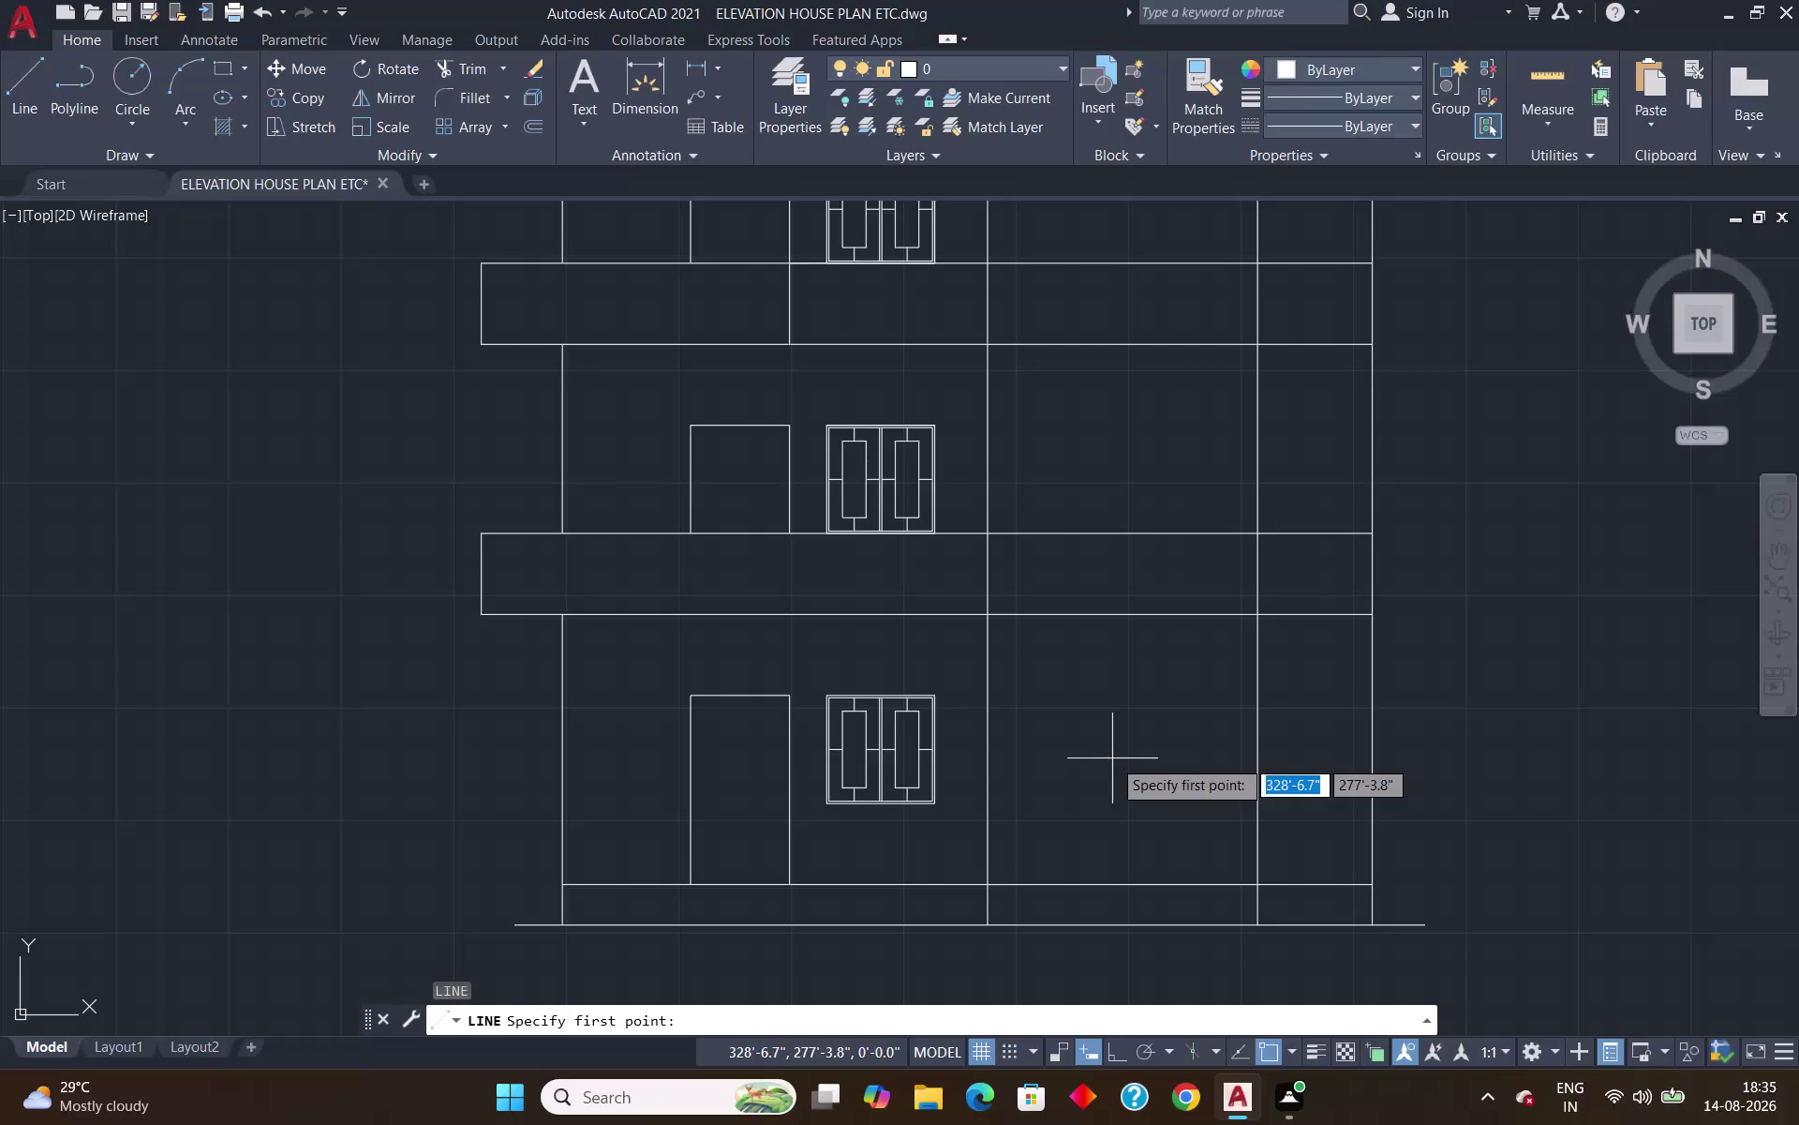
Draw a 10-foot line at 30° from the ground line between the right-hand verticals.
click(984, 887)
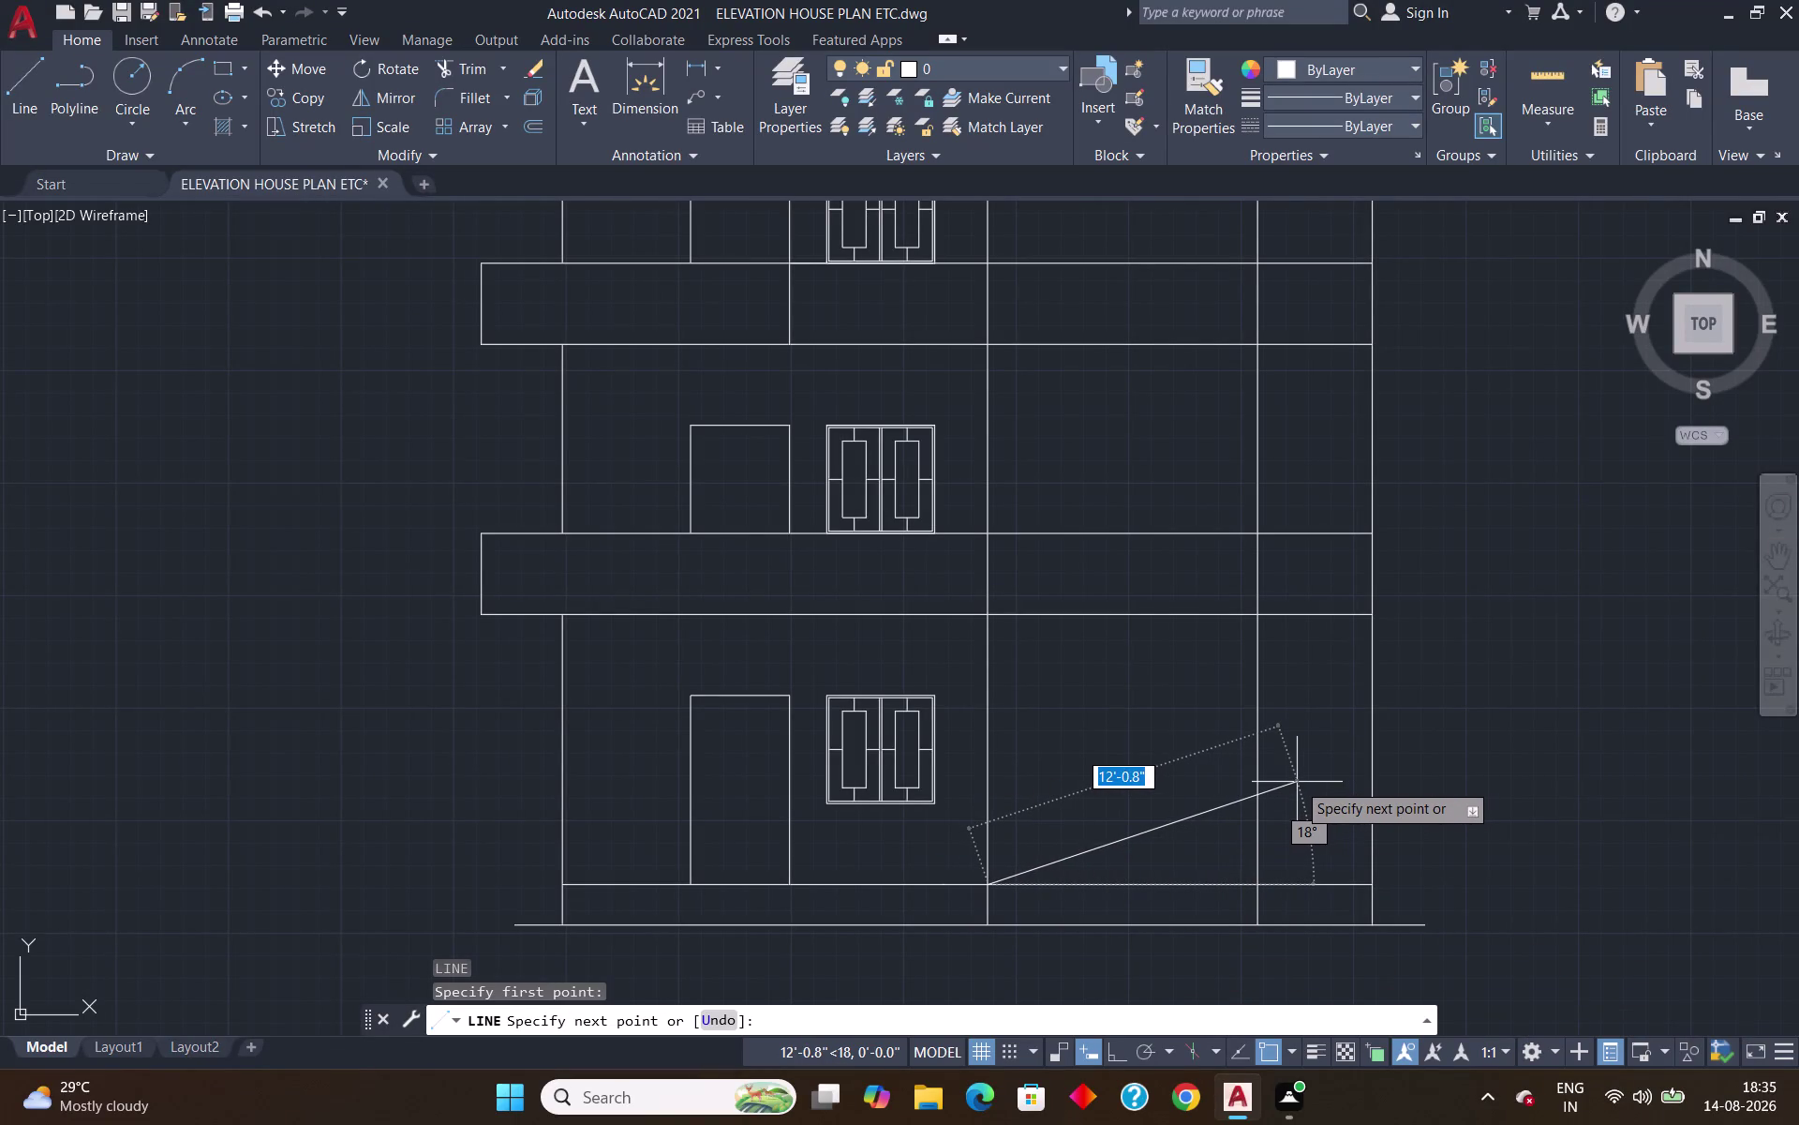
text(1)
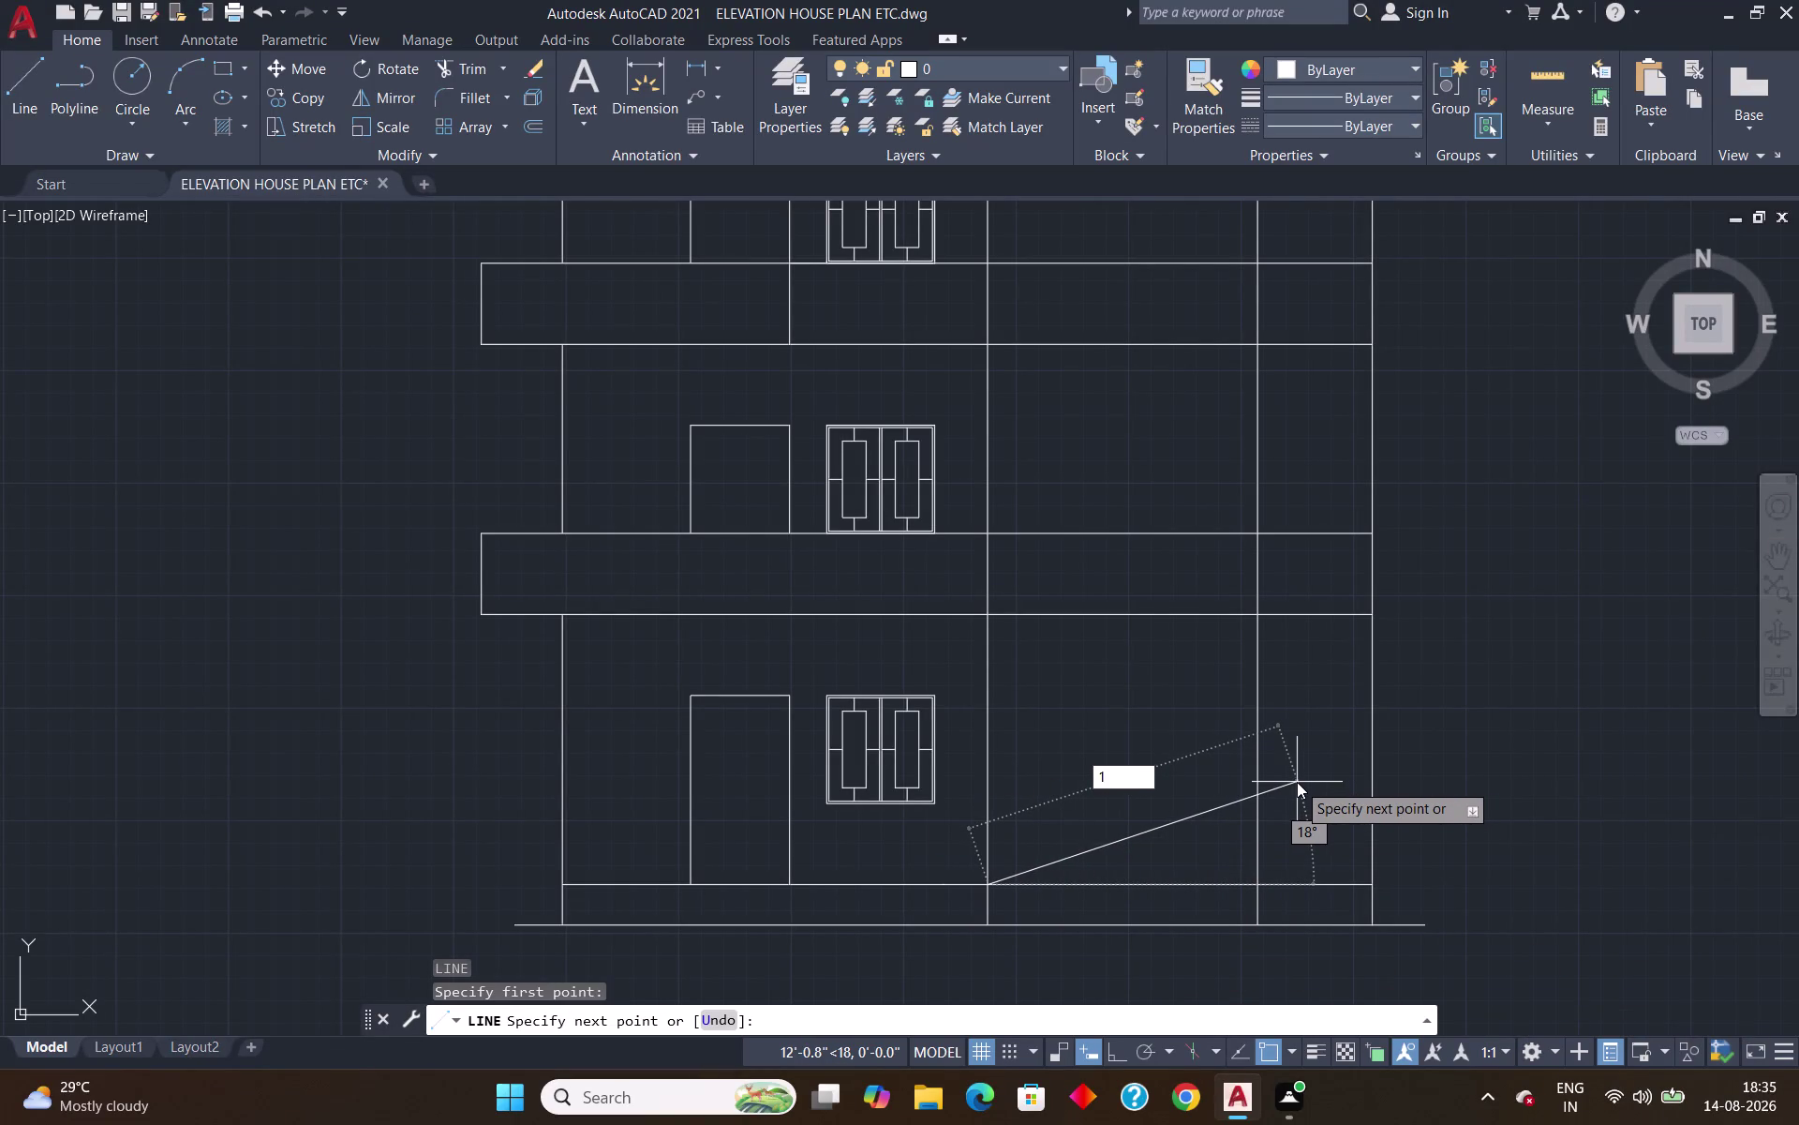
text(0)
key(apostrophe)
key(Return)
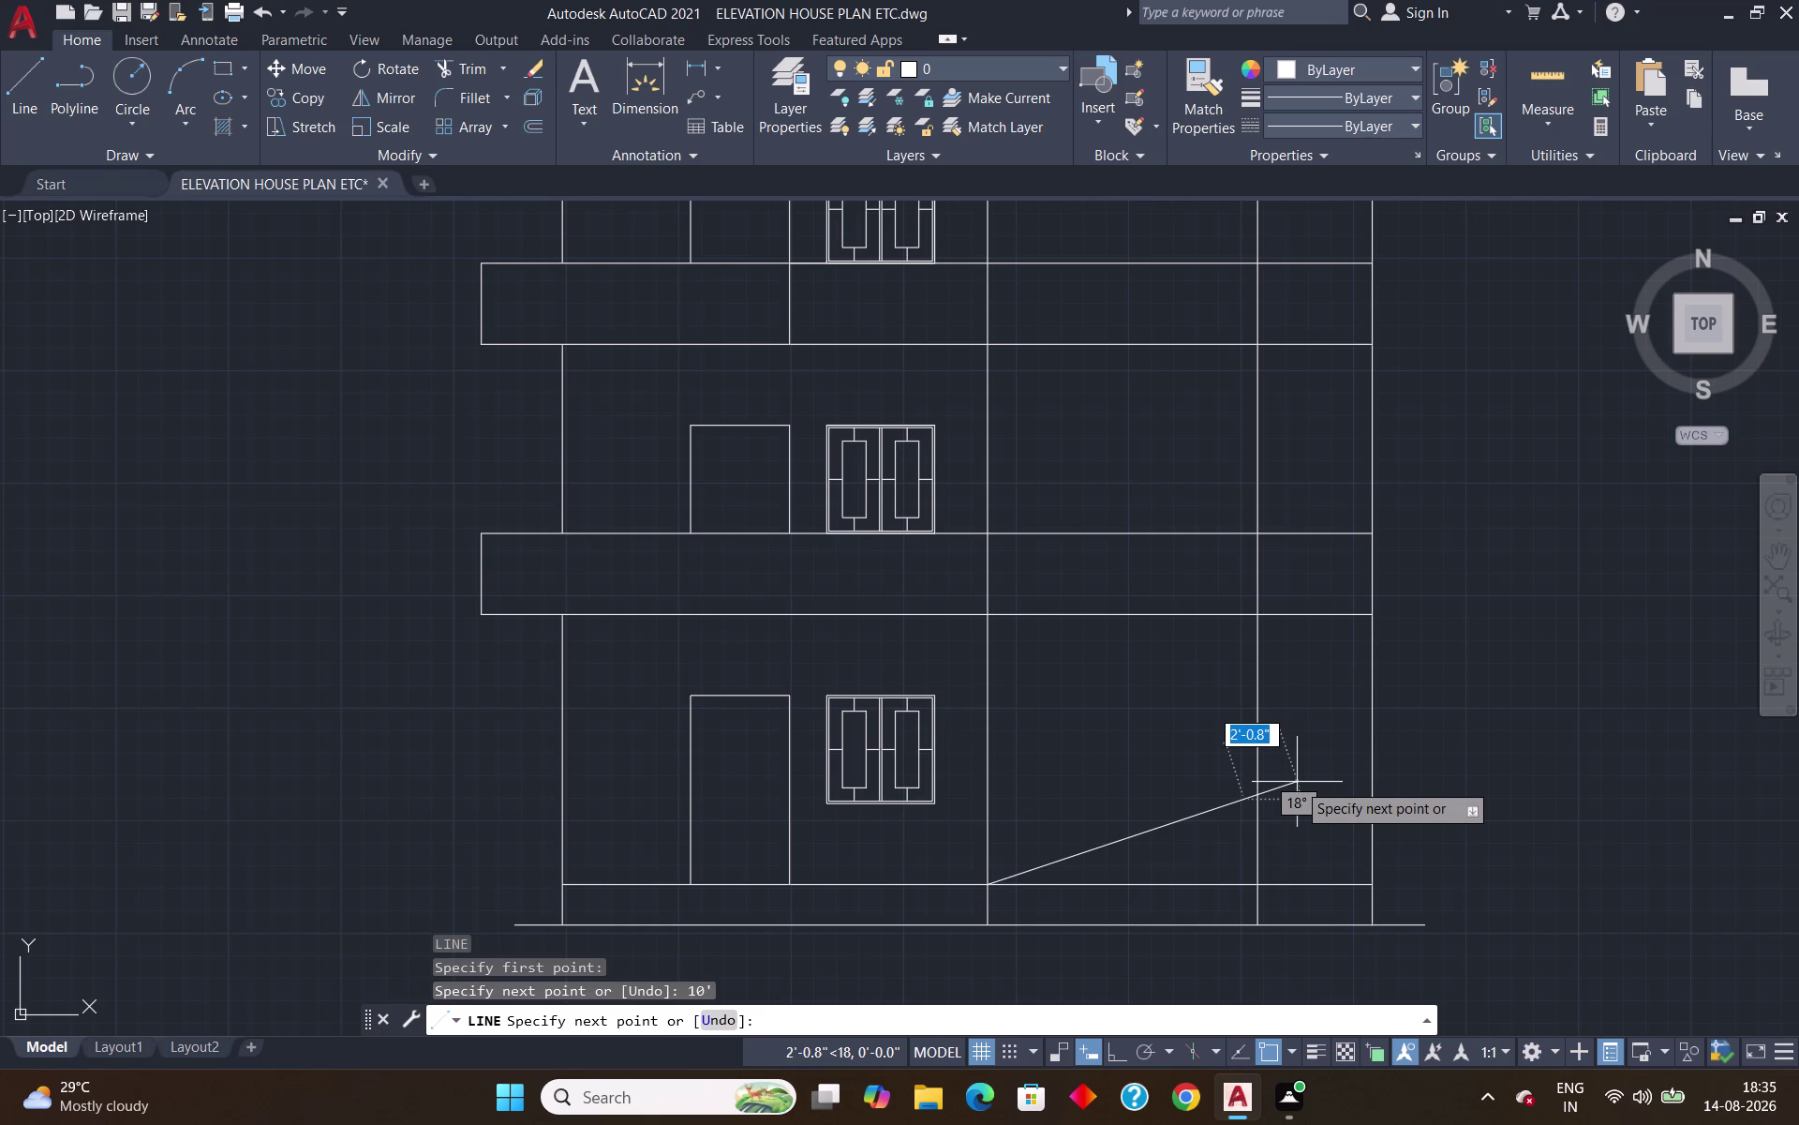
key(Tab)
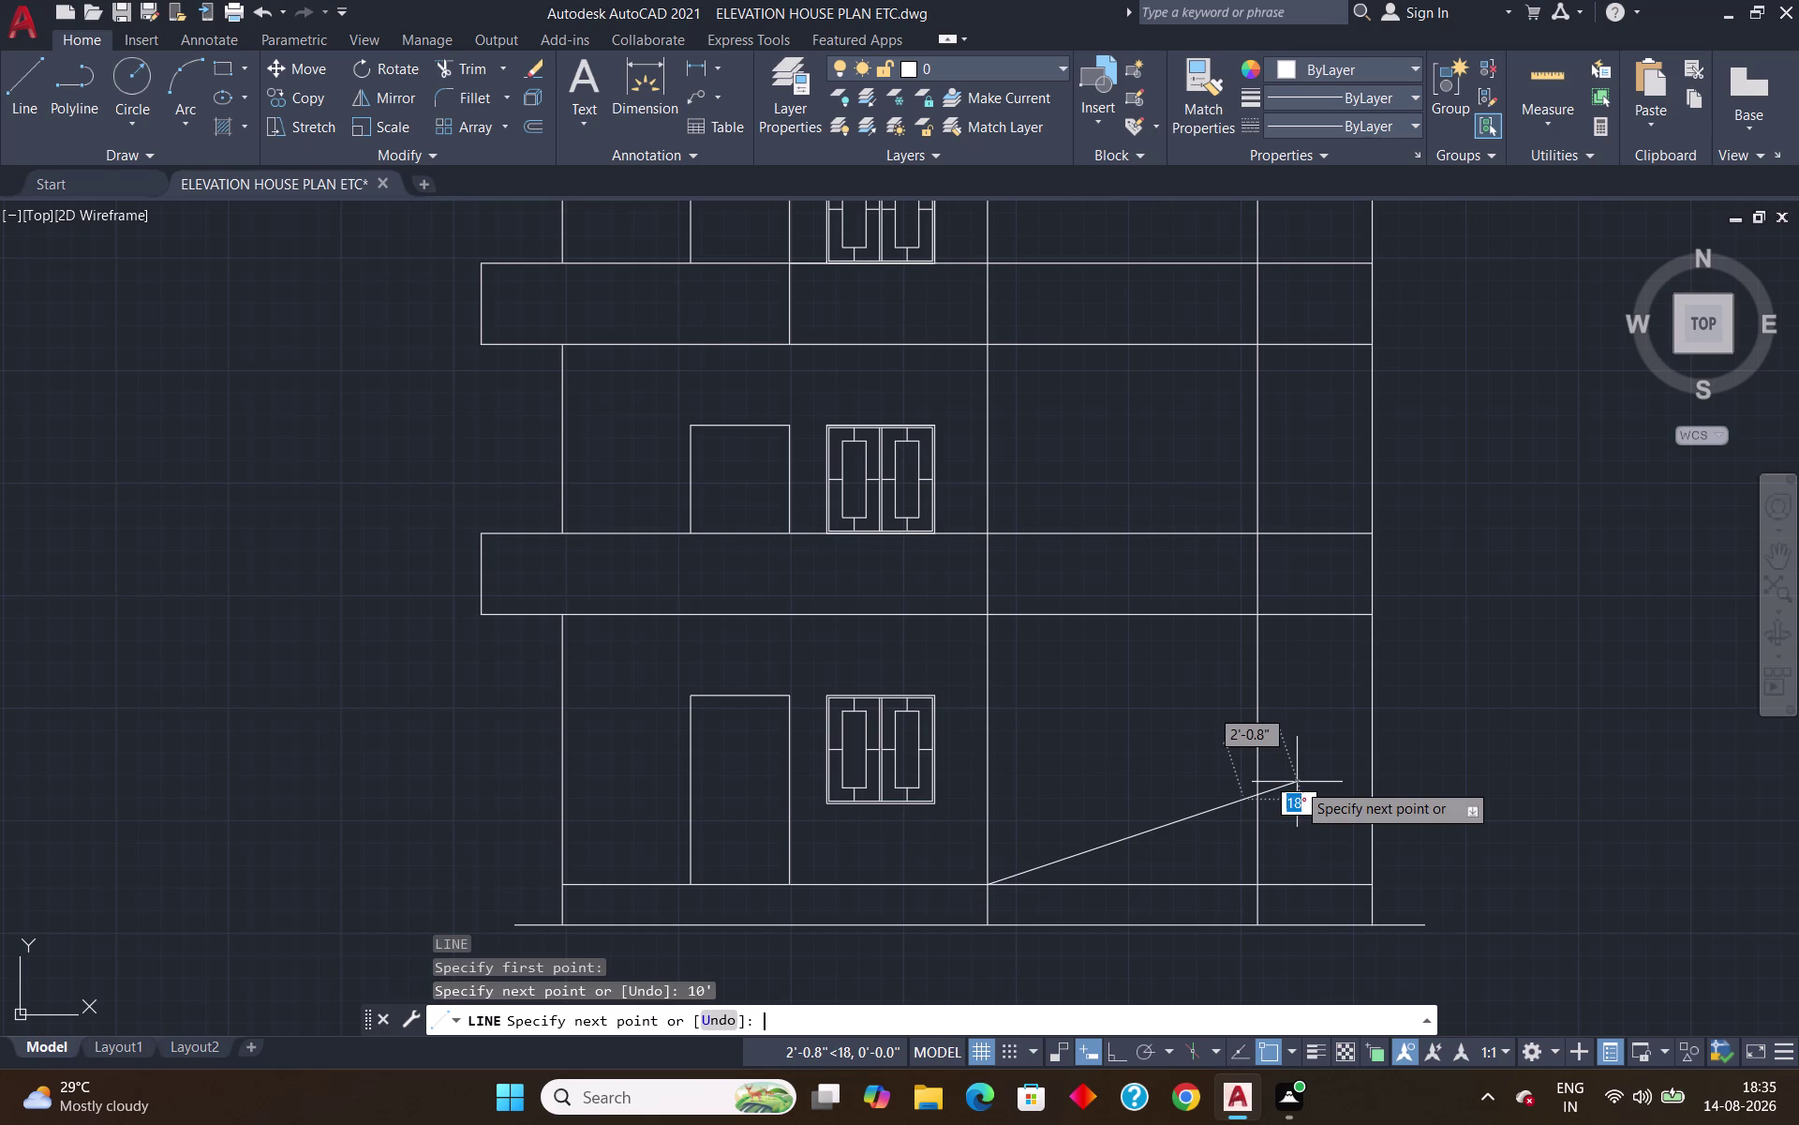
text(30)
key(Return)
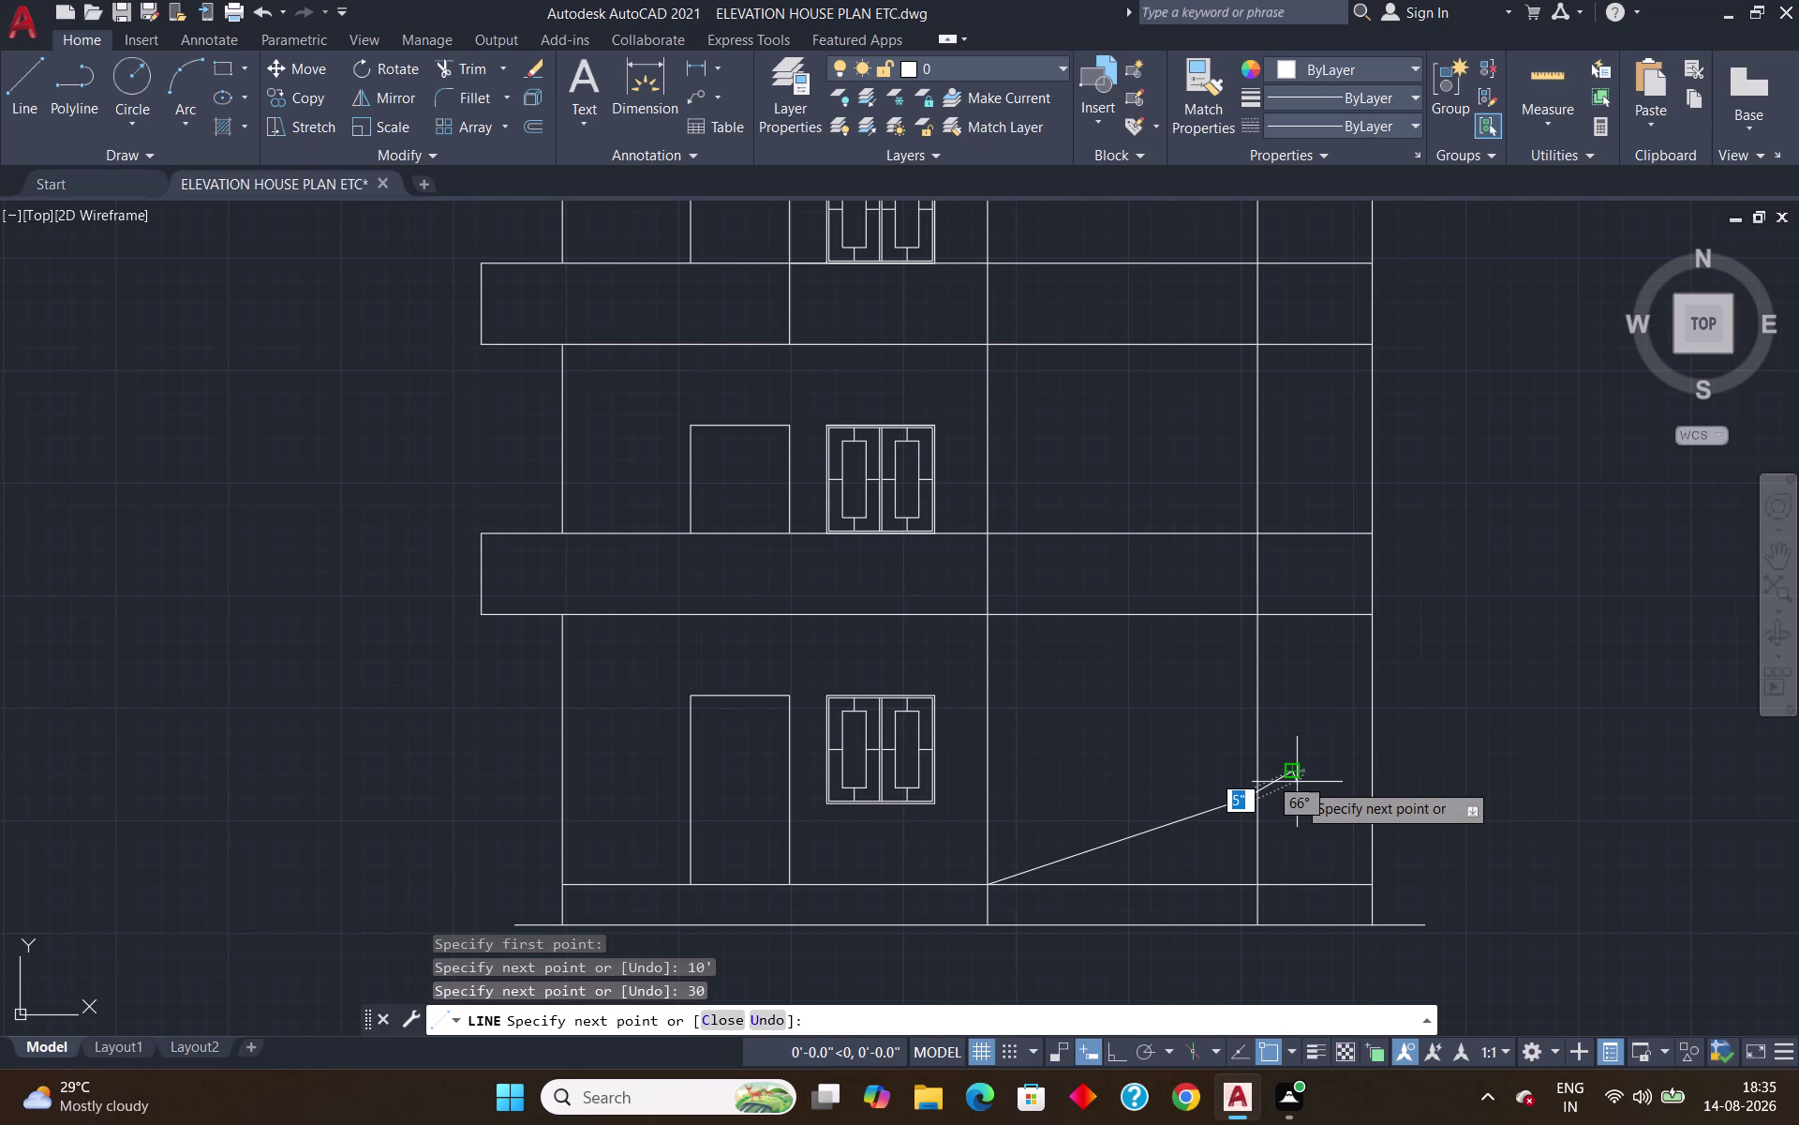
key(Return)
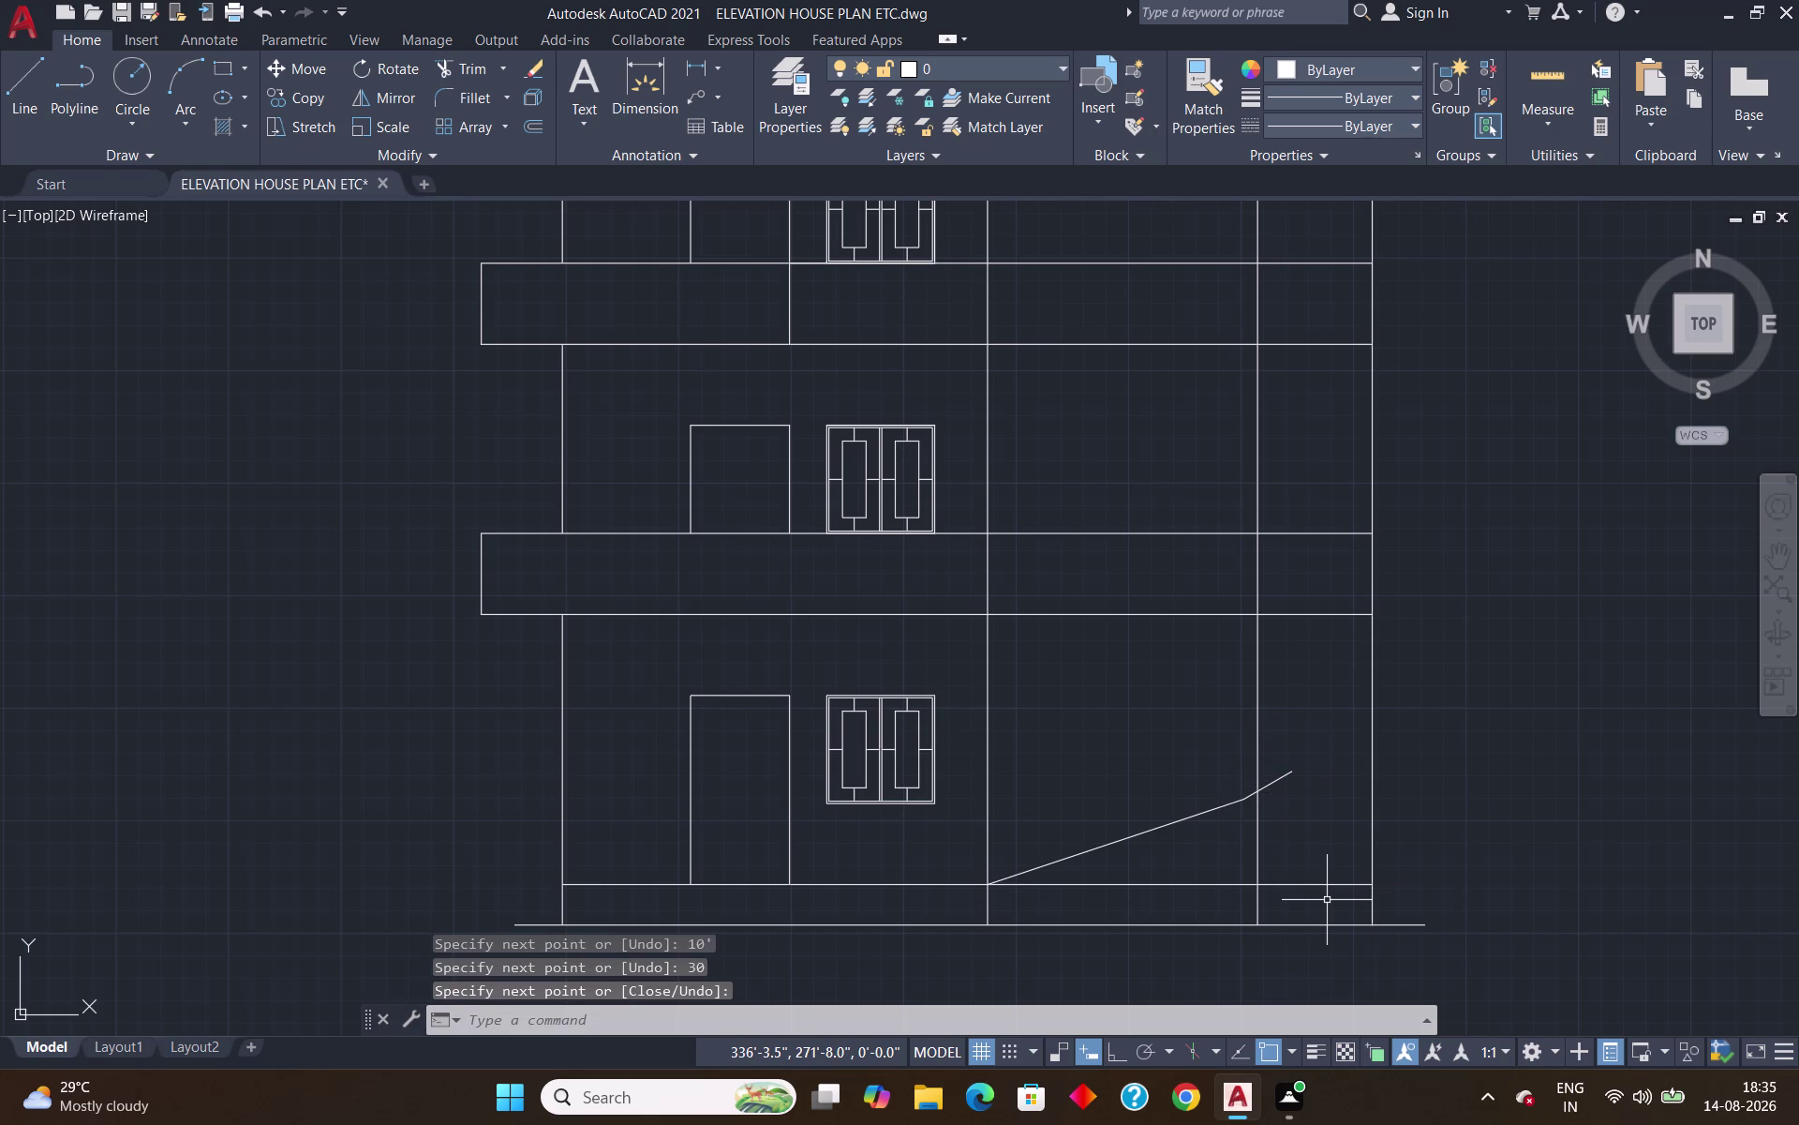
Erase the stray short segment beside the sloped line.
key(Return)
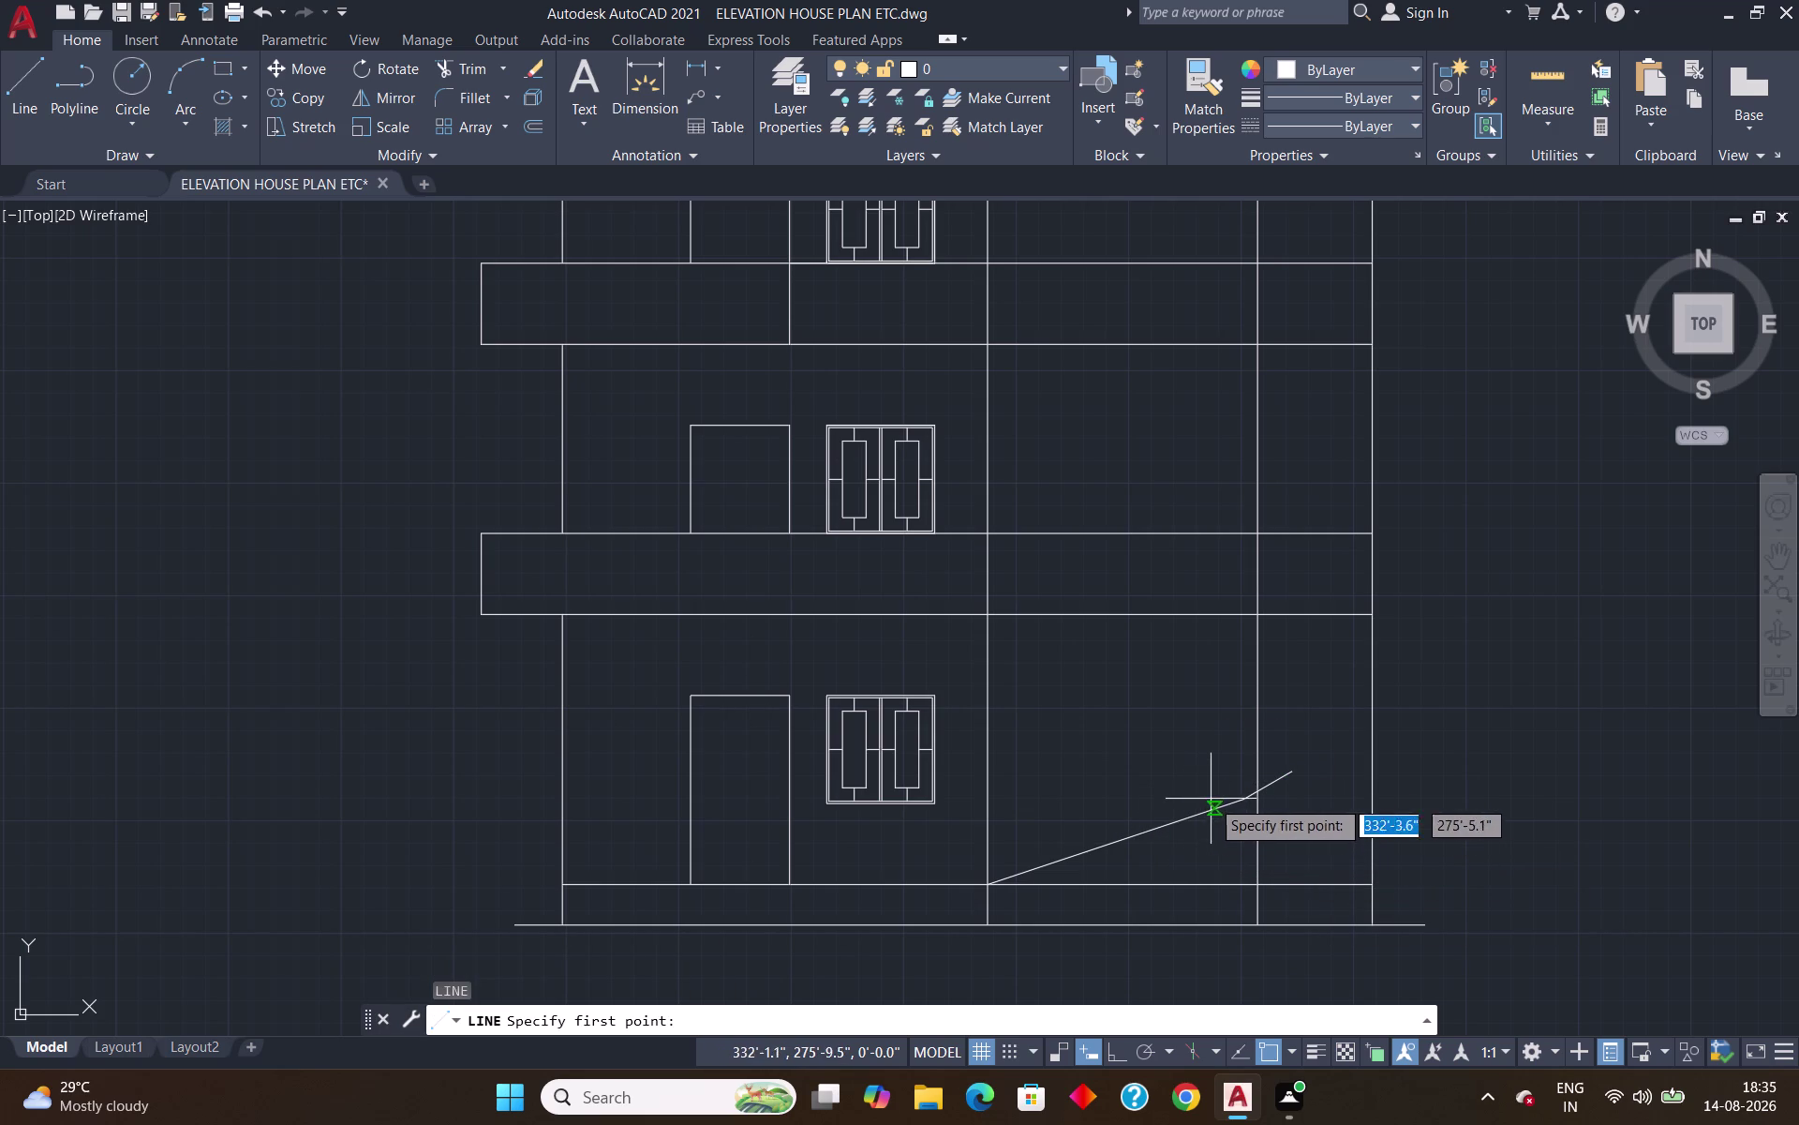
click(1207, 812)
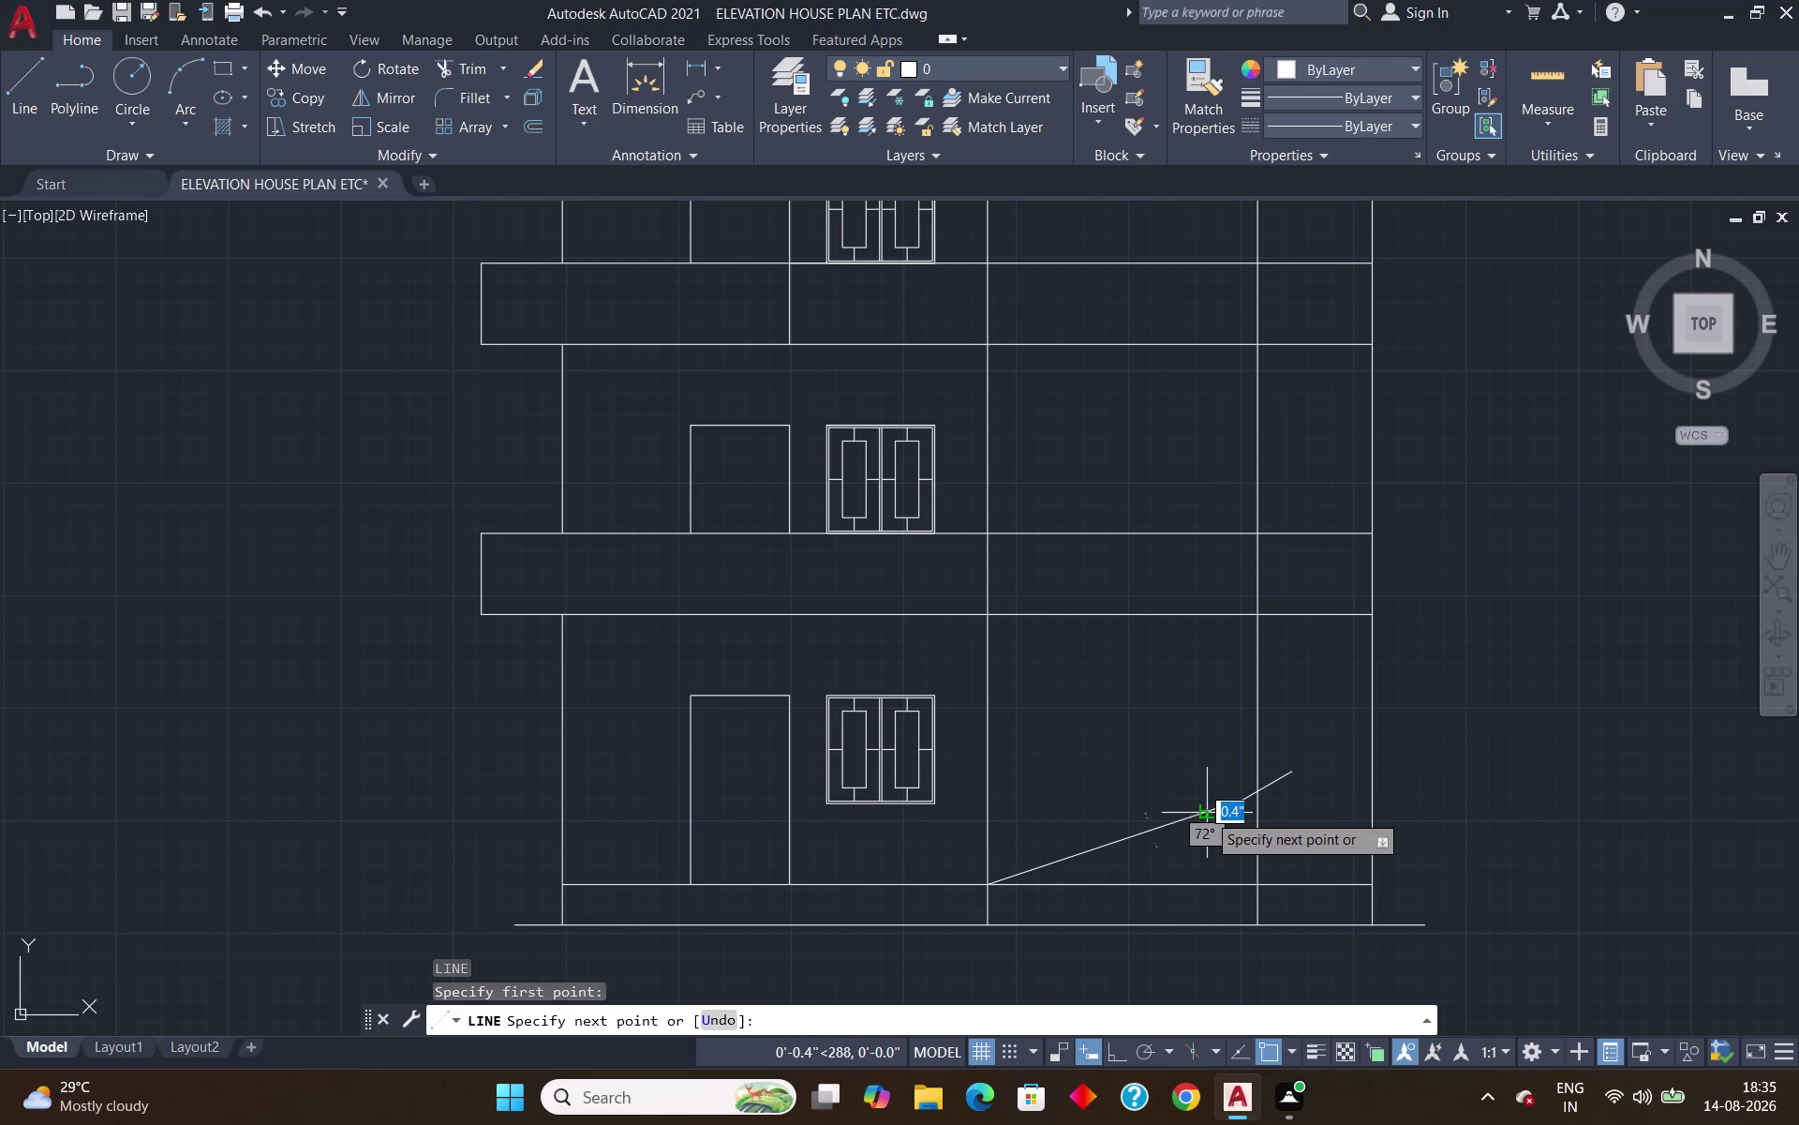
key(Escape)
click(1170, 824)
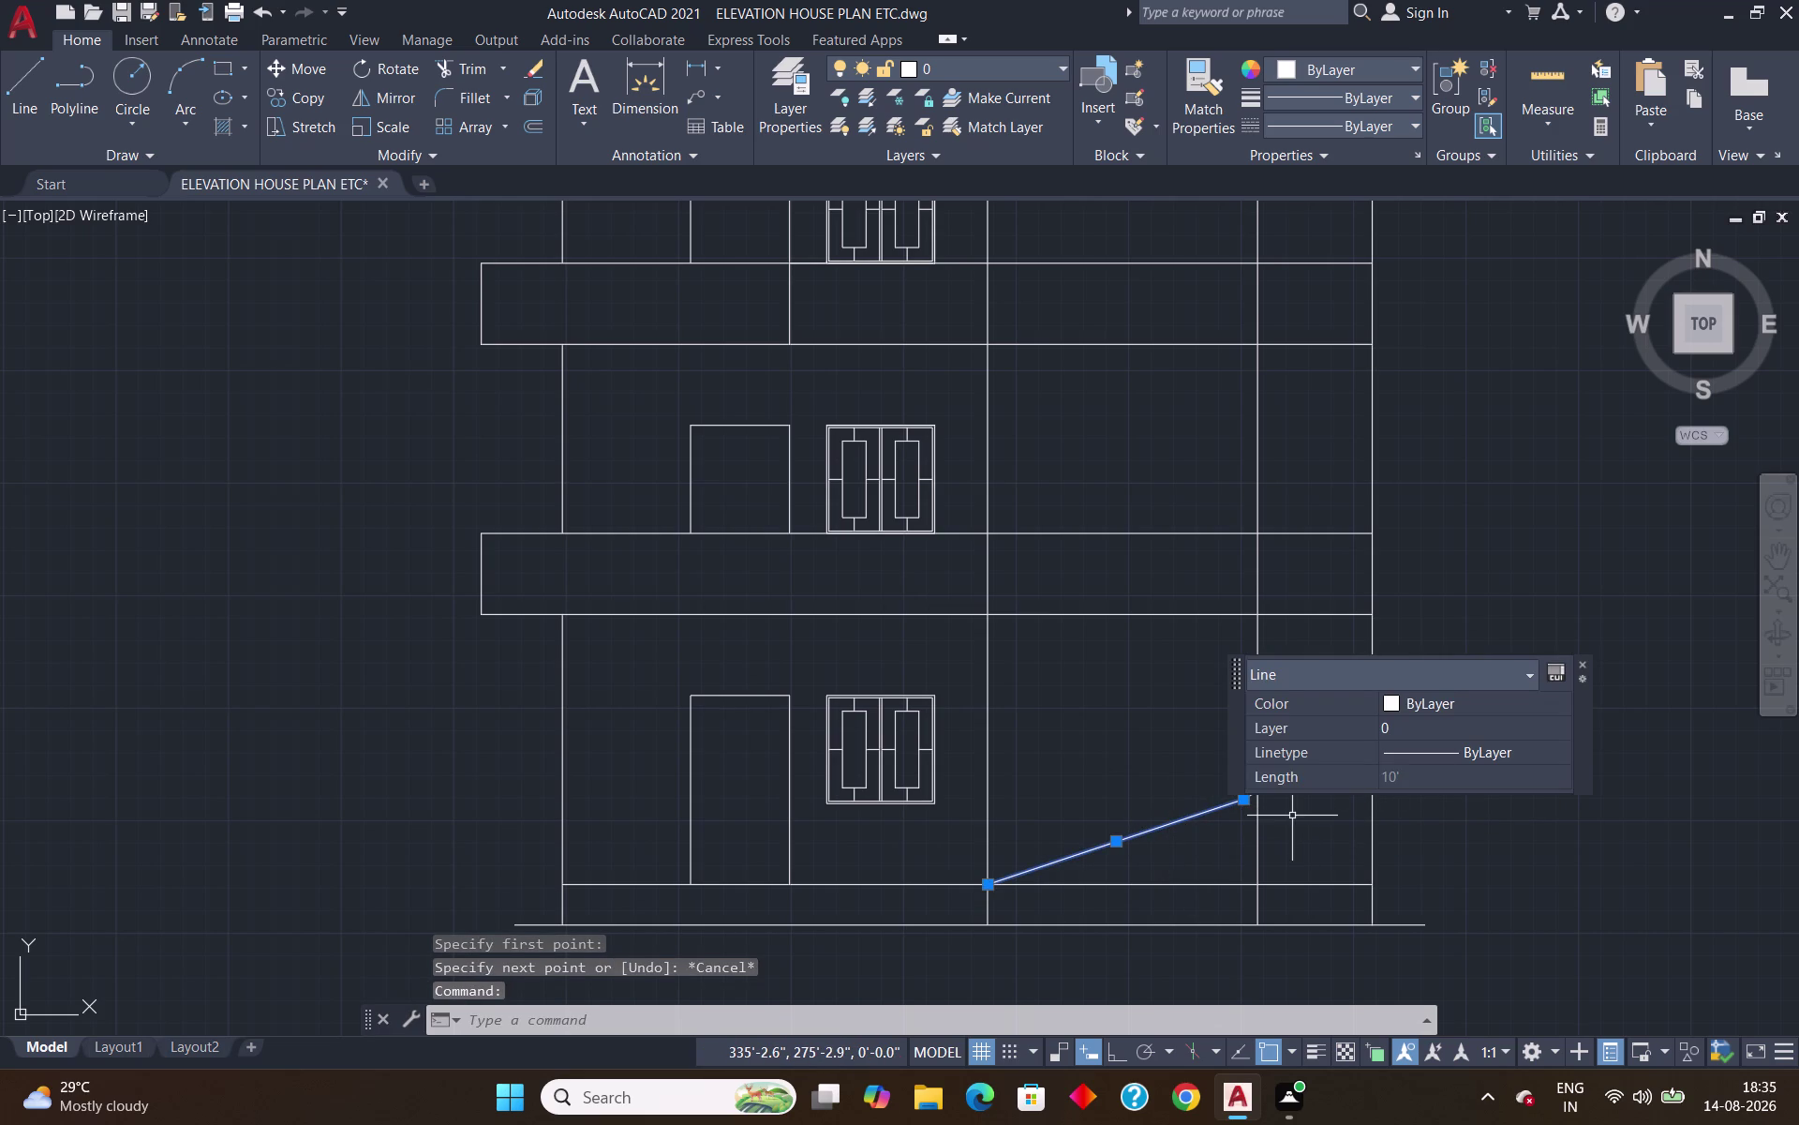
key(Escape)
click(1285, 778)
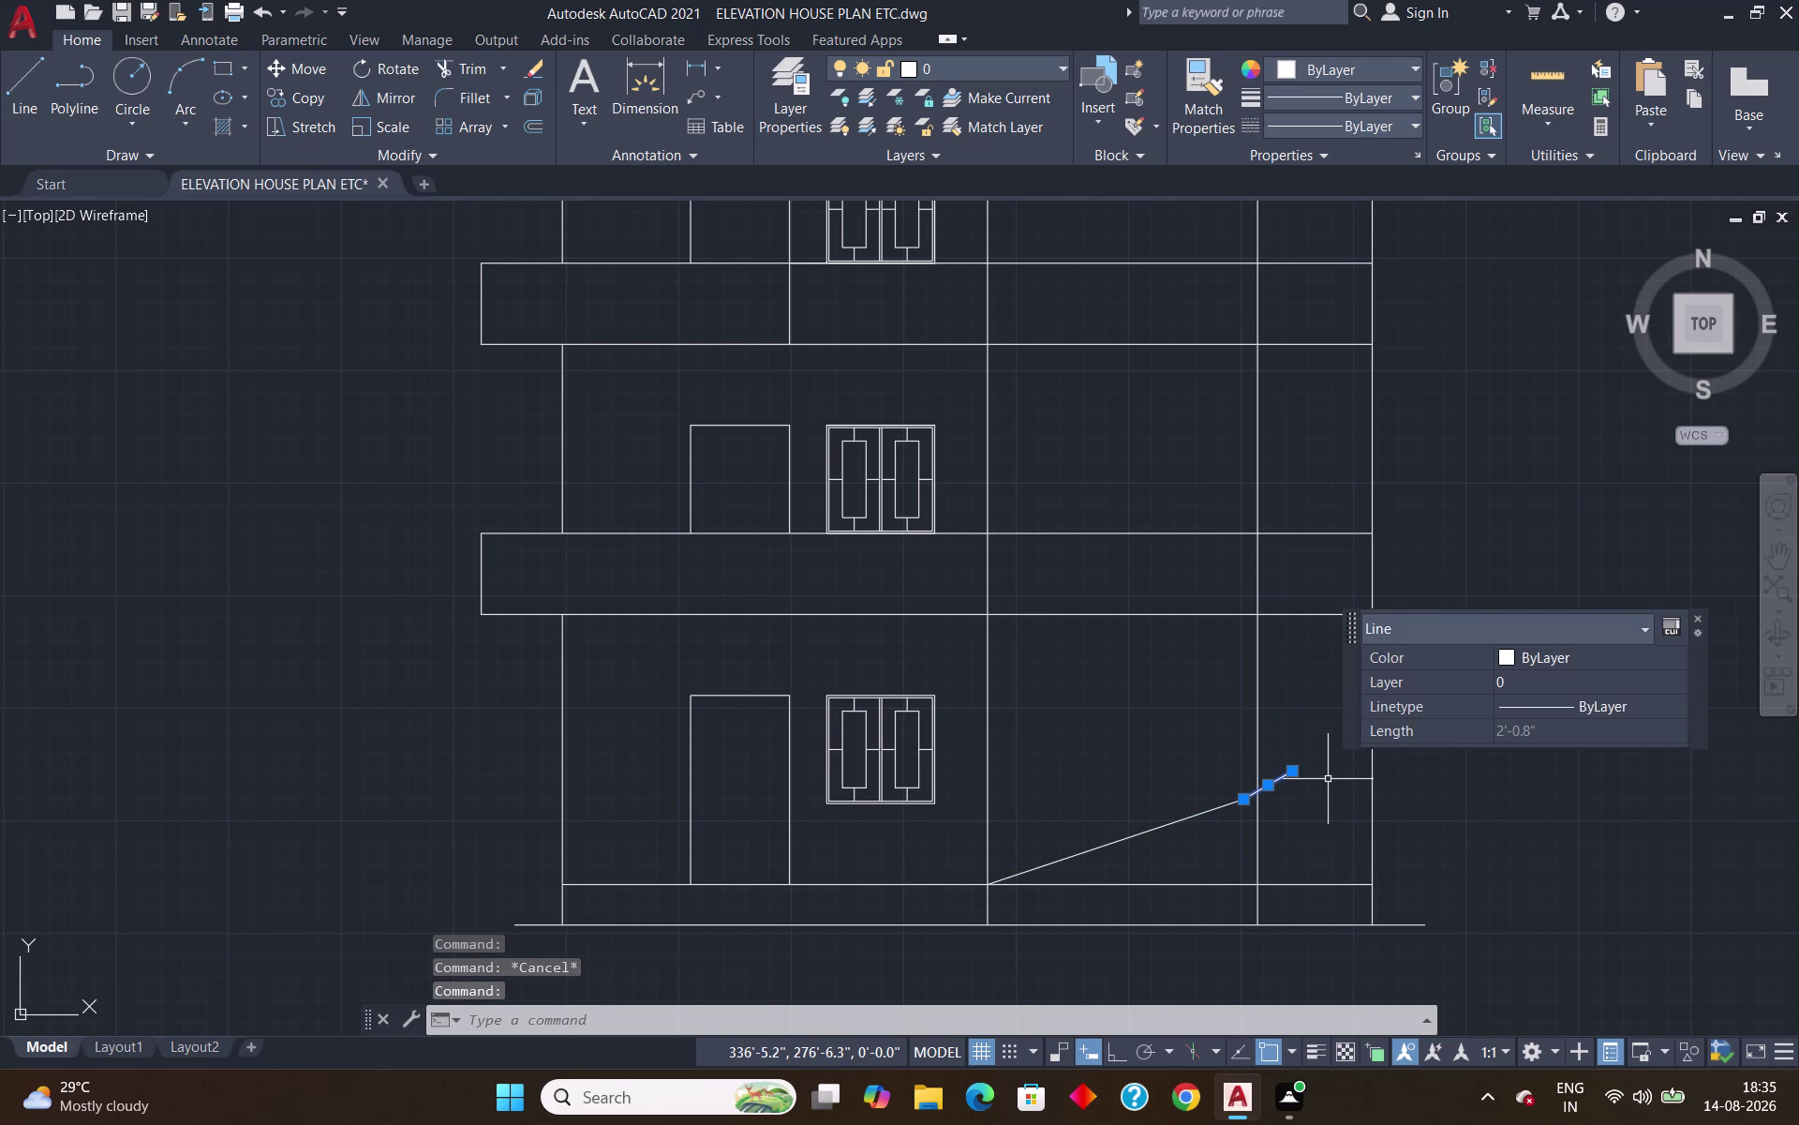
key(Delete)
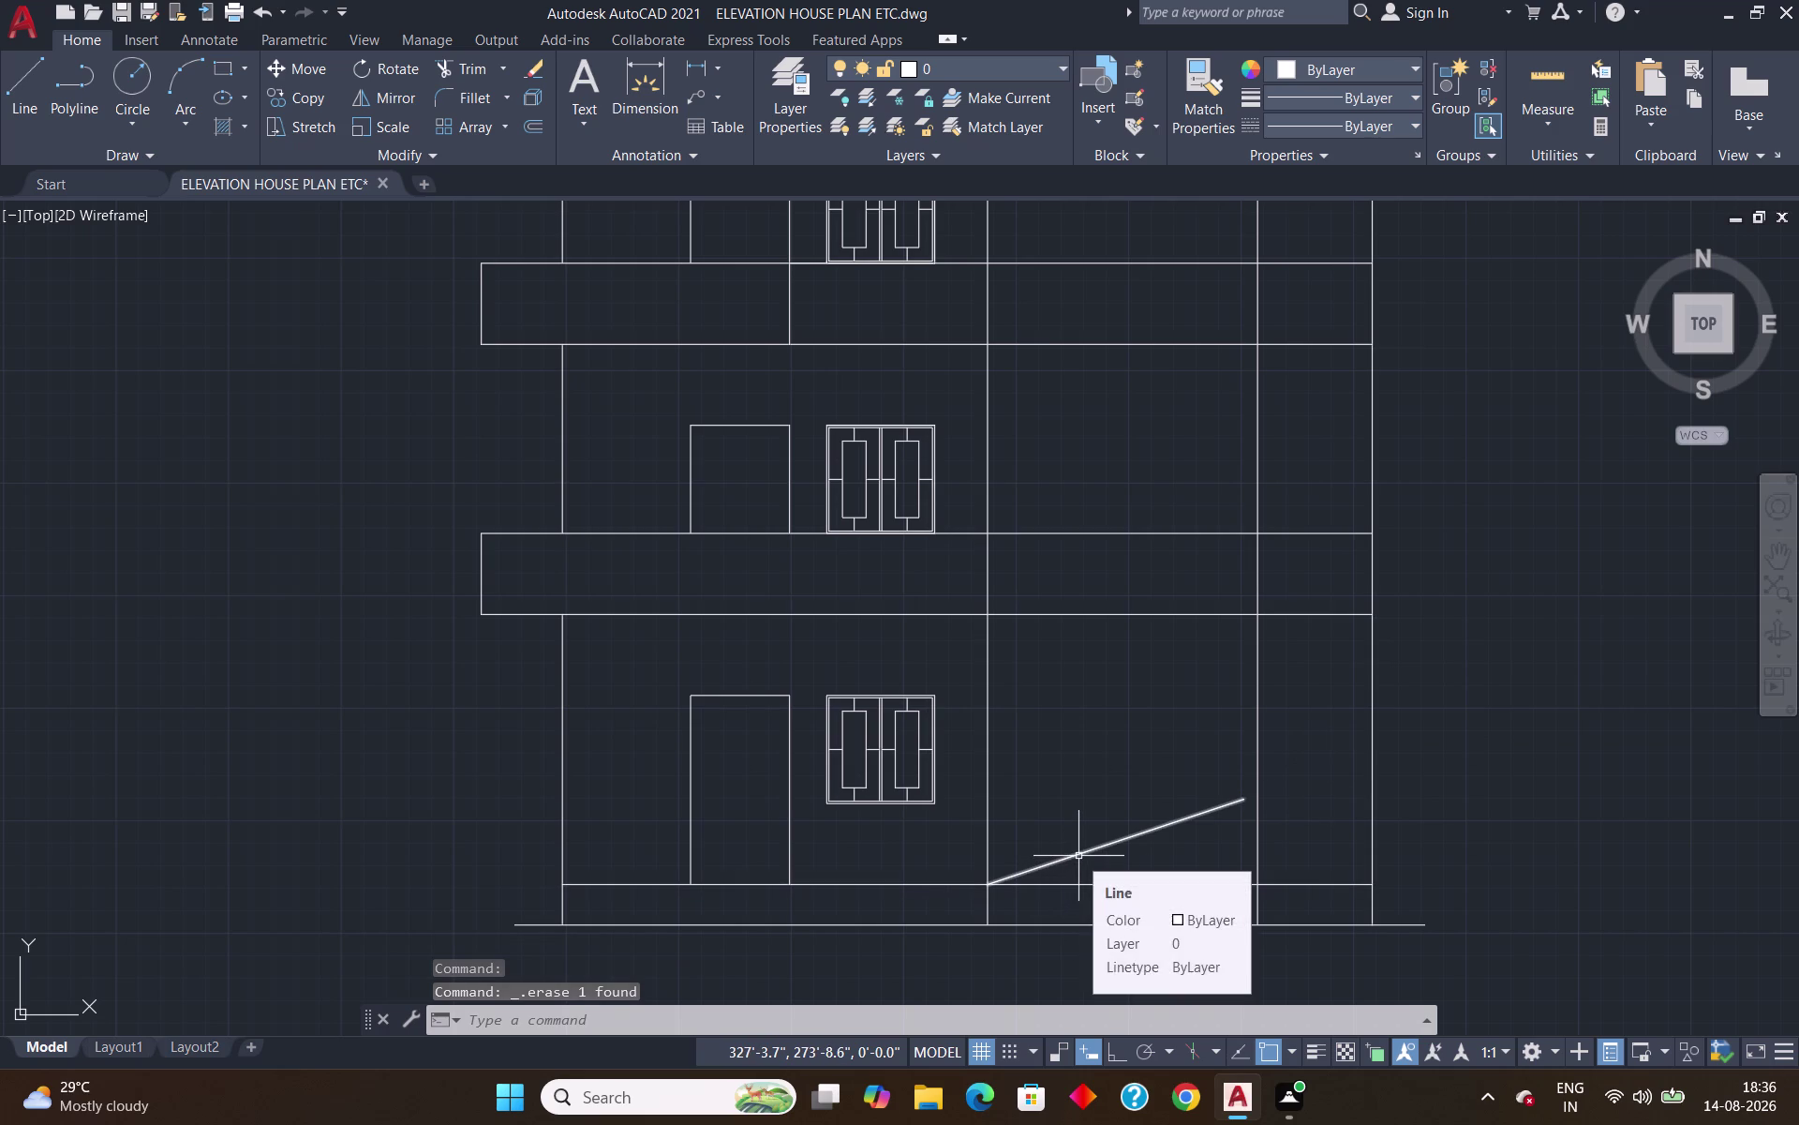
Extend the sloped line to the right vertical line.
text(ex)
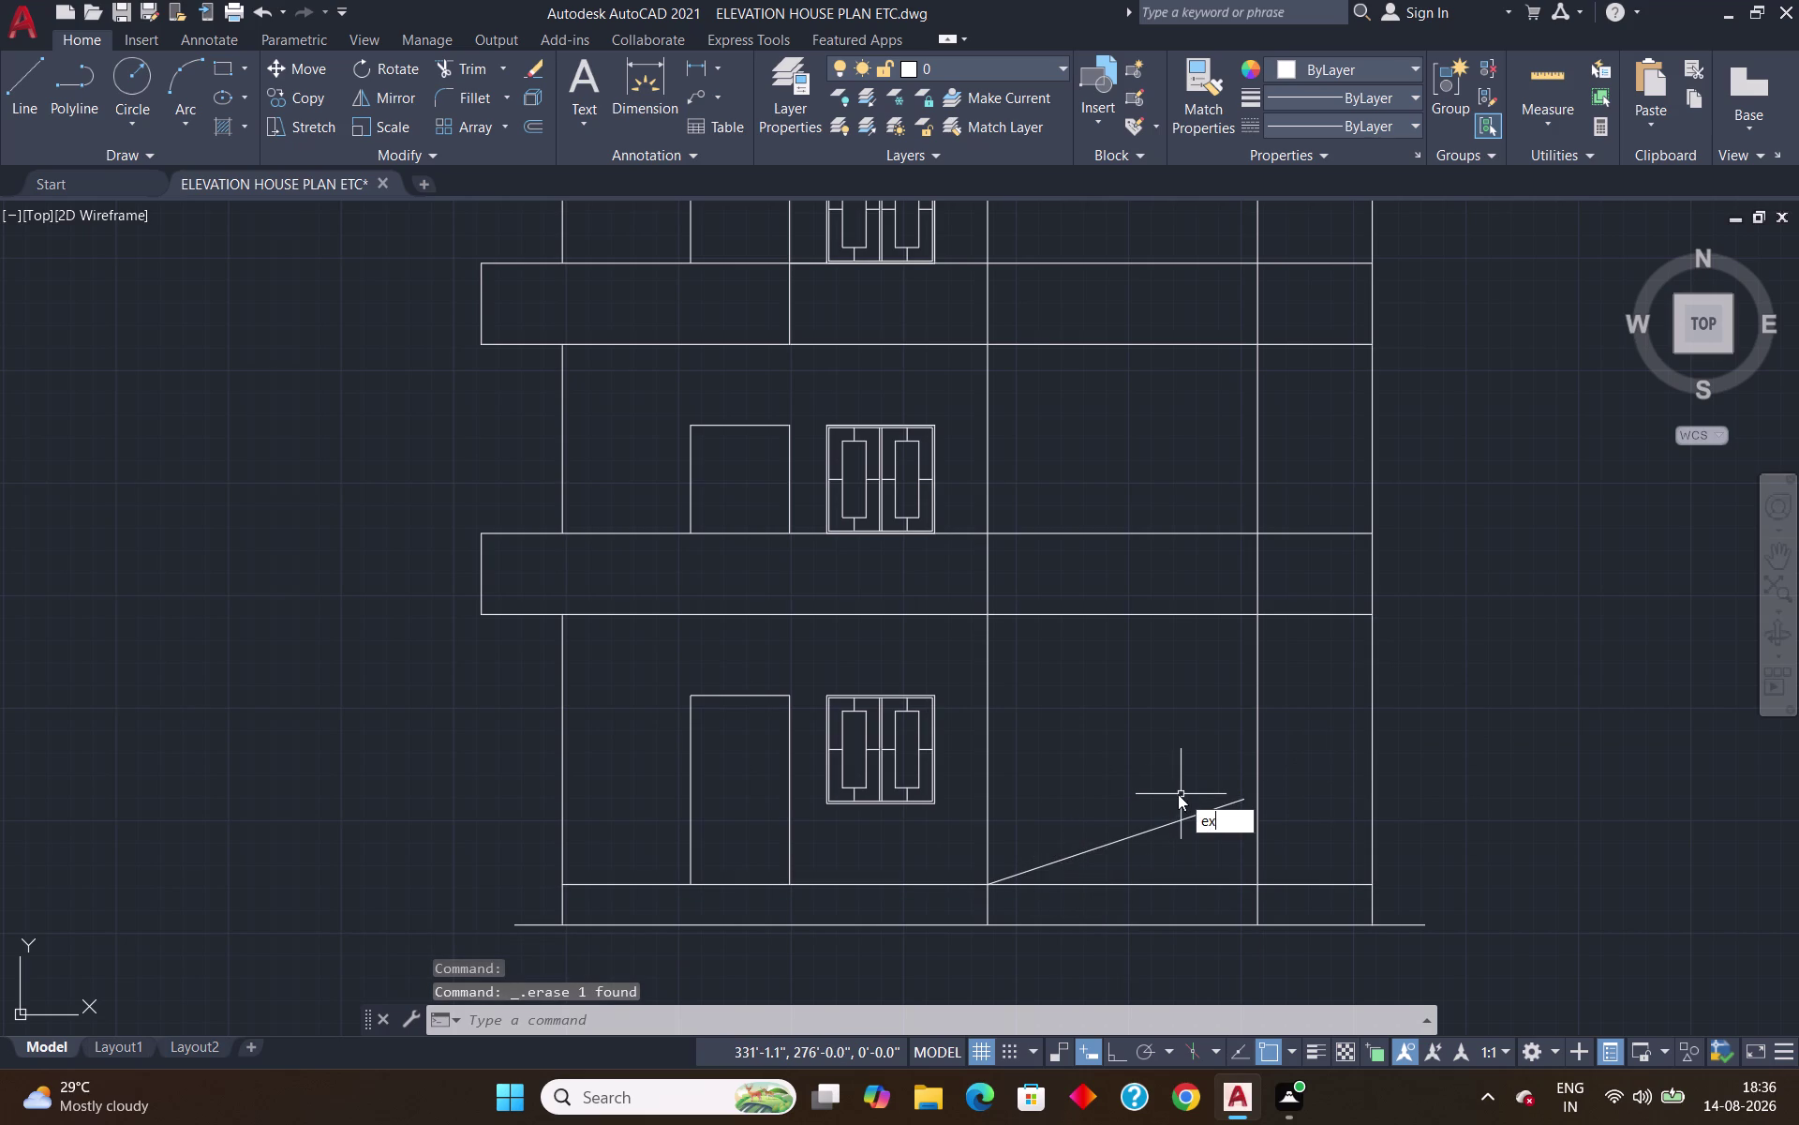
key(Return)
click(1226, 800)
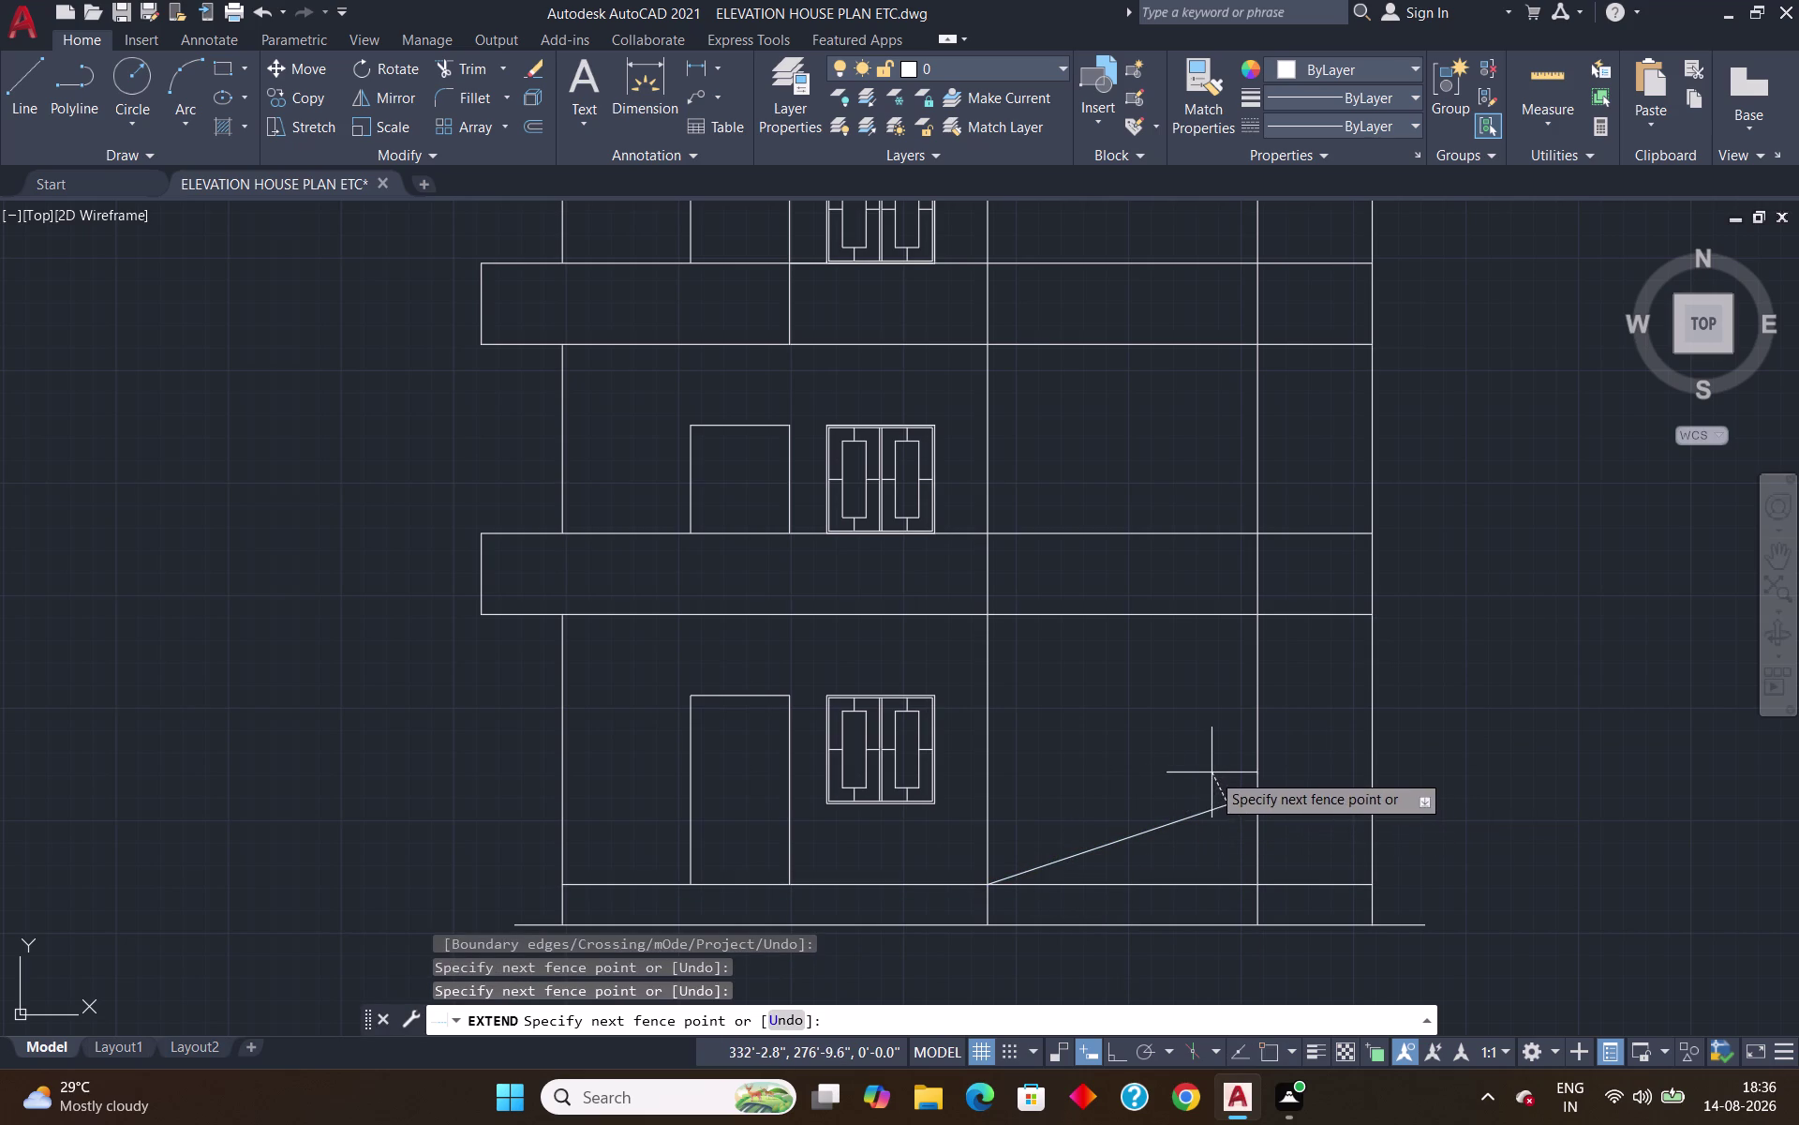
key(Escape)
text(e)
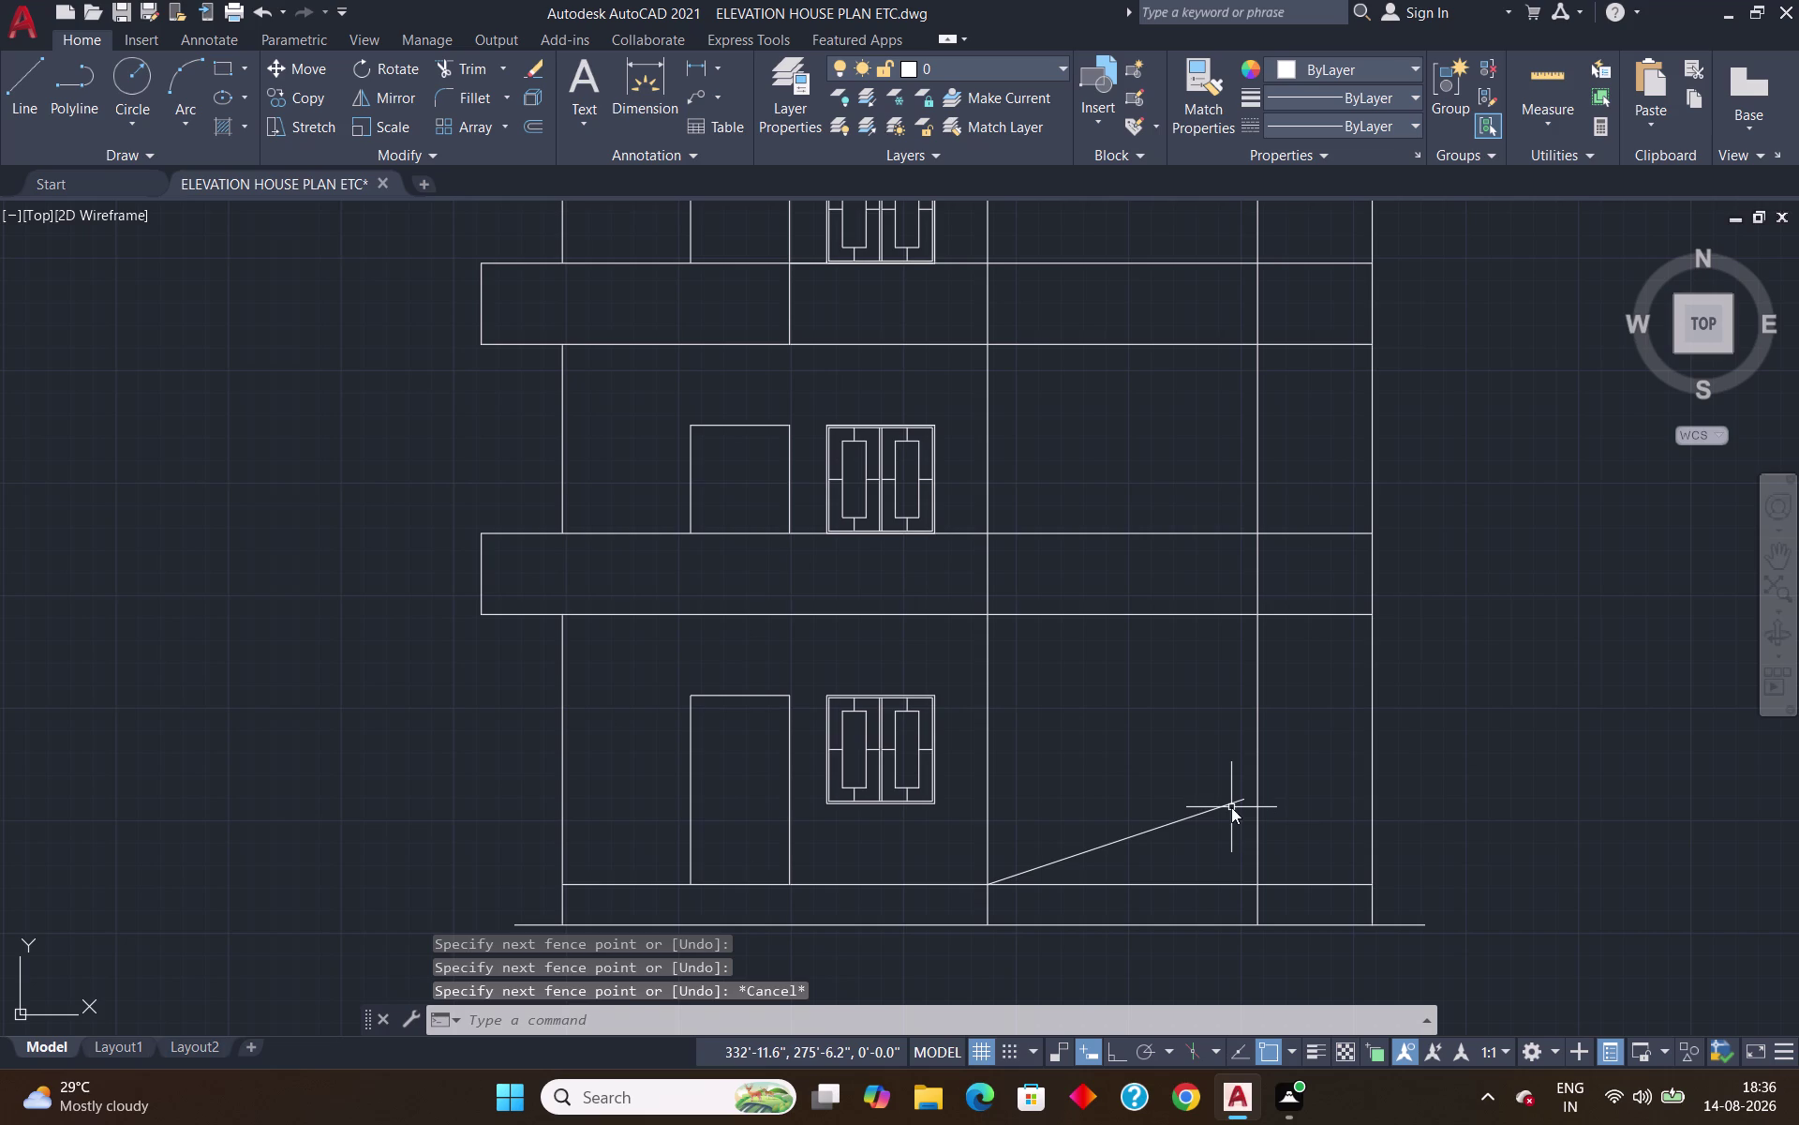
text(x)
key(Return)
click(1237, 801)
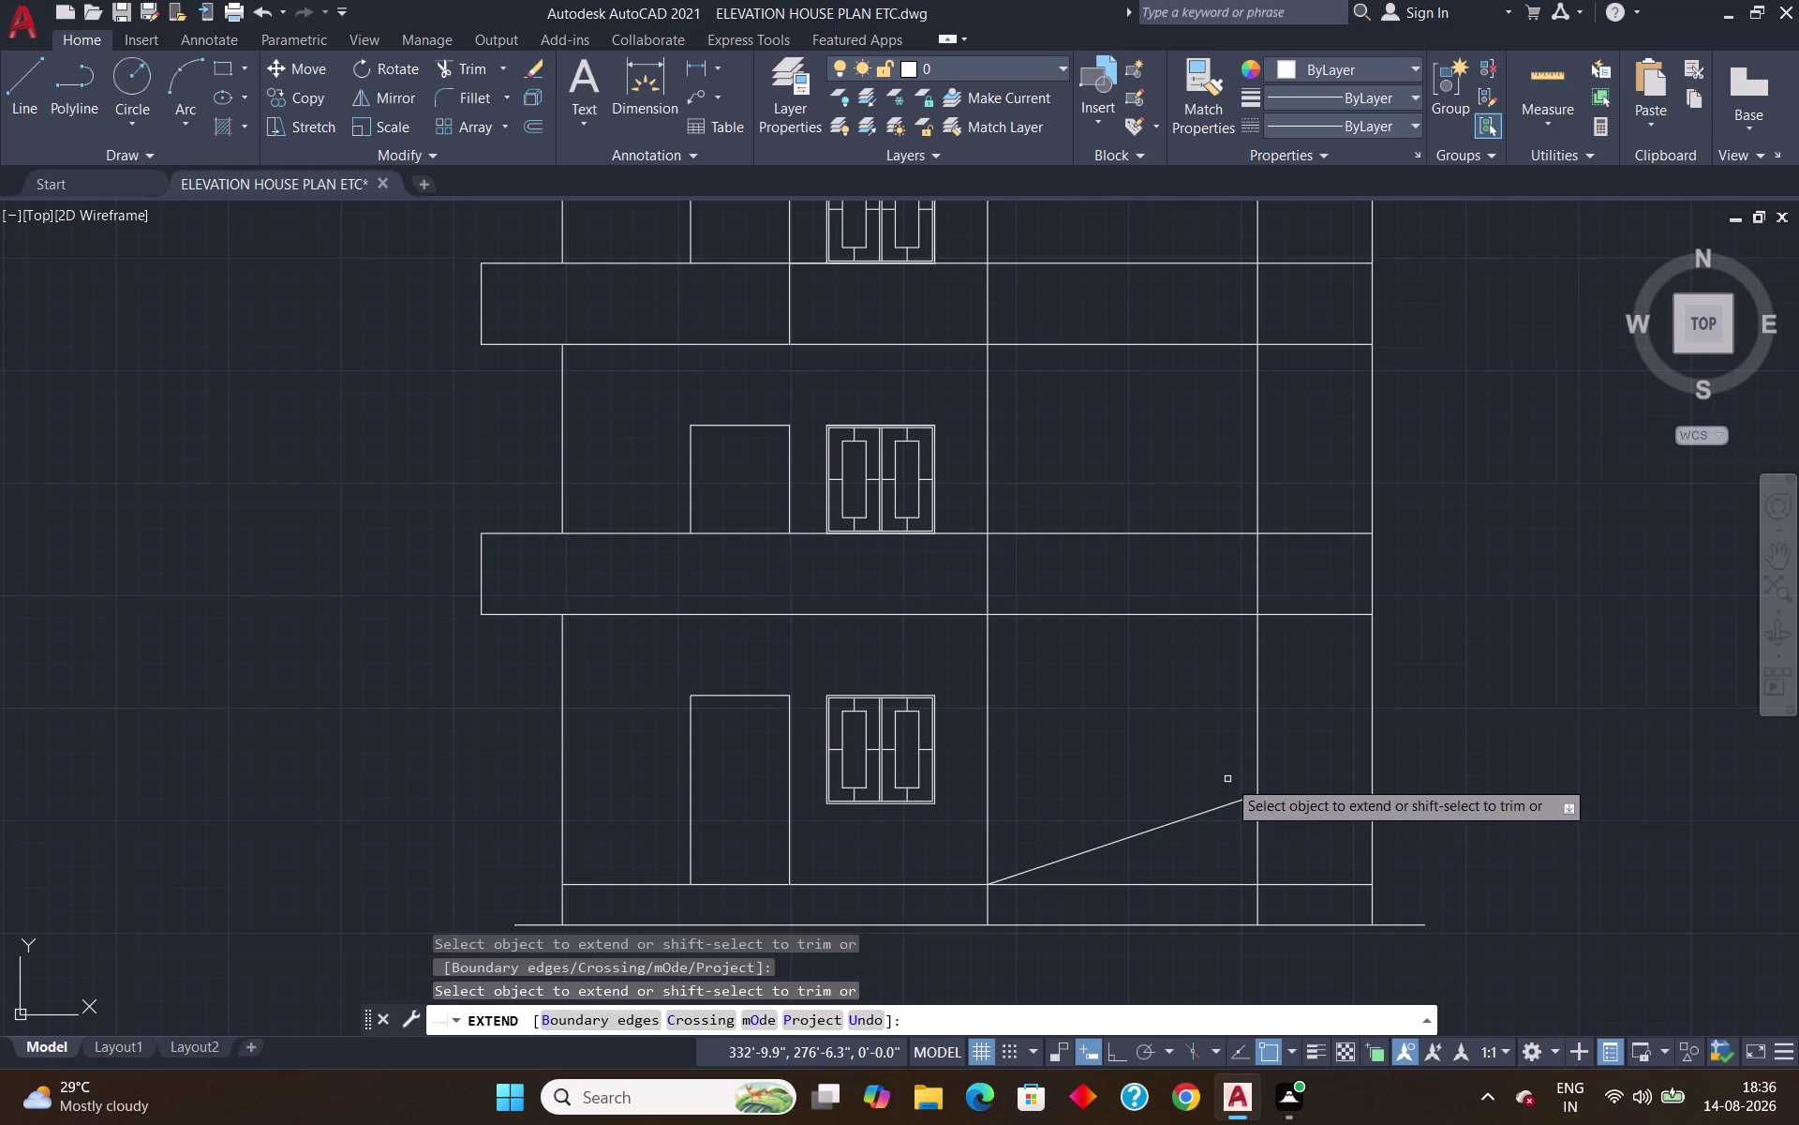
key(Return)
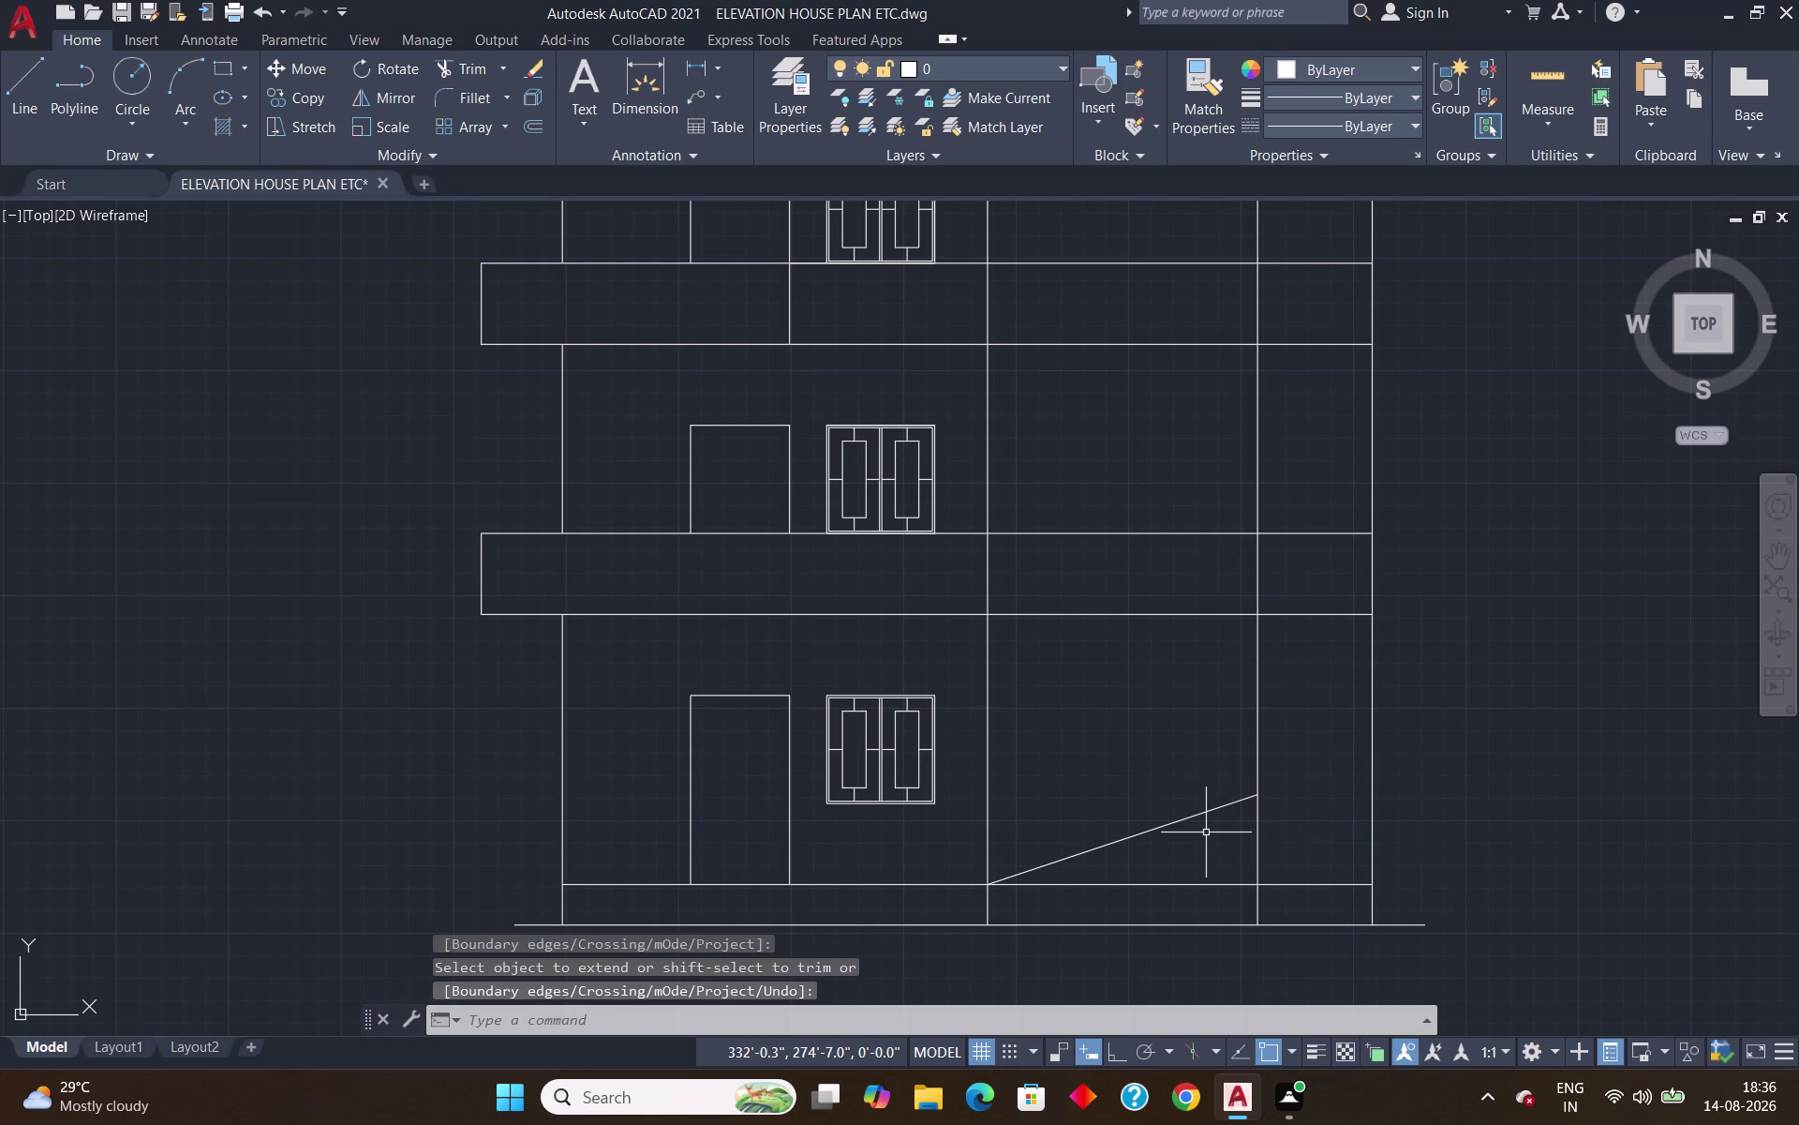
Offset the sloped line 3 feet upward.
key(o)
key(Return)
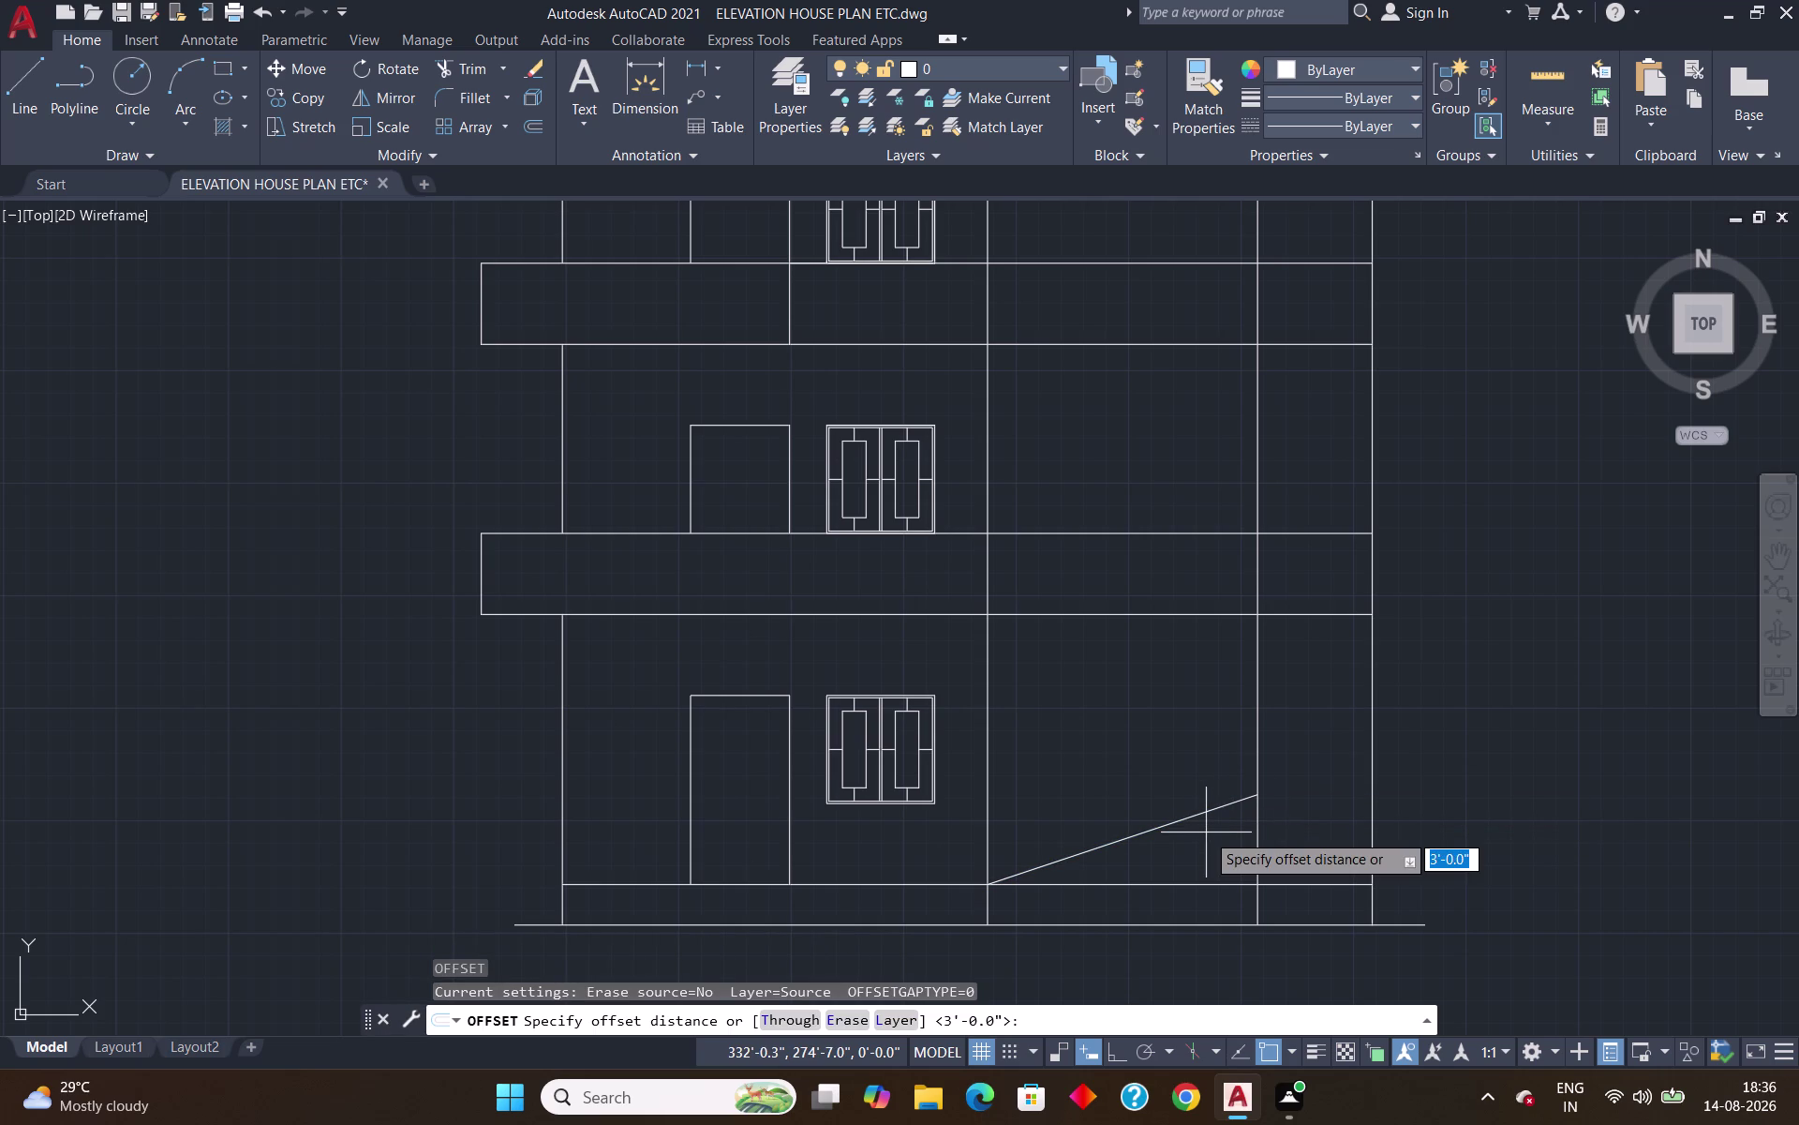
text(3')
key(Return)
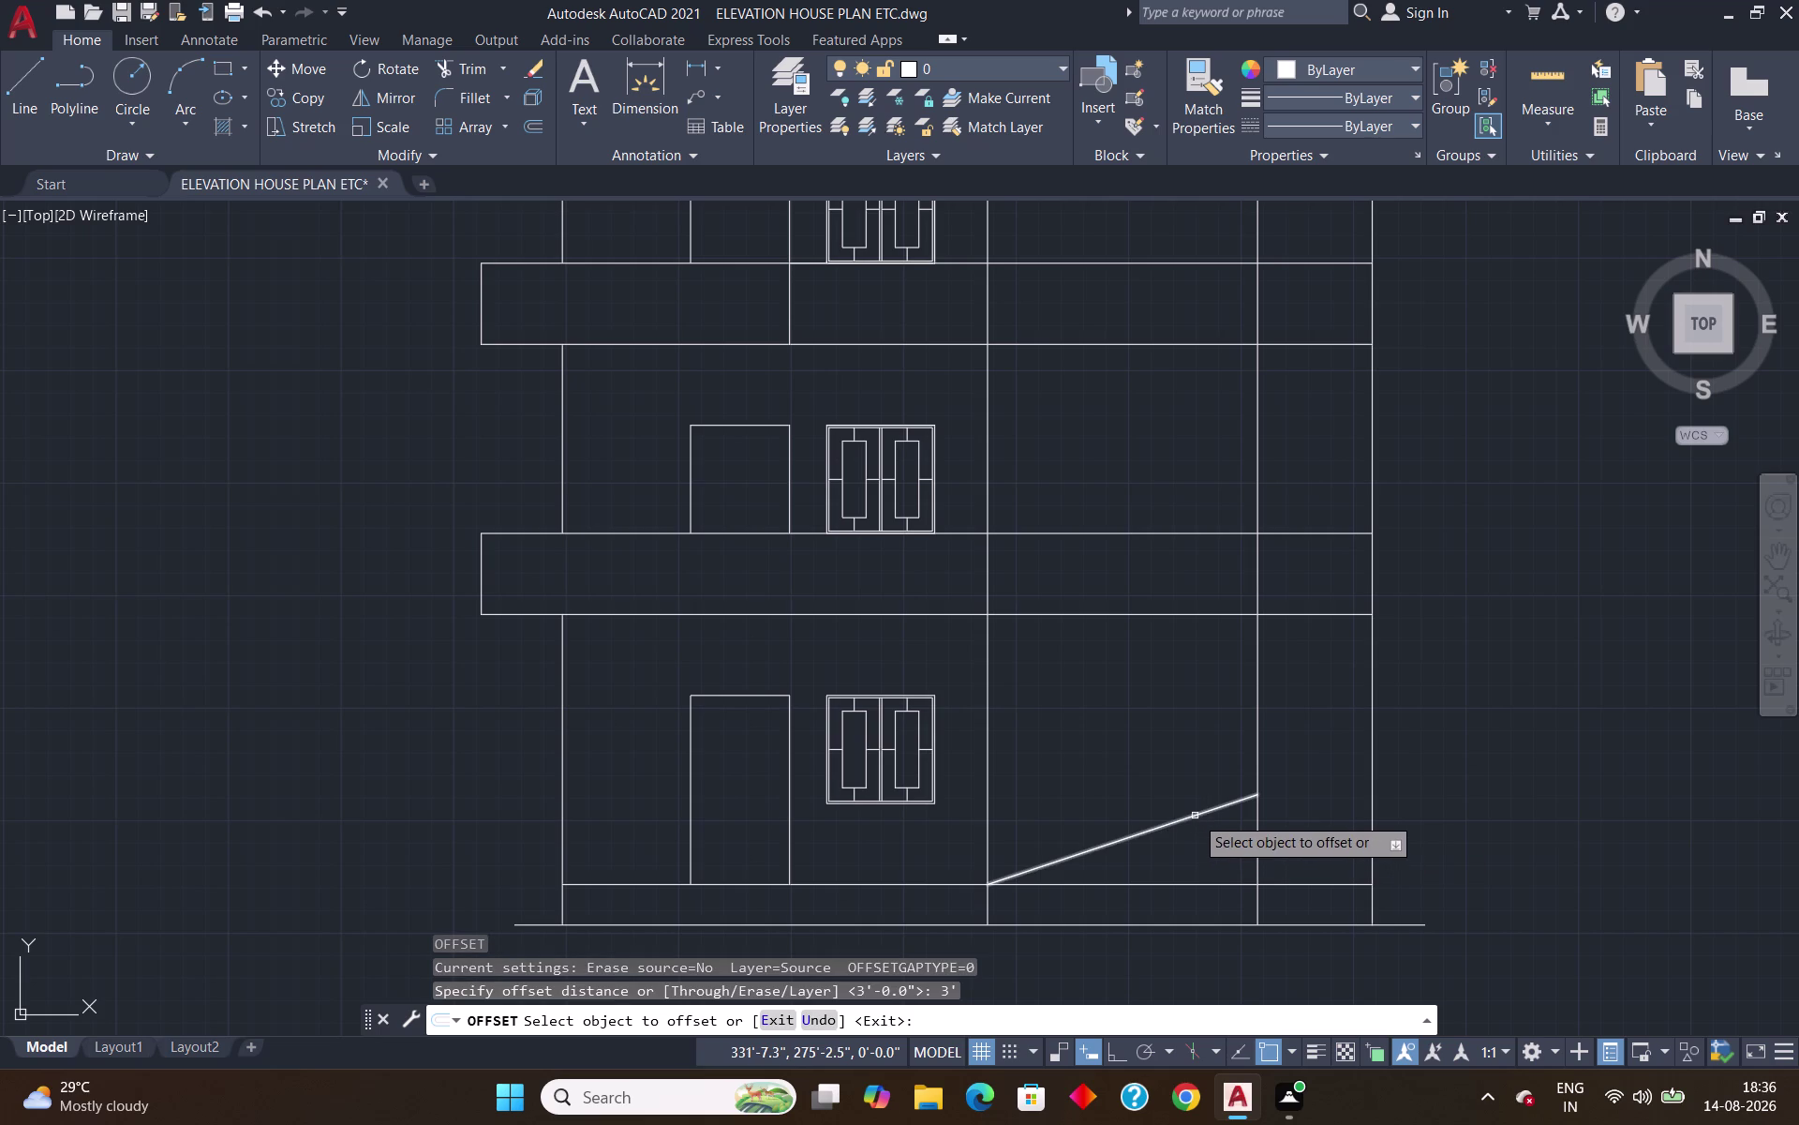
click(1195, 816)
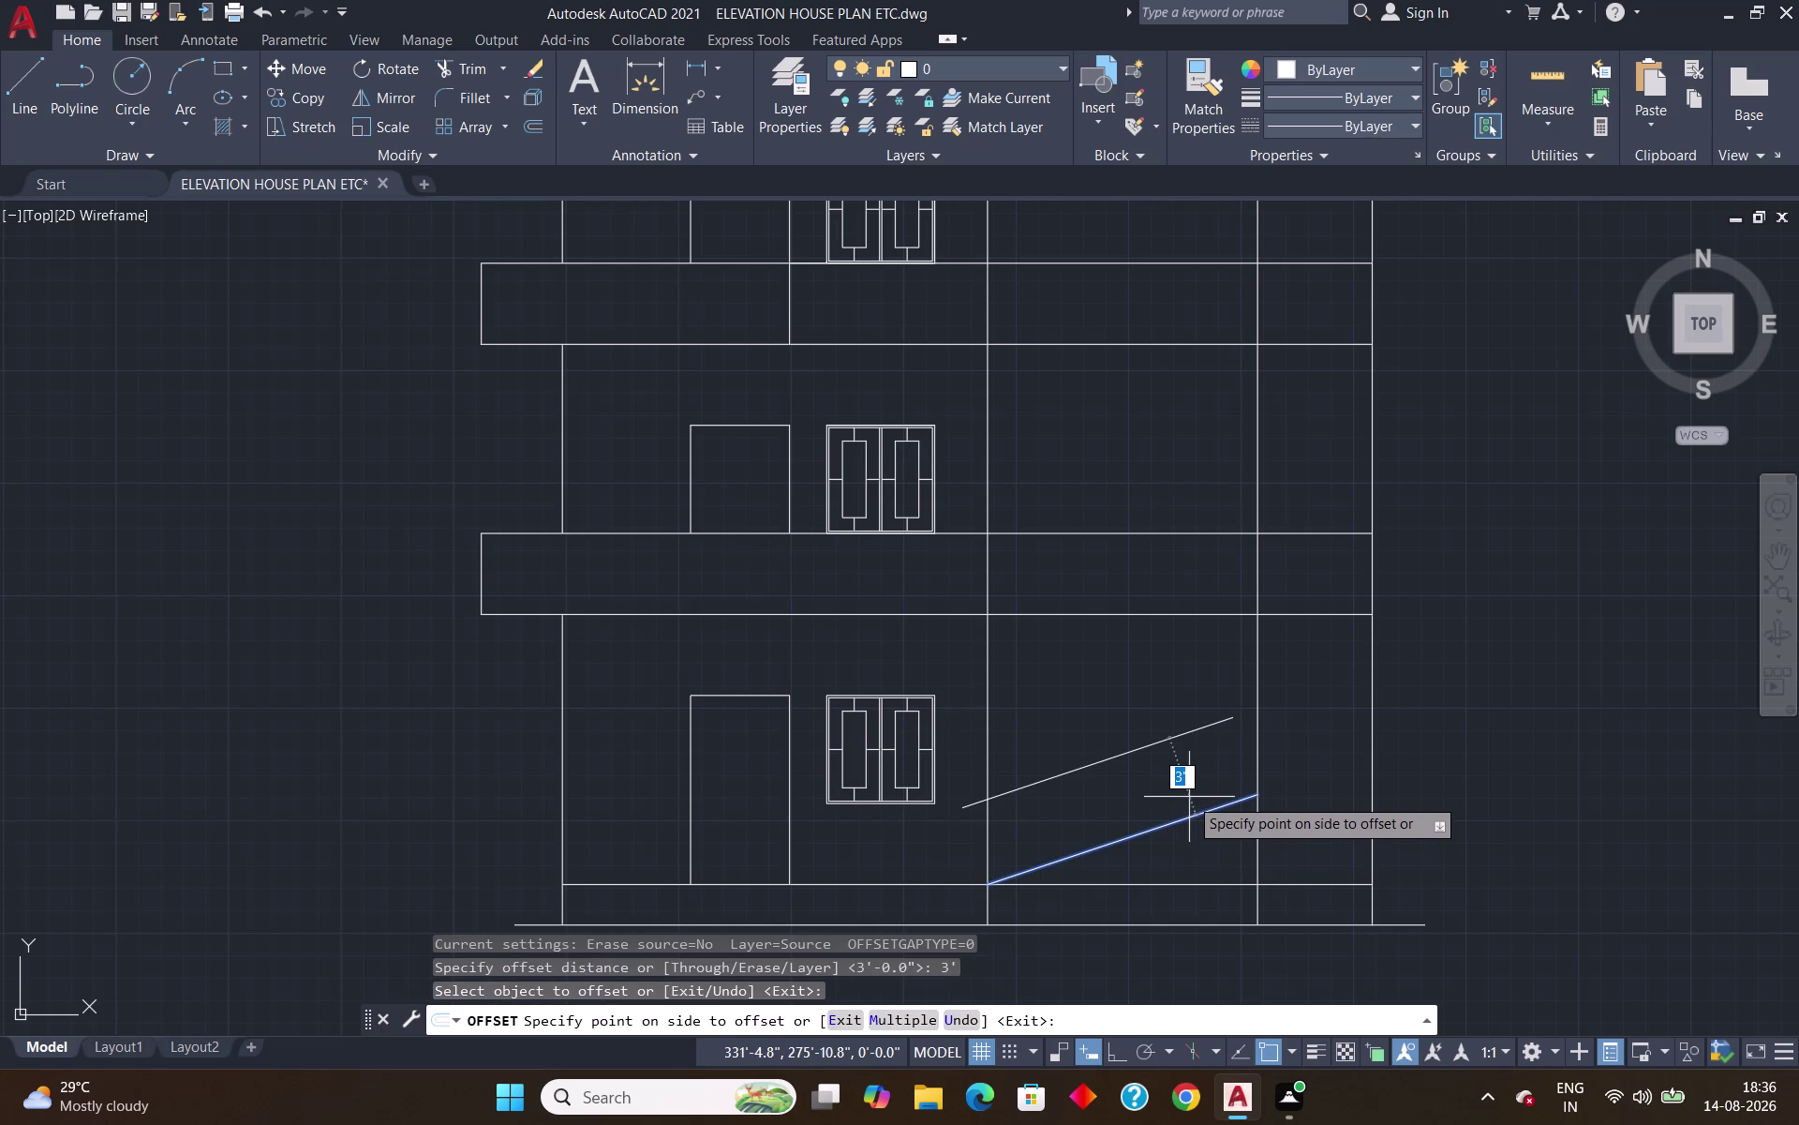
click(1190, 796)
key(Escape)
Extend the upper copy to the right vertical and trim its left overhang.
key(e)
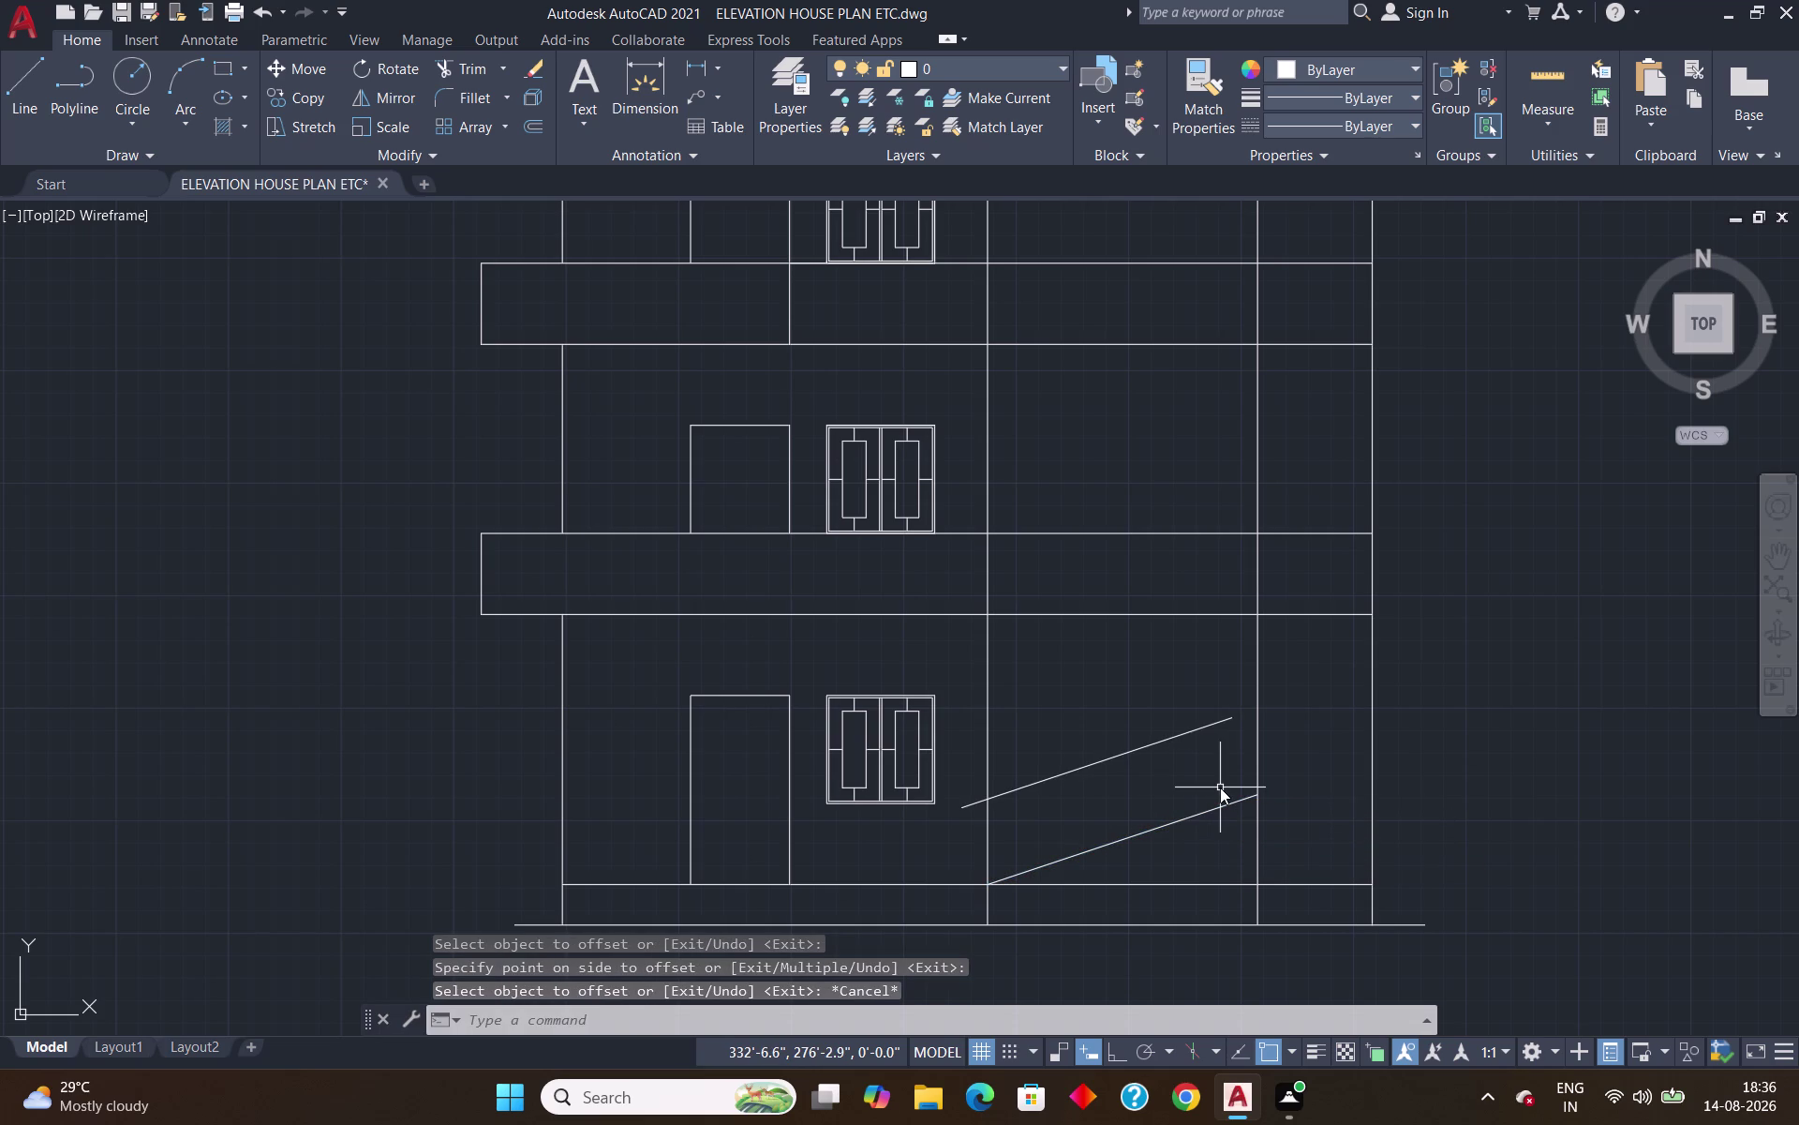
key(x)
key(Return)
click(1212, 724)
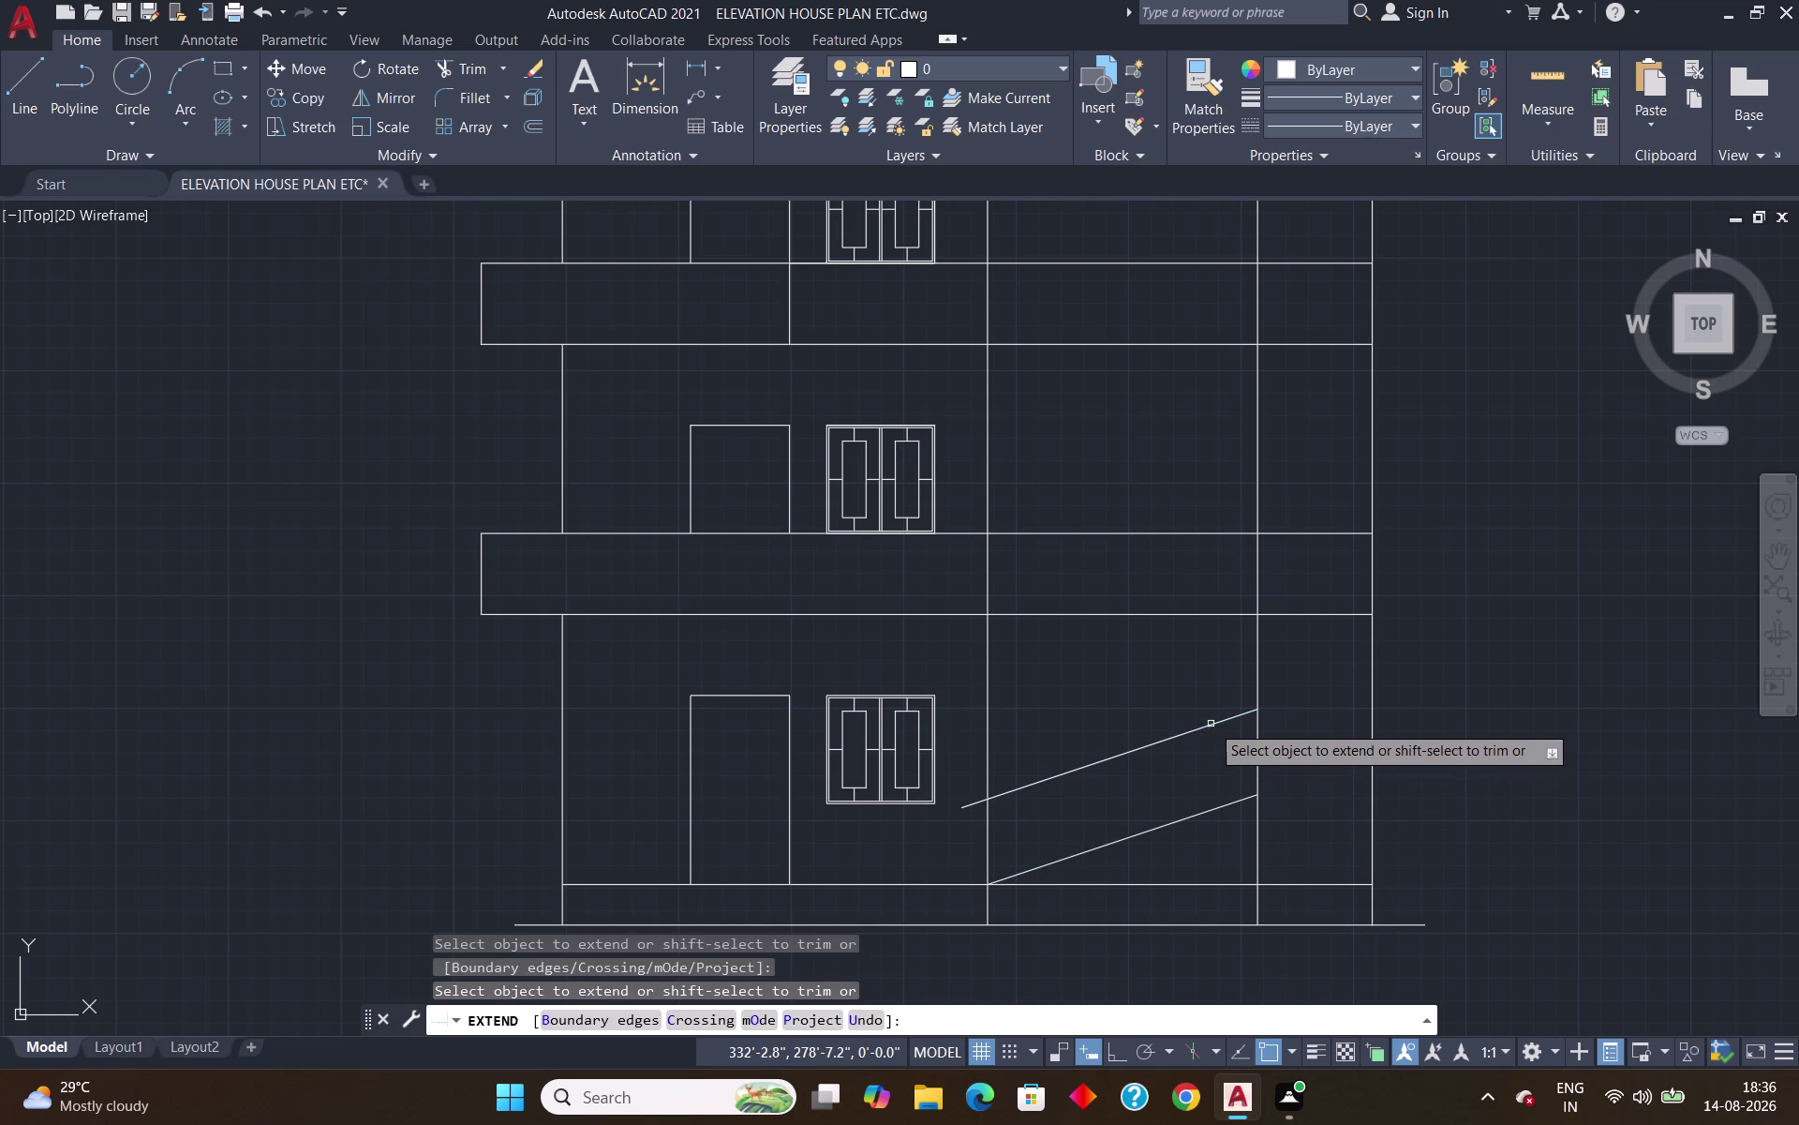
key(Return)
text(tr)
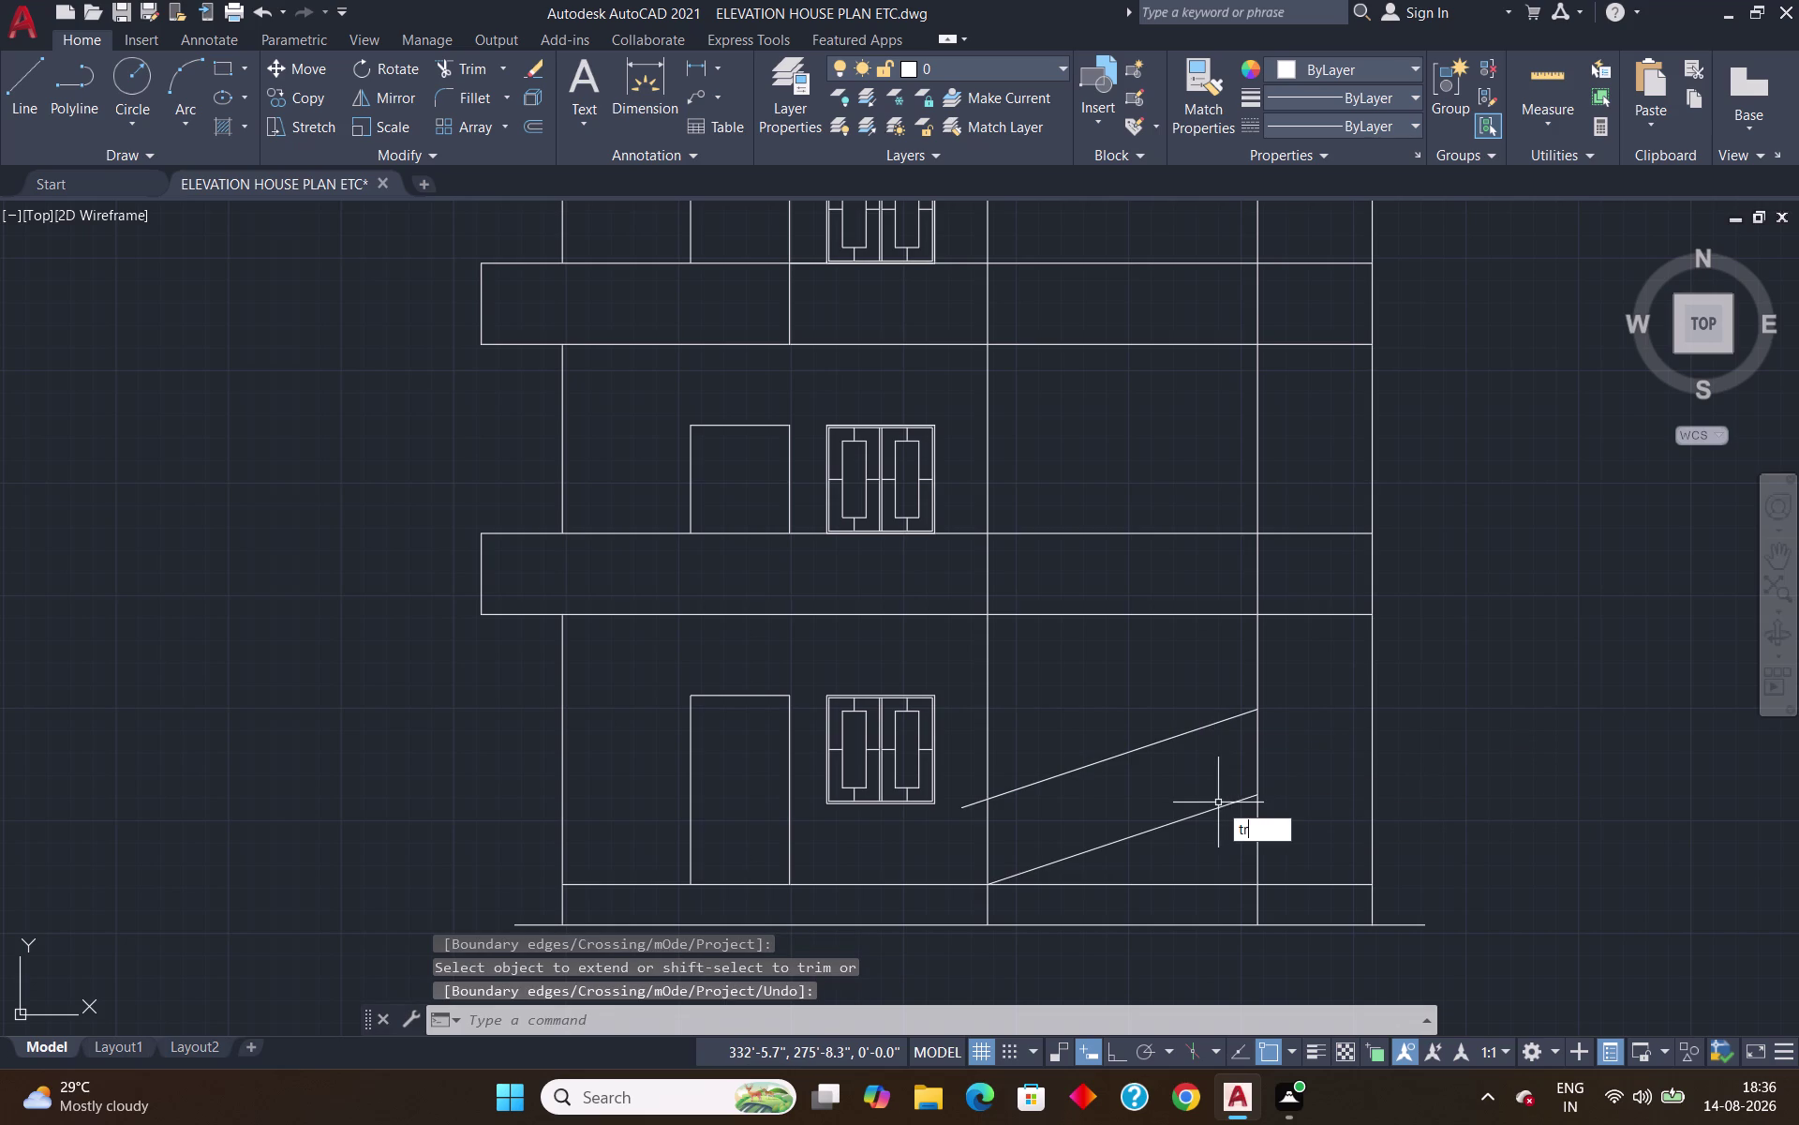
key(Return)
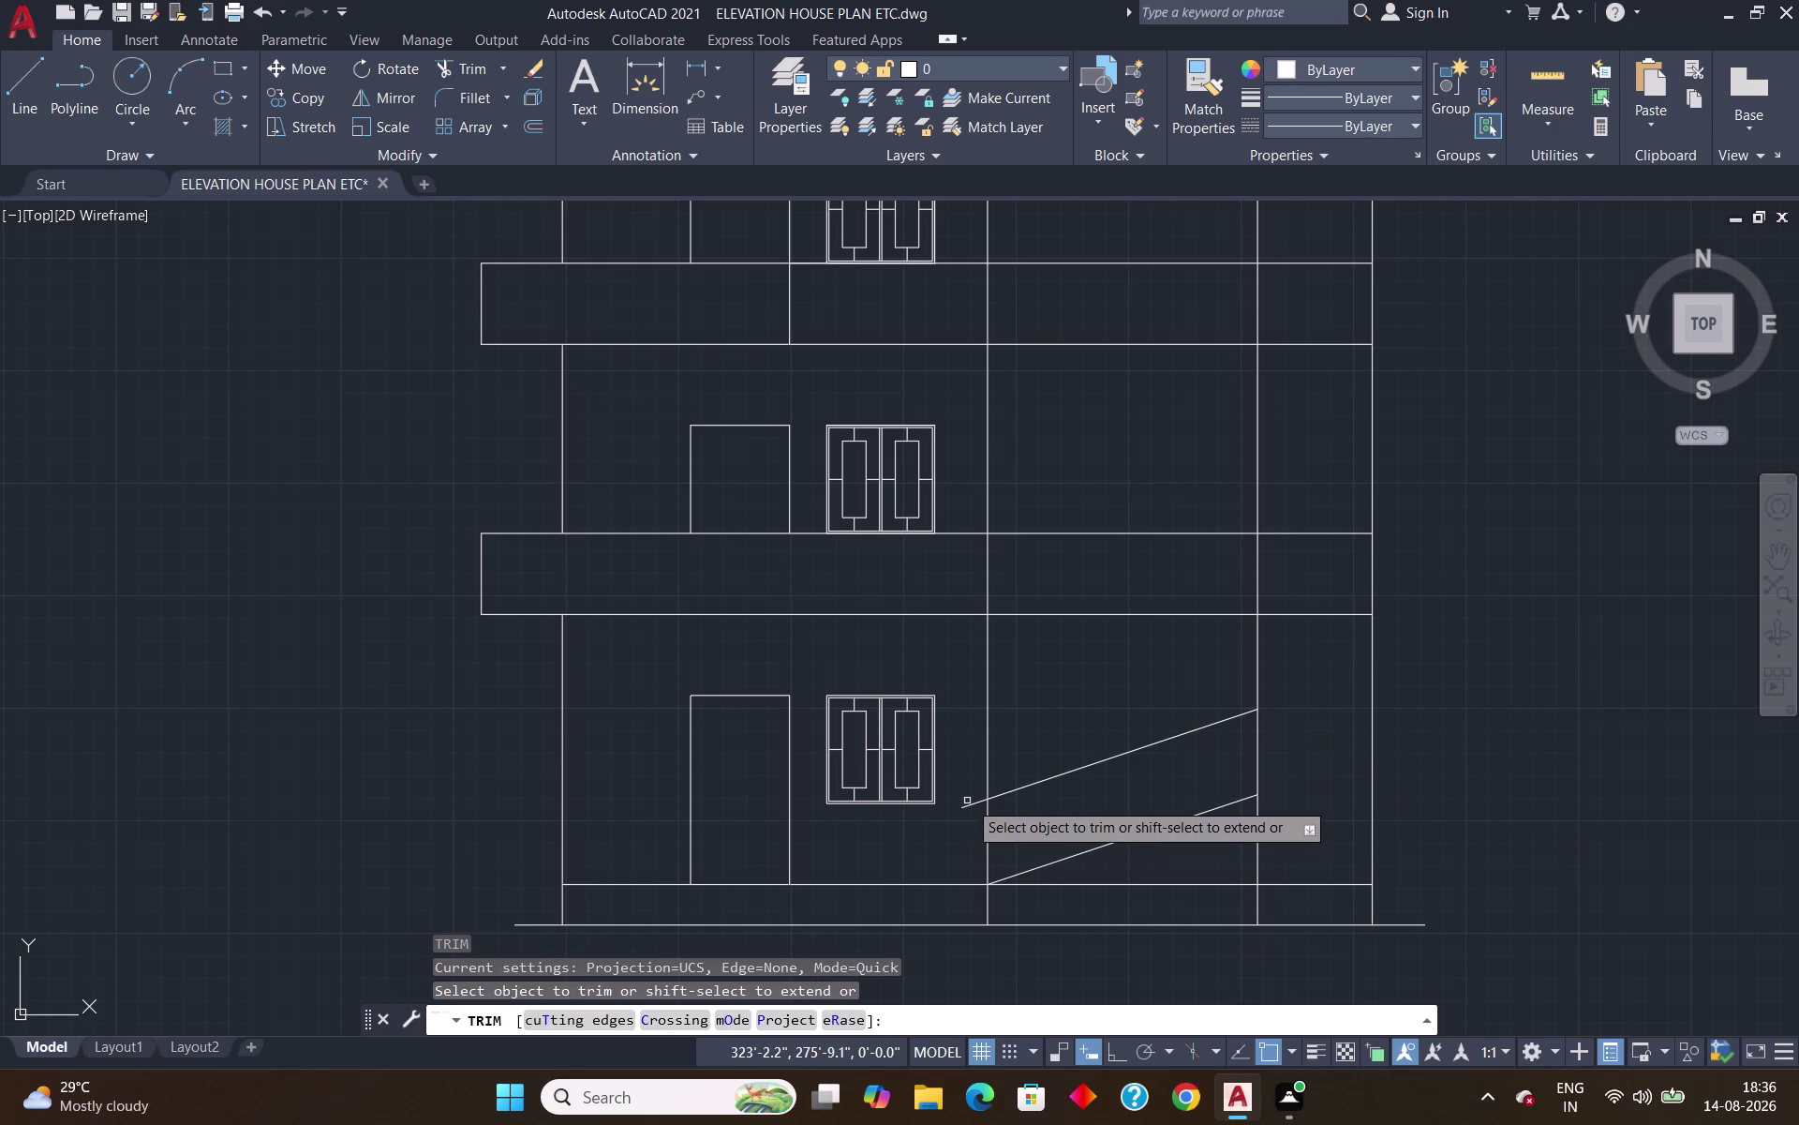
click(969, 800)
click(976, 811)
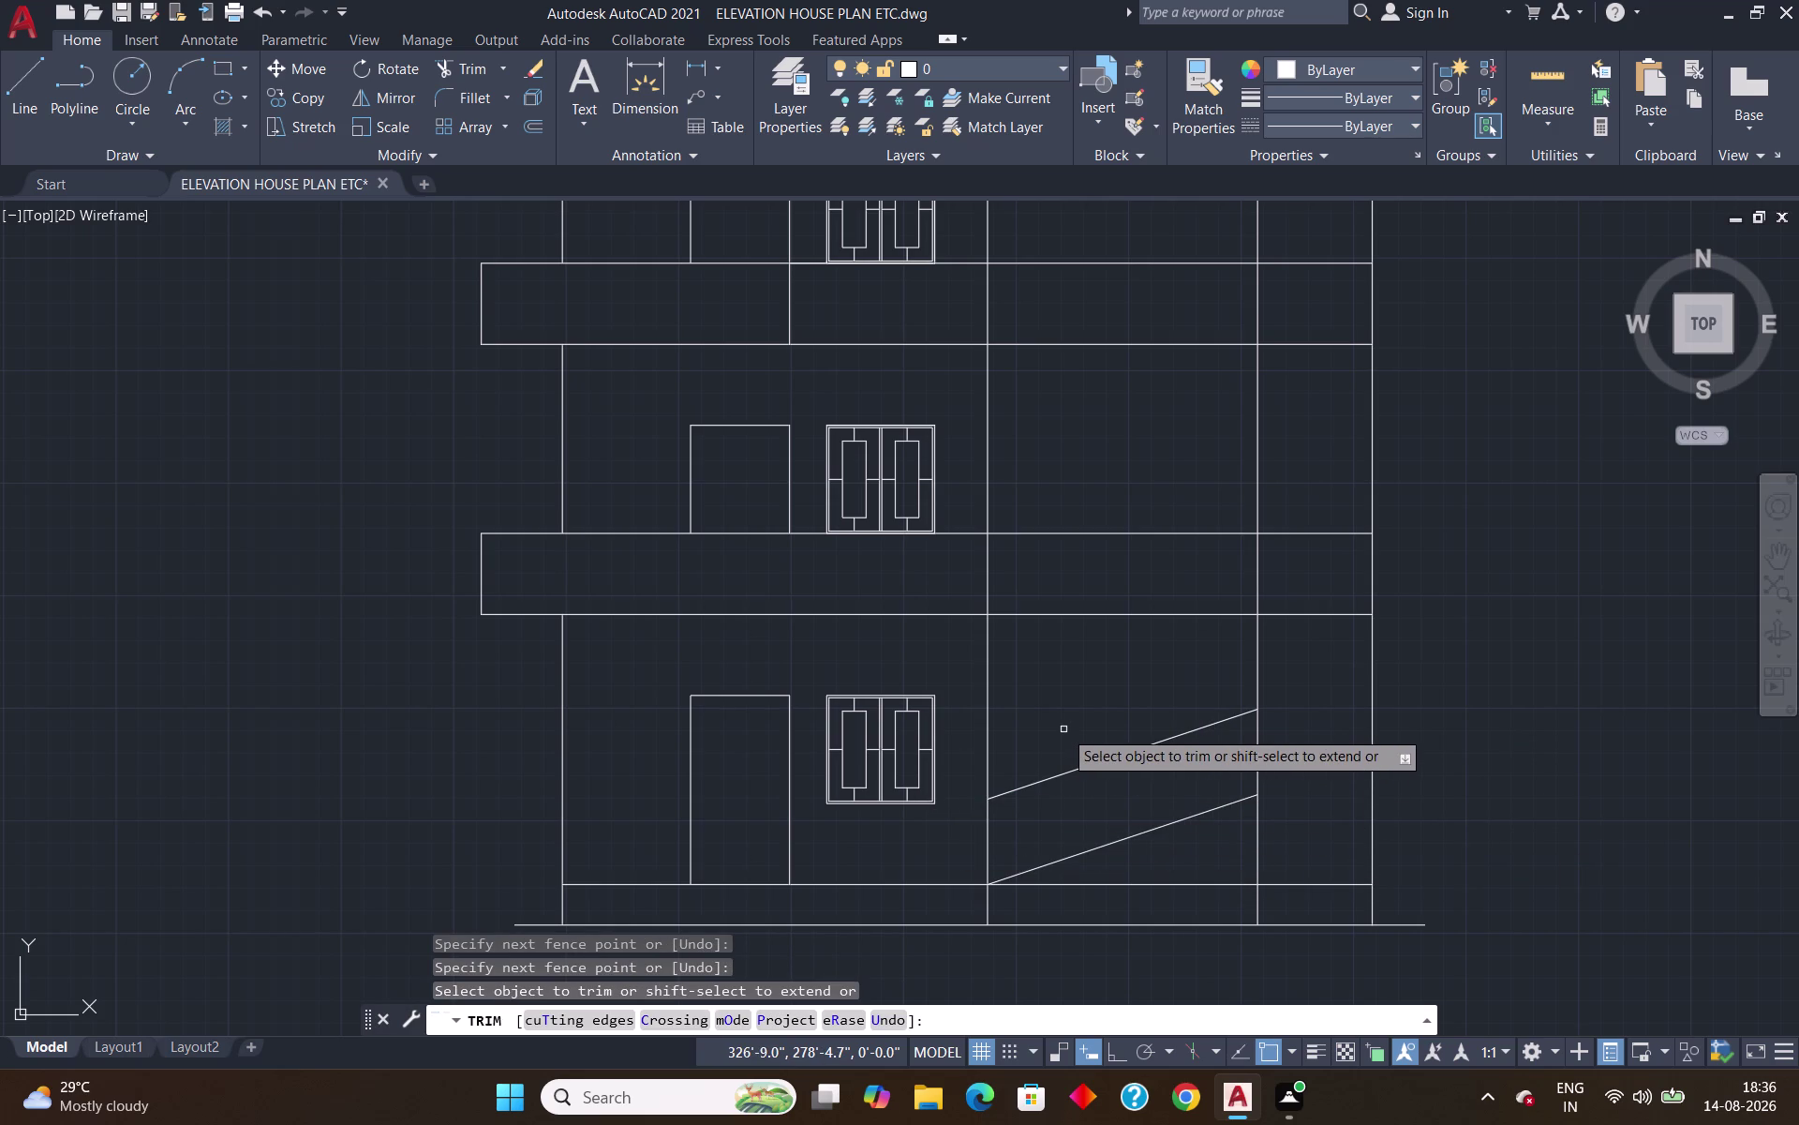
key(Escape)
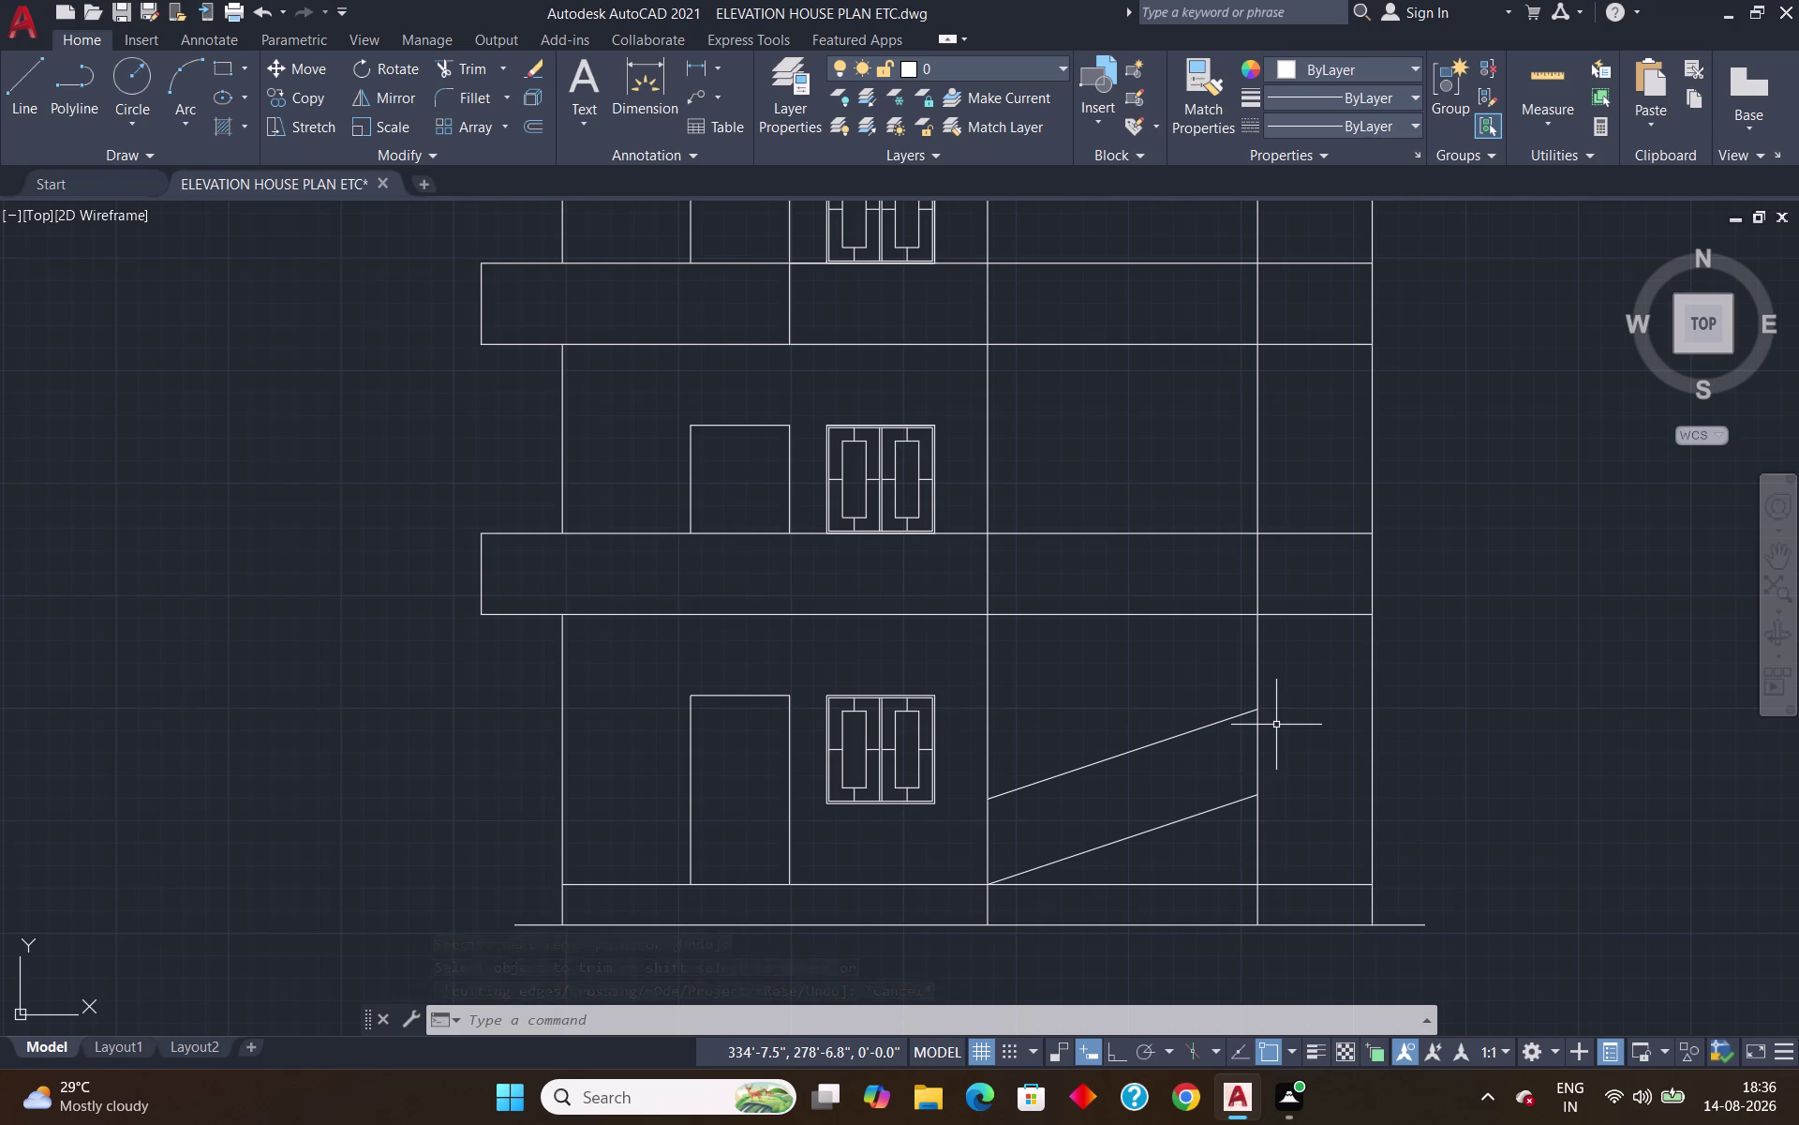
key(l)
key(Return)
Draw a trial 10-foot line at 120° from the upper sloped line's end, then erase it.
click(1258, 703)
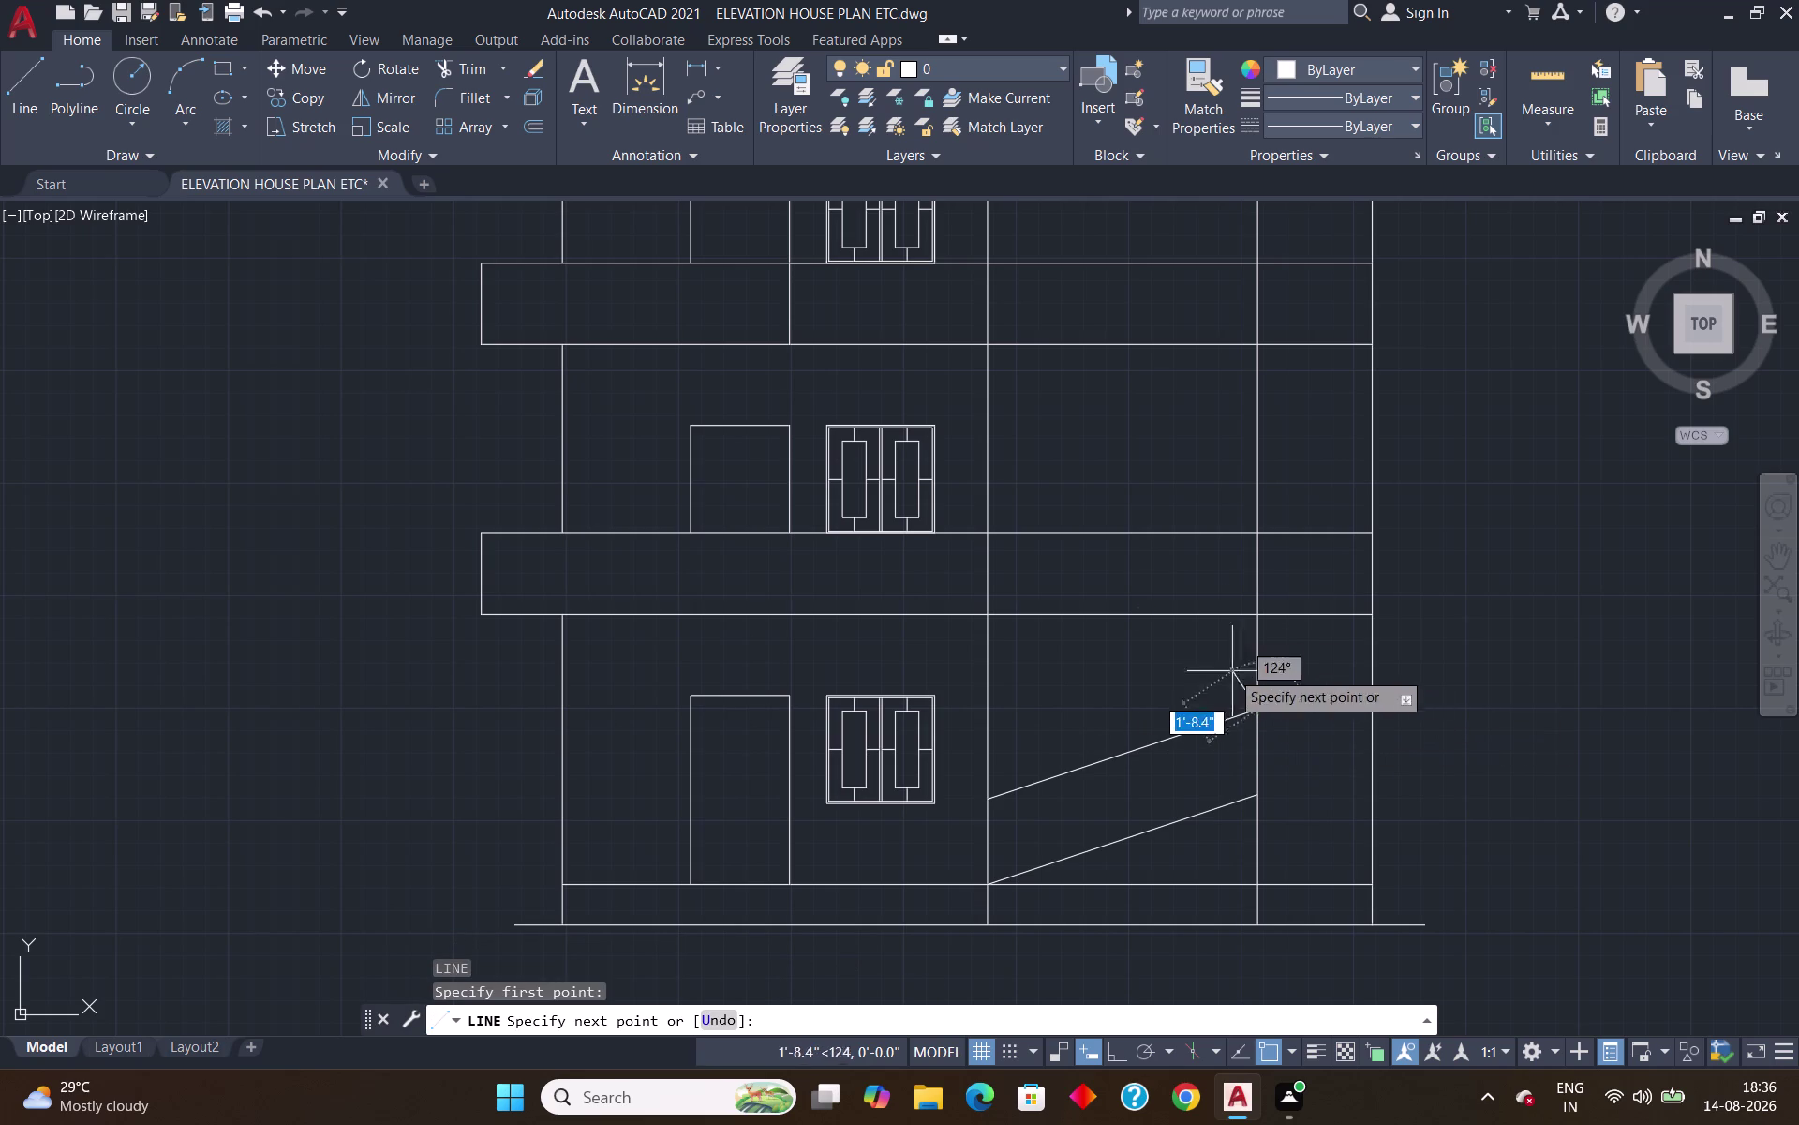
text(10)
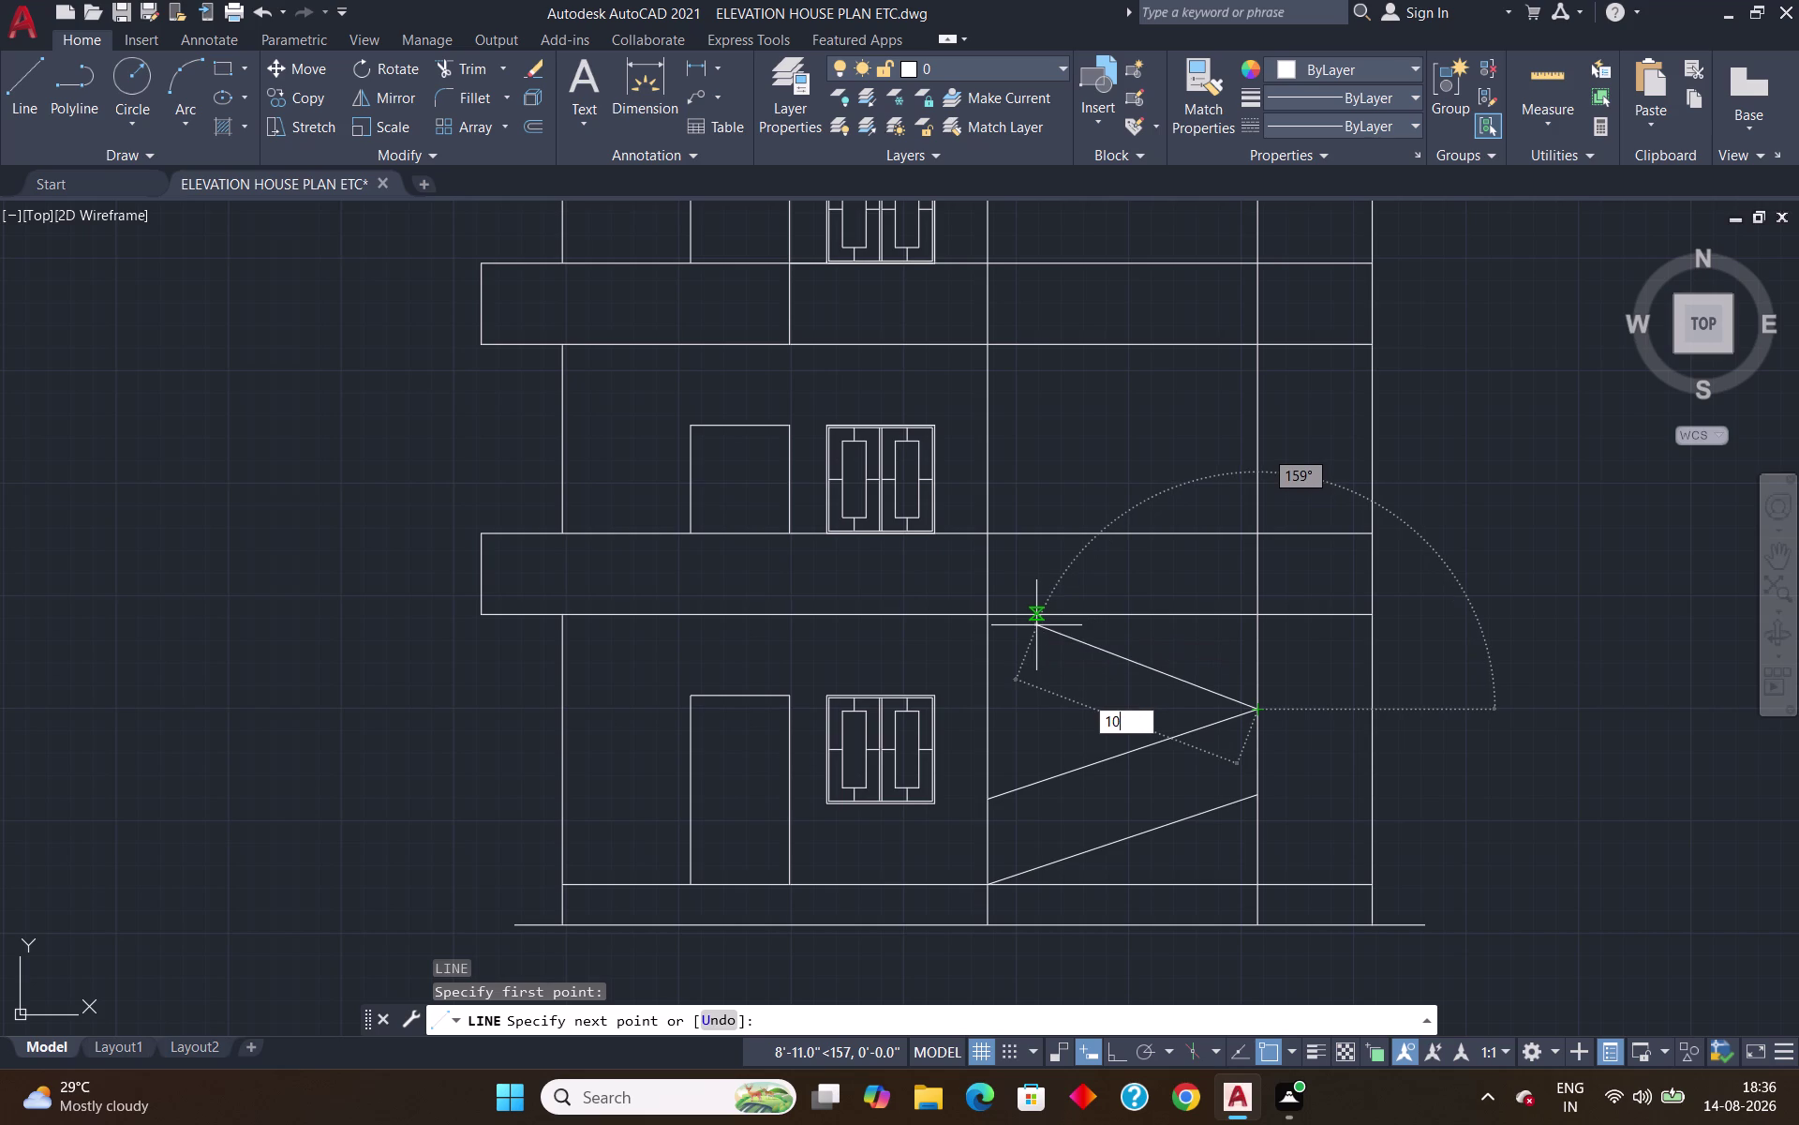
key(apostrophe)
key(Tab)
text(120)
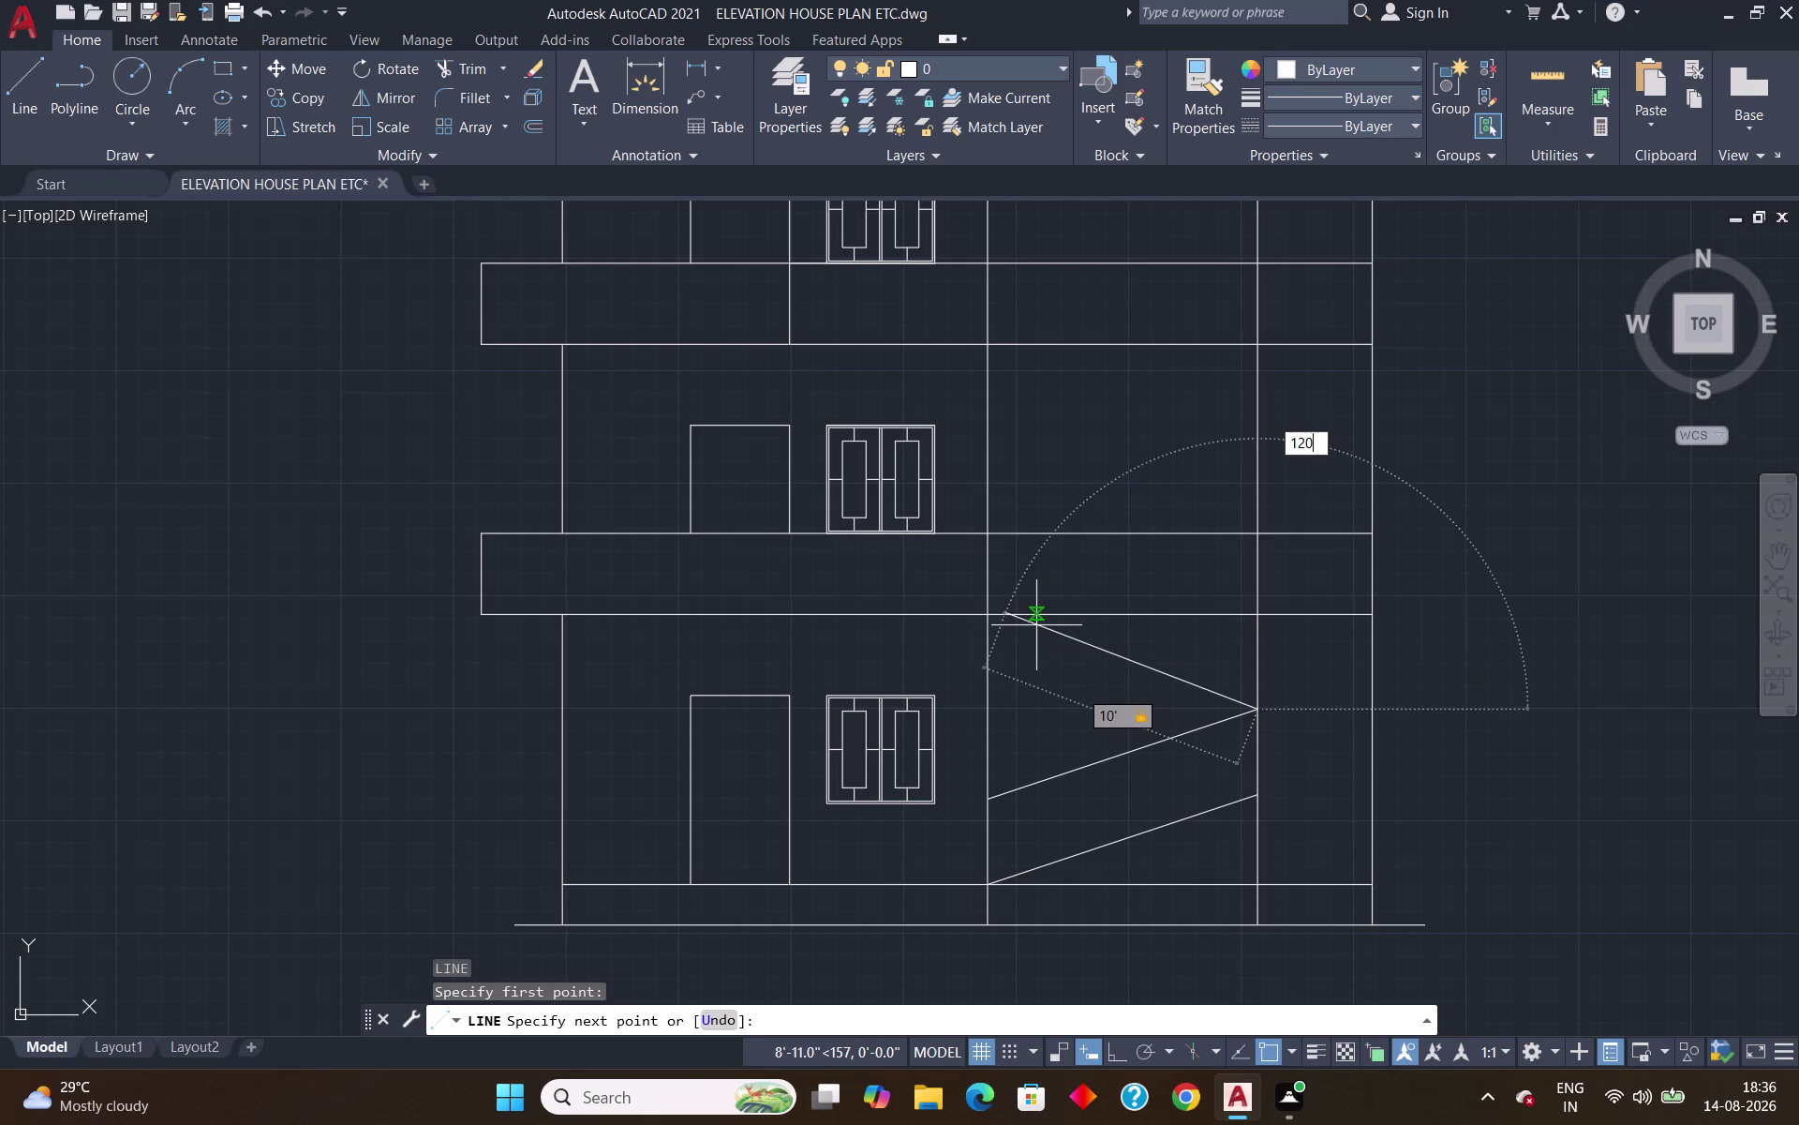
key(Return)
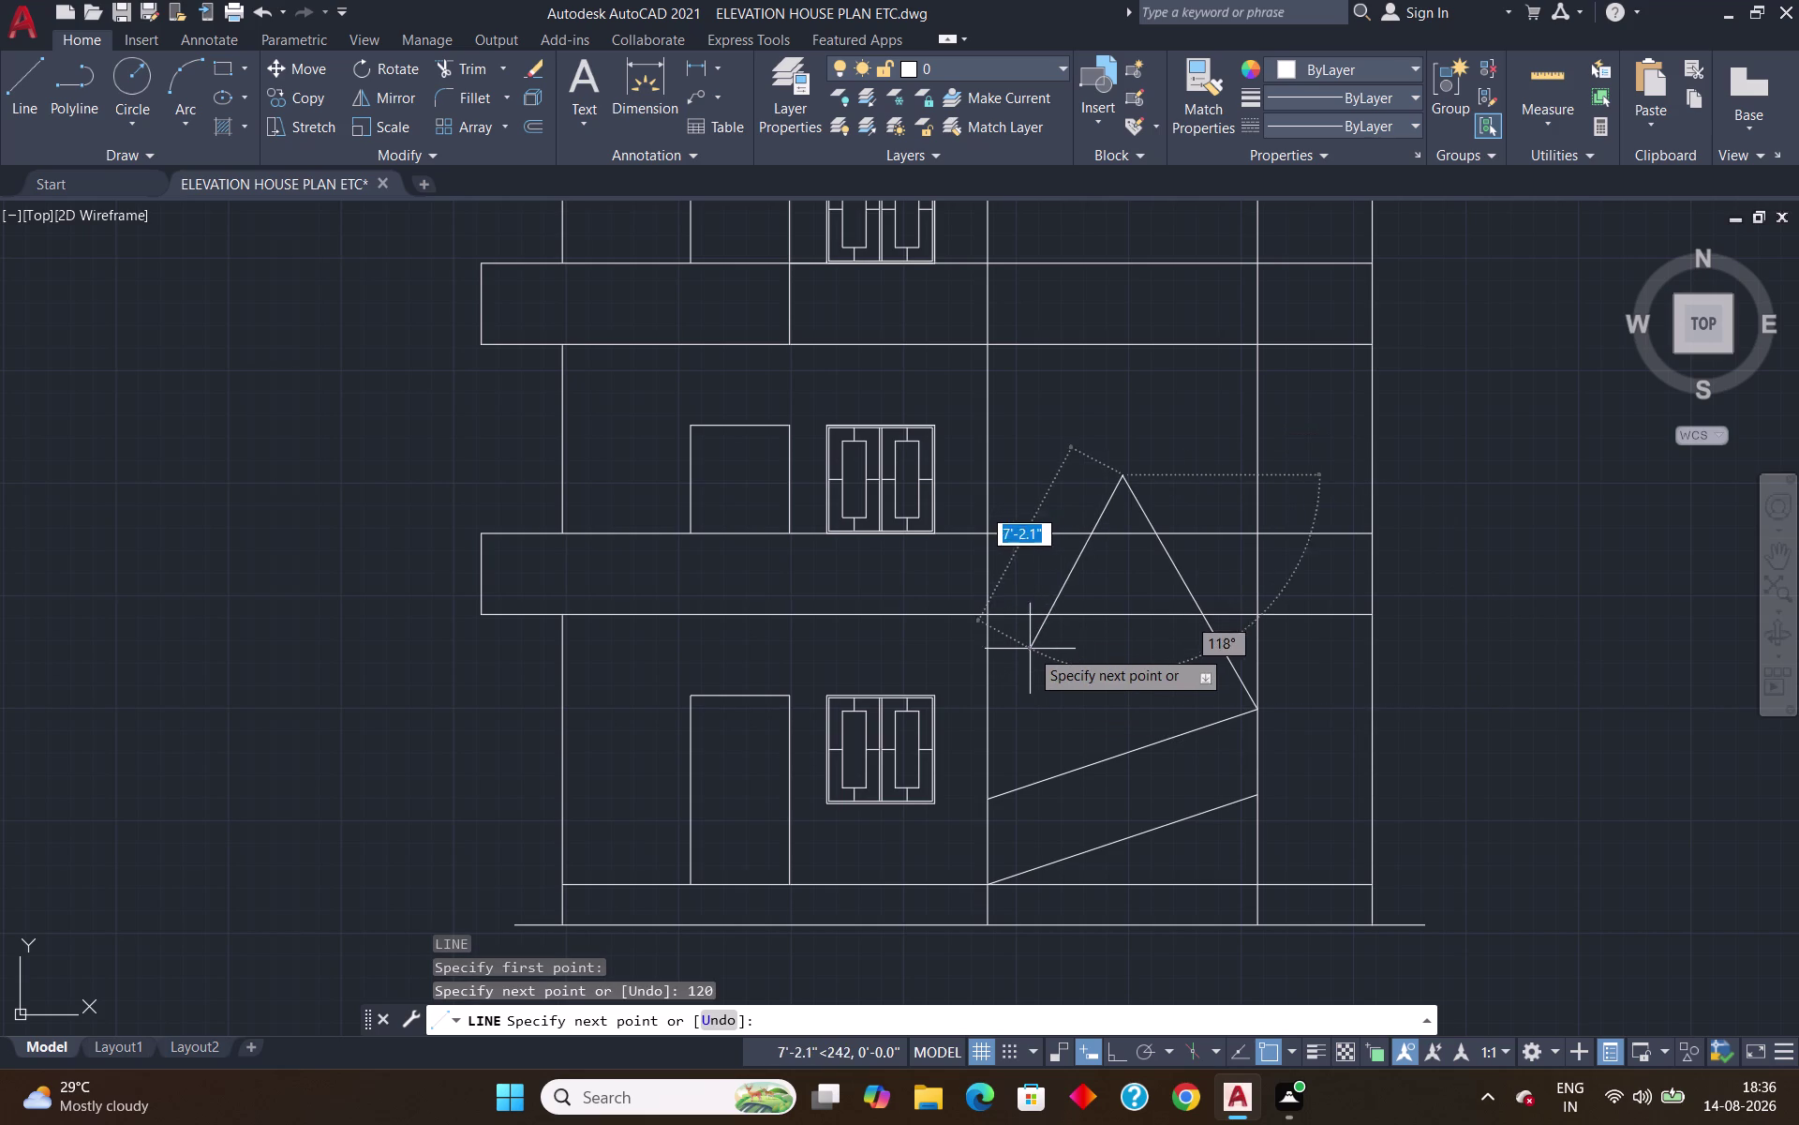
key(Escape)
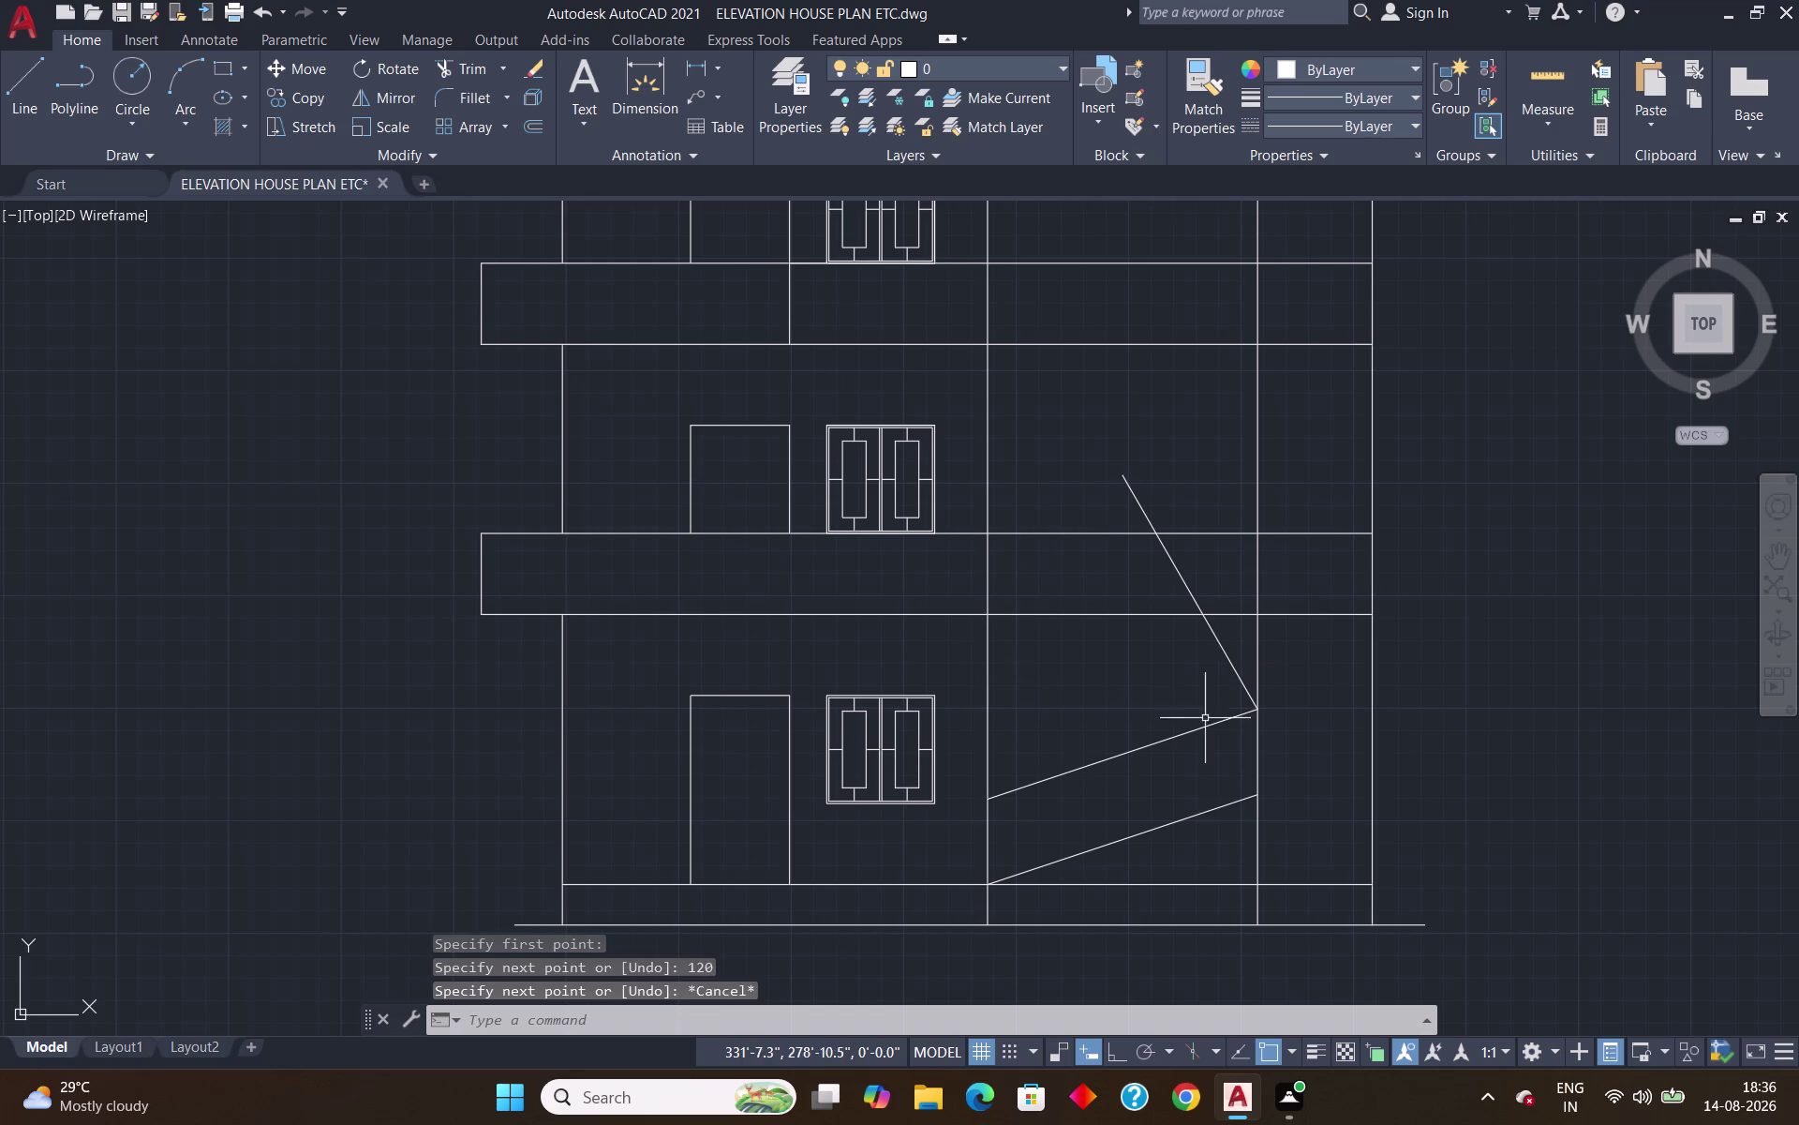
click(1248, 688)
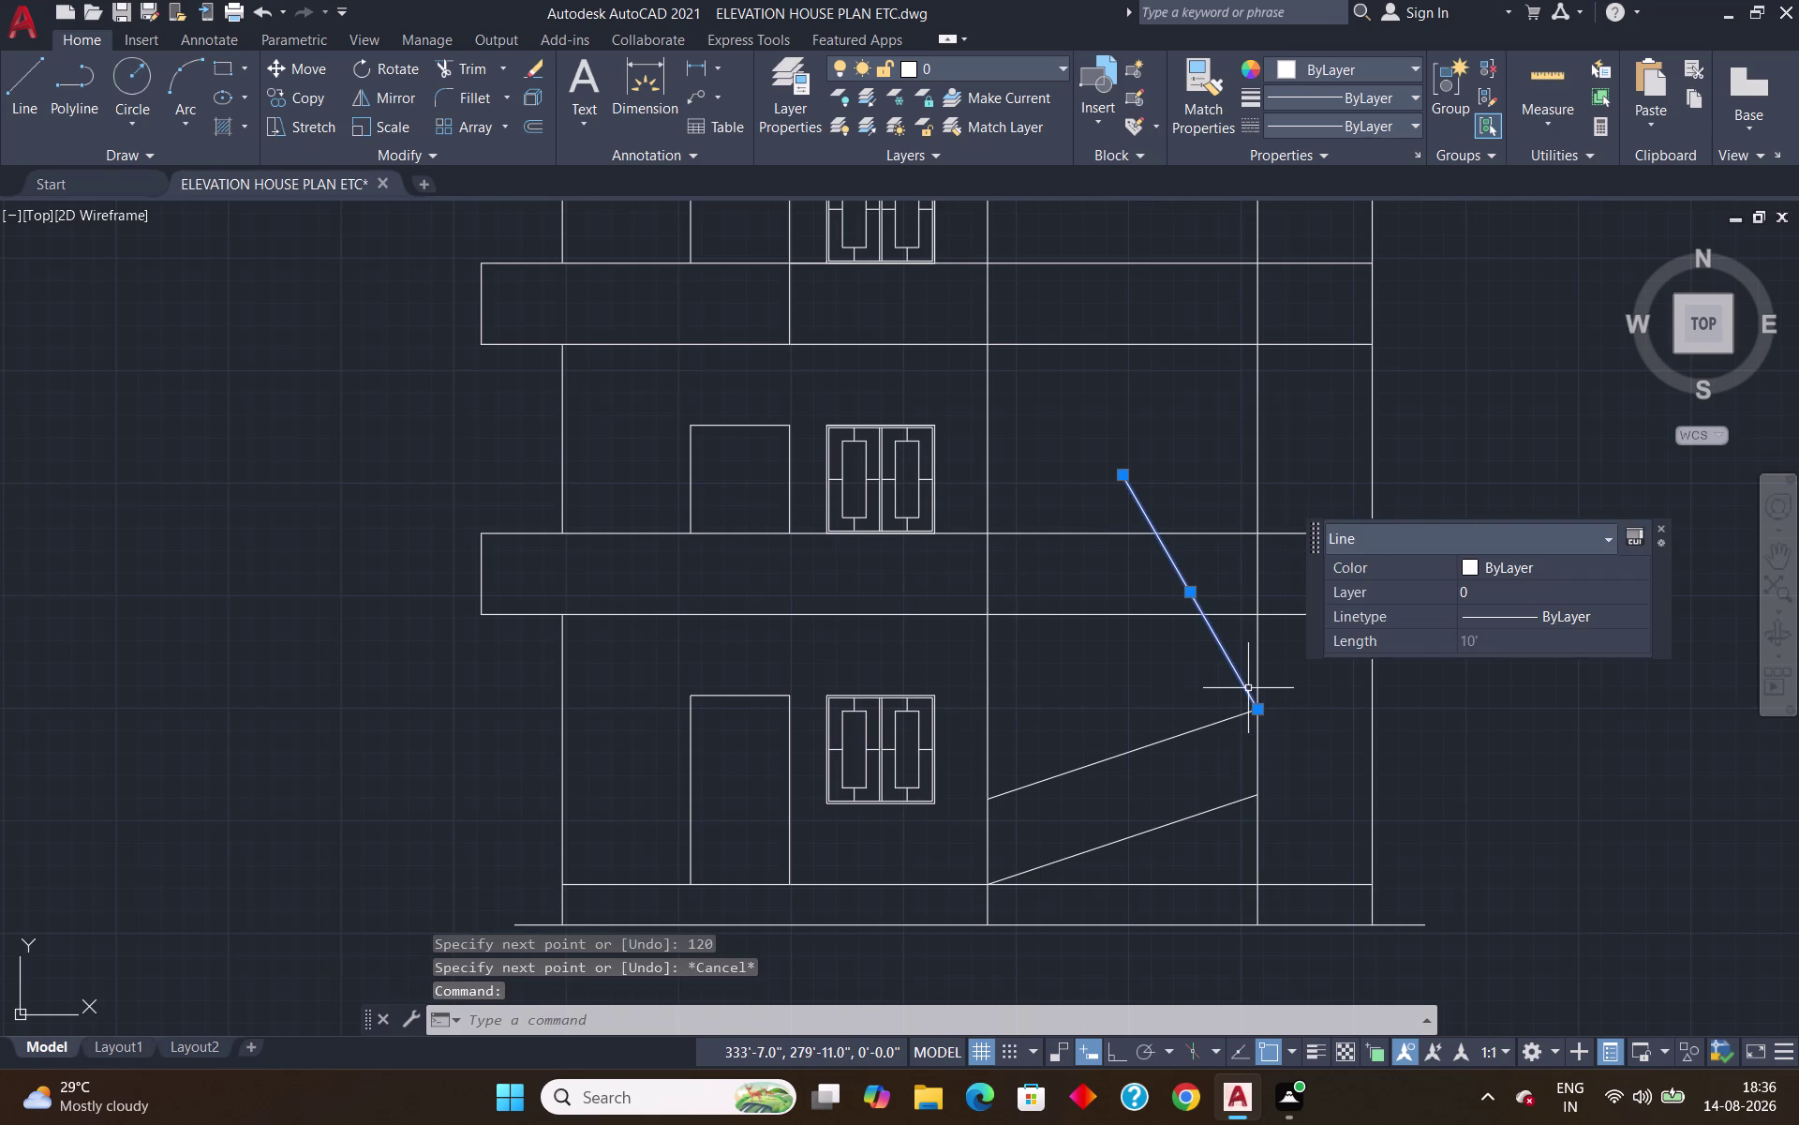
key(Delete)
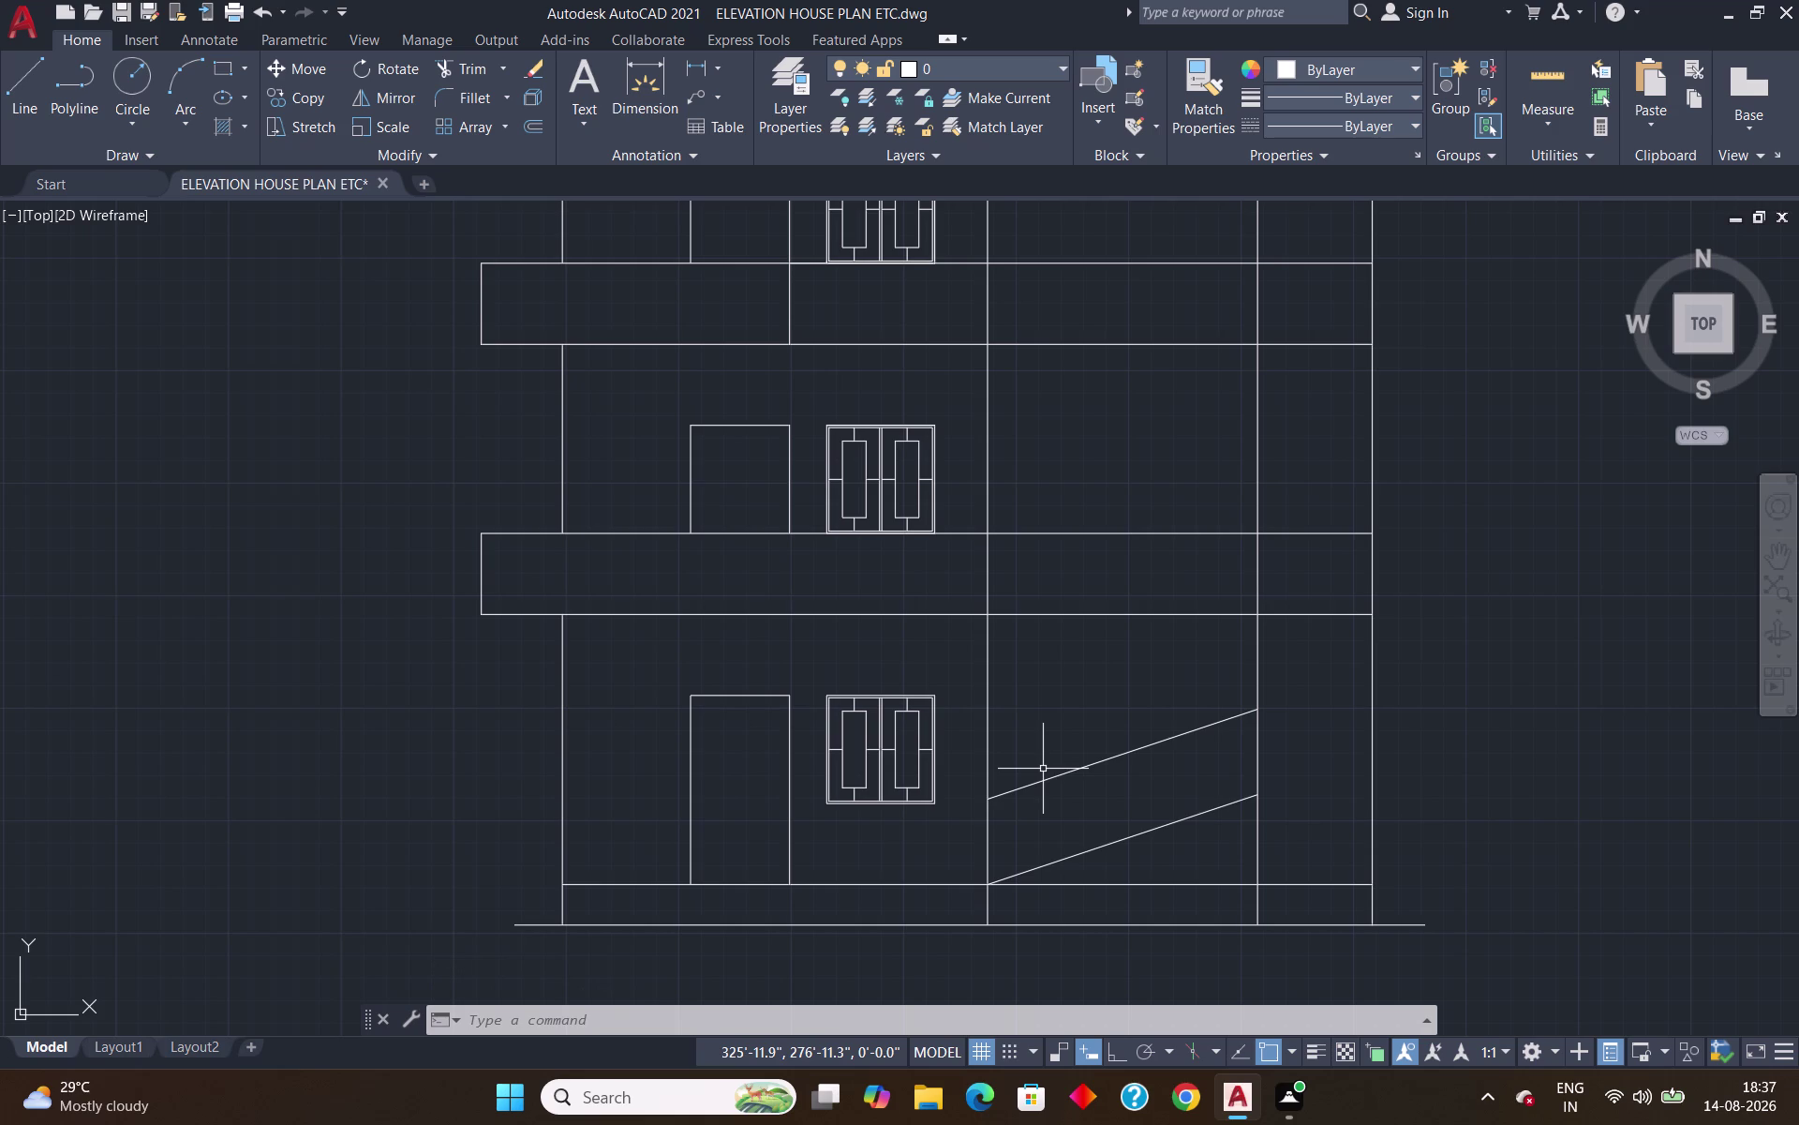
Draw a 10-foot line at 150° from the stair line's upper end.
key(l)
key(Return)
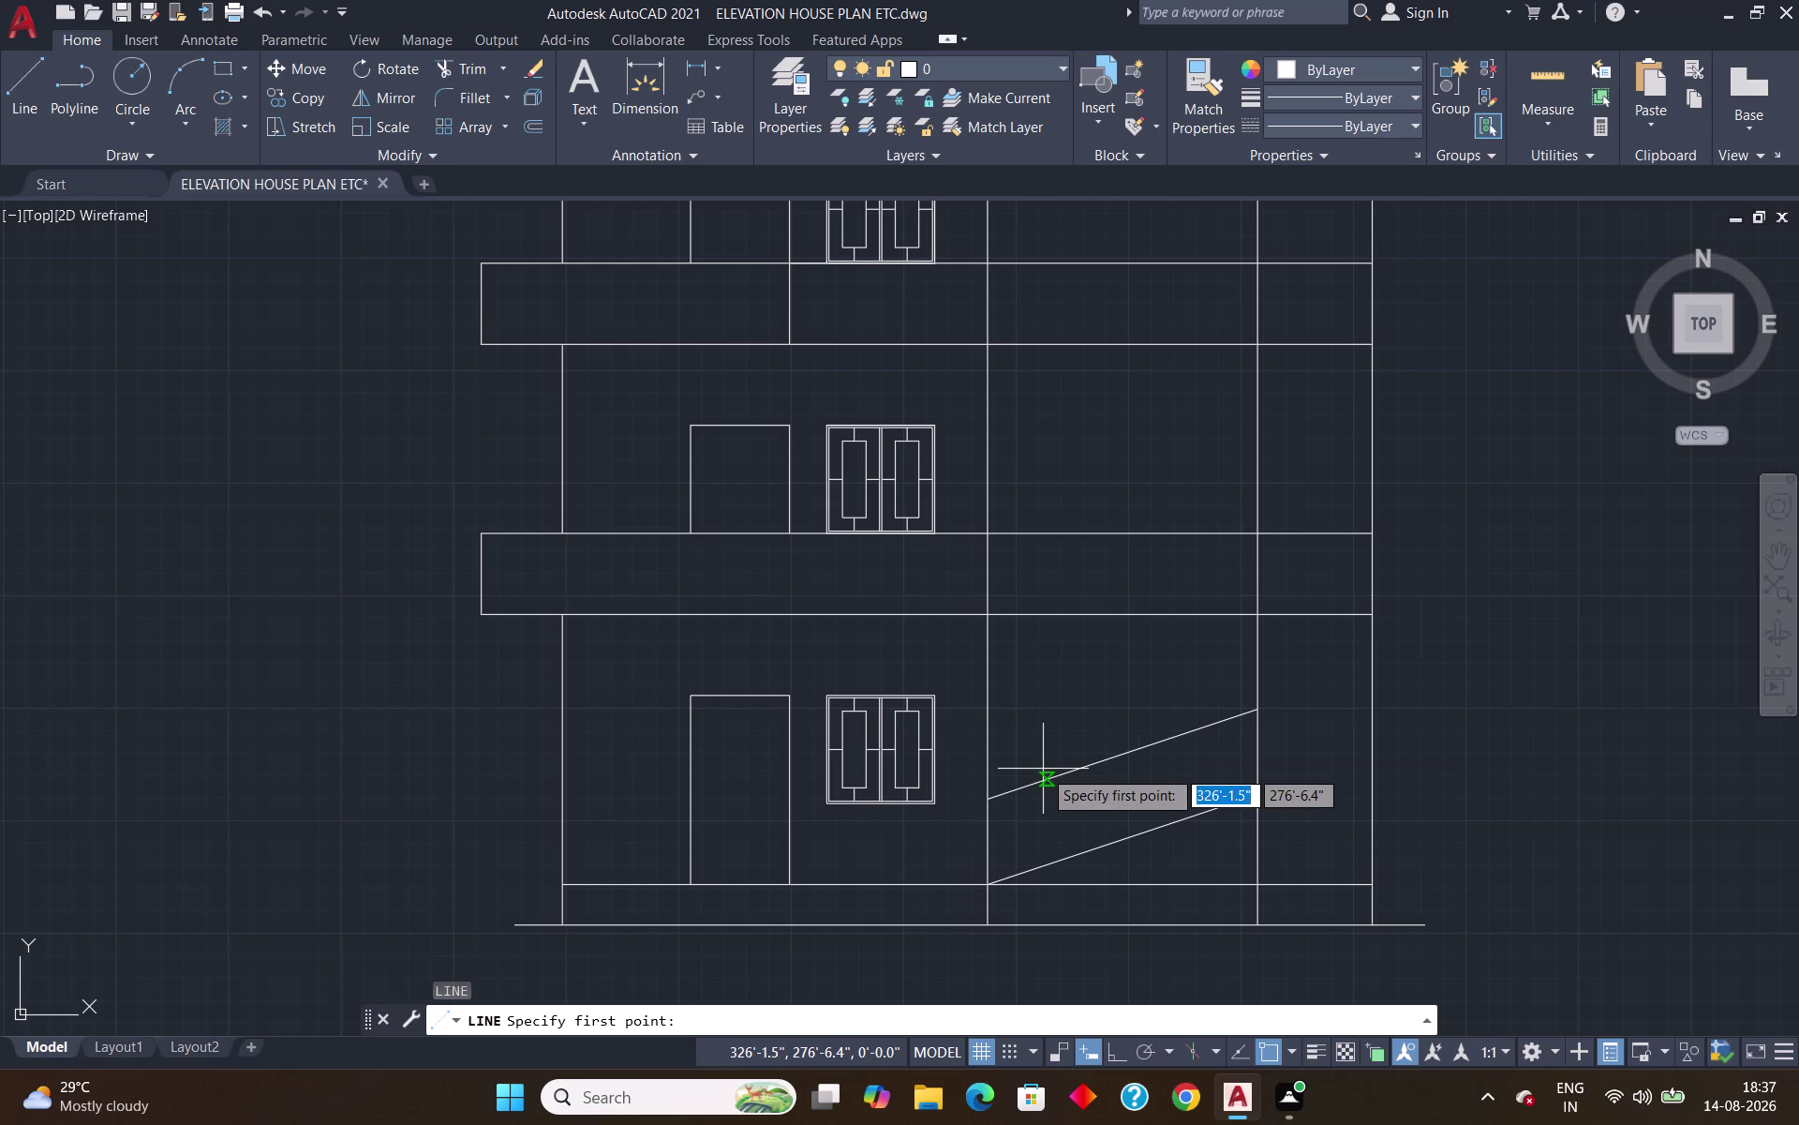
click(1262, 711)
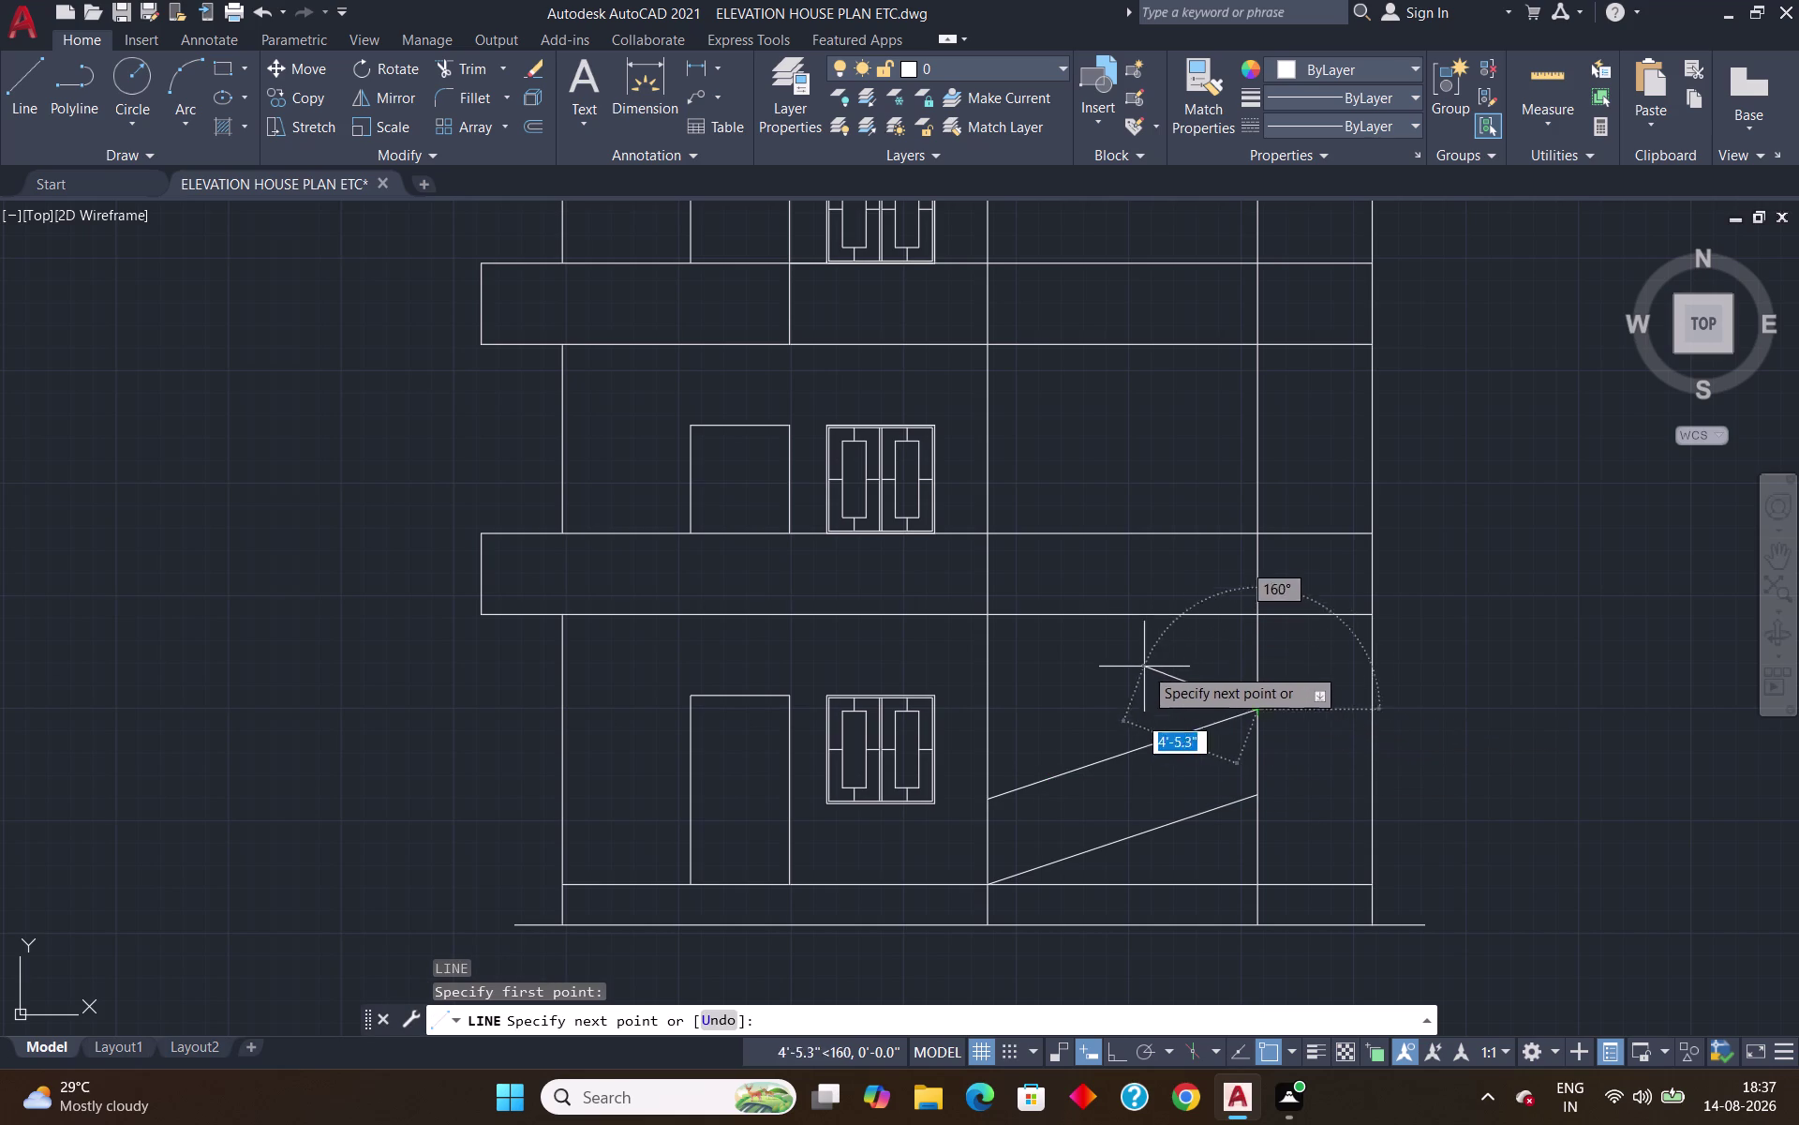
text(10)
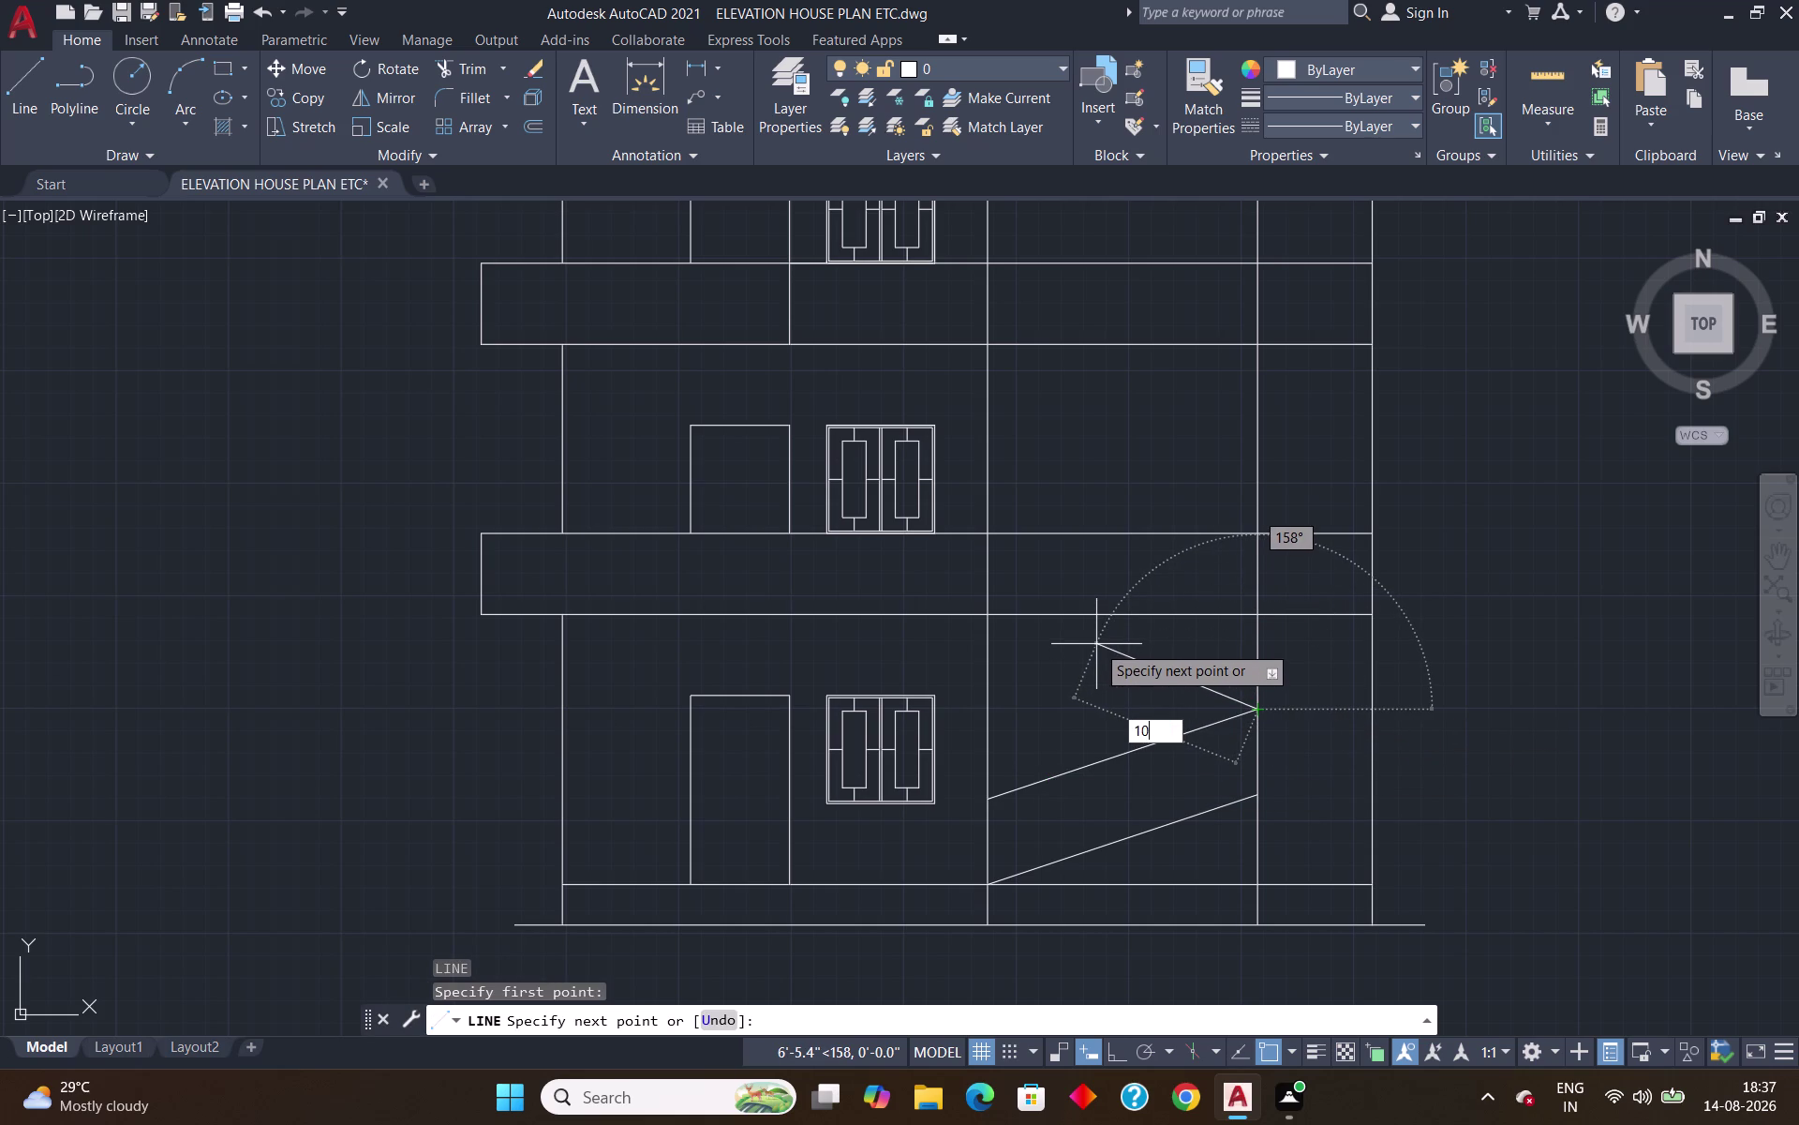
key(apostrophe)
key(Tab)
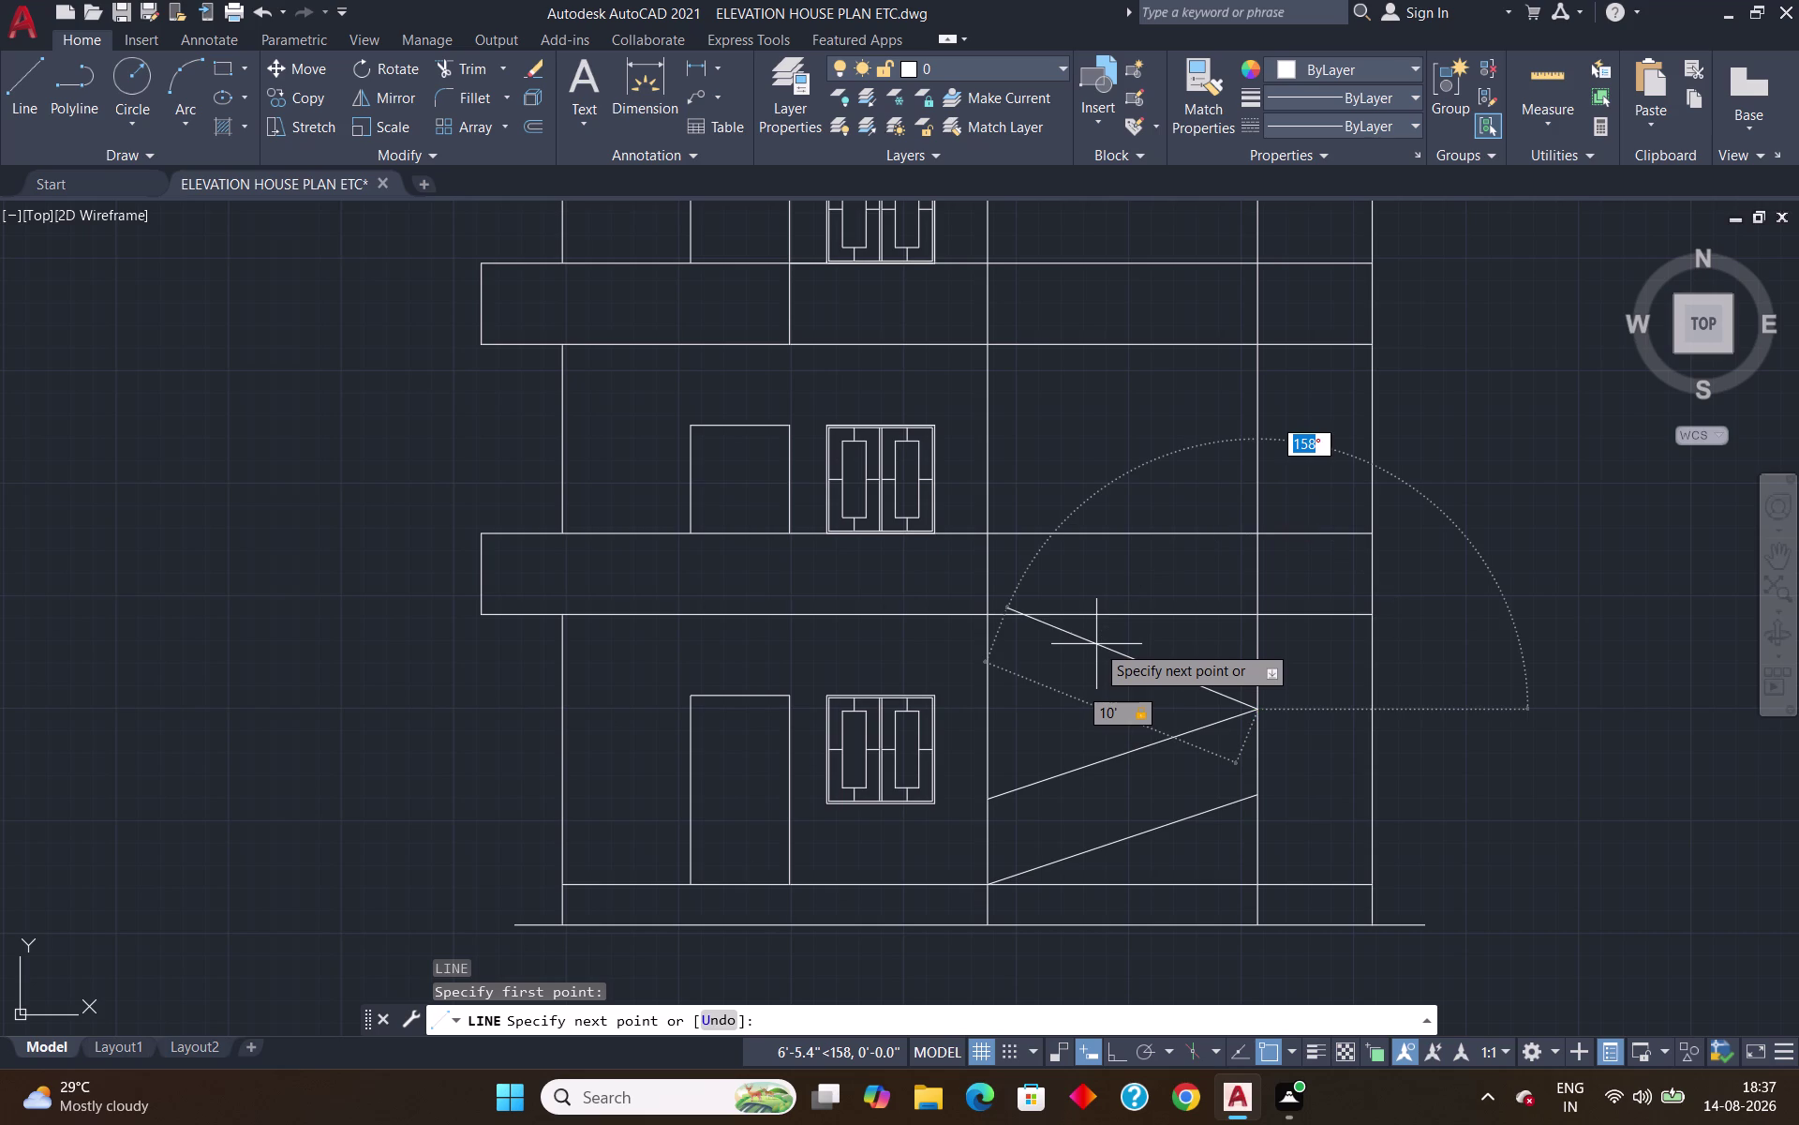
text(150)
key(Return)
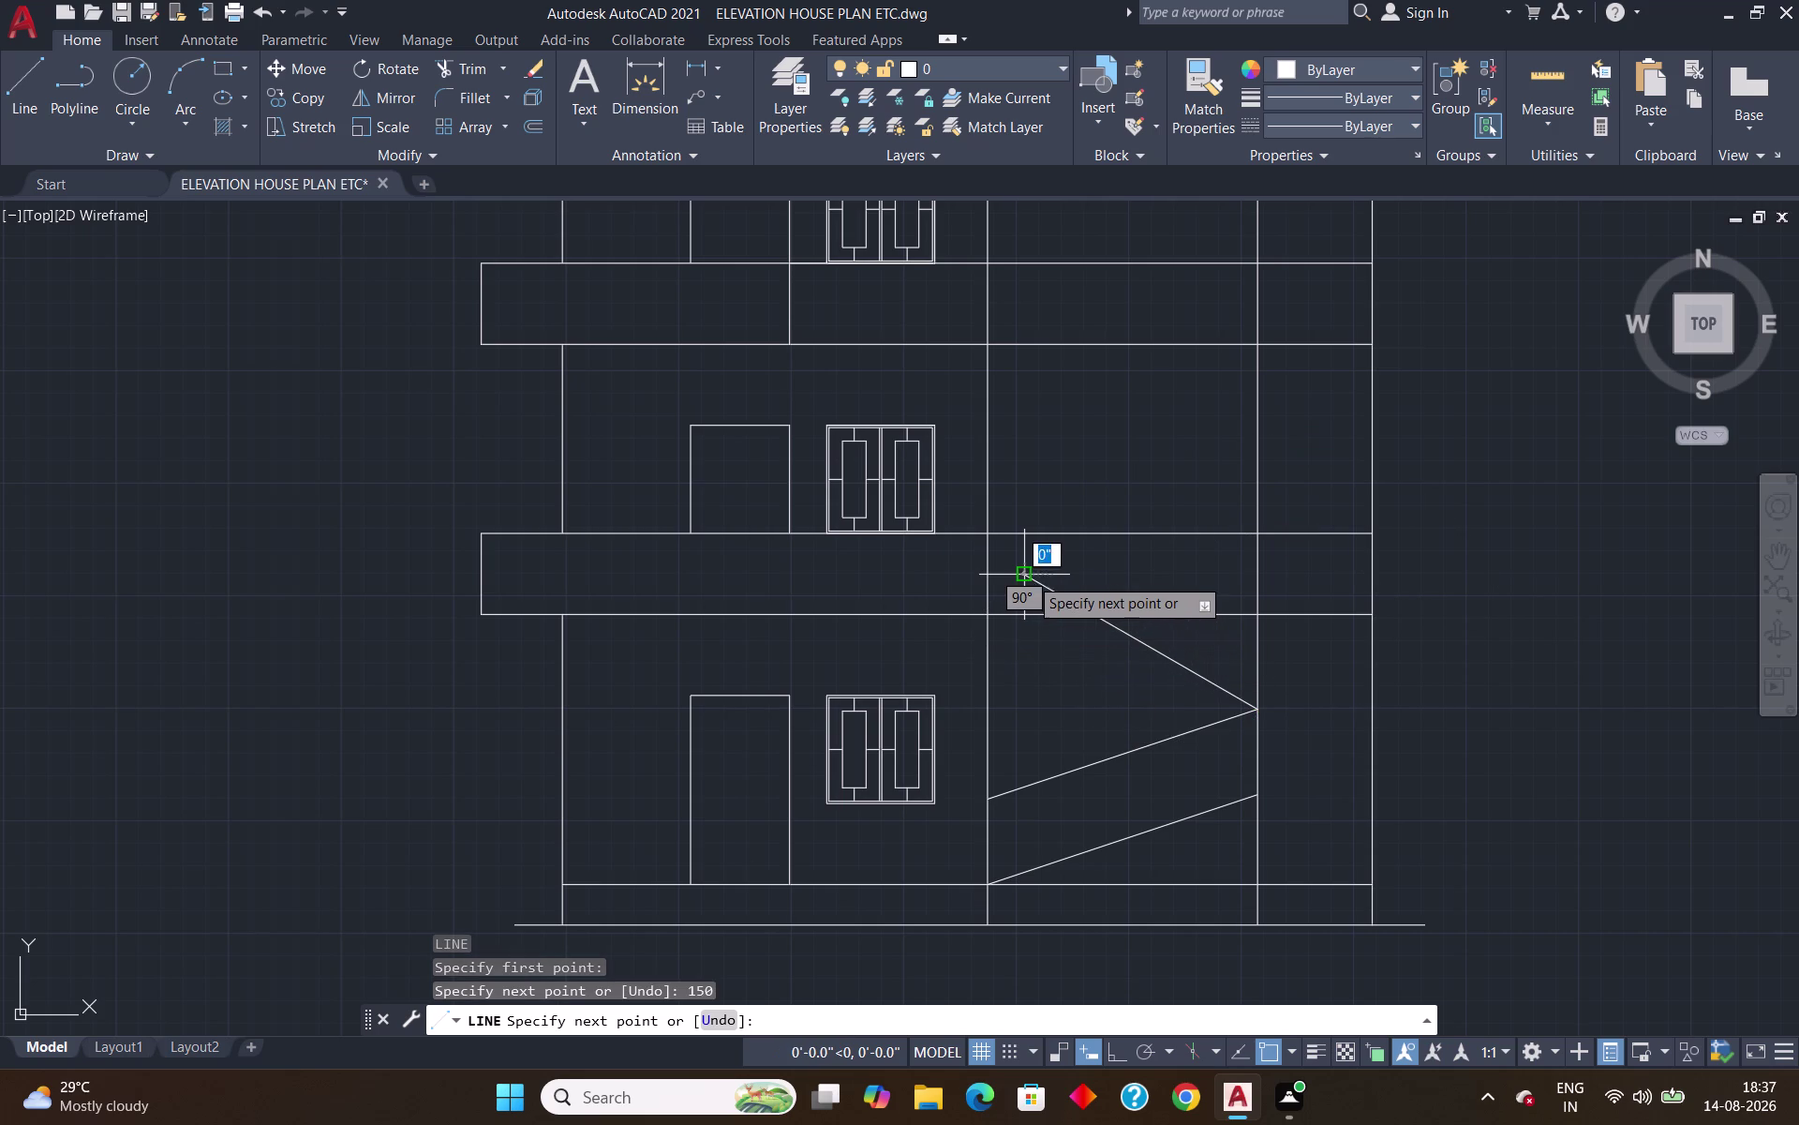
key(Return)
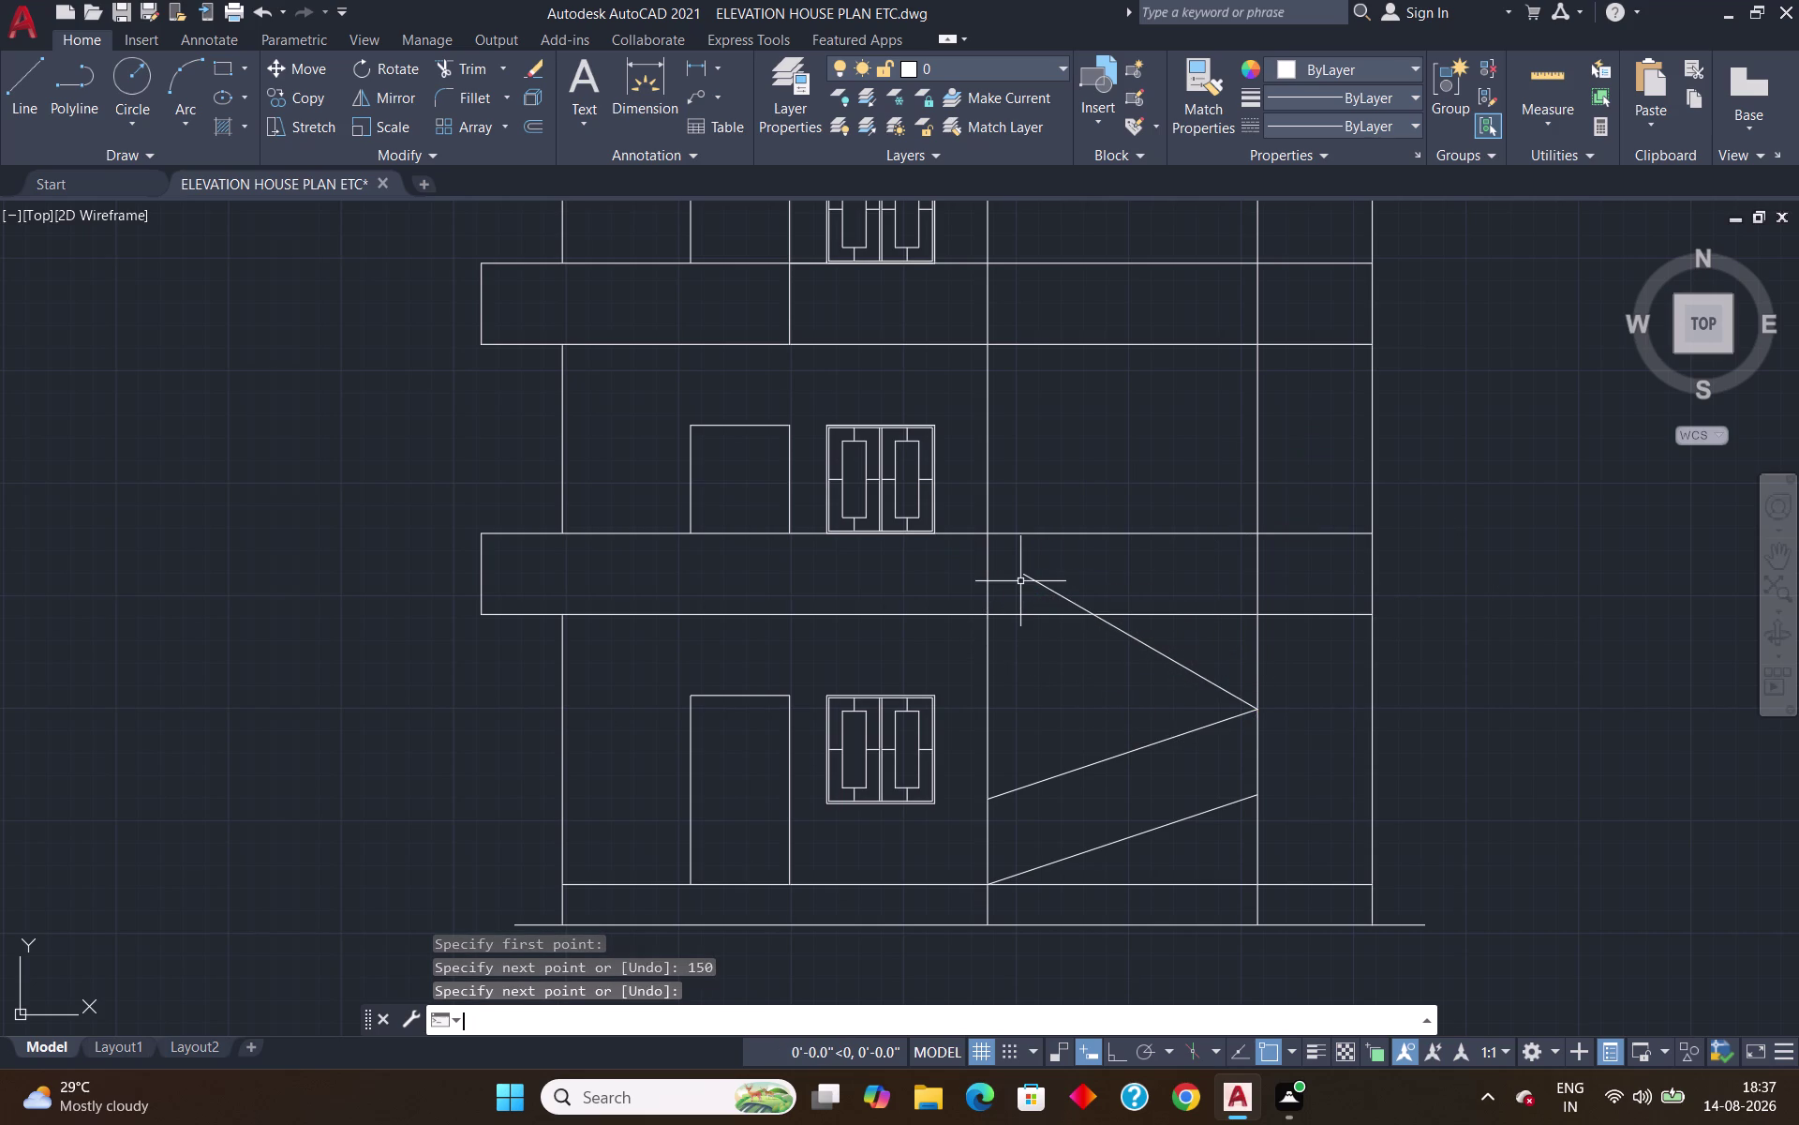
Extend the new line to the stairwell edge and offset a copy 3 feet above.
text(ex)
key(Return)
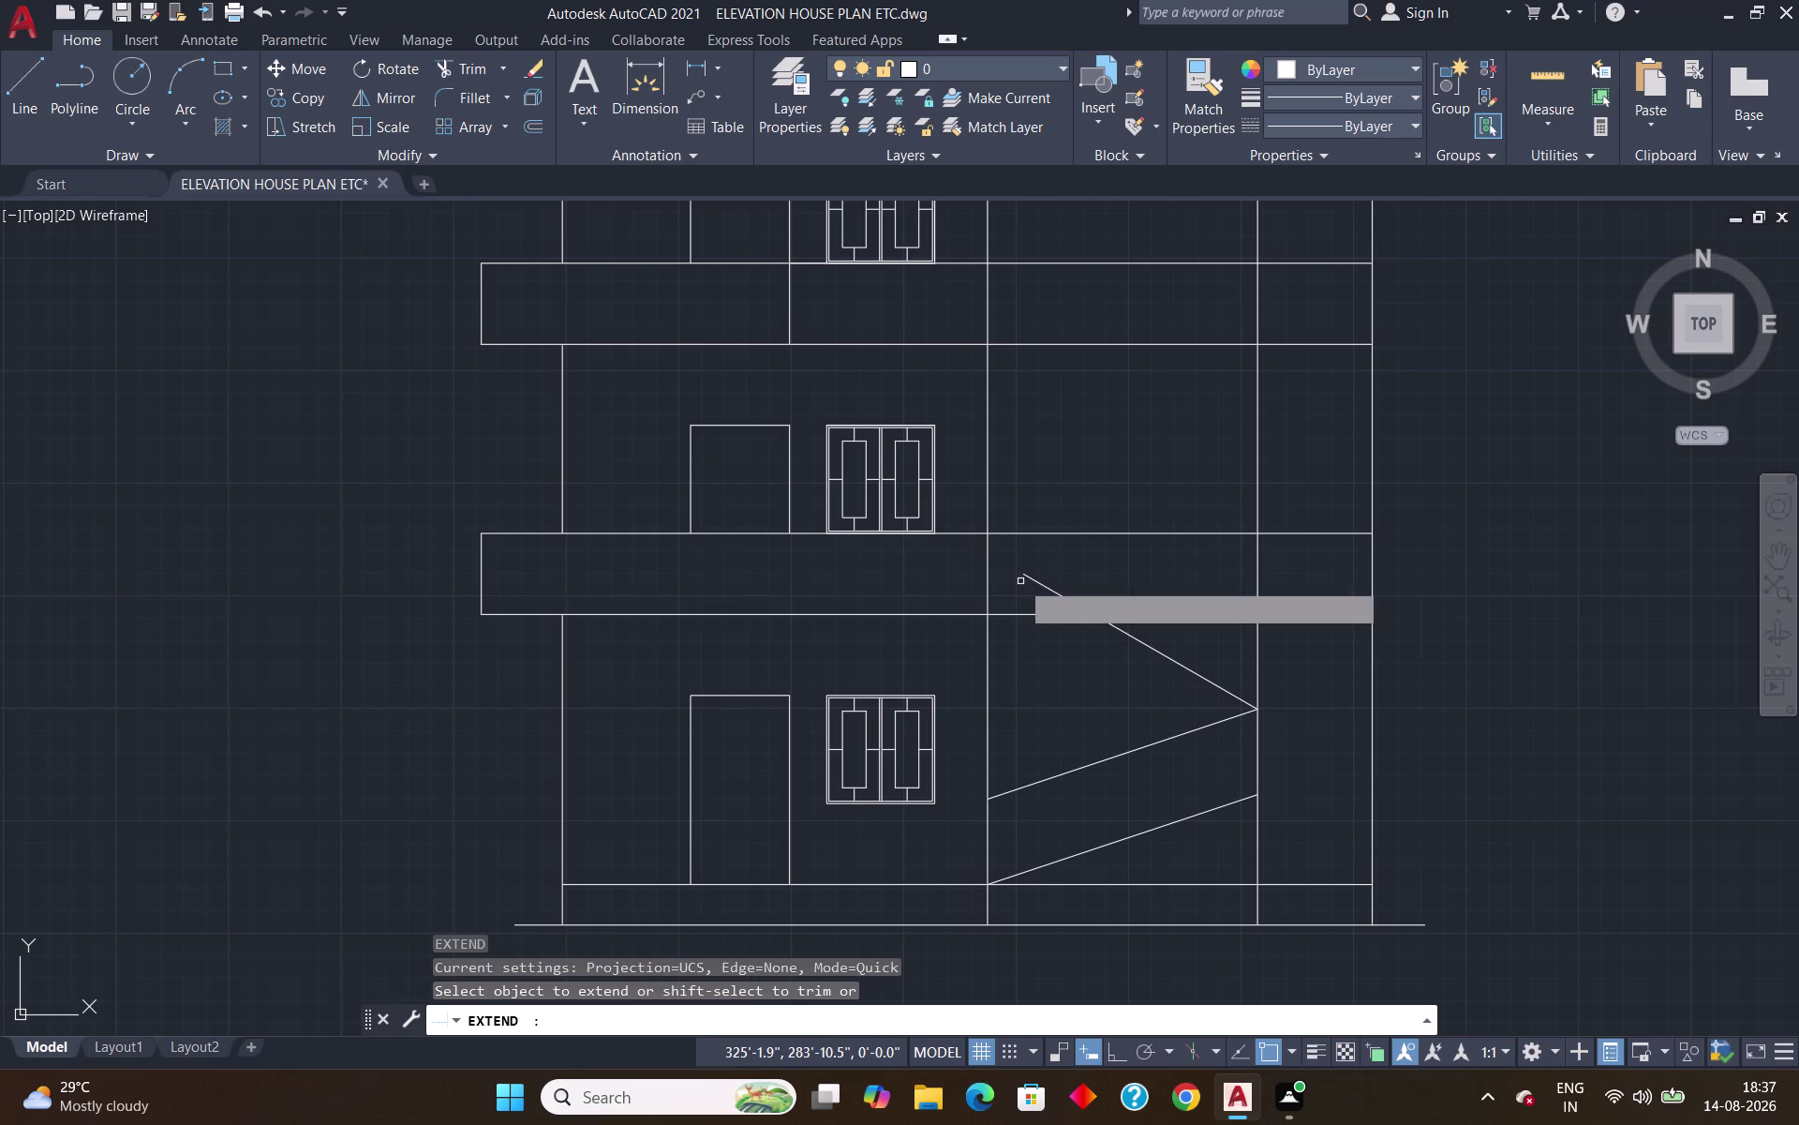
click(1043, 587)
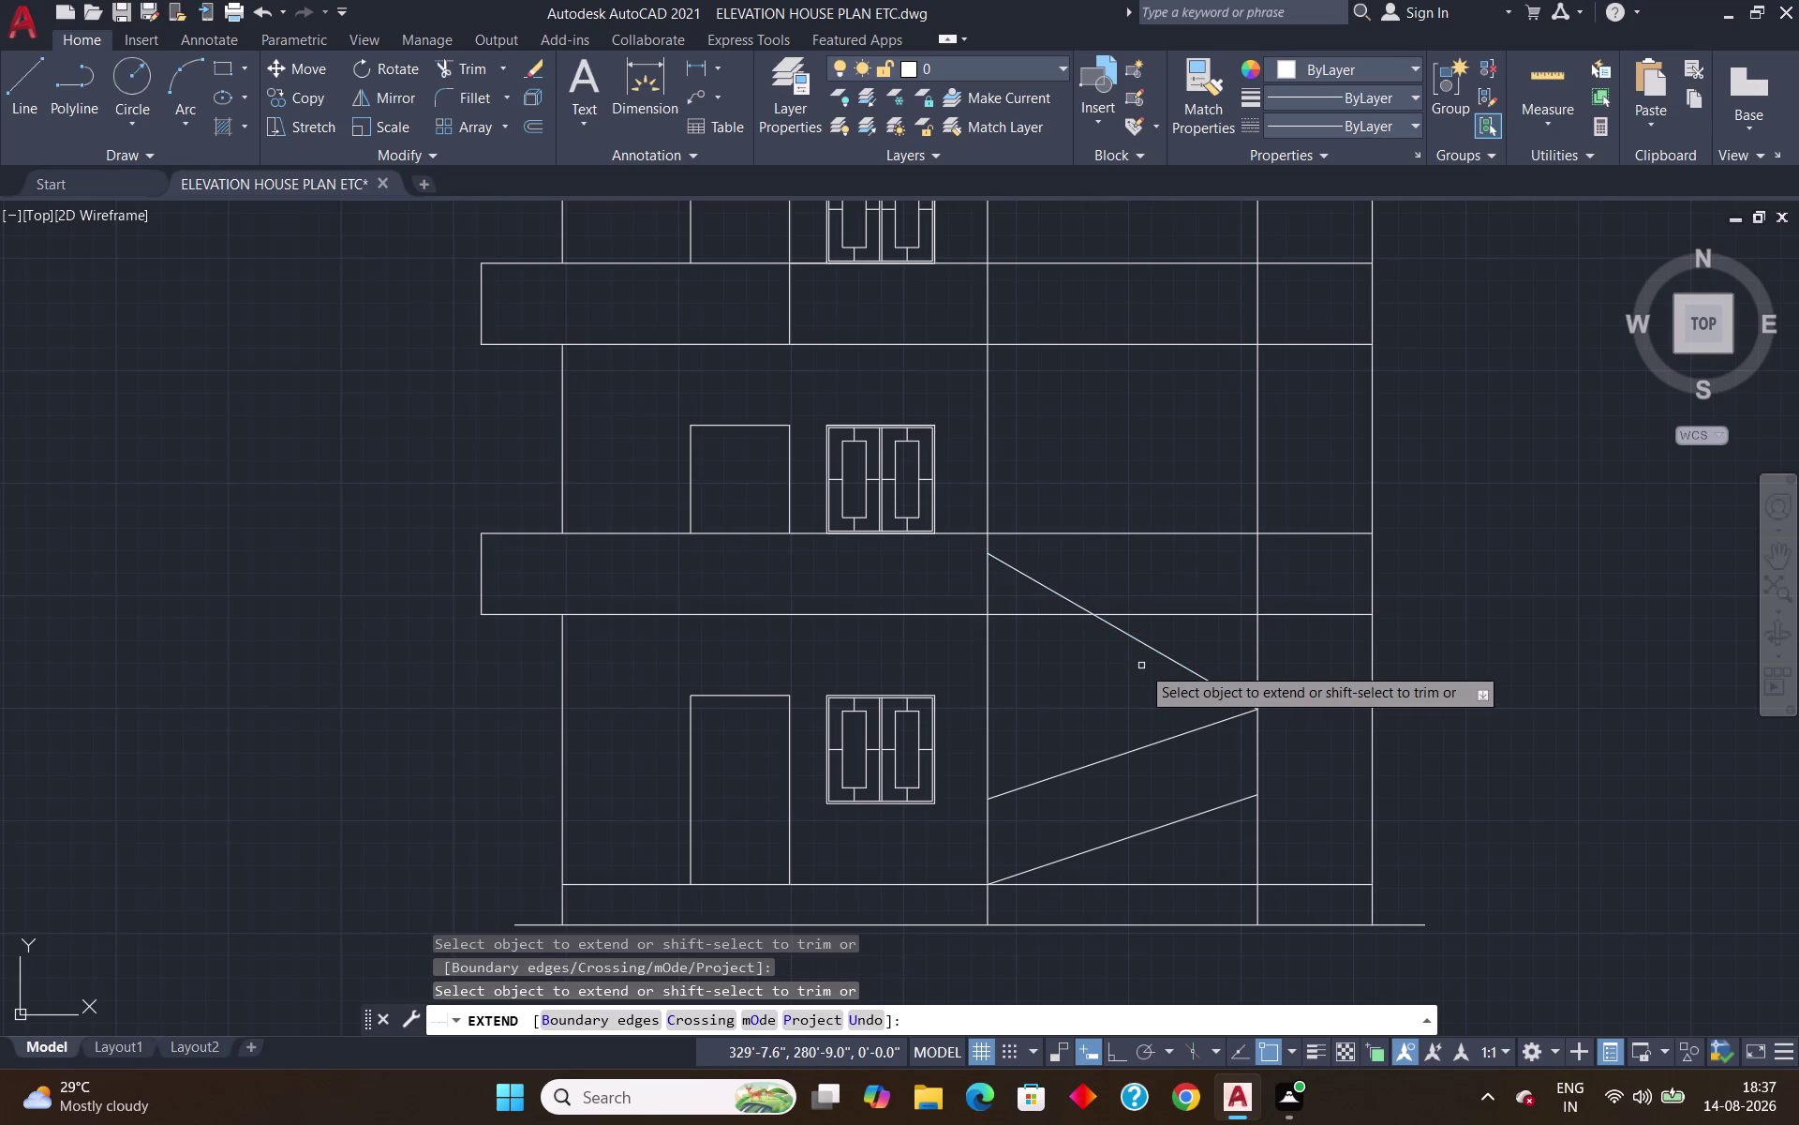
key(Escape)
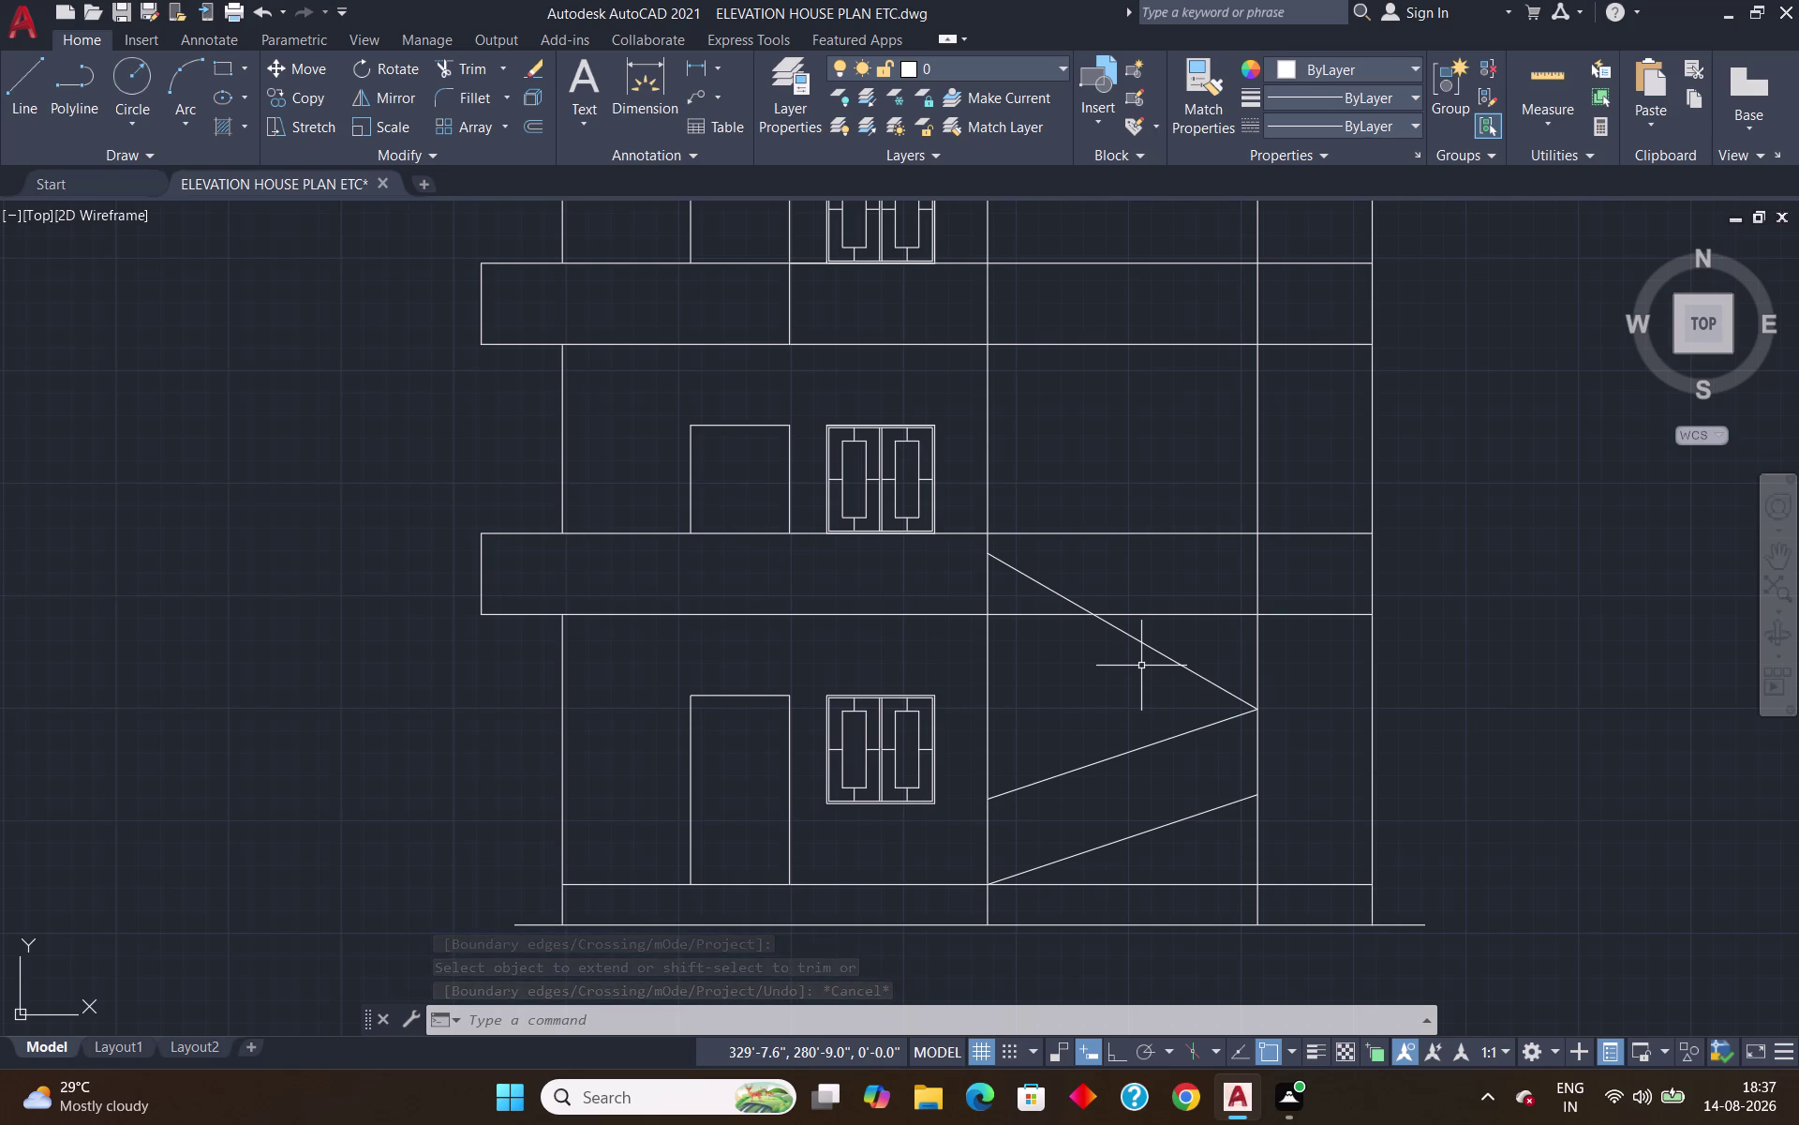
key(o)
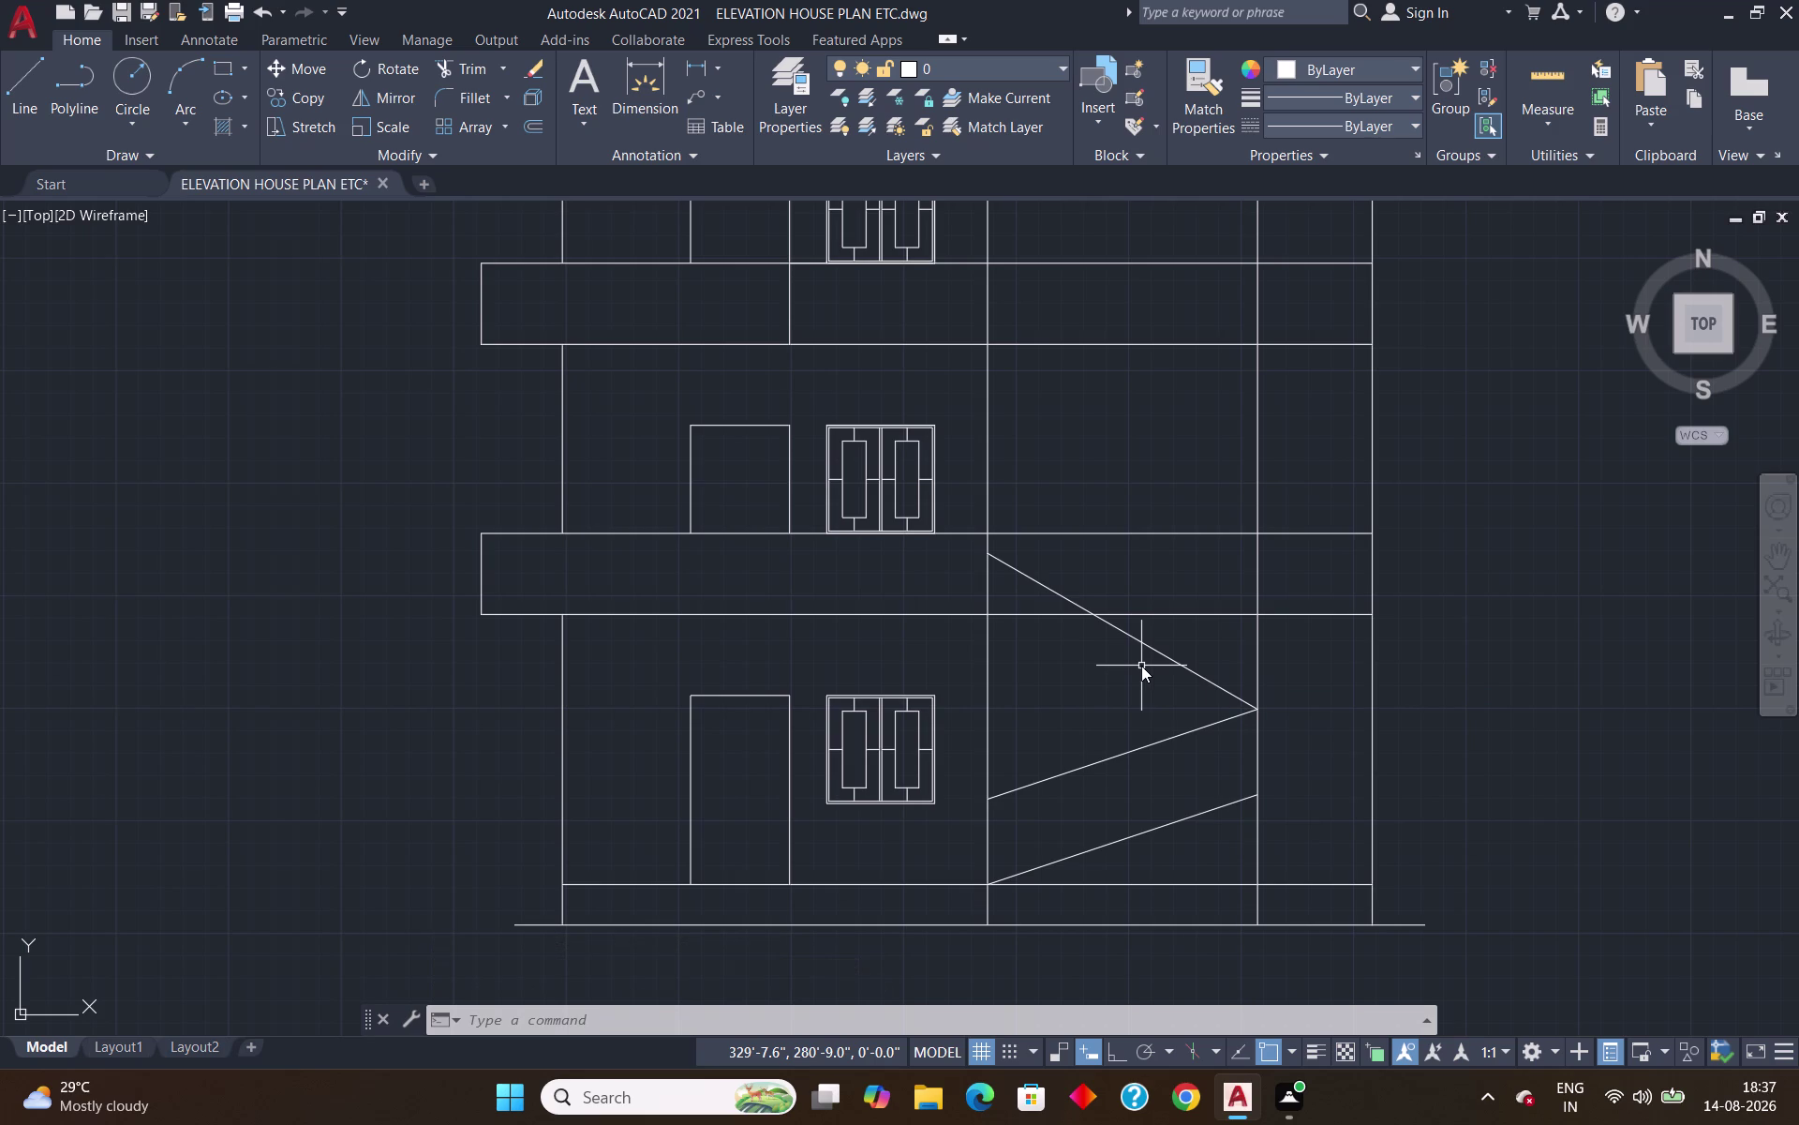
key(Return)
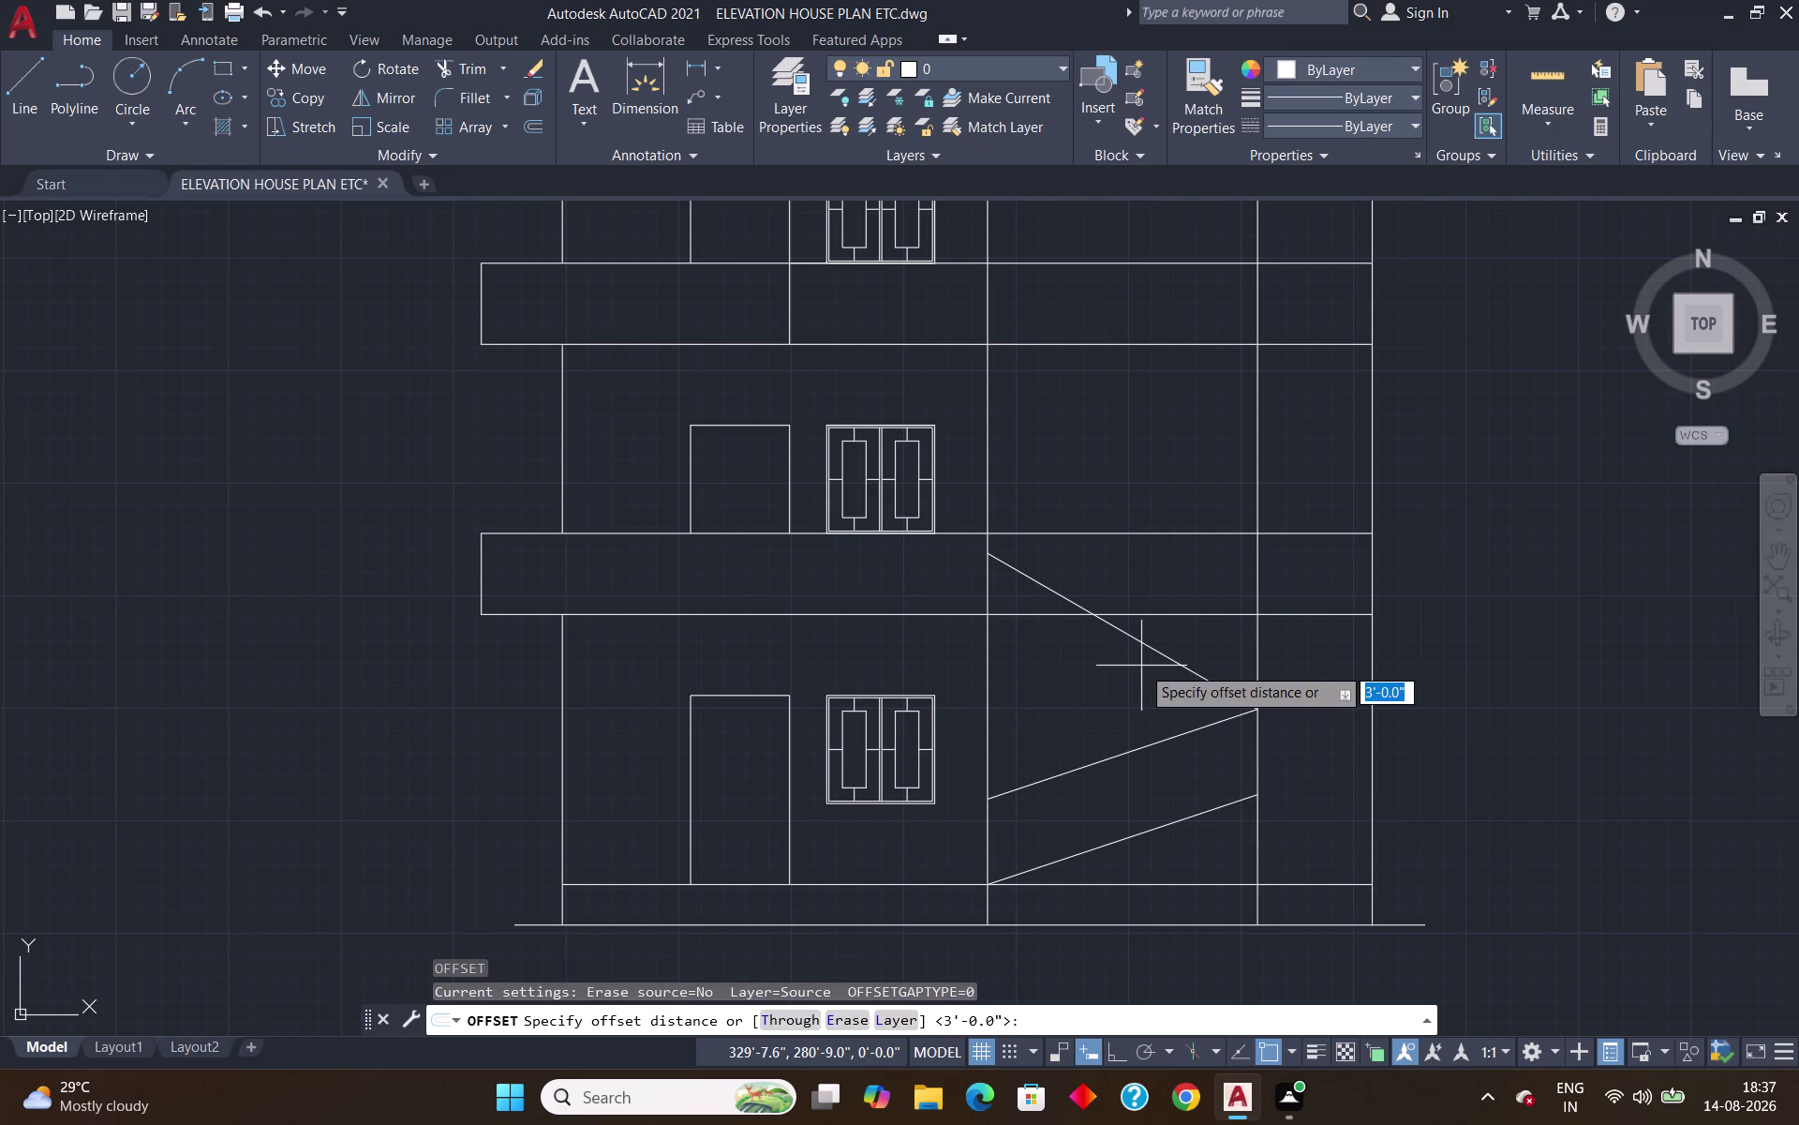
key(Return)
click(1161, 650)
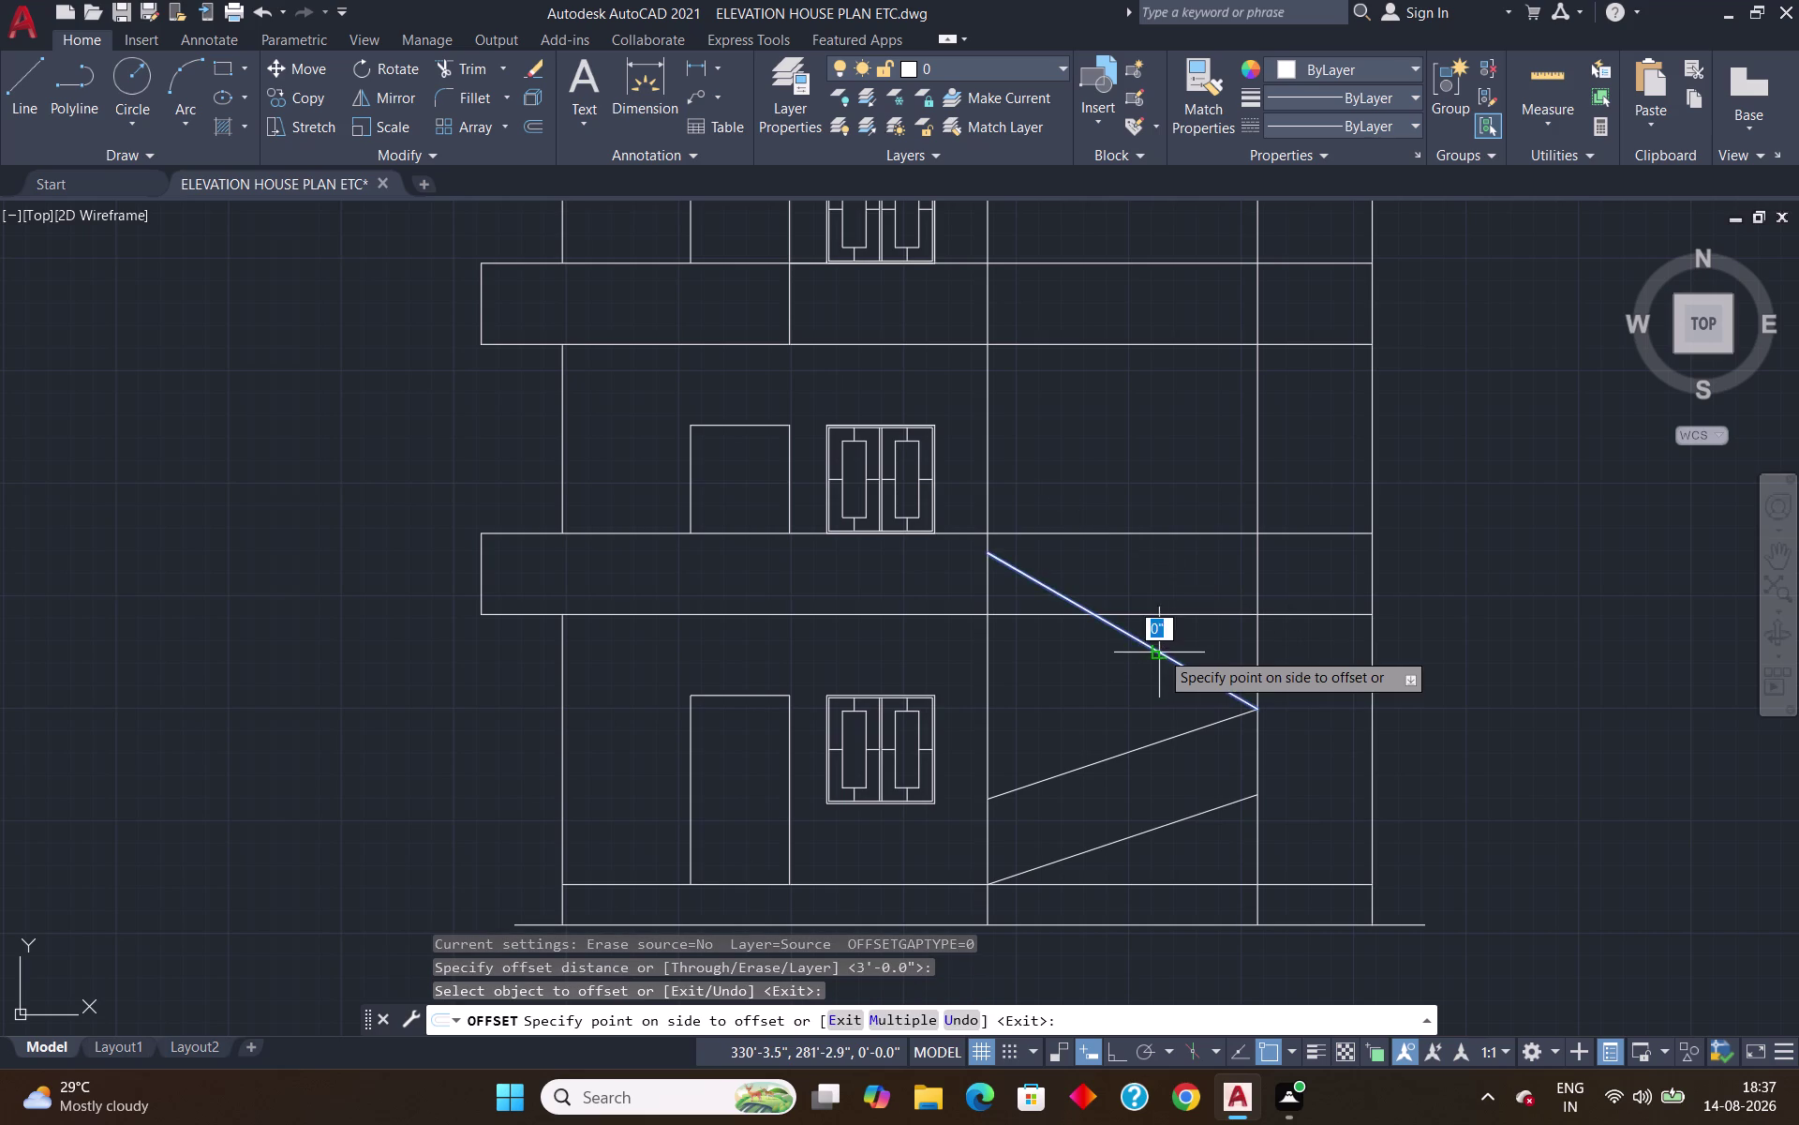
click(1170, 615)
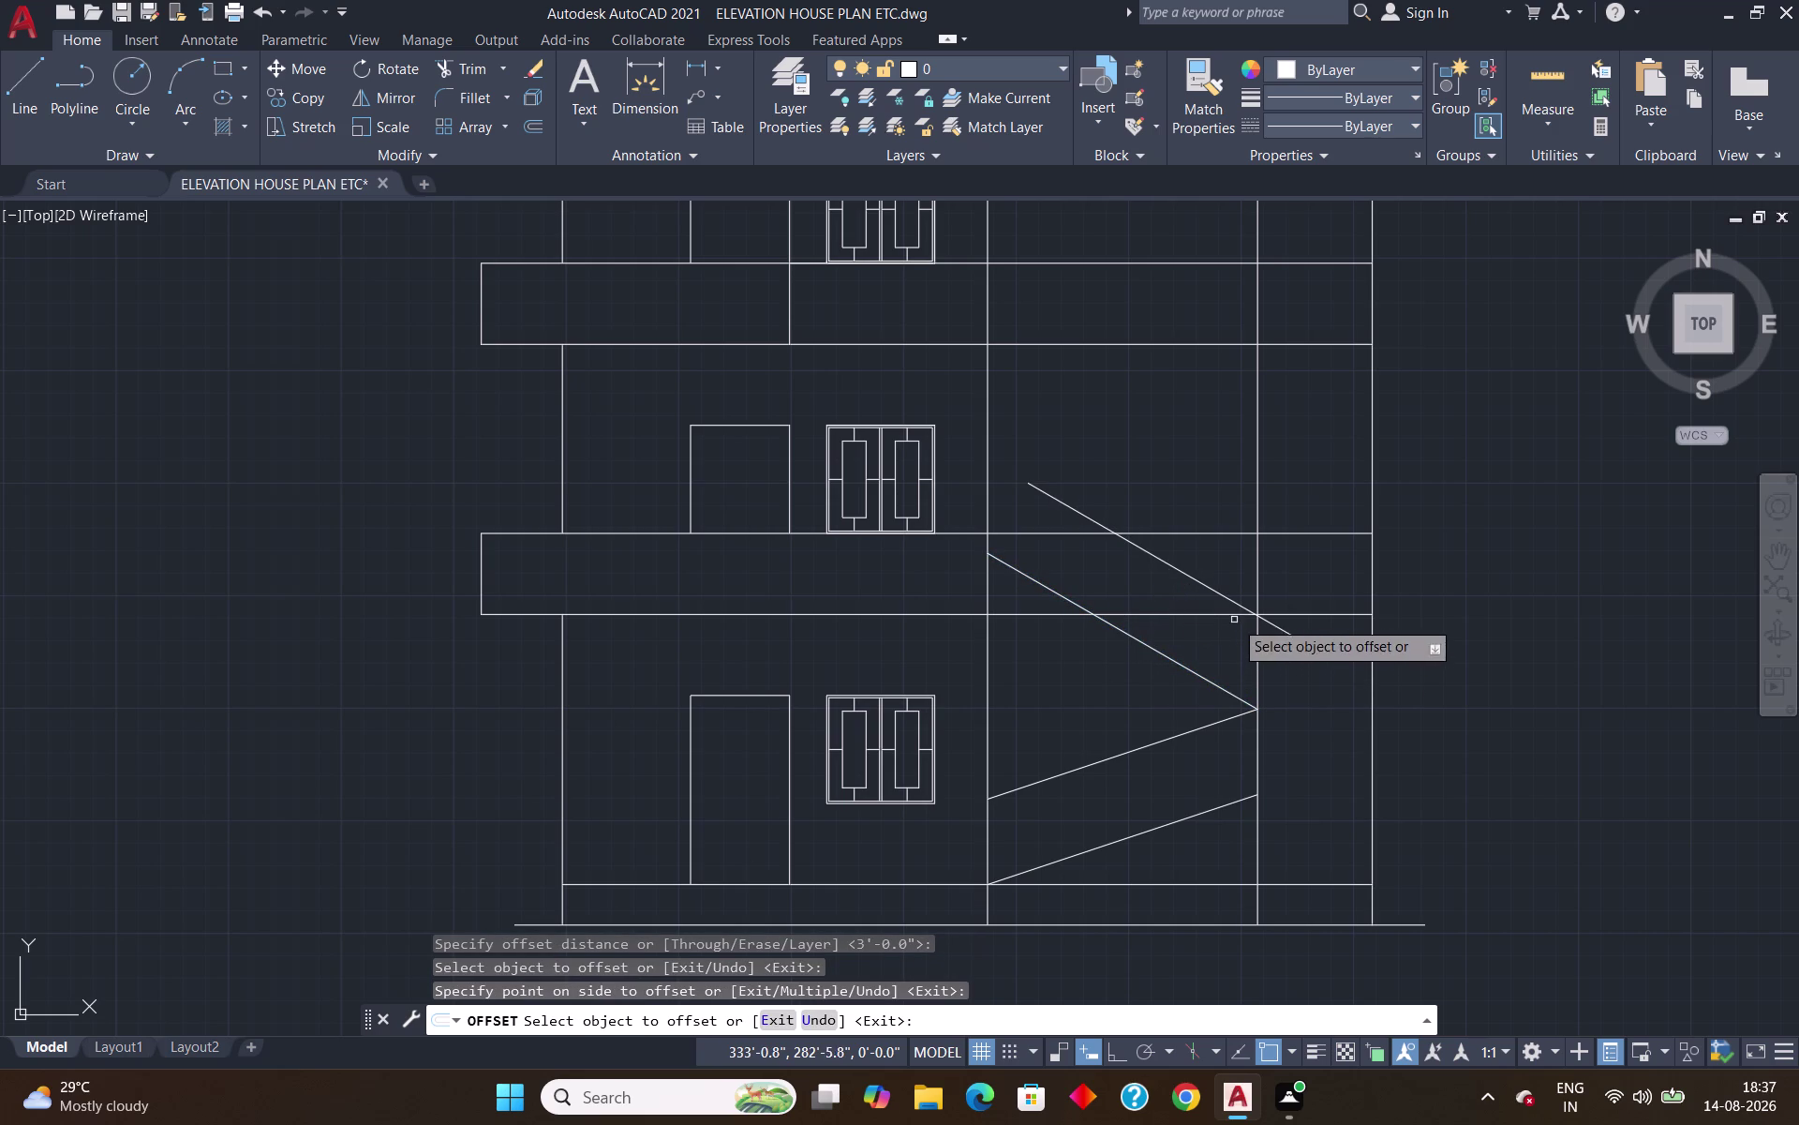
key(Escape)
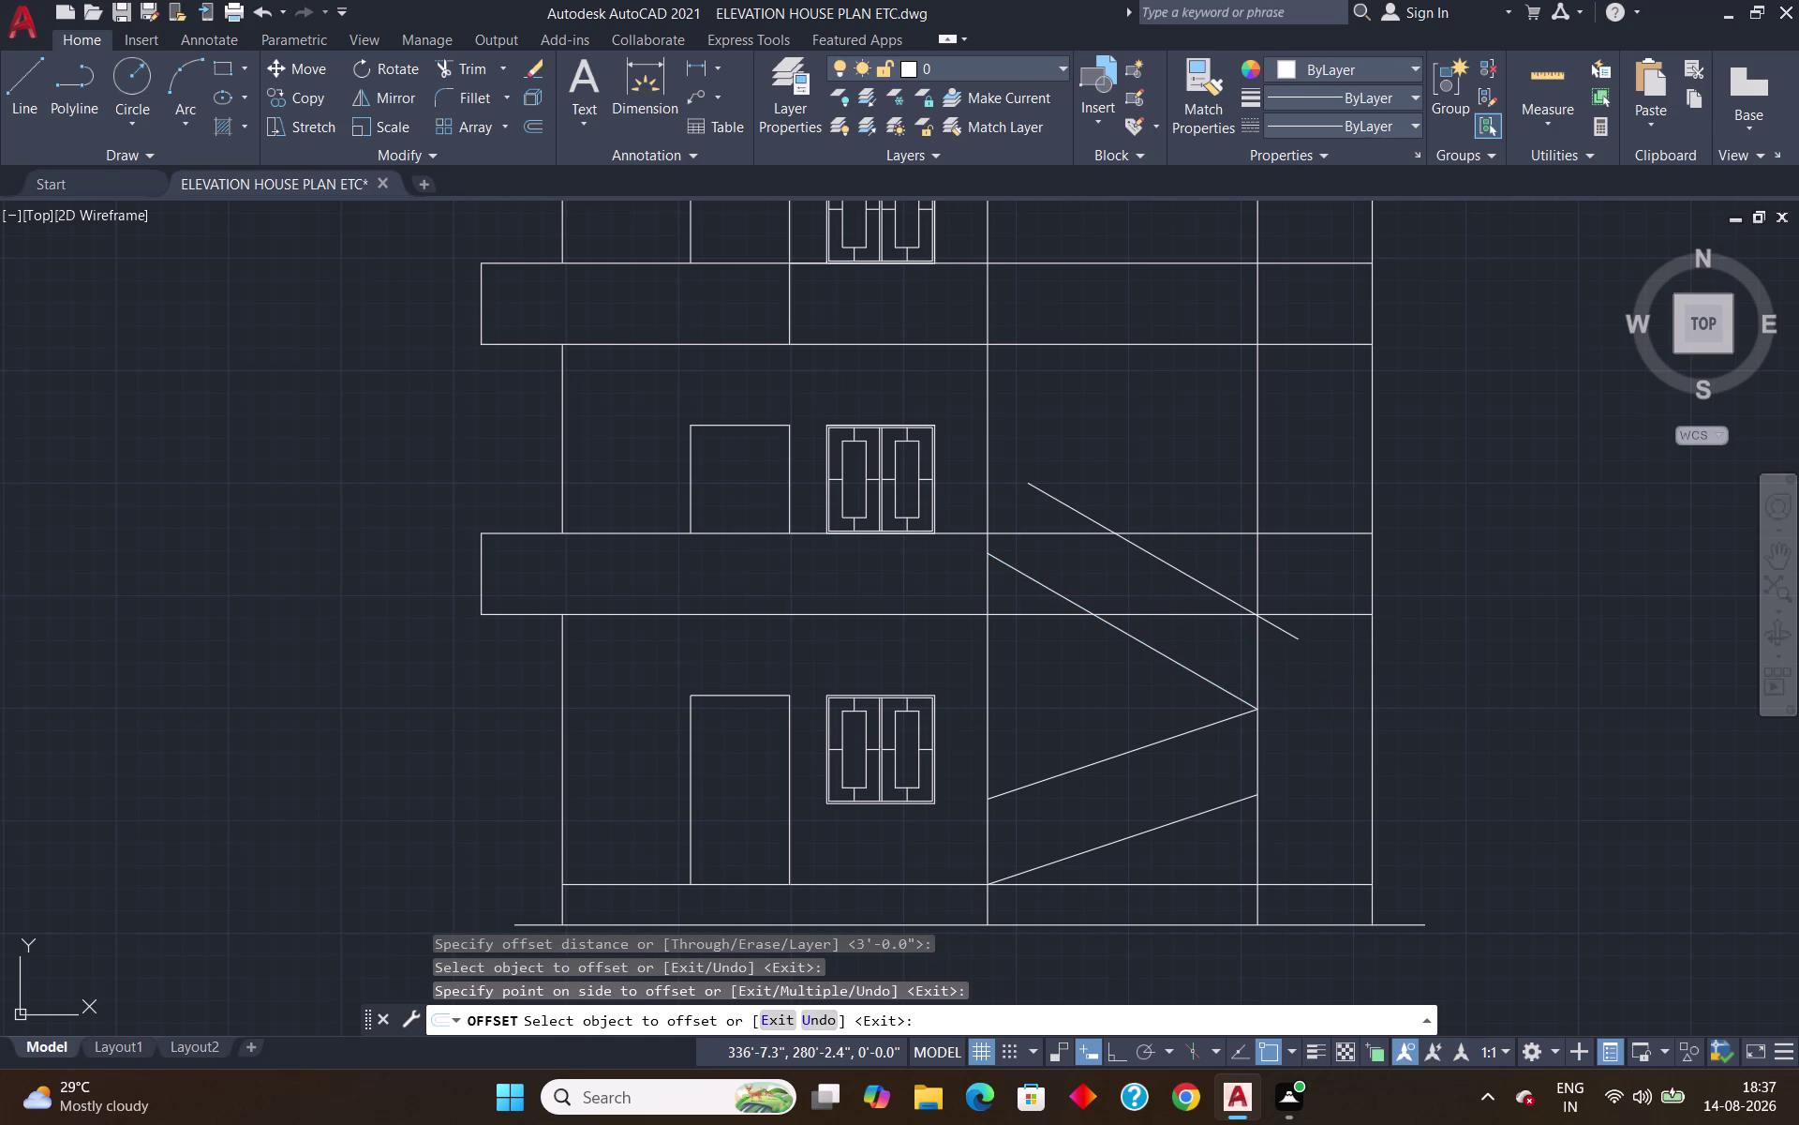
Extend the copy, then trim its end past the wall and the slab lines crossing the stairs.
text(ex)
key(Return)
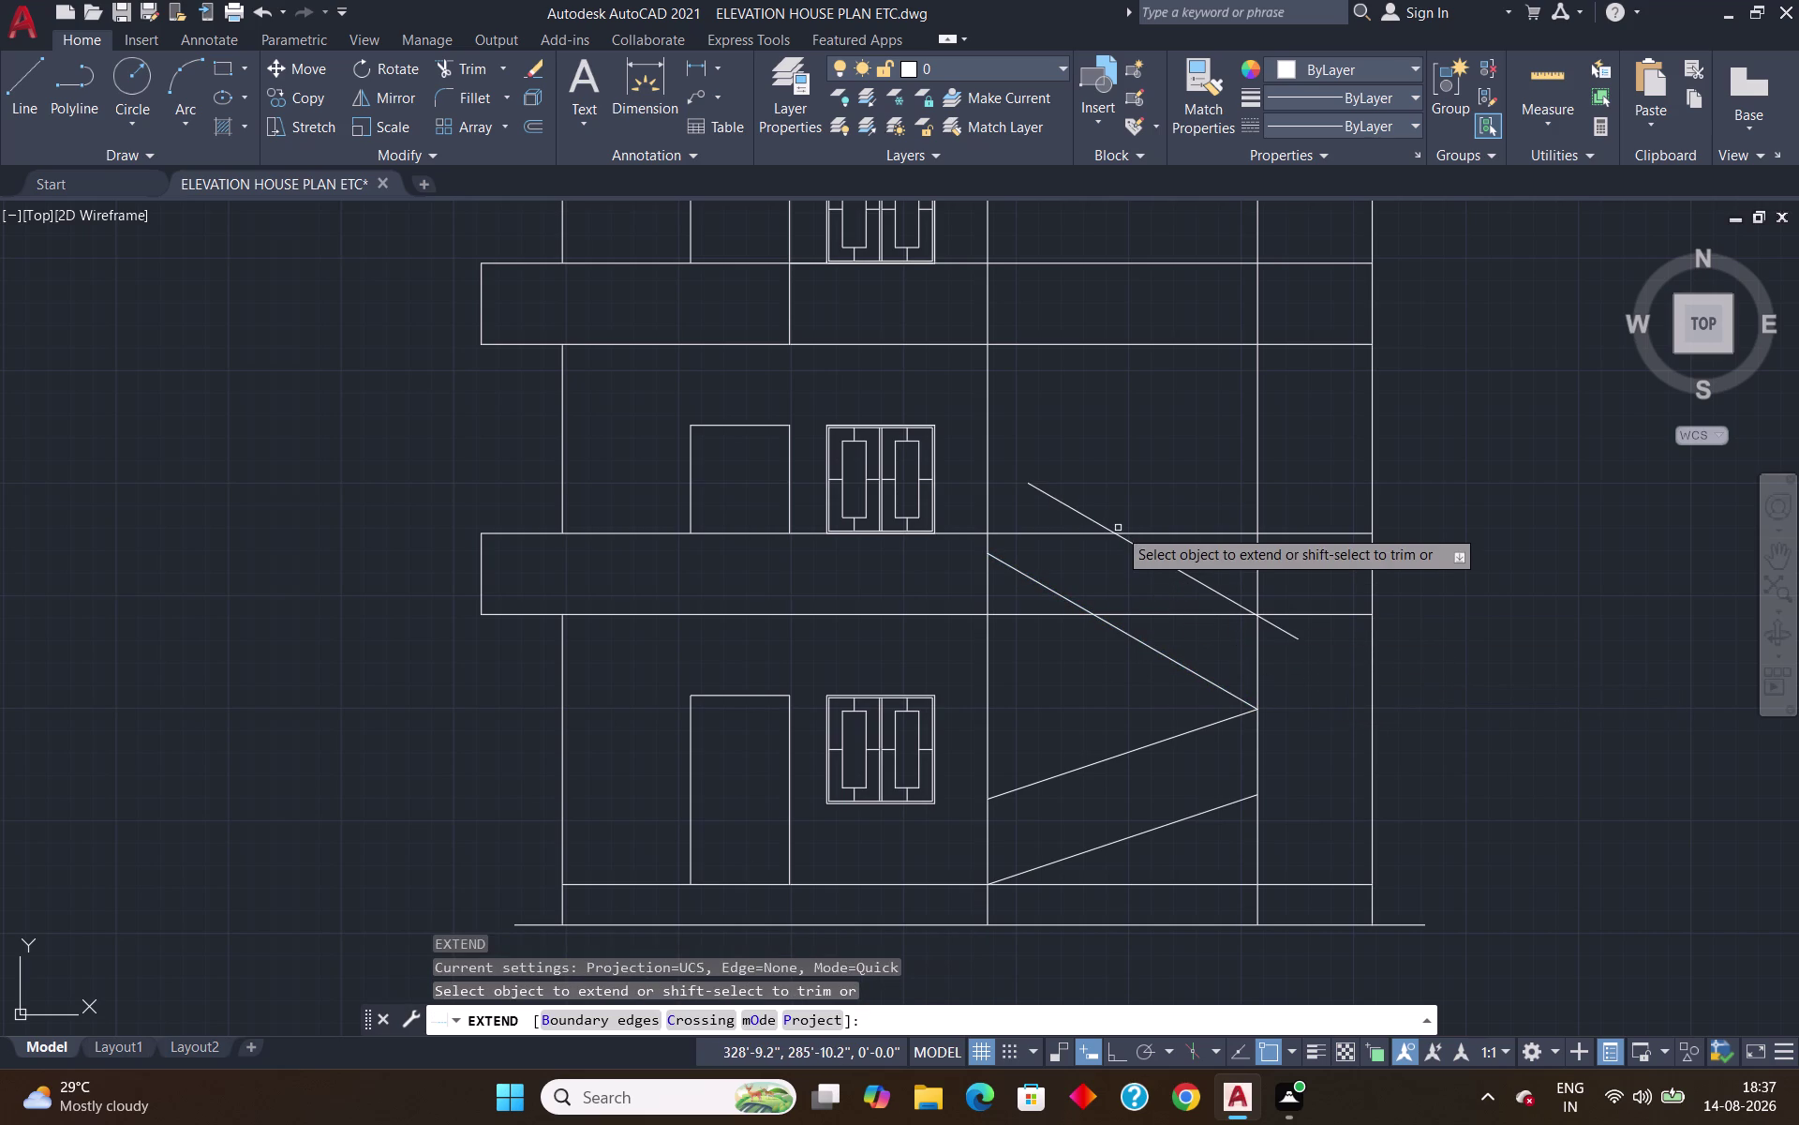
click(1089, 517)
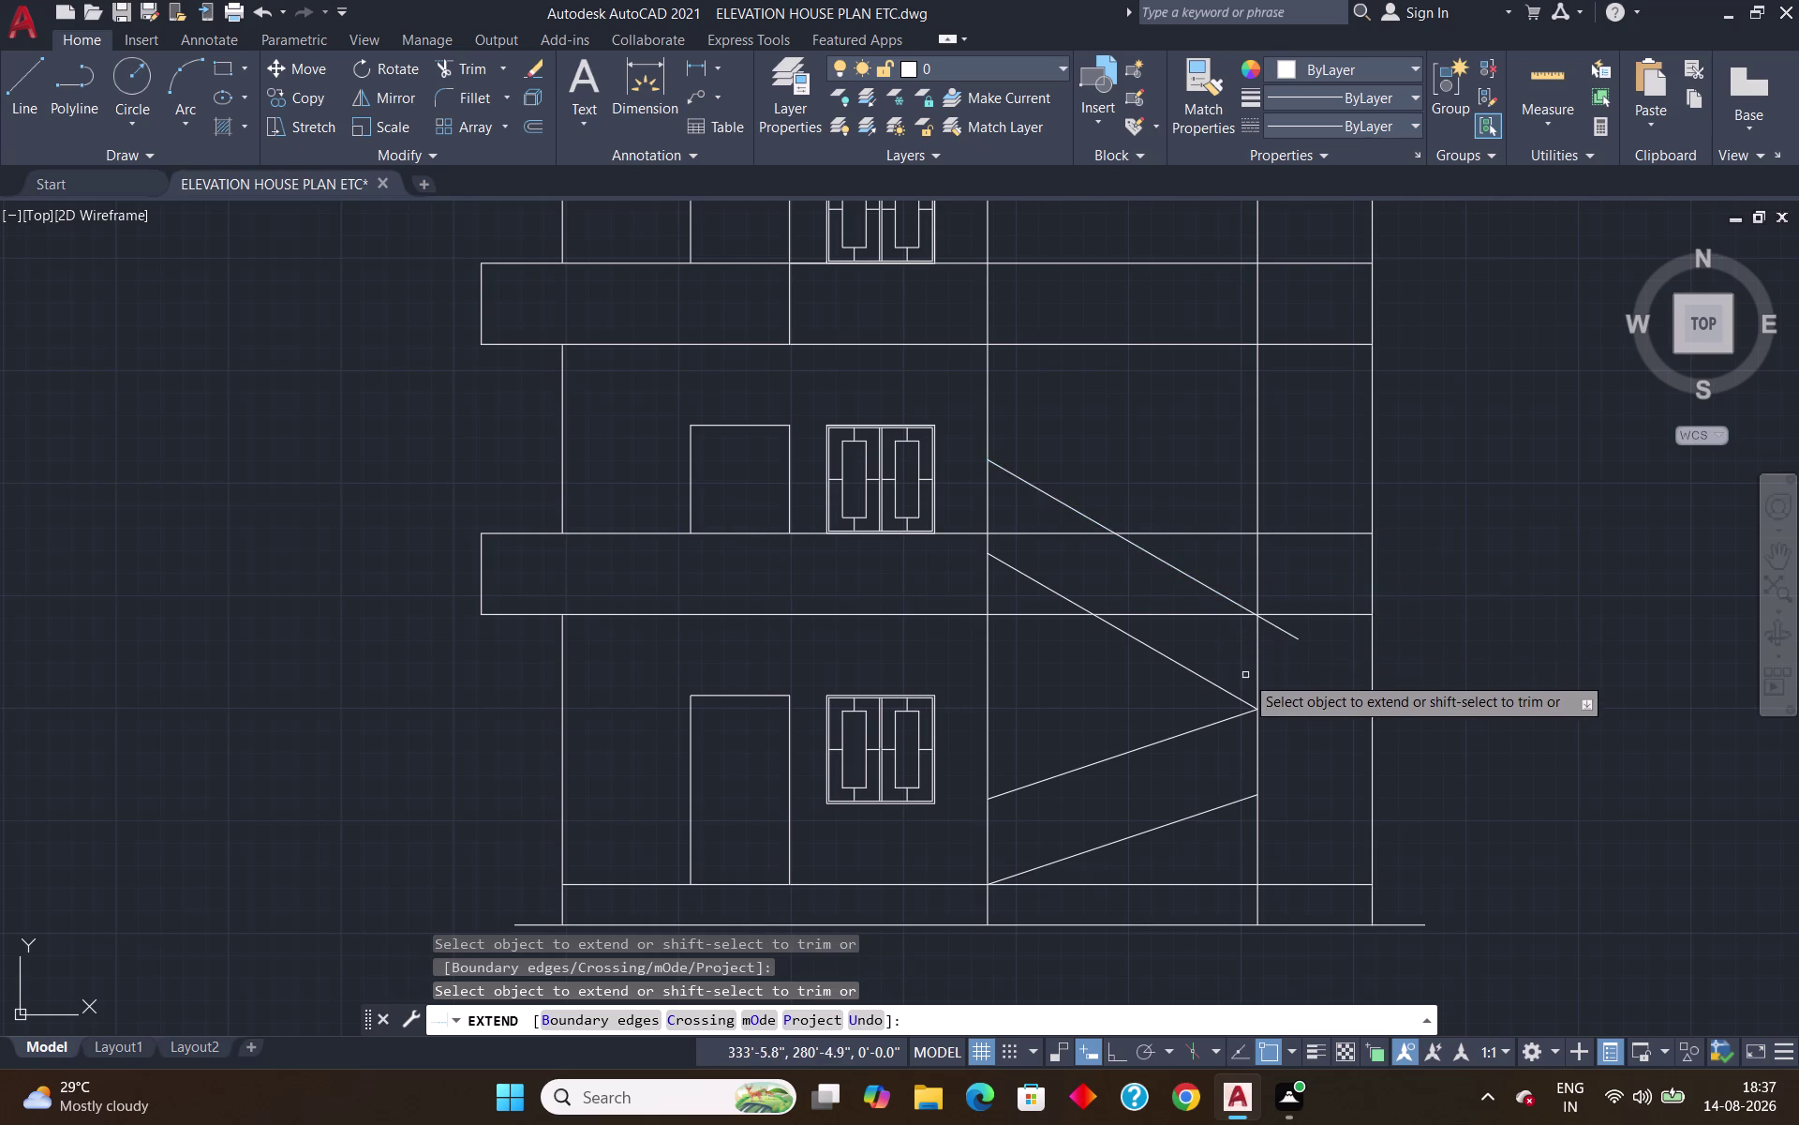
key(Return)
text(t)
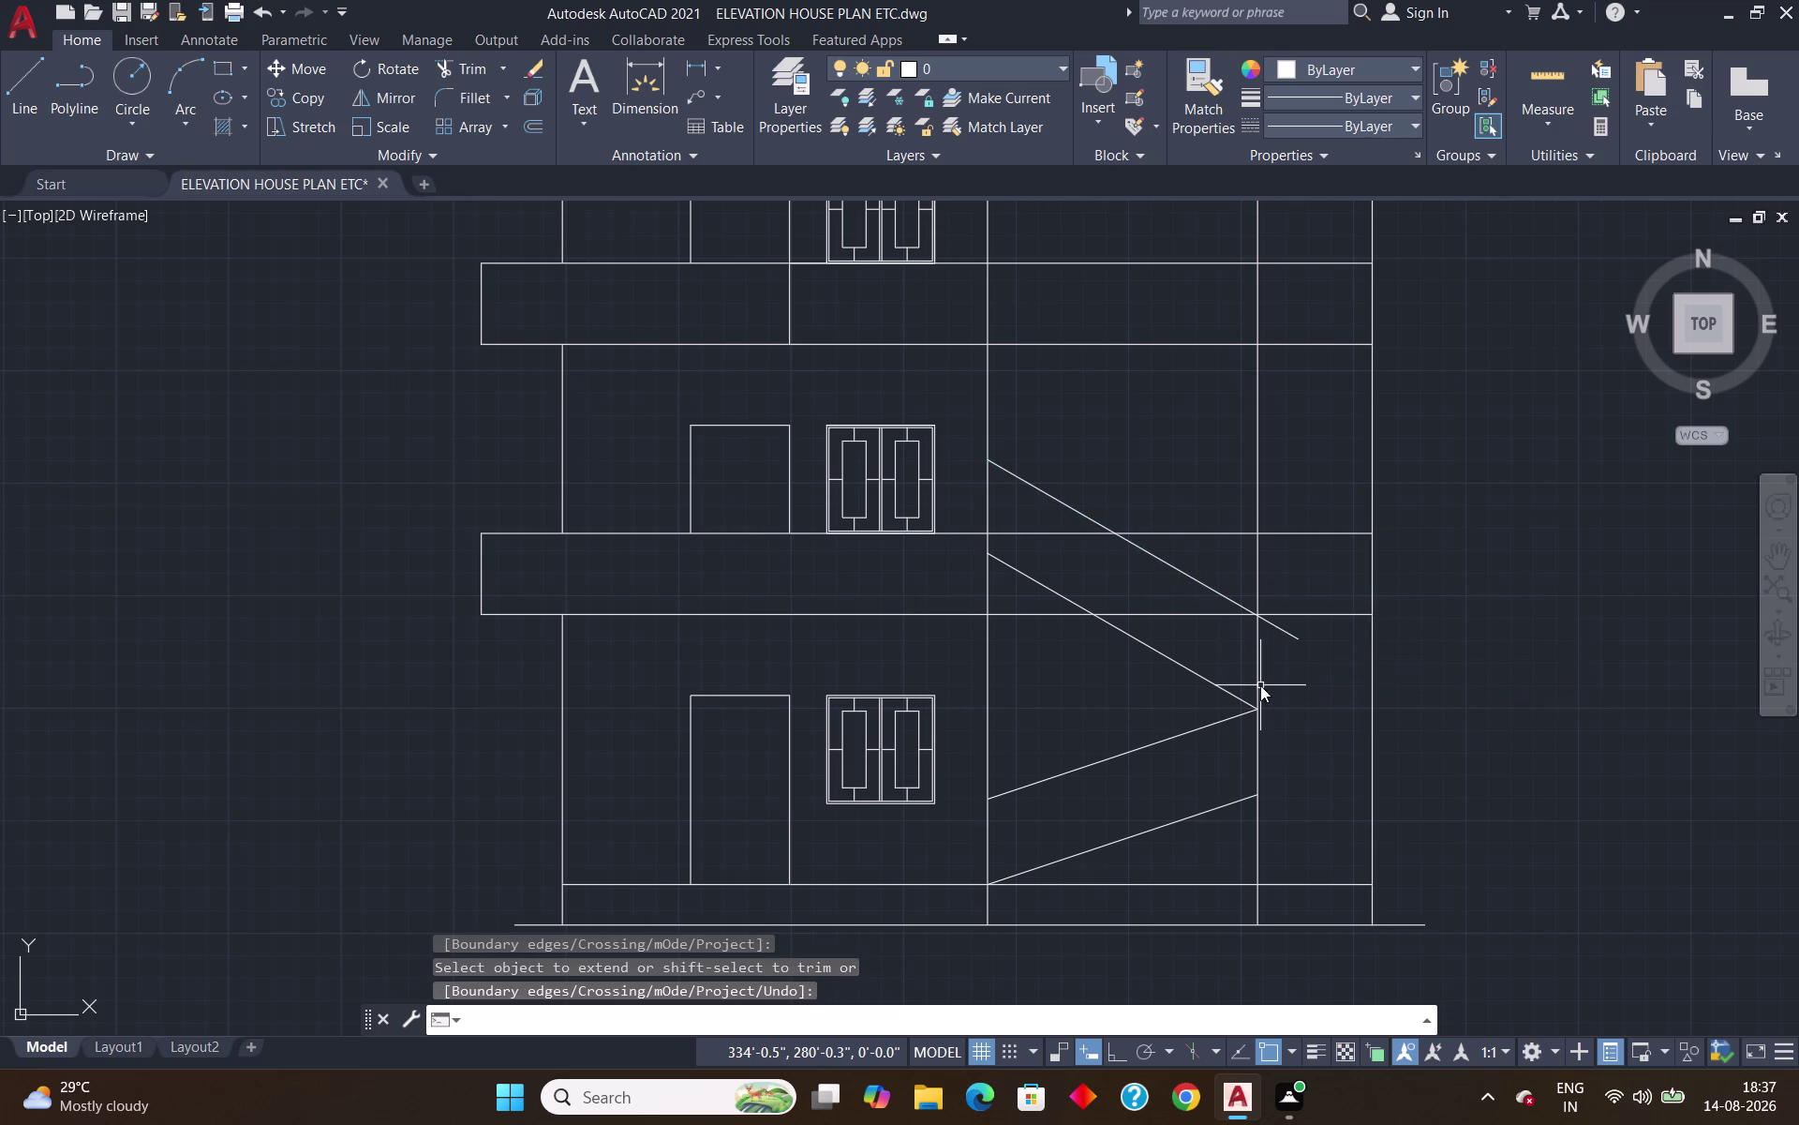
text(r)
key(Return)
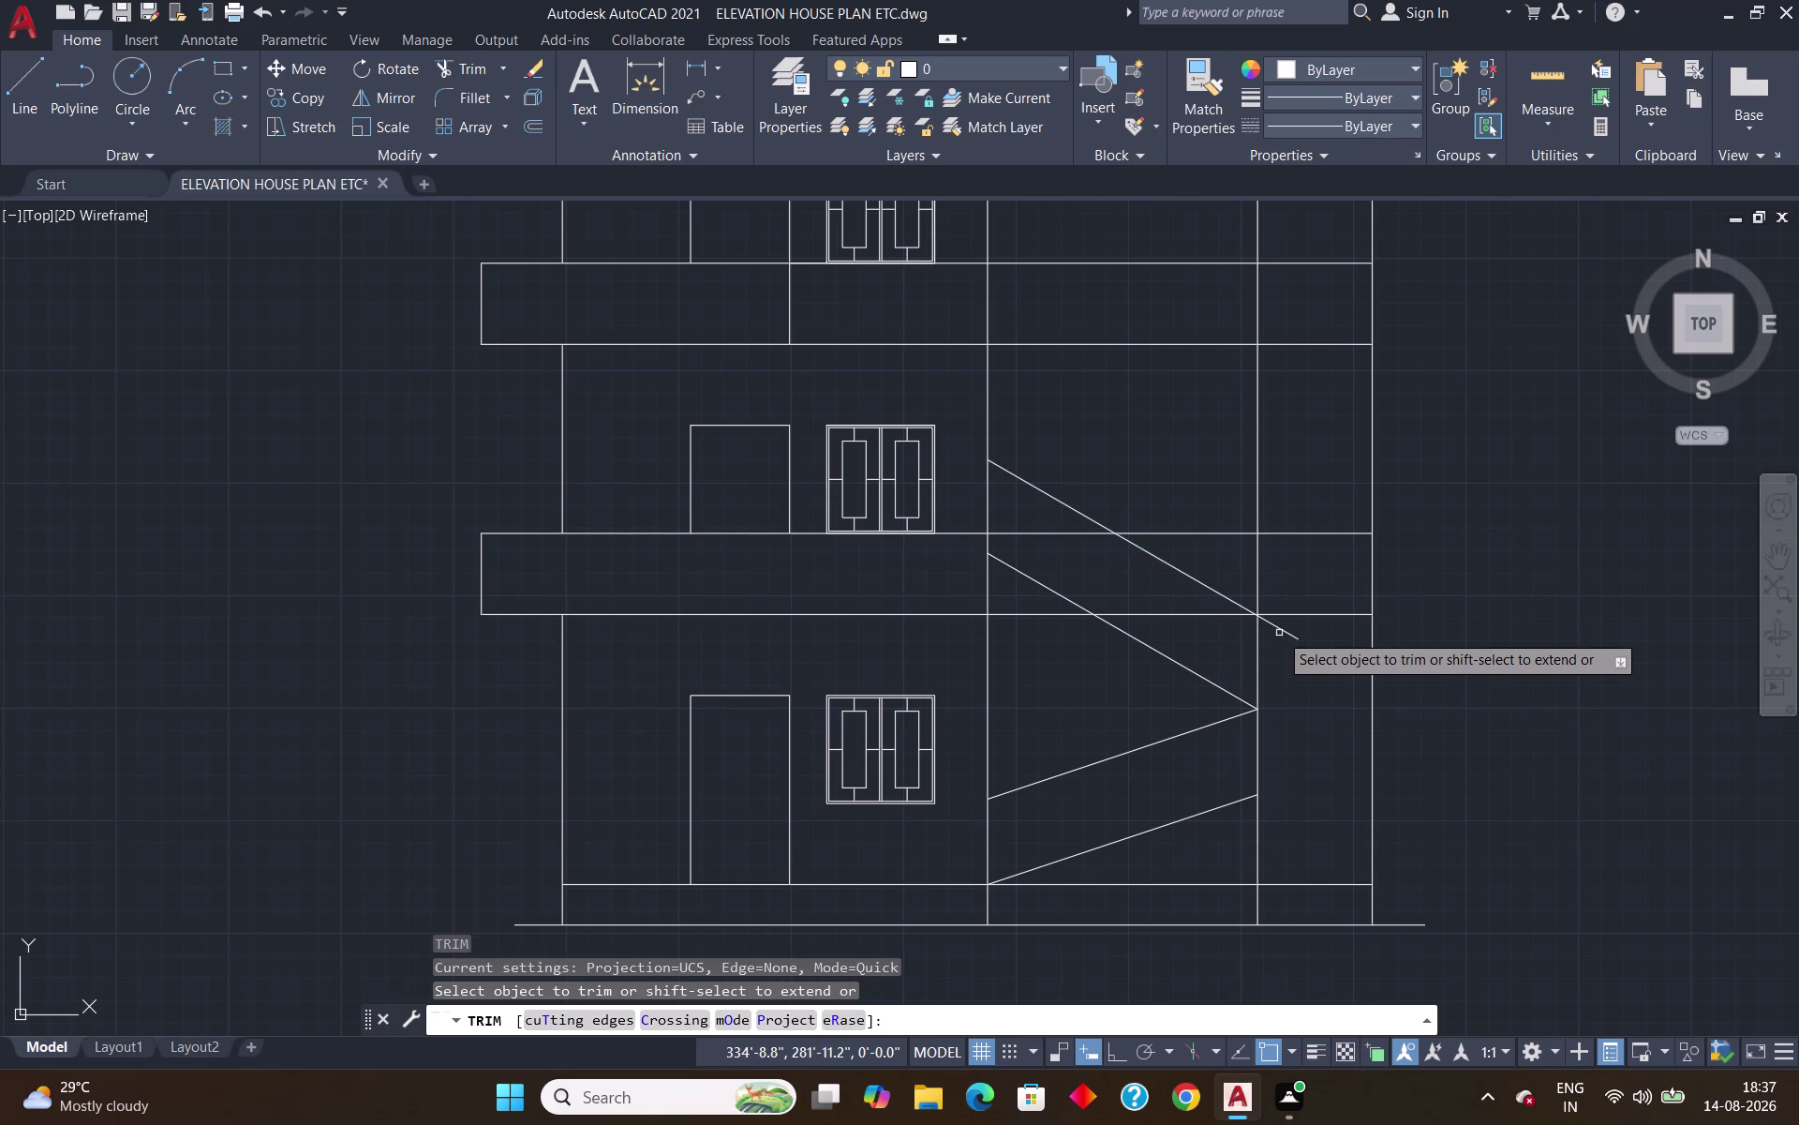
click(1281, 632)
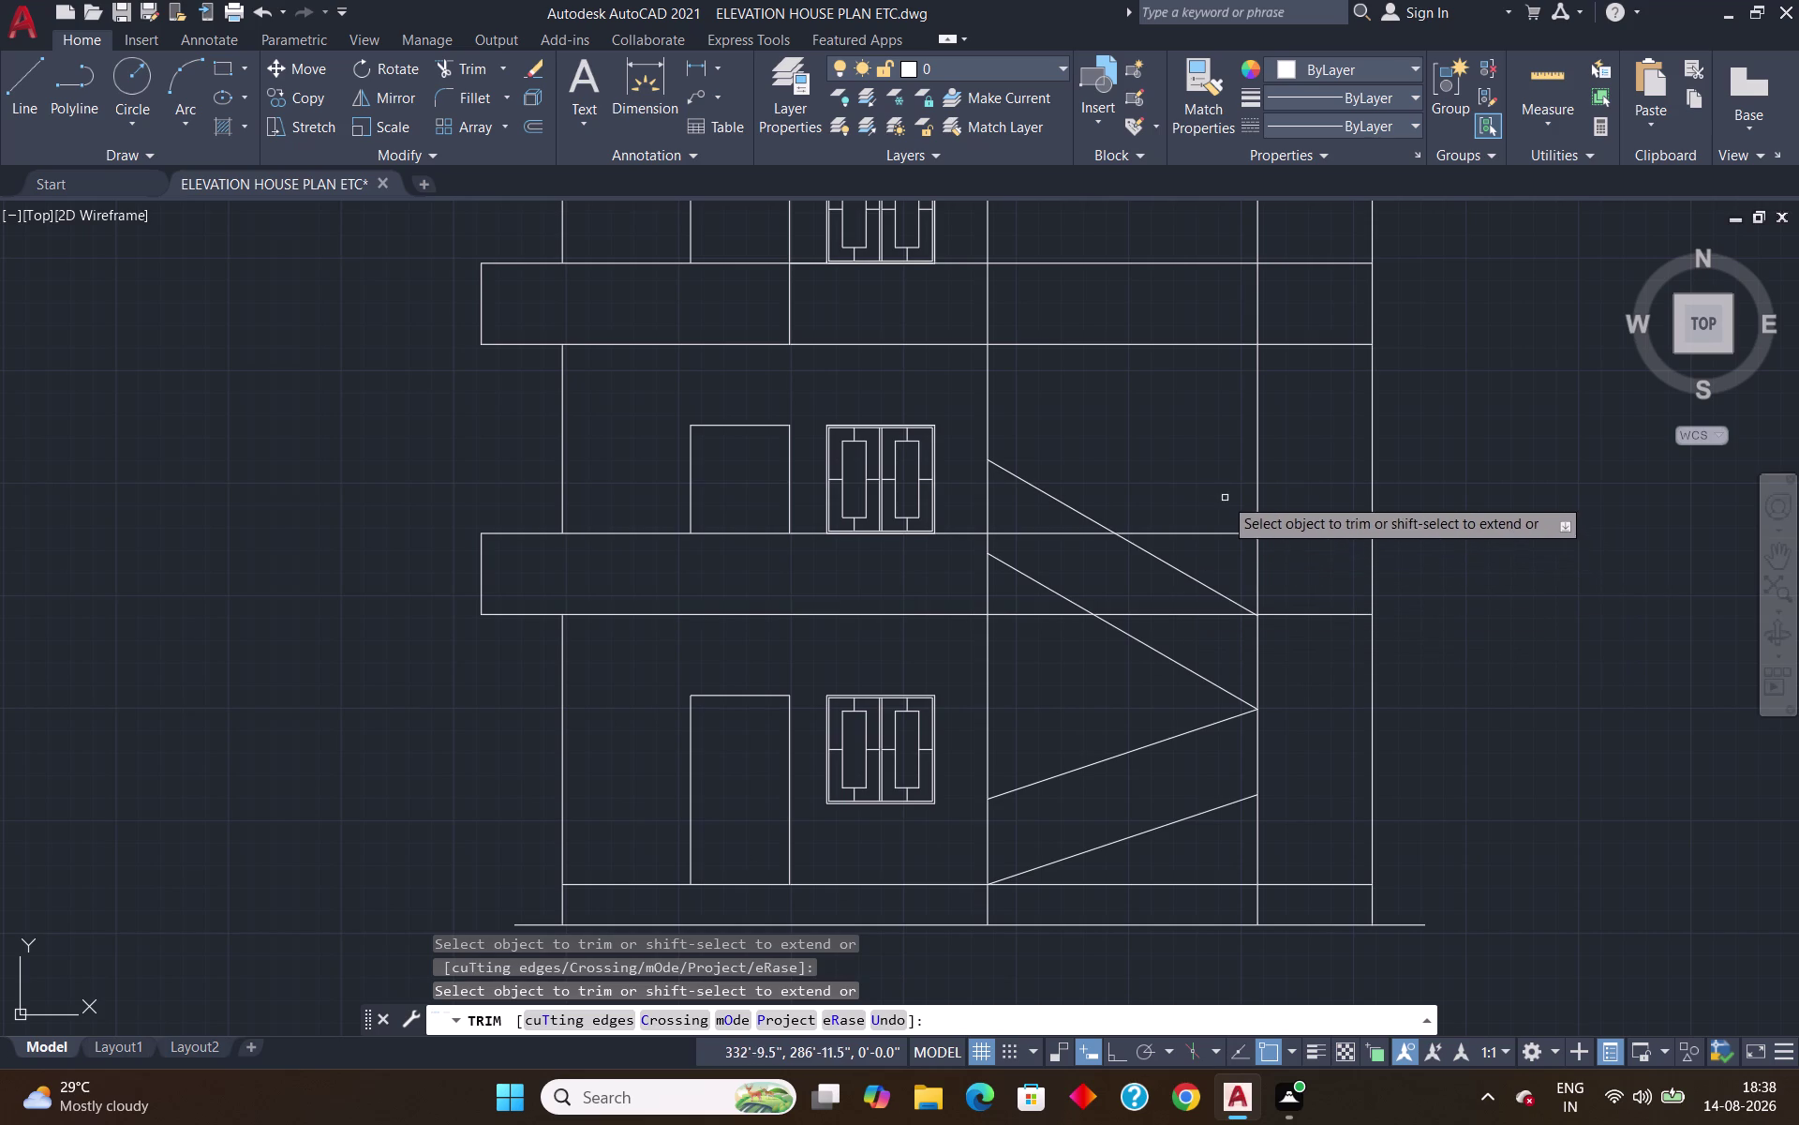
click(1035, 533)
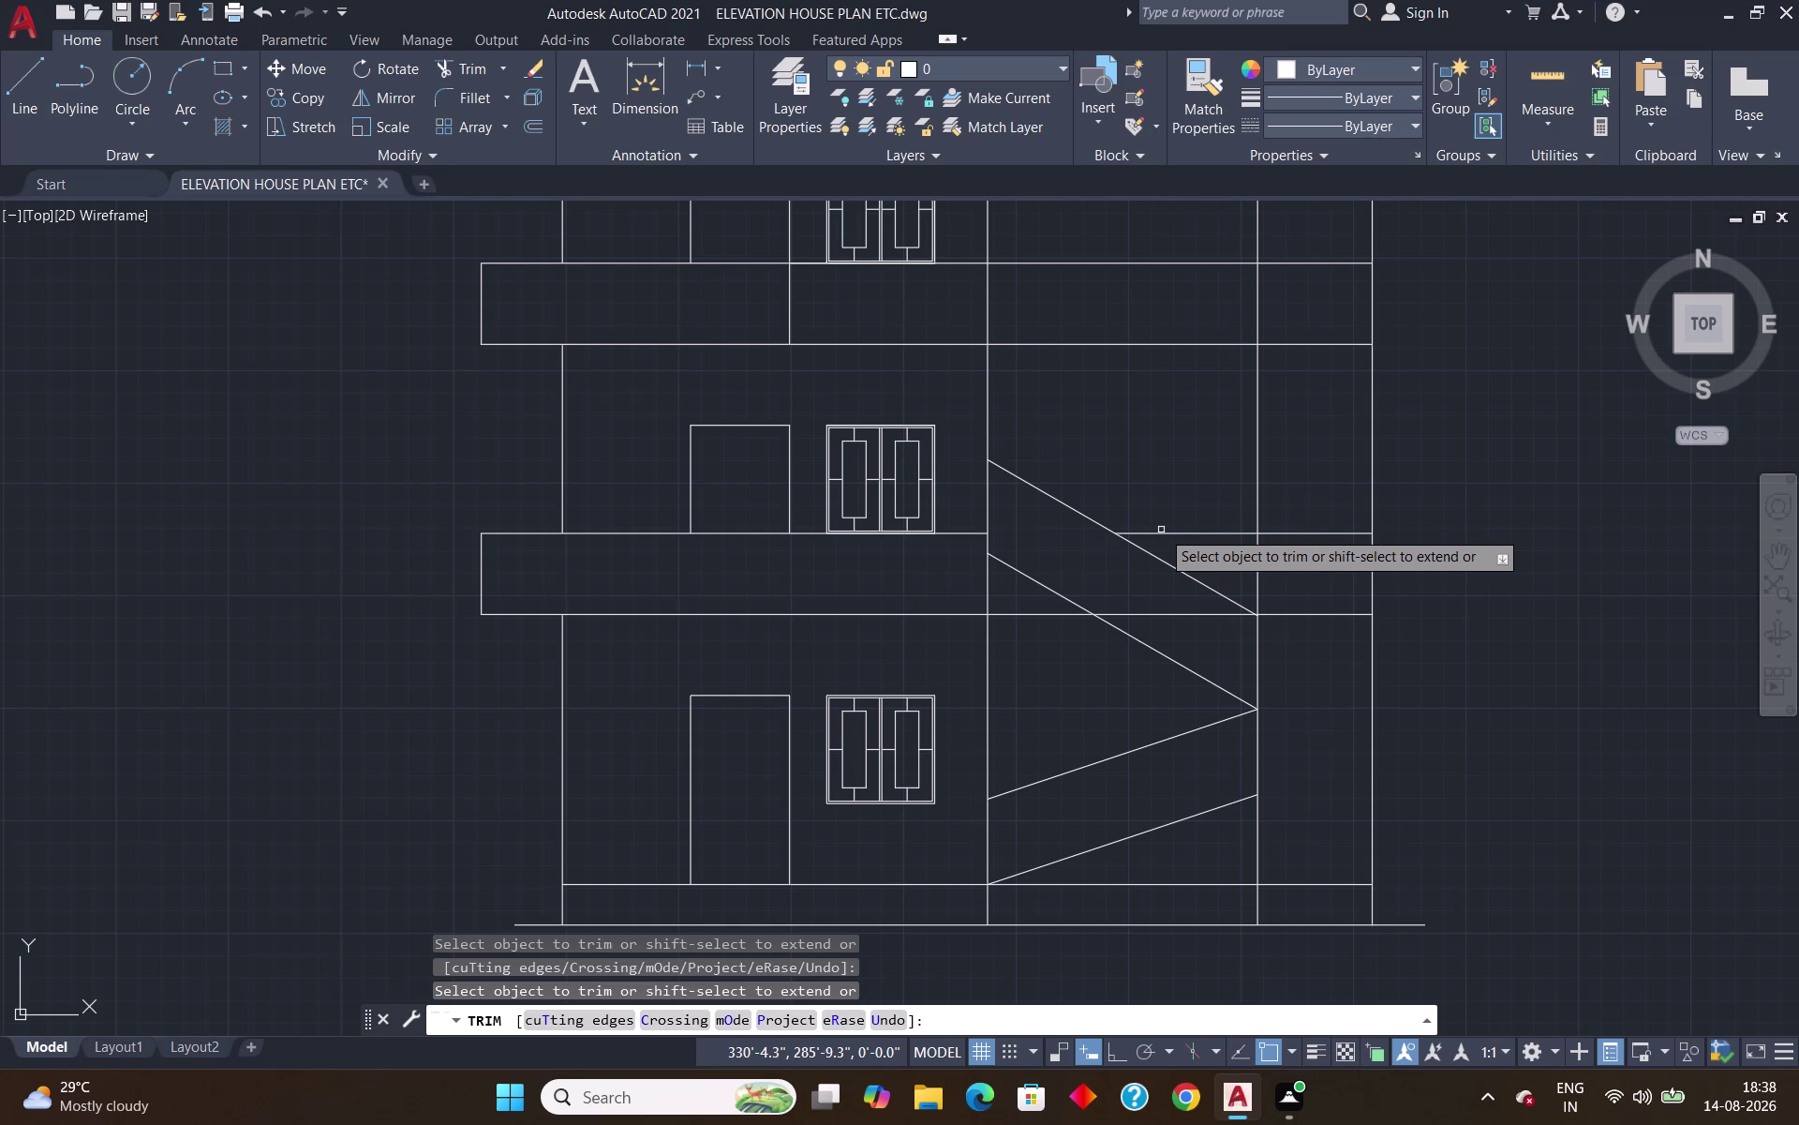
click(1161, 531)
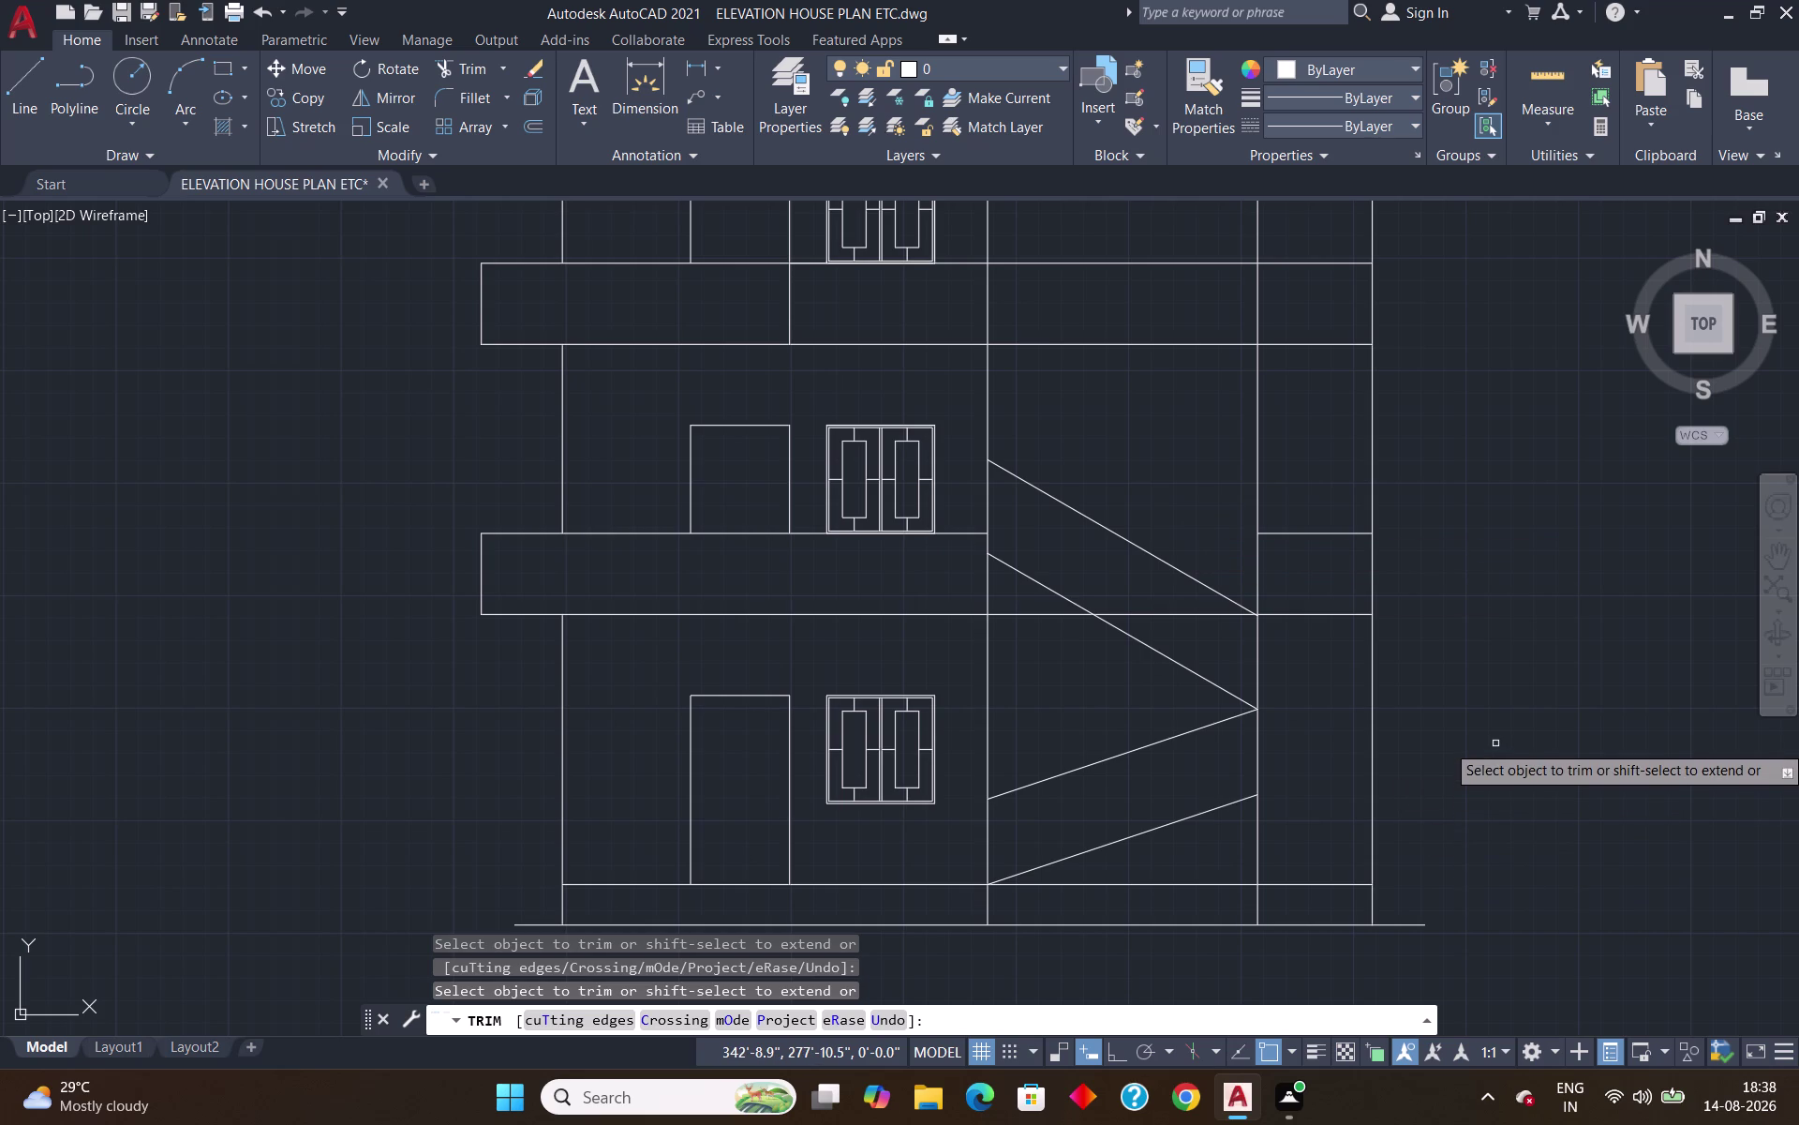
key(Return)
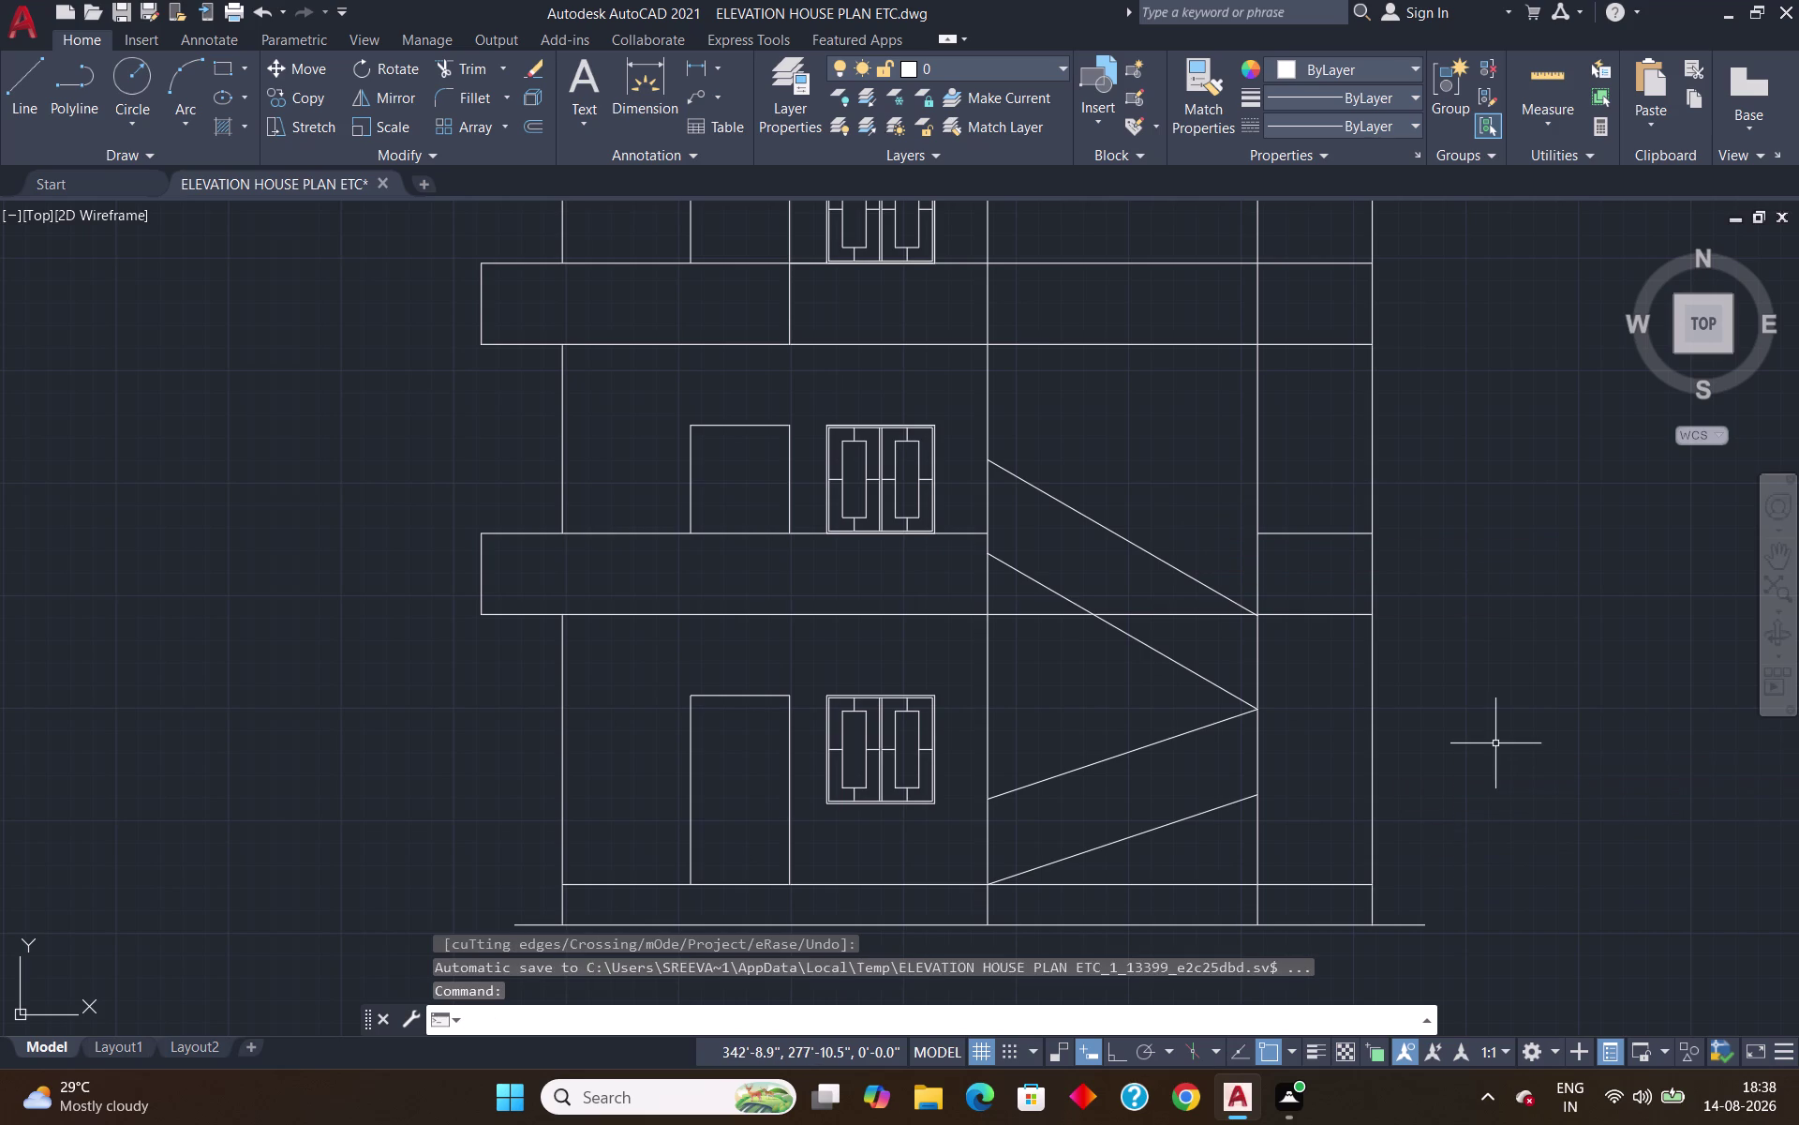
Draw two horizontal lines to the outer wall from the landing corner and the lower flight's end.
key(l)
key(Return)
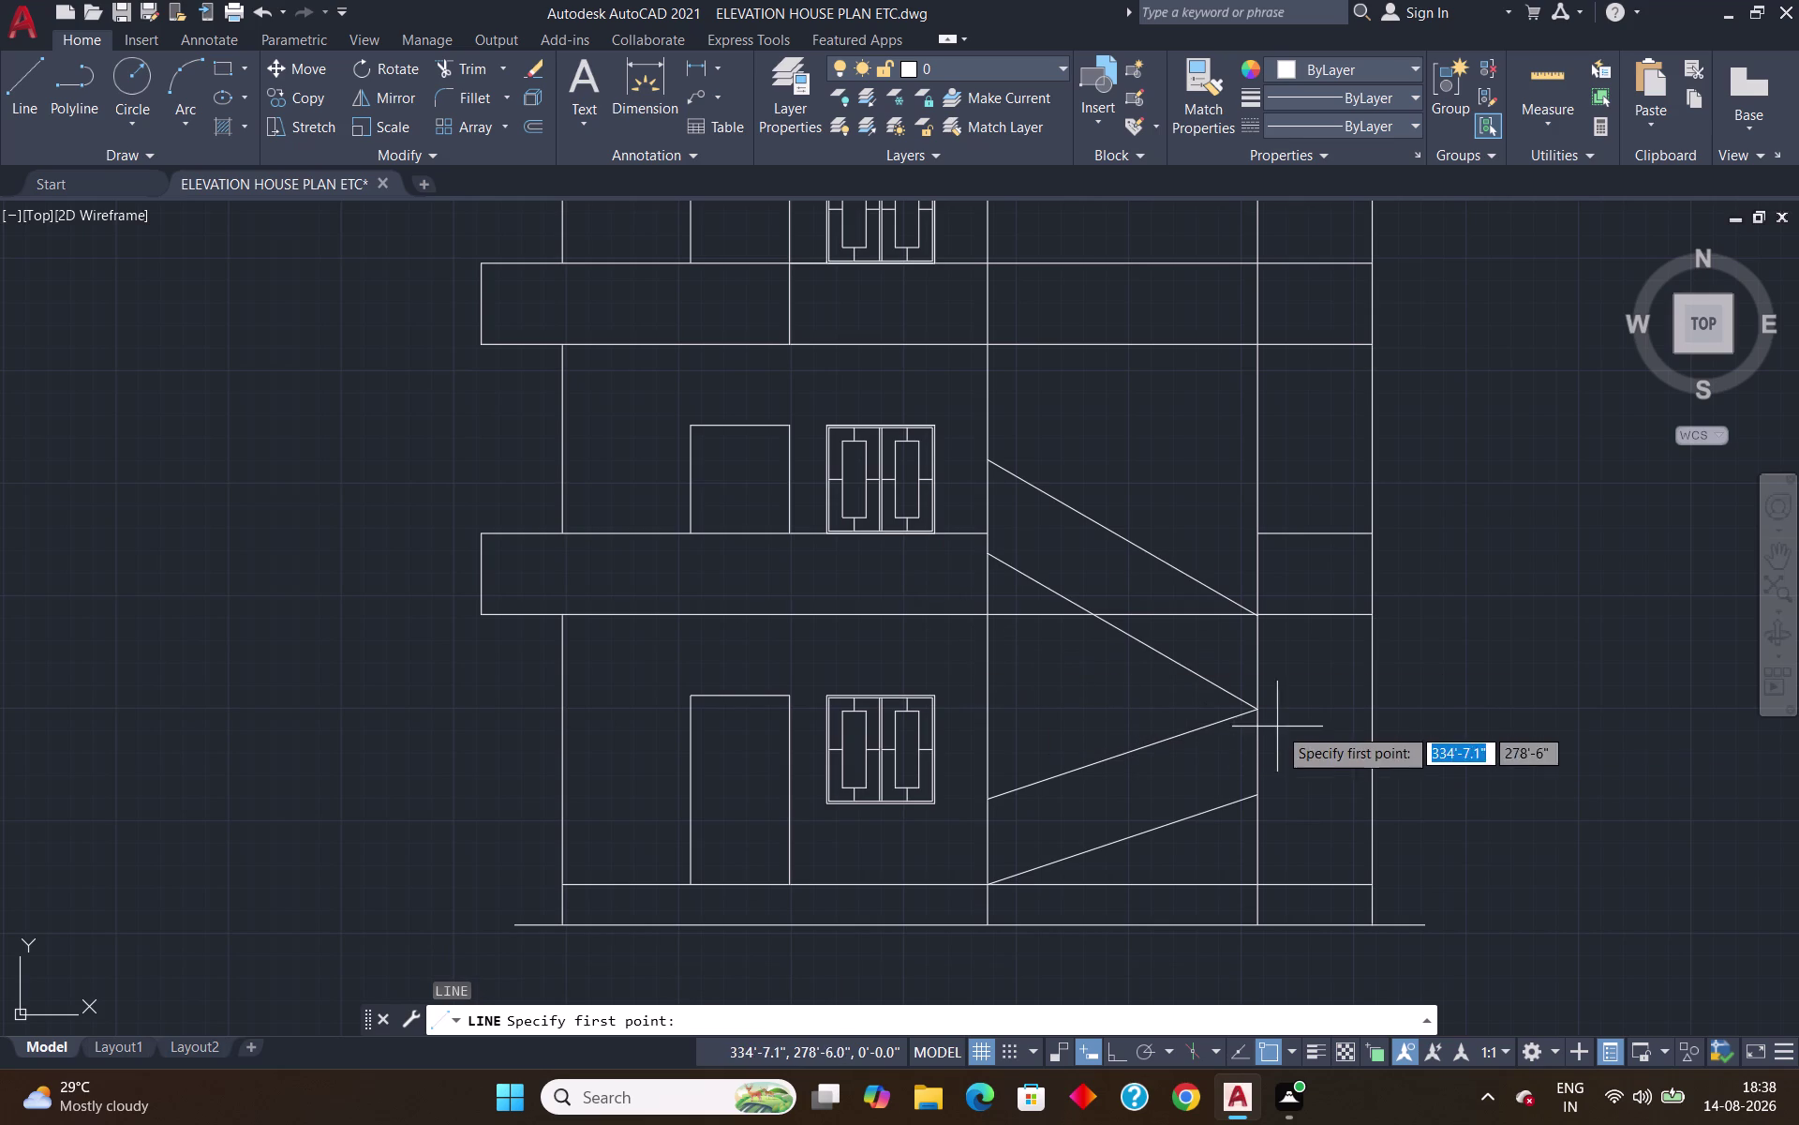
click(1261, 713)
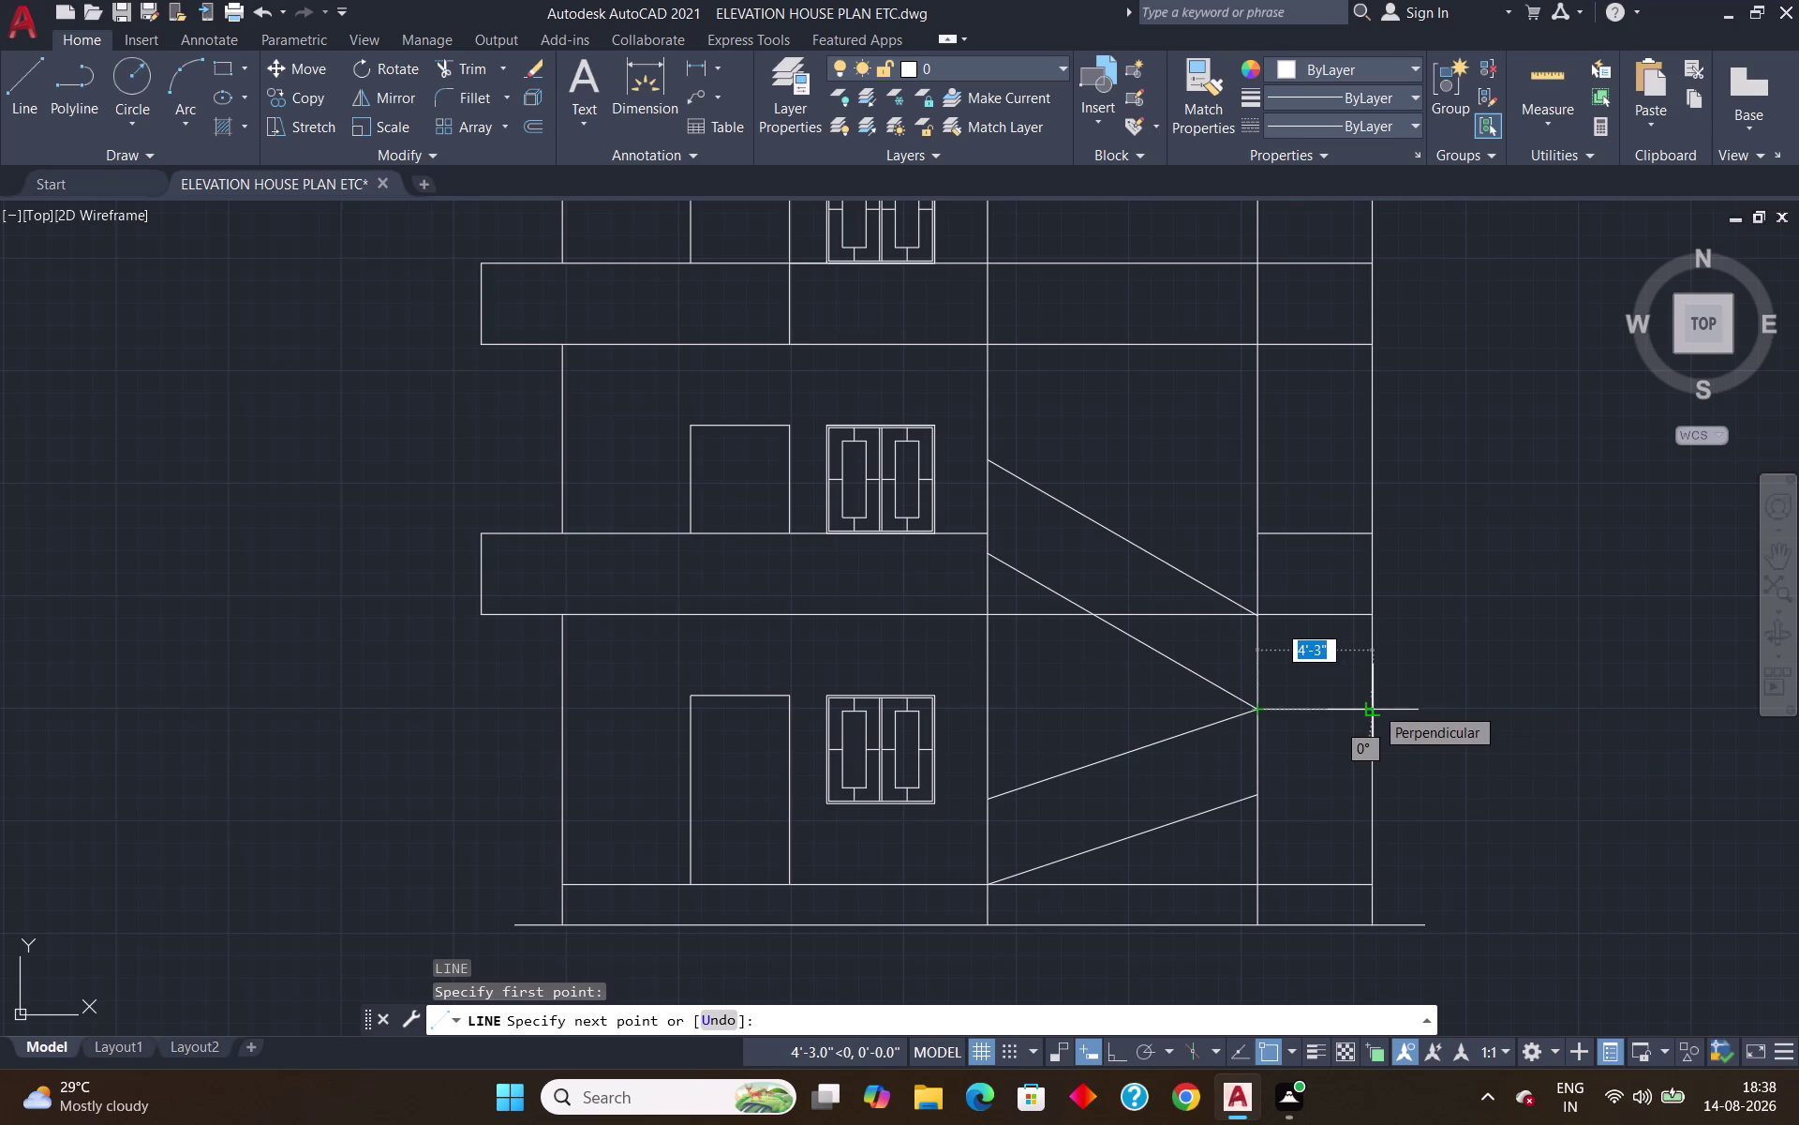
scroll(up, 3)
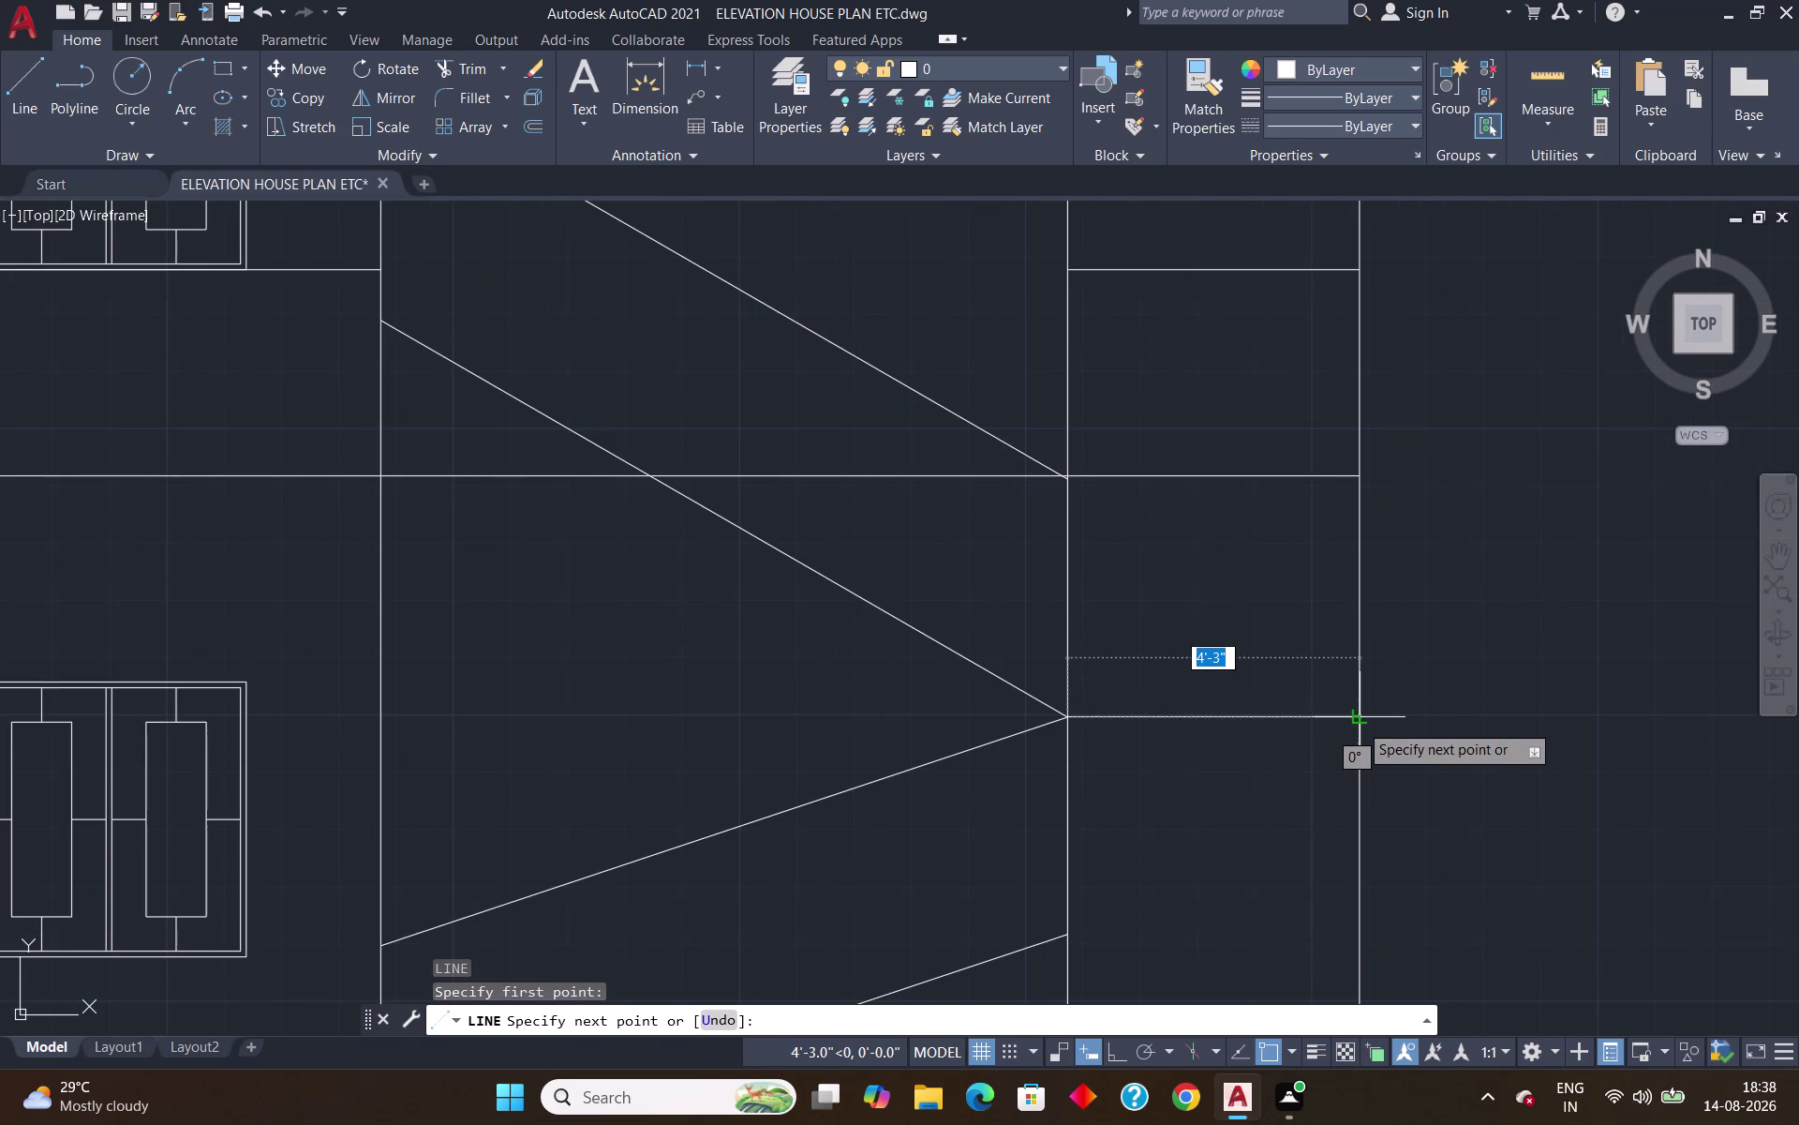
click(1359, 723)
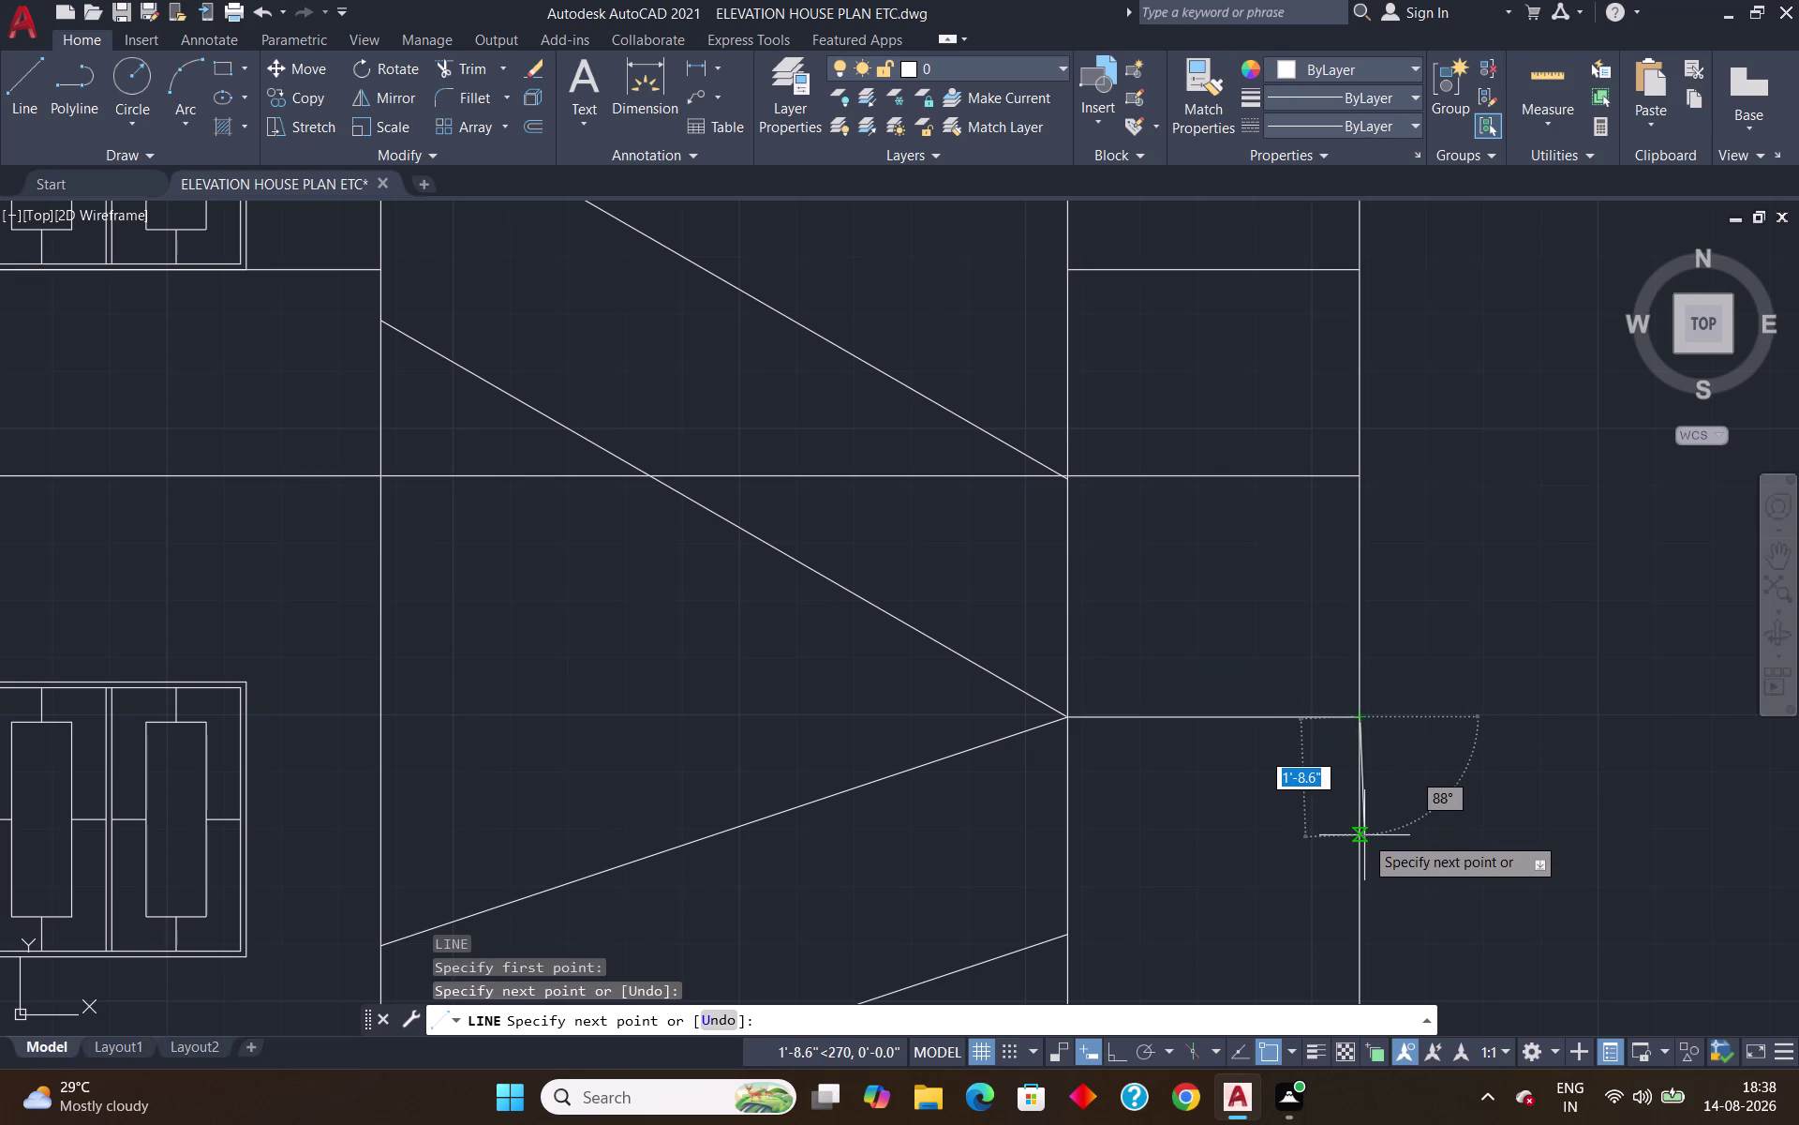
key(Return)
scroll(down, 3)
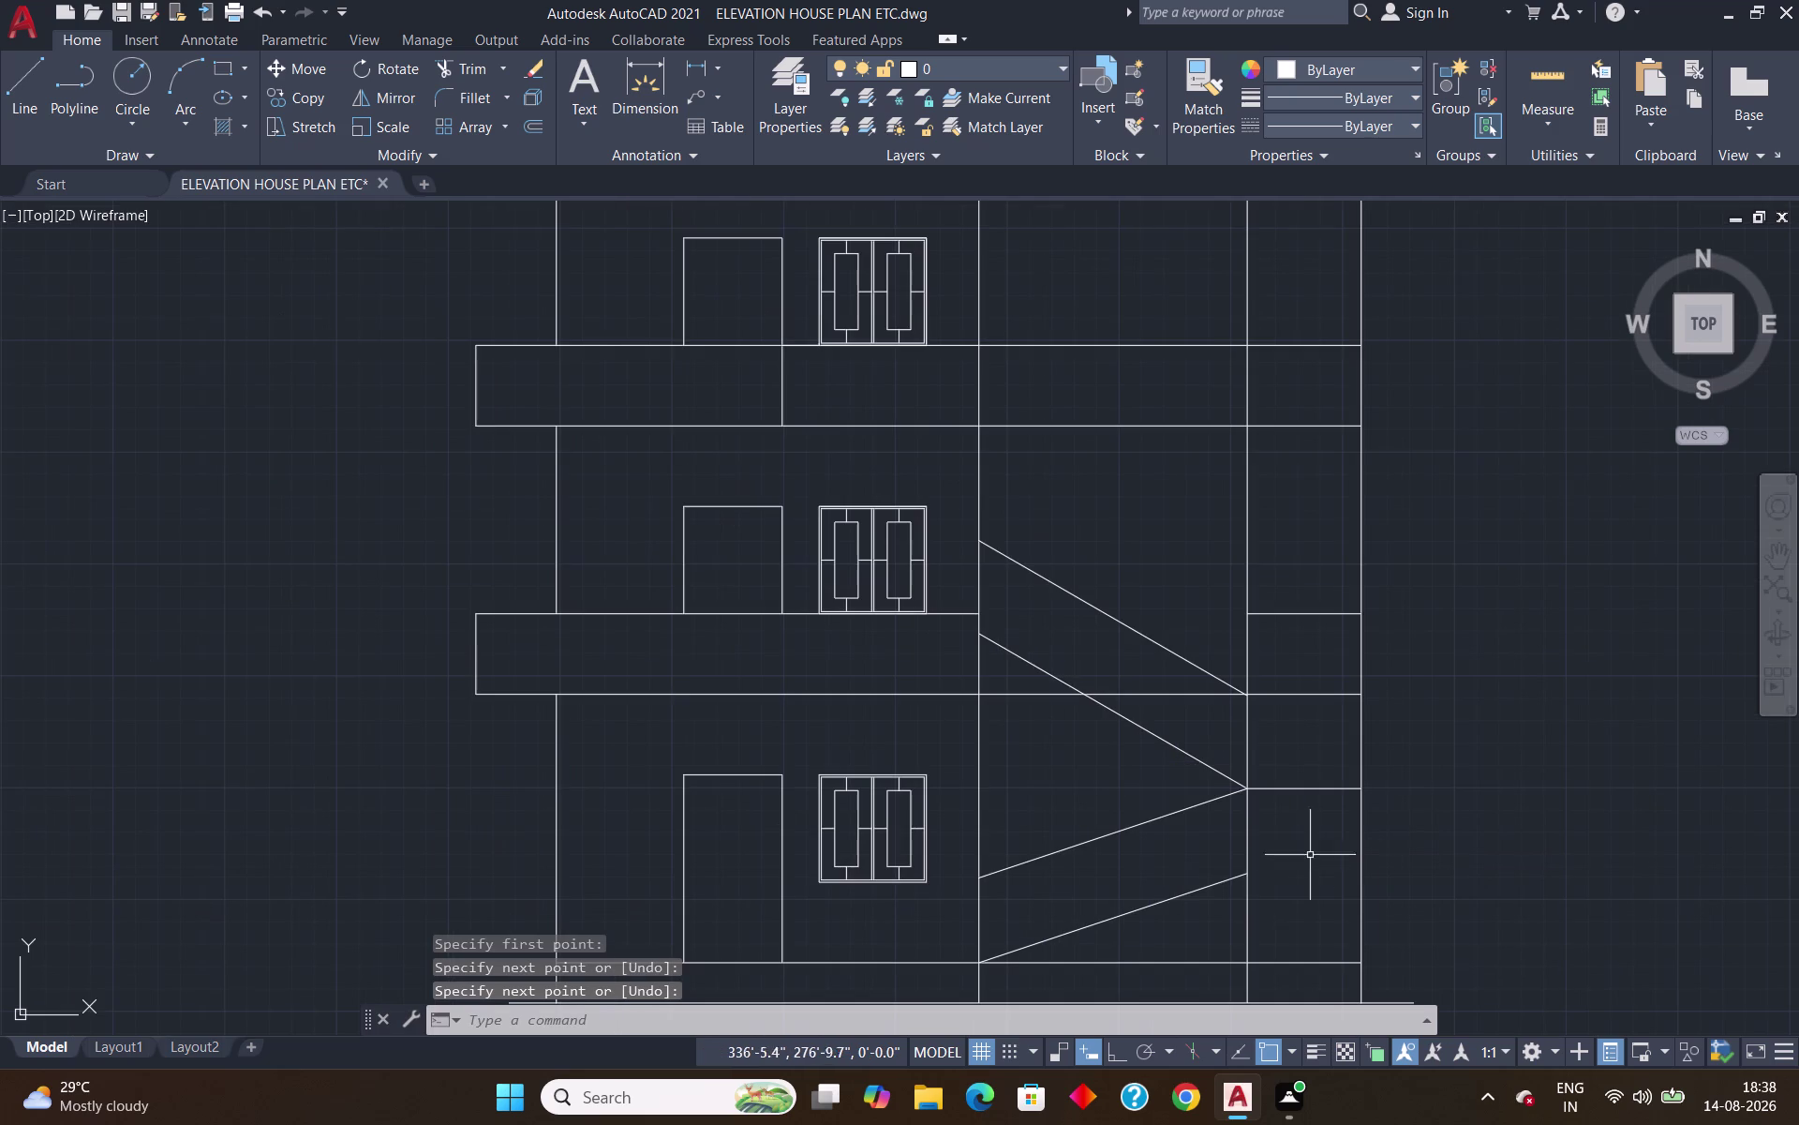
key(l)
key(Return)
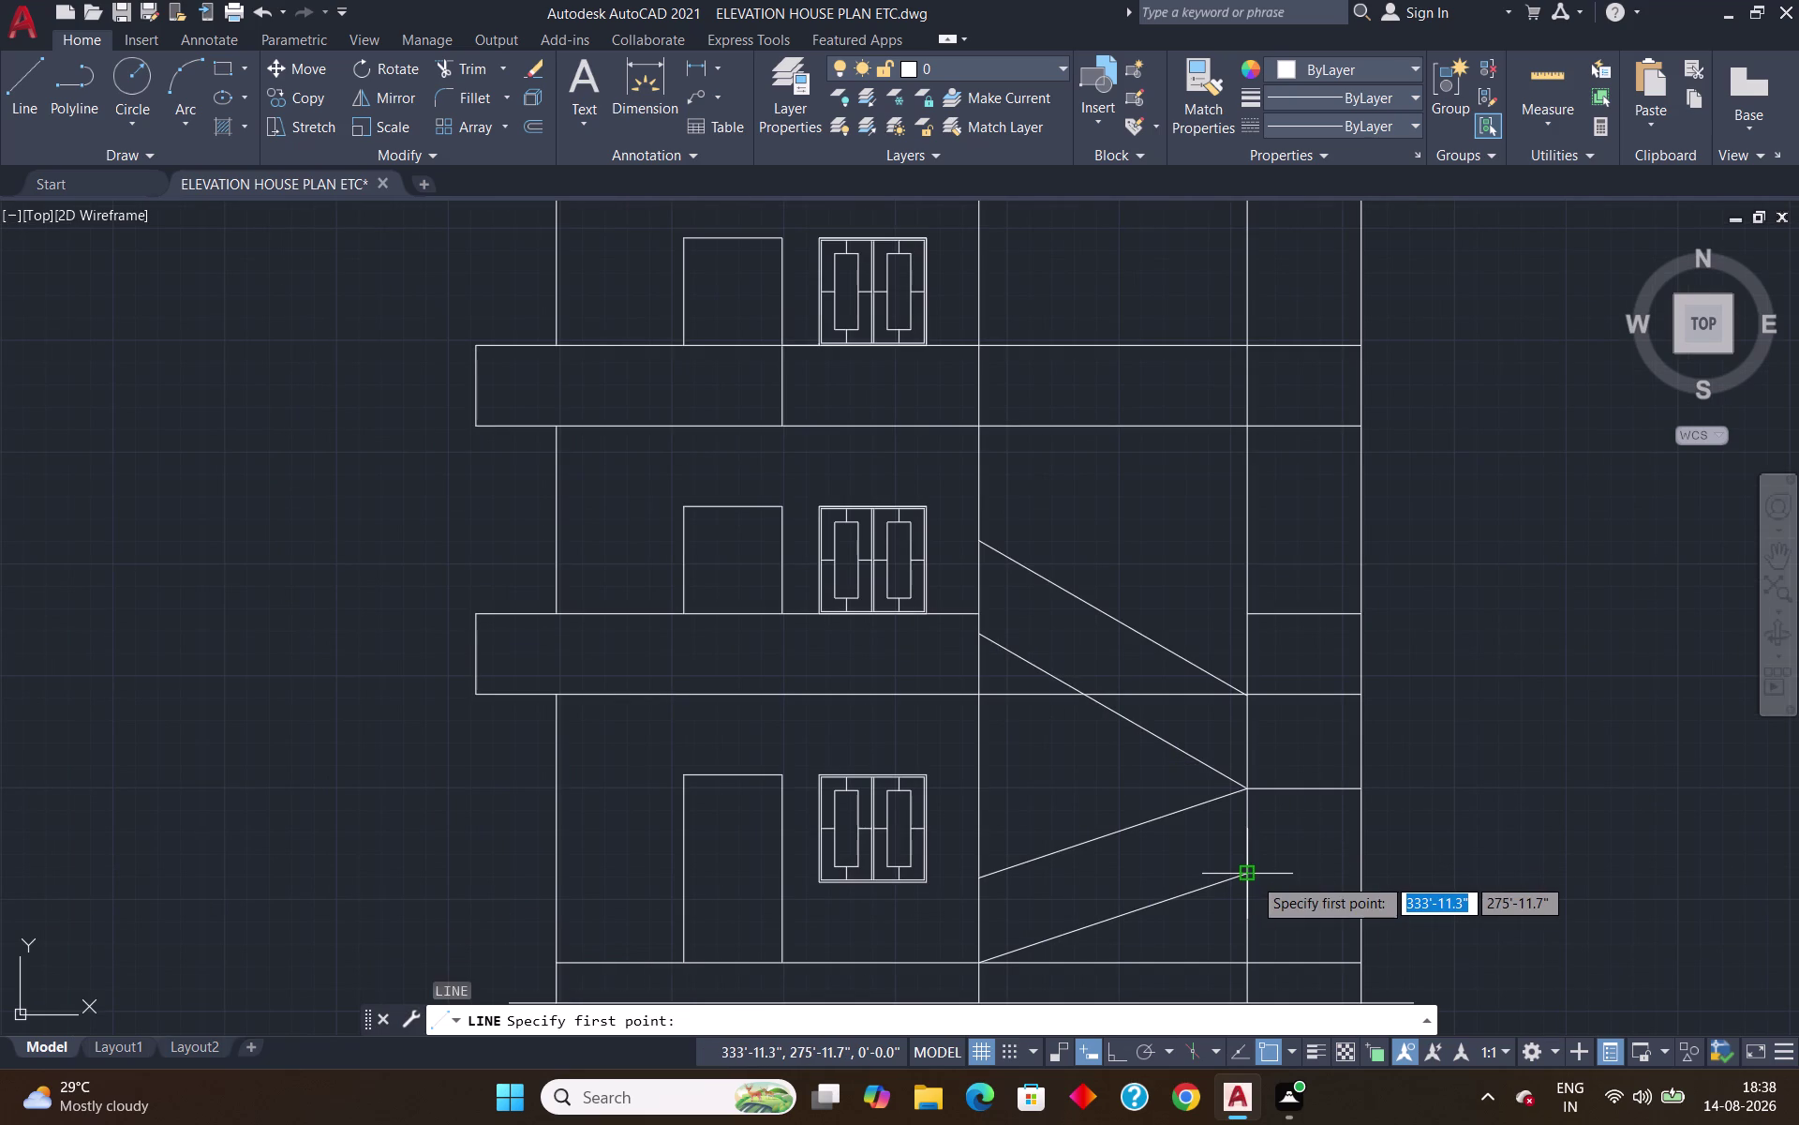
click(1253, 876)
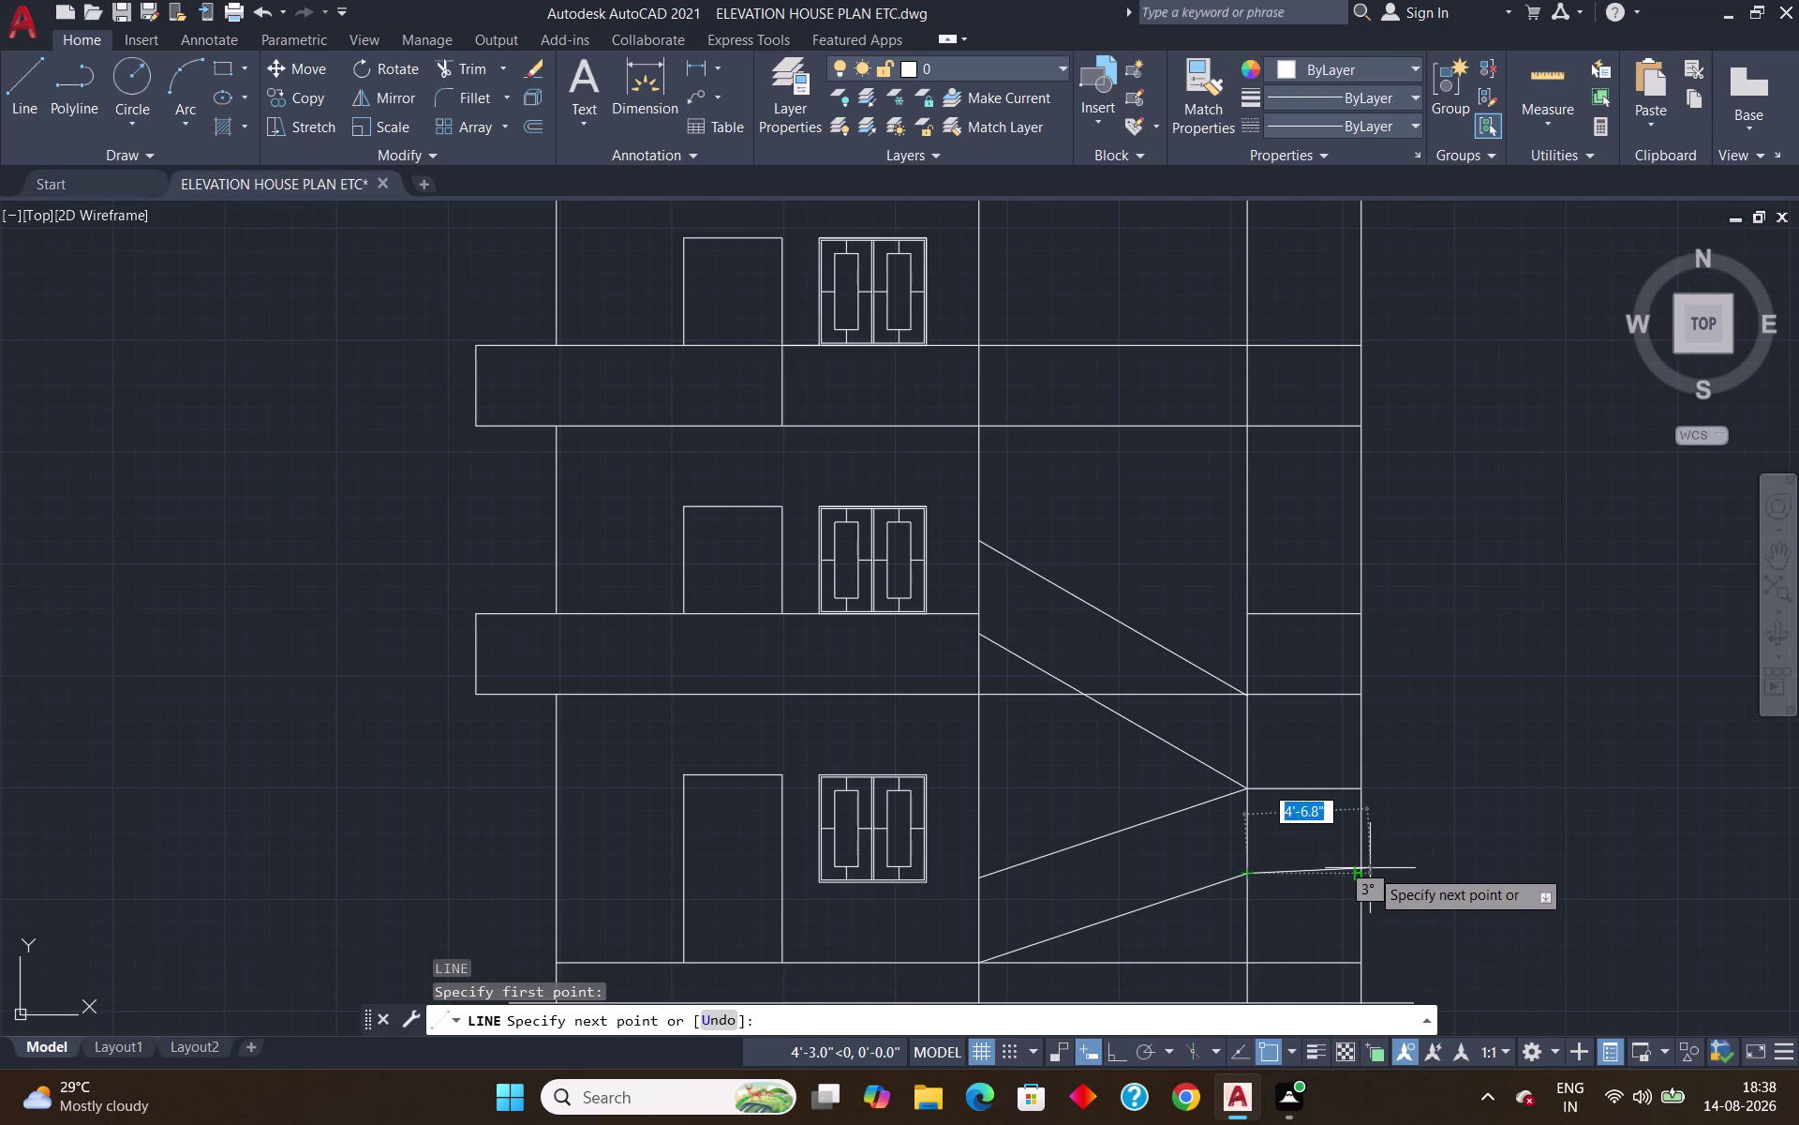
click(1360, 873)
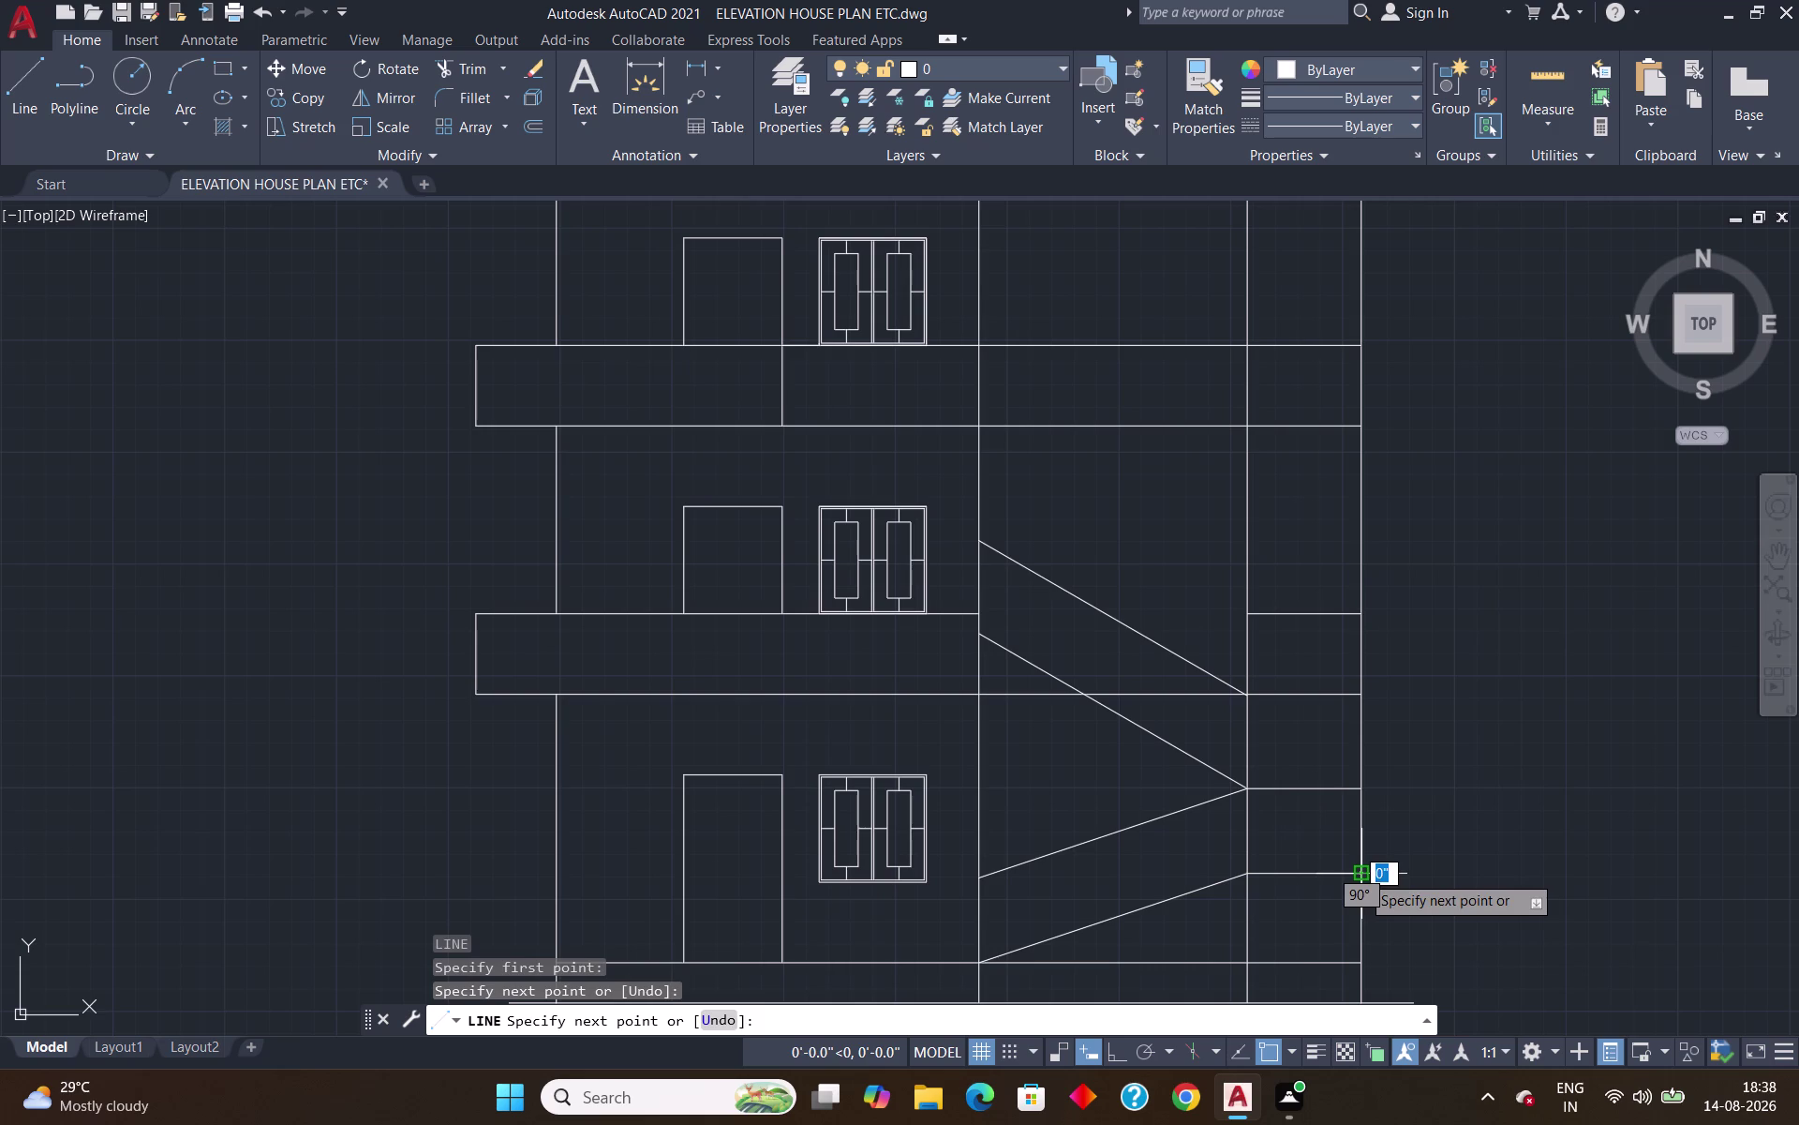
key(Return)
scroll(up, 3)
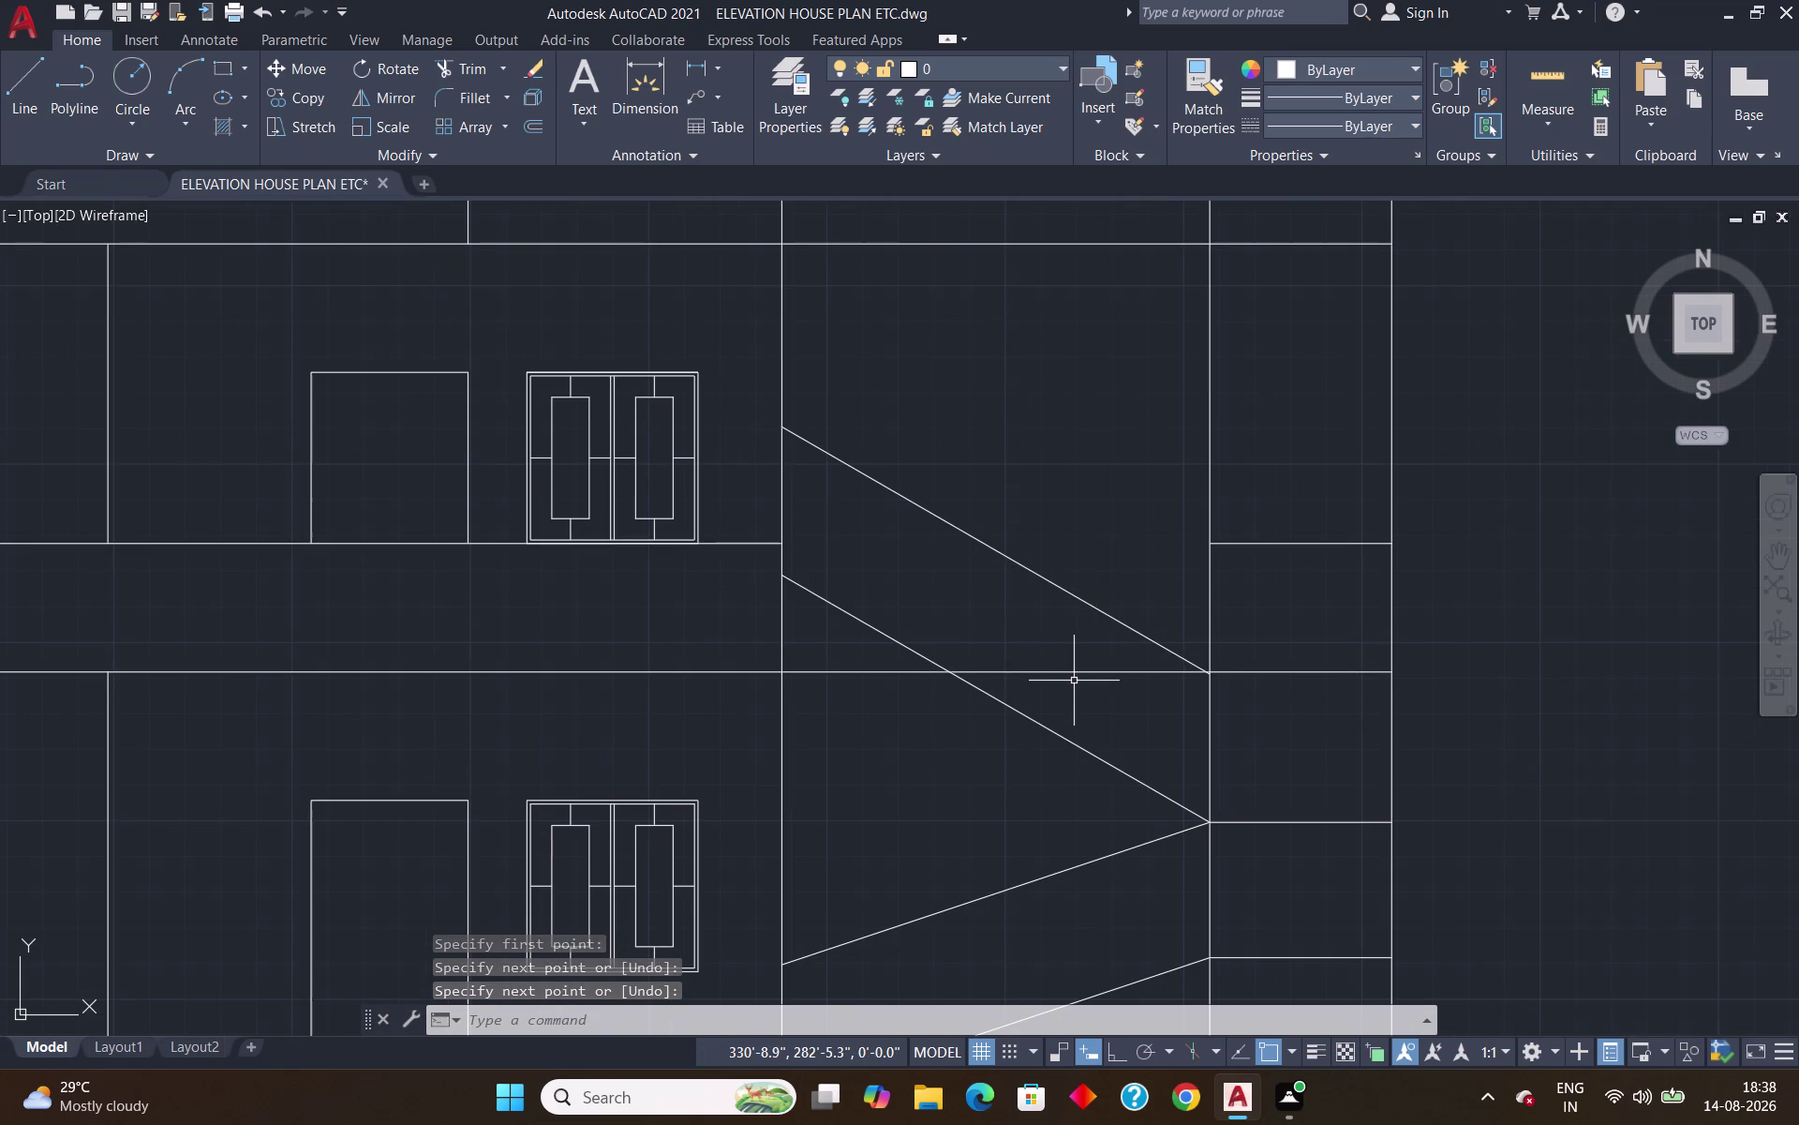
Trim the floor line pieces crossing the staircase.
text(tr)
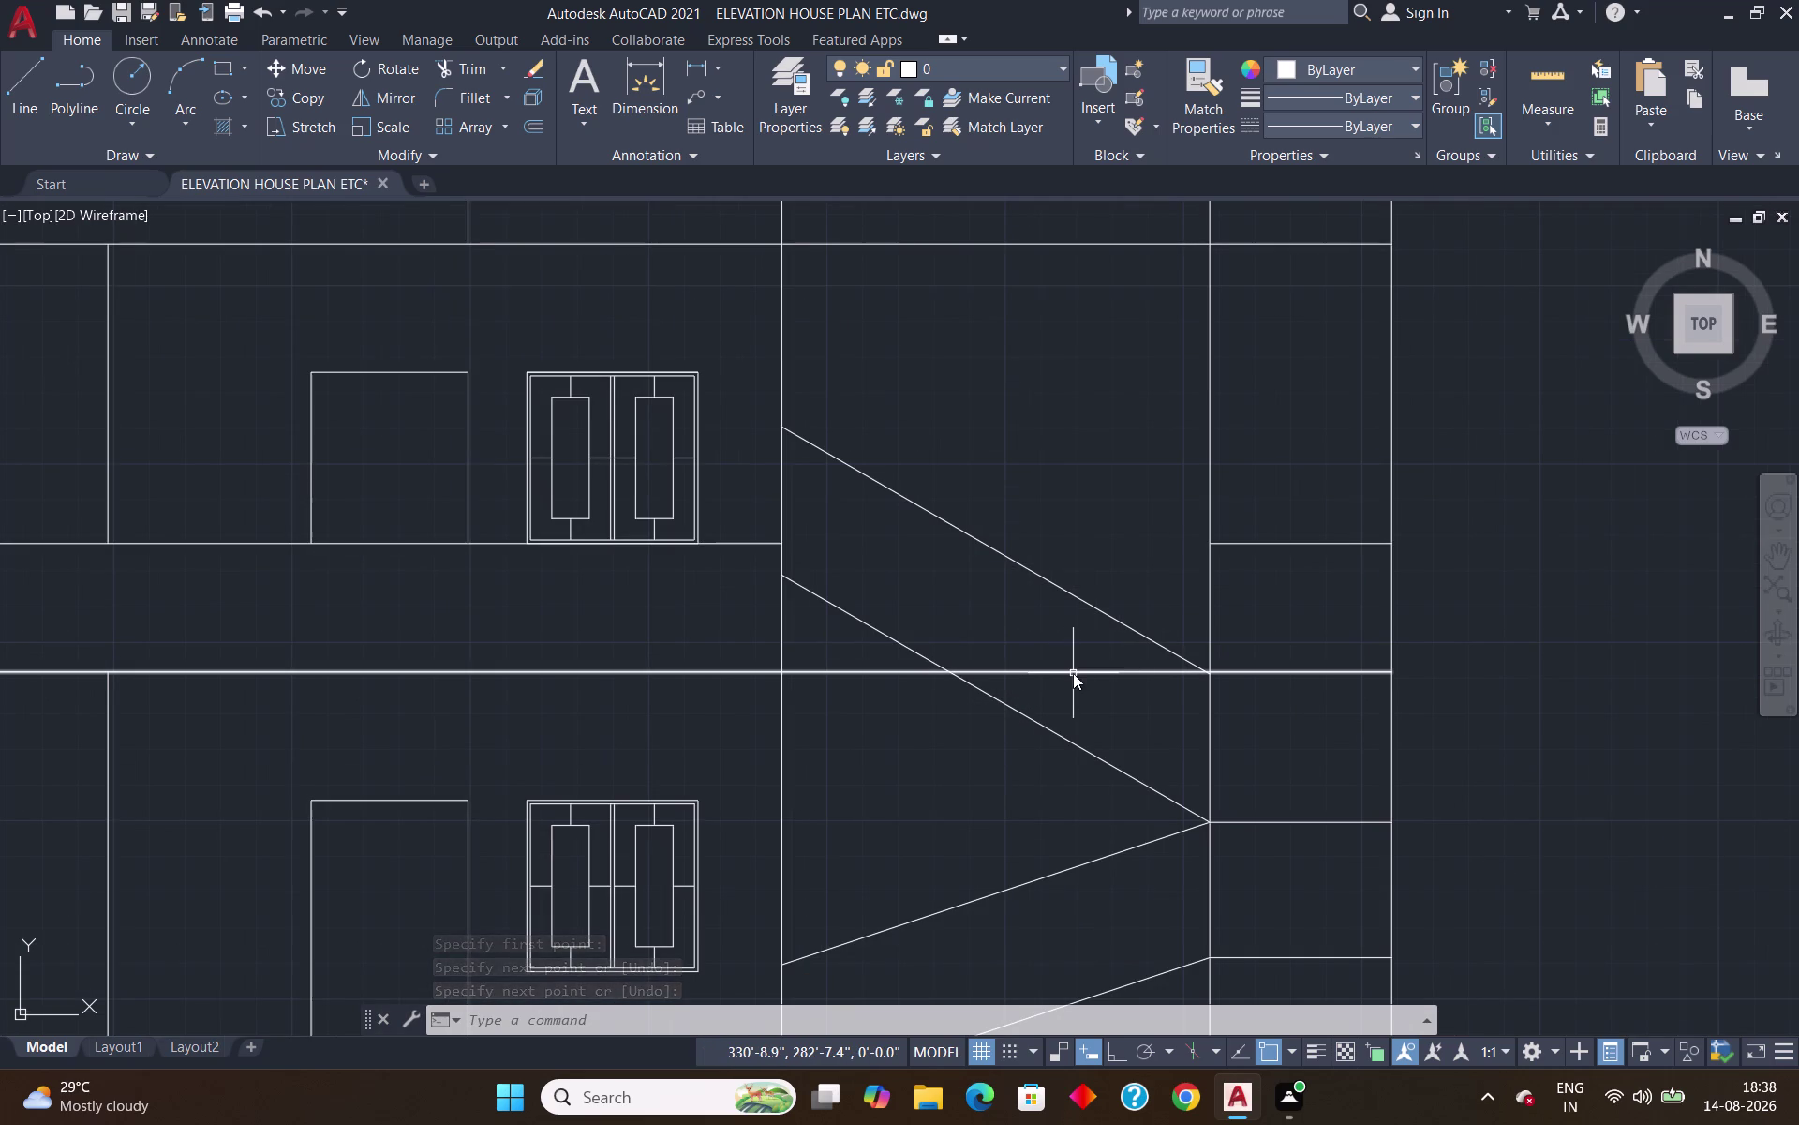
key(Return)
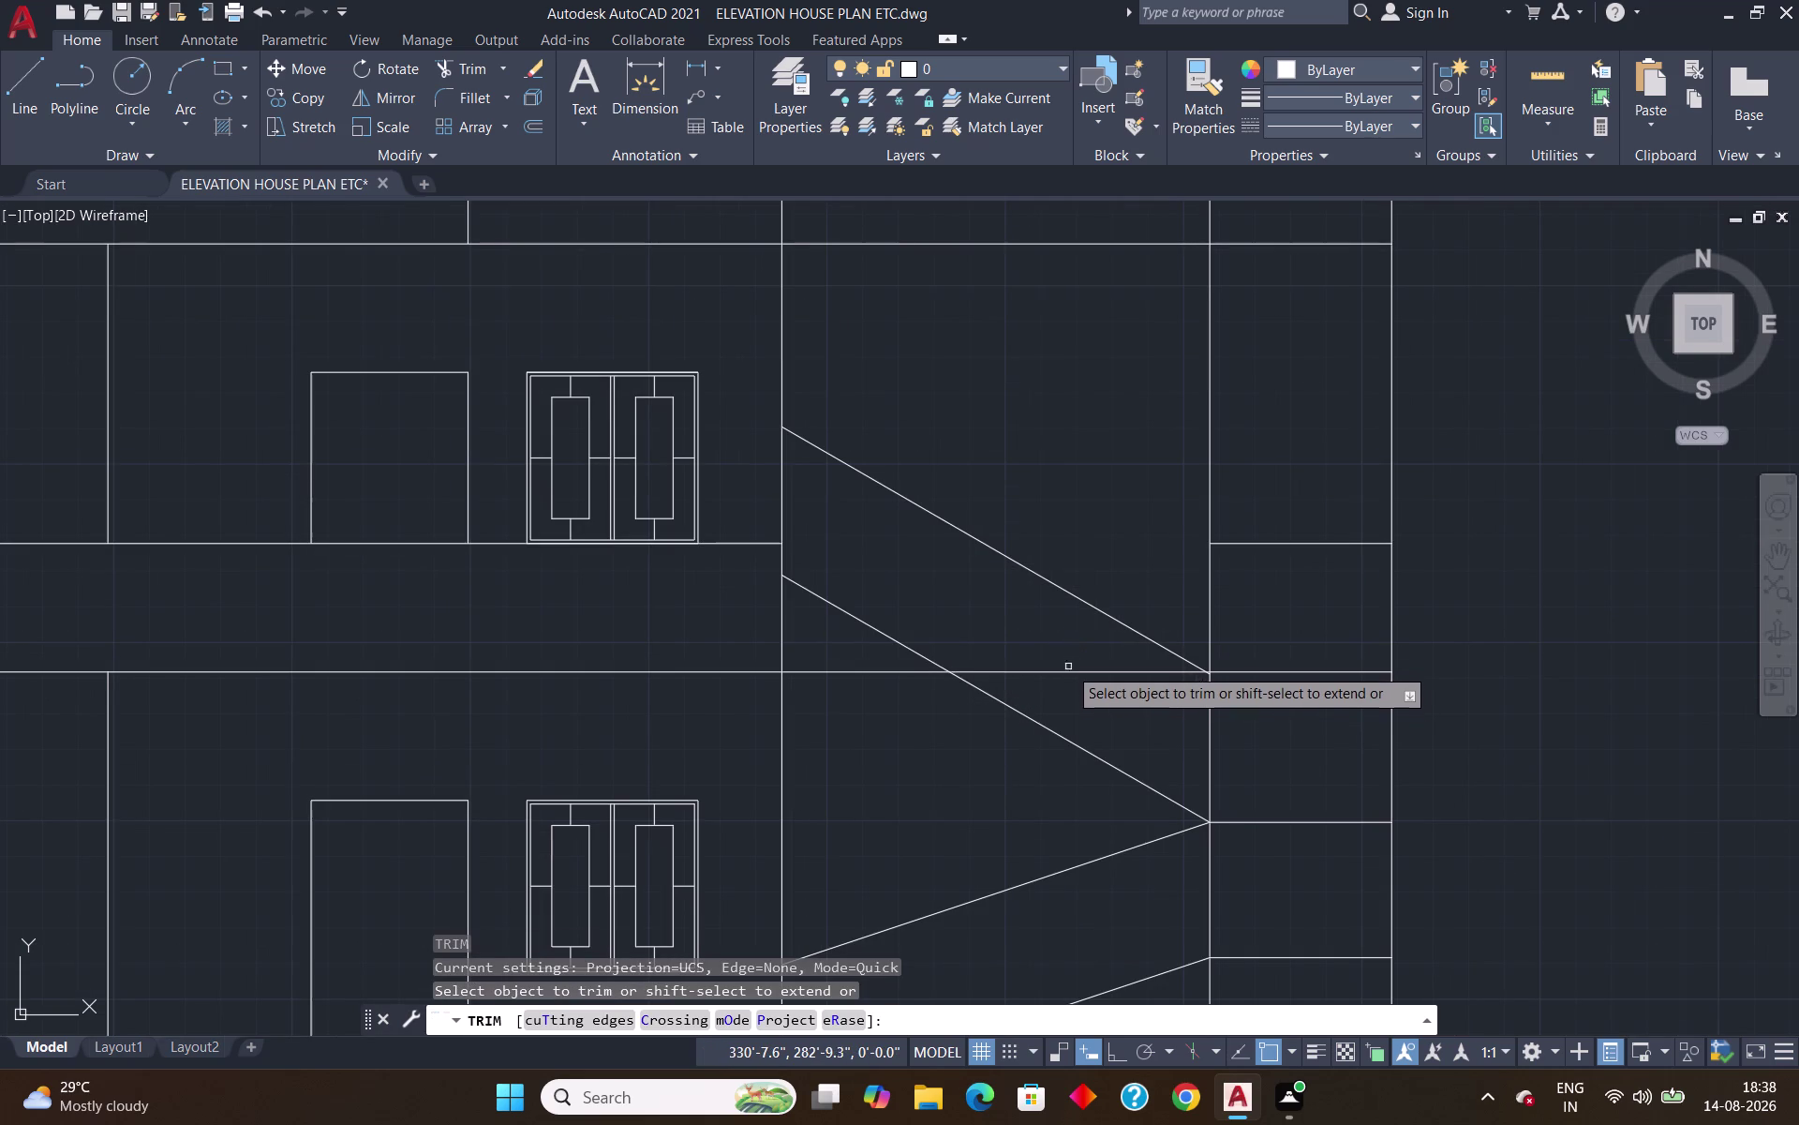
click(1069, 672)
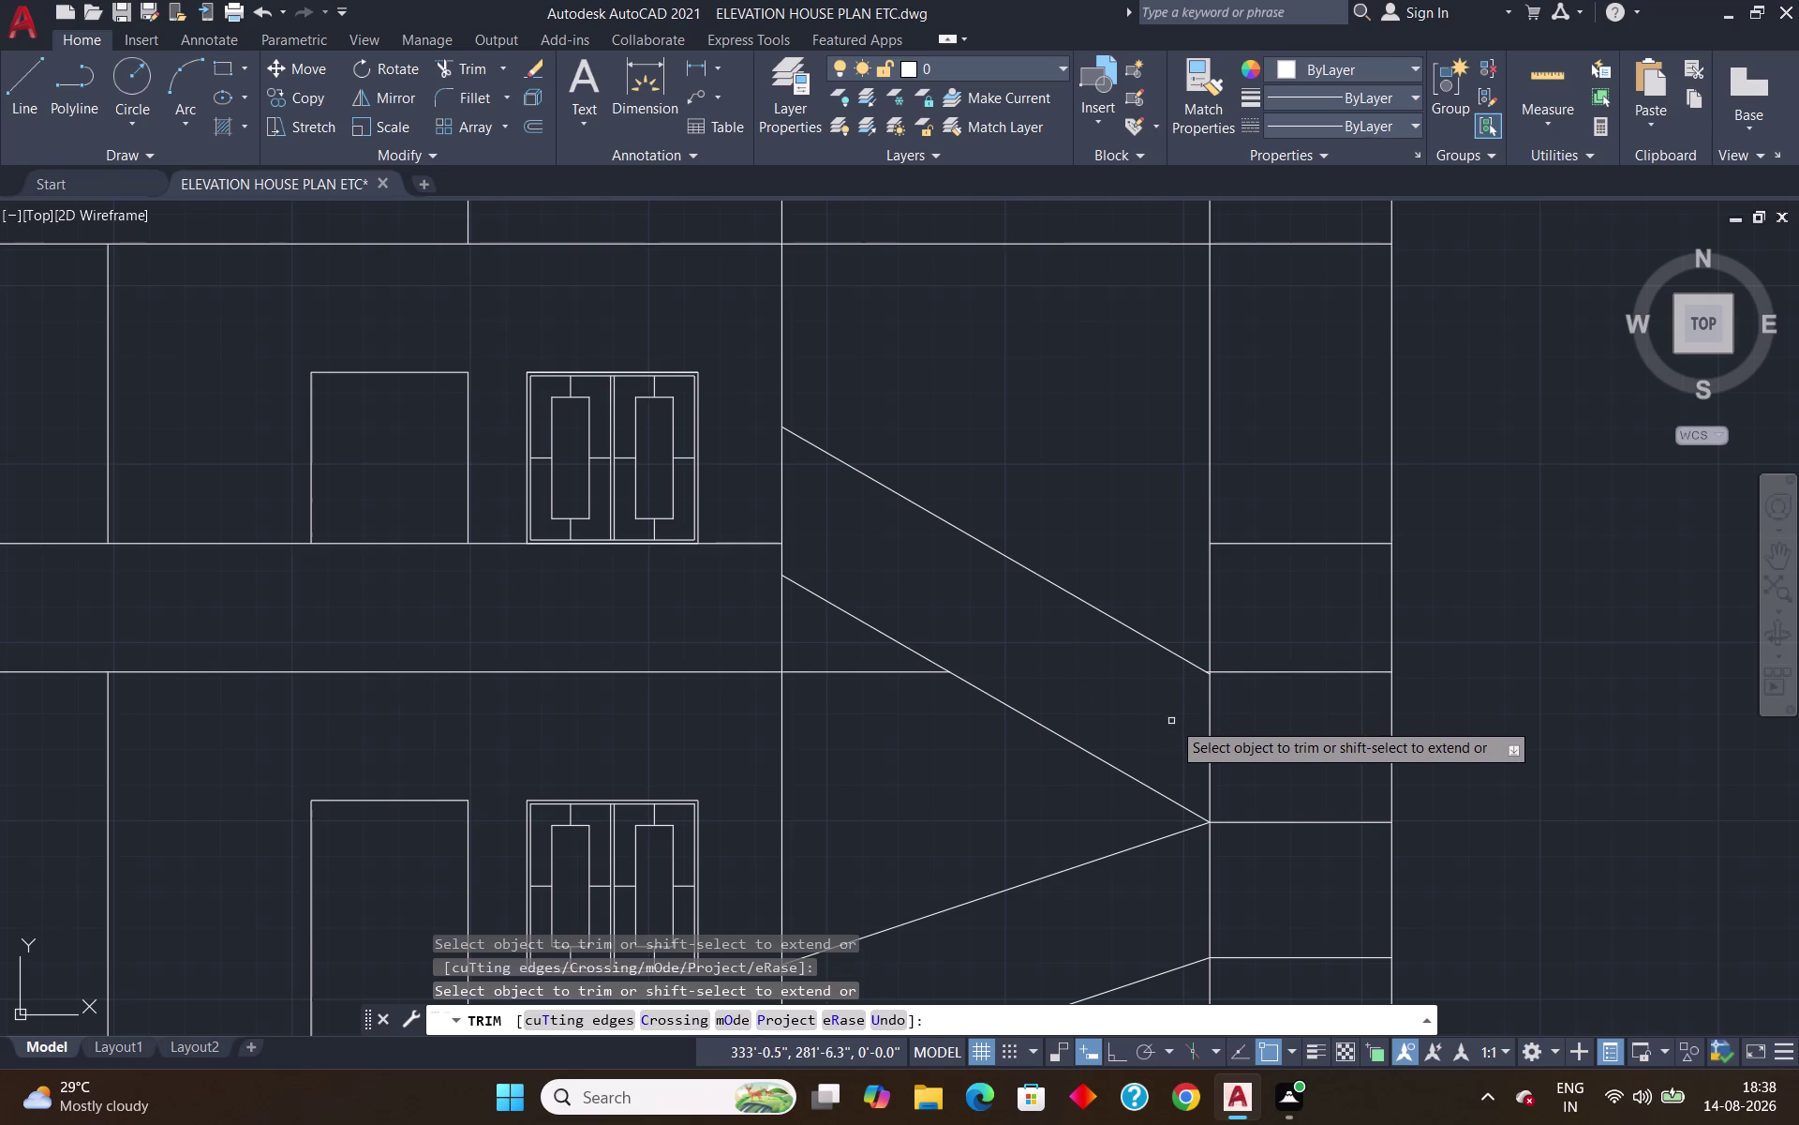
click(1211, 762)
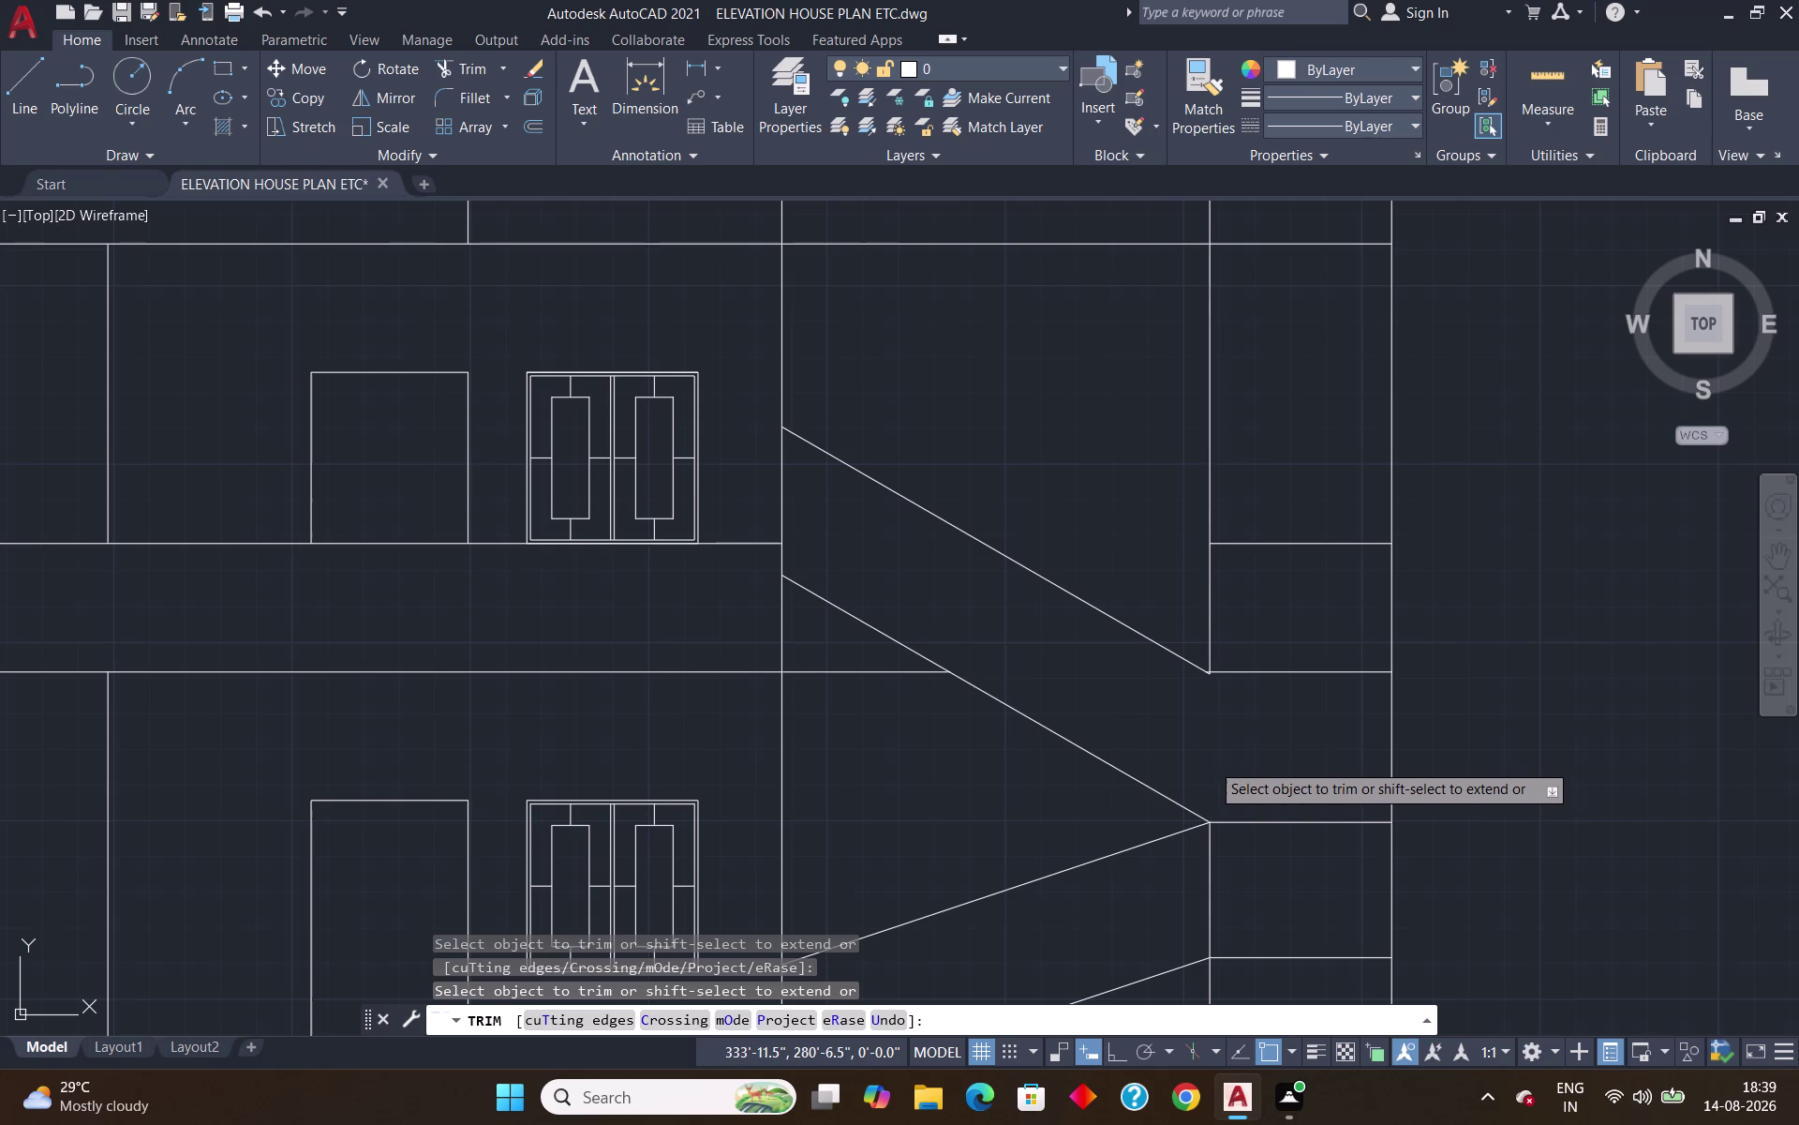
key(Return)
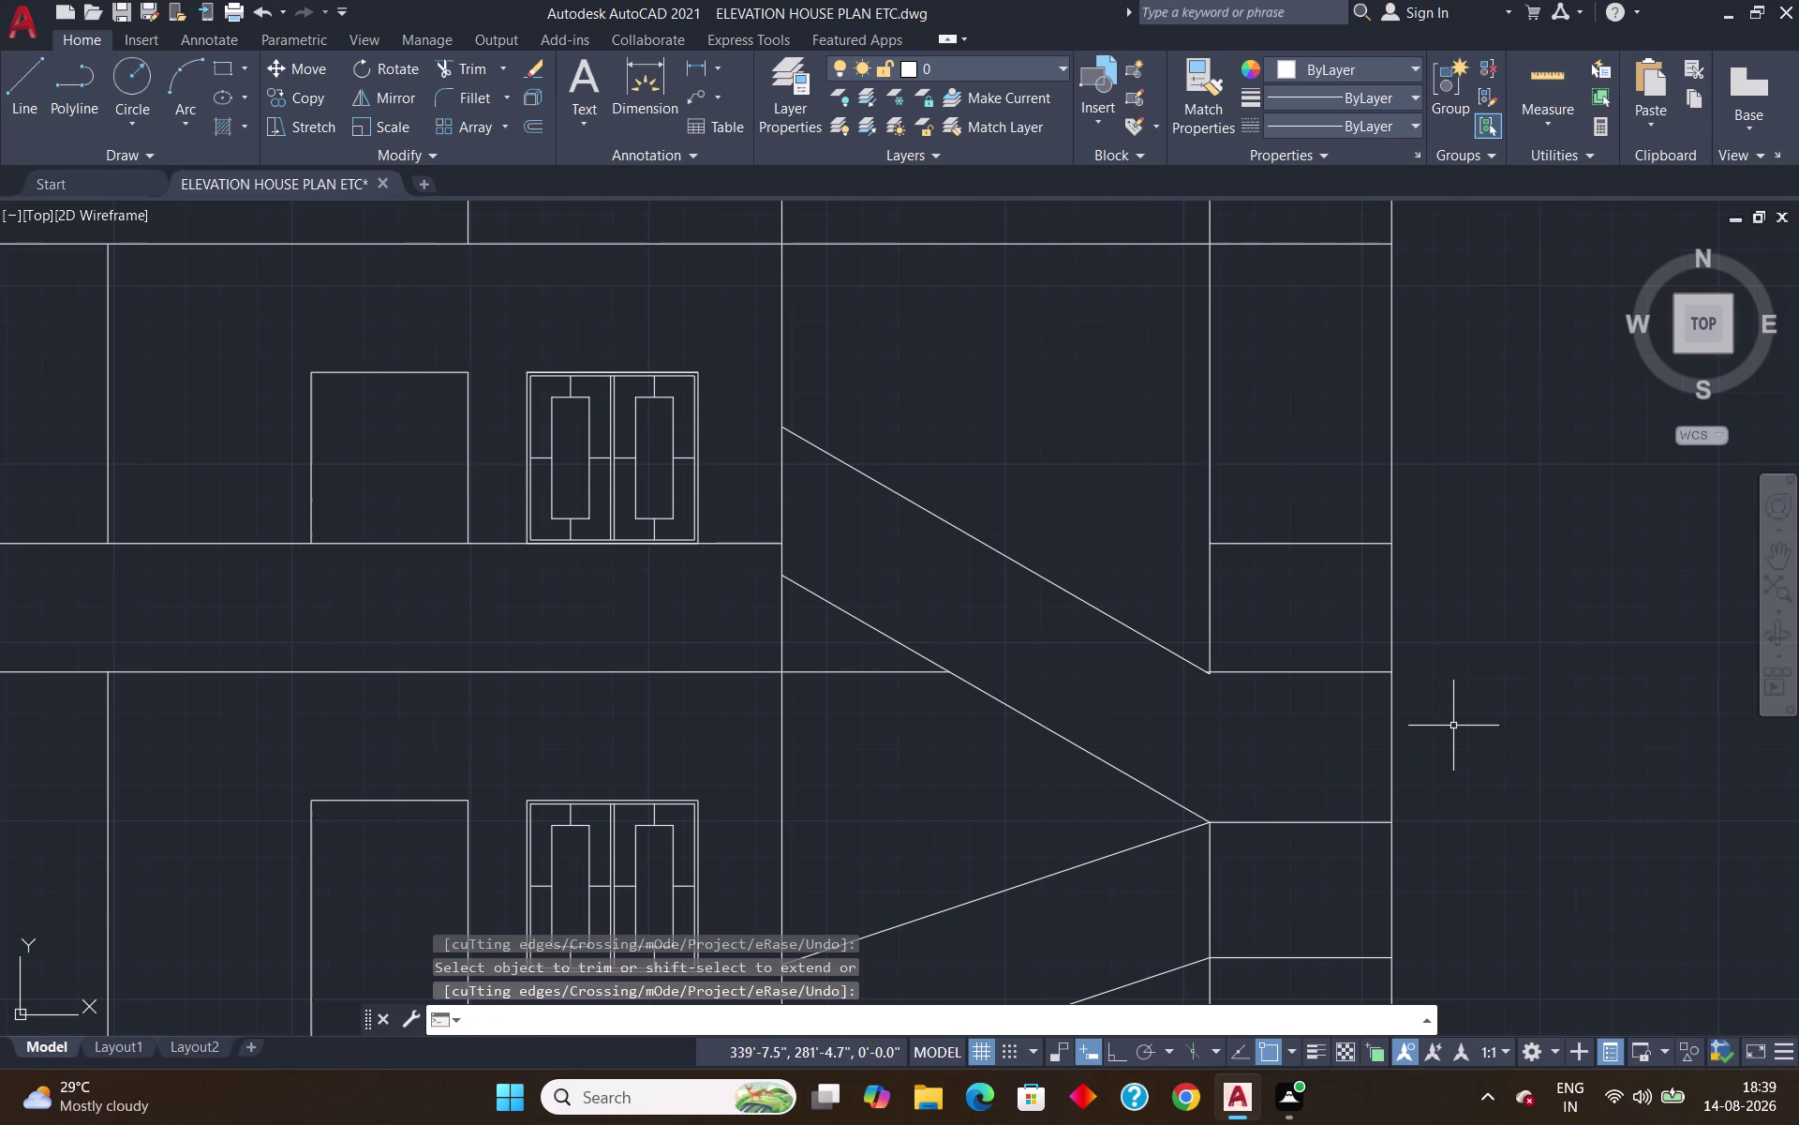
key(l)
key(Return)
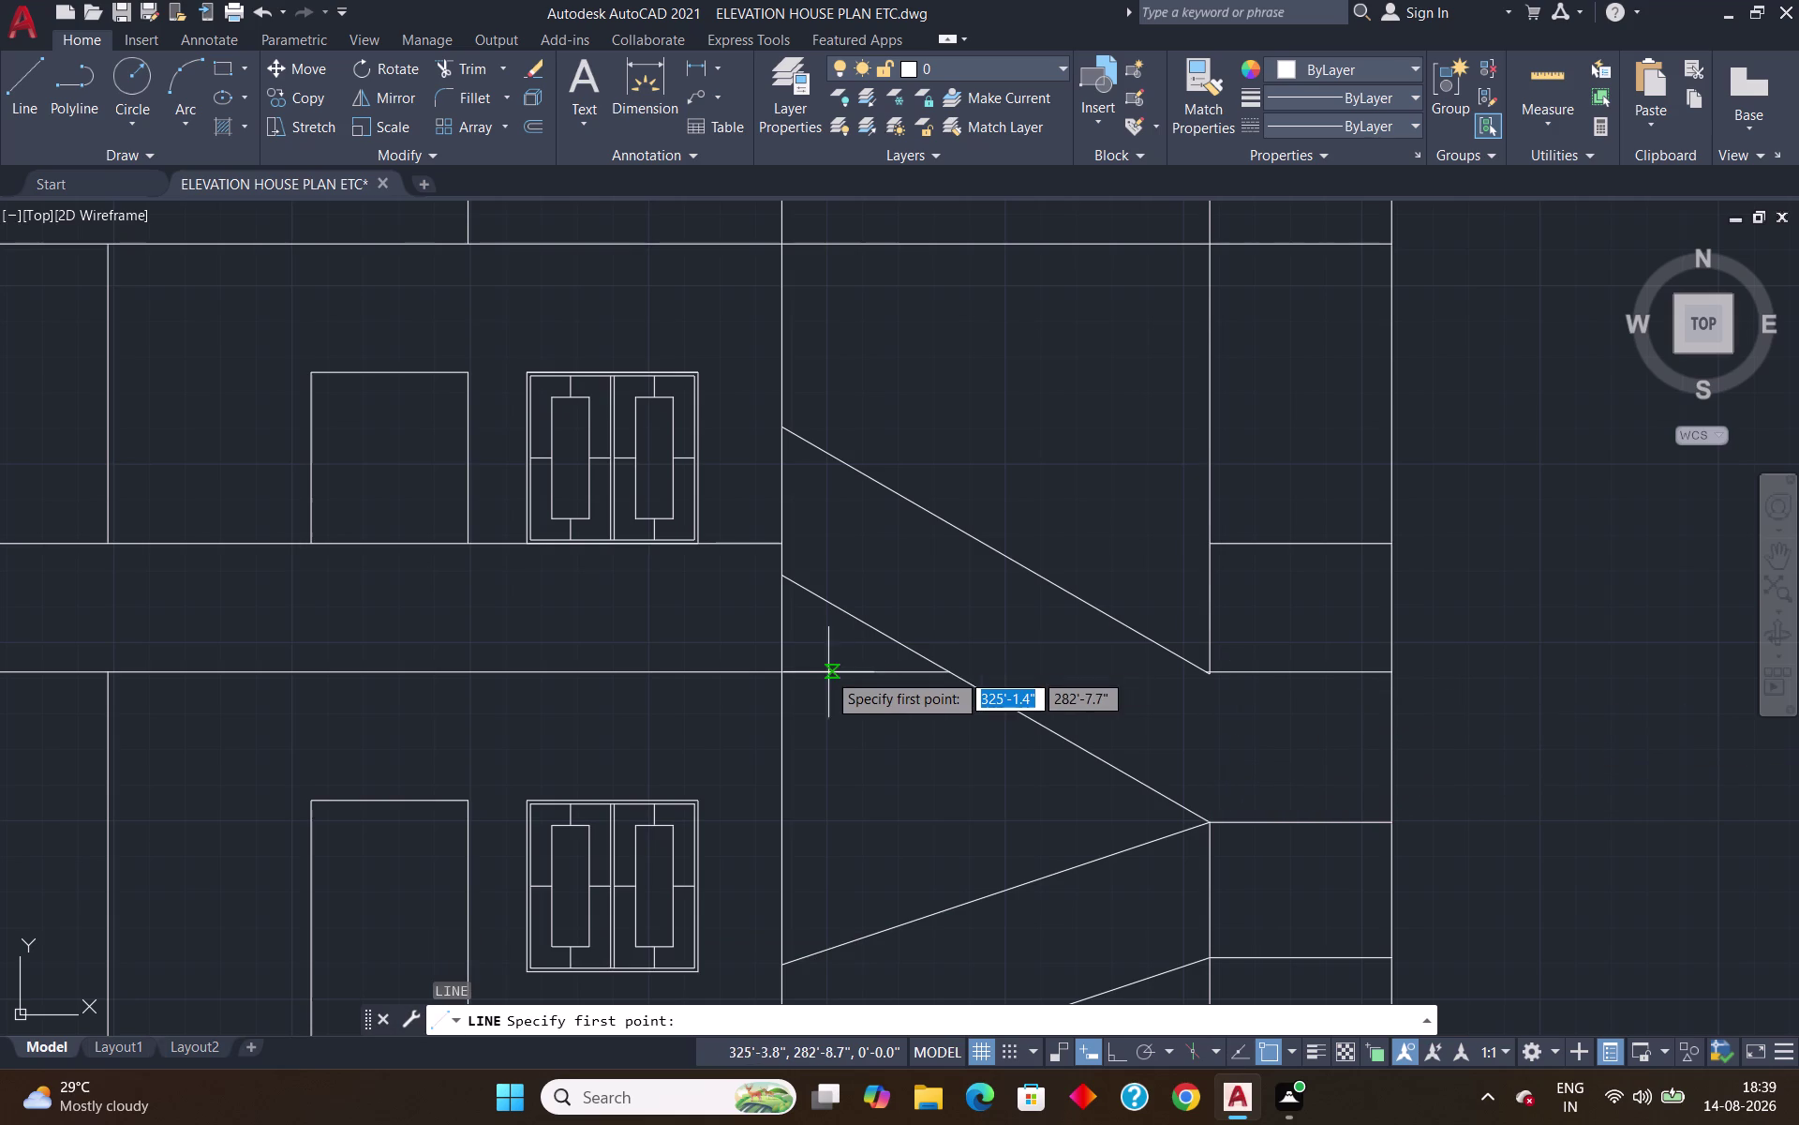
Draw a 10-foot line at 30° from the landing corner.
click(784, 668)
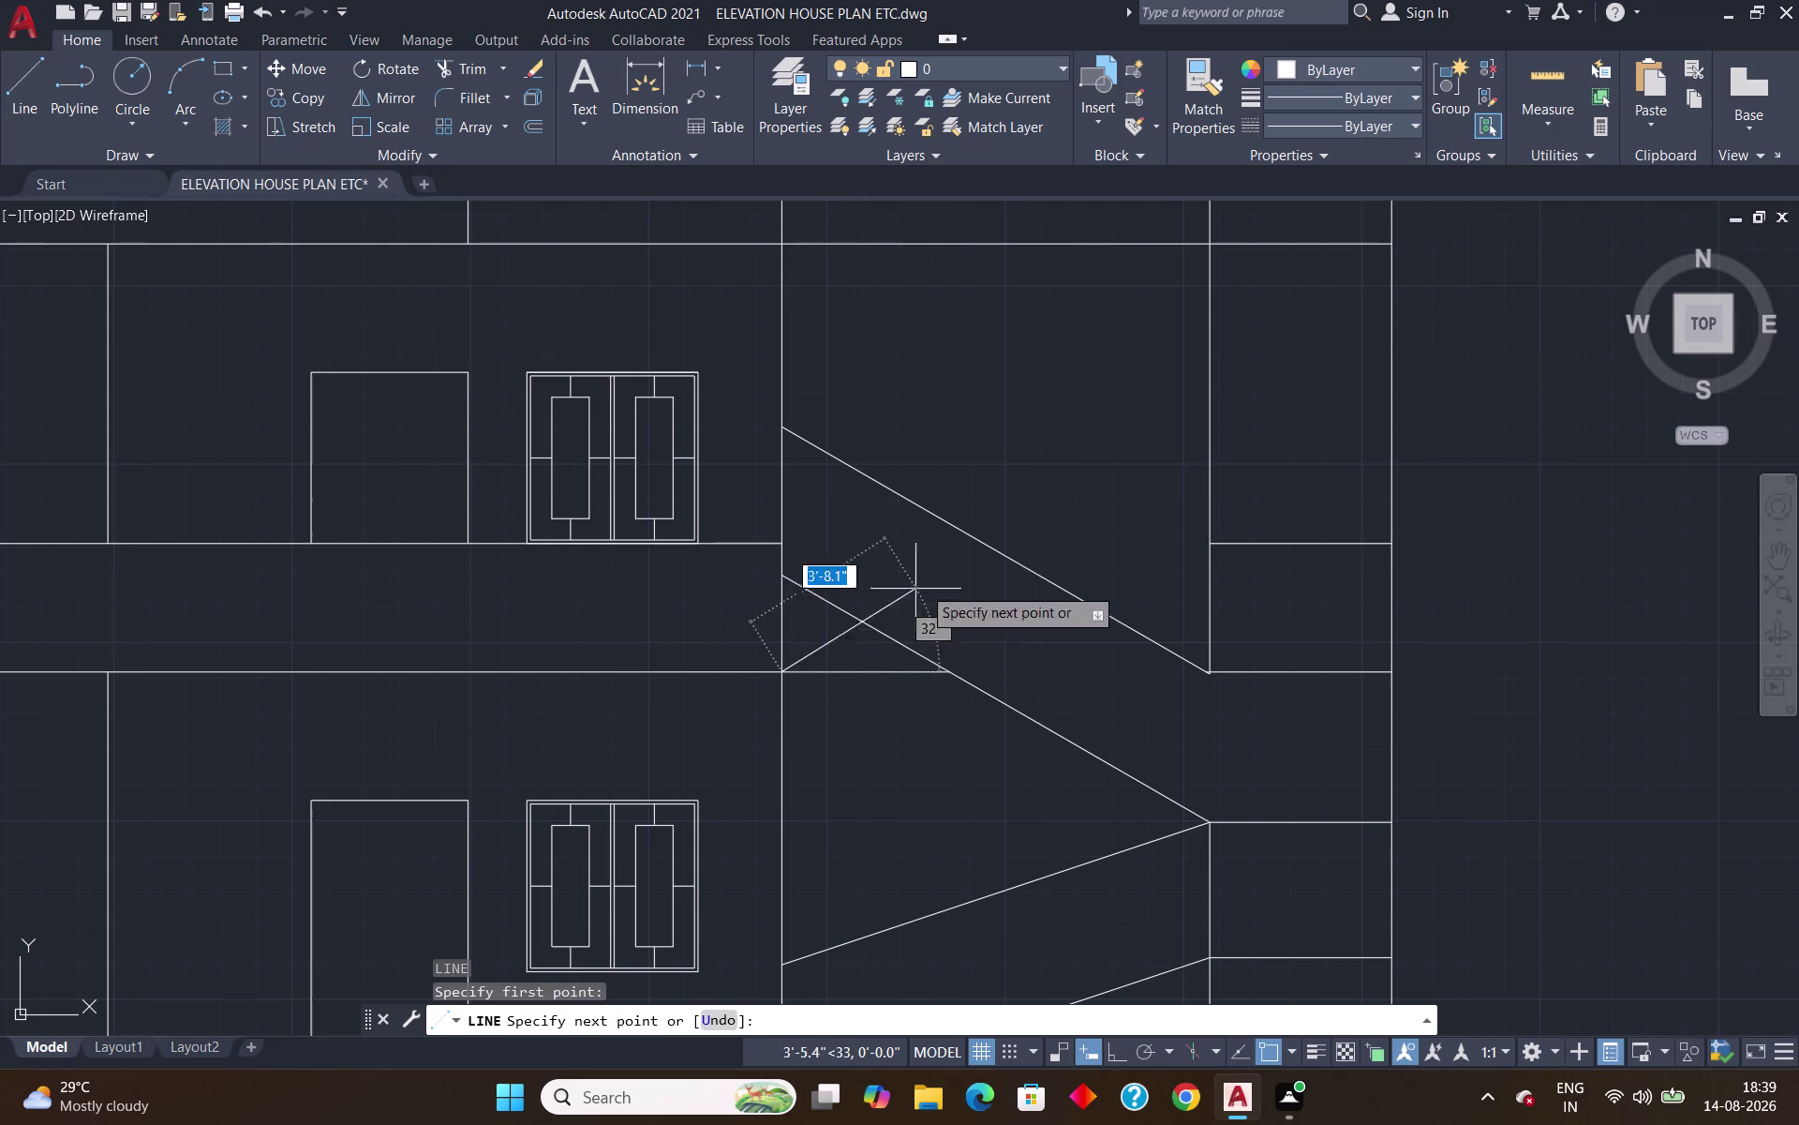
text(10)
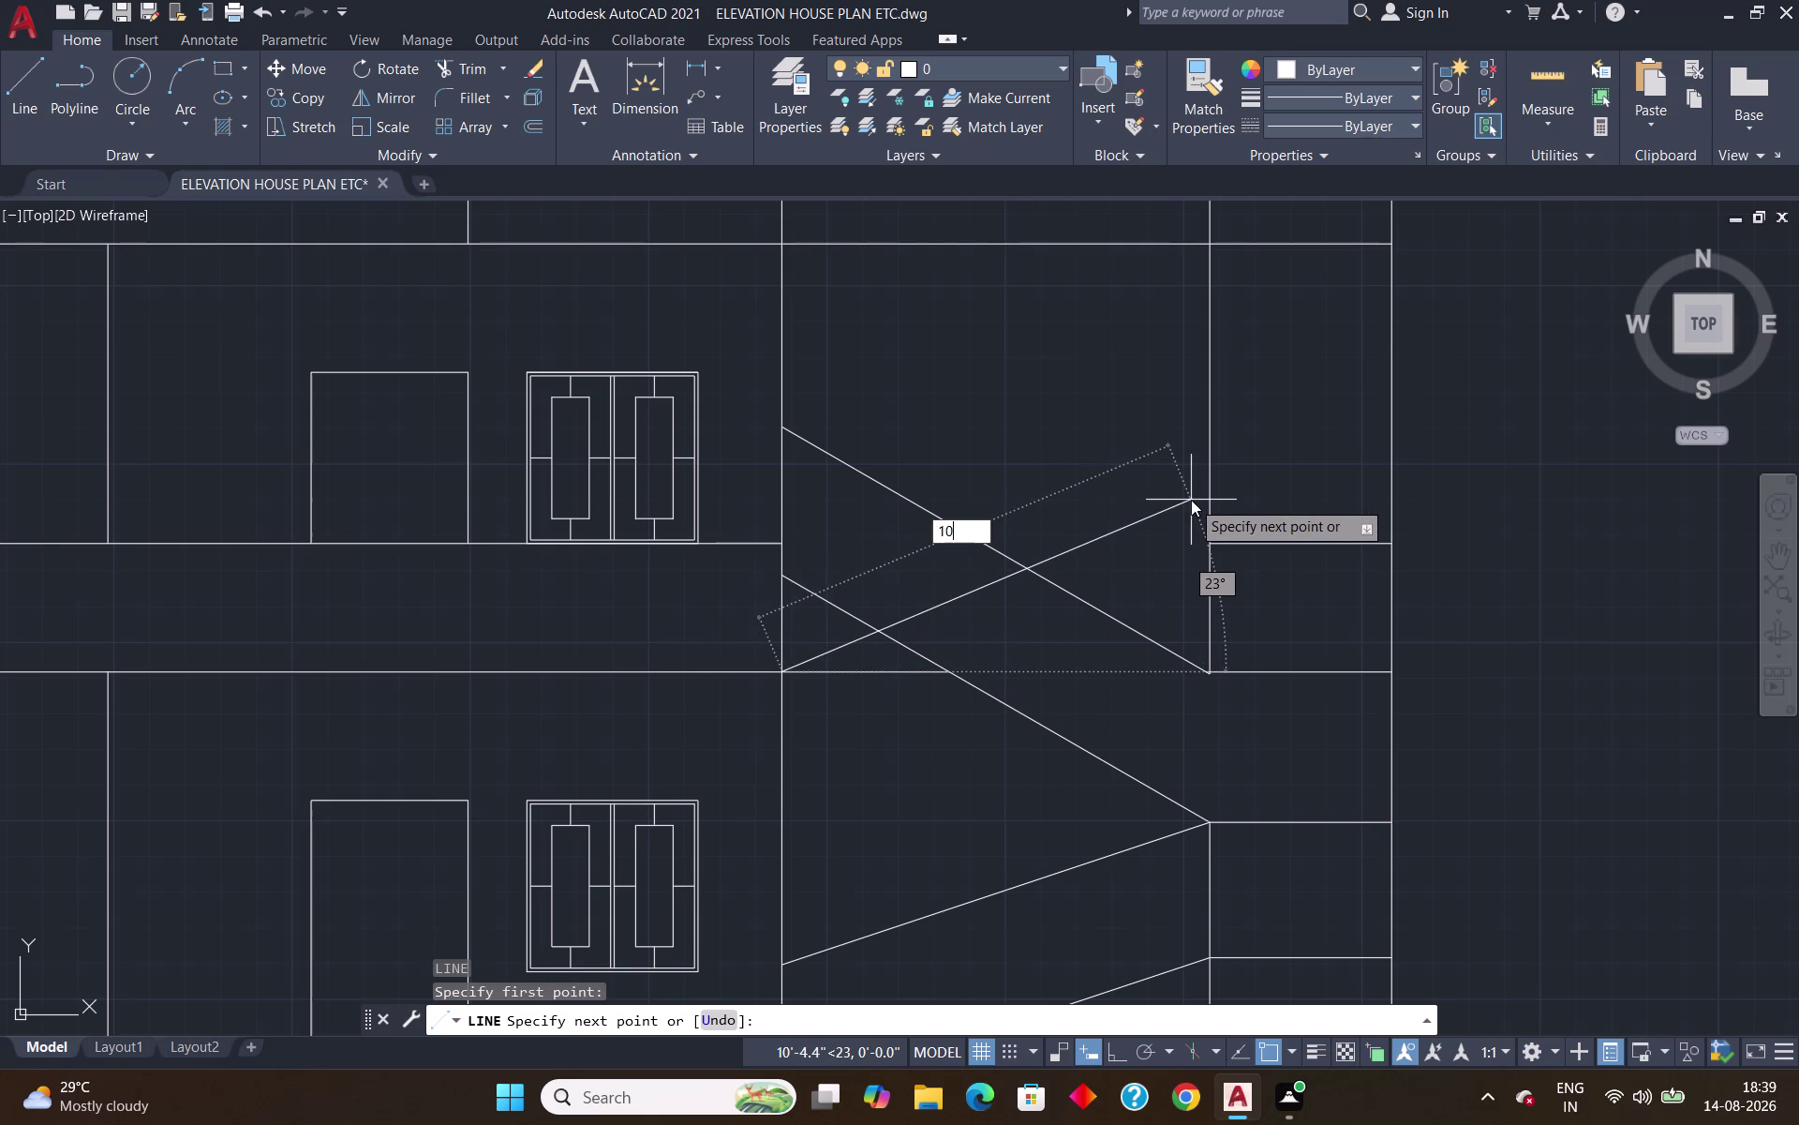
key(apostrophe)
key(Tab)
text(30)
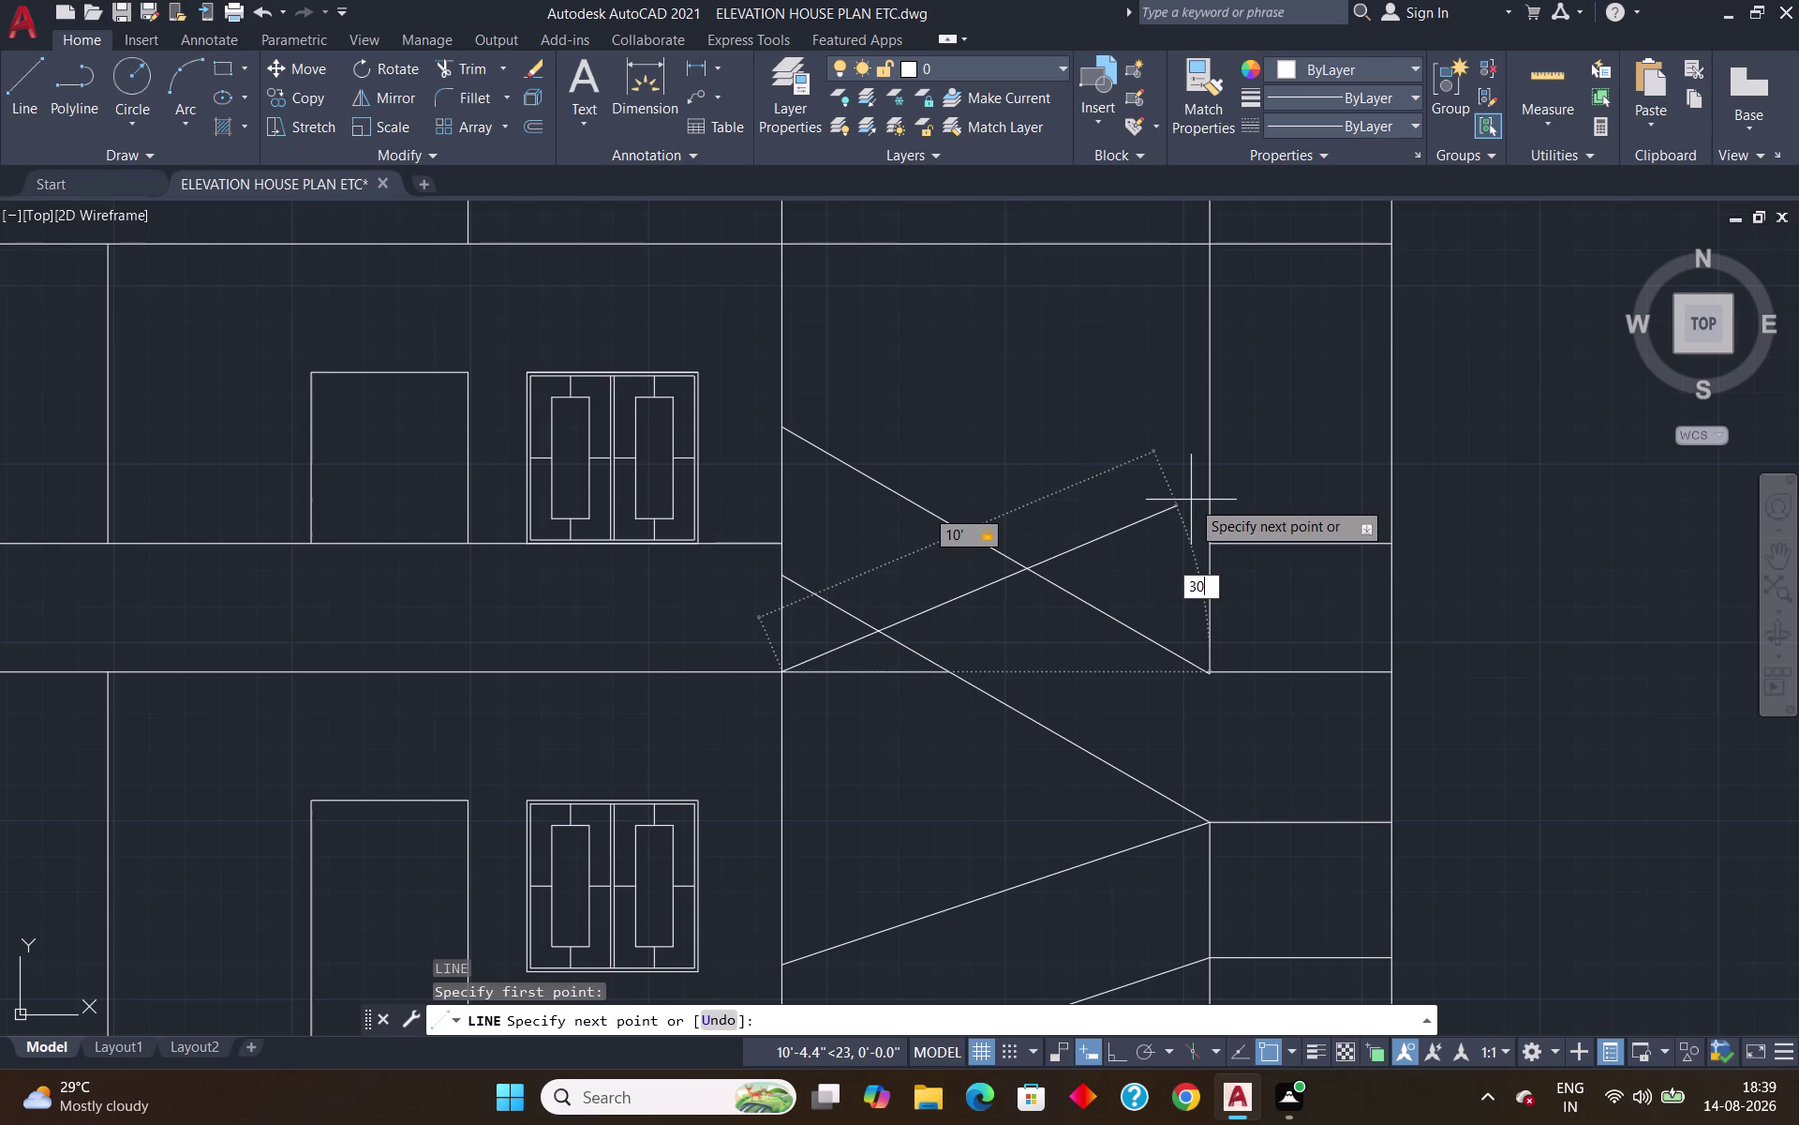
key(Return)
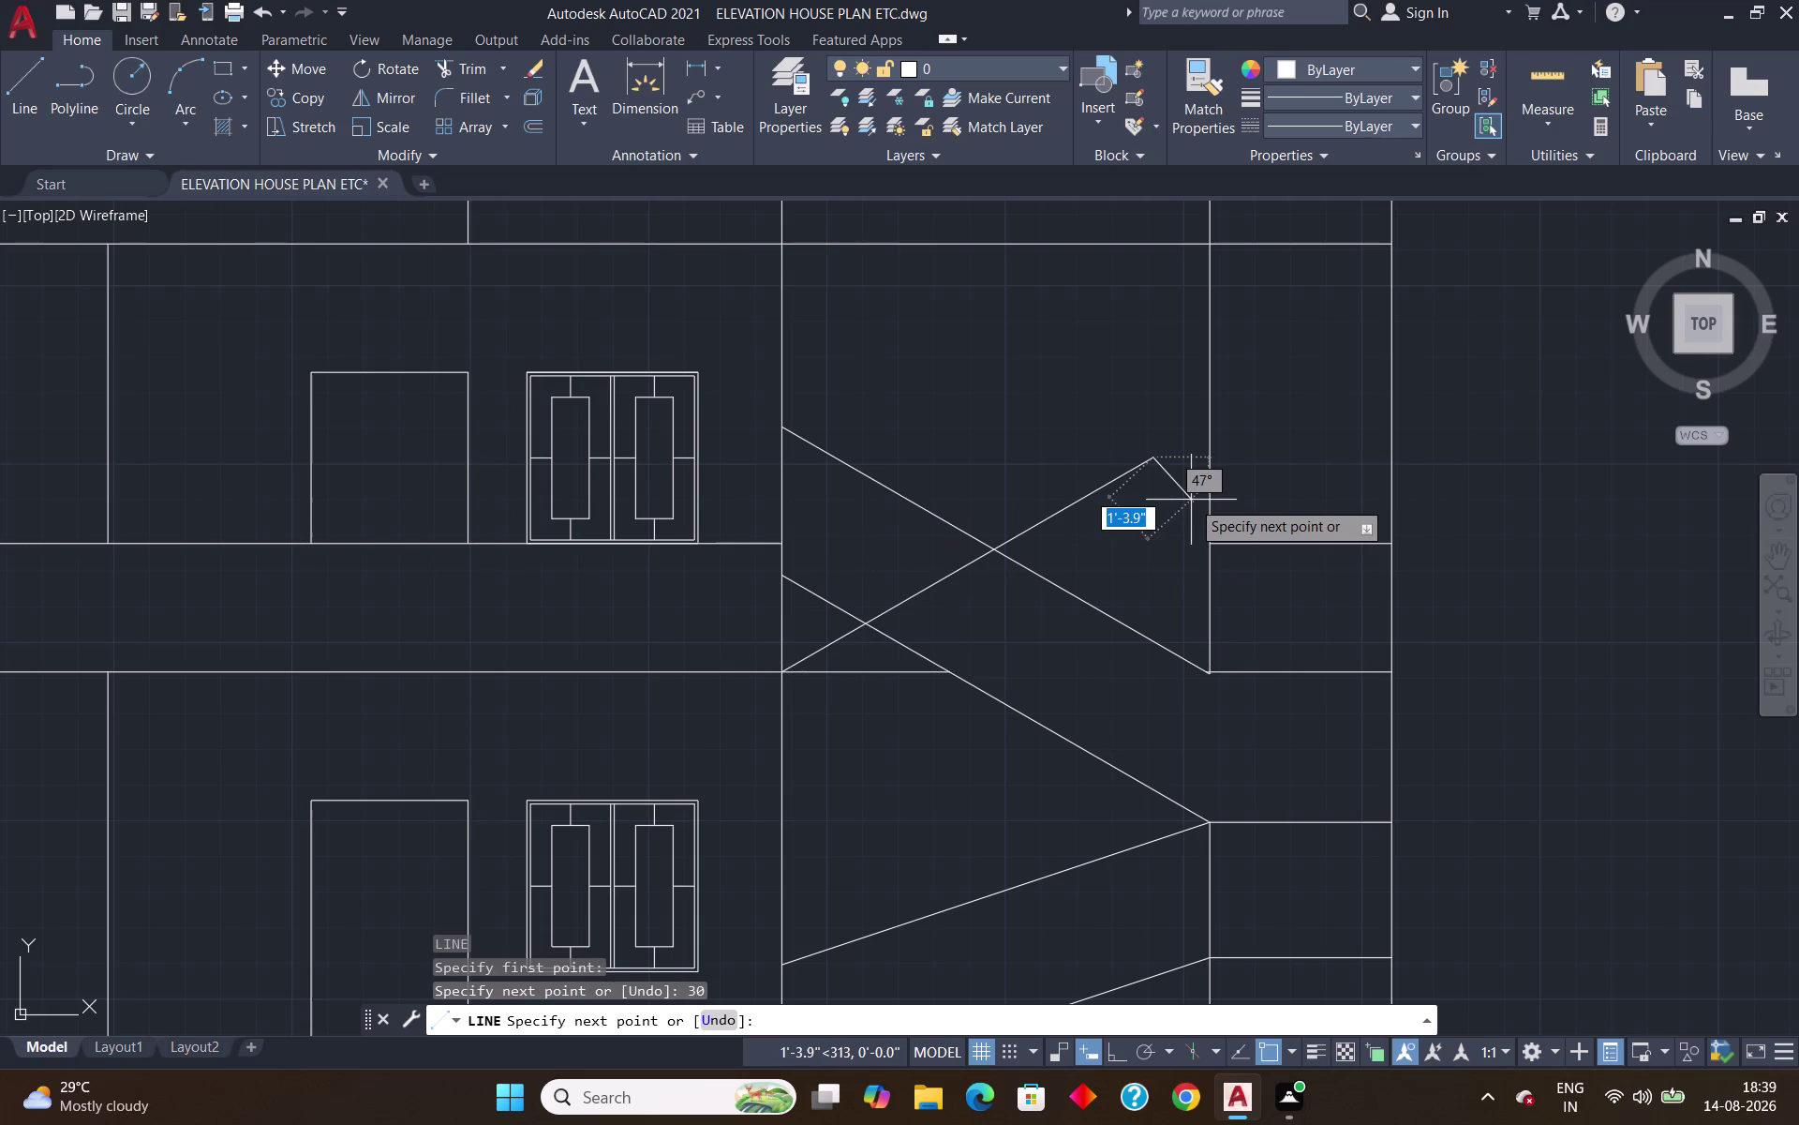
key(Return)
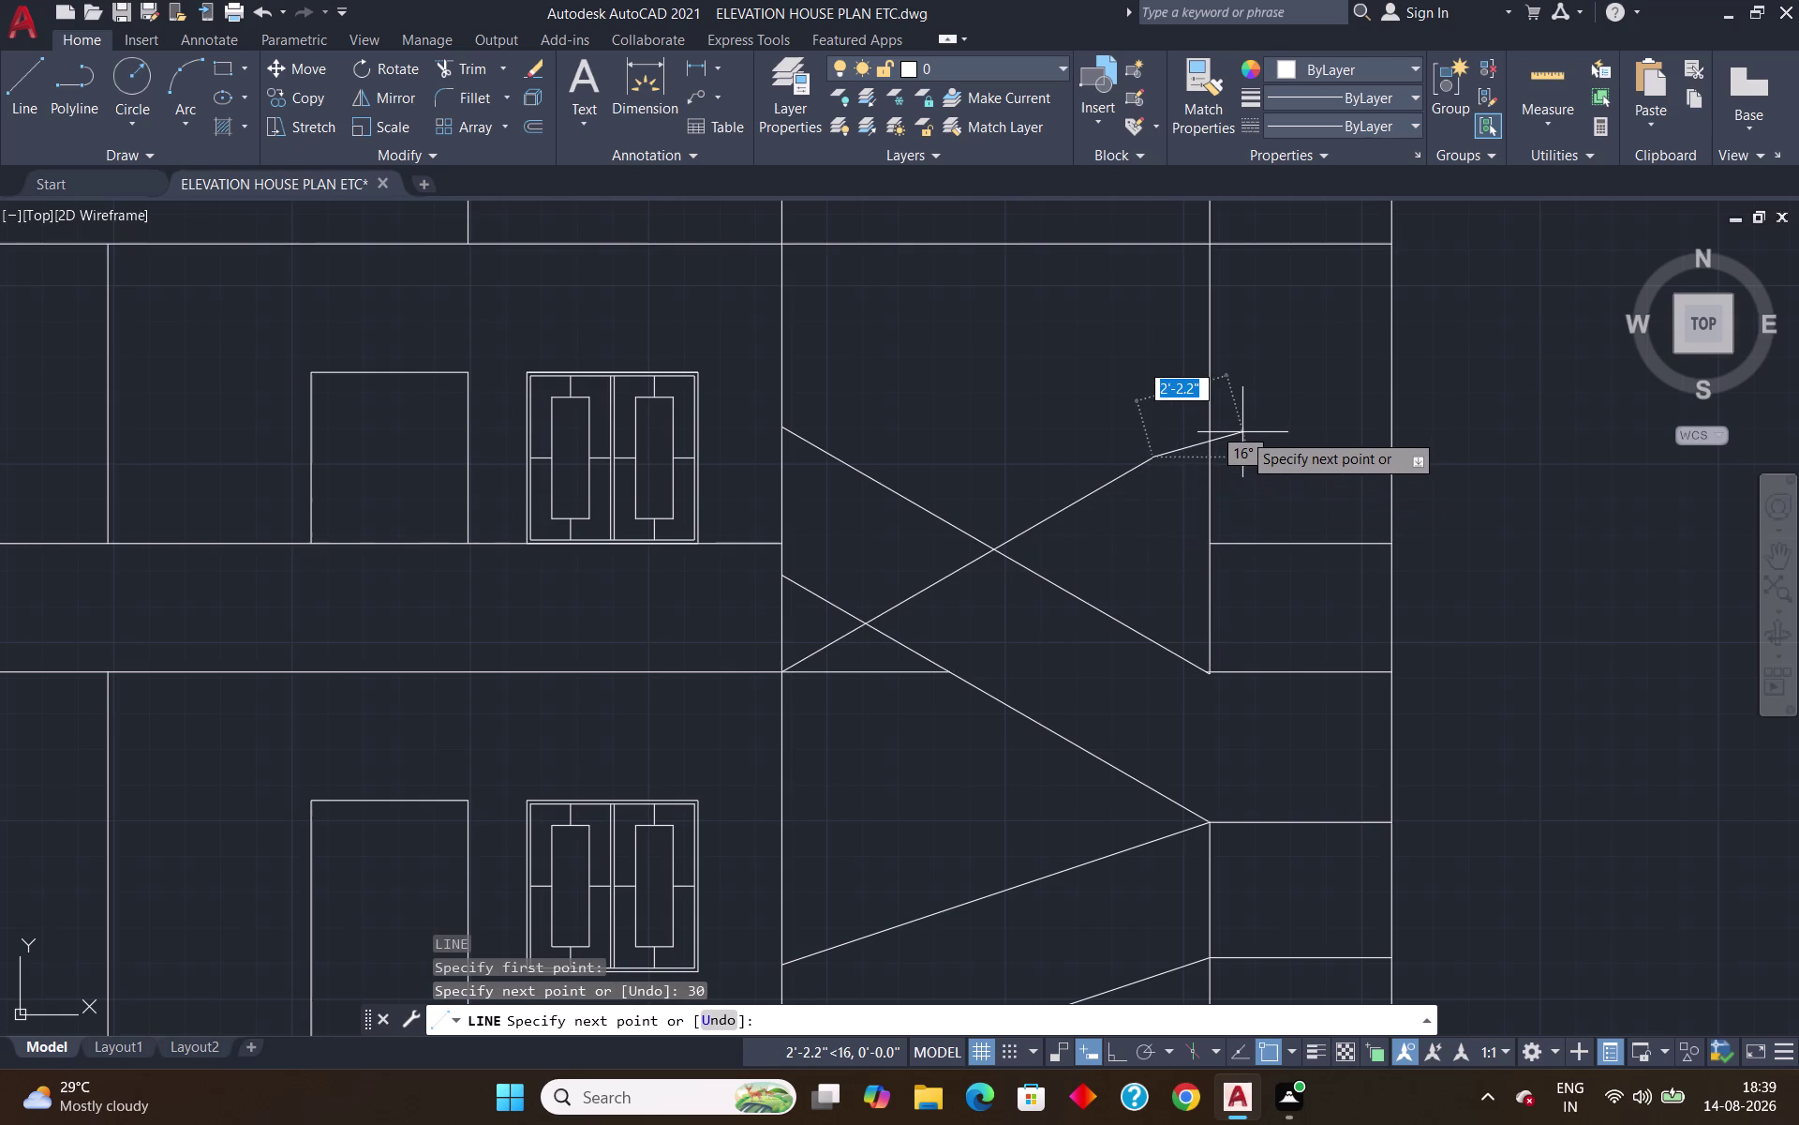
Extend the new diagonal to the stair wall and offset a copy 3 feet above.
text(ex)
key(Return)
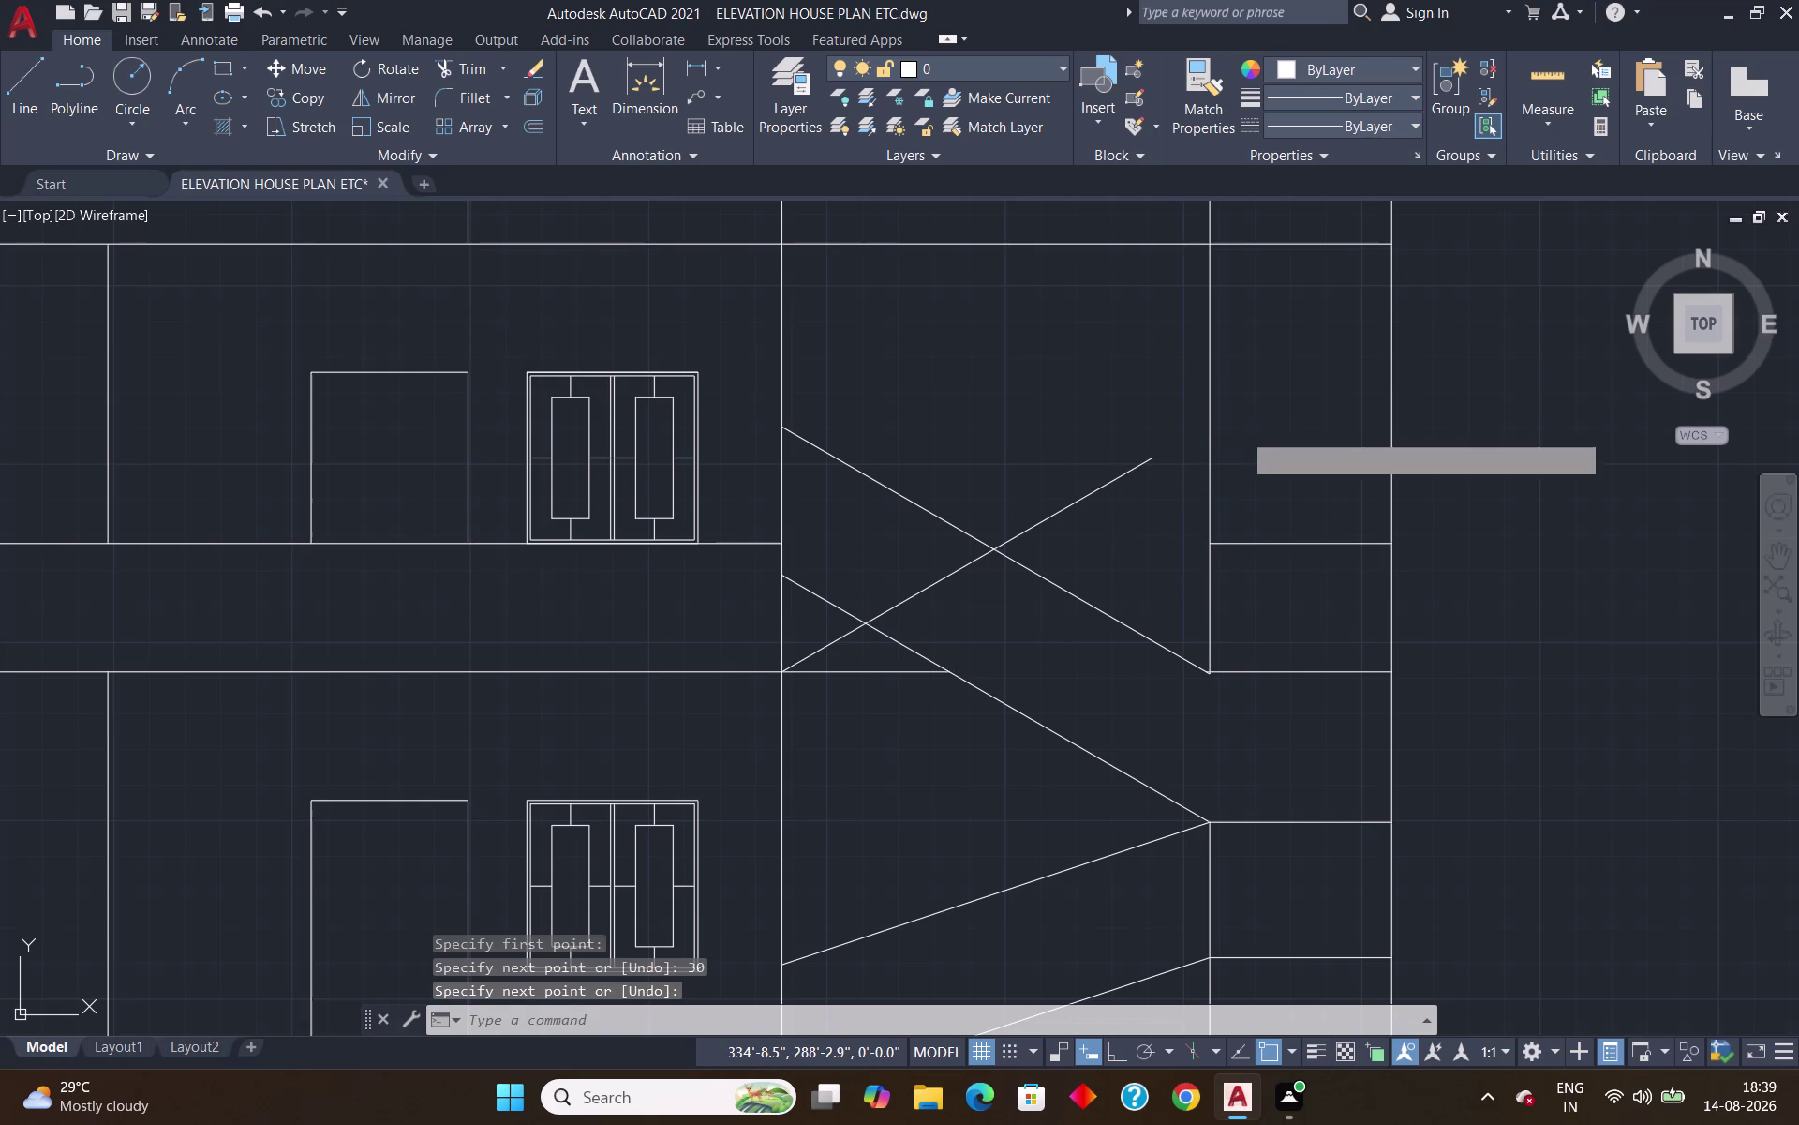
click(1136, 466)
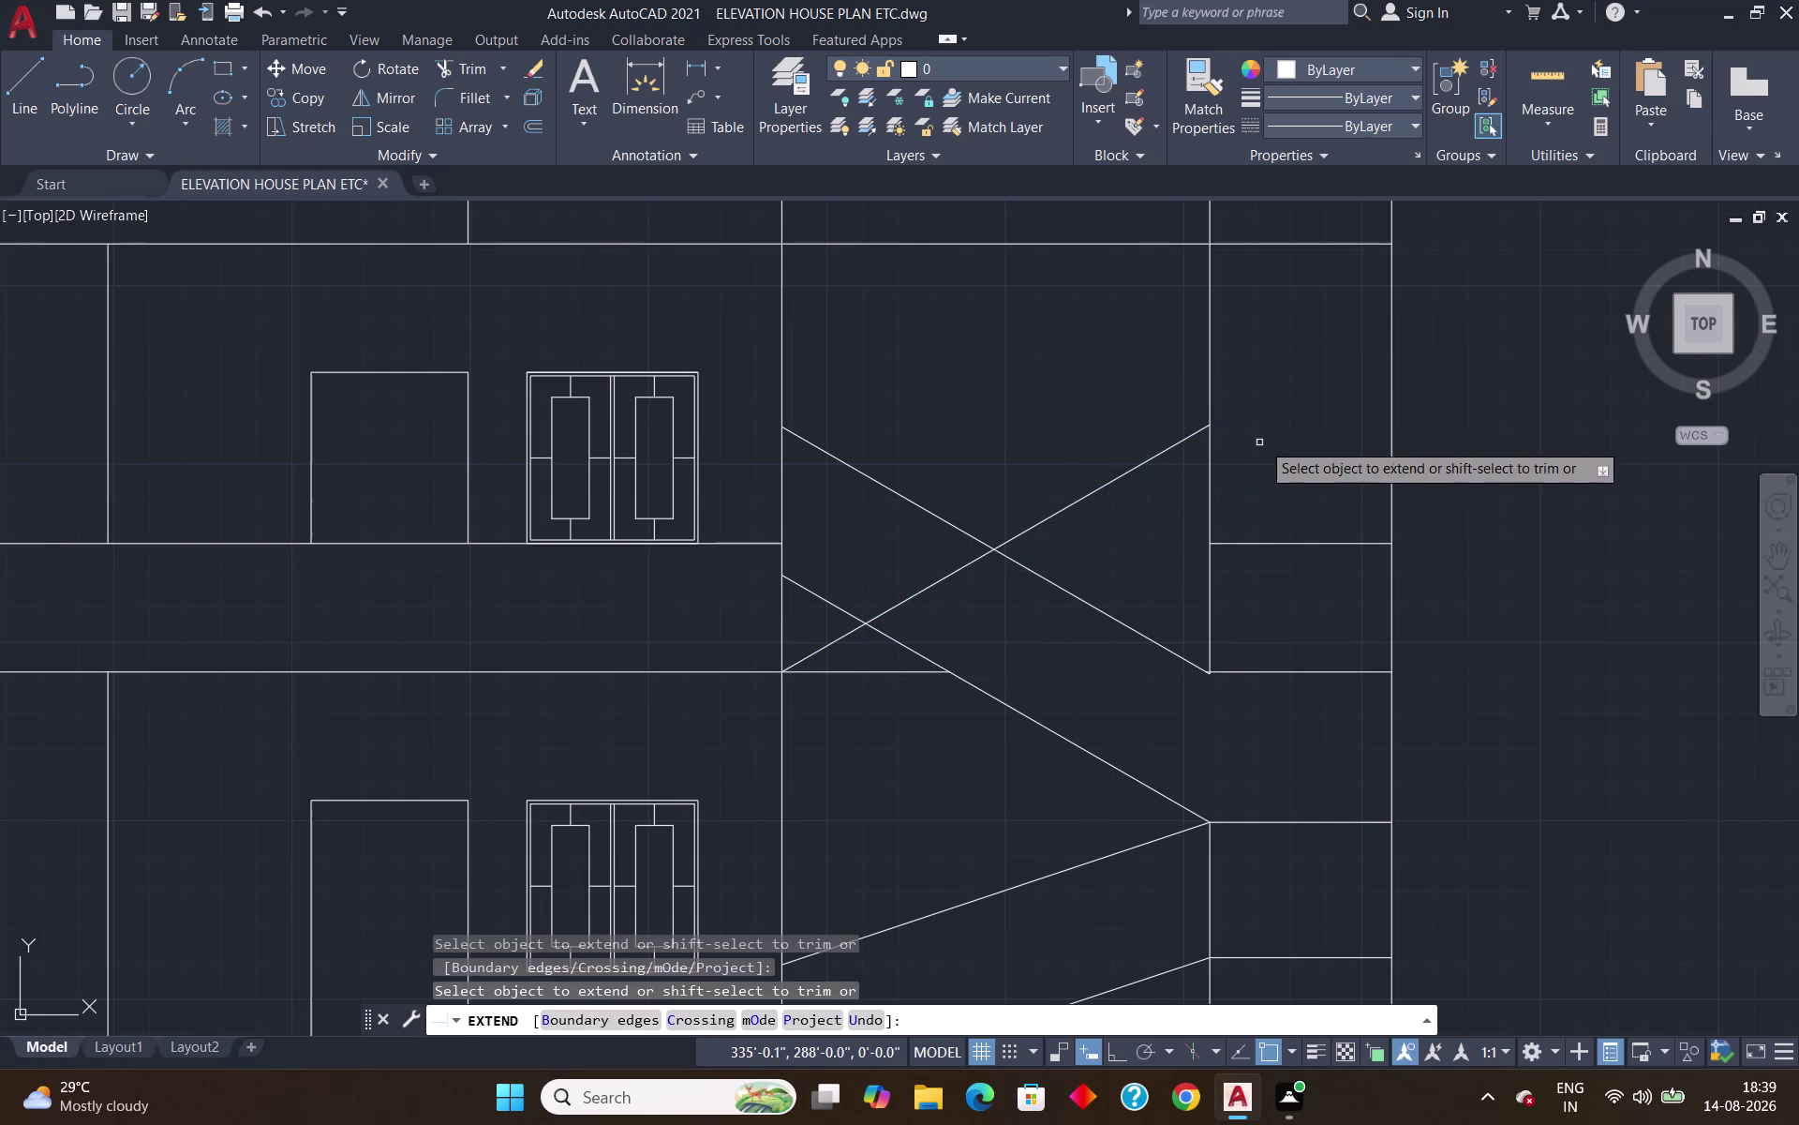
key(Return)
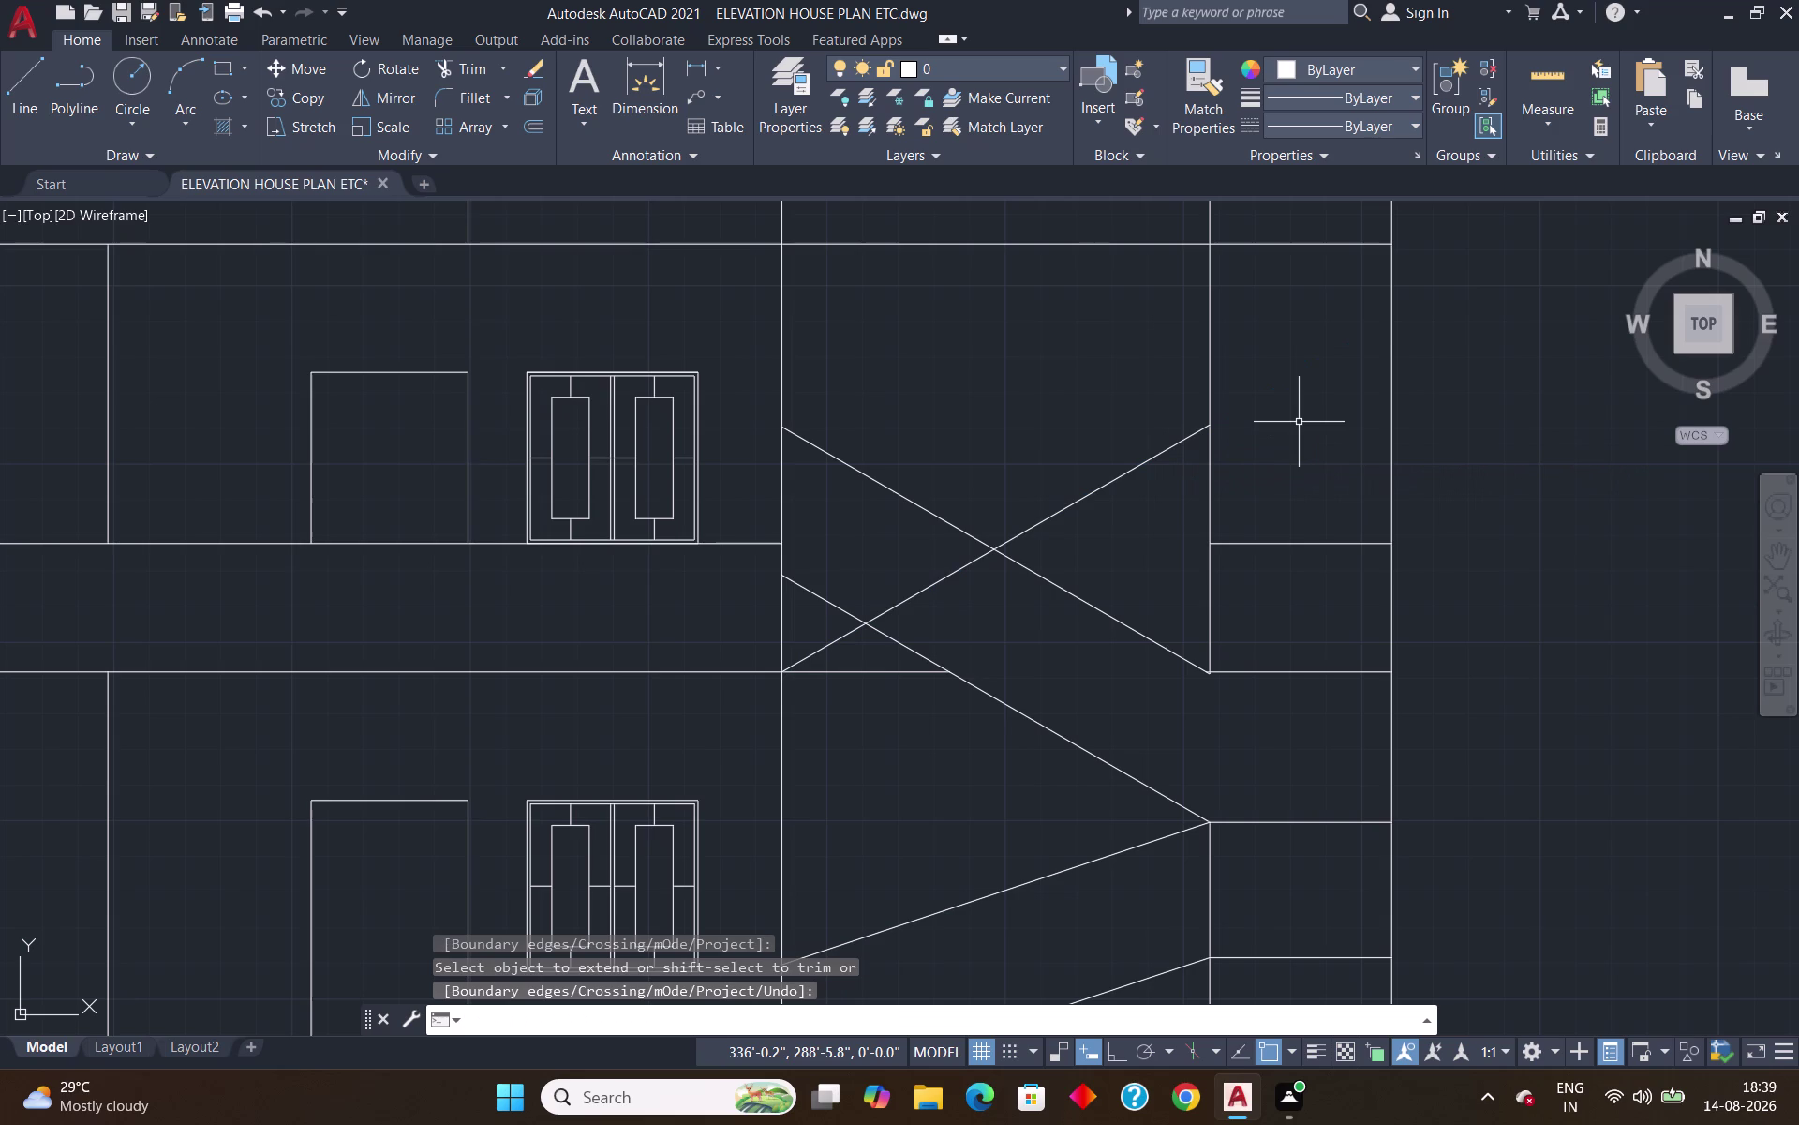
key(o)
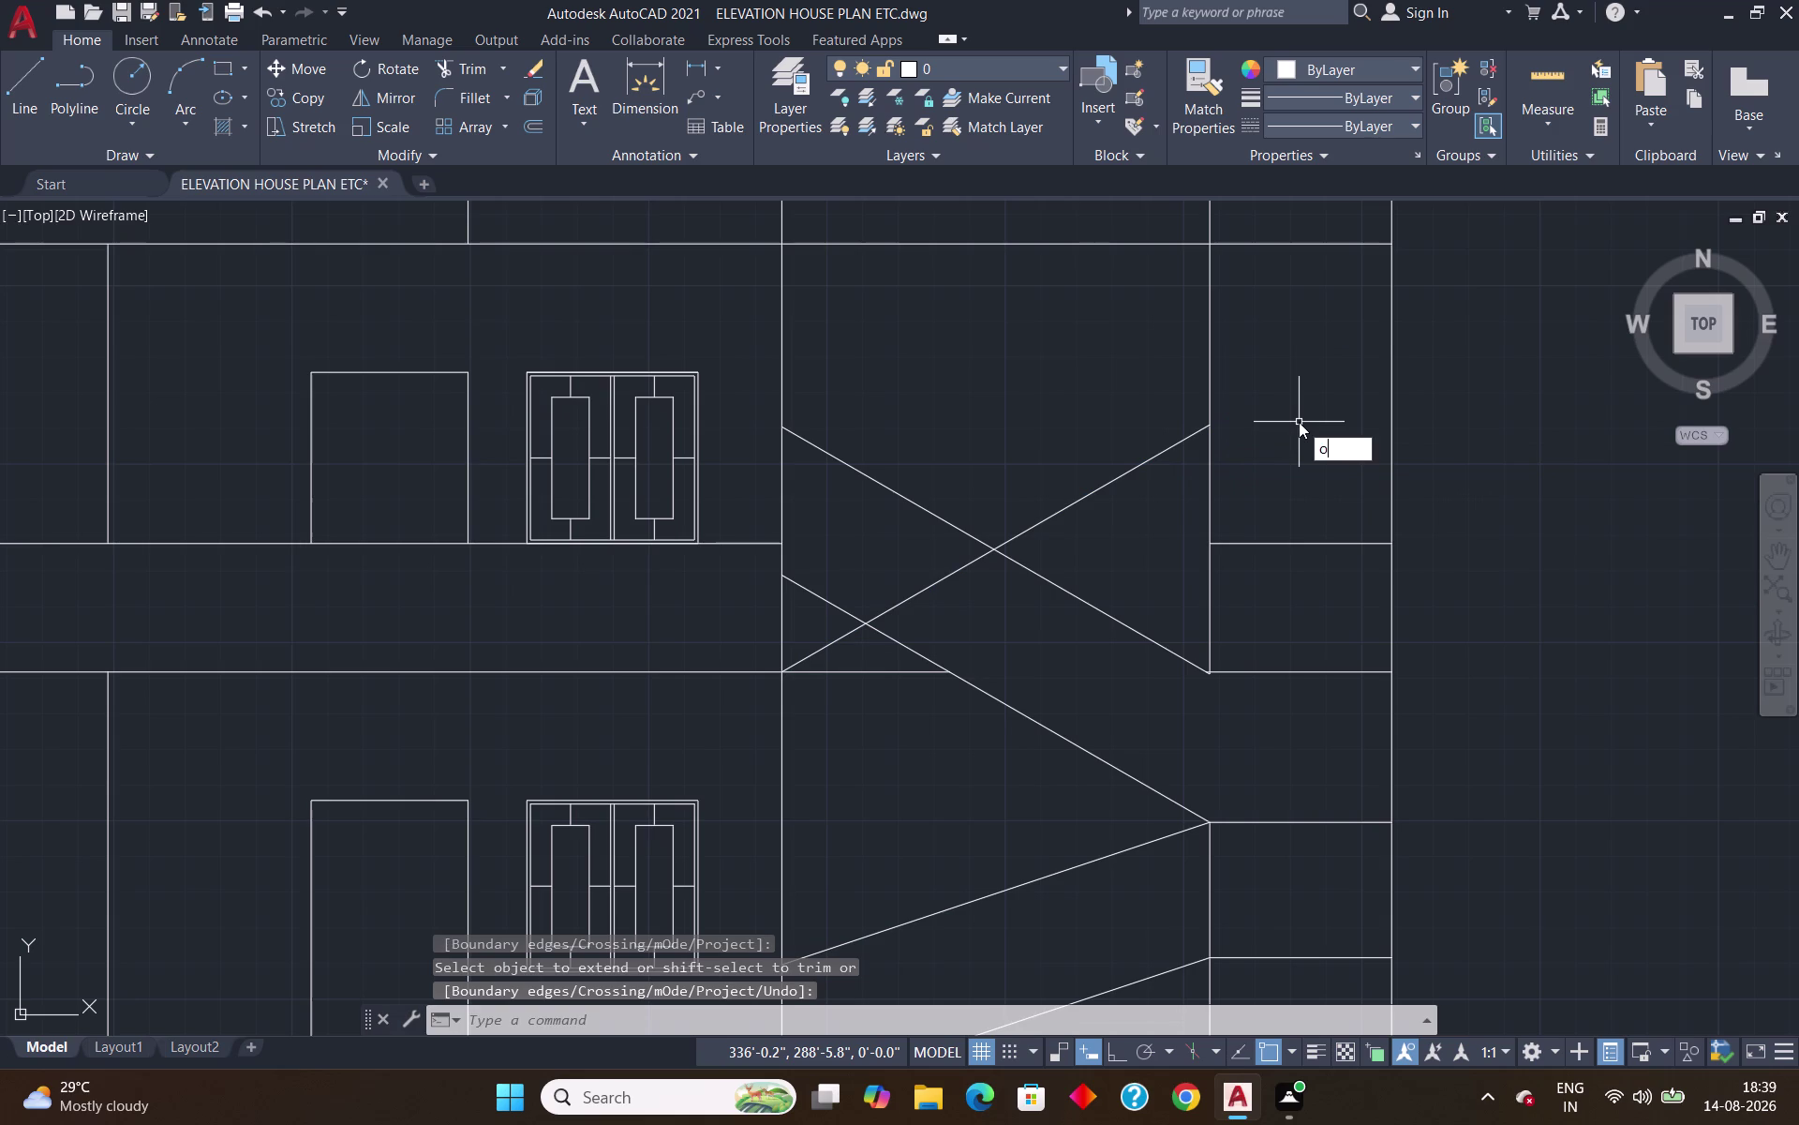
key(Return)
key(Return)
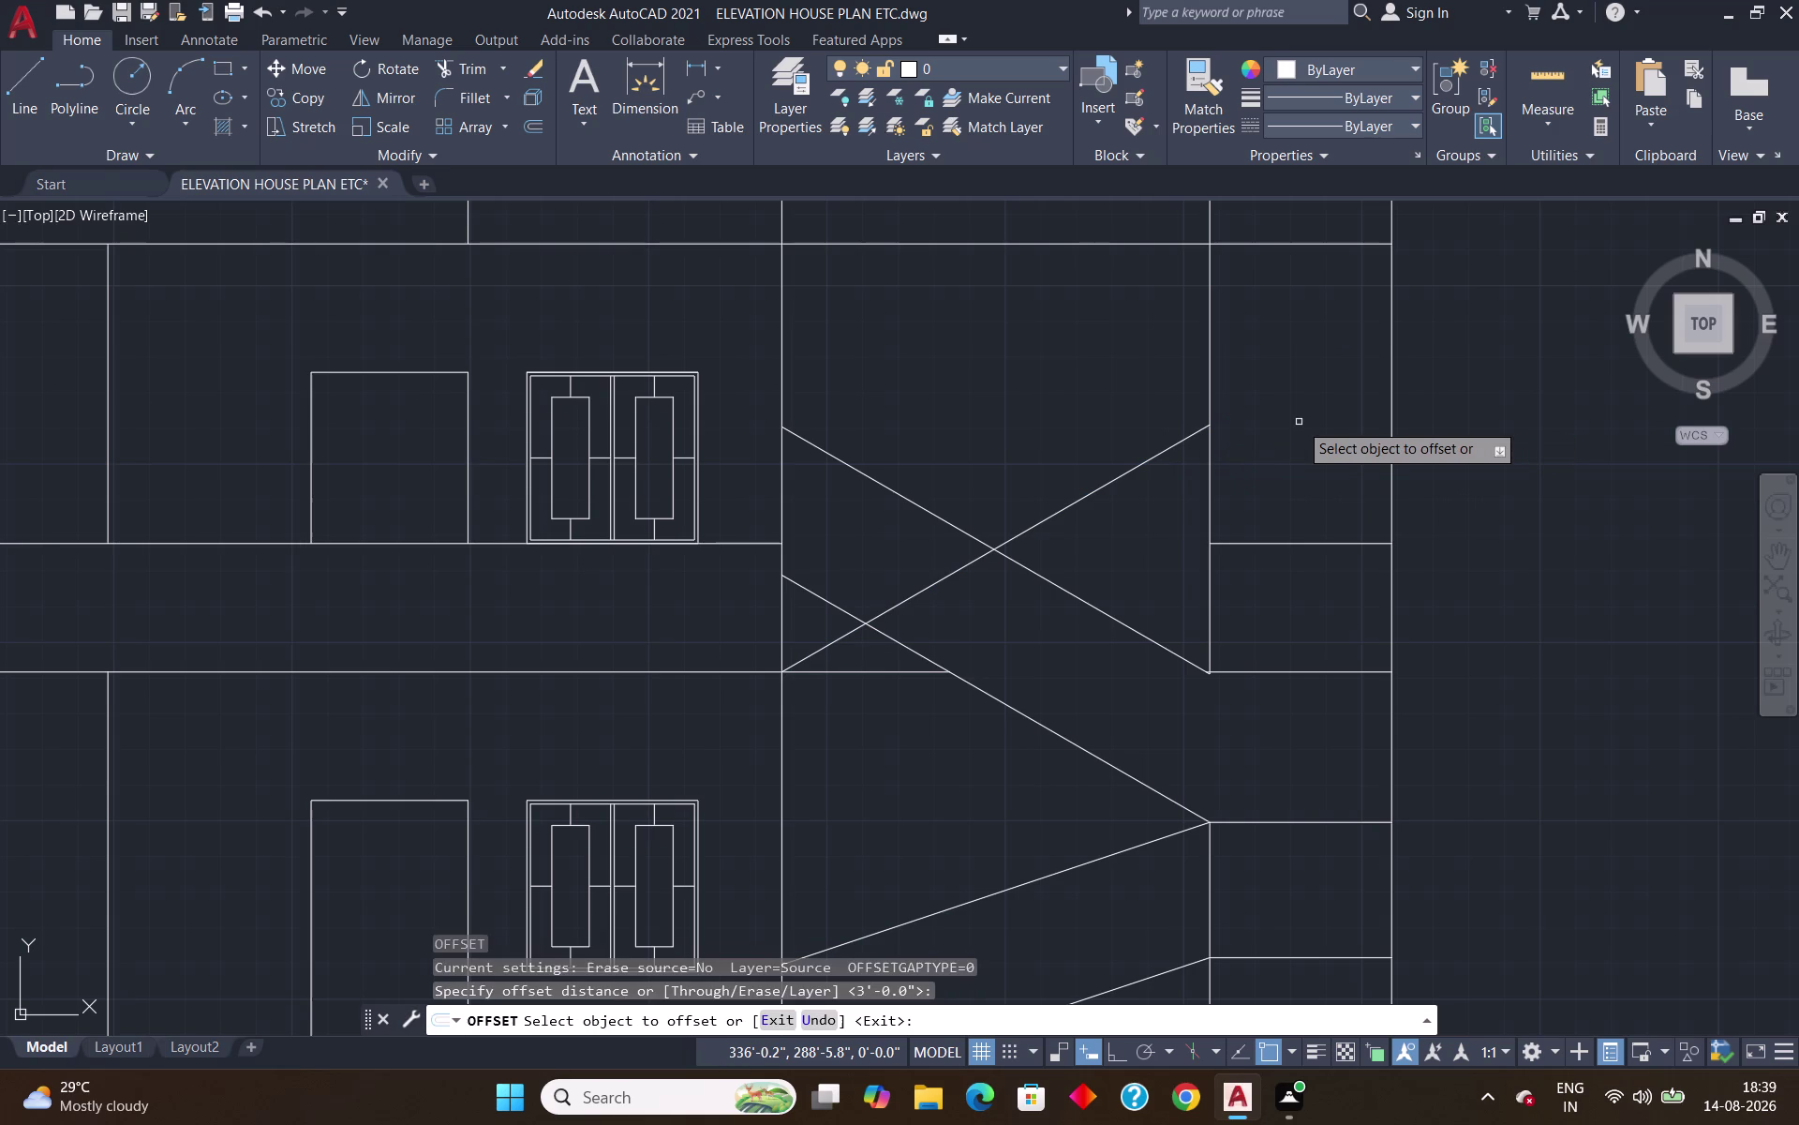
click(1166, 452)
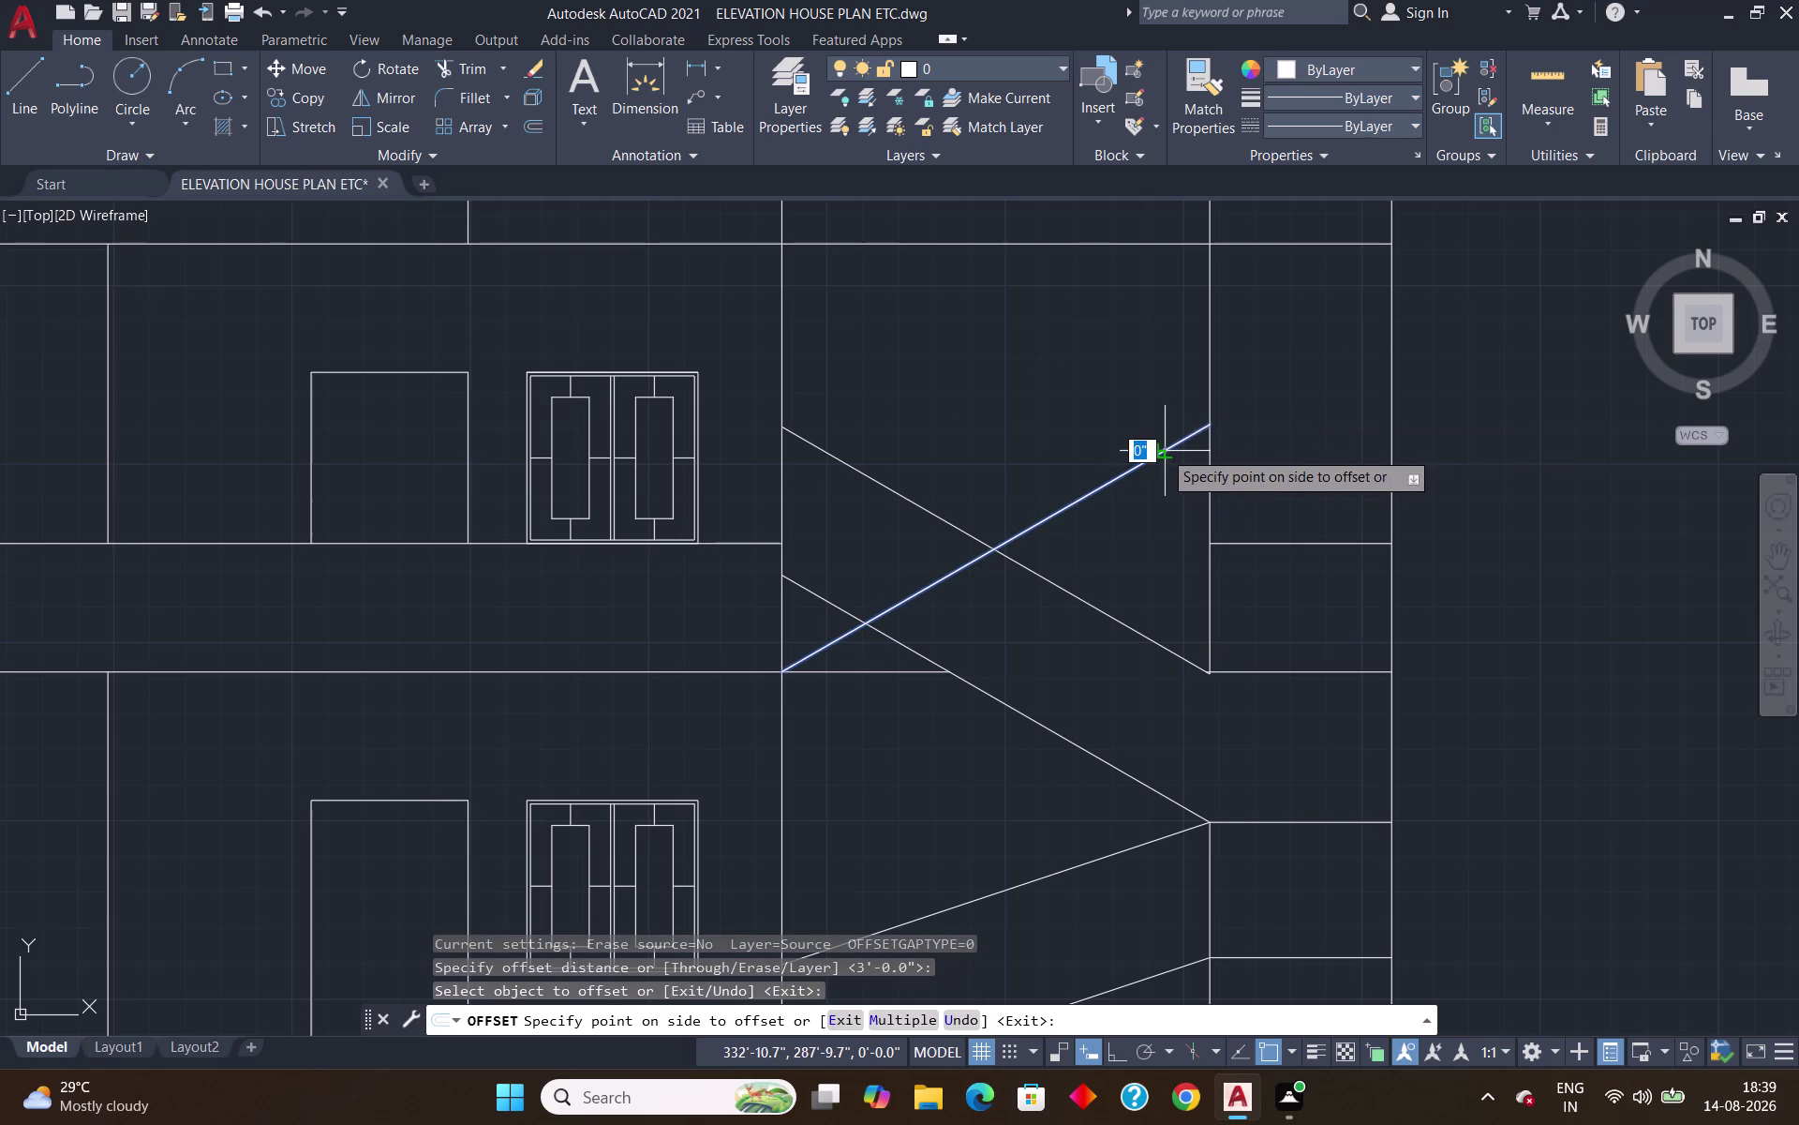
click(1121, 396)
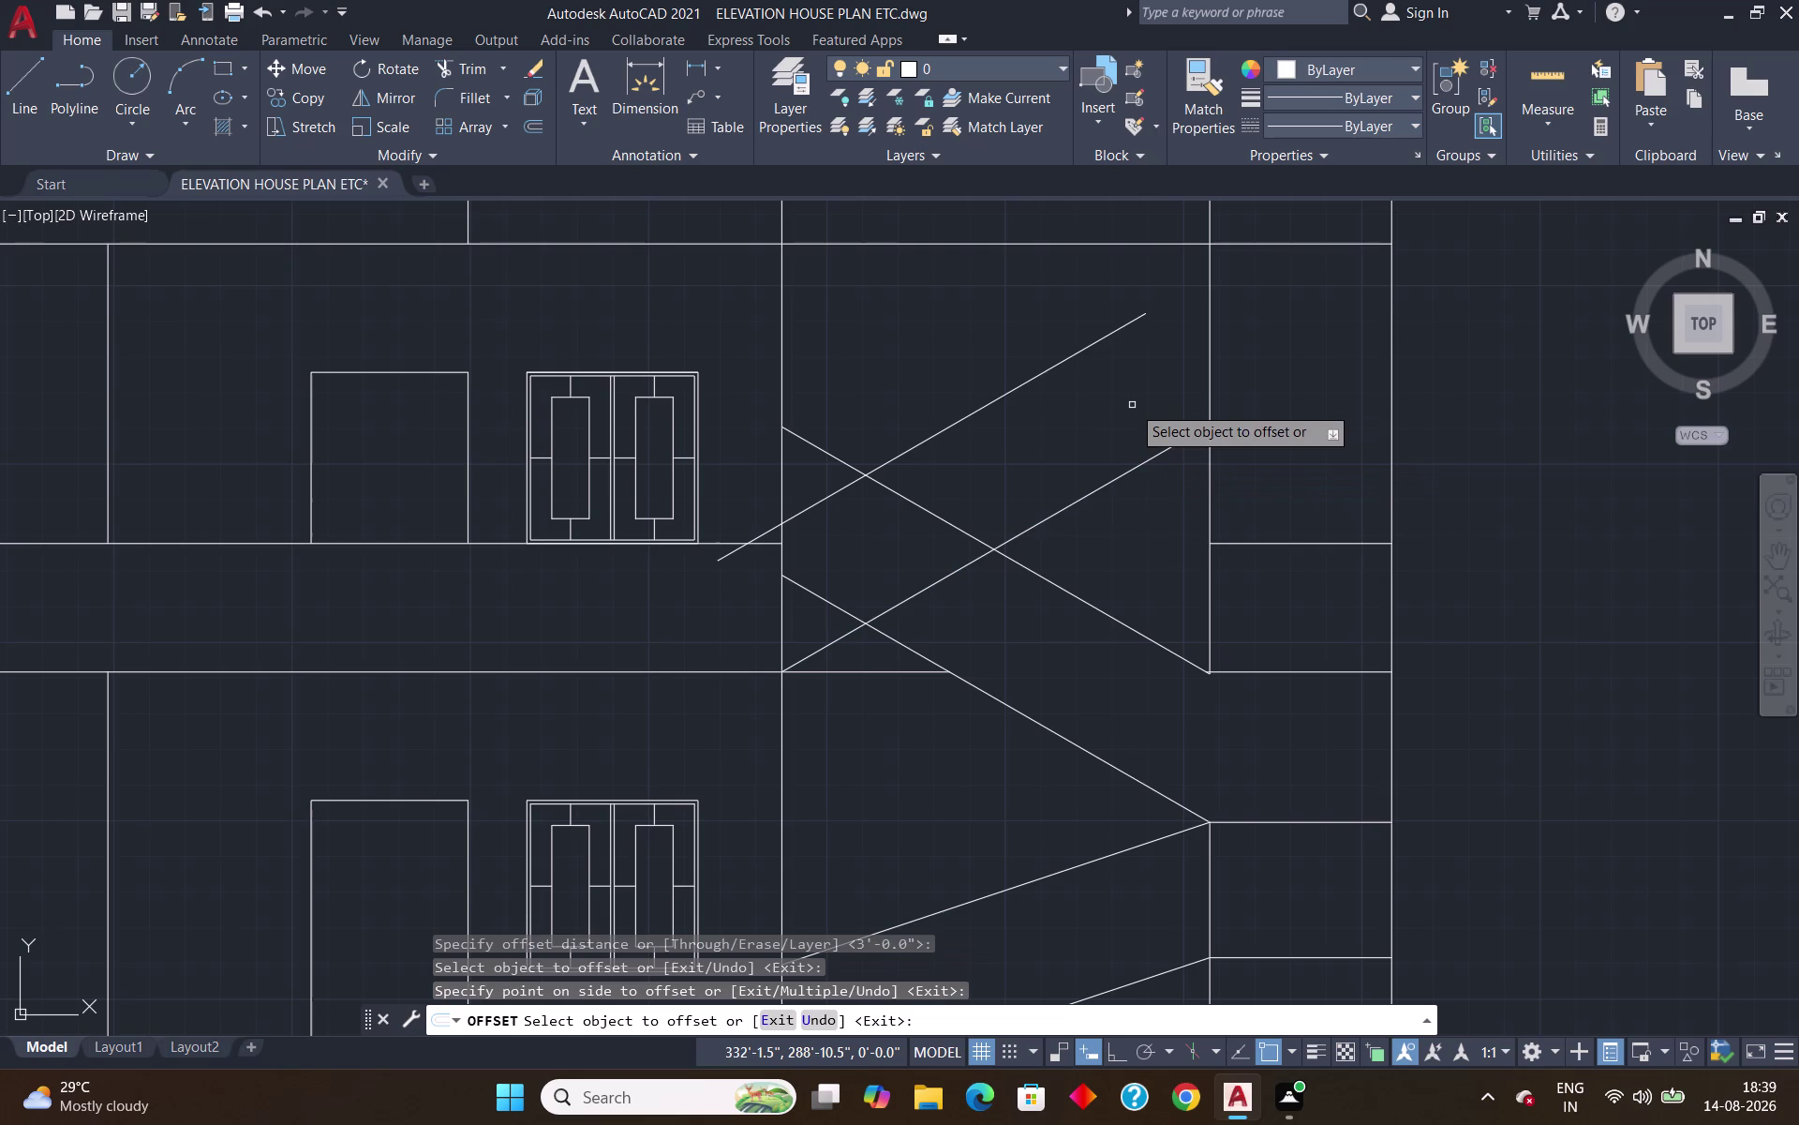
key(Escape)
Extend the copied diagonal to the stair wall and trim overlapping flight lines near the landing.
text(ex)
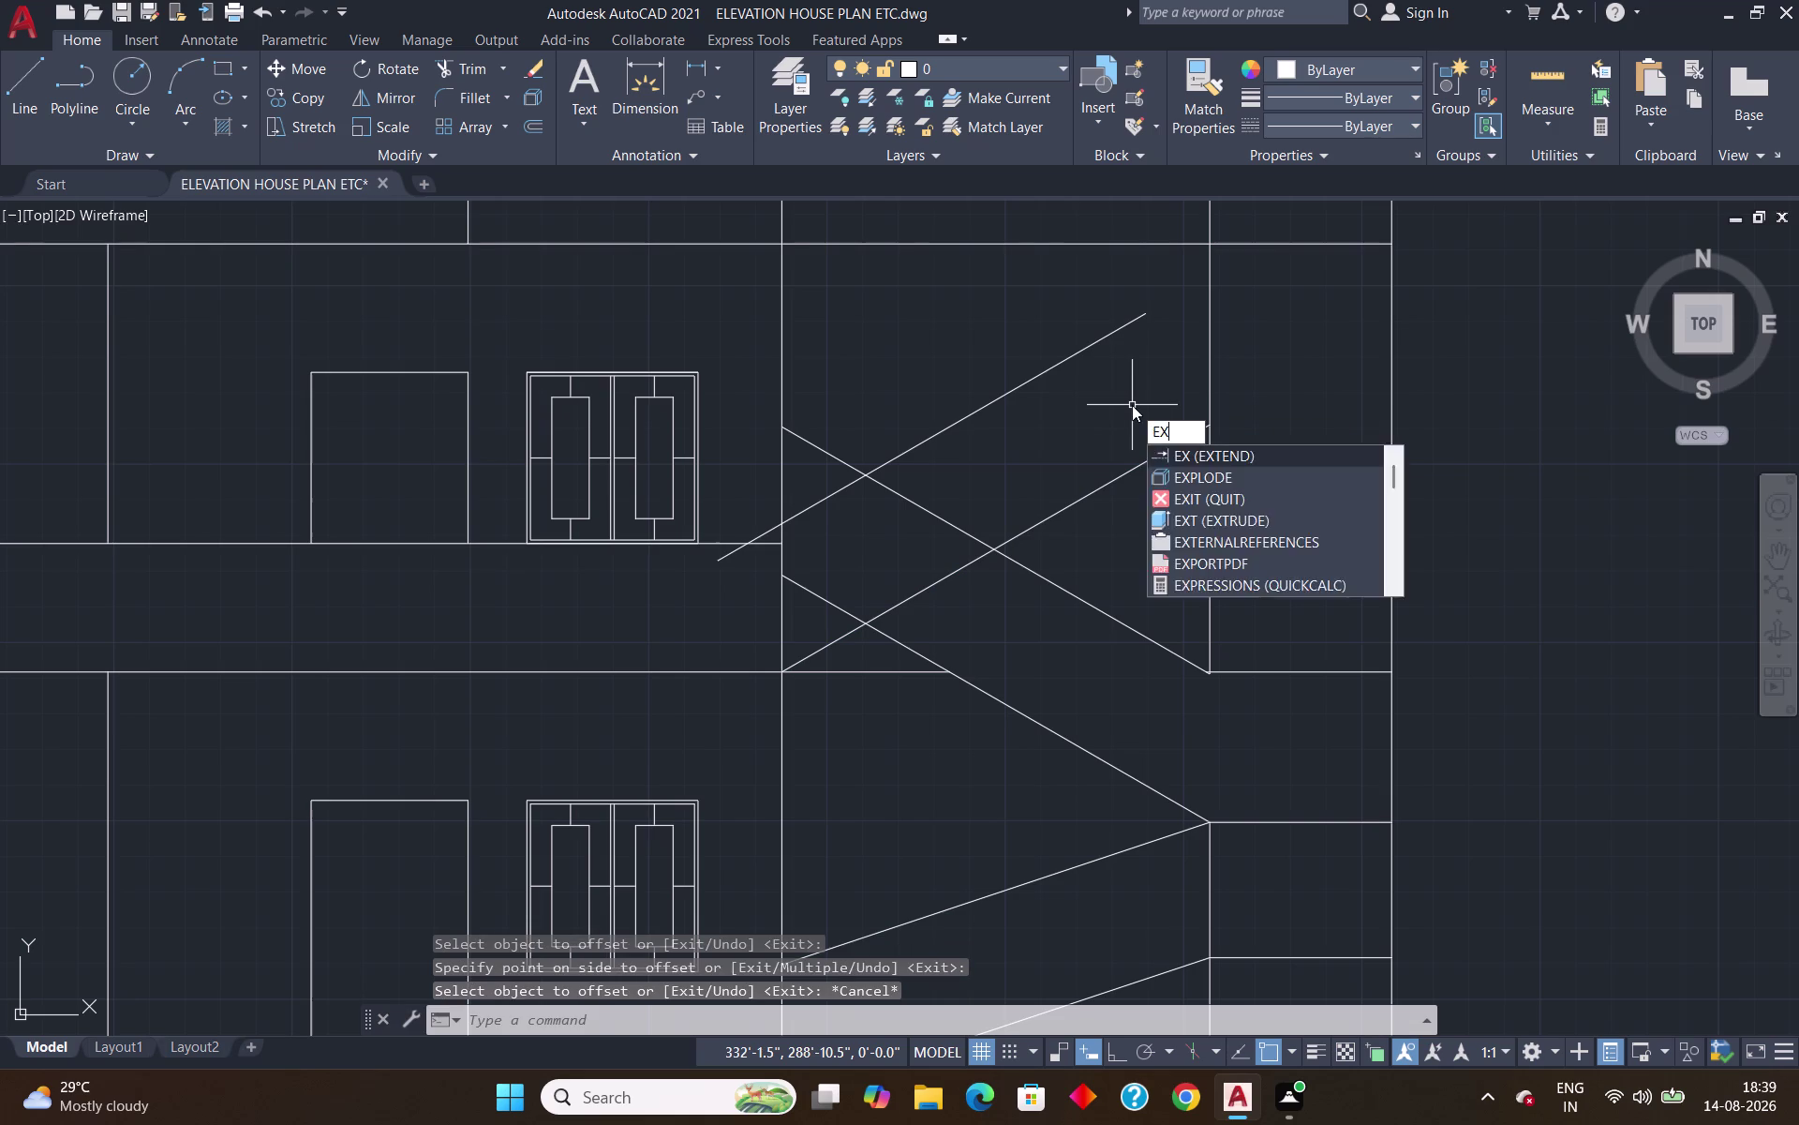
key(Return)
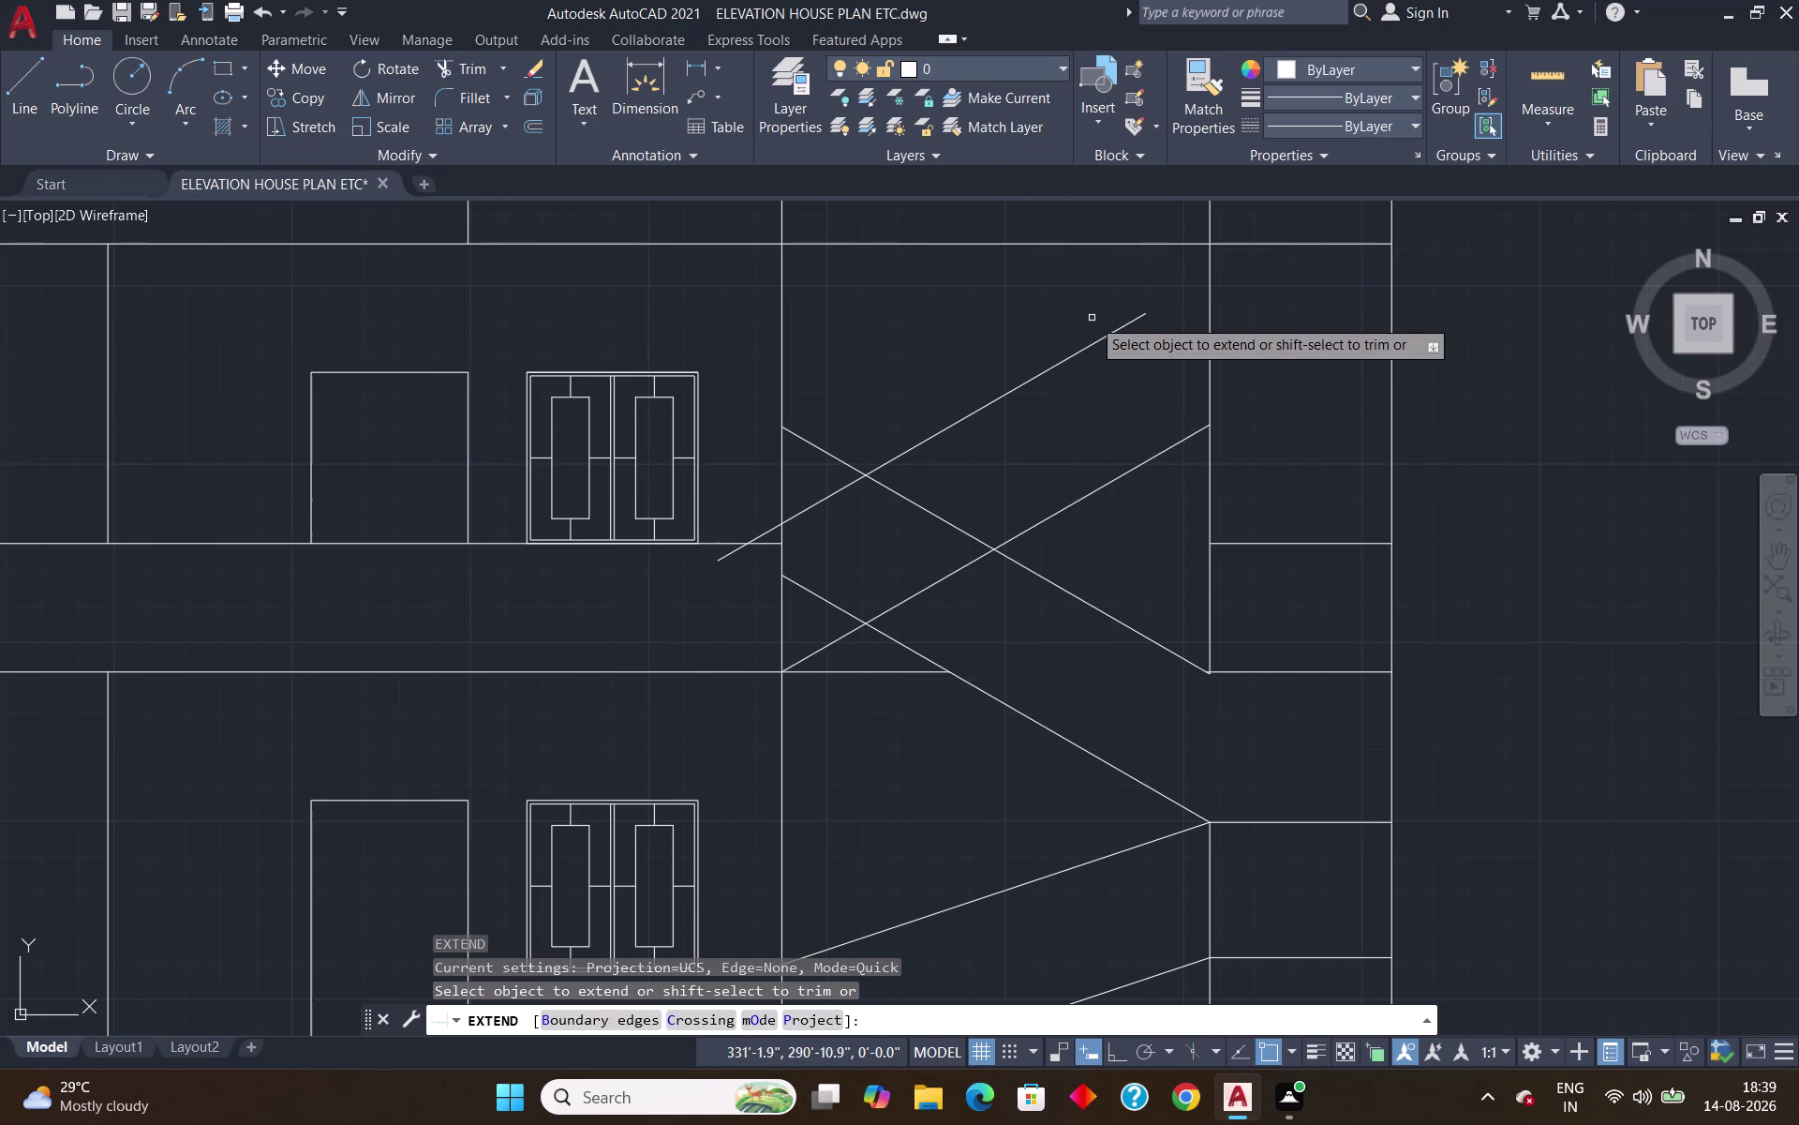
click(1094, 341)
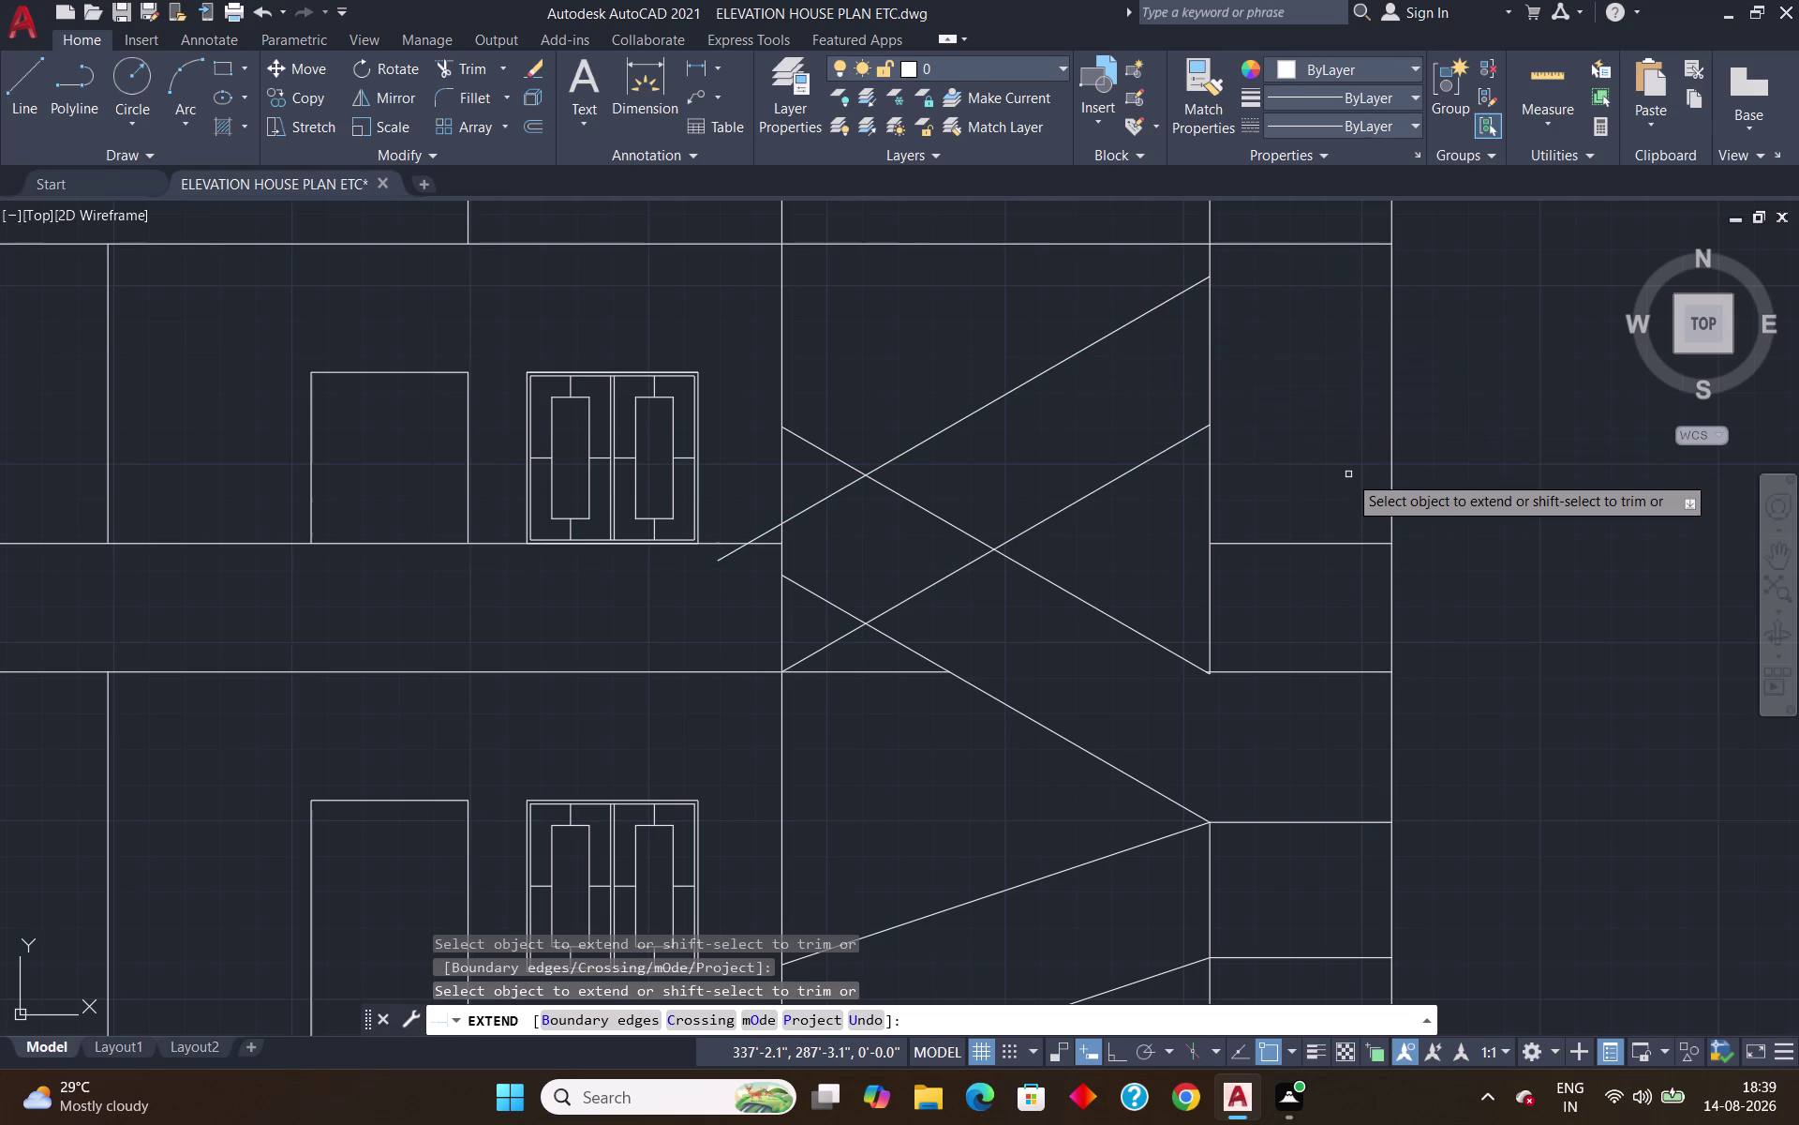
key(Return)
text(t)
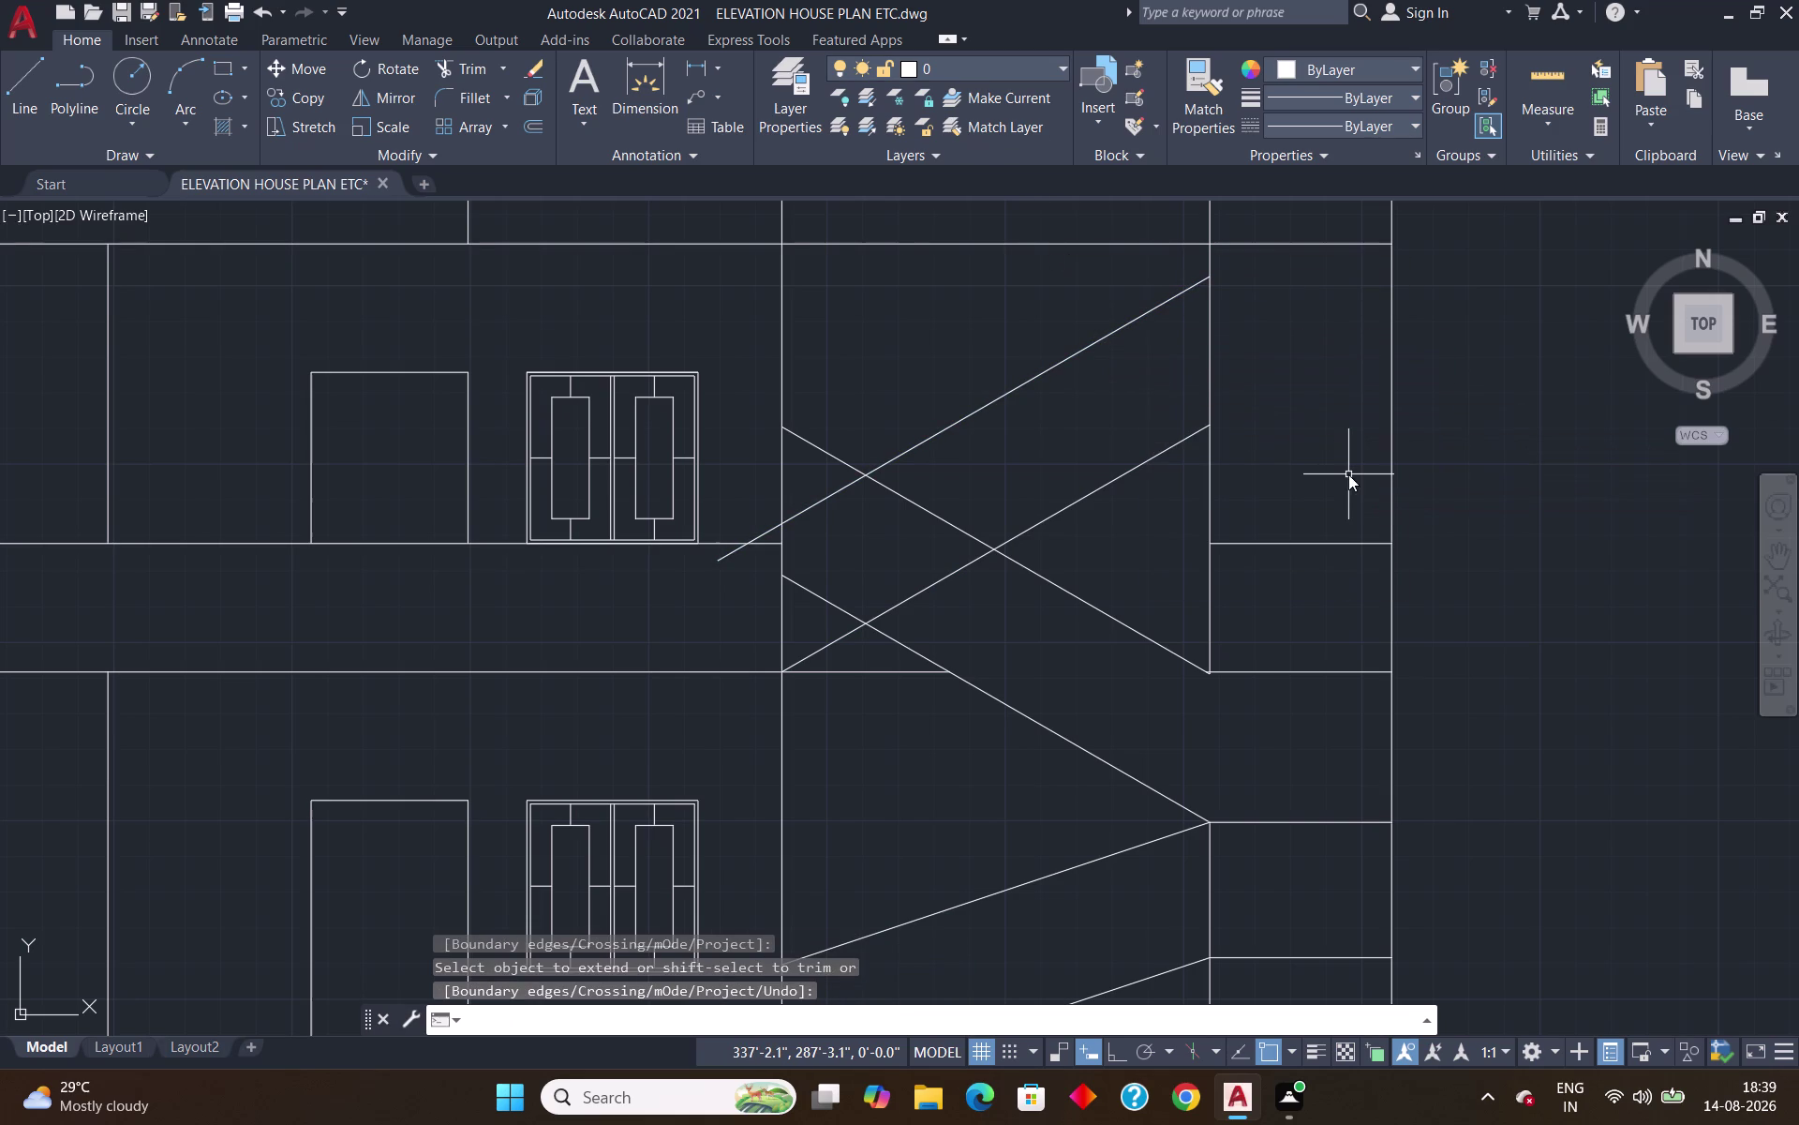
text(r)
key(Return)
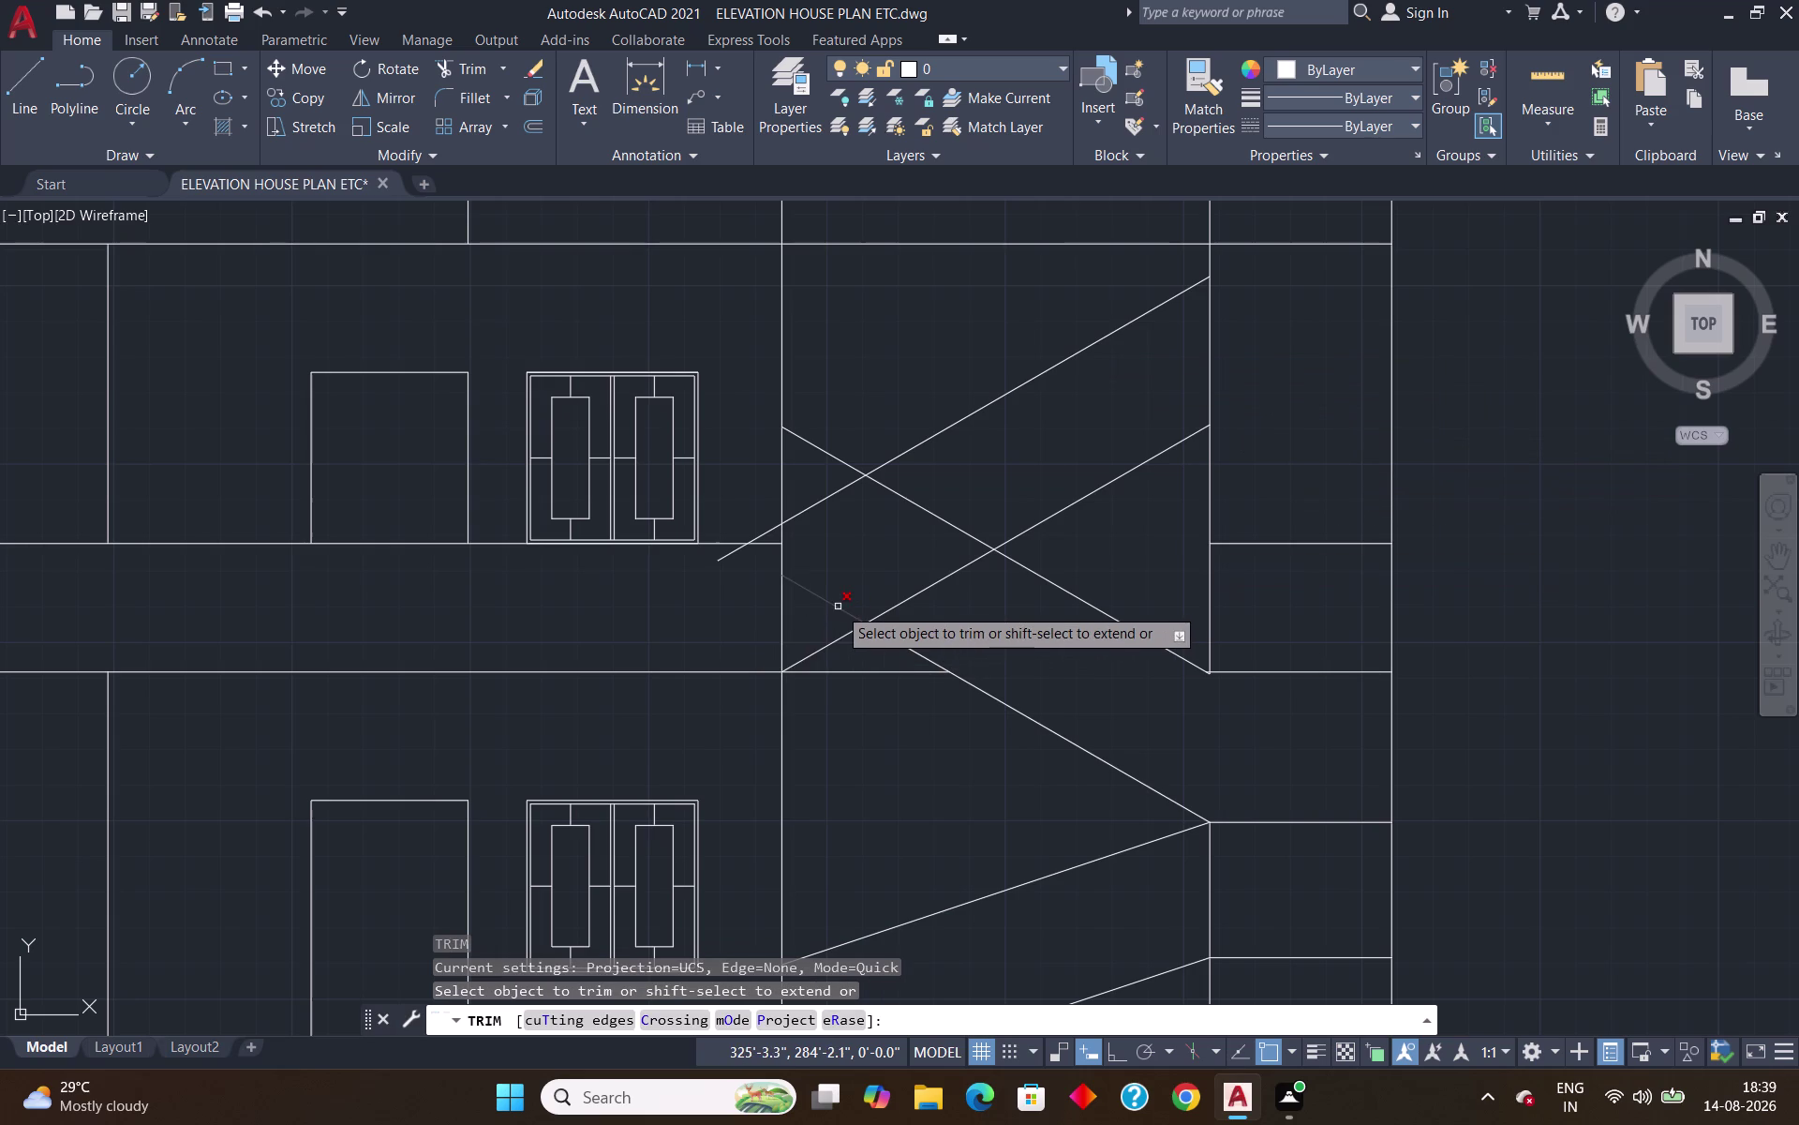
click(837, 606)
click(952, 524)
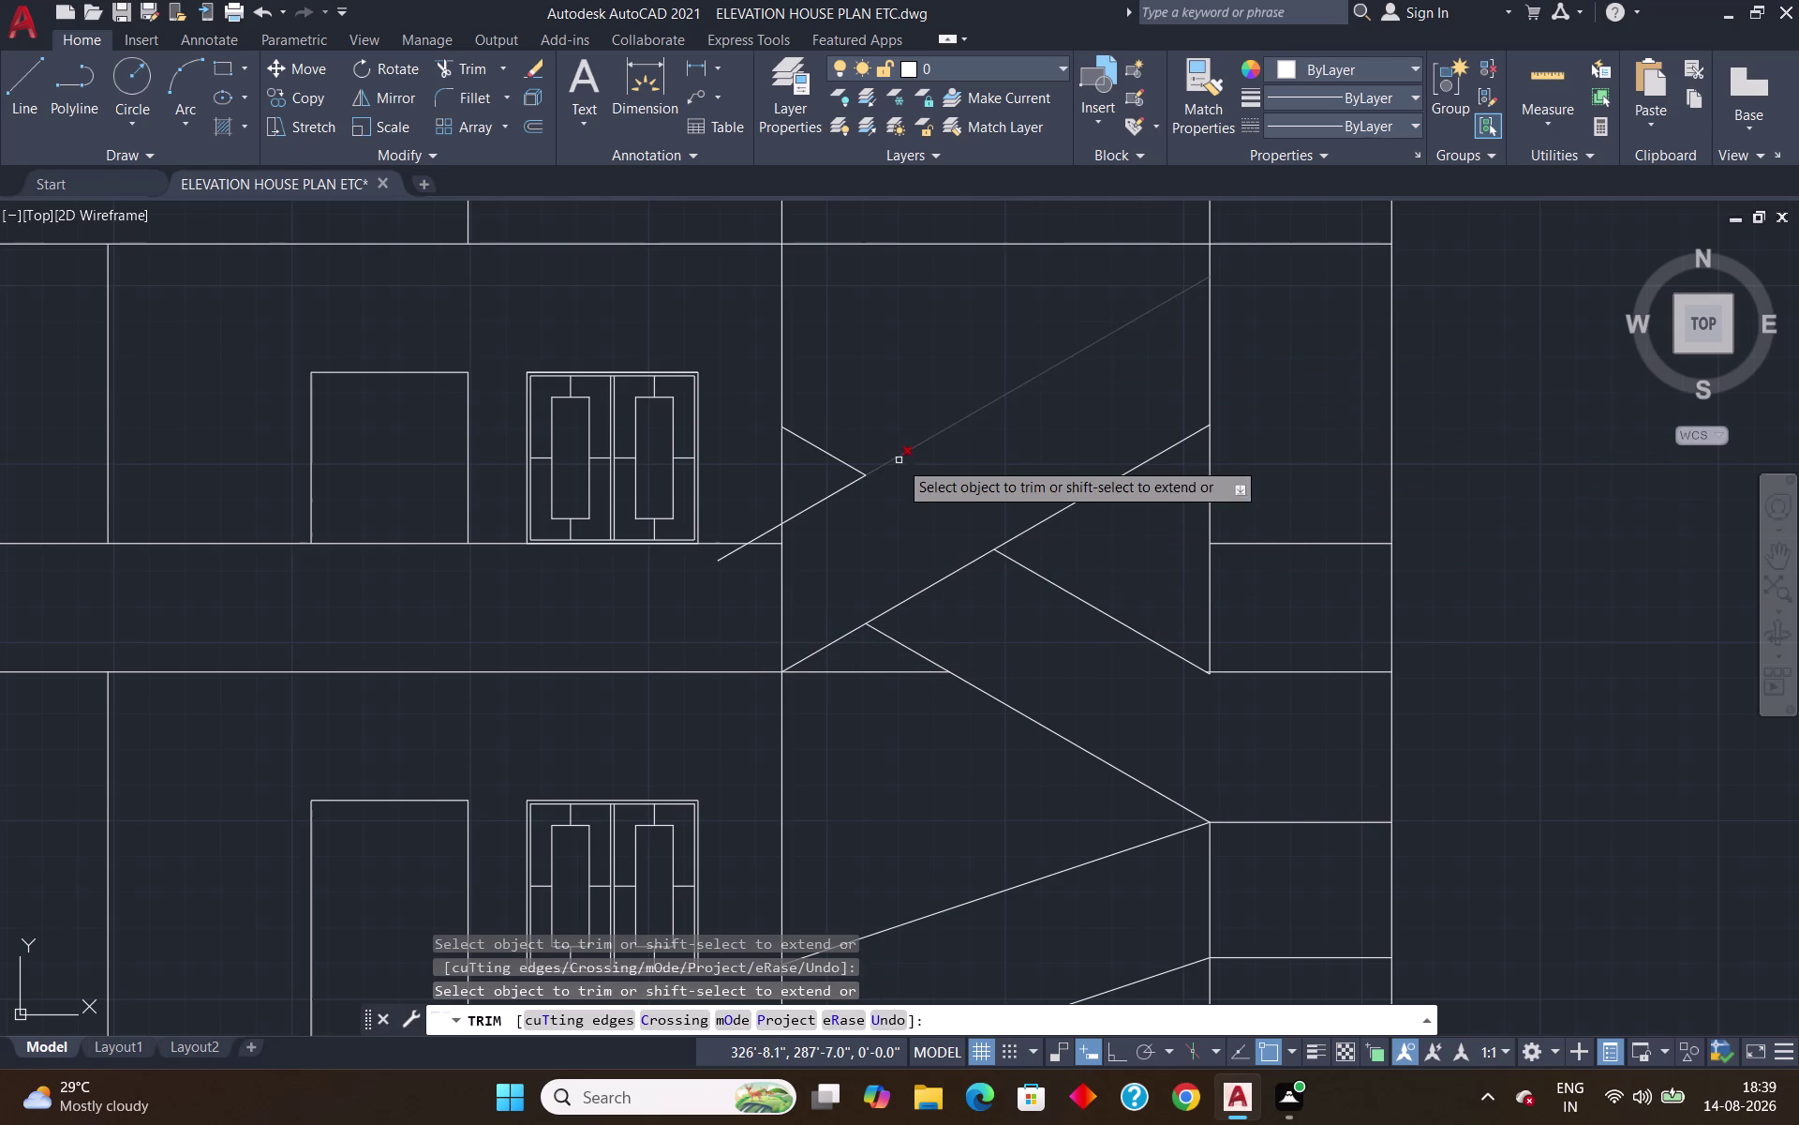
click(849, 467)
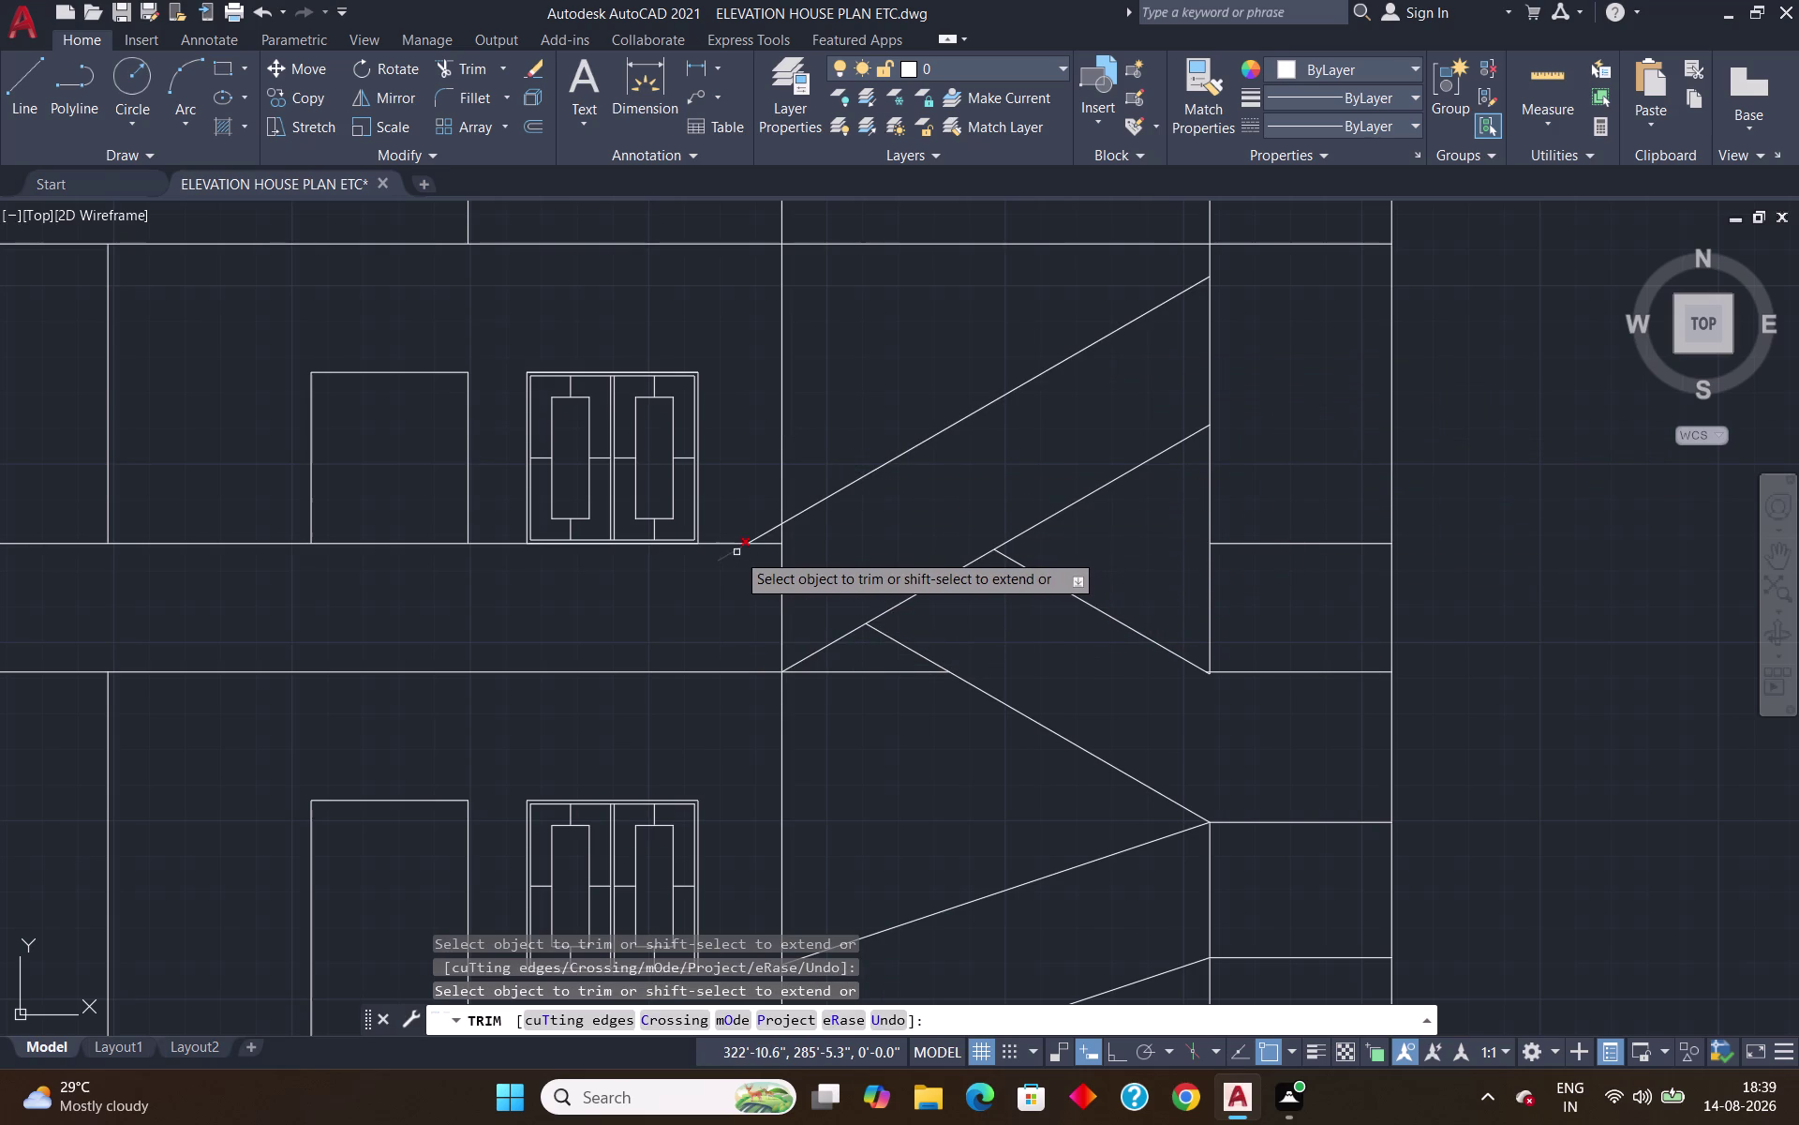
Trim overhangs beyond the wall, the wall line between flights, and stray pieces.
click(736, 552)
click(760, 535)
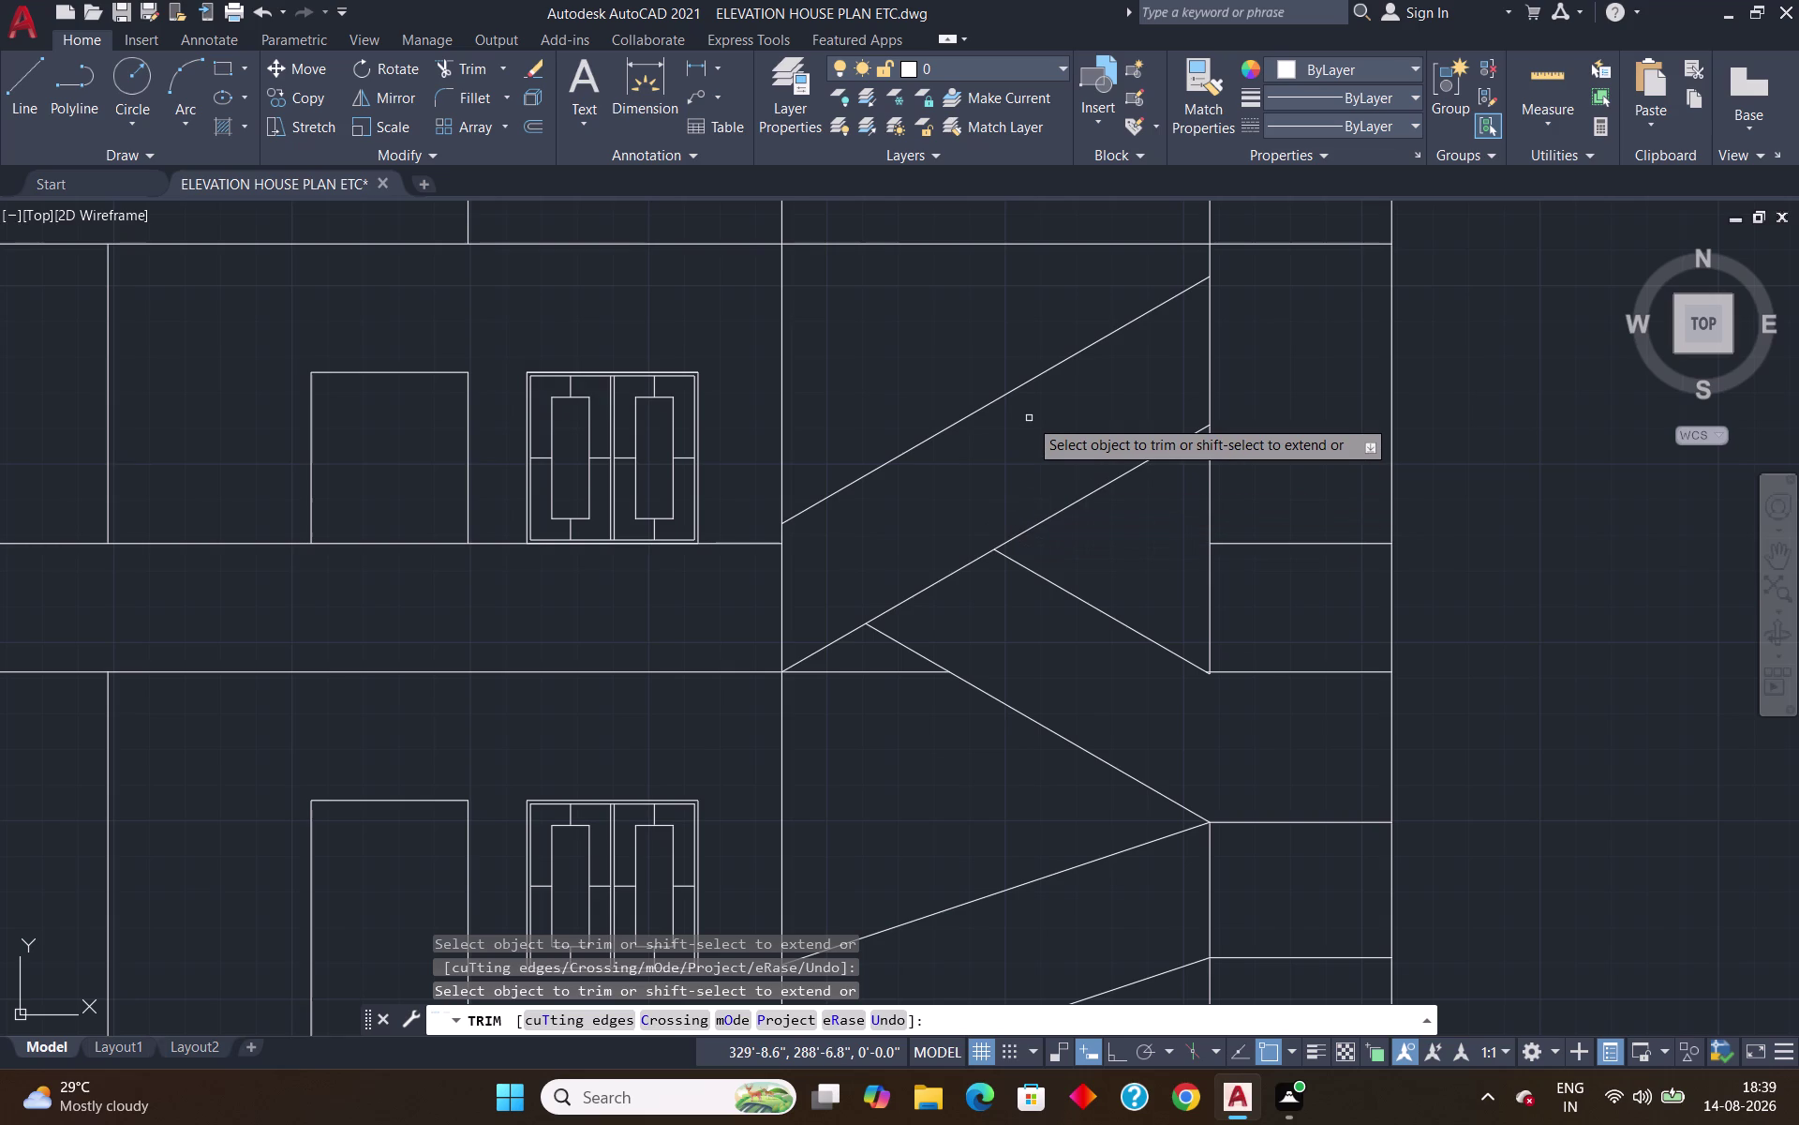
click(1211, 583)
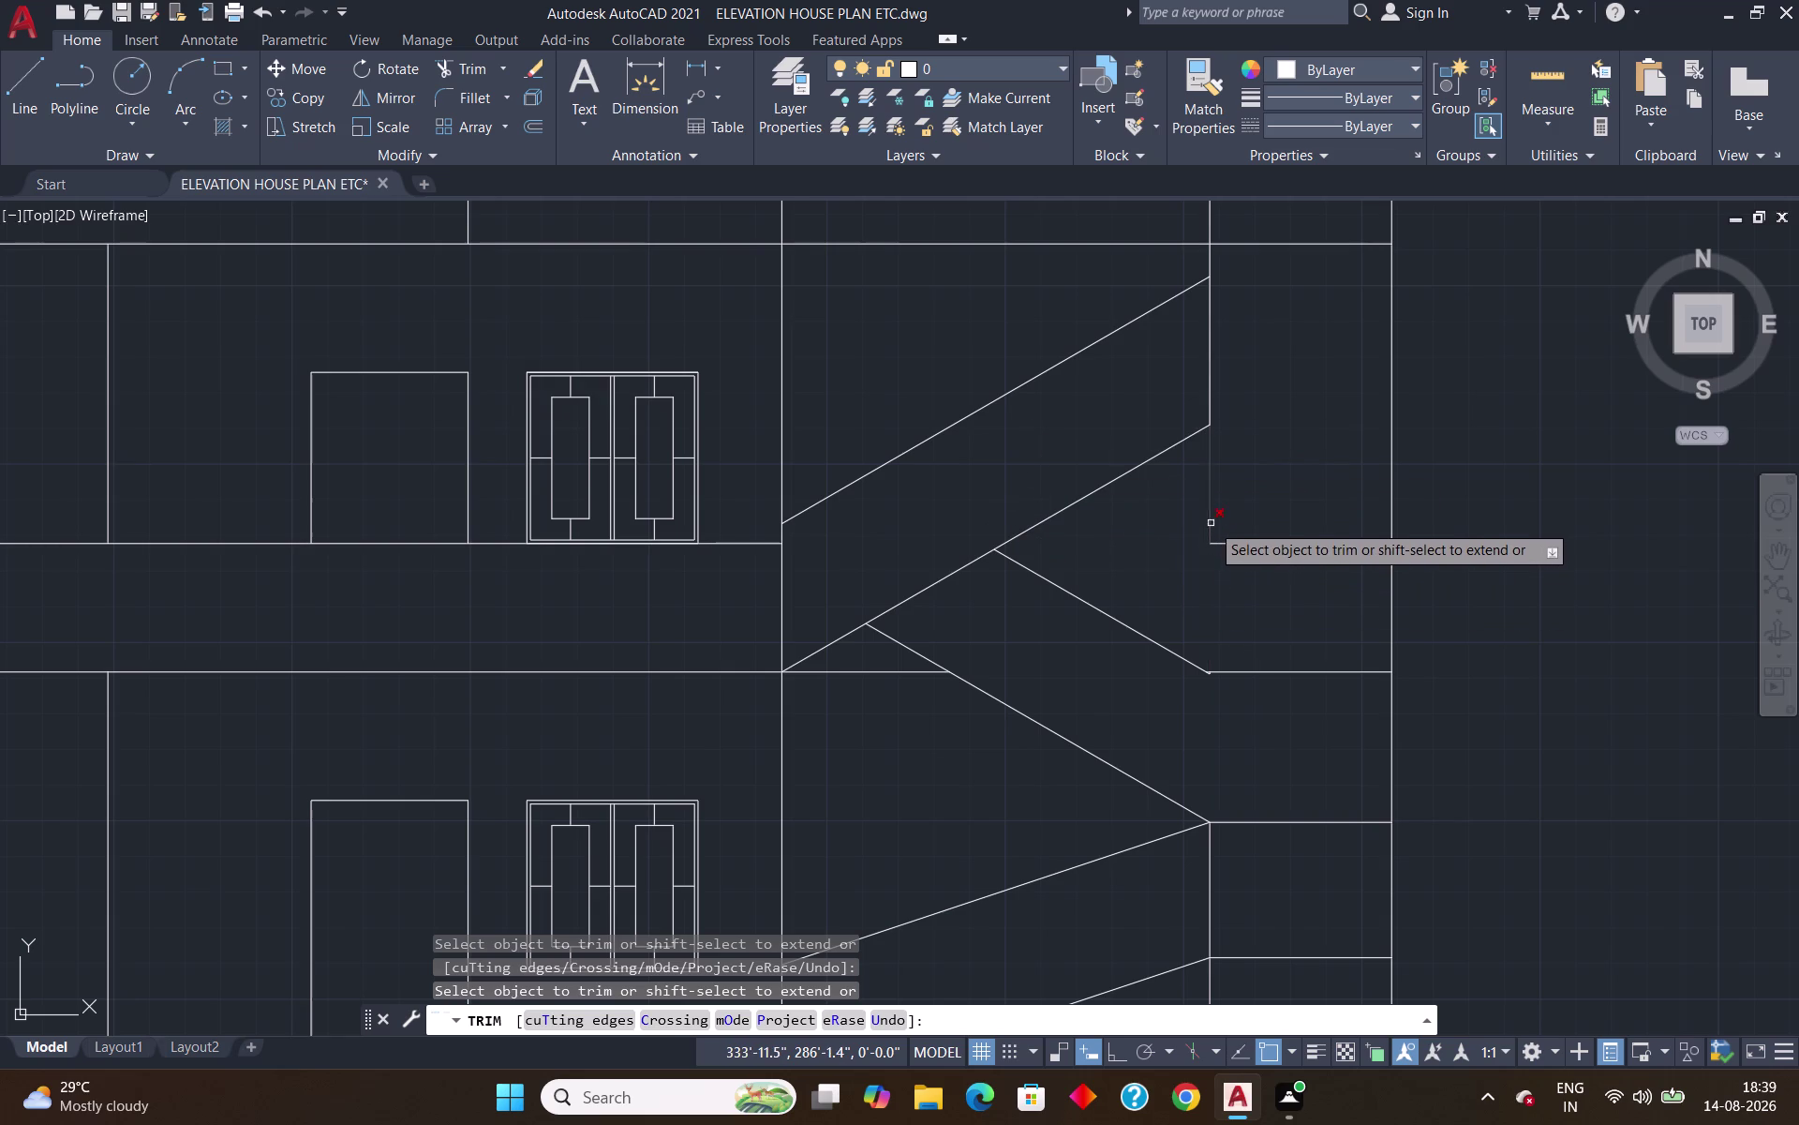
click(1211, 523)
click(1247, 541)
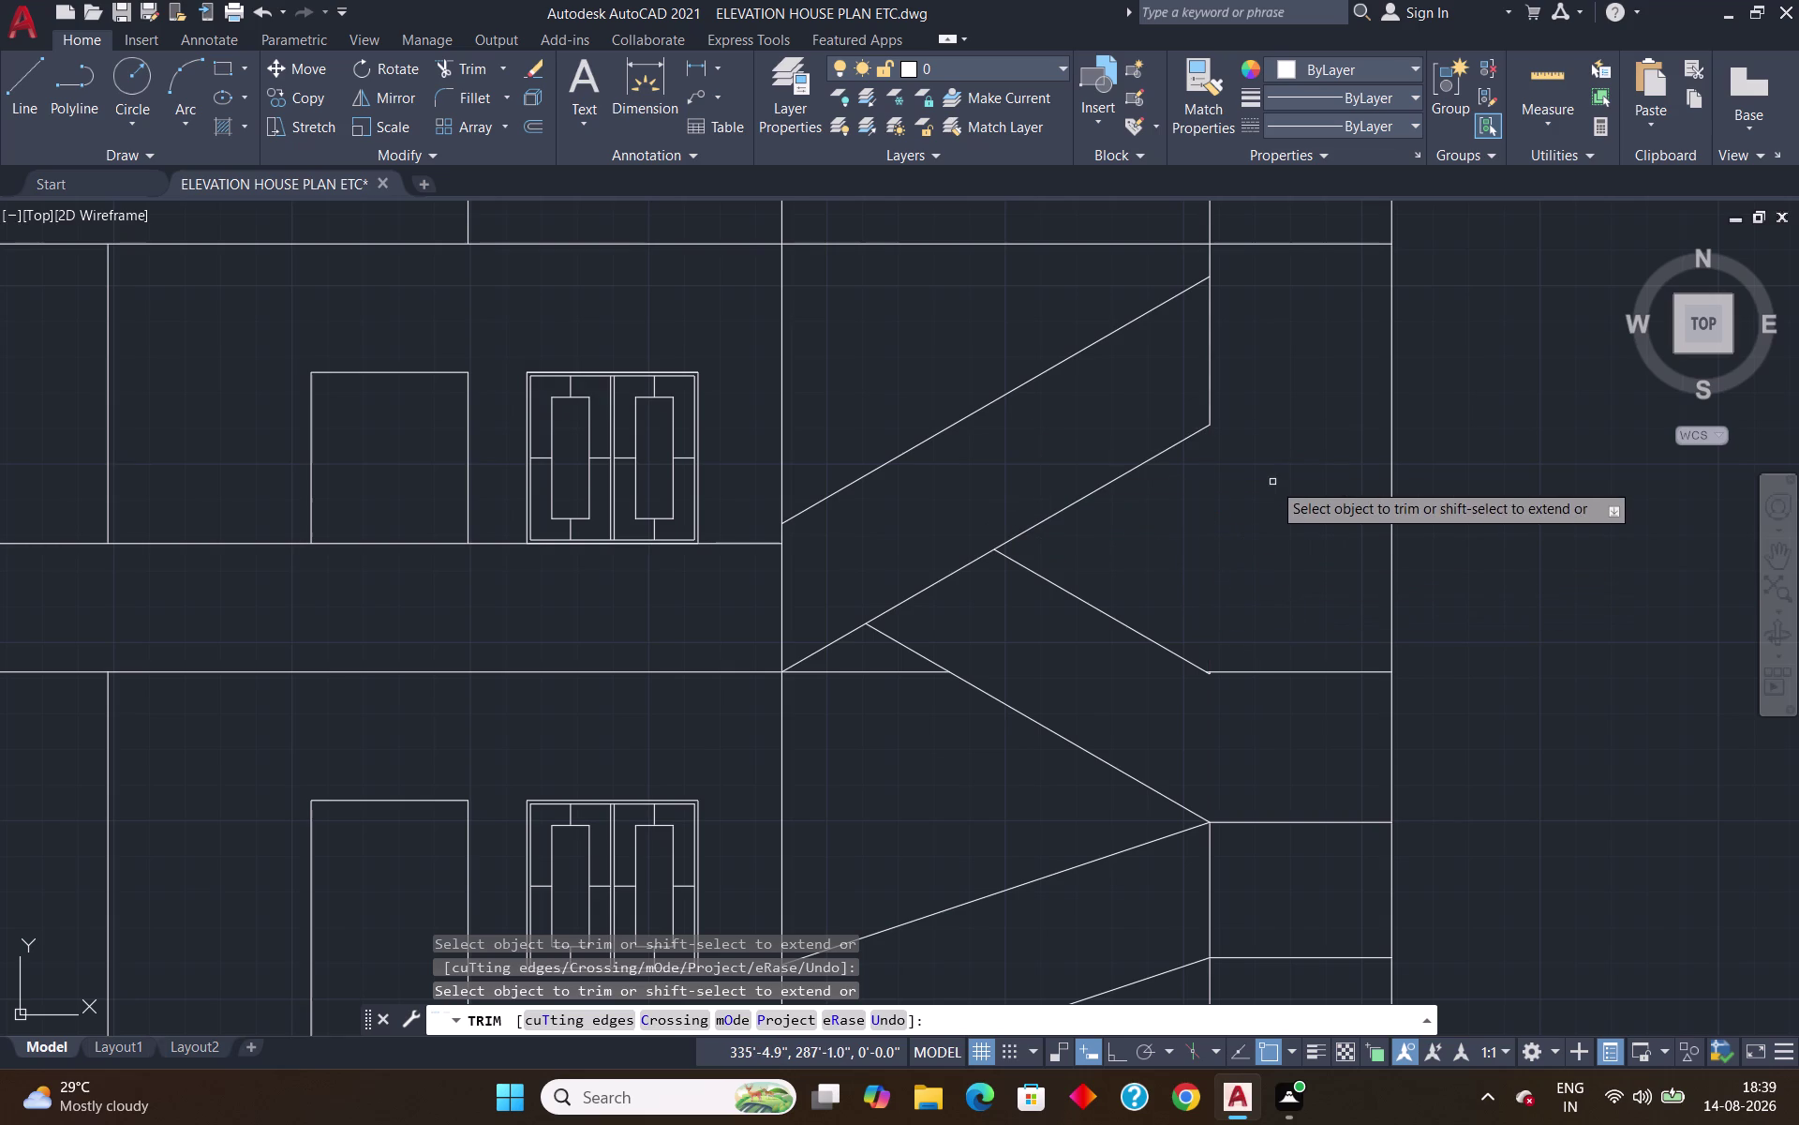
scroll(down, 3)
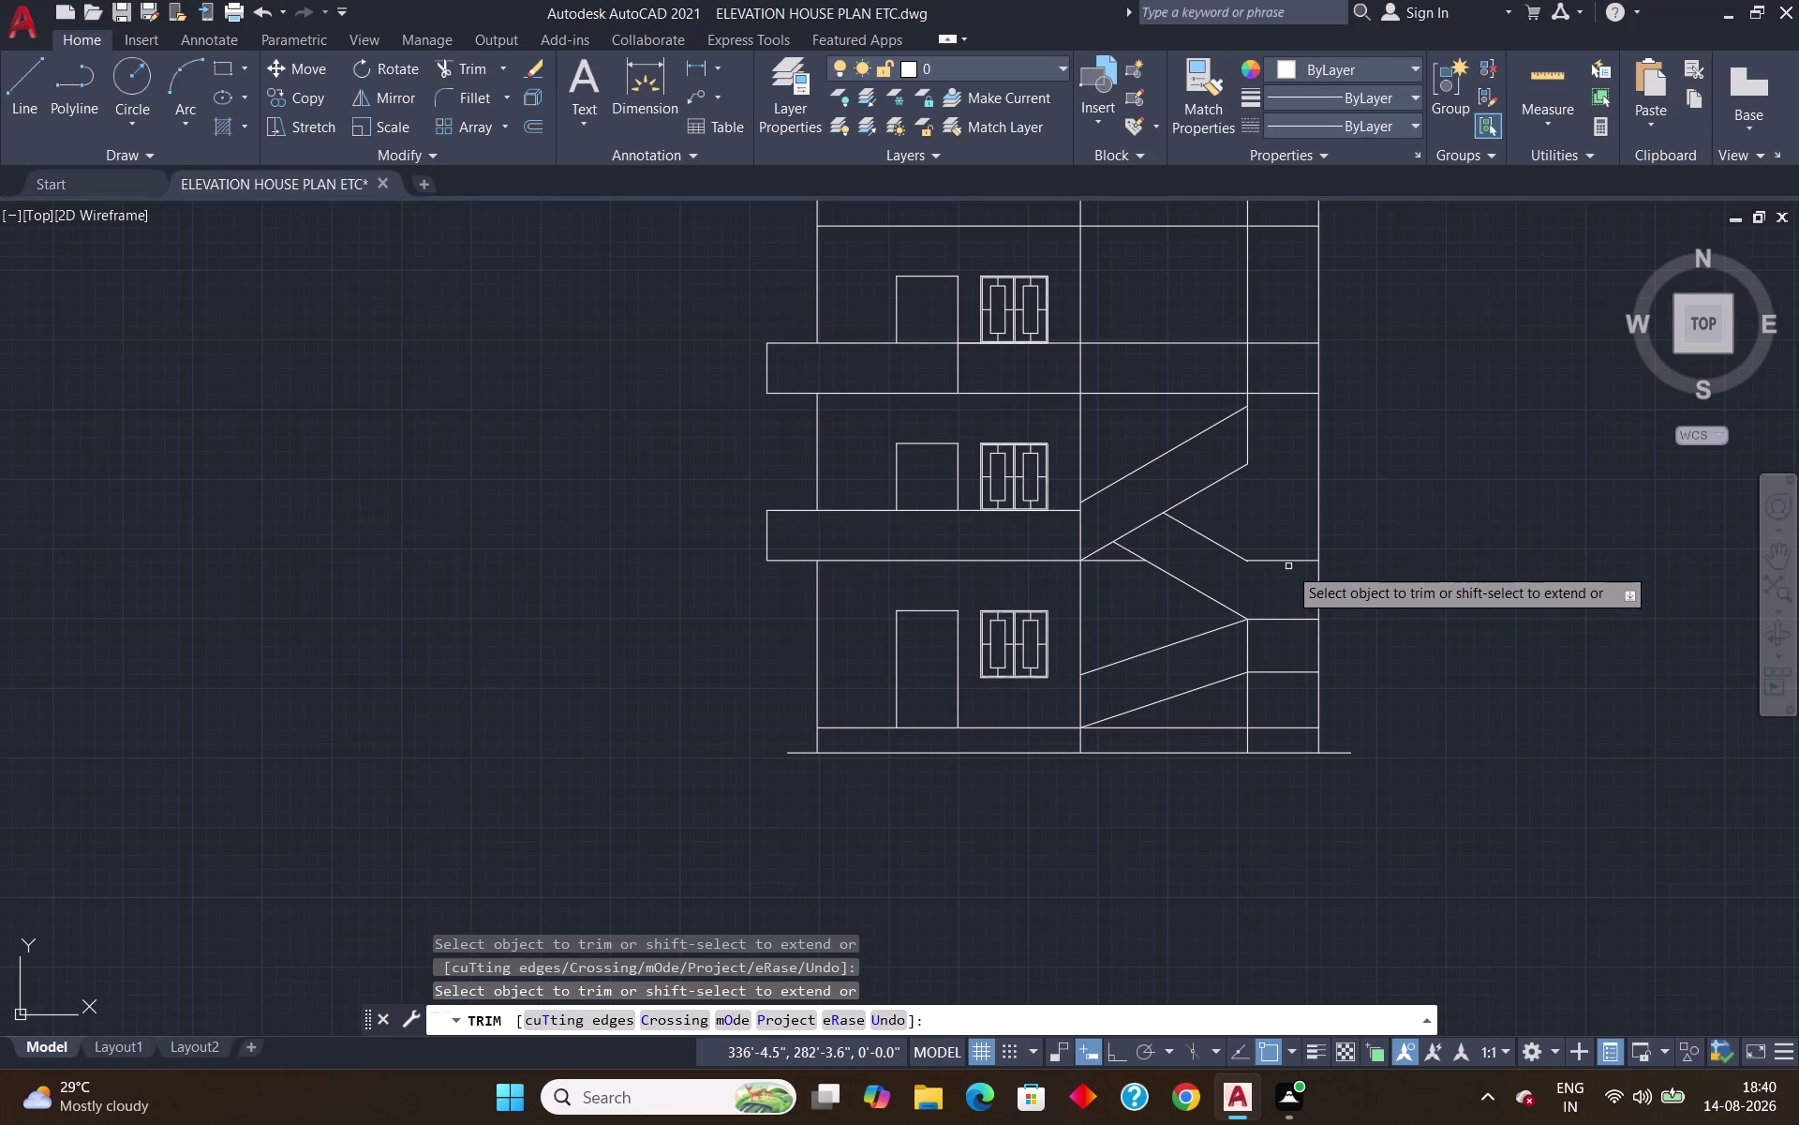
click(1293, 562)
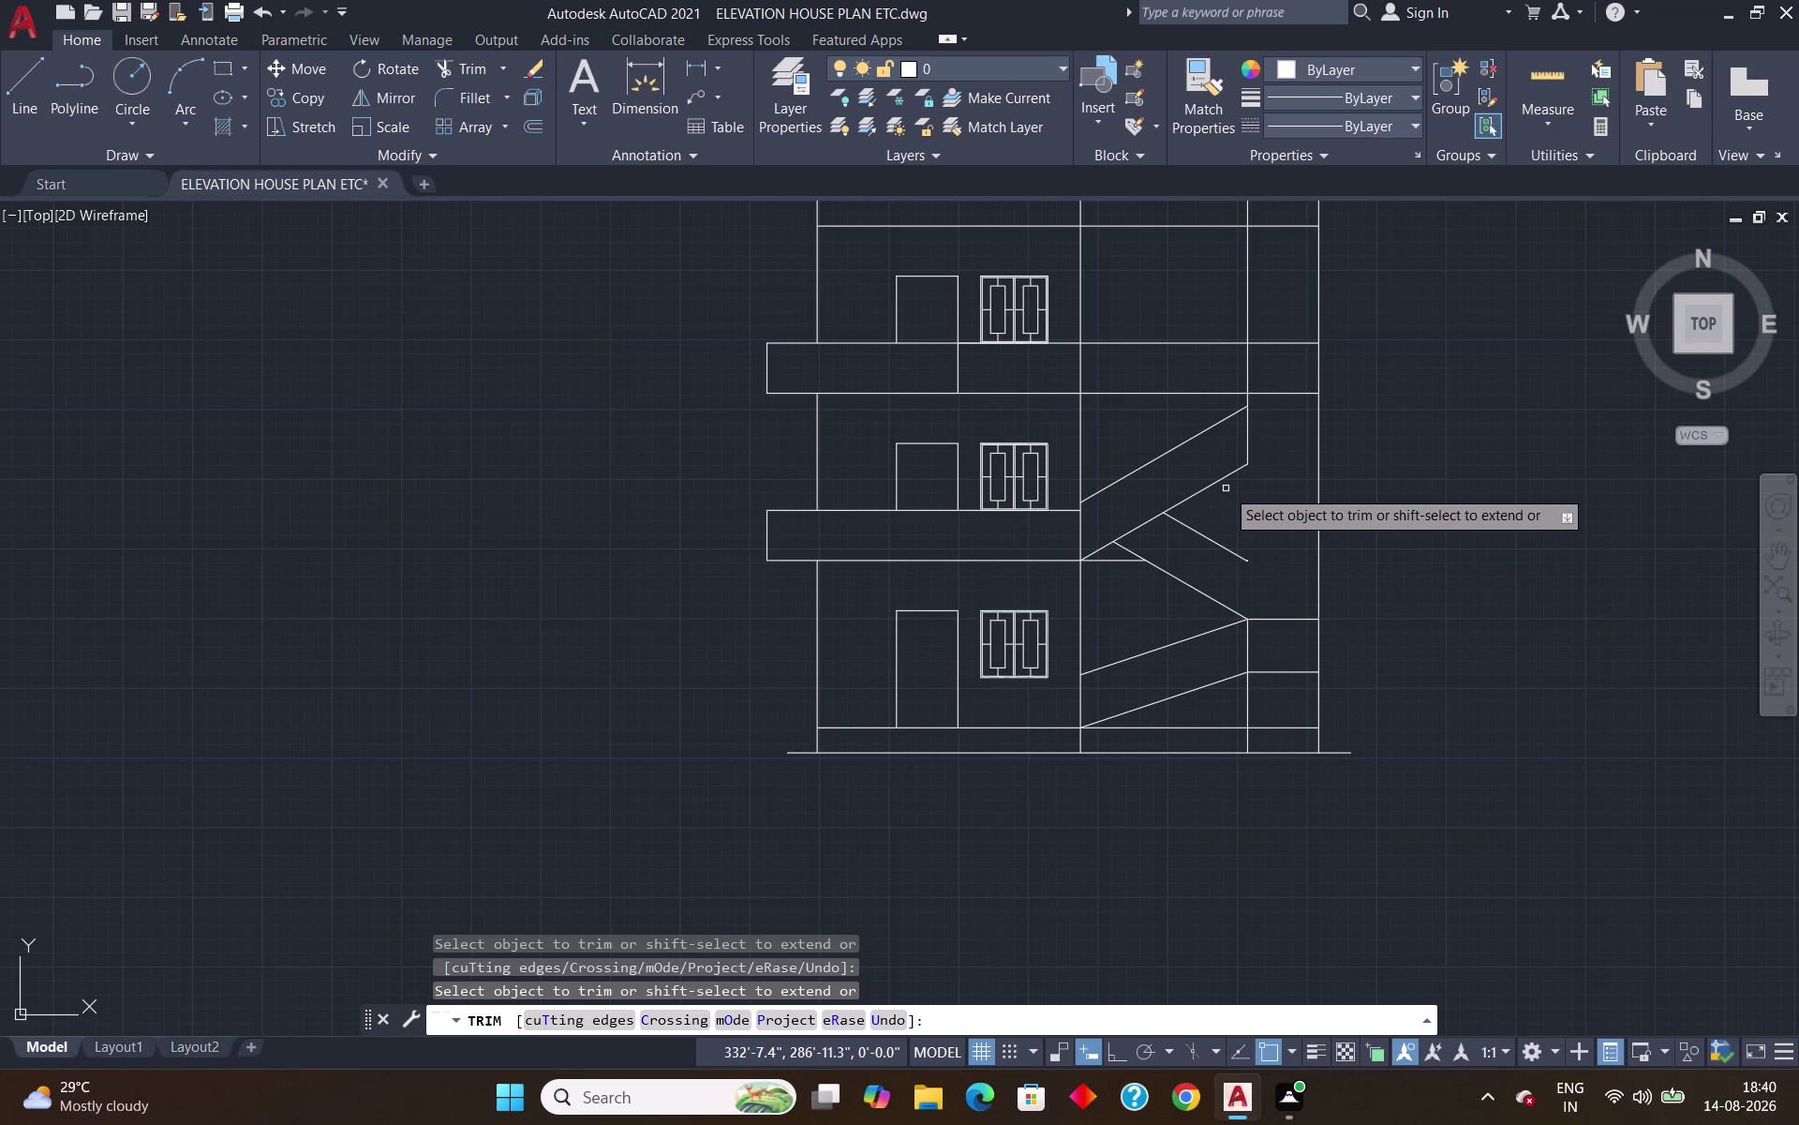
key(Escape)
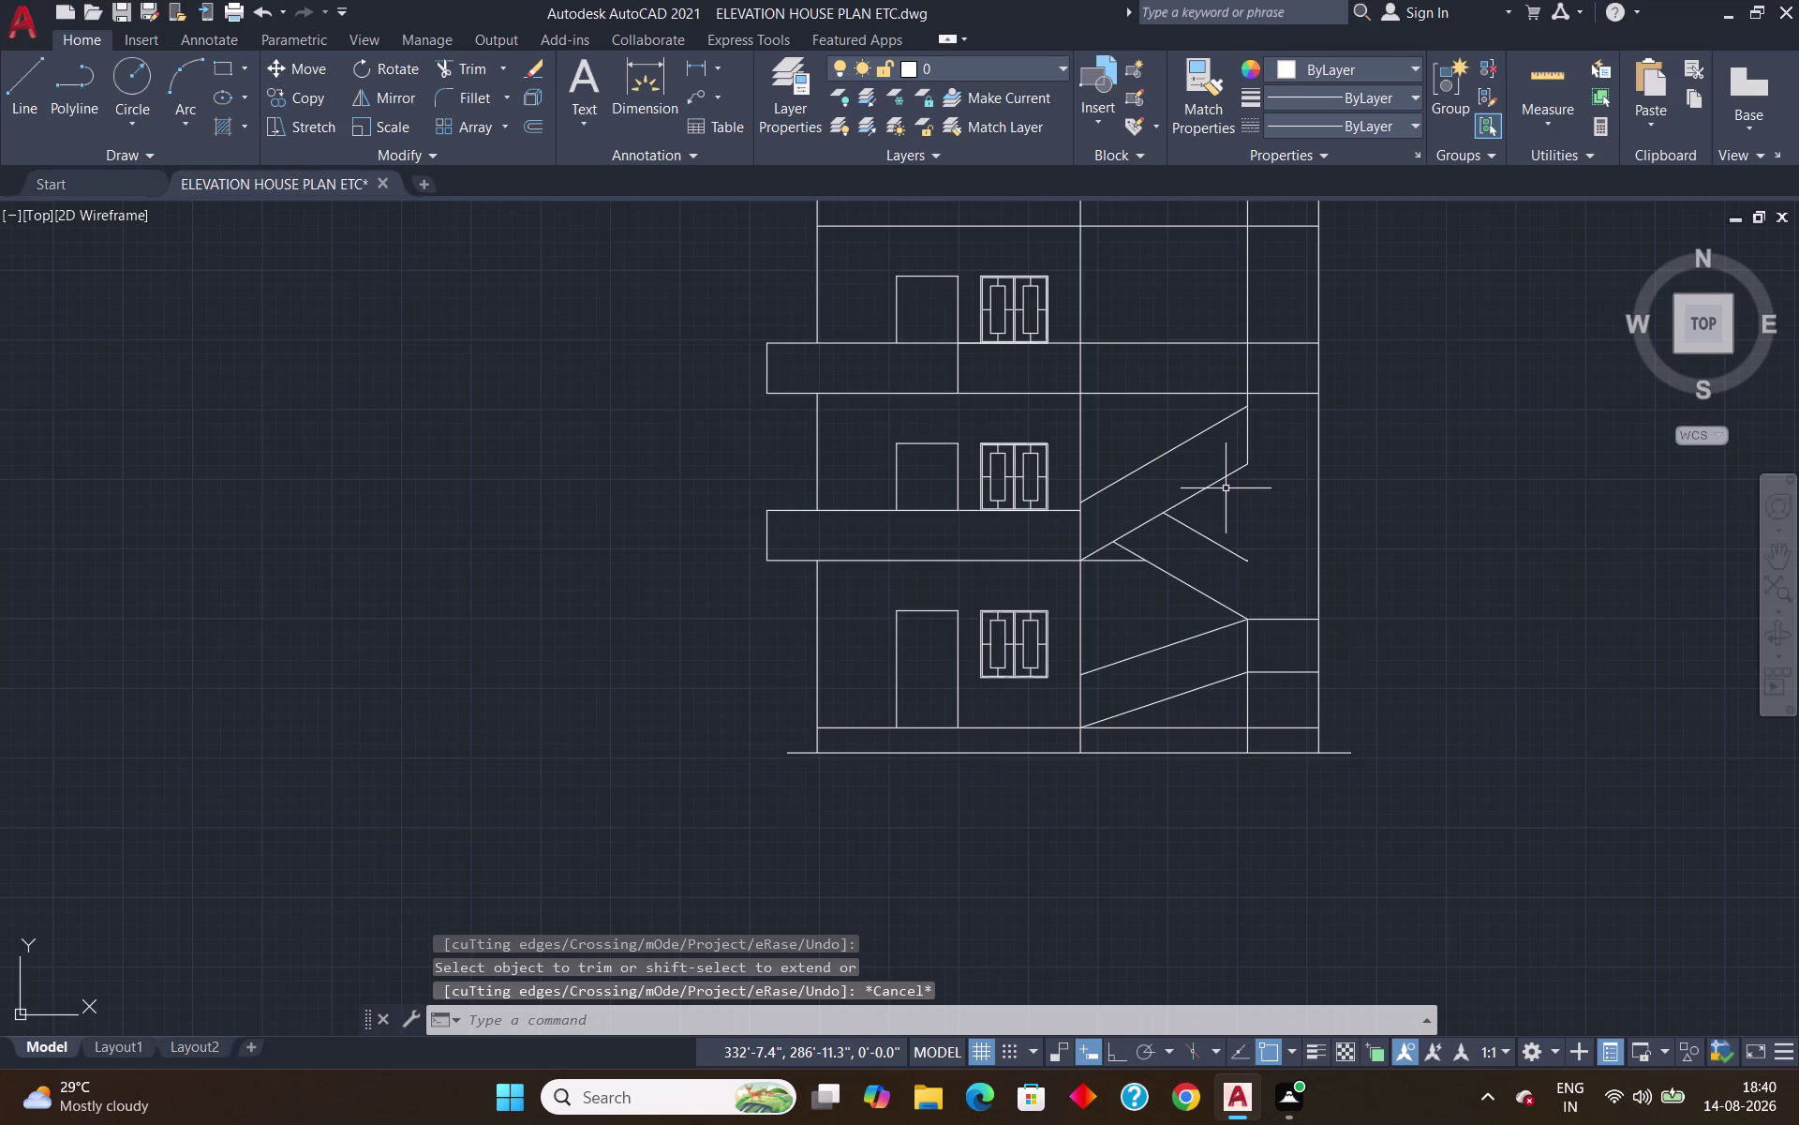
Start offsetting the lower sloping stair line, then cancel the copy.
key(o)
key(Return)
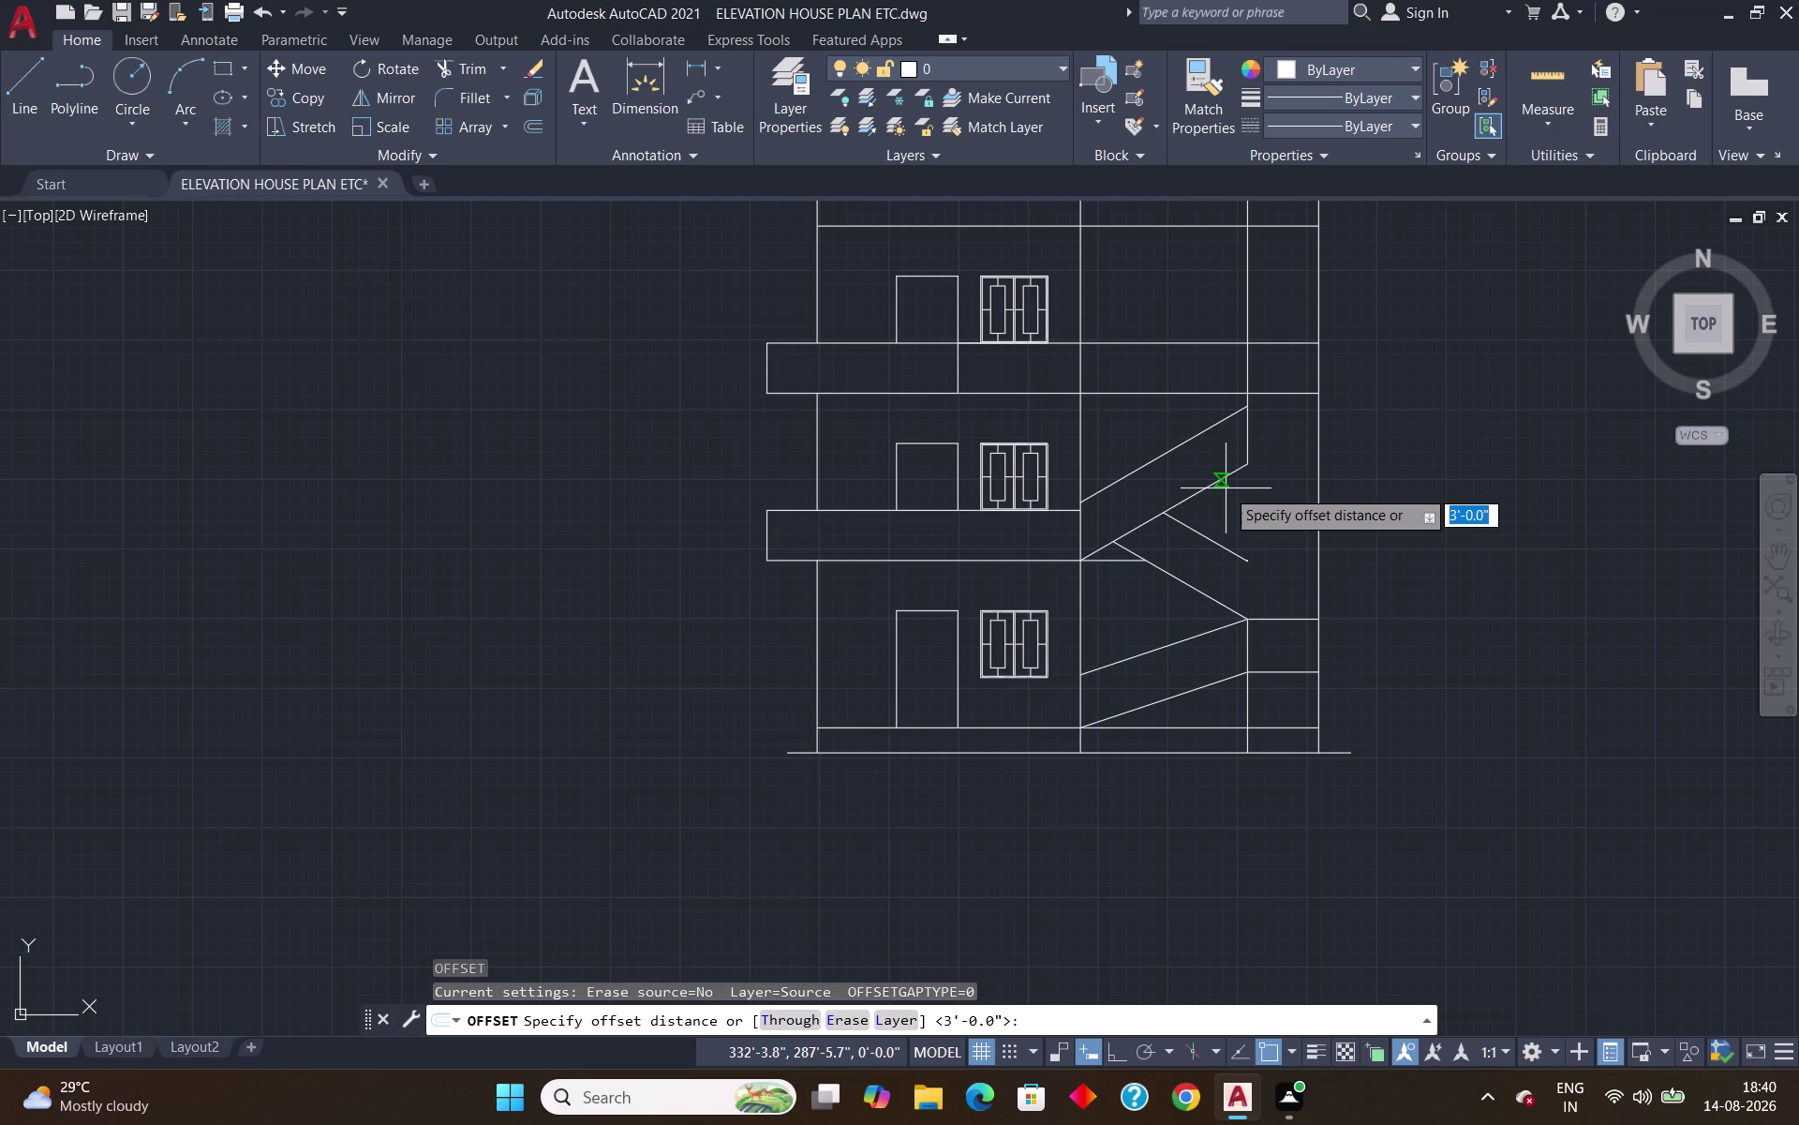
key(Return)
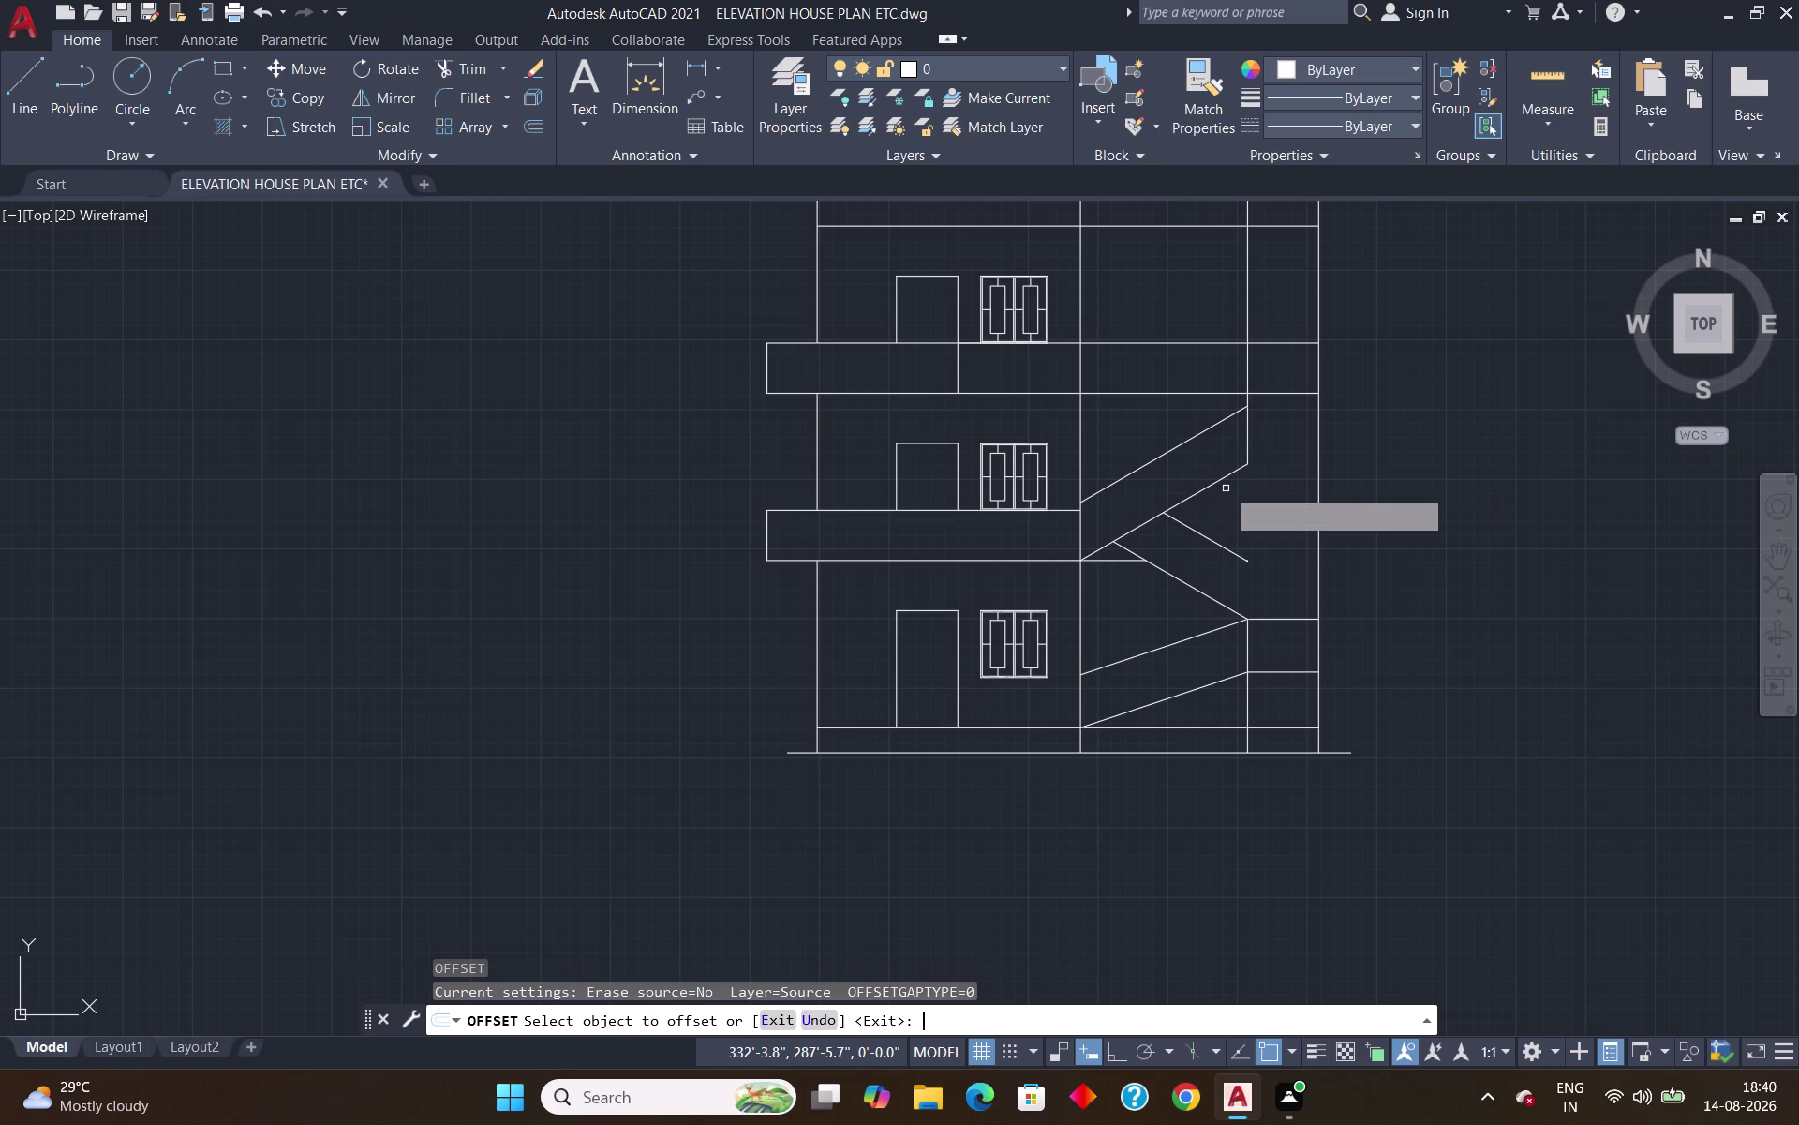
click(1190, 590)
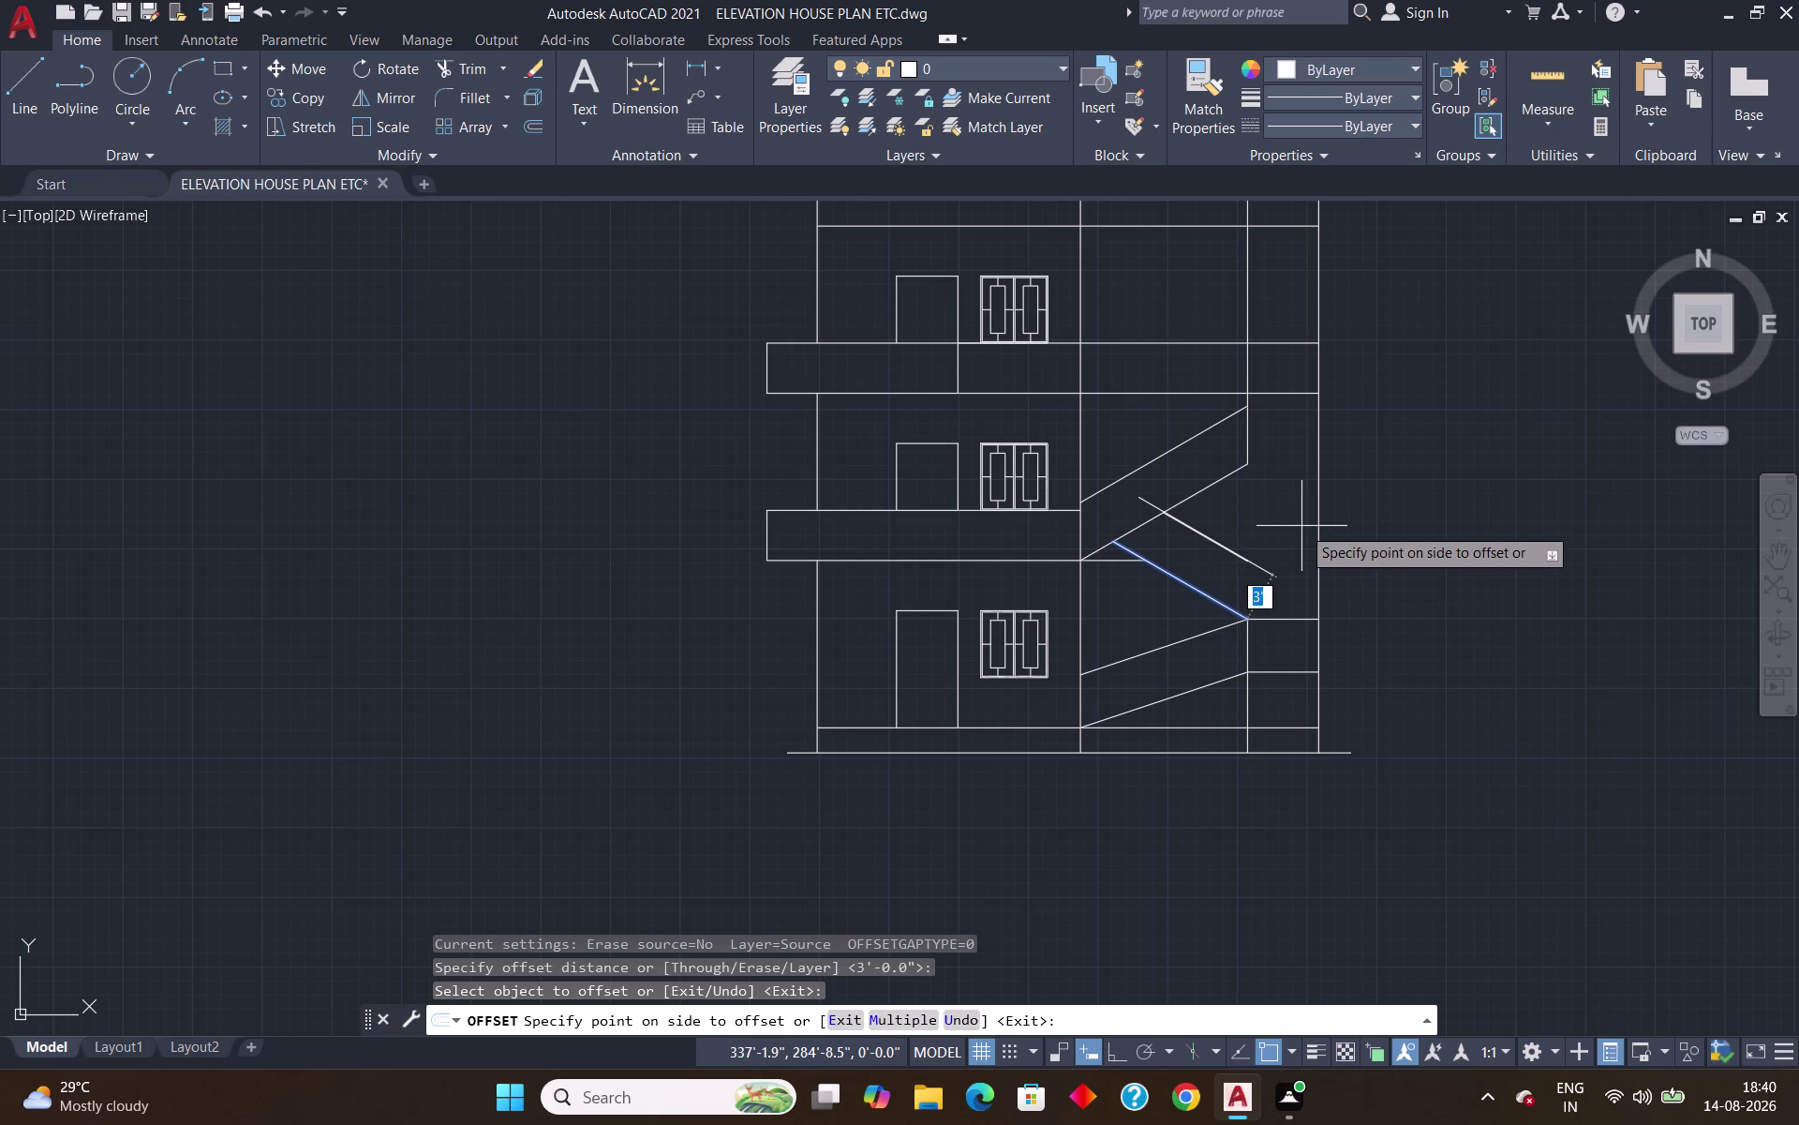
key(Escape)
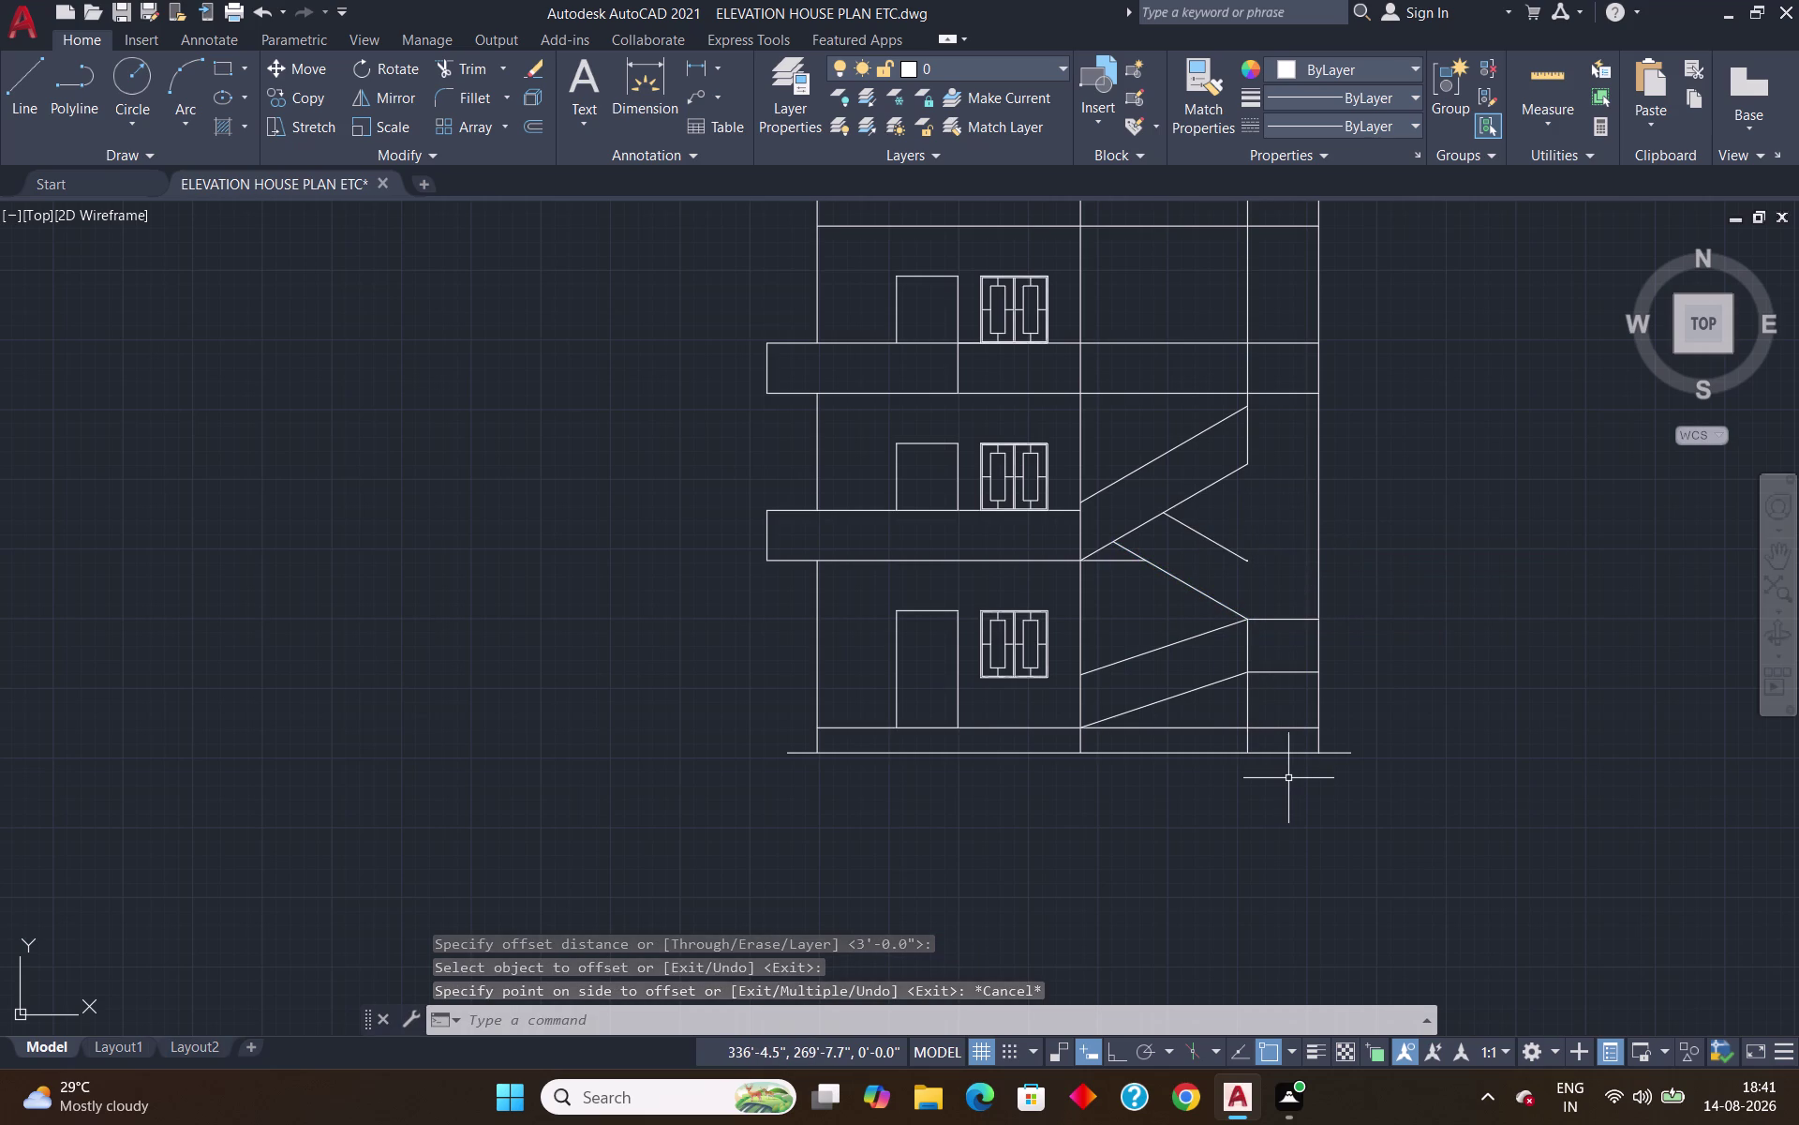
Trim away the short stray wall pieces near the building base.
text(tr)
key(Return)
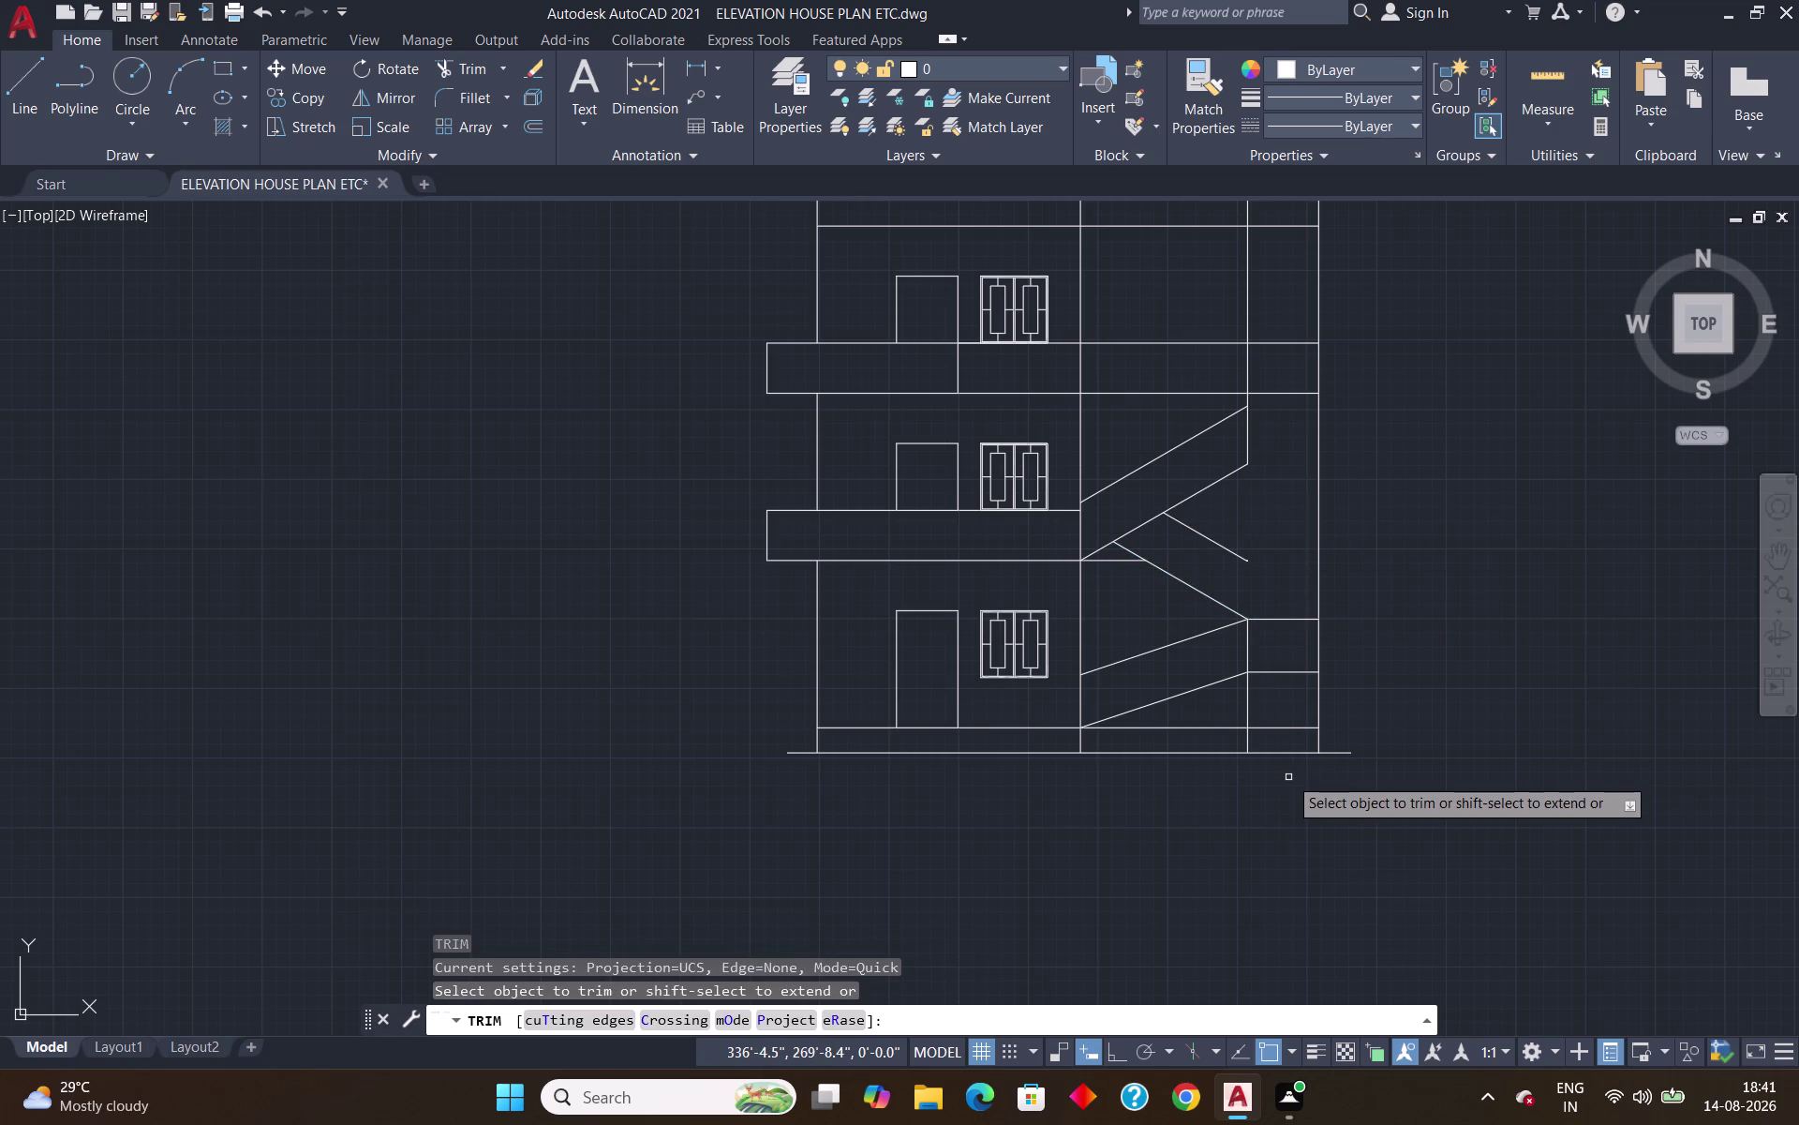
click(1247, 700)
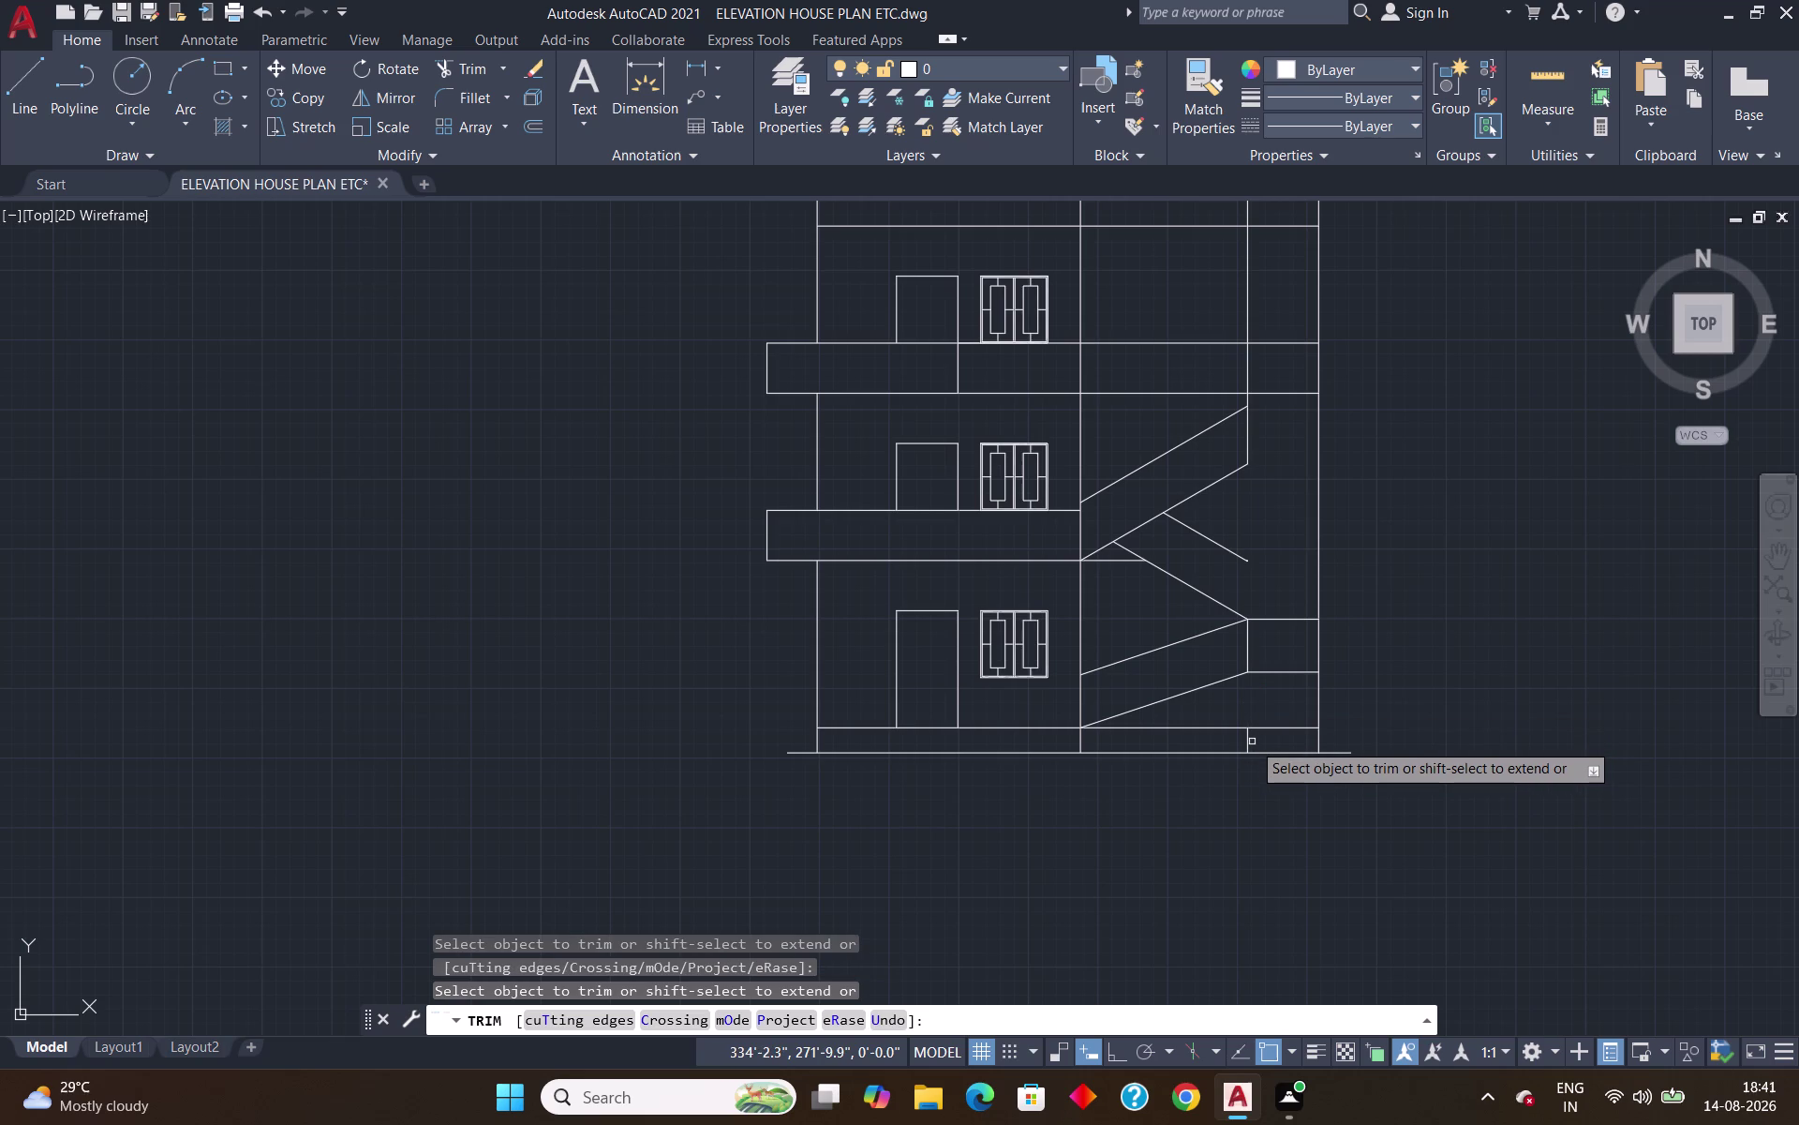
click(1248, 742)
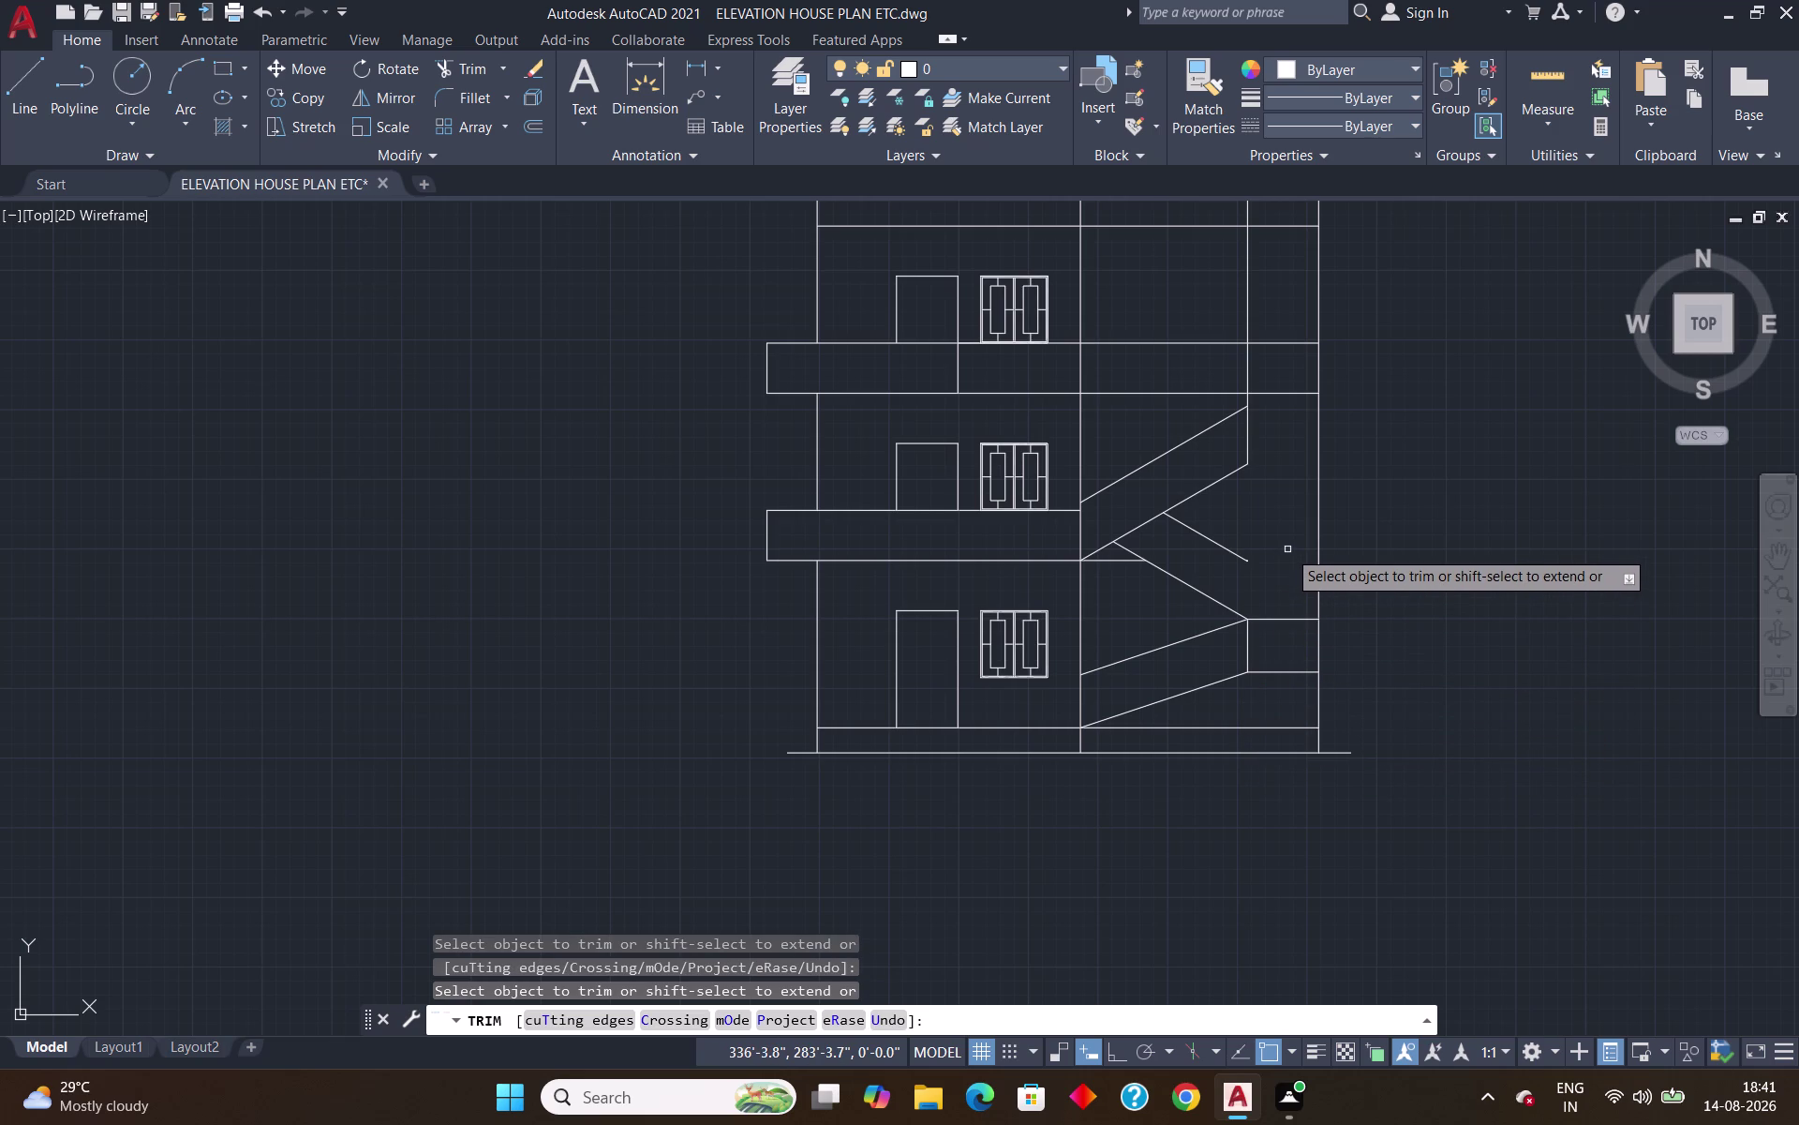
key(Return)
Extend the middle sloping stair line to the outer wall.
text(ex)
key(Return)
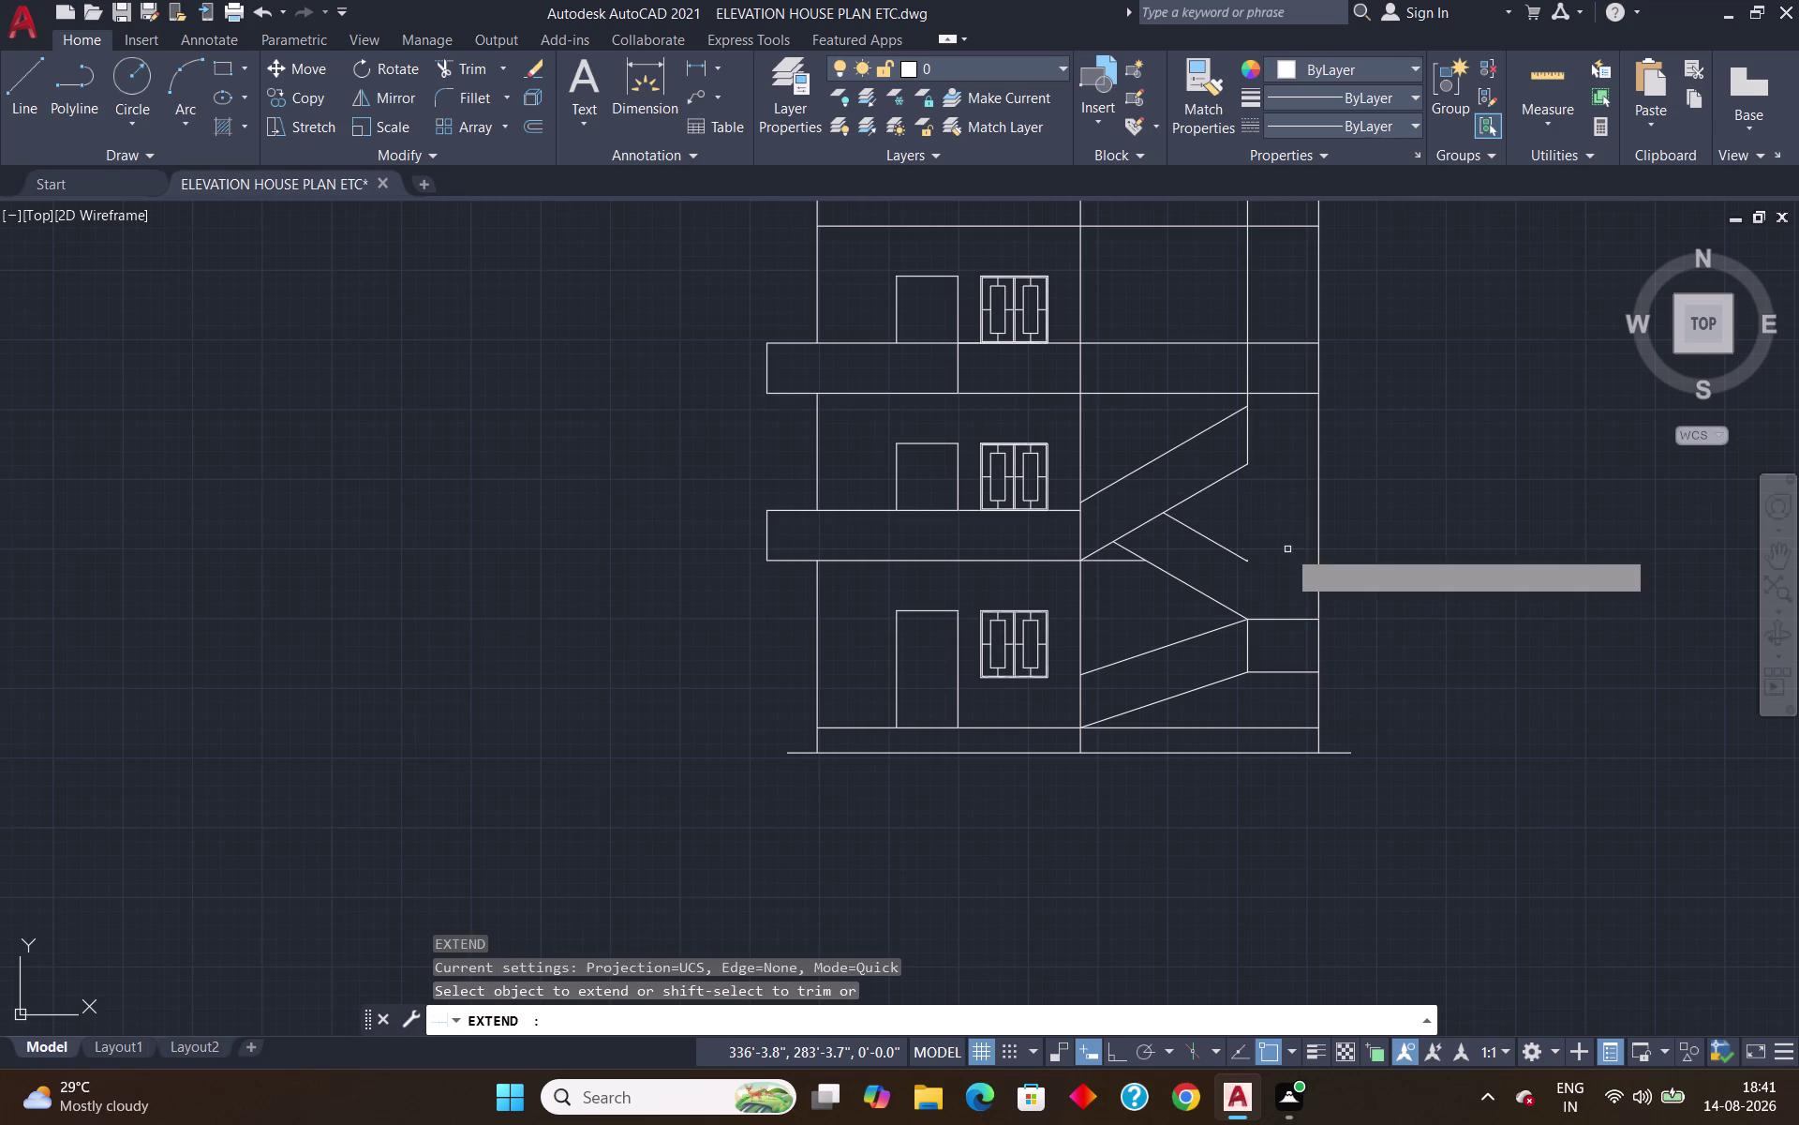
click(1236, 554)
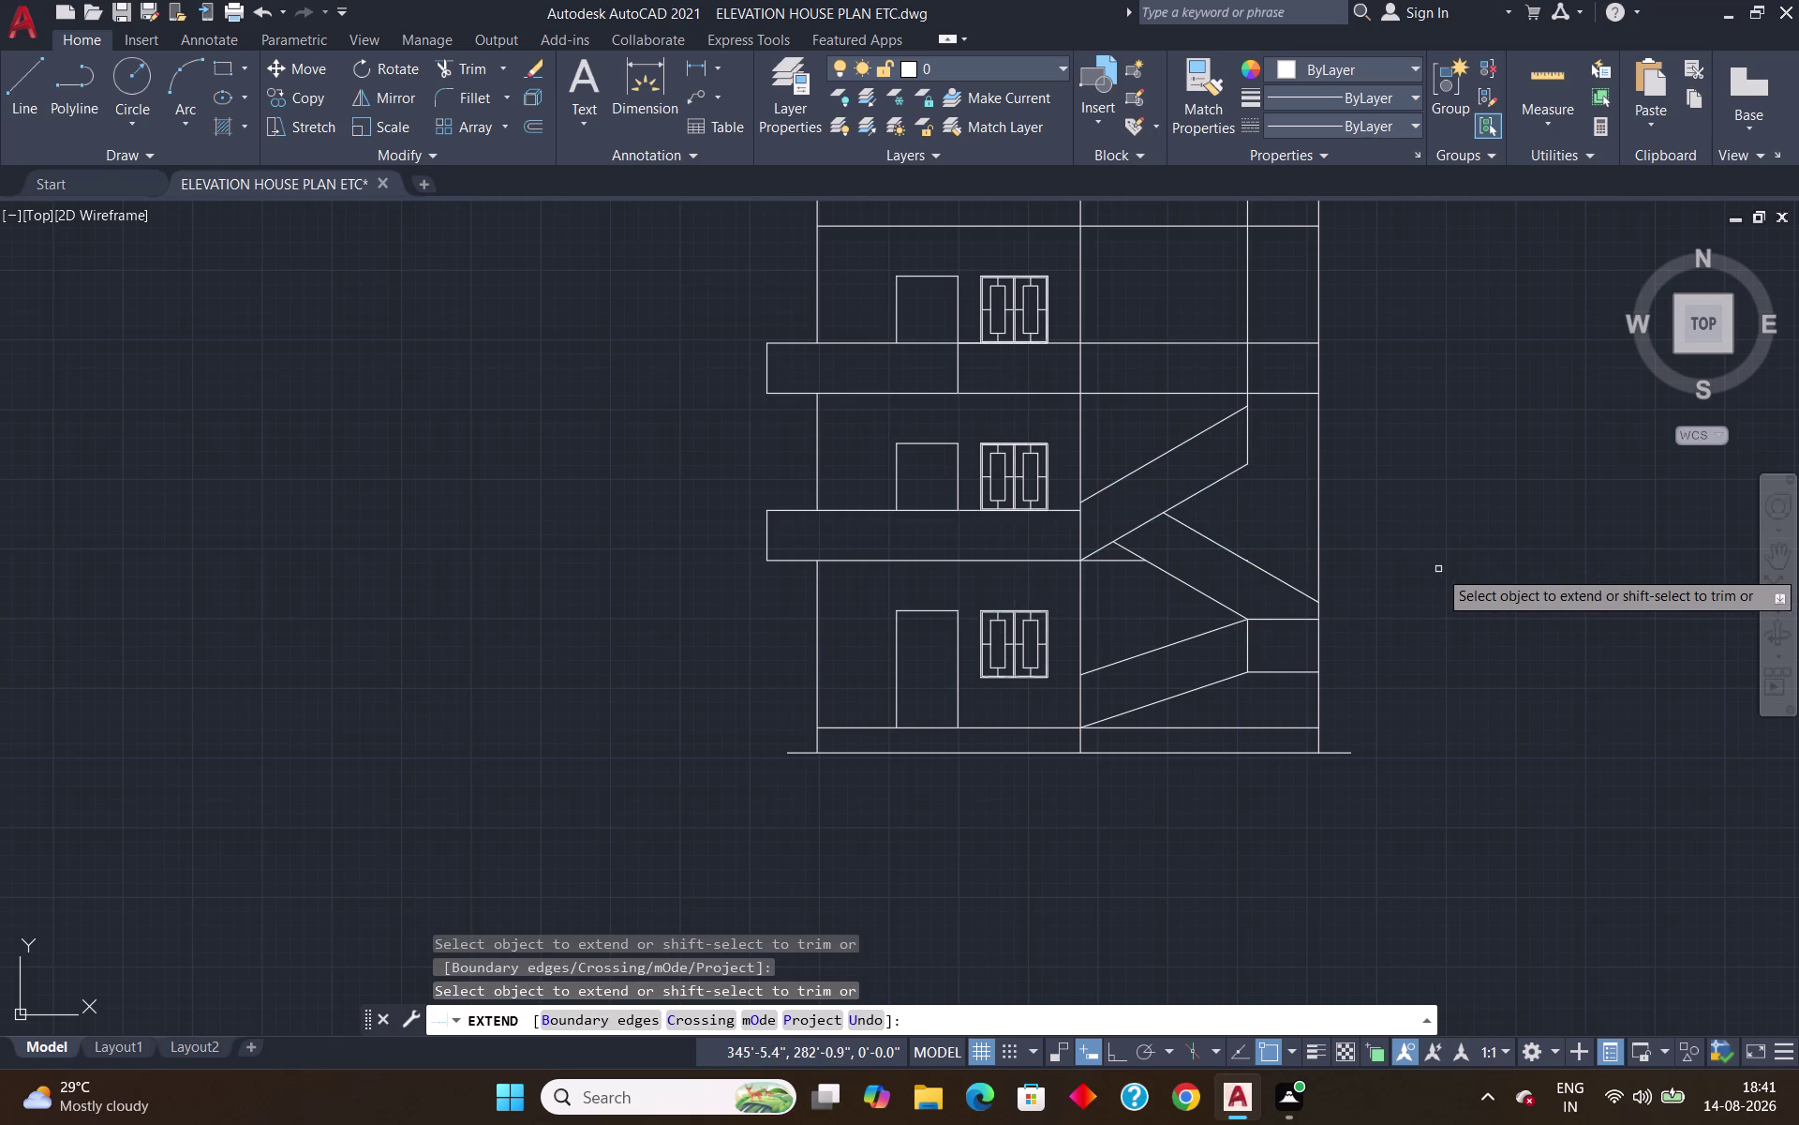
key(Return)
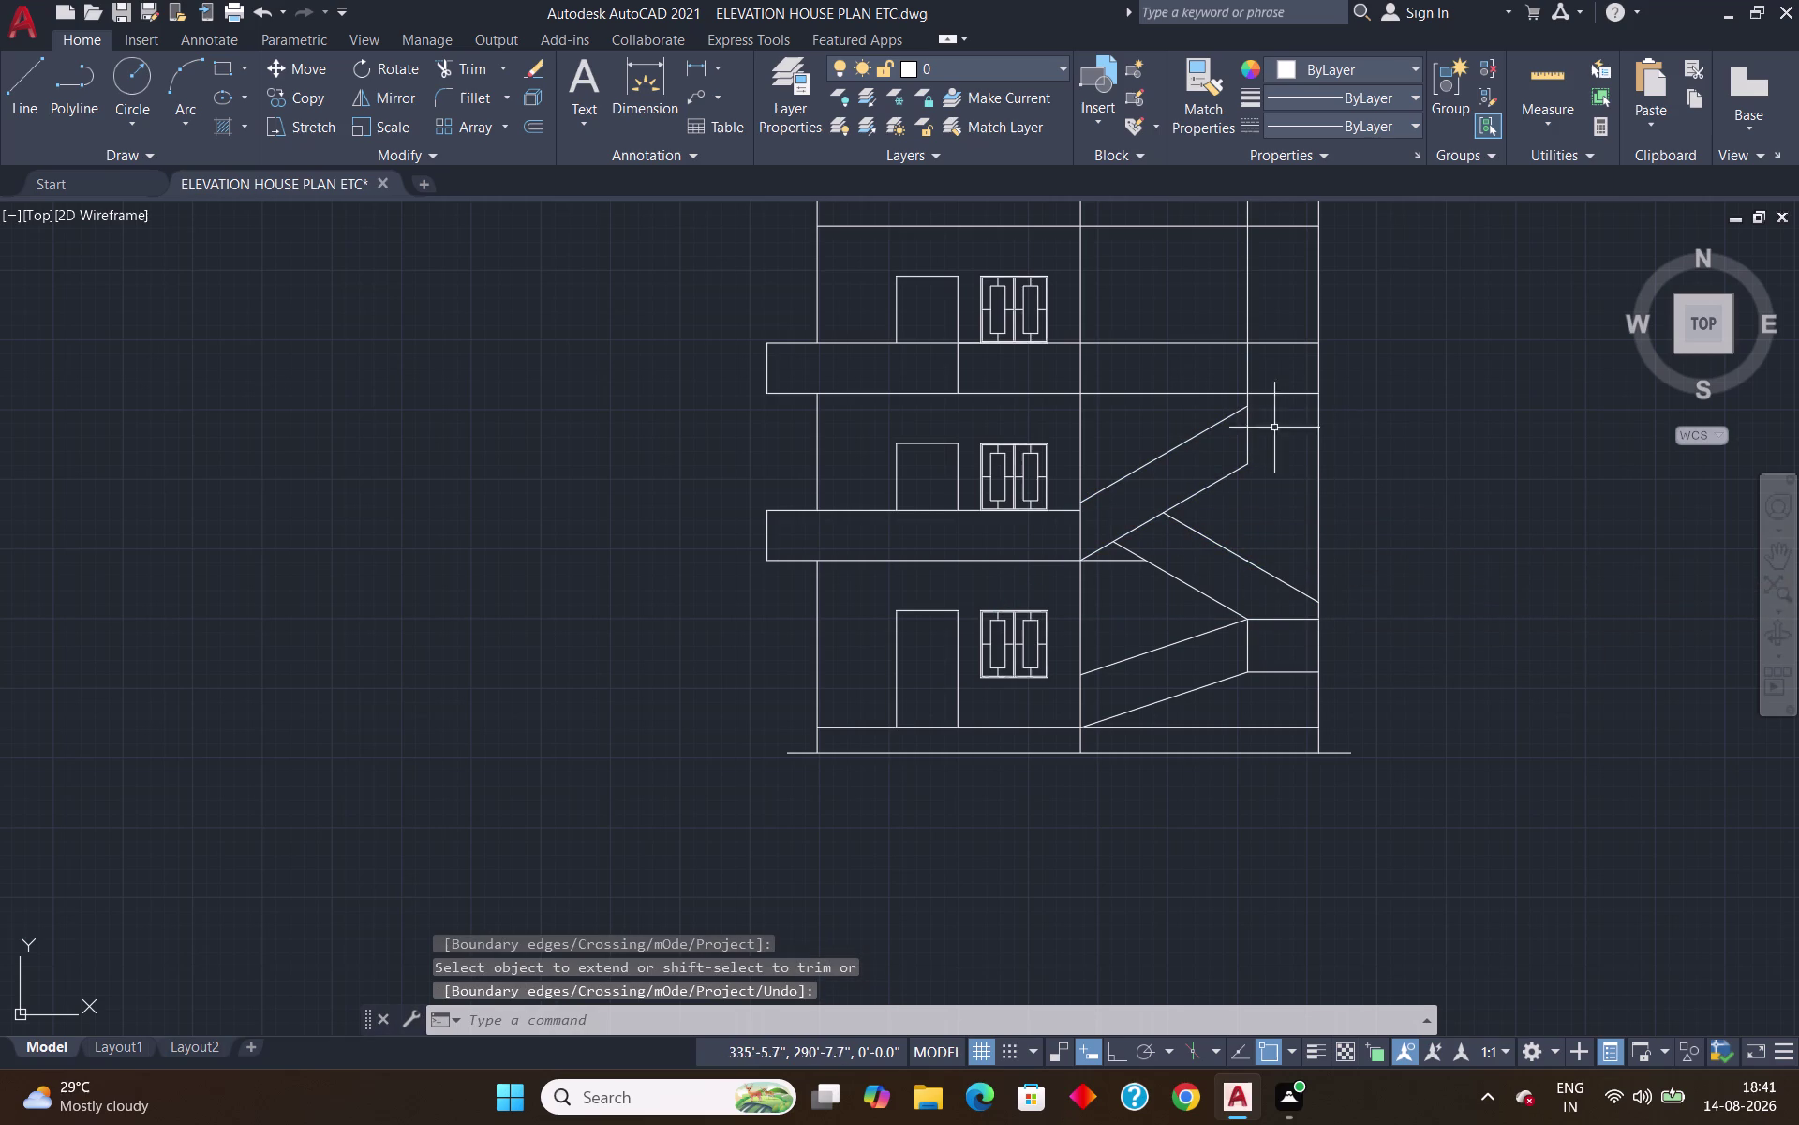
key(l)
key(Return)
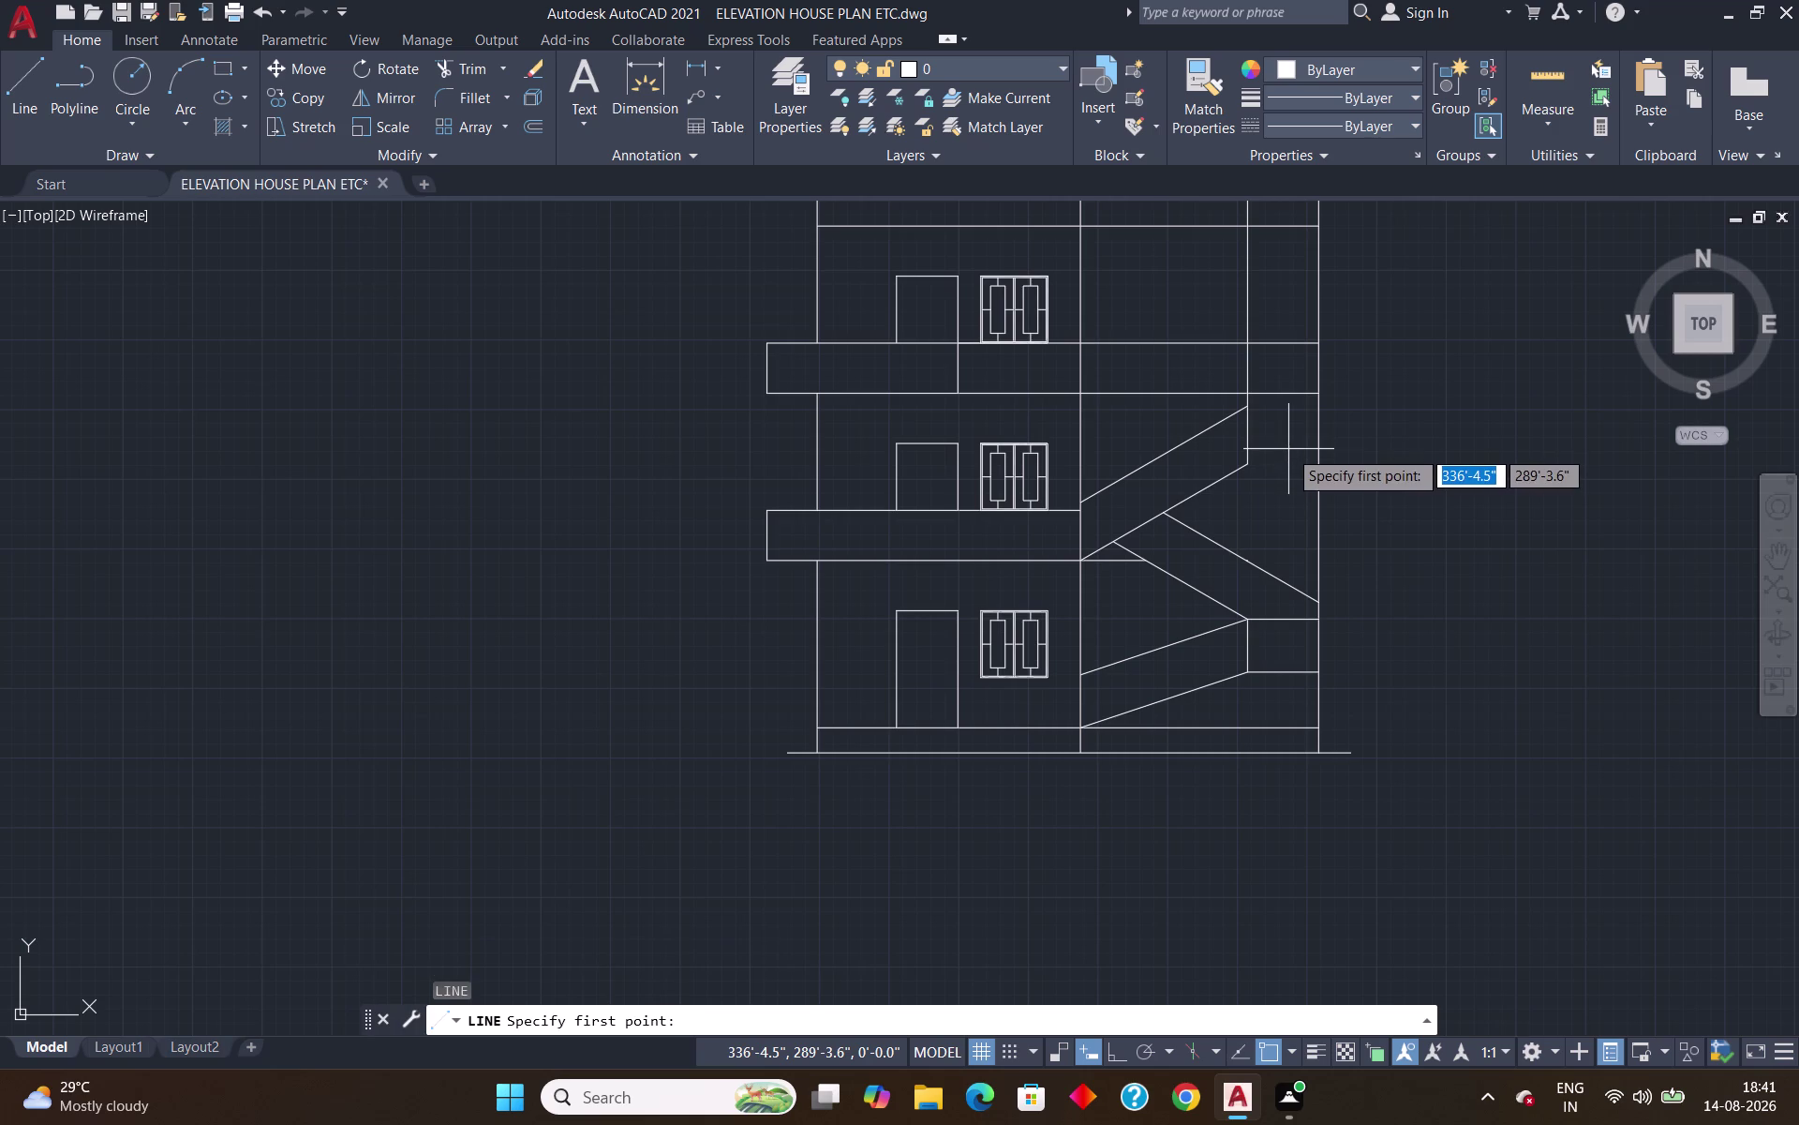
Draw two short horizontal lines from the upper stair flight's ends to the right wall.
click(1251, 409)
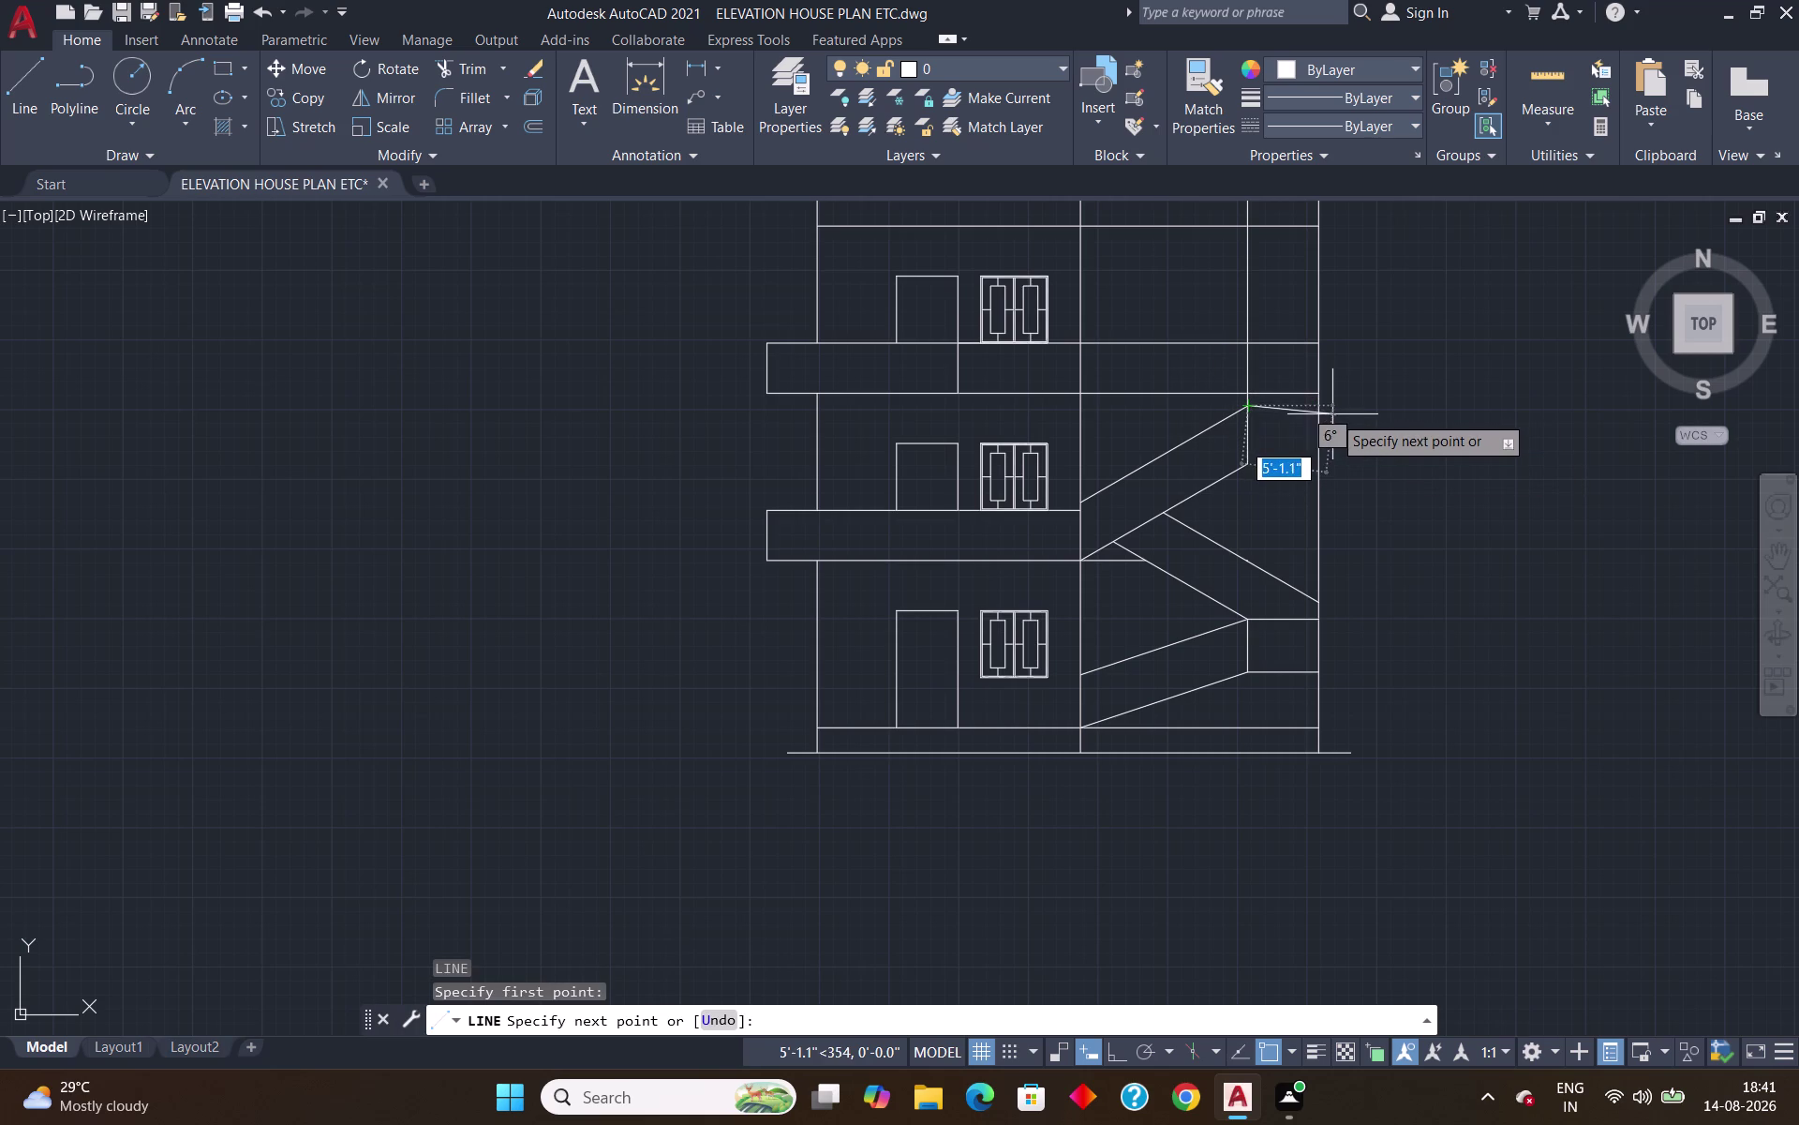
click(1322, 410)
key(Return)
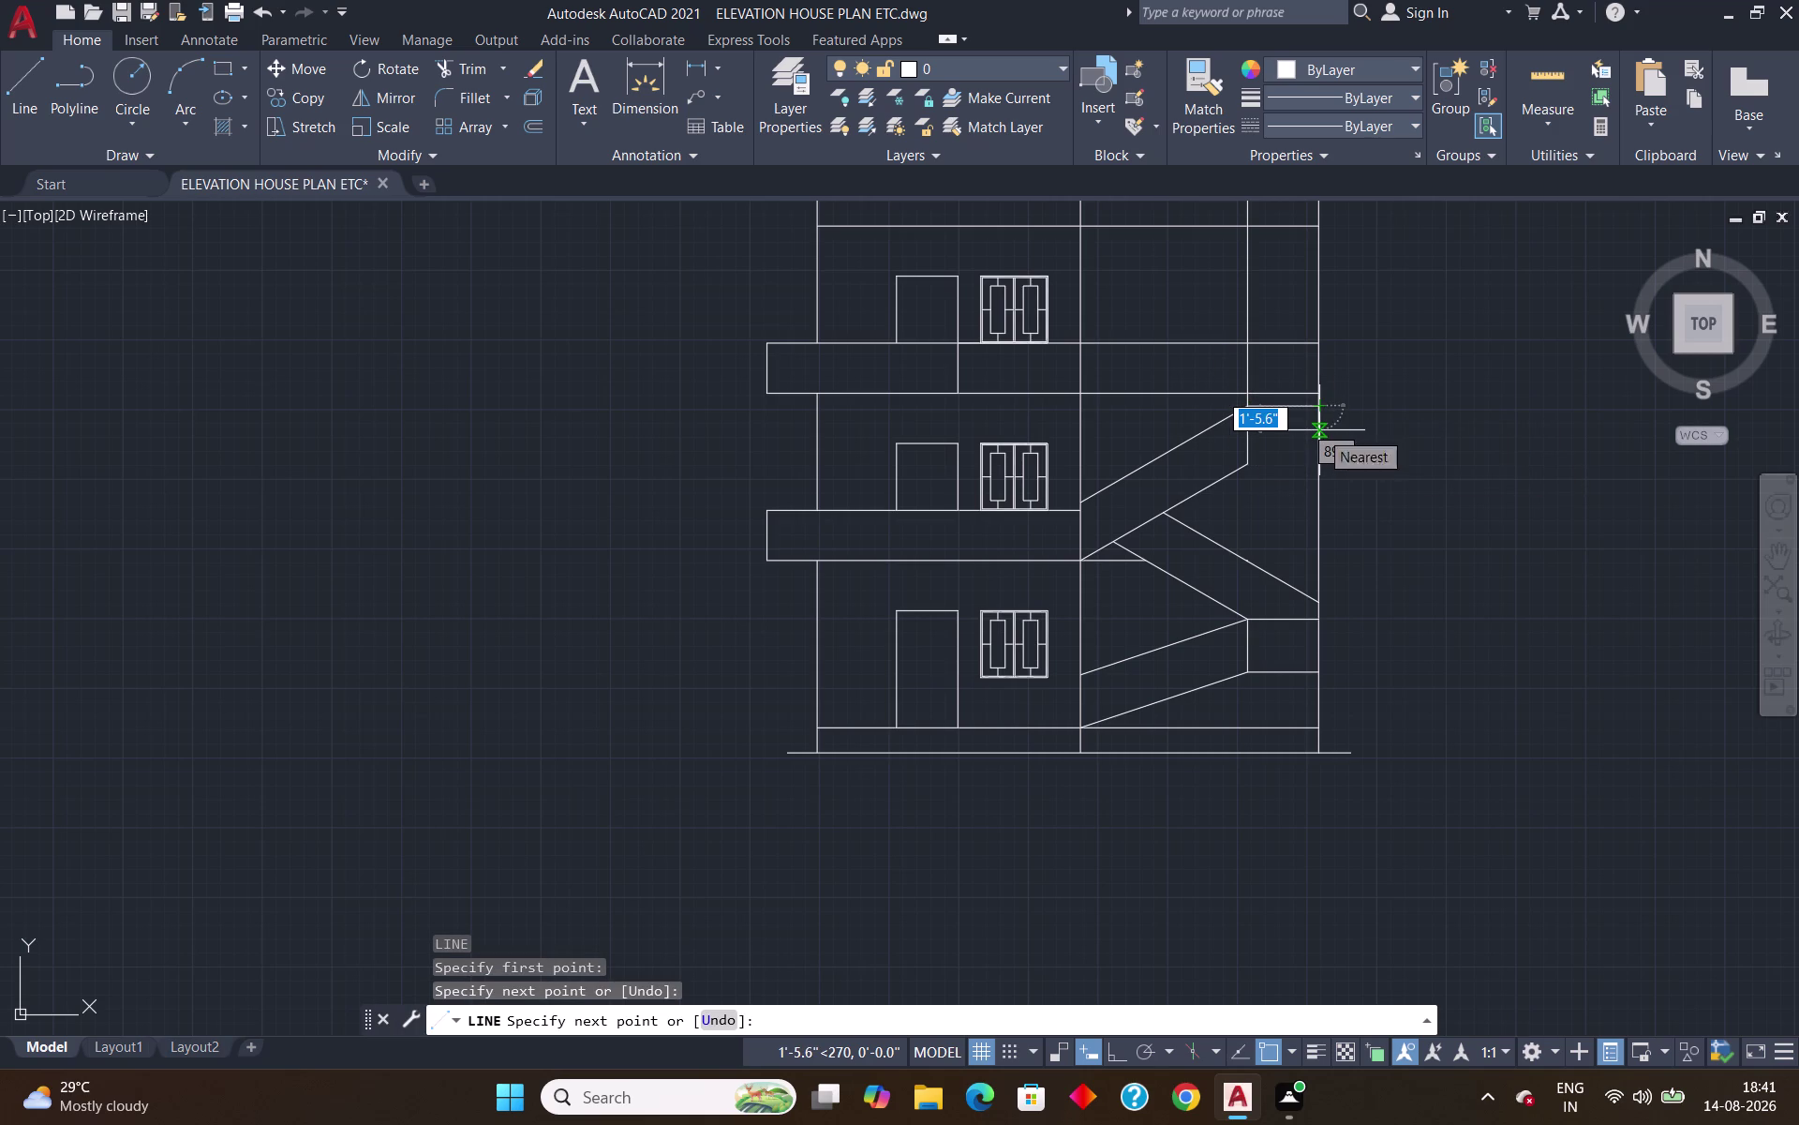
key(space)
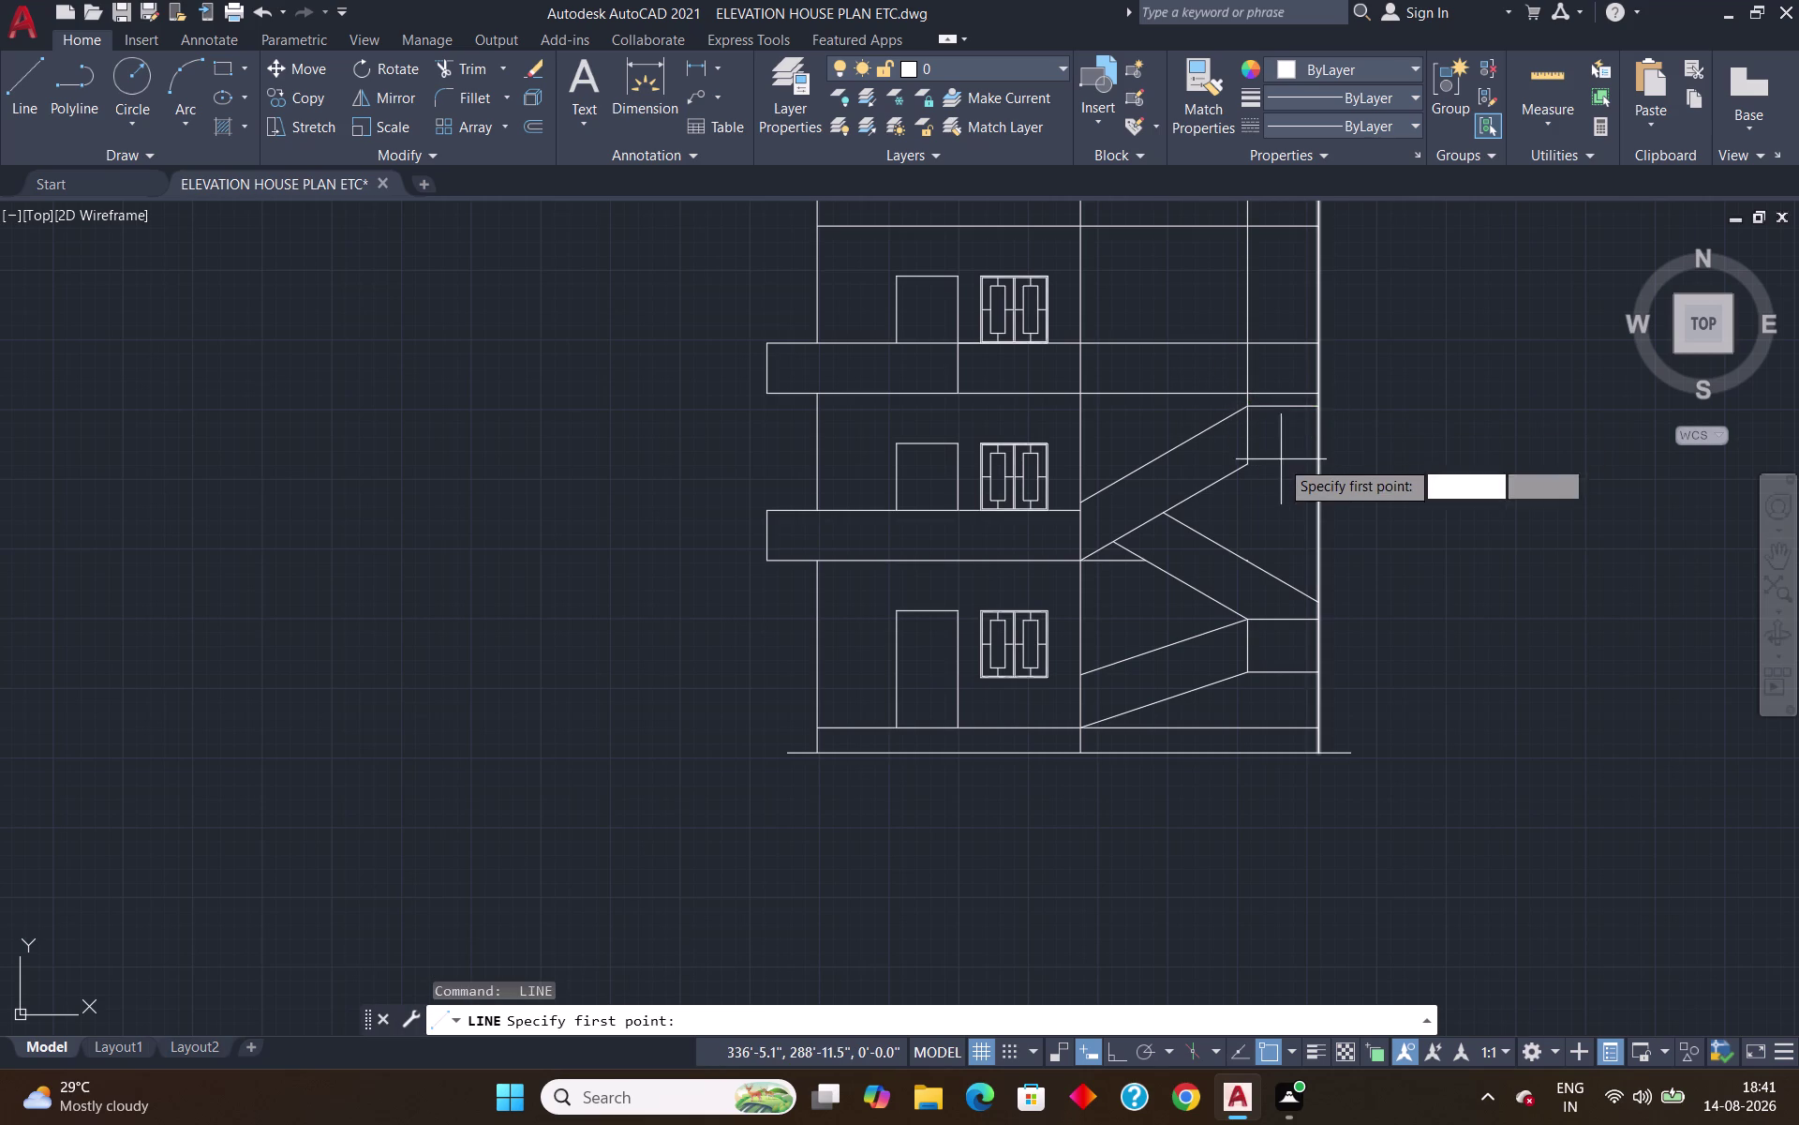
click(1253, 464)
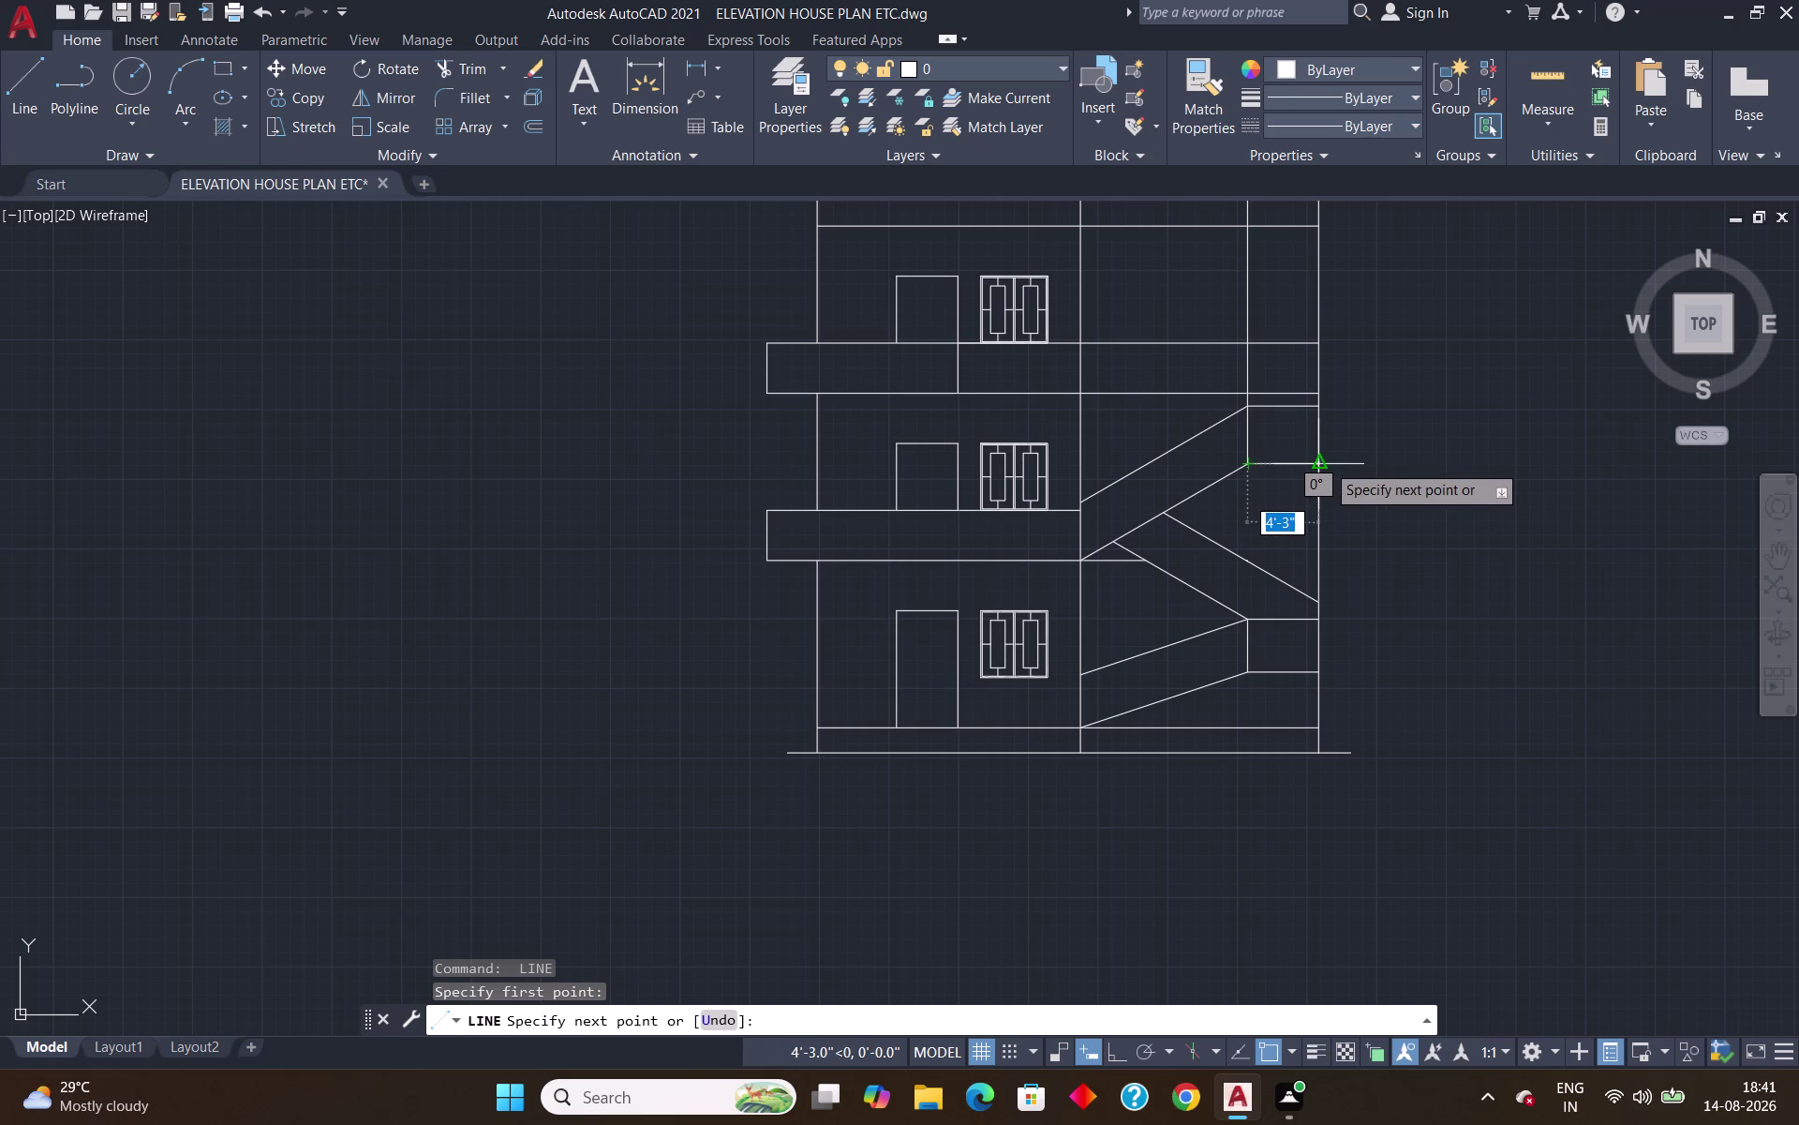
click(1326, 463)
key(Return)
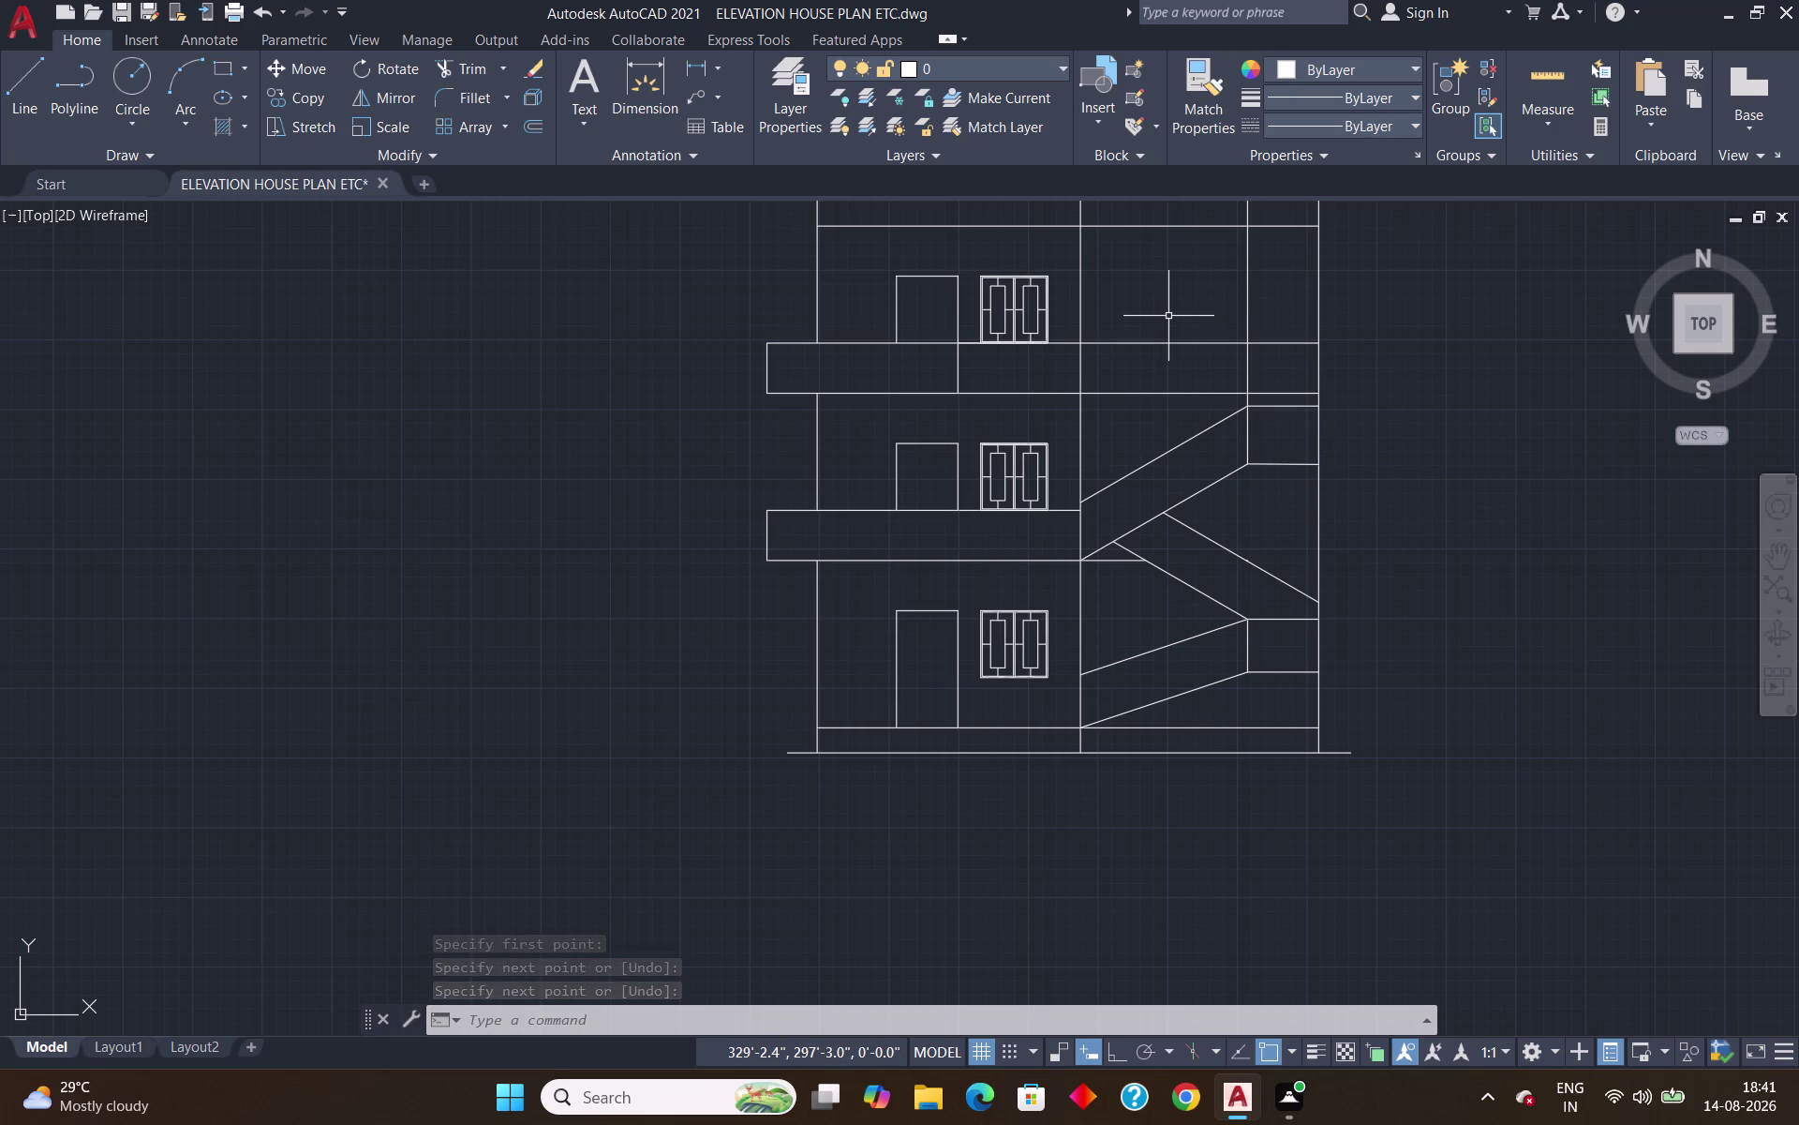
middle_drag(1168, 316, 1155, 550)
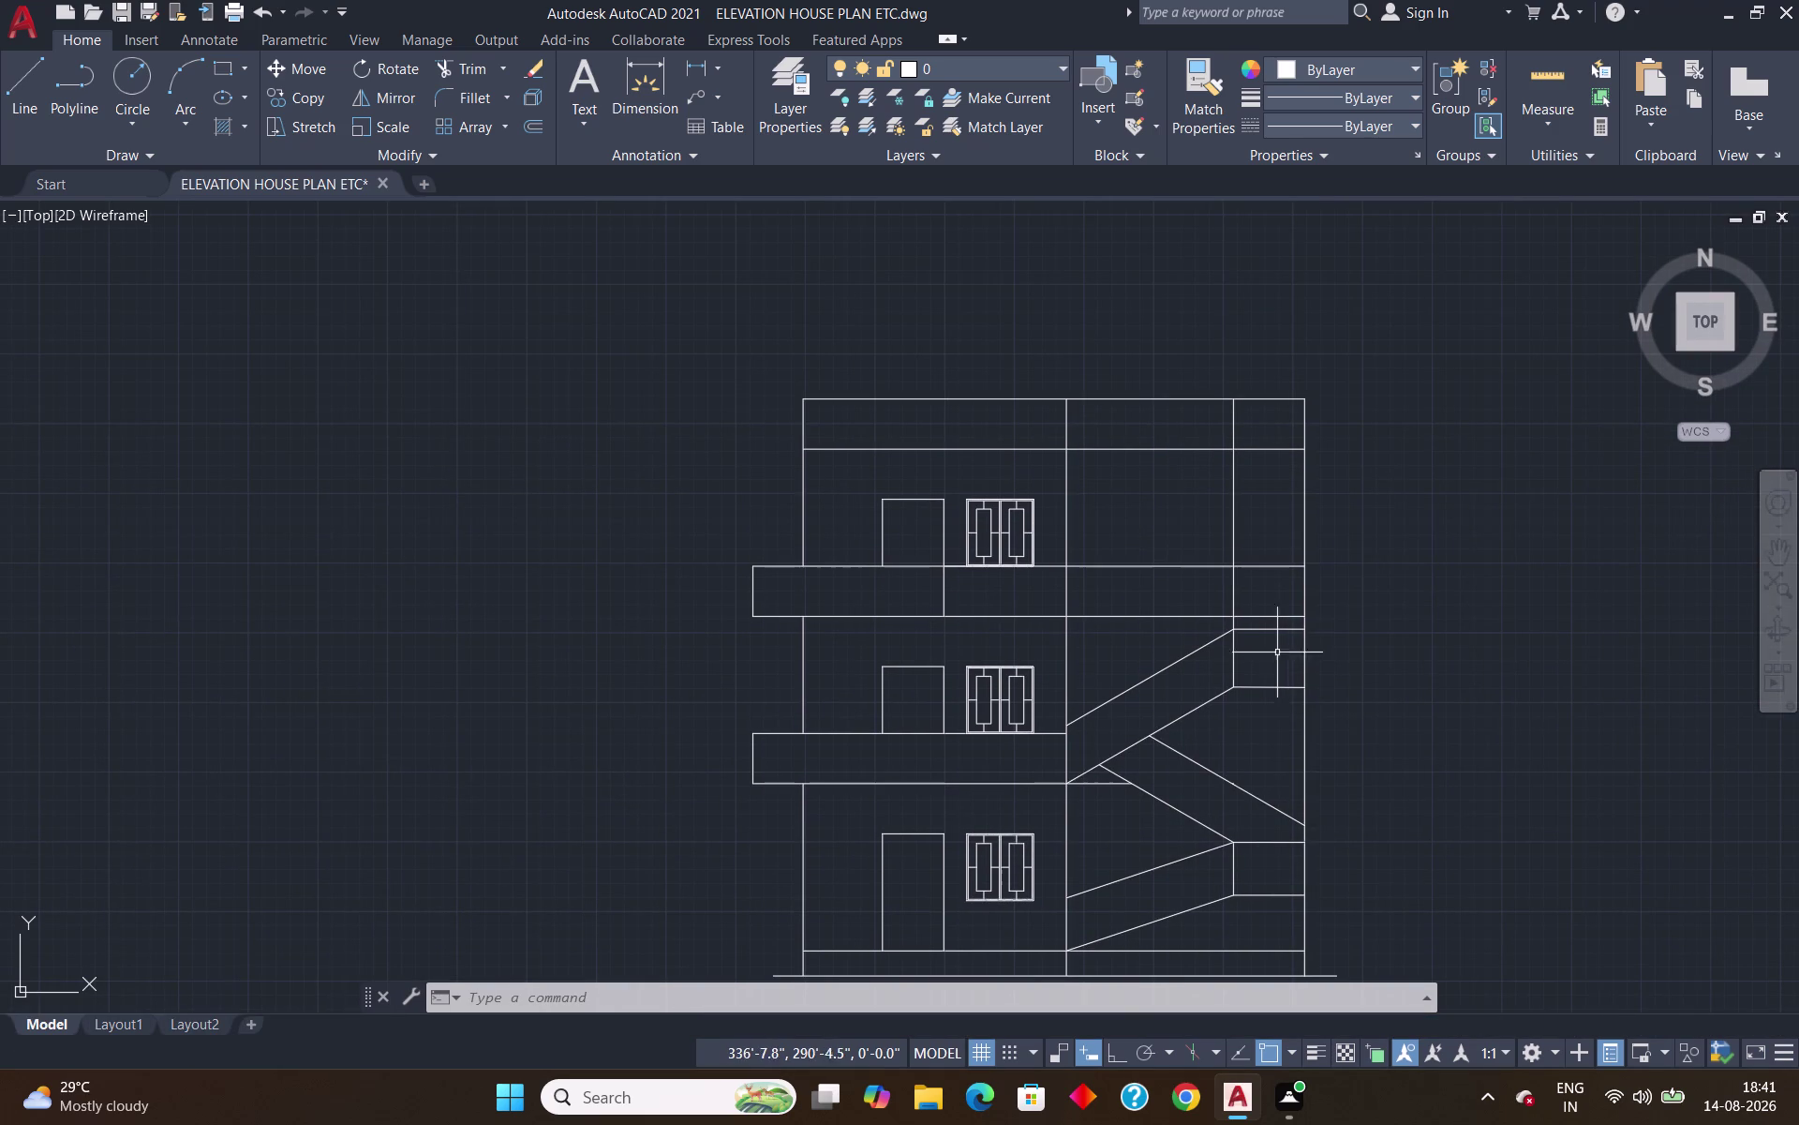
scroll(up, 3)
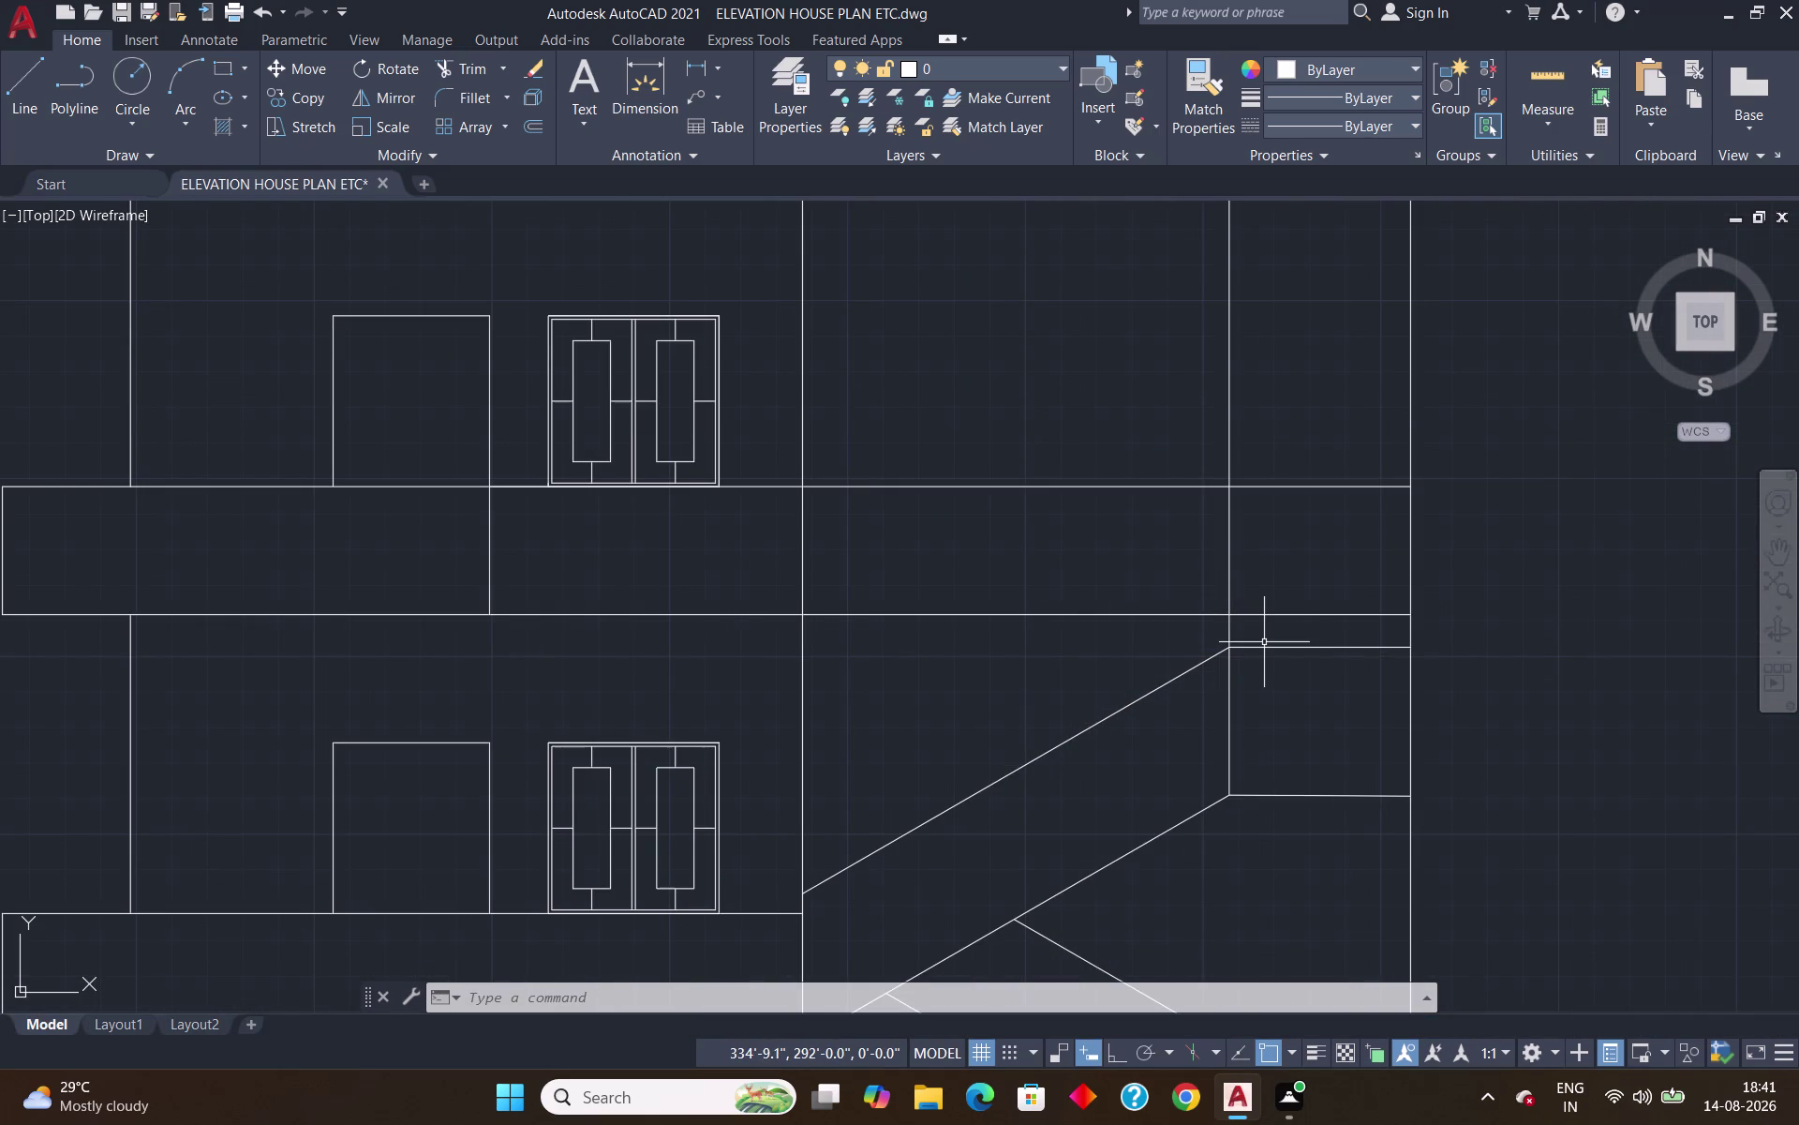
Draw a 10' stair line at 150° from the landing corner and extend it to the stairwell wall.
key(l)
key(Return)
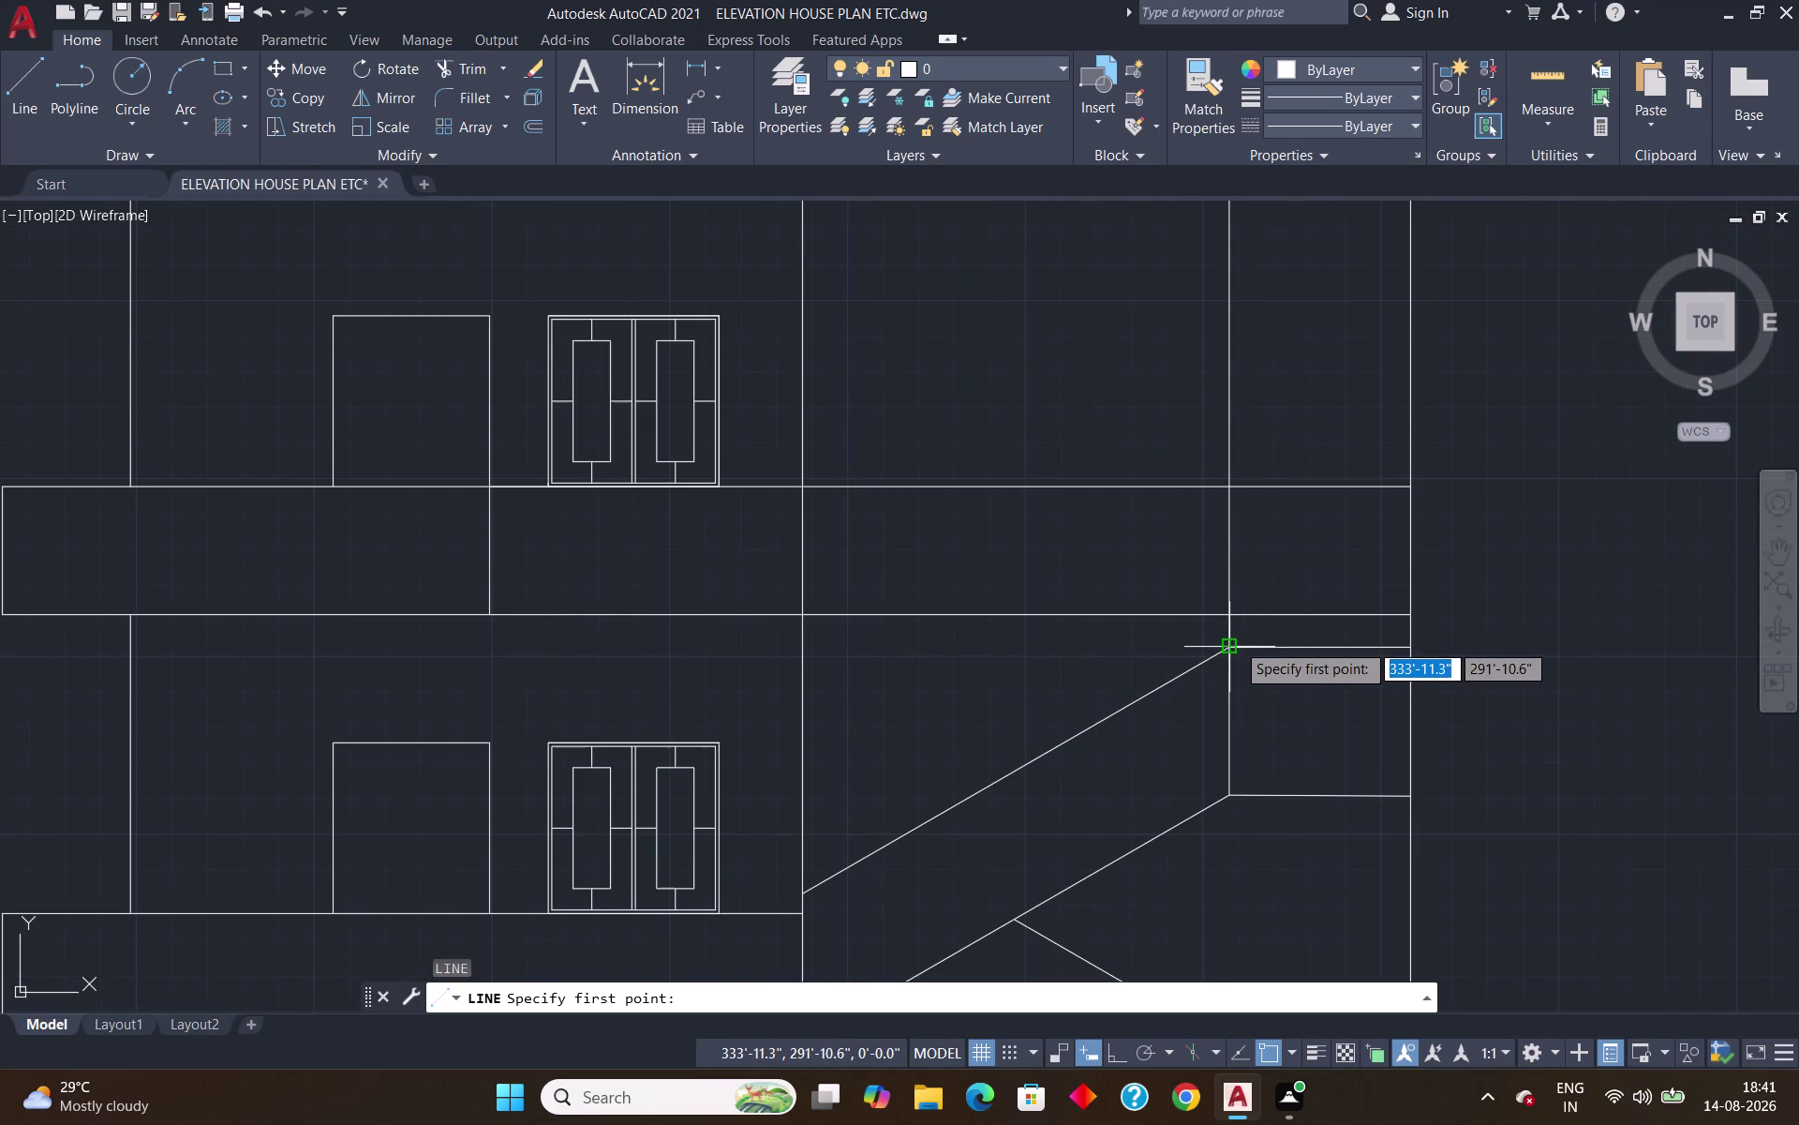
click(1236, 642)
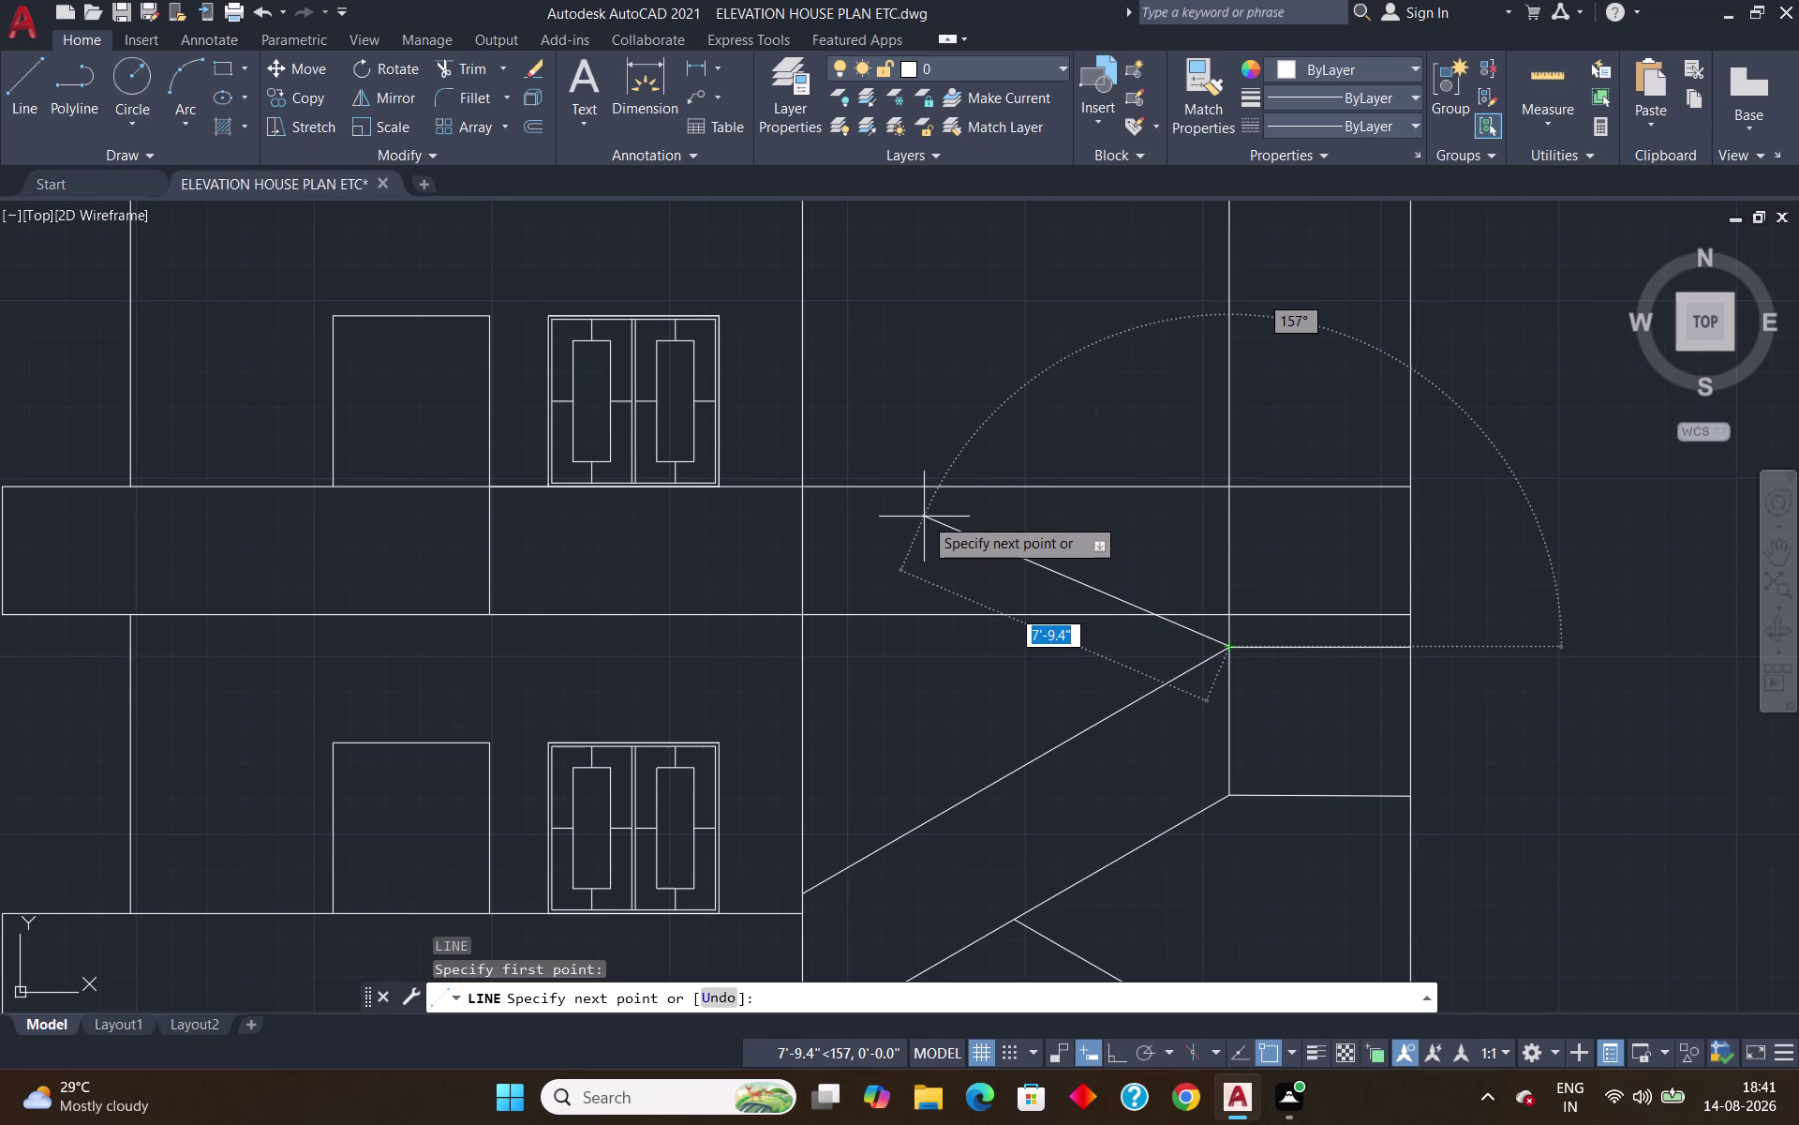
text(10')
key(Tab)
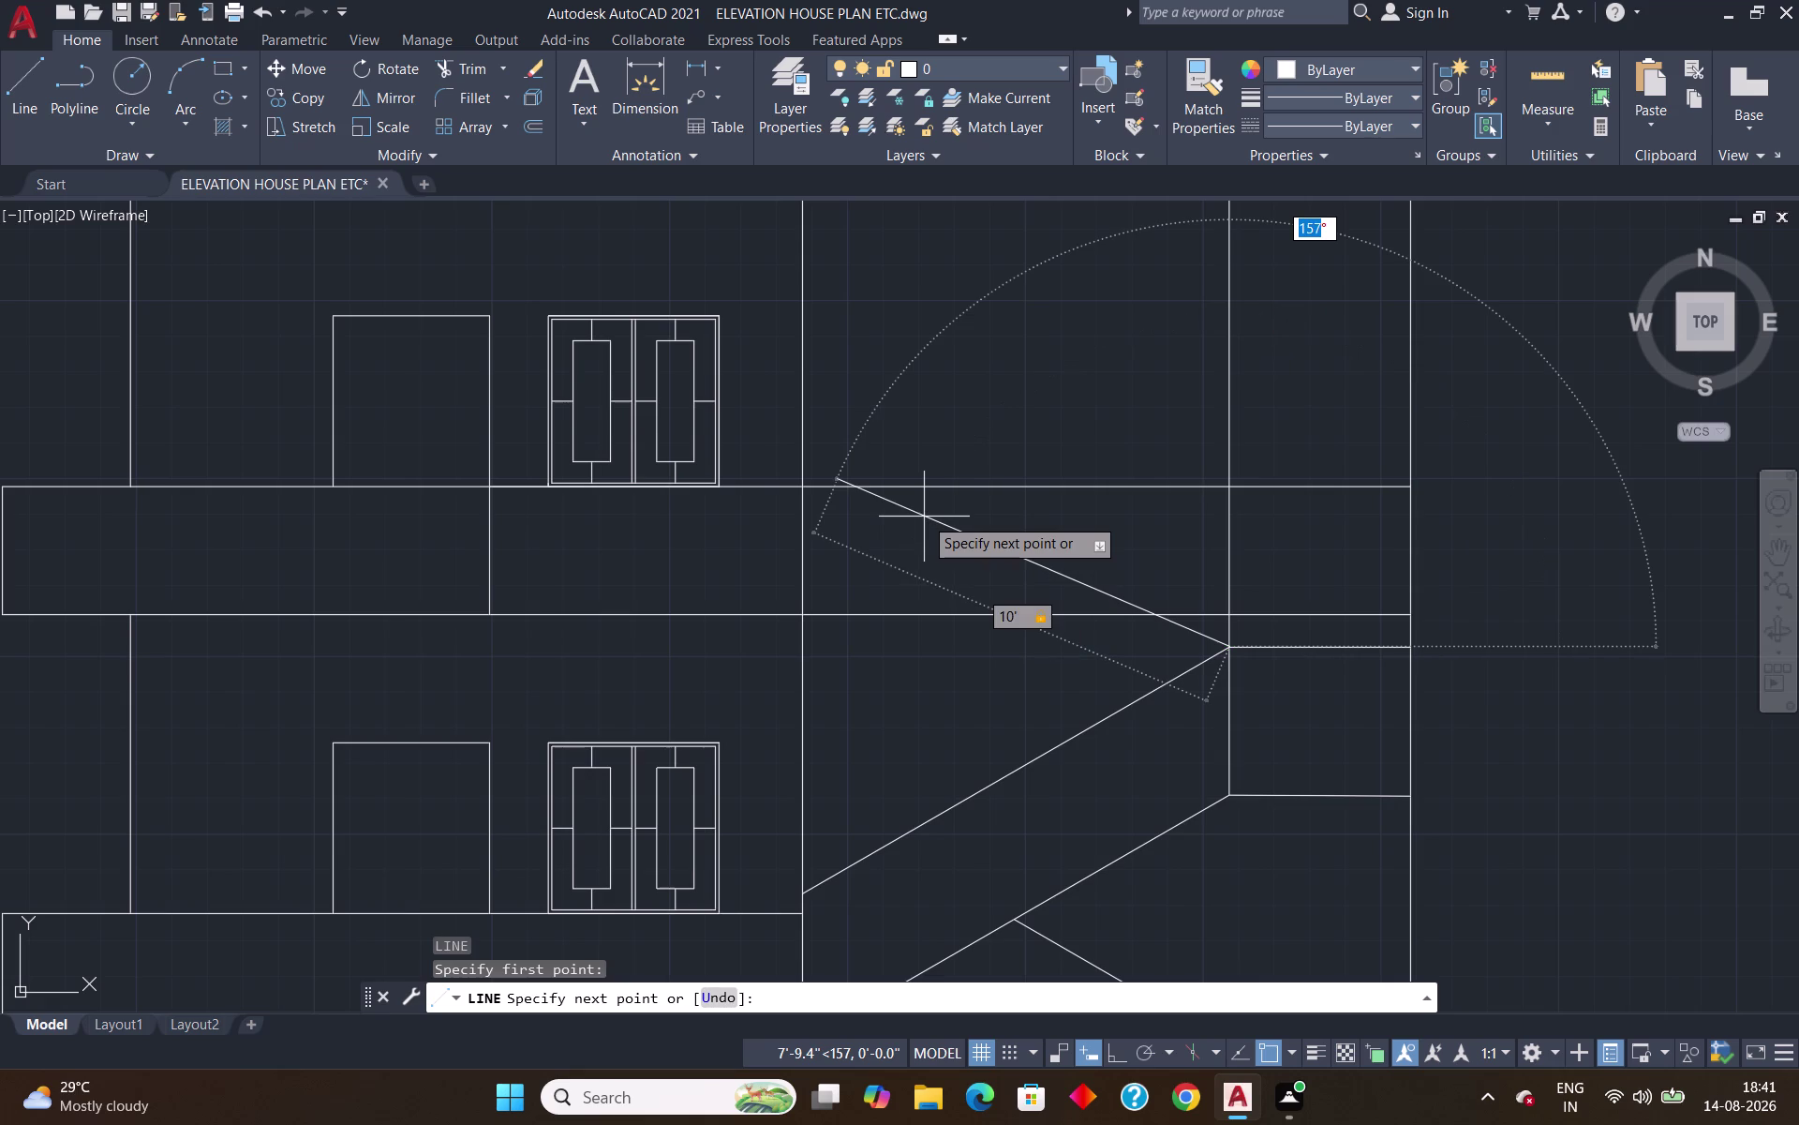
text(150)
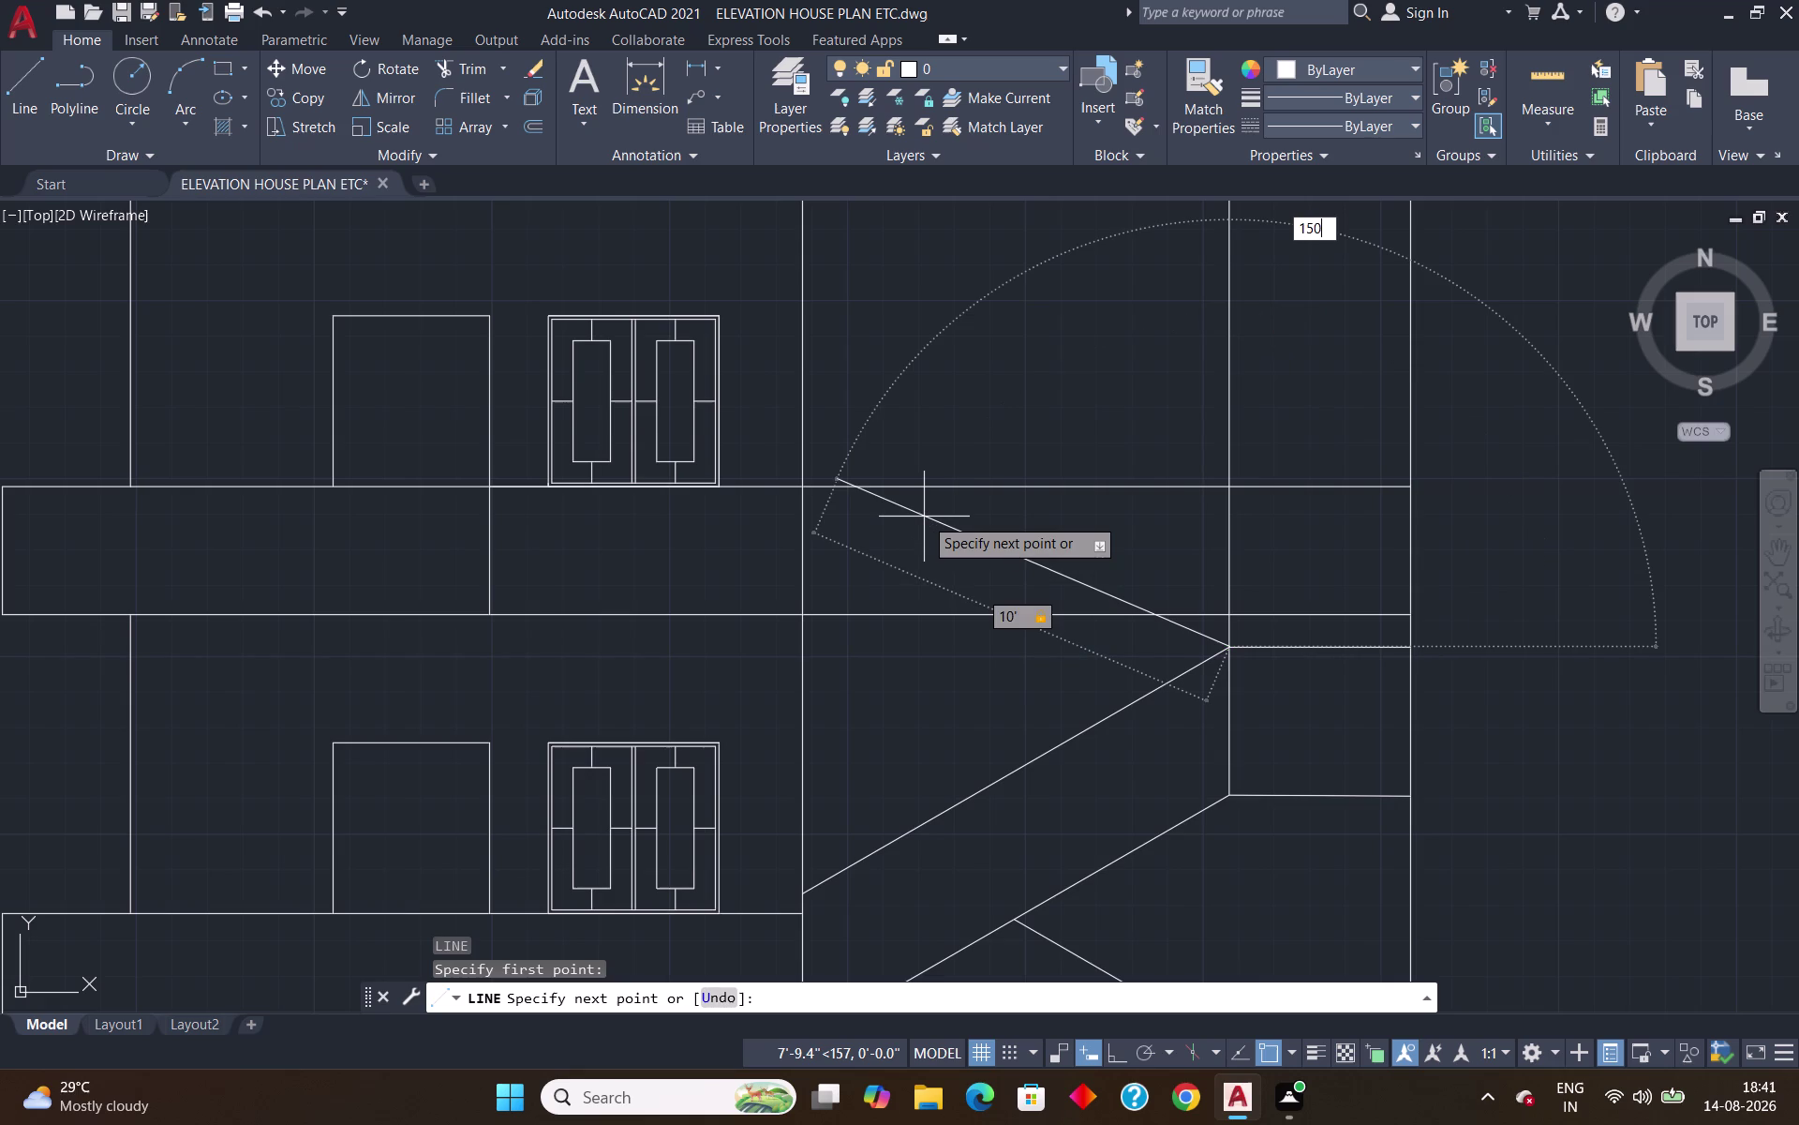
key(Return)
key(Return)
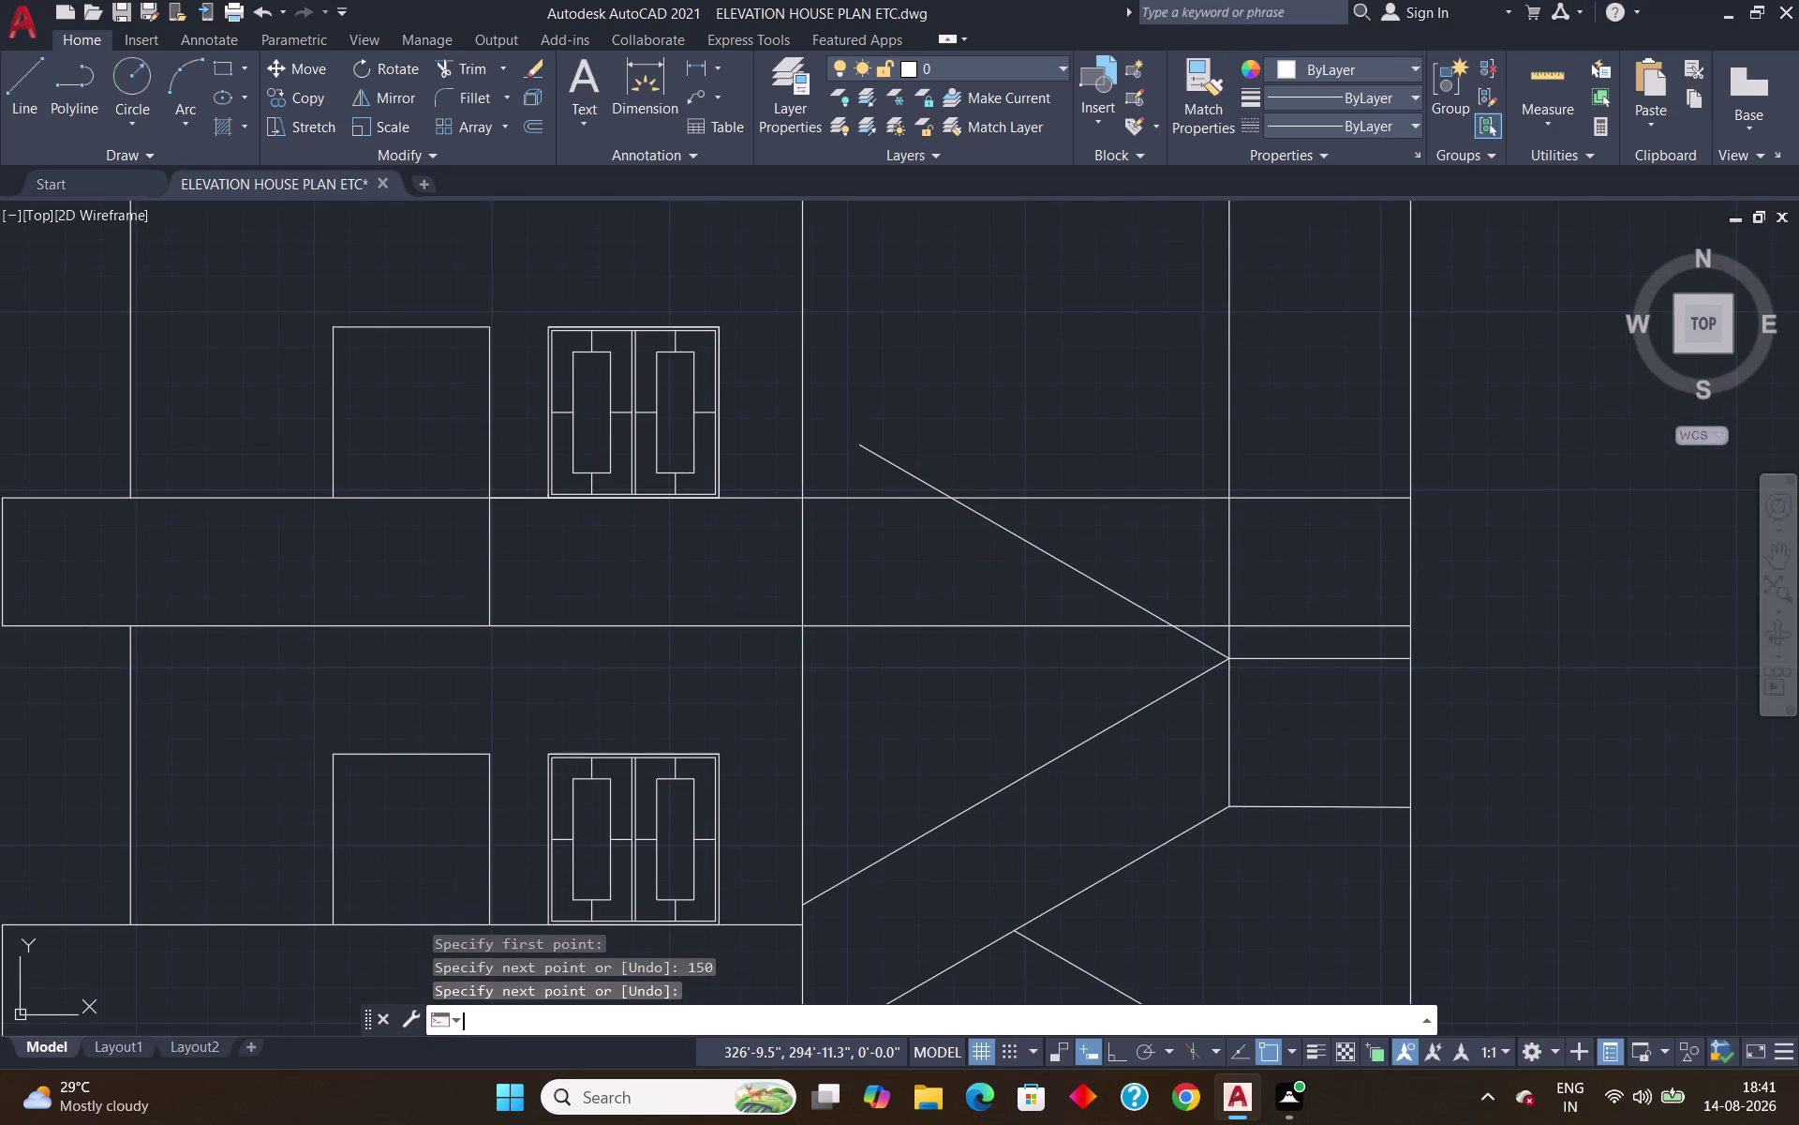
text(ex)
key(Return)
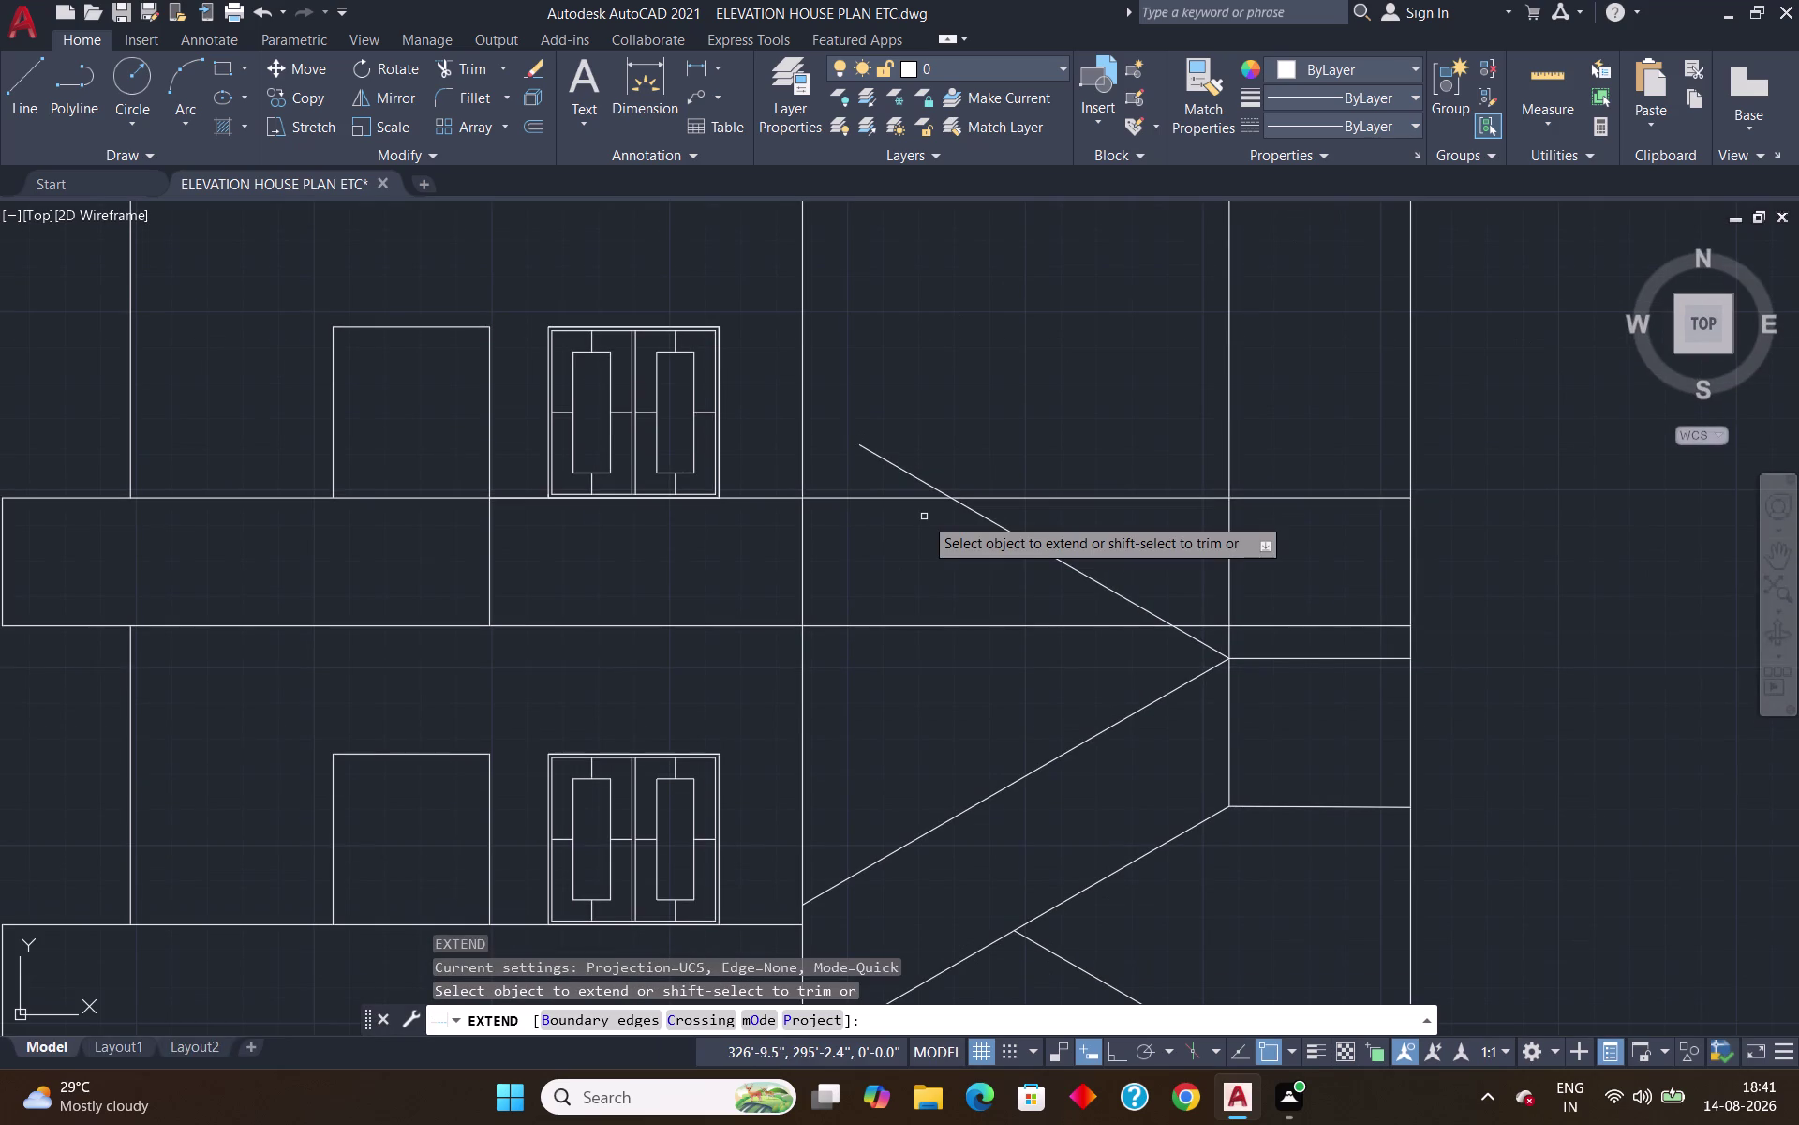
click(907, 475)
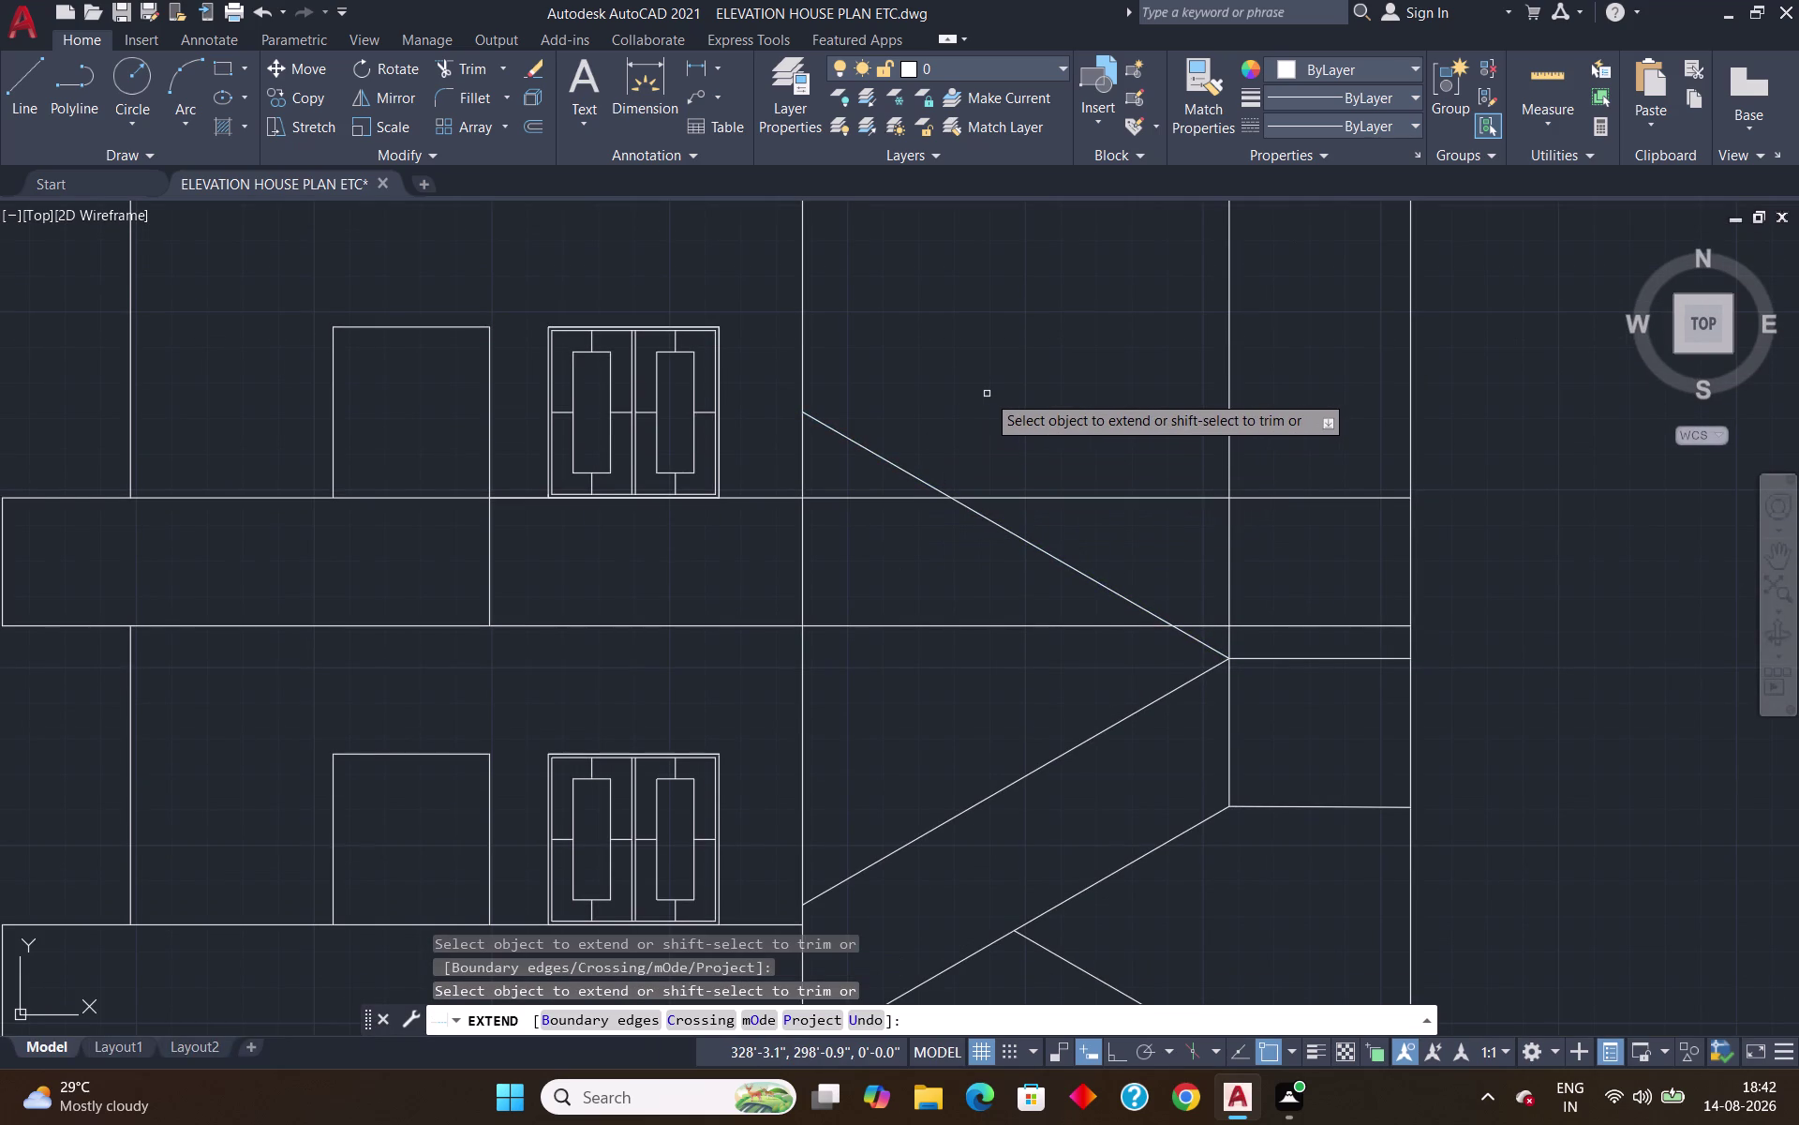
key(Return)
Offset the stair line 3'-0" upward and extend the copy to the stairwell wall.
key(o)
key(Return)
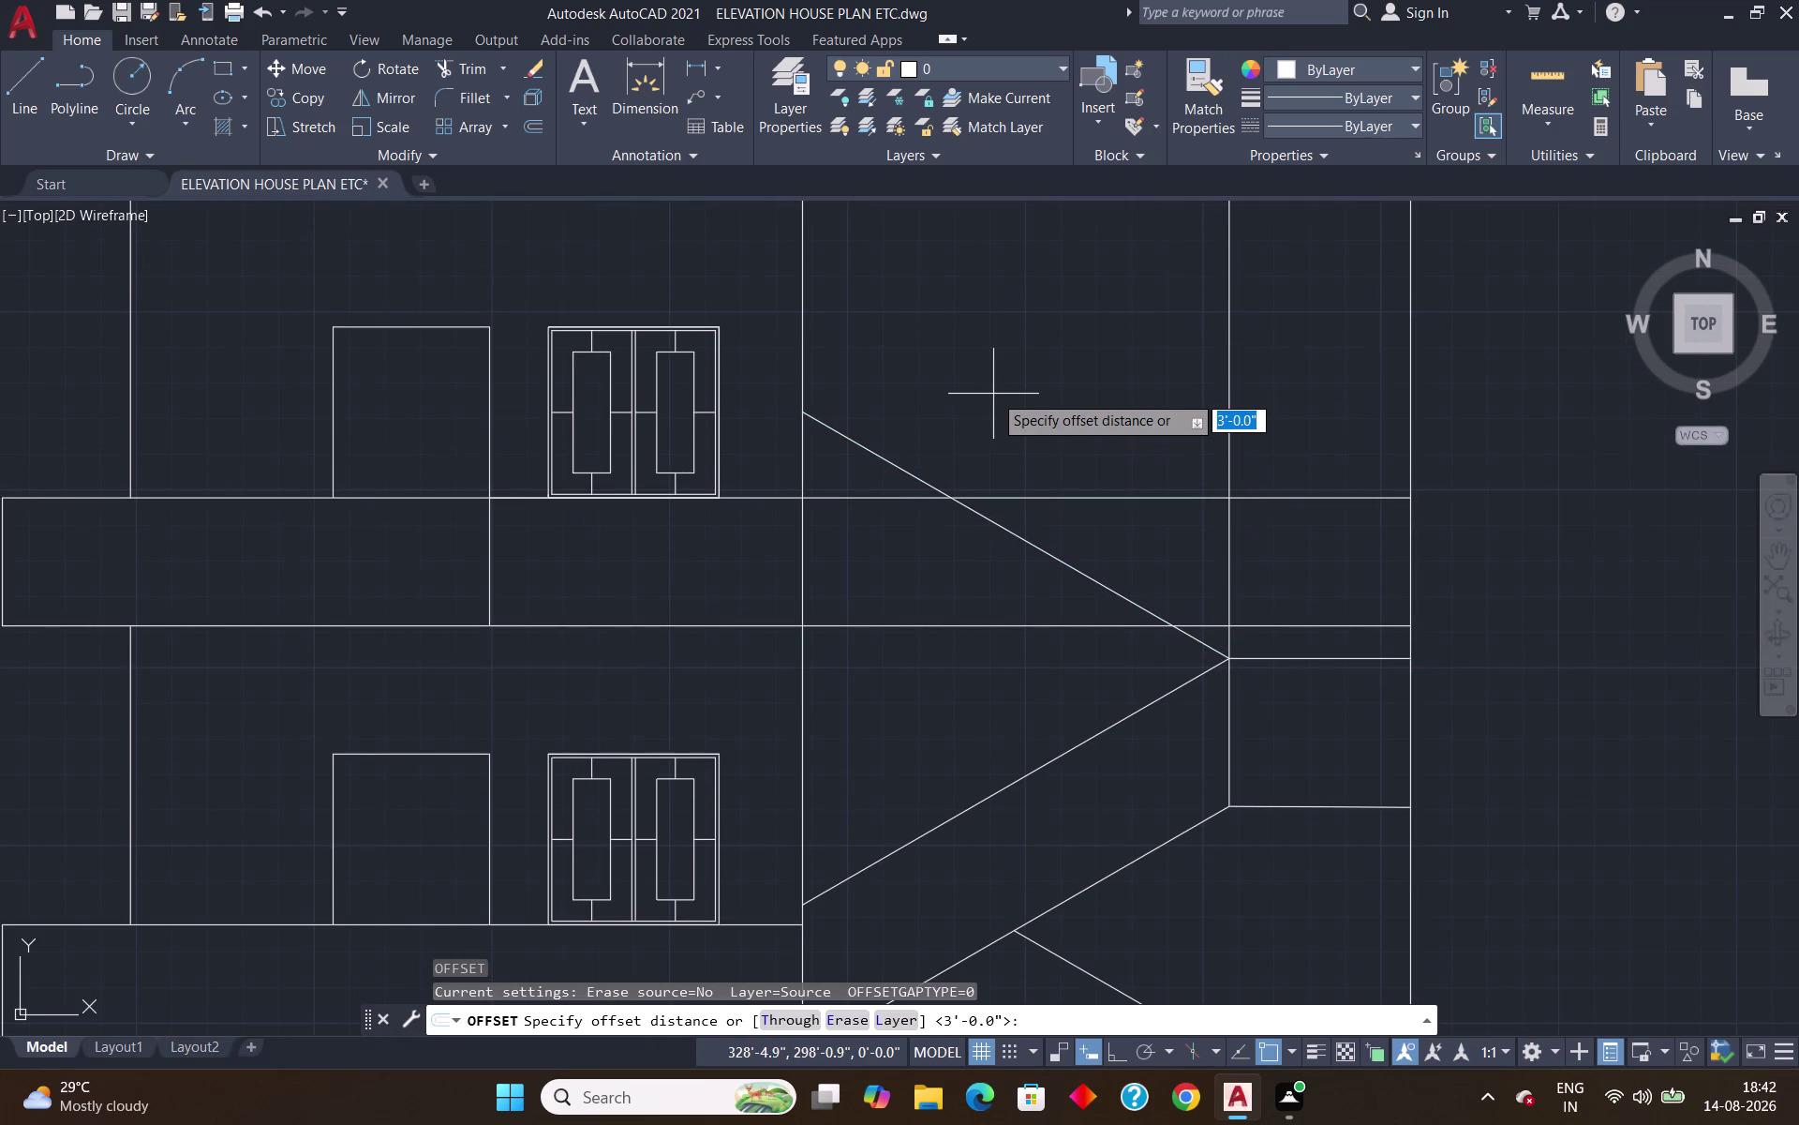
key(Return)
click(961, 506)
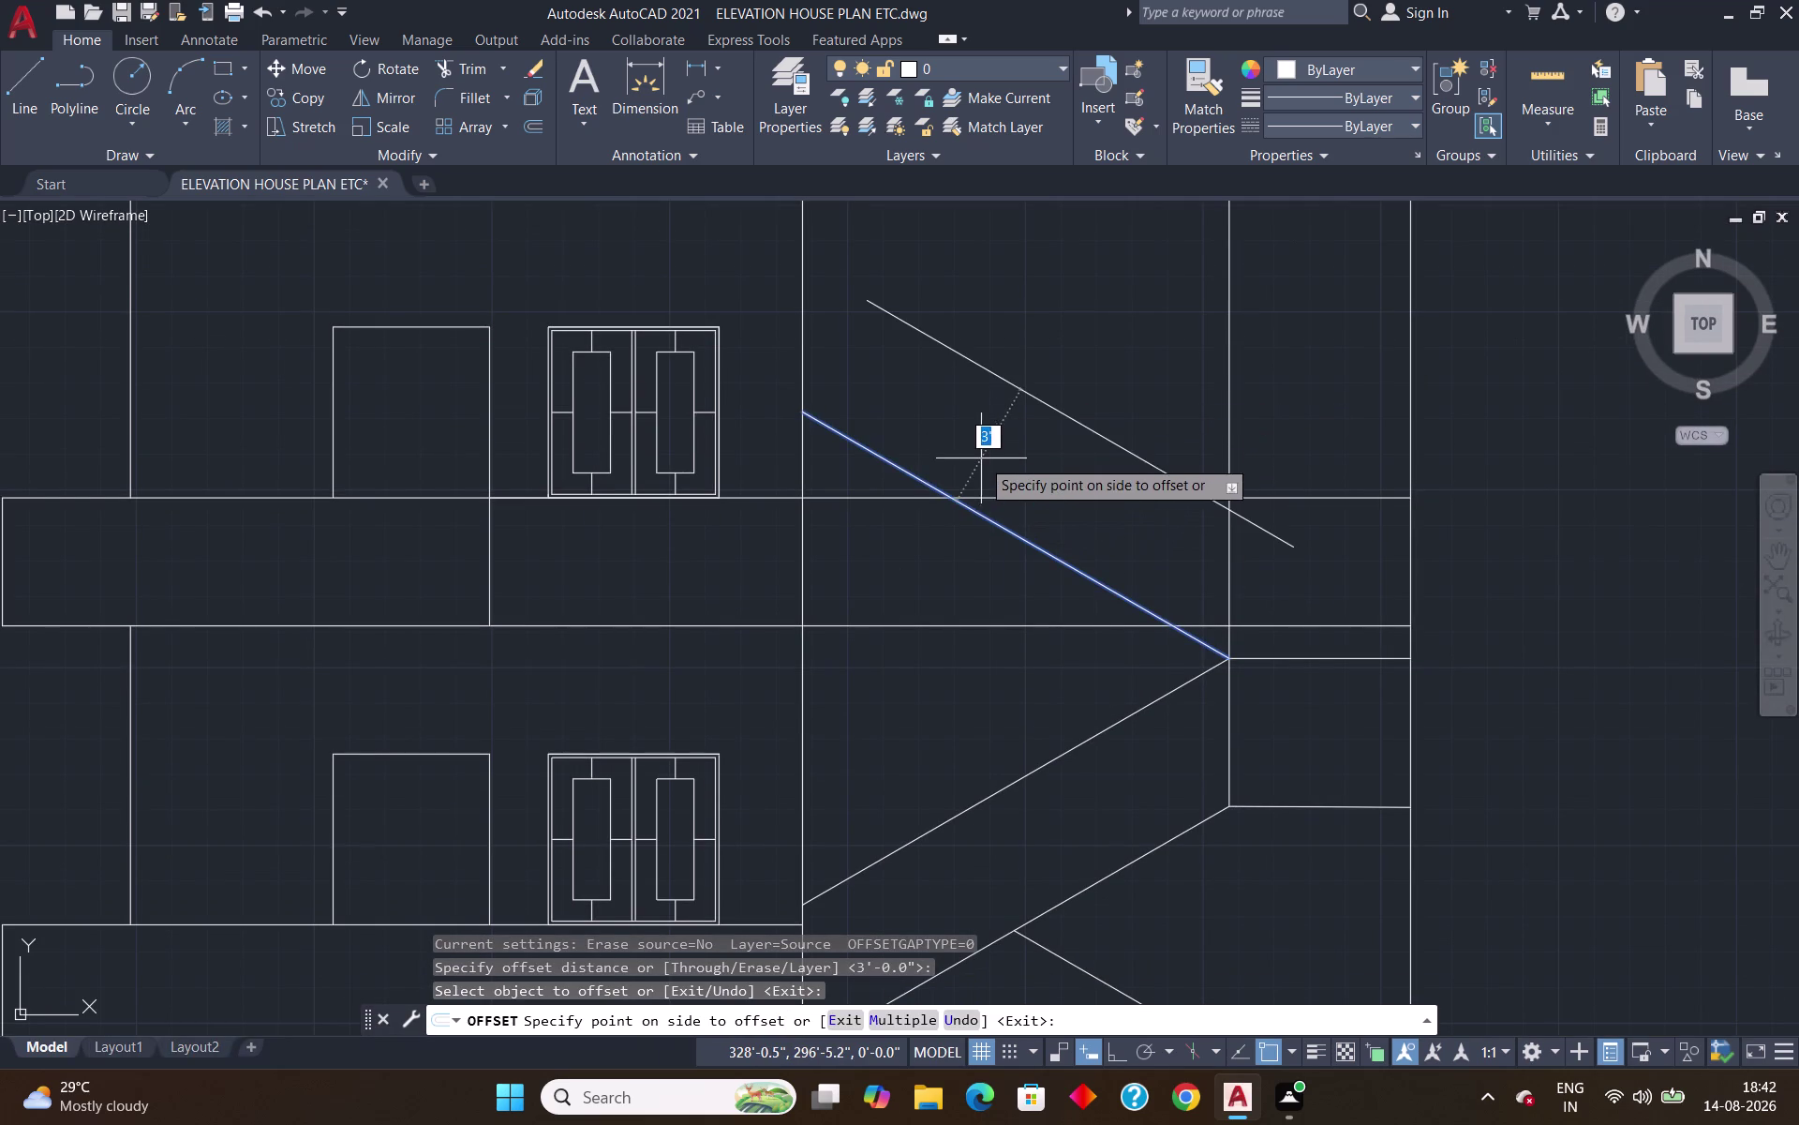
click(984, 449)
key(Escape)
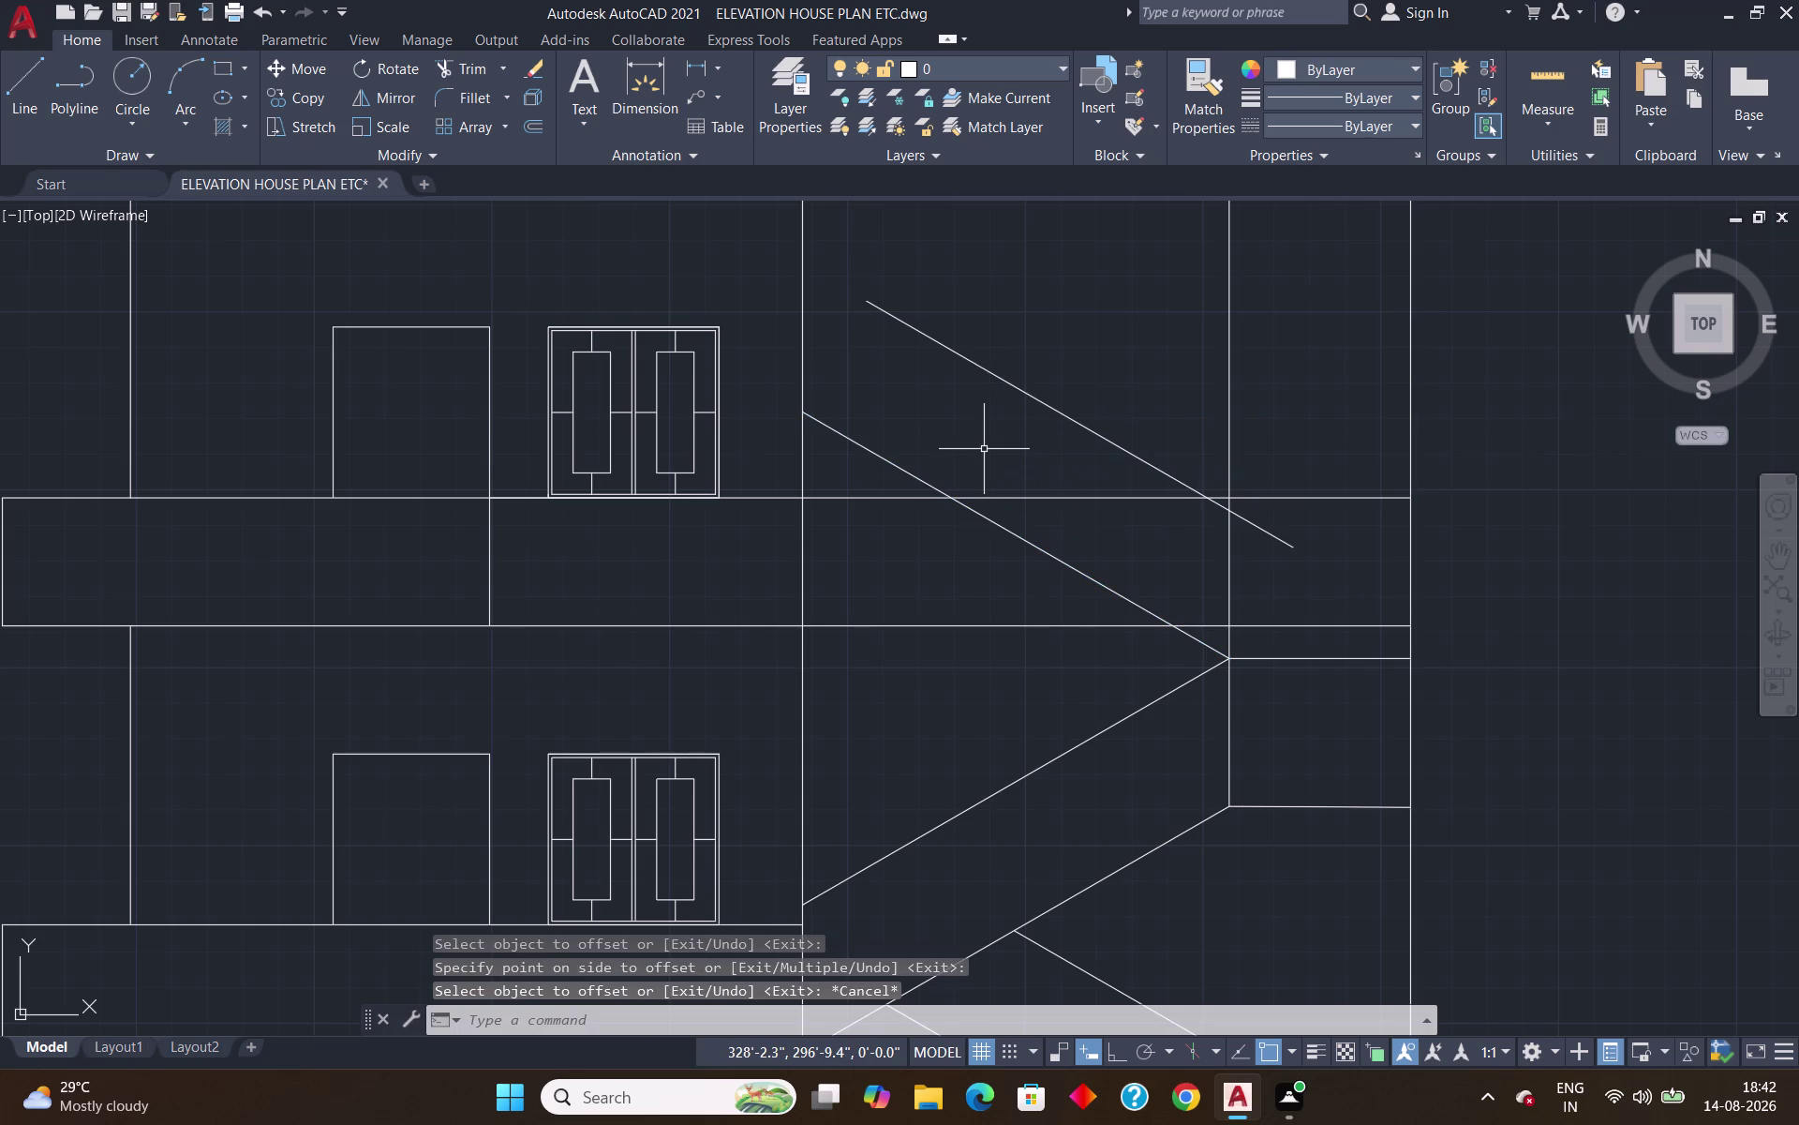
text(ex)
key(Return)
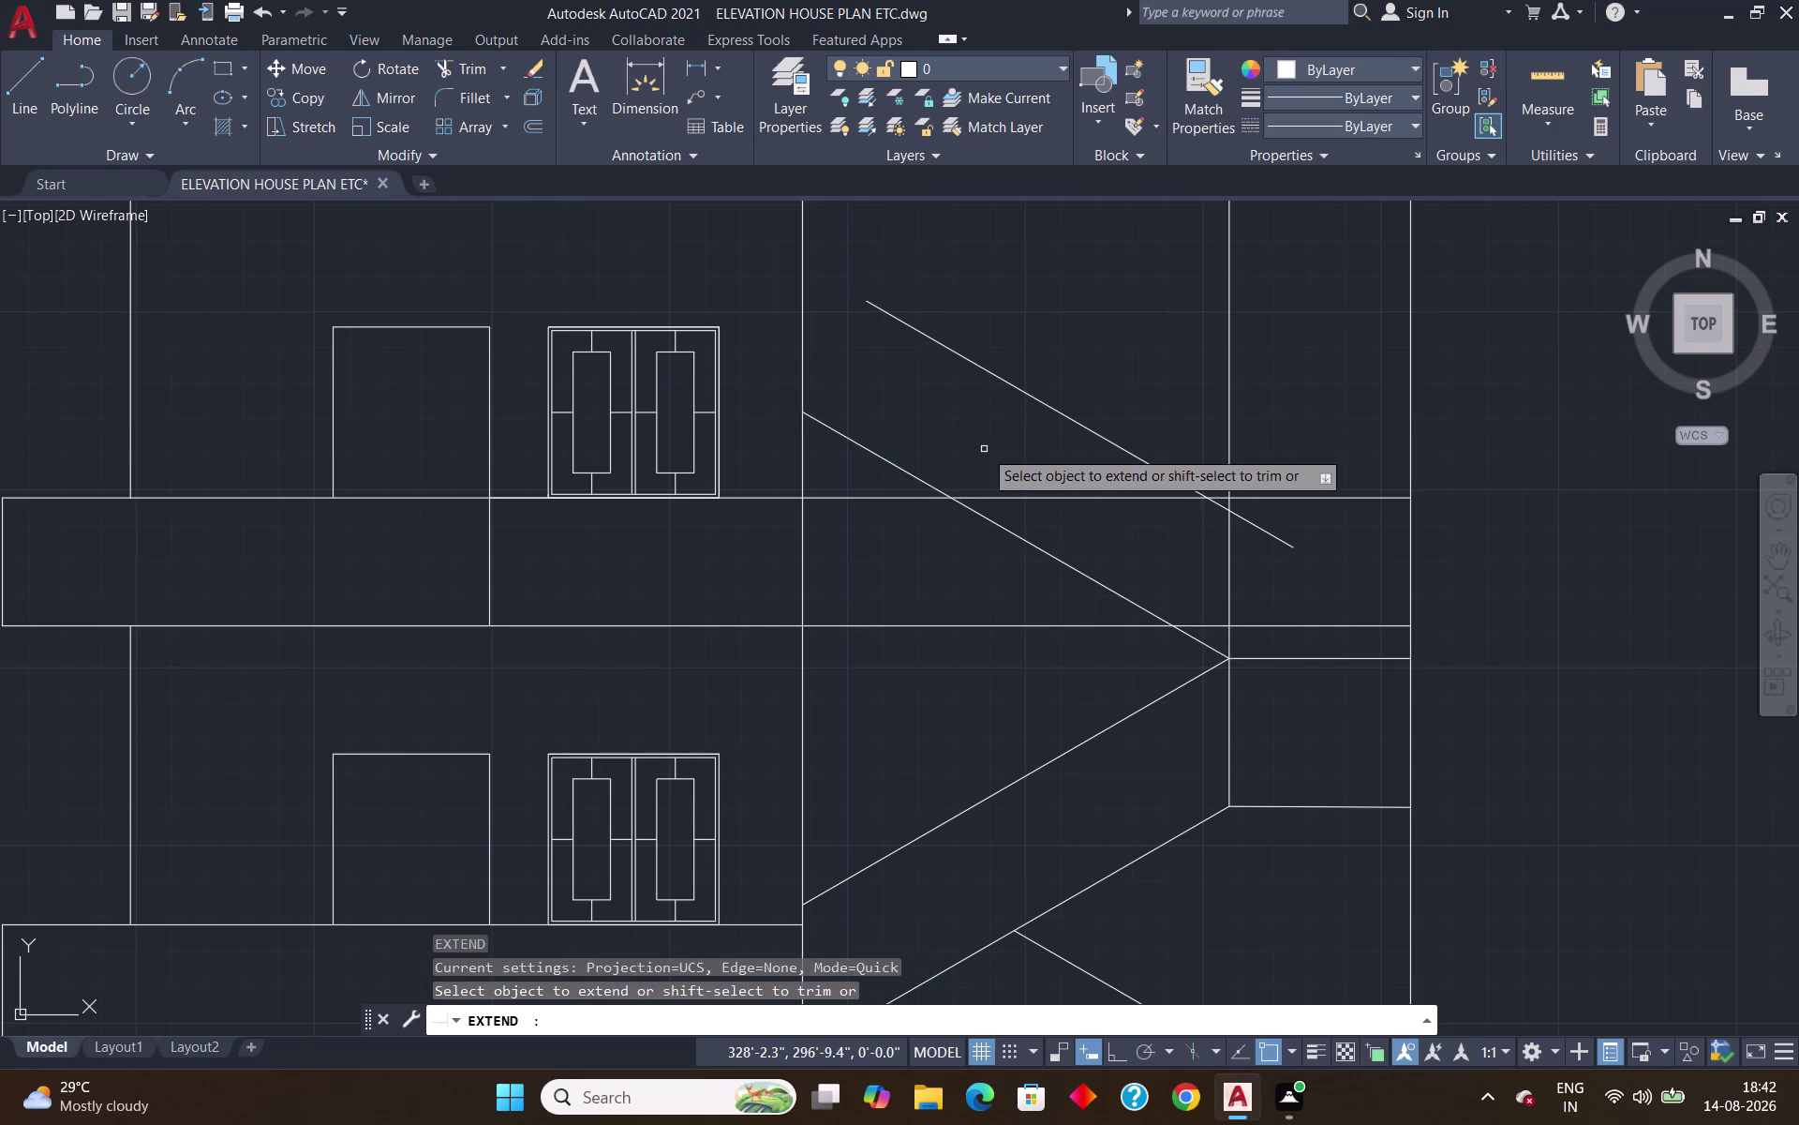
click(1037, 398)
key(Return)
text(t)
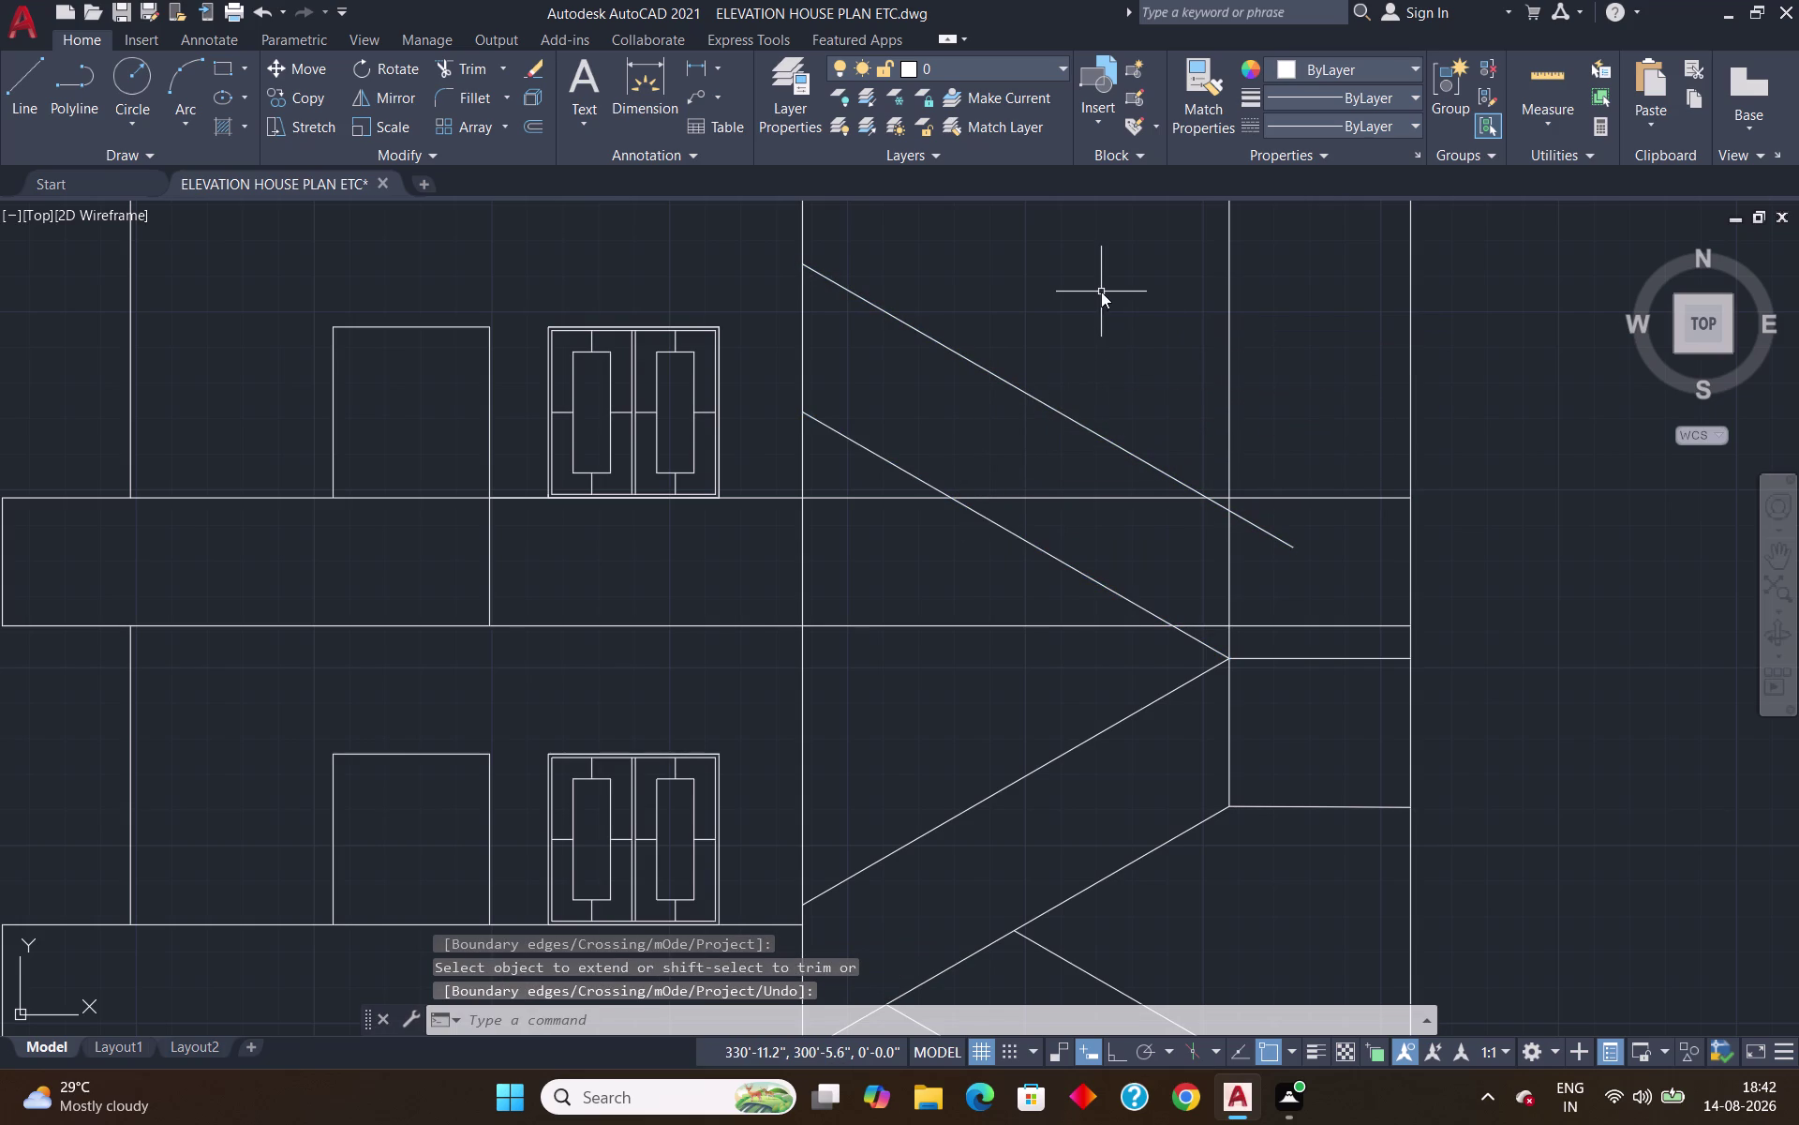
text(r)
key(Return)
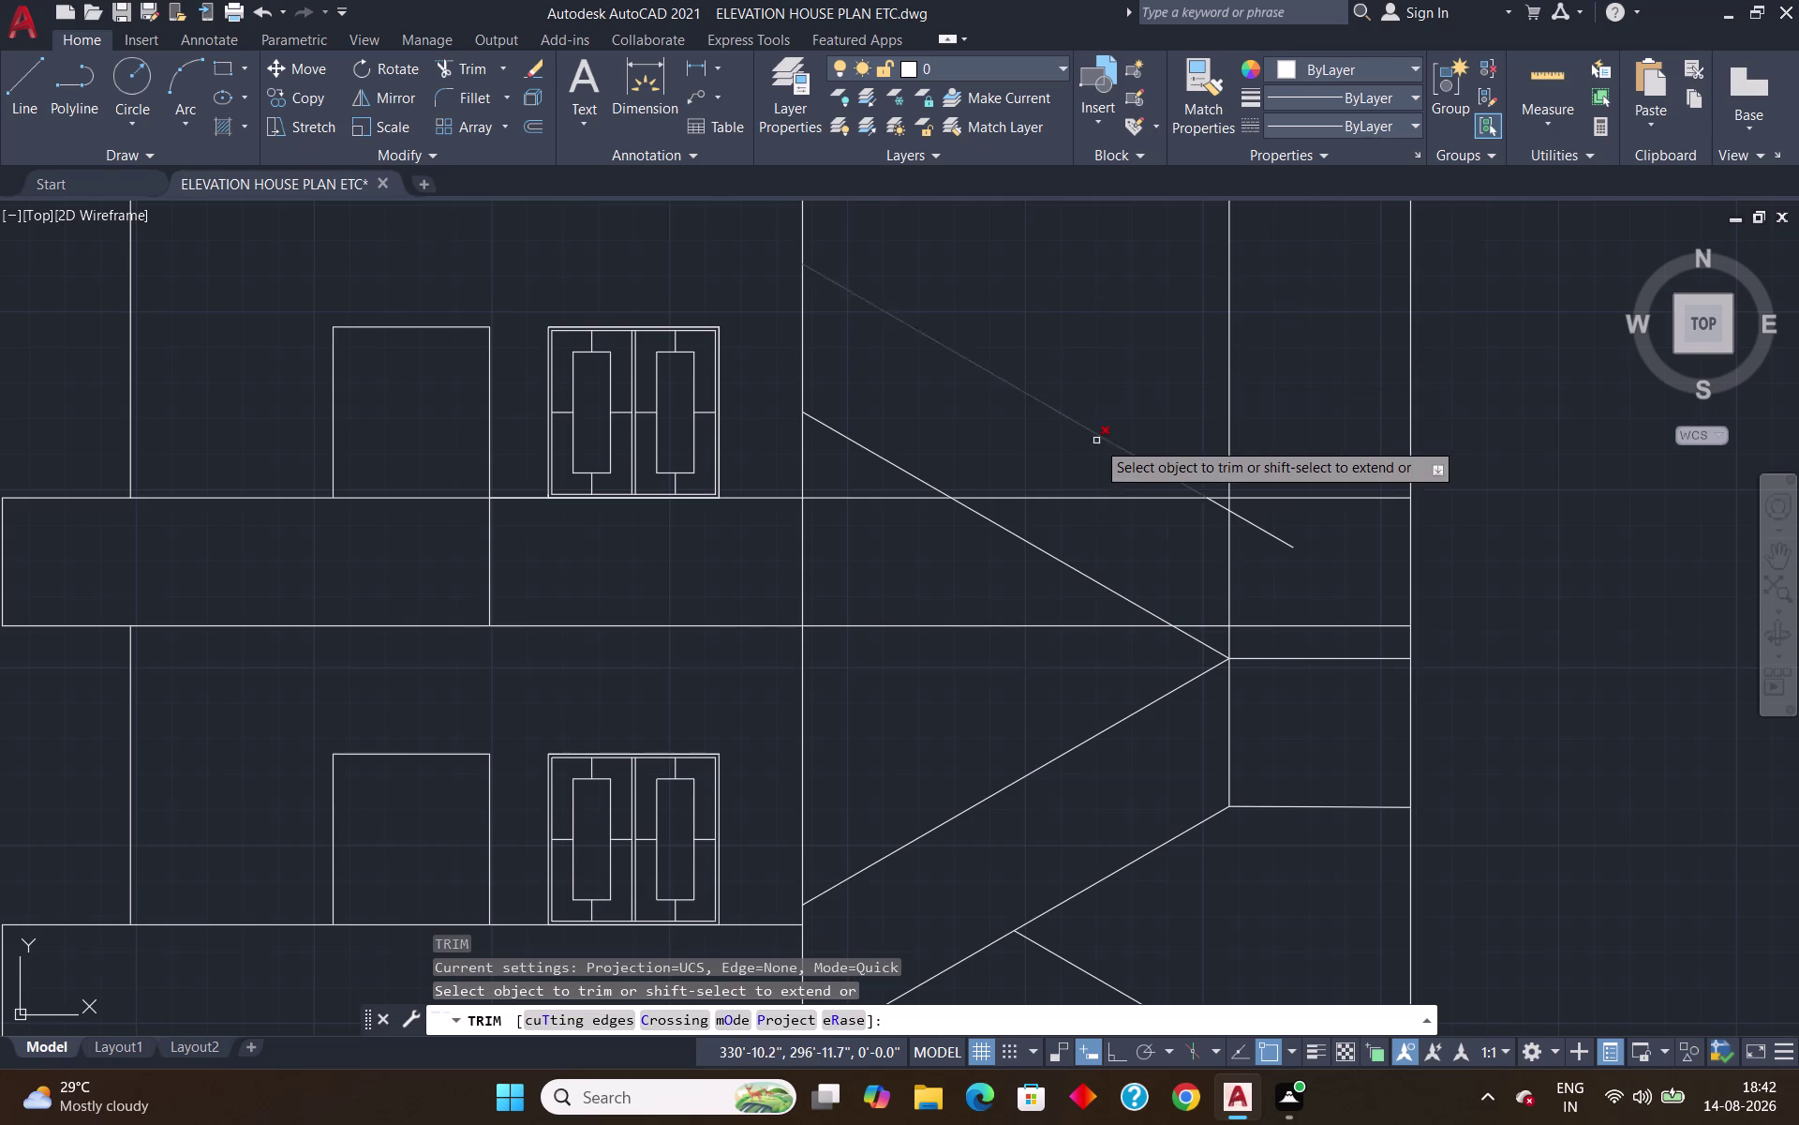
Trim the excess floor and wall pieces crossing the third stair flight.
click(1089, 496)
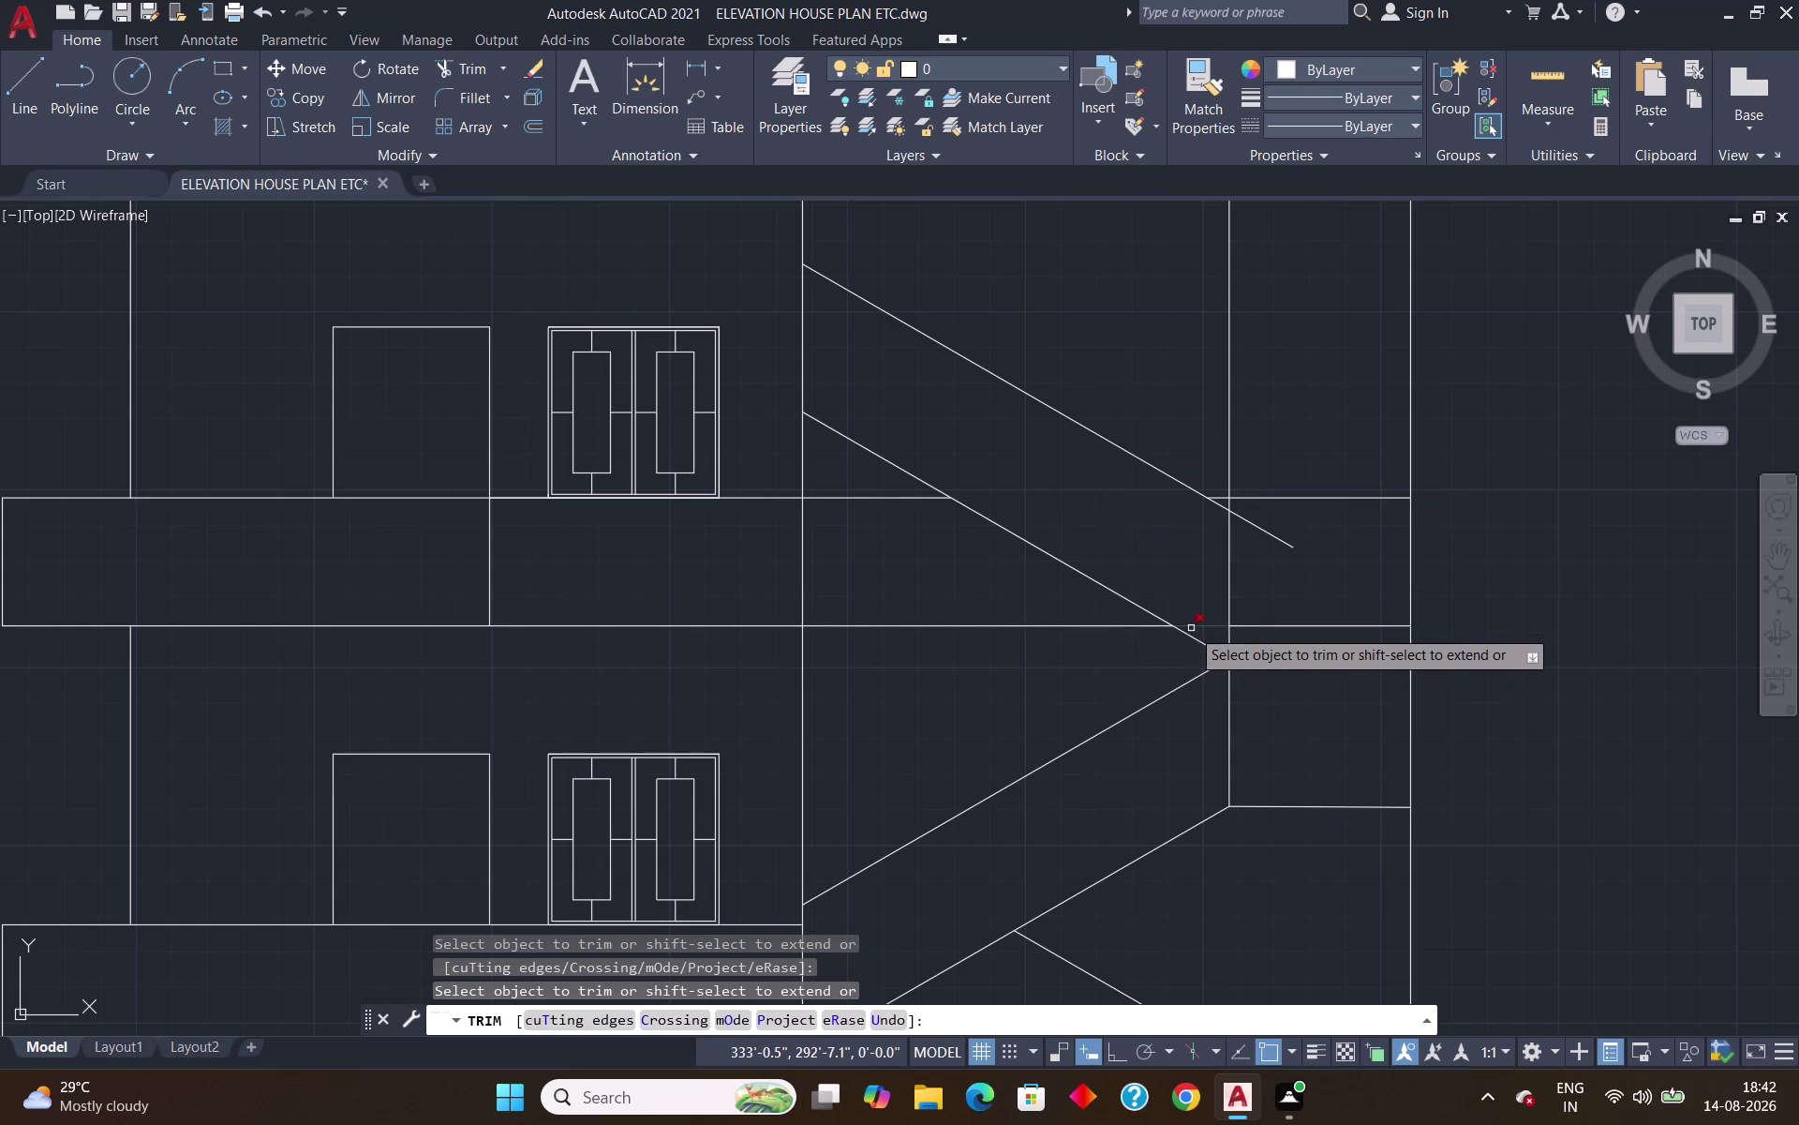
click(1198, 623)
click(1154, 627)
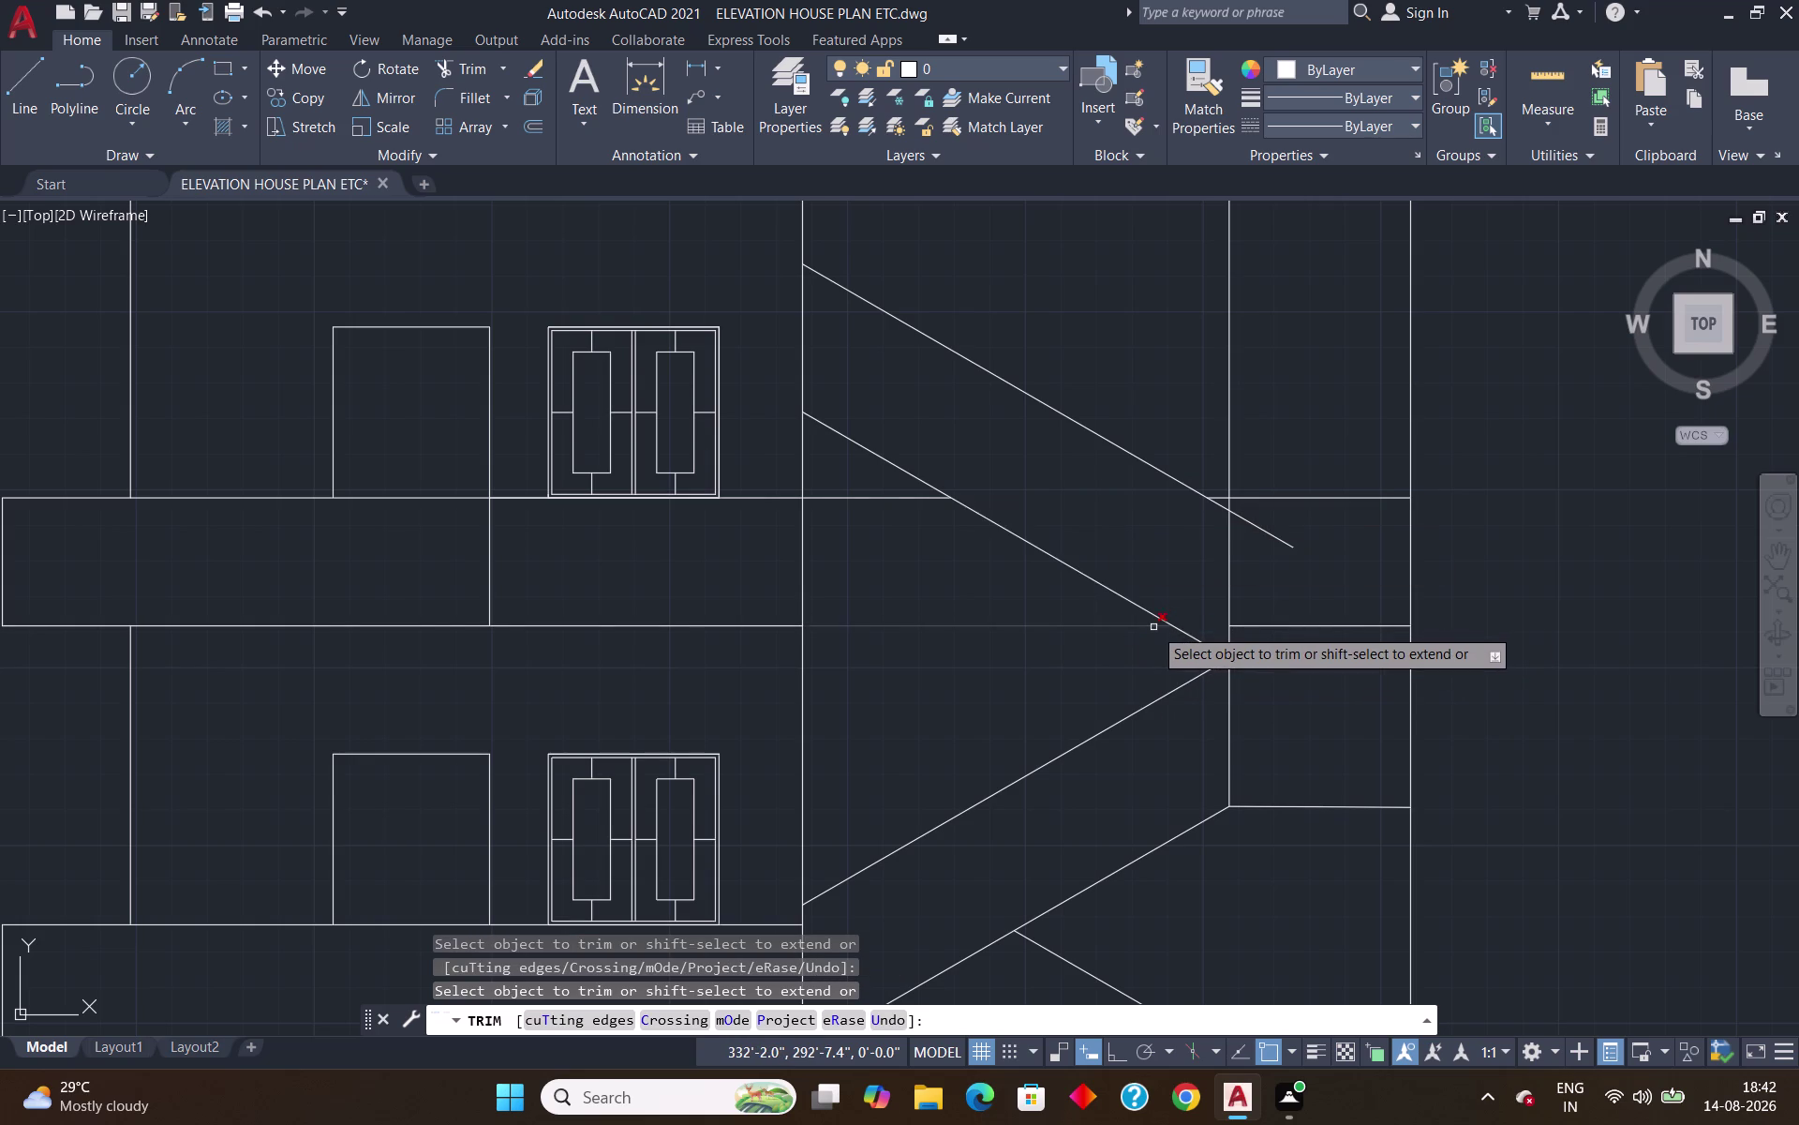
click(1286, 622)
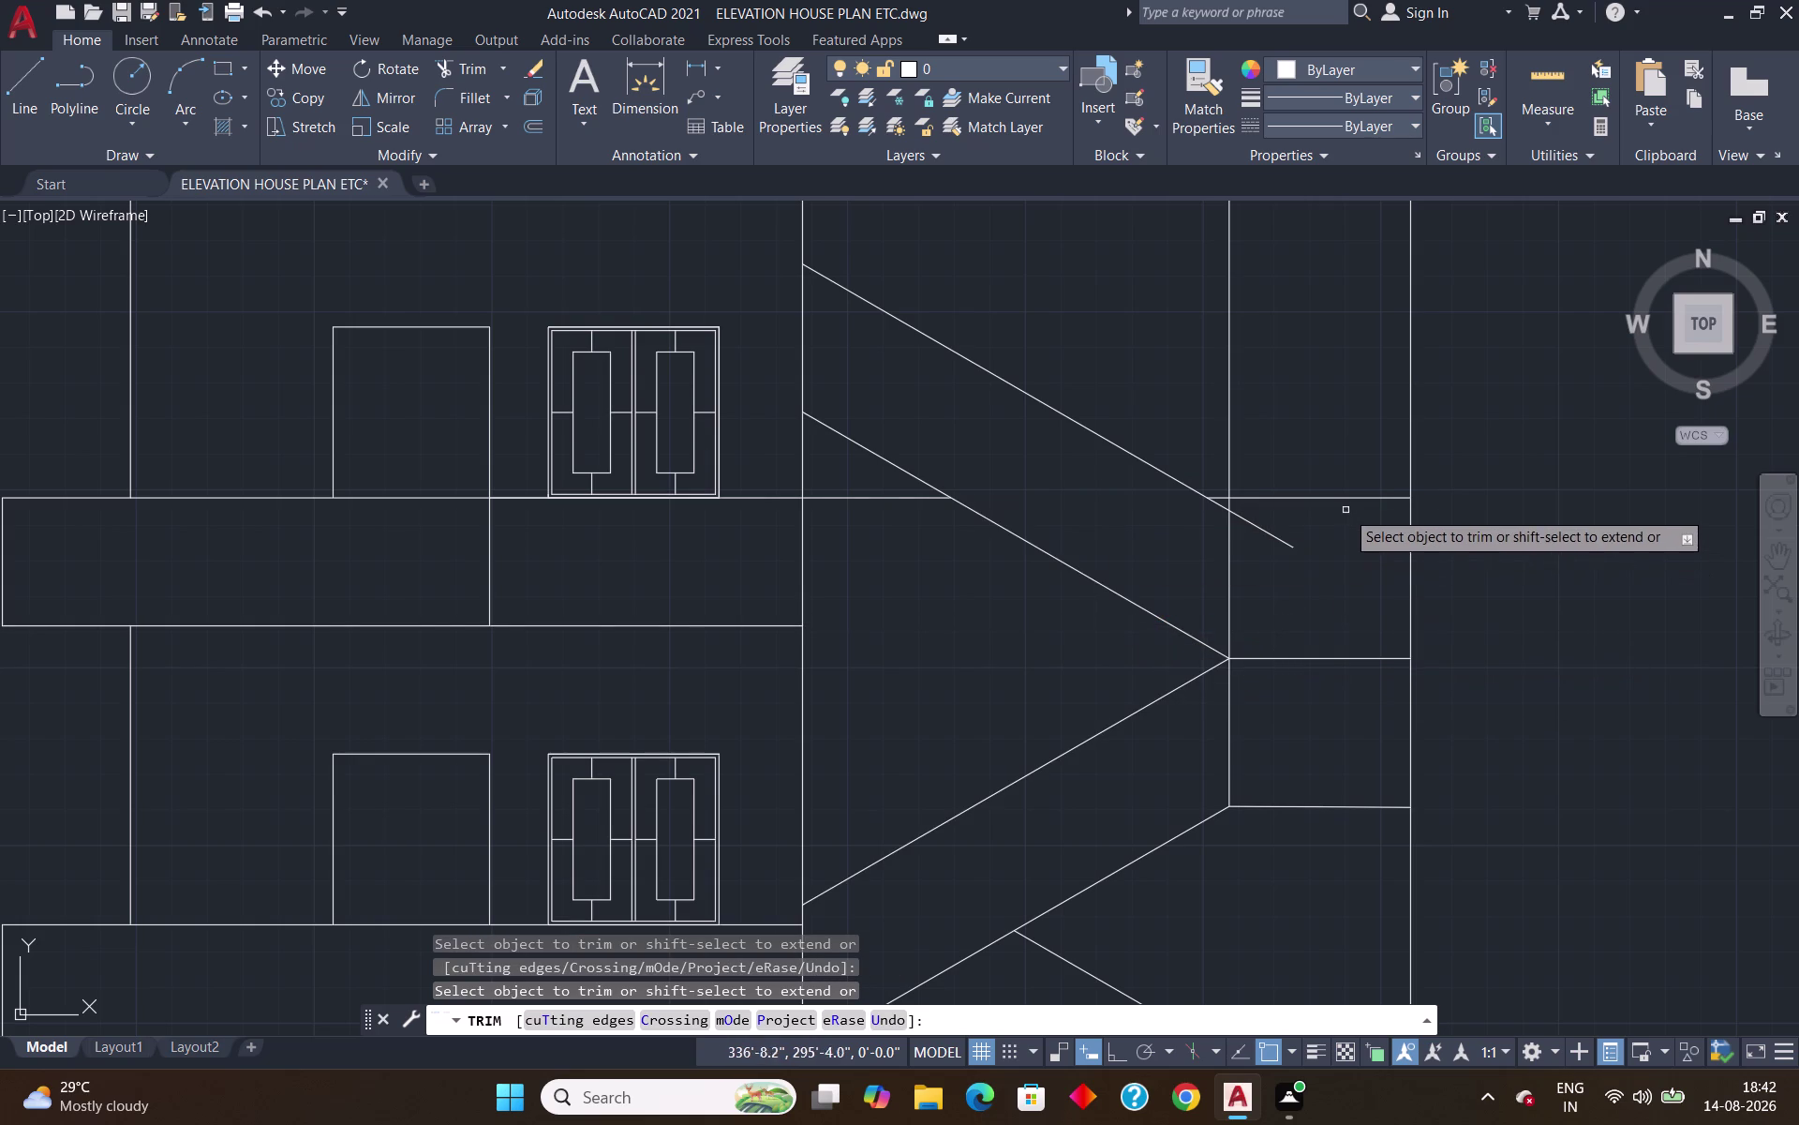
click(1339, 498)
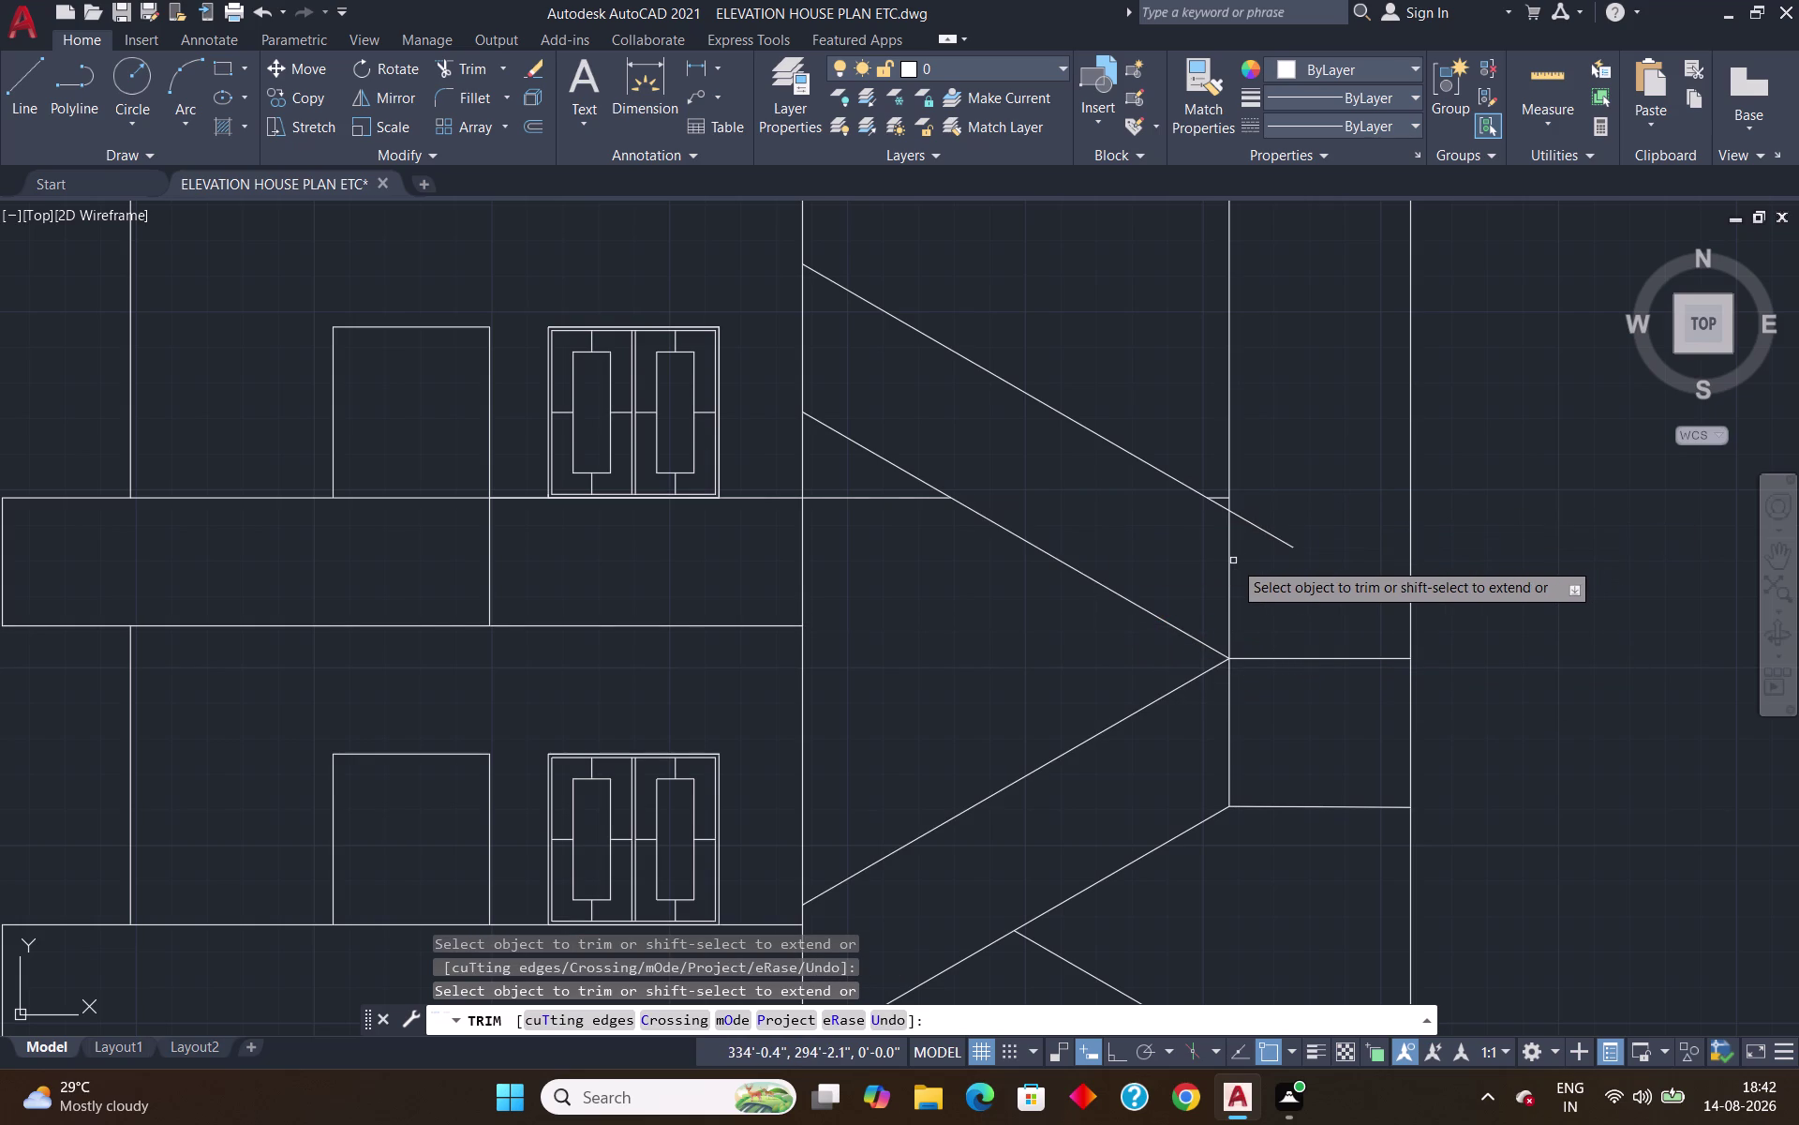
click(1227, 558)
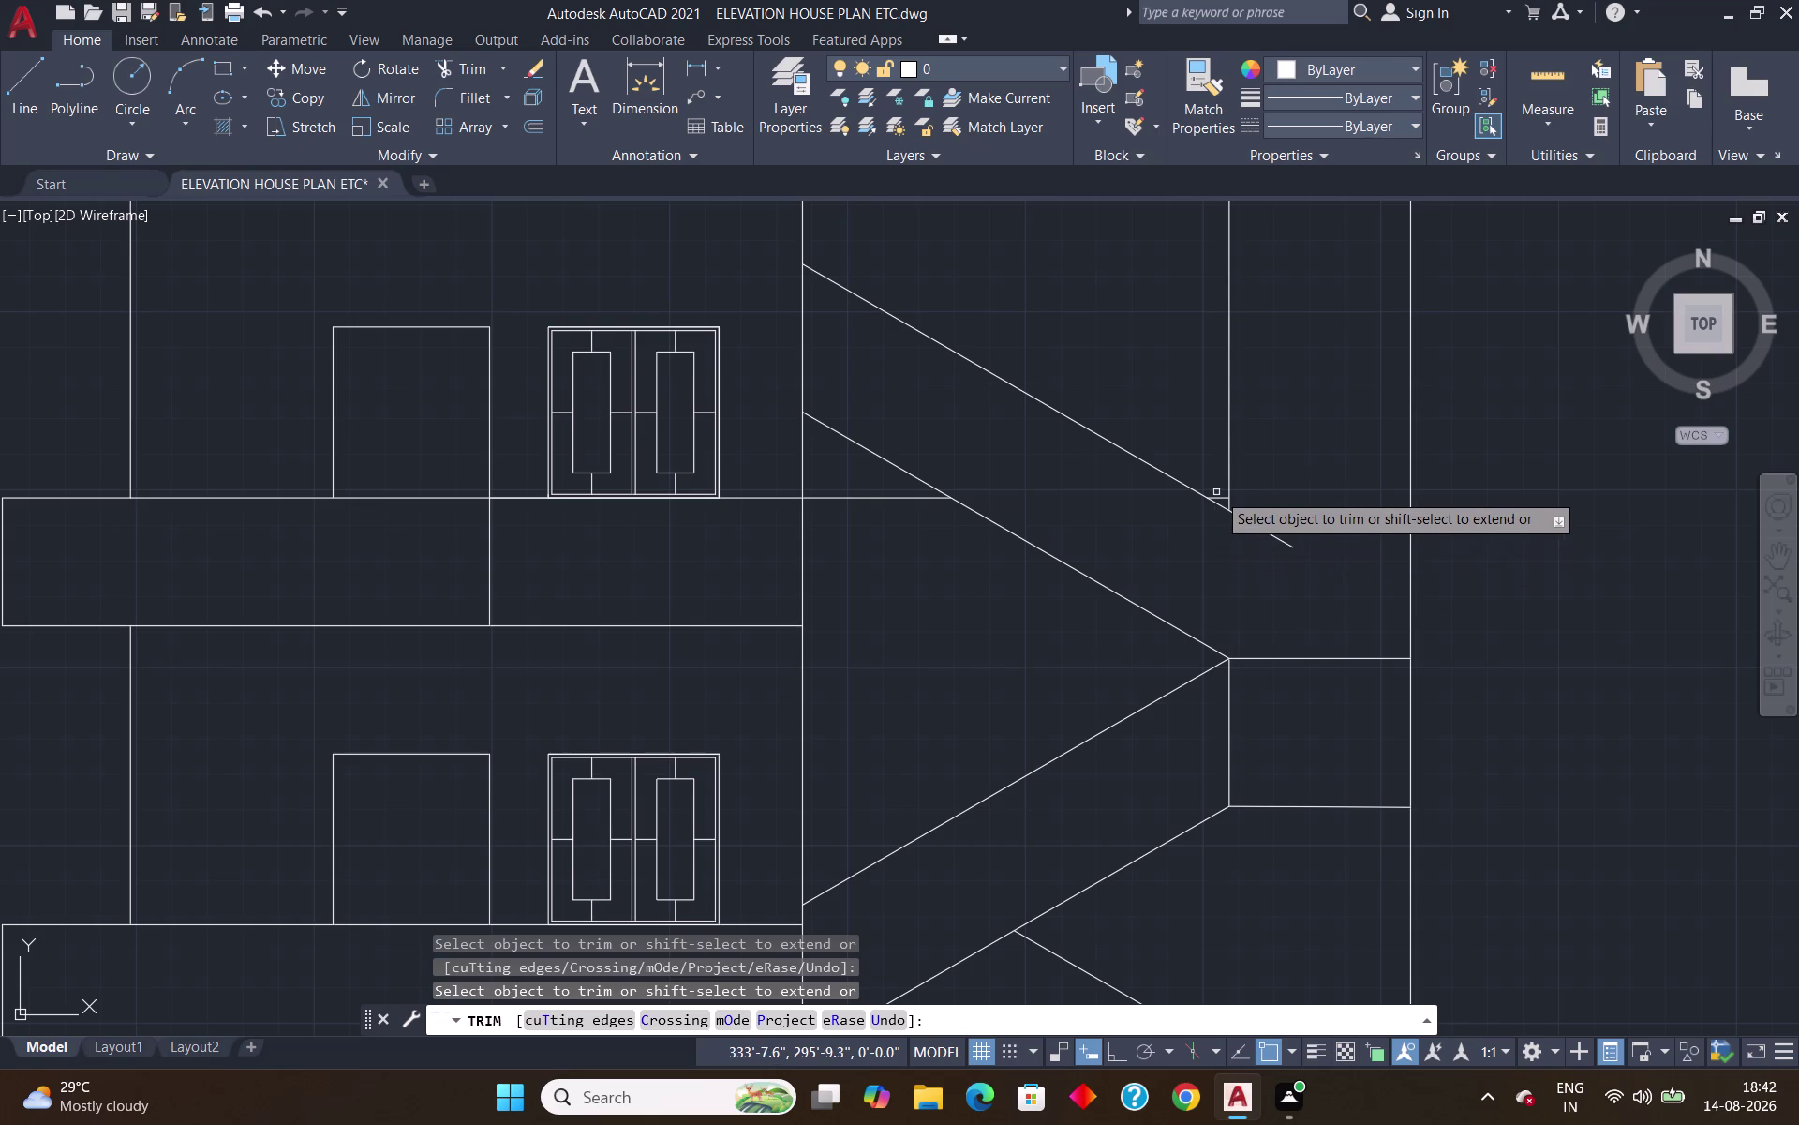
click(1224, 498)
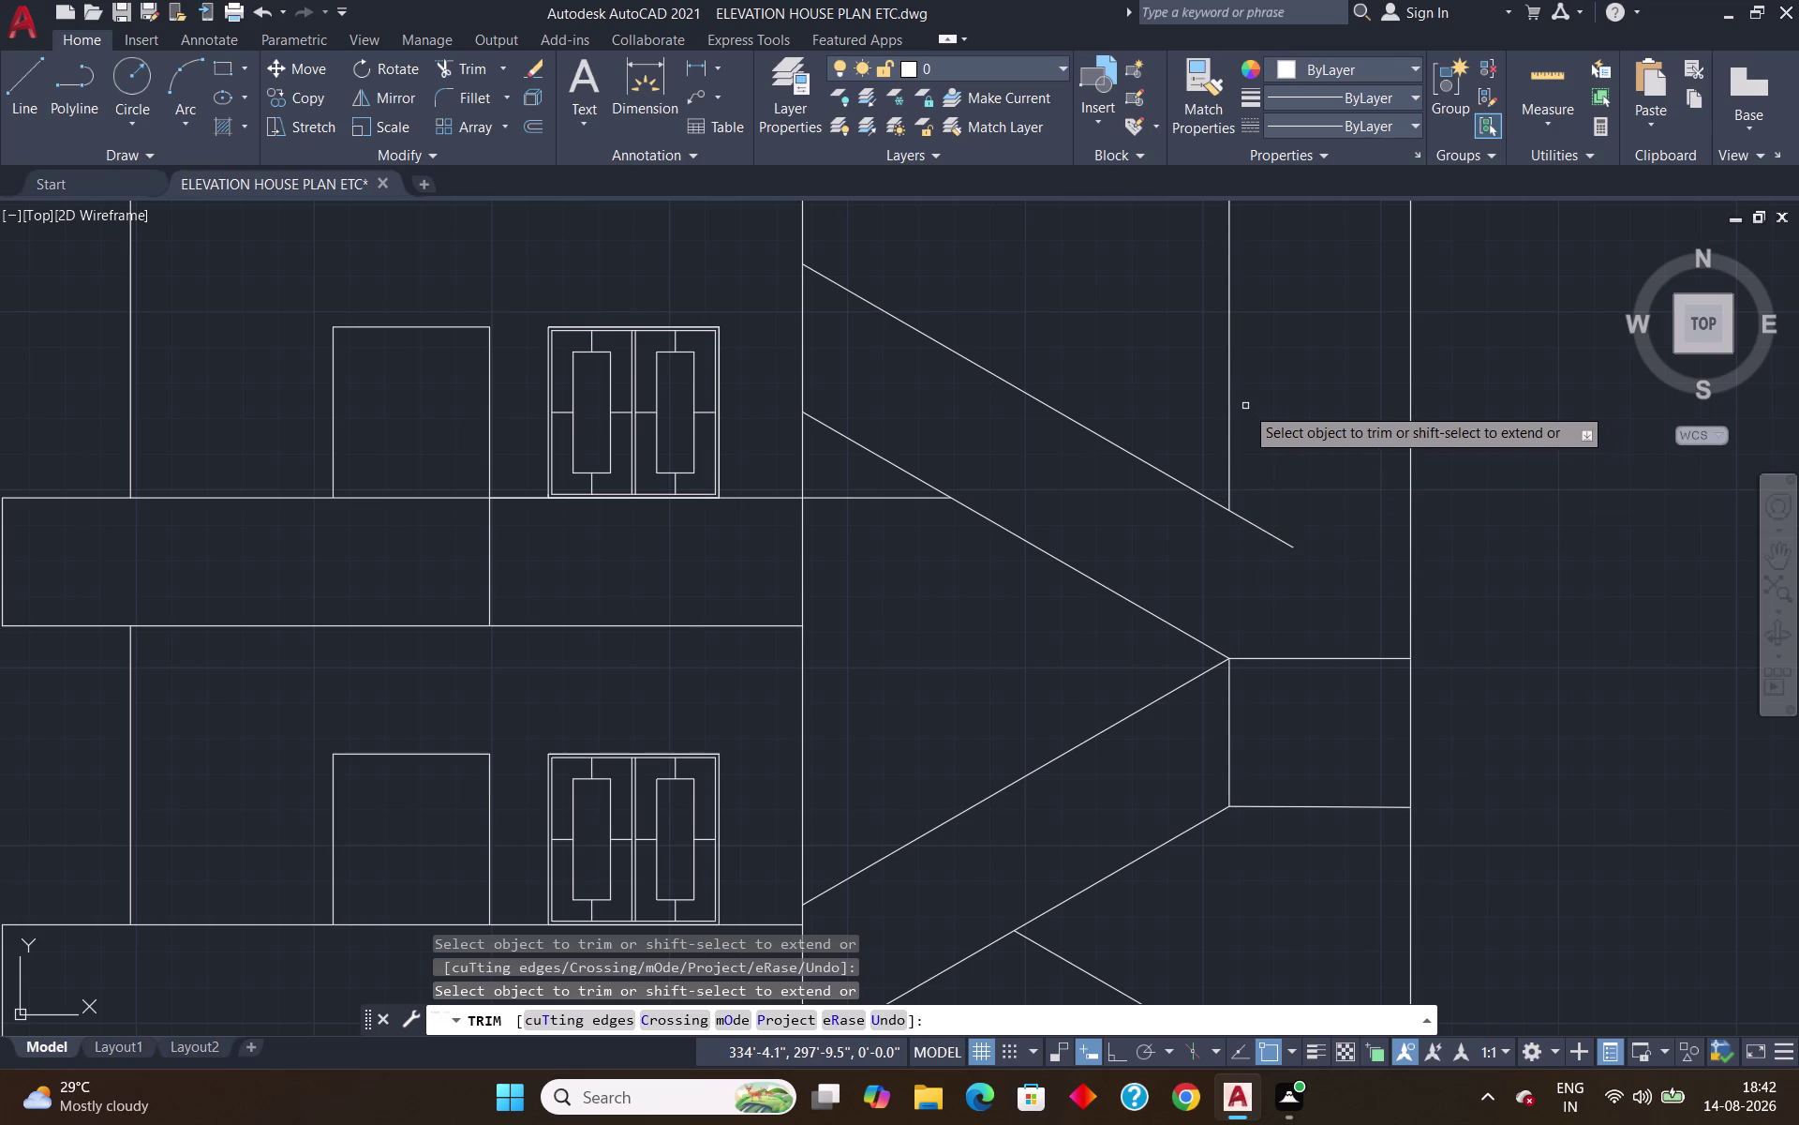
scroll(down, 3)
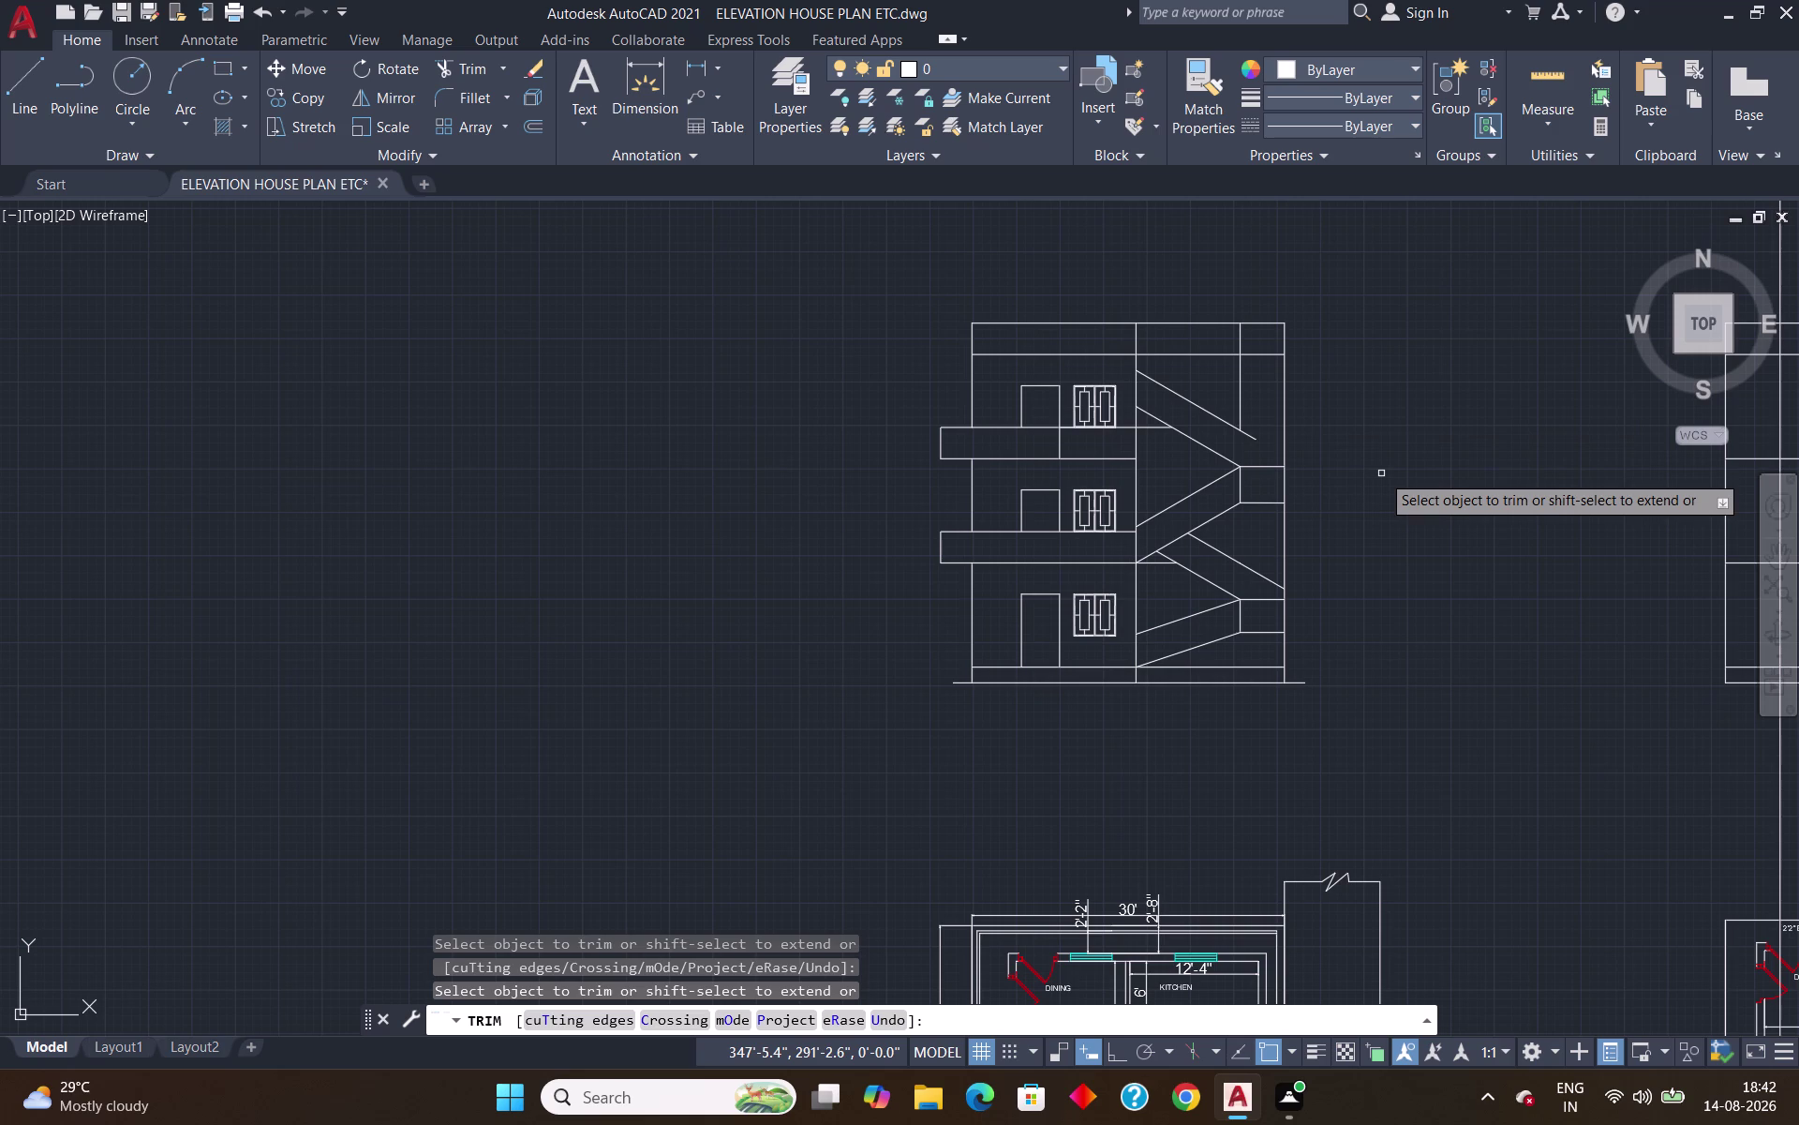
key(Return)
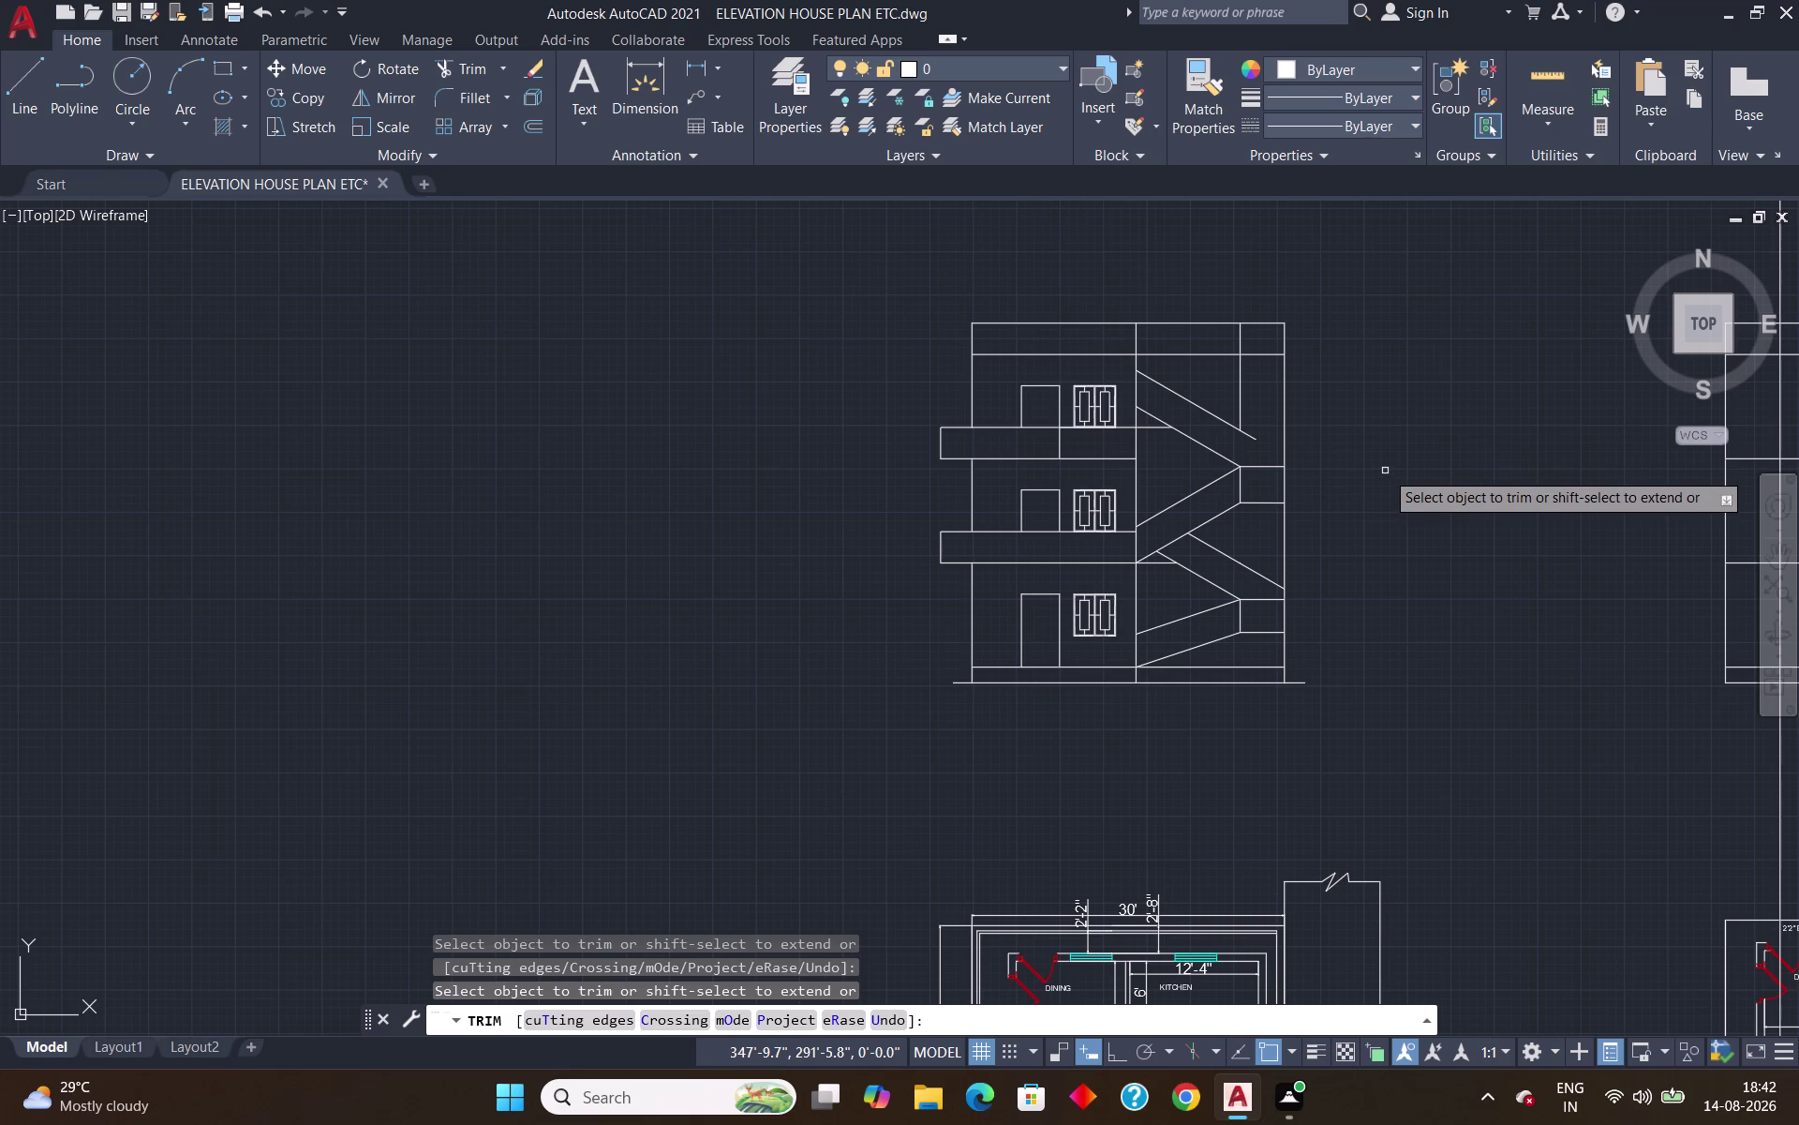
scroll(up, 3)
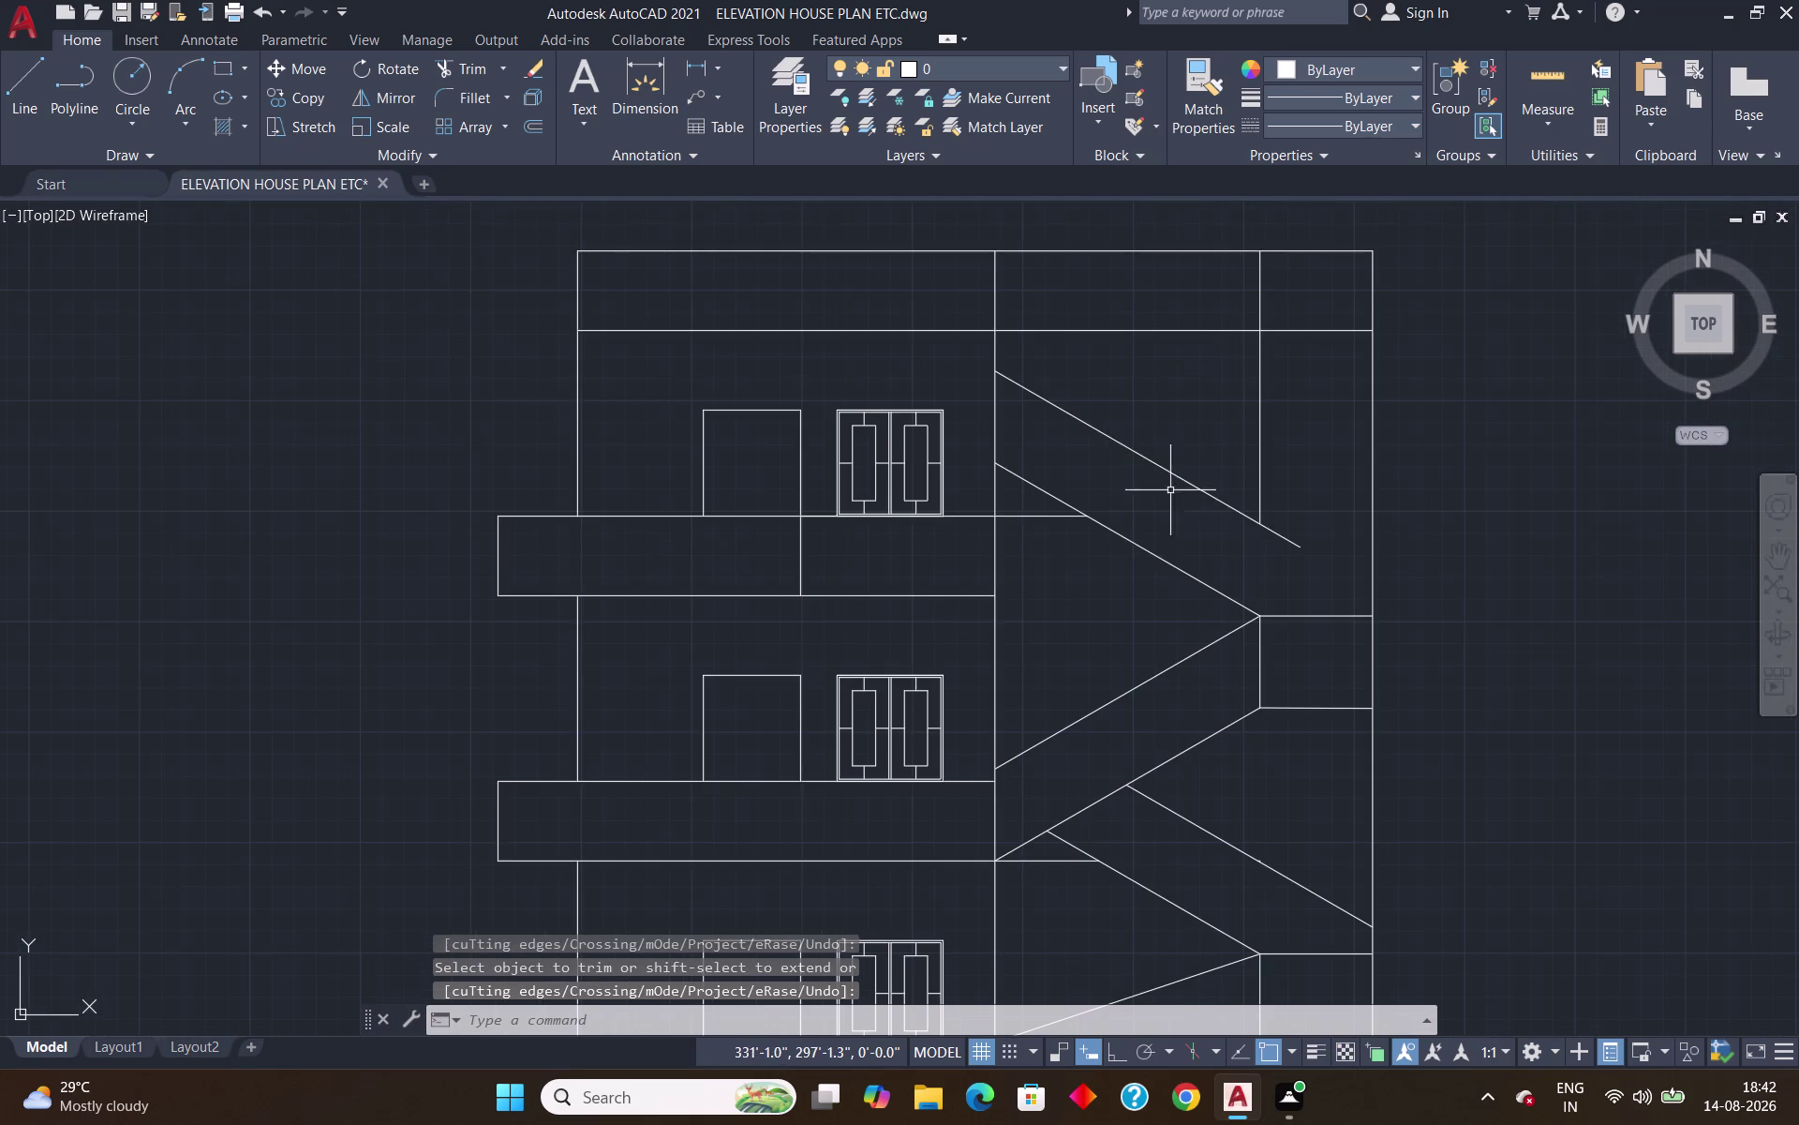
Draw a 10' stair line at 30° from the landing corner.
key(l)
key(Return)
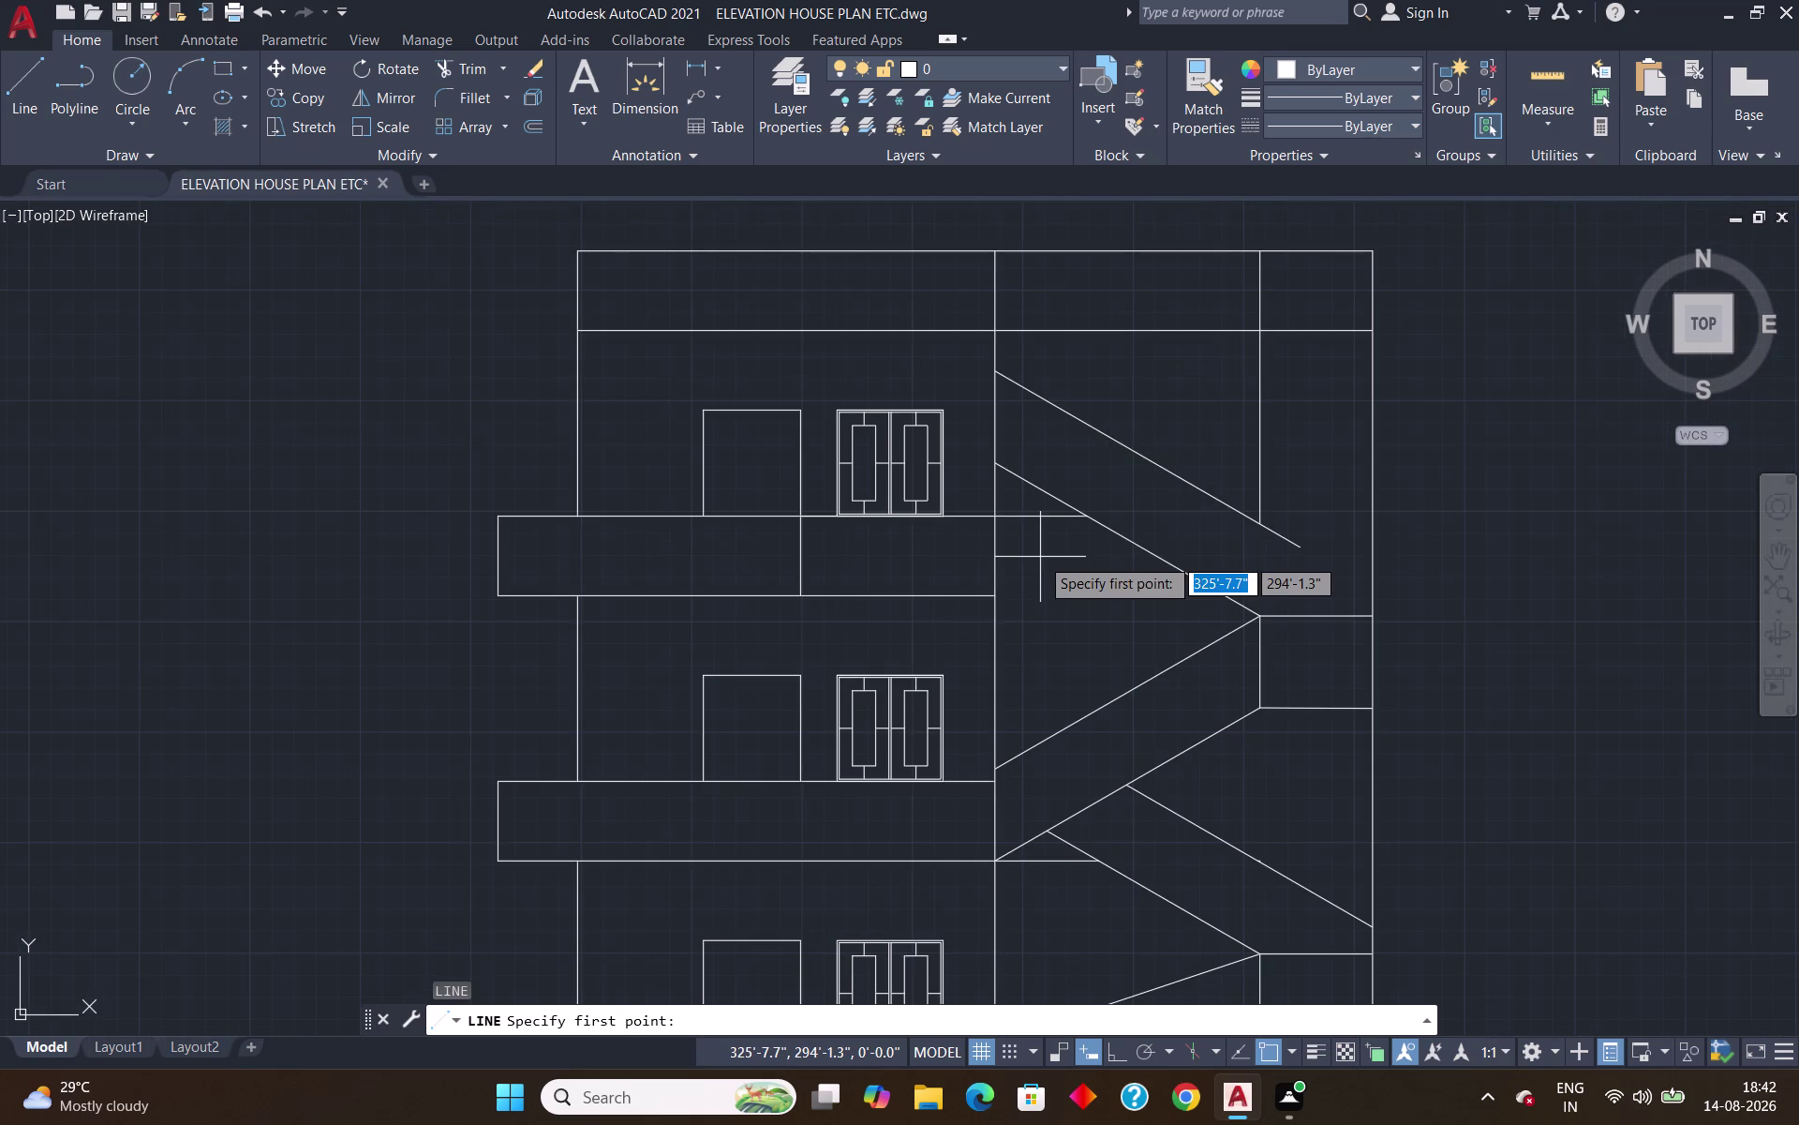
click(998, 510)
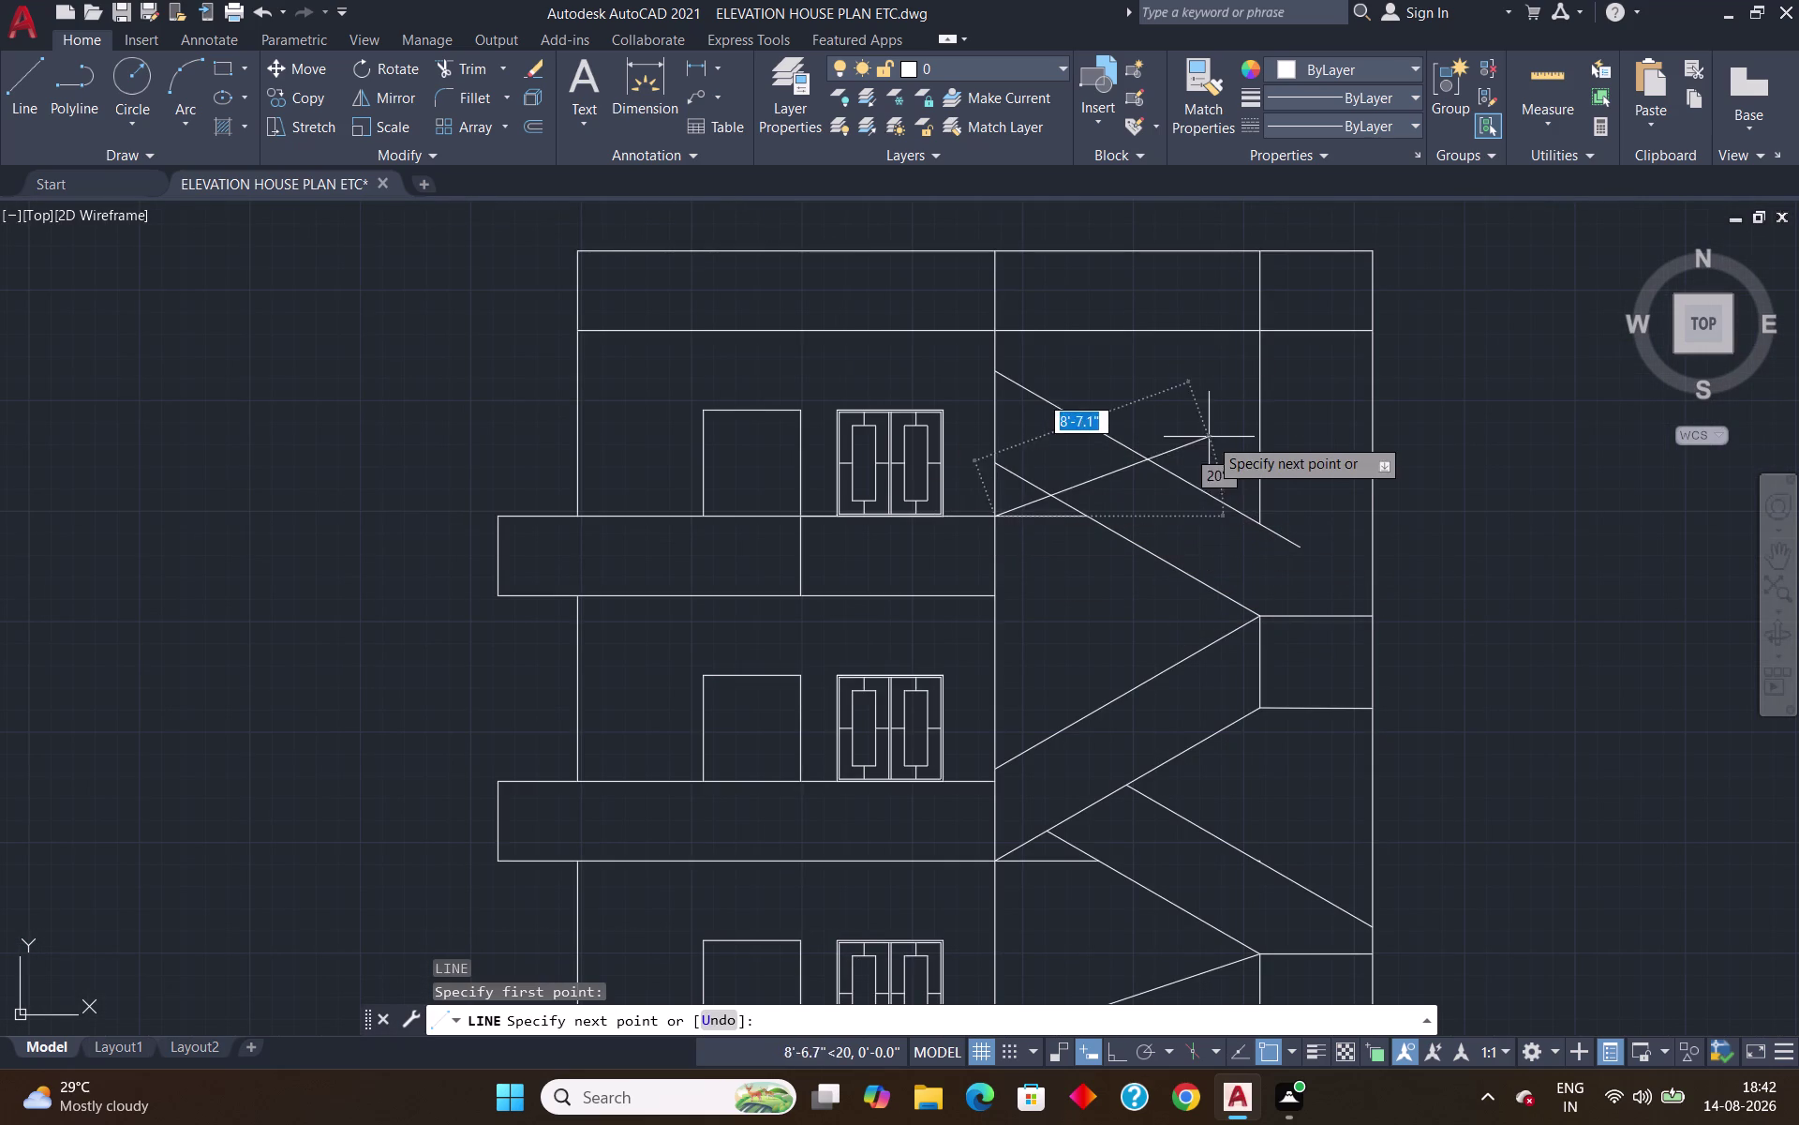
text(10)
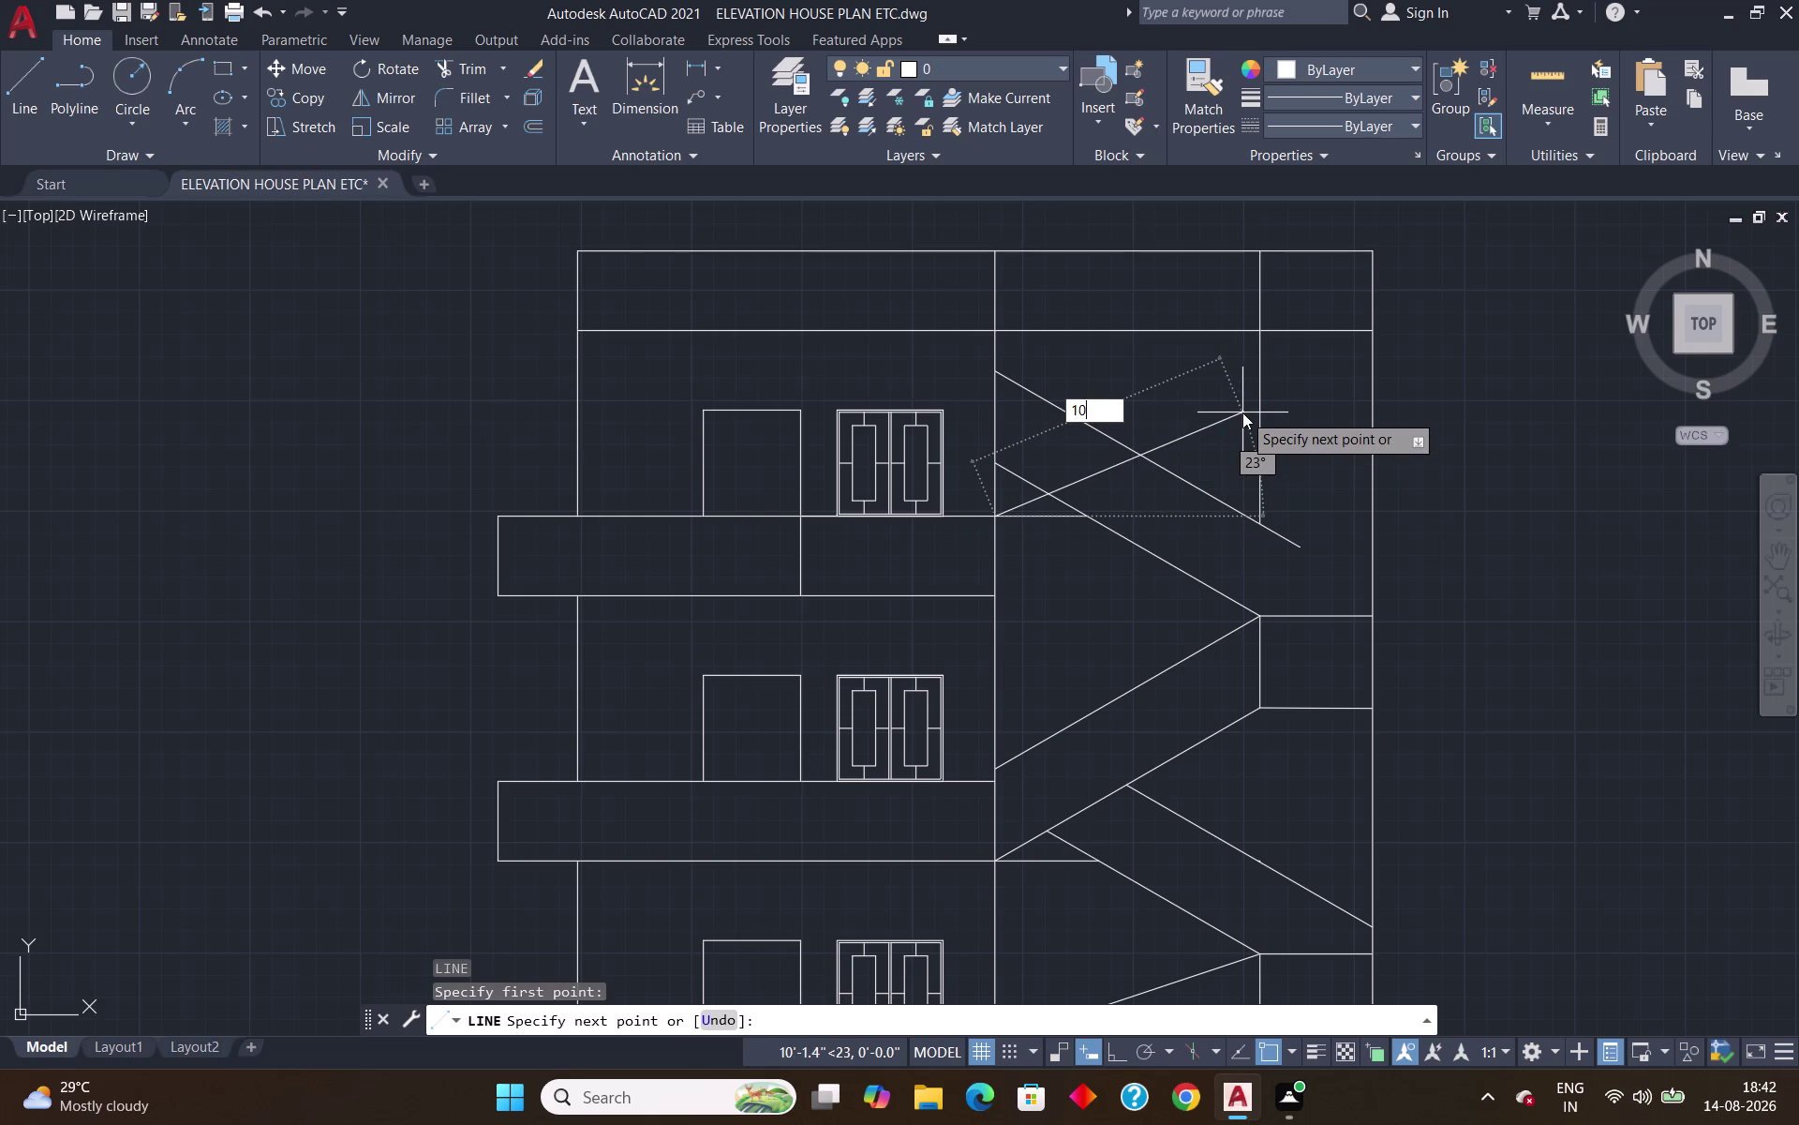
key(apostrophe)
key(Tab)
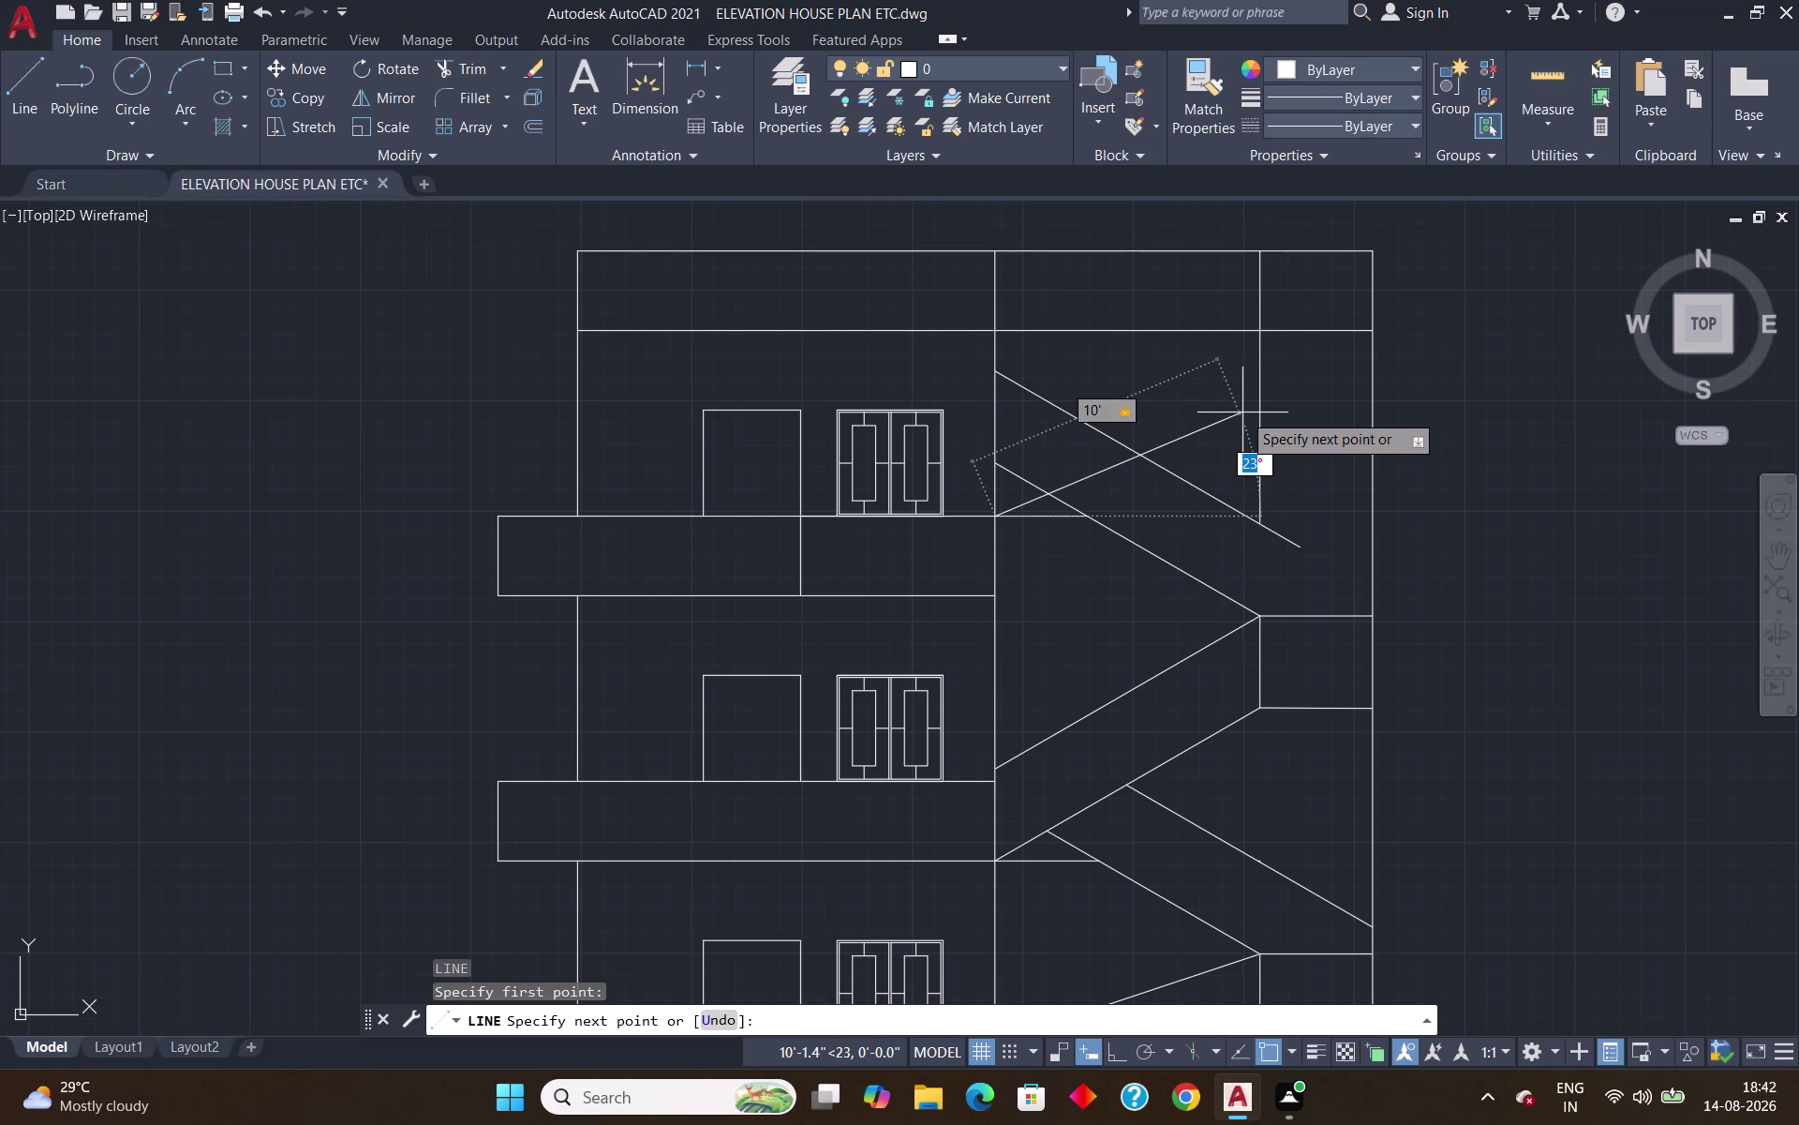
text(30)
key(Return)
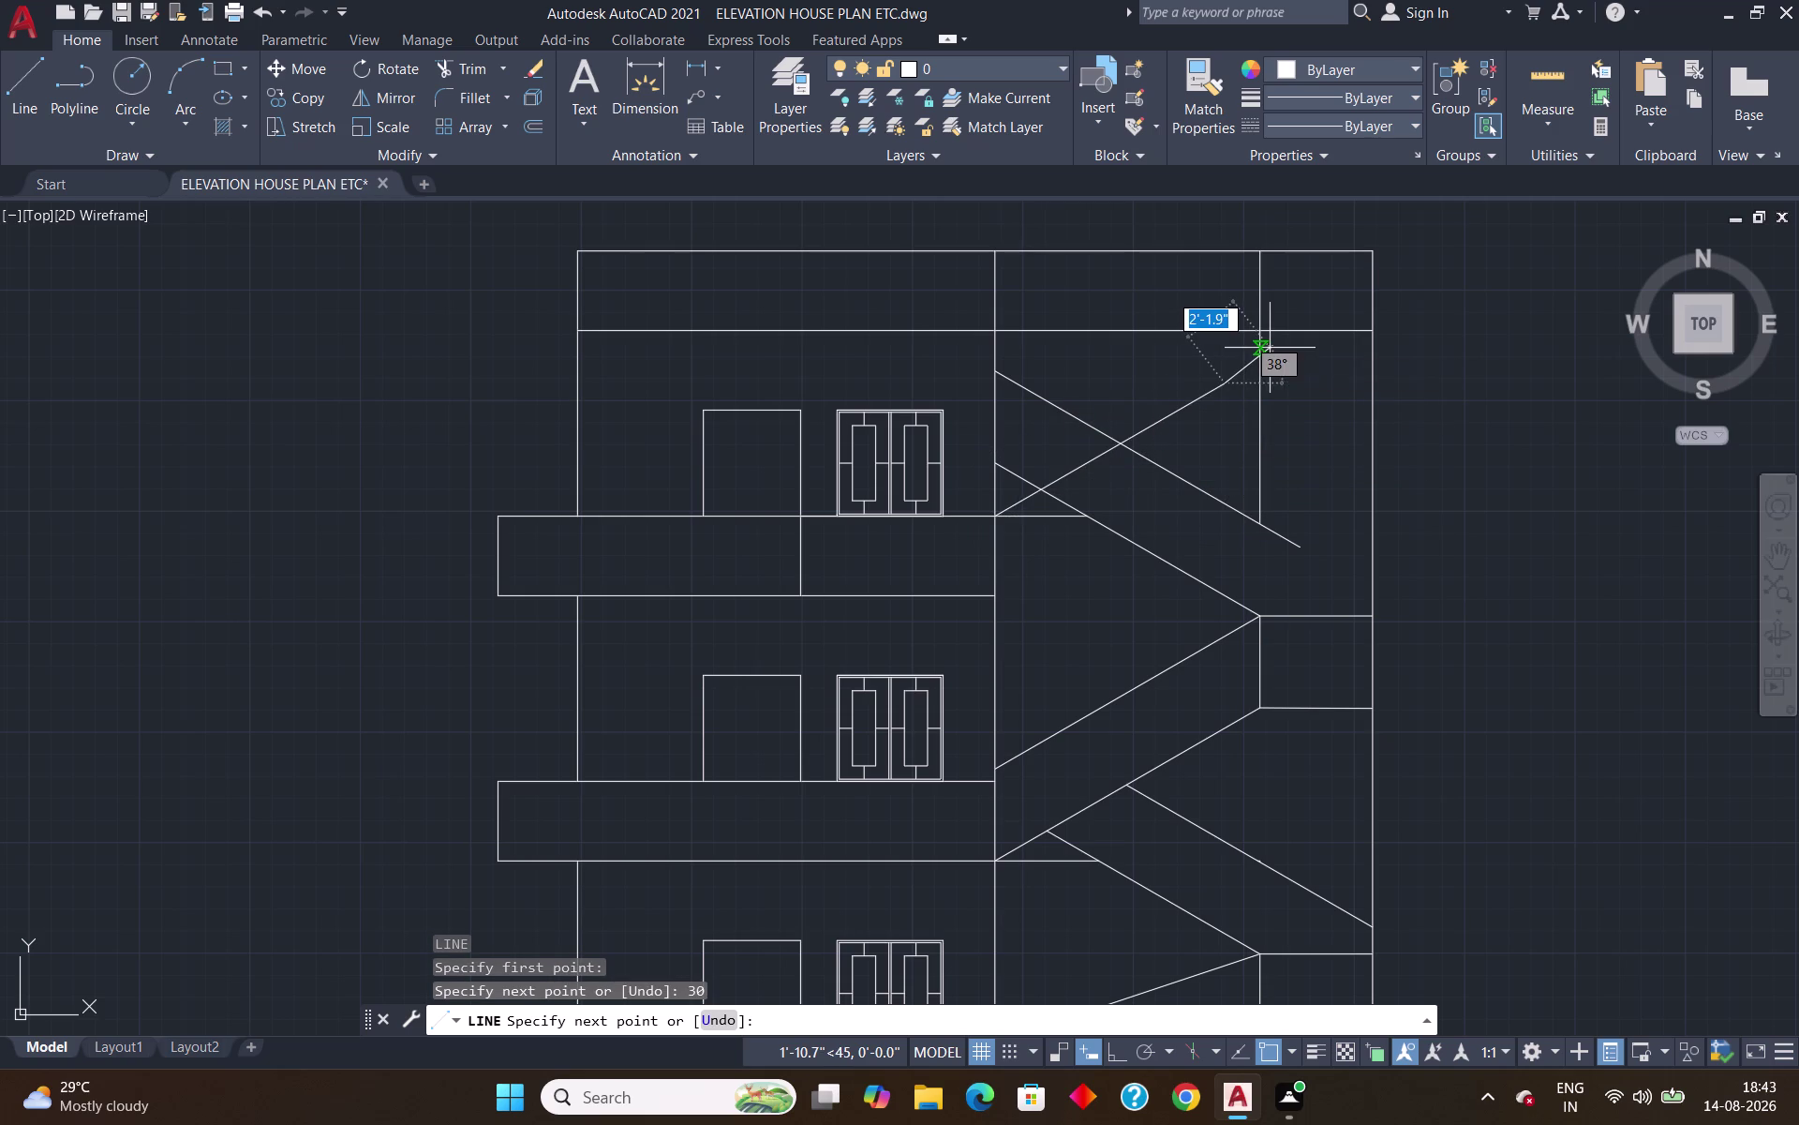
key(Return)
Extend the new stair line to the right wall line.
text(ex)
key(Return)
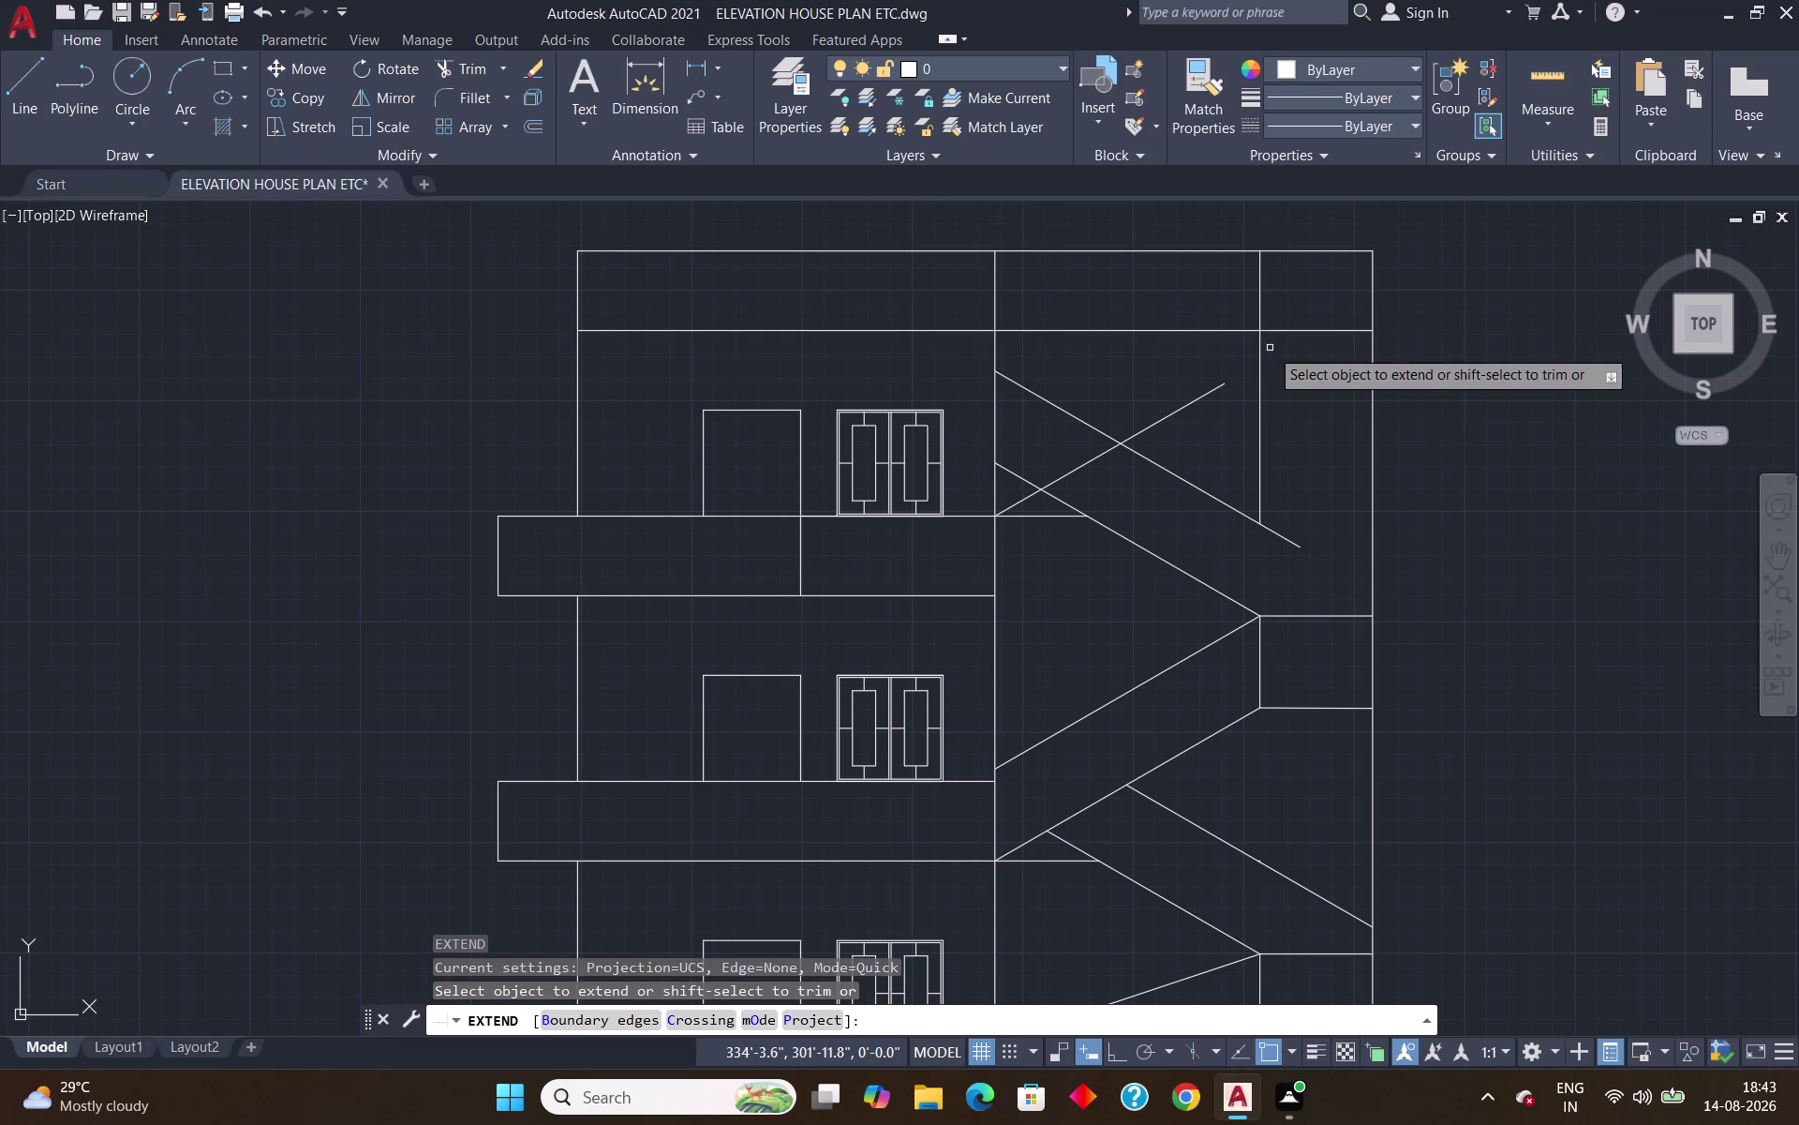
click(1205, 395)
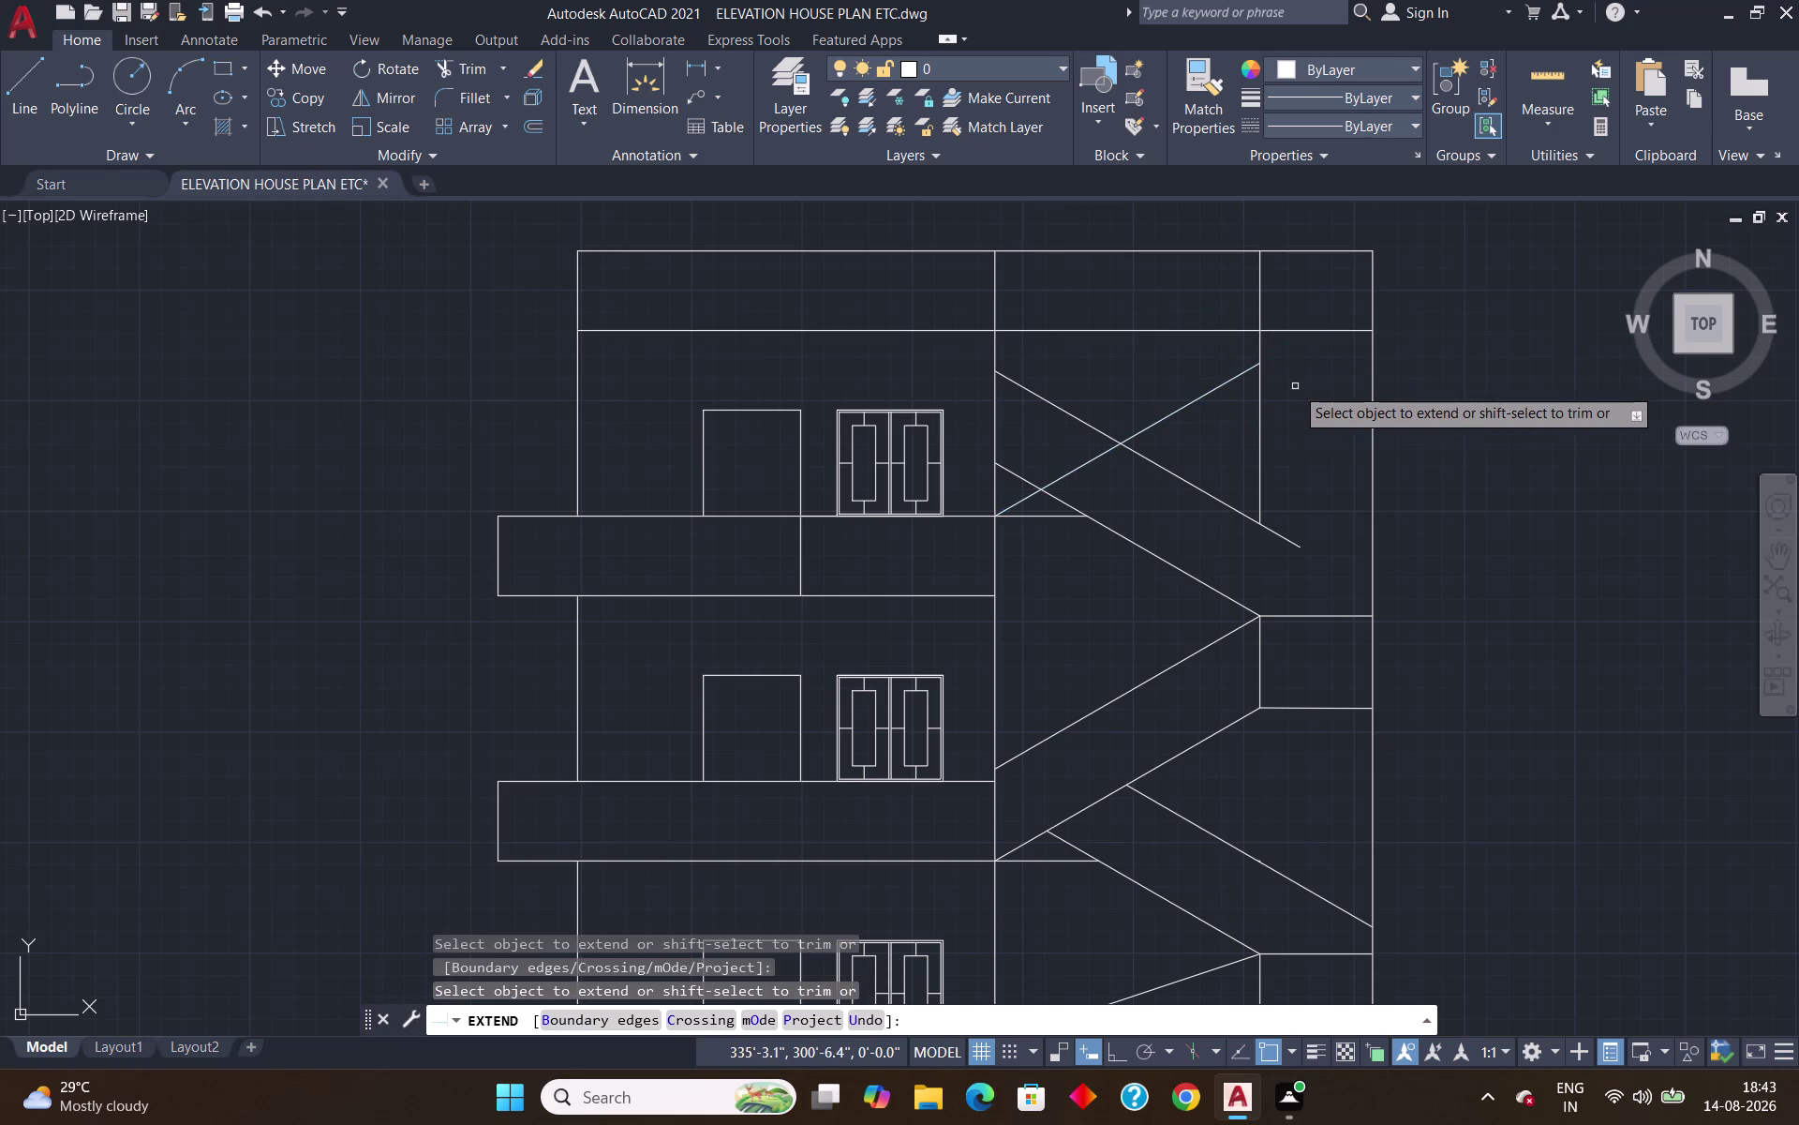
key(Return)
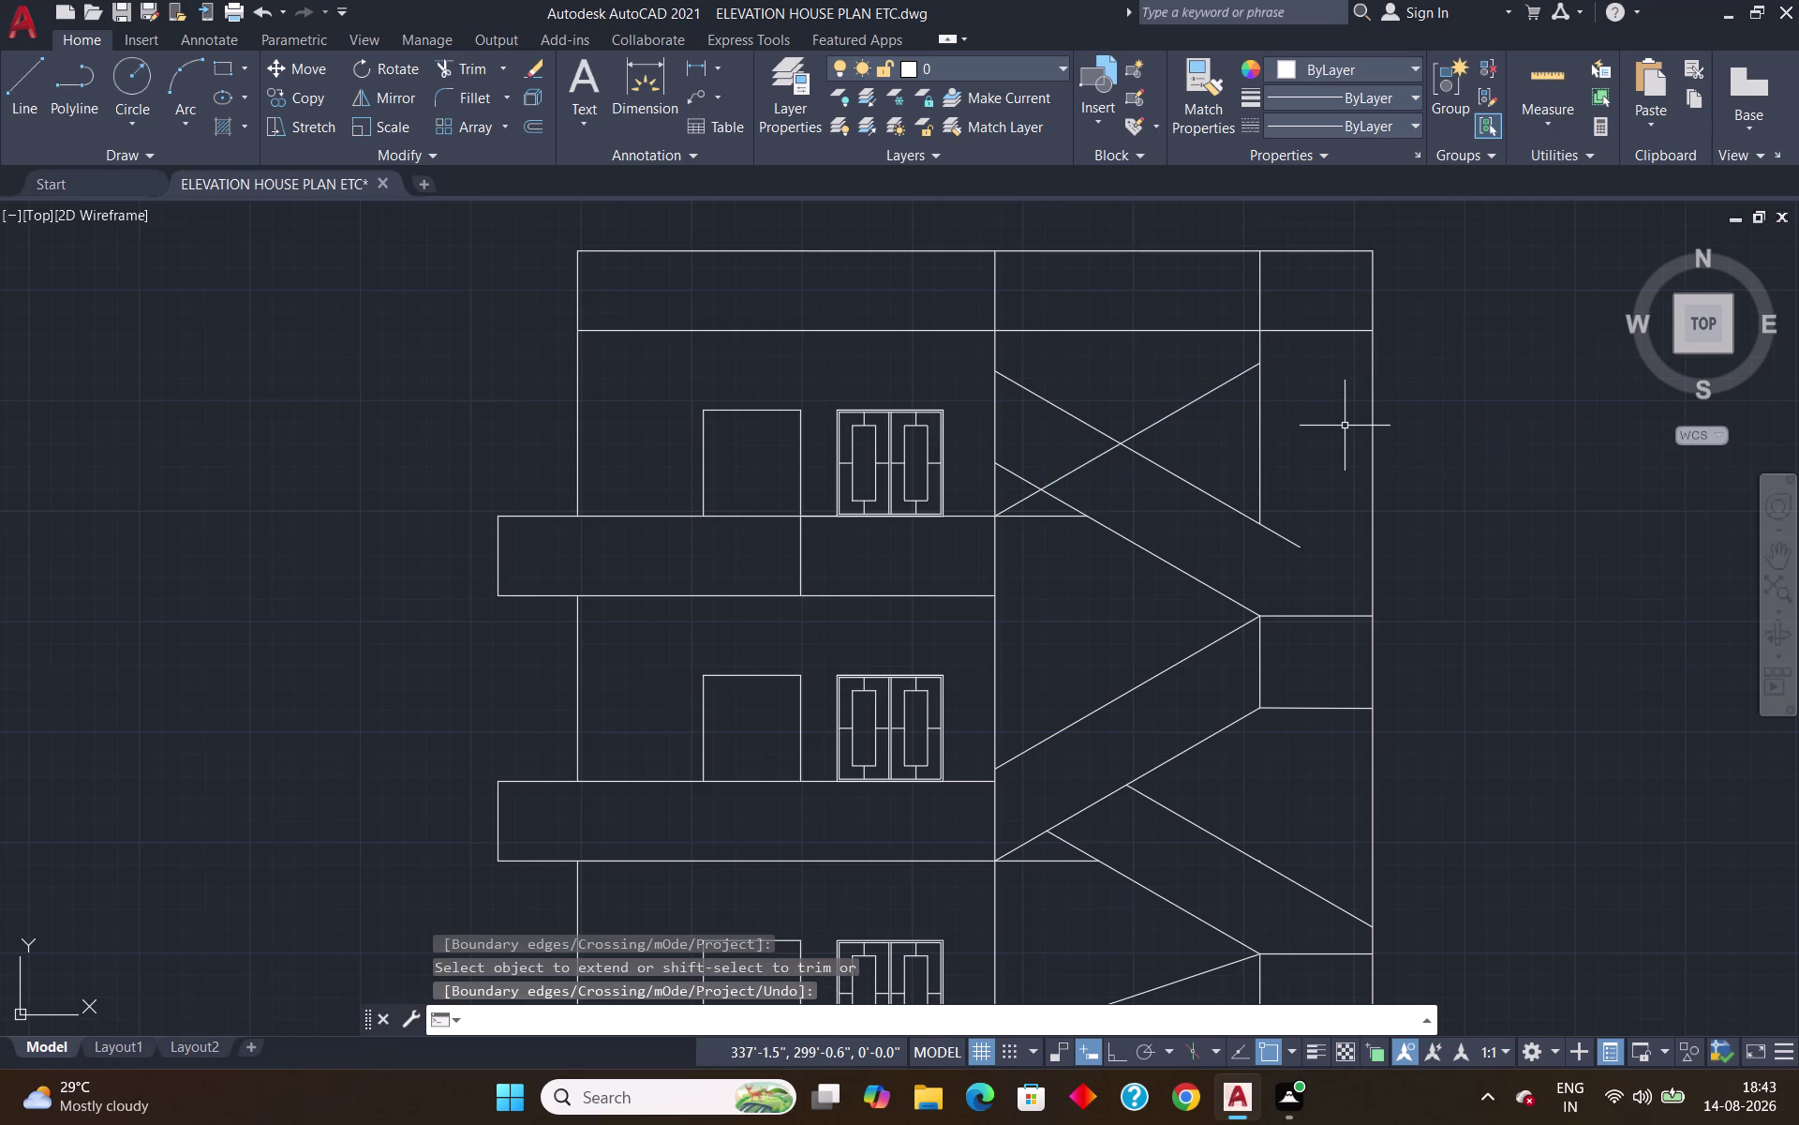
key(o)
key(Return)
Offset the fourth flight's stair line 3' upward to form its parallel edge.
key(Return)
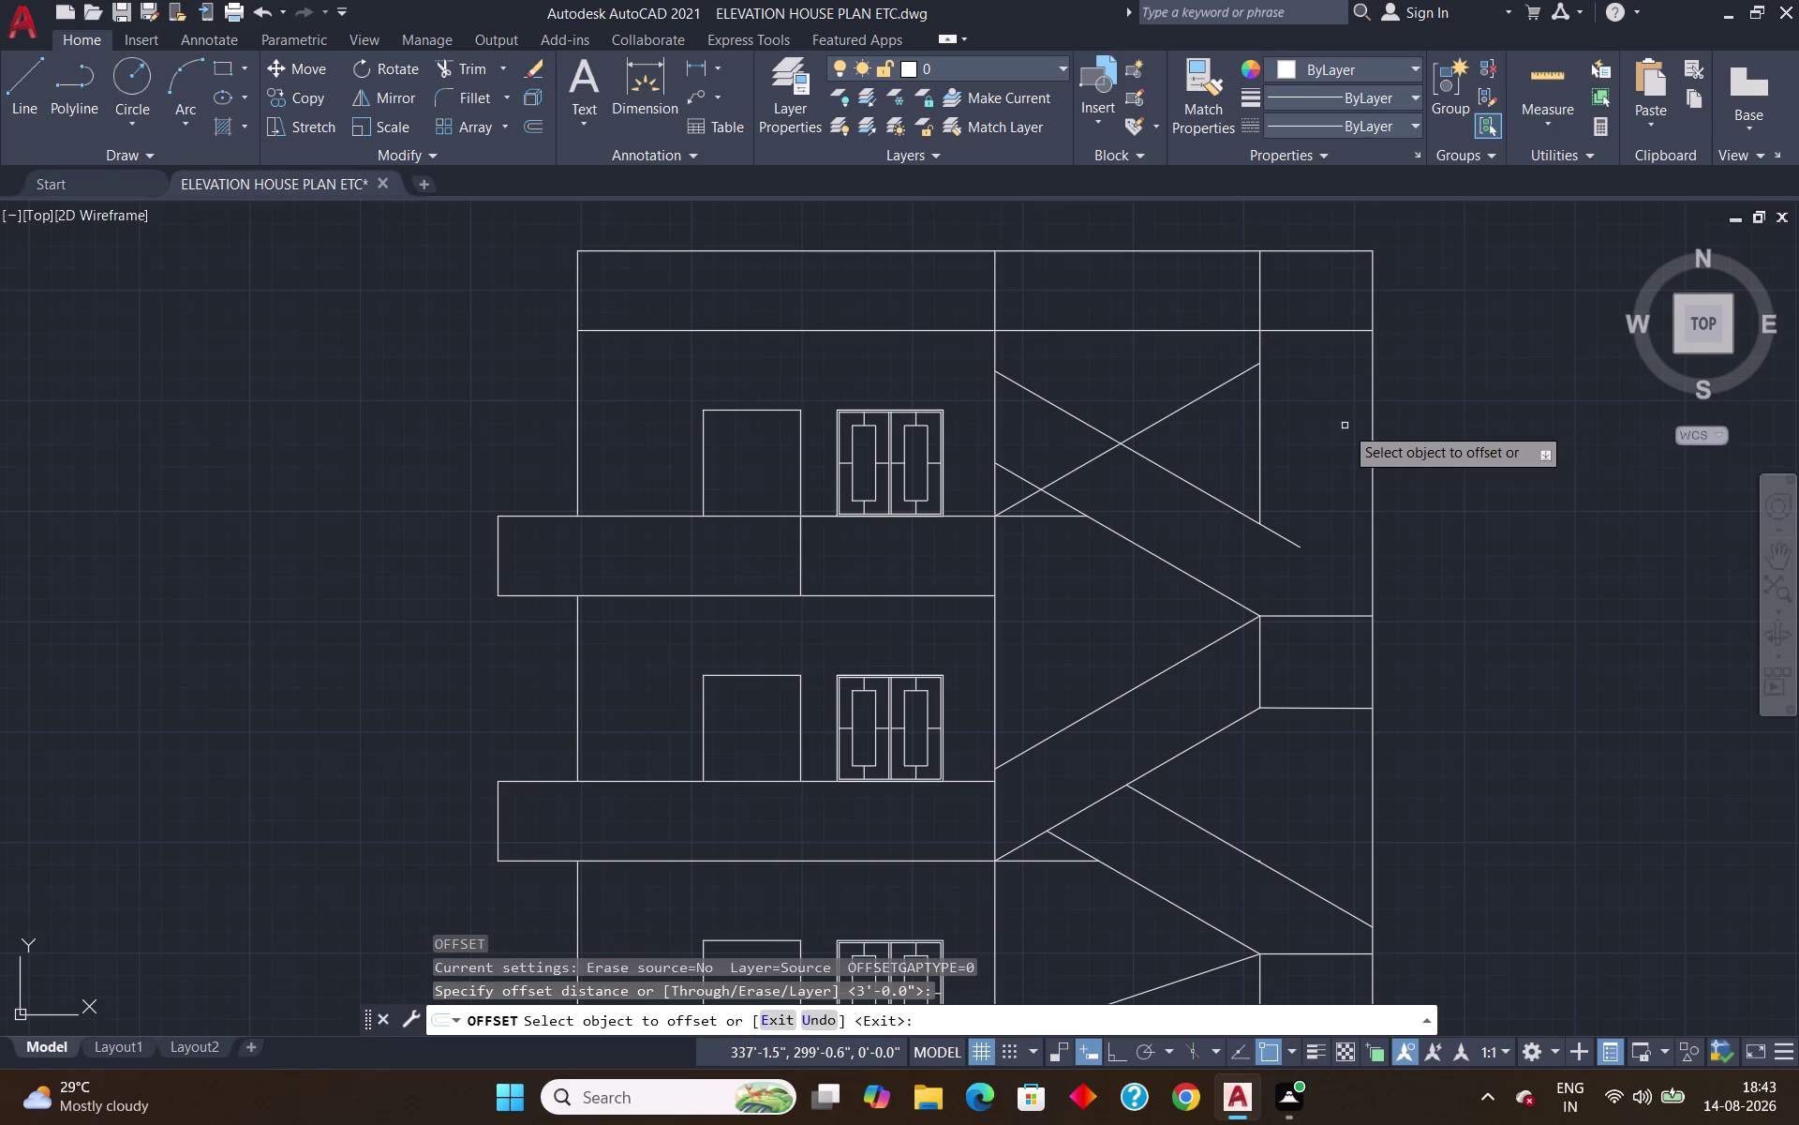
click(1218, 388)
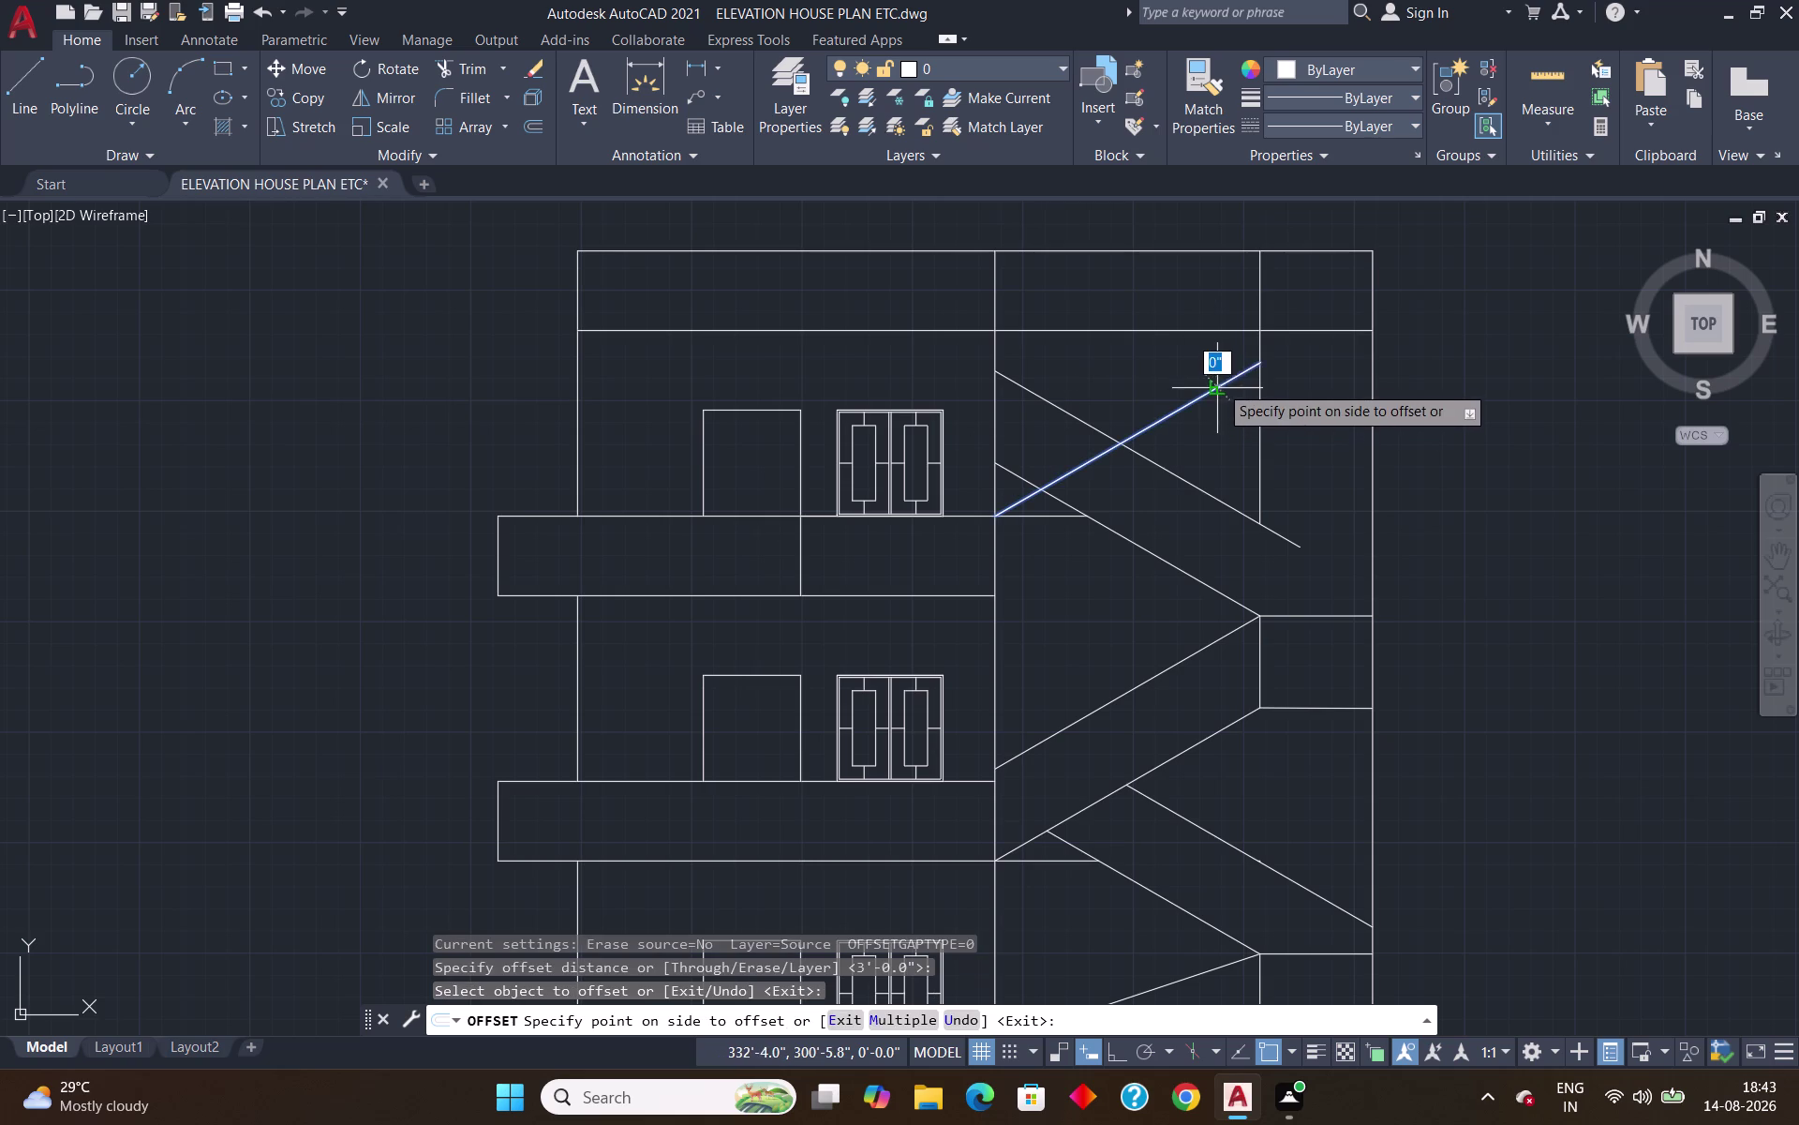
click(1206, 355)
key(Return)
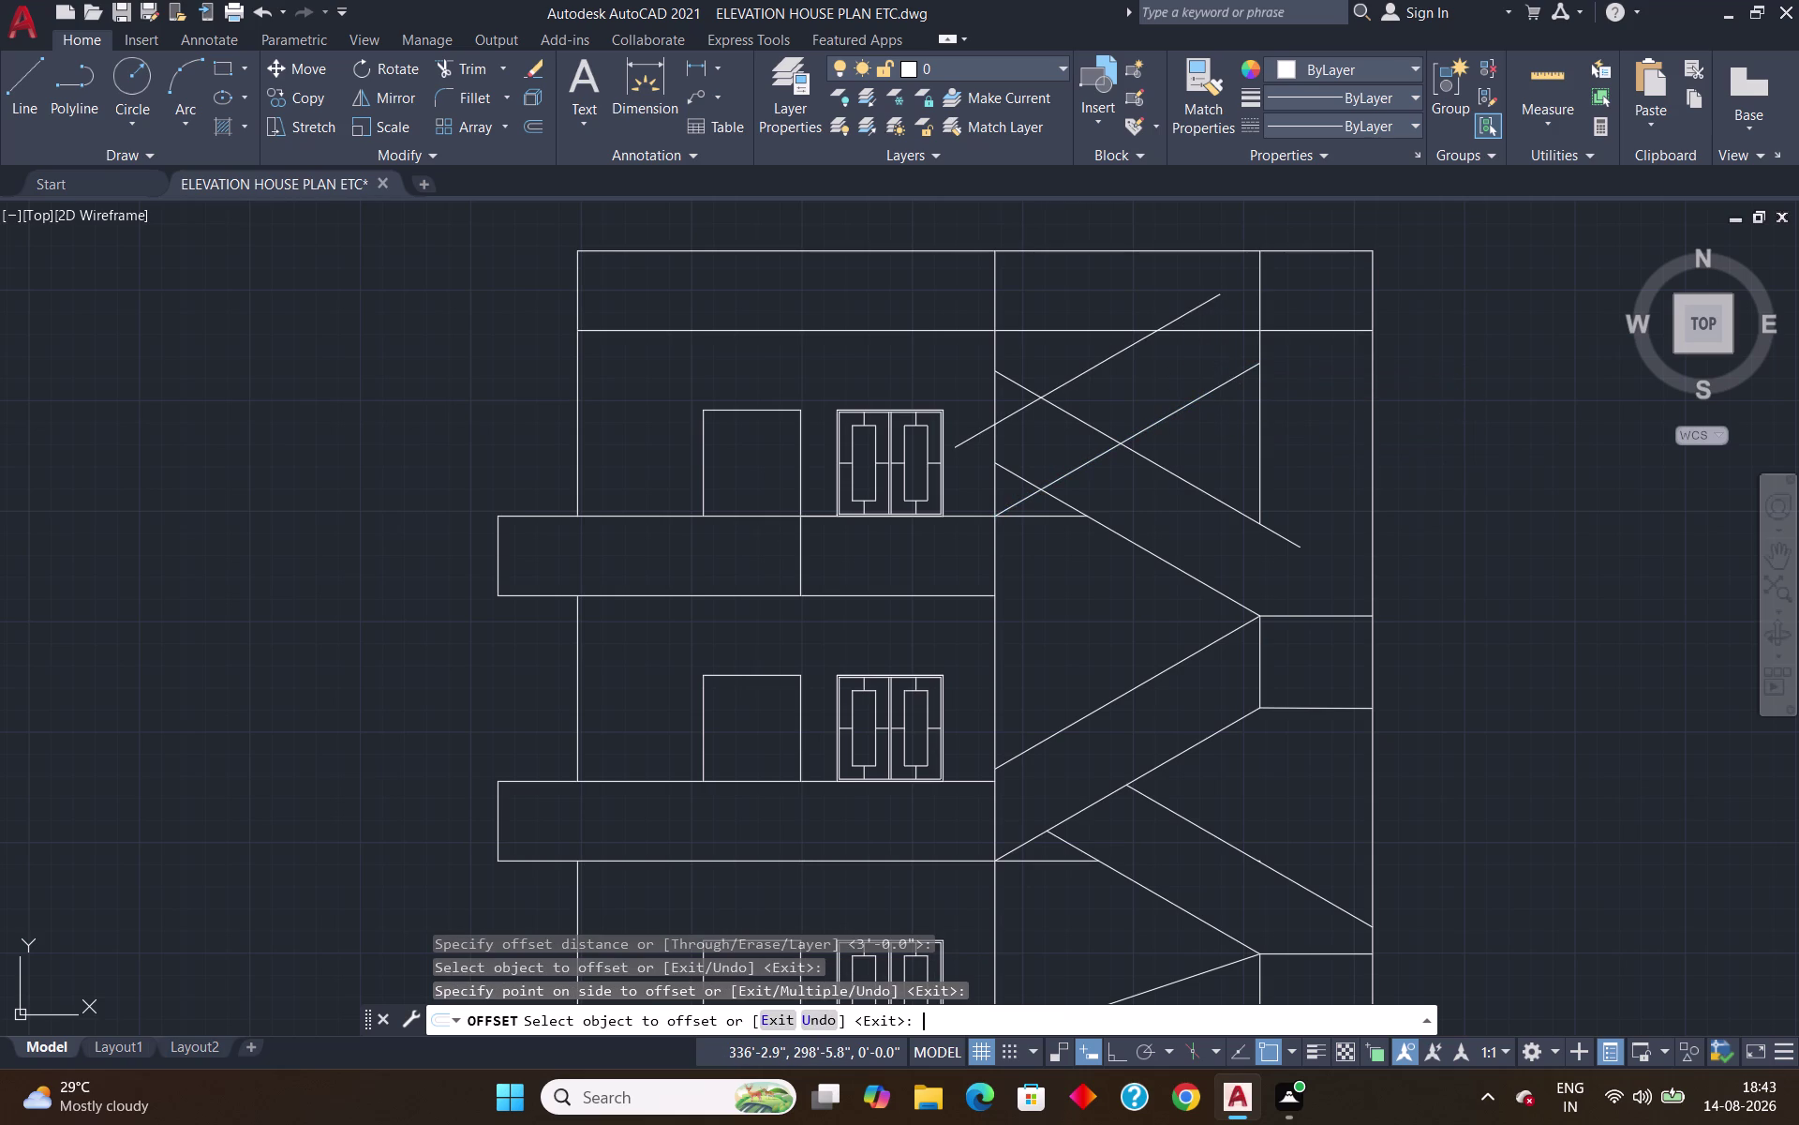
text(ex)
key(Return)
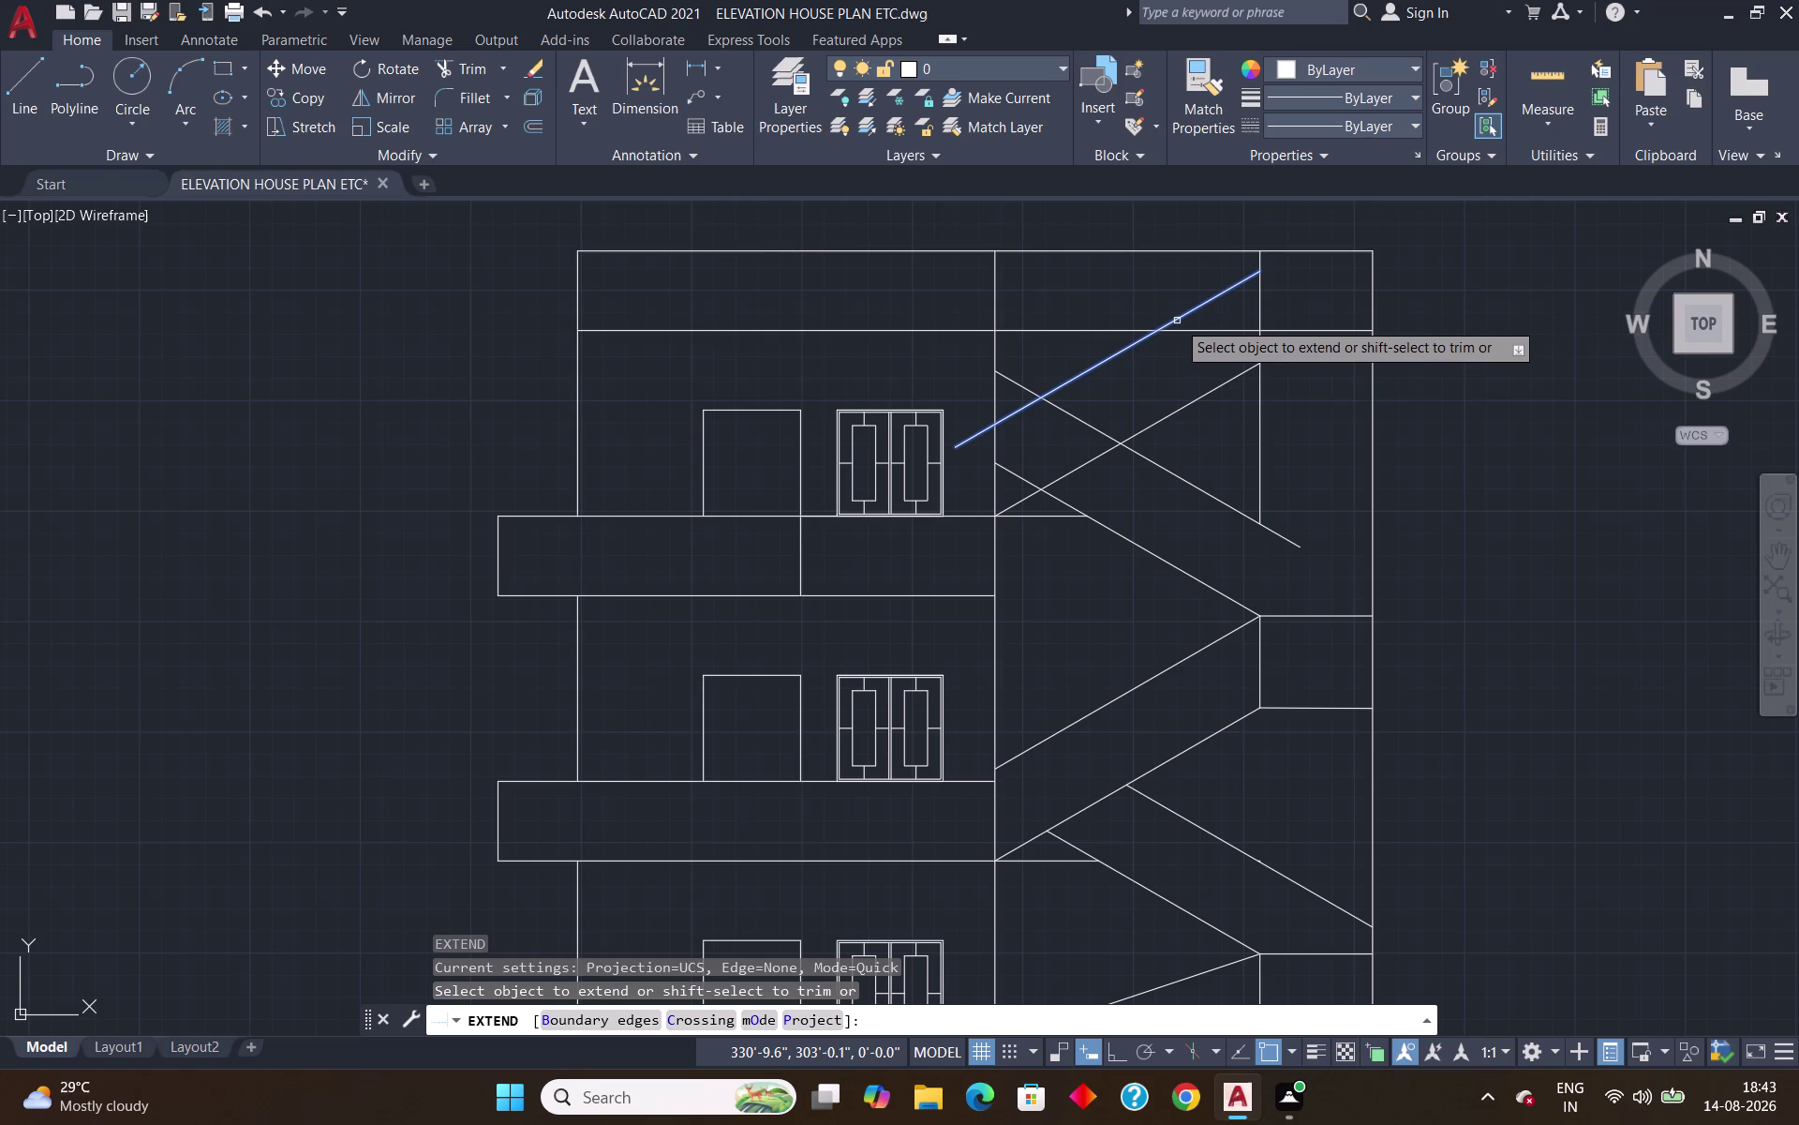
scroll(down, 3)
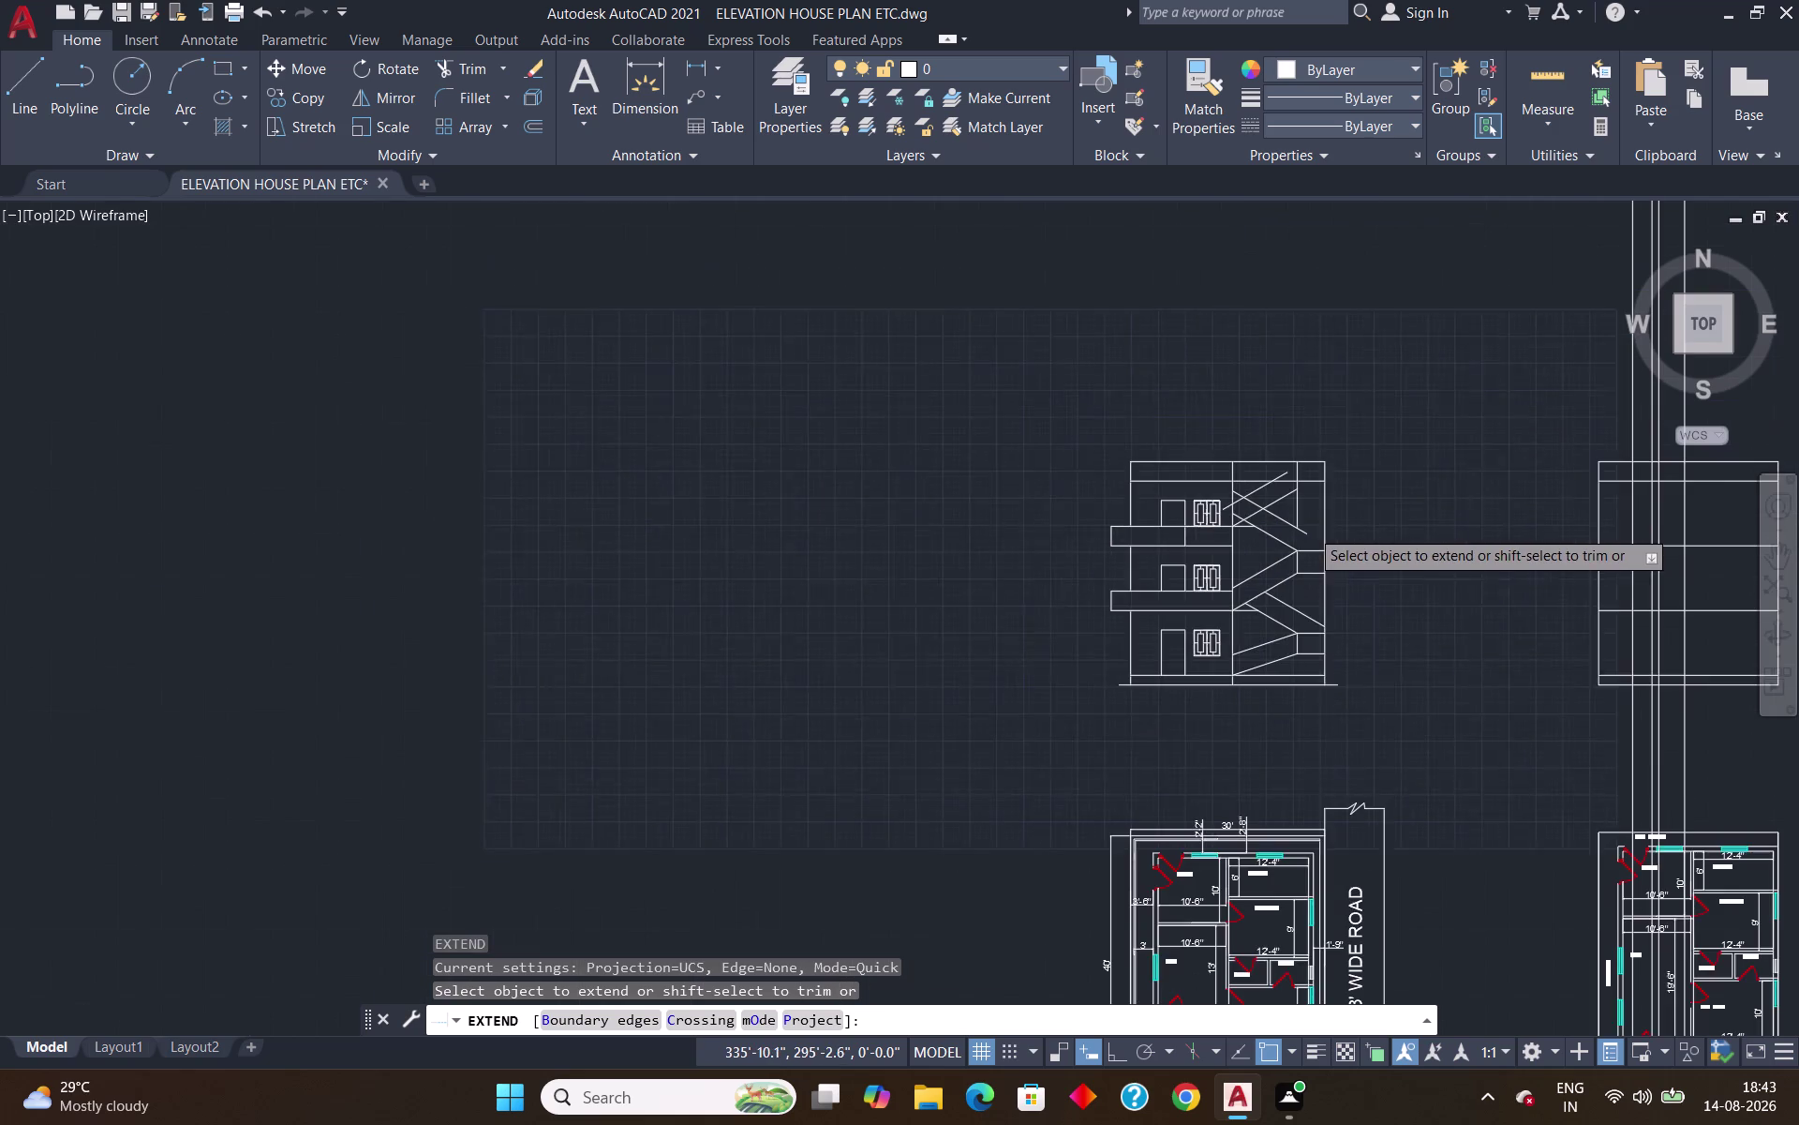
Cancel the pending extend and offset the lower stair line by 2'.
scroll(up, 3)
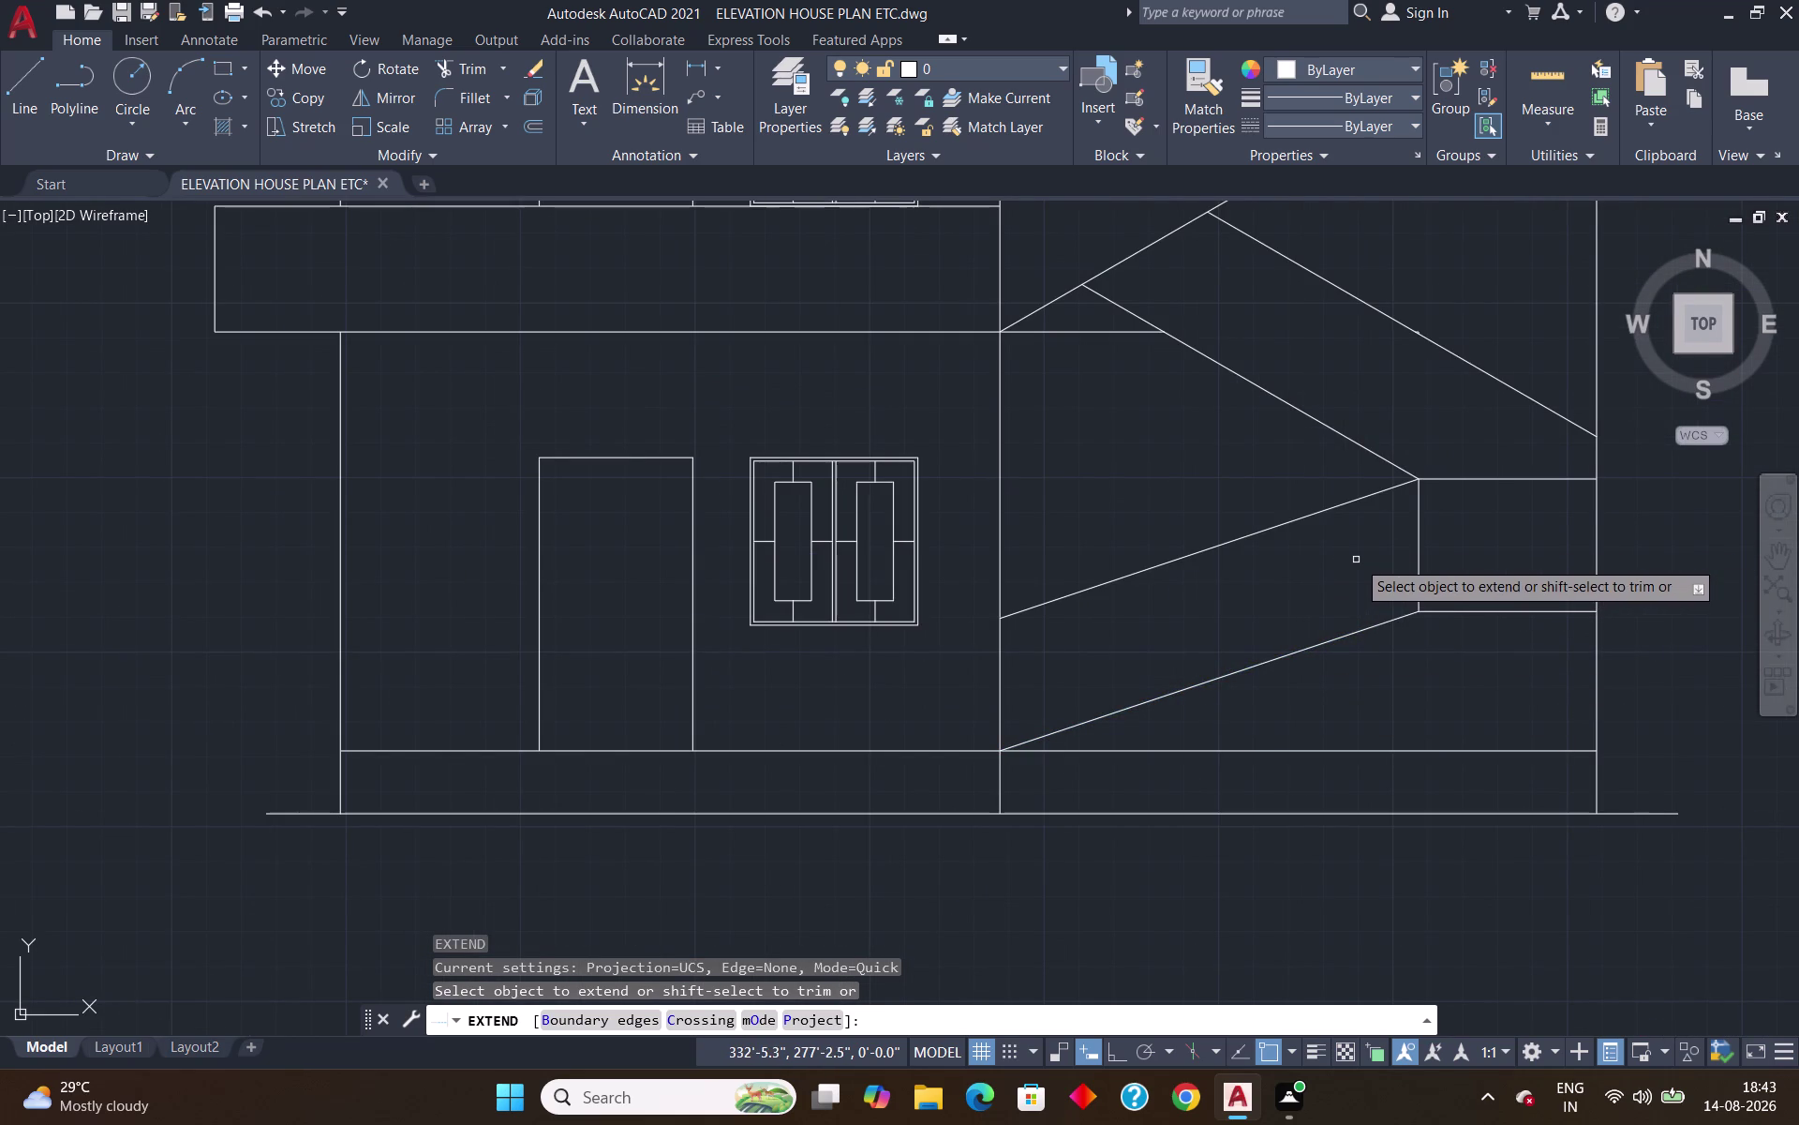
key(Escape)
scroll(down, 3)
scroll(up, 3)
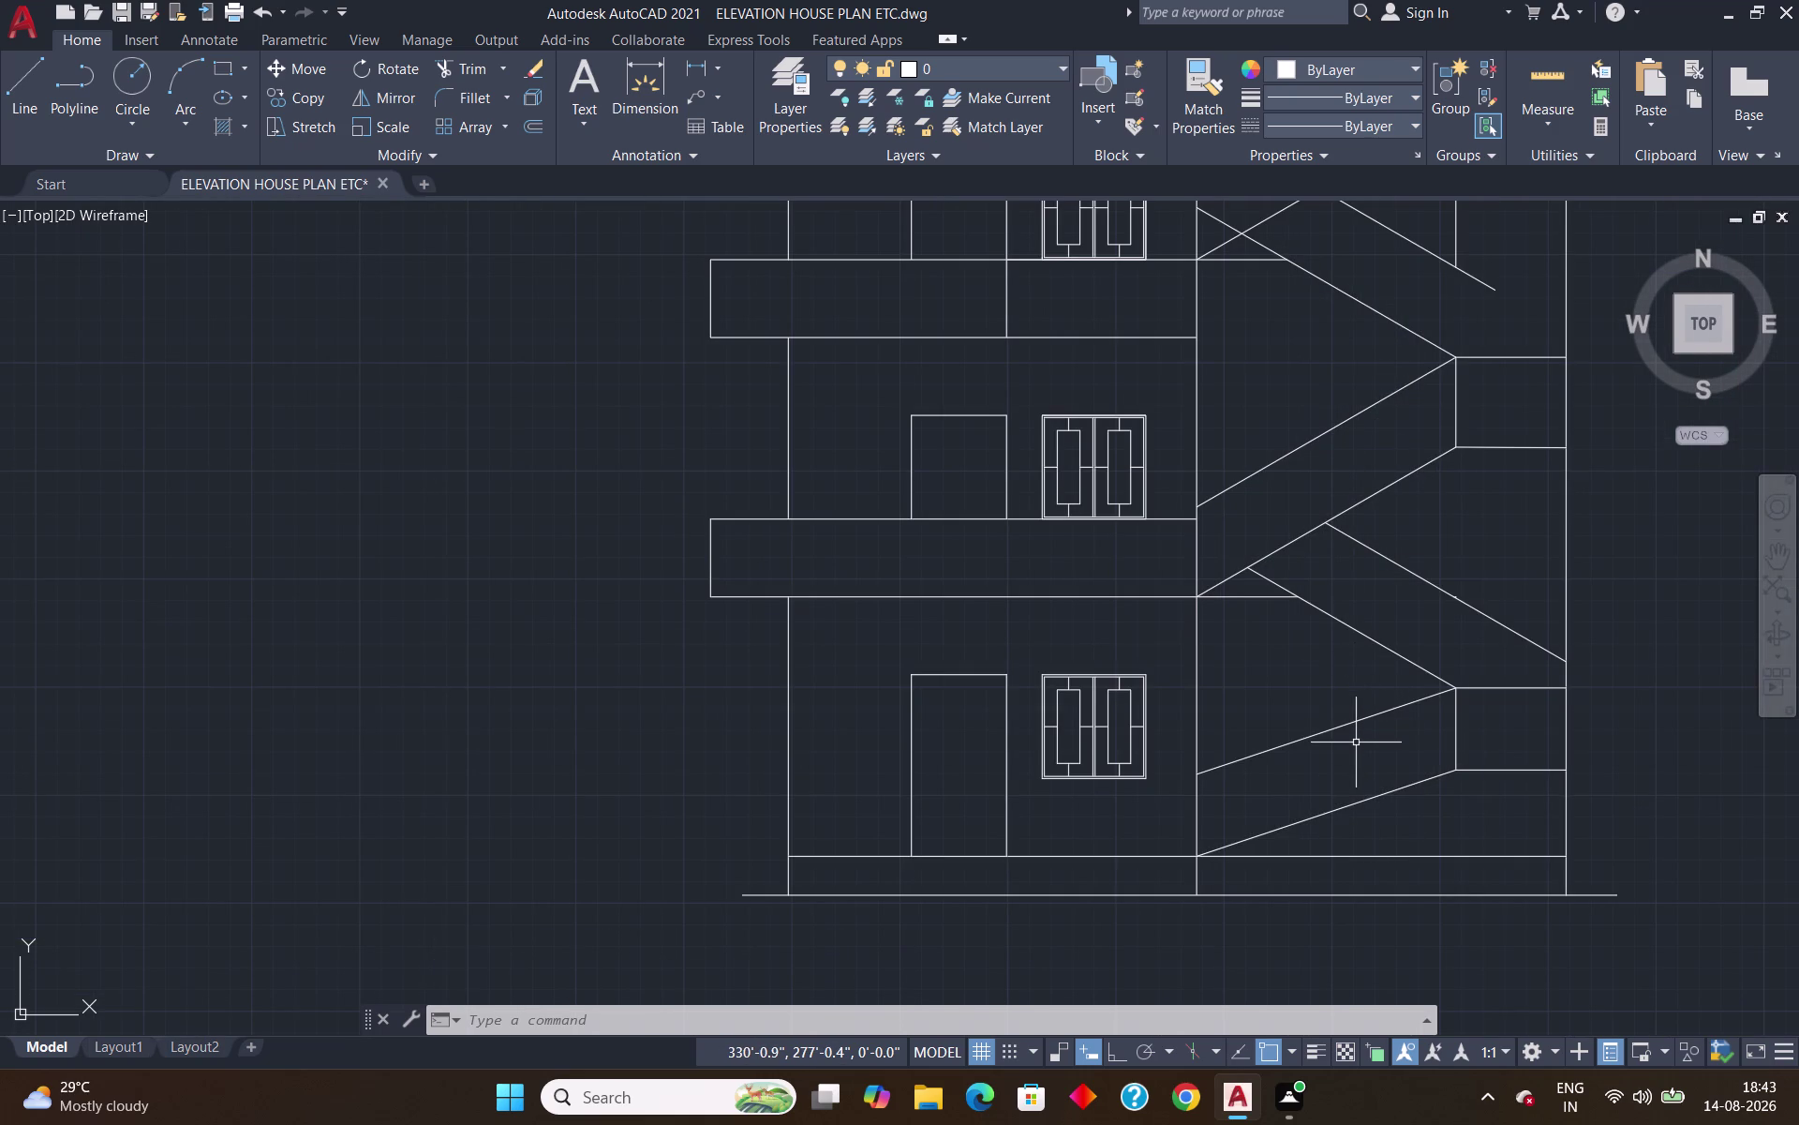
key(o)
key(Return)
text(2)
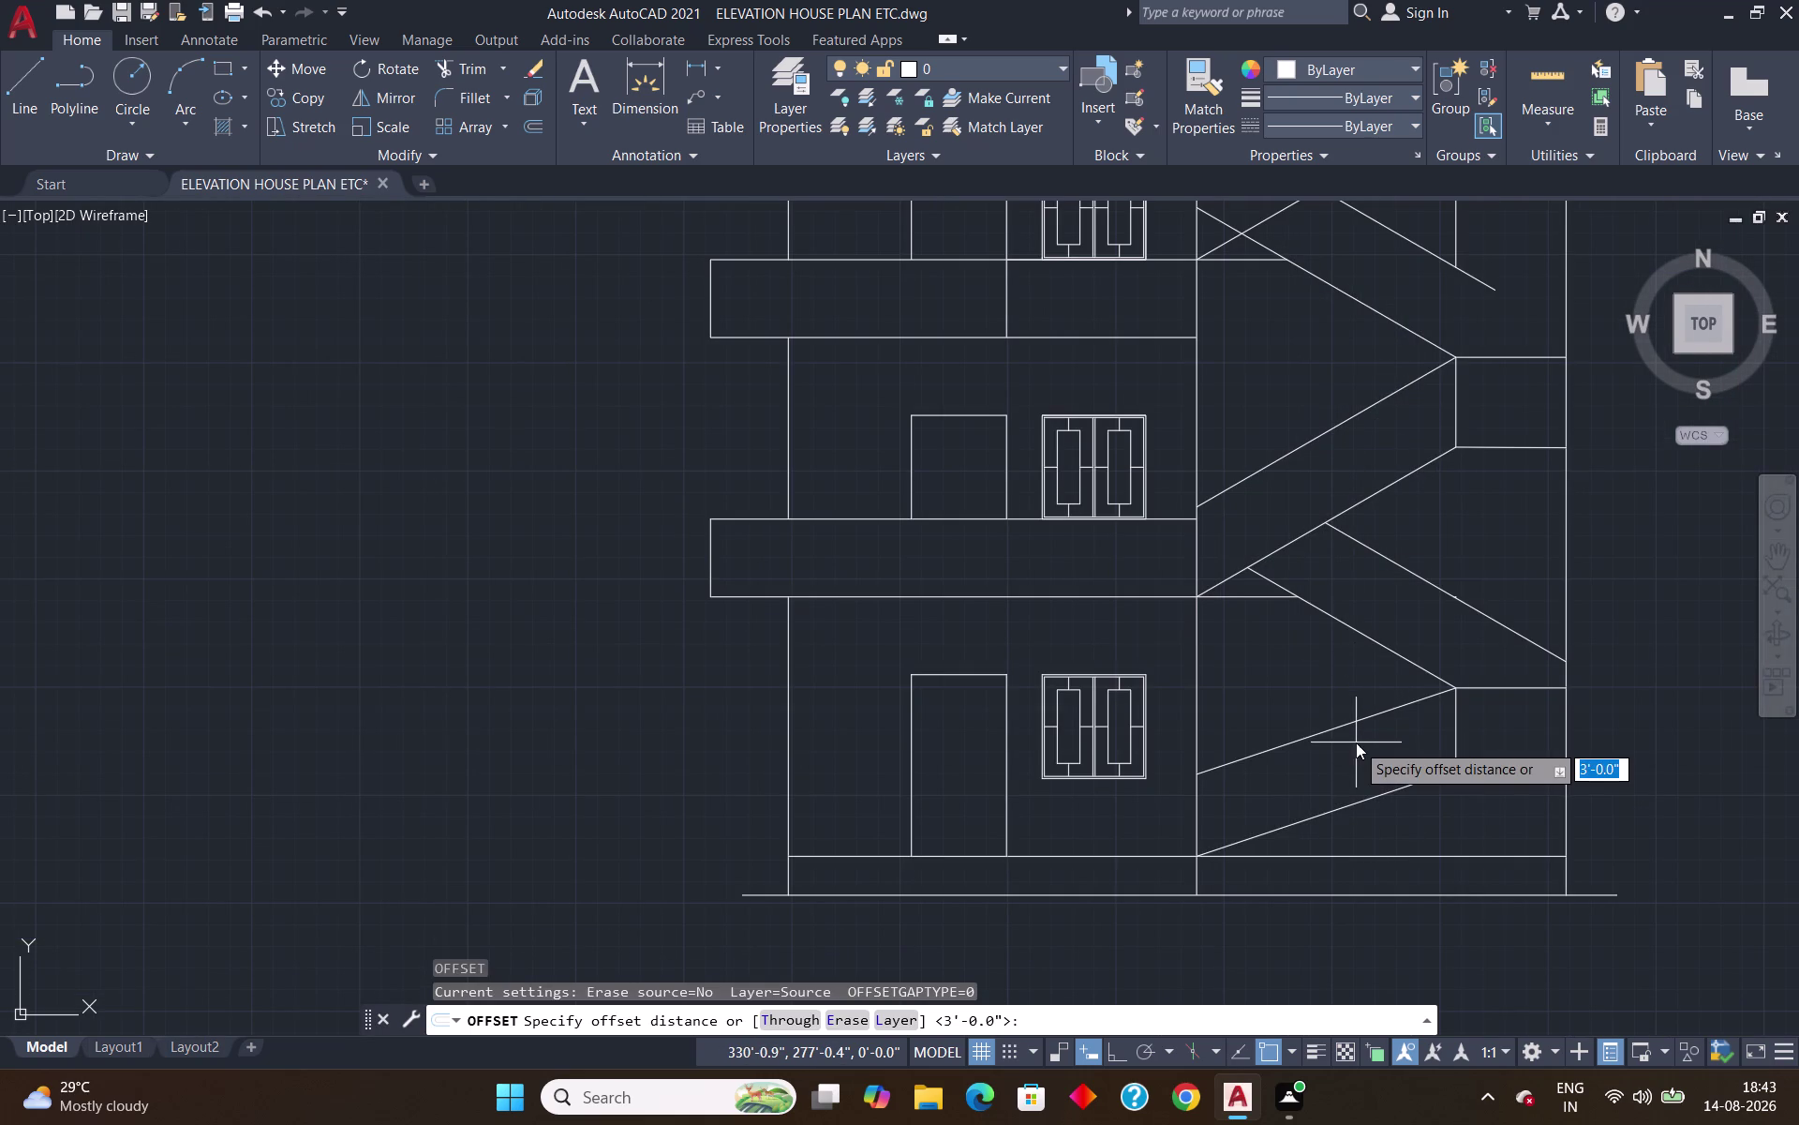
text(')
key(Return)
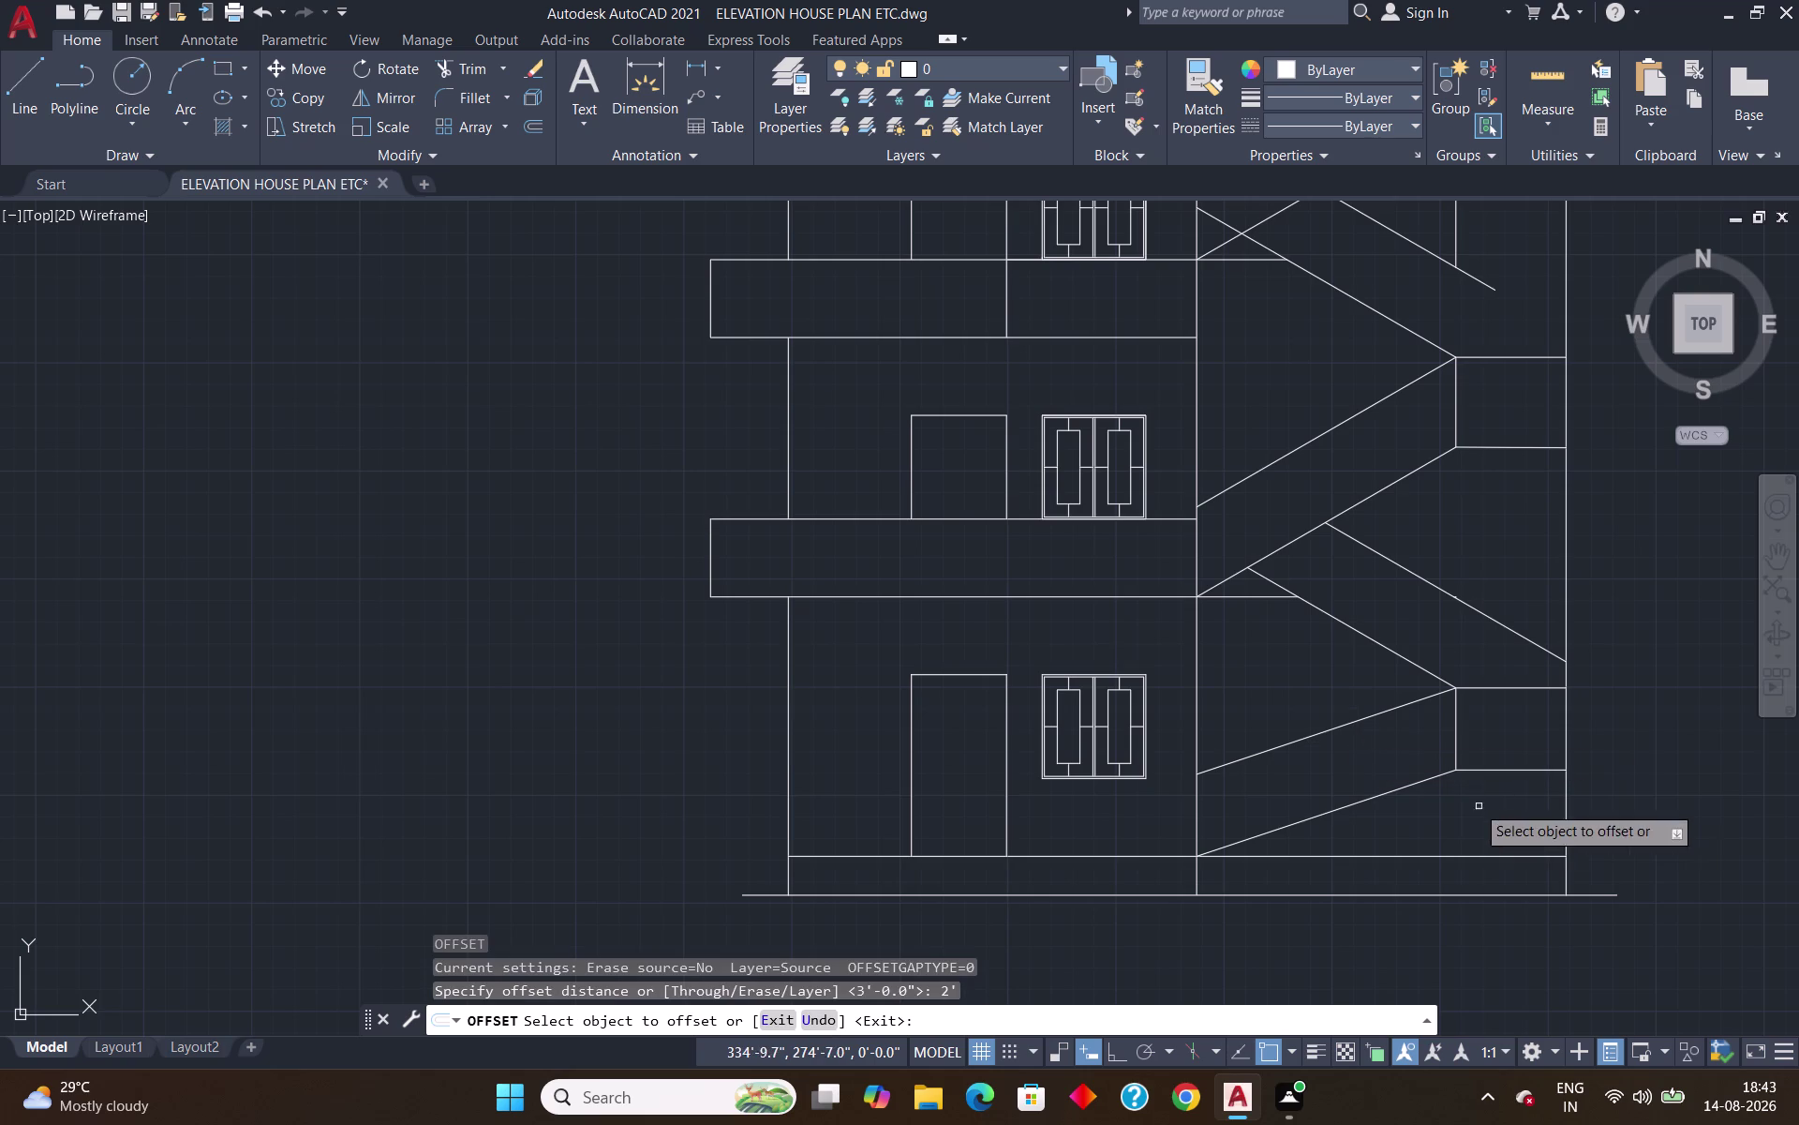
click(1403, 789)
click(1397, 765)
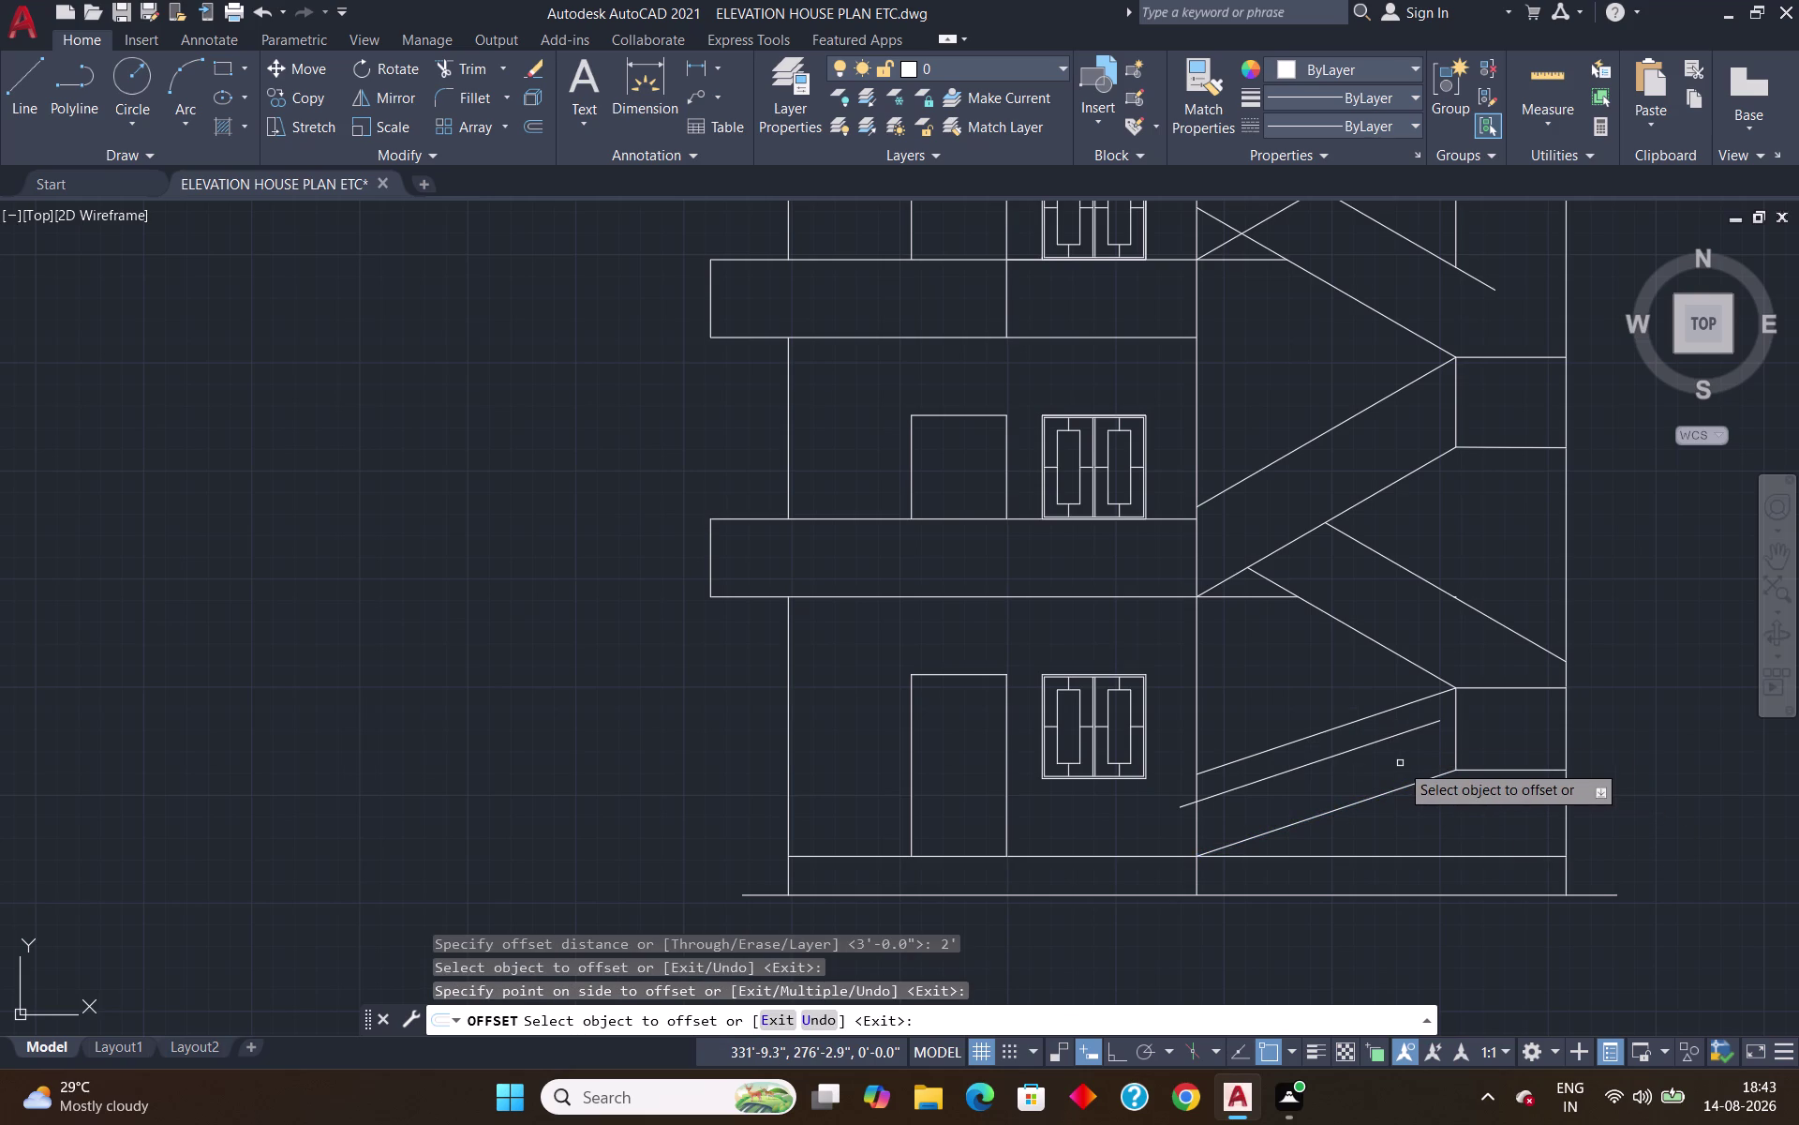
key(Return)
Extend the 2' copy to the landing line, trim the bottom excess, and erase the stray sloped line.
text(ex)
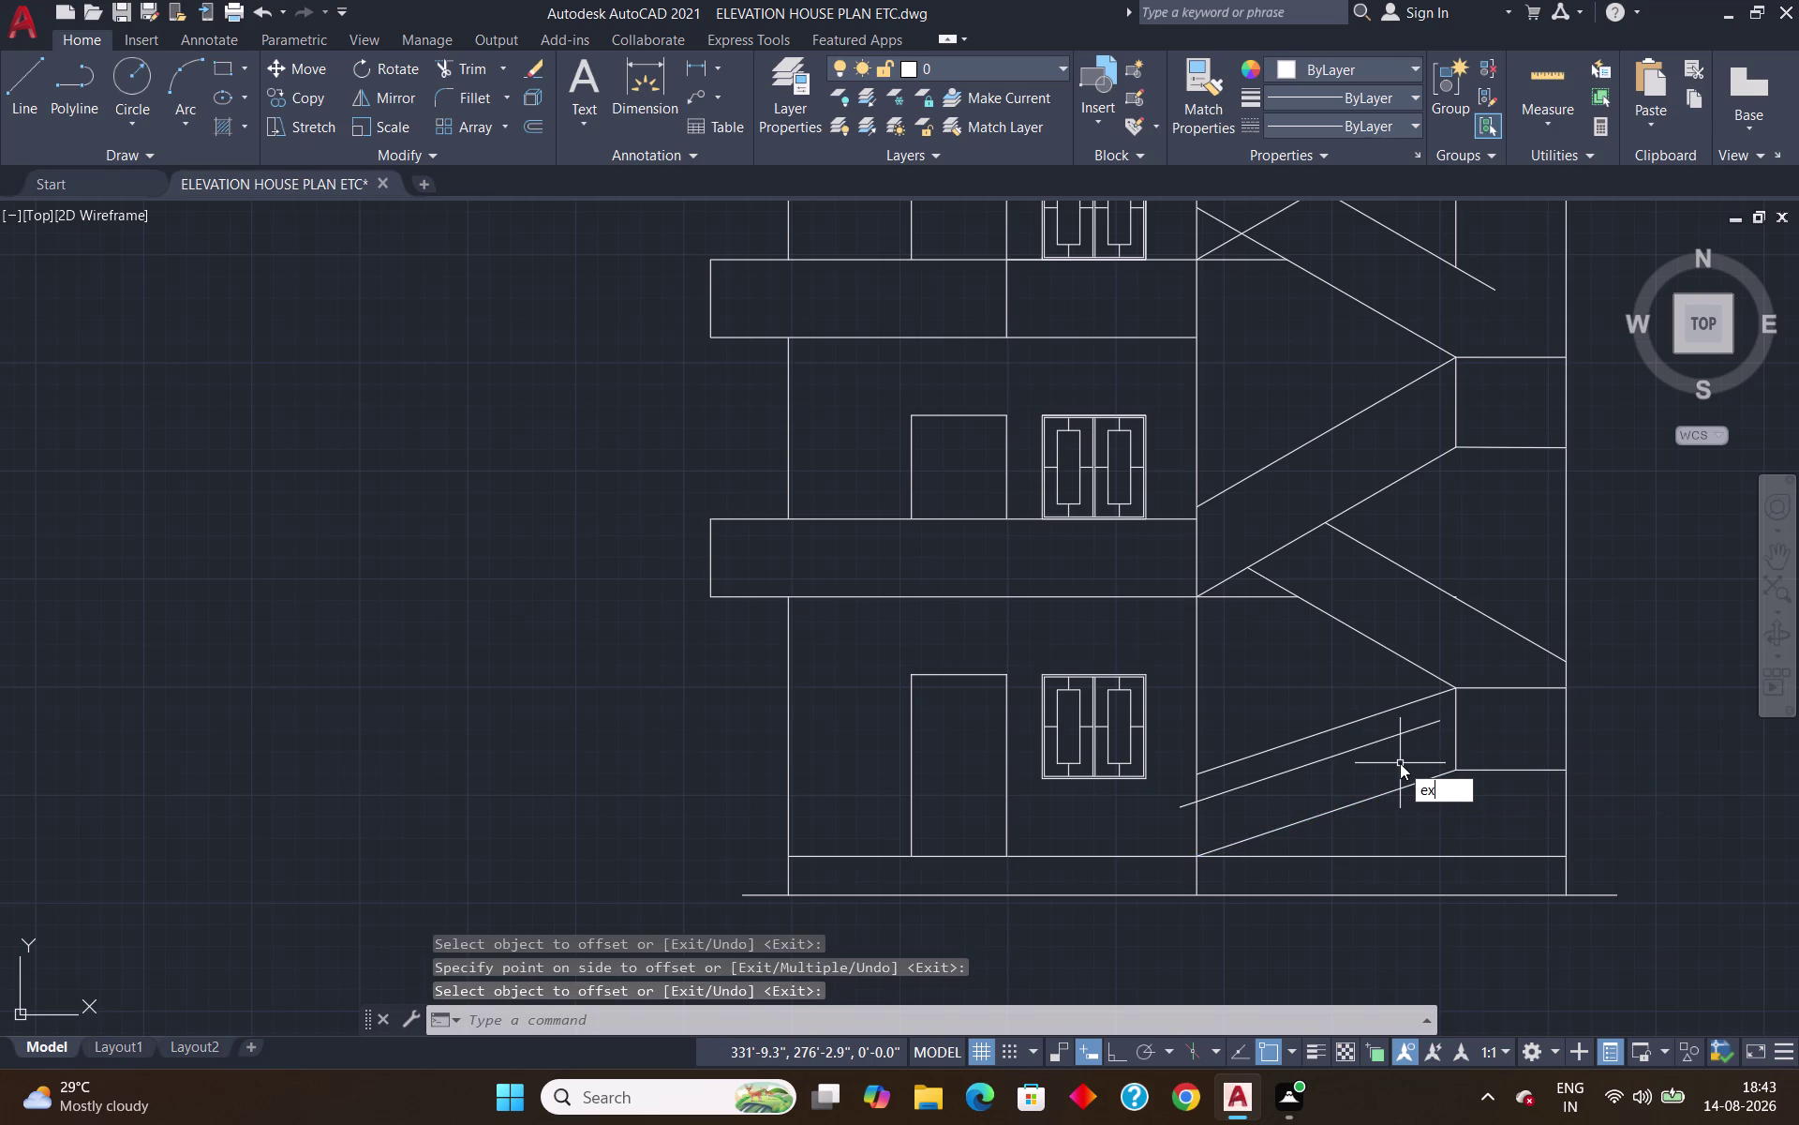
key(Return)
click(1401, 733)
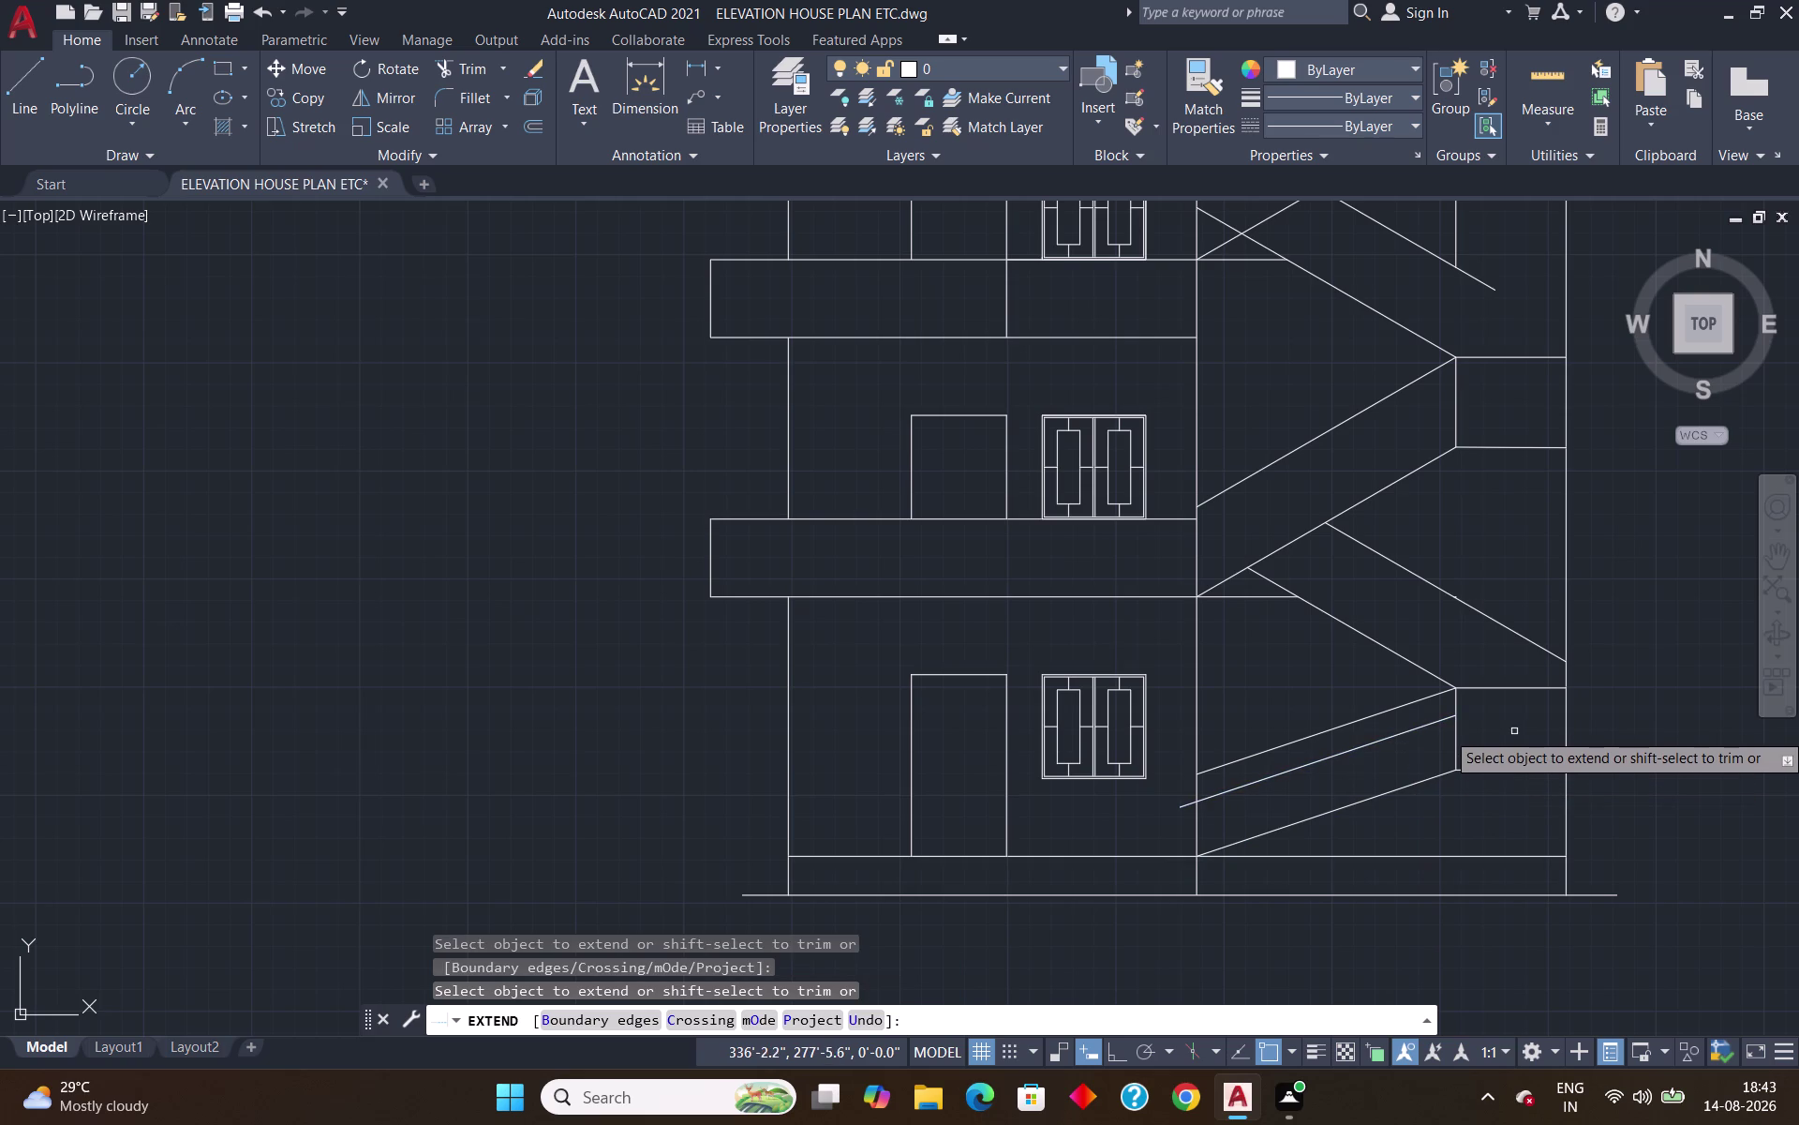
key(Escape)
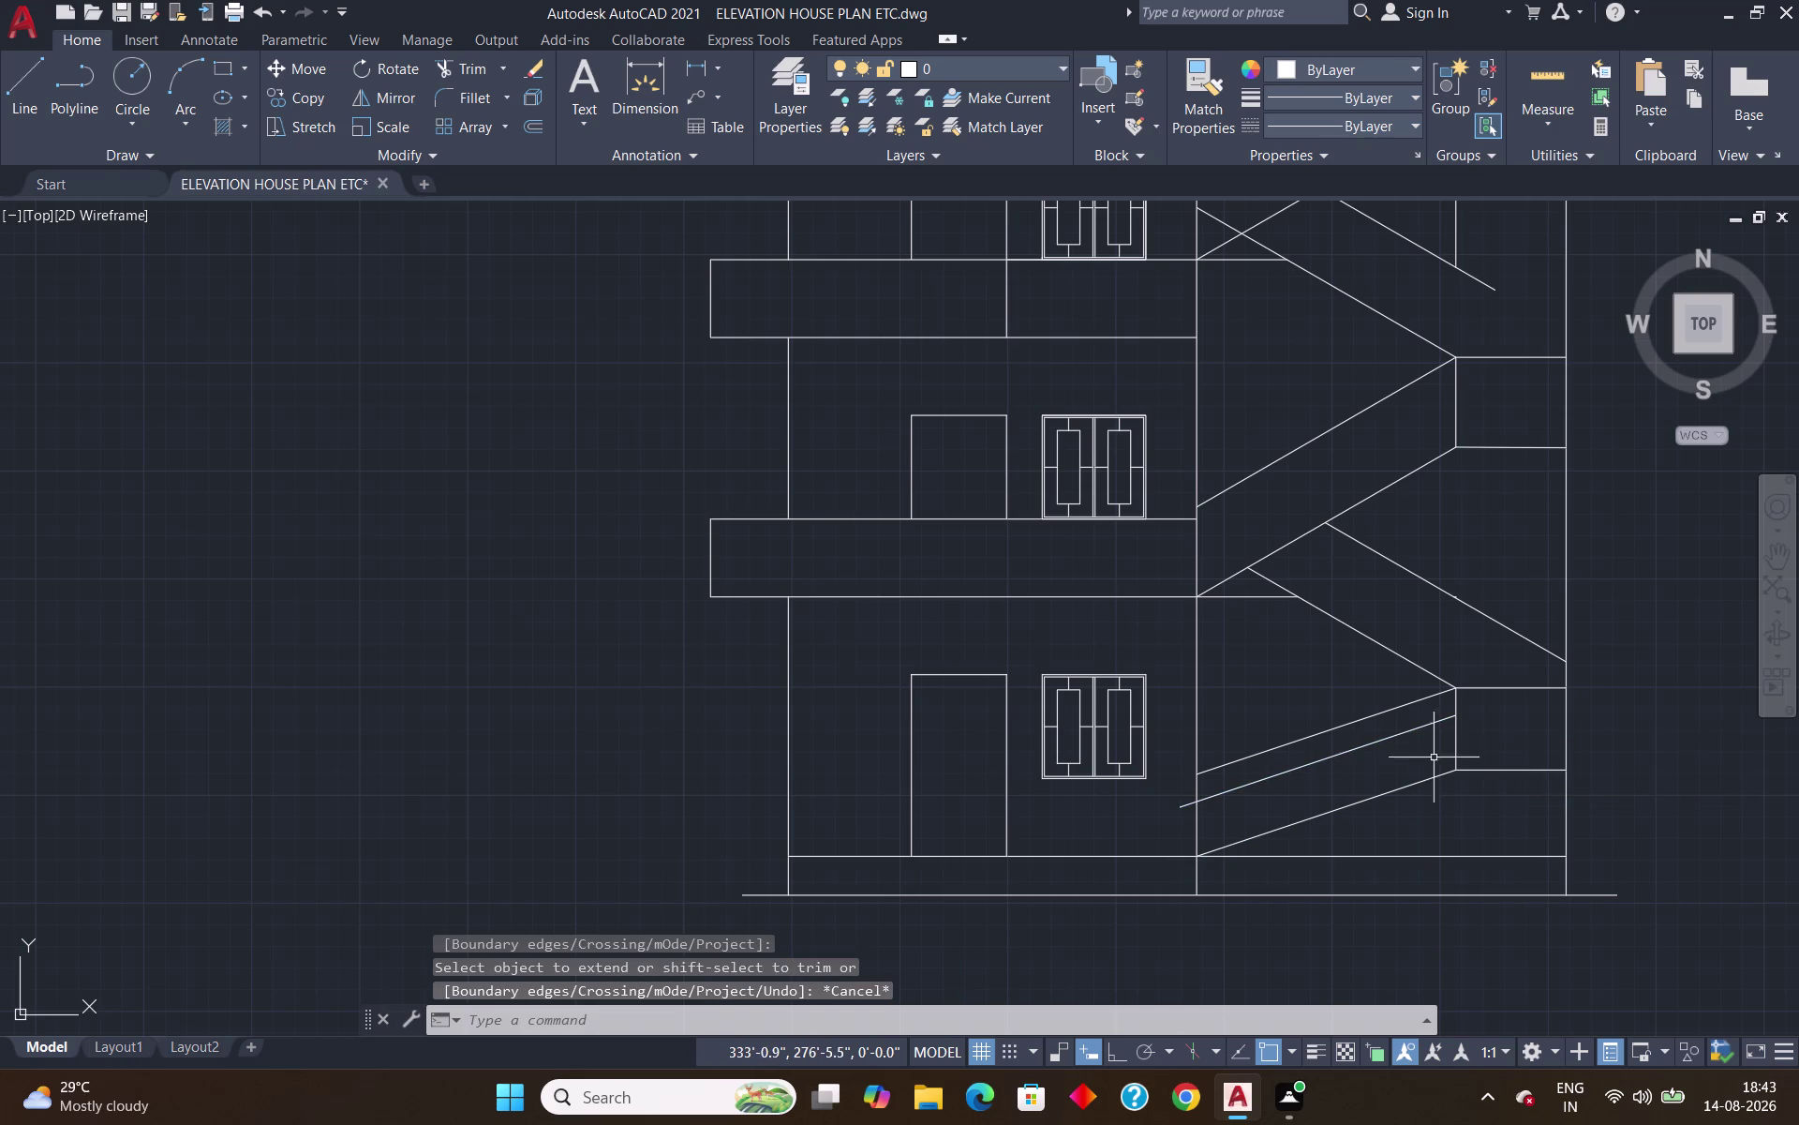
text(tr)
key(Return)
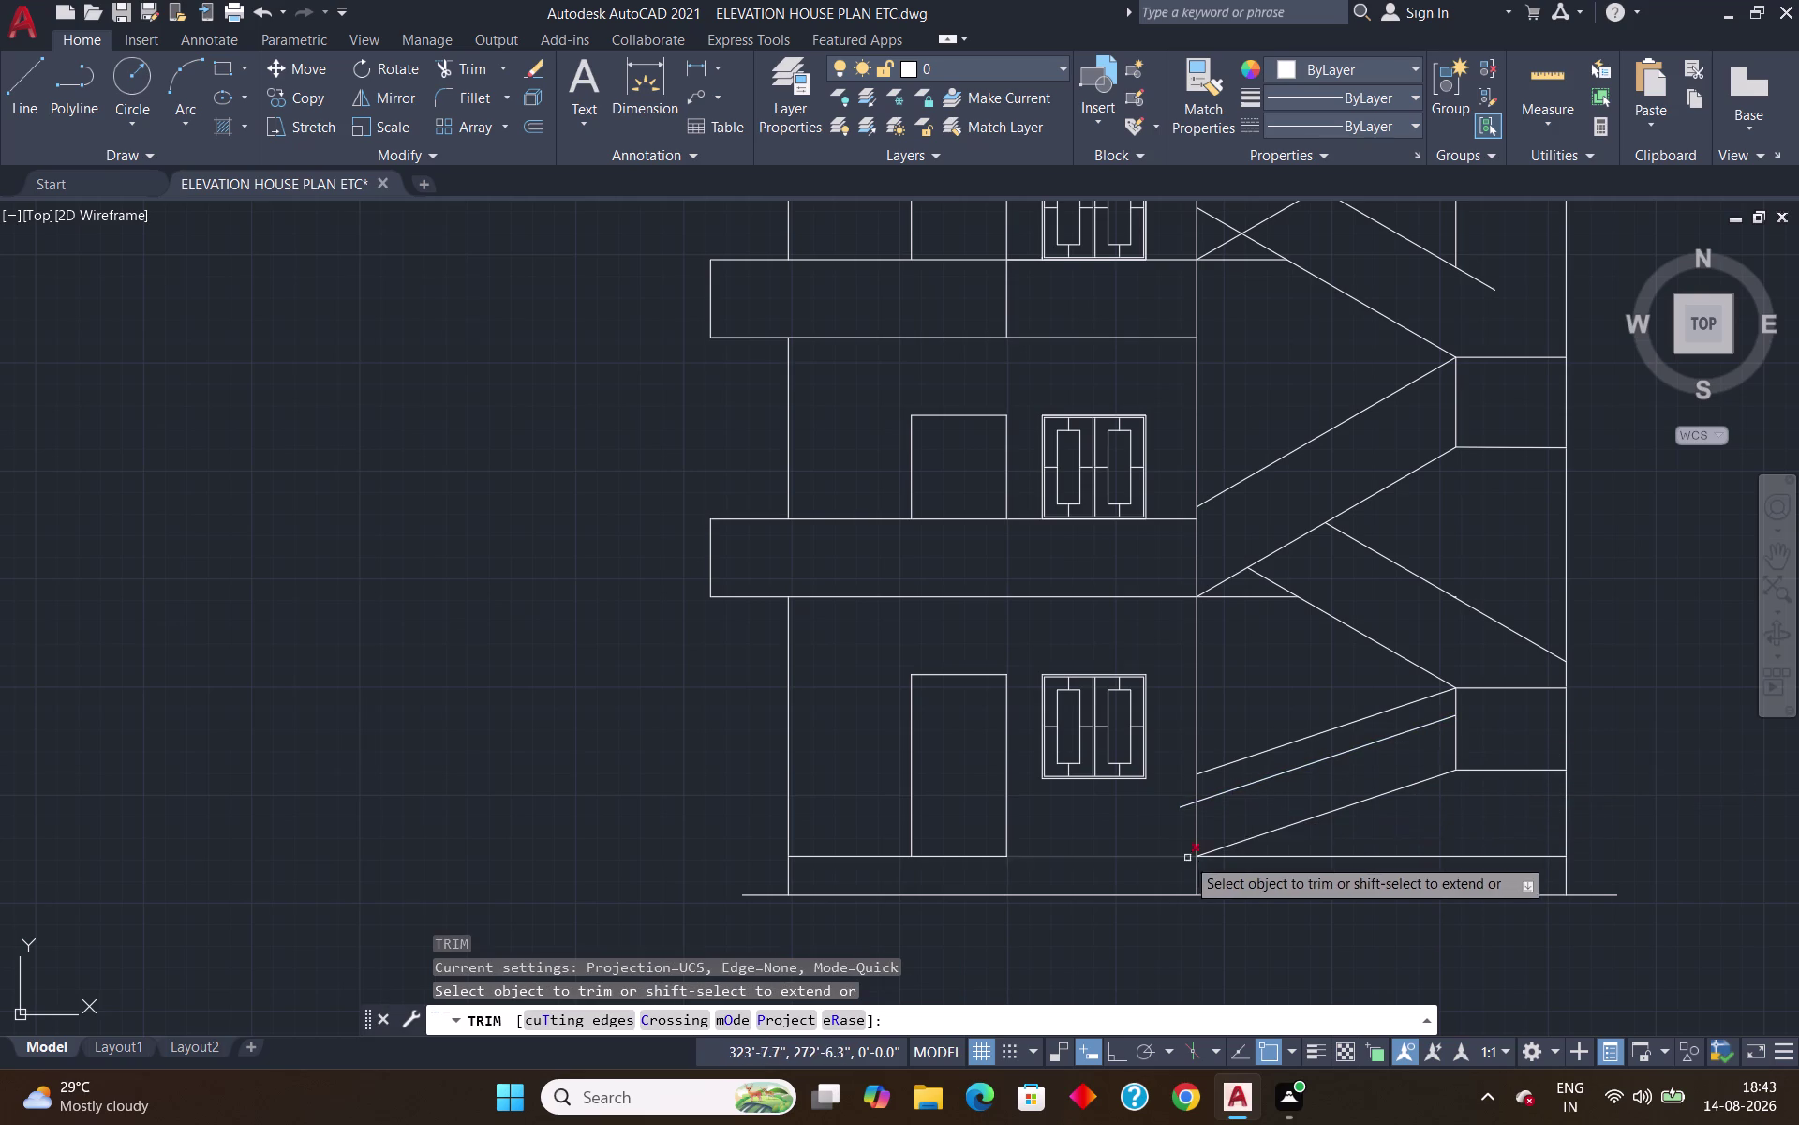
click(1189, 805)
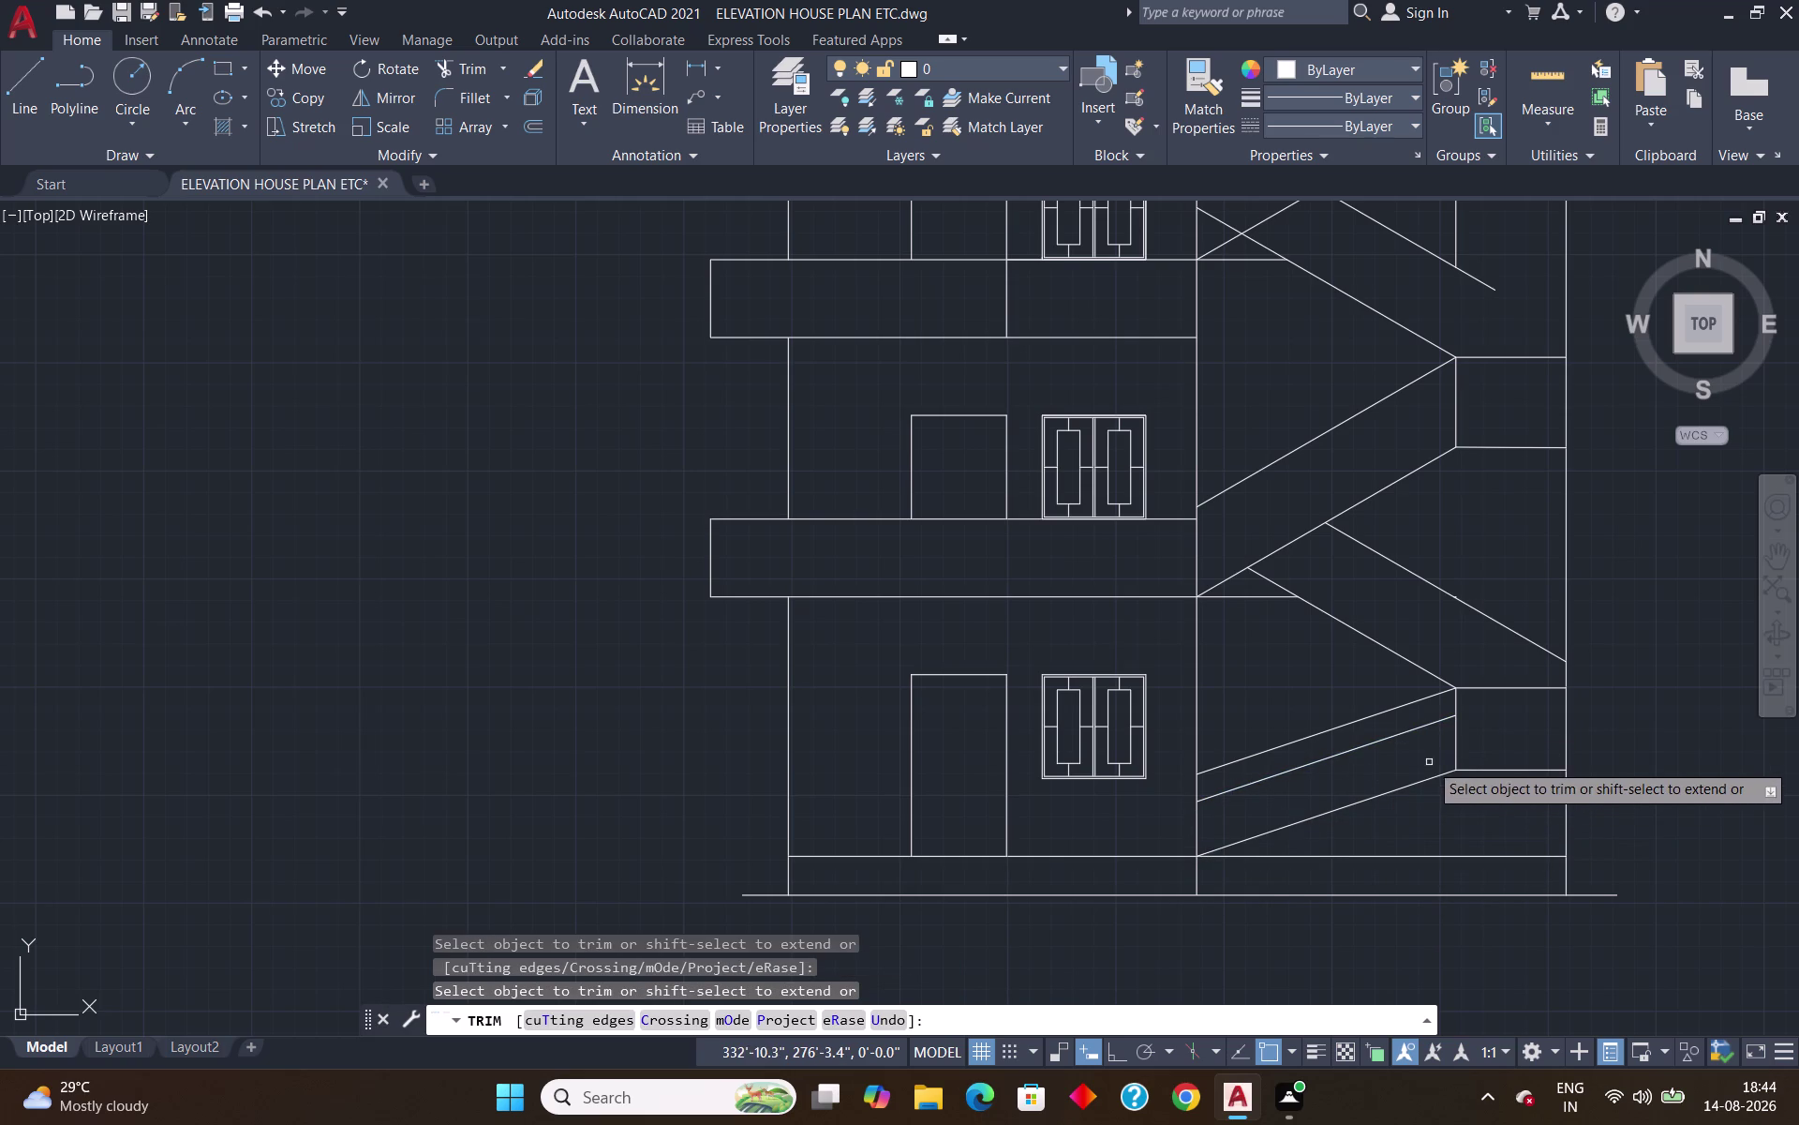
key(Escape)
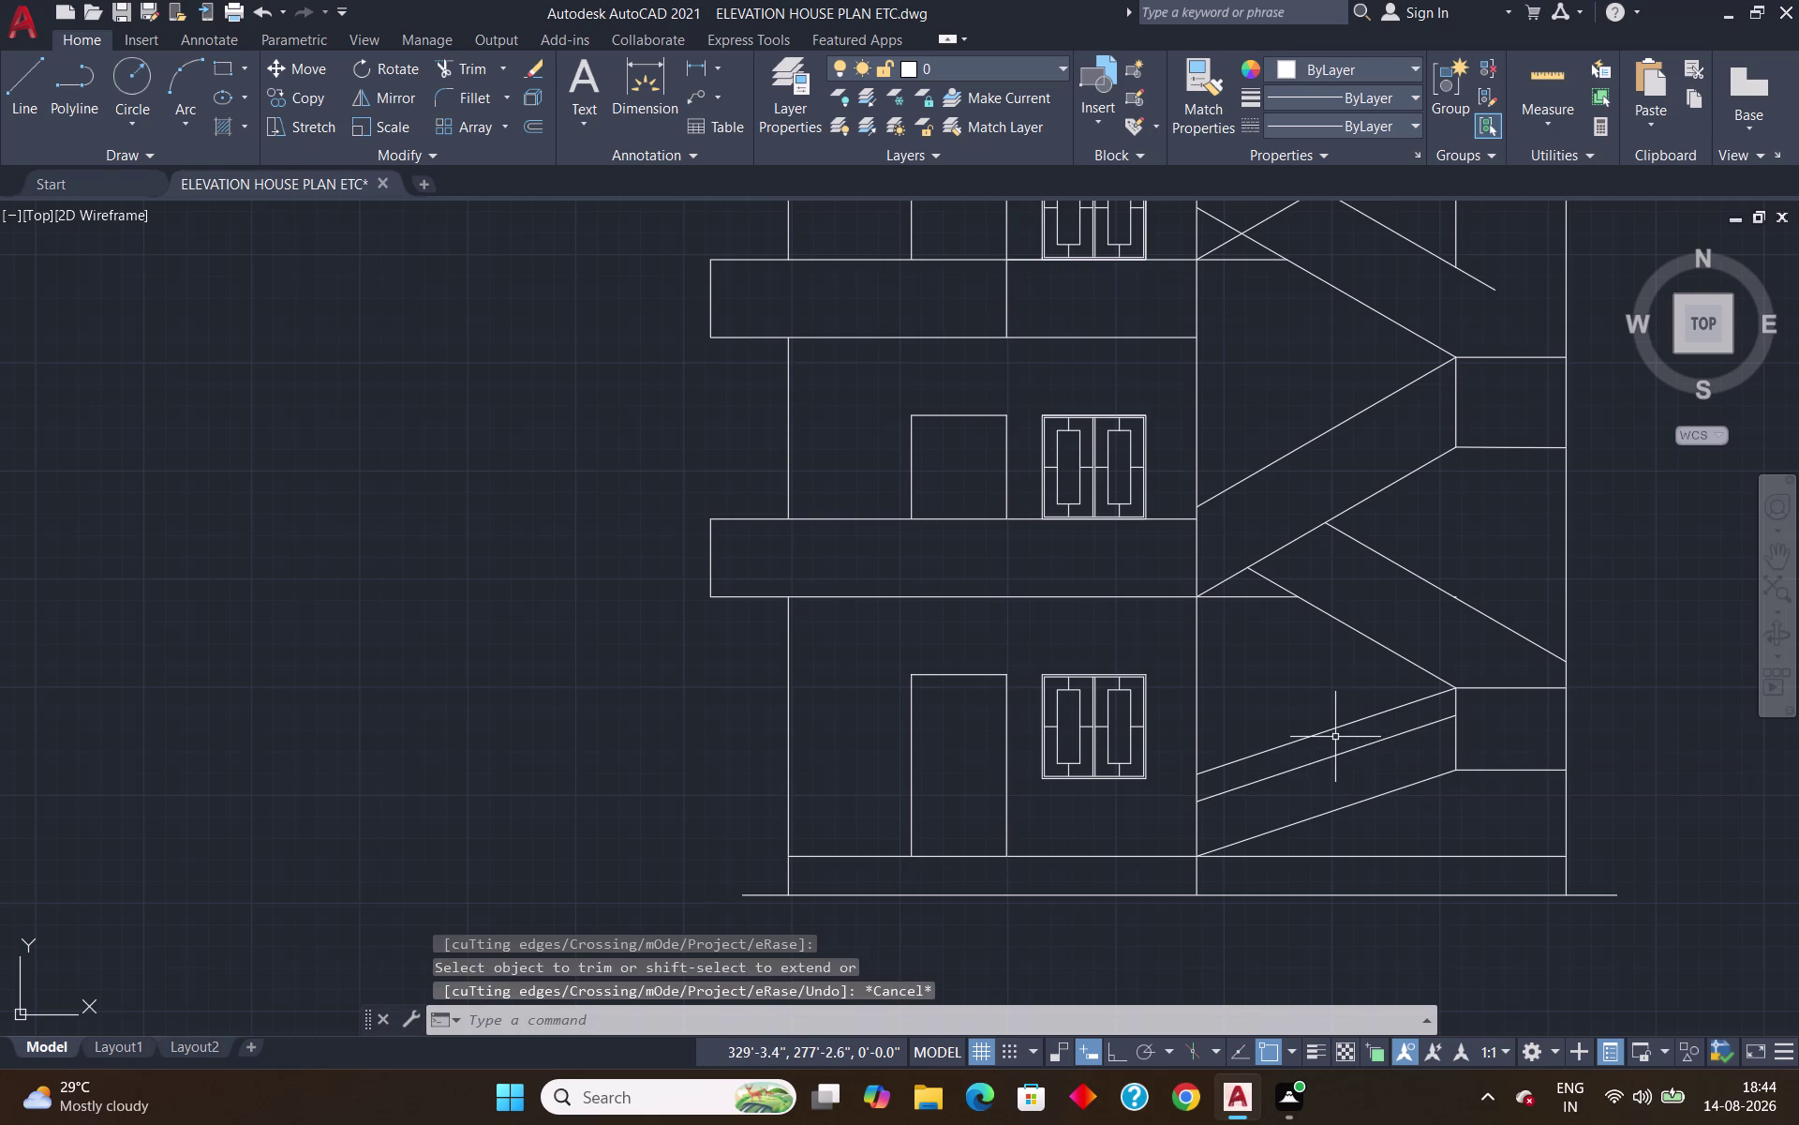
click(1332, 731)
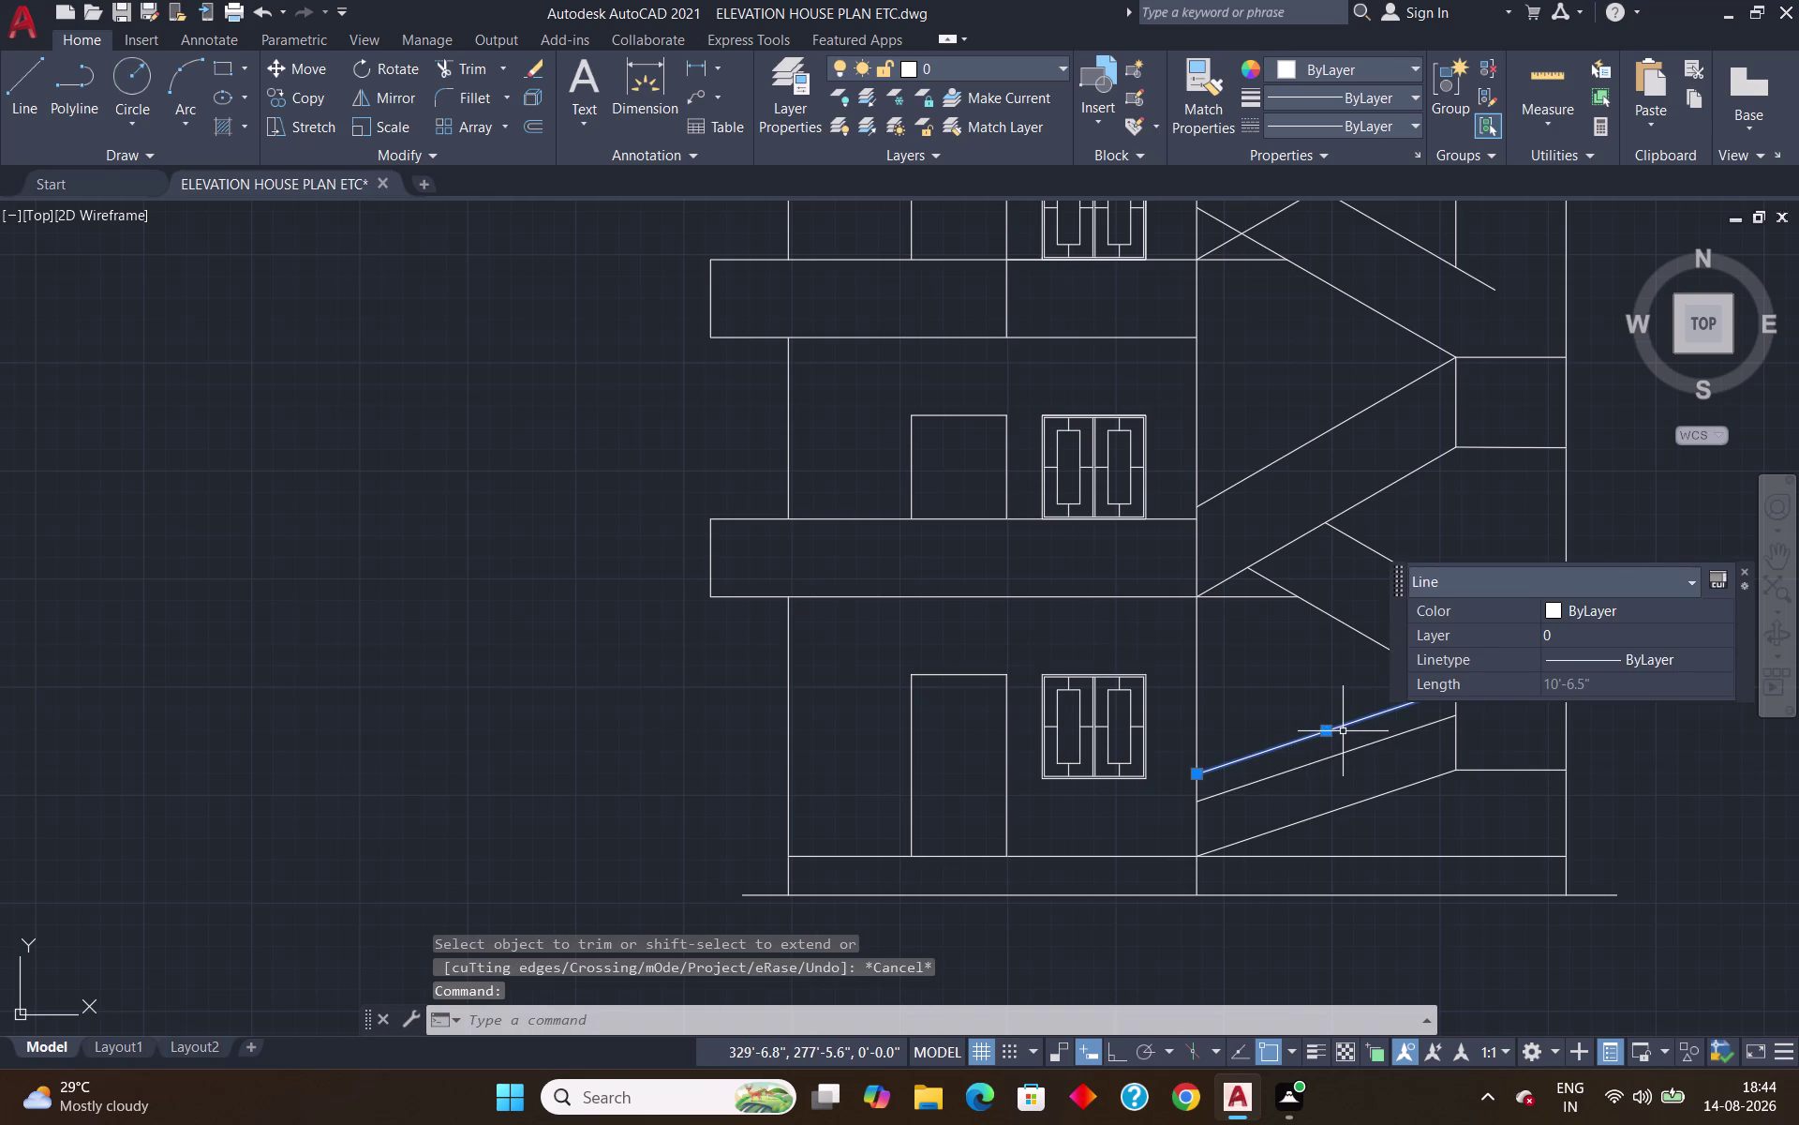
key(Delete)
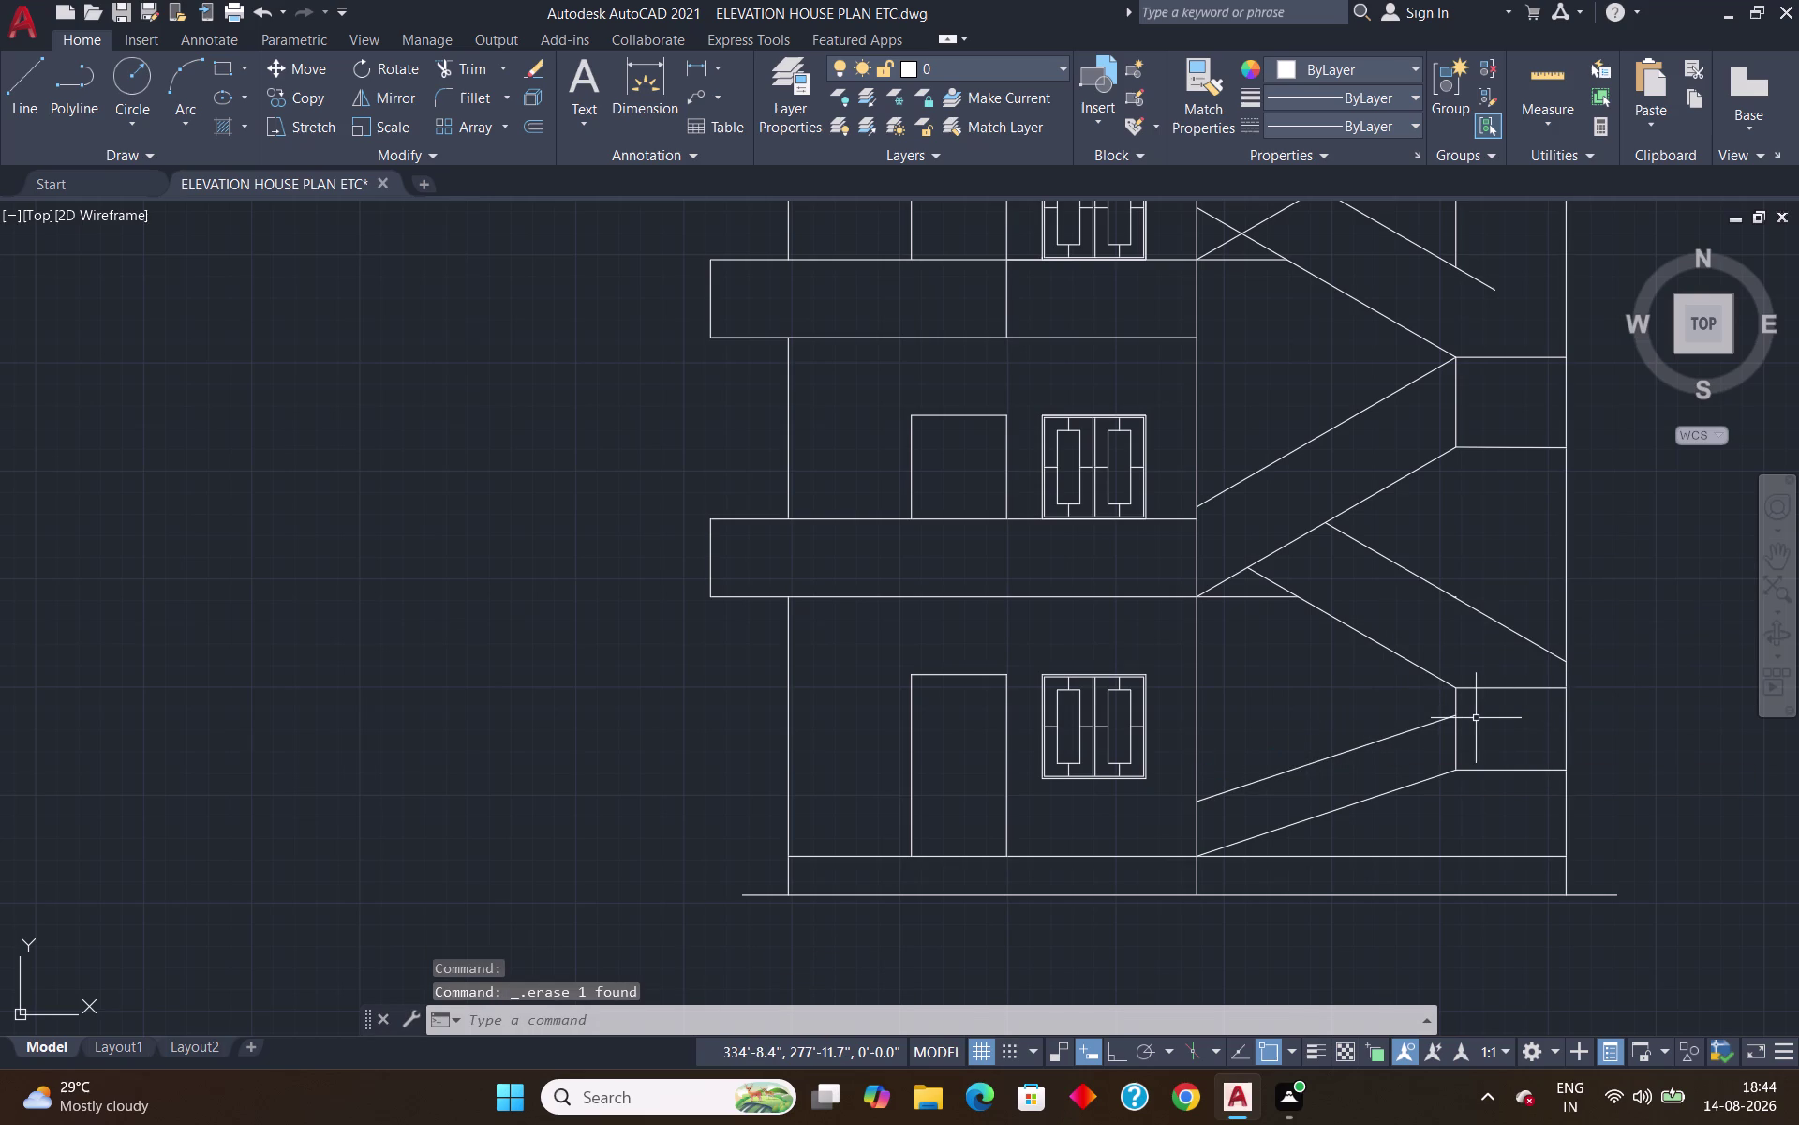
Draw a short landing line from the landing corner to the outer wall.
key(l)
key(Return)
click(1452, 712)
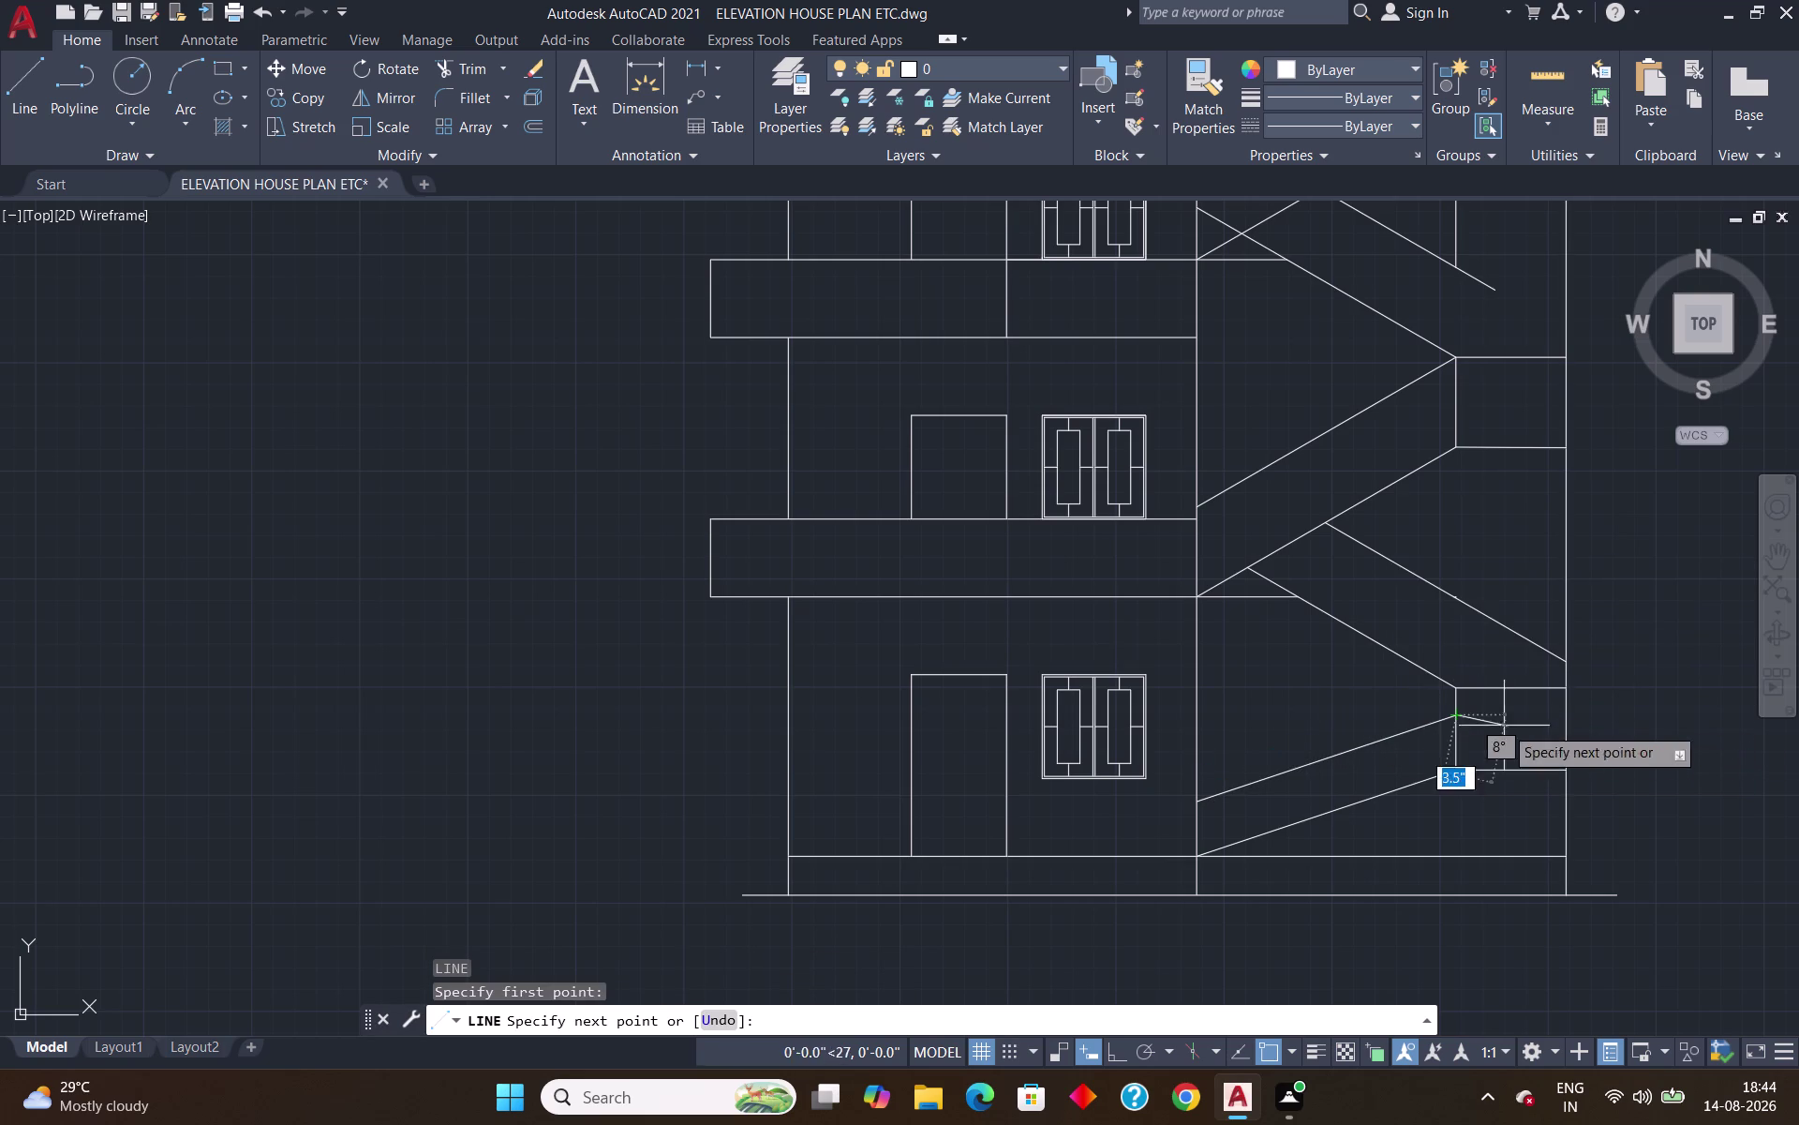
click(1567, 717)
key(Return)
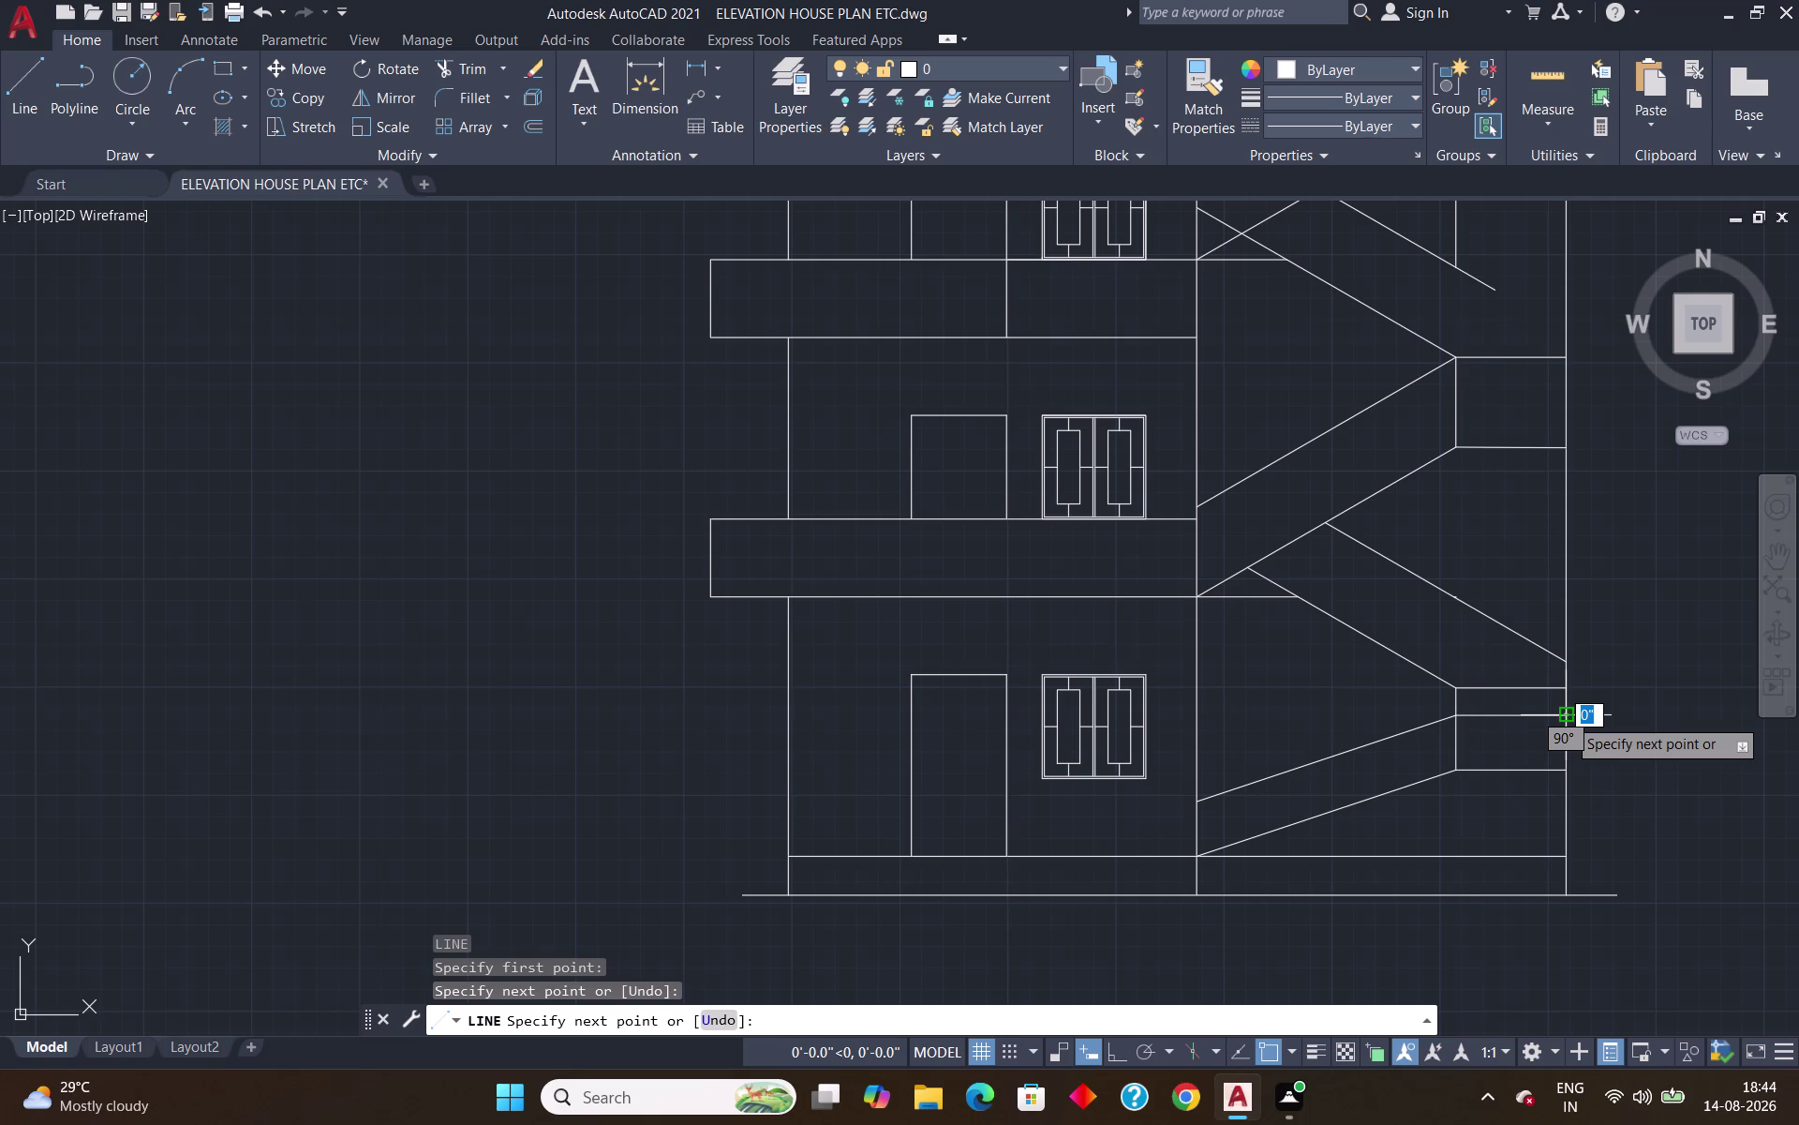
Trim the excess stair segments and diagonals across the lower and middle floors.
text(tr)
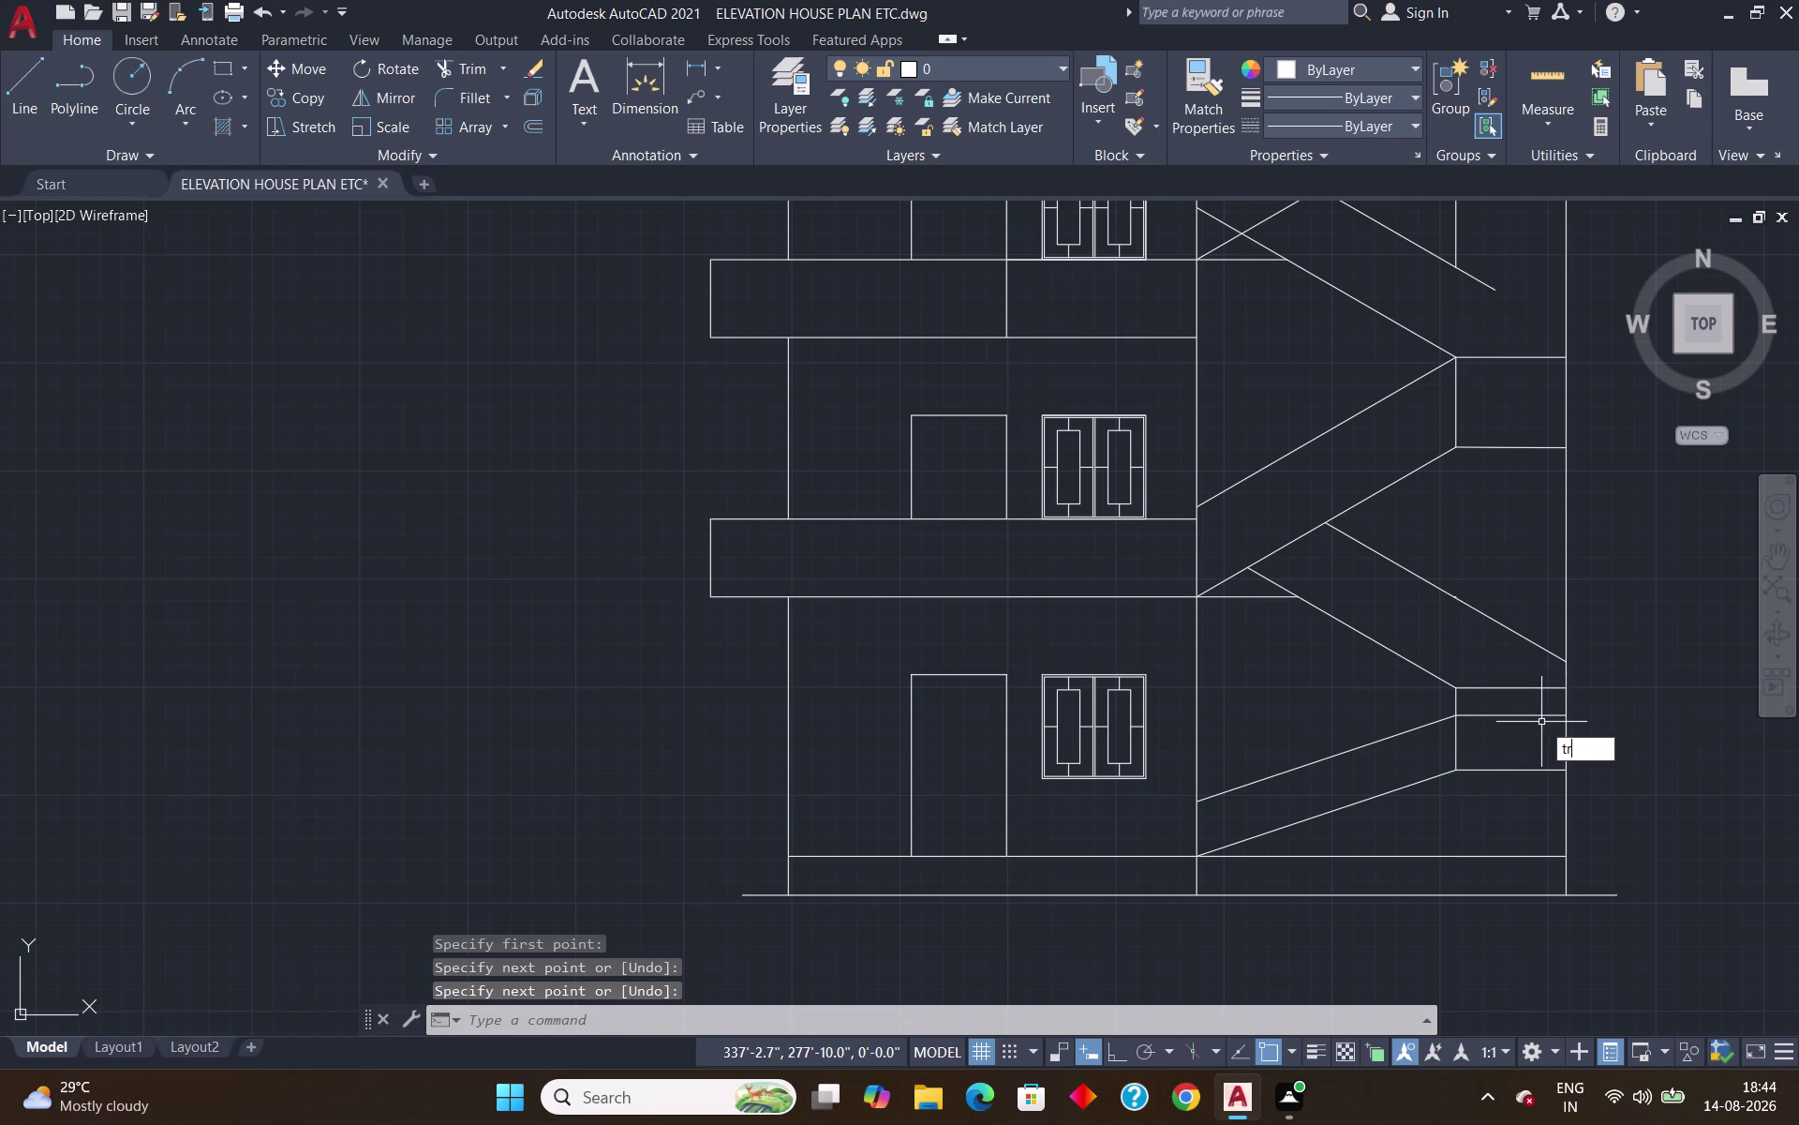
key(Return)
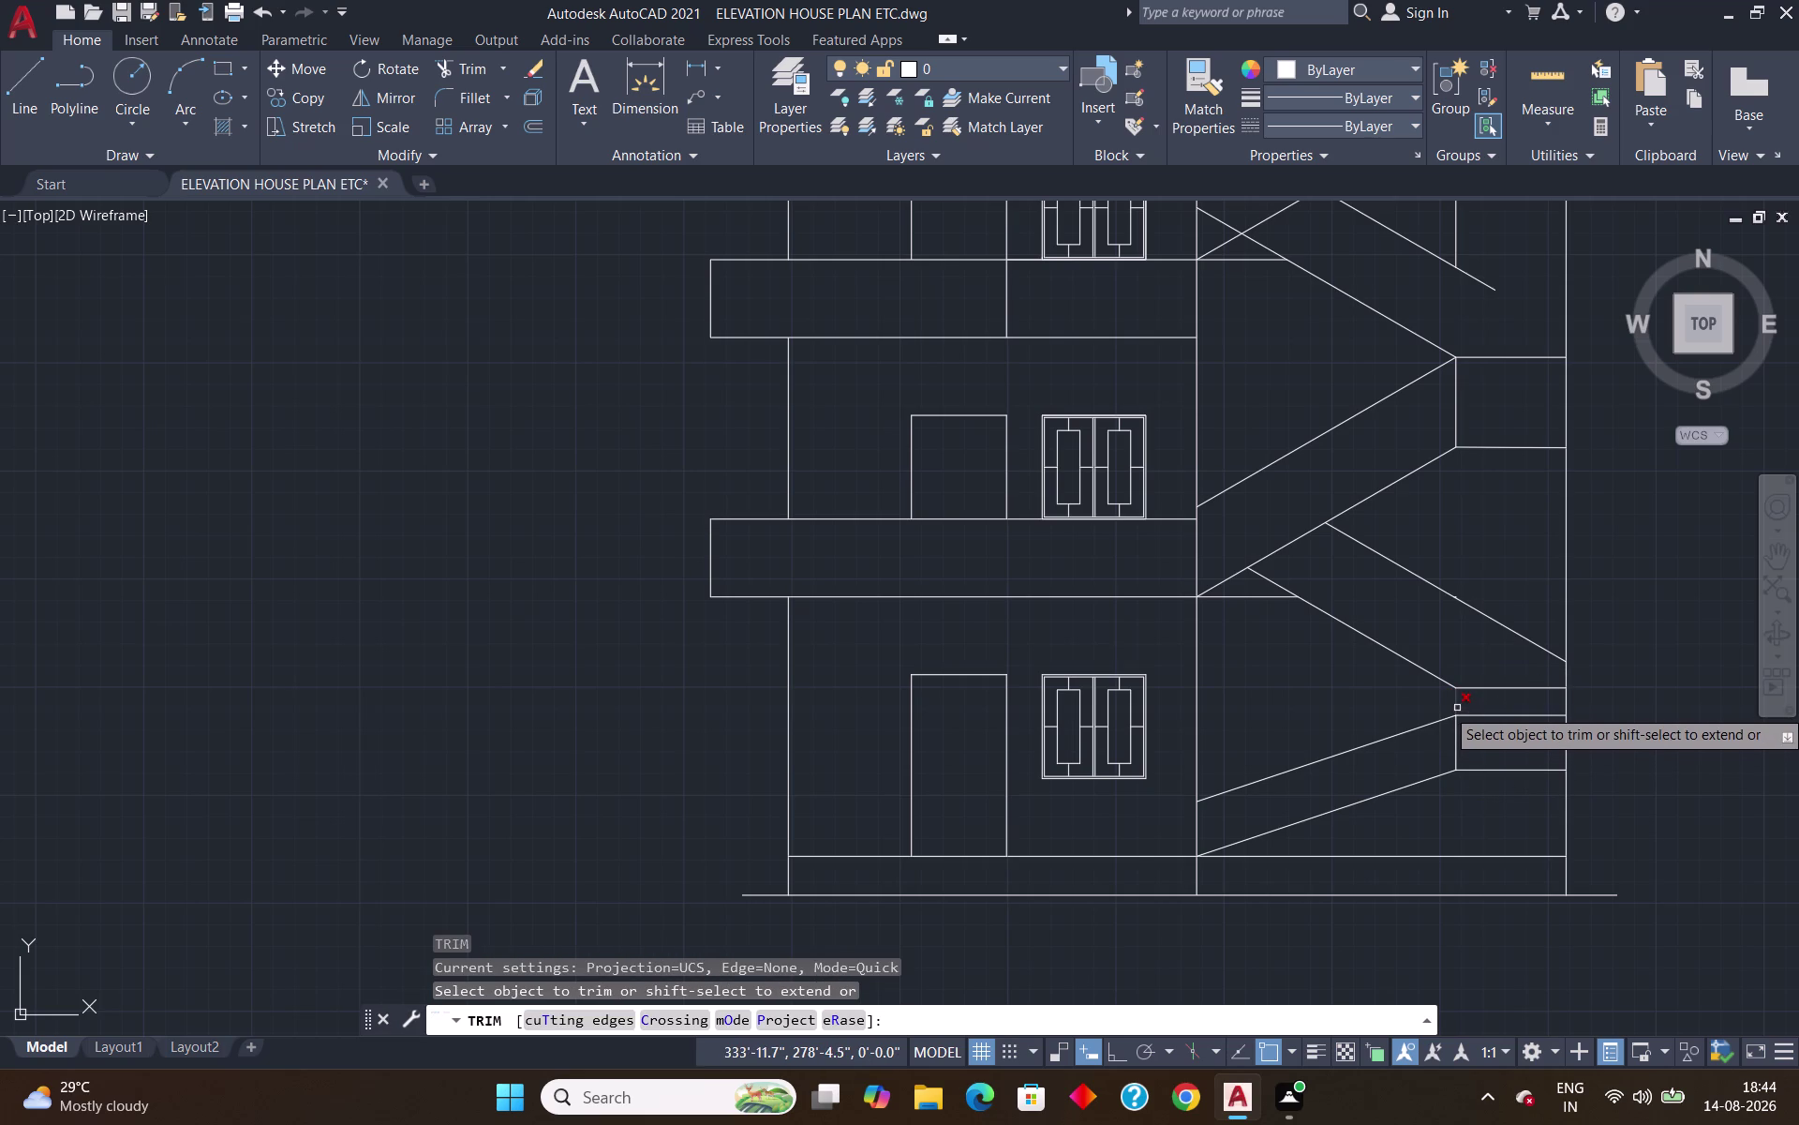
click(1457, 708)
click(1466, 689)
click(1452, 683)
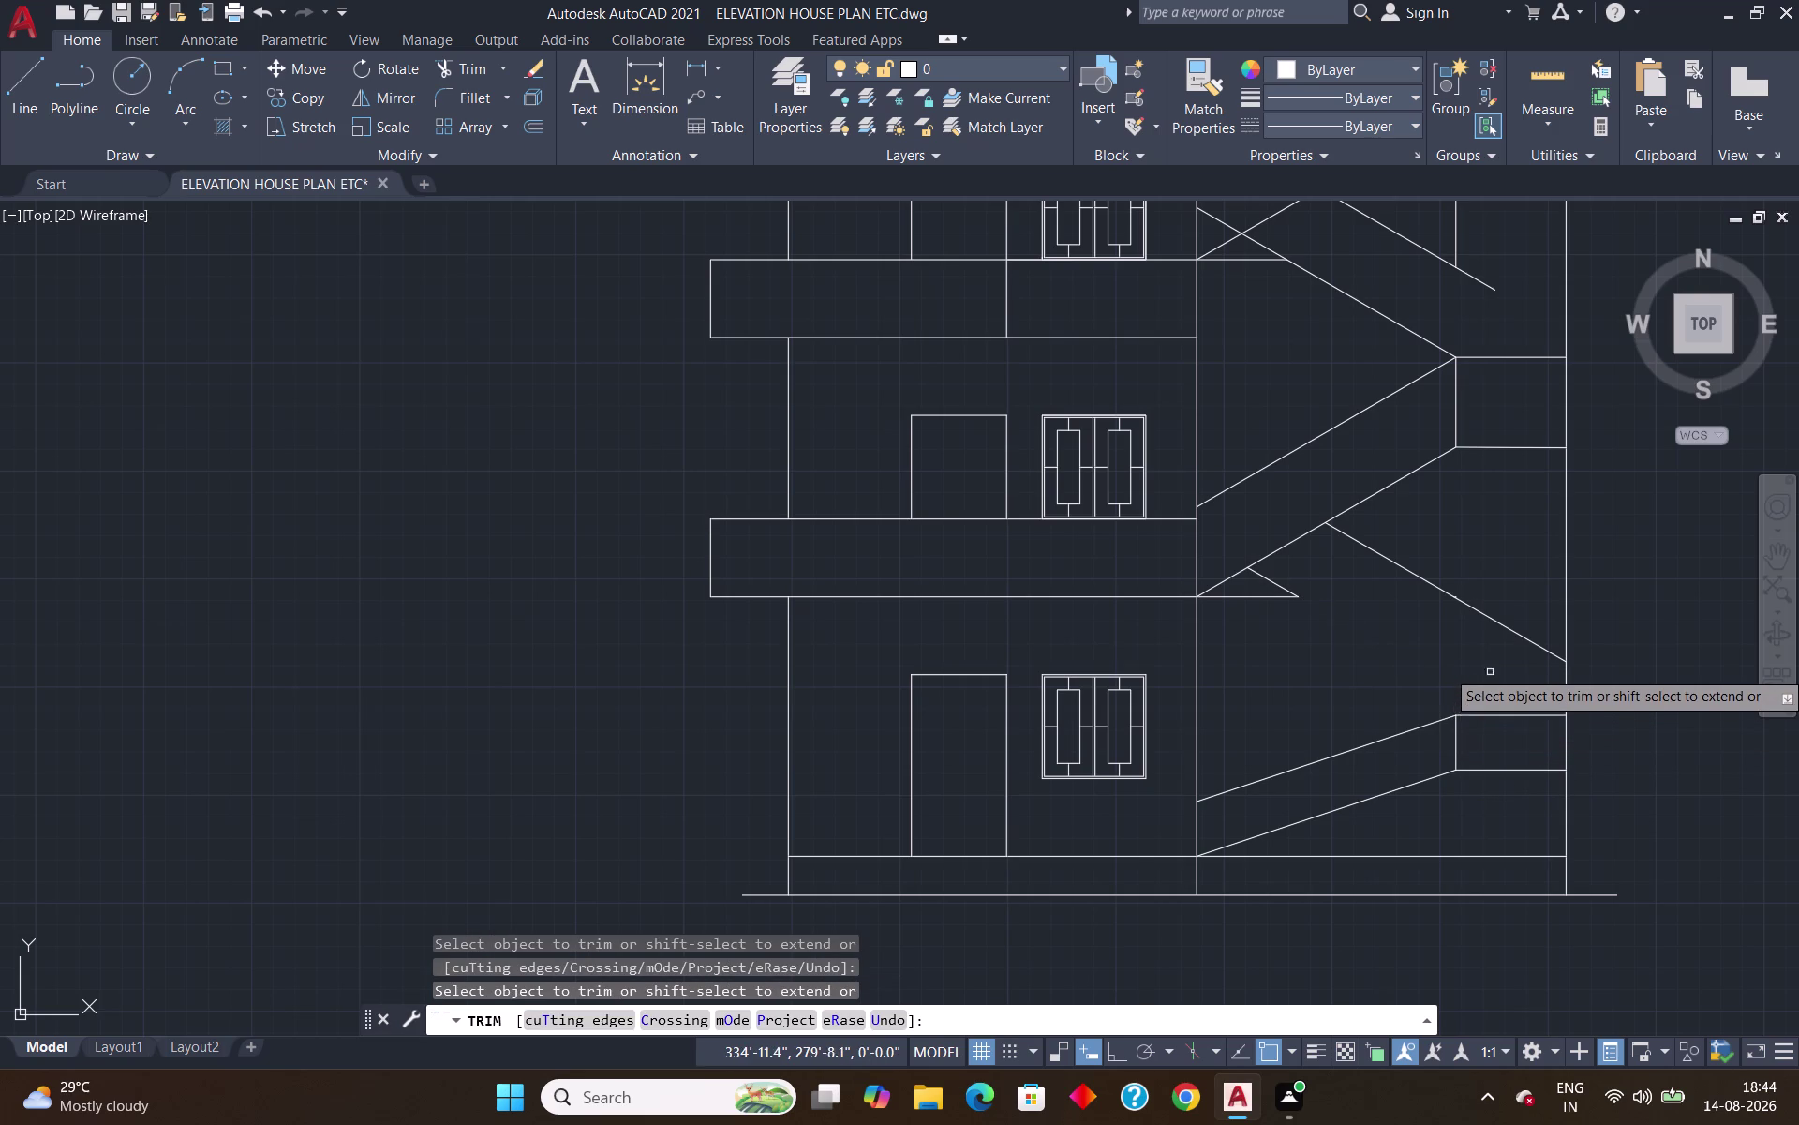
click(1534, 637)
click(1409, 571)
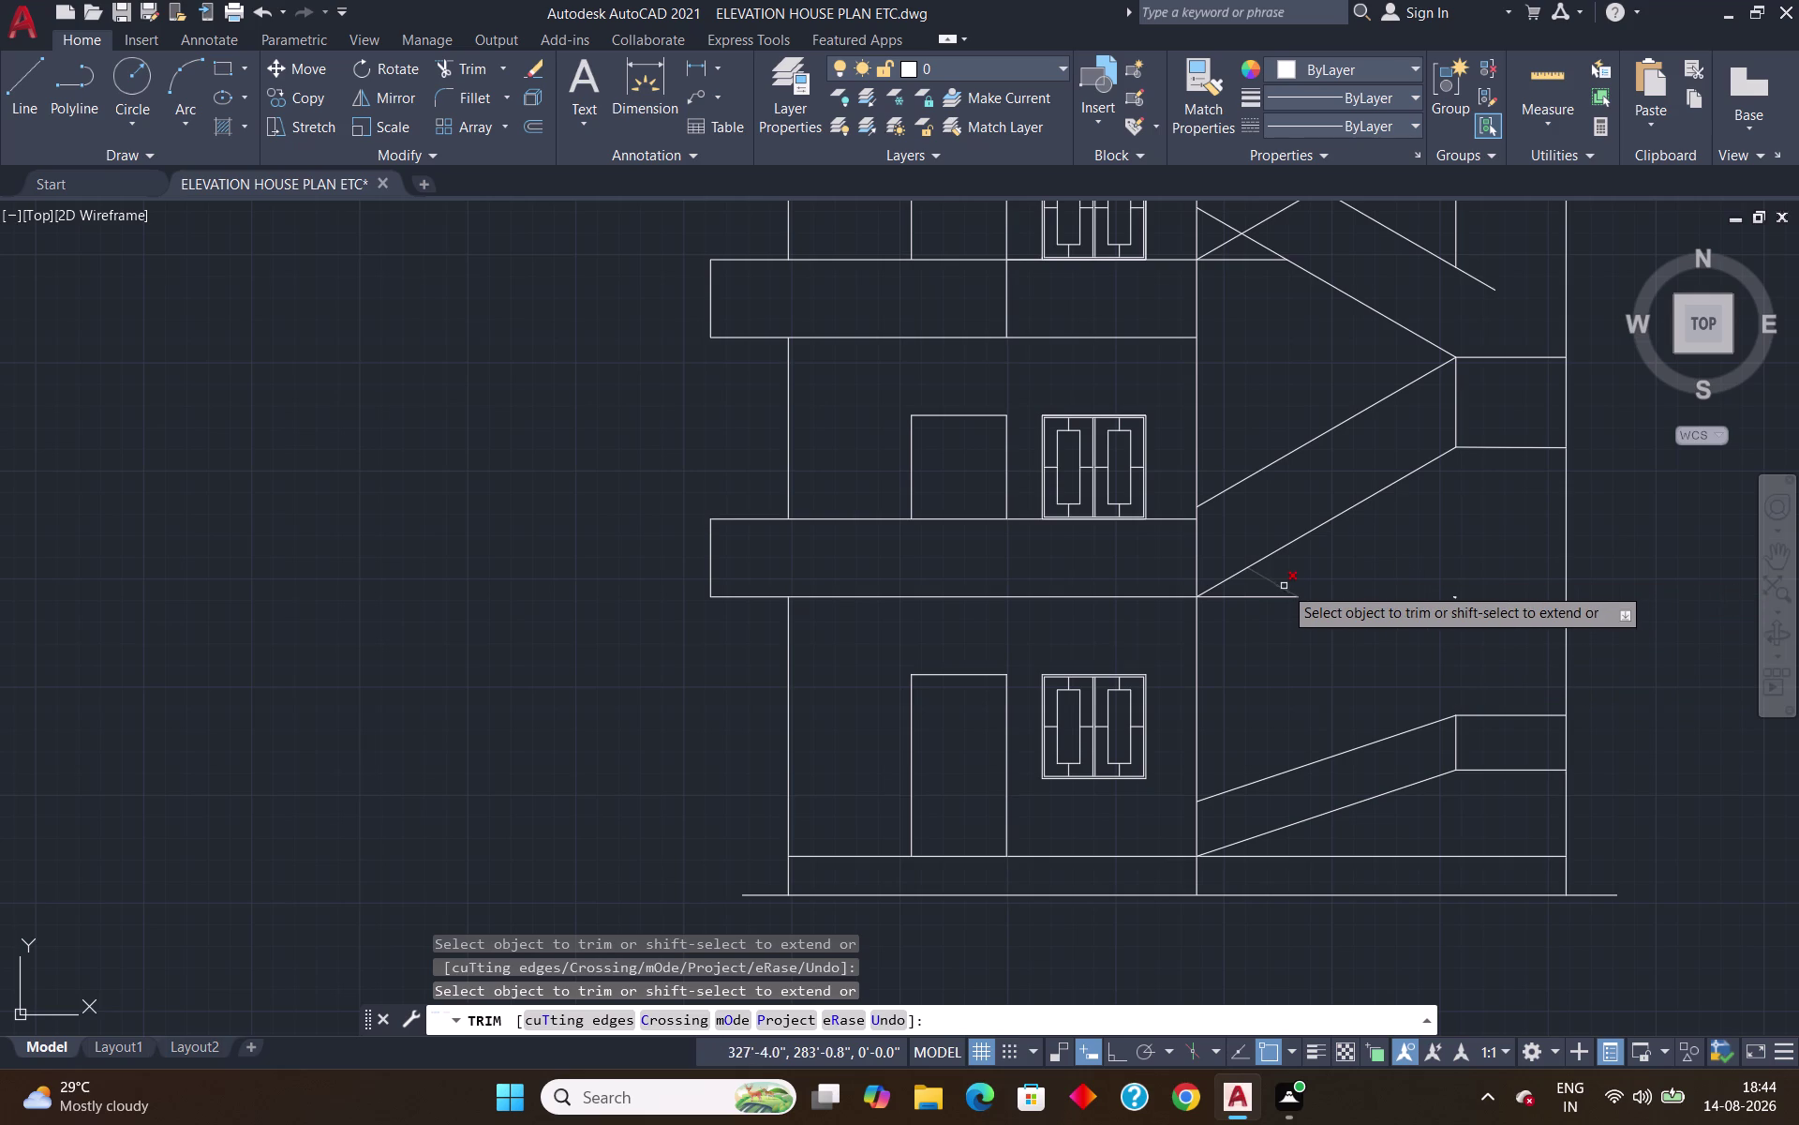
click(1276, 587)
click(1267, 595)
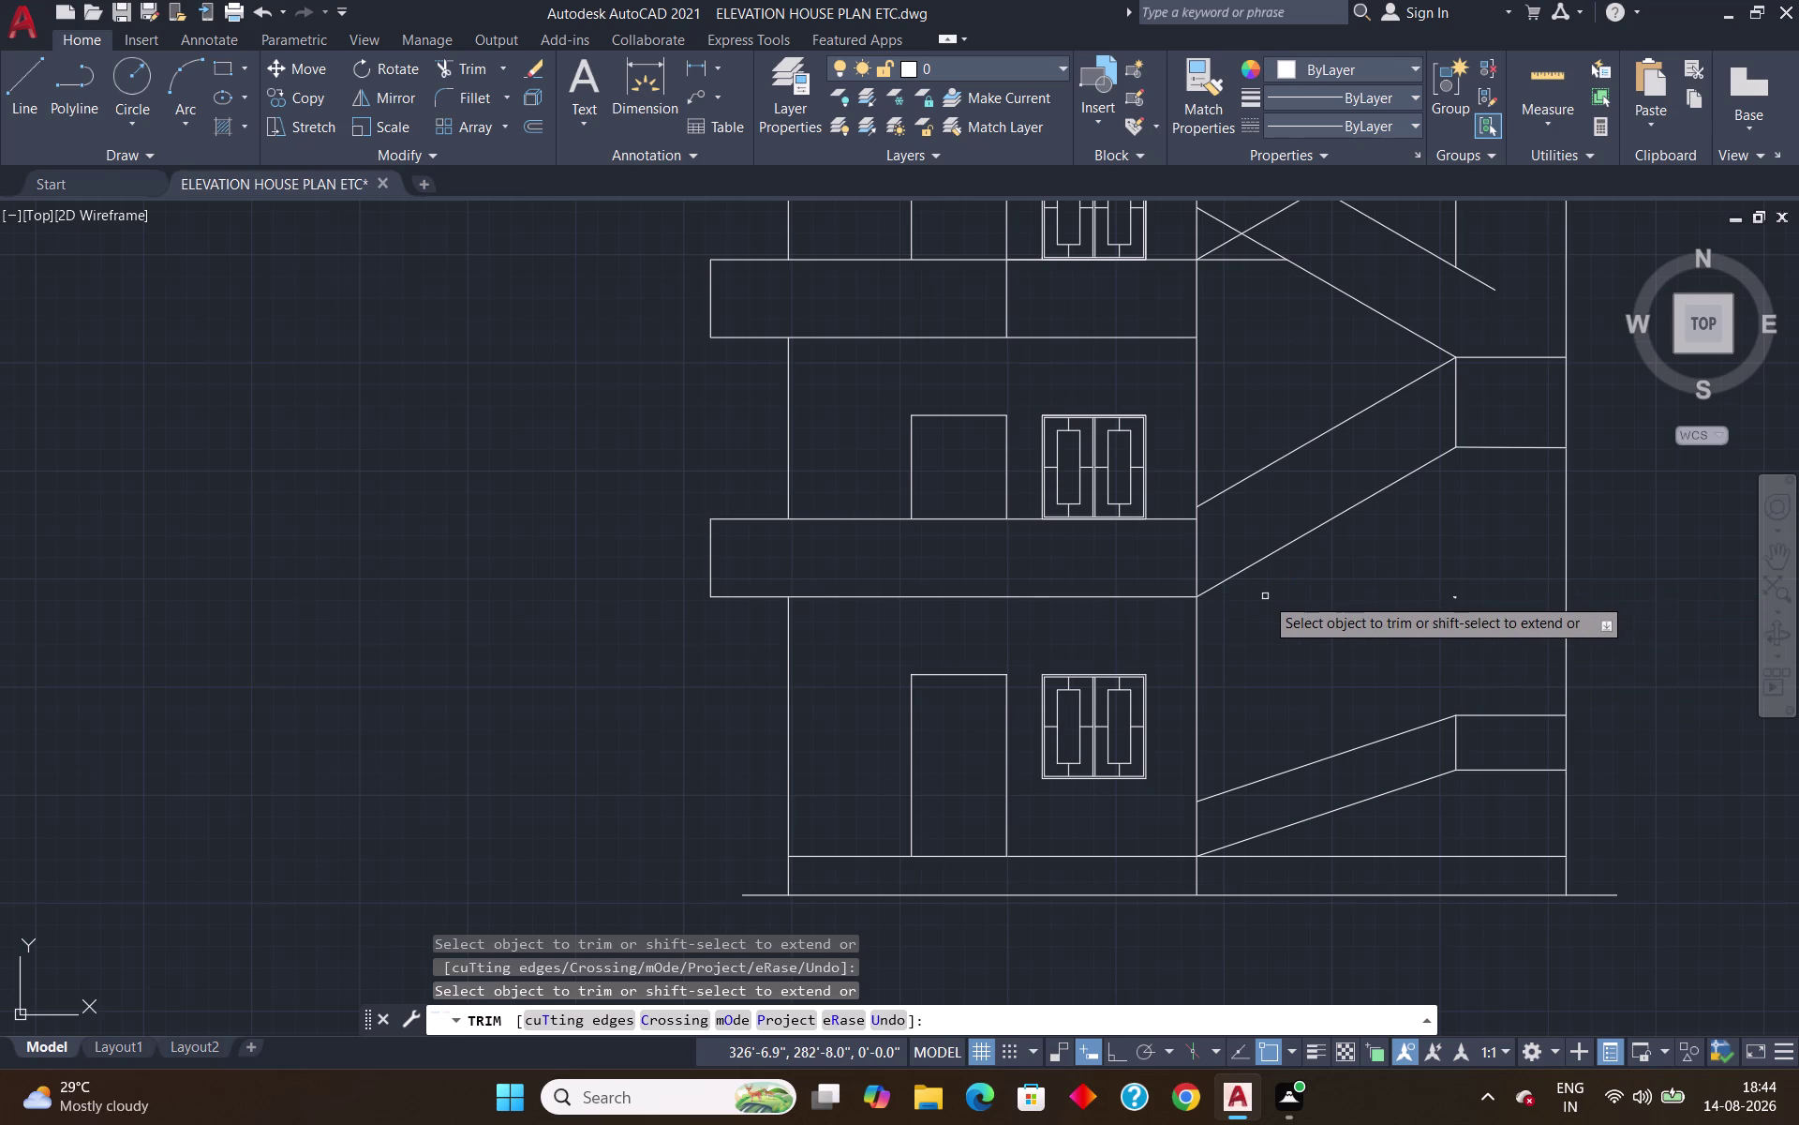
click(1241, 568)
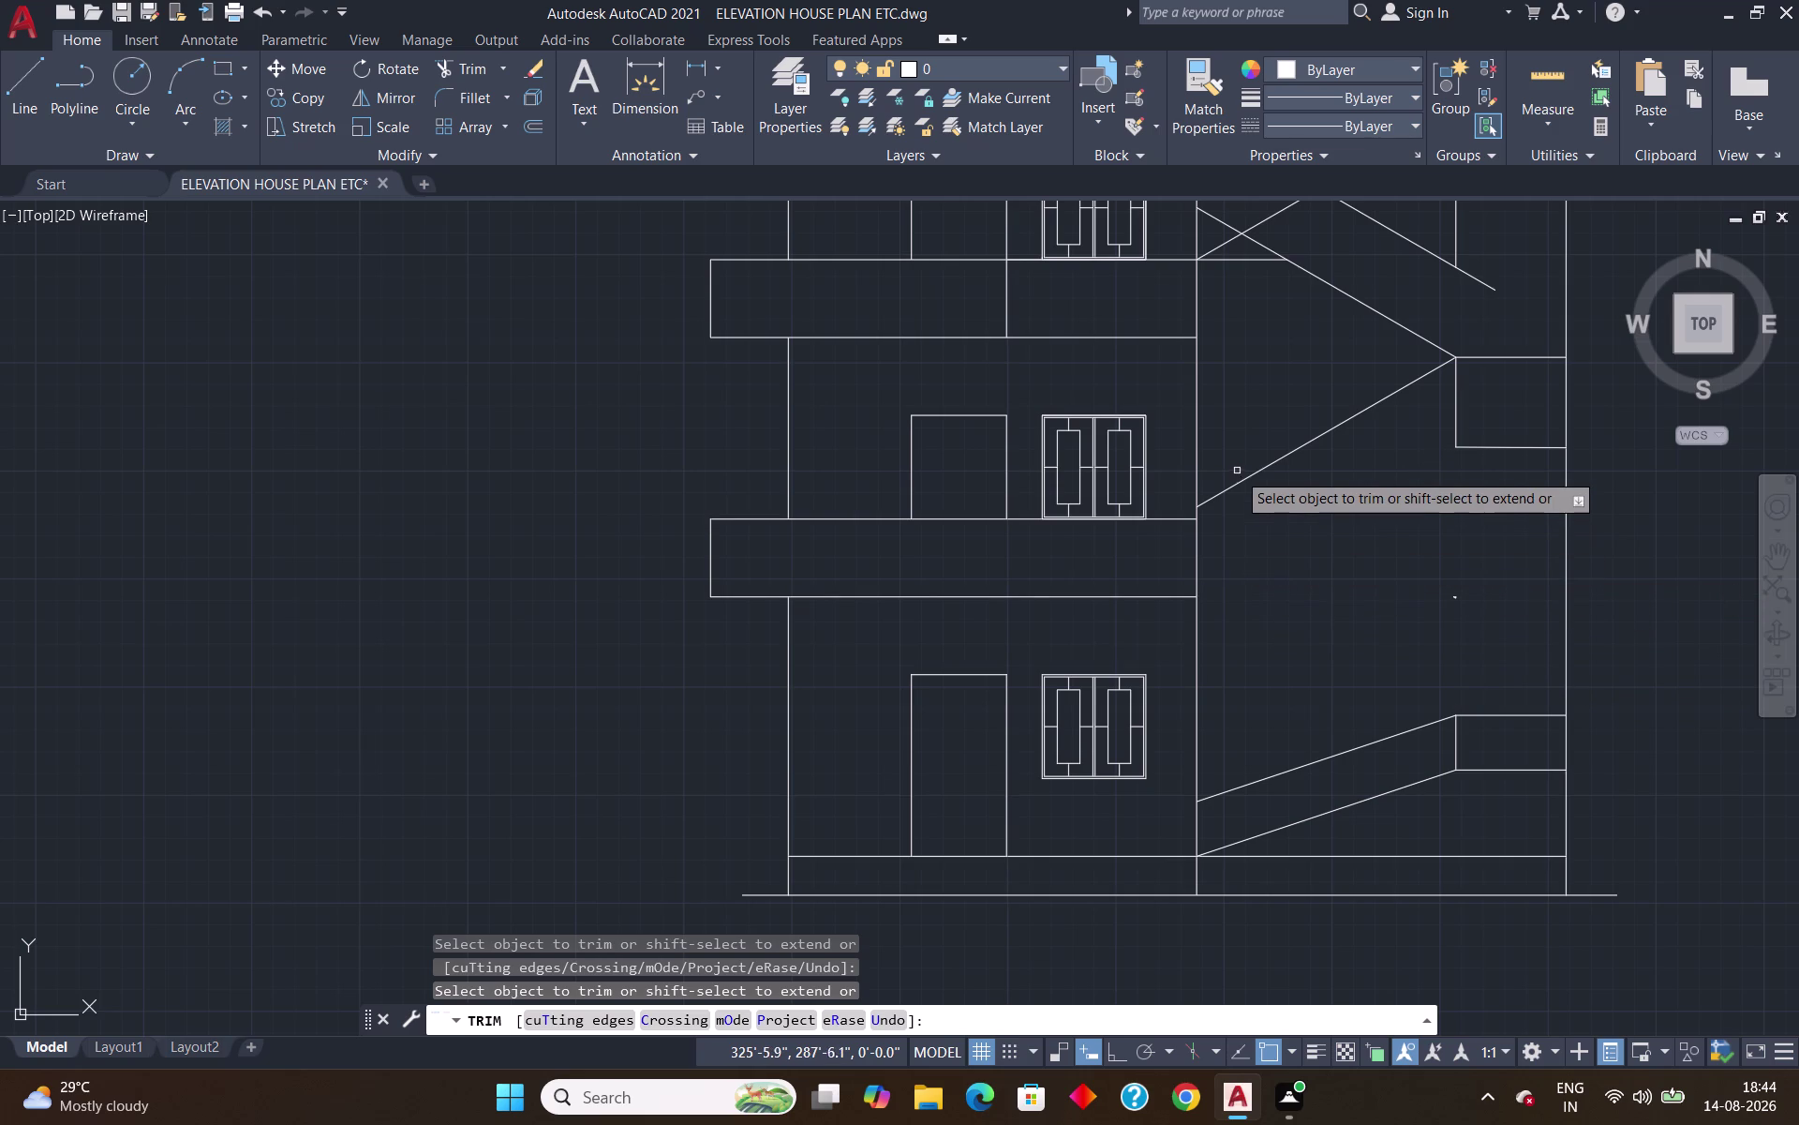
click(1243, 482)
click(1547, 446)
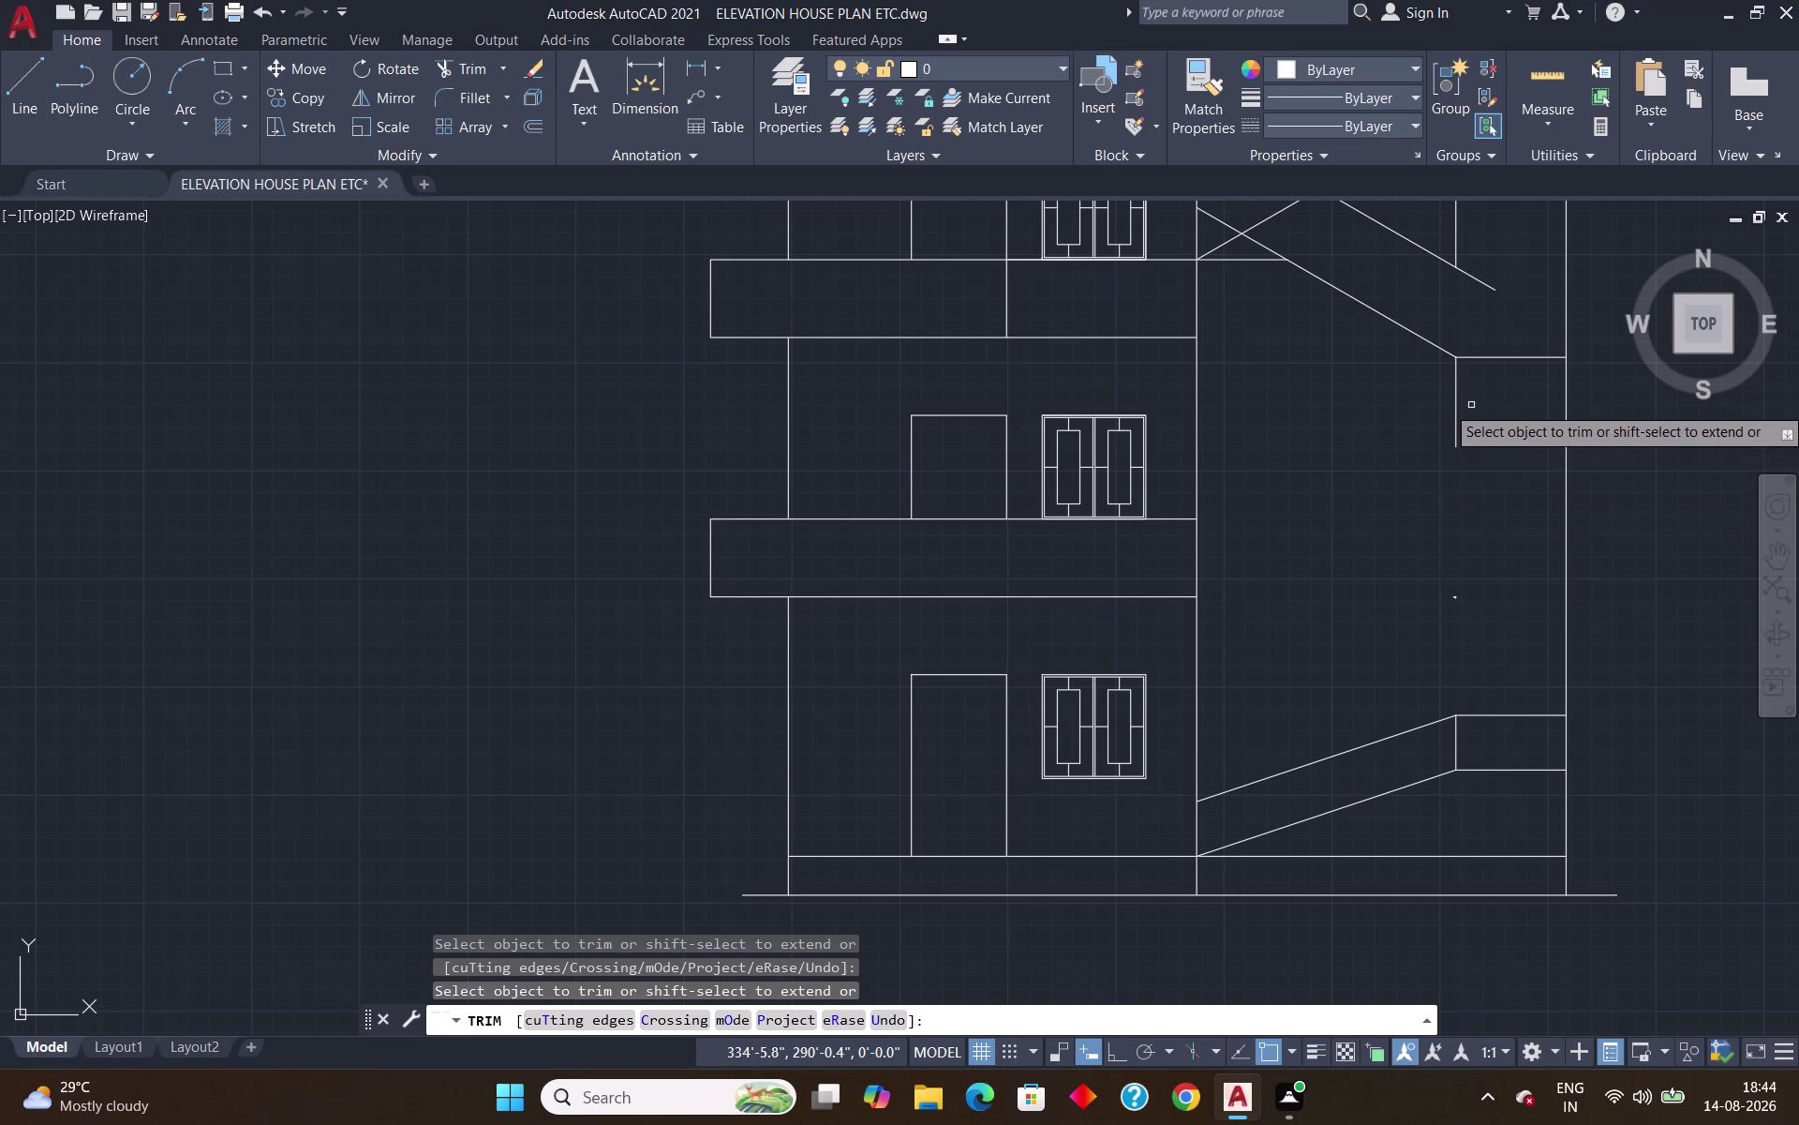
Trim the remaining upper-stair diagonals and the short wall piece below the top flight.
scroll(down, 3)
scroll(up, 3)
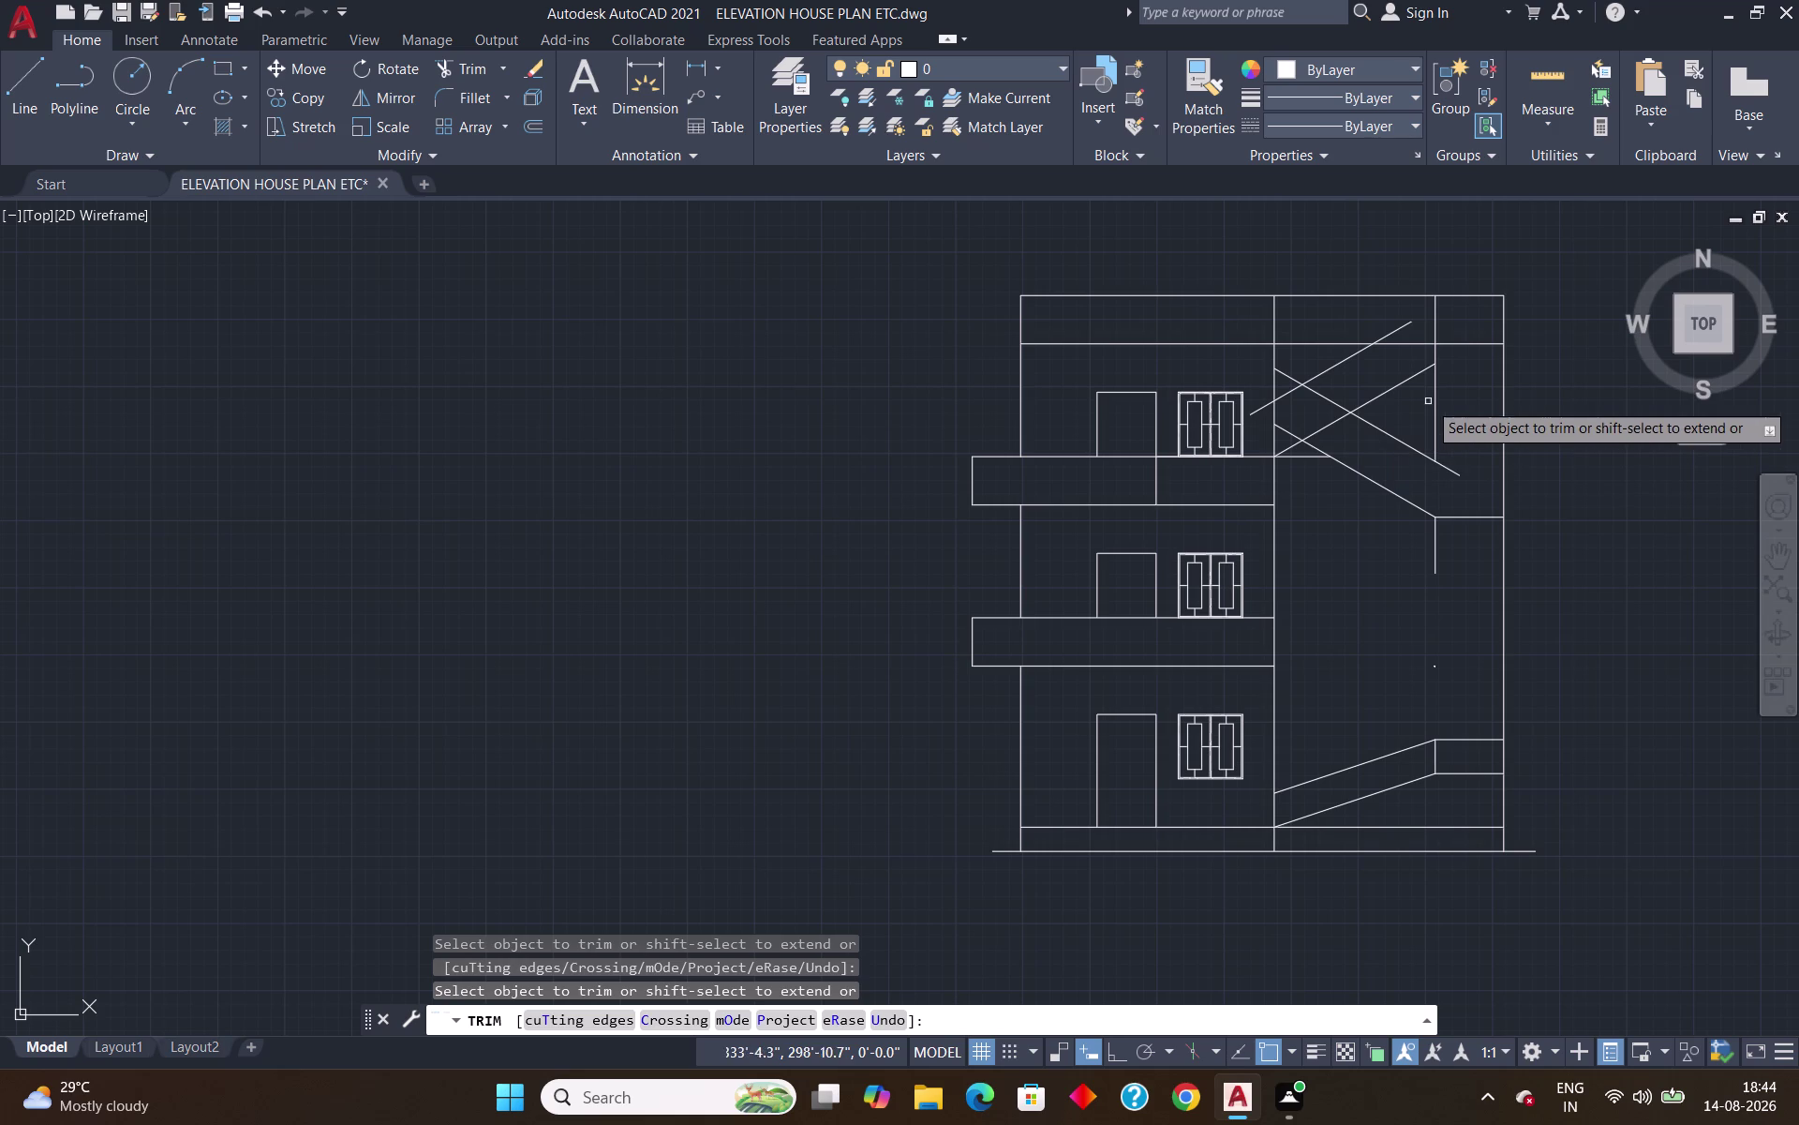
click(1468, 376)
click(1347, 464)
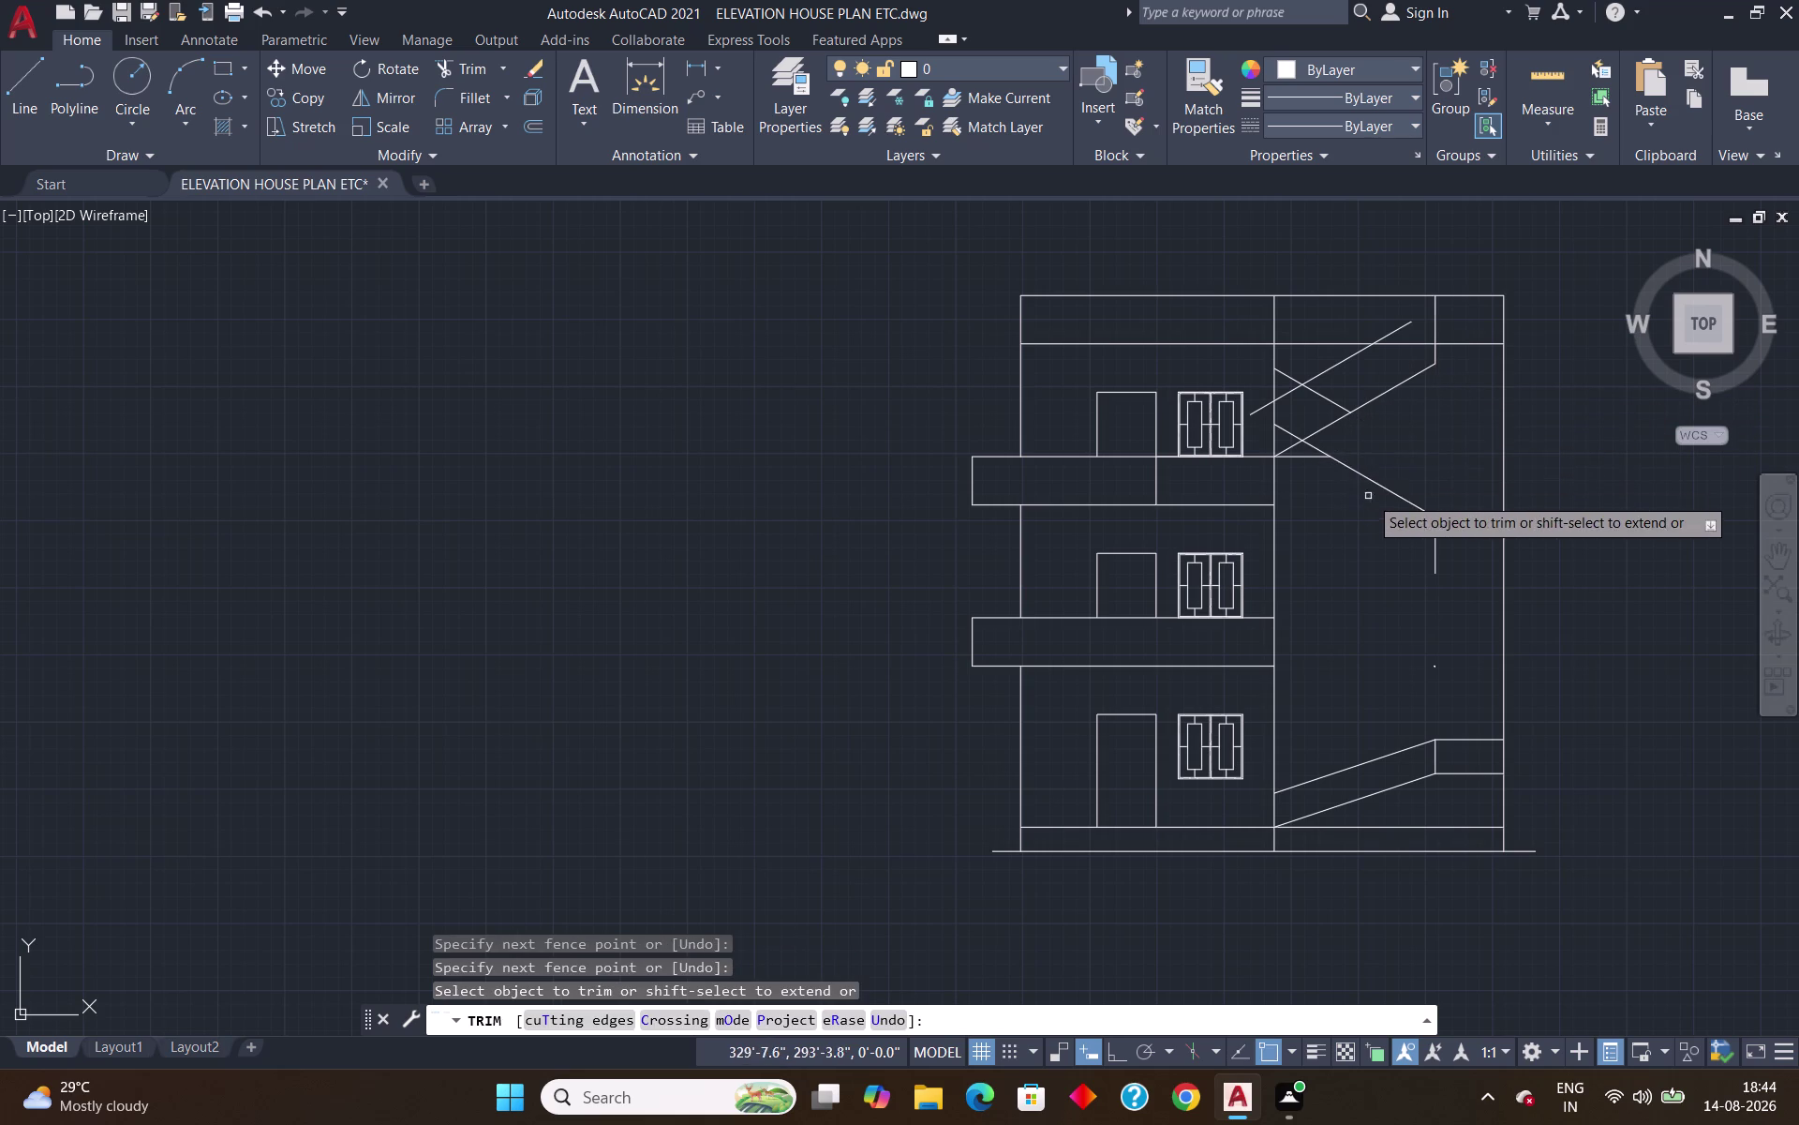
click(1417, 463)
click(1376, 503)
drag(1479, 476, 1479, 475)
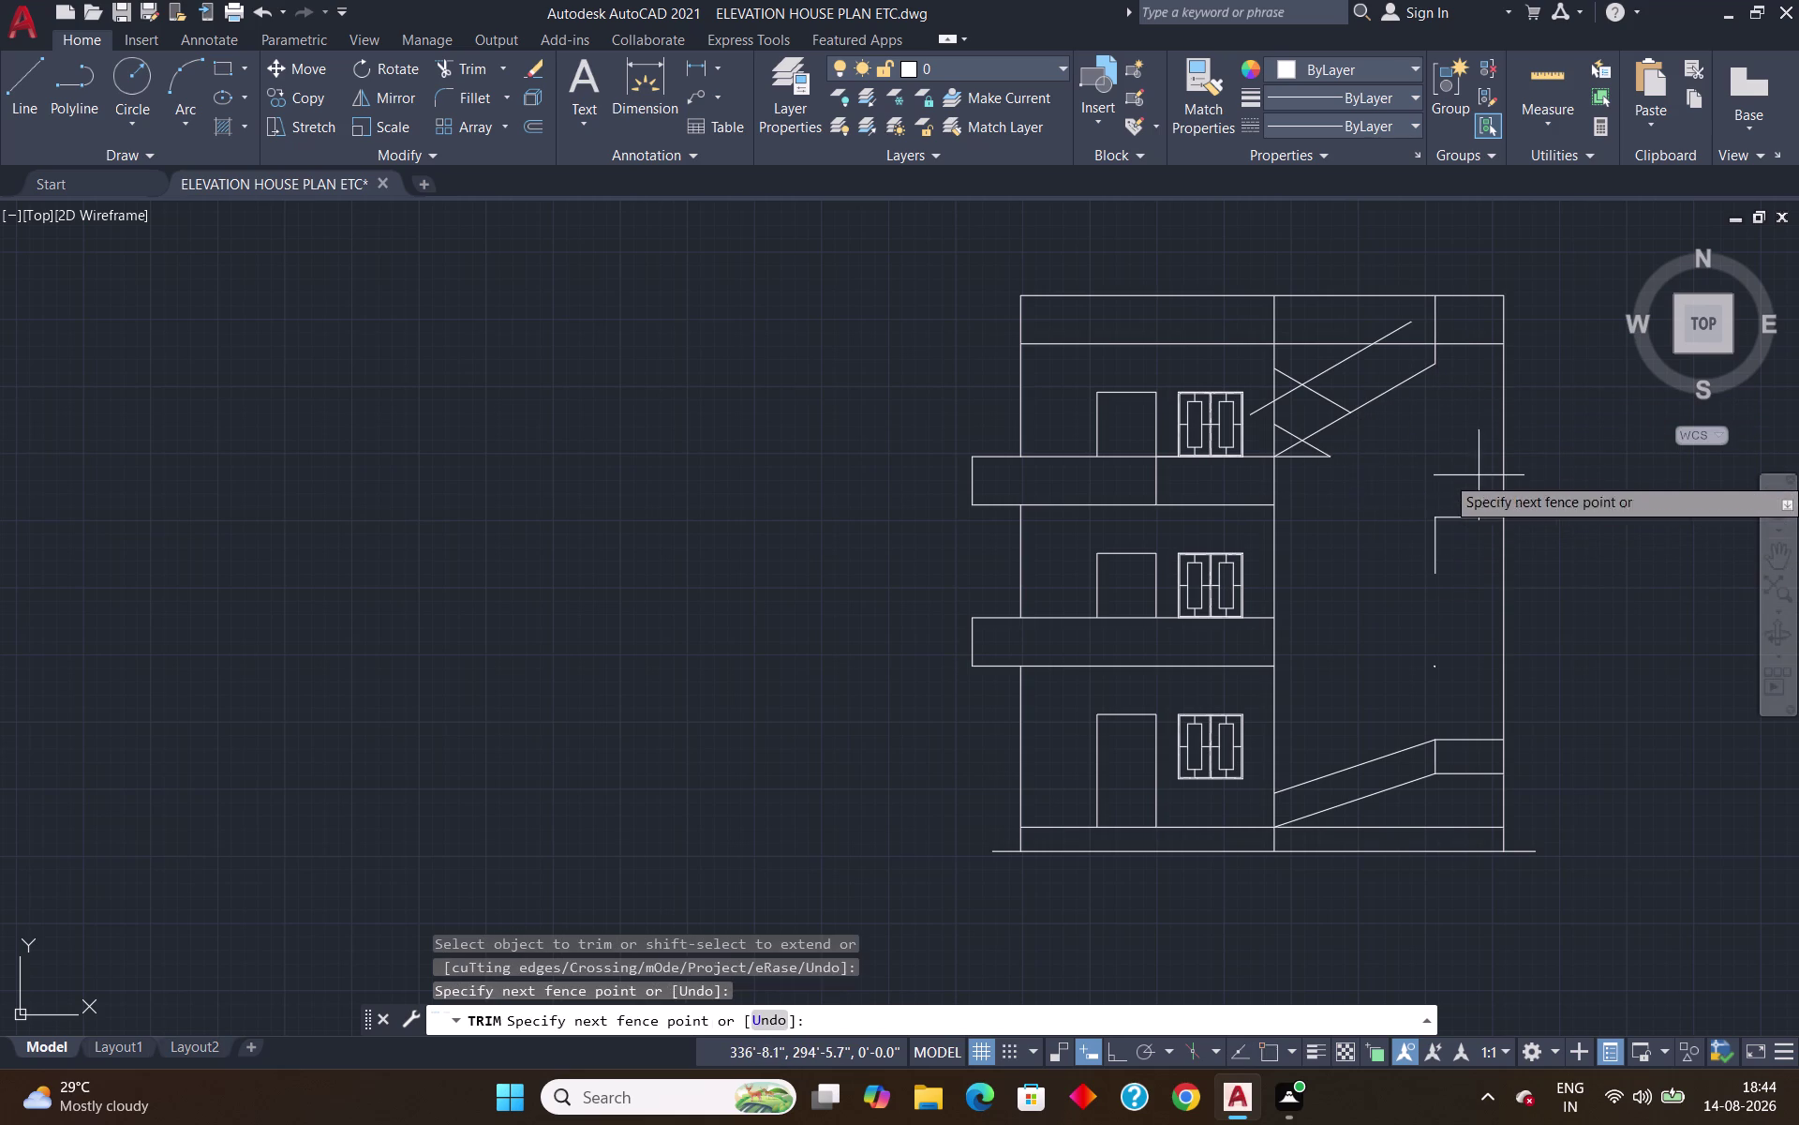
drag(1479, 475, 1439, 564)
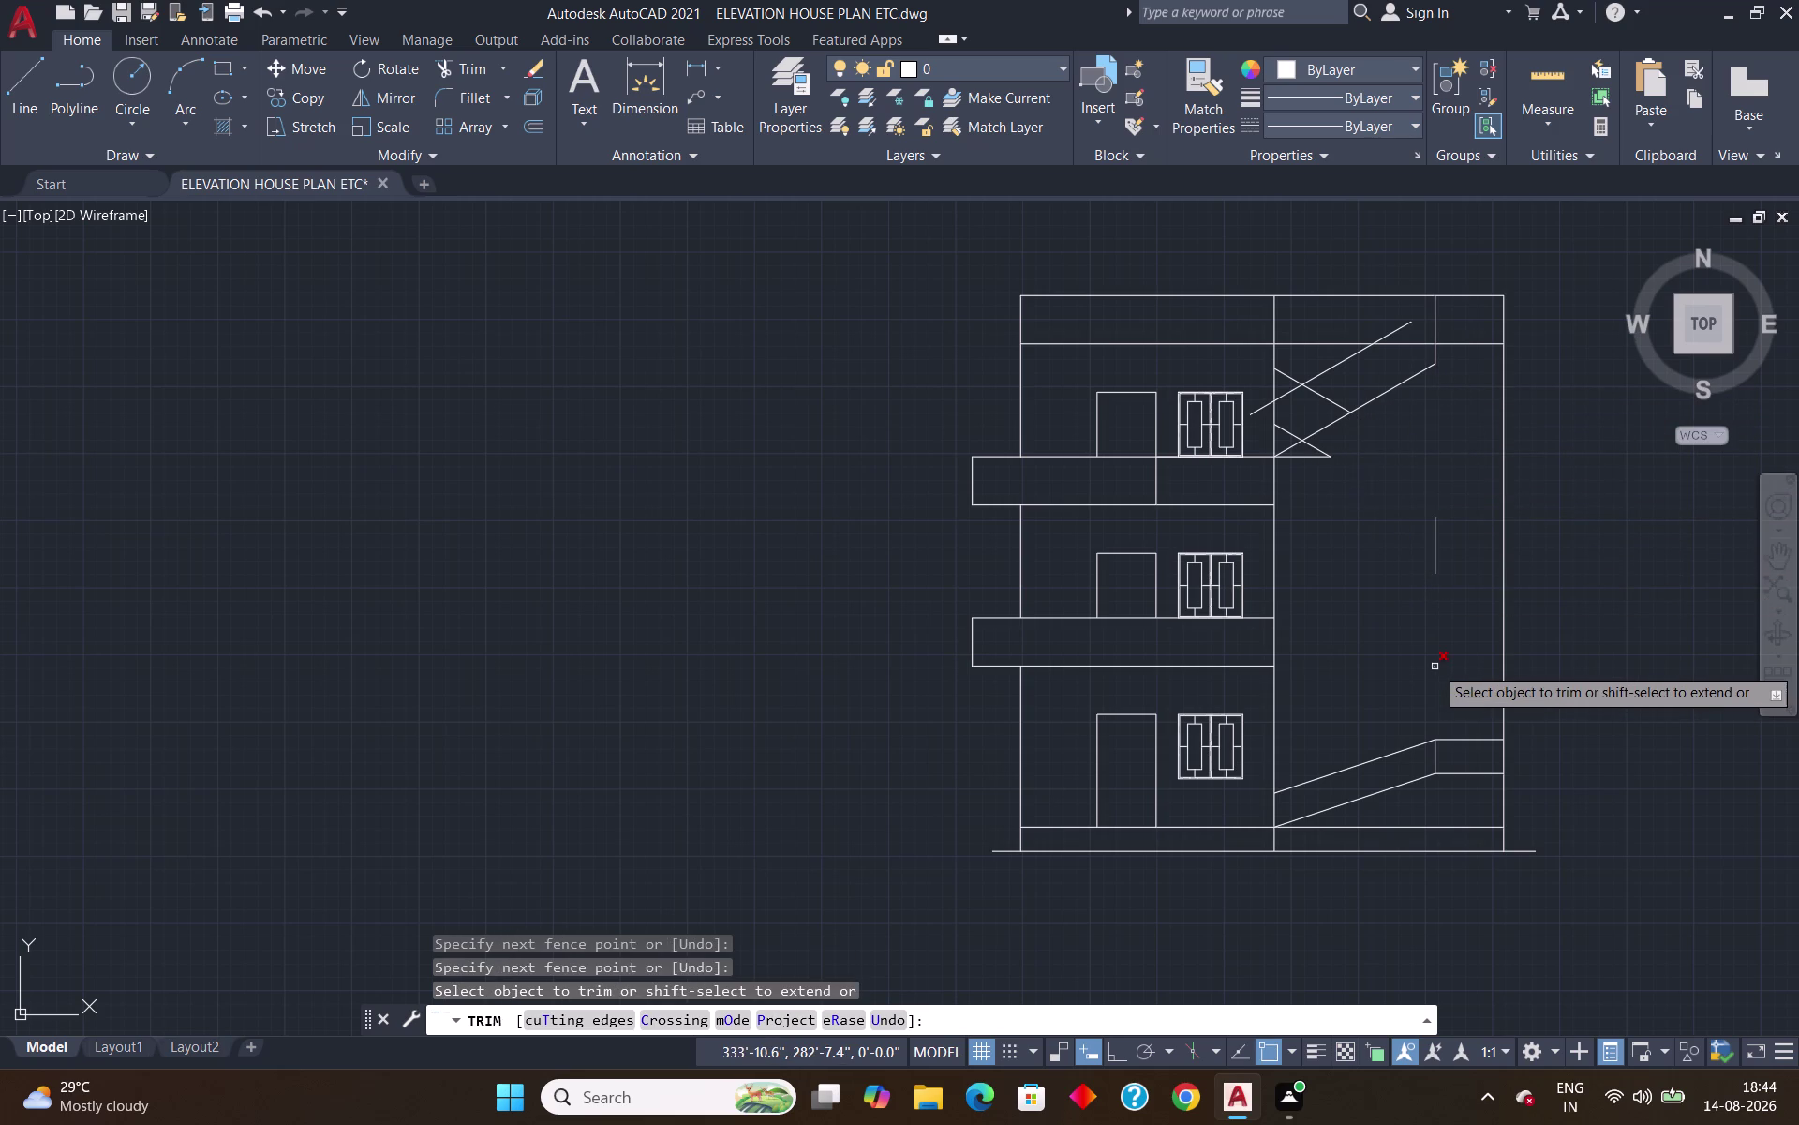
click(1435, 665)
drag(1455, 522, 1417, 588)
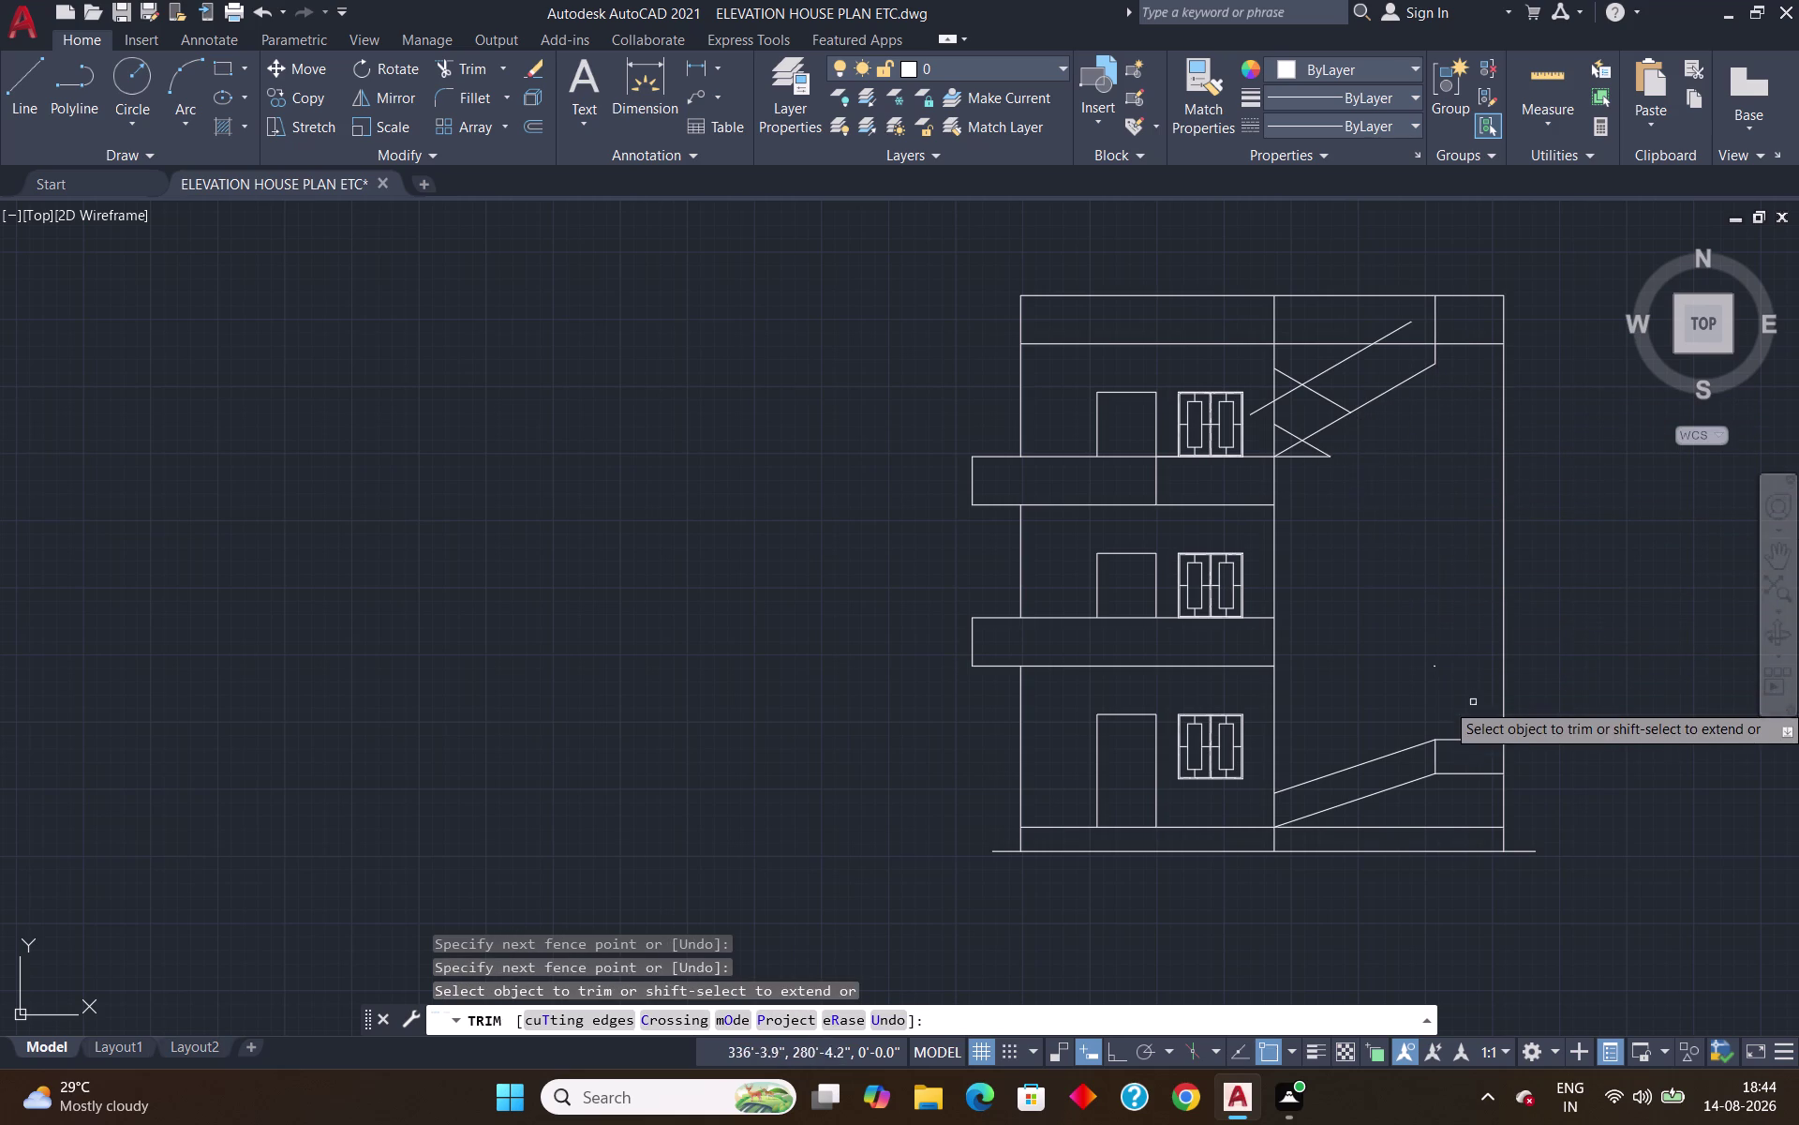
drag(1453, 650, 1436, 669)
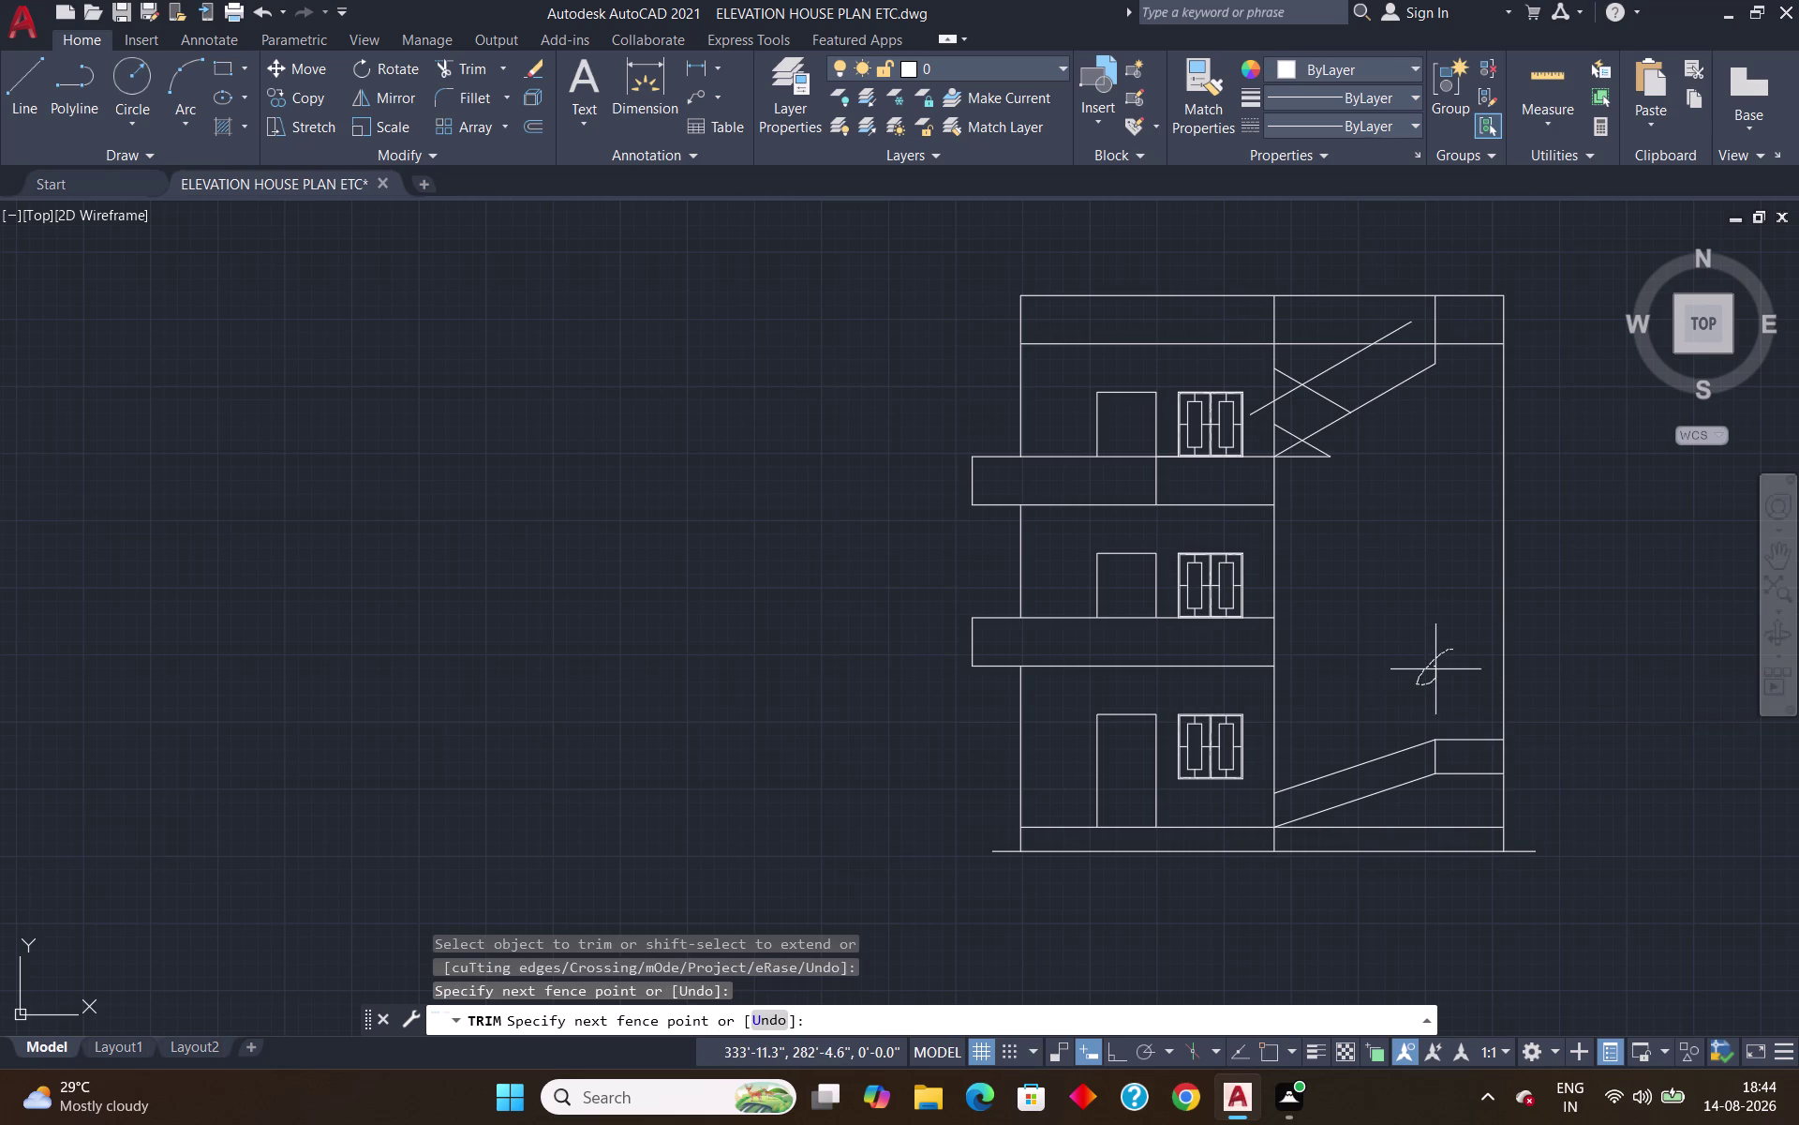
drag(1436, 668, 1436, 667)
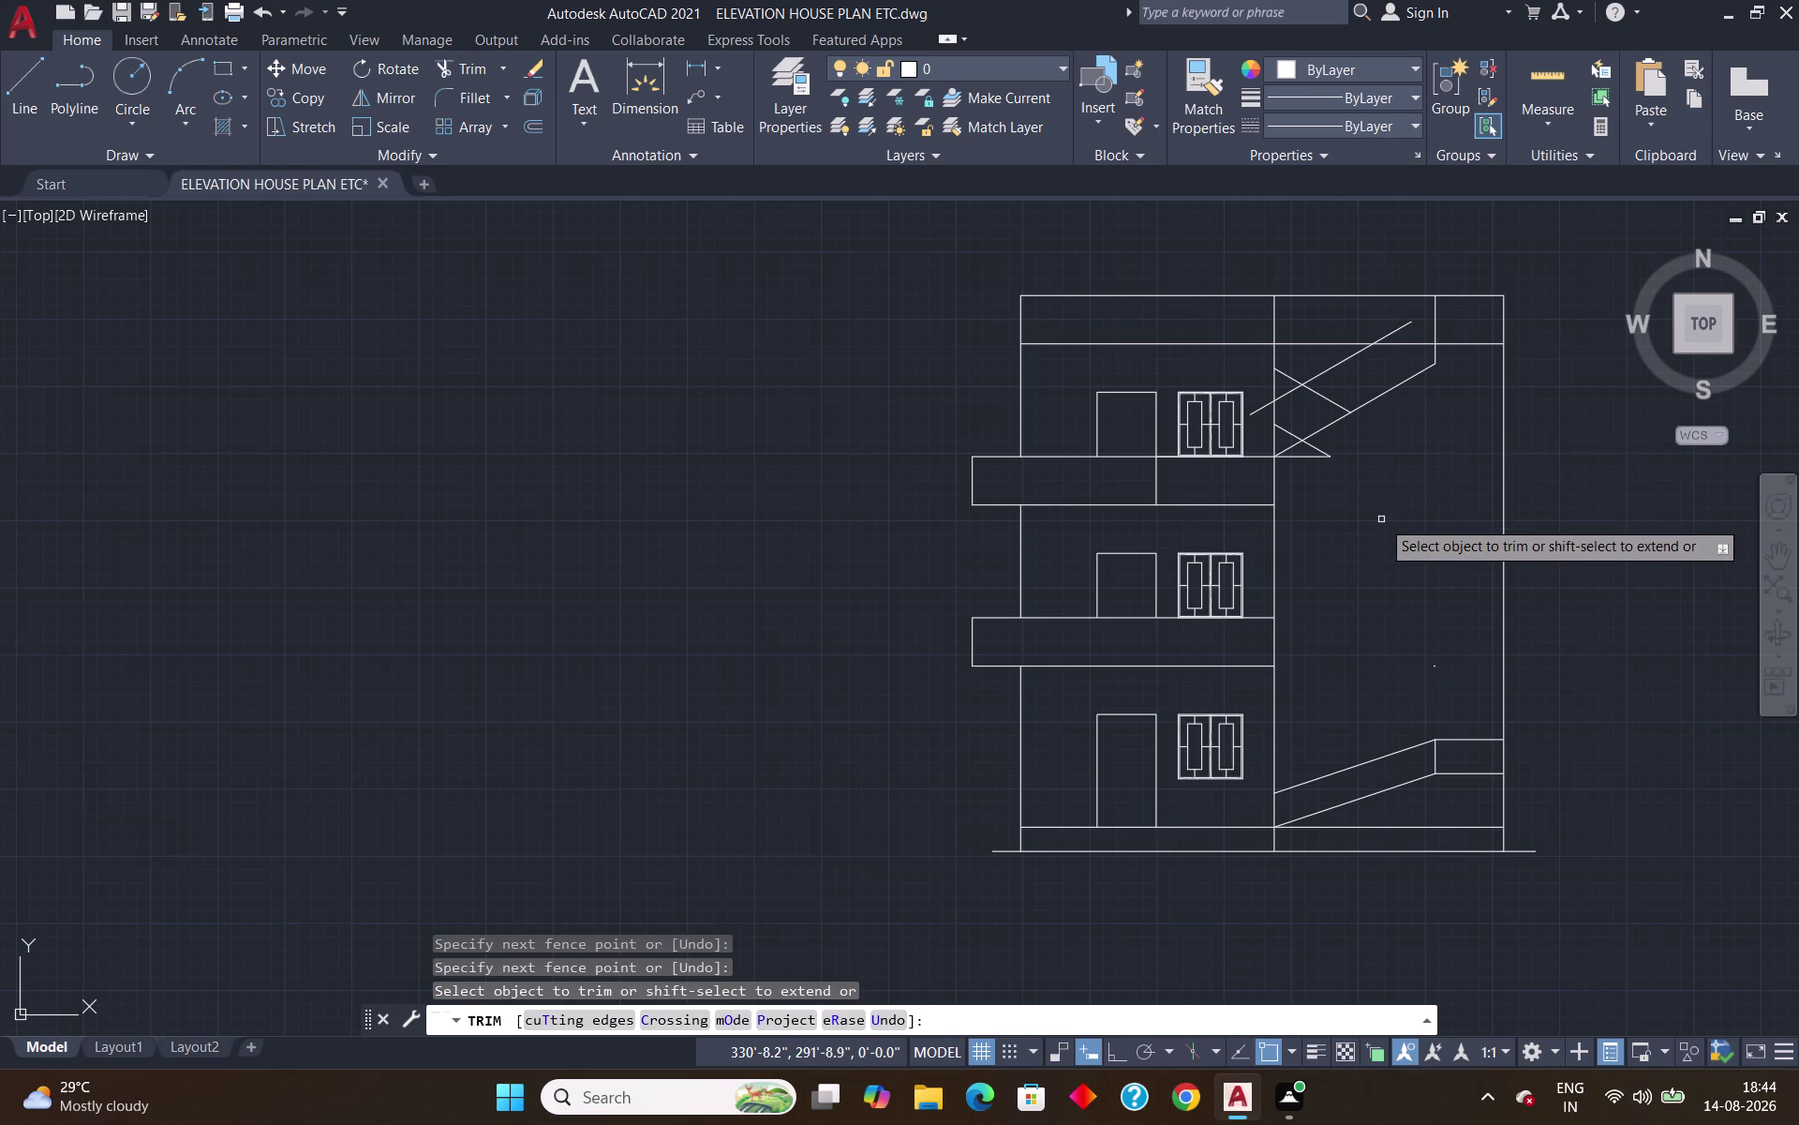
key(Escape)
Erase the two tiny leftover line fragments near the stairwell.
scroll(up, 3)
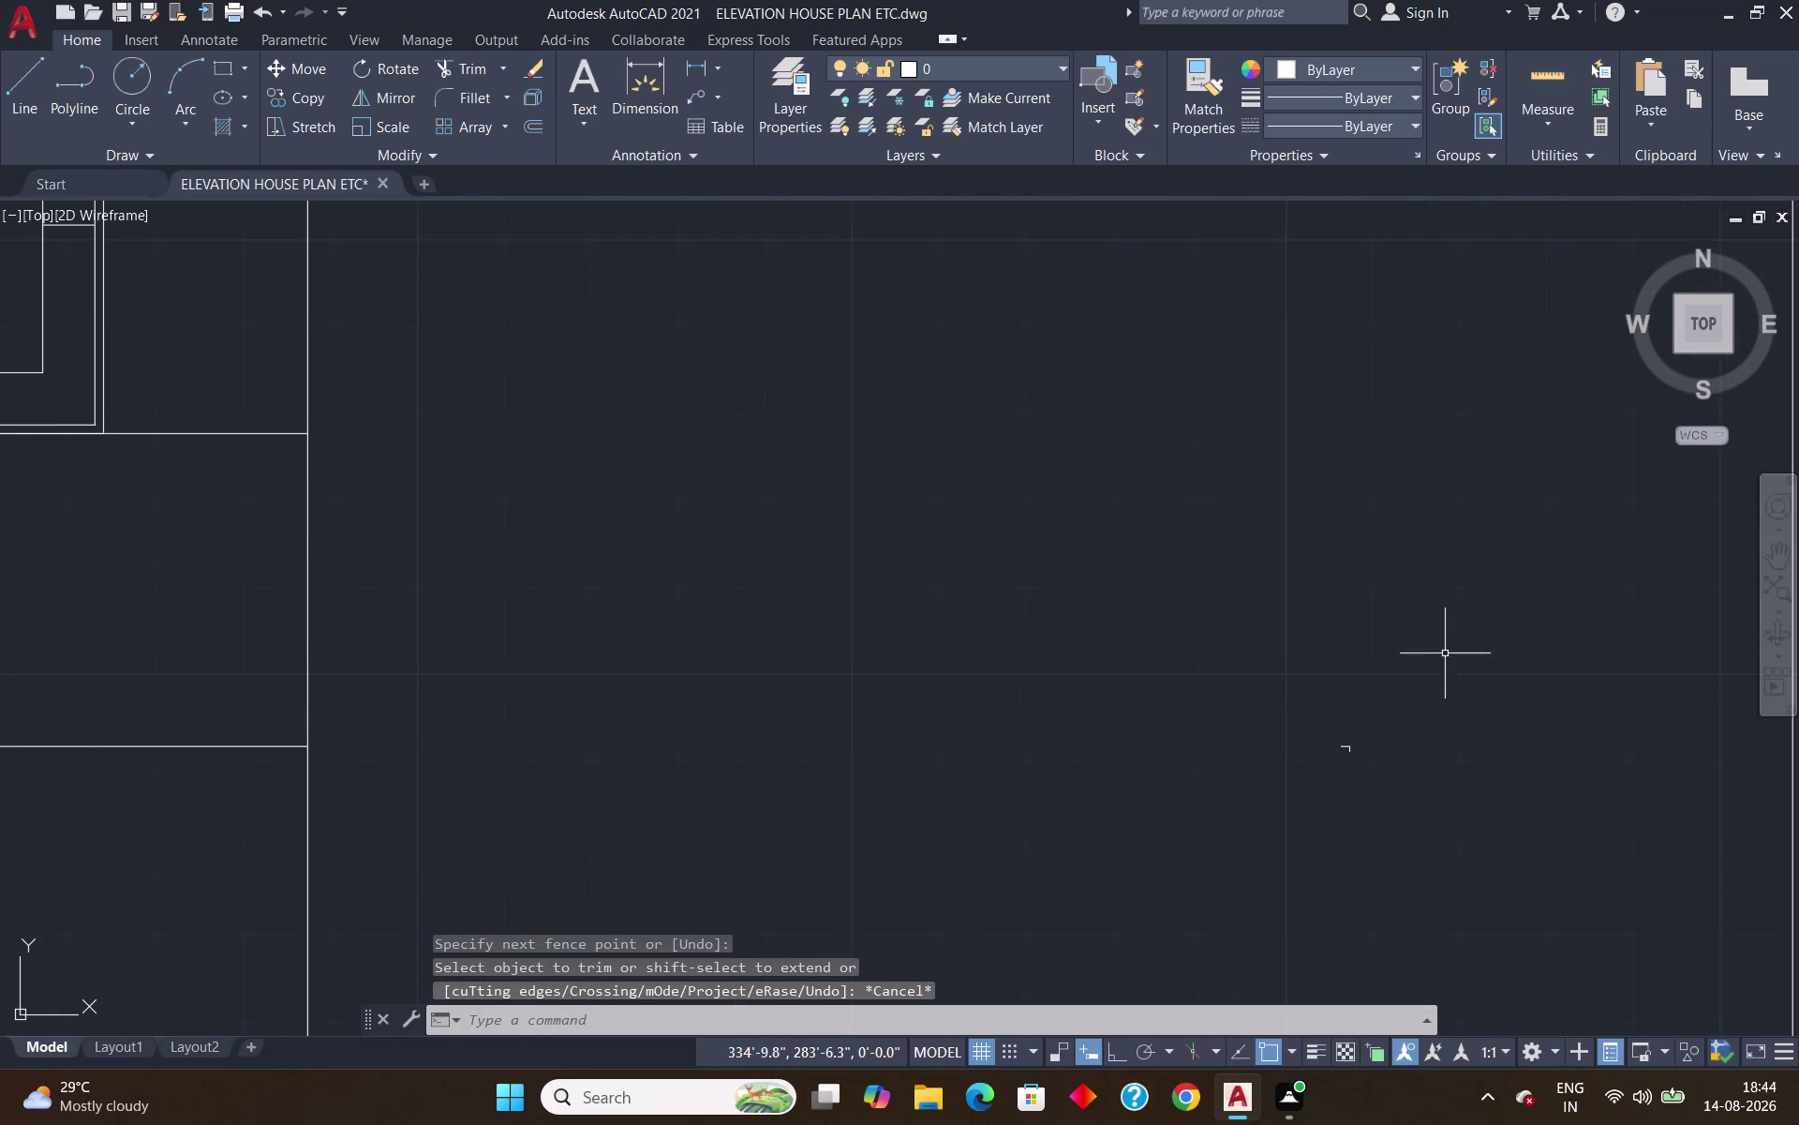
click(1349, 749)
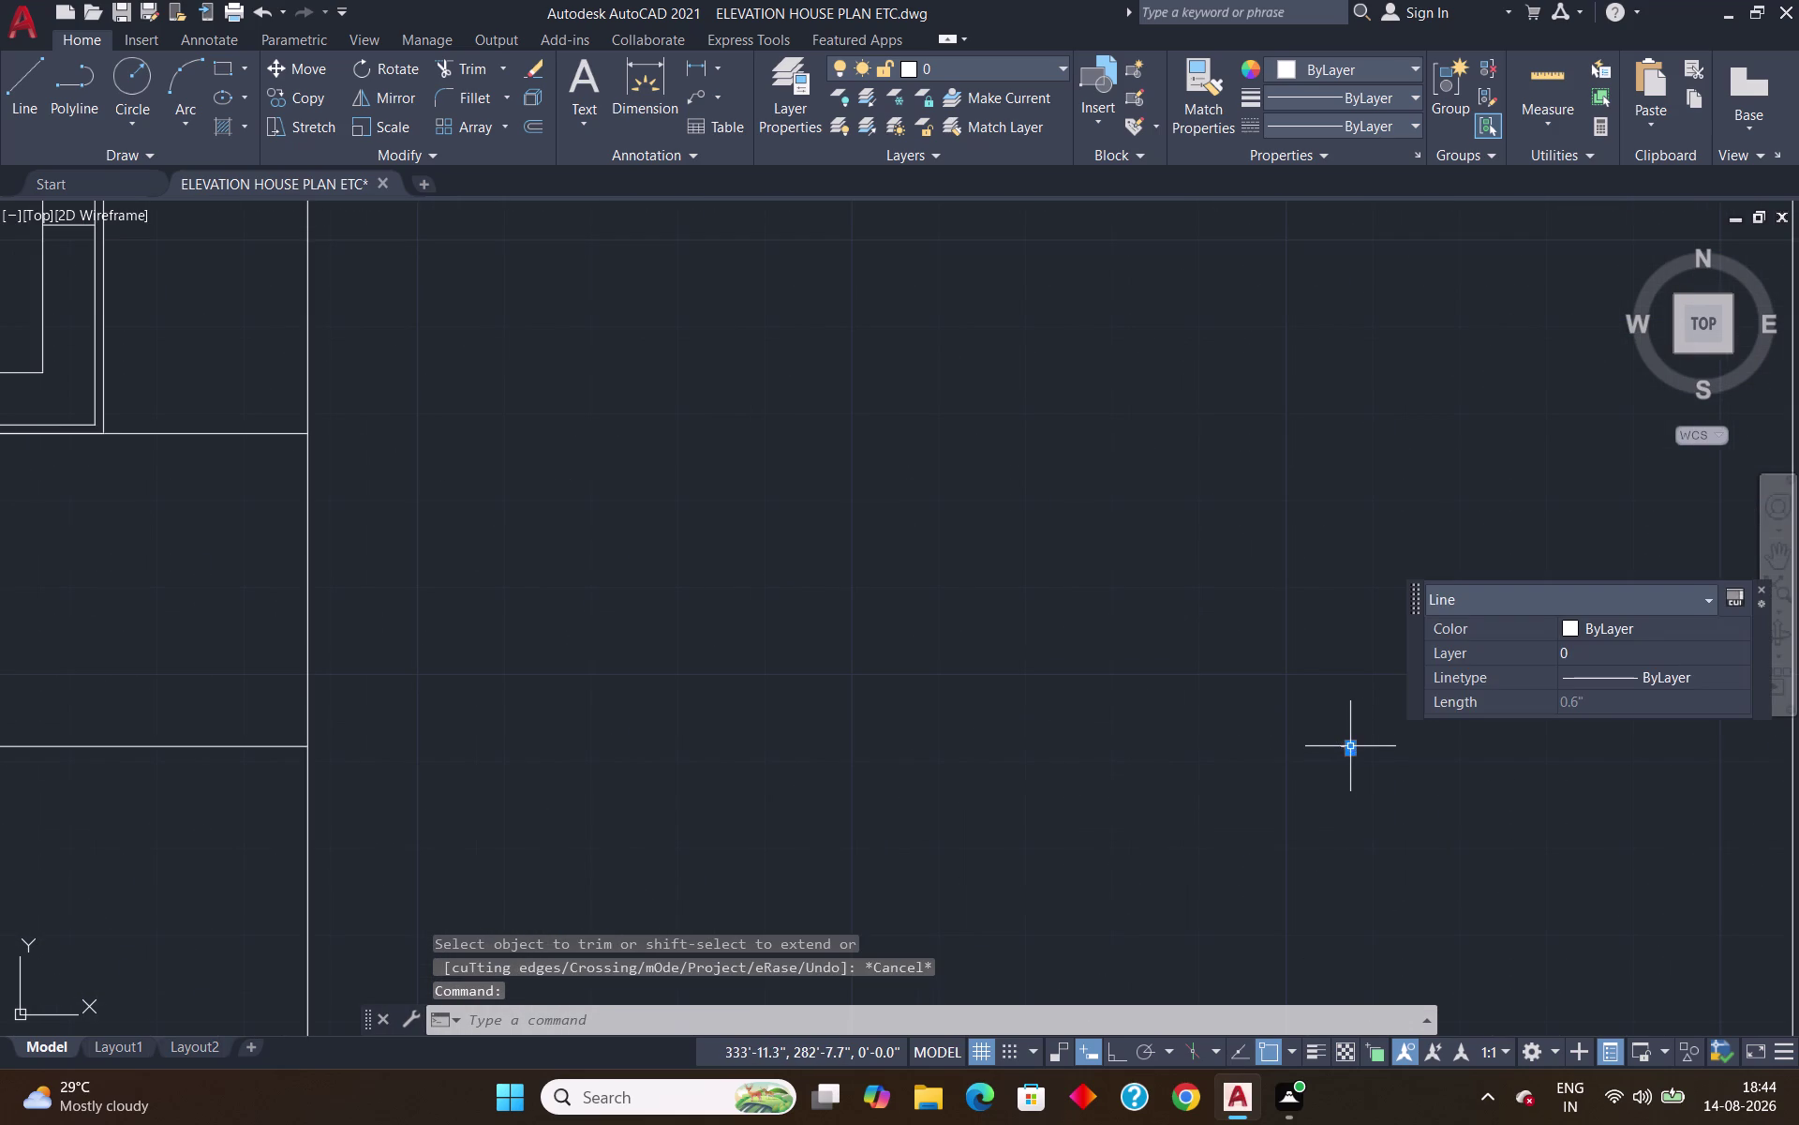
click(1343, 743)
key(Delete)
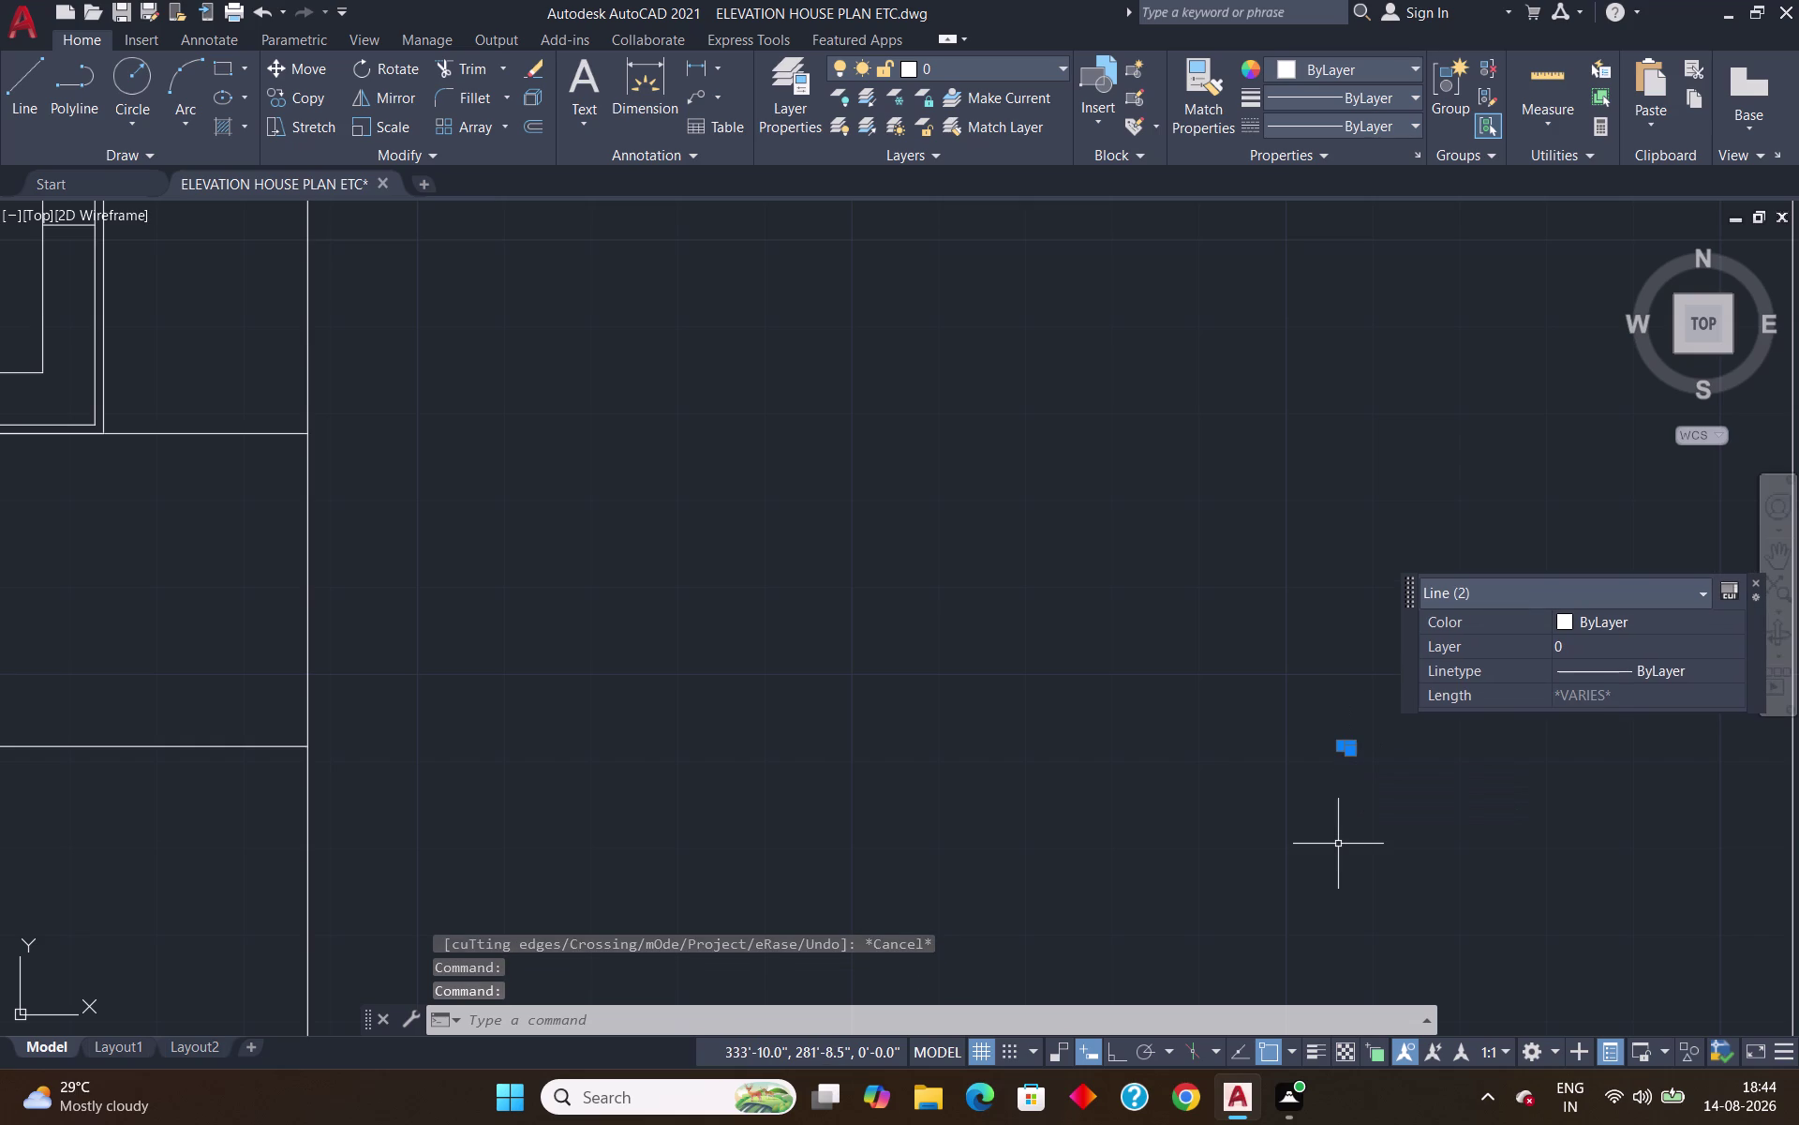
key(Delete)
Draw a 10' sloping stair line at 150° from the lower landing corner.
scroll(down, 3)
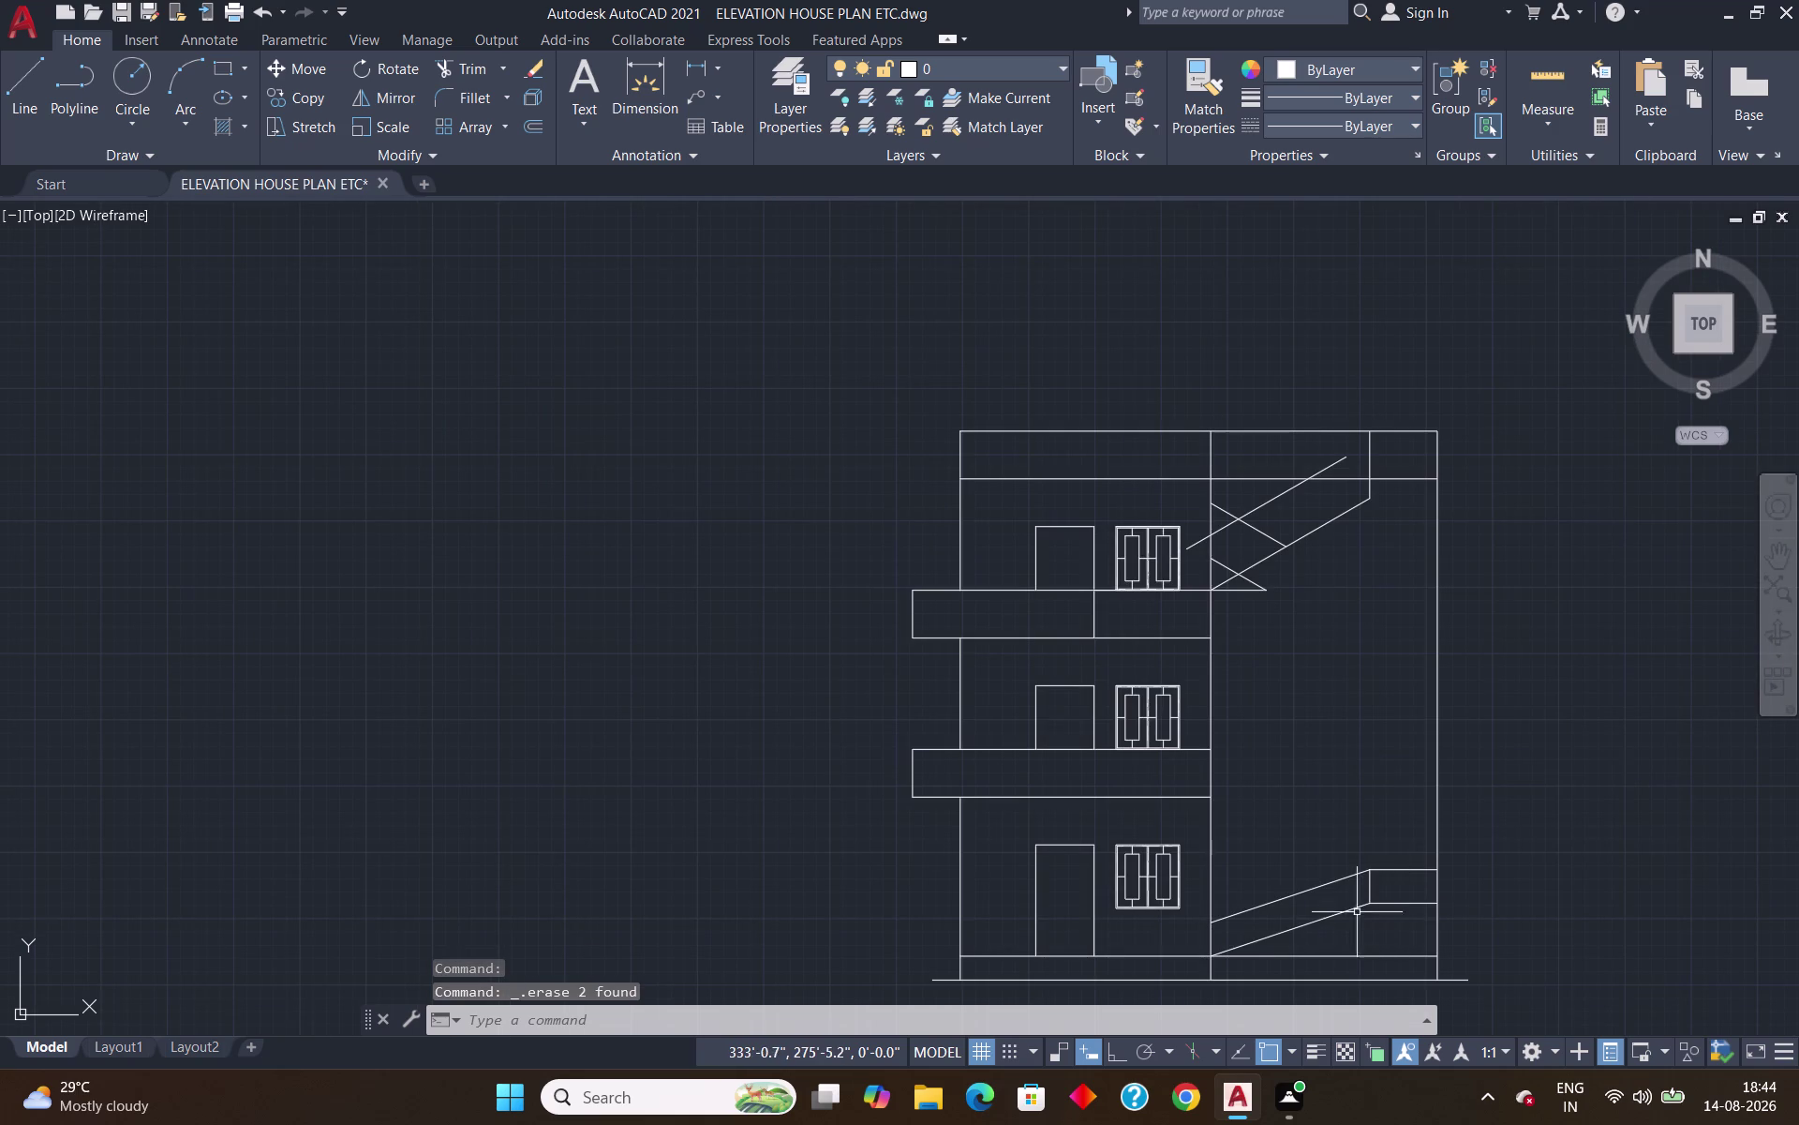
scroll(up, 3)
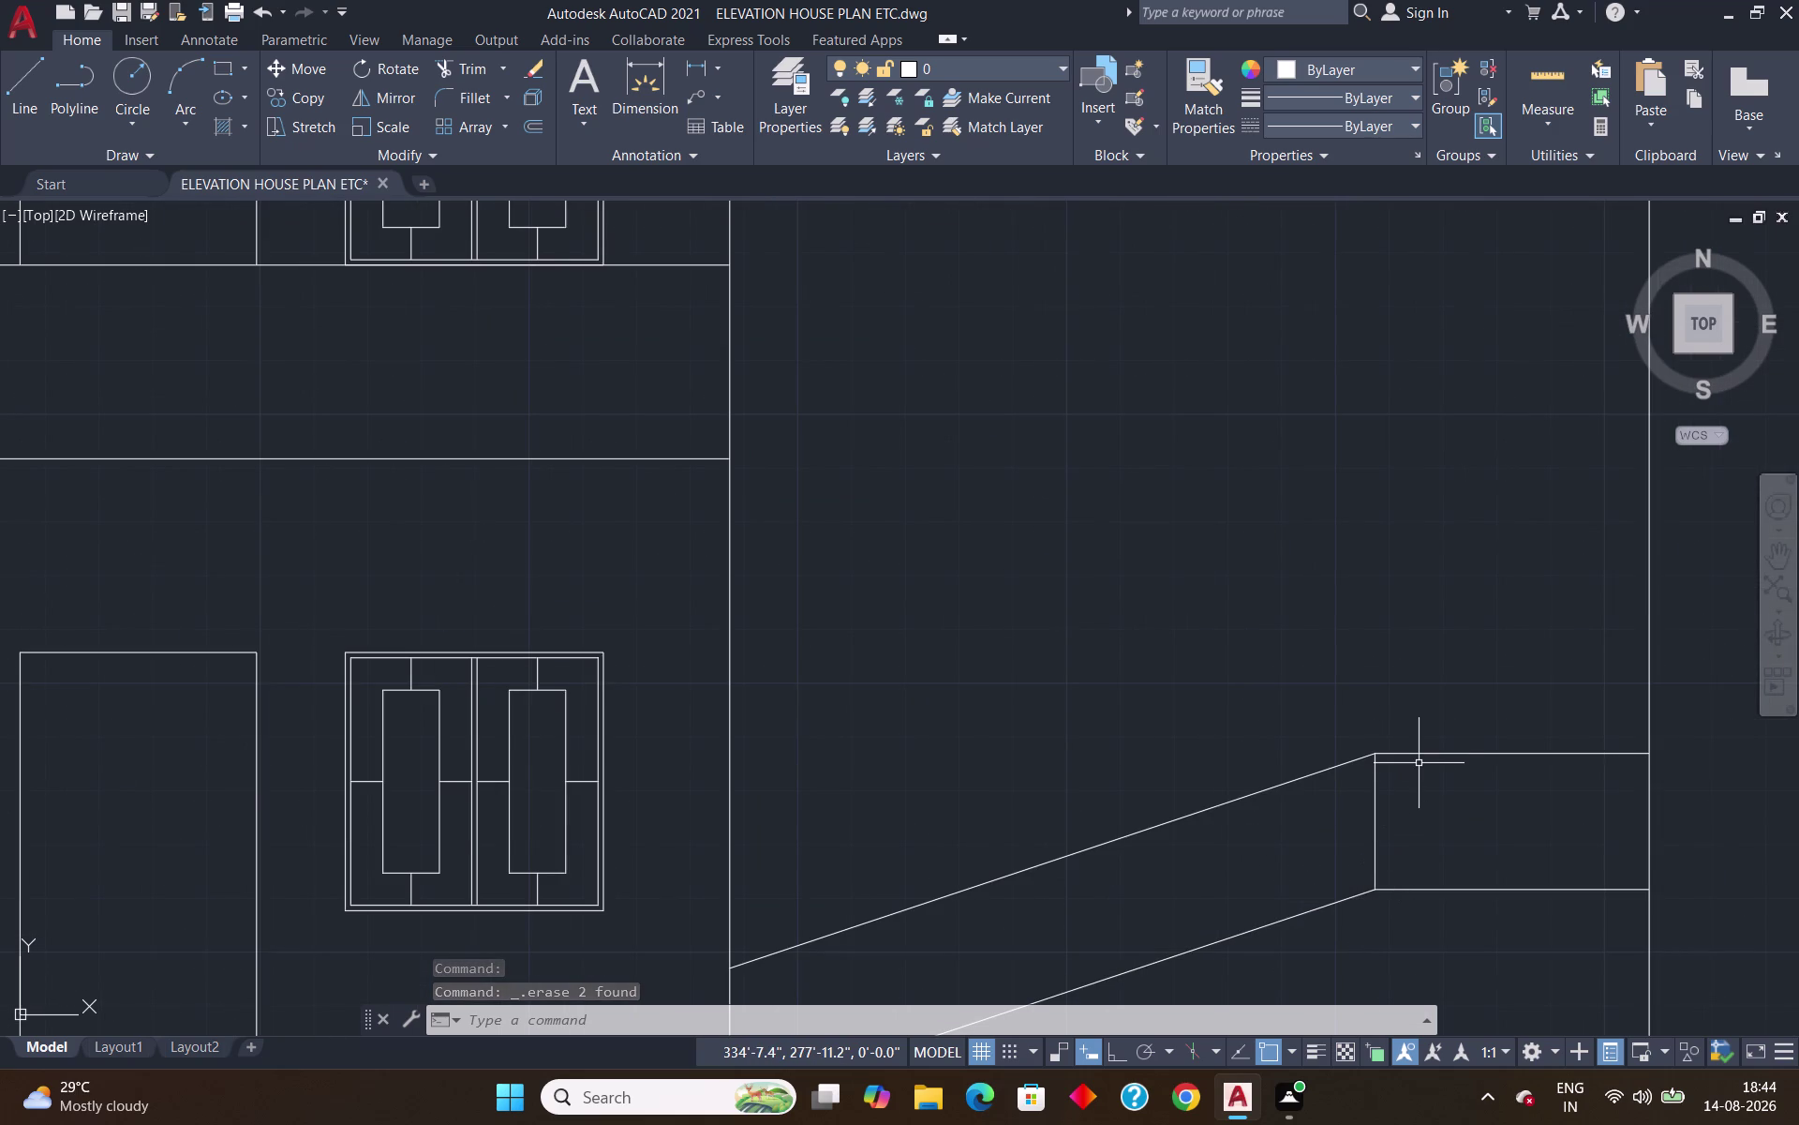
key(l)
key(Return)
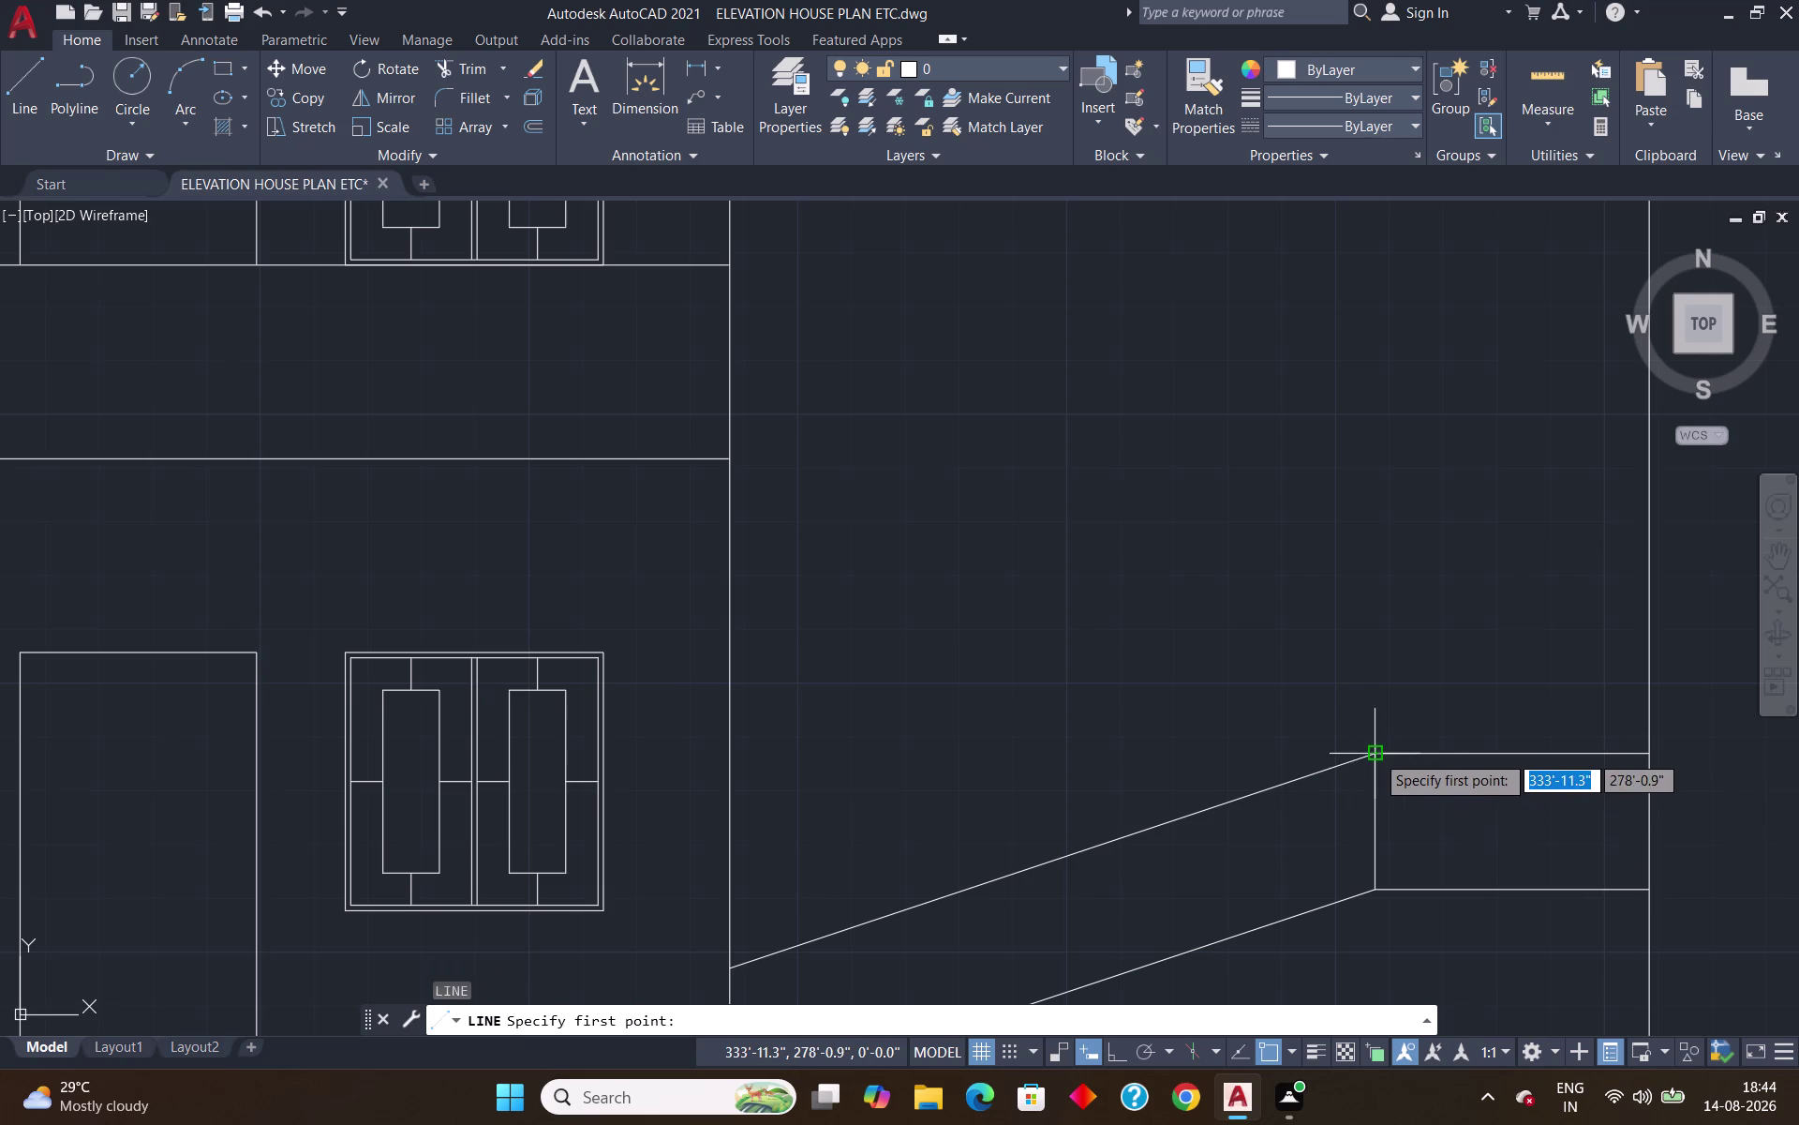
click(1376, 754)
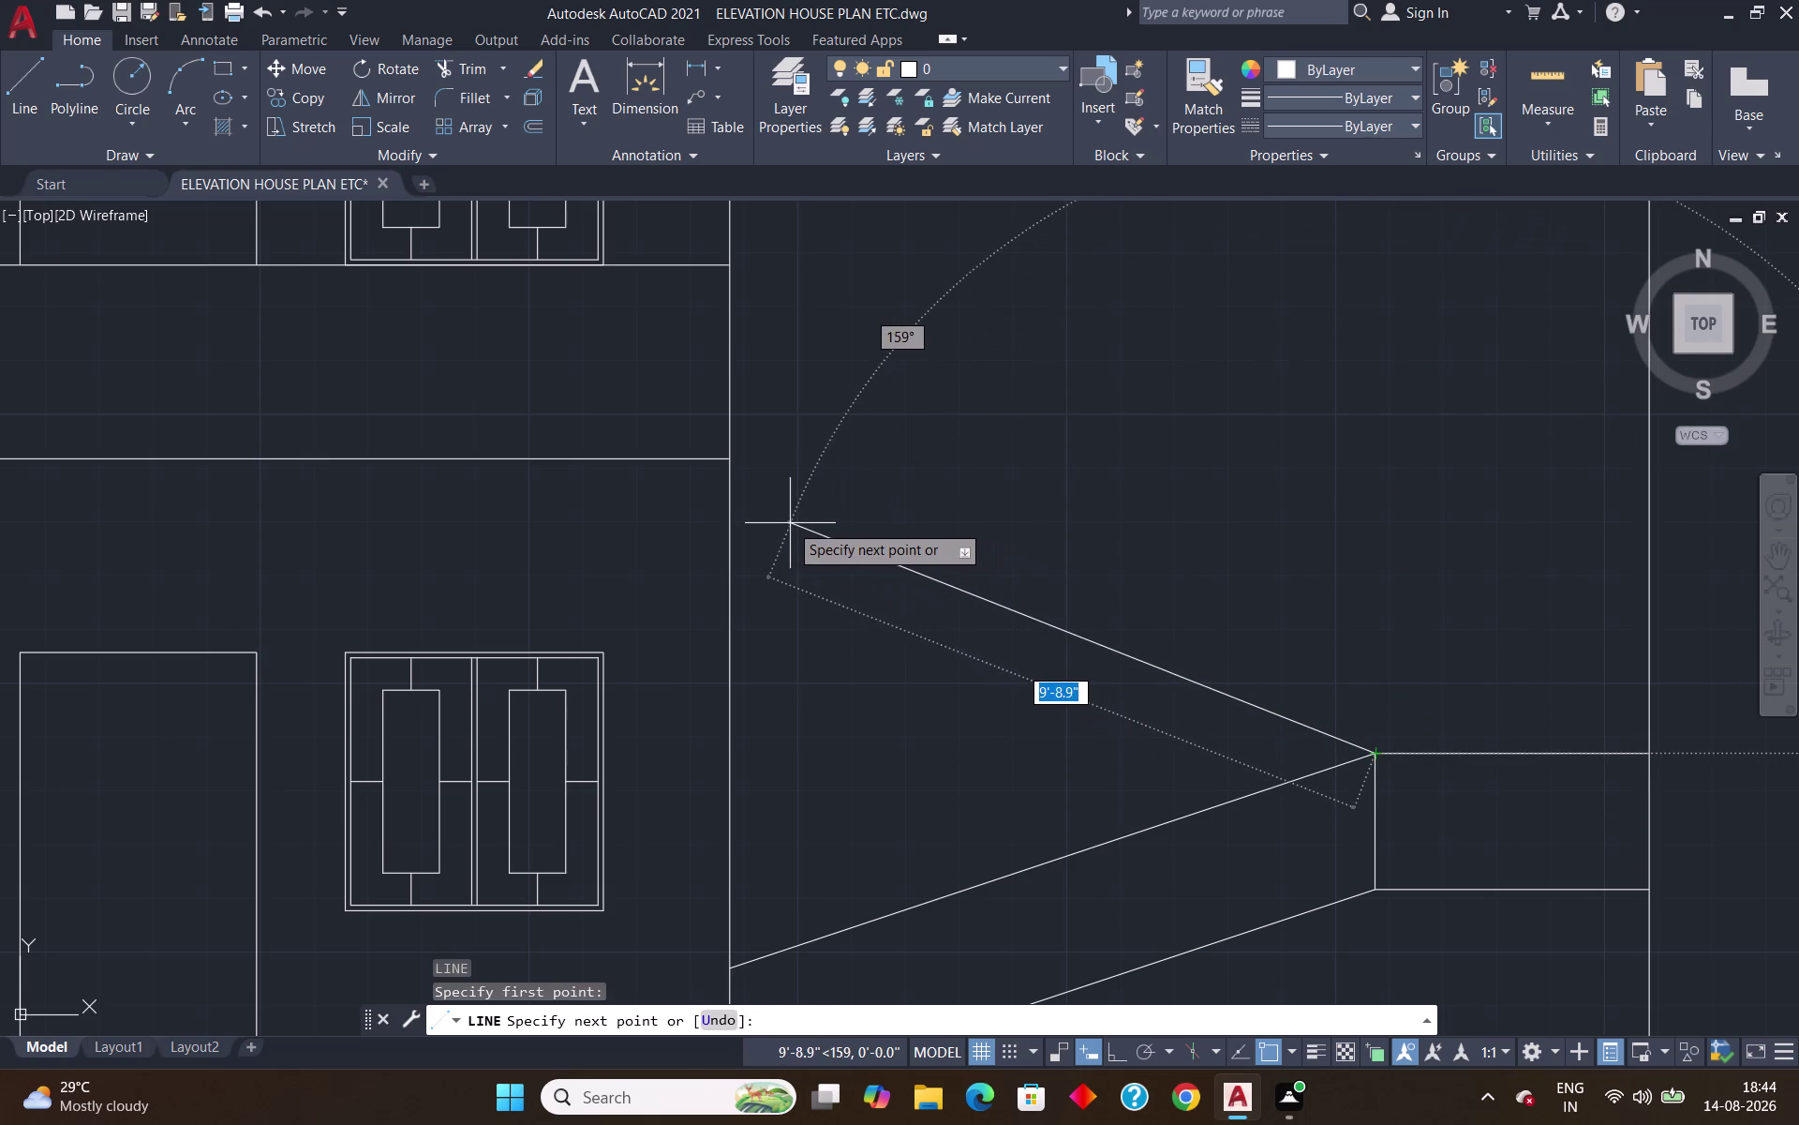
text(10)
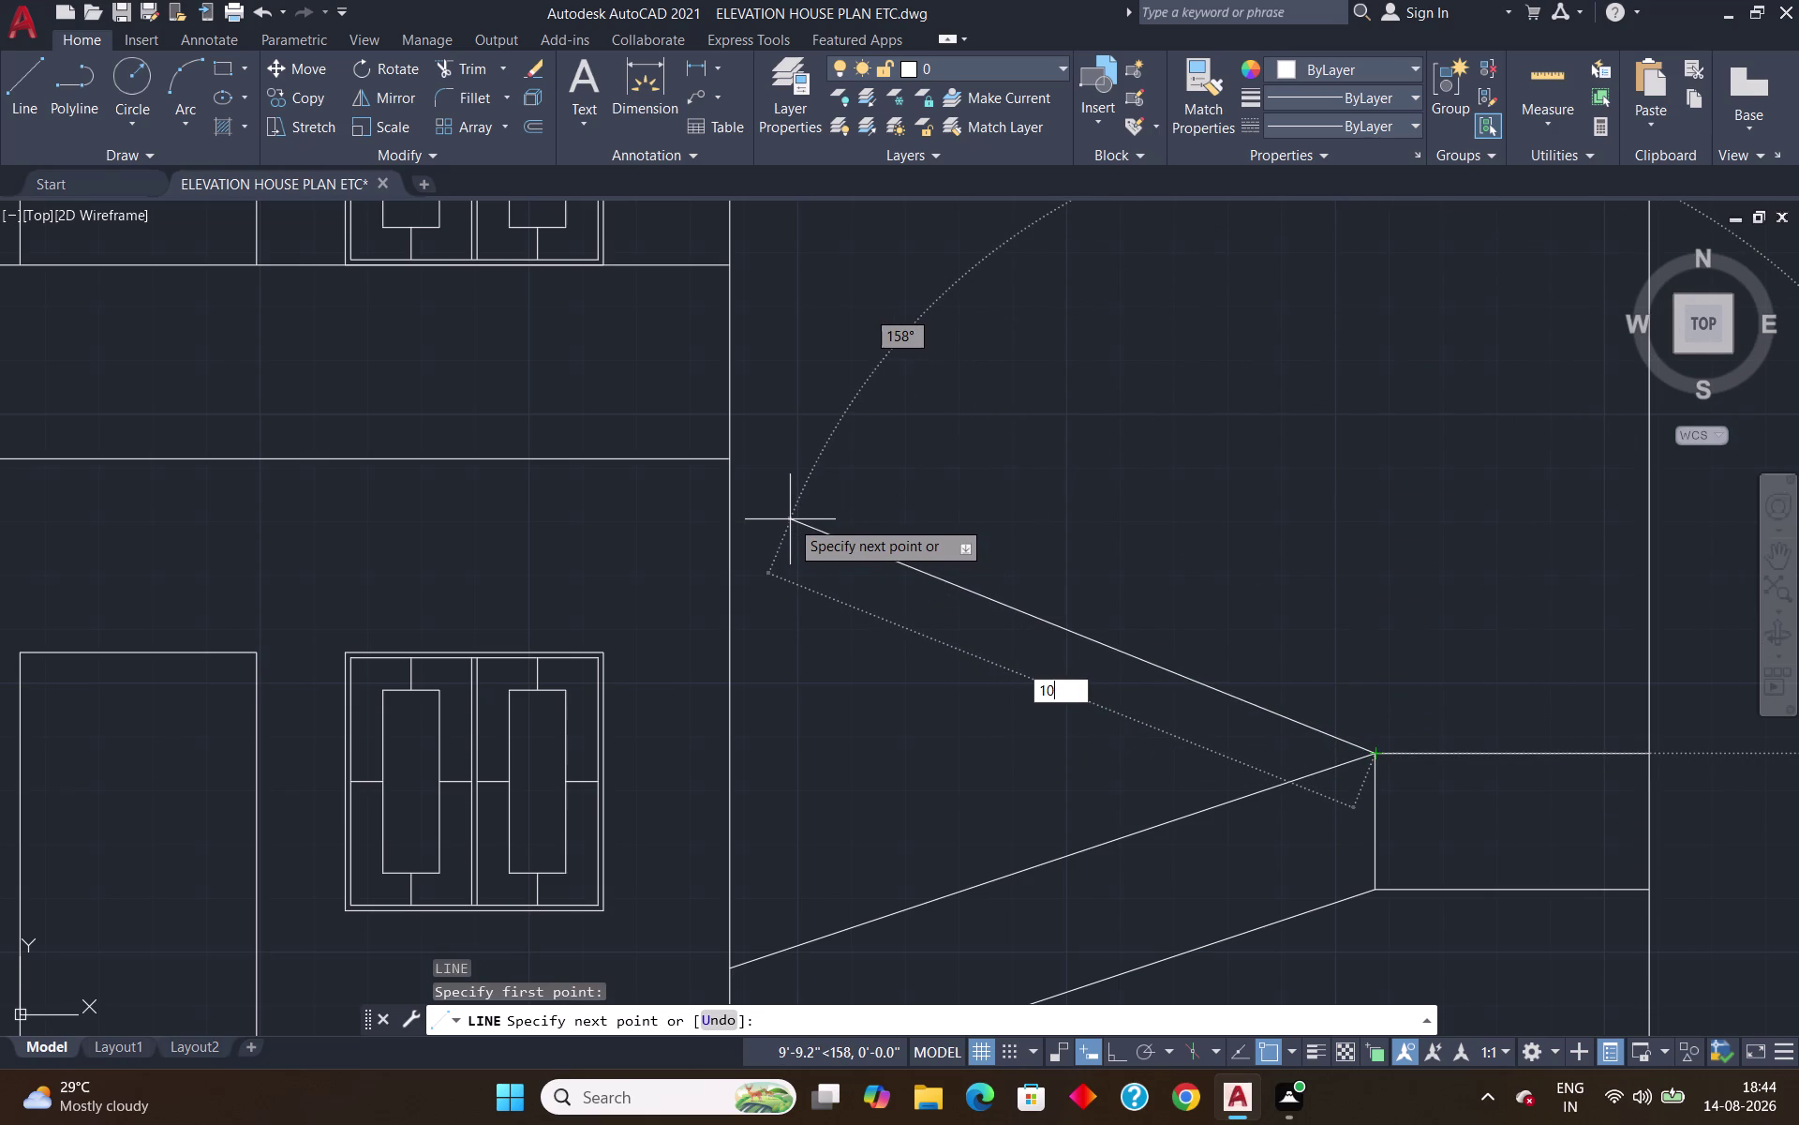
text(')
key(Tab)
text(150)
key(Return)
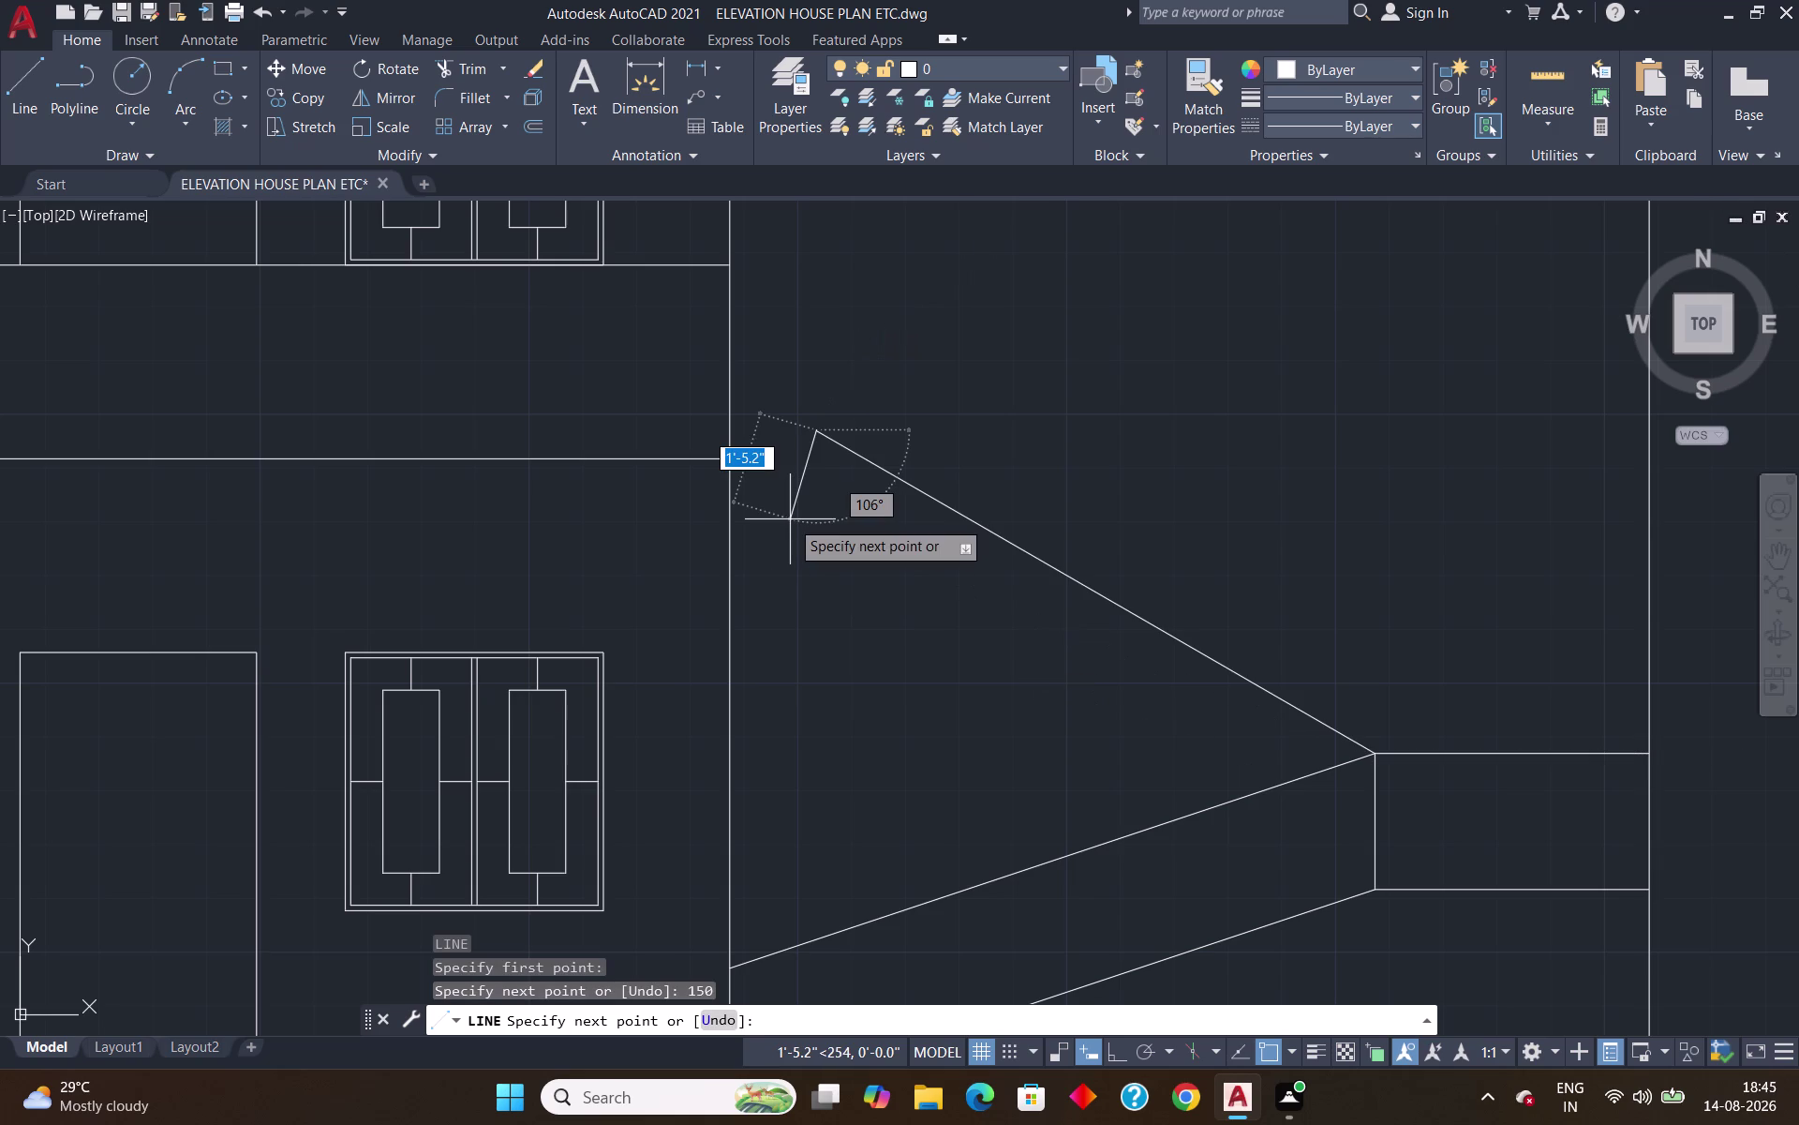
key(Return)
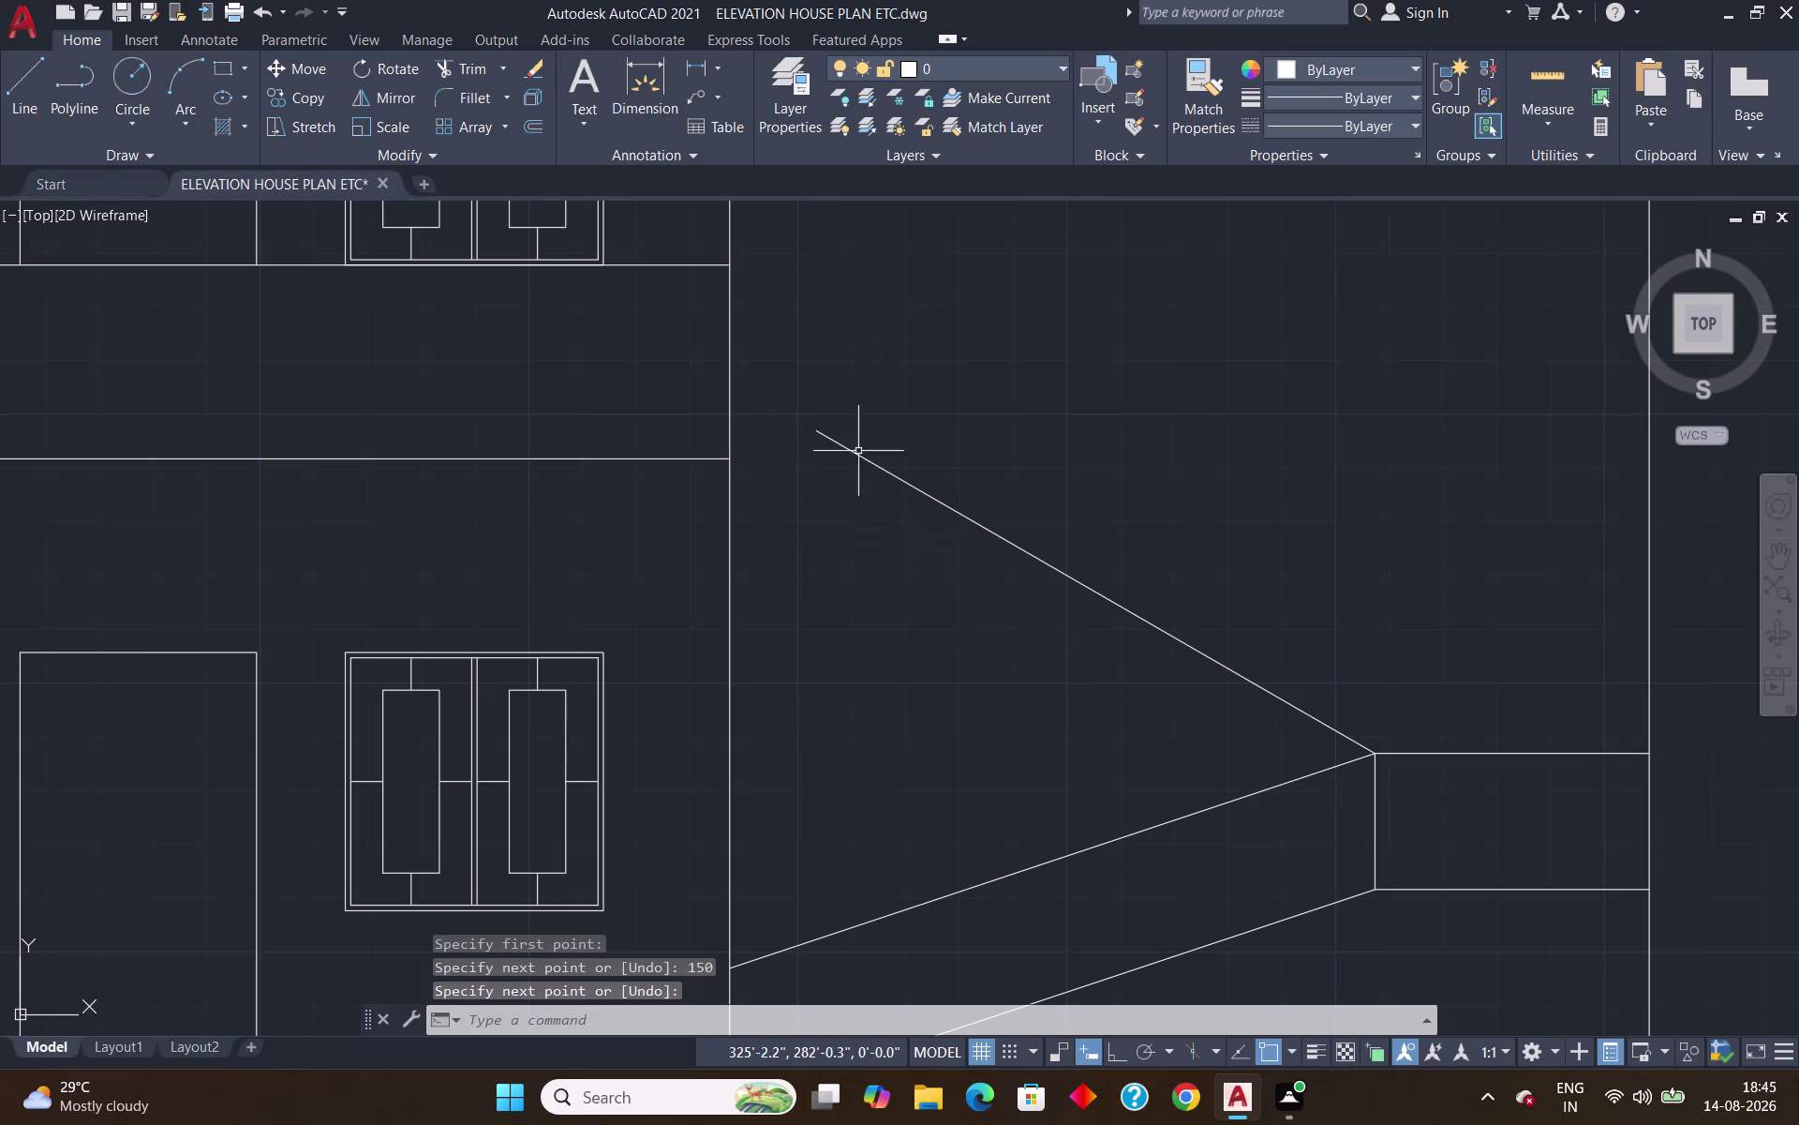
Extend the sloping stair line until it reaches the stairwell wall.
key(e)
key(x)
key(Return)
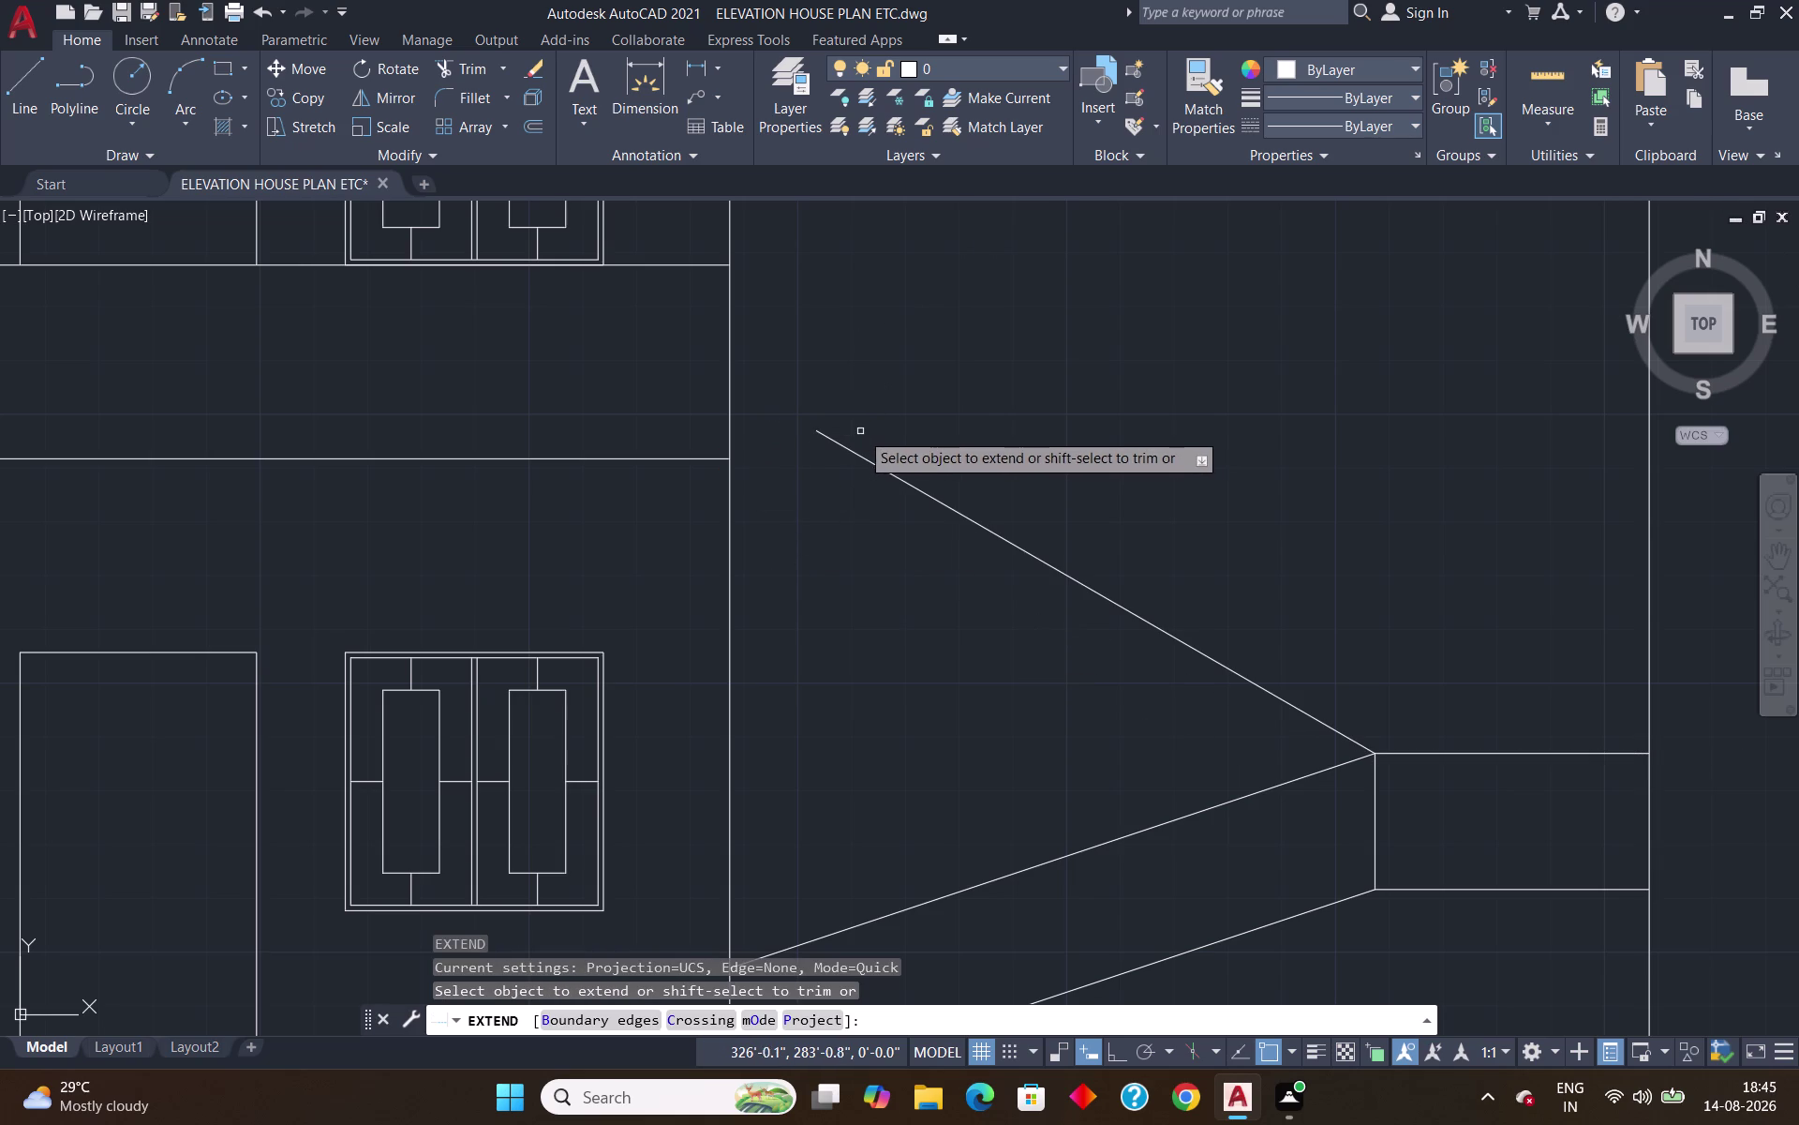
click(858, 451)
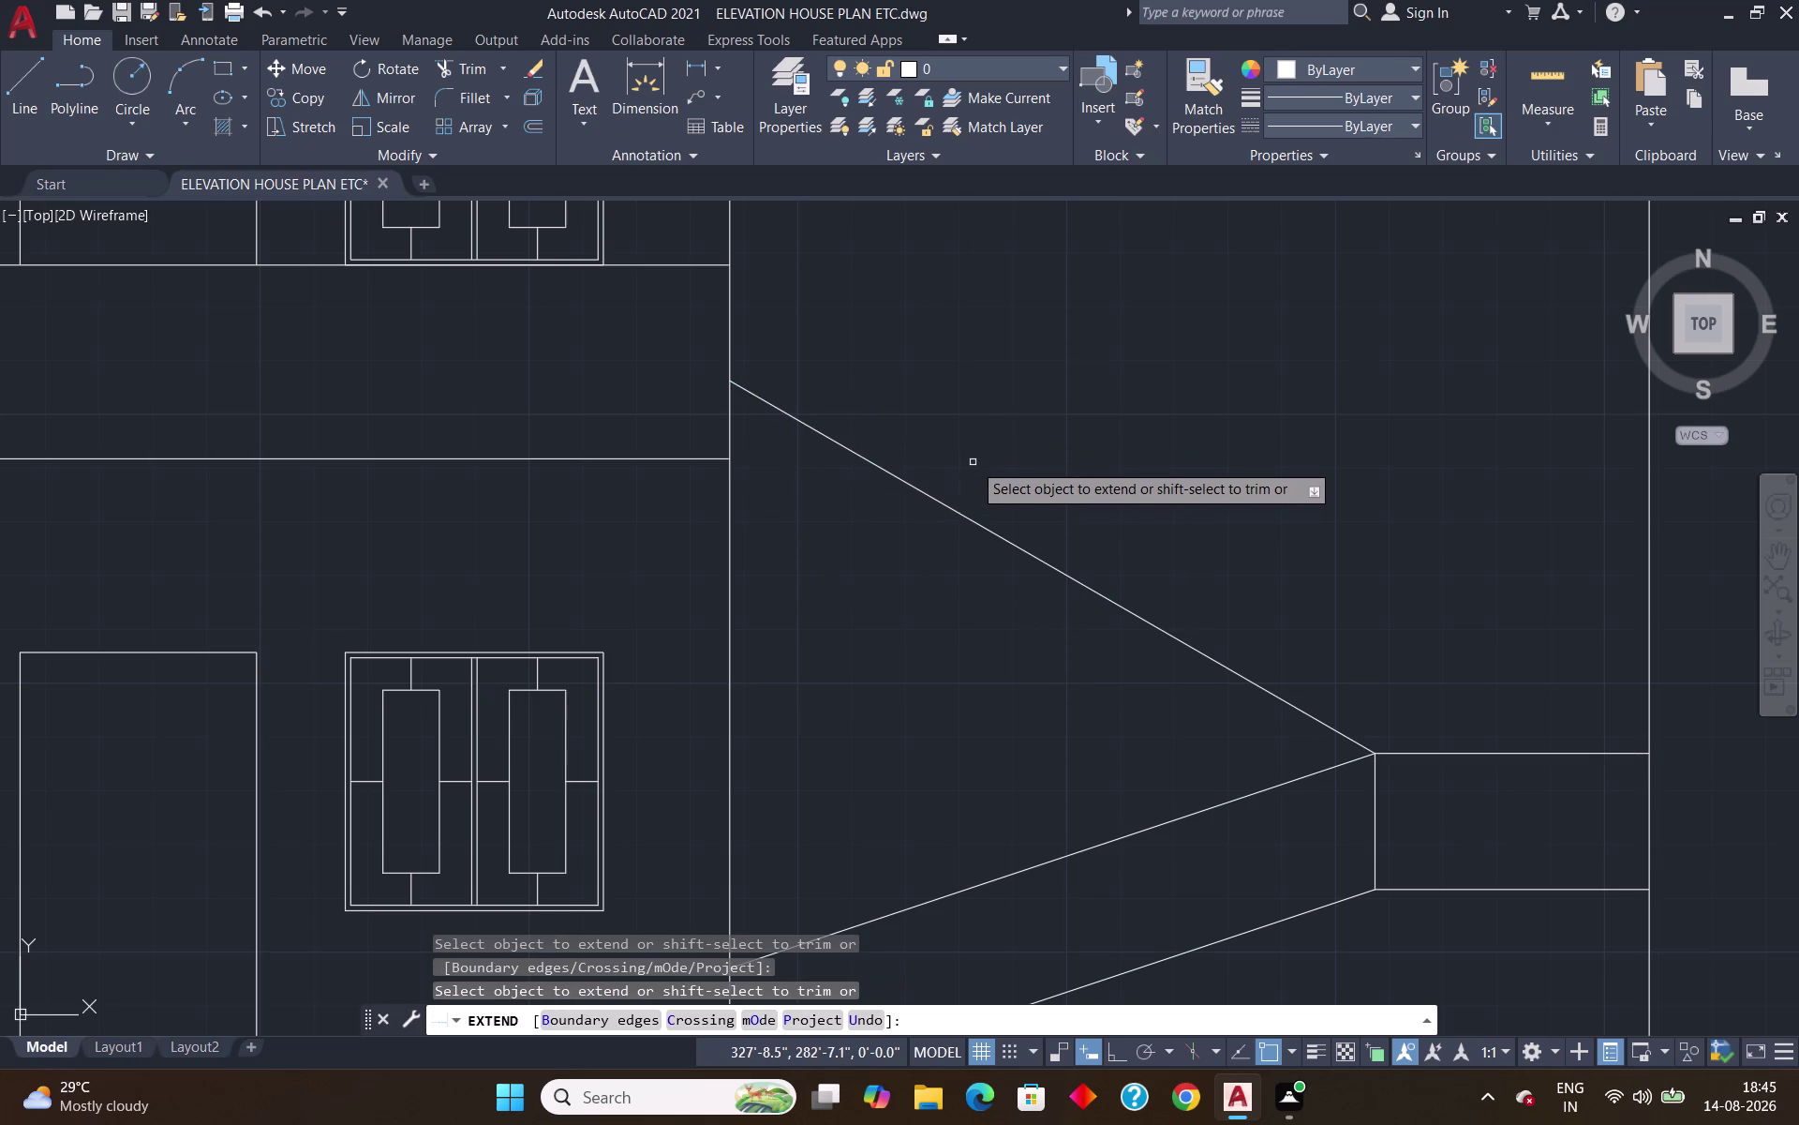
key(Escape)
Offset a parallel copy of the sloping stair line 2'-0" above it.
key(o)
key(Return)
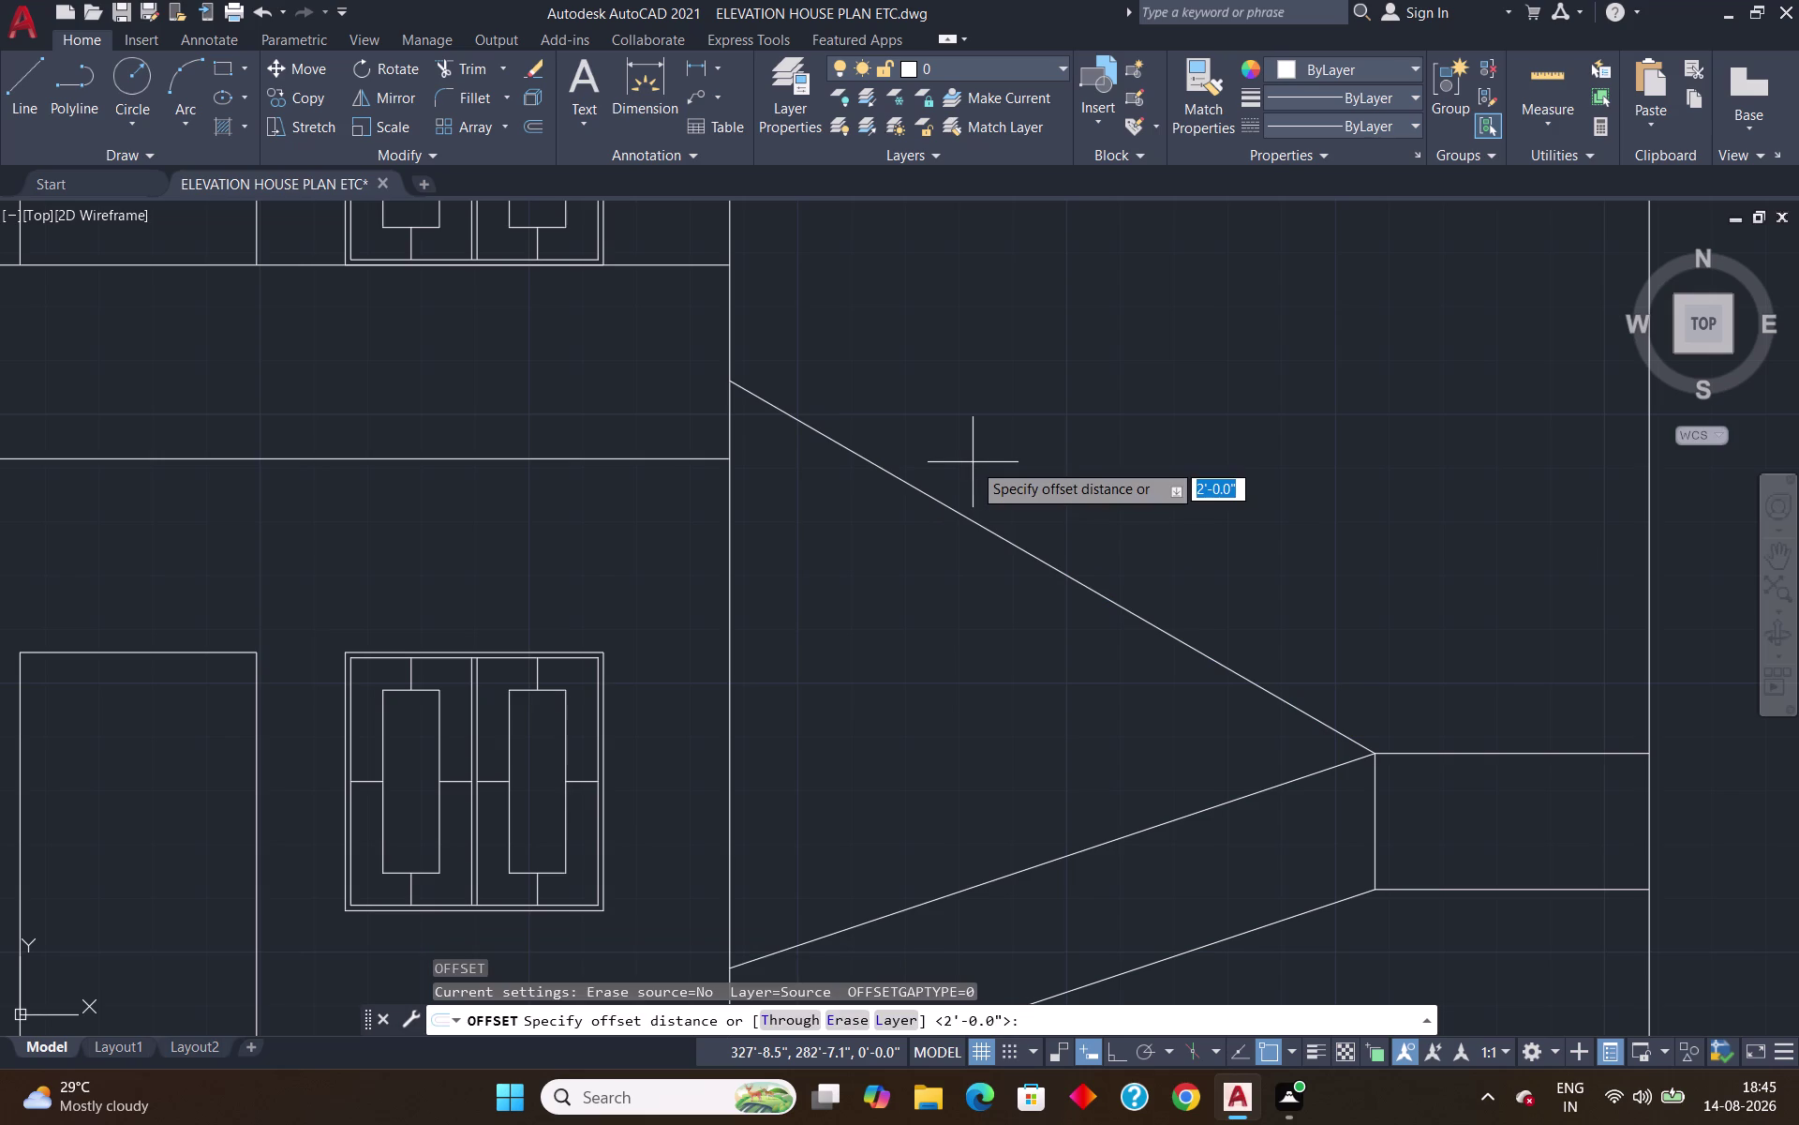
key(Return)
click(968, 517)
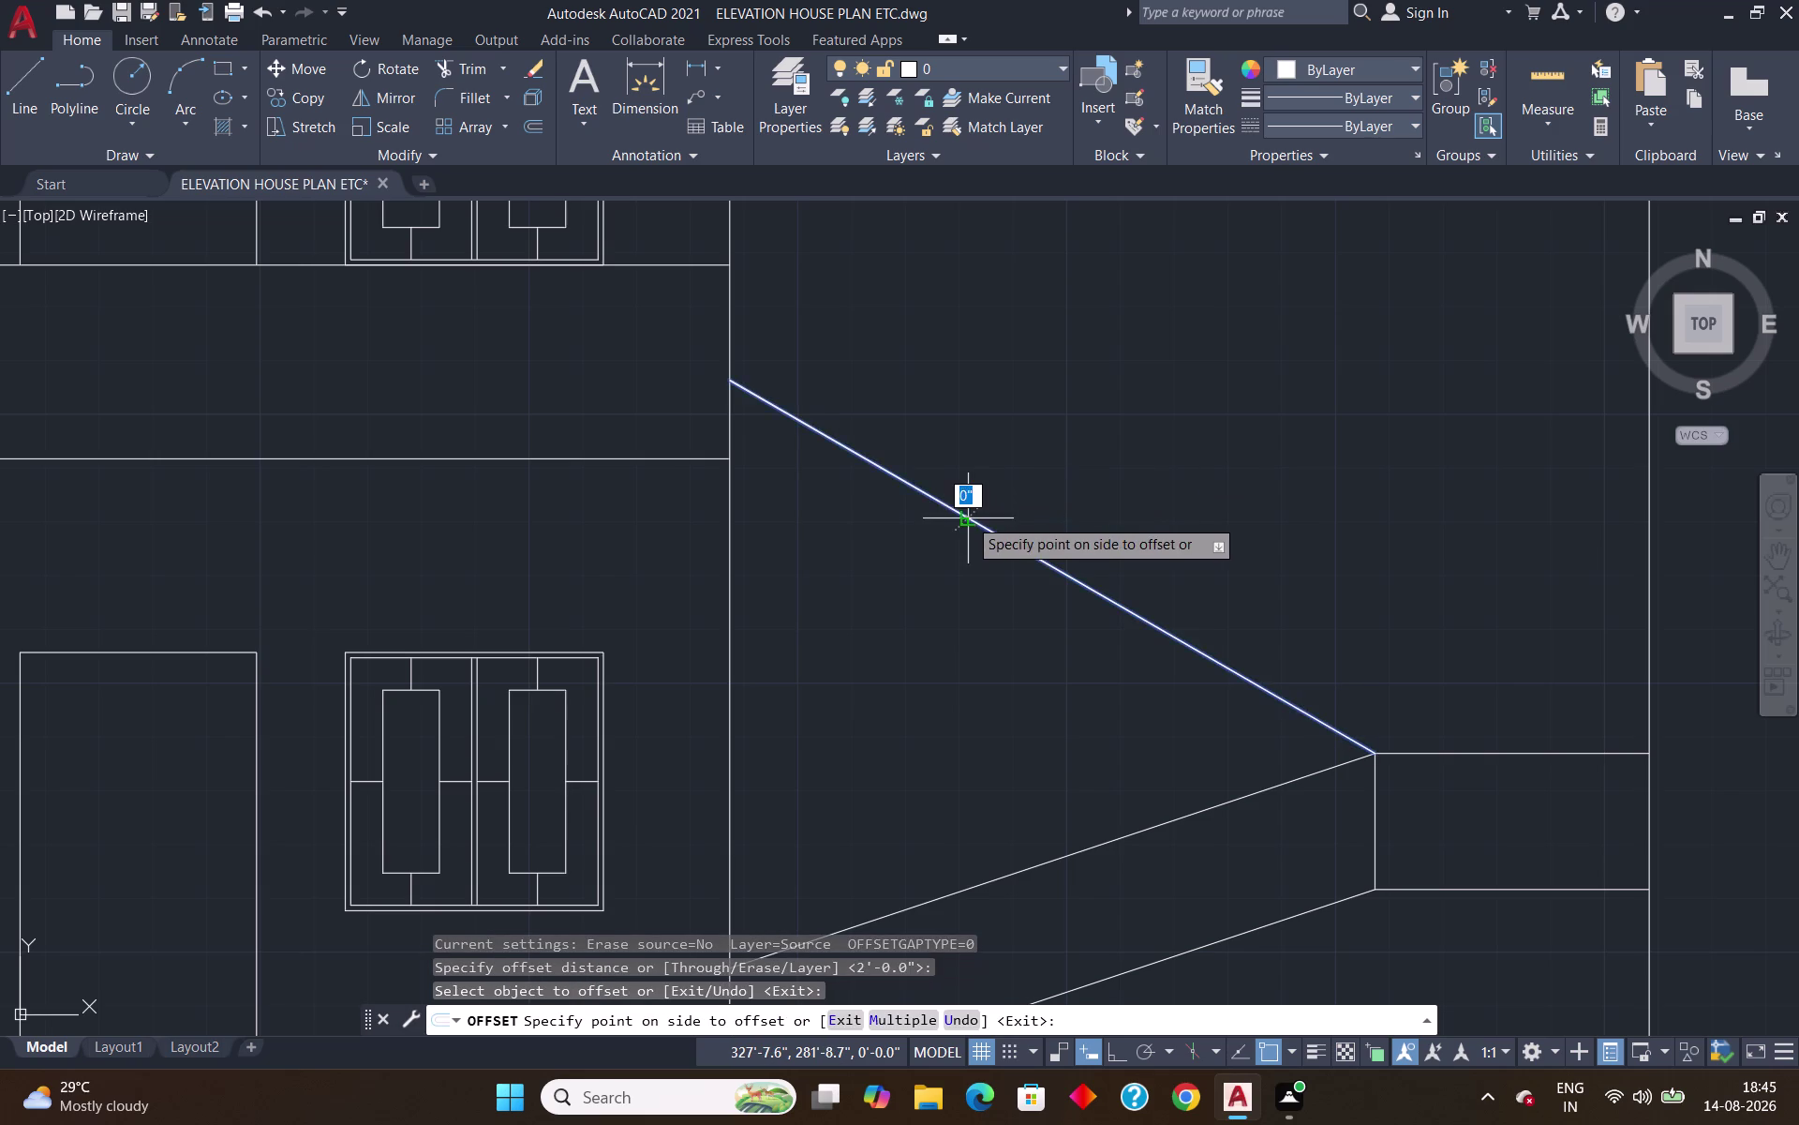
click(992, 487)
text(e)
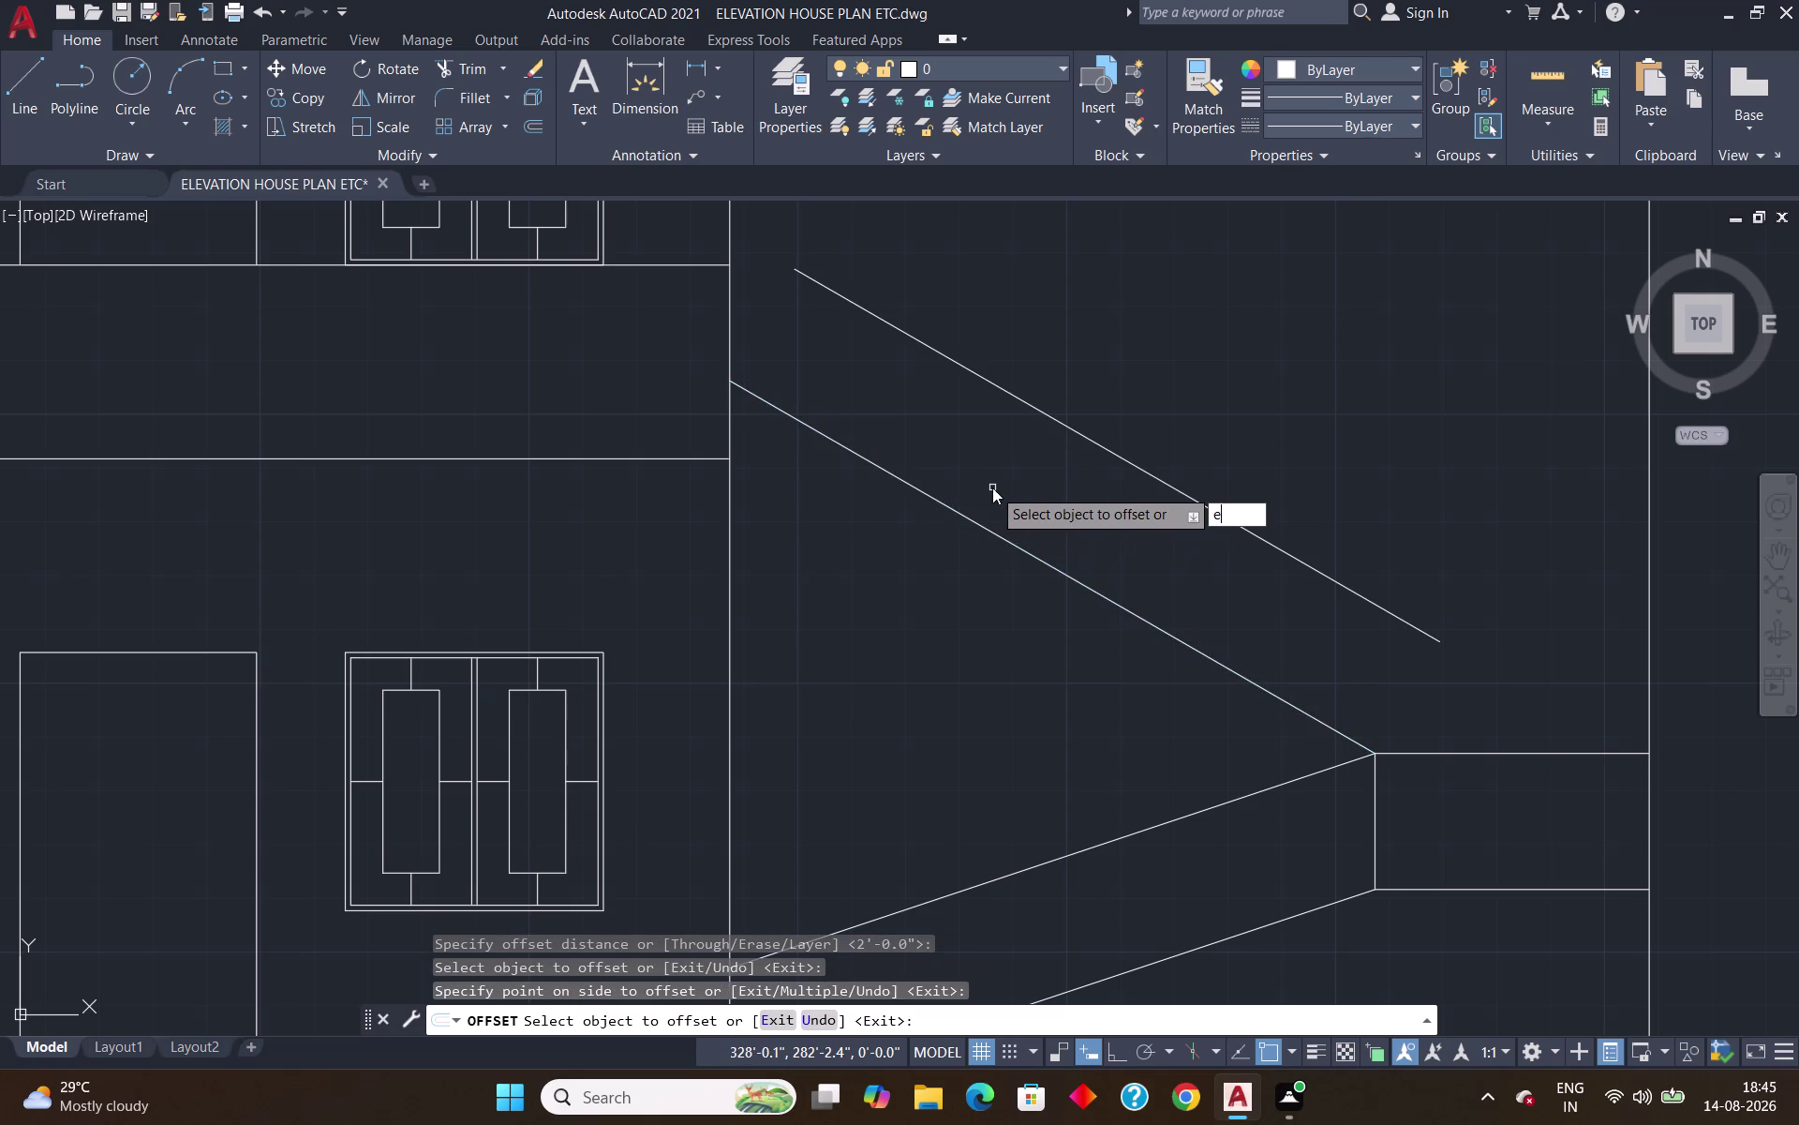
text(x)
key(Return)
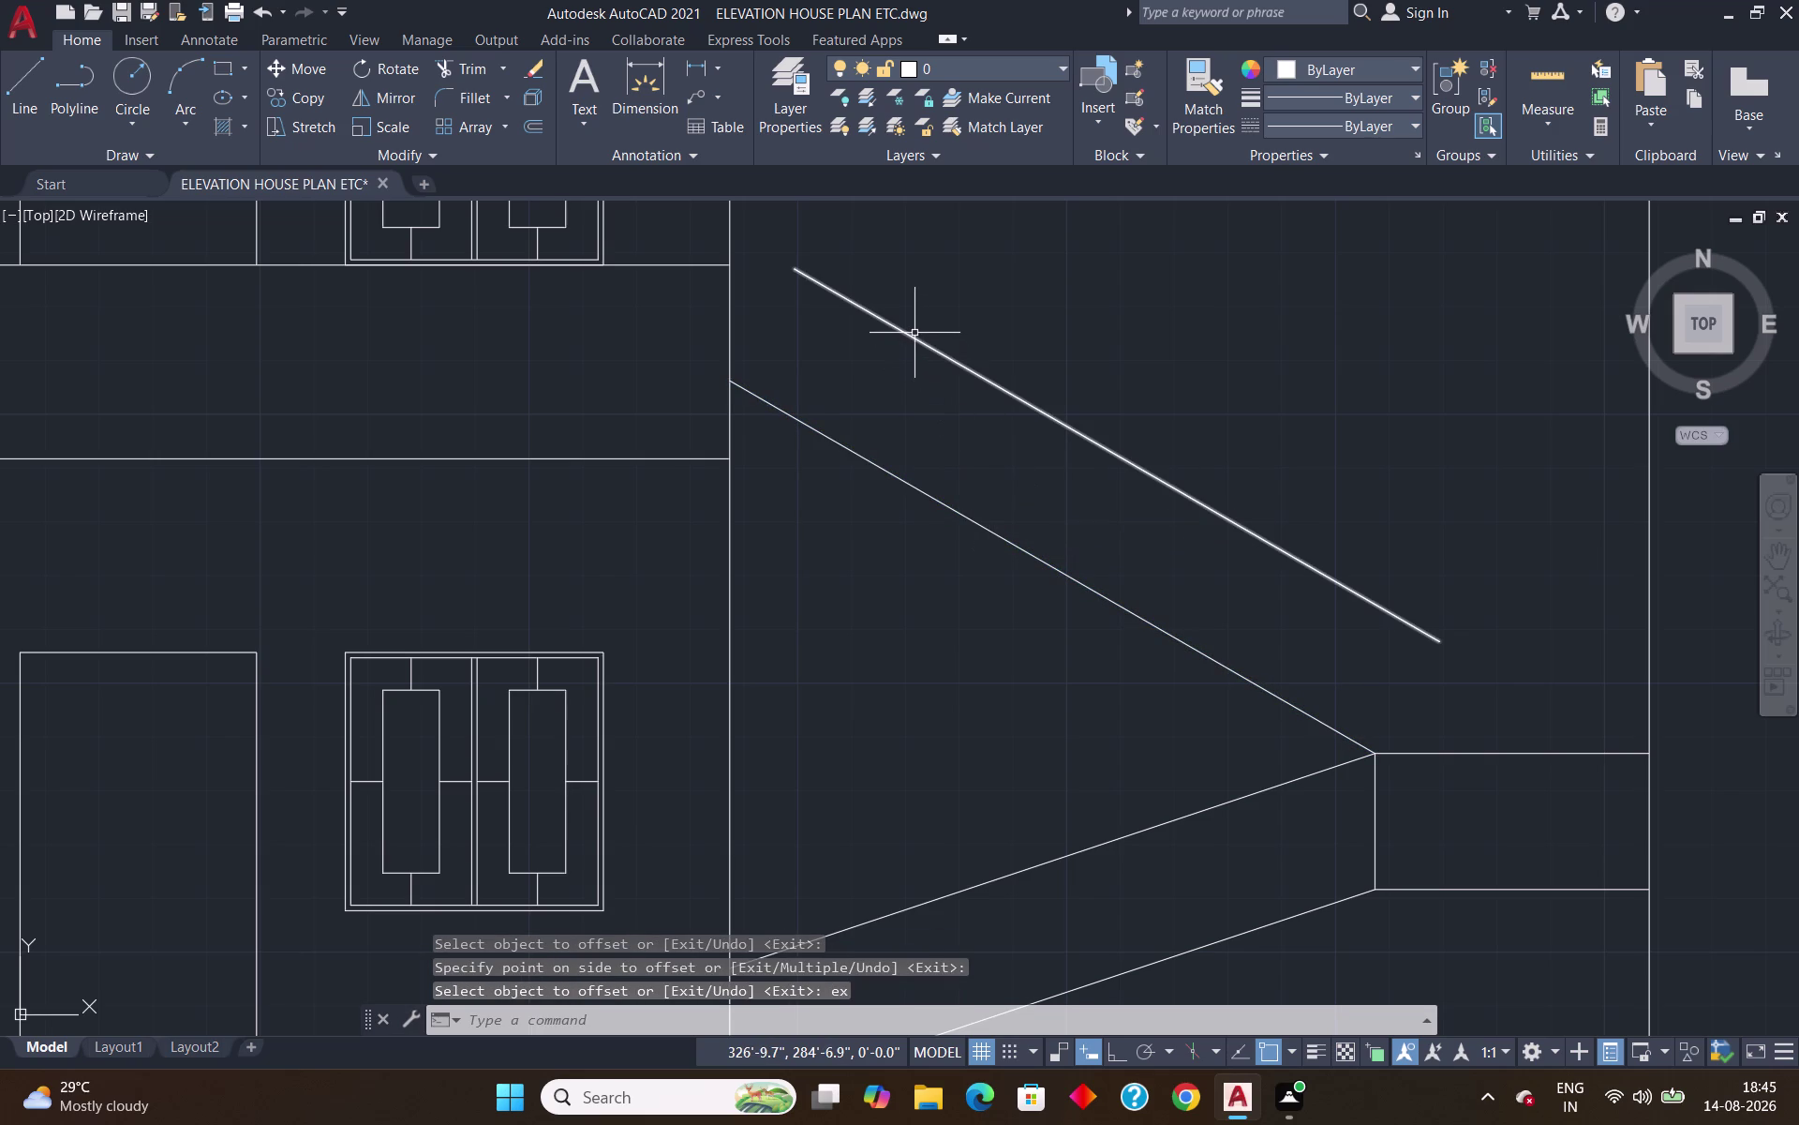
Extend the horizontal floor line to the lower stair slope.
key(e)
key(x)
key(Return)
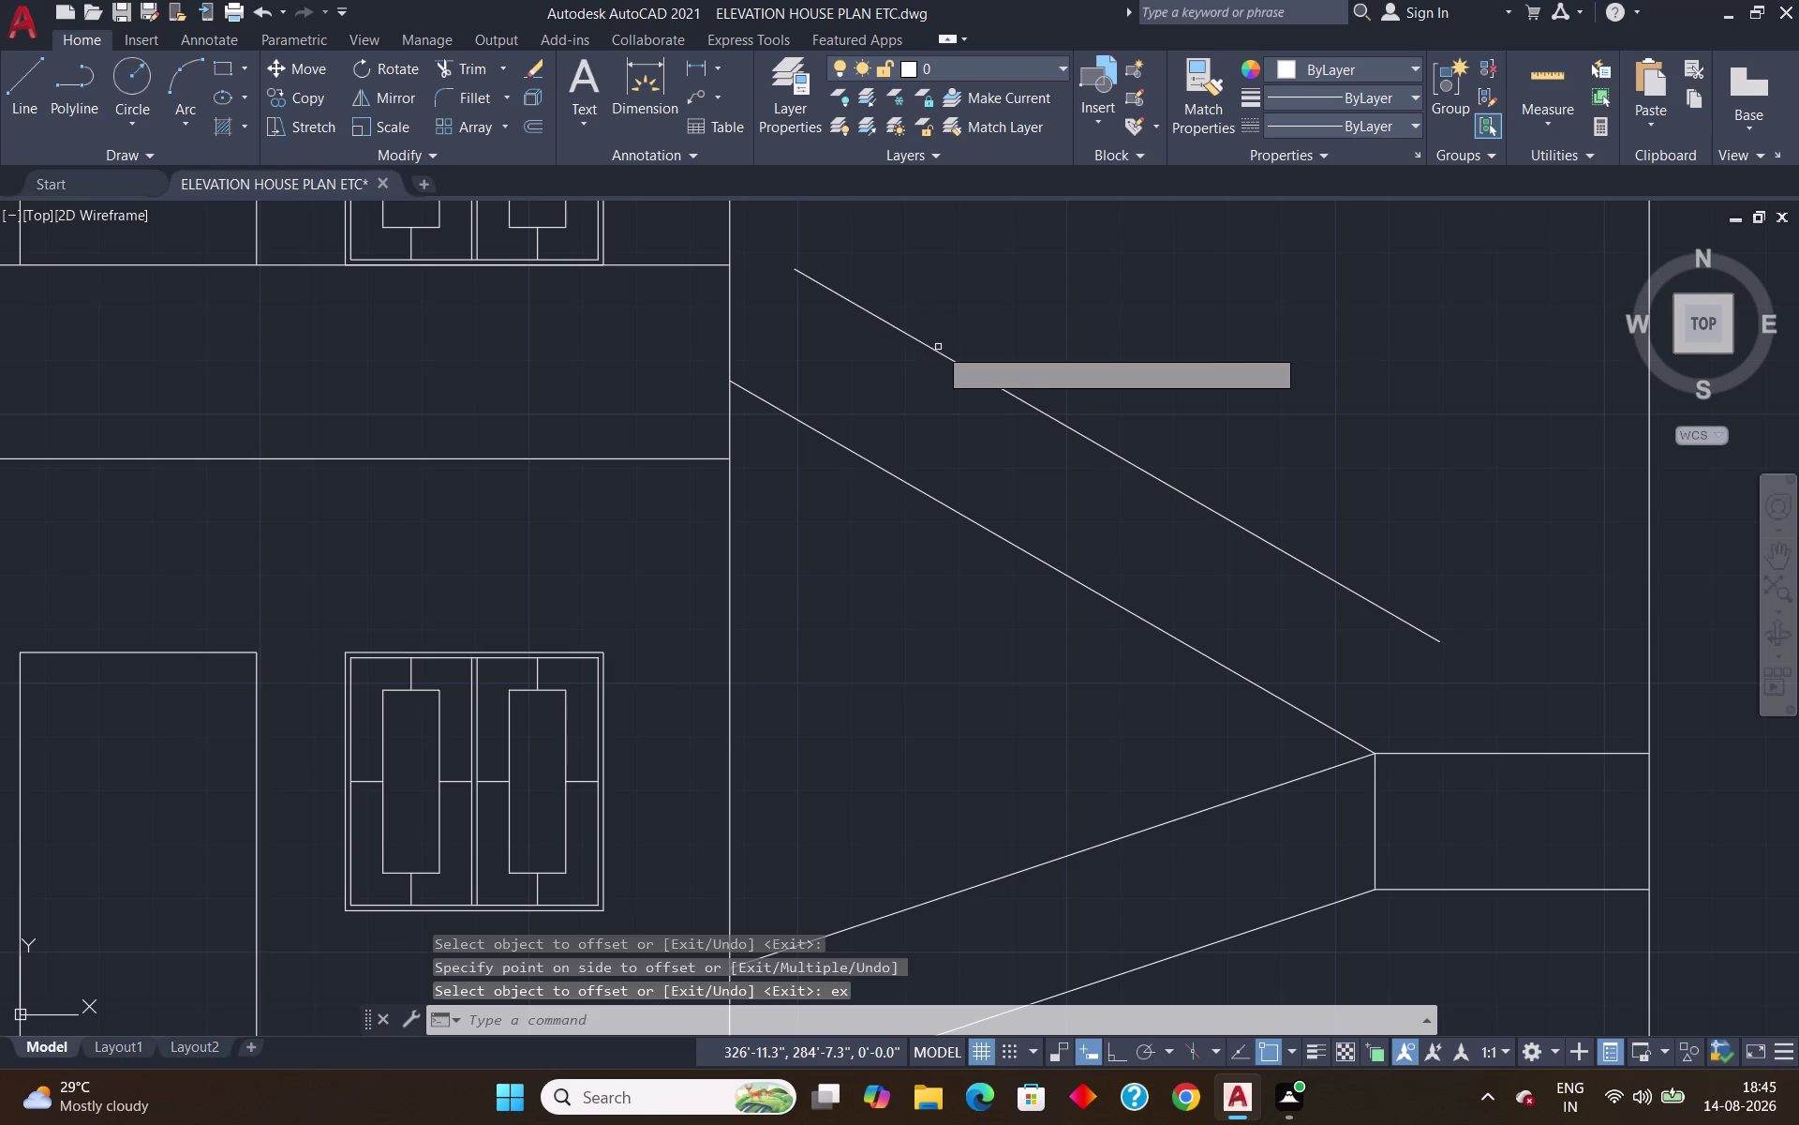
click(927, 344)
key(Escape)
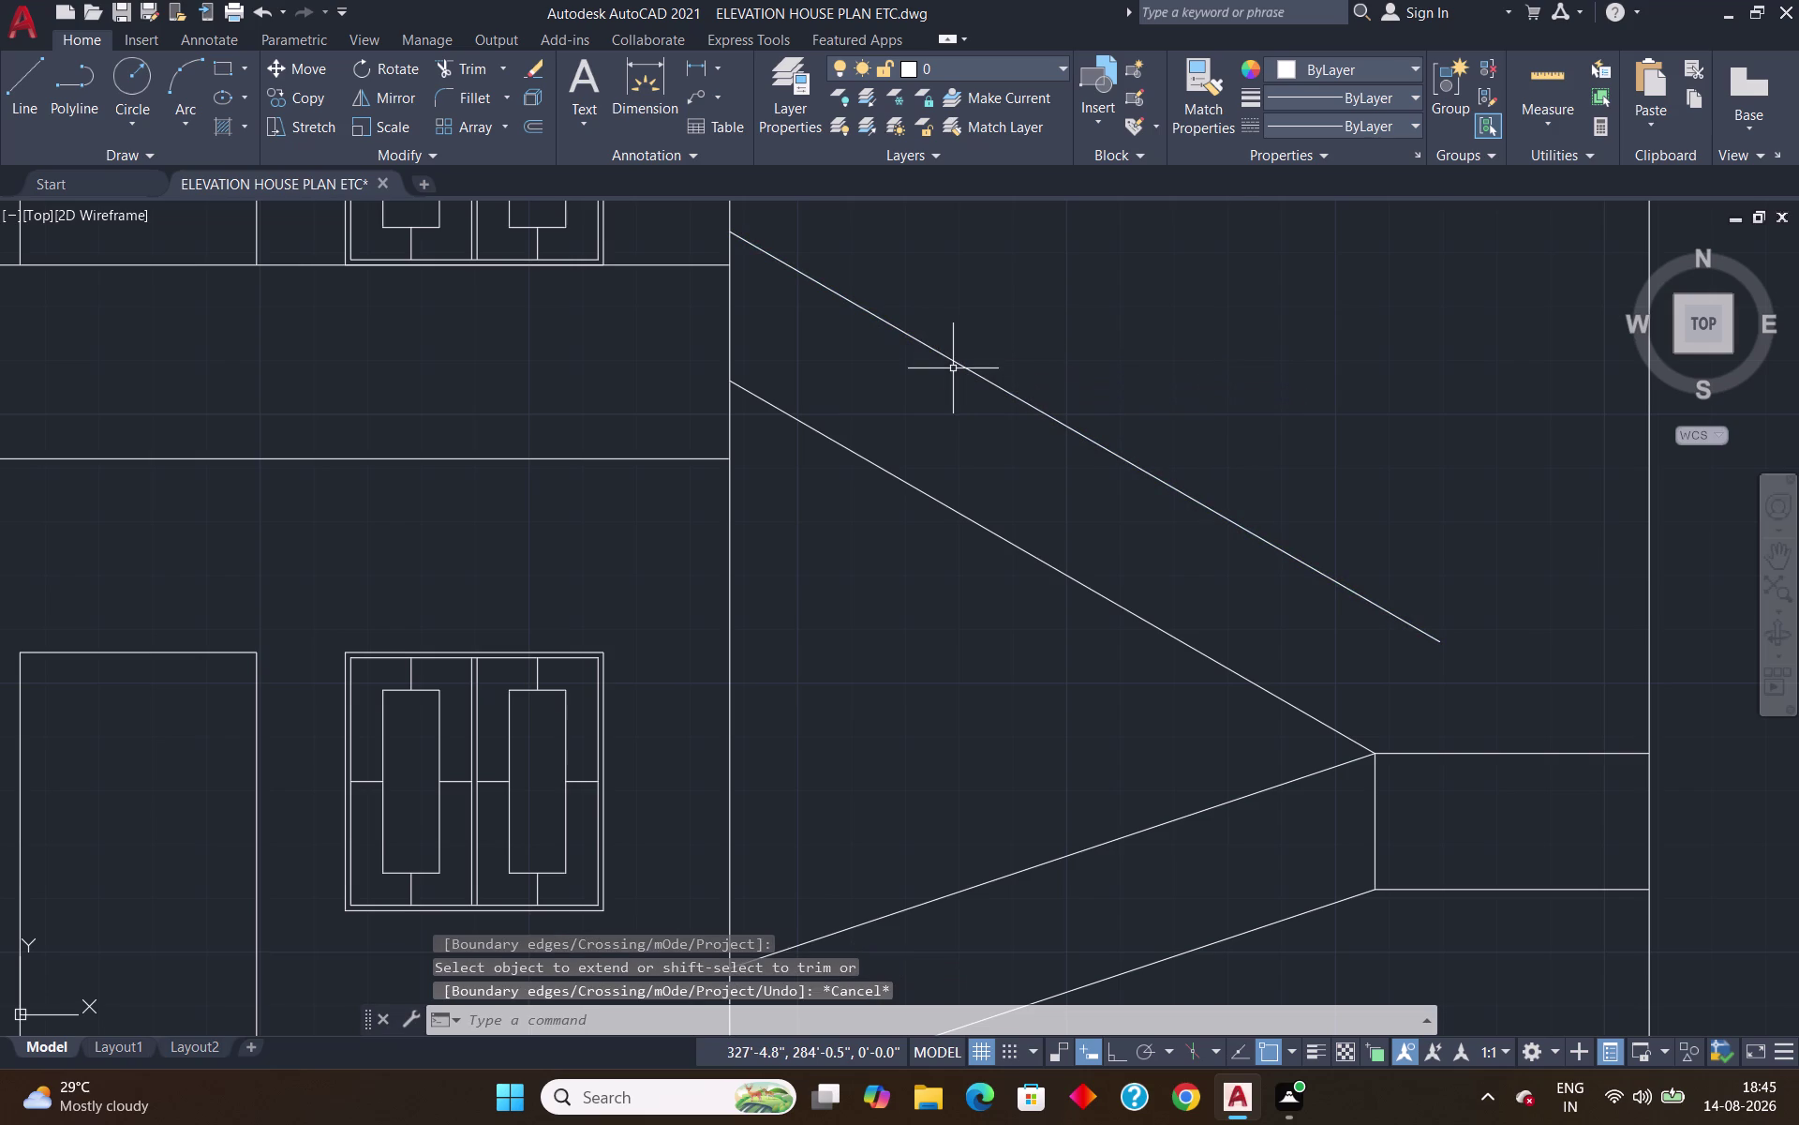
text(e)
text(x)
key(Return)
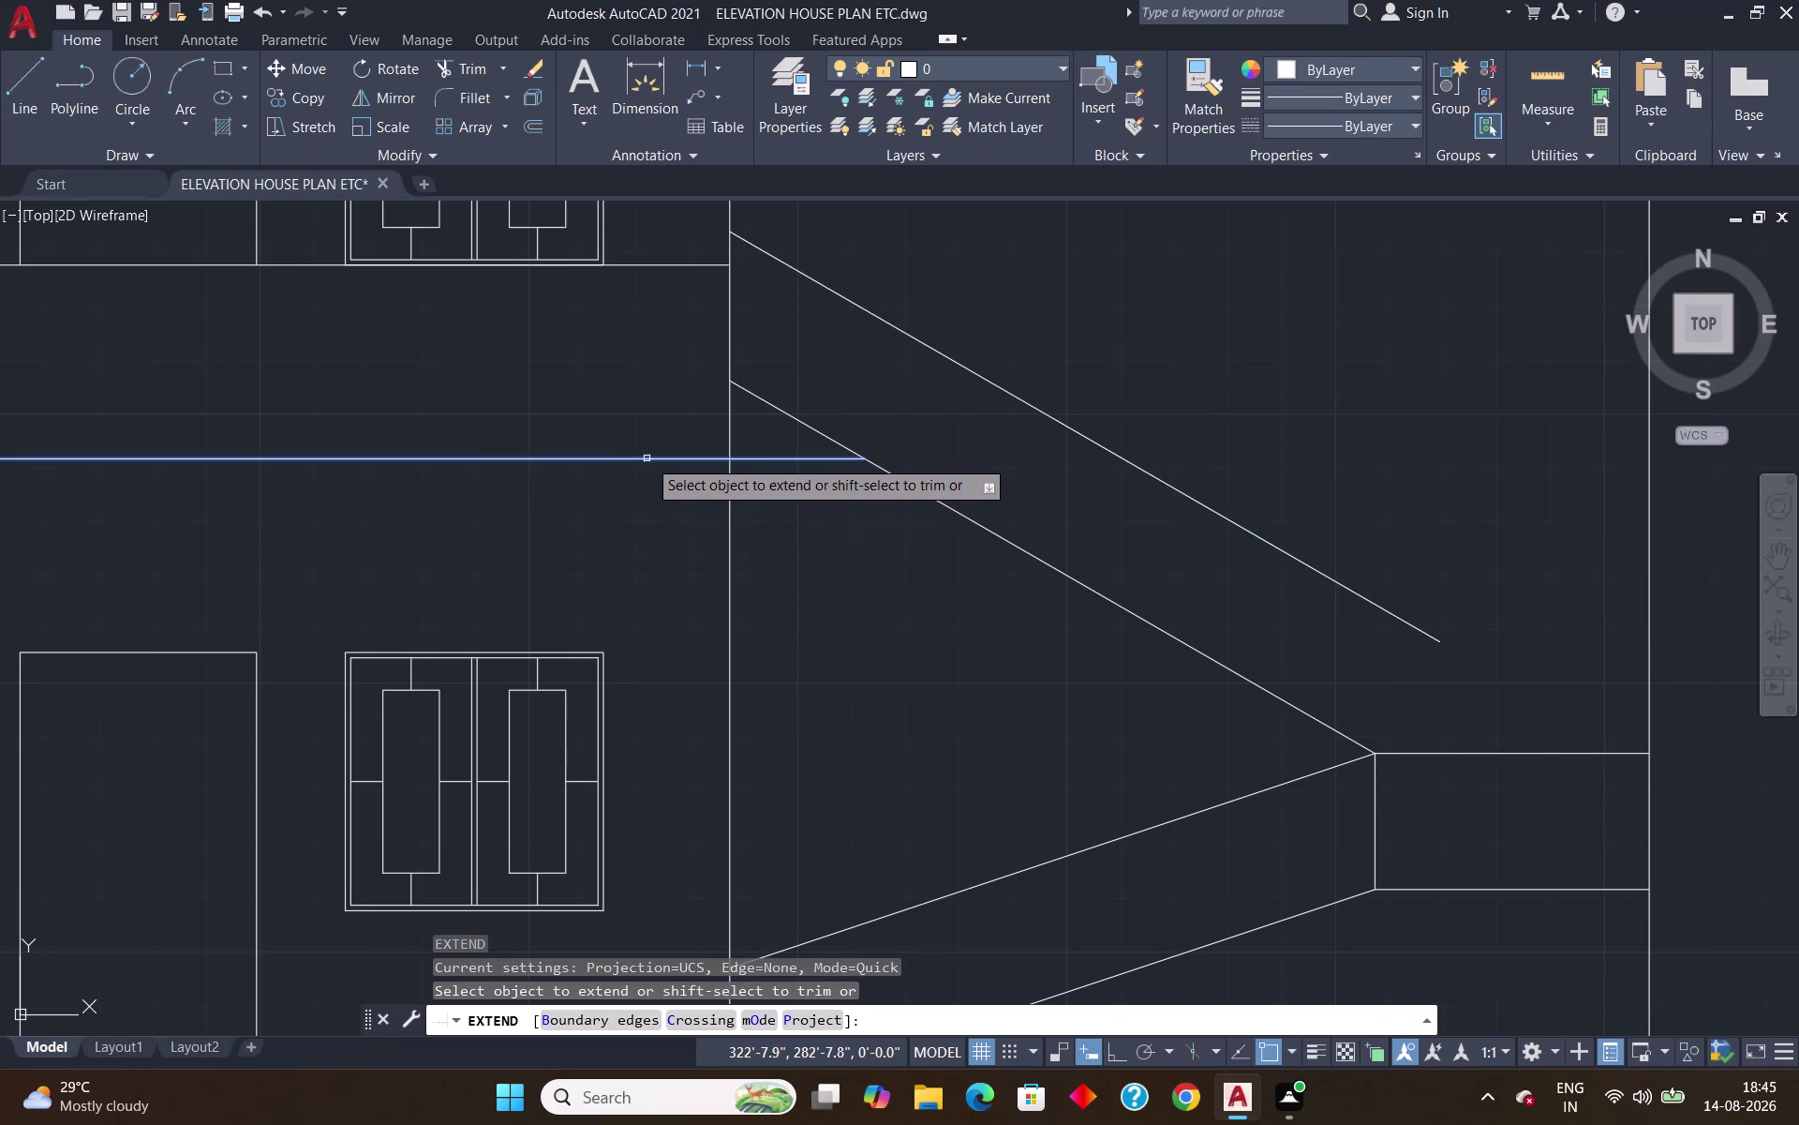
click(655, 455)
key(Return)
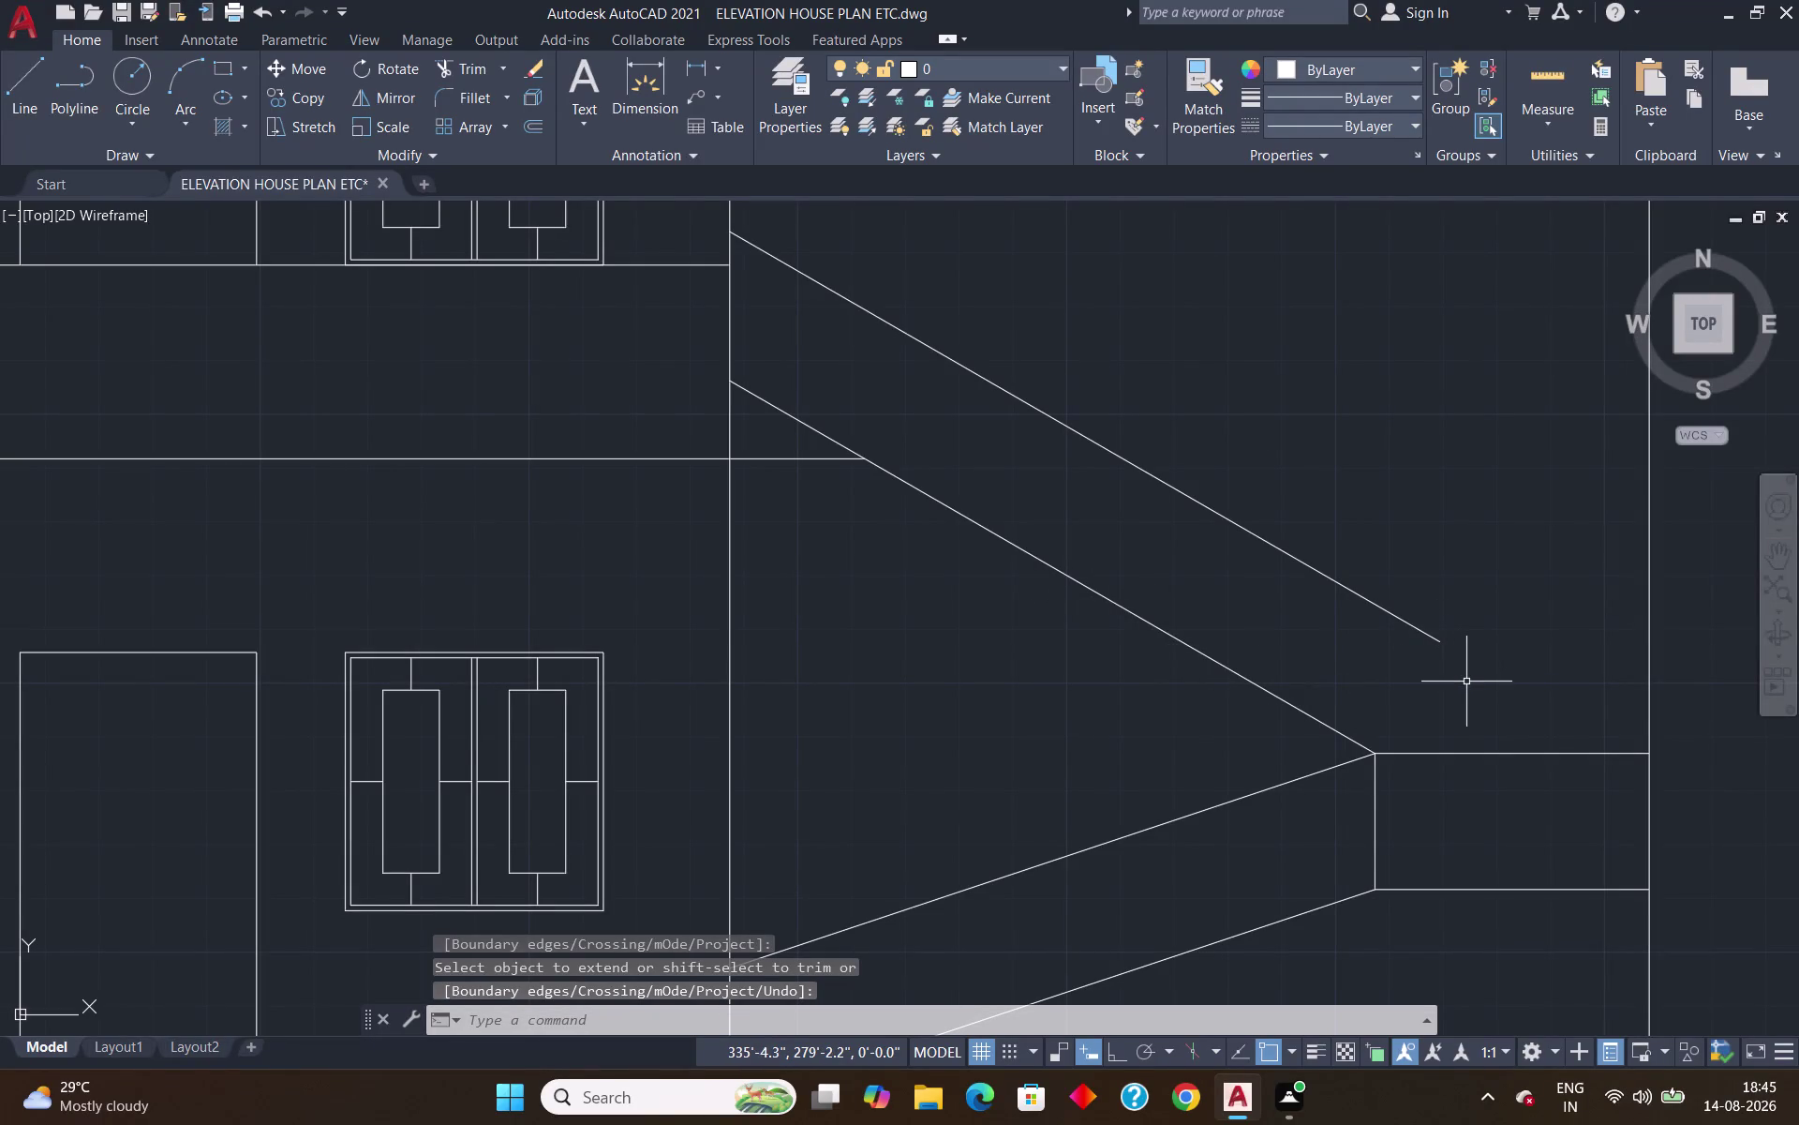
Extend the upper slope line to the elevation's right wall.
key(e)
key(x)
key(Return)
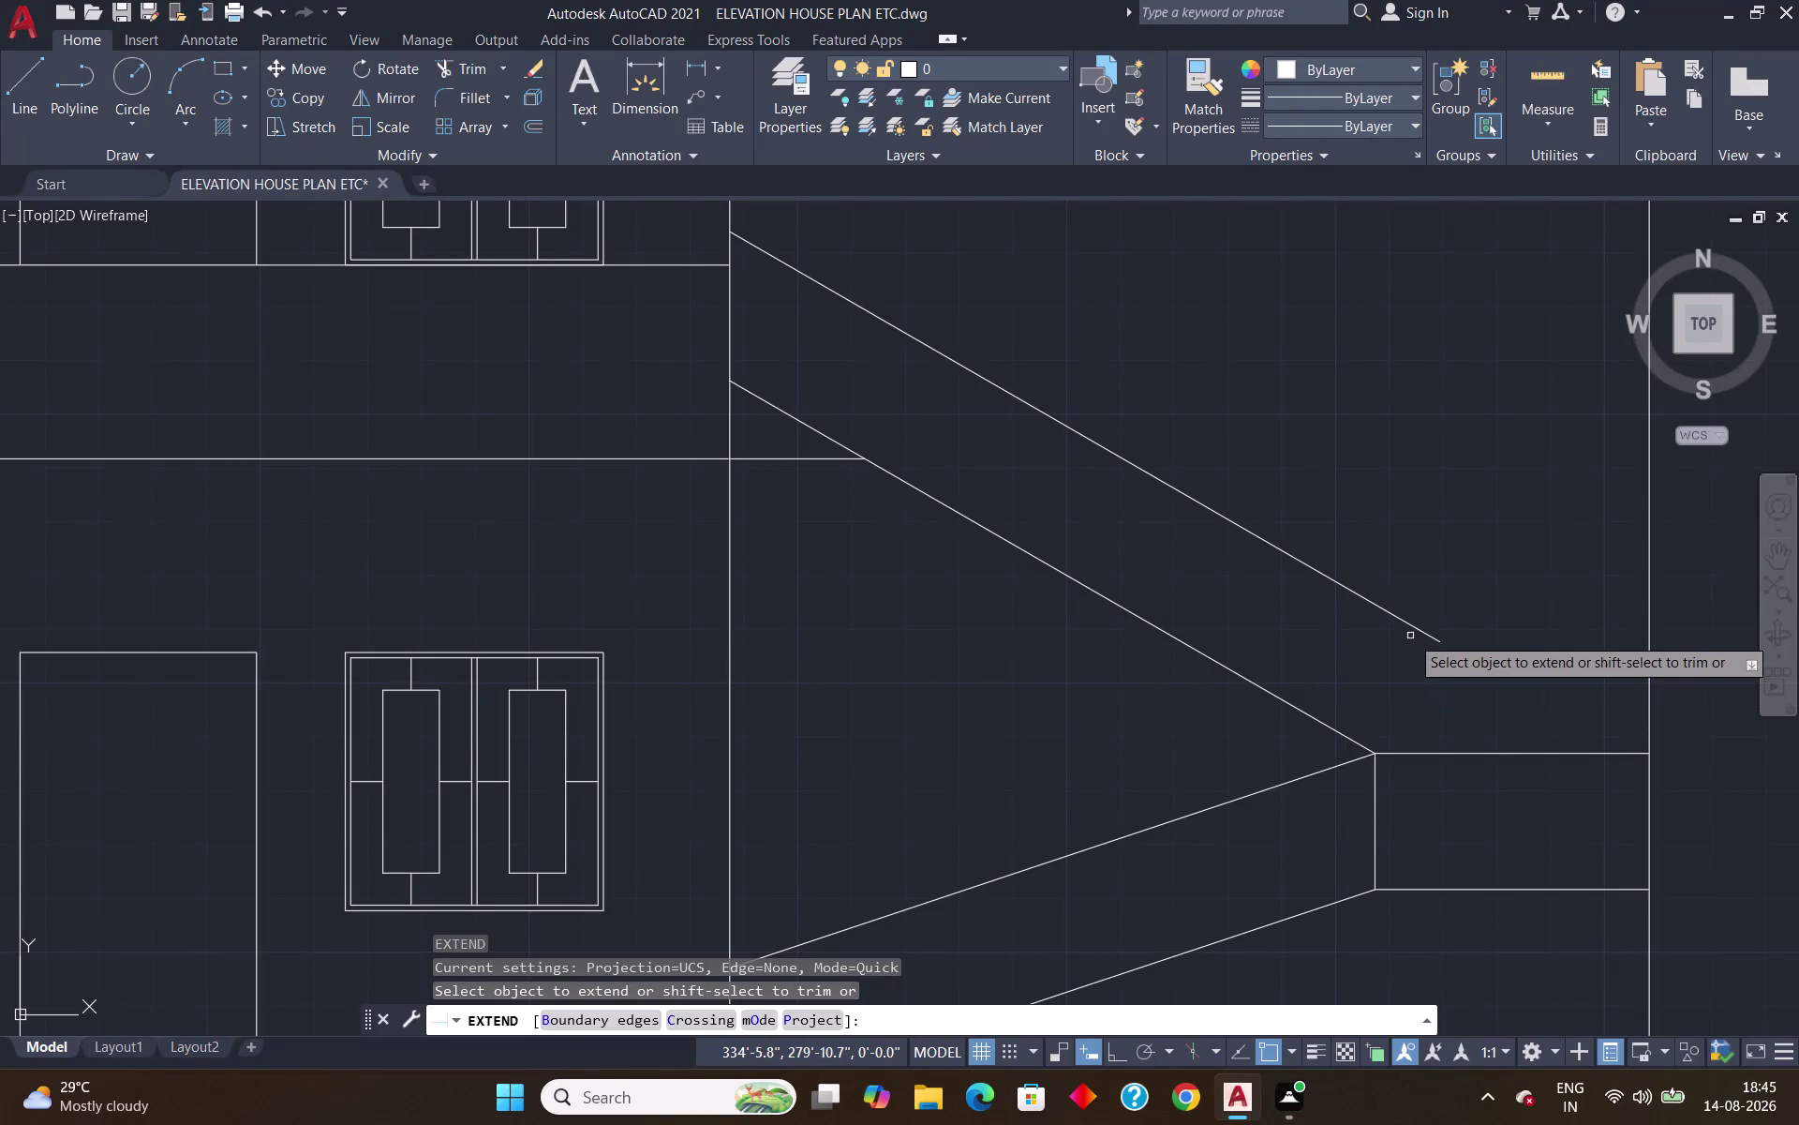
click(1411, 626)
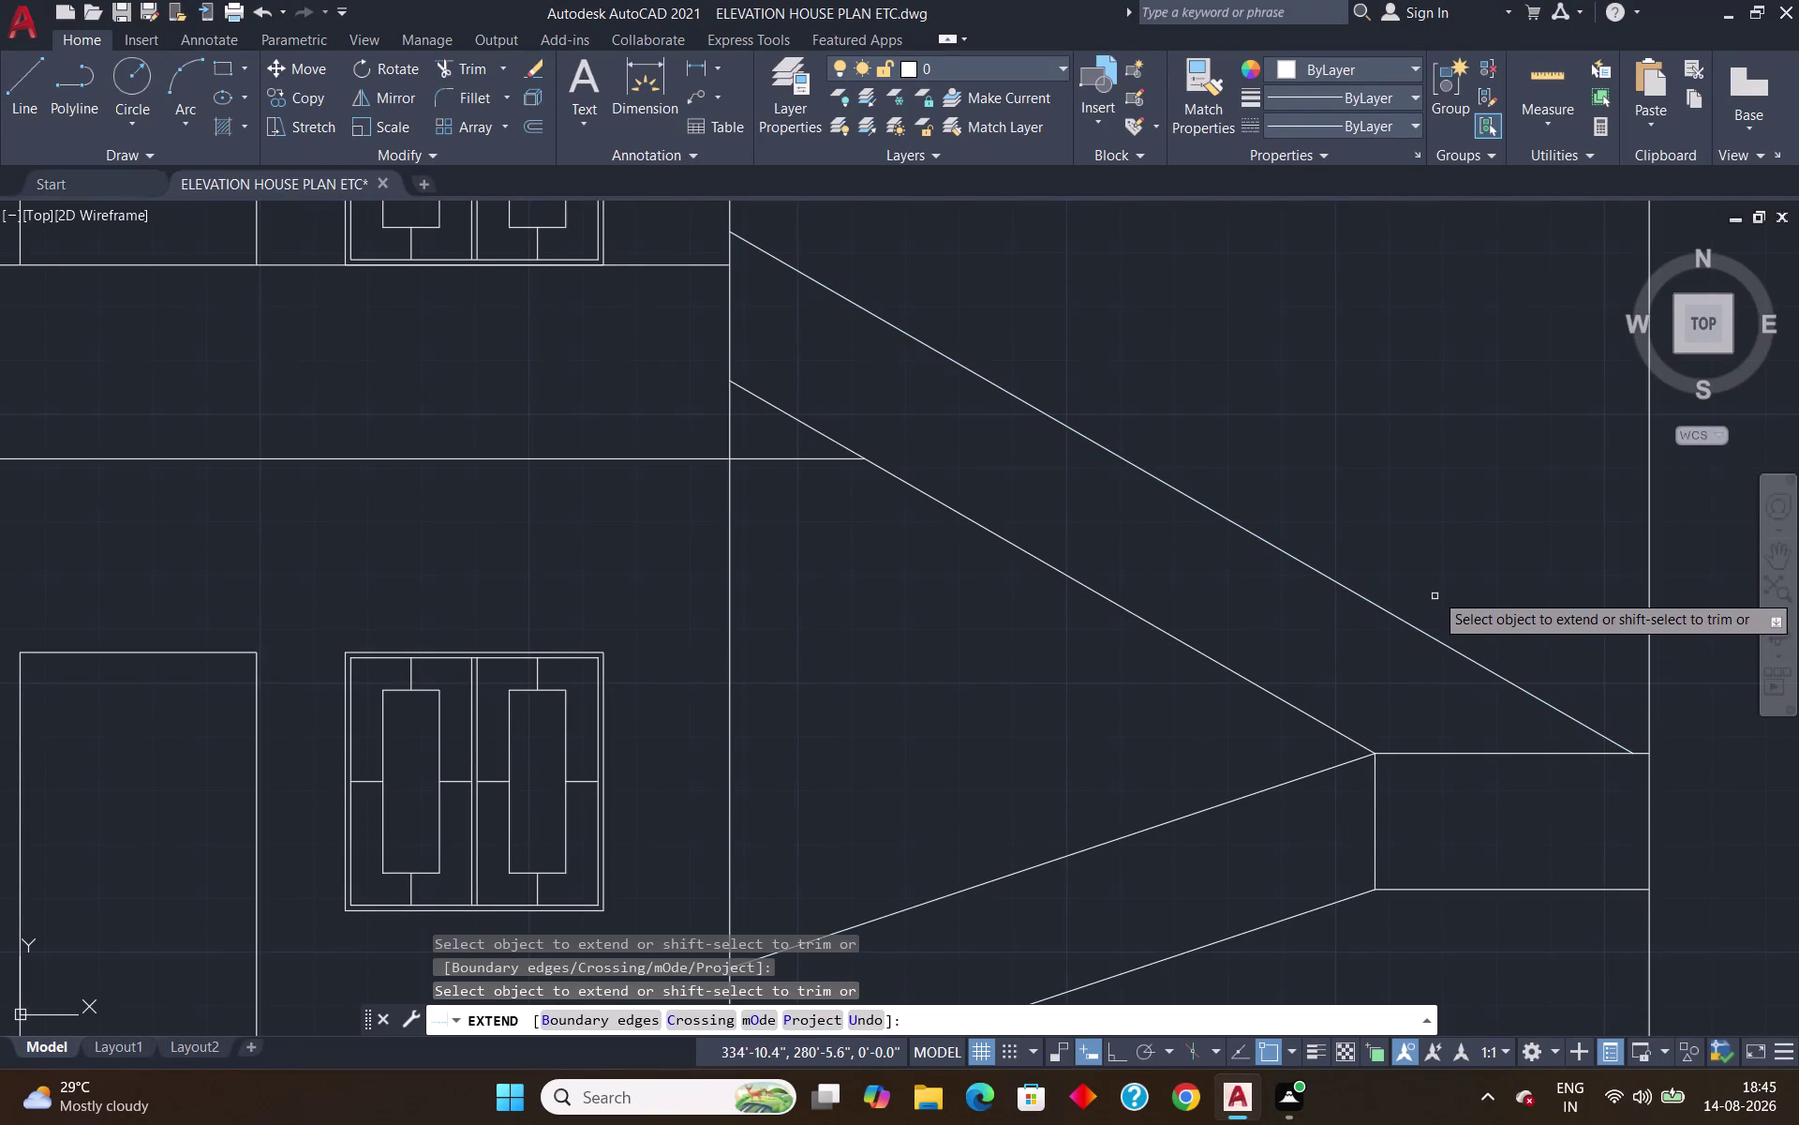
key(Return)
Begin a trial stair line at the slope corner, then cancel it.
scroll(down, 3)
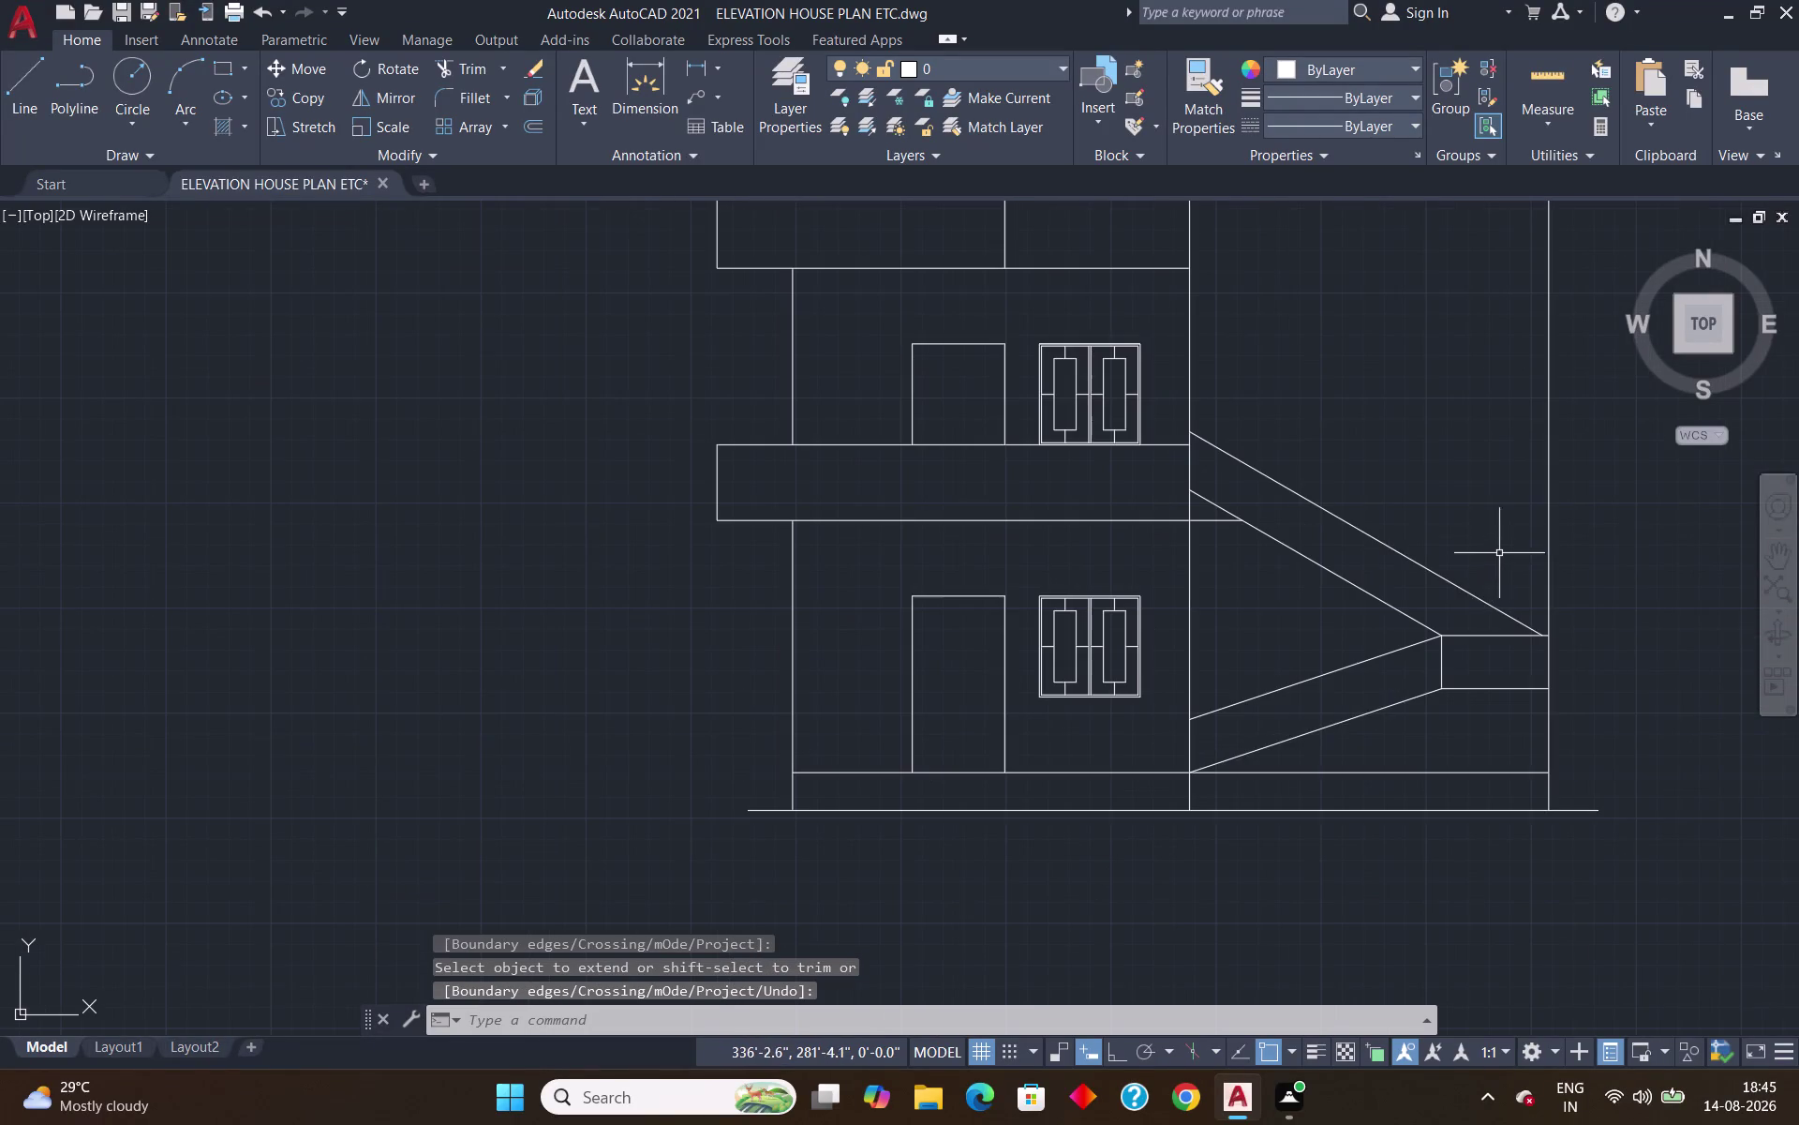
scroll(up, 3)
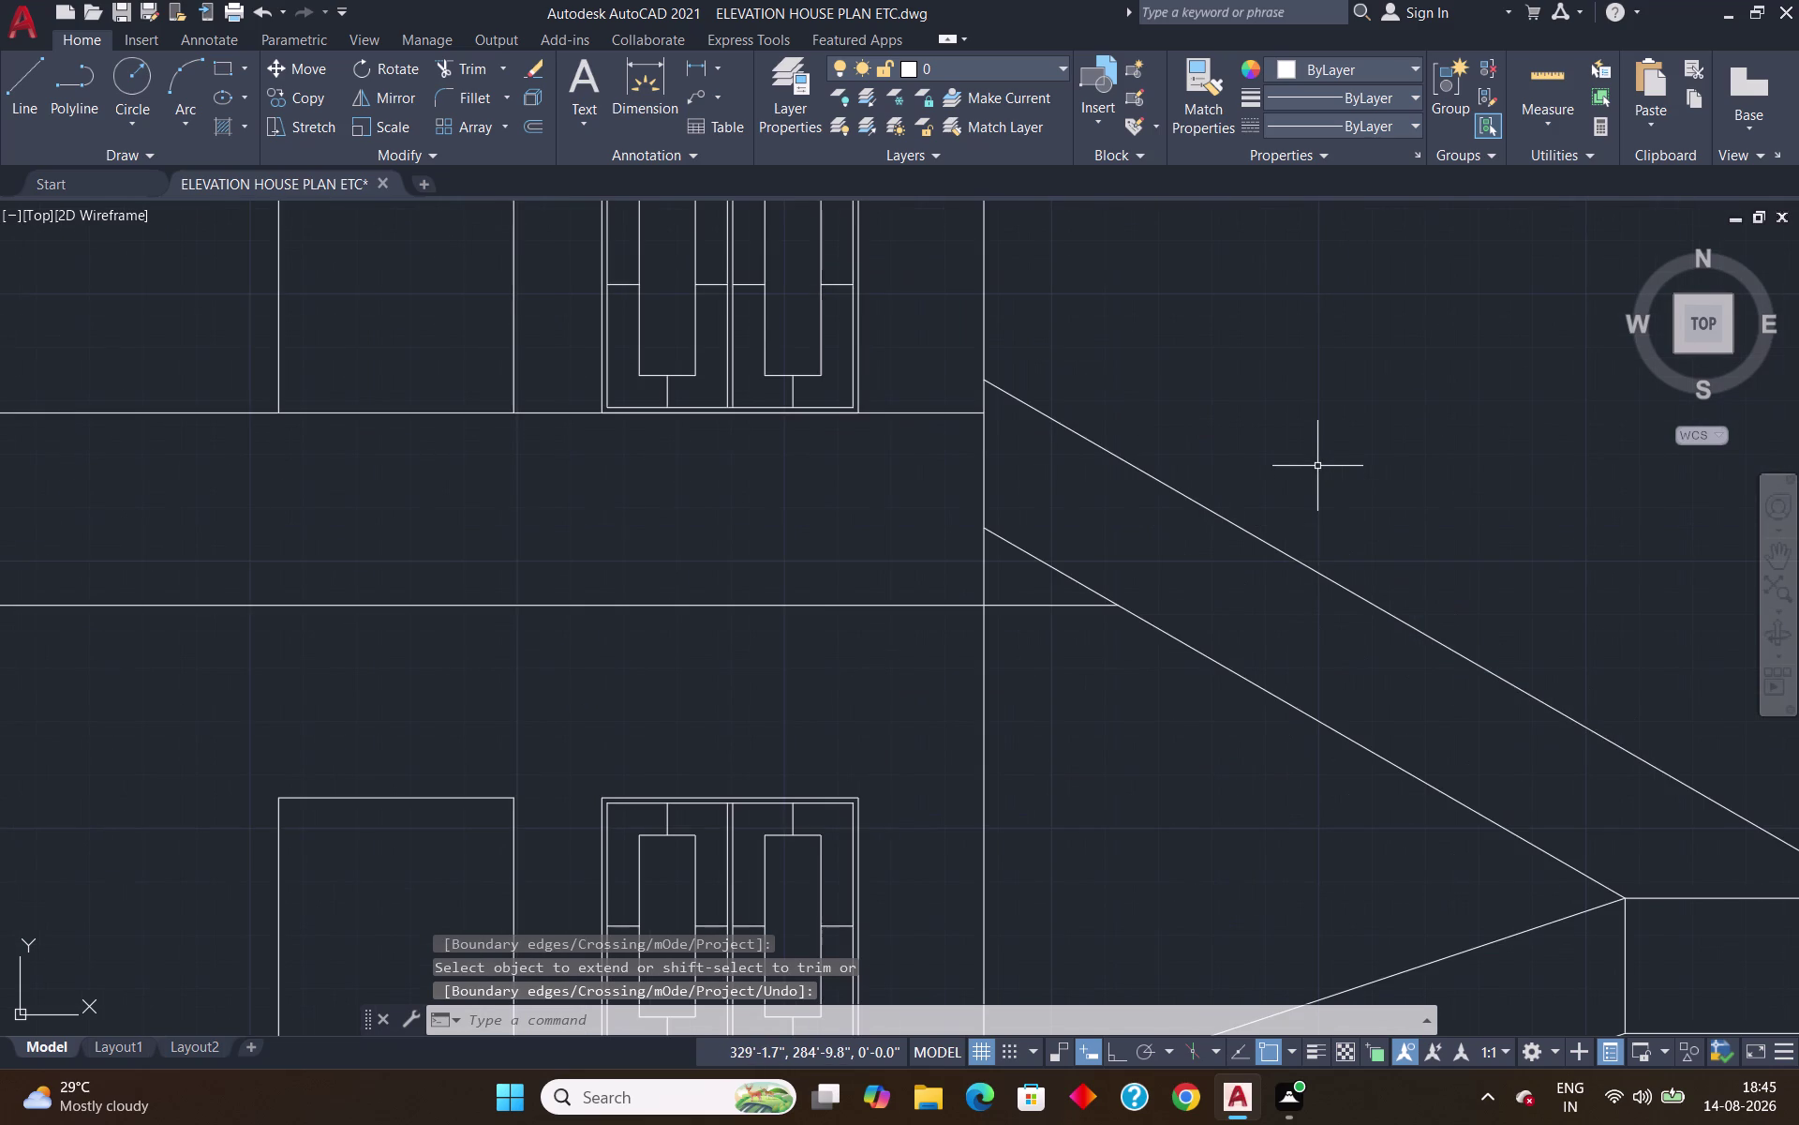
key(l)
key(Return)
click(985, 599)
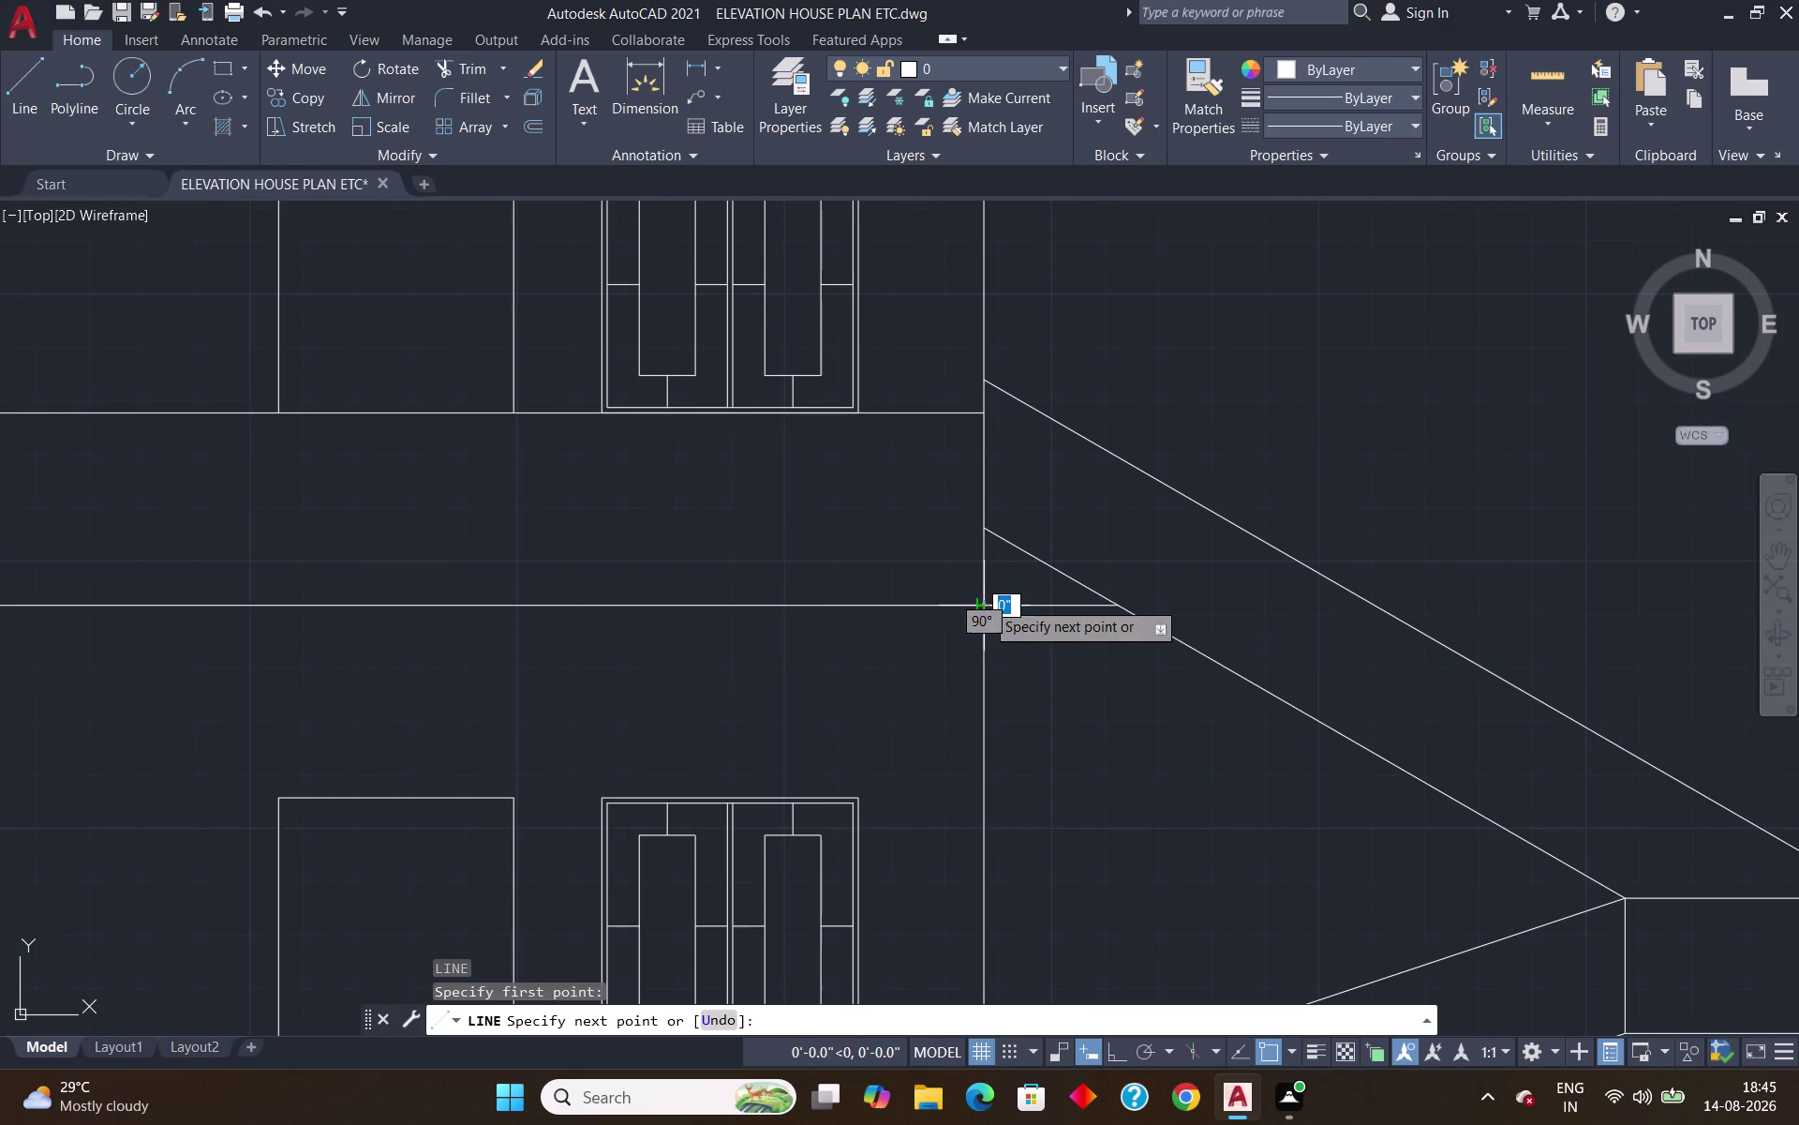
scroll(down, 3)
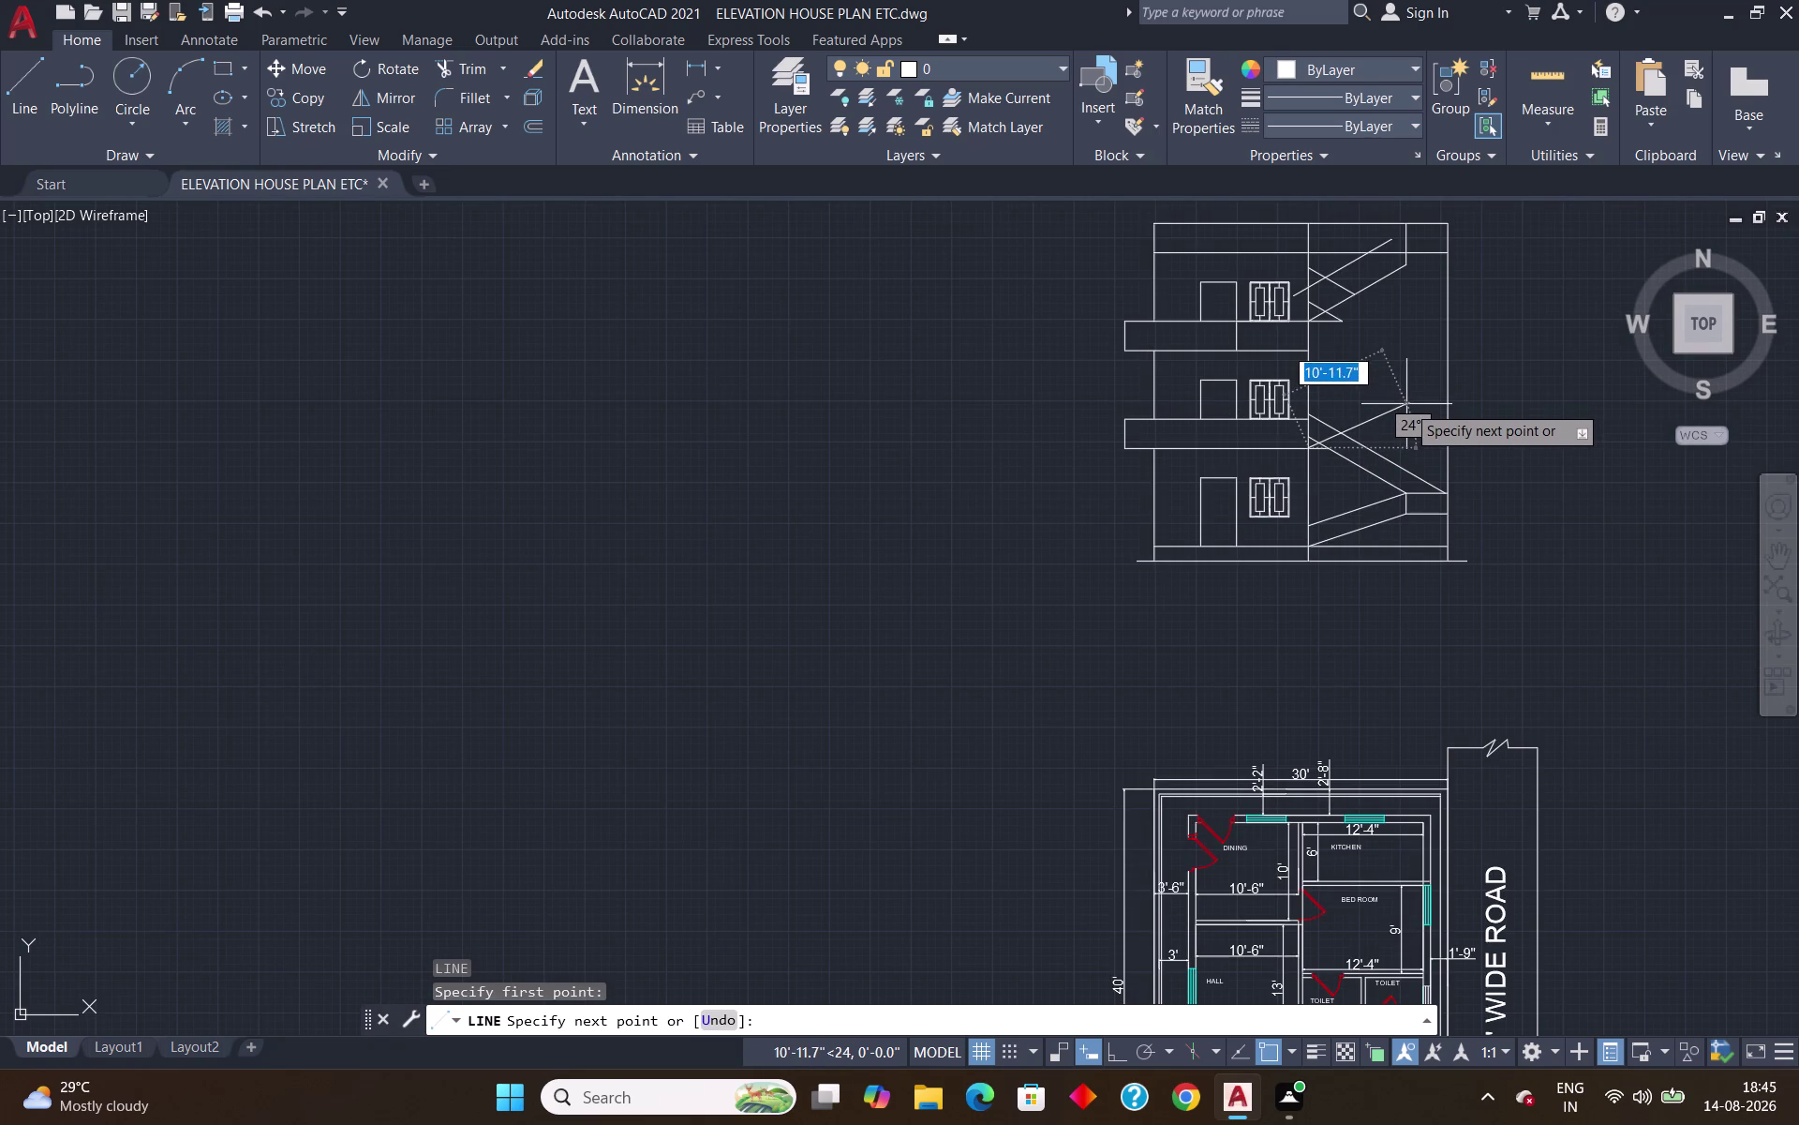
scroll(up, 3)
scroll(up, 3)
scroll(up, 3)
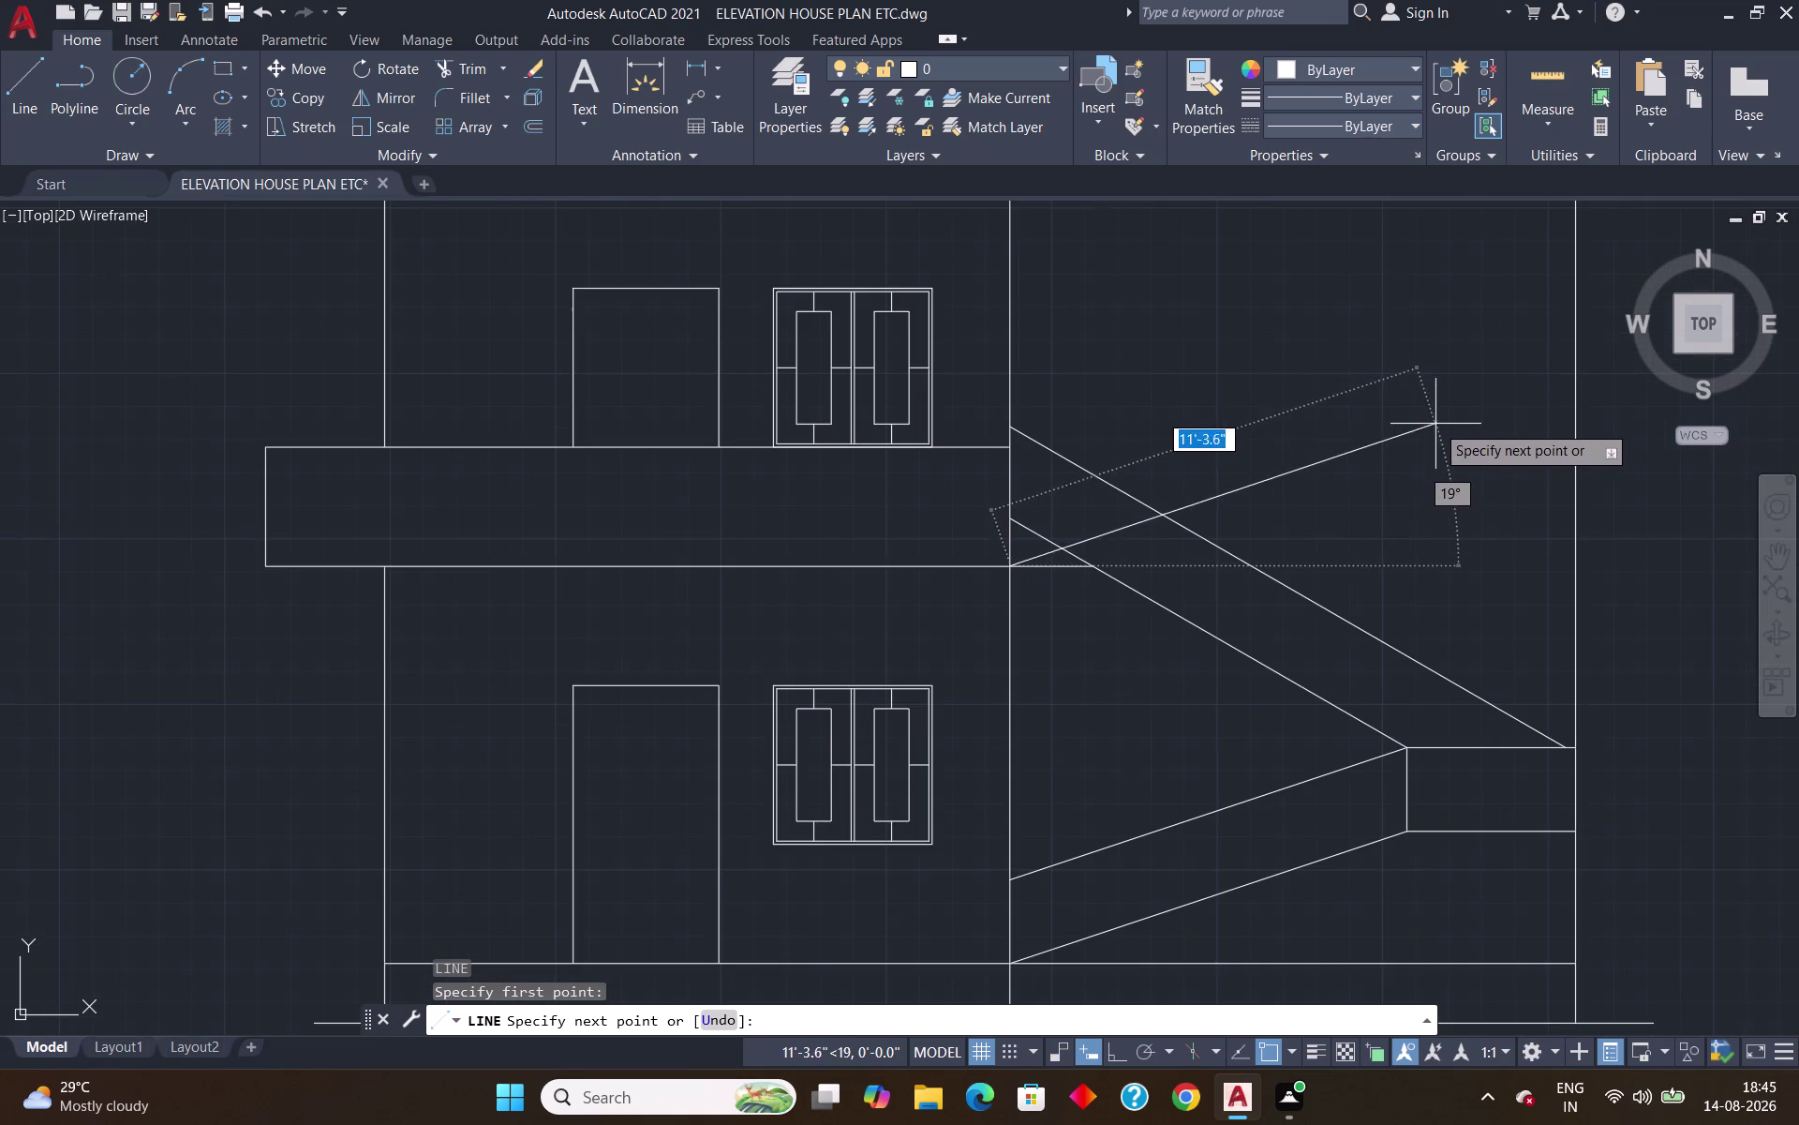
scroll(down, 3)
key(Escape)
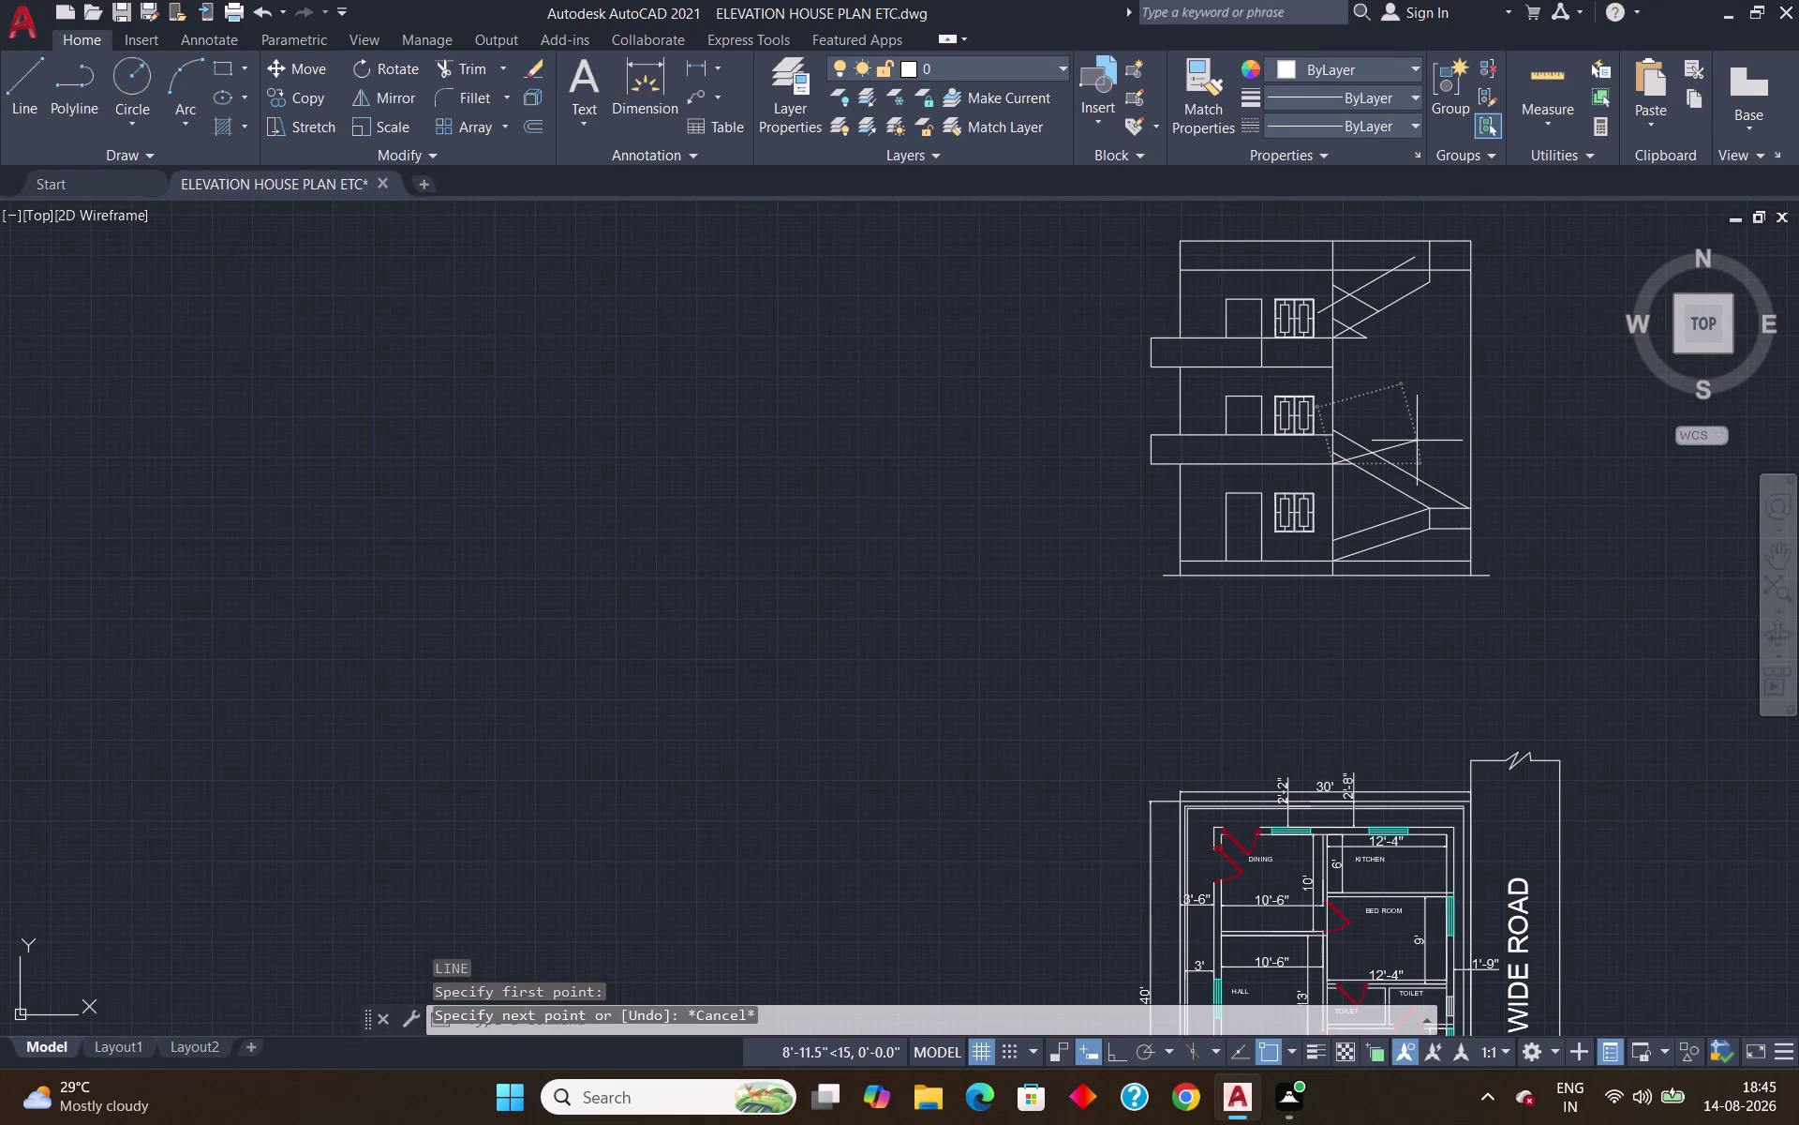
scroll(up, 3)
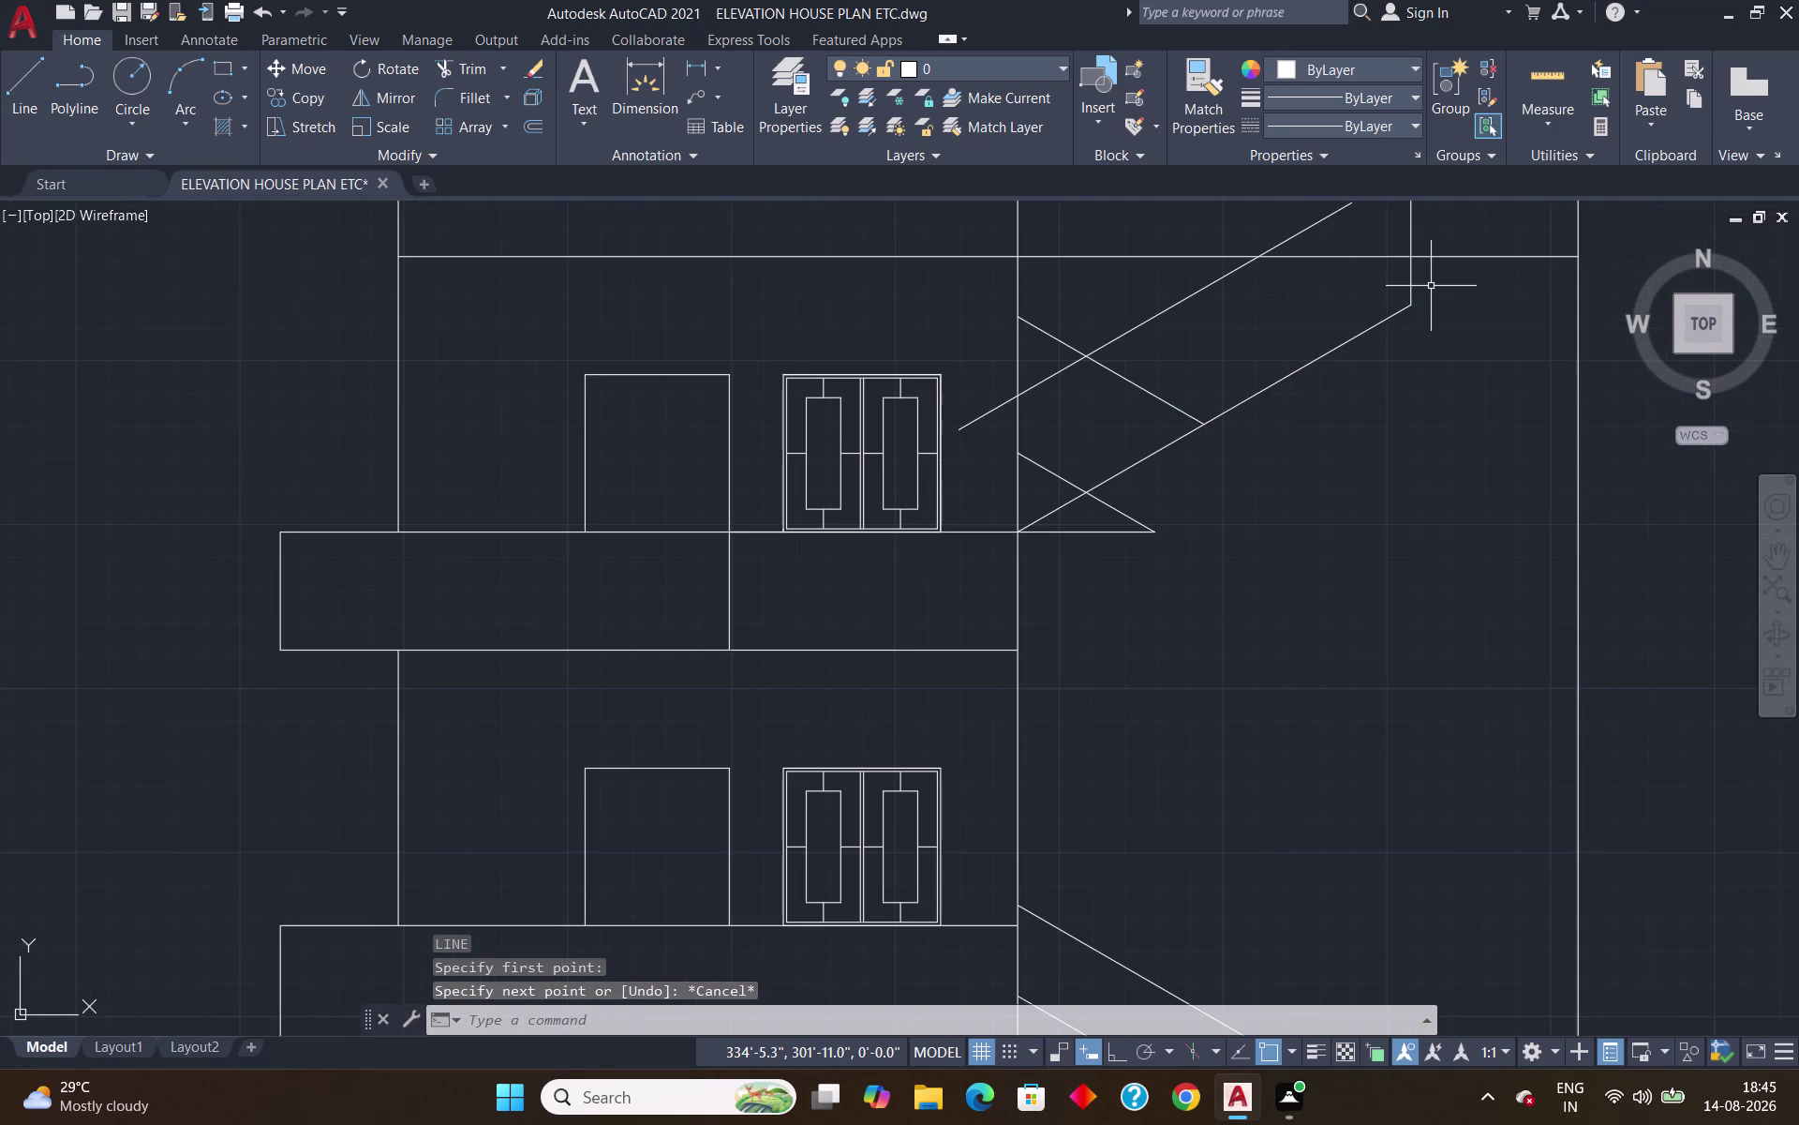
Extend the short vertical stair line down to meet the slope.
text(ex)
key(Return)
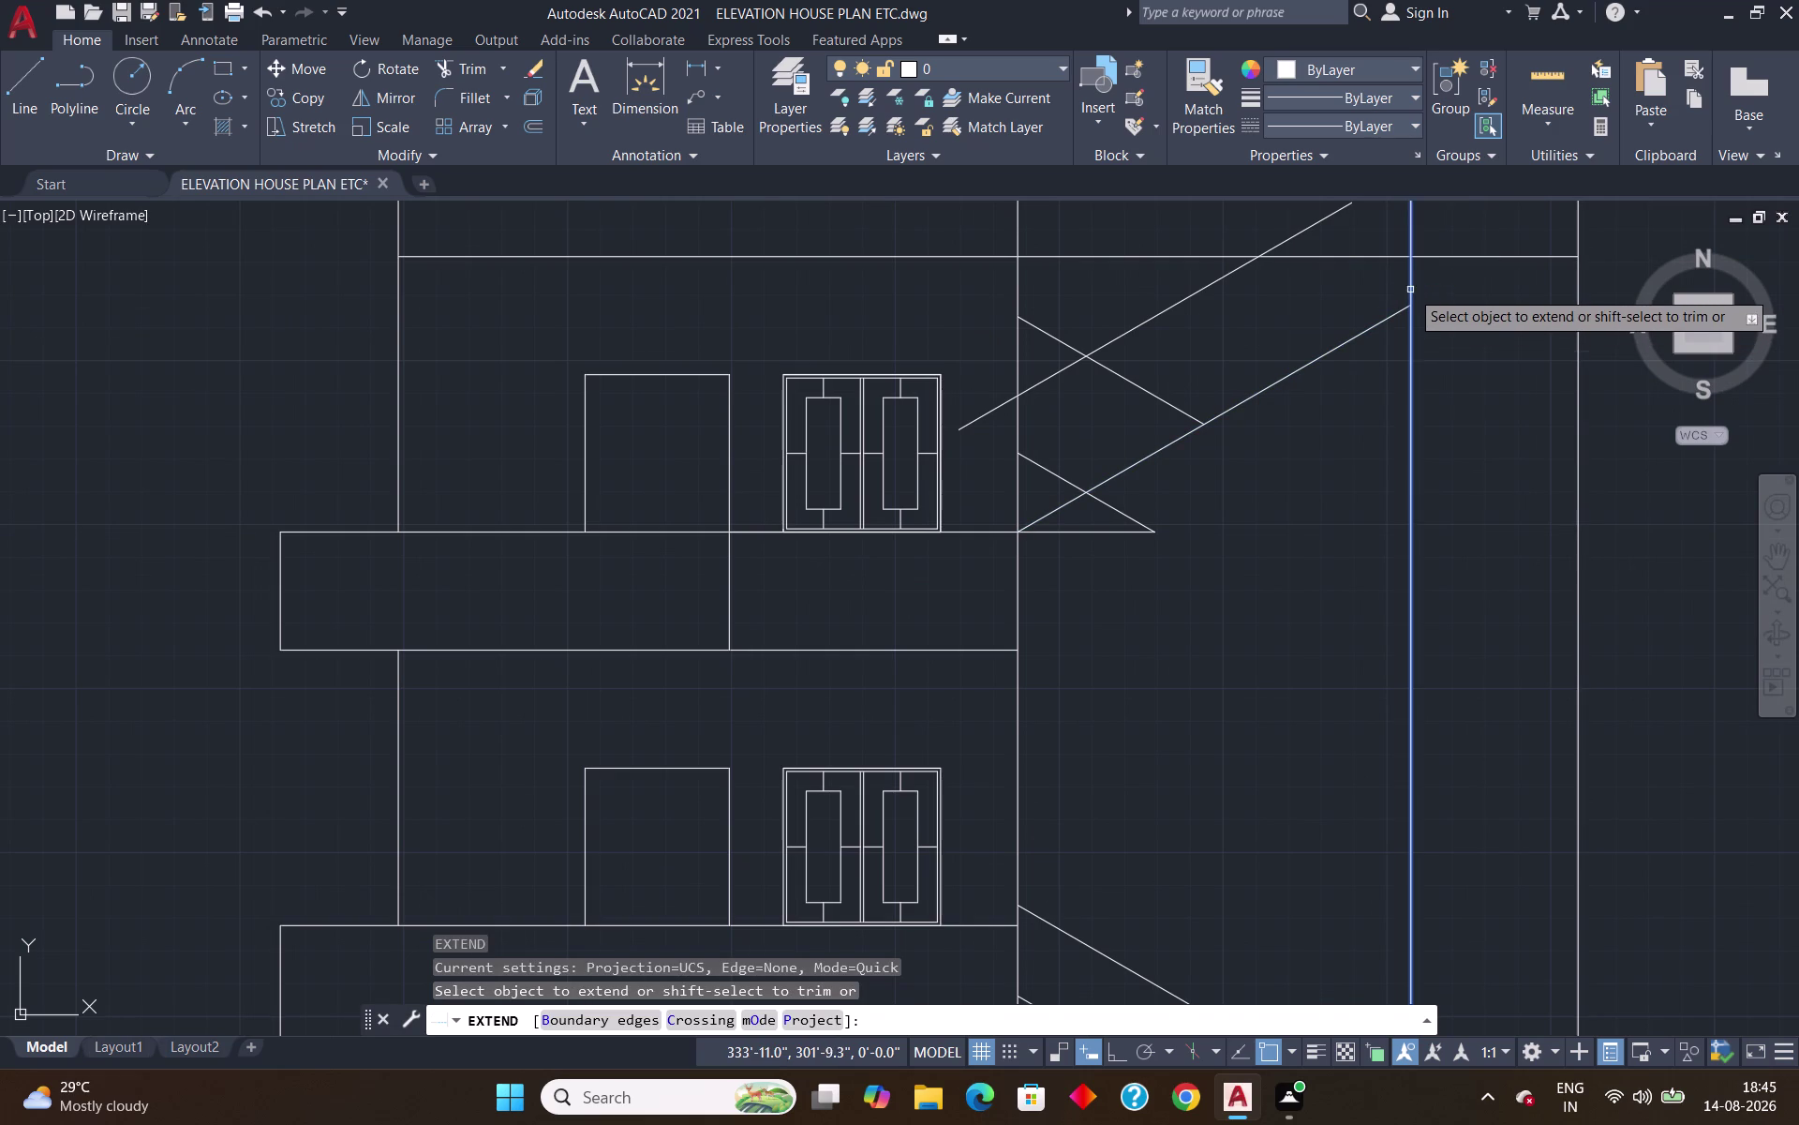
click(1411, 272)
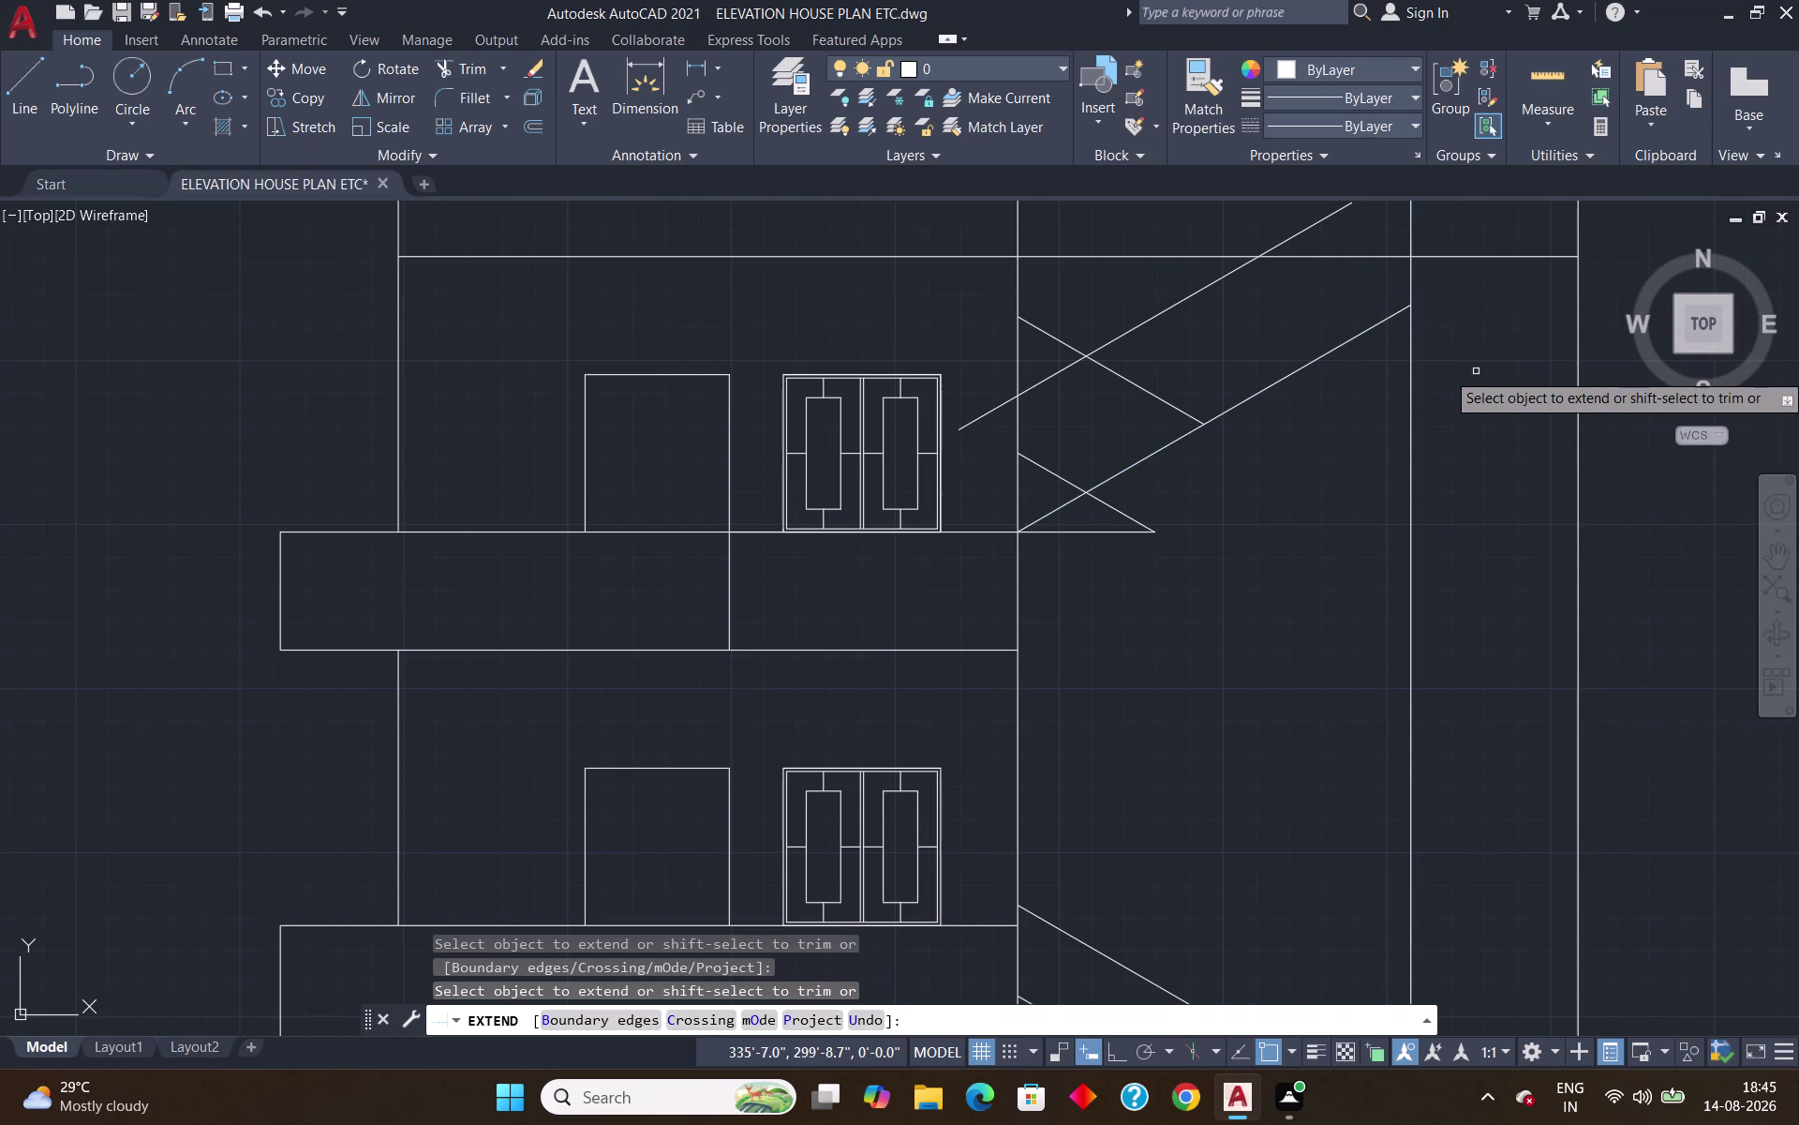
key(Return)
scroll(down, 3)
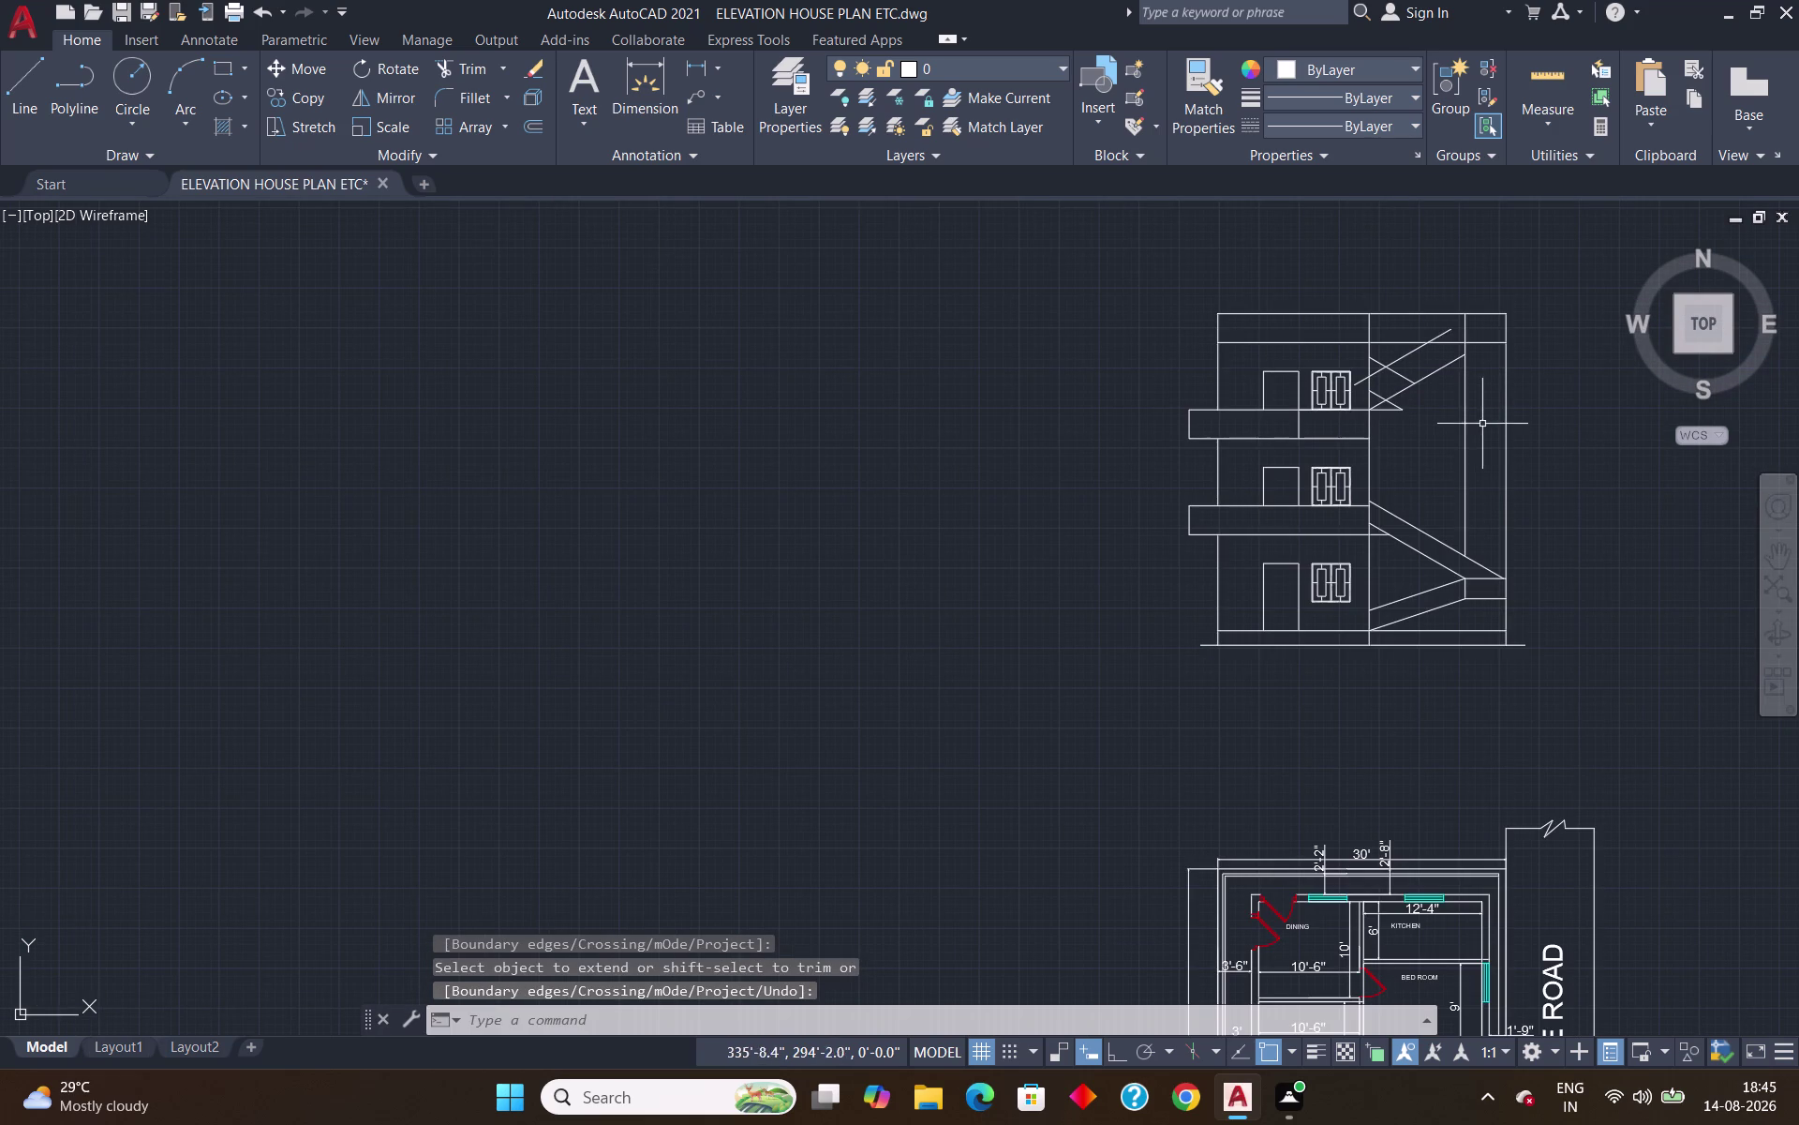
scroll(up, 3)
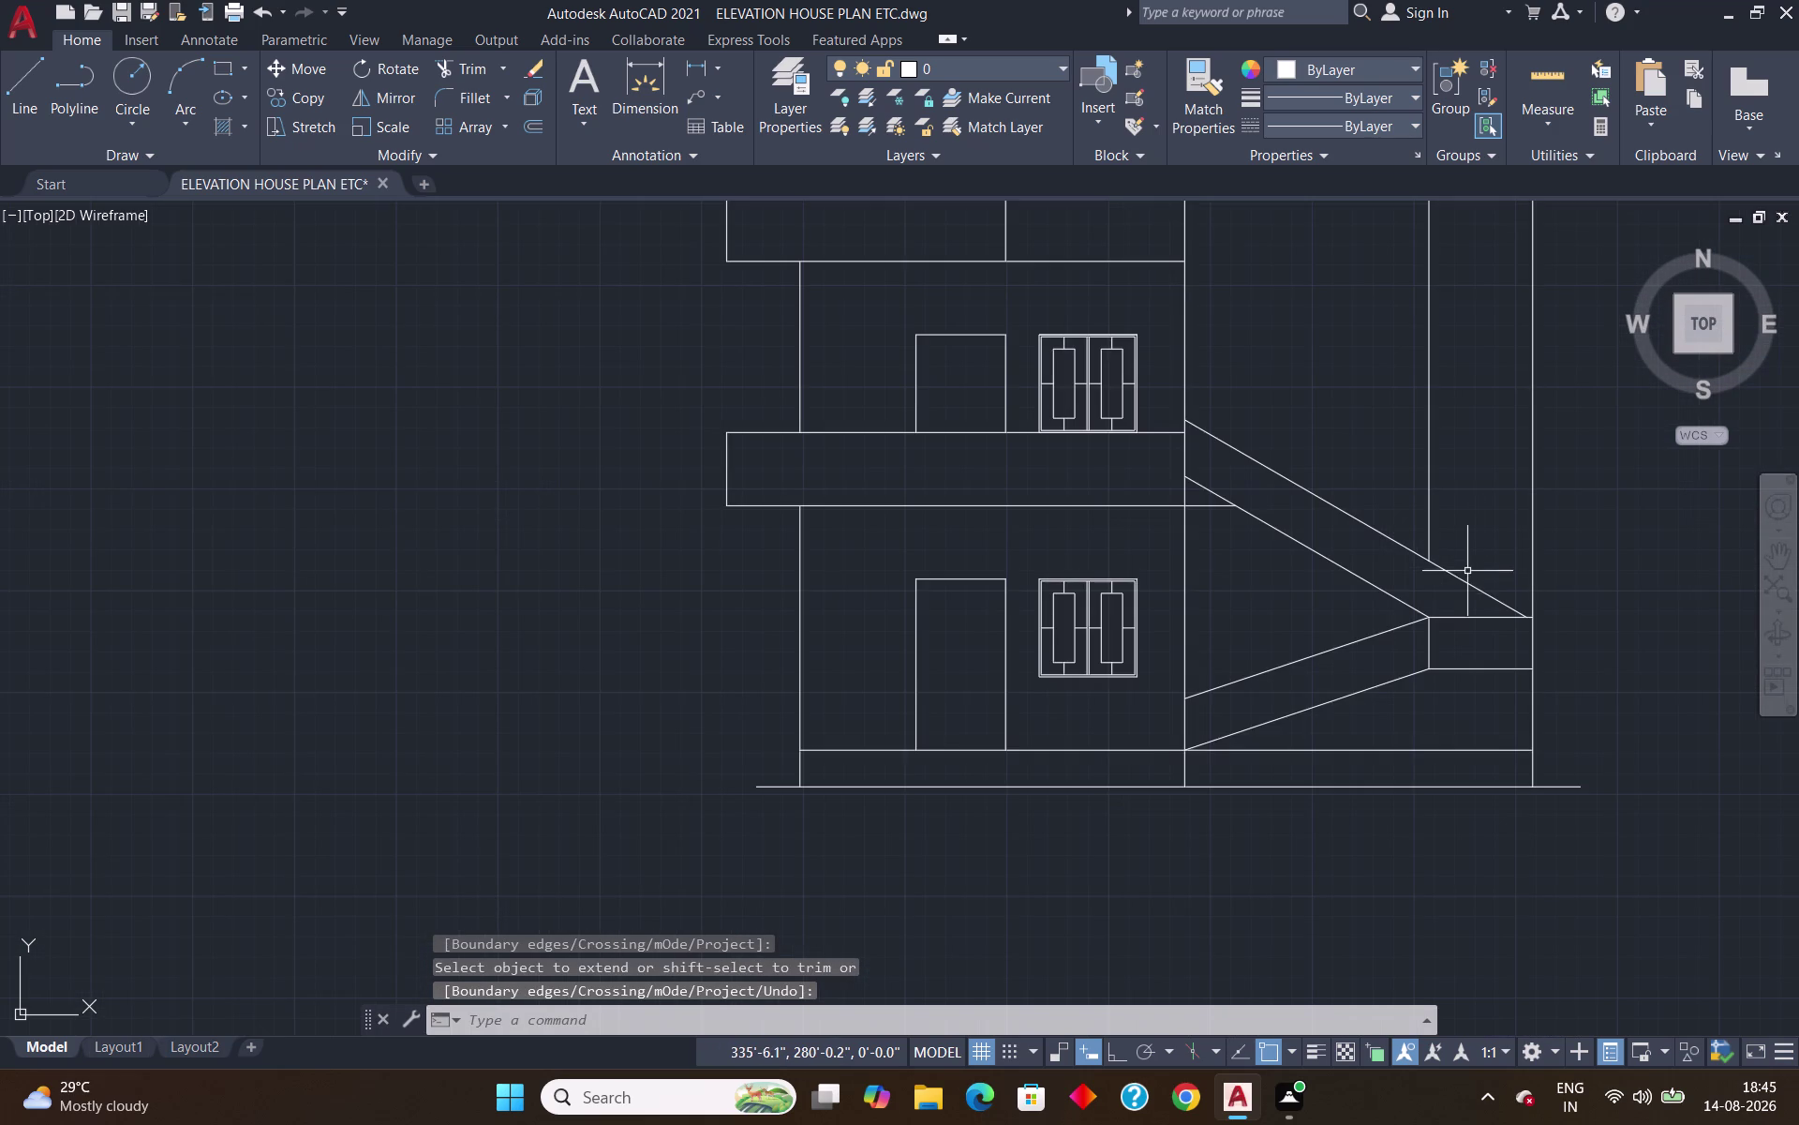
scroll(up, 3)
scroll(up, 3)
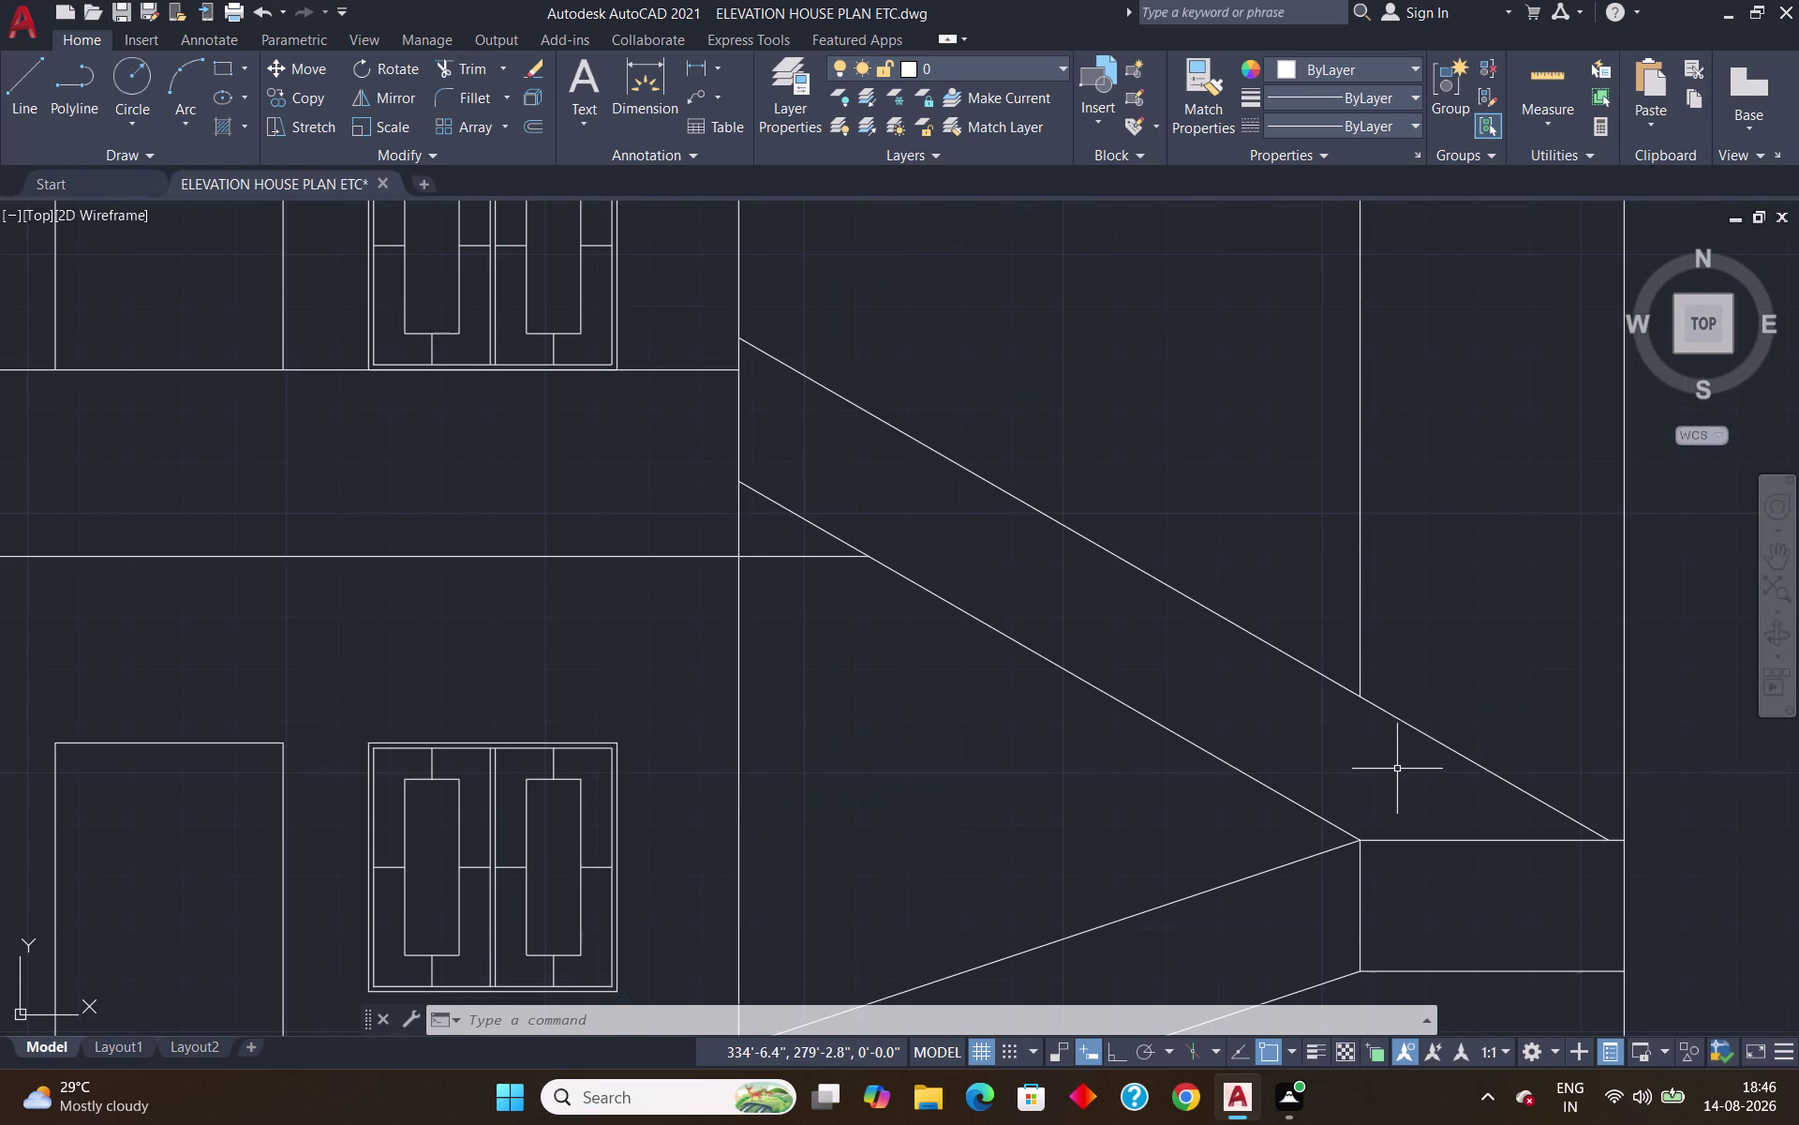
Draw a 10' stair slope line at 30° from the floor and wall intersection.
key(l)
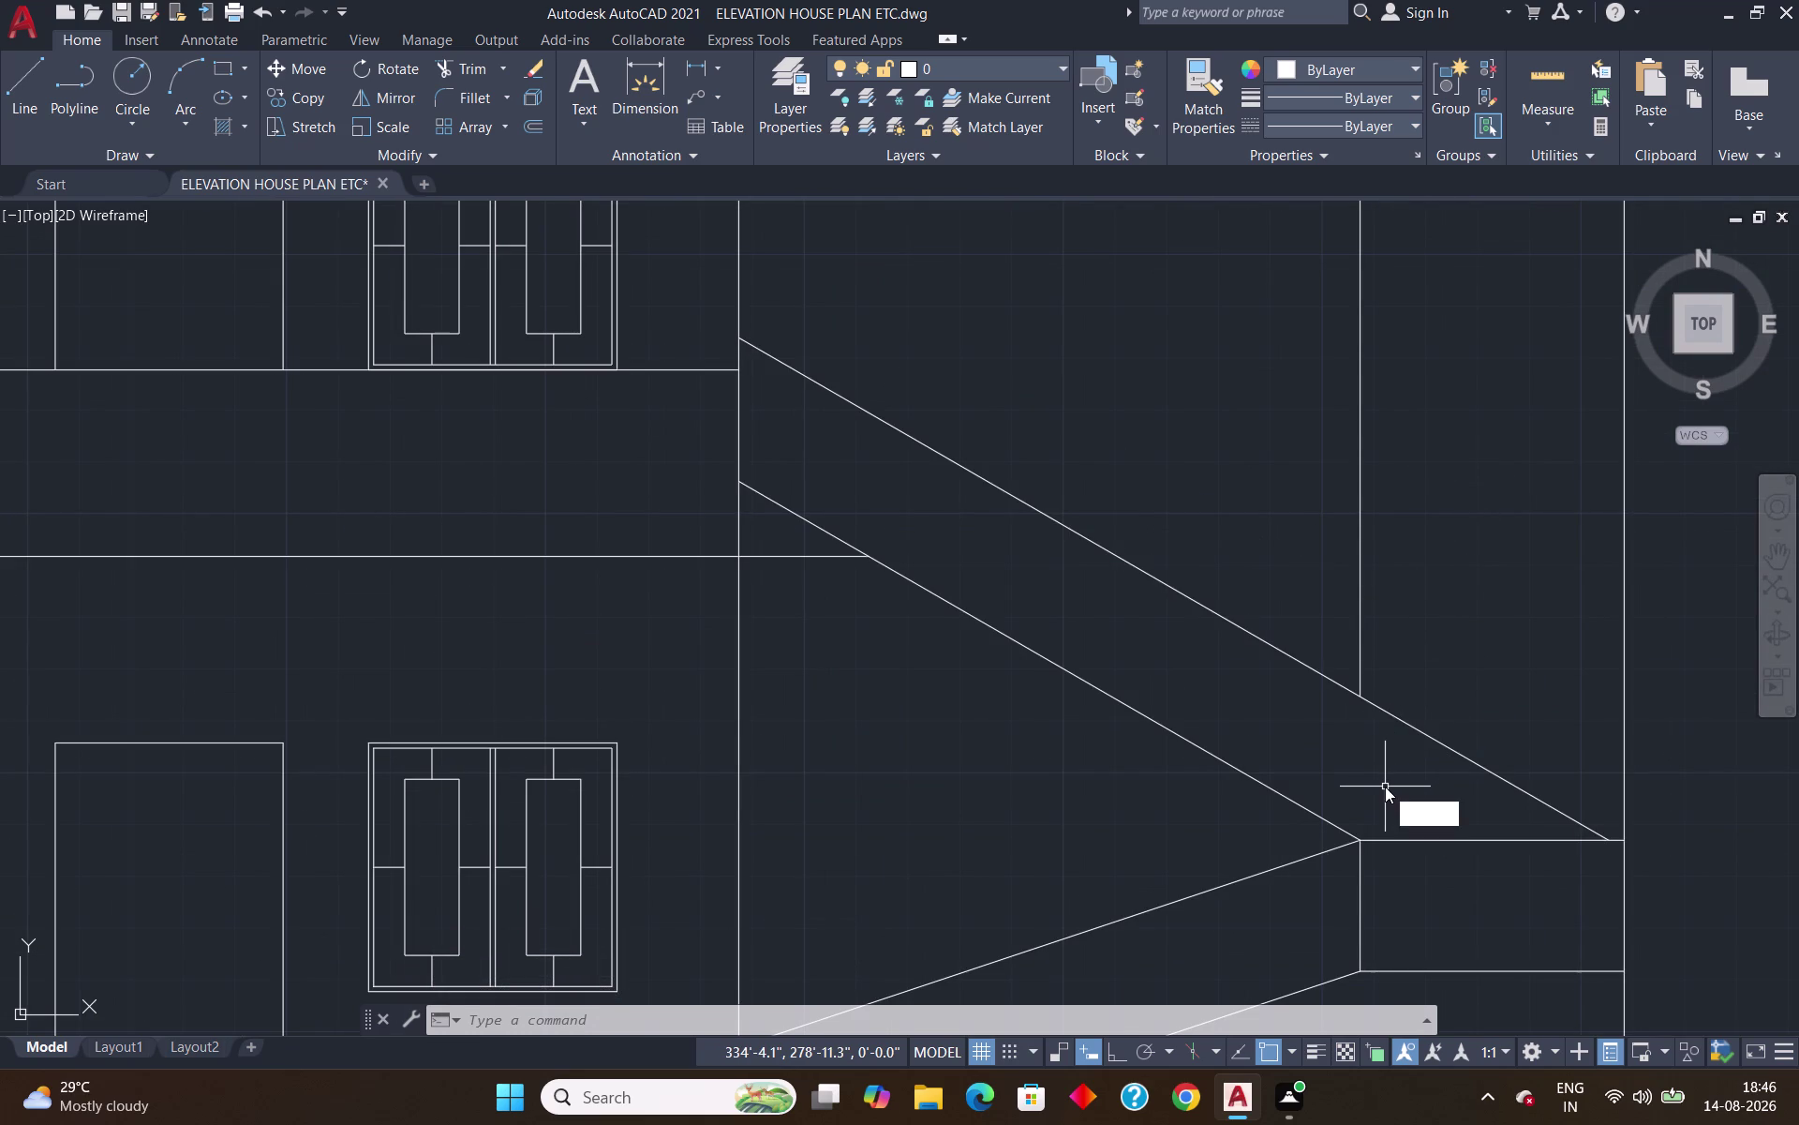
key(Return)
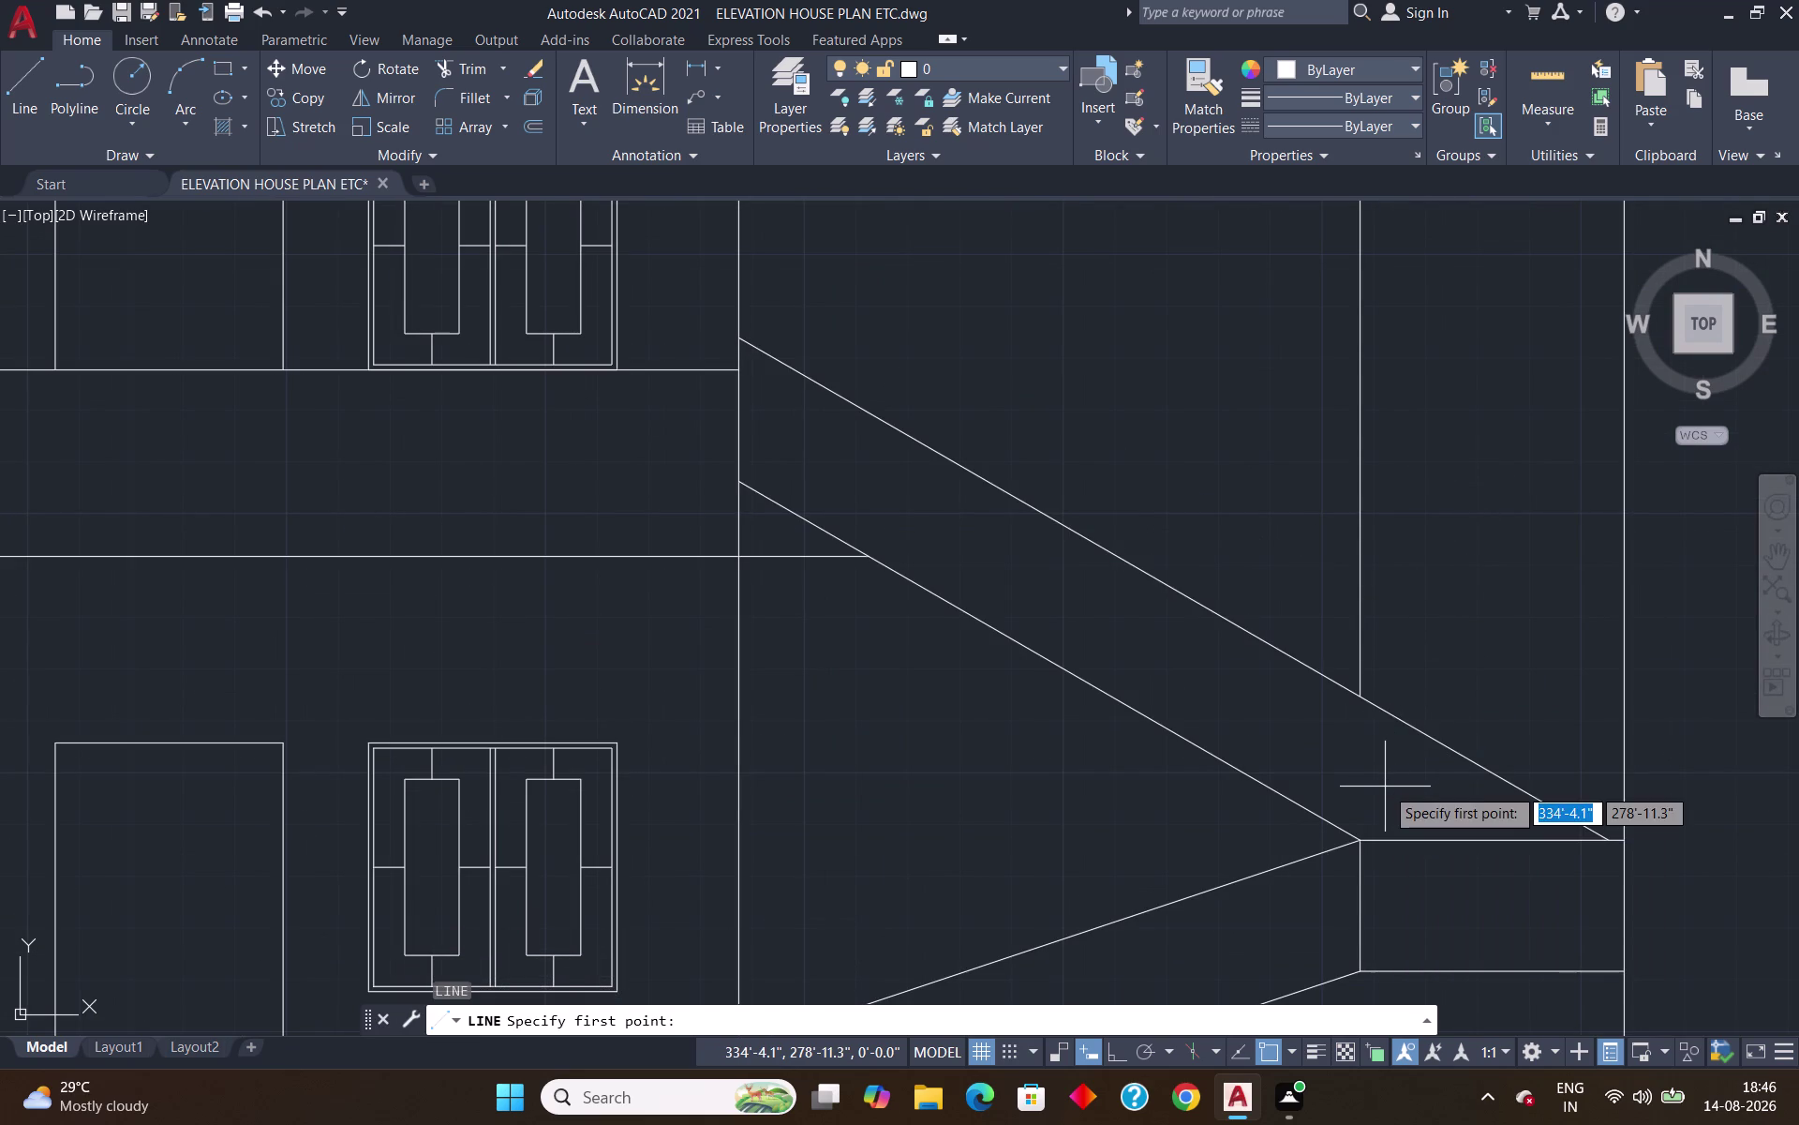
click(732, 554)
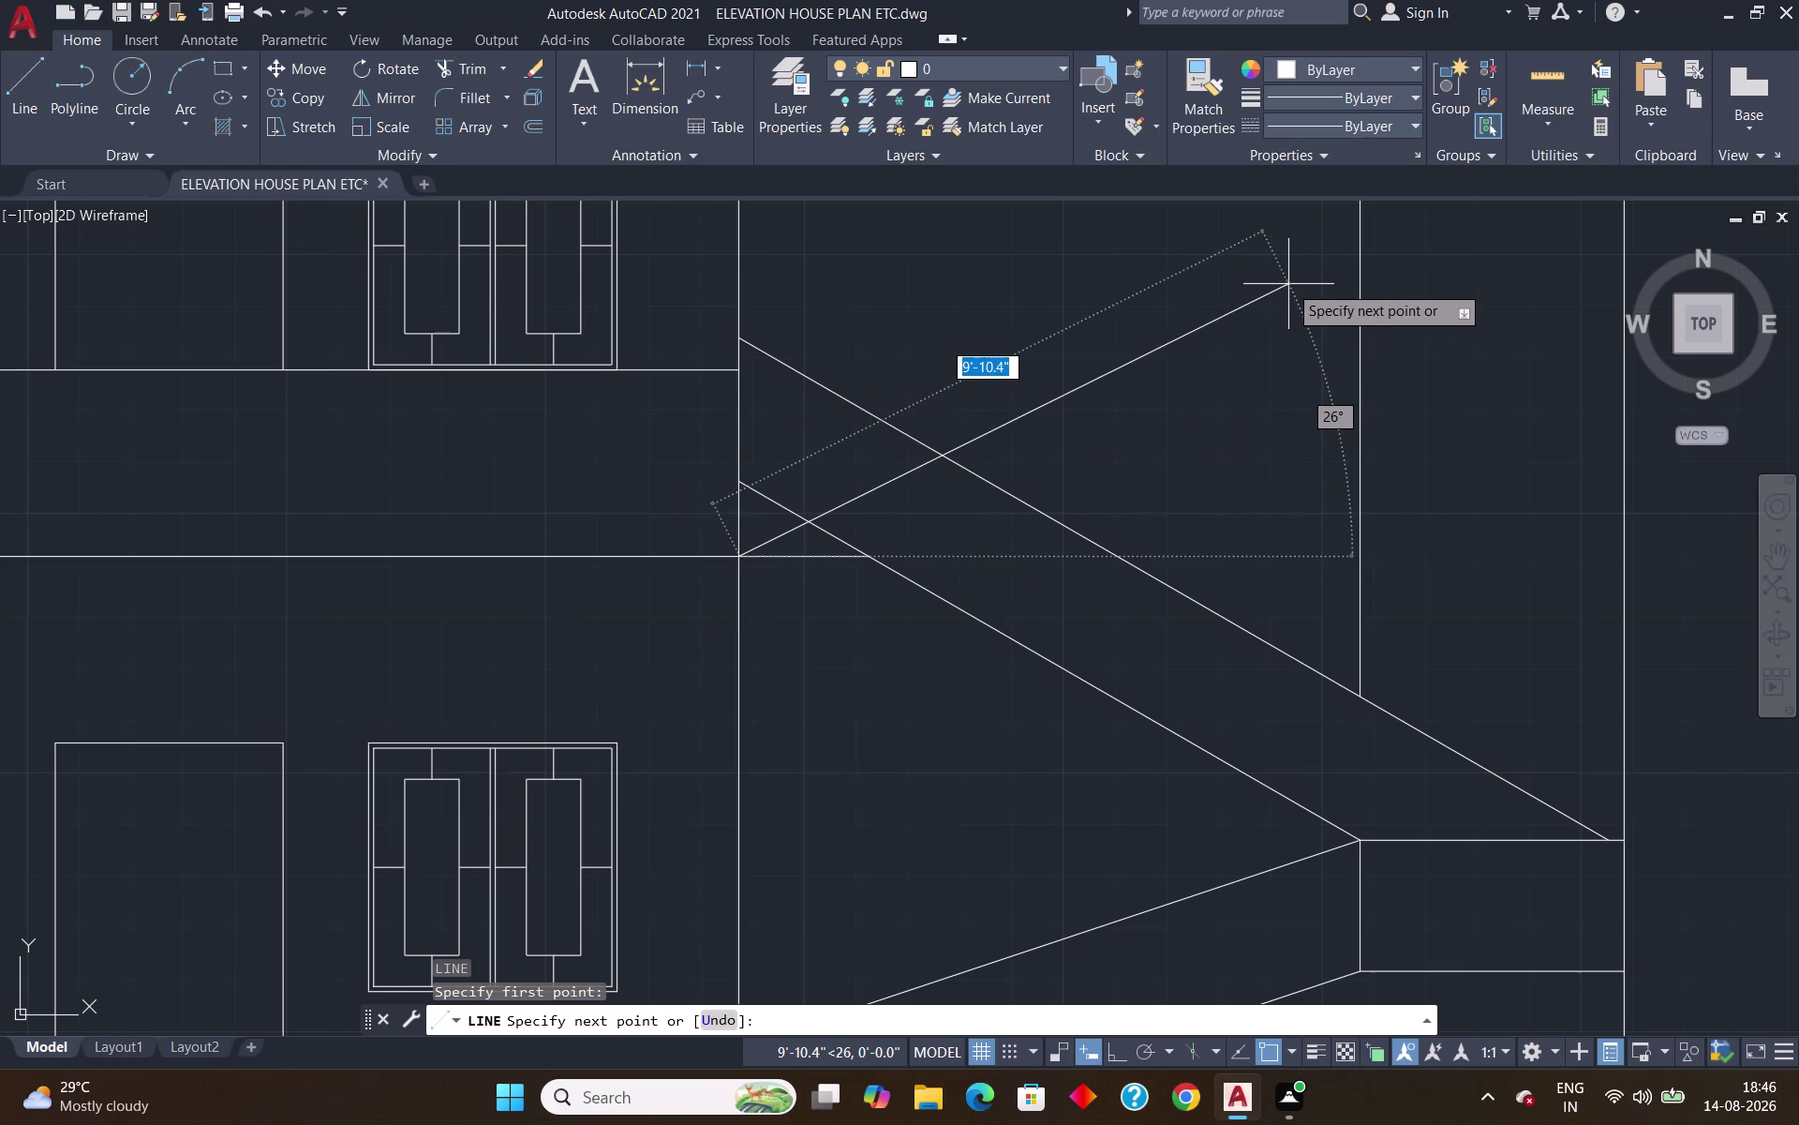
text(10)
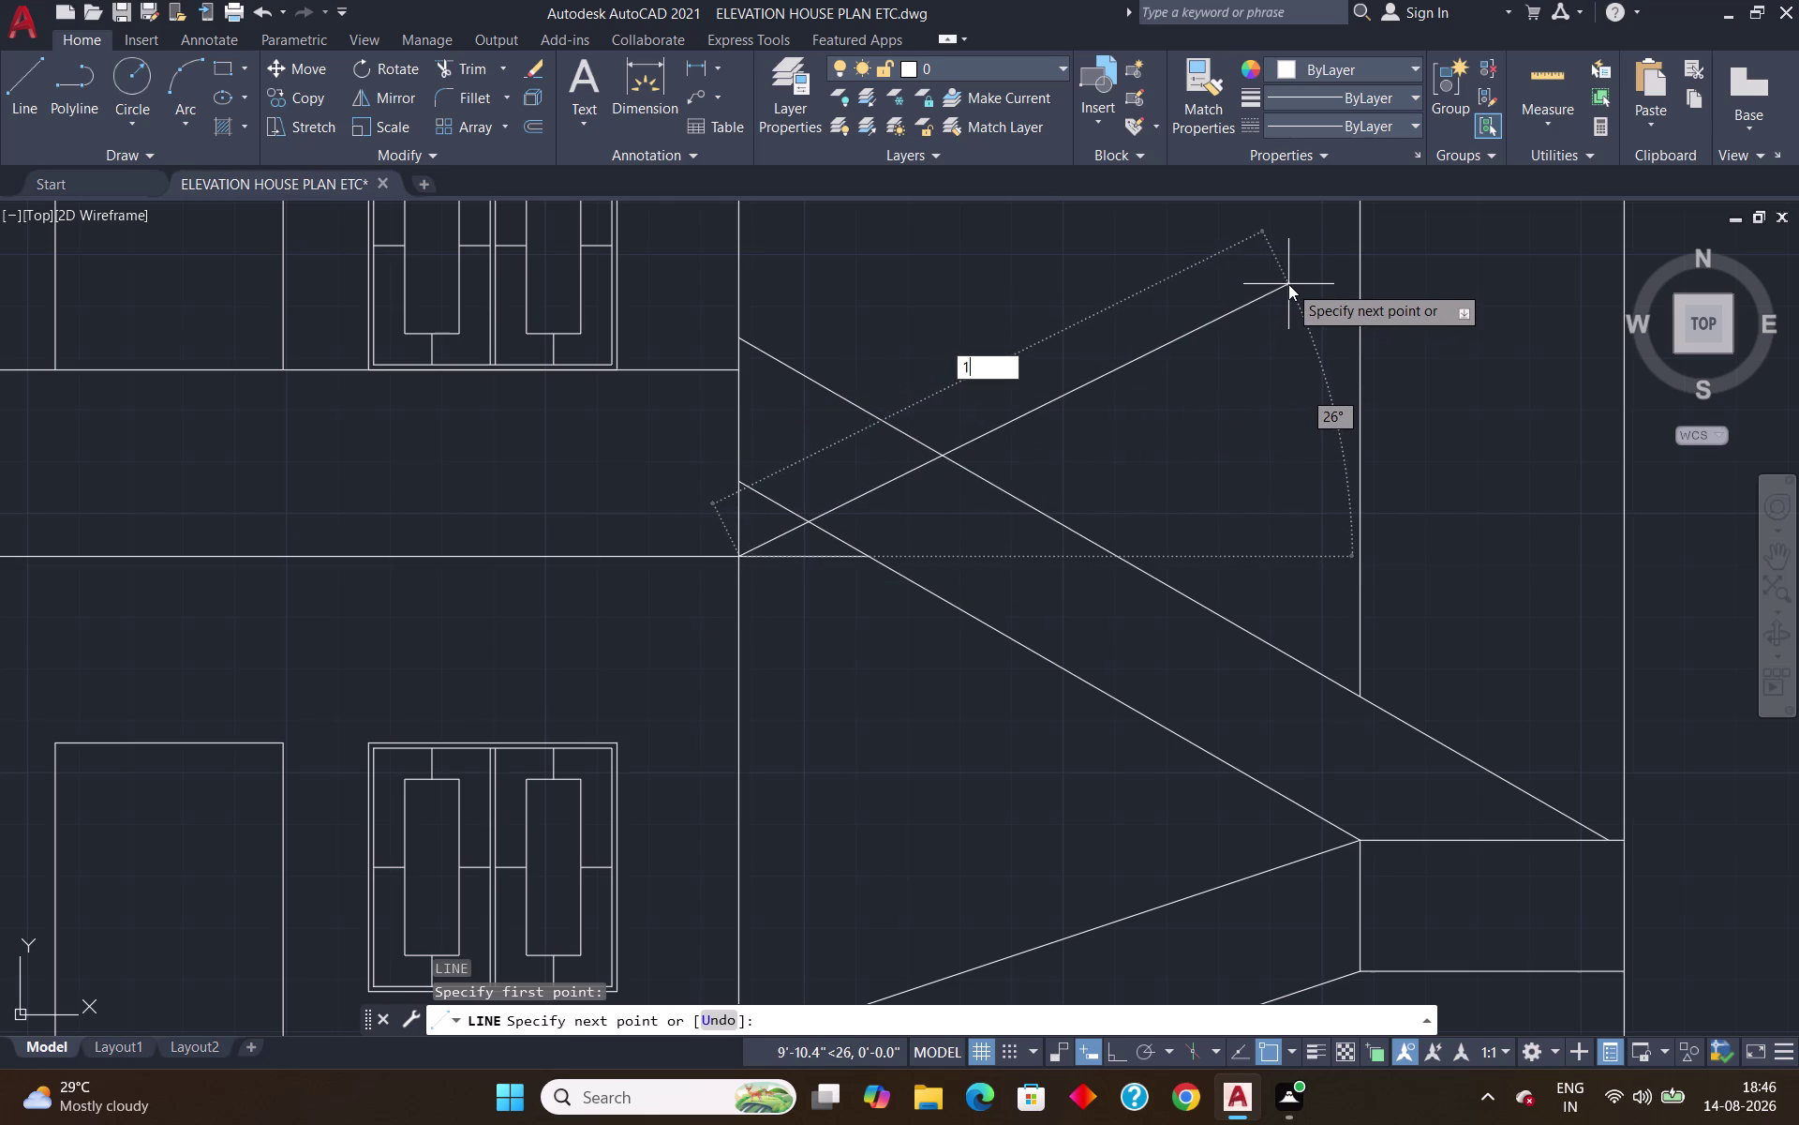
text(')
key(Tab)
text(15)
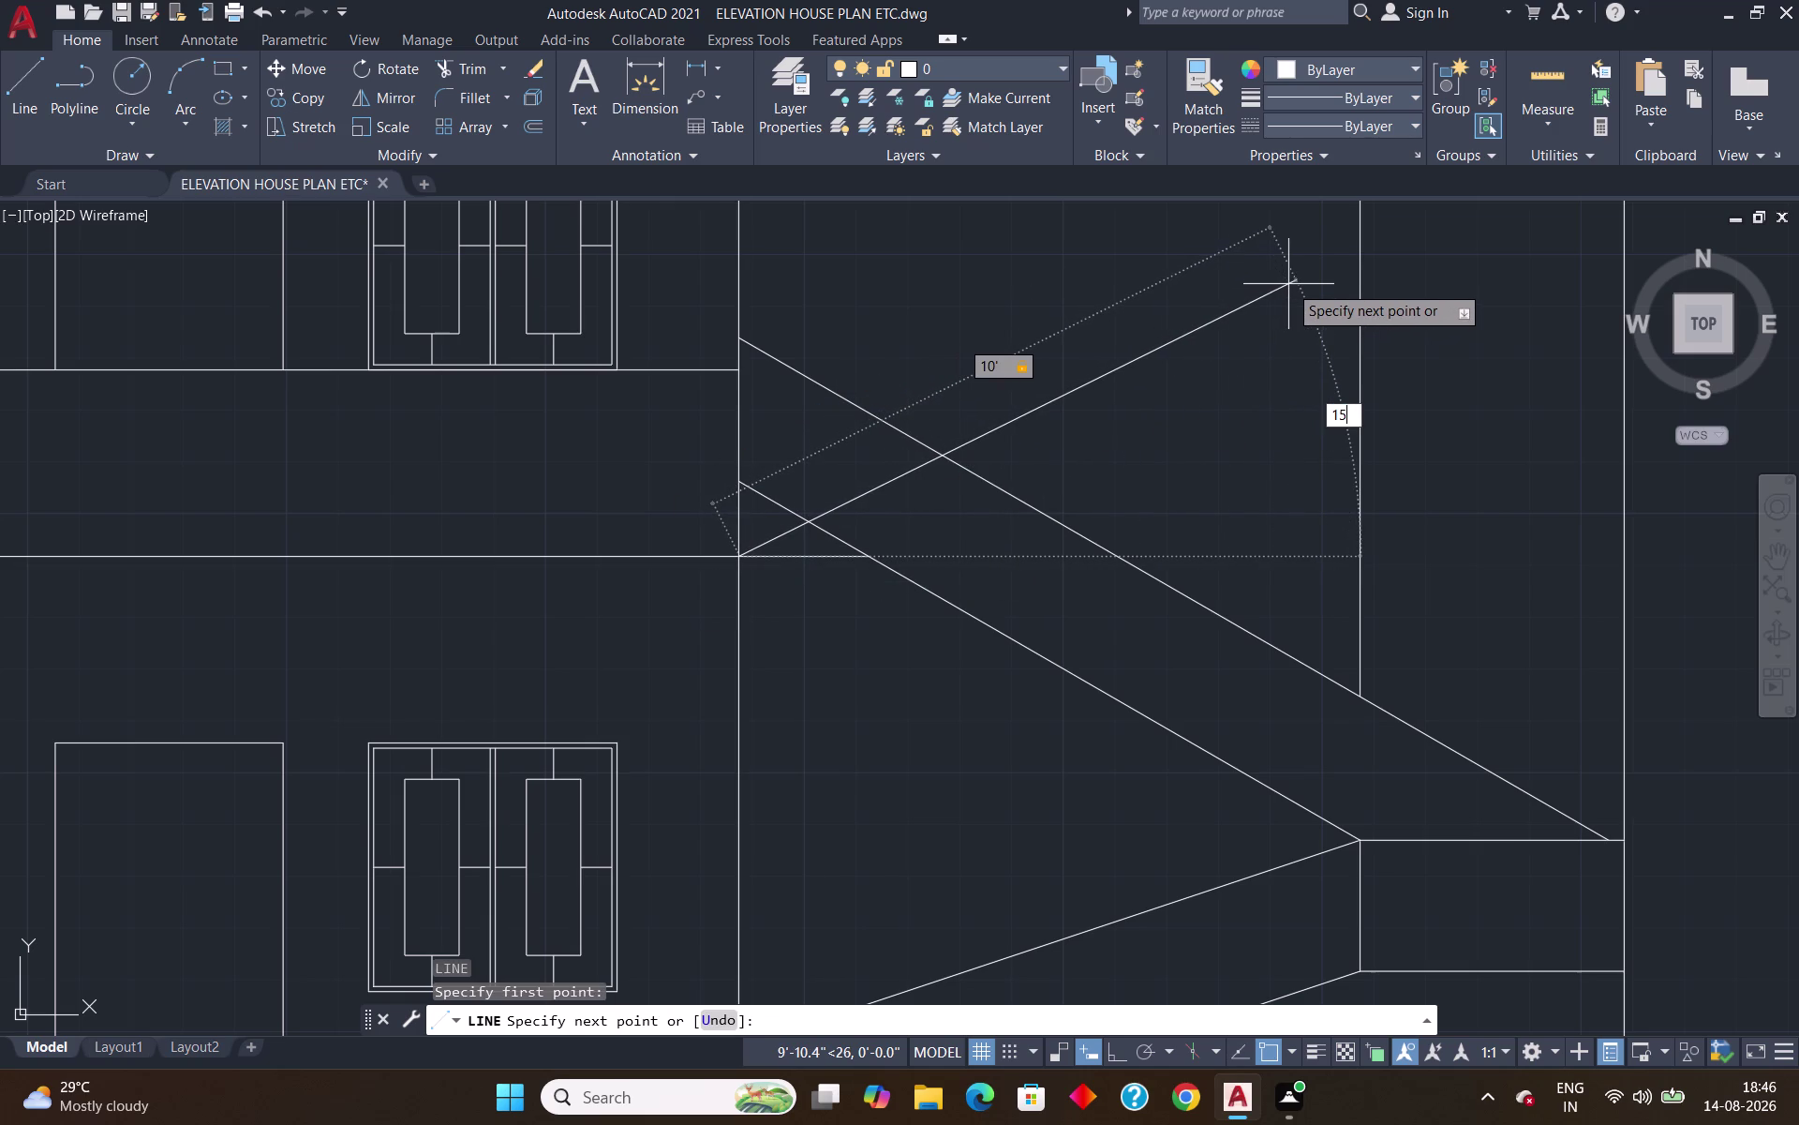
key(BackSpace)
key(BackSpace)
text(30)
key(Return)
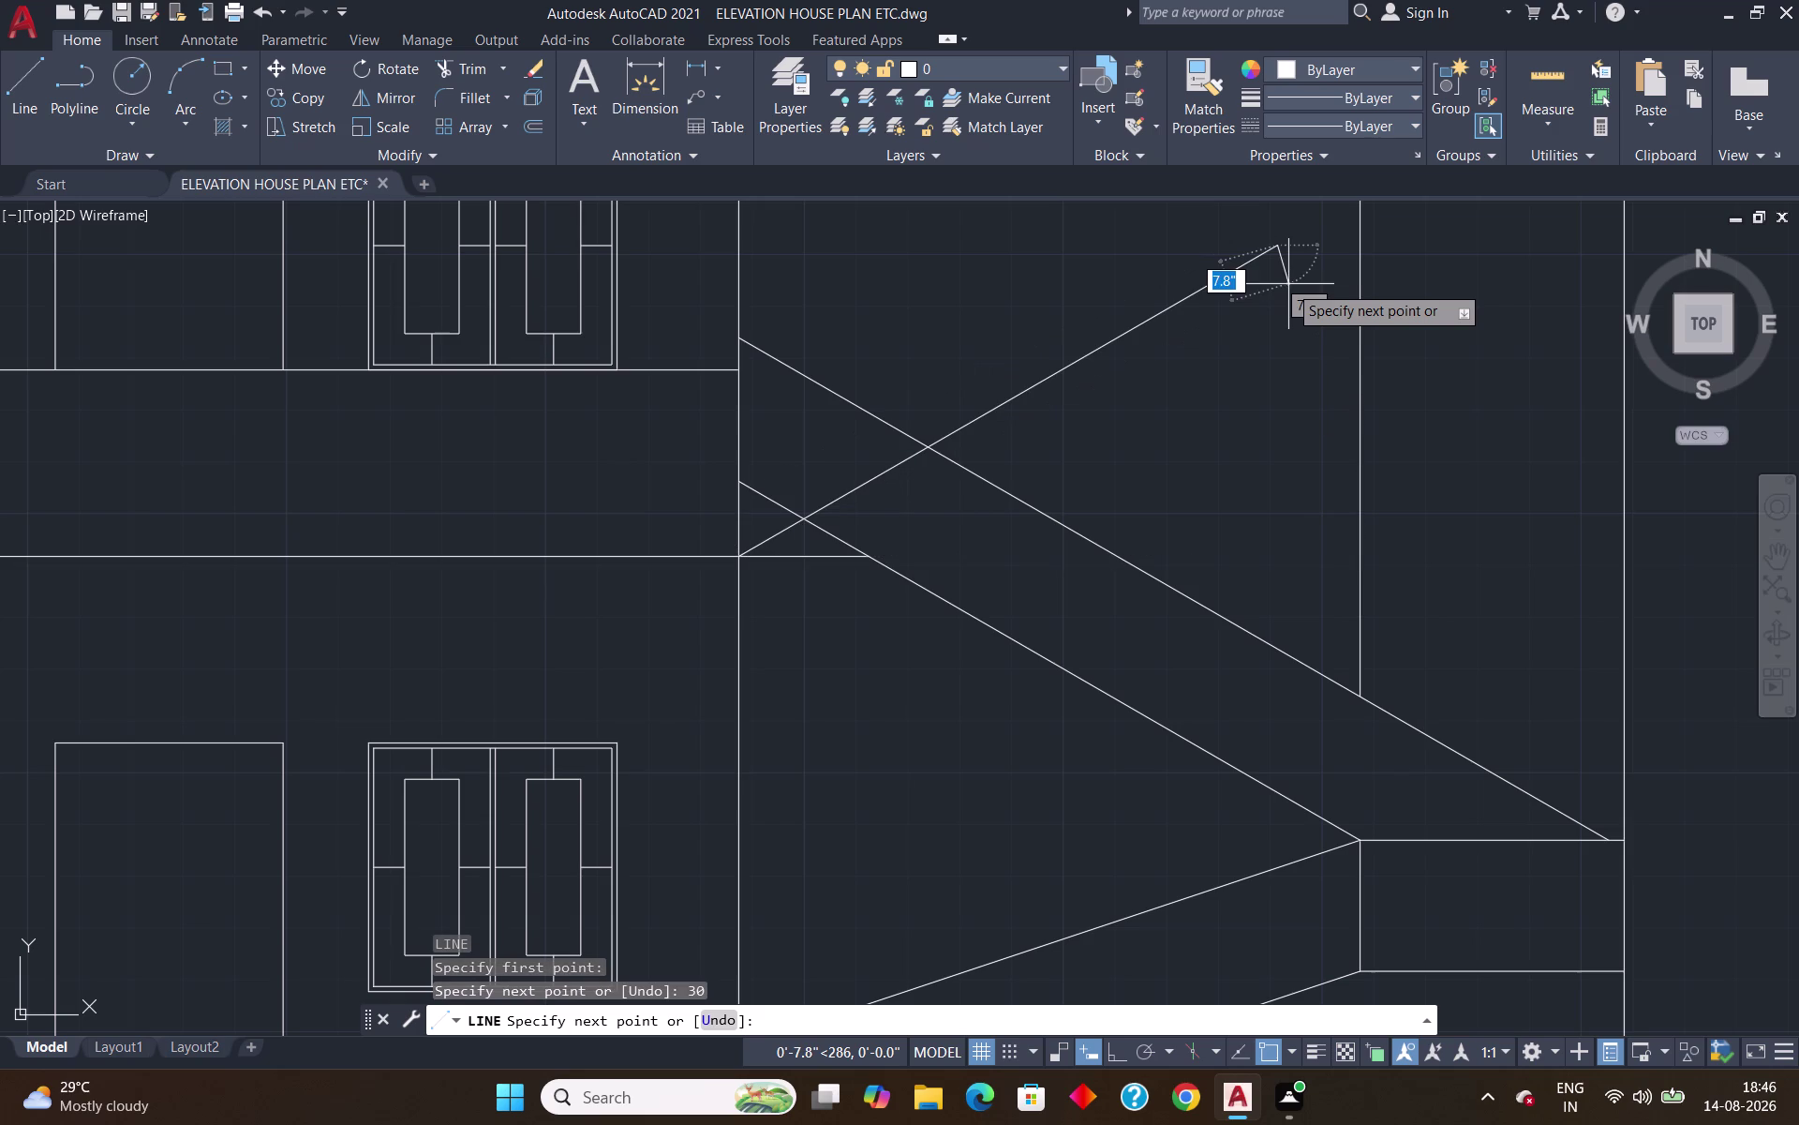
key(Return)
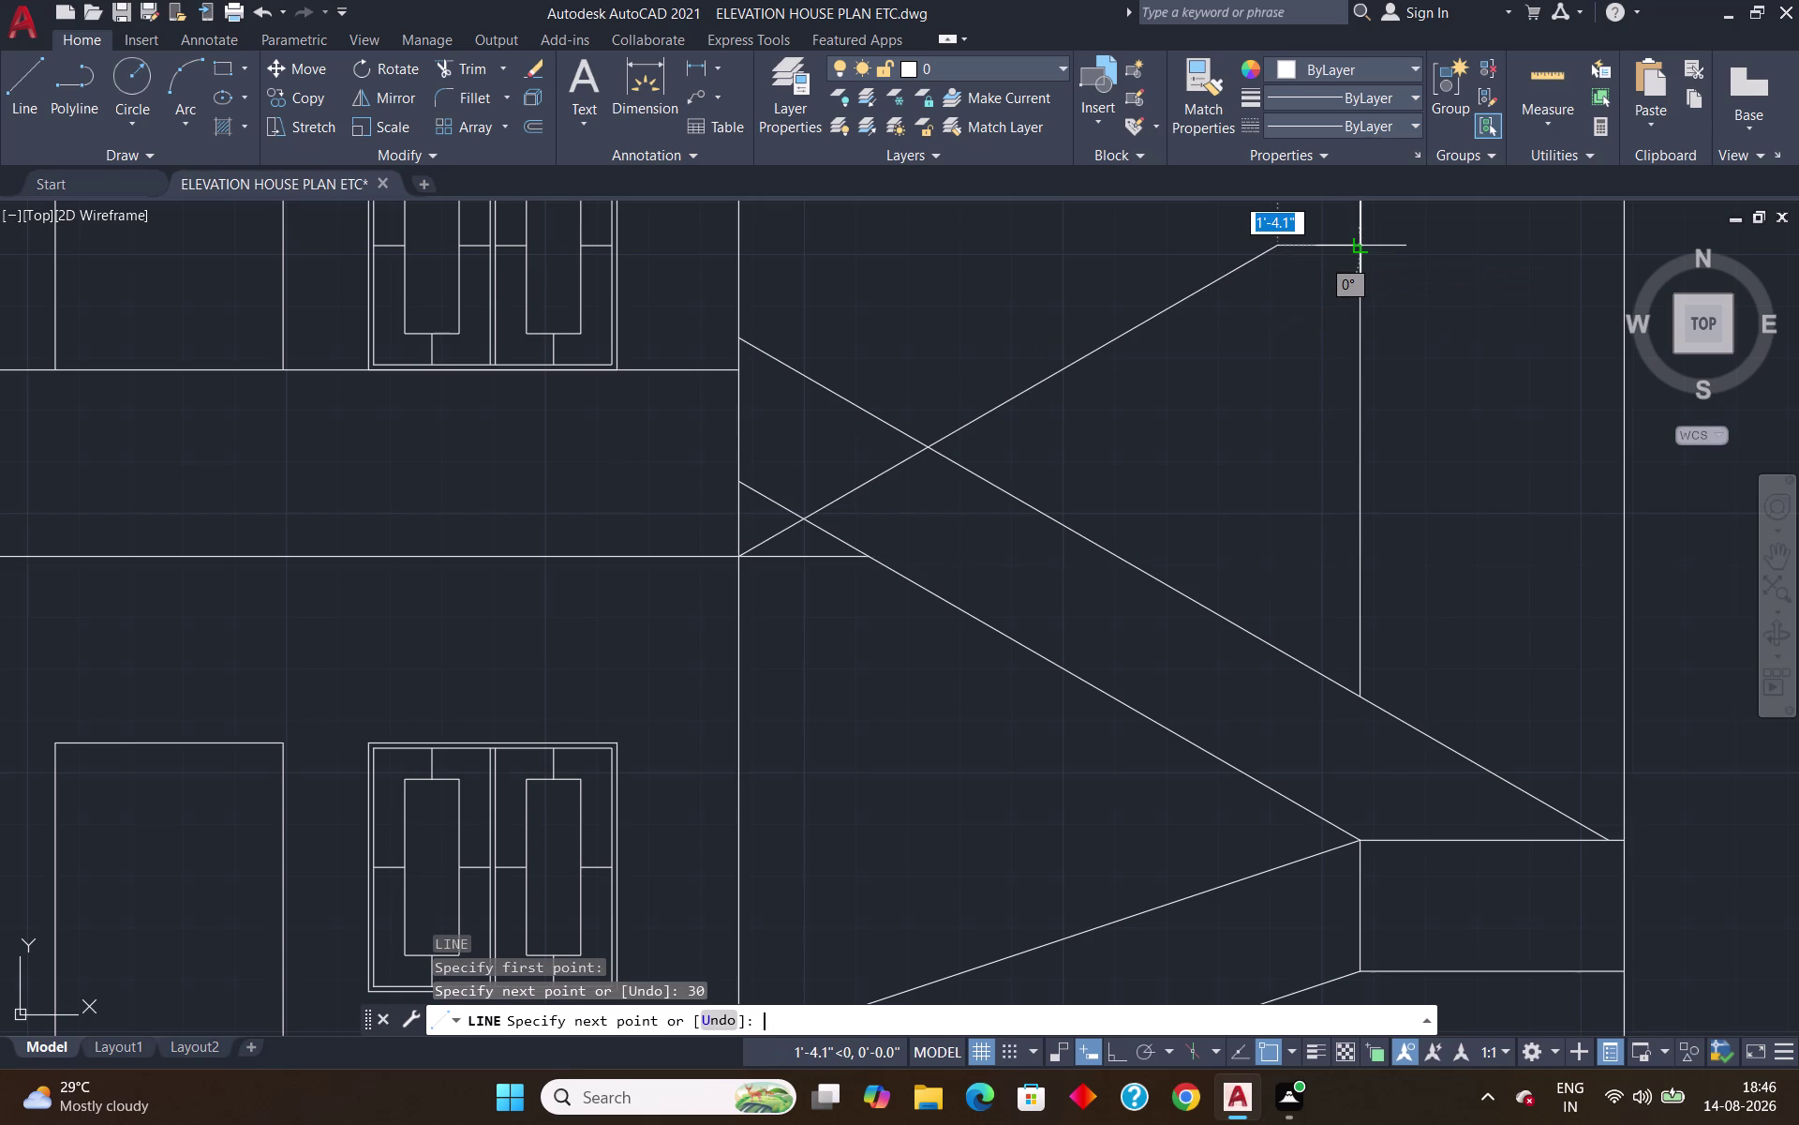
Extend the new 30° slope line to the vertical stair line.
text(ex)
key(Return)
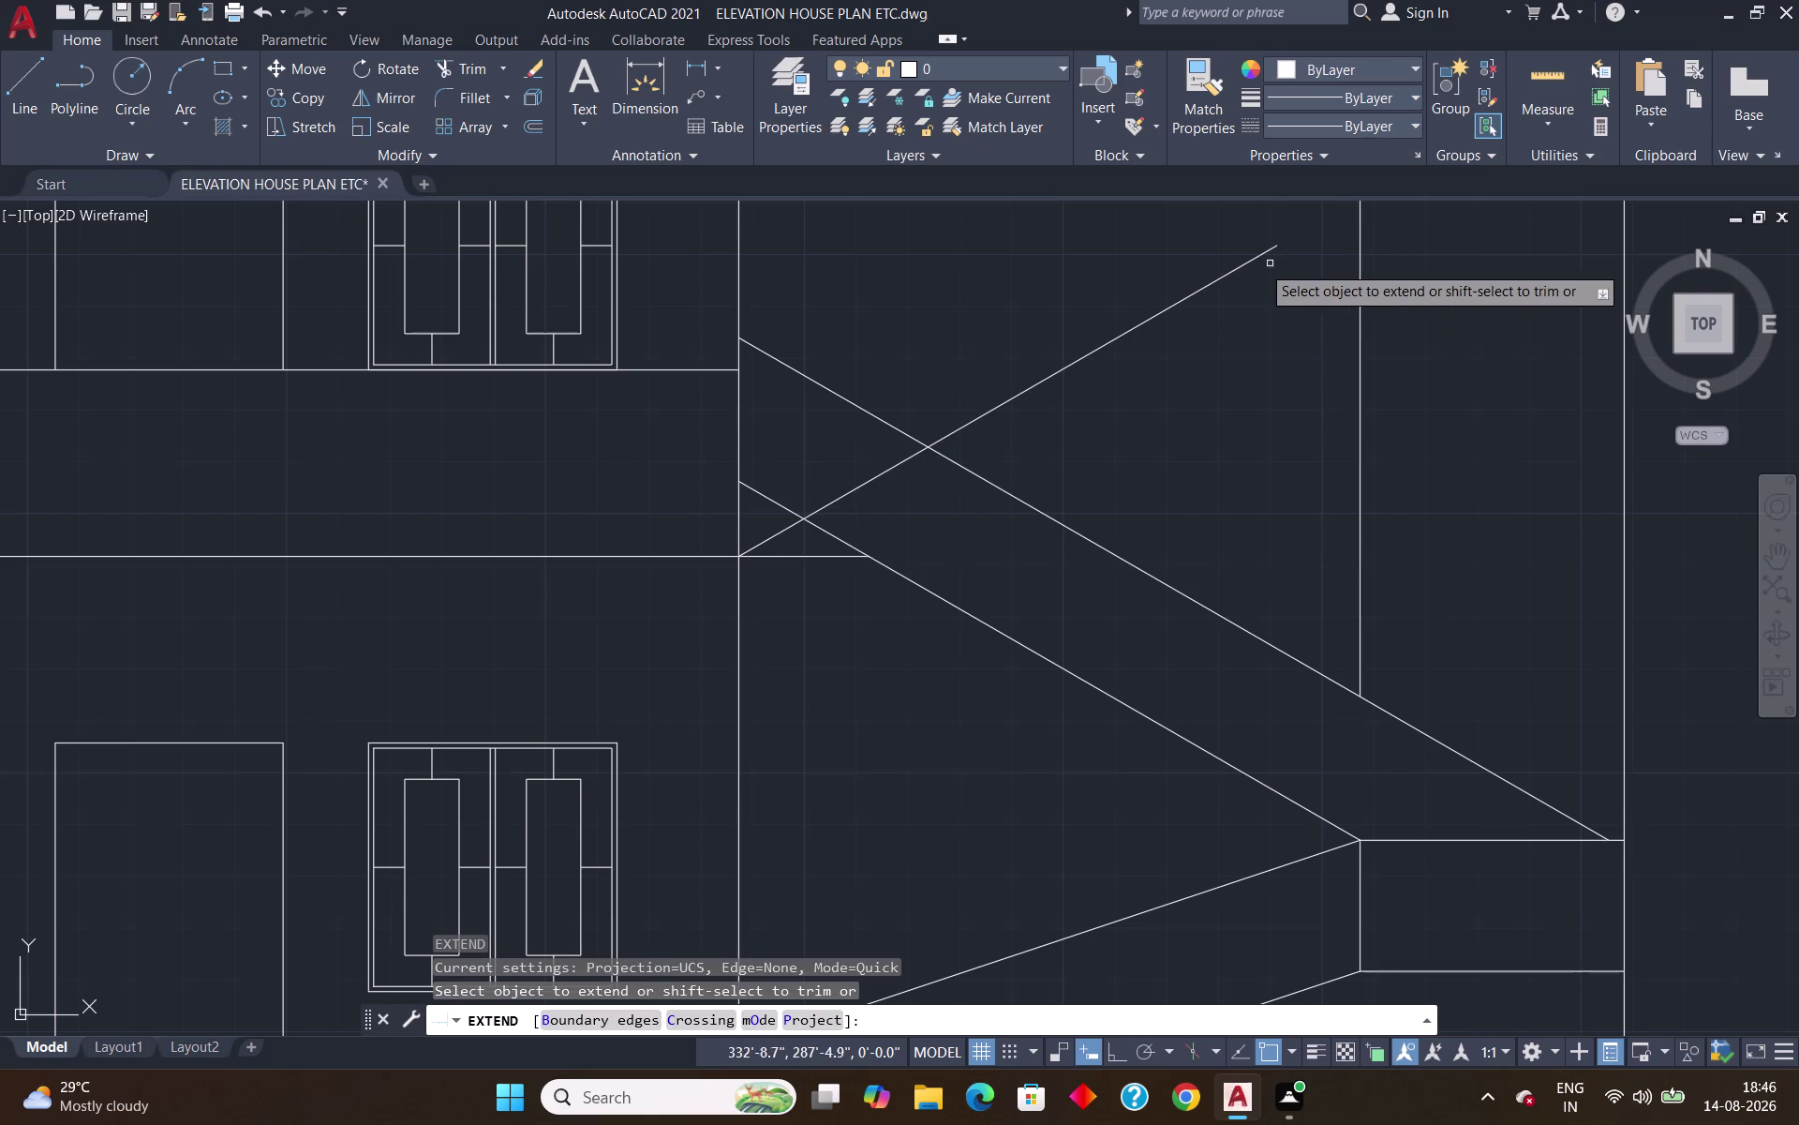
click(1235, 272)
key(Return)
key(o)
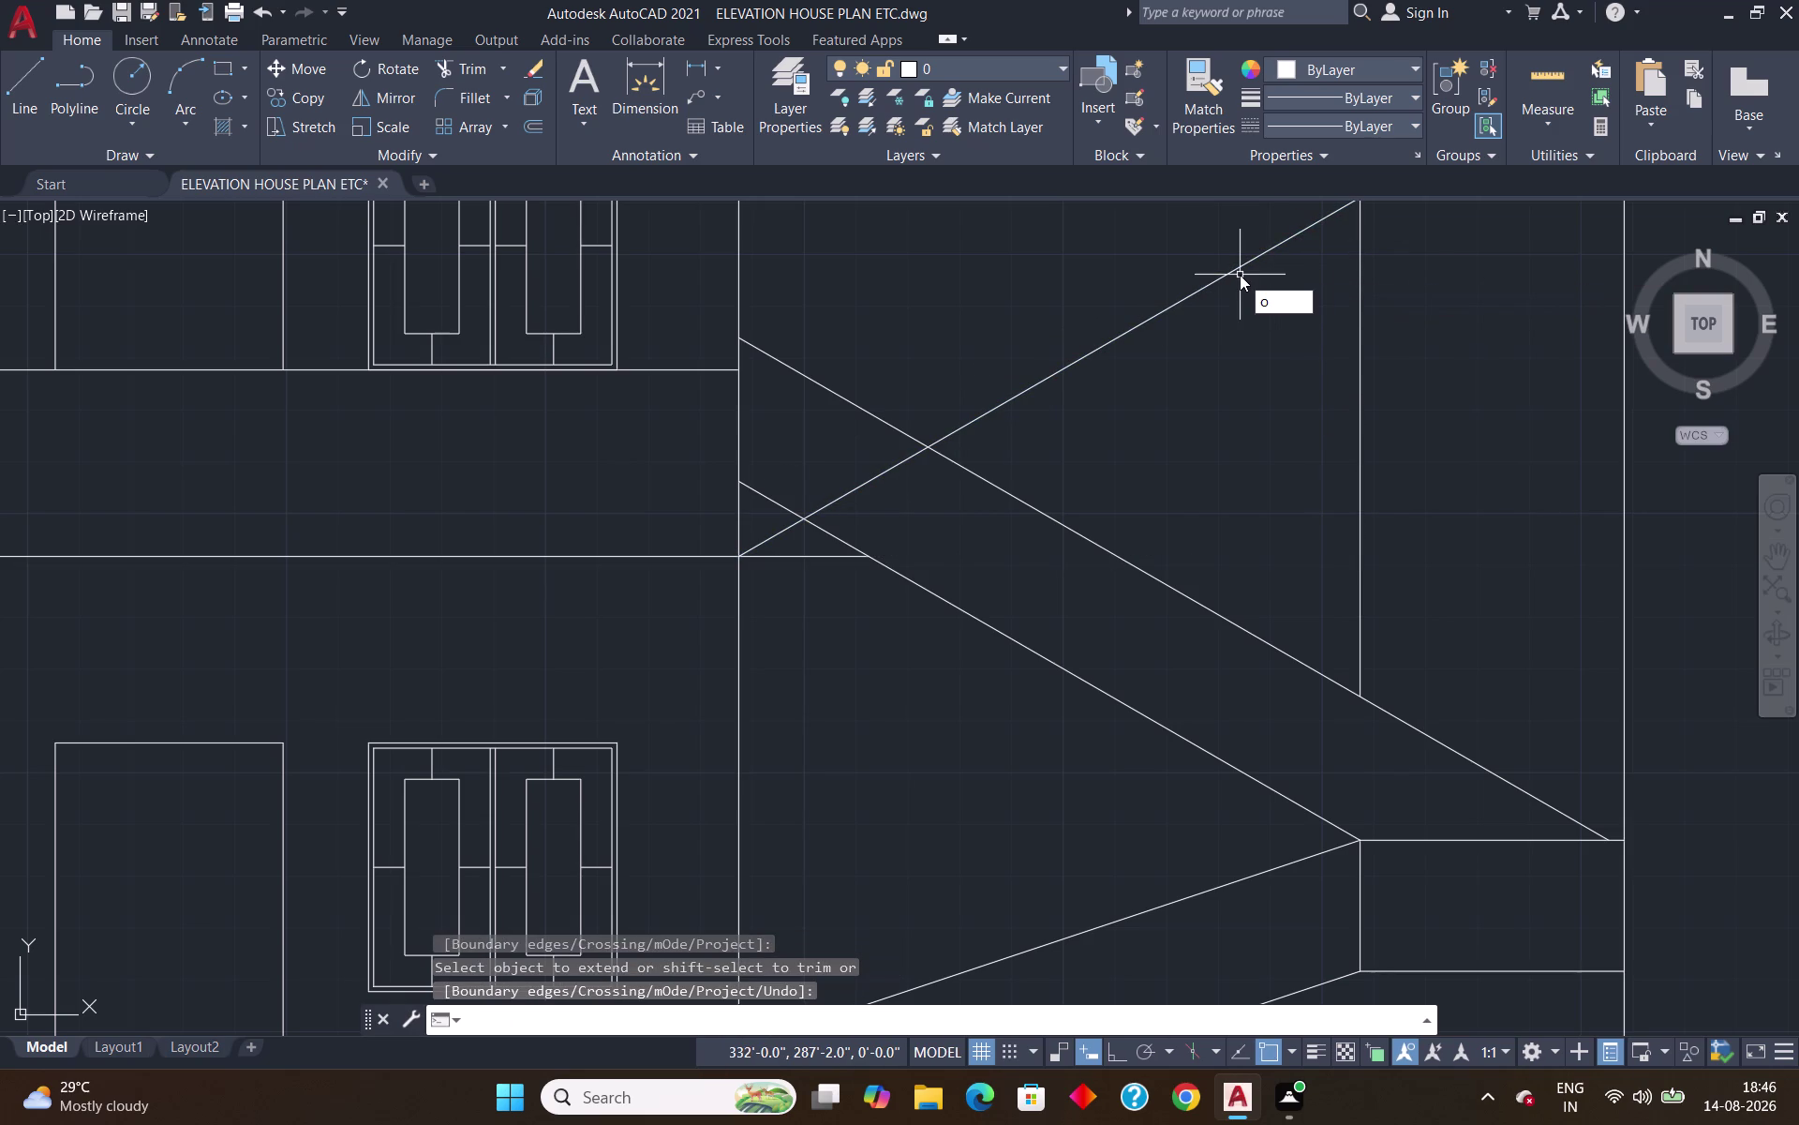
key(Return)
key(Return)
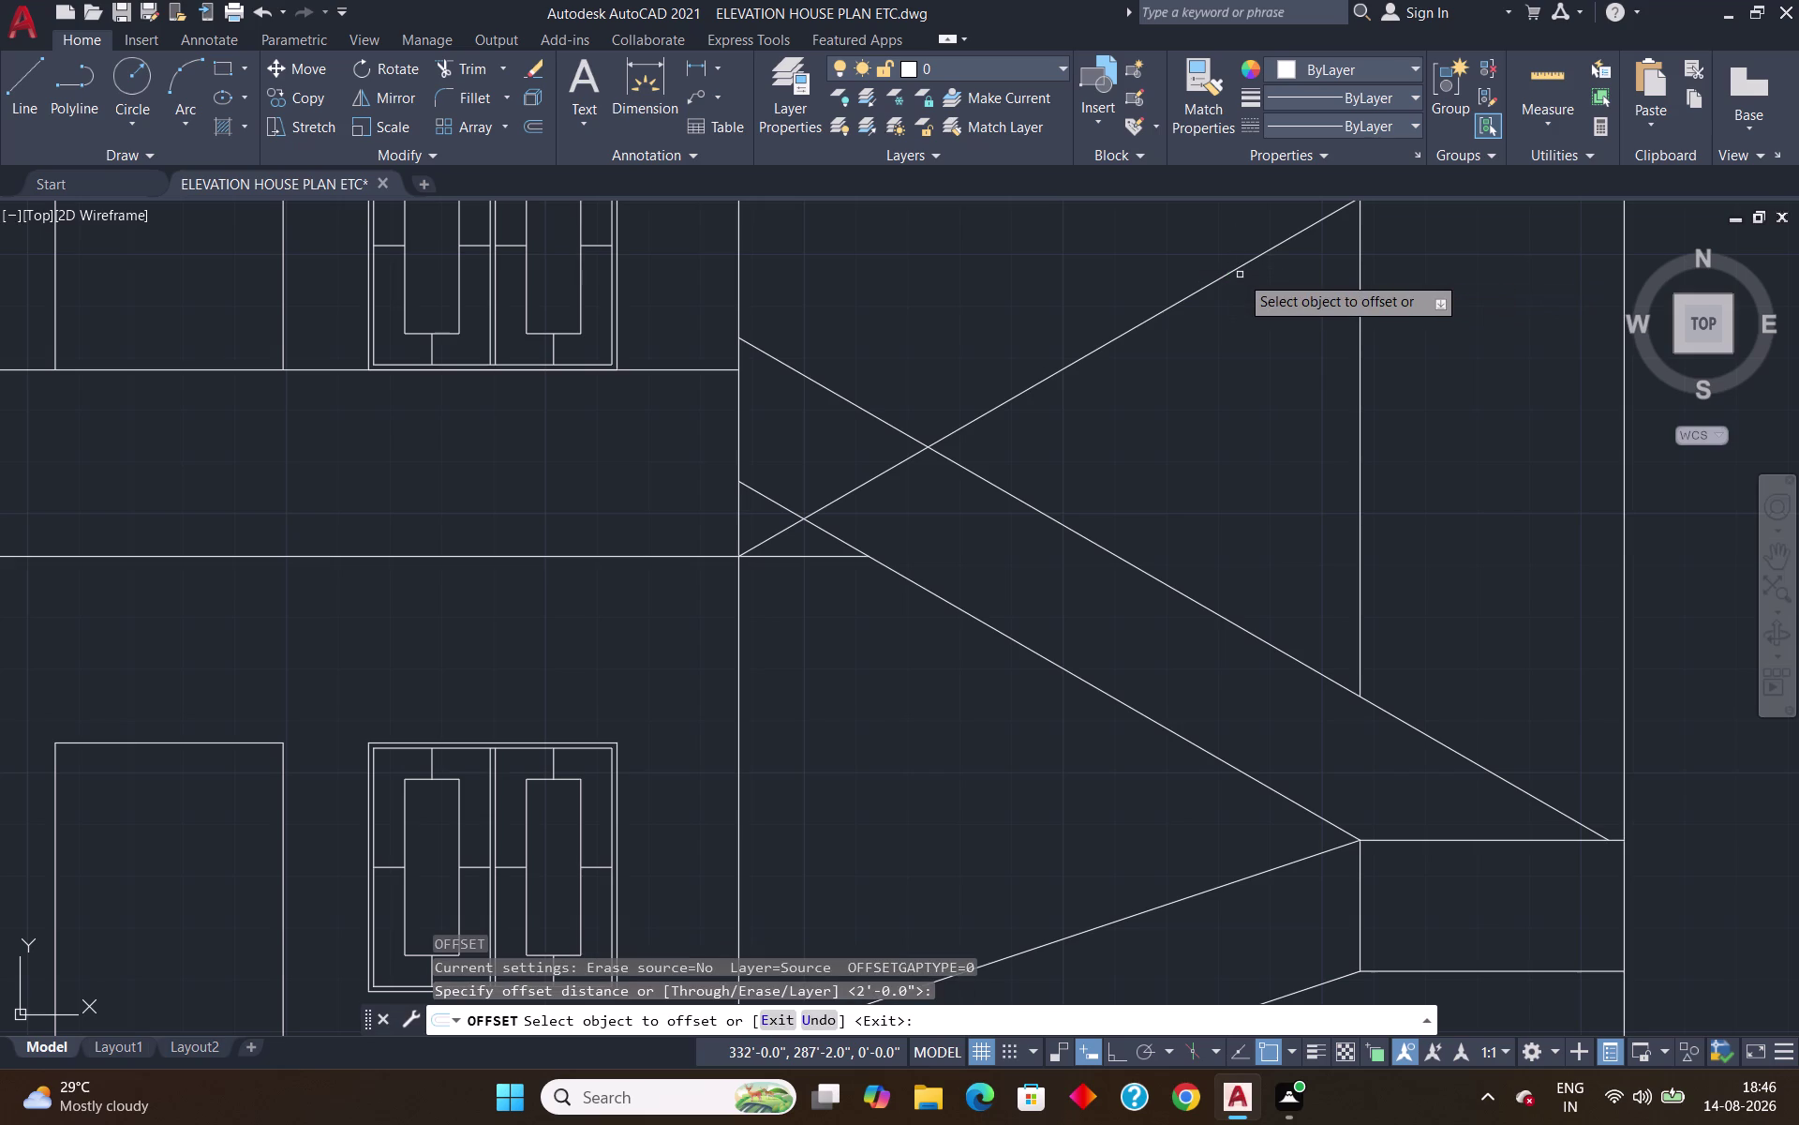
Place a parallel copy beside the new slope line.
scroll(down, 3)
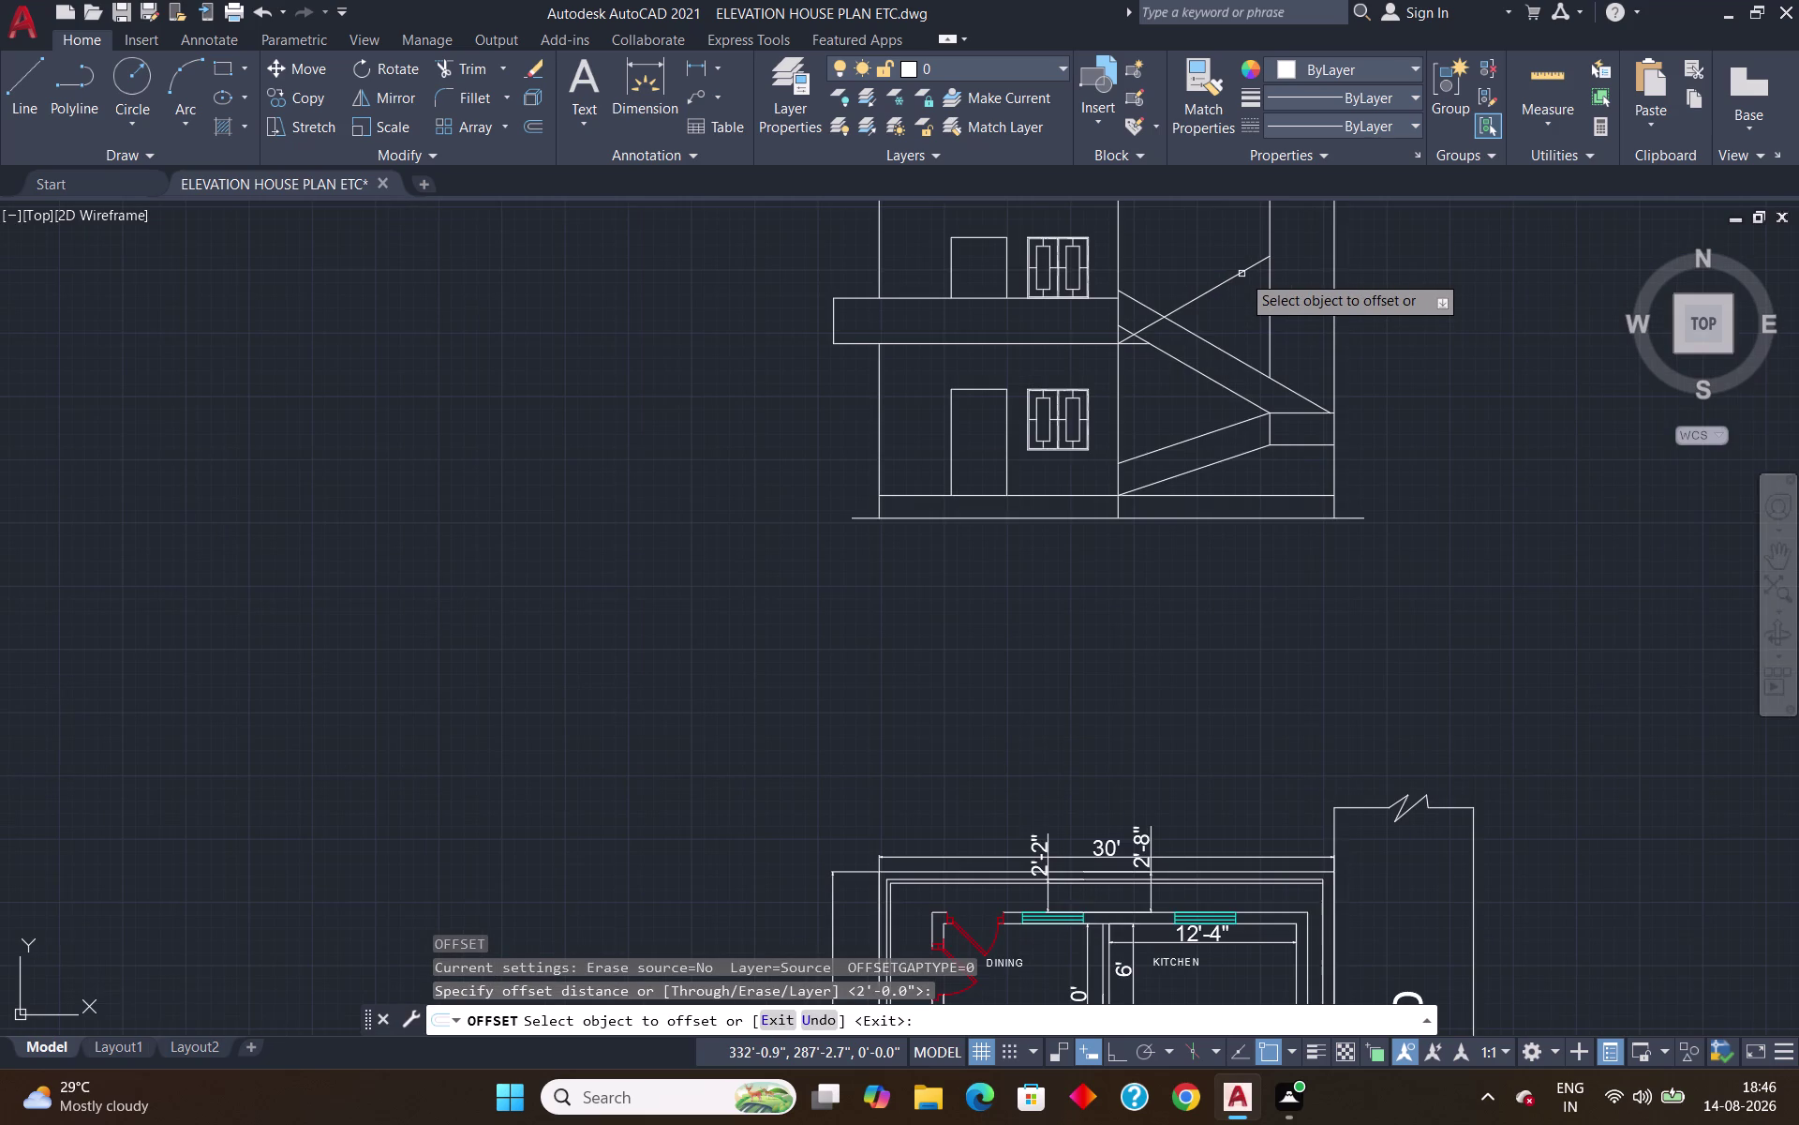
click(1233, 278)
click(1226, 263)
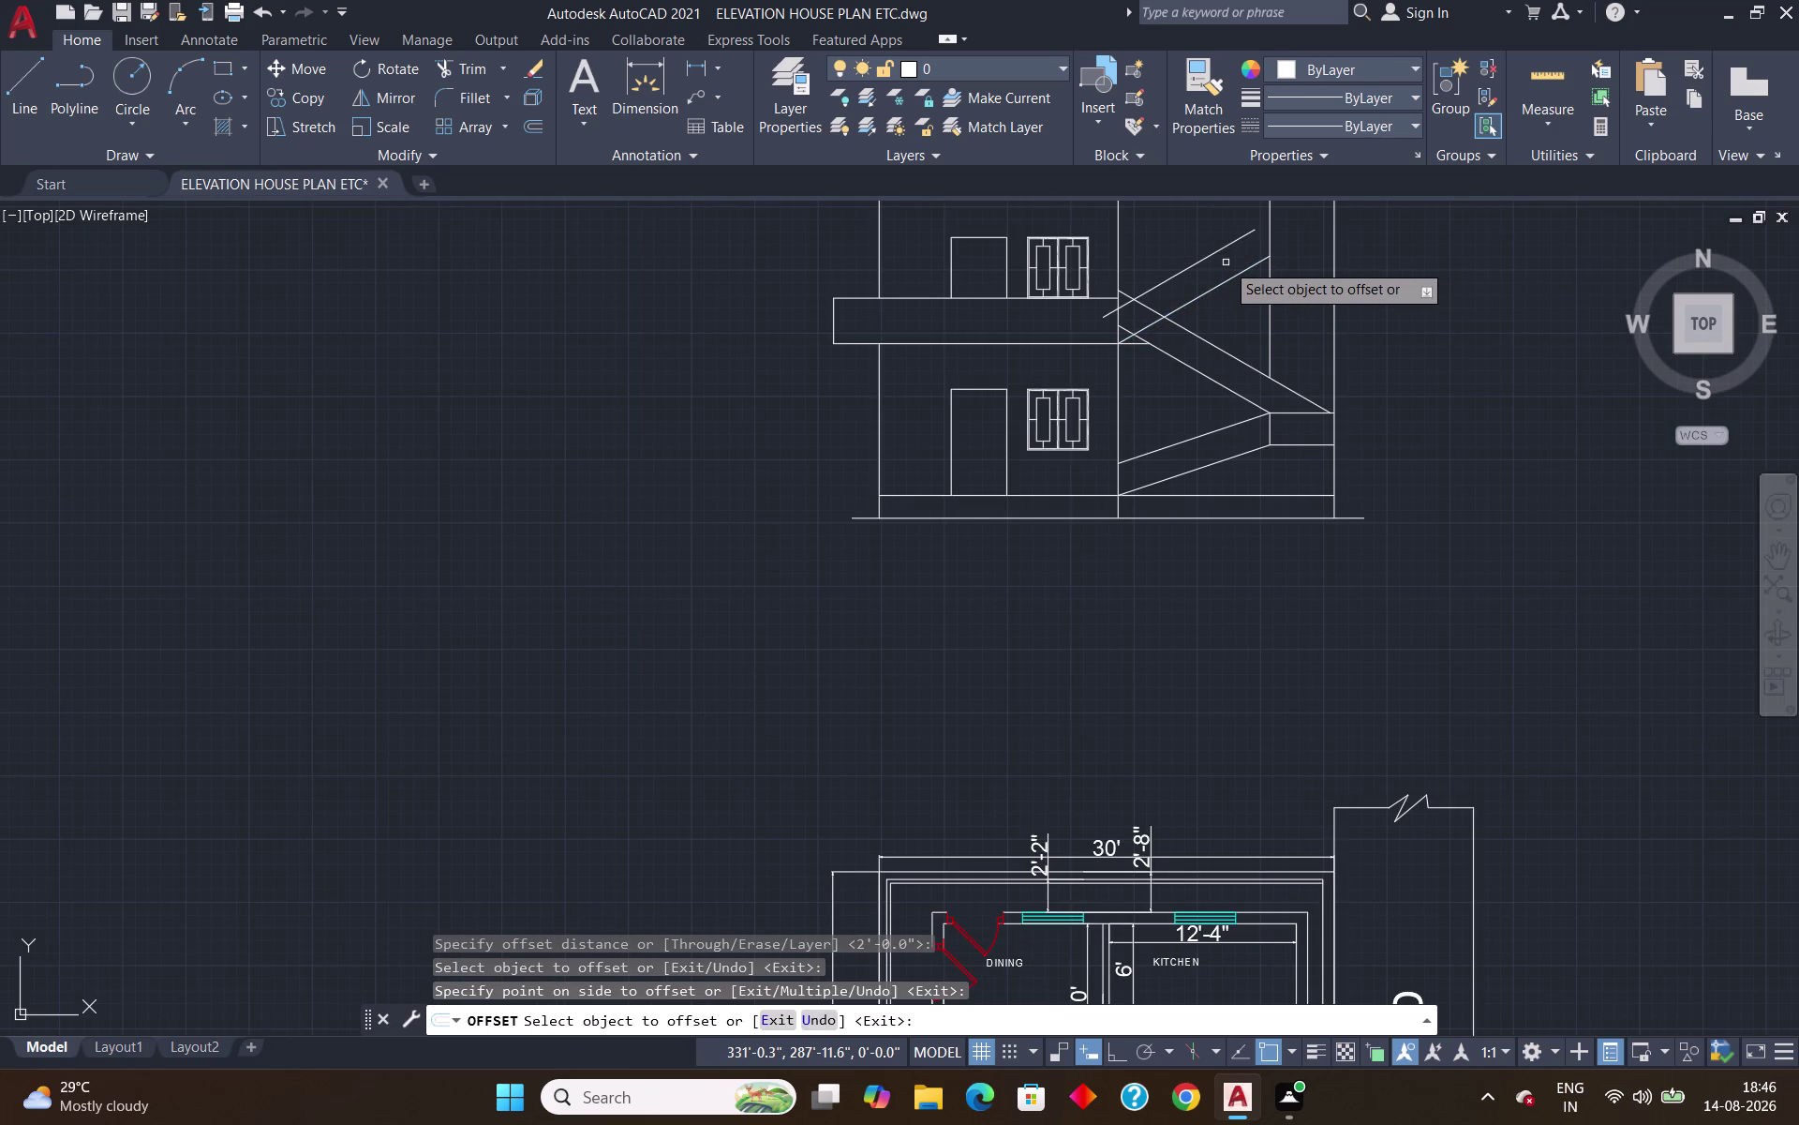
key(Return)
Trim the four stray line stubs around the stair.
text(t)
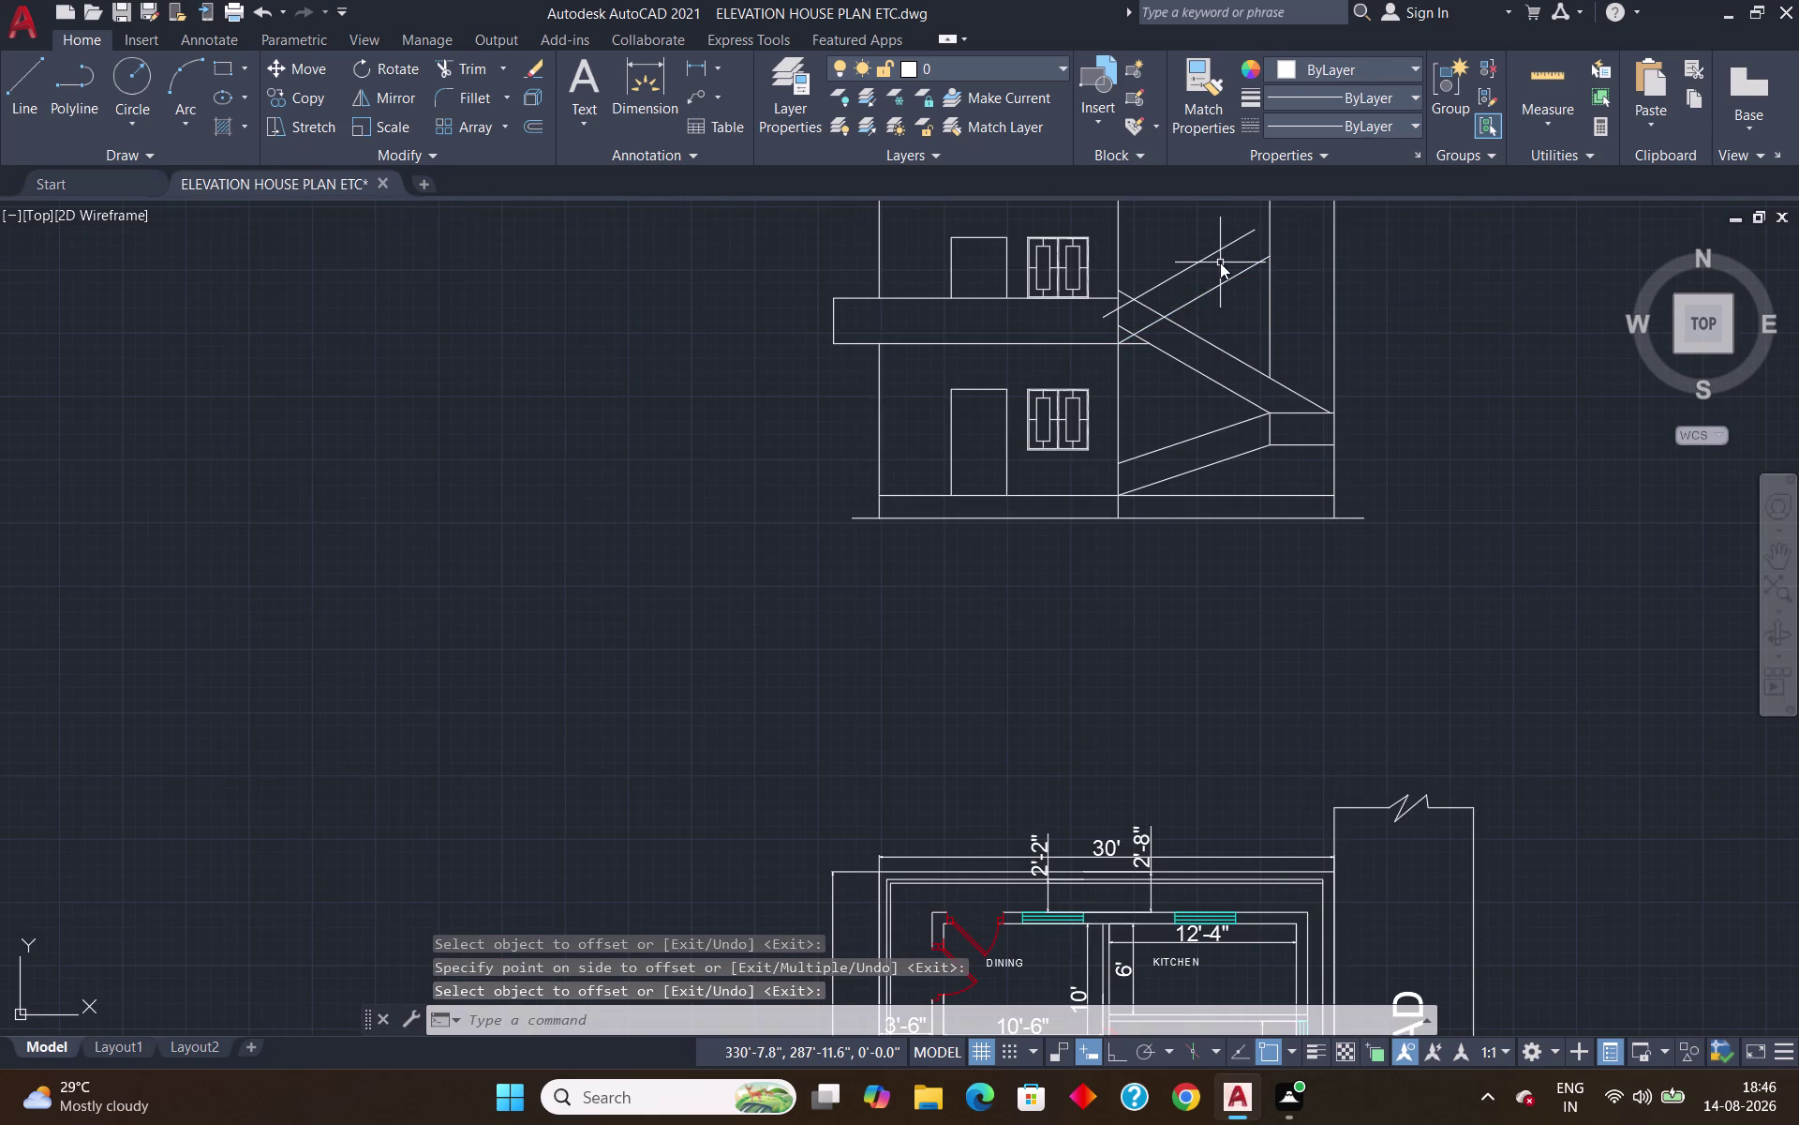
text(r)
key(Return)
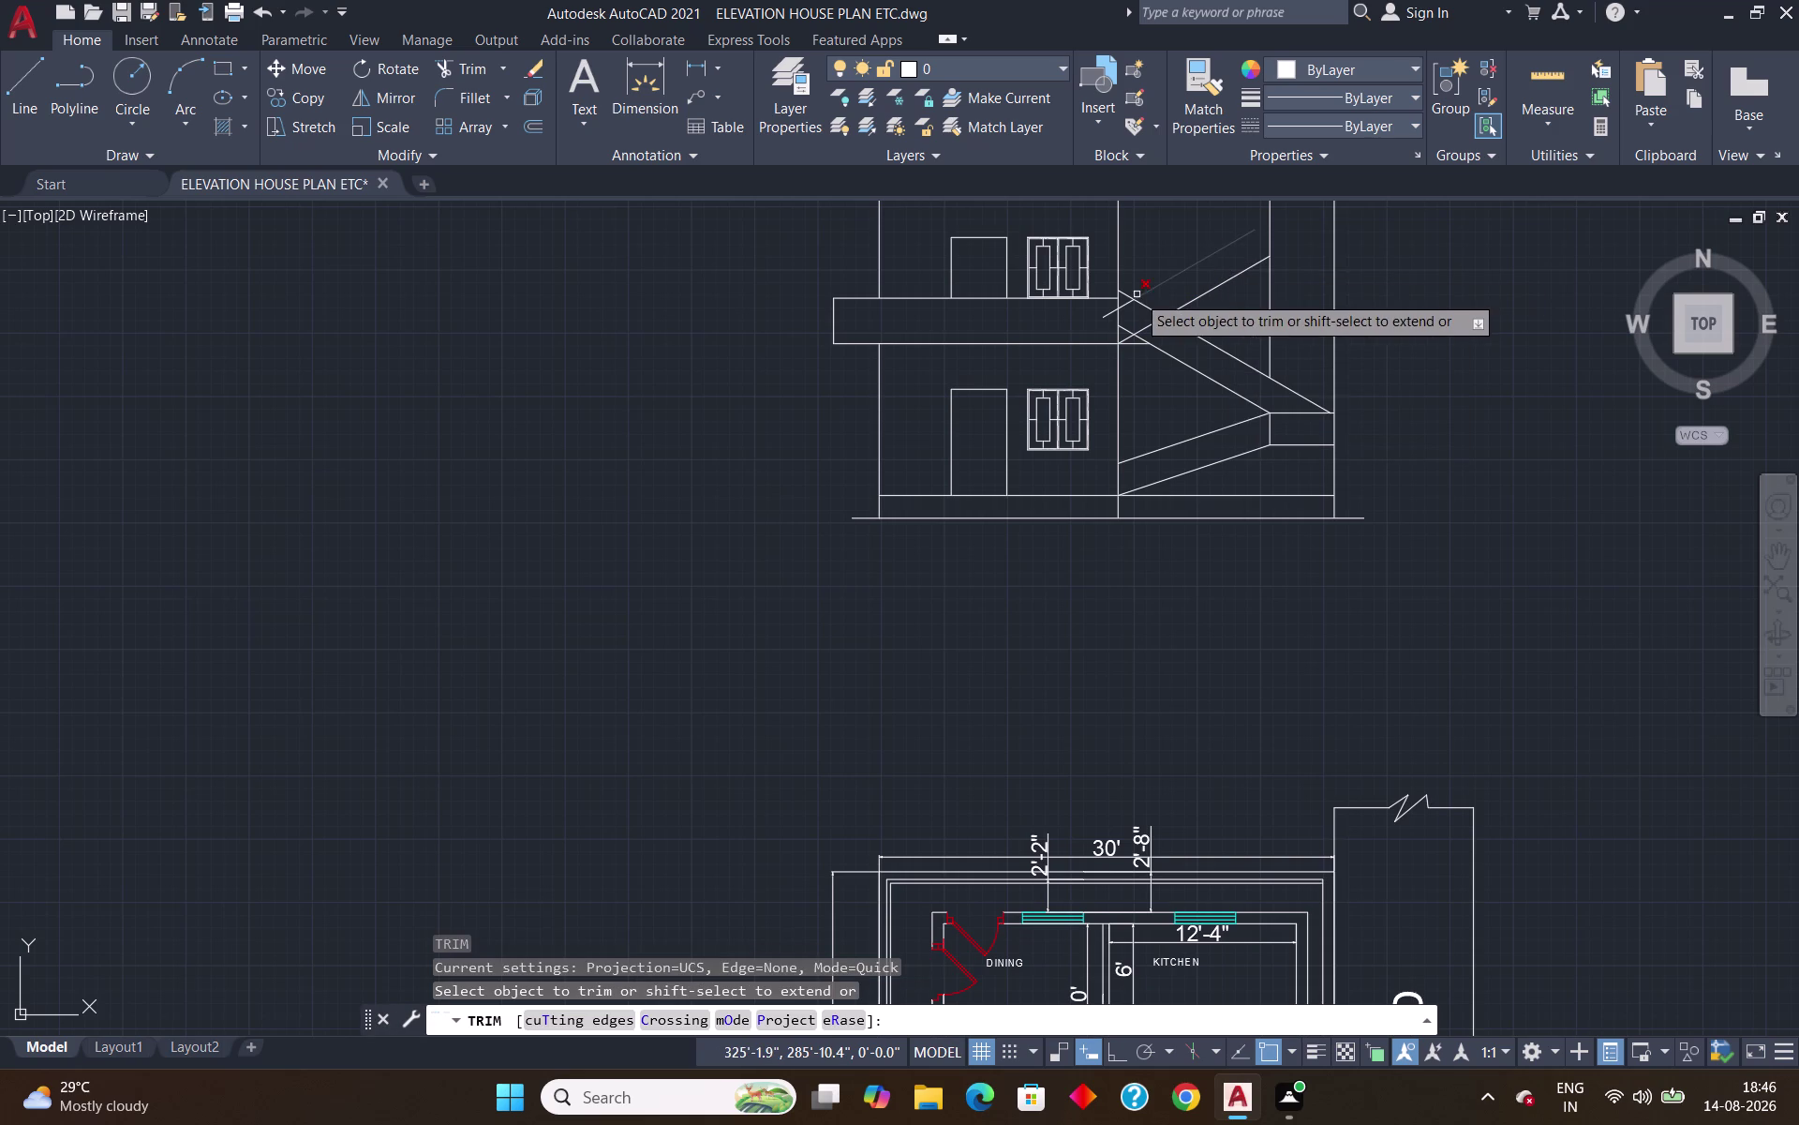
scroll(up, 3)
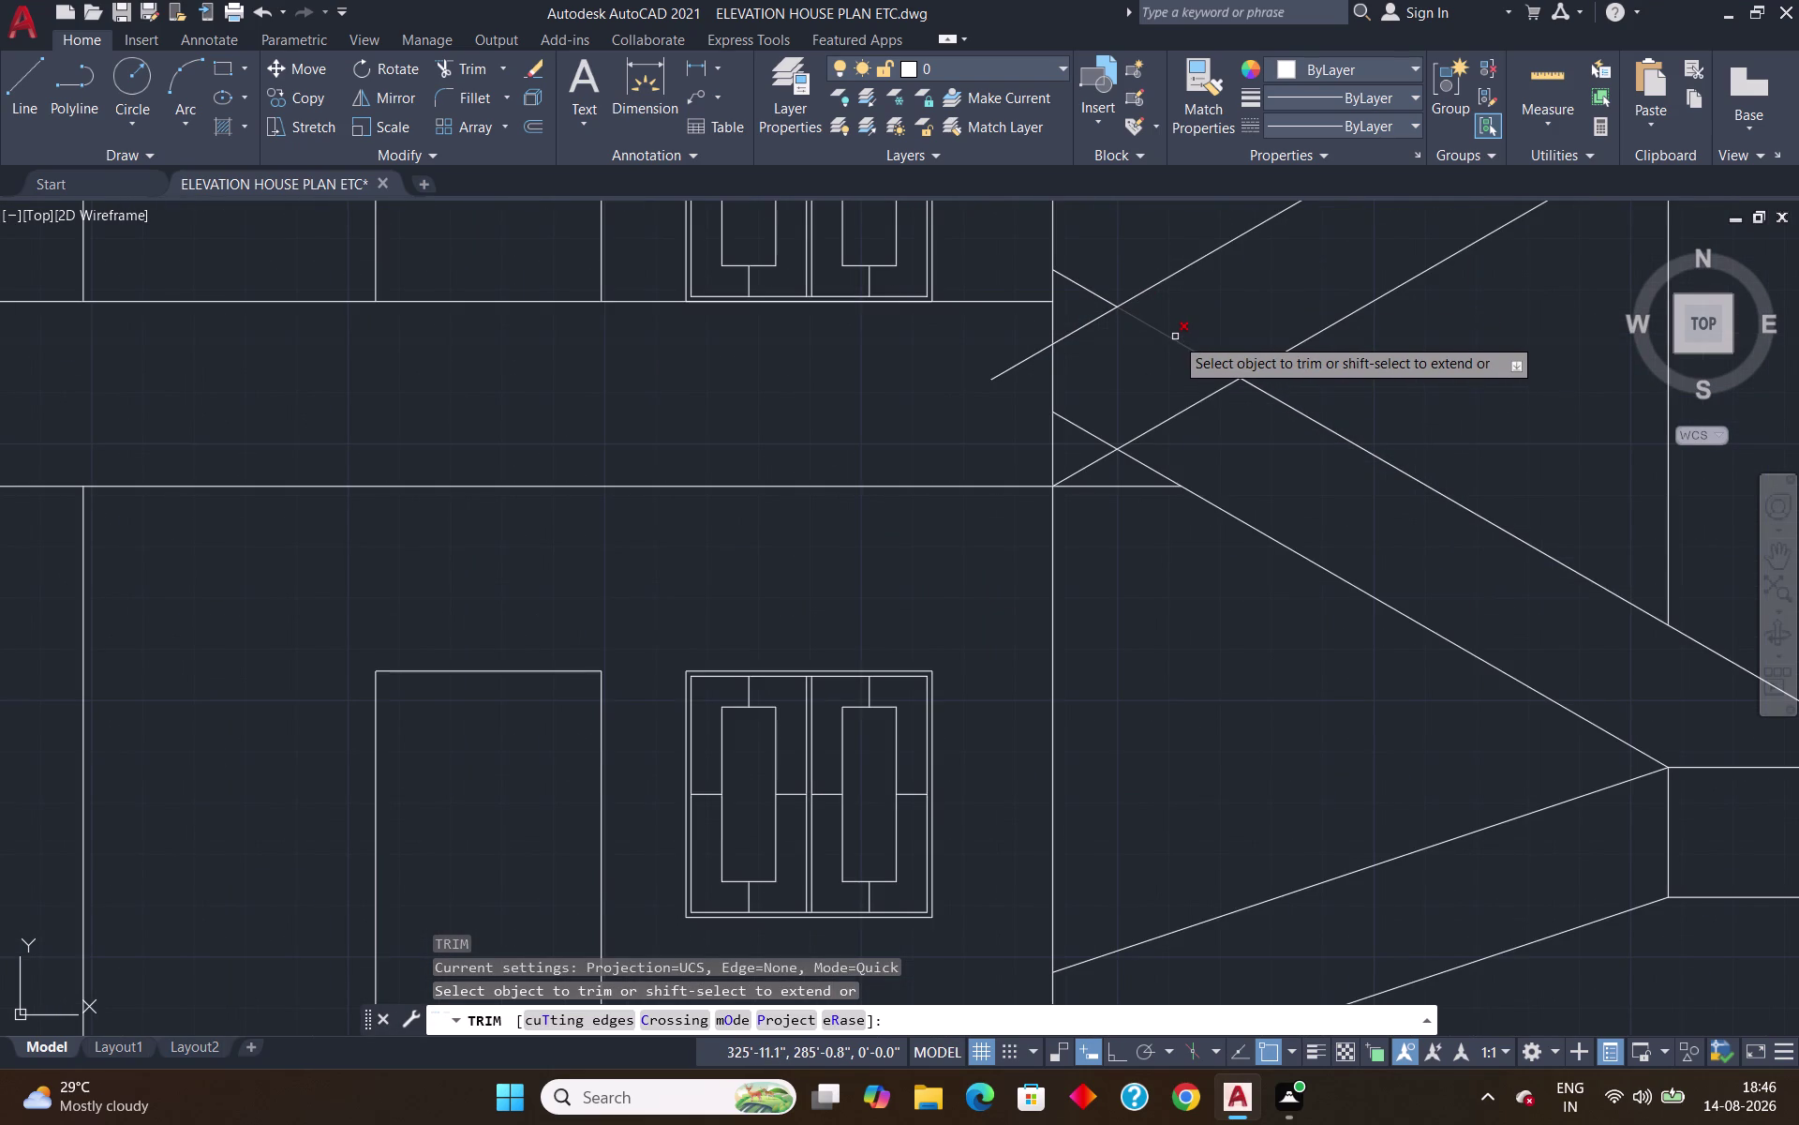
click(1175, 336)
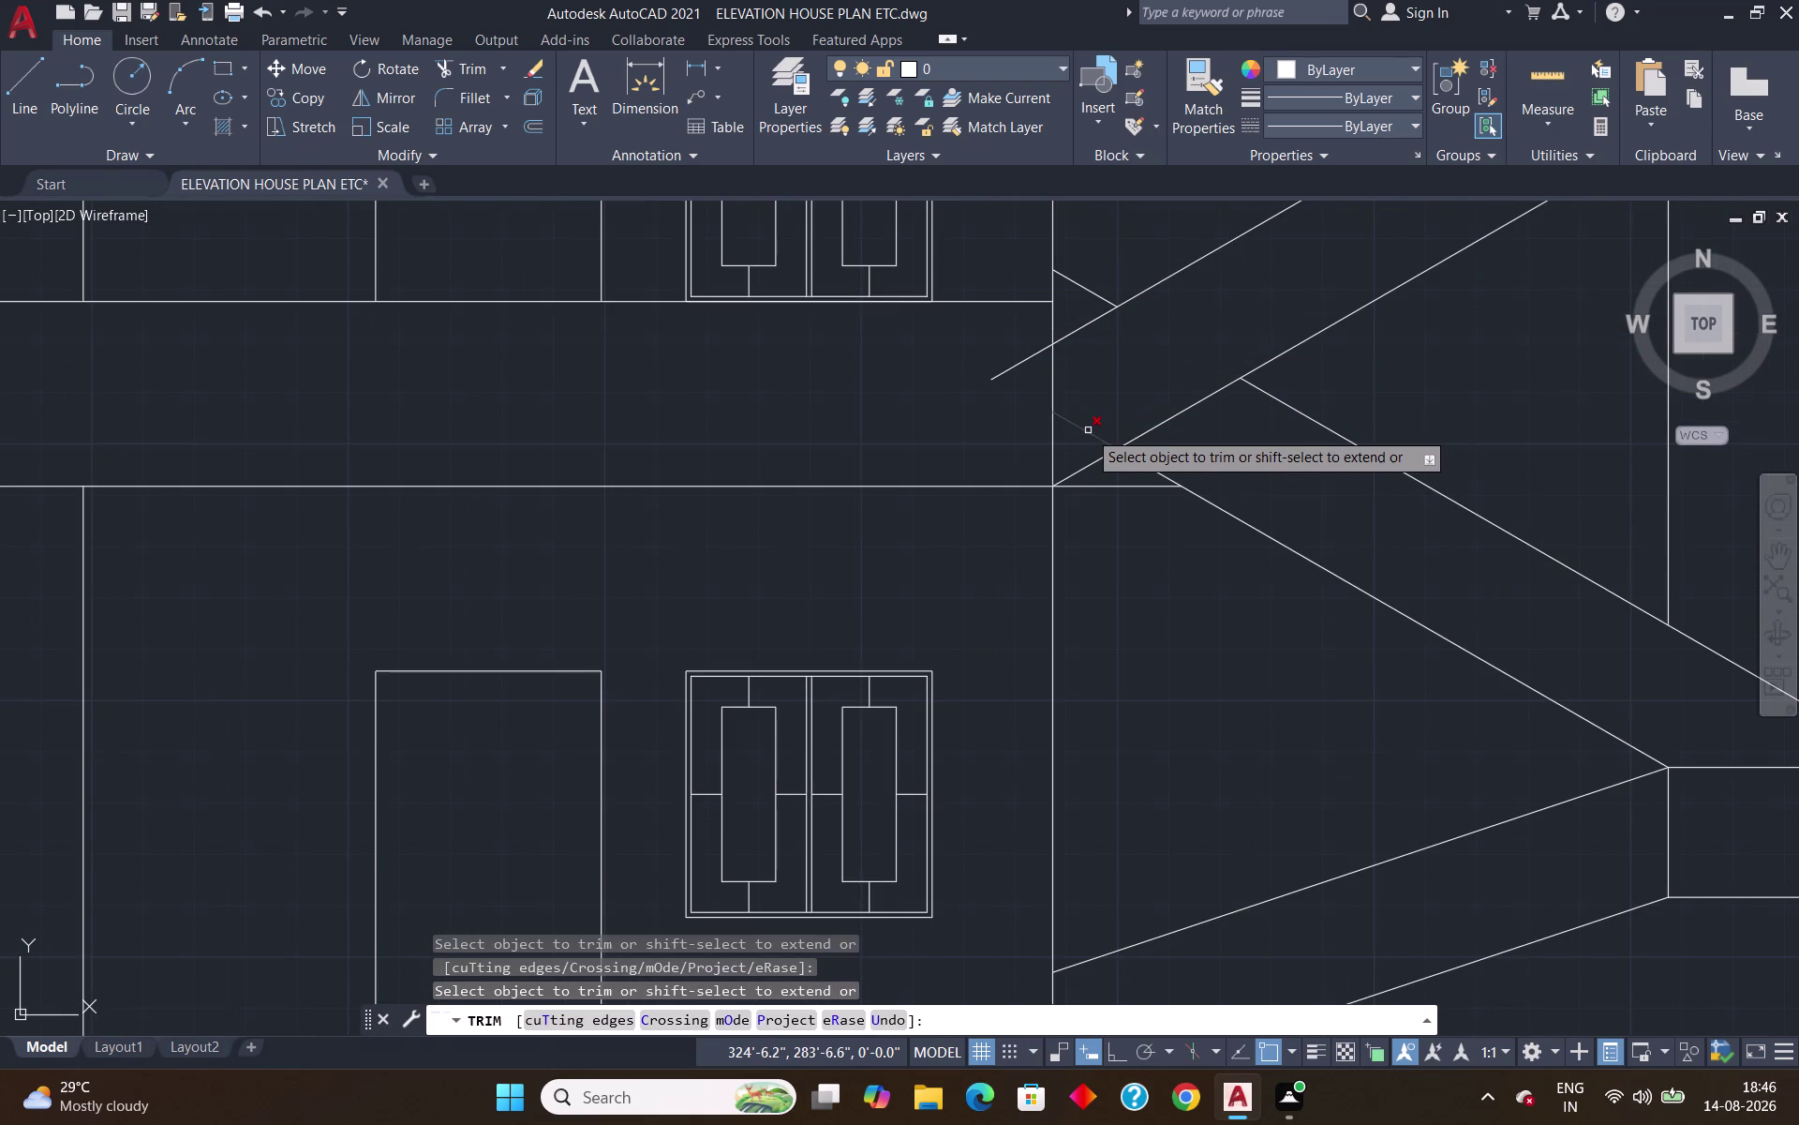
click(1088, 431)
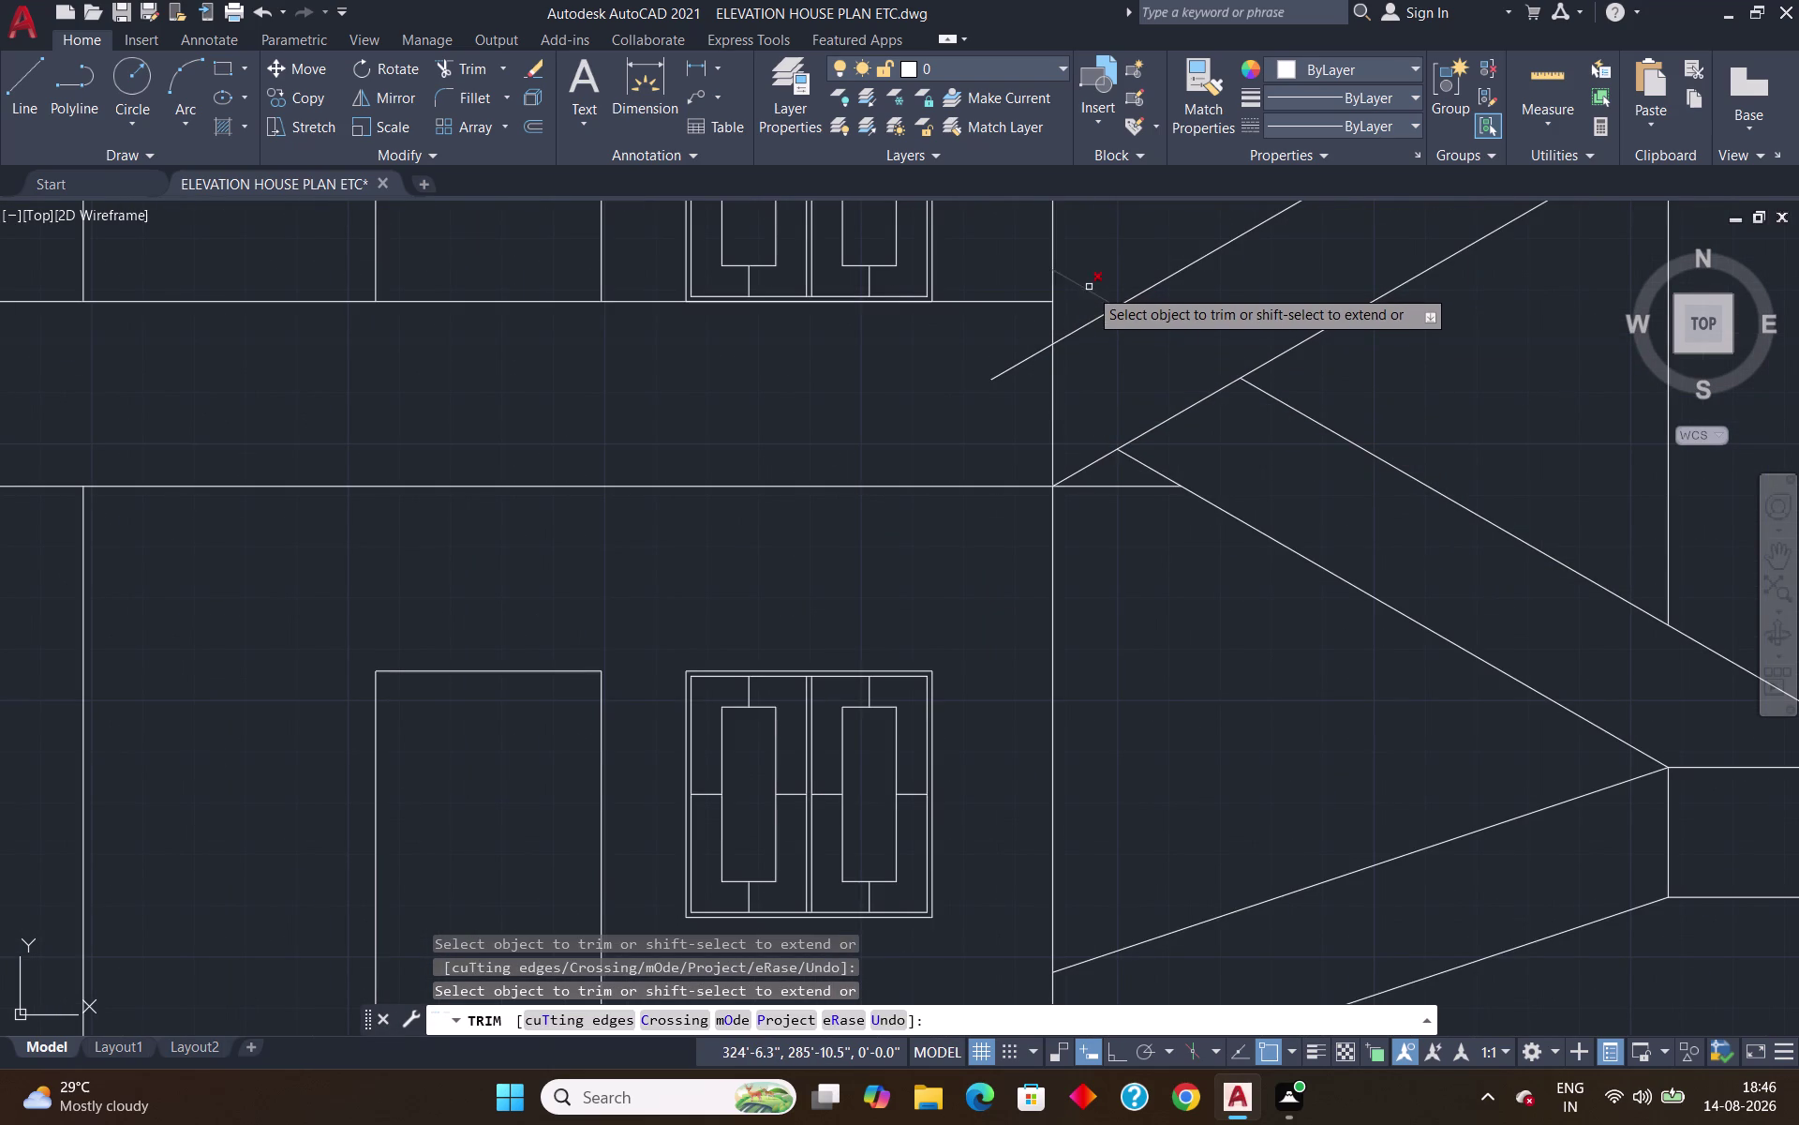
click(1089, 289)
click(1033, 358)
scroll(down, 3)
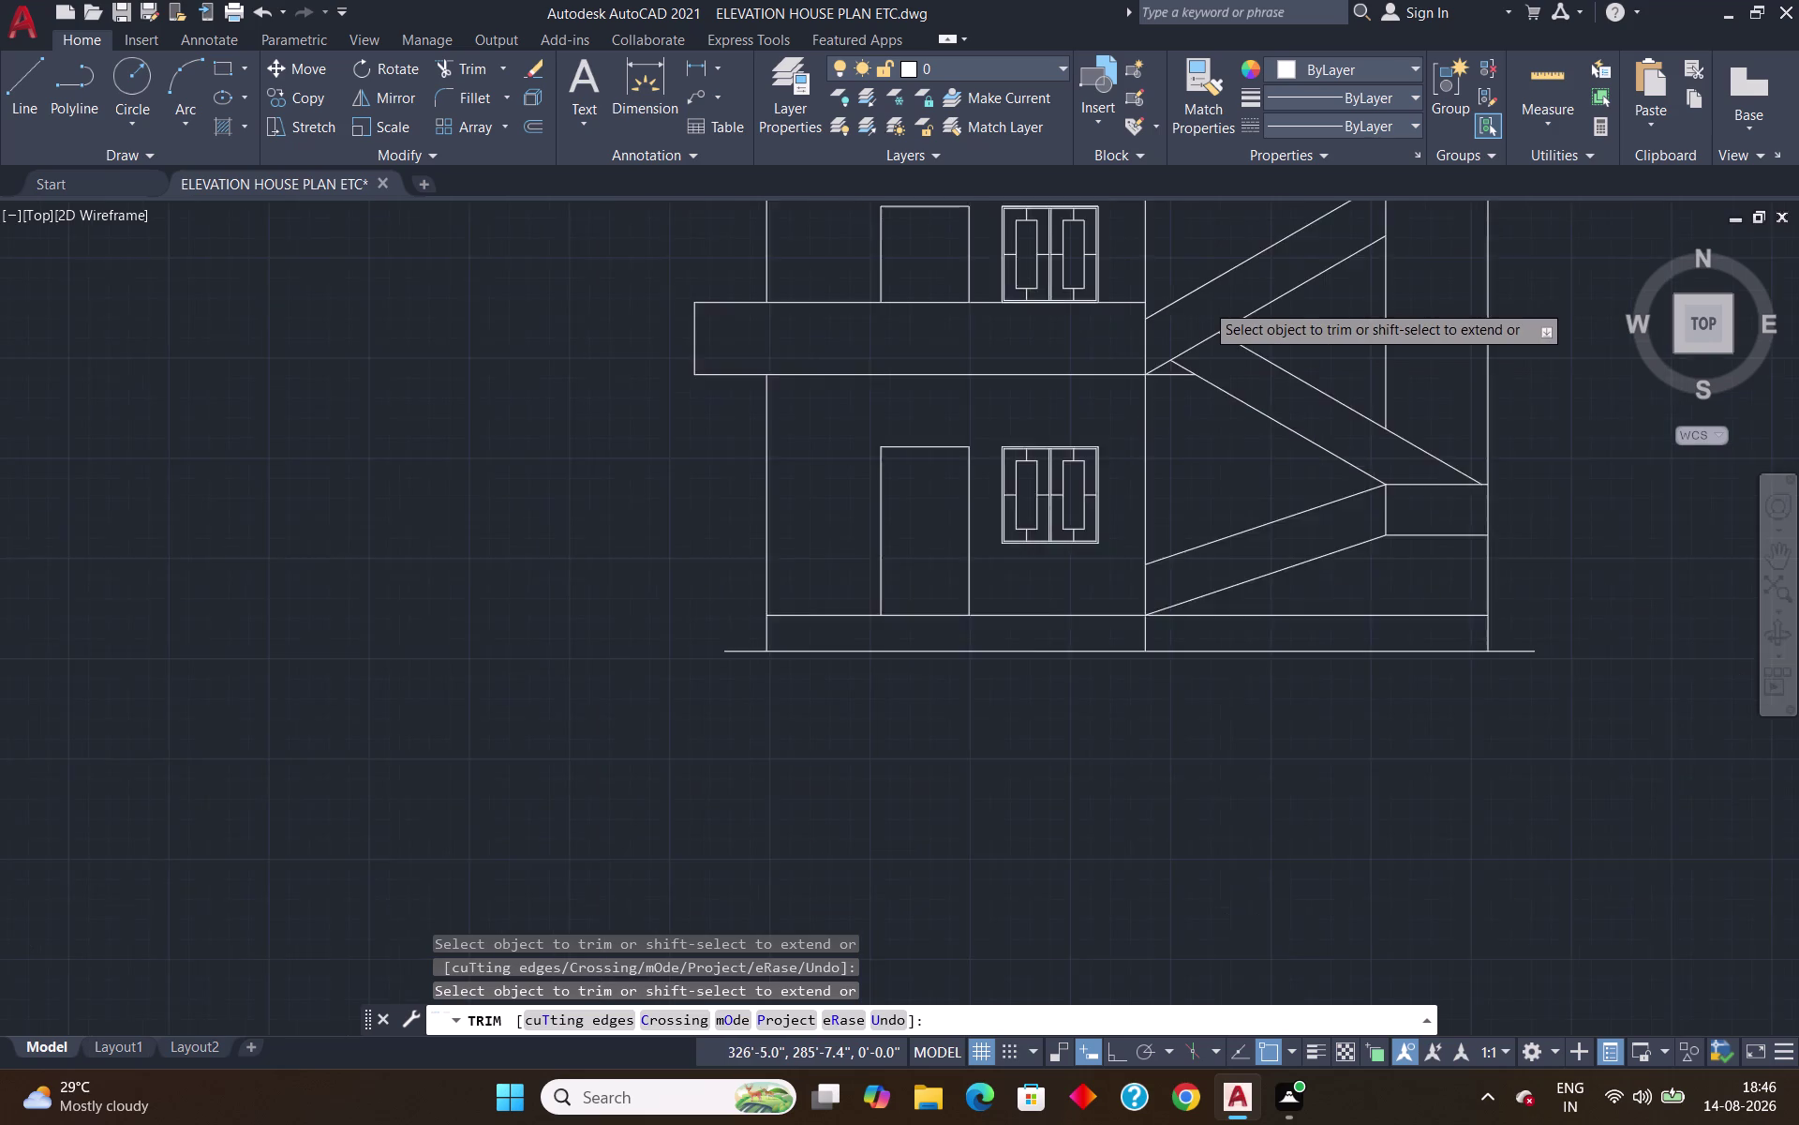
scroll(up, 3)
key(Escape)
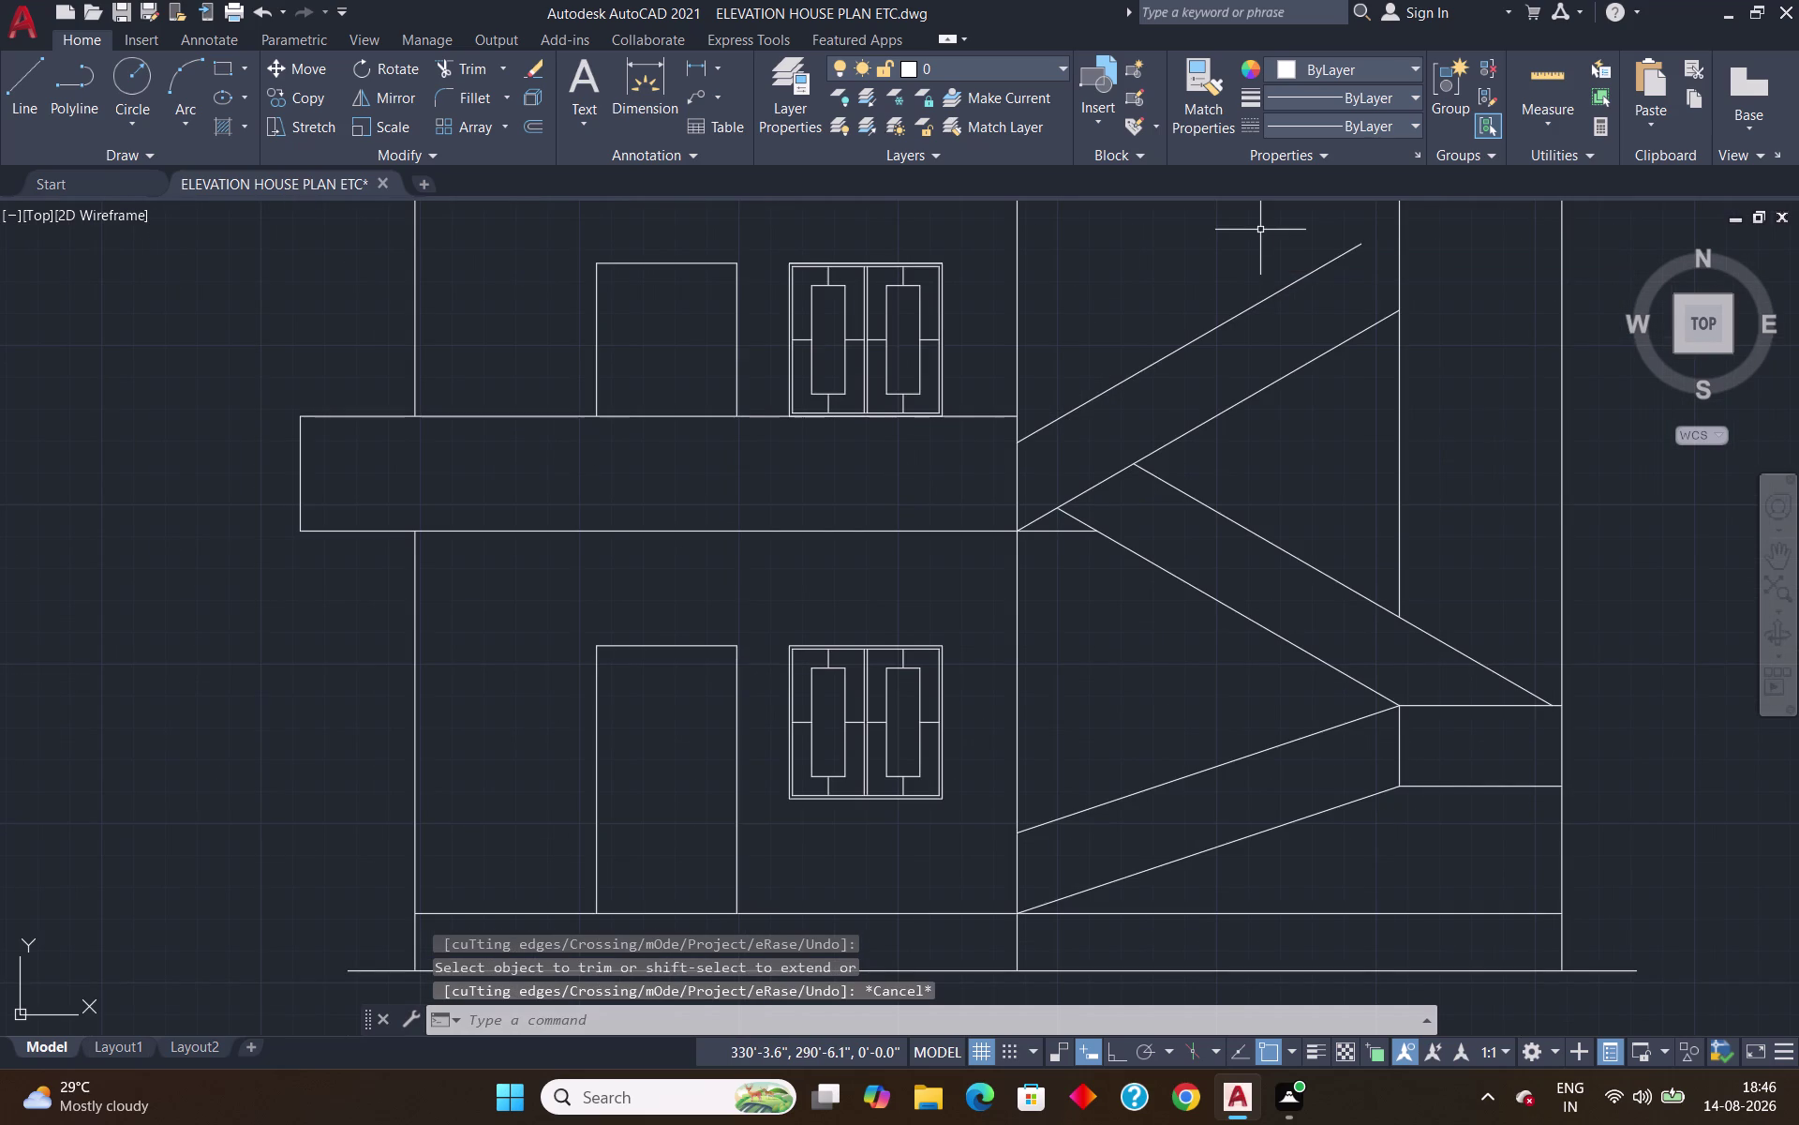
Extend the upper stair diagonal to the vertical wall line.
key(e)
key(x)
key(Return)
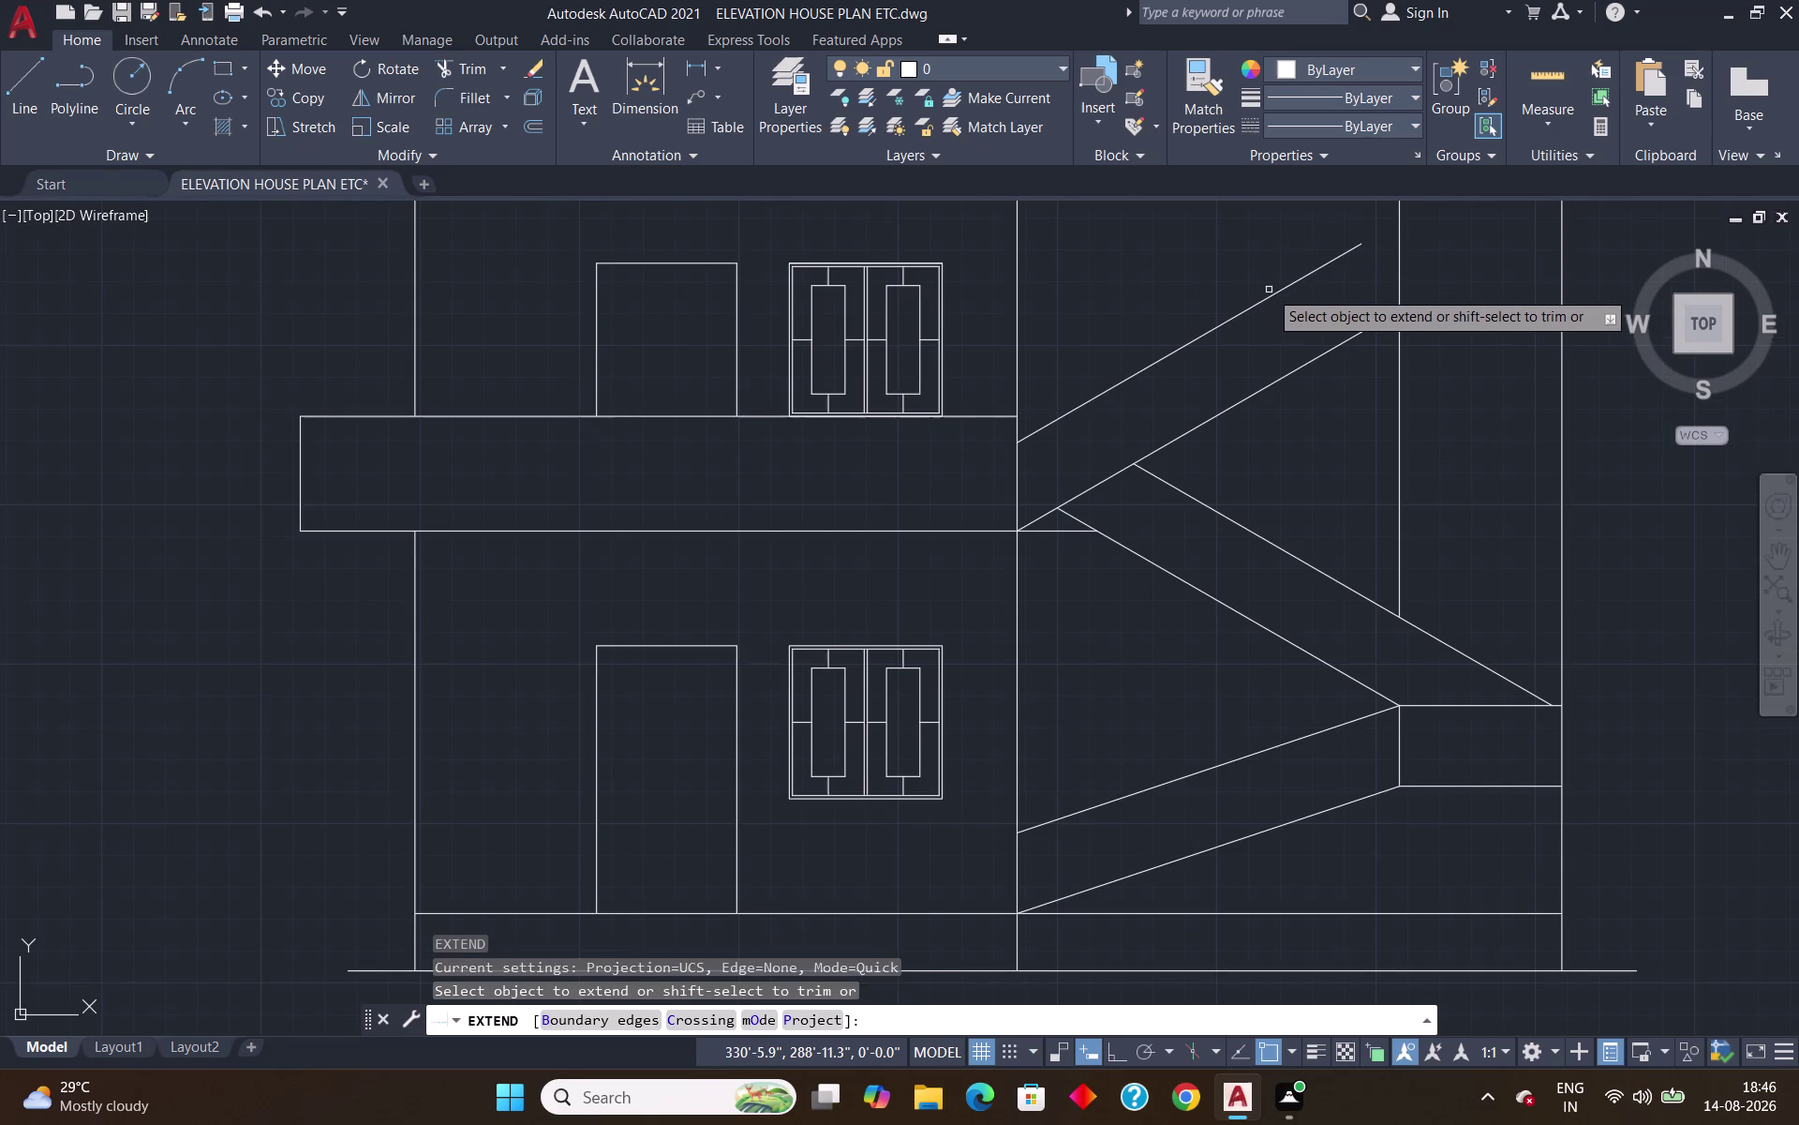
click(1278, 290)
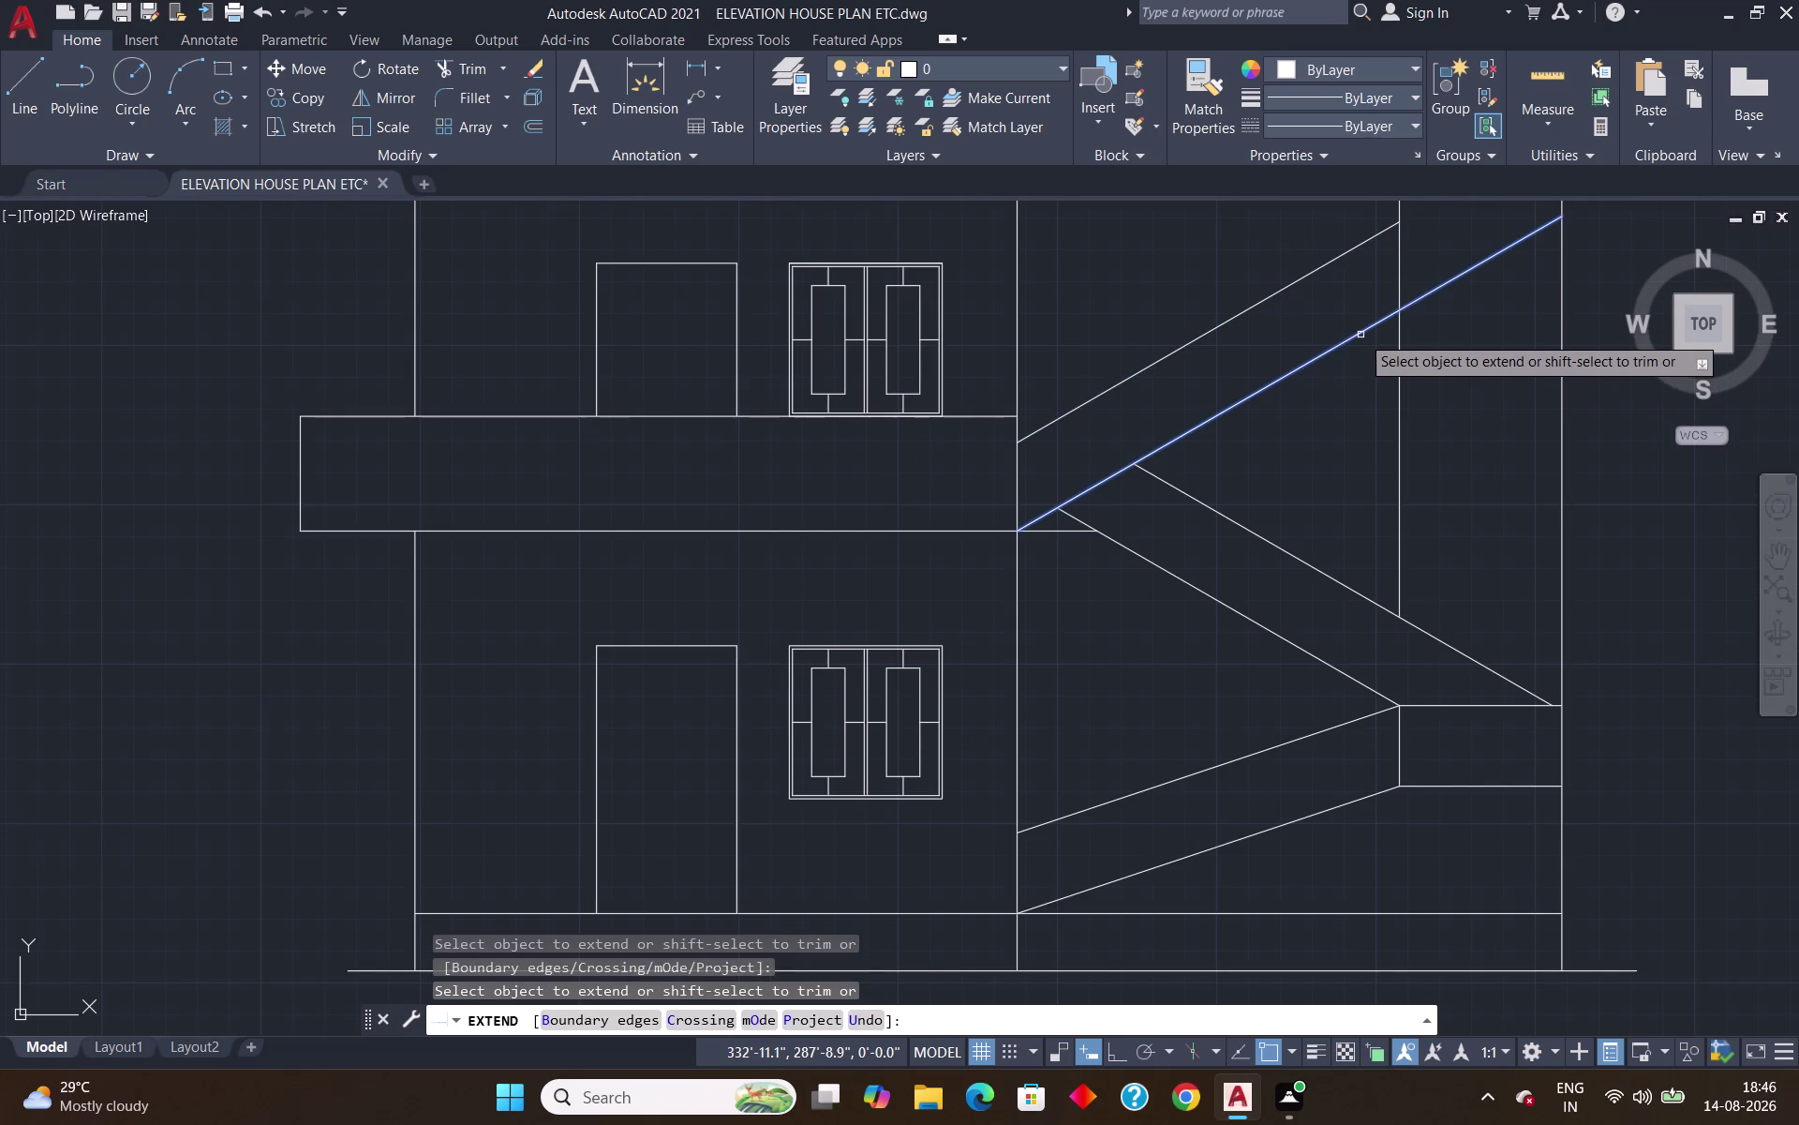
key(Escape)
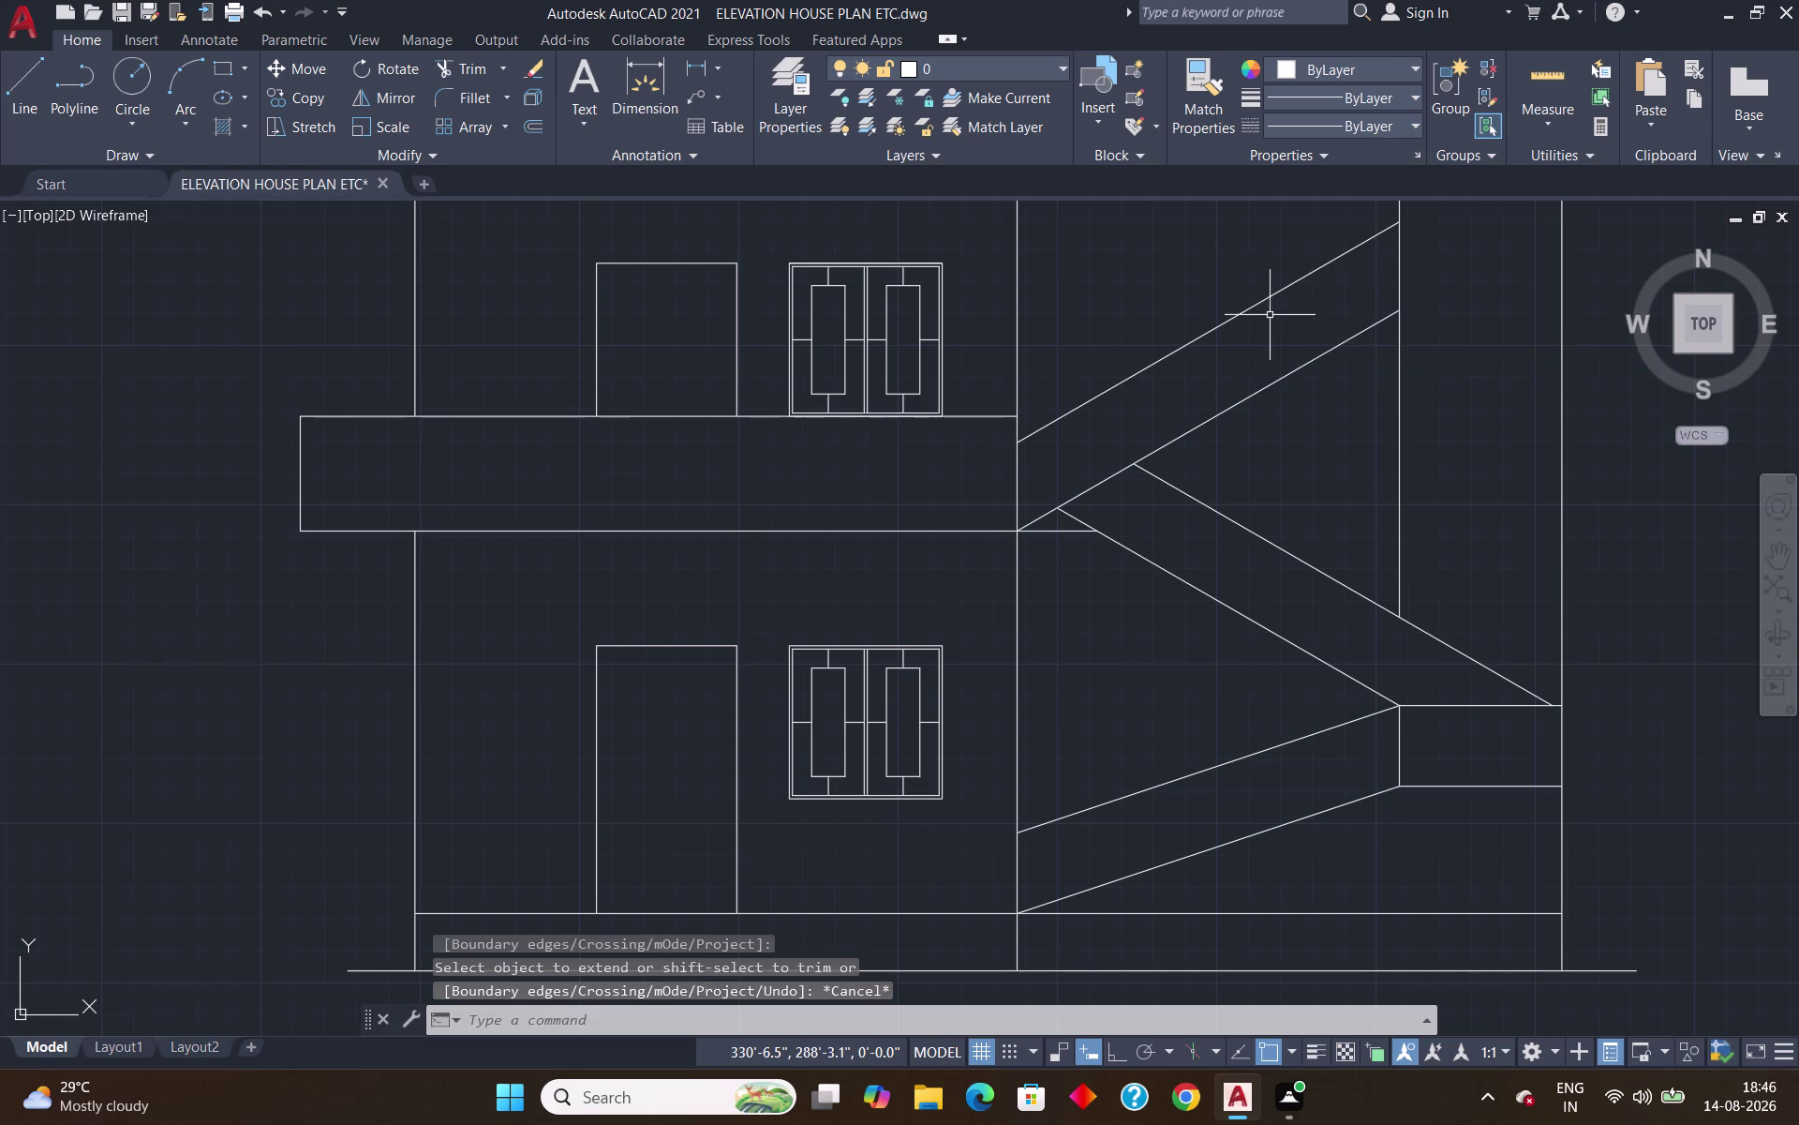
scroll(down, 3)
middle_drag(1265, 271, 1205, 575)
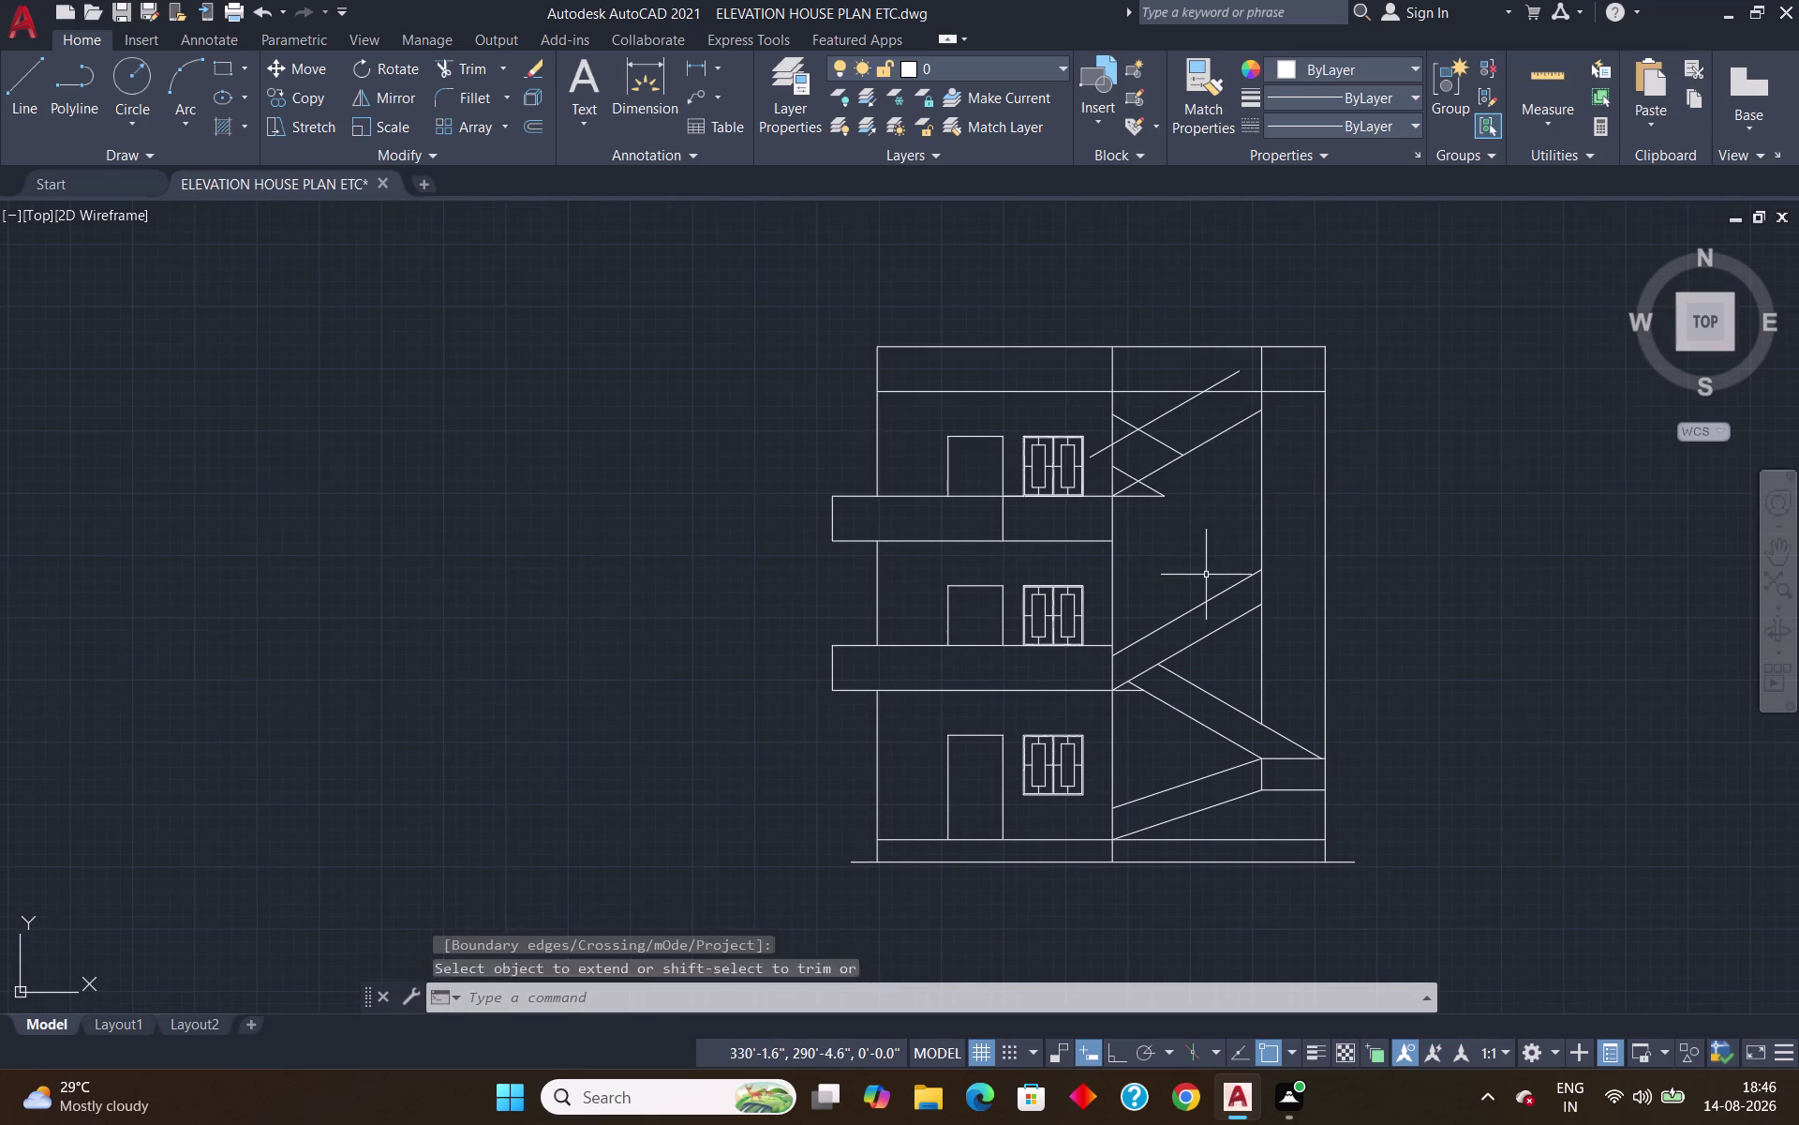
Select the top flight's crossed diagonal lines and delete them.
click(1165, 407)
drag(1169, 420, 1206, 445)
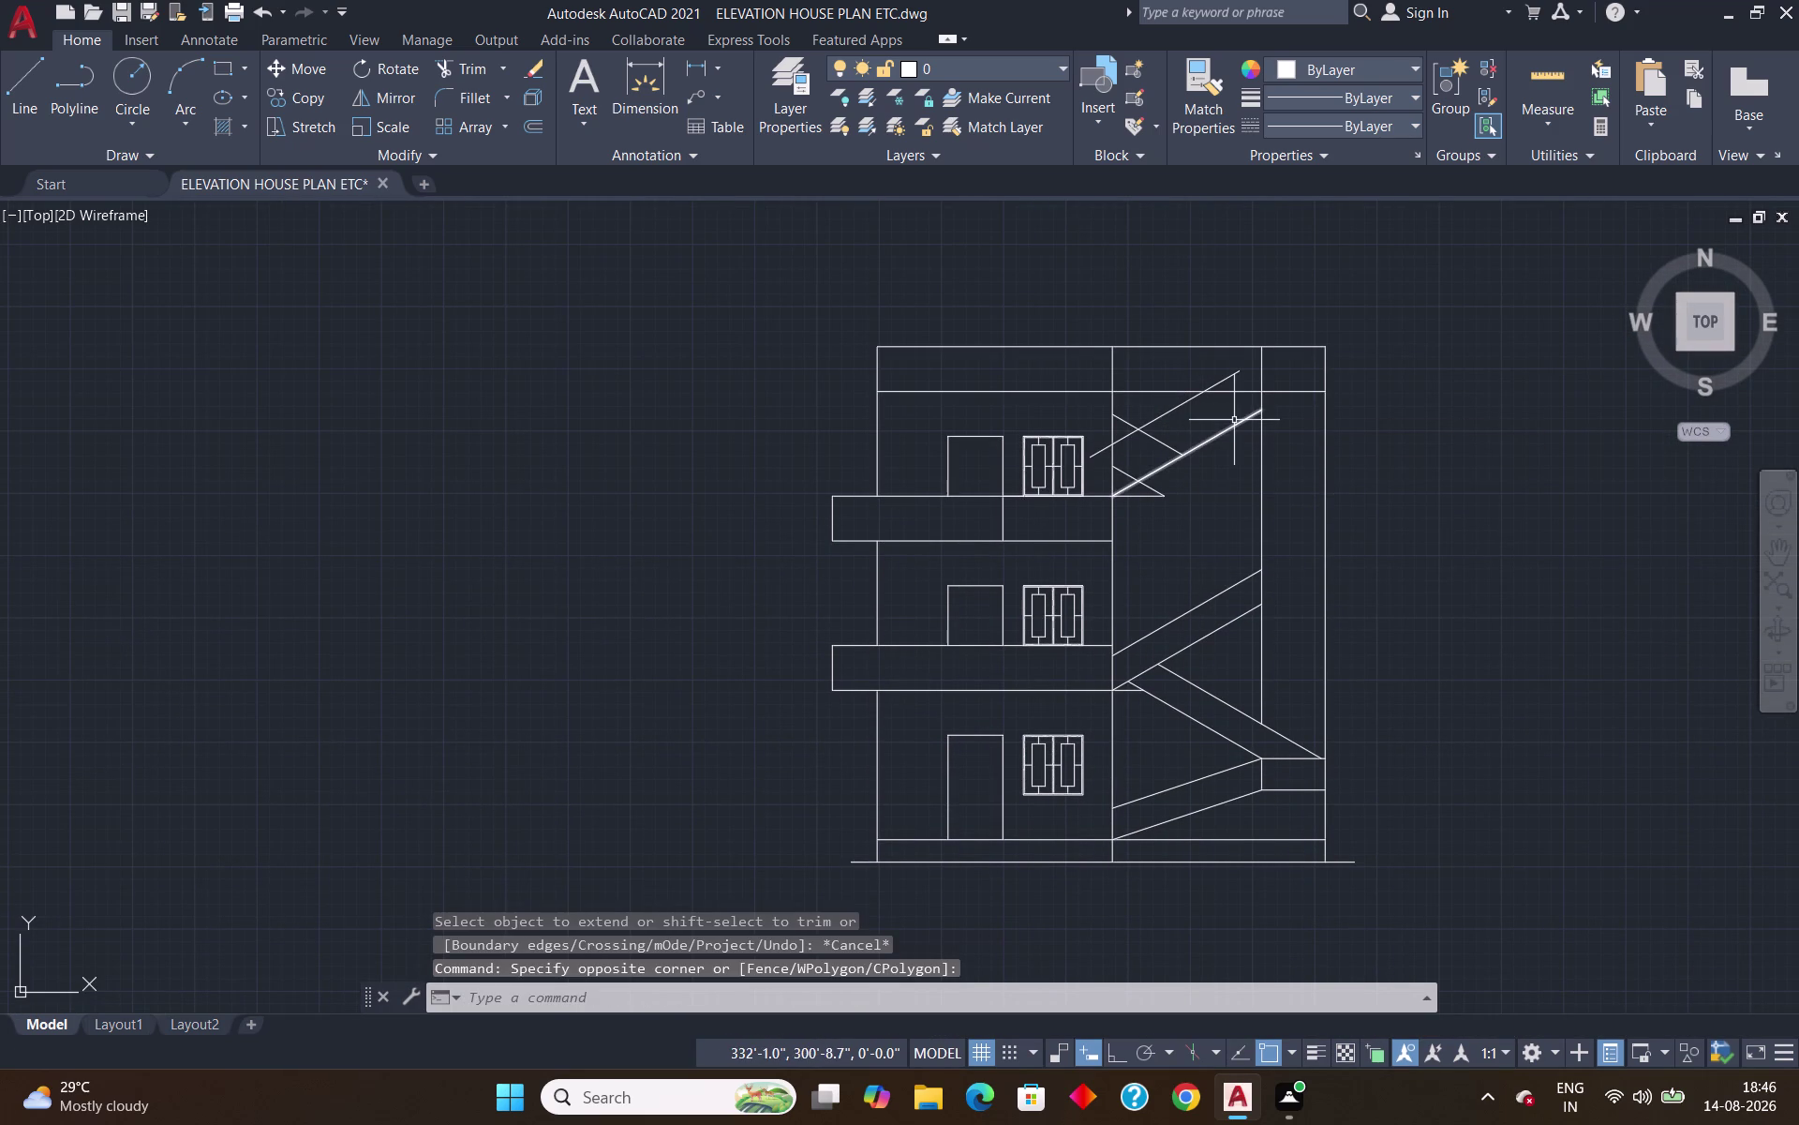
click(1232, 430)
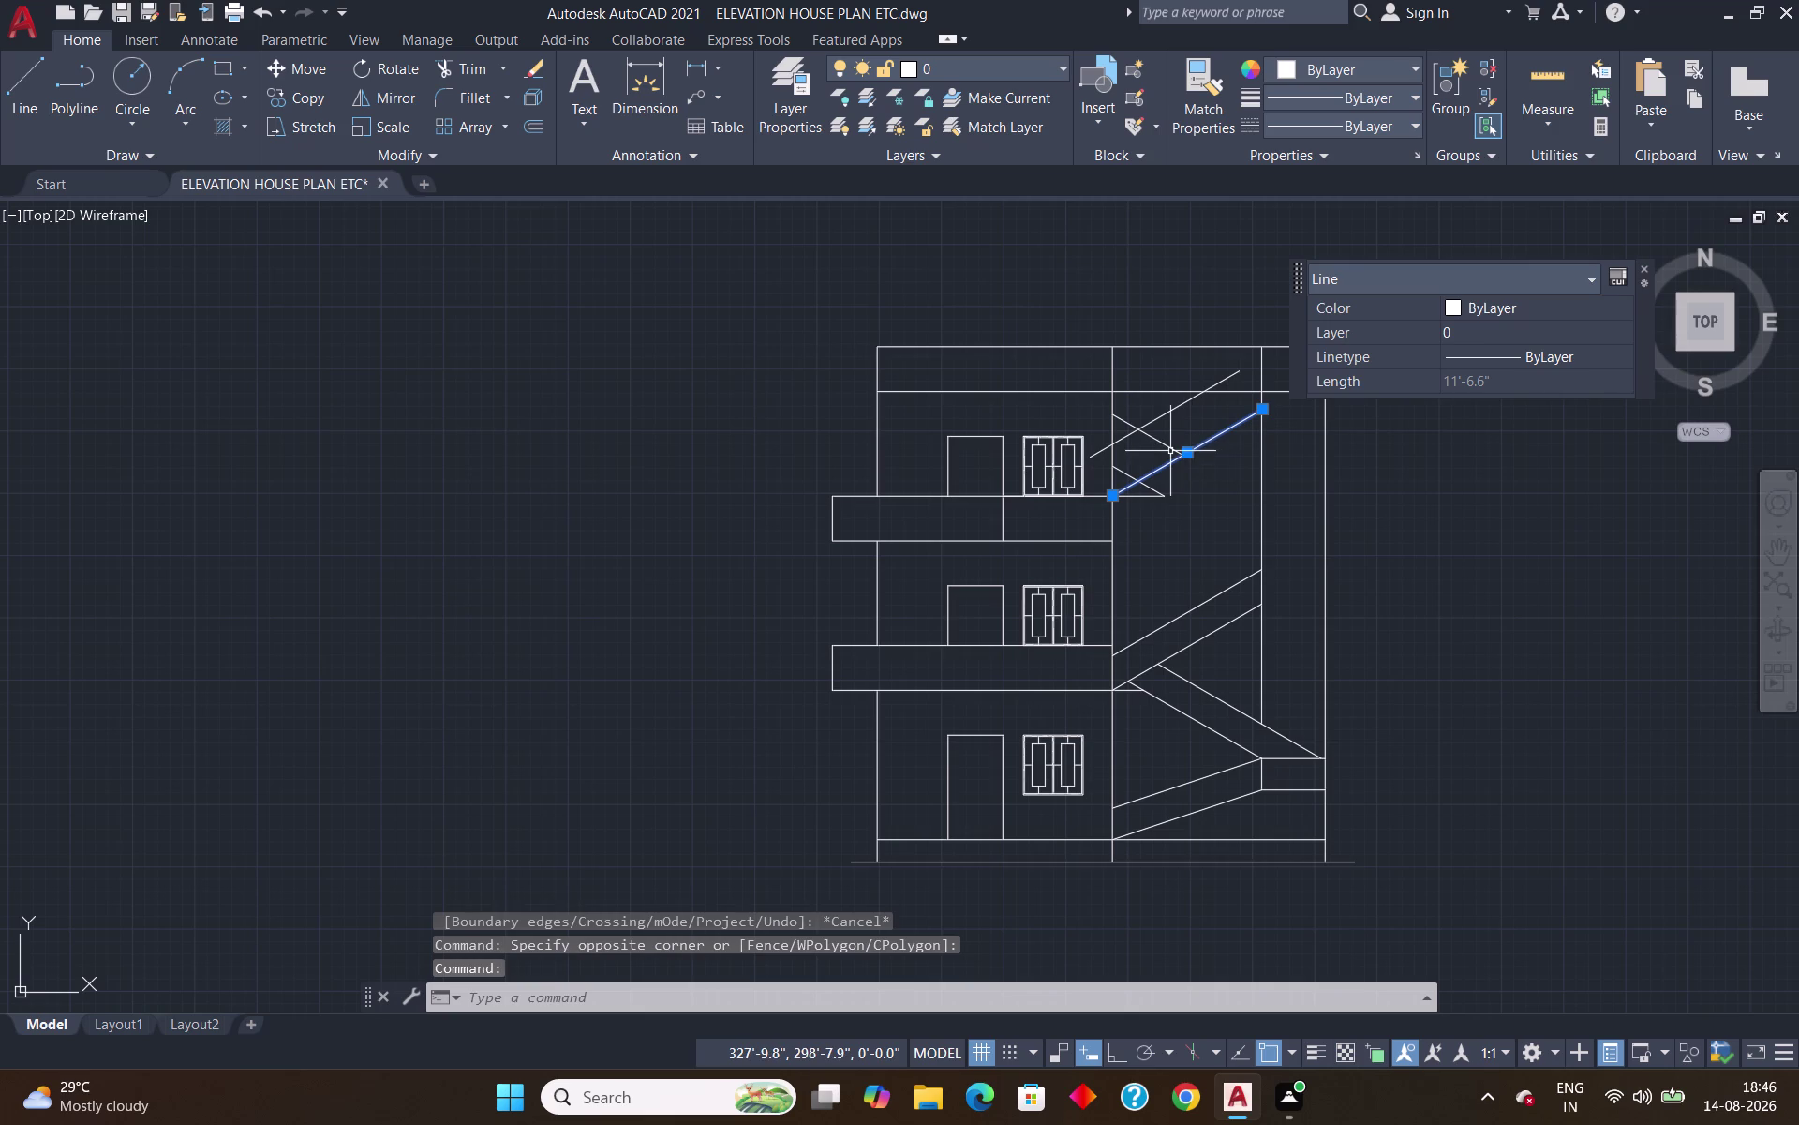
click(1171, 451)
click(1134, 477)
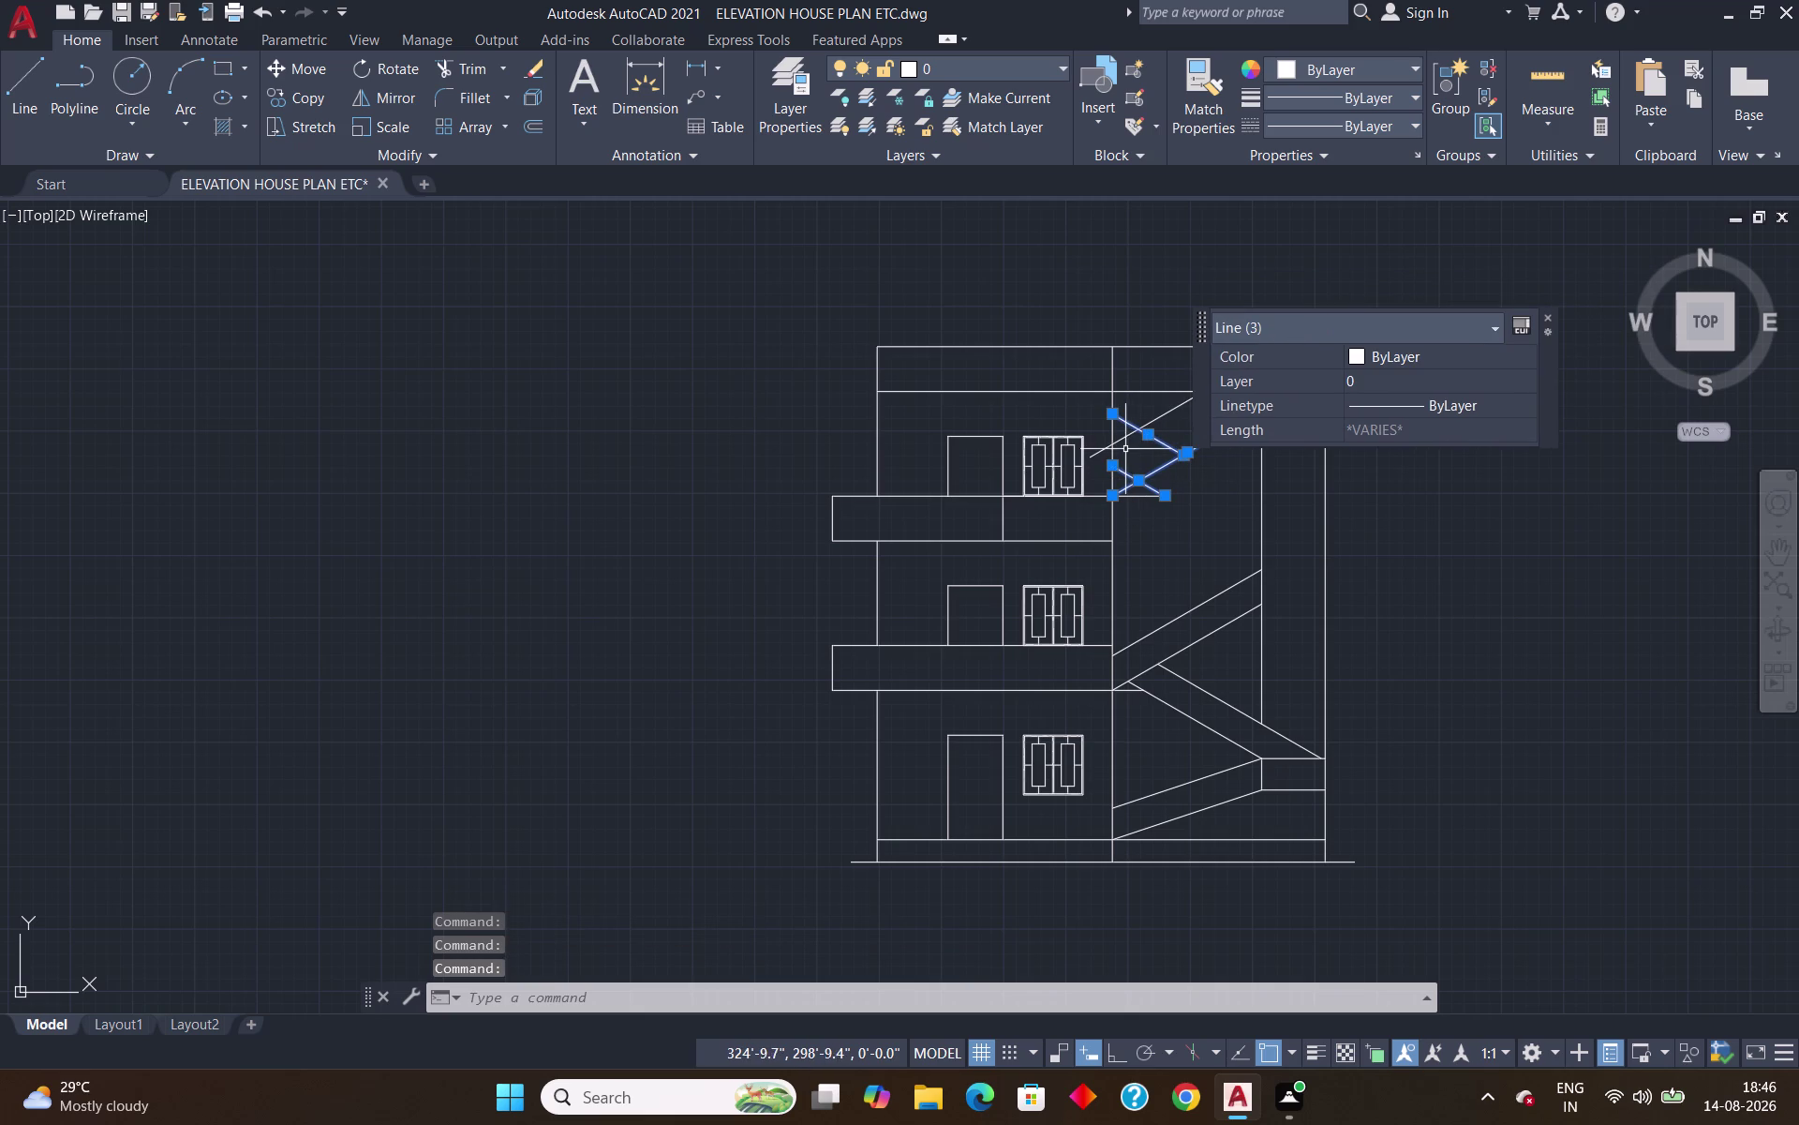
click(1122, 442)
key(Delete)
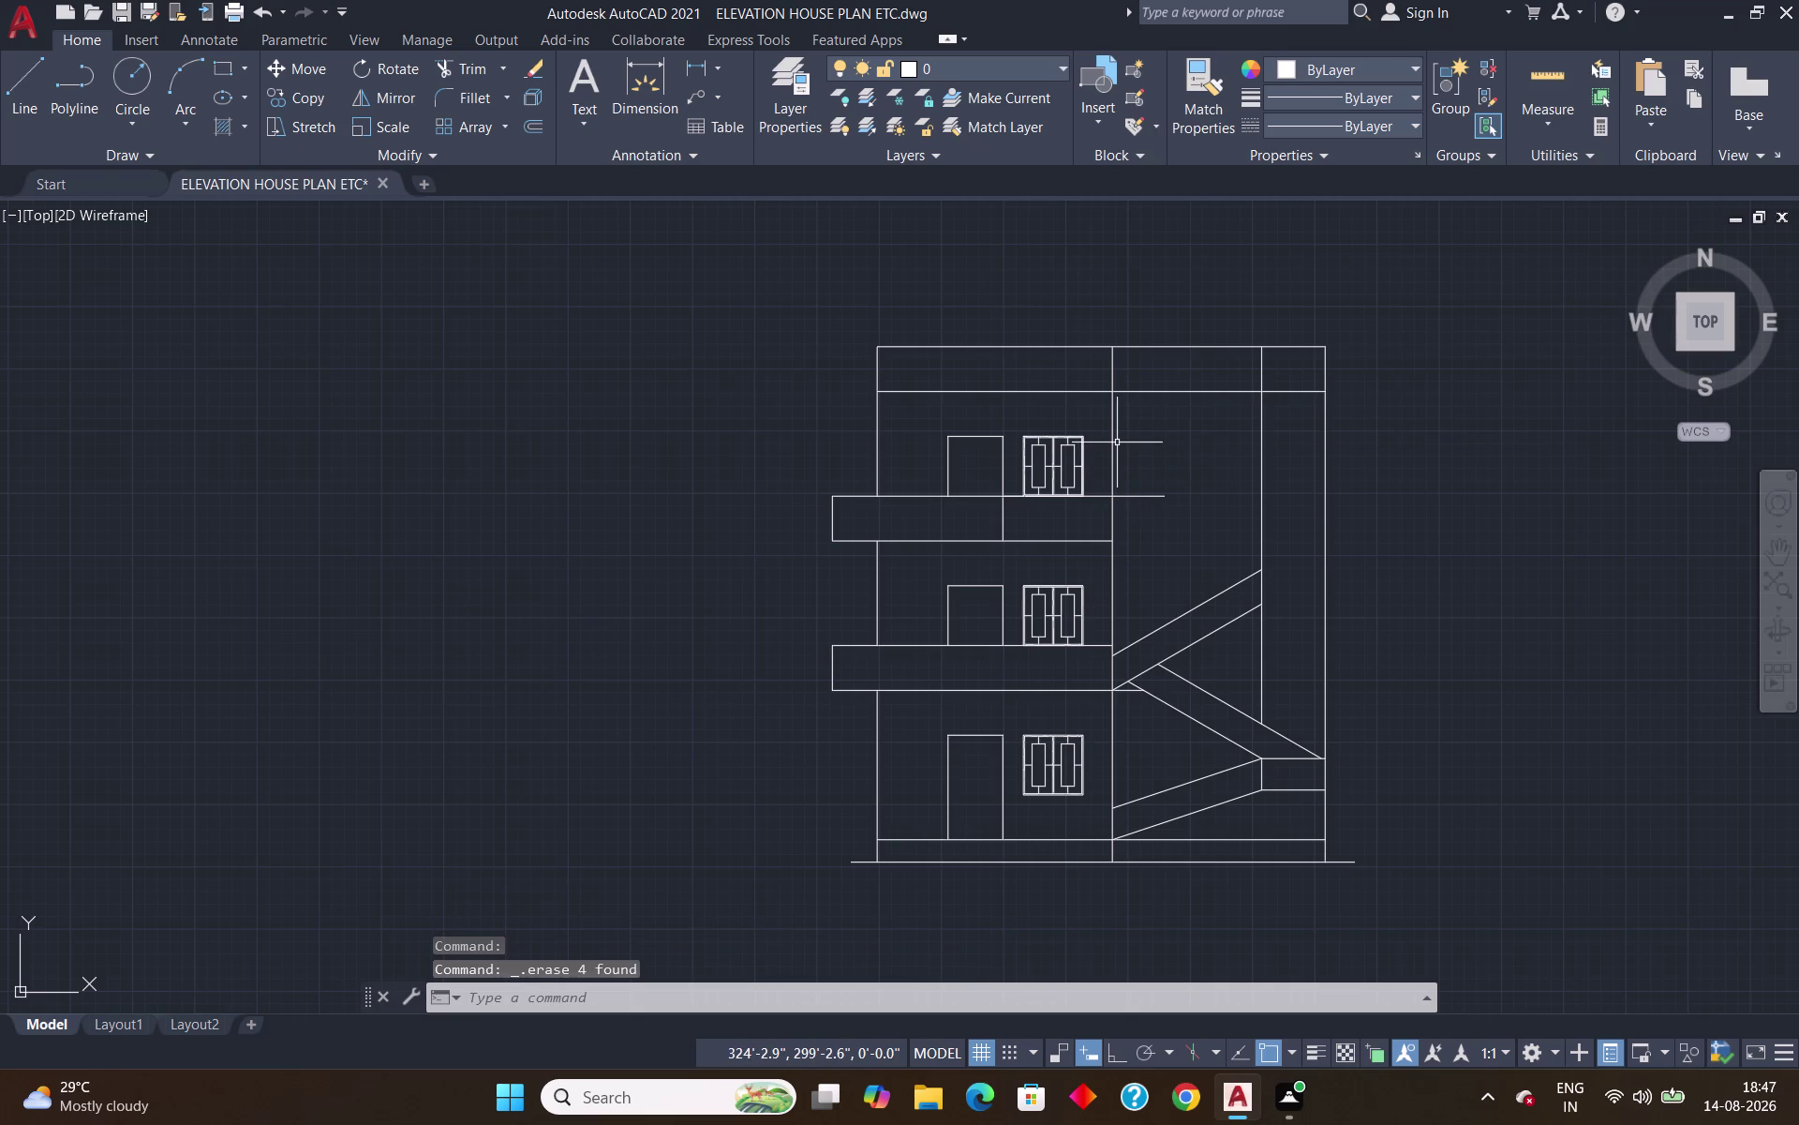
scroll(up, 3)
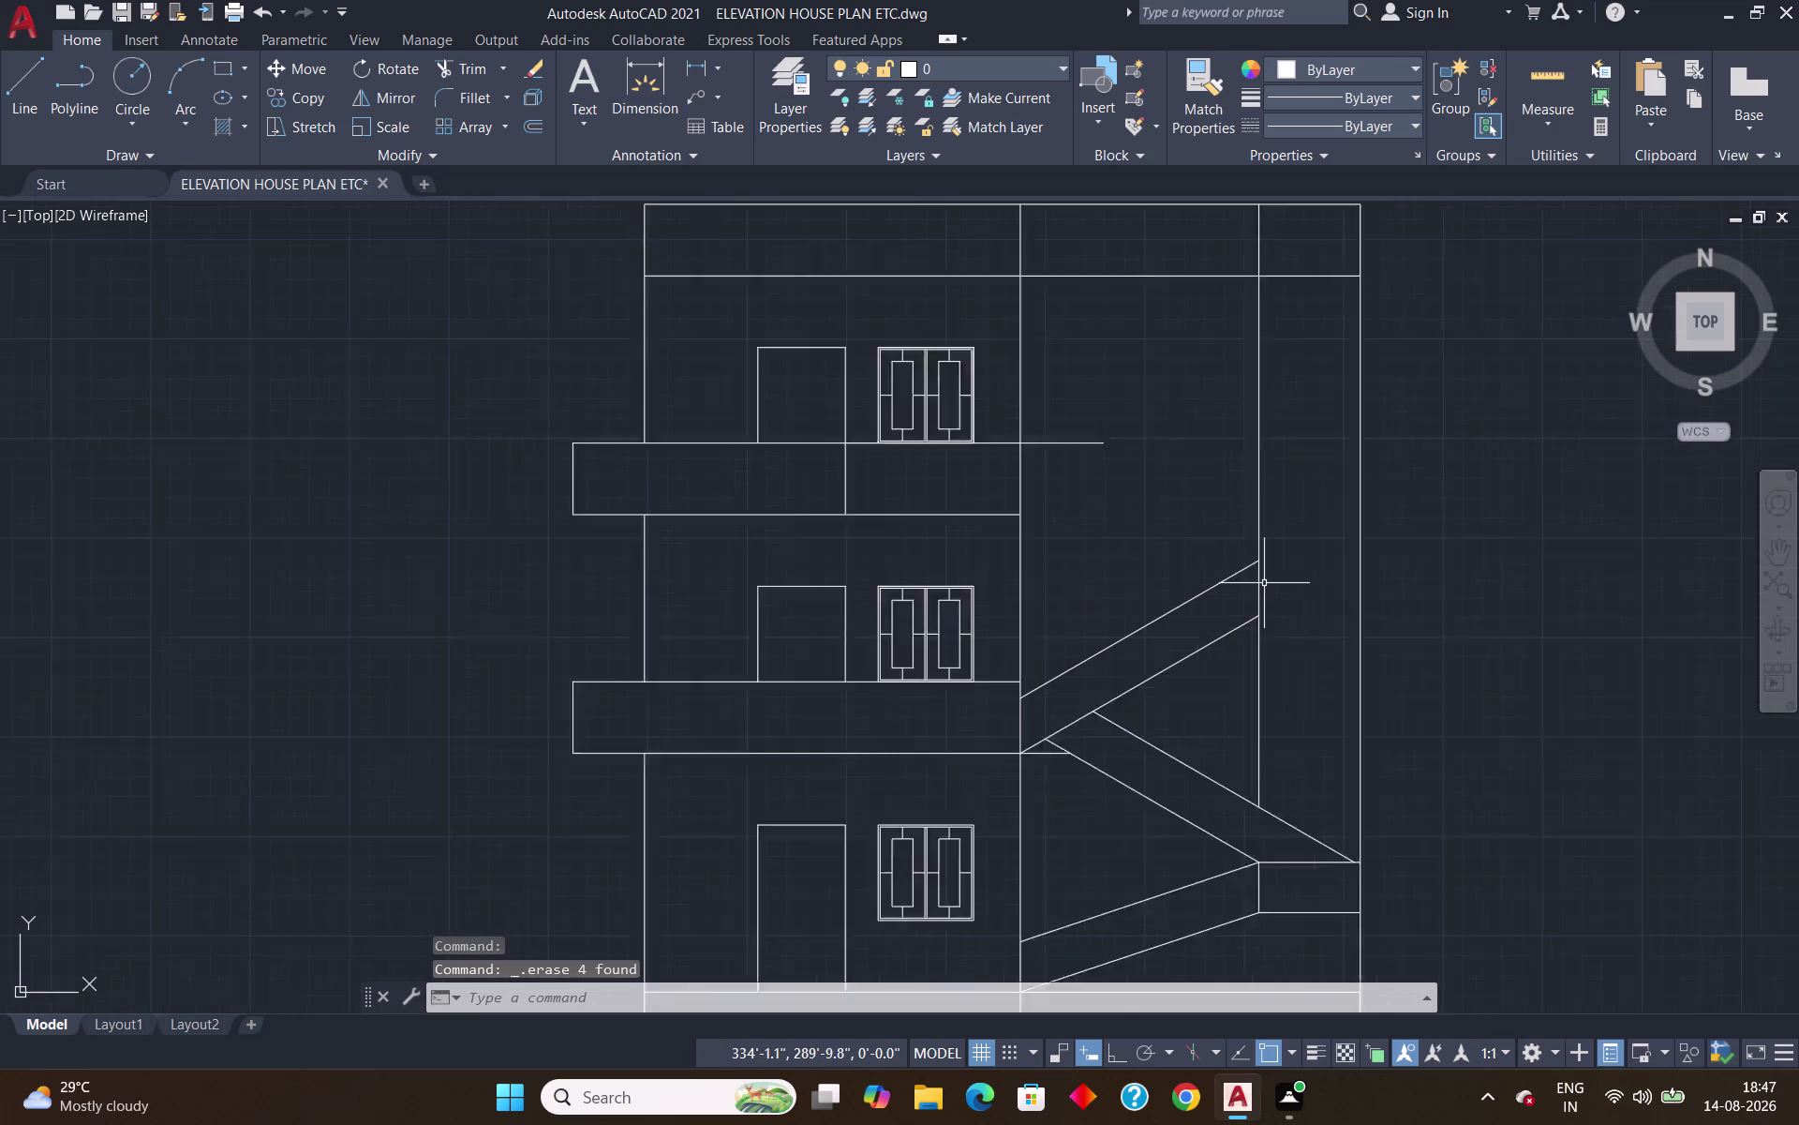
Draw a 10' stair diagonal at 150° starting on the landing wall.
scroll(up, 3)
key(l)
key(Return)
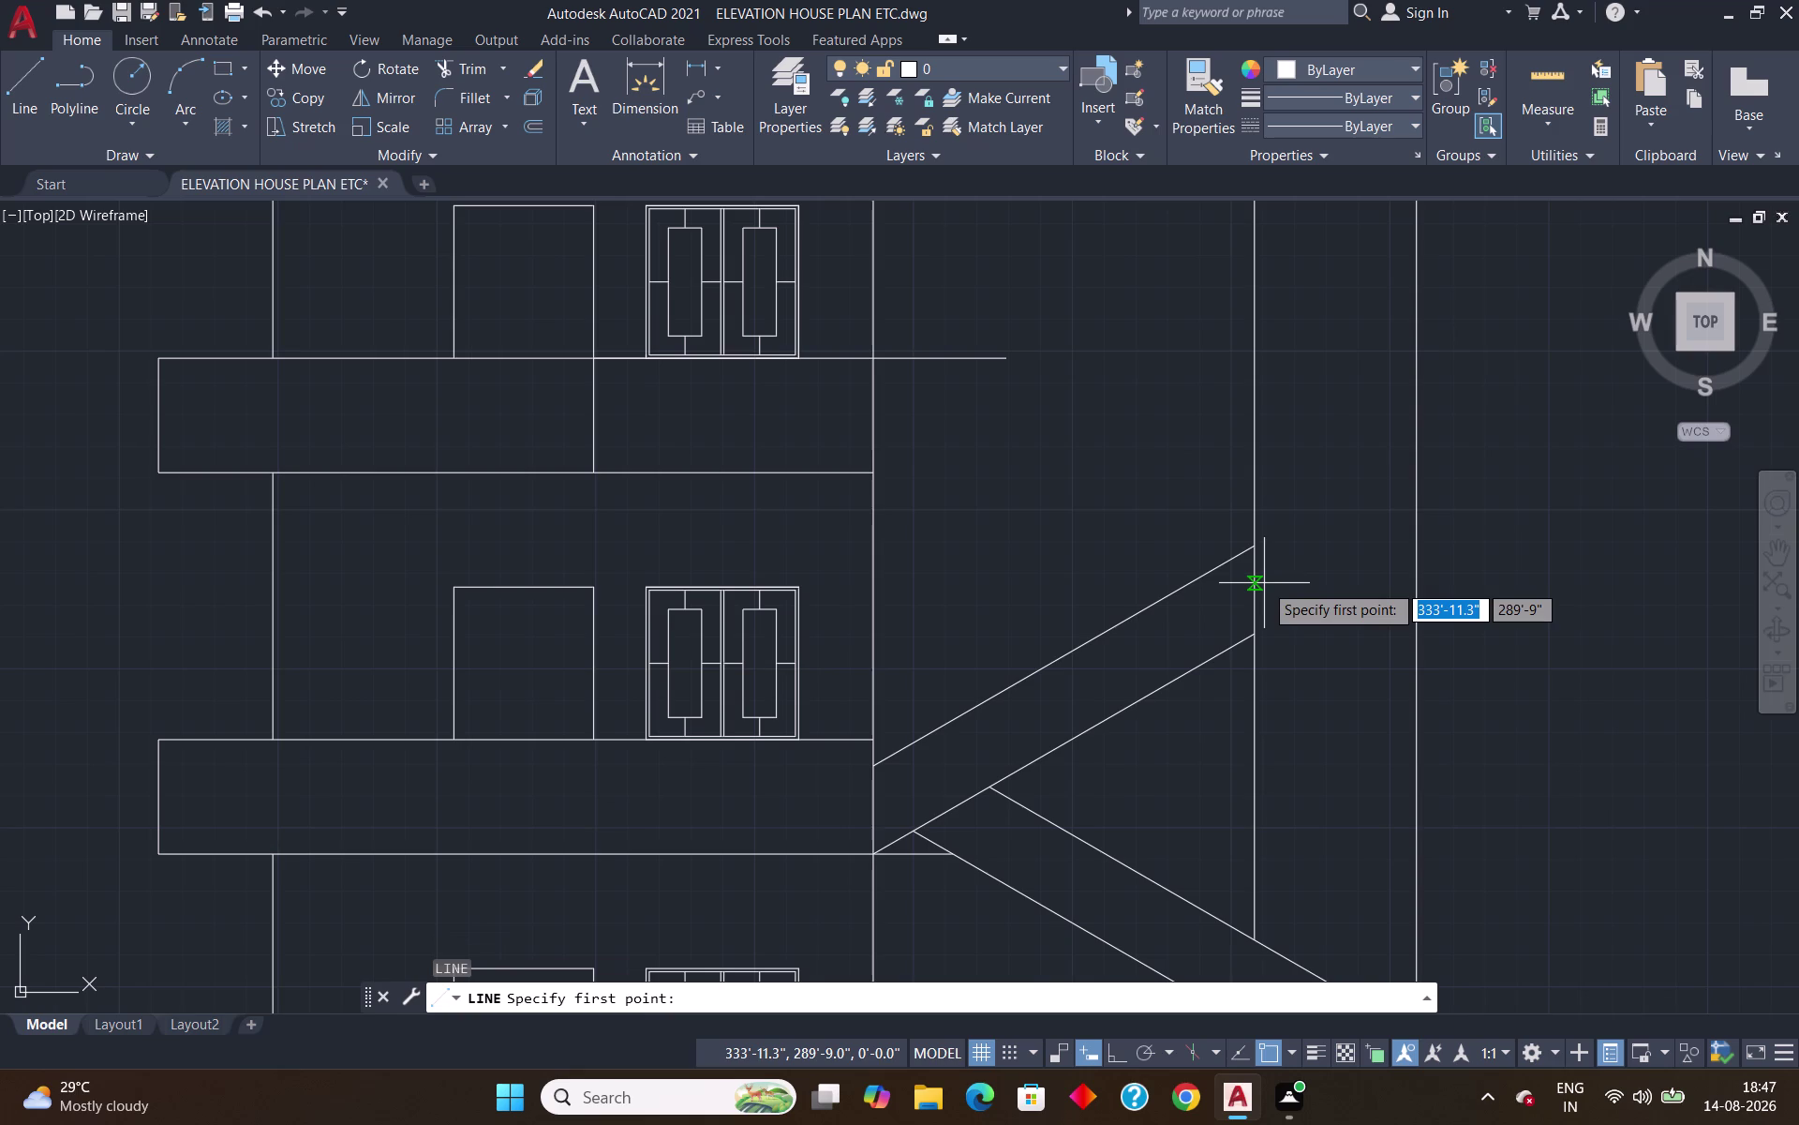
click(1253, 551)
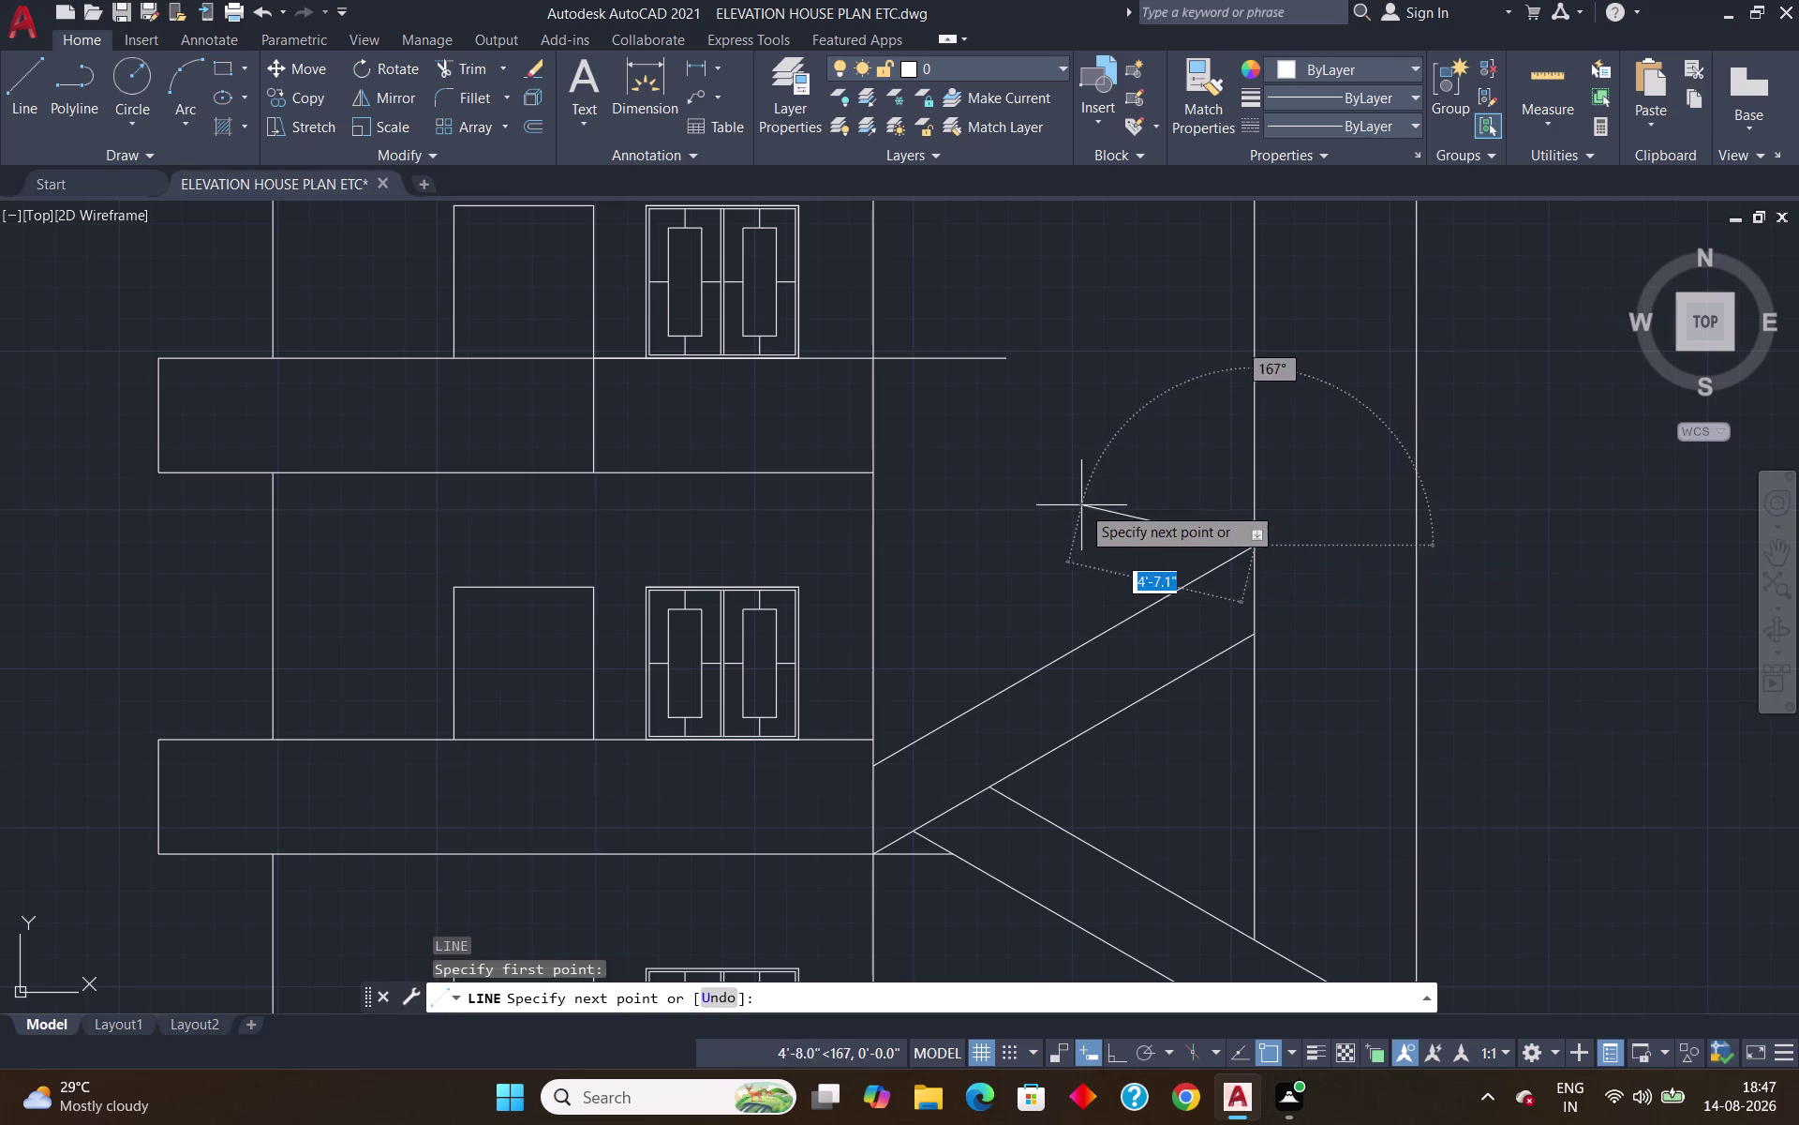
text(10)
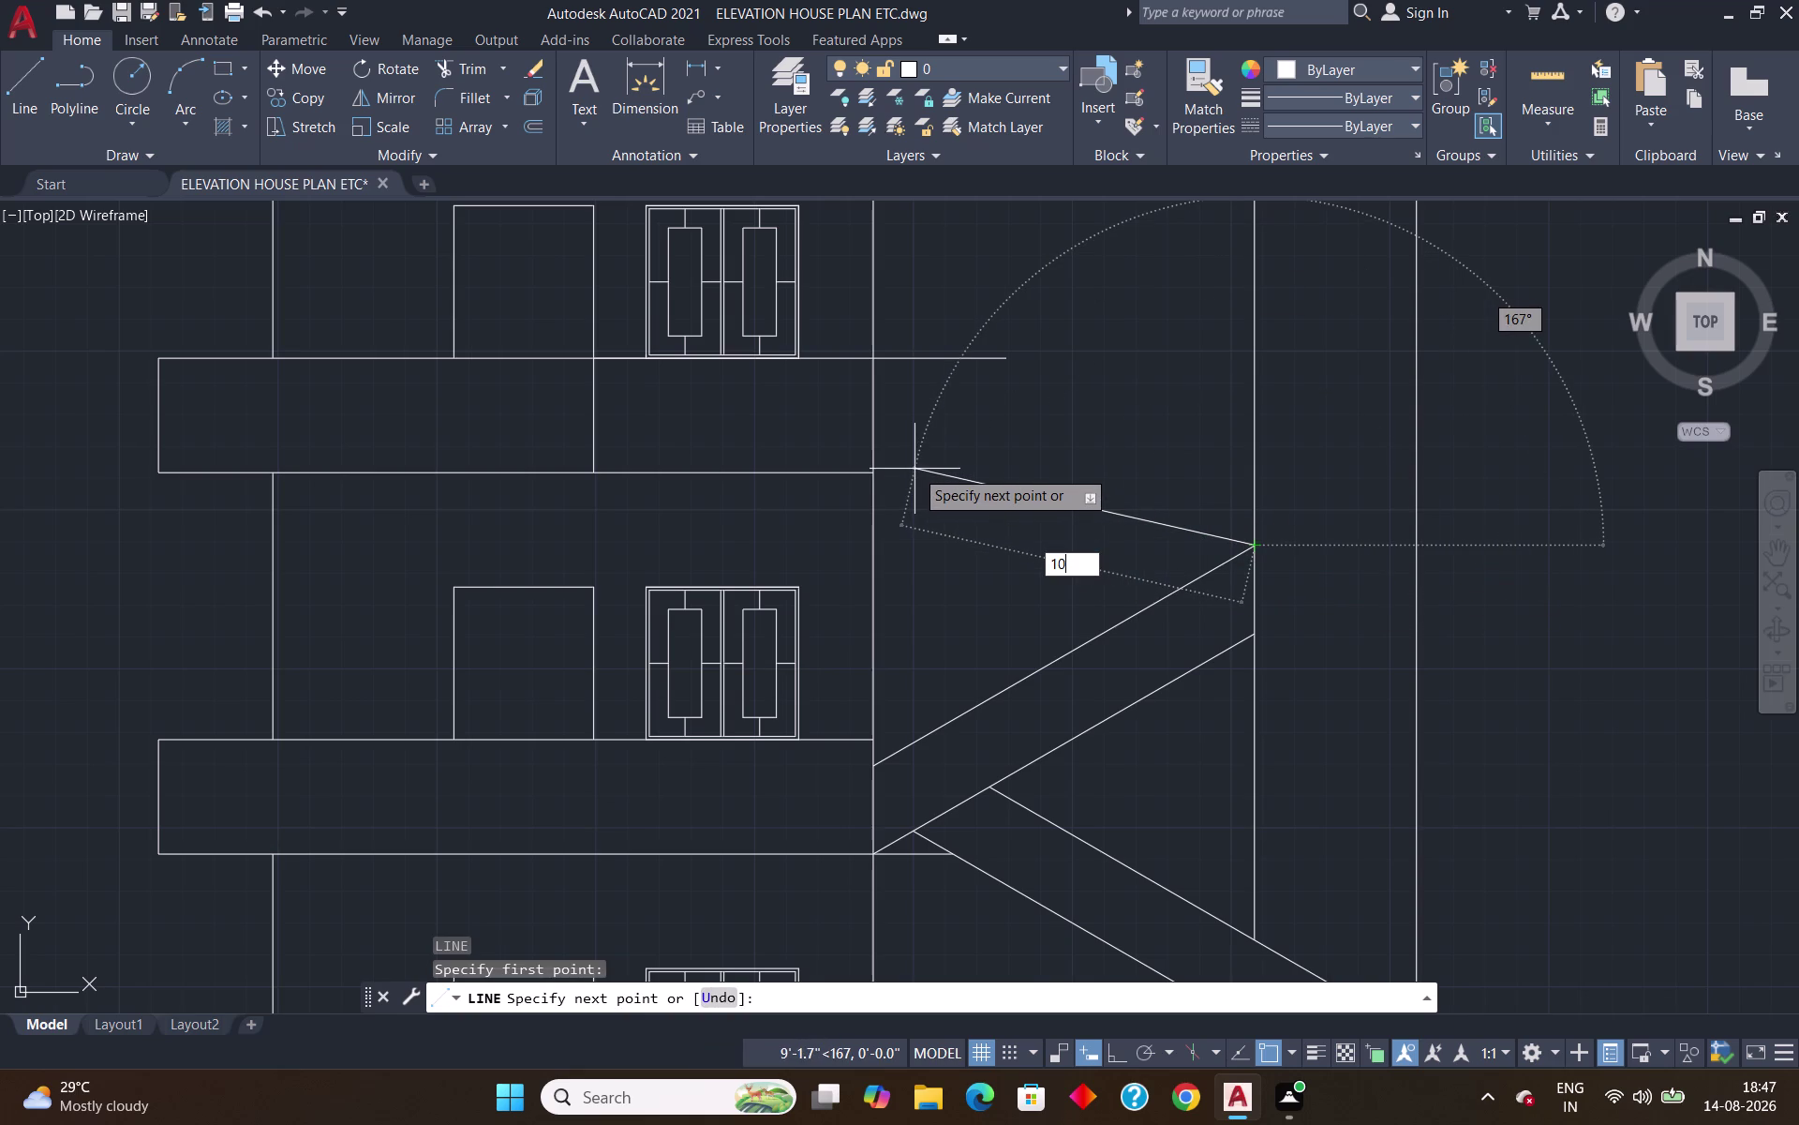
text(')
key(Tab)
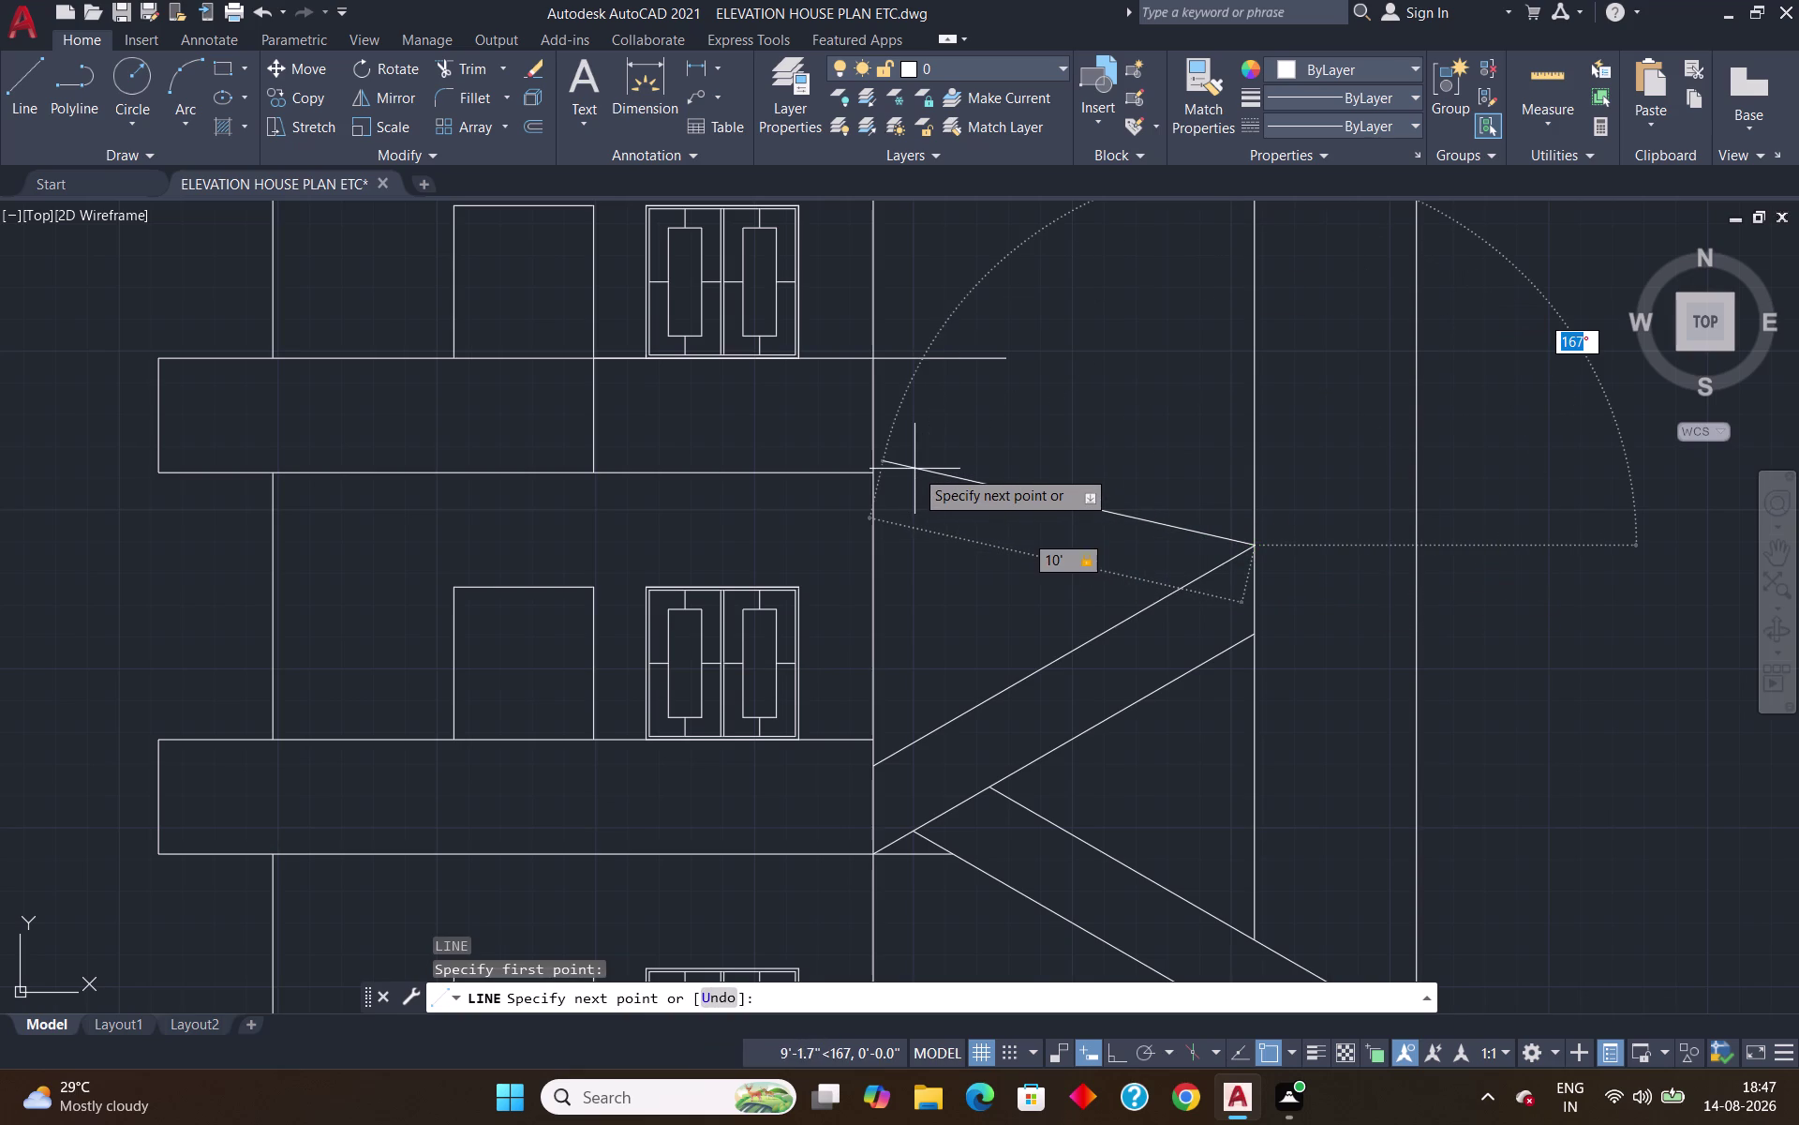
text(150)
key(Return)
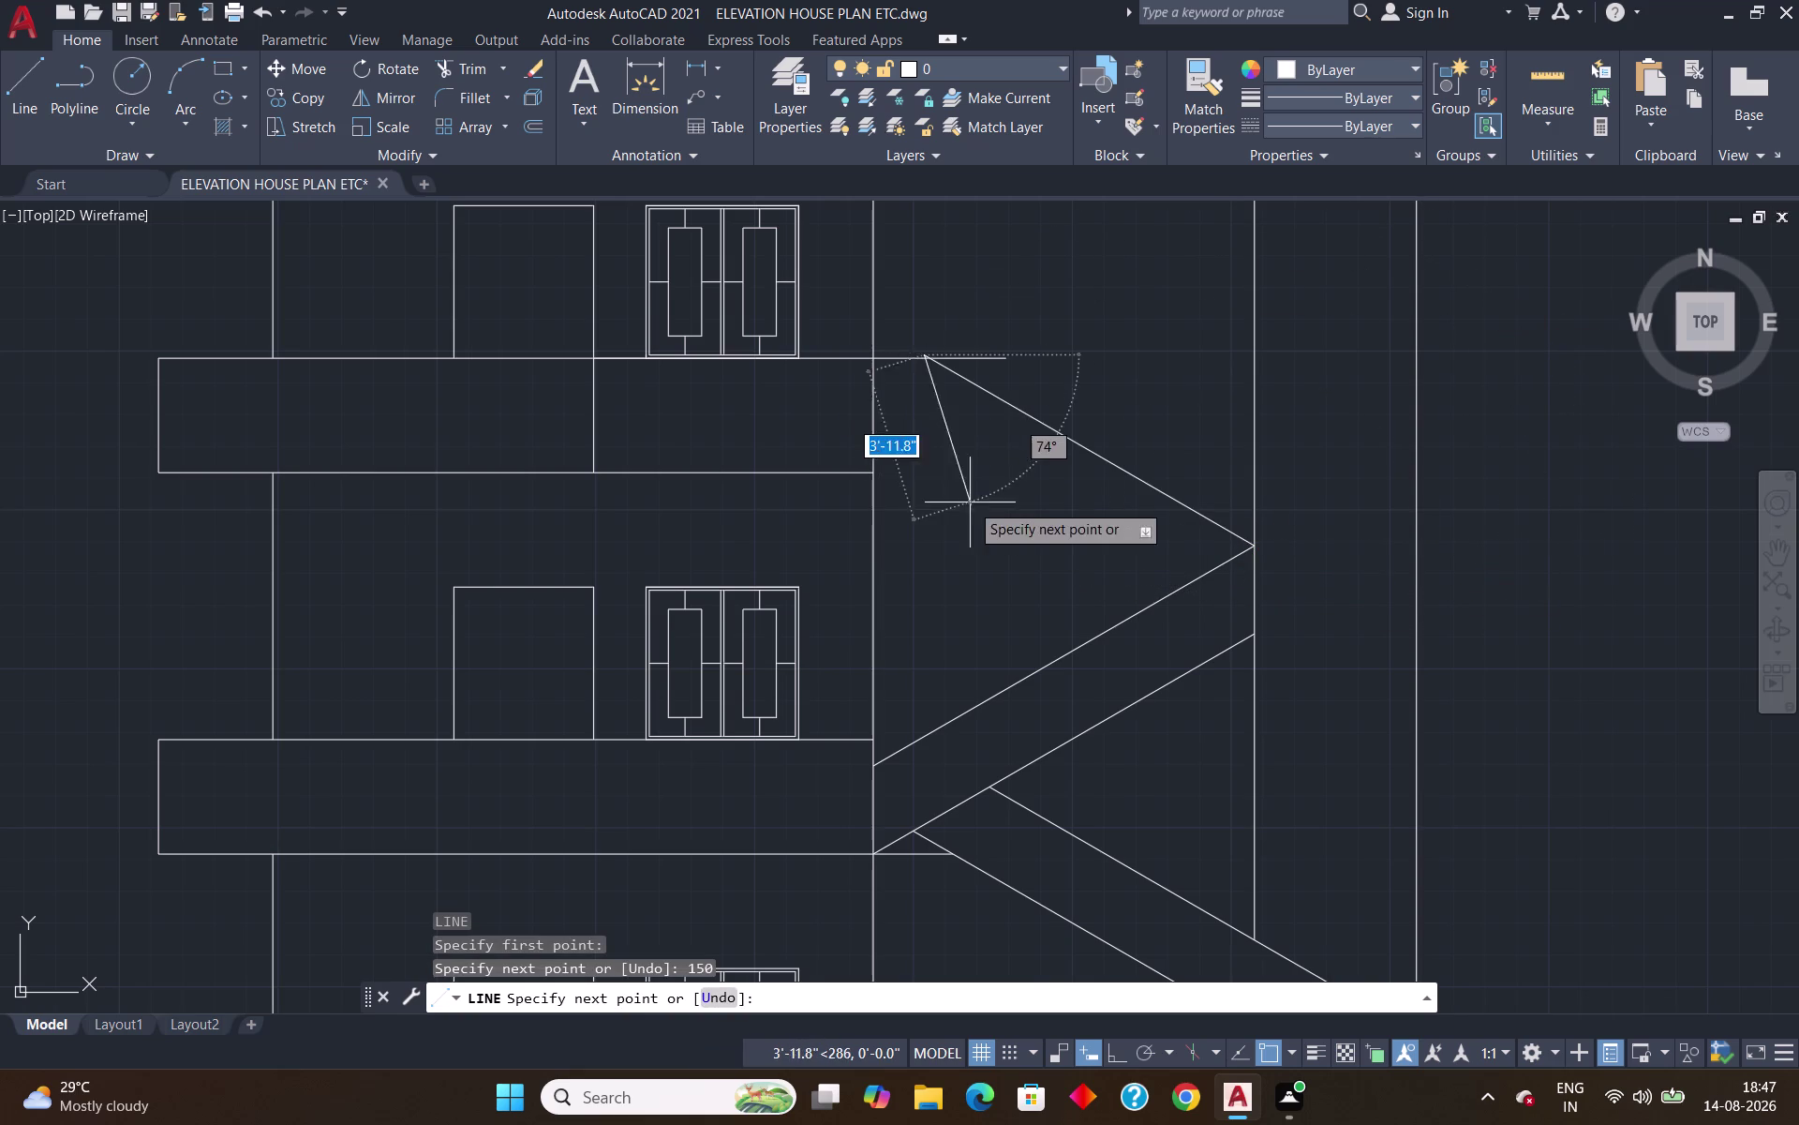
key(Return)
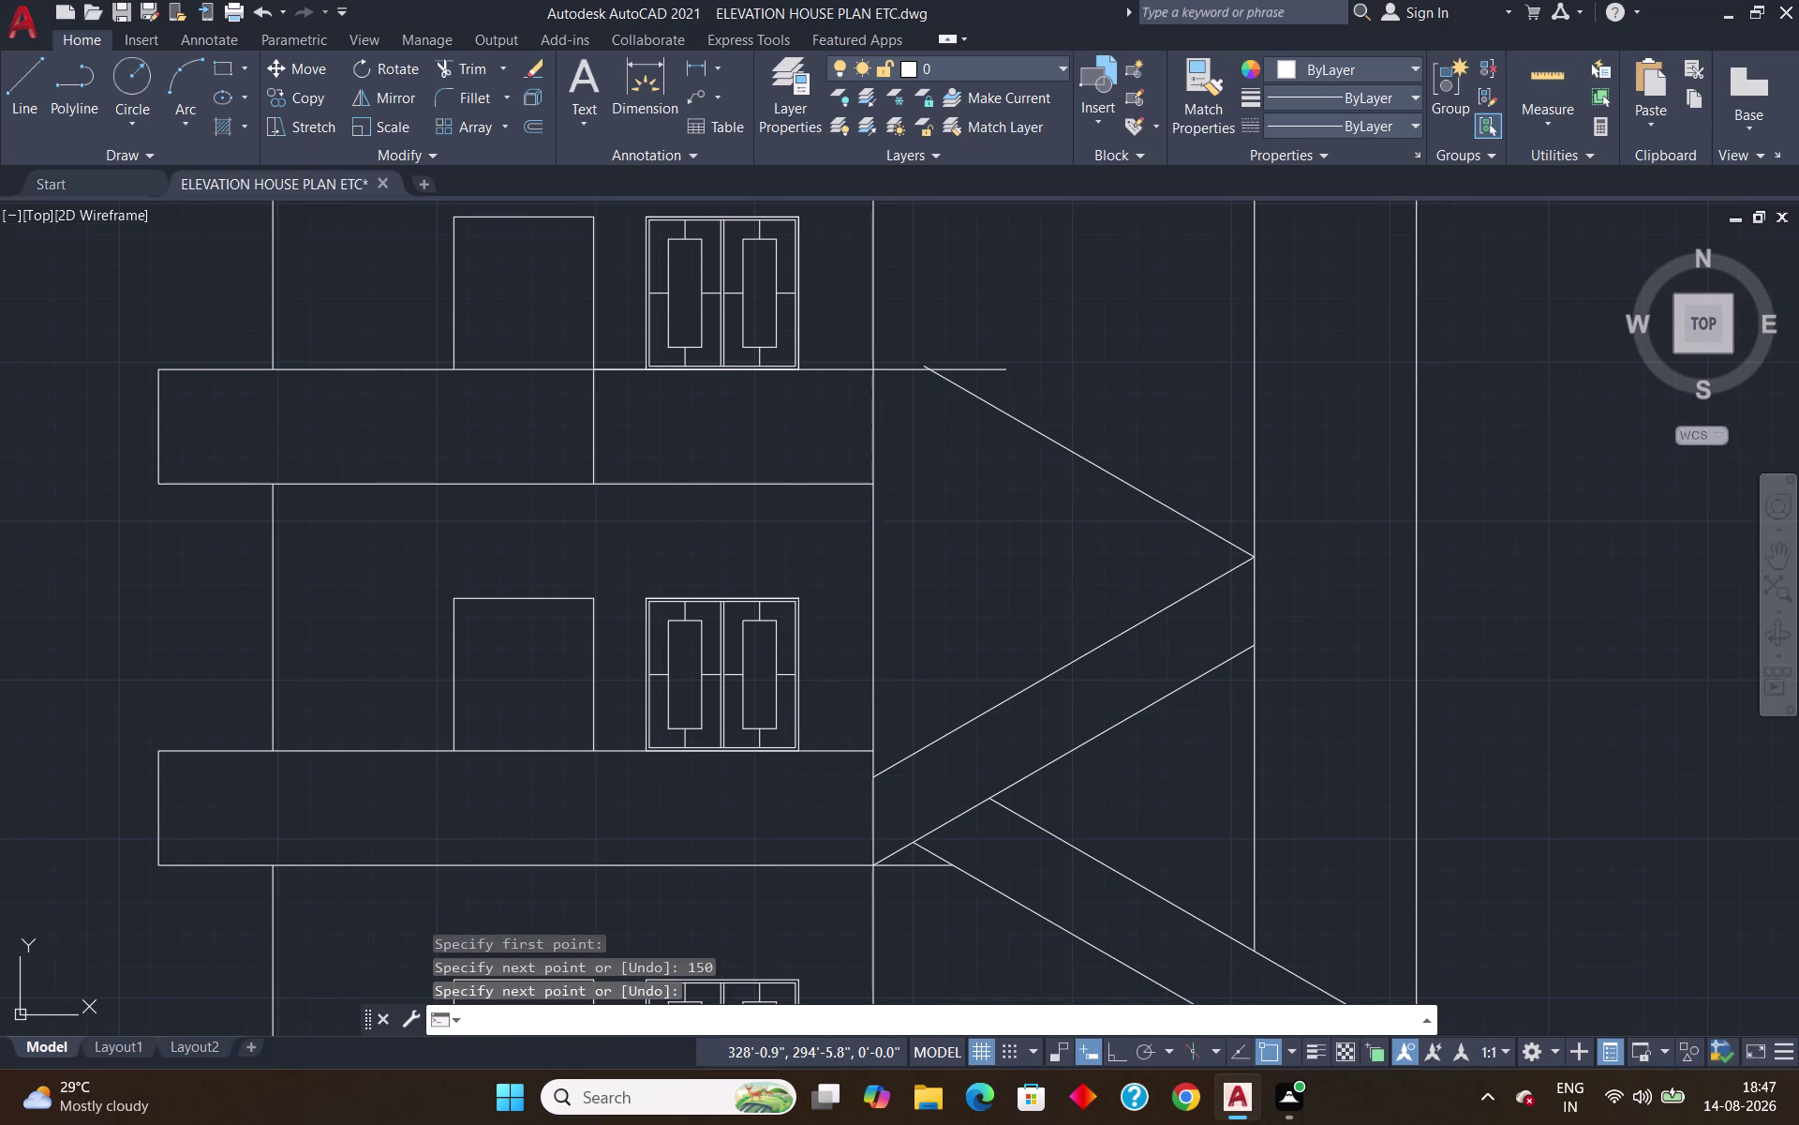
Extend the new stair diagonal to the left wall line.
key(o)
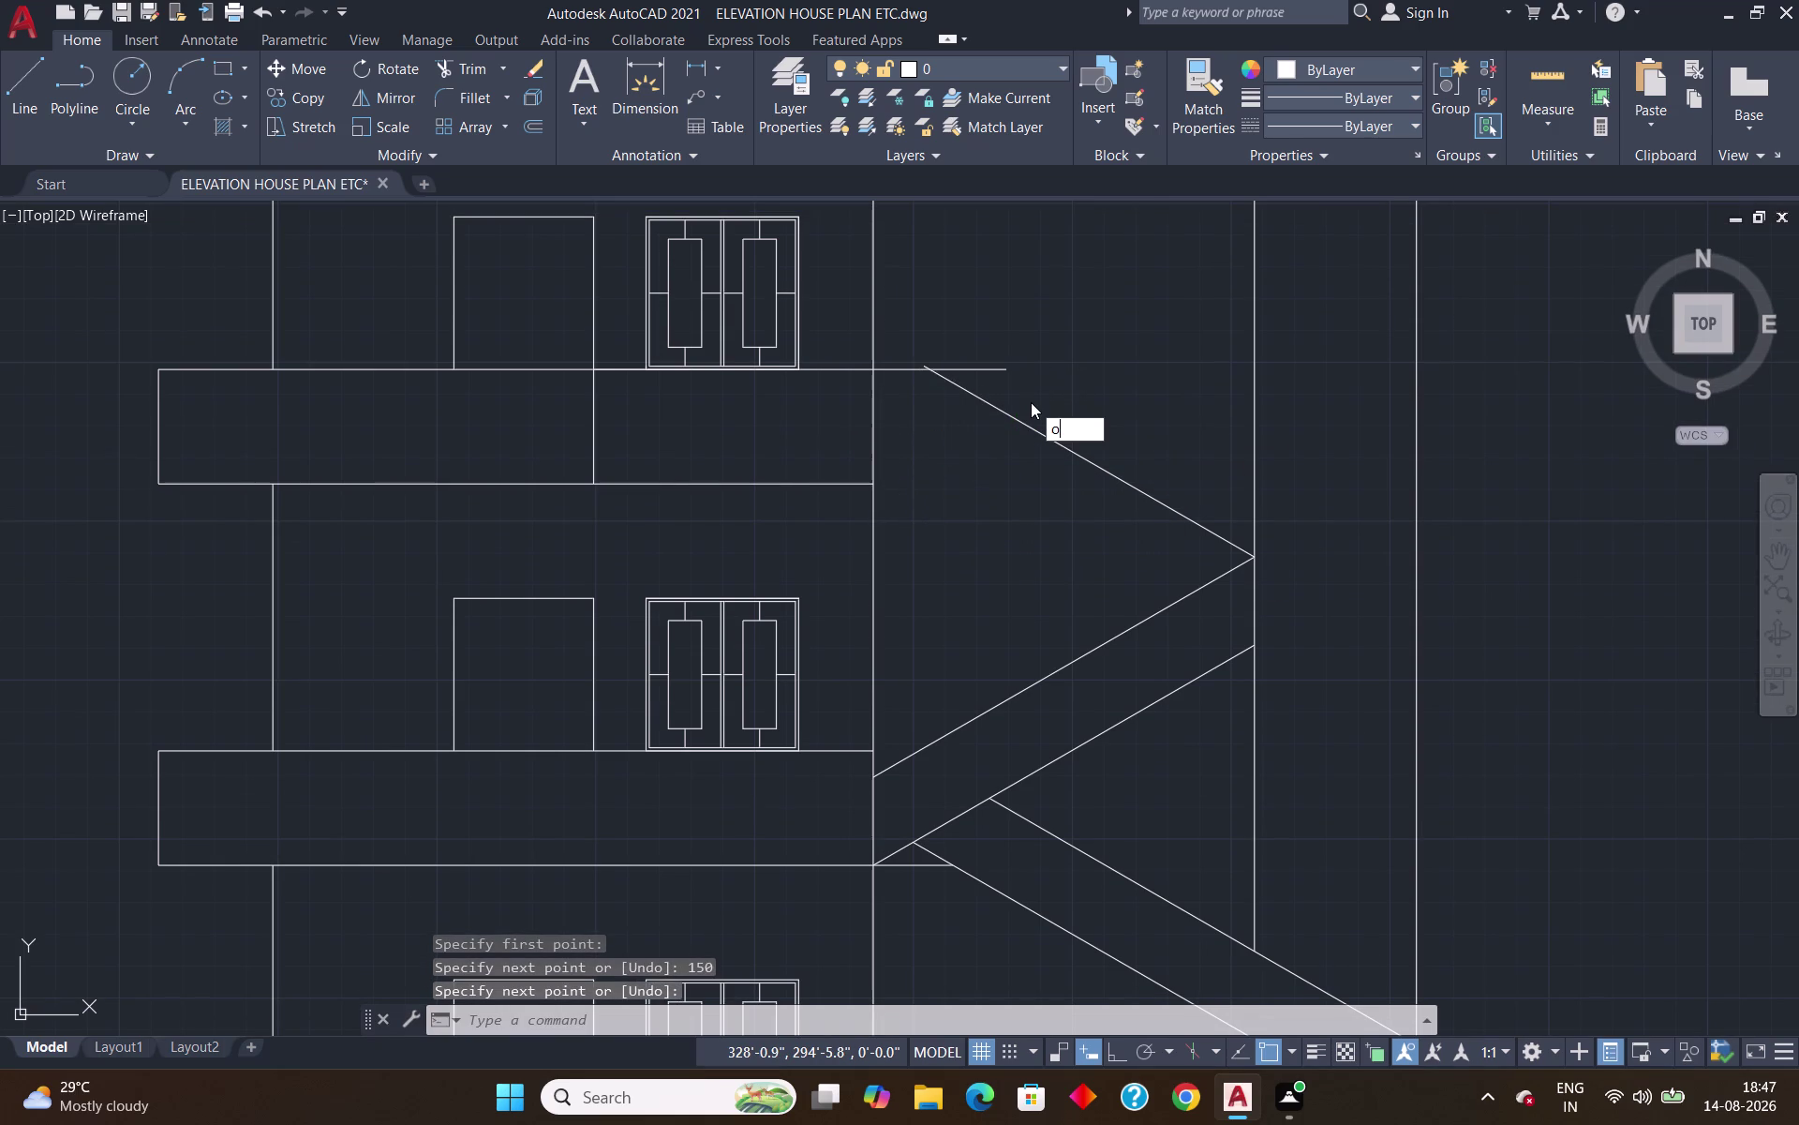
key(Return)
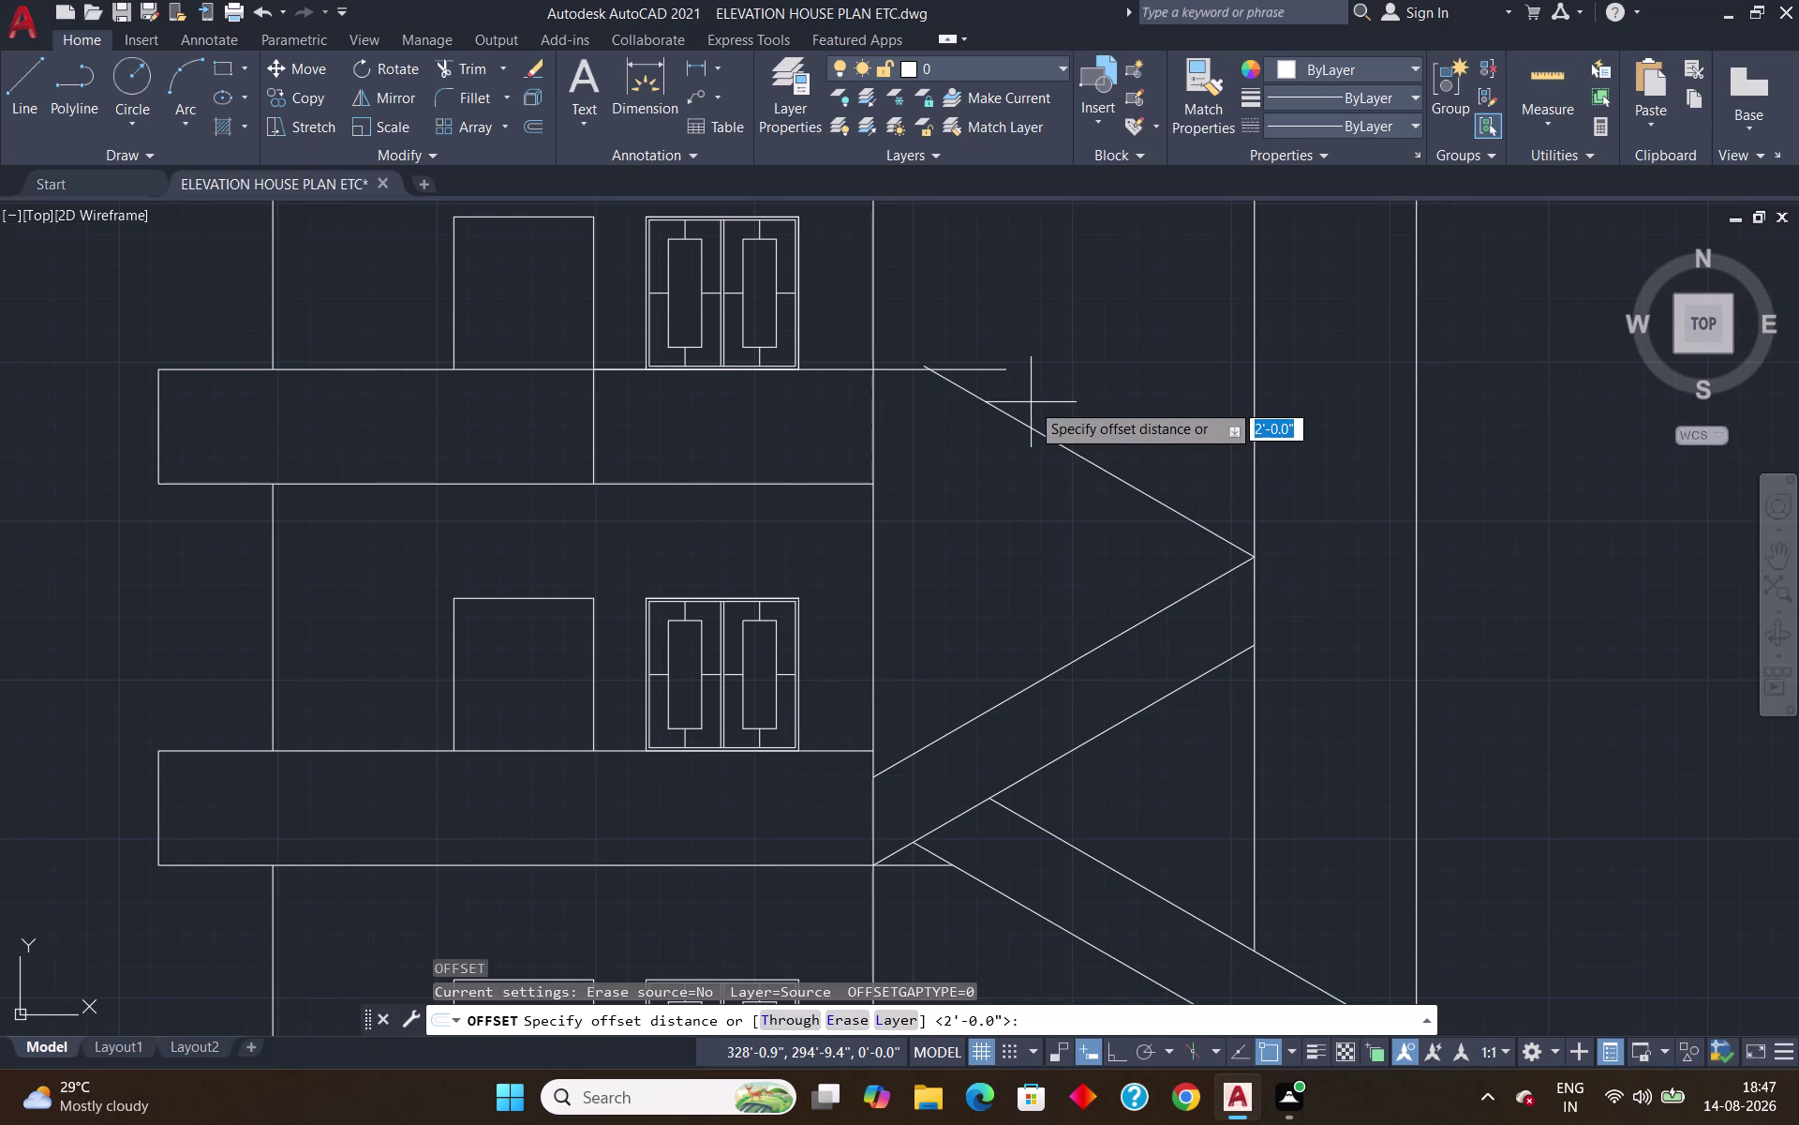
key(Return)
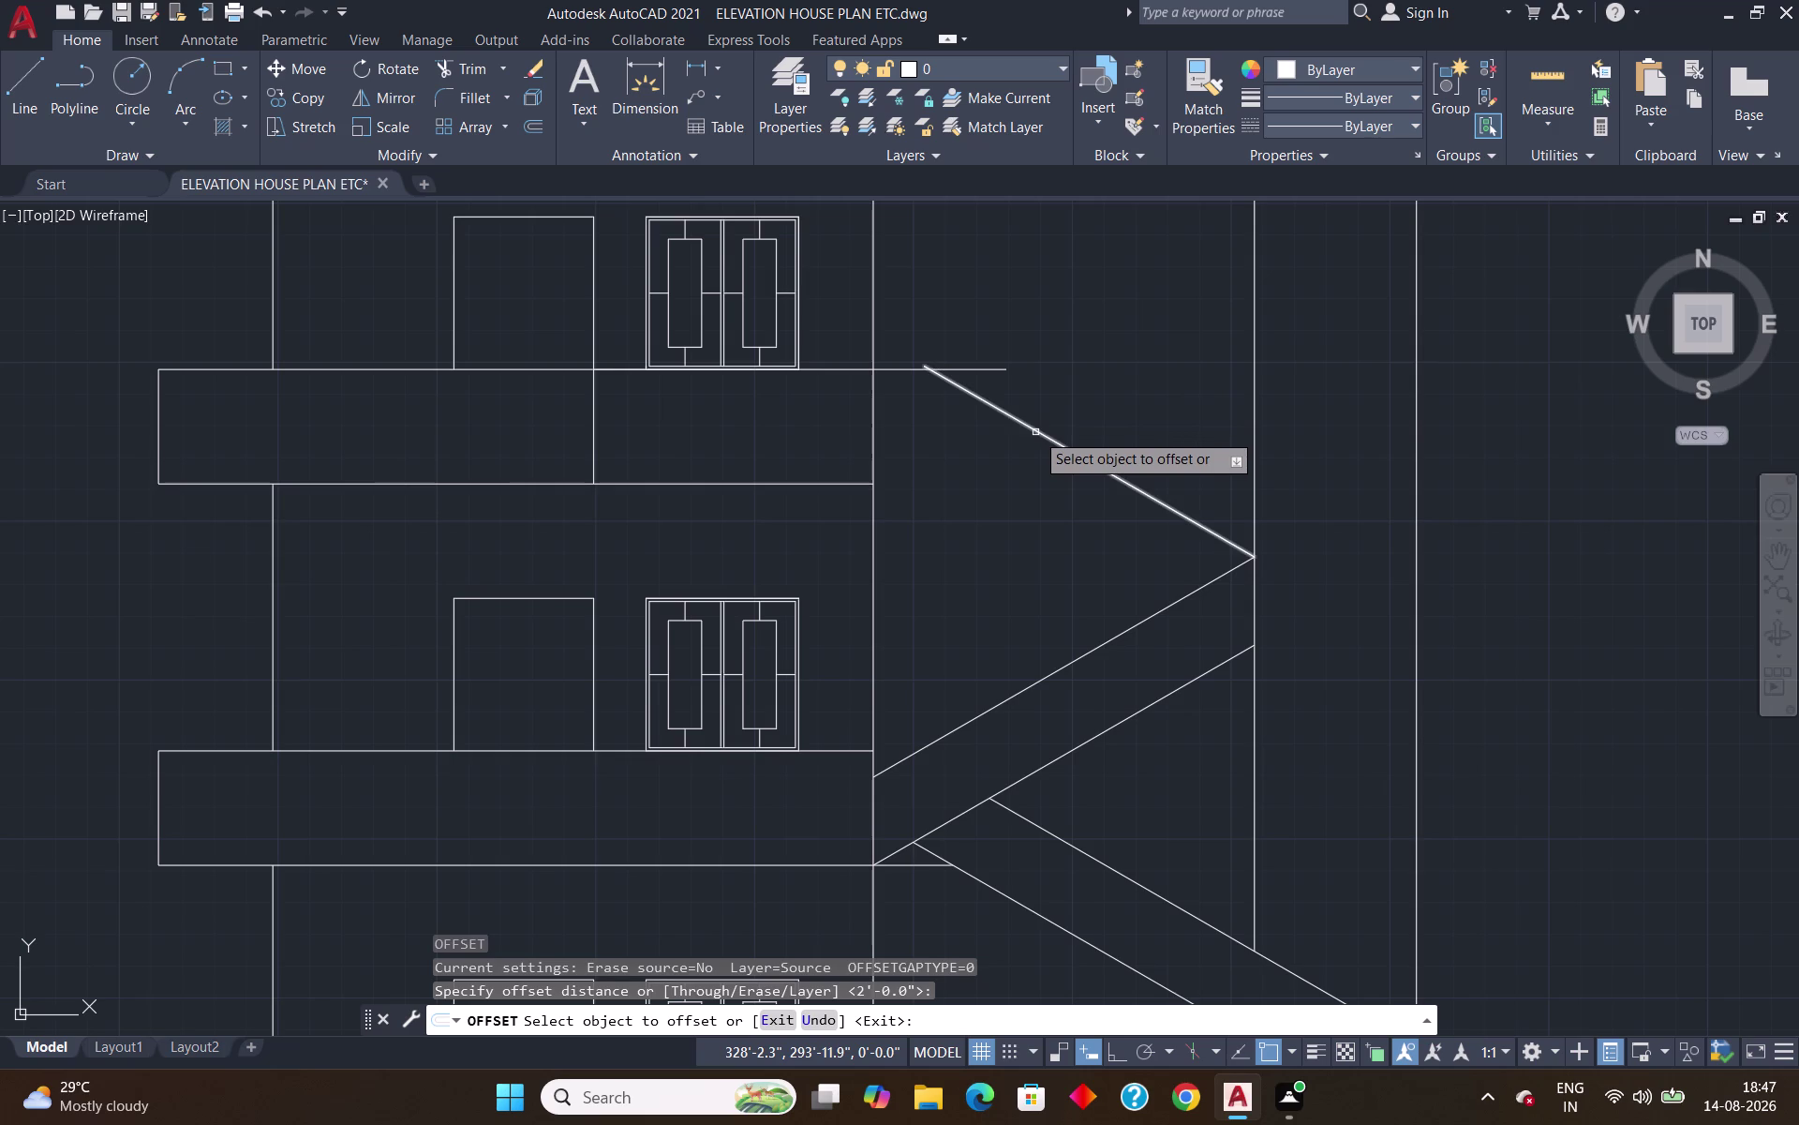
key(Escape)
text(ex)
key(Return)
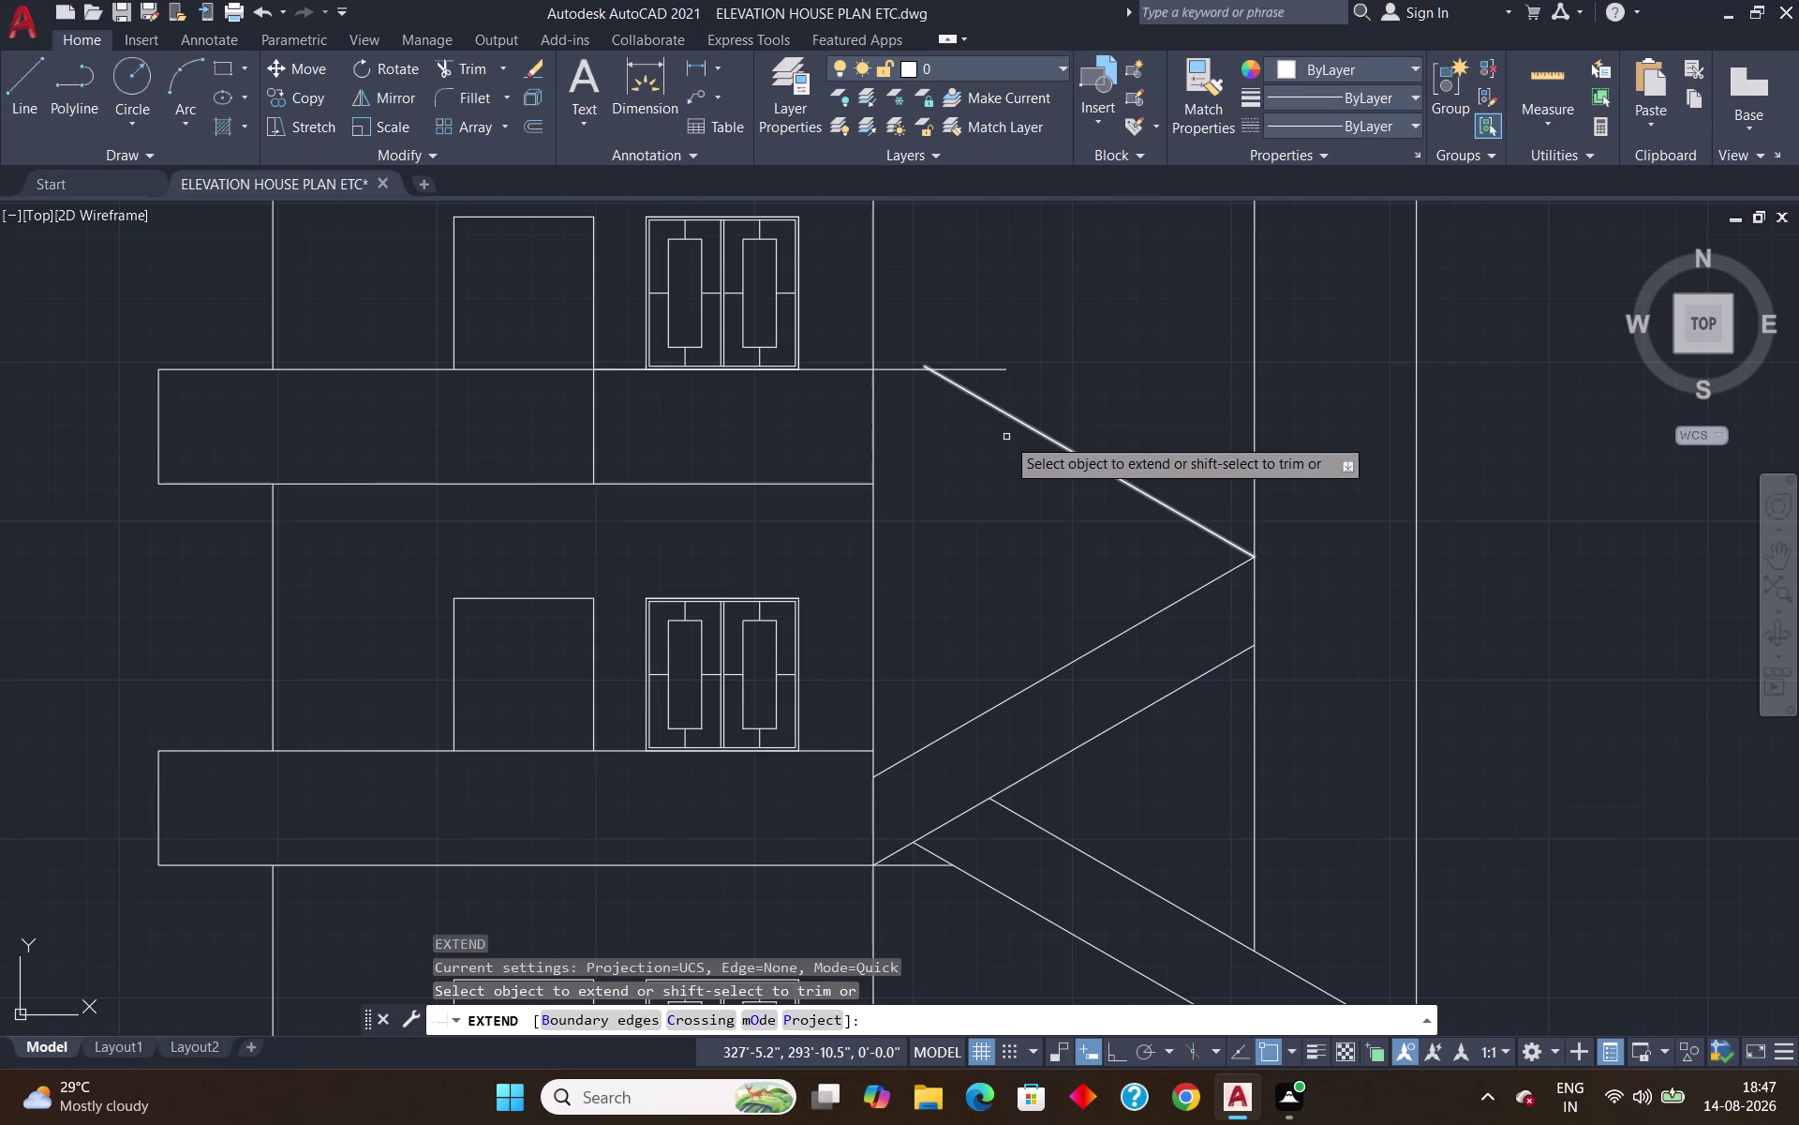
click(1001, 412)
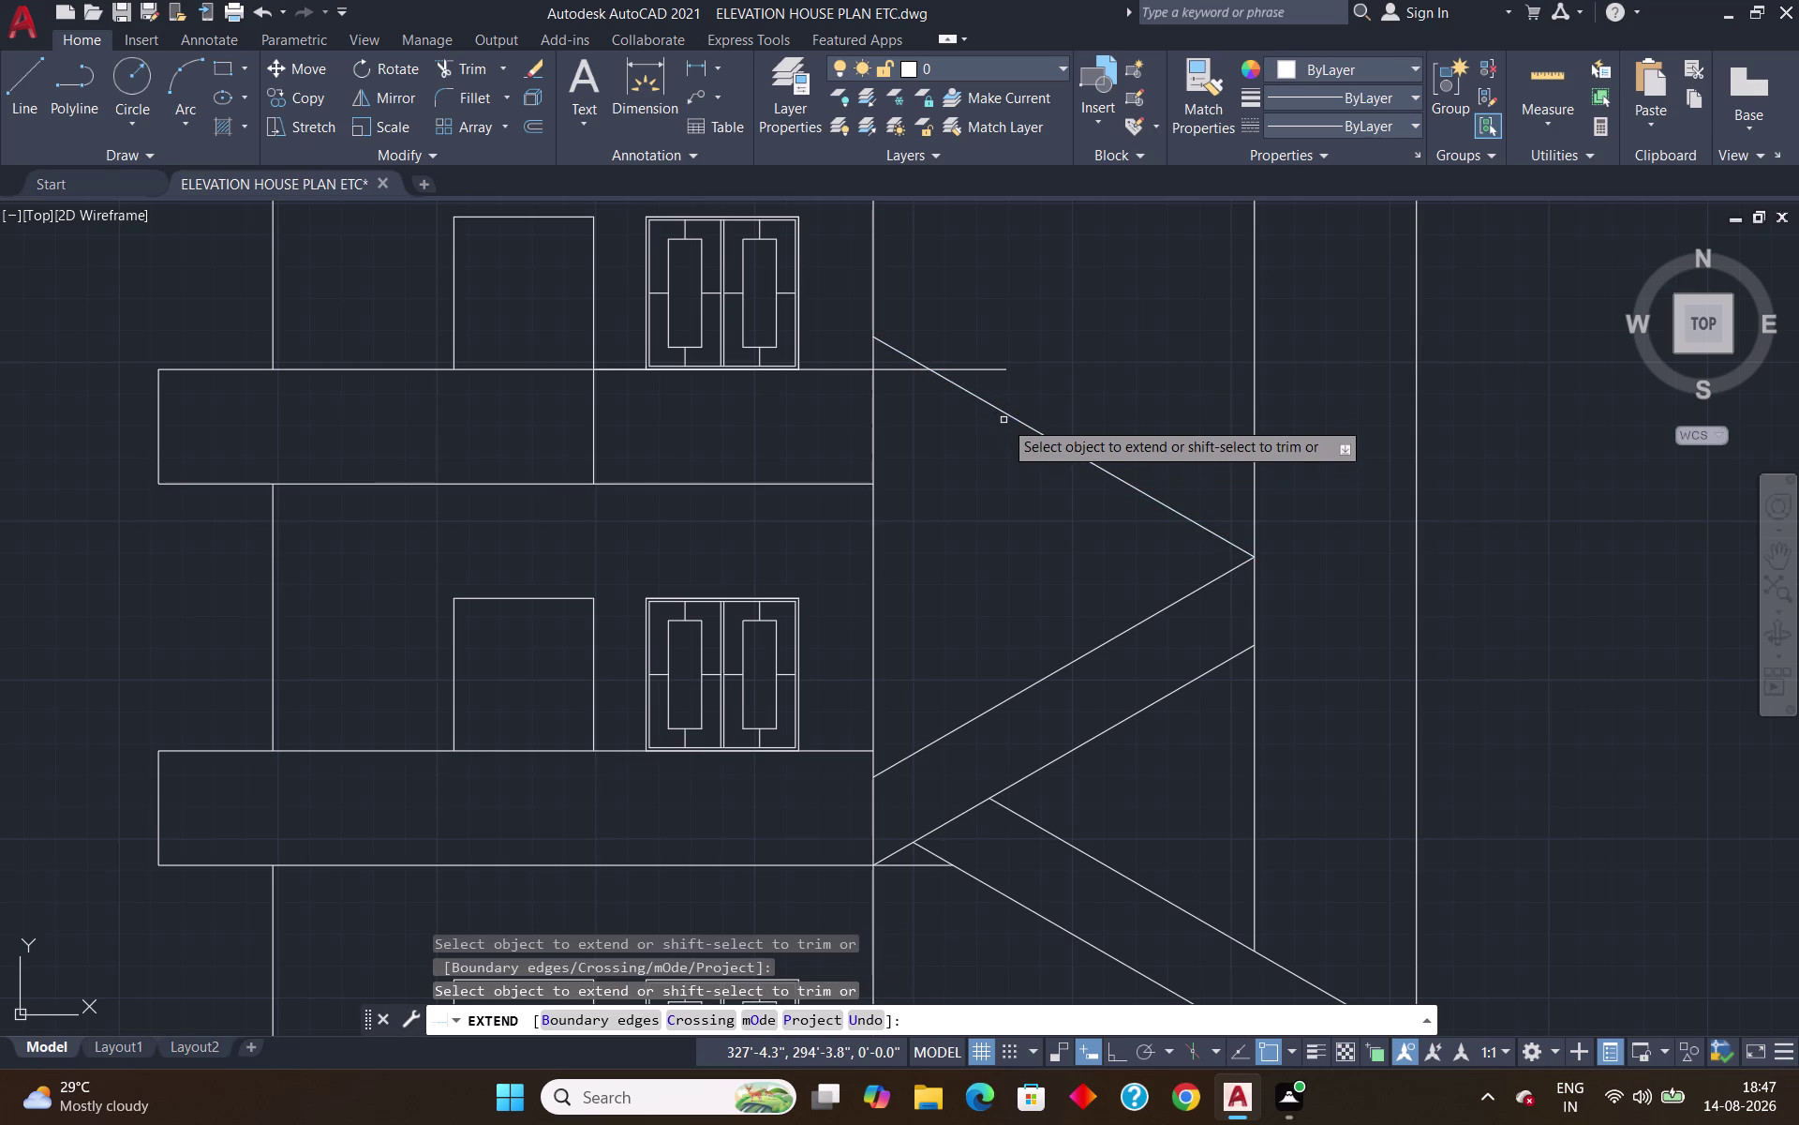
key(Return)
Offset the diagonal 2' upward and extend the copy to the wall line.
key(o)
key(Return)
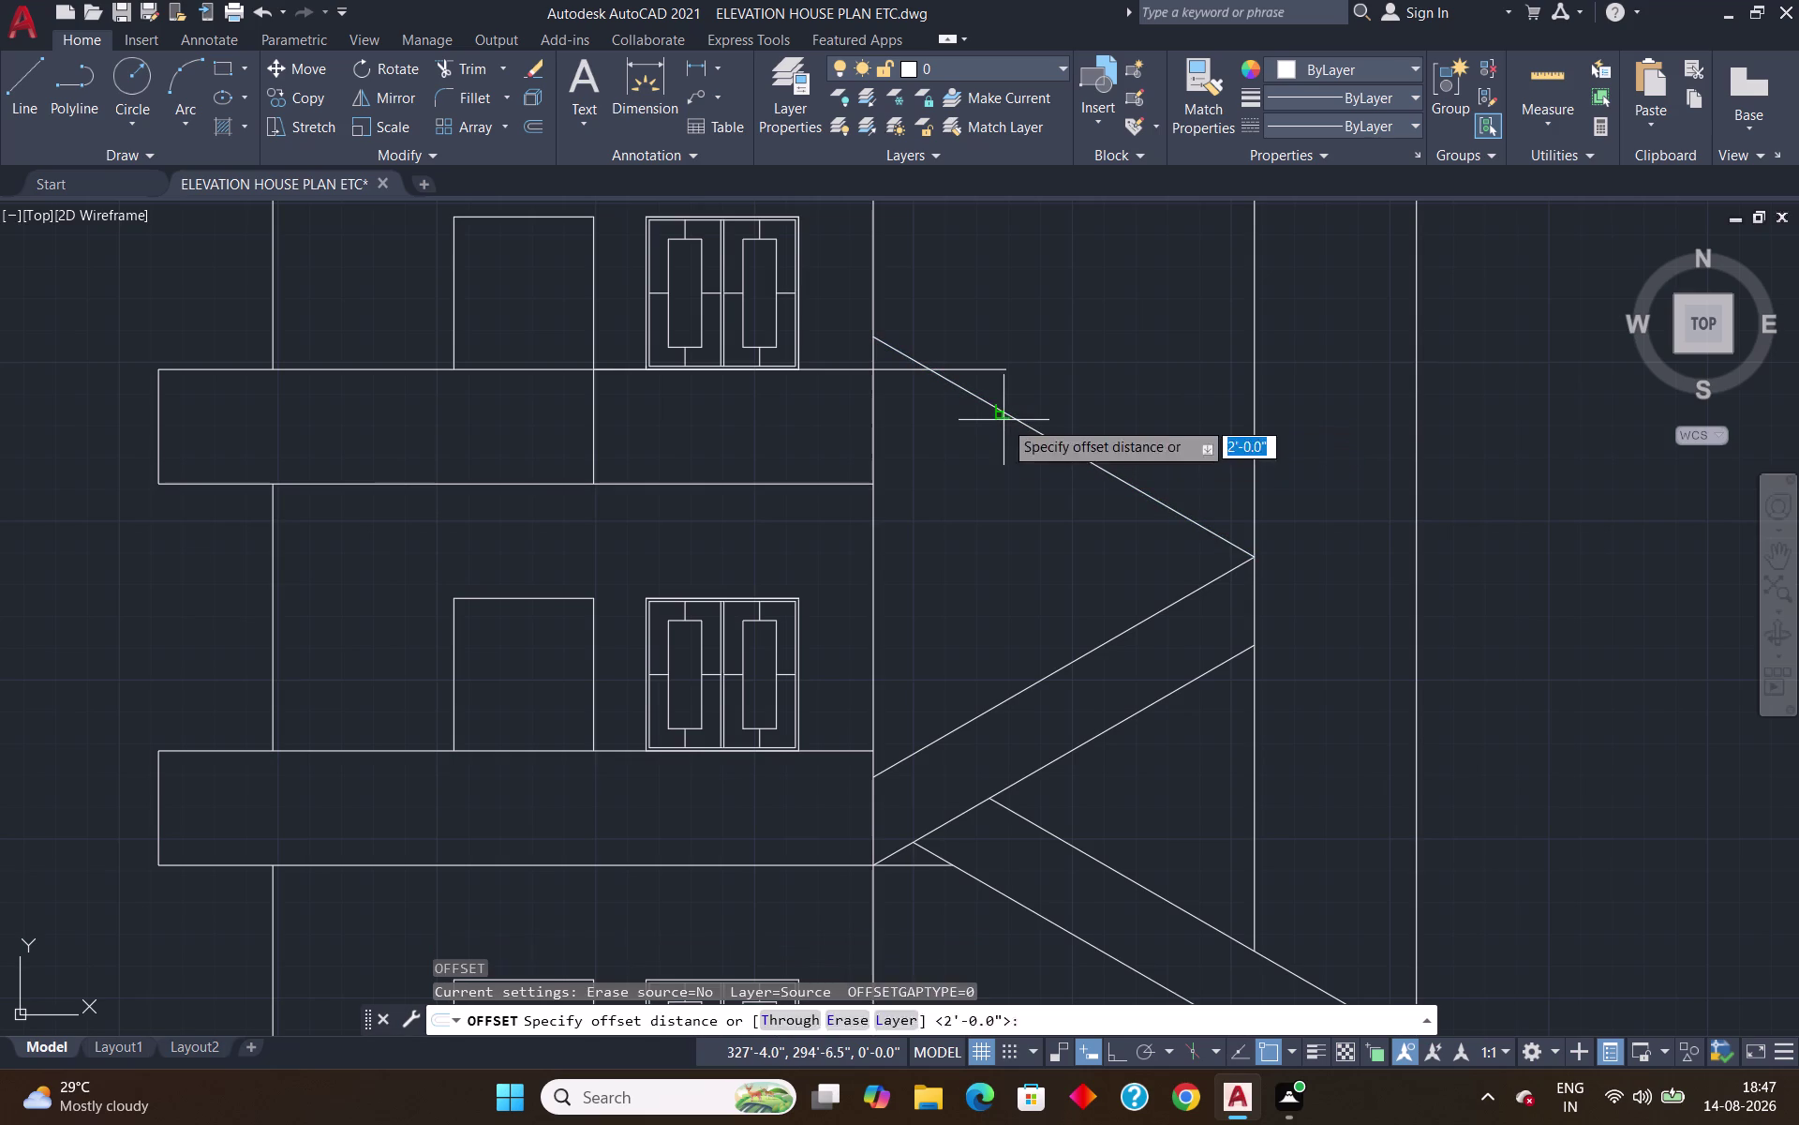
key(Return)
click(1006, 411)
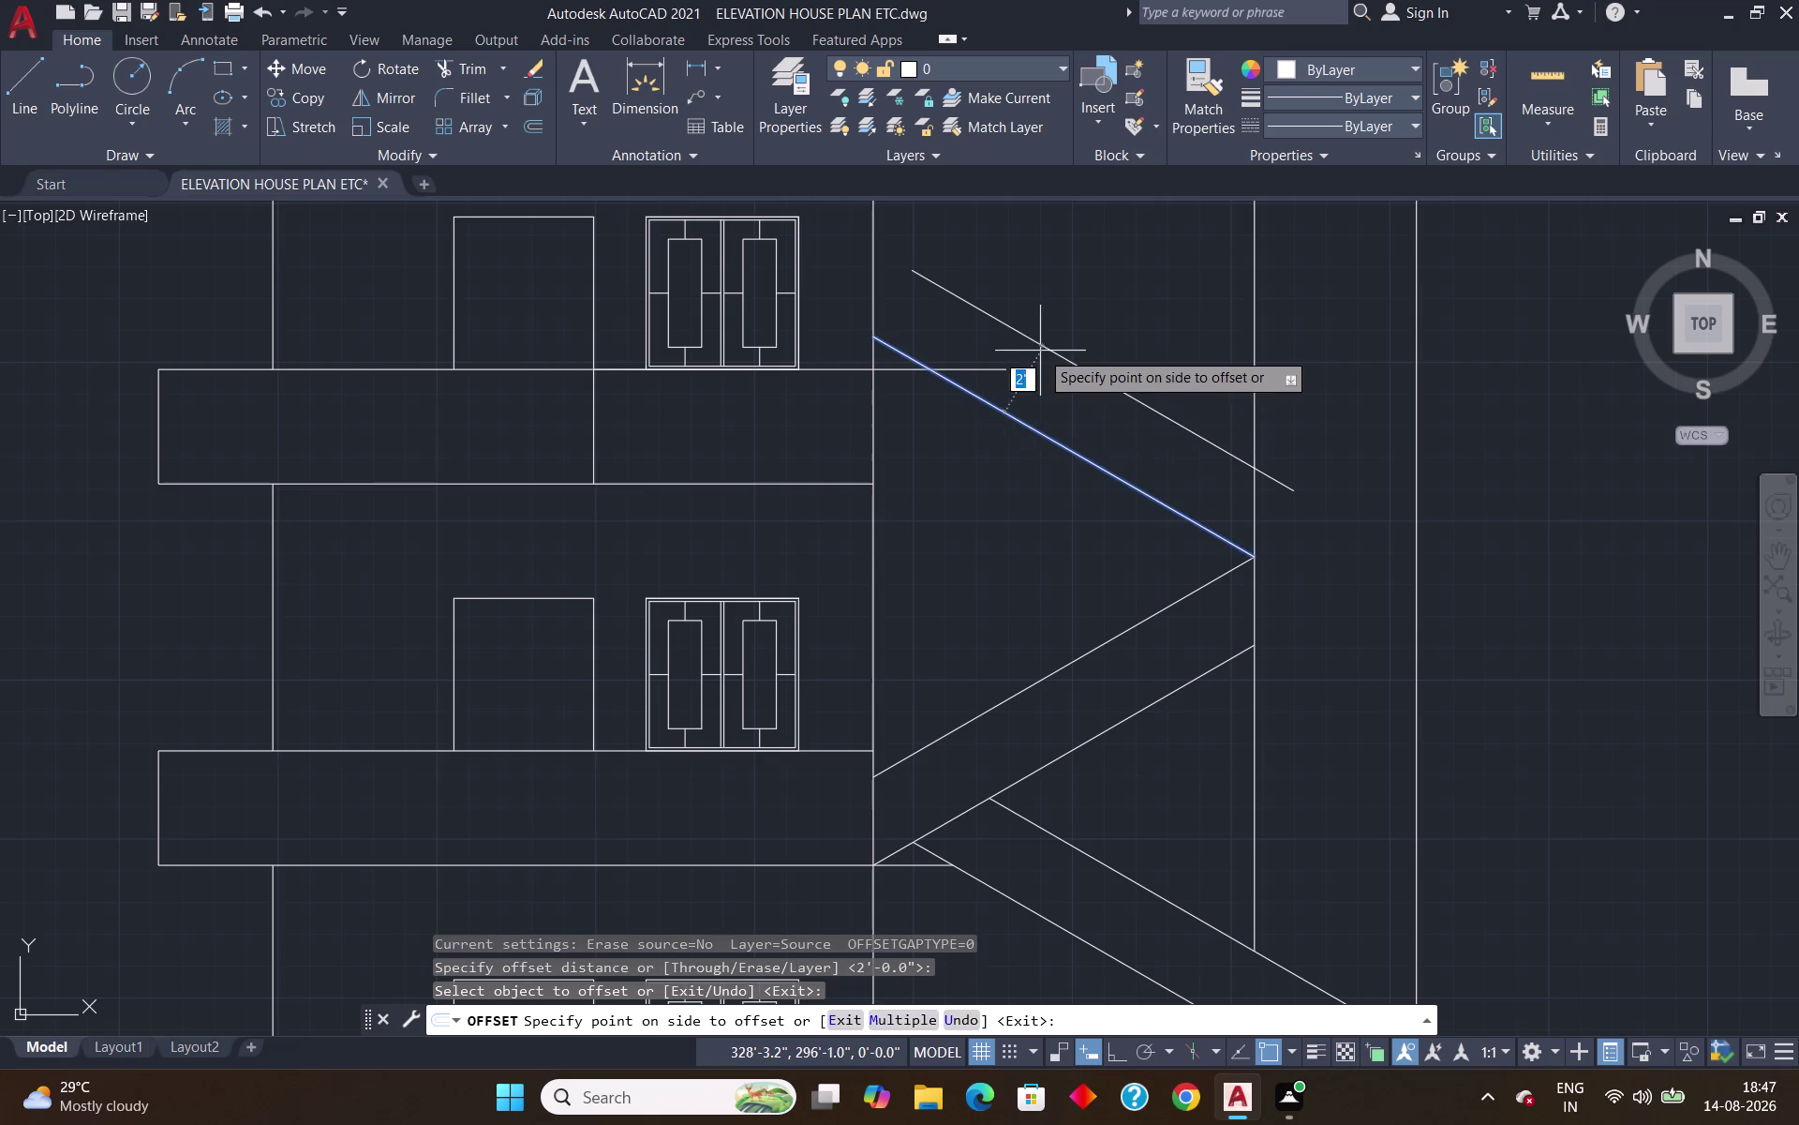
click(1049, 340)
key(Return)
text(ex)
key(Return)
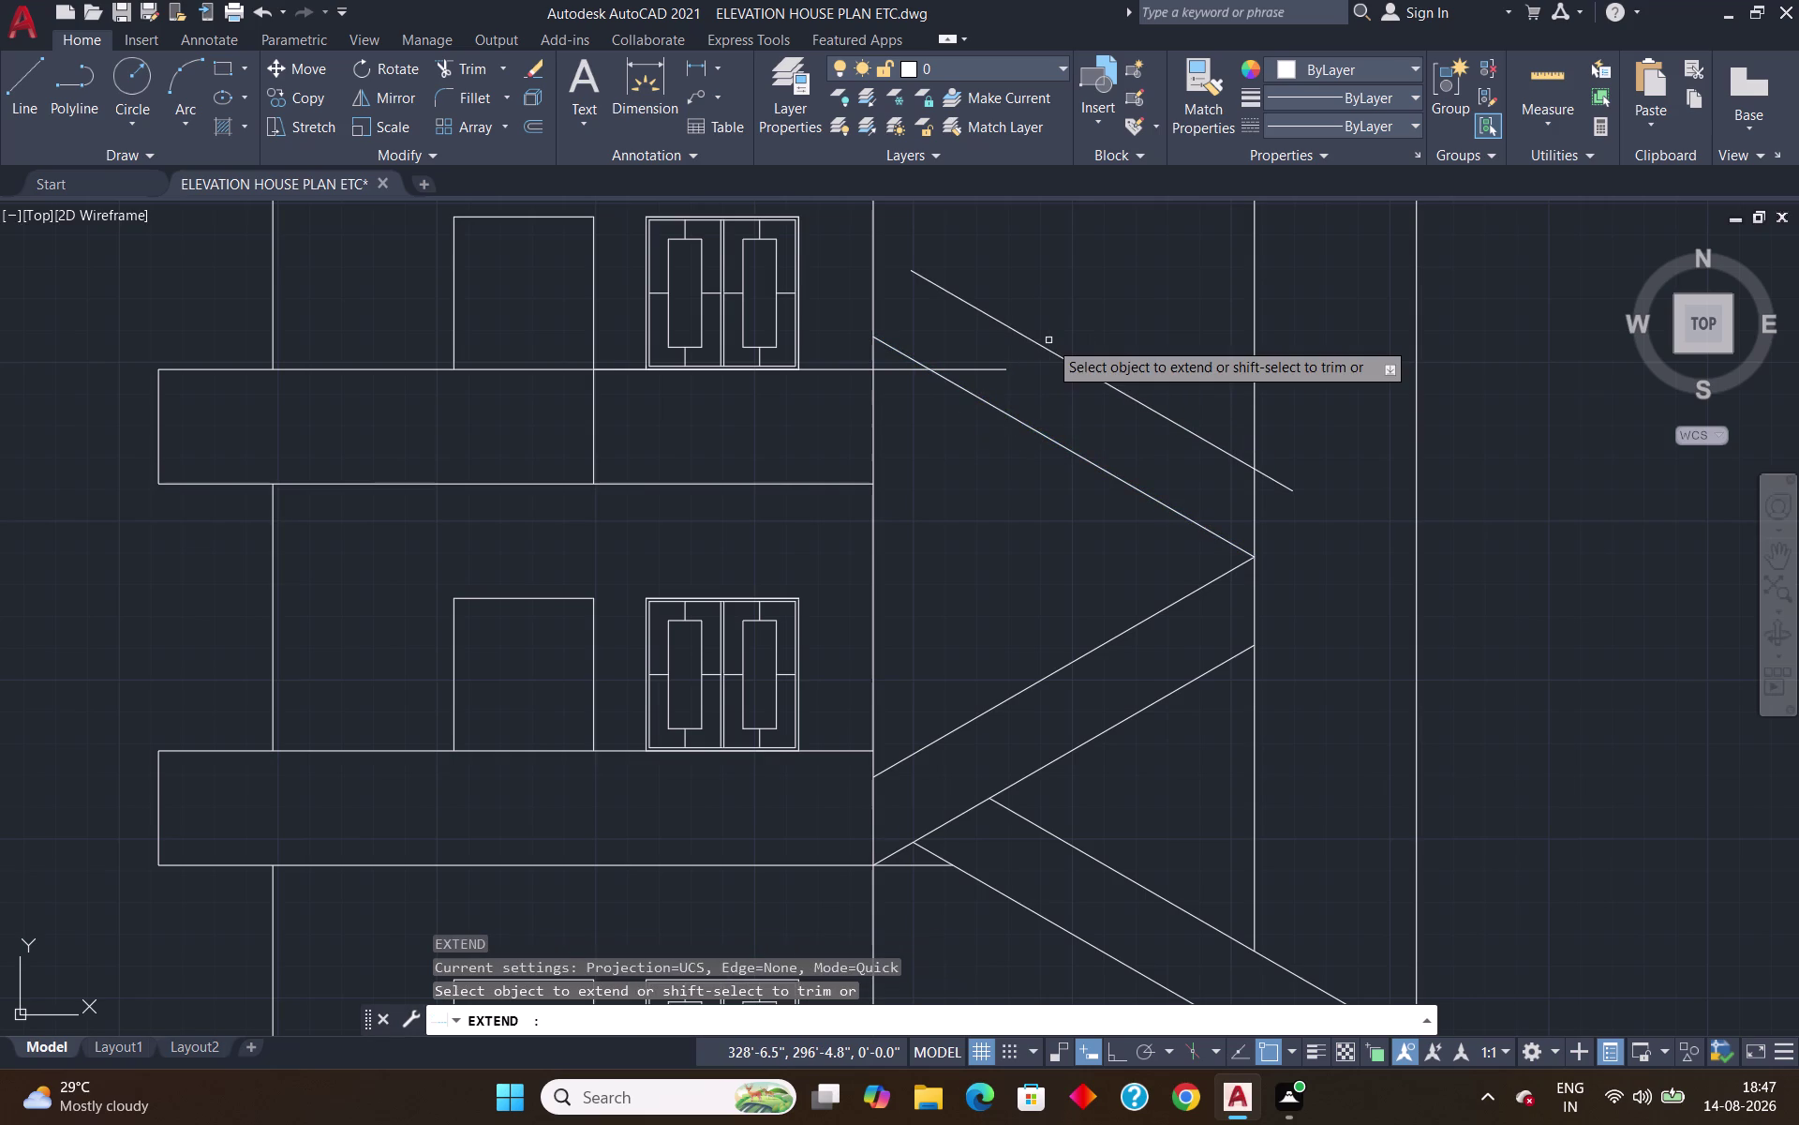
click(996, 314)
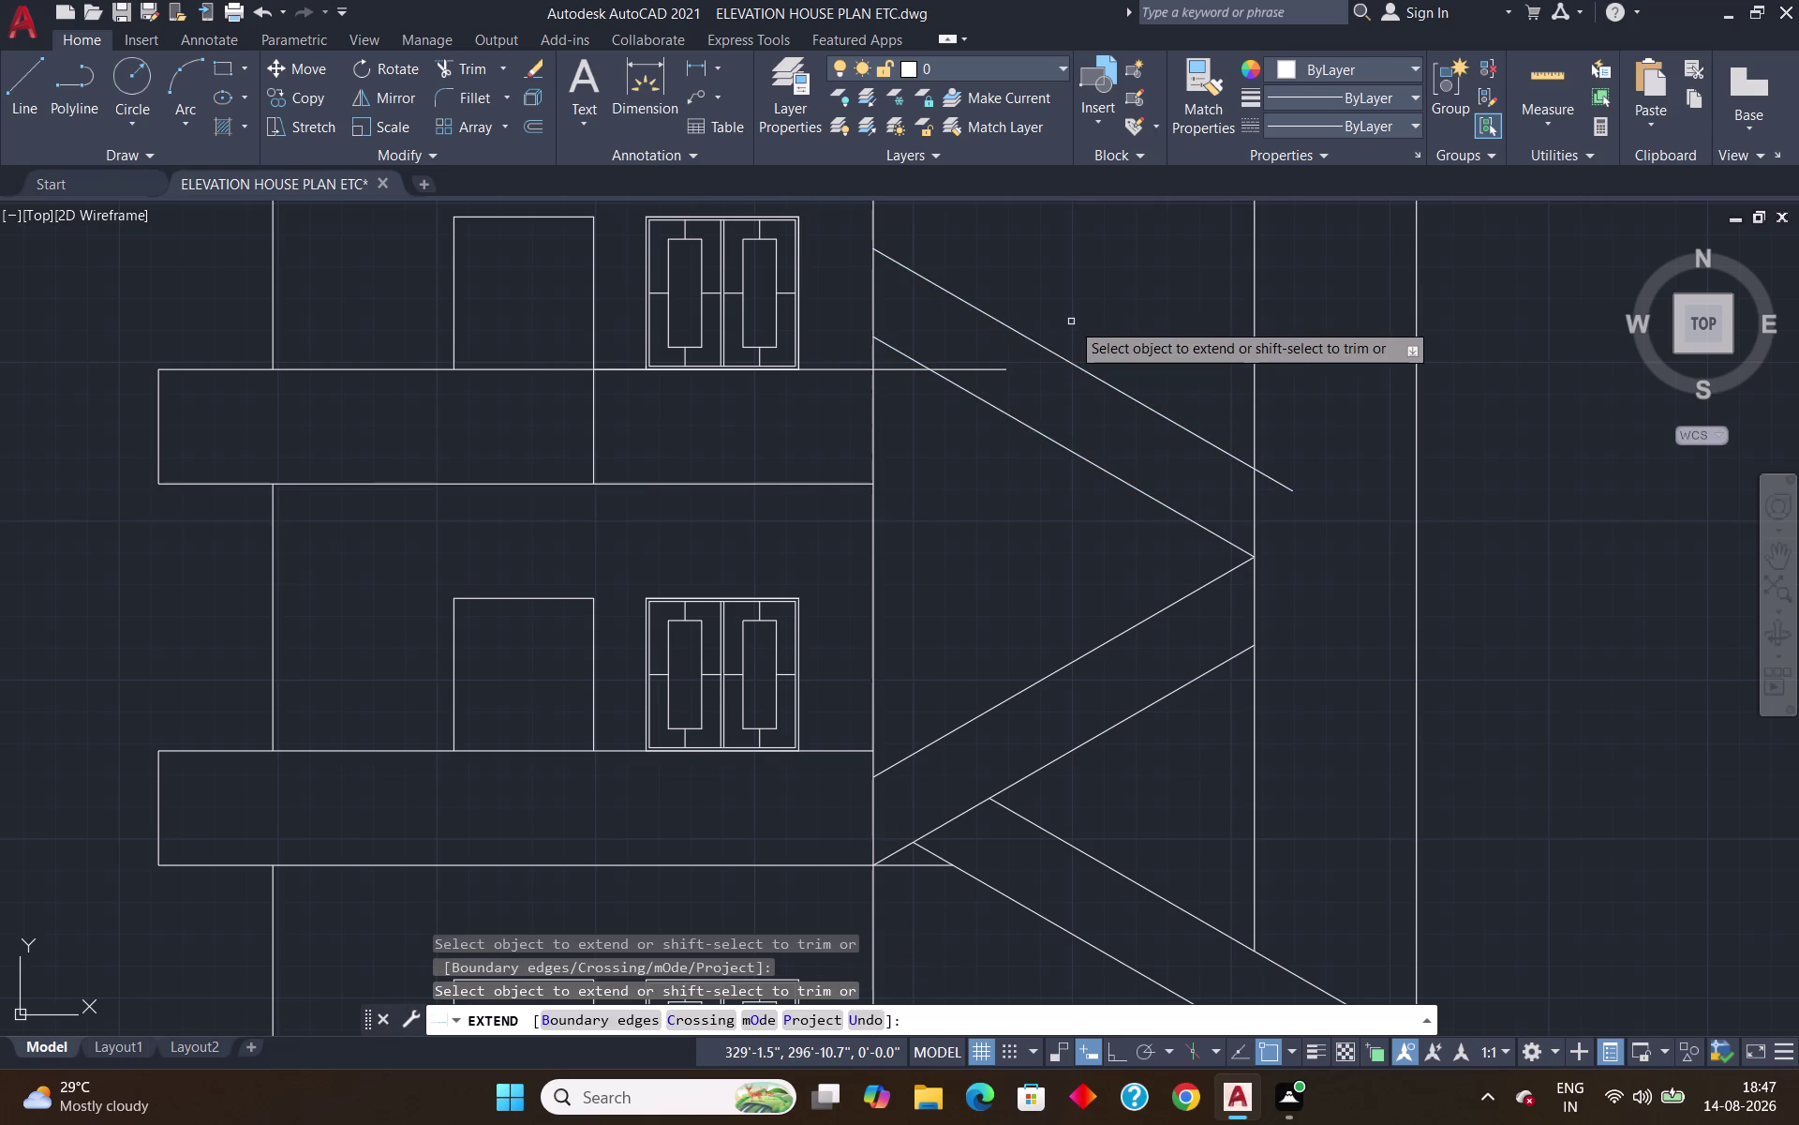
key(Return)
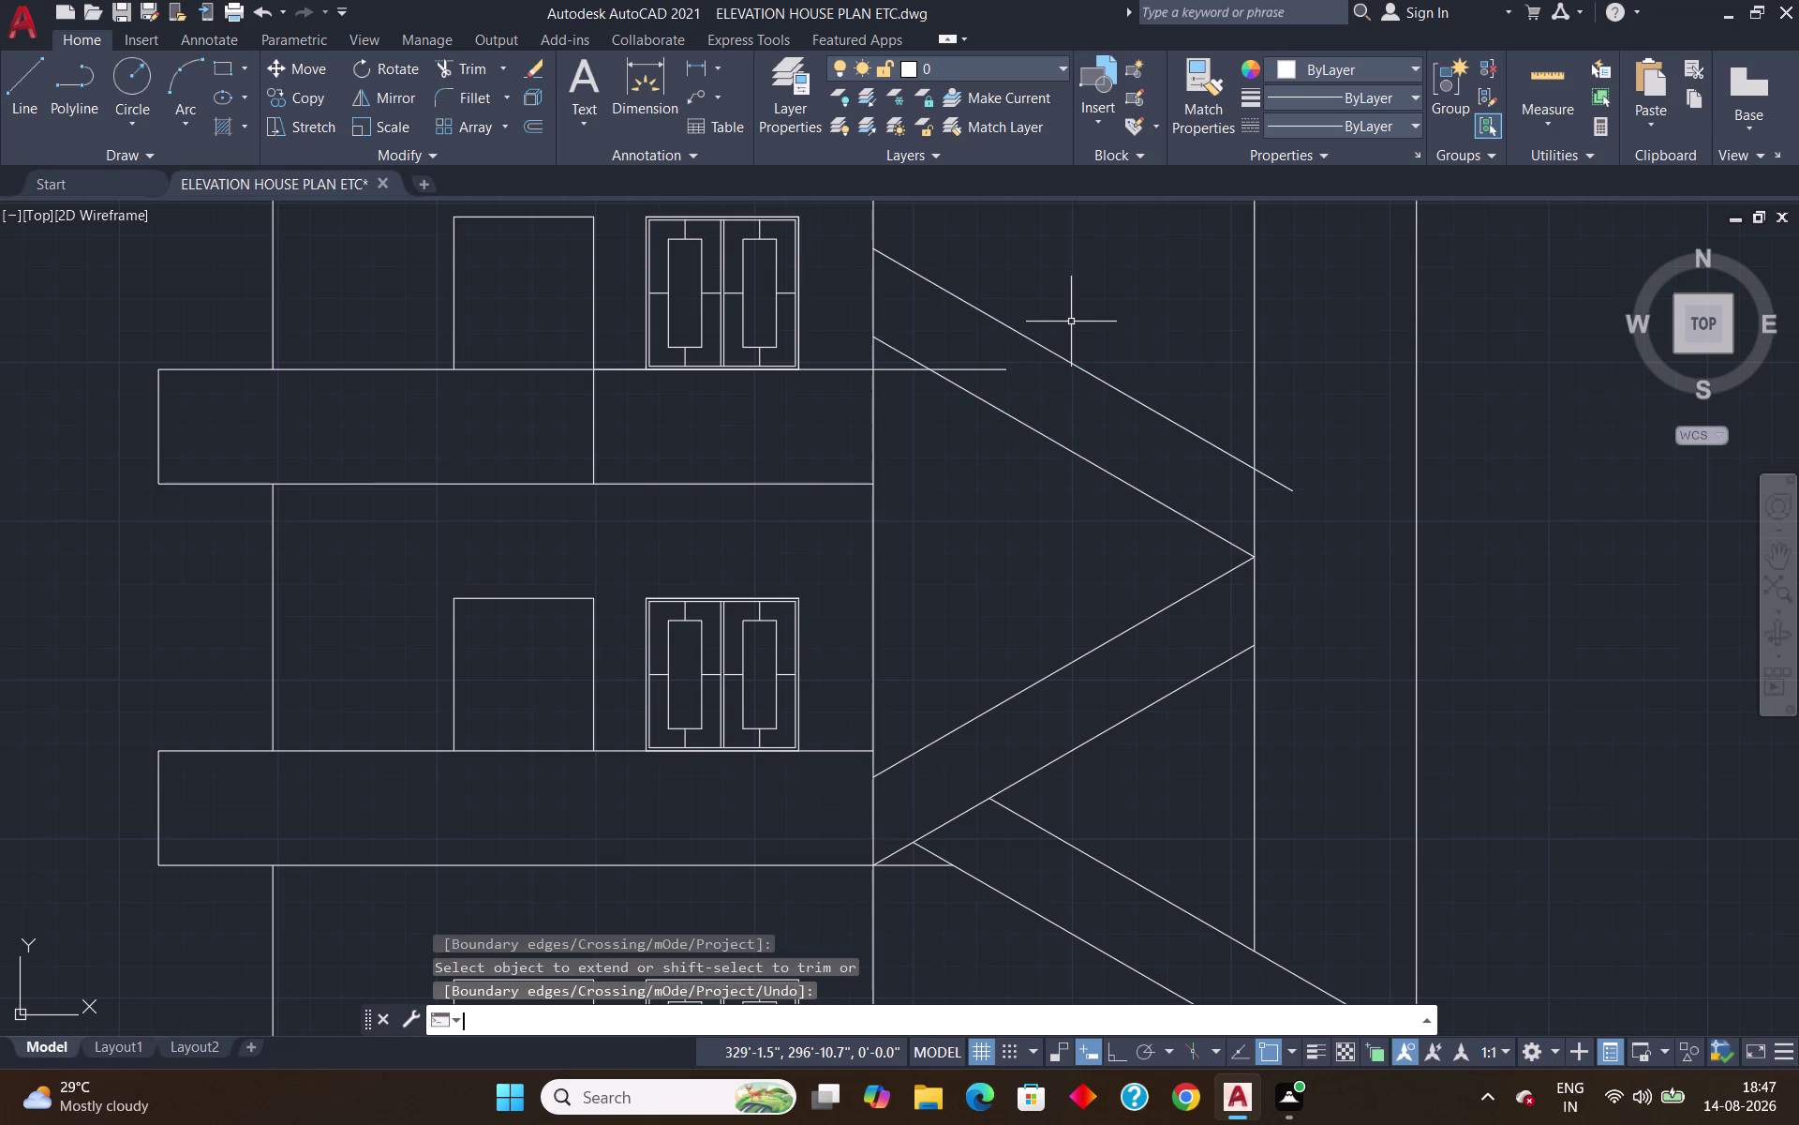
scroll(down, 3)
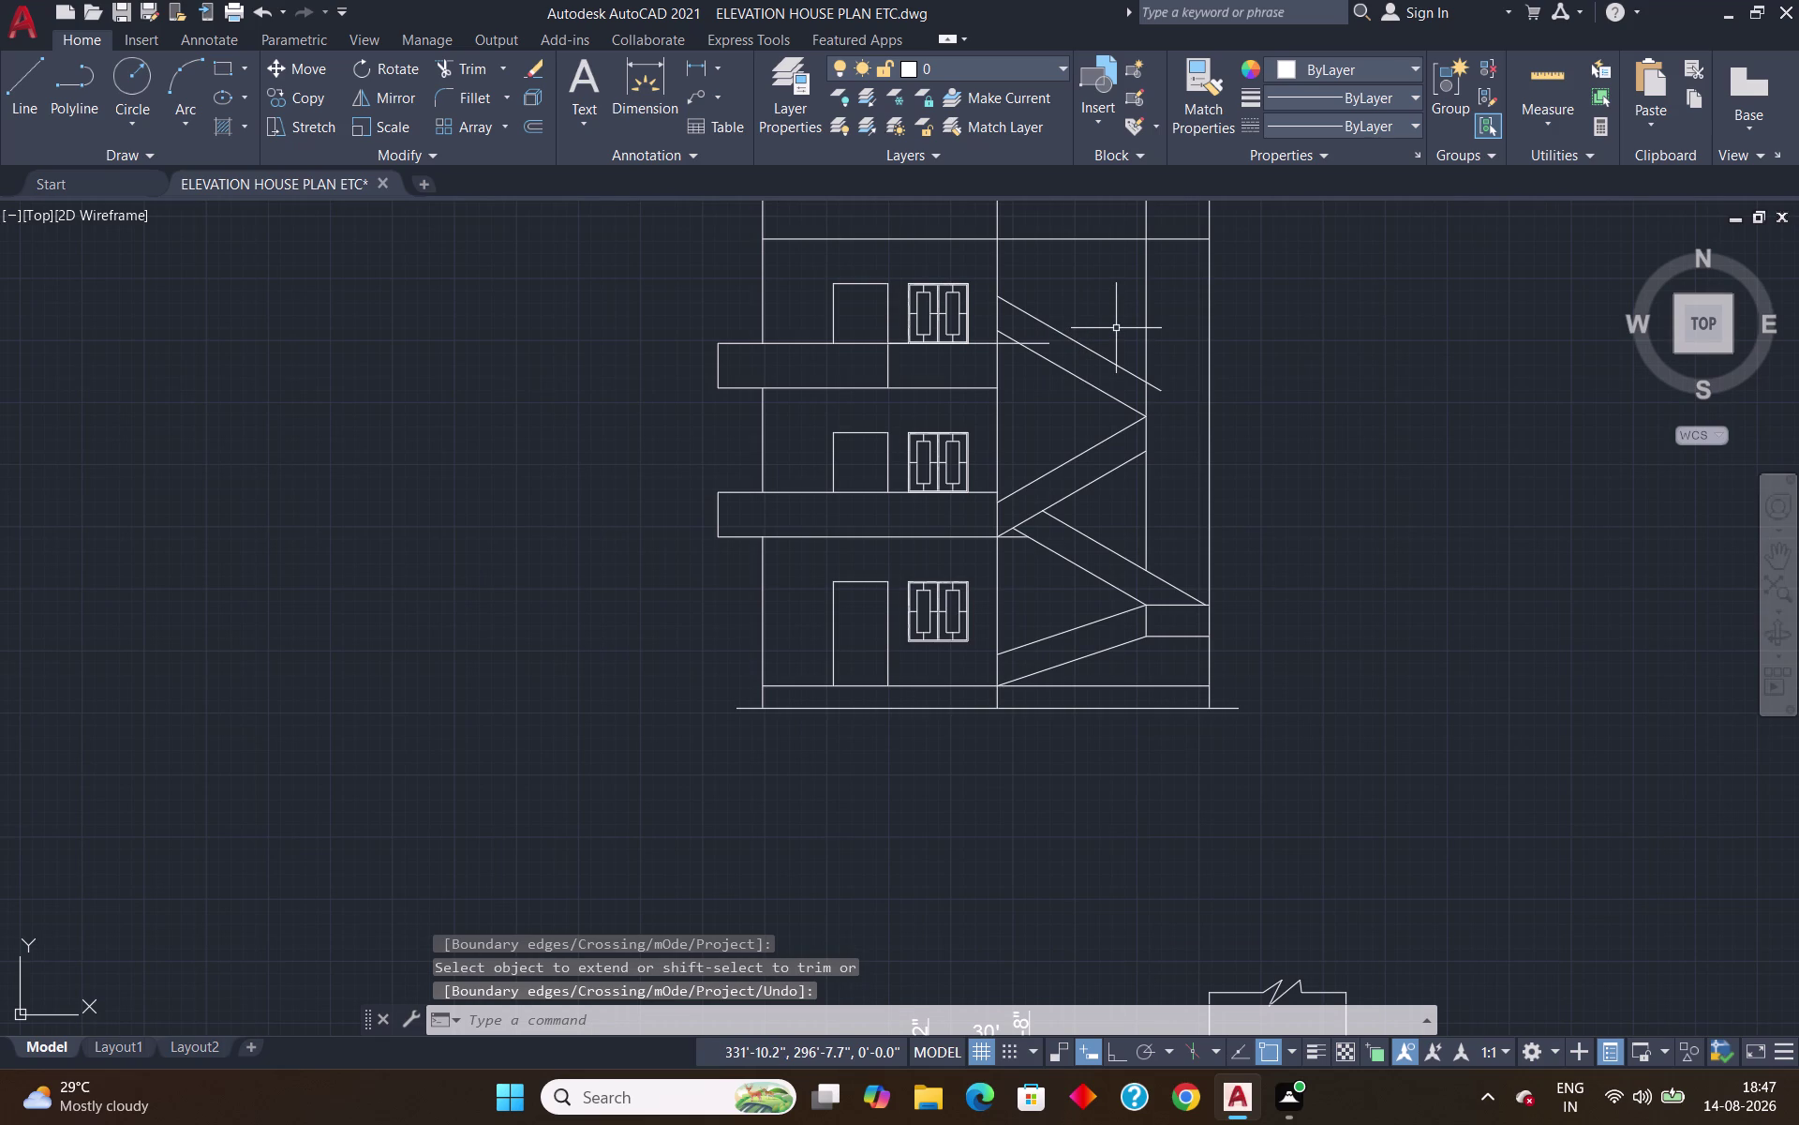
Trim the stair diagonal where it overruns past the column.
middle_drag(1113, 322, 1081, 623)
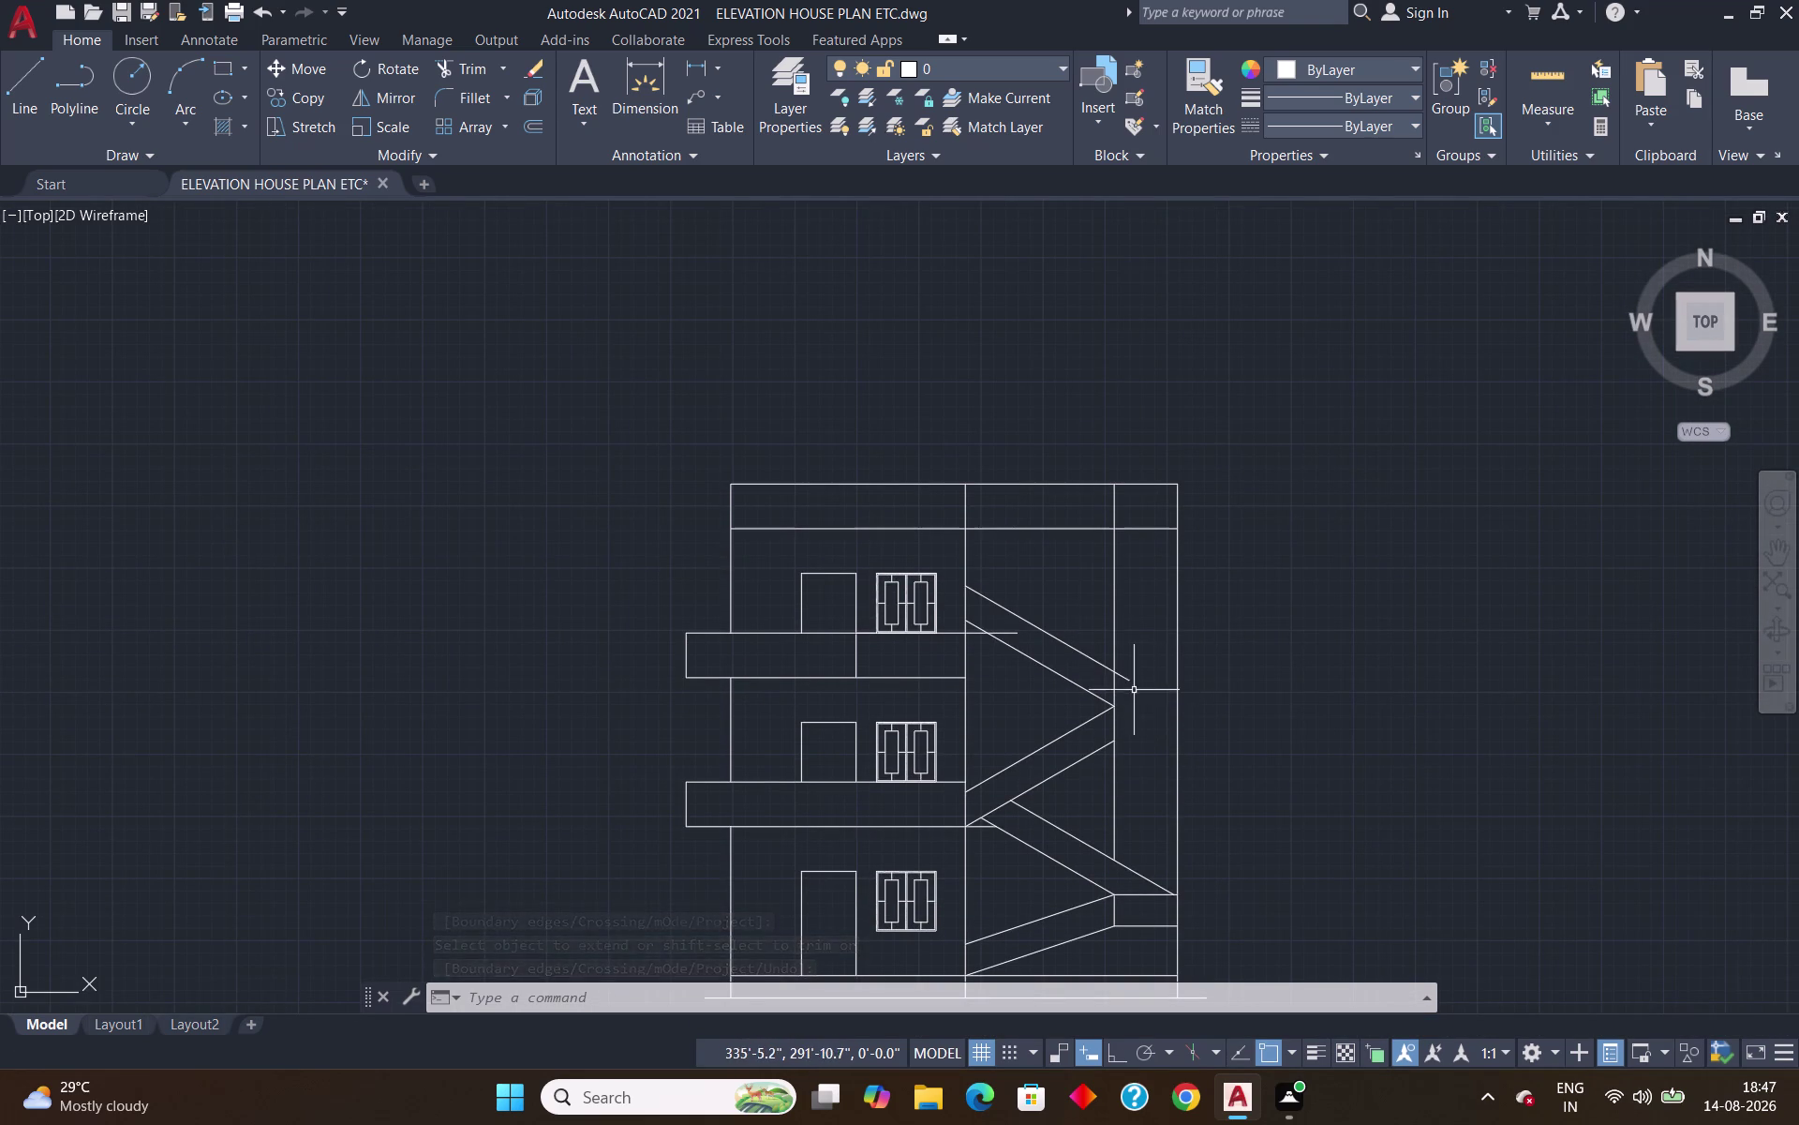
scroll(down, 3)
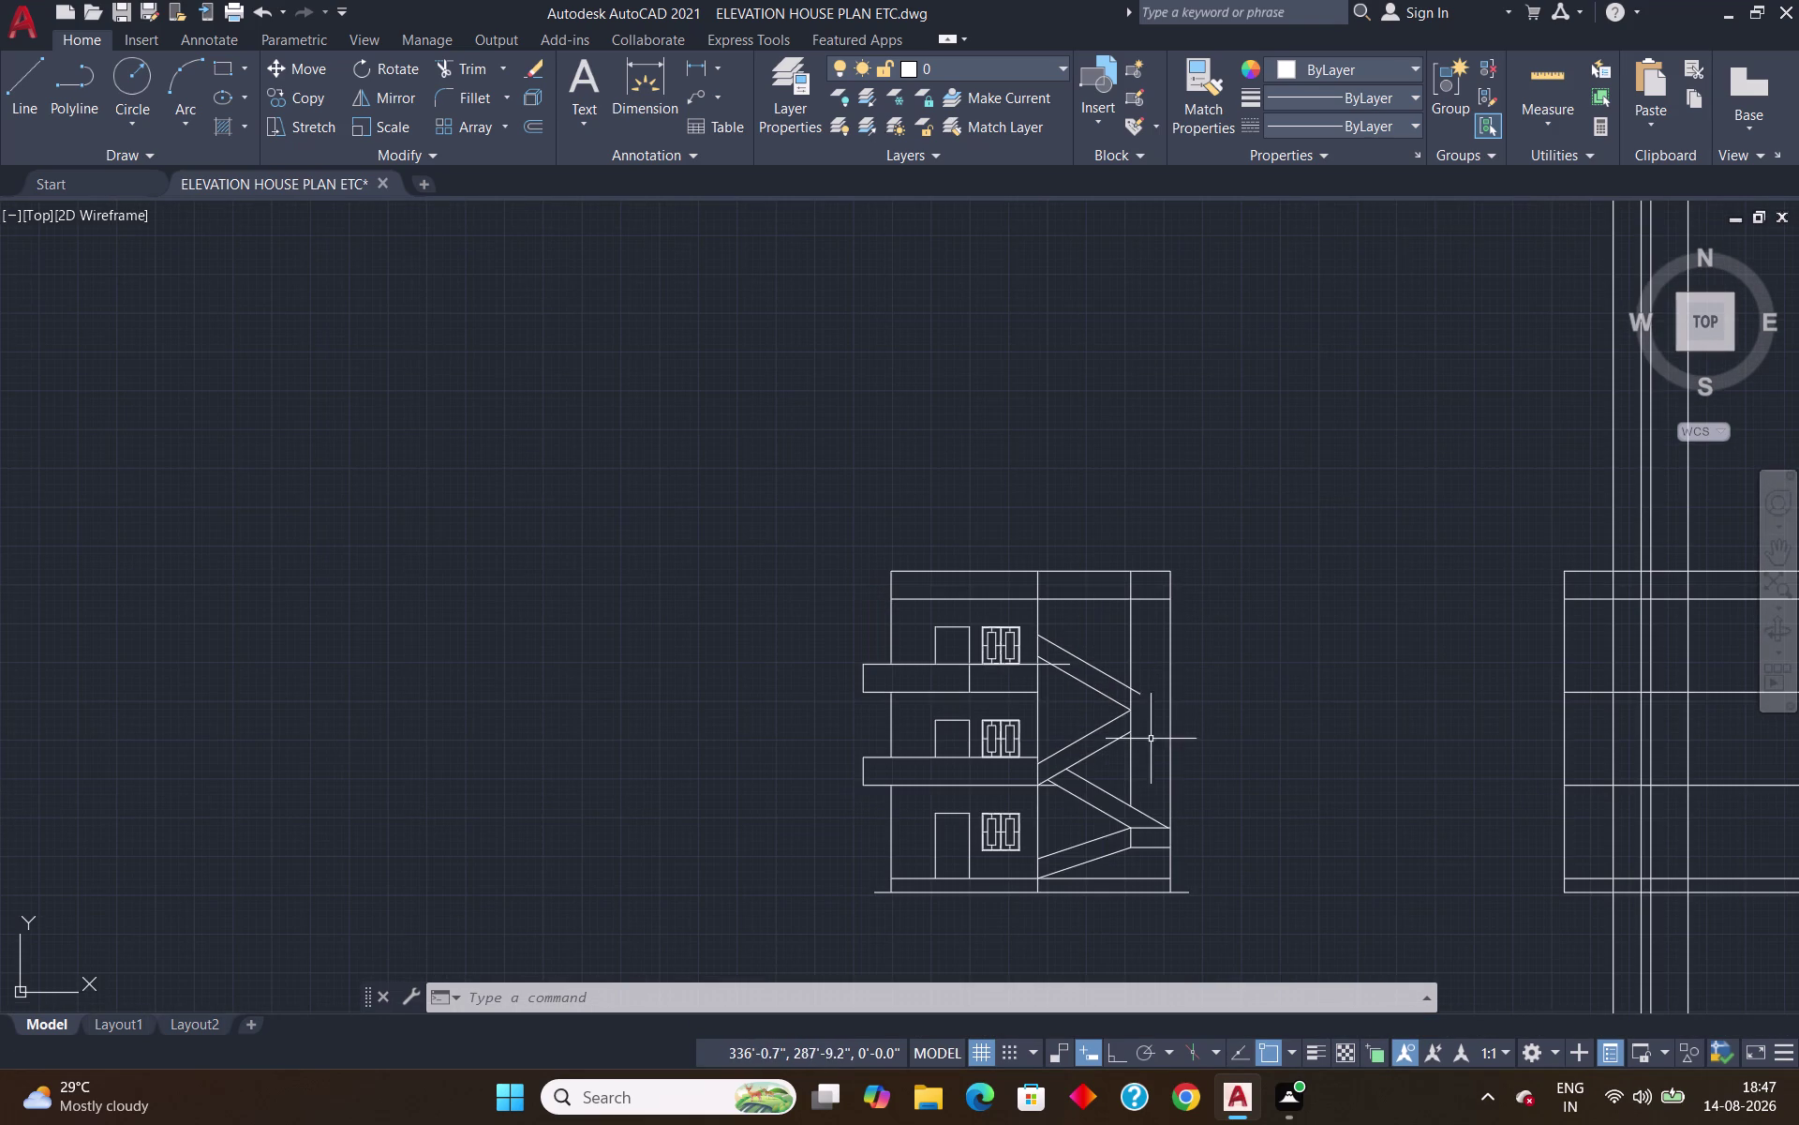
scroll(up, 3)
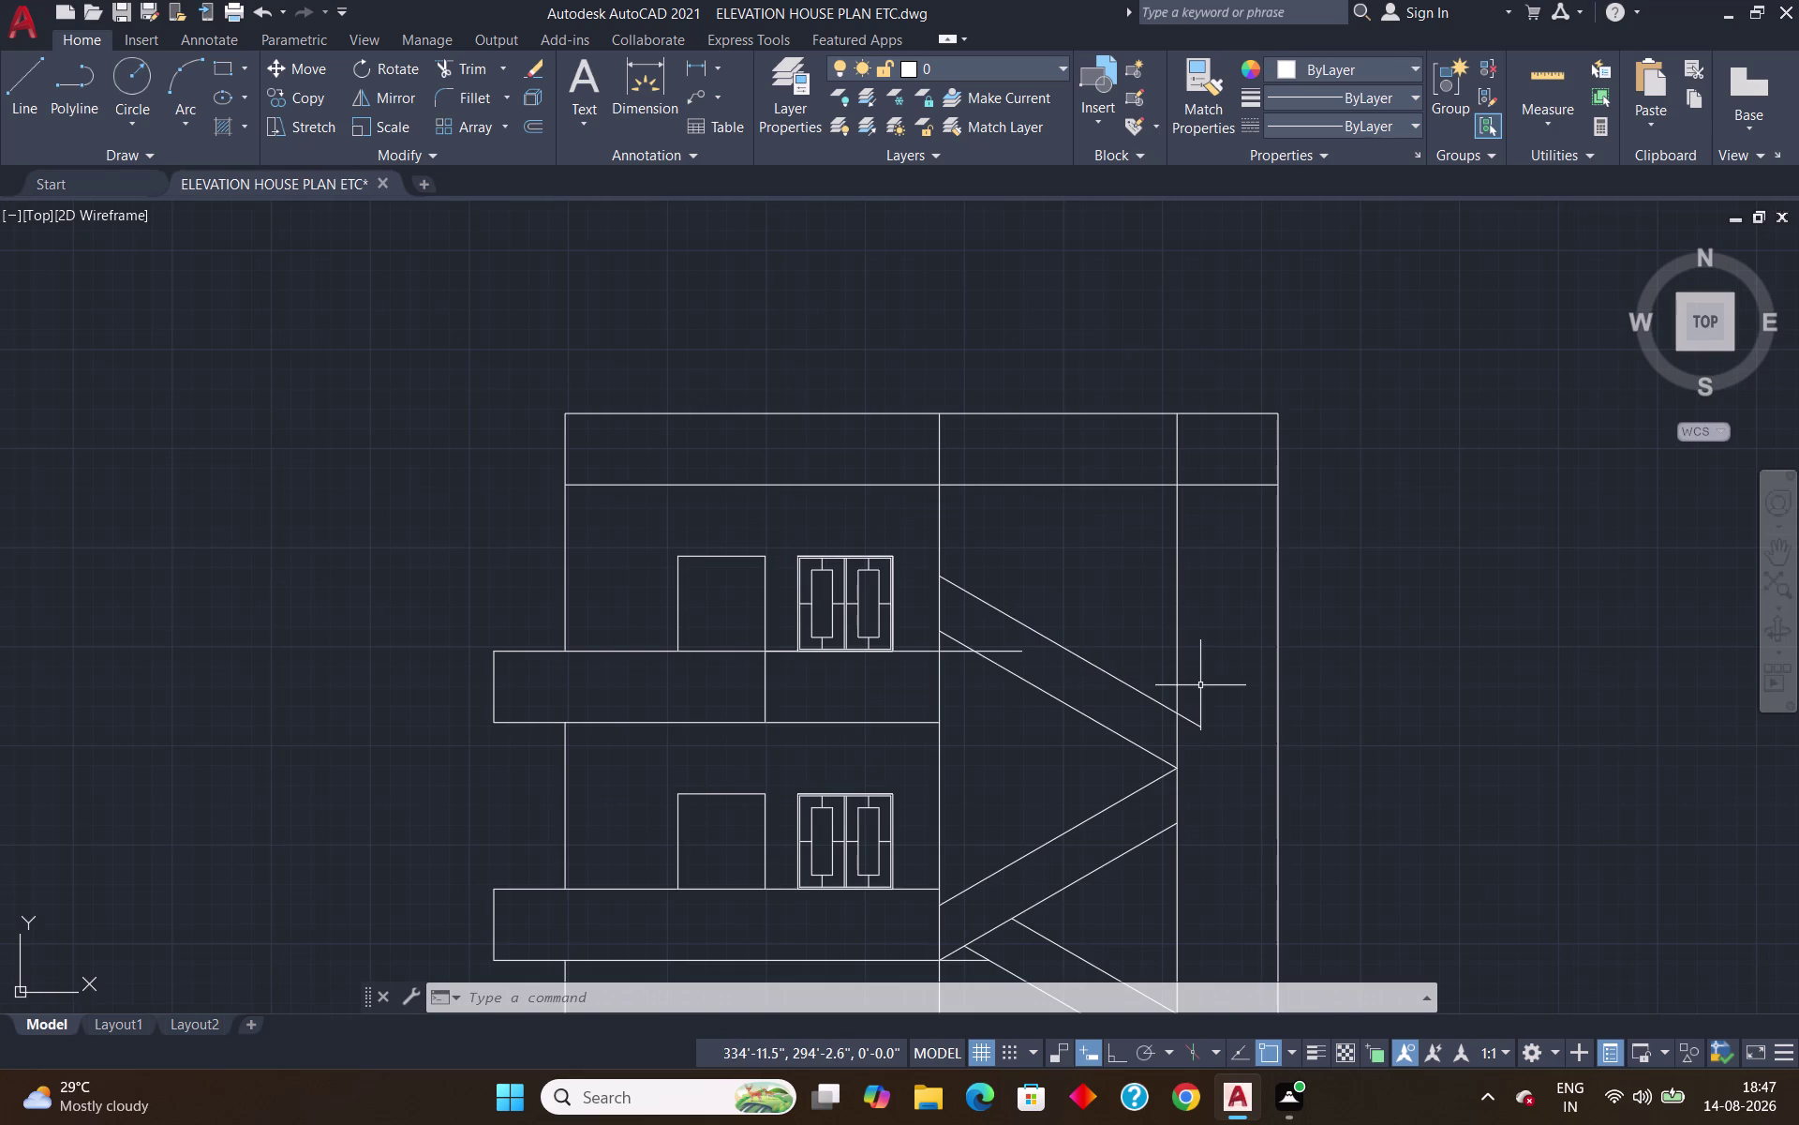
key(t)
key(r)
key(Return)
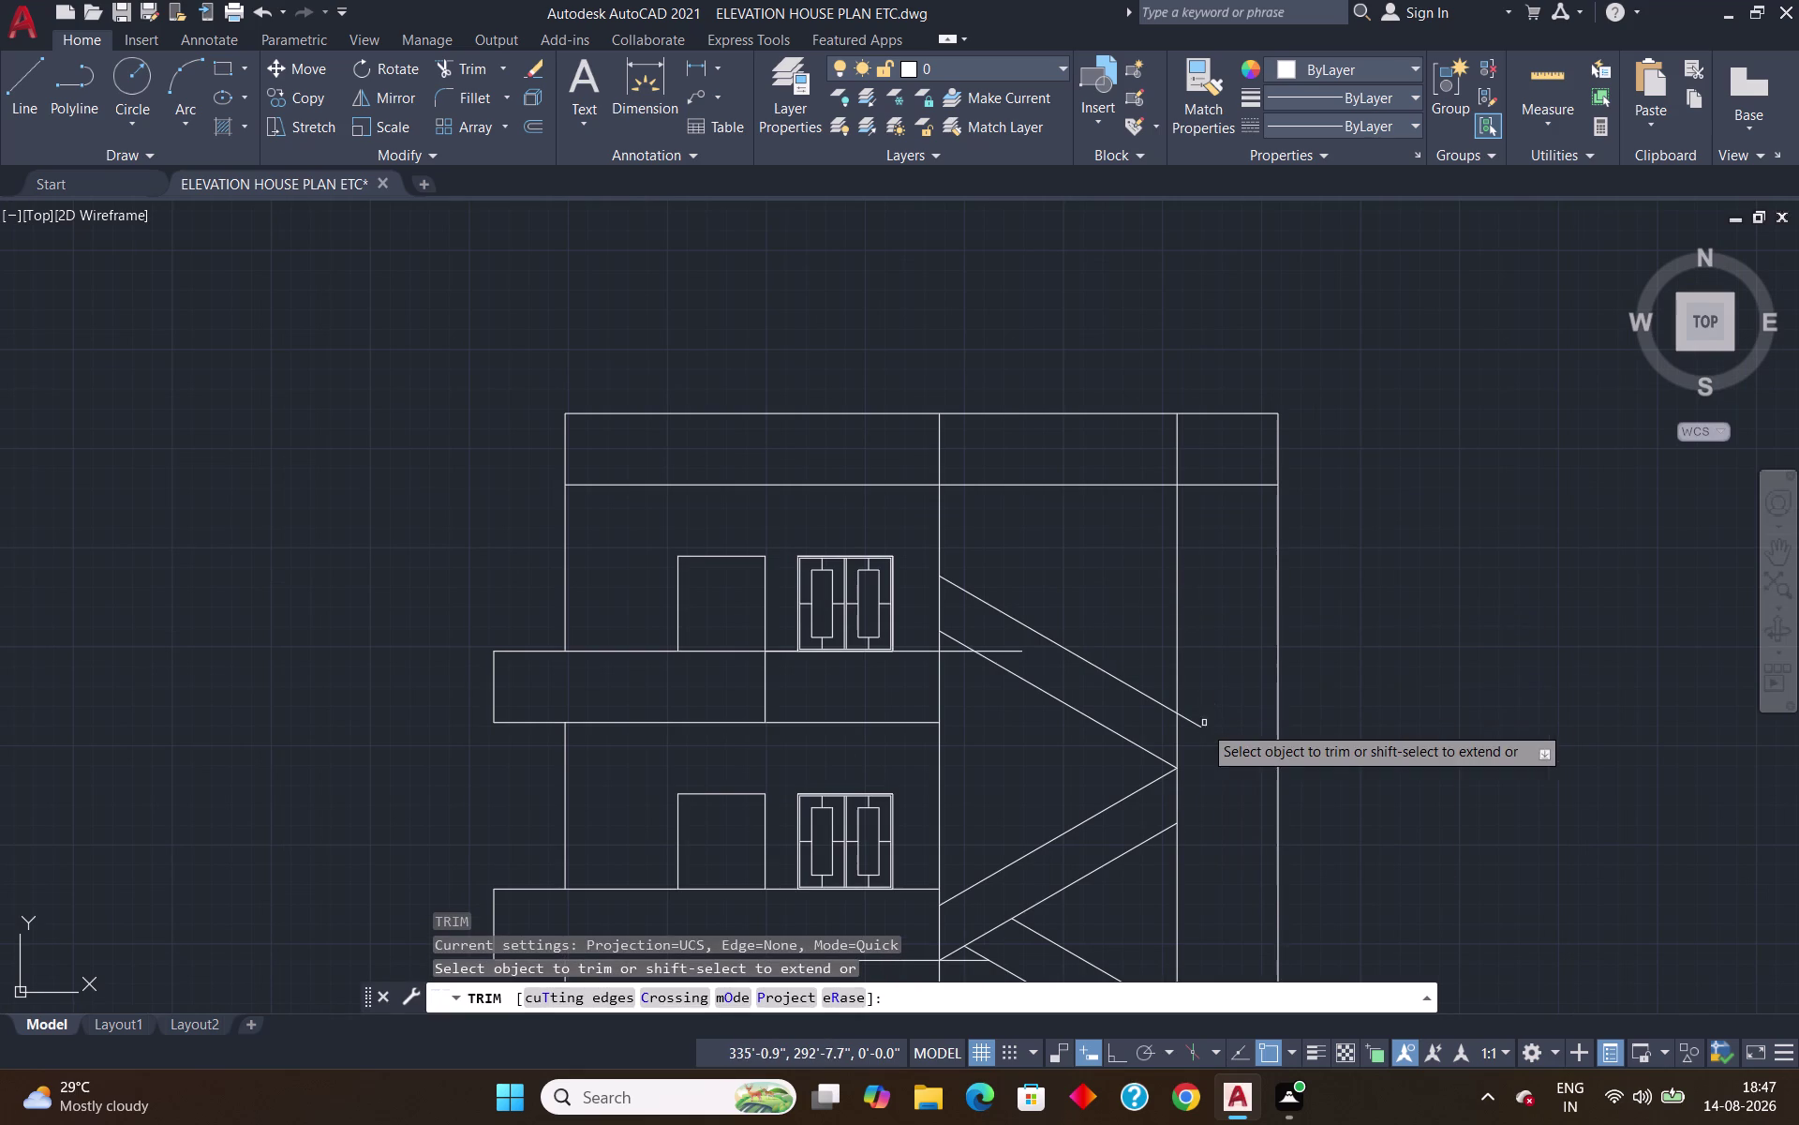
click(1193, 721)
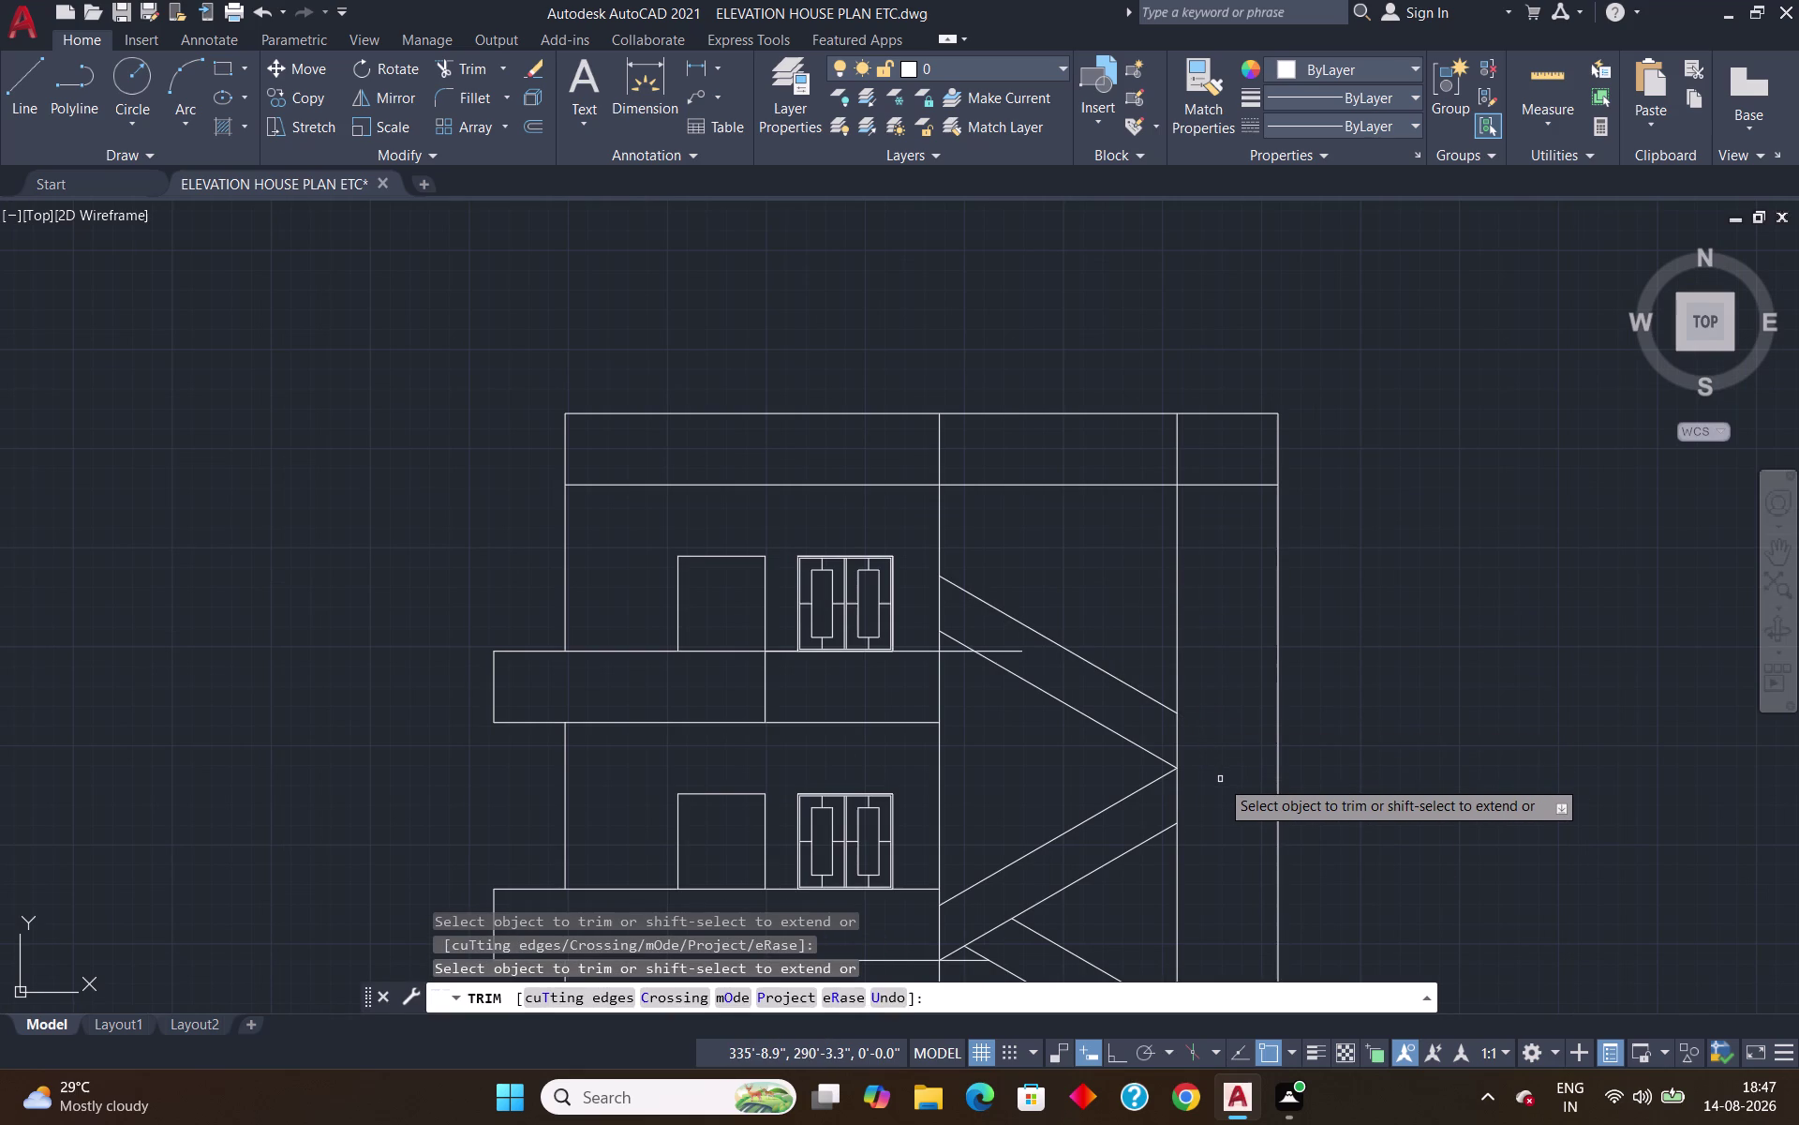
key(l)
key(Return)
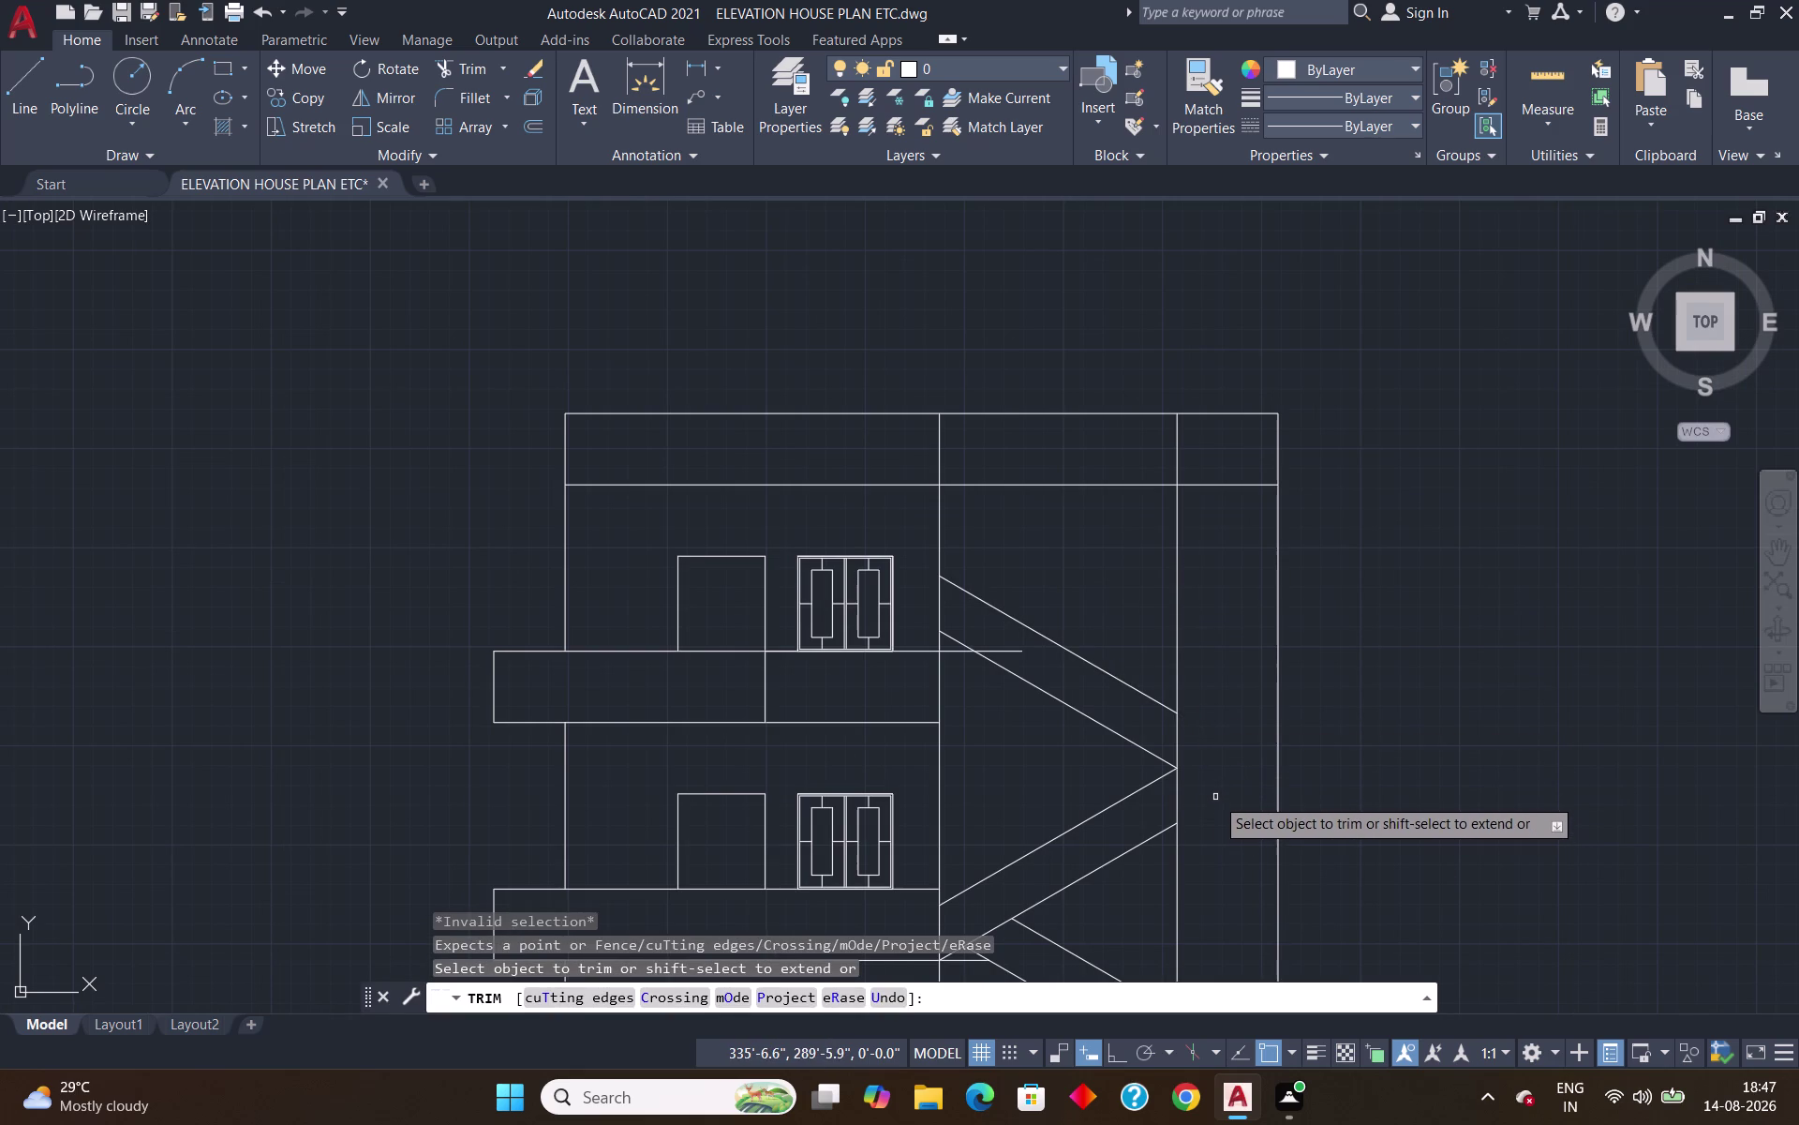
Draw two short horizontal landing lines from the stair corners to the outer wall.
key(Escape)
key(l)
key(Return)
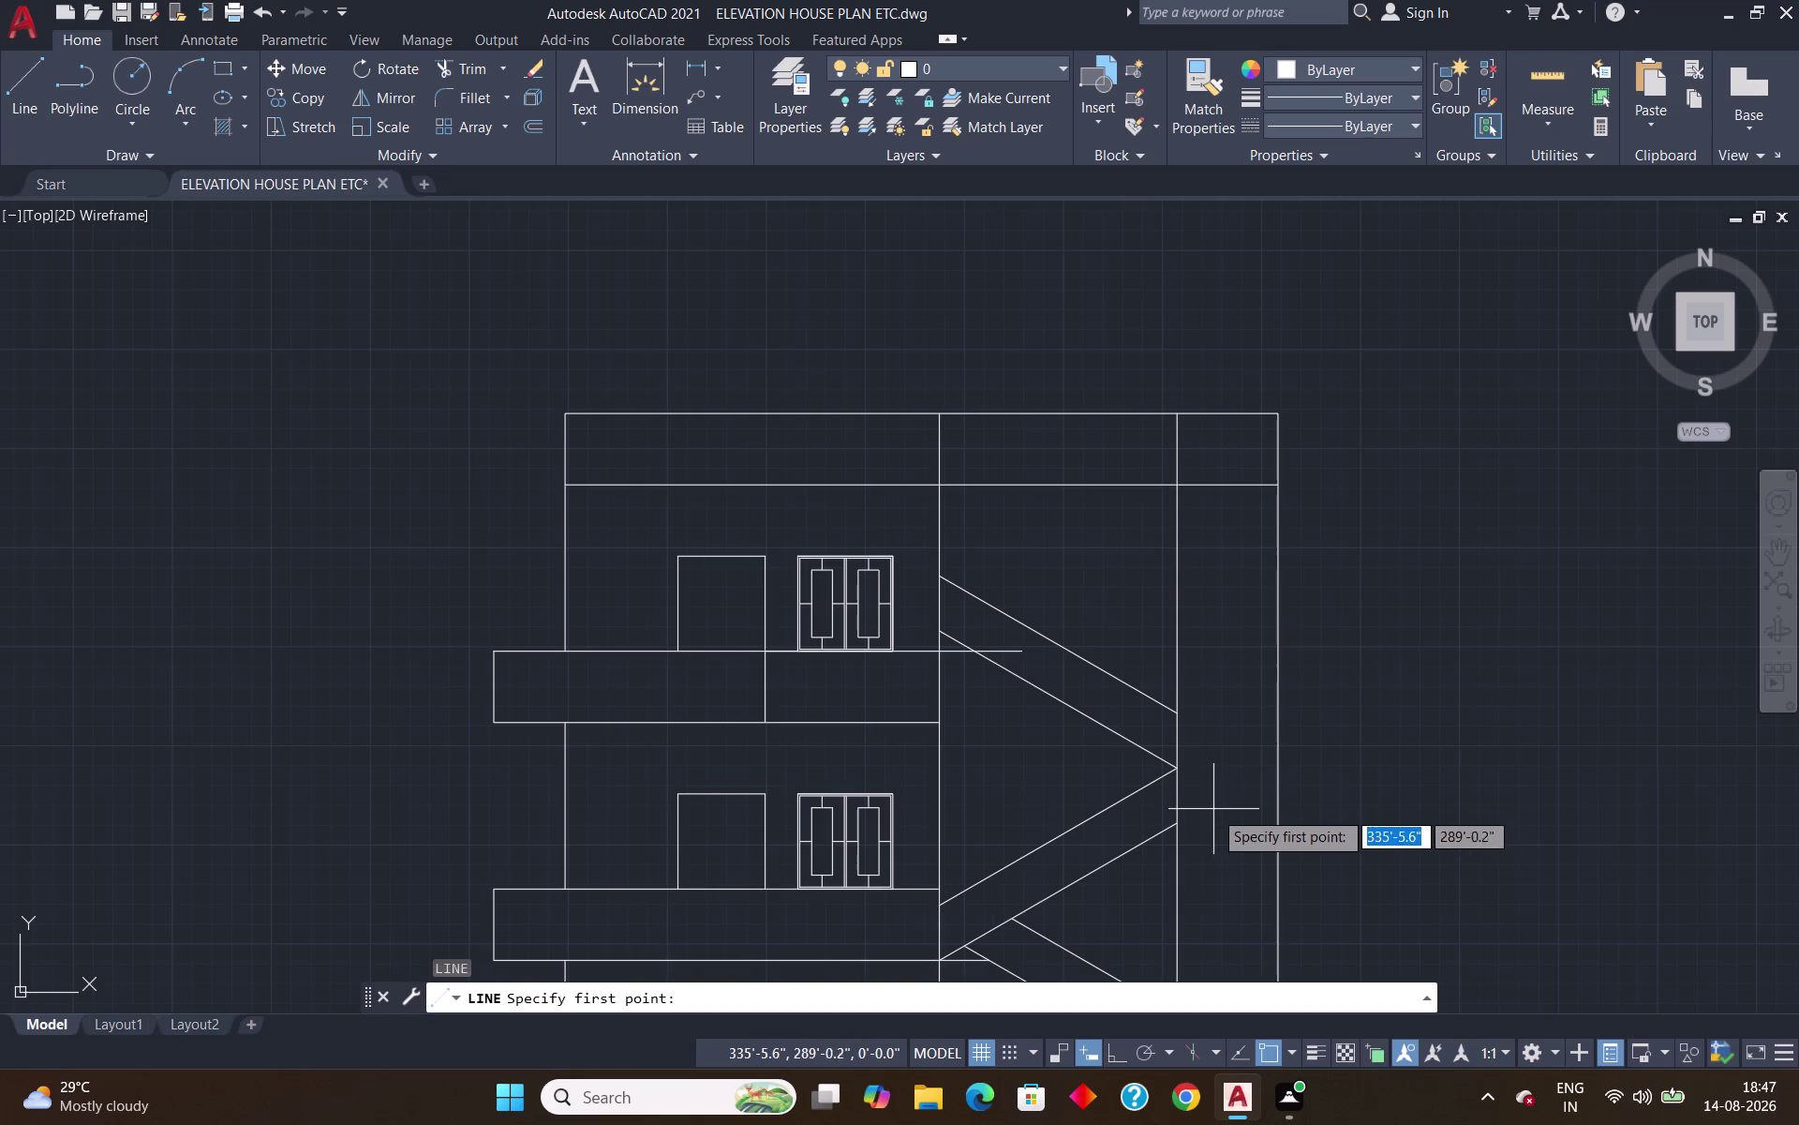
click(1181, 763)
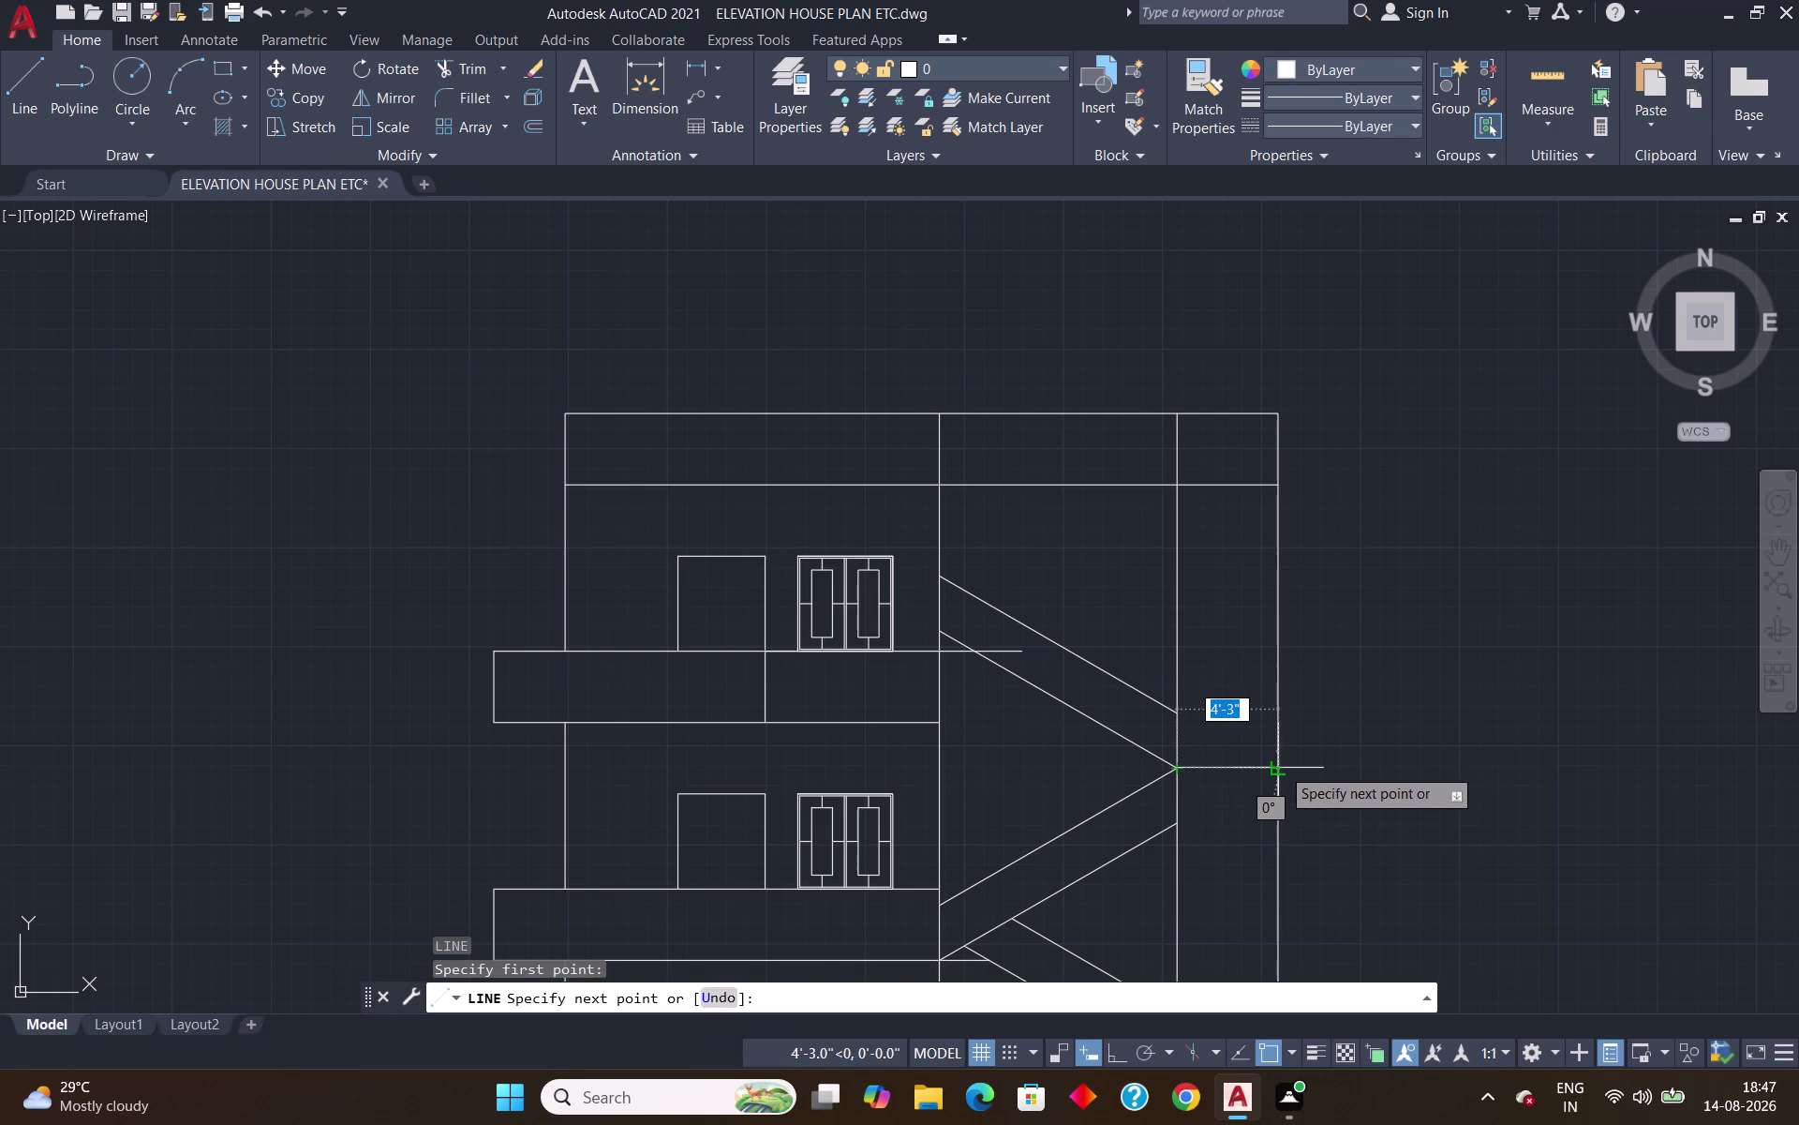
click(1281, 767)
key(Return)
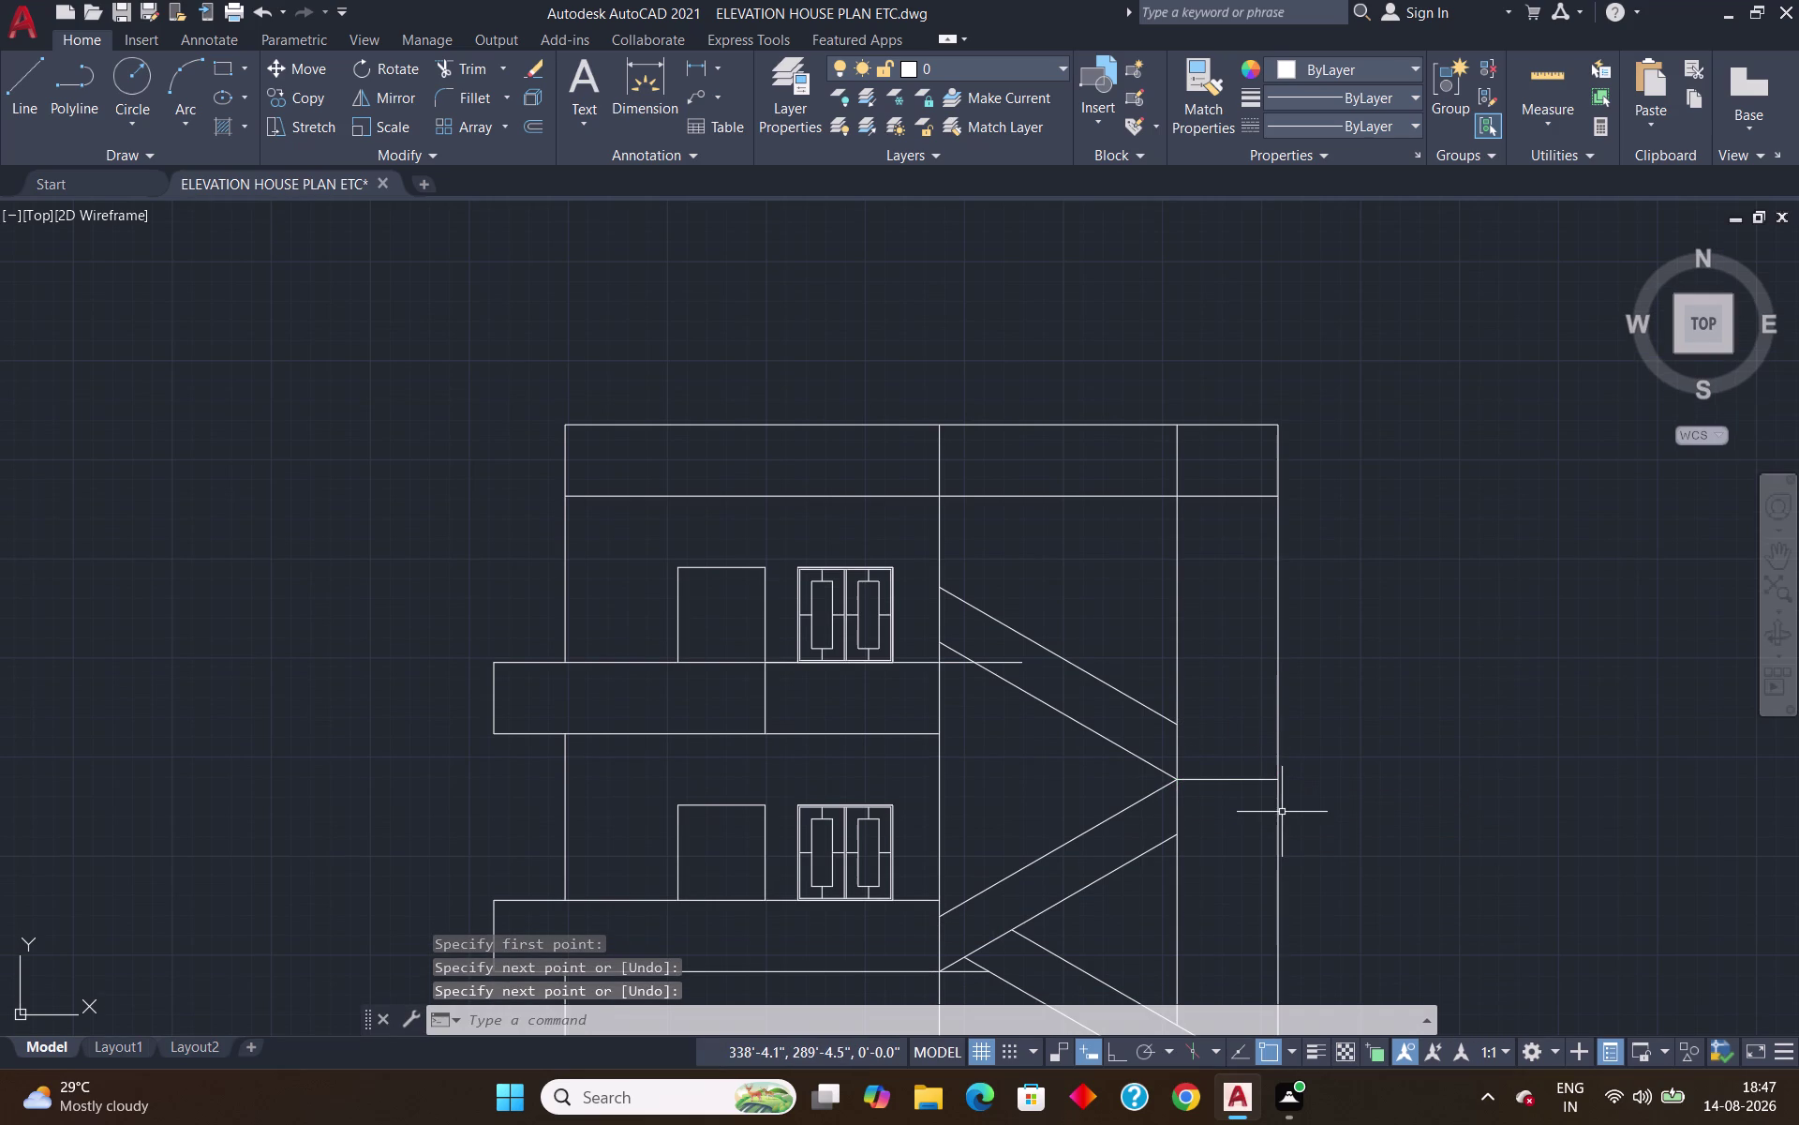
key(l)
key(Return)
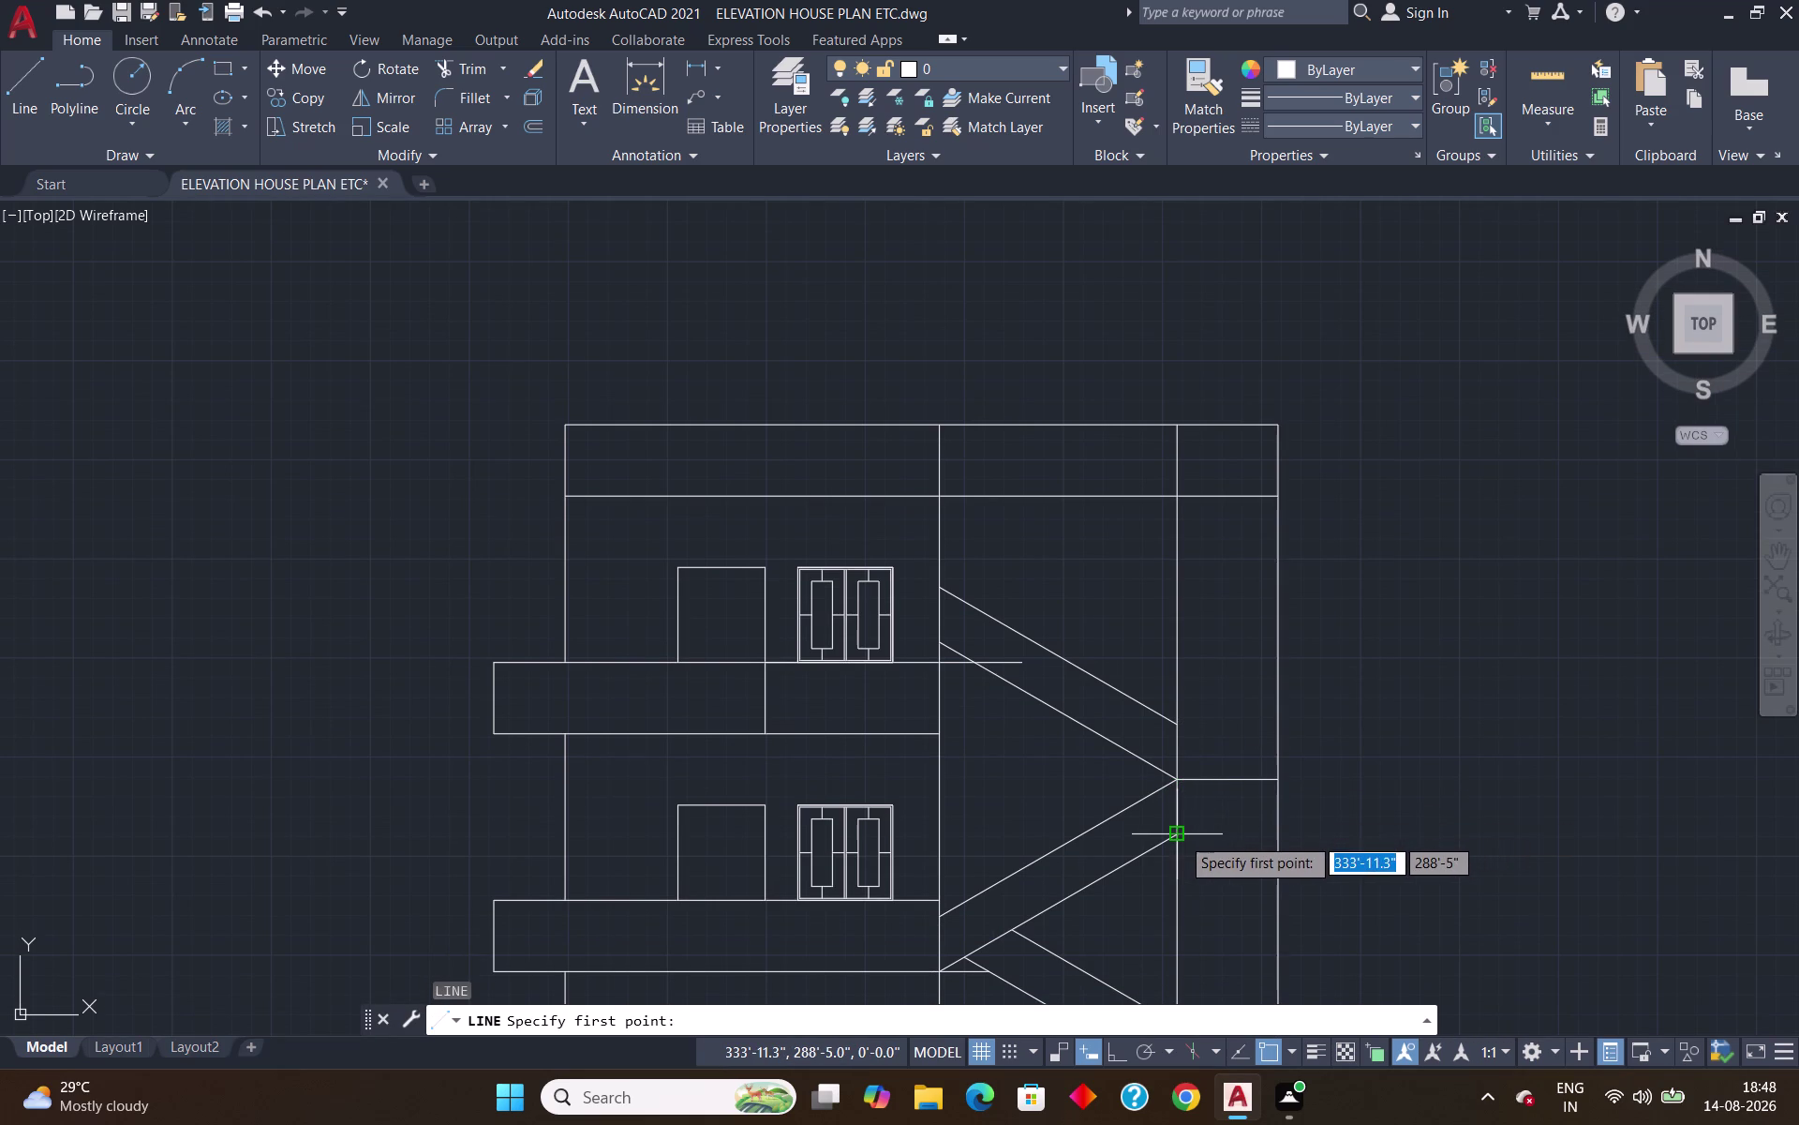
click(1181, 837)
click(1283, 832)
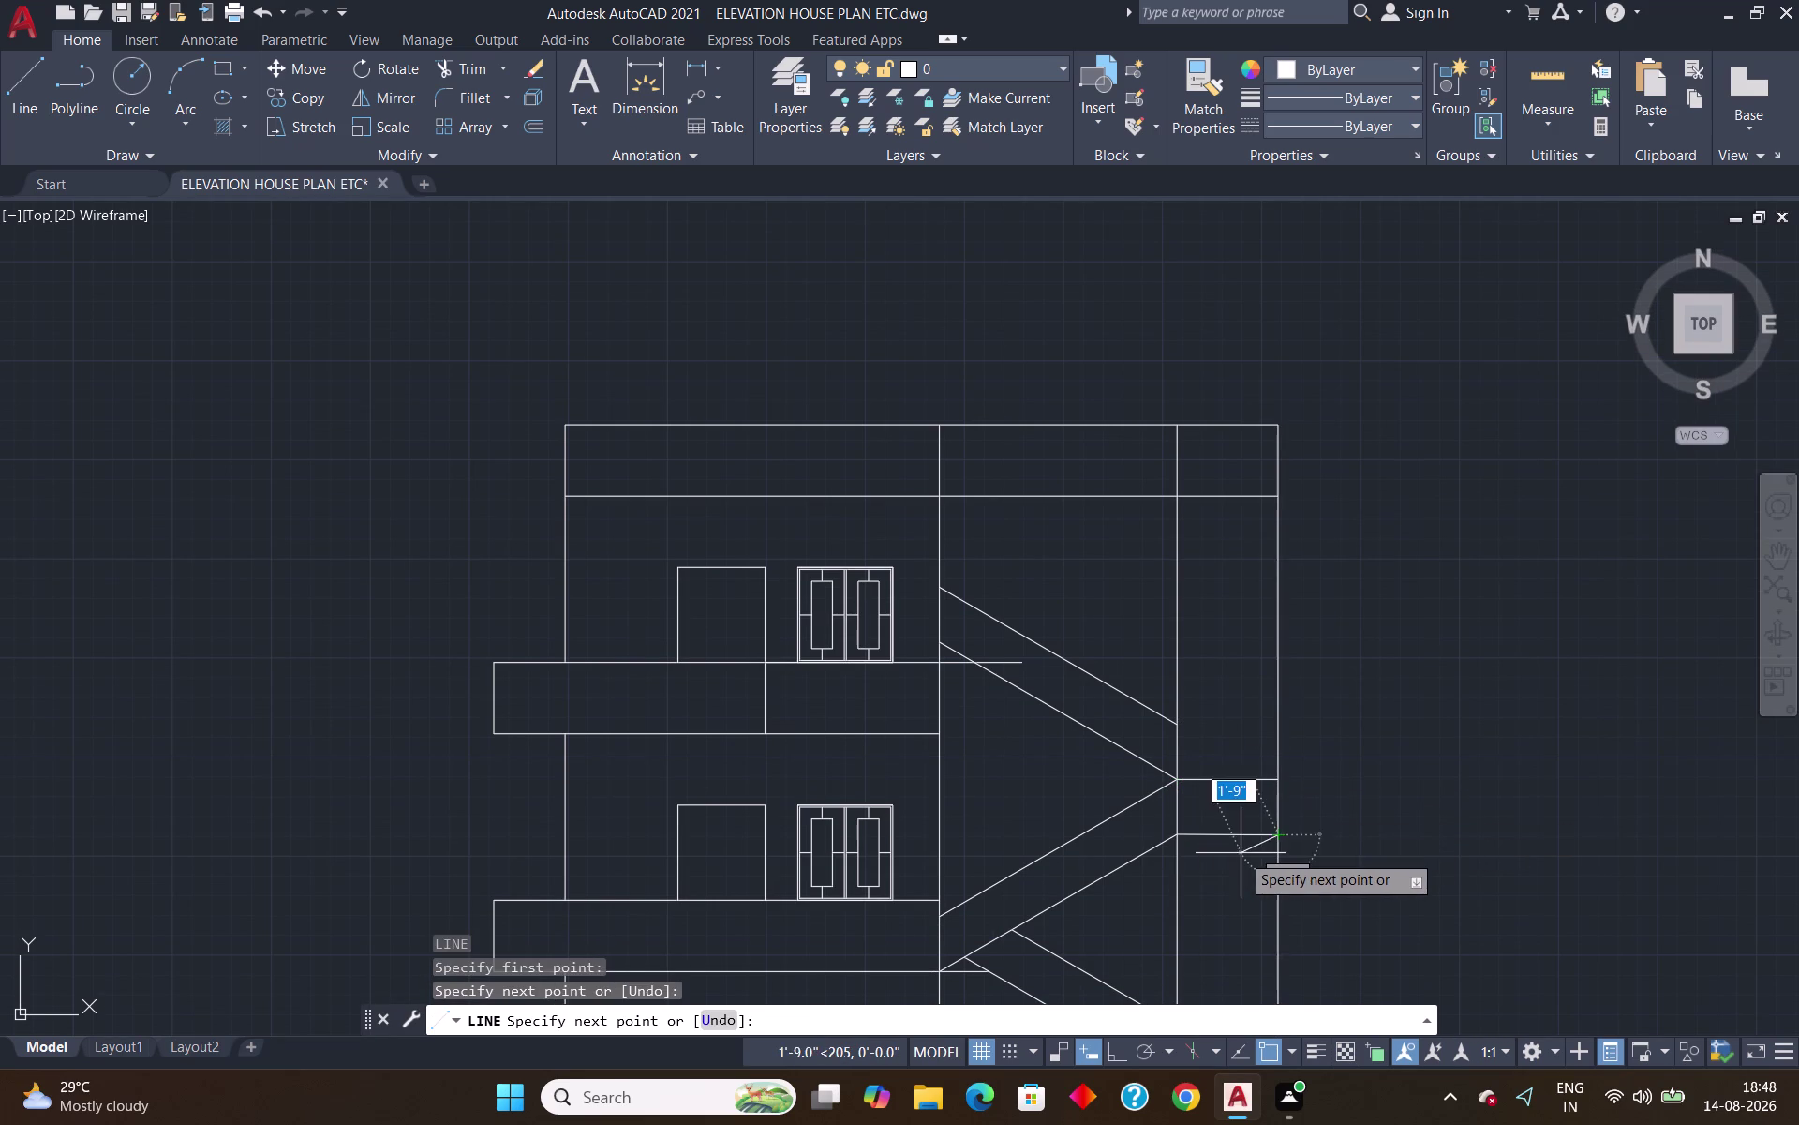
key(Return)
Trim back the floor line overrunning the stair.
text(t)
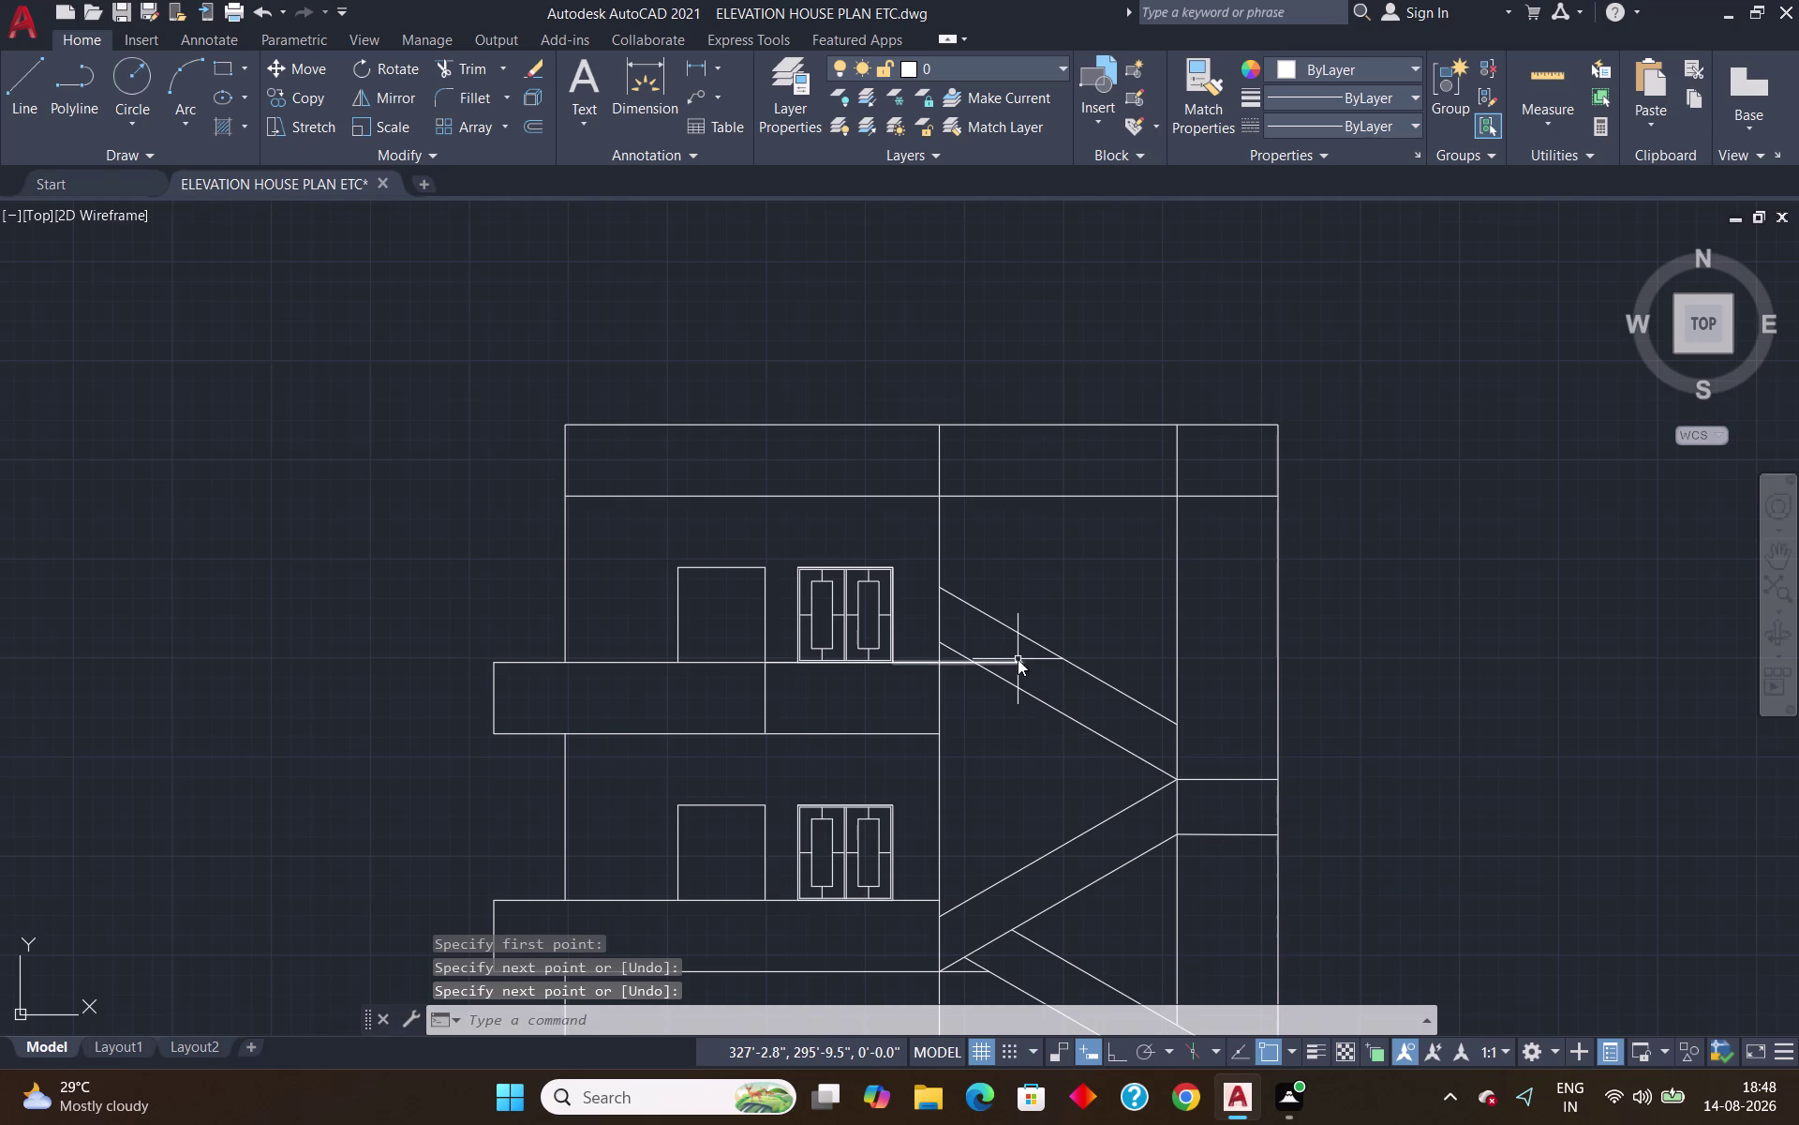
text(r)
key(Return)
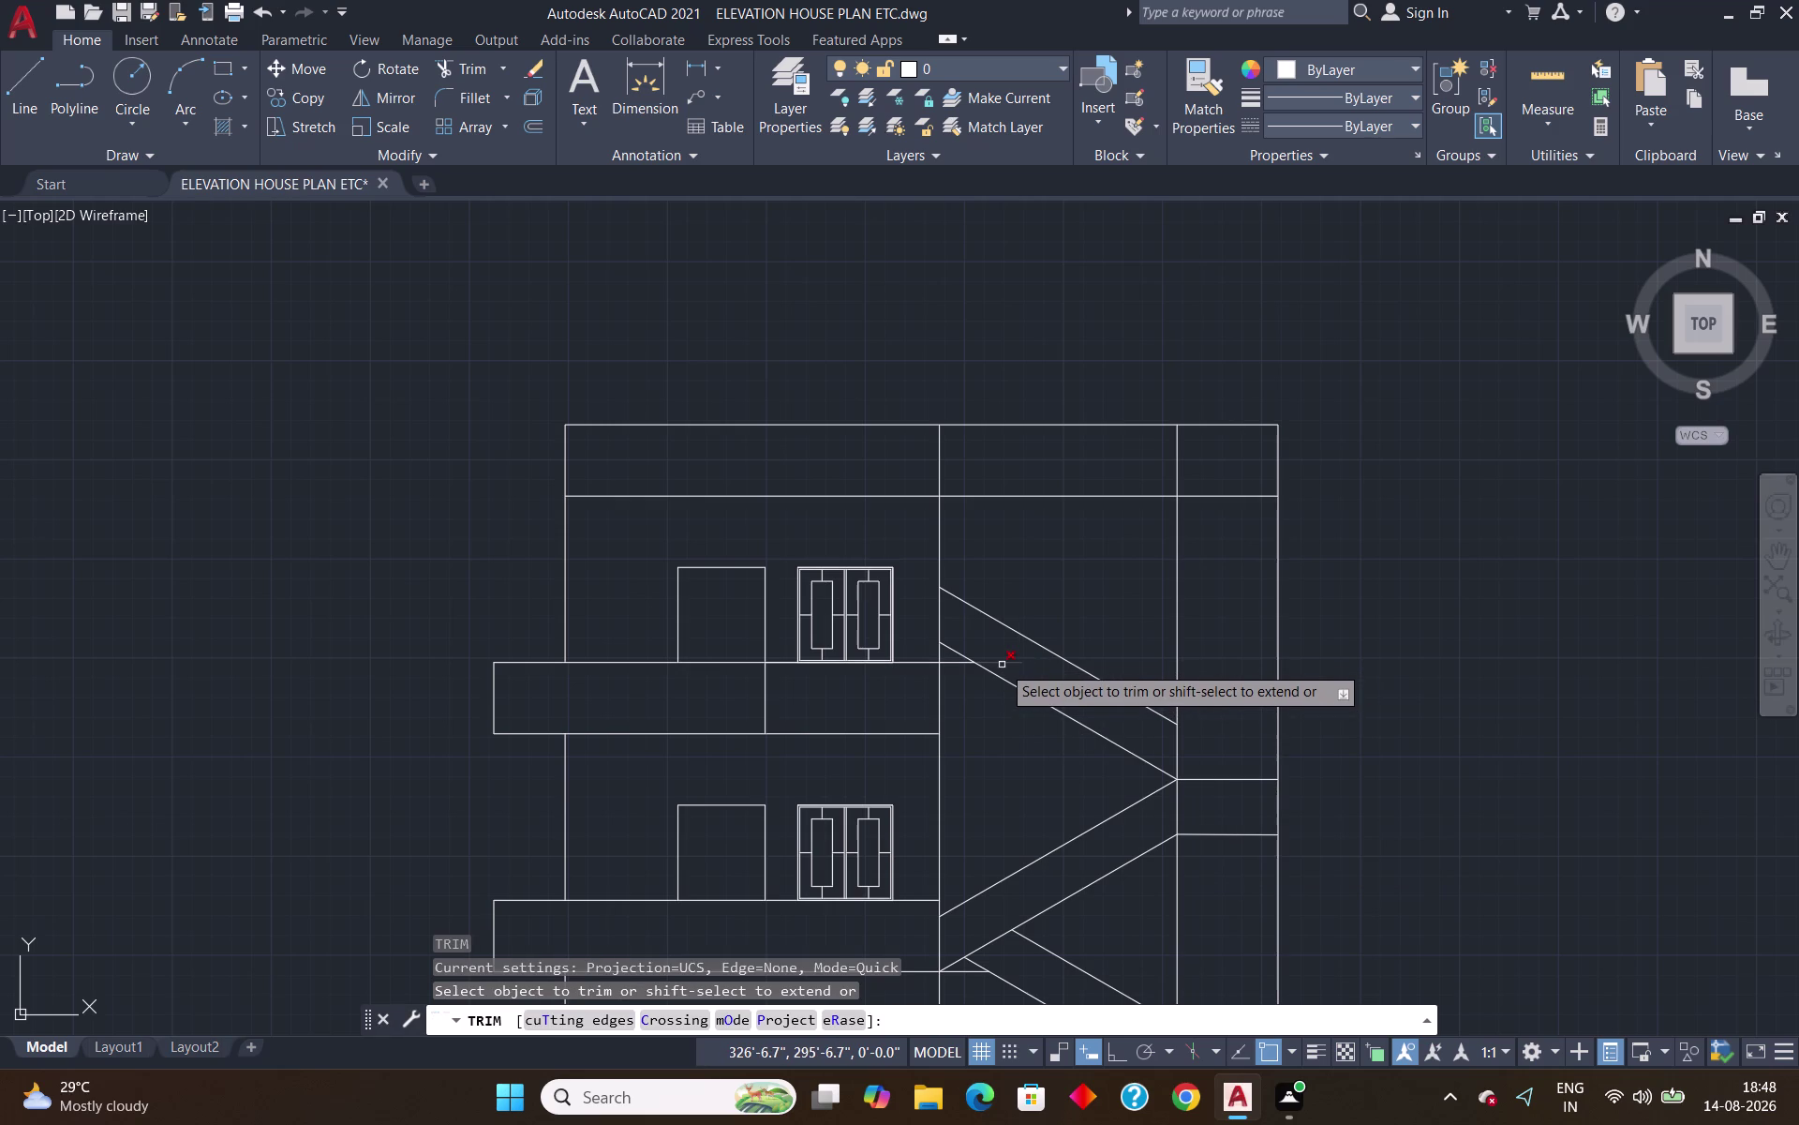
click(1002, 664)
key(Return)
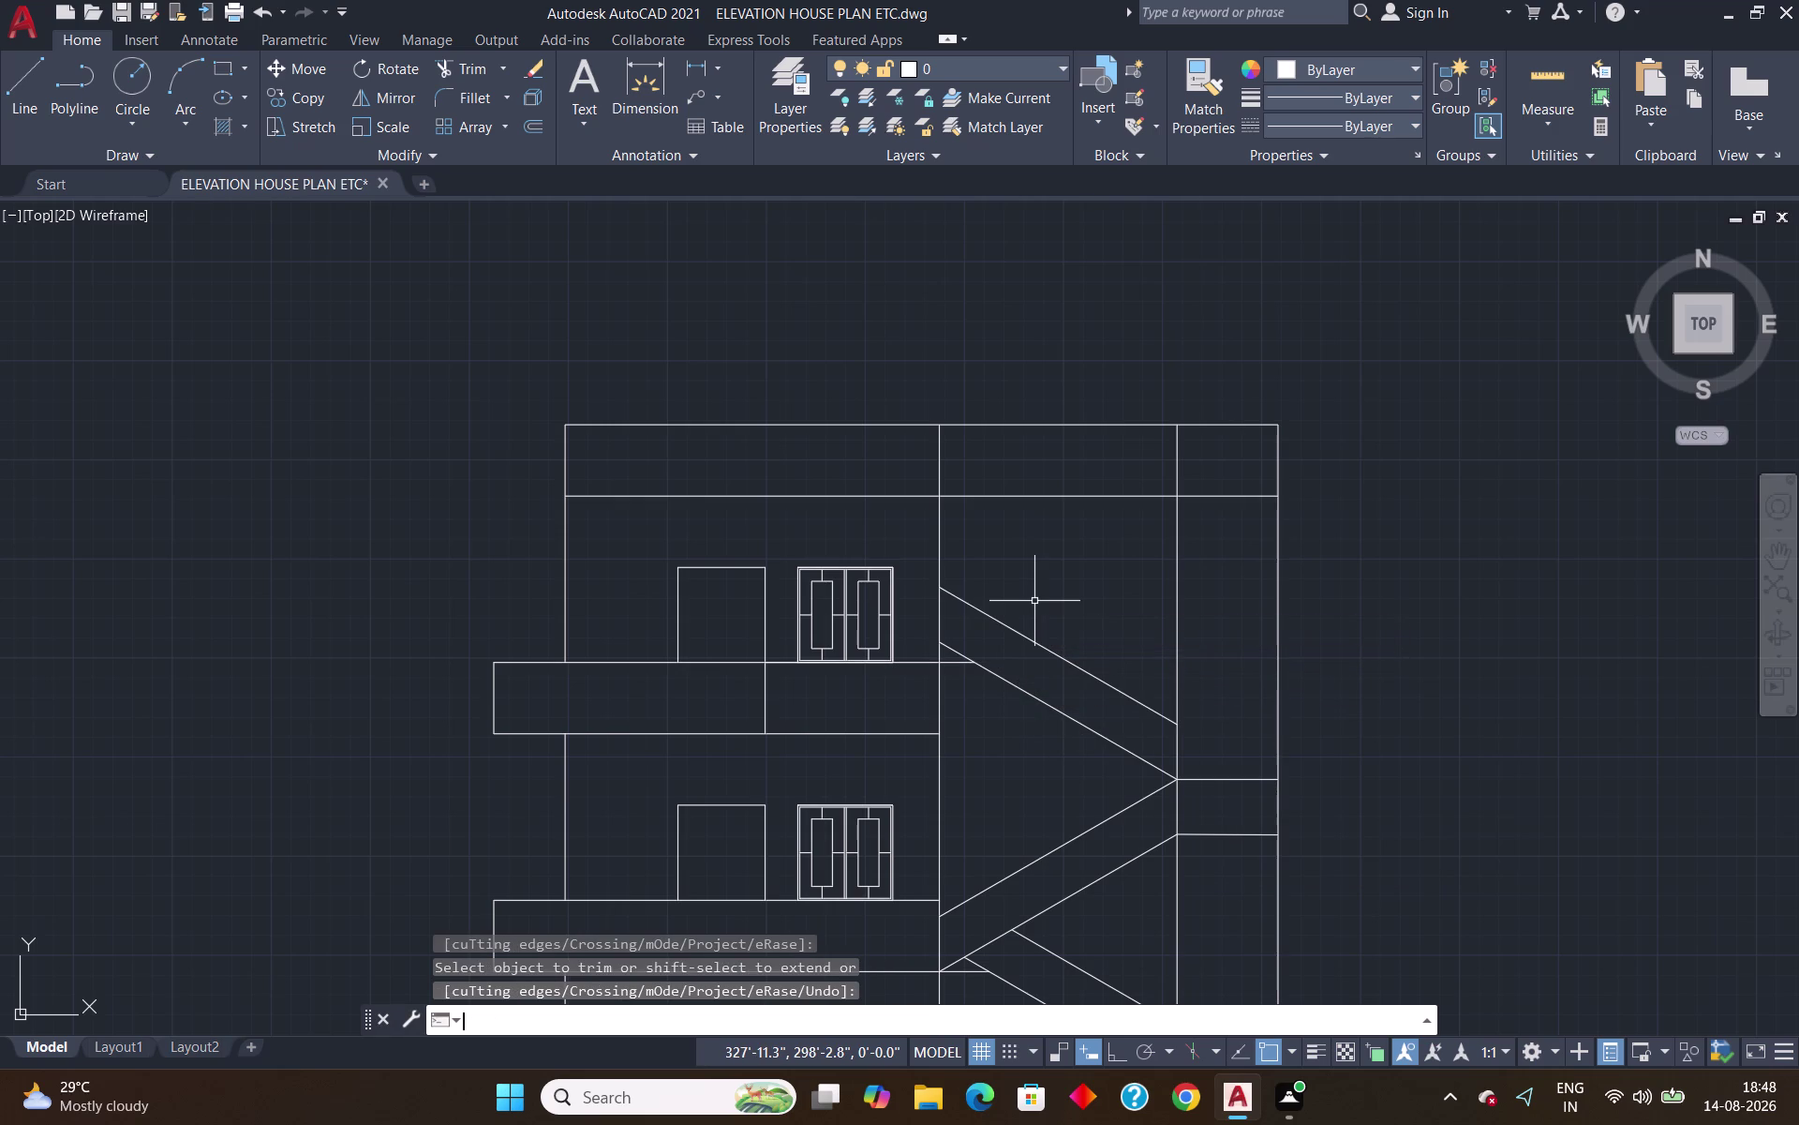
key(l)
key(Return)
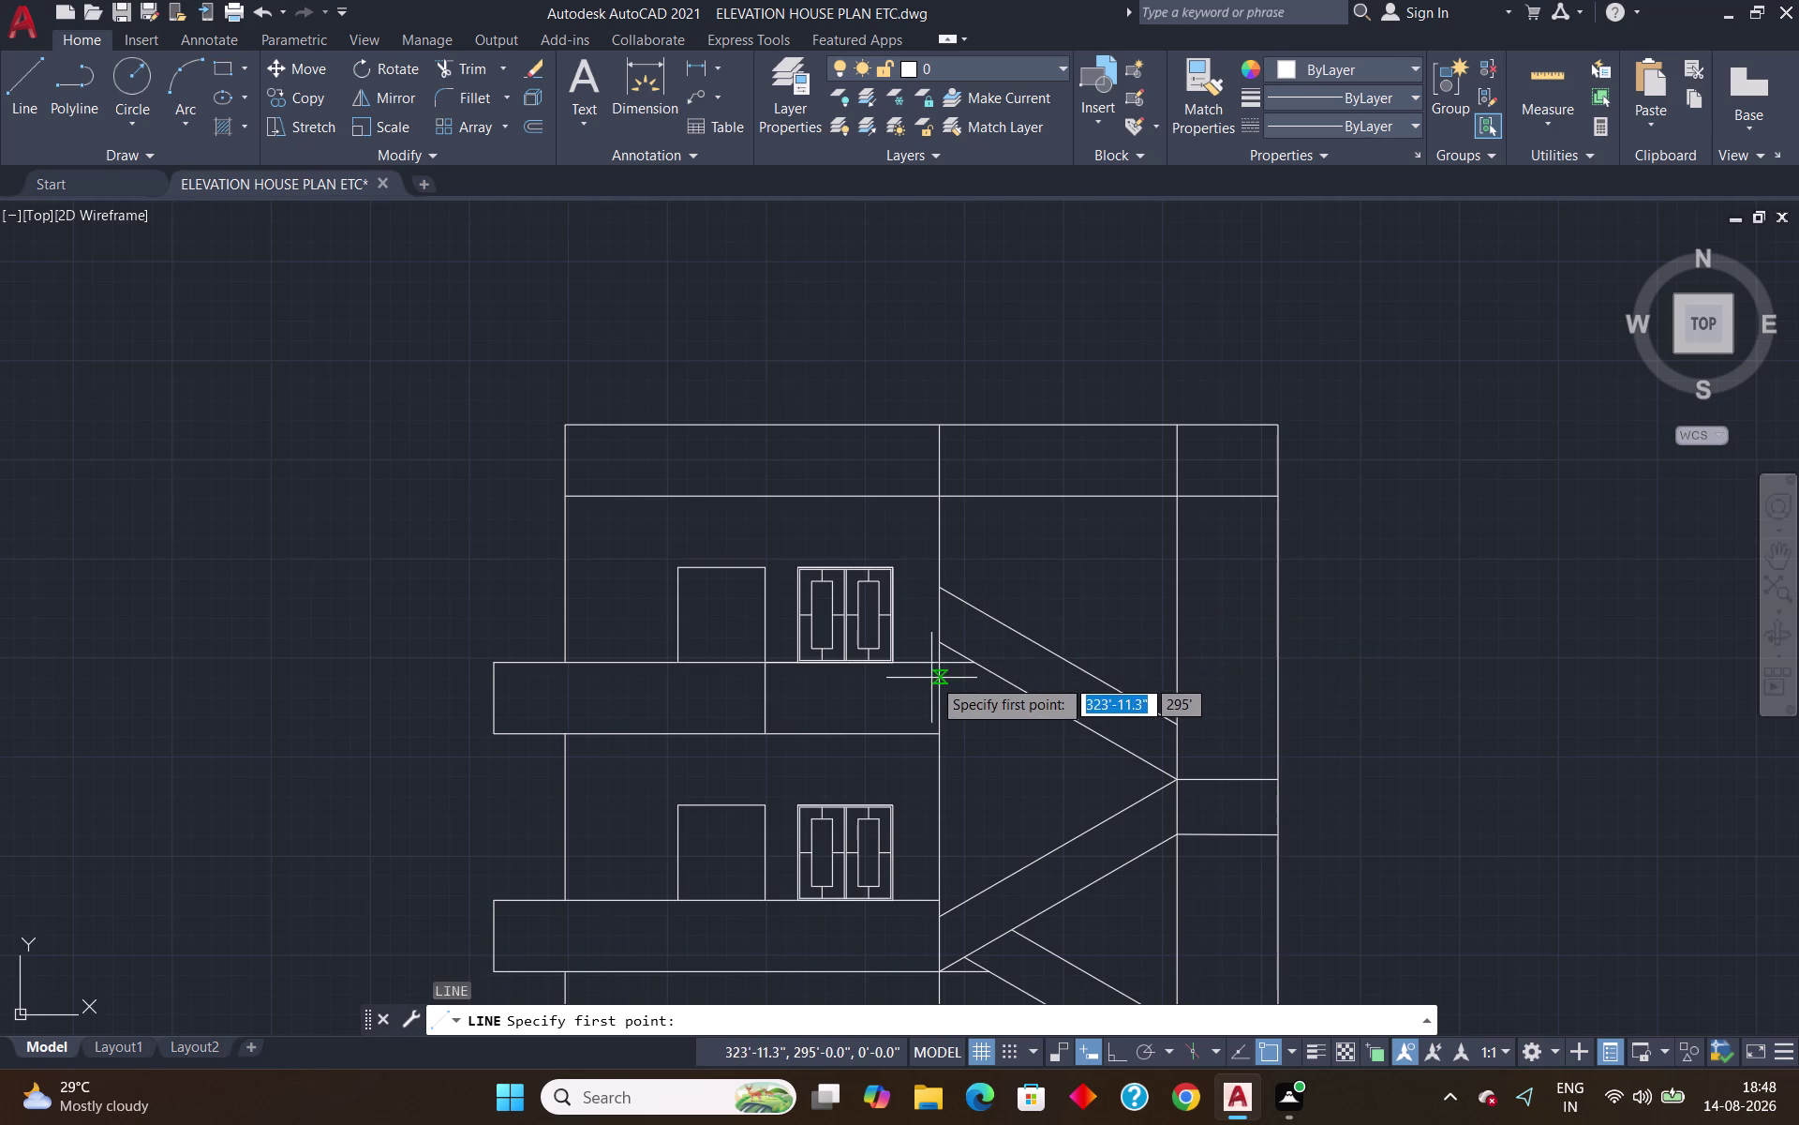
click(944, 662)
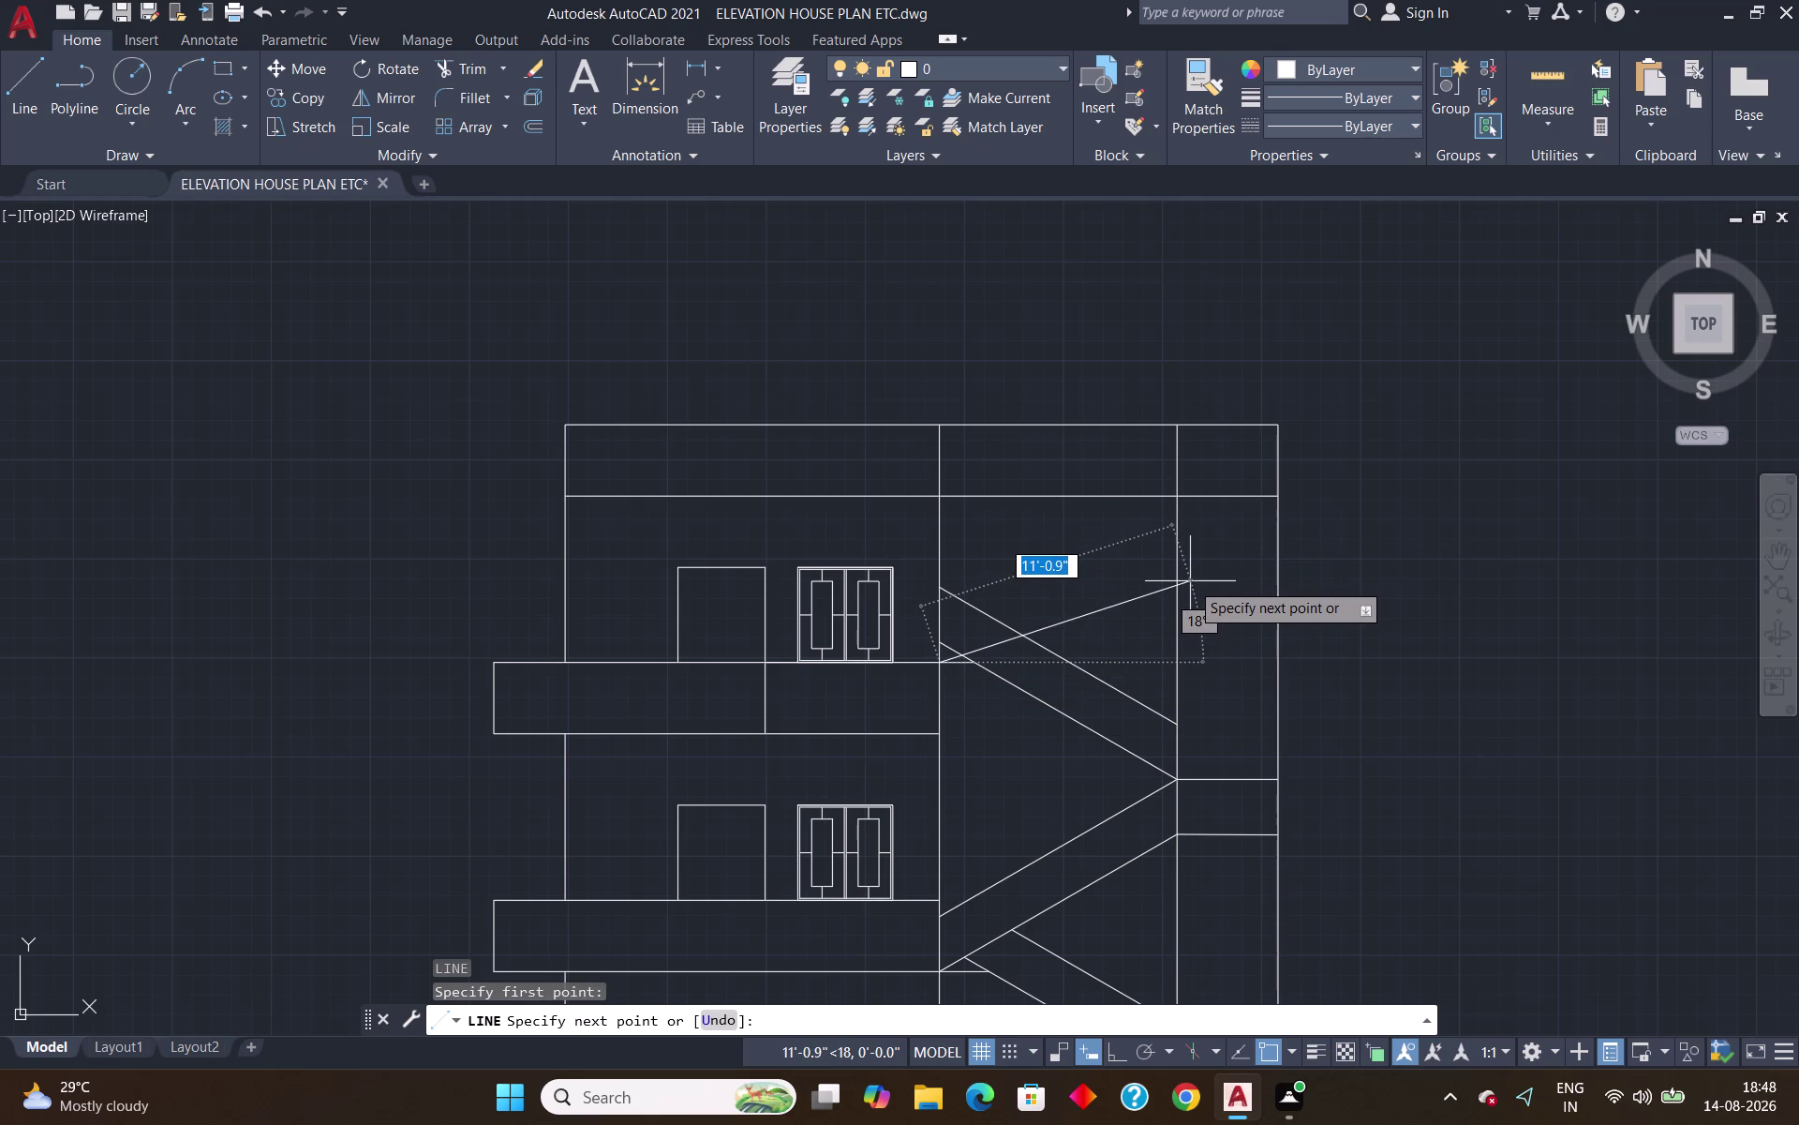
text(10')
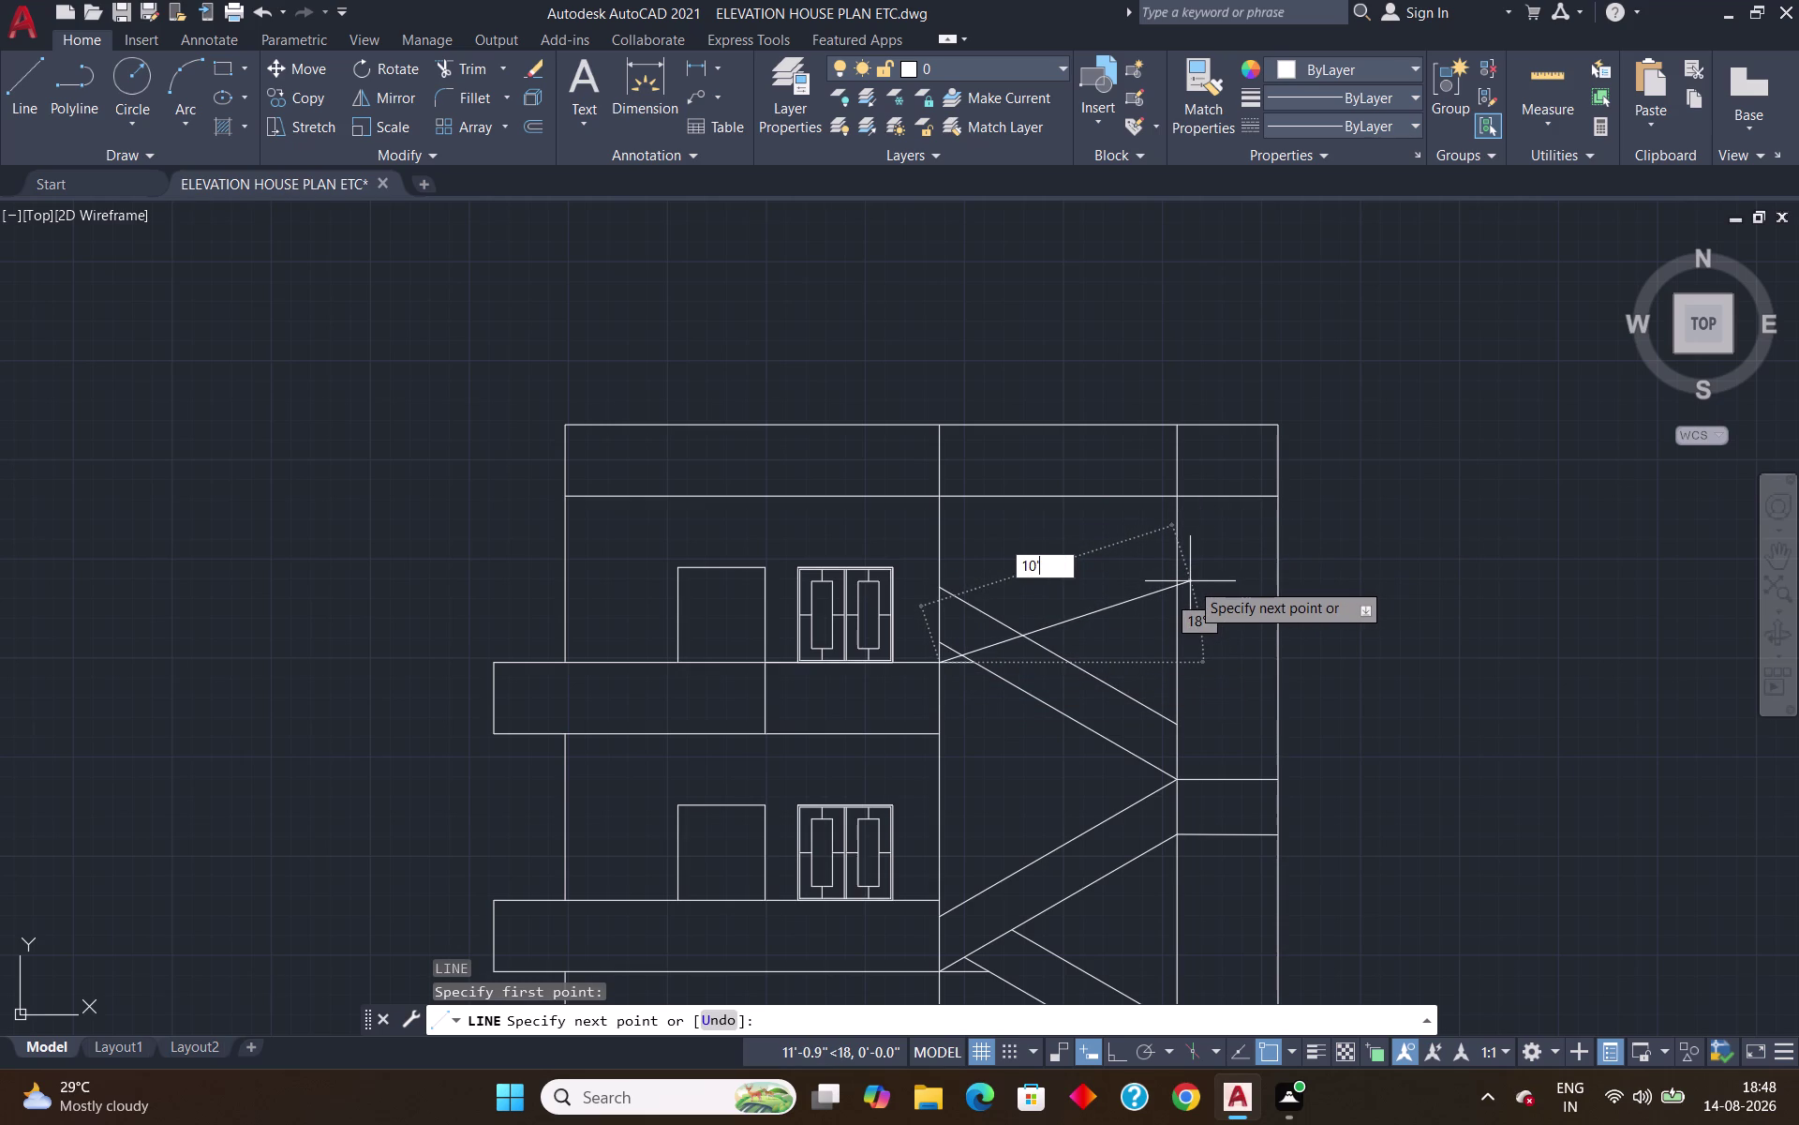
key(Tab)
text(30)
key(Return)
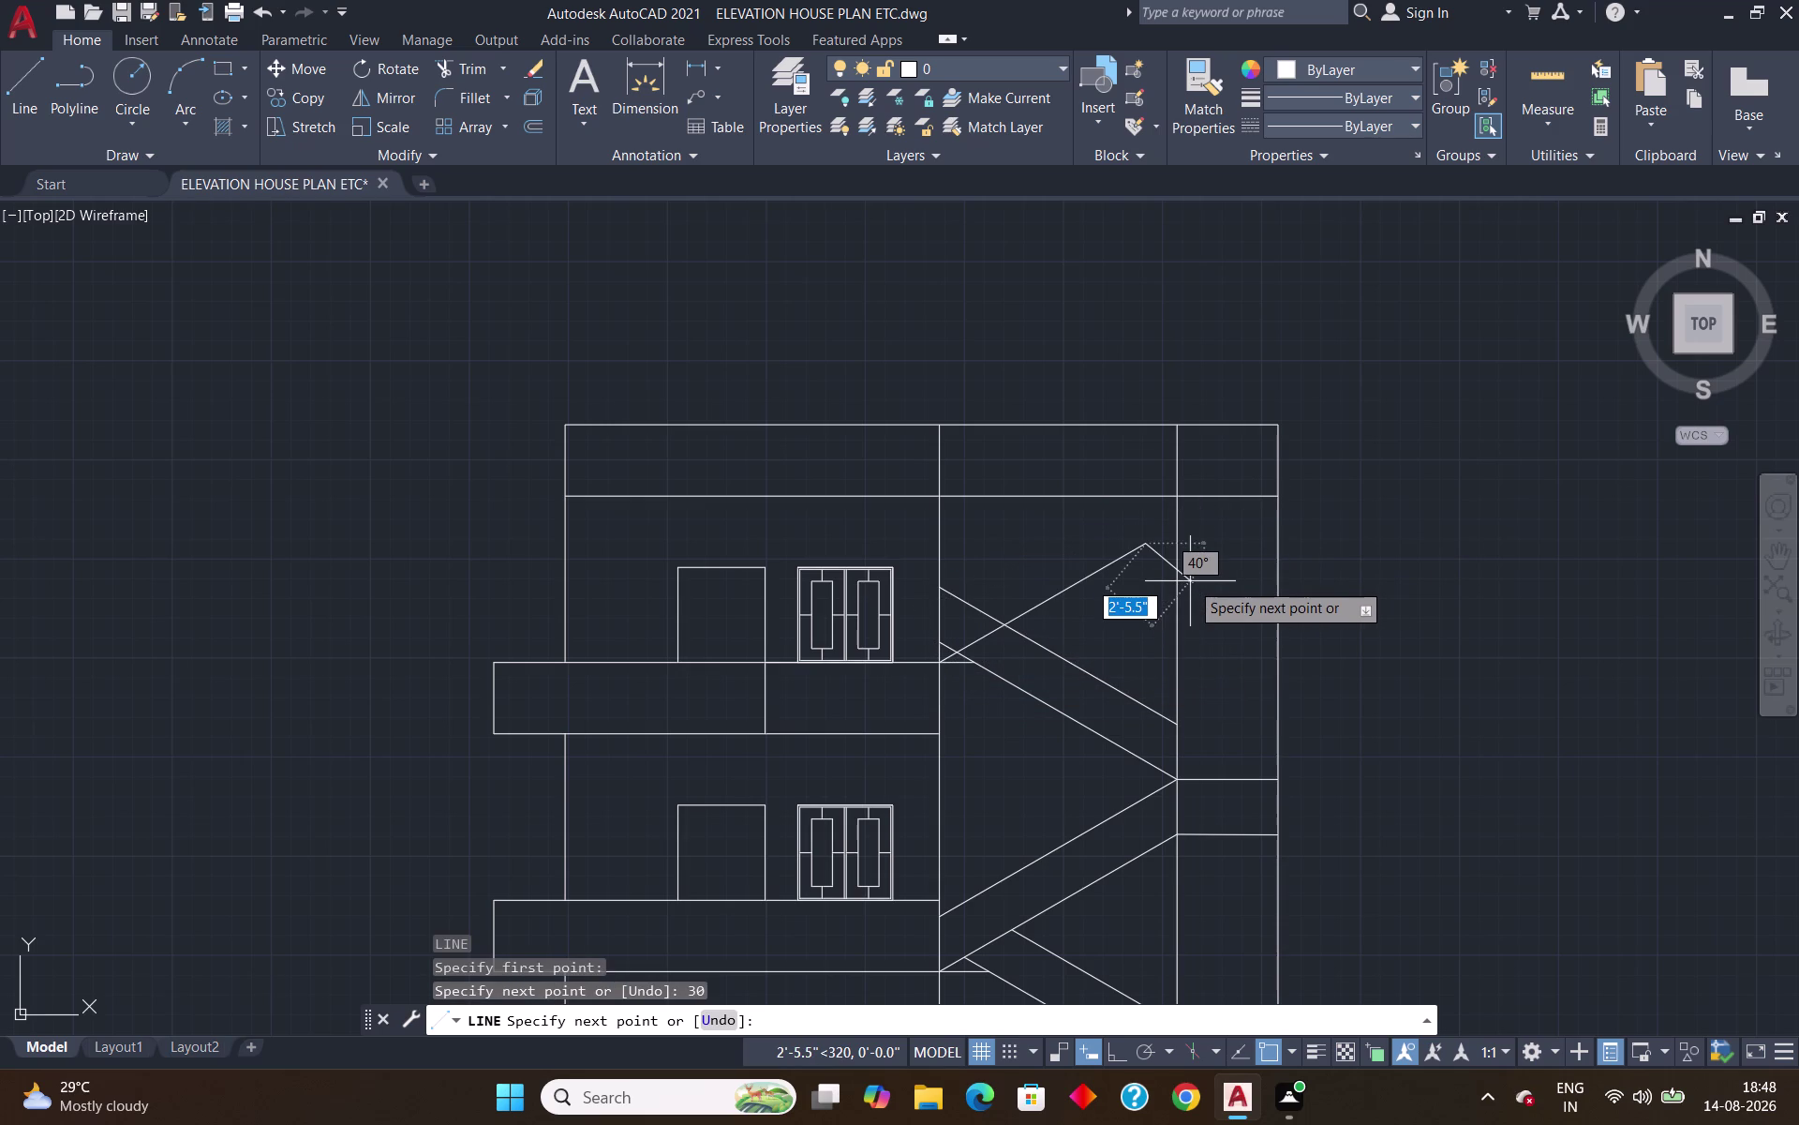
key(Return)
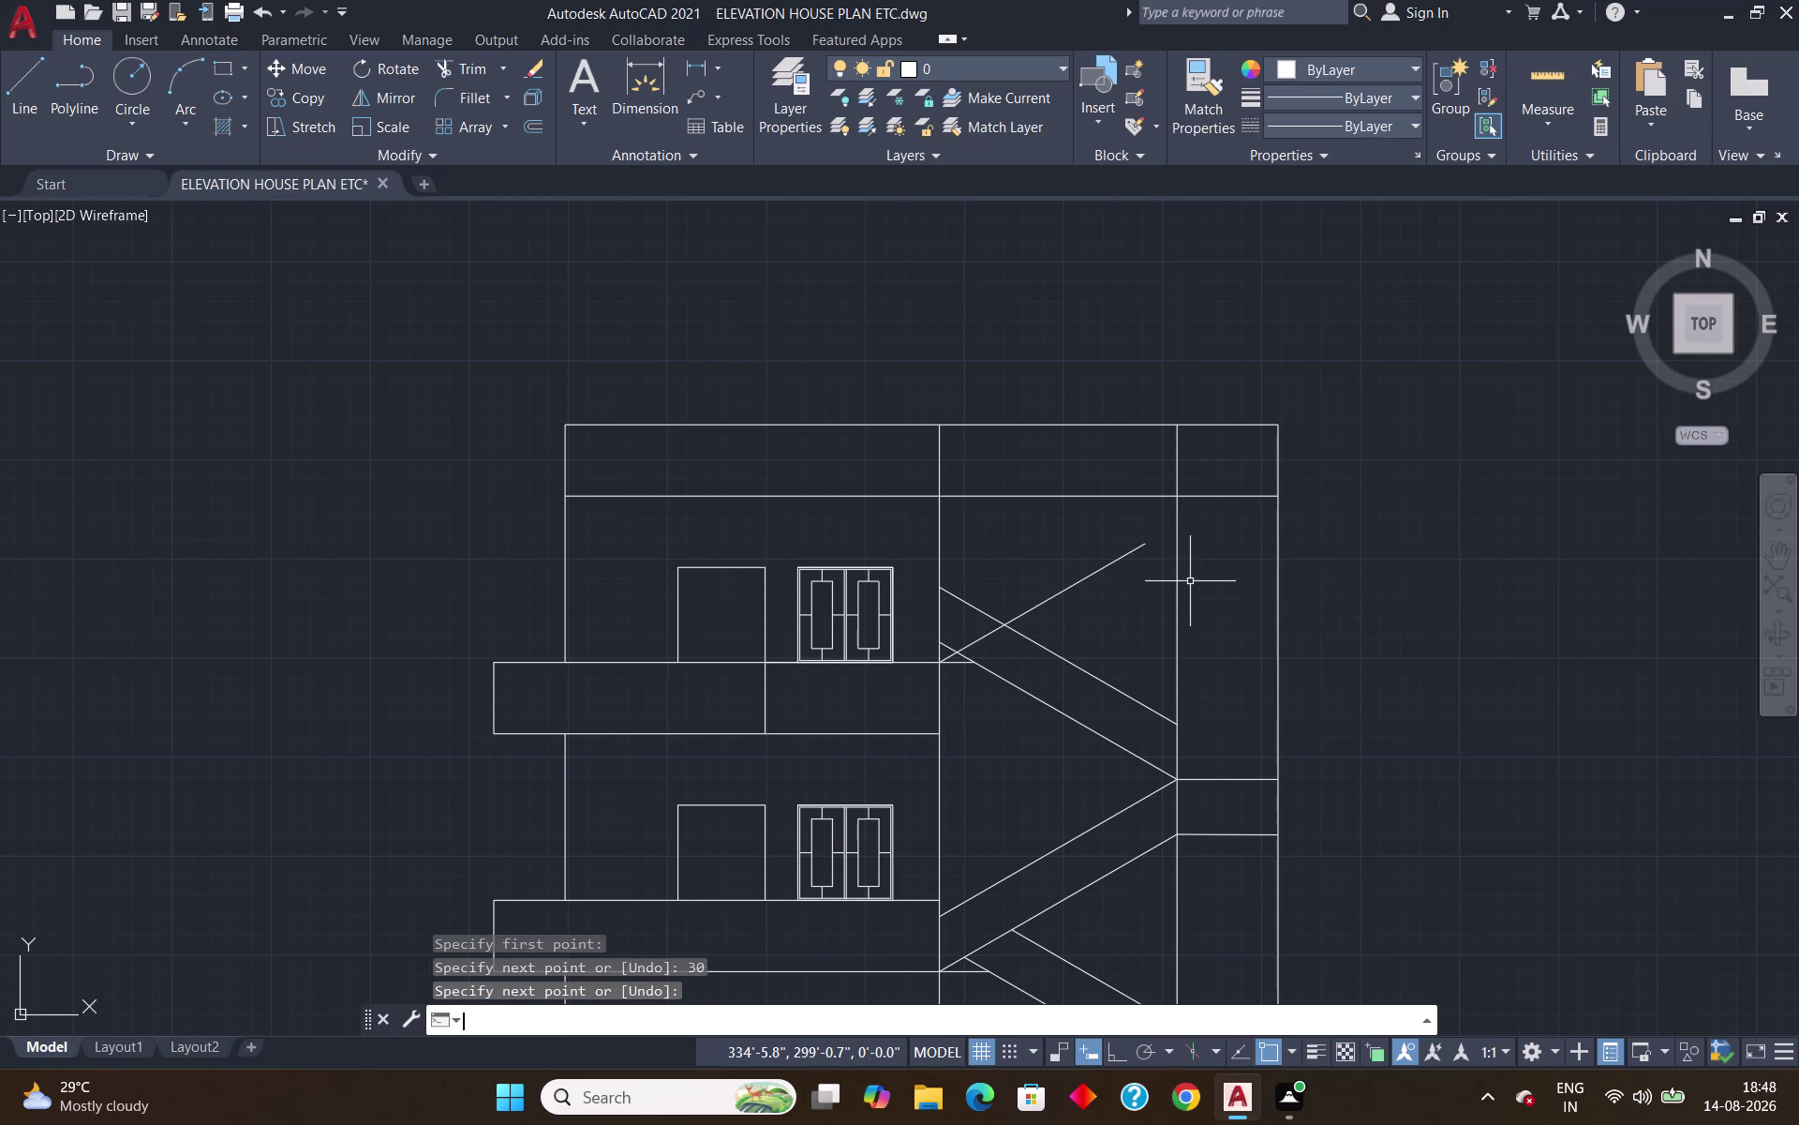
text(ex)
key(Return)
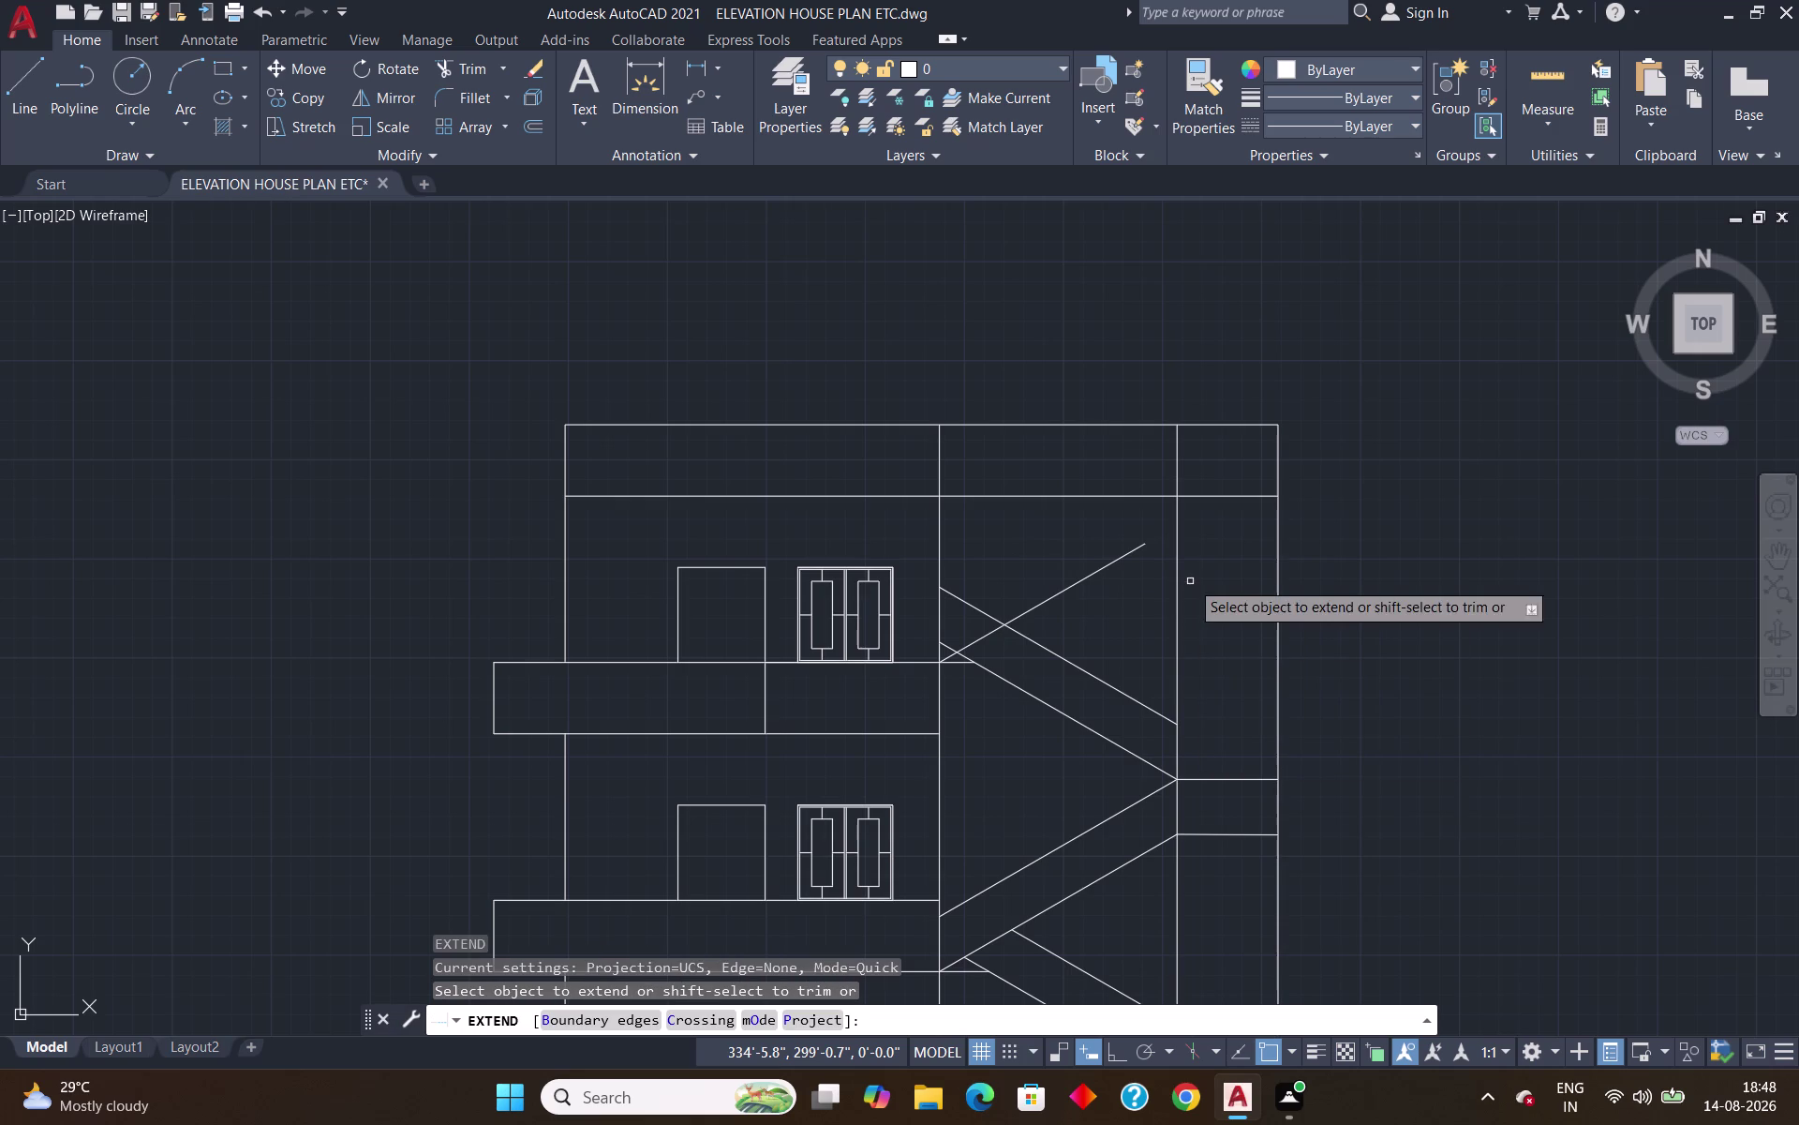
click(1127, 553)
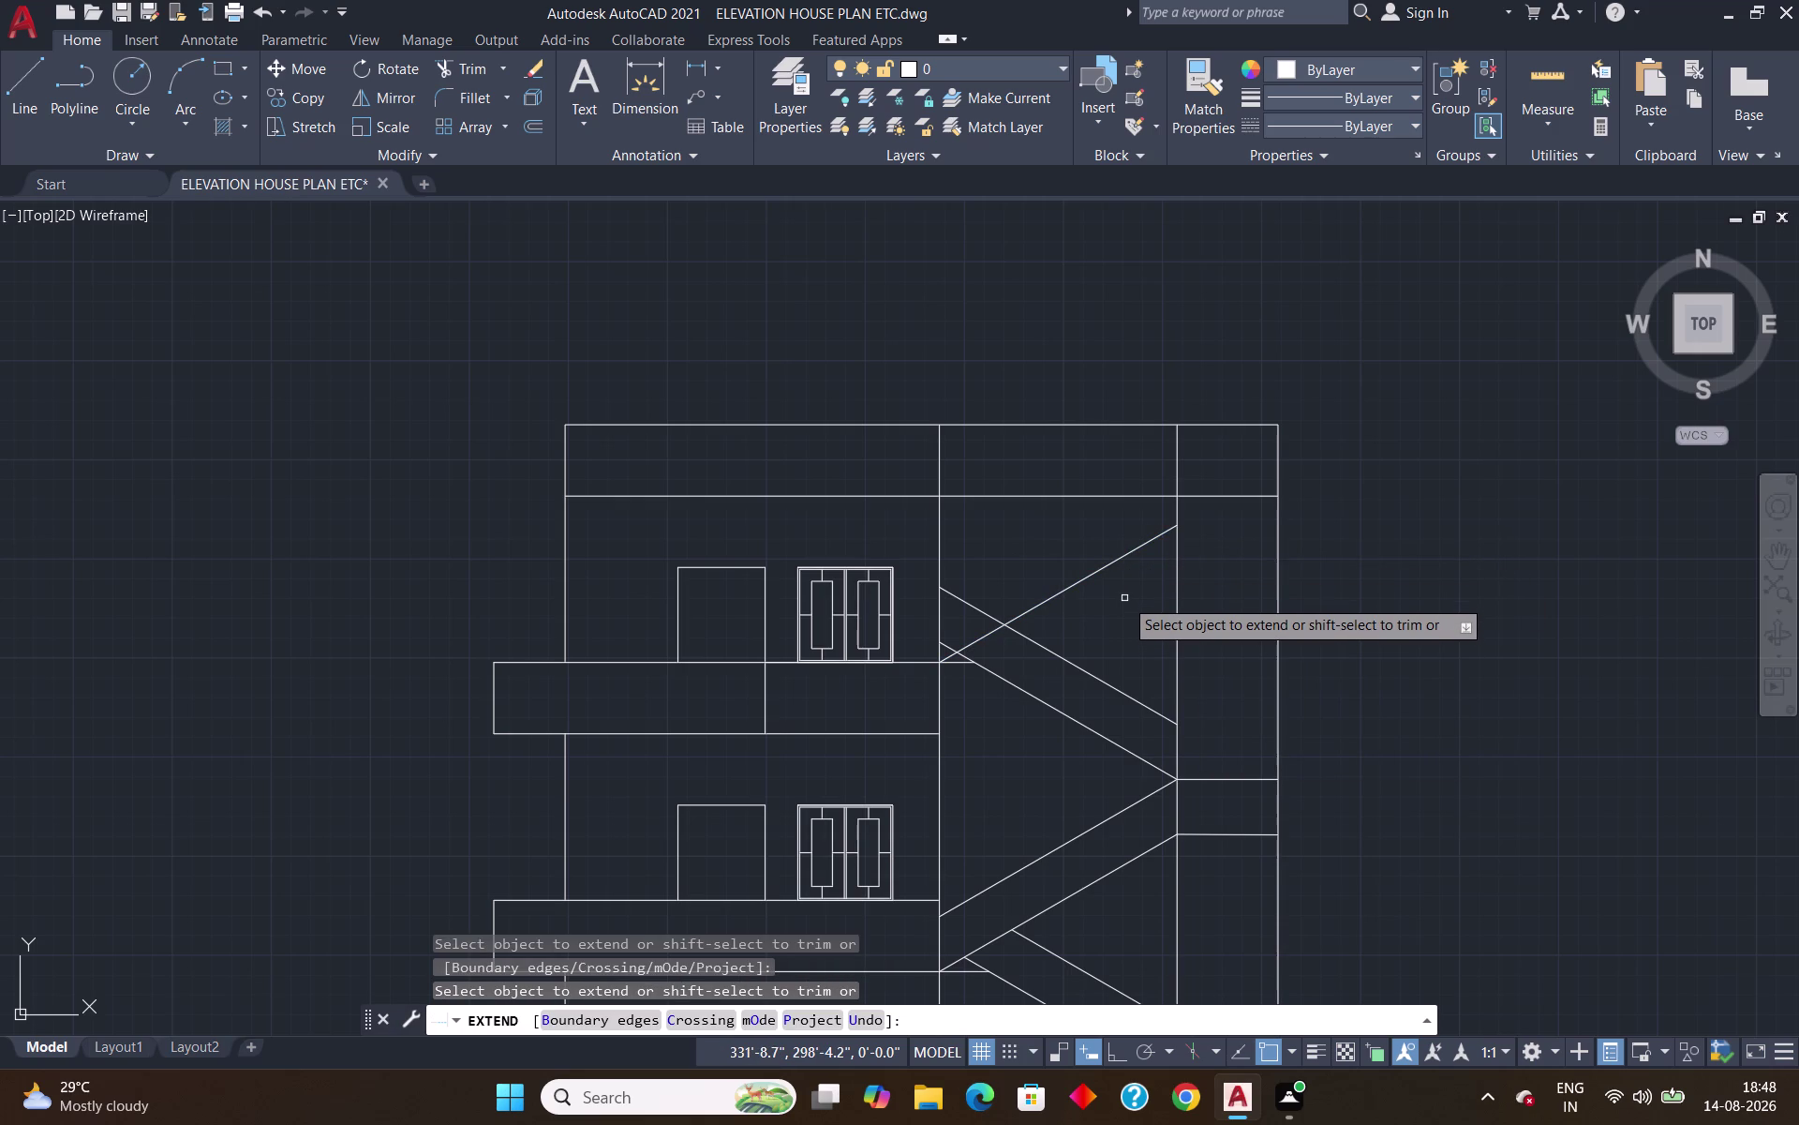
key(o)
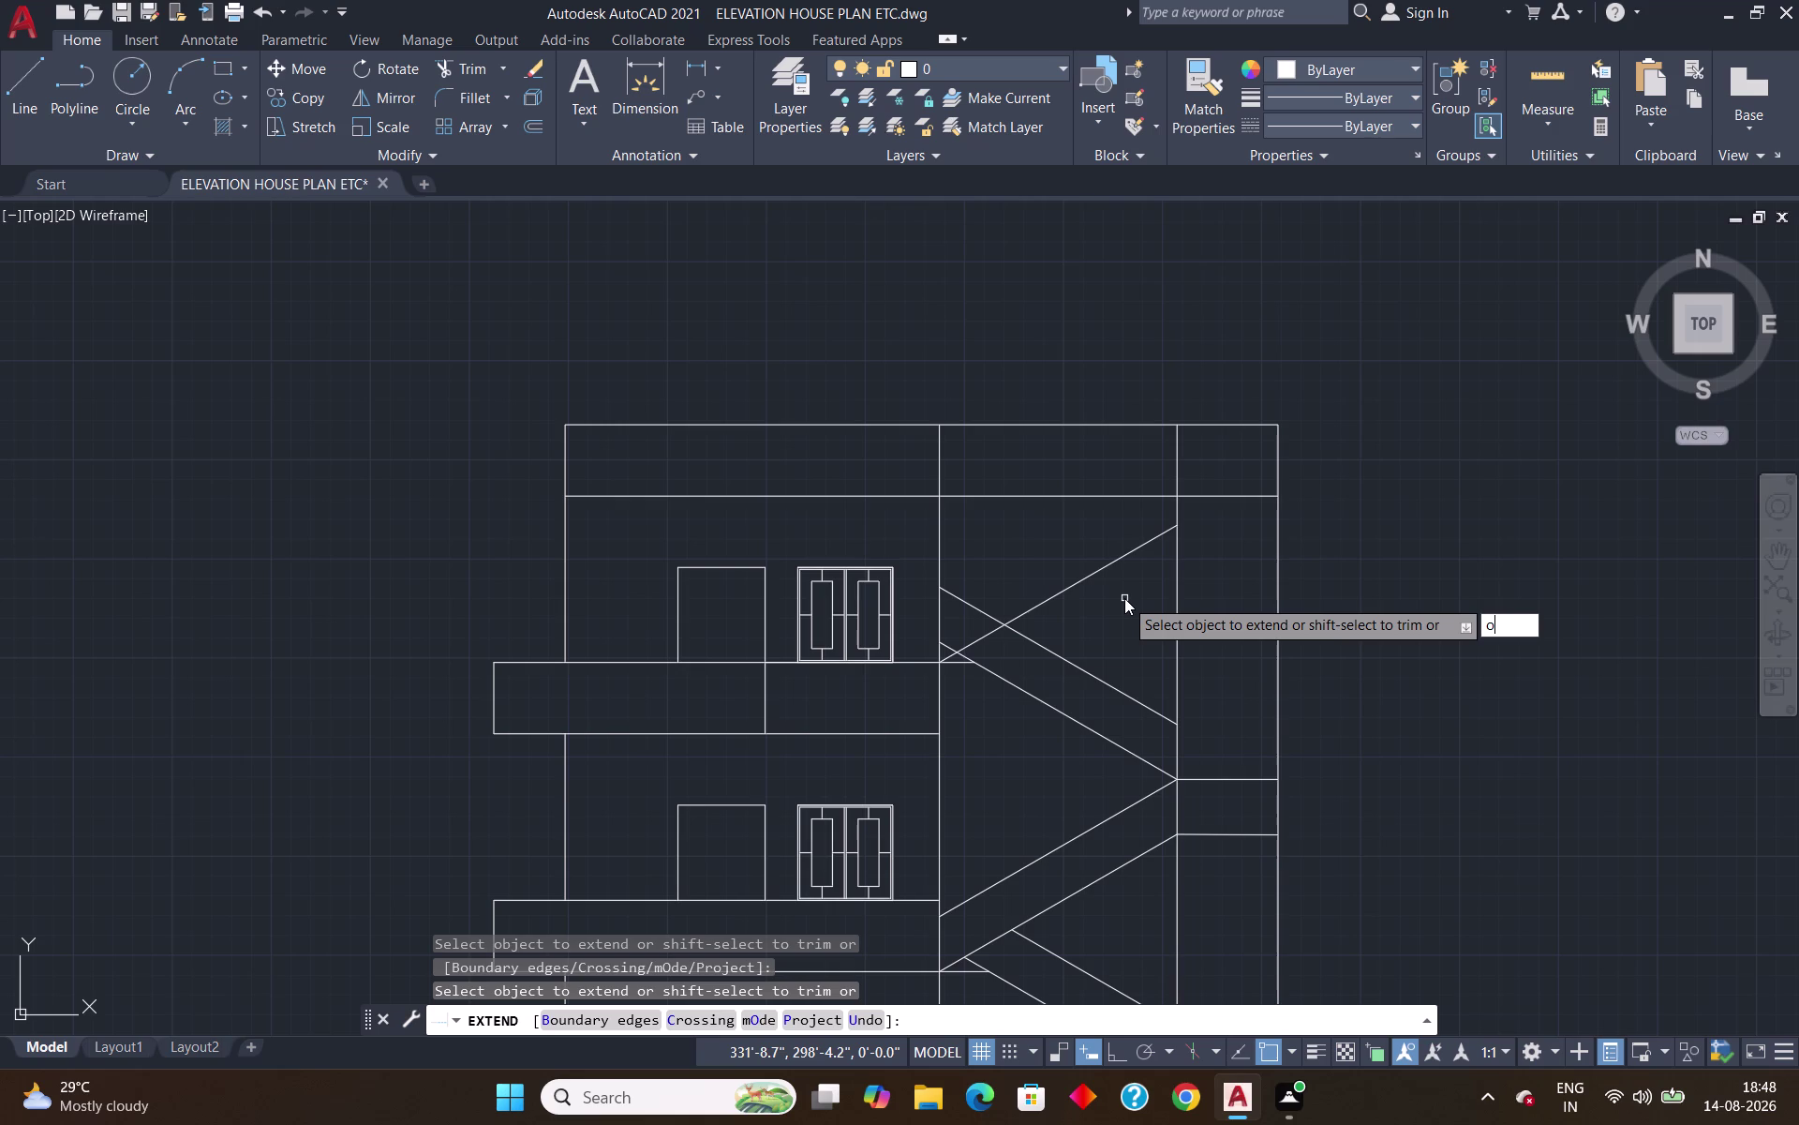
key(Escape)
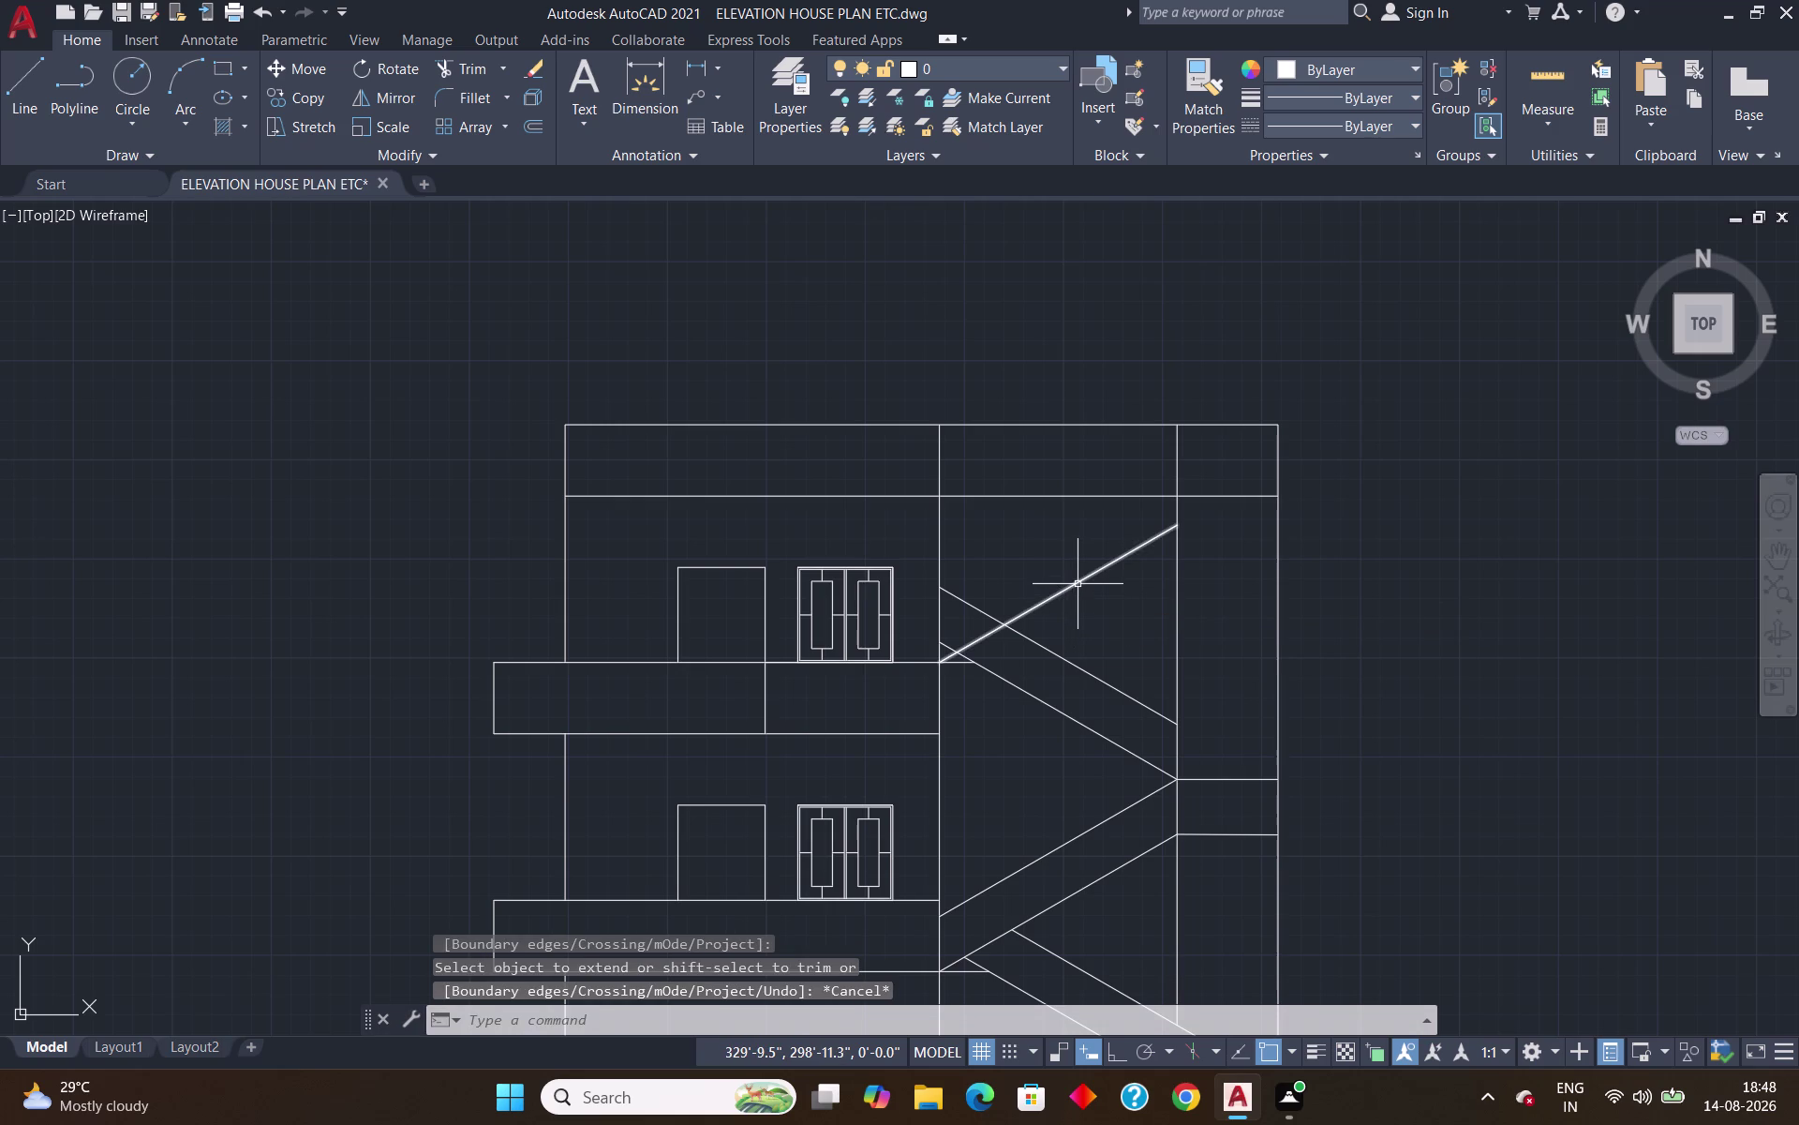
click(1078, 584)
key(Delete)
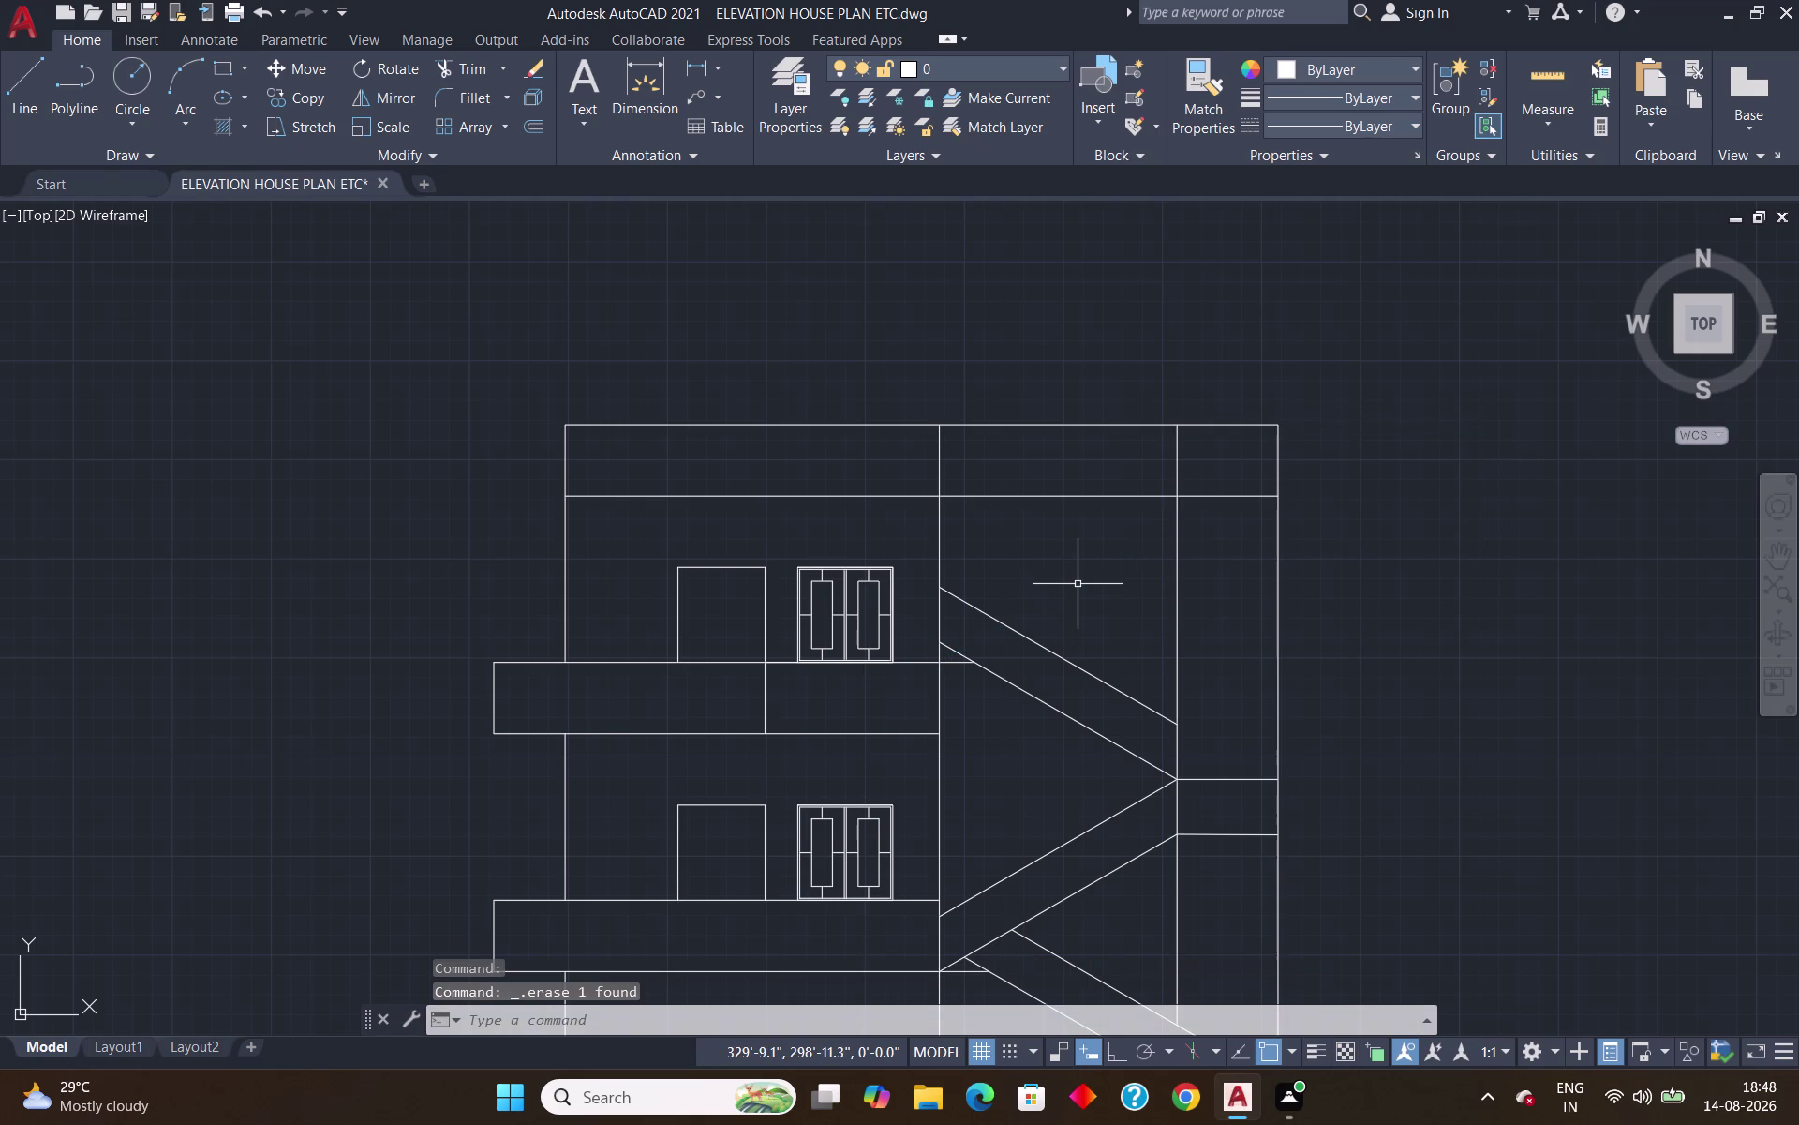
key(l)
Draw a 10' line at 20 degrees from the upper floor stair corner.
key(Return)
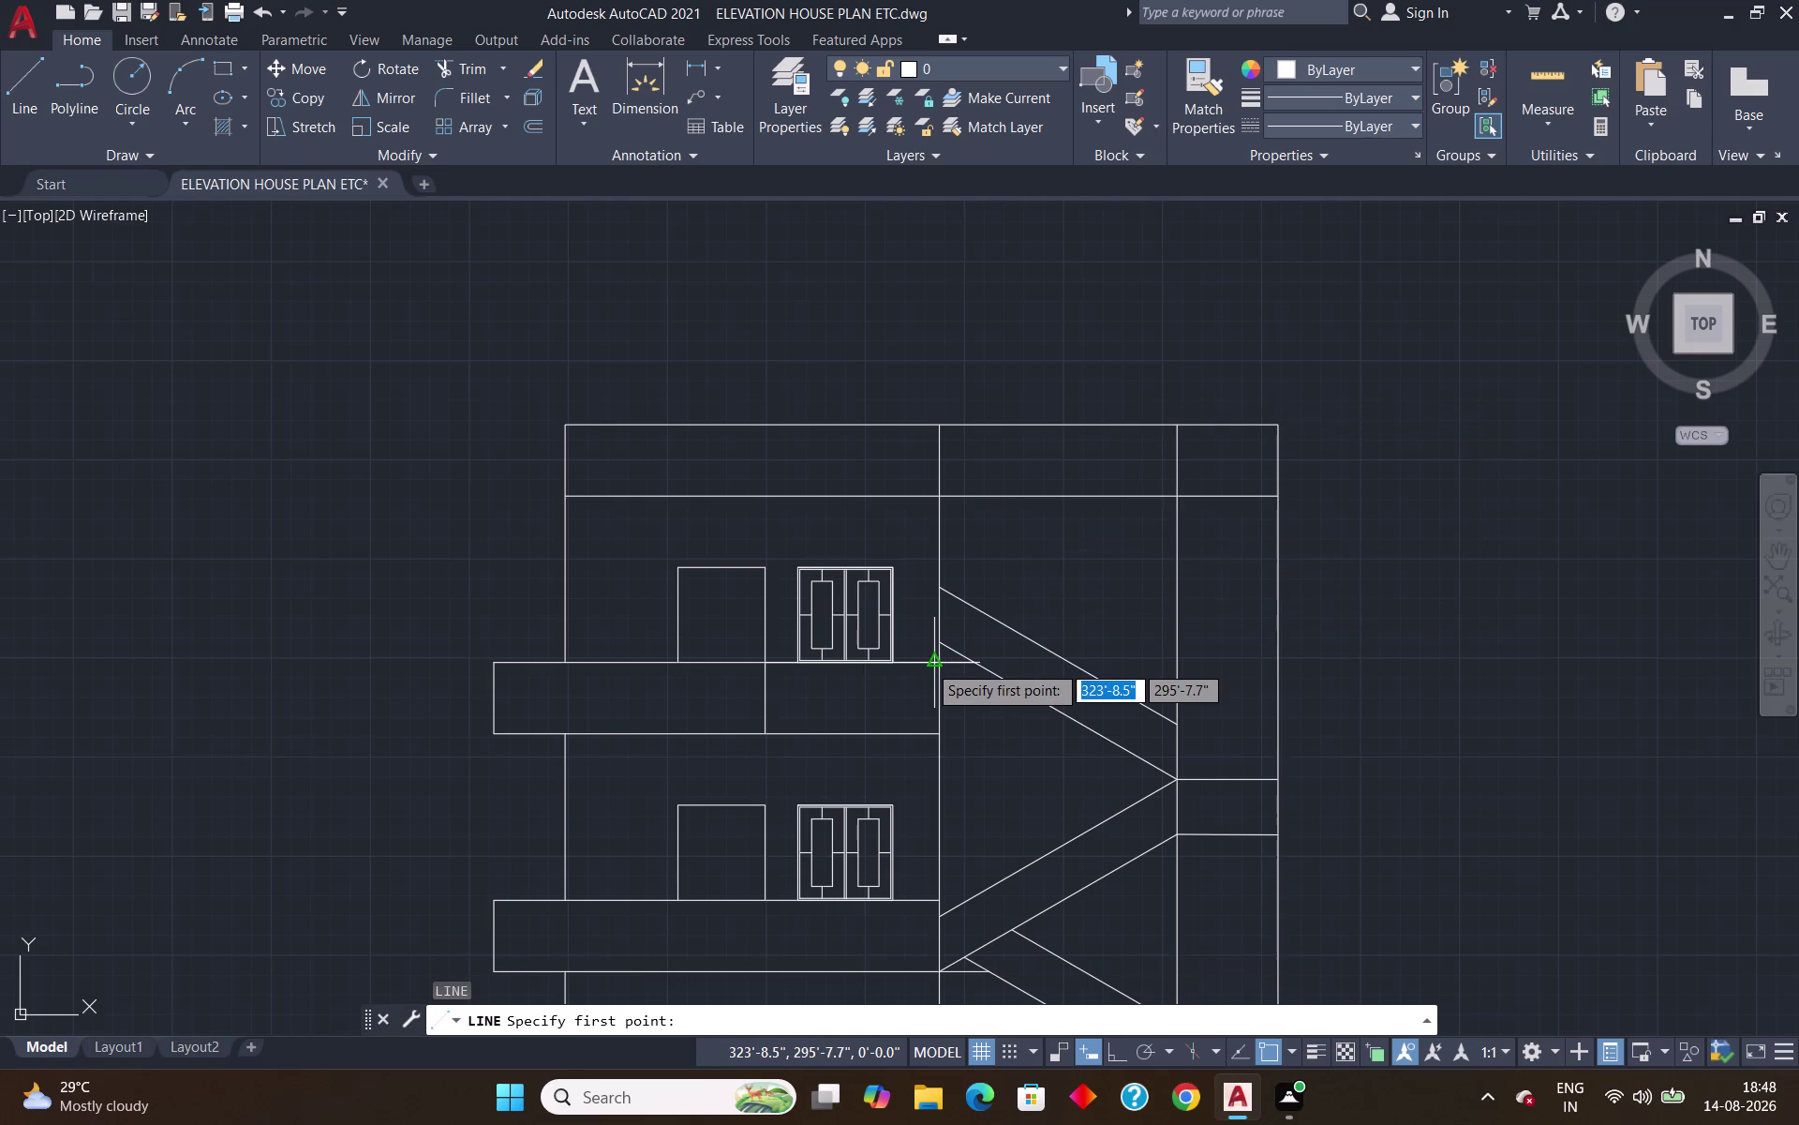
scroll(up, 3)
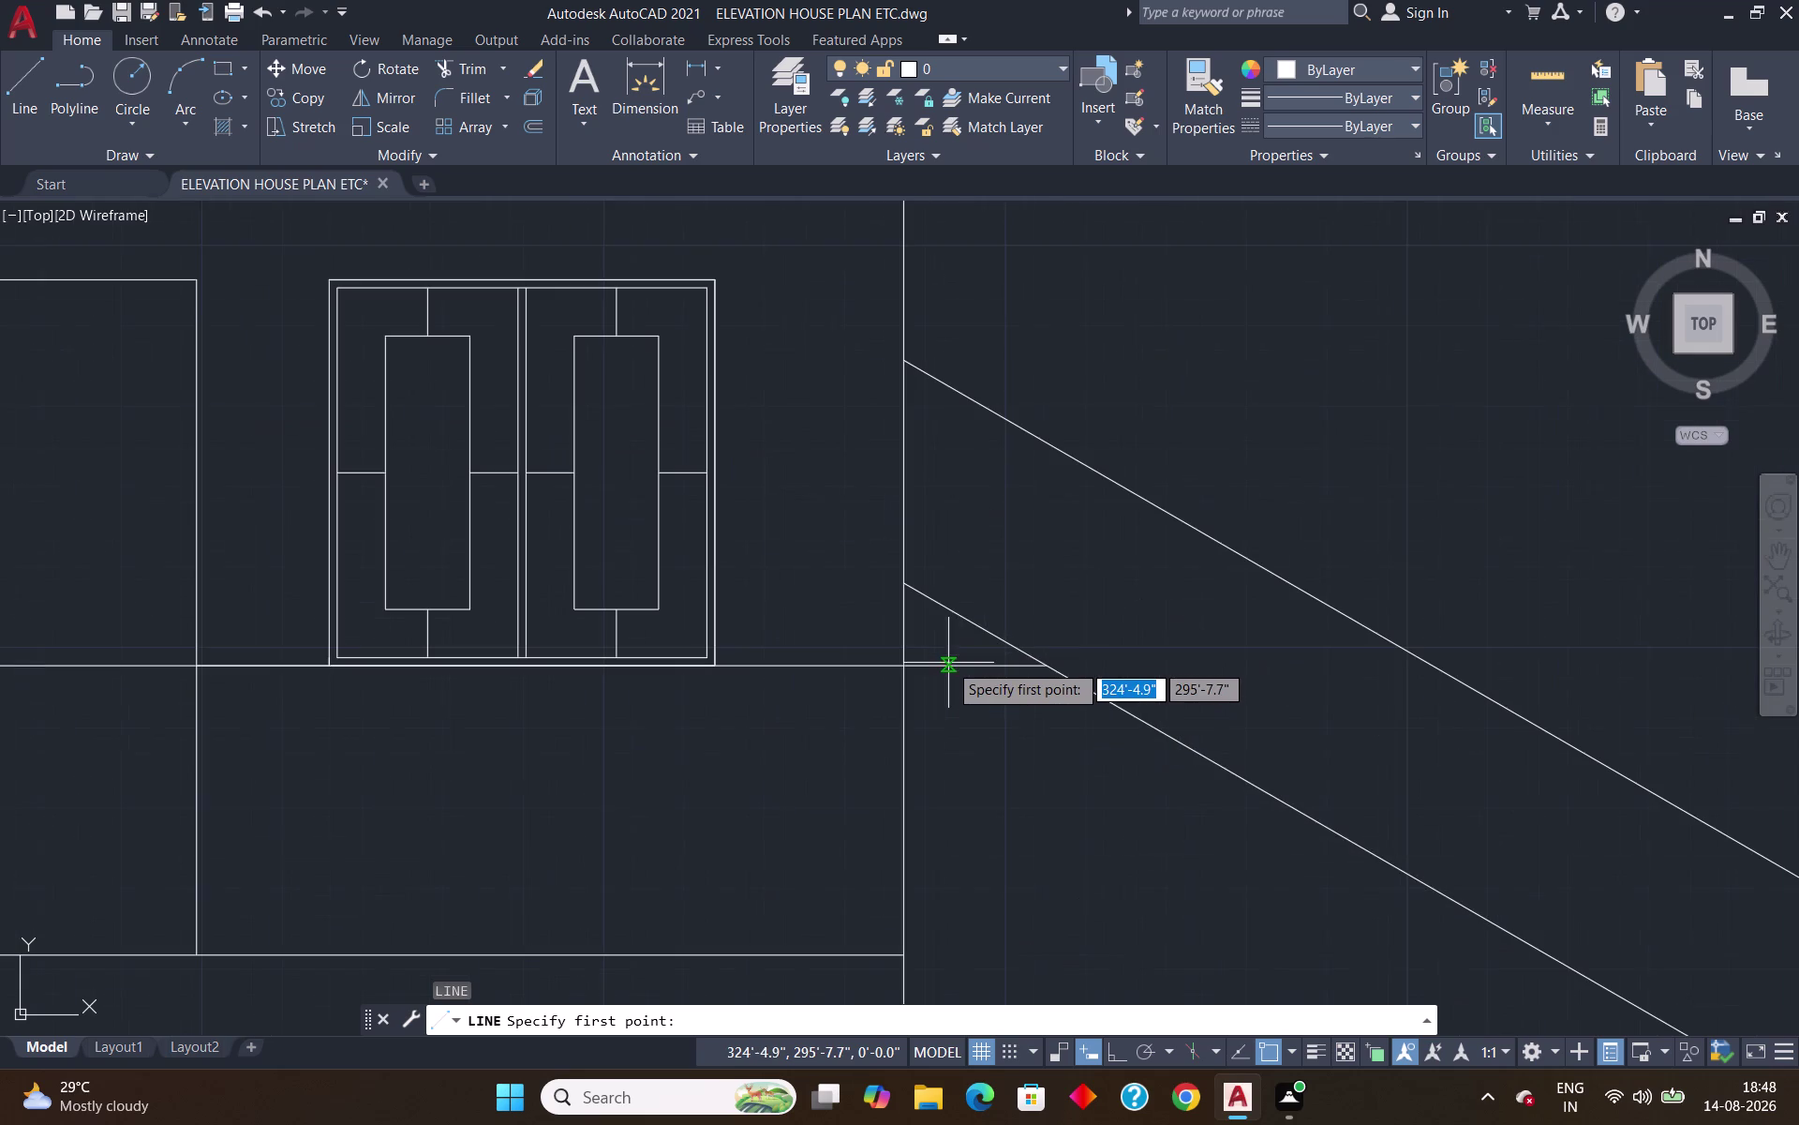
click(910, 663)
scroll(down, 3)
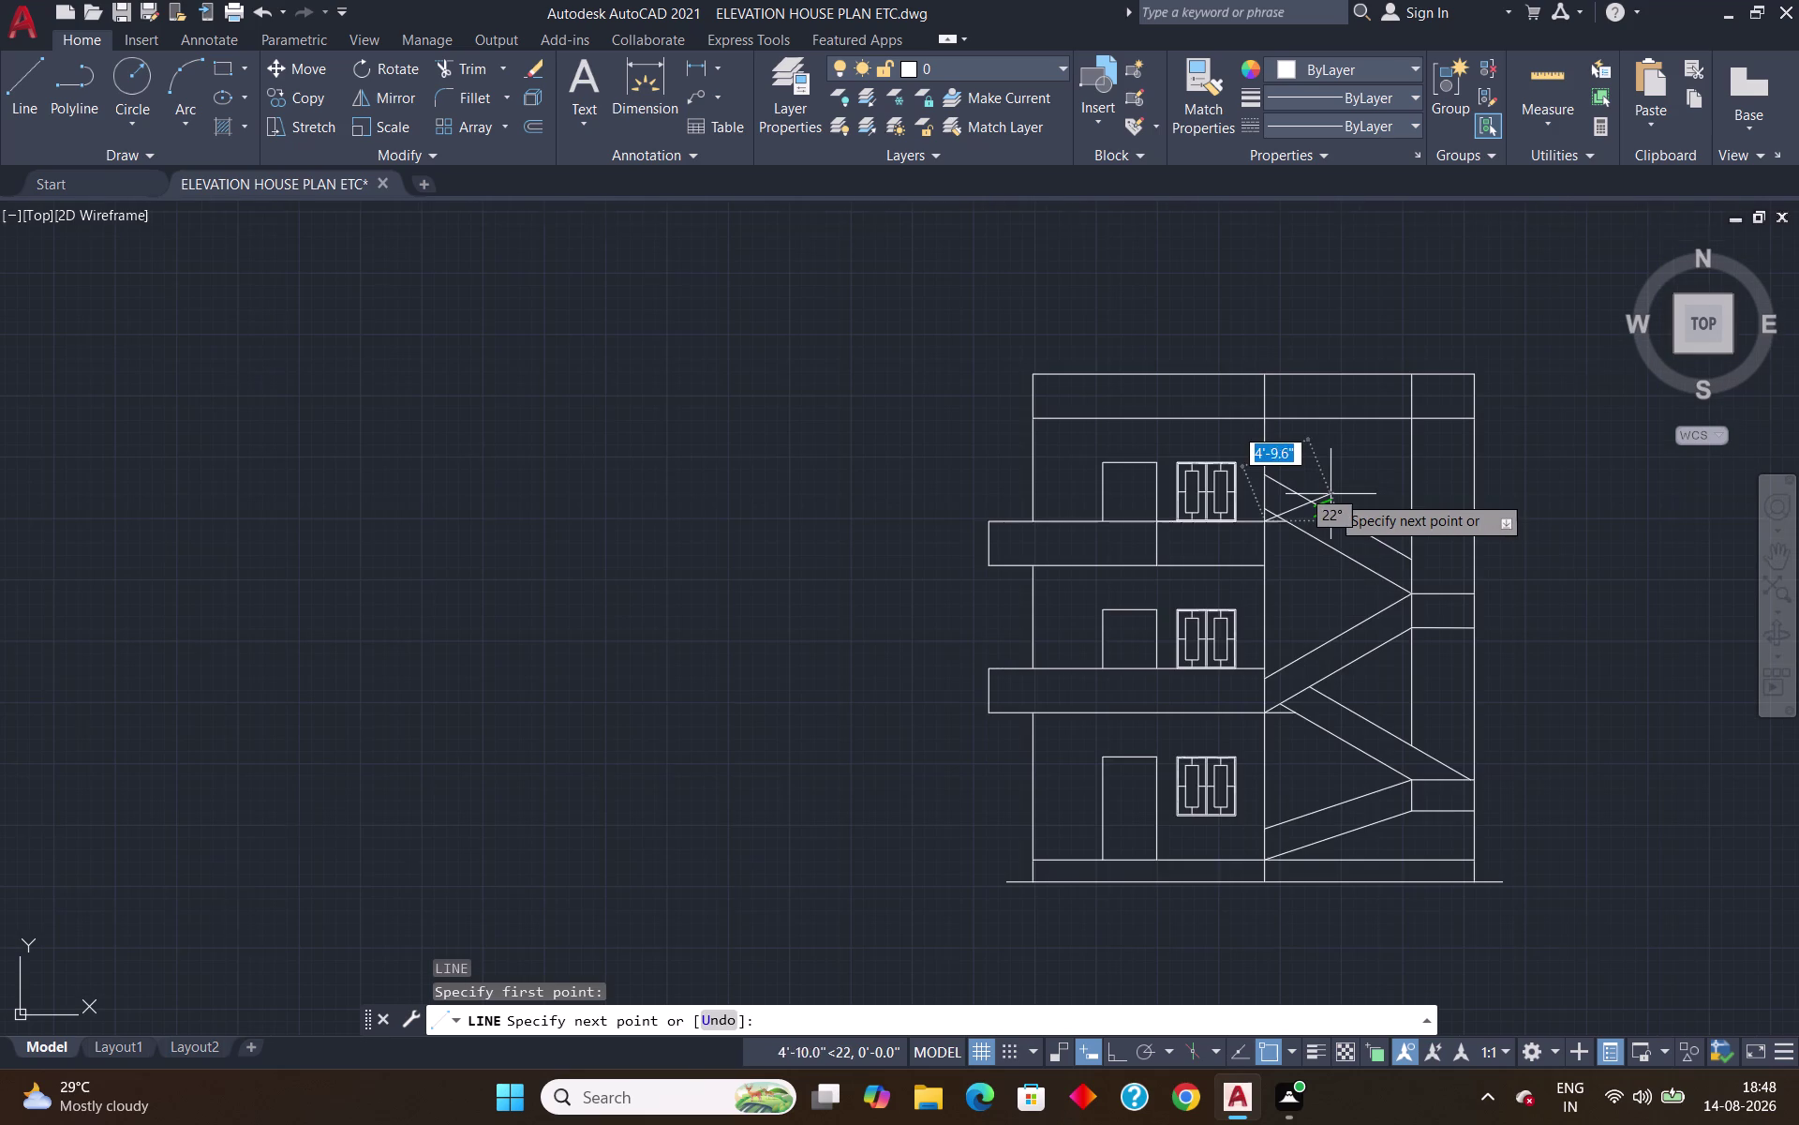
key(1)
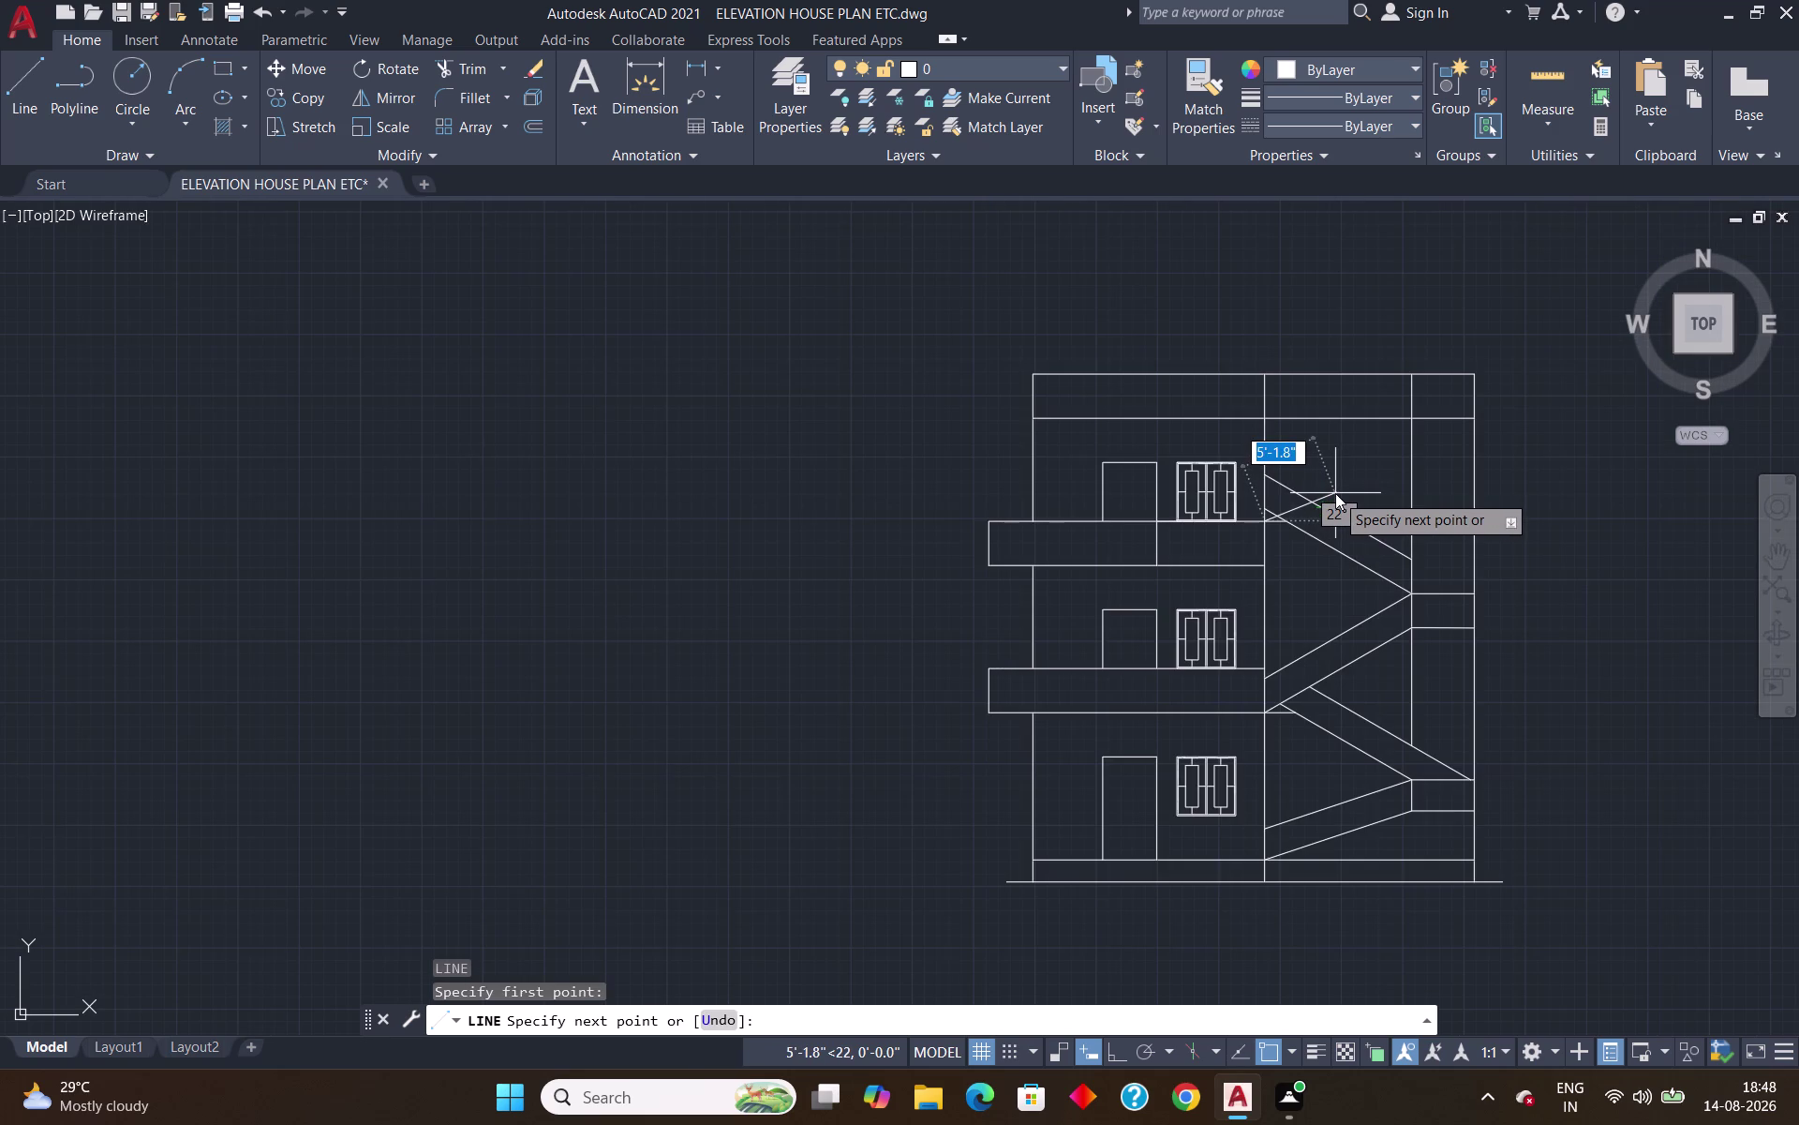
key(0)
key(apostrophe)
key(Tab)
text(20)
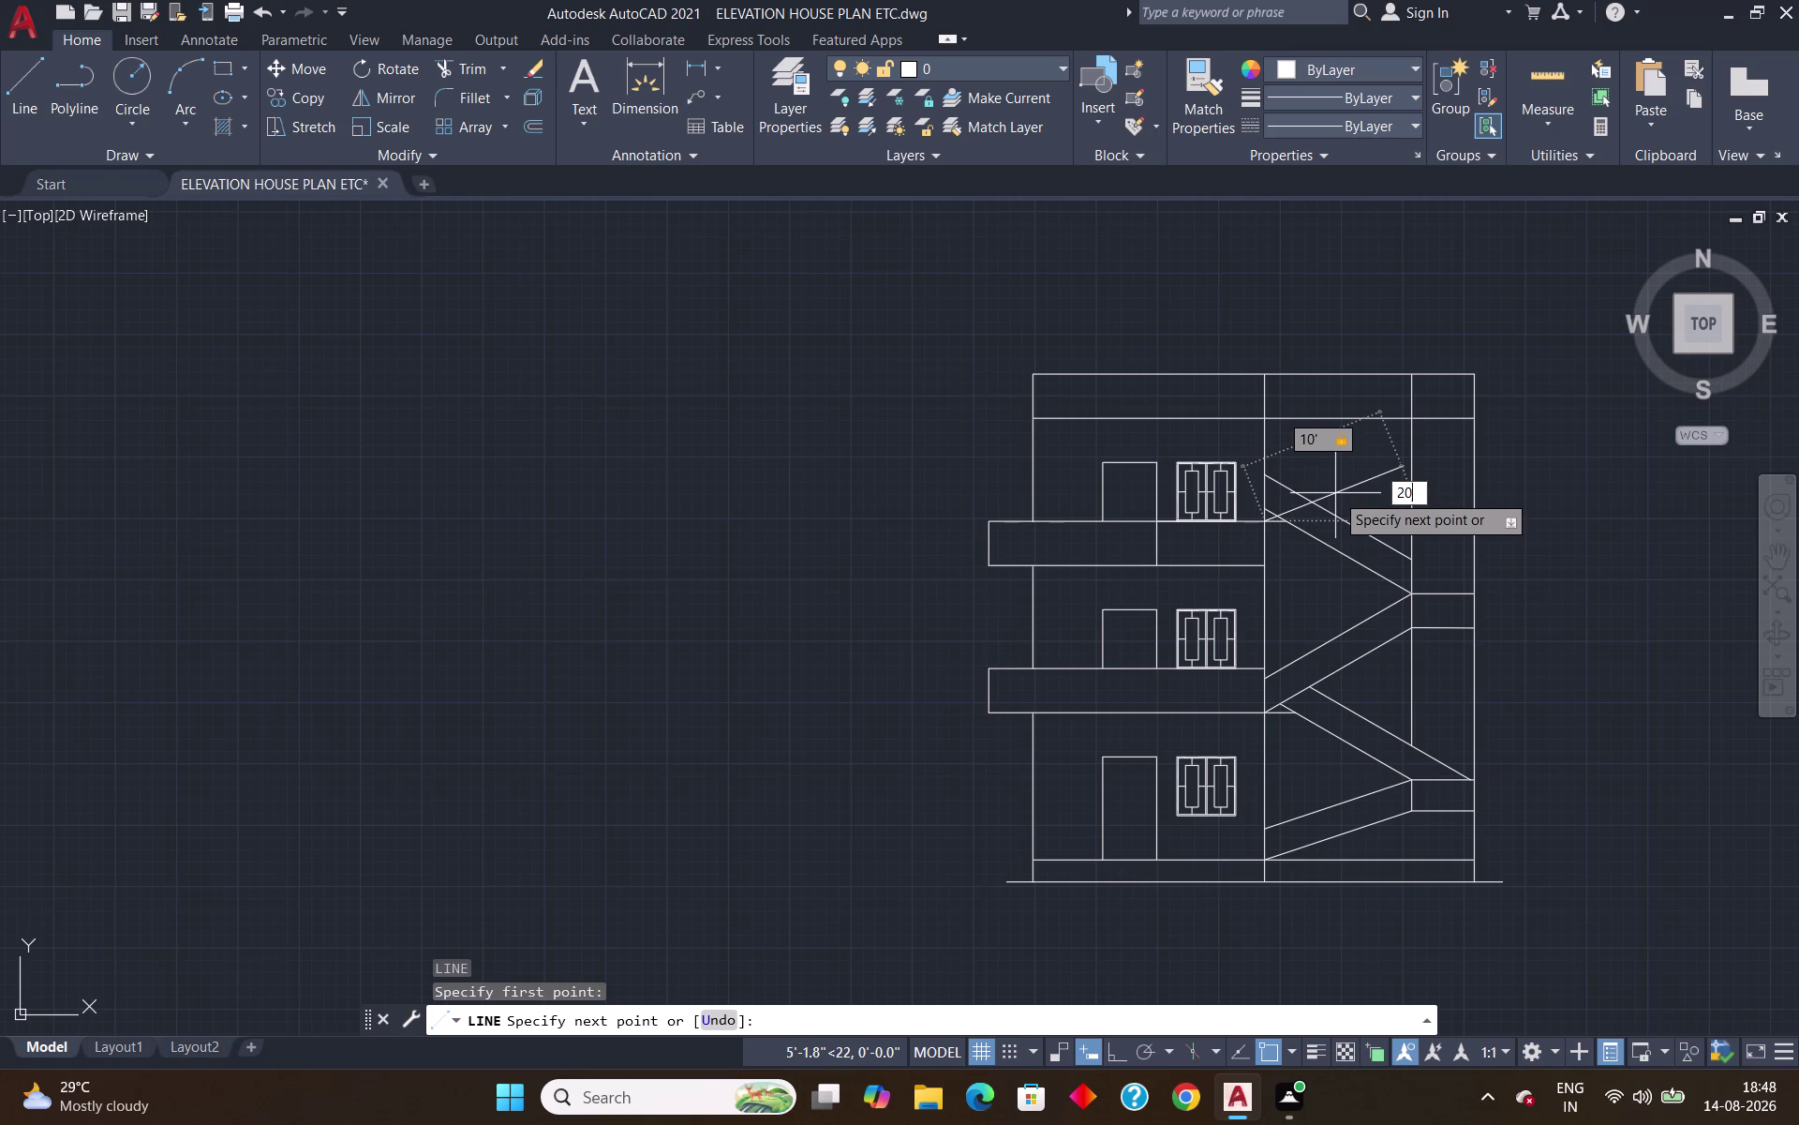
key(Return)
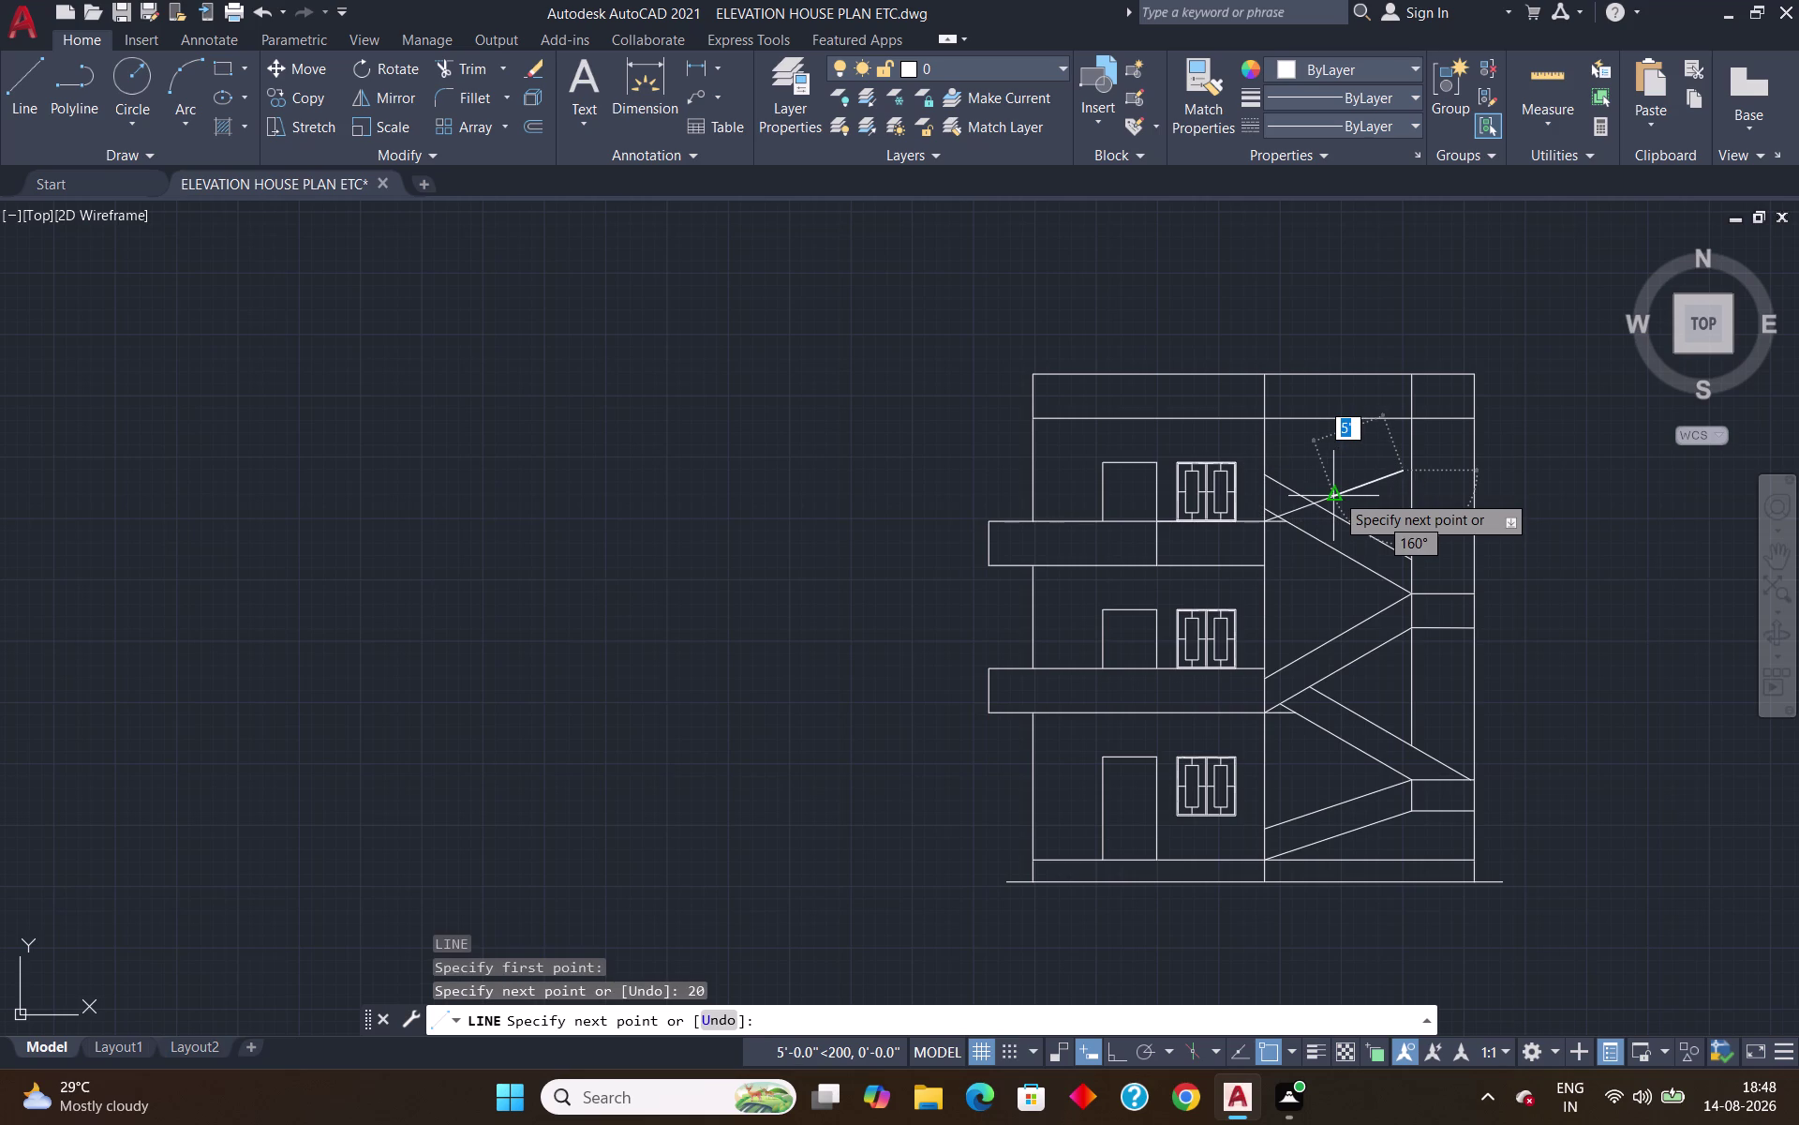
key(Return)
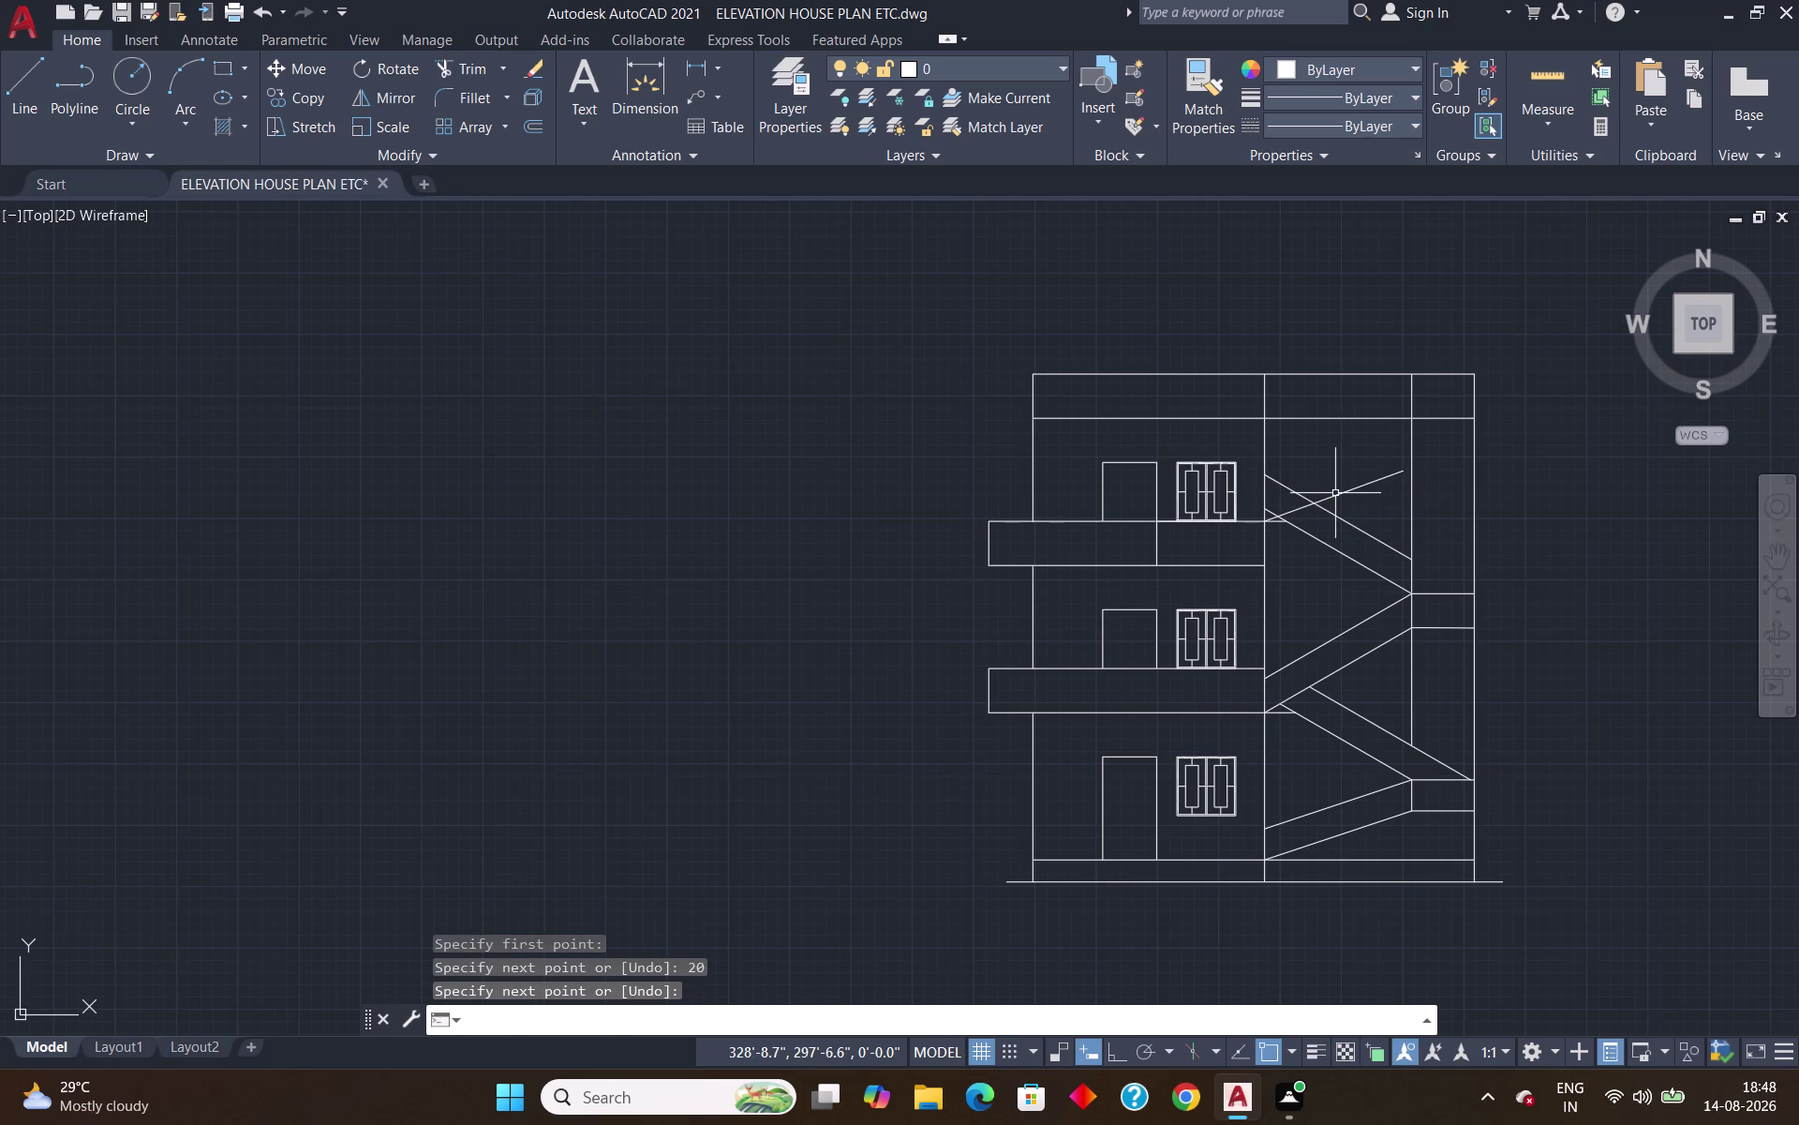
Extend the upper sloping stair line to the right wall.
text(ex)
key(Return)
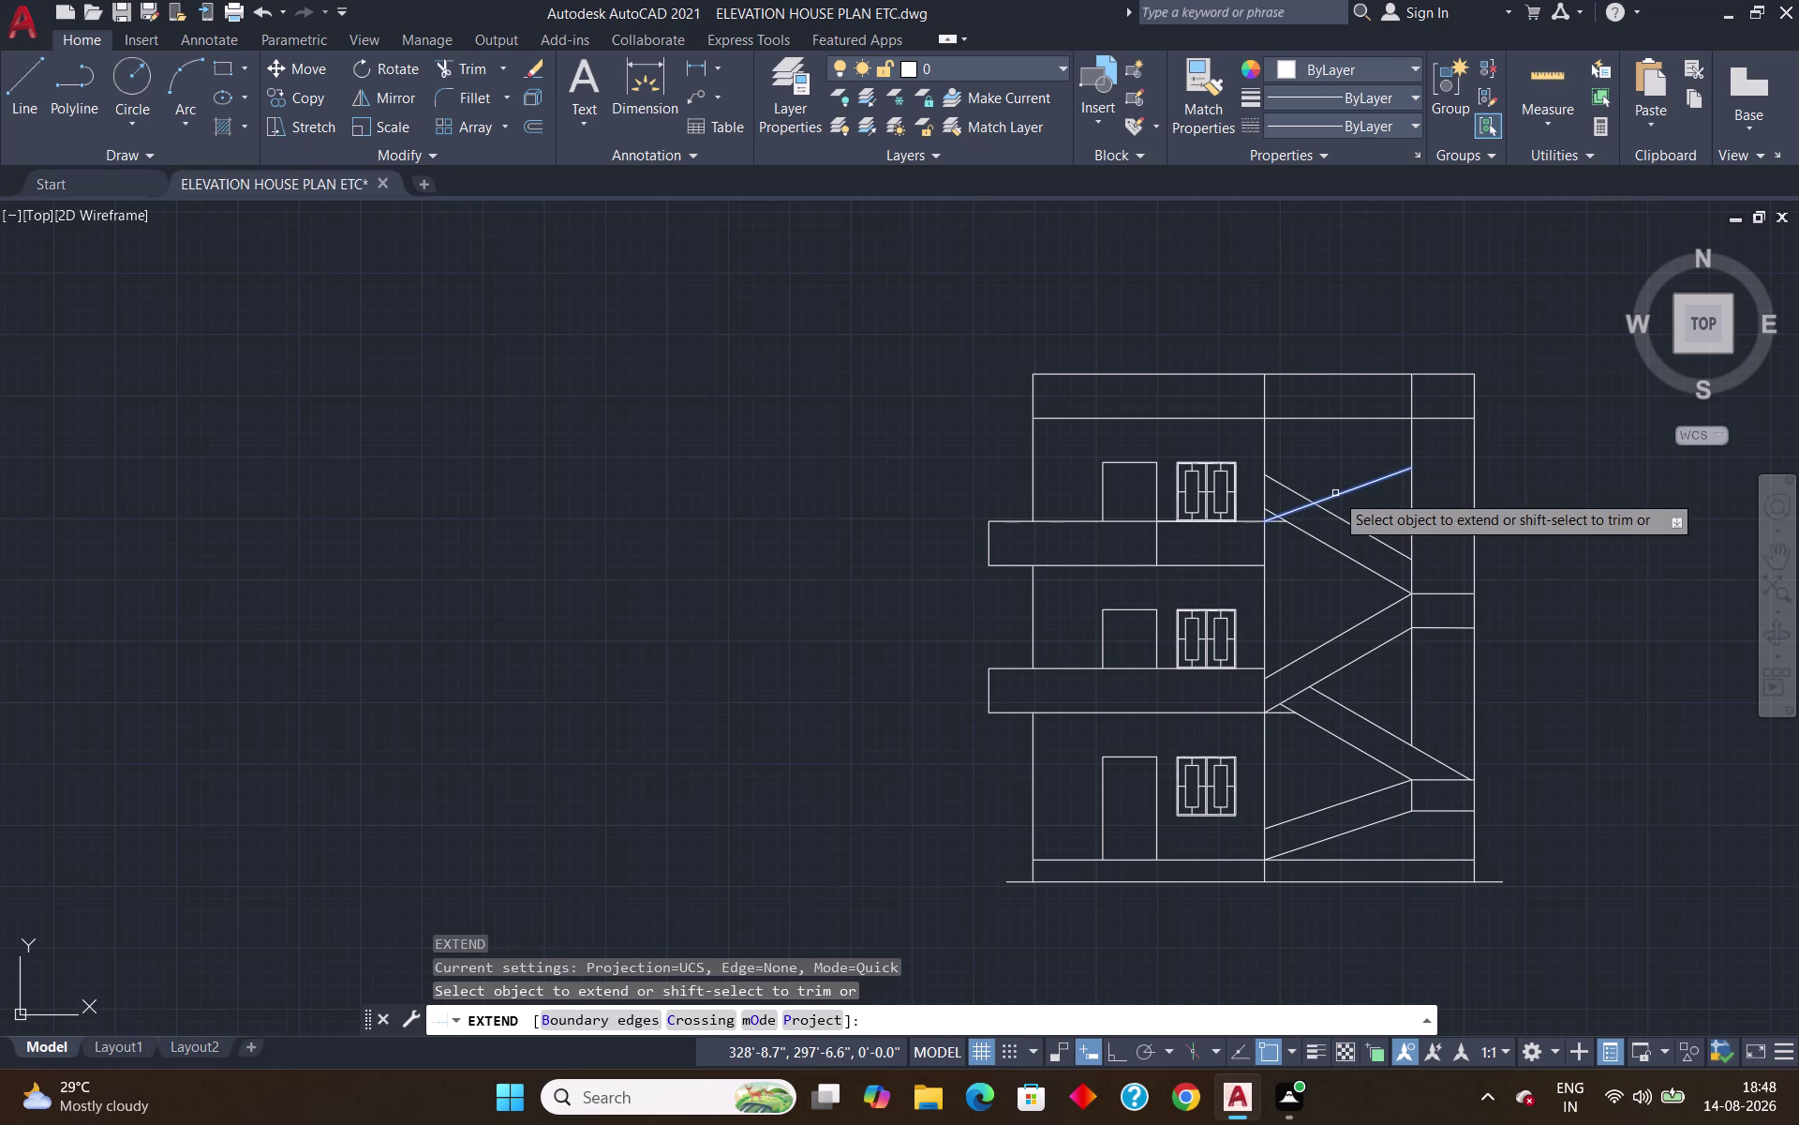
click(1348, 491)
key(Return)
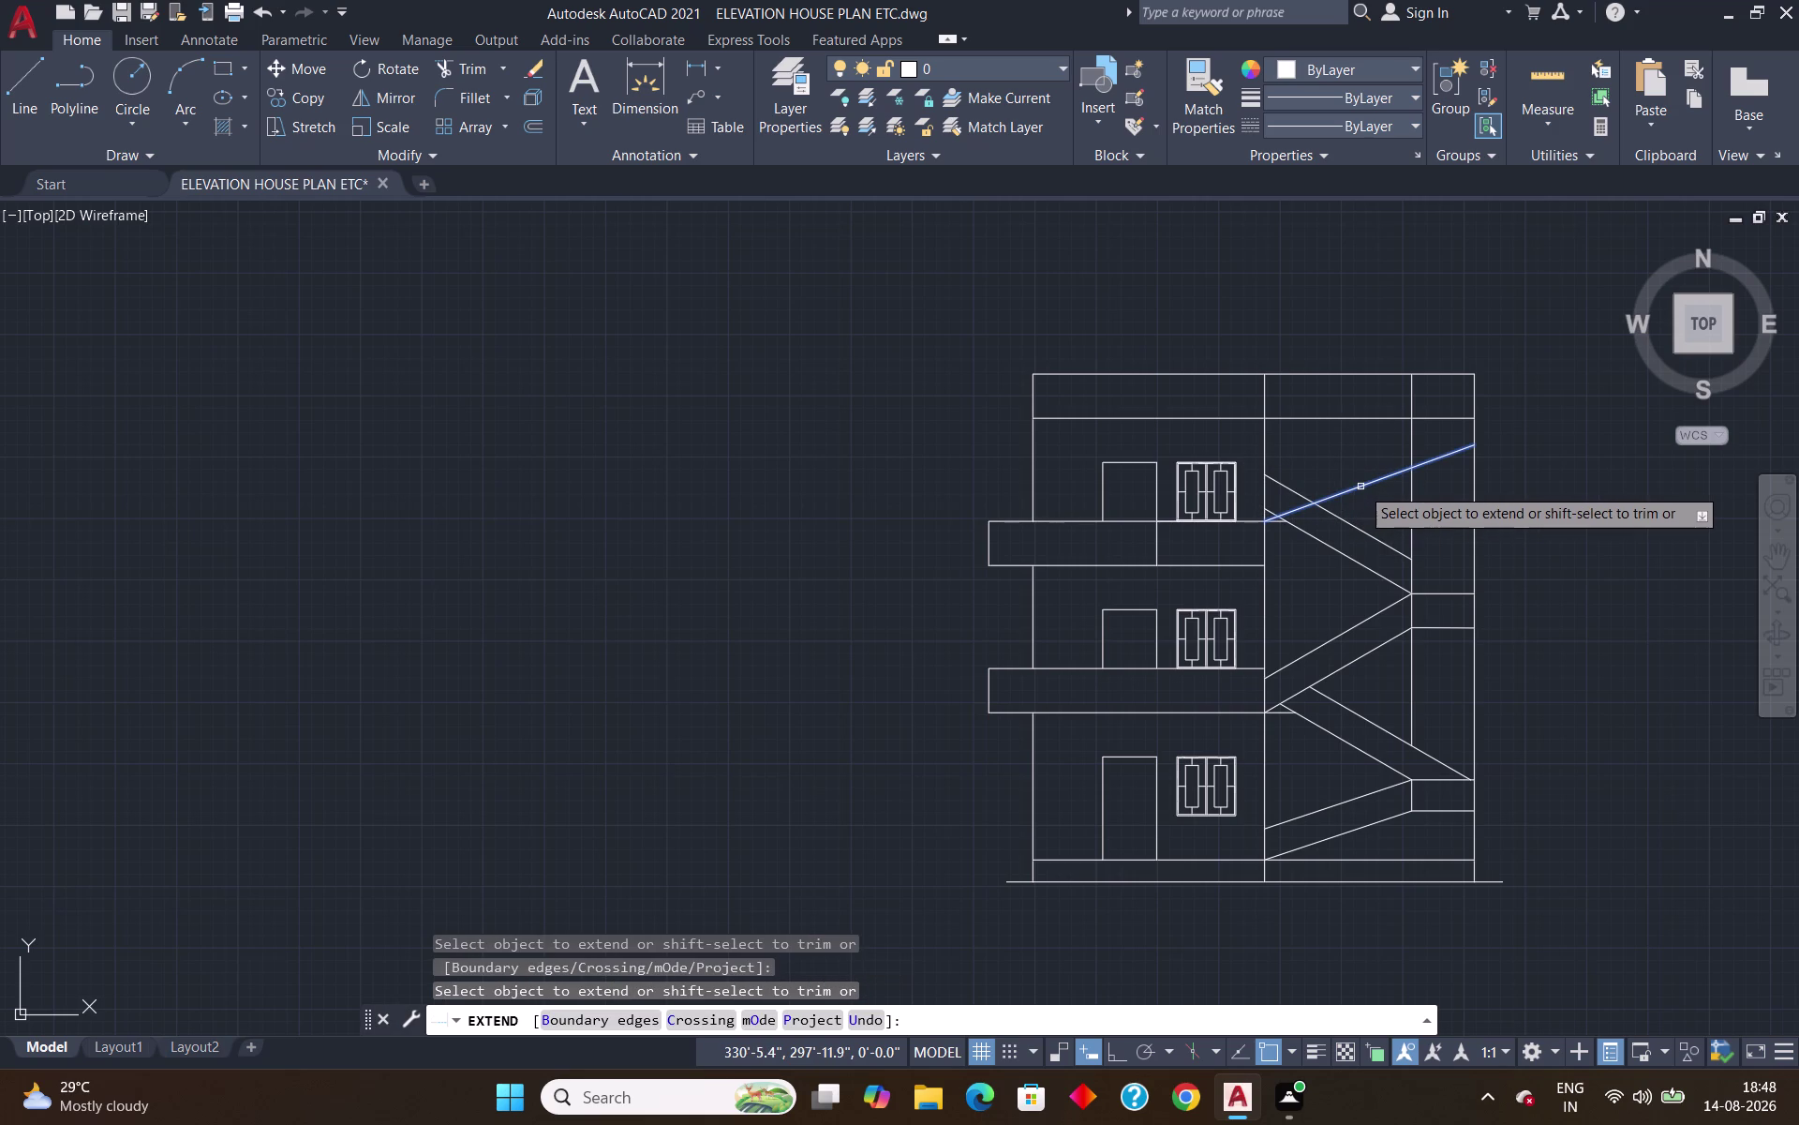
scroll(up, 3)
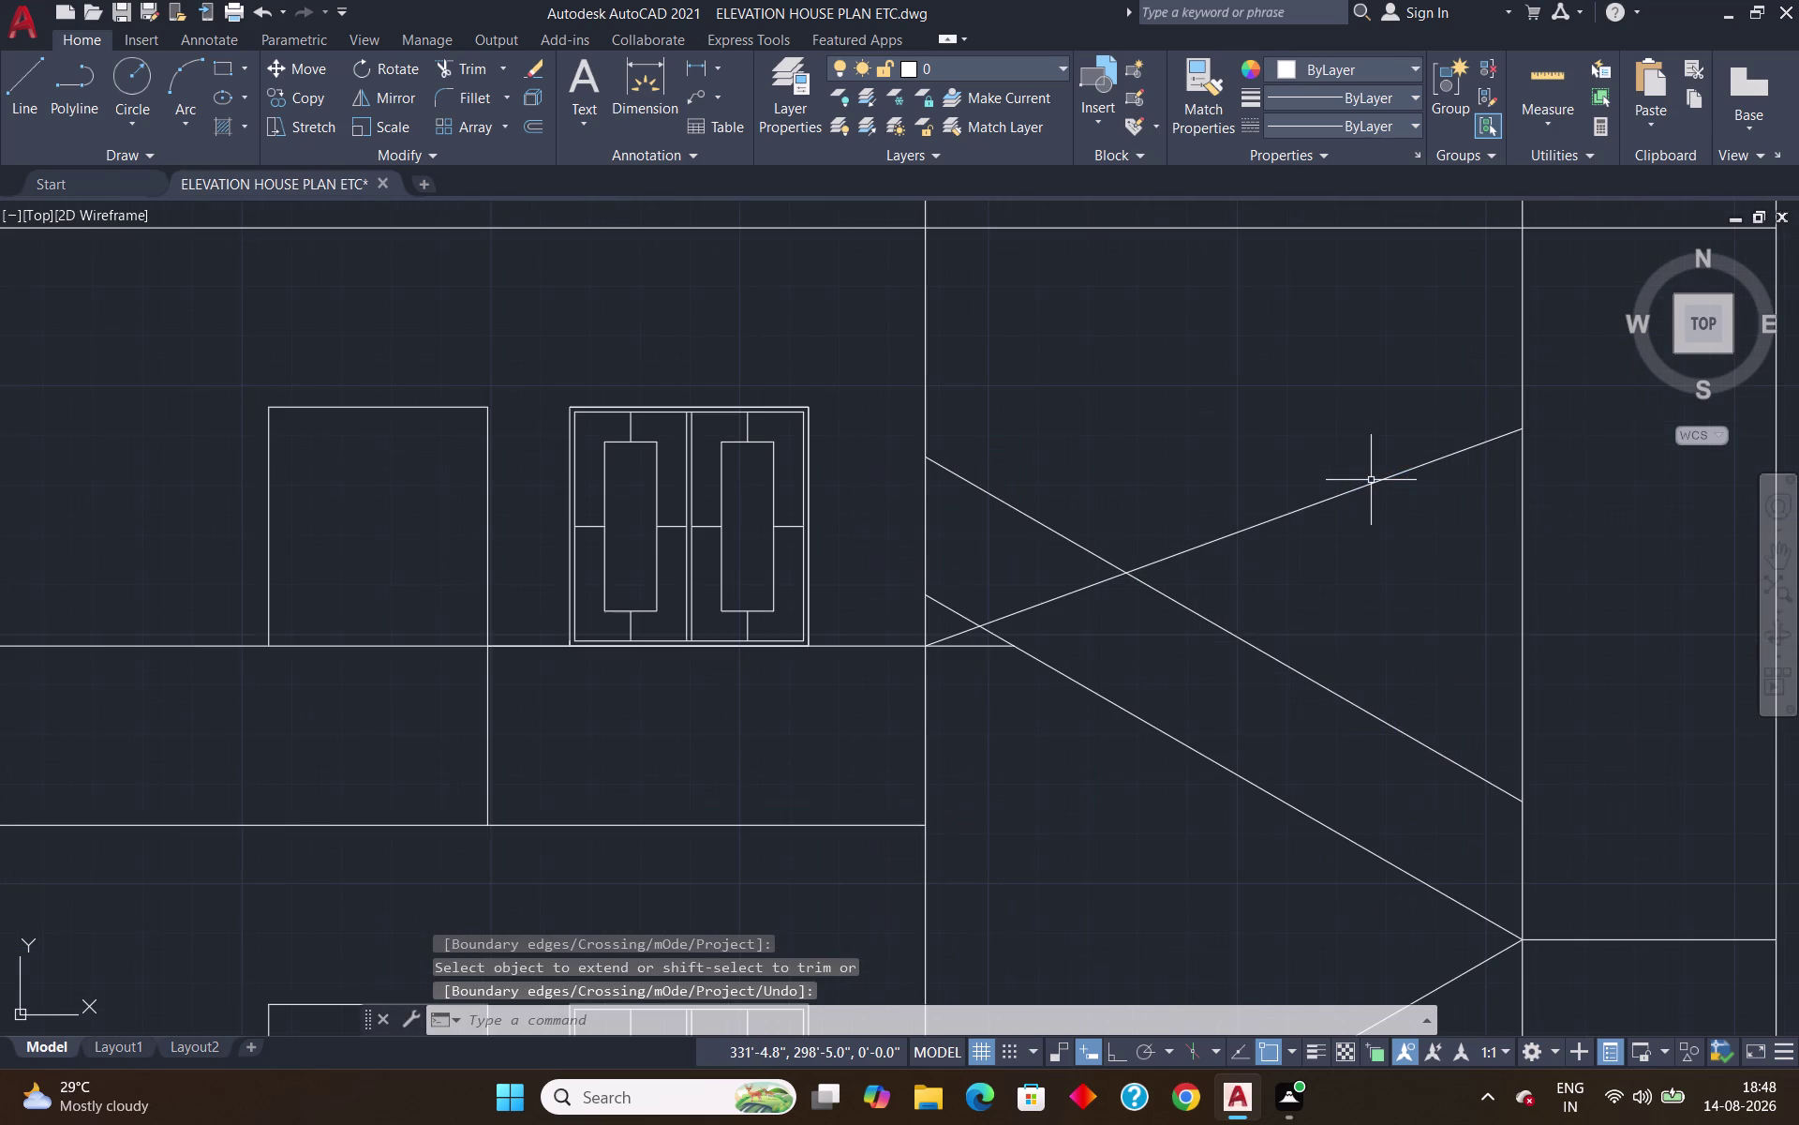
key(o)
key(Return)
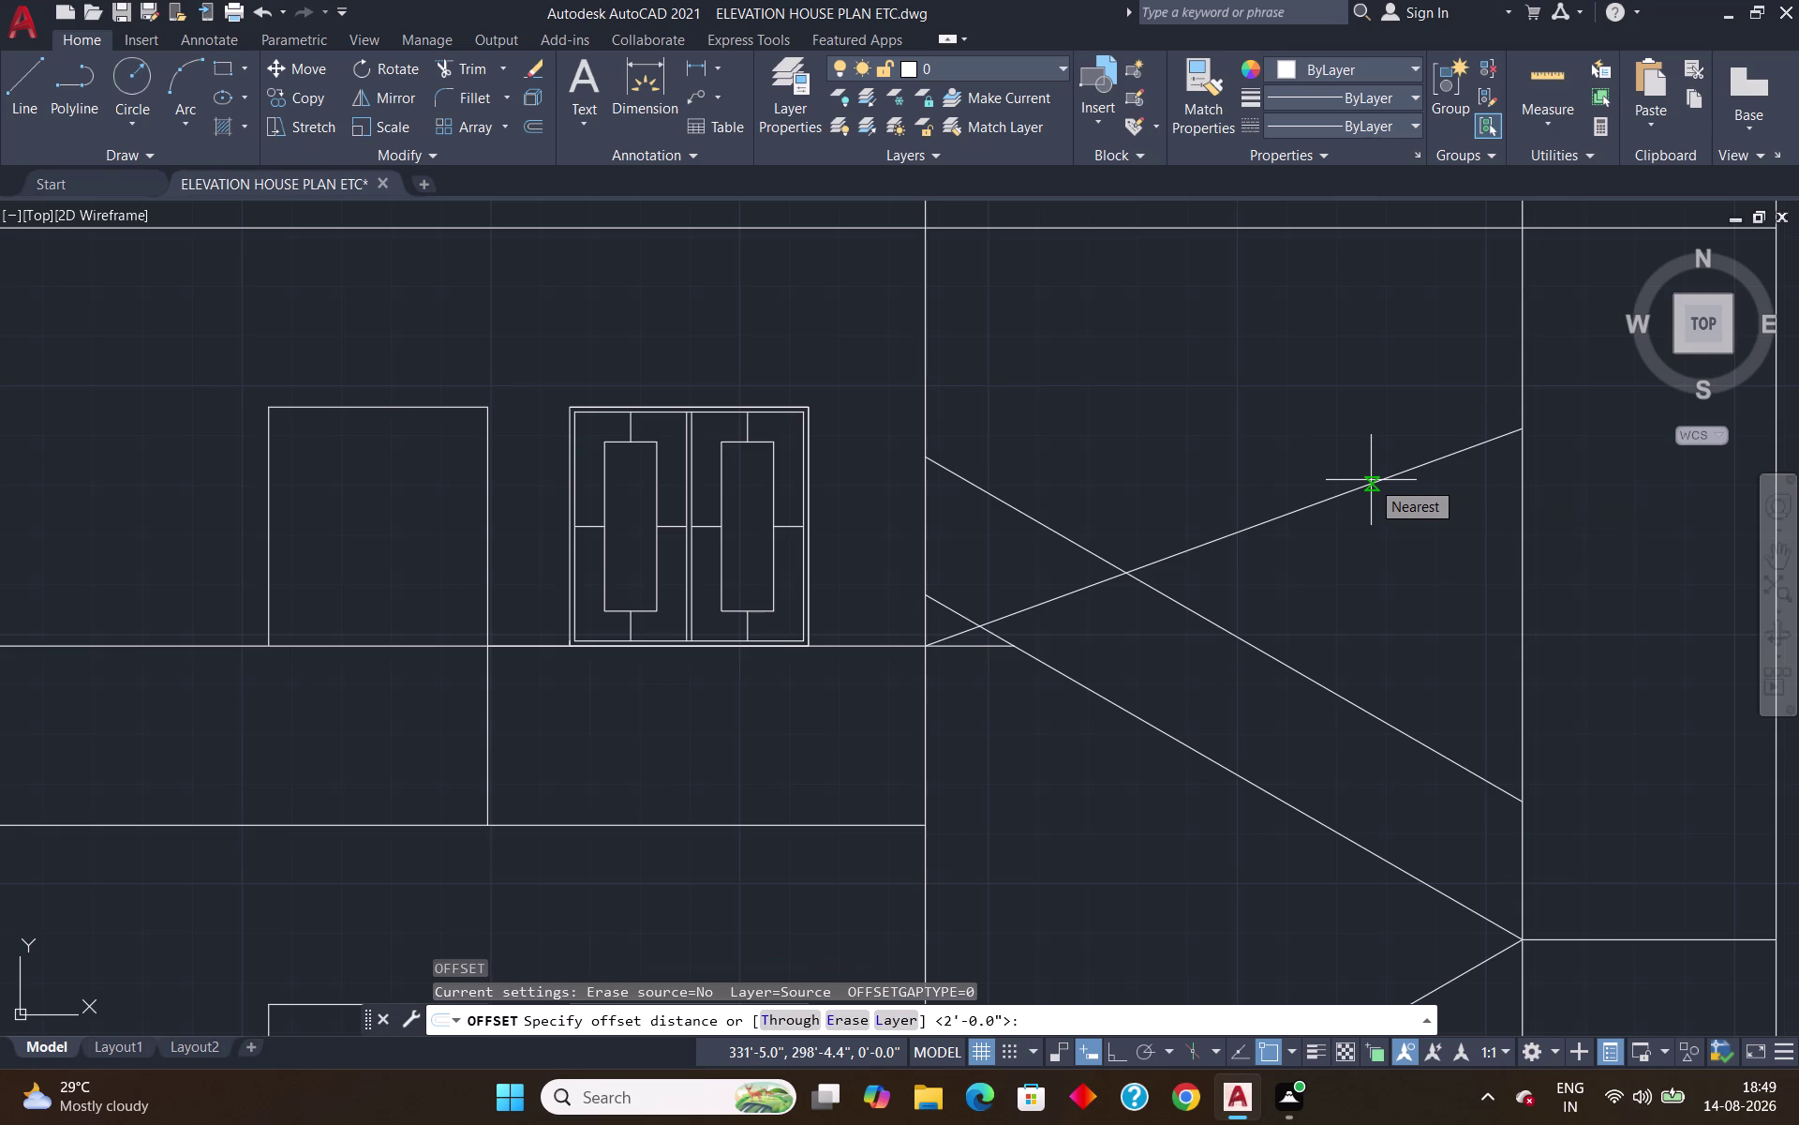
Offset the rising stair line 2'-0" upward and extend the copy to the right wall.
key(Return)
key(Return)
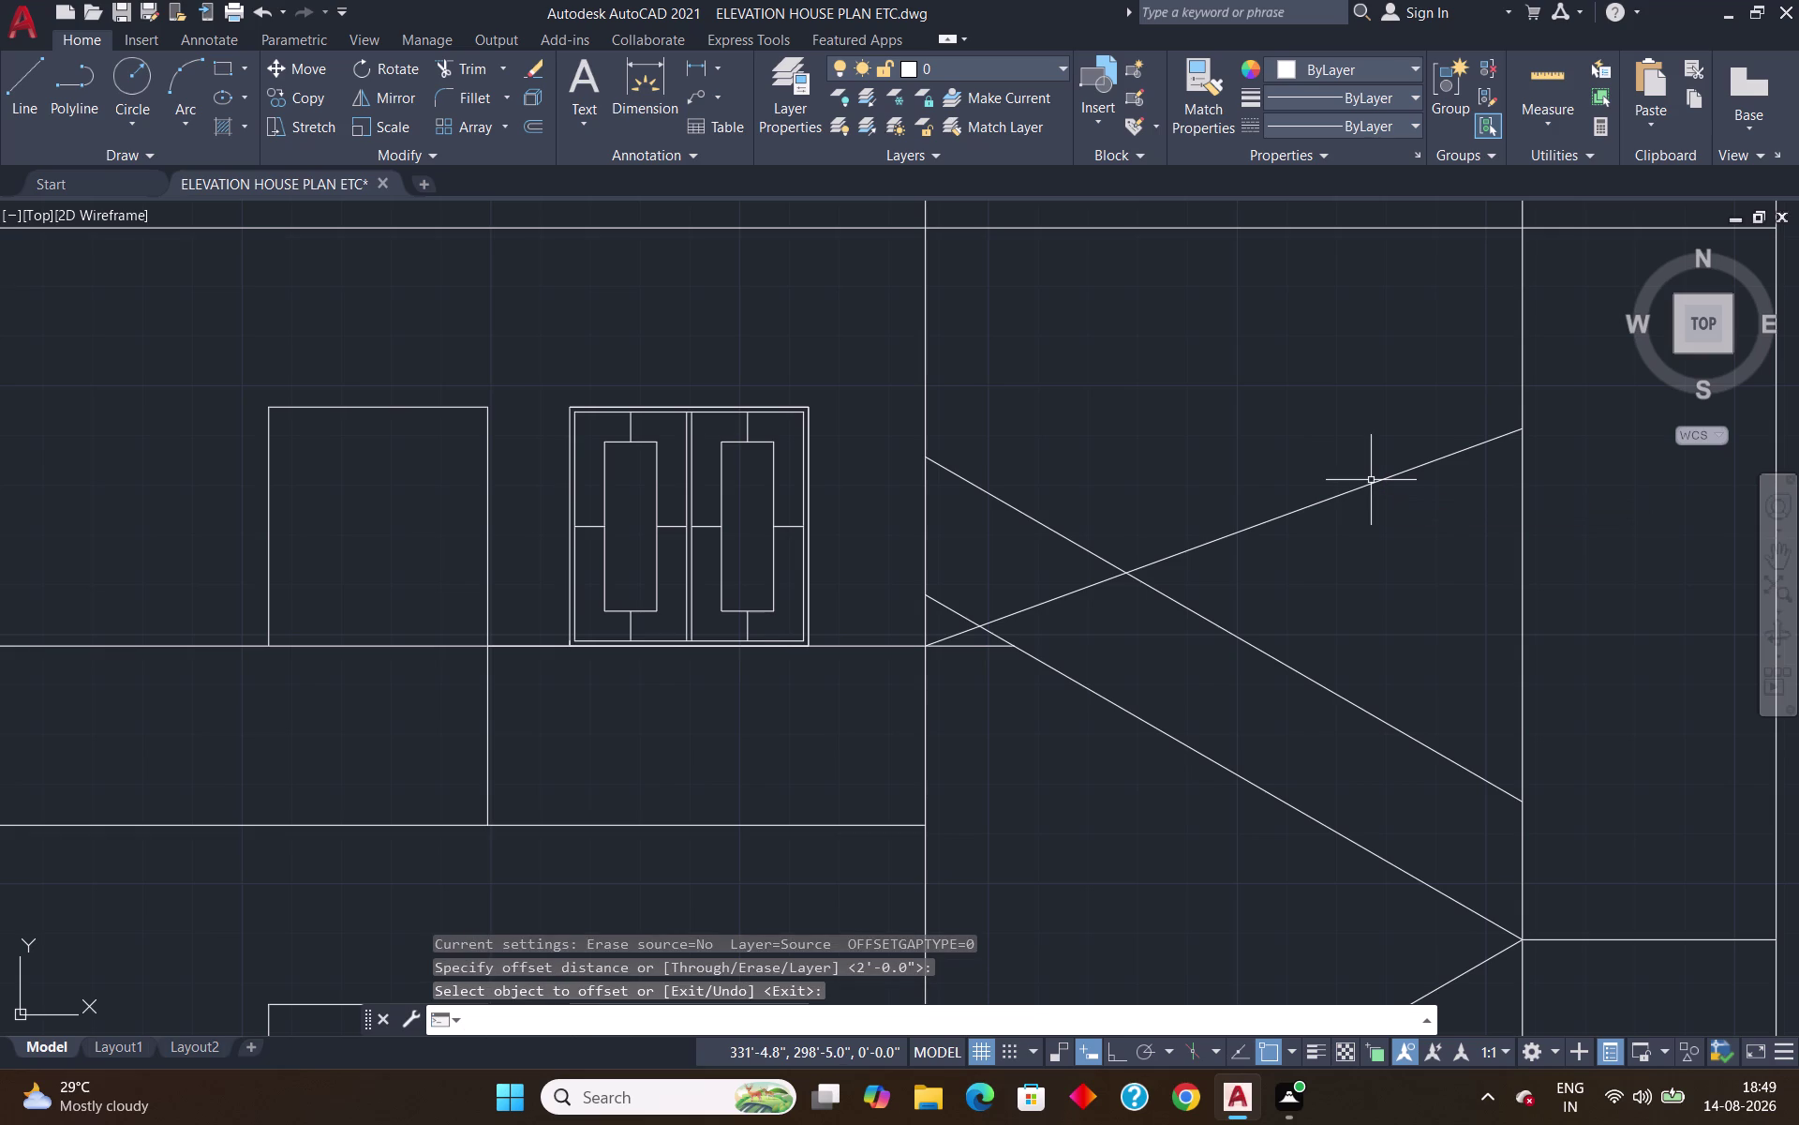
key(space)
key(Return)
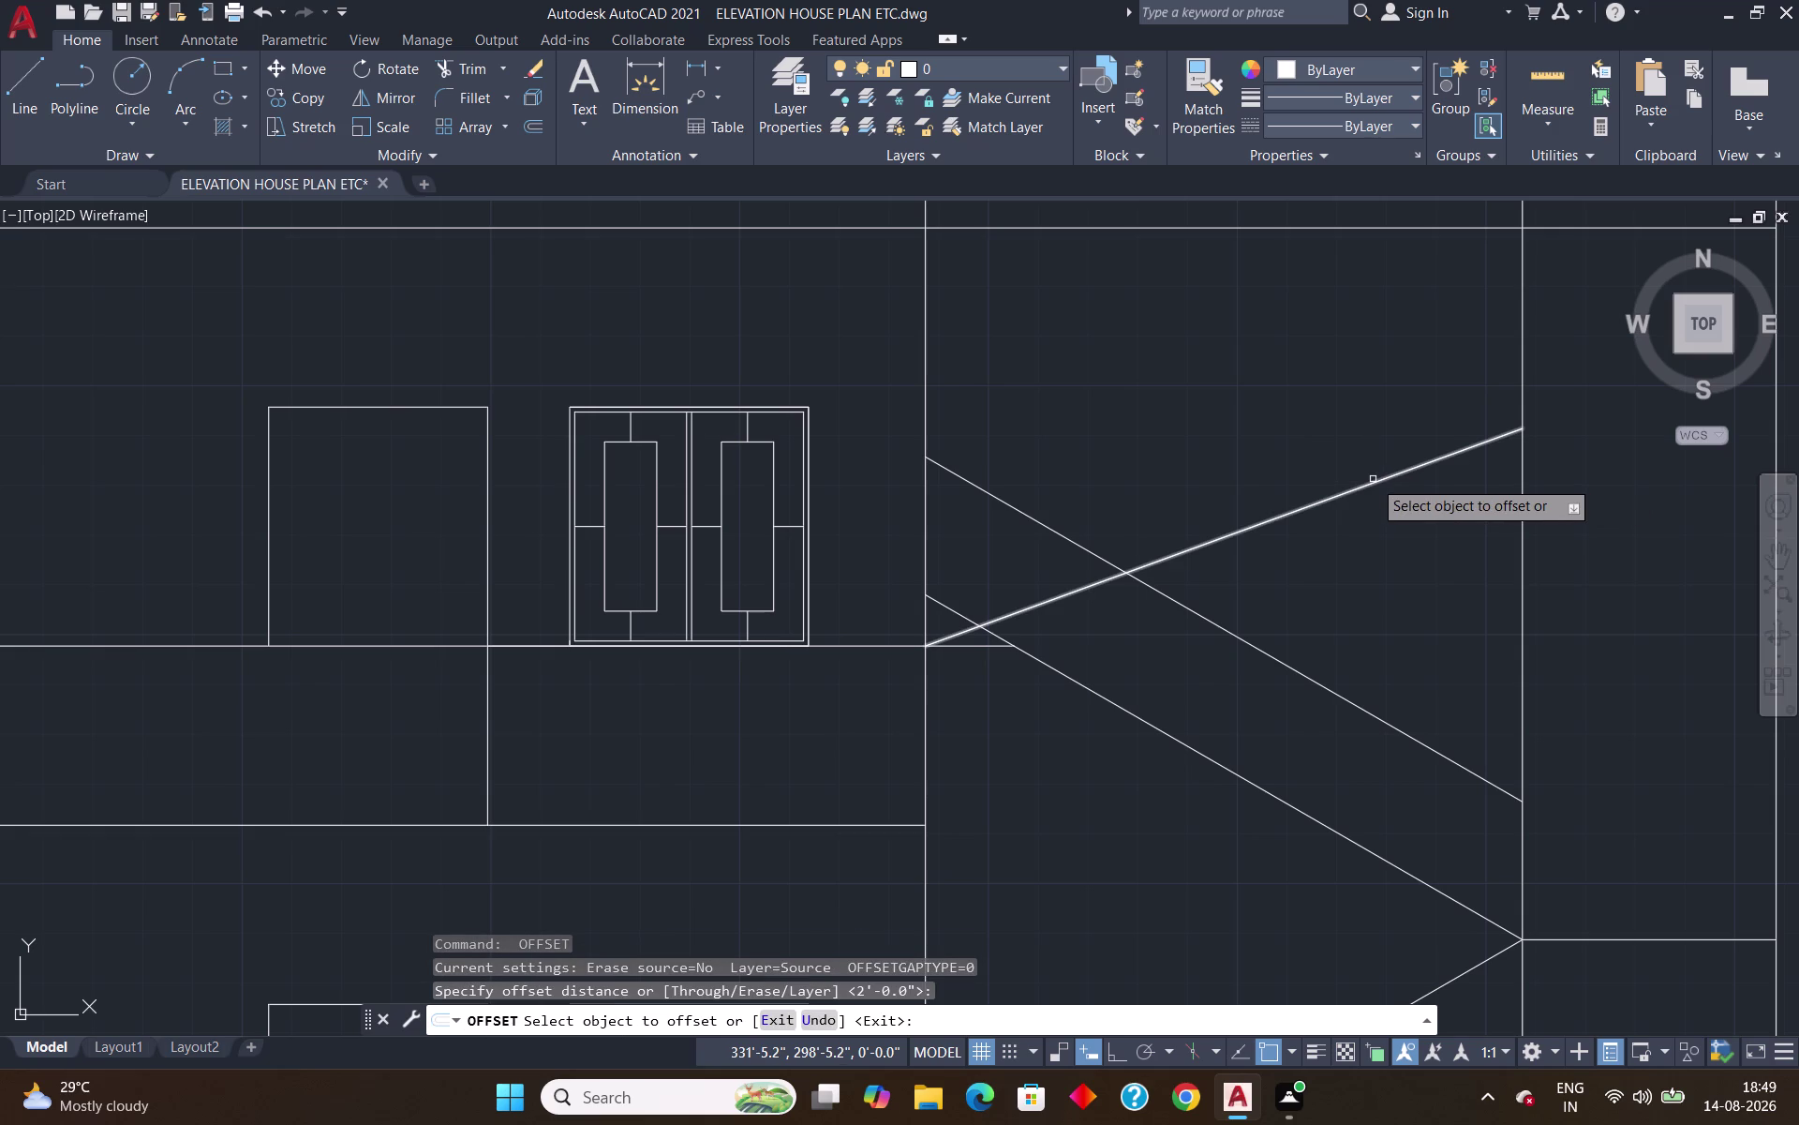
click(1373, 479)
click(1320, 400)
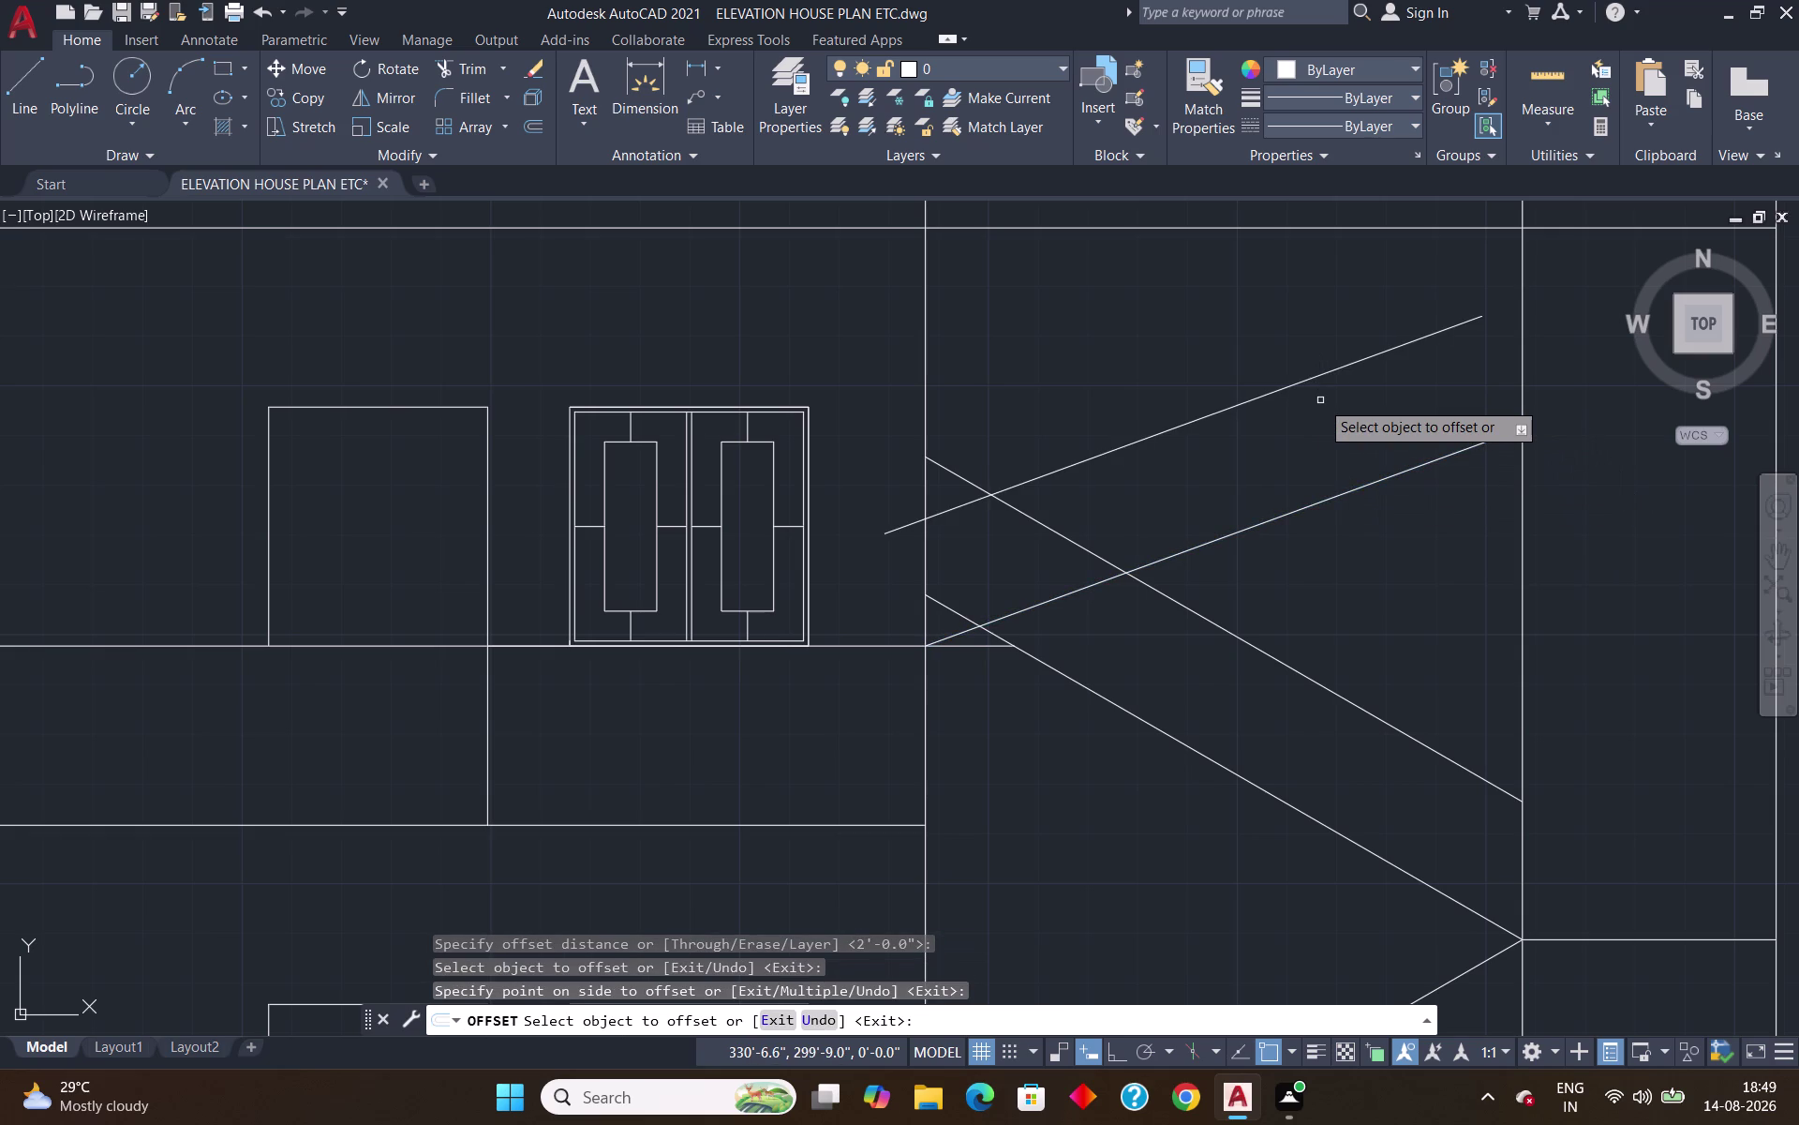
key(Return)
text(ex)
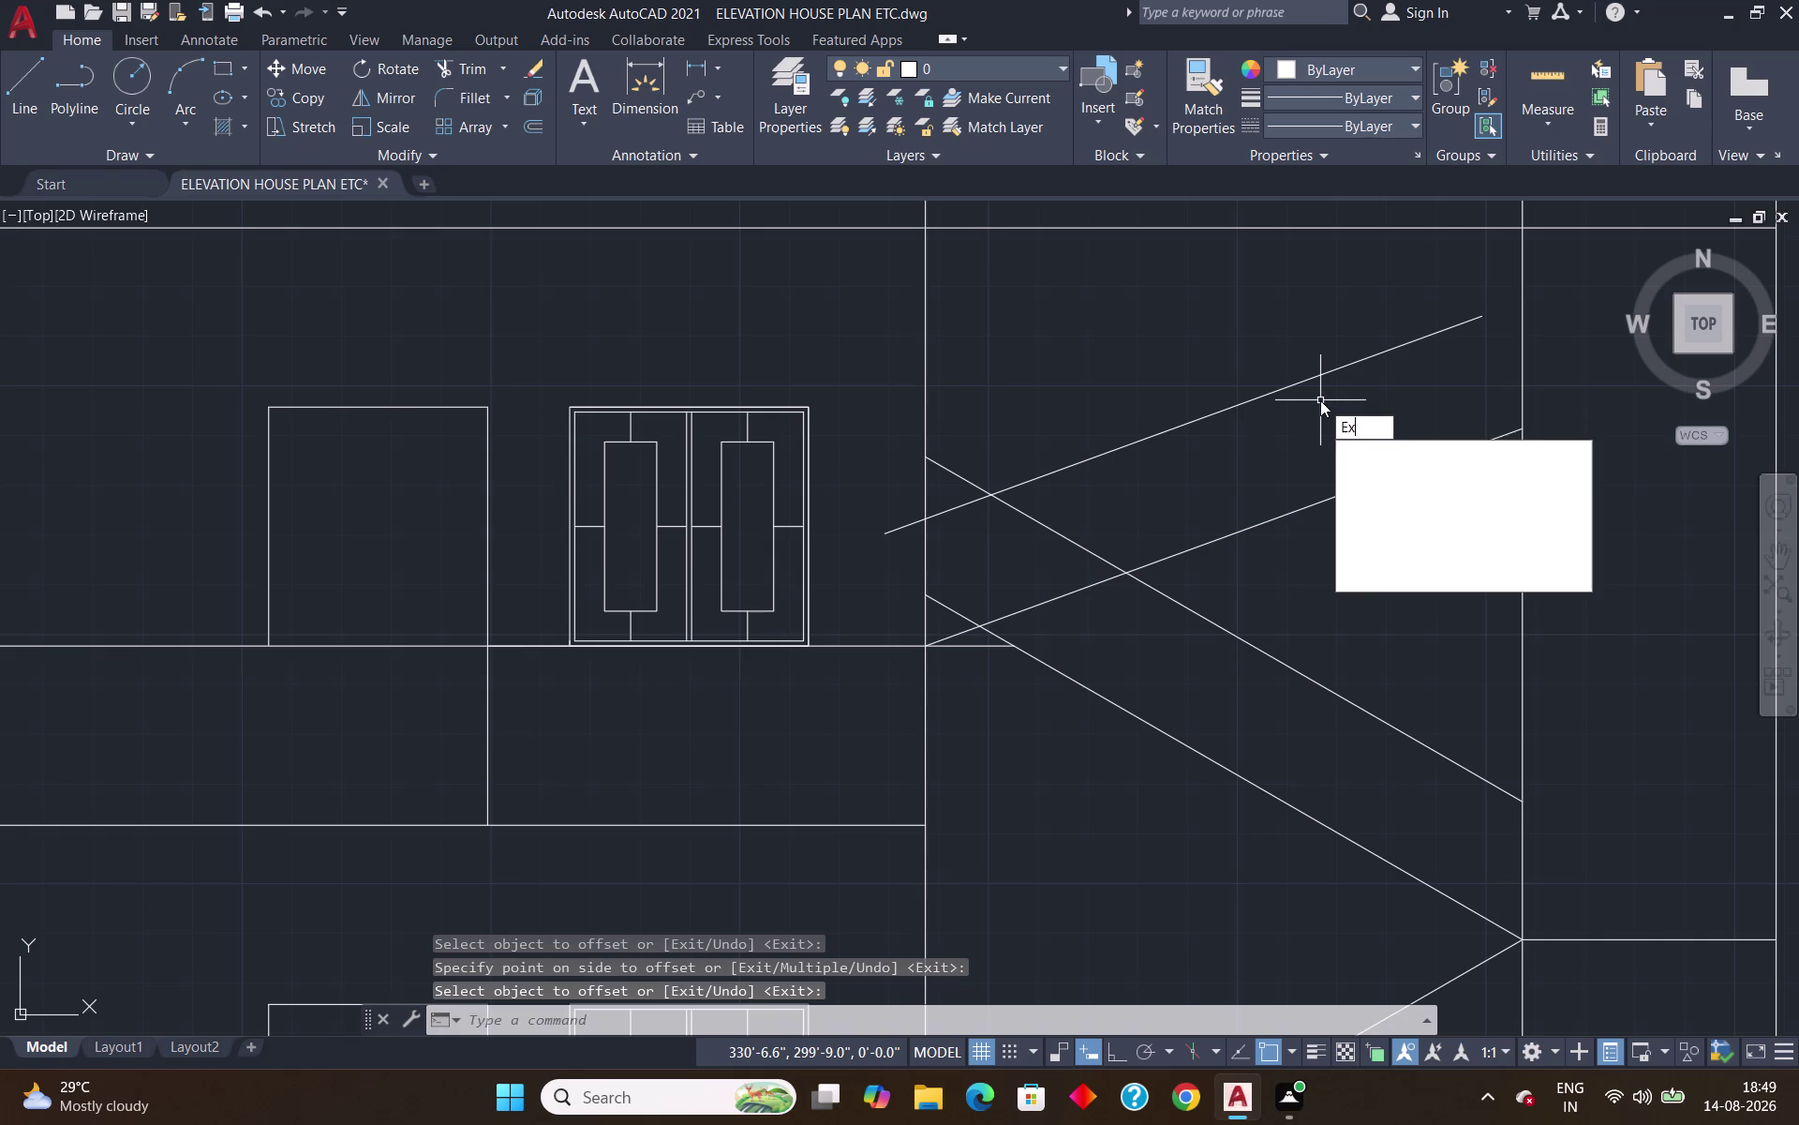
key(Return)
click(1319, 374)
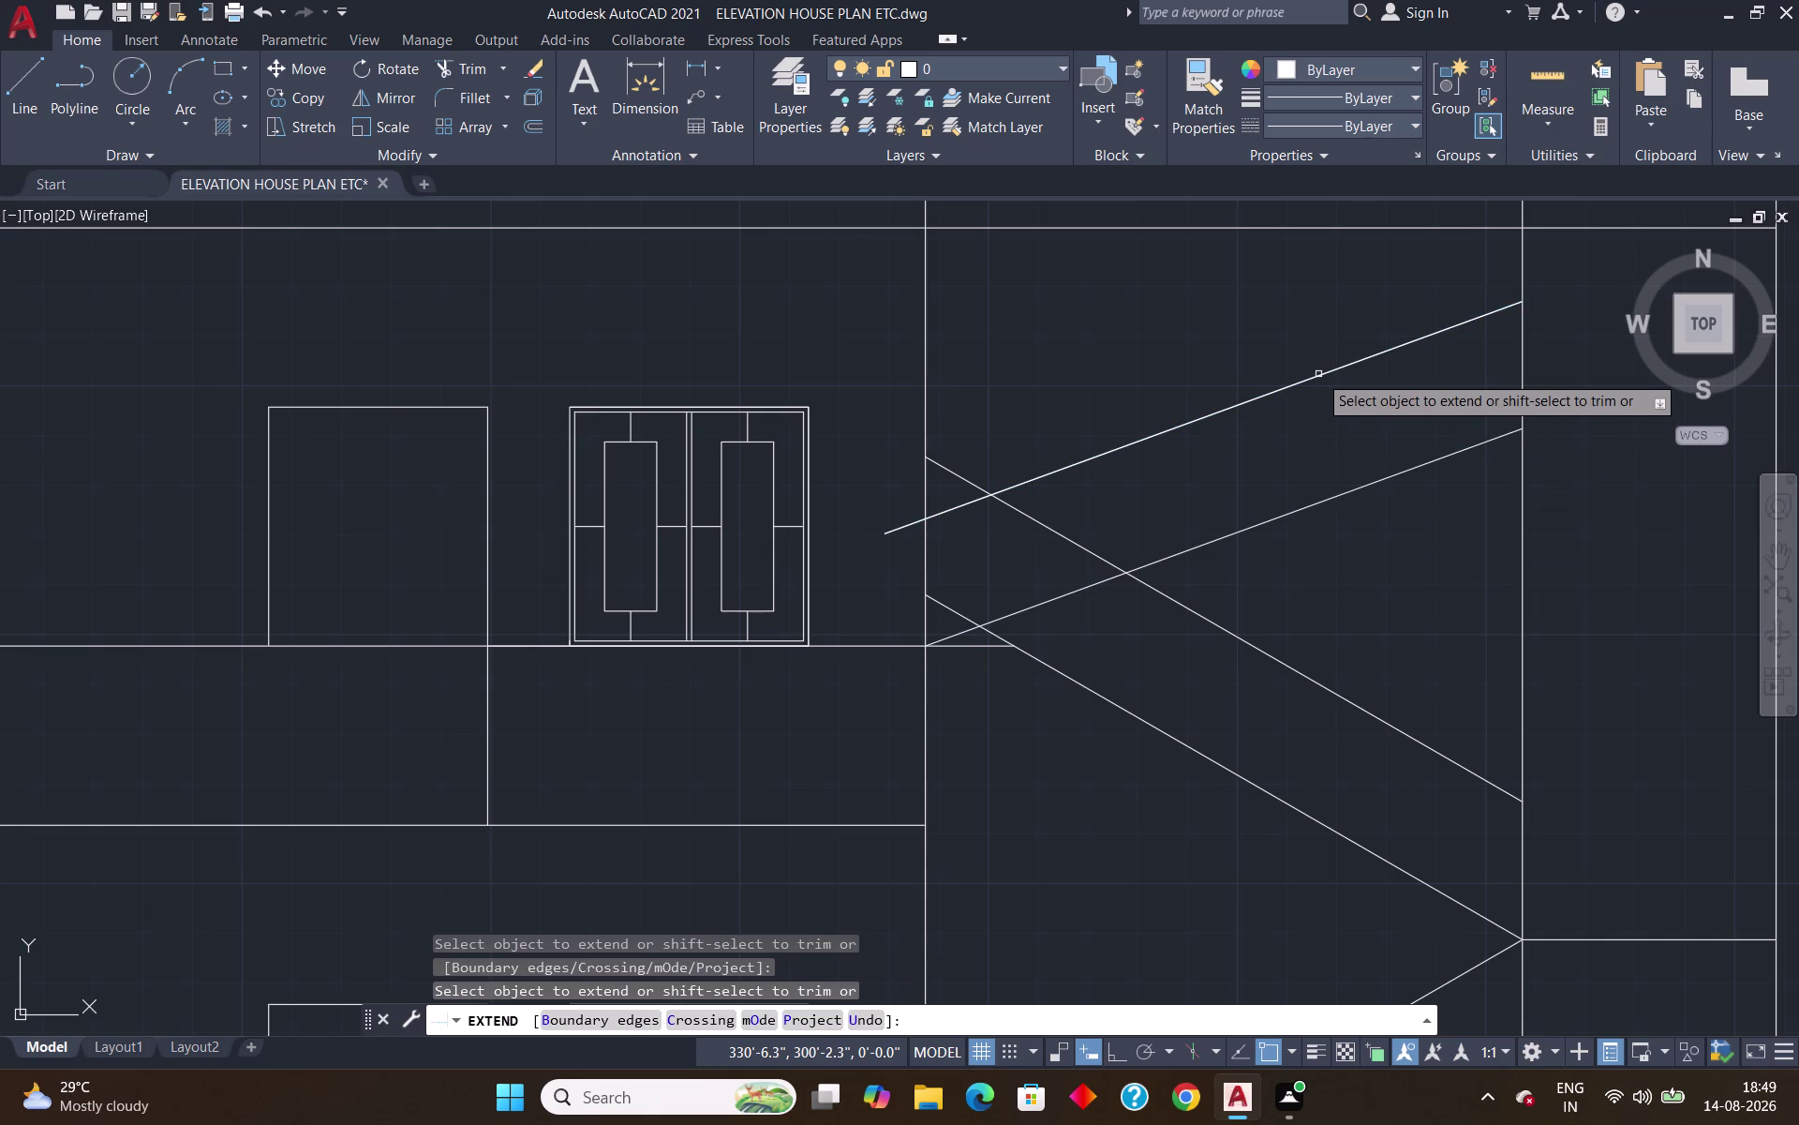
text(tr)
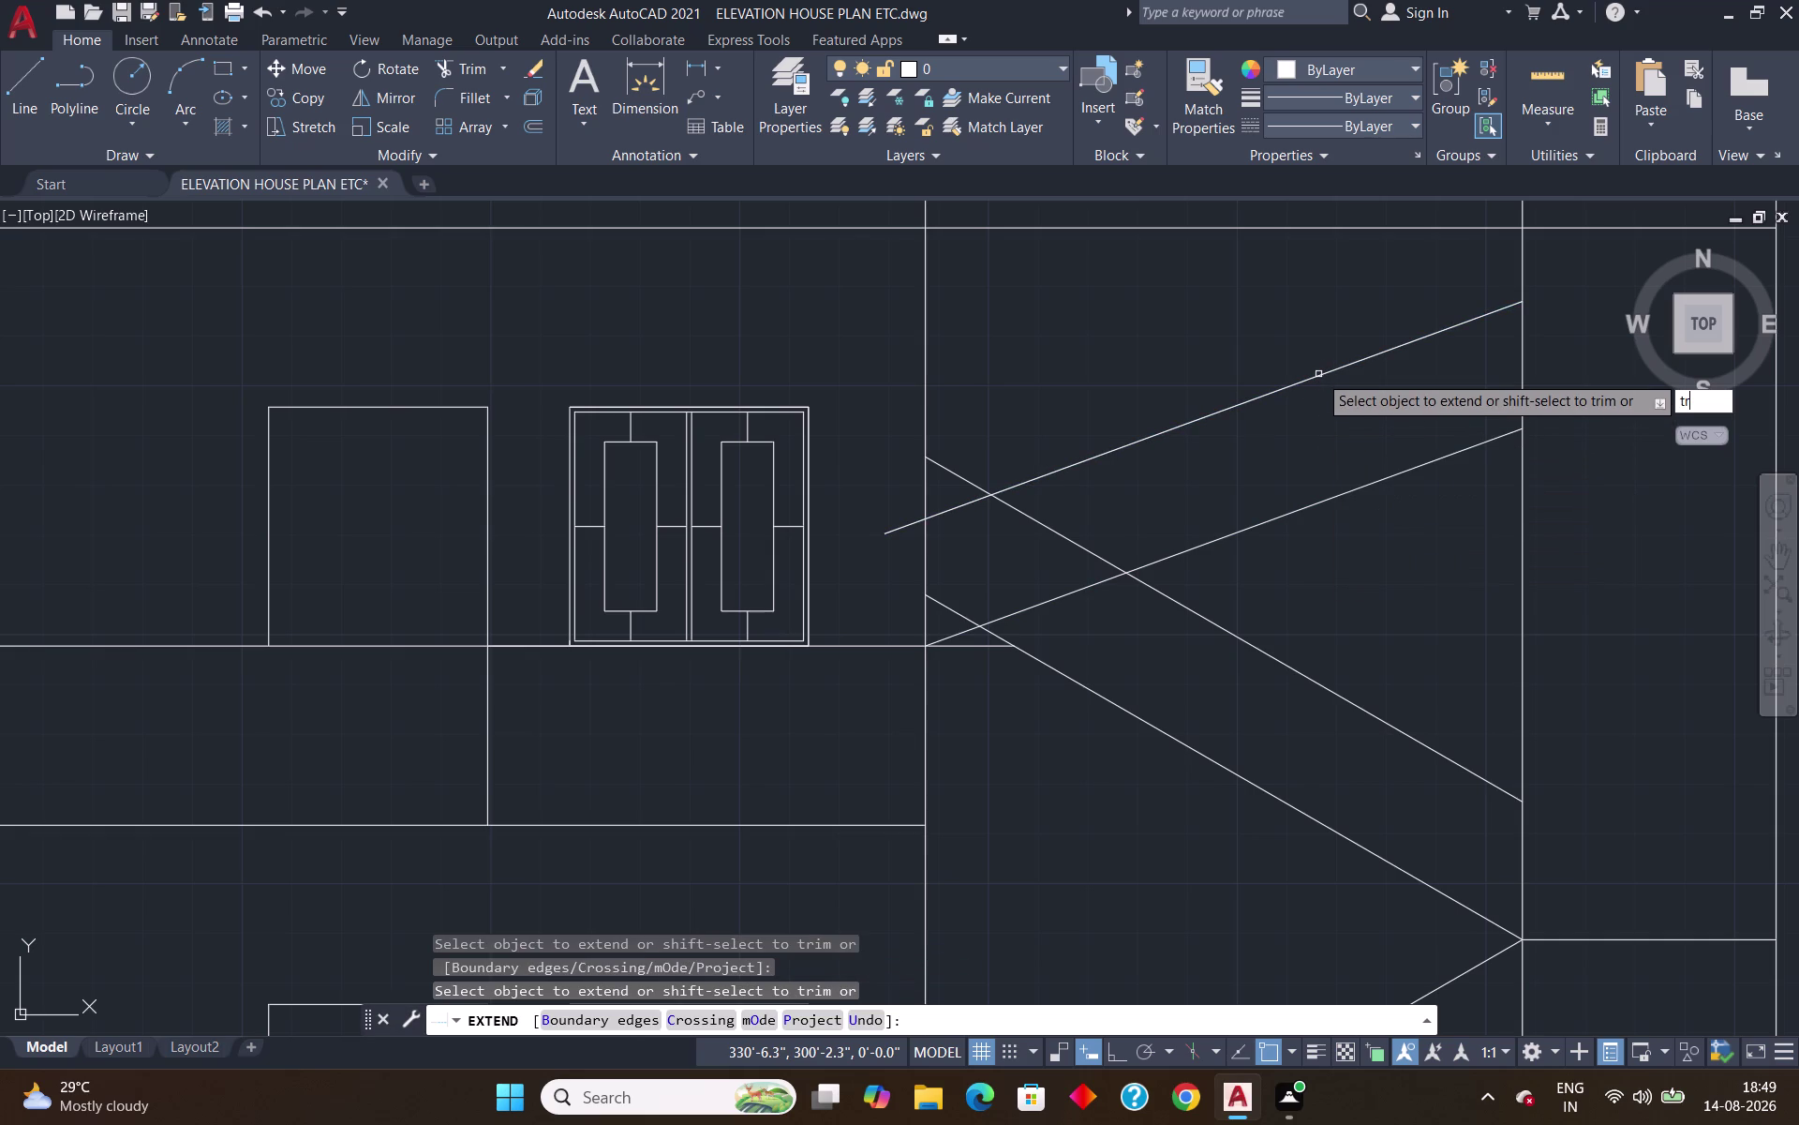
key(Escape)
Trim the new line's left overhang and the lower flight line back to the crossings.
text(tr)
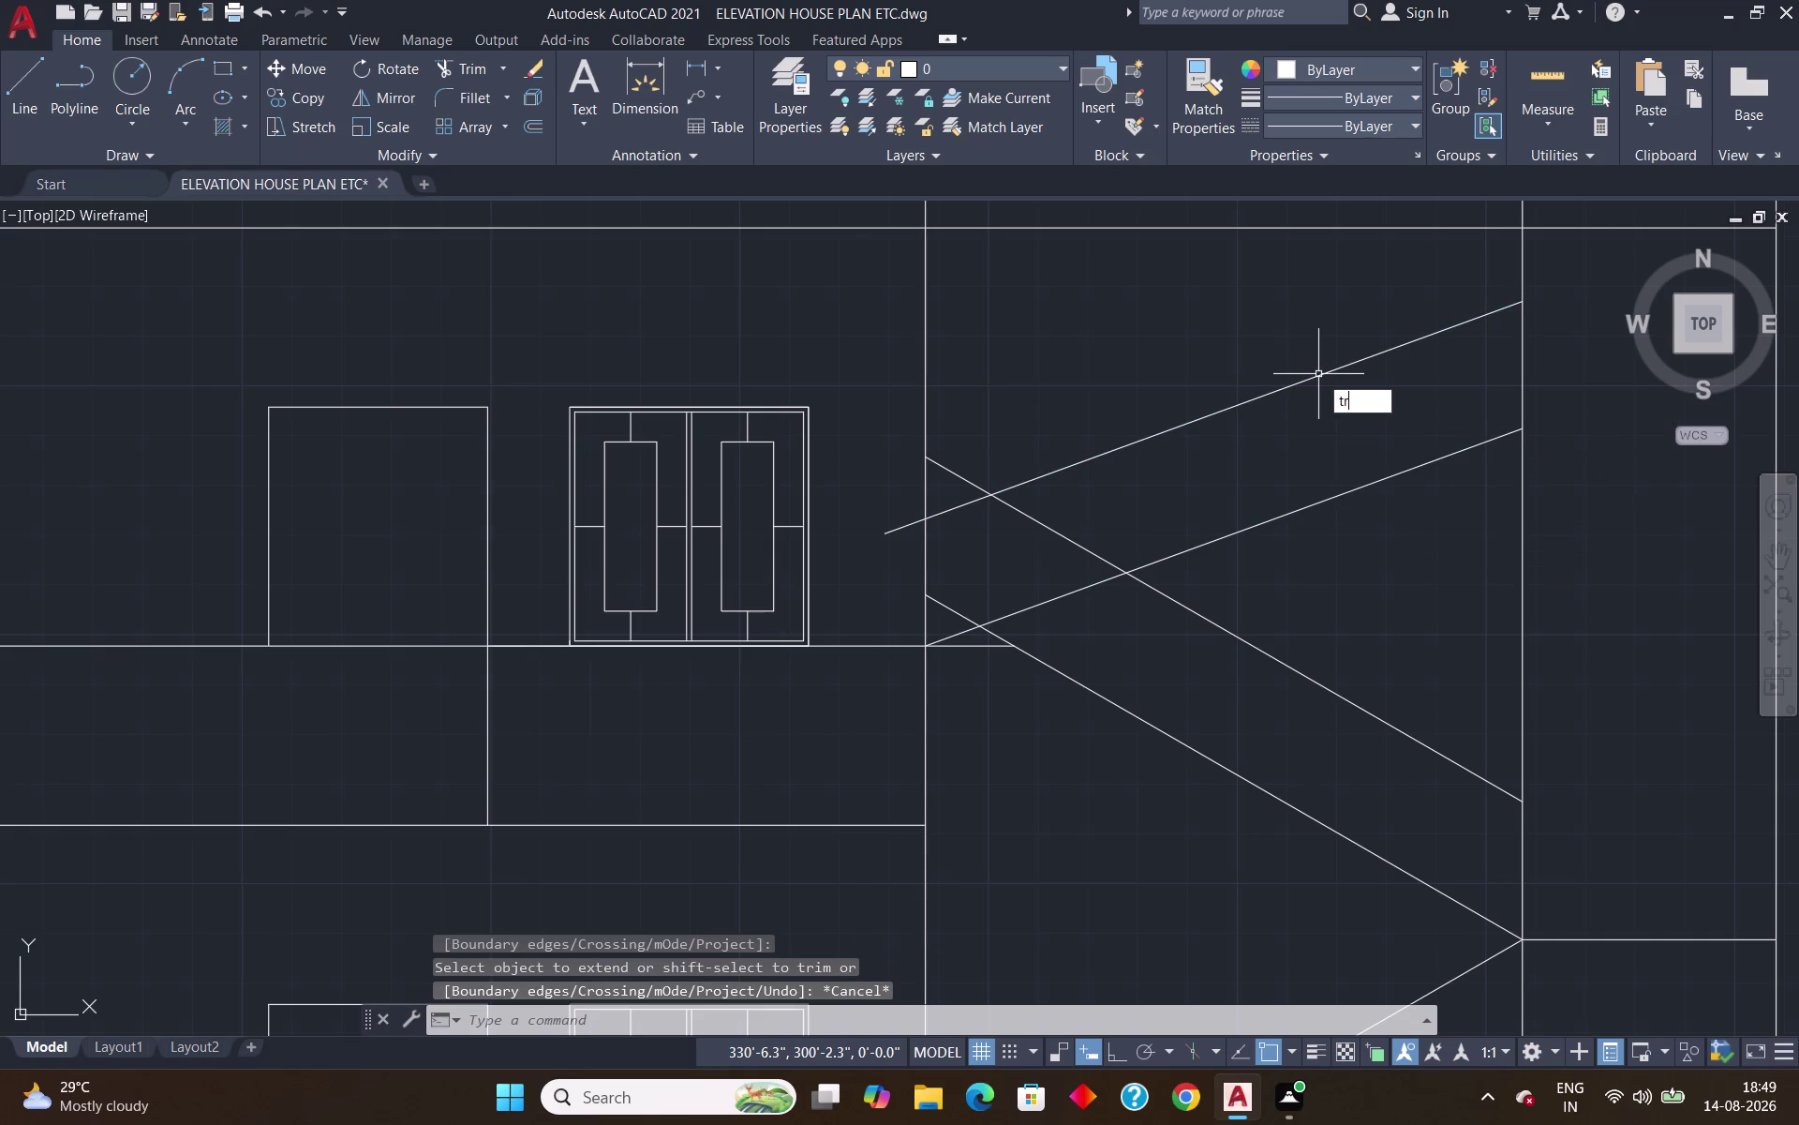
key(Return)
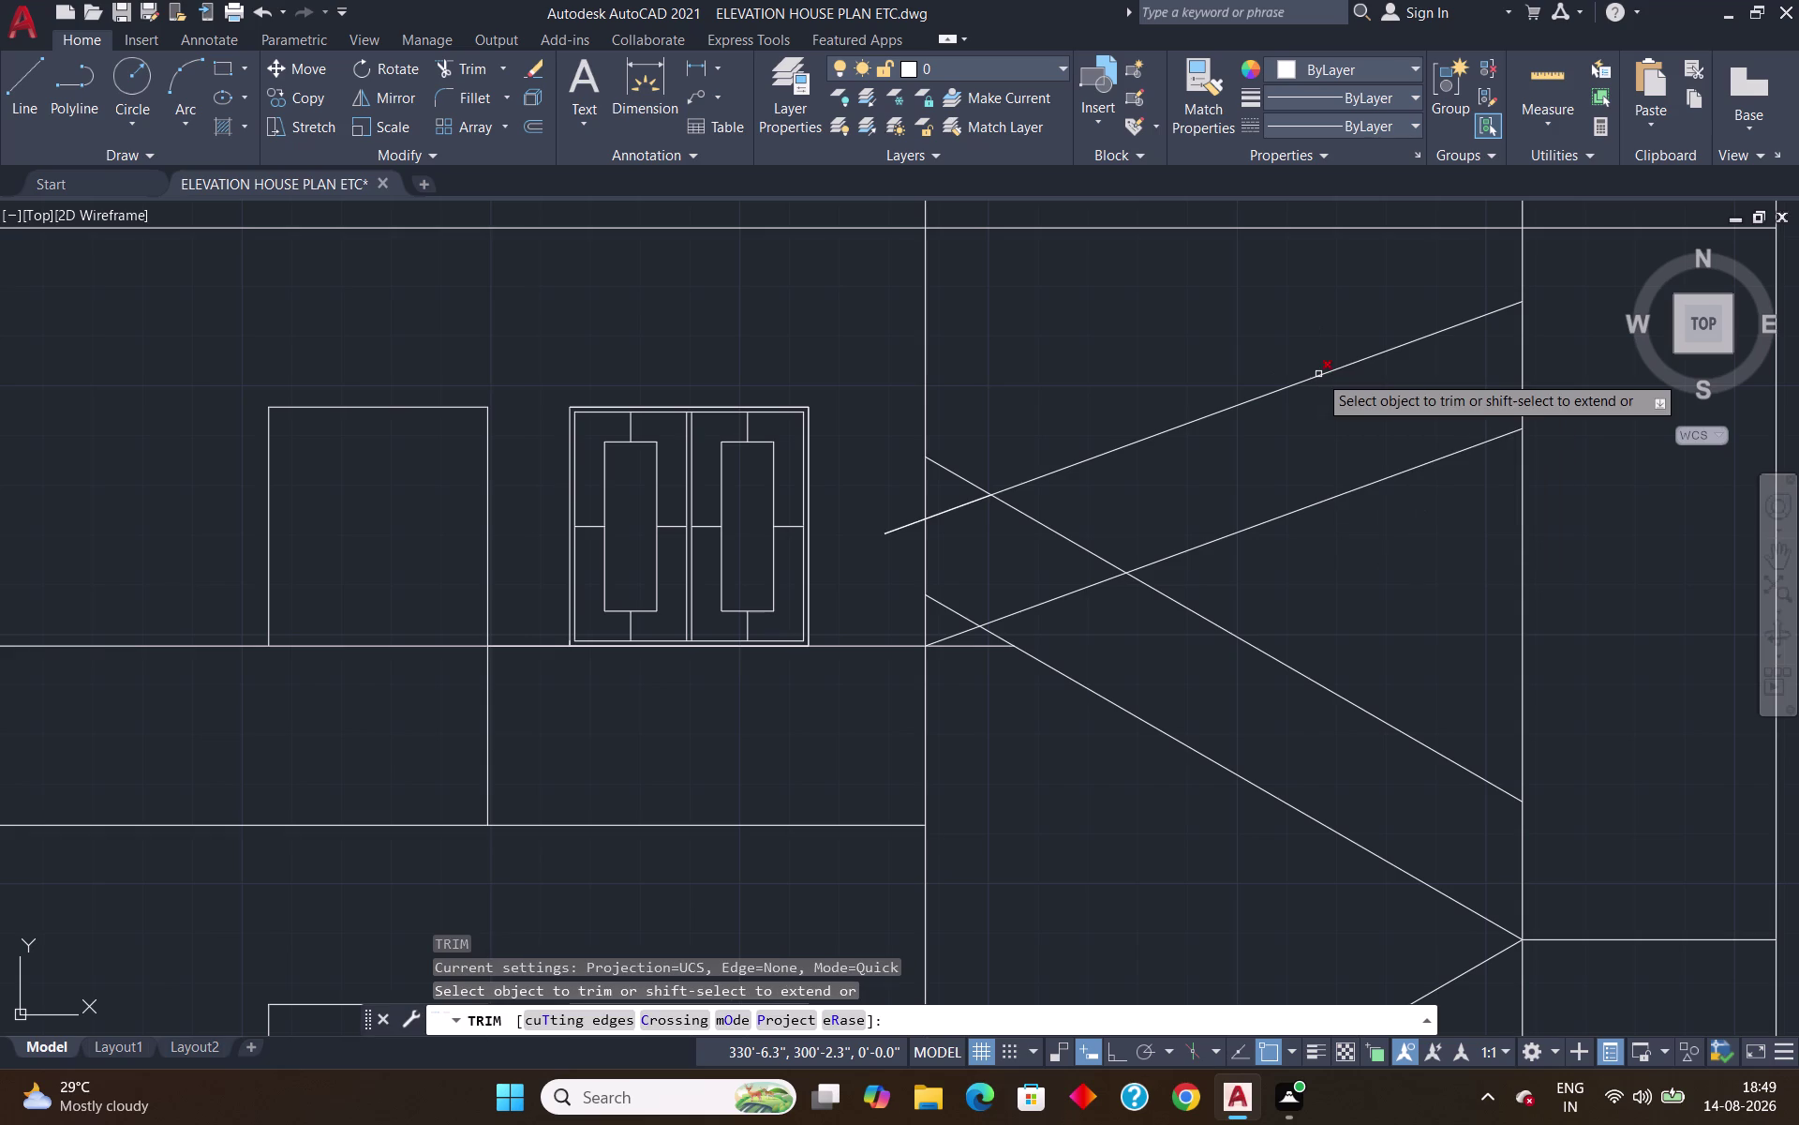
click(966, 504)
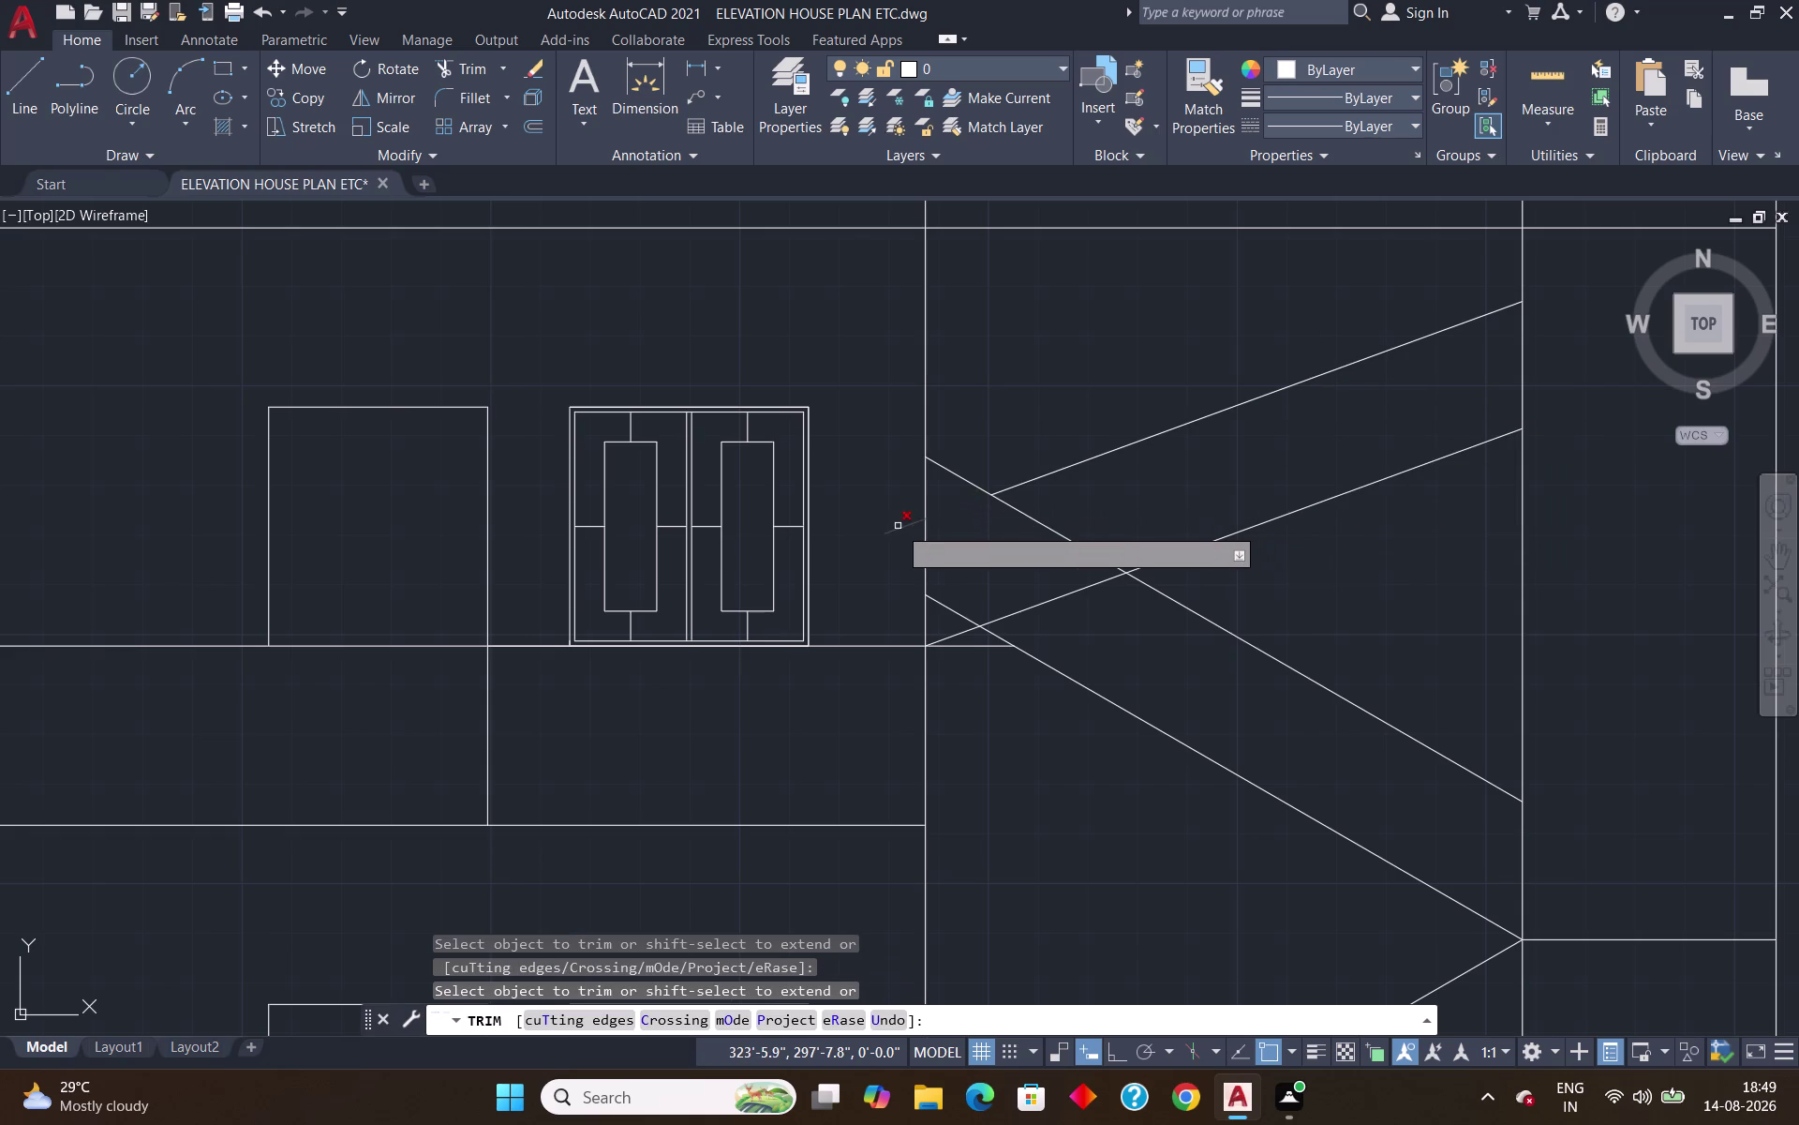
click(898, 525)
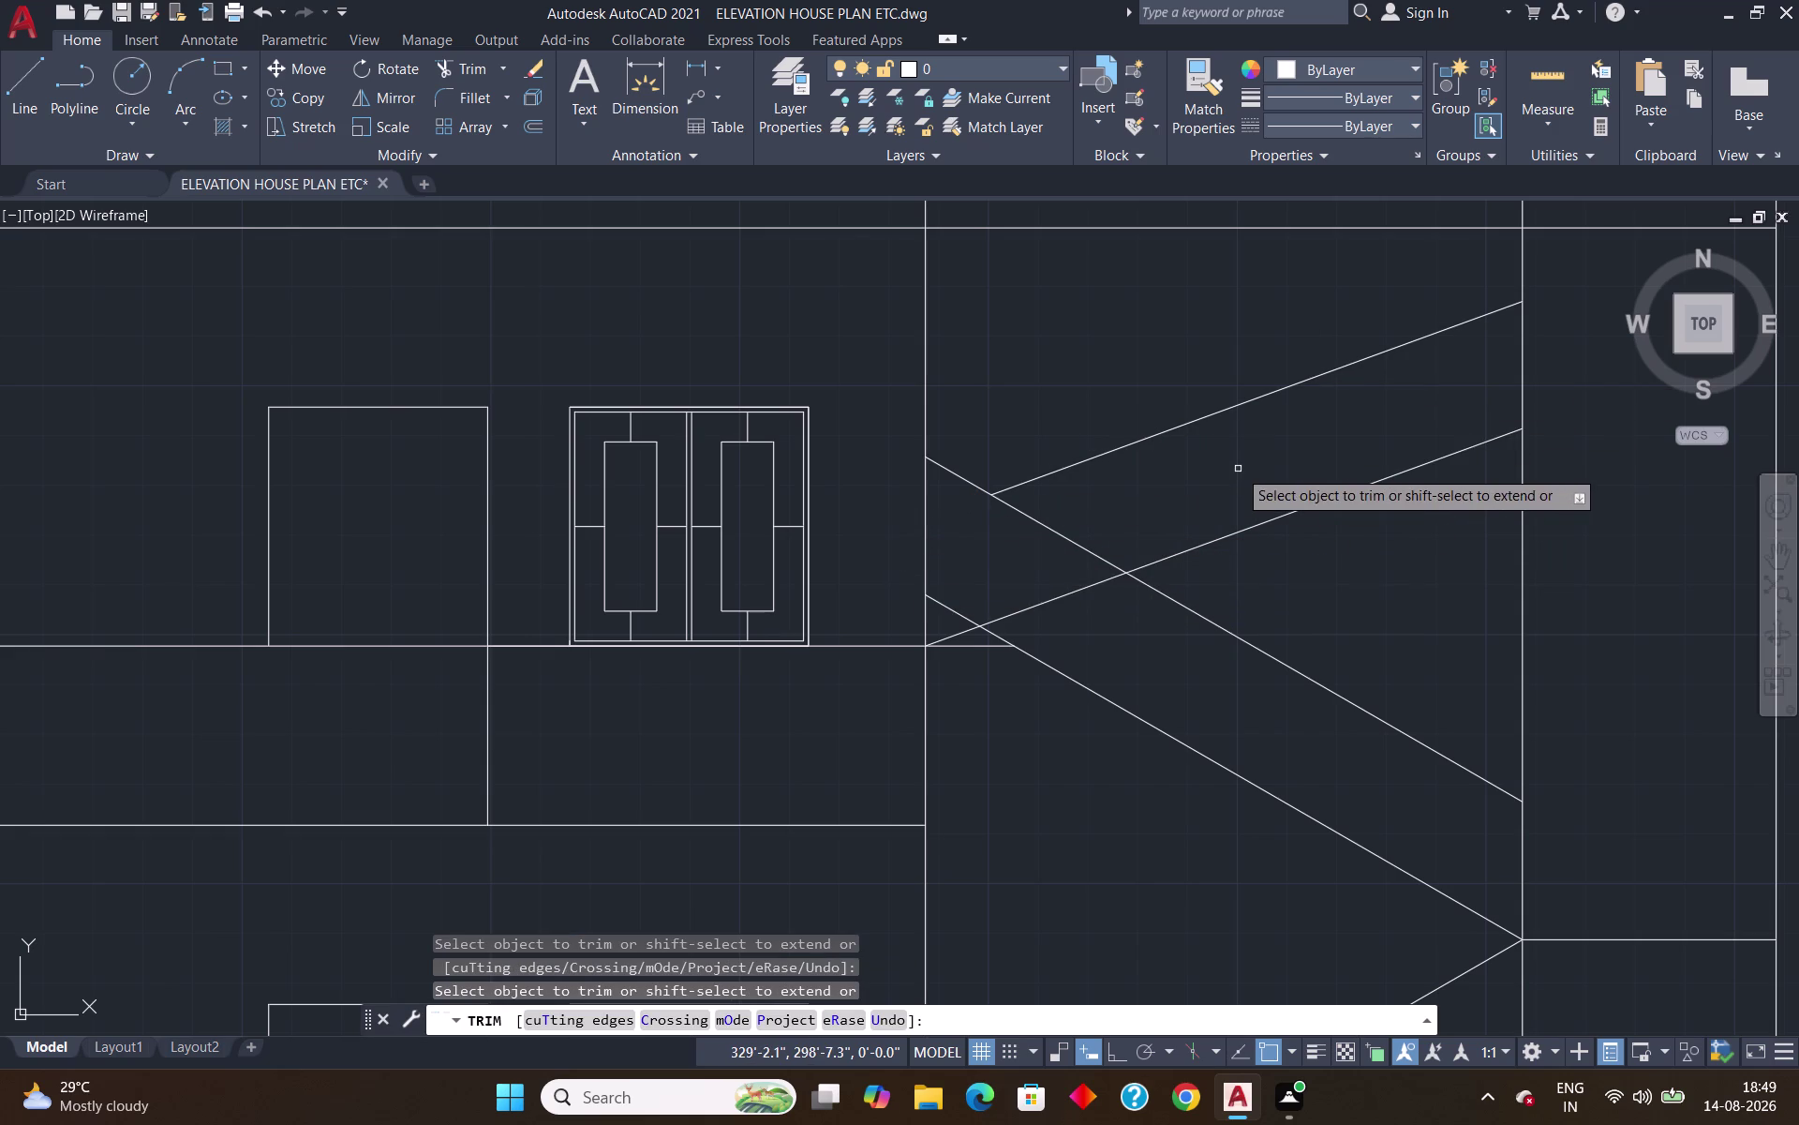
click(1040, 601)
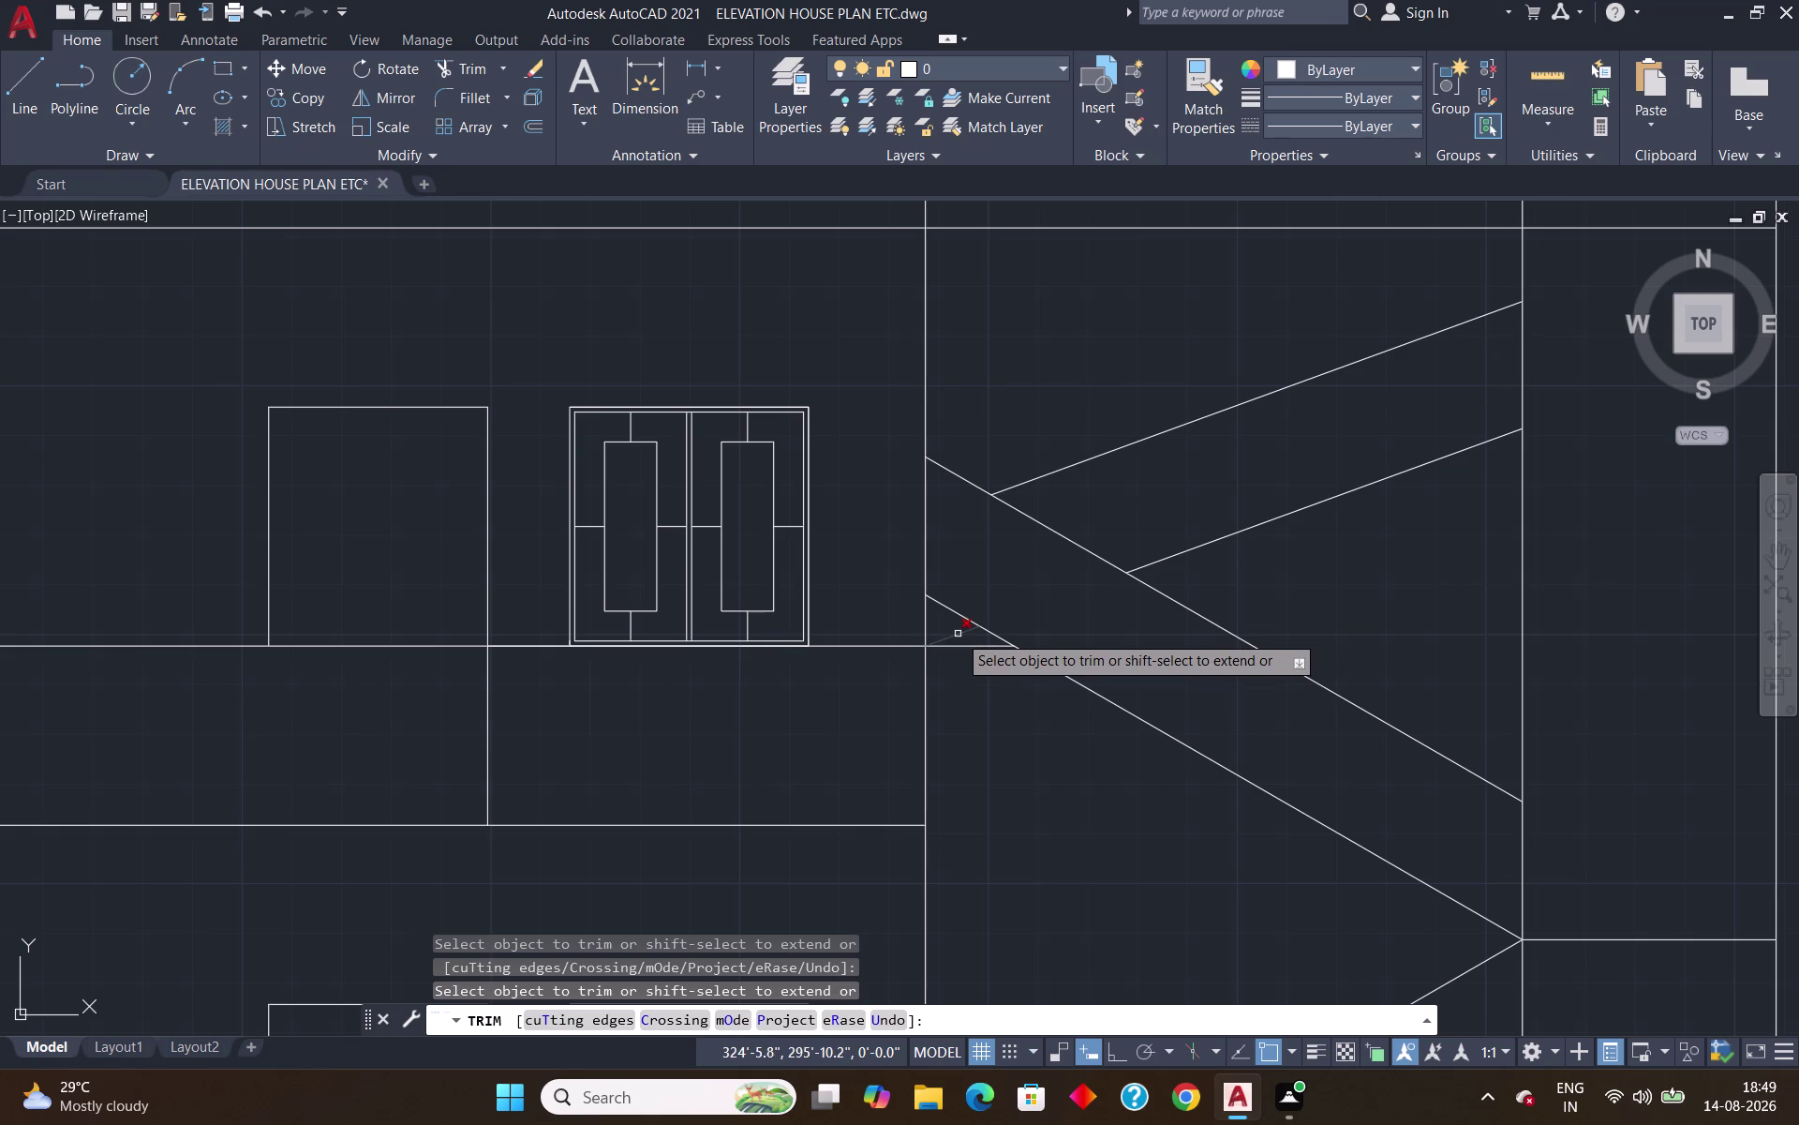
click(960, 634)
key(Return)
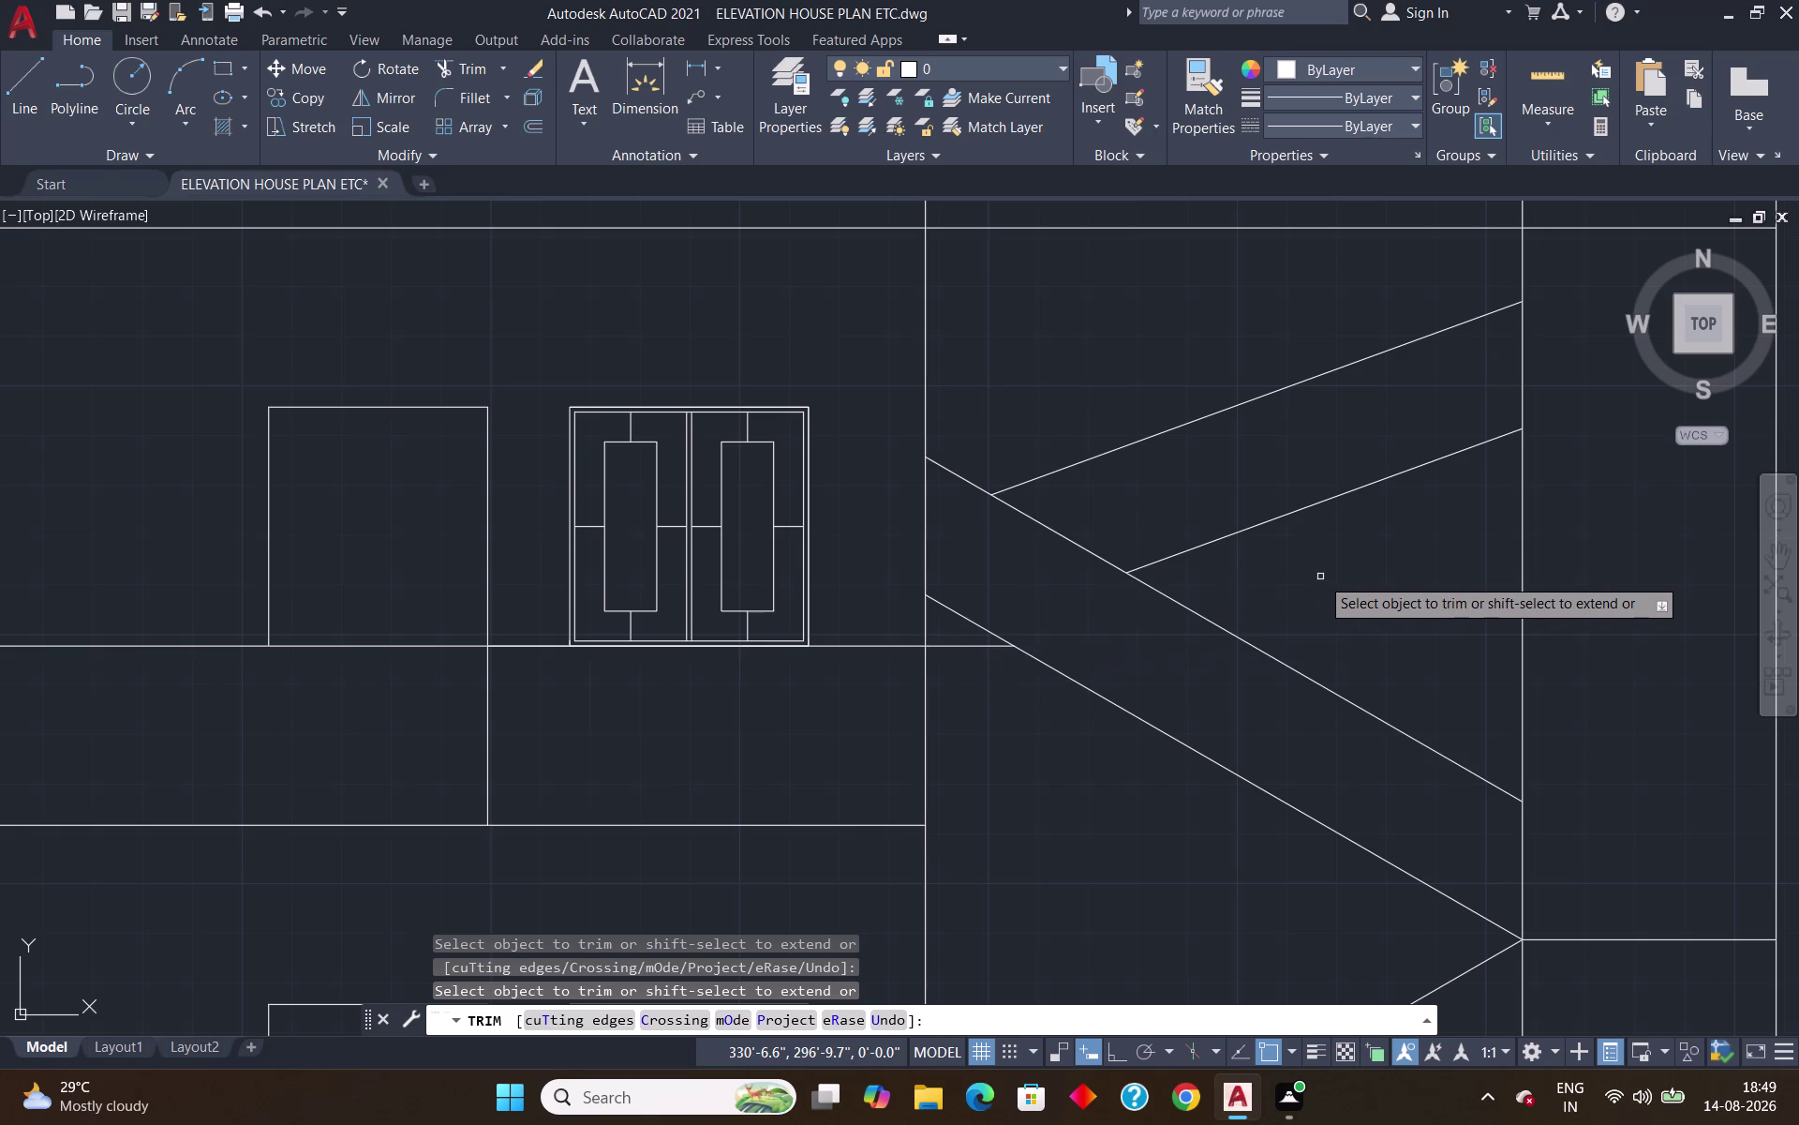
scroll(down, 3)
scroll(up, 3)
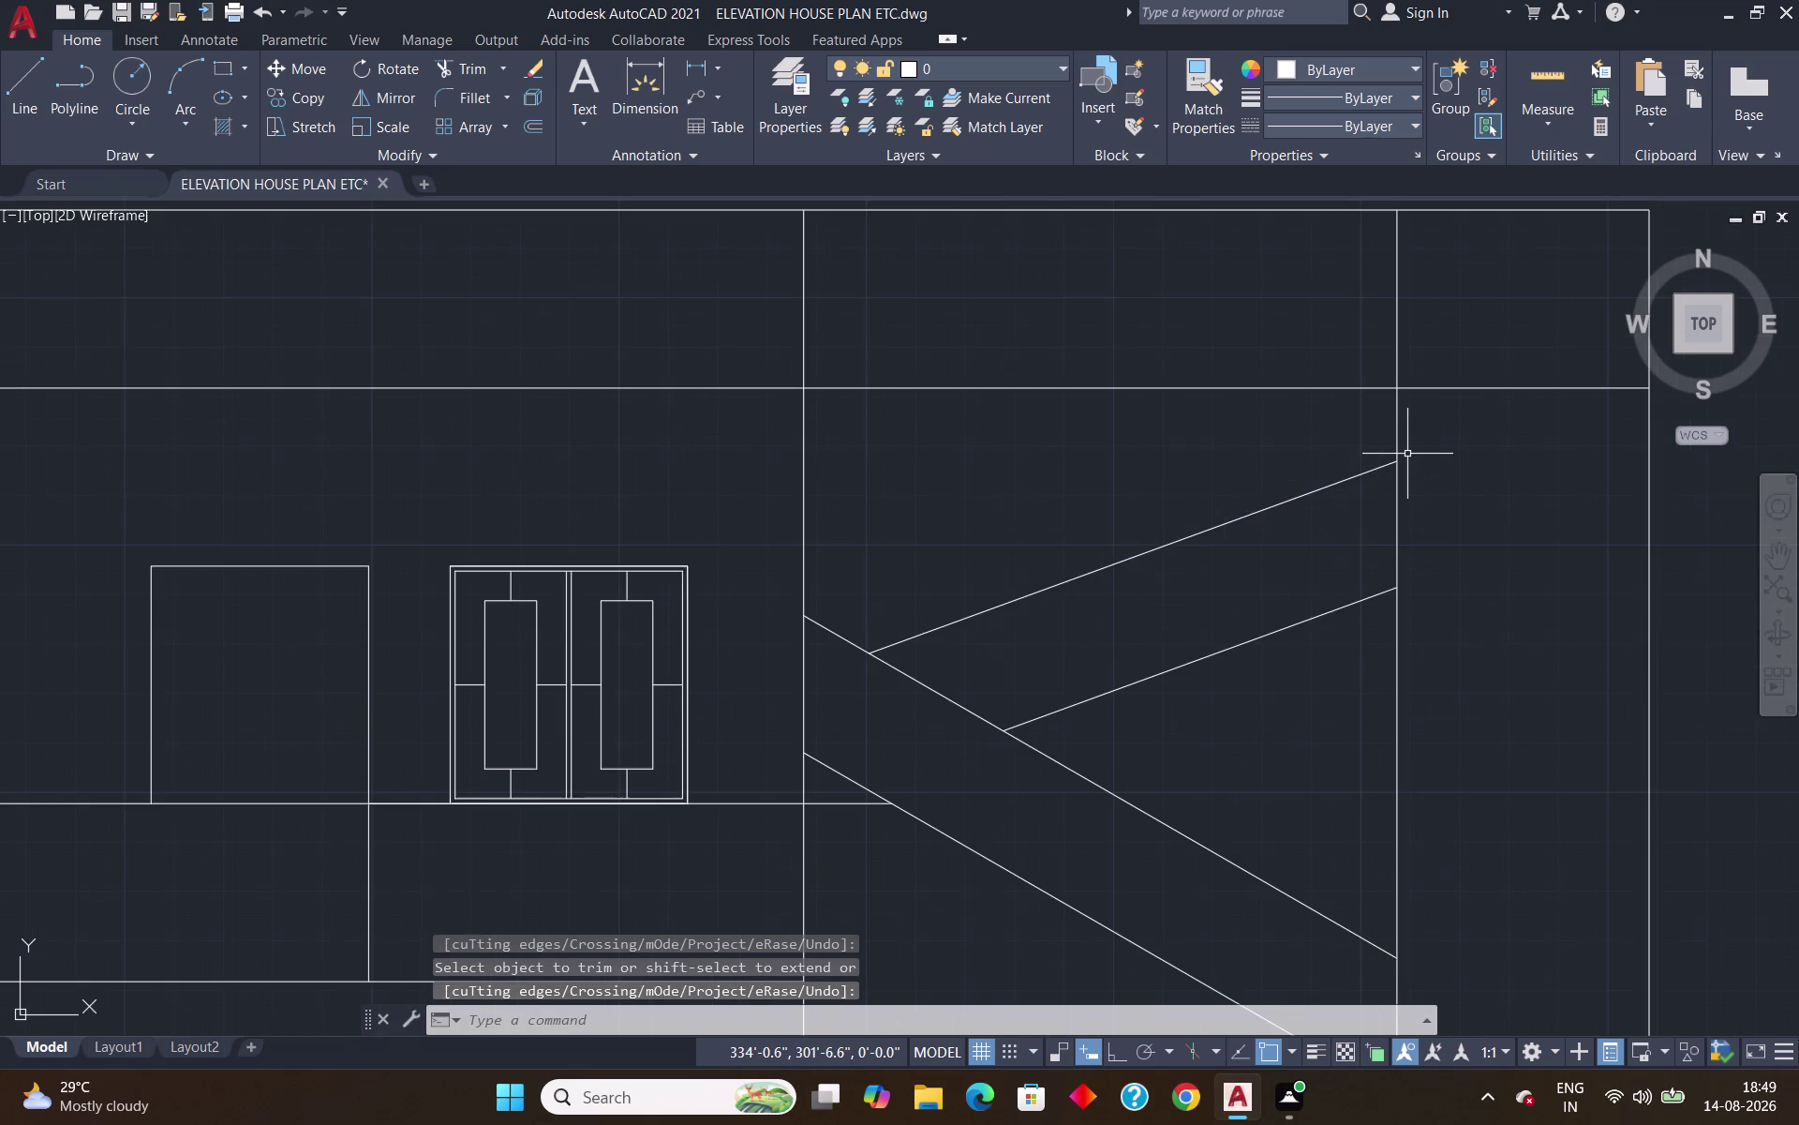
Draw a sloping line from the upper flight's right end to the staircase's top-left corner.
key(l)
key(Return)
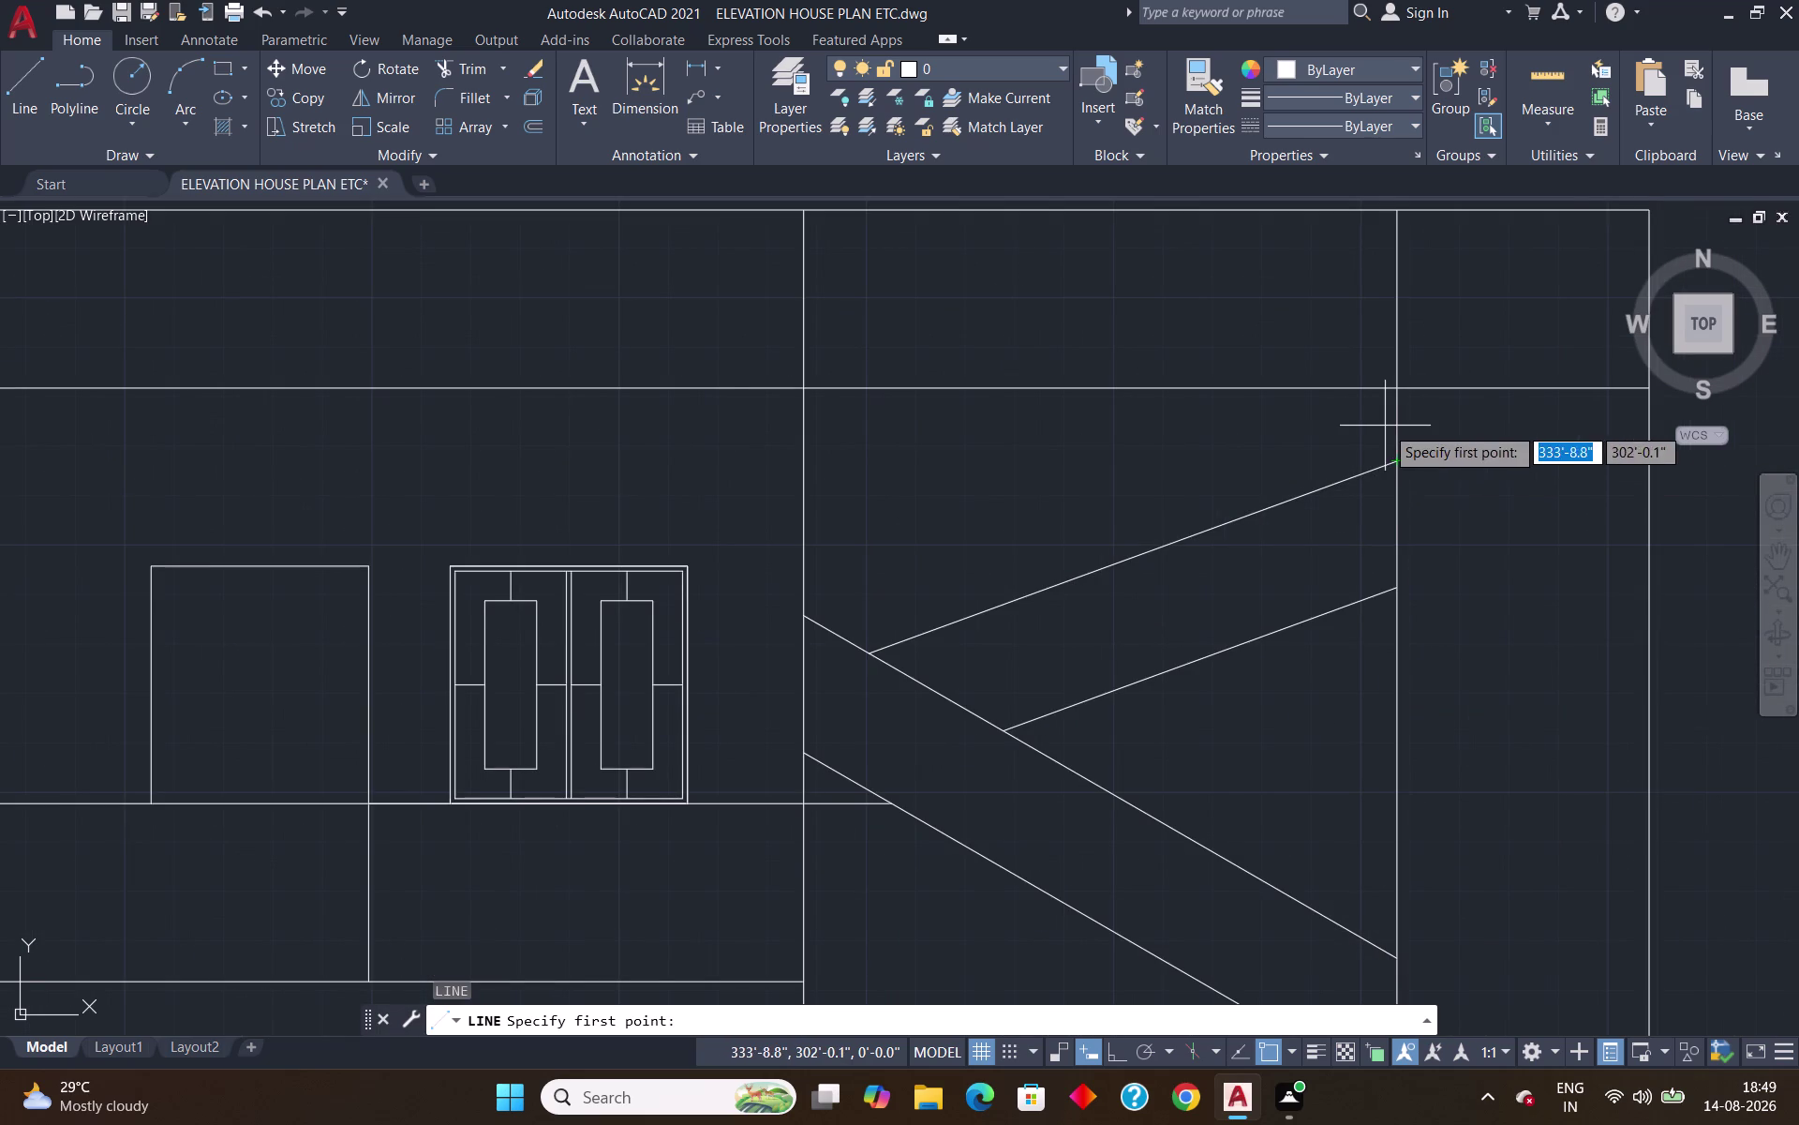
click(1389, 462)
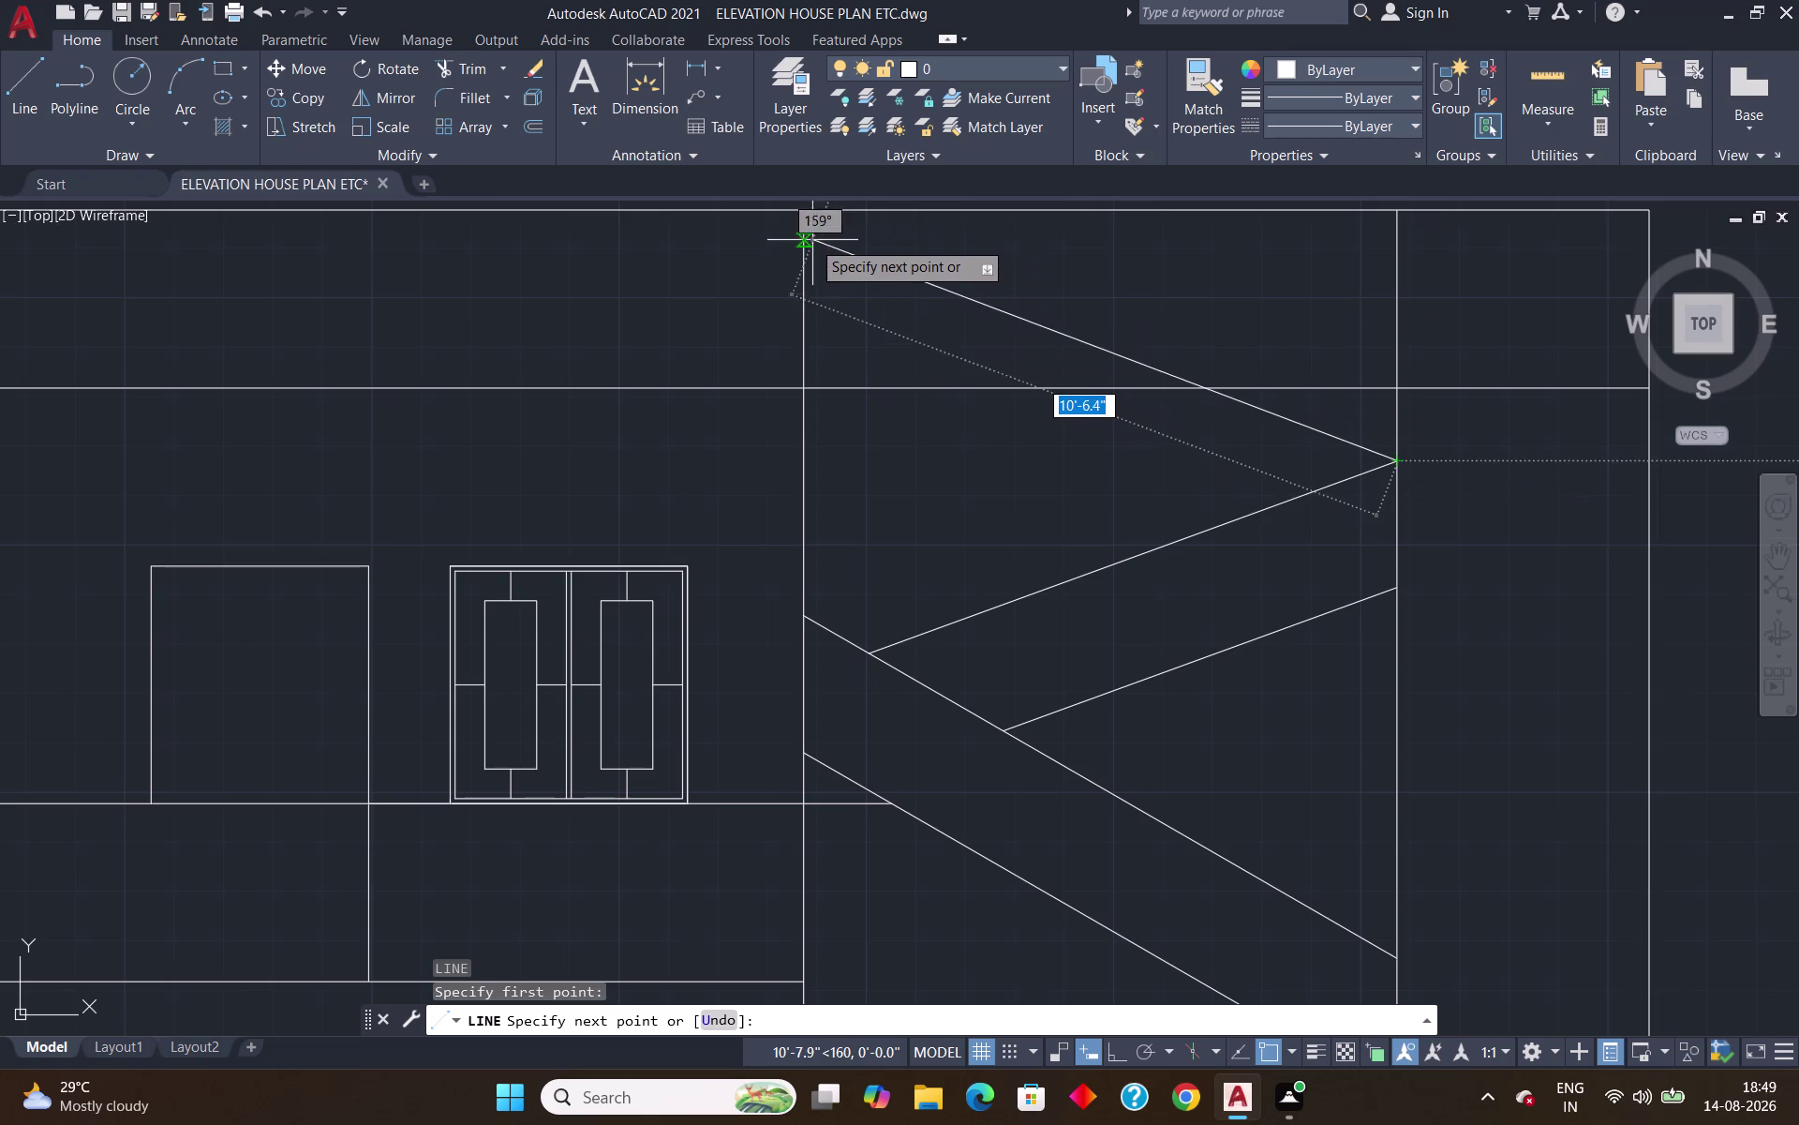
scroll(up, 3)
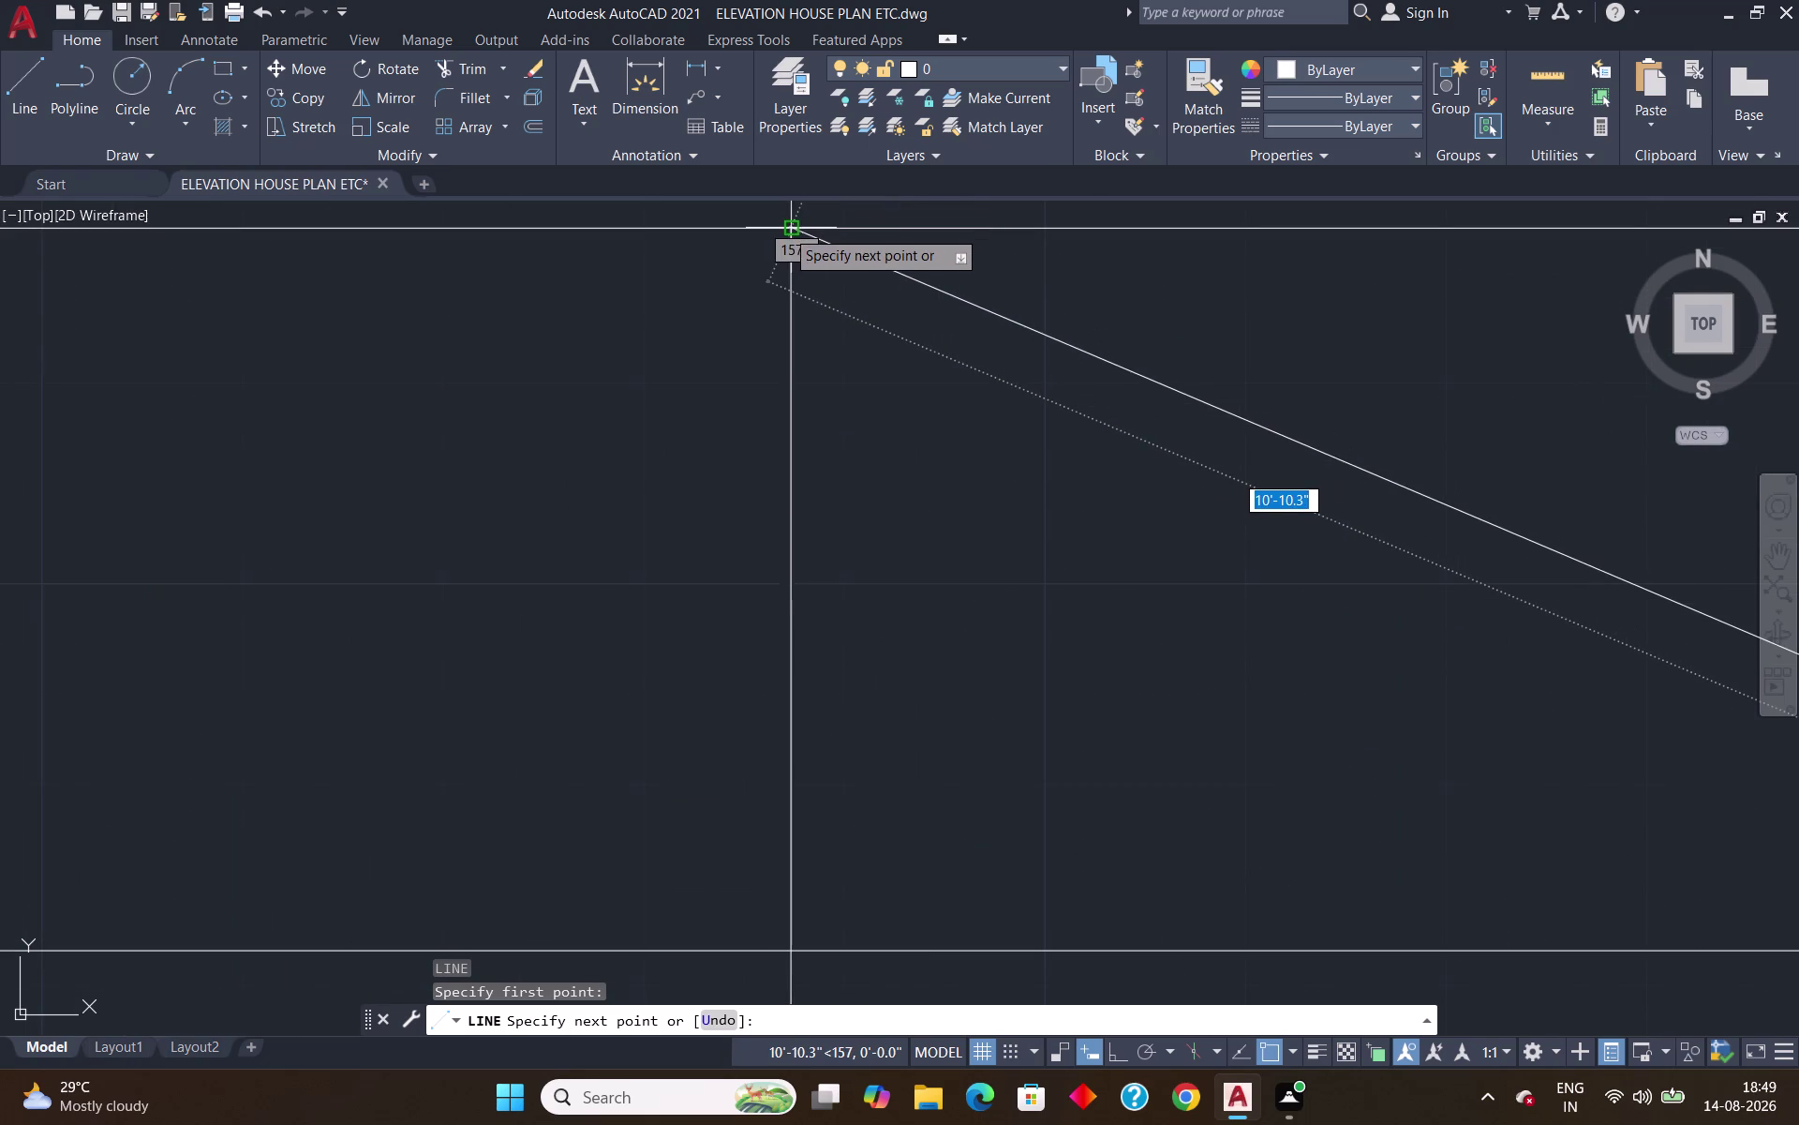
click(787, 232)
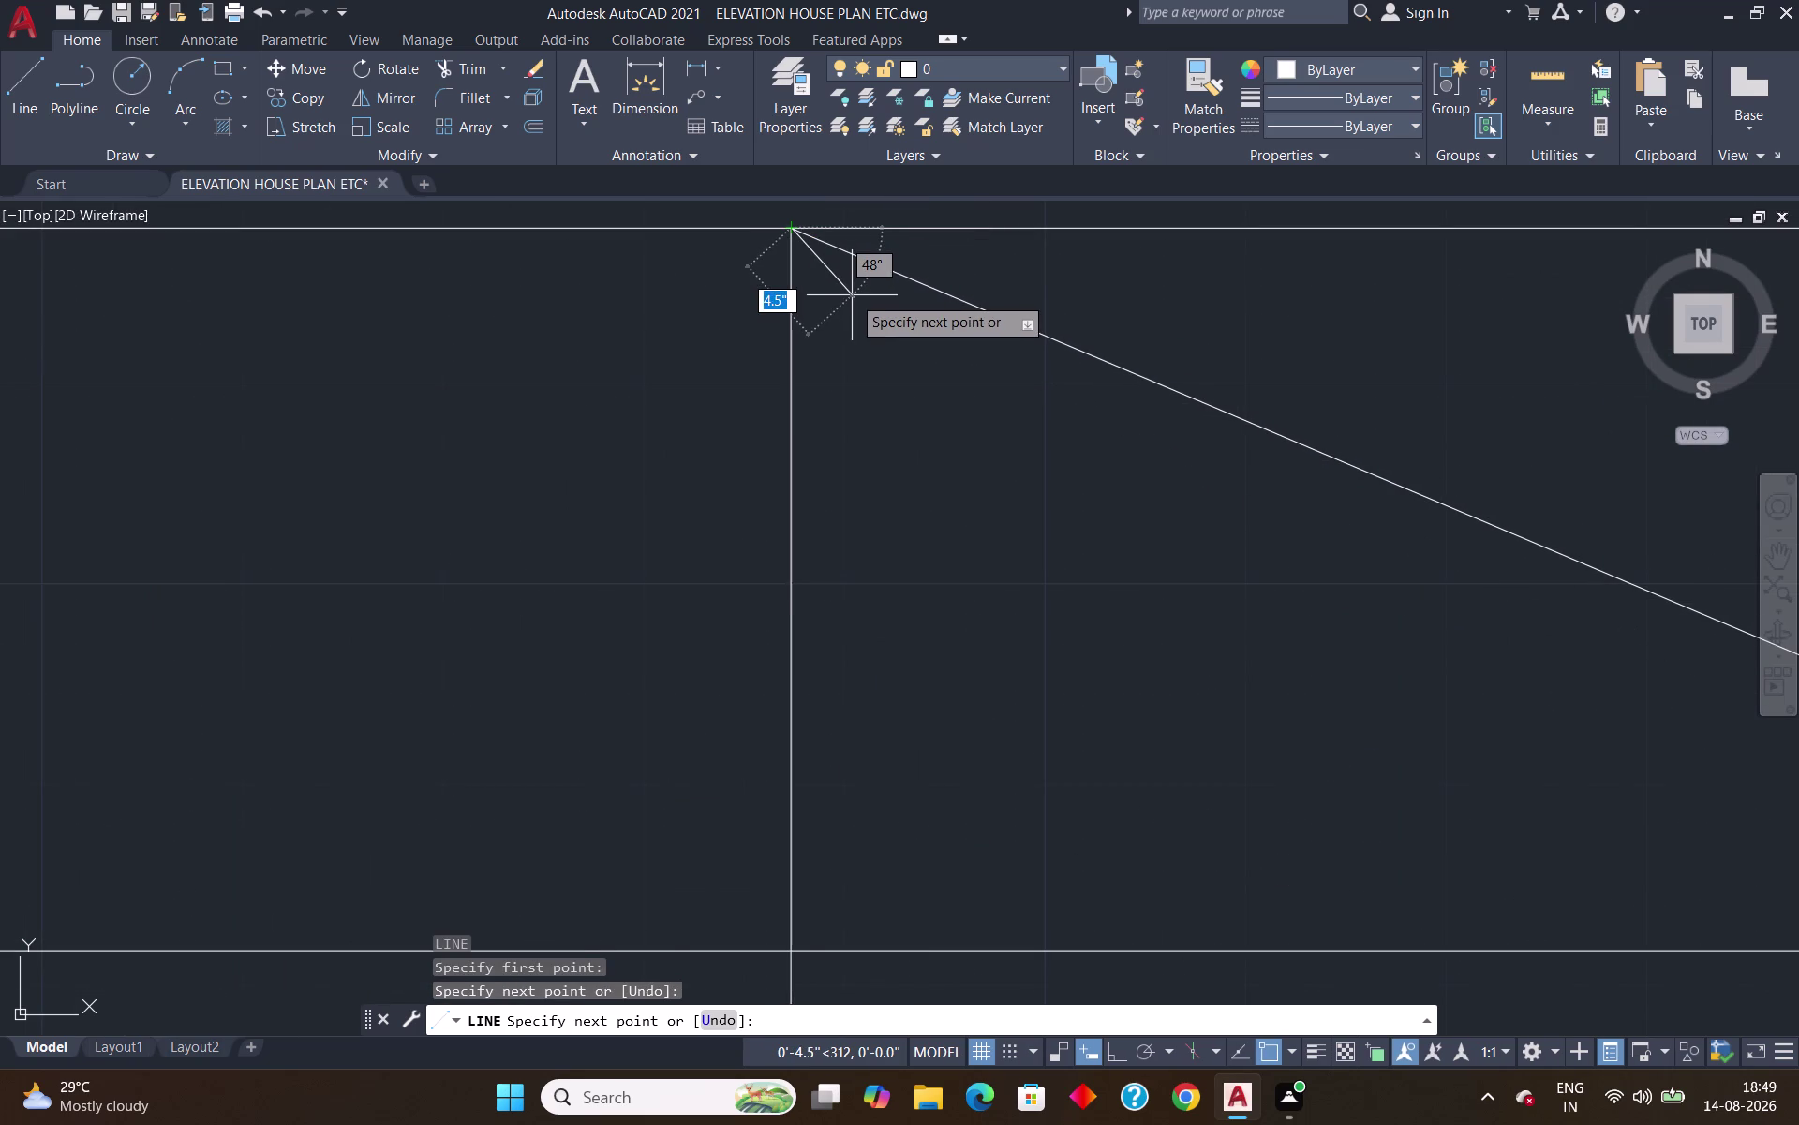
key(Return)
Start a 2'-0" offset of the new sloping line, then cancel it.
key(o)
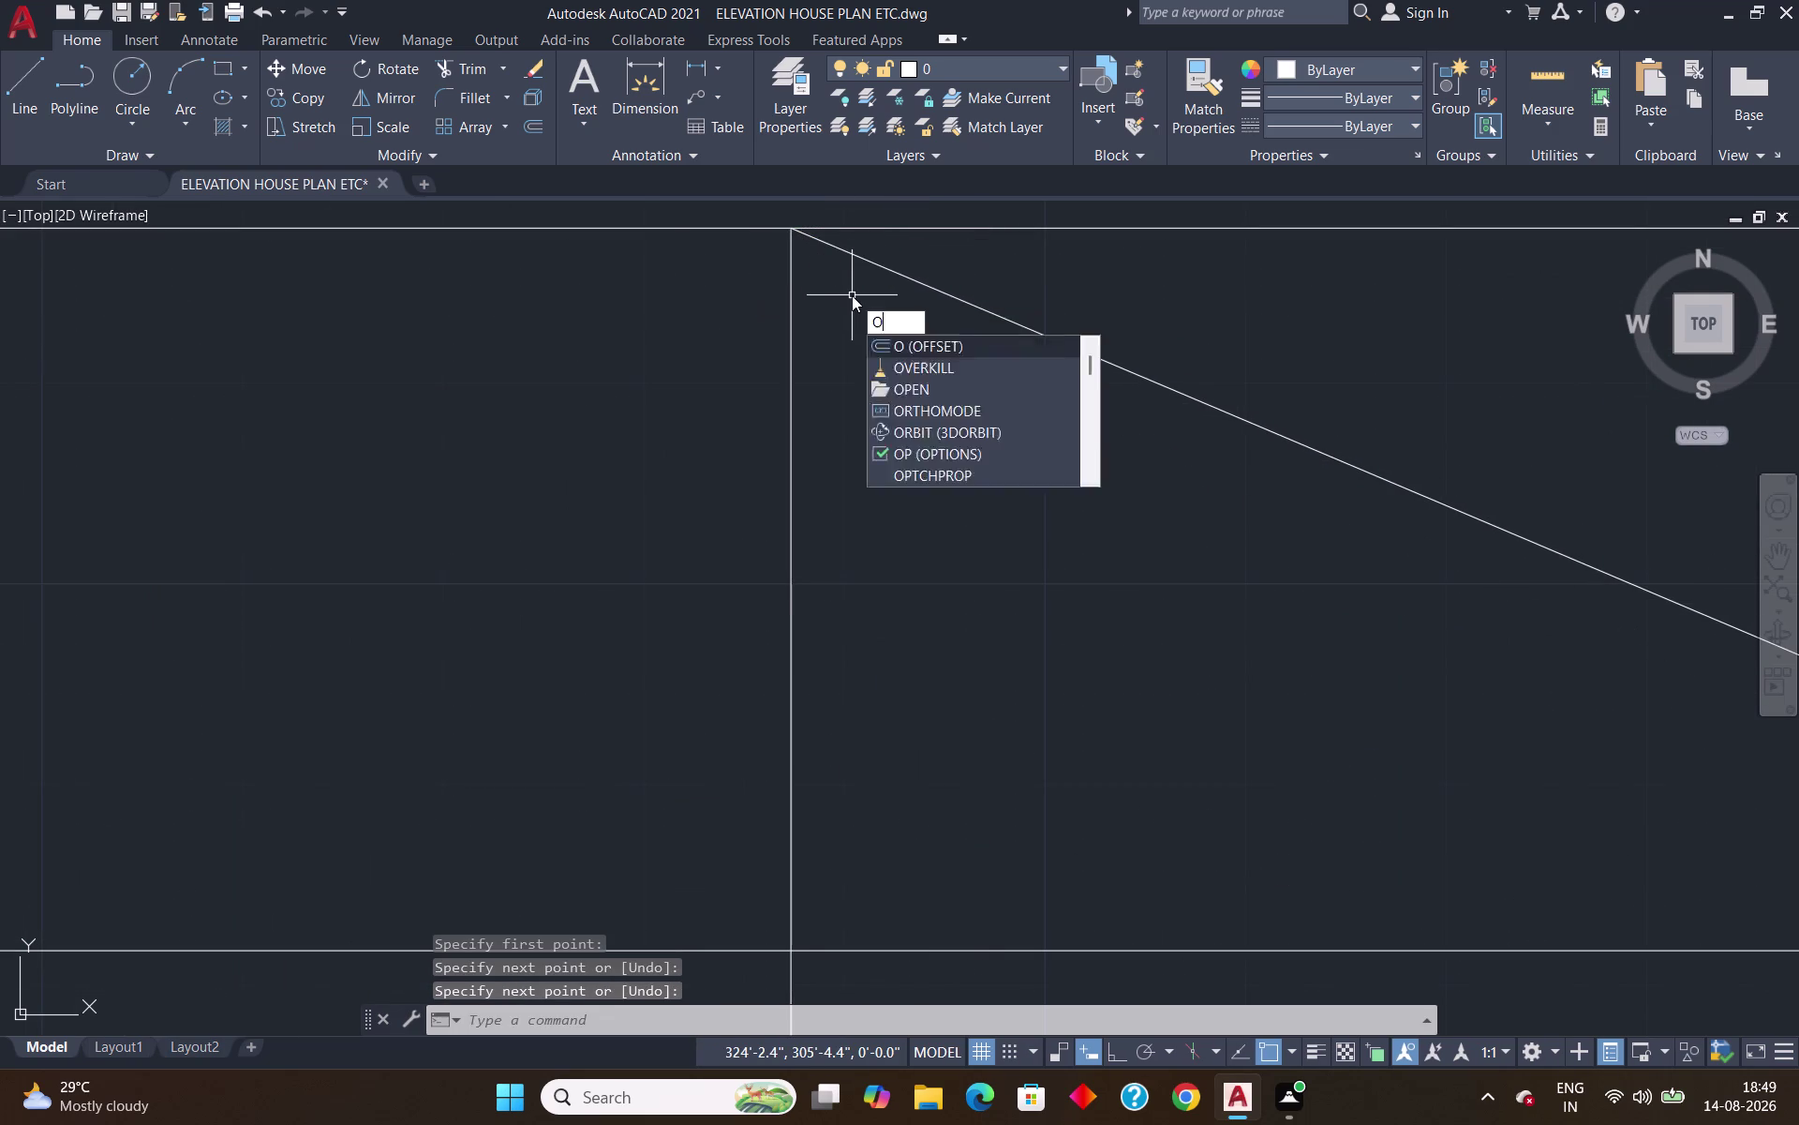
key(Return)
key(Return)
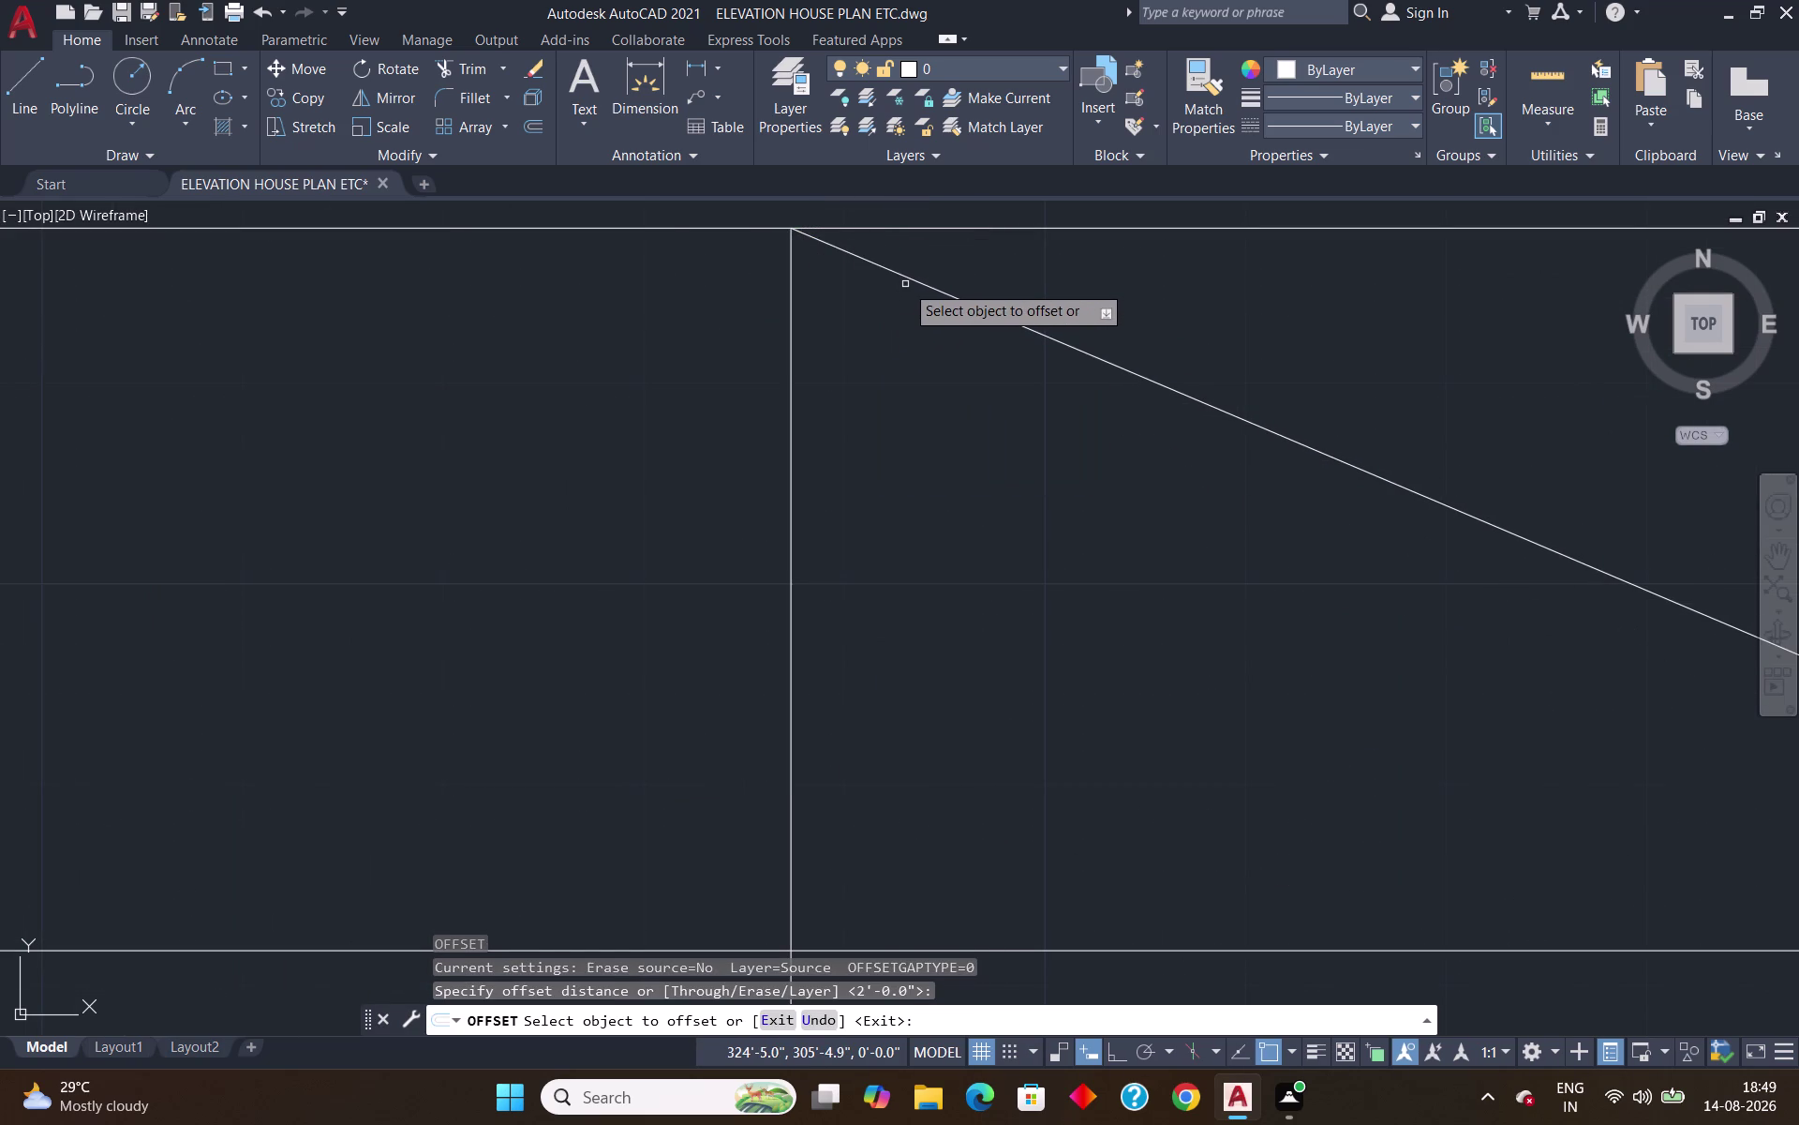
click(909, 275)
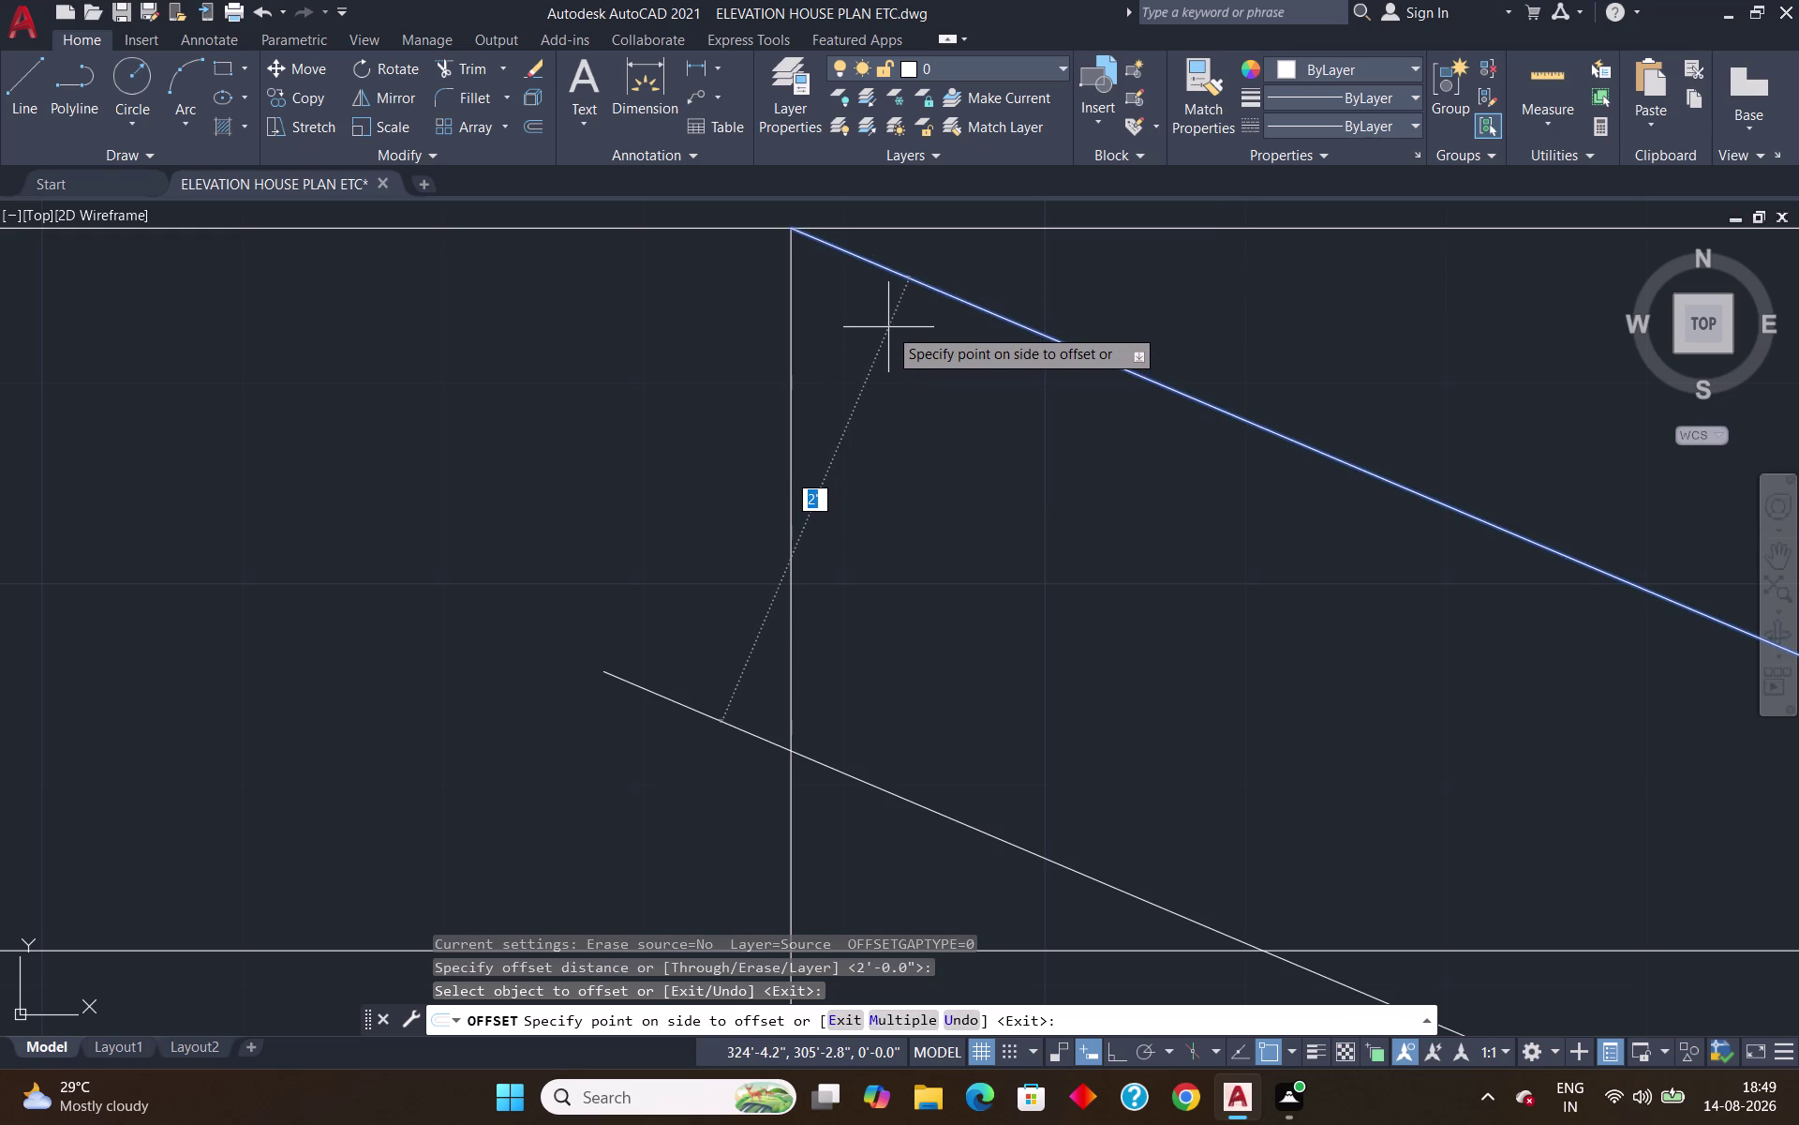
scroll(down, 3)
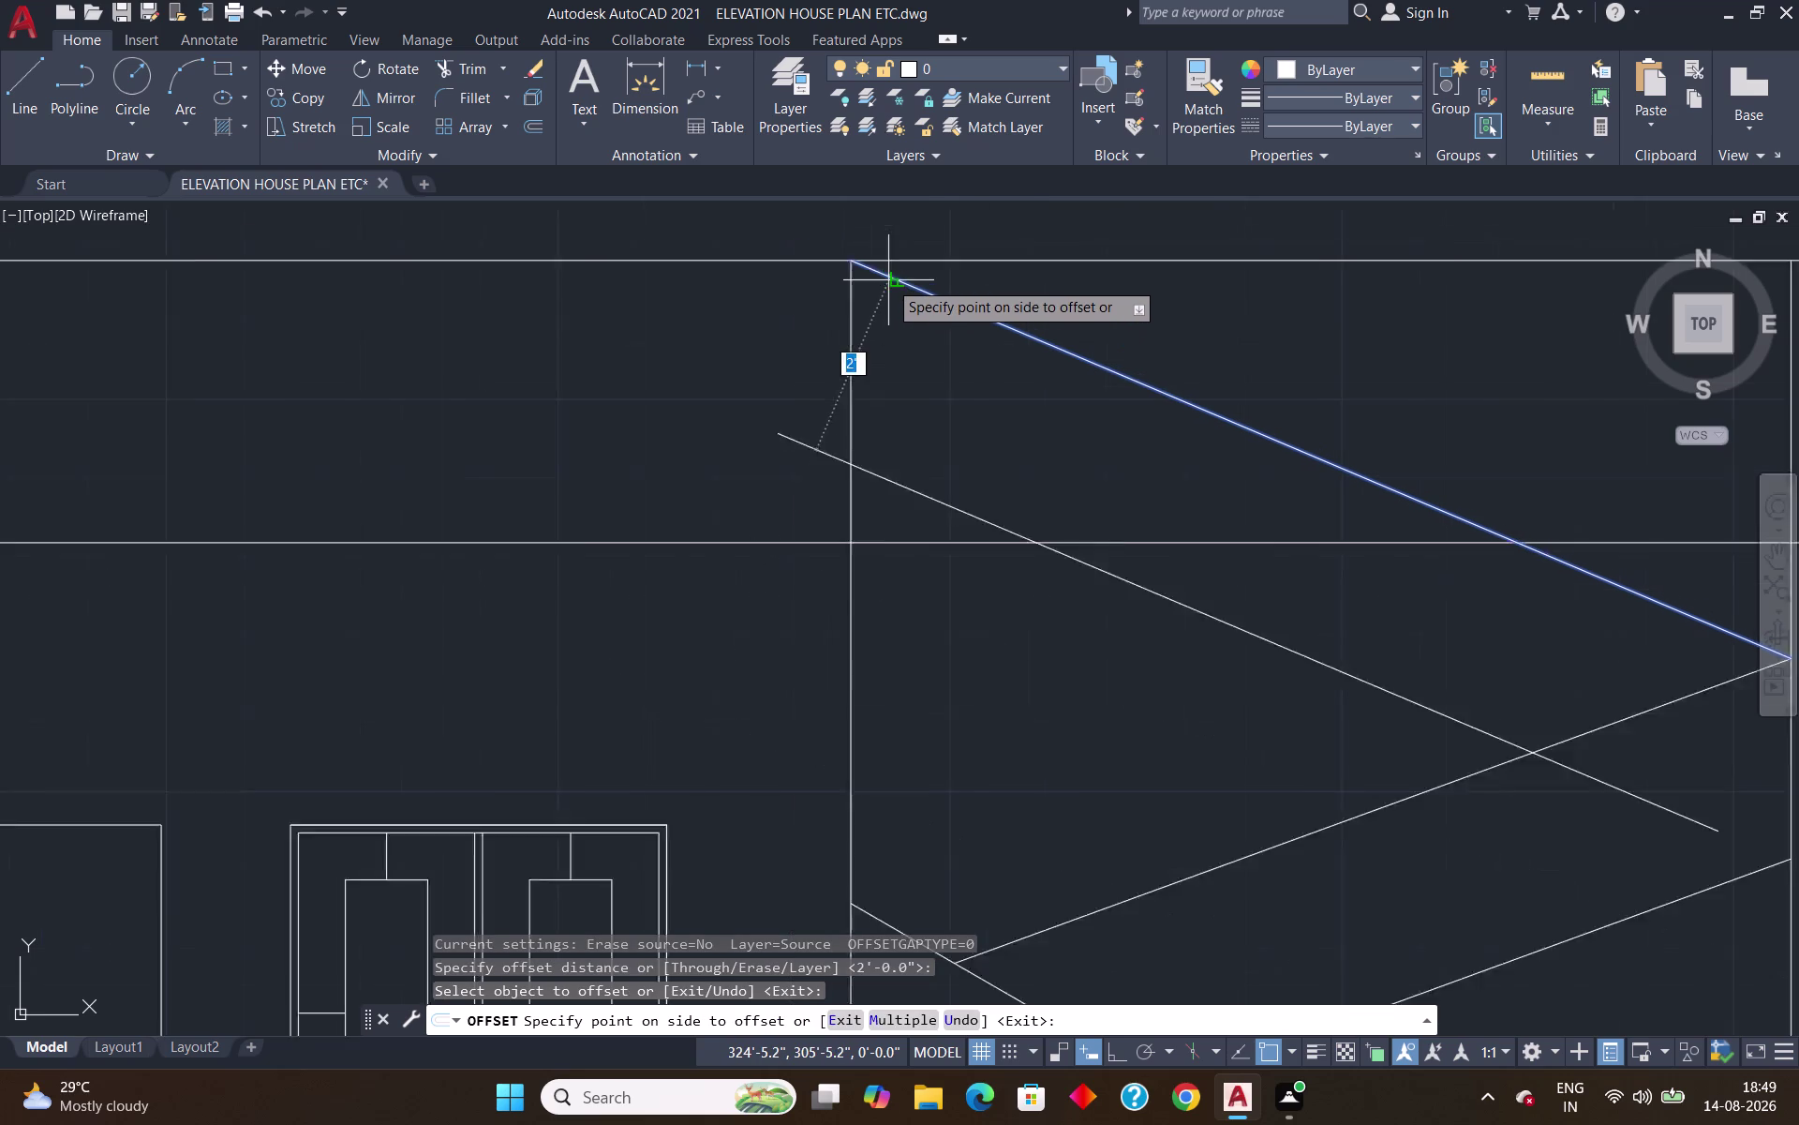
scroll(down, 3)
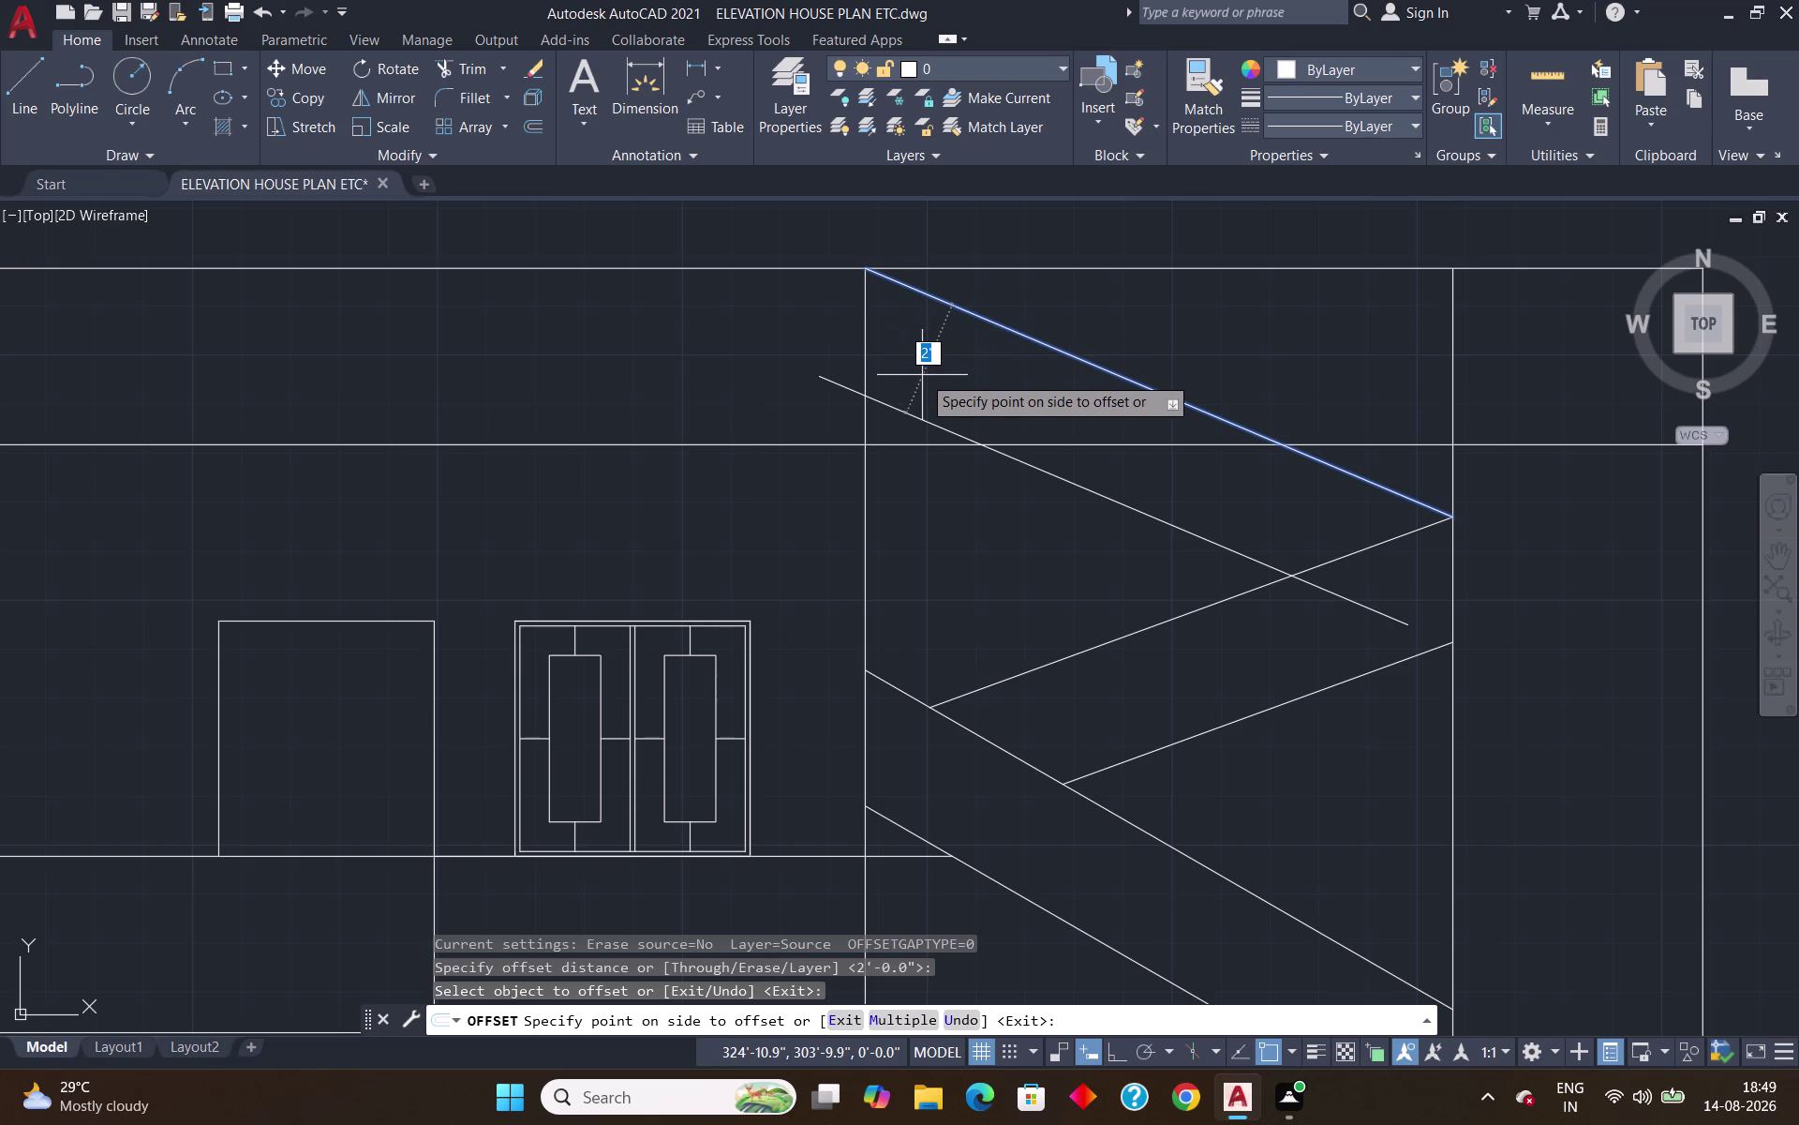
key(Escape)
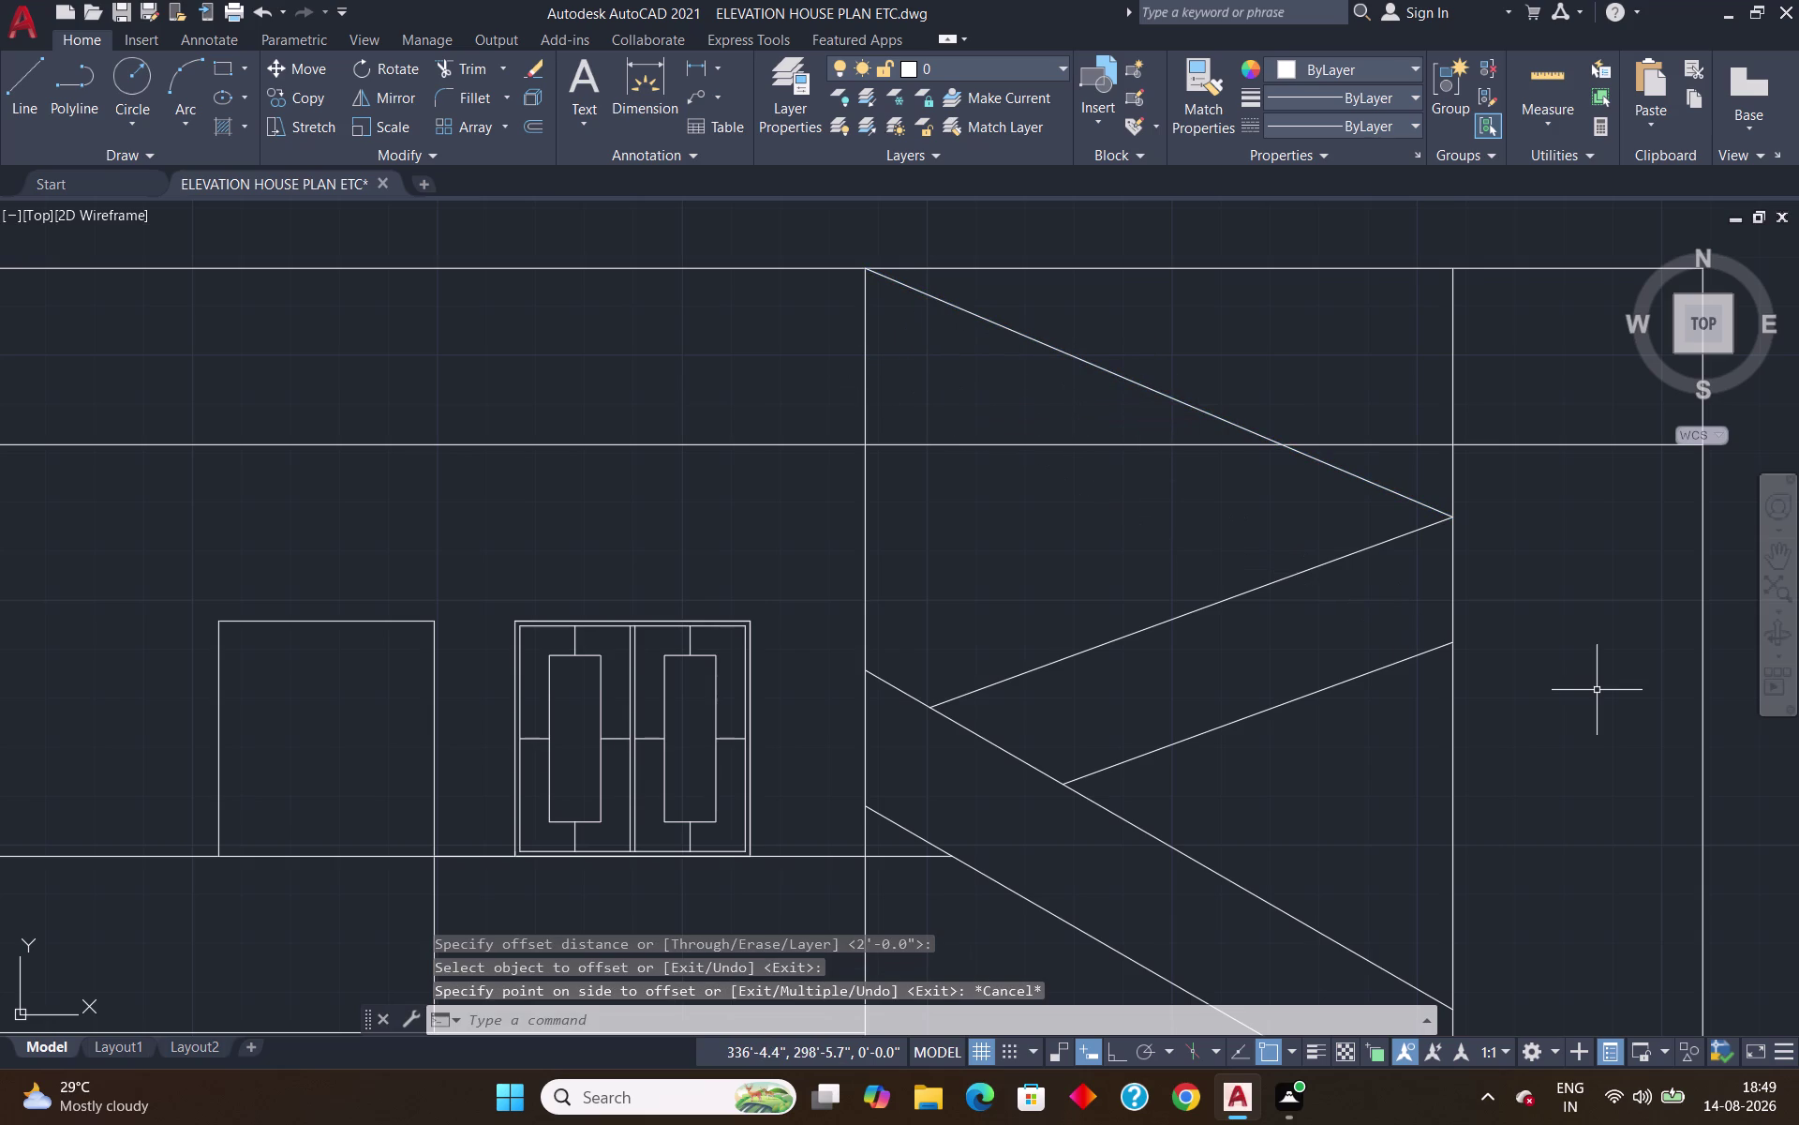
Draw a sloping line from the lower flight's right end to the left wall's floor intersection.
key(l)
key(Return)
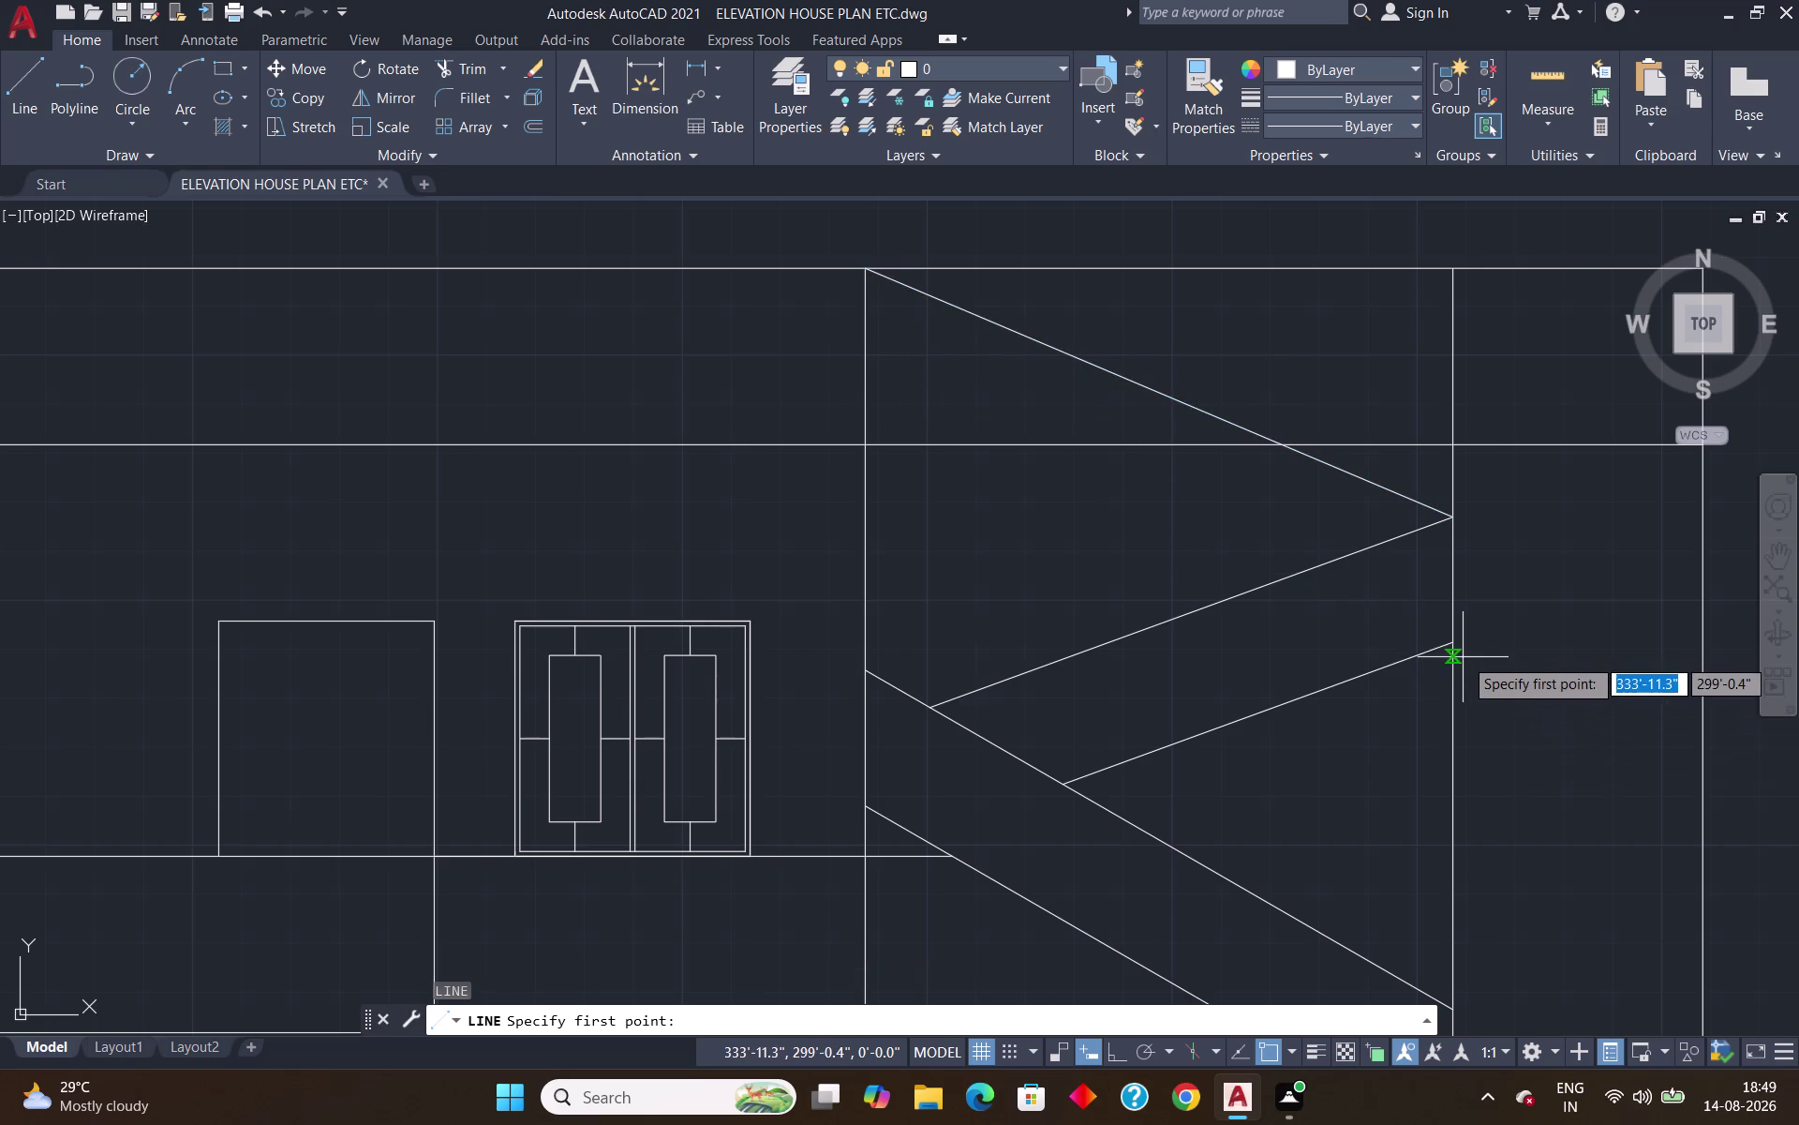
click(1452, 640)
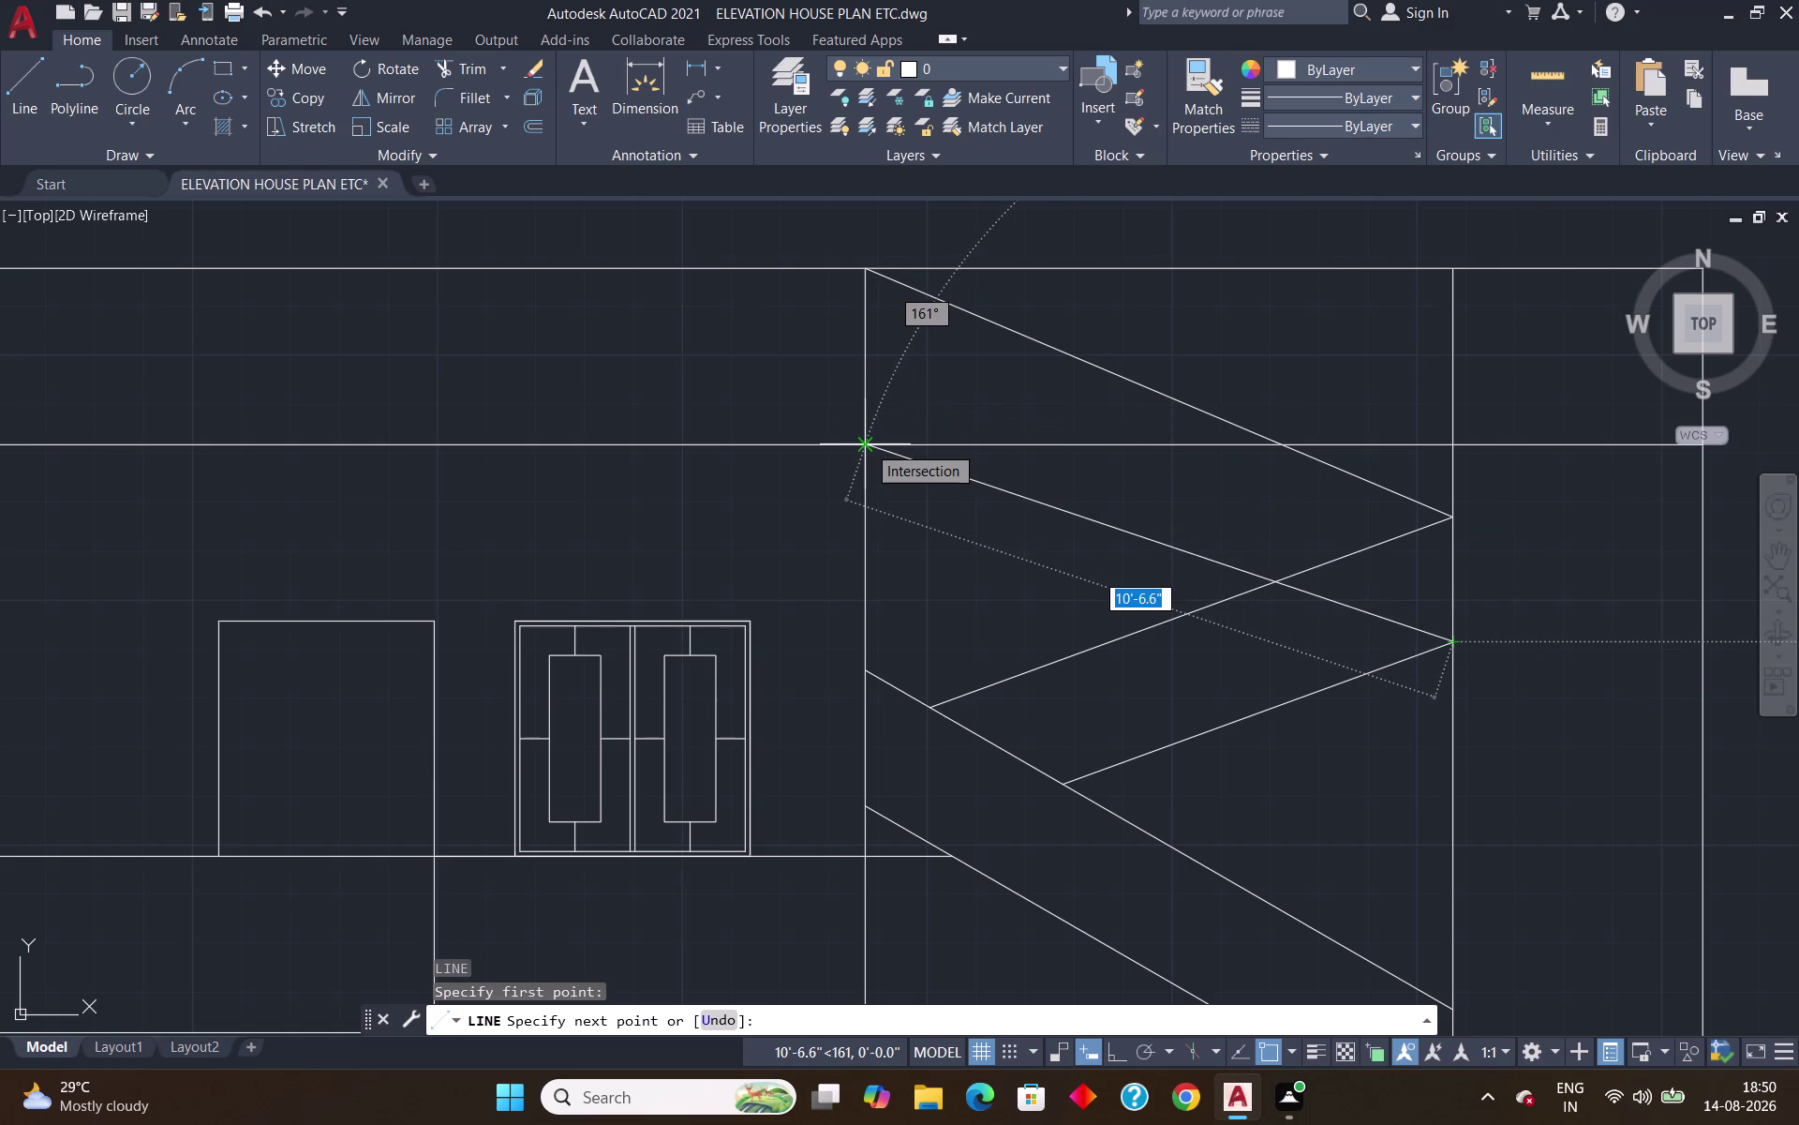
click(867, 444)
key(Return)
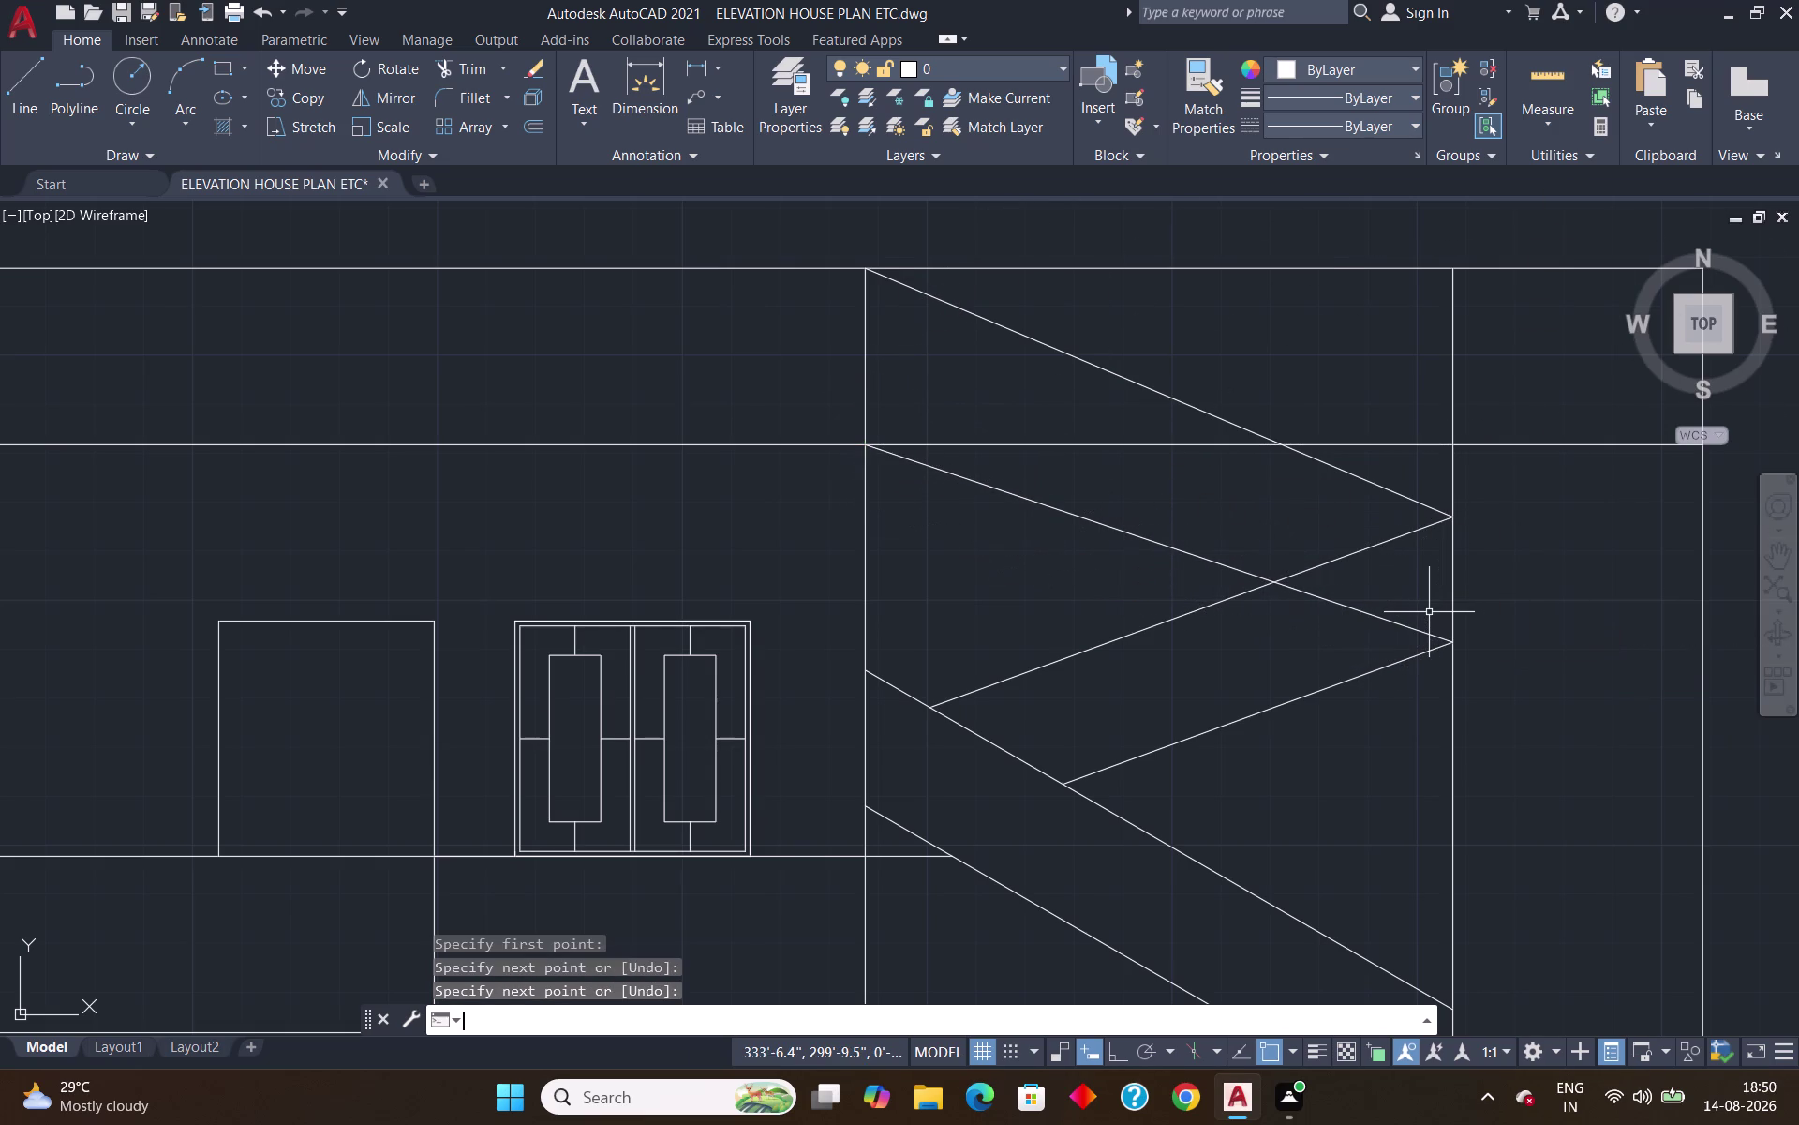
Undo an attempted trim and erase the stray diagonal line.
text(tr)
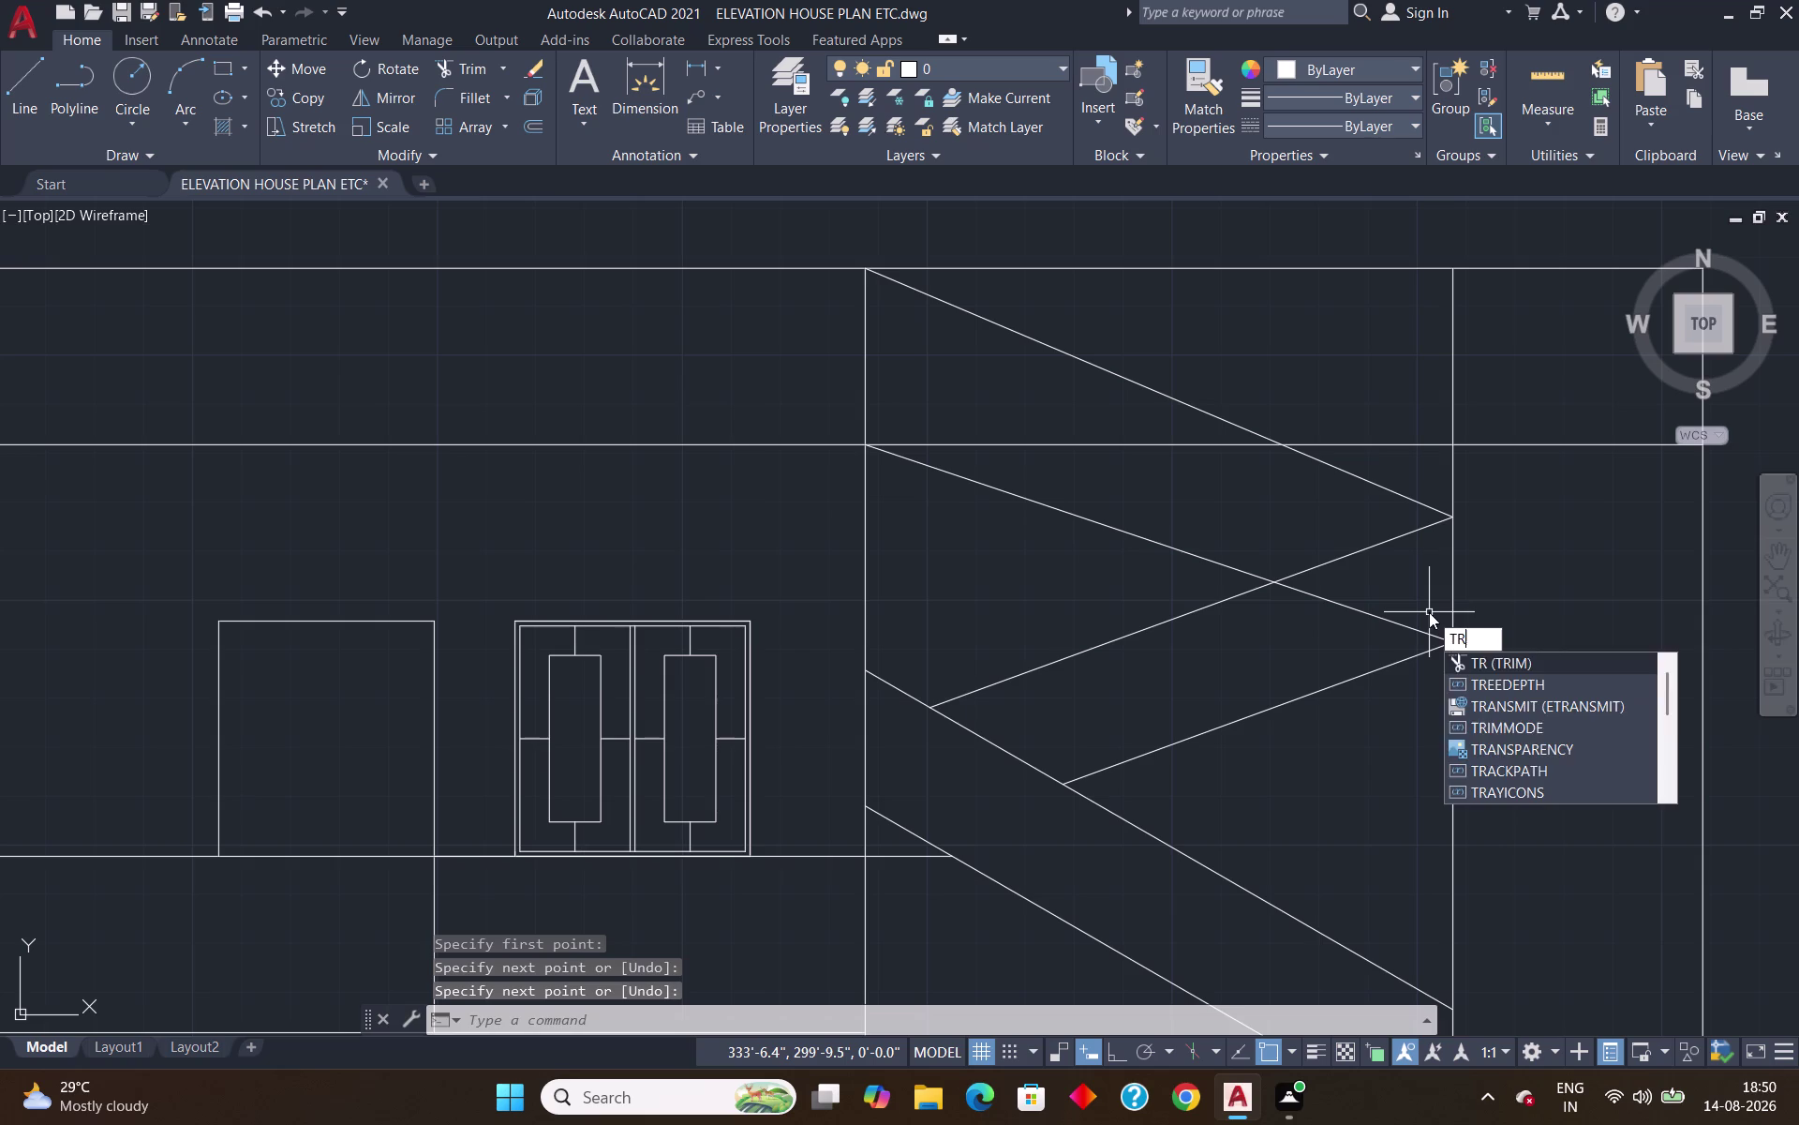
key(Return)
click(1053, 447)
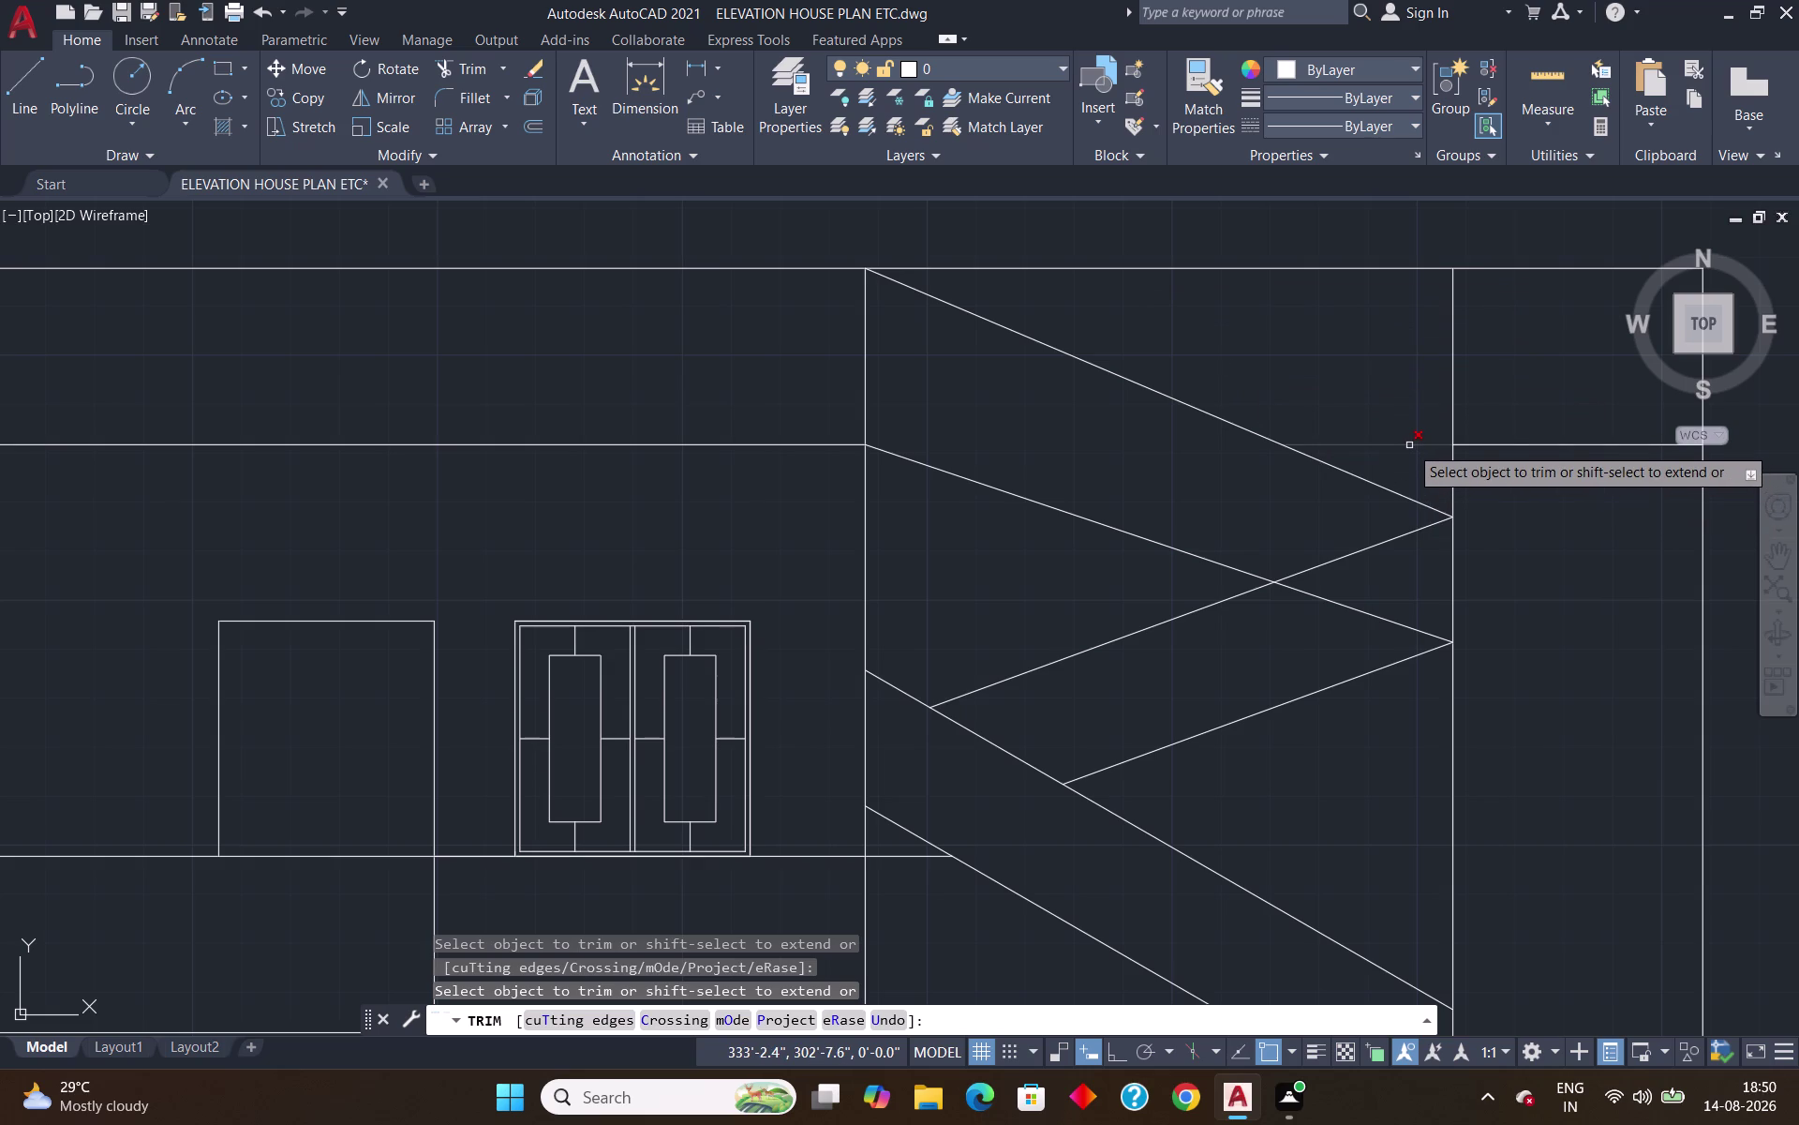
key(Escape)
key(ctrl+z)
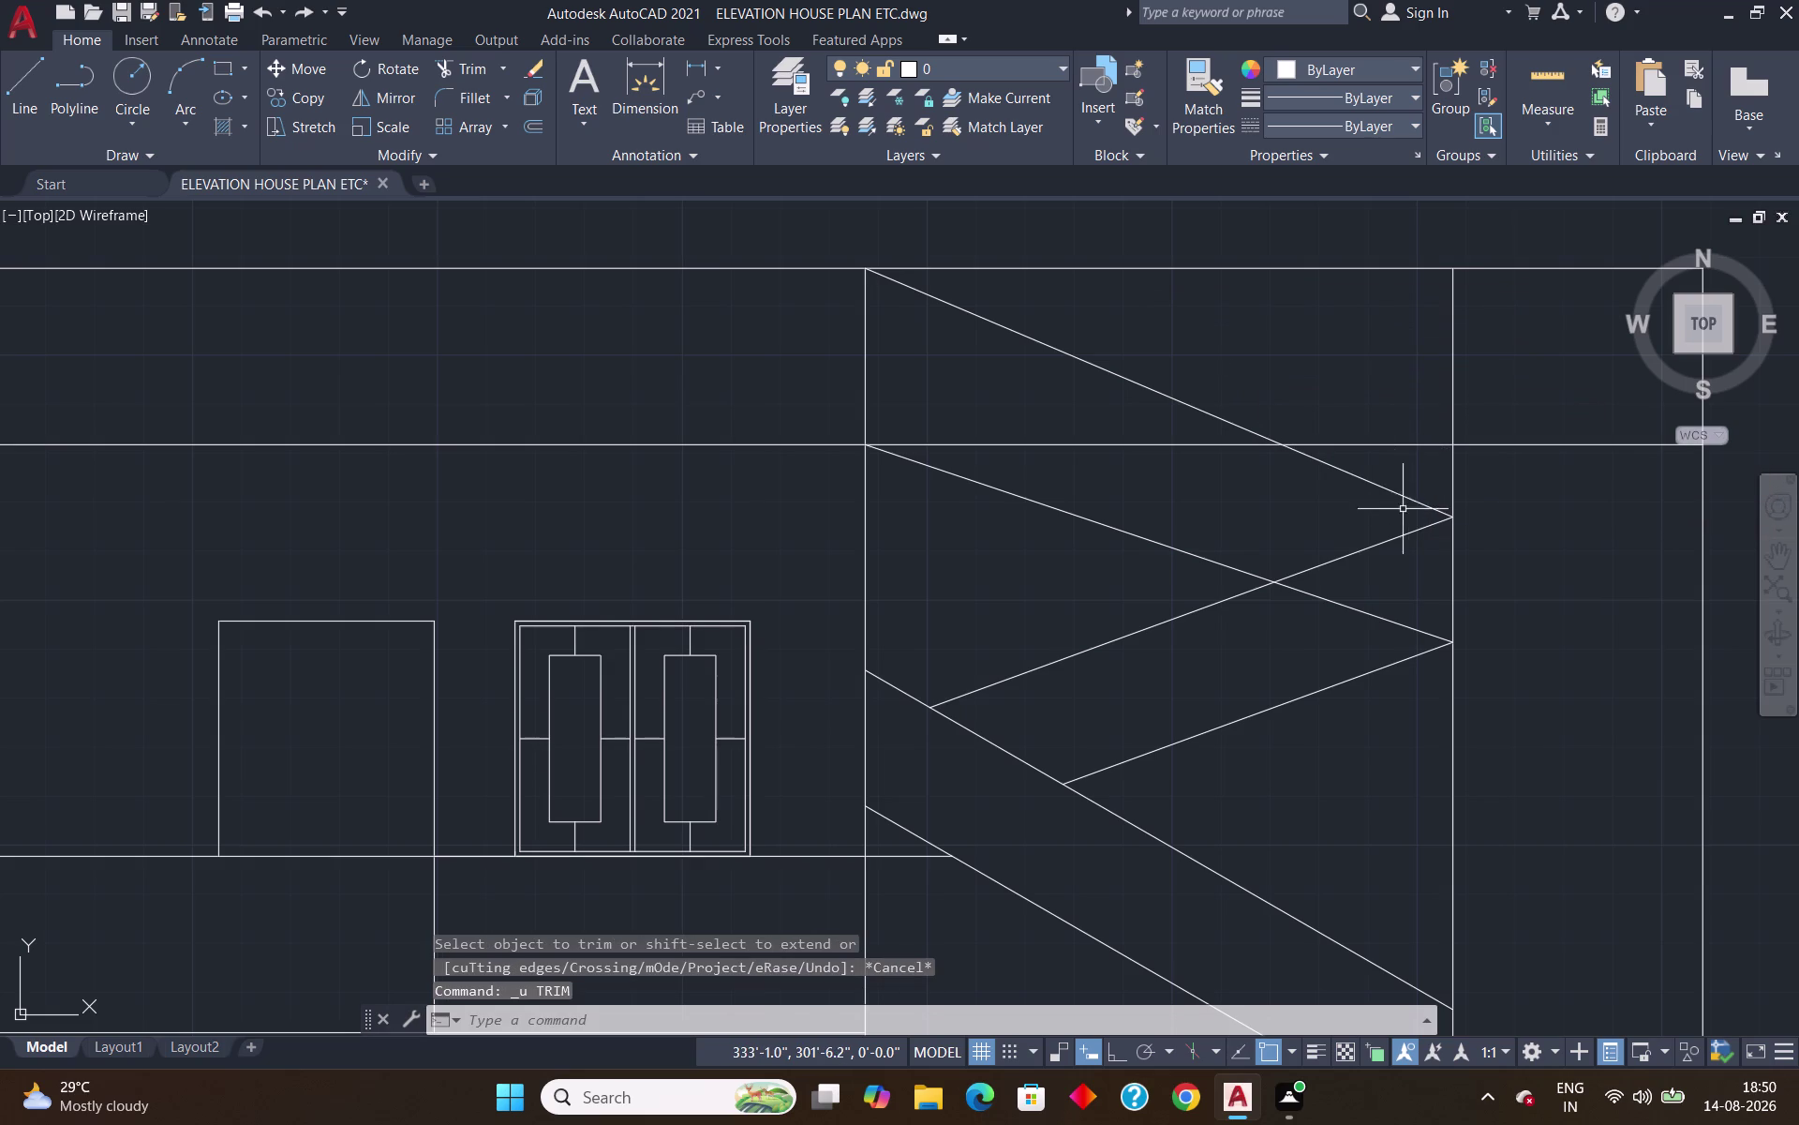
click(1173, 550)
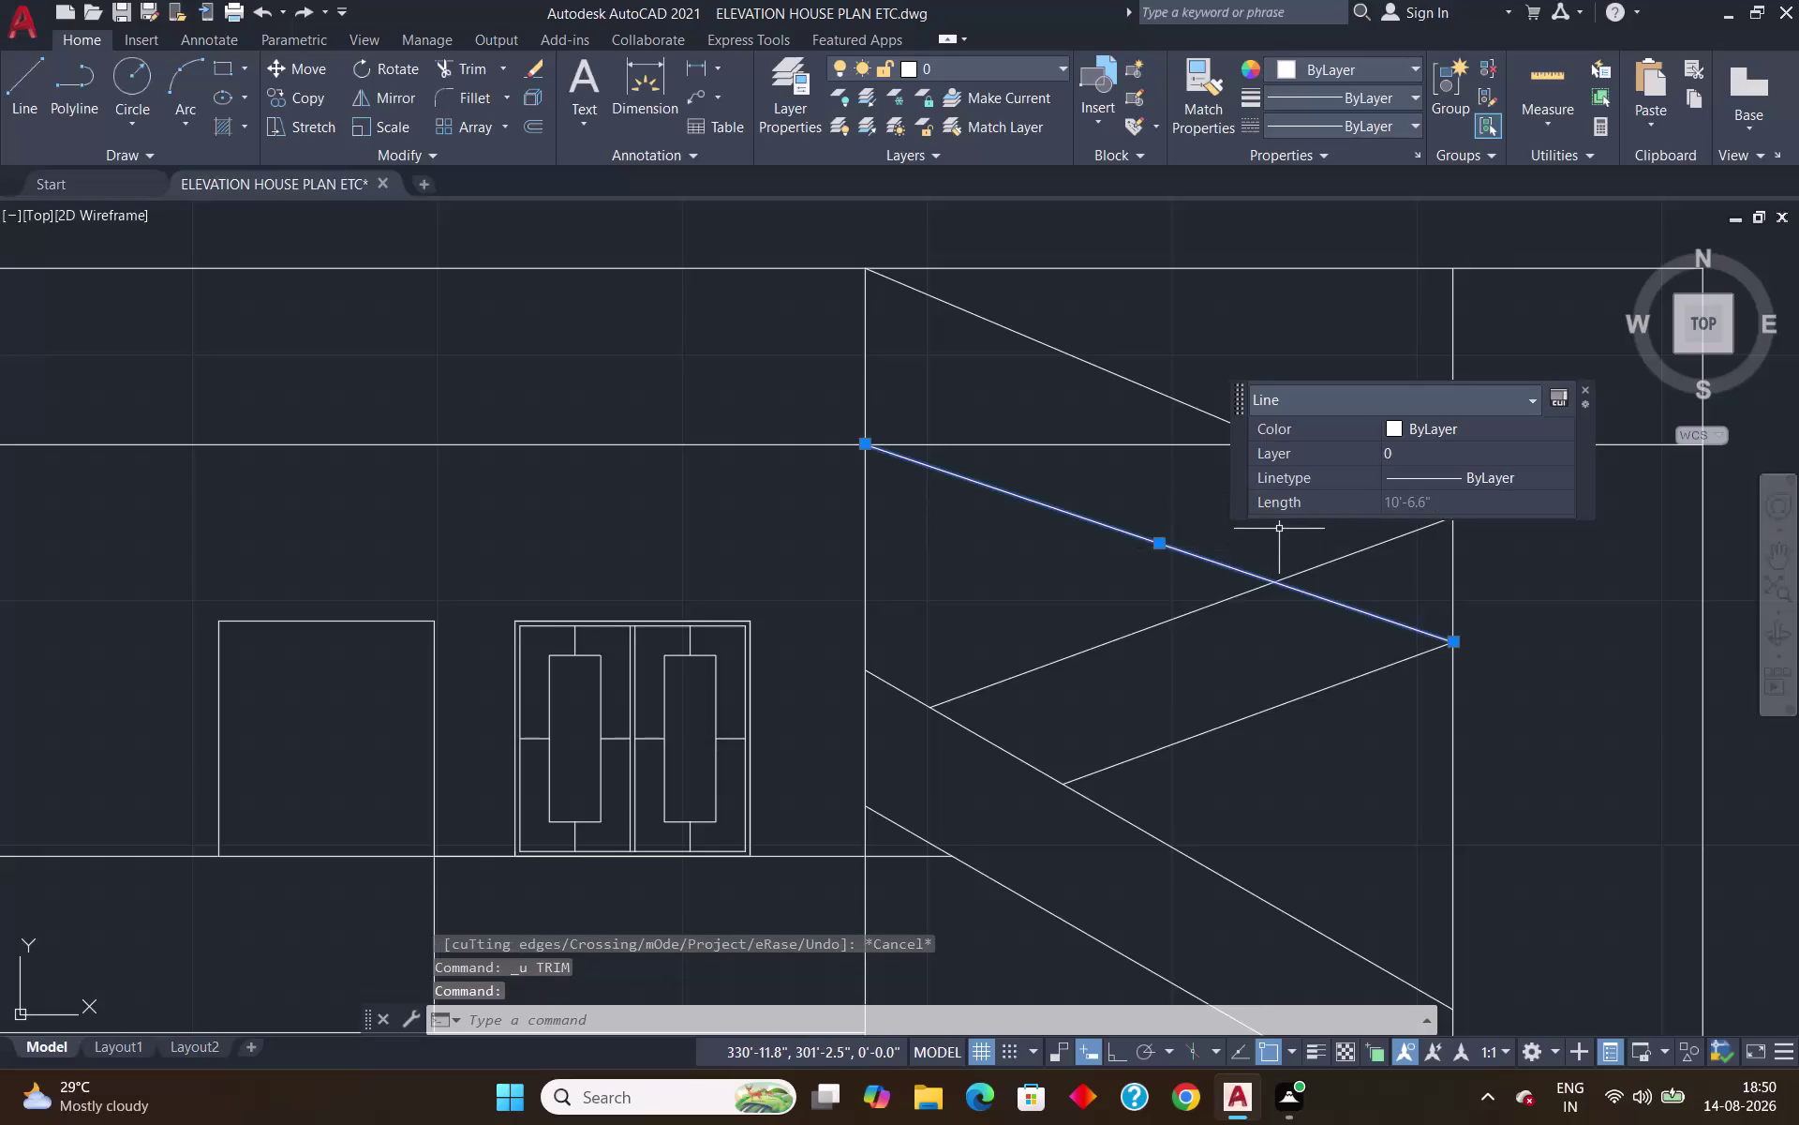
key(Delete)
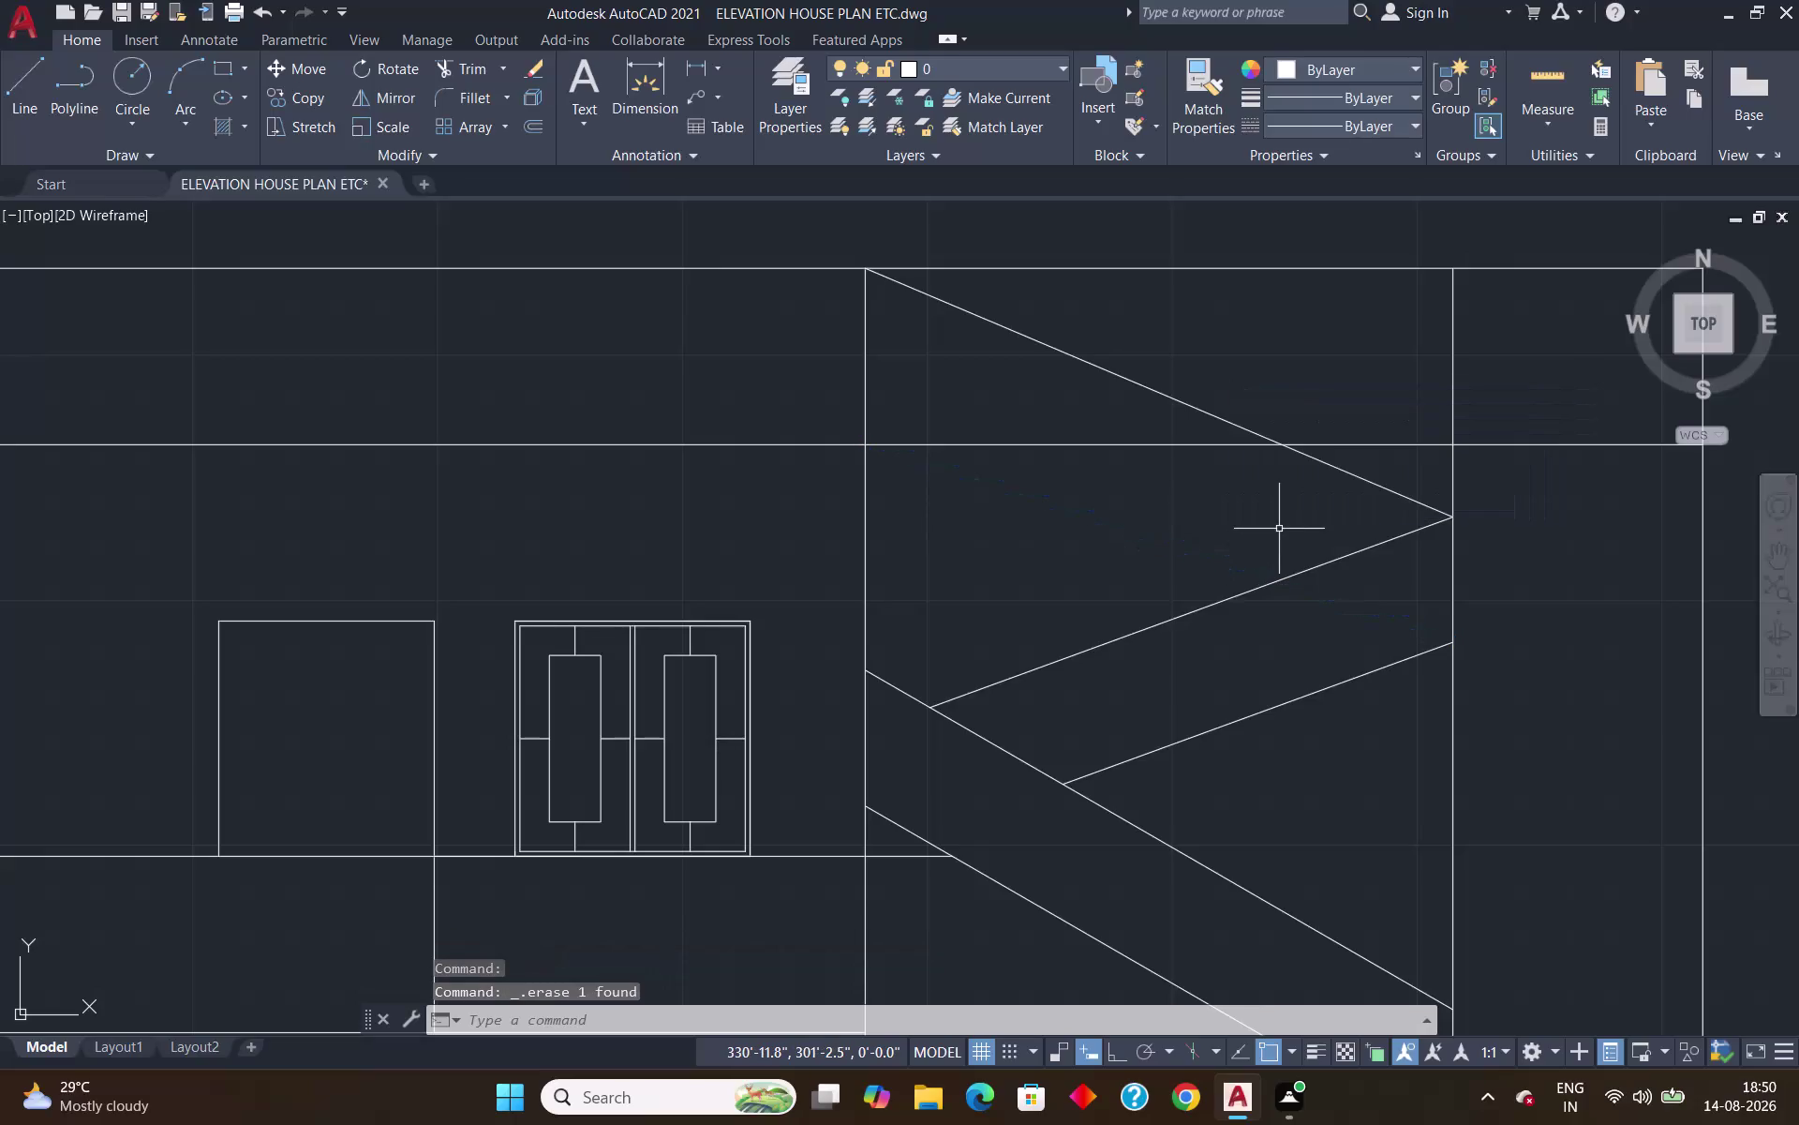
Offset the upper diagonal stair line 2'-0" downward.
key(o)
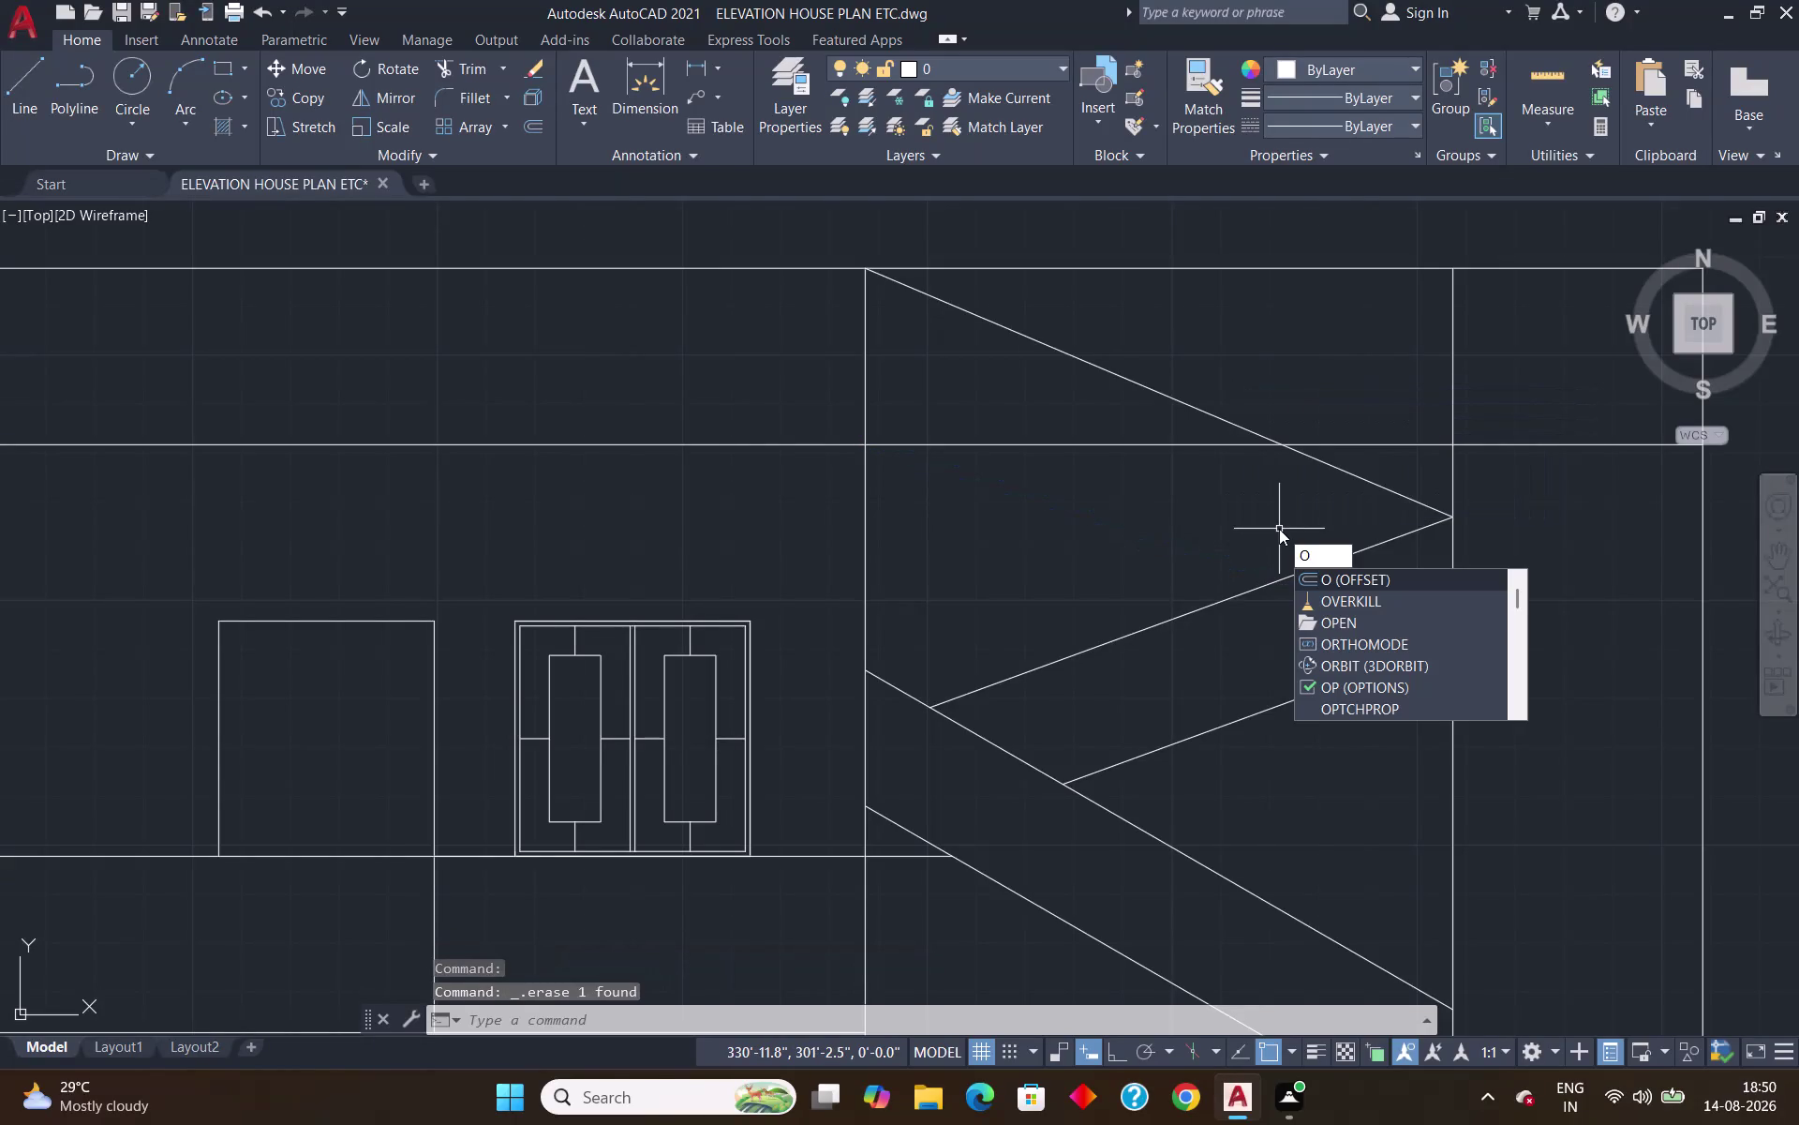
key(Return)
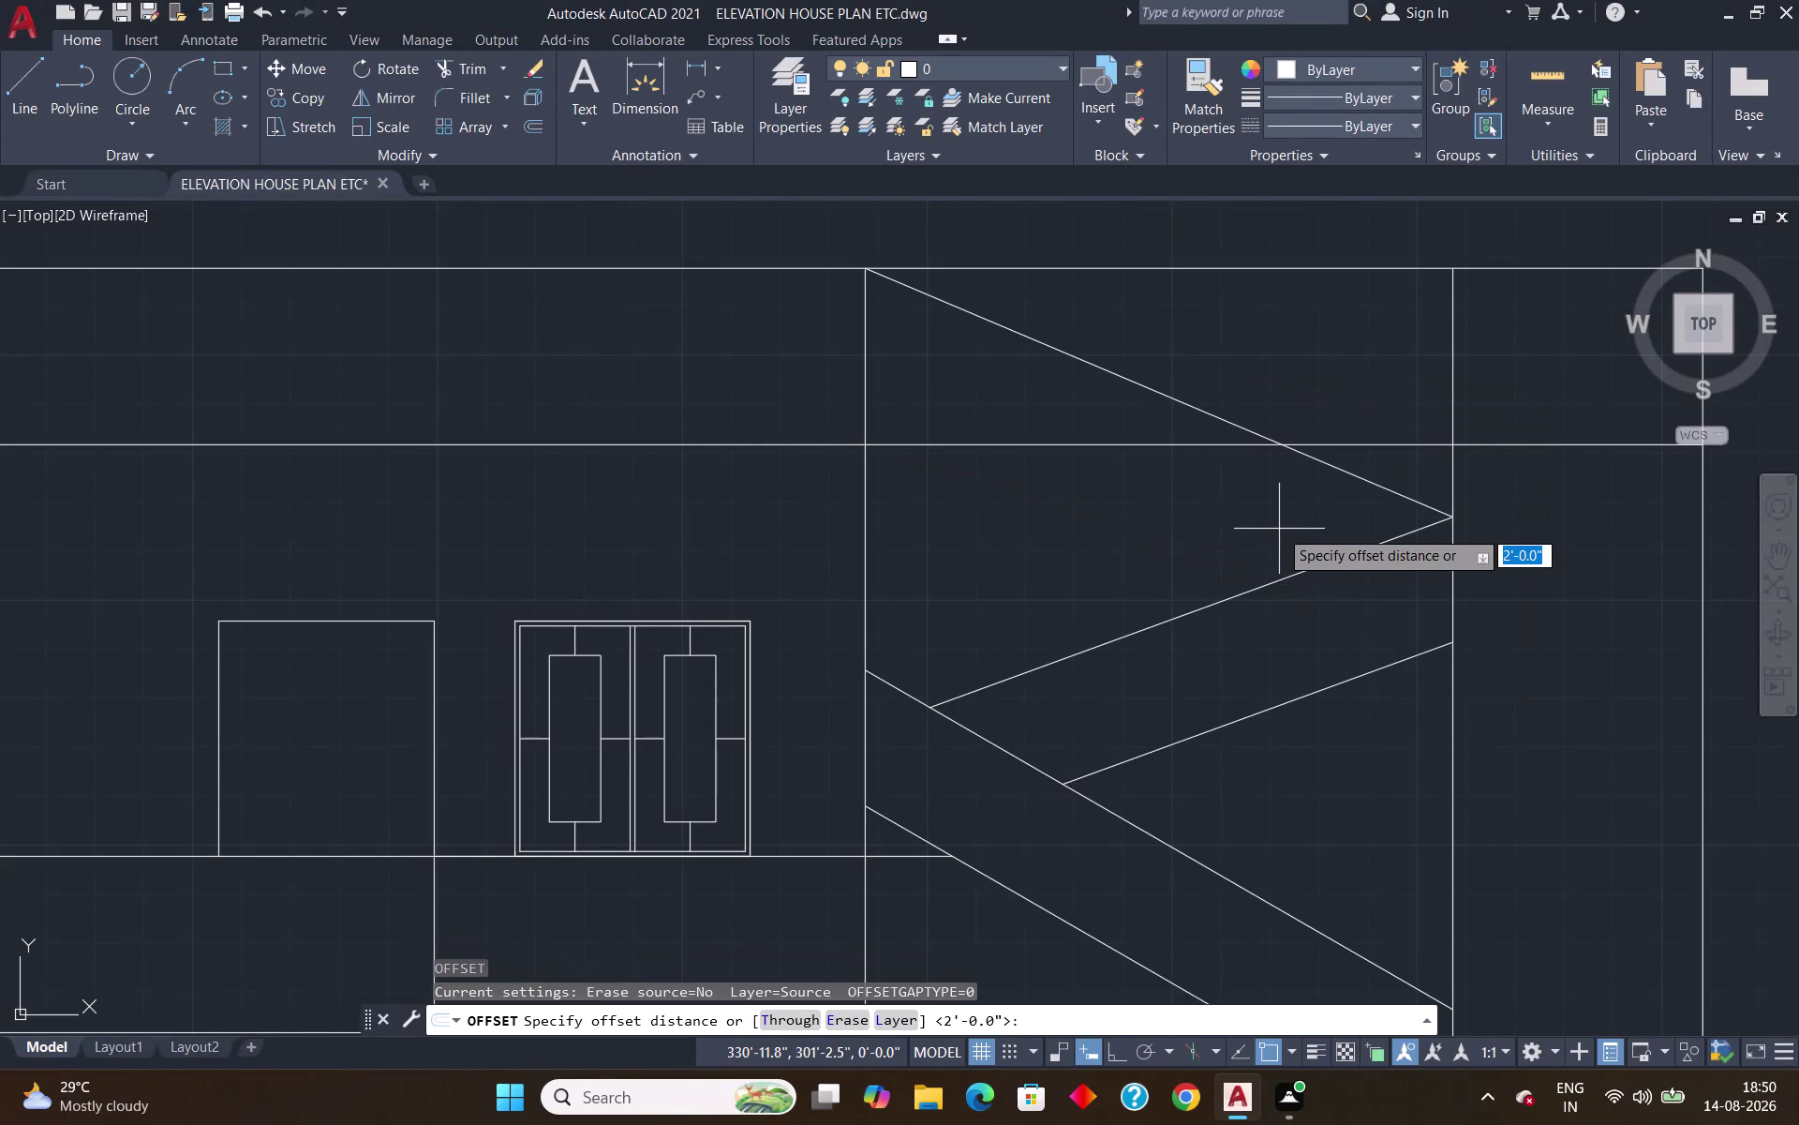
key(Return)
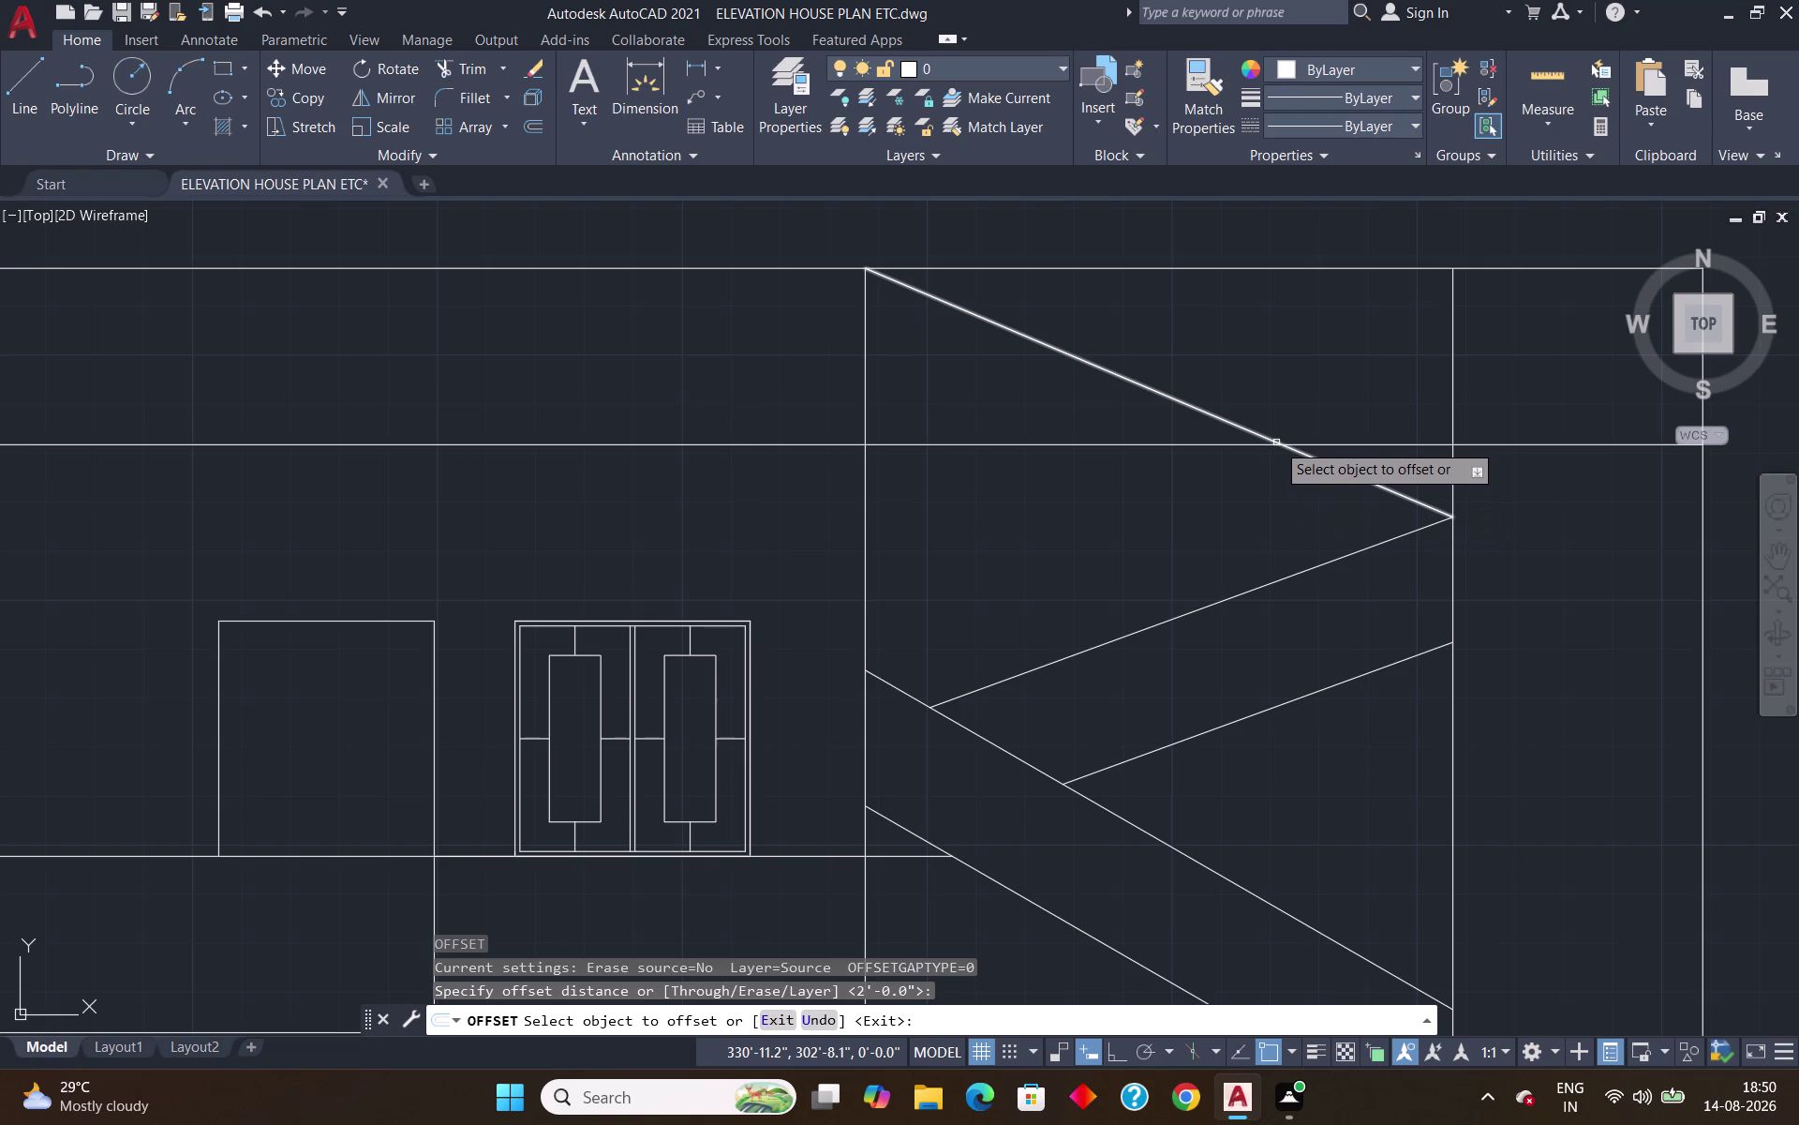
click(1276, 442)
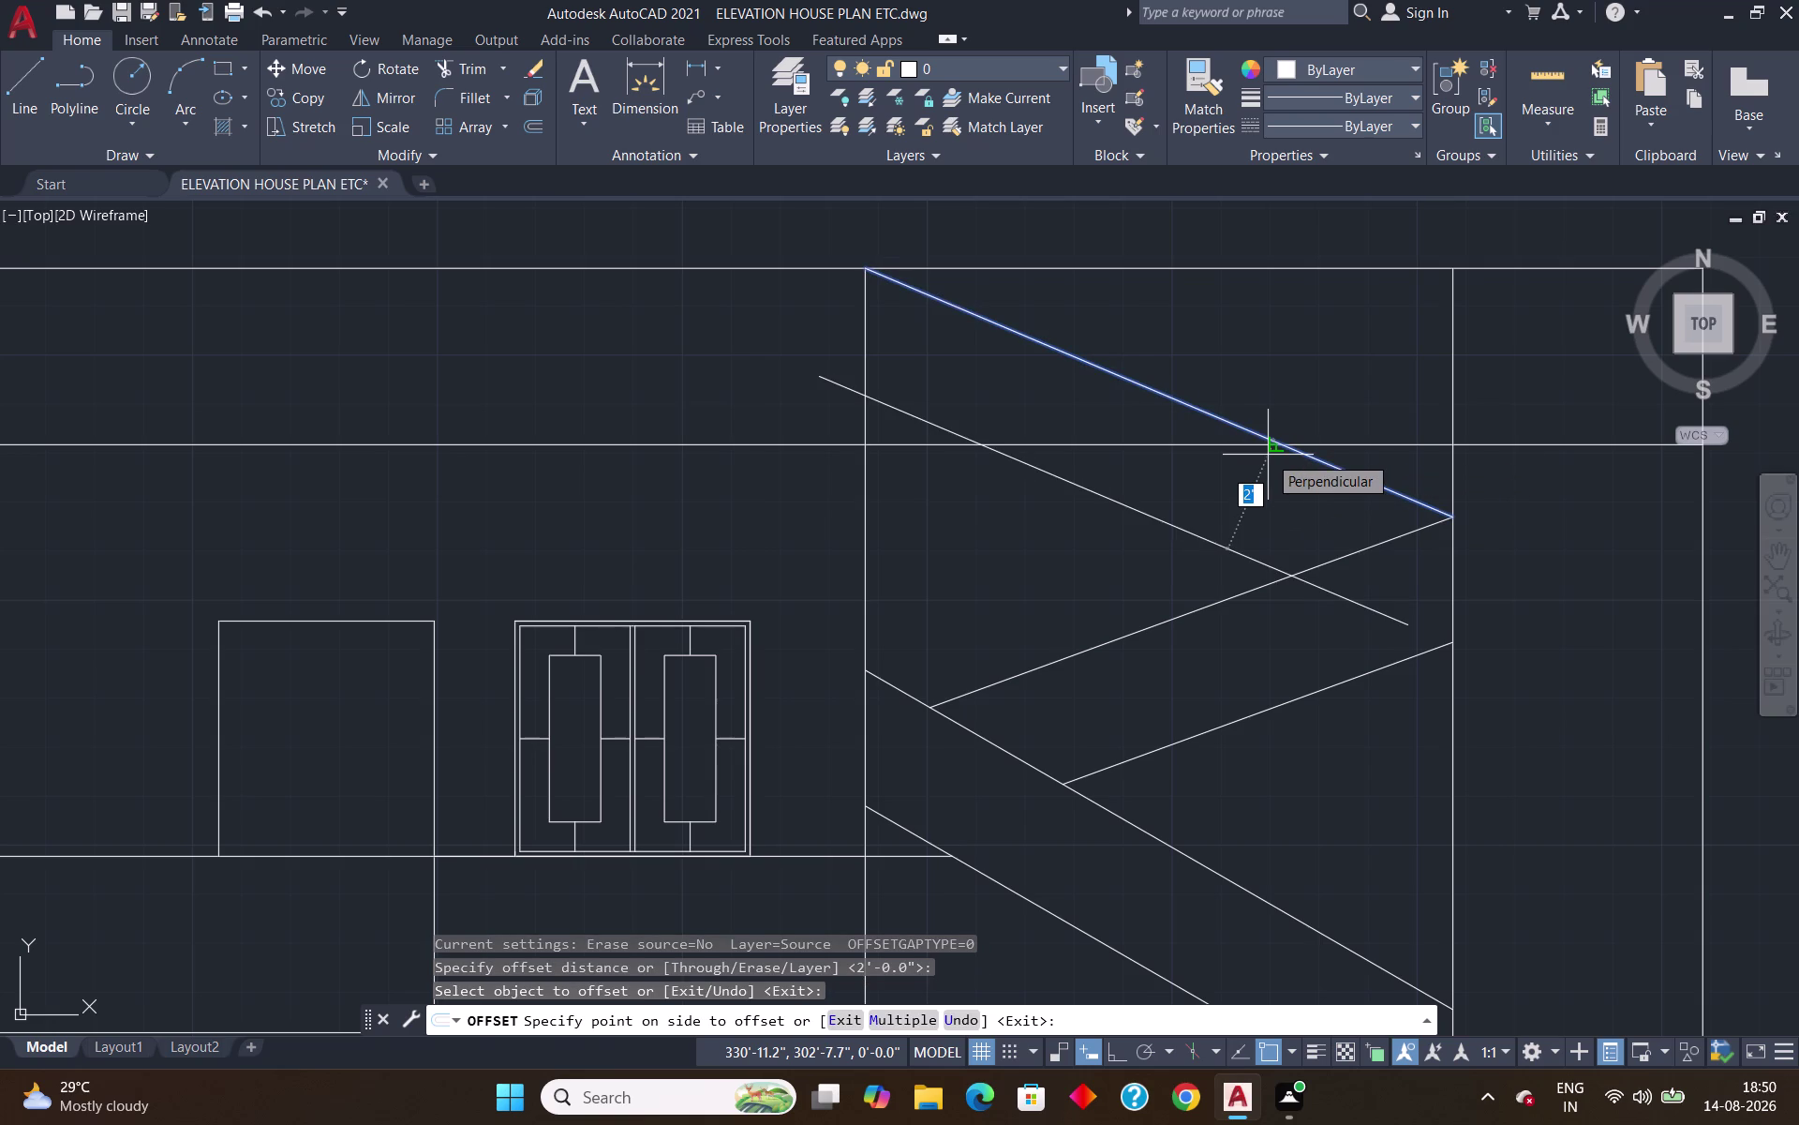
click(1268, 455)
key(Return)
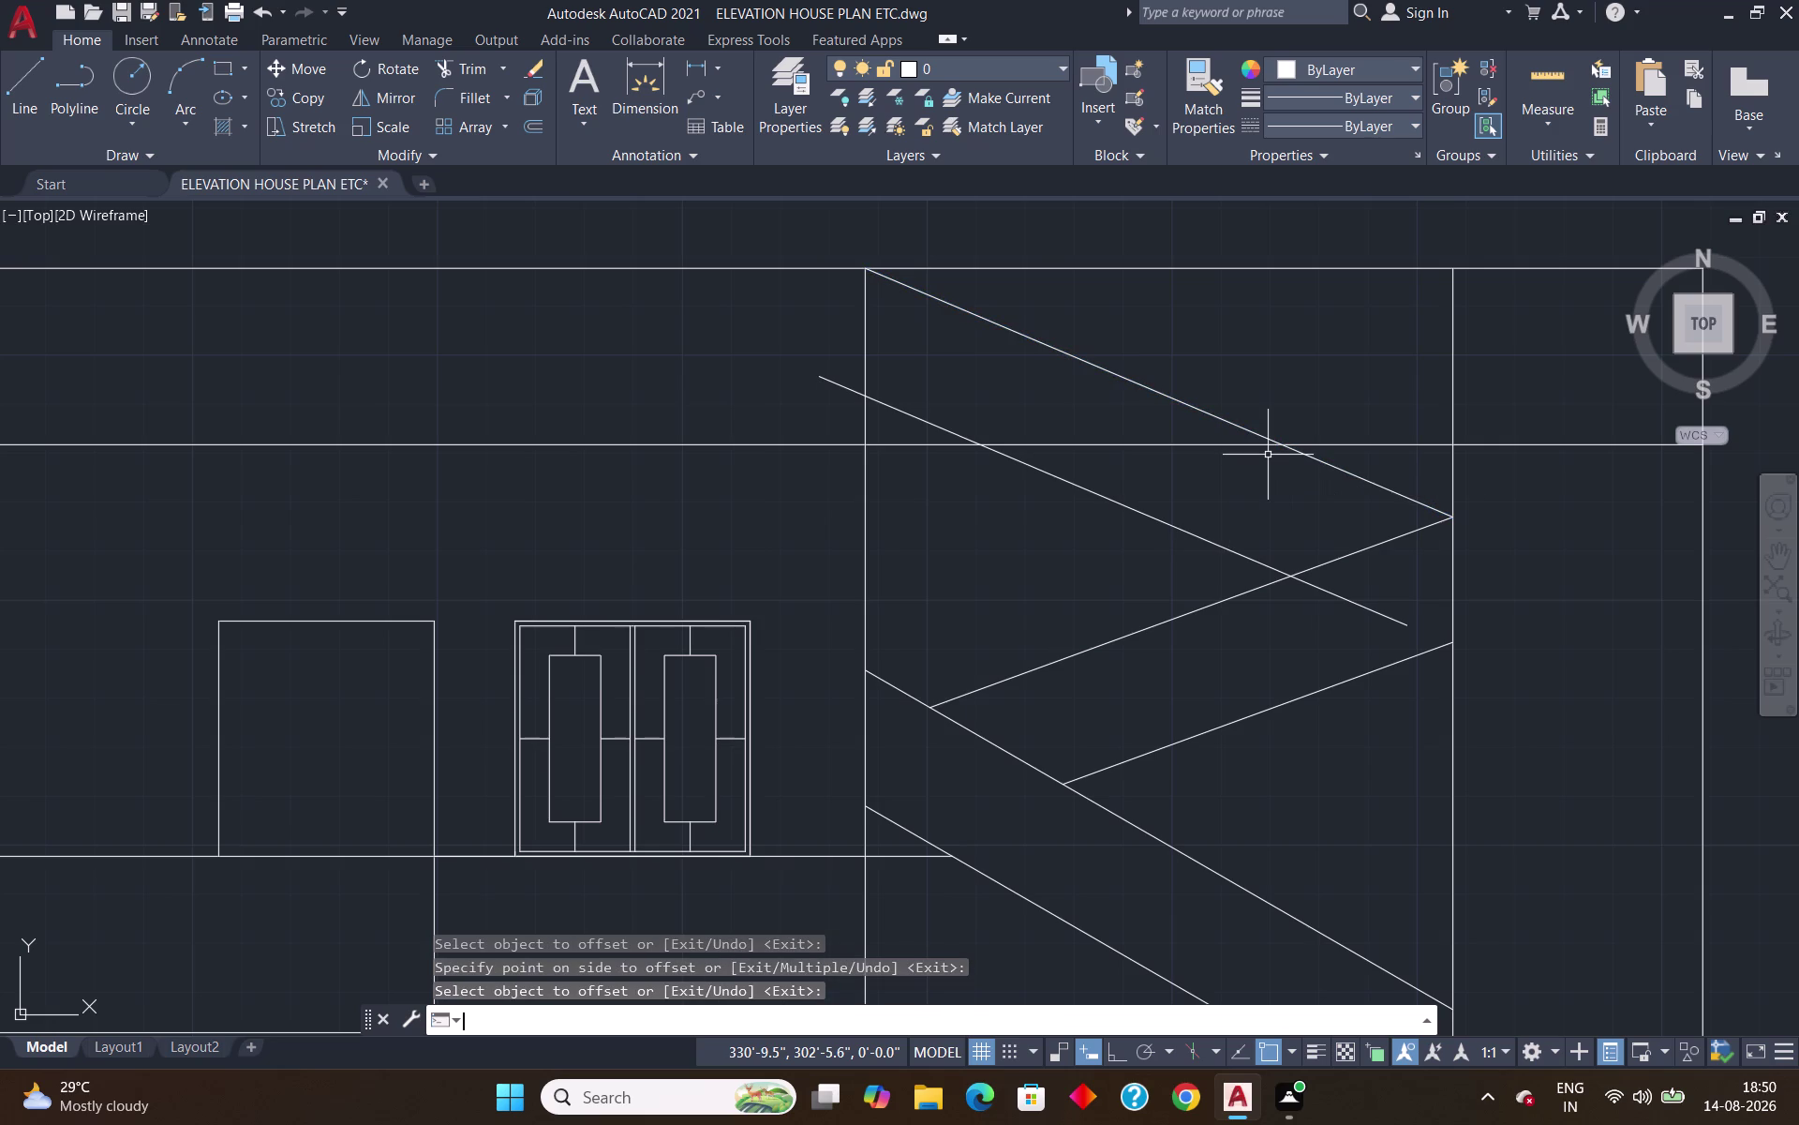
text(t)
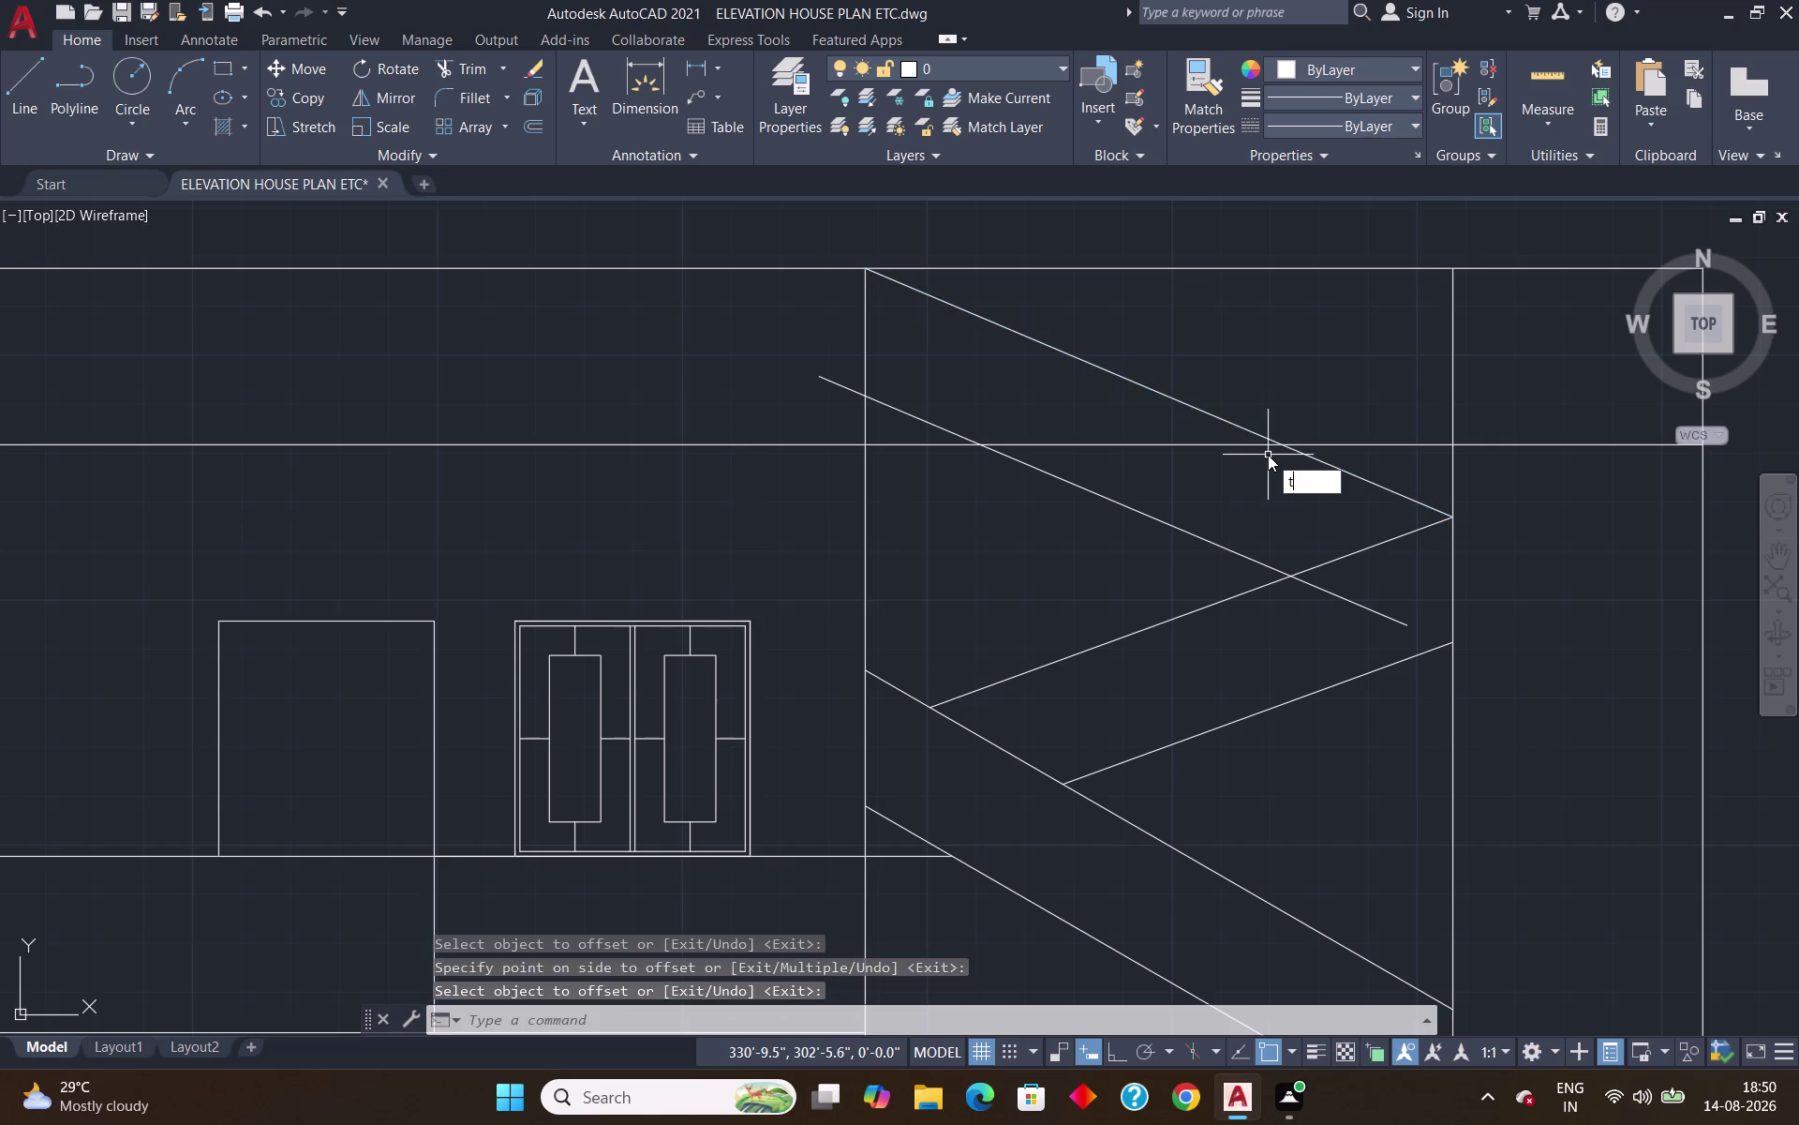
text(r)
key(Return)
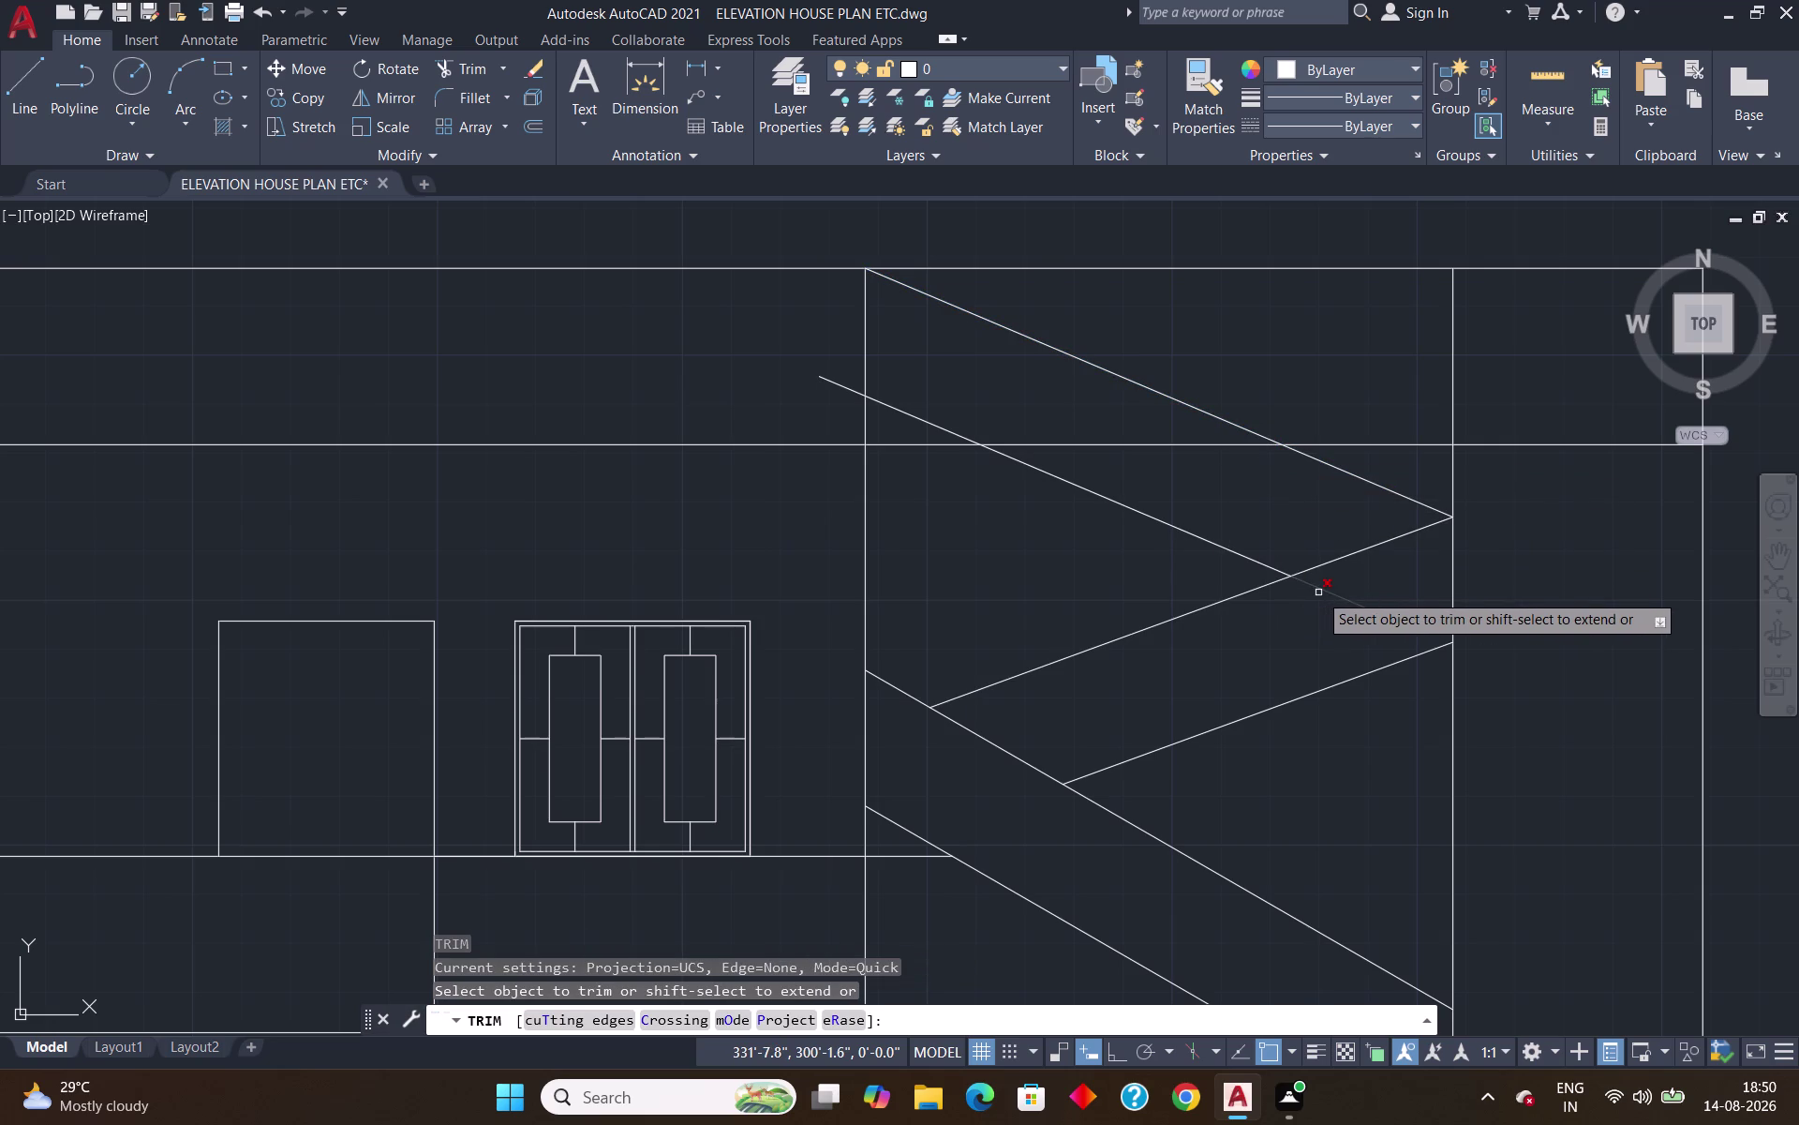
Trim the copy's overhangs, the floor line across the stairwell, and the upper wall piece.
click(1319, 593)
click(842, 387)
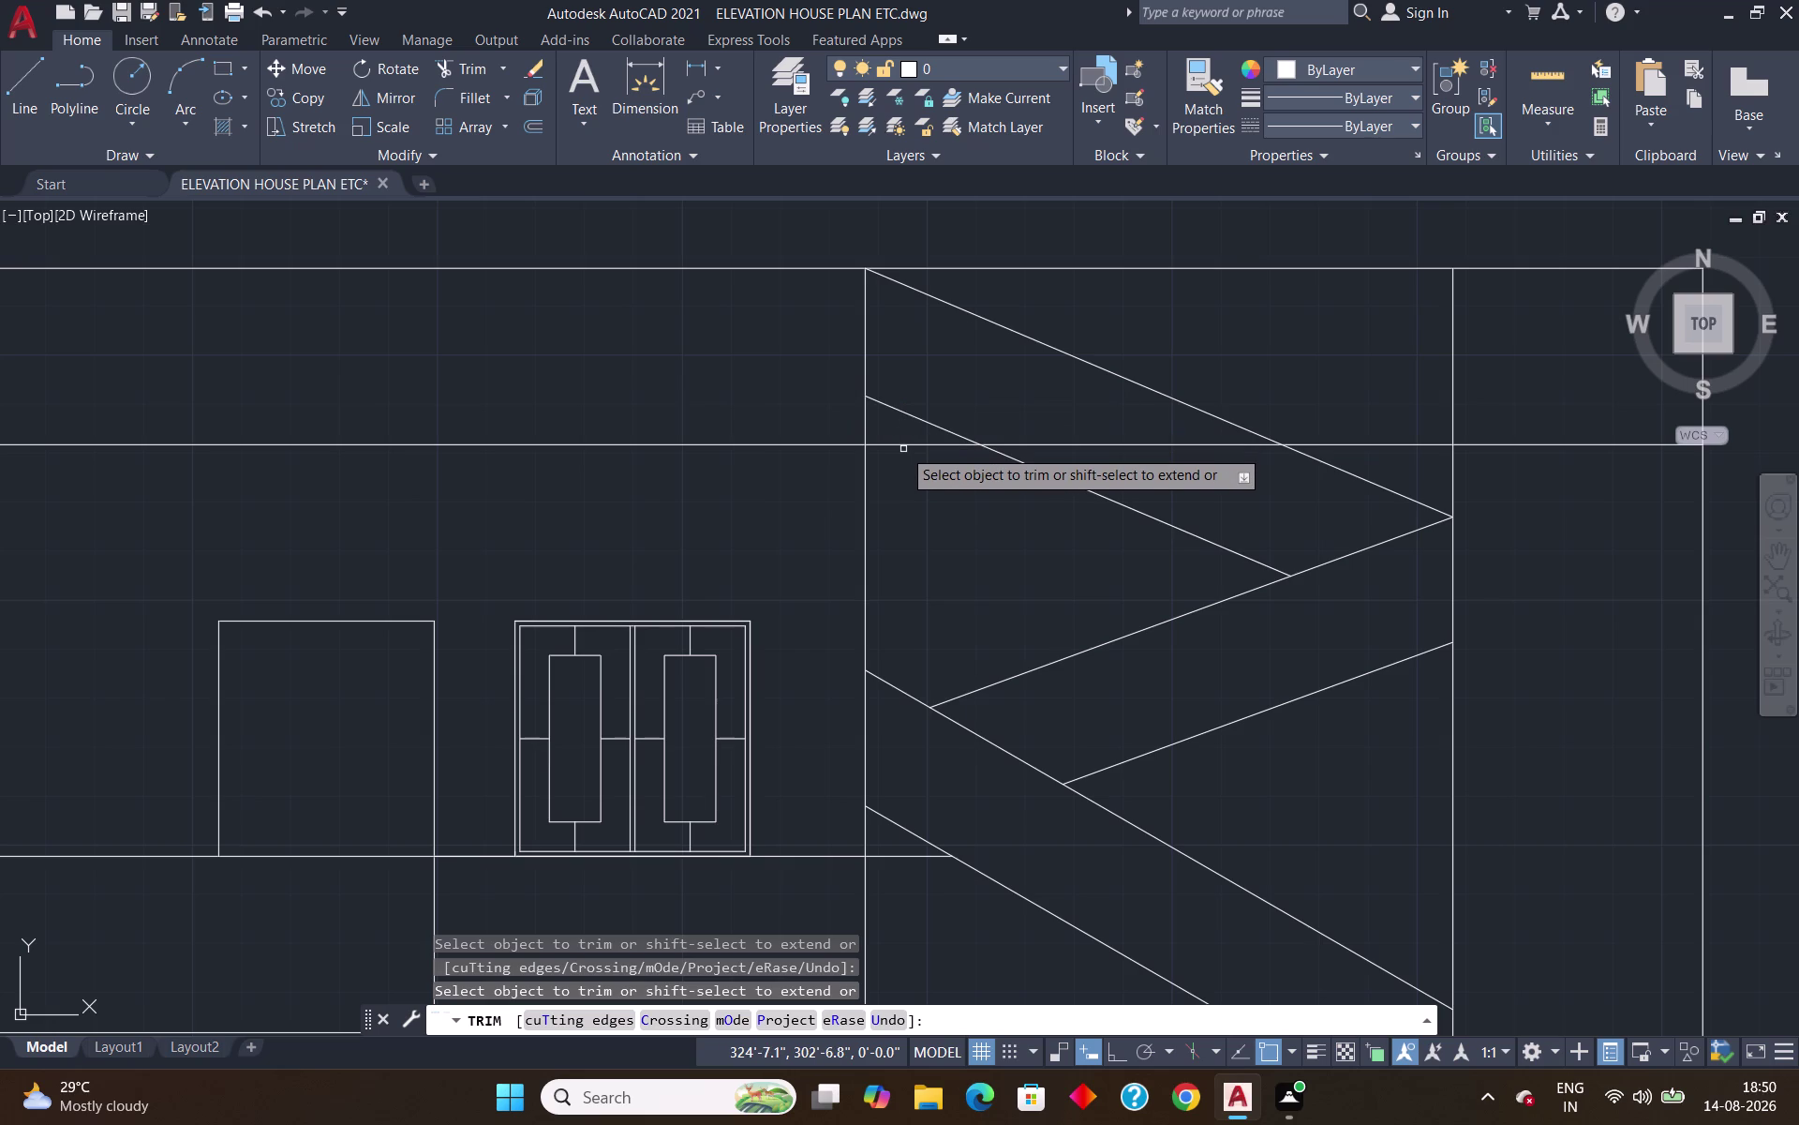
drag(902, 439, 906, 467)
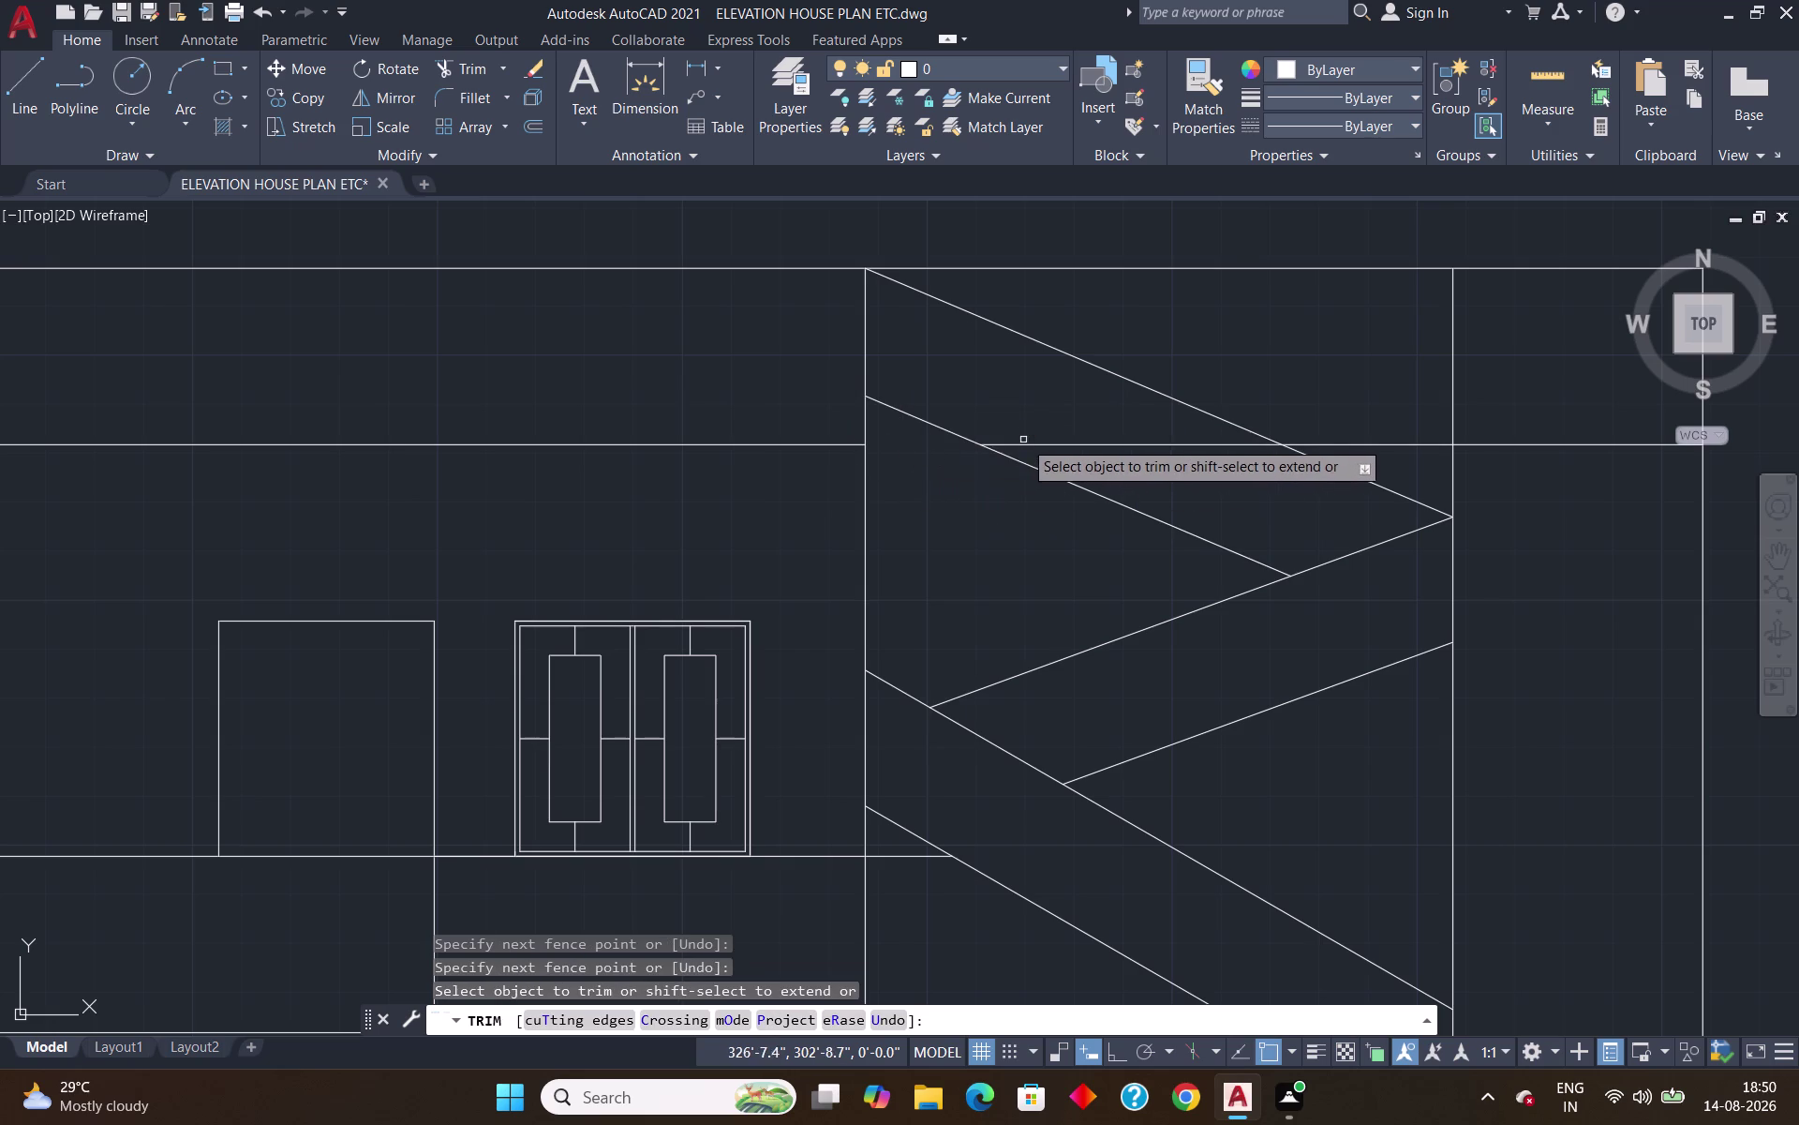
click(1030, 447)
click(1381, 445)
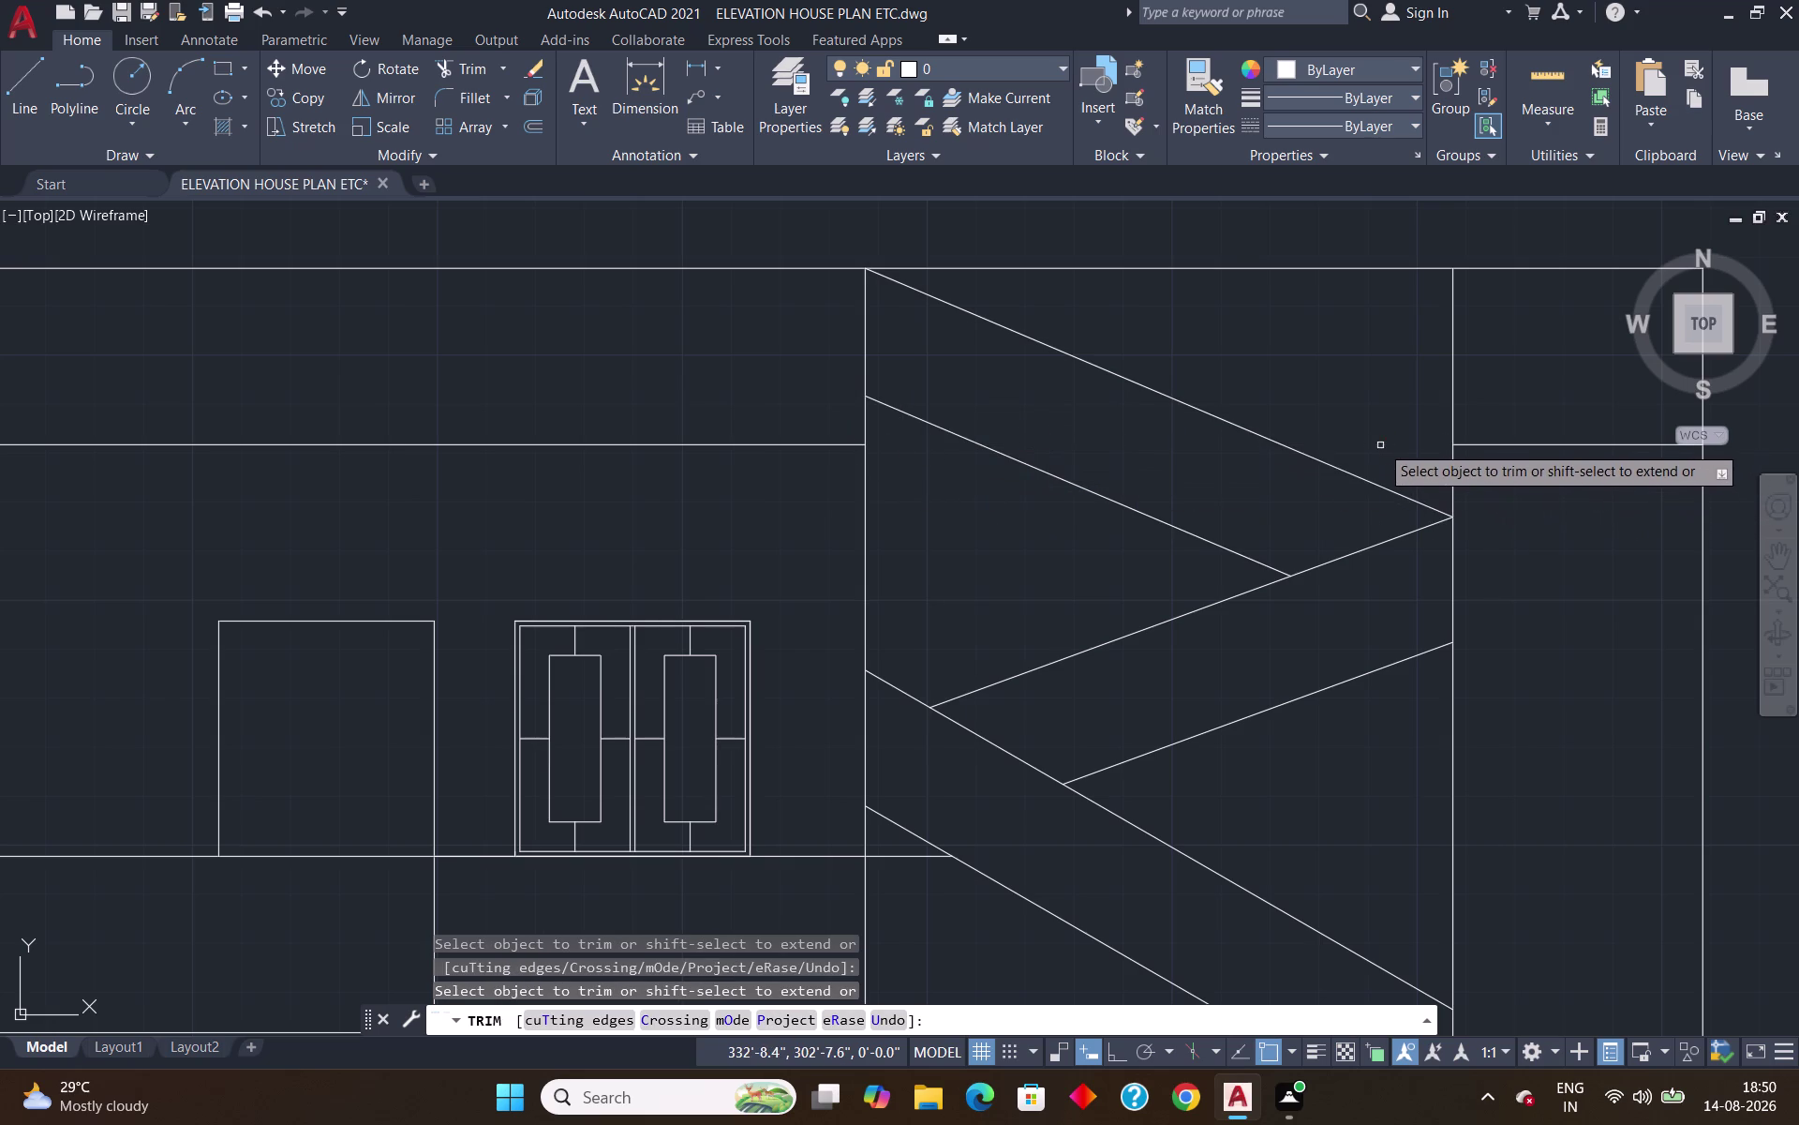
click(1449, 430)
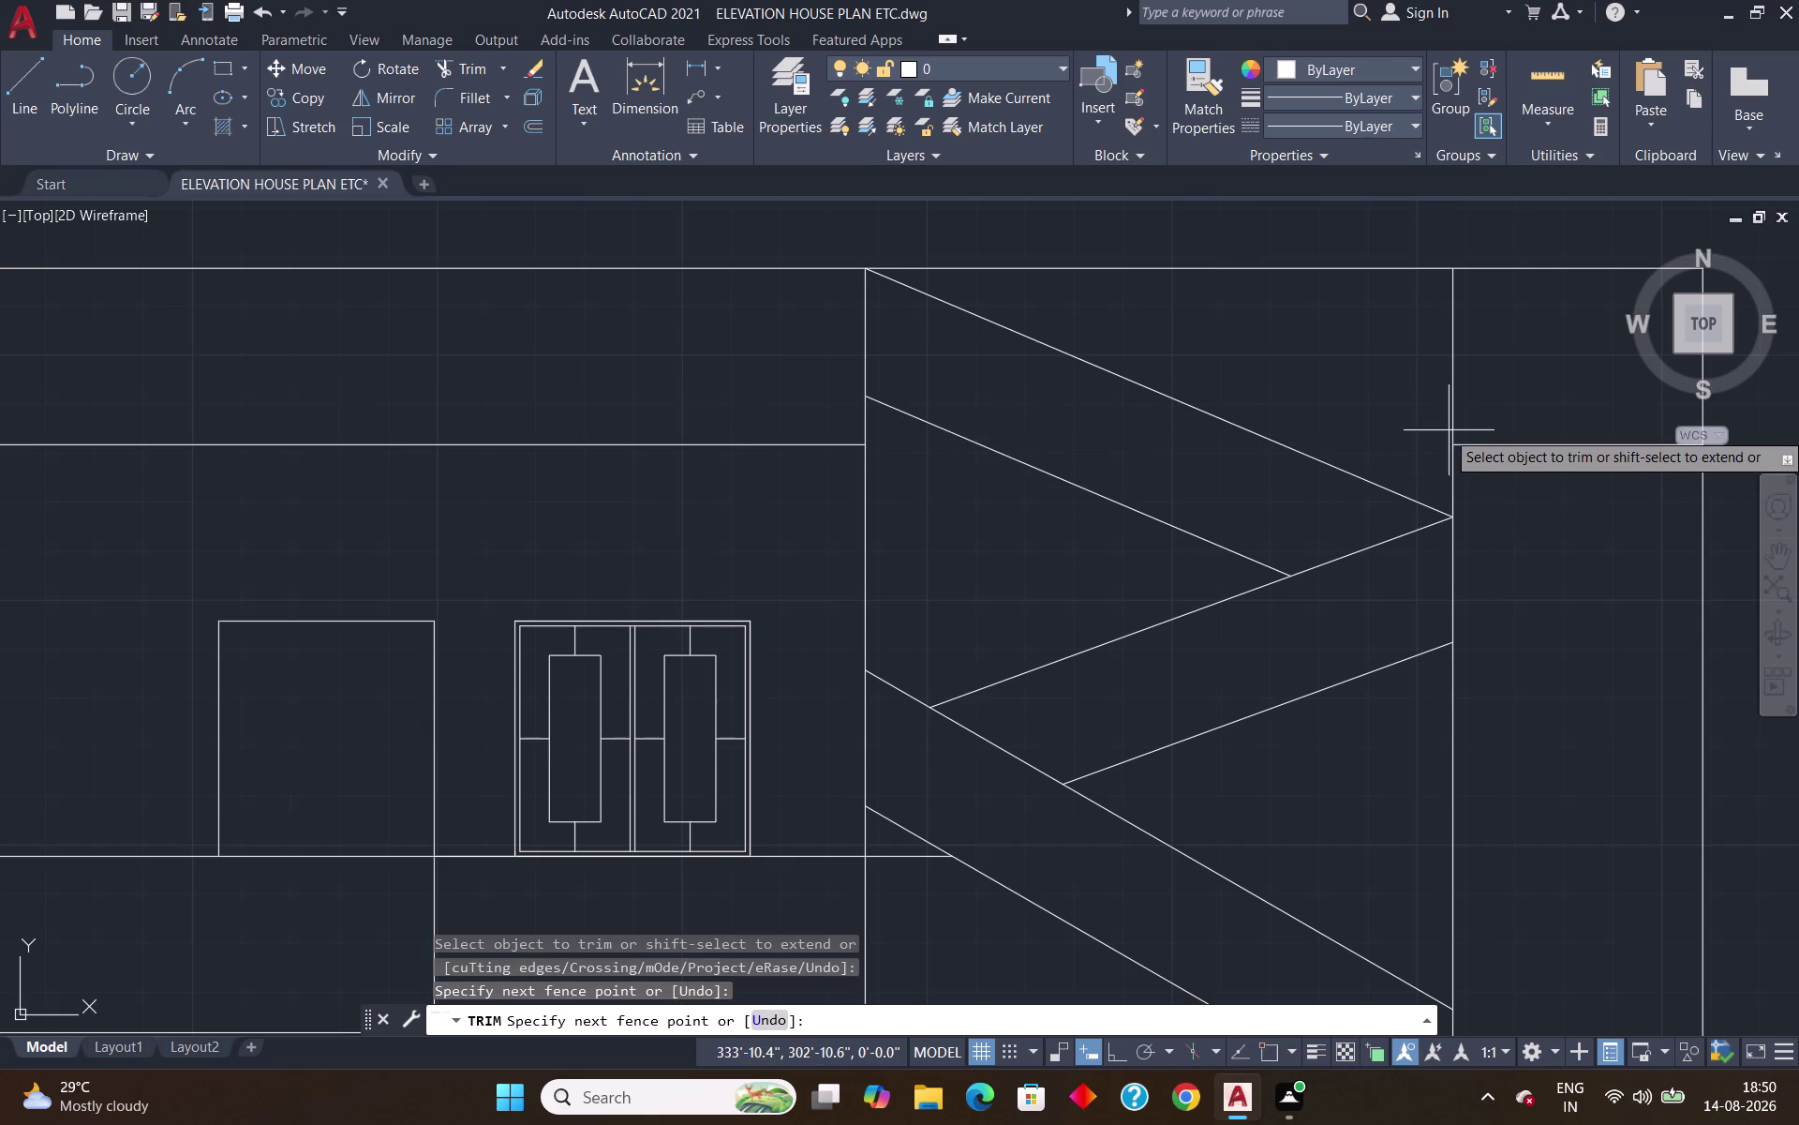
click(1563, 459)
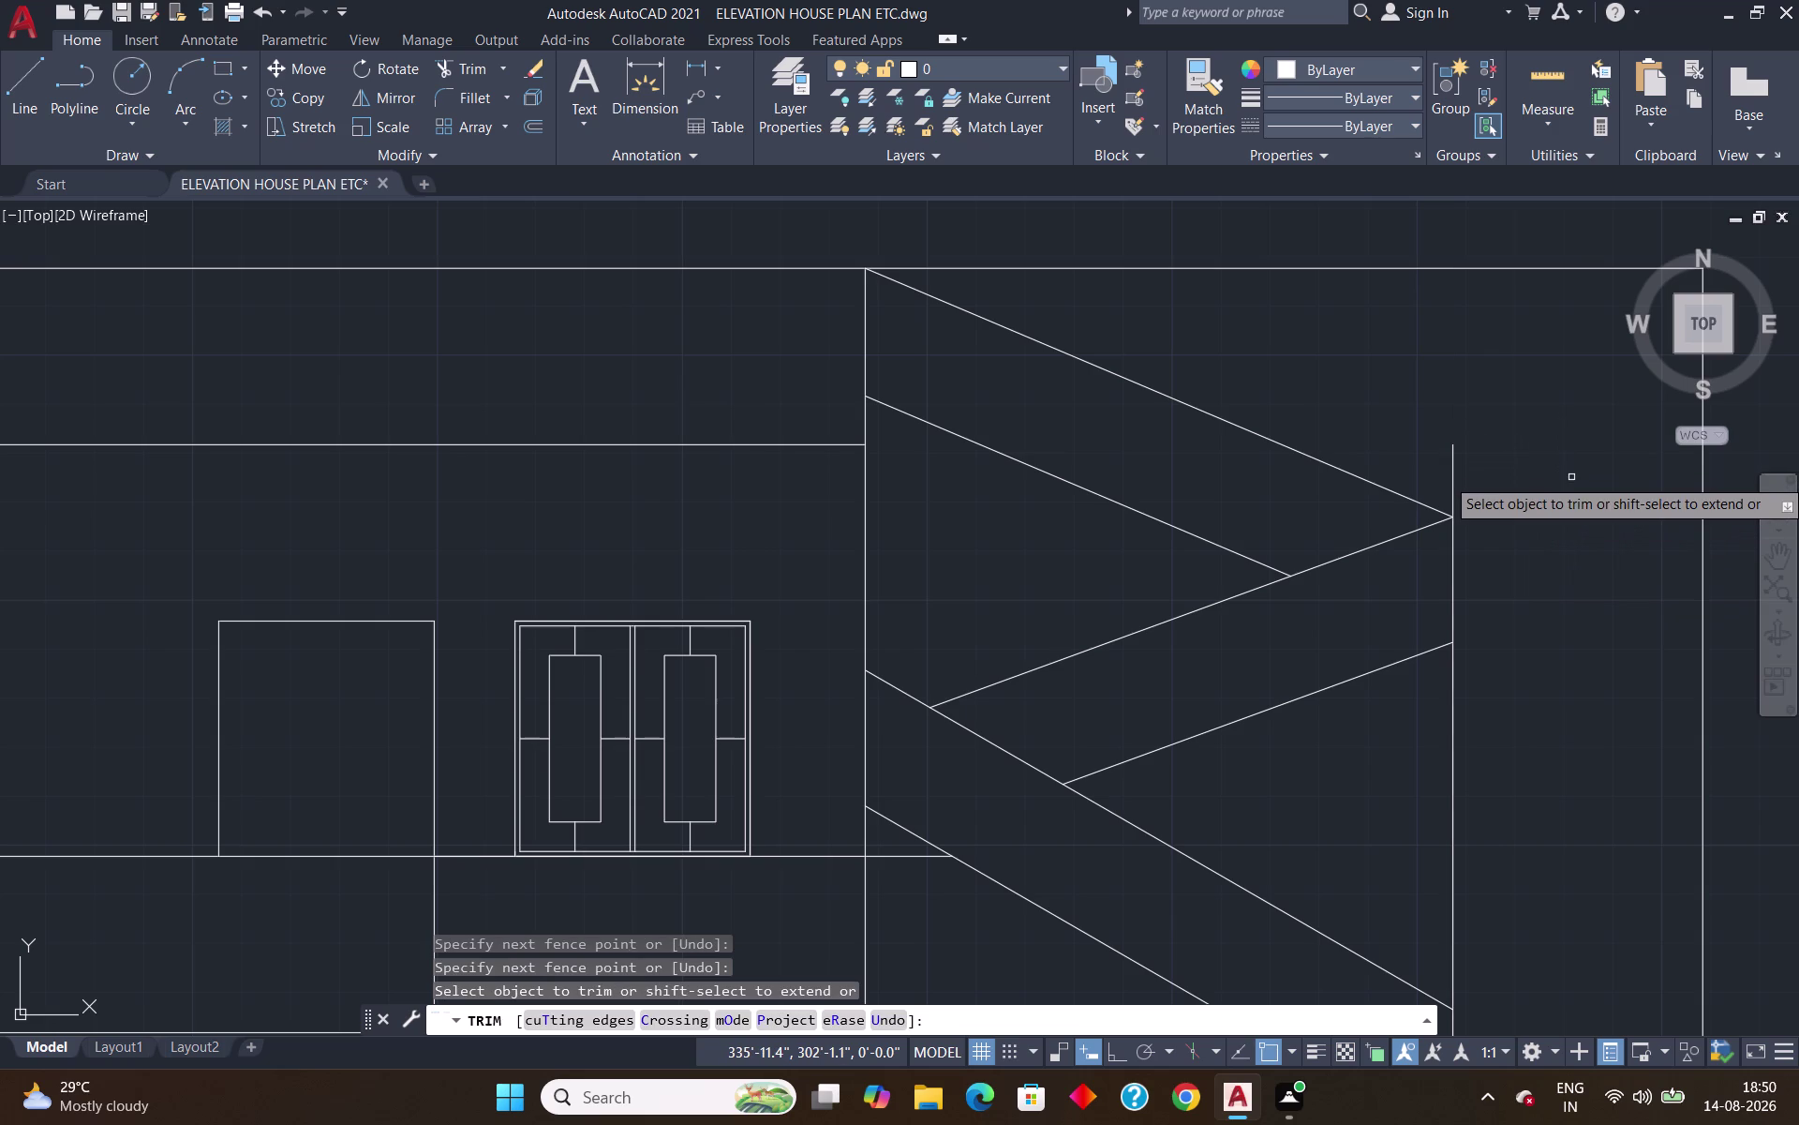
key(l)
key(Return)
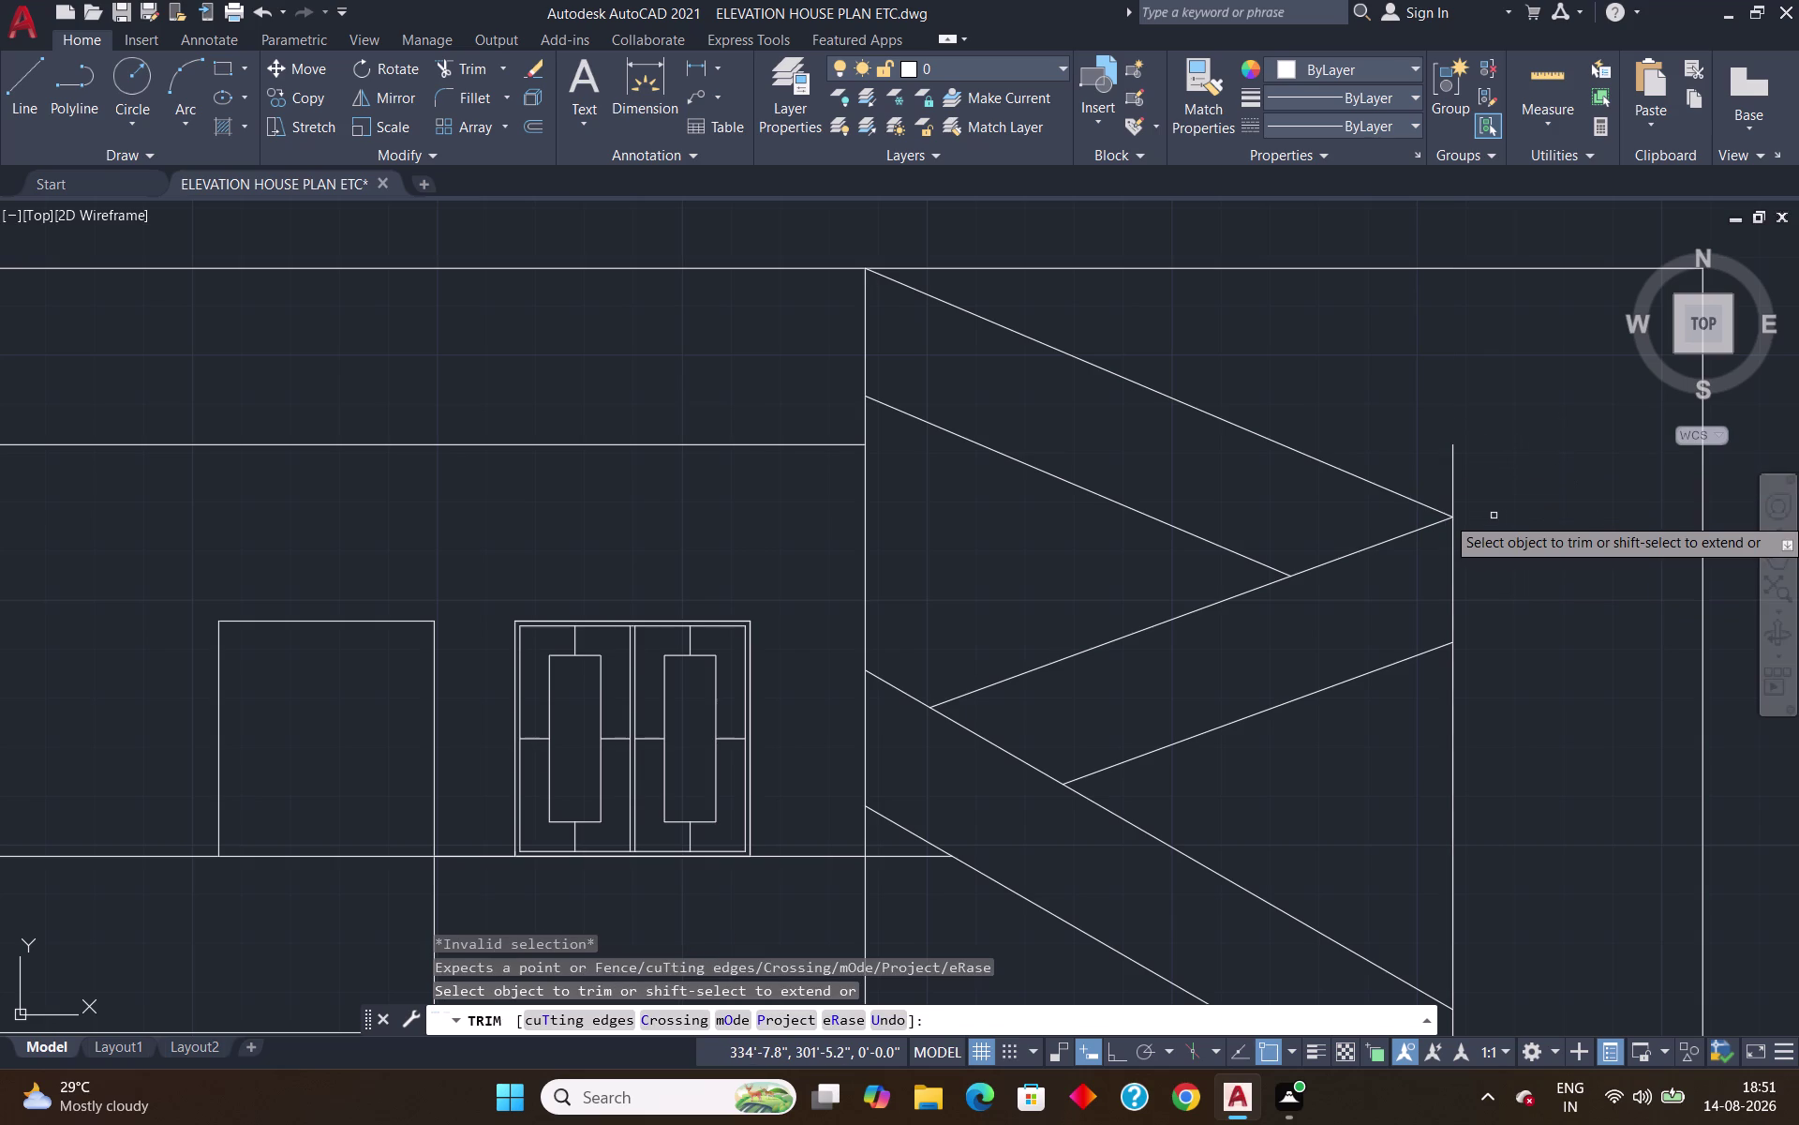
key(Escape)
key(Escape)
key(l)
key(Return)
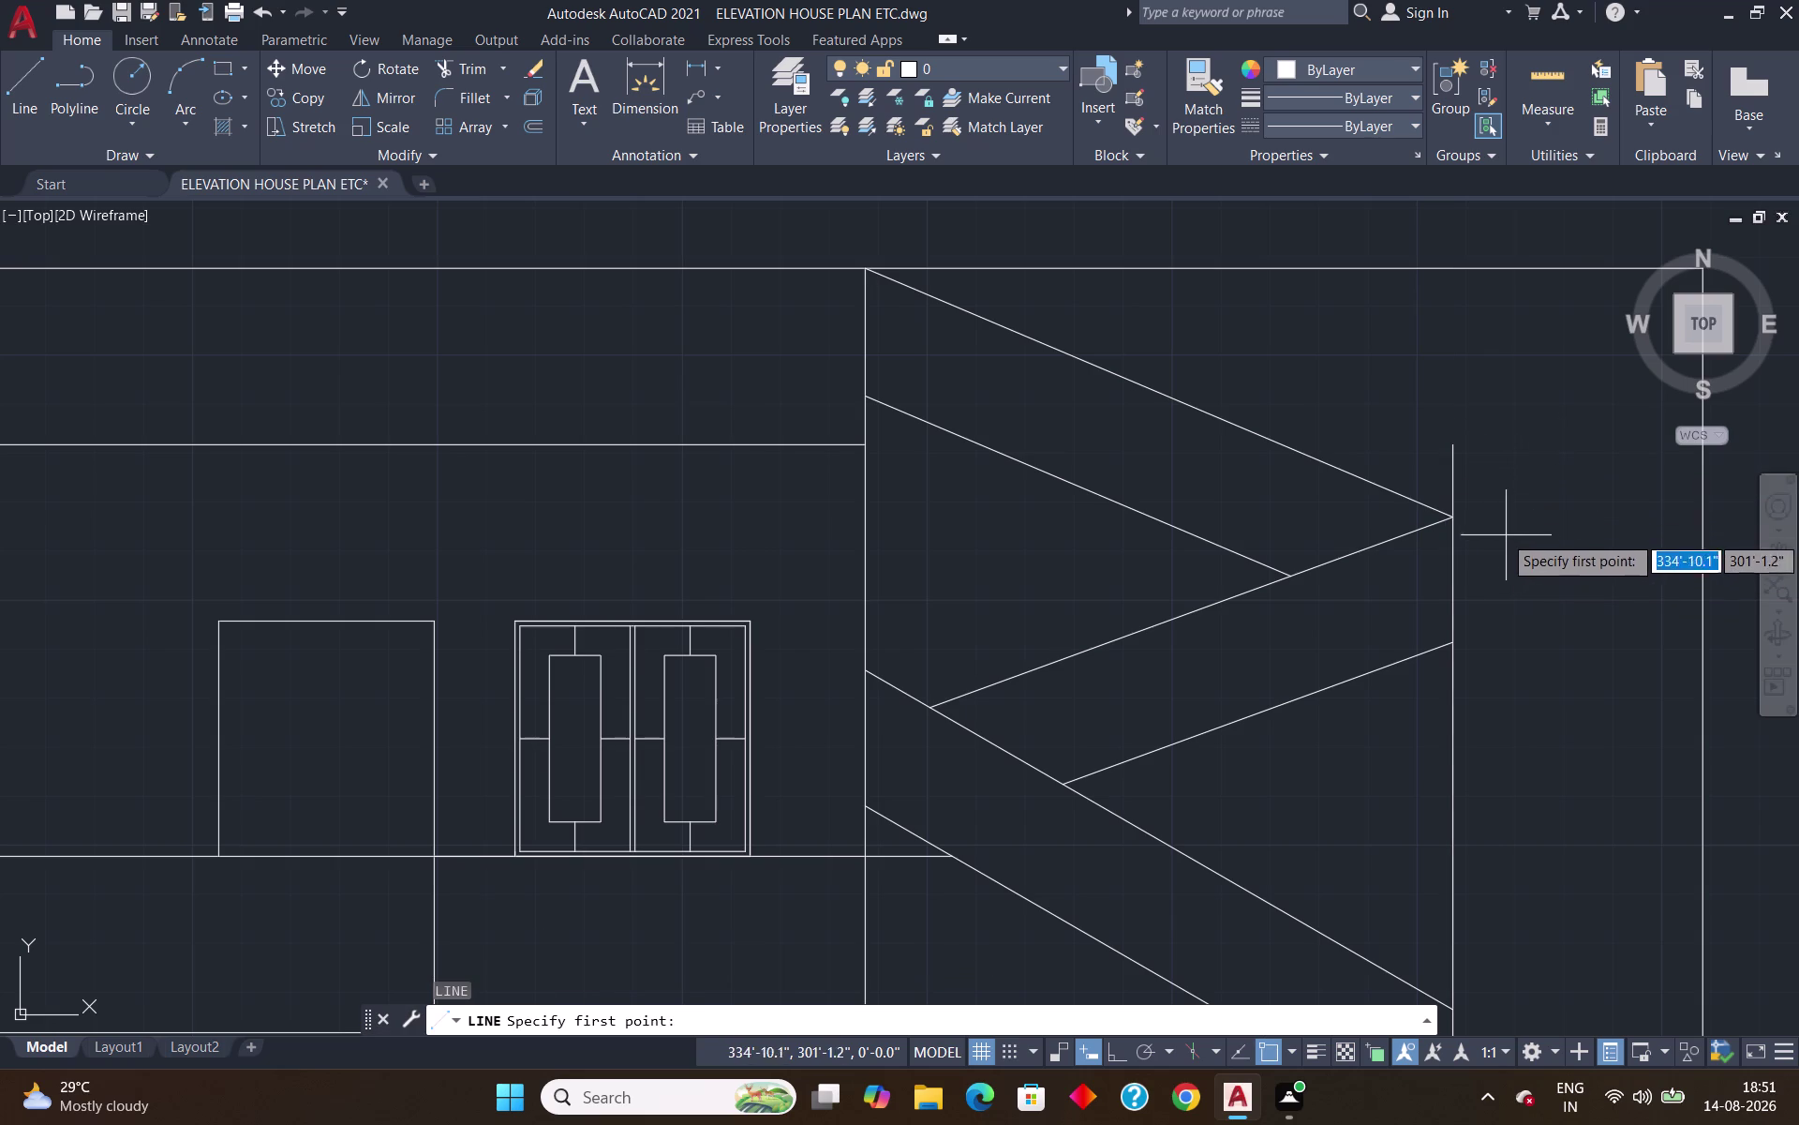
Draw two horizontal lines from the diagonal ends out to the outer vertical.
click(1457, 522)
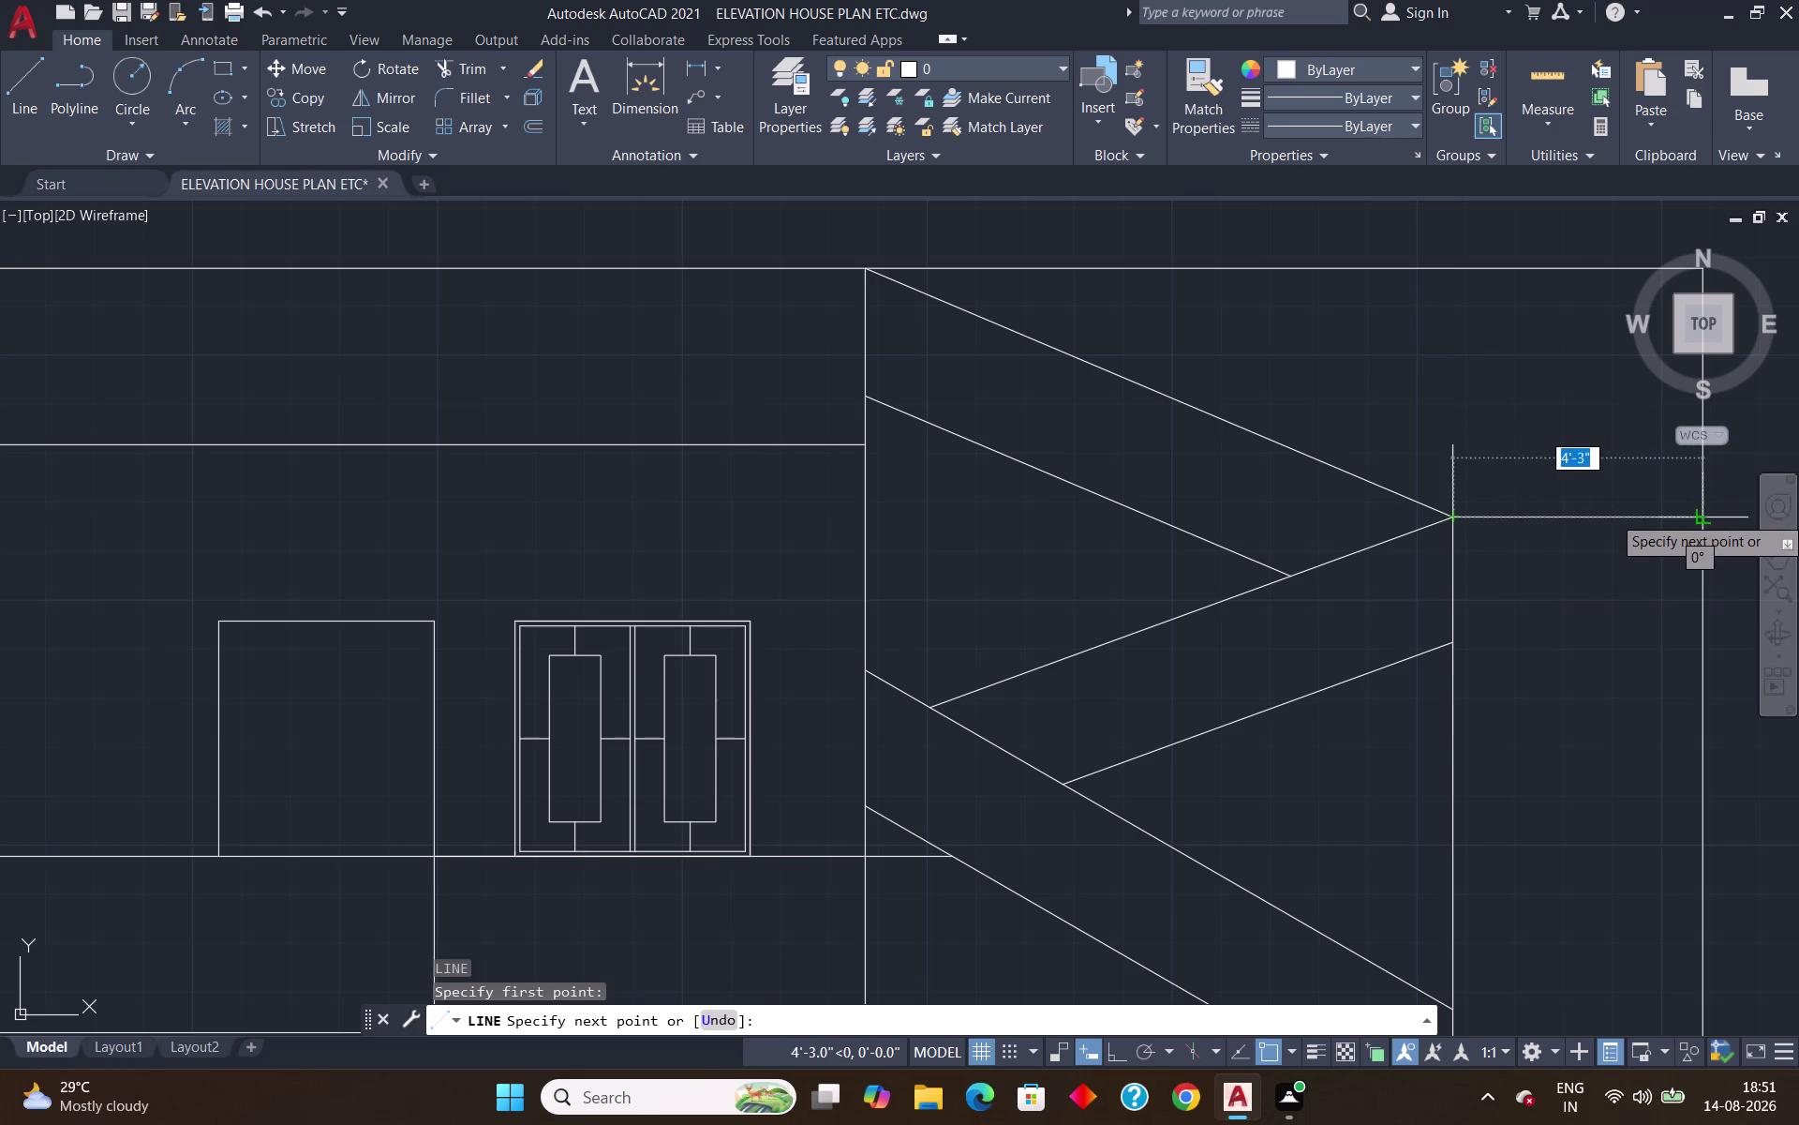
click(1707, 517)
key(Return)
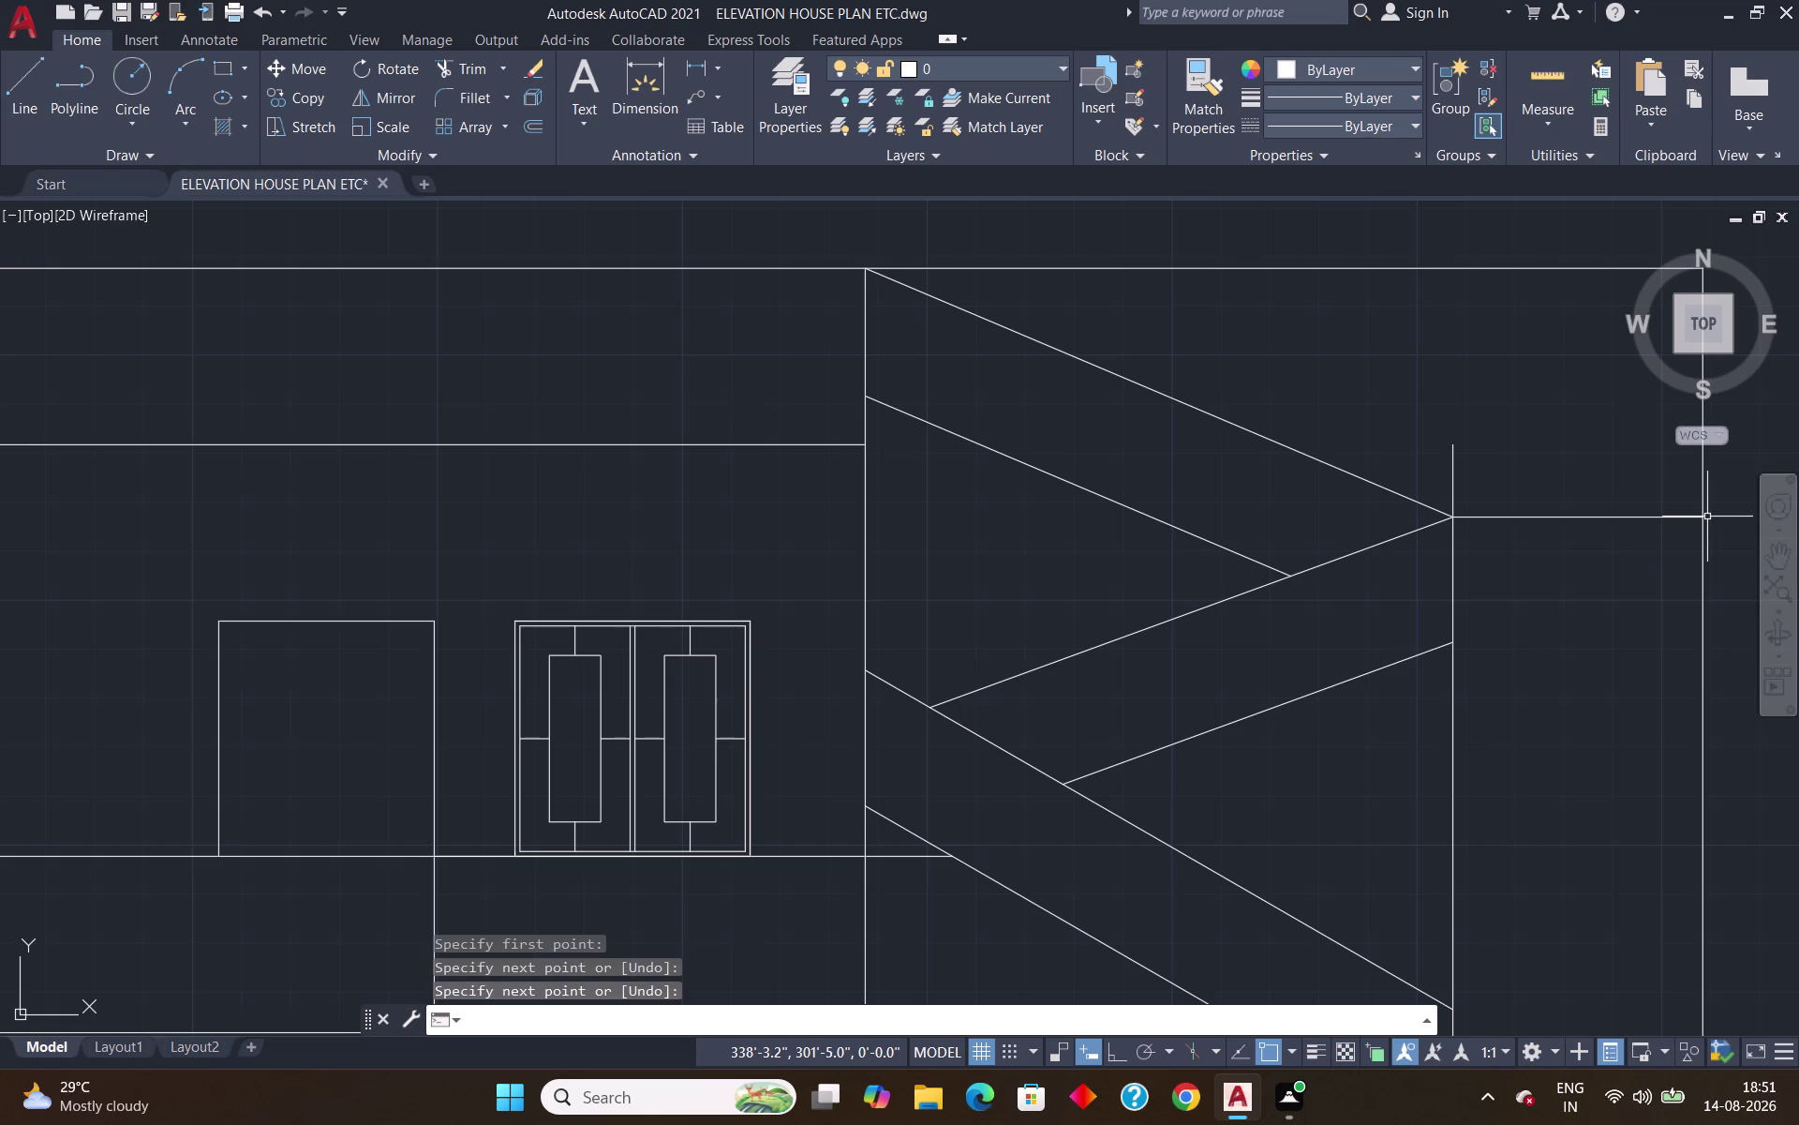
key(l)
key(Return)
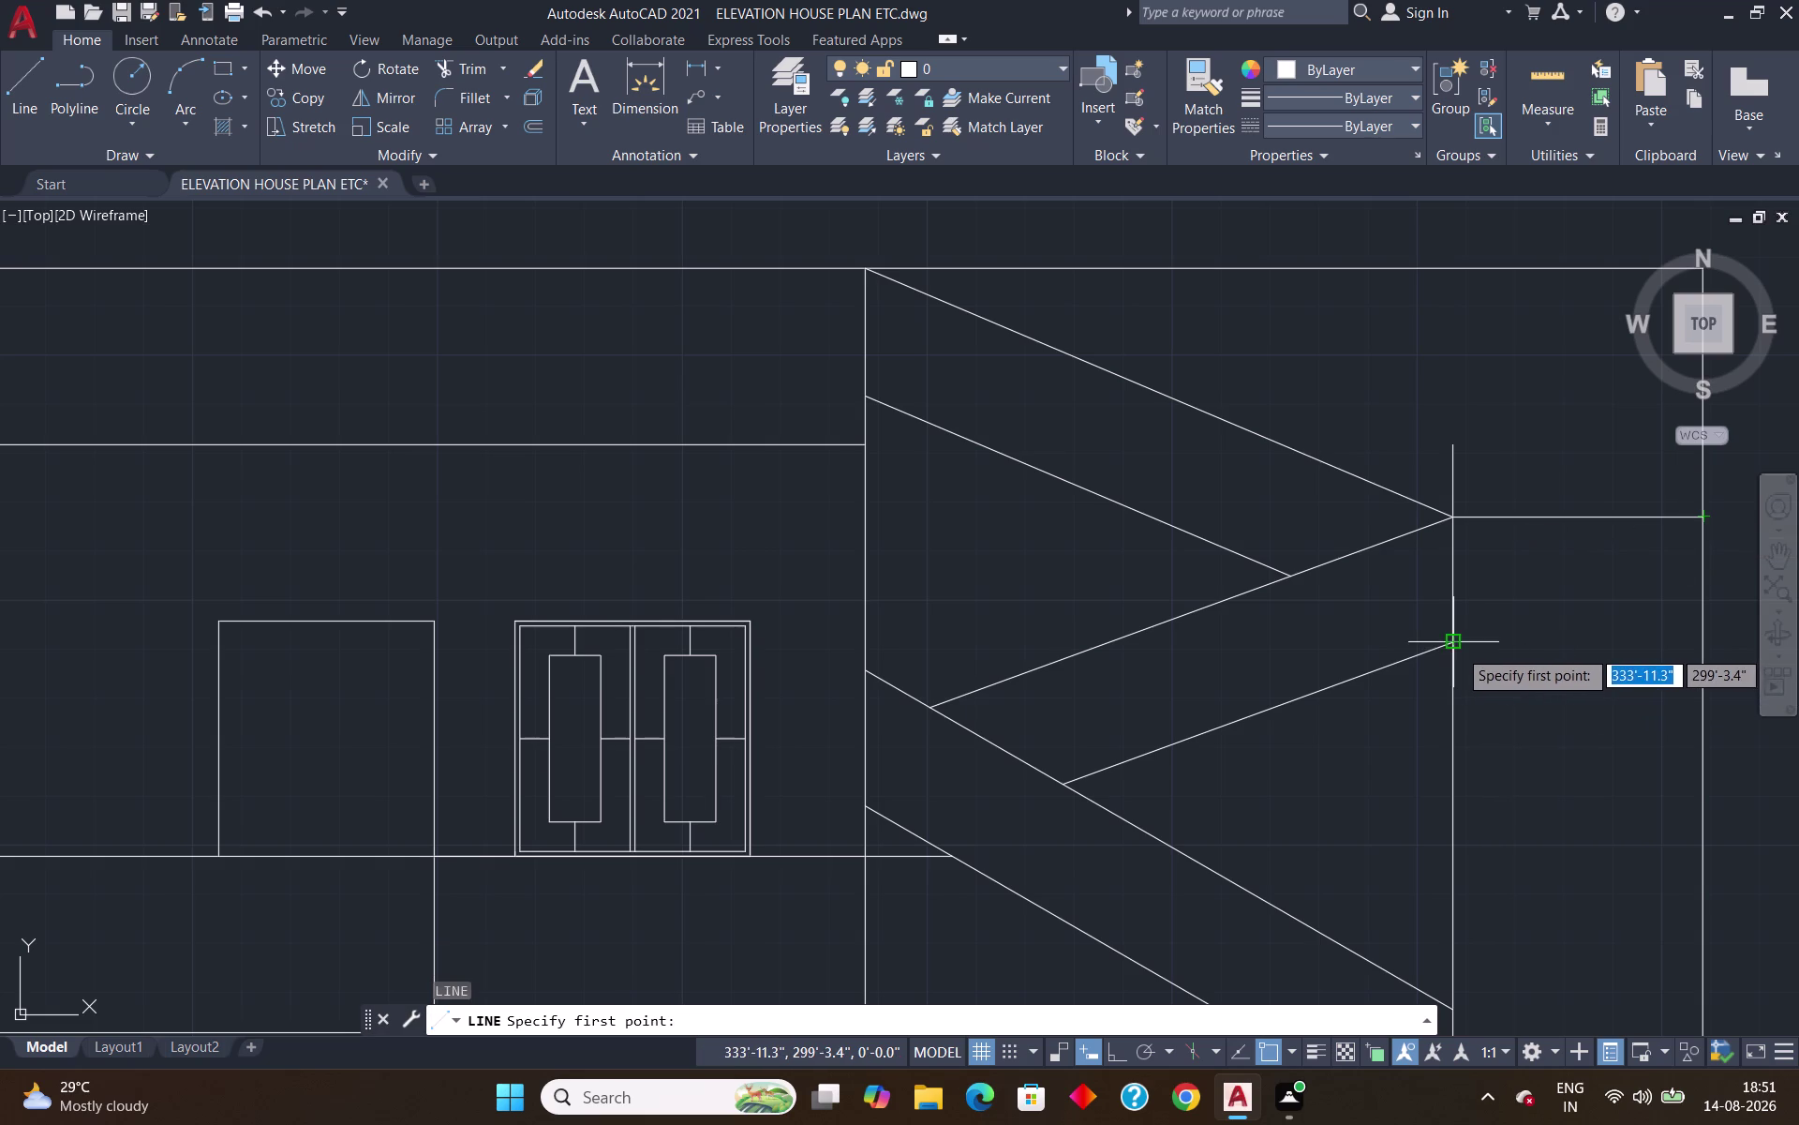
click(1457, 649)
click(1703, 643)
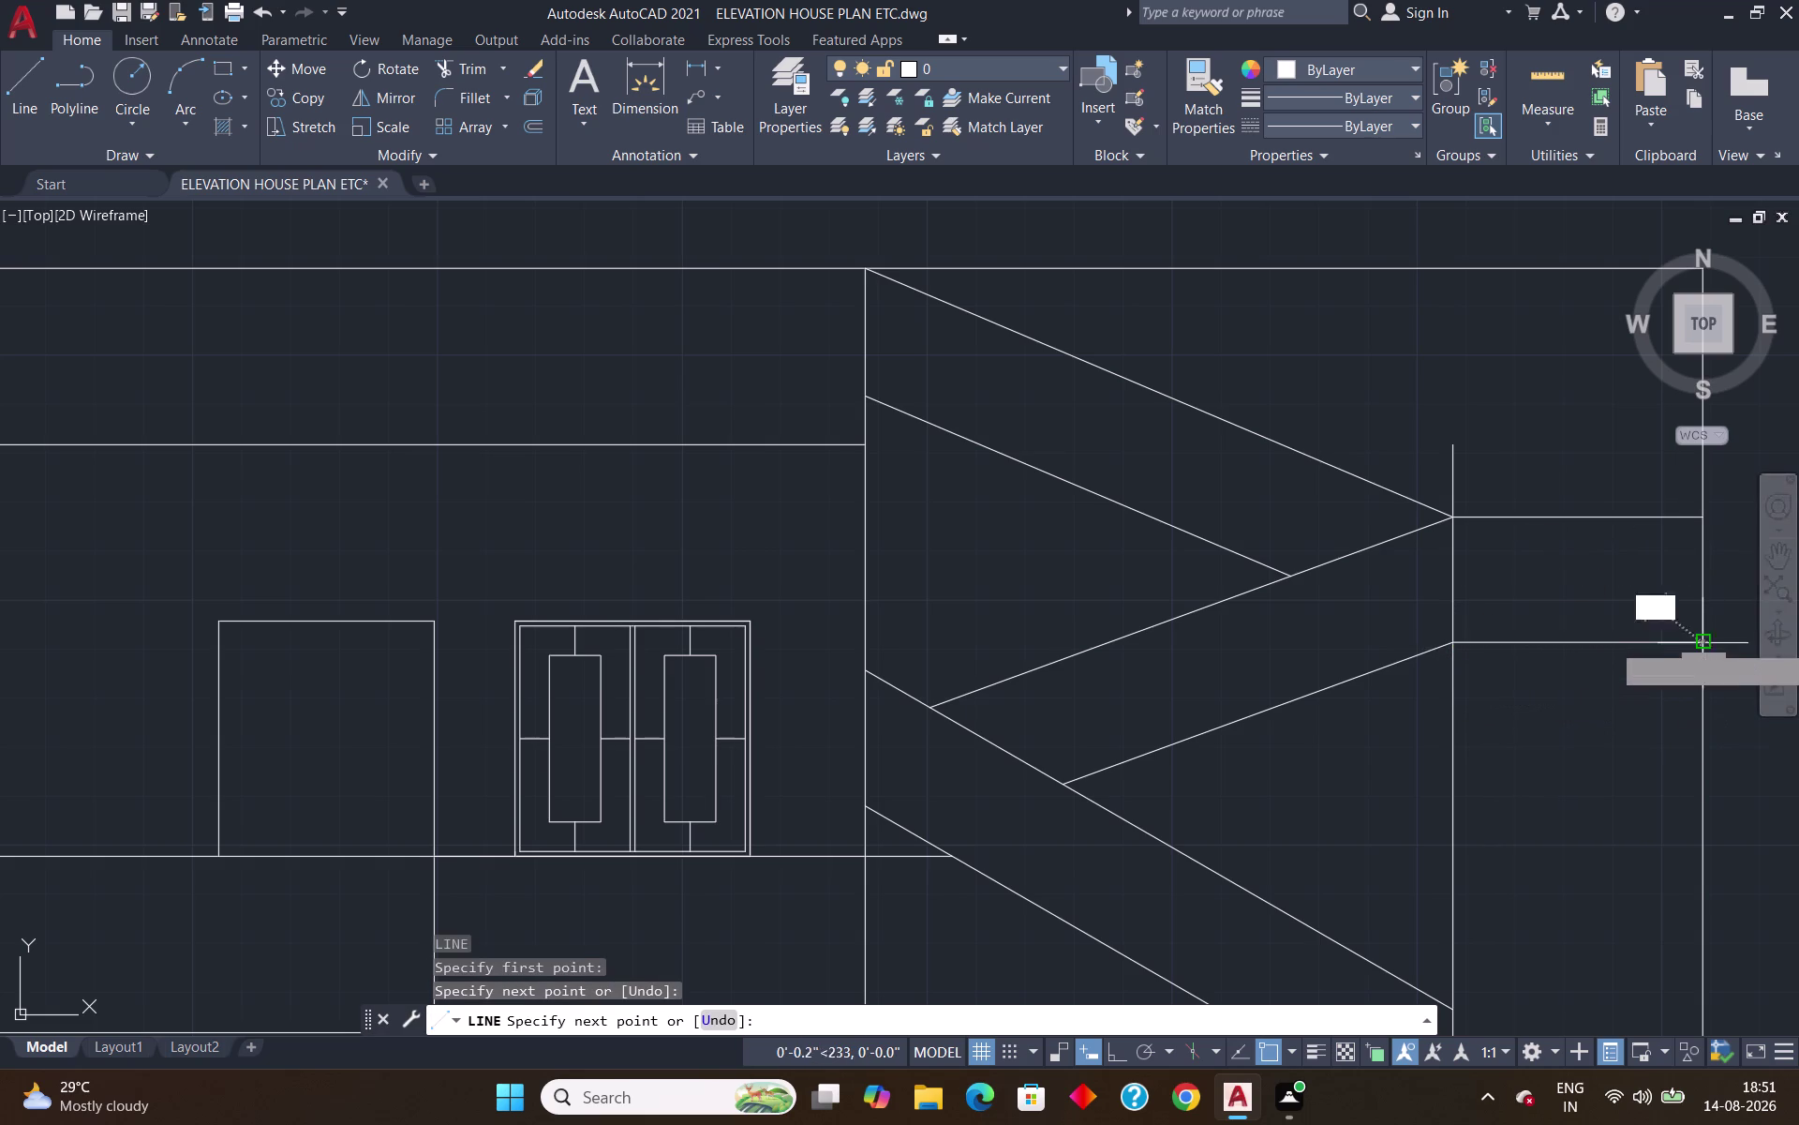
key(Return)
Trim the vertical stub above the bay apex and the piece between the new lines.
text(t)
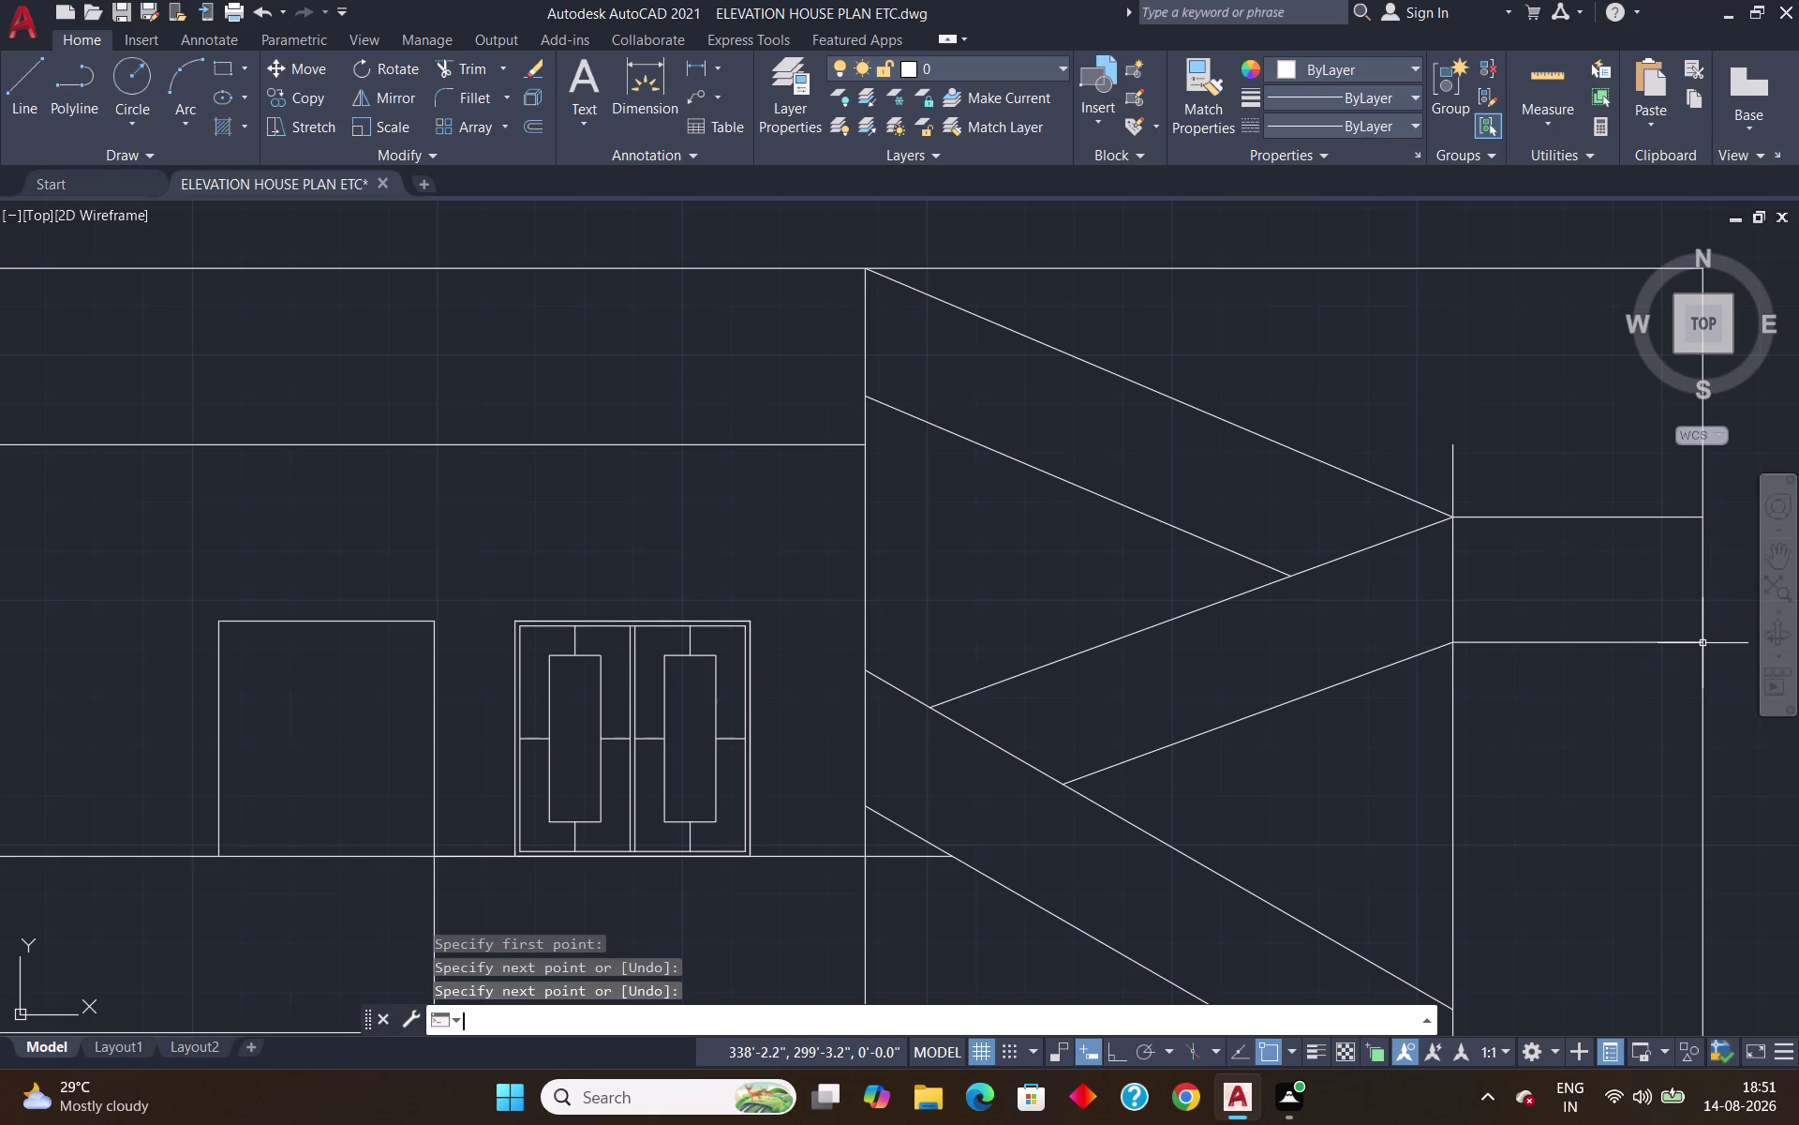
text(r)
key(Return)
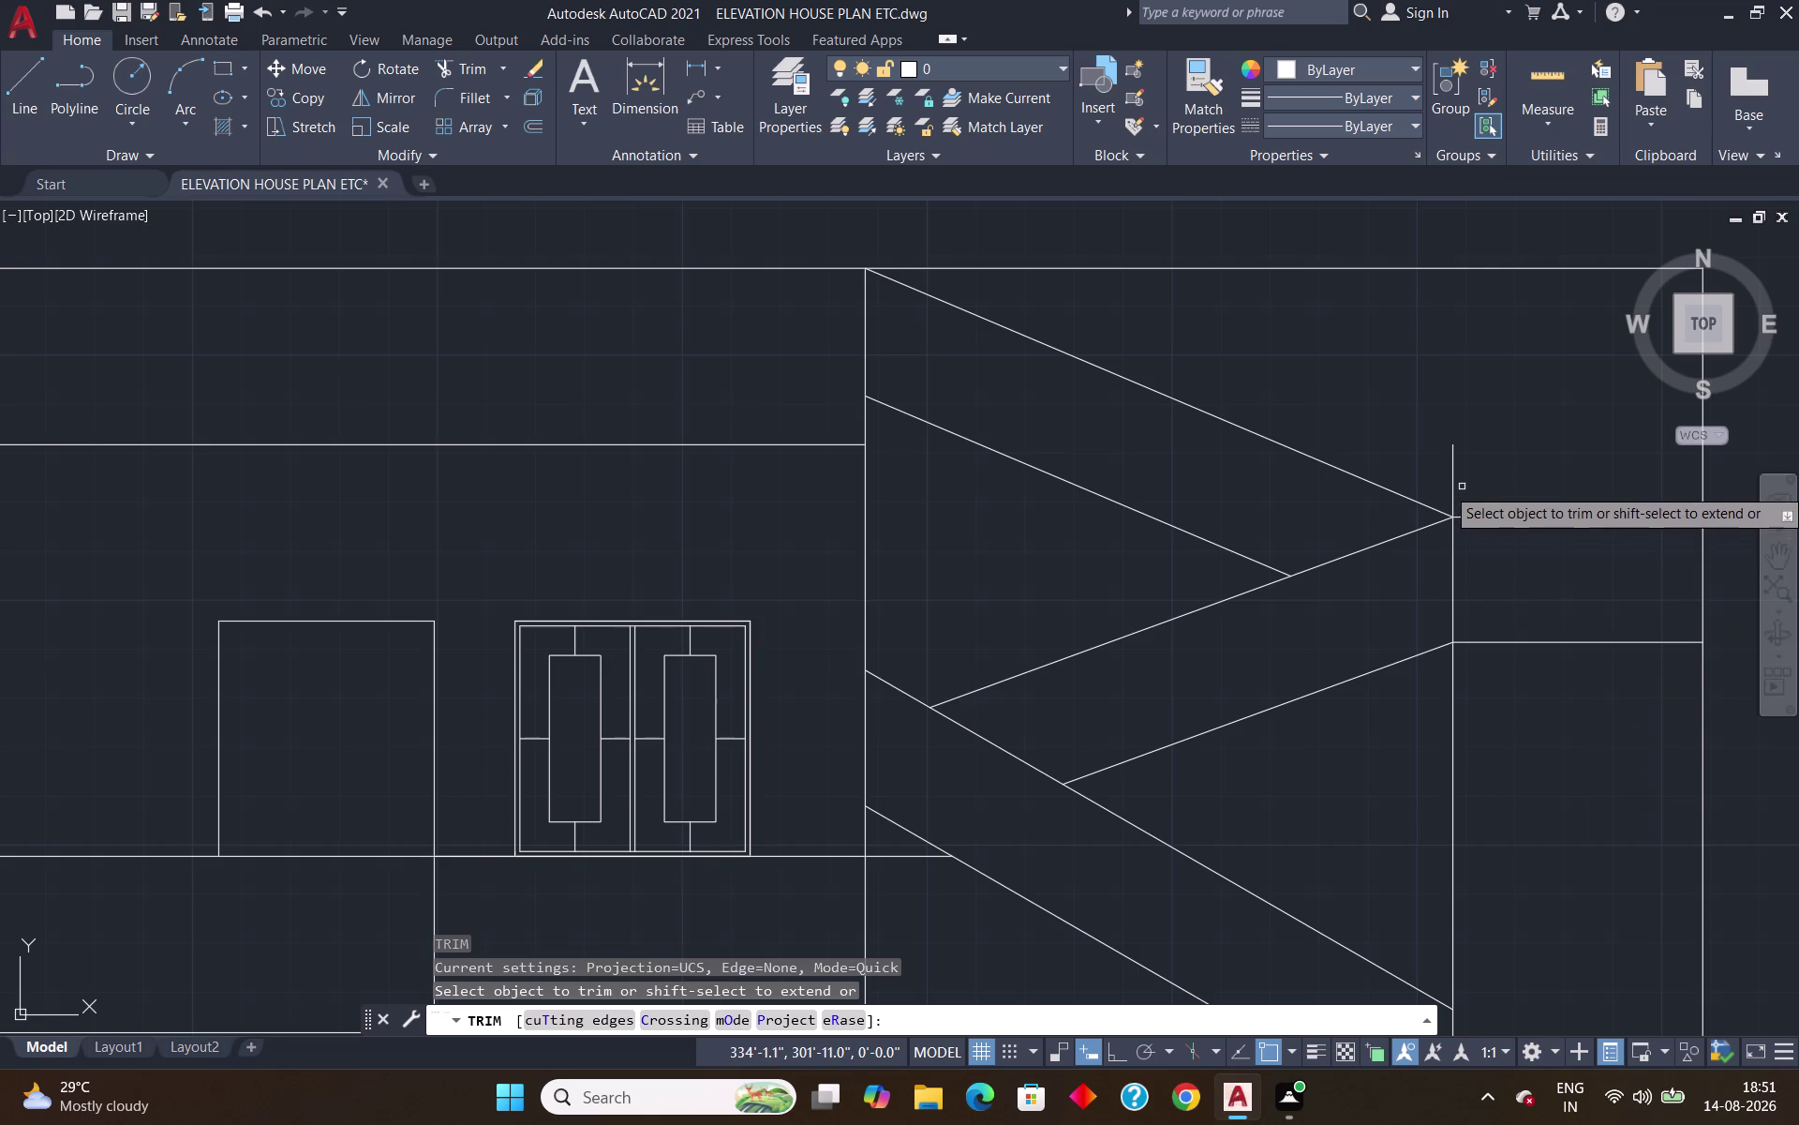
click(1454, 478)
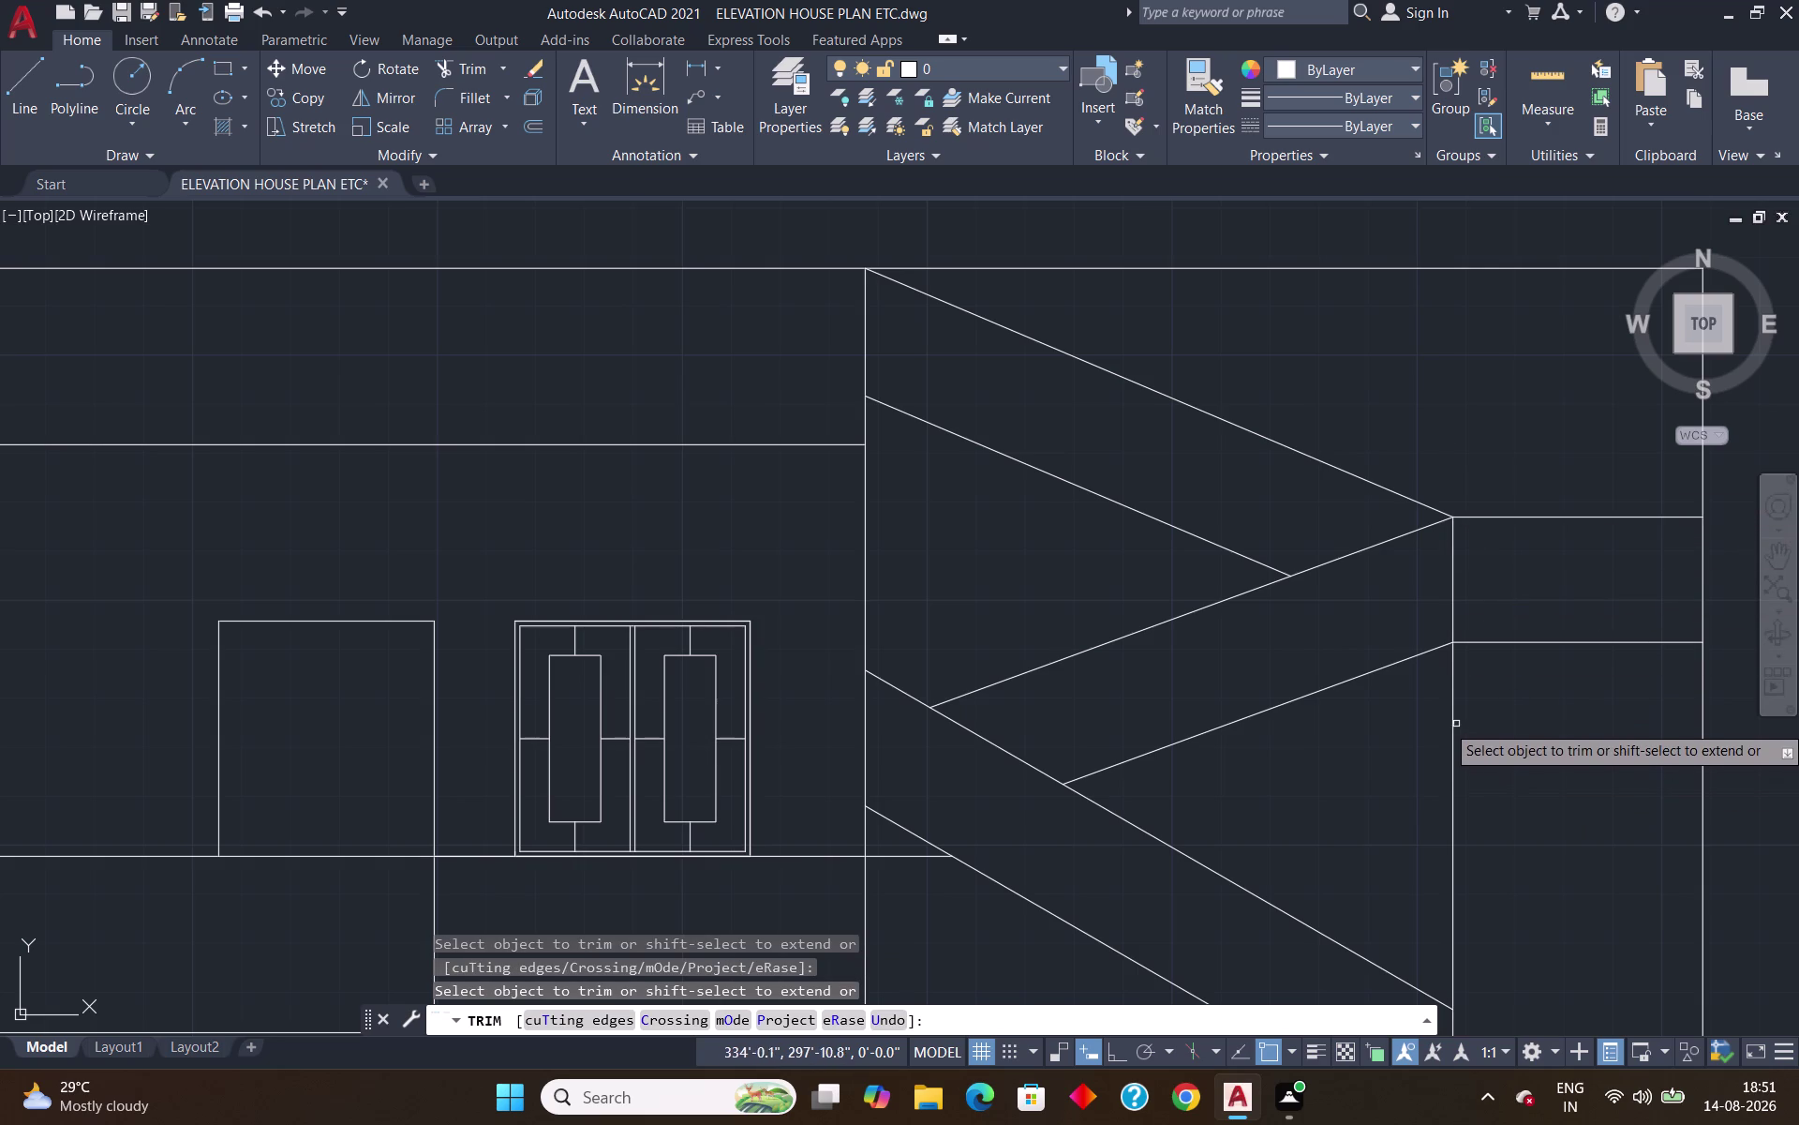
click(1453, 720)
scroll(down, 3)
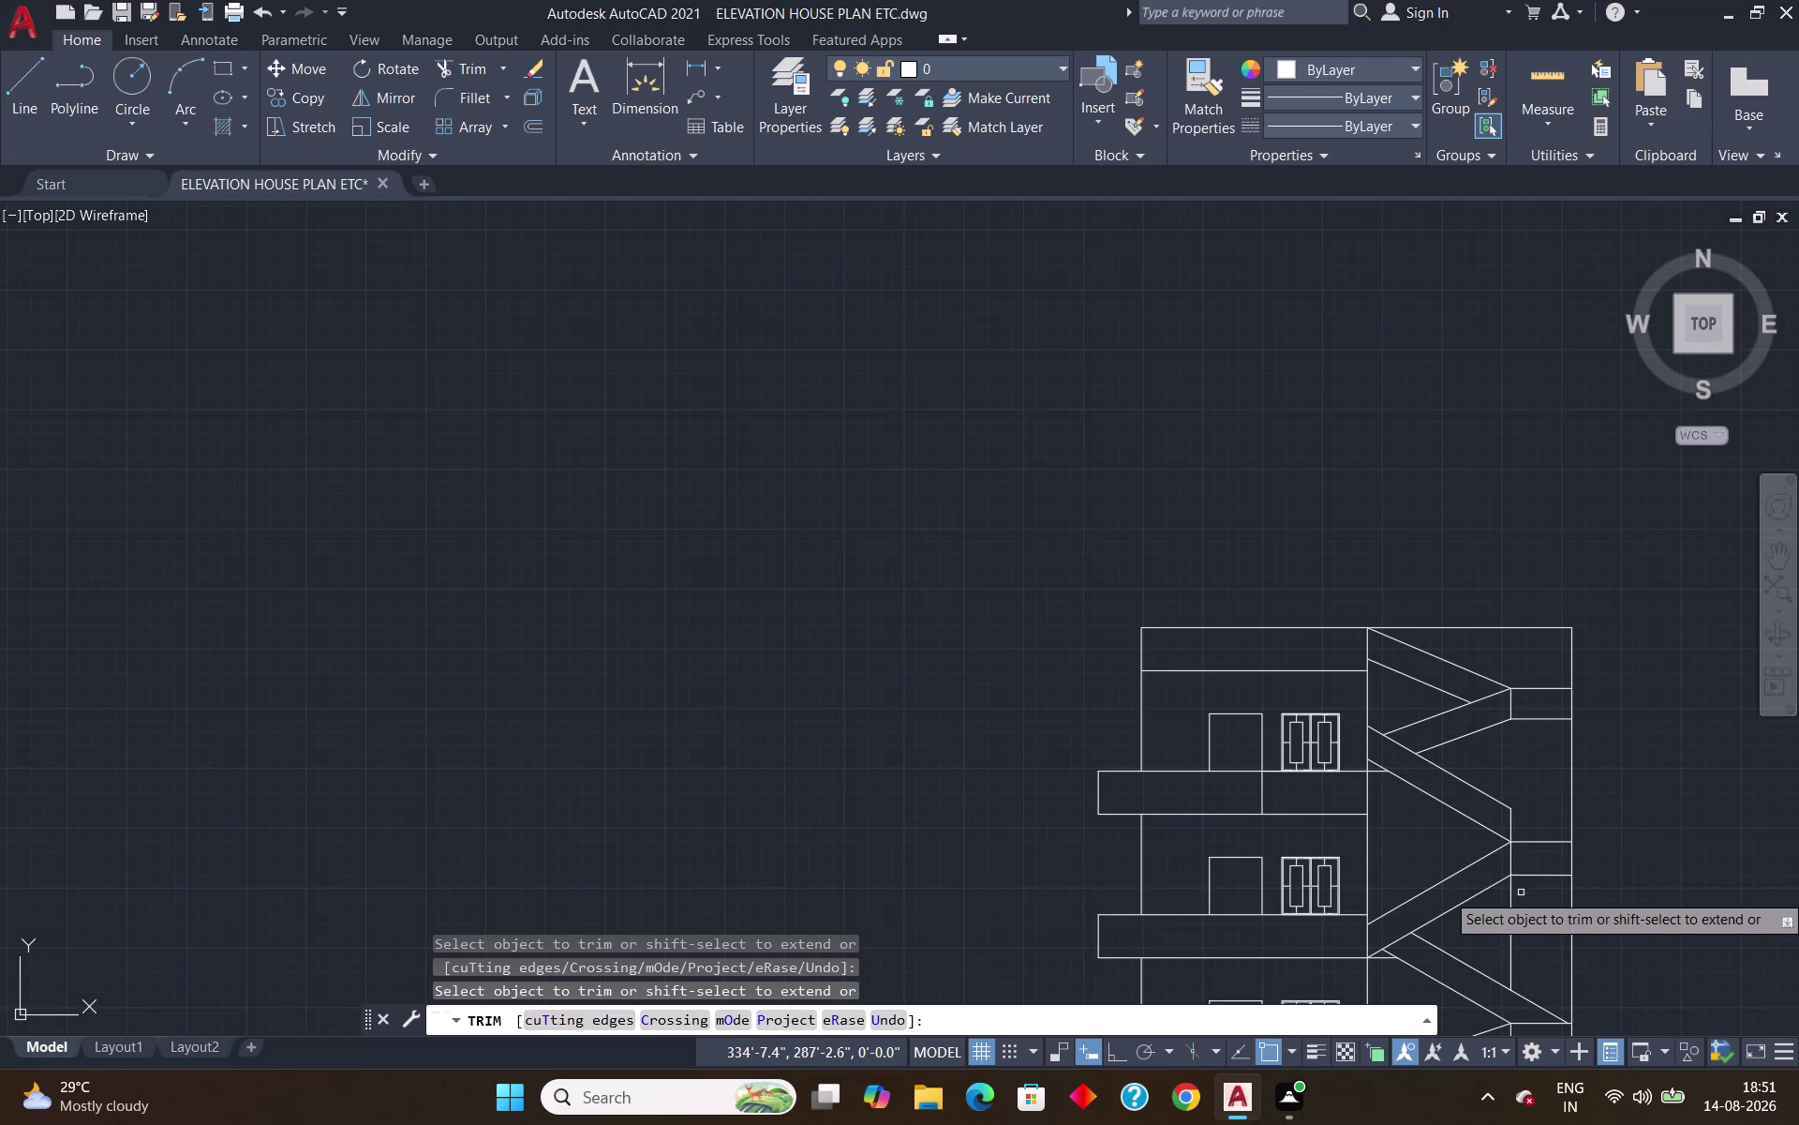
scroll(up, 3)
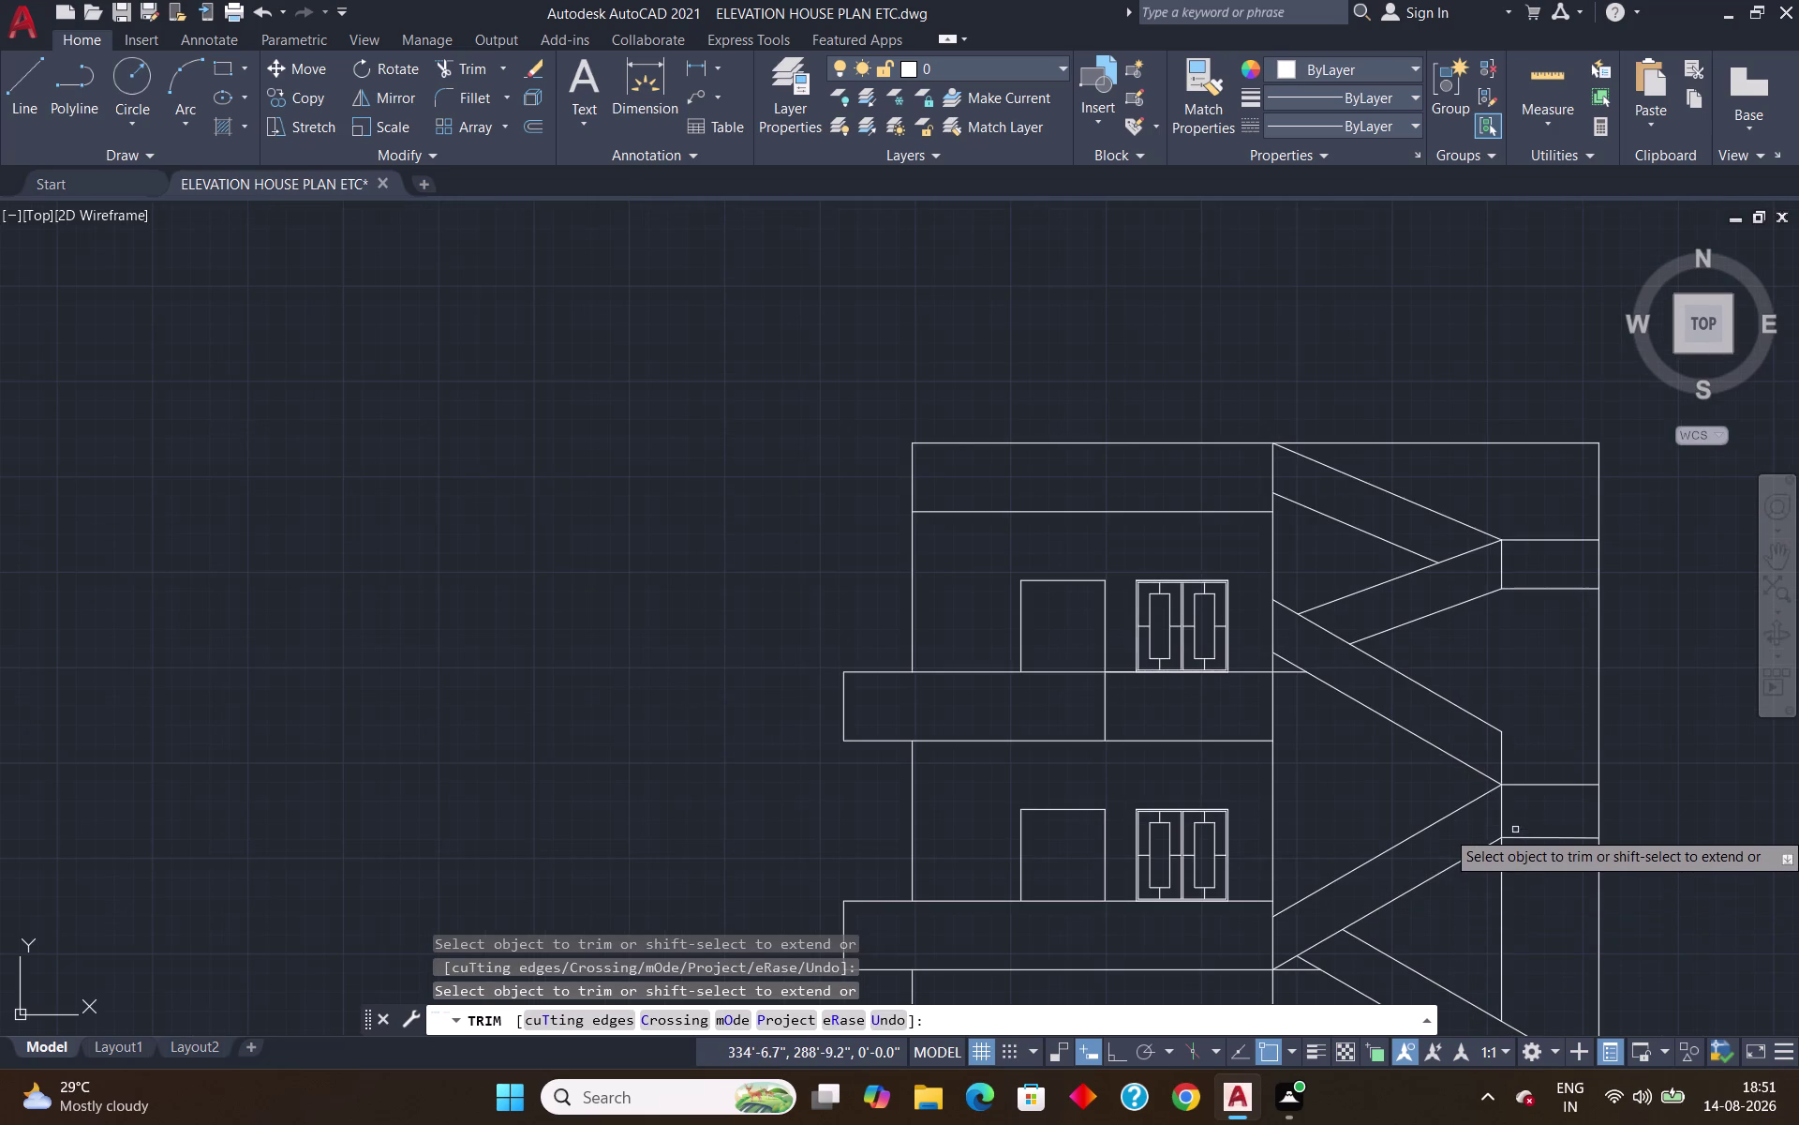
scroll(up, 3)
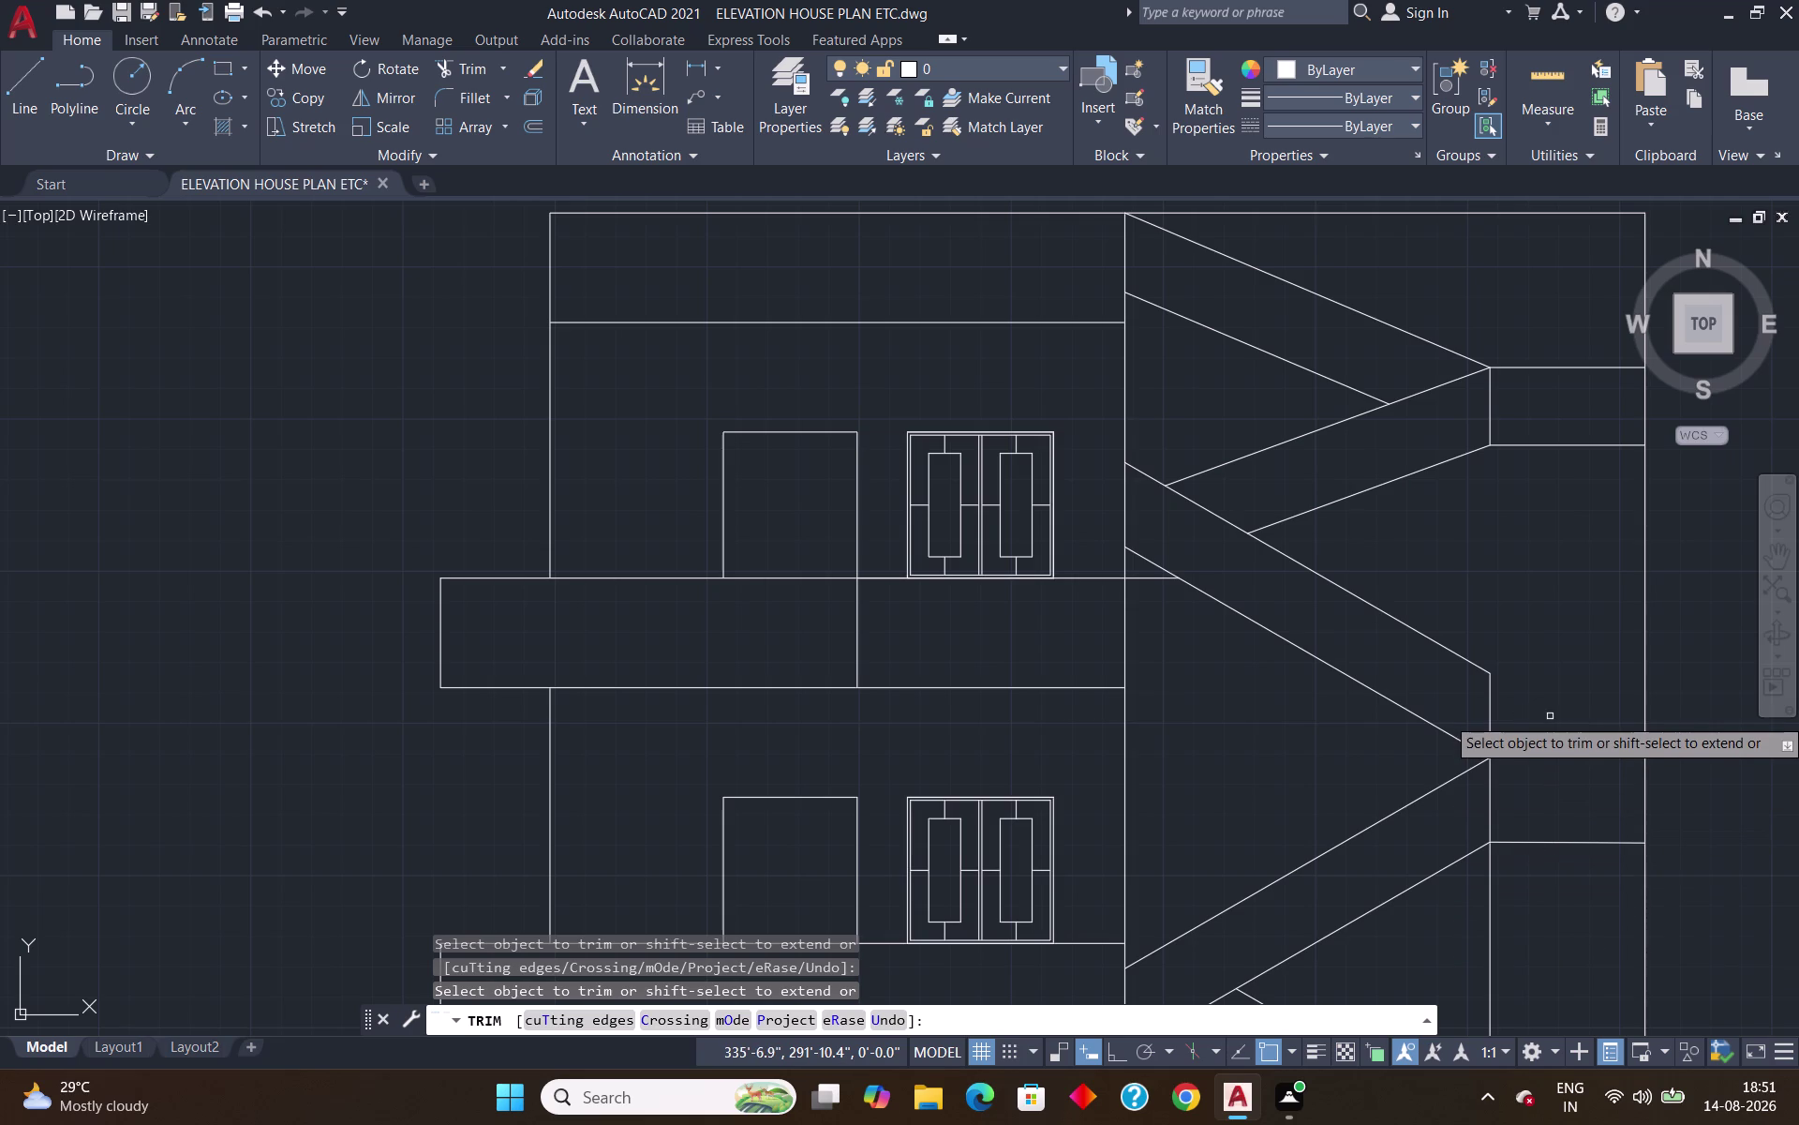
key(l)
key(Return)
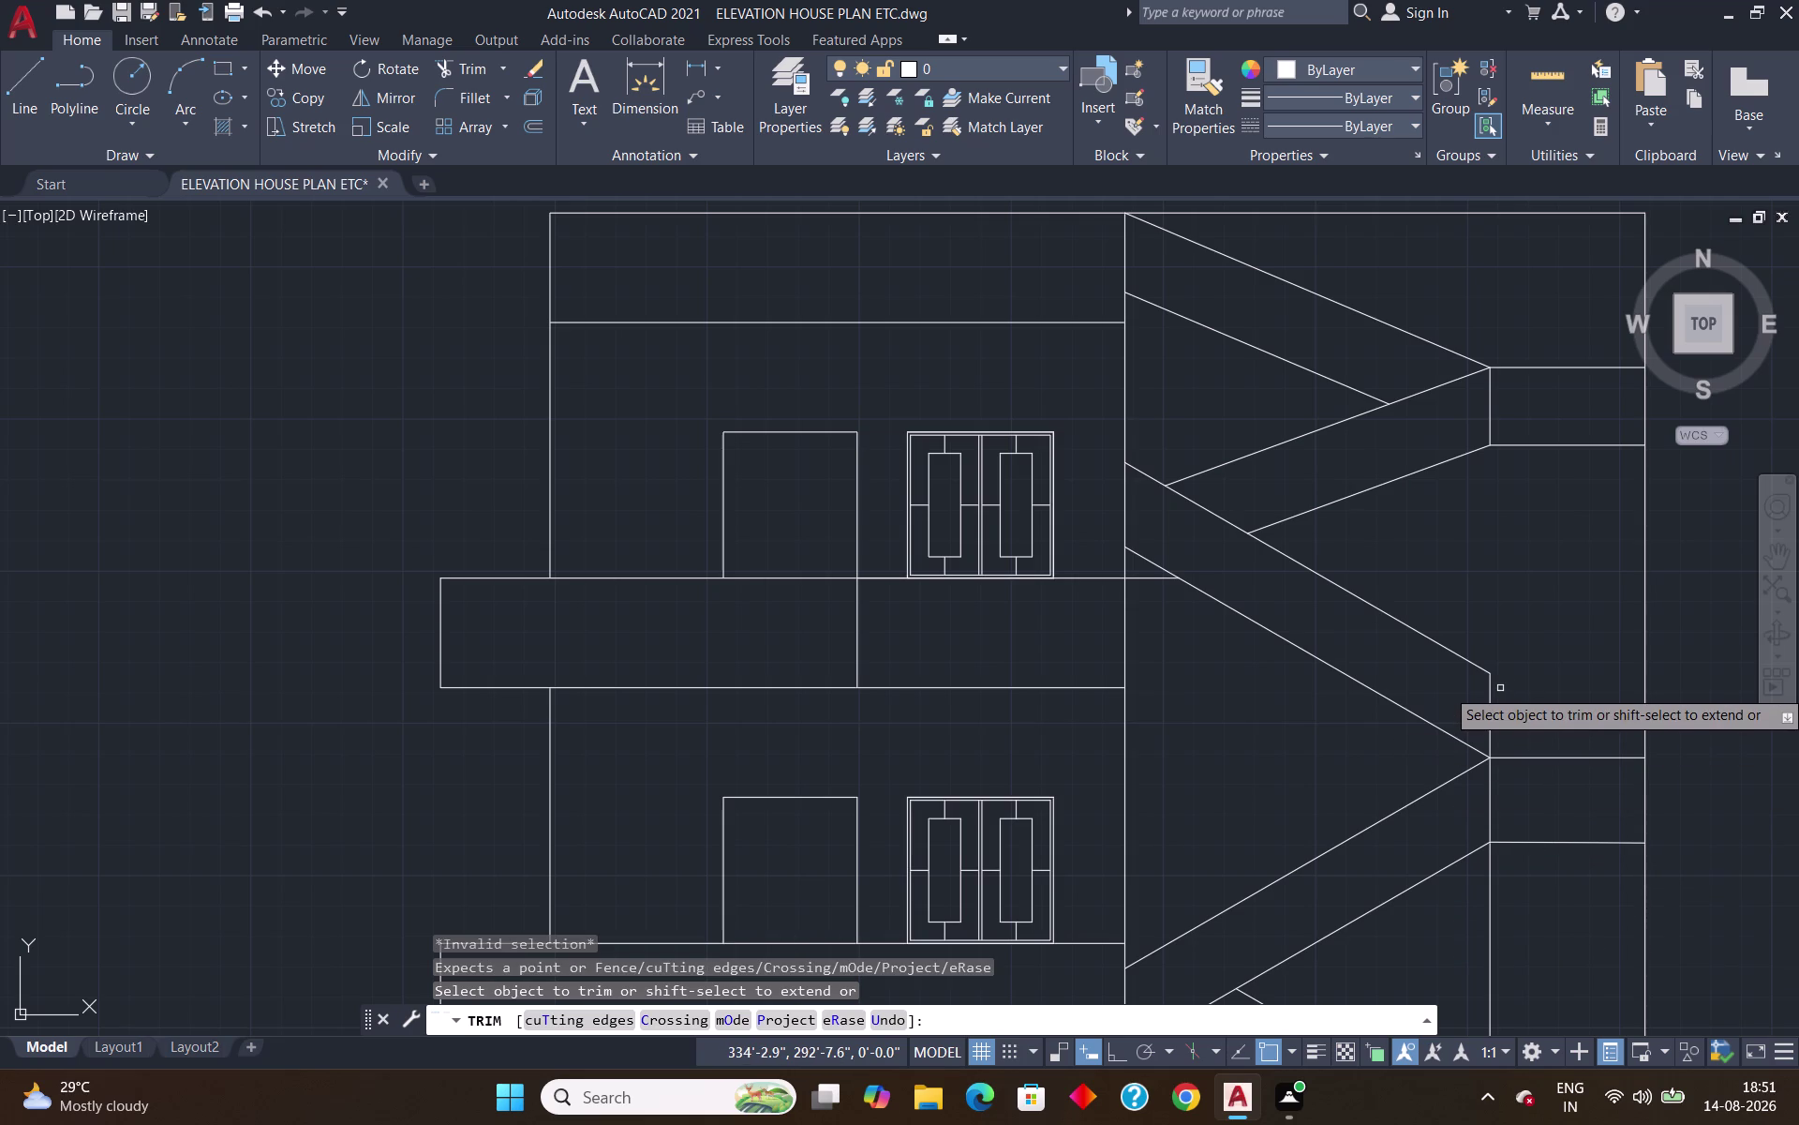
key(Escape)
key(Escape)
key(l)
key(Return)
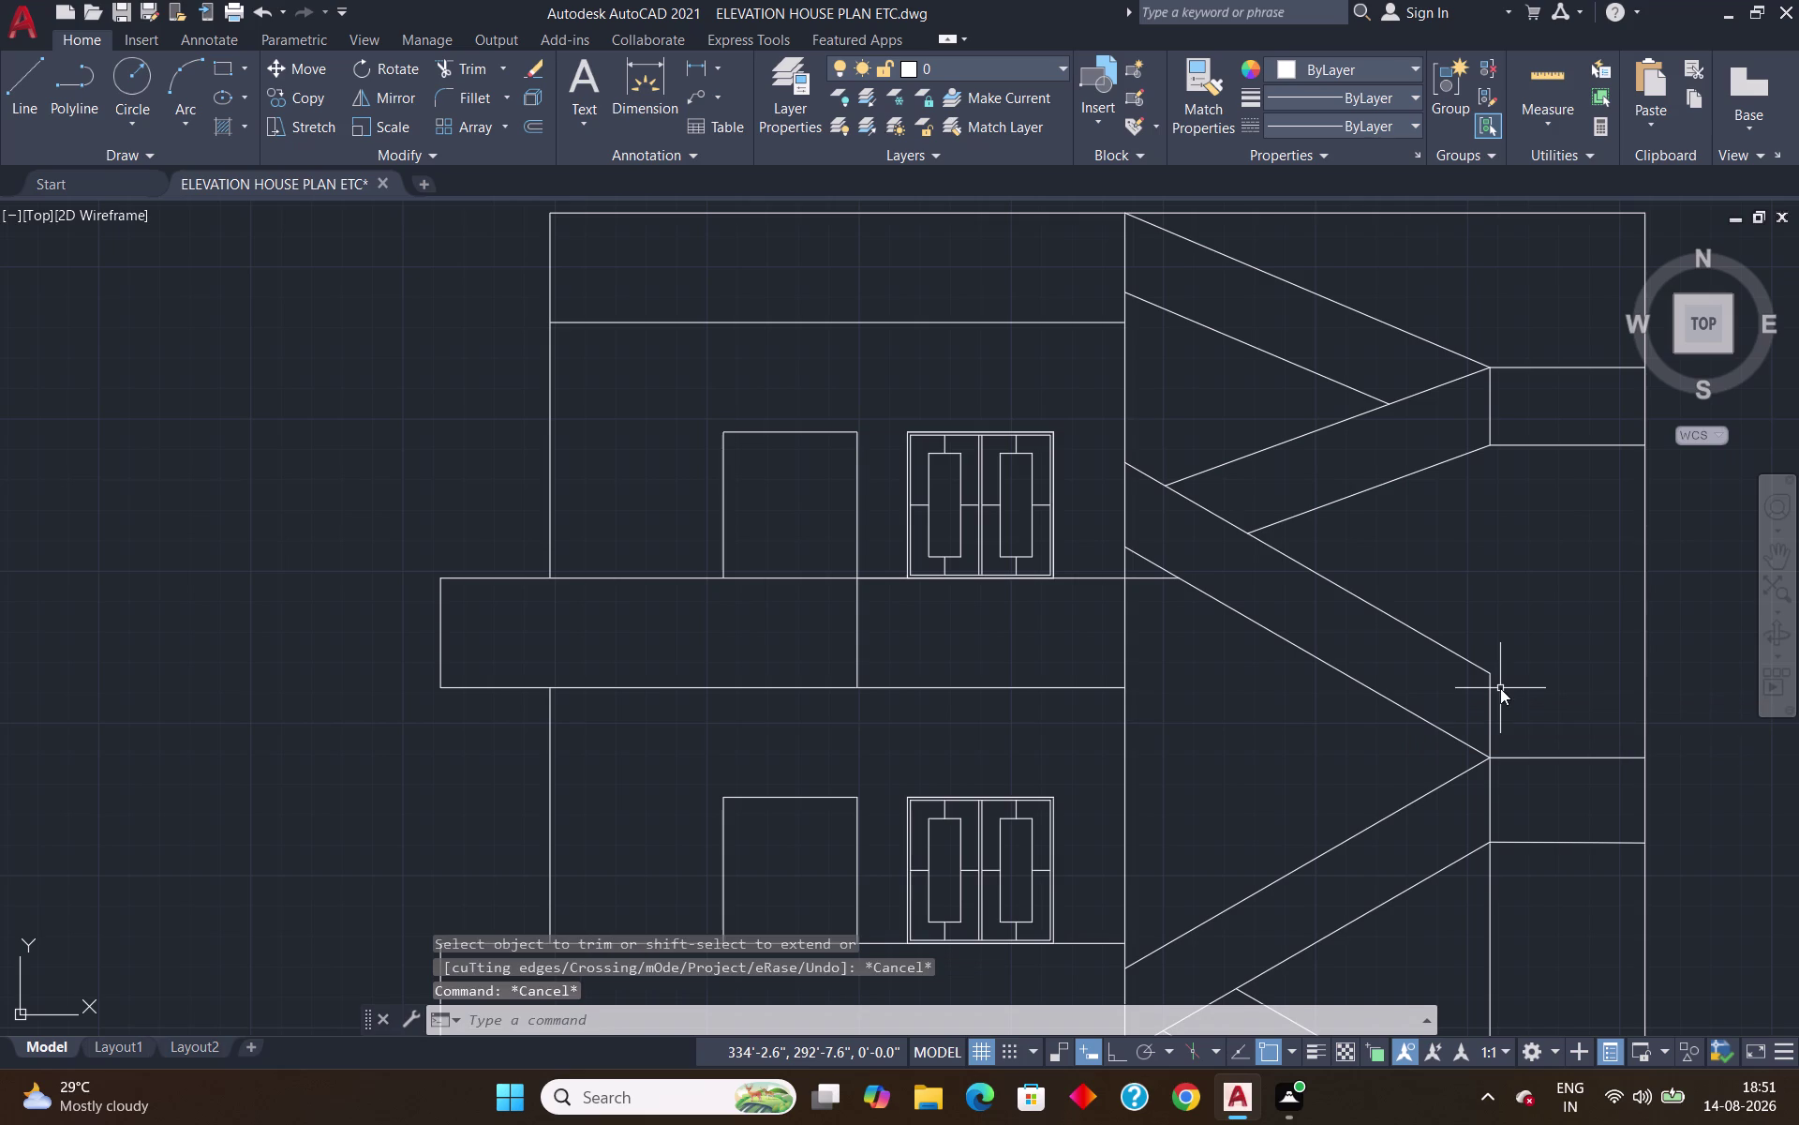
click(1490, 679)
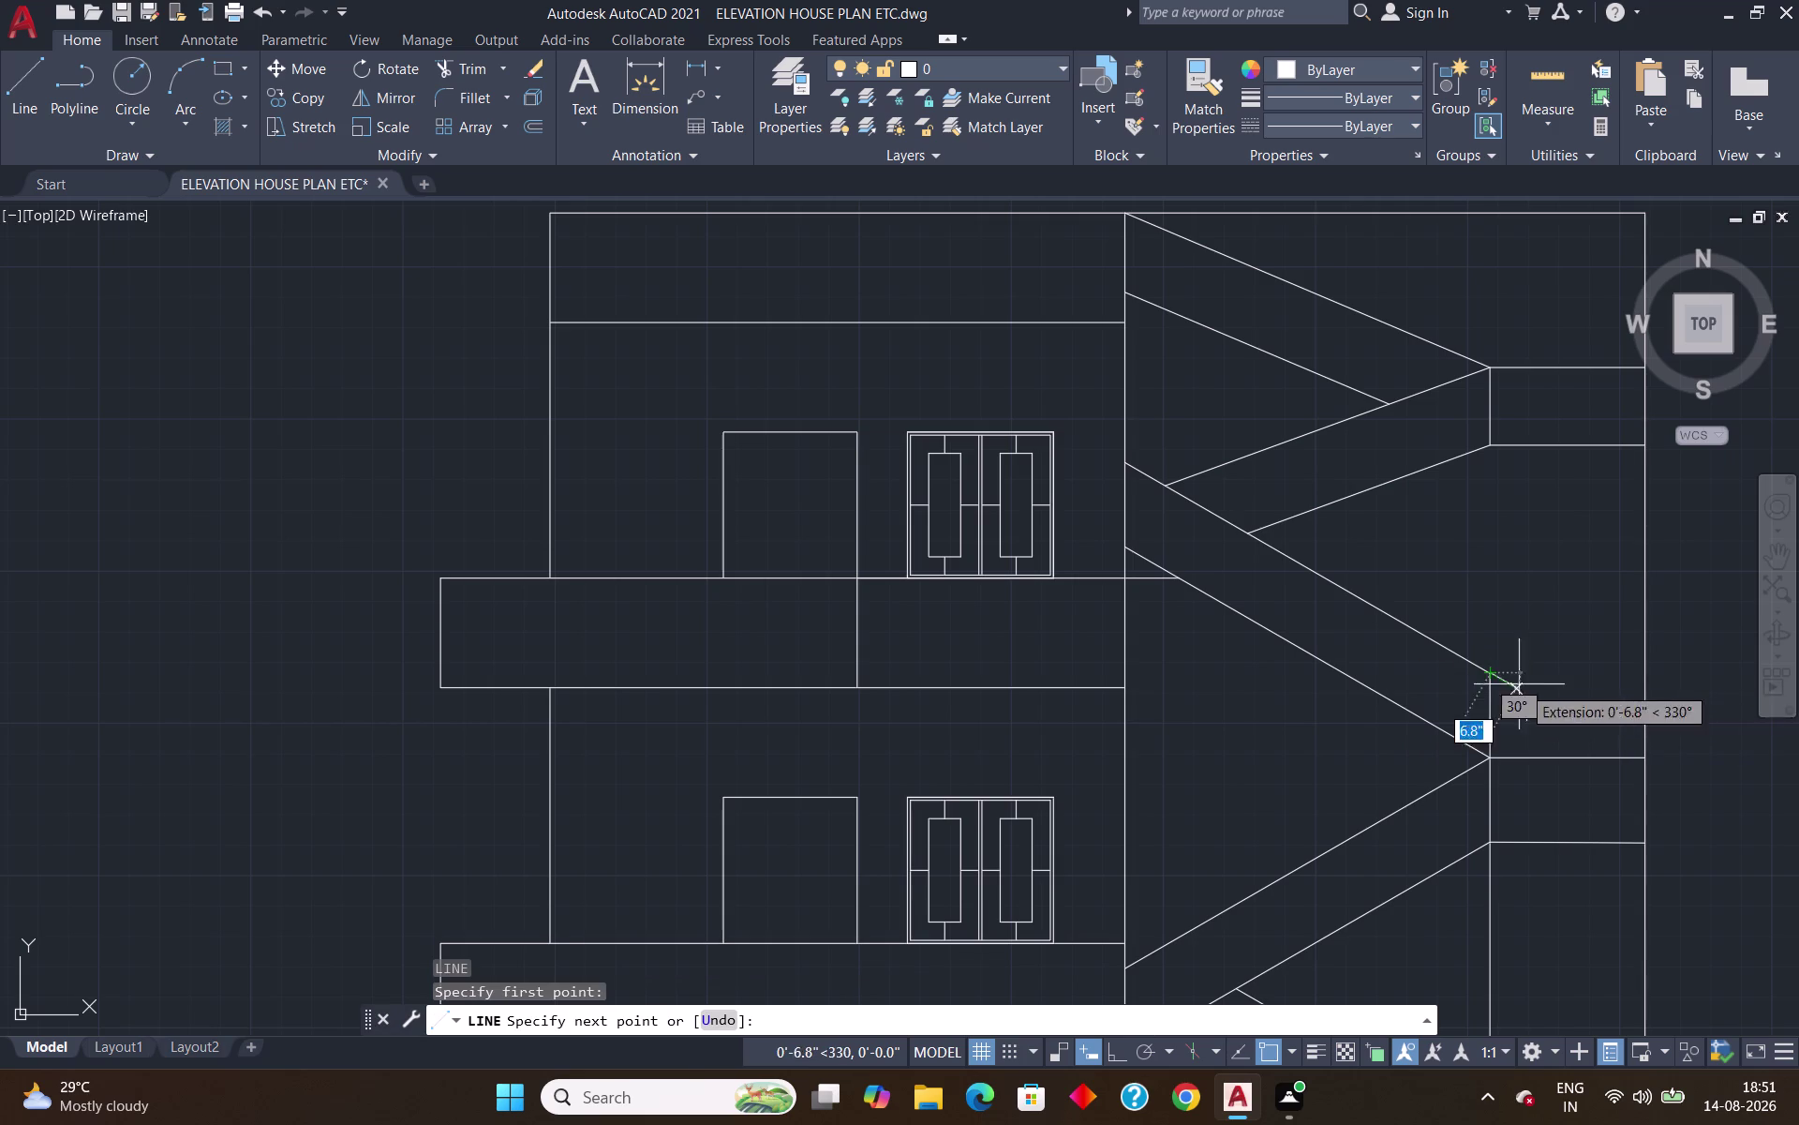
Finish the horizontal line at the outer edge, then delete the lower horizontal line in the bay.
click(1648, 673)
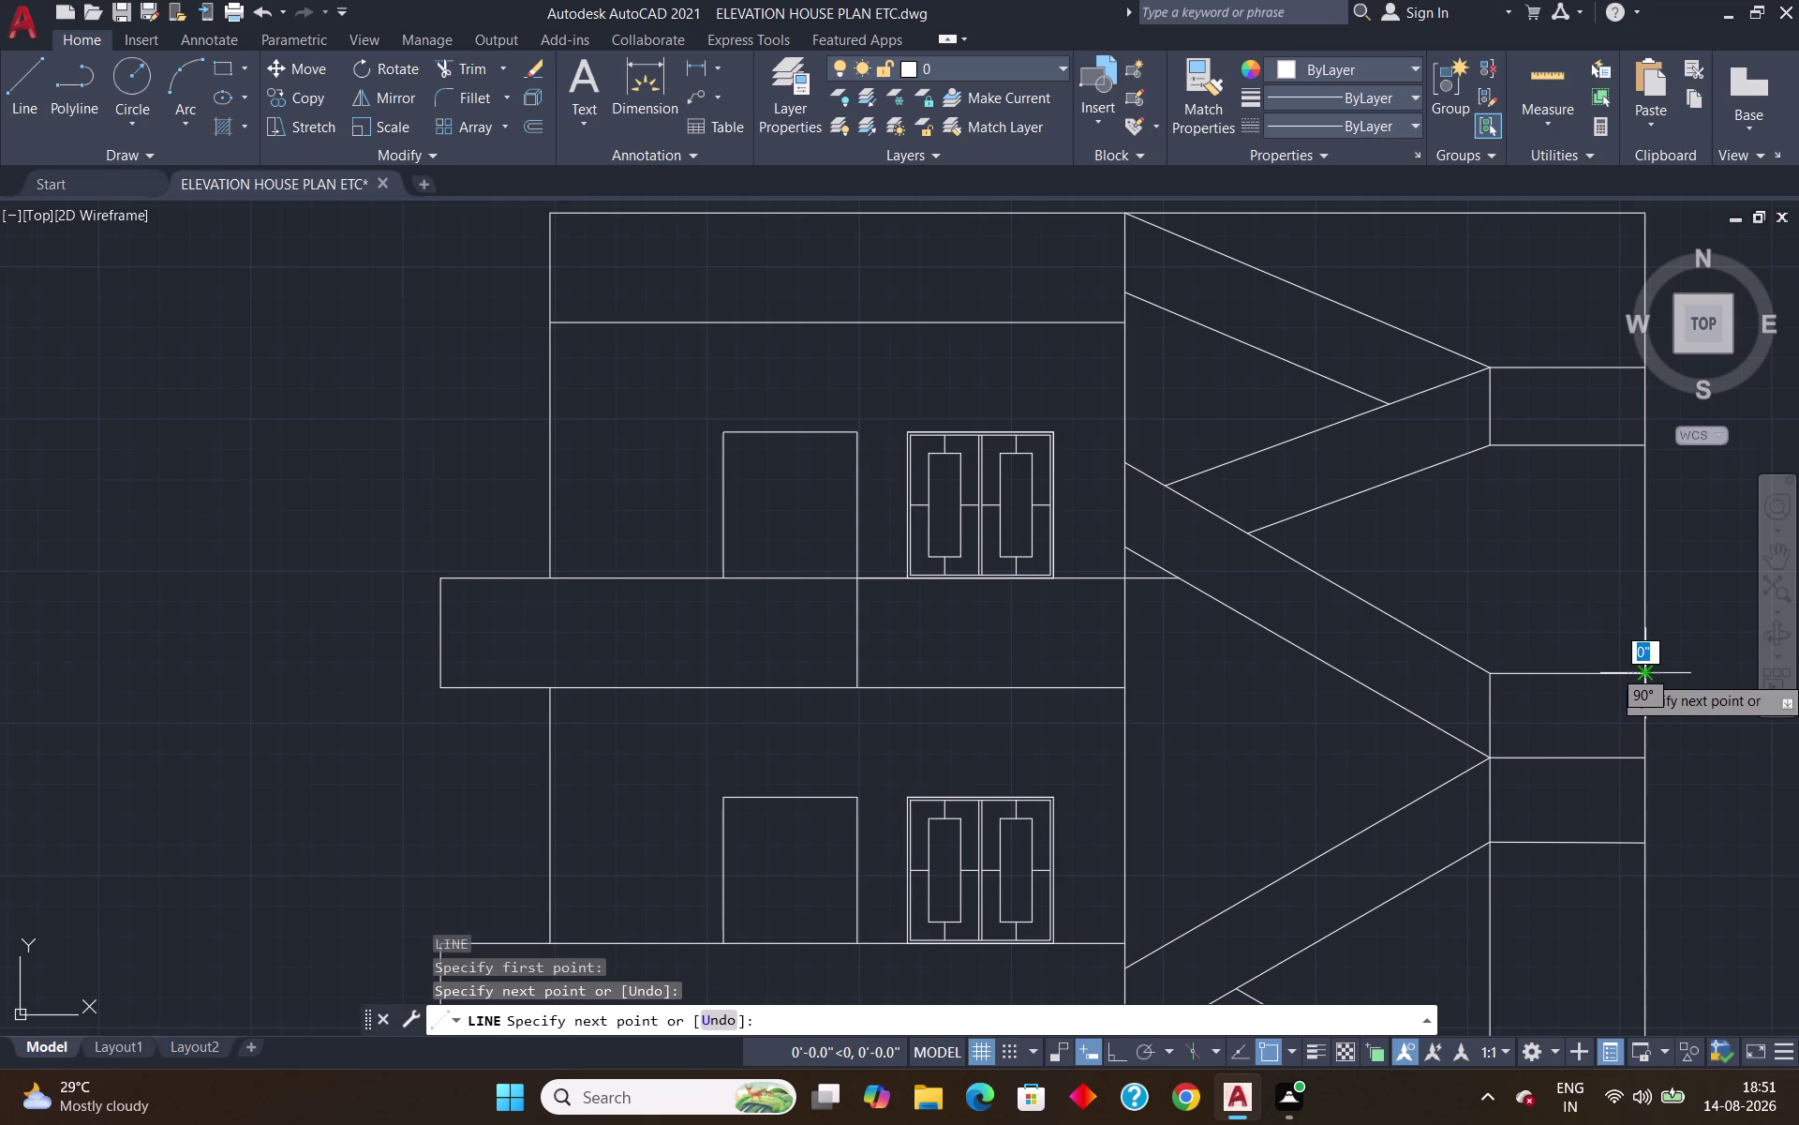
key(Return)
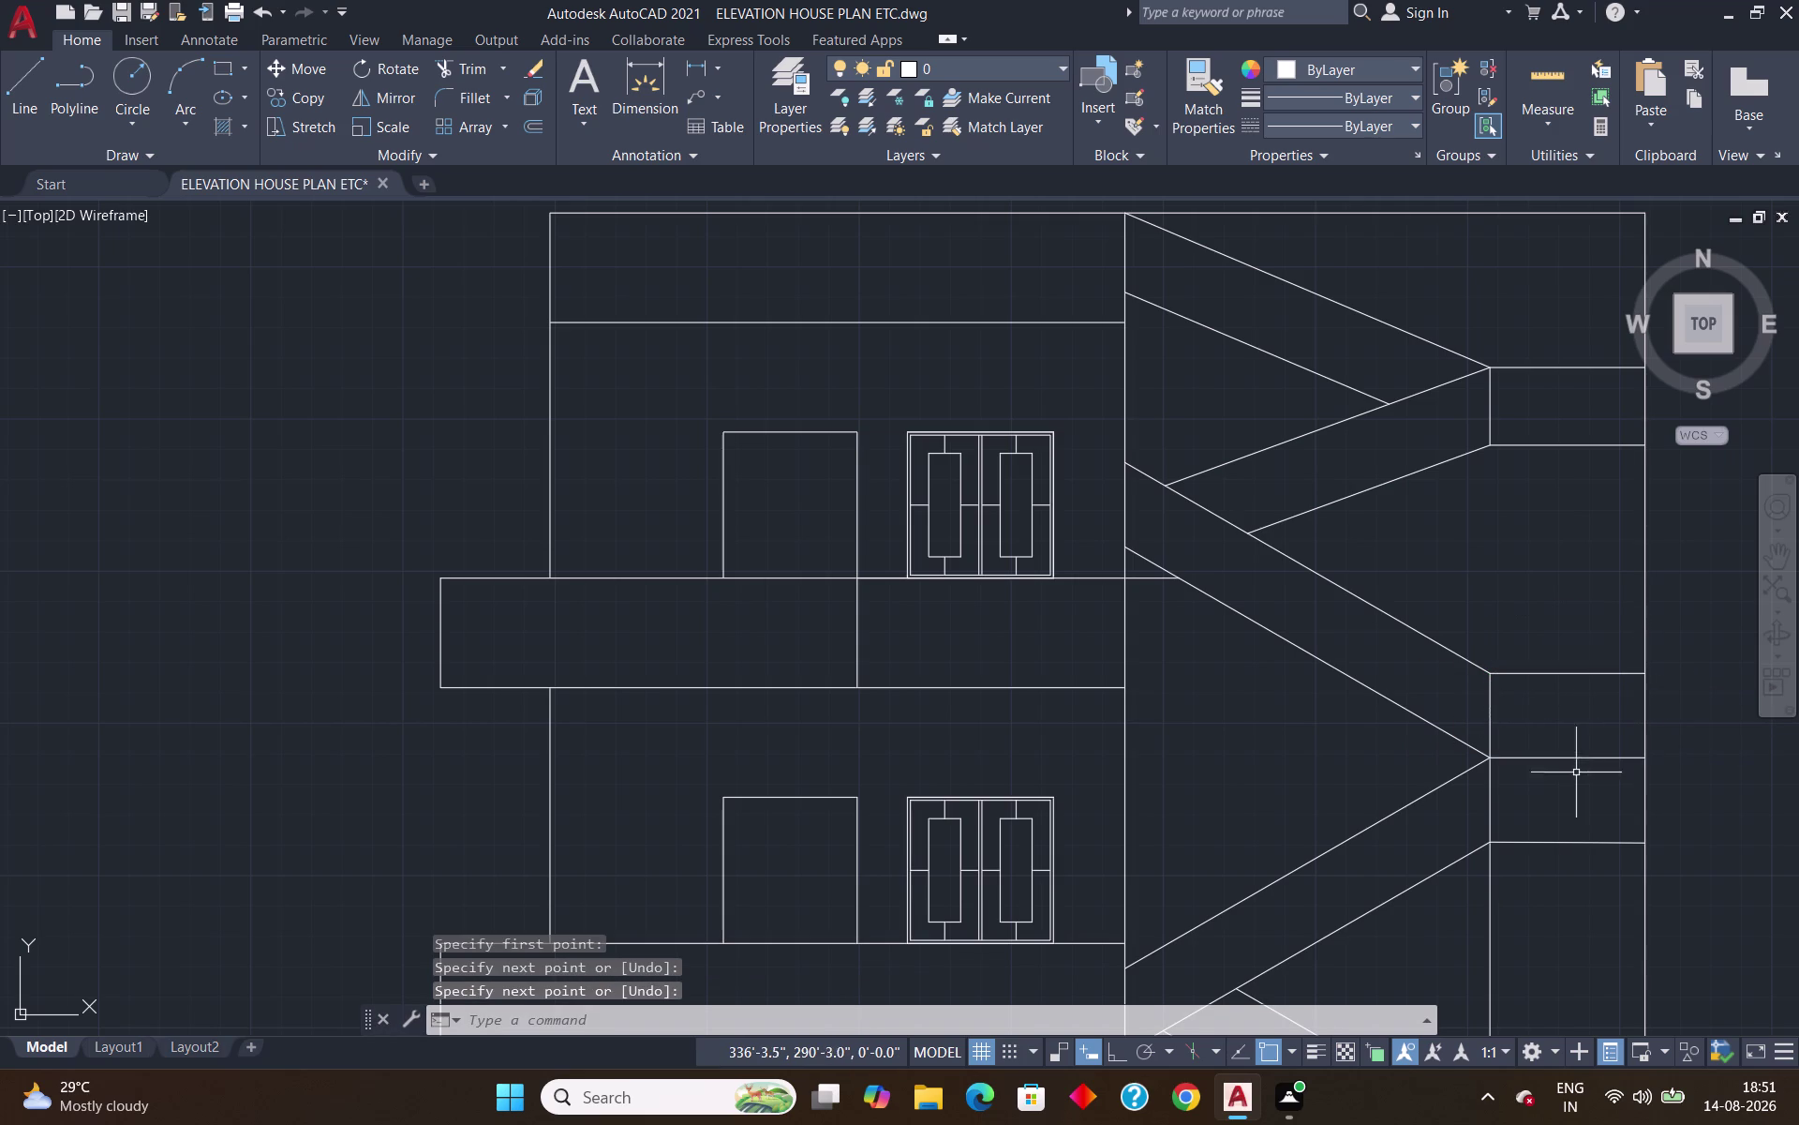
drag(1571, 753, 1568, 787)
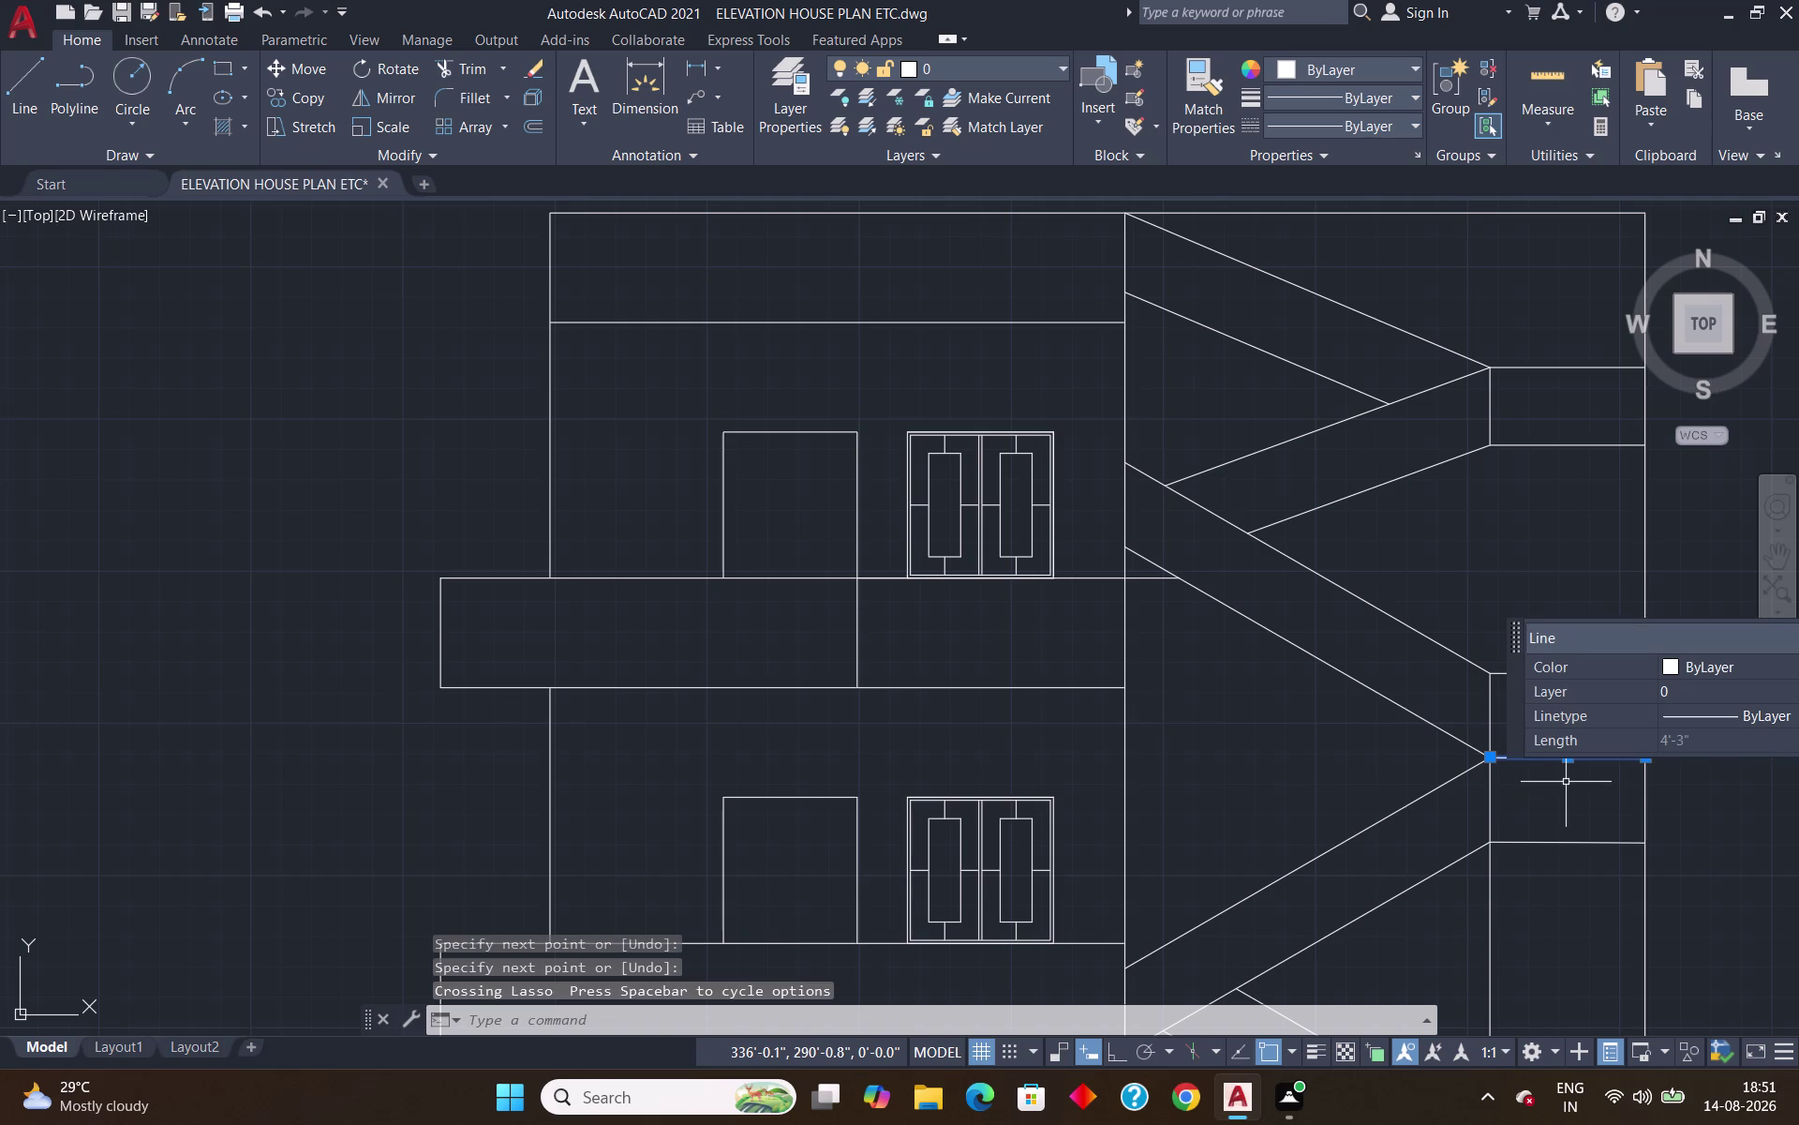
key(Delete)
scroll(down, 3)
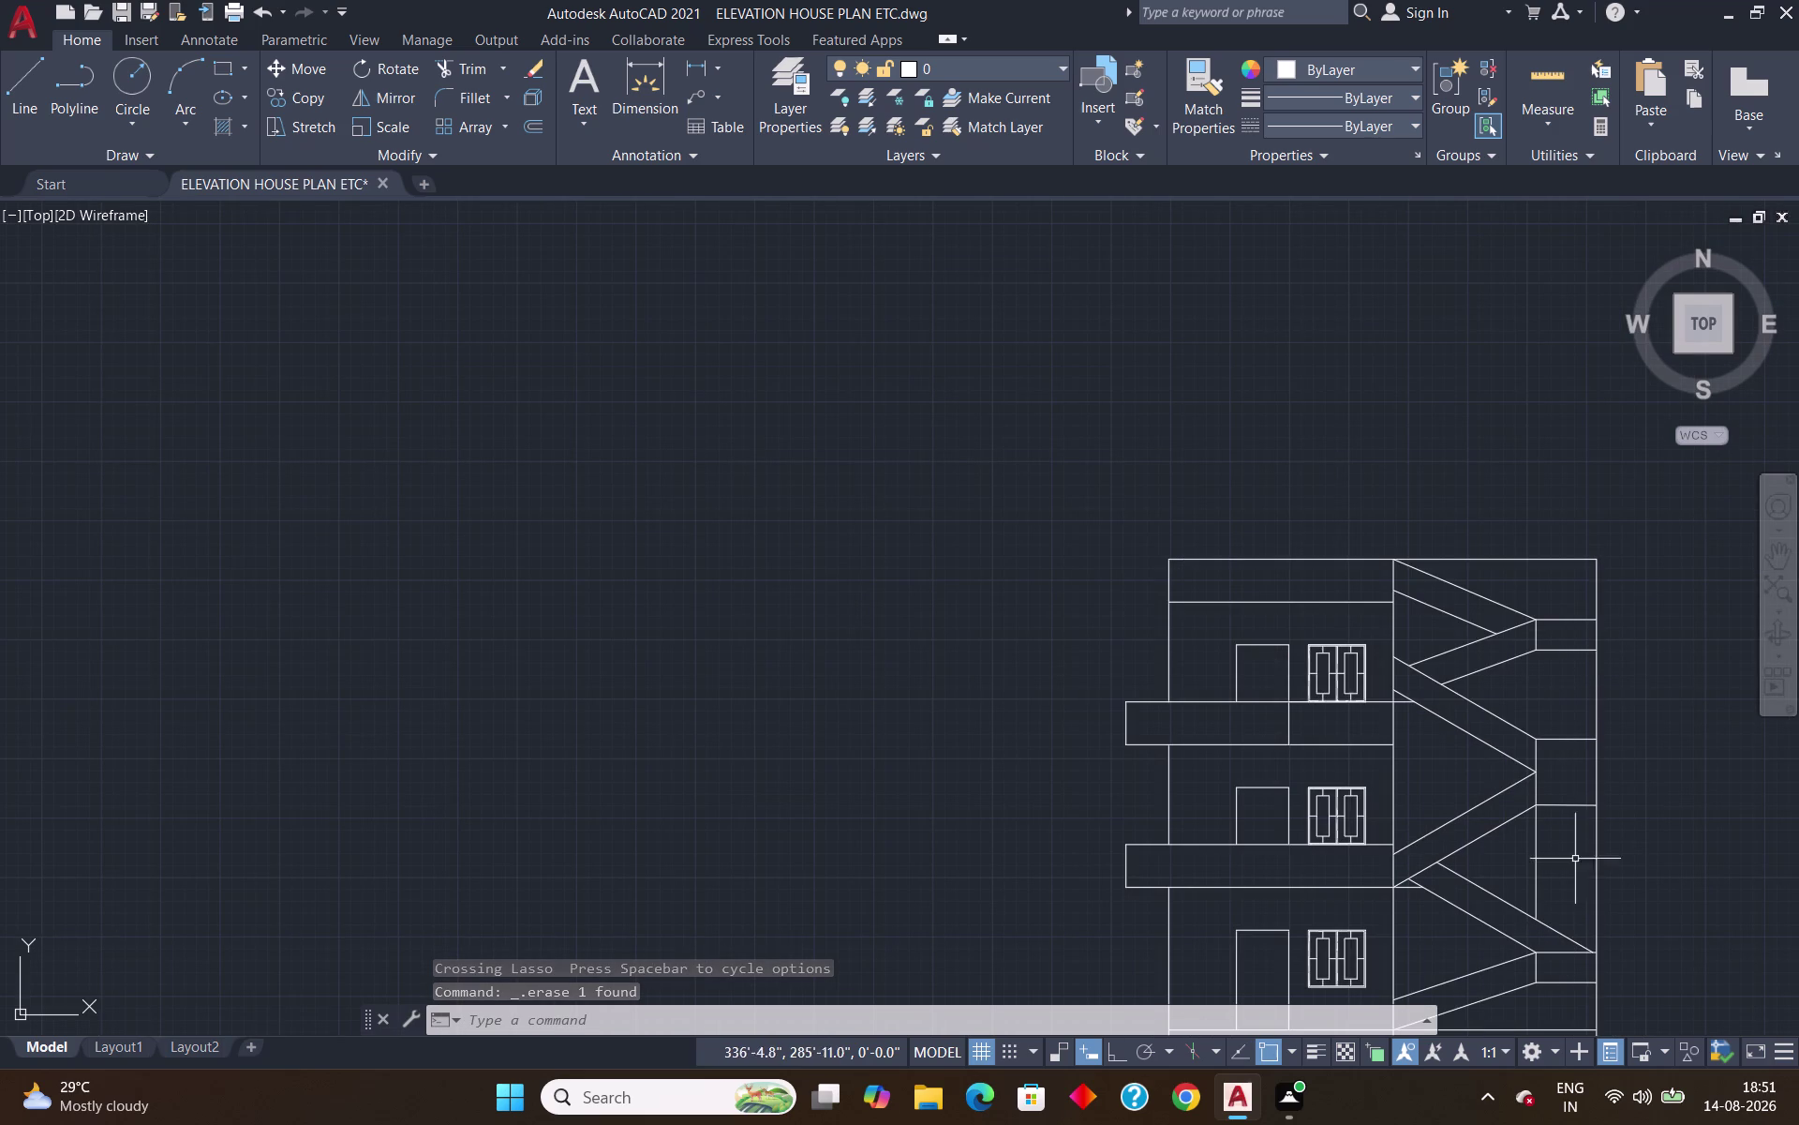
scroll(up, 3)
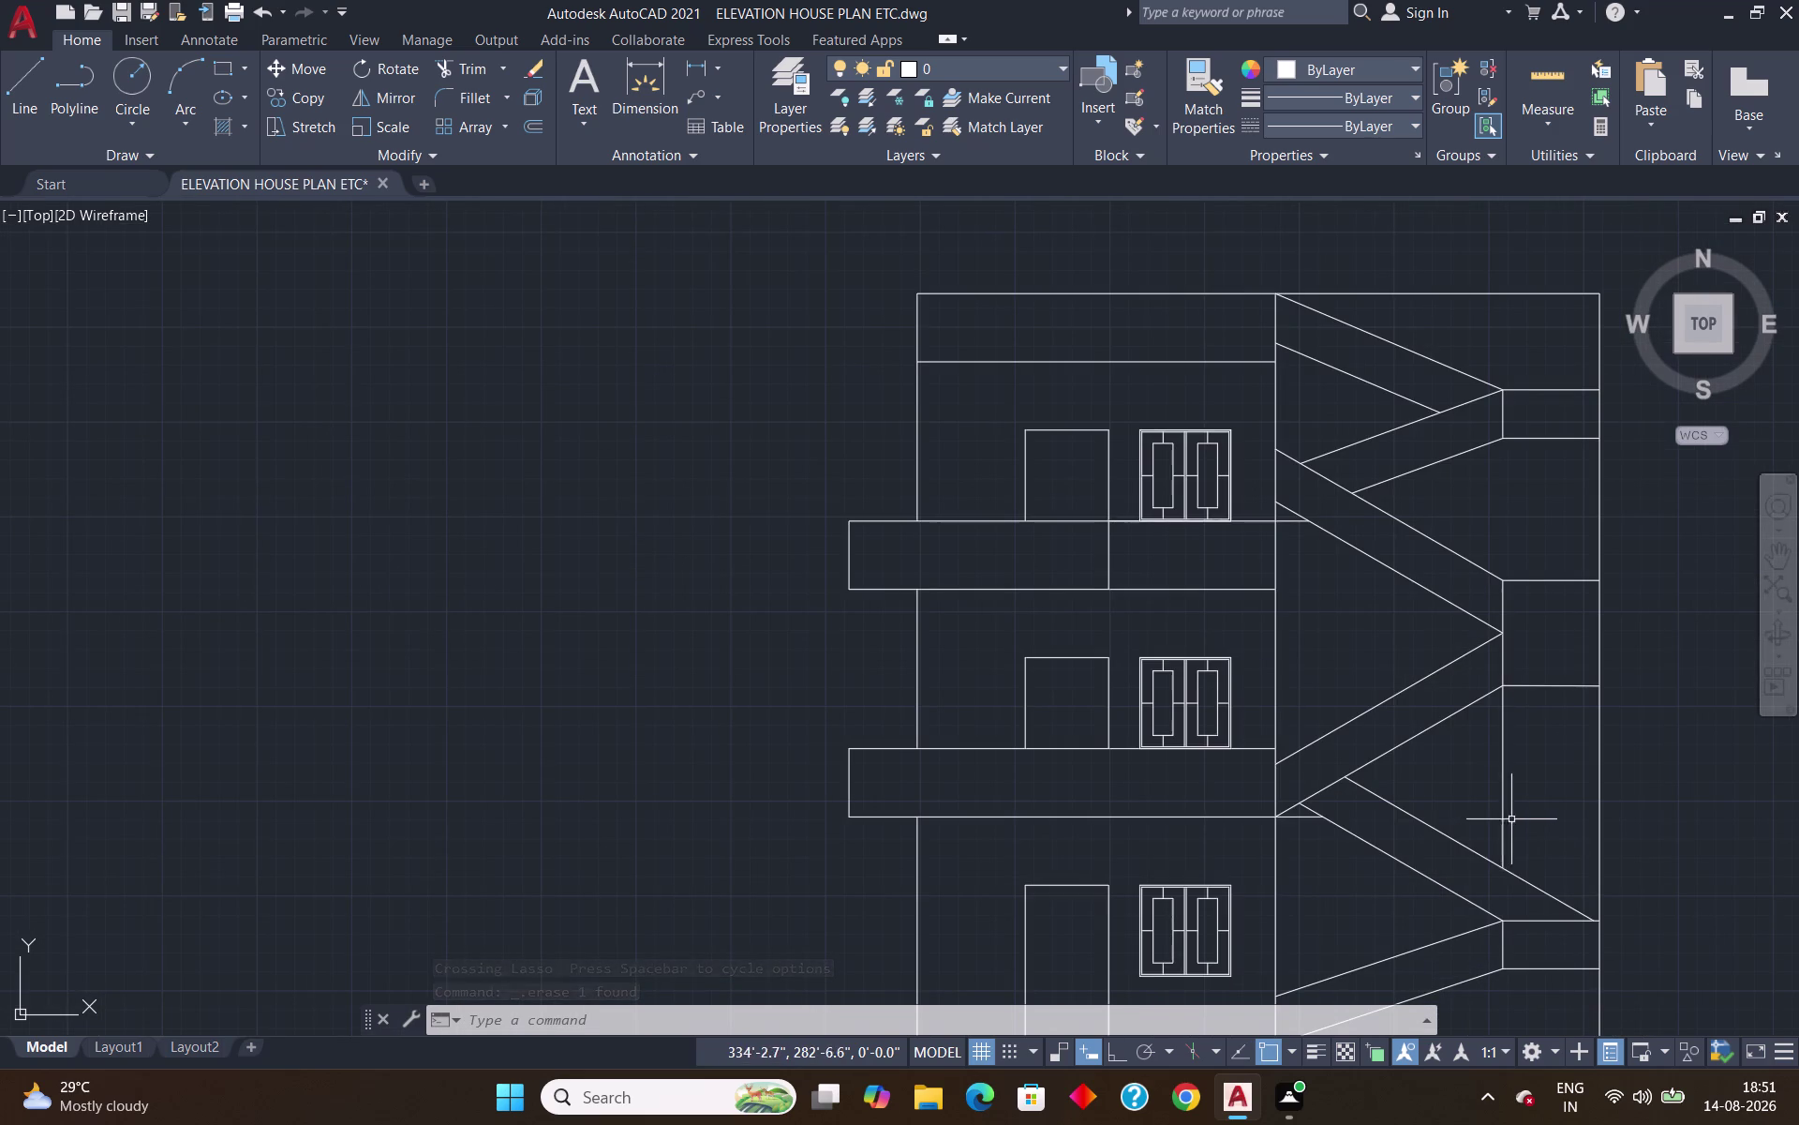
Trim the extra line at the lower stair landing with TR.
text(tr)
key(Return)
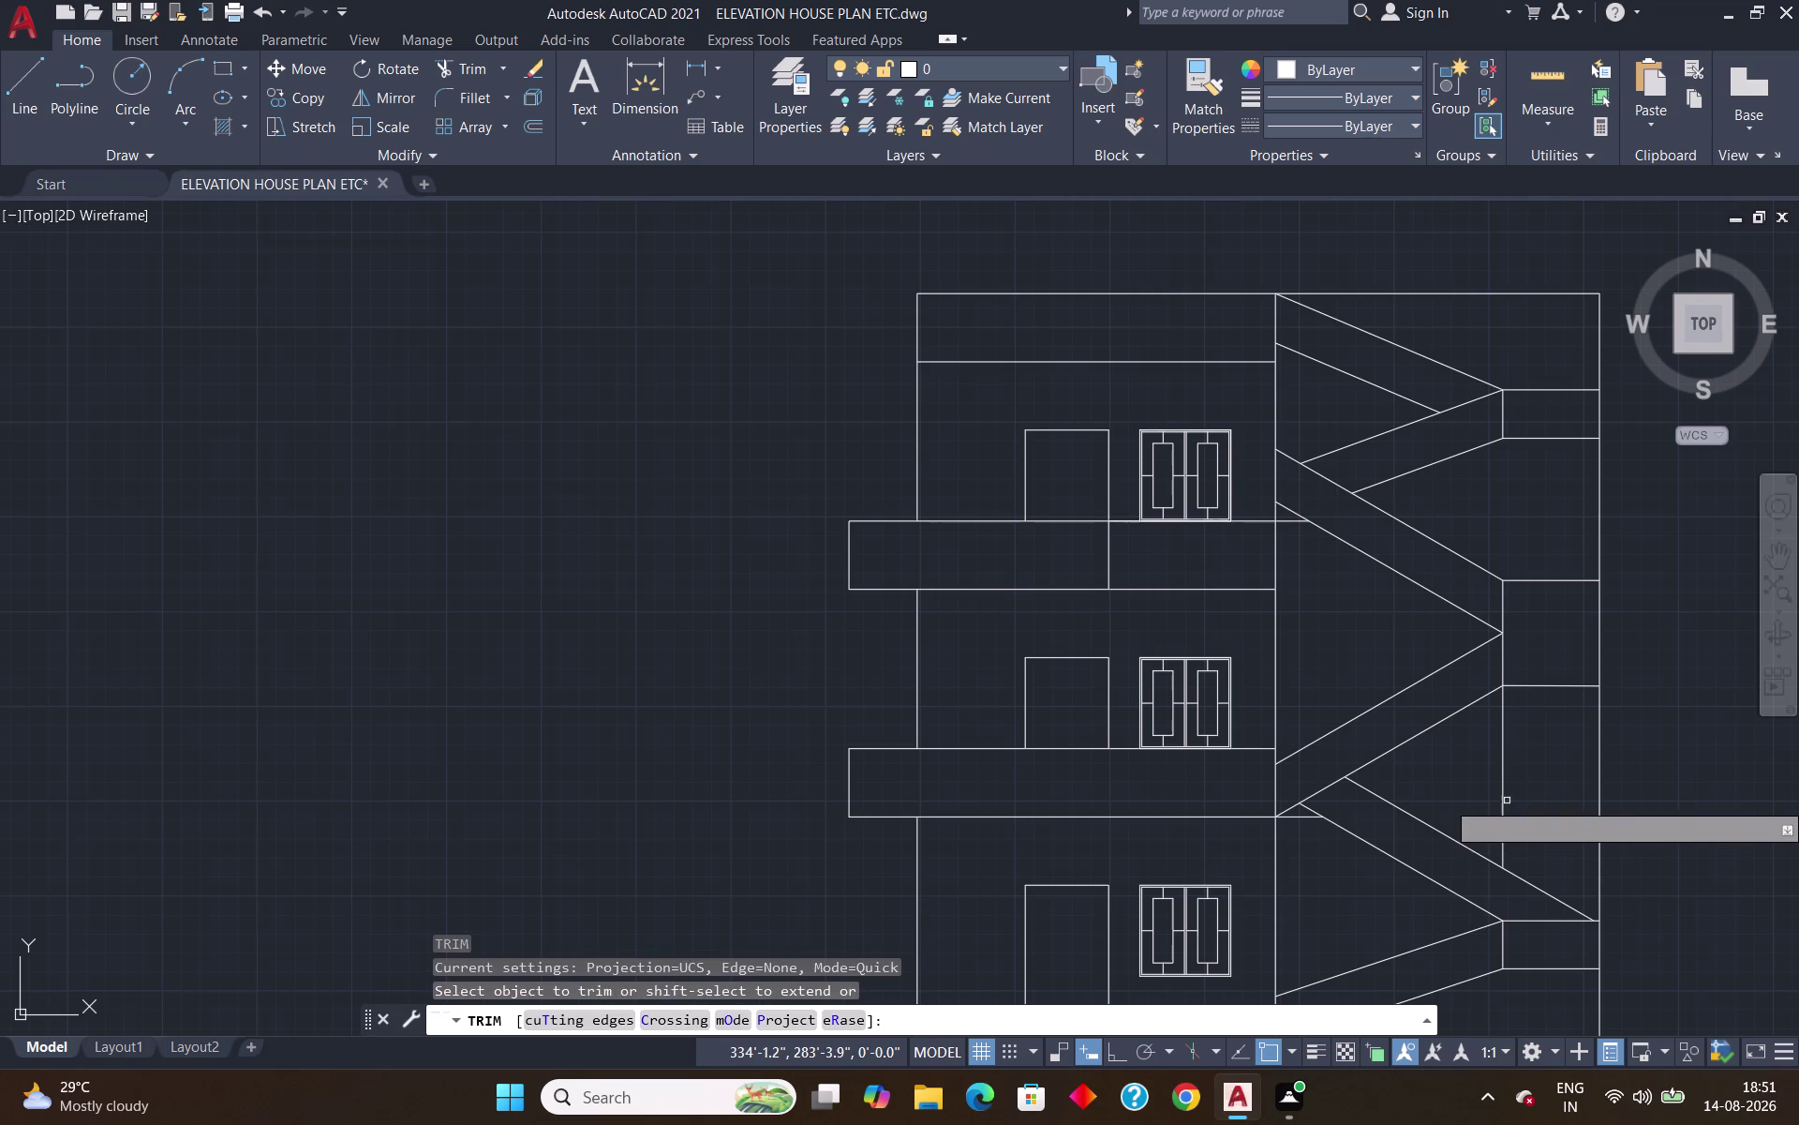
click(1504, 789)
scroll(down, 3)
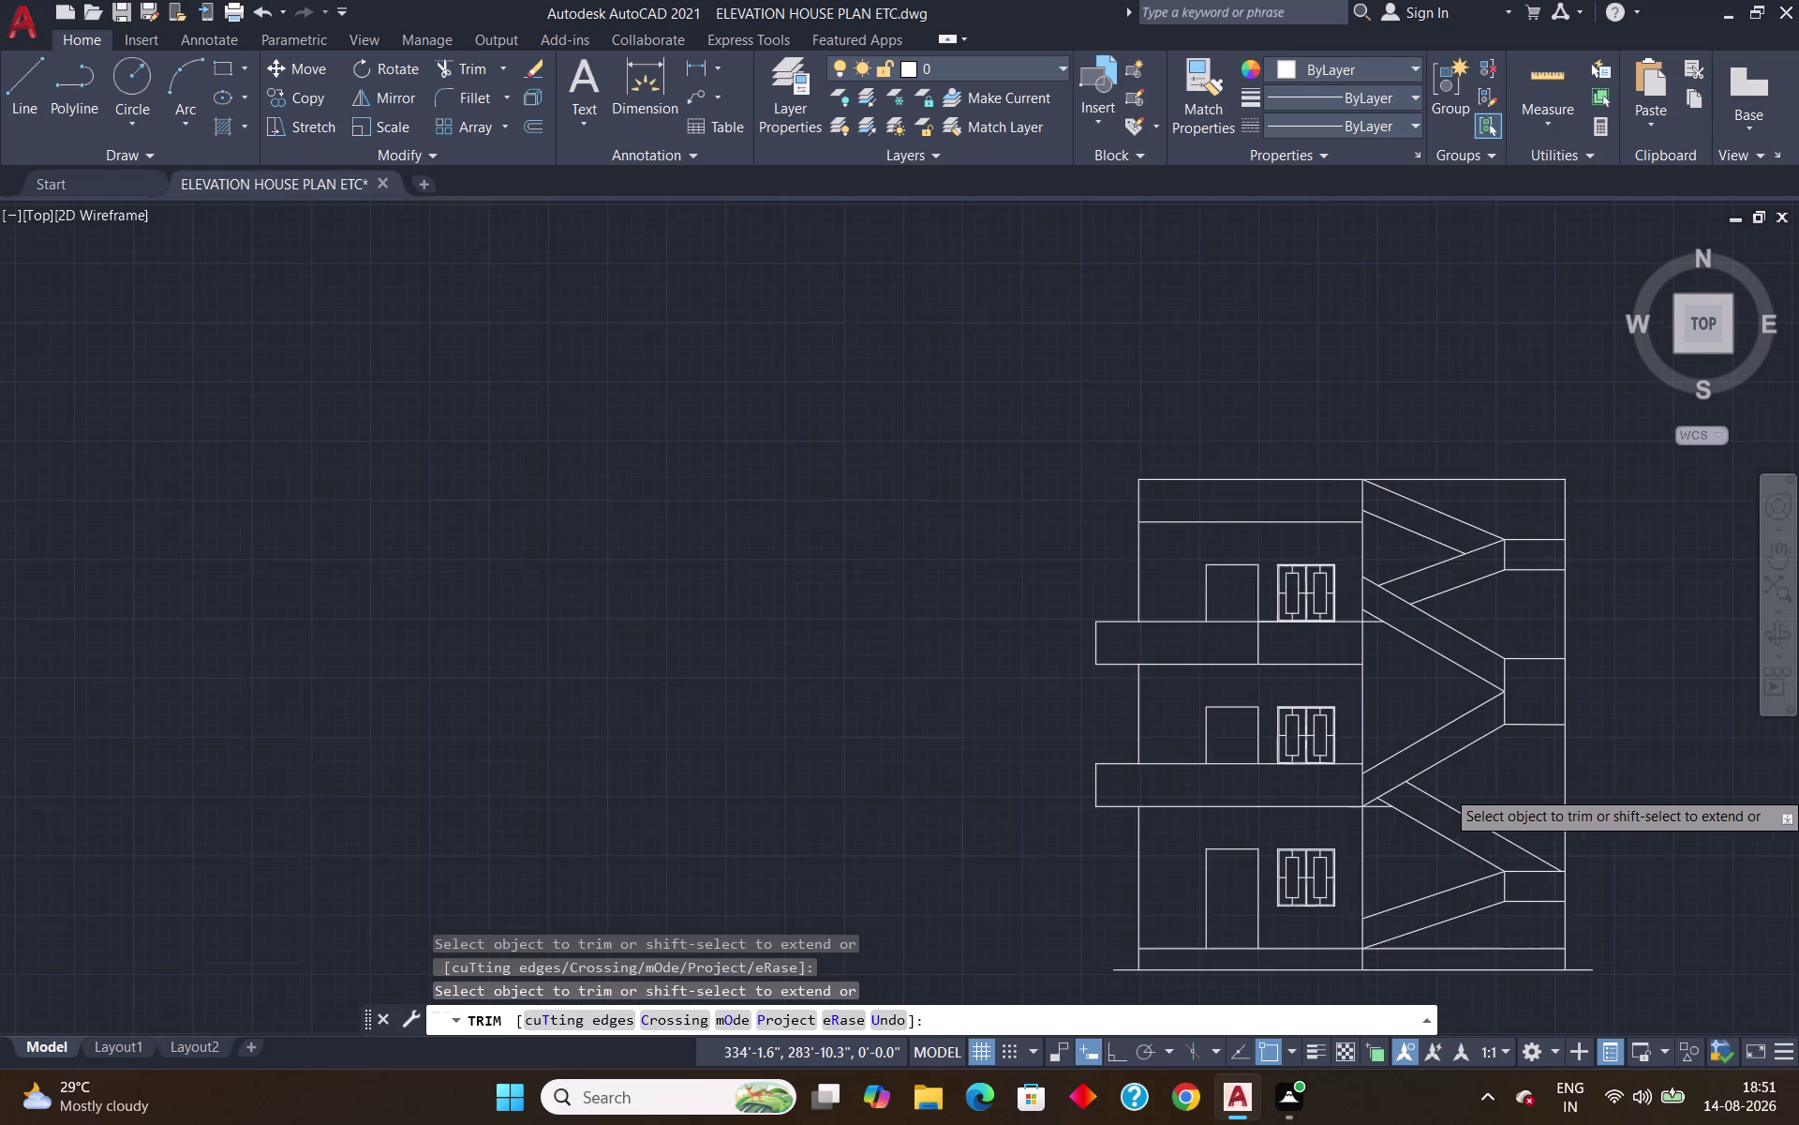
key(Return)
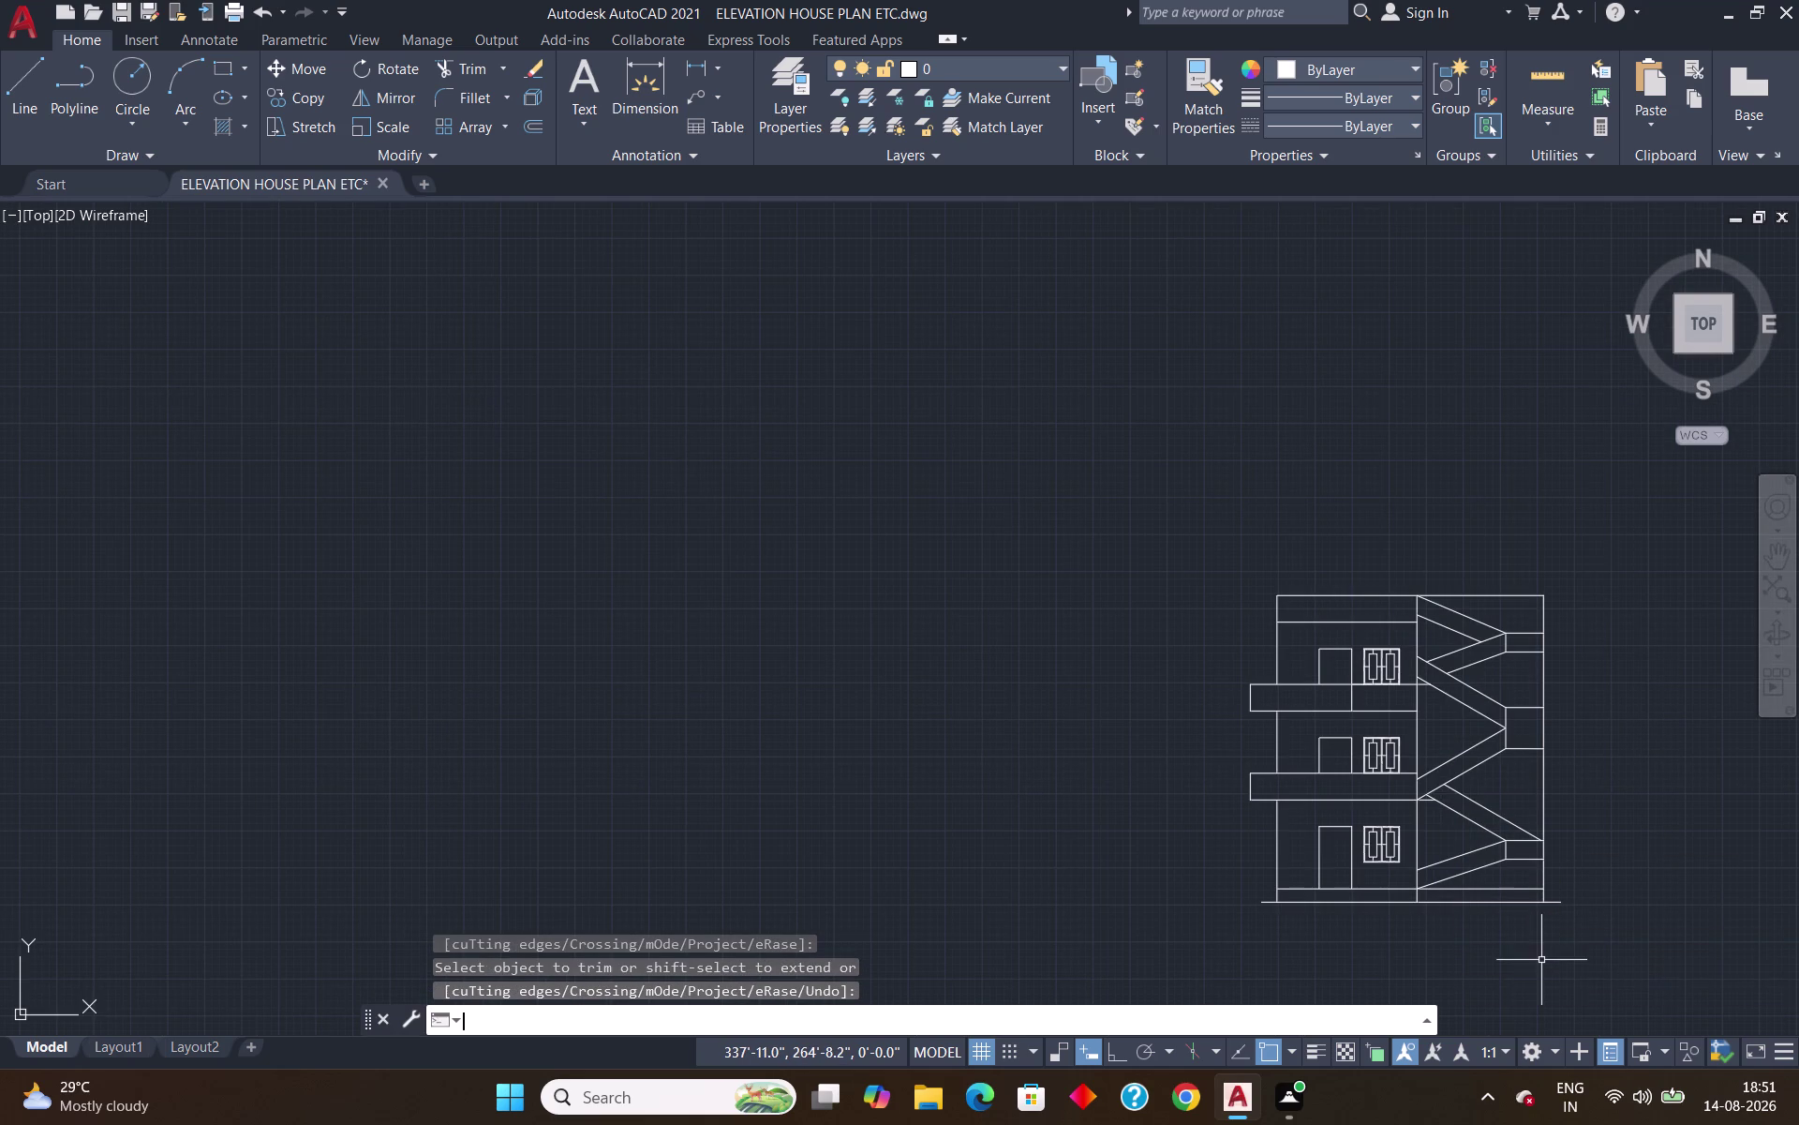
scroll(down, 3)
middle_drag(1576, 984, 1278, 731)
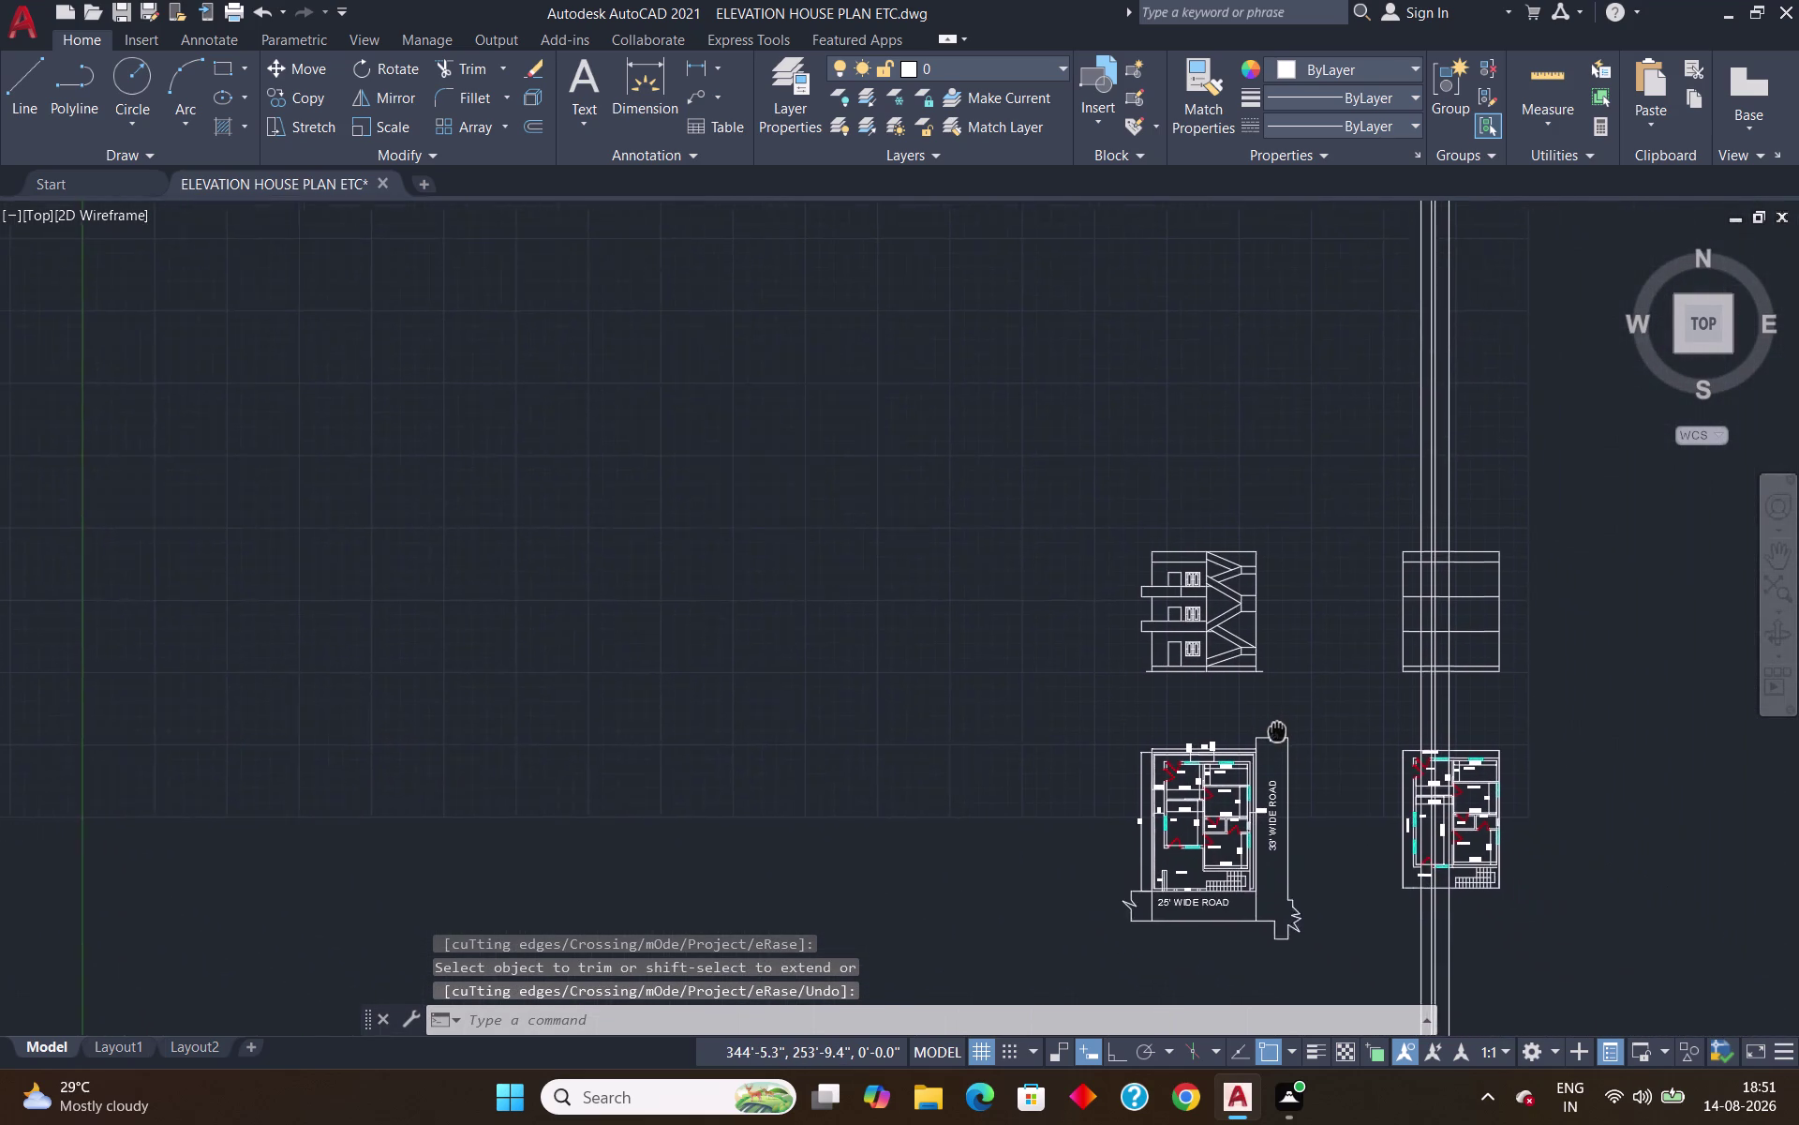
middle_drag(1278, 731, 1252, 714)
scroll(up, 3)
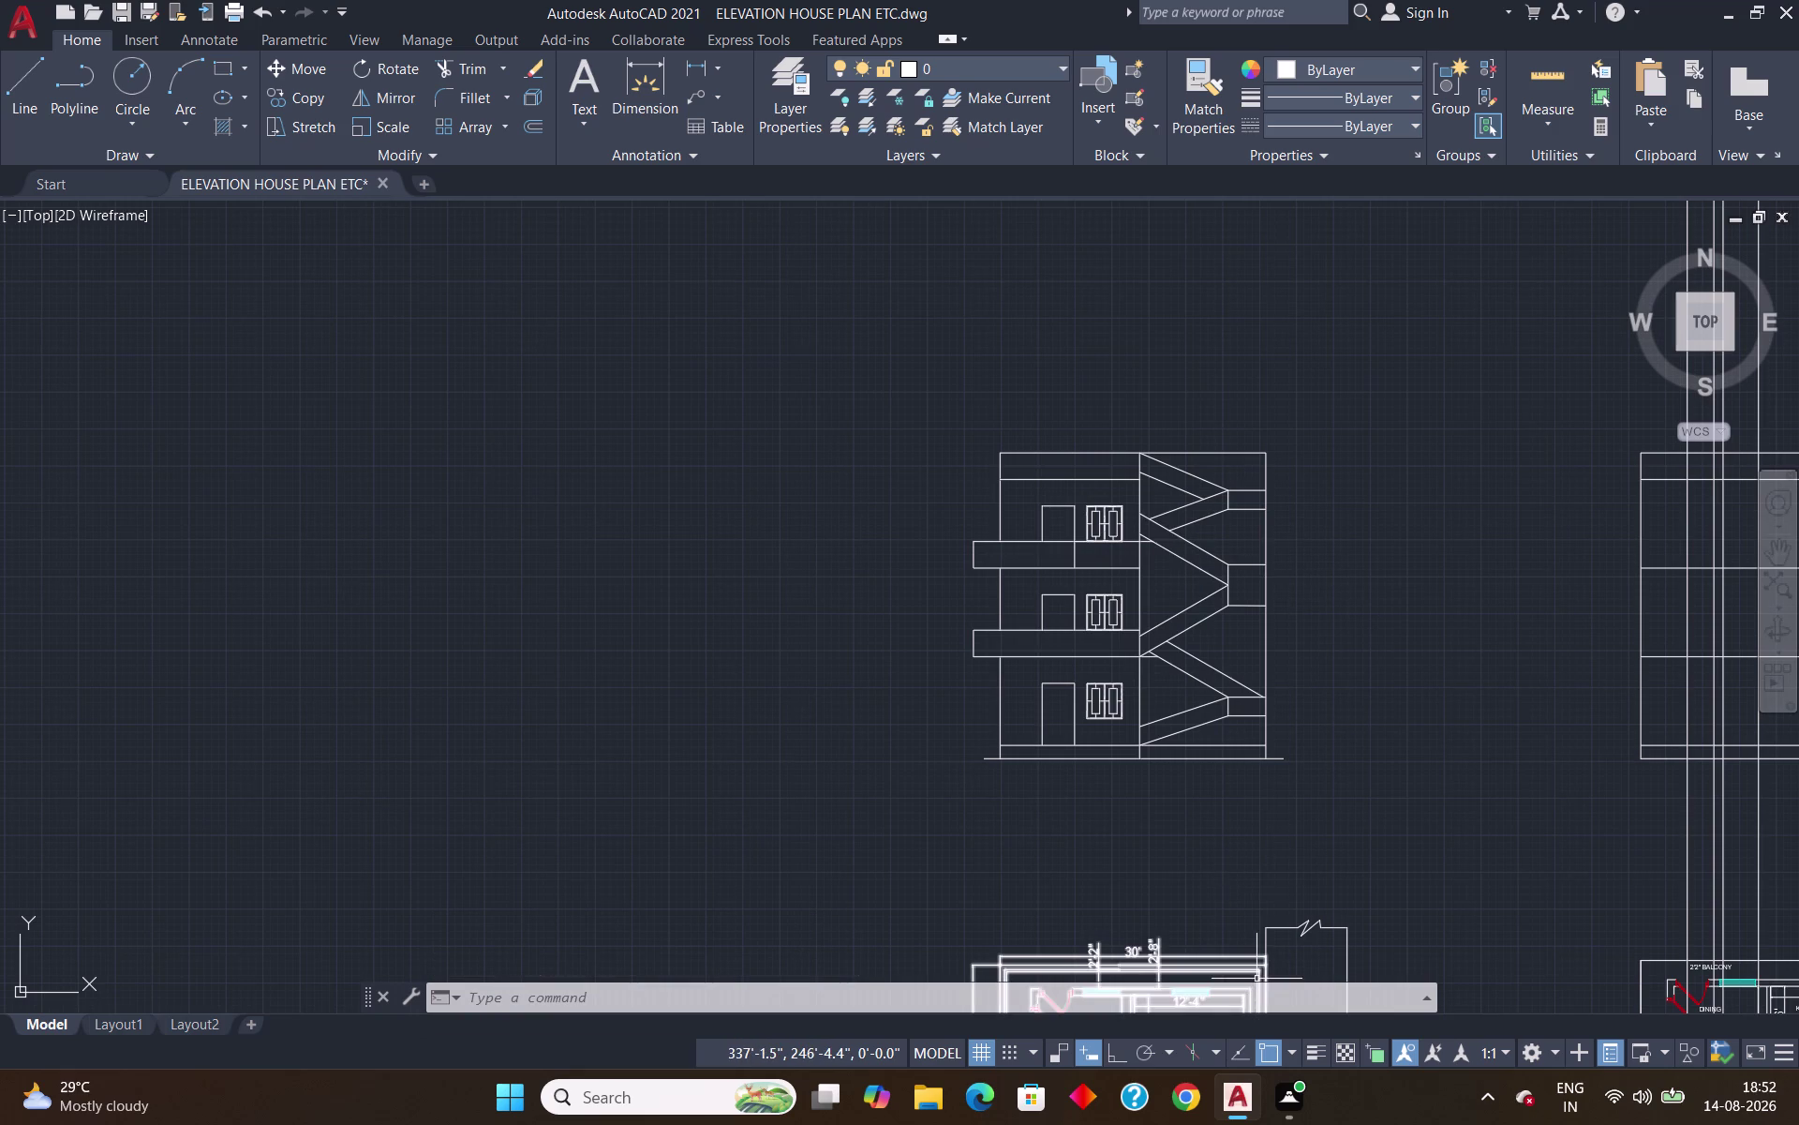
scroll(up, 3)
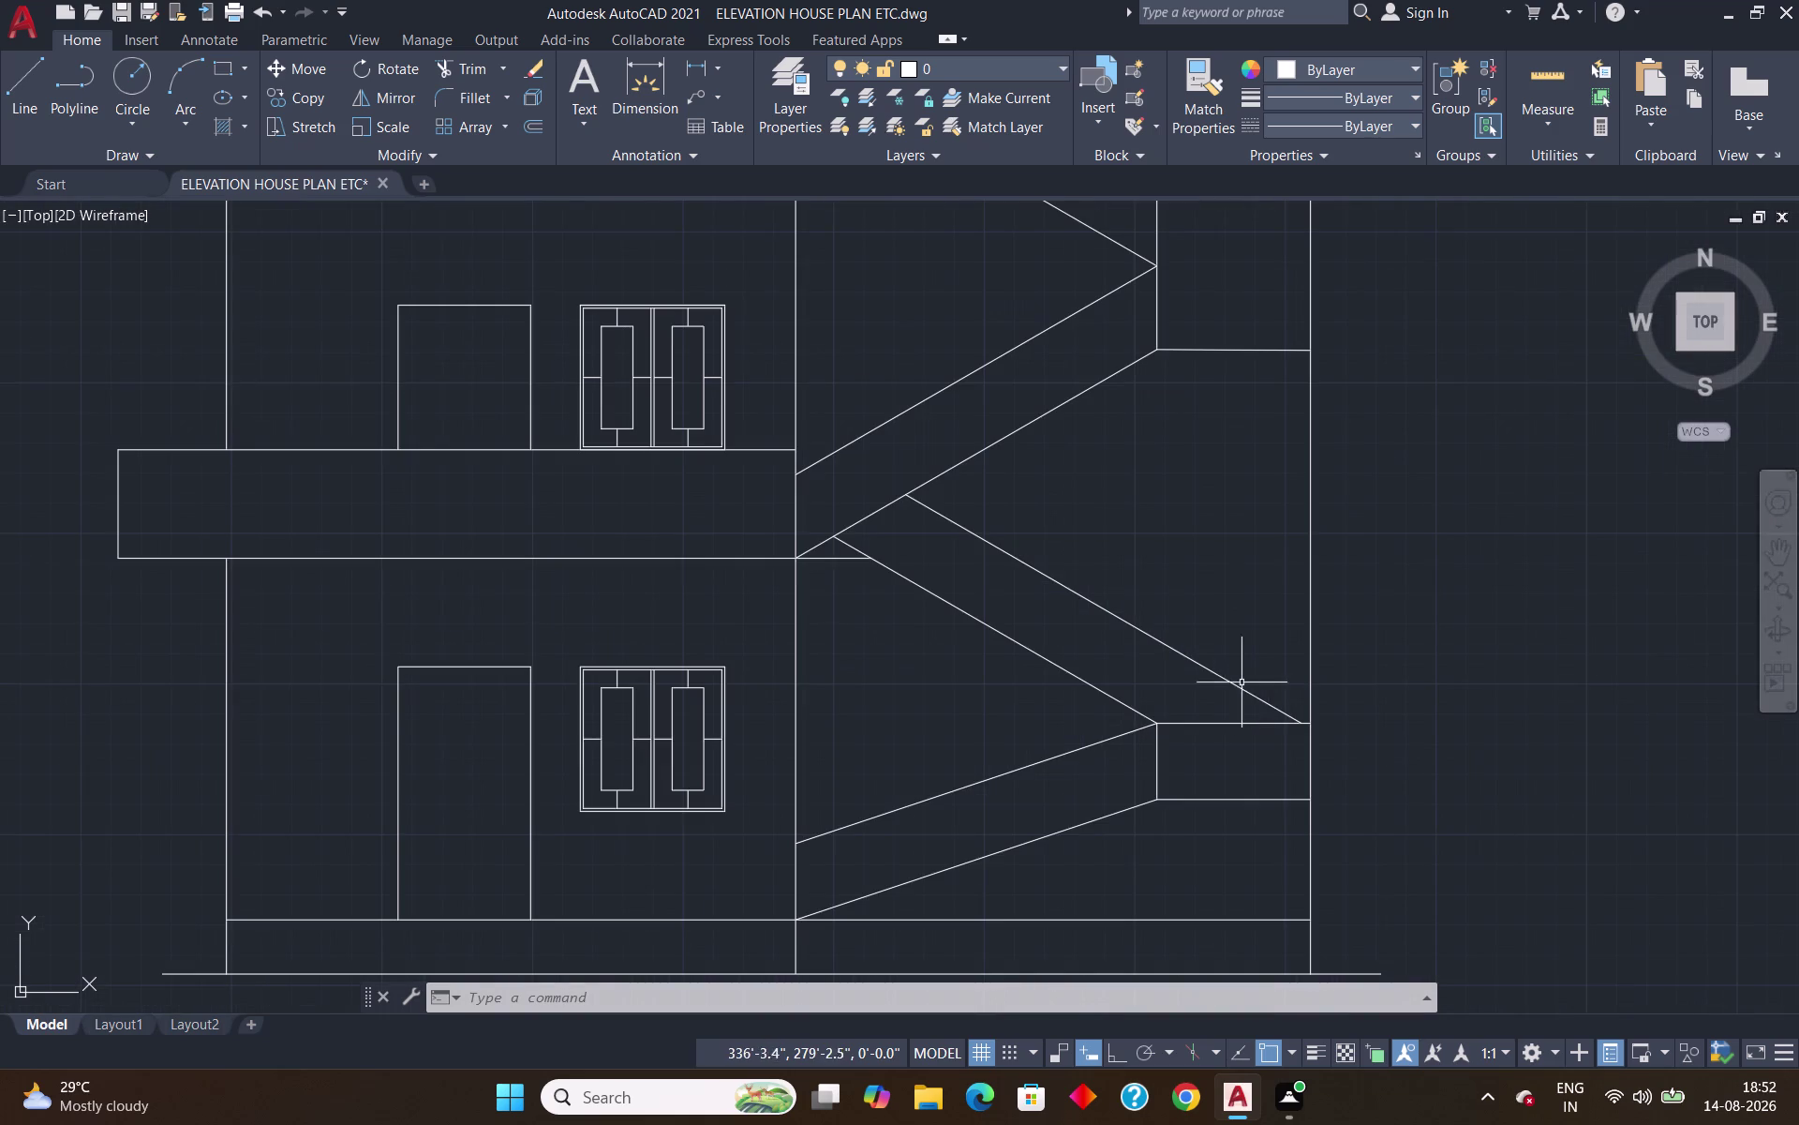
text(ex)
Extend the landing's left edge up to the stair and trim the overrunning stair line.
key(Return)
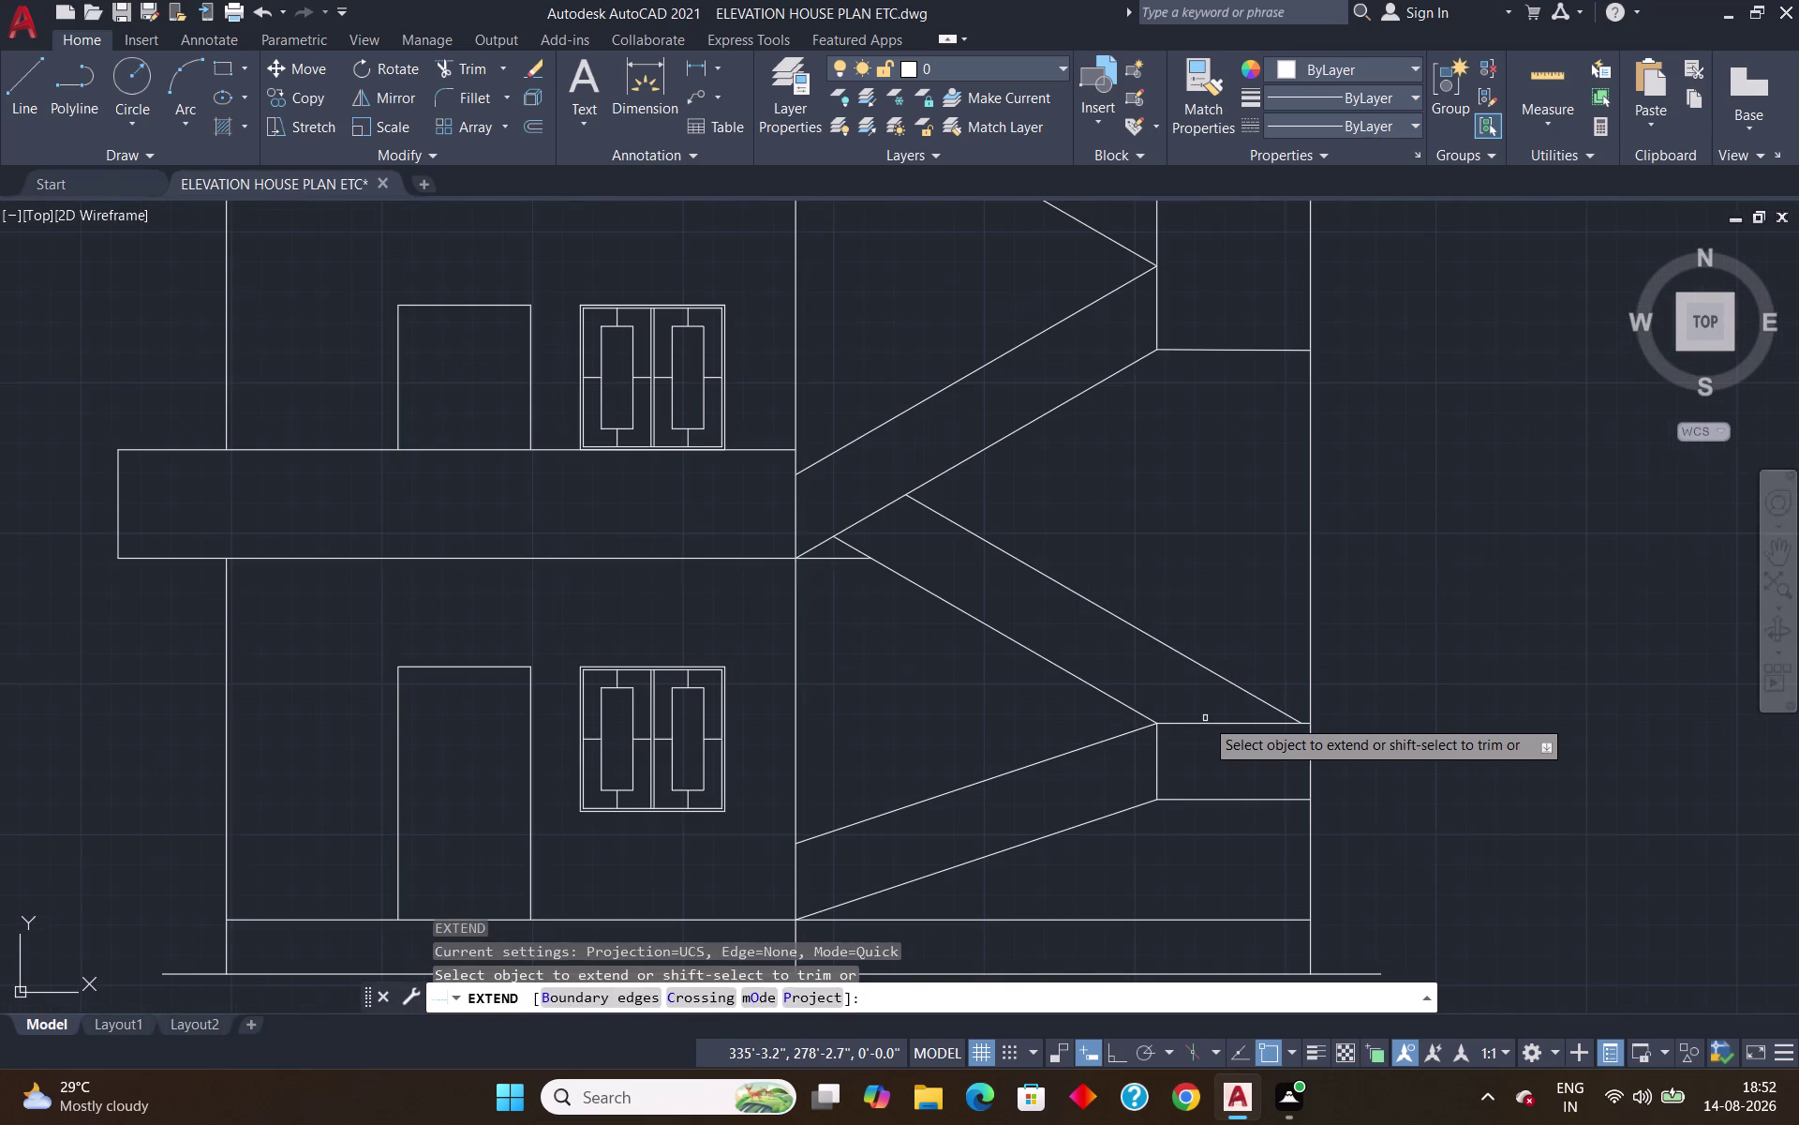
click(1158, 752)
key(Return)
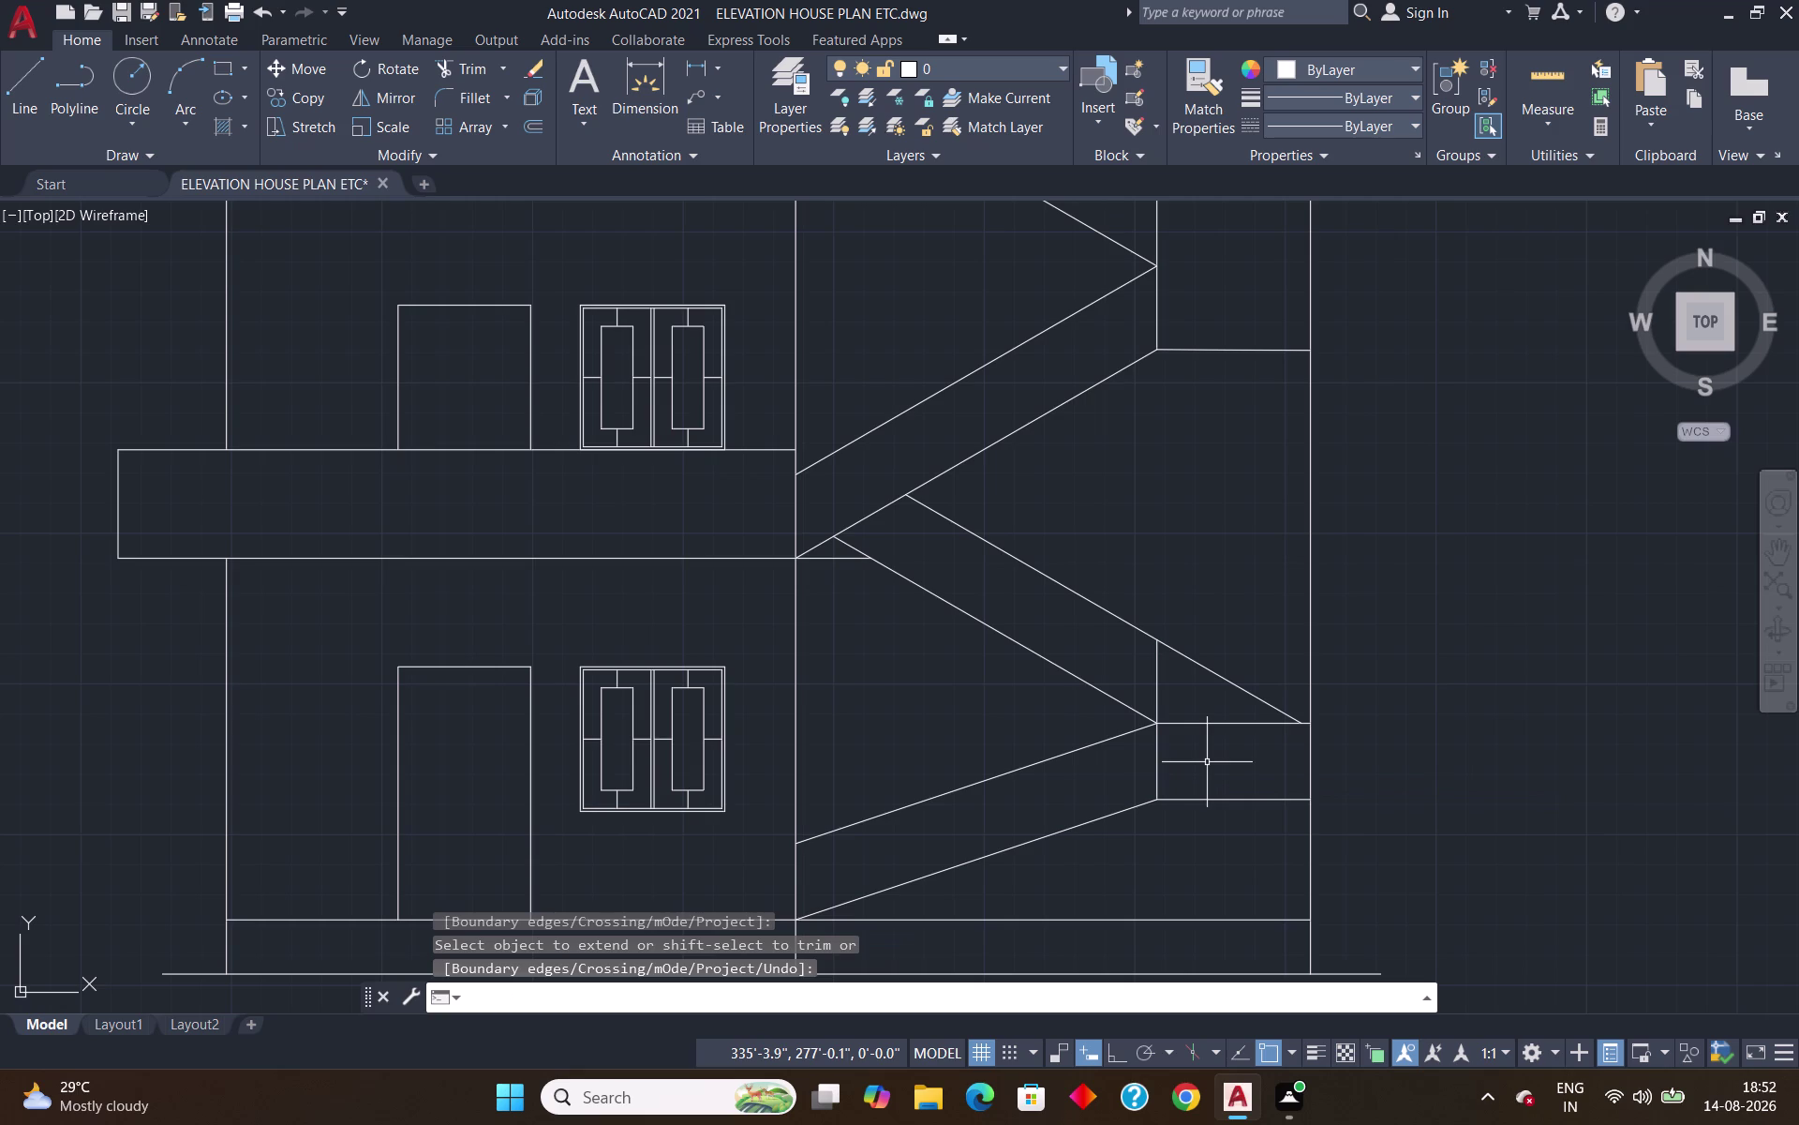
text(tr)
key(Return)
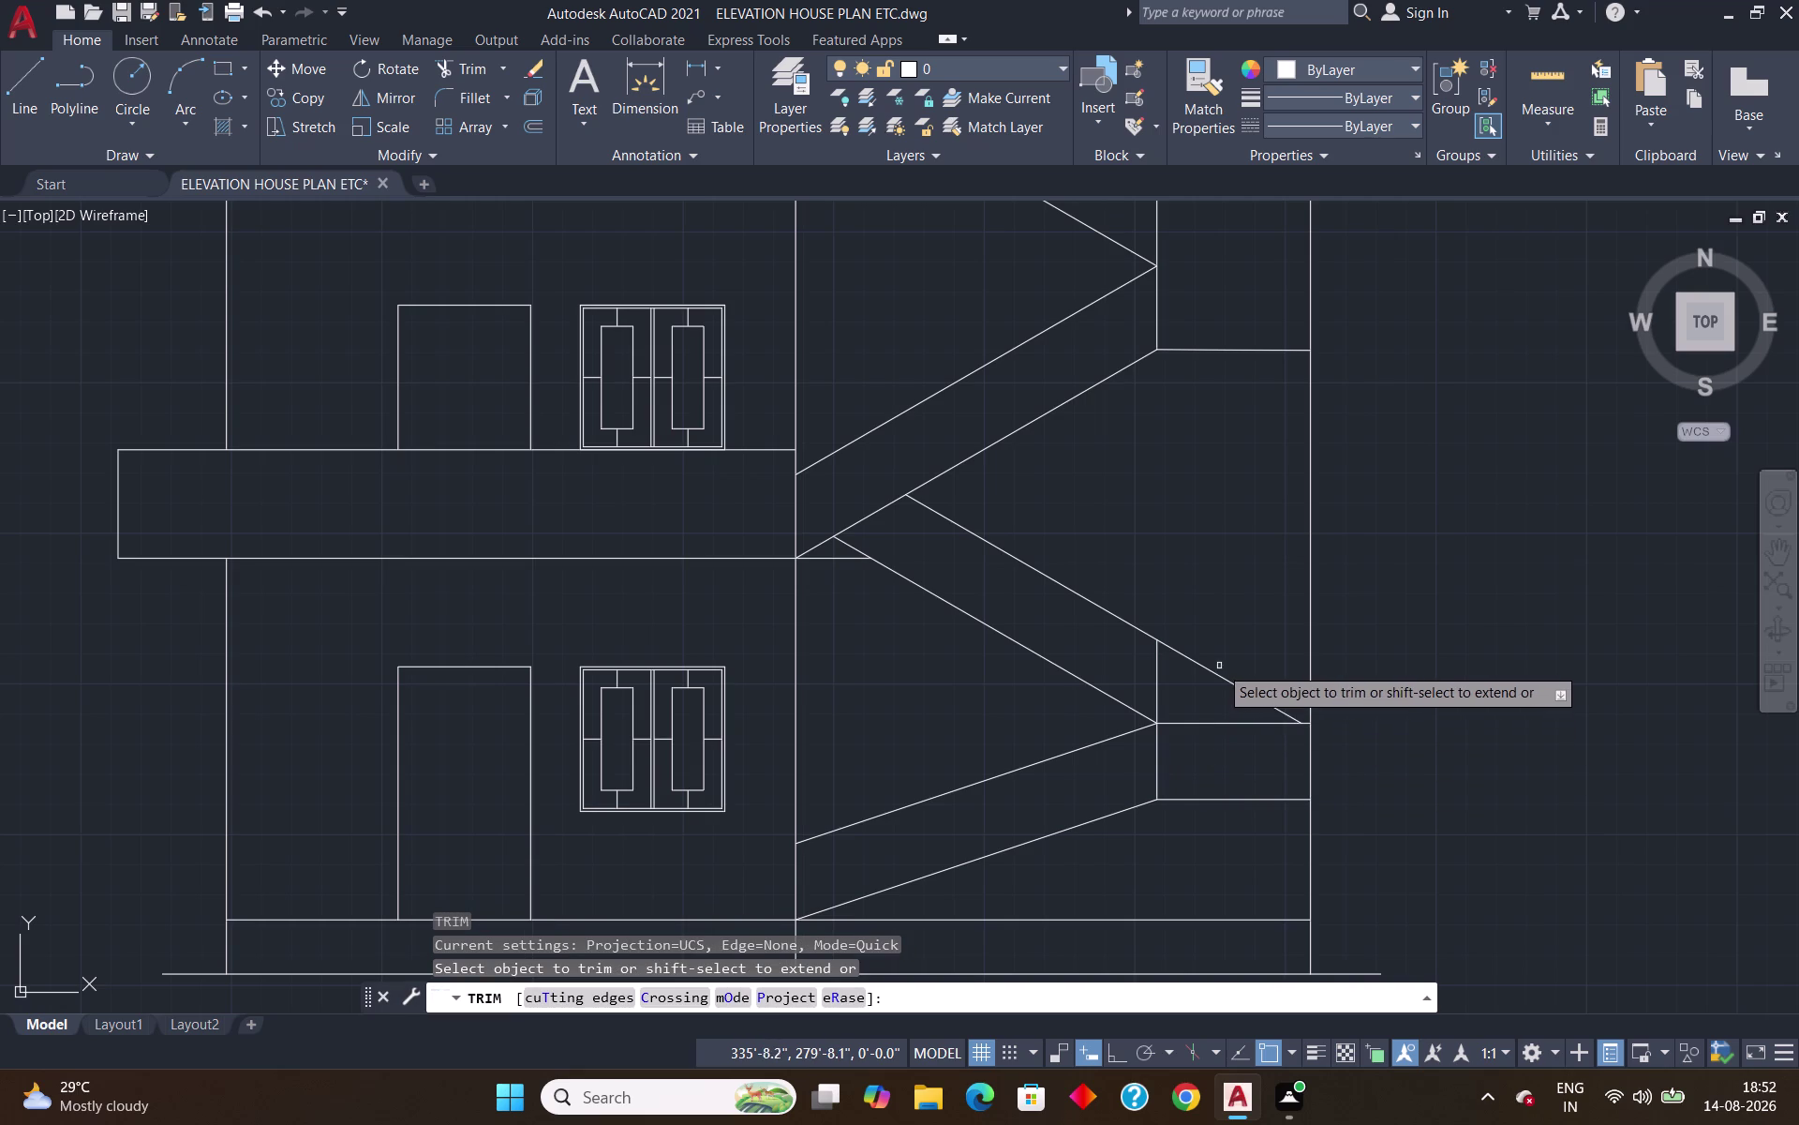
click(1210, 665)
key(Return)
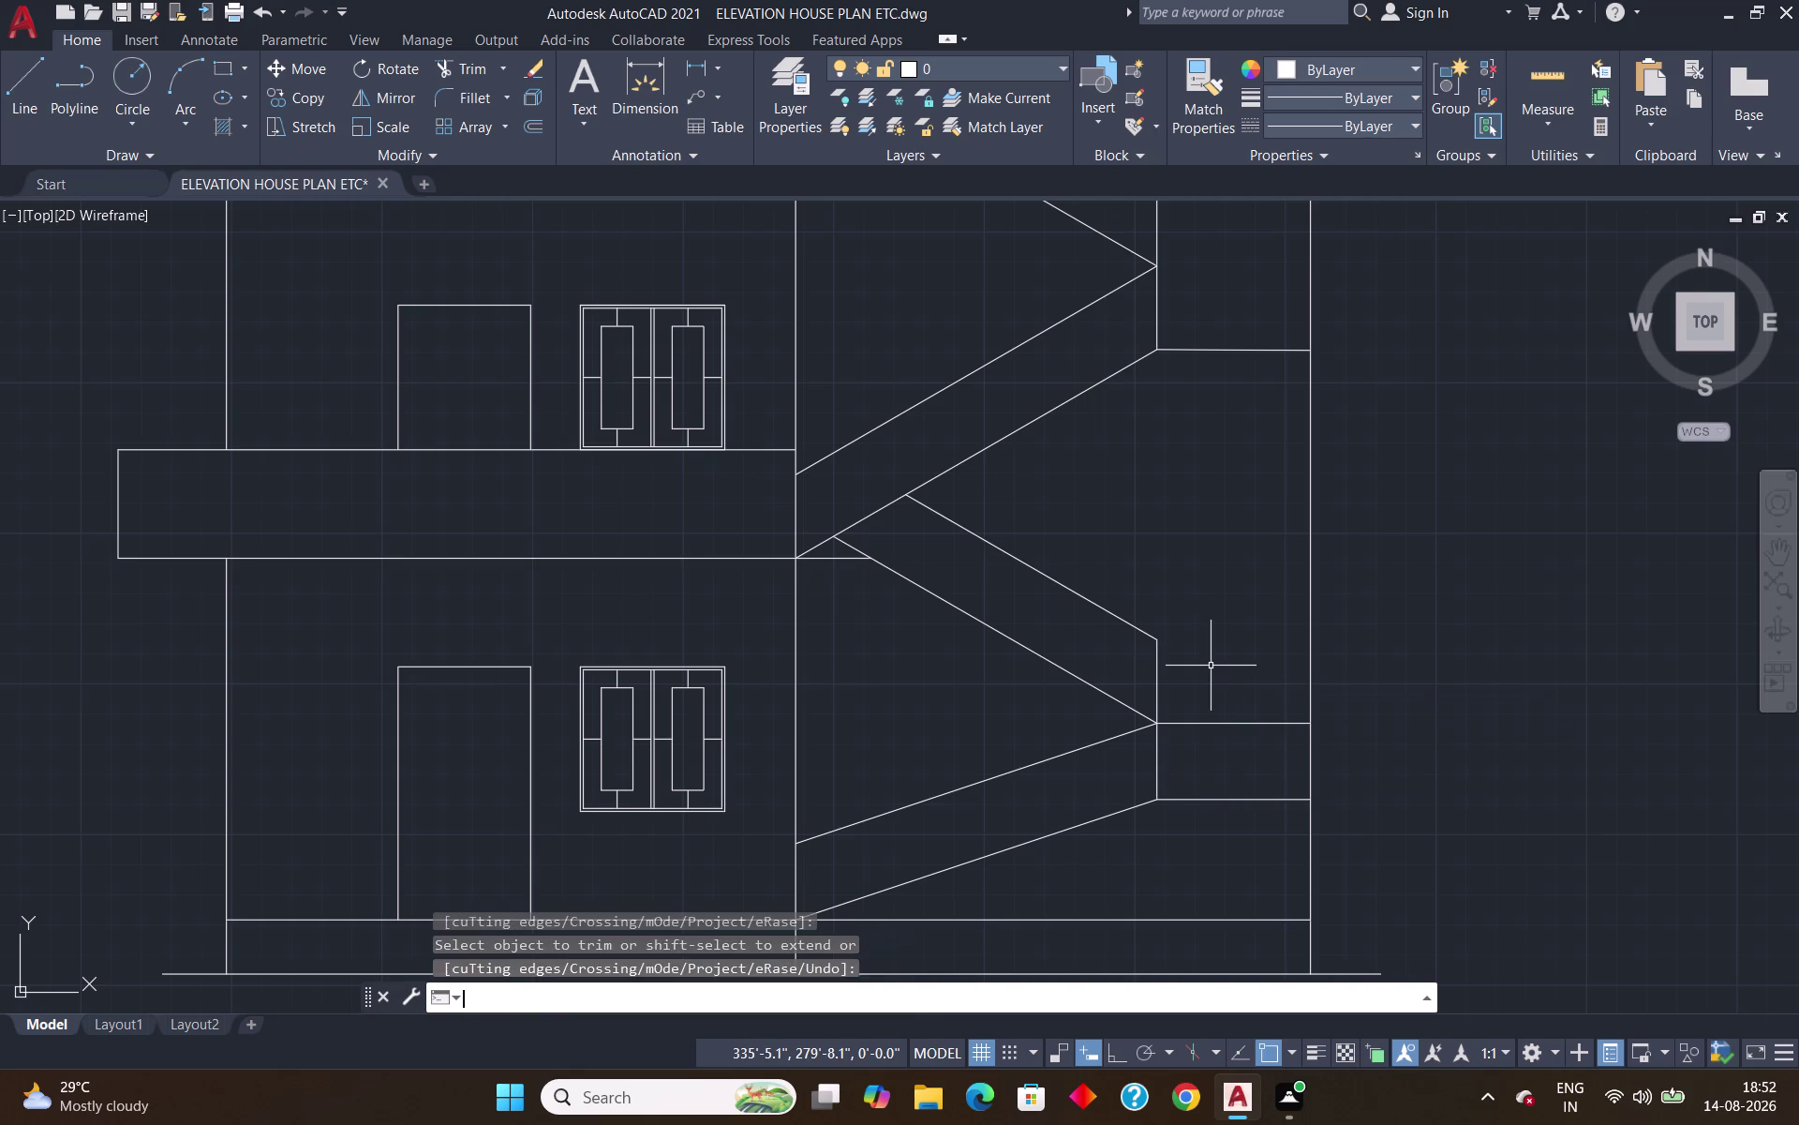
Draw a horizontal line across the landing top from its left to right edge.
key(l)
key(Return)
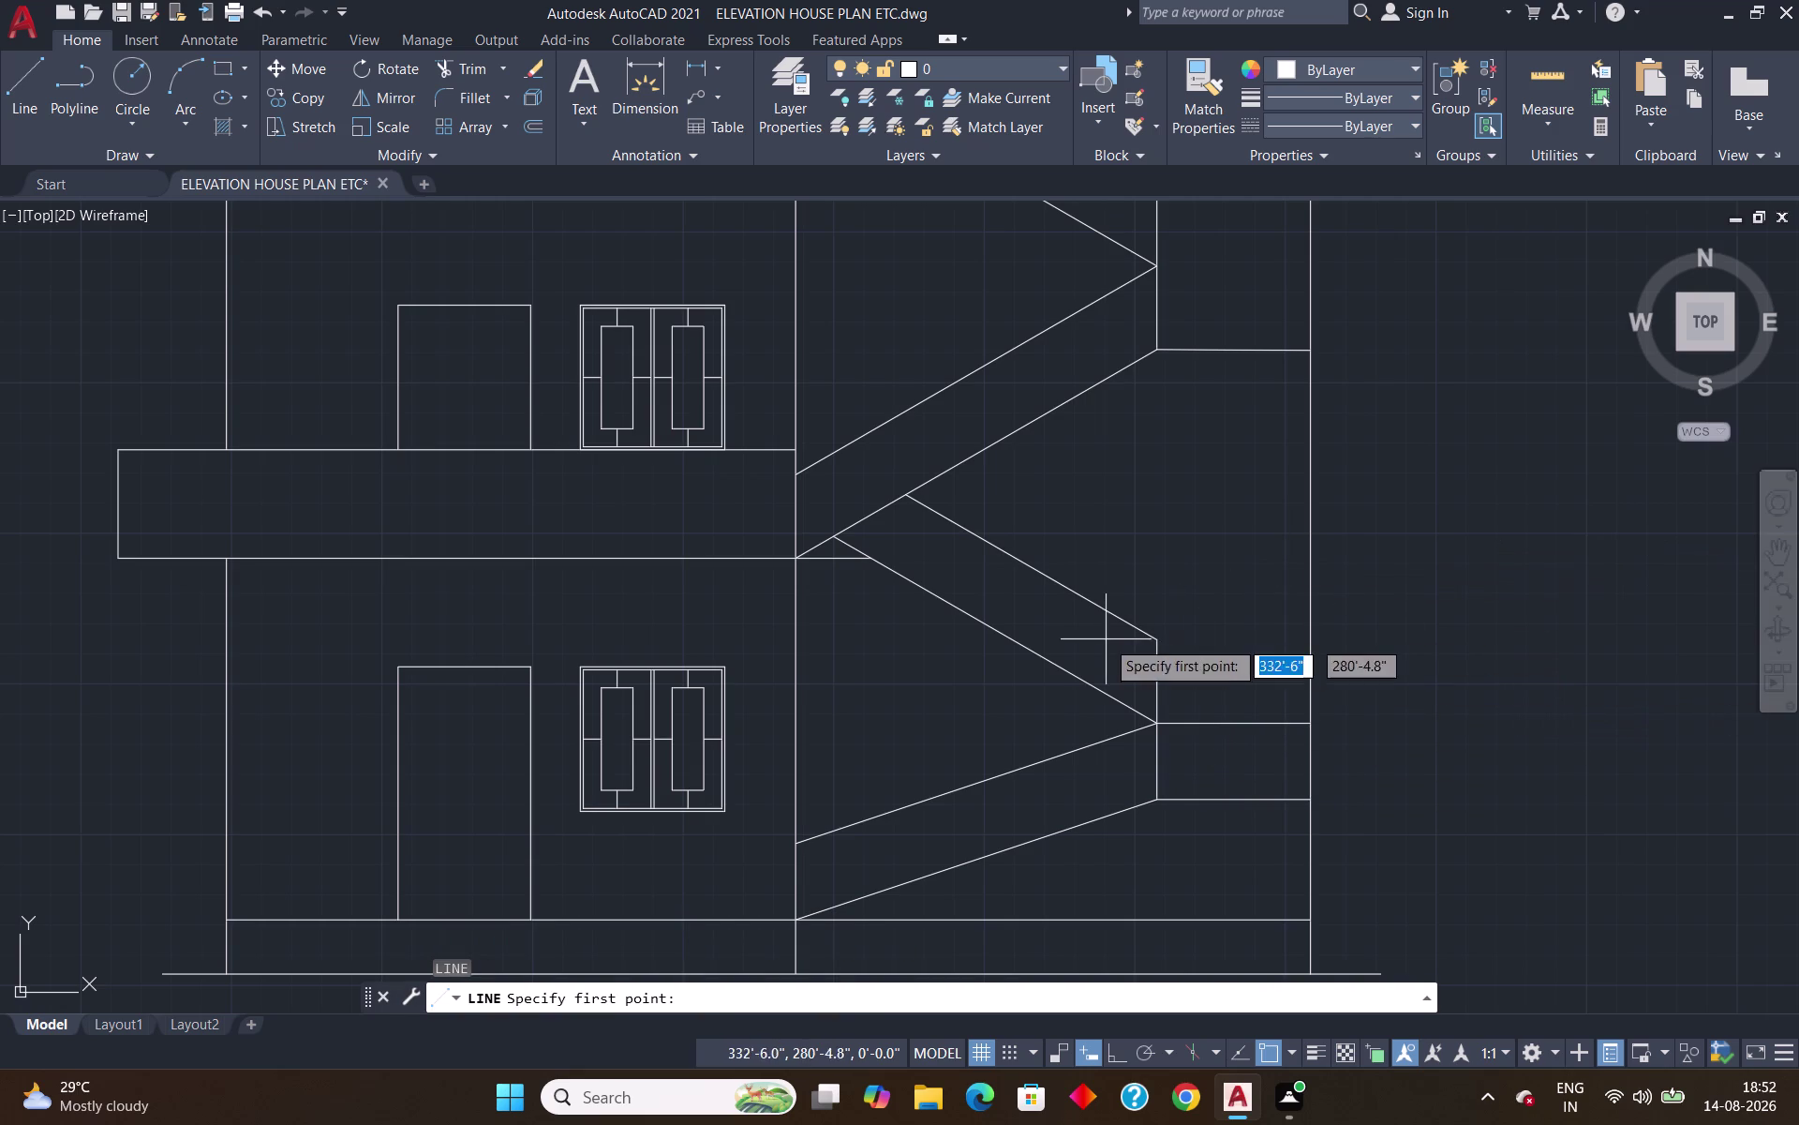
click(1160, 641)
click(1316, 640)
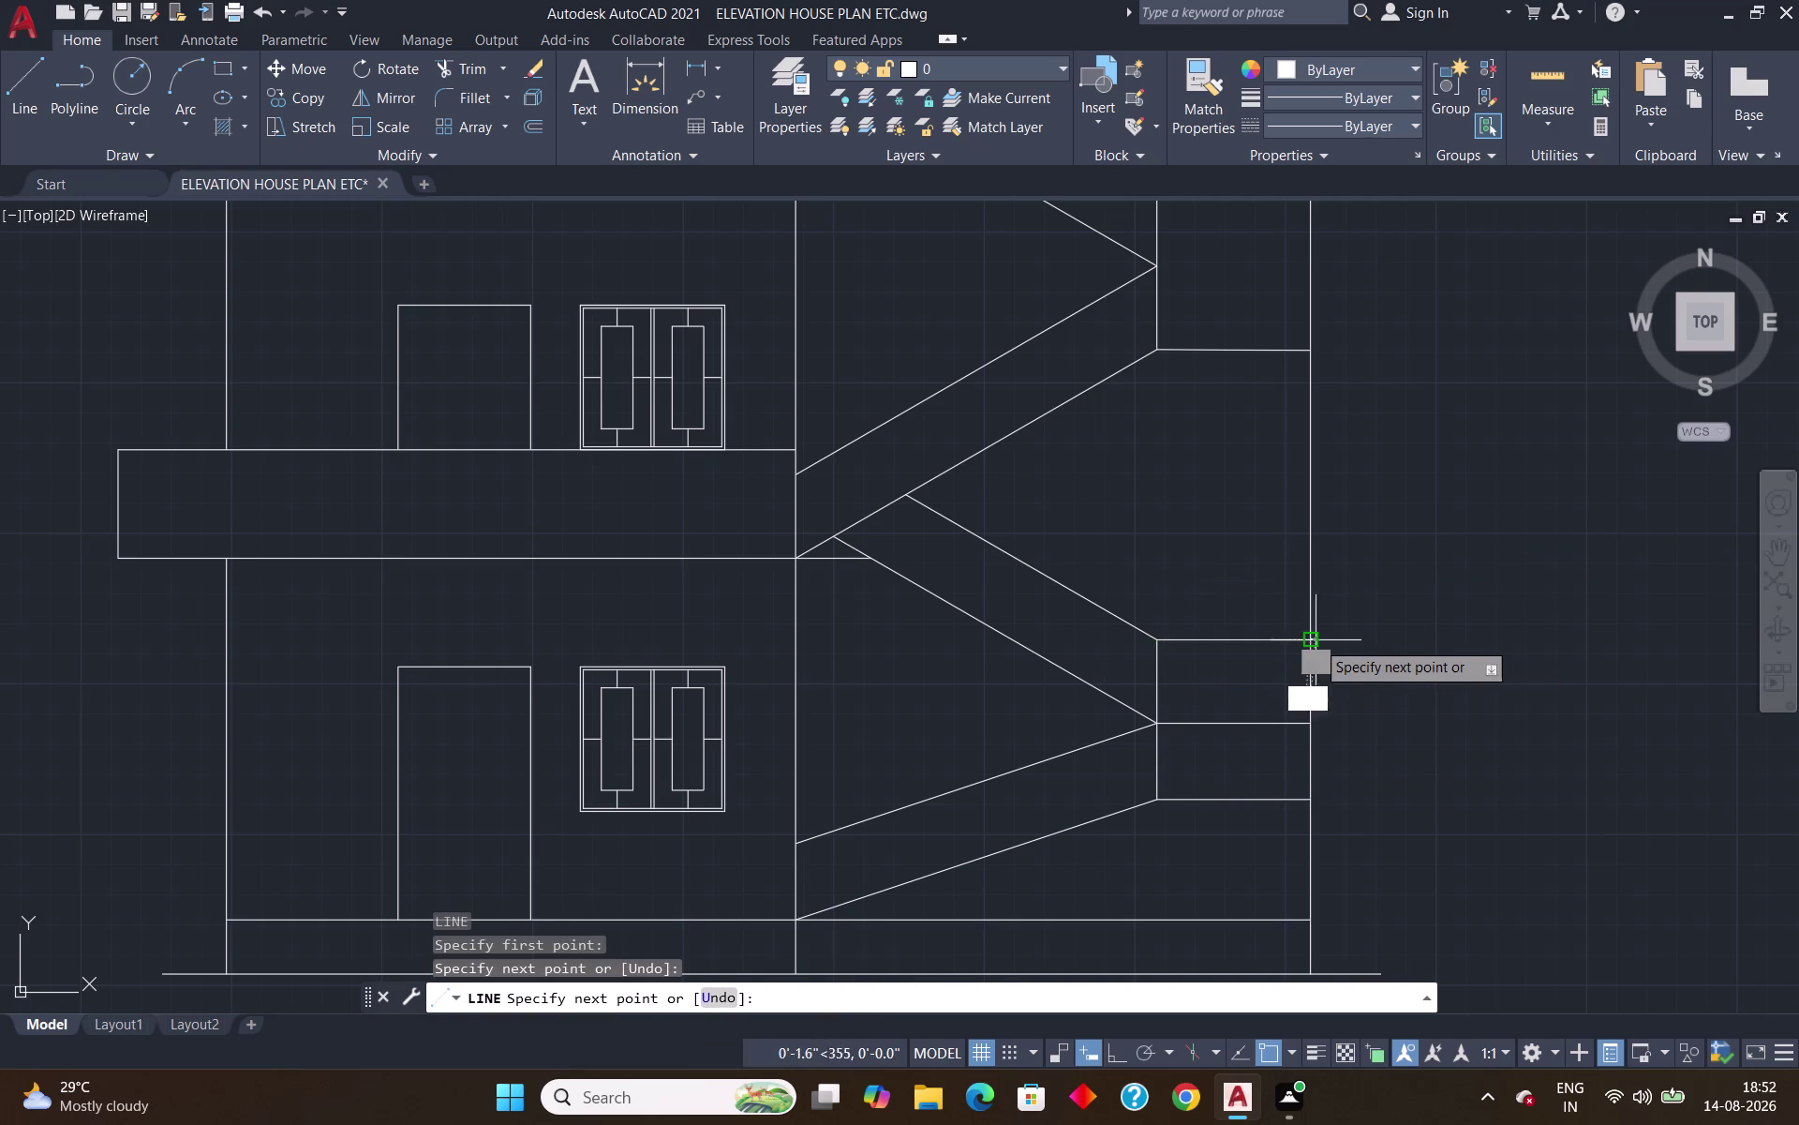
key(Return)
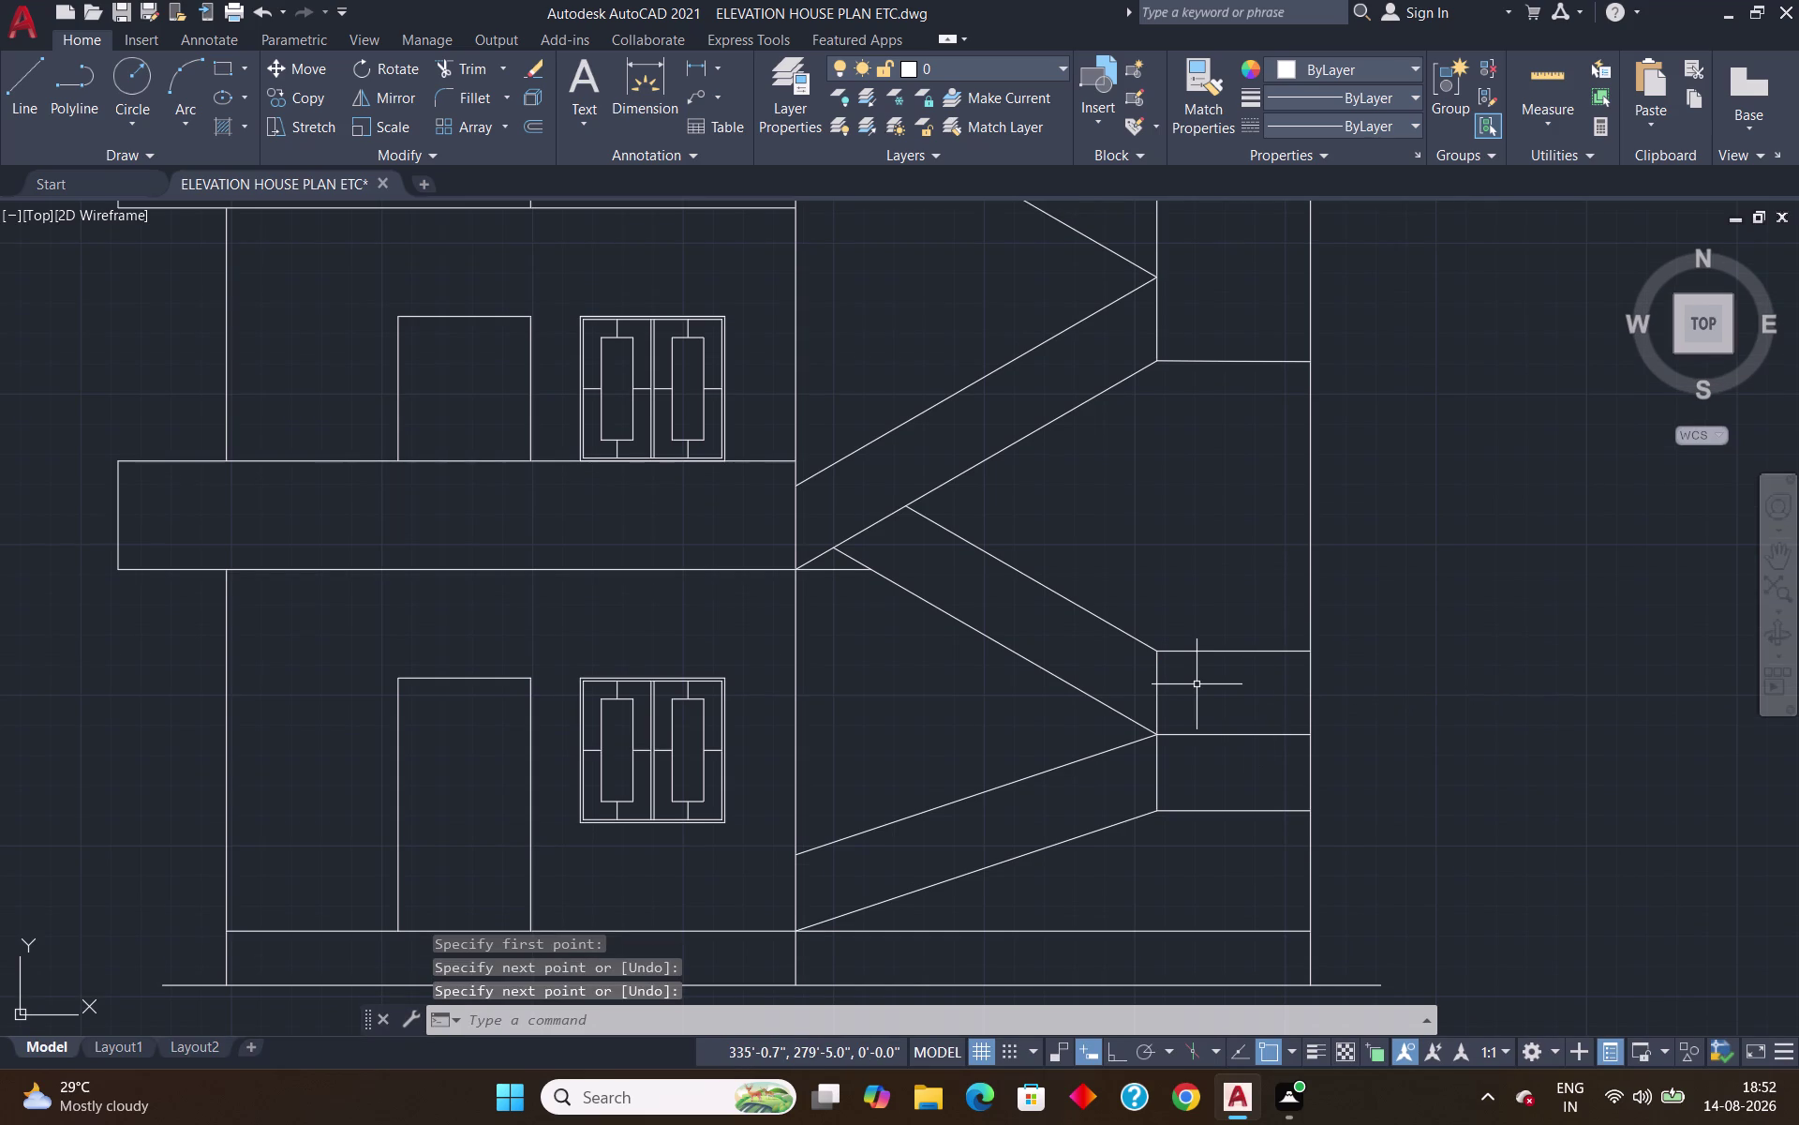
Trim away the landing's old middle edge.
text(tr)
key(Return)
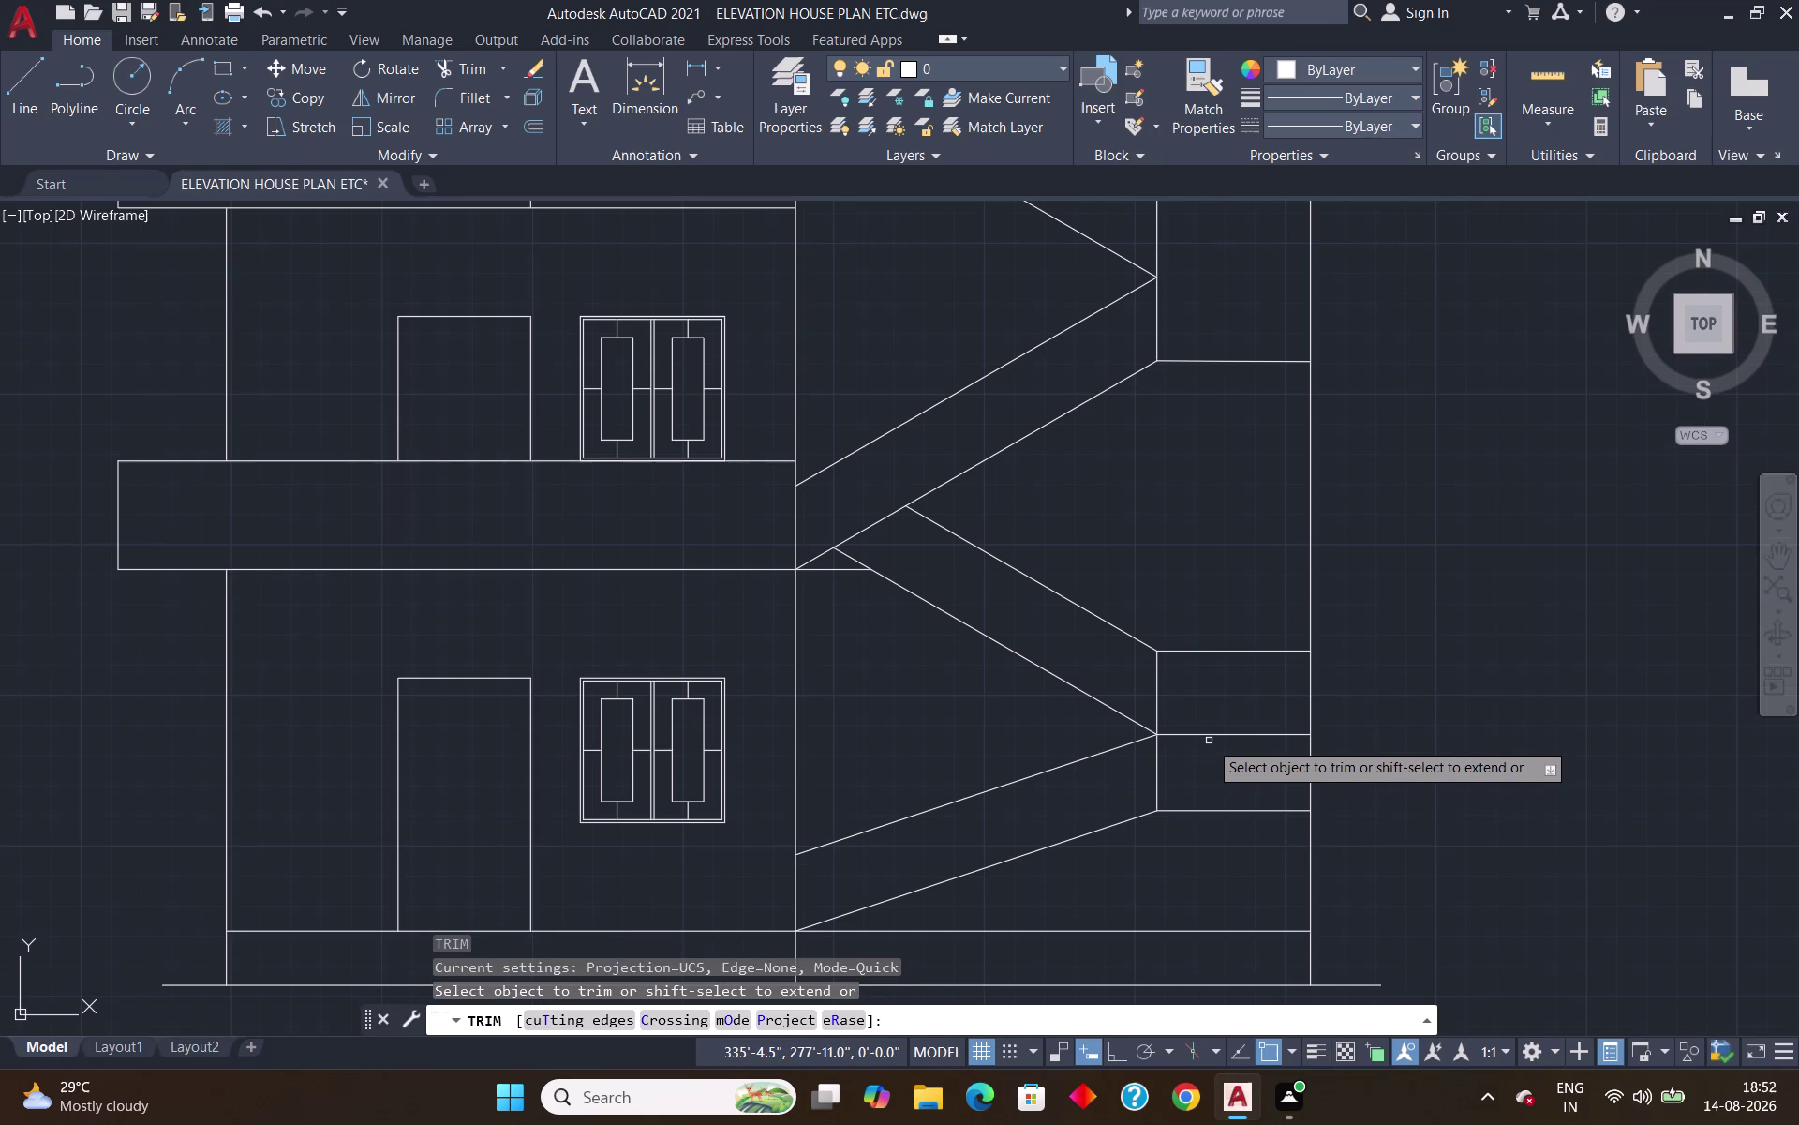
click(1208, 736)
key(Return)
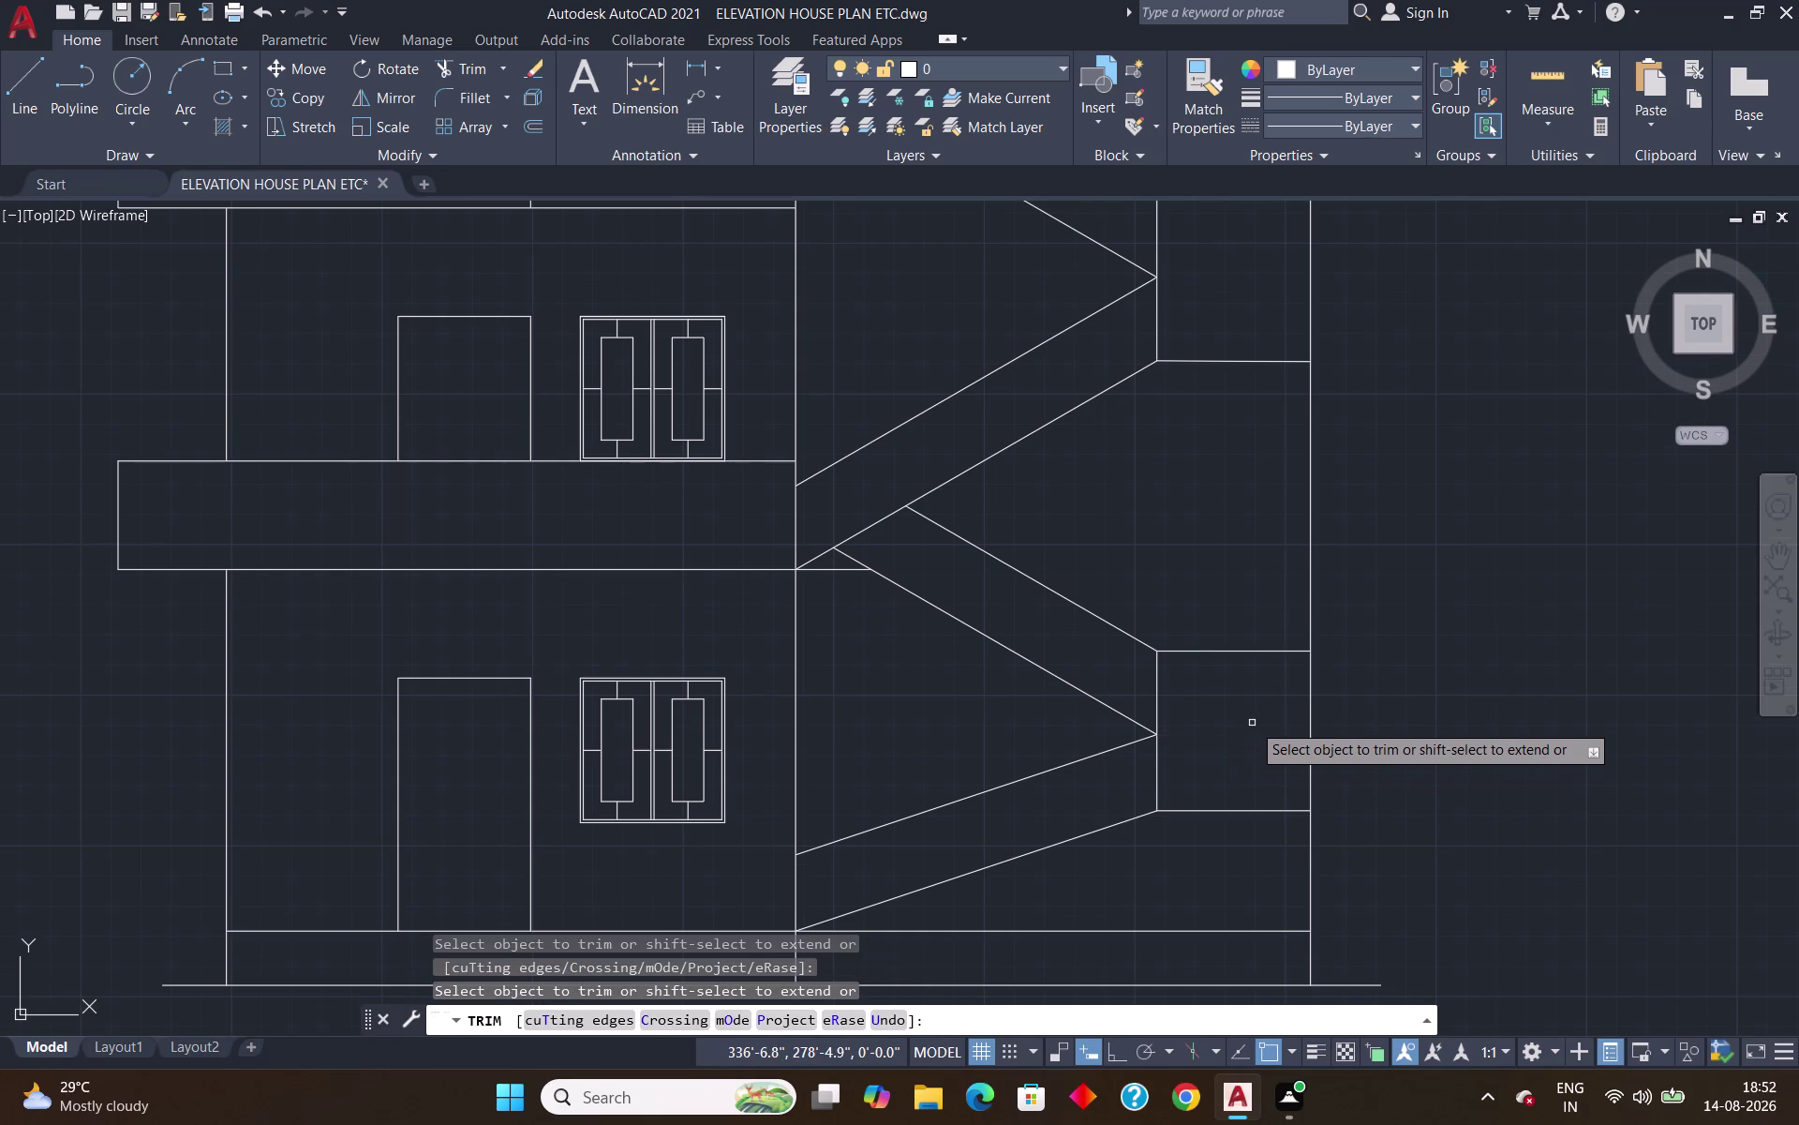
scroll(down, 3)
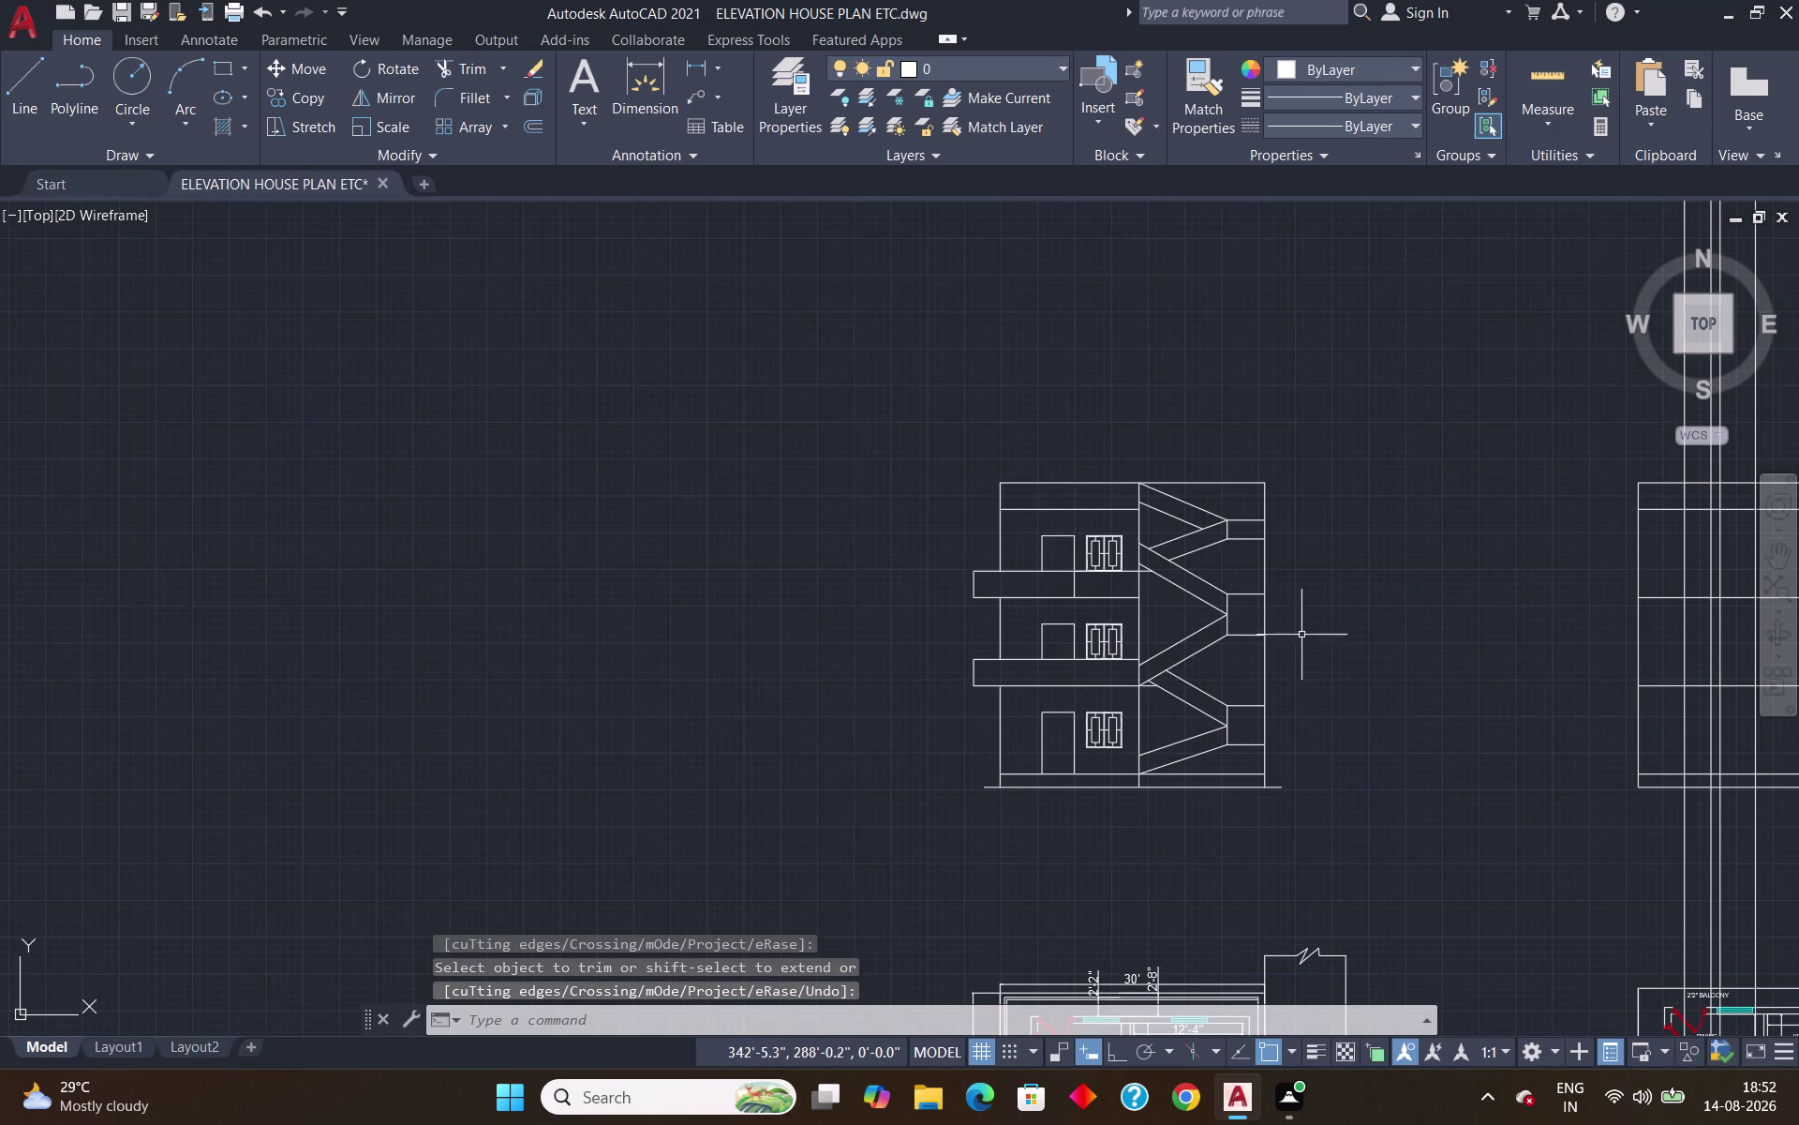
Zoom and pan over the staircase elevation, then launch HATCH with H.
scroll(up, 3)
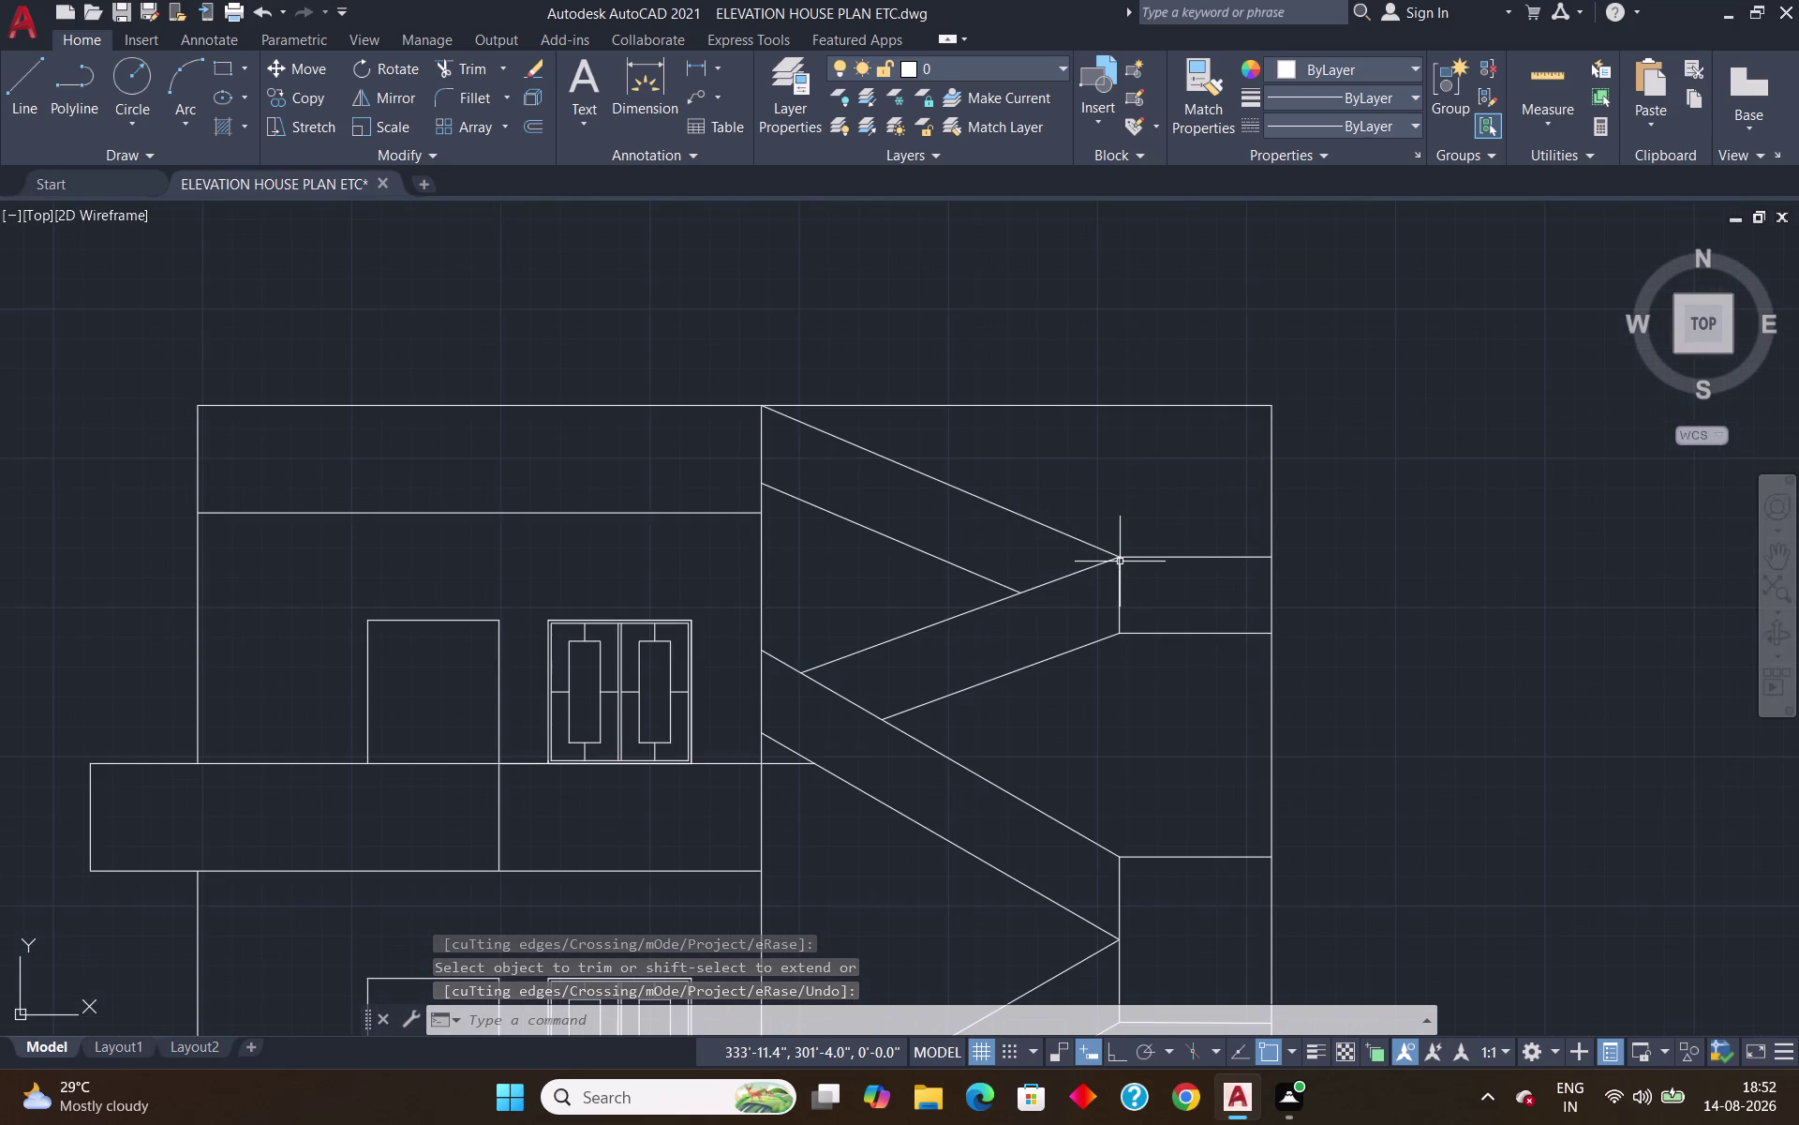
scroll(up, 3)
scroll(down, 3)
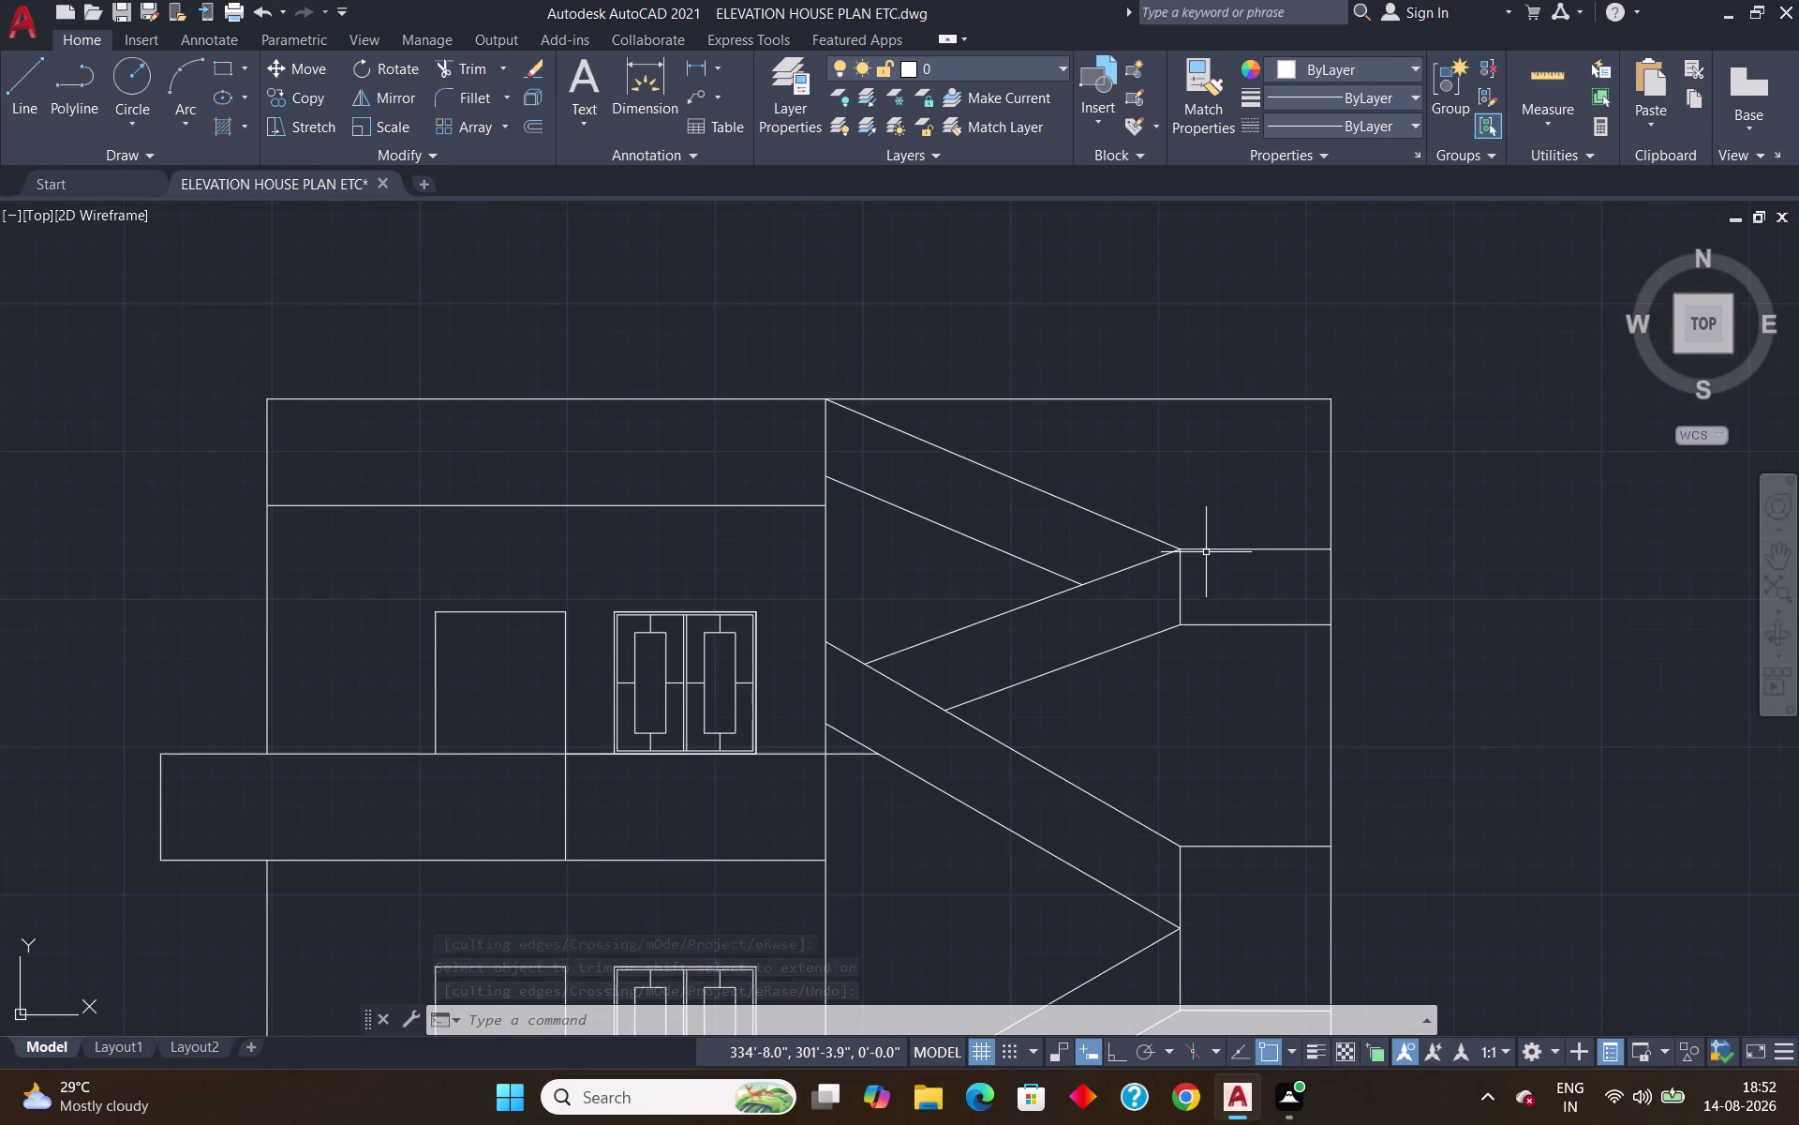
scroll(down, 3)
scroll(down, 3)
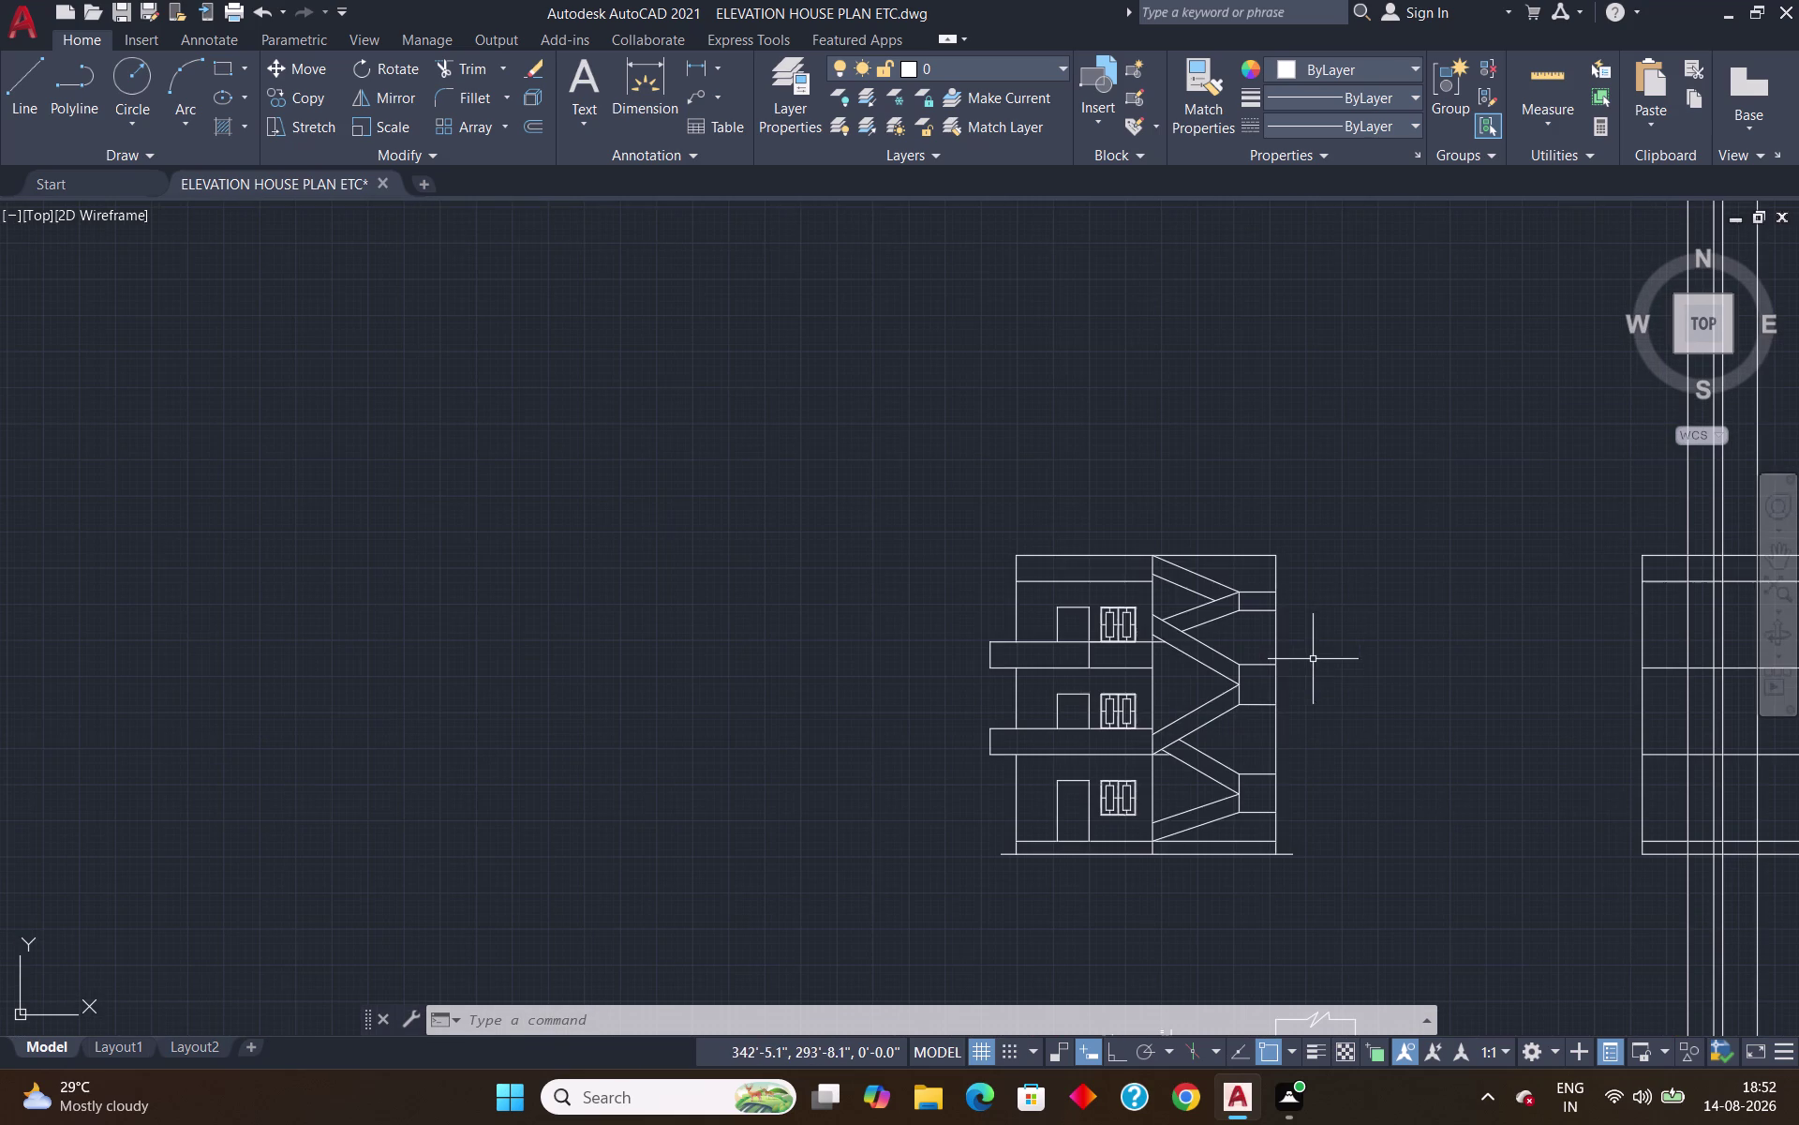
scroll(down, 3)
middle_drag(1354, 862, 1177, 616)
scroll(up, 3)
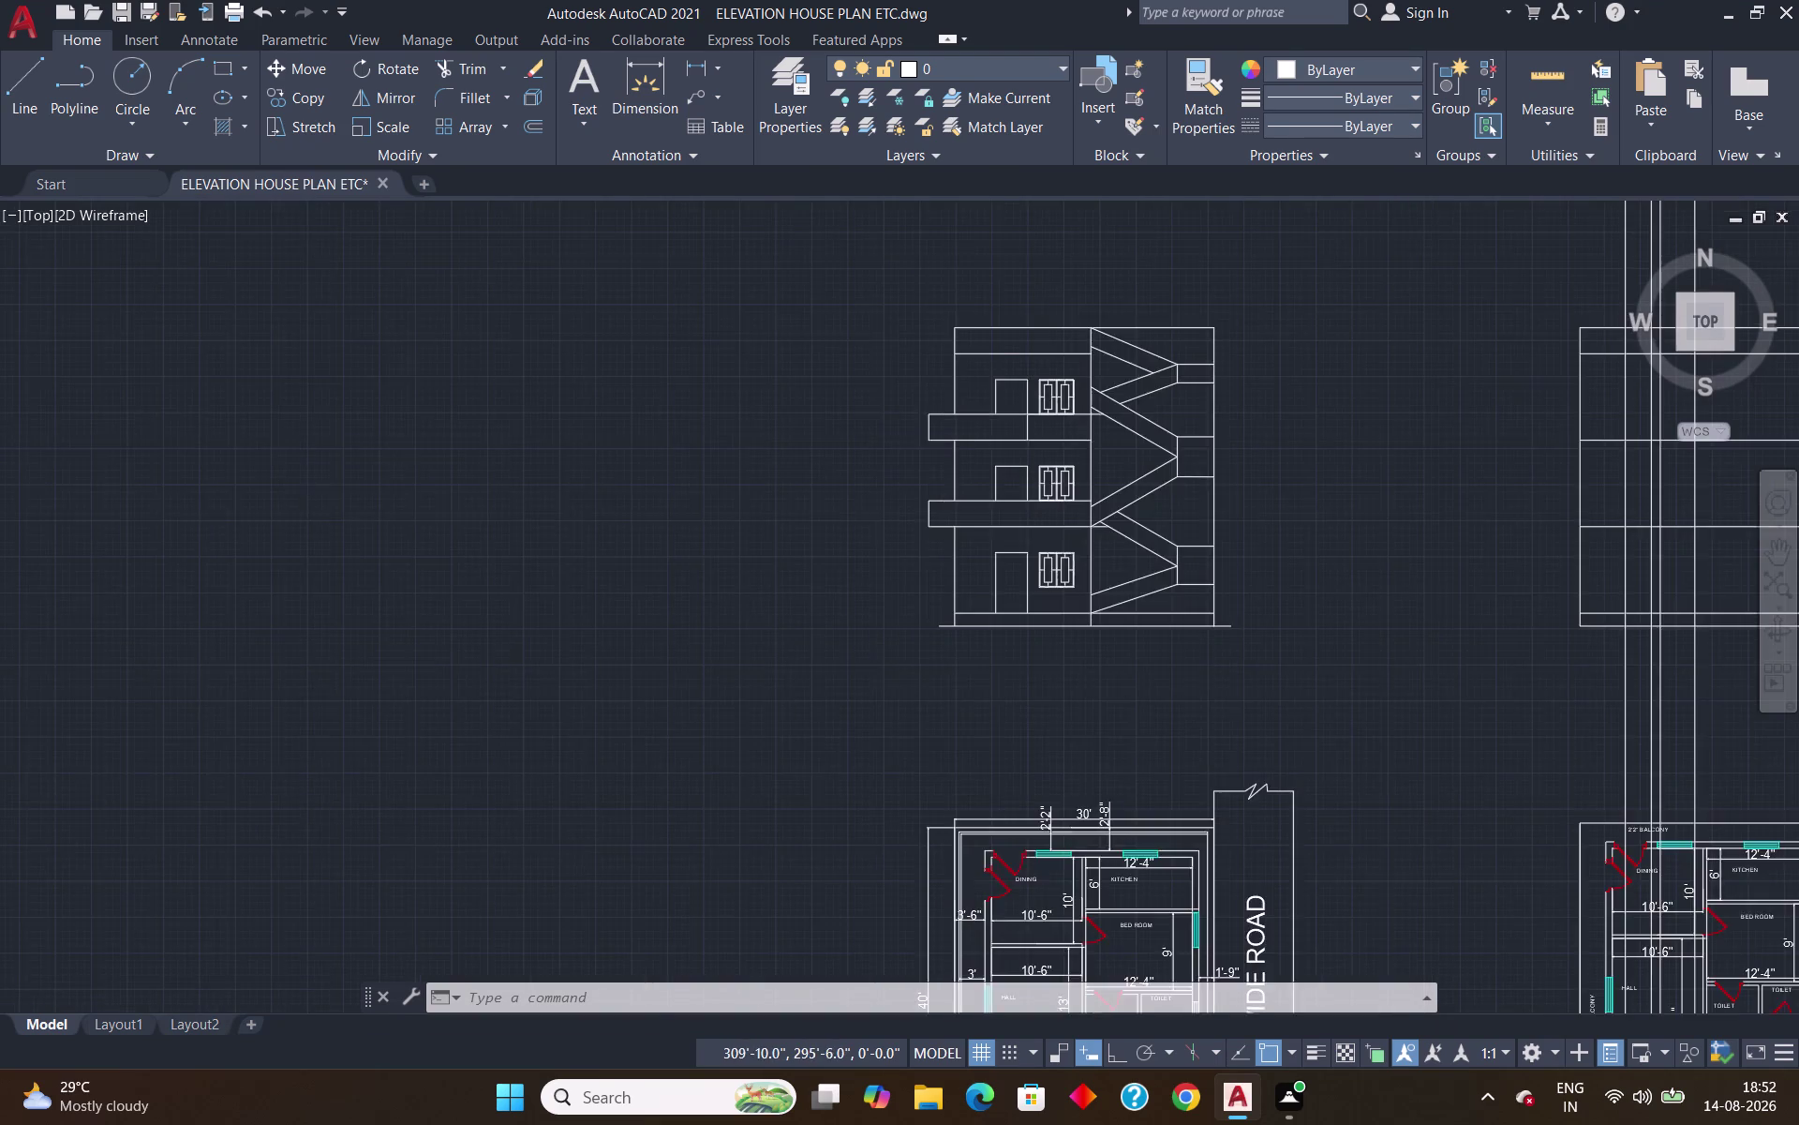
key(h)
key(Return)
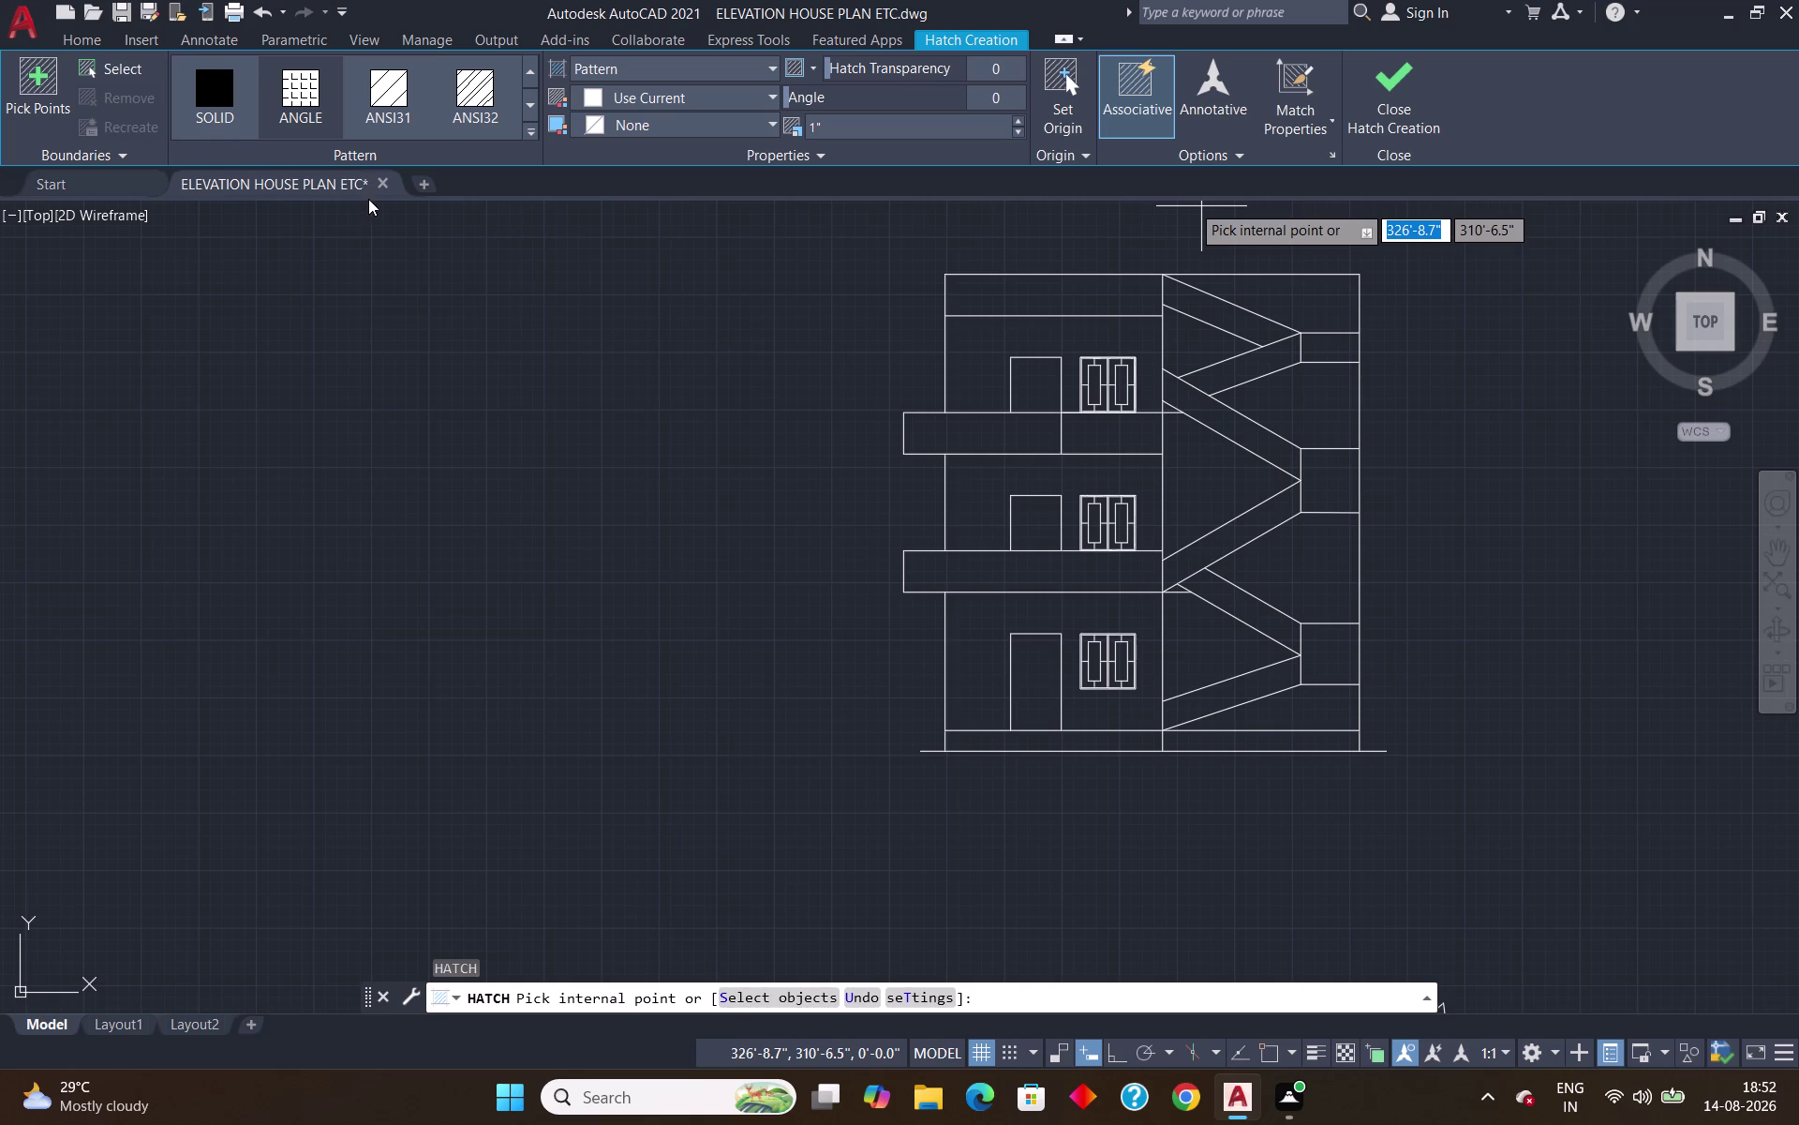
Expand the full hatch pattern gallery, browse it, and select AR-B816C.
click(530, 116)
click(526, 133)
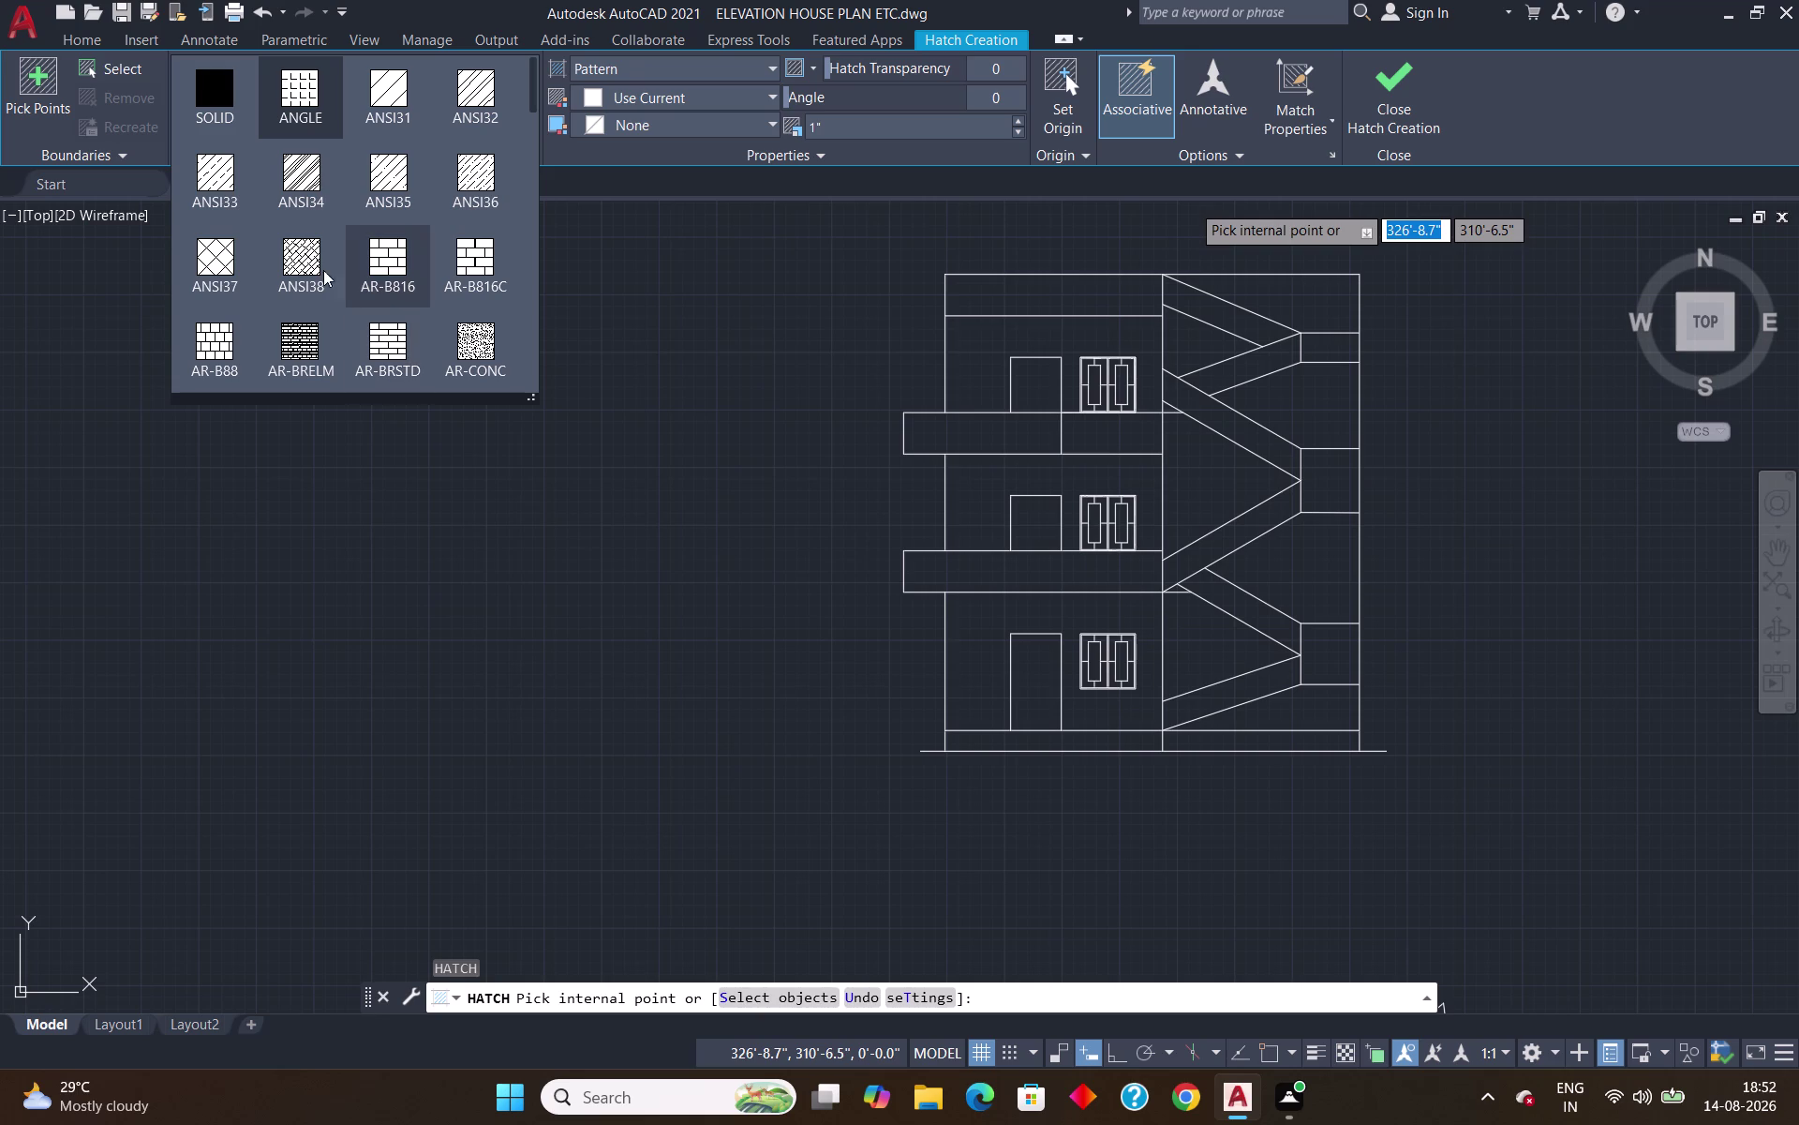
scroll(down, 3)
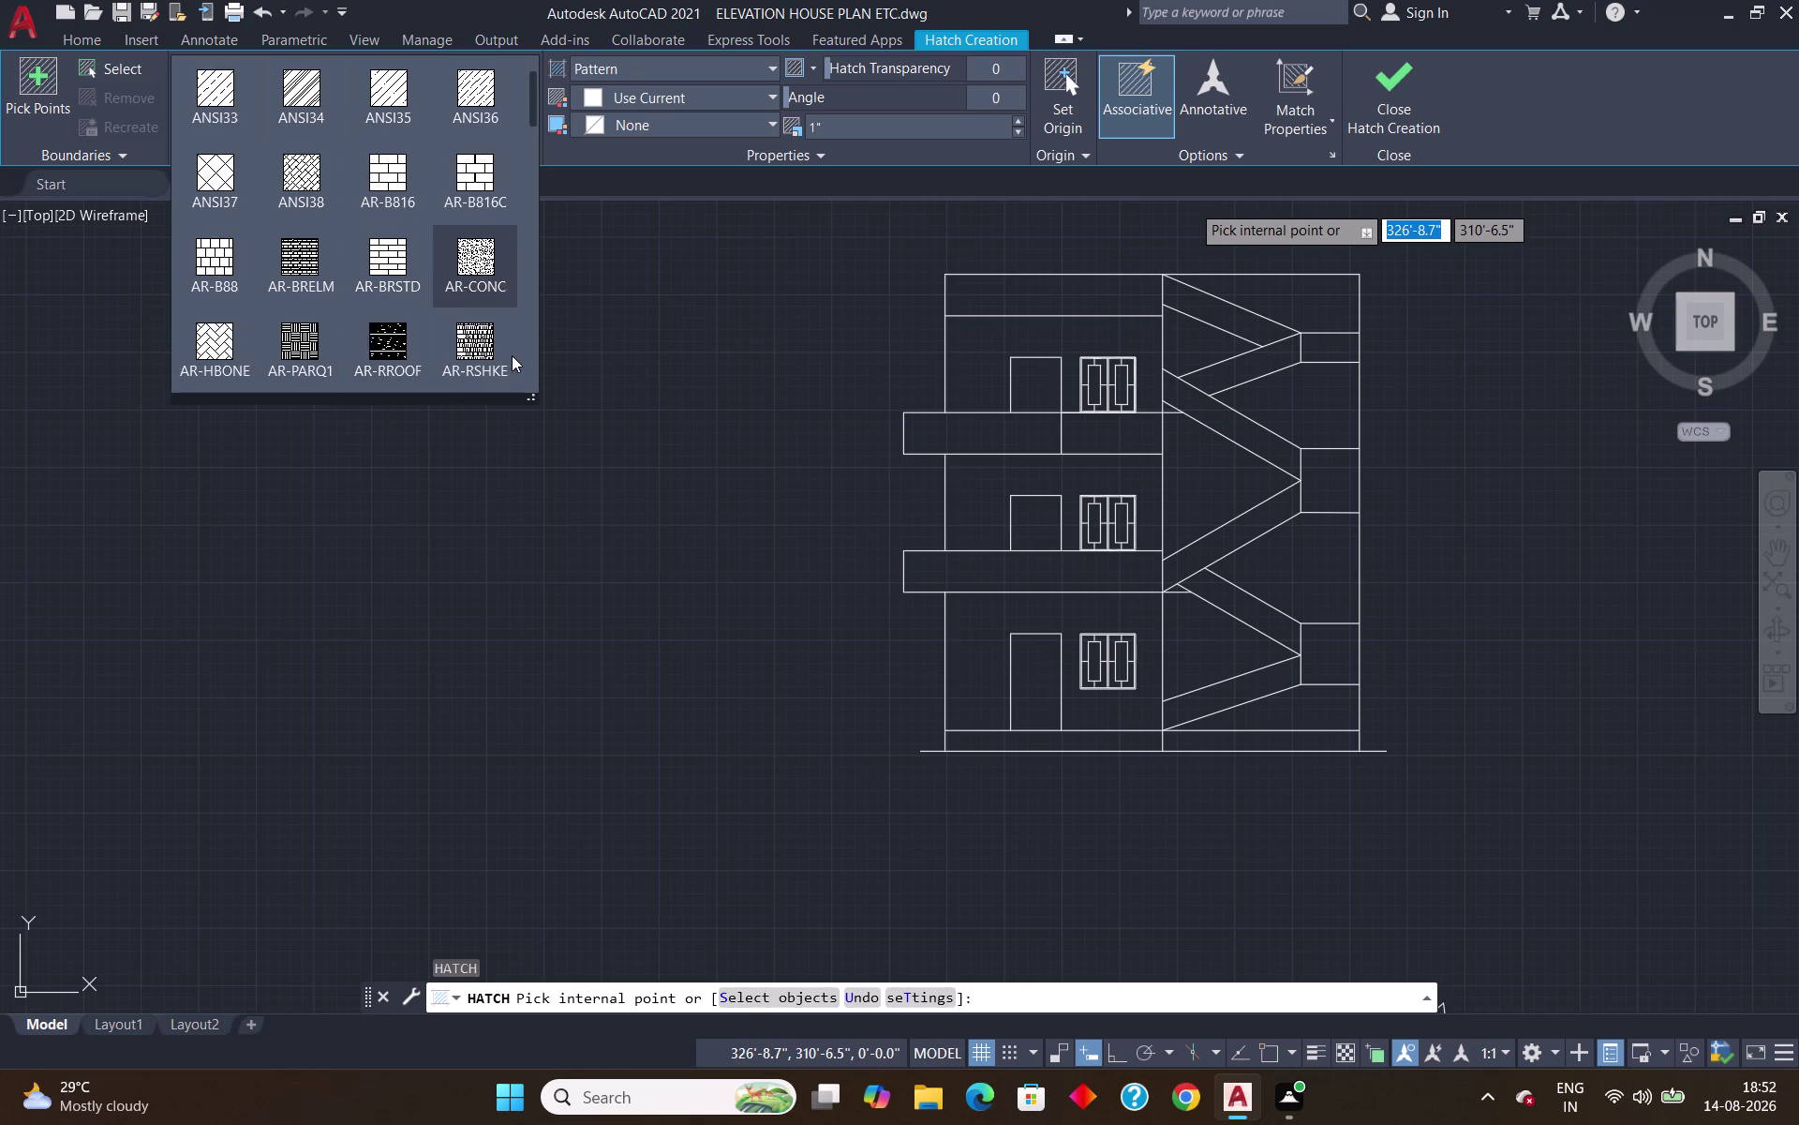
scroll(down, 3)
scroll(down, 3)
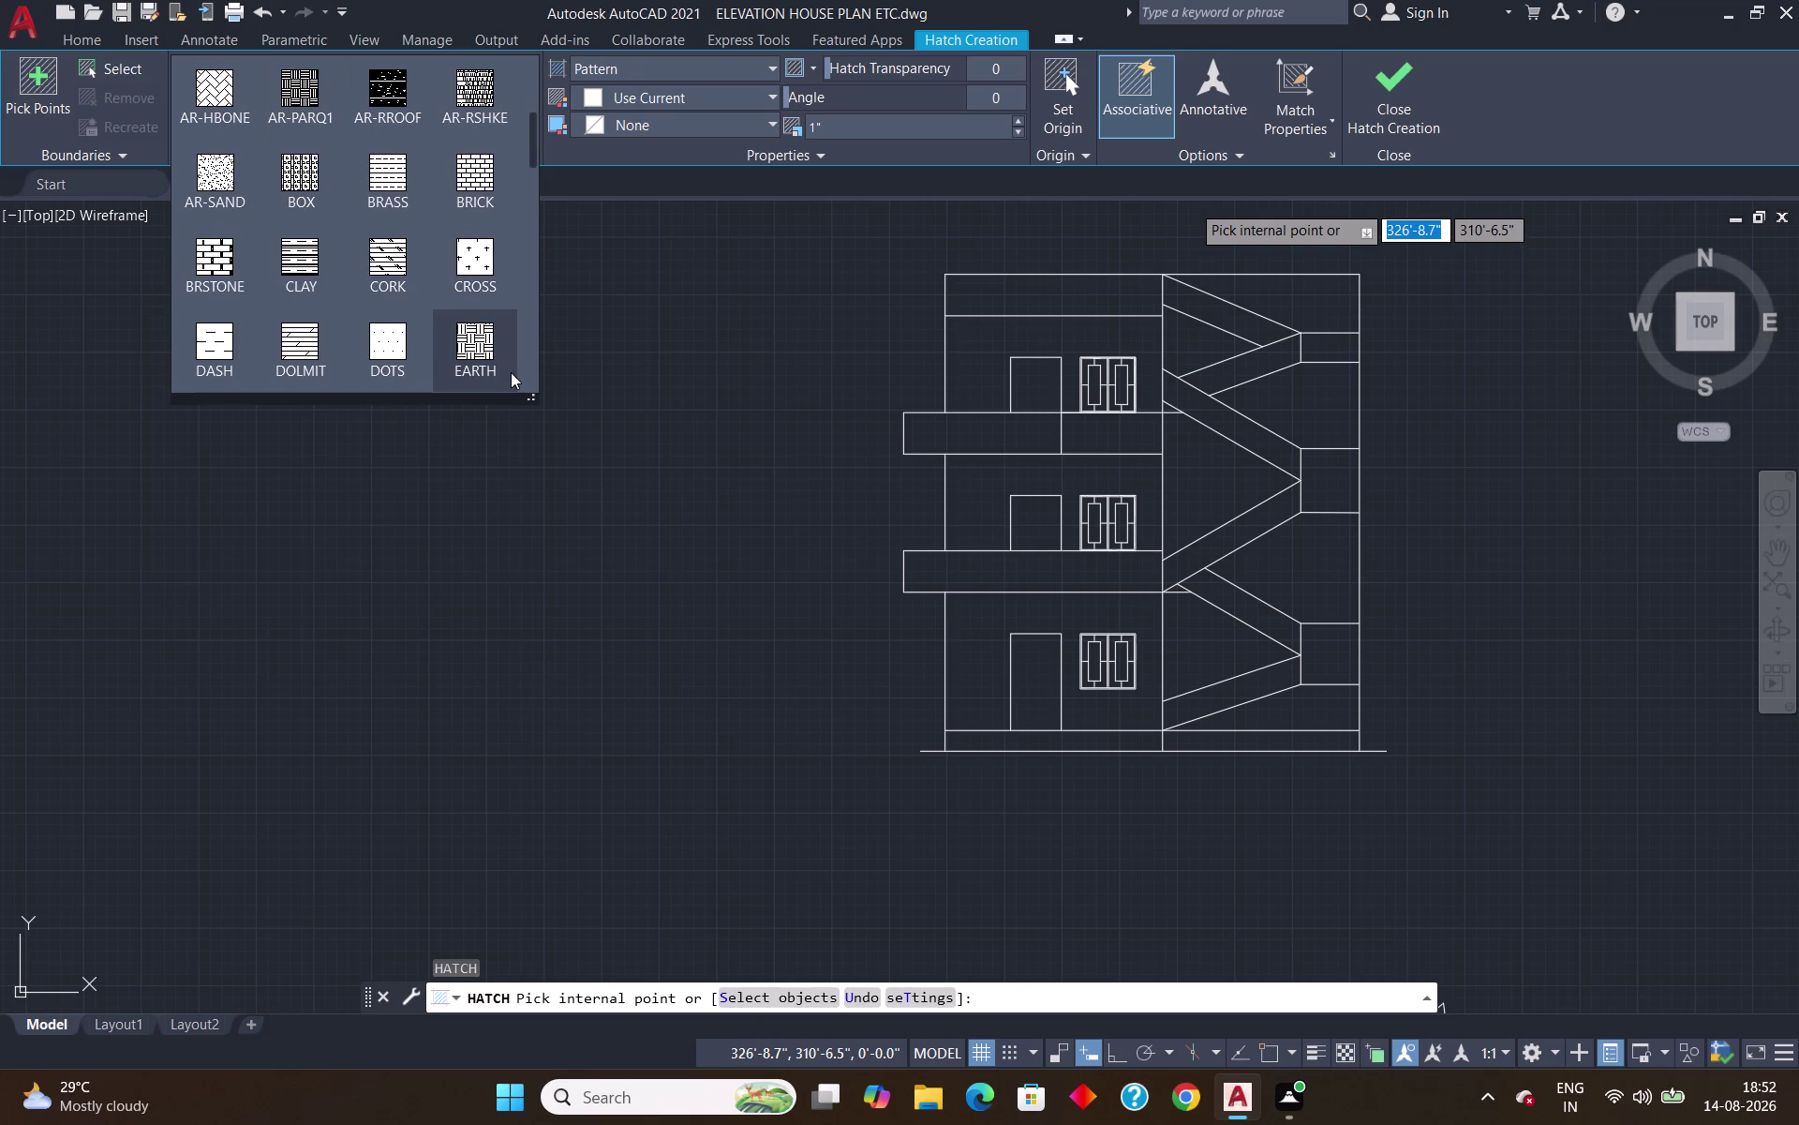
scroll(down, 3)
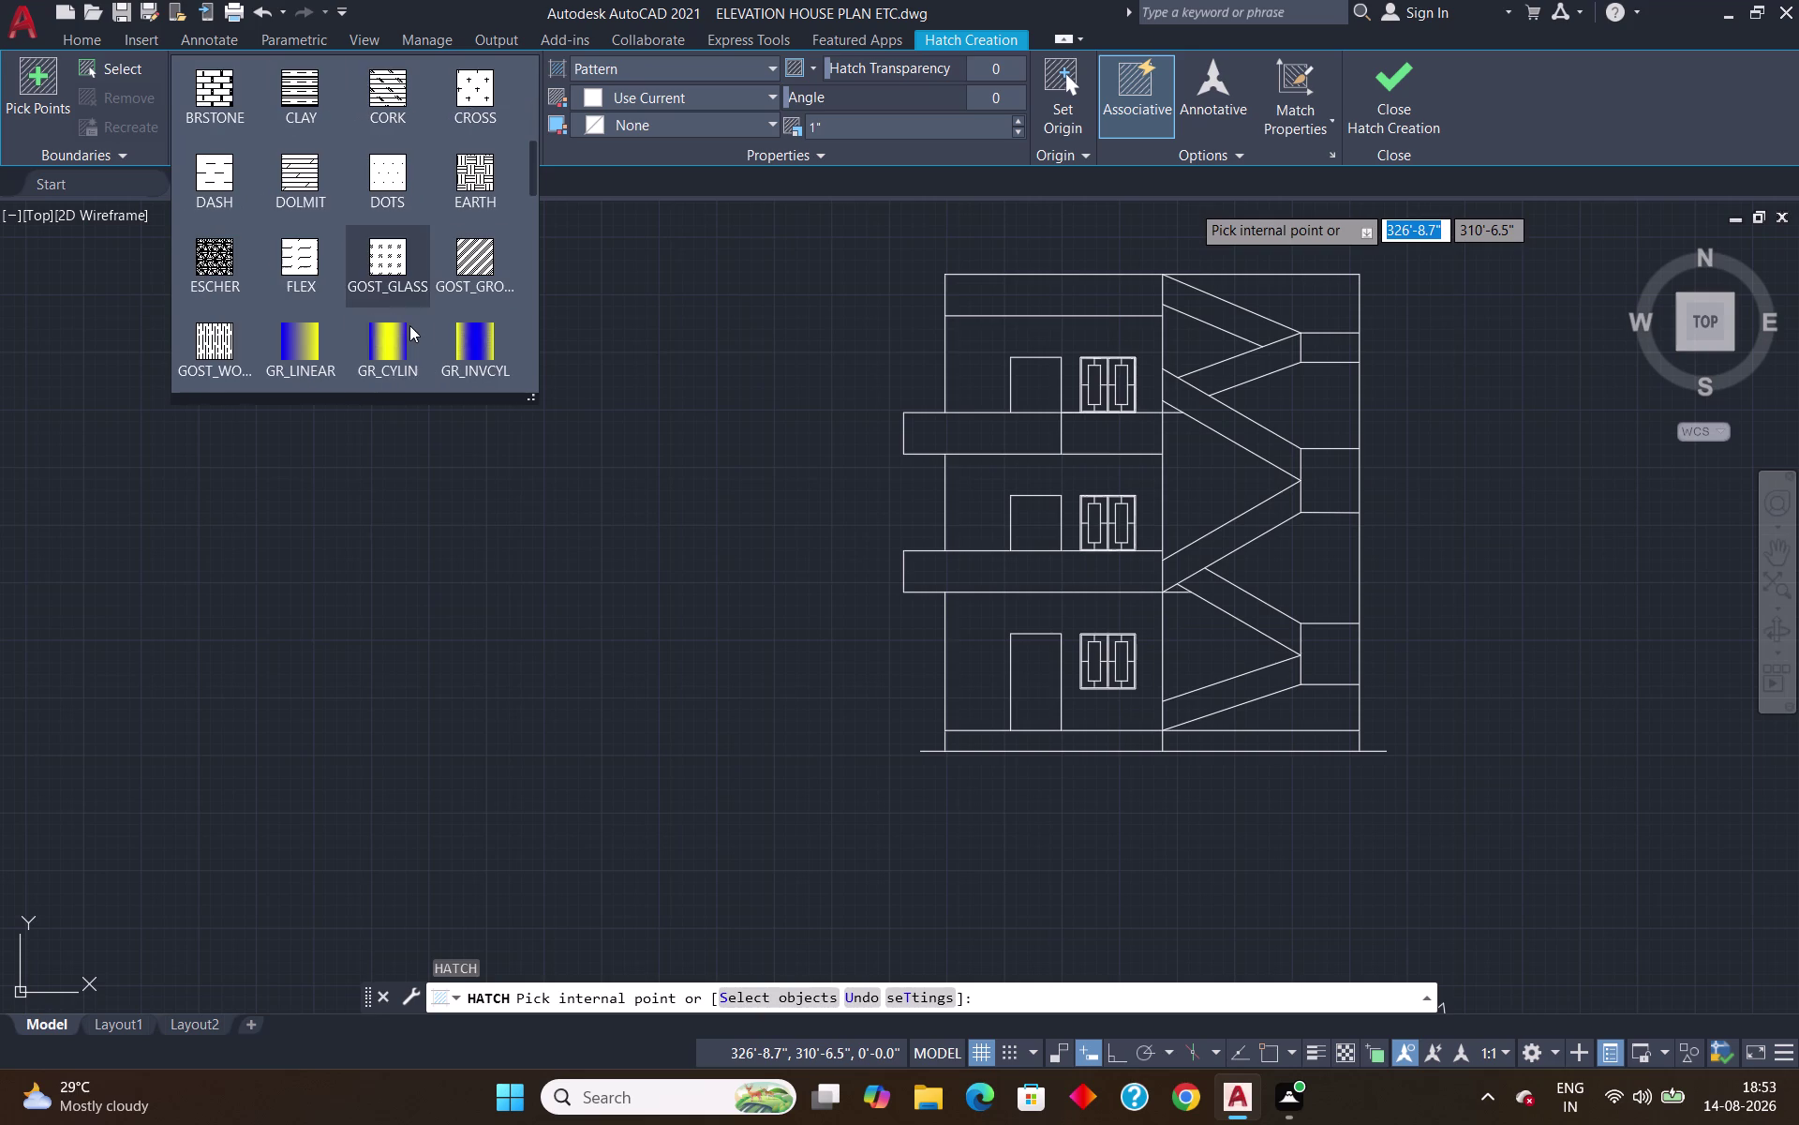
scroll(down, 3)
scroll(up, 3)
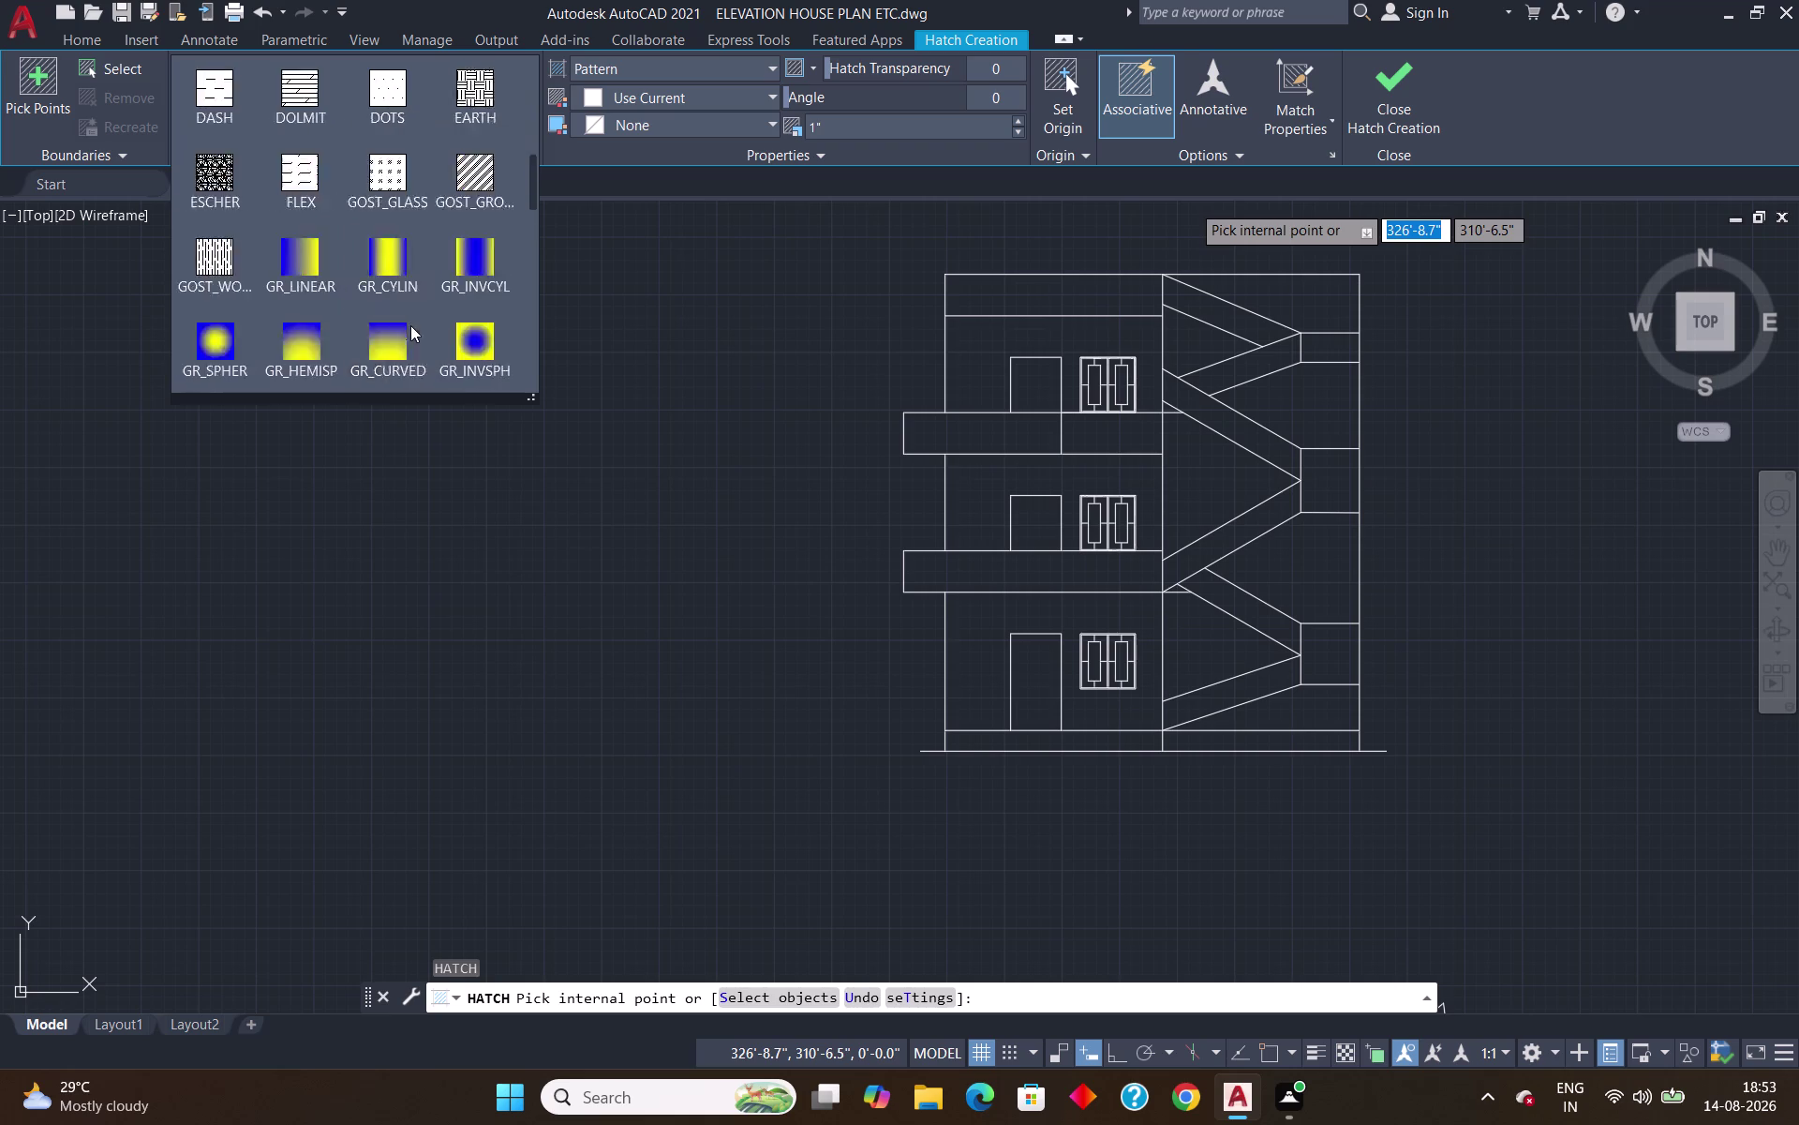
scroll(up, 3)
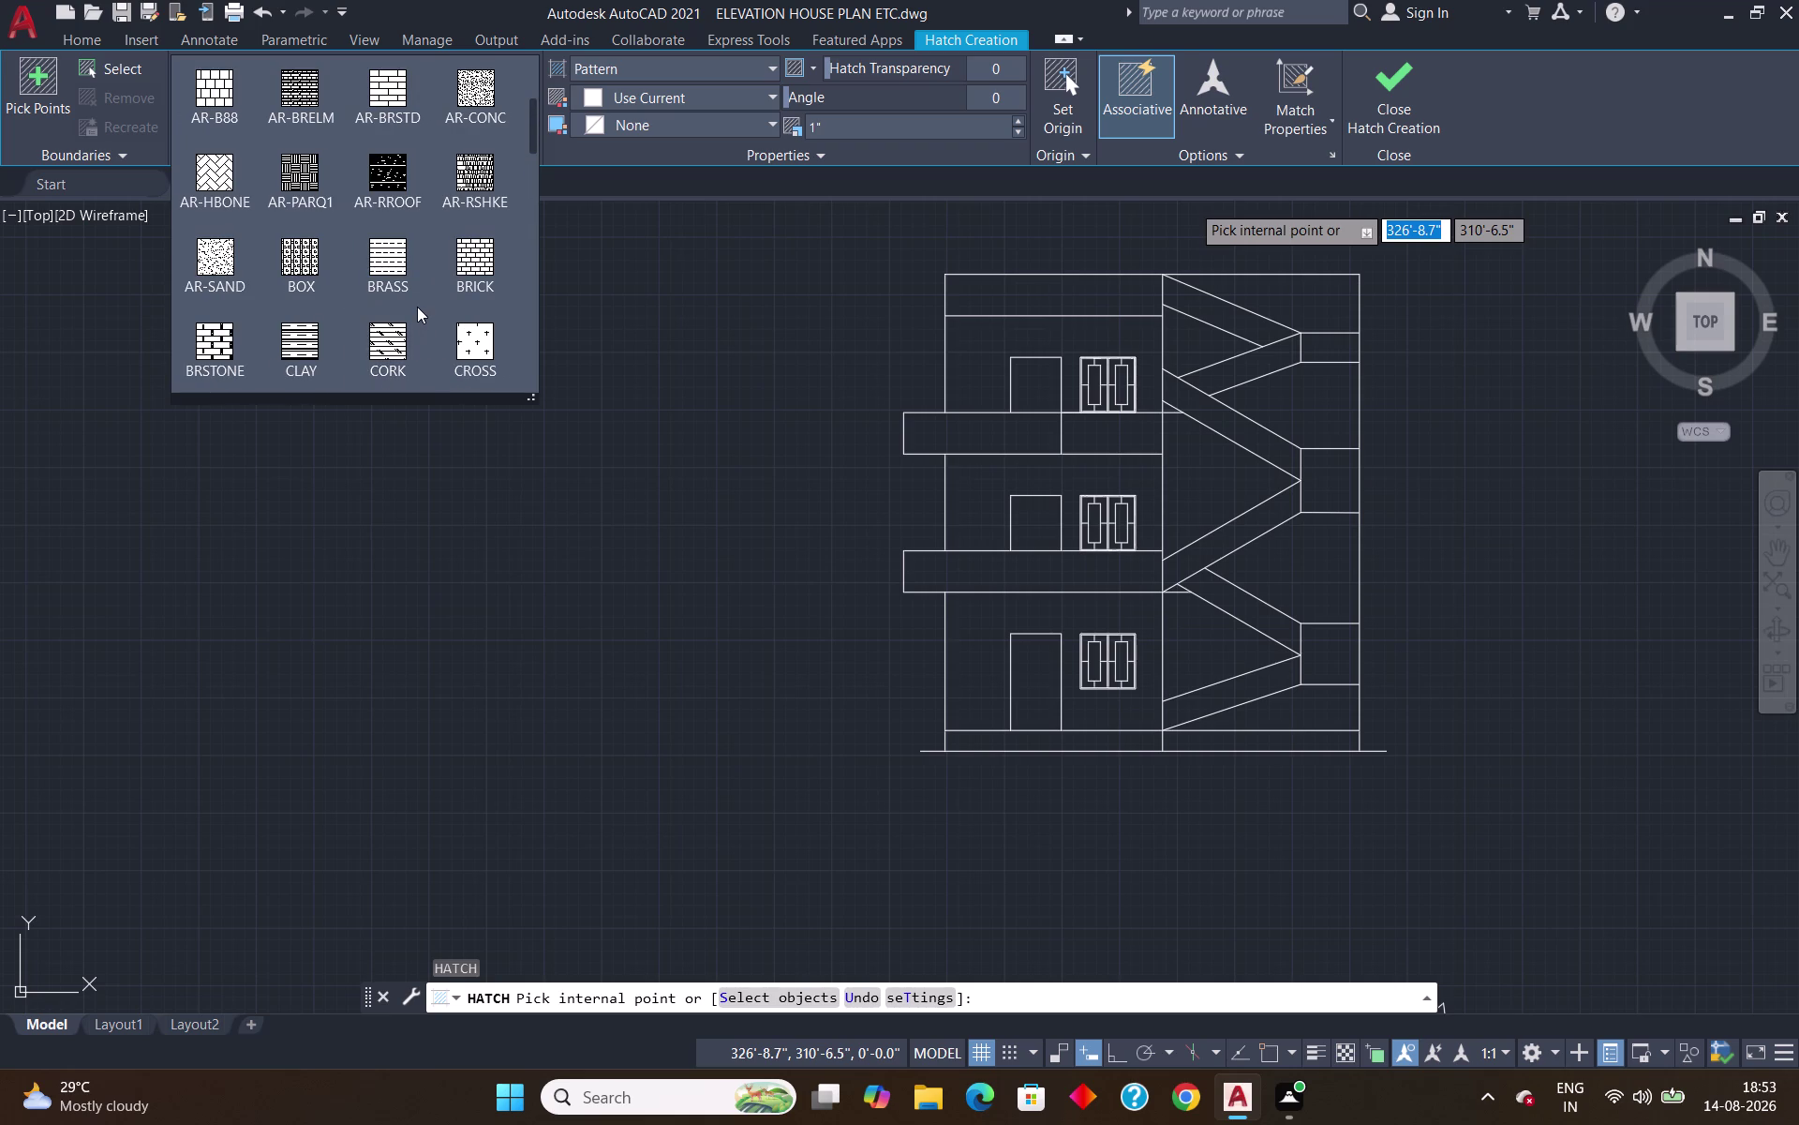
scroll(up, 3)
scroll(up, 3)
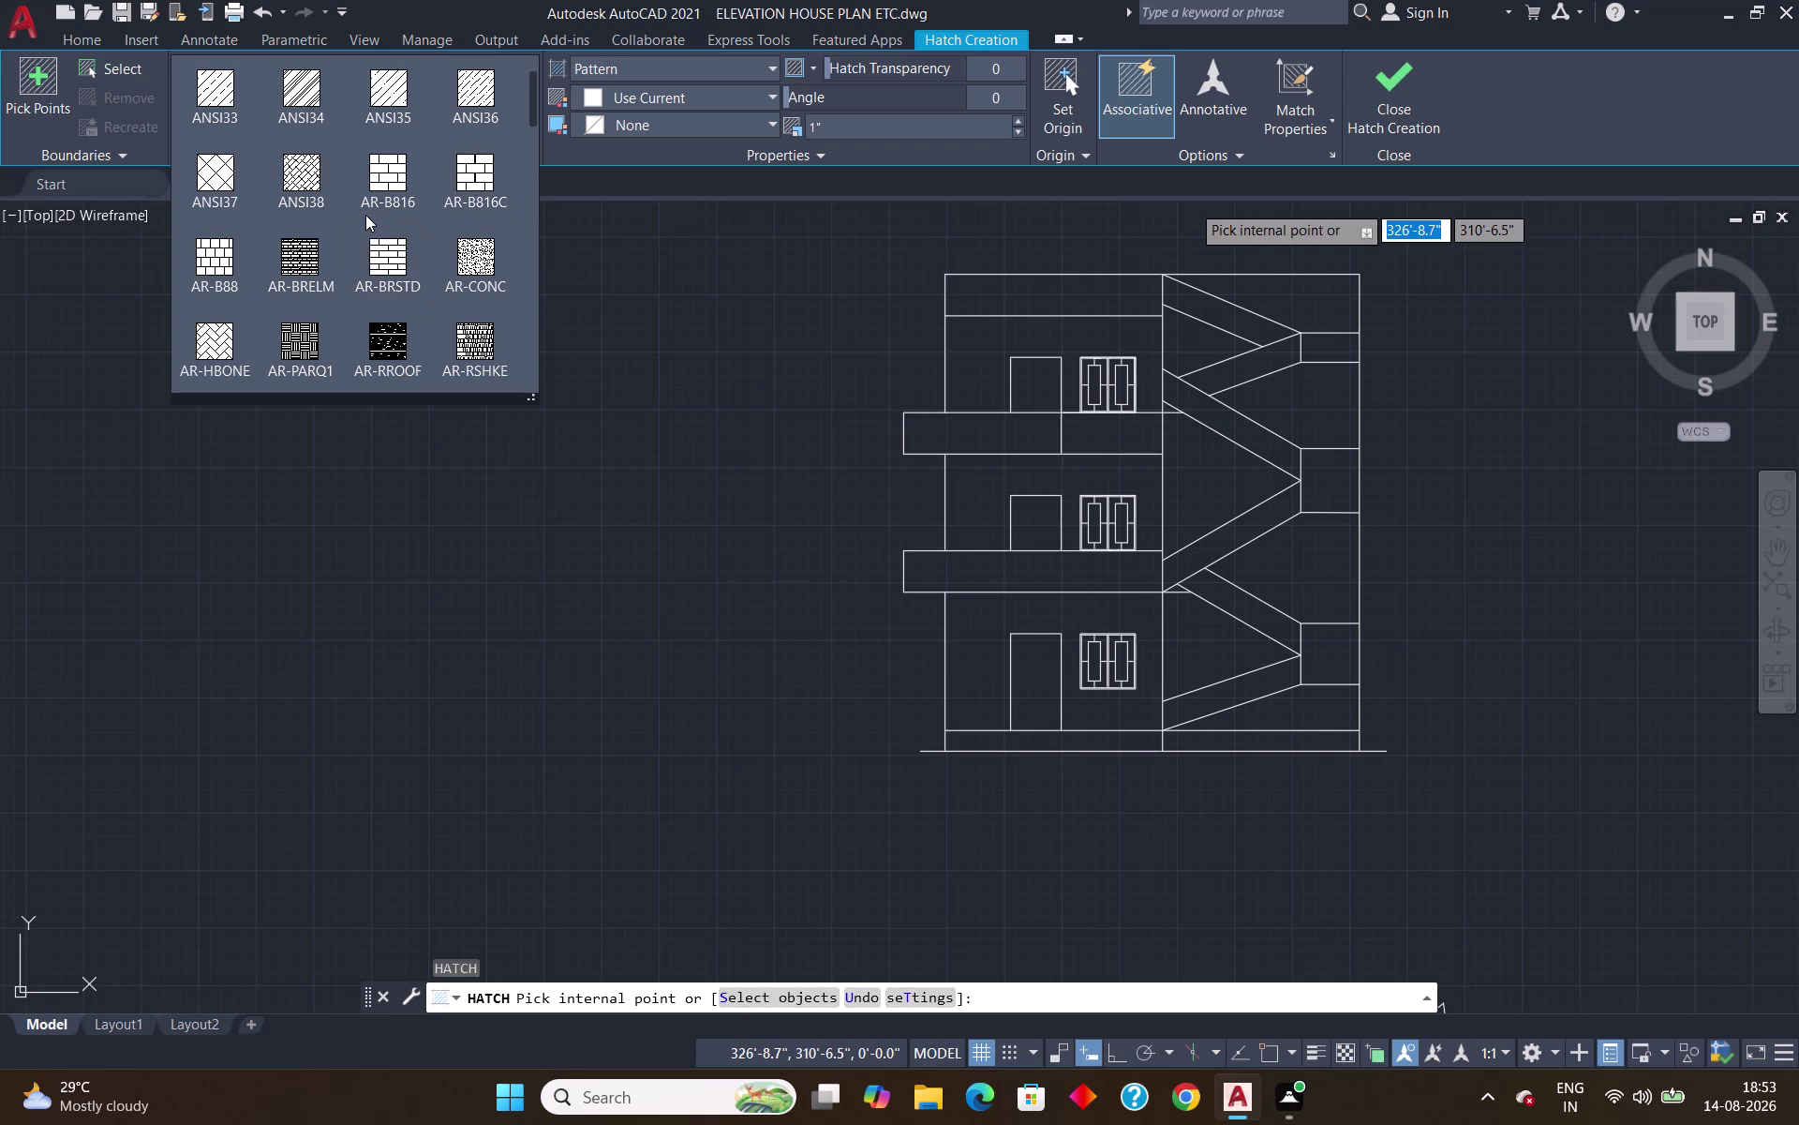
scroll(up, 3)
scroll(up, 3)
scroll(up, 3)
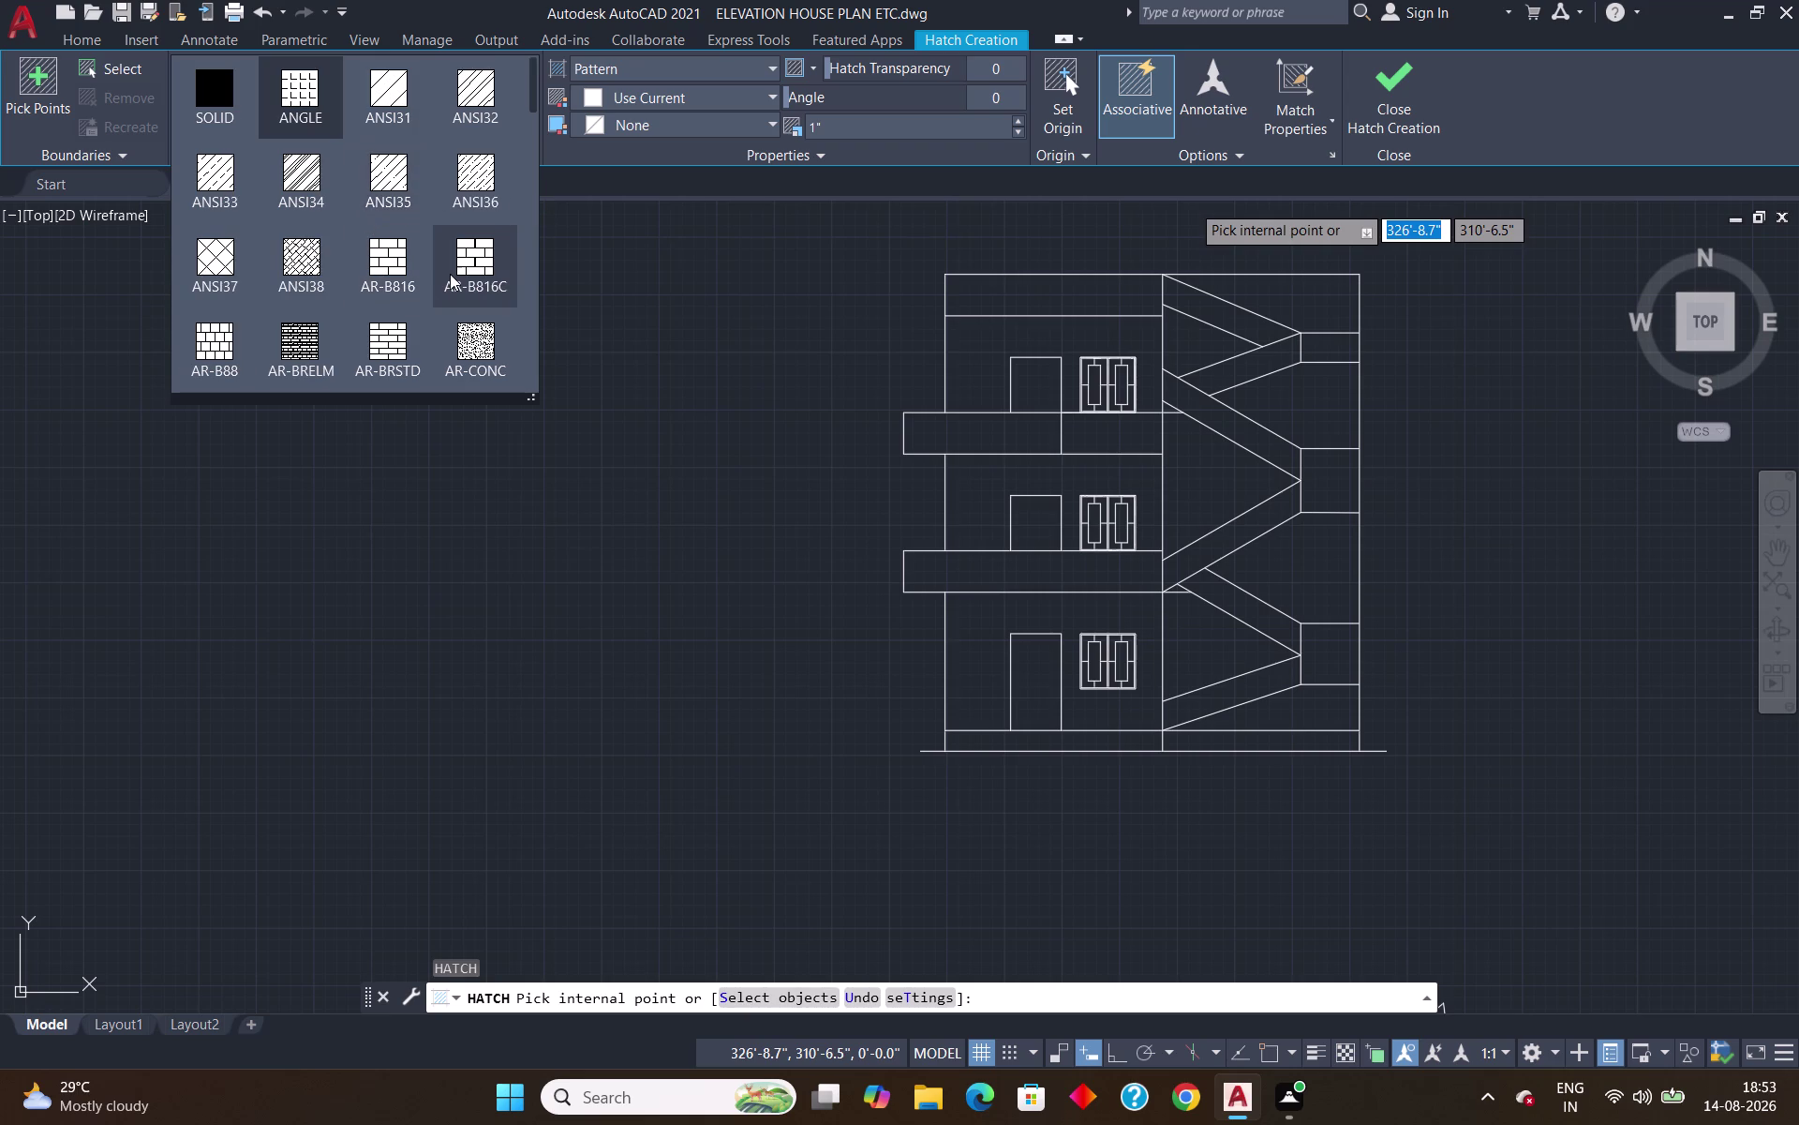
click(450, 273)
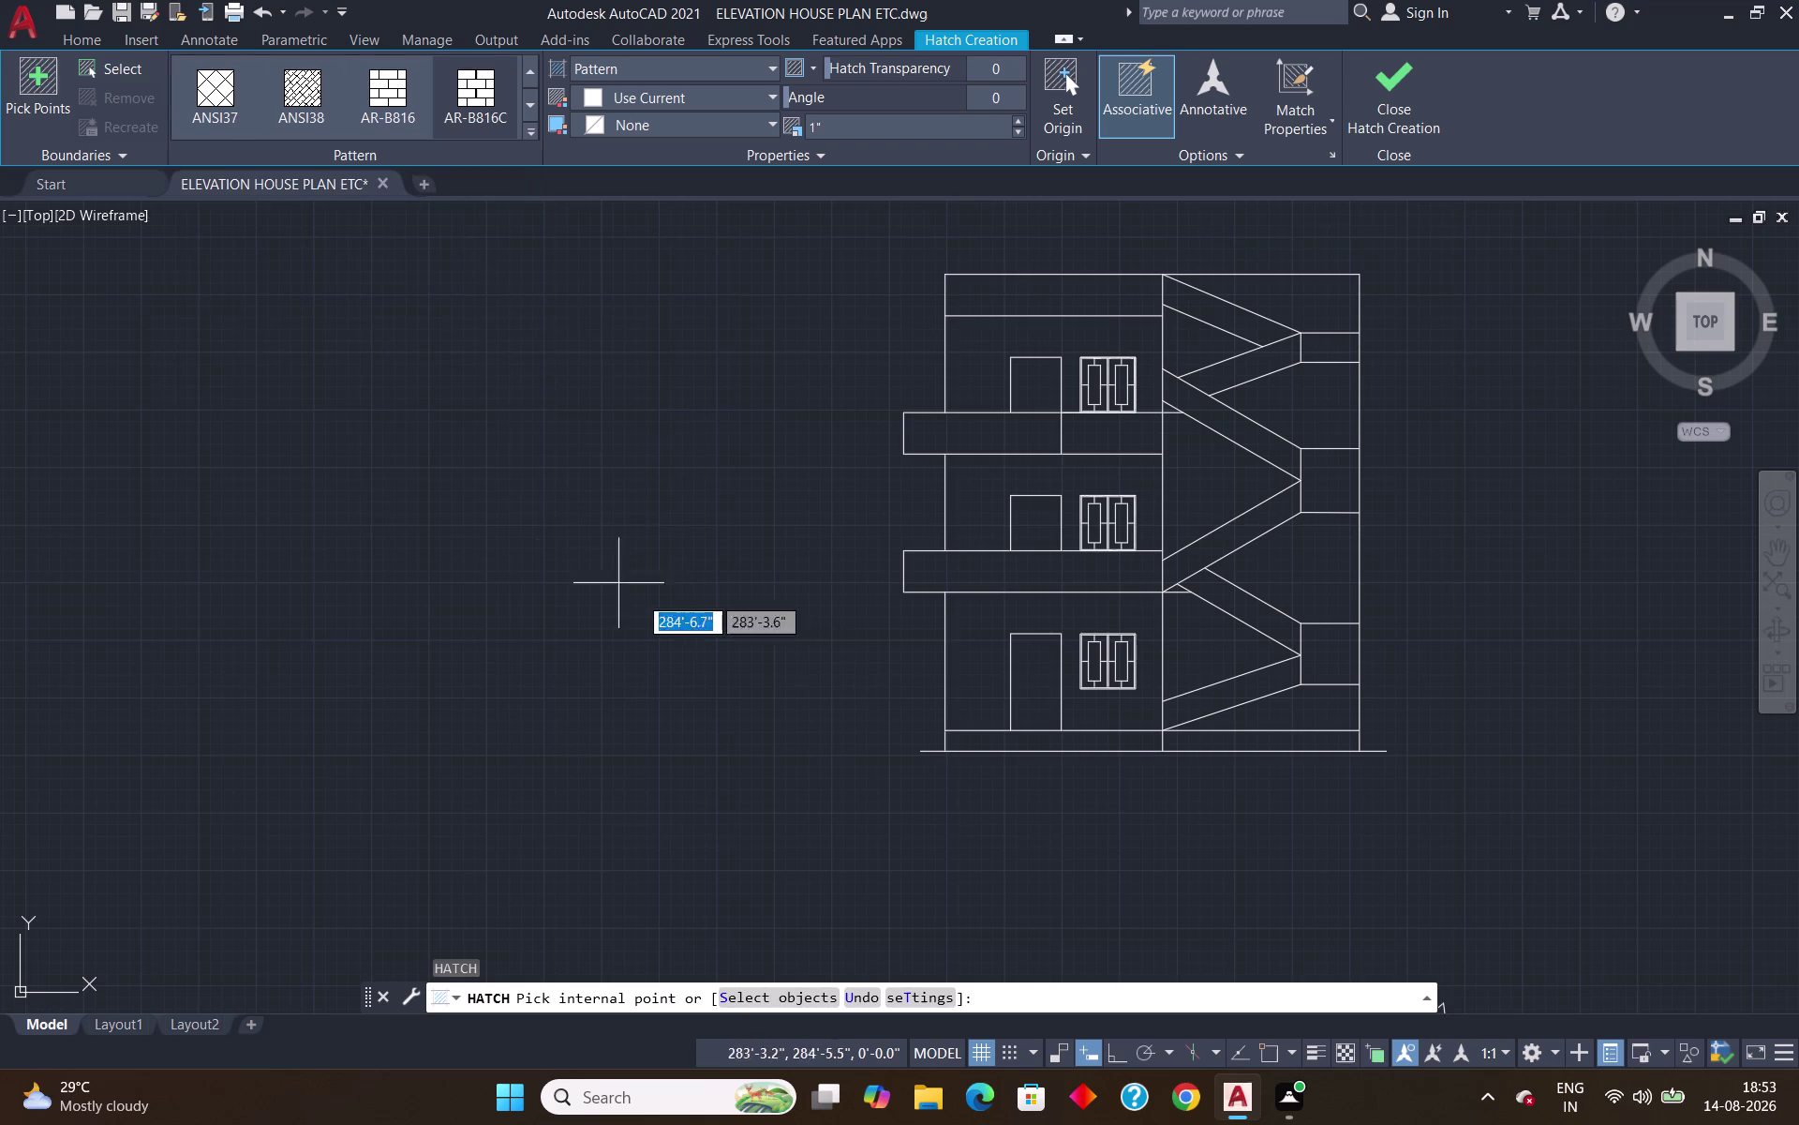
Pick the plinth strip, set the AR-B816 hatch scale to 0.9, and close hatch creation.
click(1102, 747)
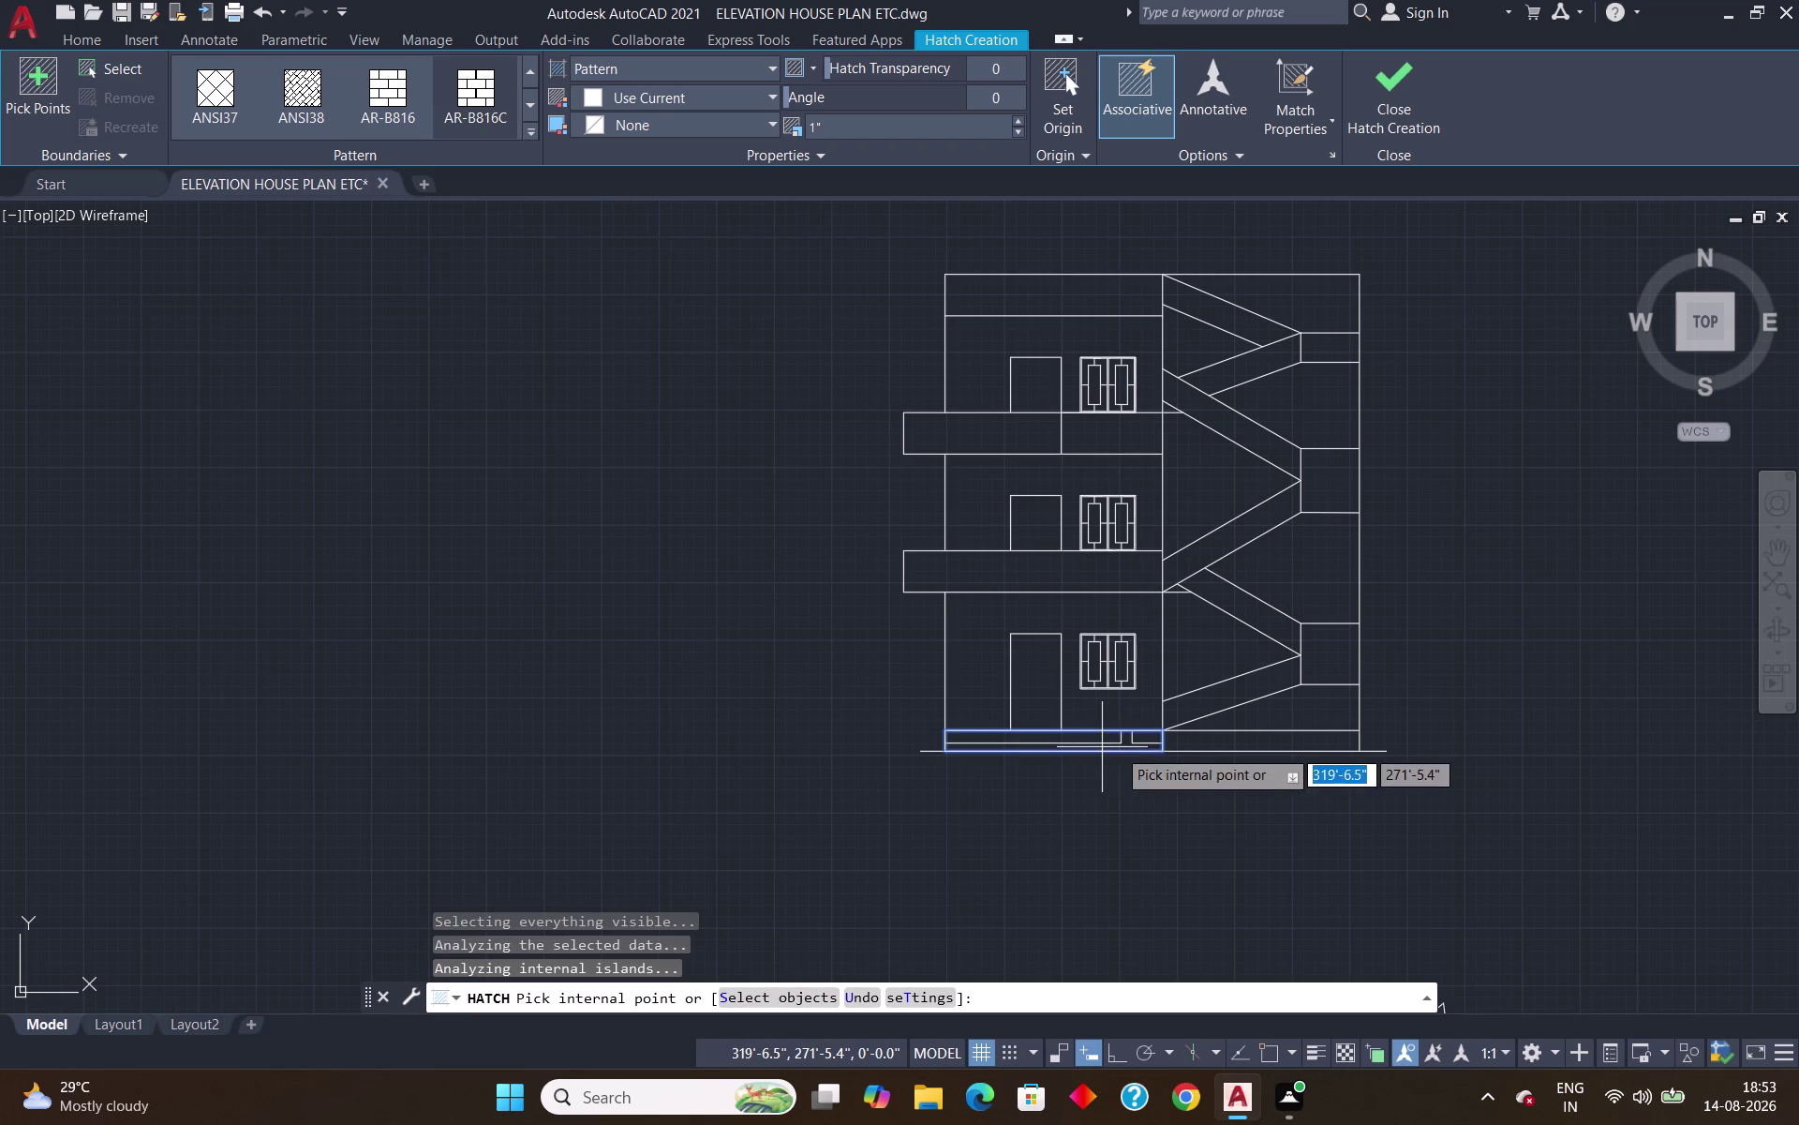
click(1222, 744)
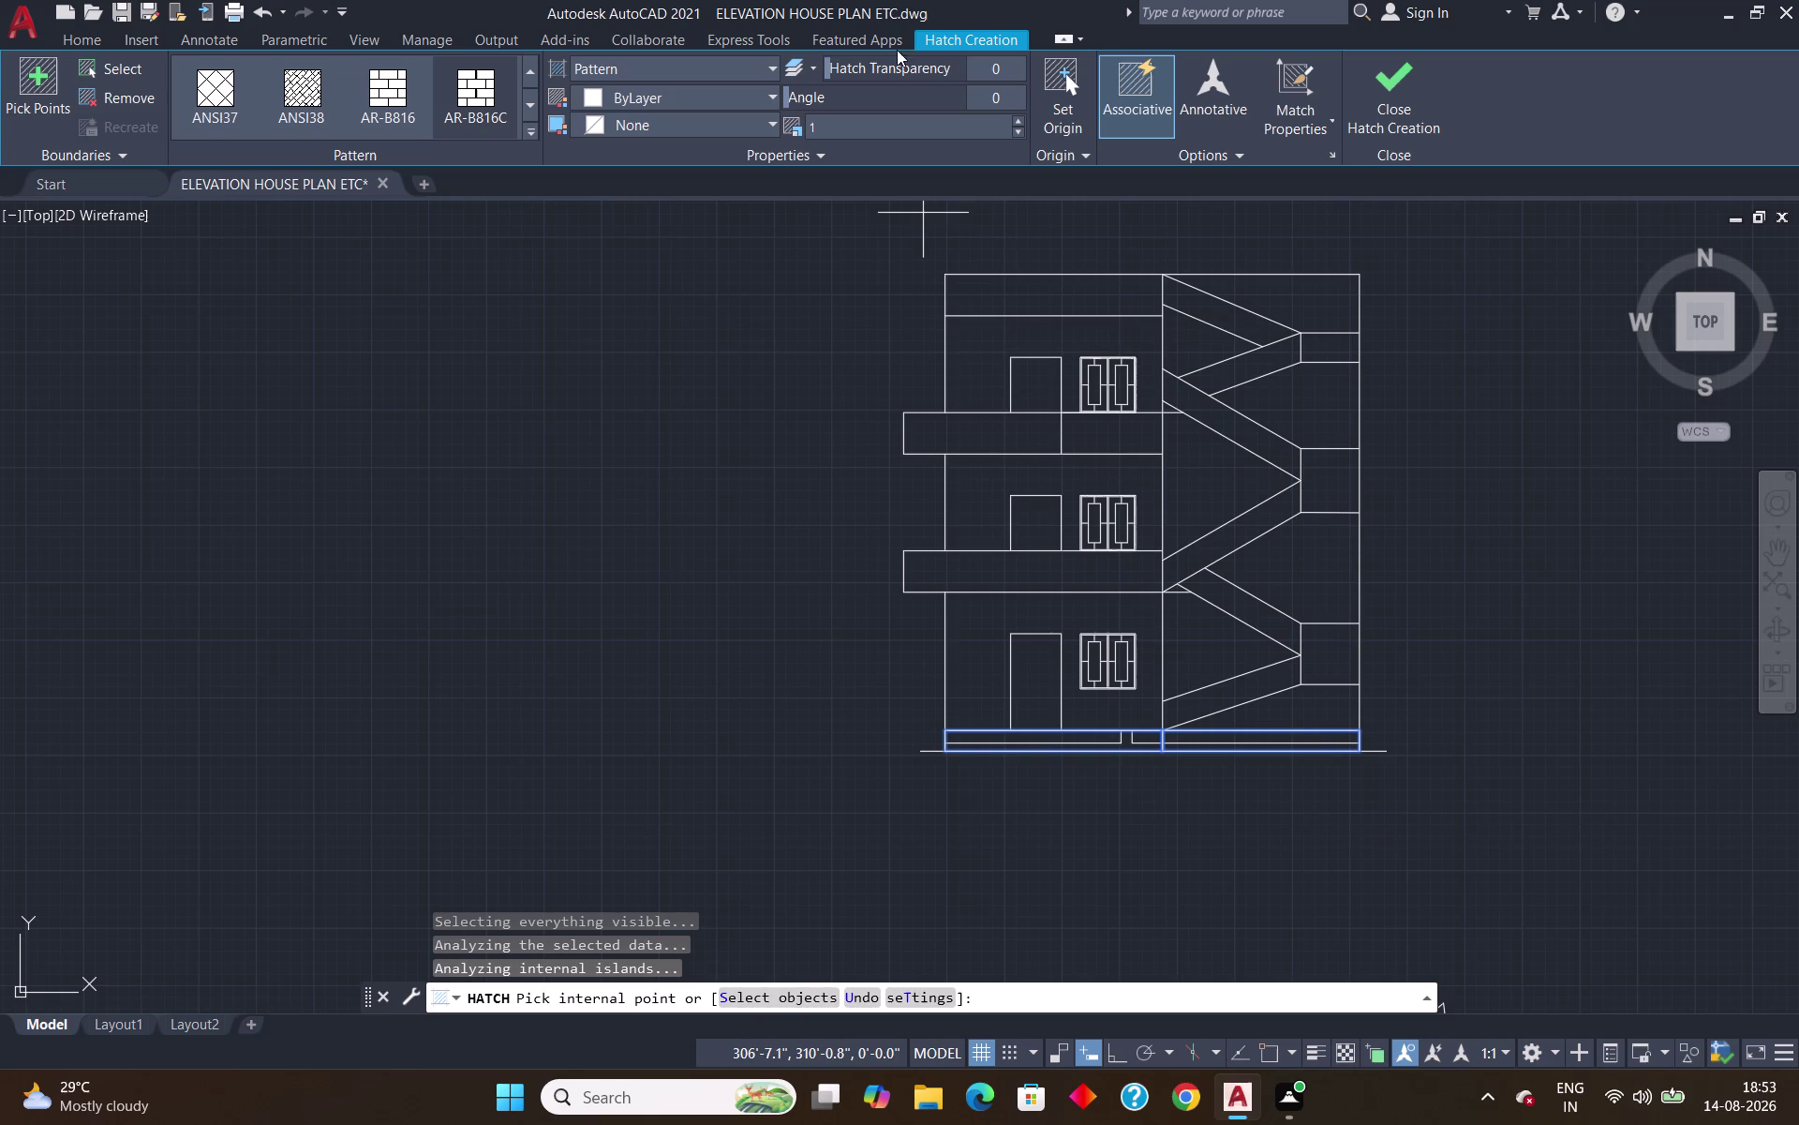
click(1019, 133)
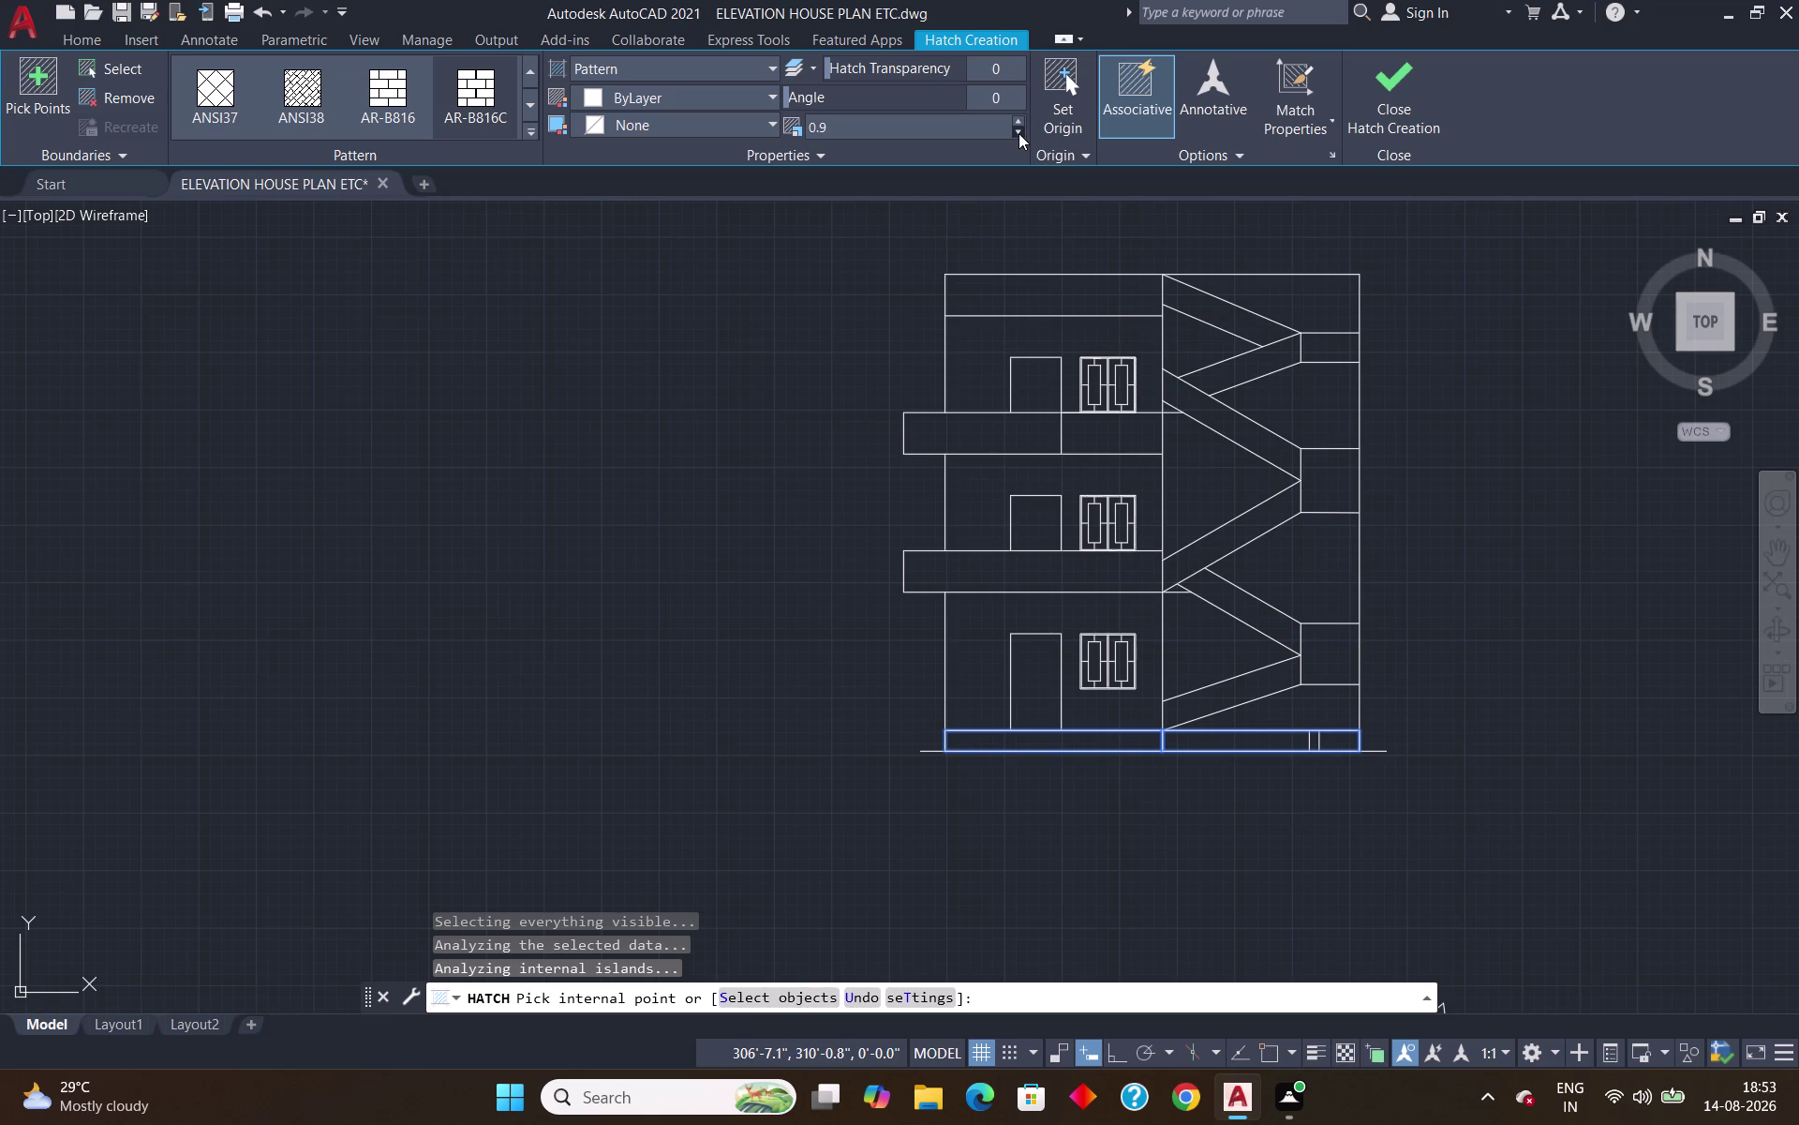
click(1019, 133)
click(1019, 133)
double_click(1018, 133)
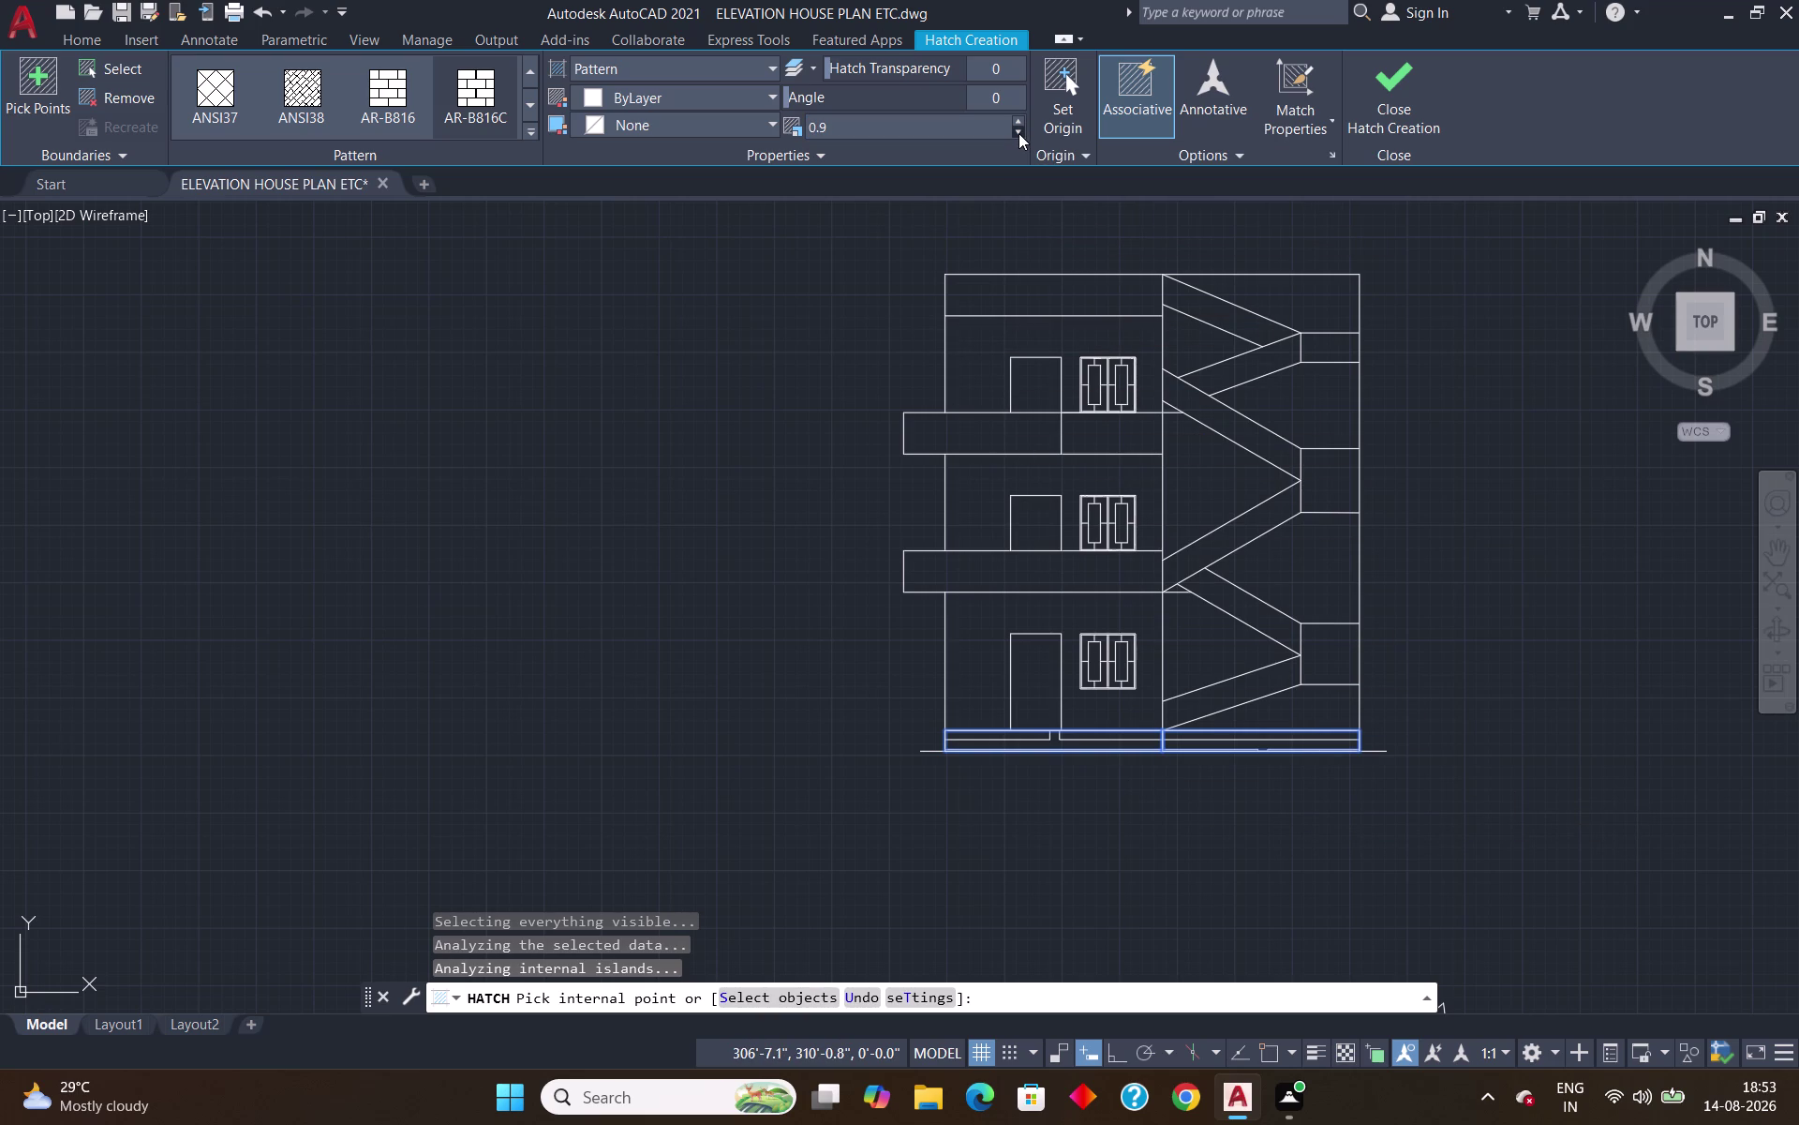
triple_click(1019, 133)
click(1019, 134)
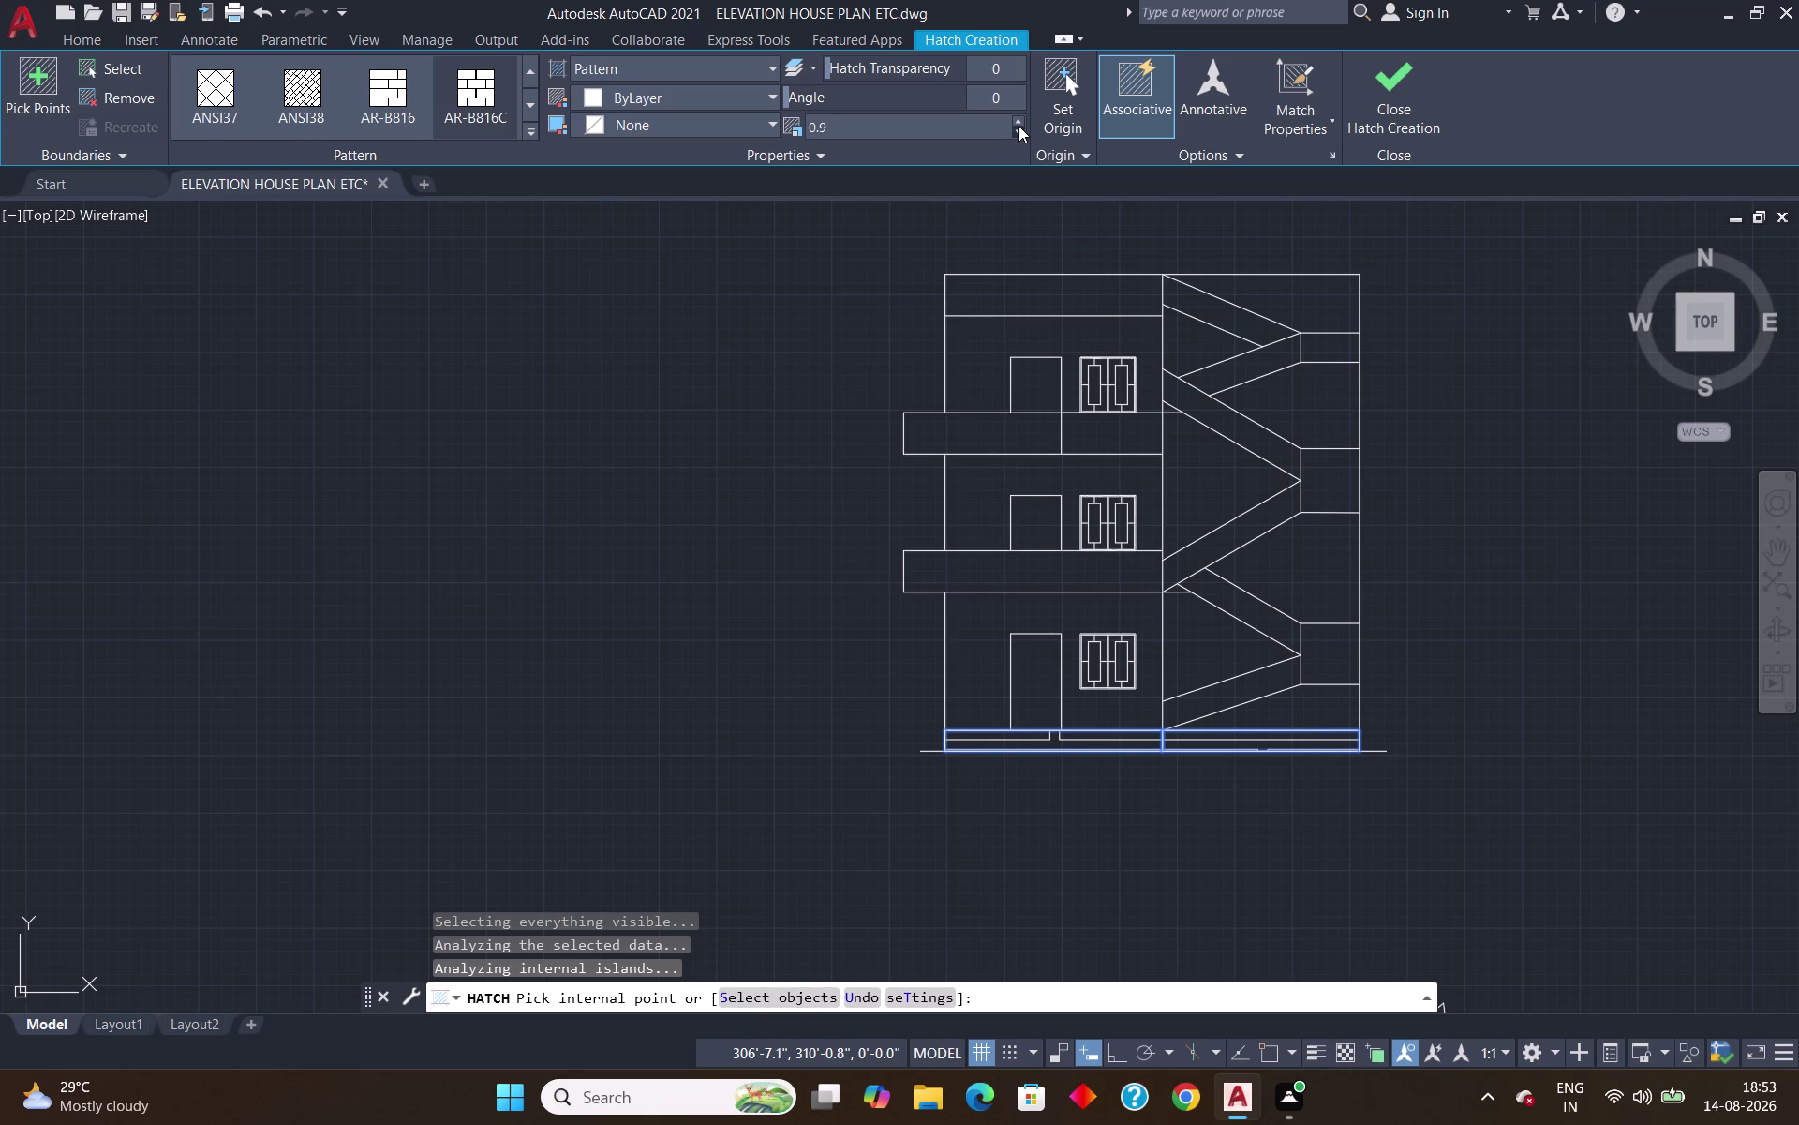
triple_click(1017, 121)
double_click(1016, 121)
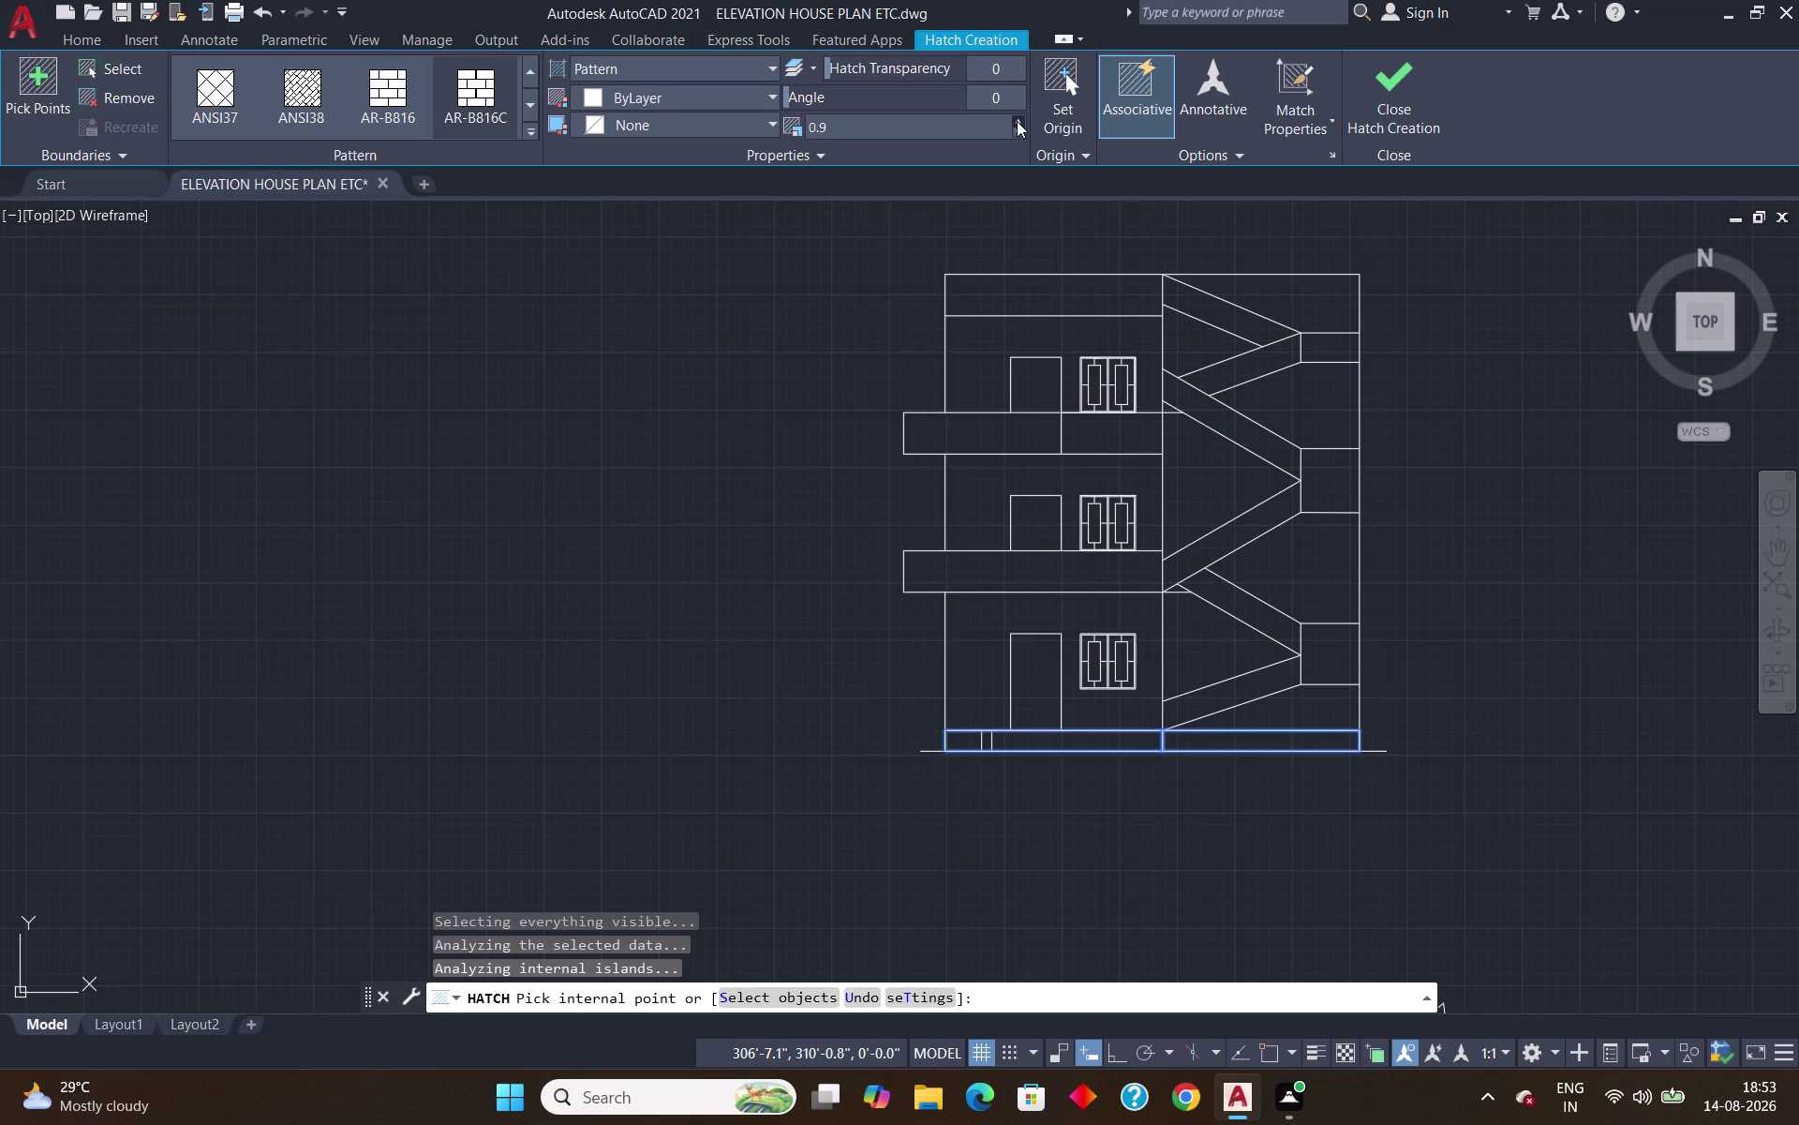
triple_click(1017, 133)
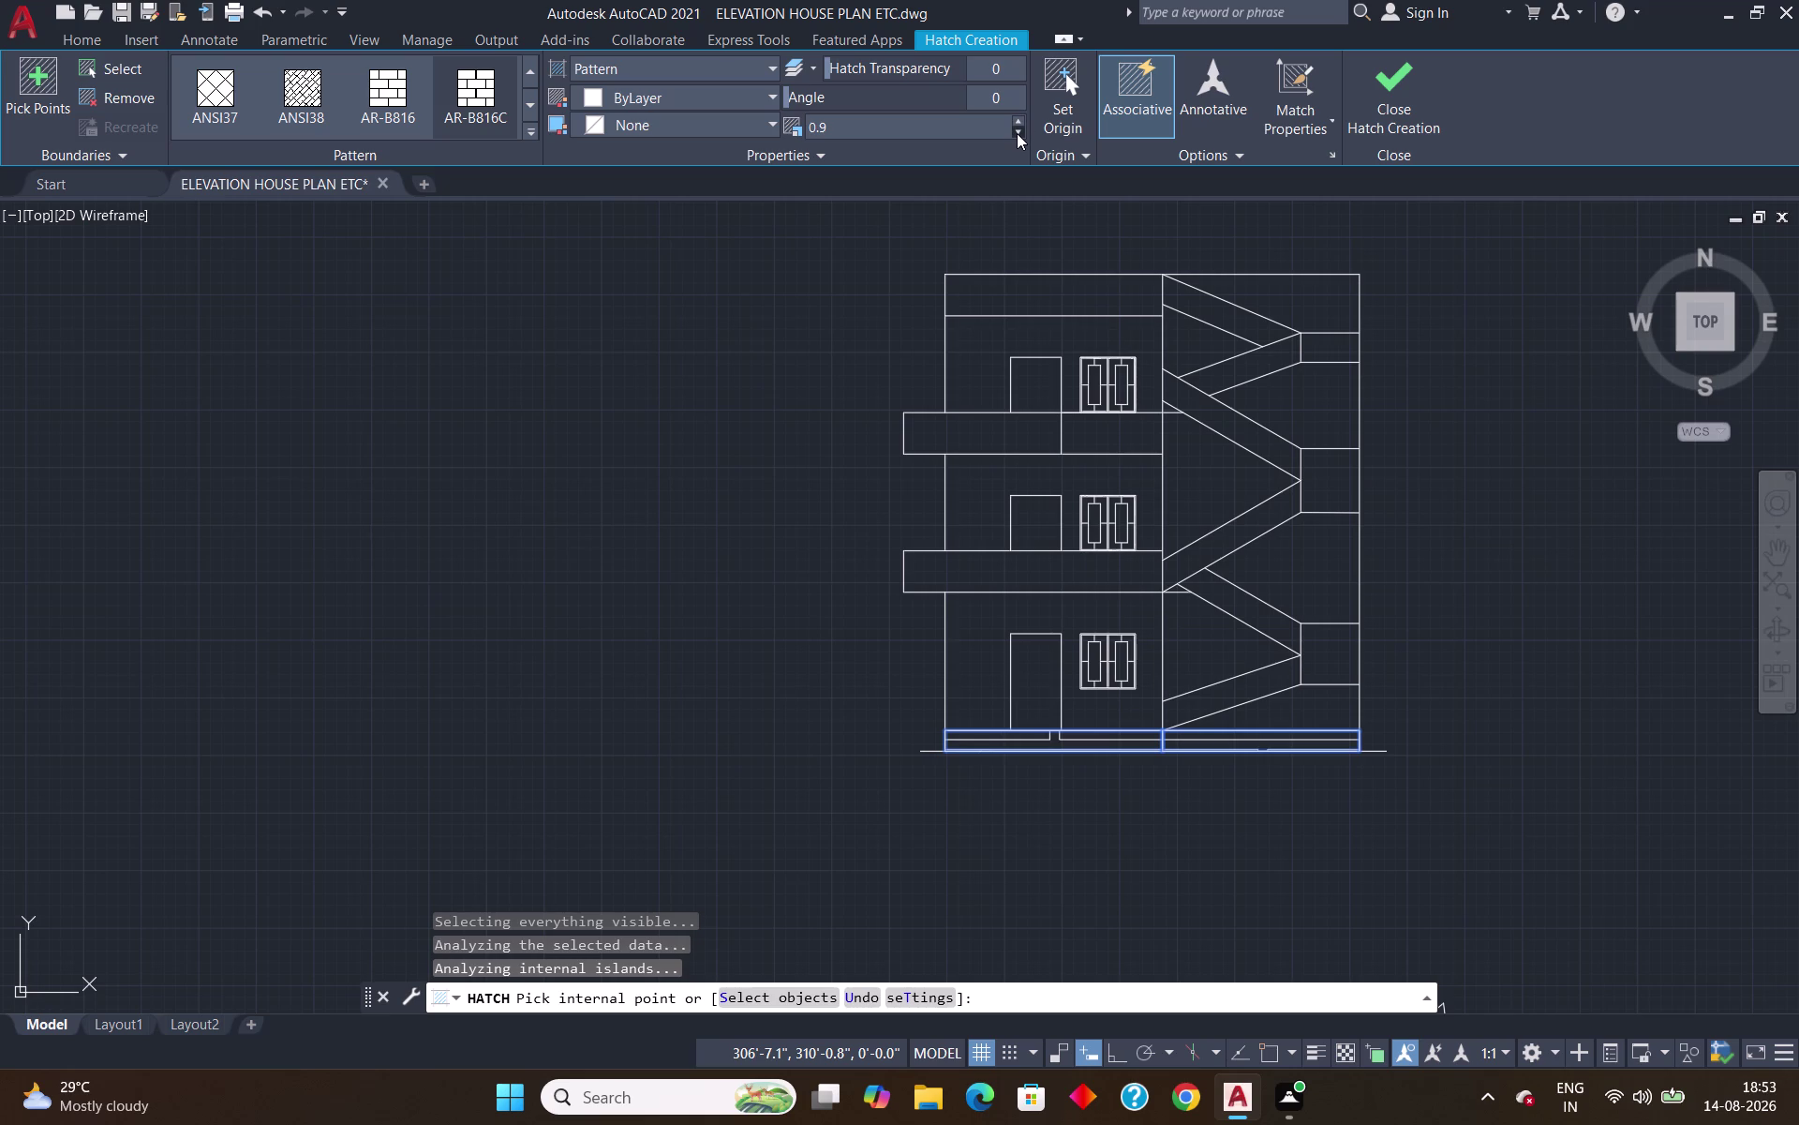
double_click(1017, 133)
double_click(1017, 133)
click(402, 114)
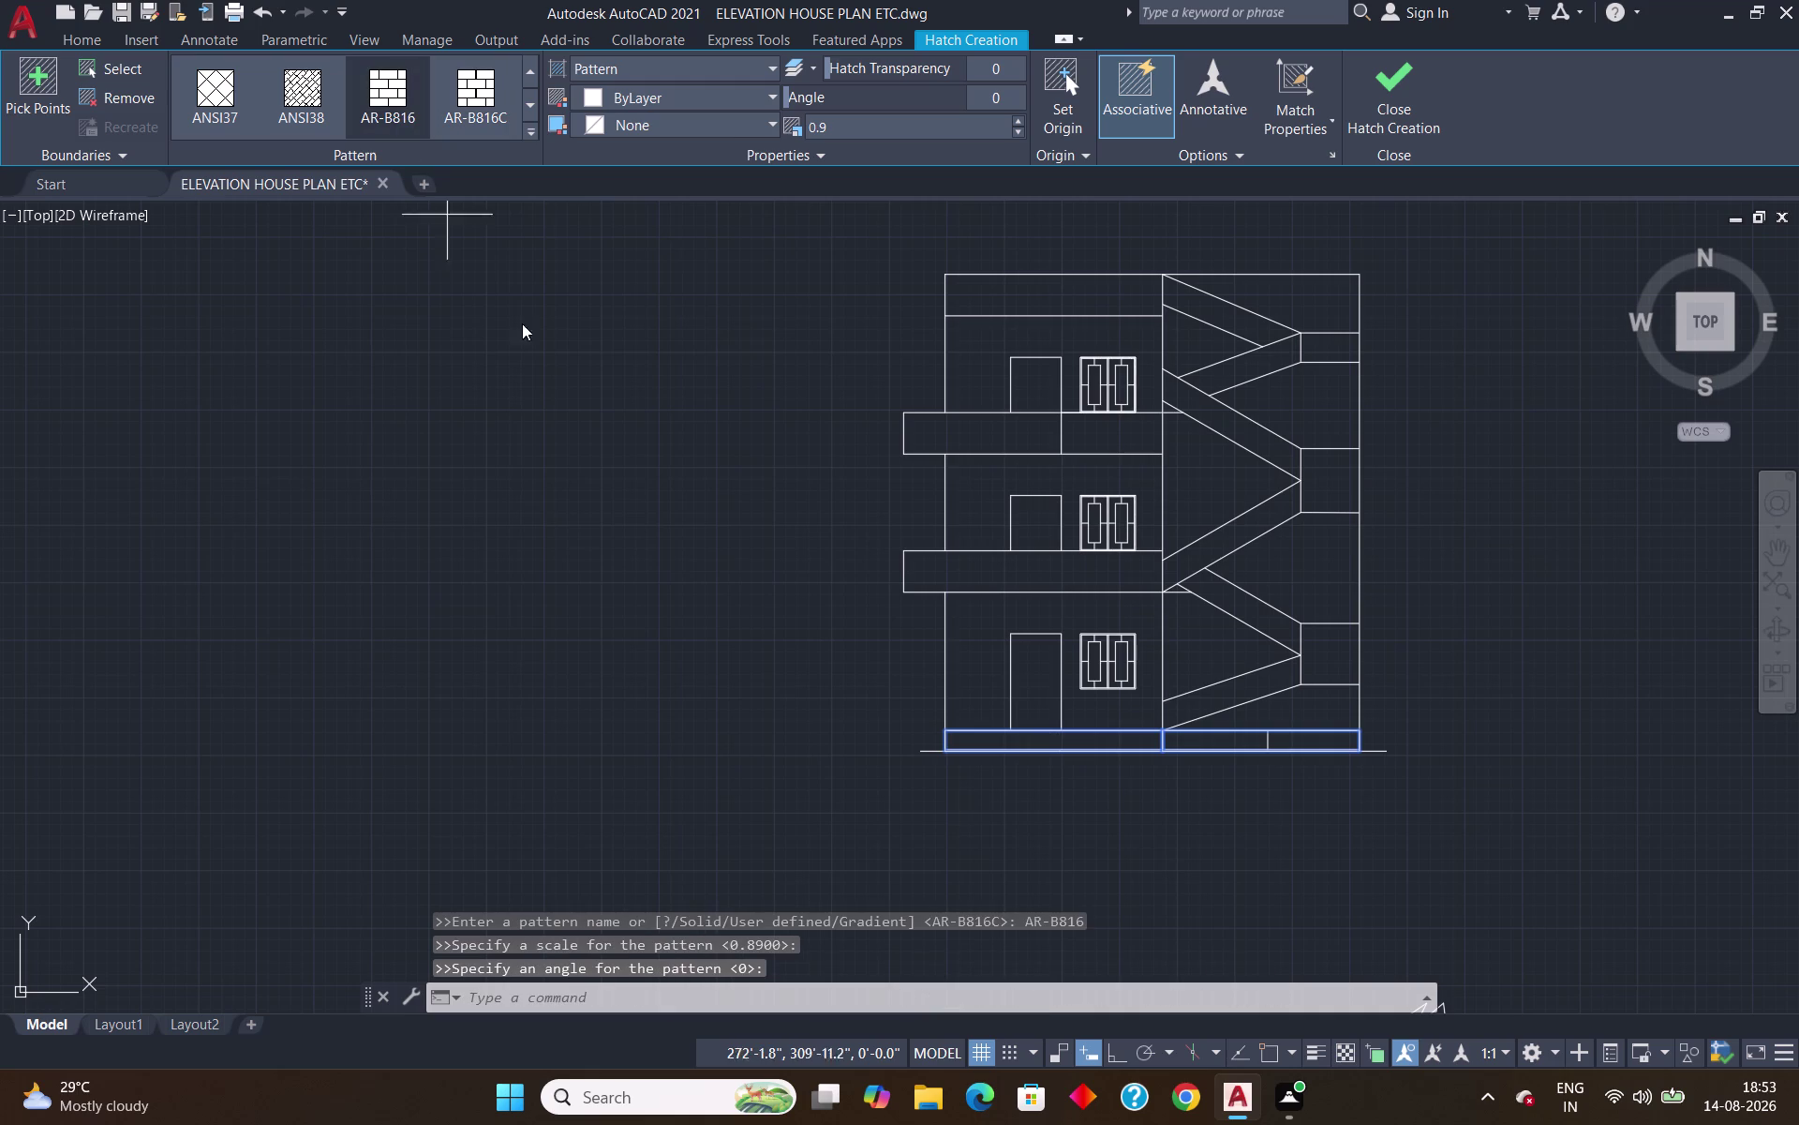
click(1011, 738)
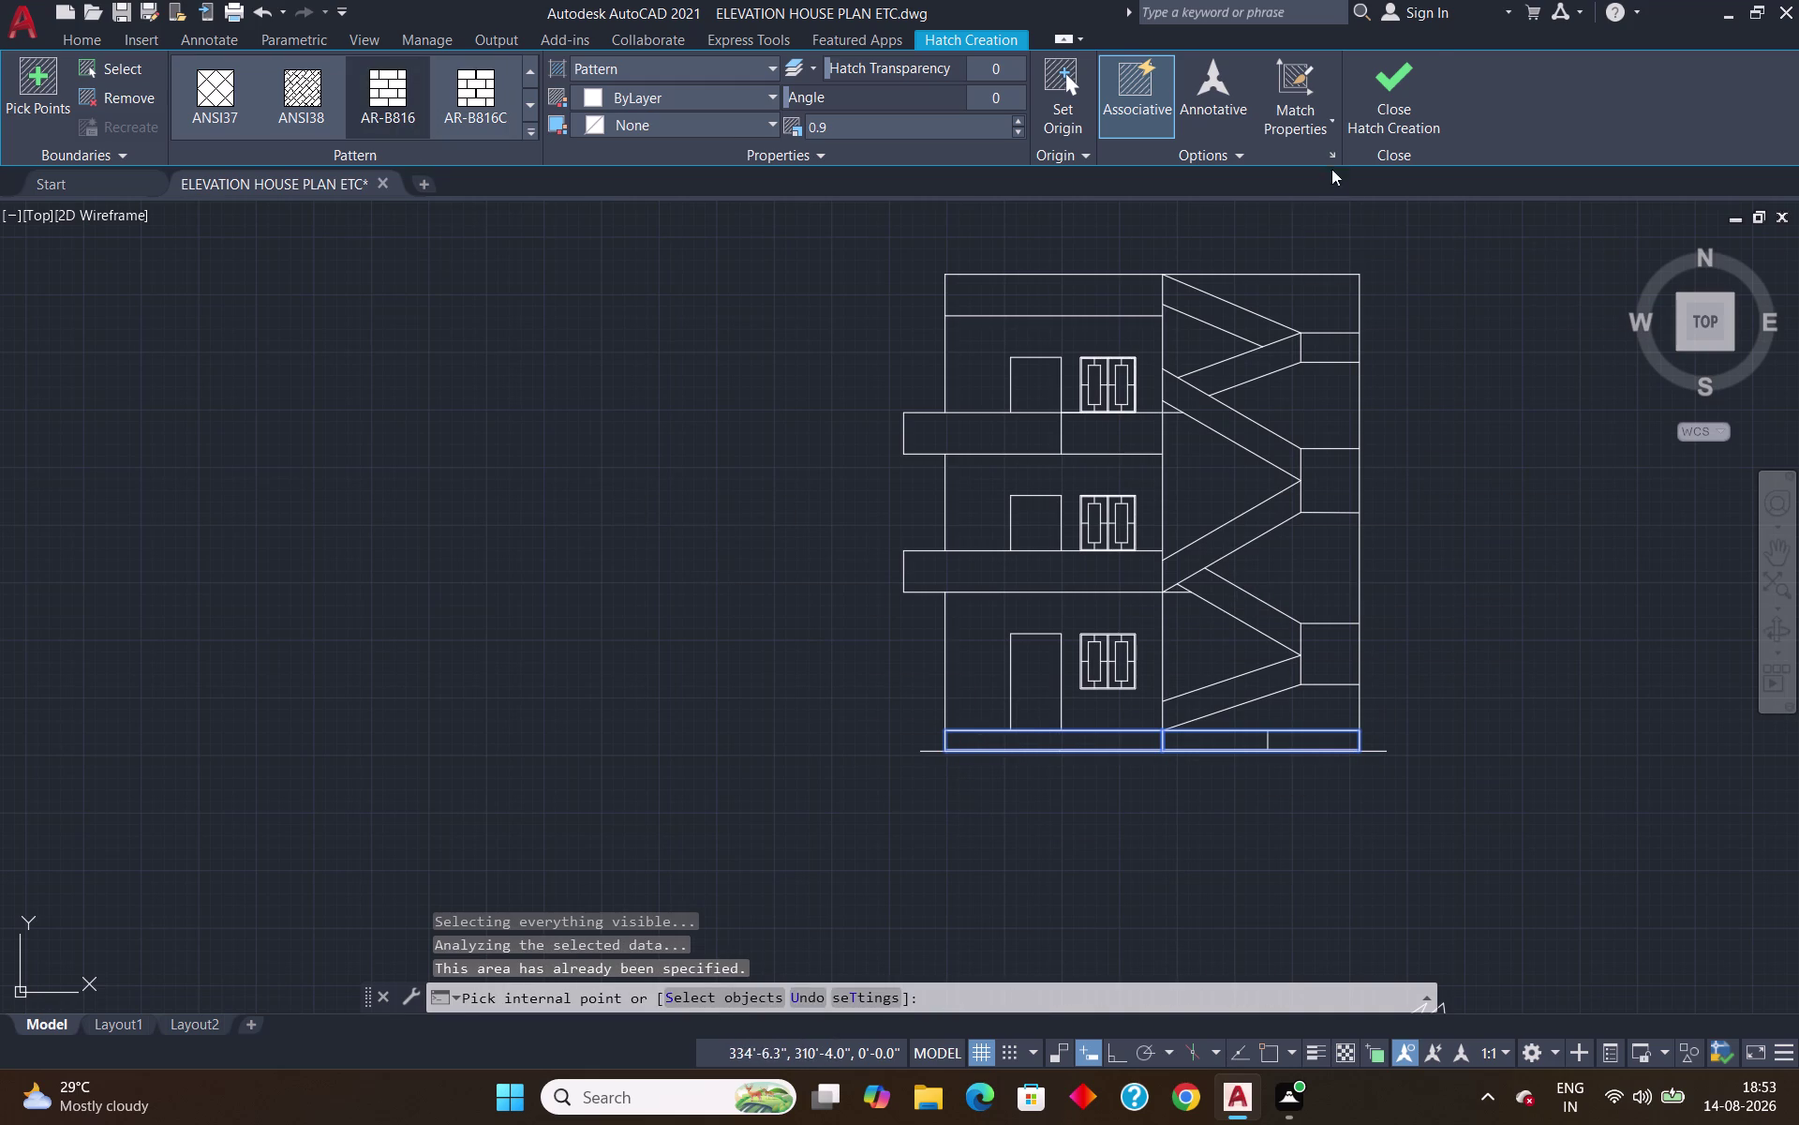
click(1377, 102)
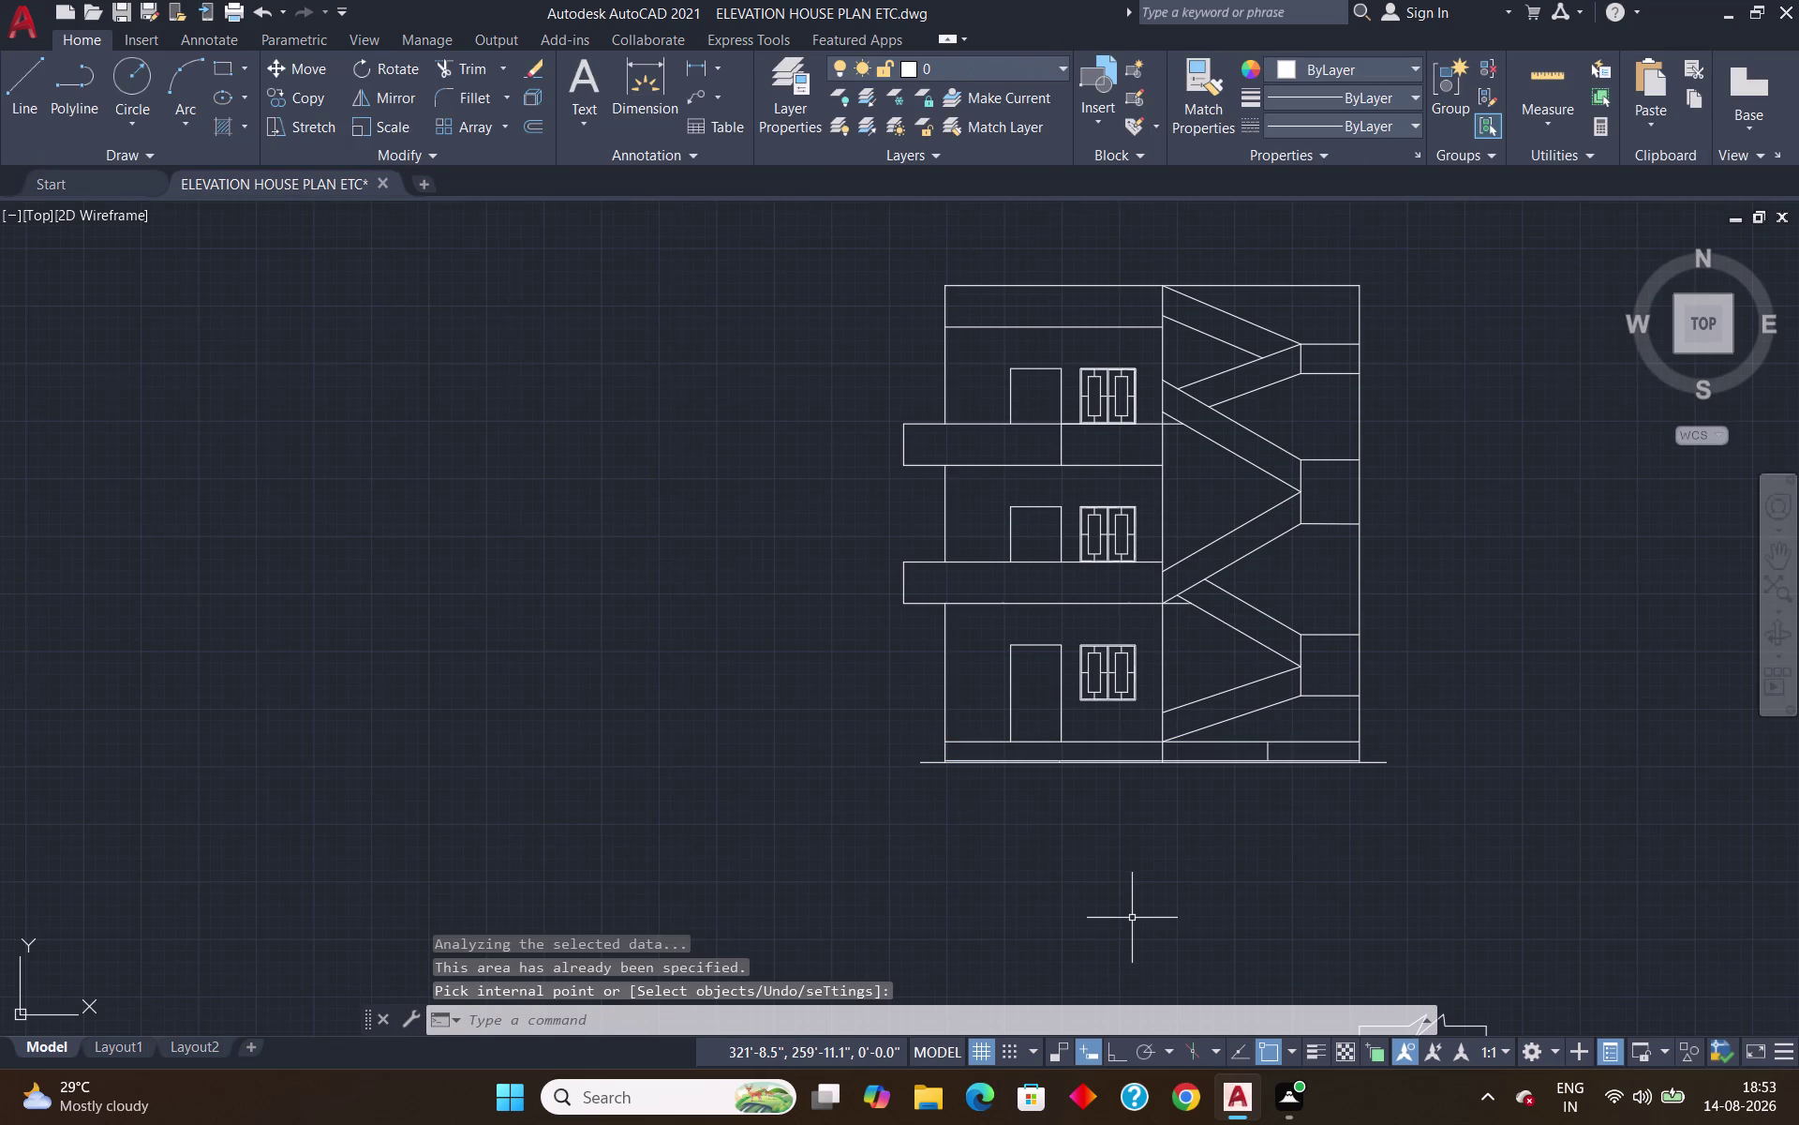
Start another hatch, pick the plinth strip under the door, then select the new hatch.
key(h)
key(Return)
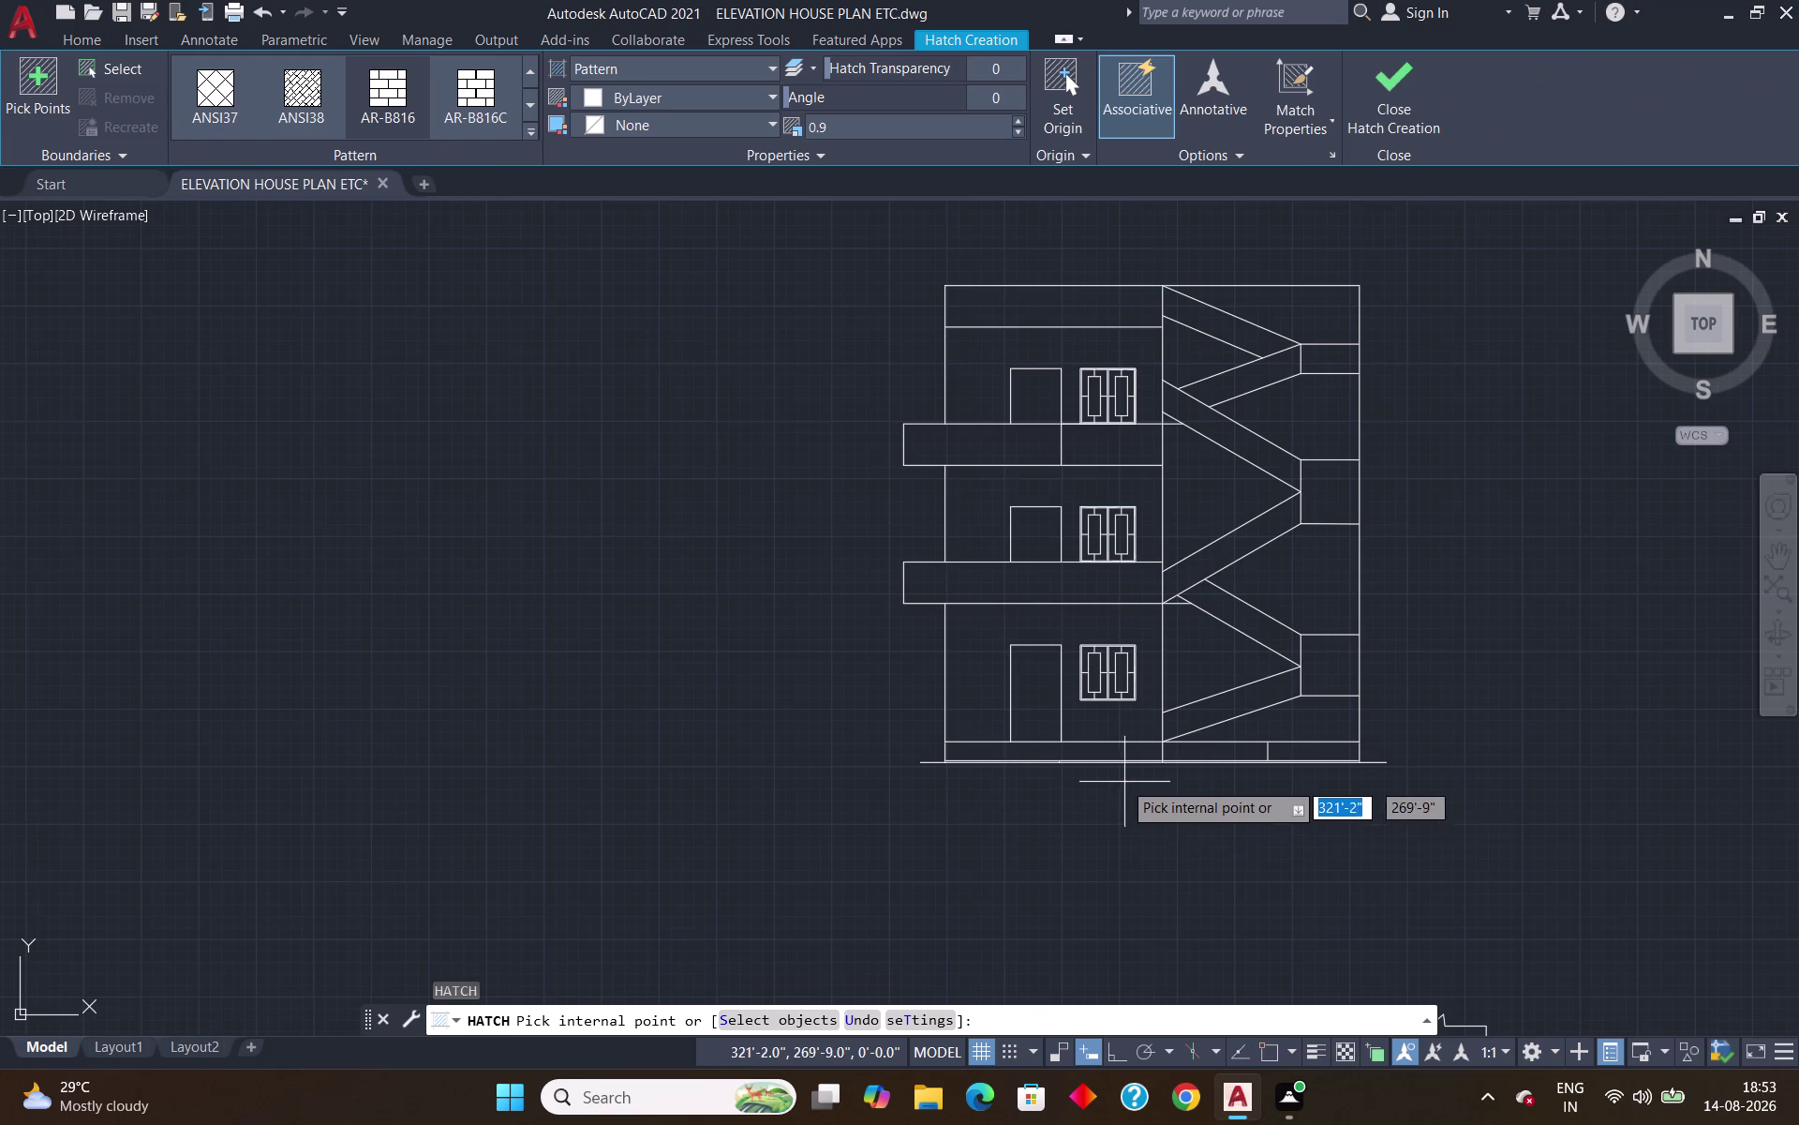
scroll(up, 3)
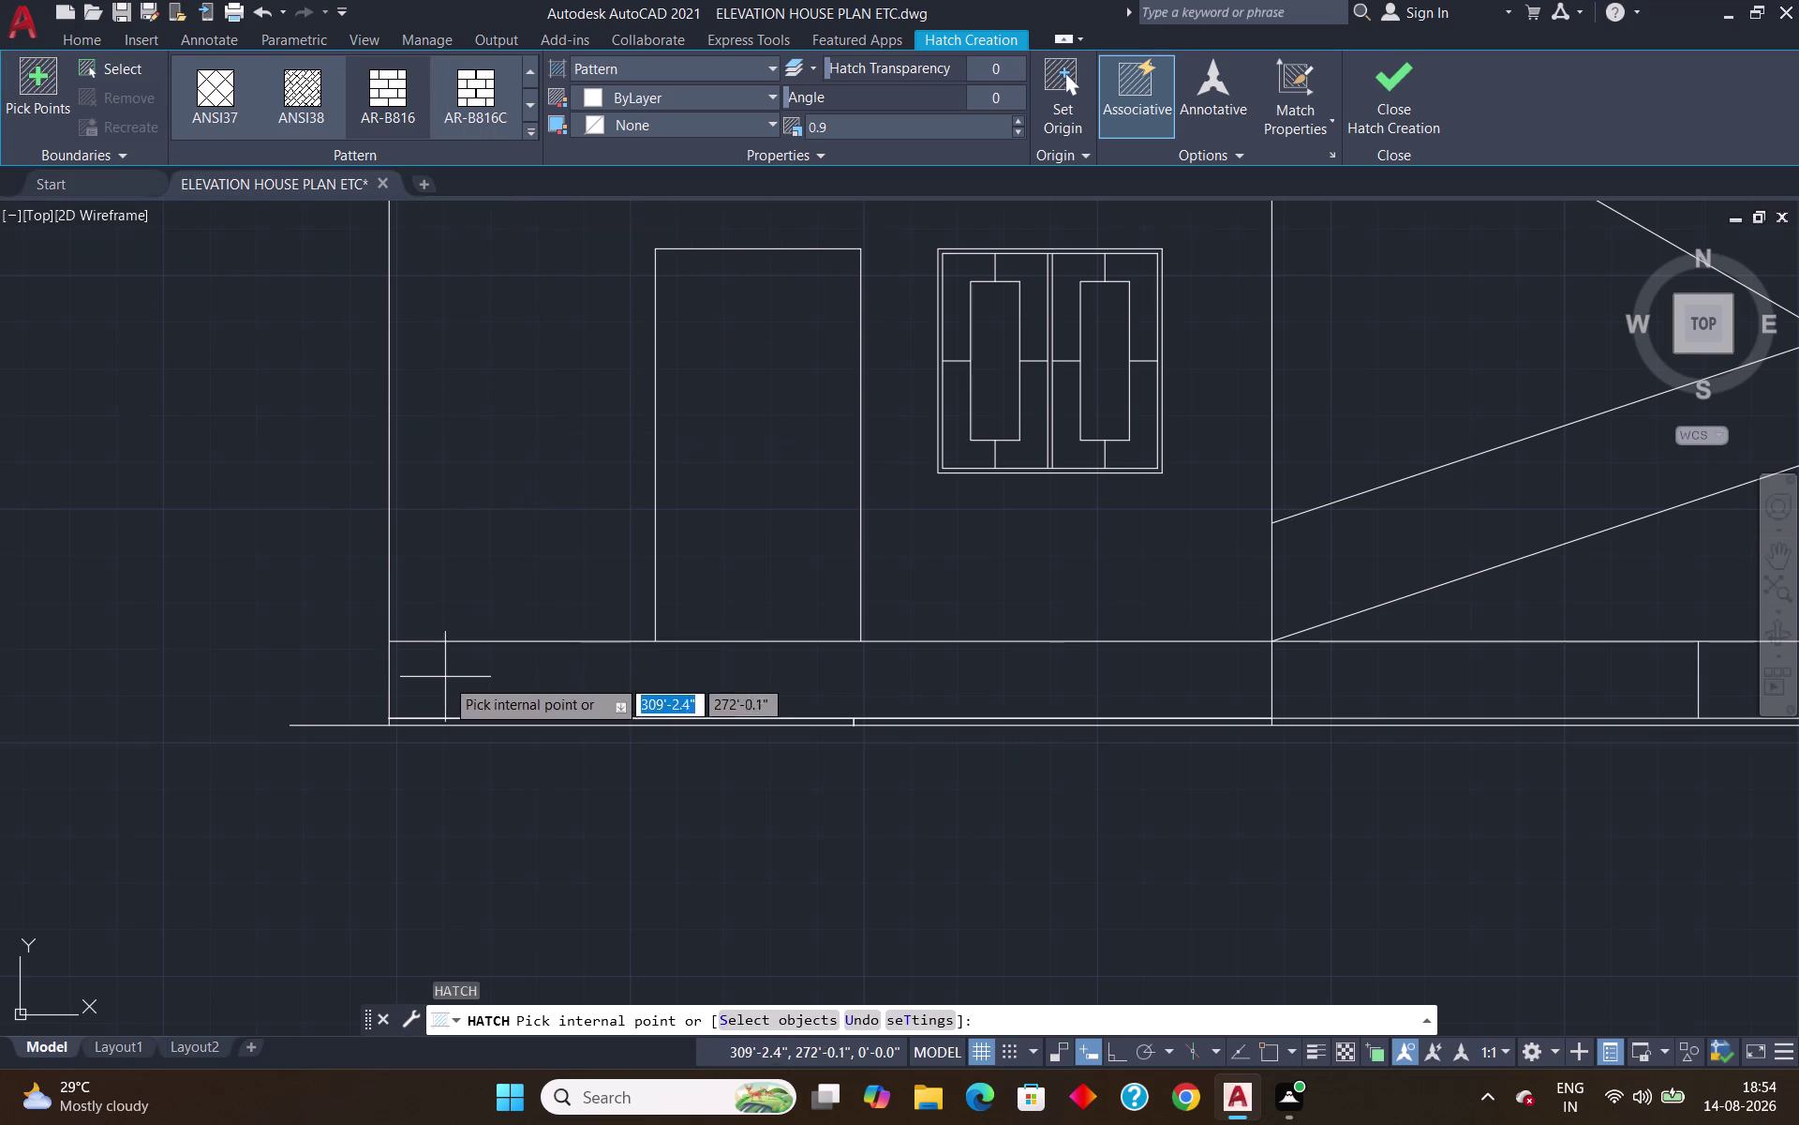
click(447, 716)
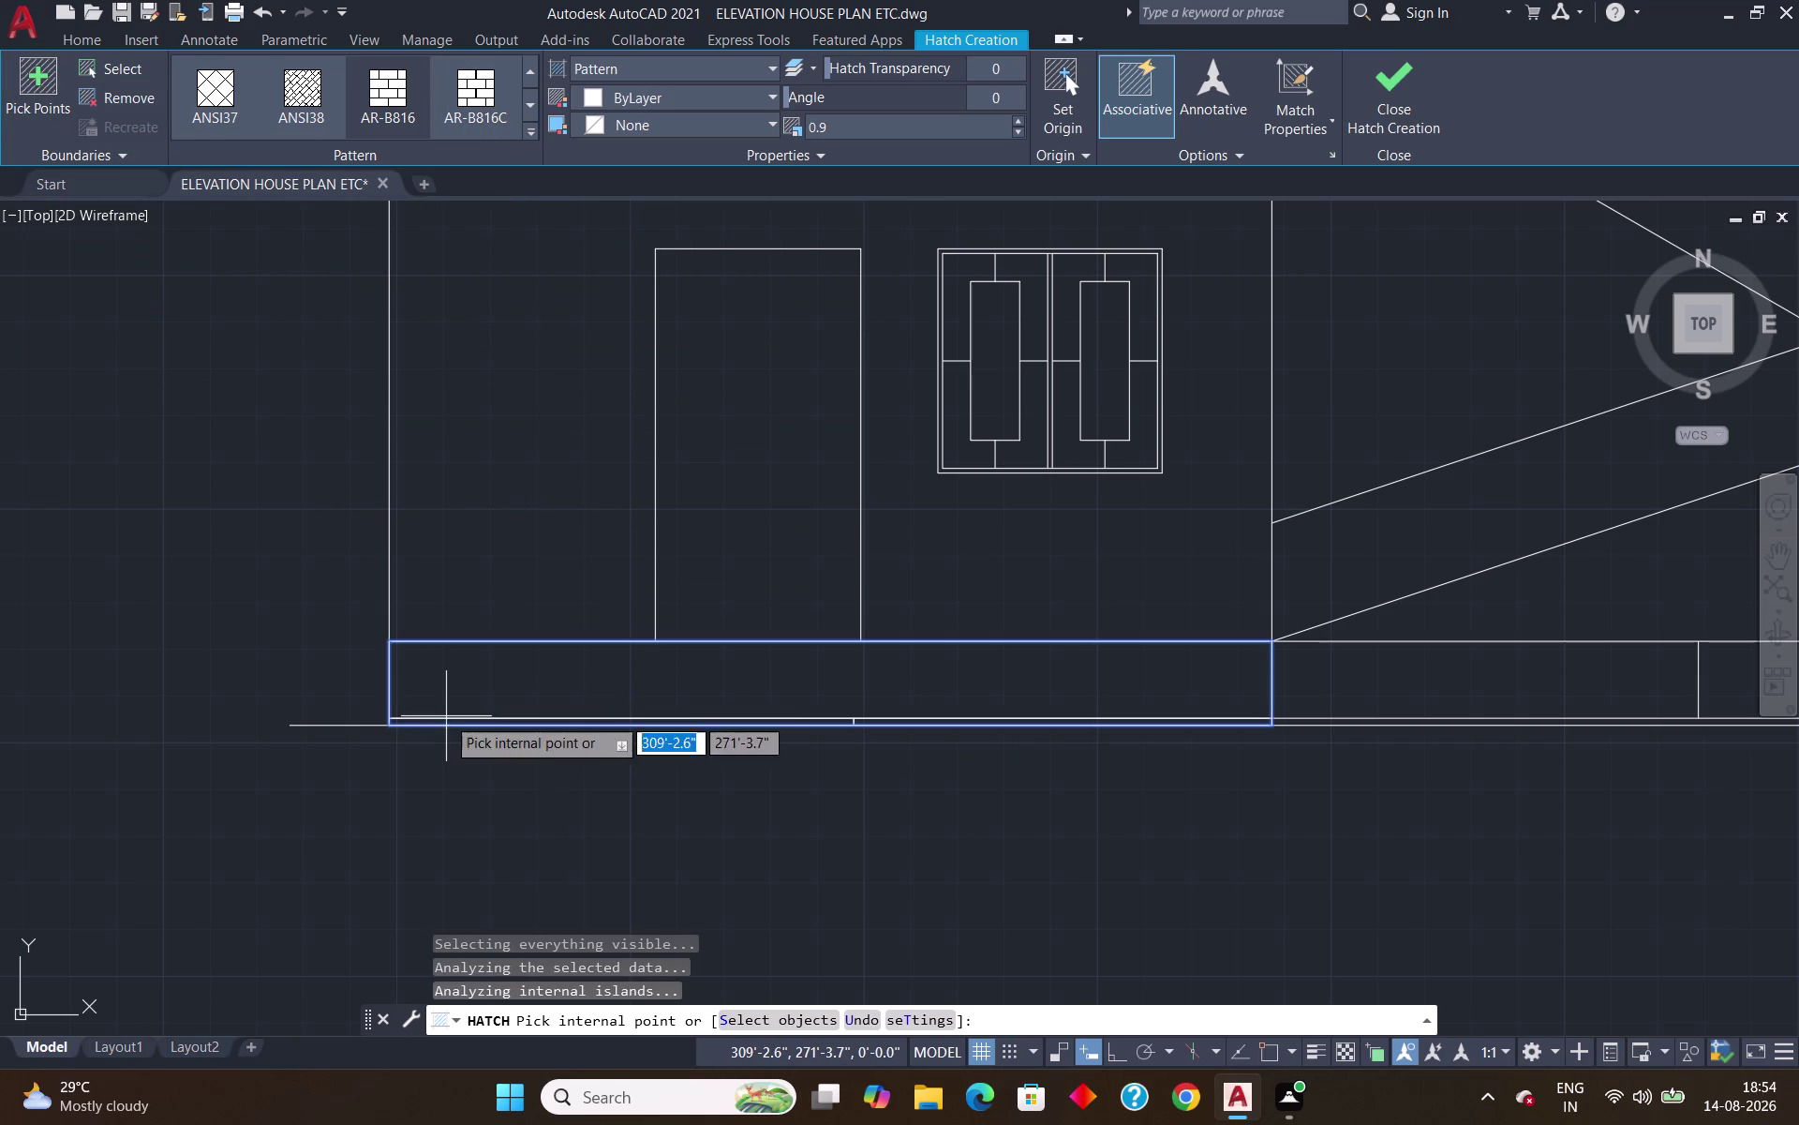
click(1203, 713)
click(1181, 716)
click(1175, 716)
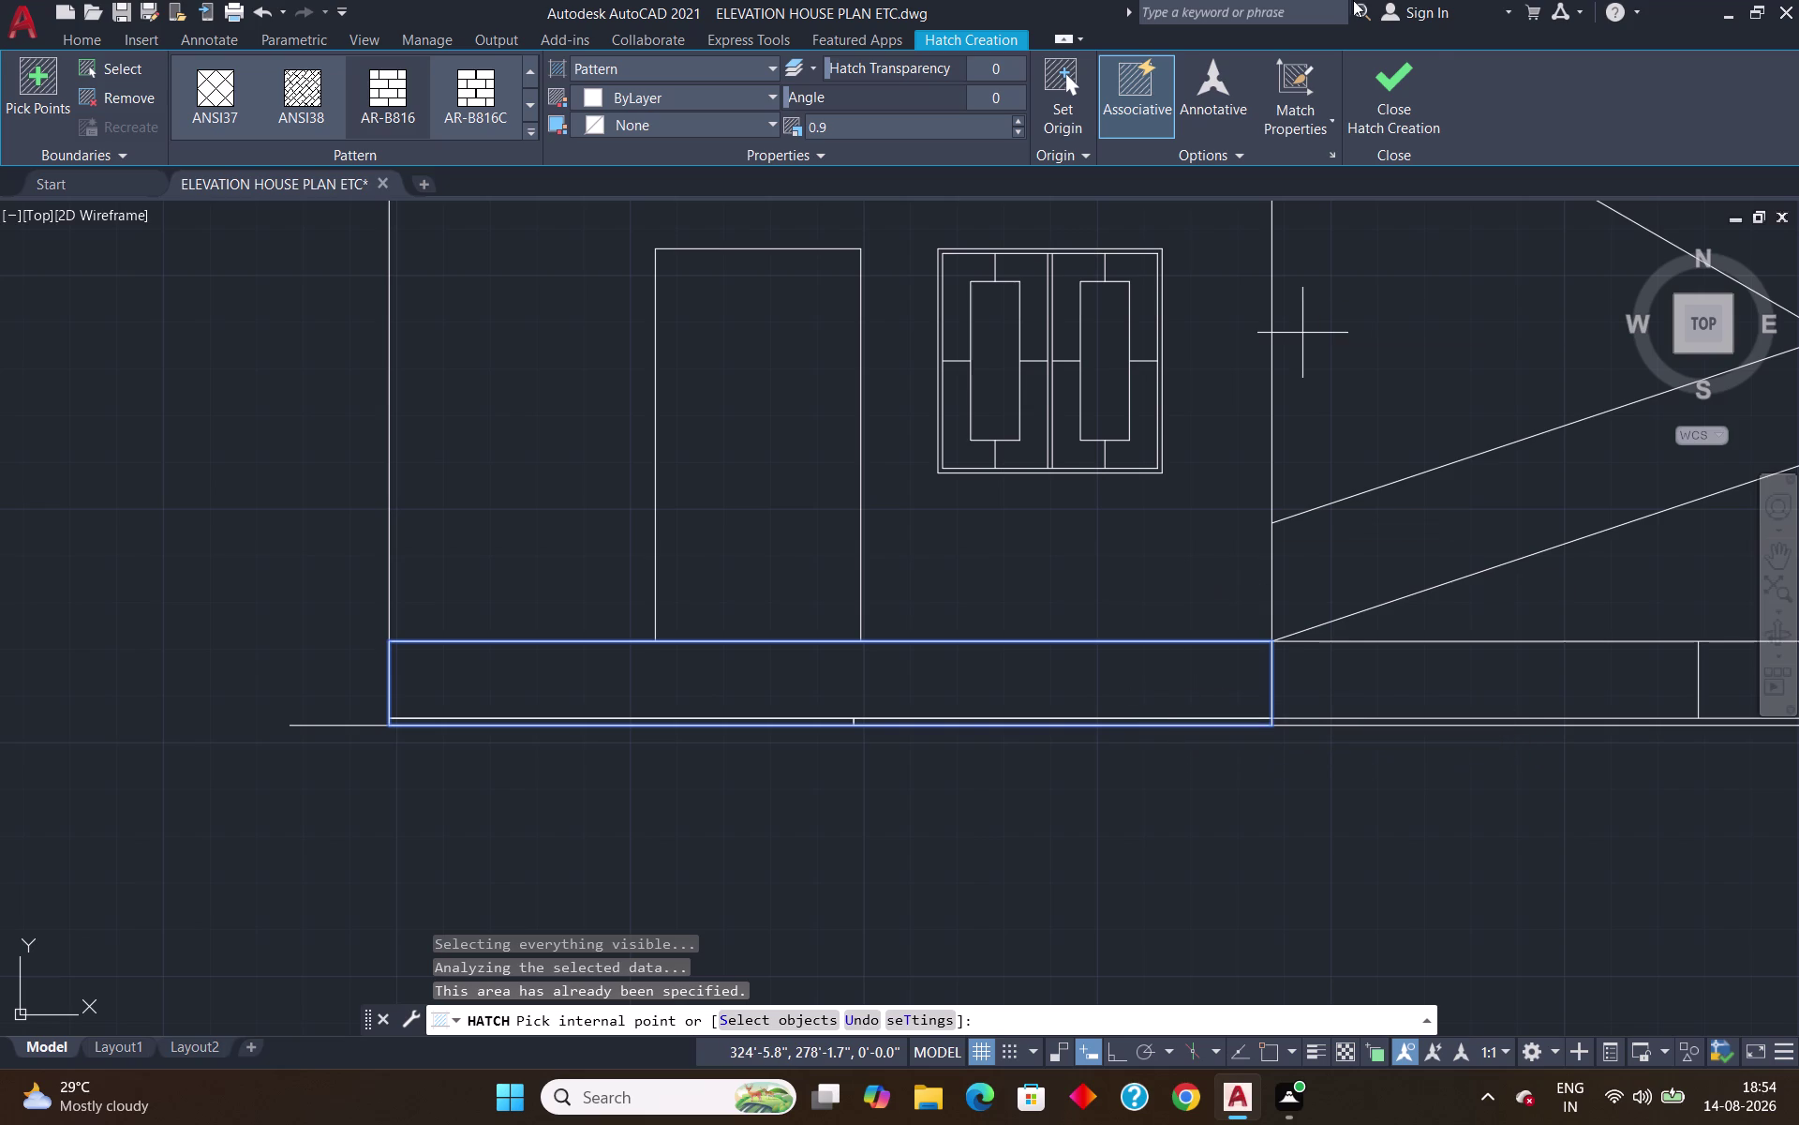
click(1395, 114)
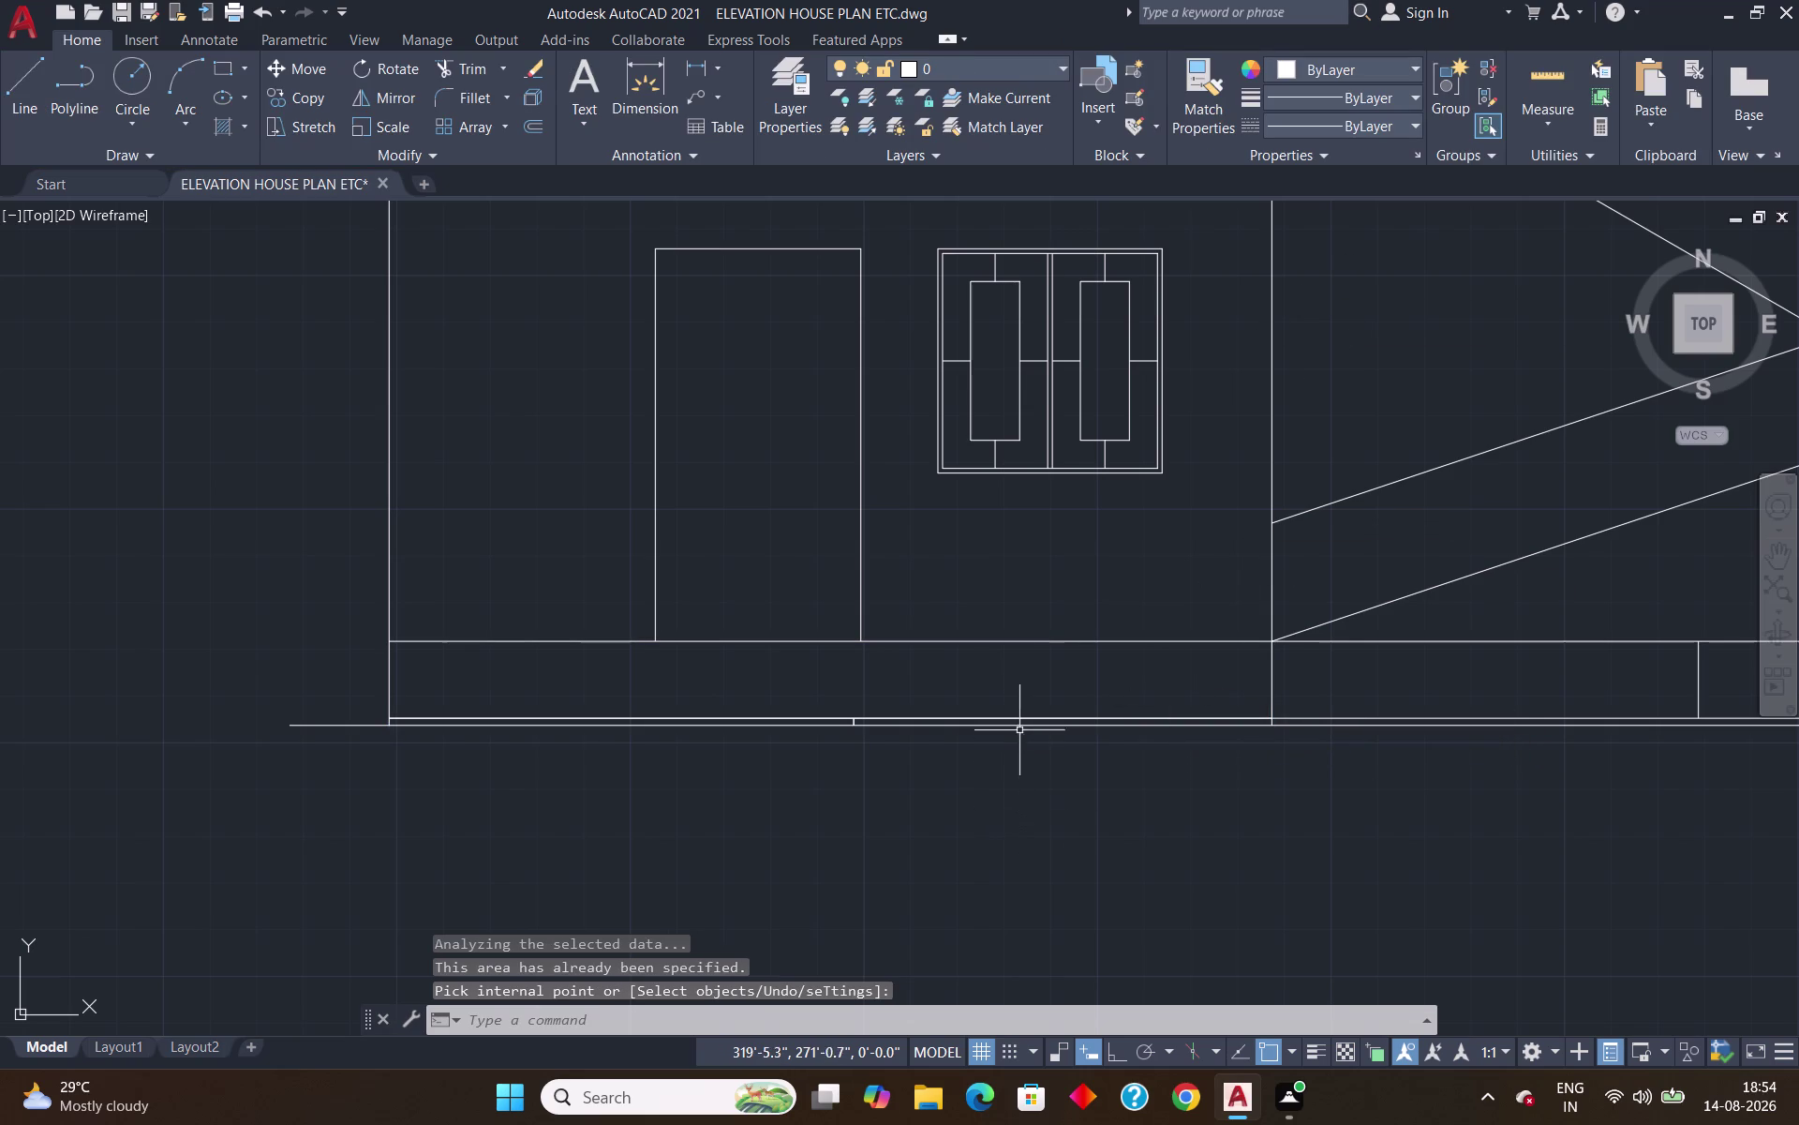
click(928, 717)
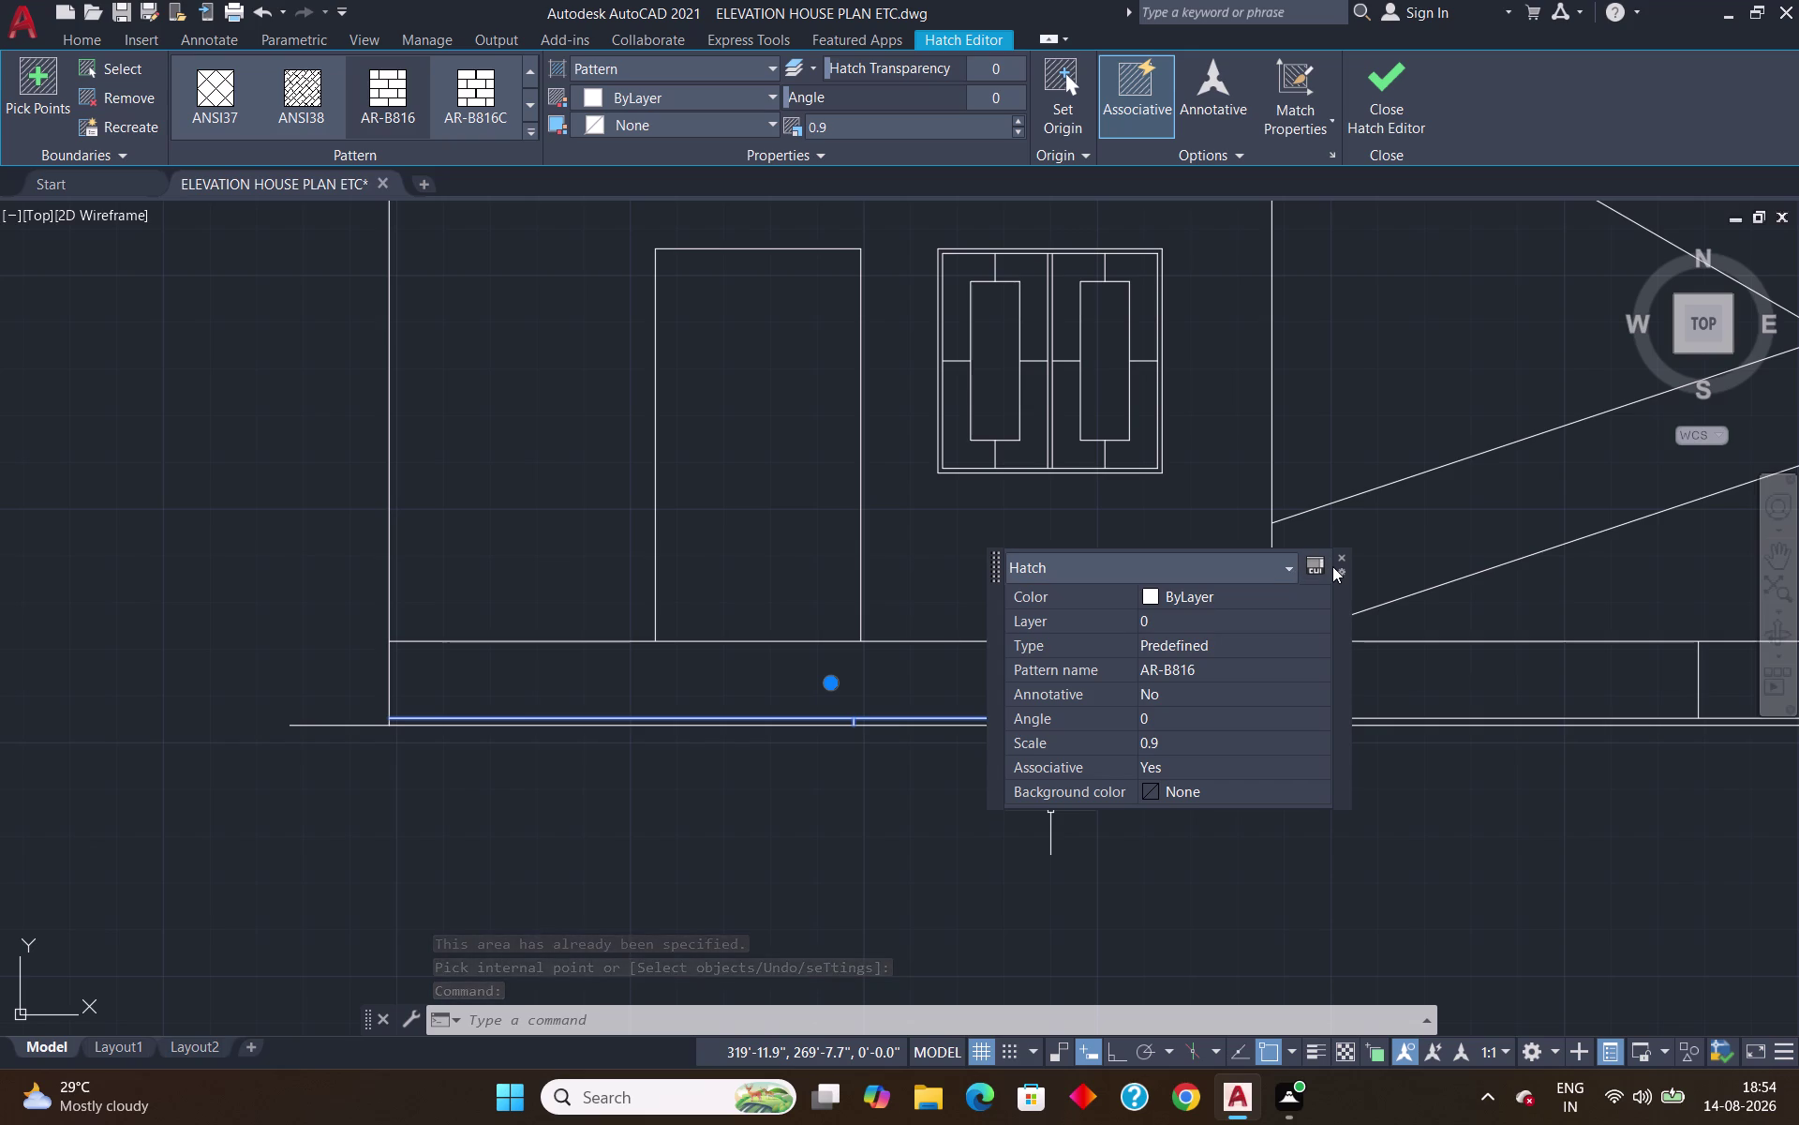
Delete the selected plinth hatch.
click(1208, 785)
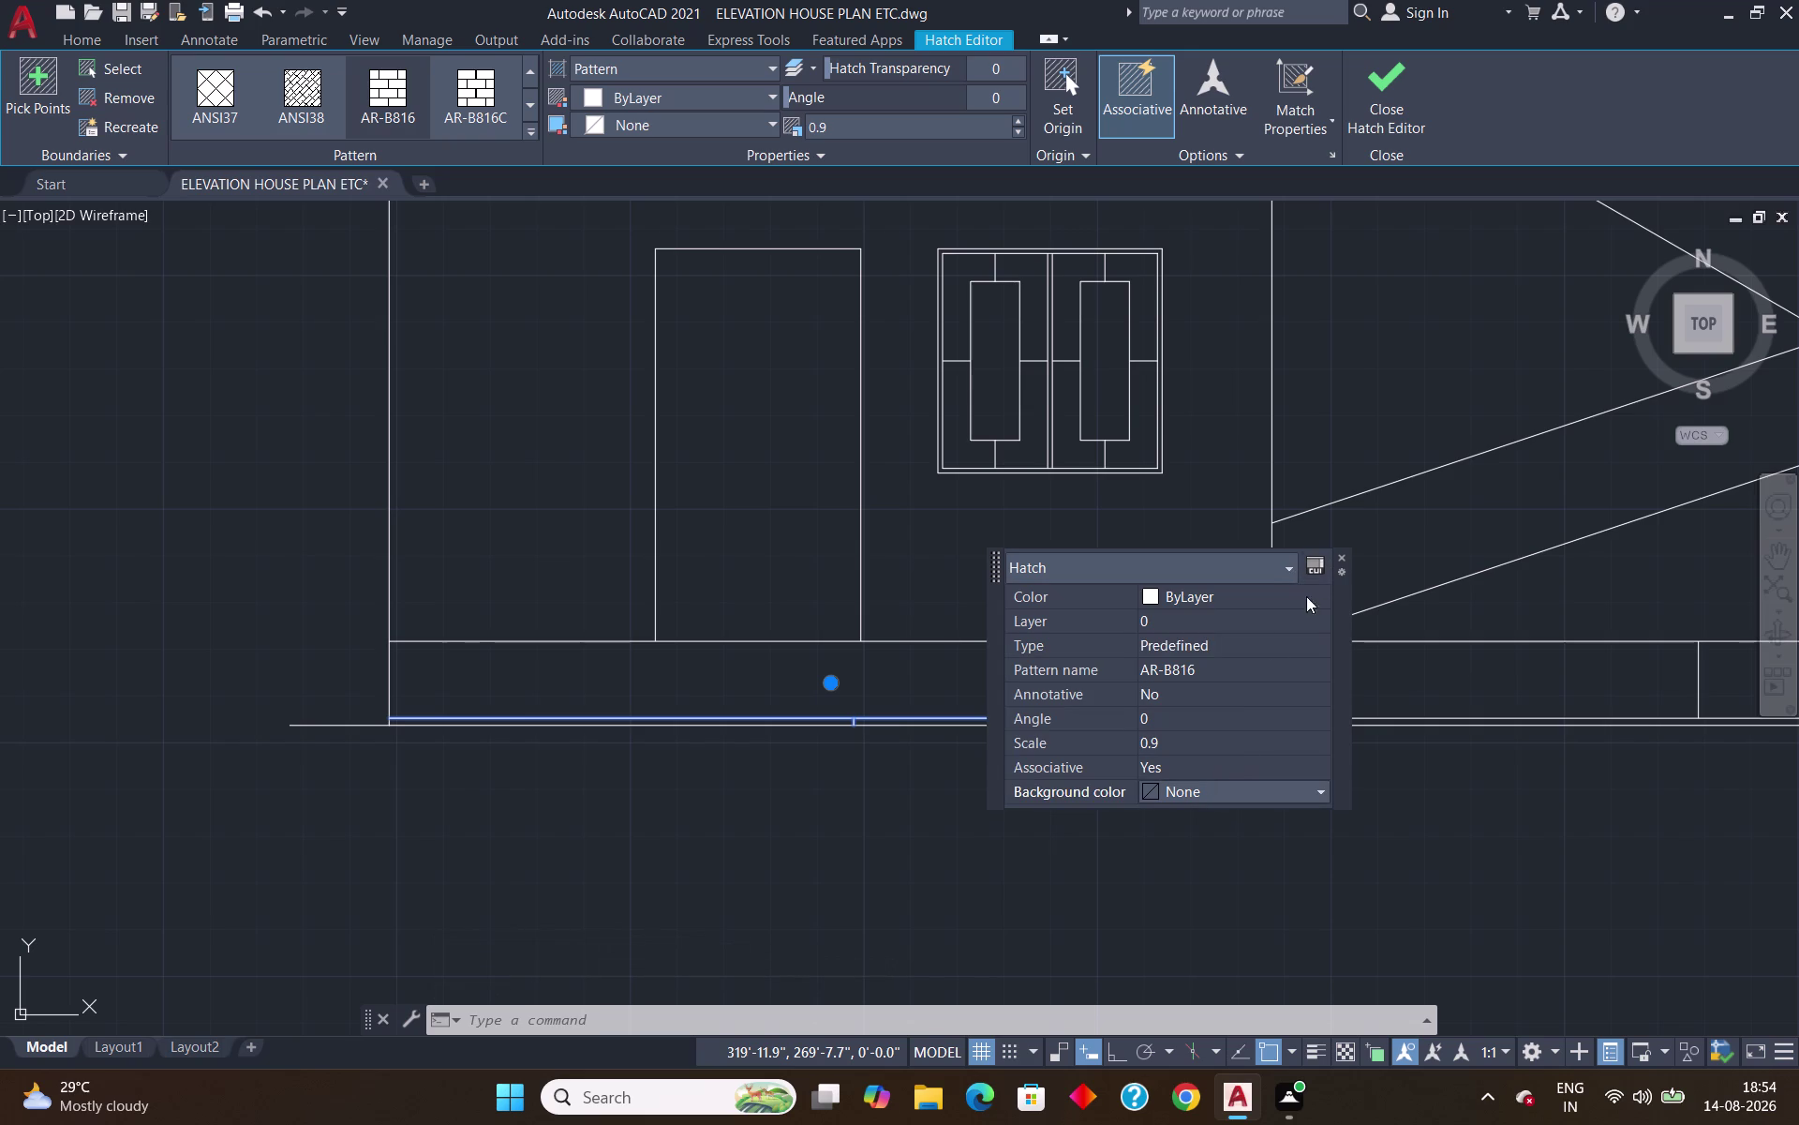
click(1340, 554)
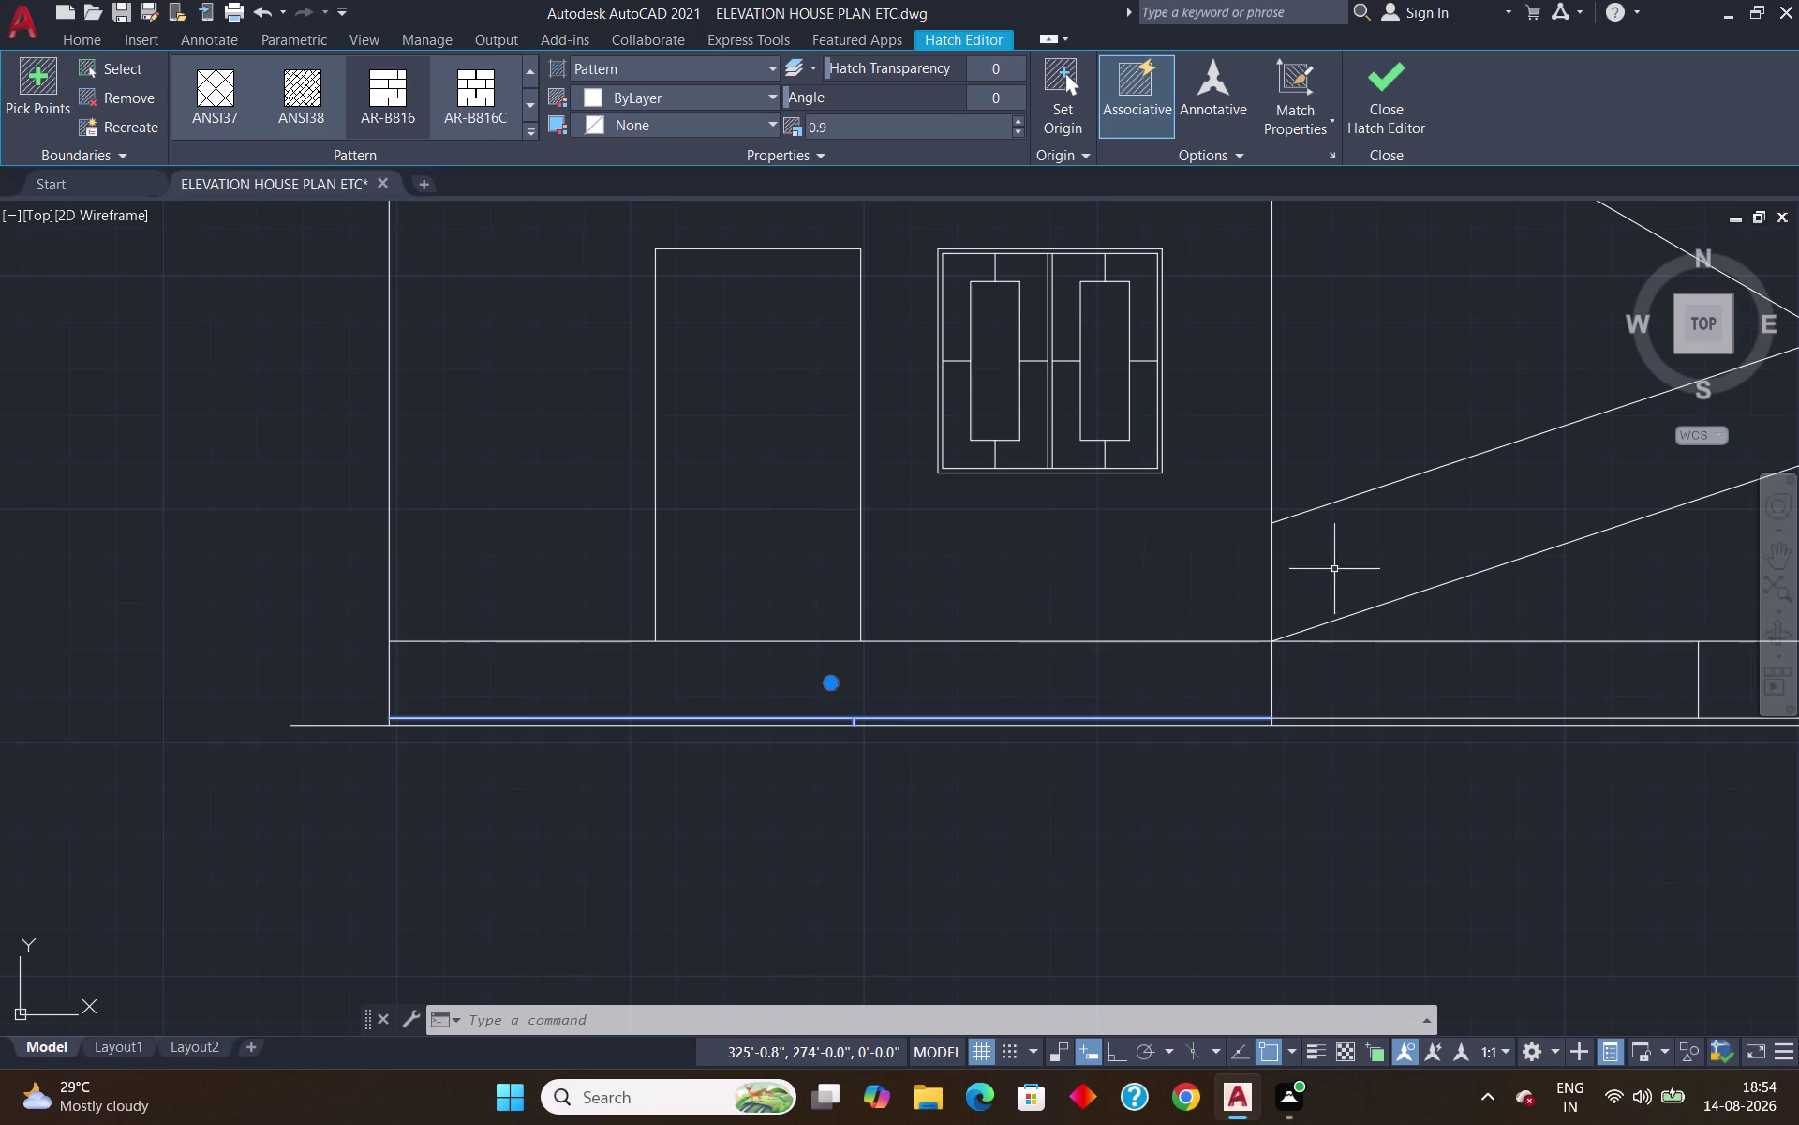
key(Delete)
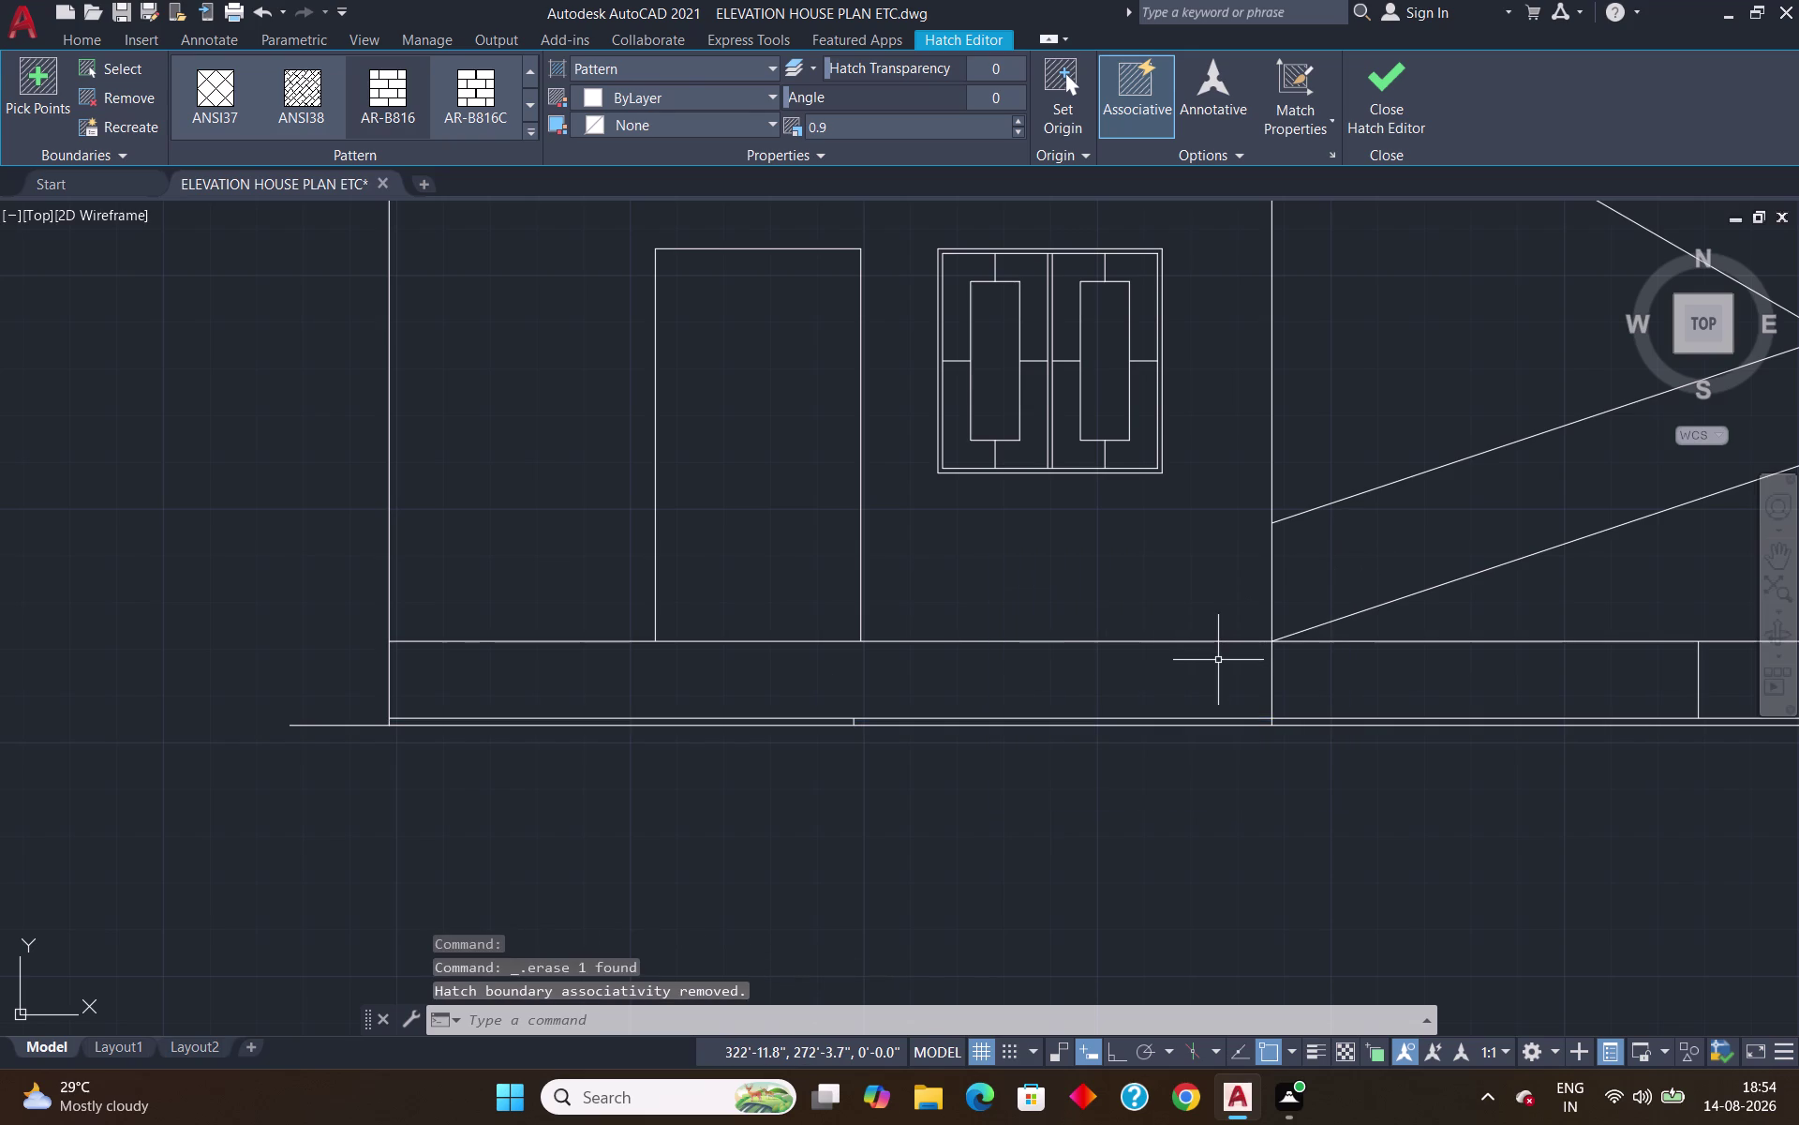
scroll(down, 3)
scroll(up, 3)
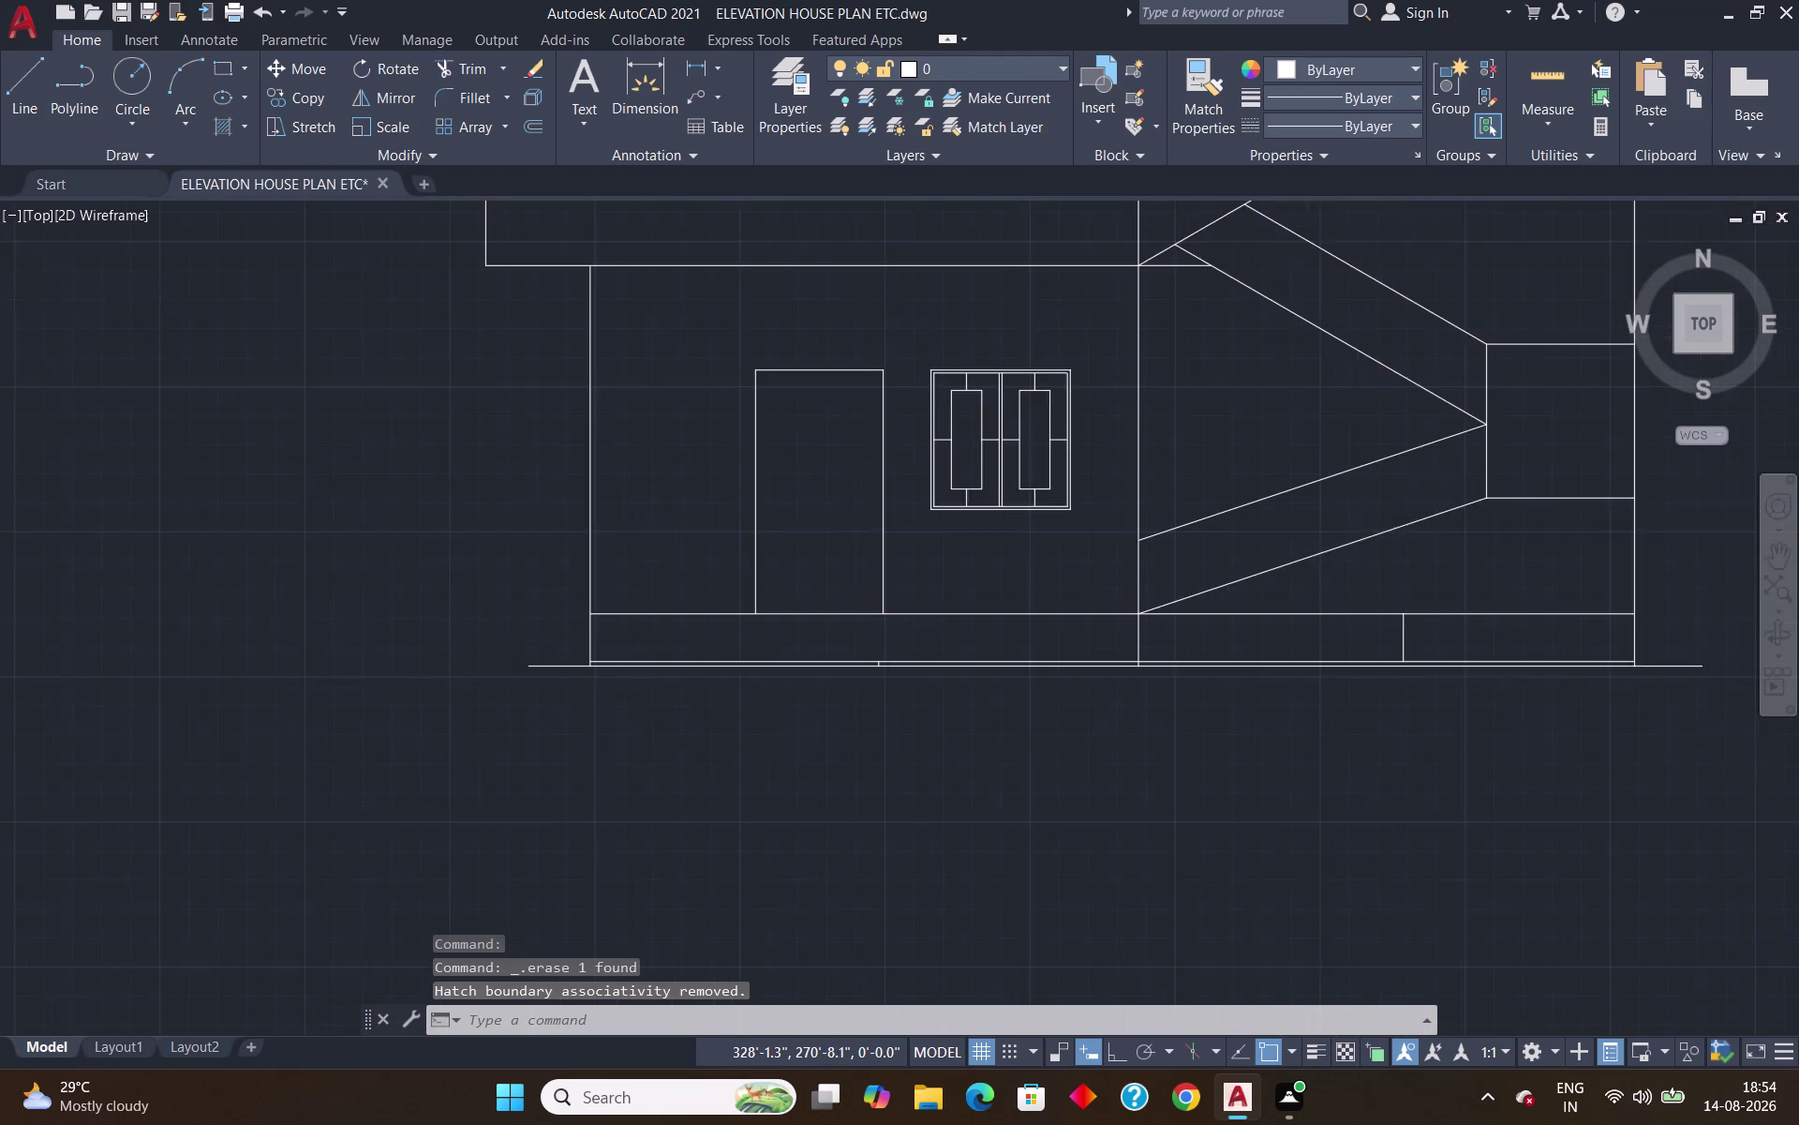
Try removing boundaries from the remaining plinth hatch twice, closing the hatch editor each time.
click(1212, 650)
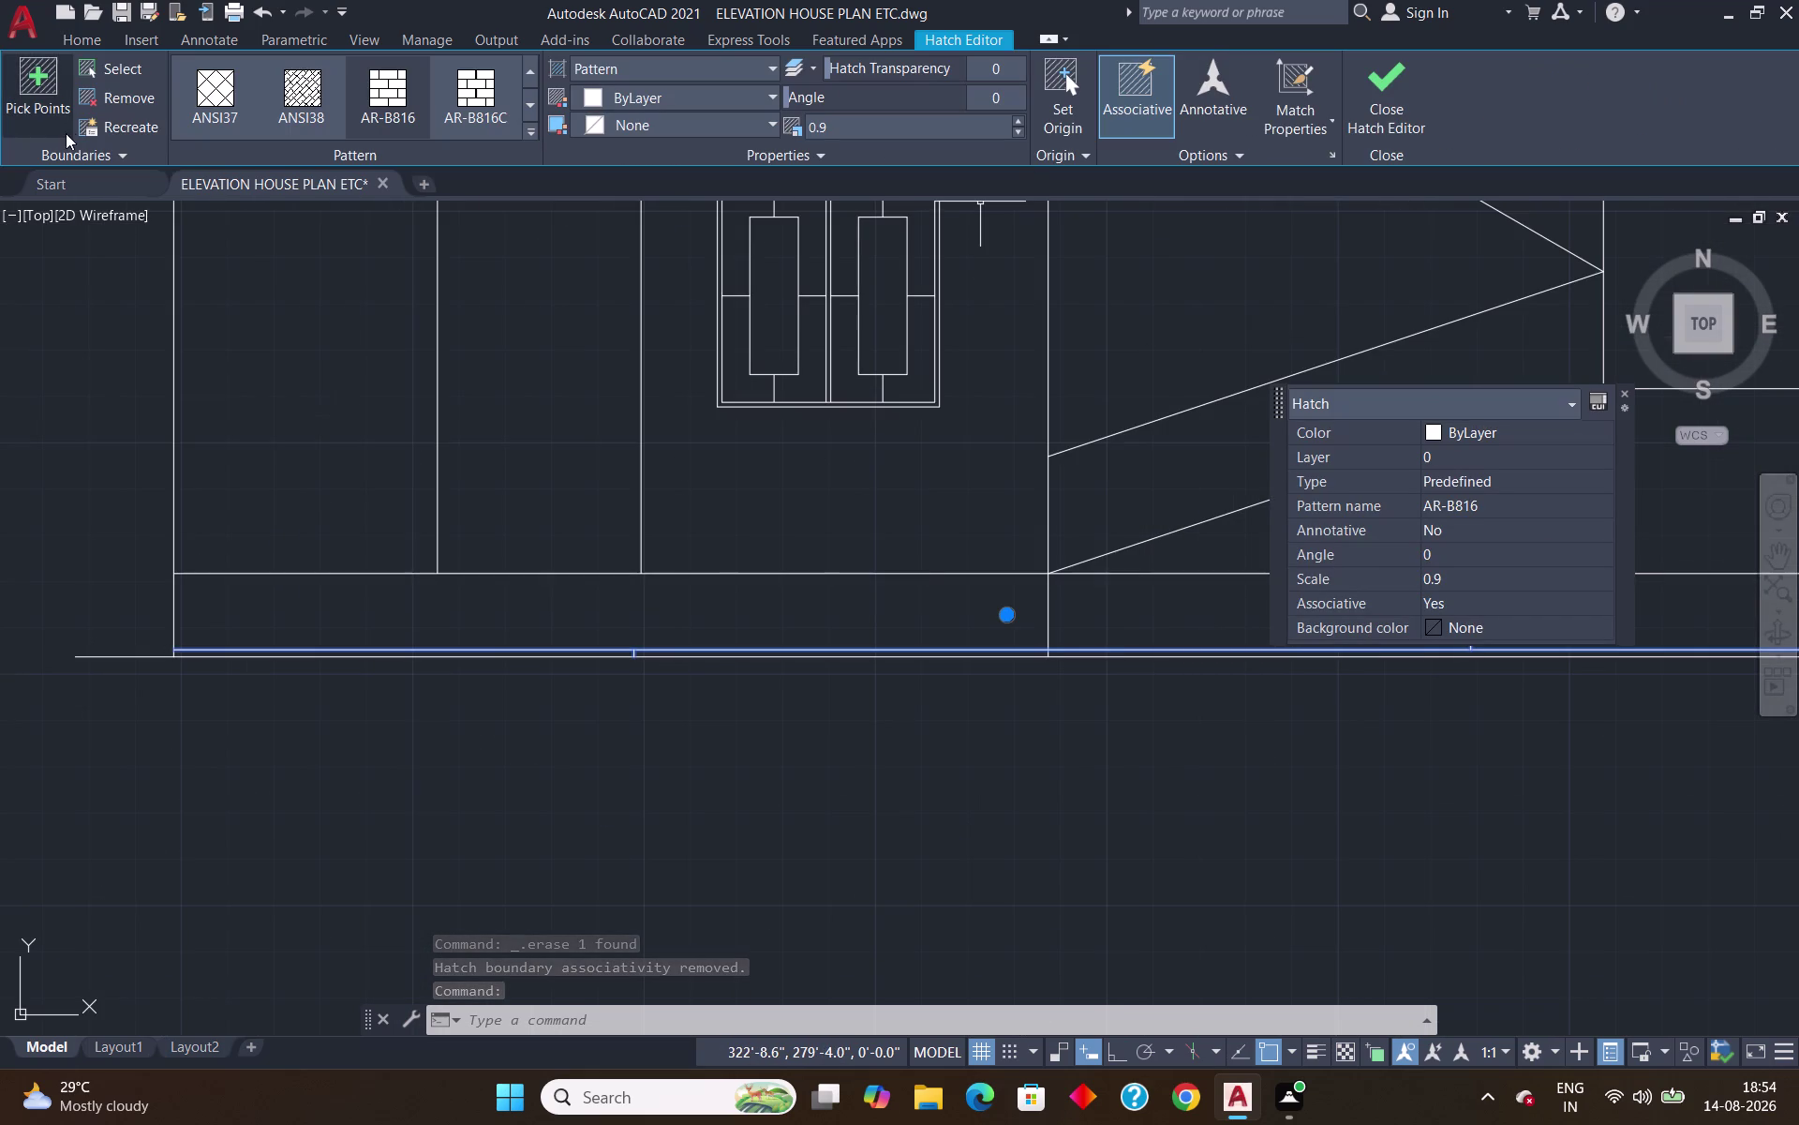
click(107, 92)
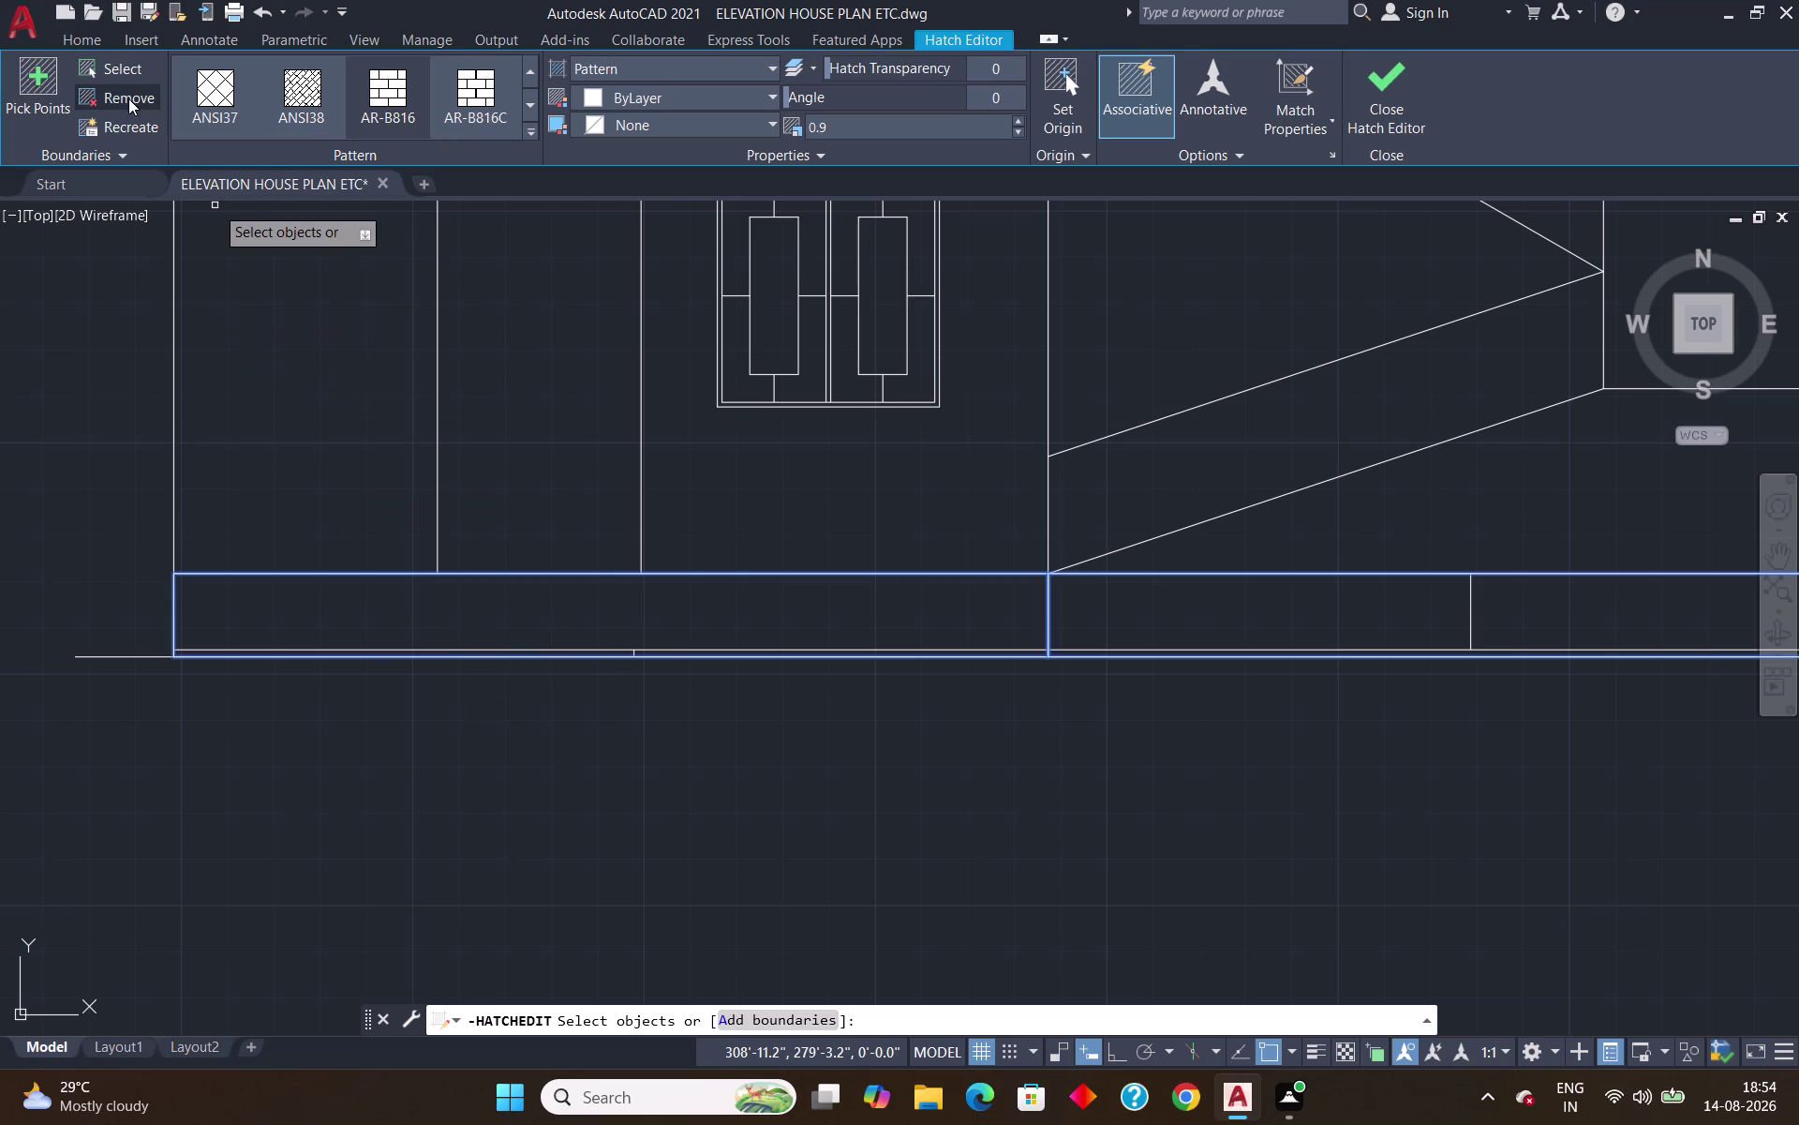
click(85, 98)
click(85, 98)
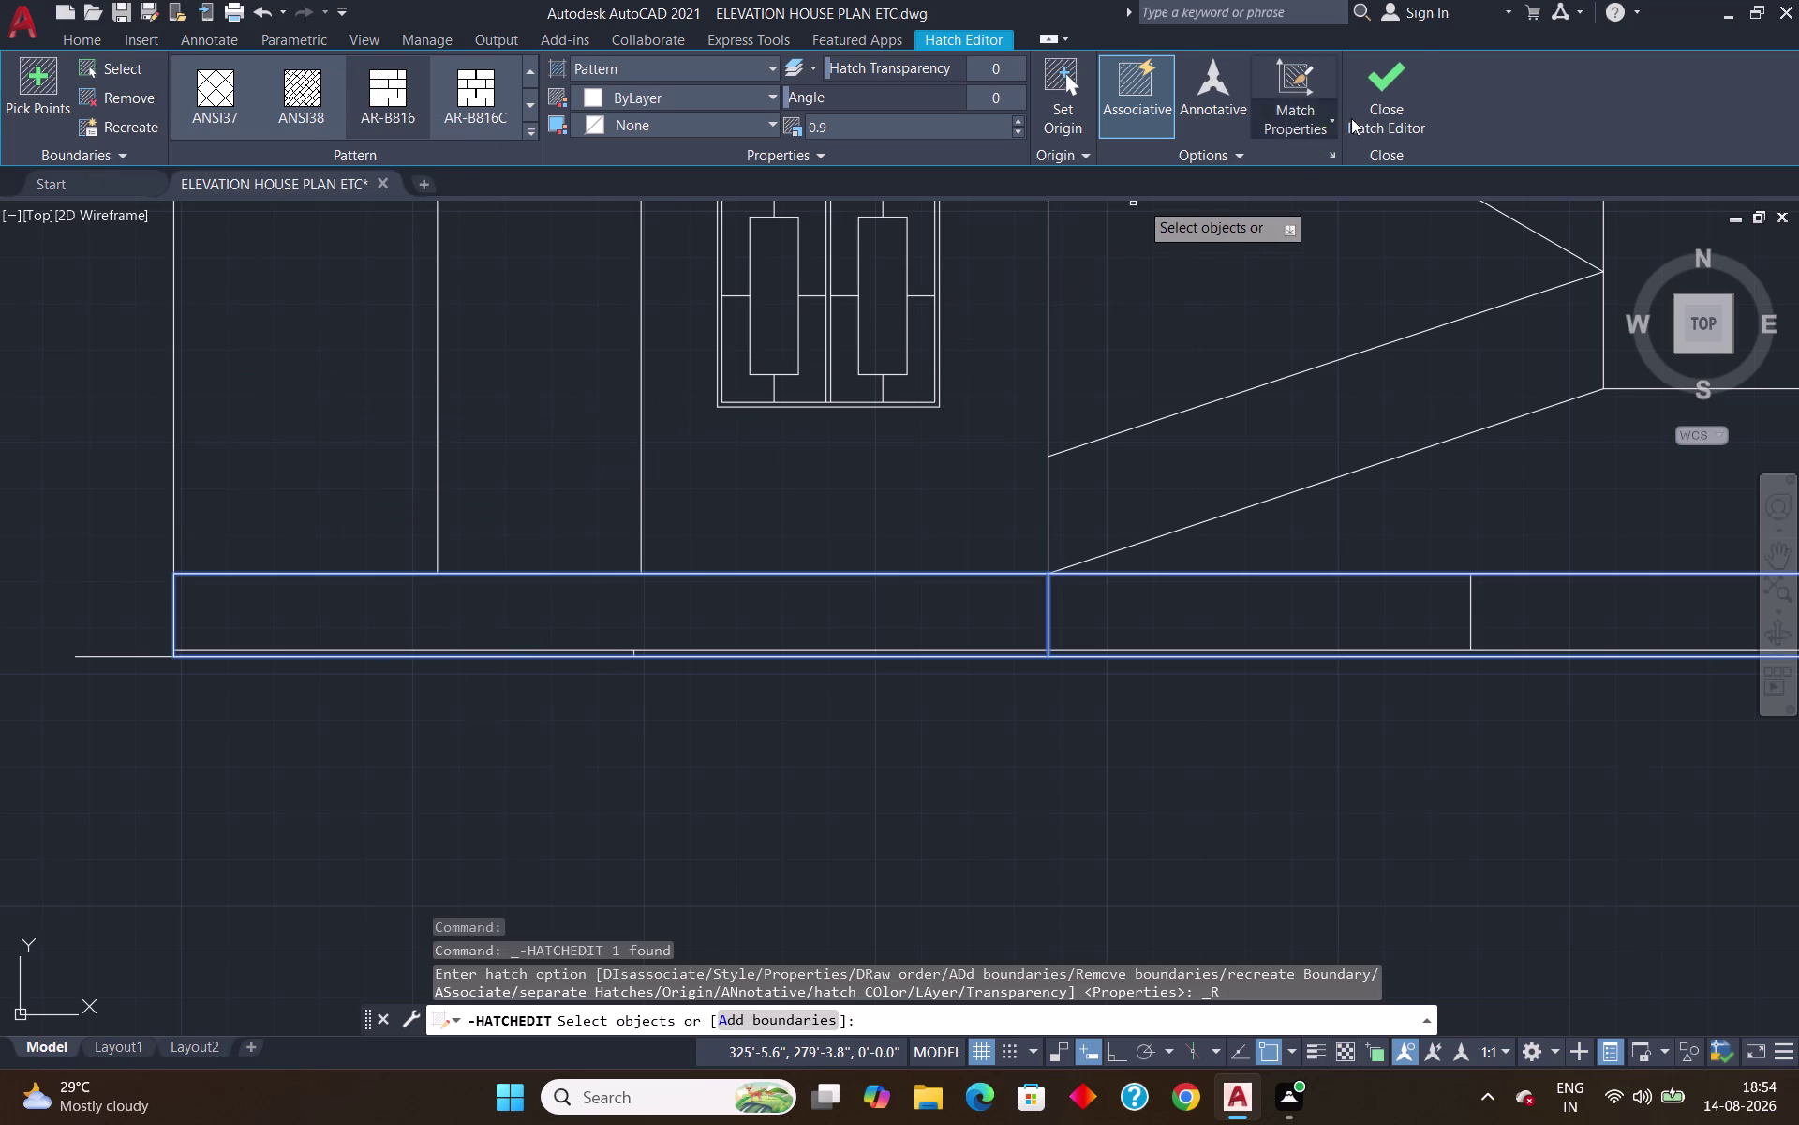
click(1403, 91)
scroll(down, 3)
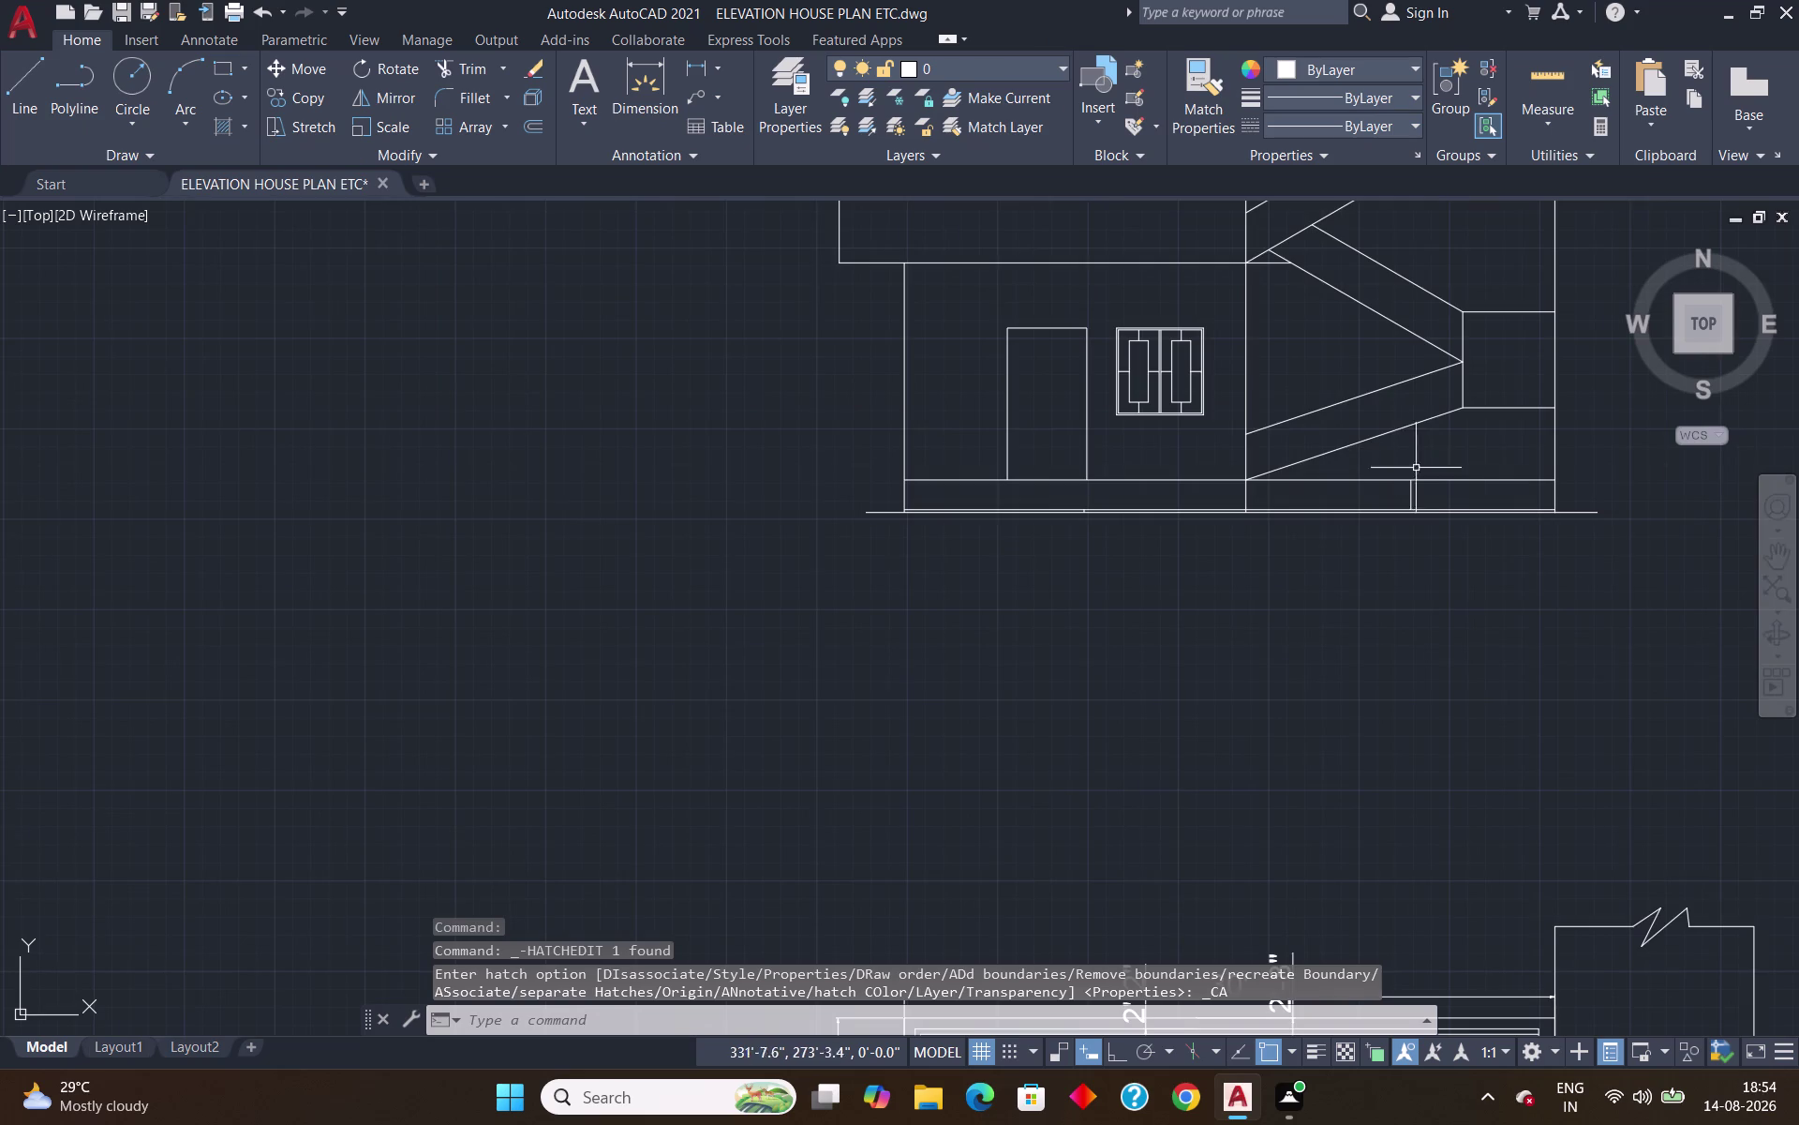
scroll(up, 3)
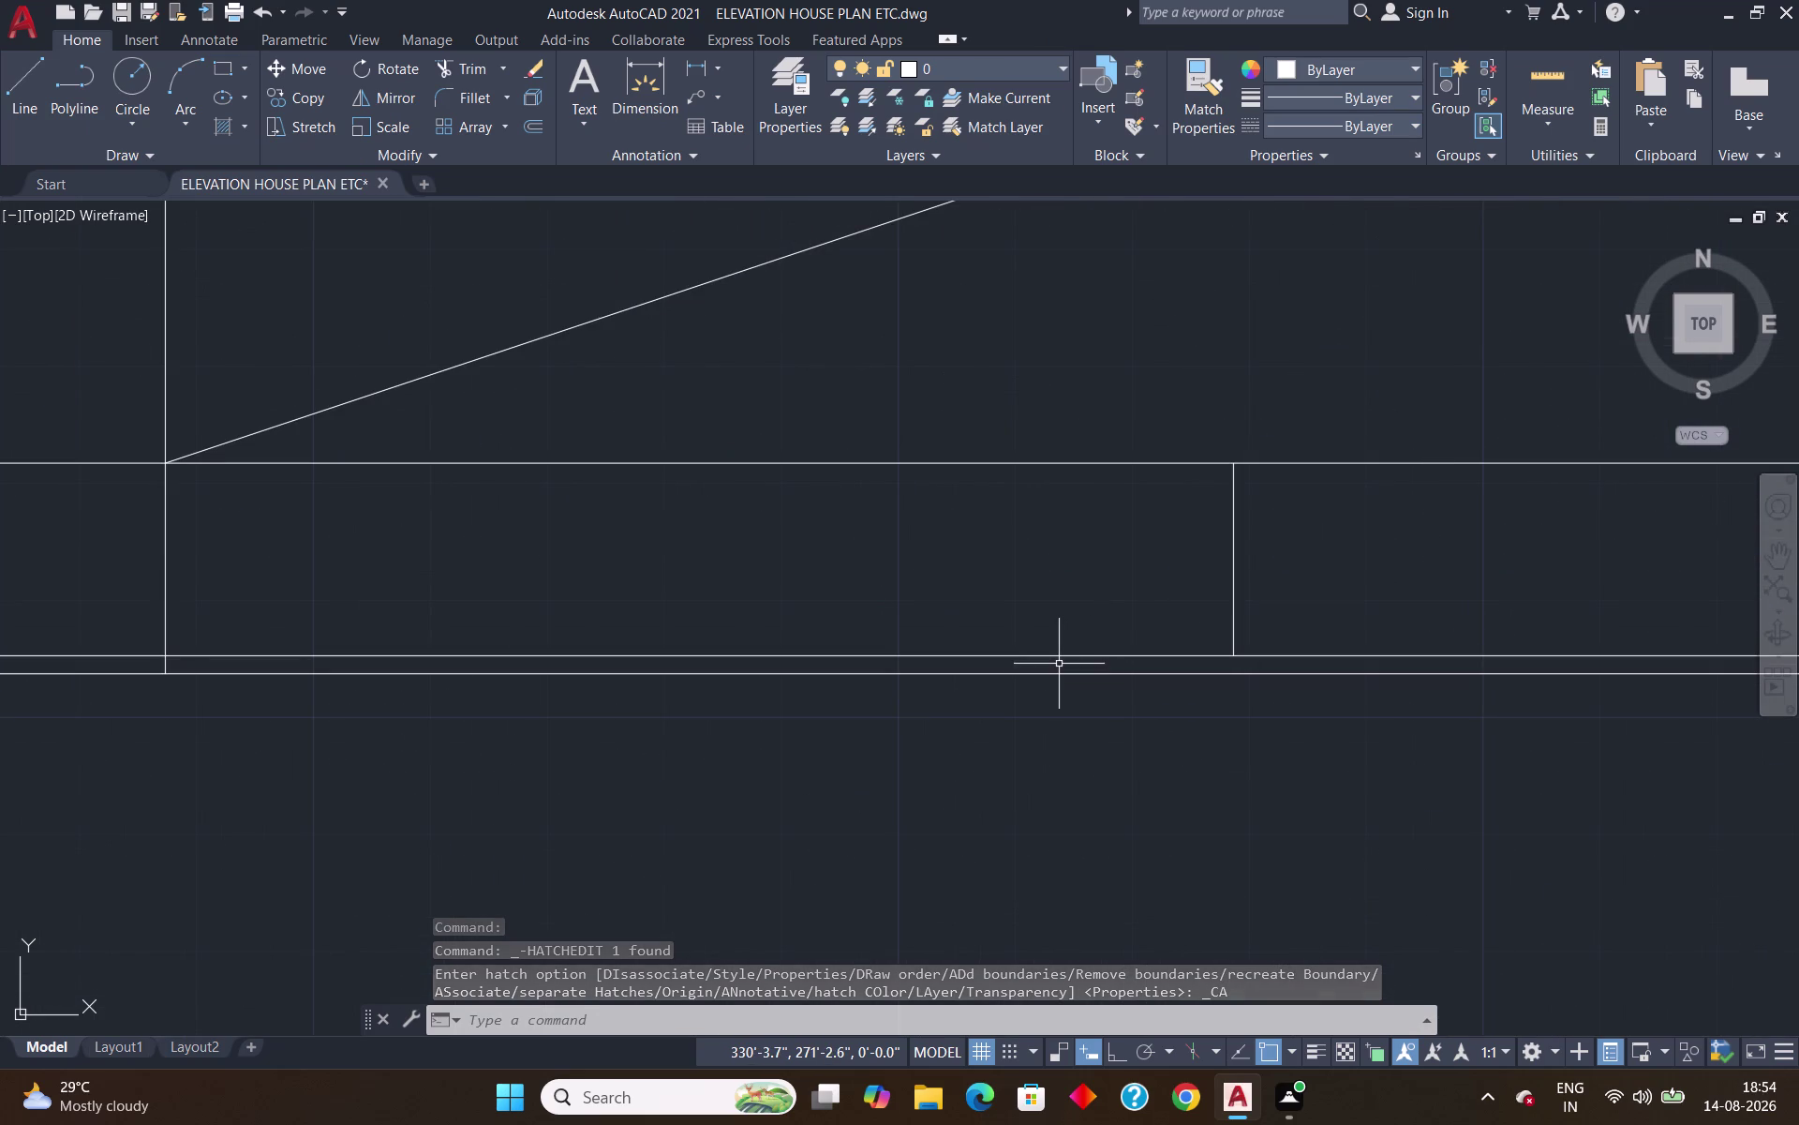
click(1059, 657)
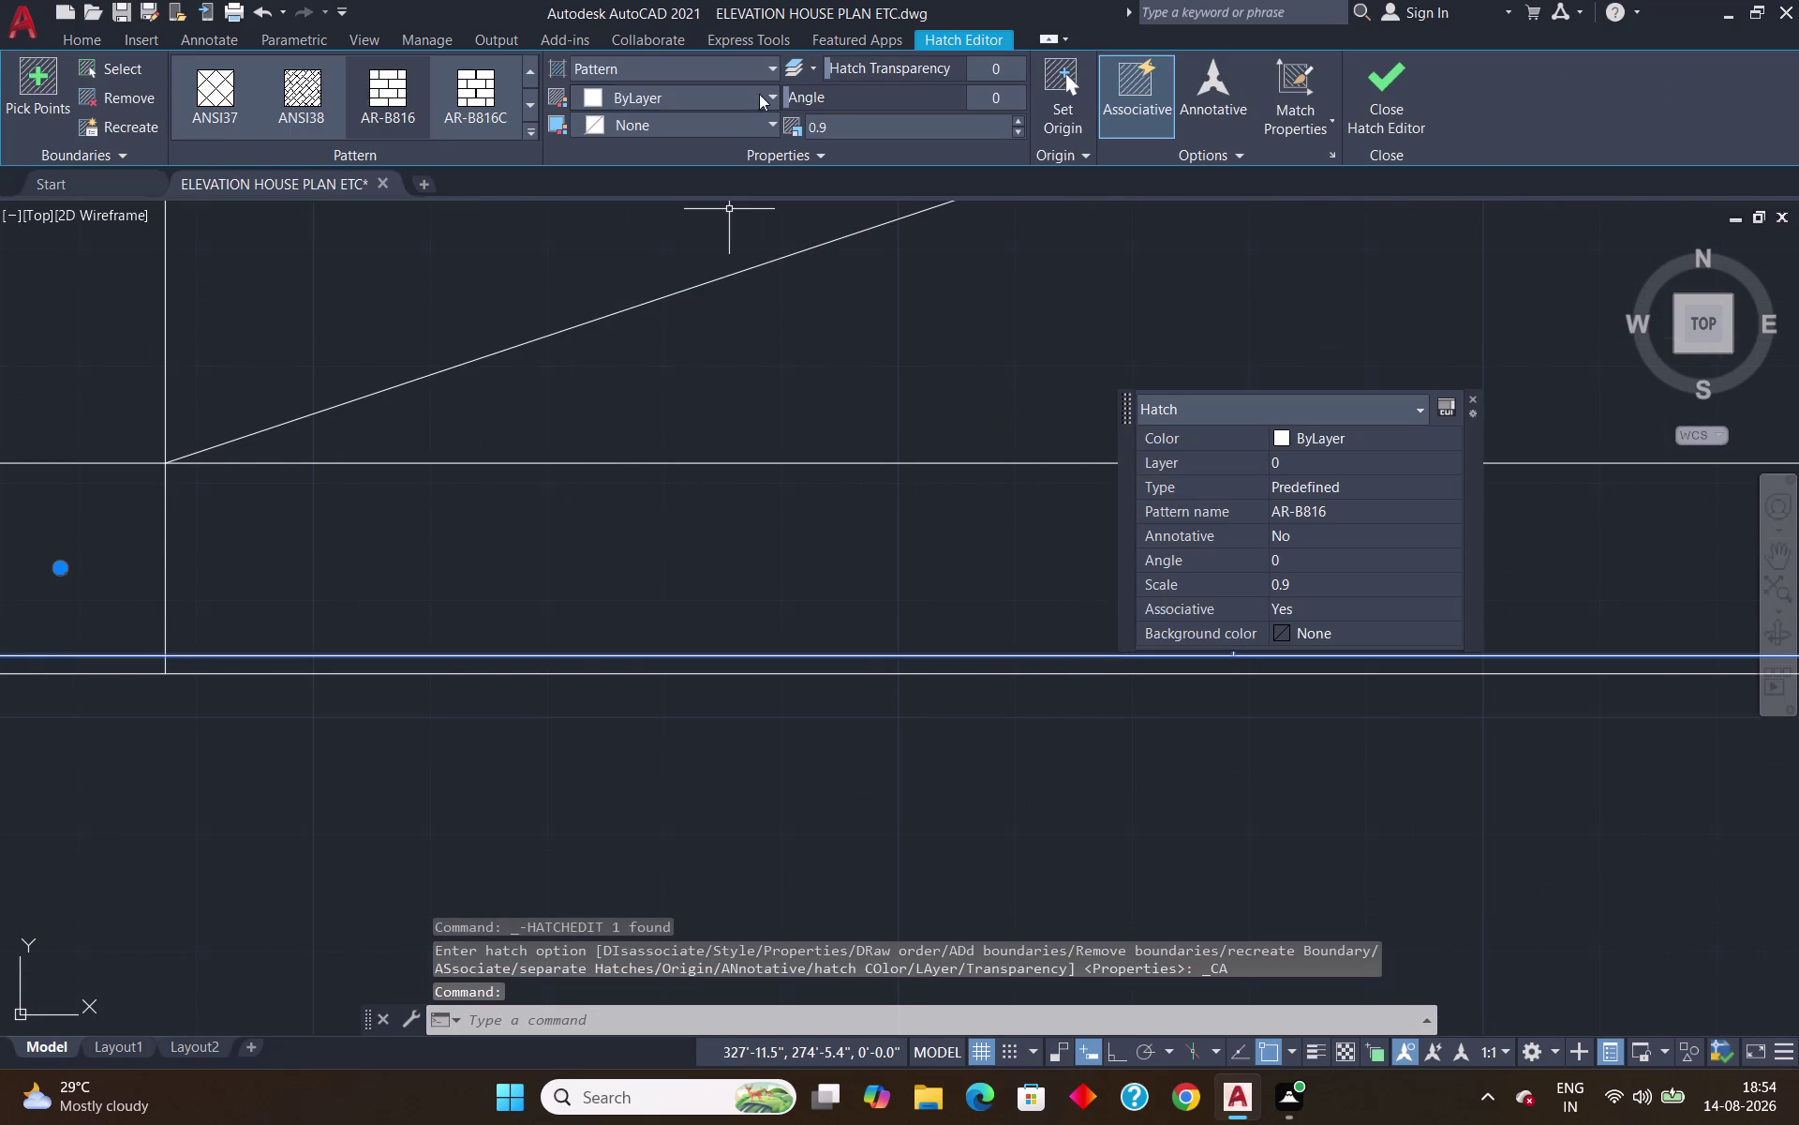
click(109, 92)
click(90, 100)
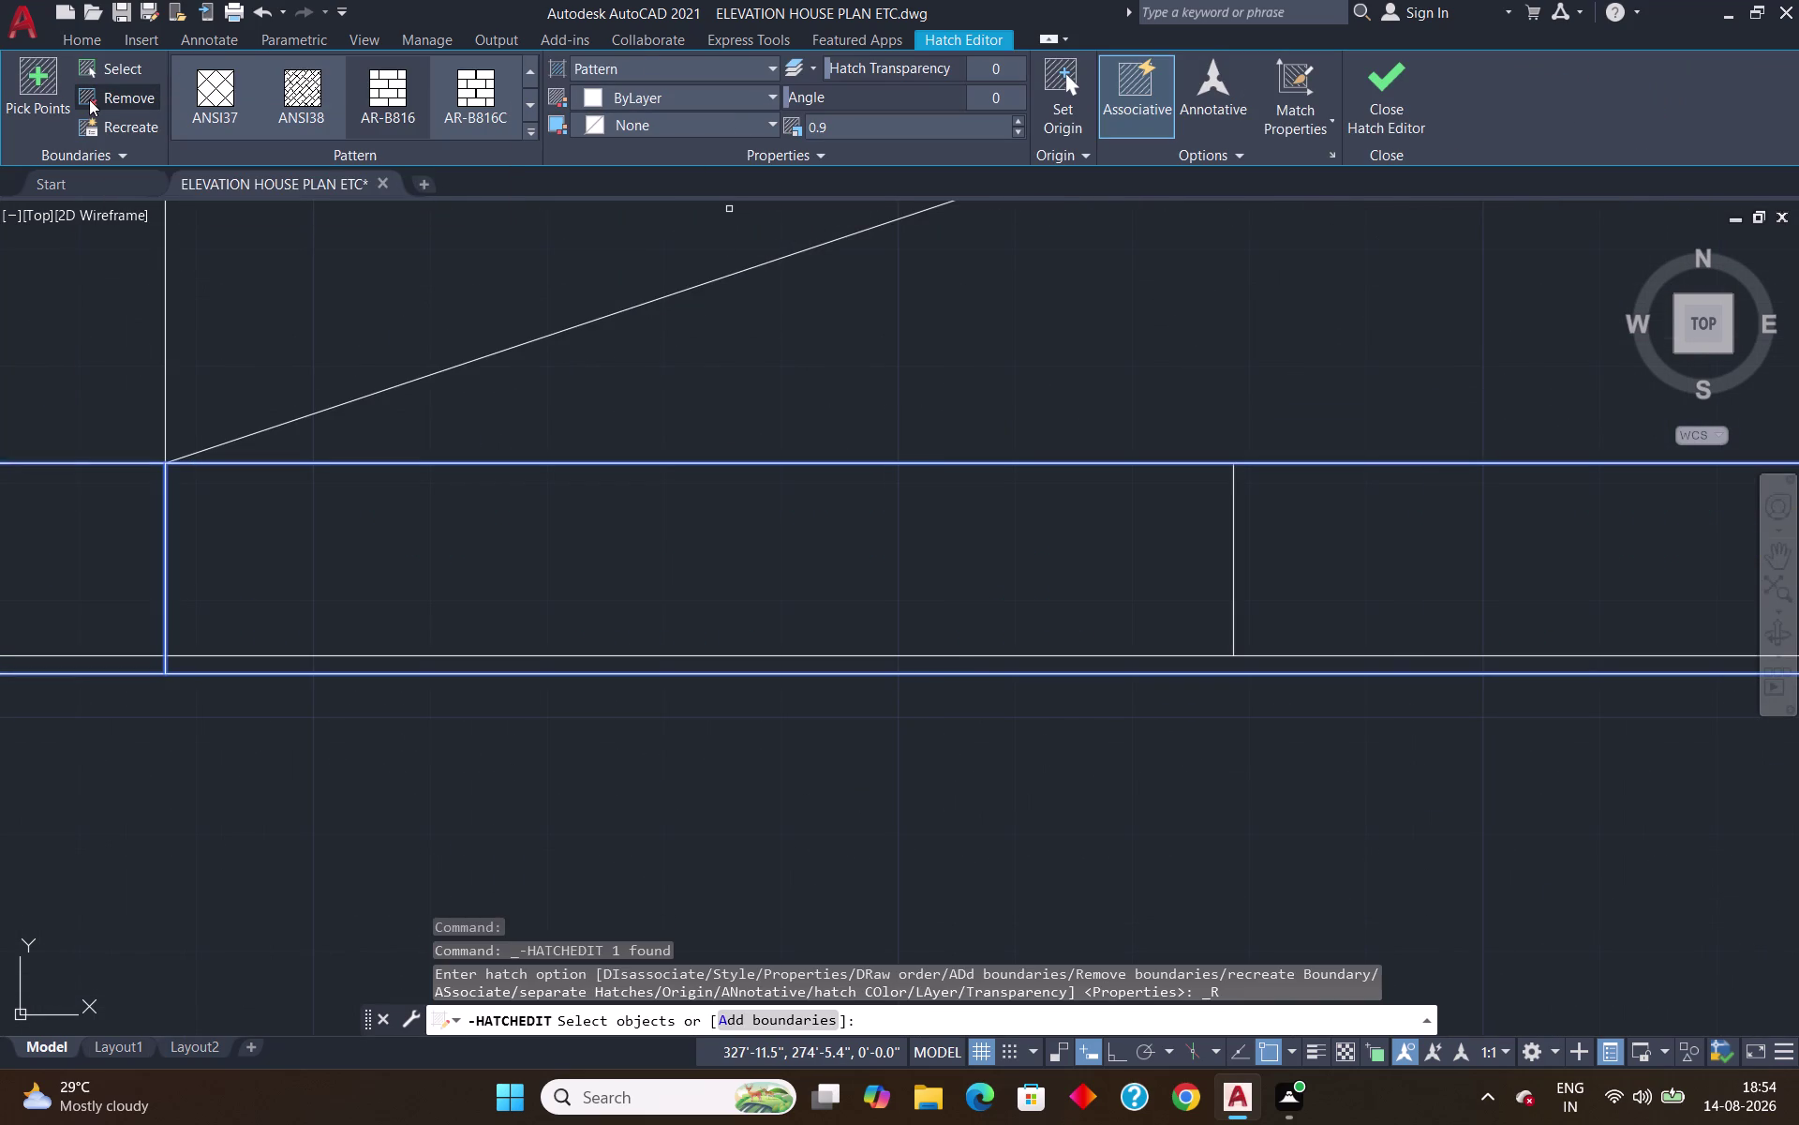
click(89, 100)
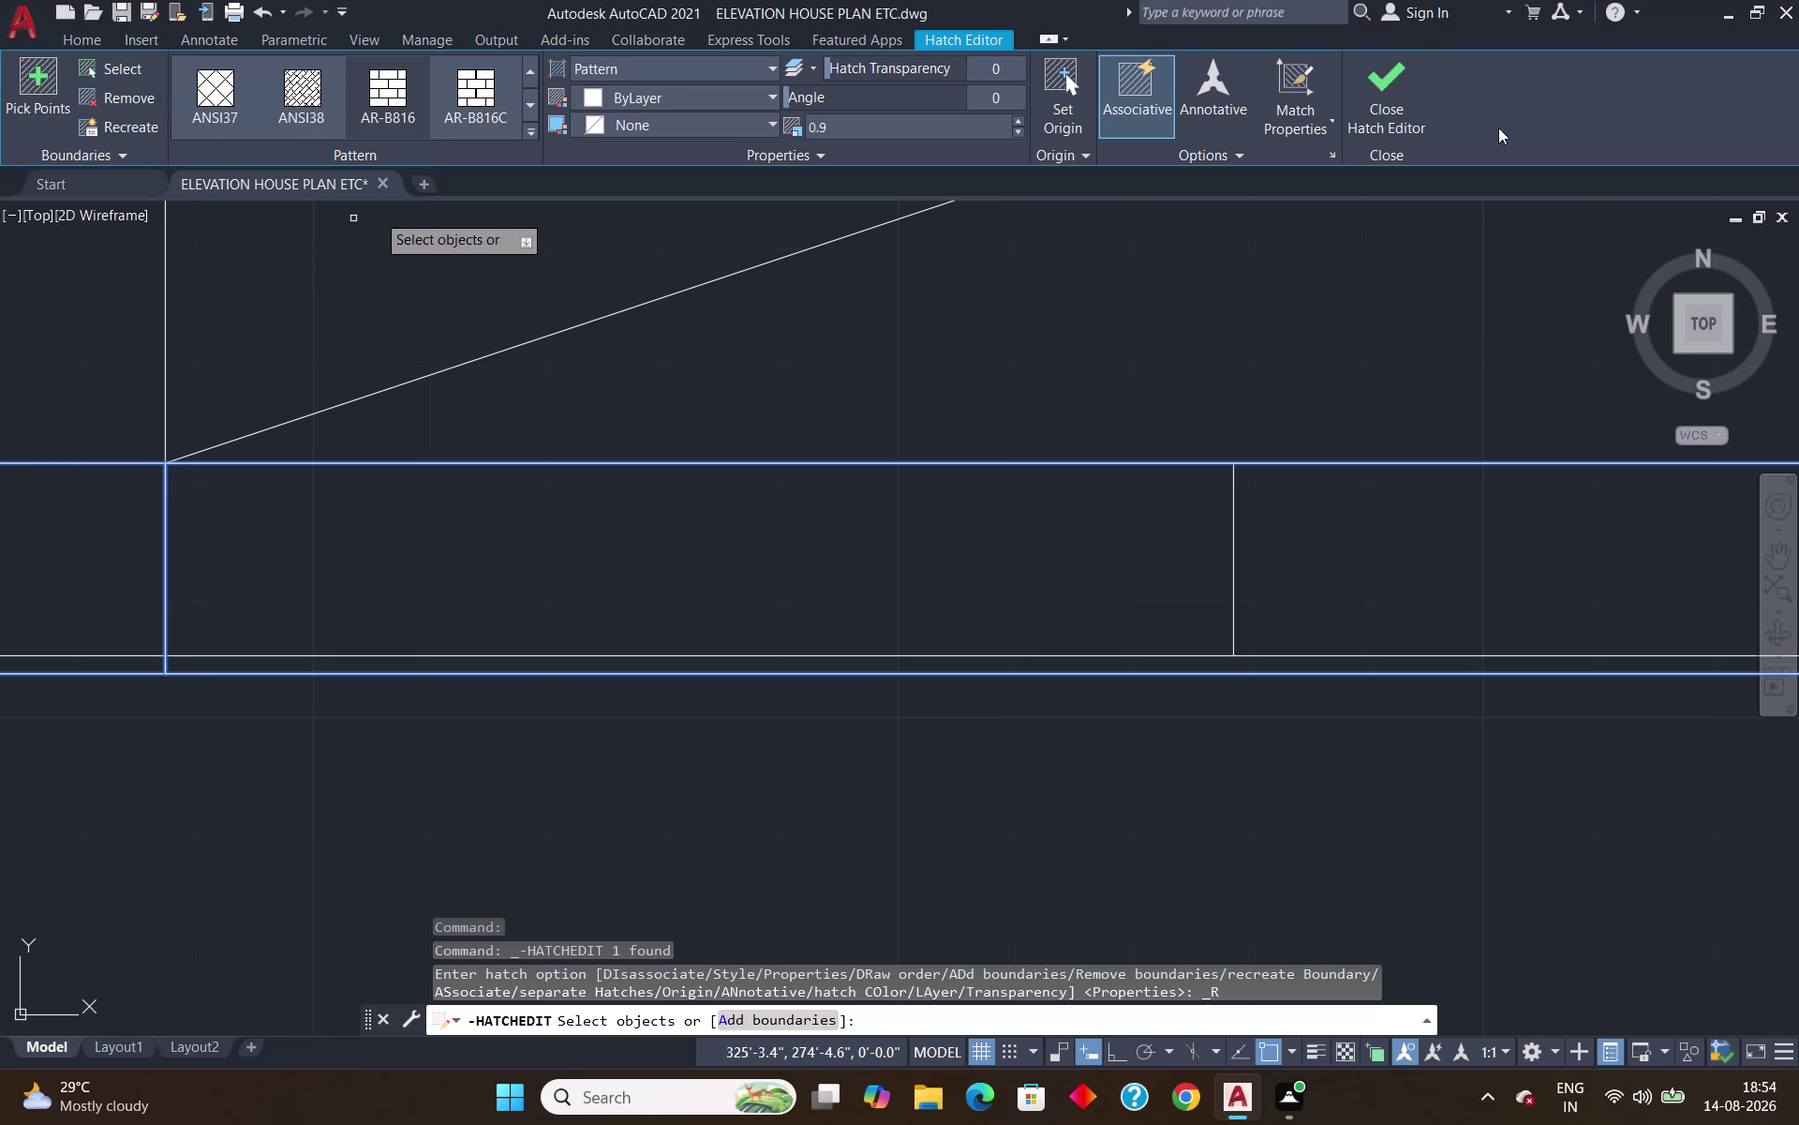
click(1387, 104)
Zoom in and out over the left elevation's lower floors and plinth.
scroll(down, 3)
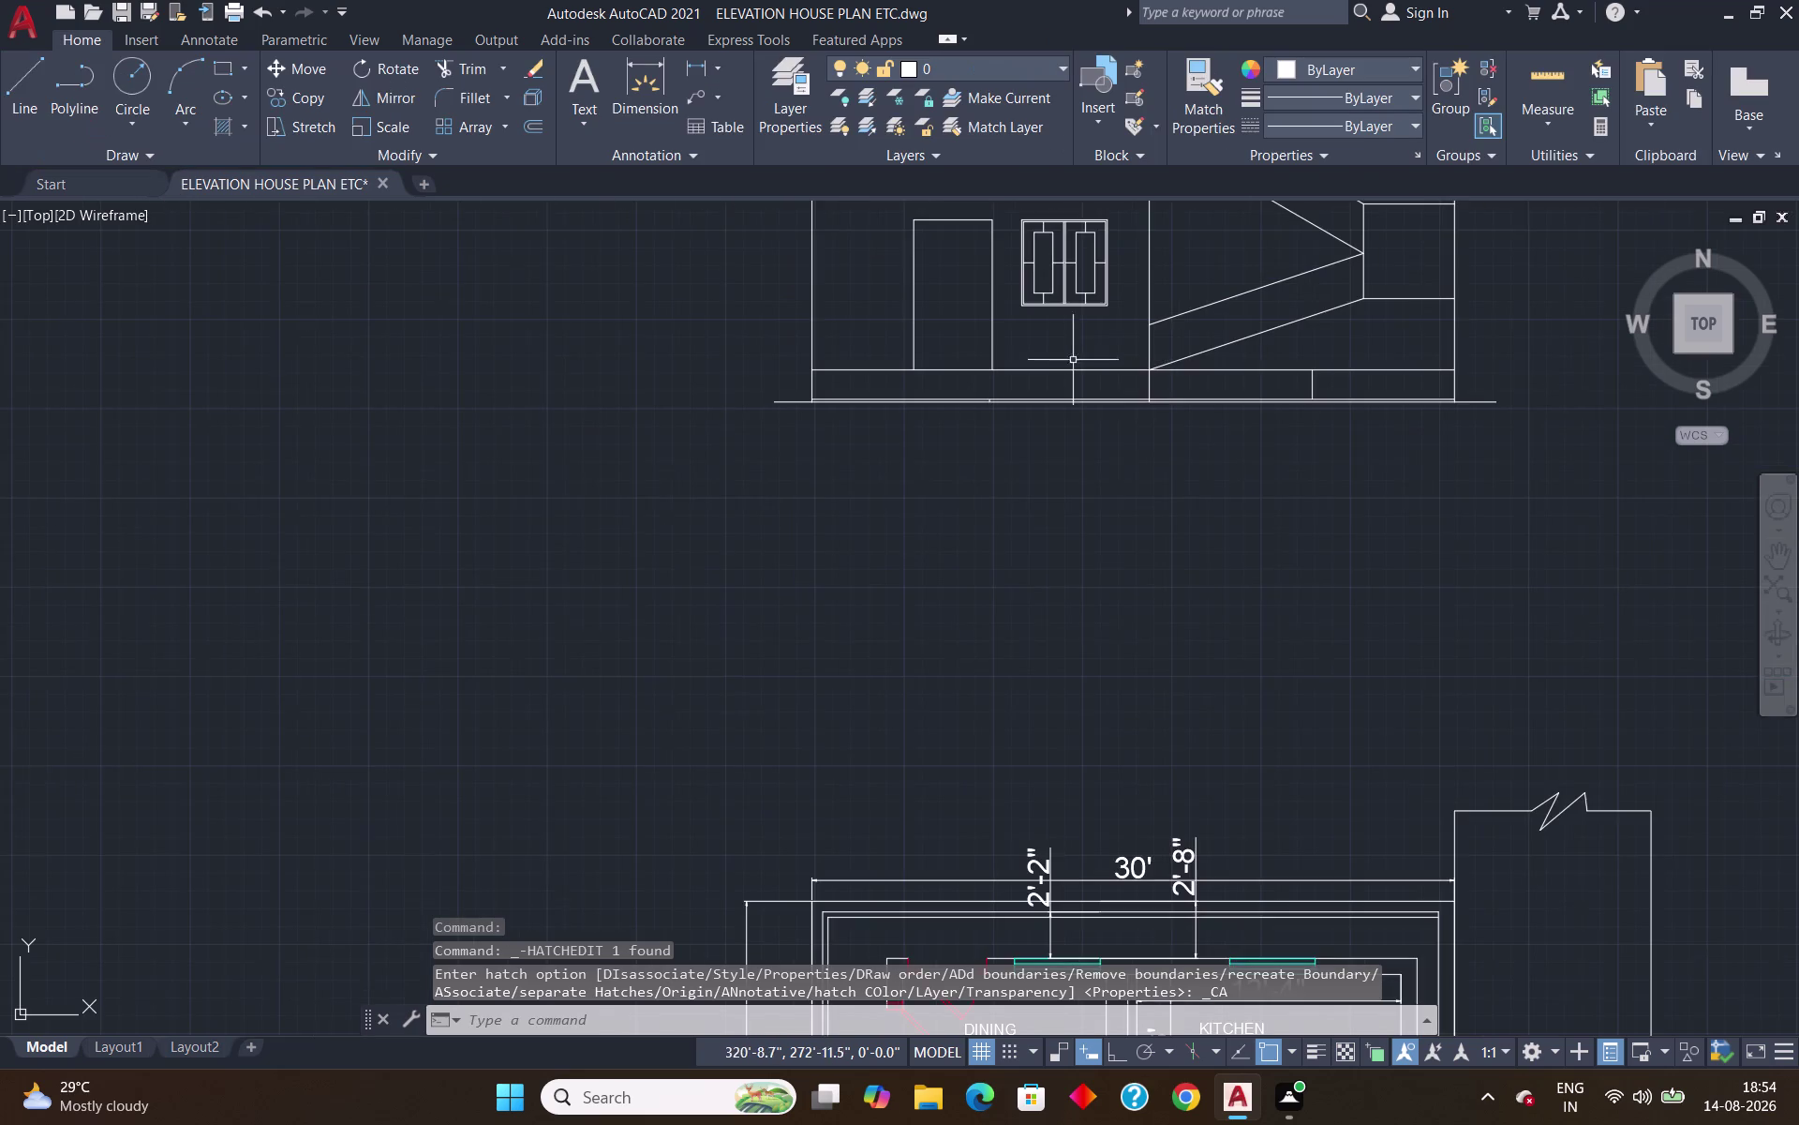
scroll(up, 3)
scroll(up, 3)
scroll(down, 3)
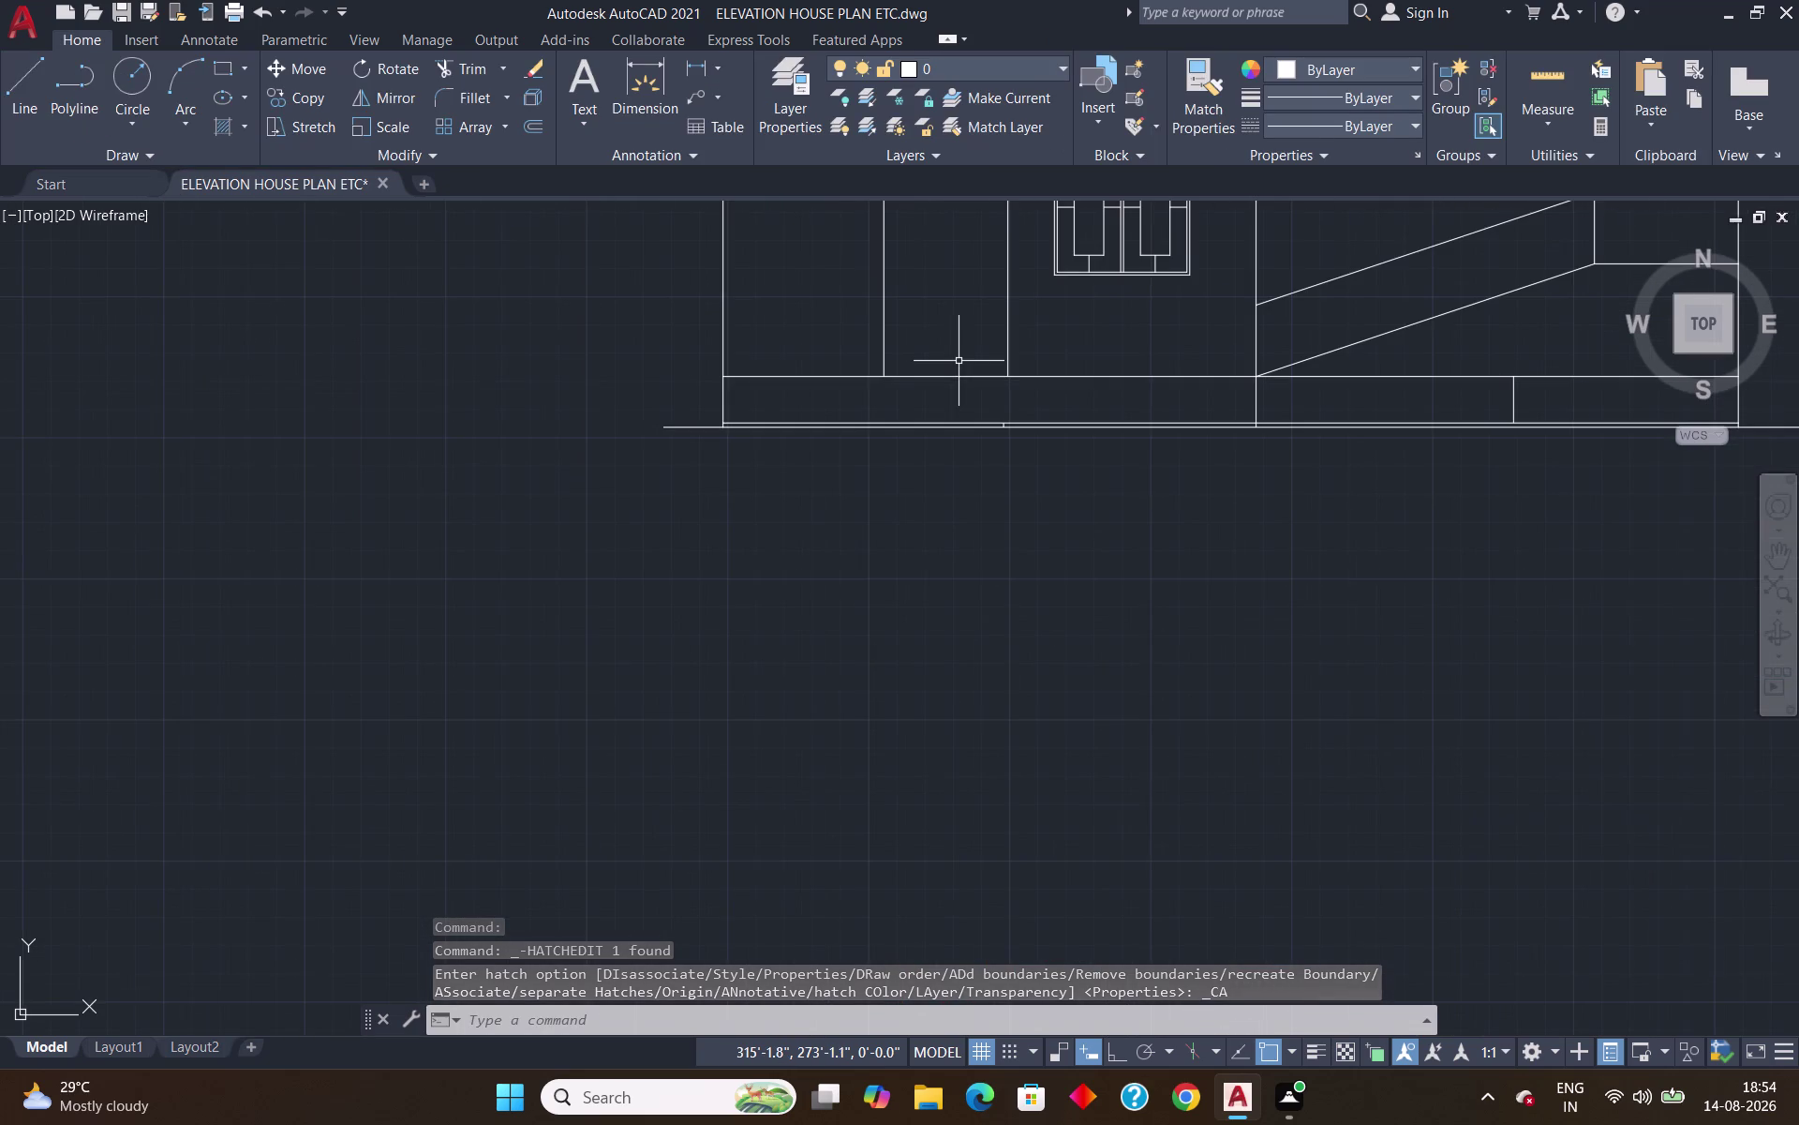
scroll(up, 3)
scroll(down, 3)
scroll(up, 3)
scroll(down, 3)
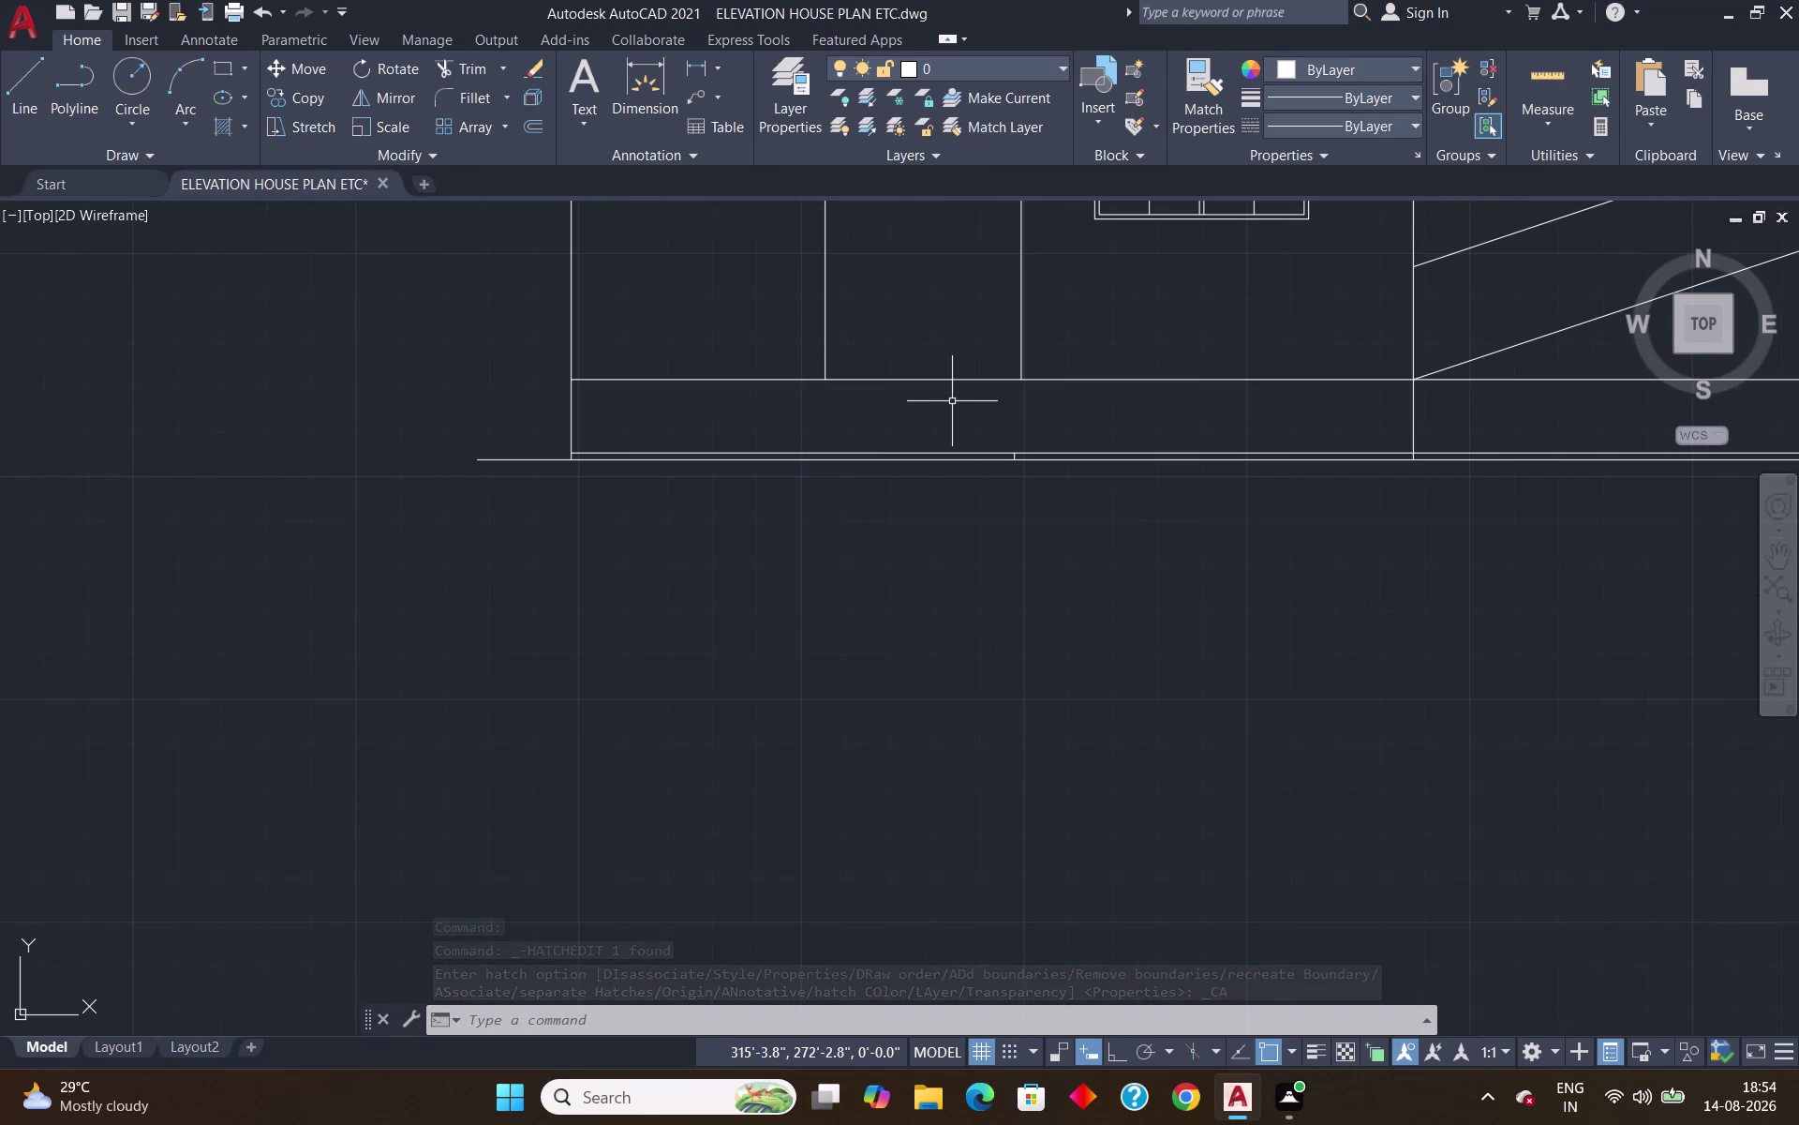
scroll(up, 3)
scroll(down, 3)
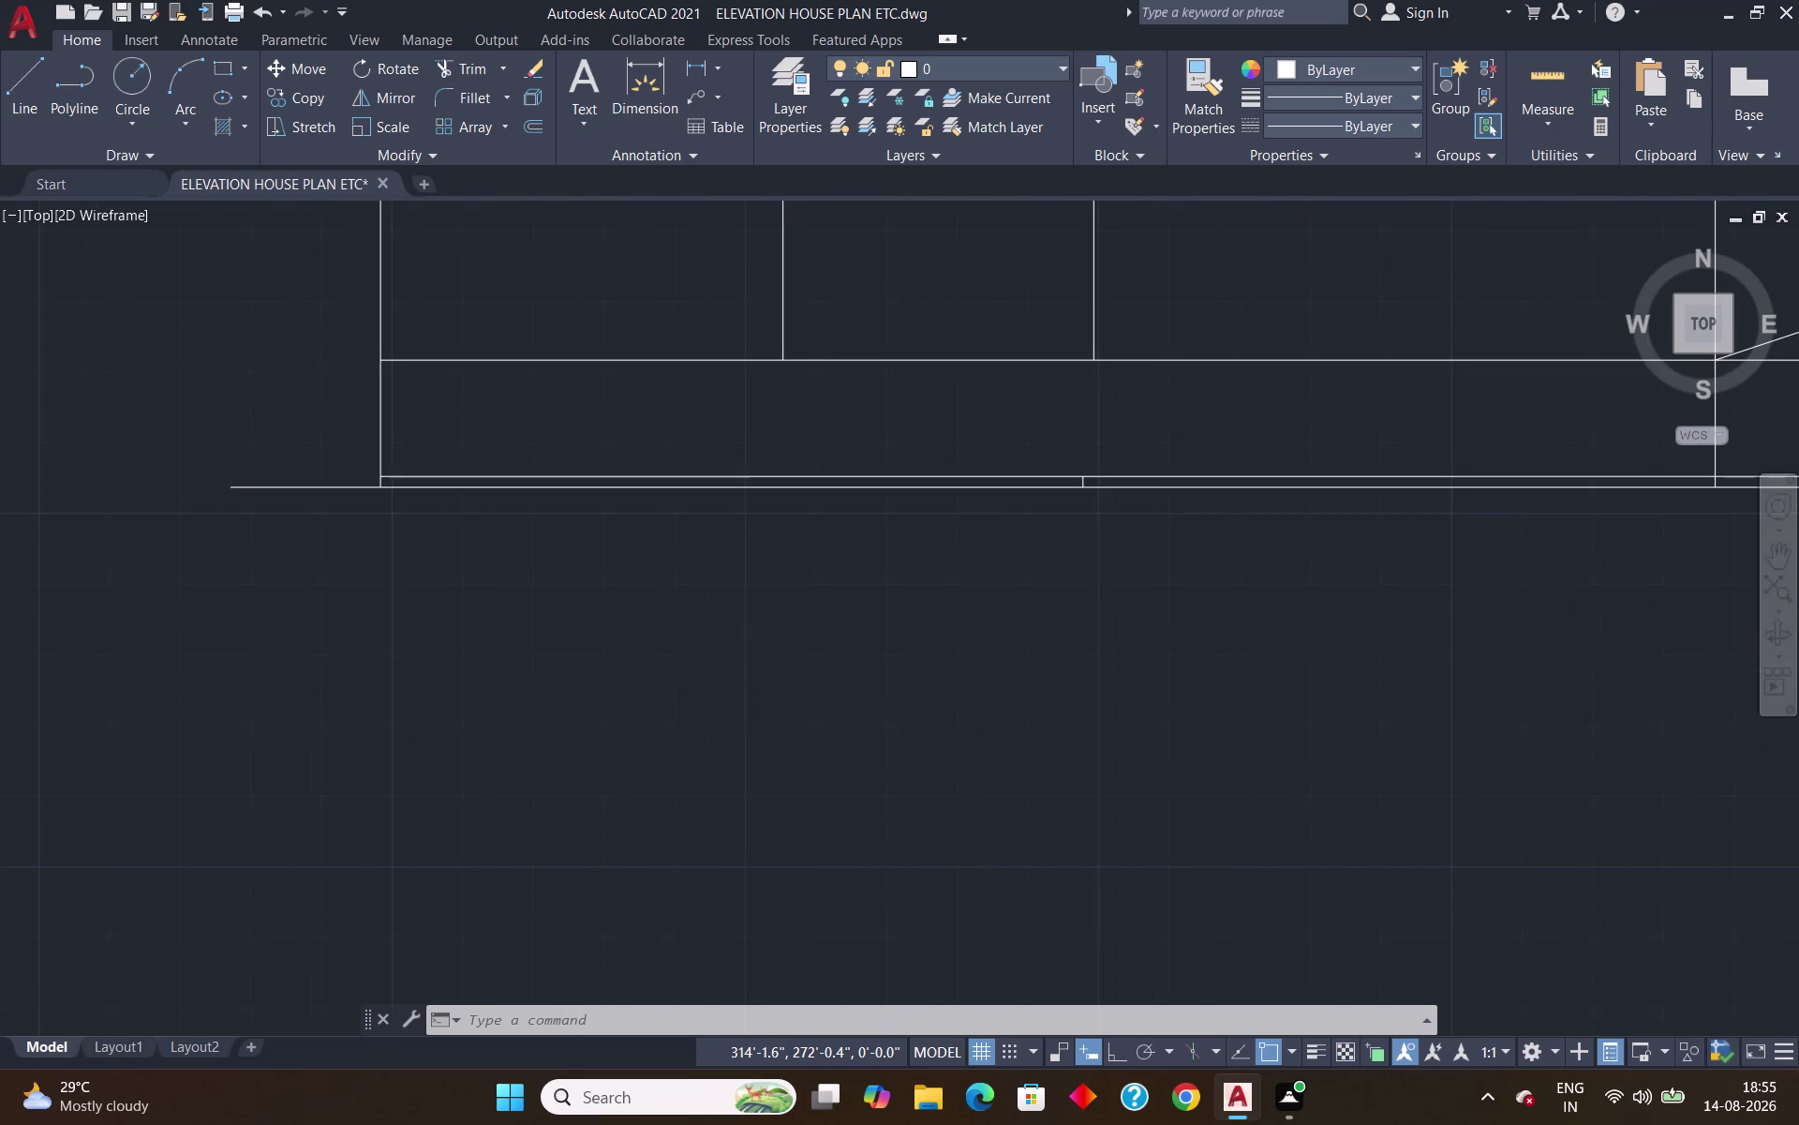
scroll(down, 3)
scroll(down, 3)
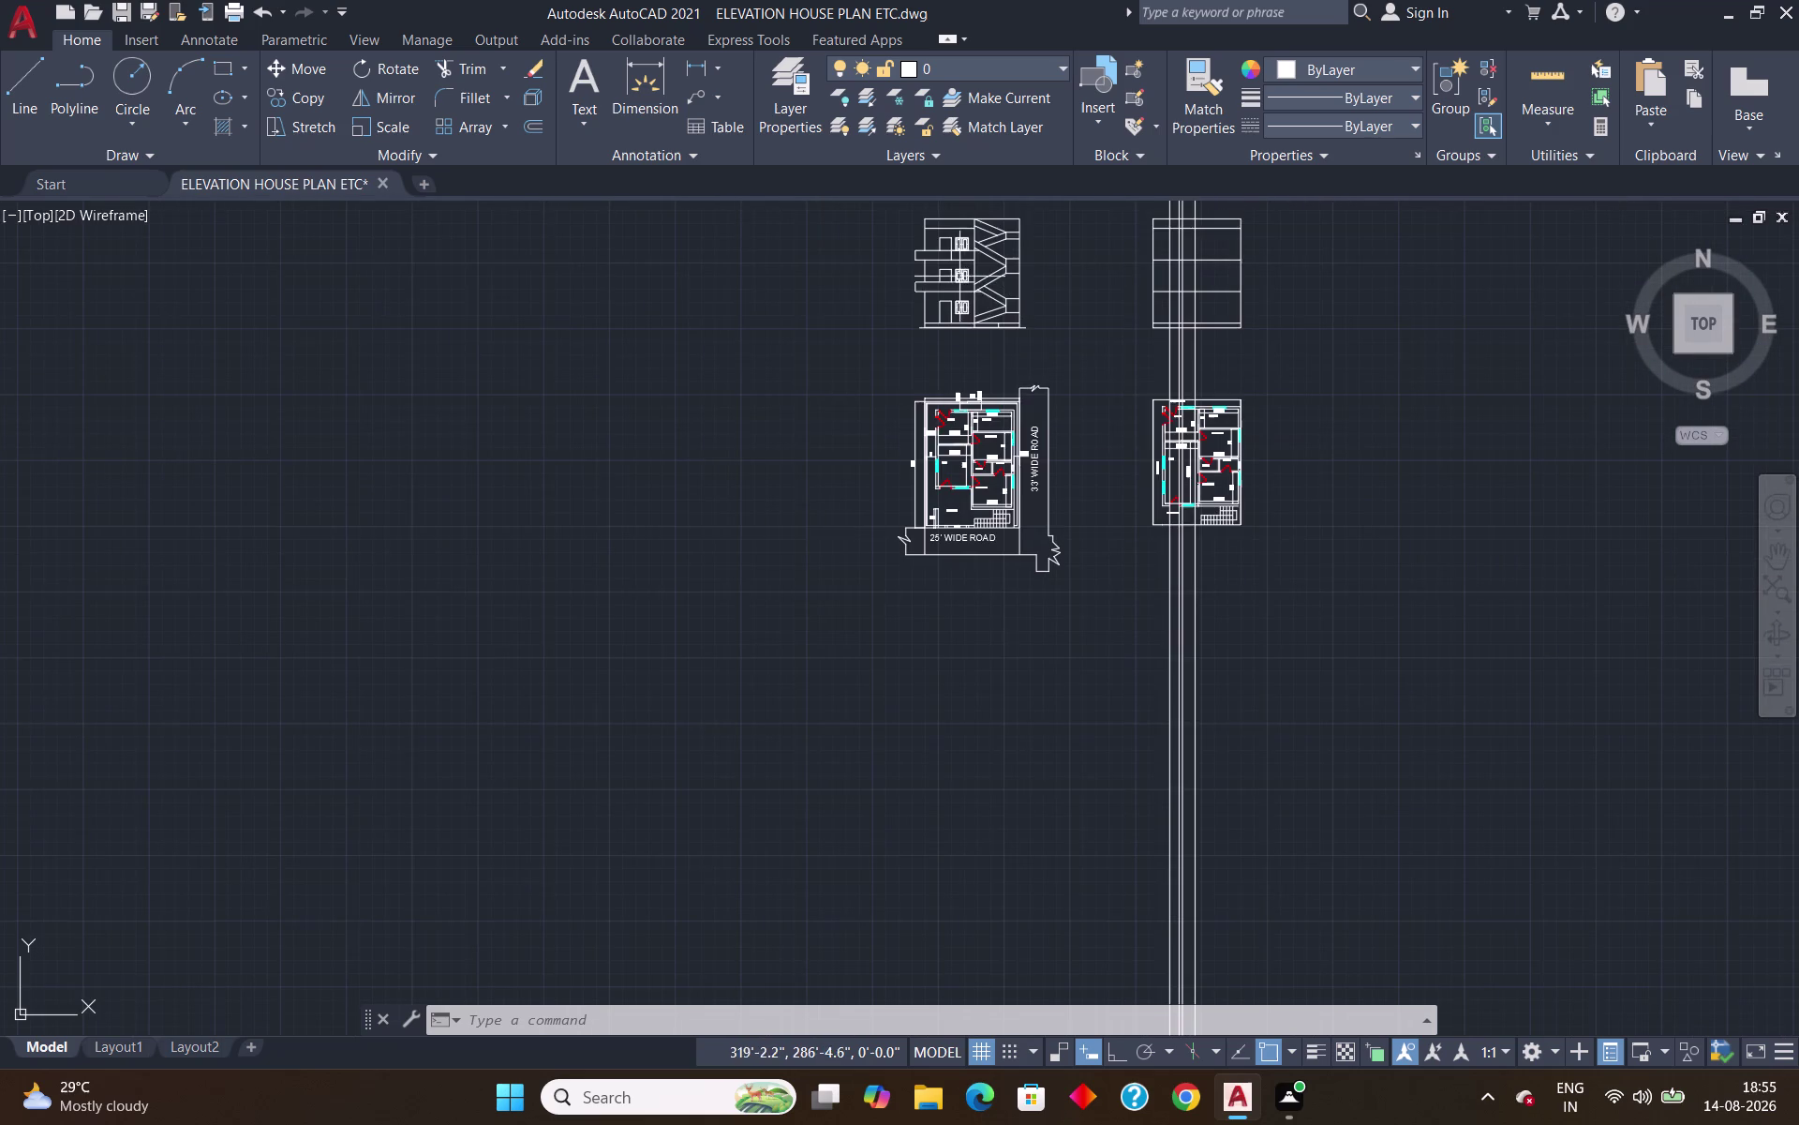
scroll(up, 3)
scroll(up, 3)
scroll(up, 3)
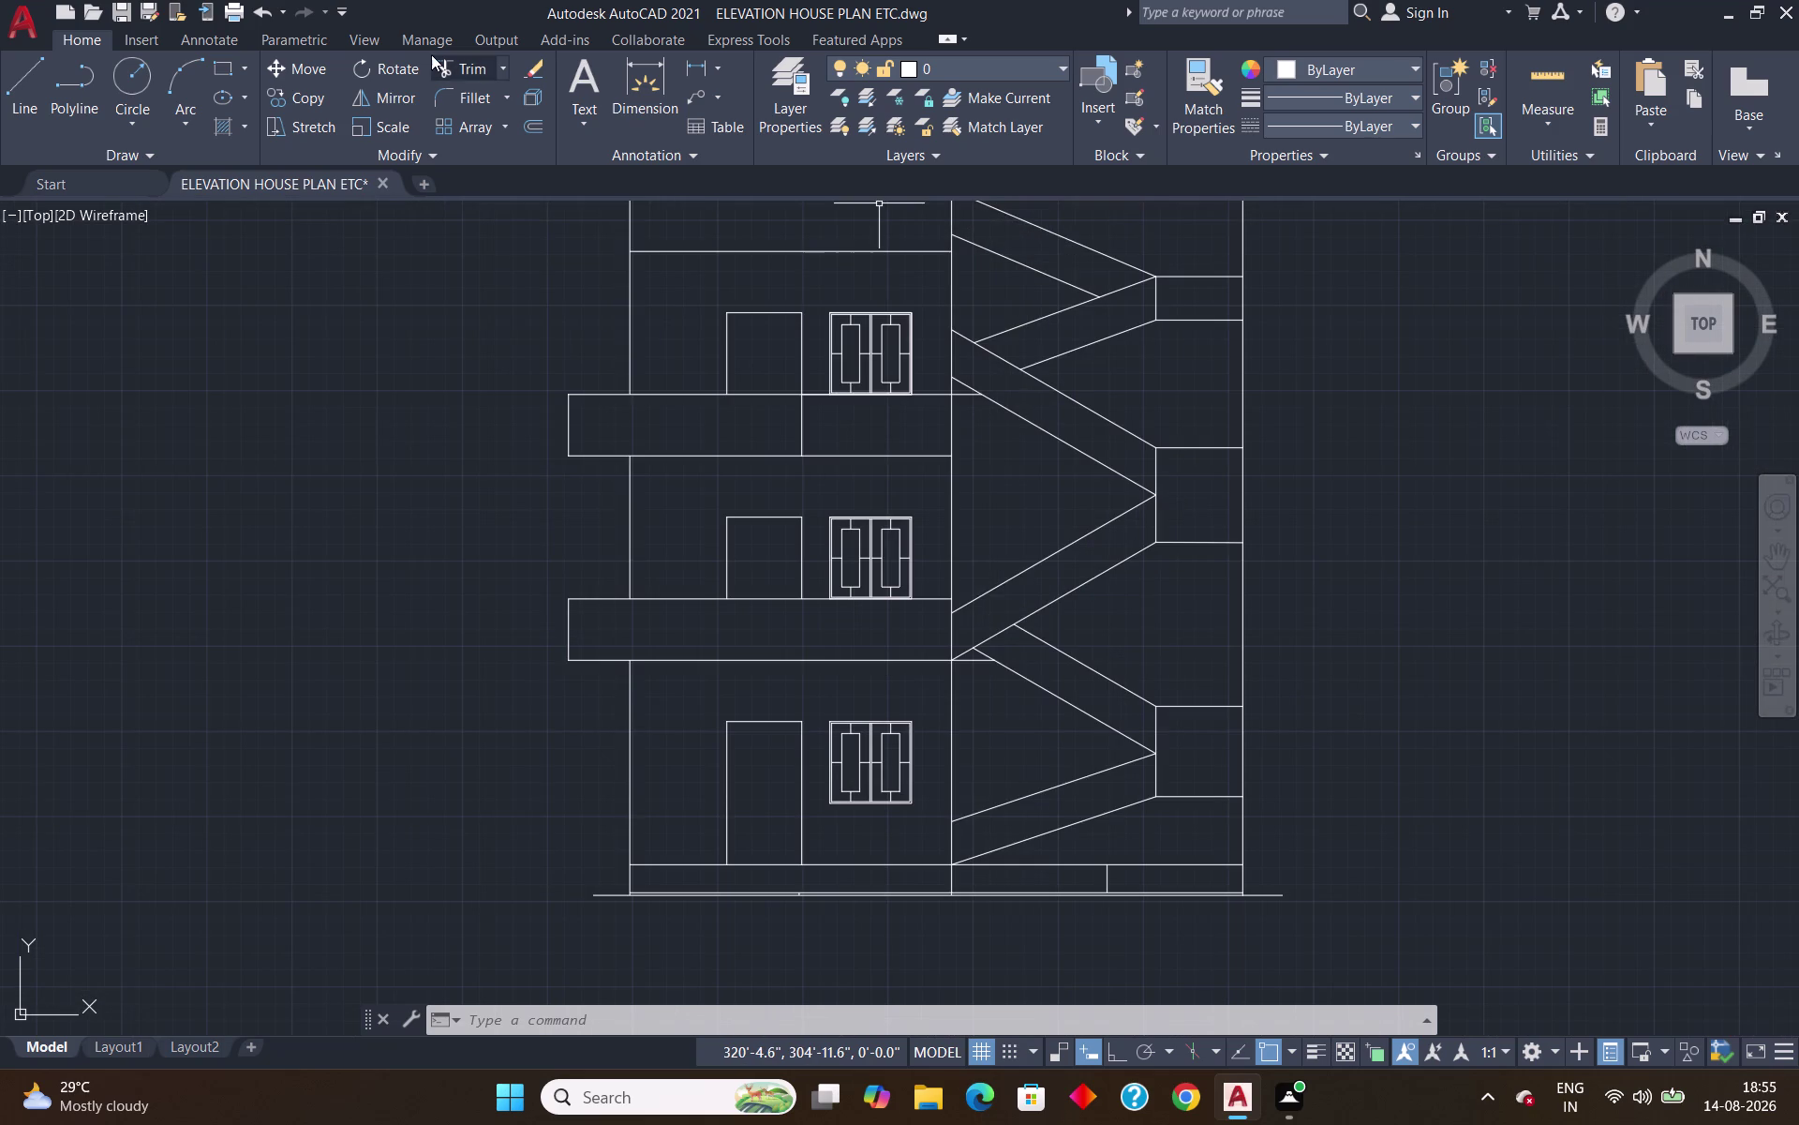
Start HATCH, choose the BRICK pattern, and pick the left and right plinth areas.
key(h)
key(Return)
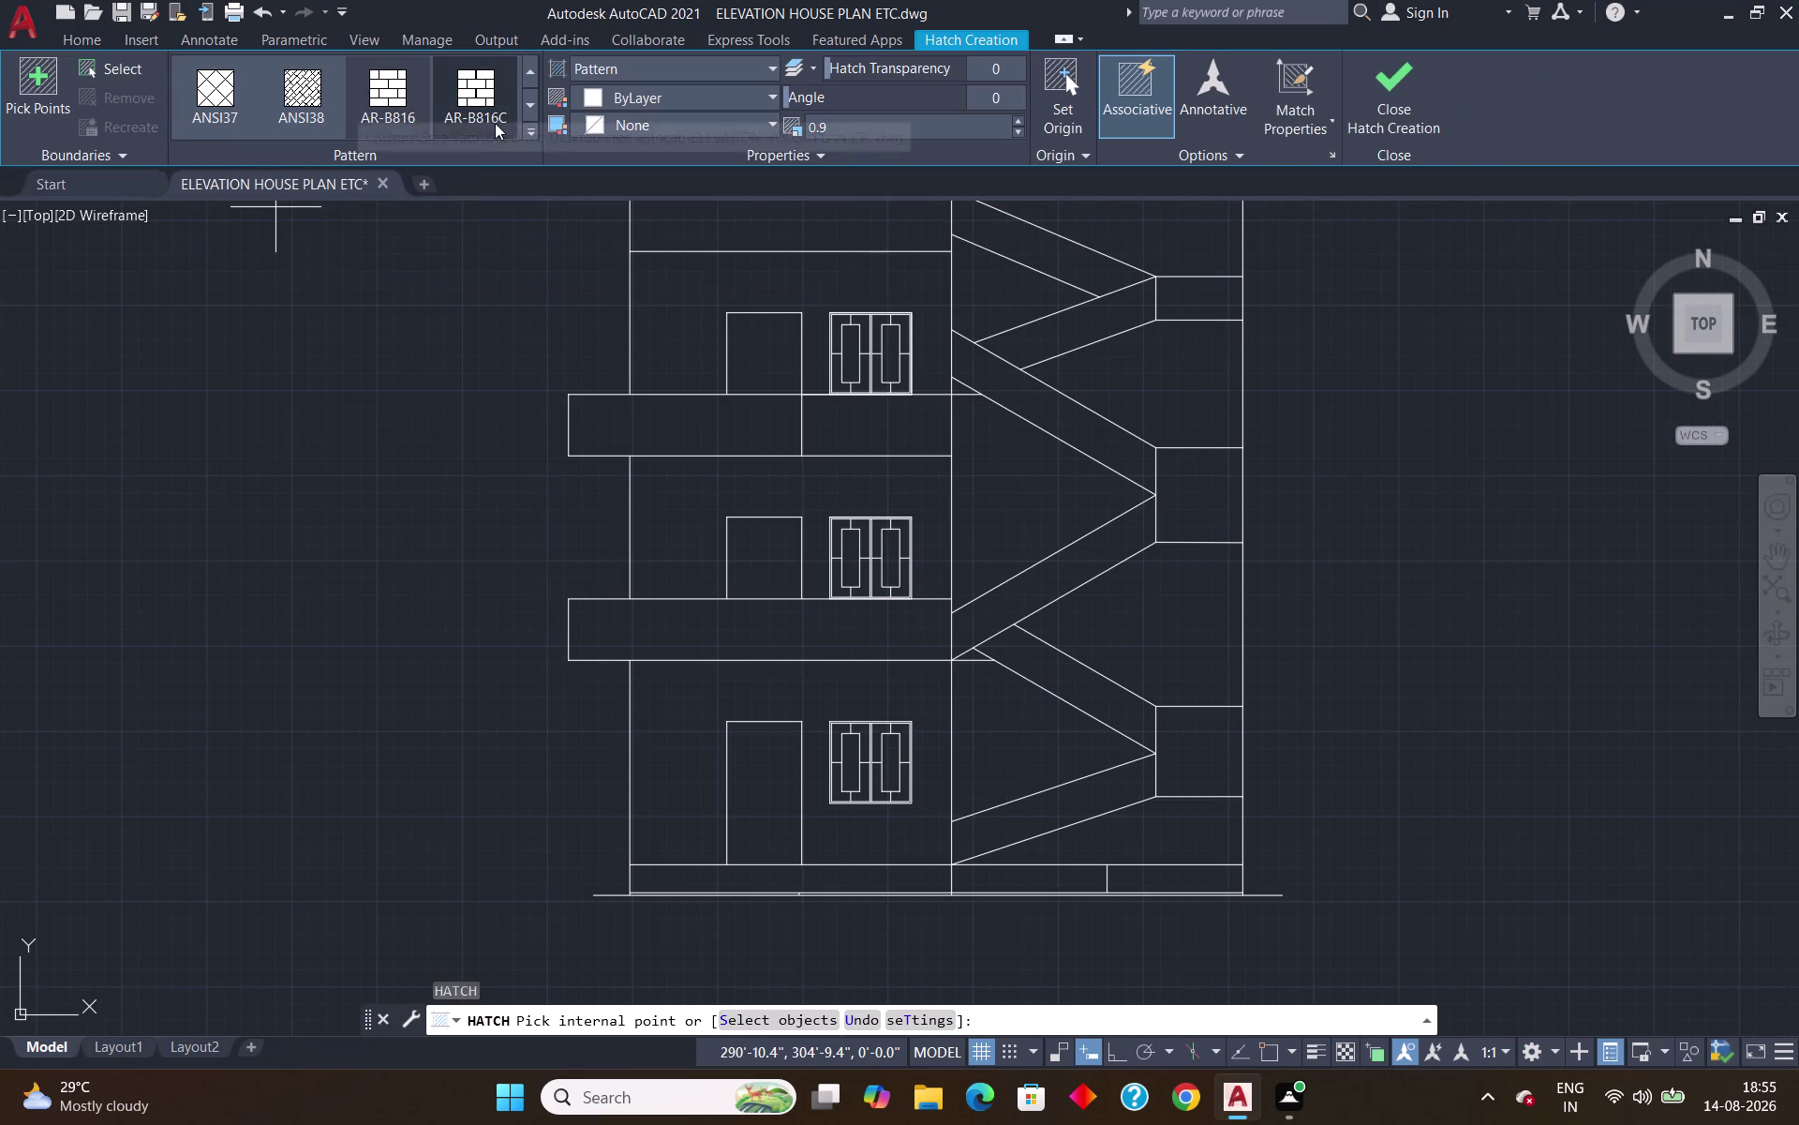
click(529, 124)
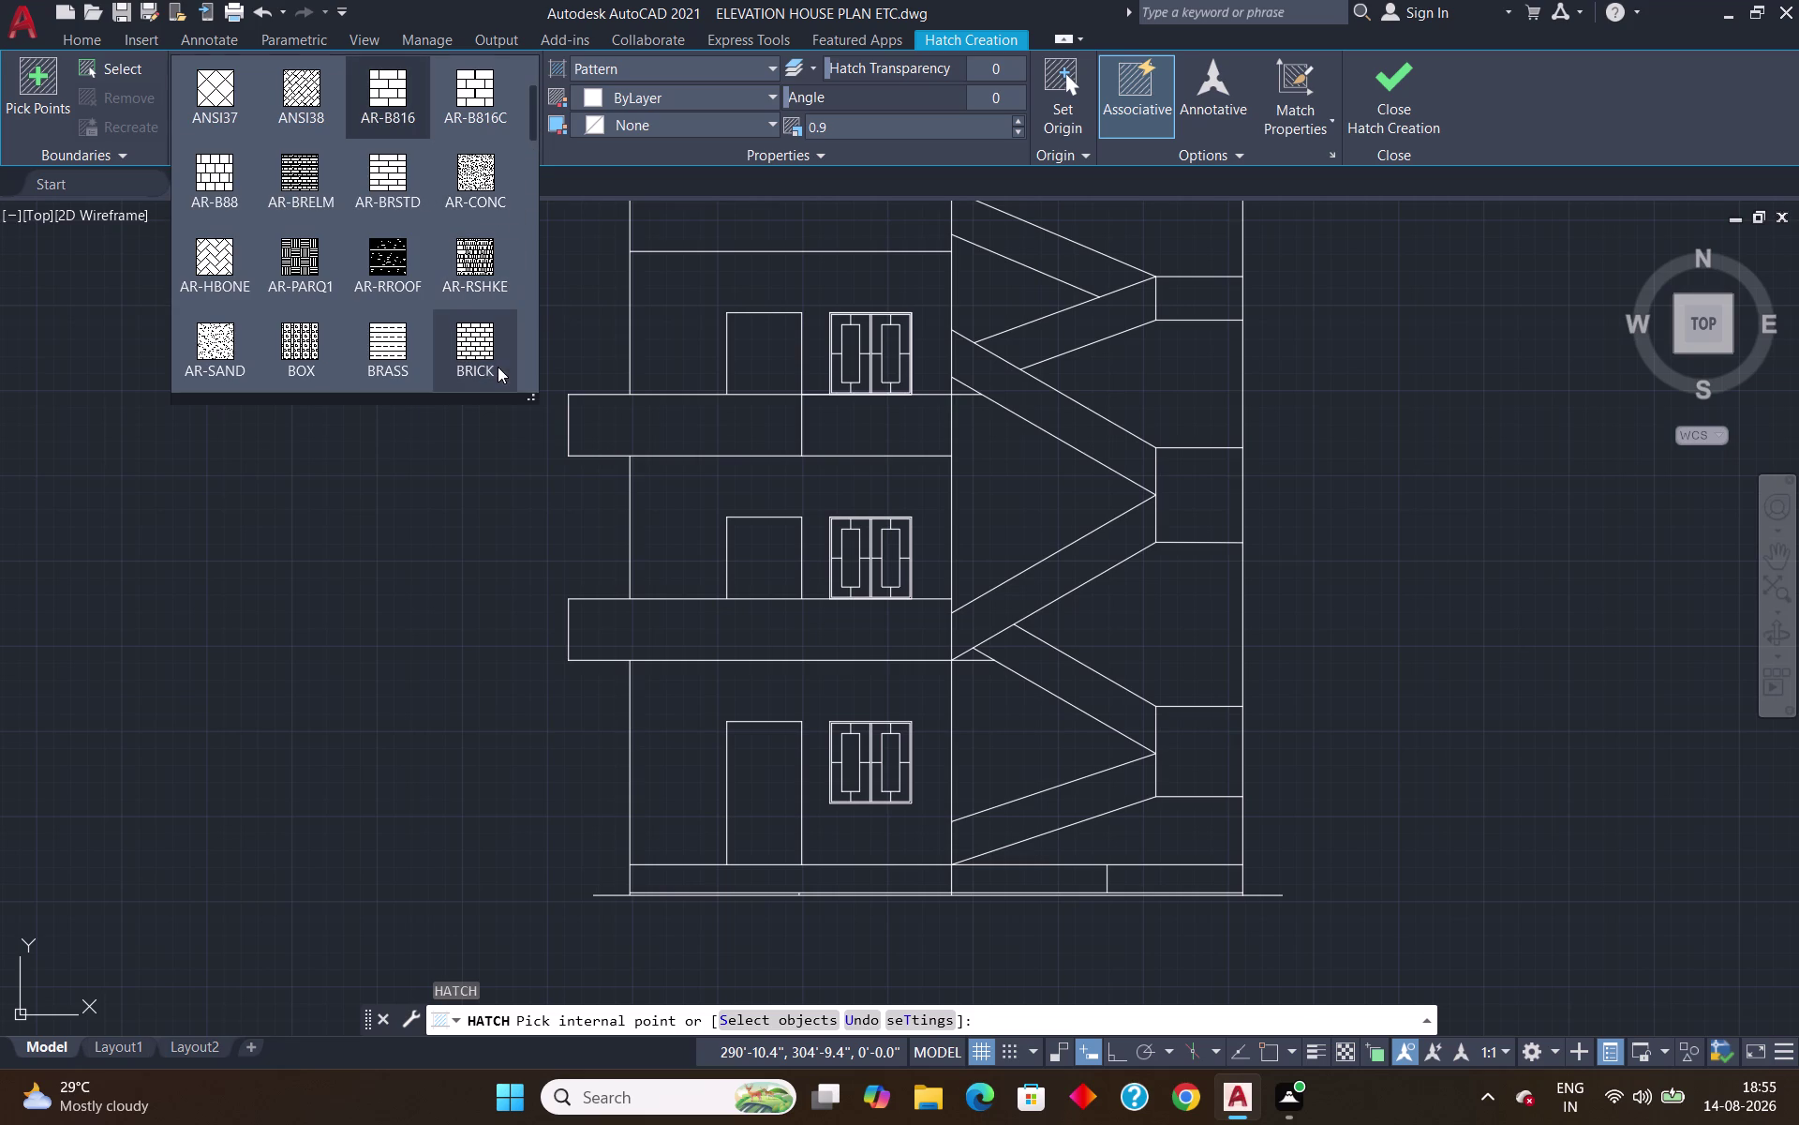
click(480, 349)
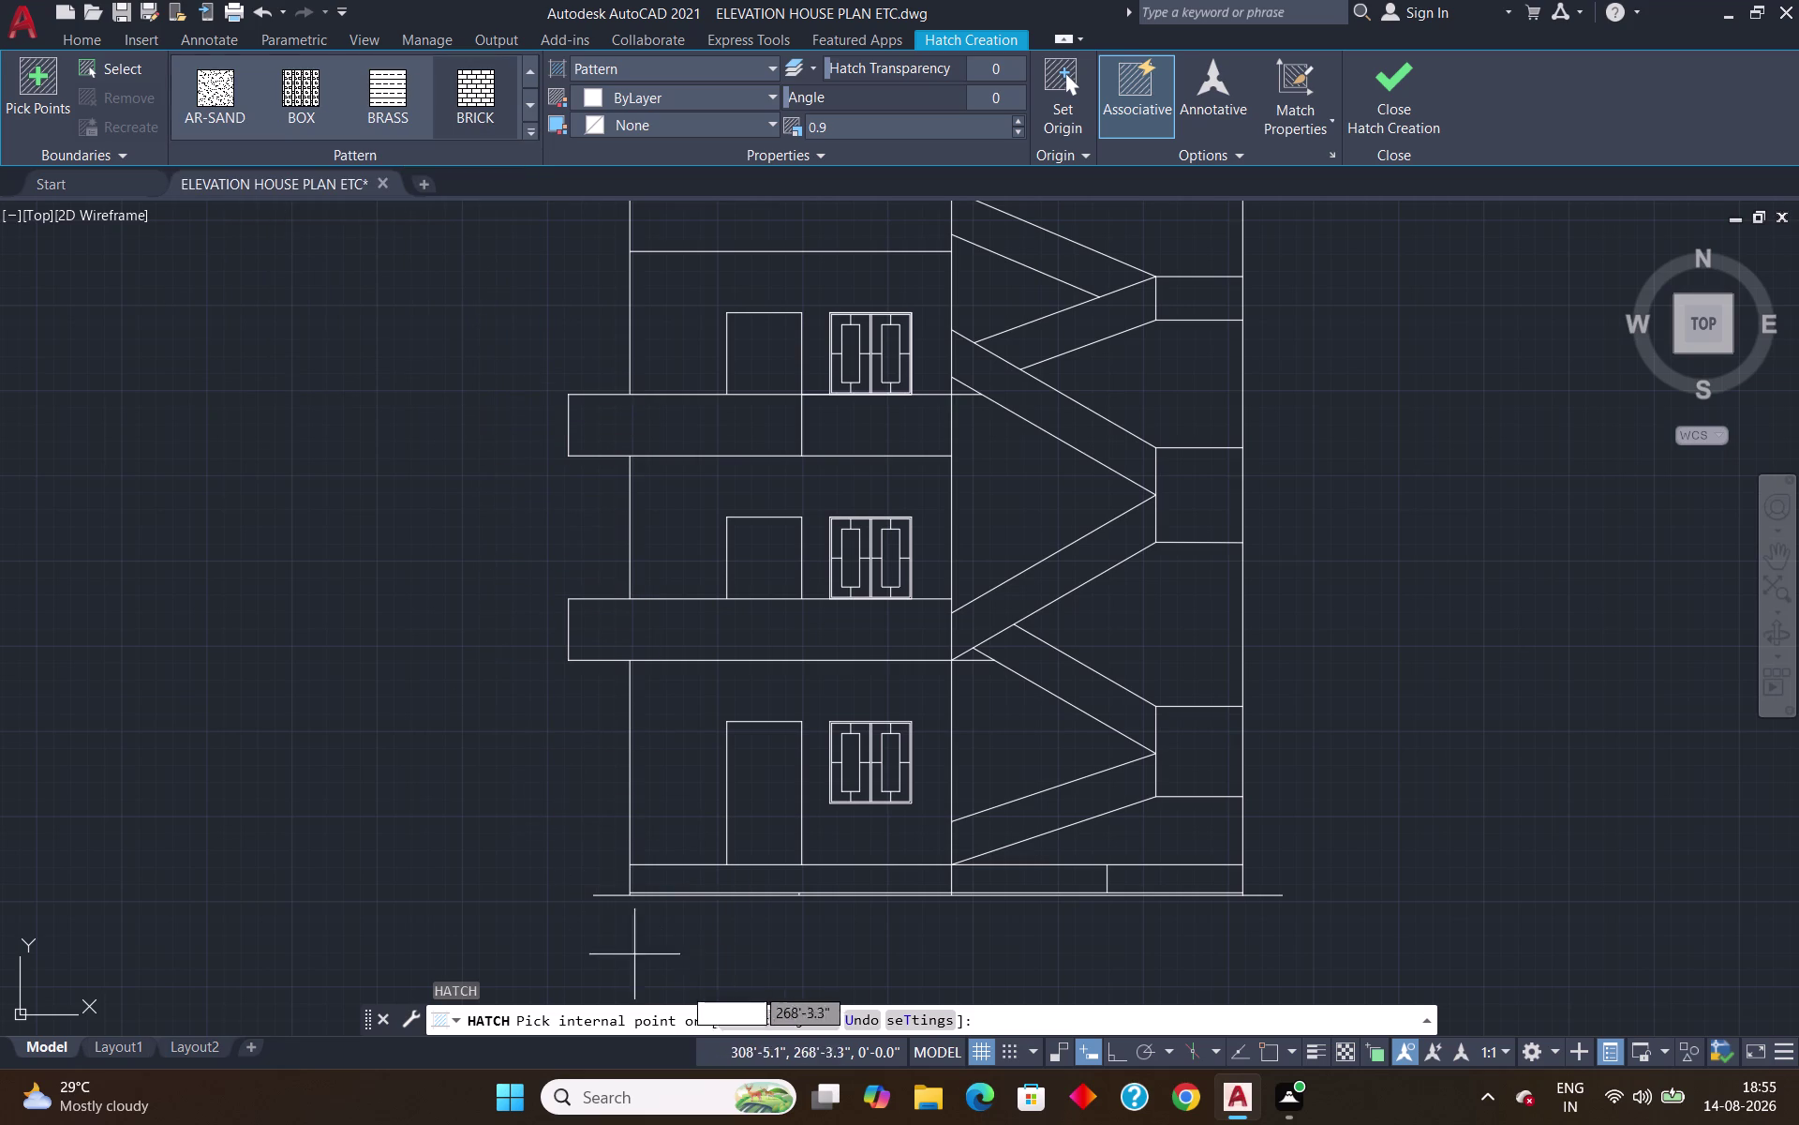
click(719, 884)
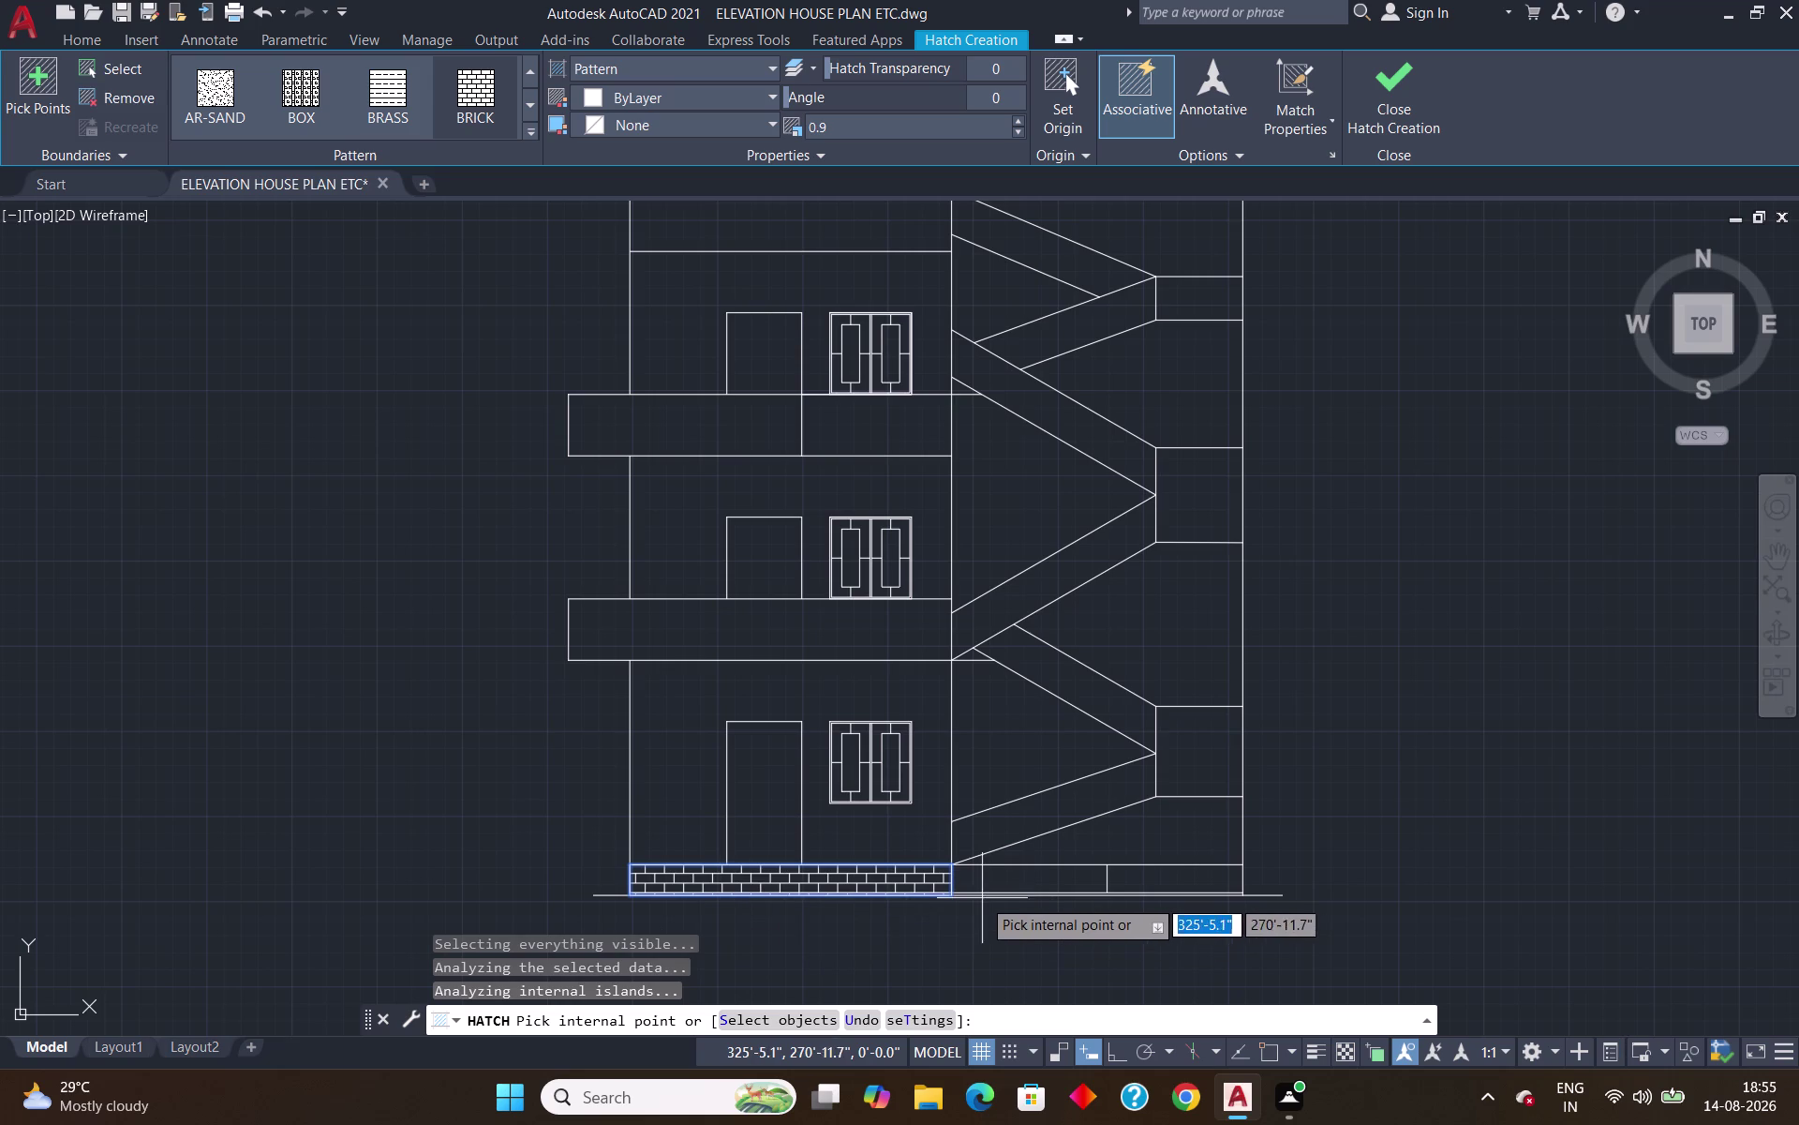
click(990, 887)
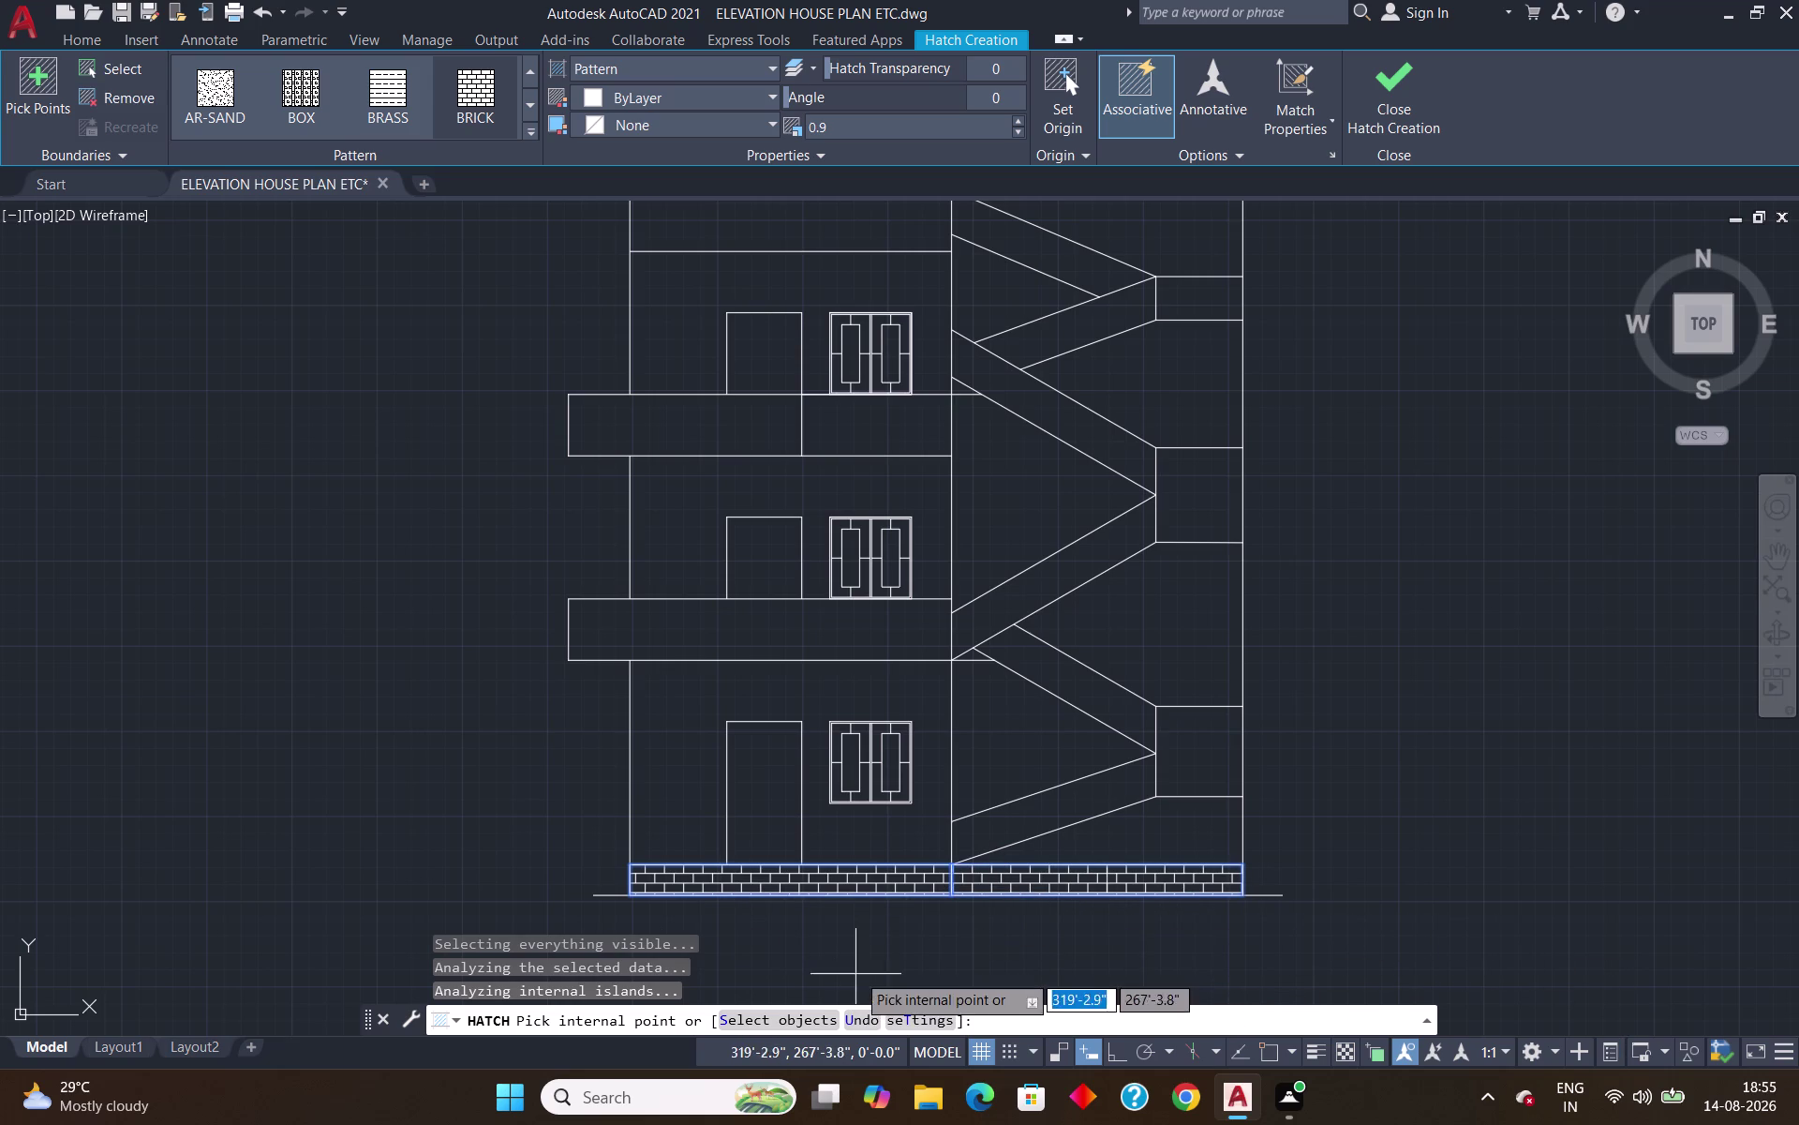
Re-pick inside the filled plinth area and finish placing the brick hatch.
scroll(up, 3)
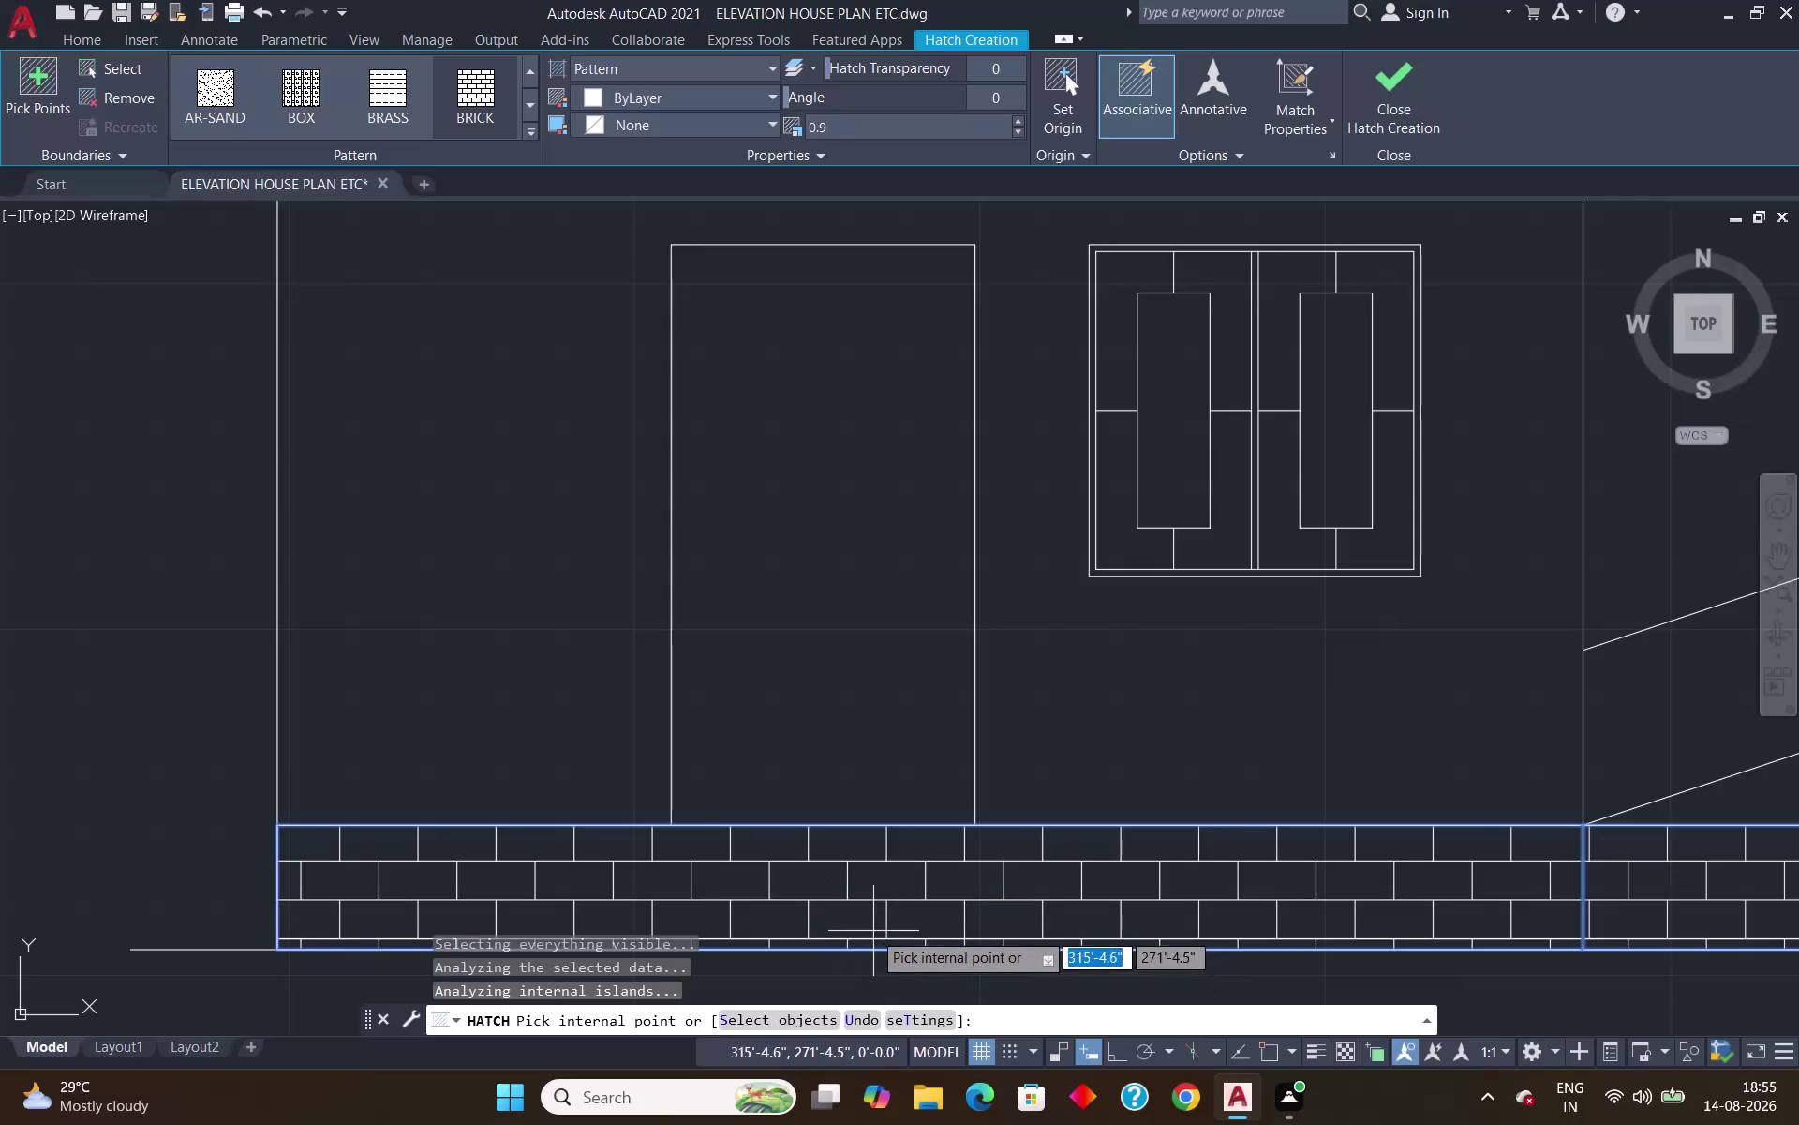
click(826, 881)
double_click(828, 889)
click(828, 890)
drag(827, 890, 834, 903)
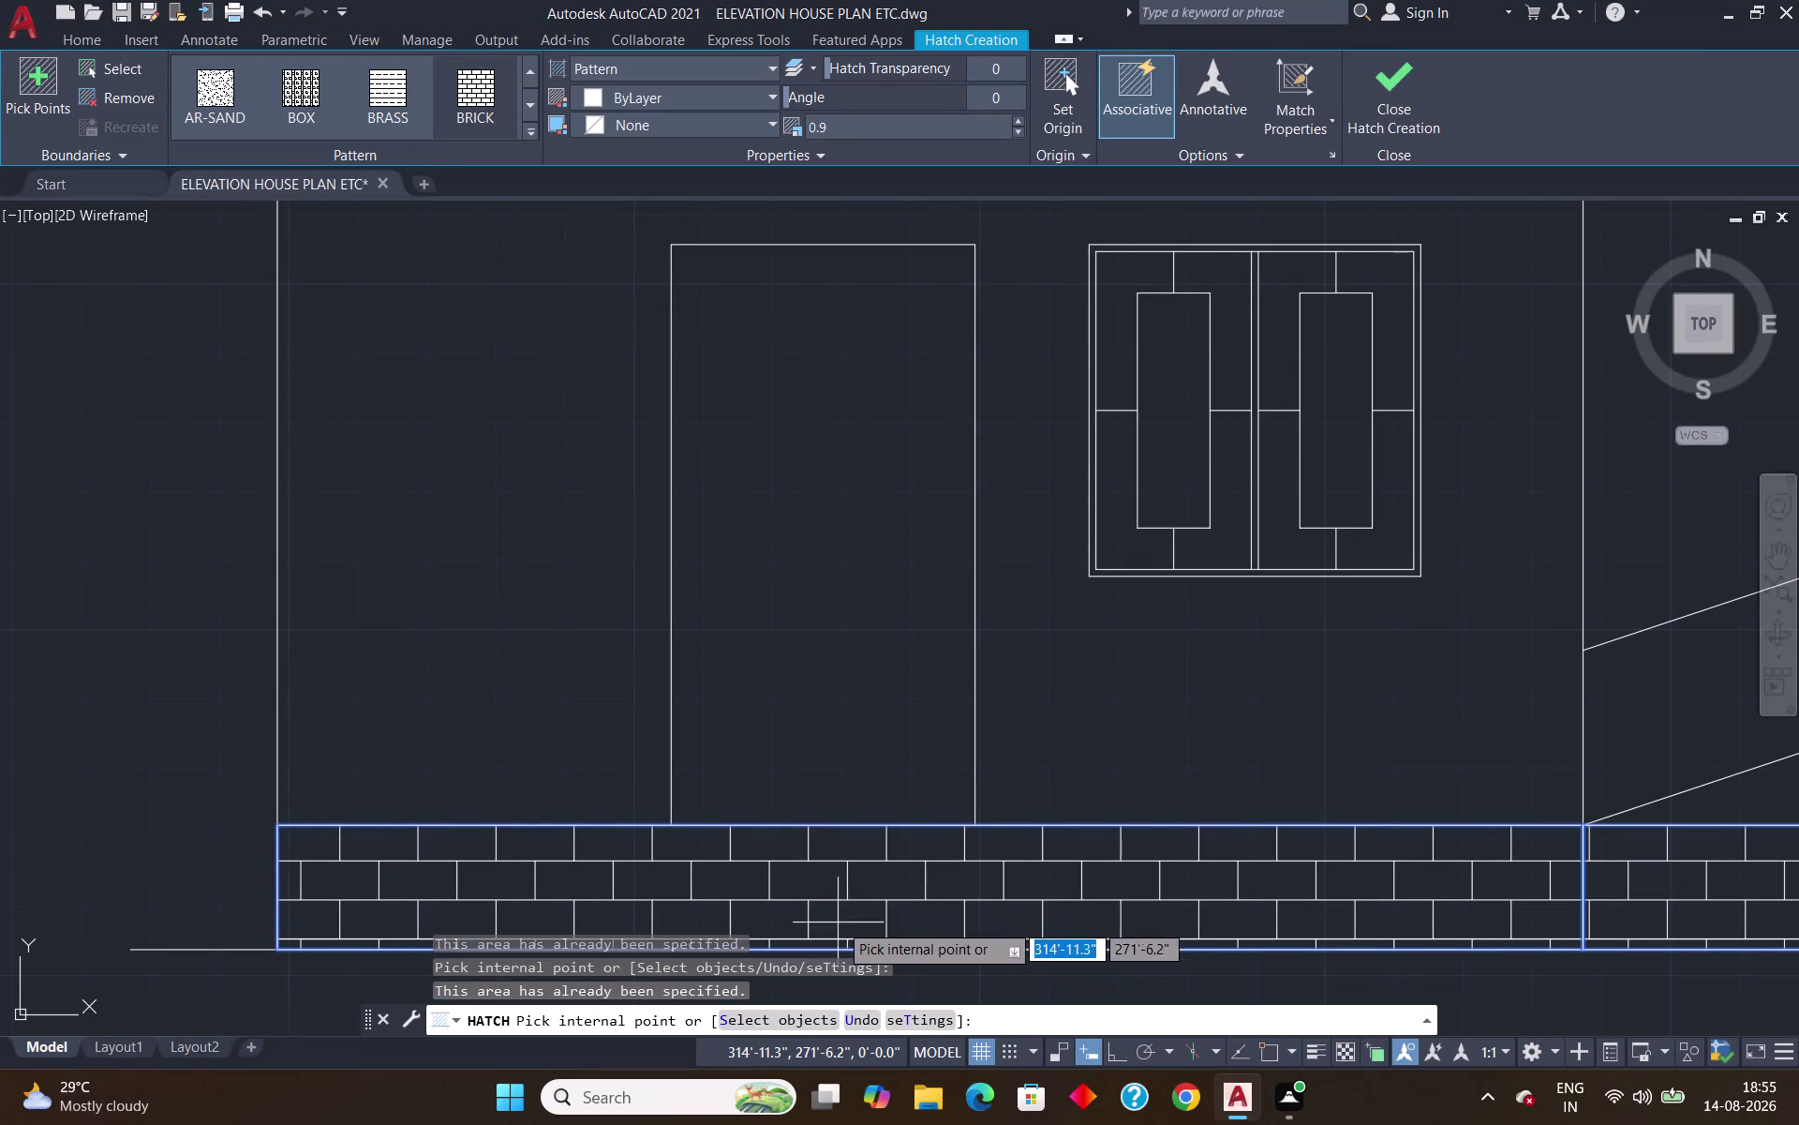
key(Return)
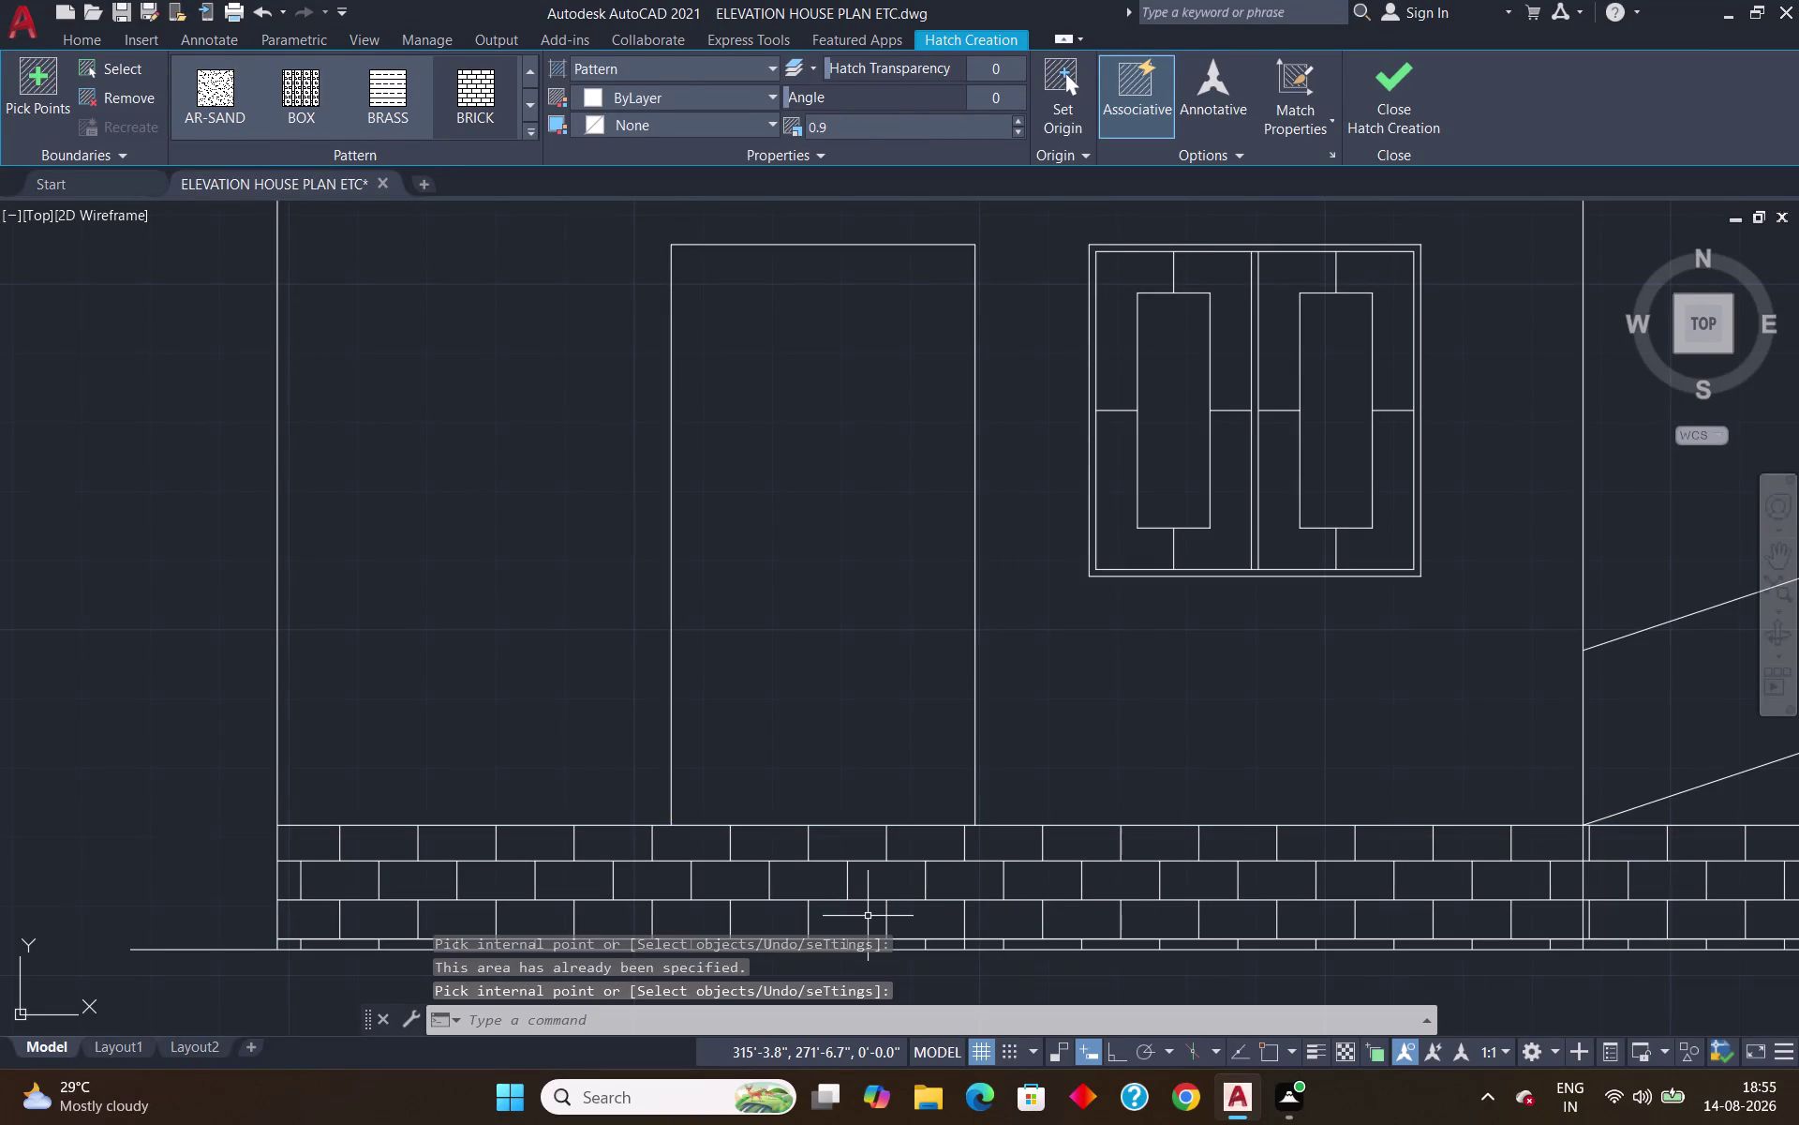
scroll(down, 3)
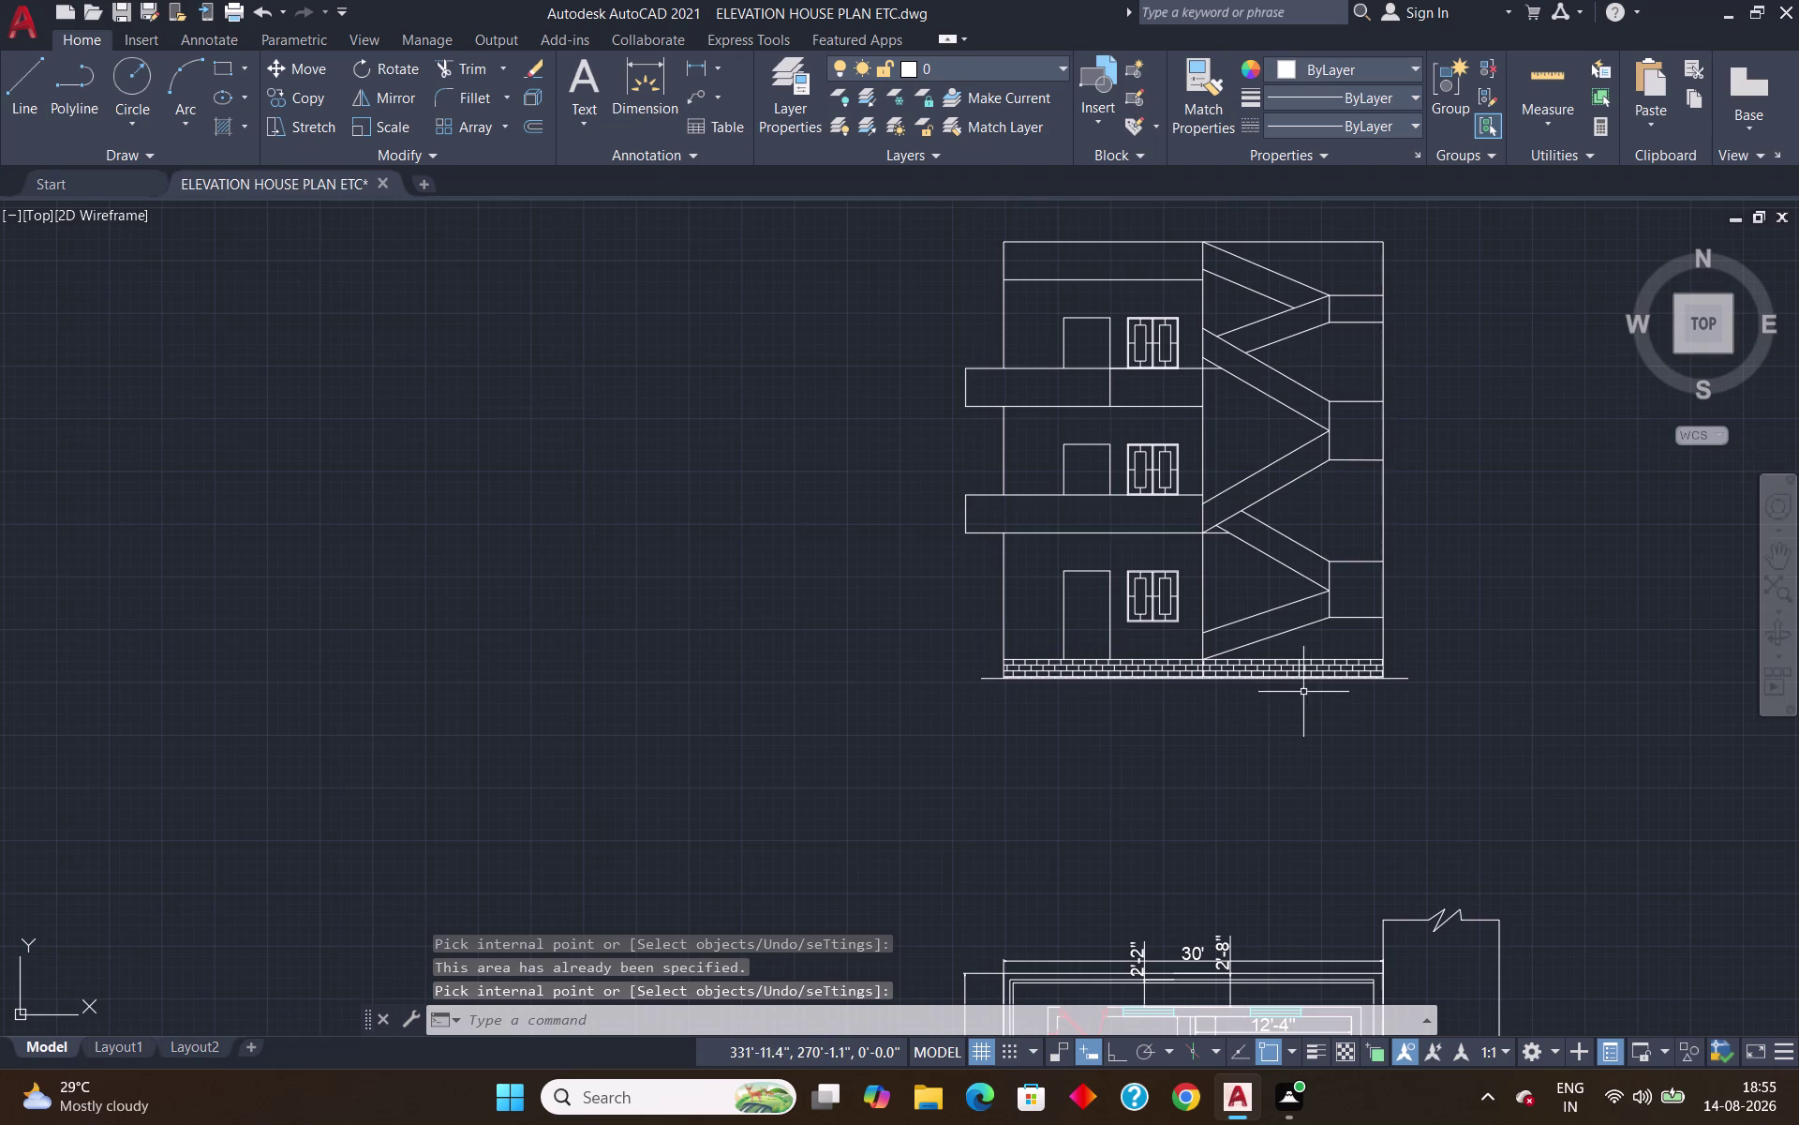
scroll(up, 3)
scroll(down, 3)
scroll(up, 3)
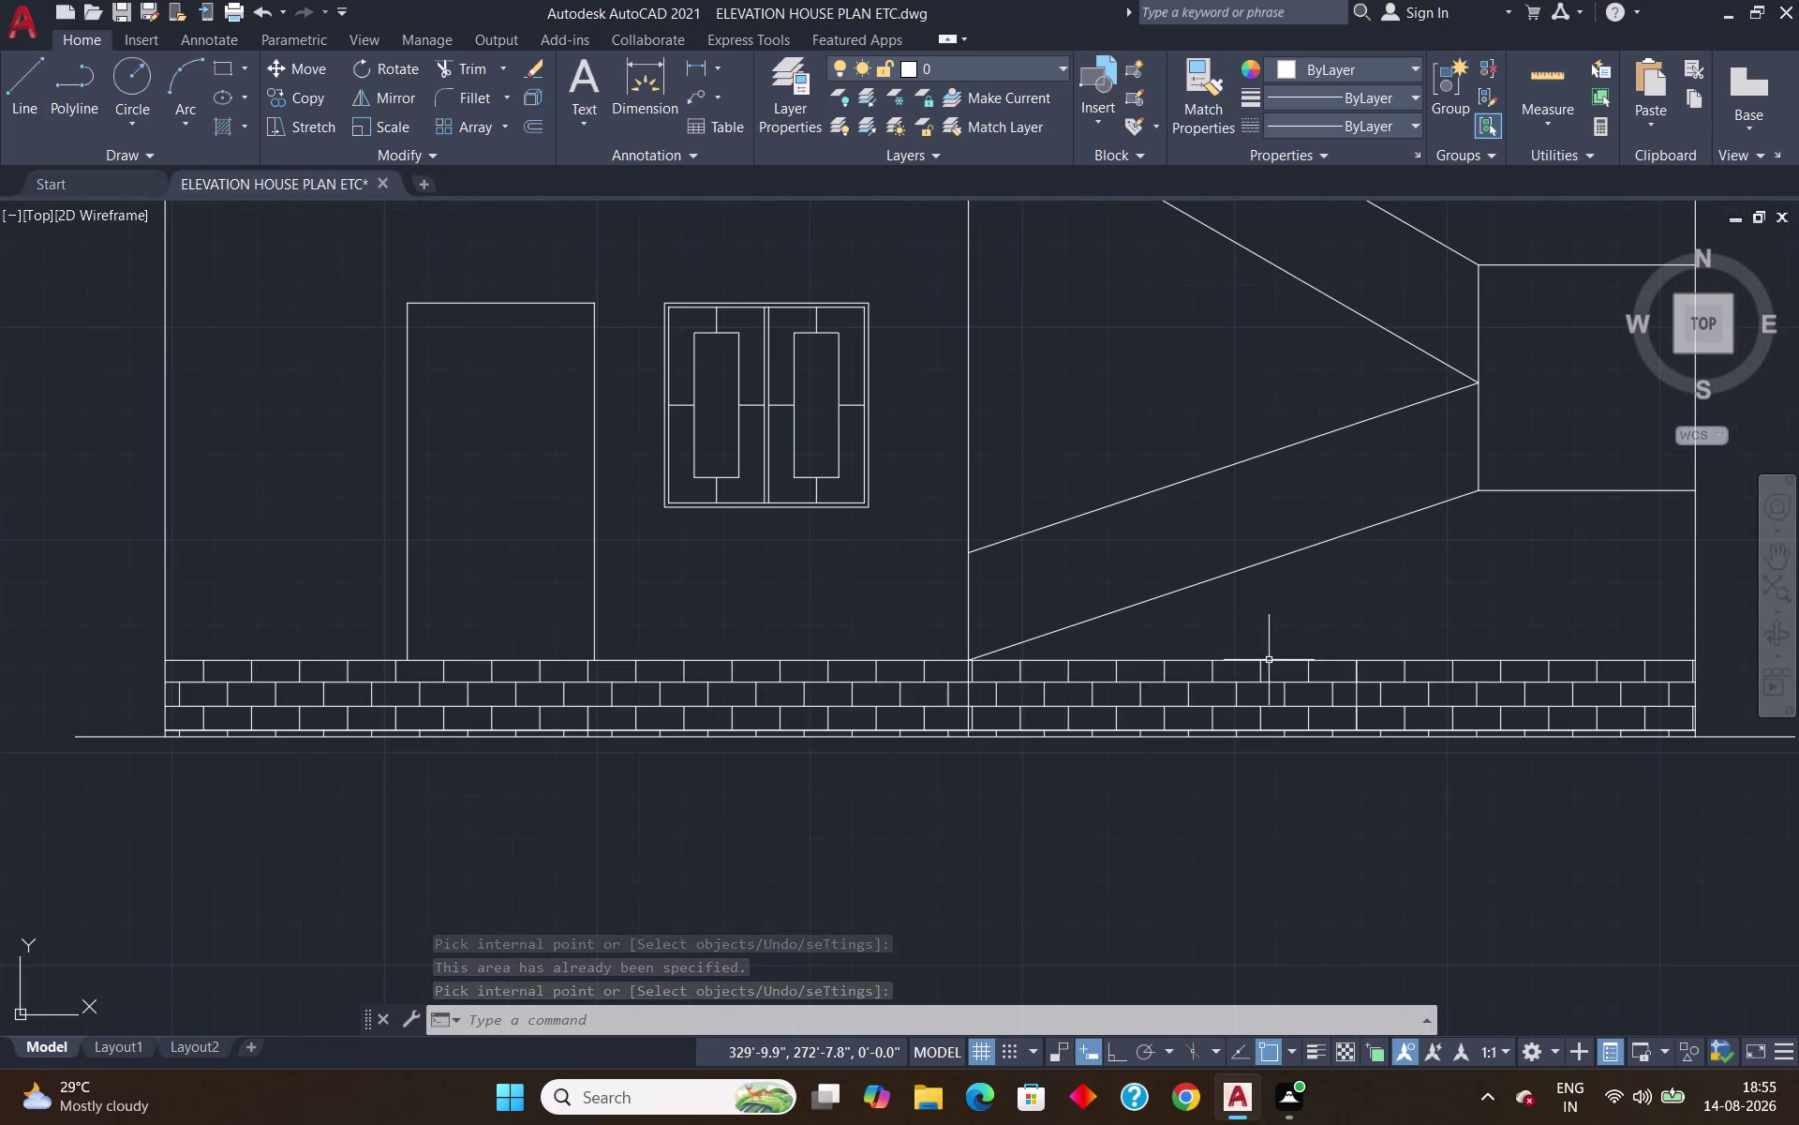
Open the plinth's brick hatch in the Hatch Editor and turn off Associative.
double_click(839, 701)
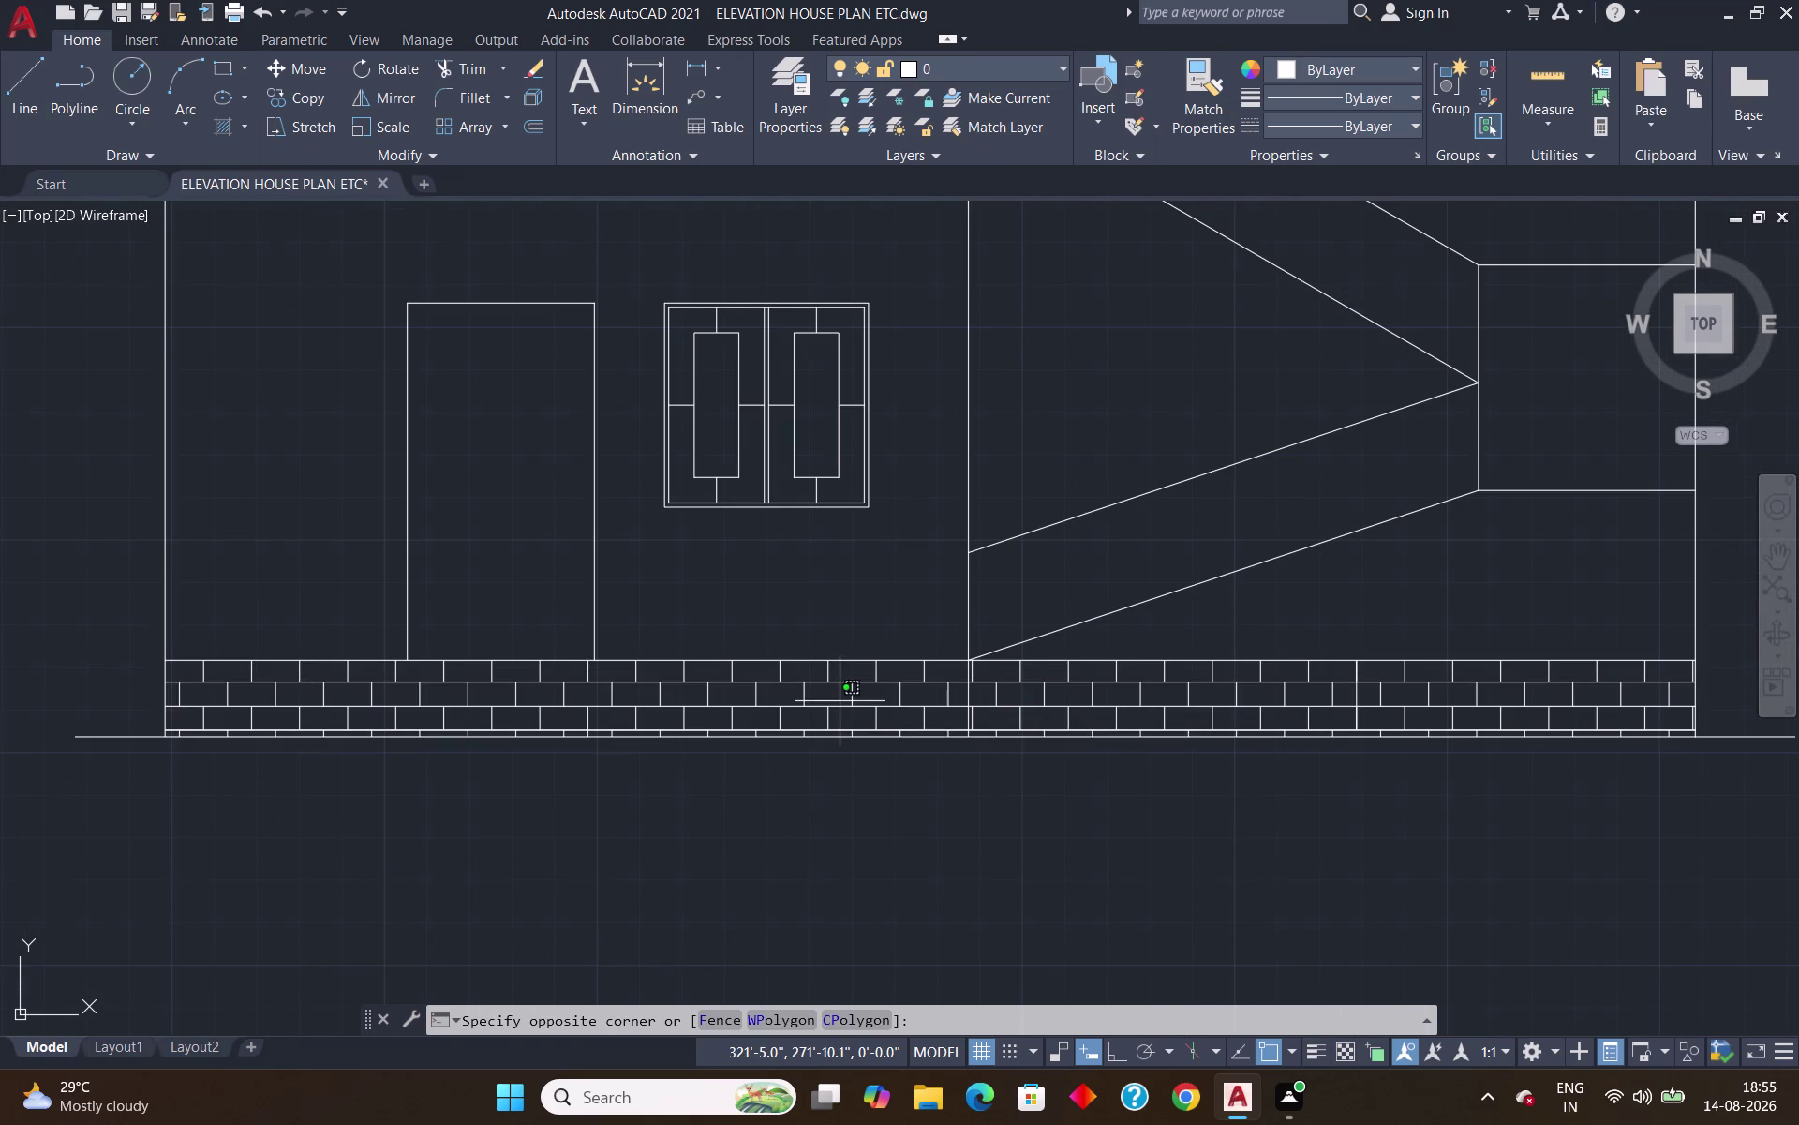
click(1006, 718)
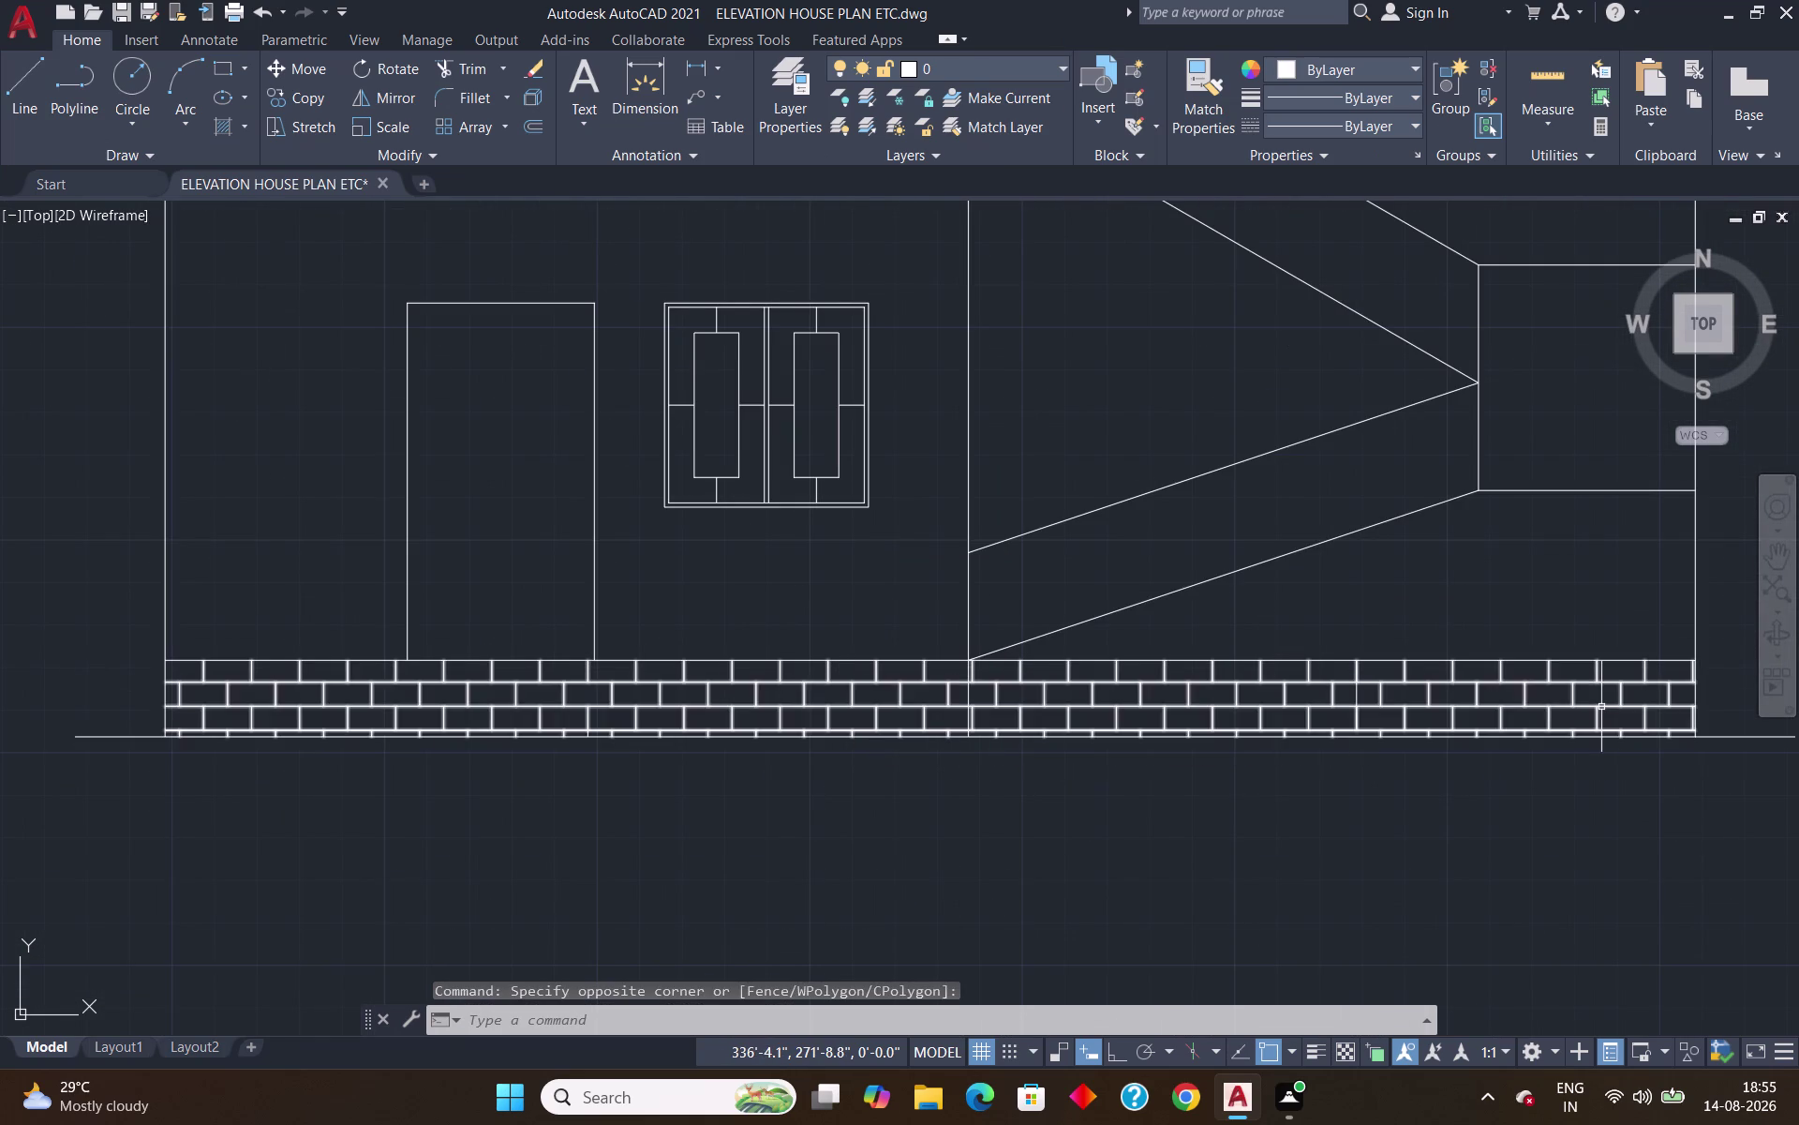
double_click(1602, 707)
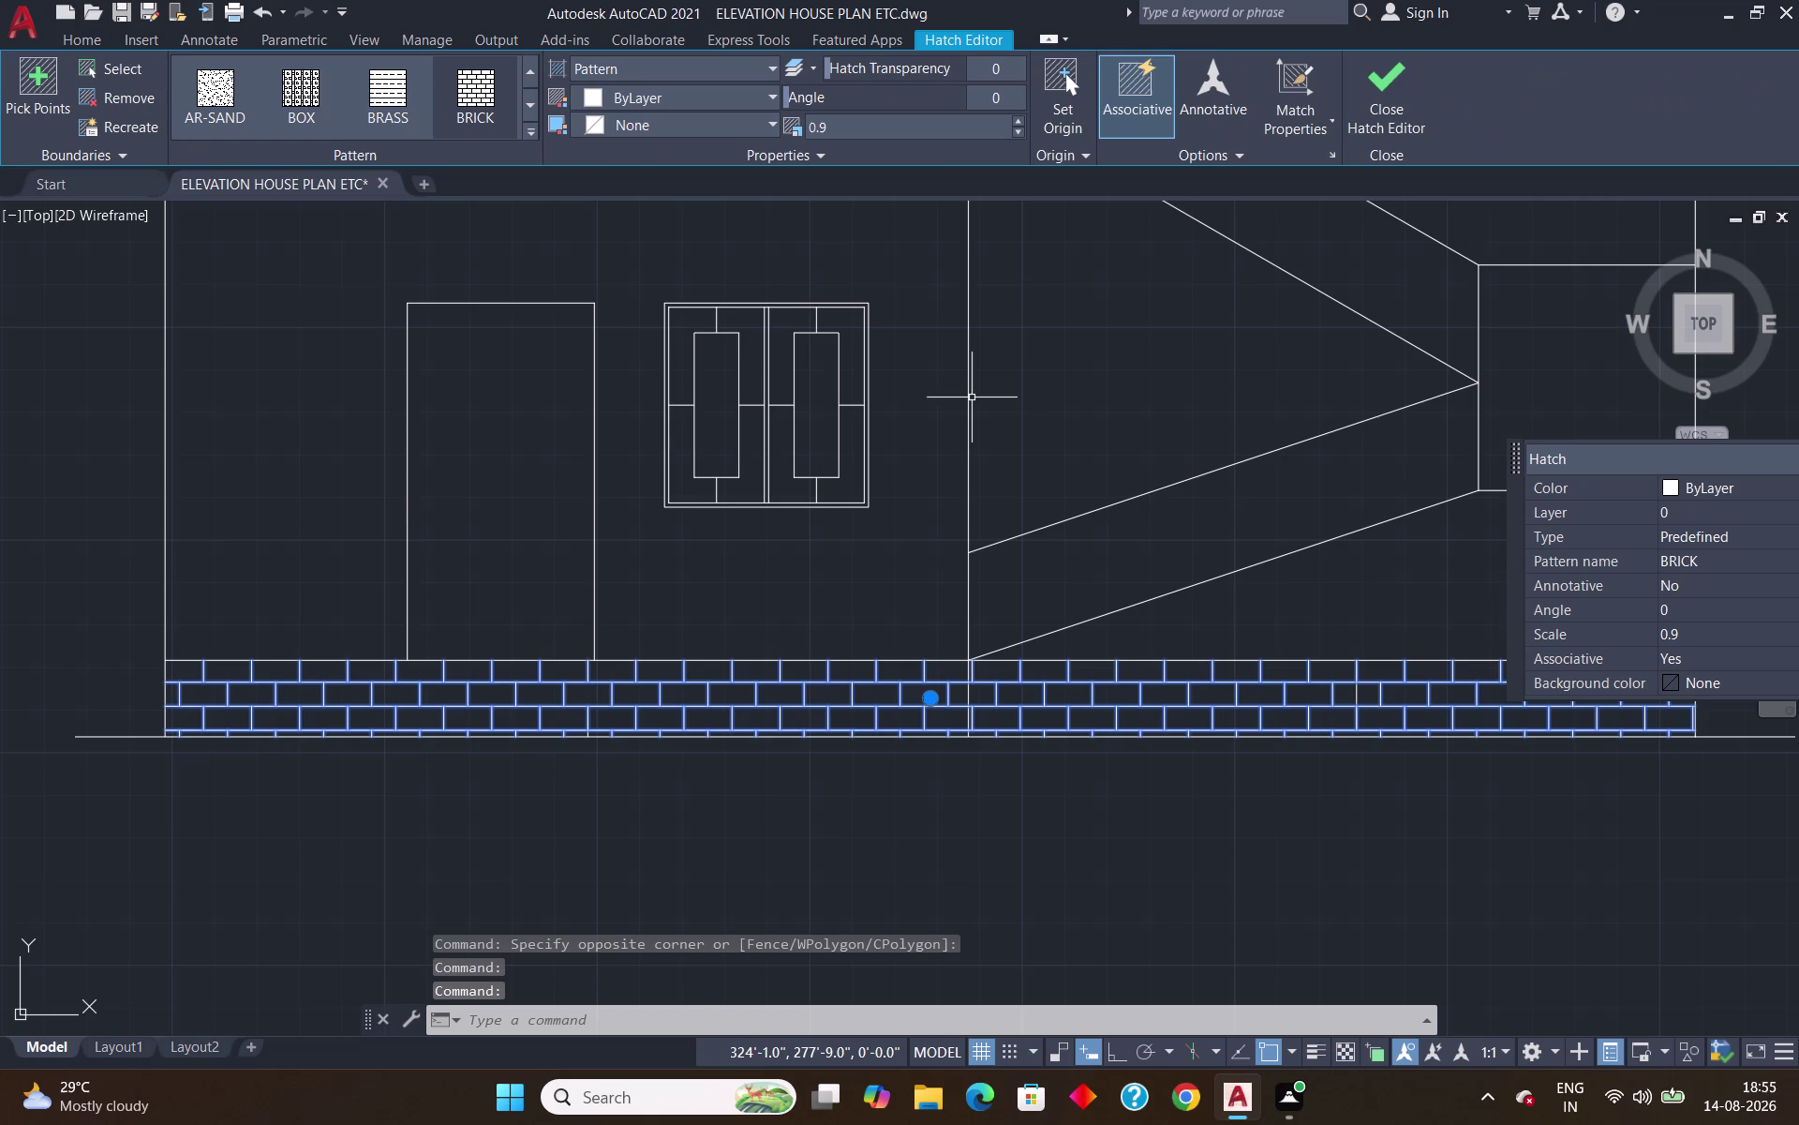
click(1127, 119)
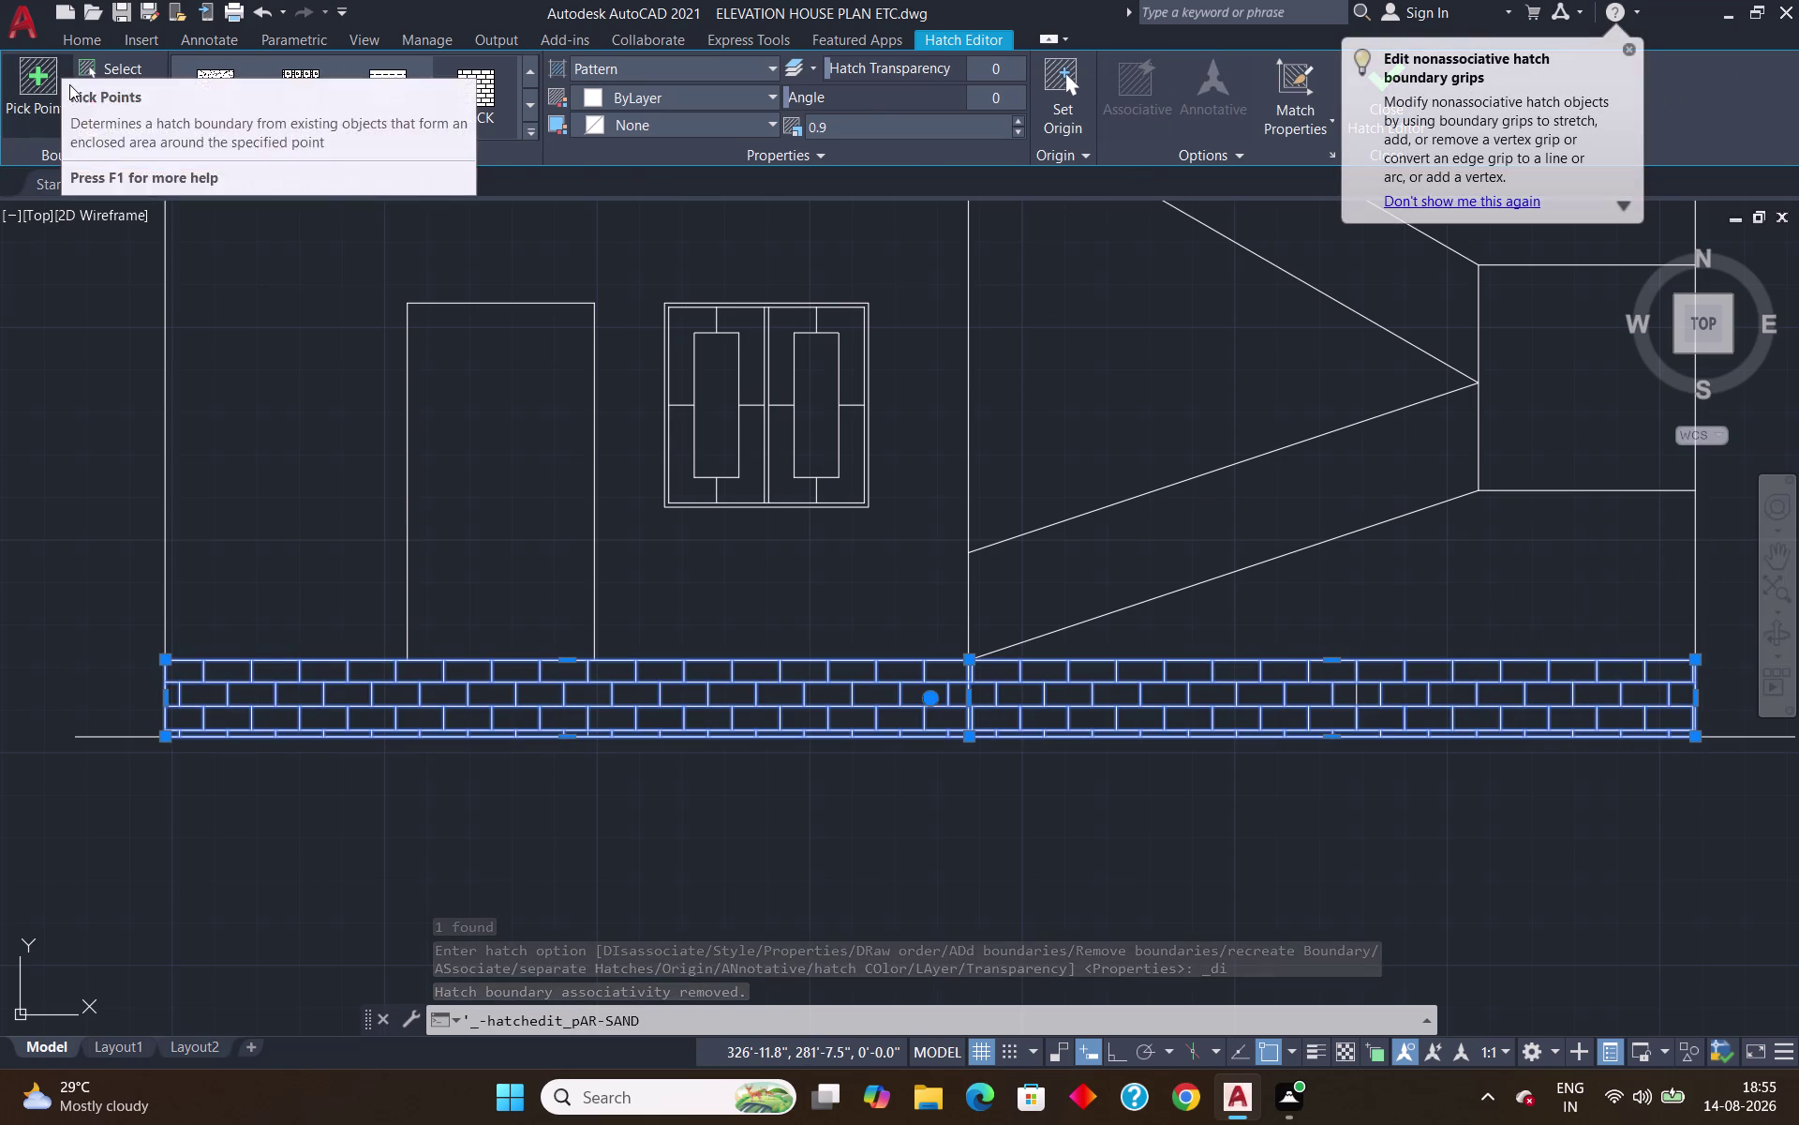
Try the boundary and pattern options, then cancel them and close the Hatch Editor.
click(100, 58)
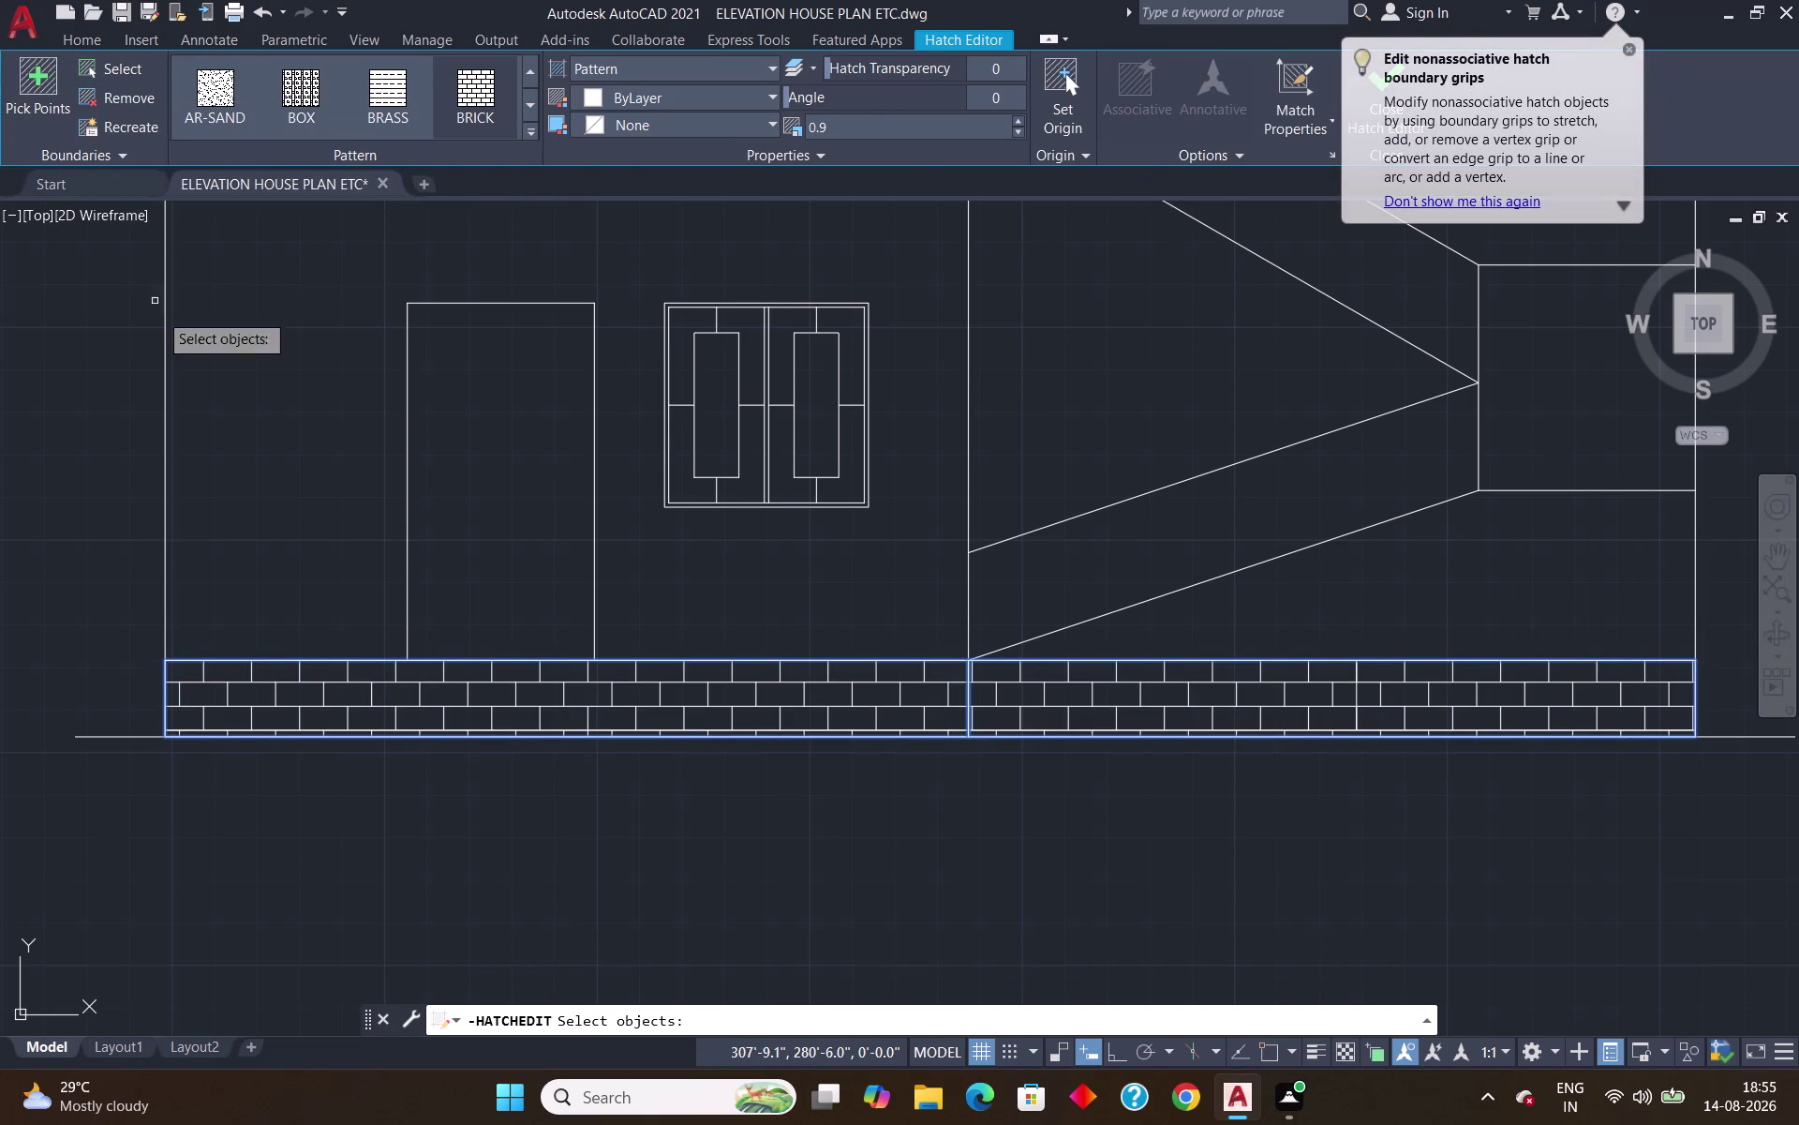
click(285, 701)
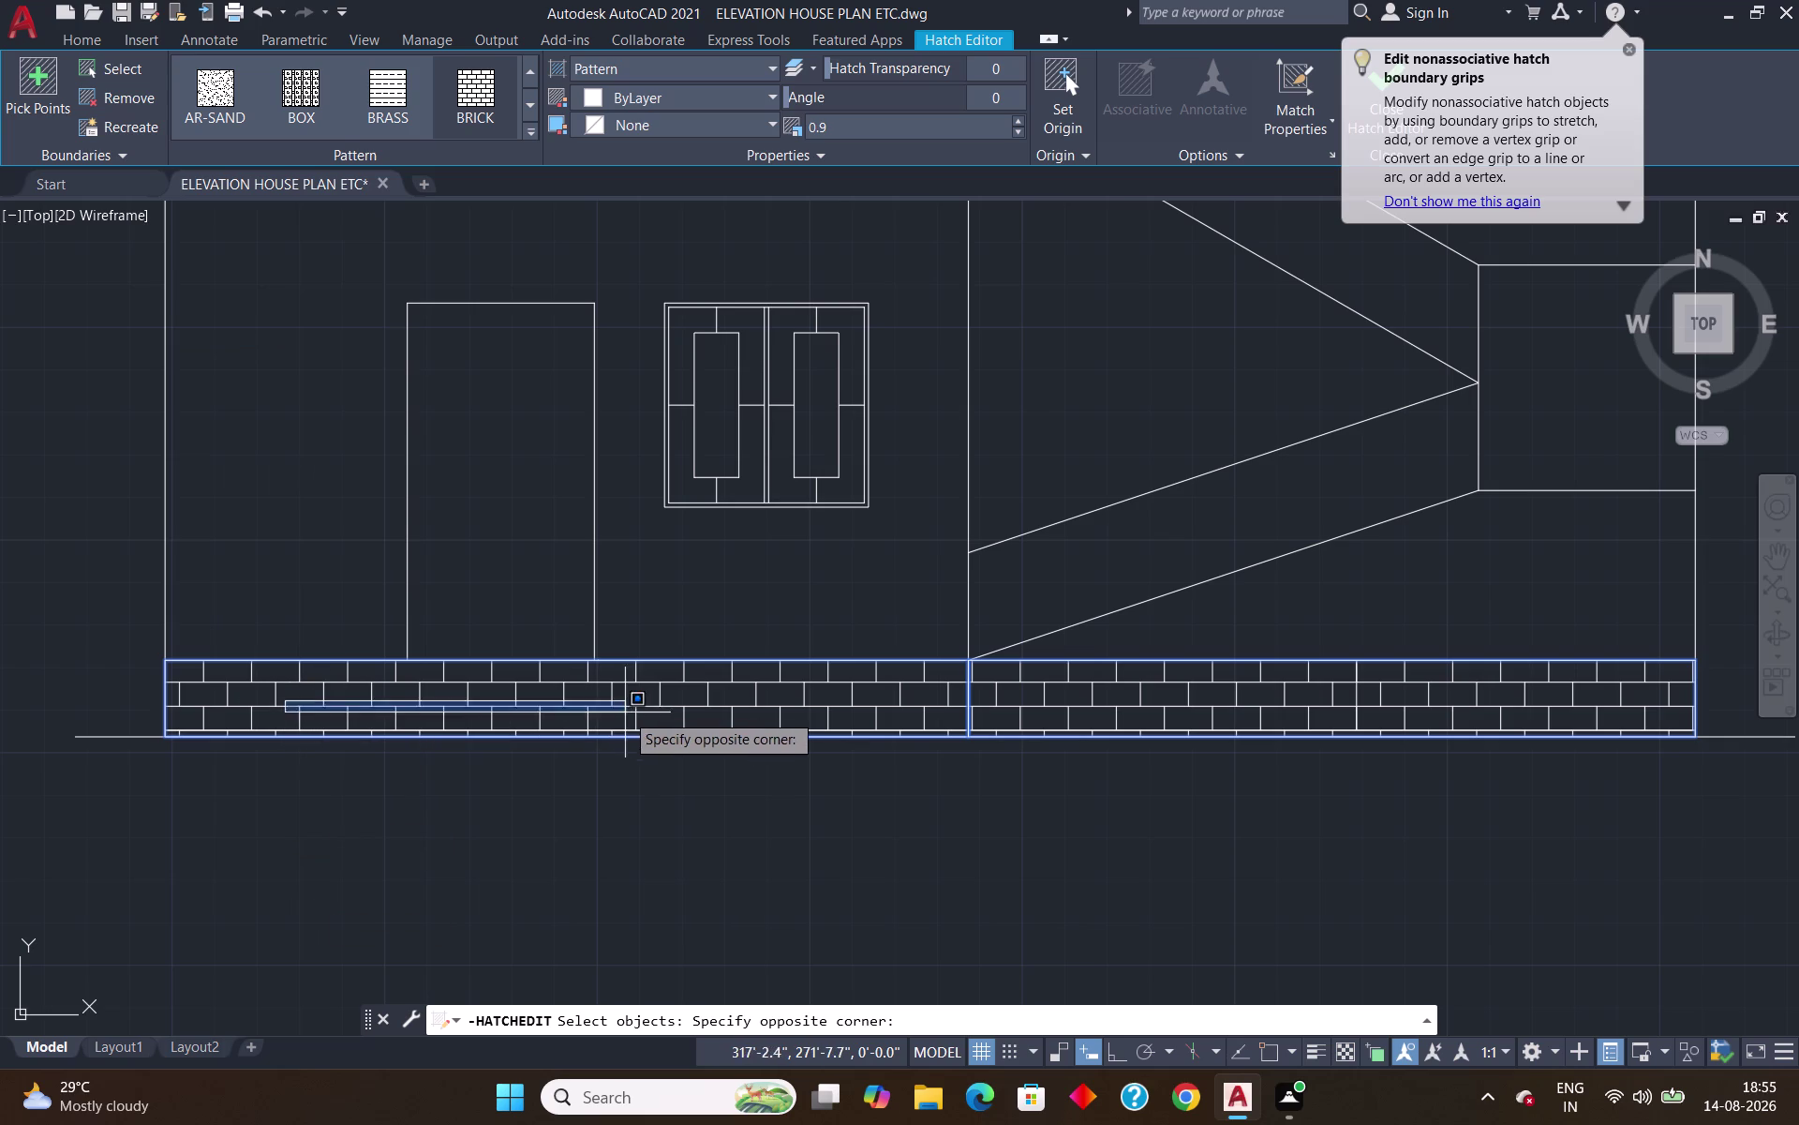
click(629, 712)
drag(1061, 694, 848, 706)
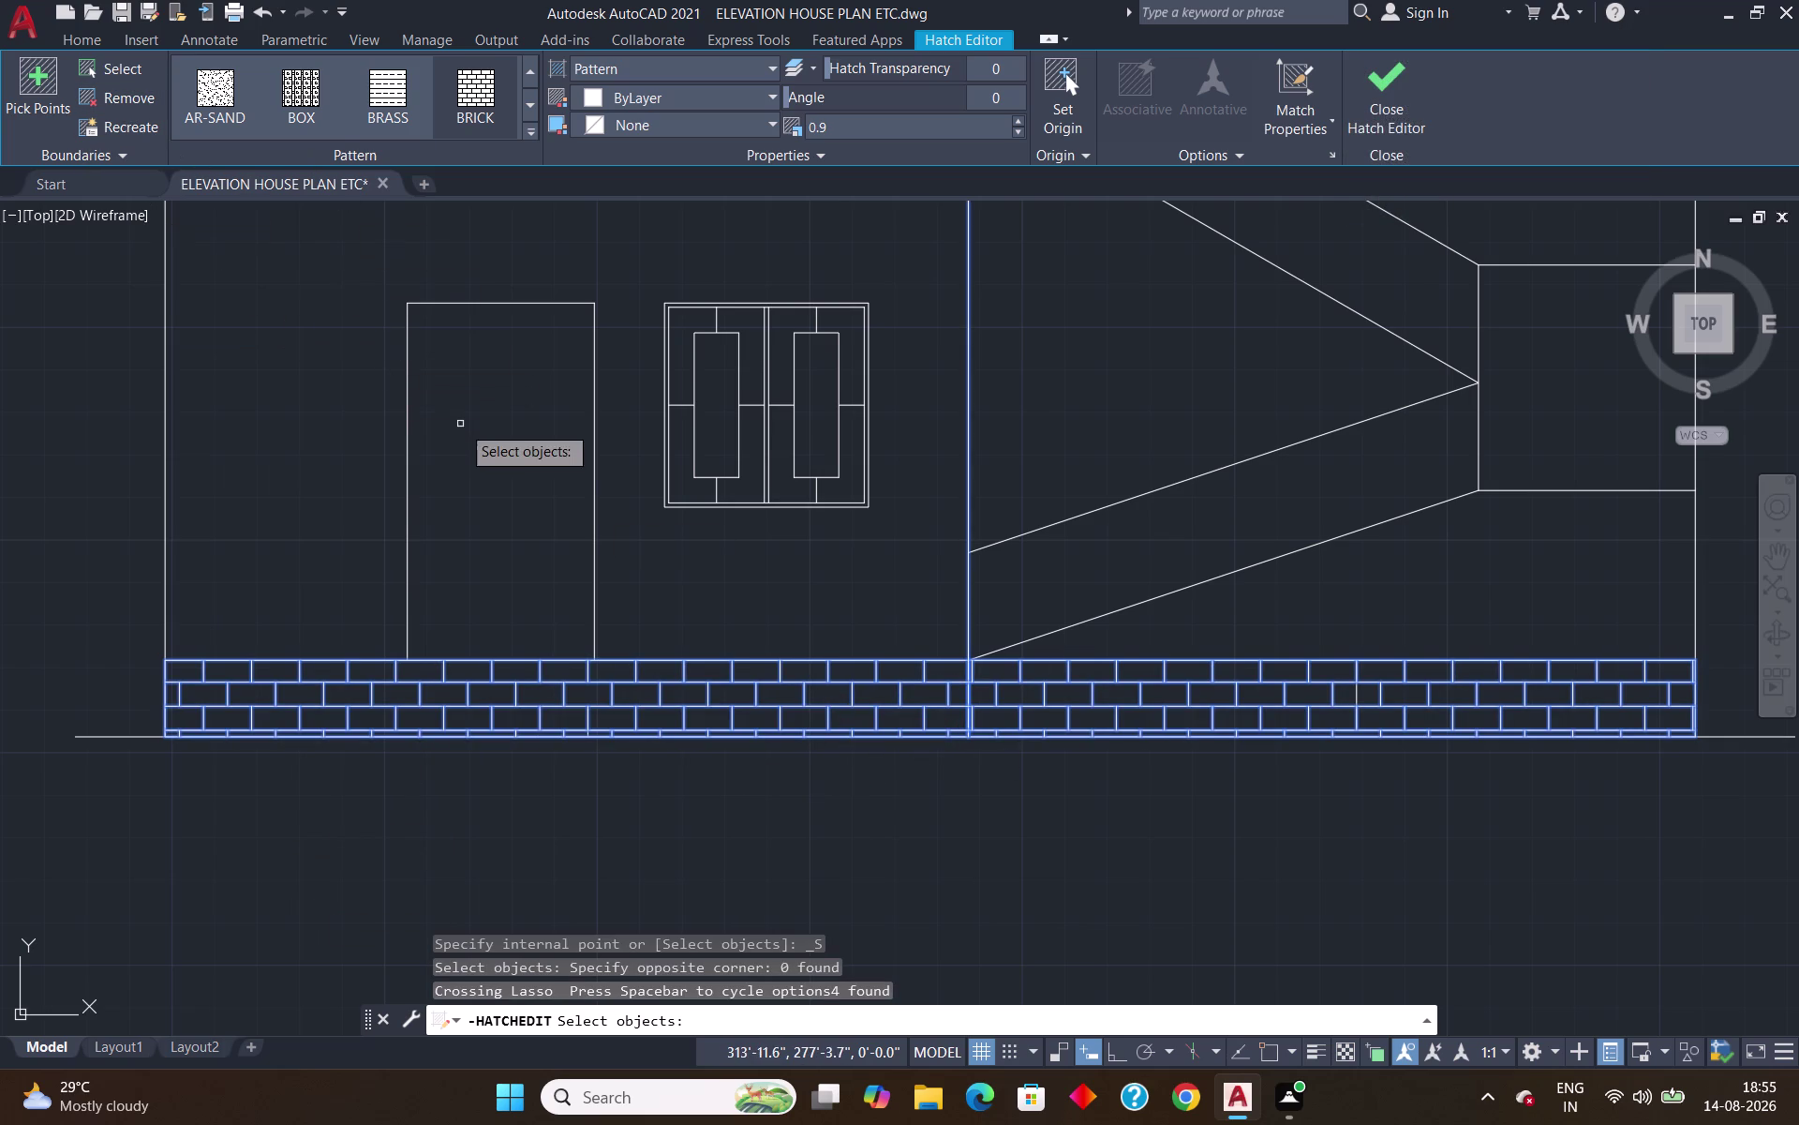
scroll(down, 3)
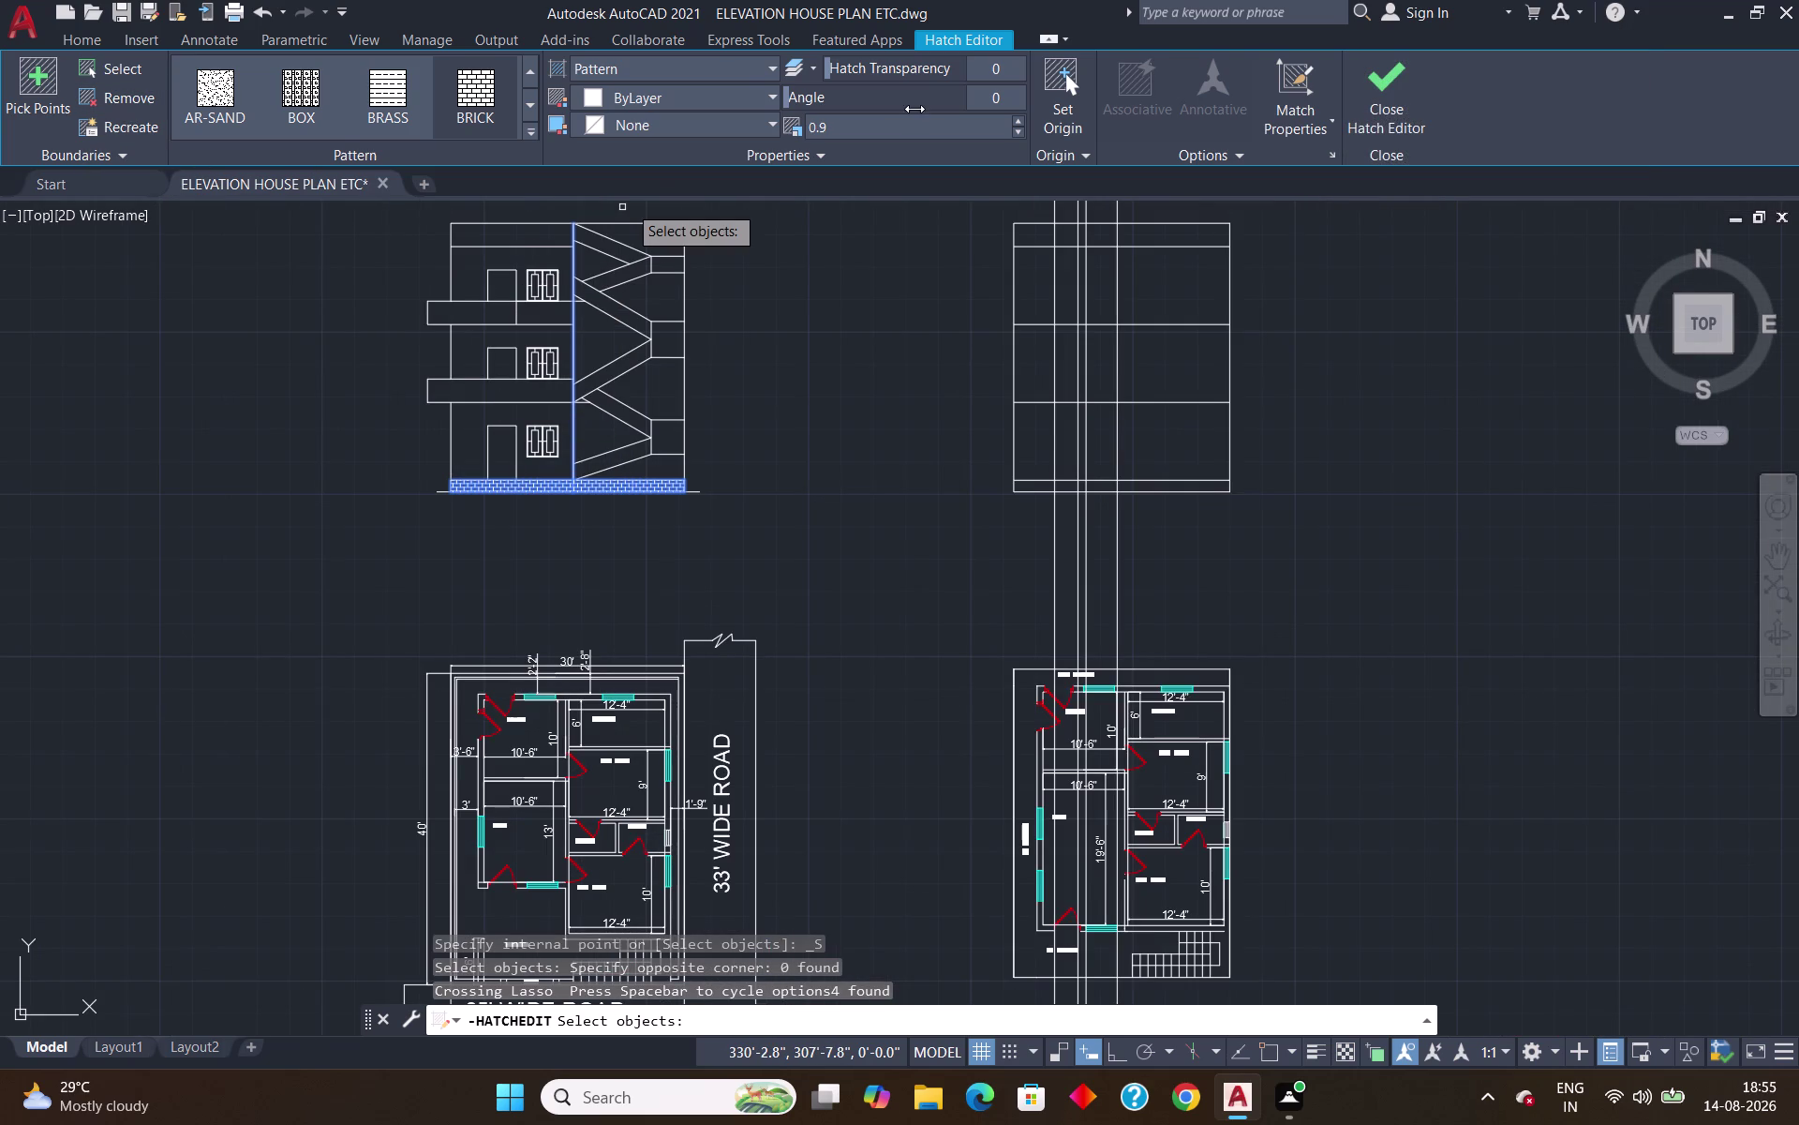
click(81, 95)
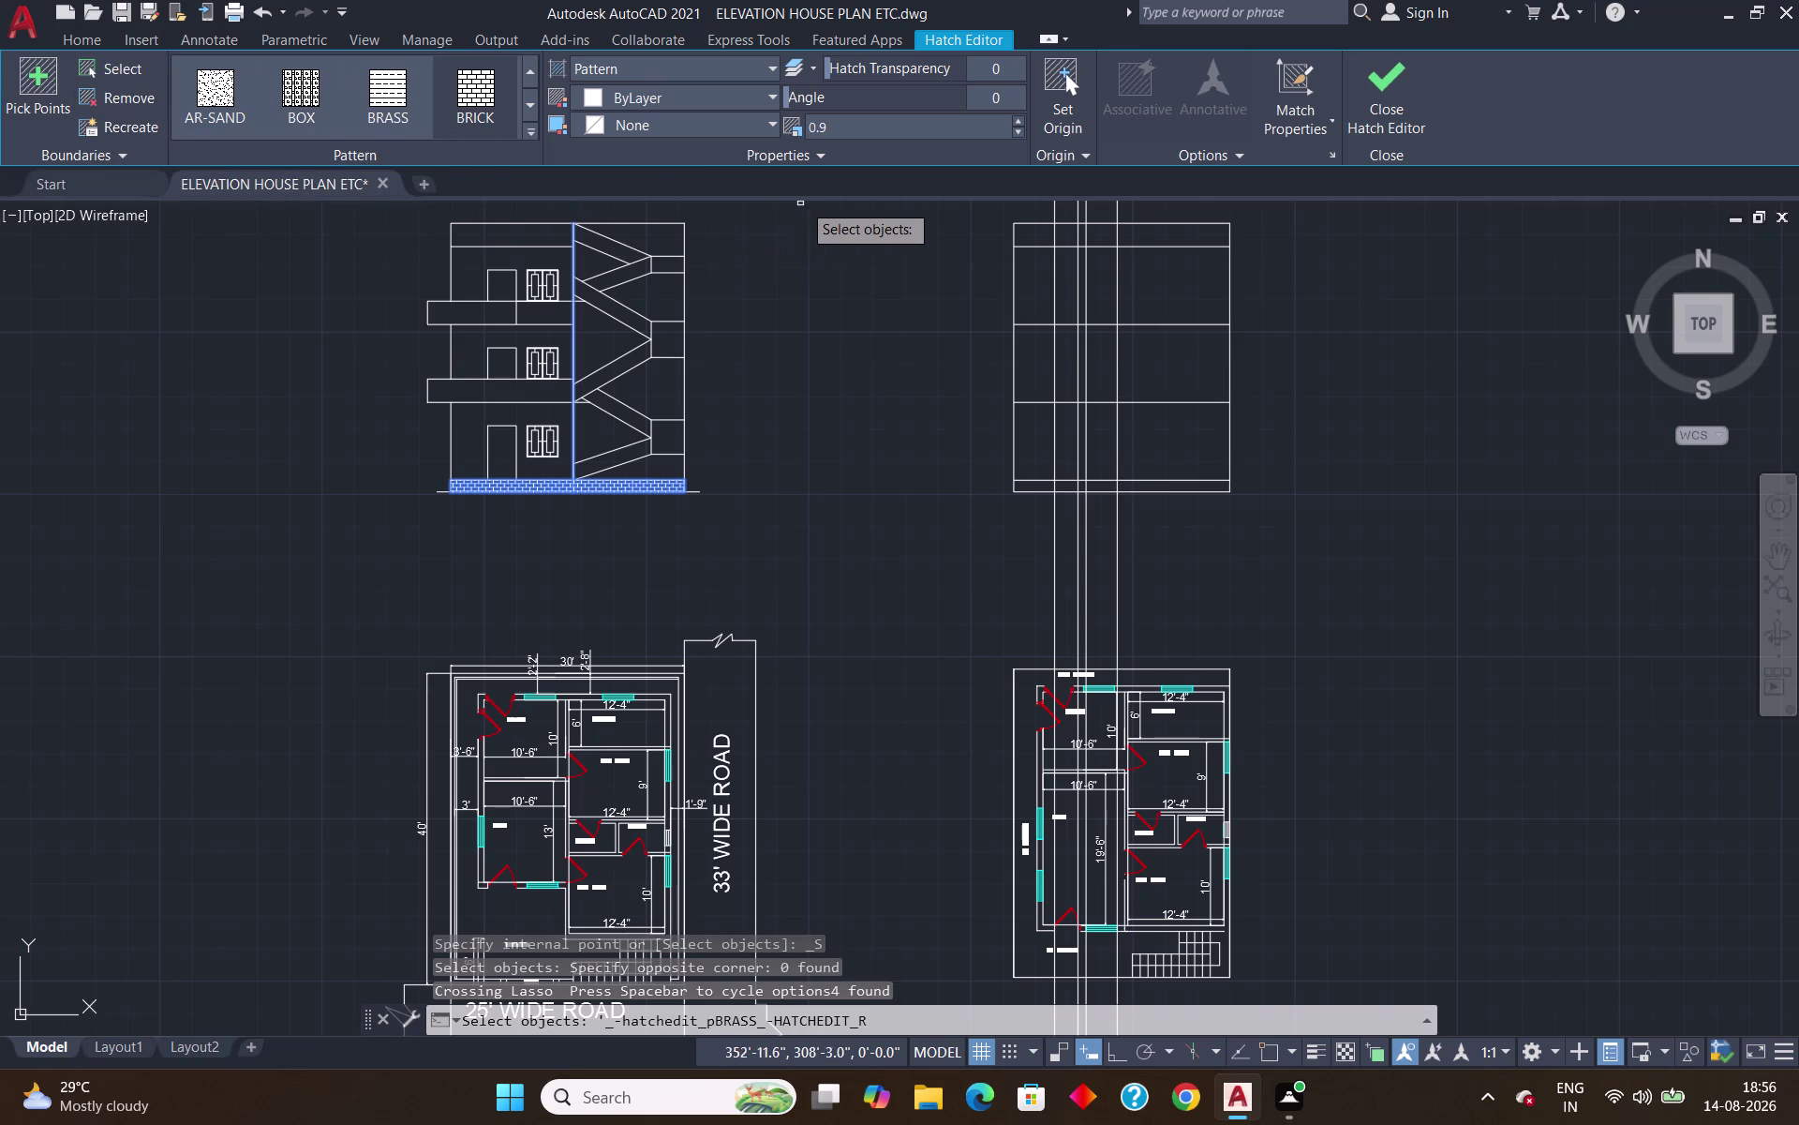
click(656, 123)
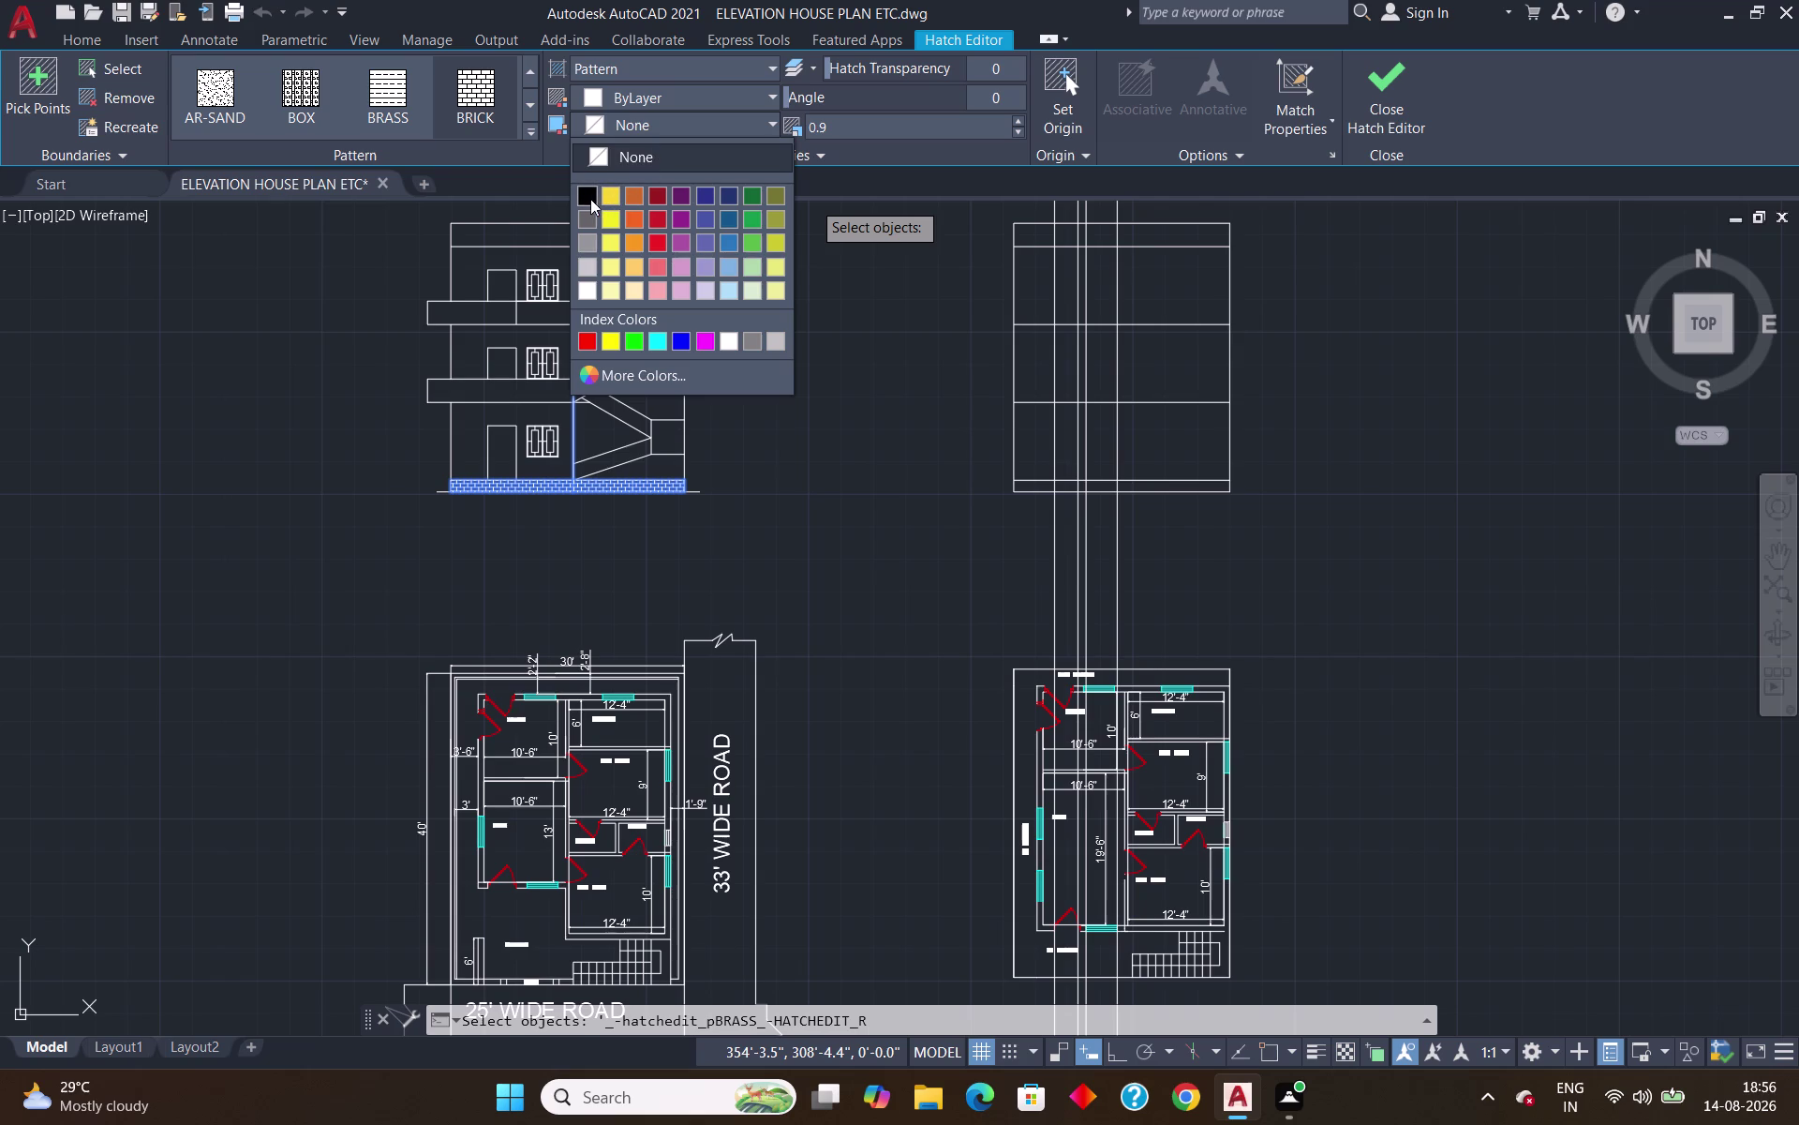
key(Escape)
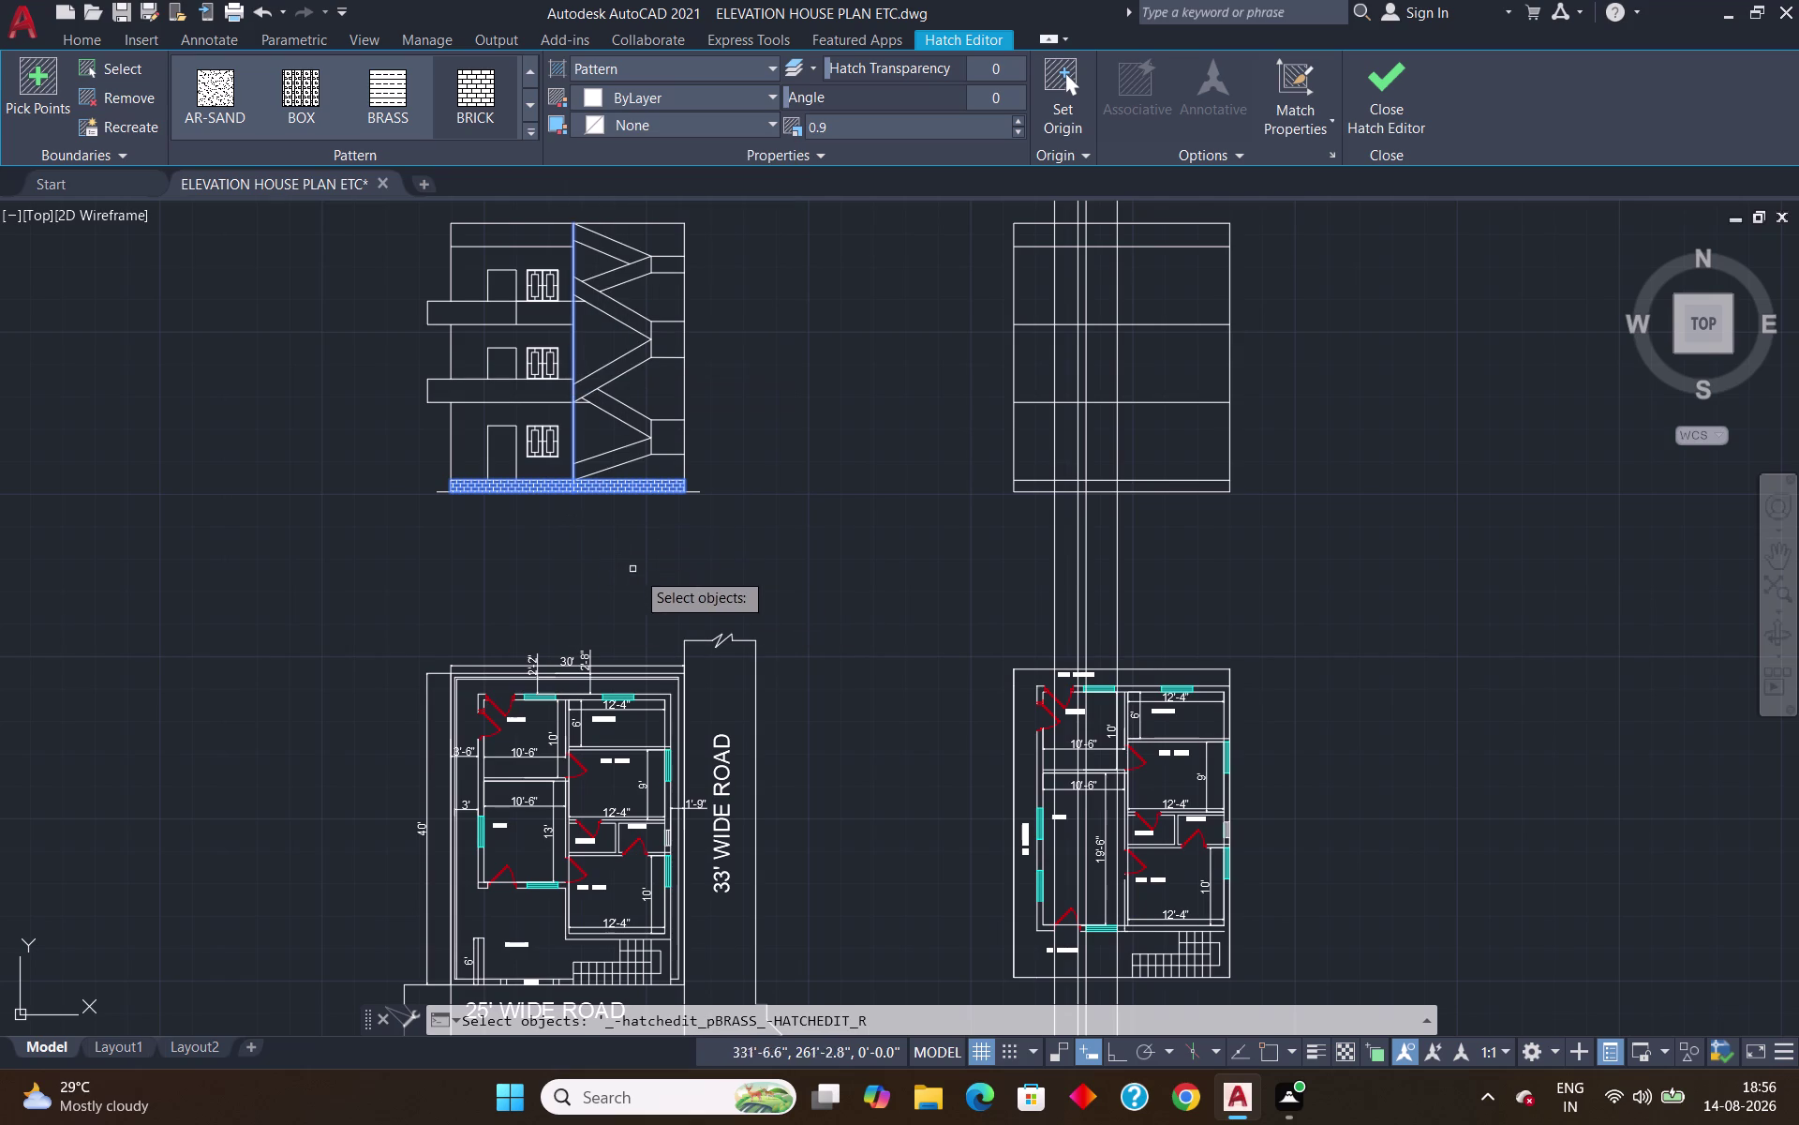
key(Escape)
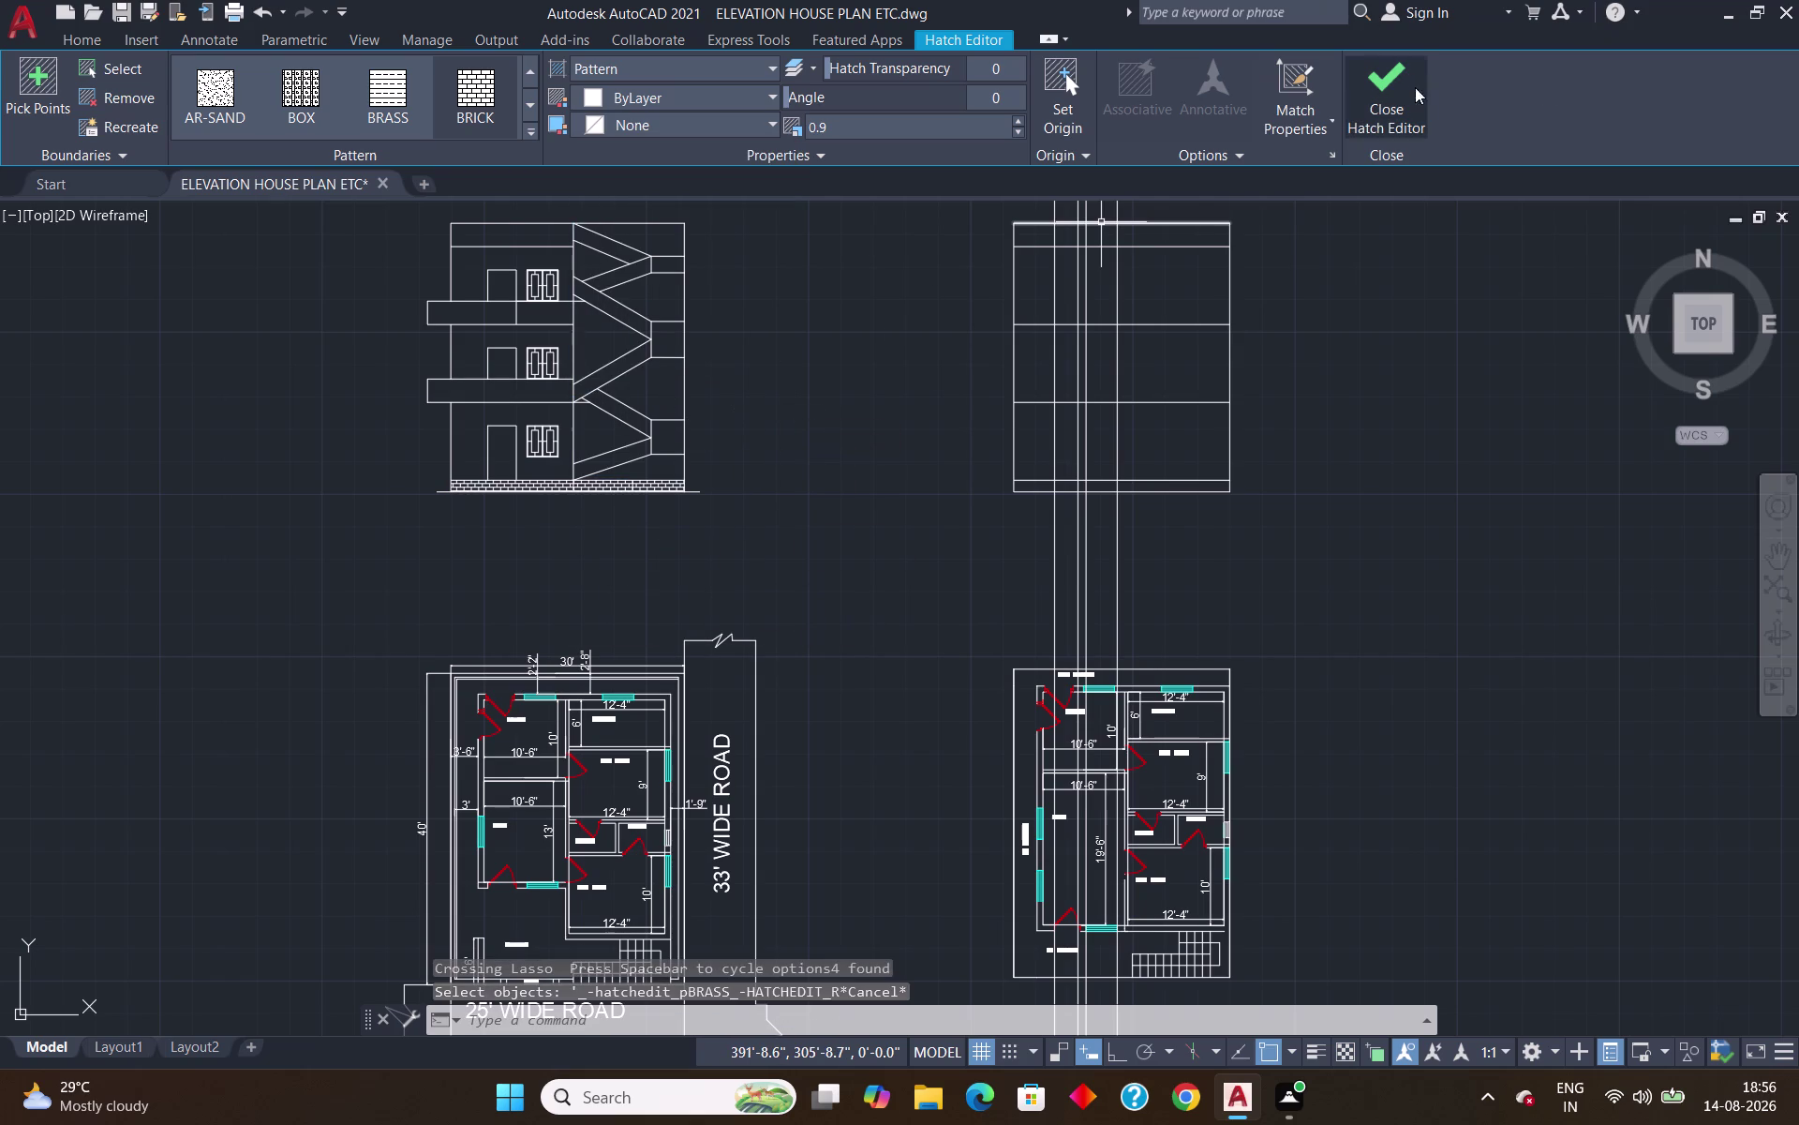
click(1397, 91)
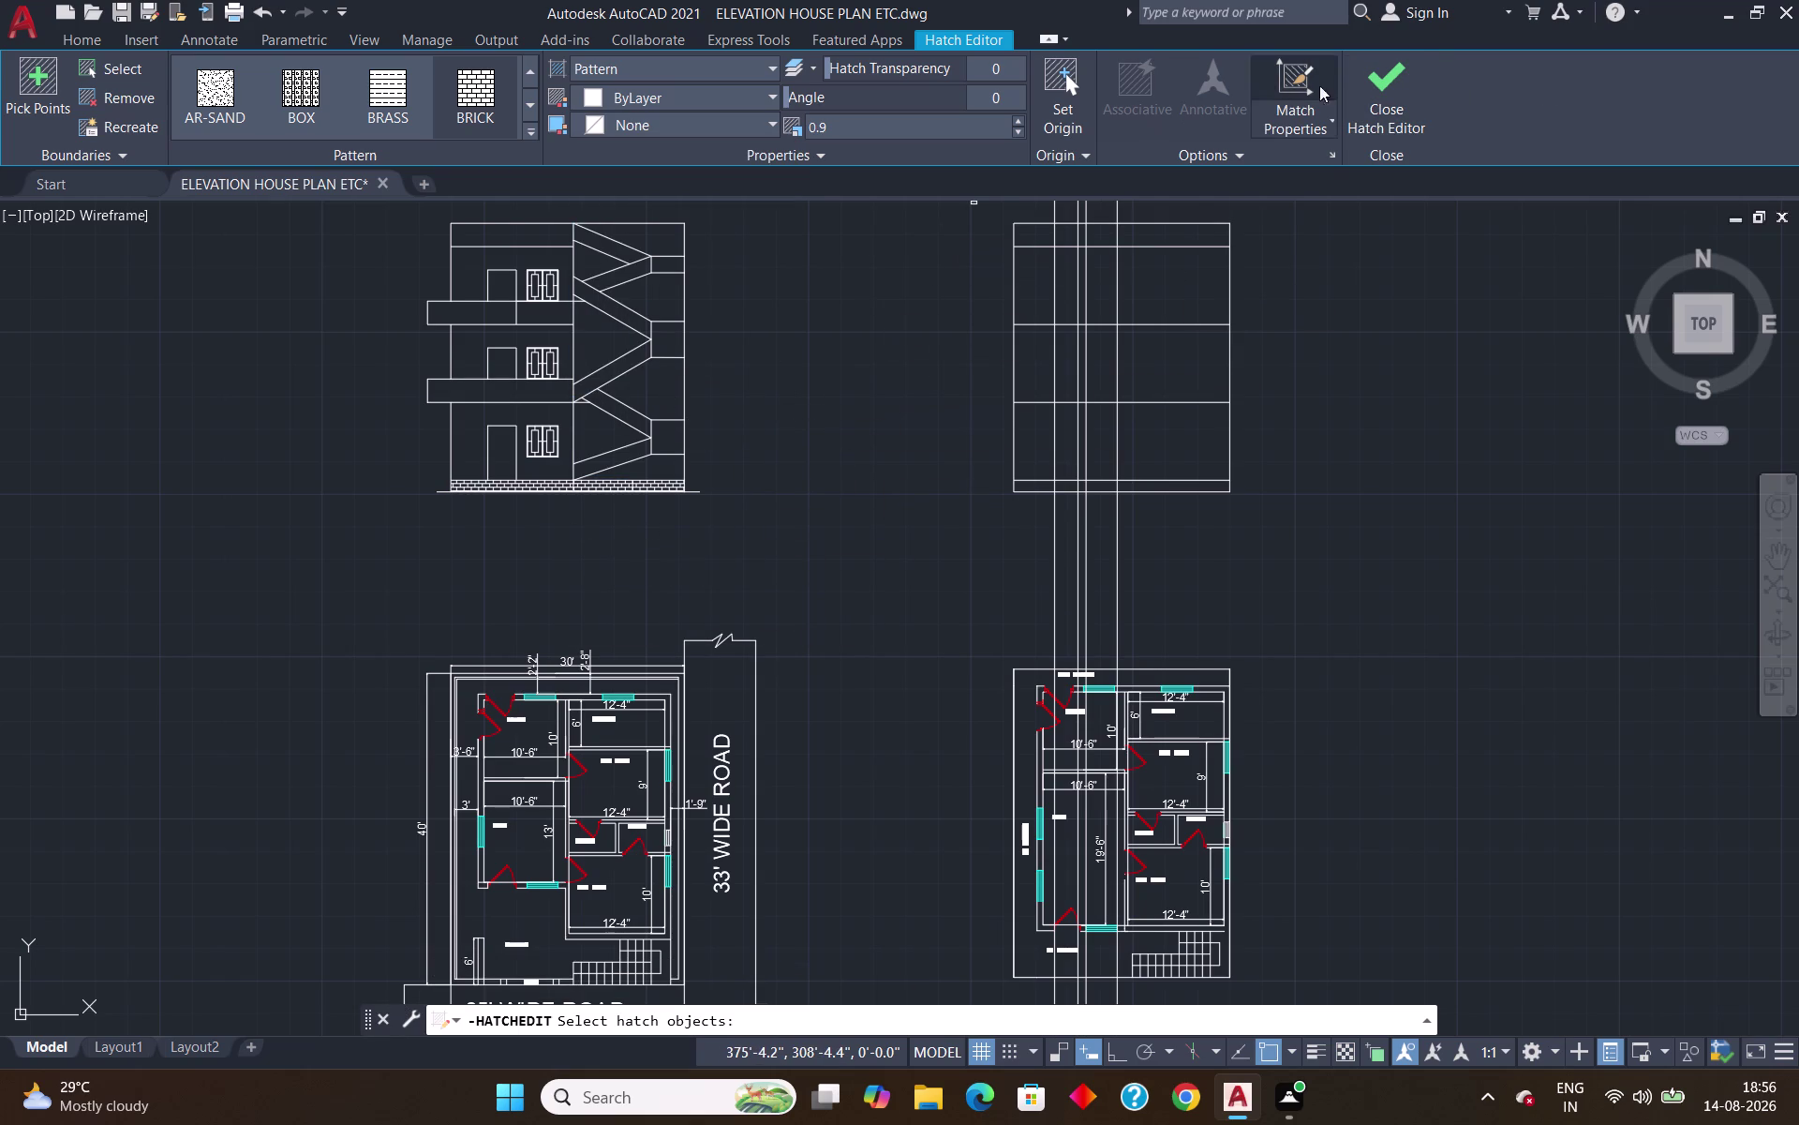
click(1372, 85)
click(1378, 88)
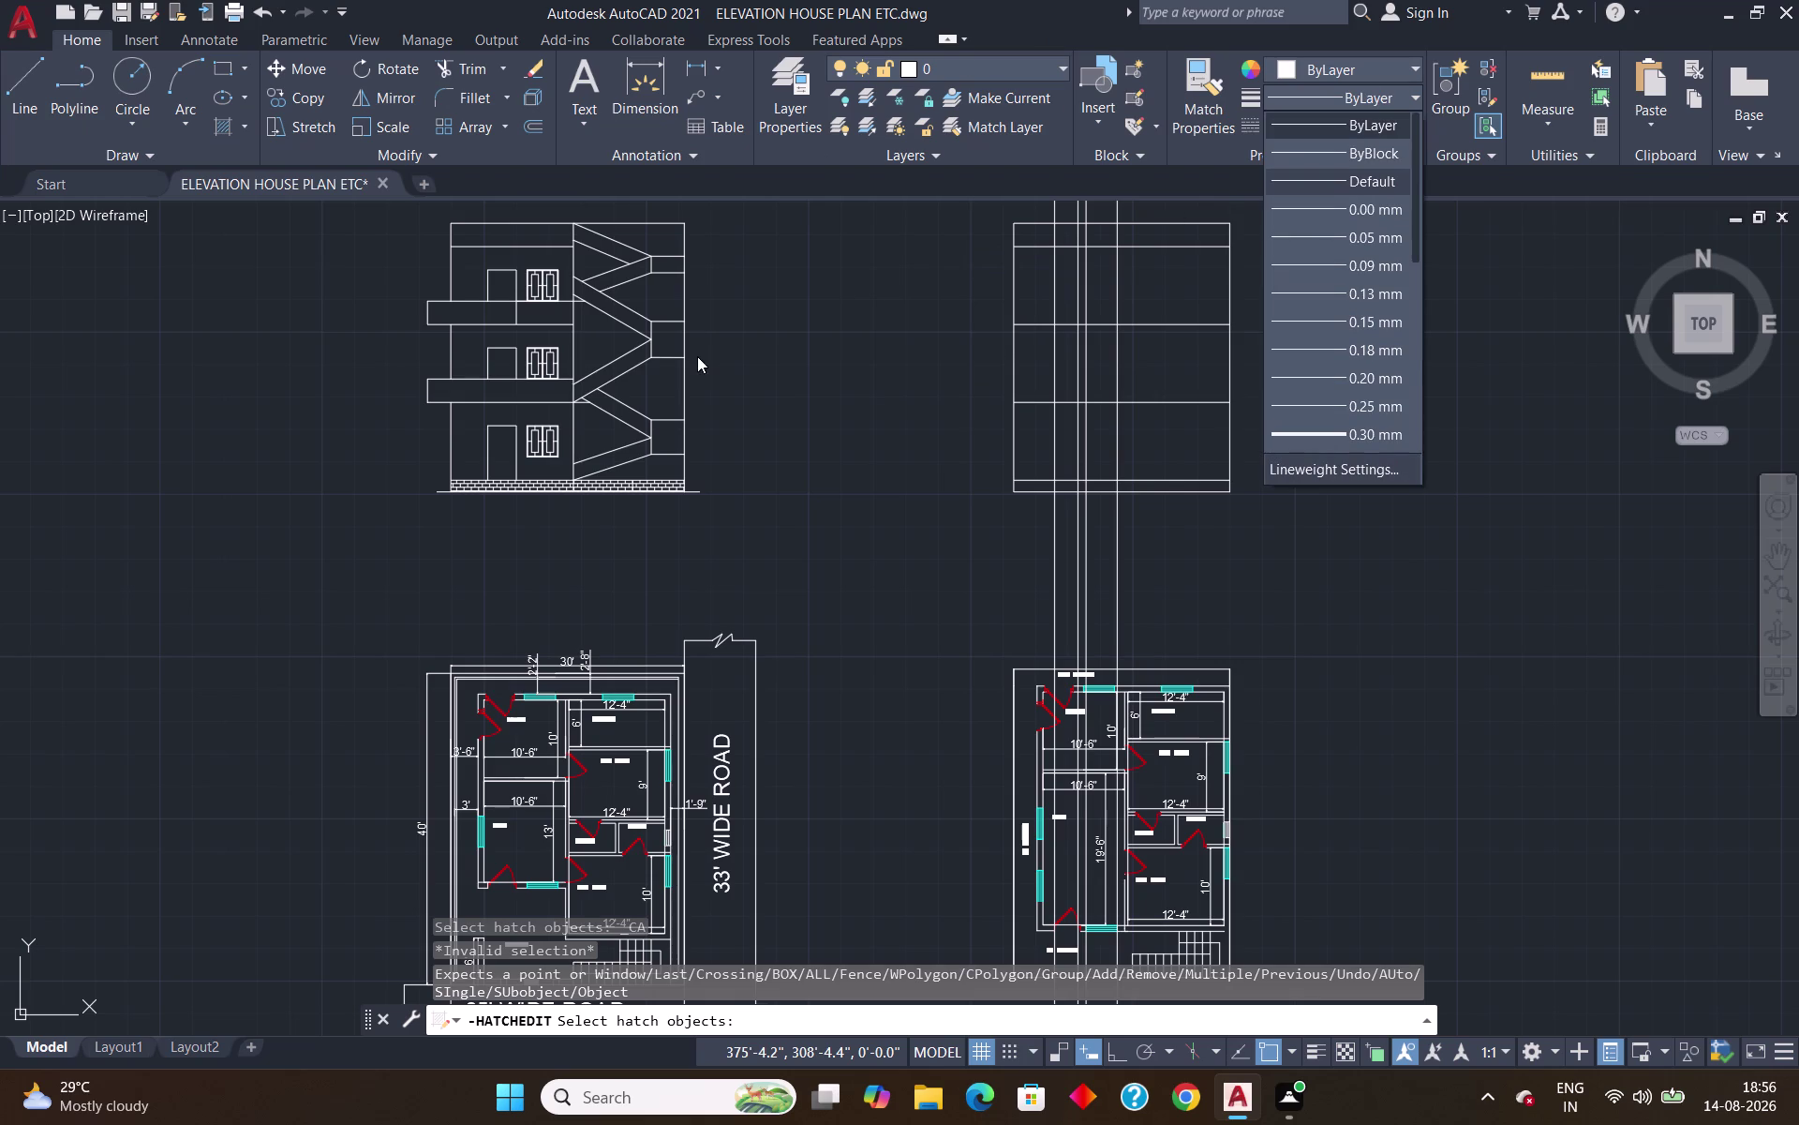
Cancel the leftover hatch prompts and pan to the elevation's base.
key(Escape)
scroll(up, 3)
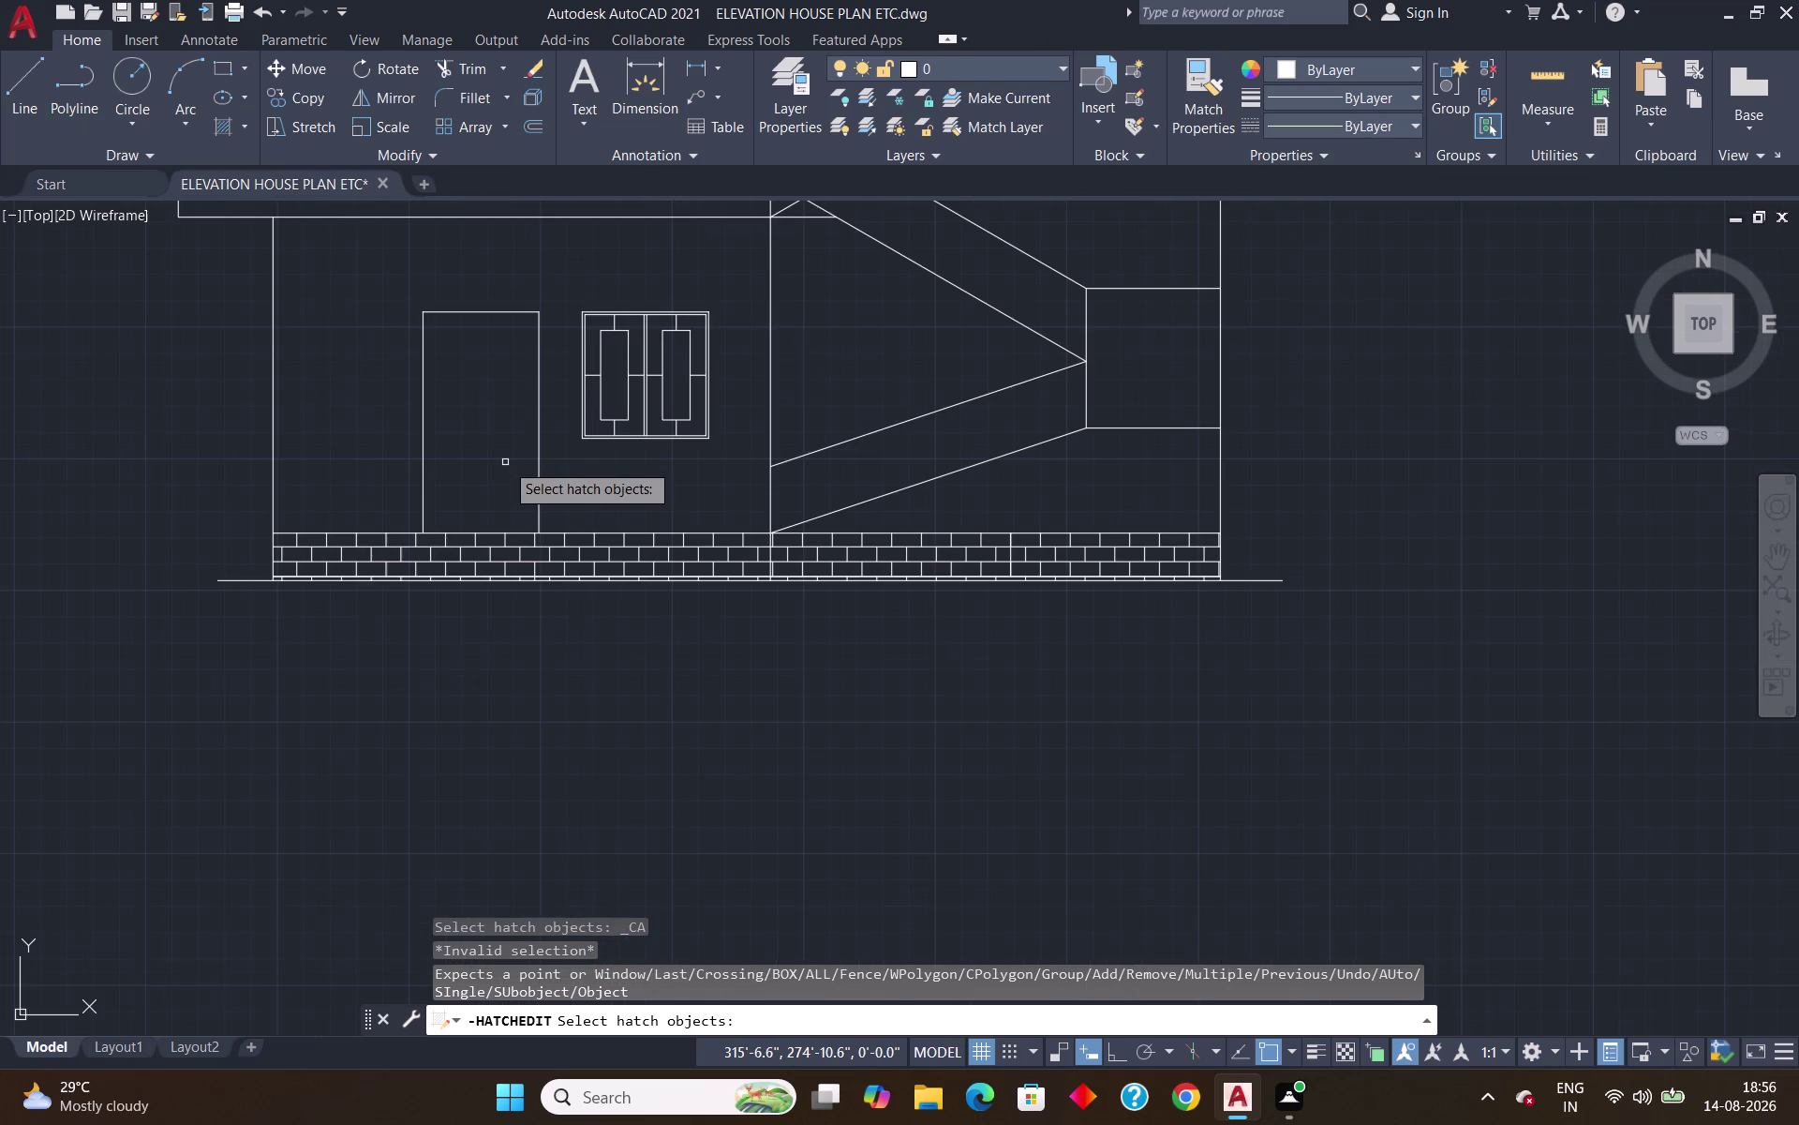
key(Escape)
scroll(down, 3)
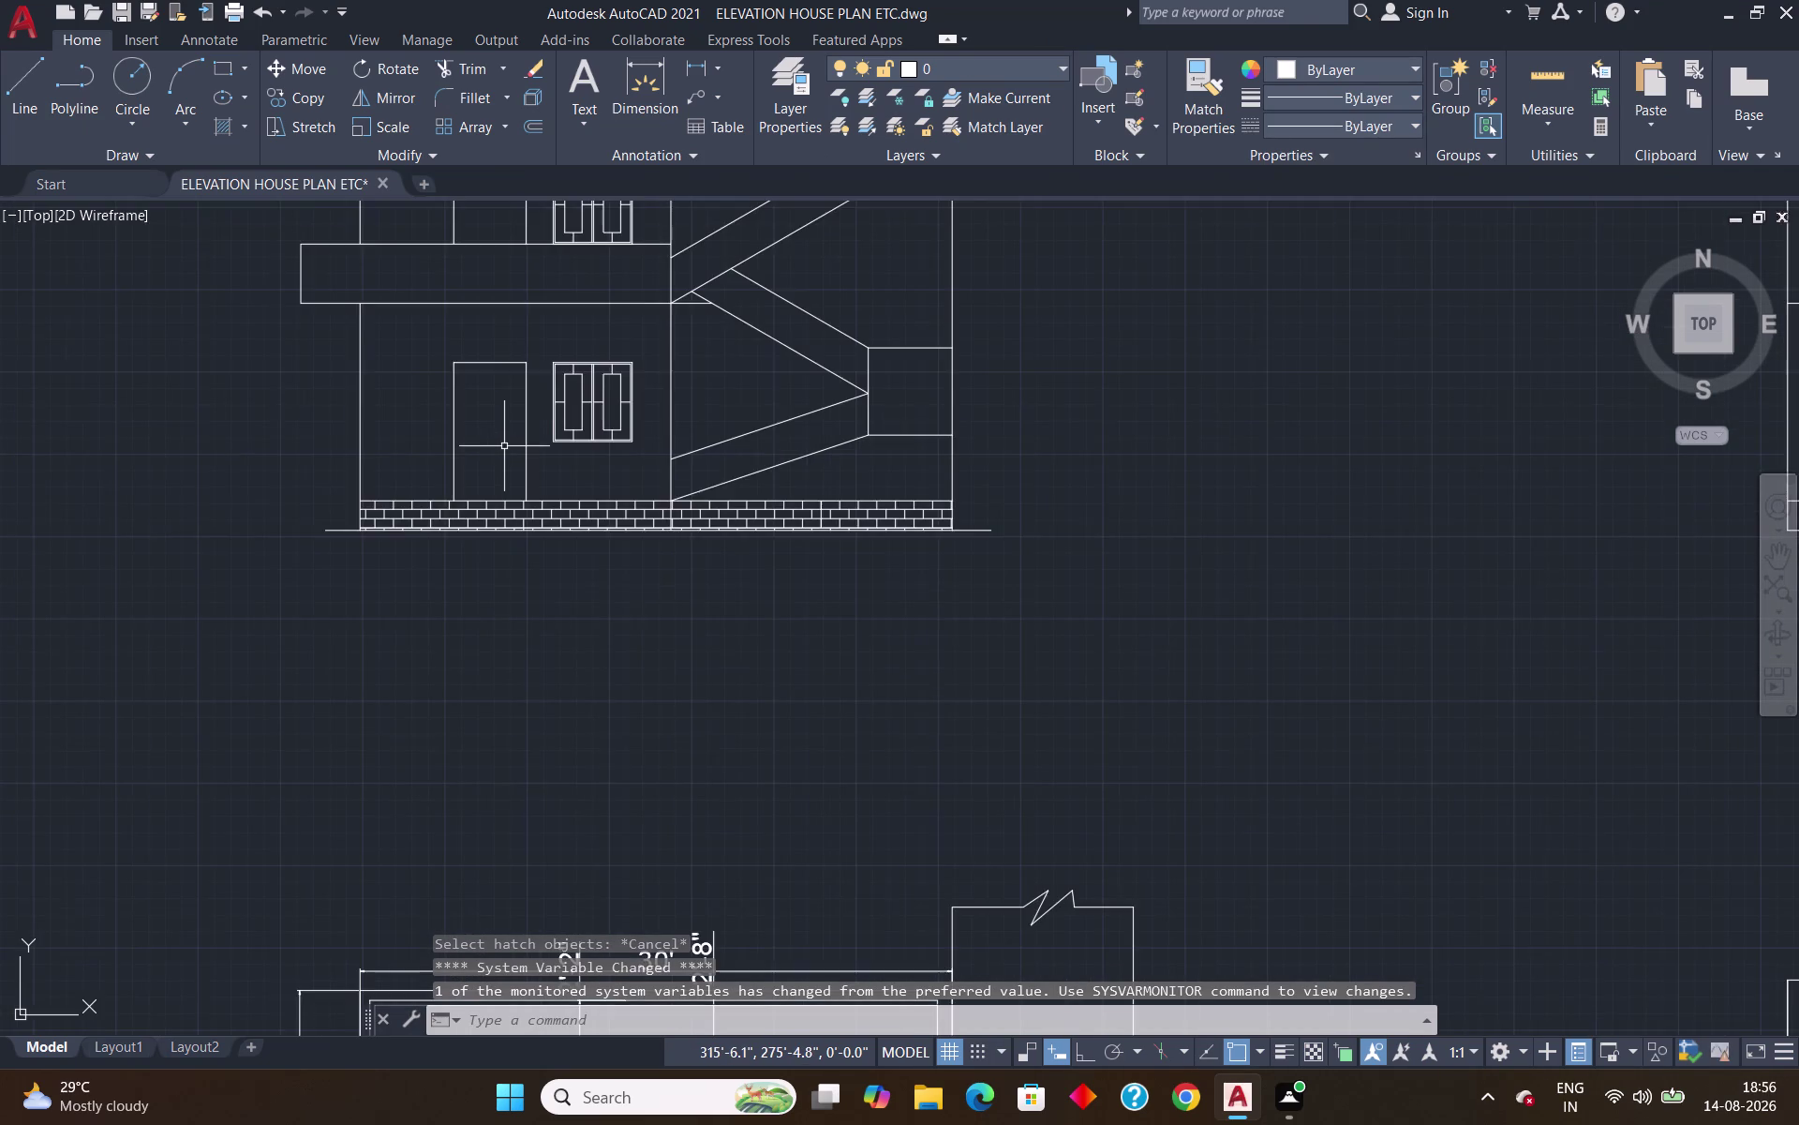
scroll(down, 3)
scroll(down, 3)
middle_drag(492, 317, 549, 518)
scroll(up, 3)
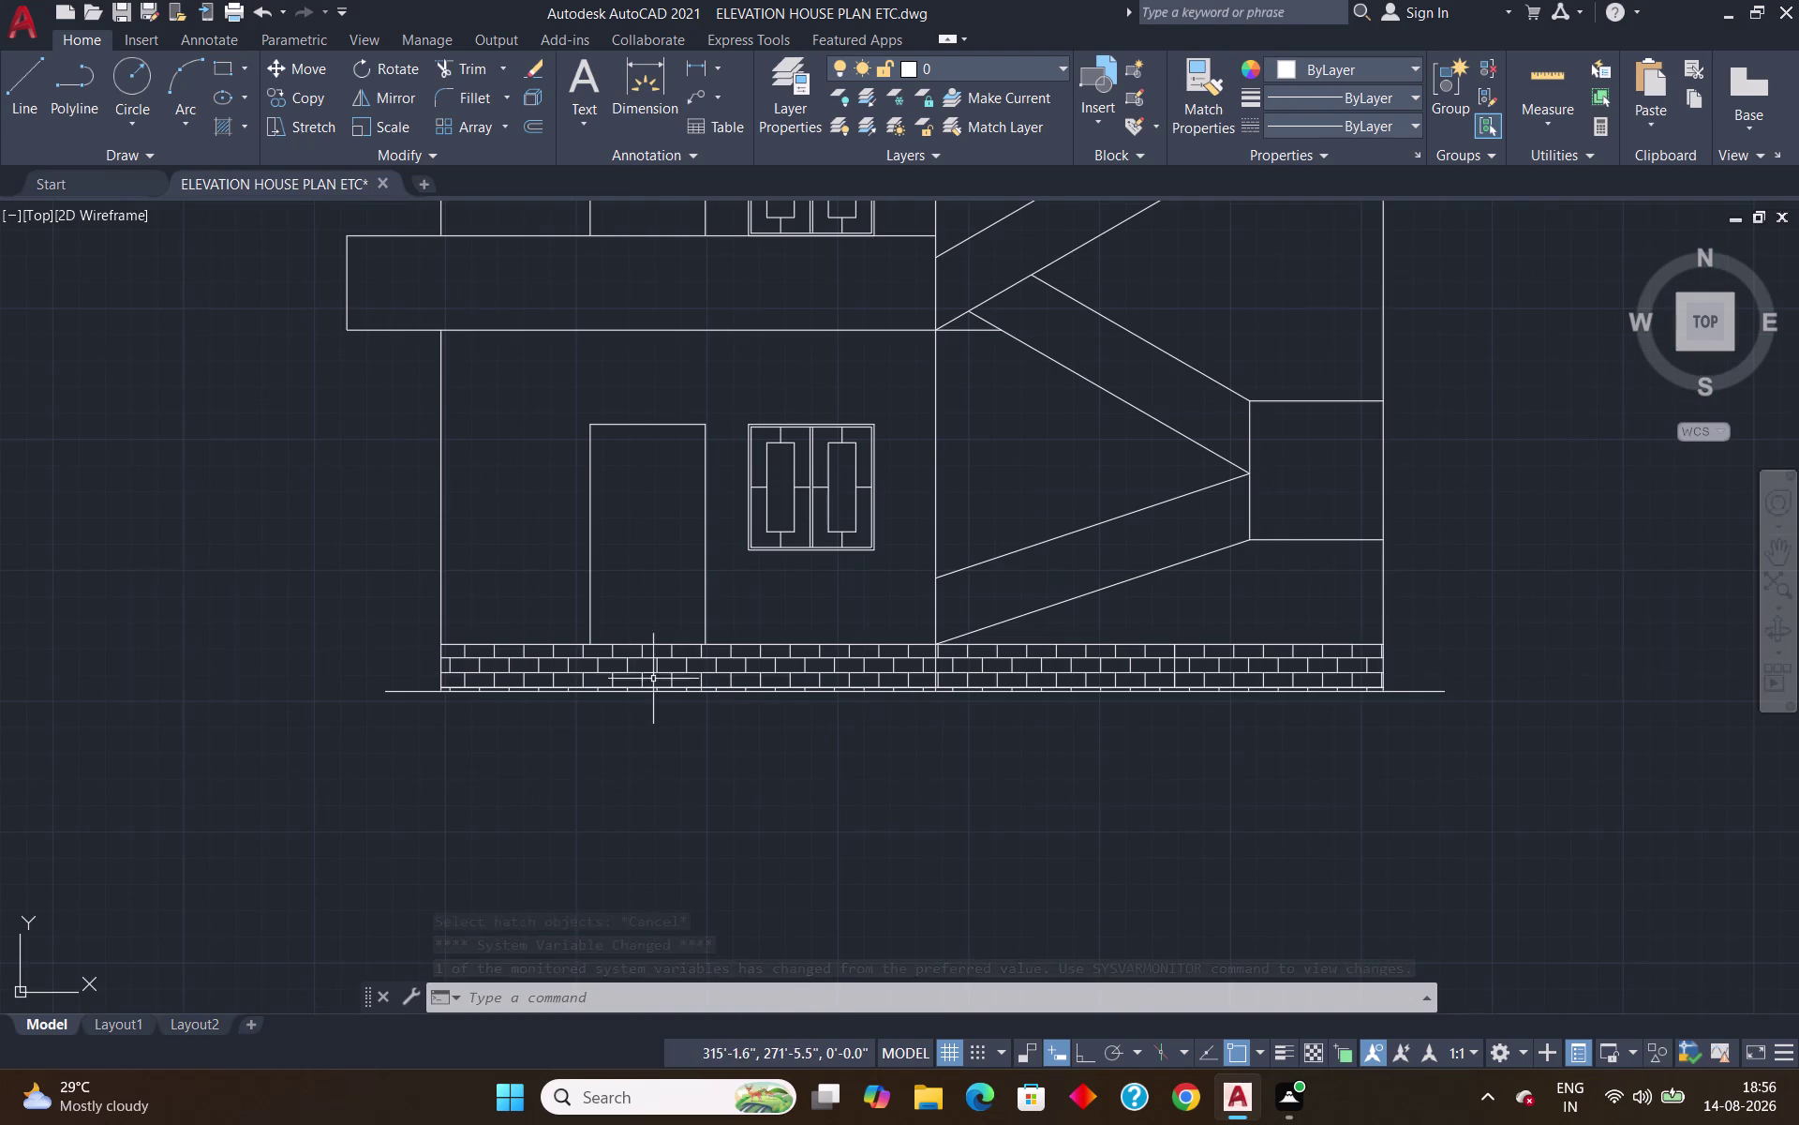
scroll(up, 3)
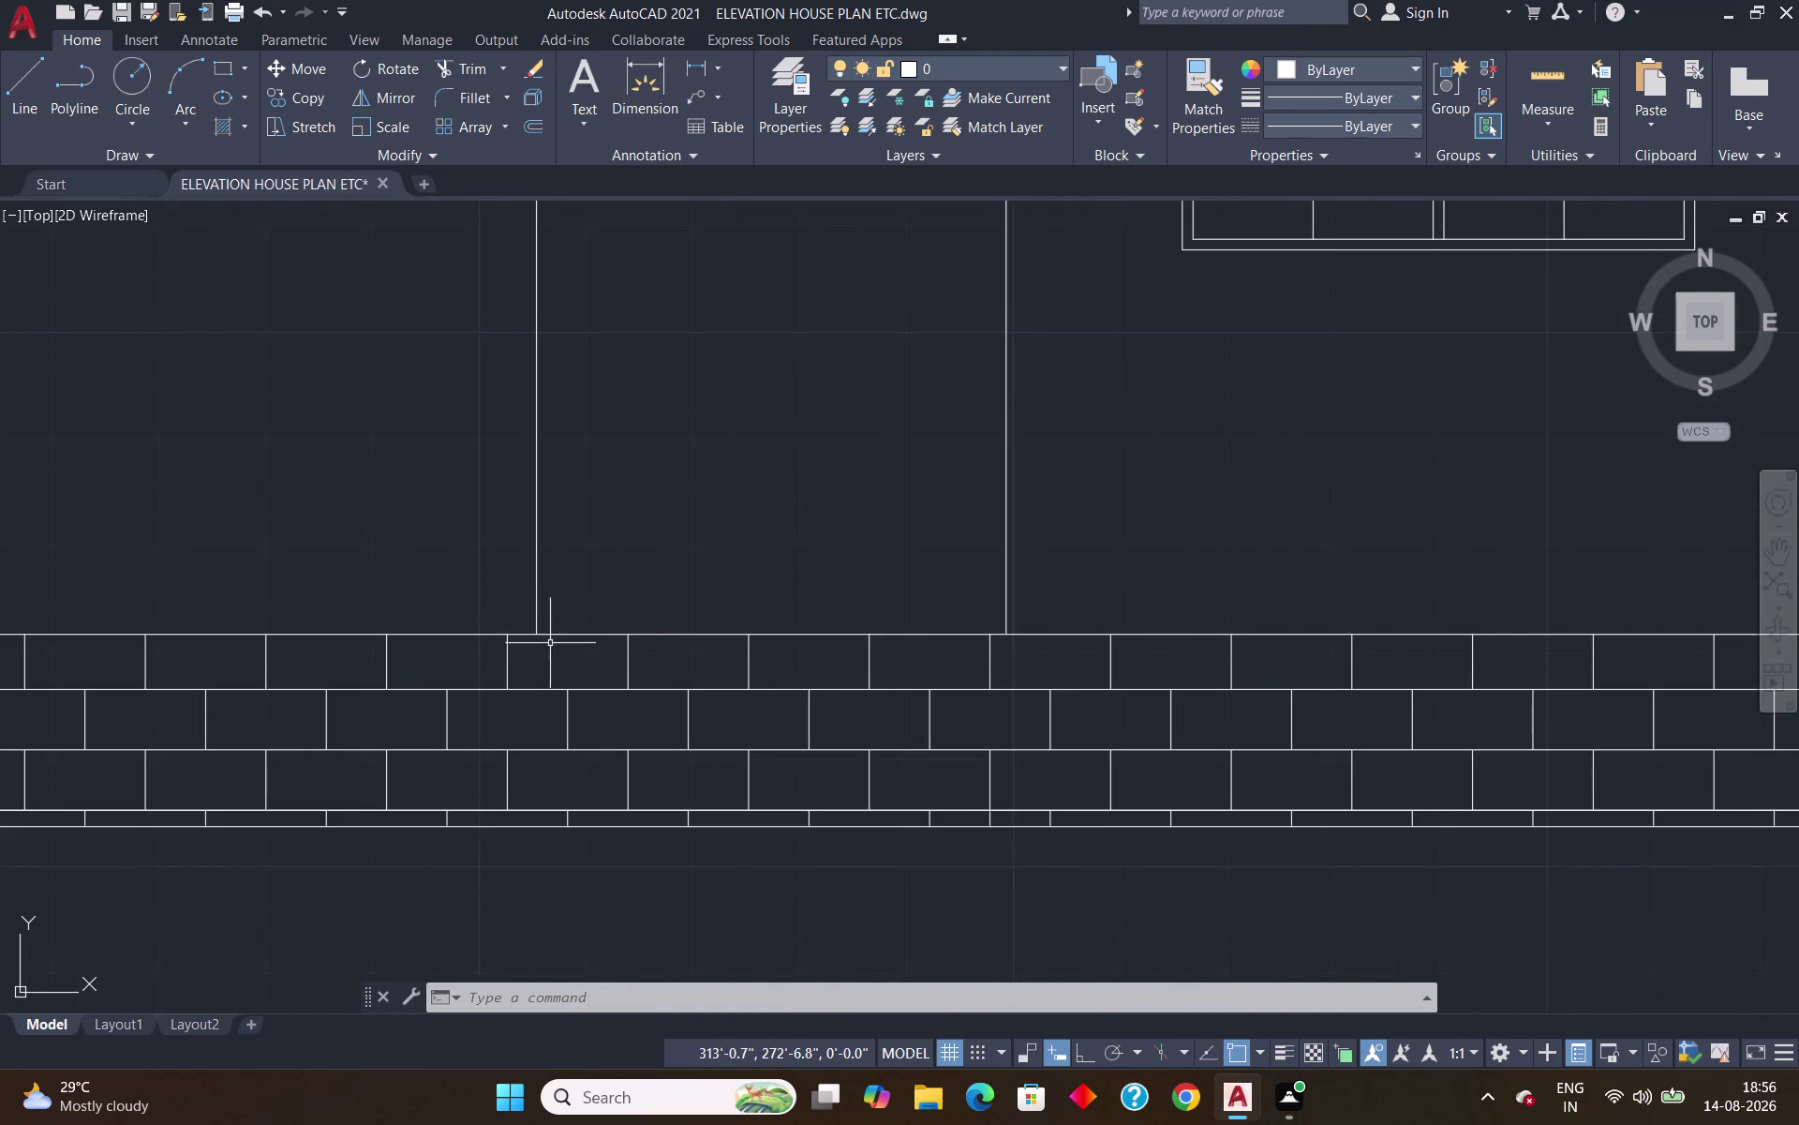
Start a line at the plinth top, then cancel it.
key(l)
key(Return)
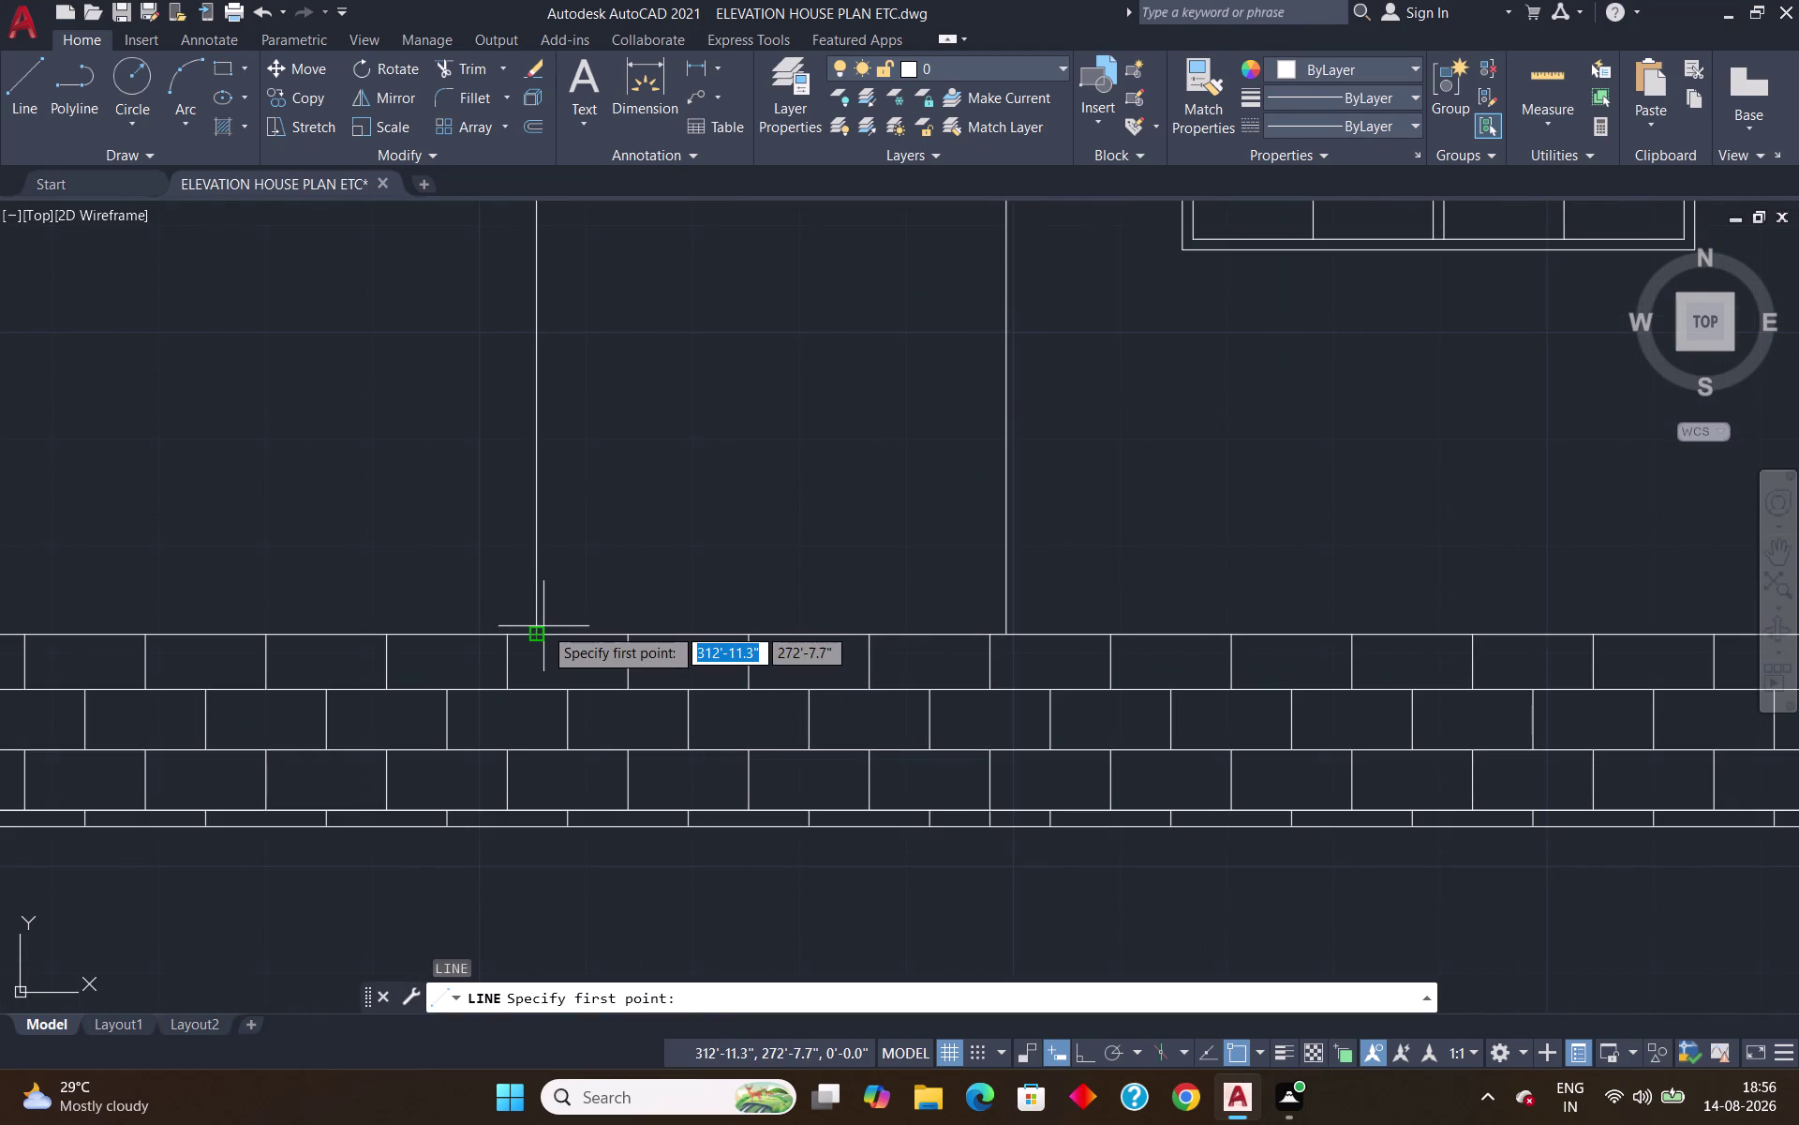
click(528, 641)
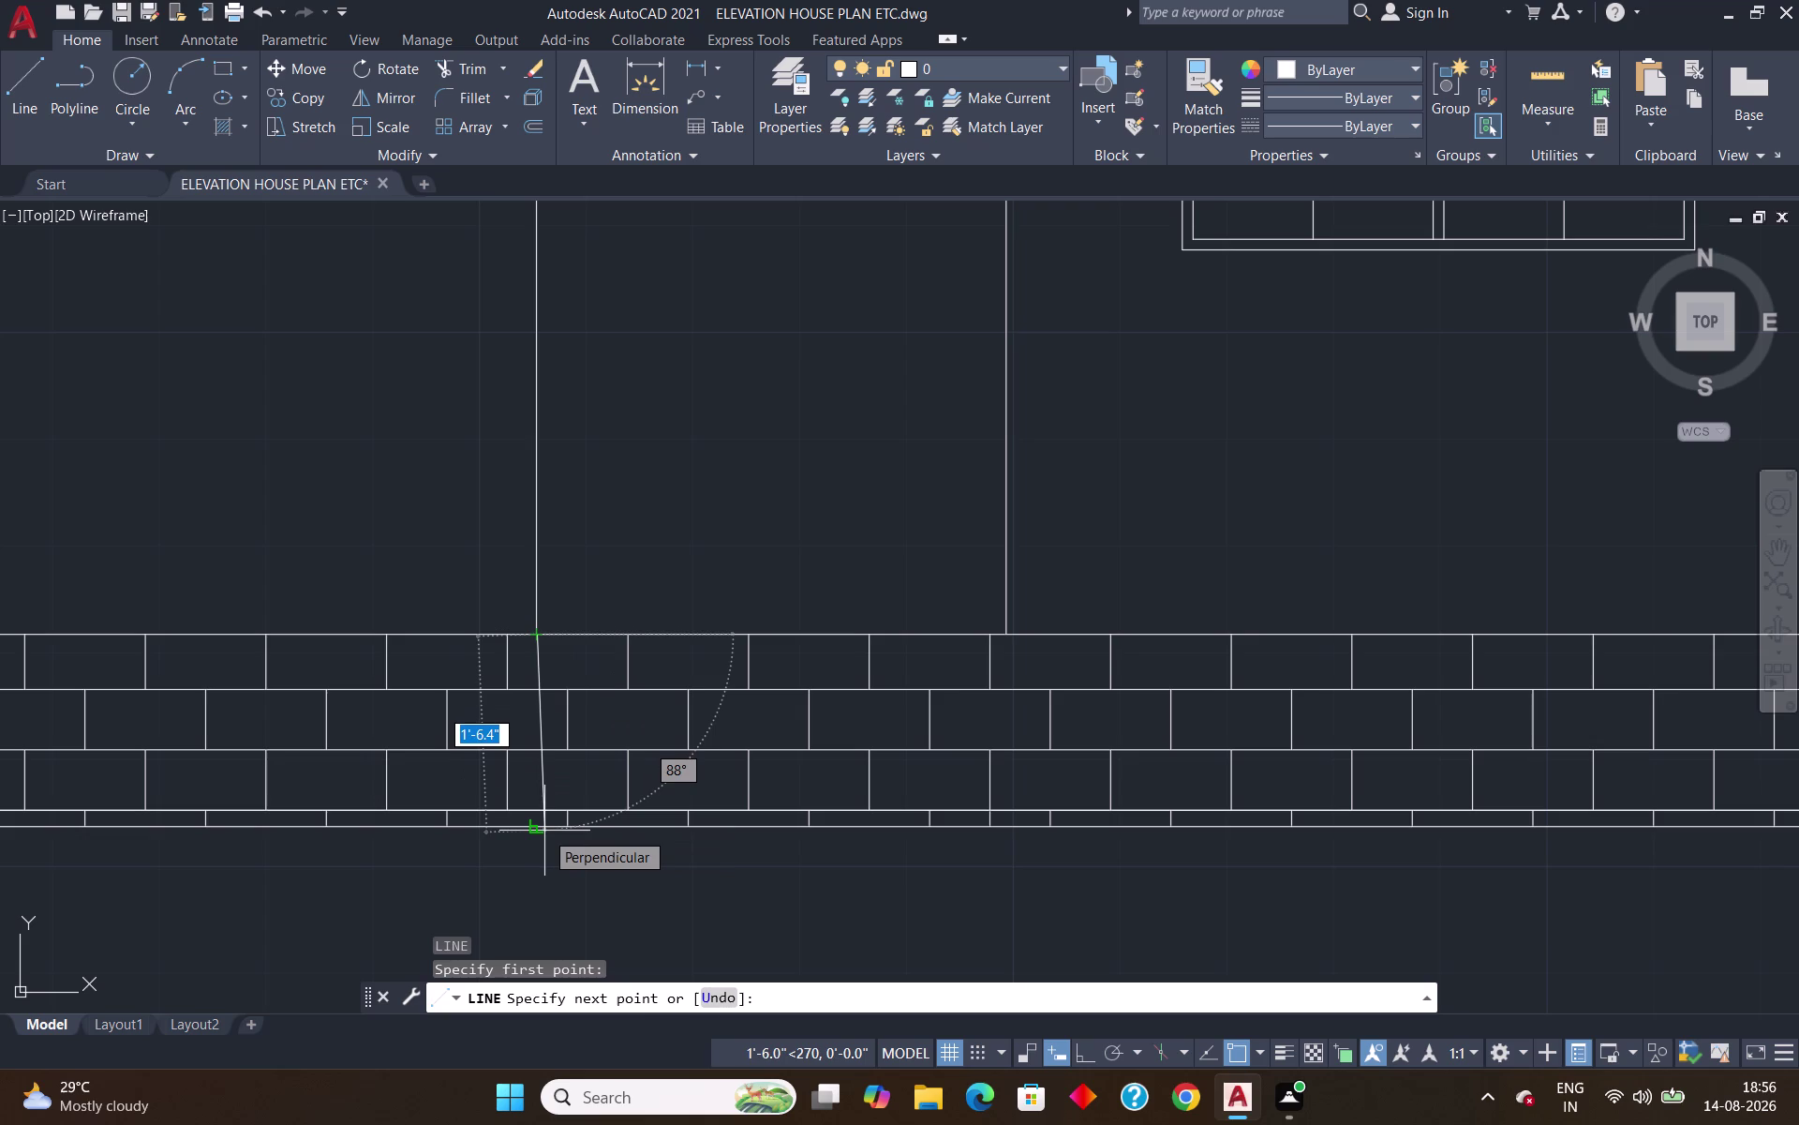
key(Escape)
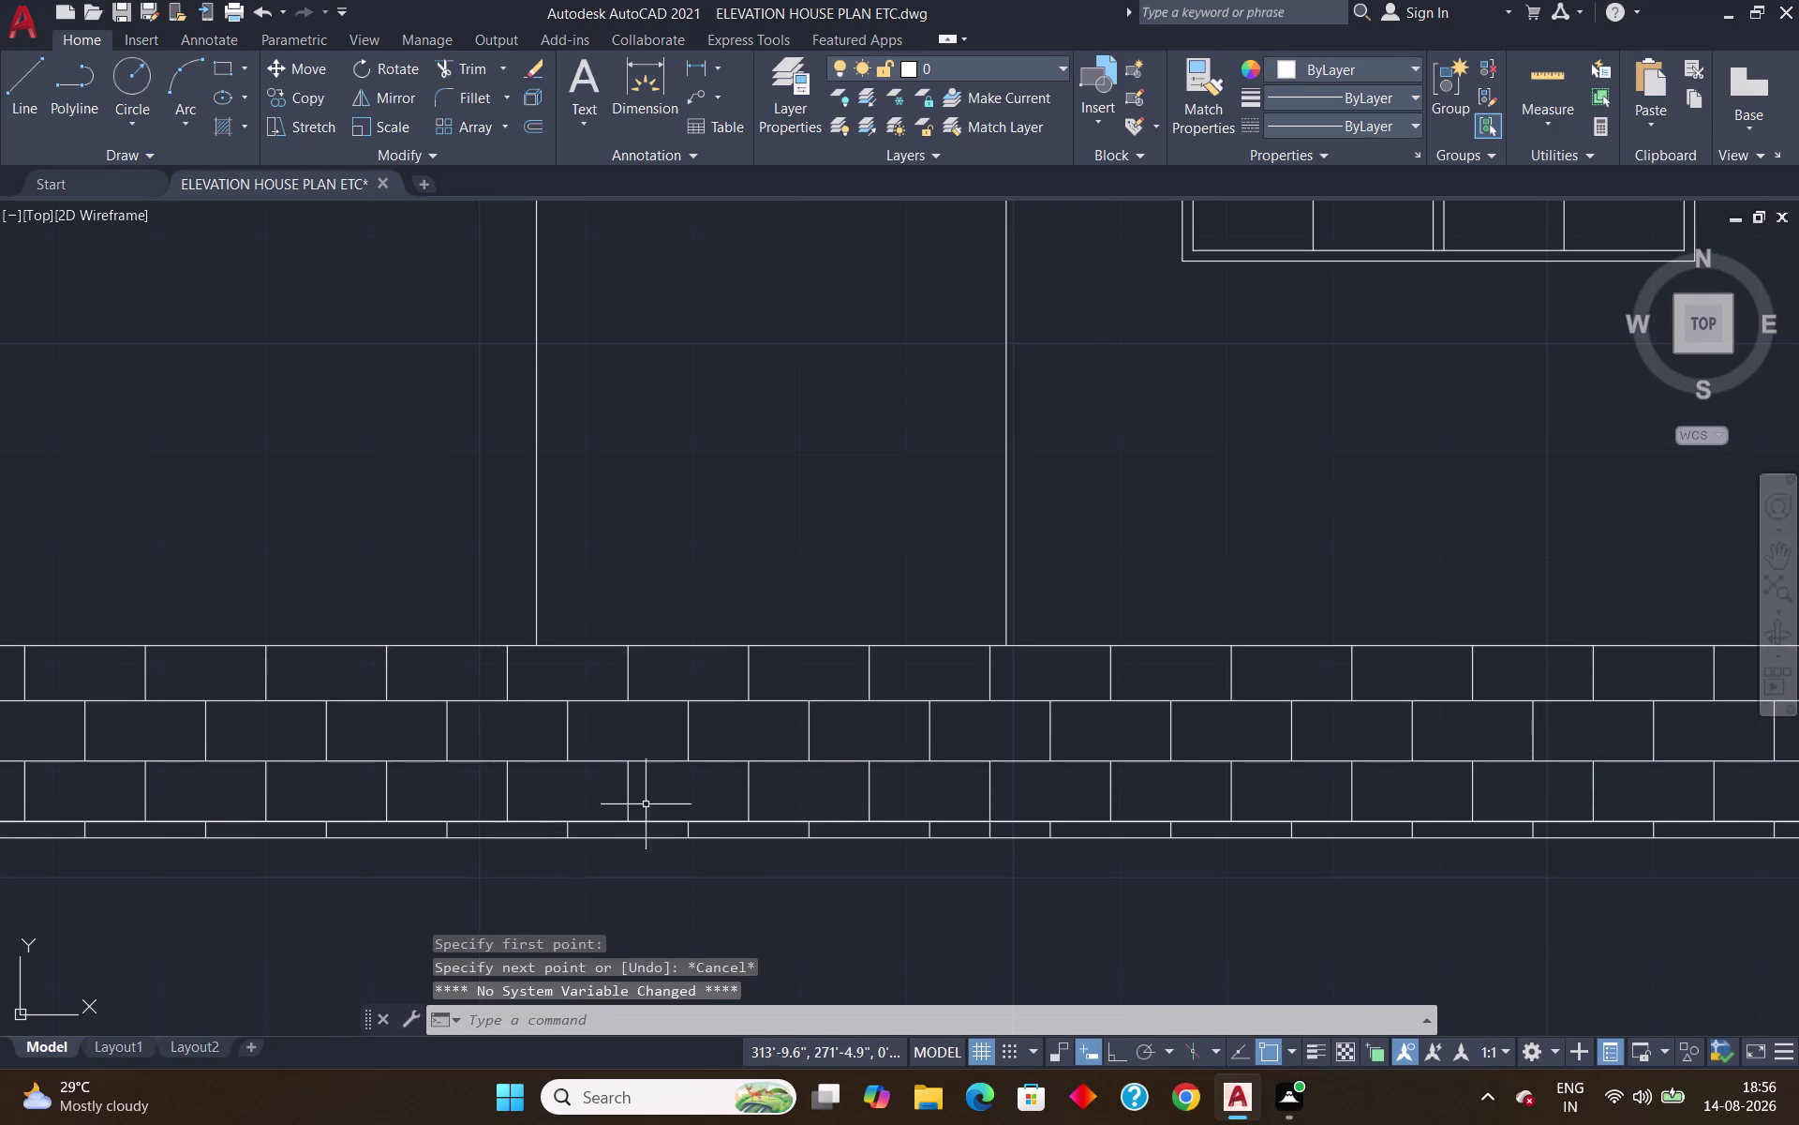
scroll(down, 3)
scroll(down, 3)
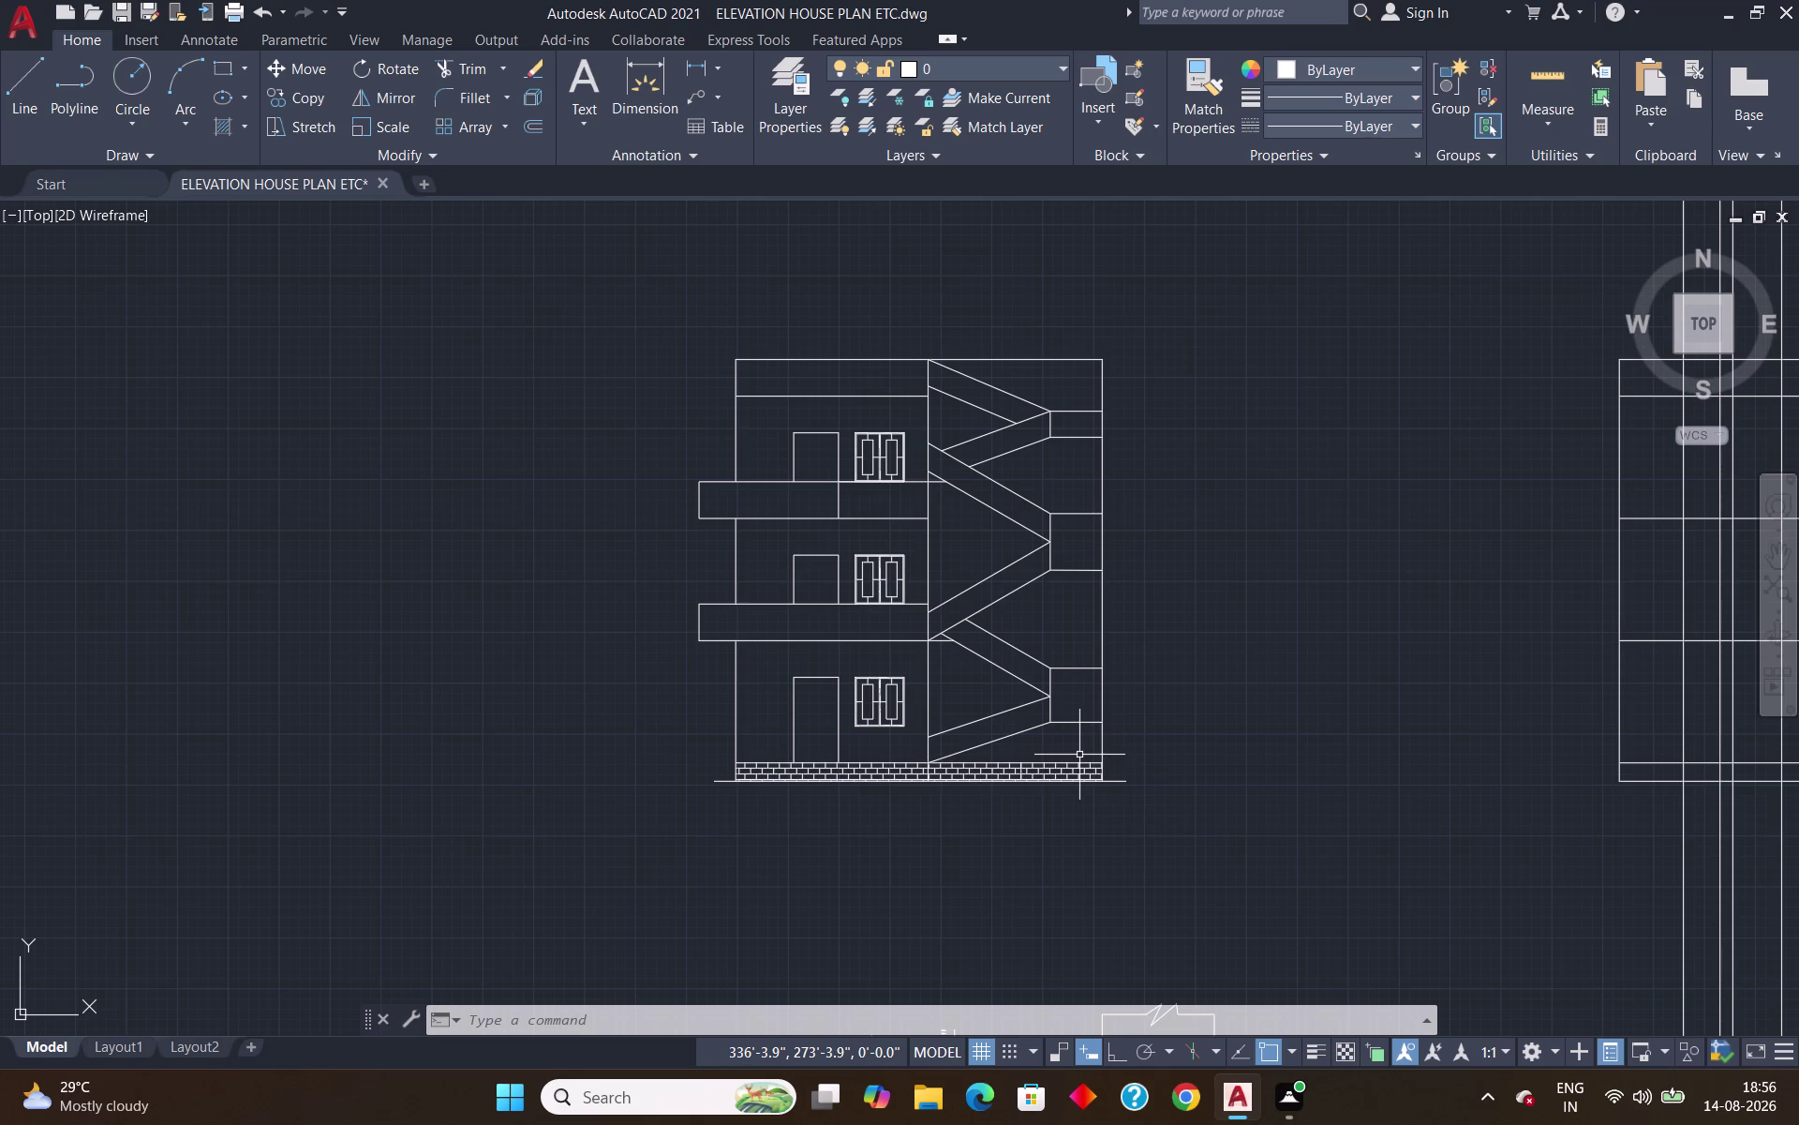
Draw the projection lines 3' left and then down from the elevation's top-left corner.
key(l)
key(Return)
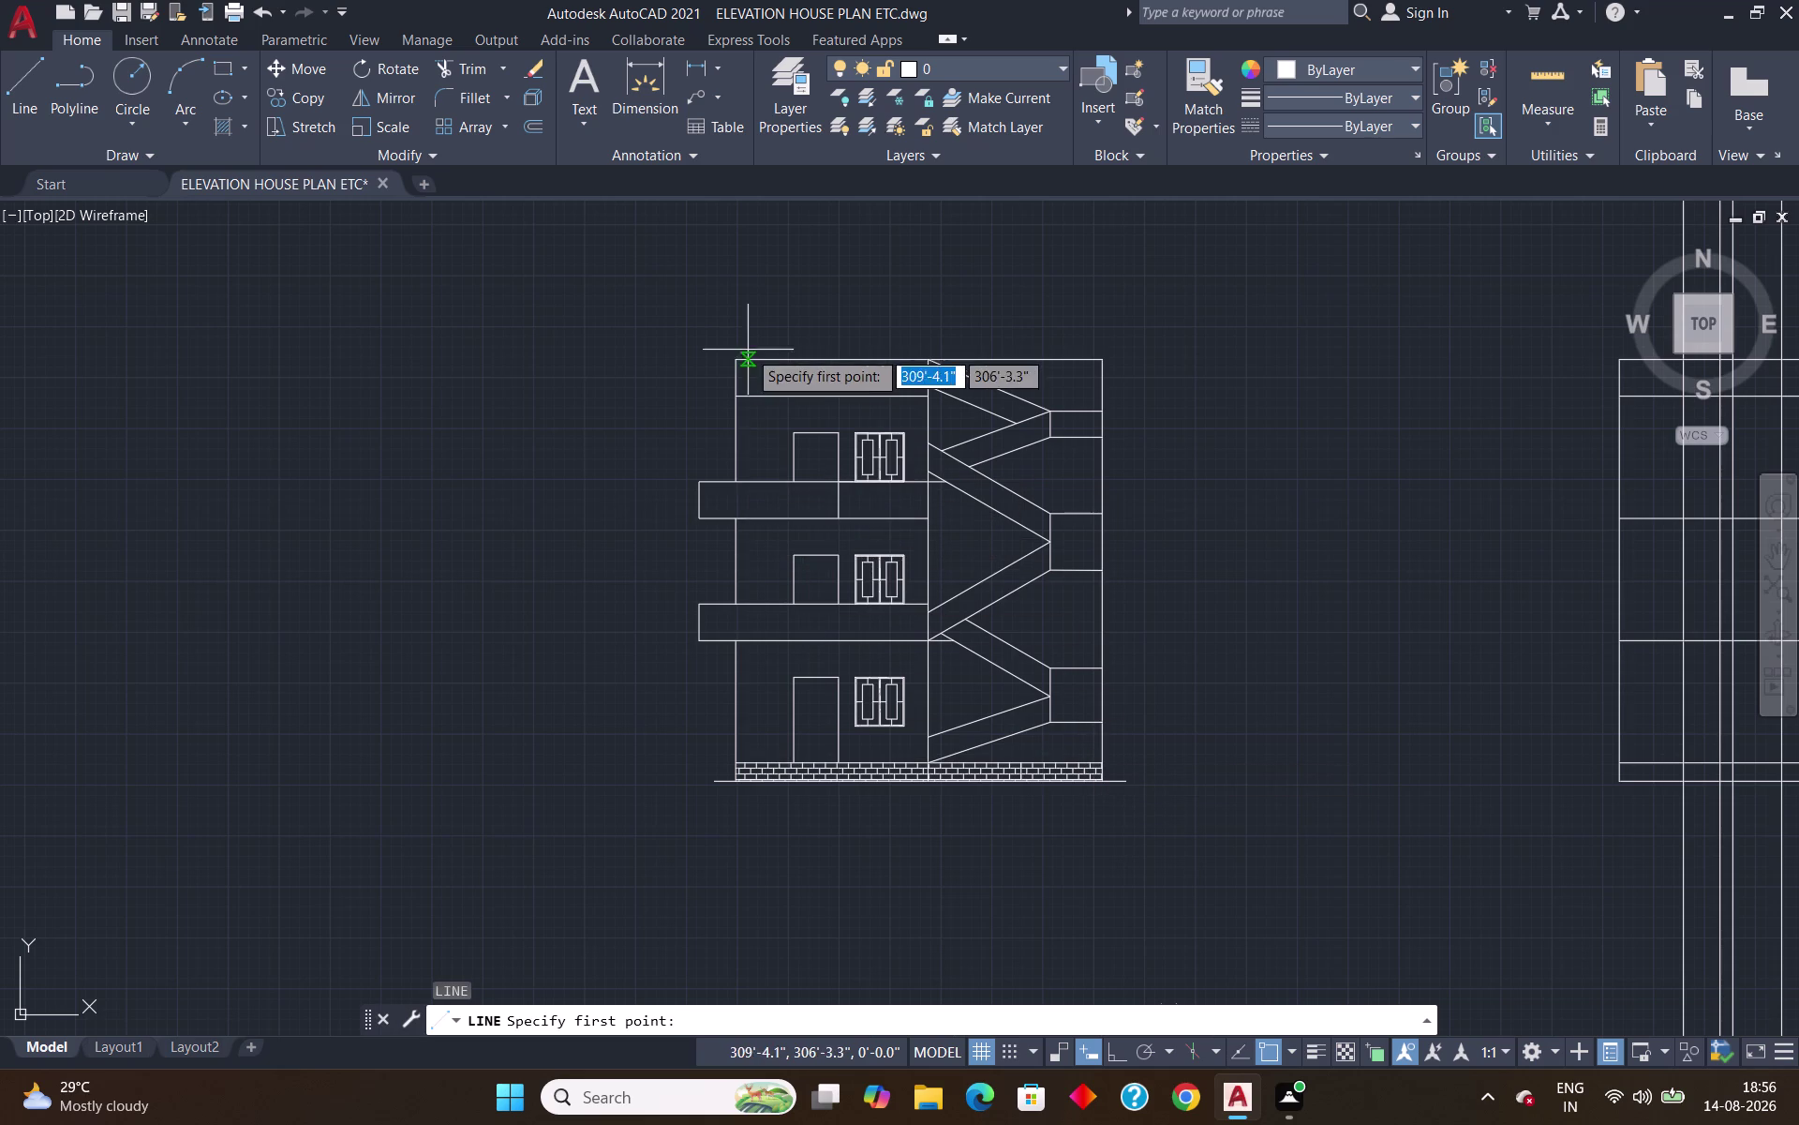
scroll(up, 3)
click(739, 371)
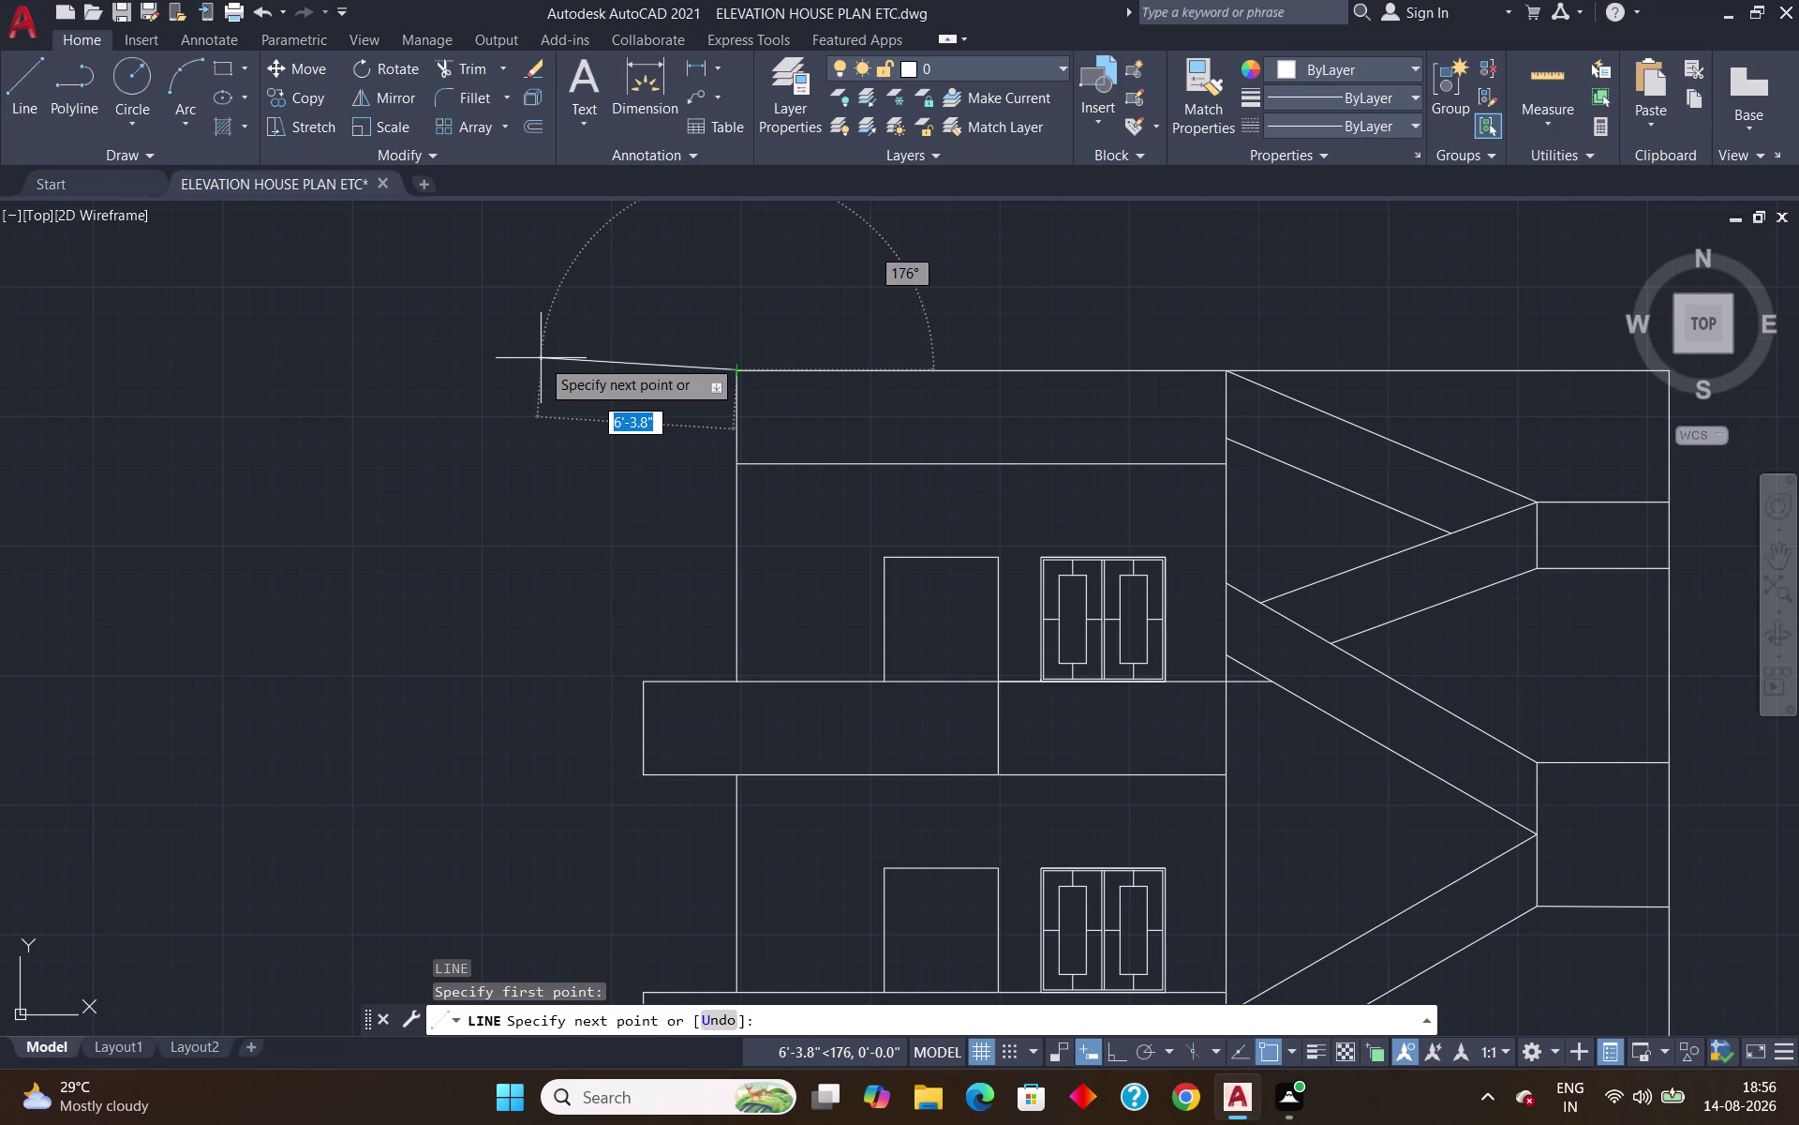
key(F12)
key(F8)
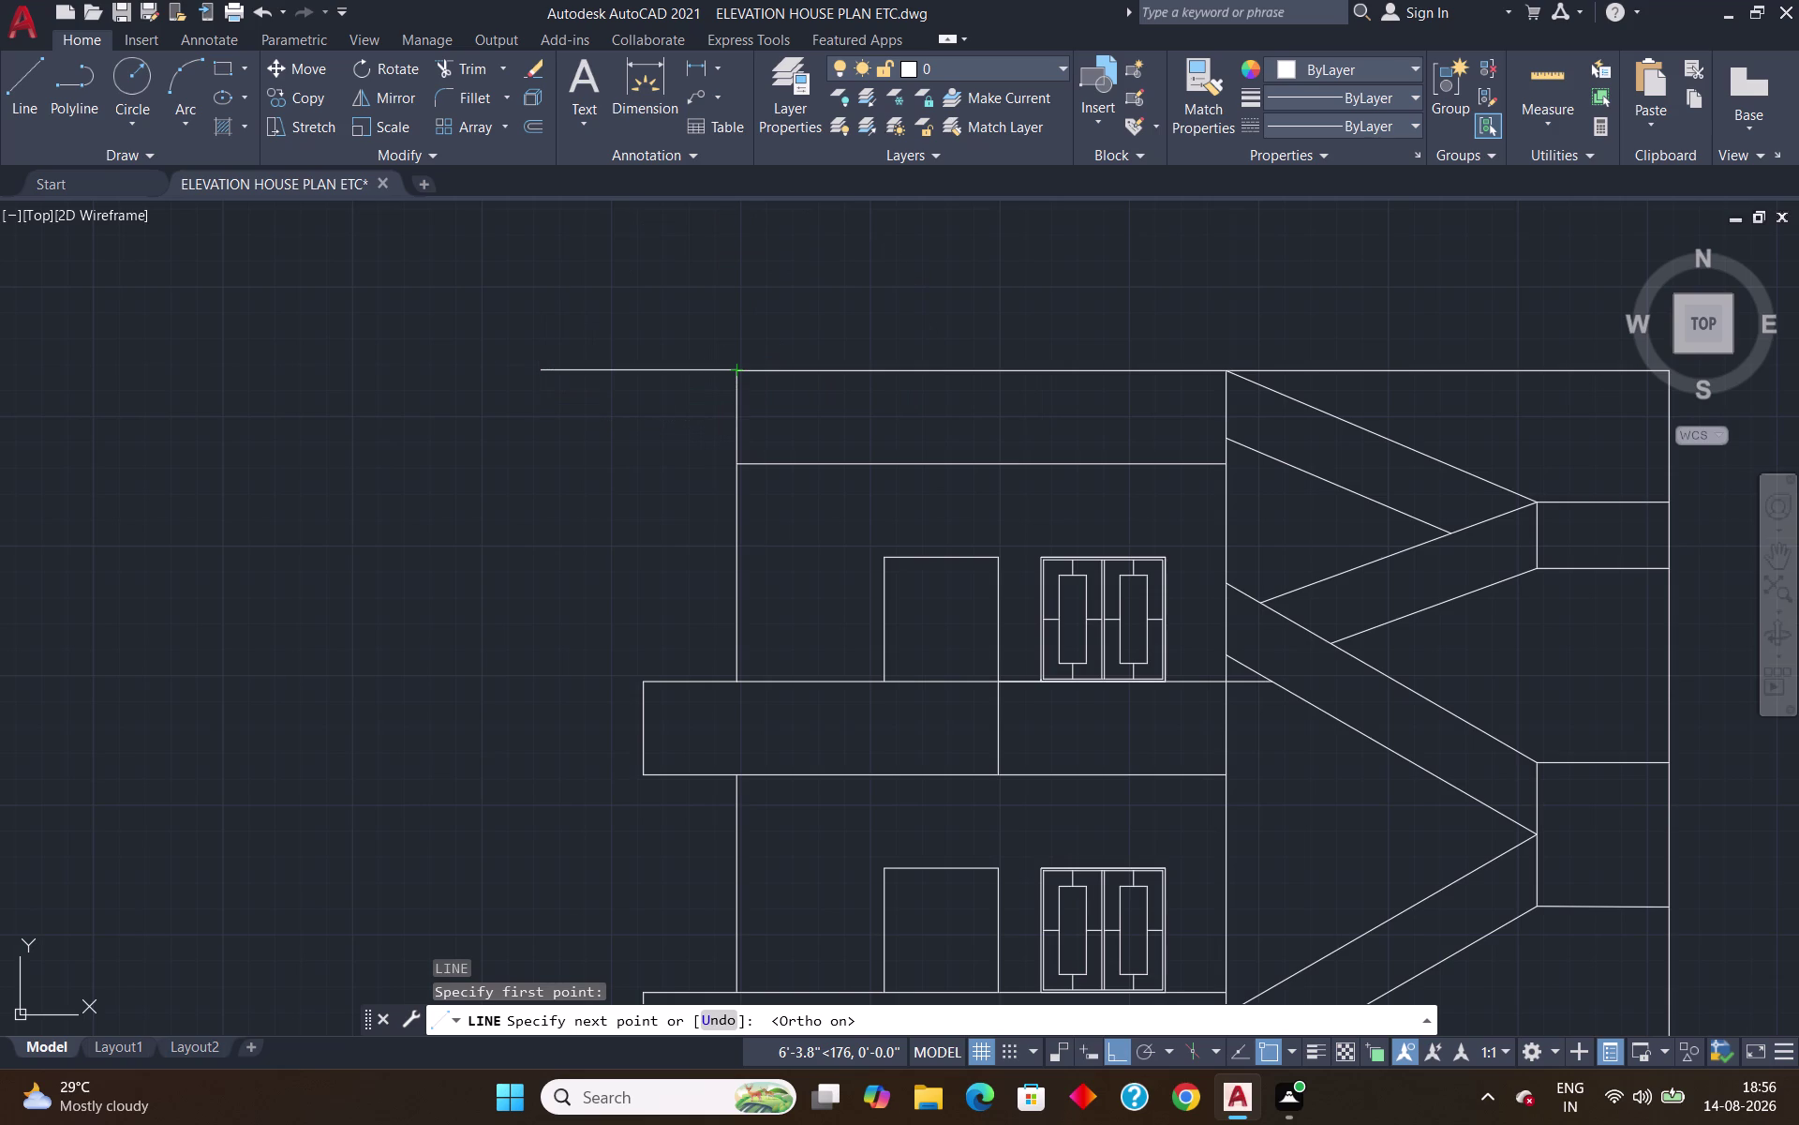
text(3')
key(Return)
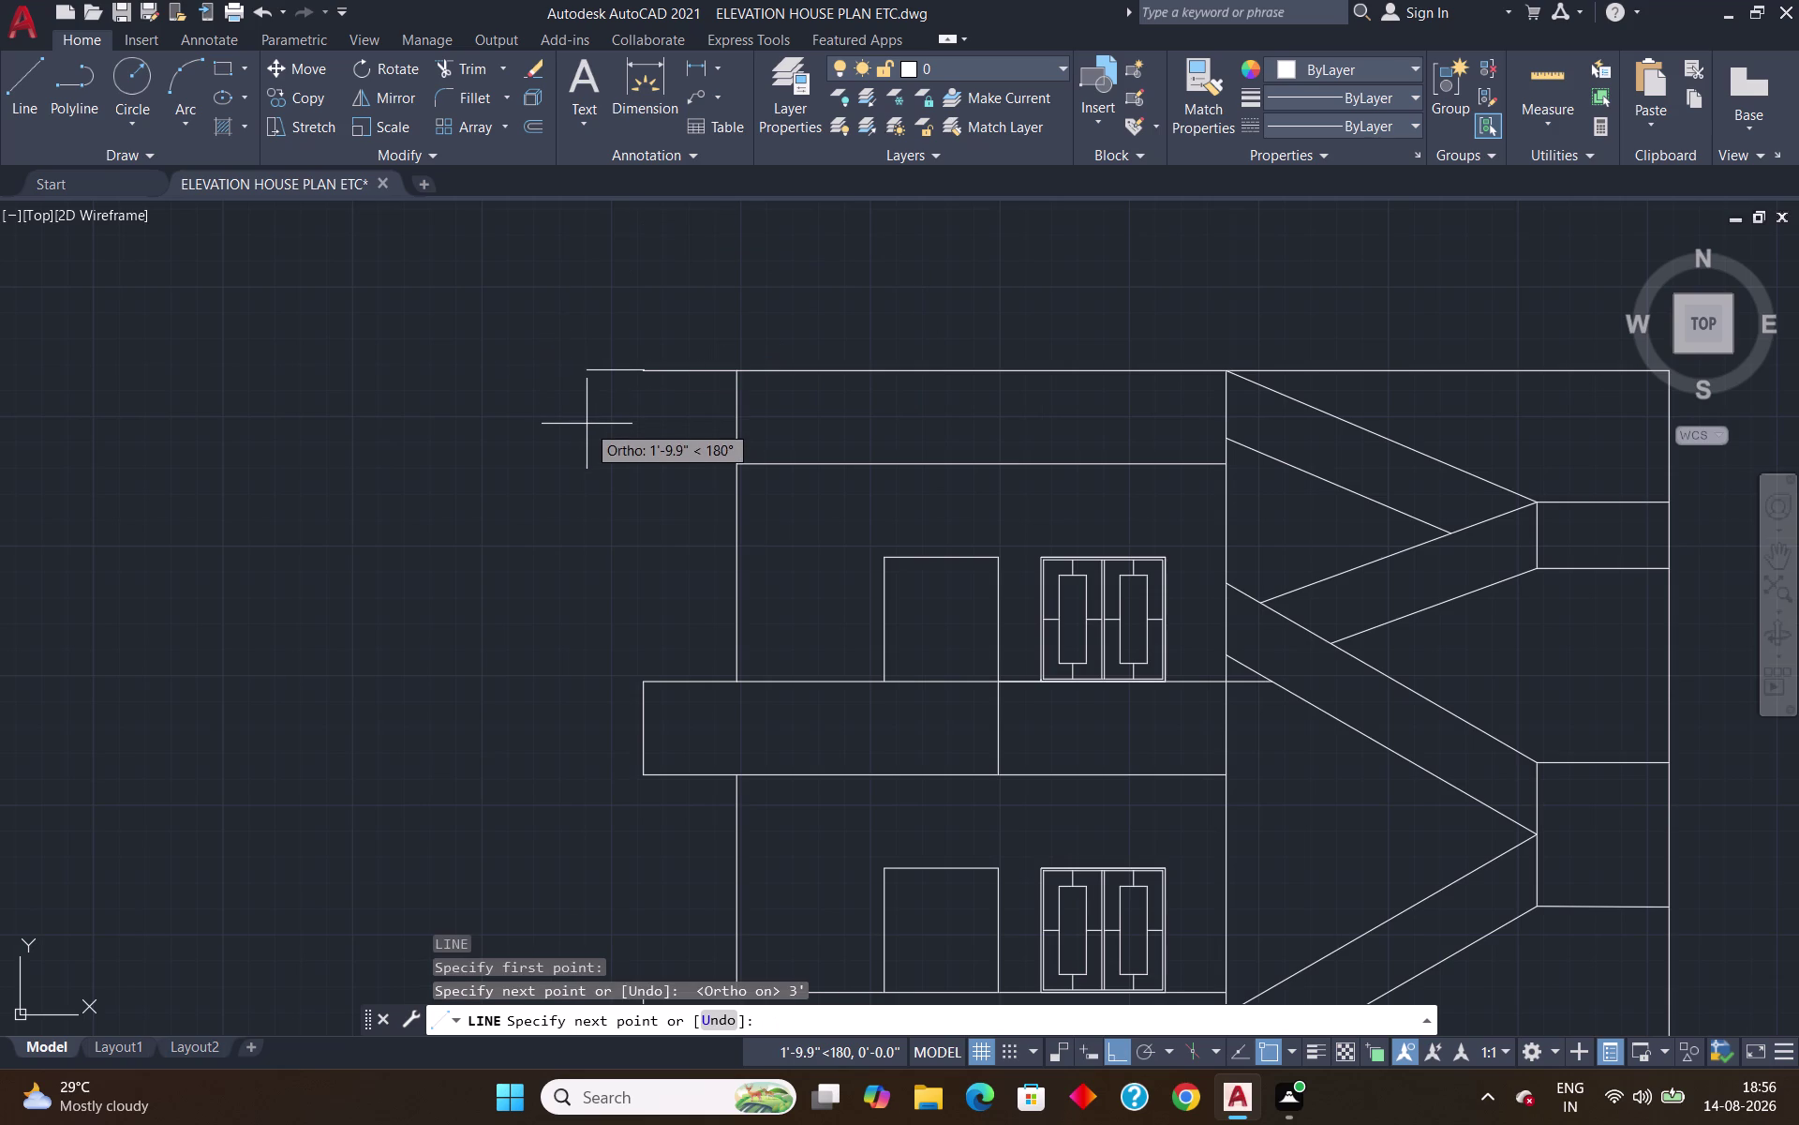
click(625, 502)
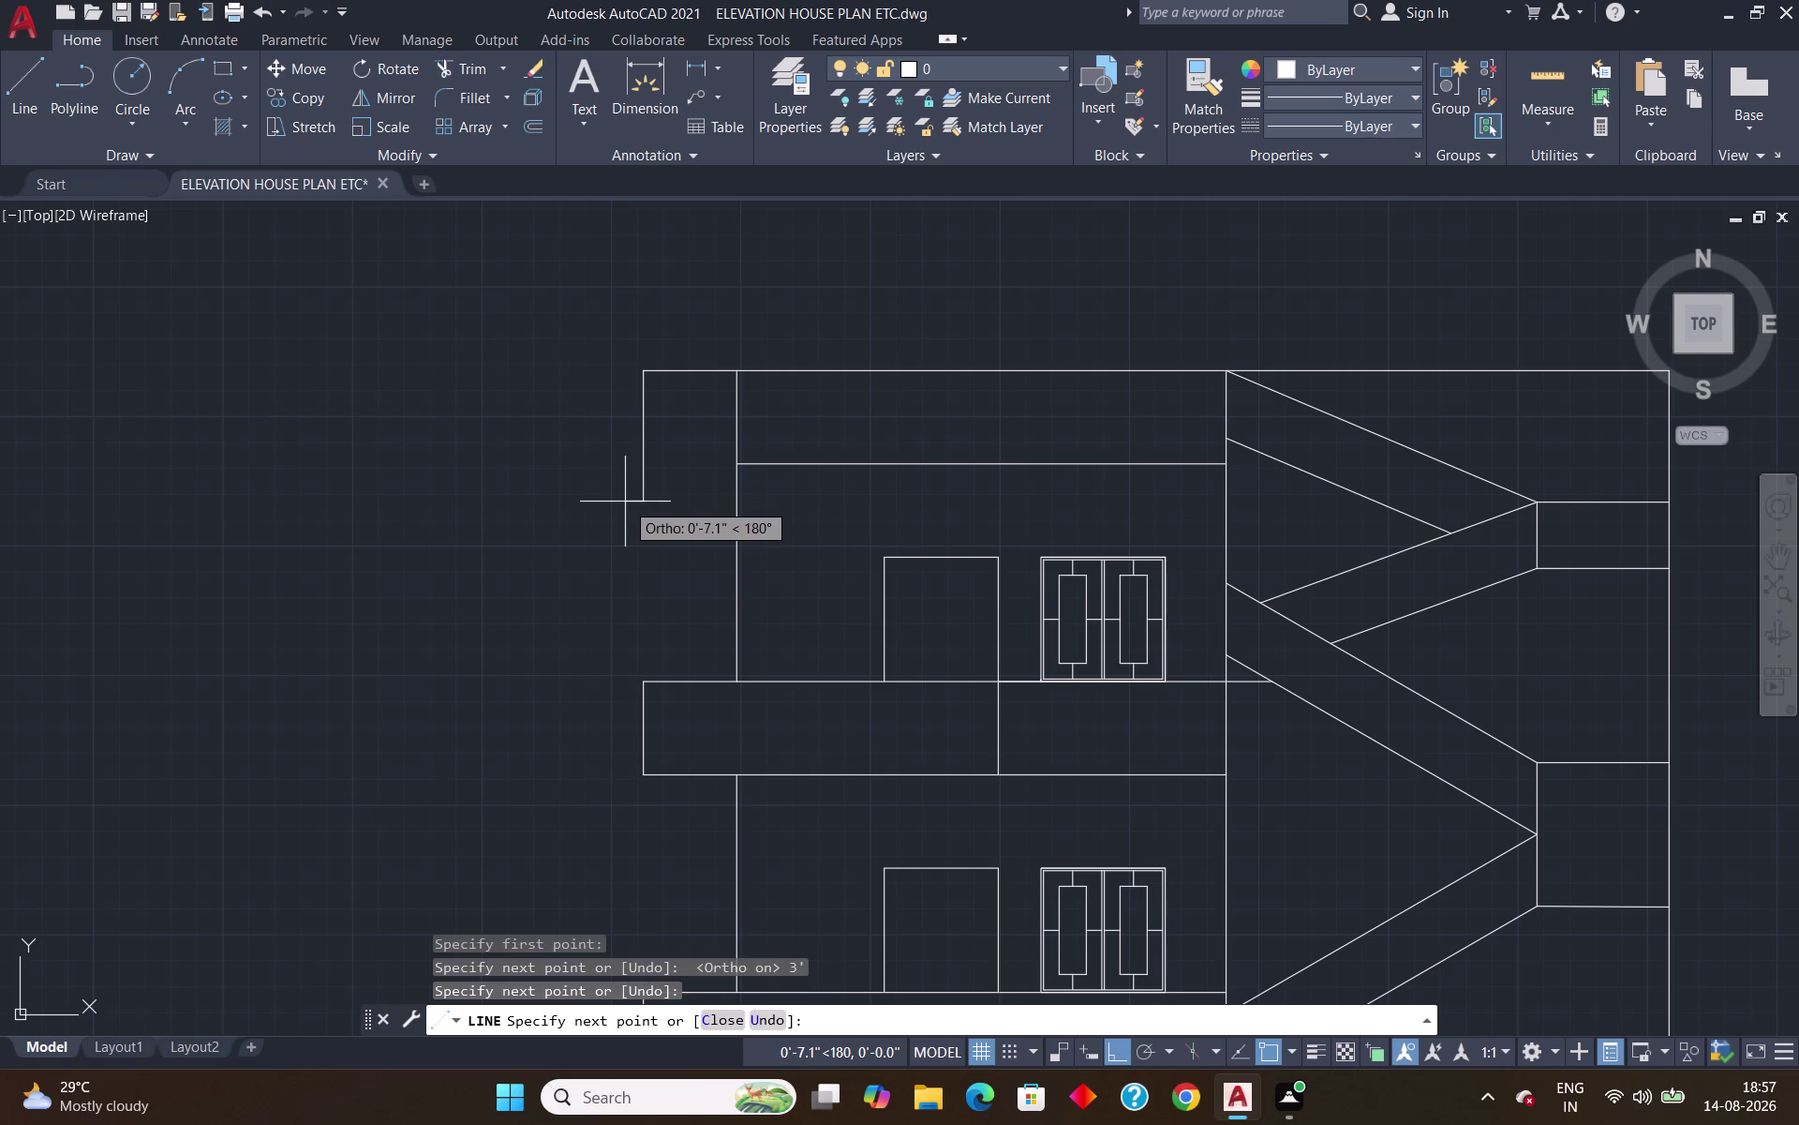
key(Return)
Extend the floor line to the new edge and trim its overhanging end.
key(e)
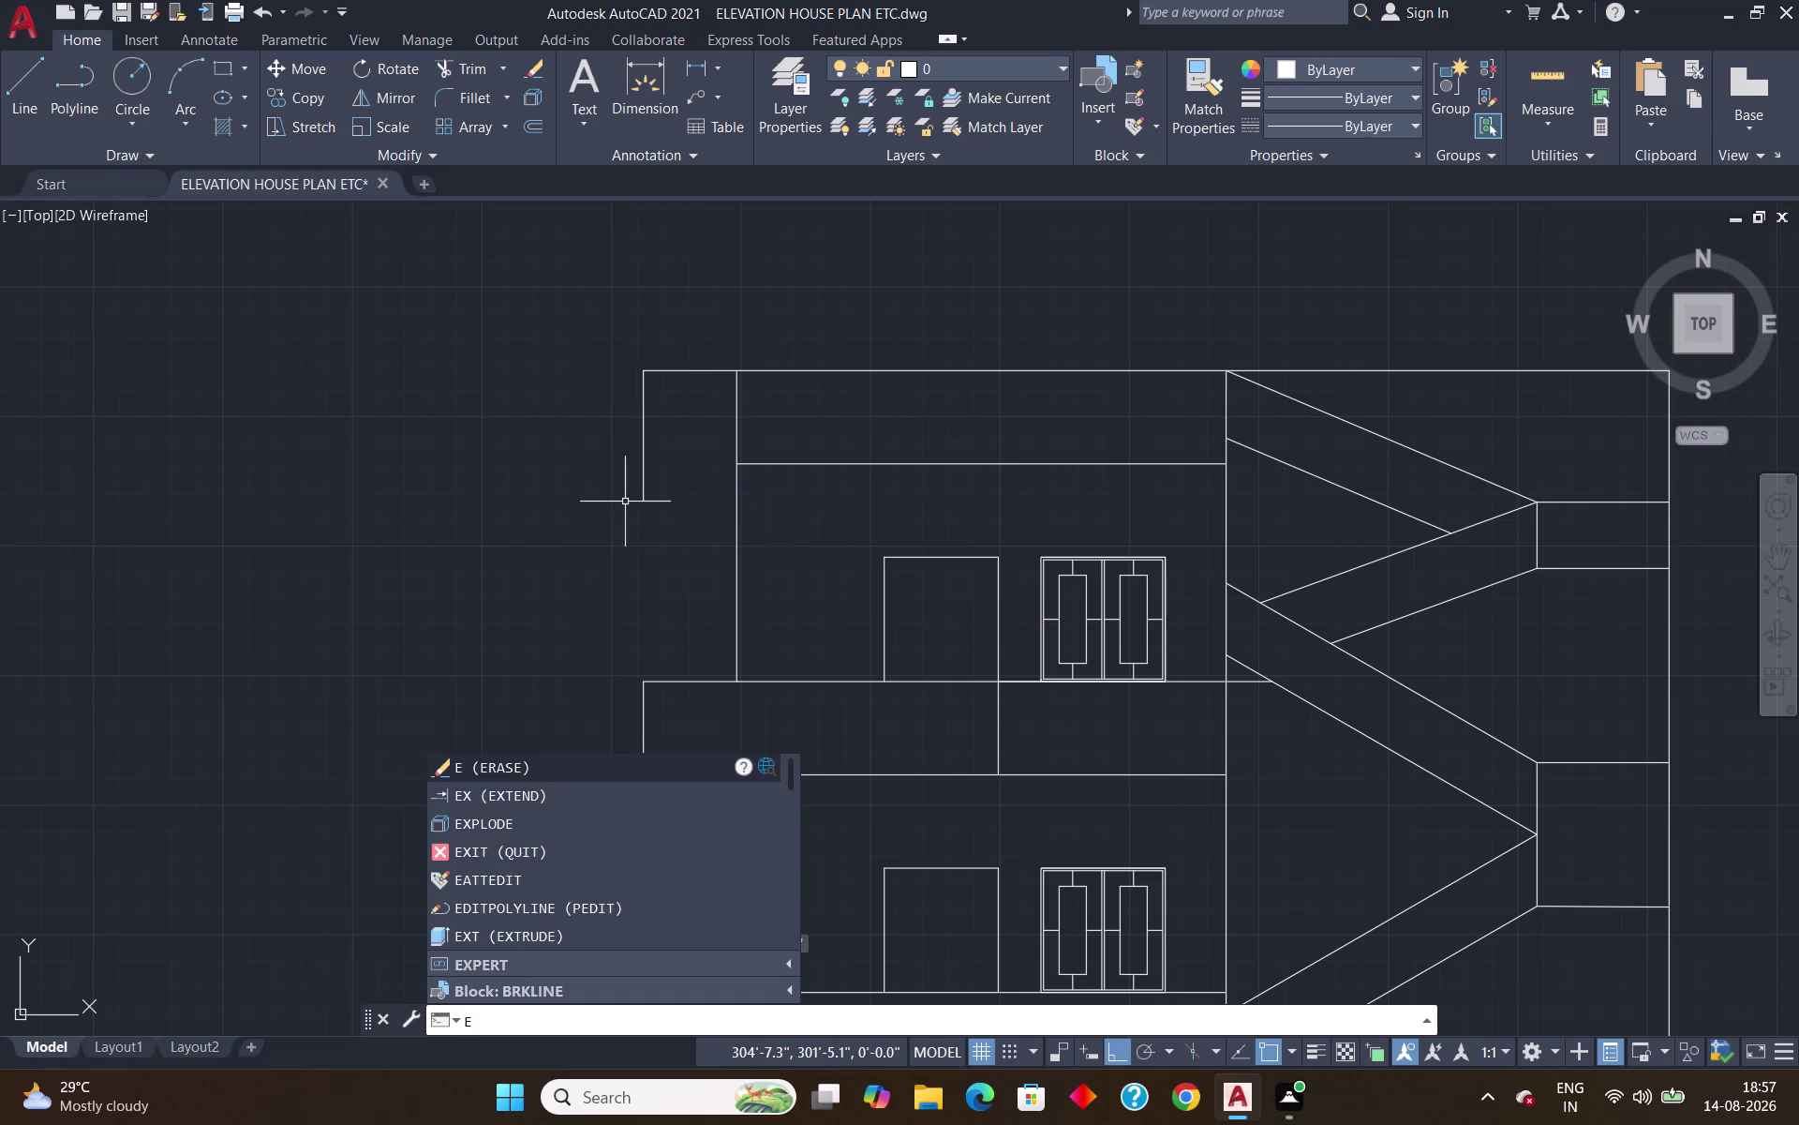
key(x)
key(Return)
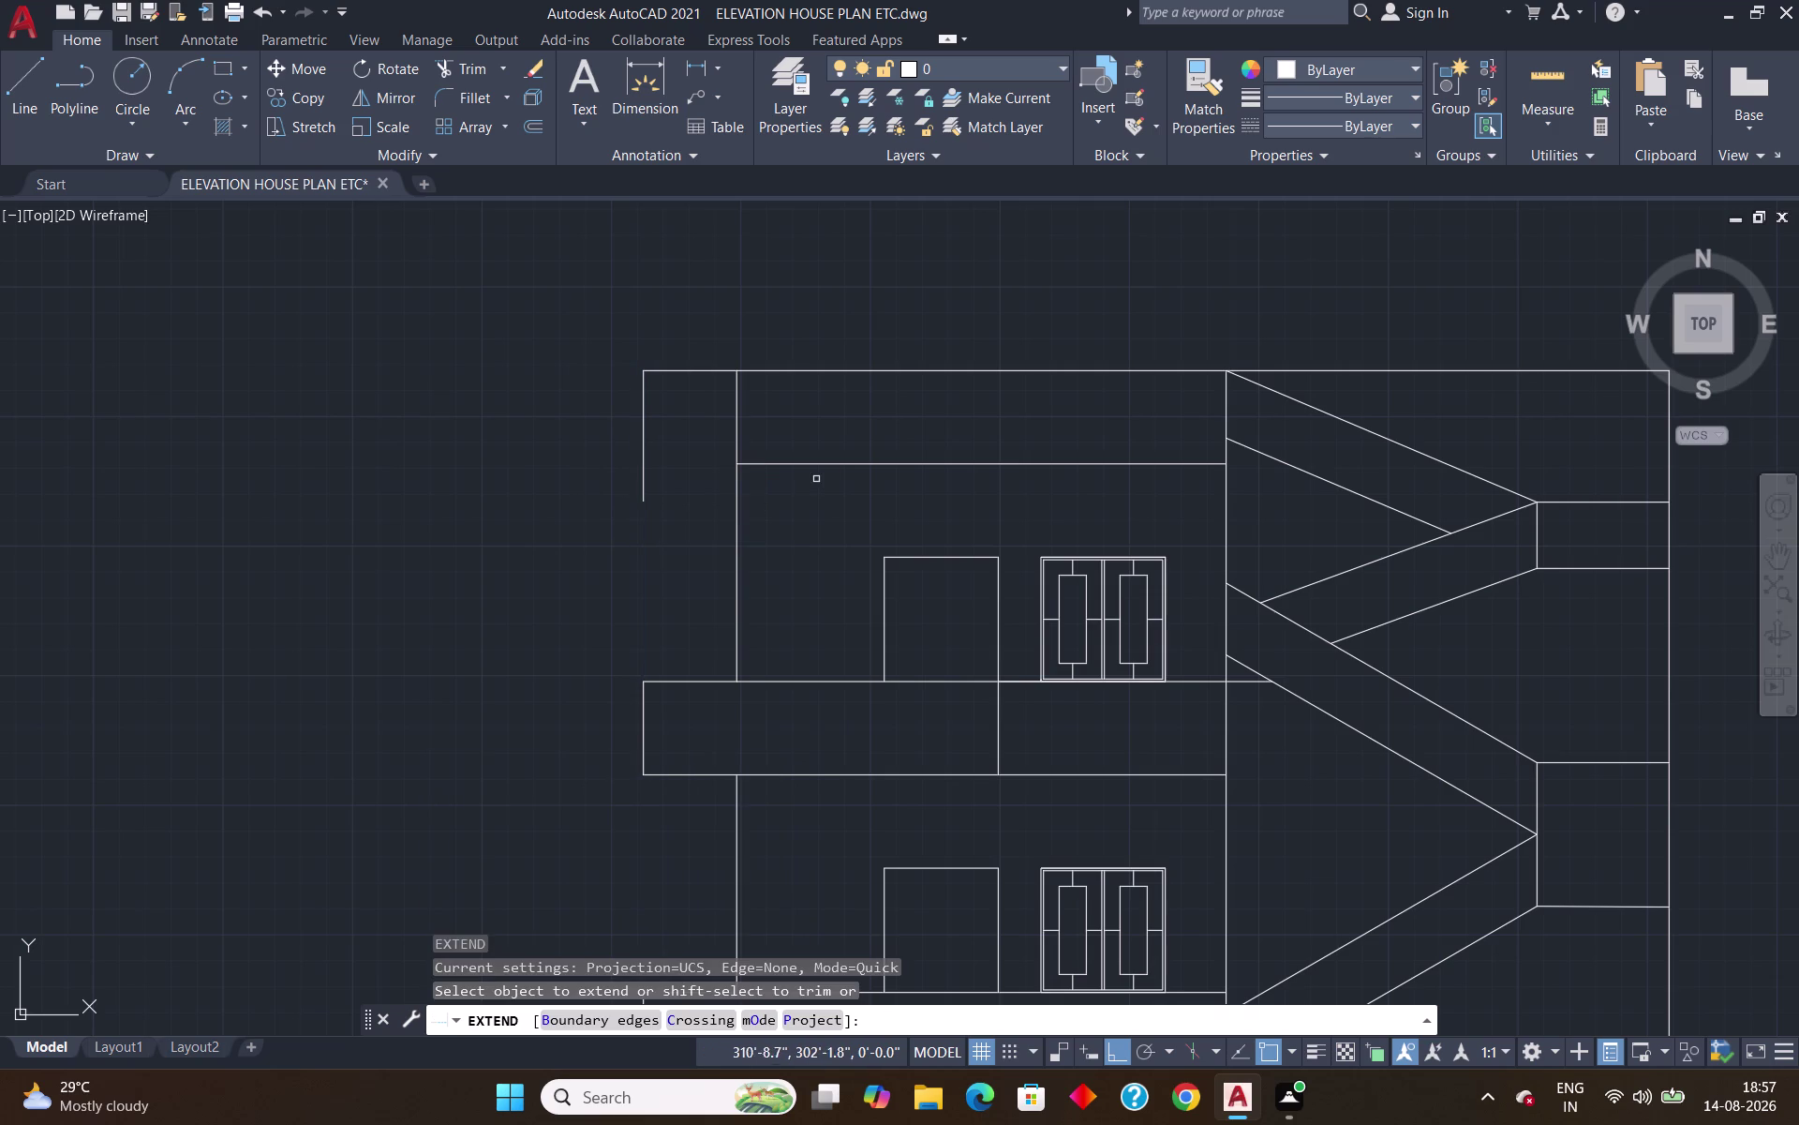
click(834, 463)
key(Return)
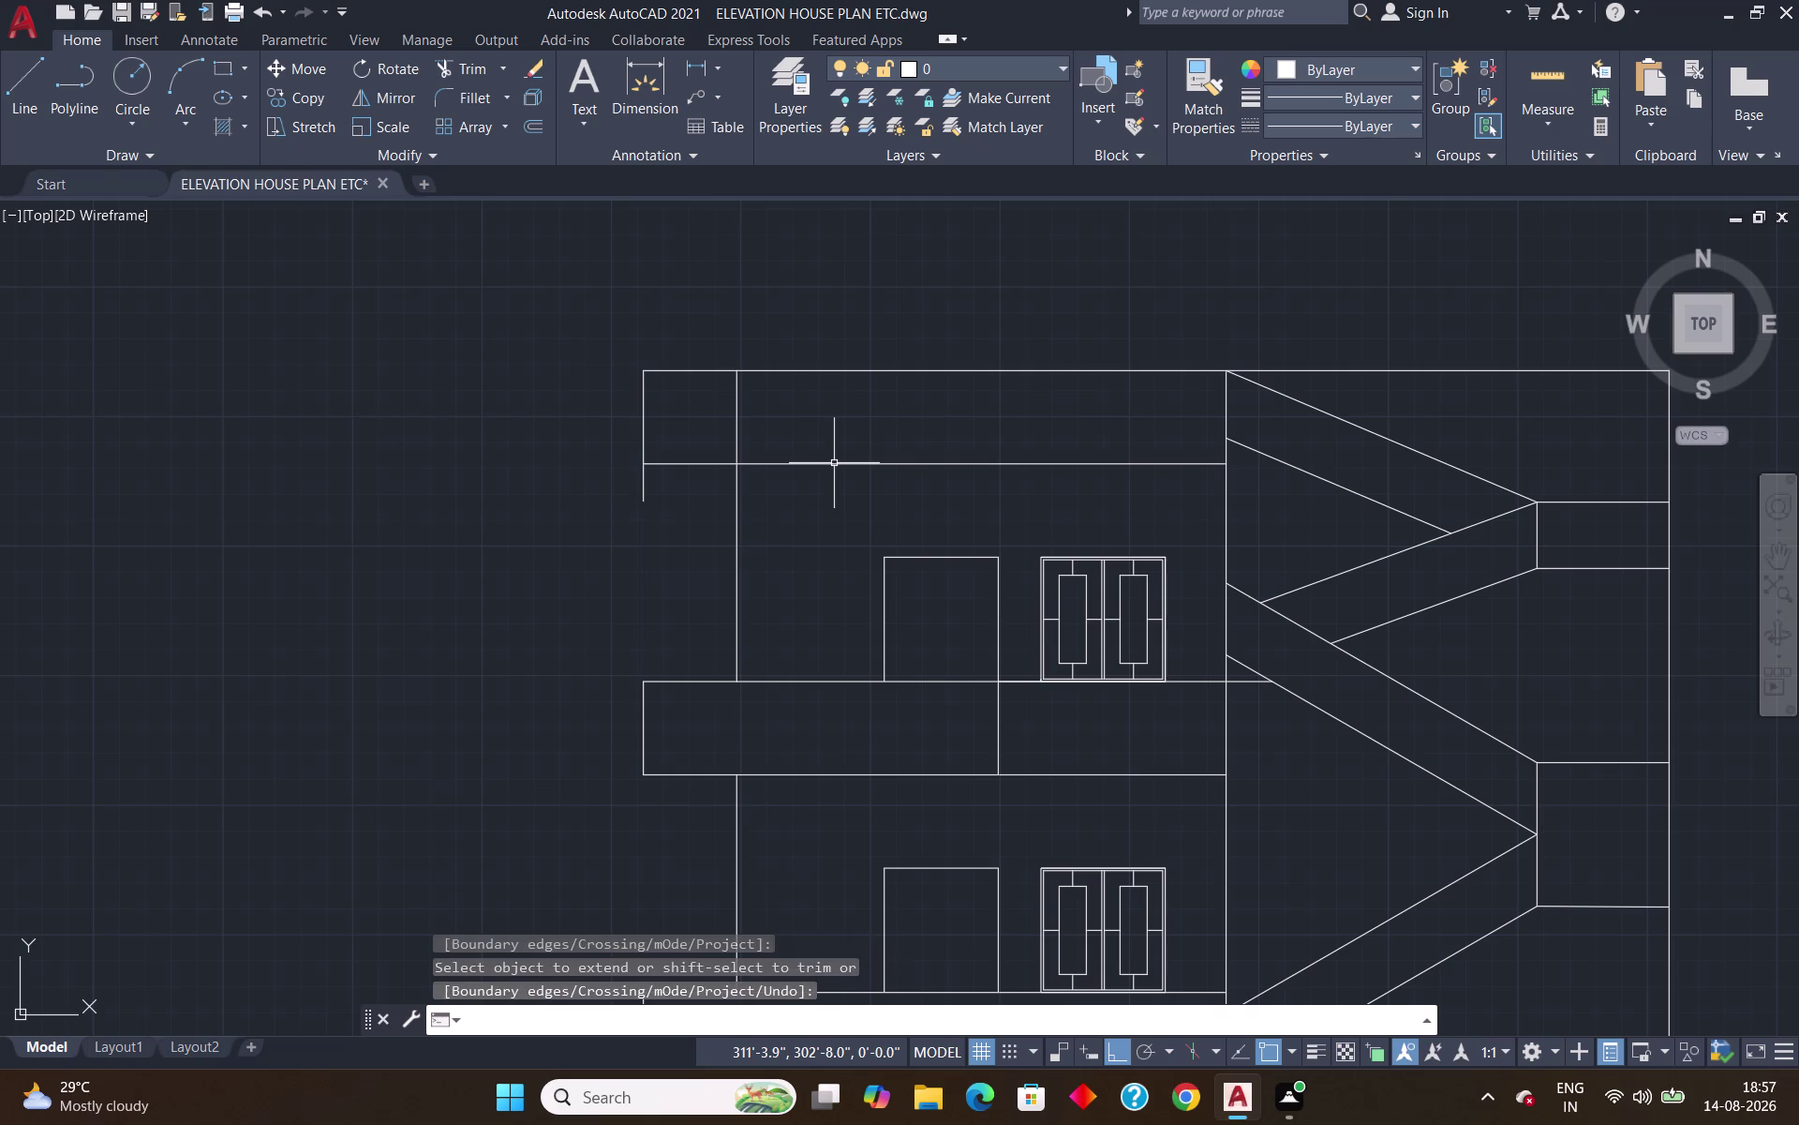
text(tr)
key(Return)
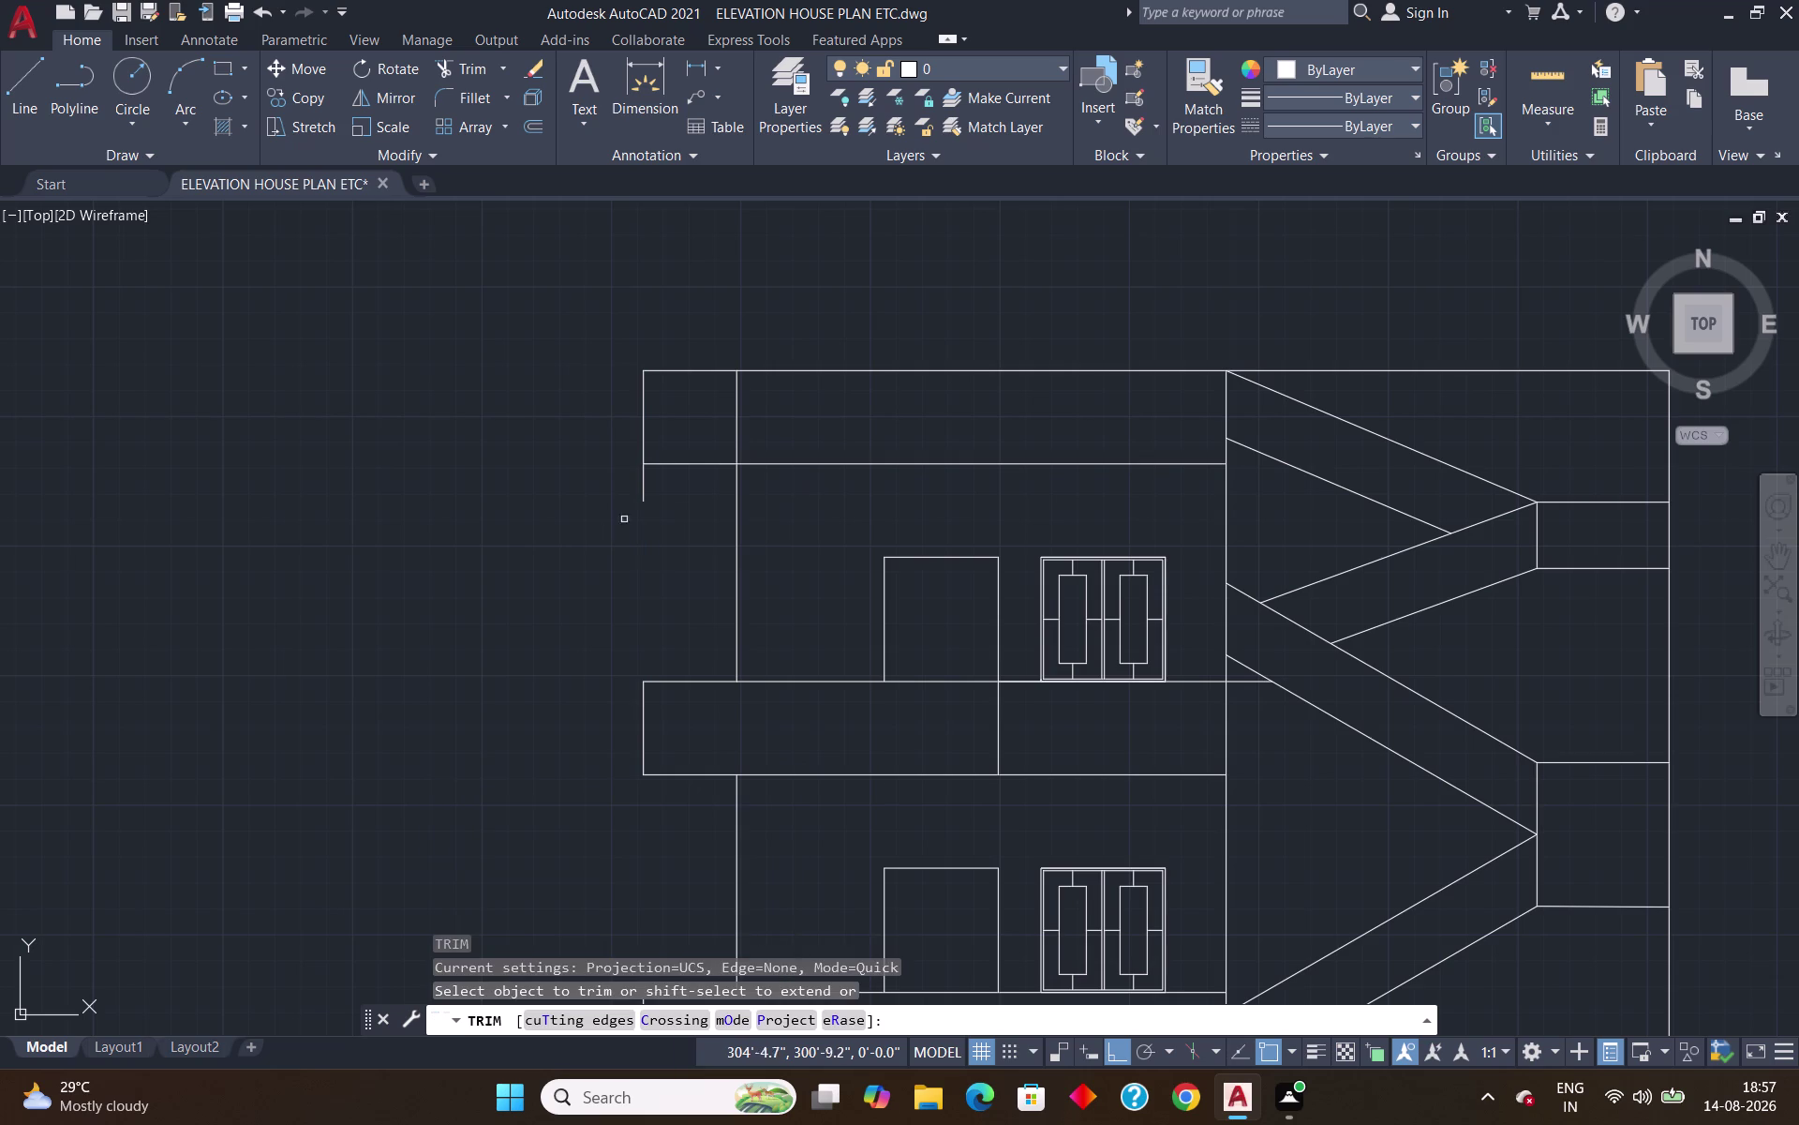
click(646, 499)
key(Return)
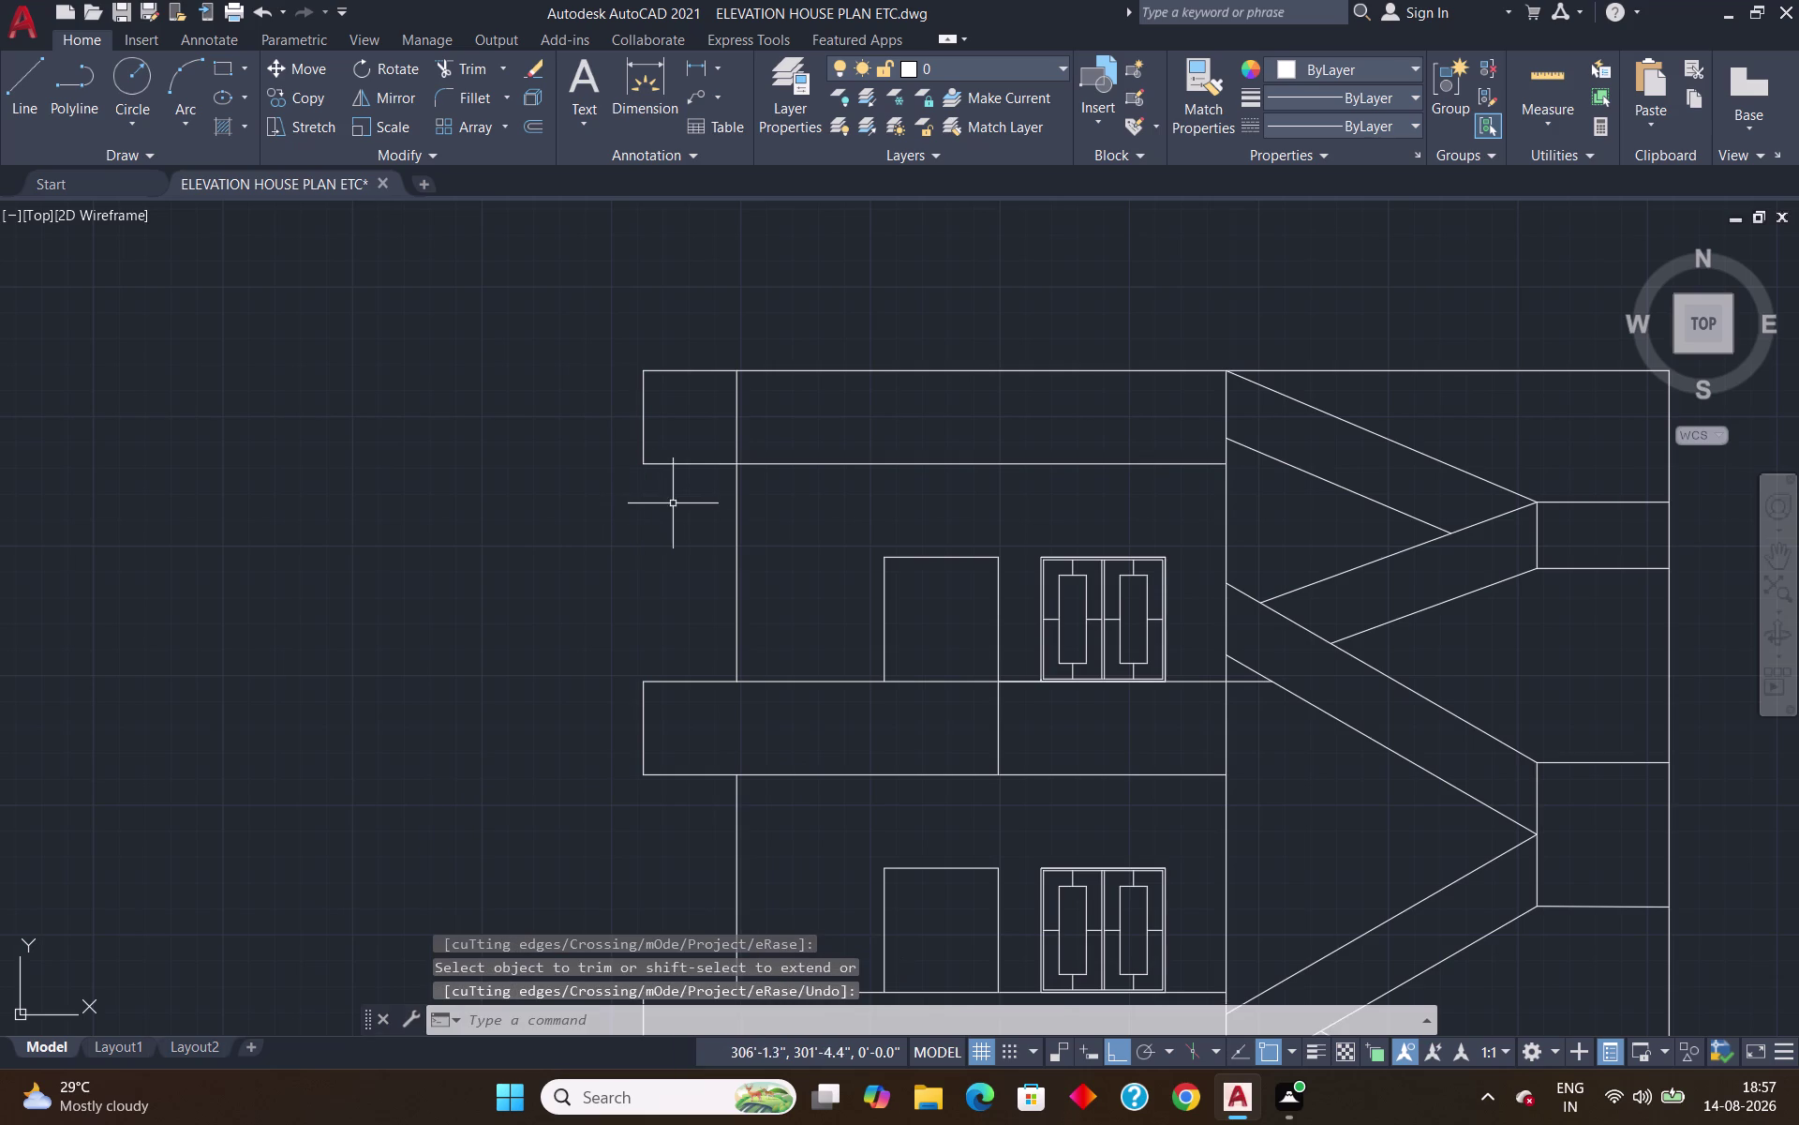
scroll(down, 3)
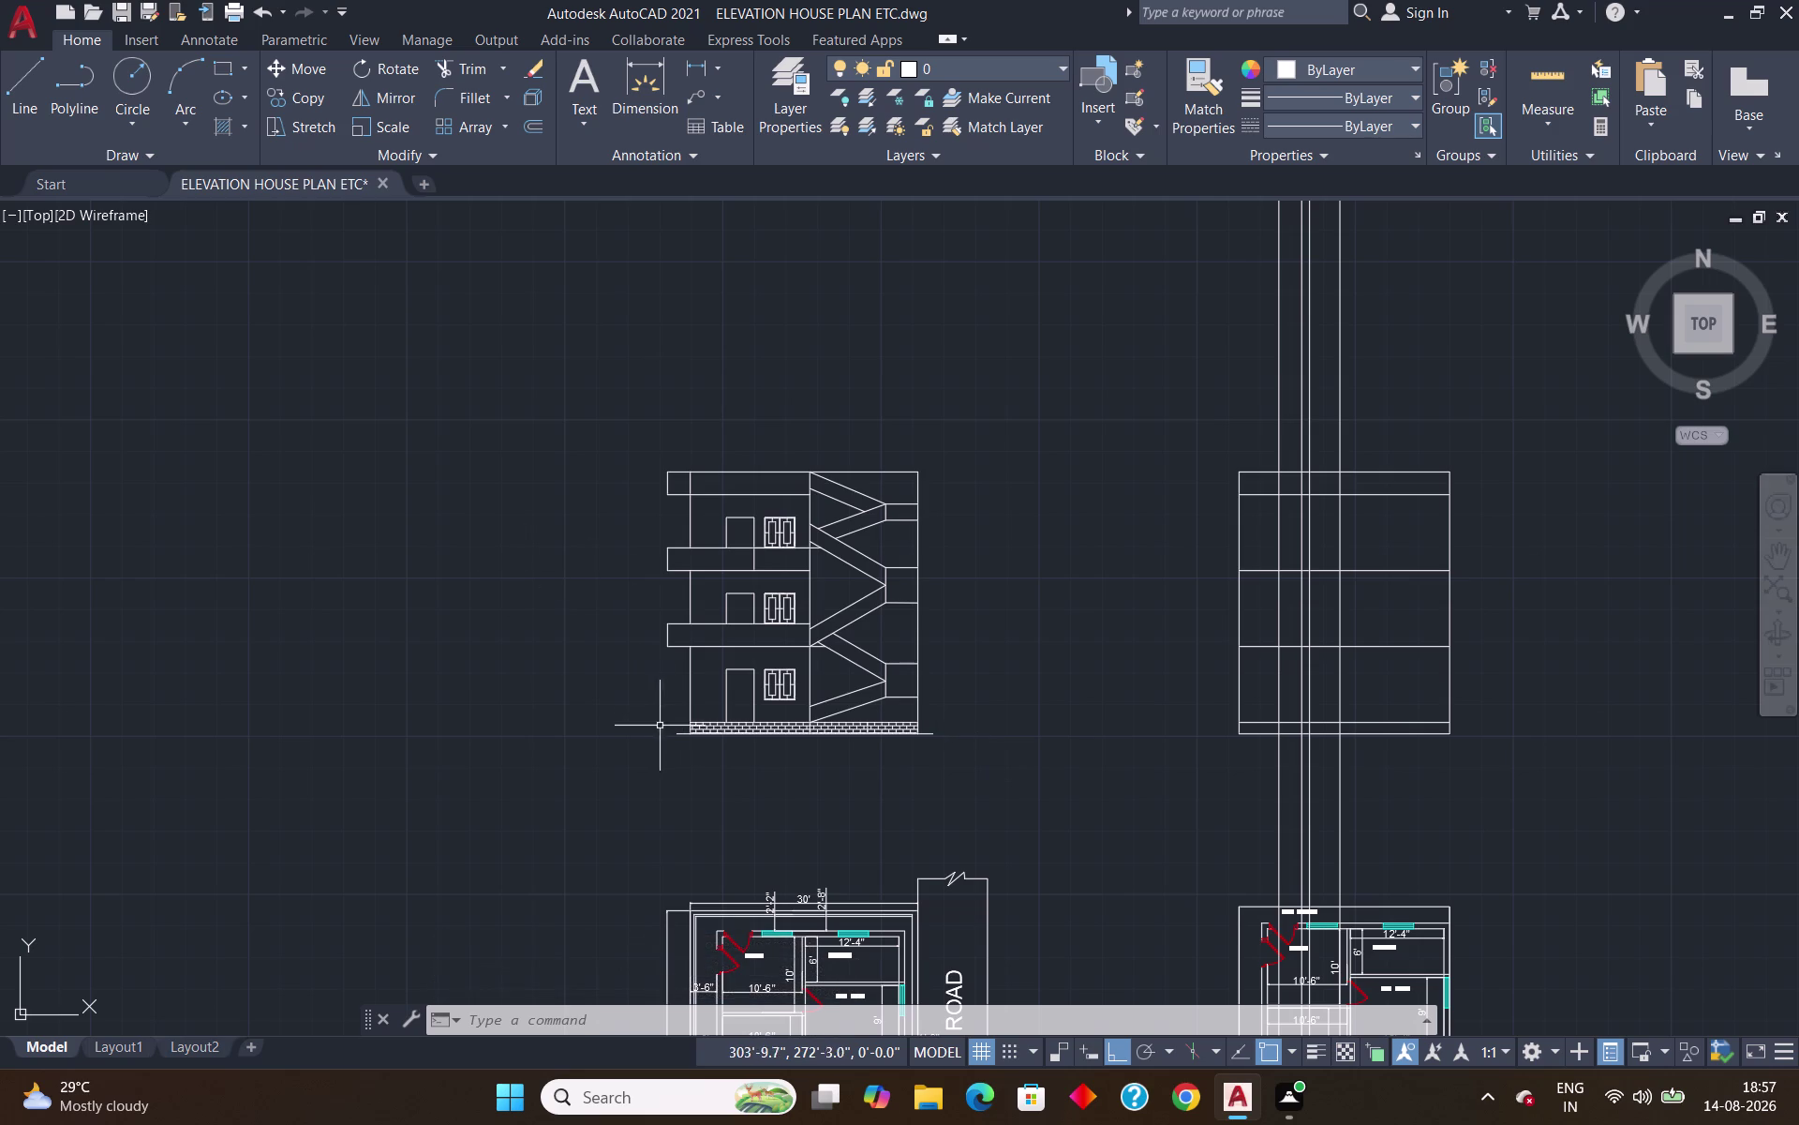
Start a line and a 6" offset, then cancel both without drawing.
scroll(up, 3)
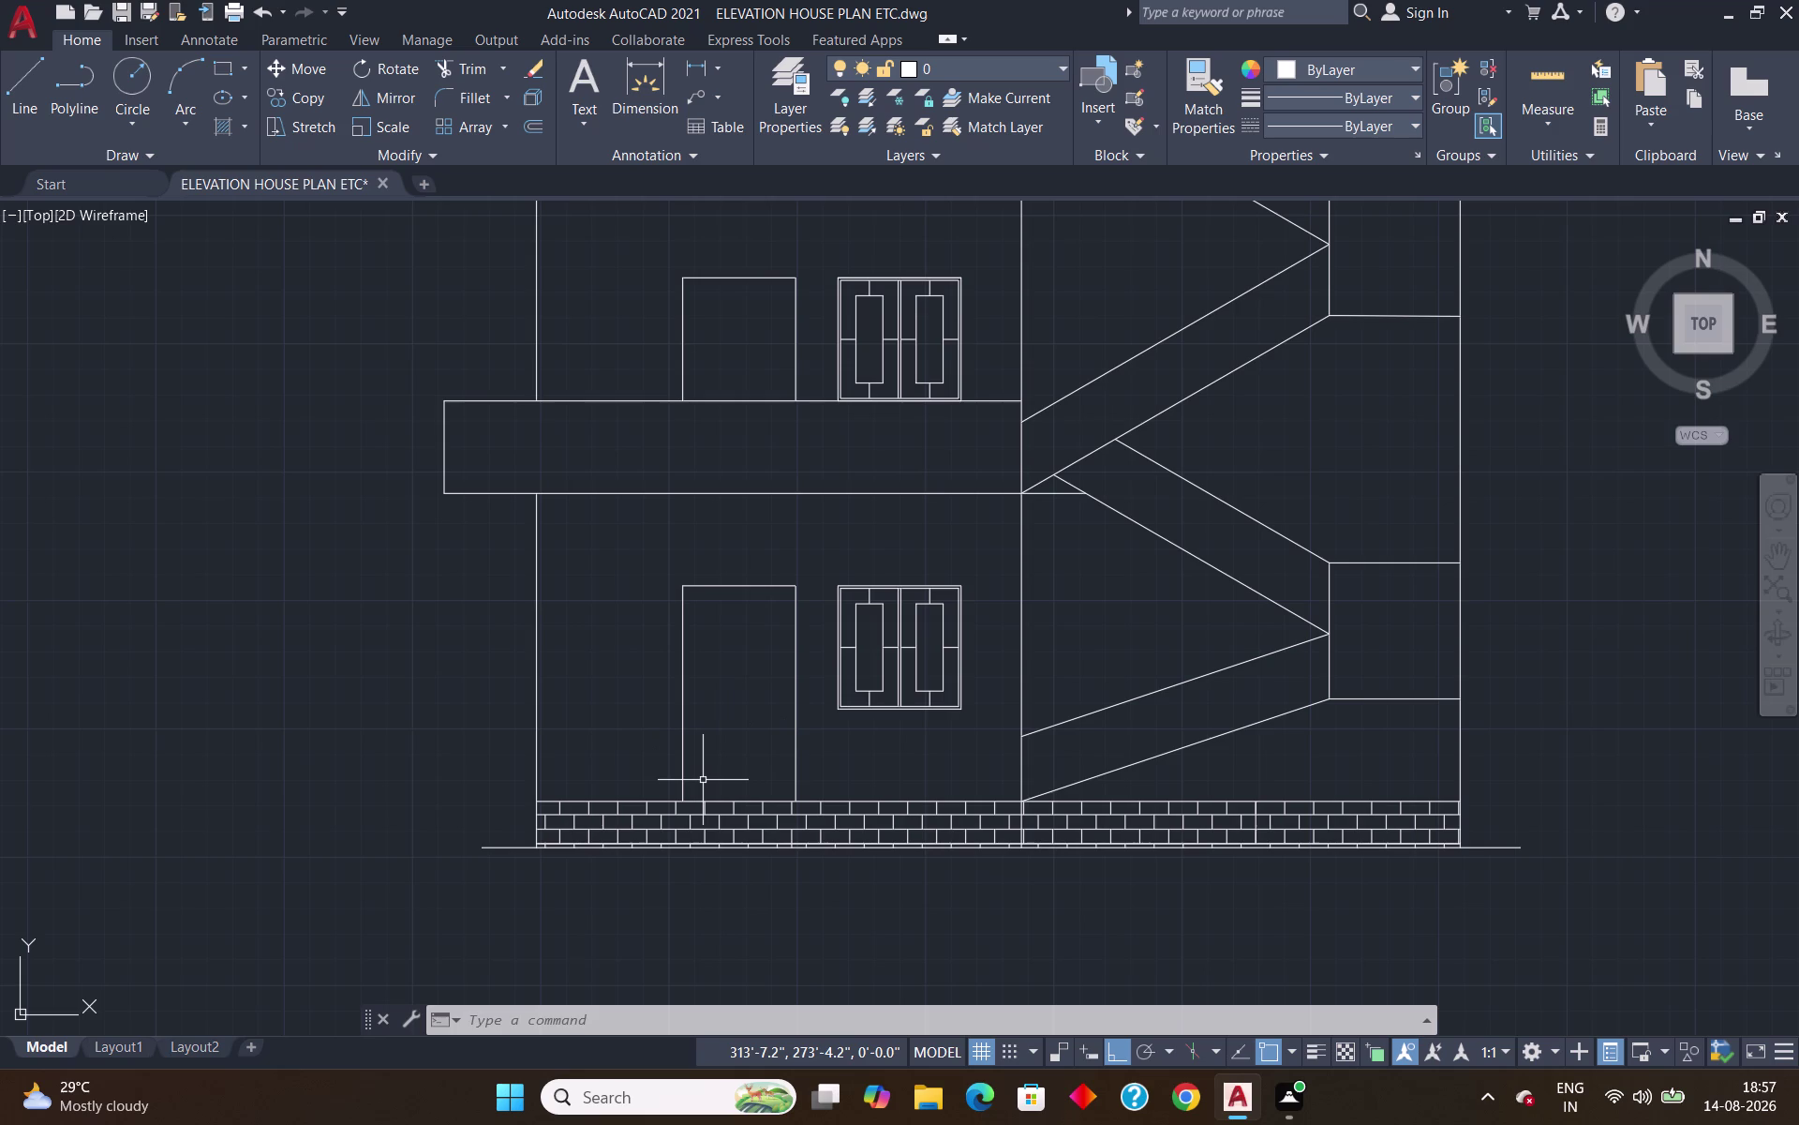
key(l)
key(Return)
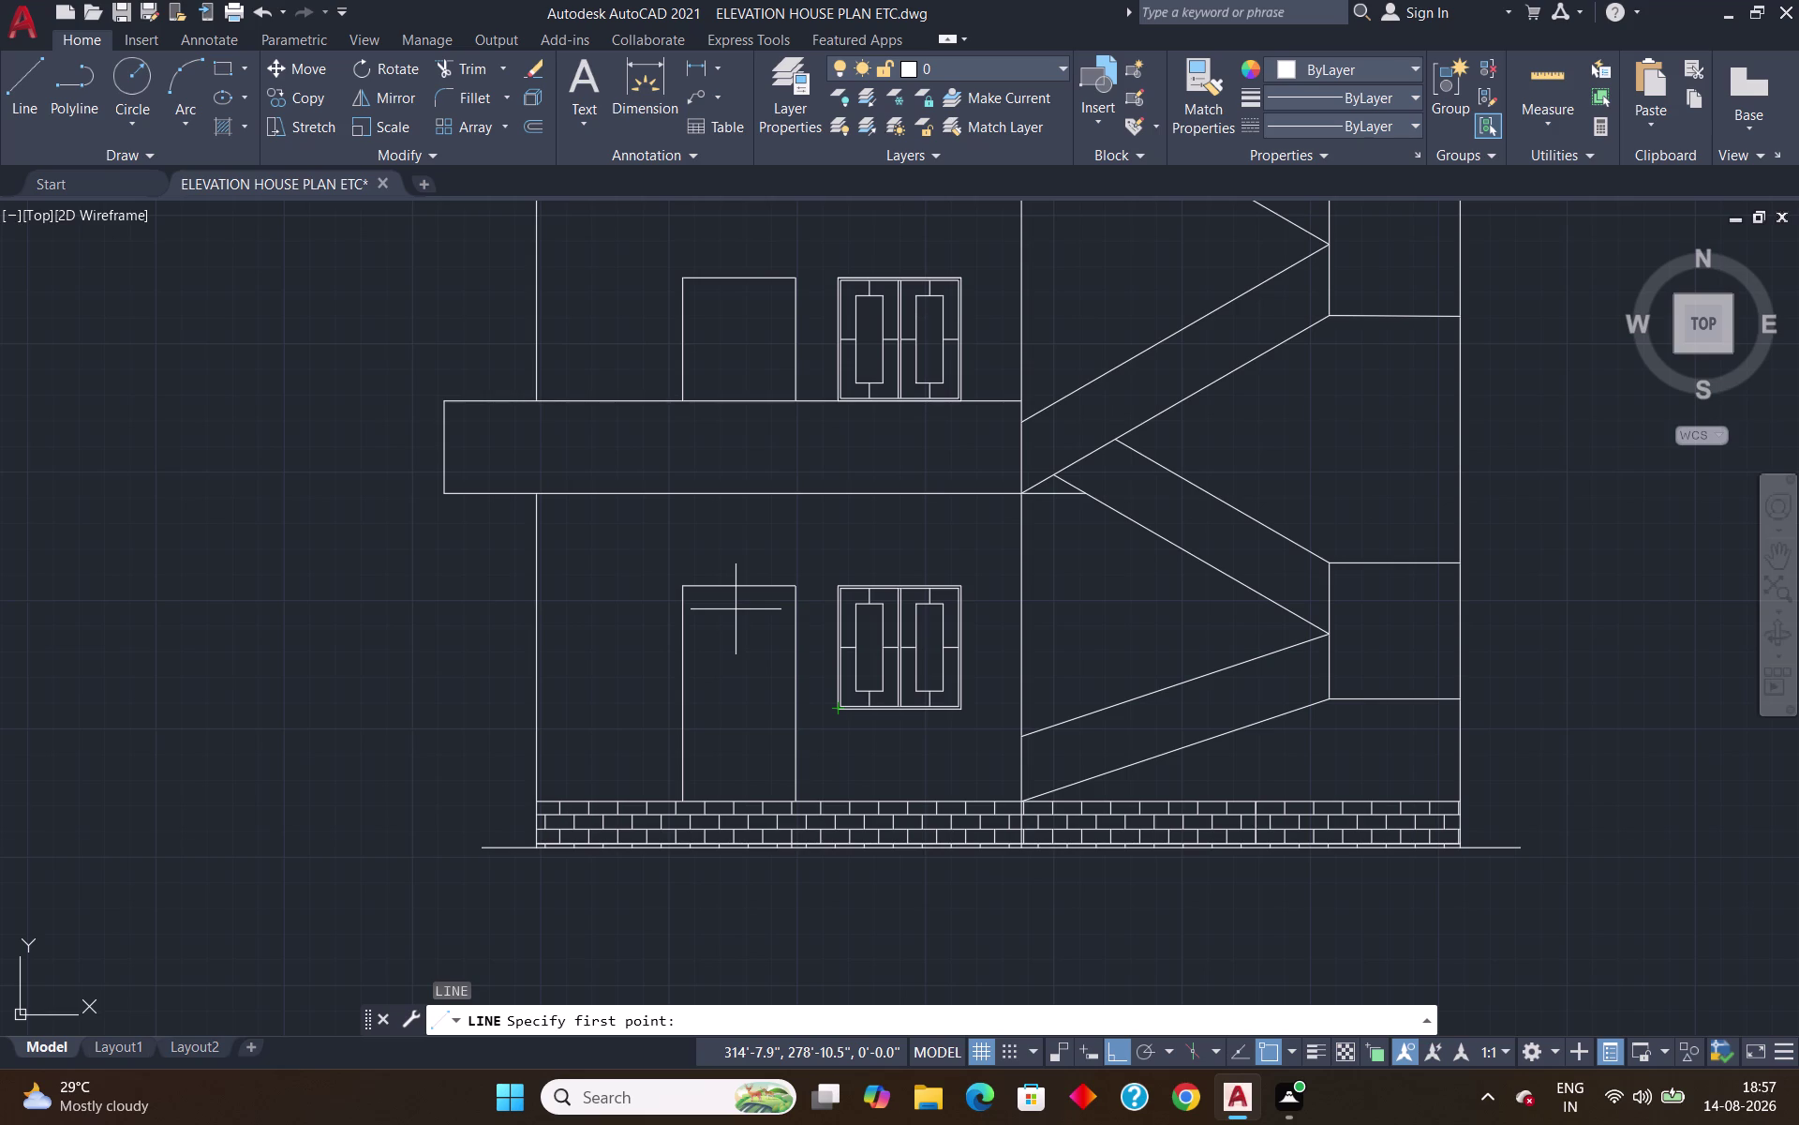
key(Escape)
key(o)
key(Return)
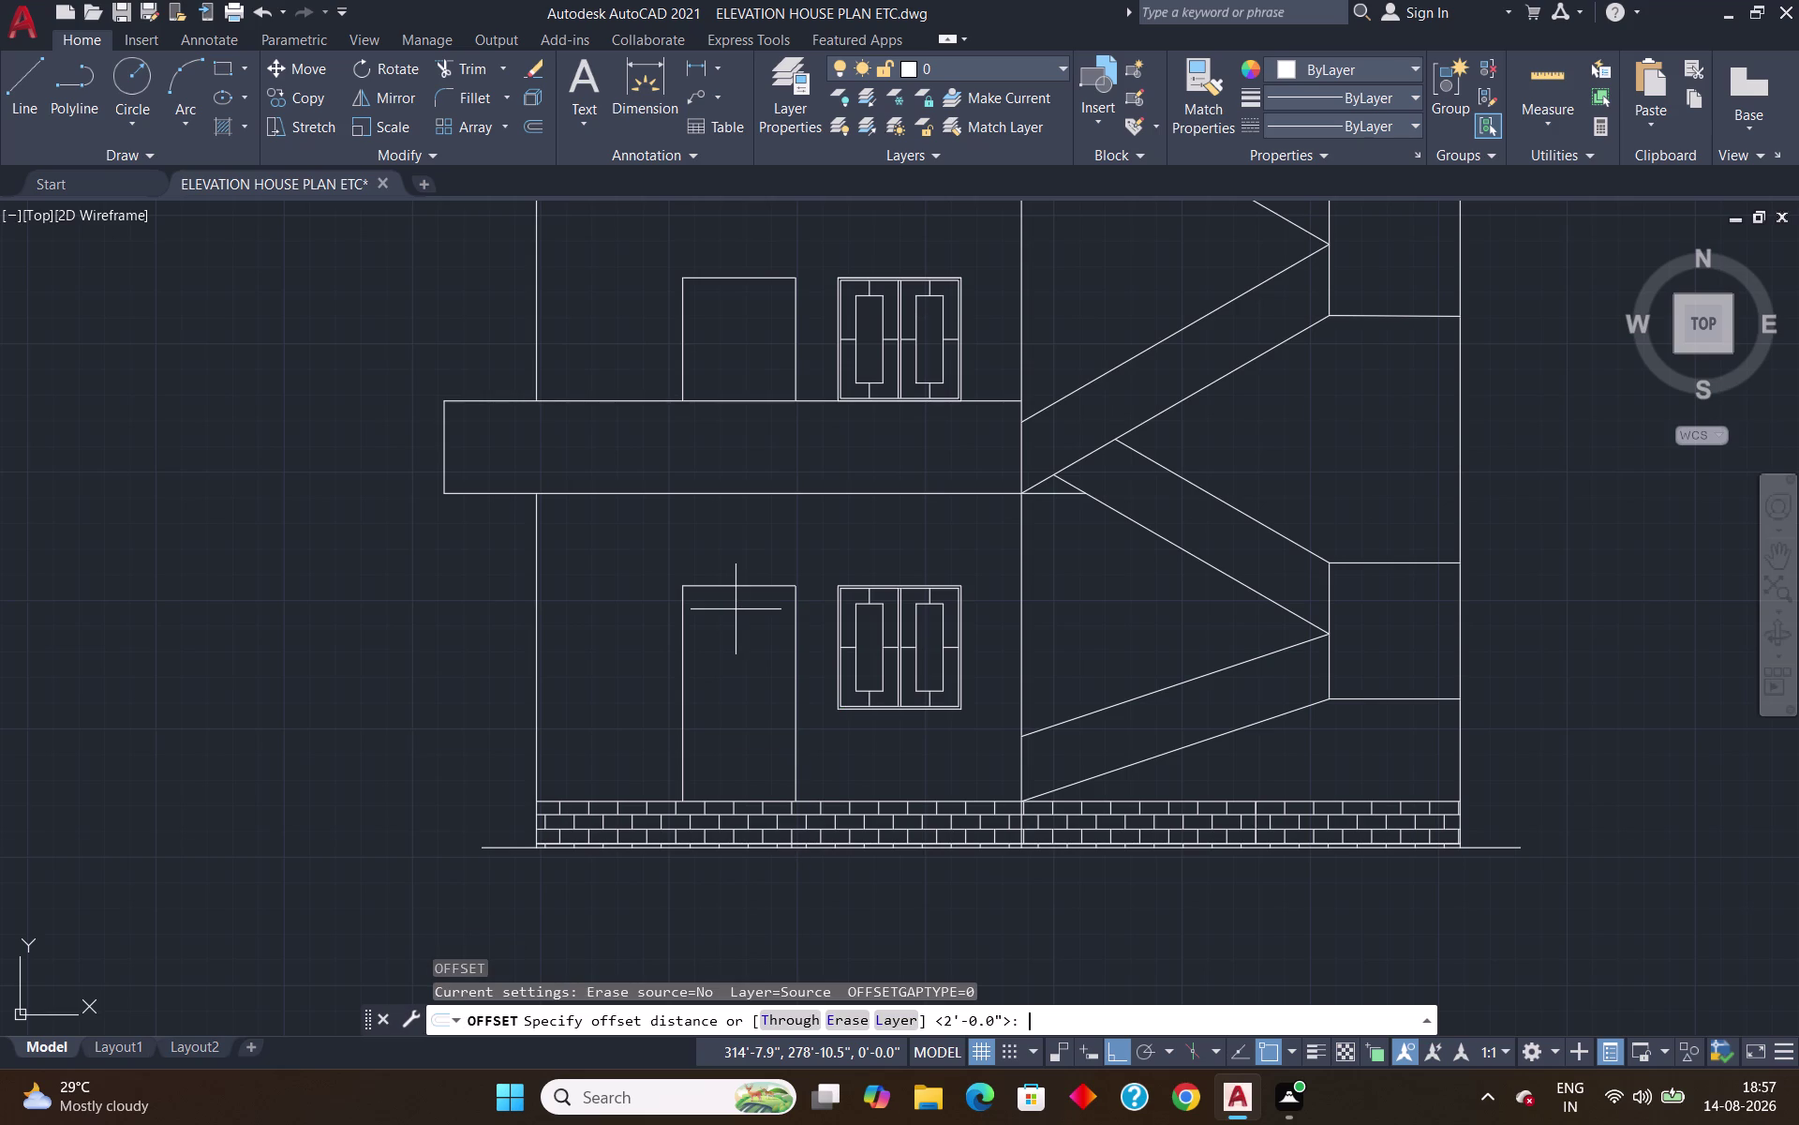
key(6)
key(shift+quotedbl)
key(Return)
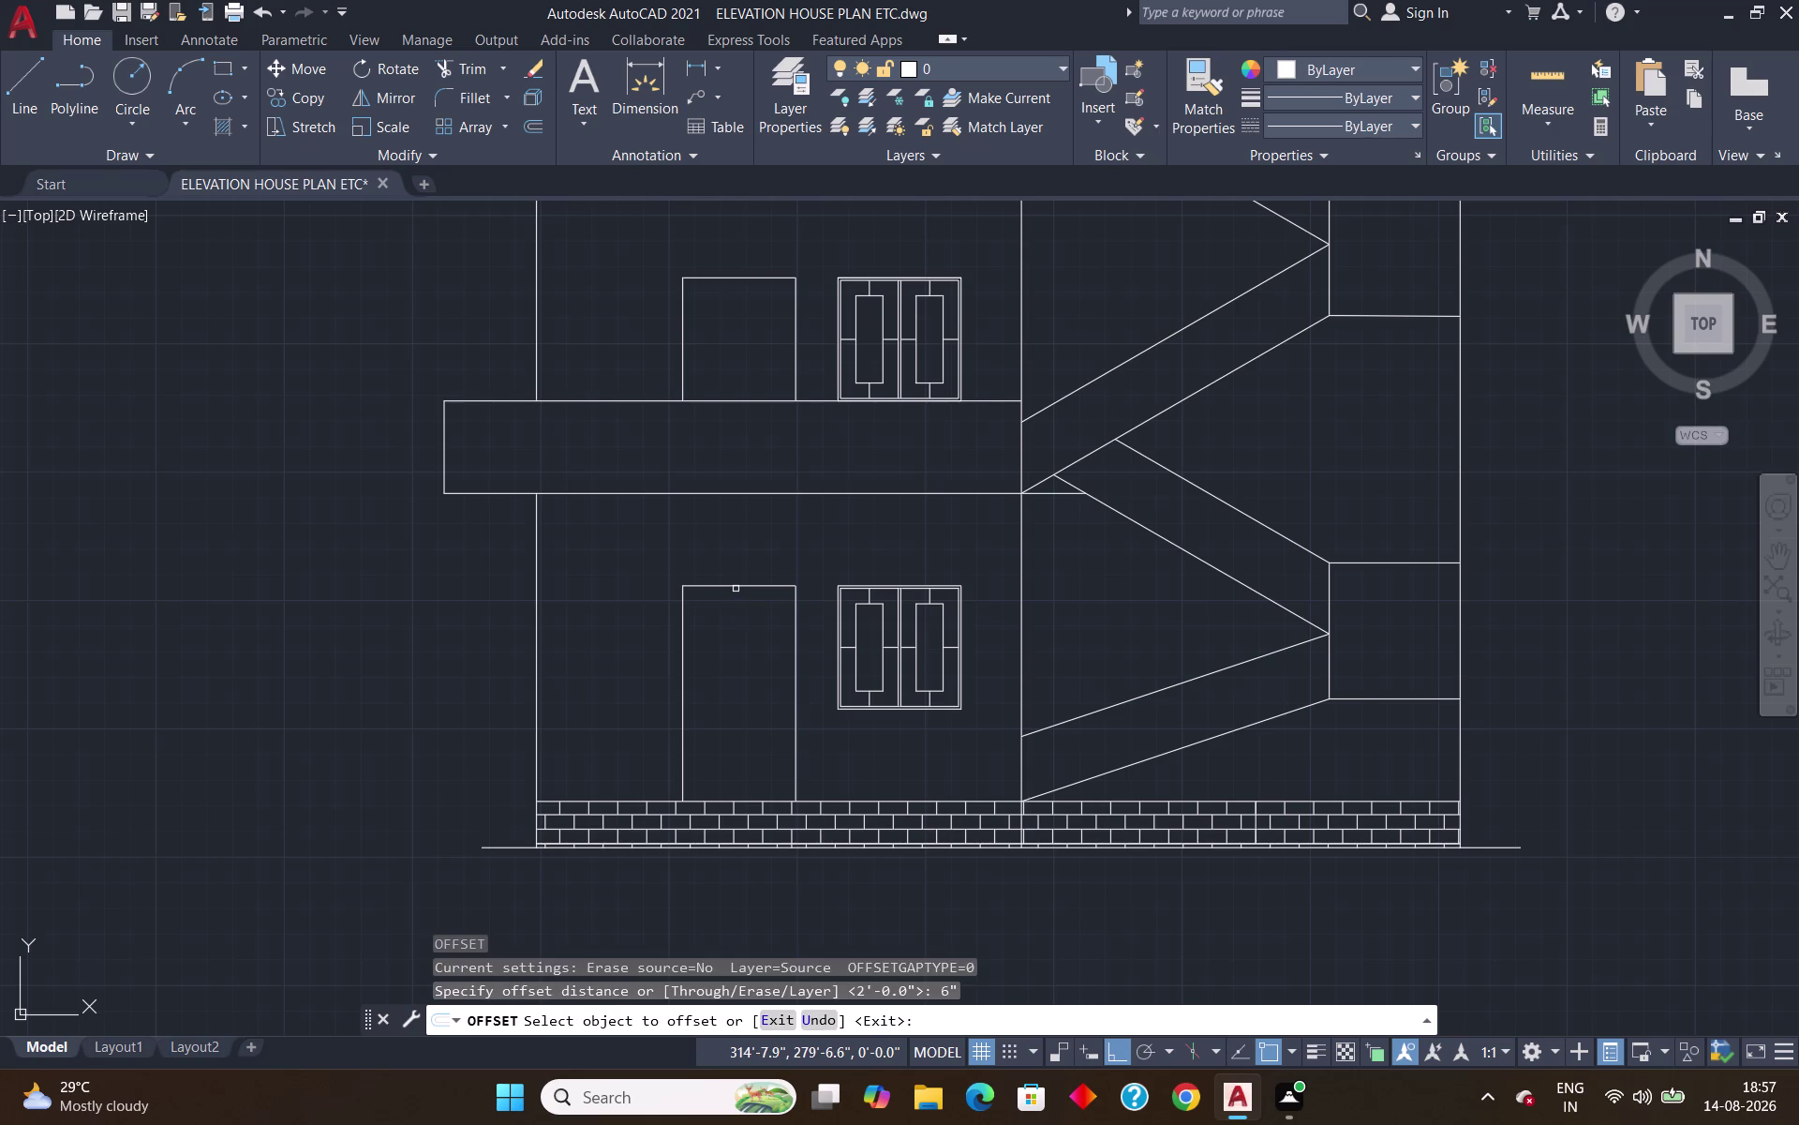
key(Escape)
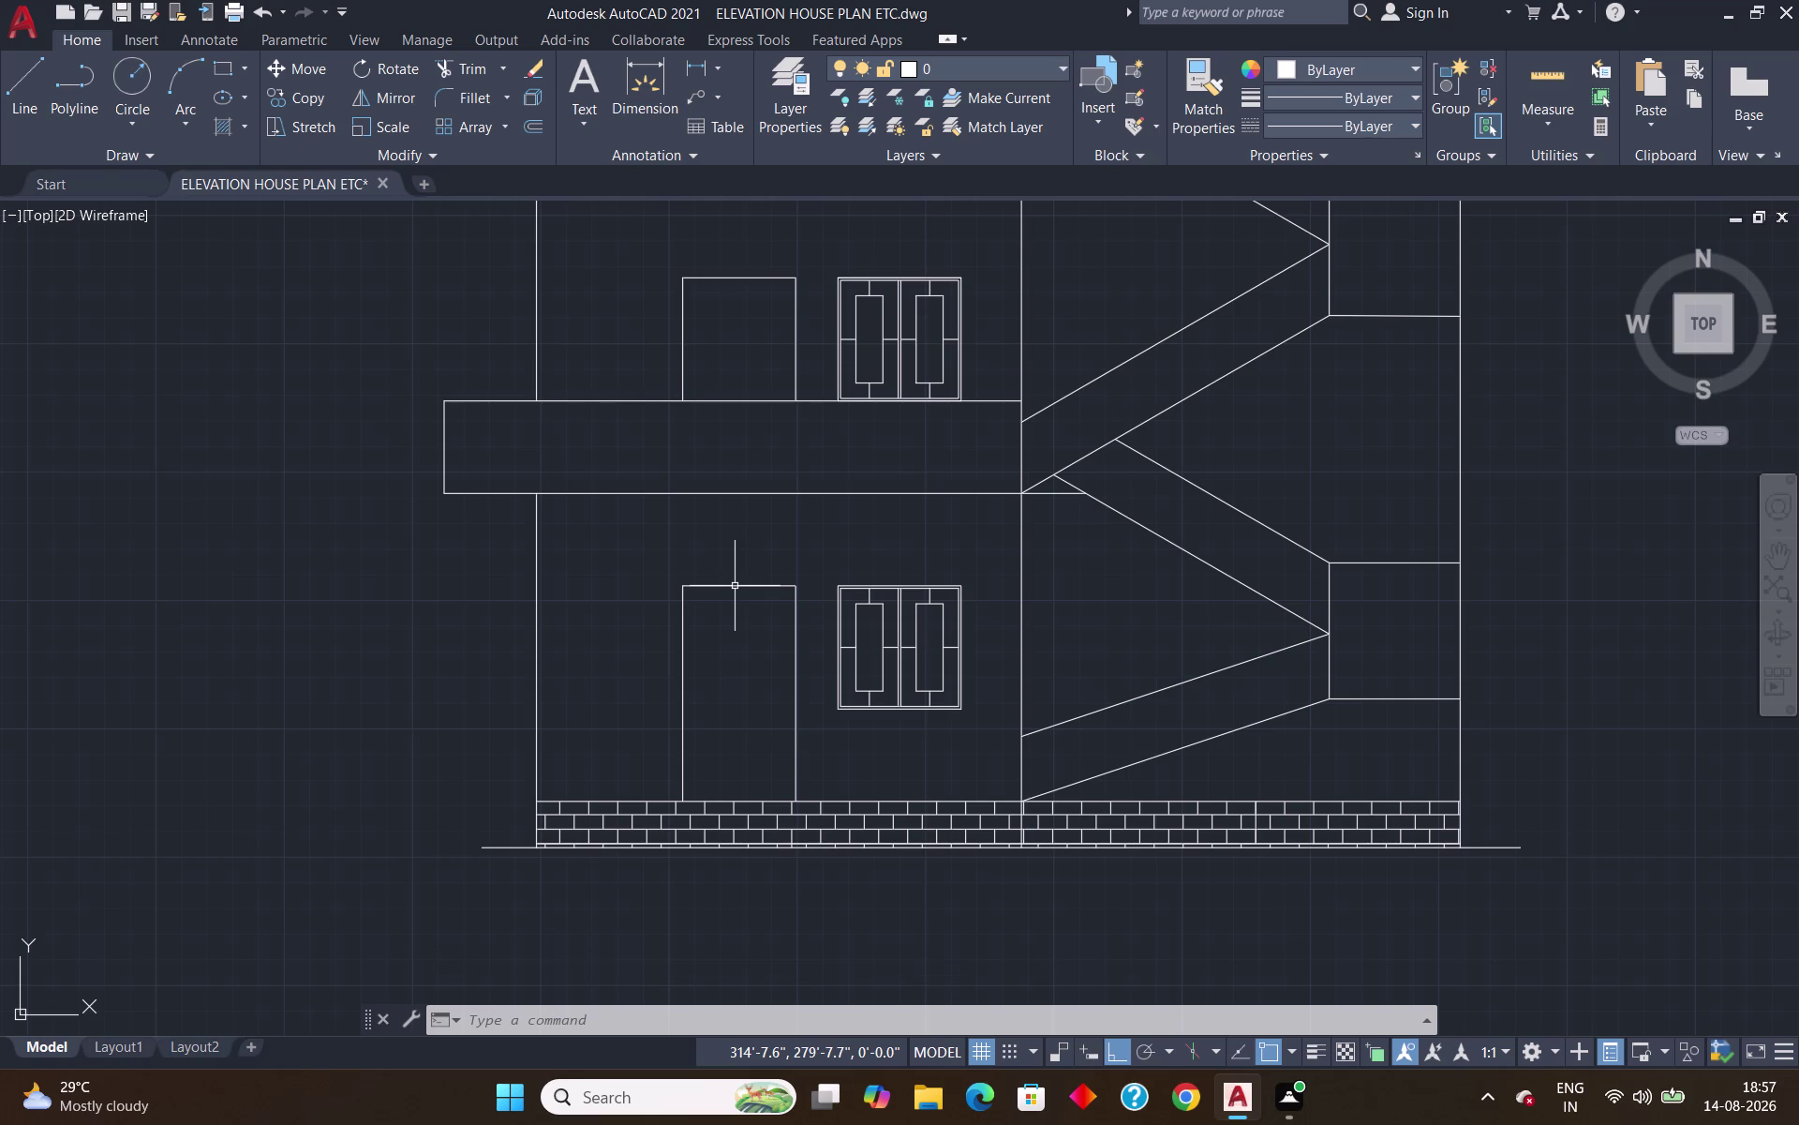
Draw a slanted door-leaf line from the door's top-left corner, then a vertical edge to the plinth.
key(l)
key(Return)
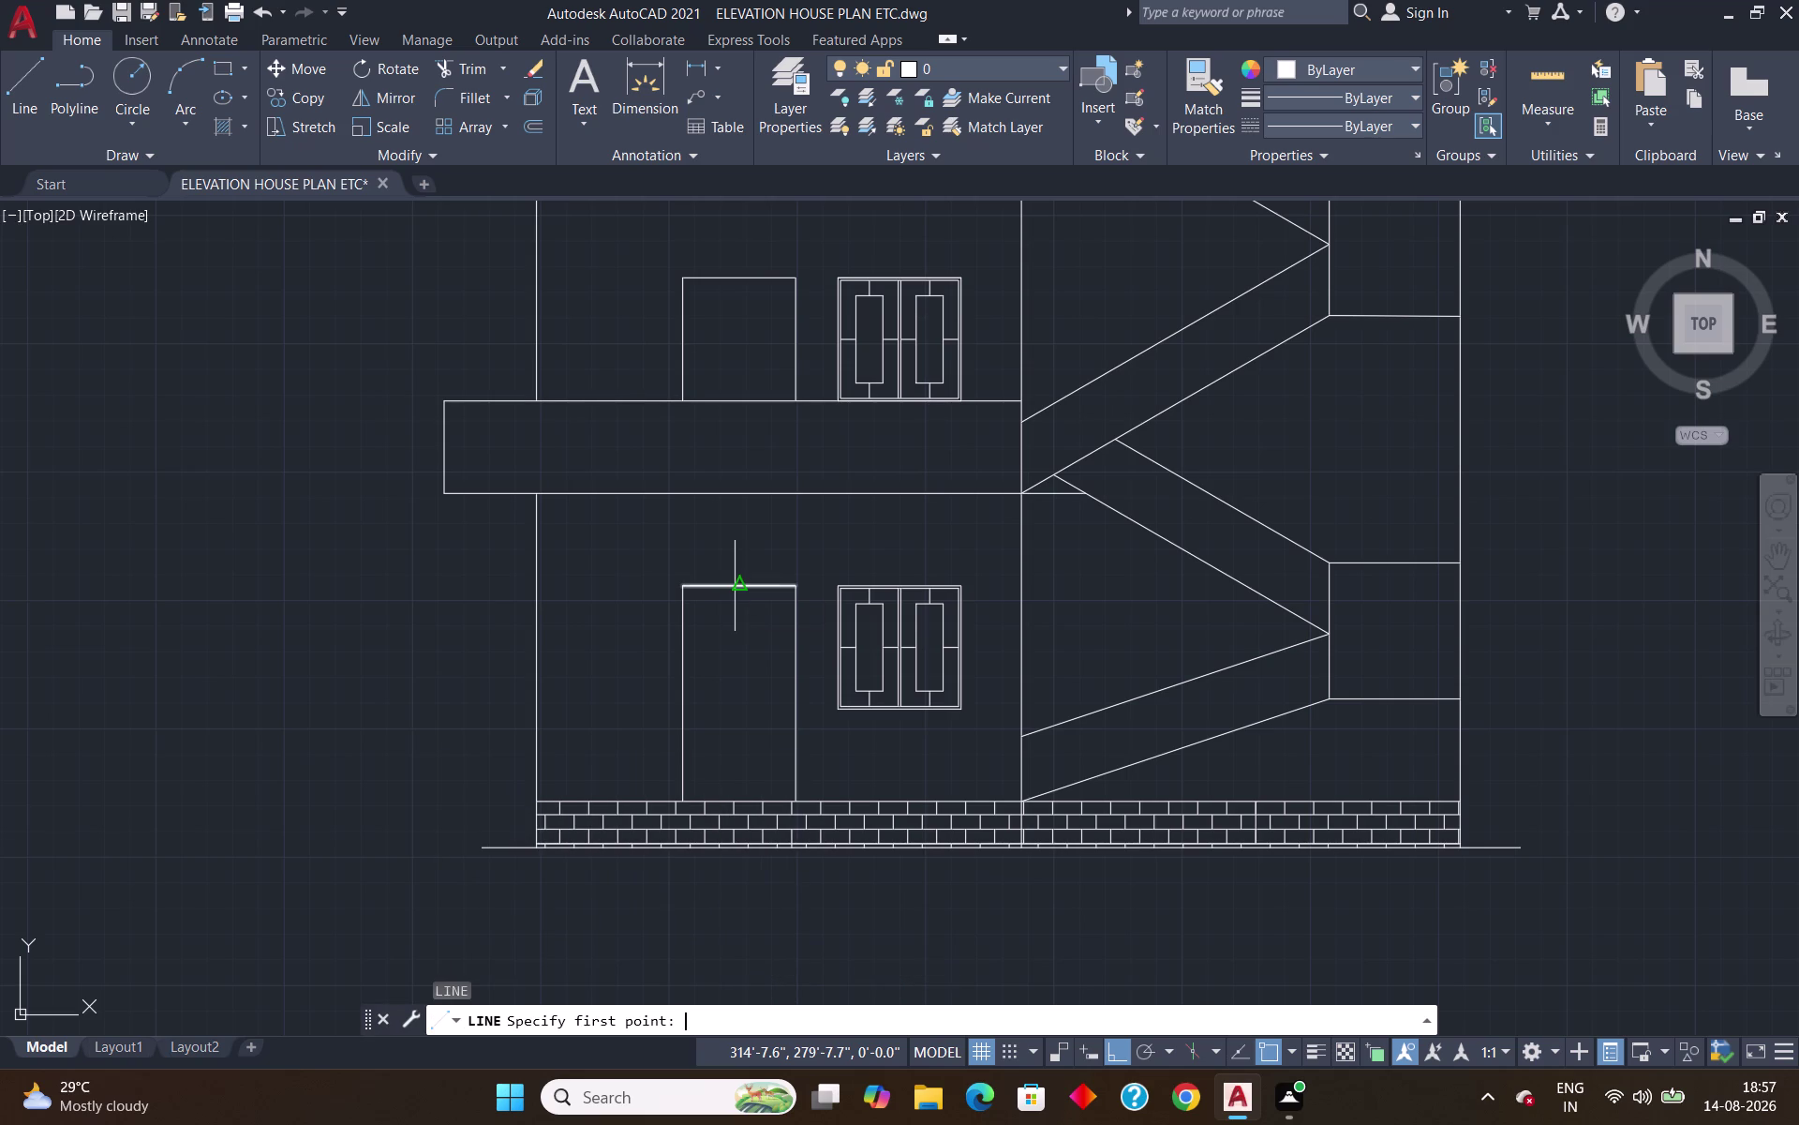
click(688, 588)
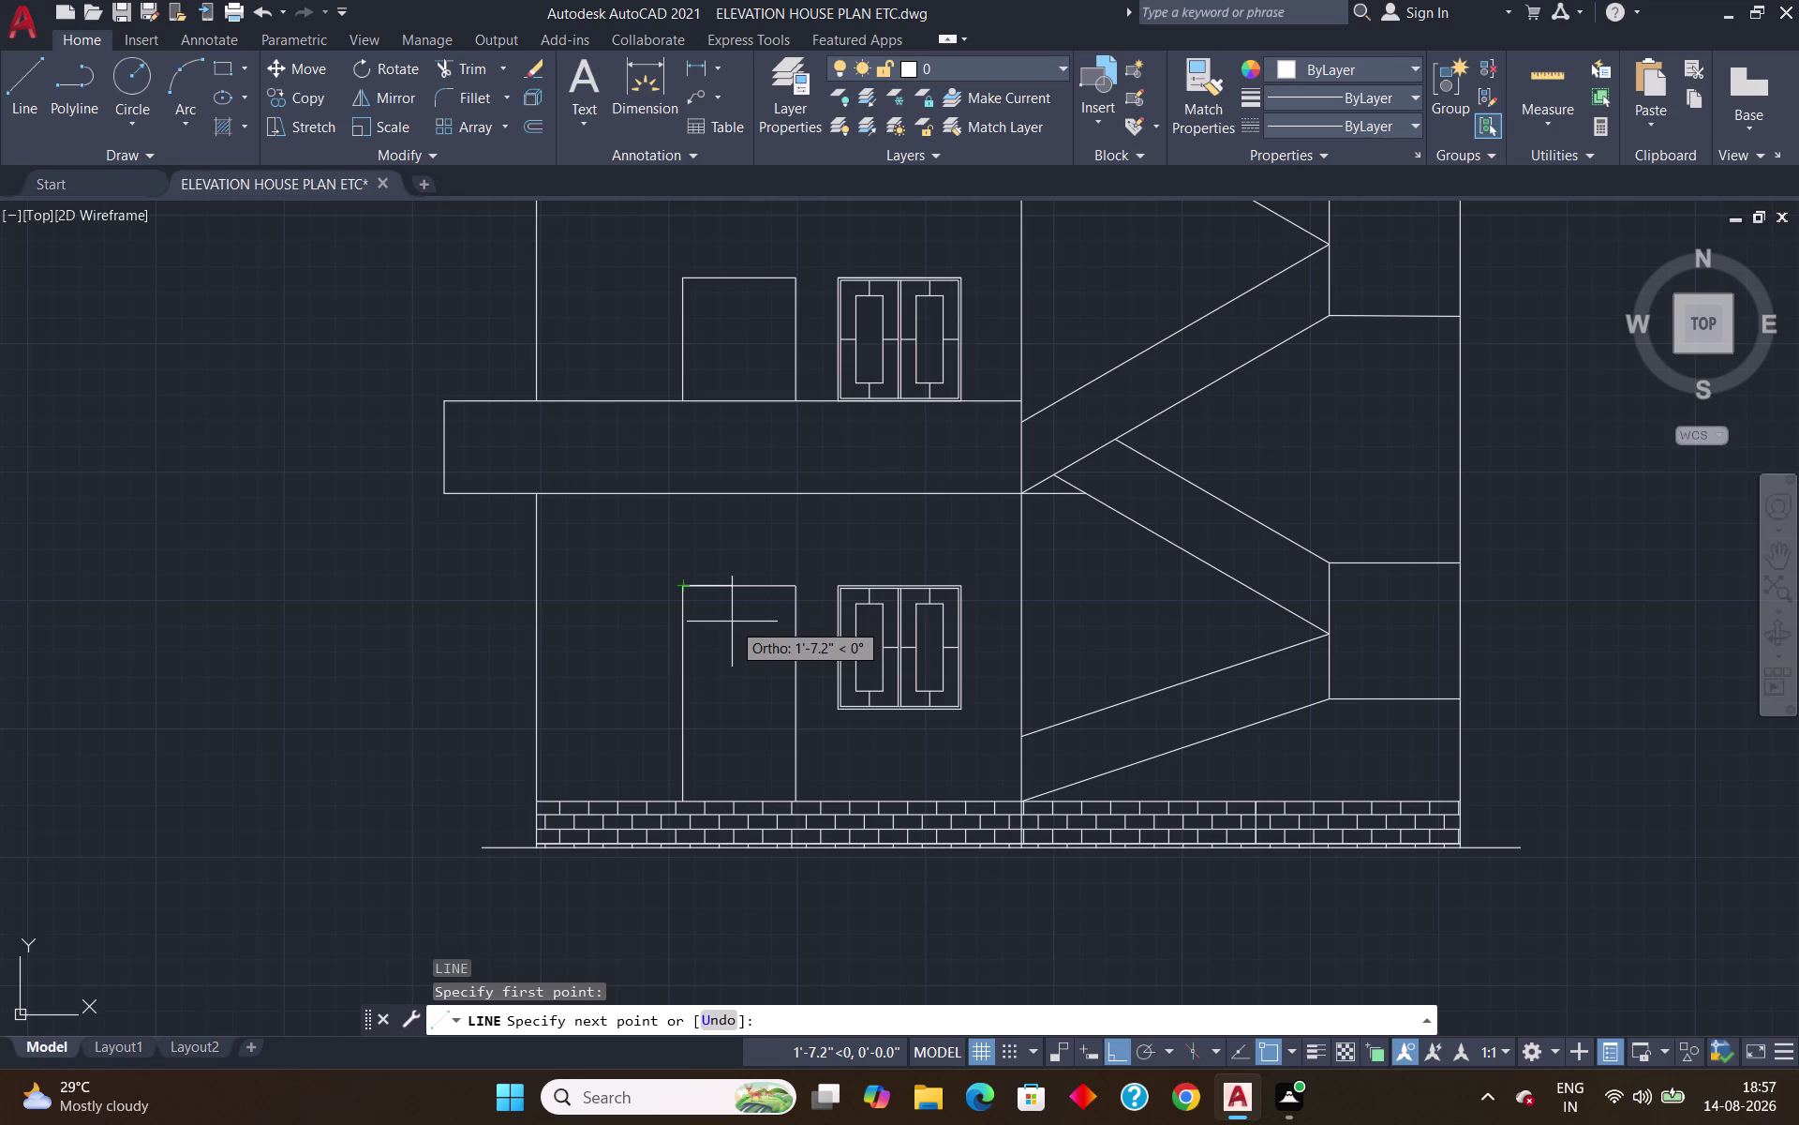
key(F8)
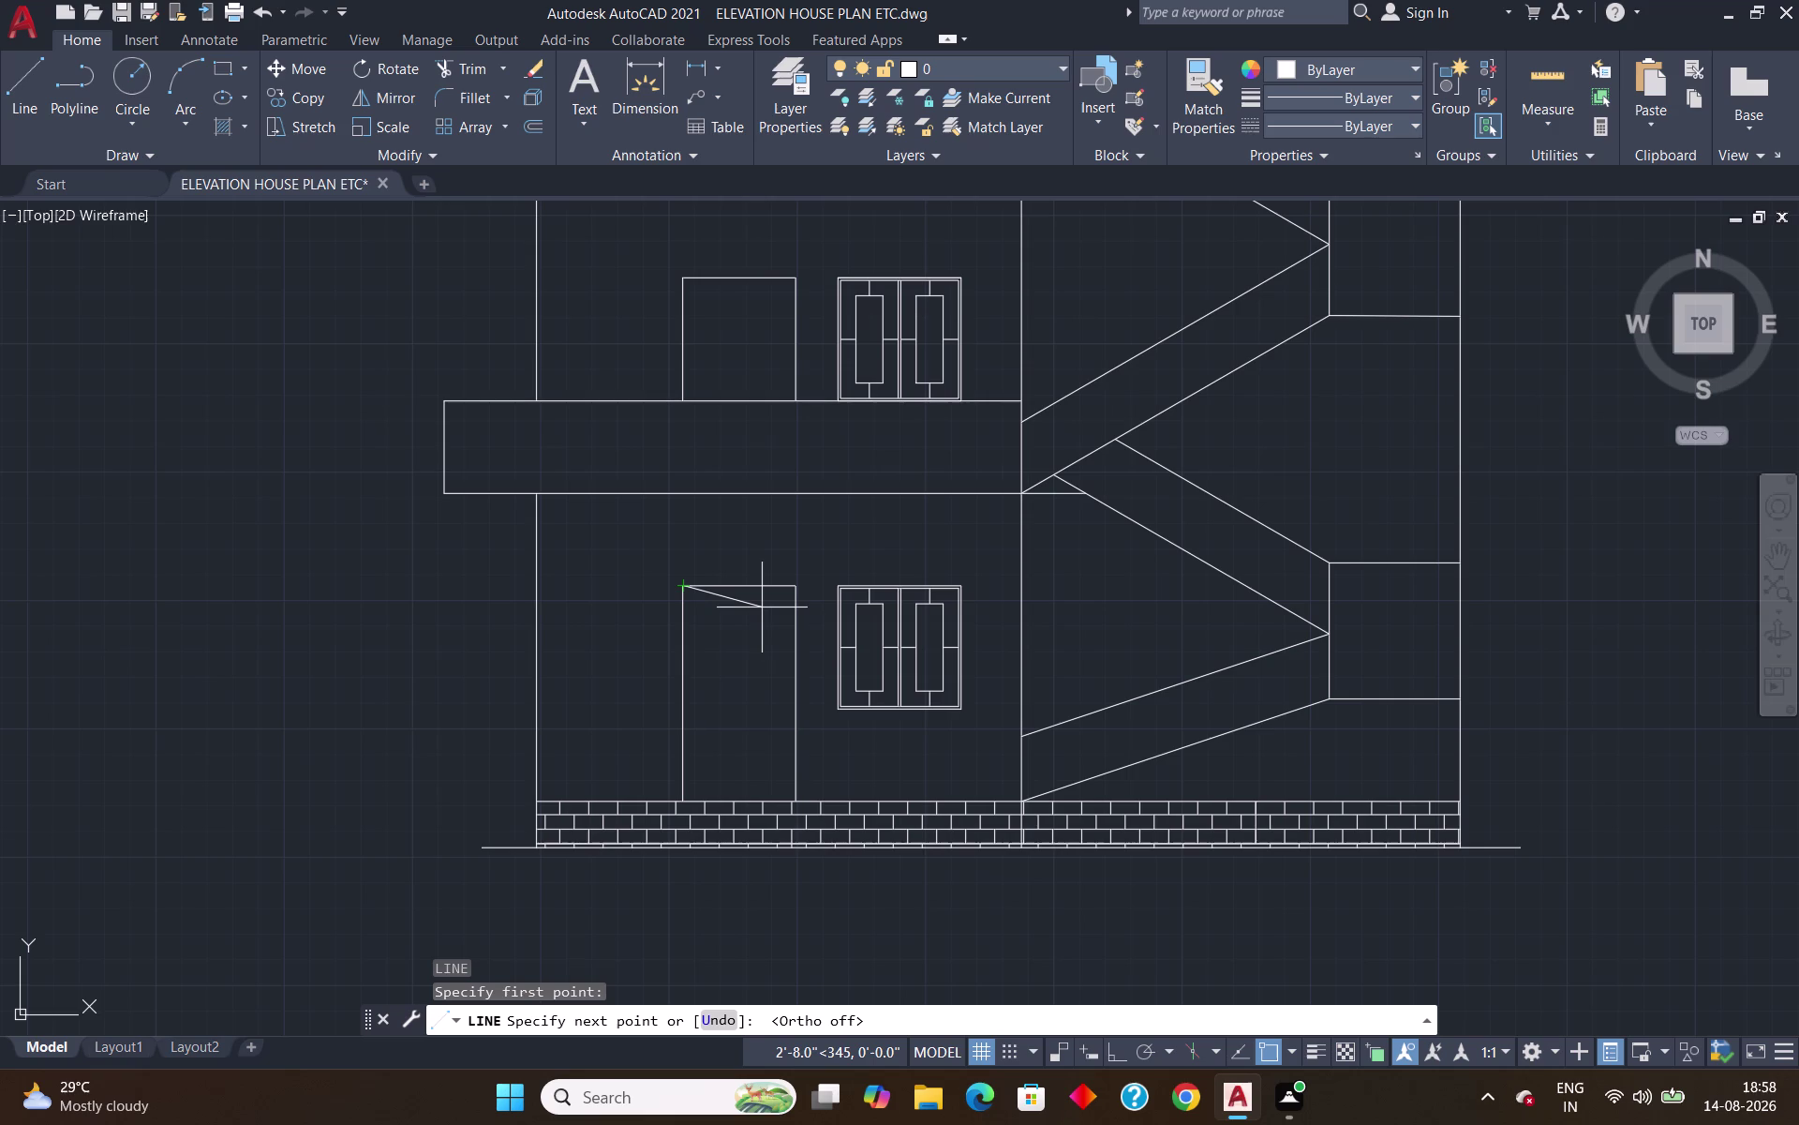
click(762, 608)
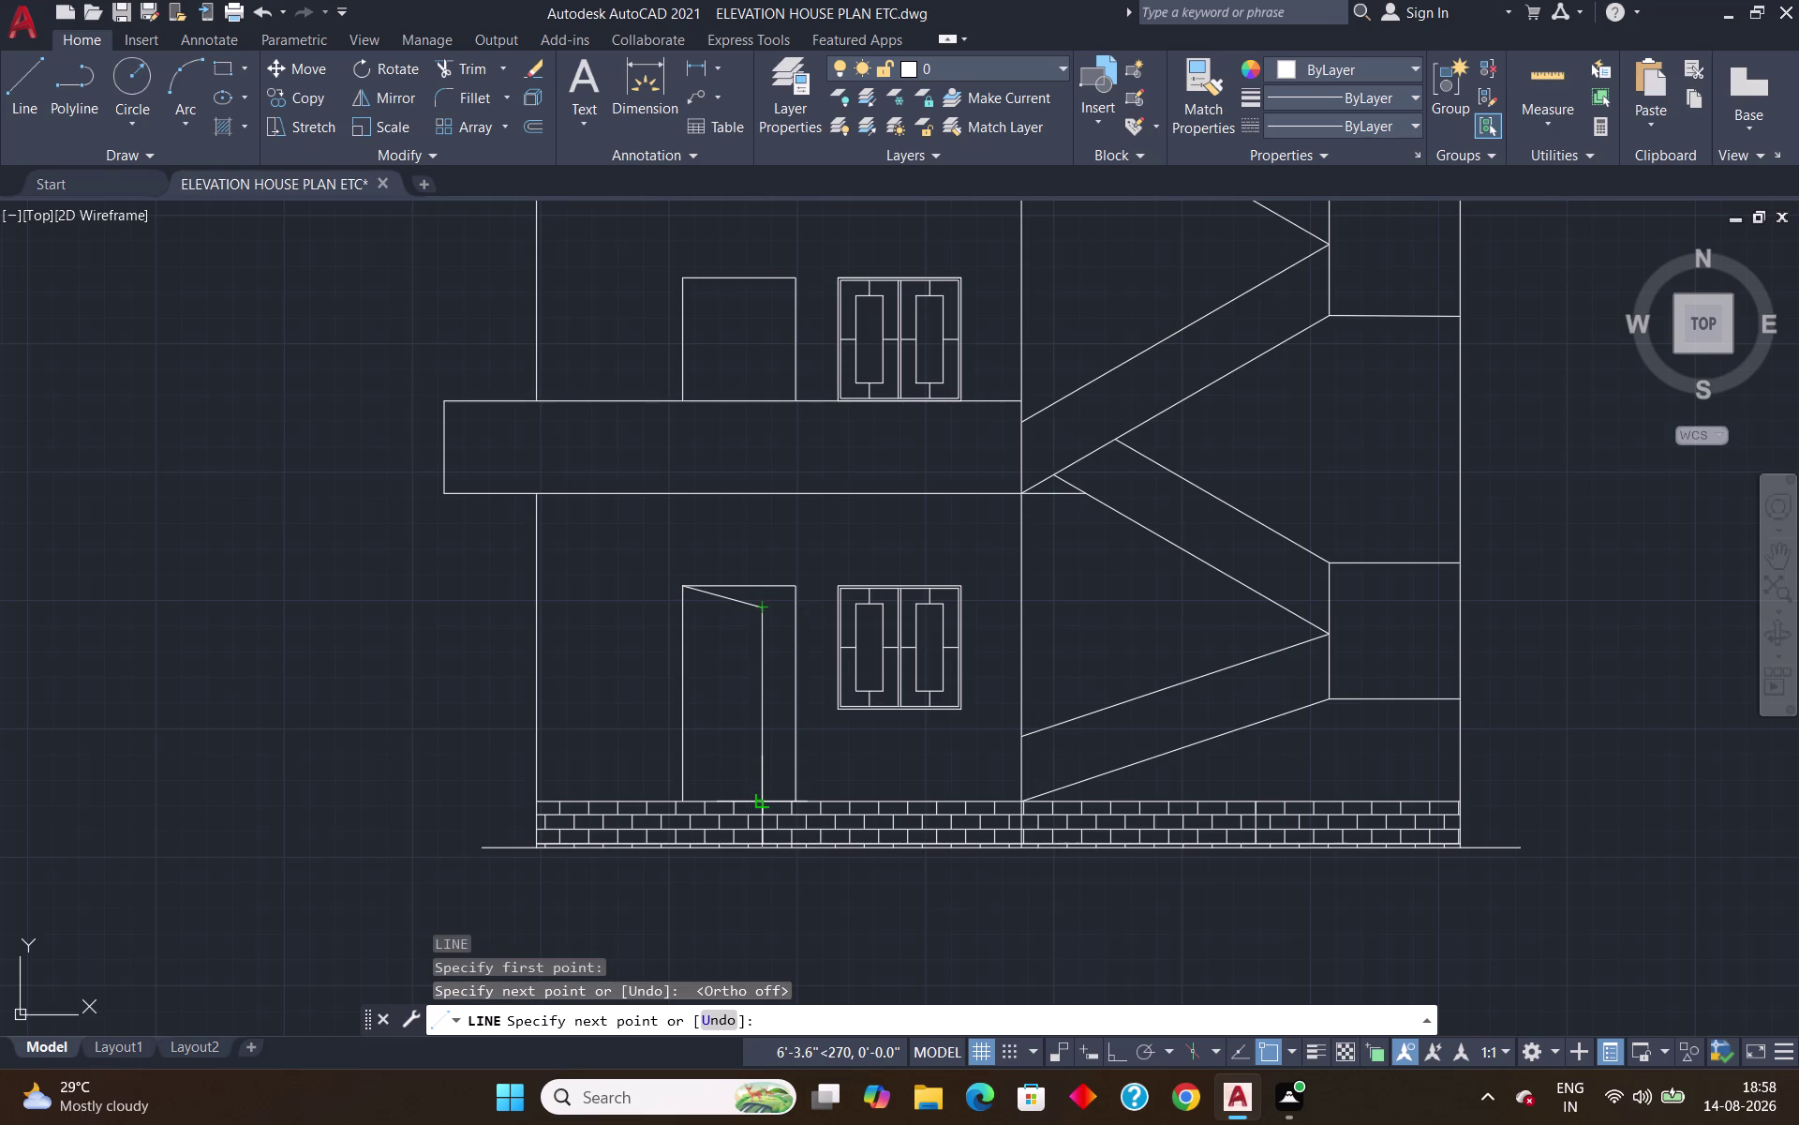
key(F8)
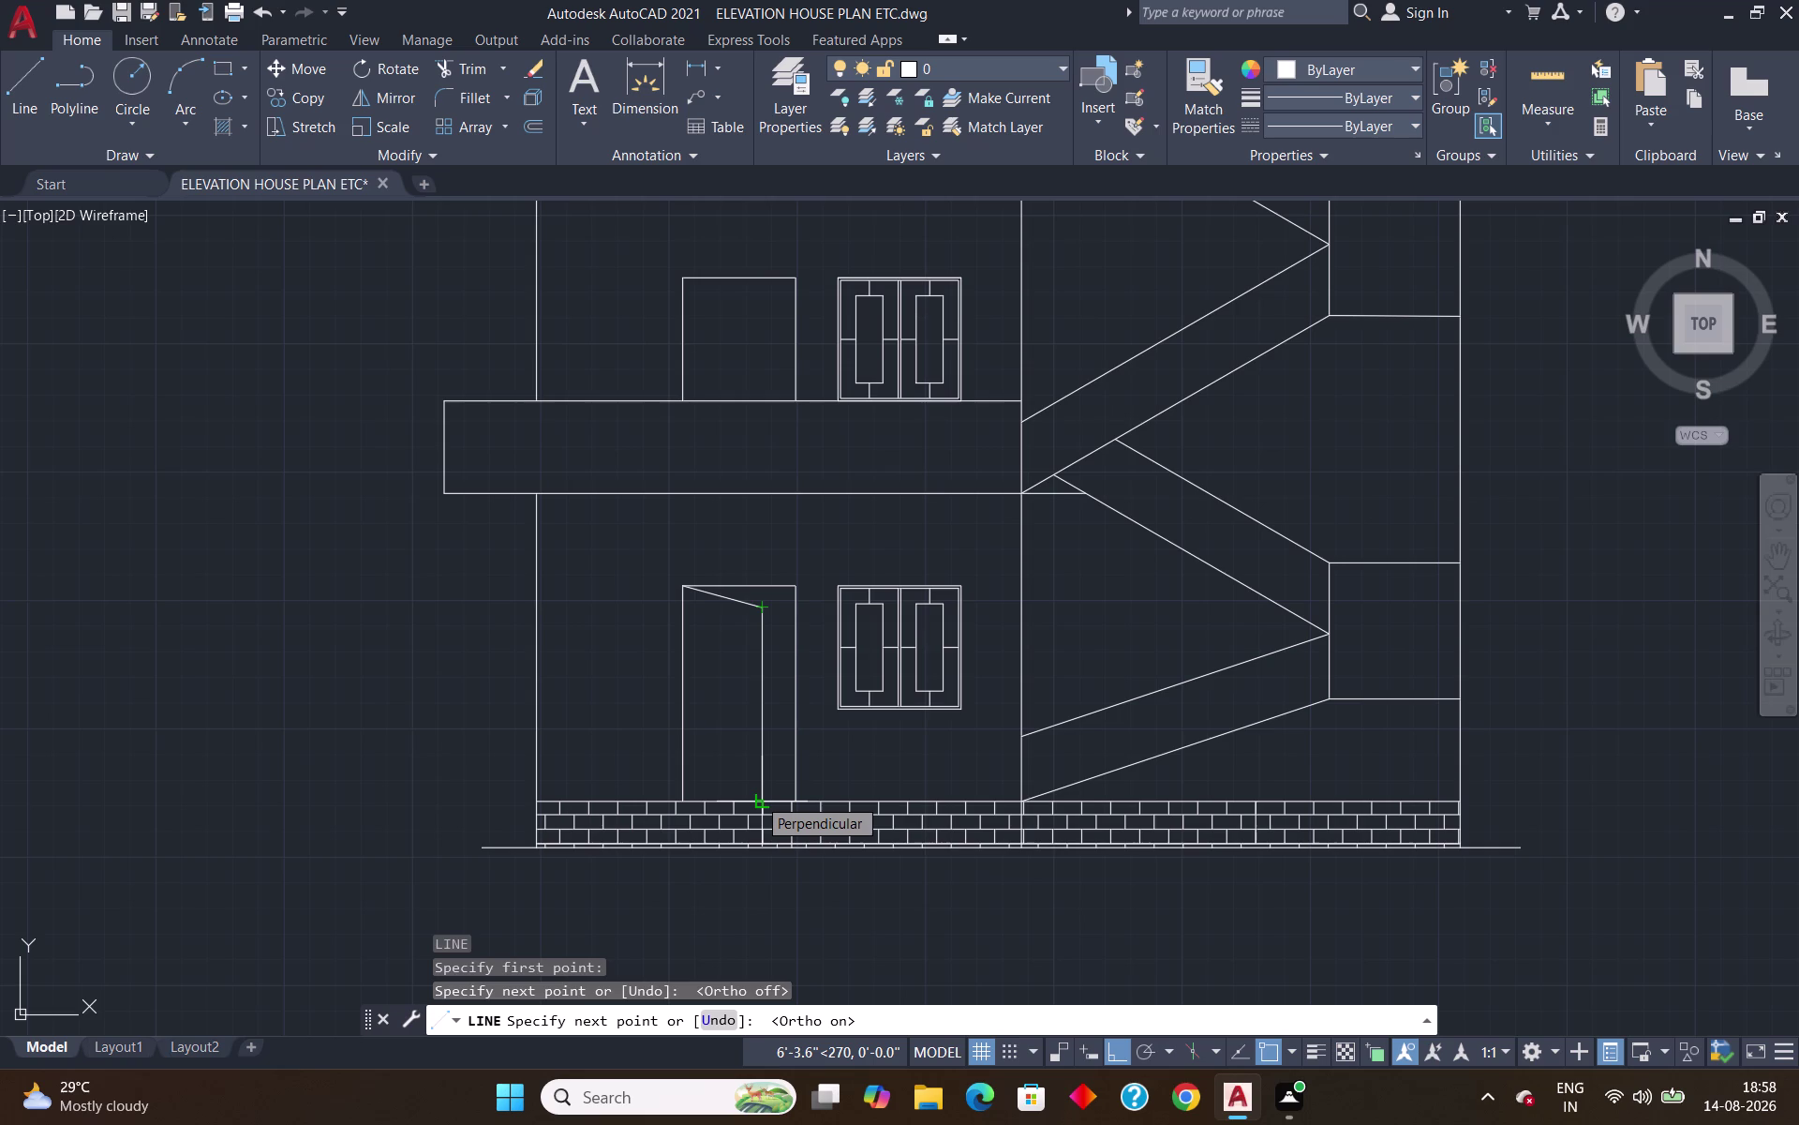
click(758, 797)
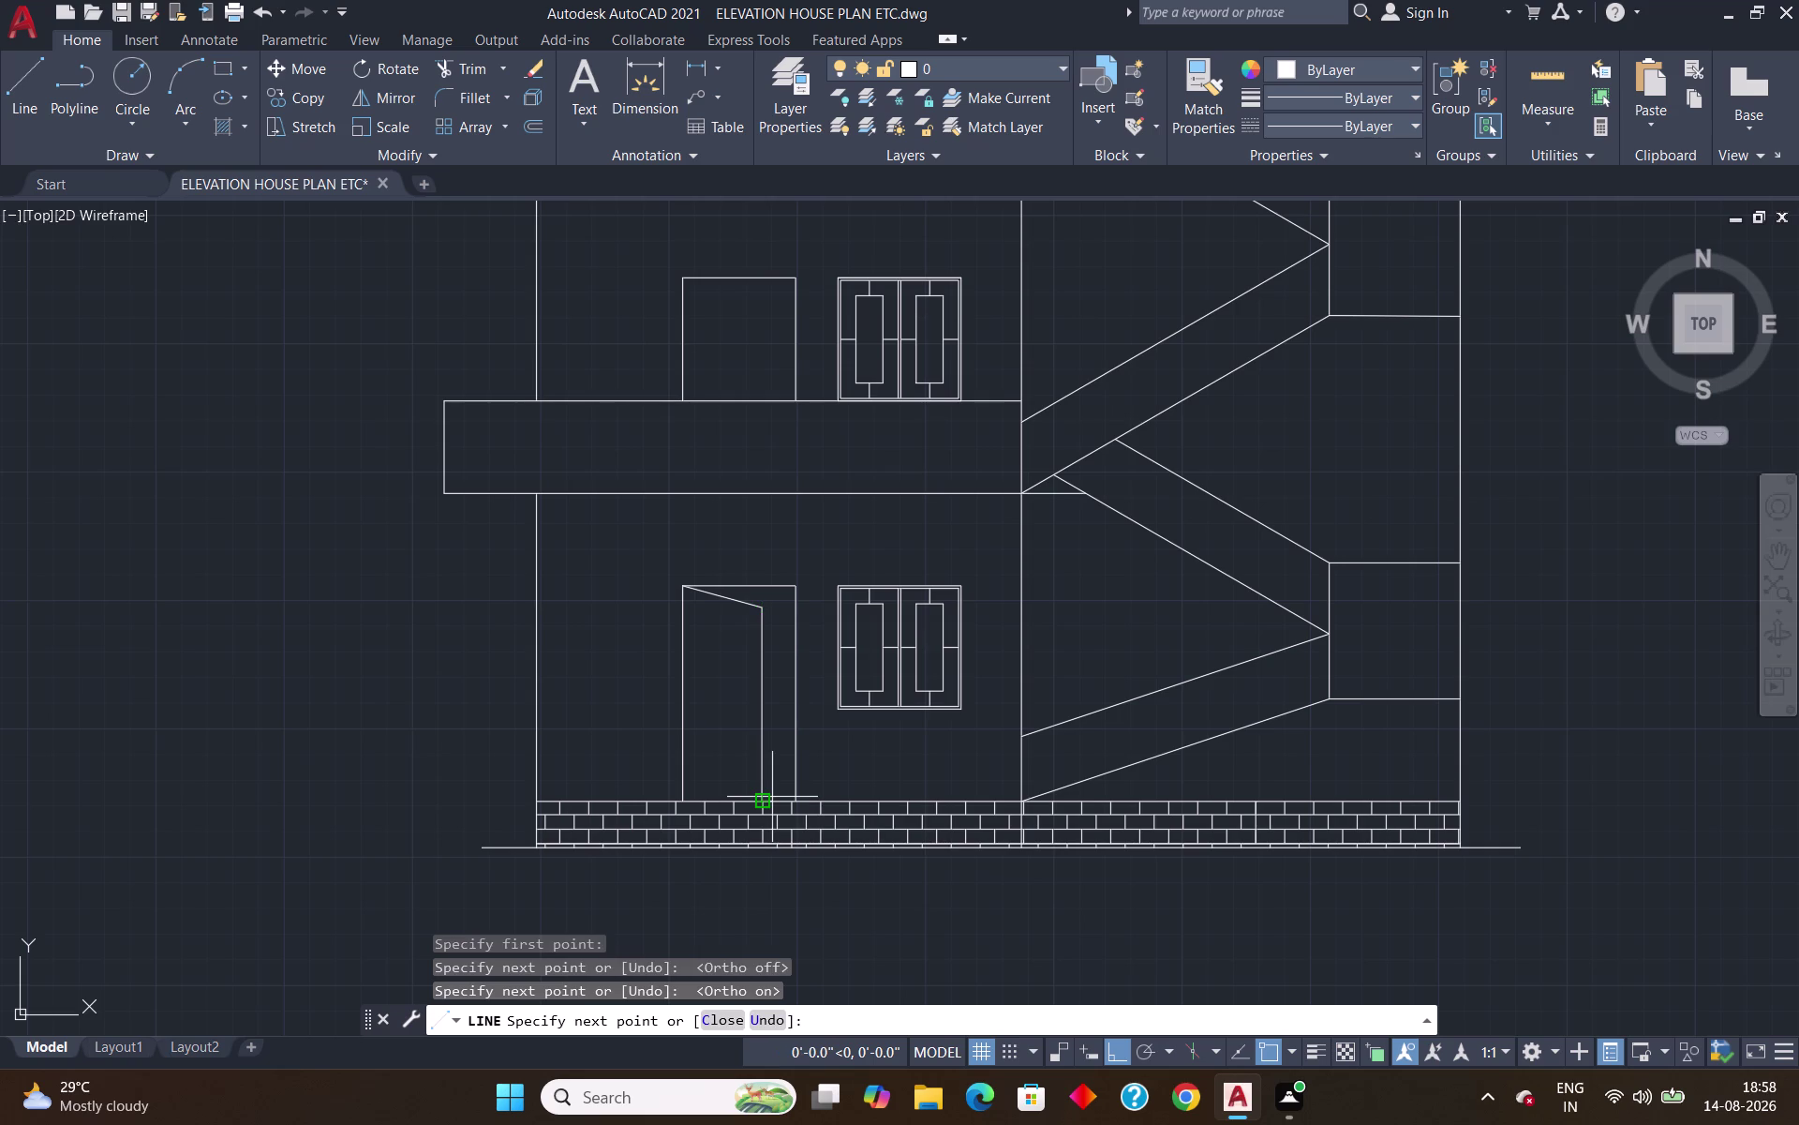
key(Return)
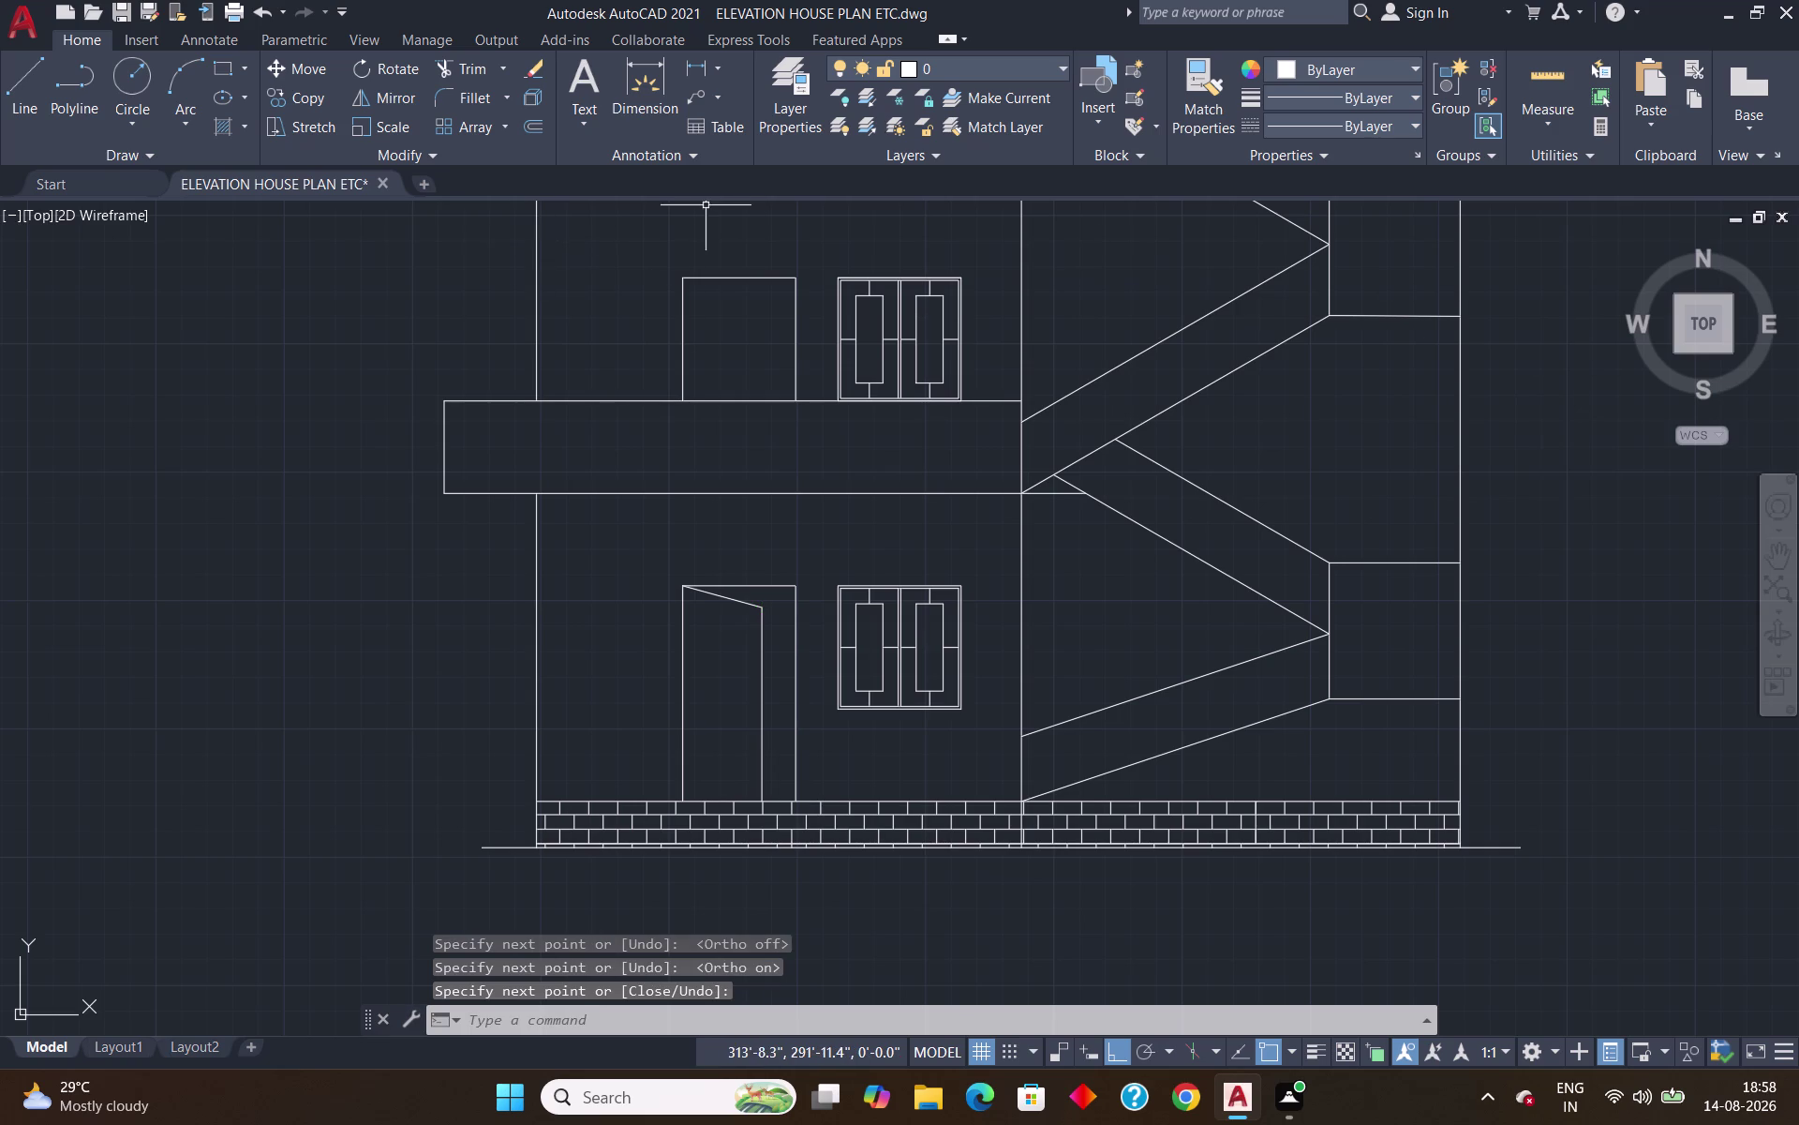
scroll(down, 3)
middle_drag(764, 326, 767, 503)
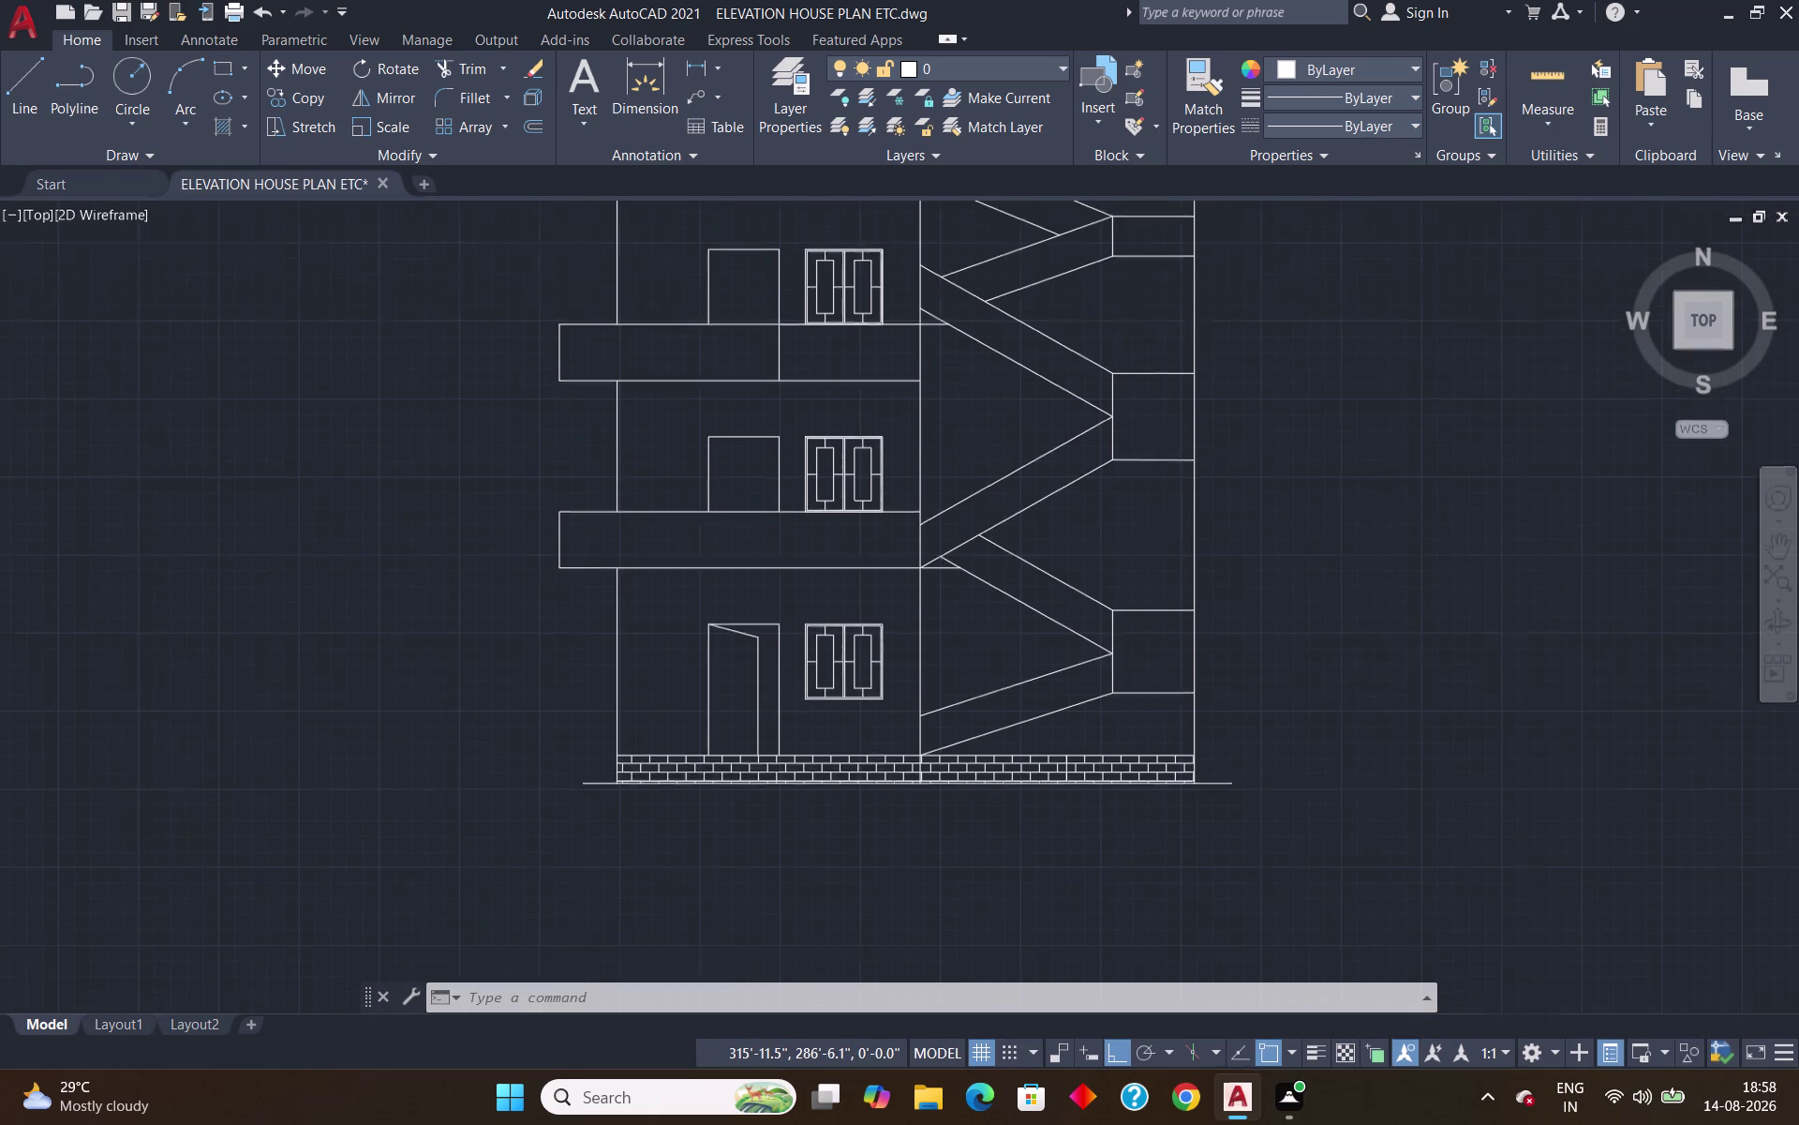
Copy the two door-leaf lines into the doors on the two upper floors.
scroll(up, 3)
scroll(down, 3)
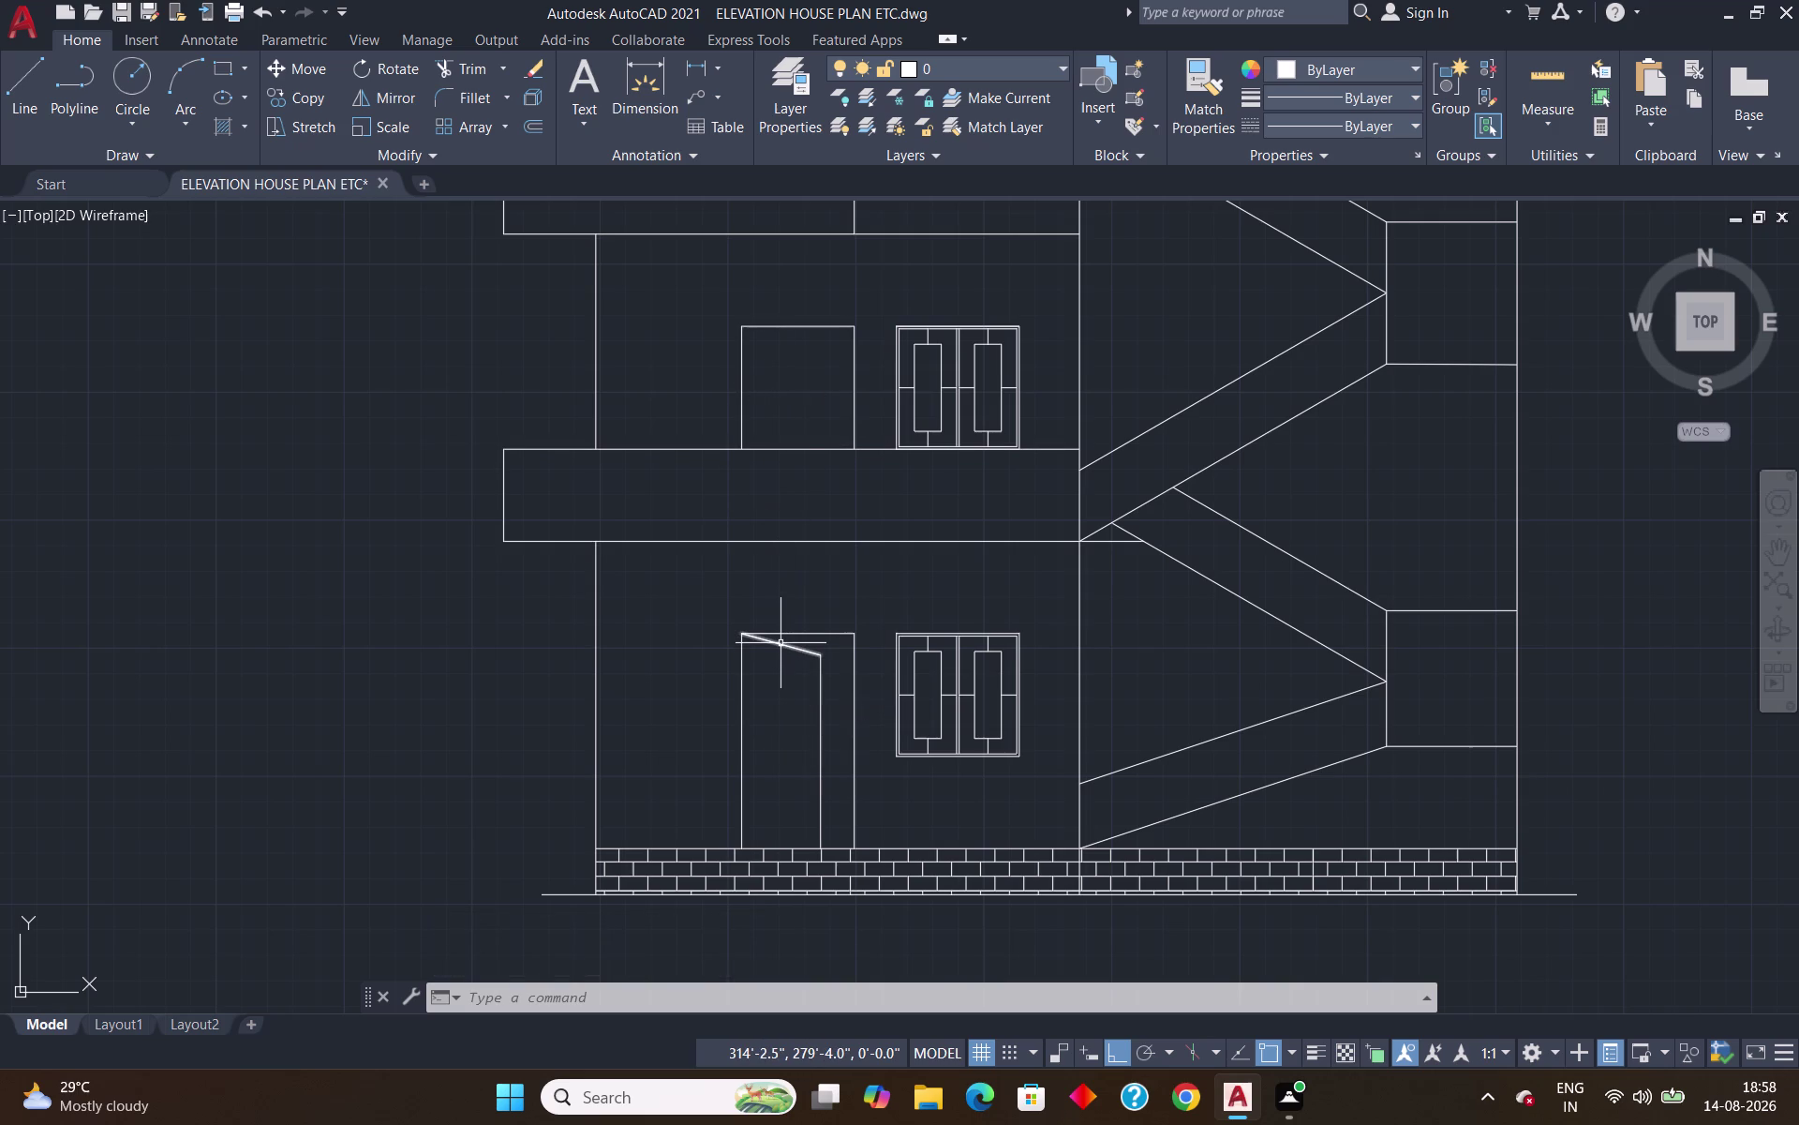
scroll(down, 3)
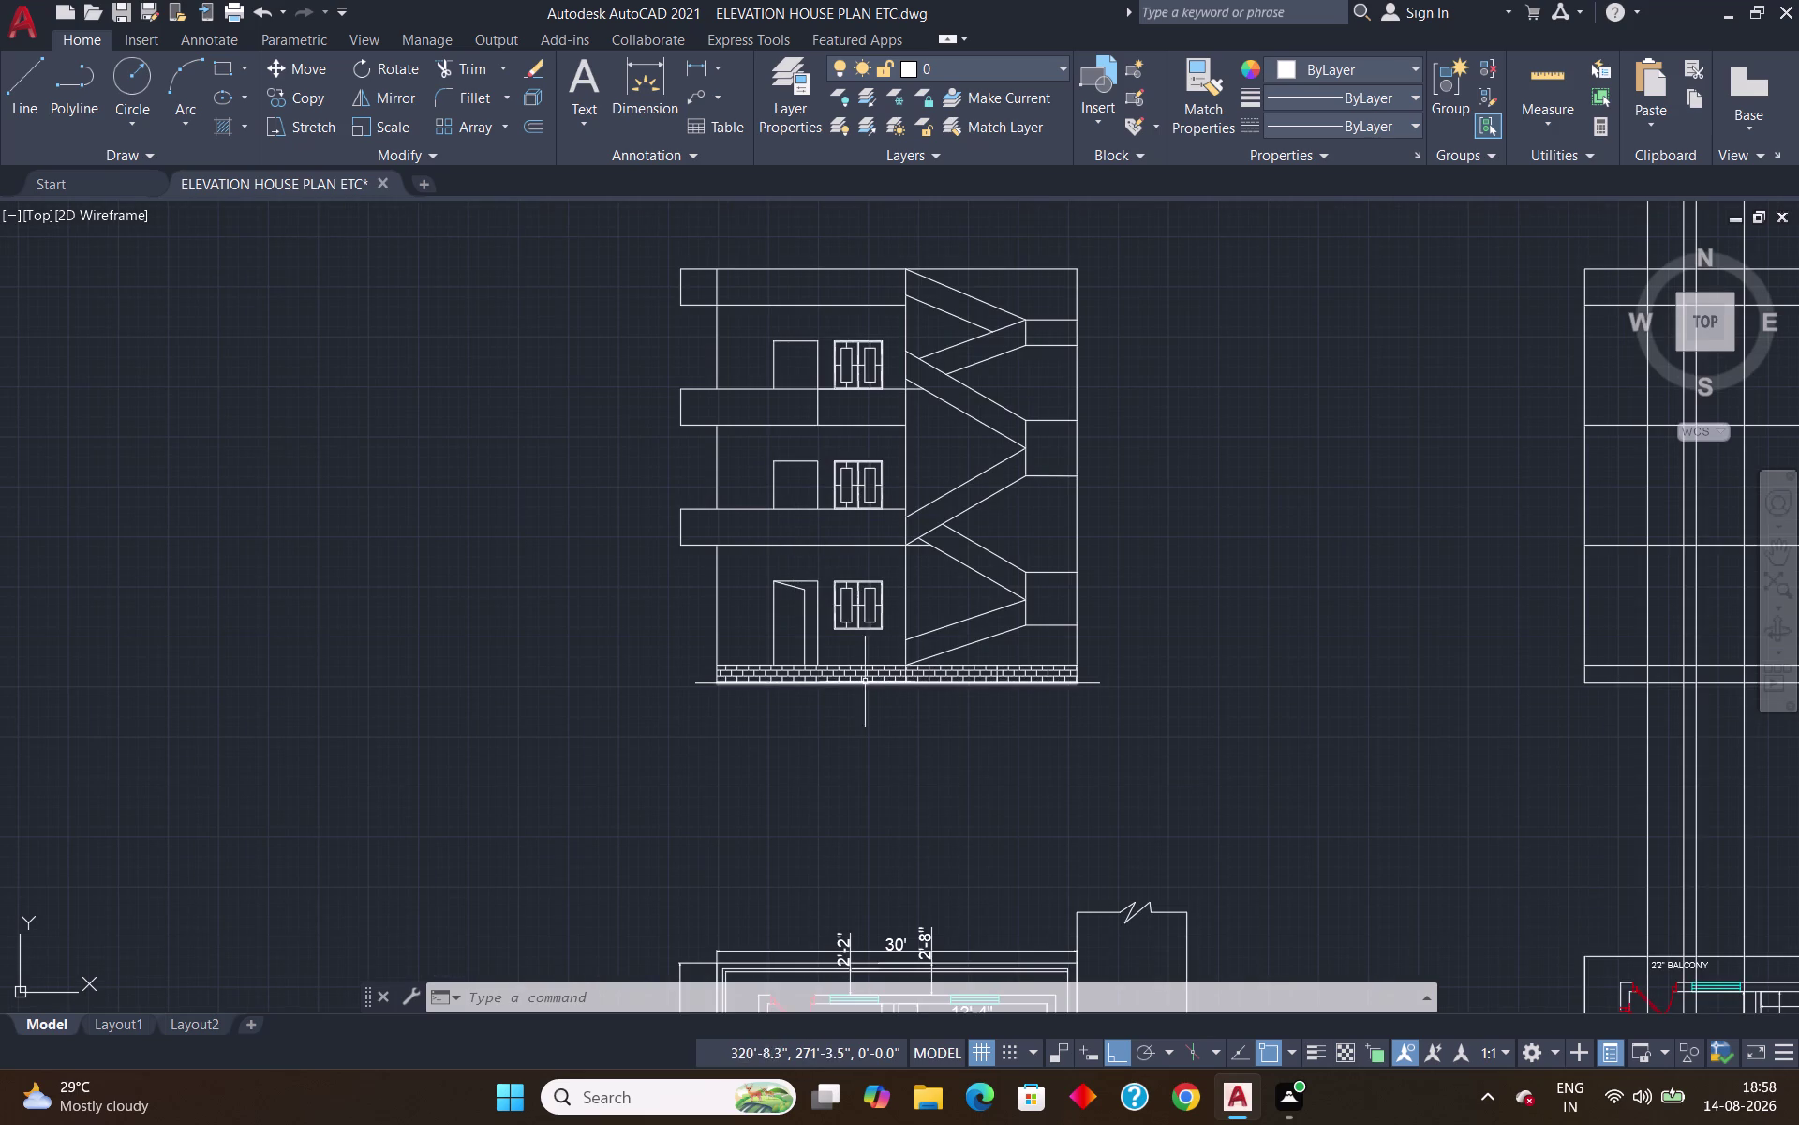
click(809, 588)
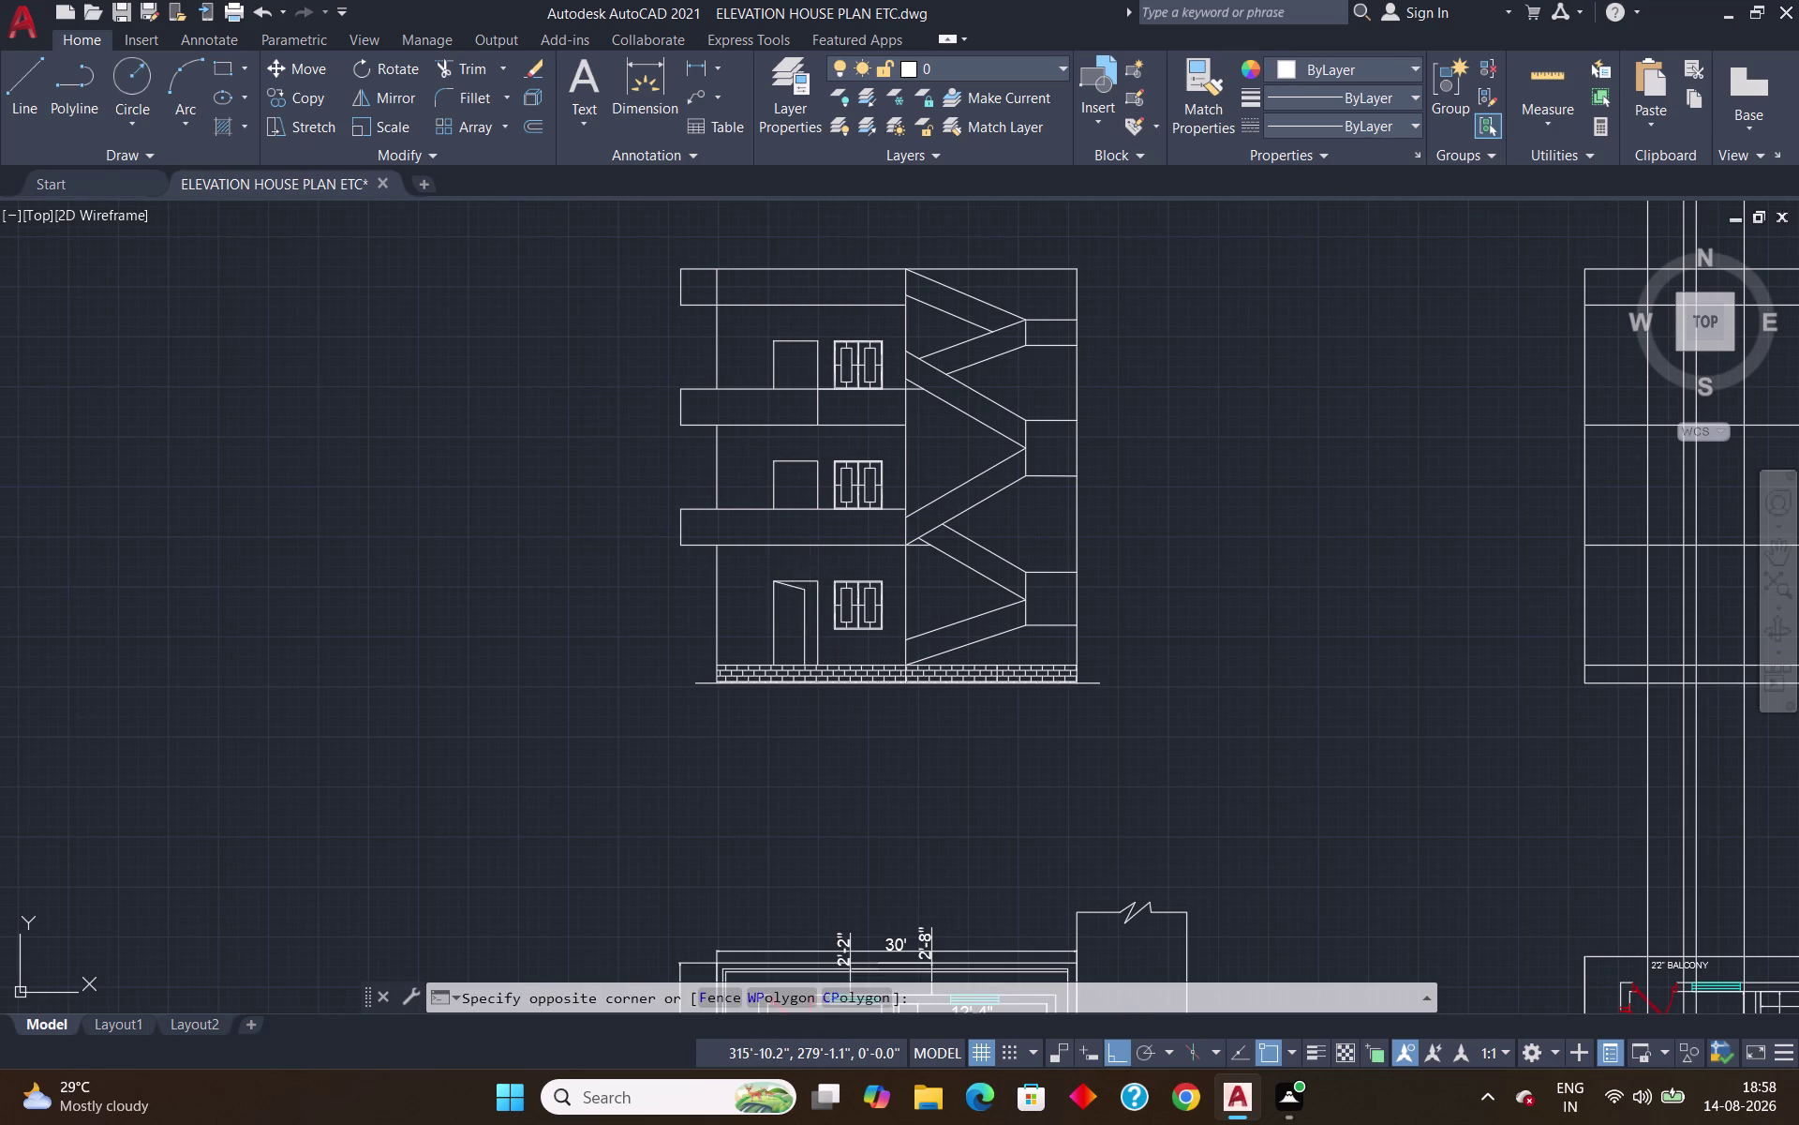
click(786, 603)
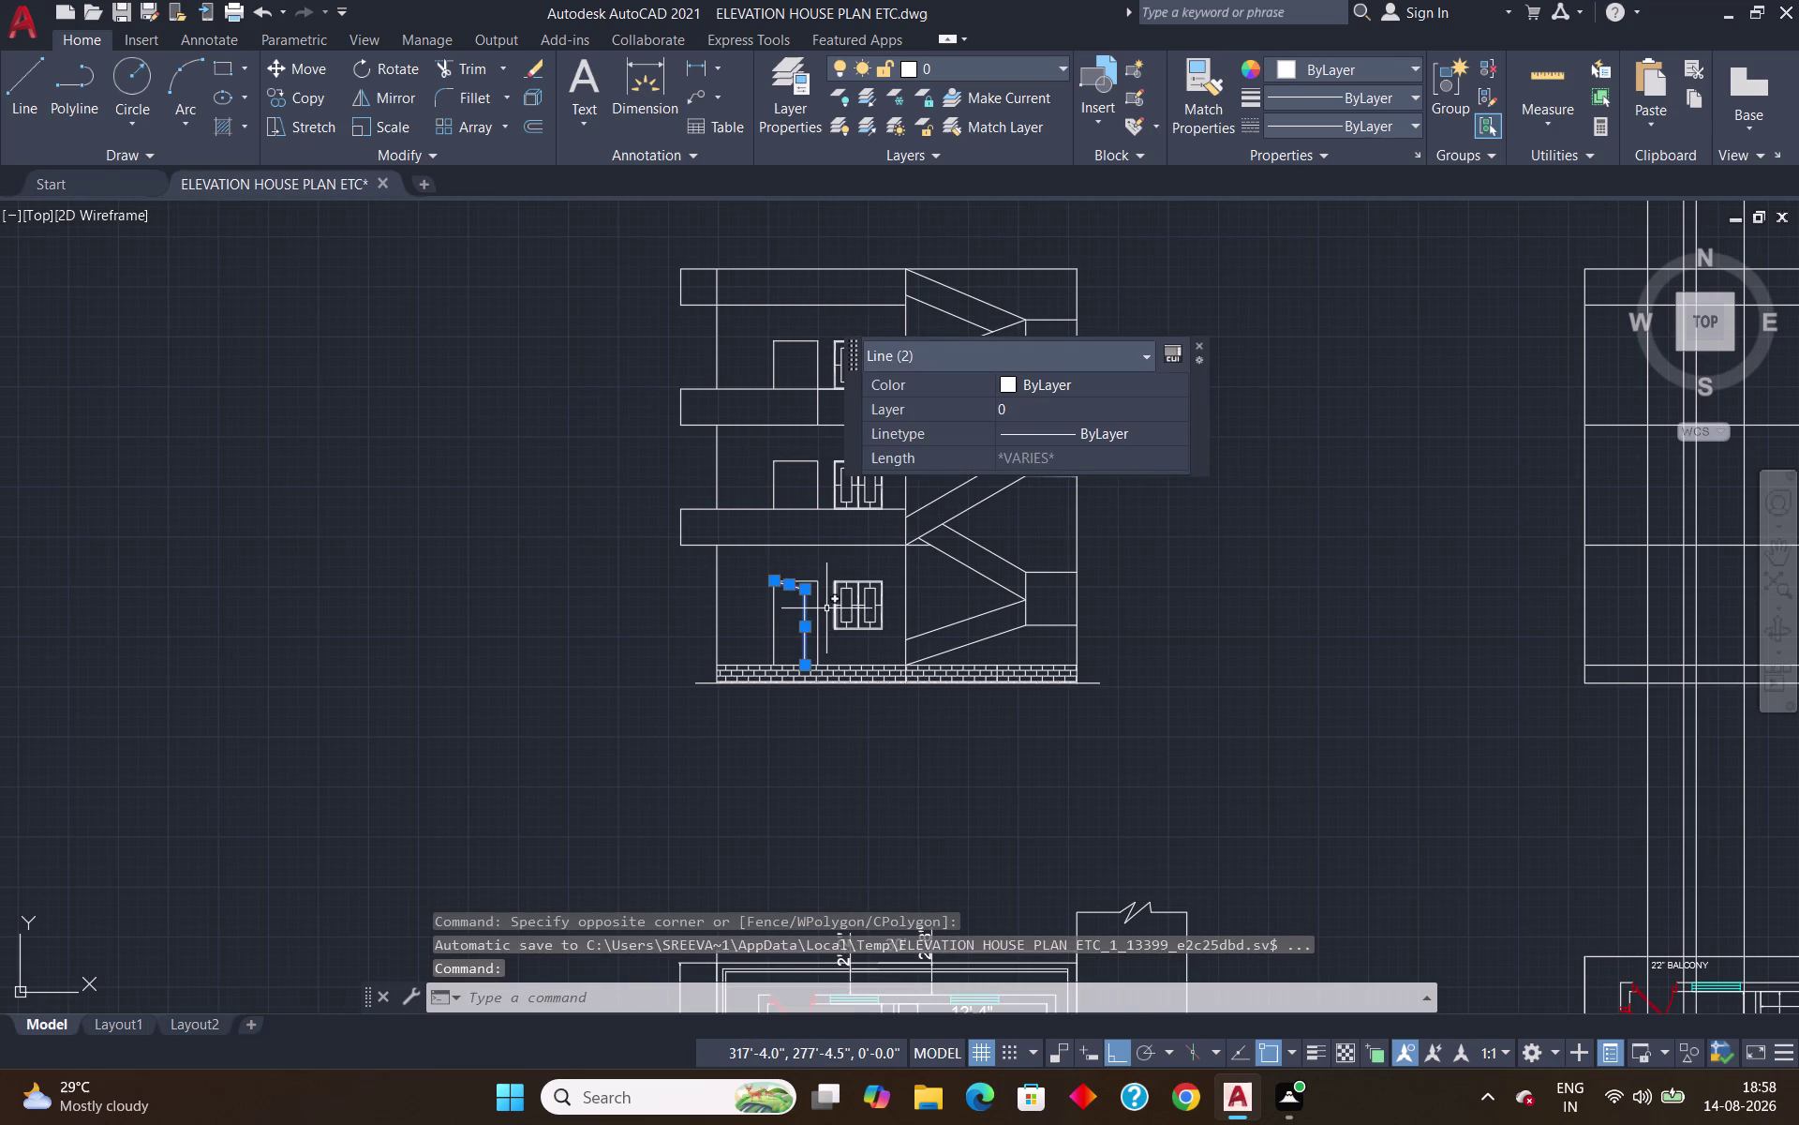
text(co)
key(Return)
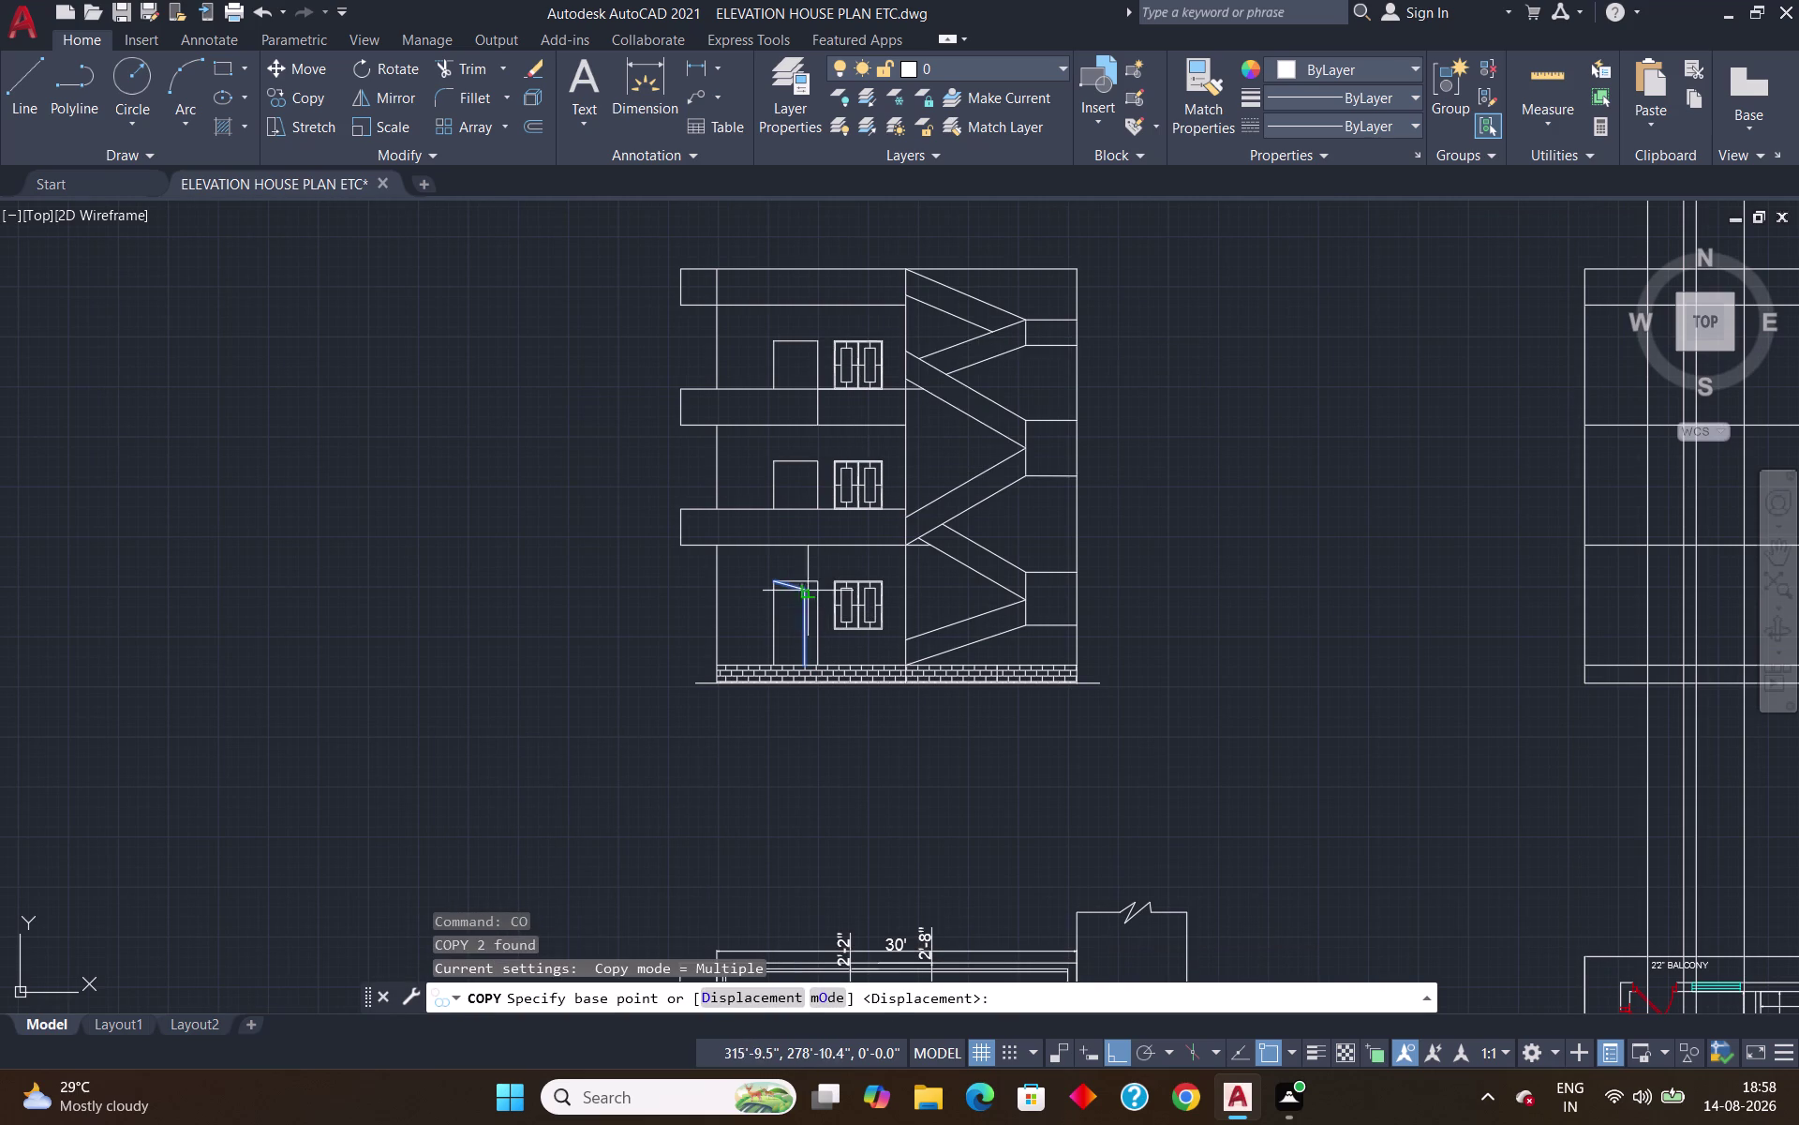
click(773, 575)
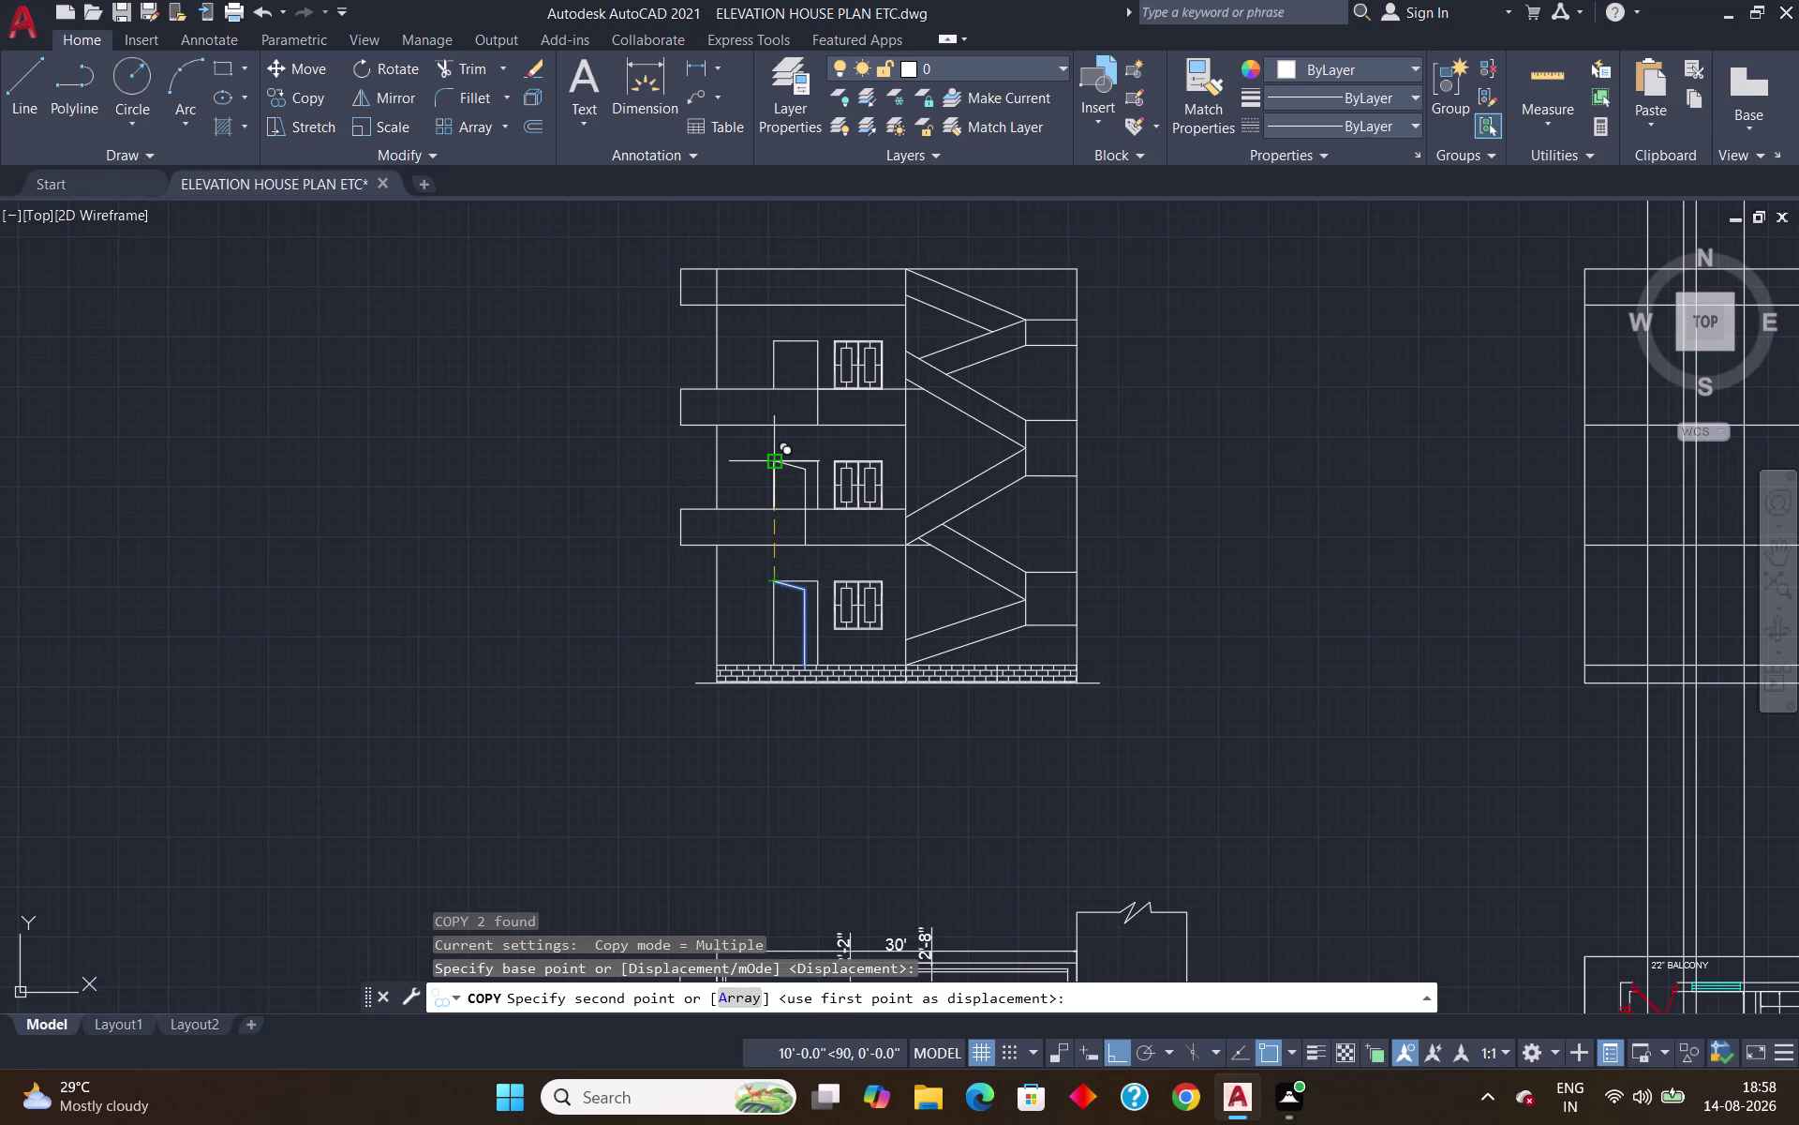
click(774, 465)
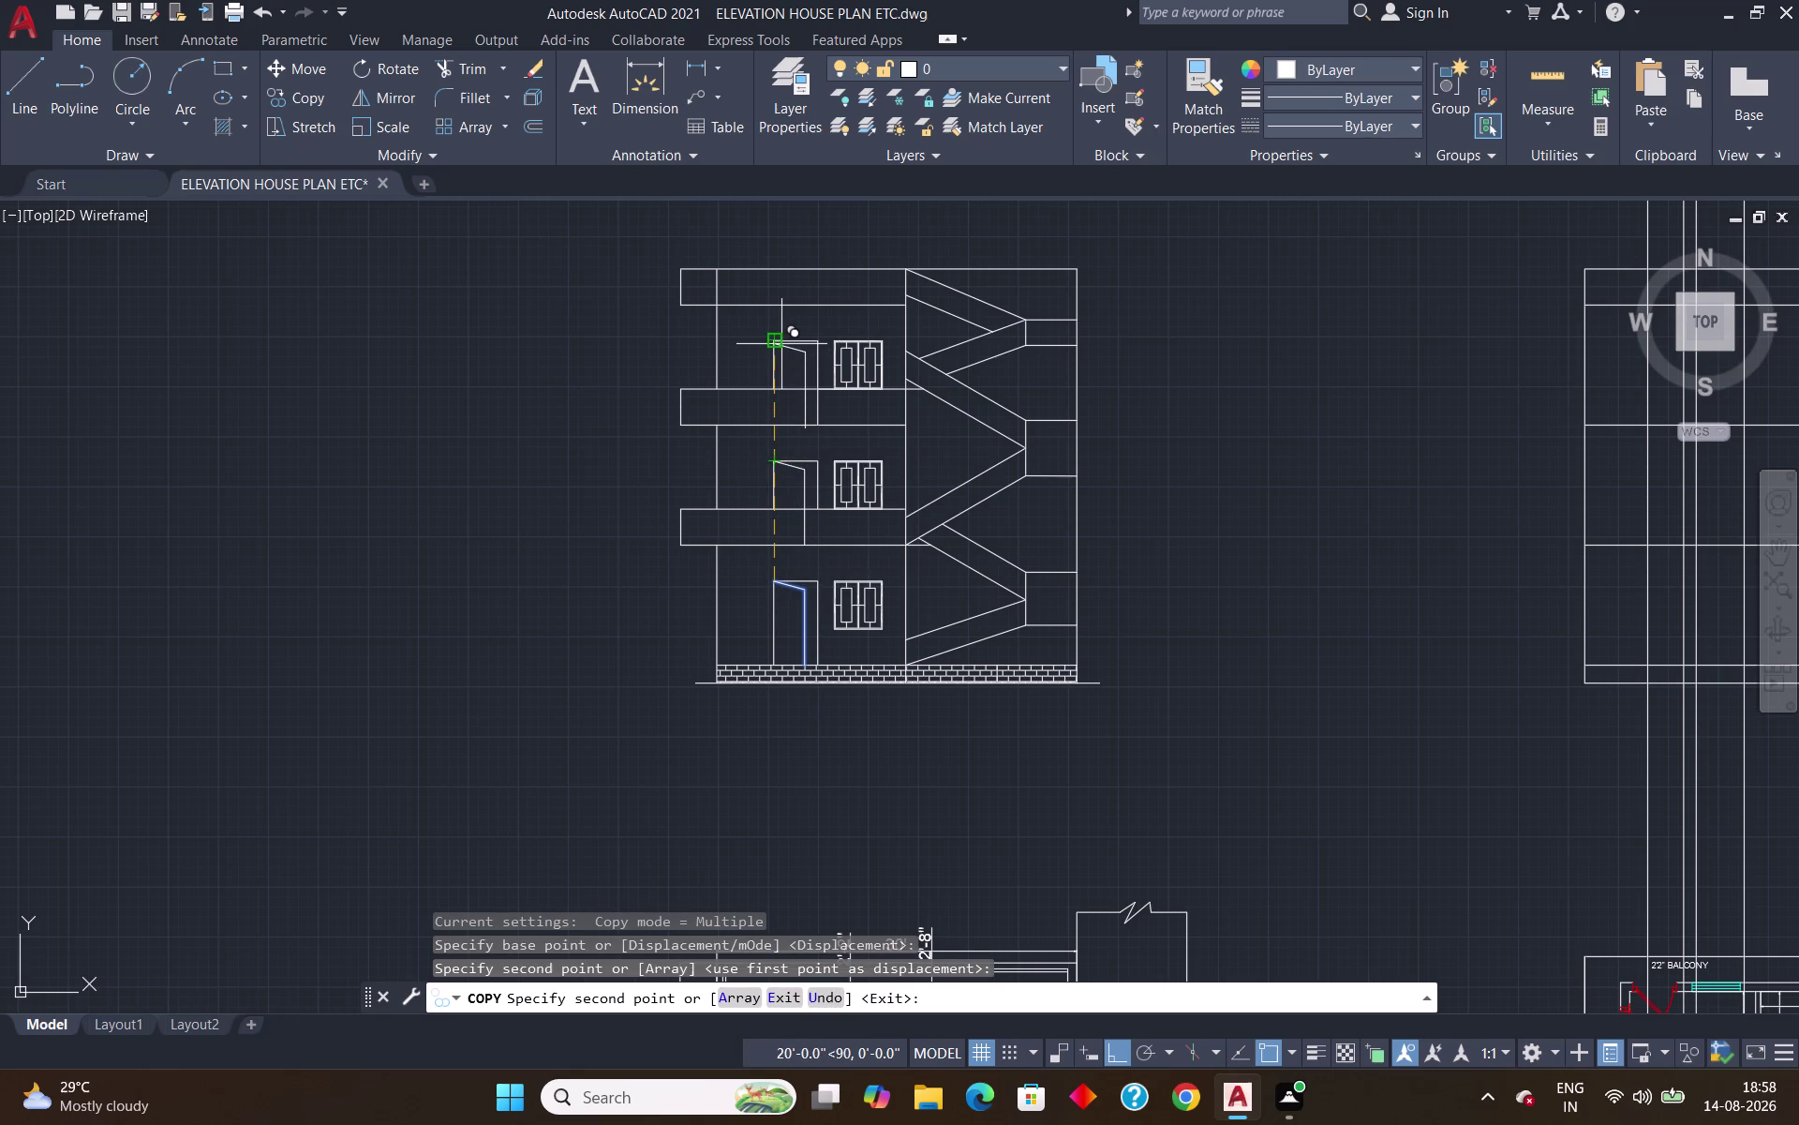
click(782, 344)
key(Return)
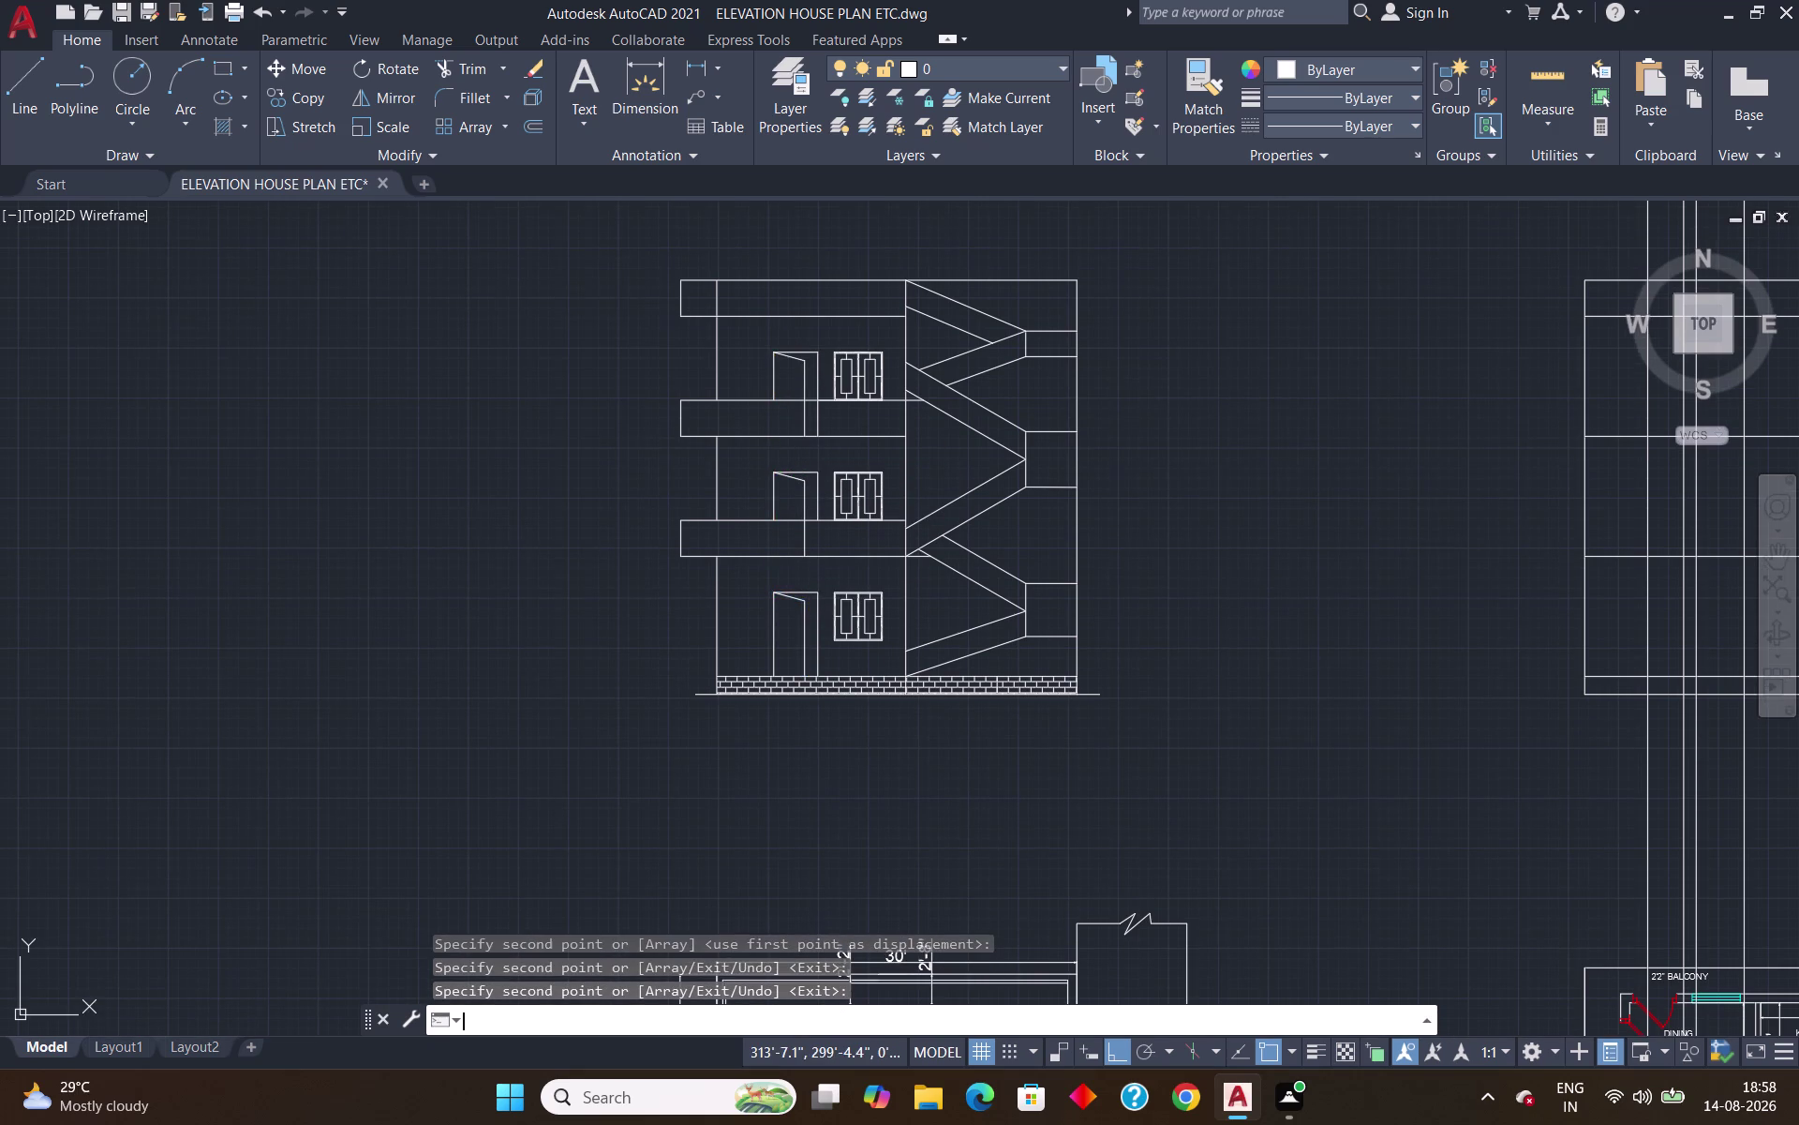
Trim the two leftover line segments from the copied doors.
text(tr)
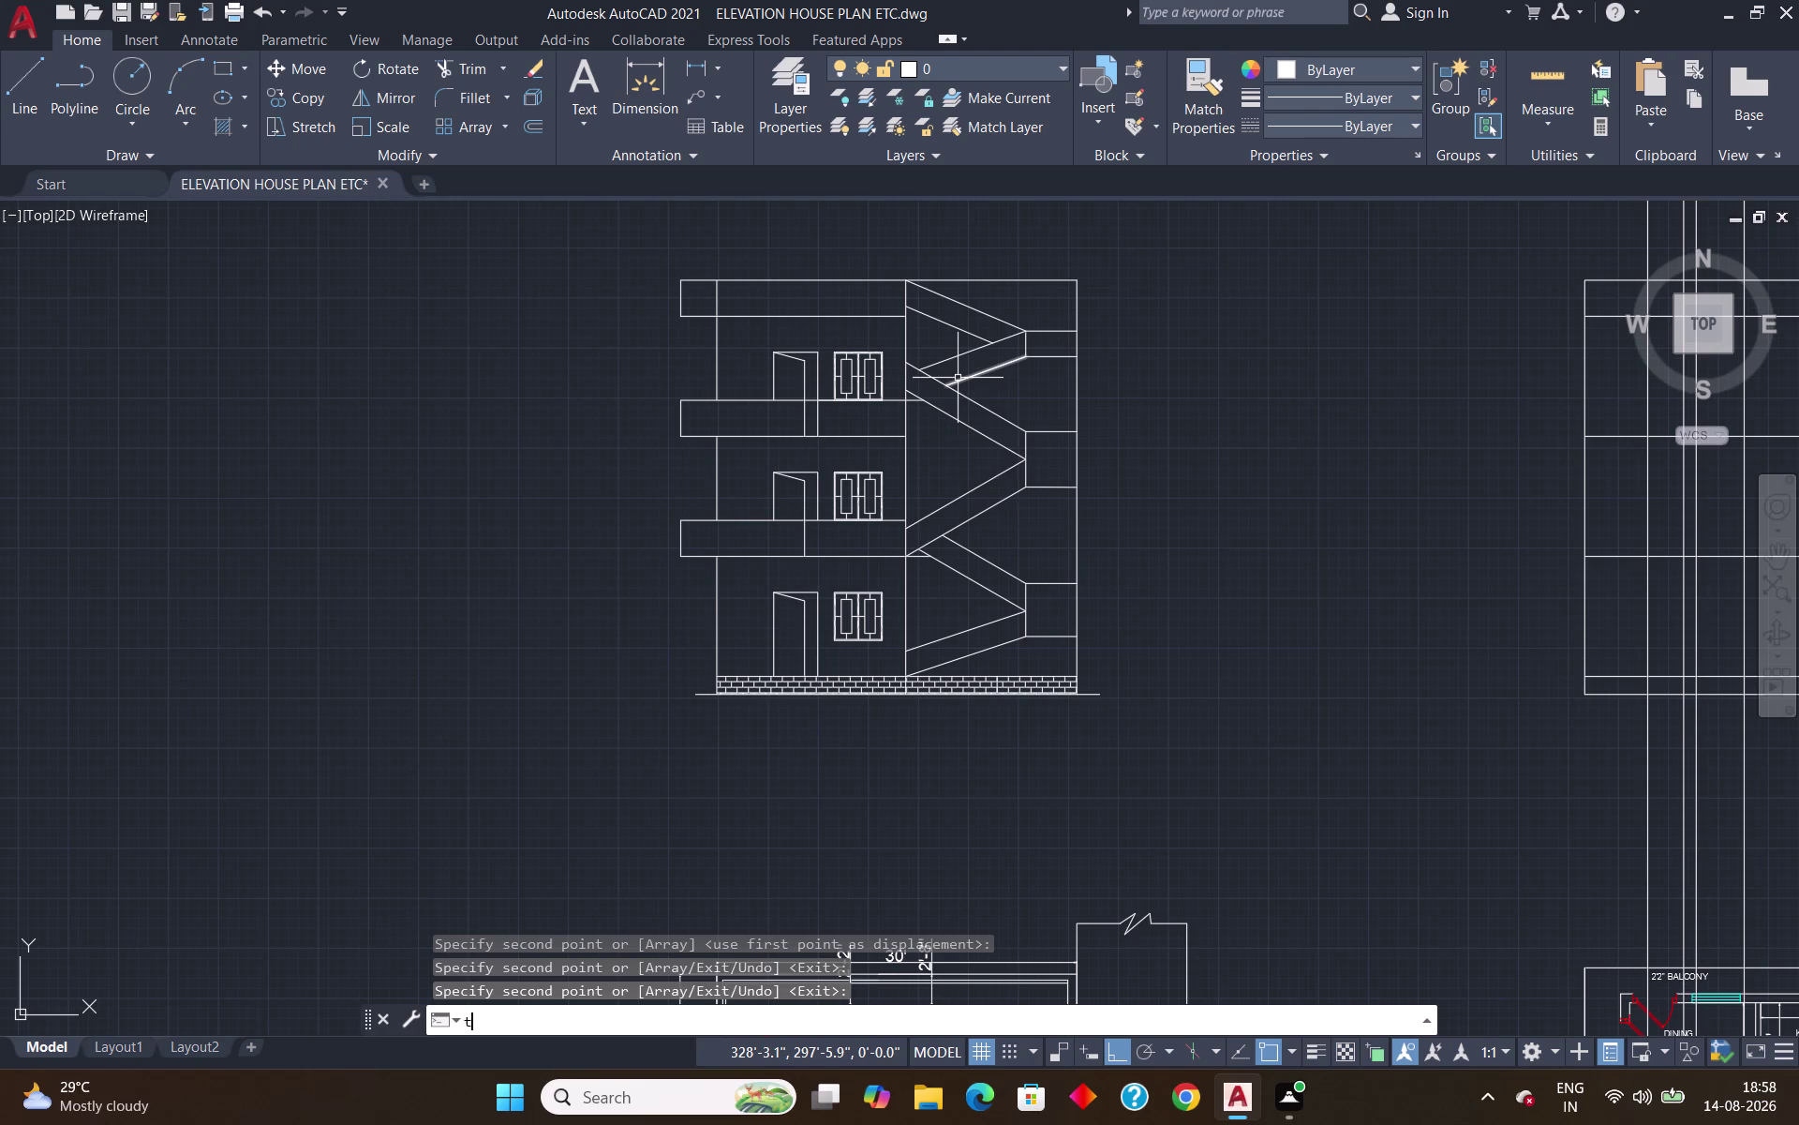
key(Return)
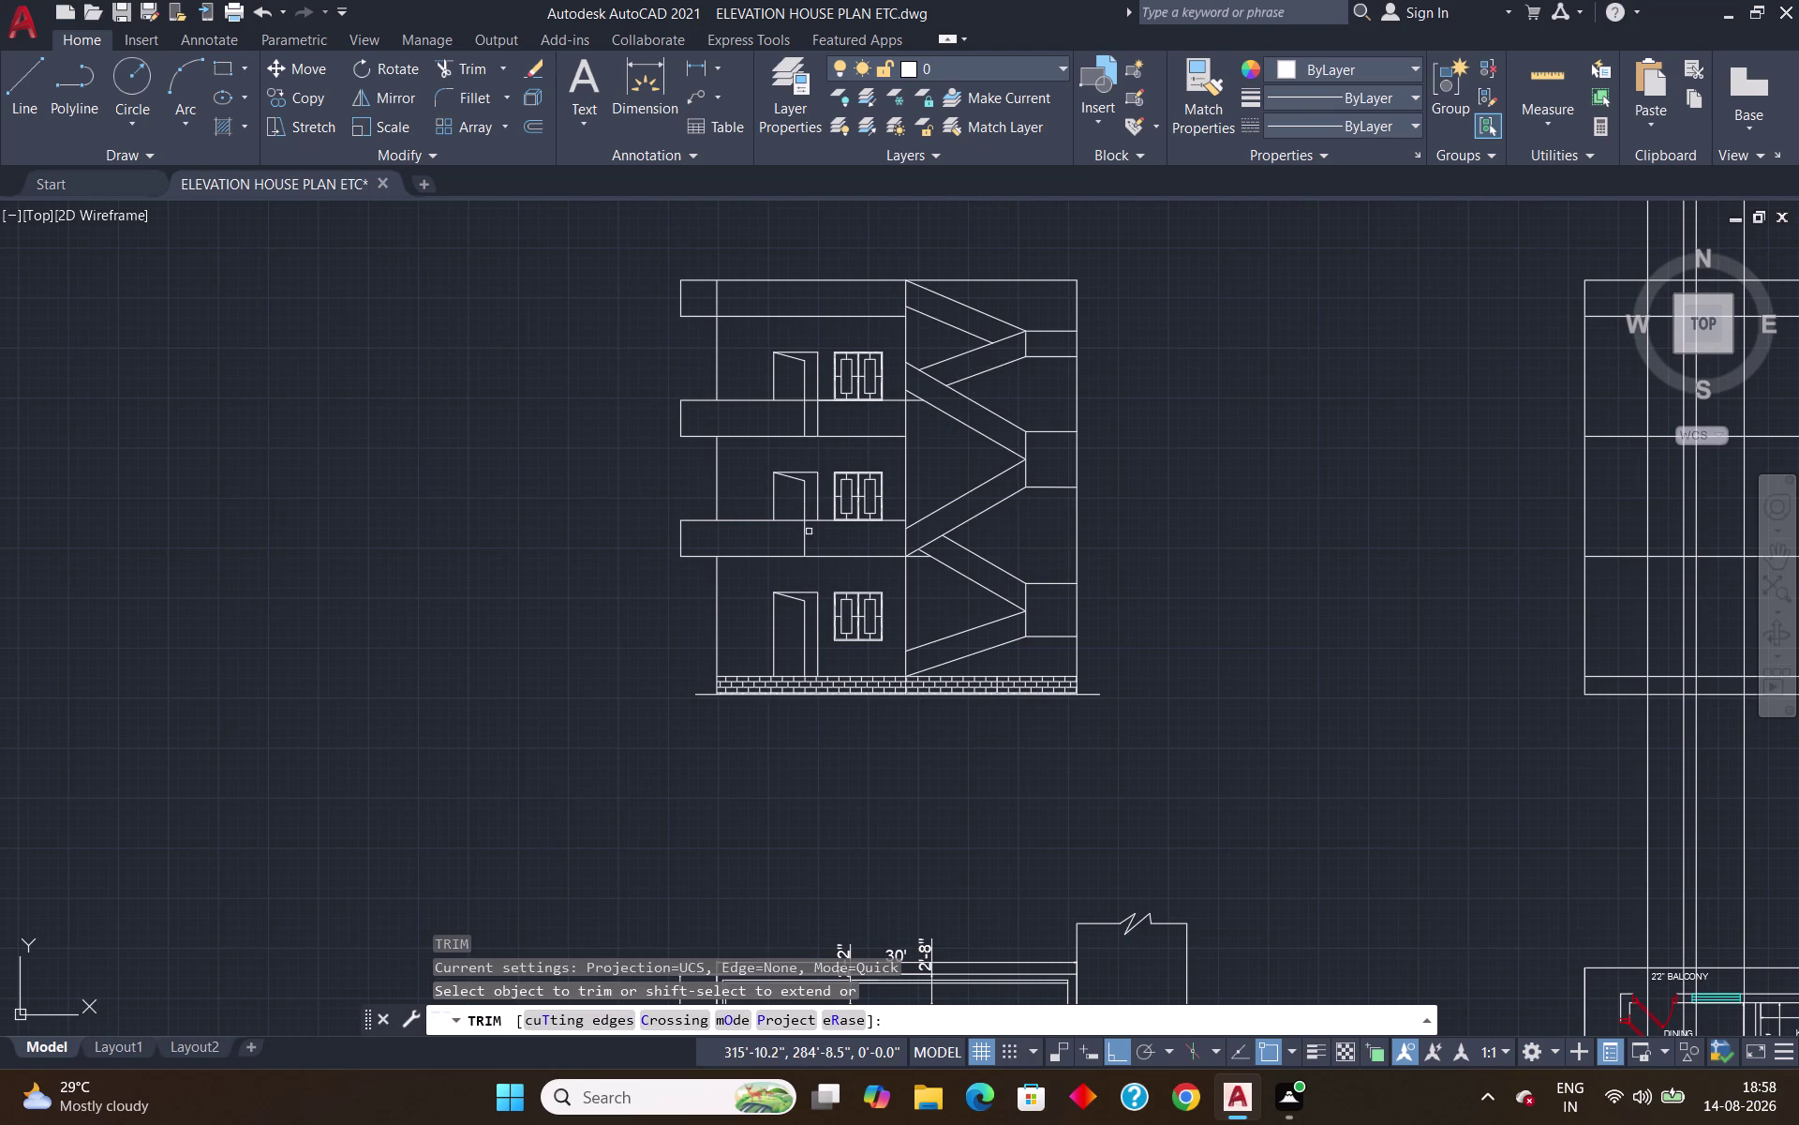
click(805, 533)
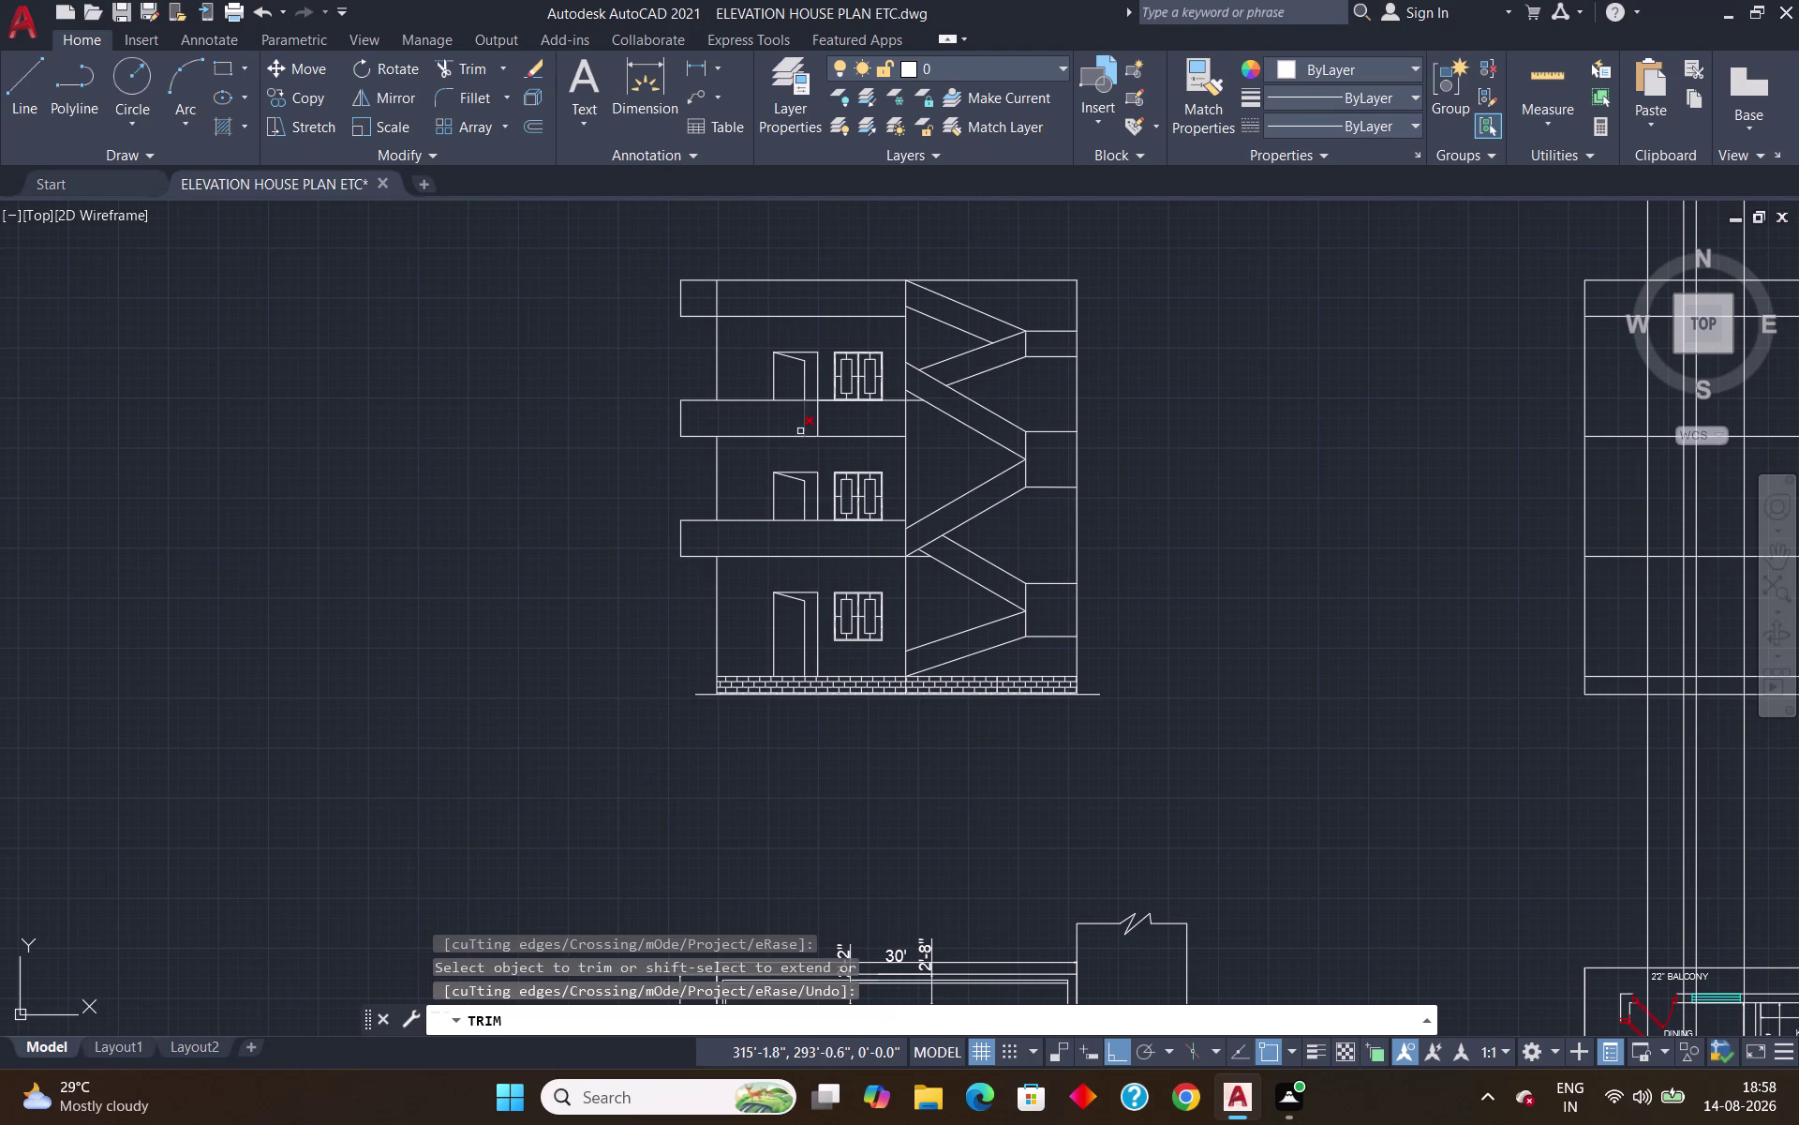
click(806, 426)
key(Return)
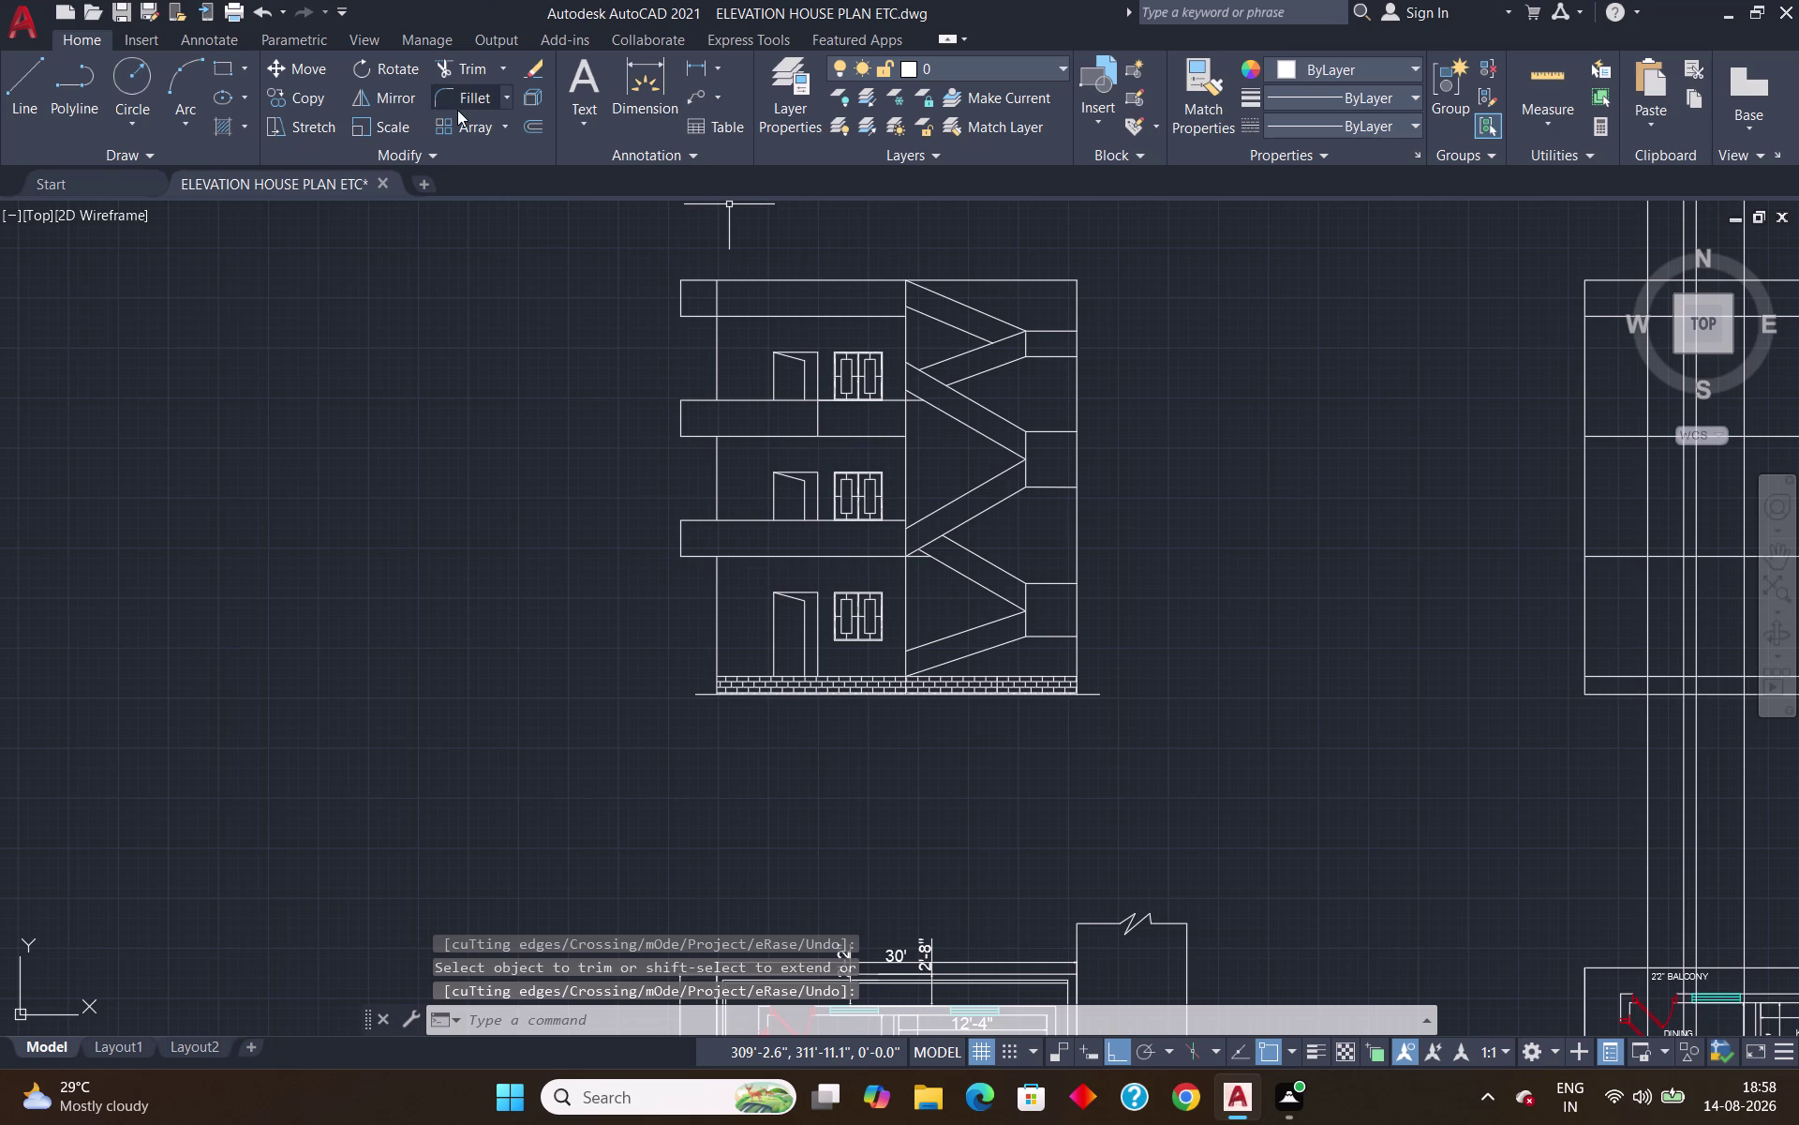
key(h)
key(Return)
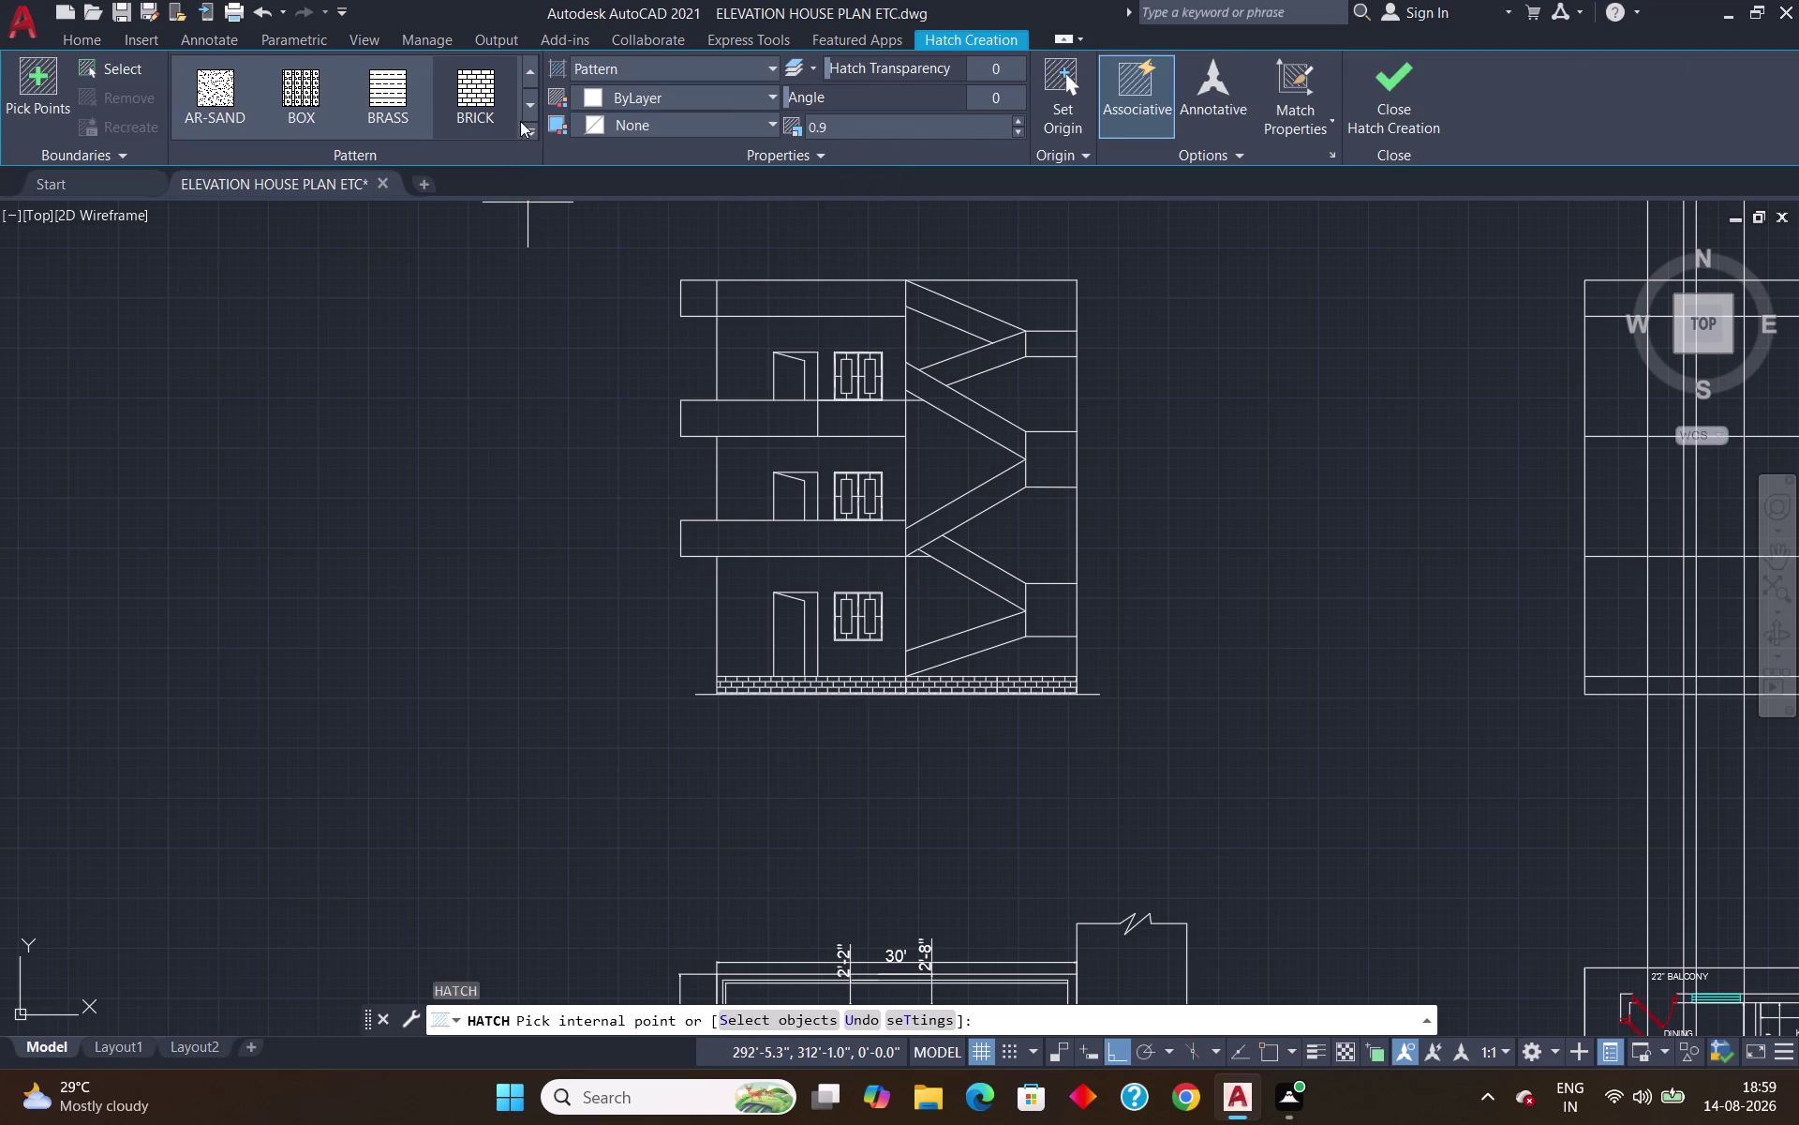
Fill the top, middle and ground-floor doors with the DOTS hatch pattern.
click(526, 128)
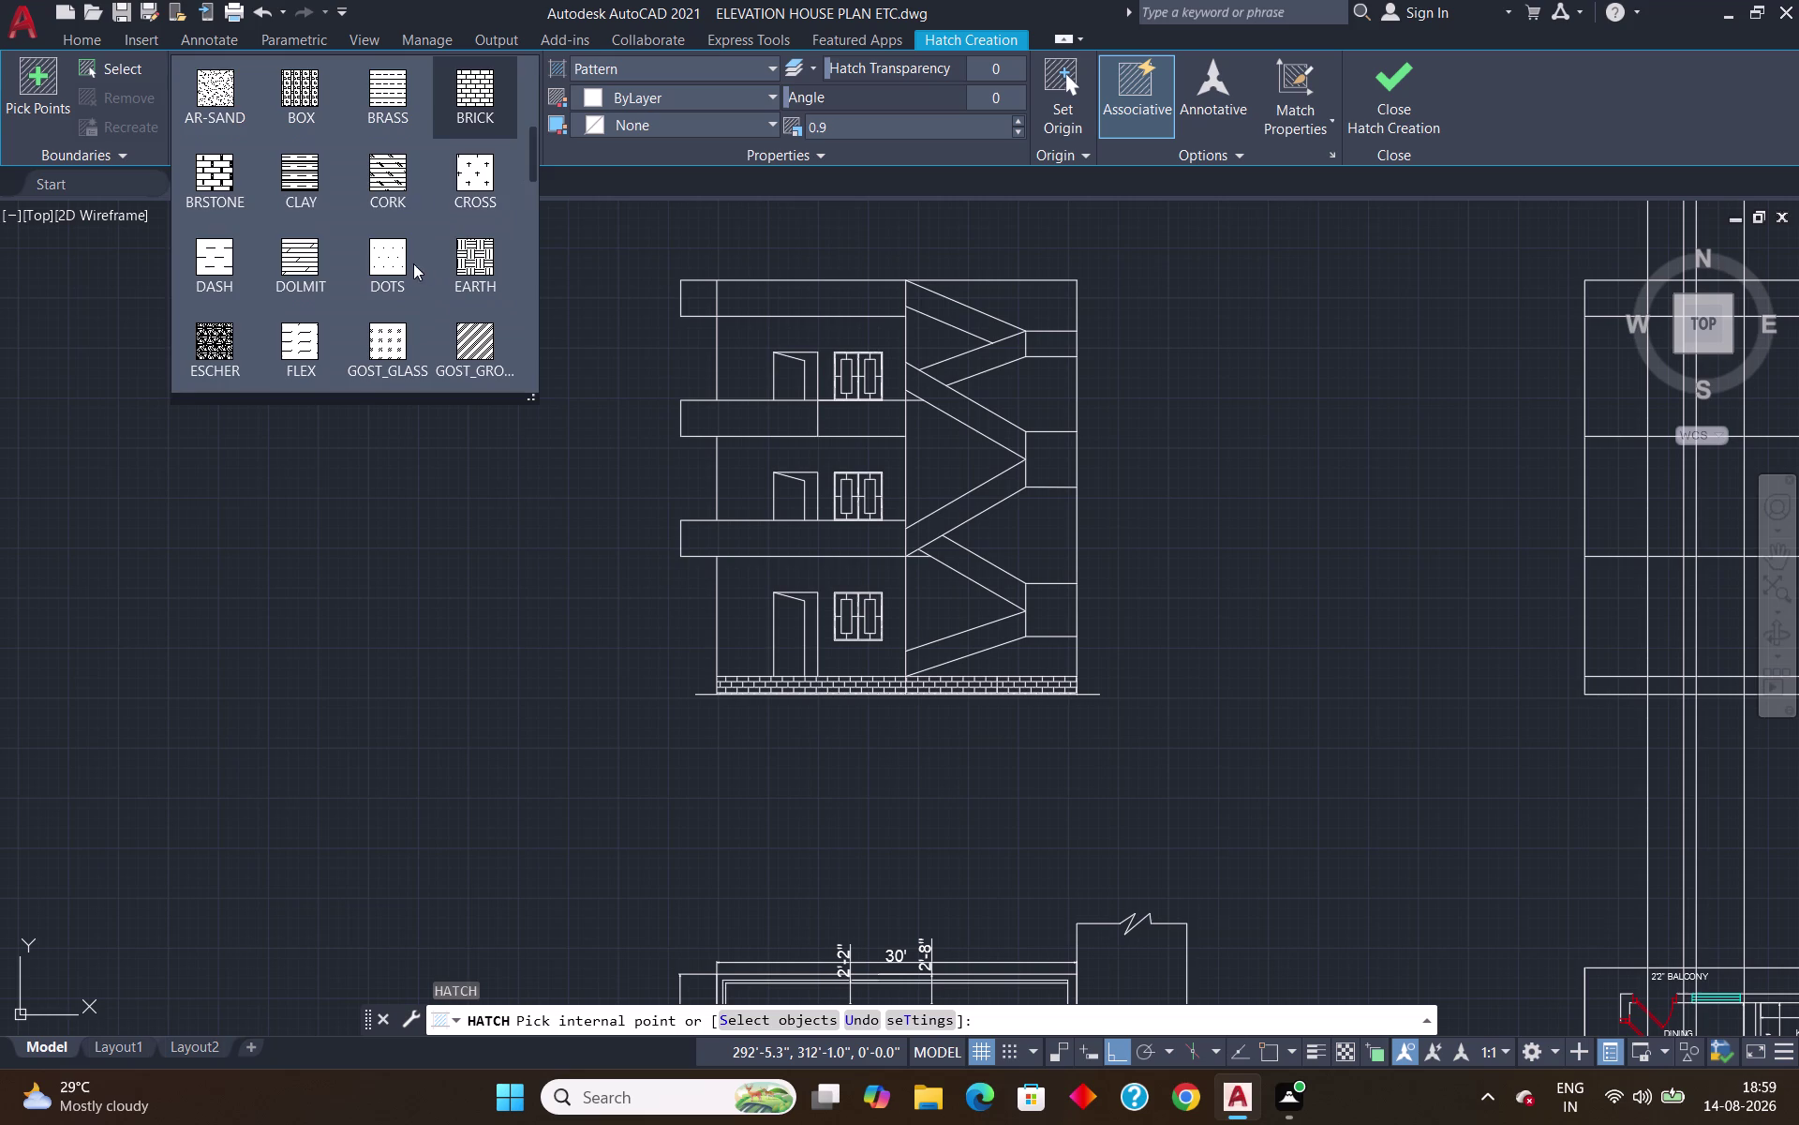
click(403, 261)
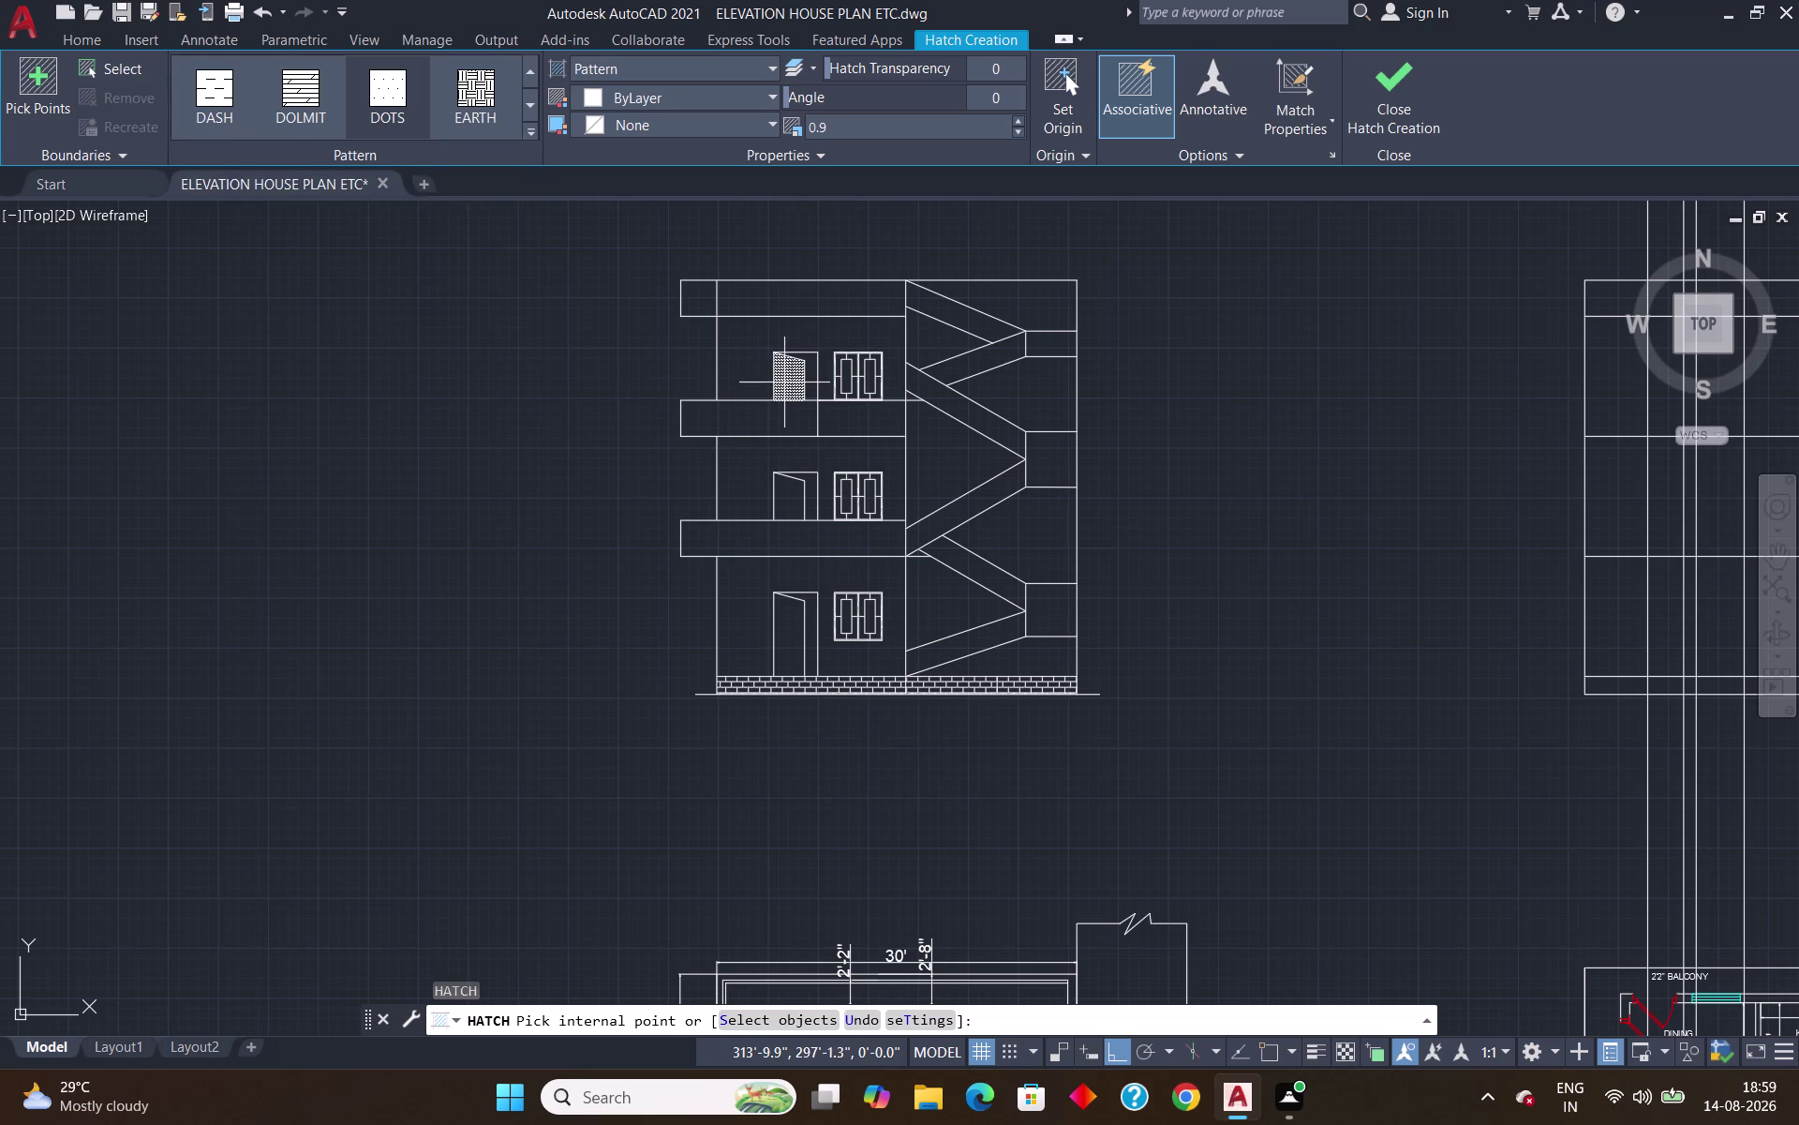
click(784, 382)
click(795, 509)
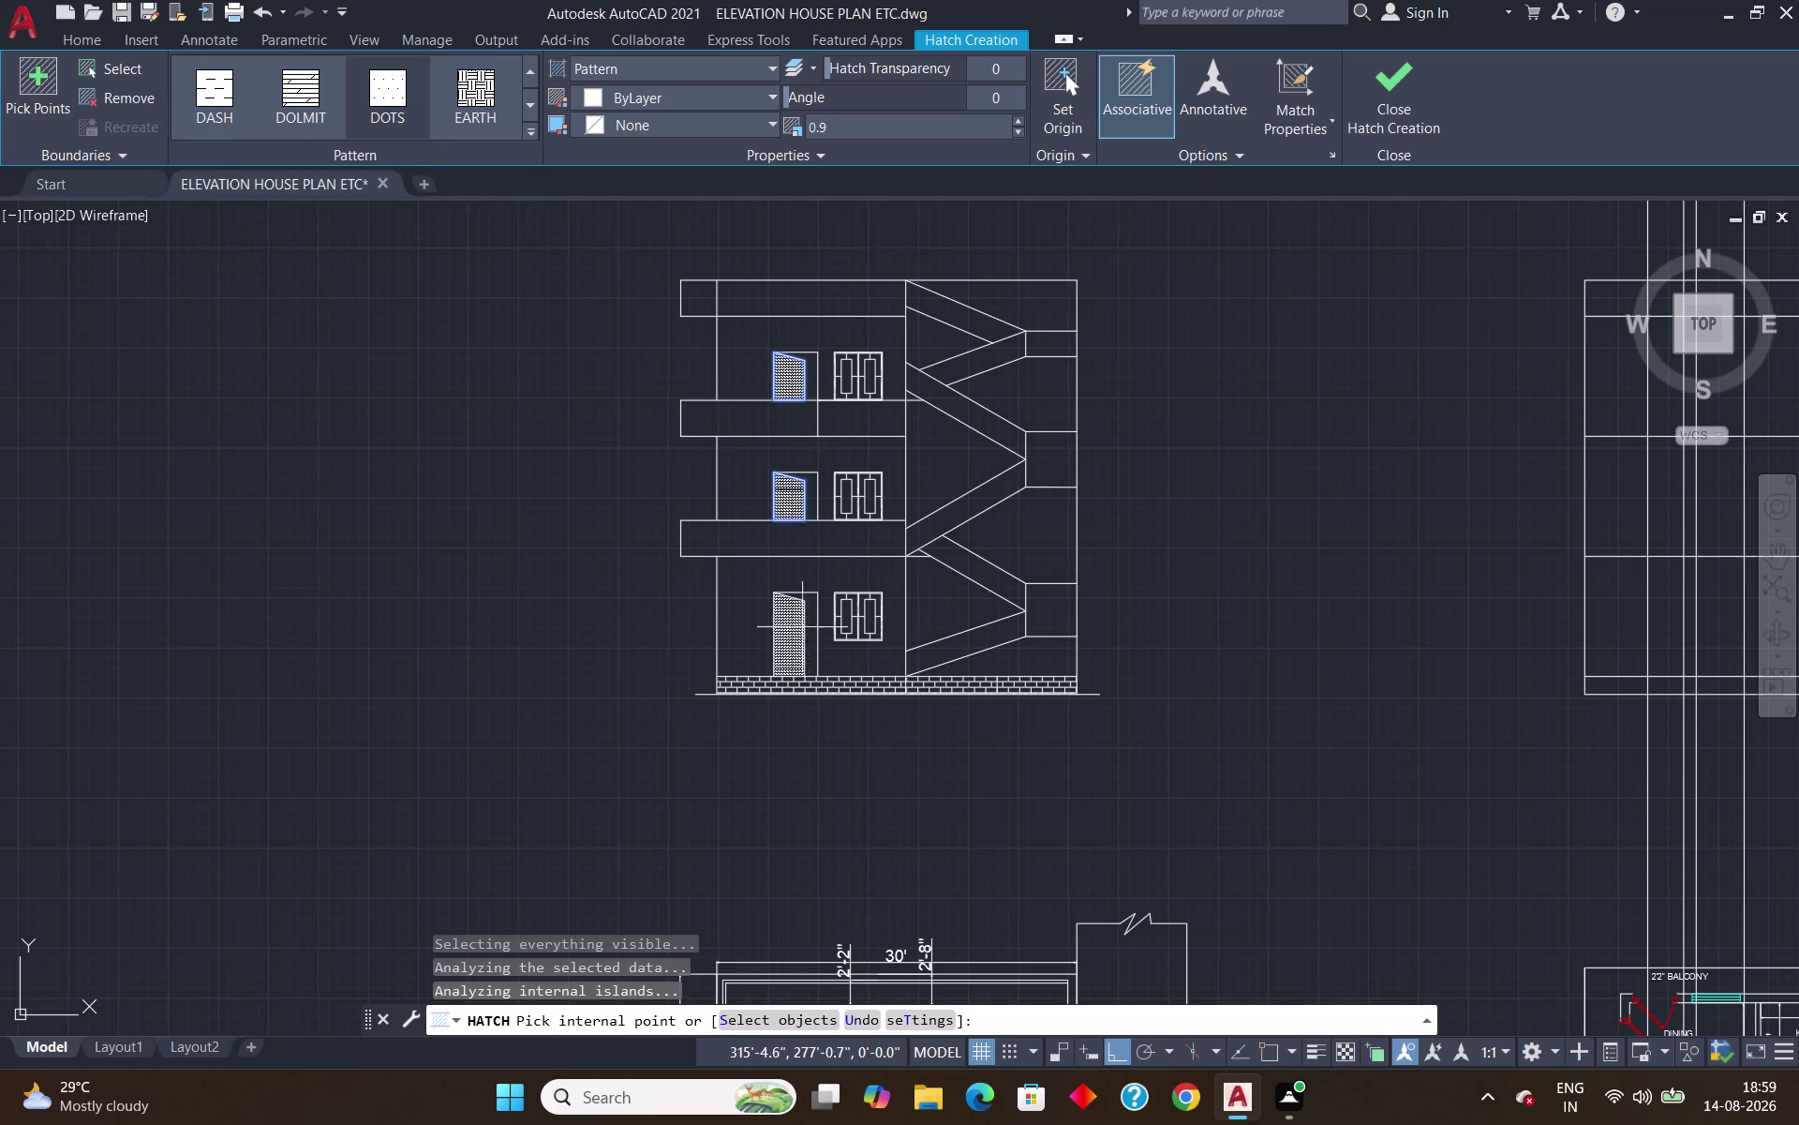
click(788, 647)
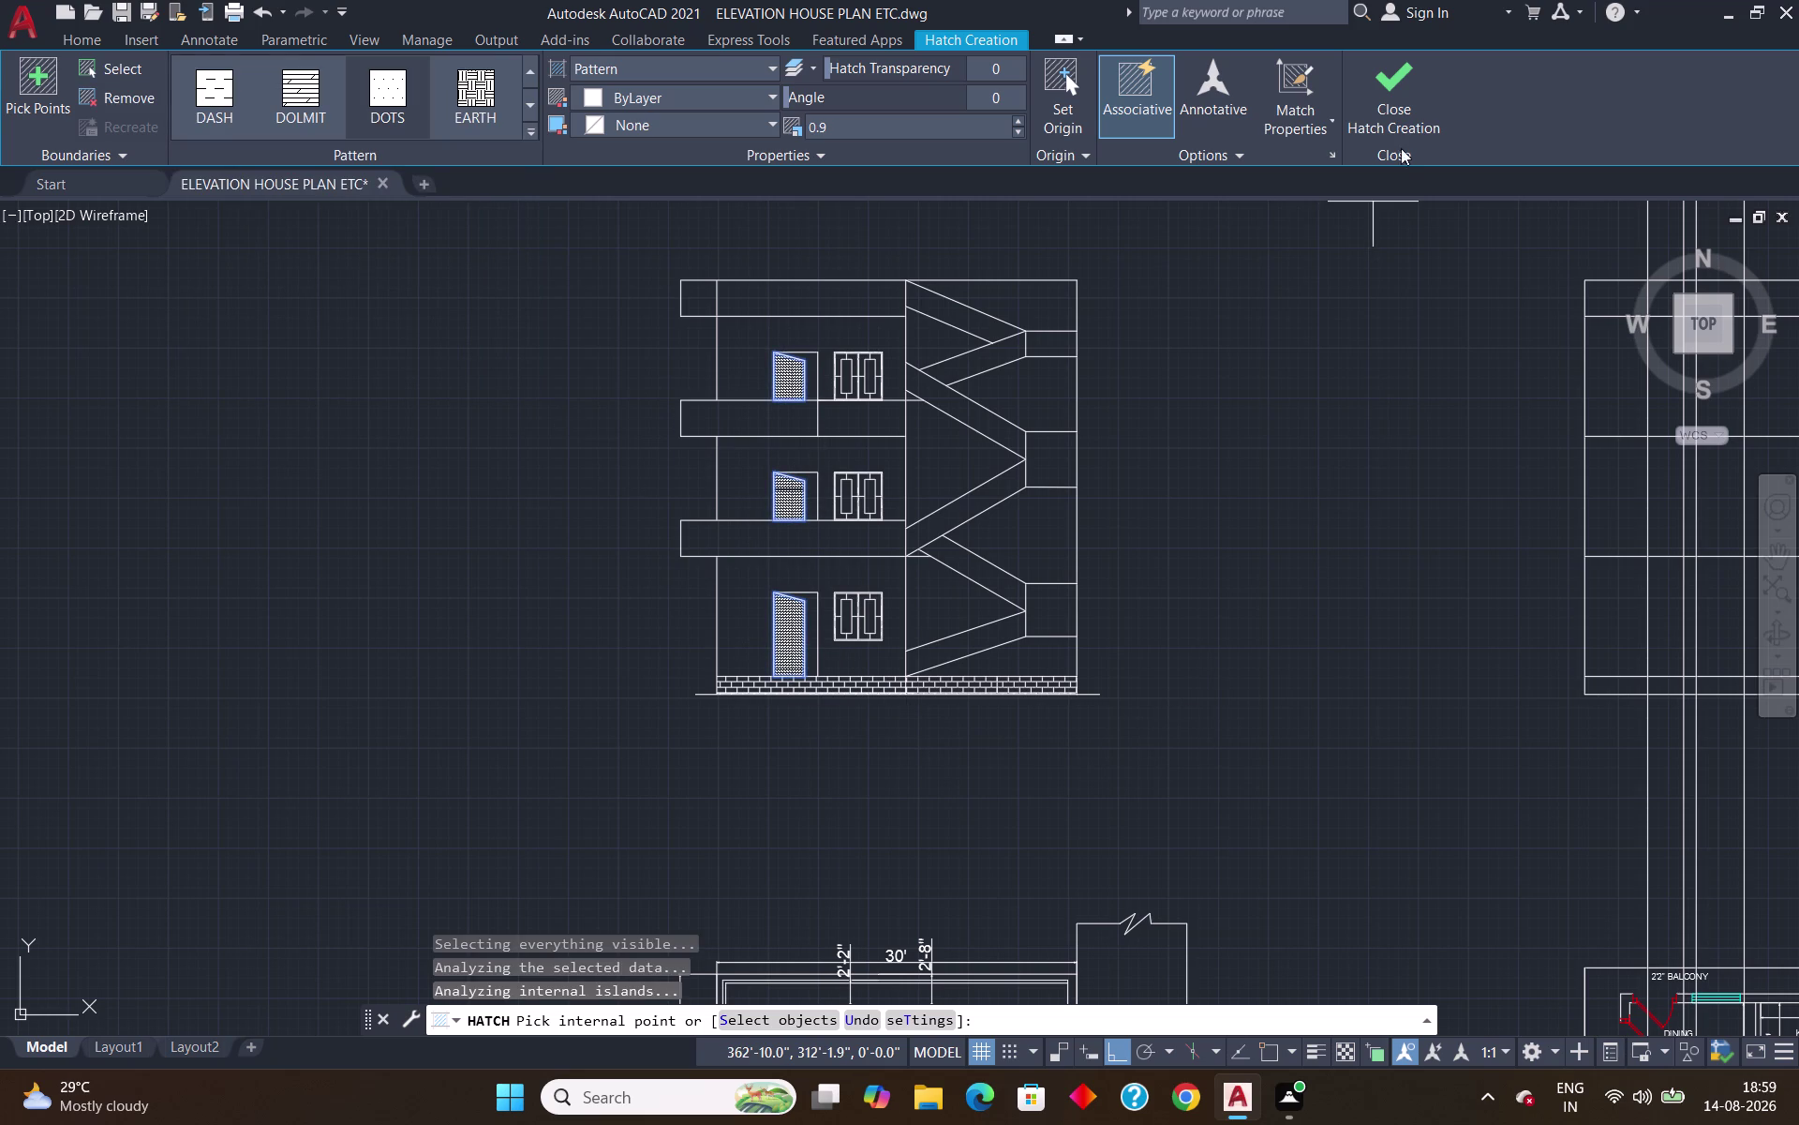
click(1400, 110)
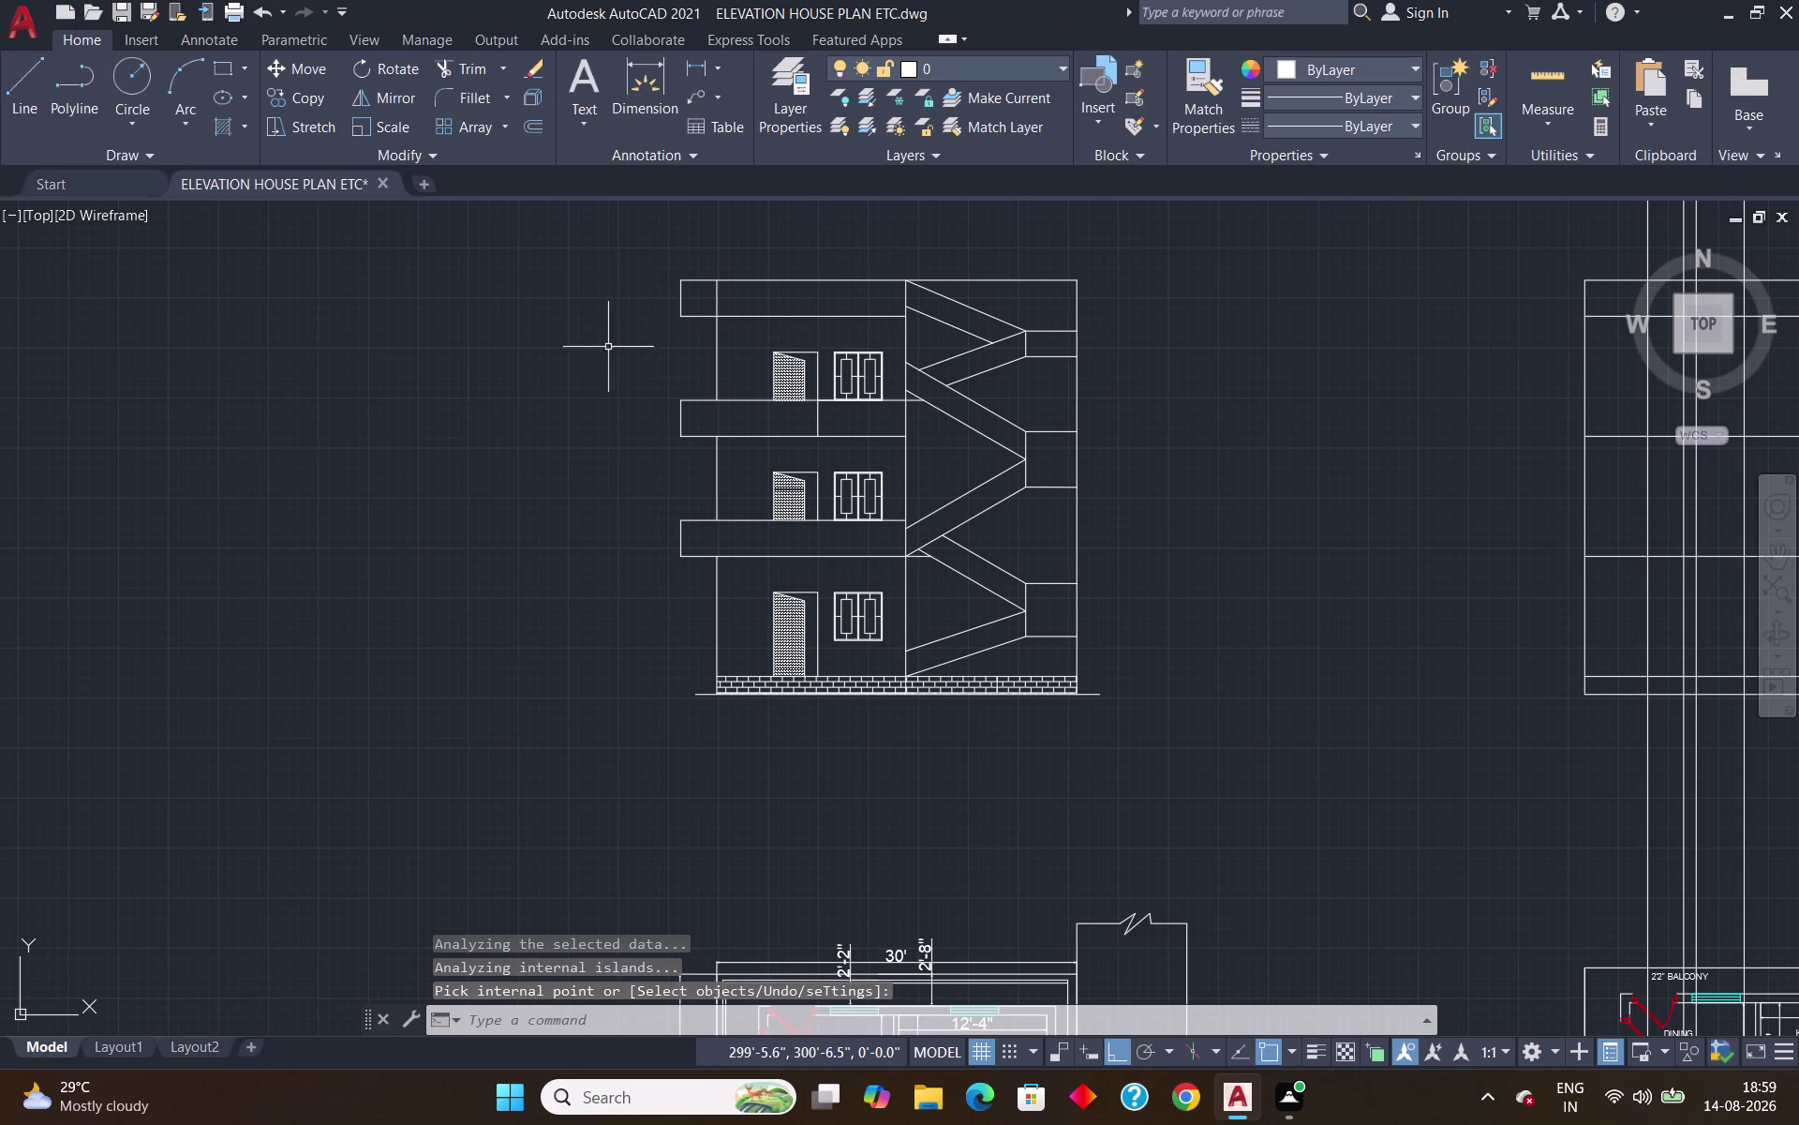
Start a new hatch using the properties option and select the scale field.
key(h)
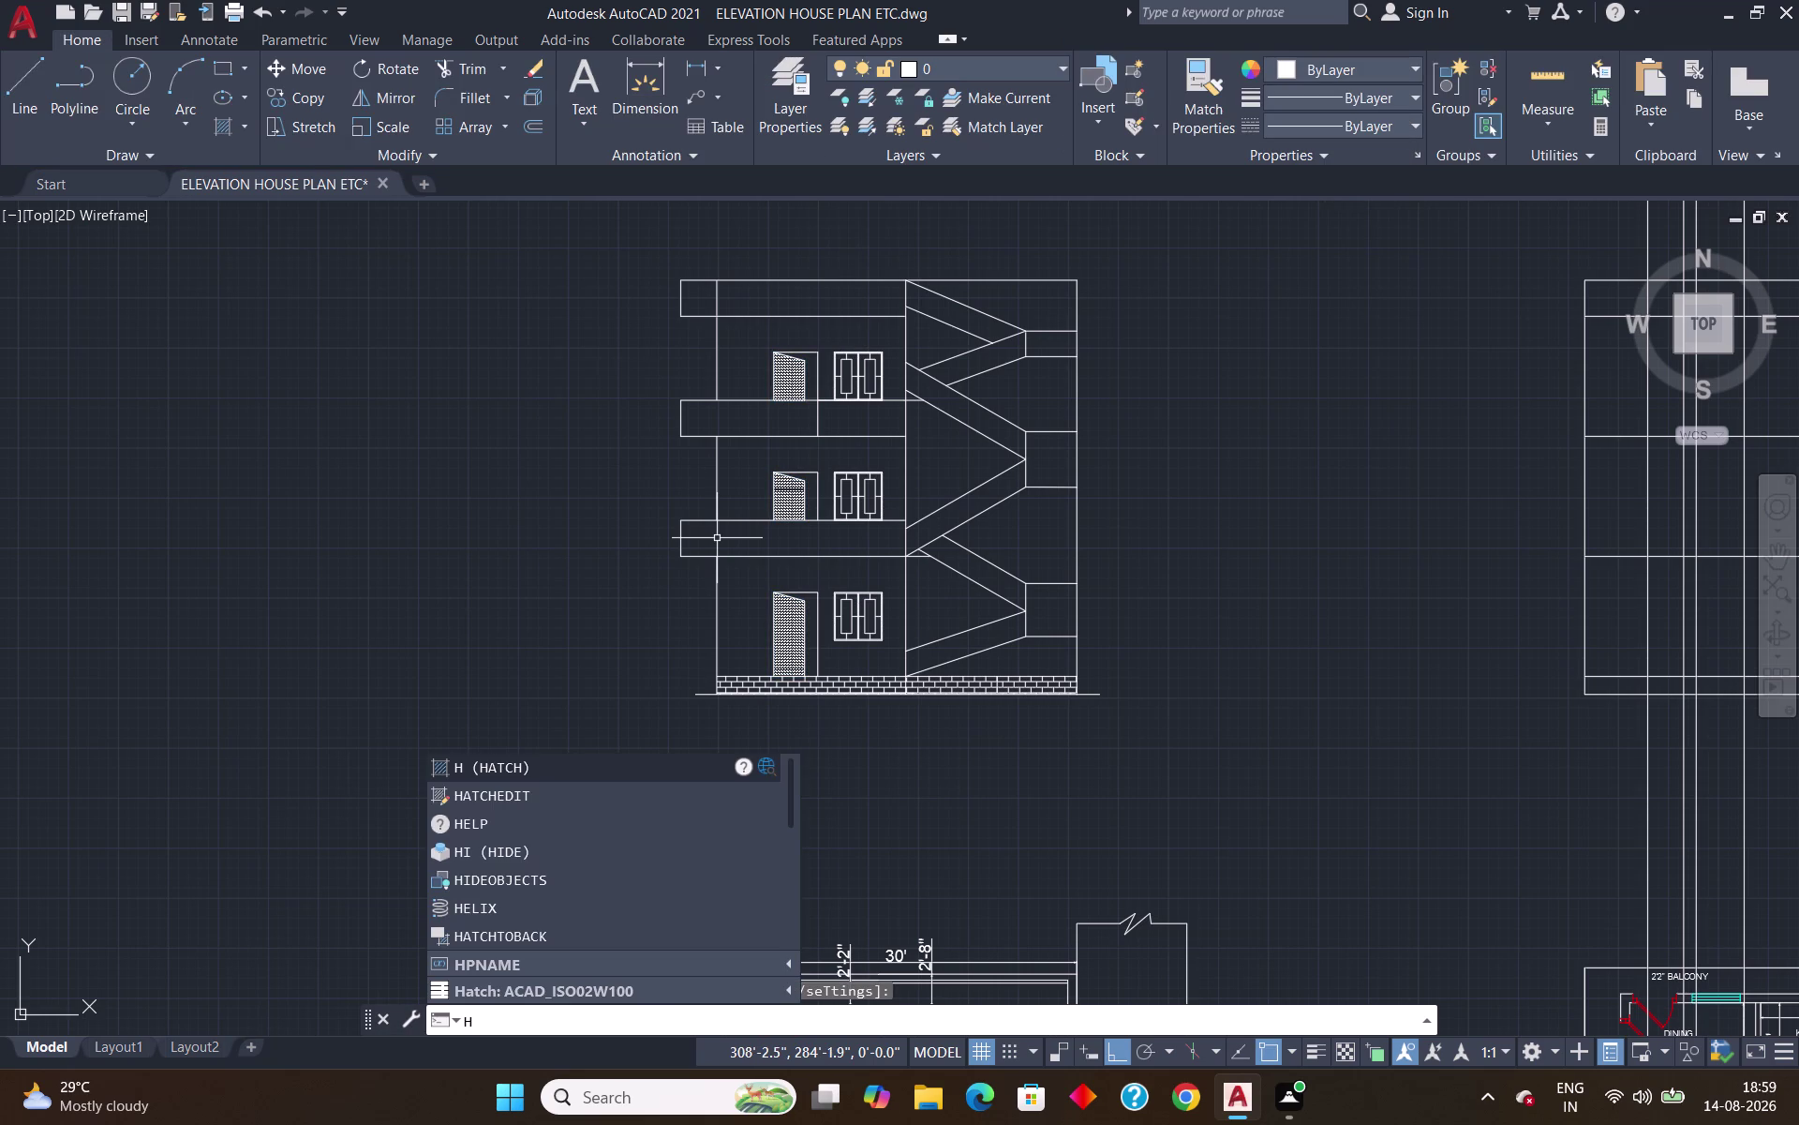
key(Return)
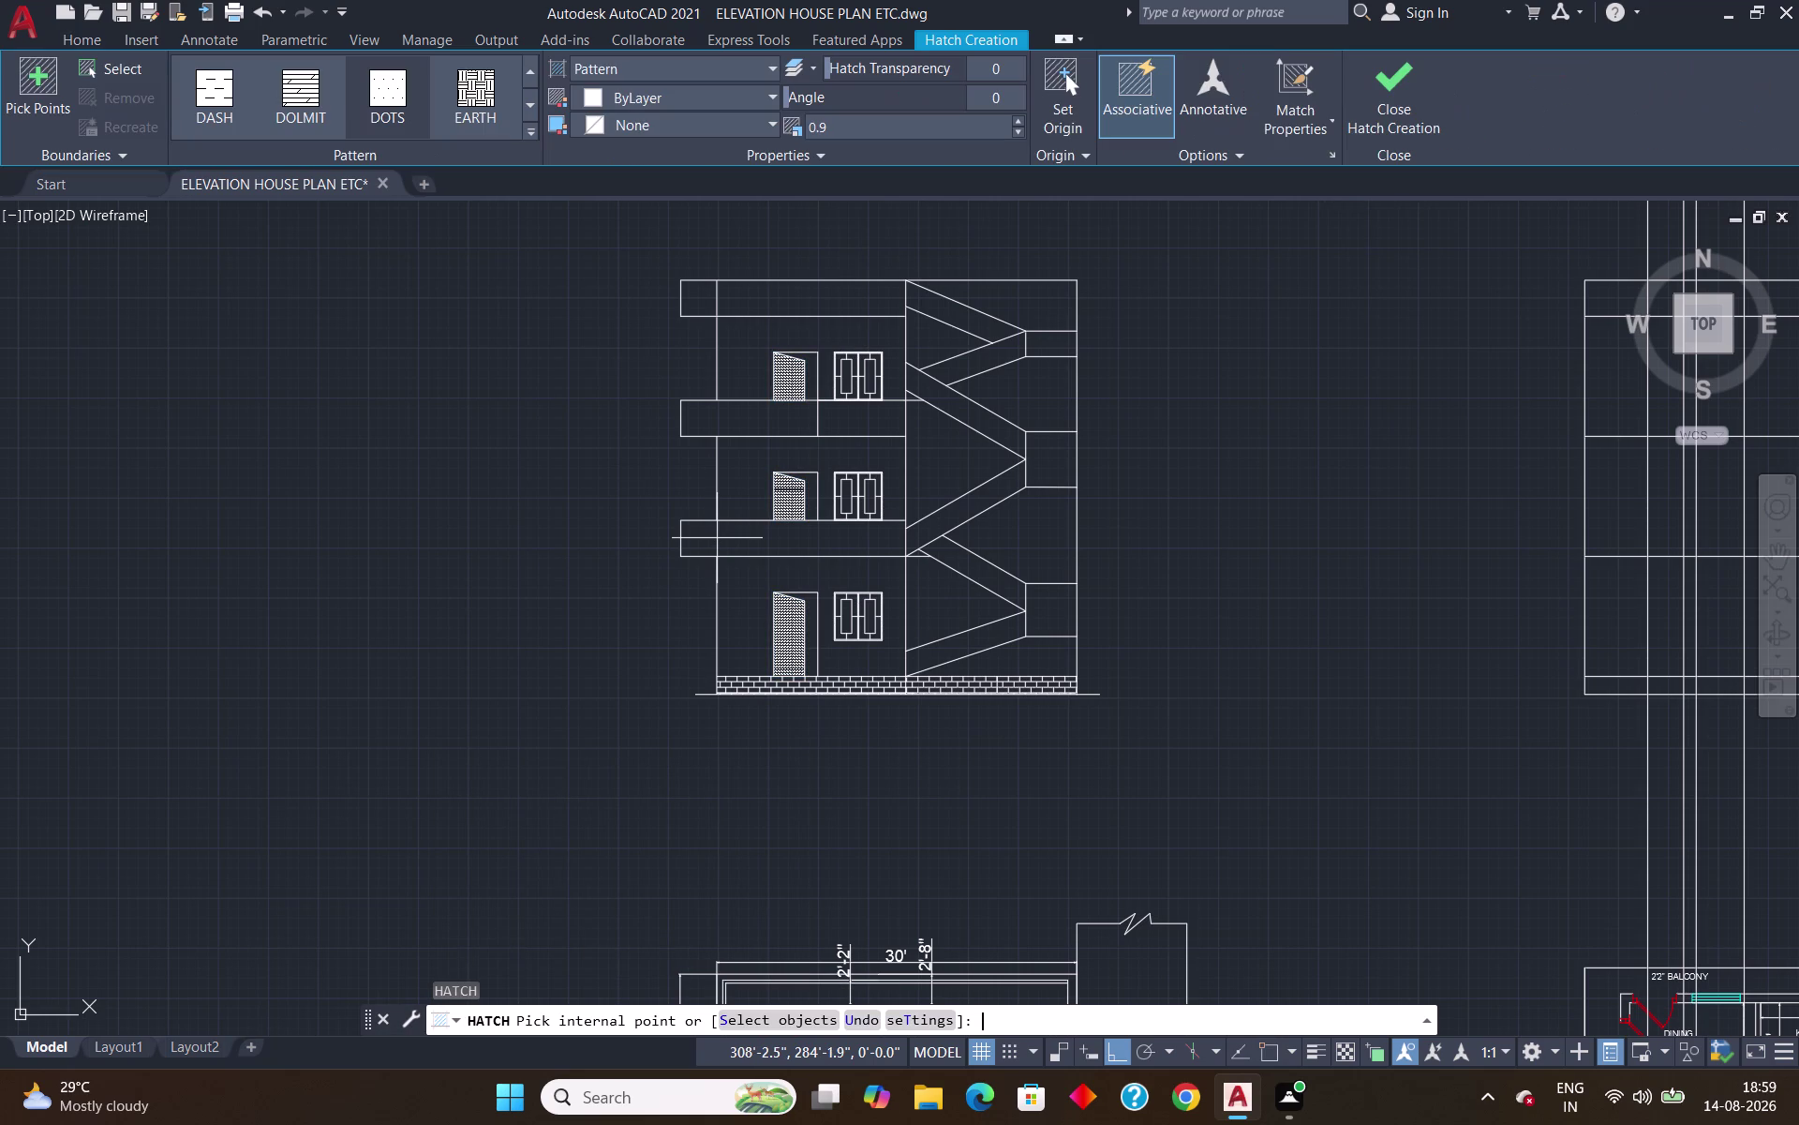
key(p)
key(r)
key(Return)
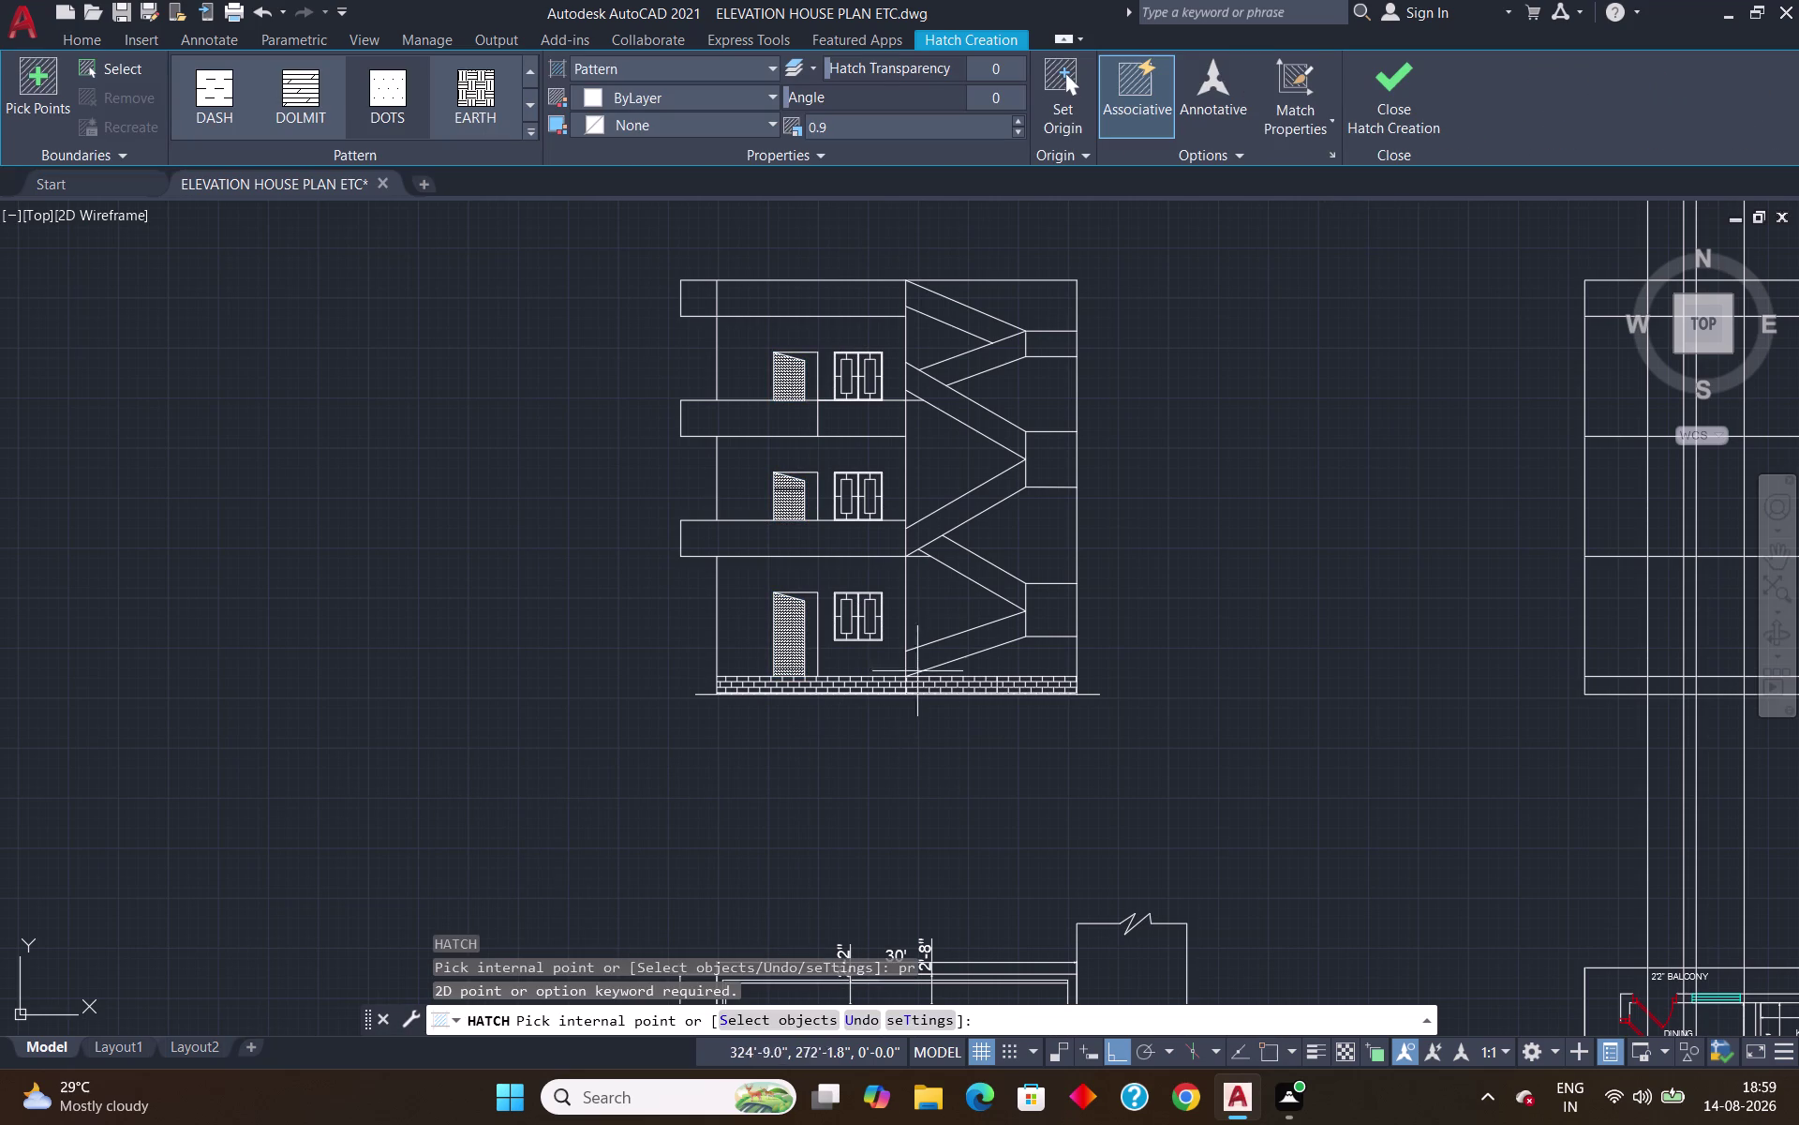
click(1021, 120)
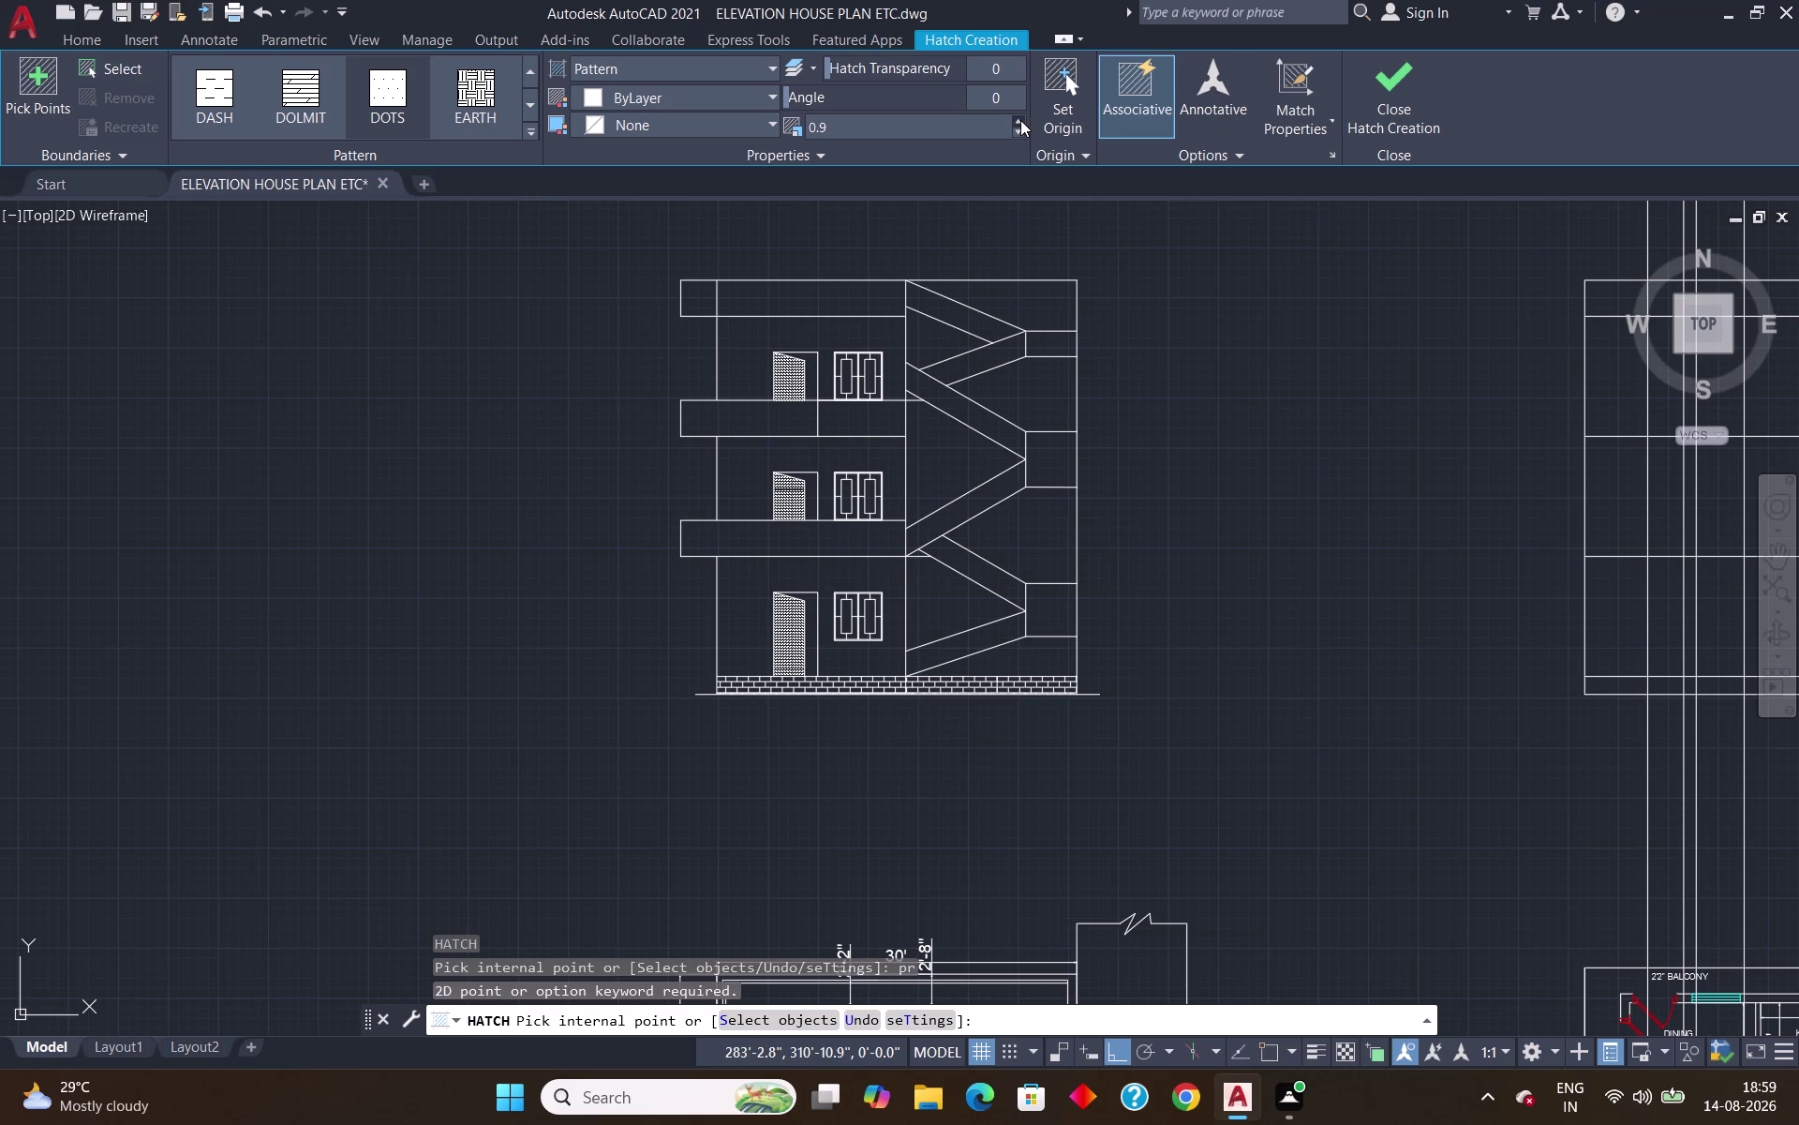
Hatch the top-floor door with the pattern scale set to 2.
triple_click(1021, 120)
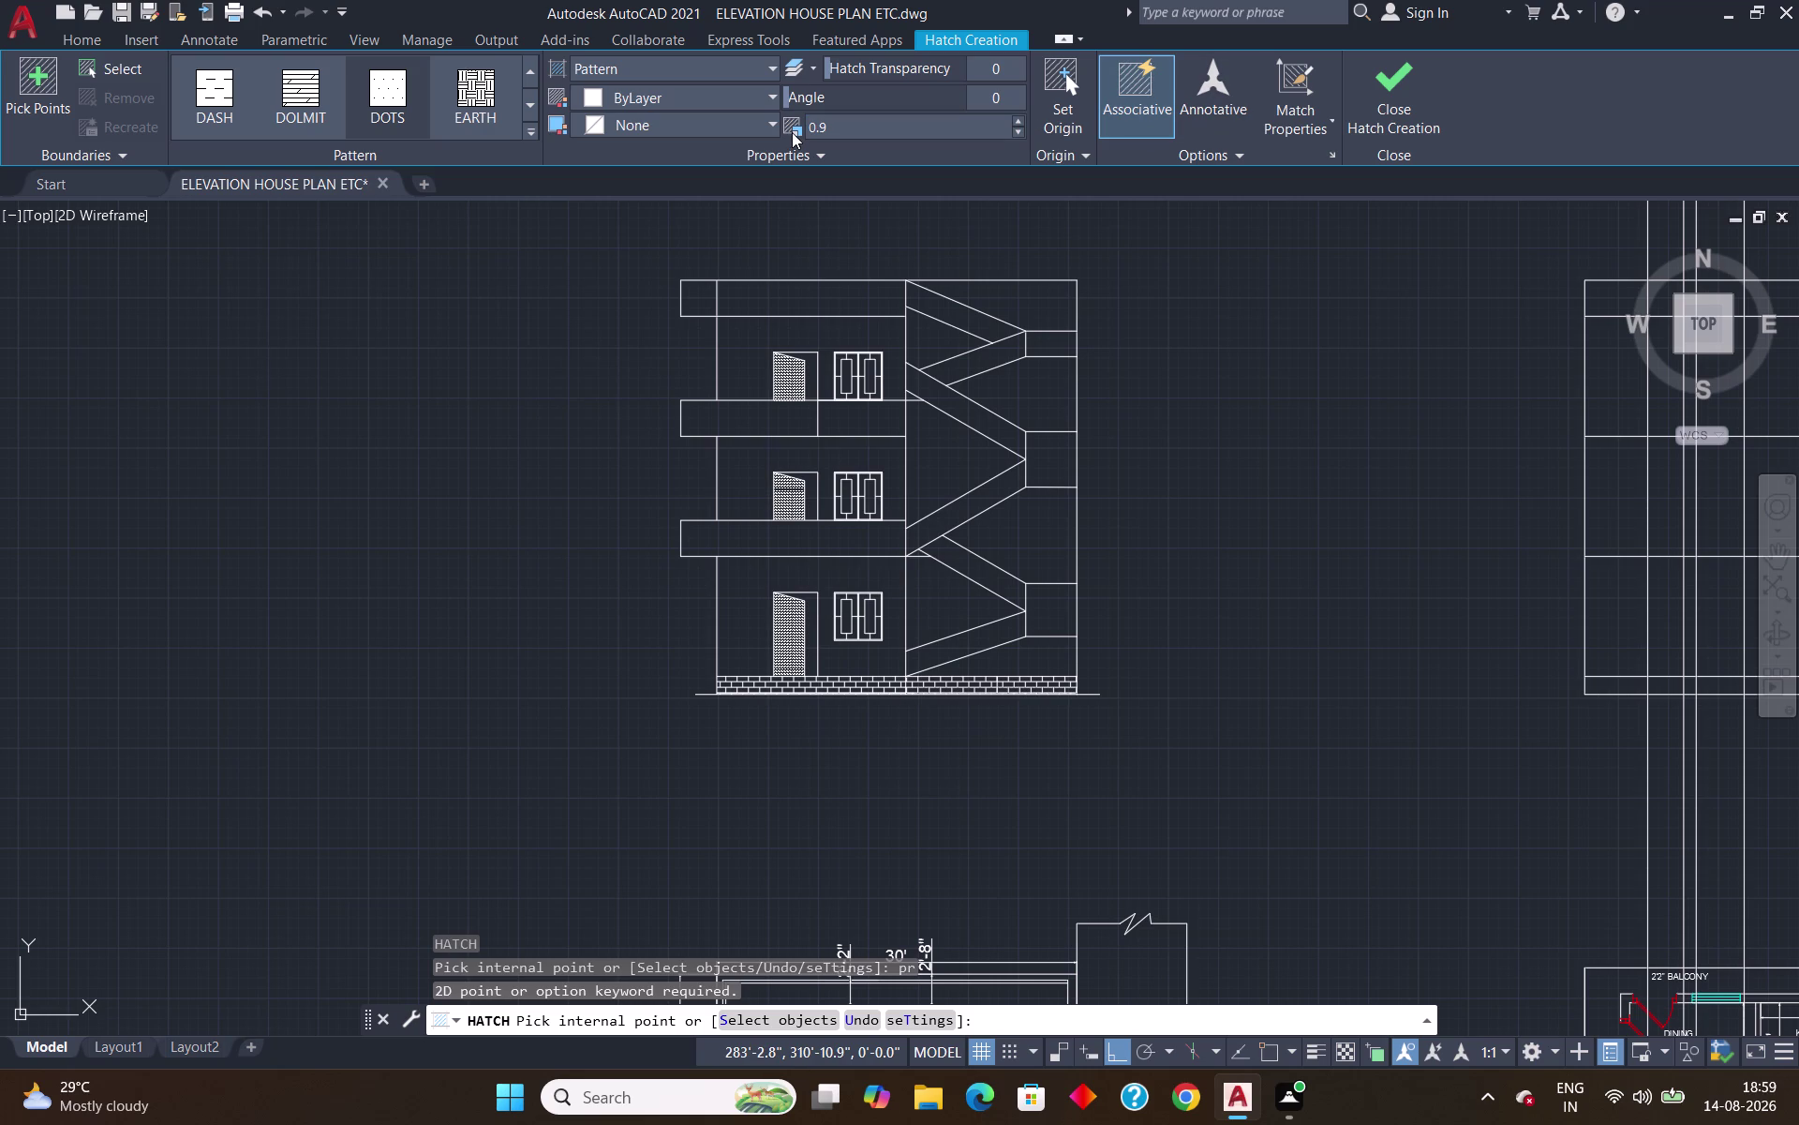
click(792, 127)
click(805, 152)
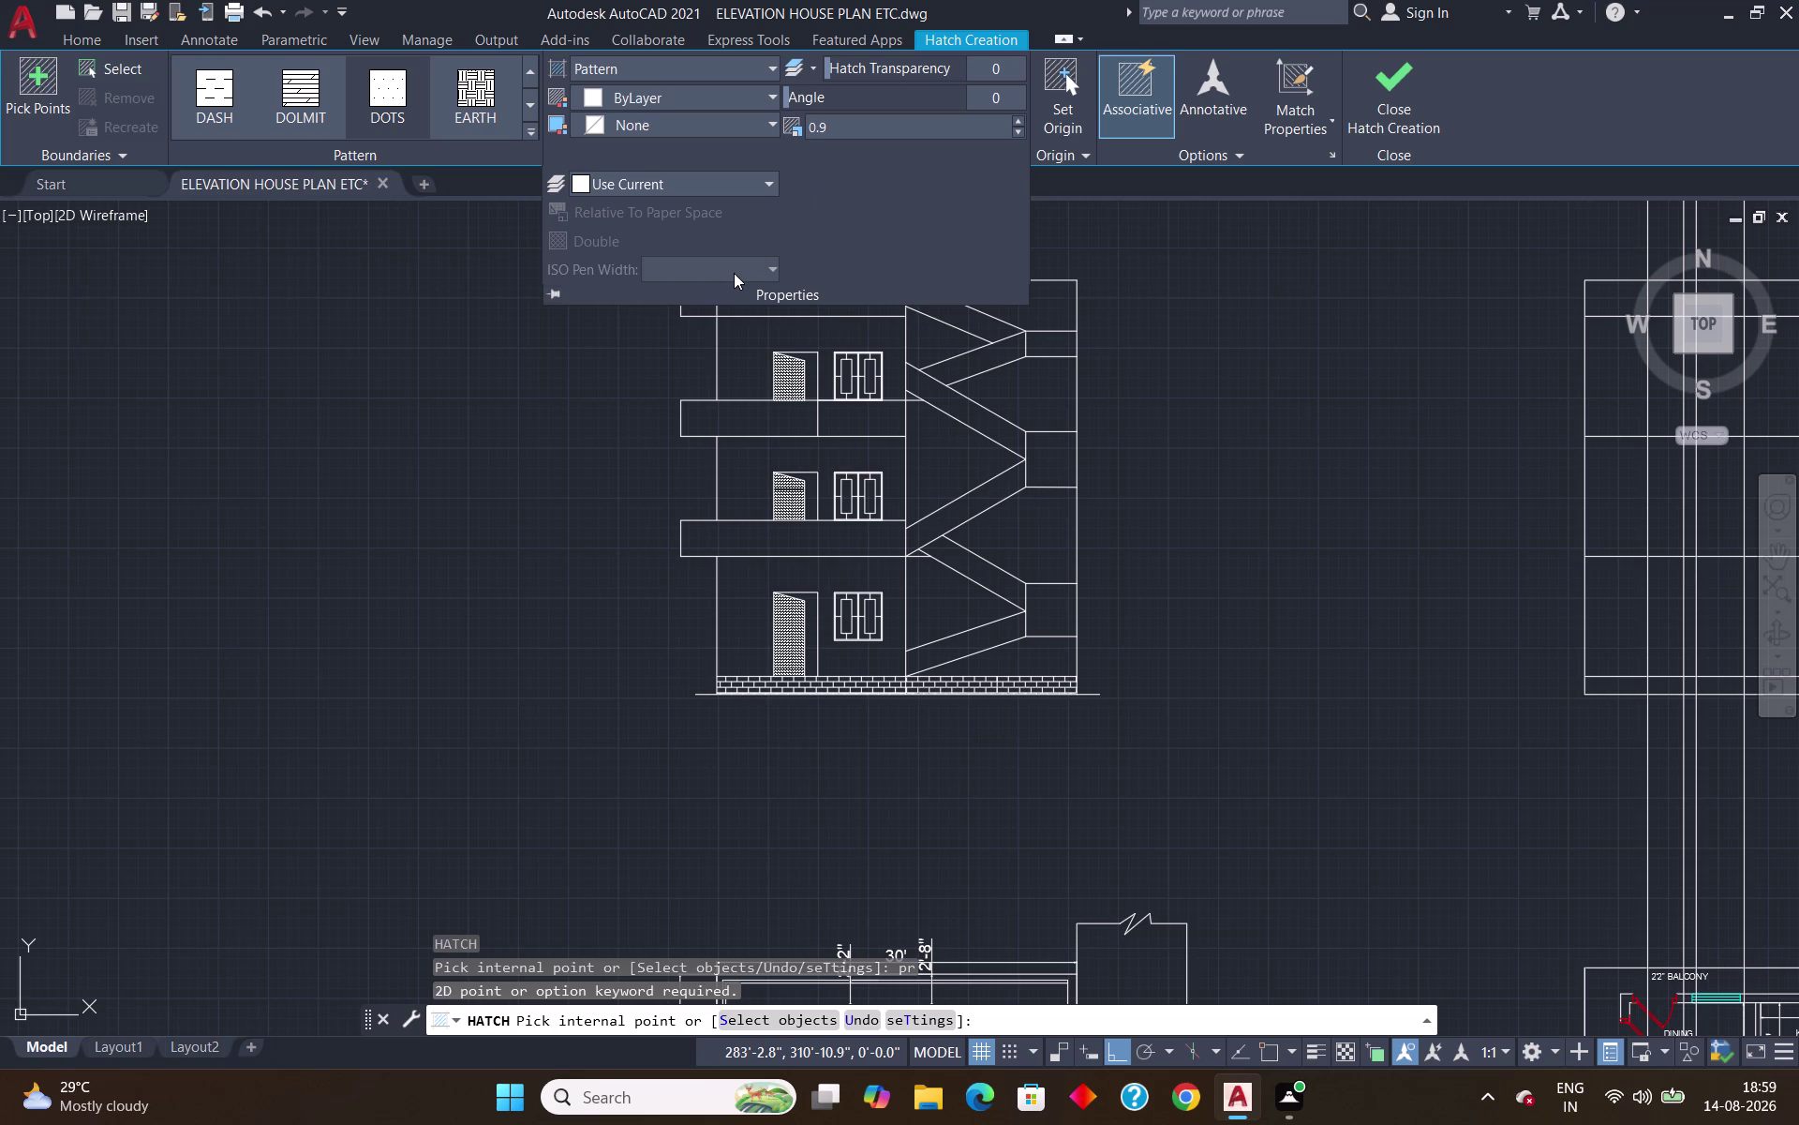
click(766, 265)
click(766, 268)
click(1013, 129)
click(787, 380)
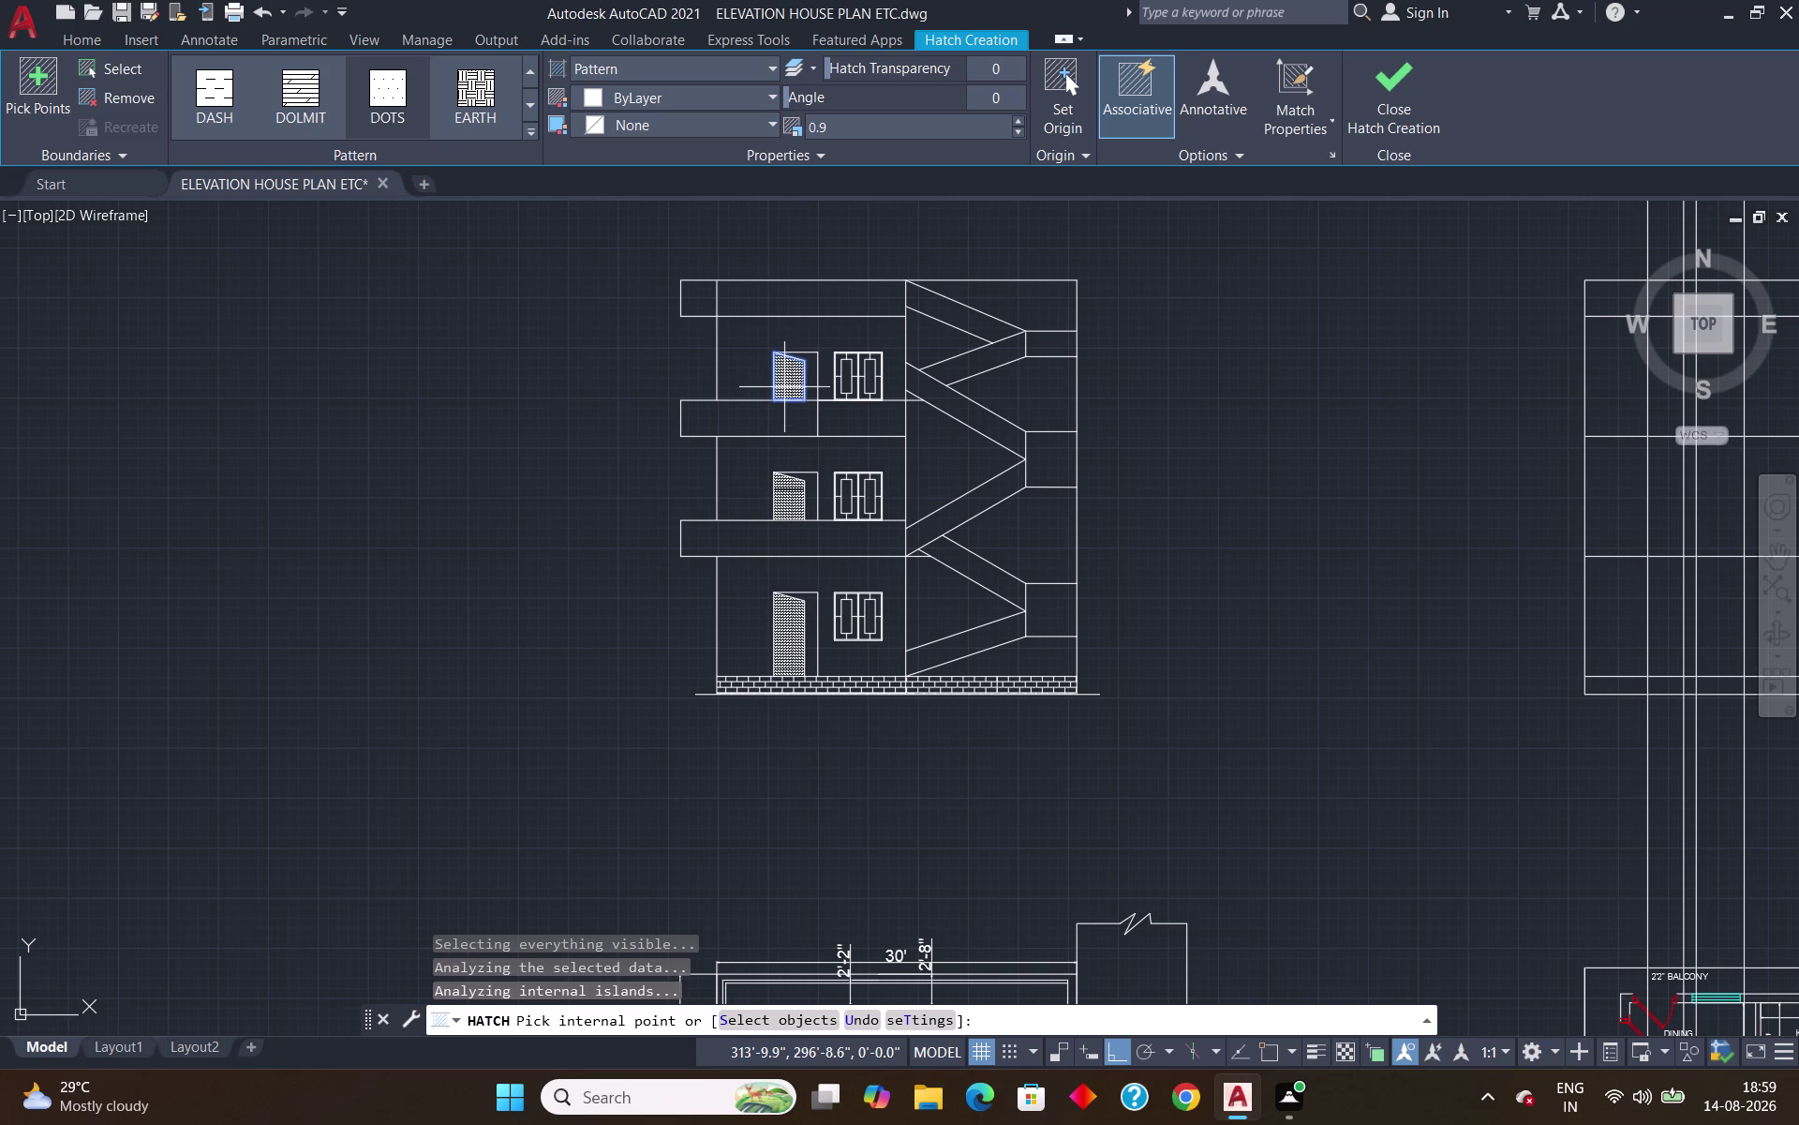
click(972, 134)
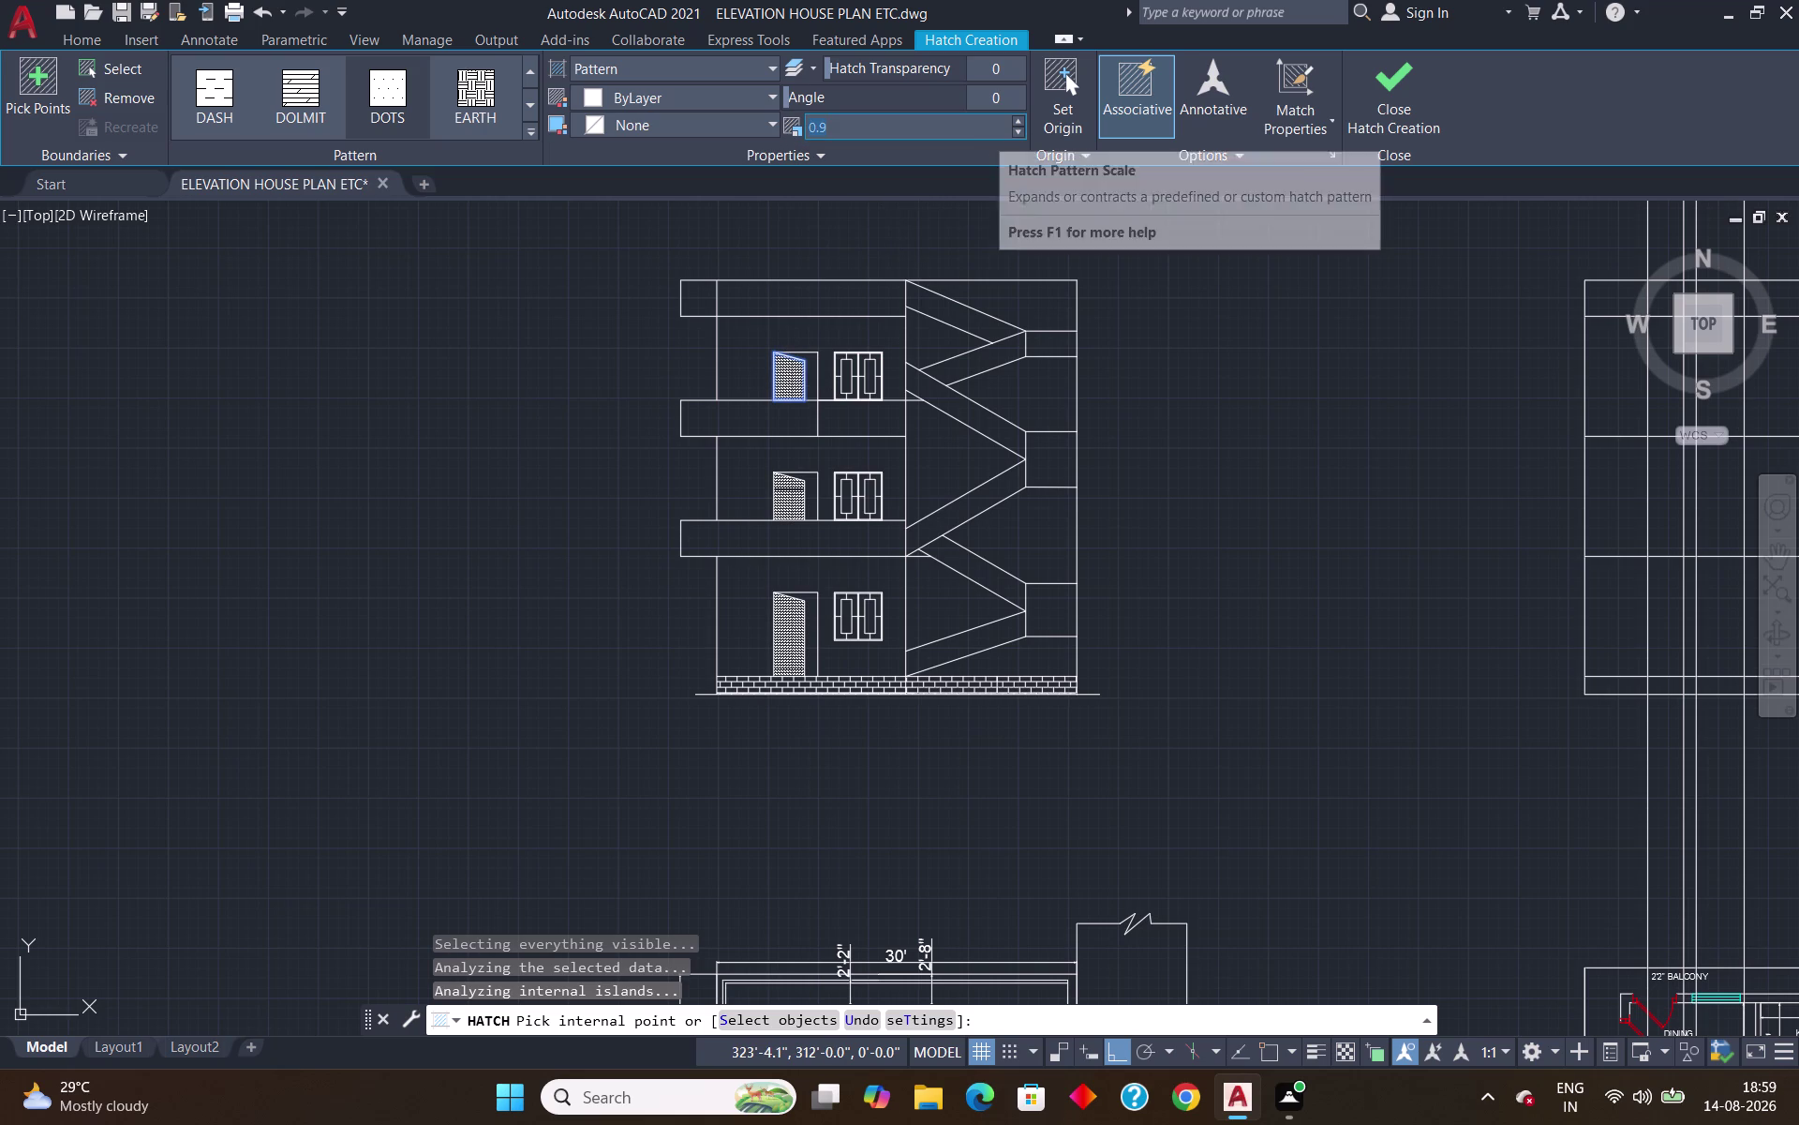
key(BackSpace)
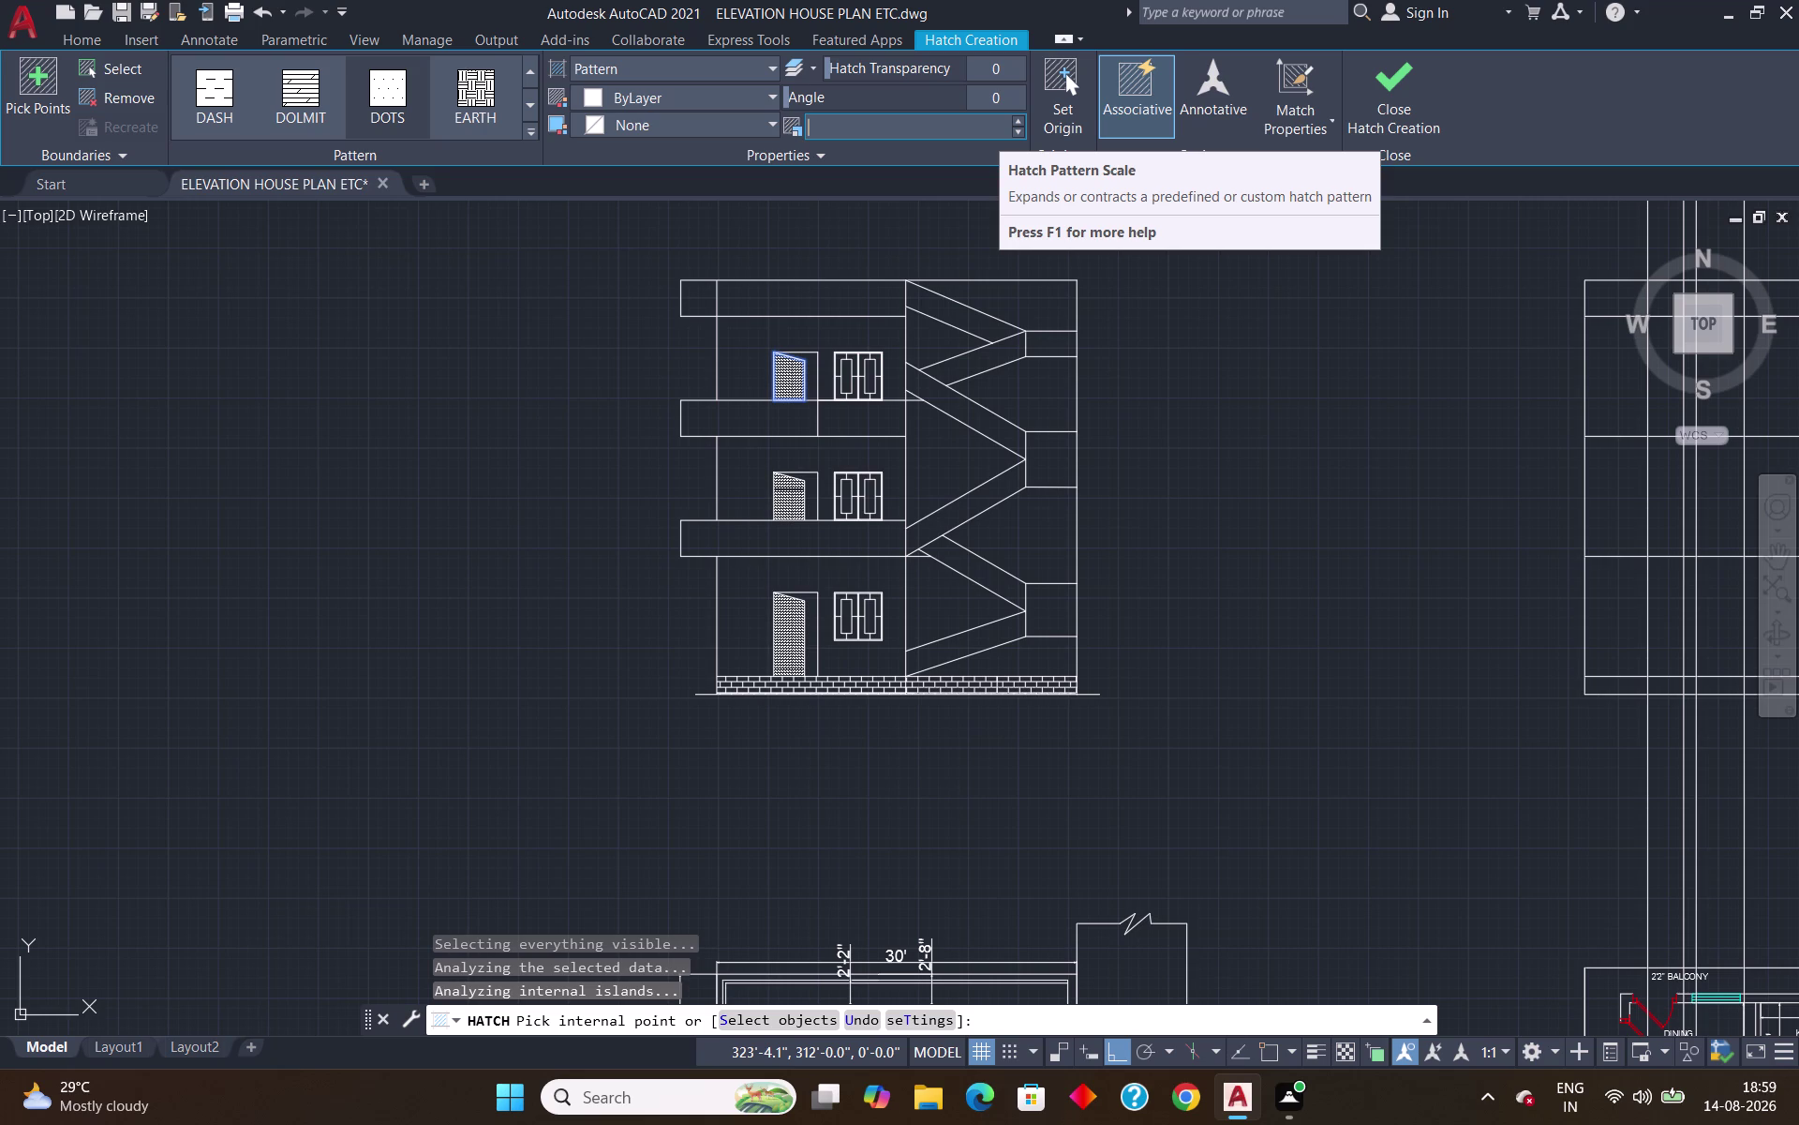
key(2)
key(Return)
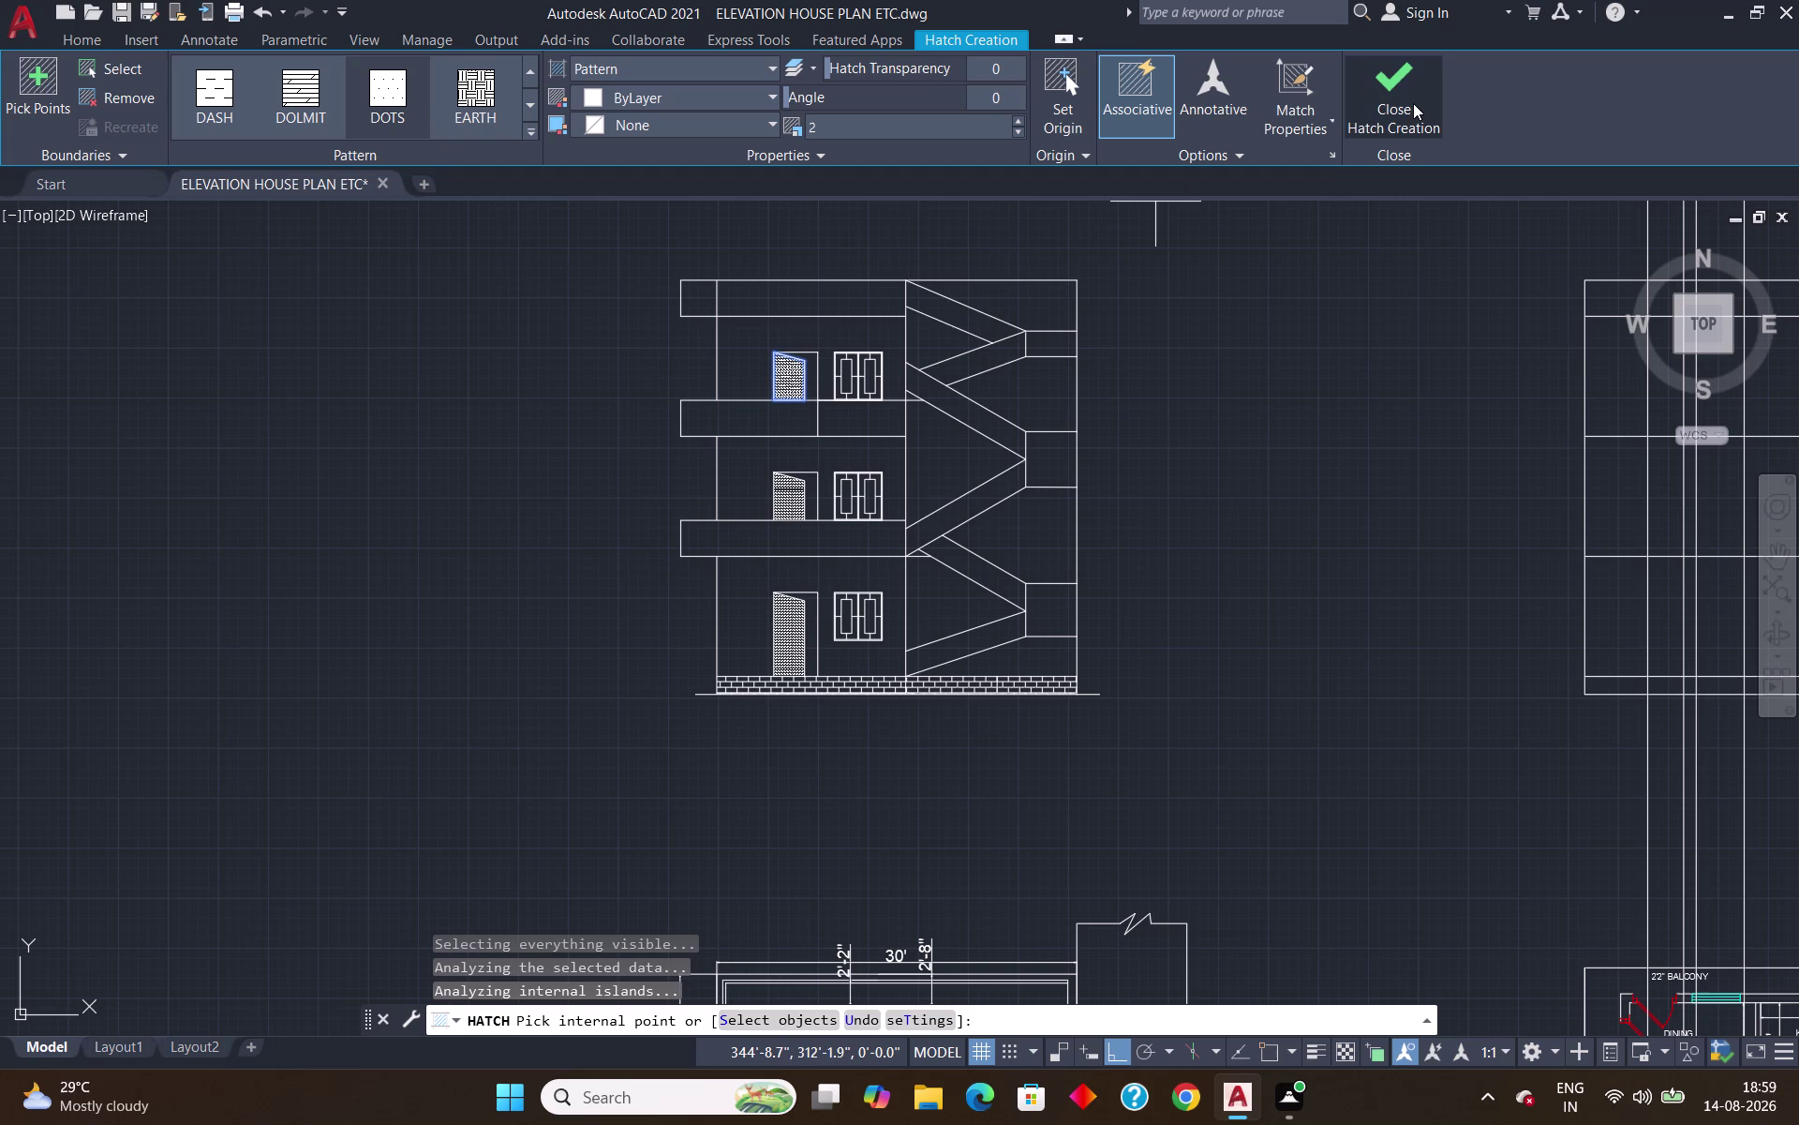
key(Return)
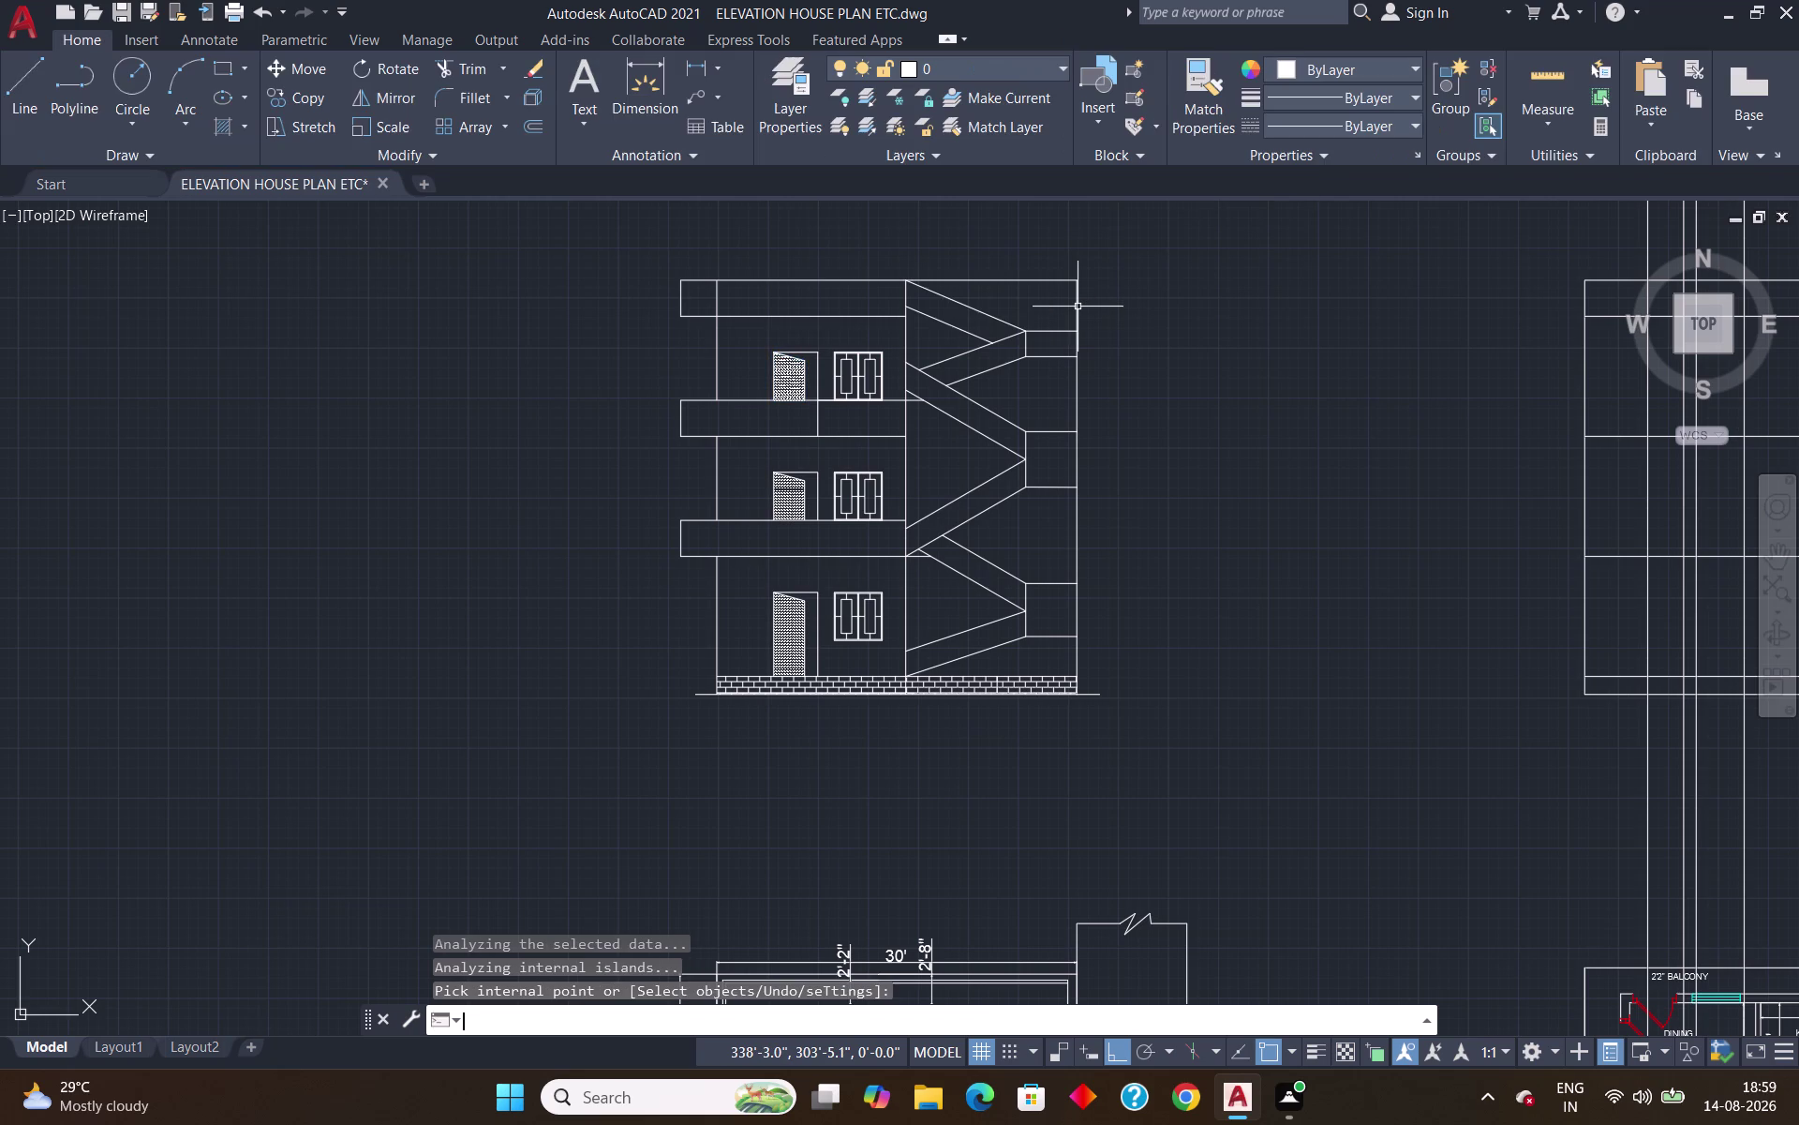
Open the door dot hatch for editing and set its scale to 2.
scroll(up, 3)
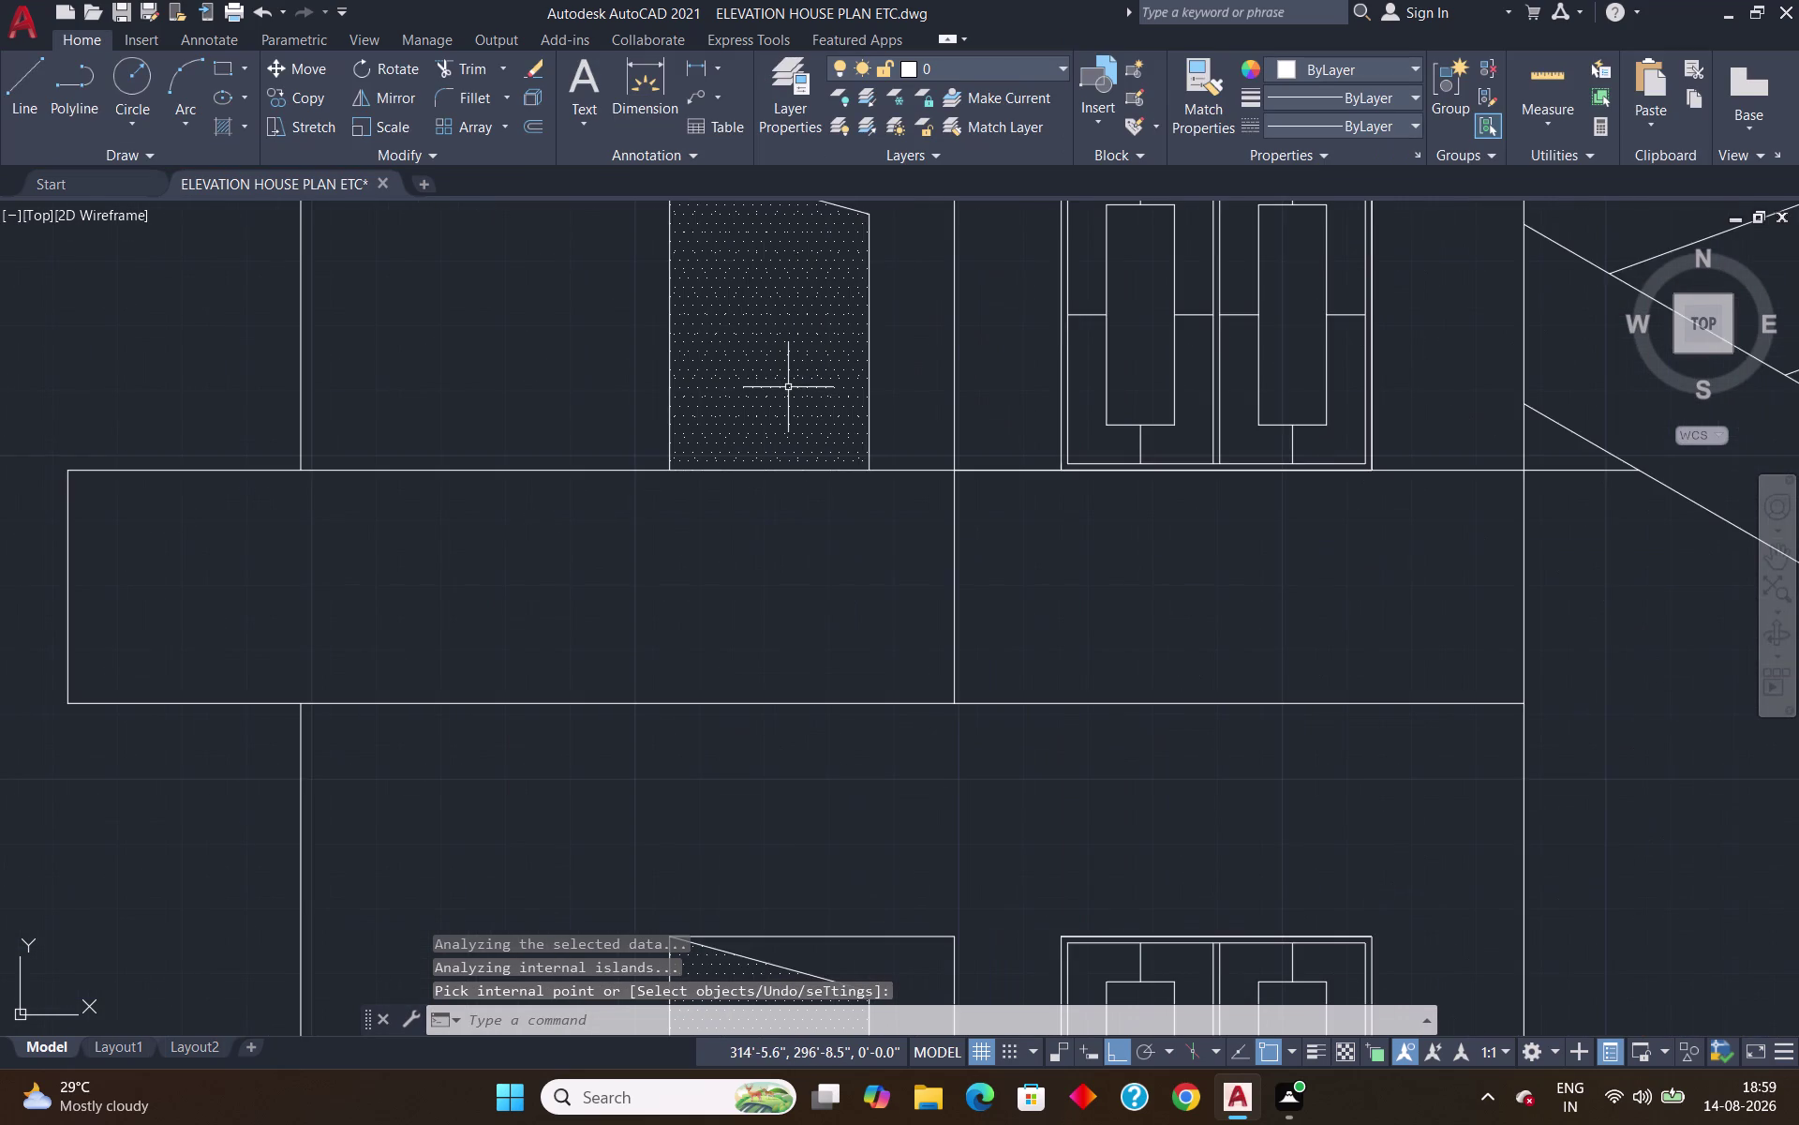
scroll(down, 3)
scroll(up, 3)
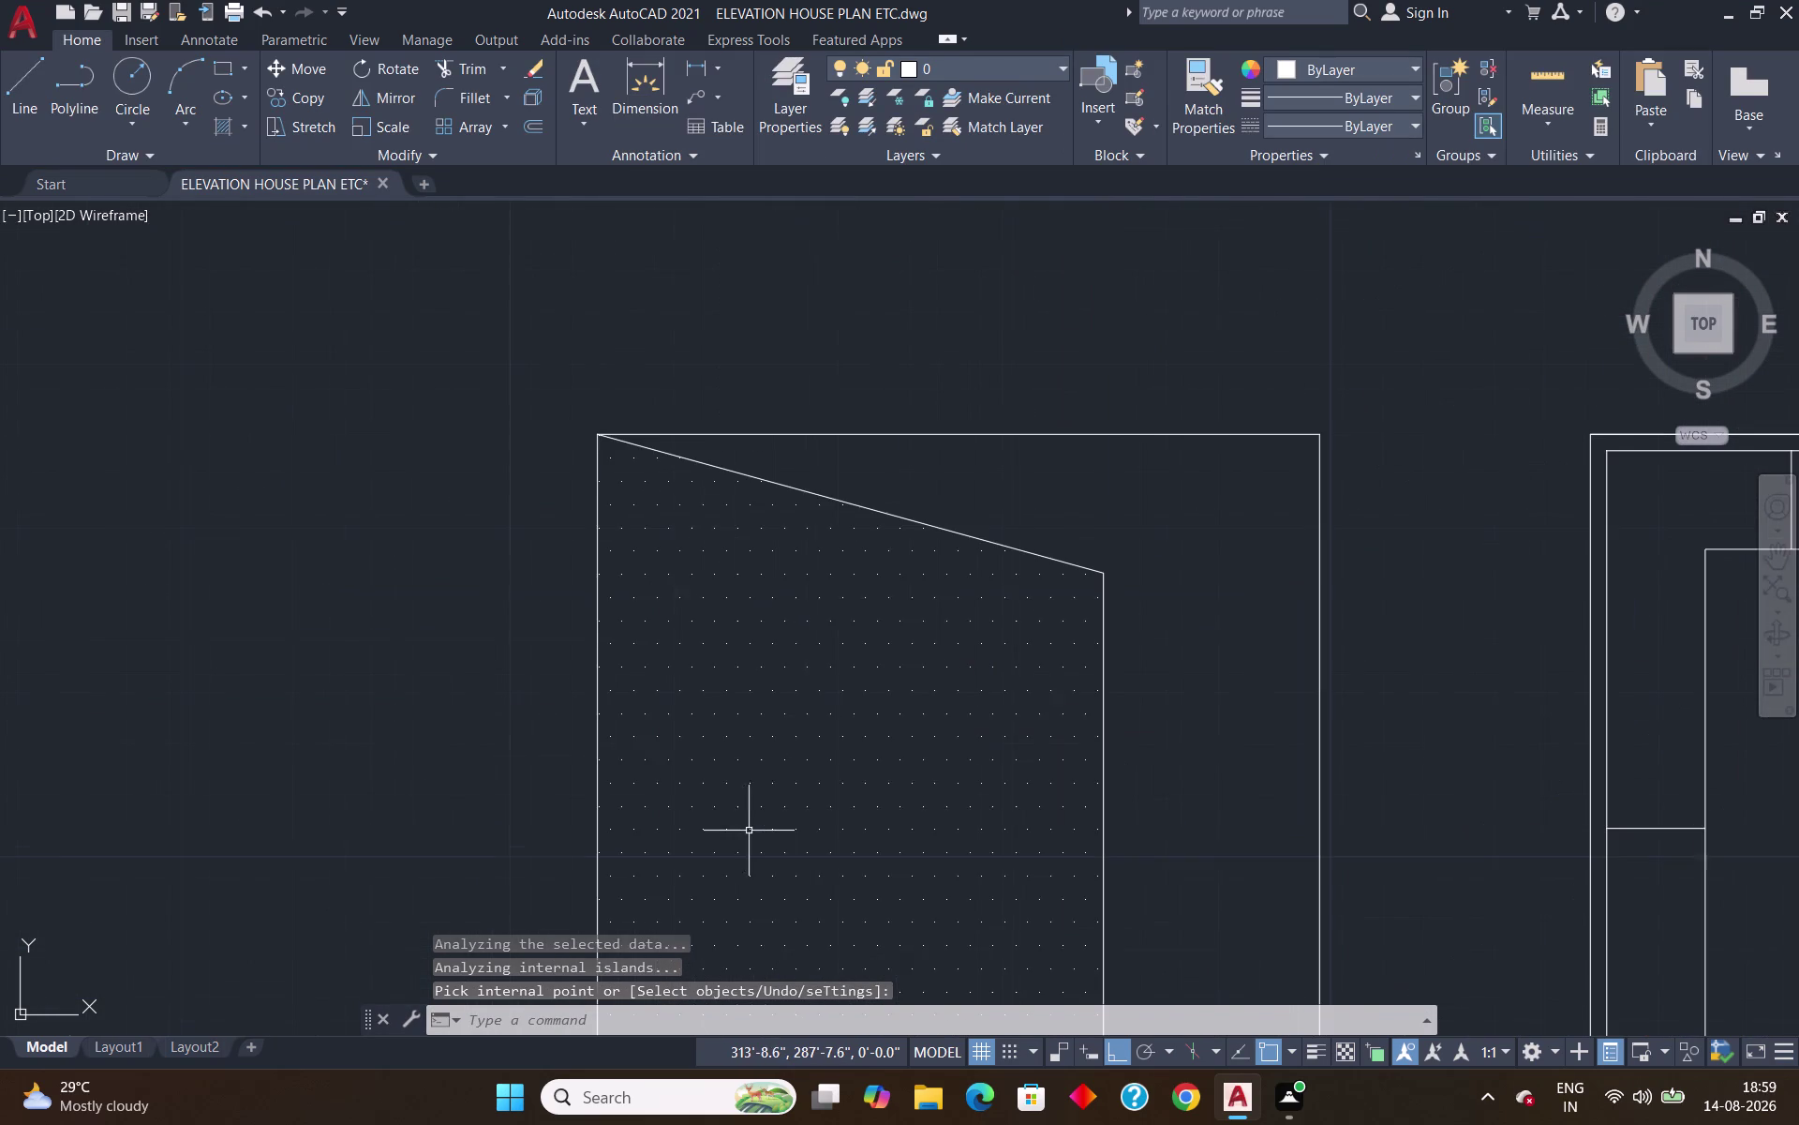
double_click(750, 750)
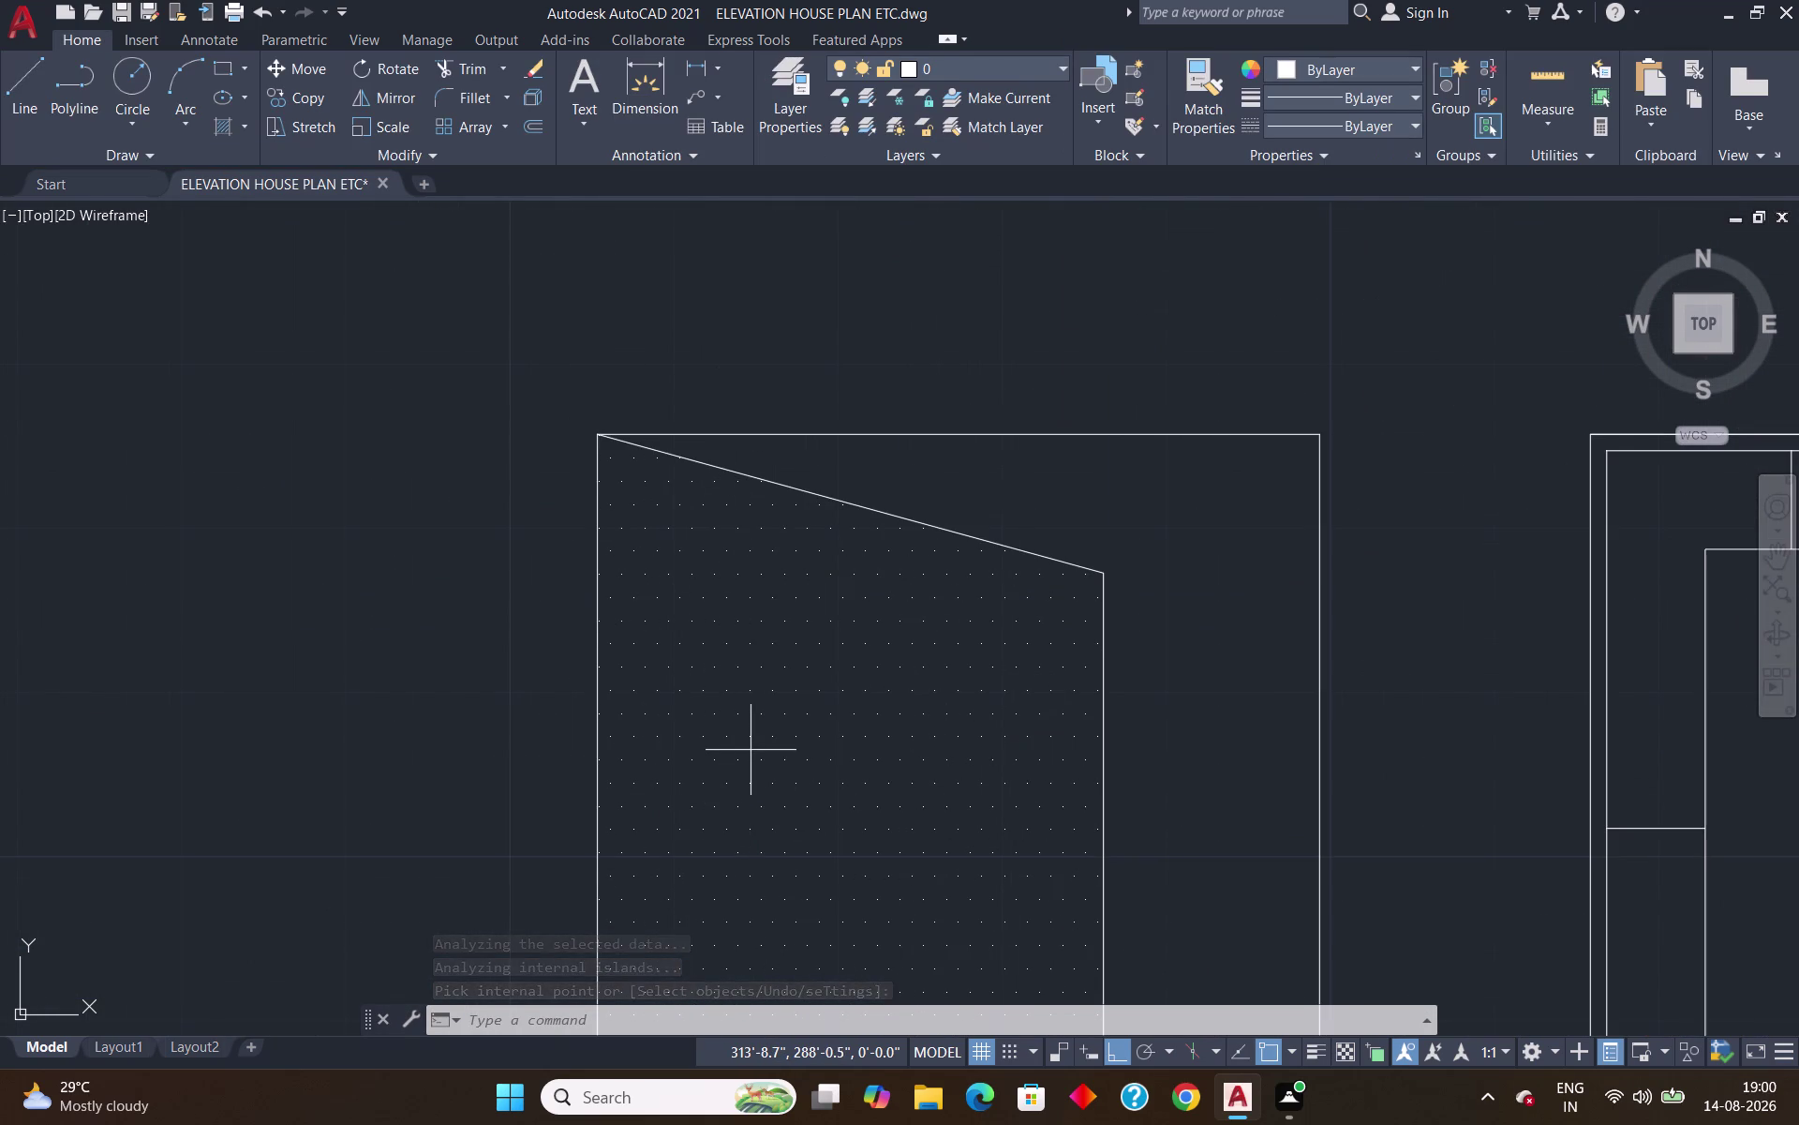
double_click(660, 596)
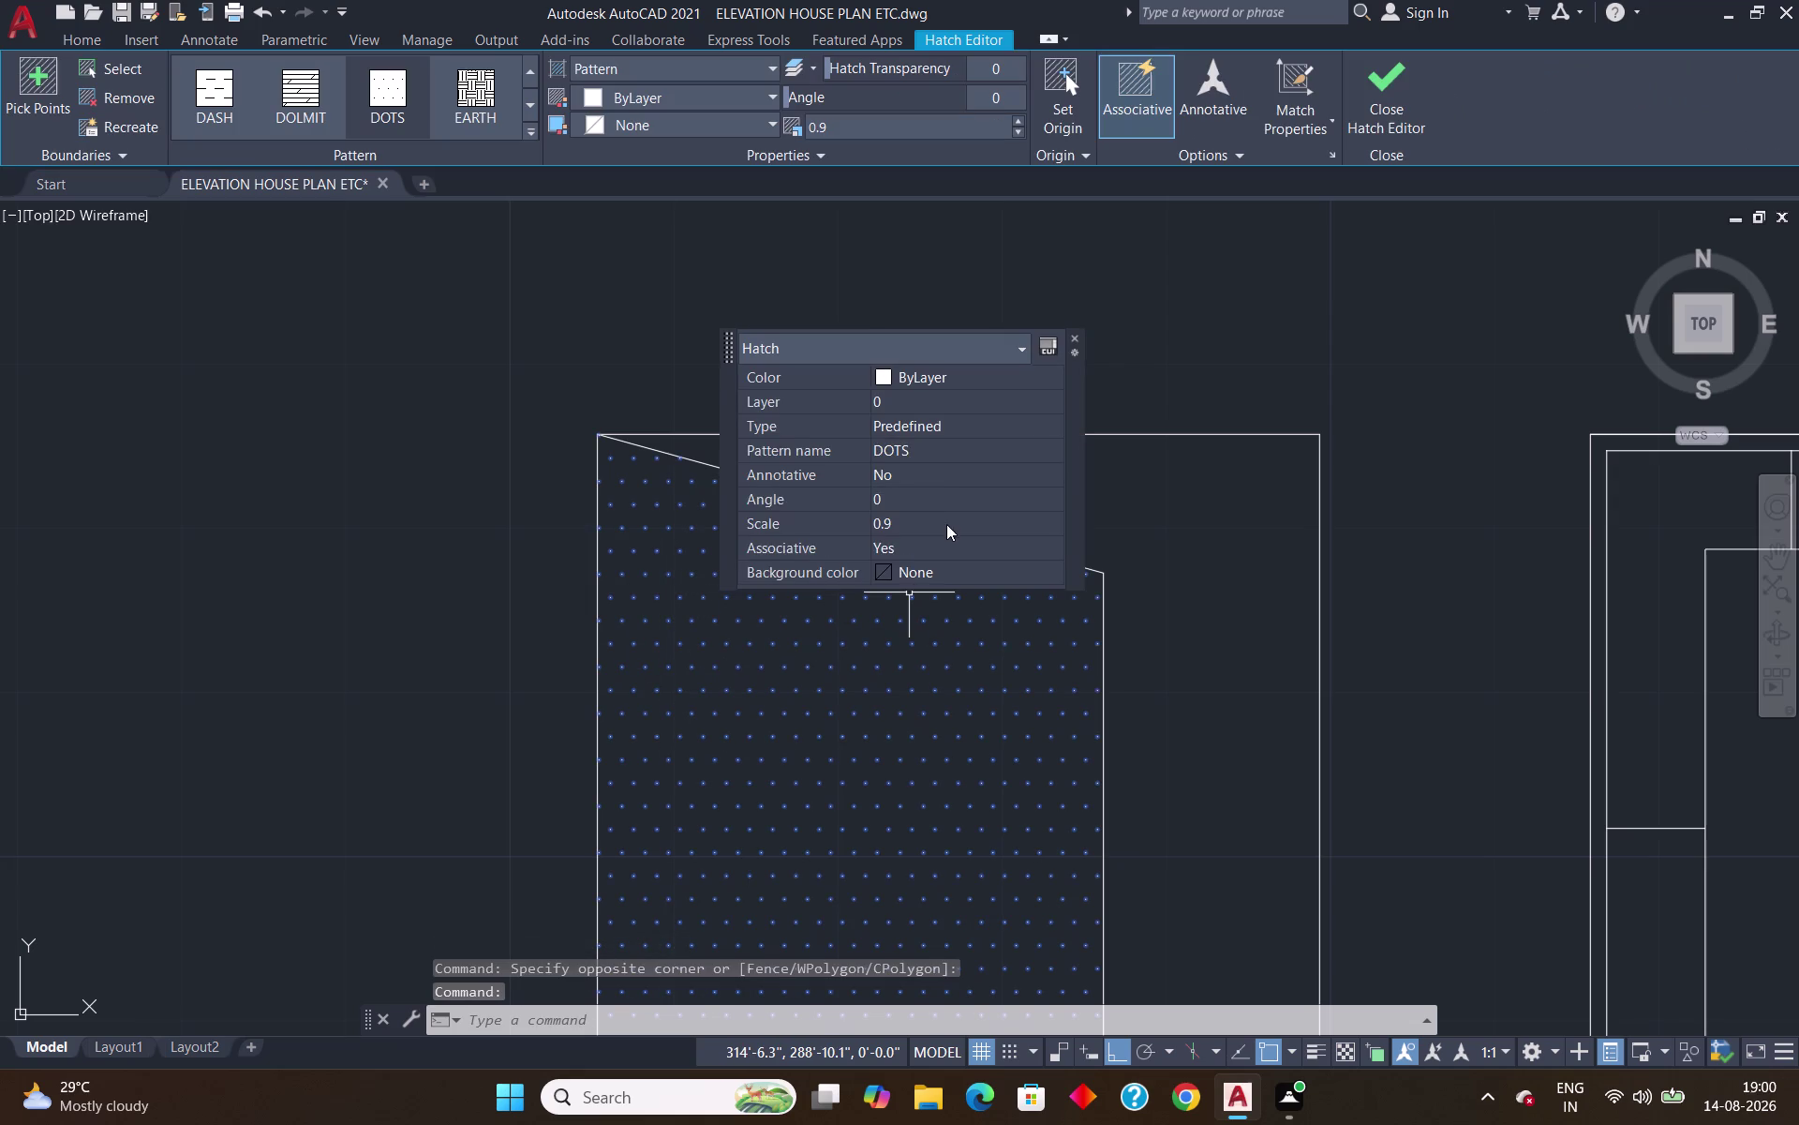
click(923, 523)
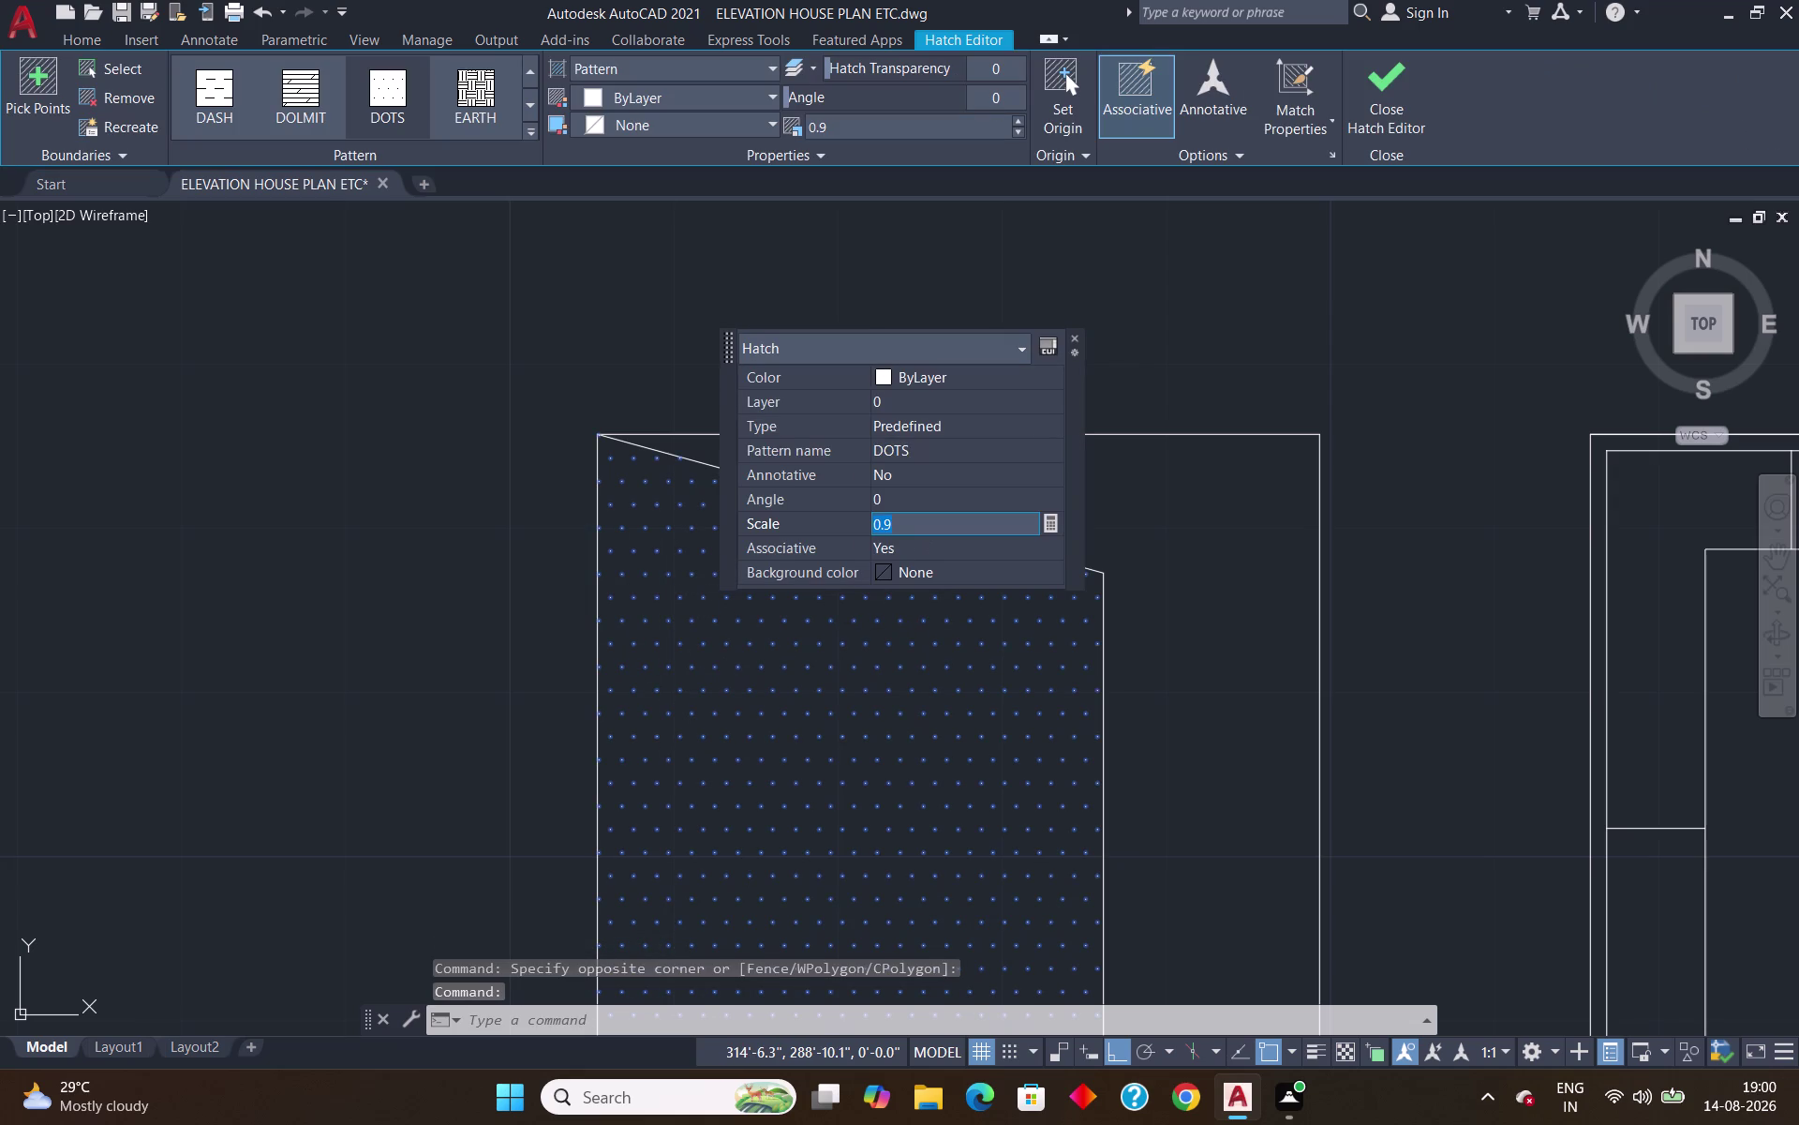
key(BackSpace)
key(2)
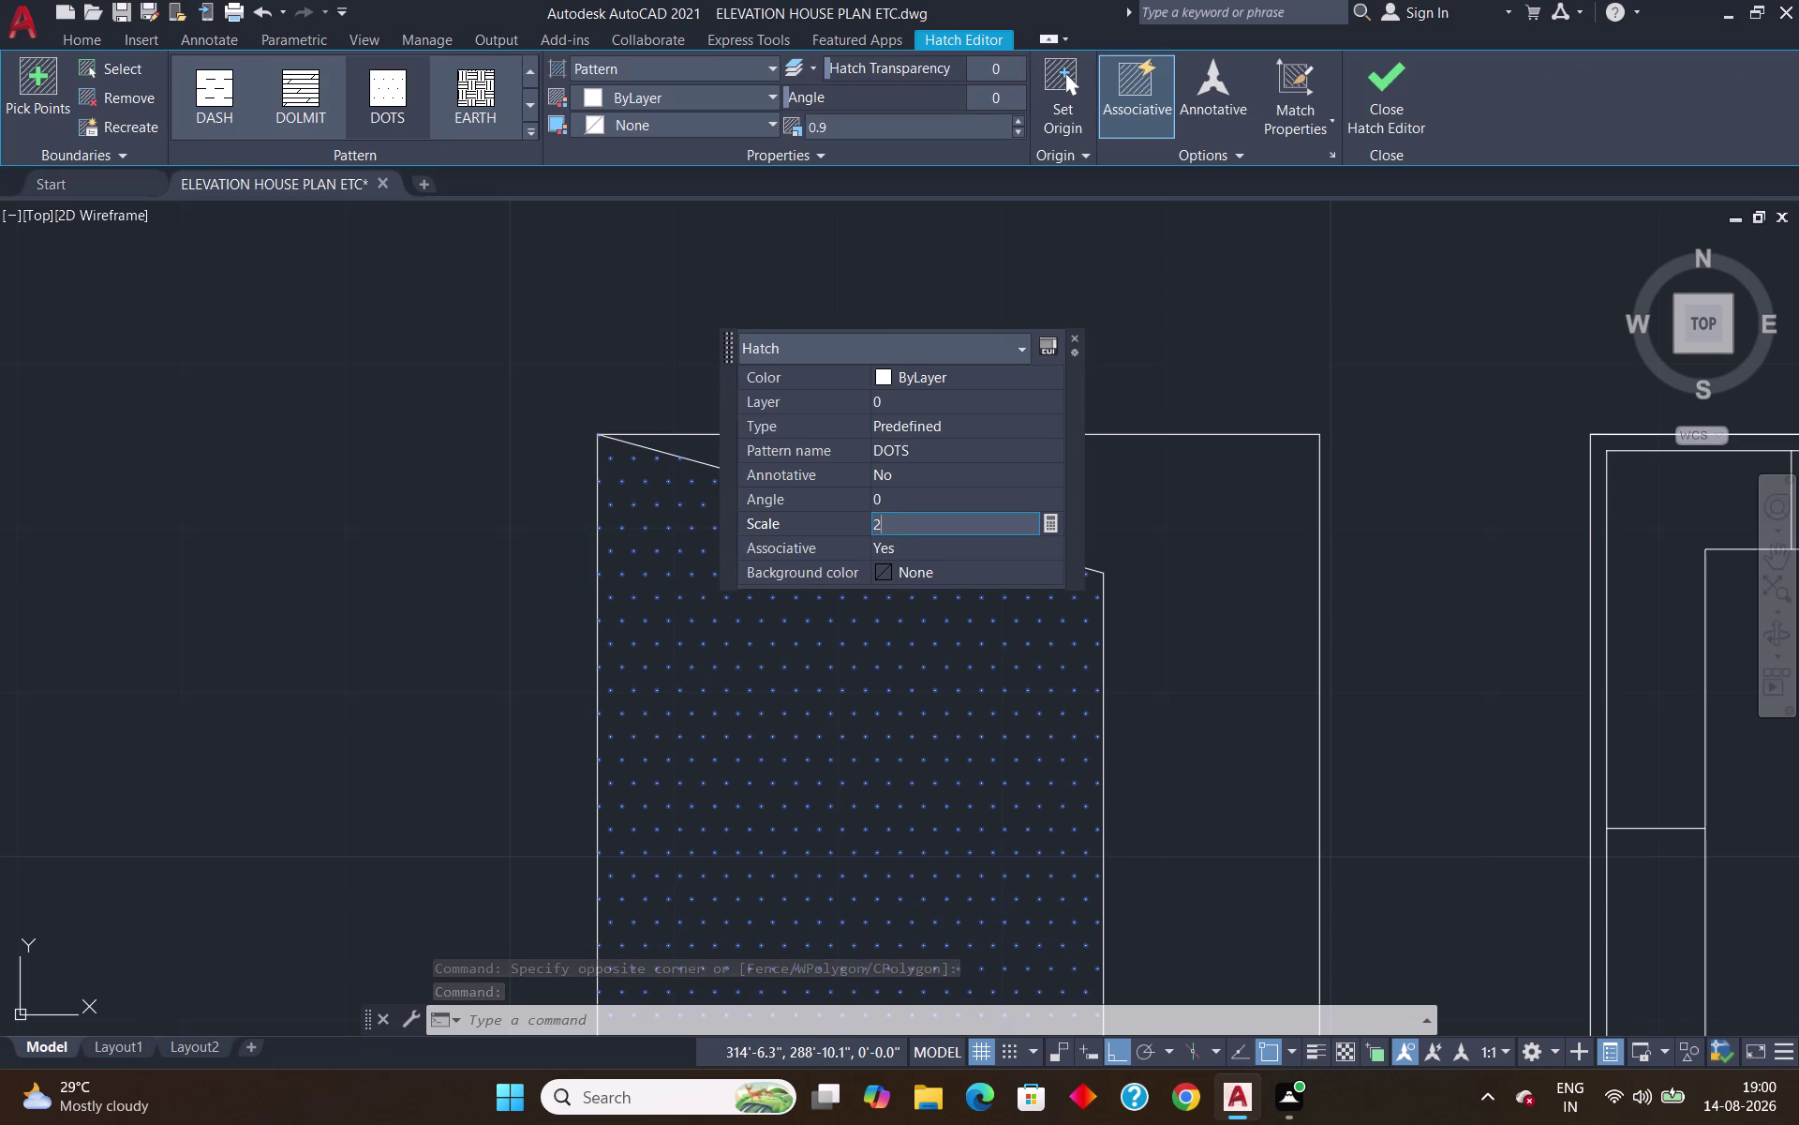
click(1075, 336)
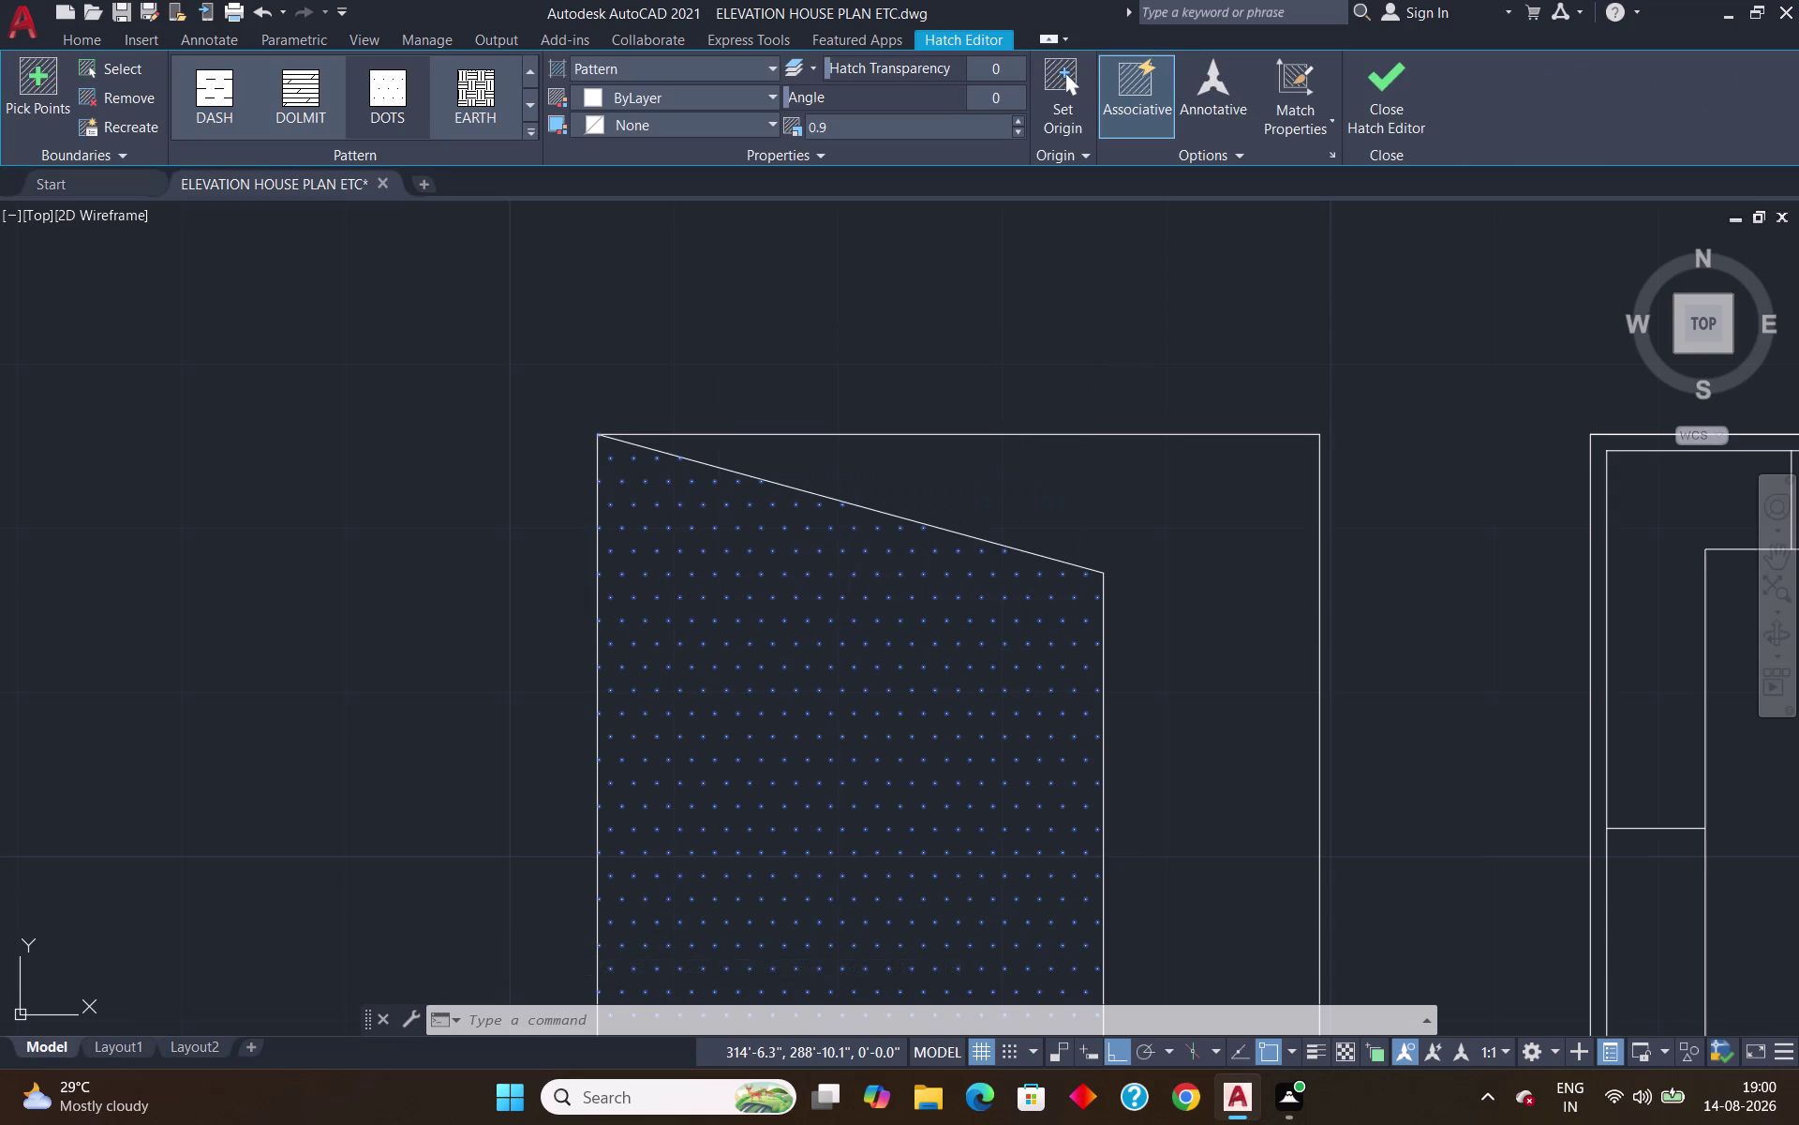
scroll(down, 3)
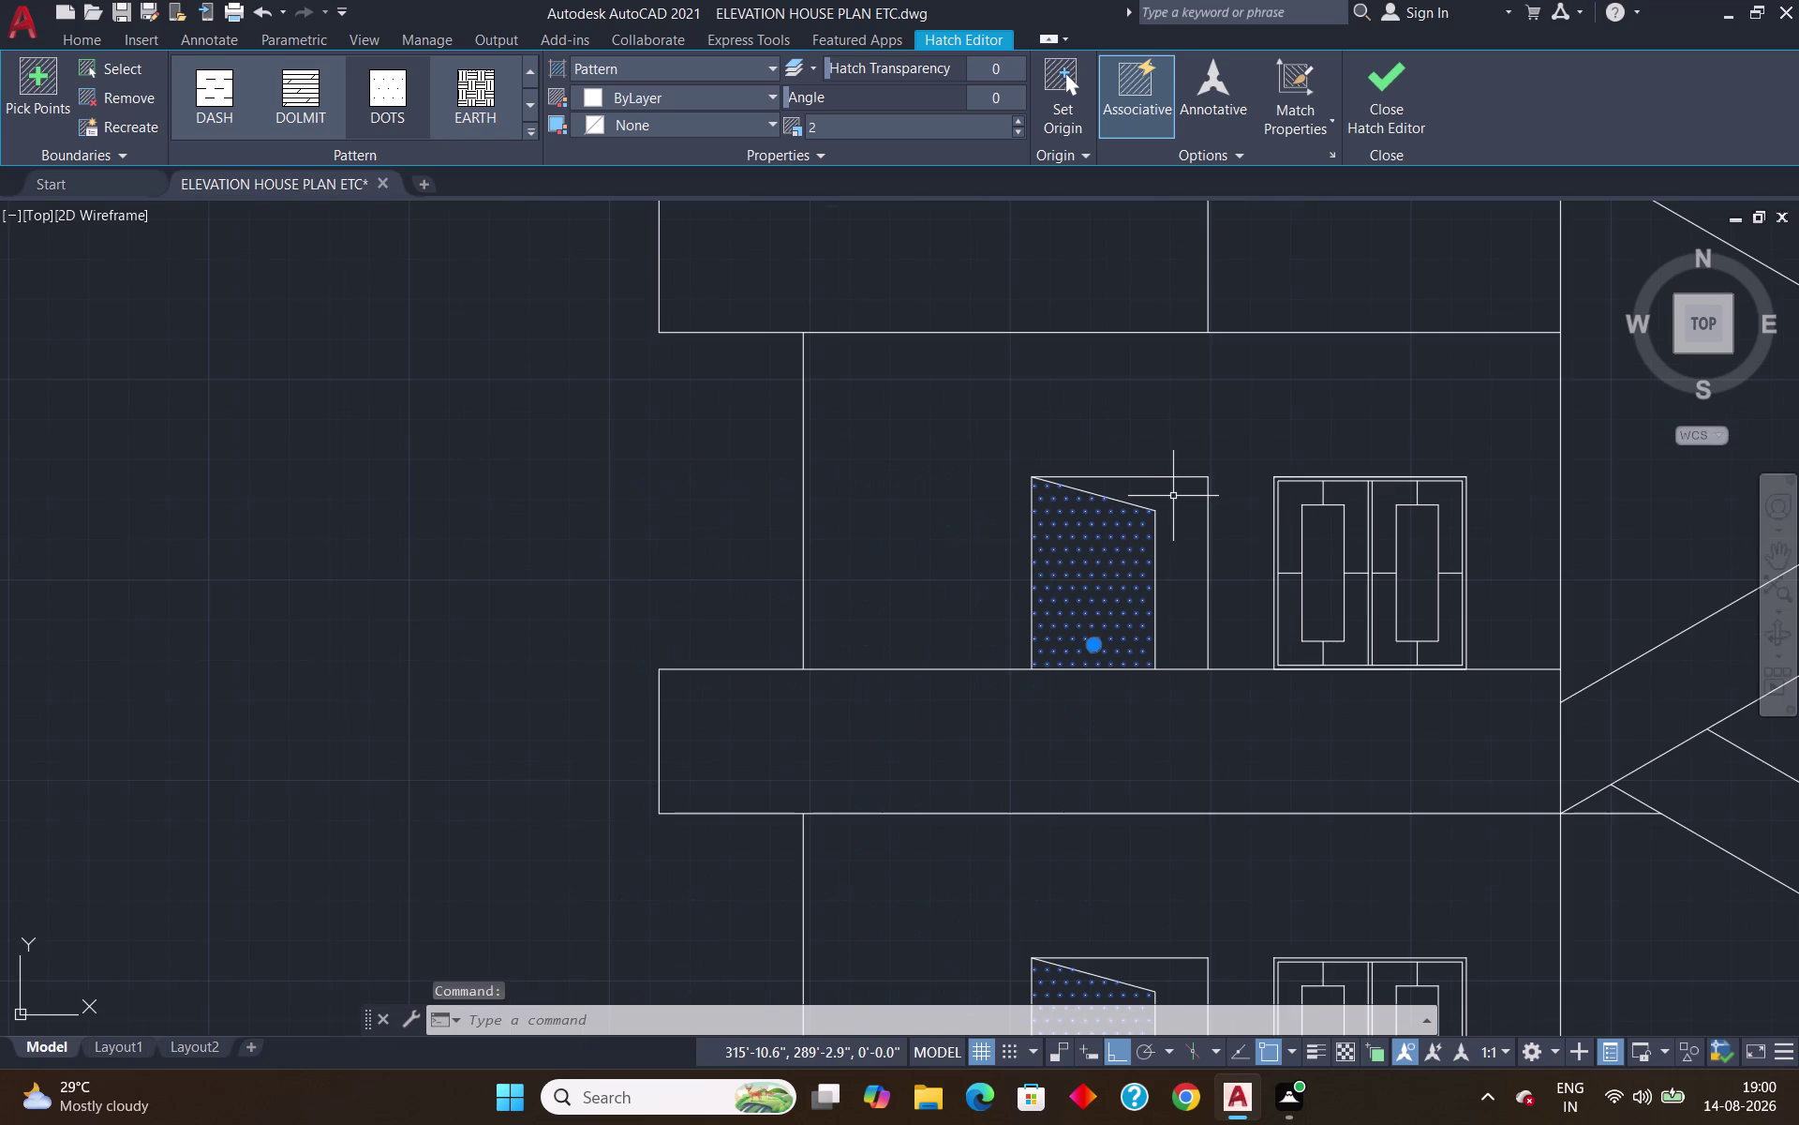
key(Return)
click(1586, 237)
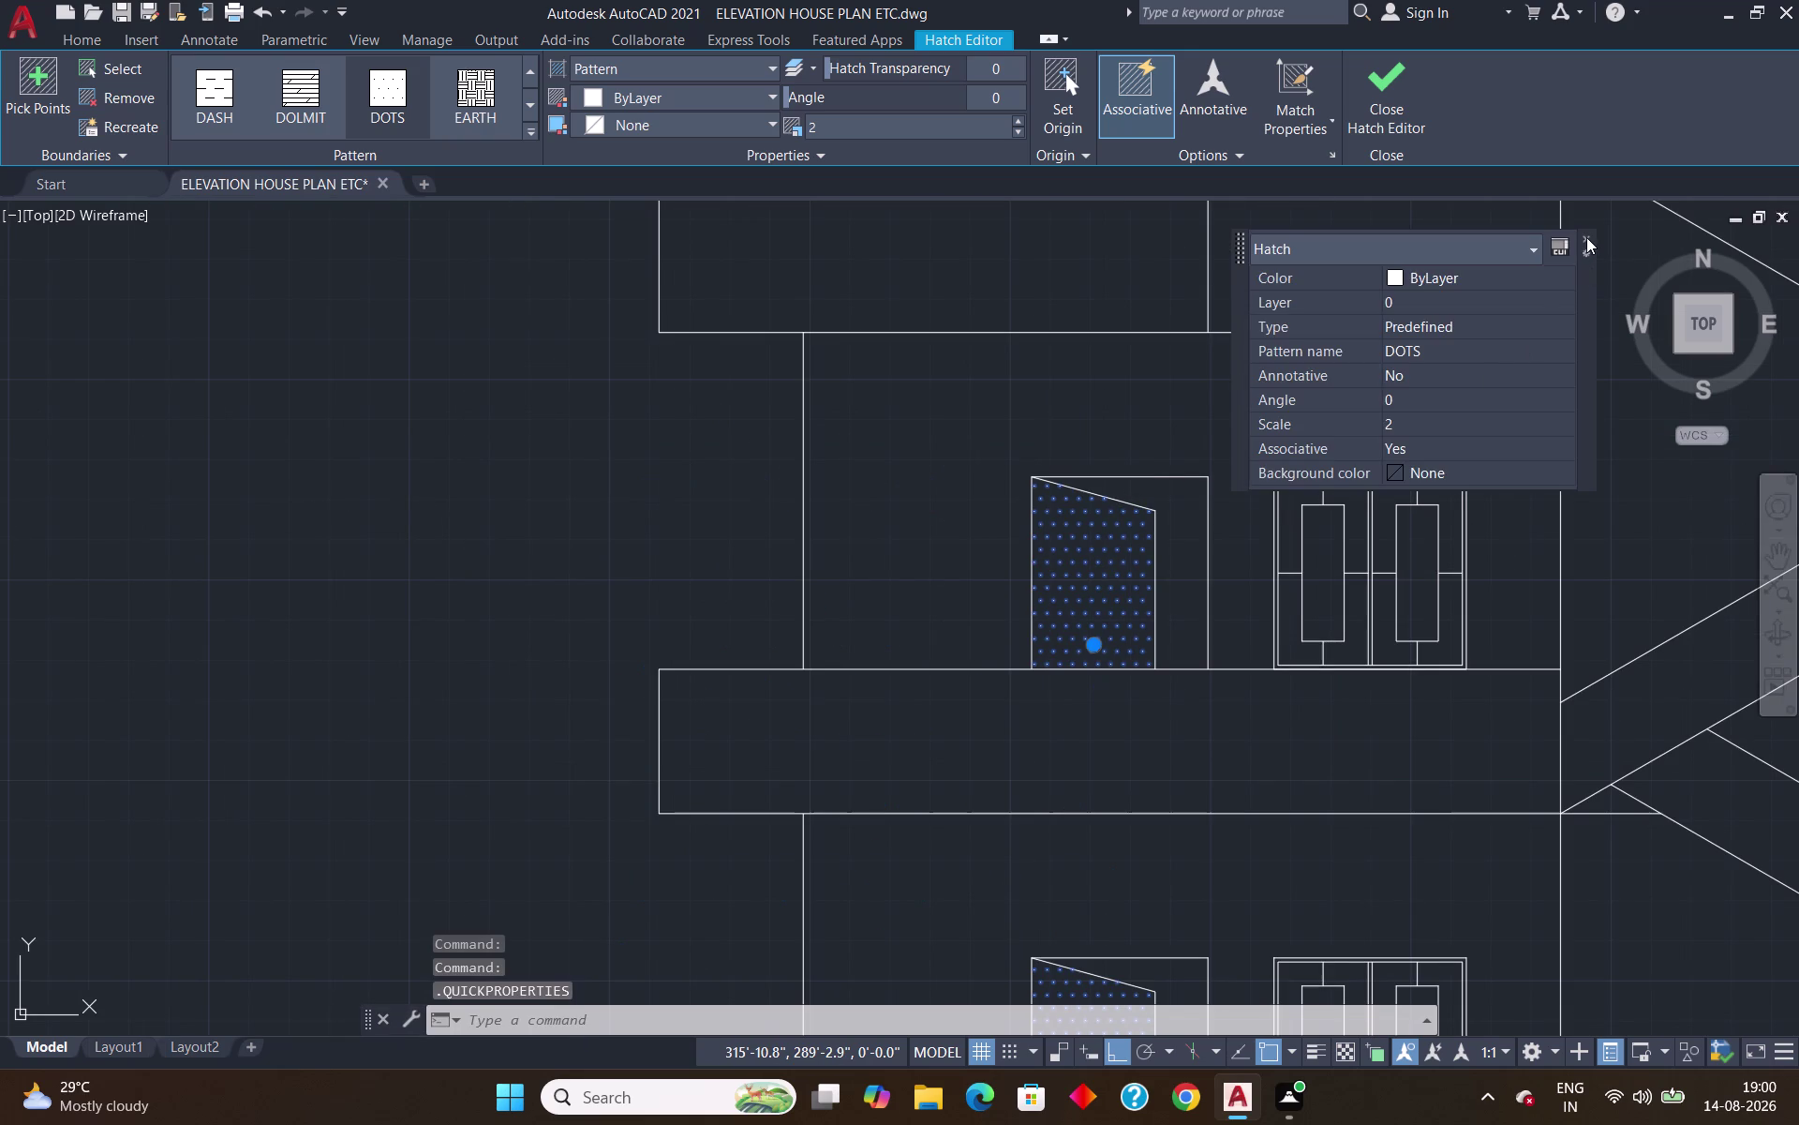
Select both dotted door fills and enter a dot scale of 5.
click(1385, 75)
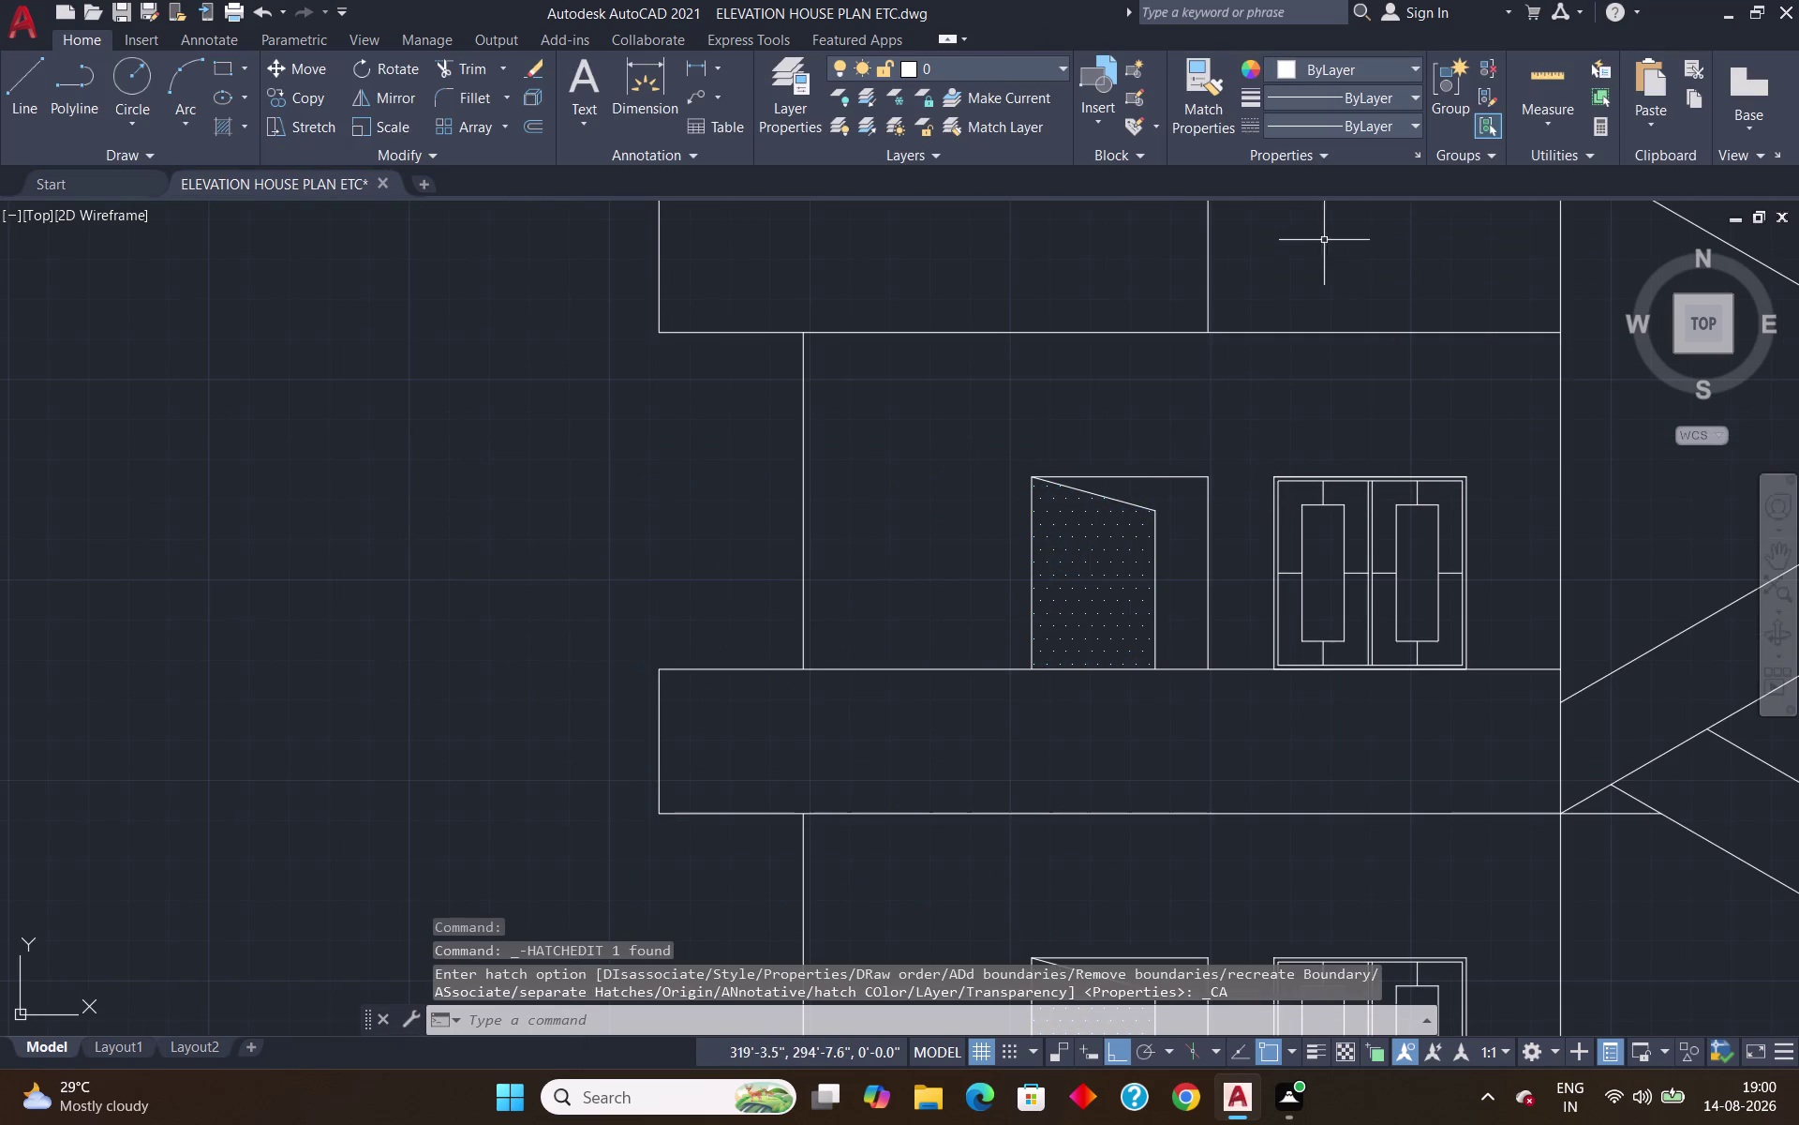
scroll(down, 3)
scroll(up, 3)
scroll(up, 3)
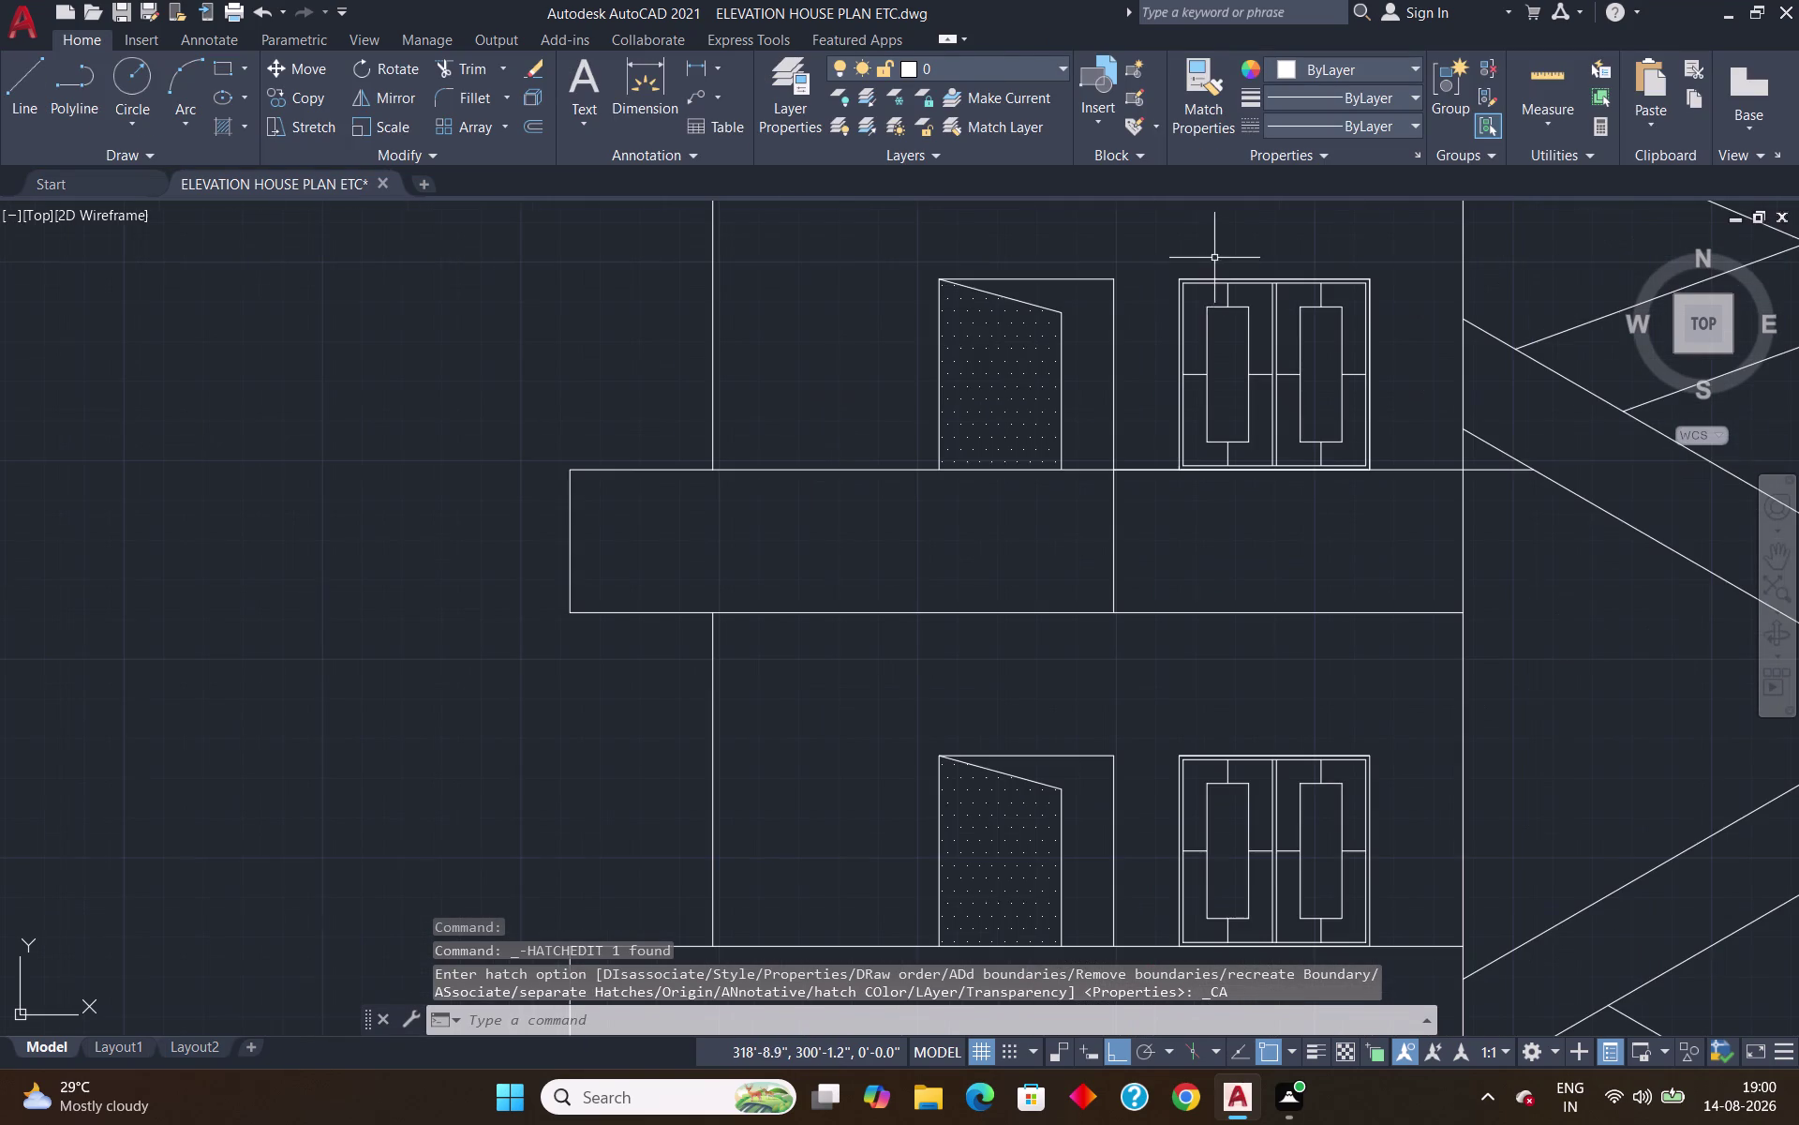
click(1017, 406)
click(976, 394)
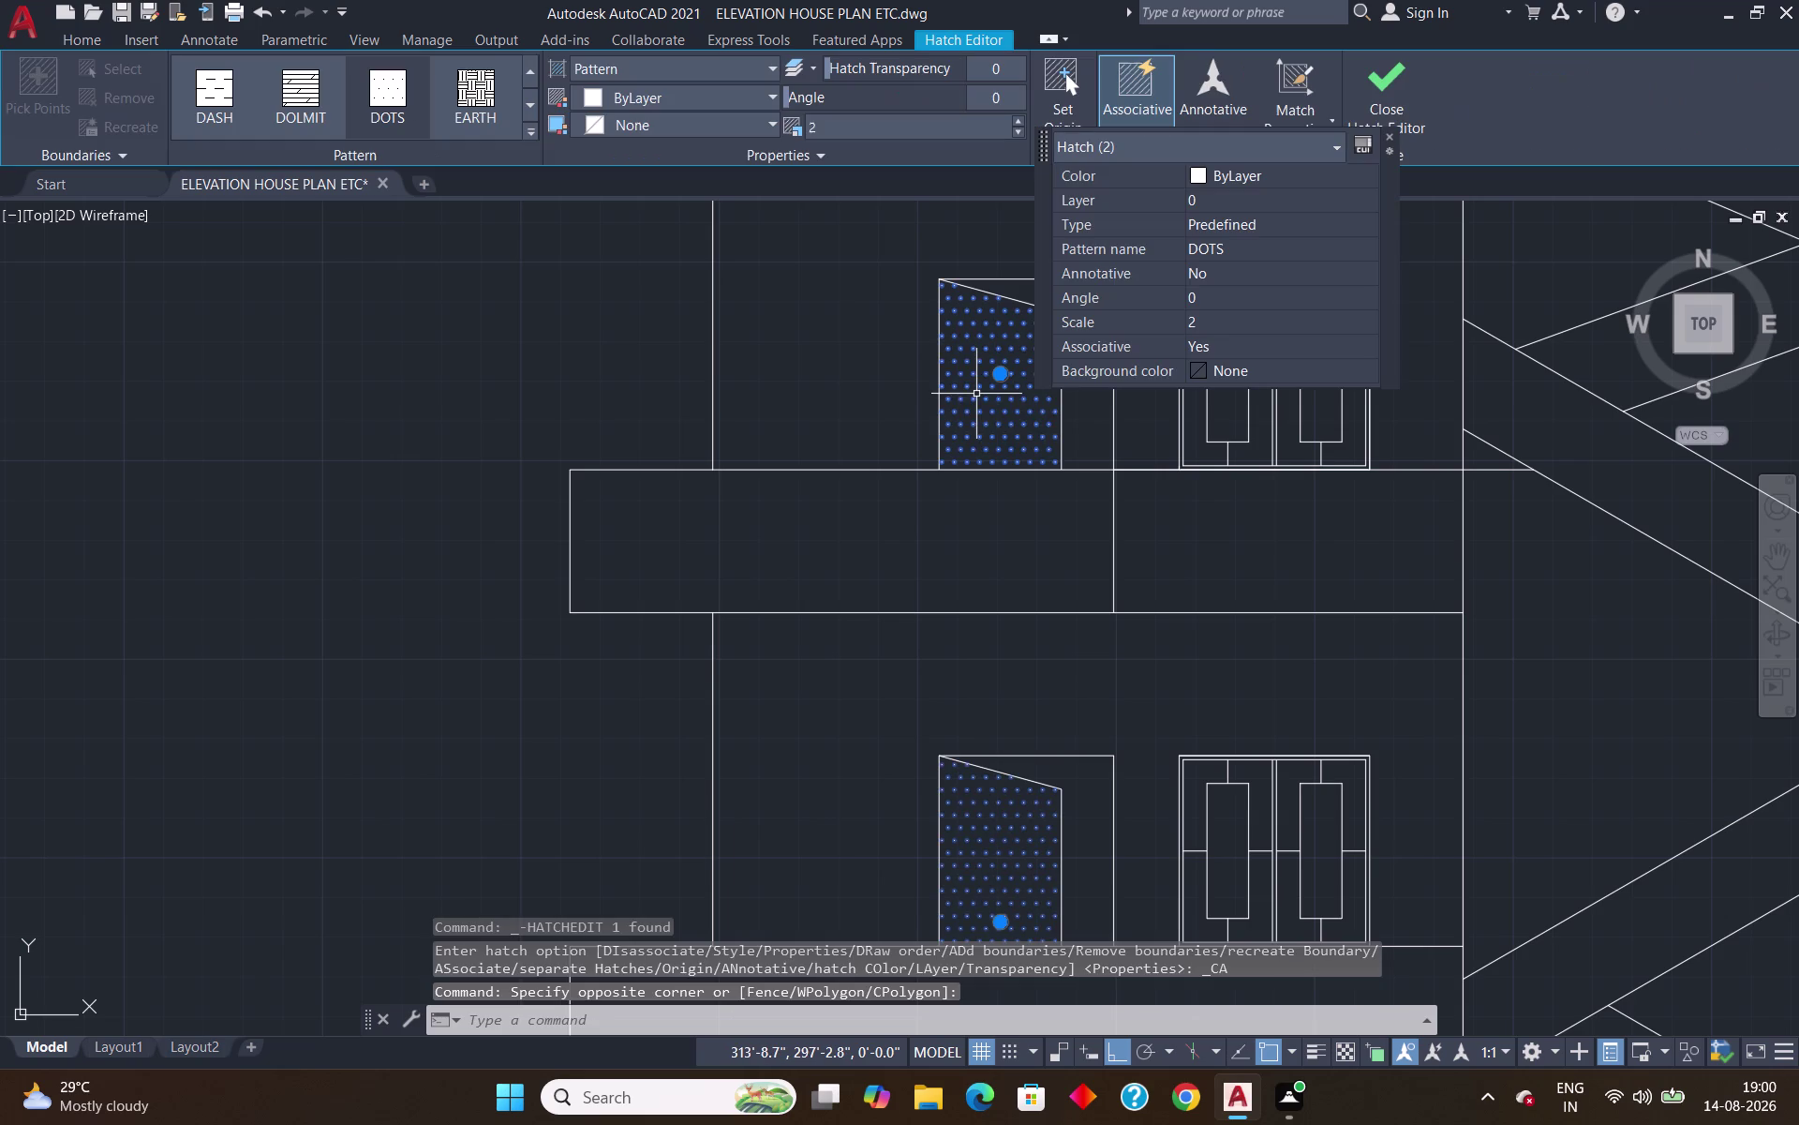
click(1235, 317)
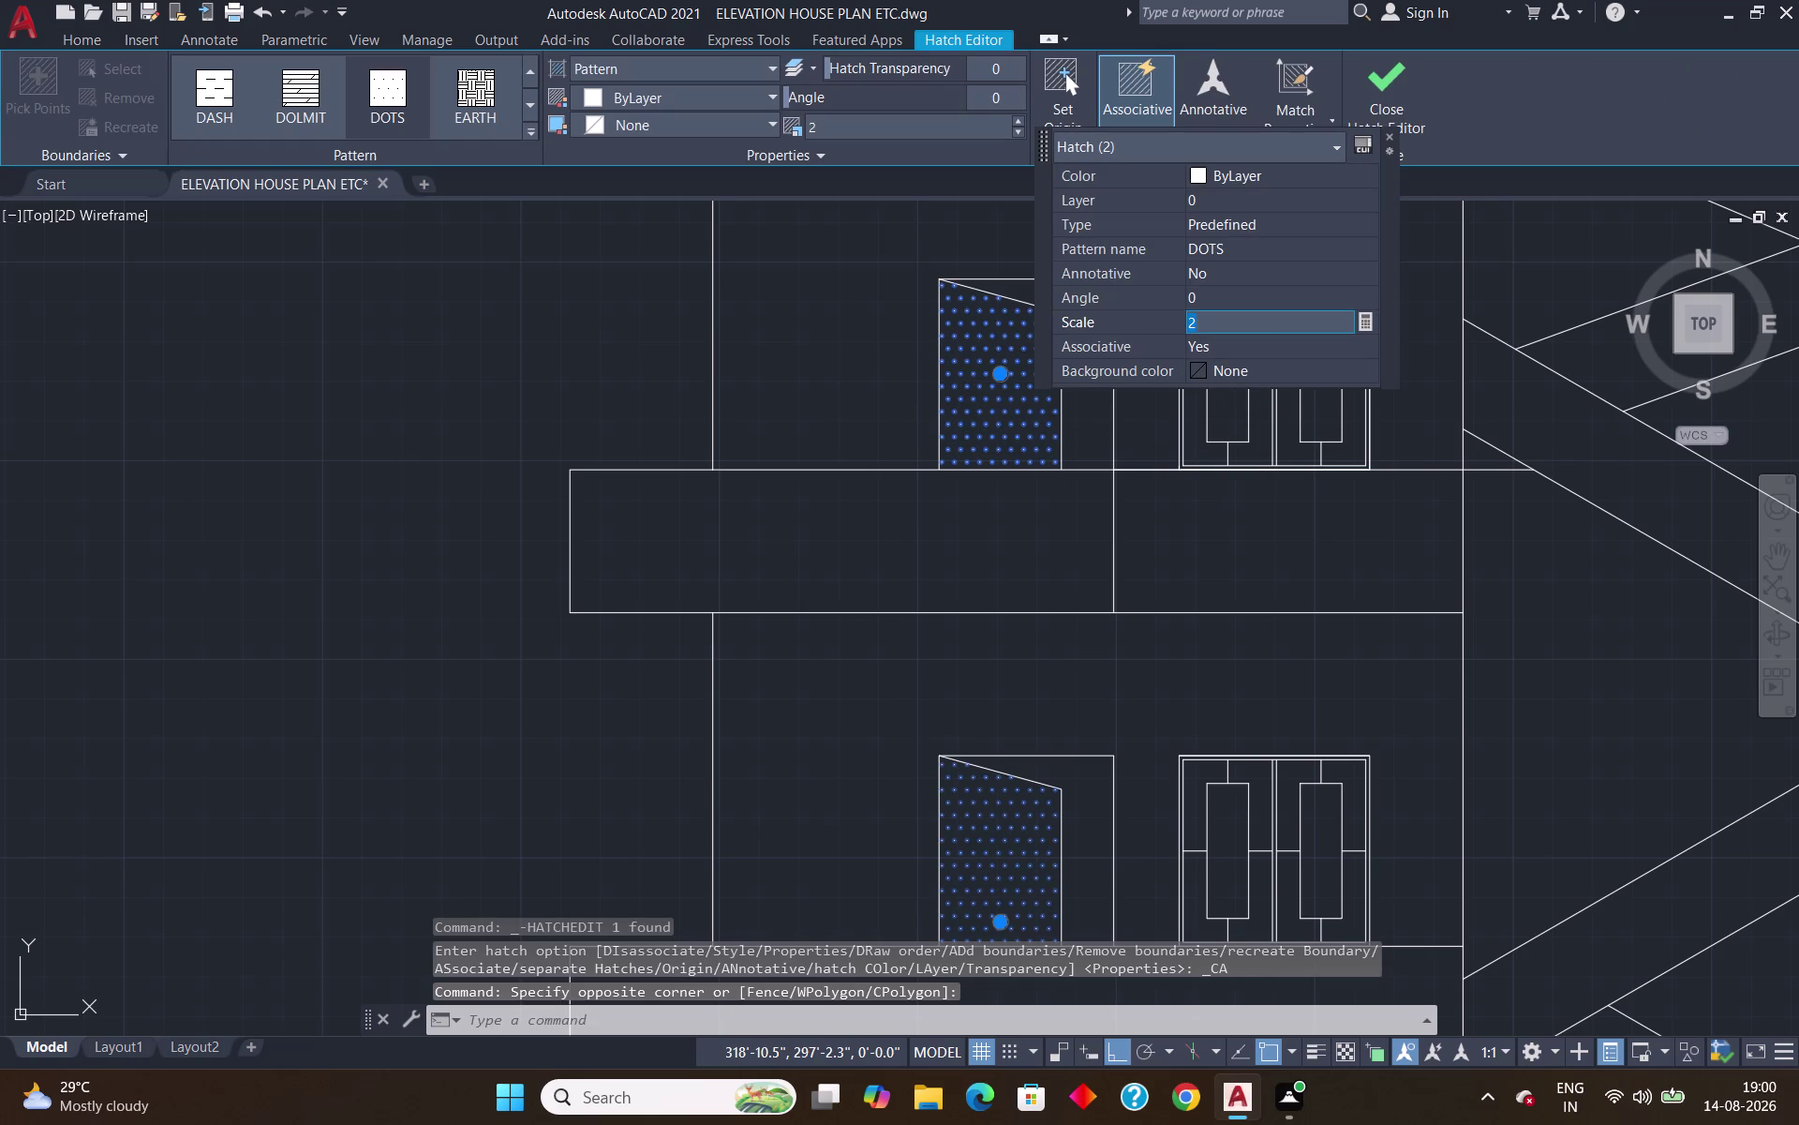
key(BackSpace)
key(5)
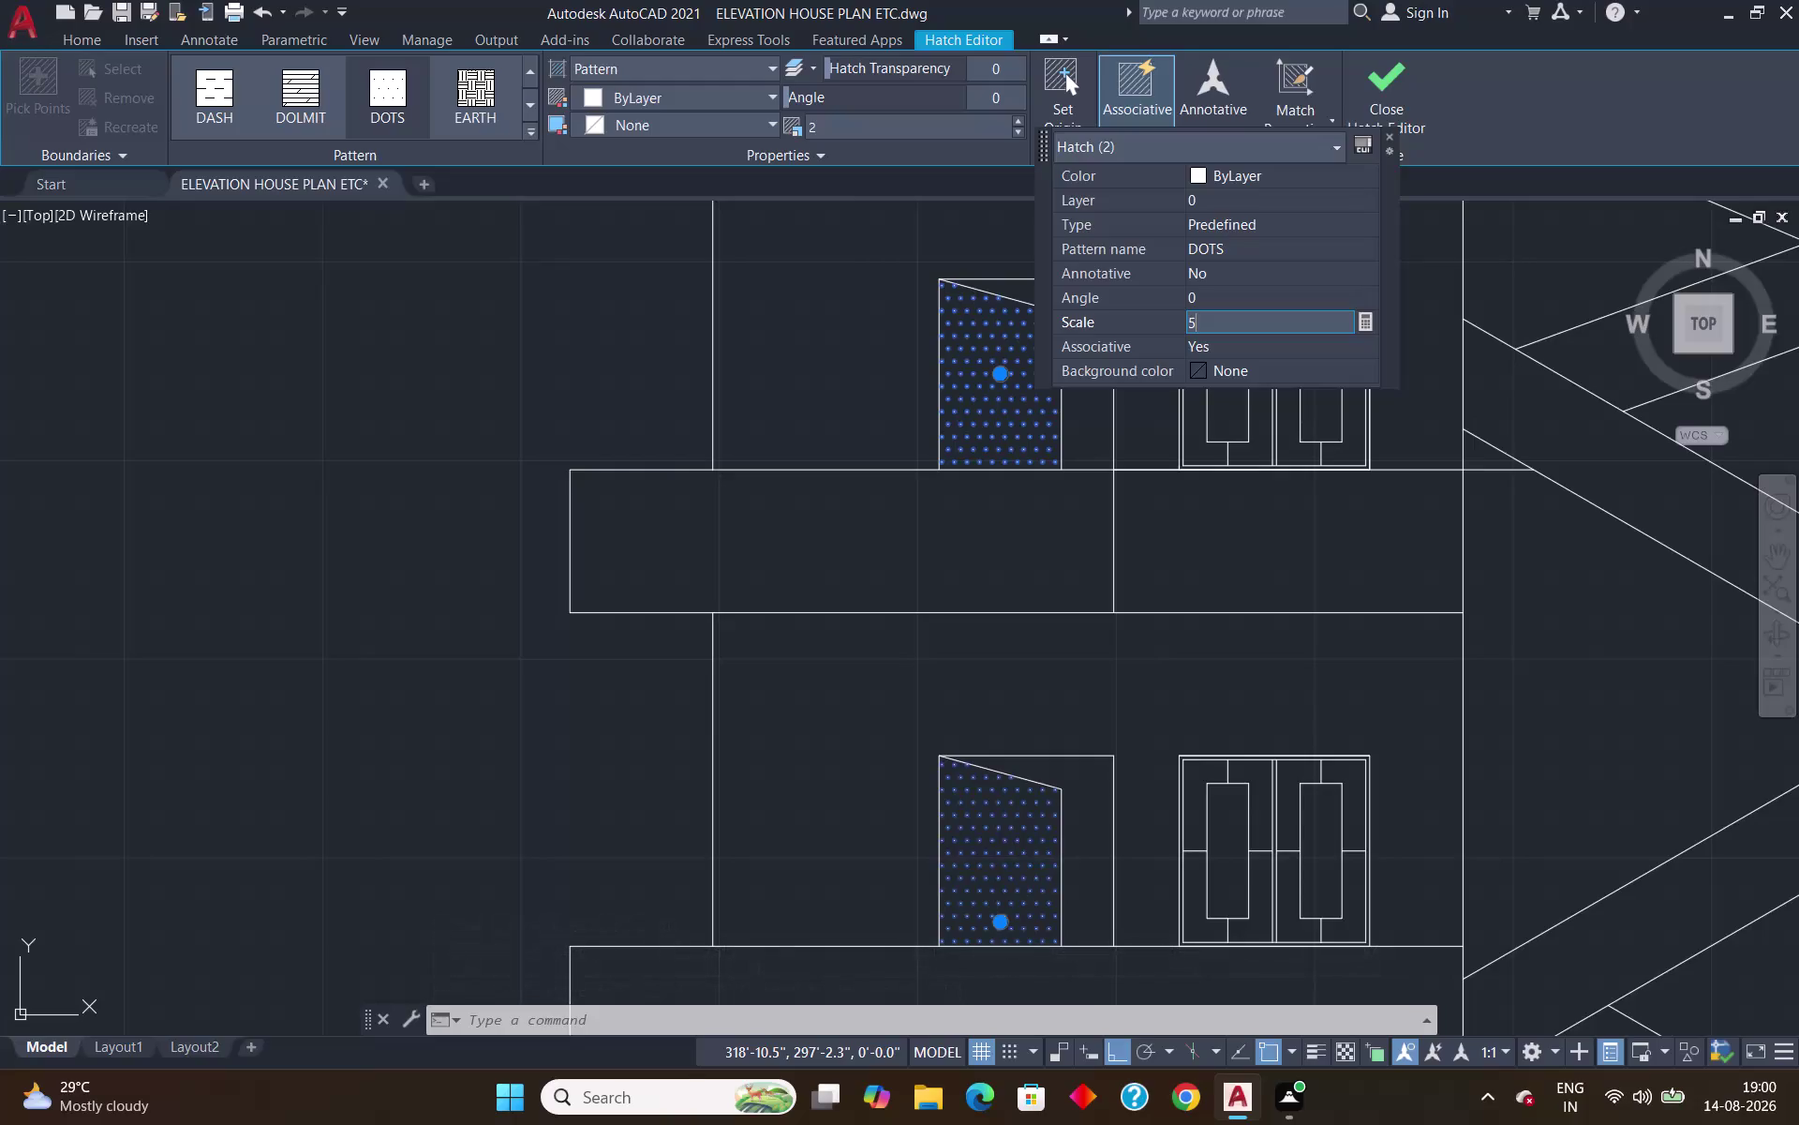
Apply the dot scale of 5 to the doors and close the Hatch Editor.
click(1392, 131)
click(1390, 132)
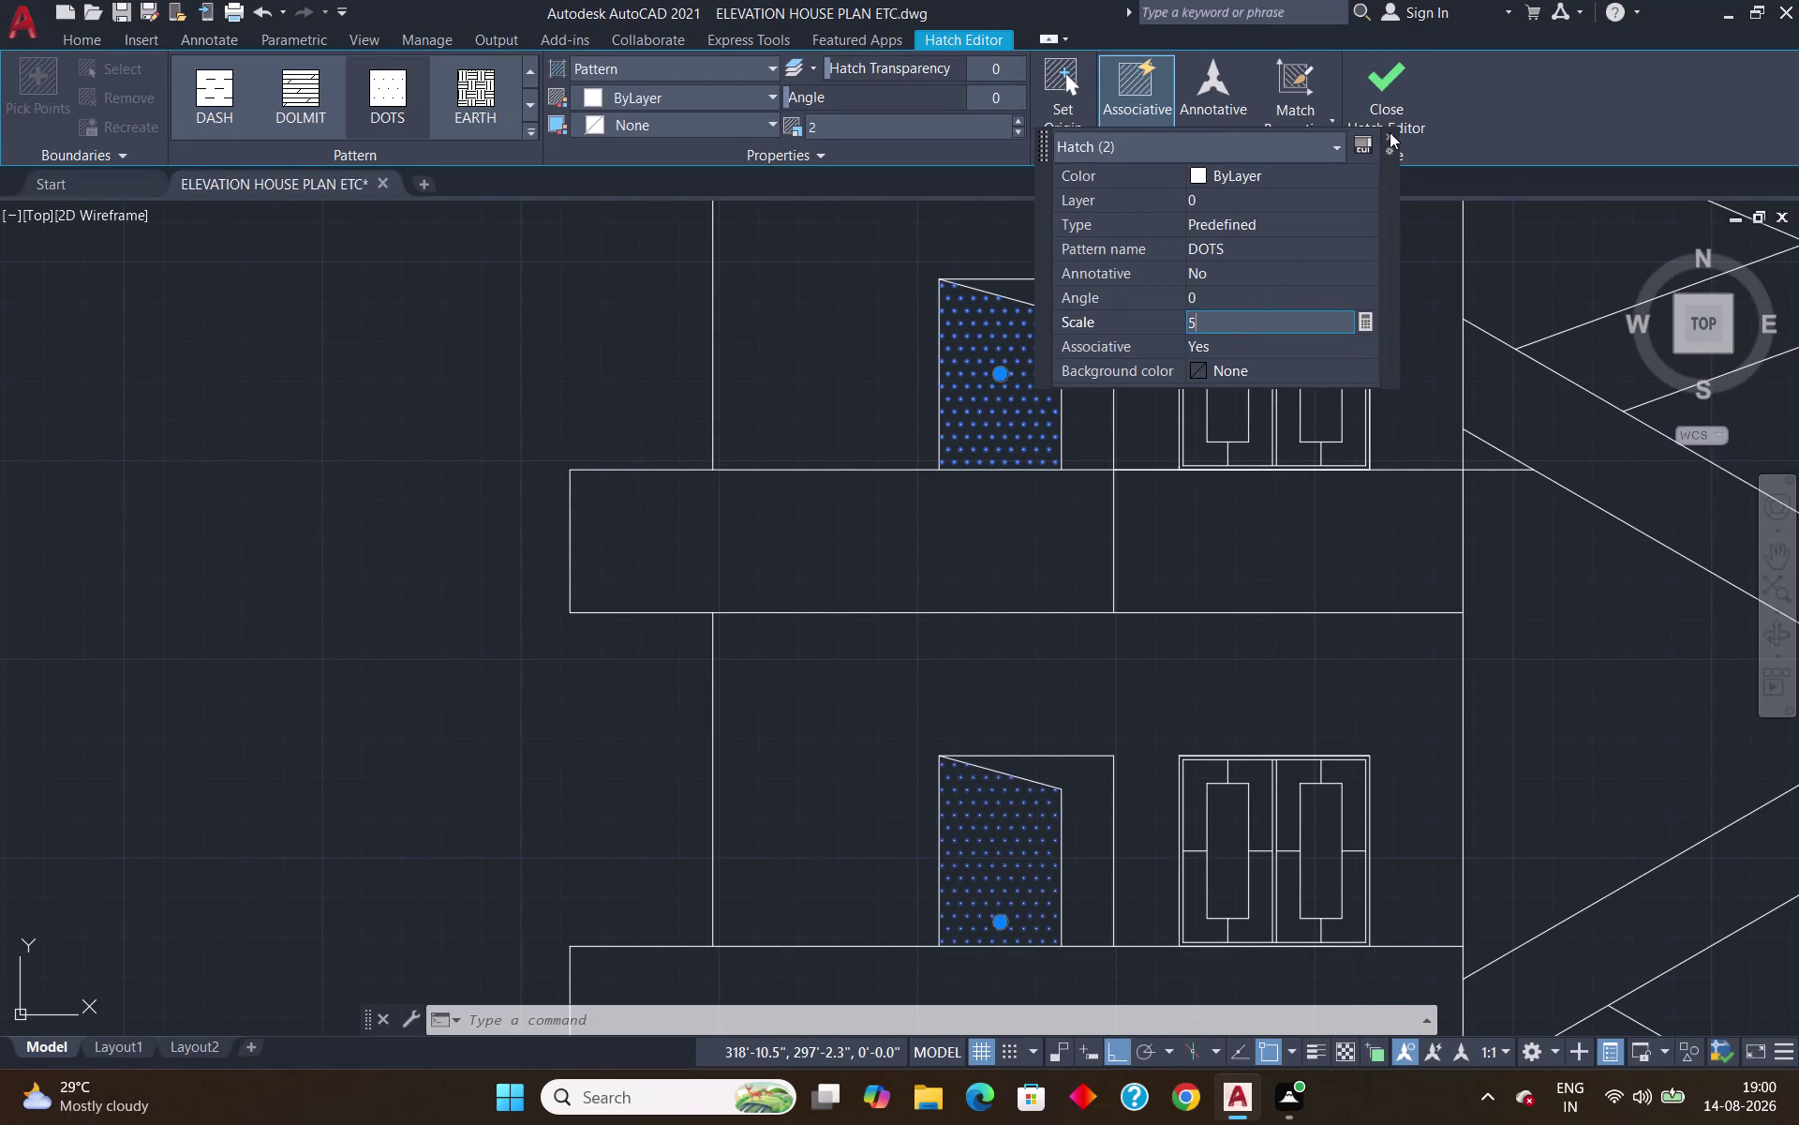
click(1390, 132)
key(Return)
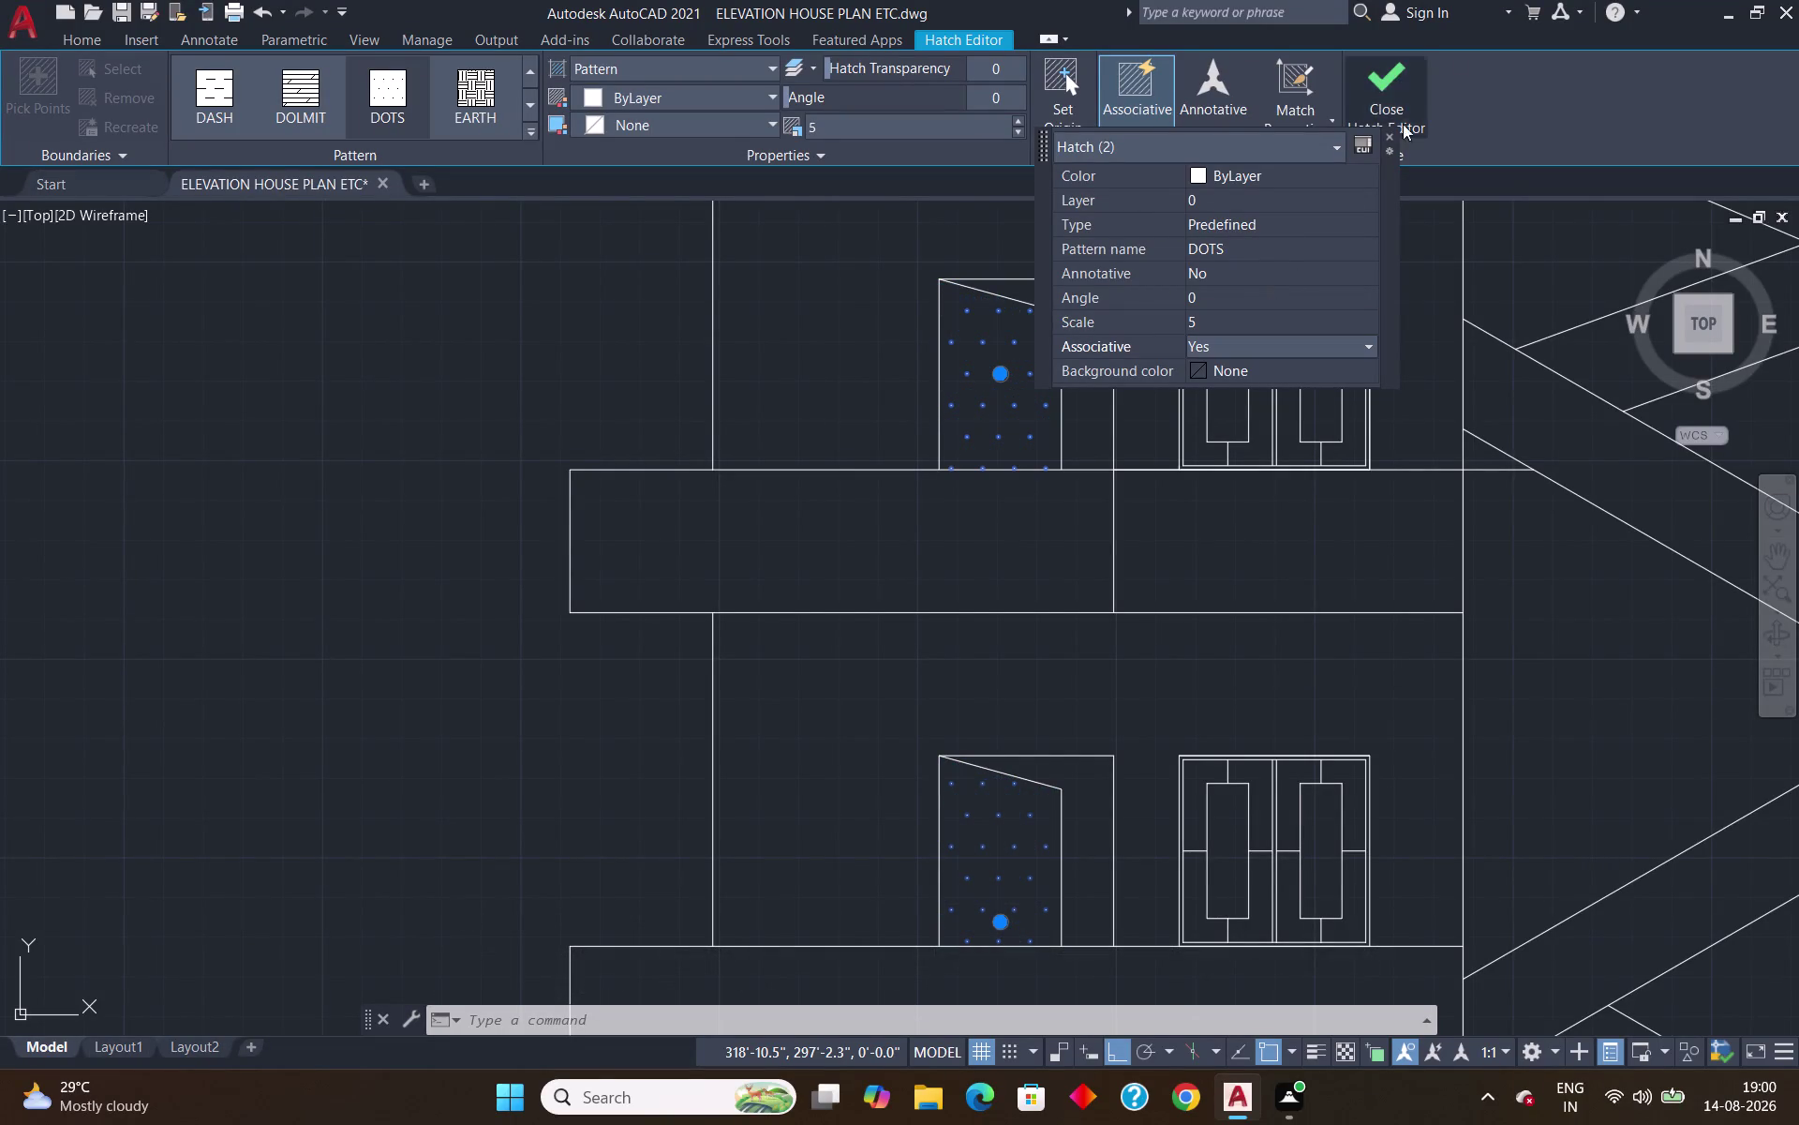
click(1396, 72)
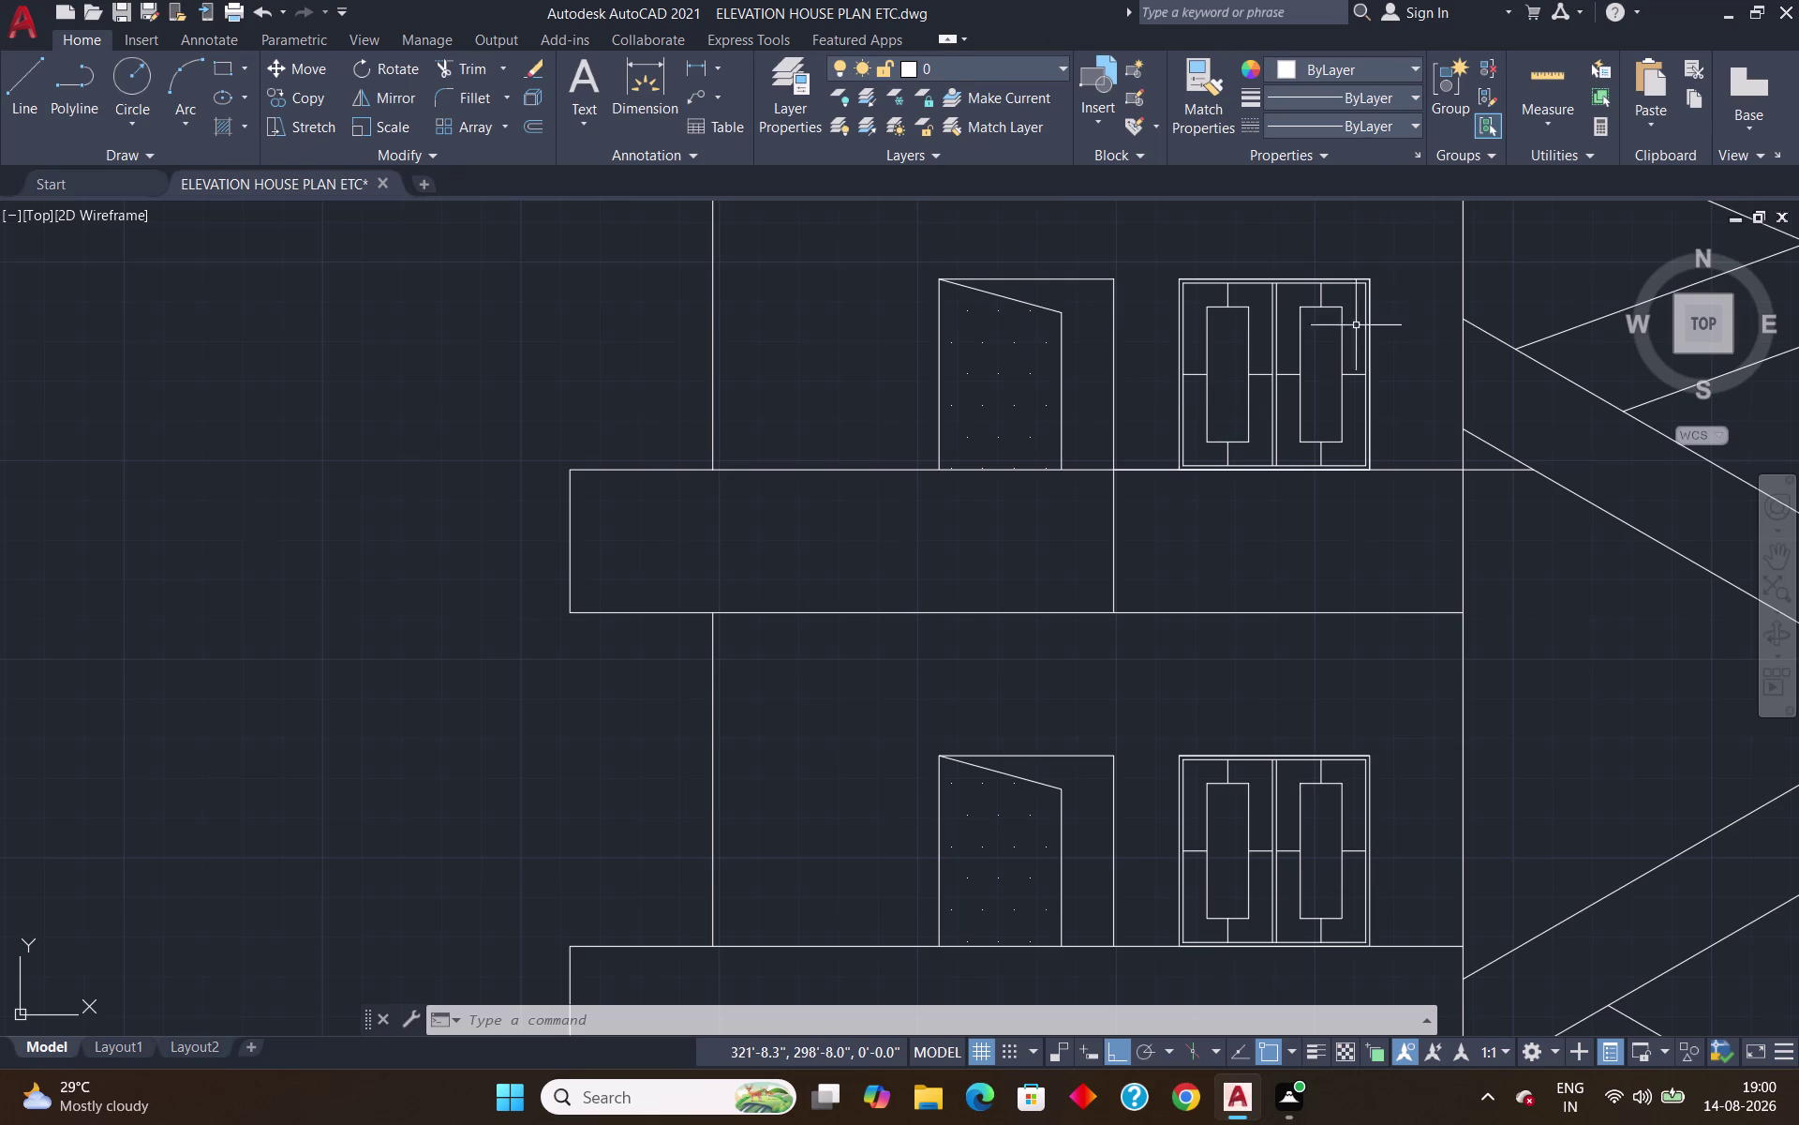
scroll(down, 3)
scroll(up, 3)
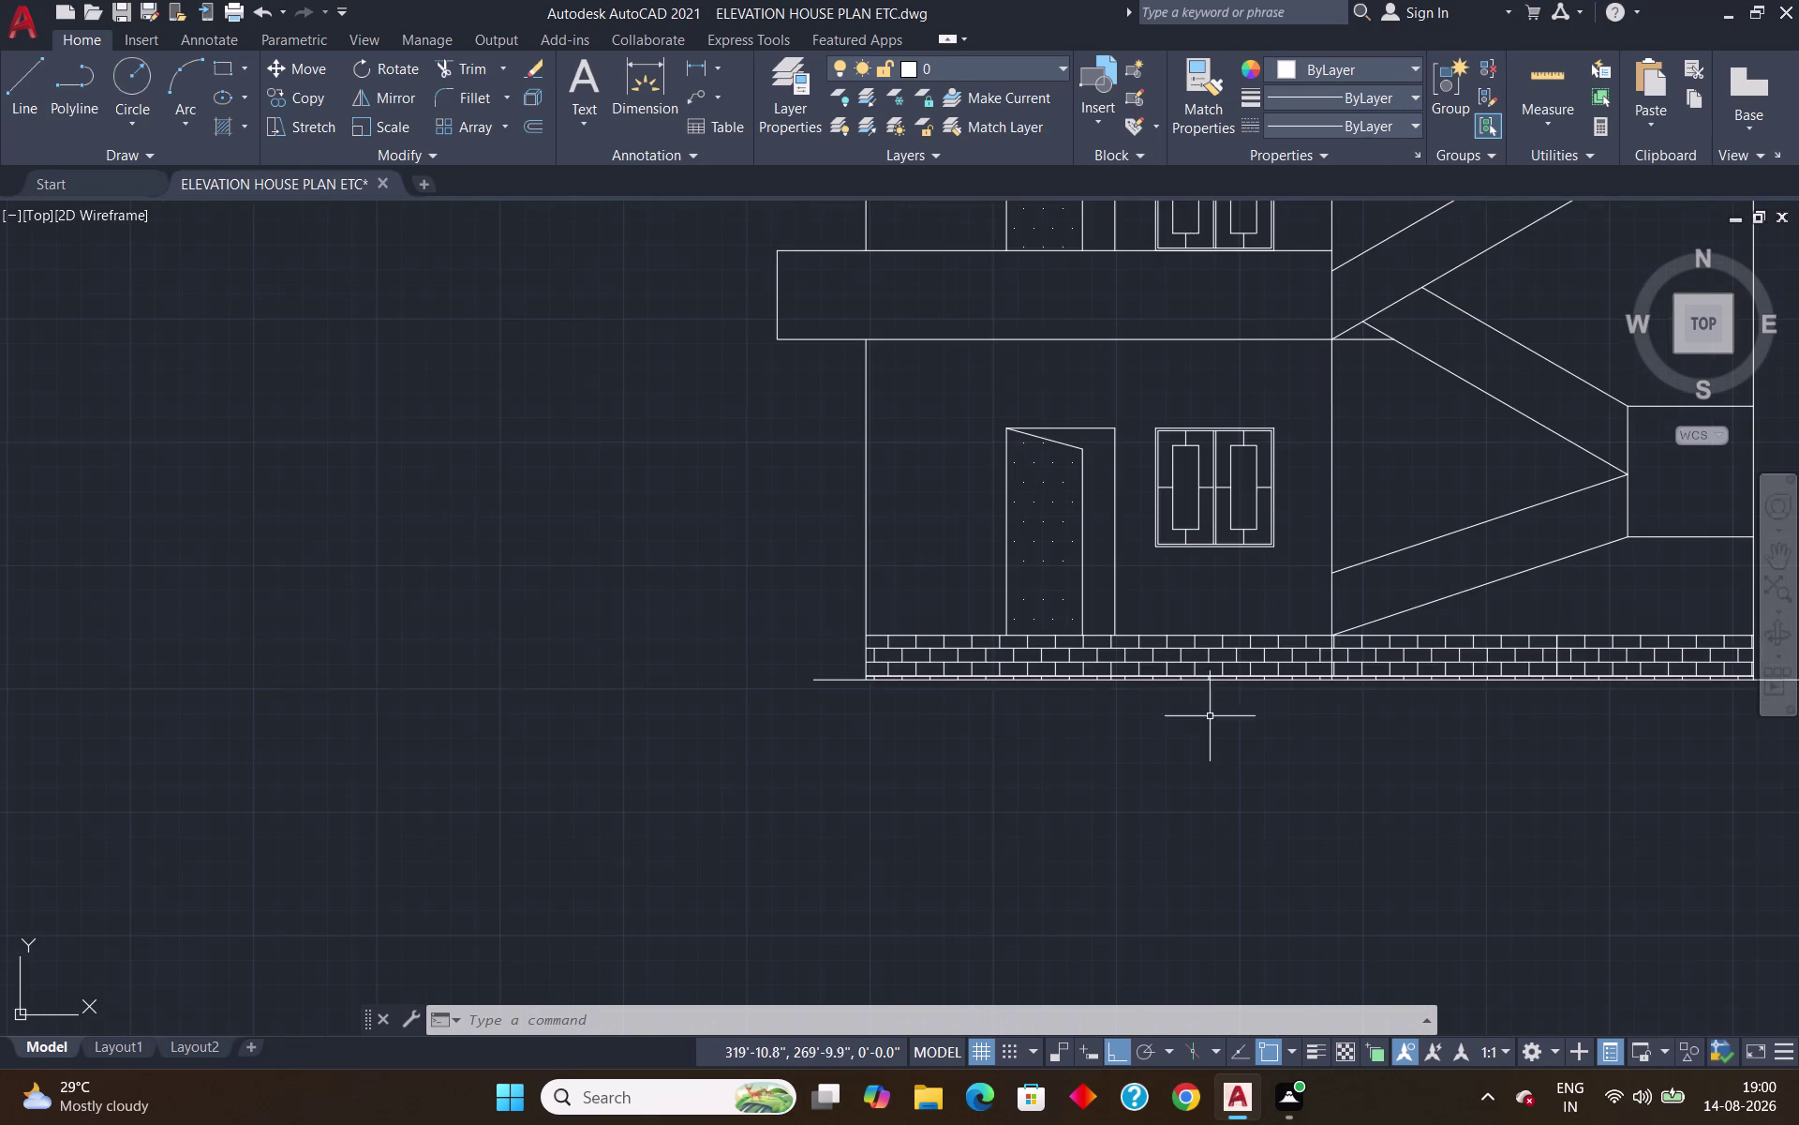
Change the brick plinth hatch scale from 0.9 to 2.
click(1139, 663)
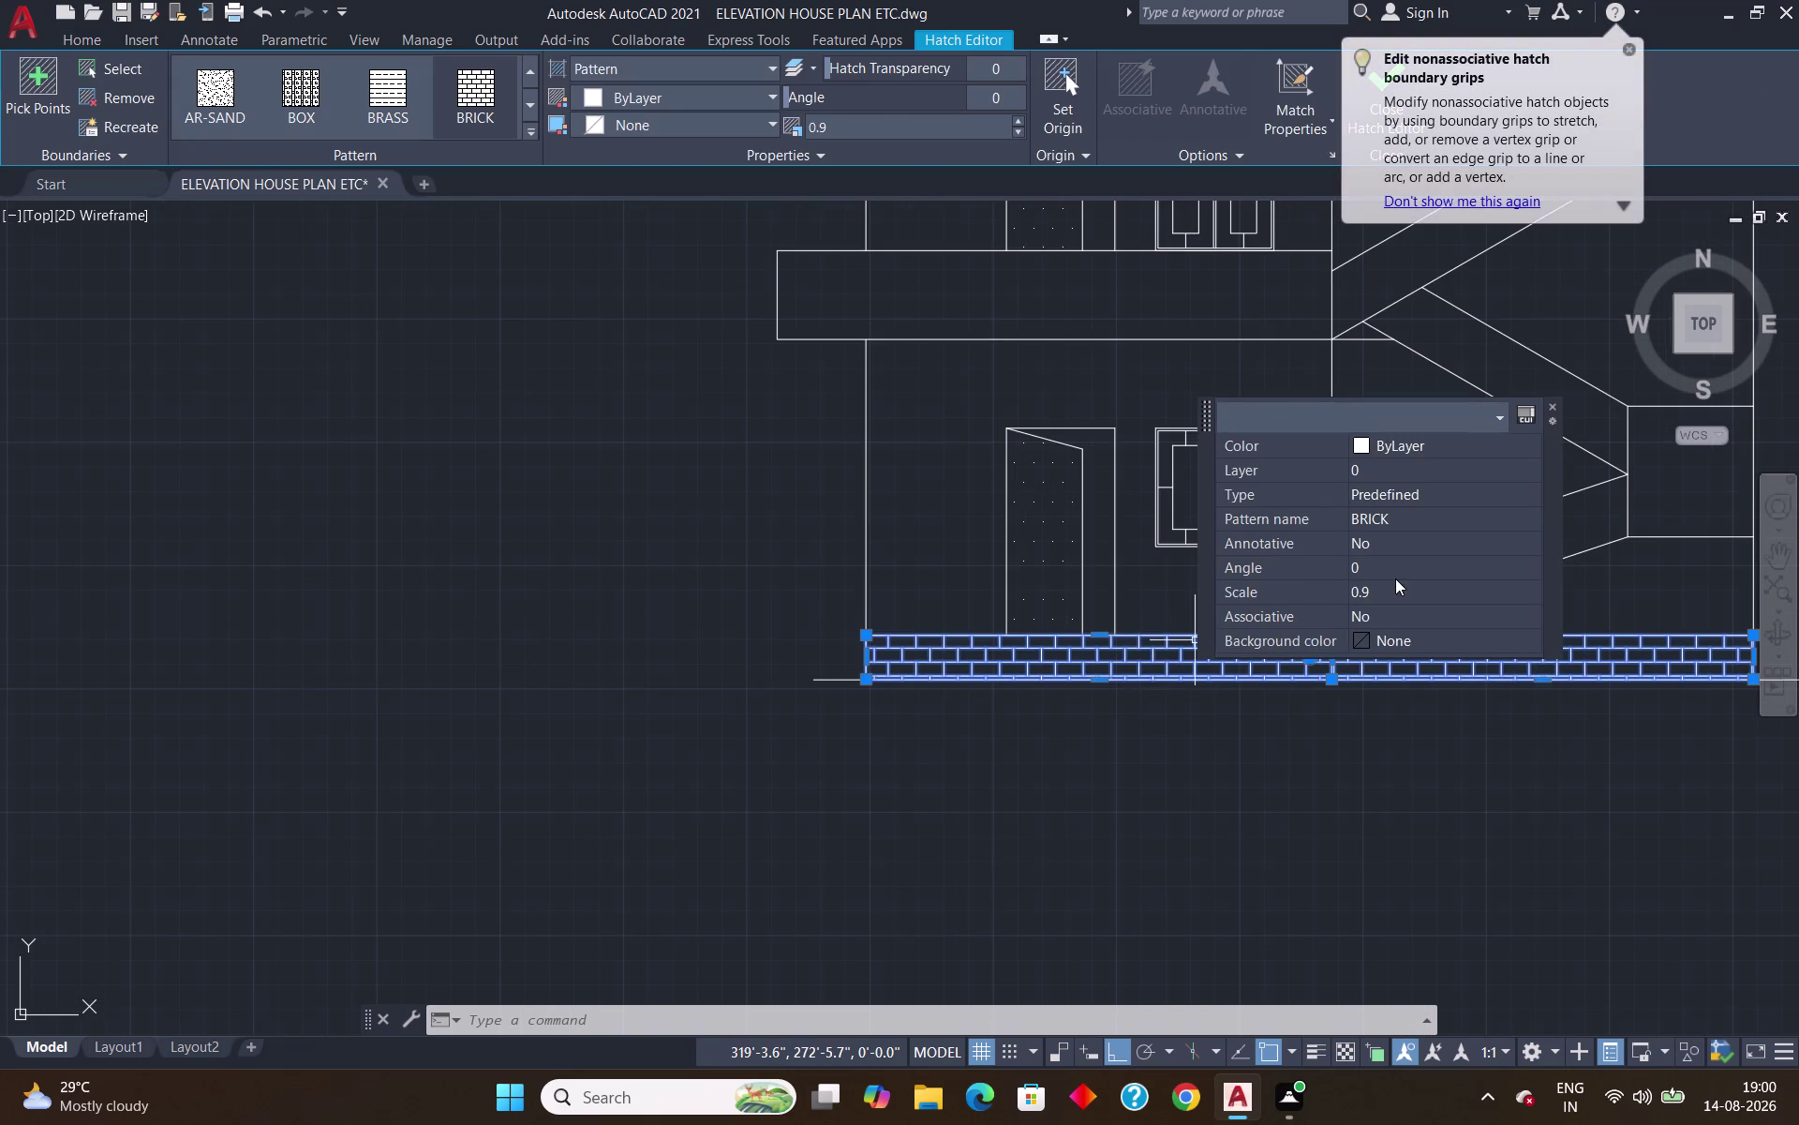
click(1381, 587)
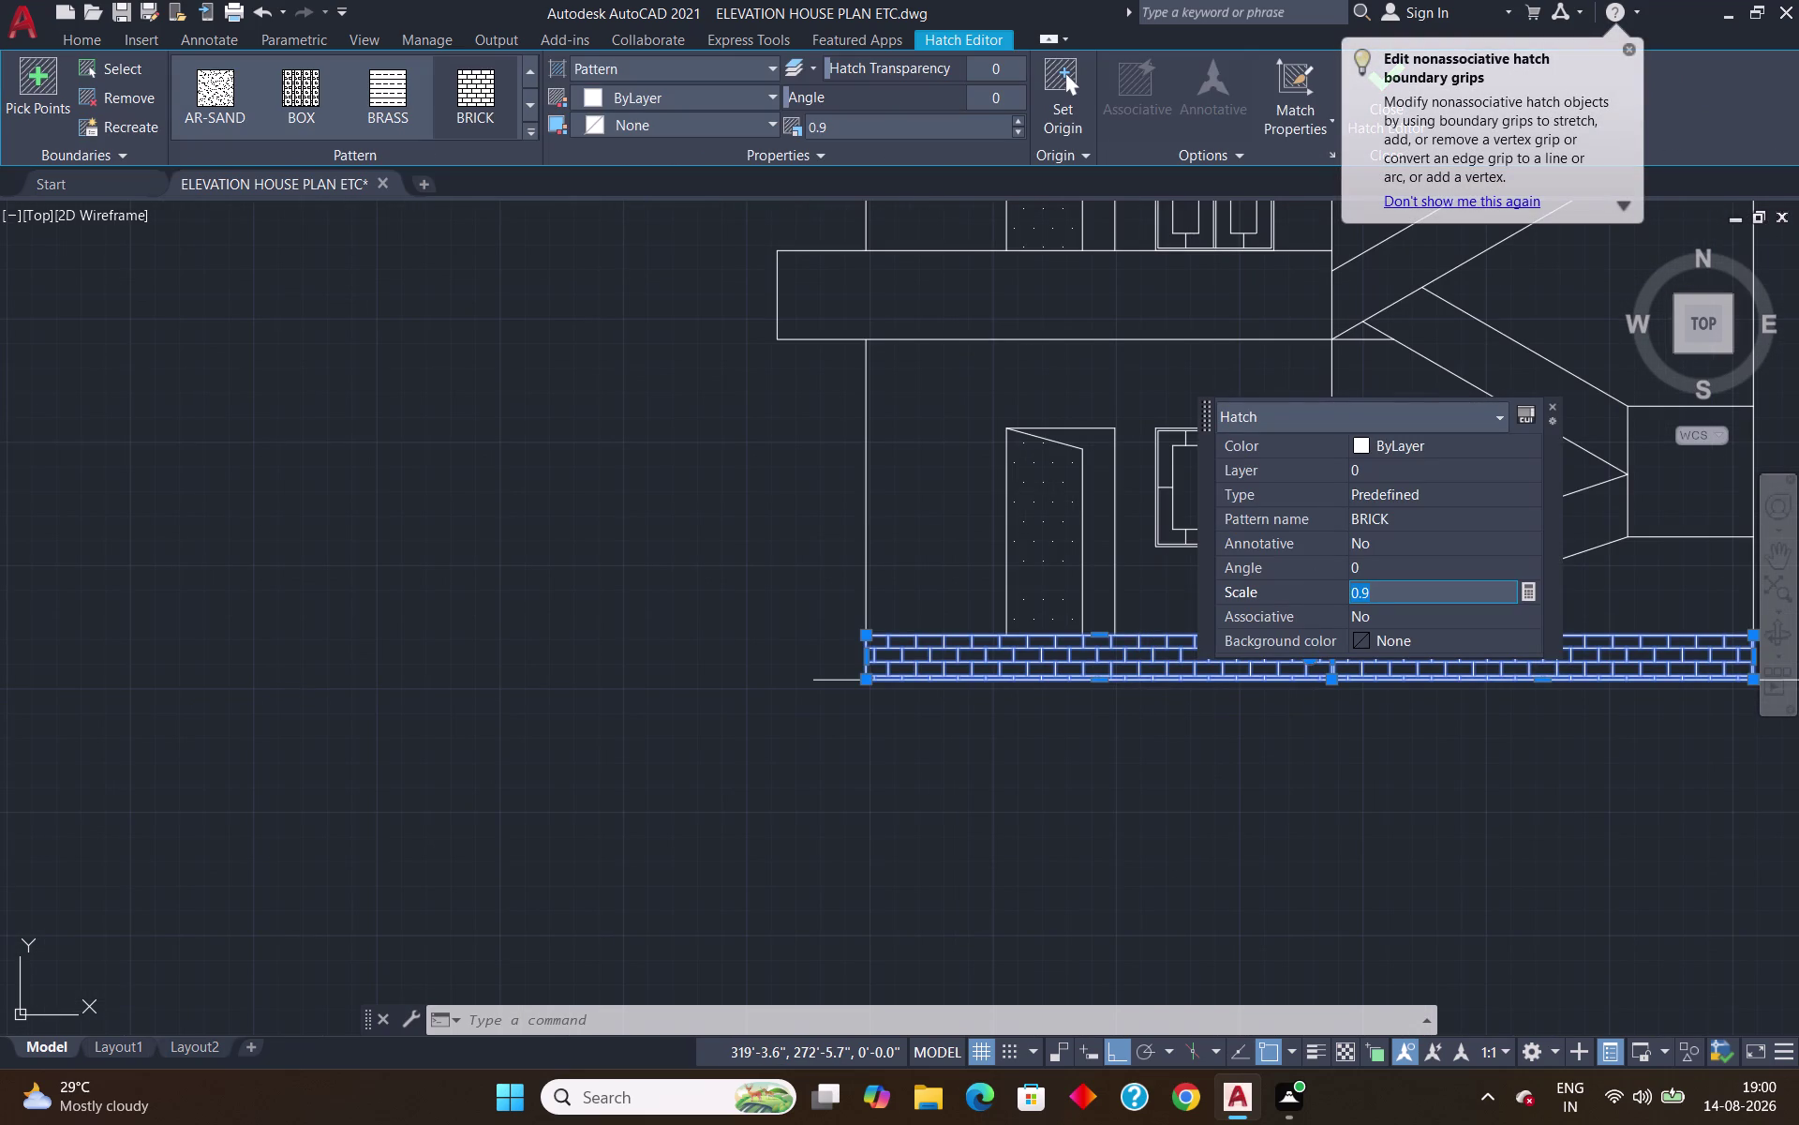
key(Delete)
key(2)
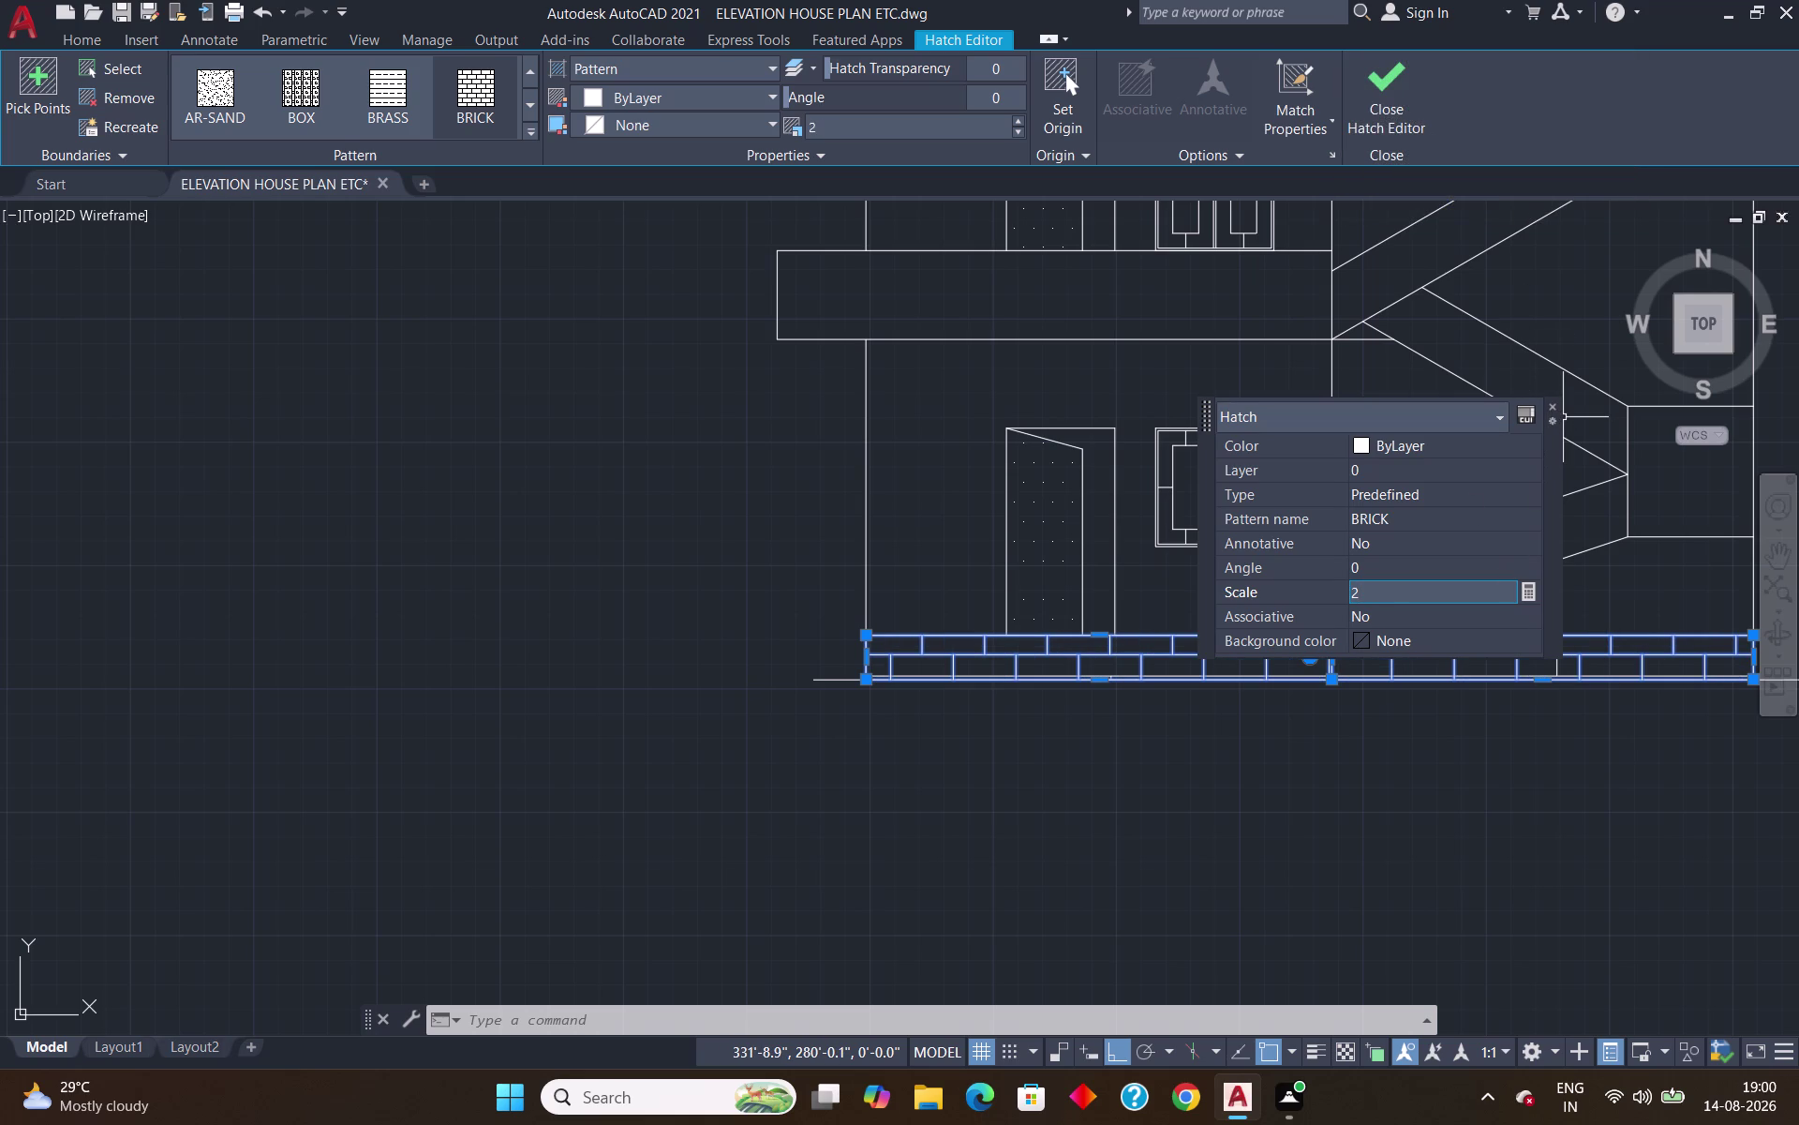
key(Return)
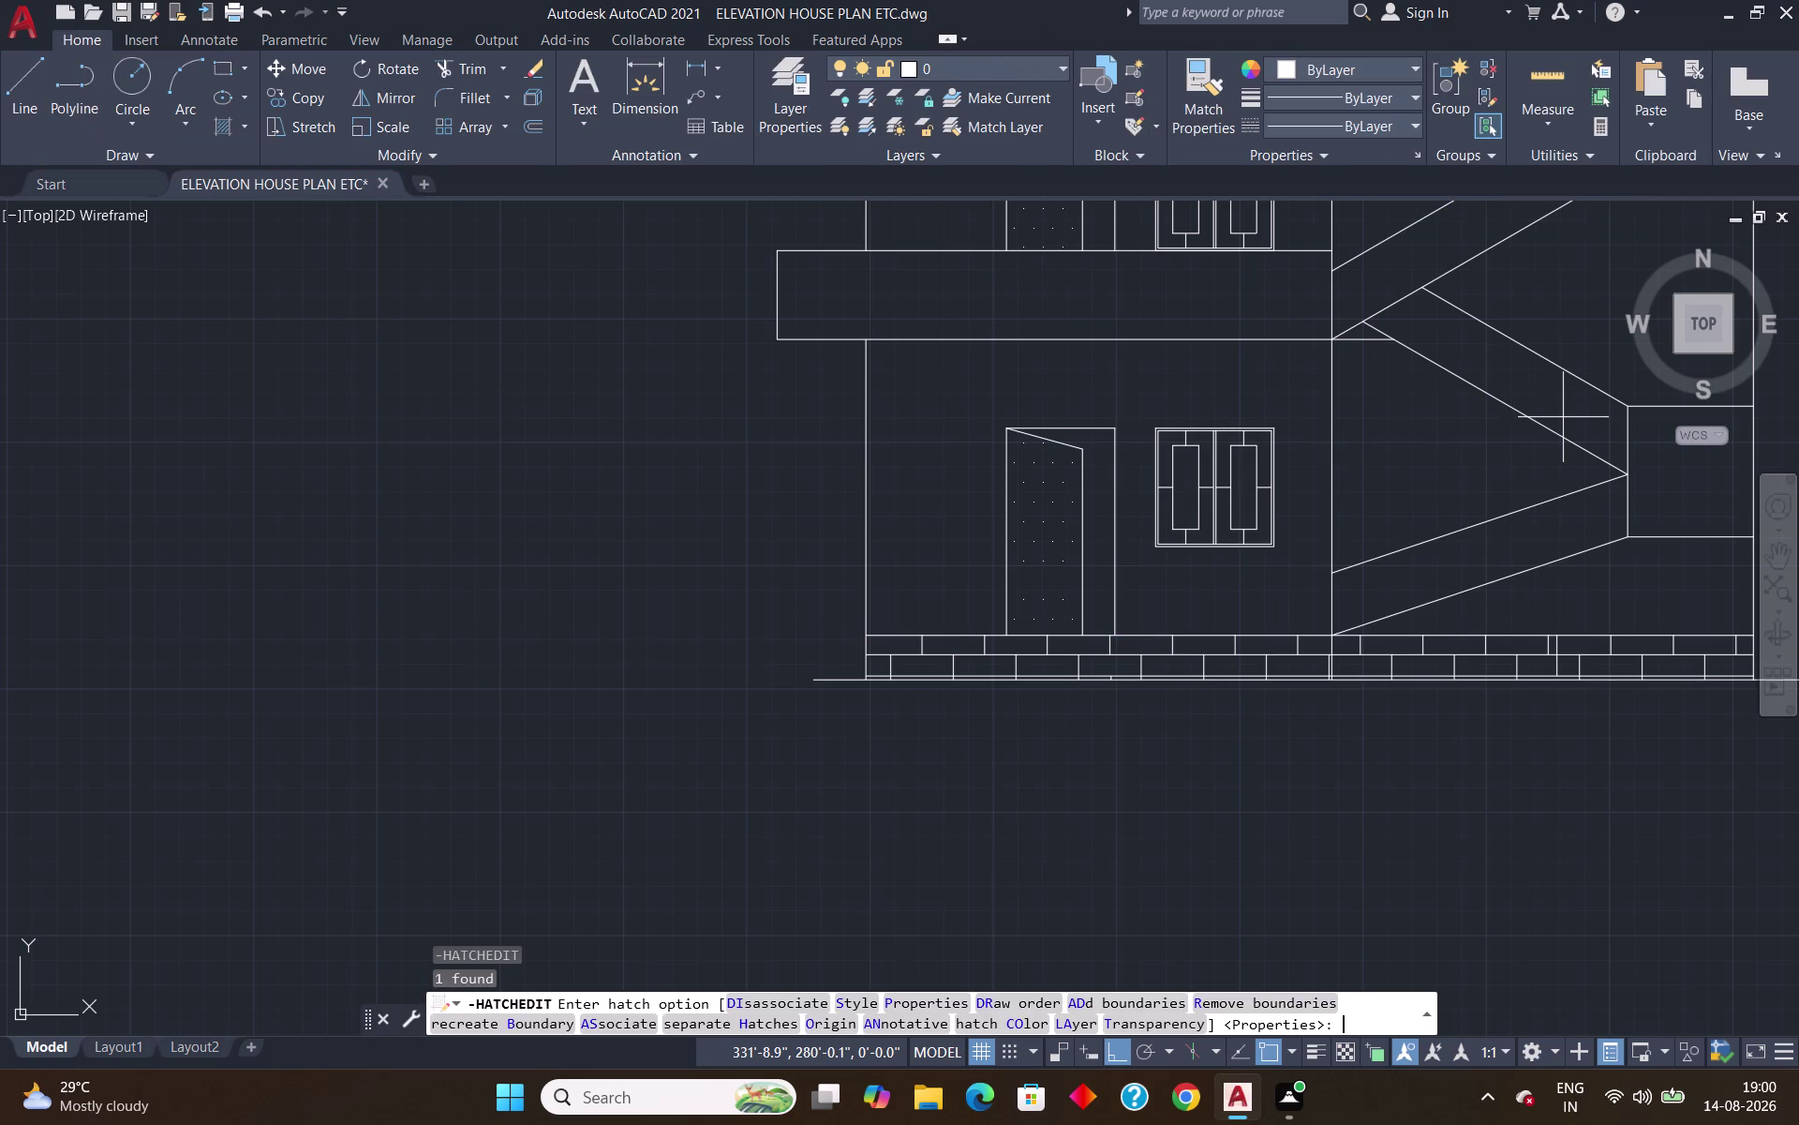
Cancel the pending hatch edit at the elevation base and reopen the brick plinth fill.
scroll(down, 3)
scroll(down, 3)
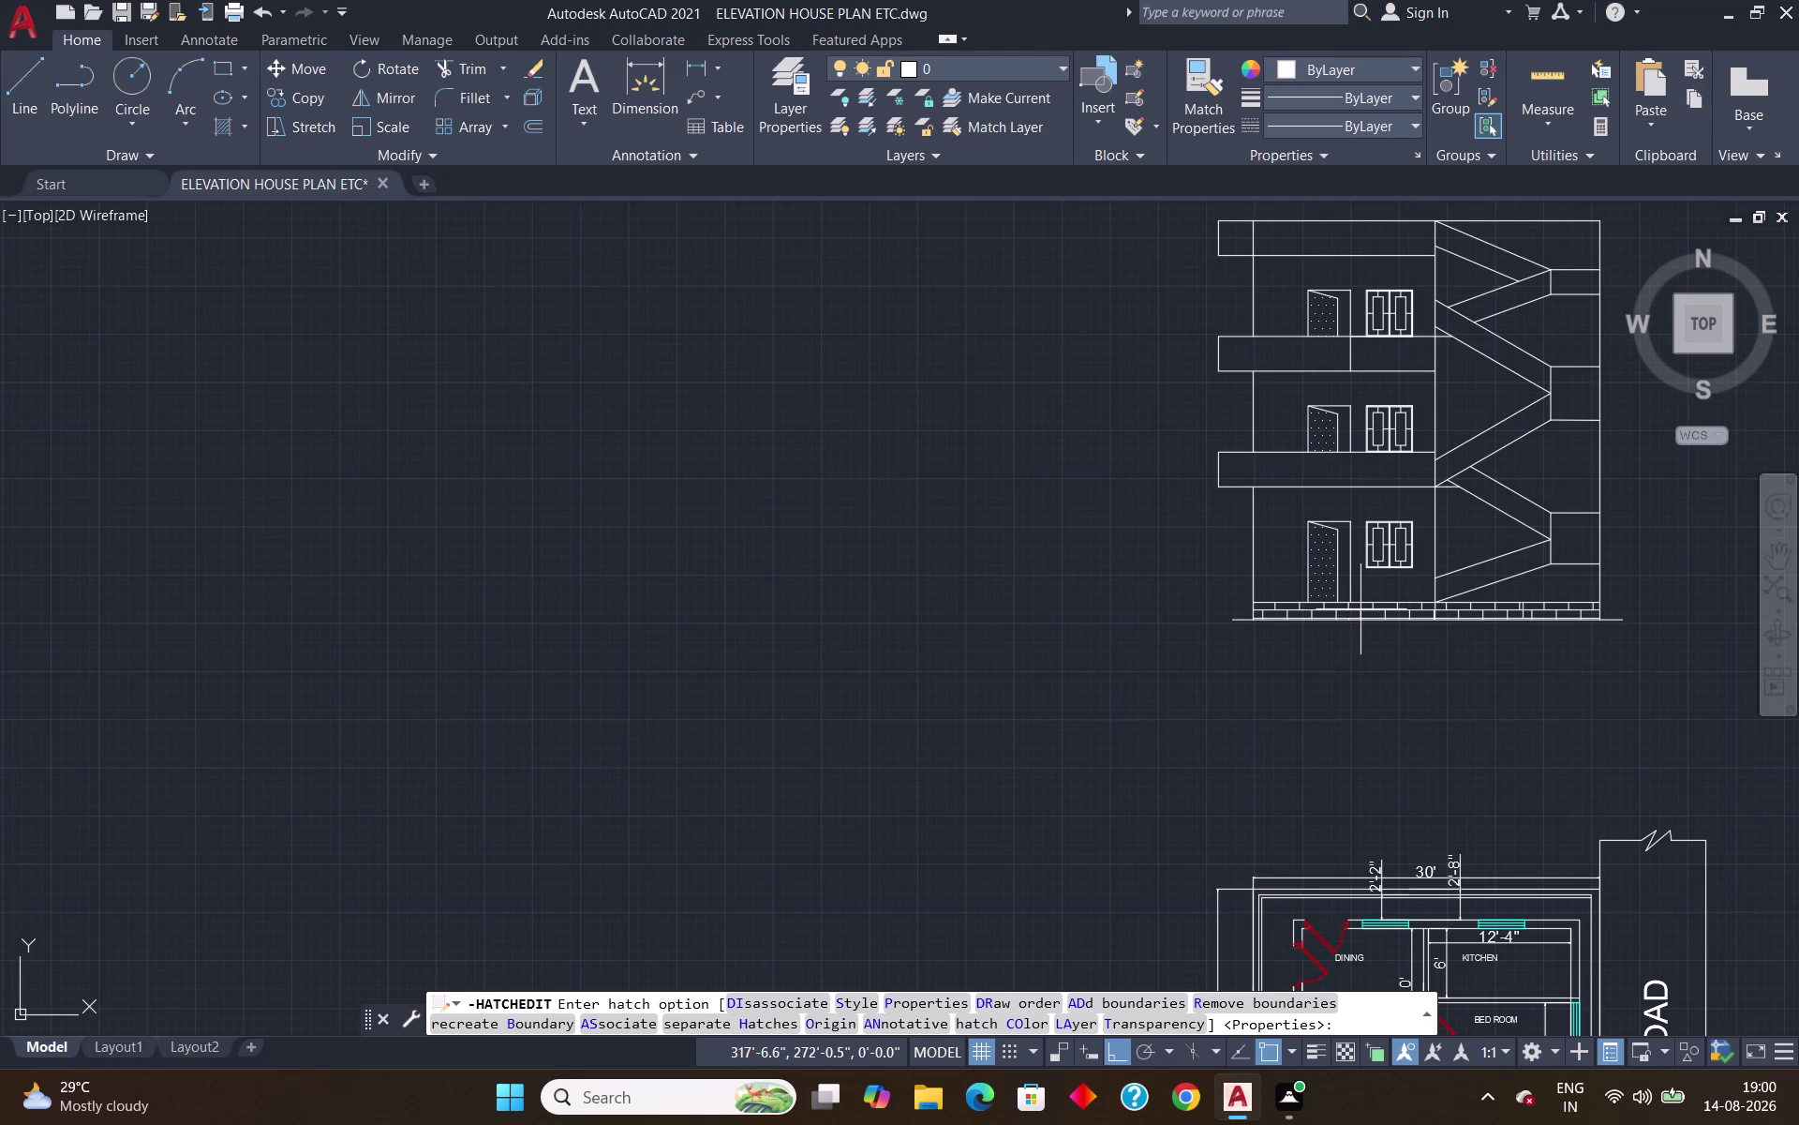
double_click(1361, 609)
click(1398, 611)
scroll(down, 3)
middle_drag(1635, 610, 1238, 690)
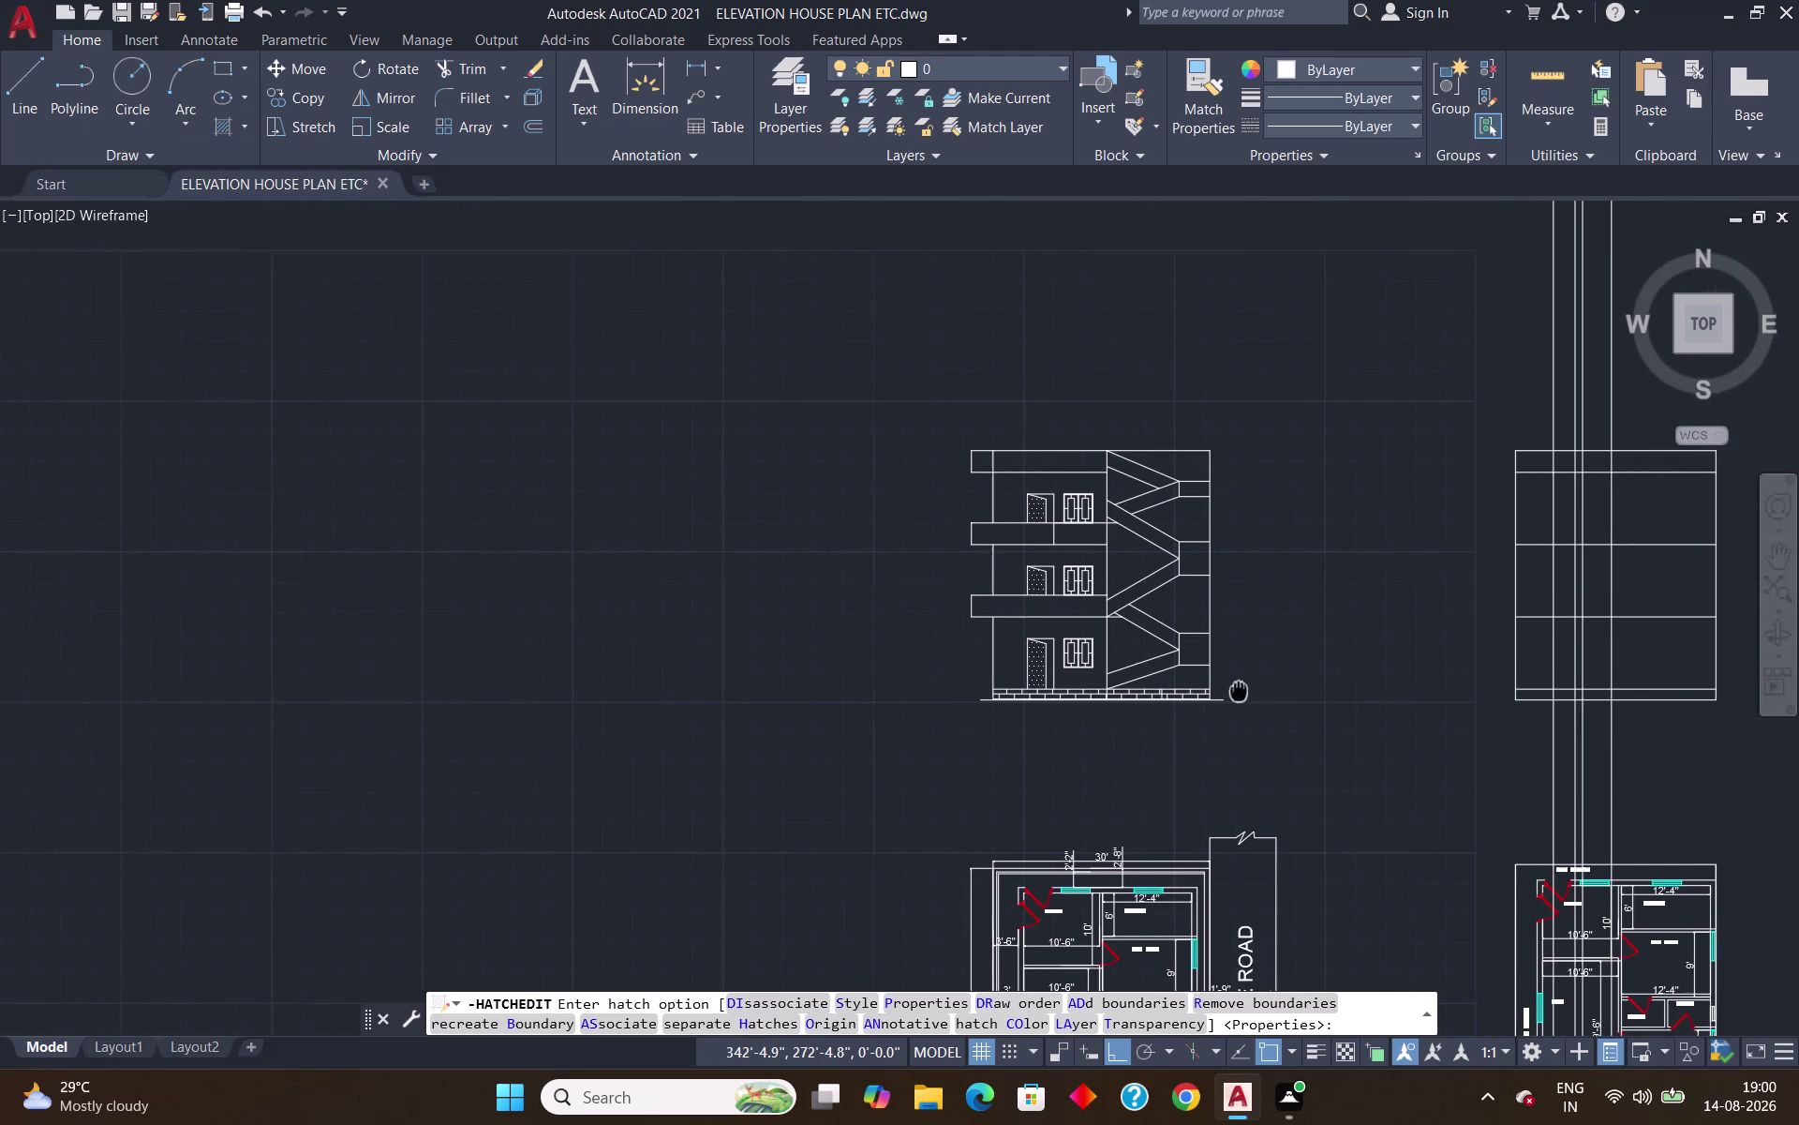
middle_drag(1238, 691, 1235, 691)
scroll(up, 3)
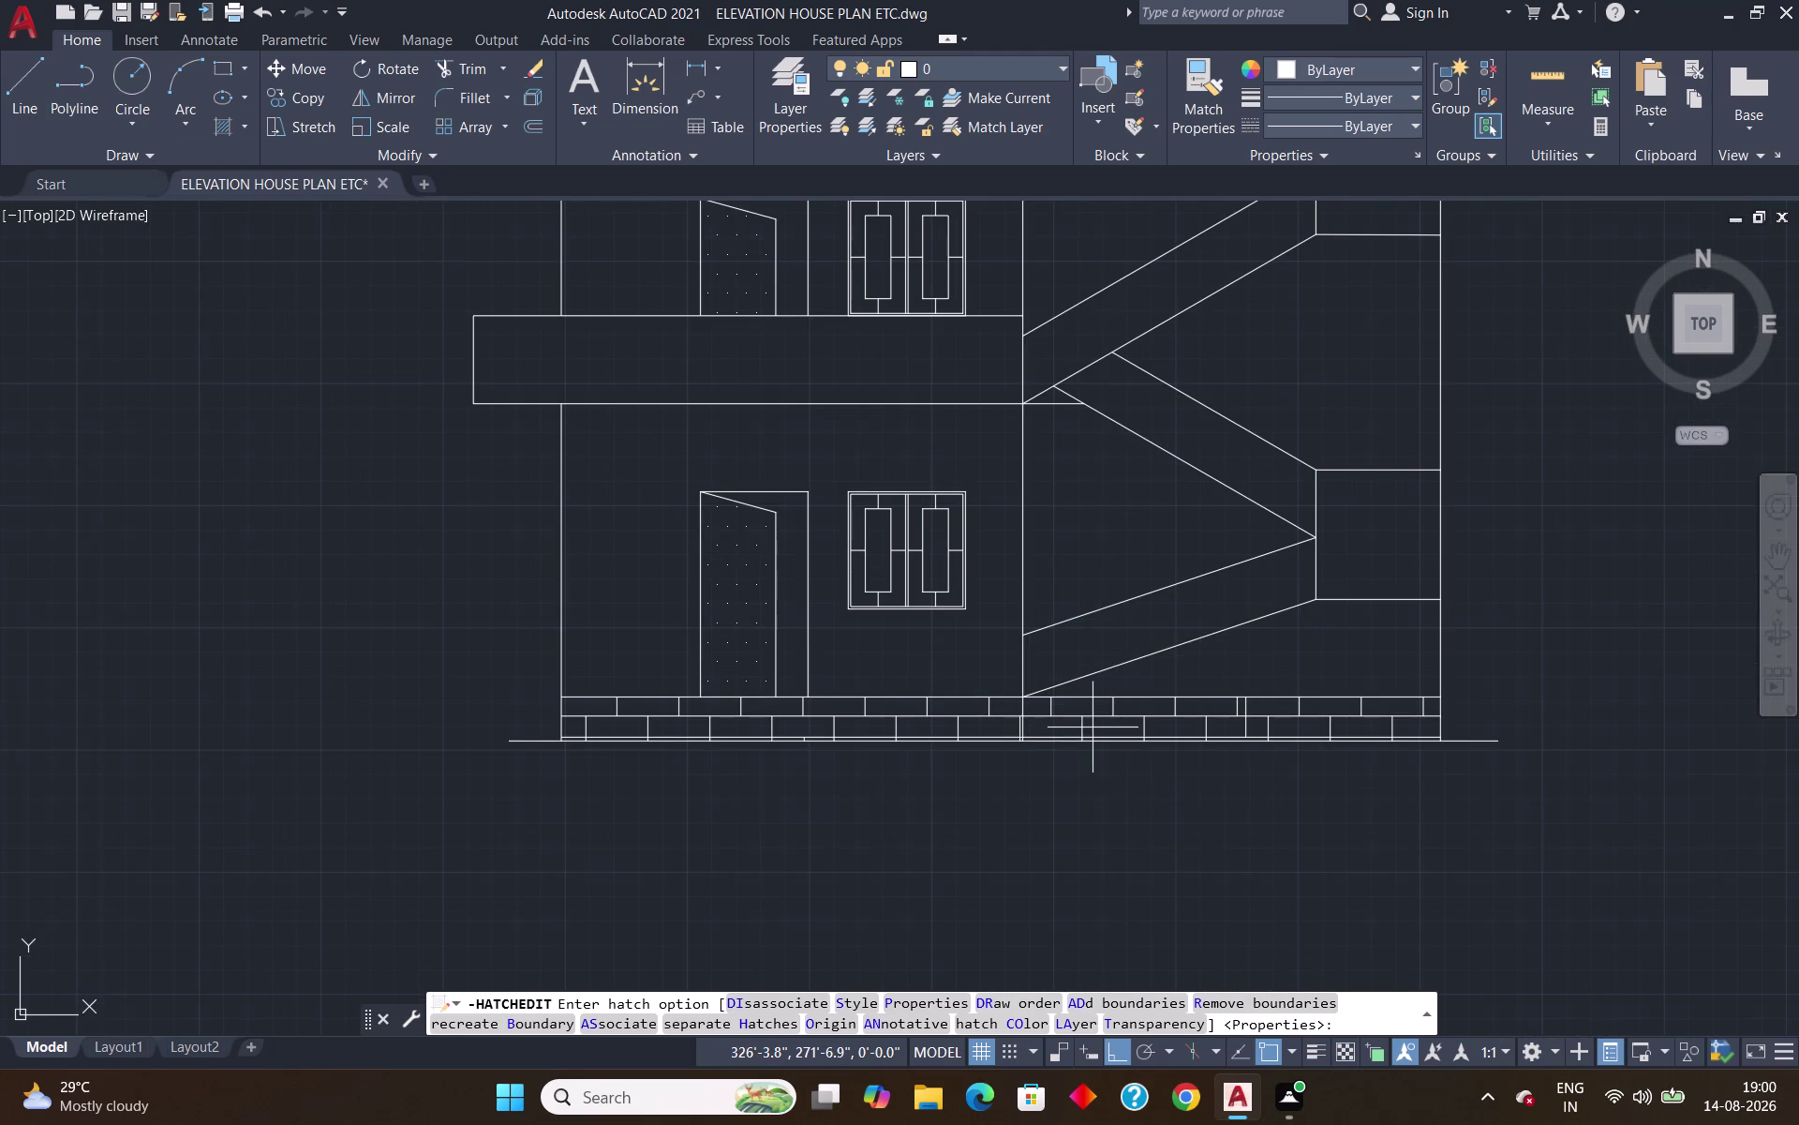
double_click(1089, 721)
click(892, 715)
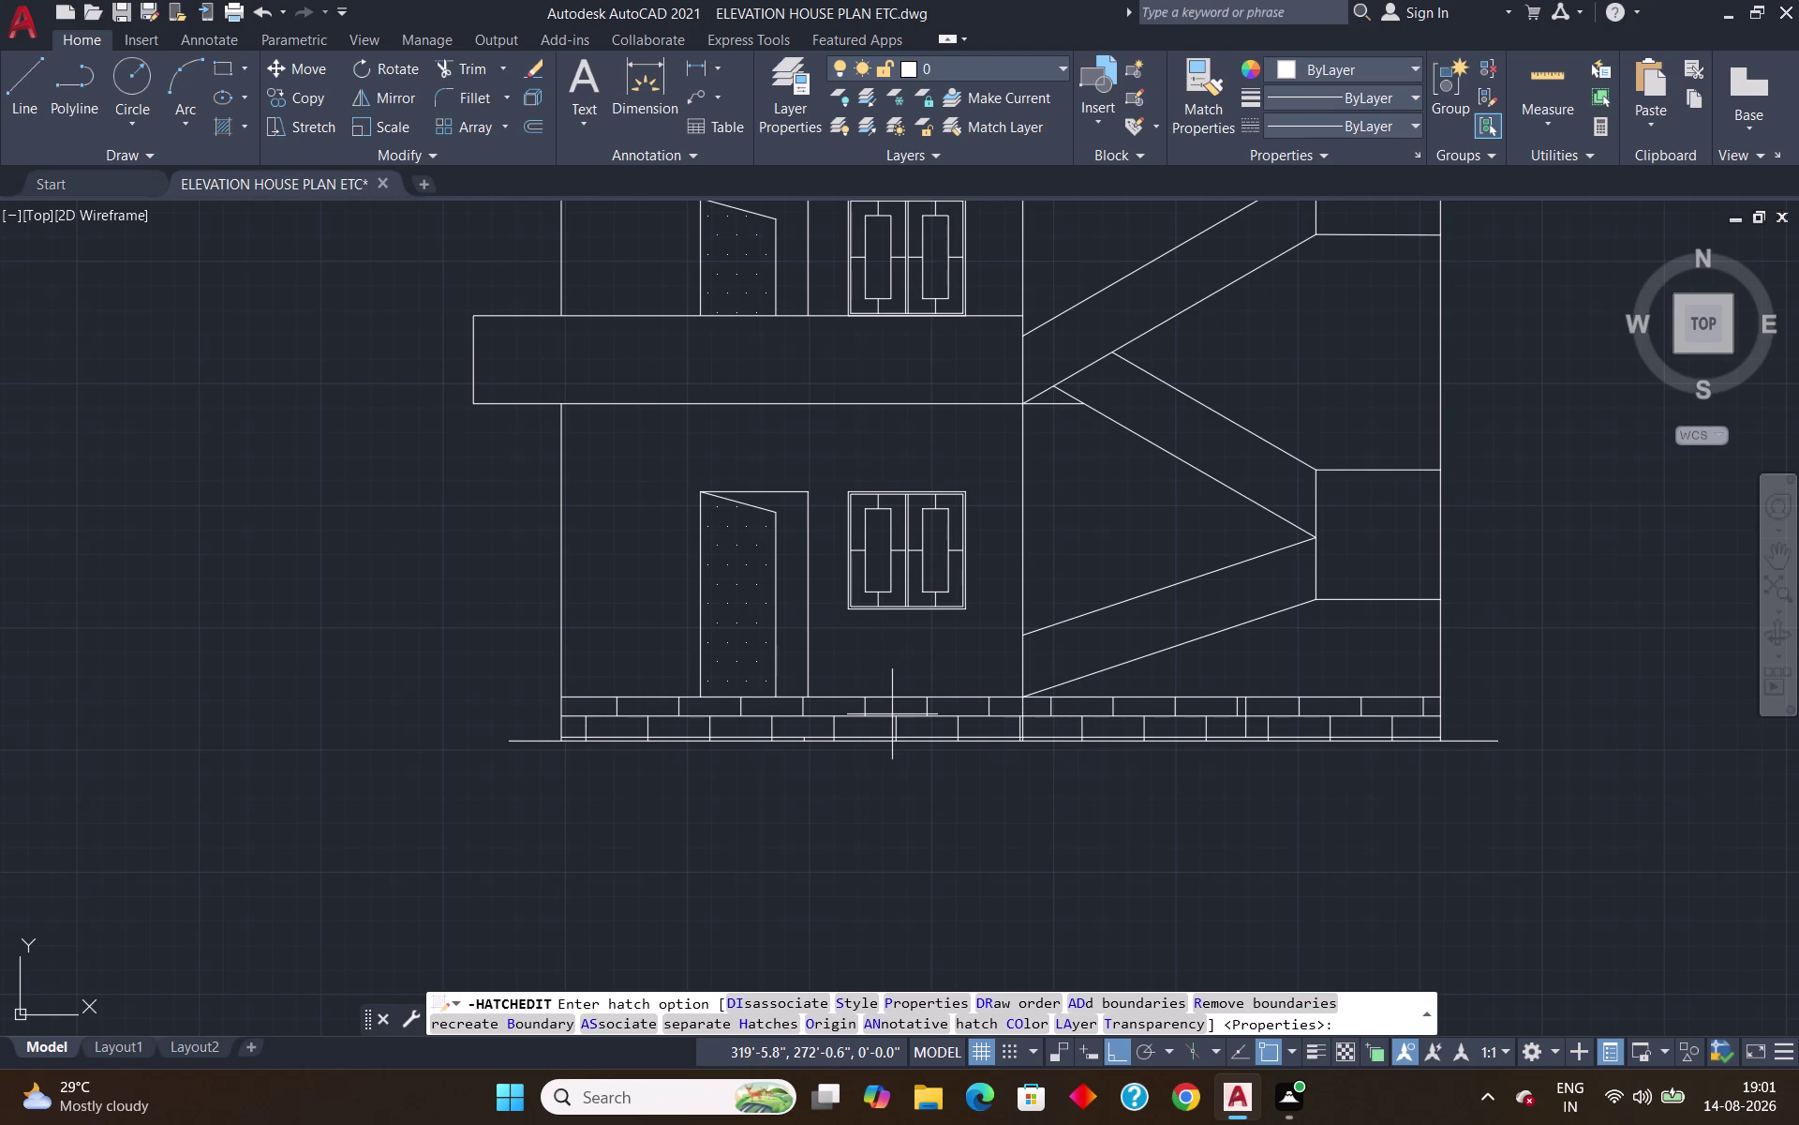
double_click(892, 714)
key(Escape)
key(Escape)
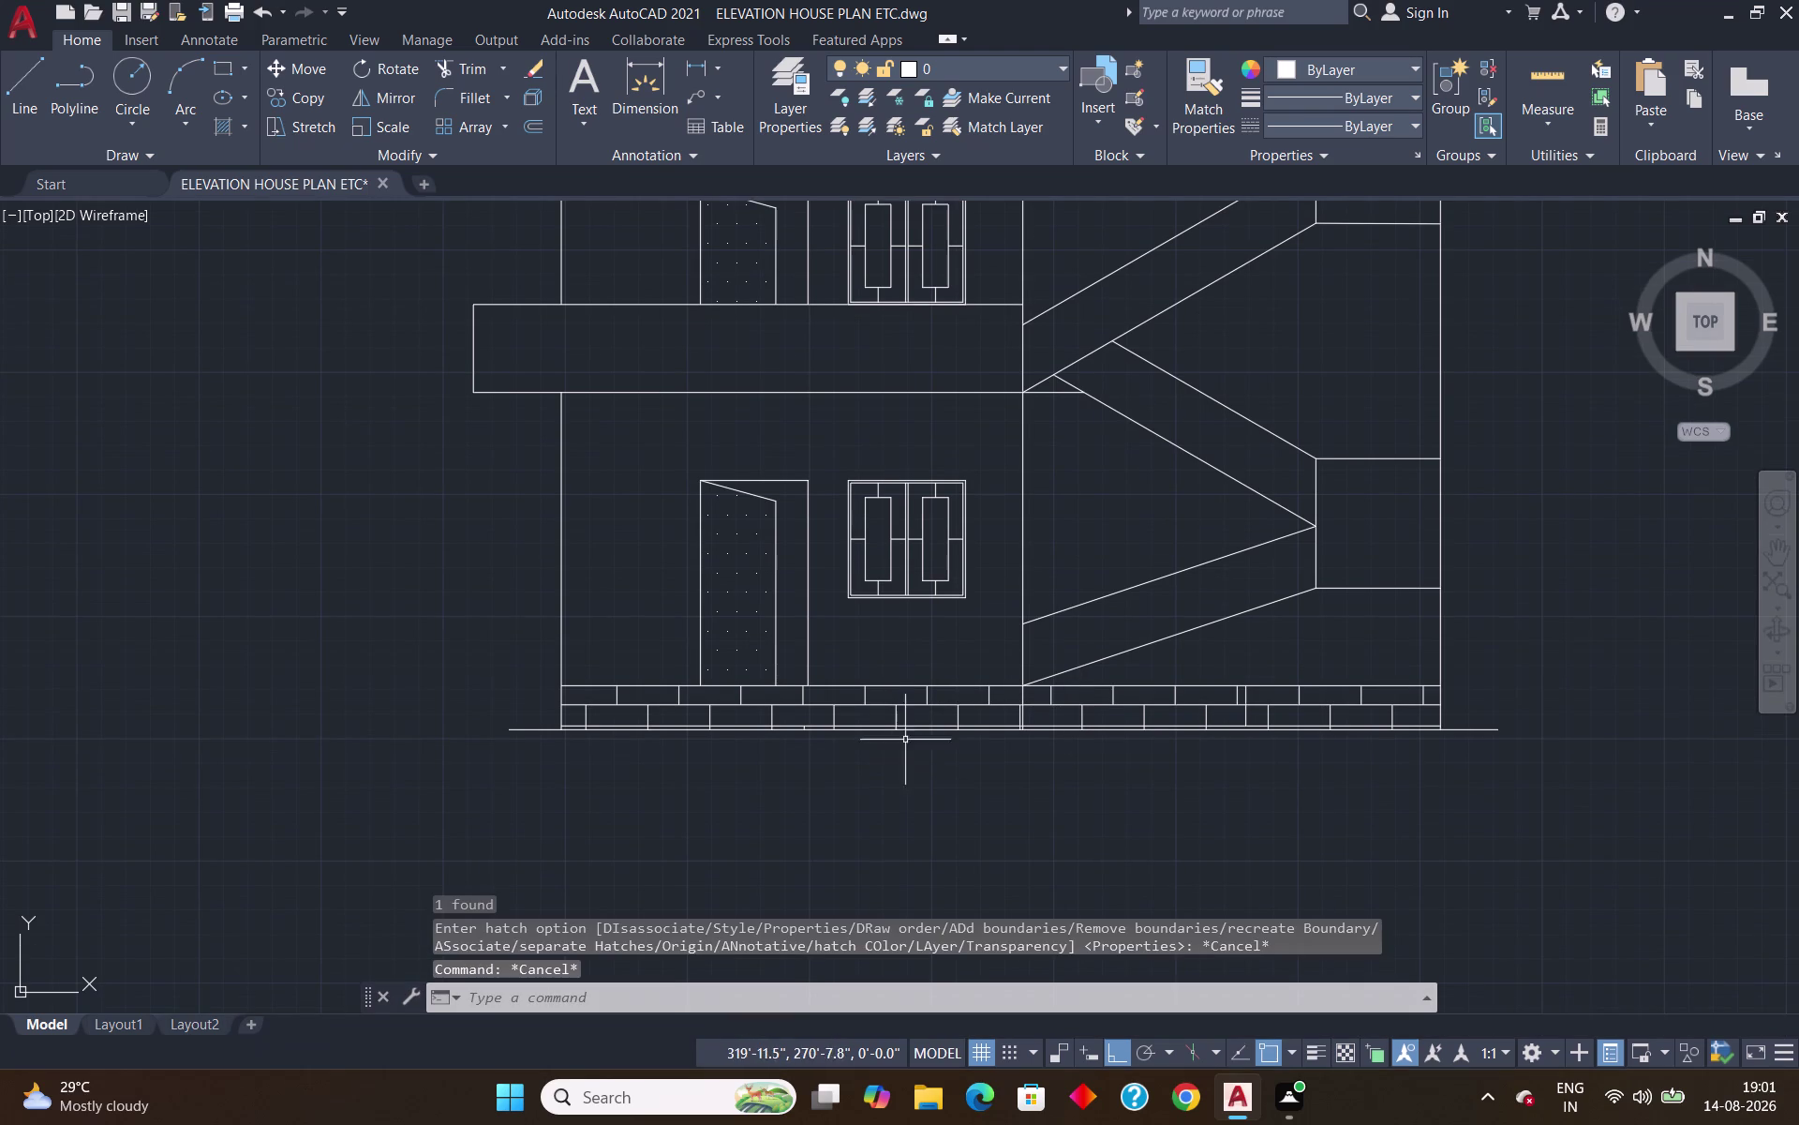
double_click(893, 705)
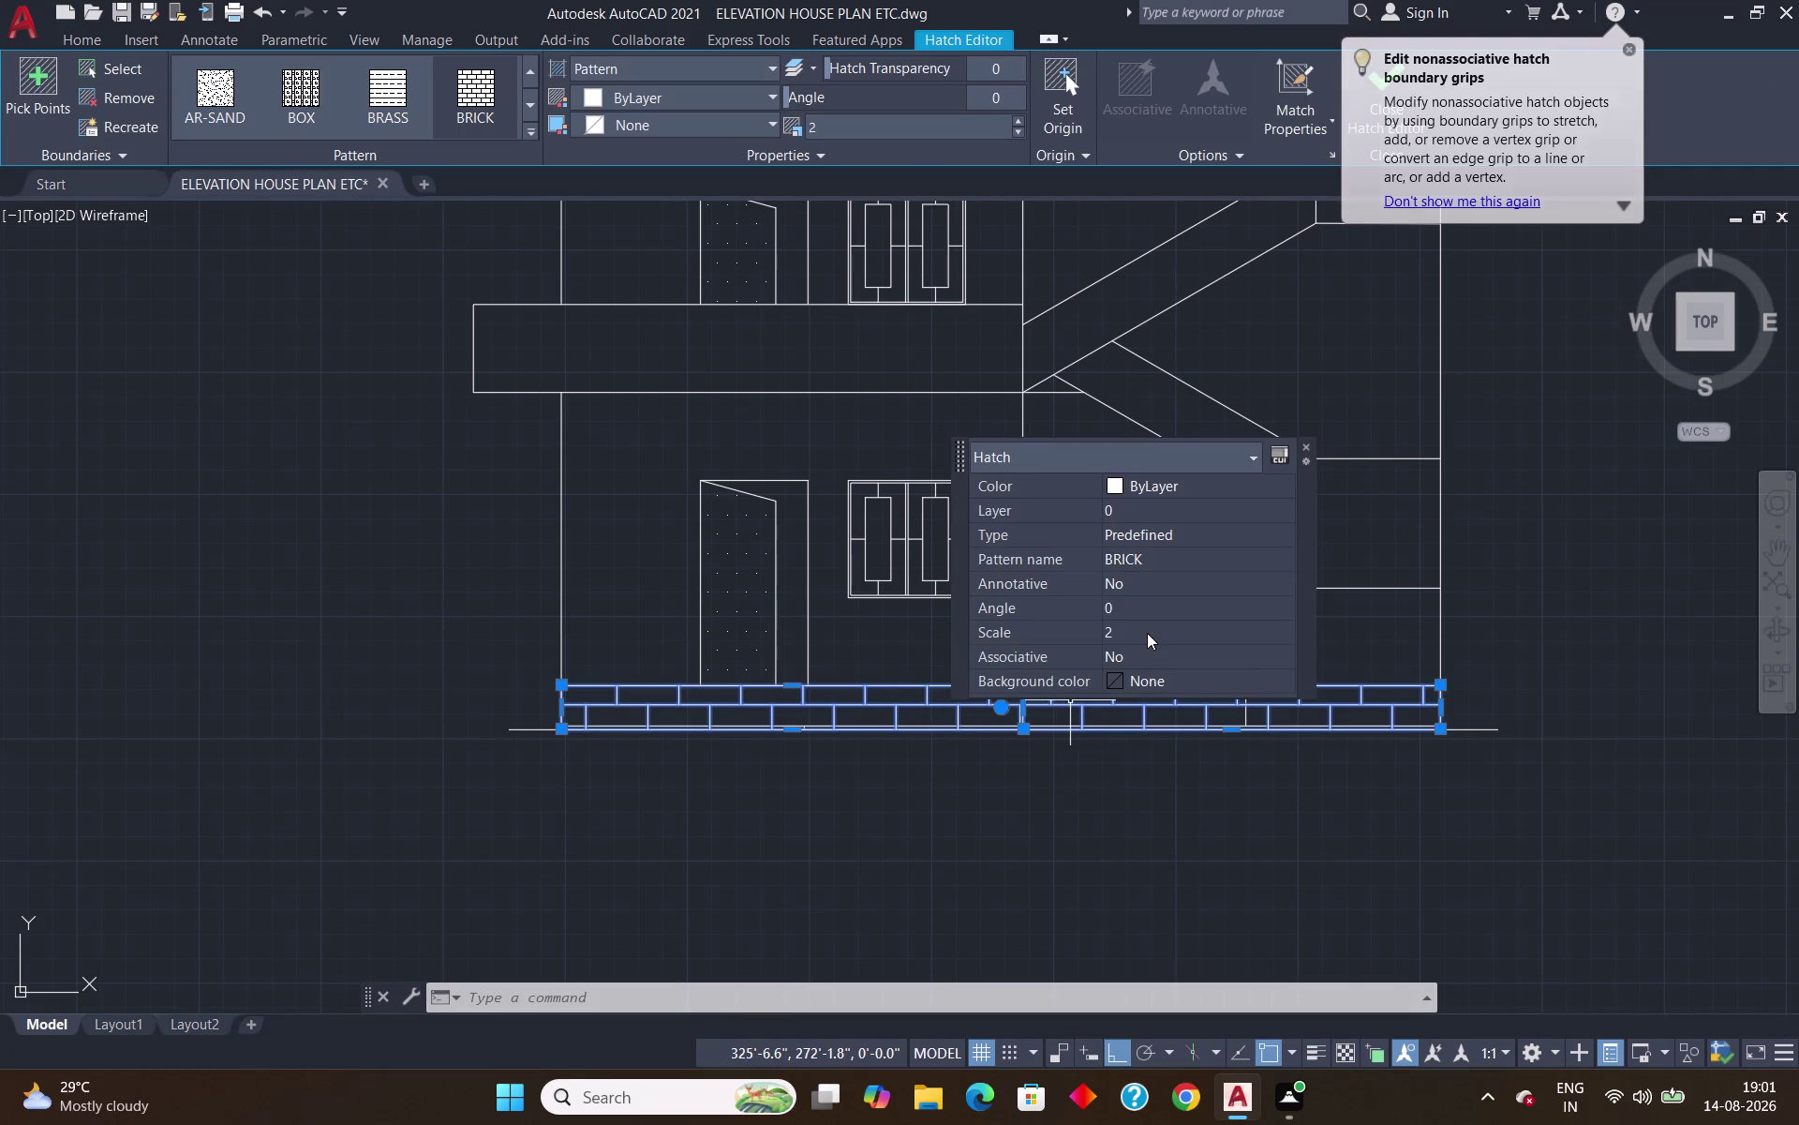
Set the brick plinth hatch scale to 1.
click(1147, 633)
key(BackSpace)
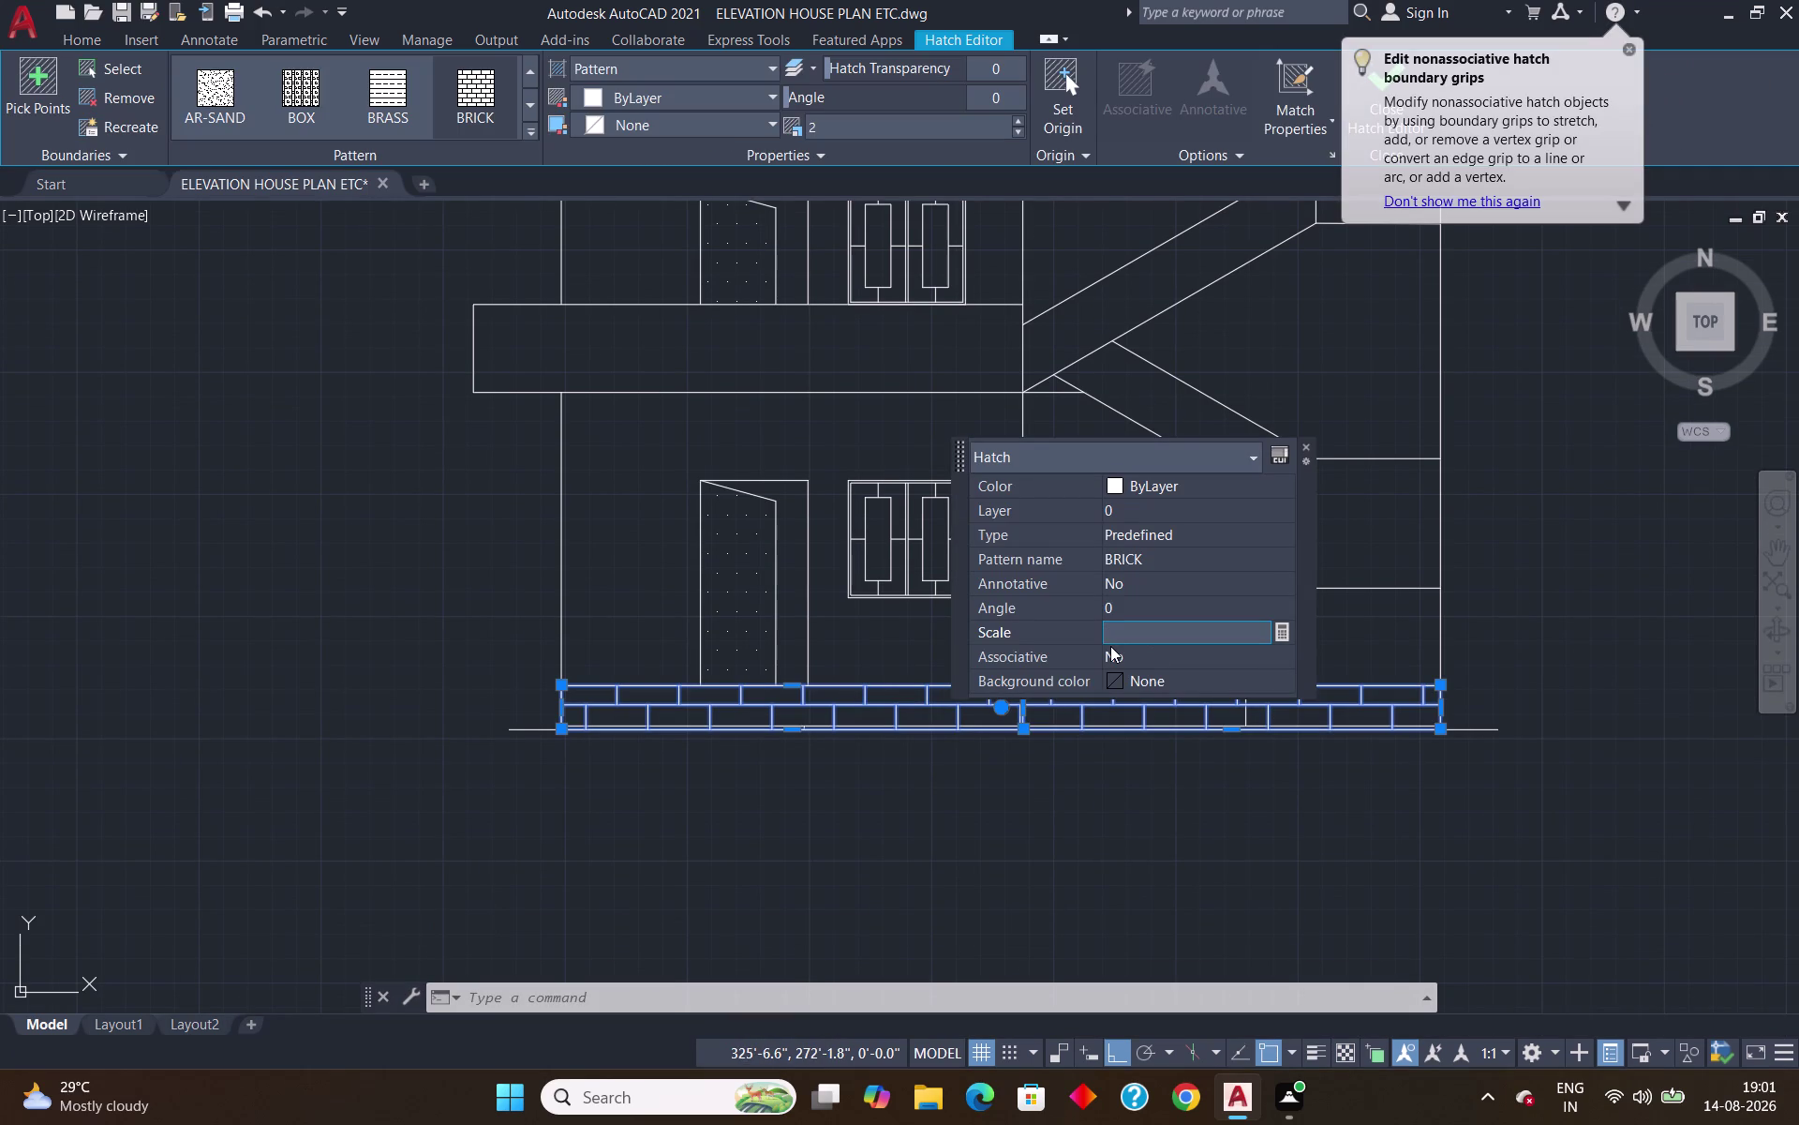
key(1)
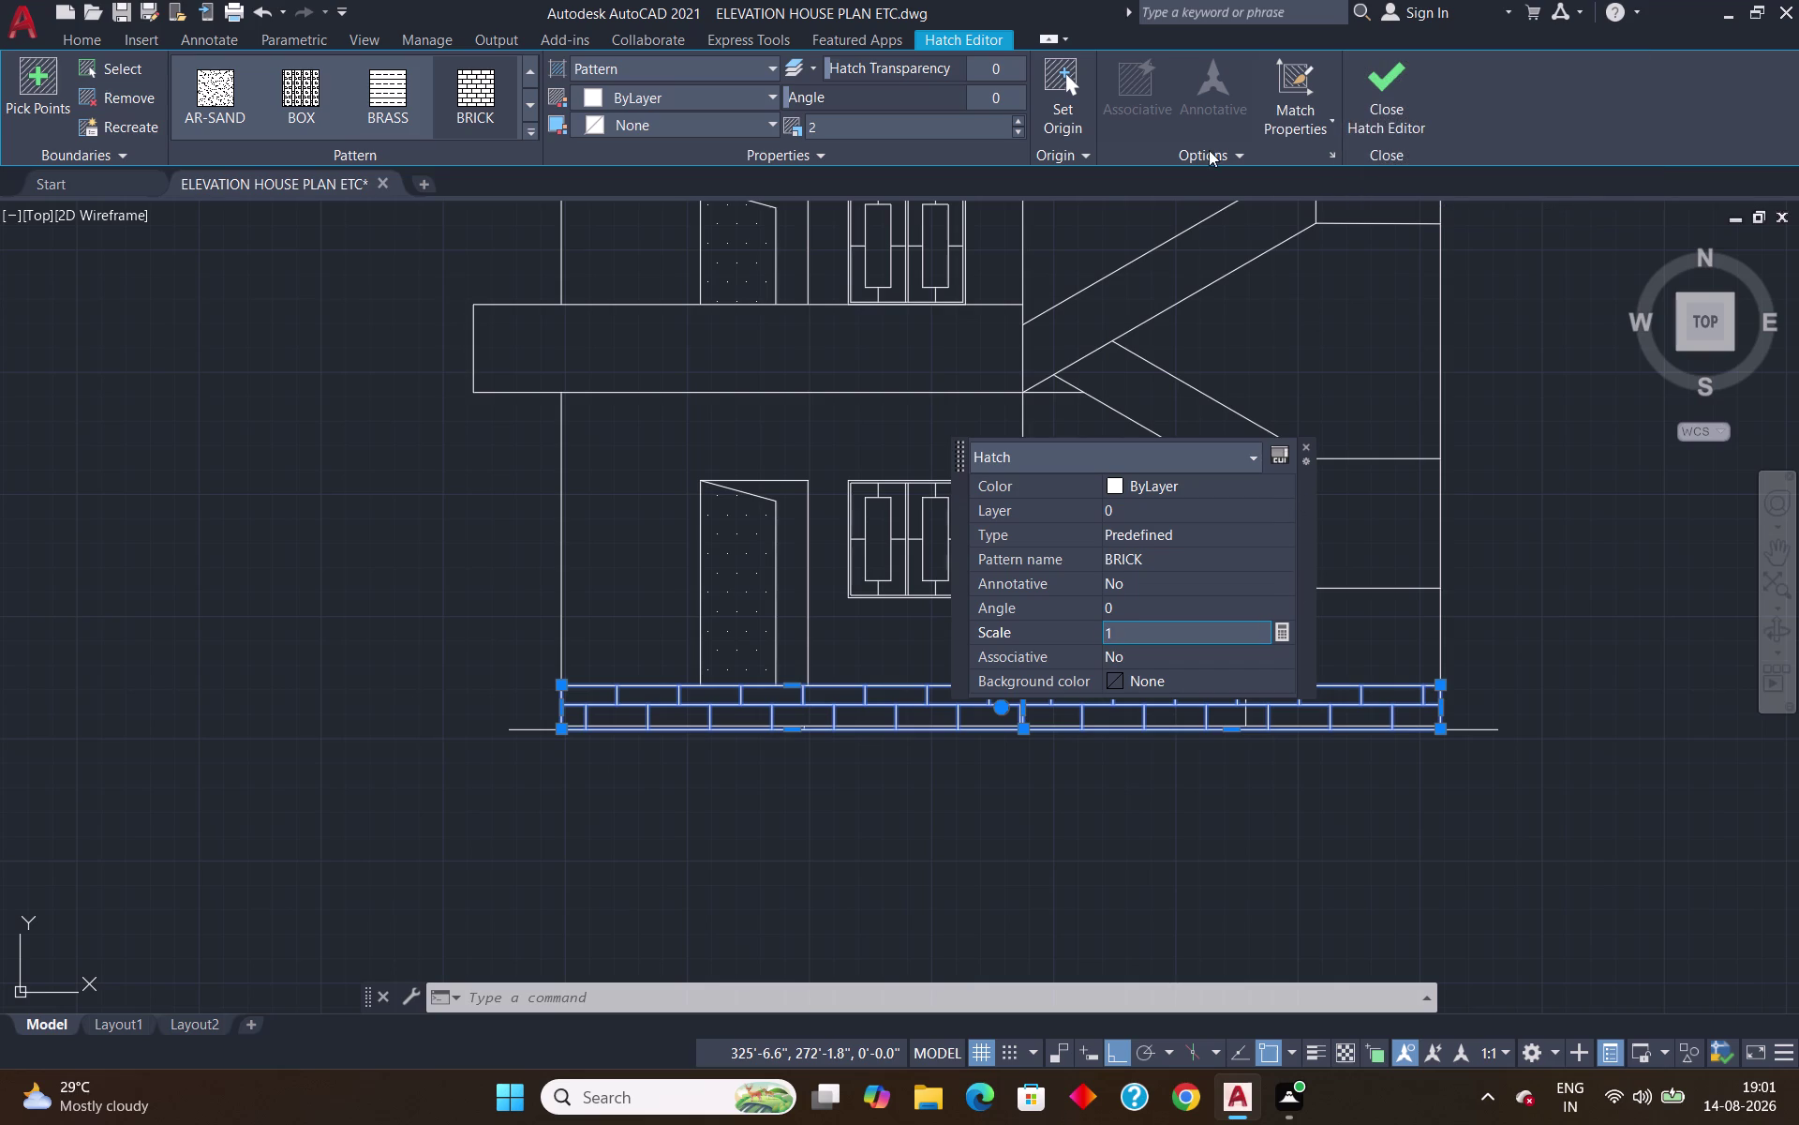
click(1302, 444)
click(1413, 129)
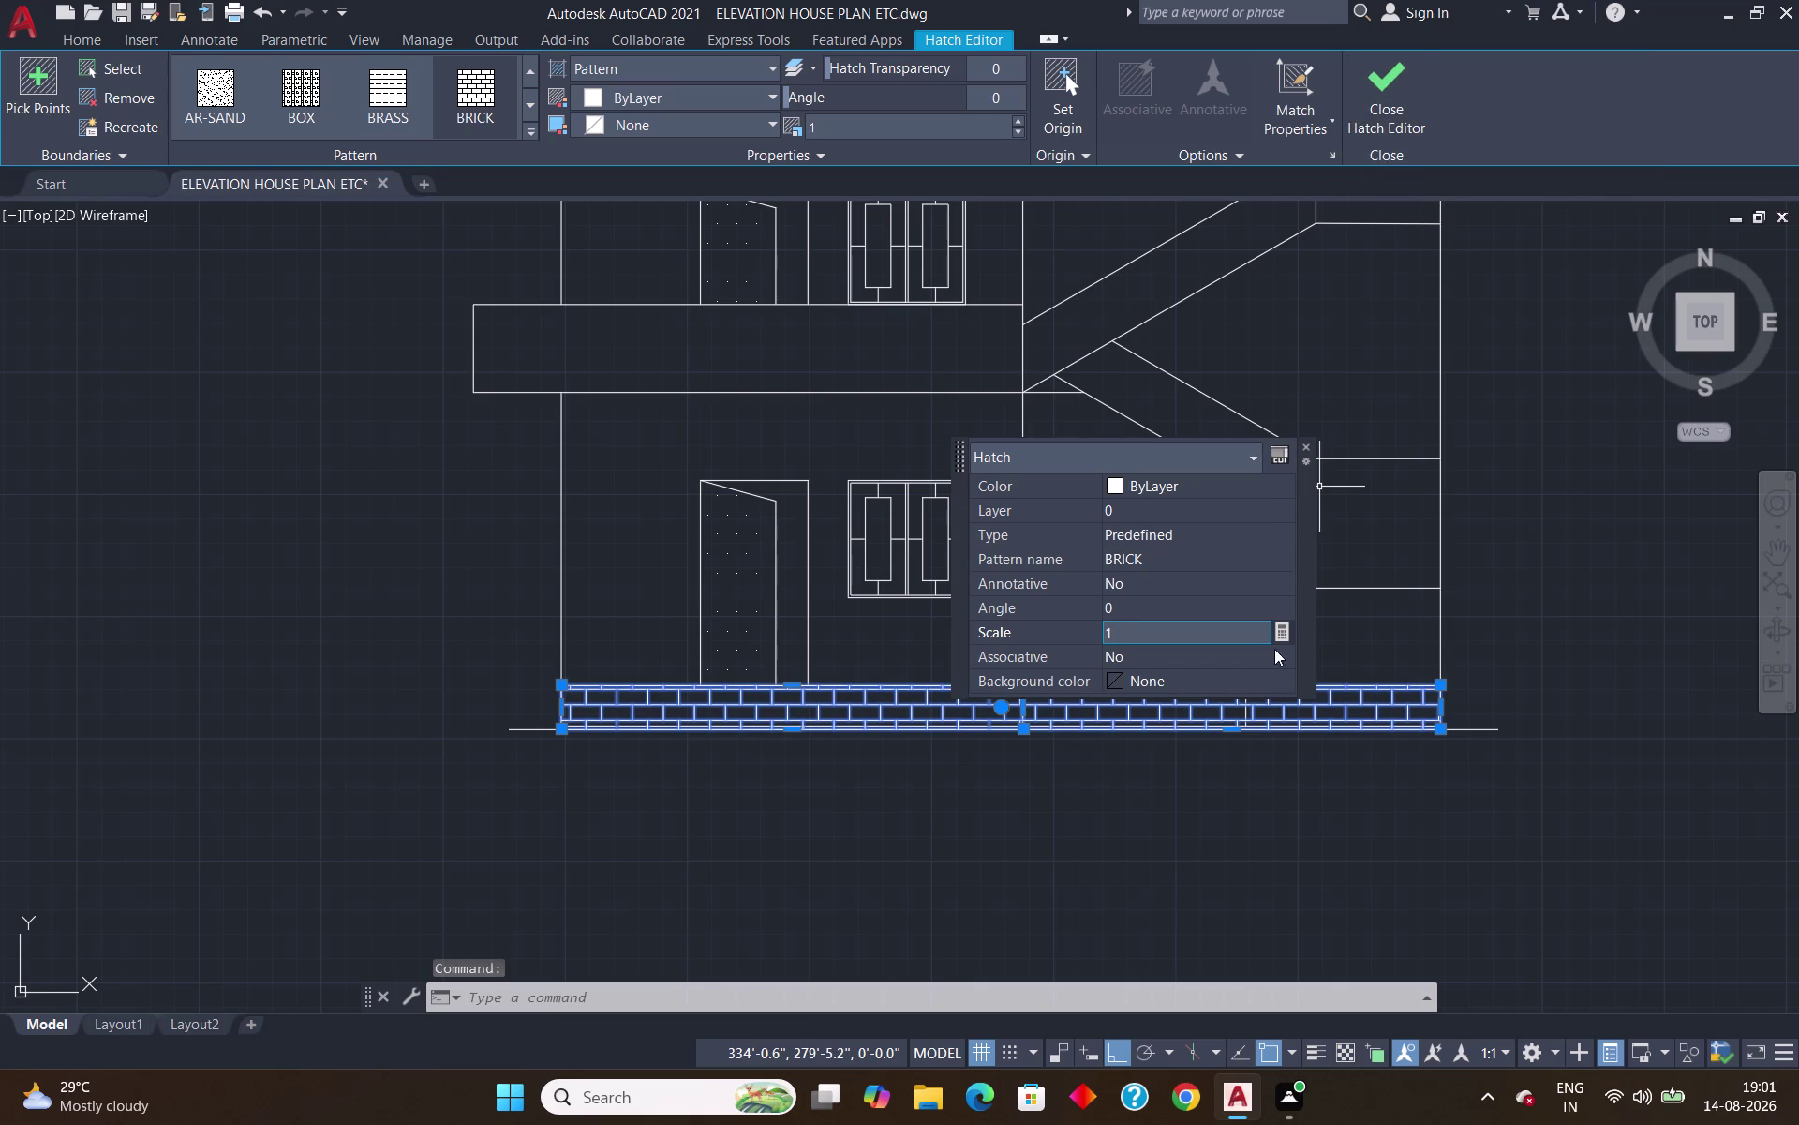
click(1303, 447)
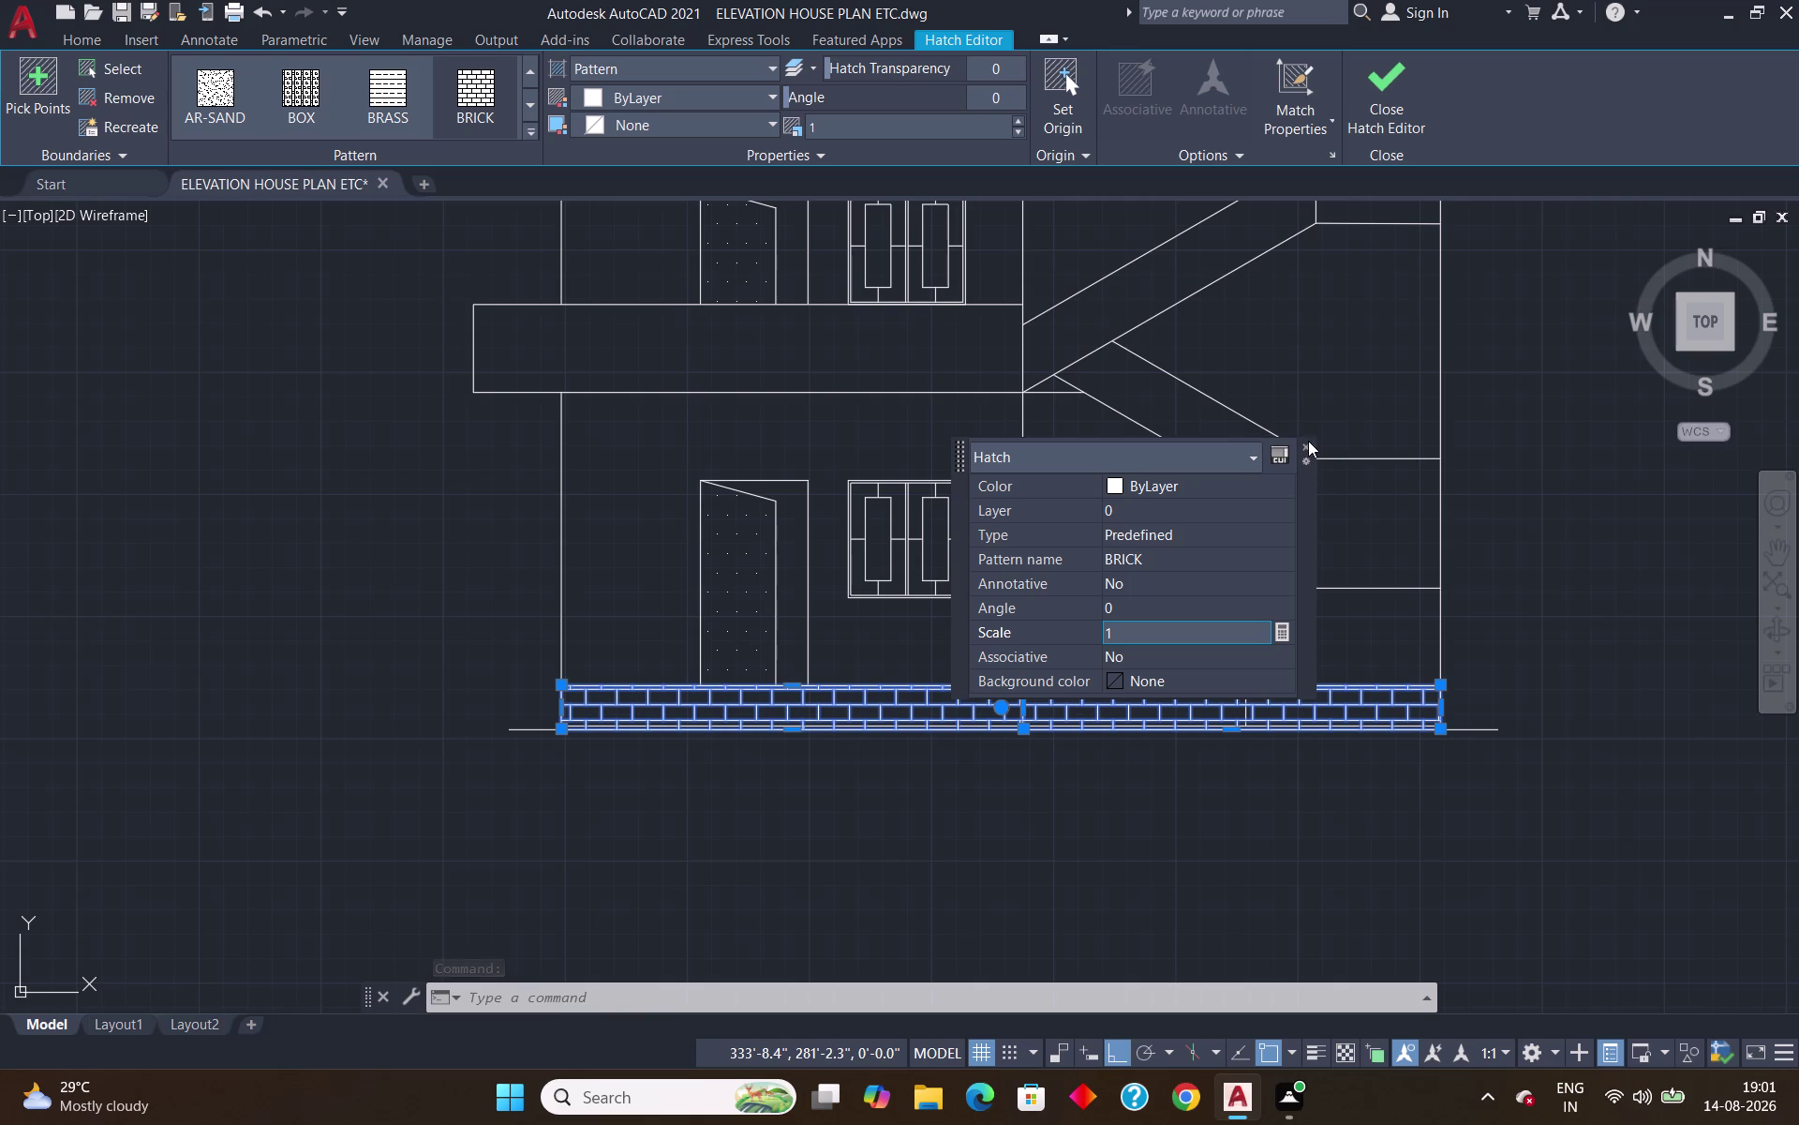
click(1308, 439)
double_click(1154, 75)
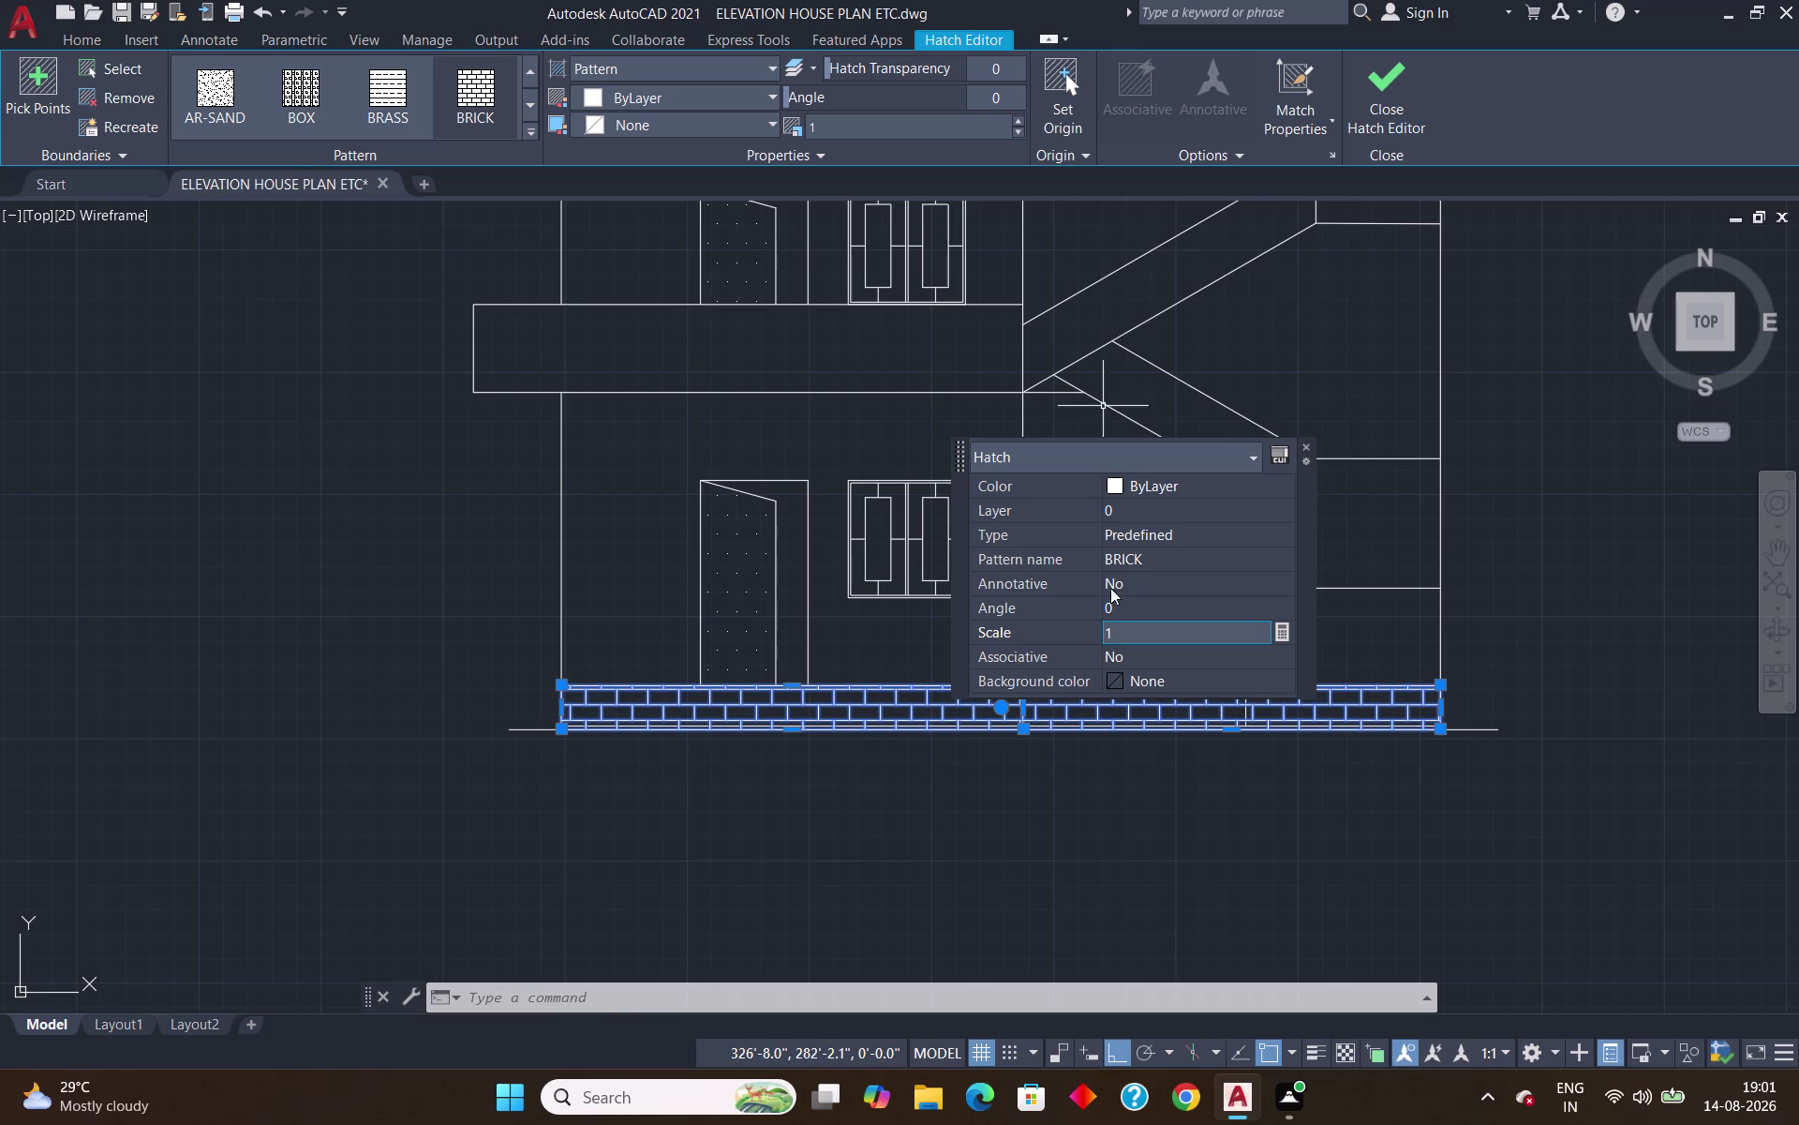
Attempt to make the brick fill associative, dismiss the Not applicable error, and close editing.
click(1141, 660)
click(1241, 660)
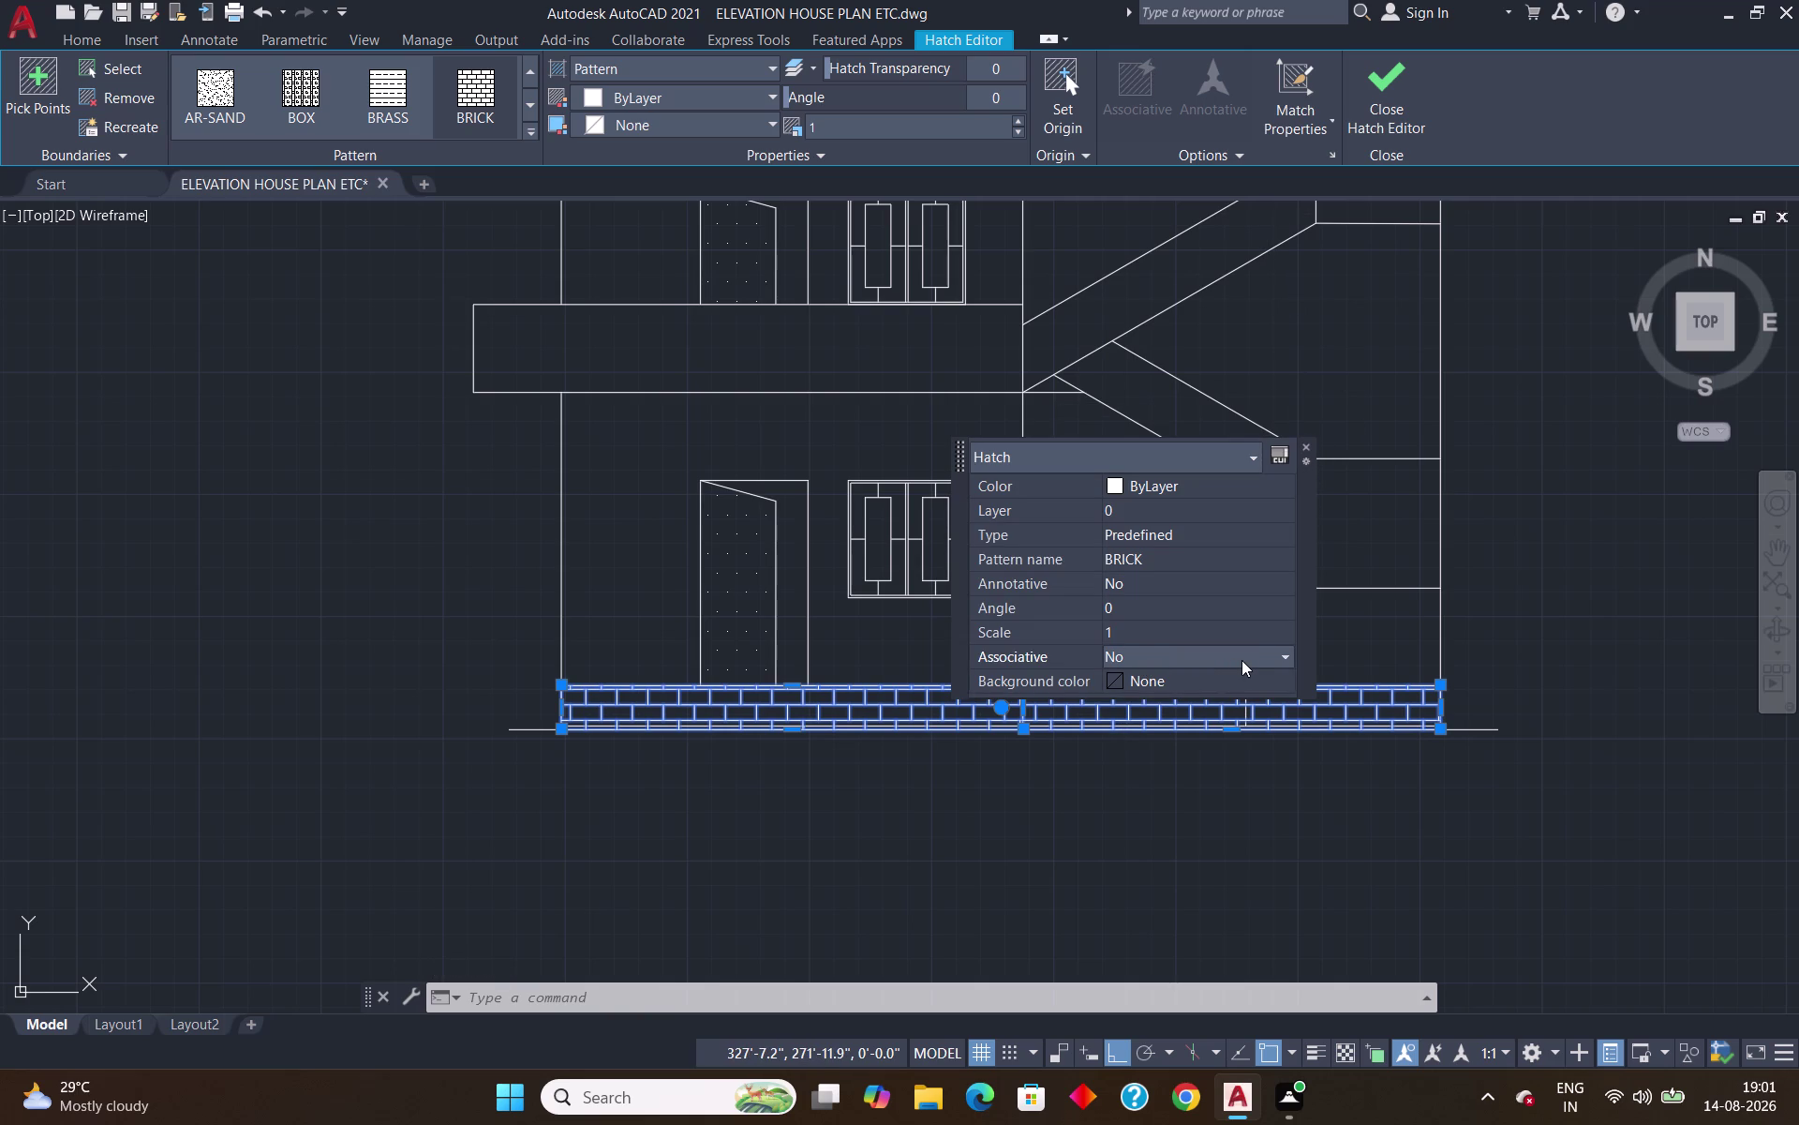
click(1222, 676)
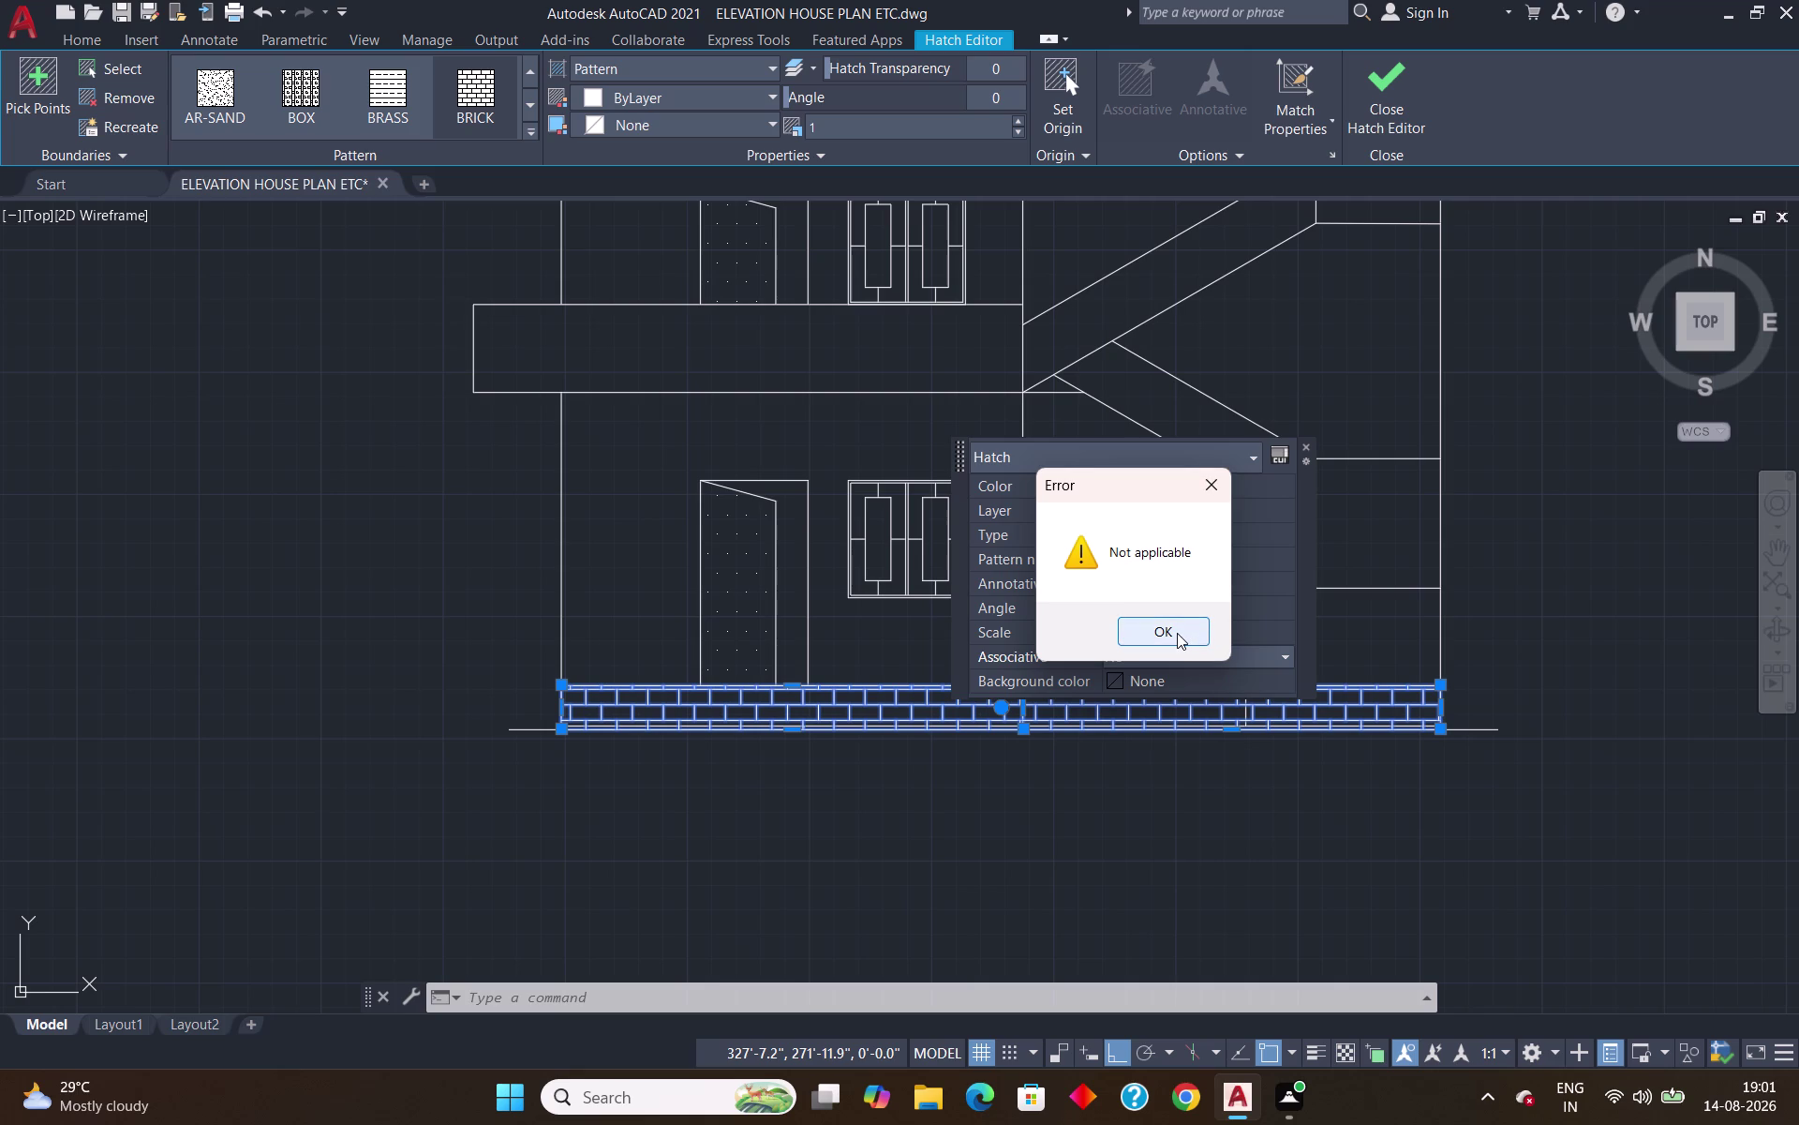
click(1177, 632)
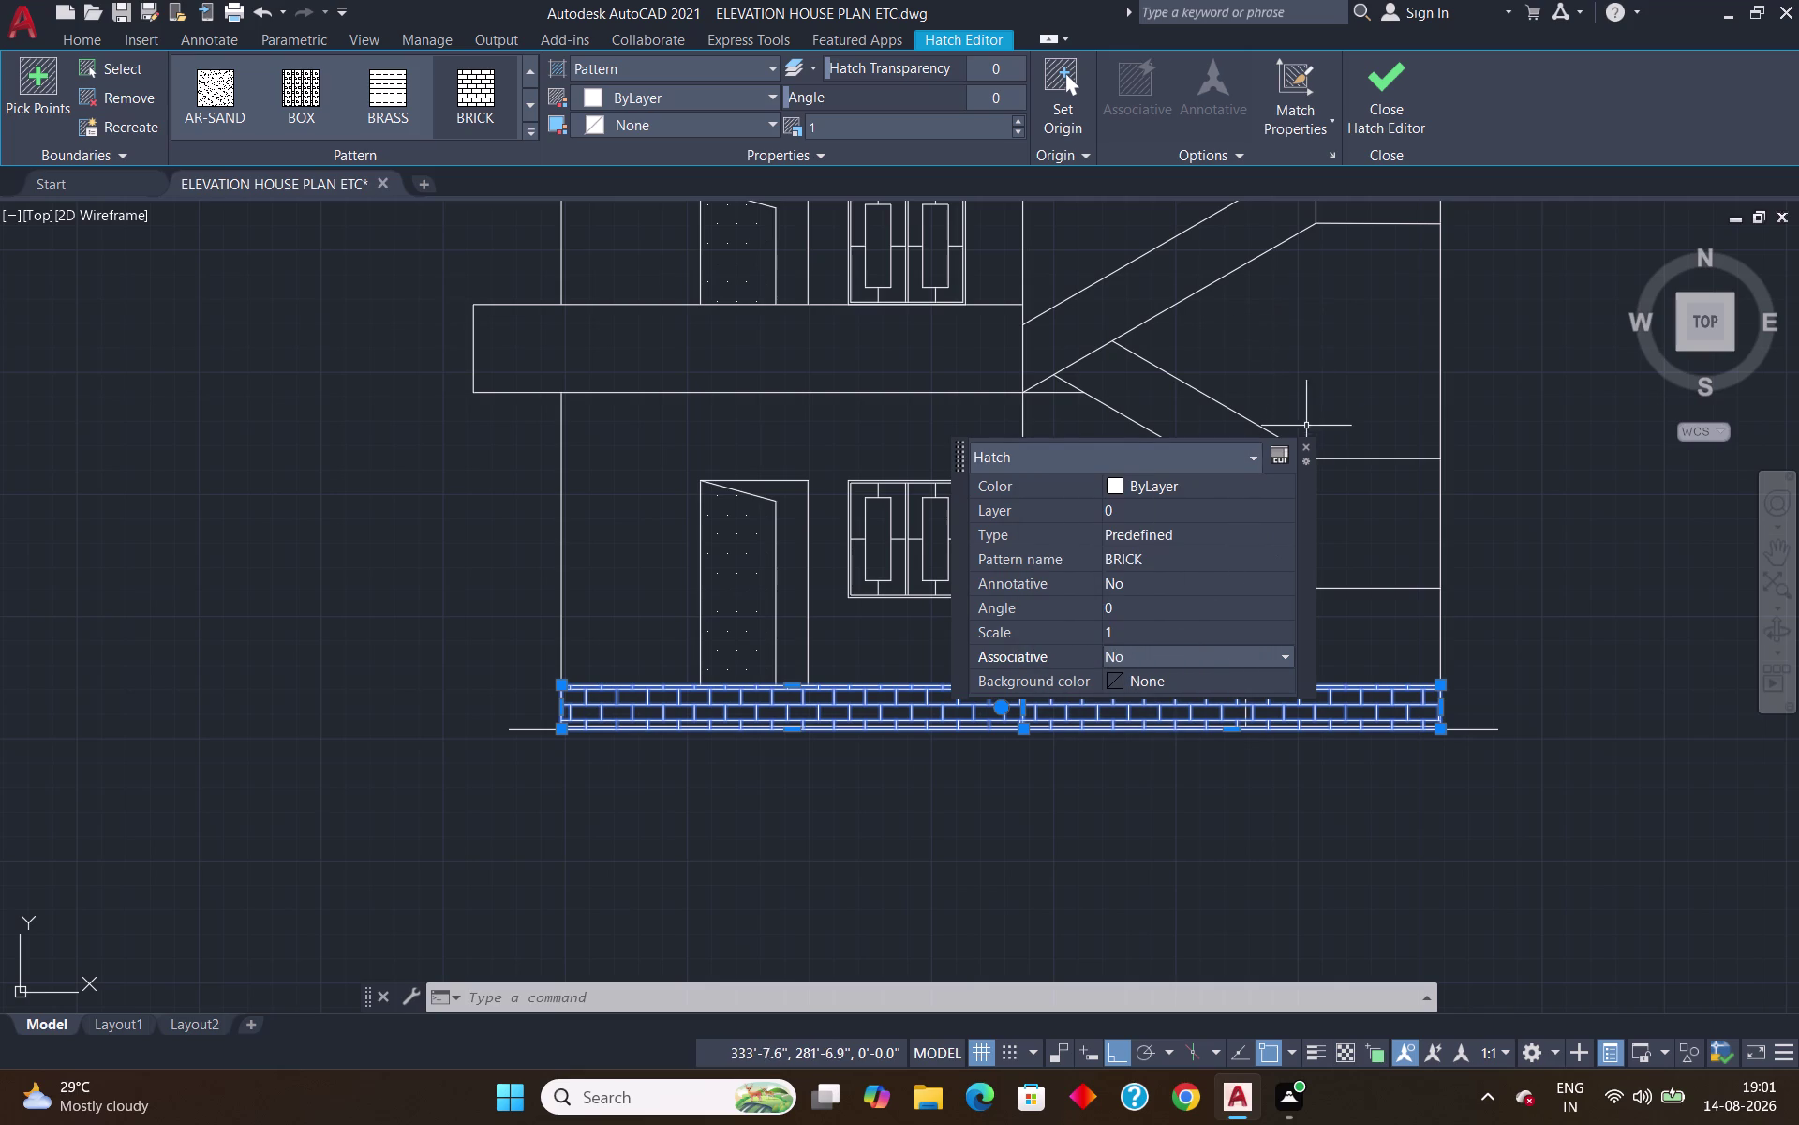
click(1303, 447)
click(1308, 448)
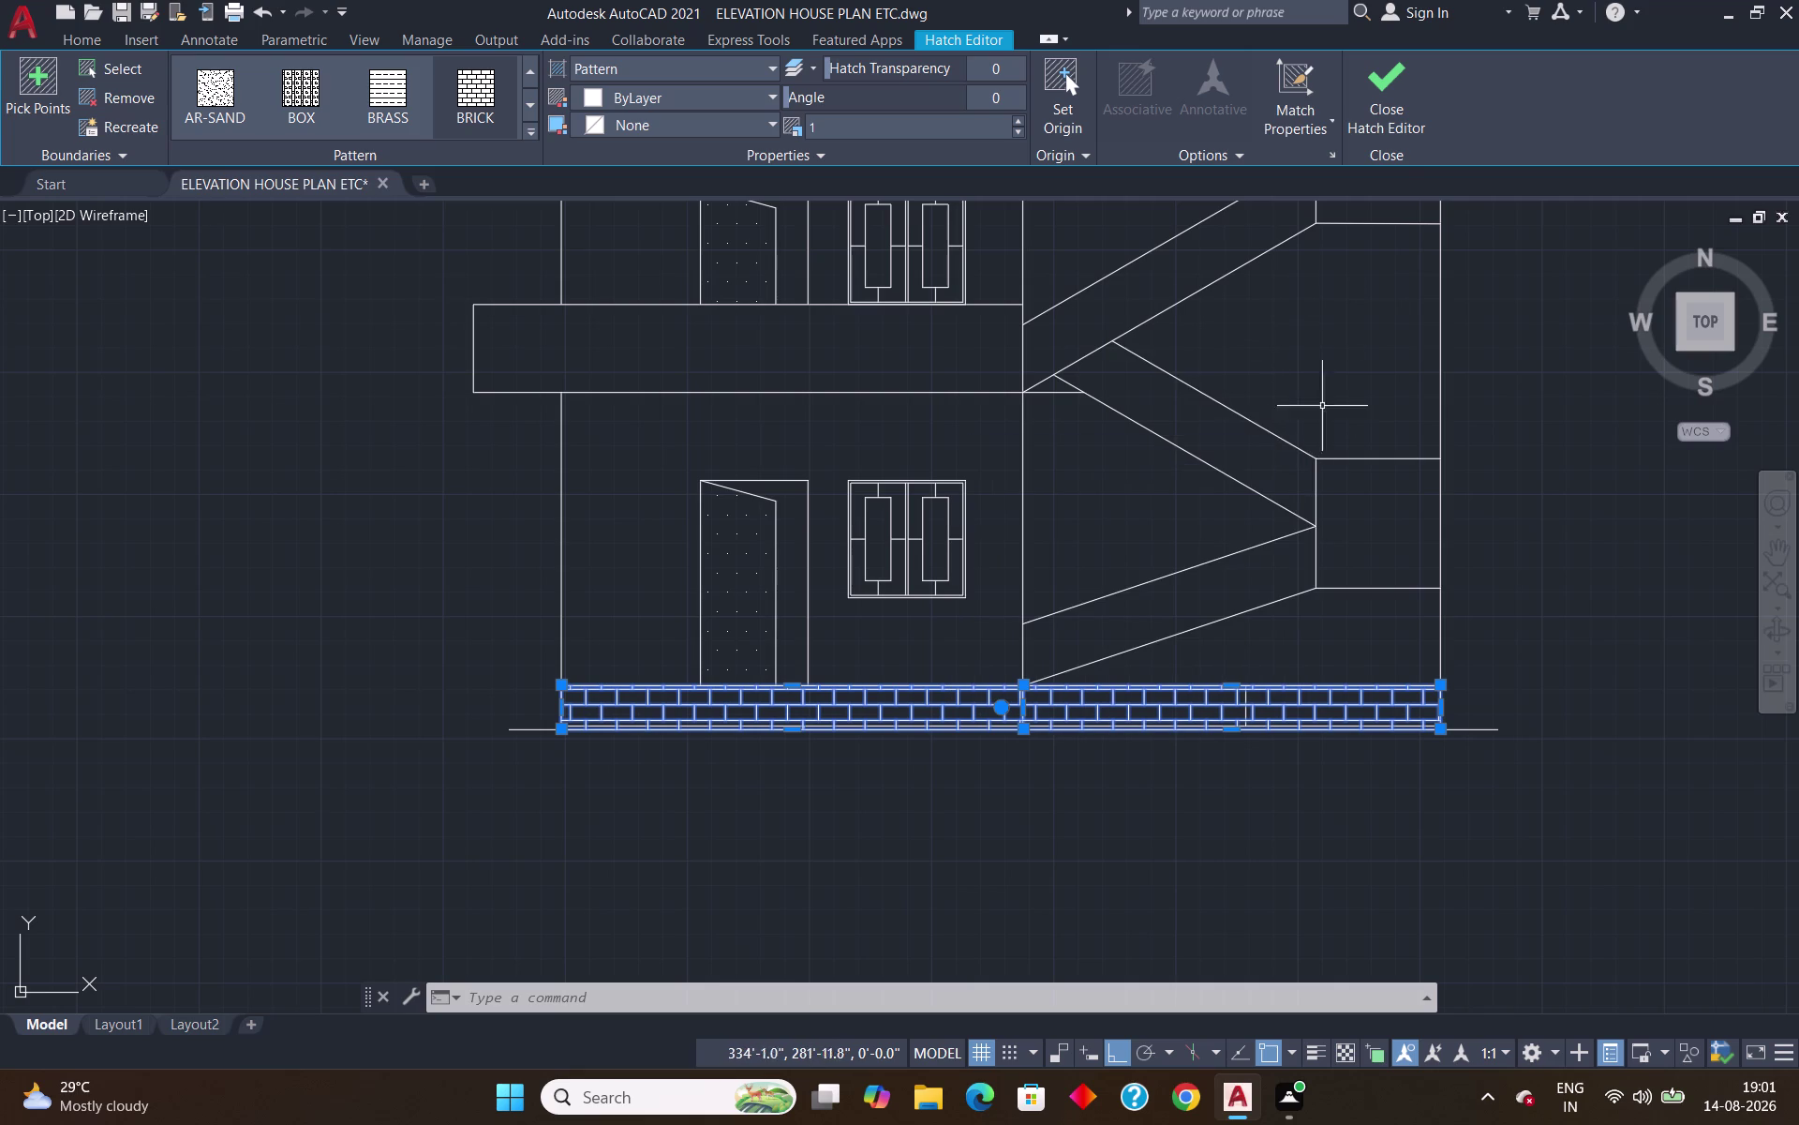
click(1401, 116)
scroll(down, 3)
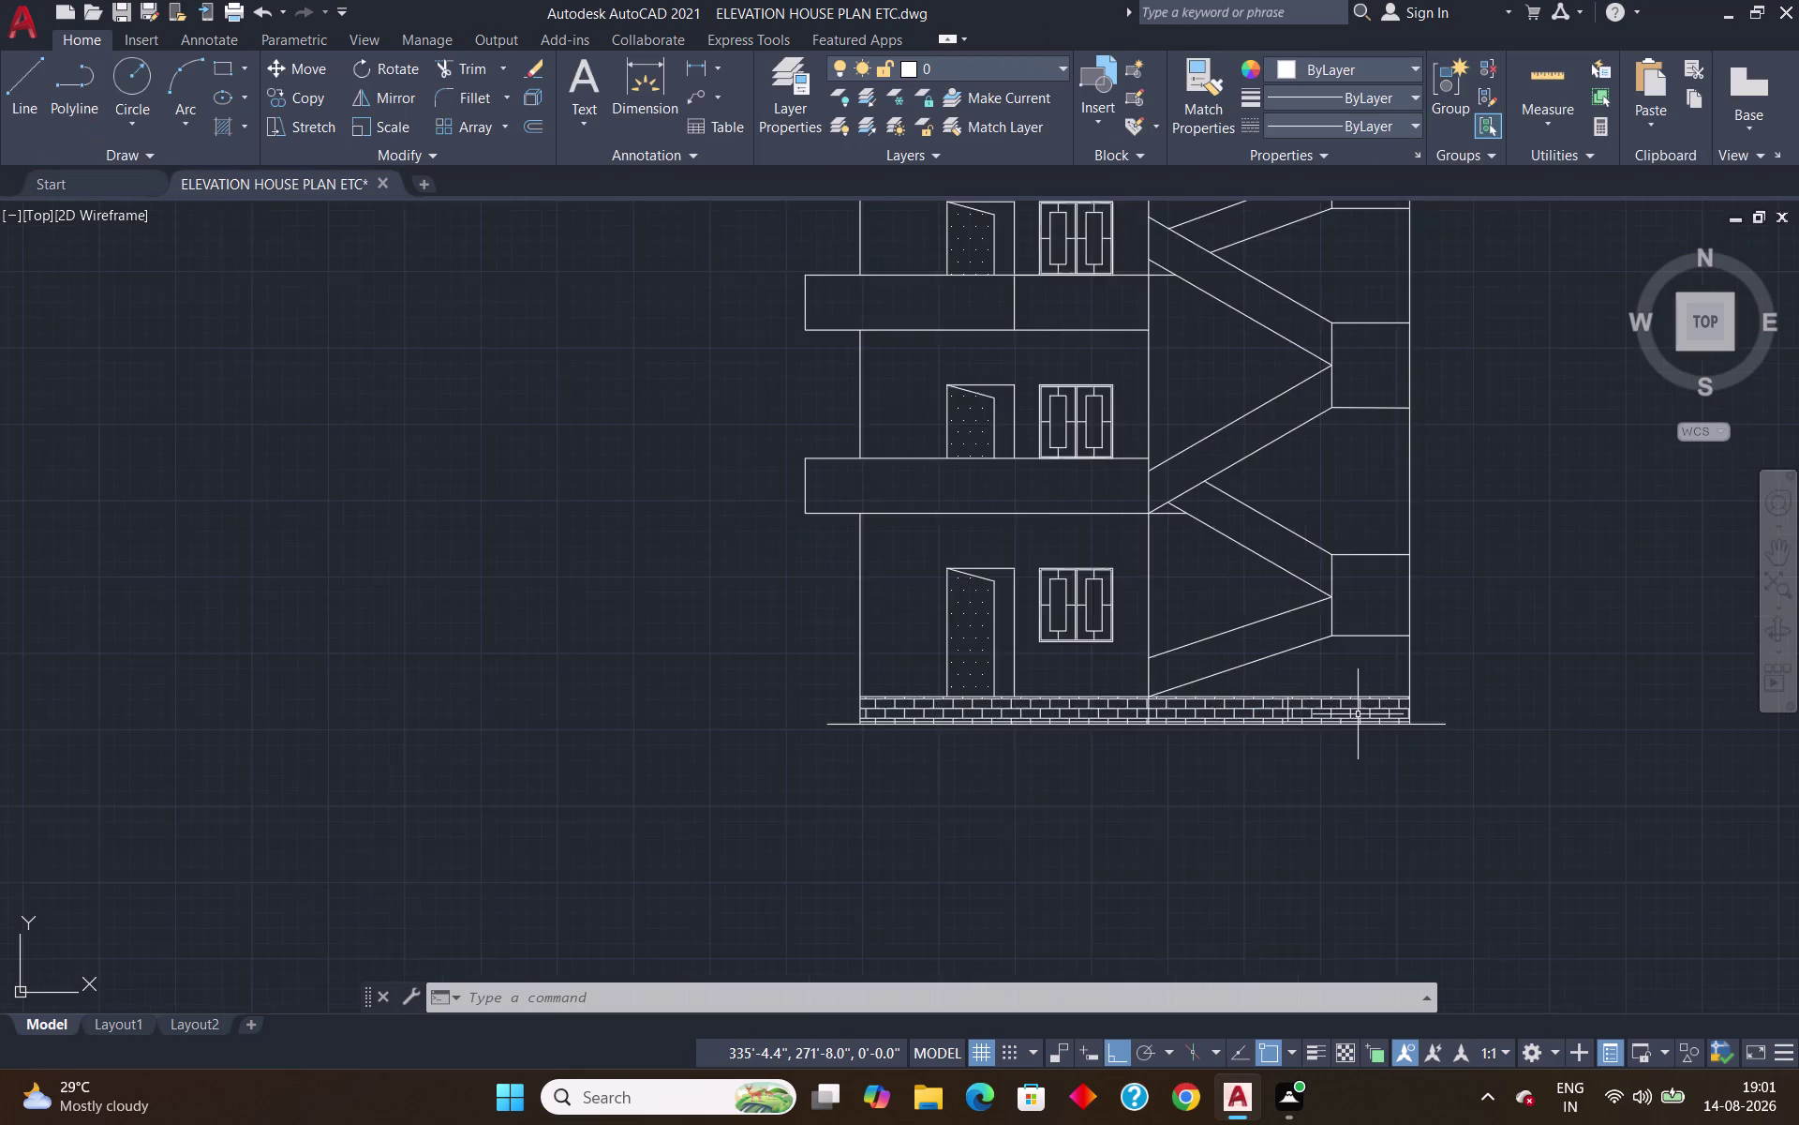
scroll(down, 3)
middle_drag(1483, 778, 920, 729)
scroll(down, 3)
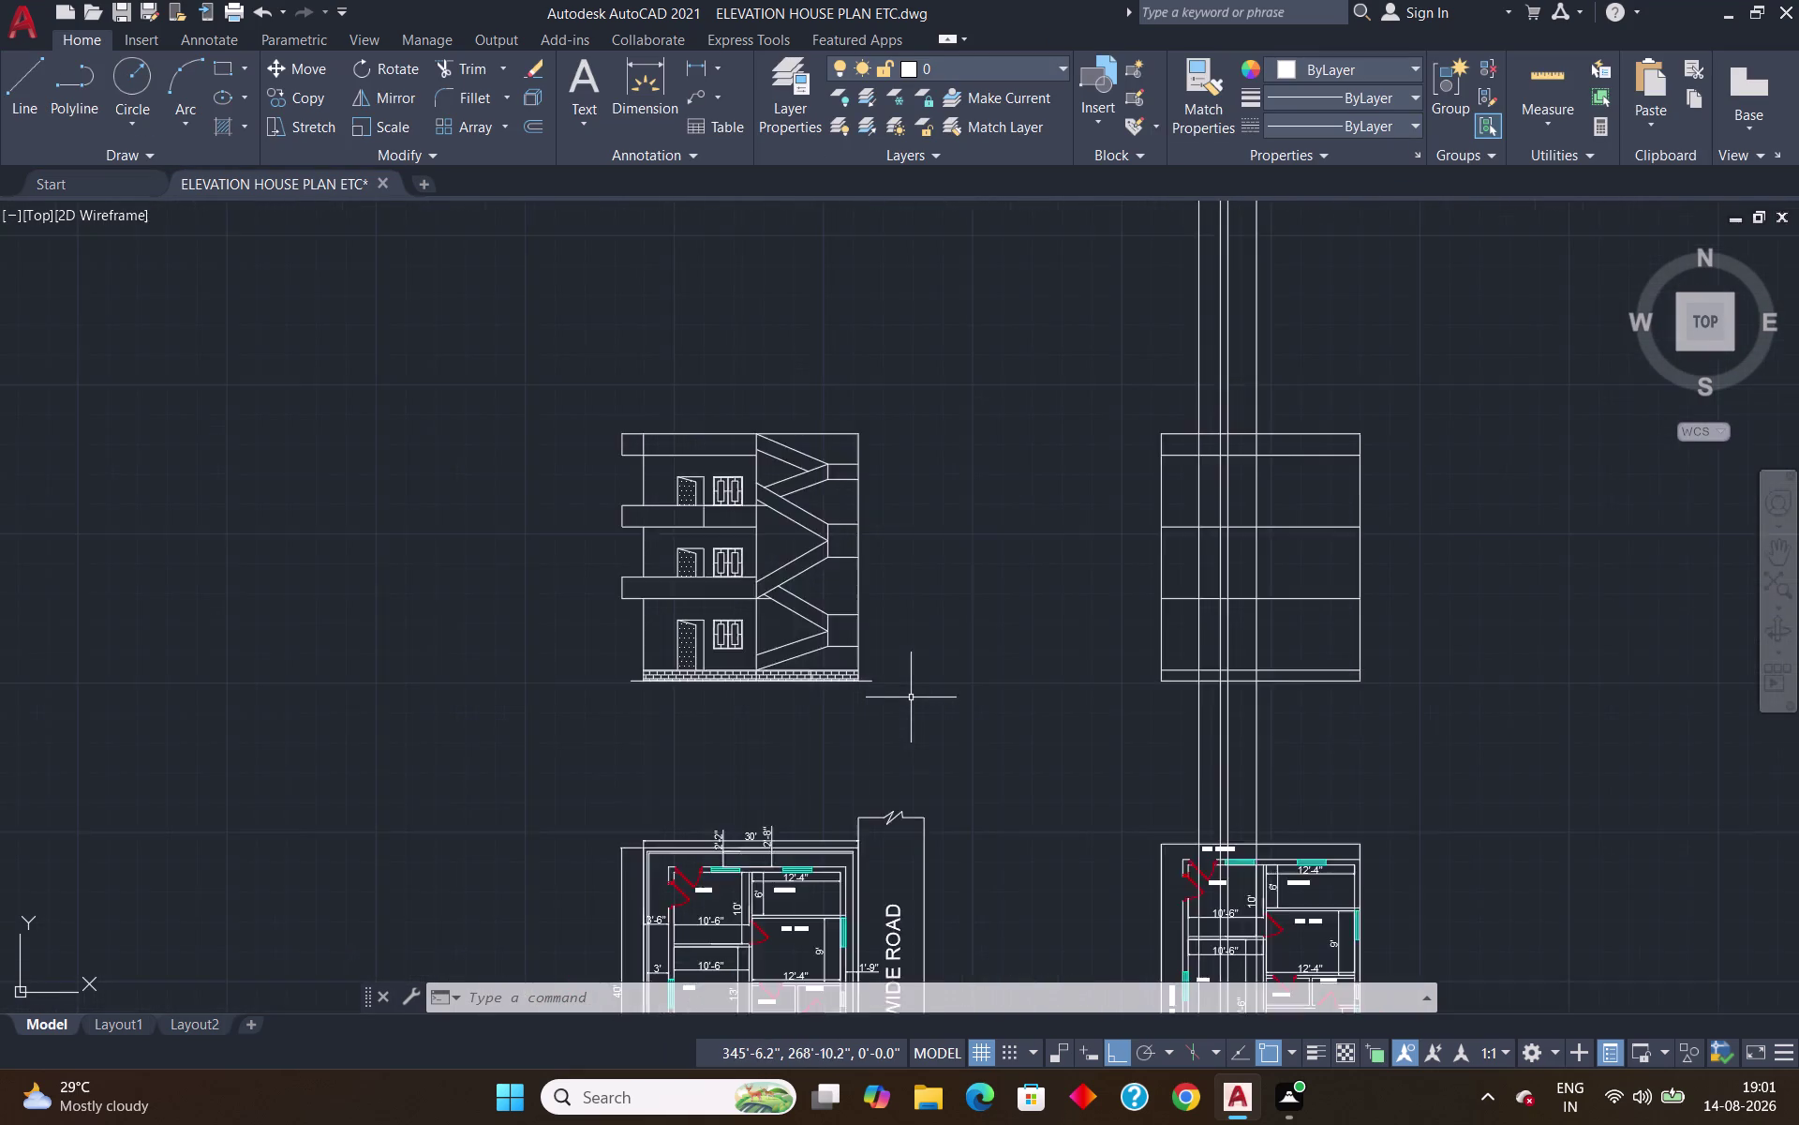
scroll(down, 3)
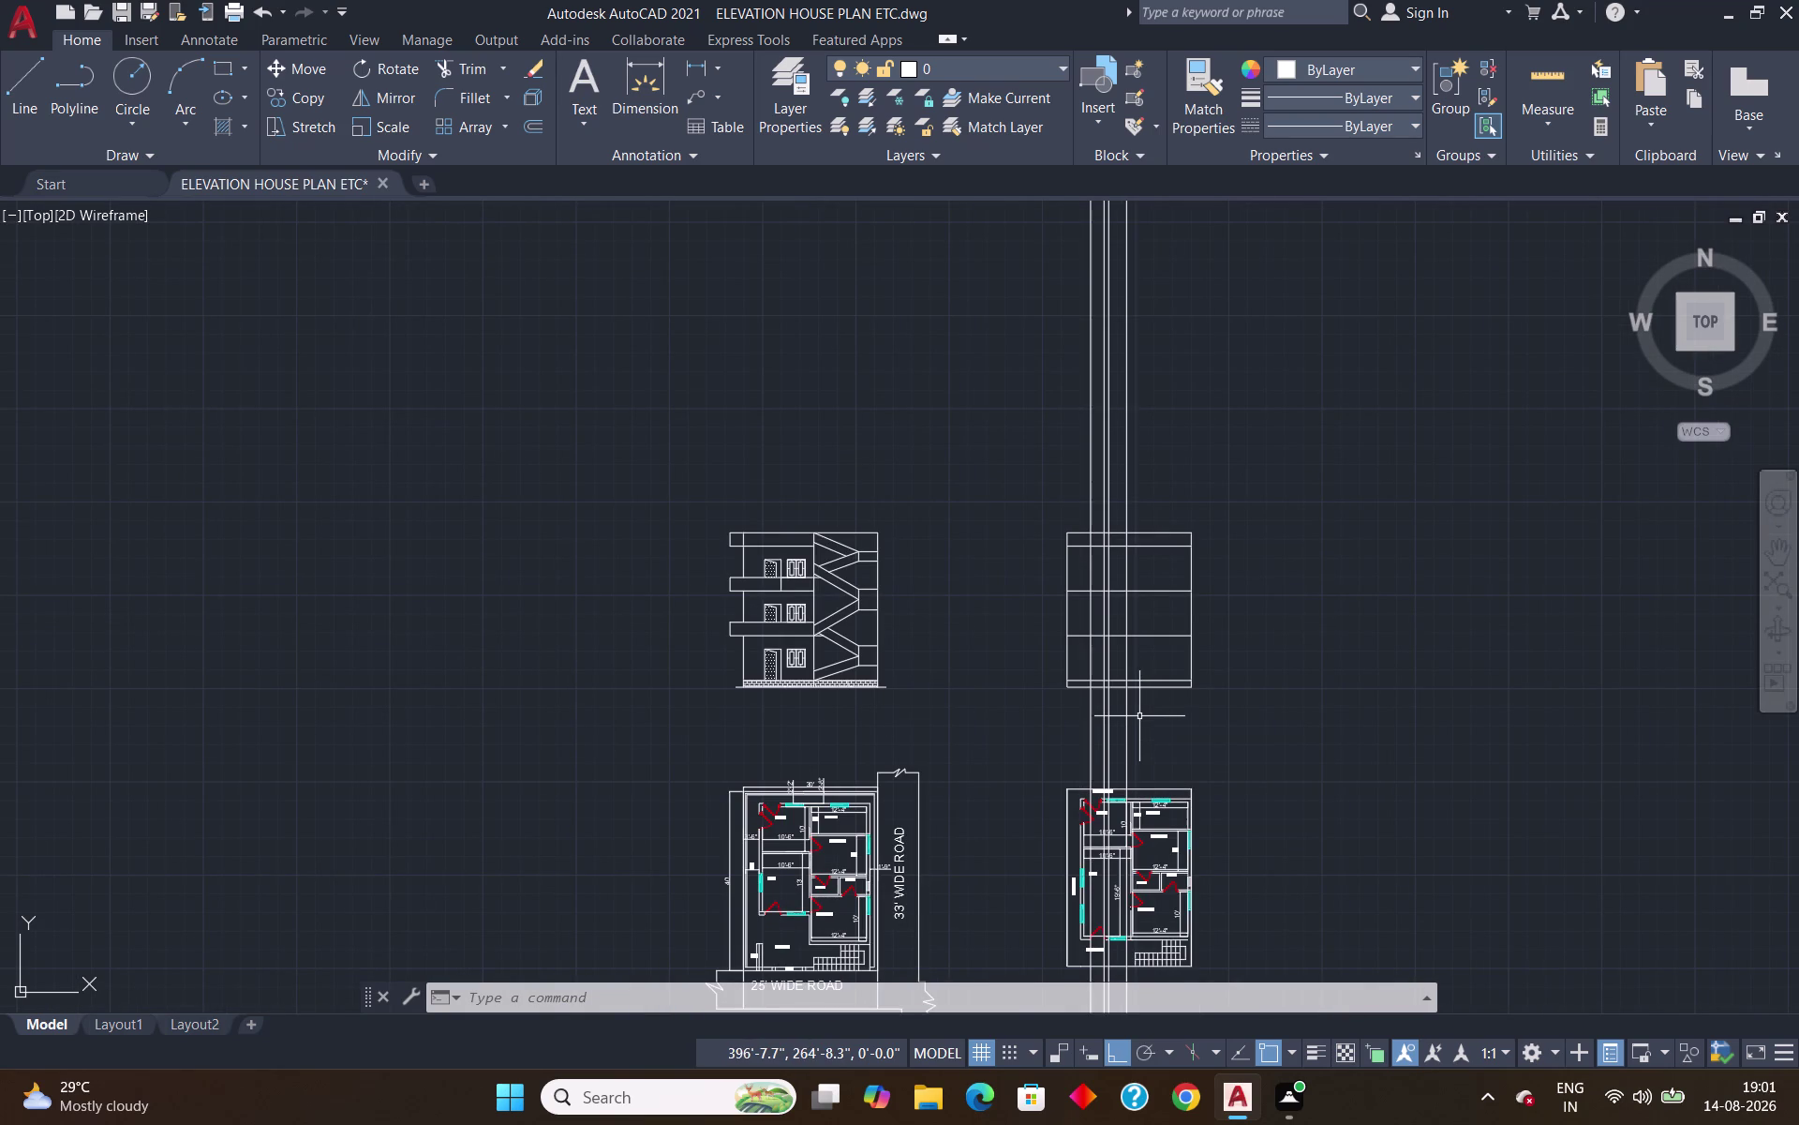
text(dty)
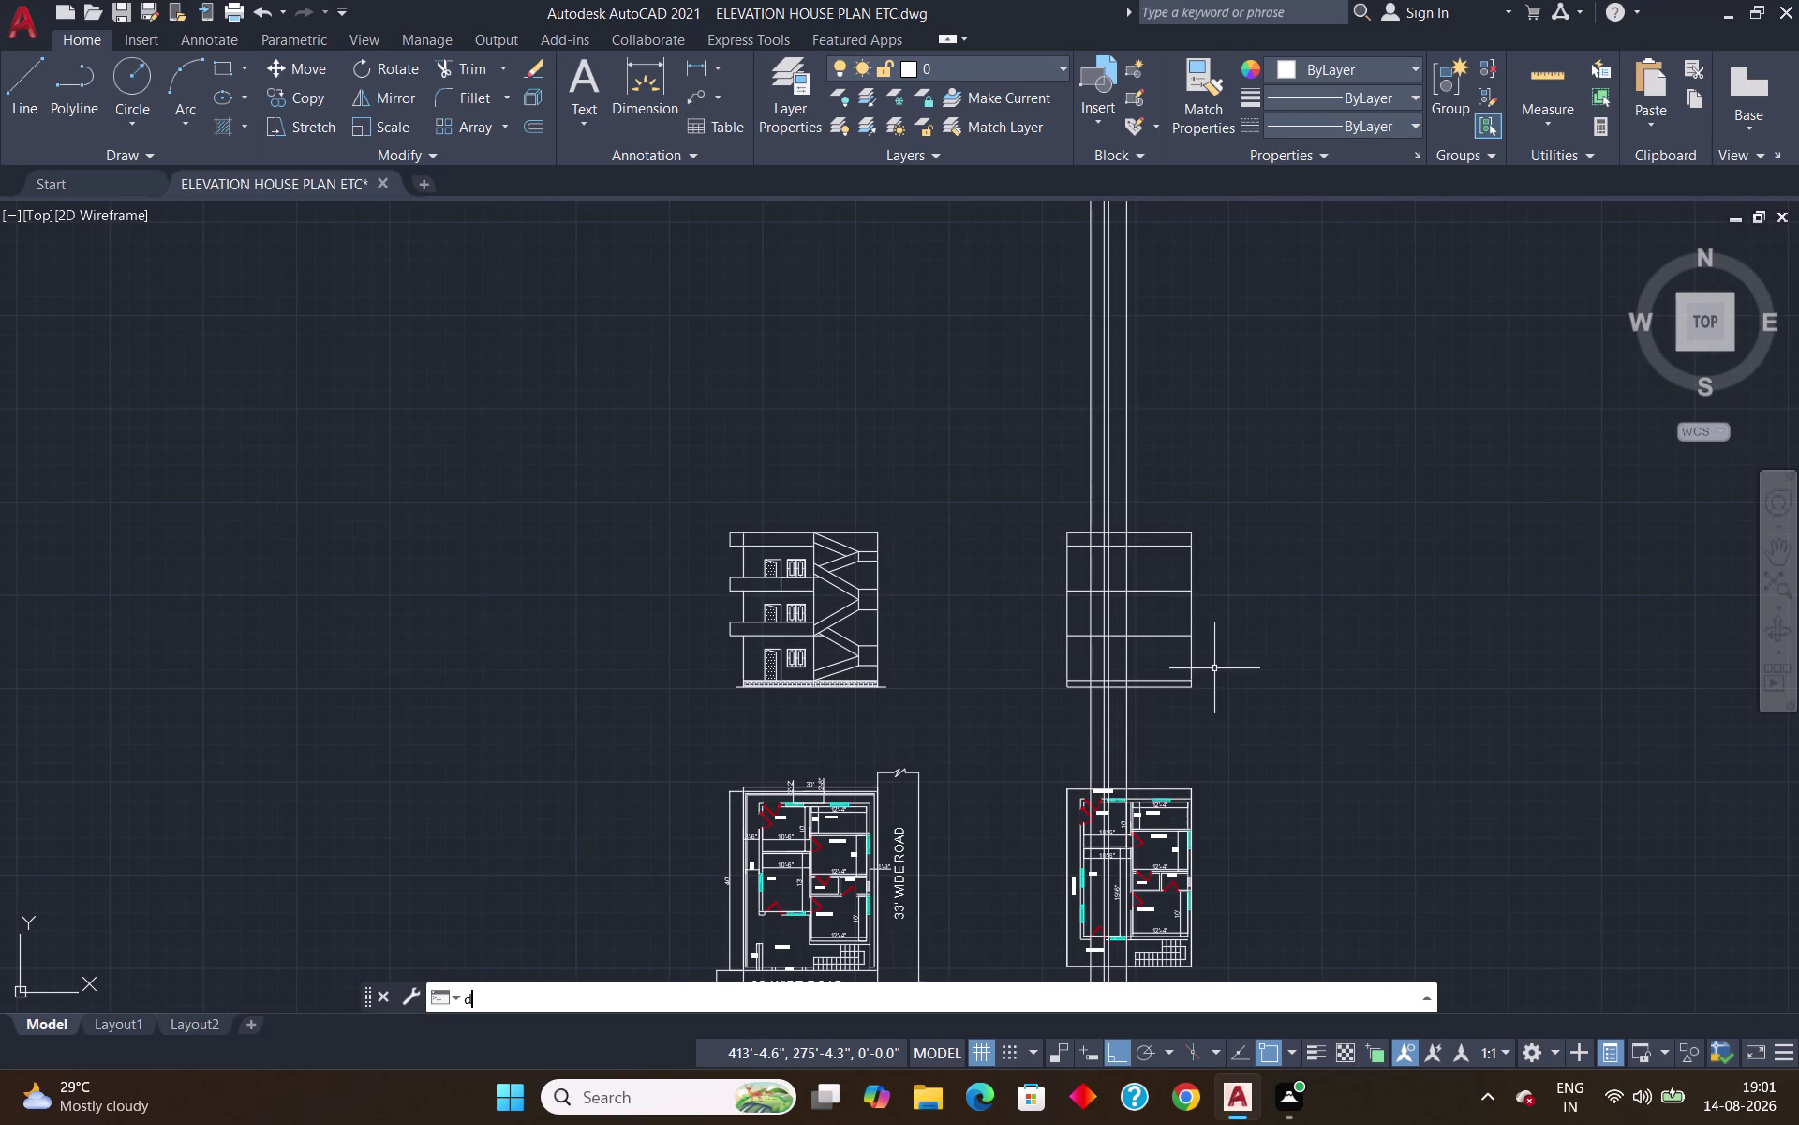
Place single-line text 'ELEVATION' below the elevation base at default height and rotation.
key(BackSpace)
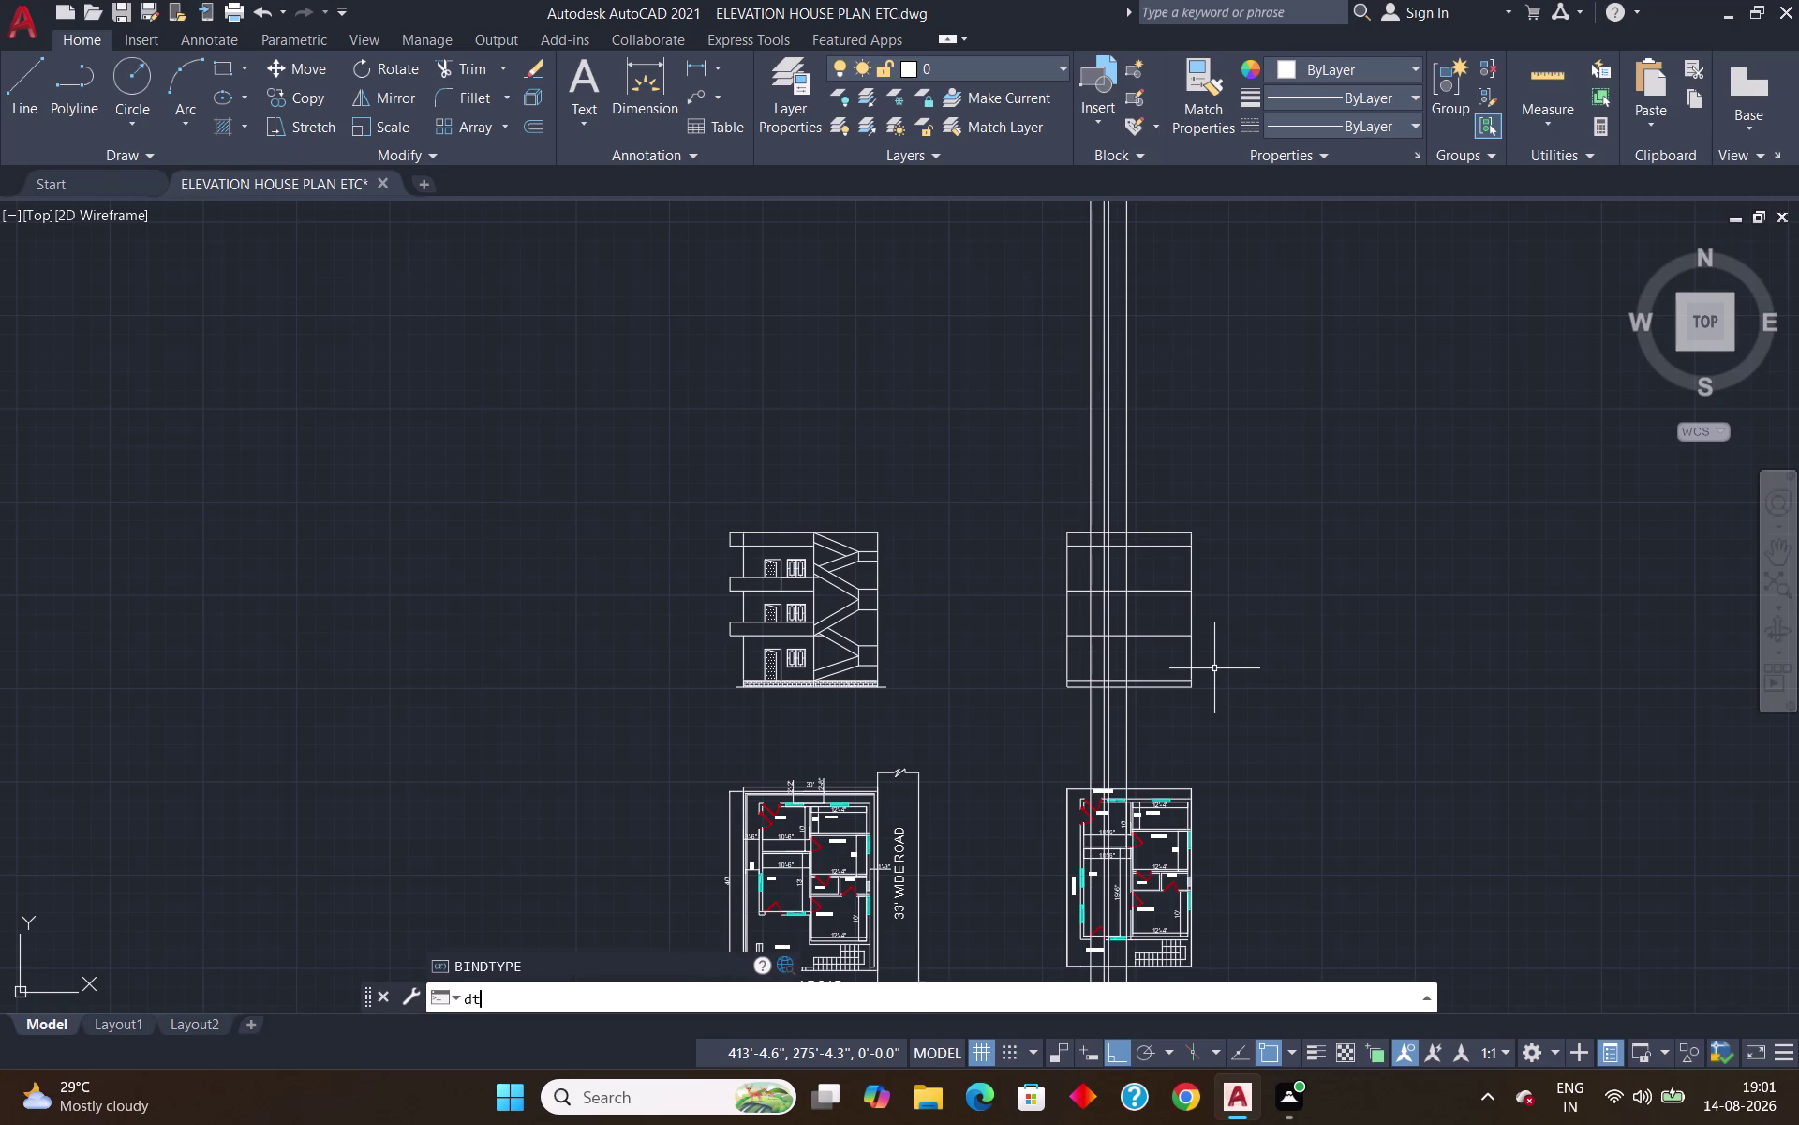
key(Return)
scroll(up, 3)
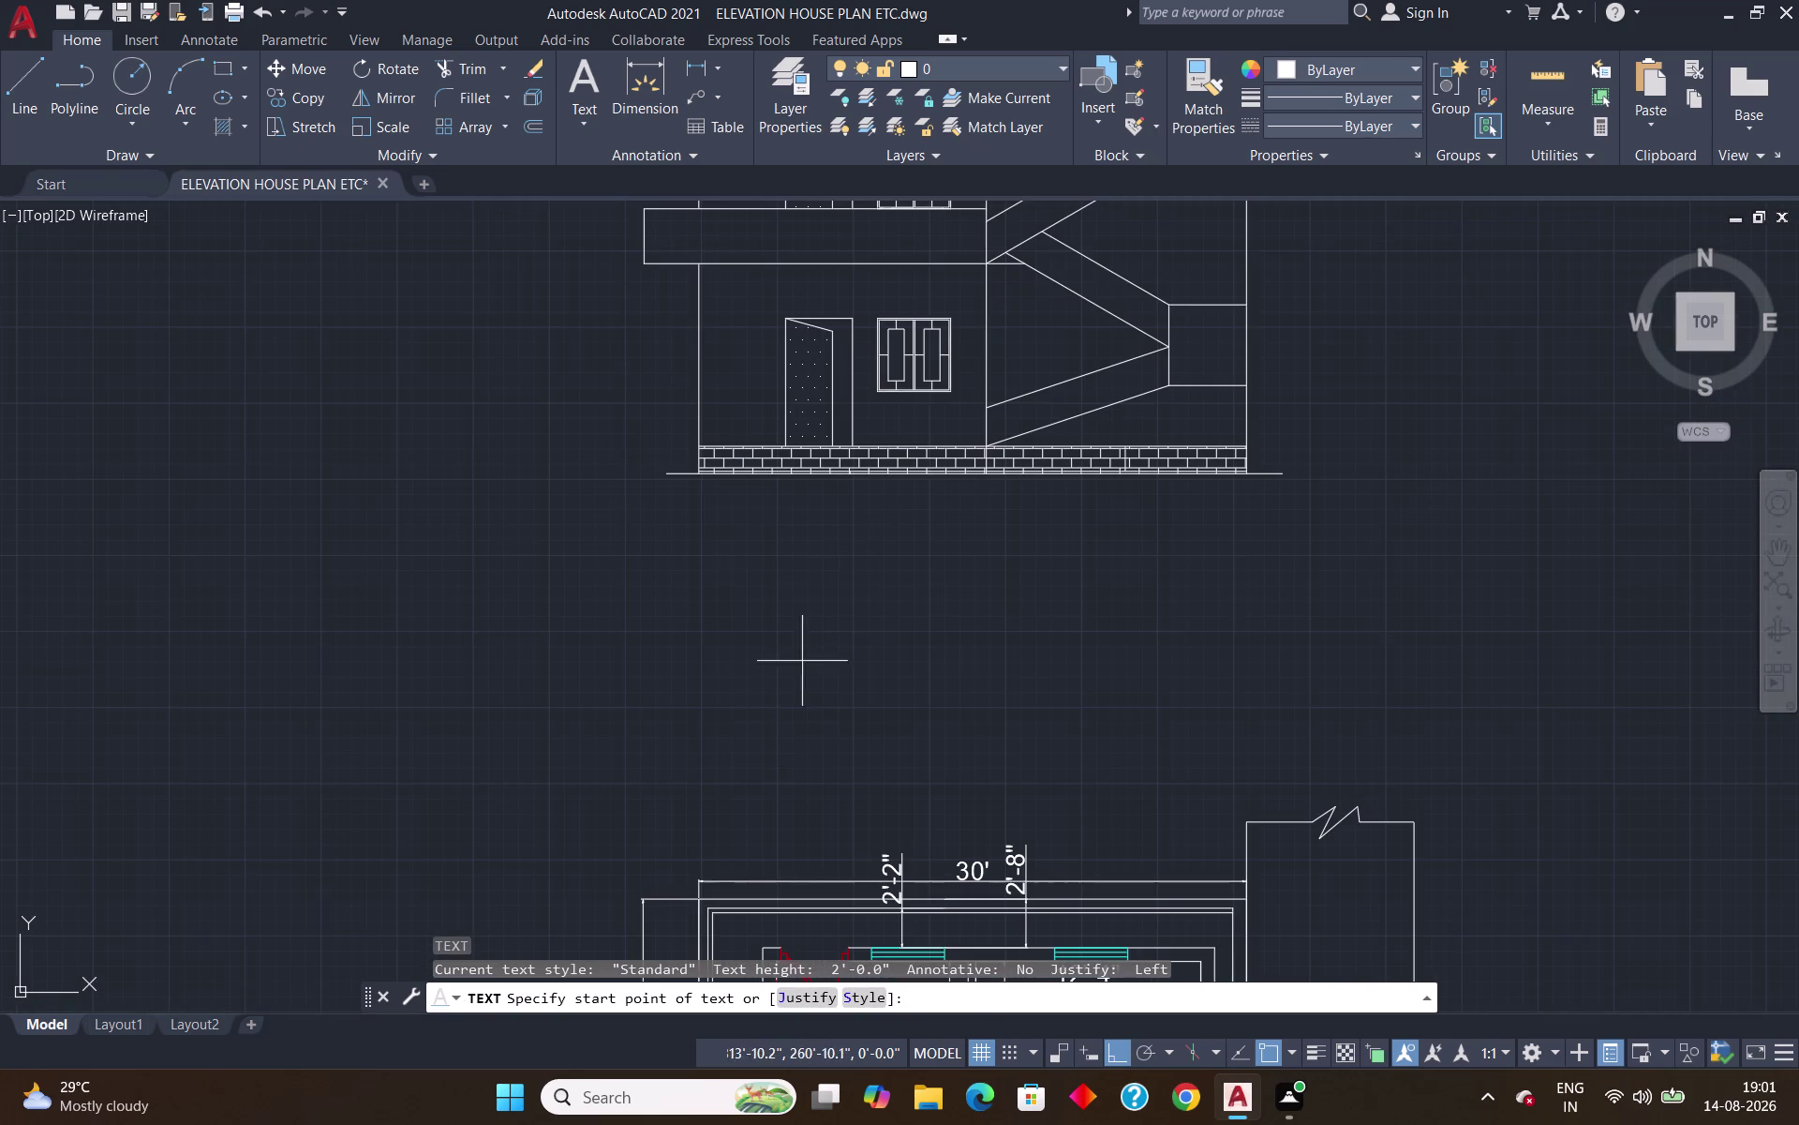
click(799, 522)
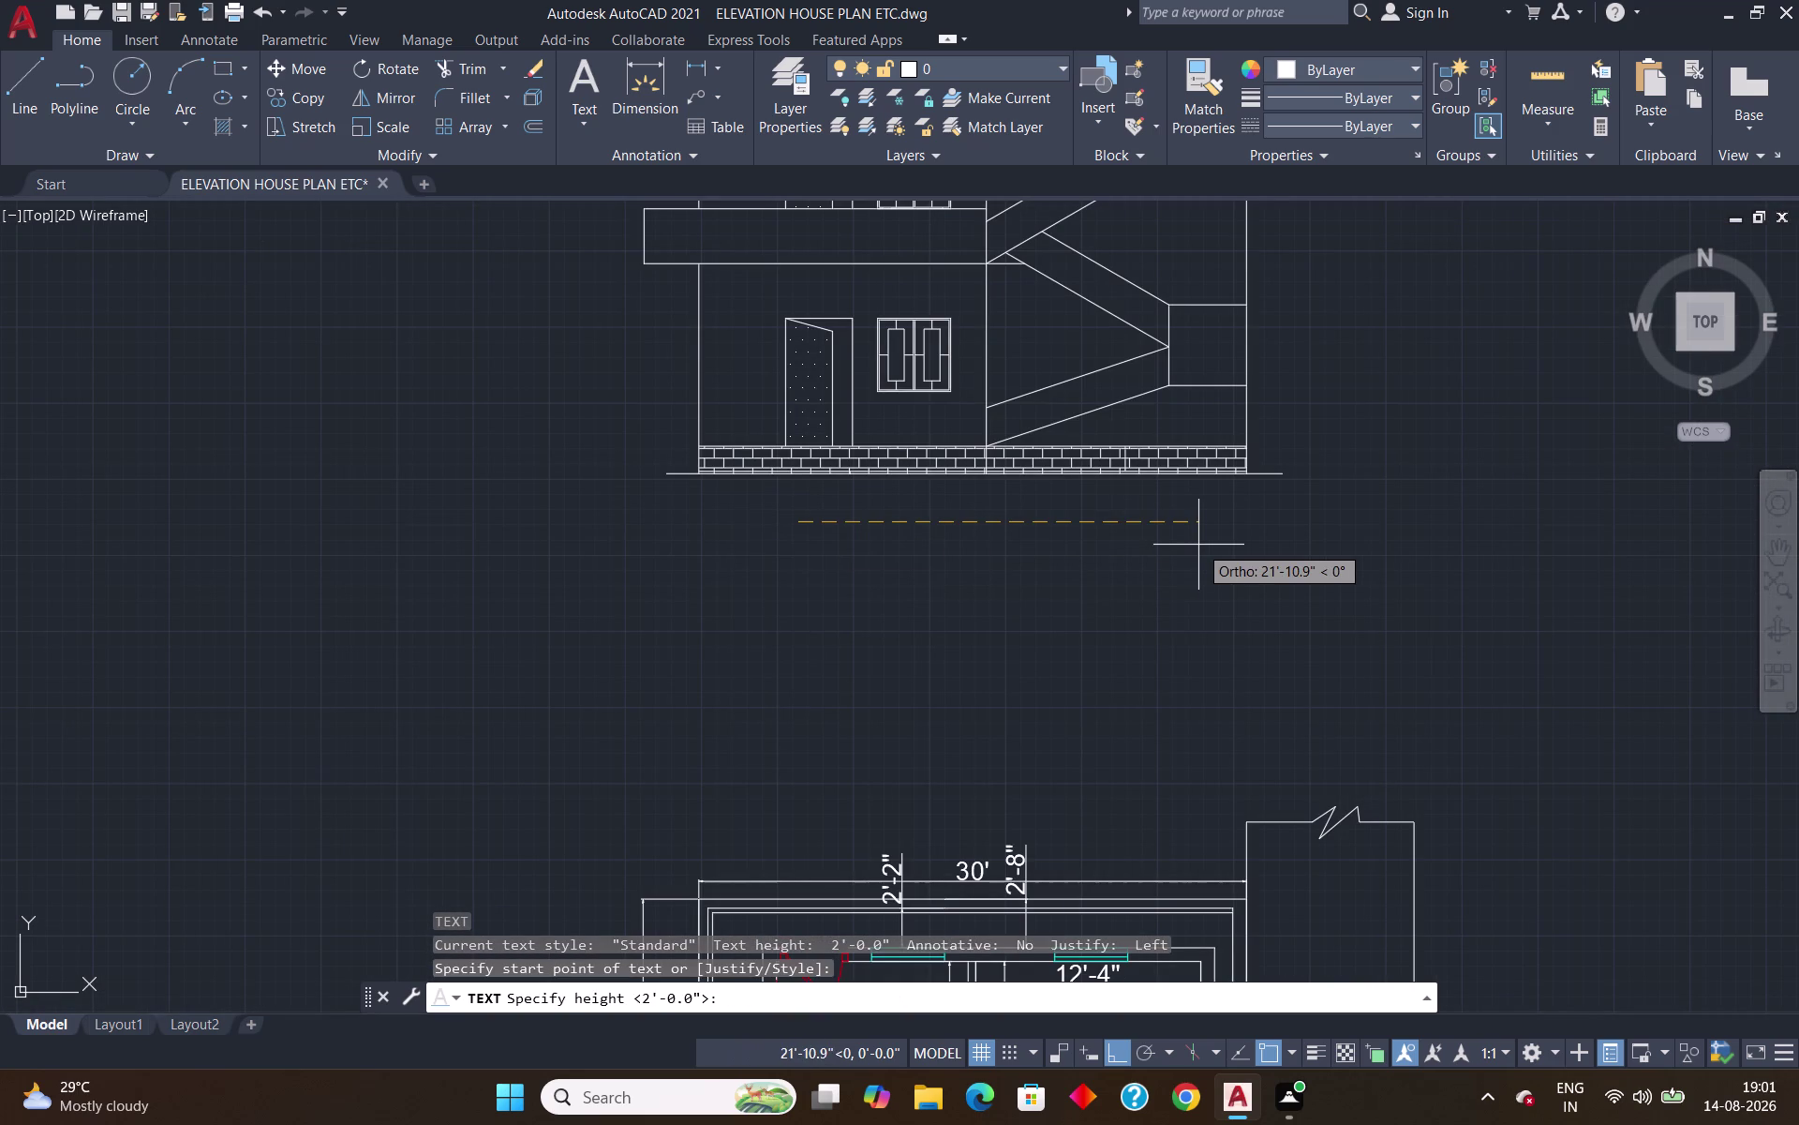
key(Return)
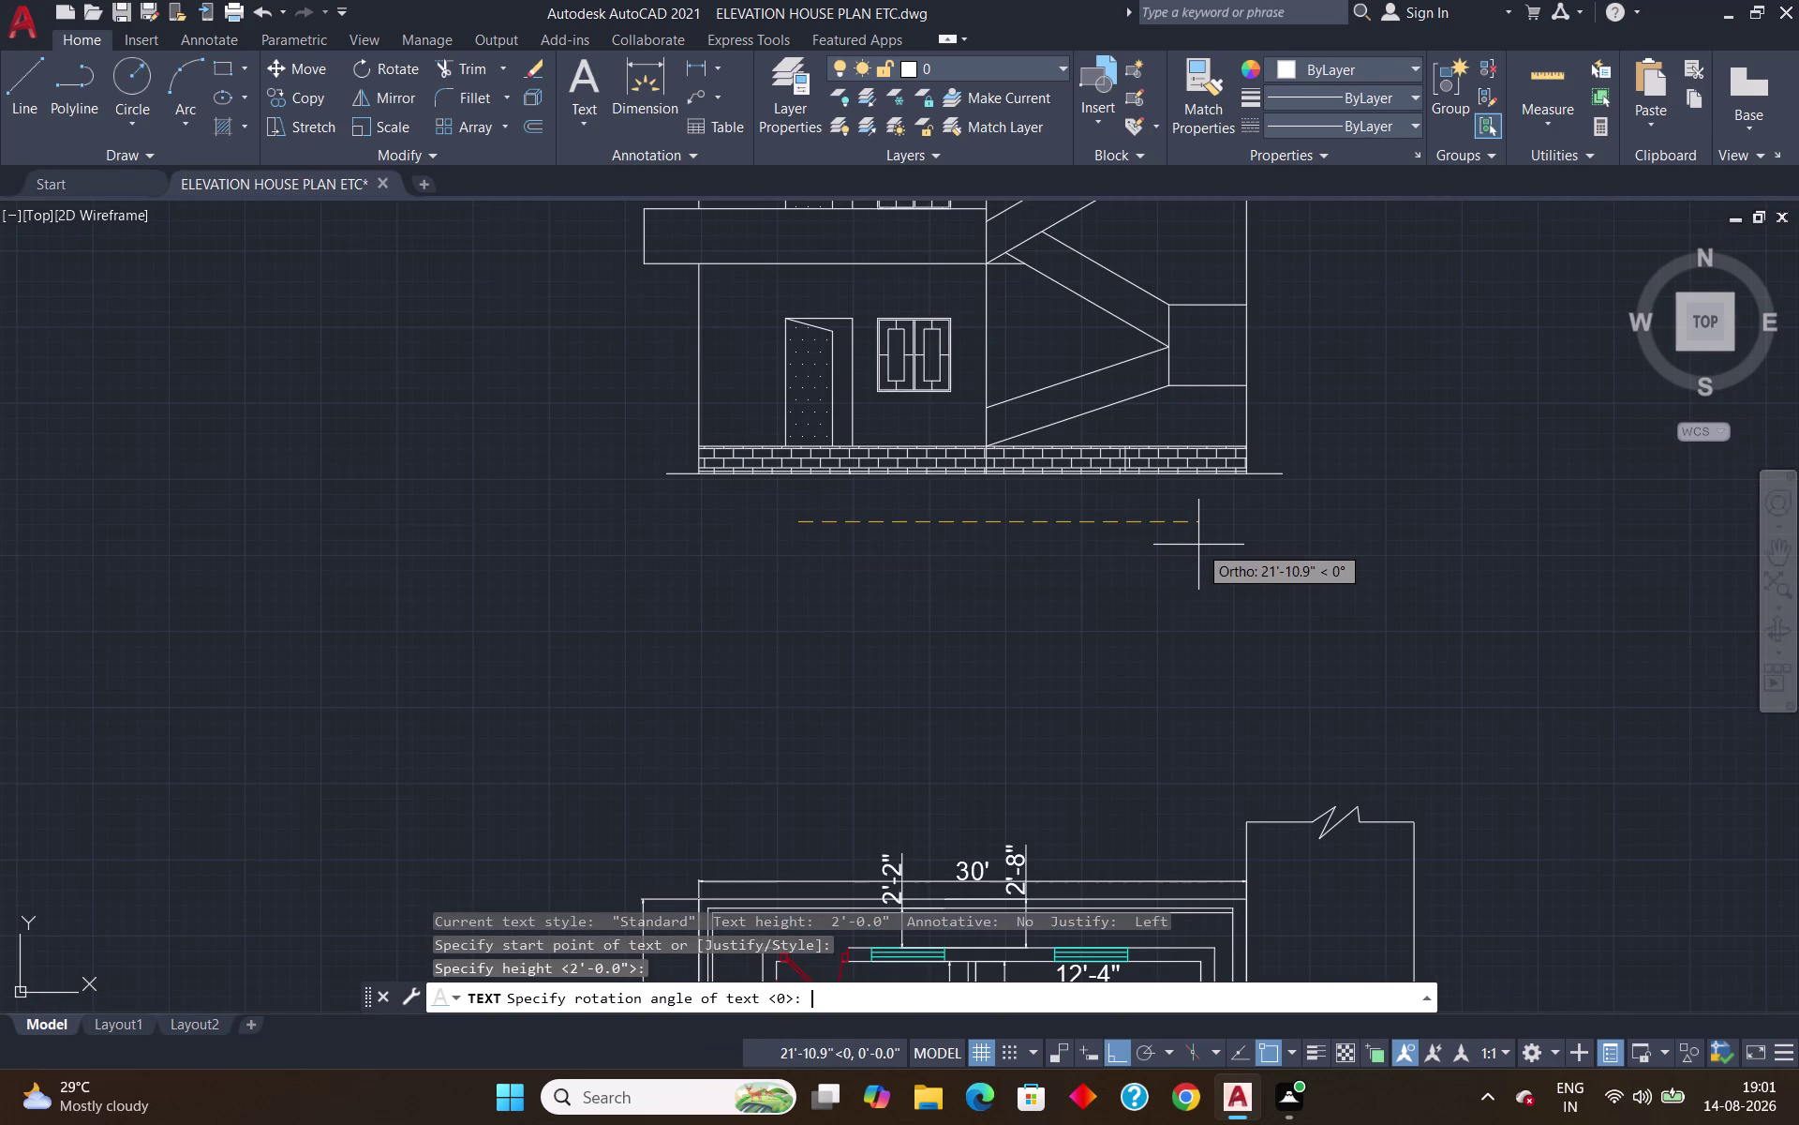
key(Return)
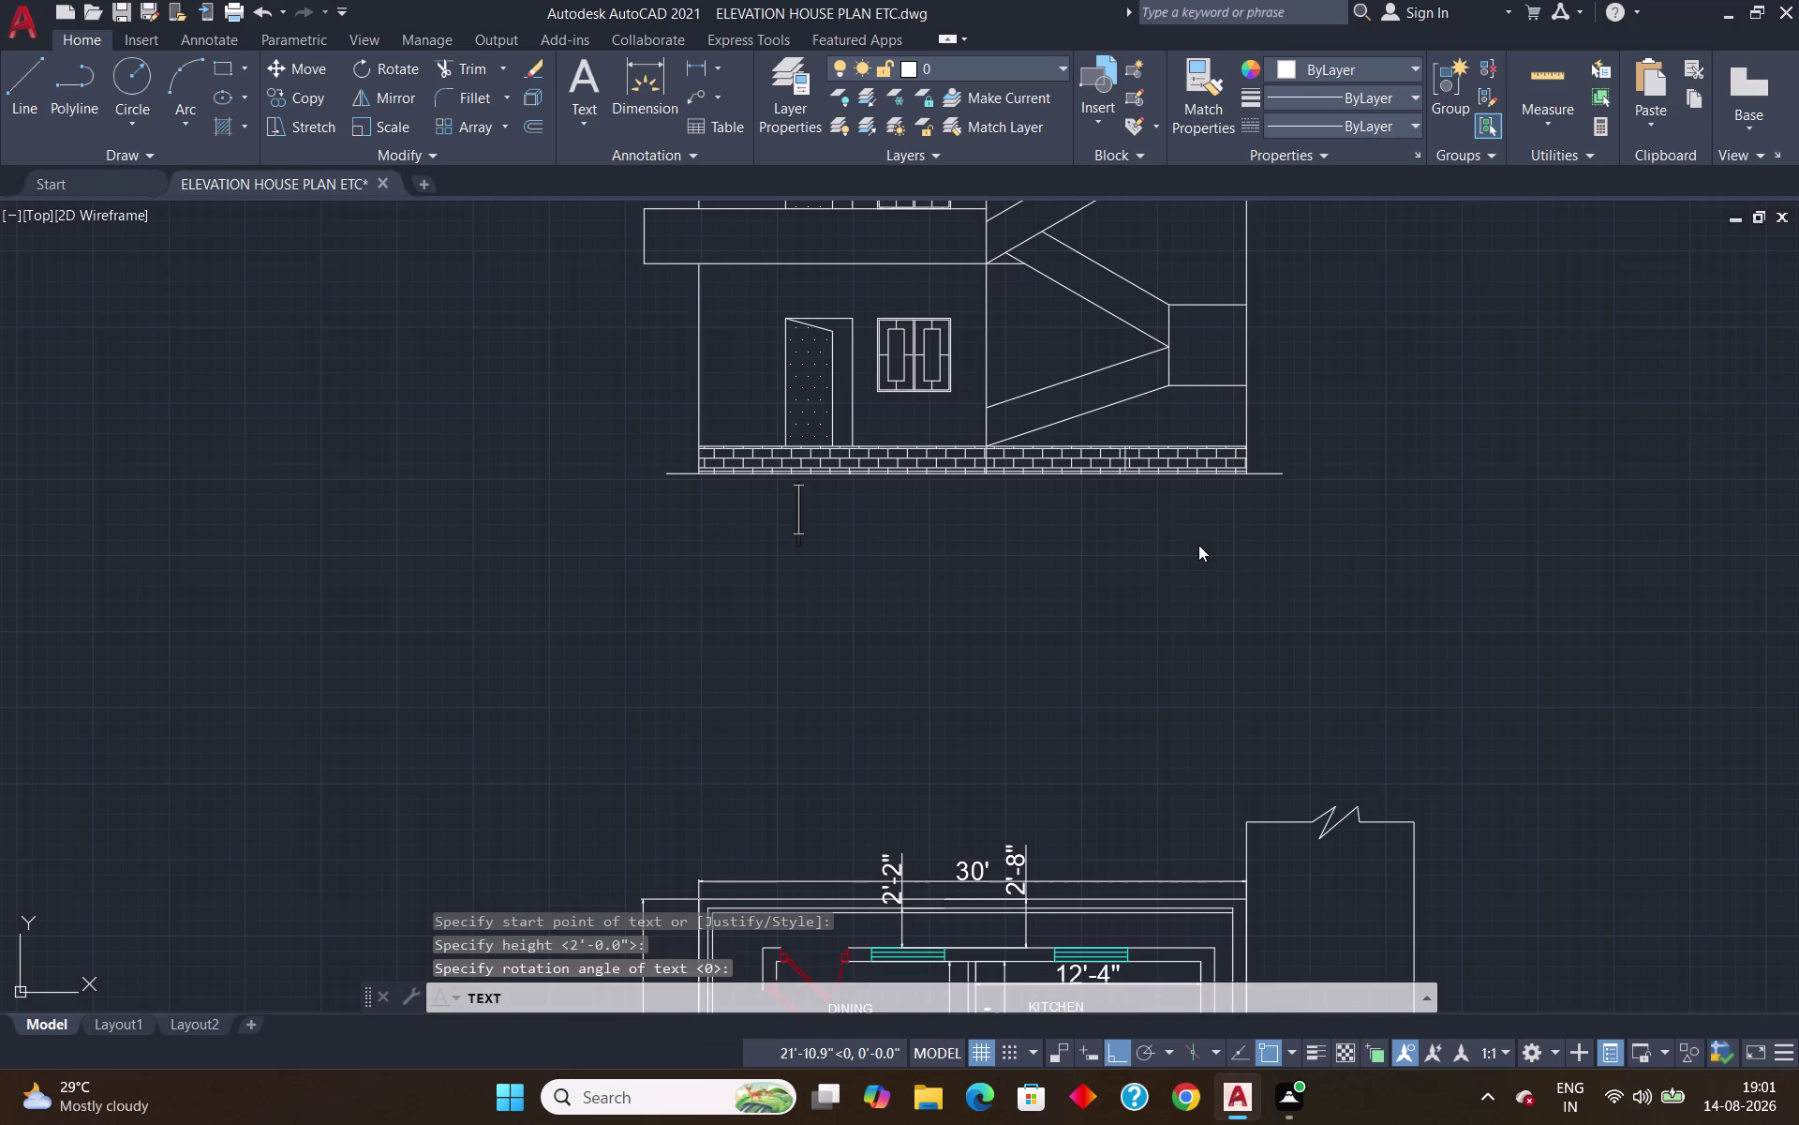
key(e)
text(ELEV)
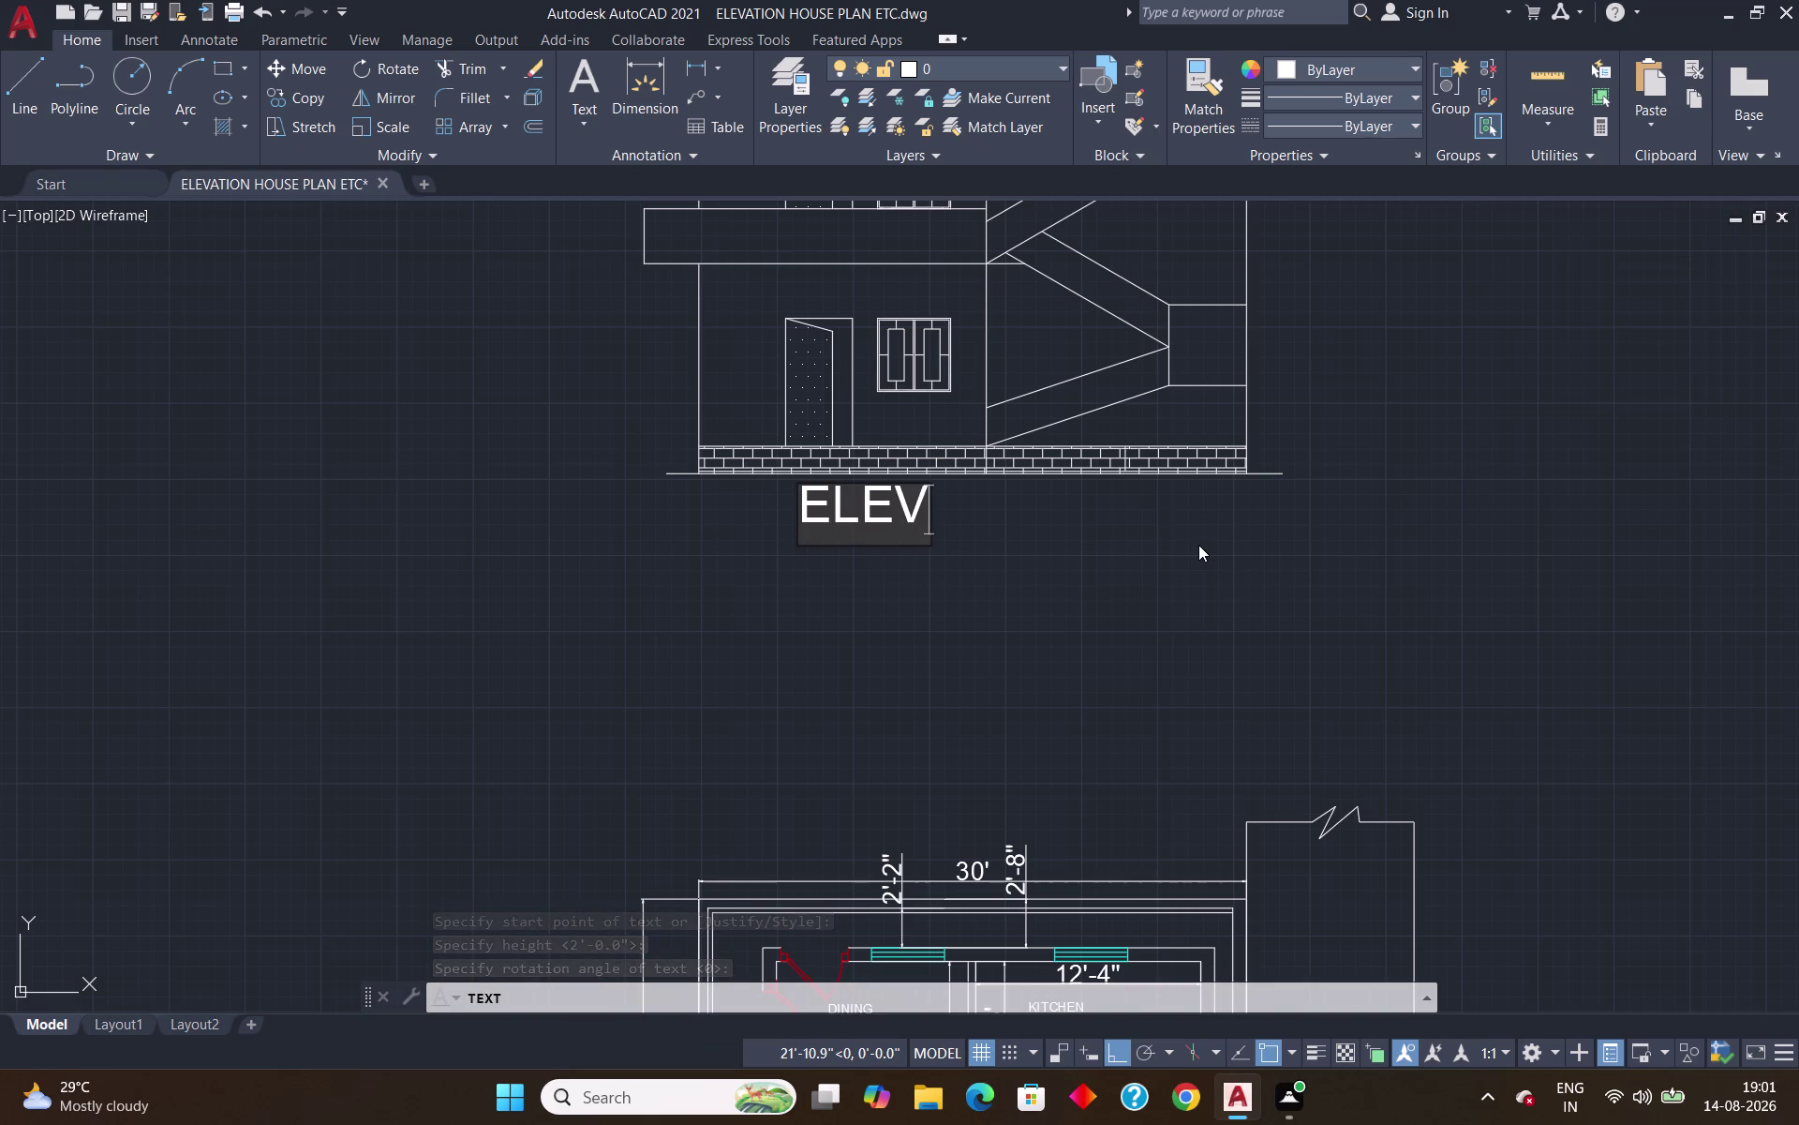
text(ATION)
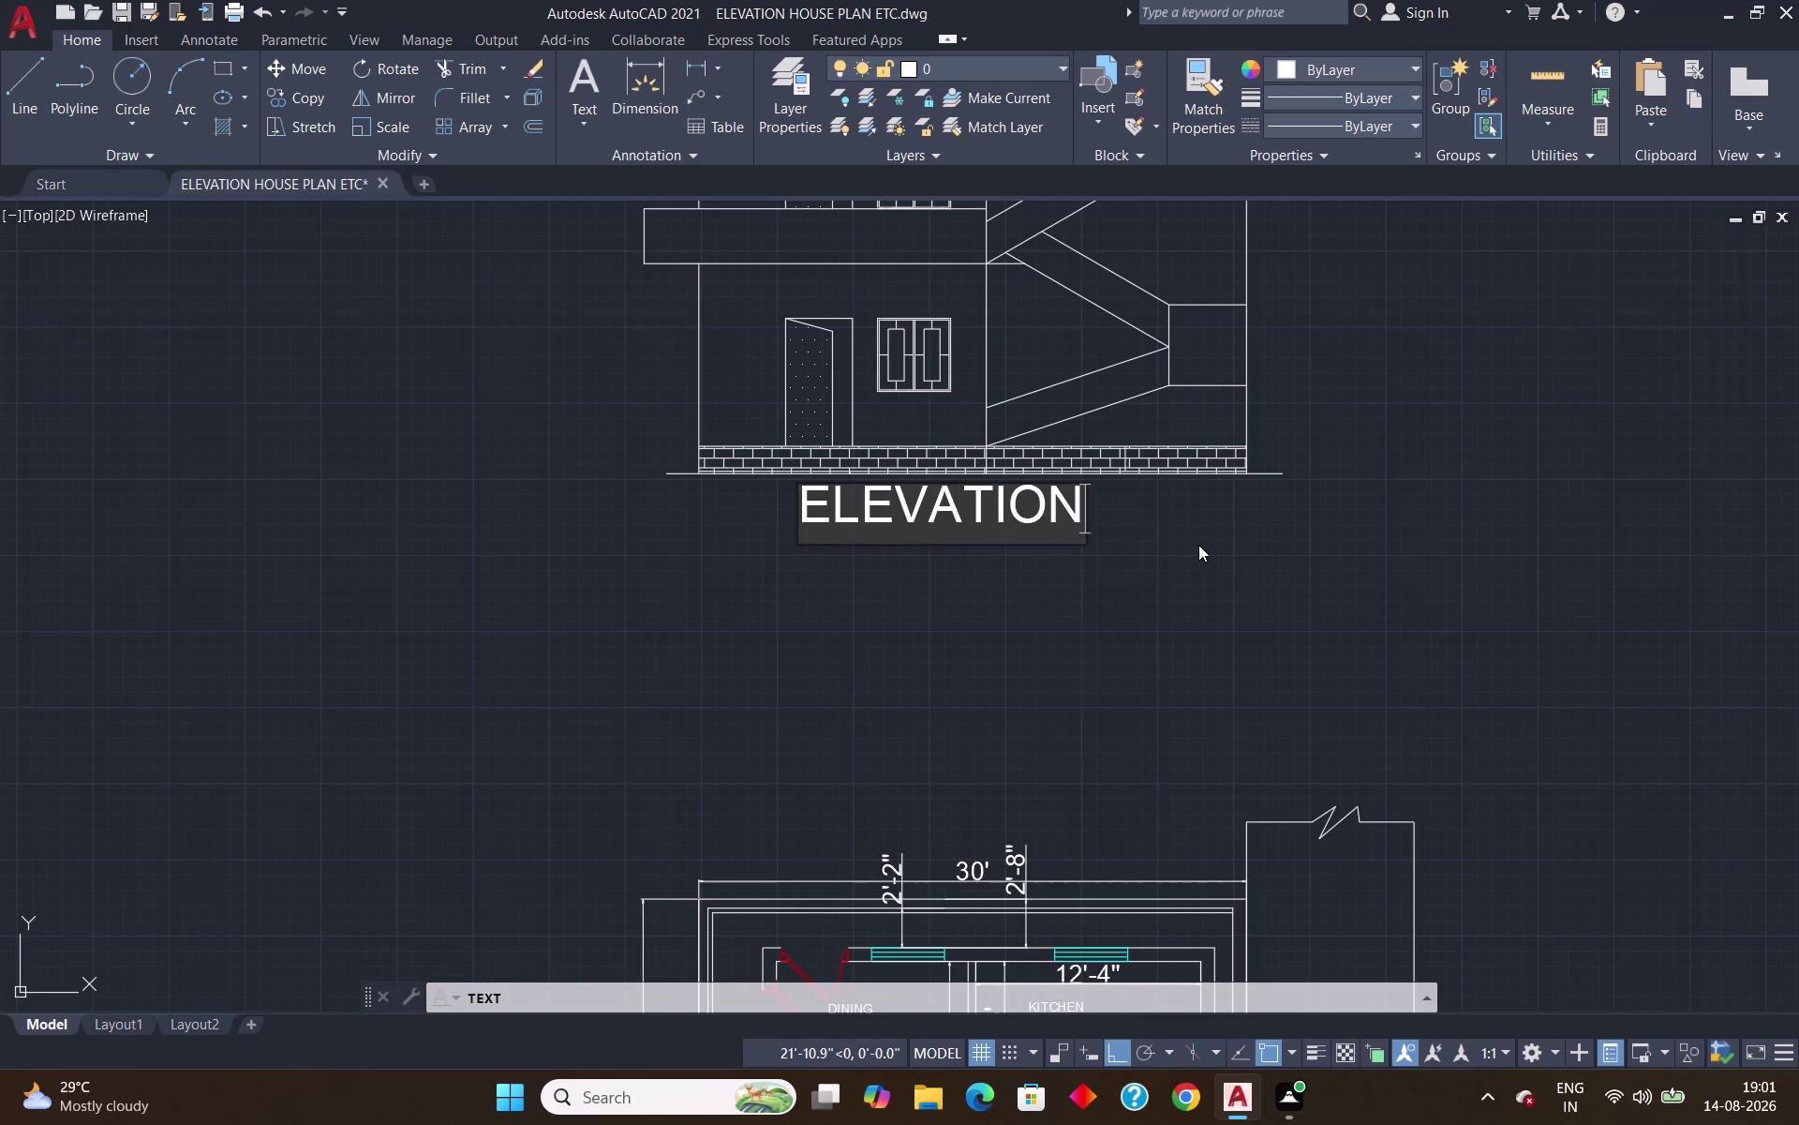
key(Return)
key(Return)
scroll(down, 3)
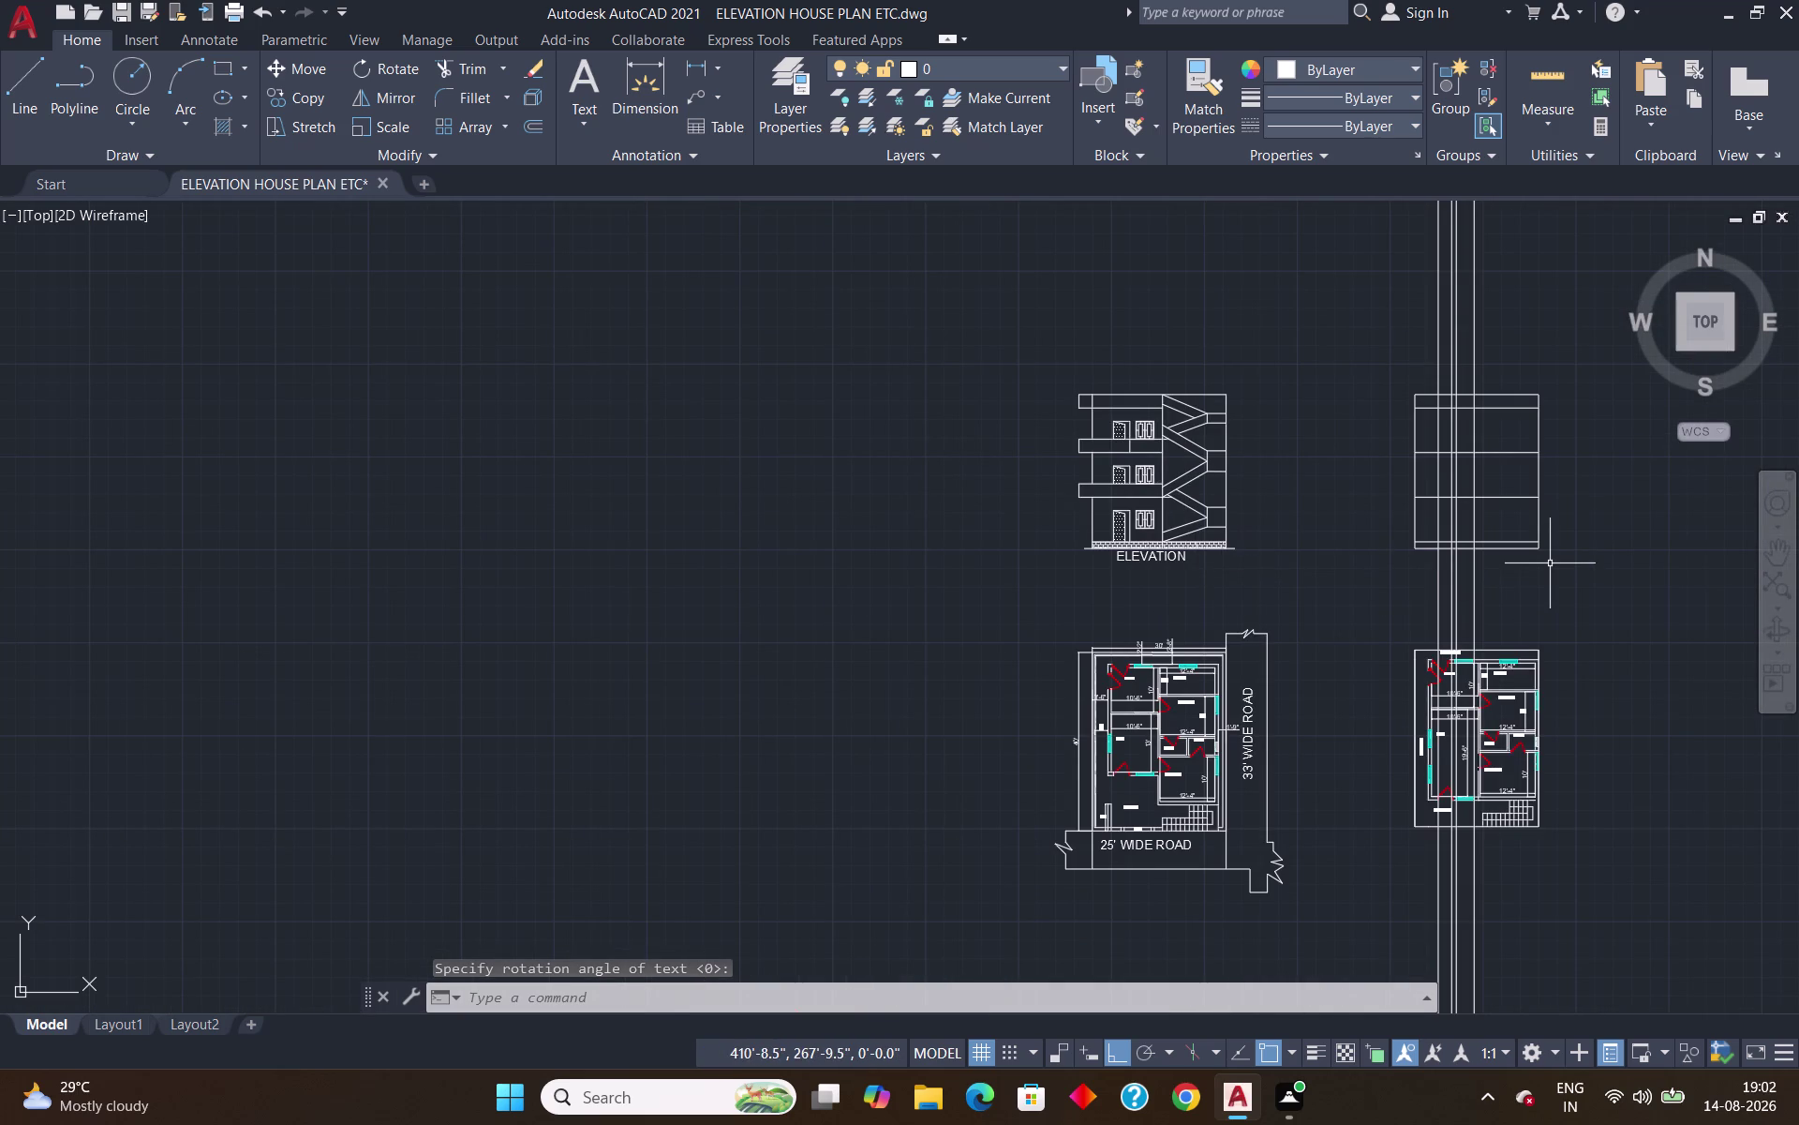
middle_drag(1559, 566, 989, 654)
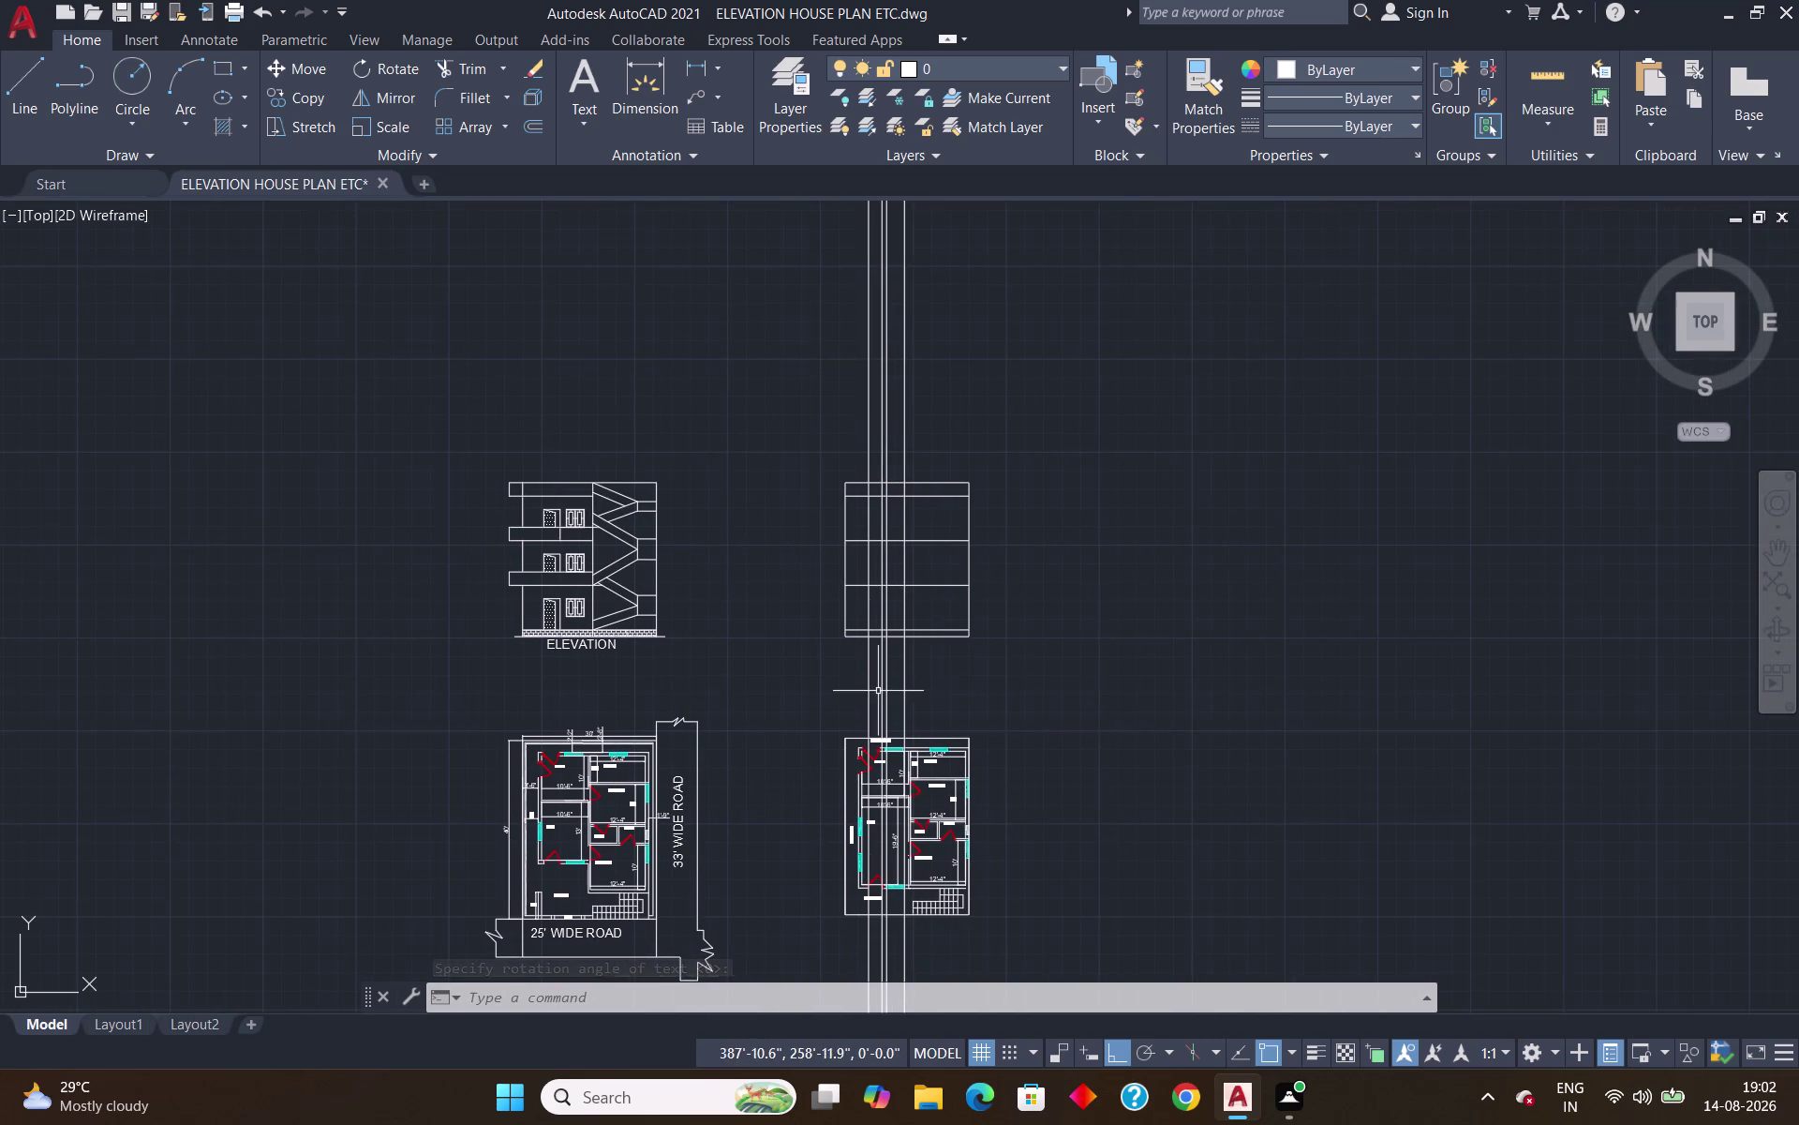
scroll(up, 3)
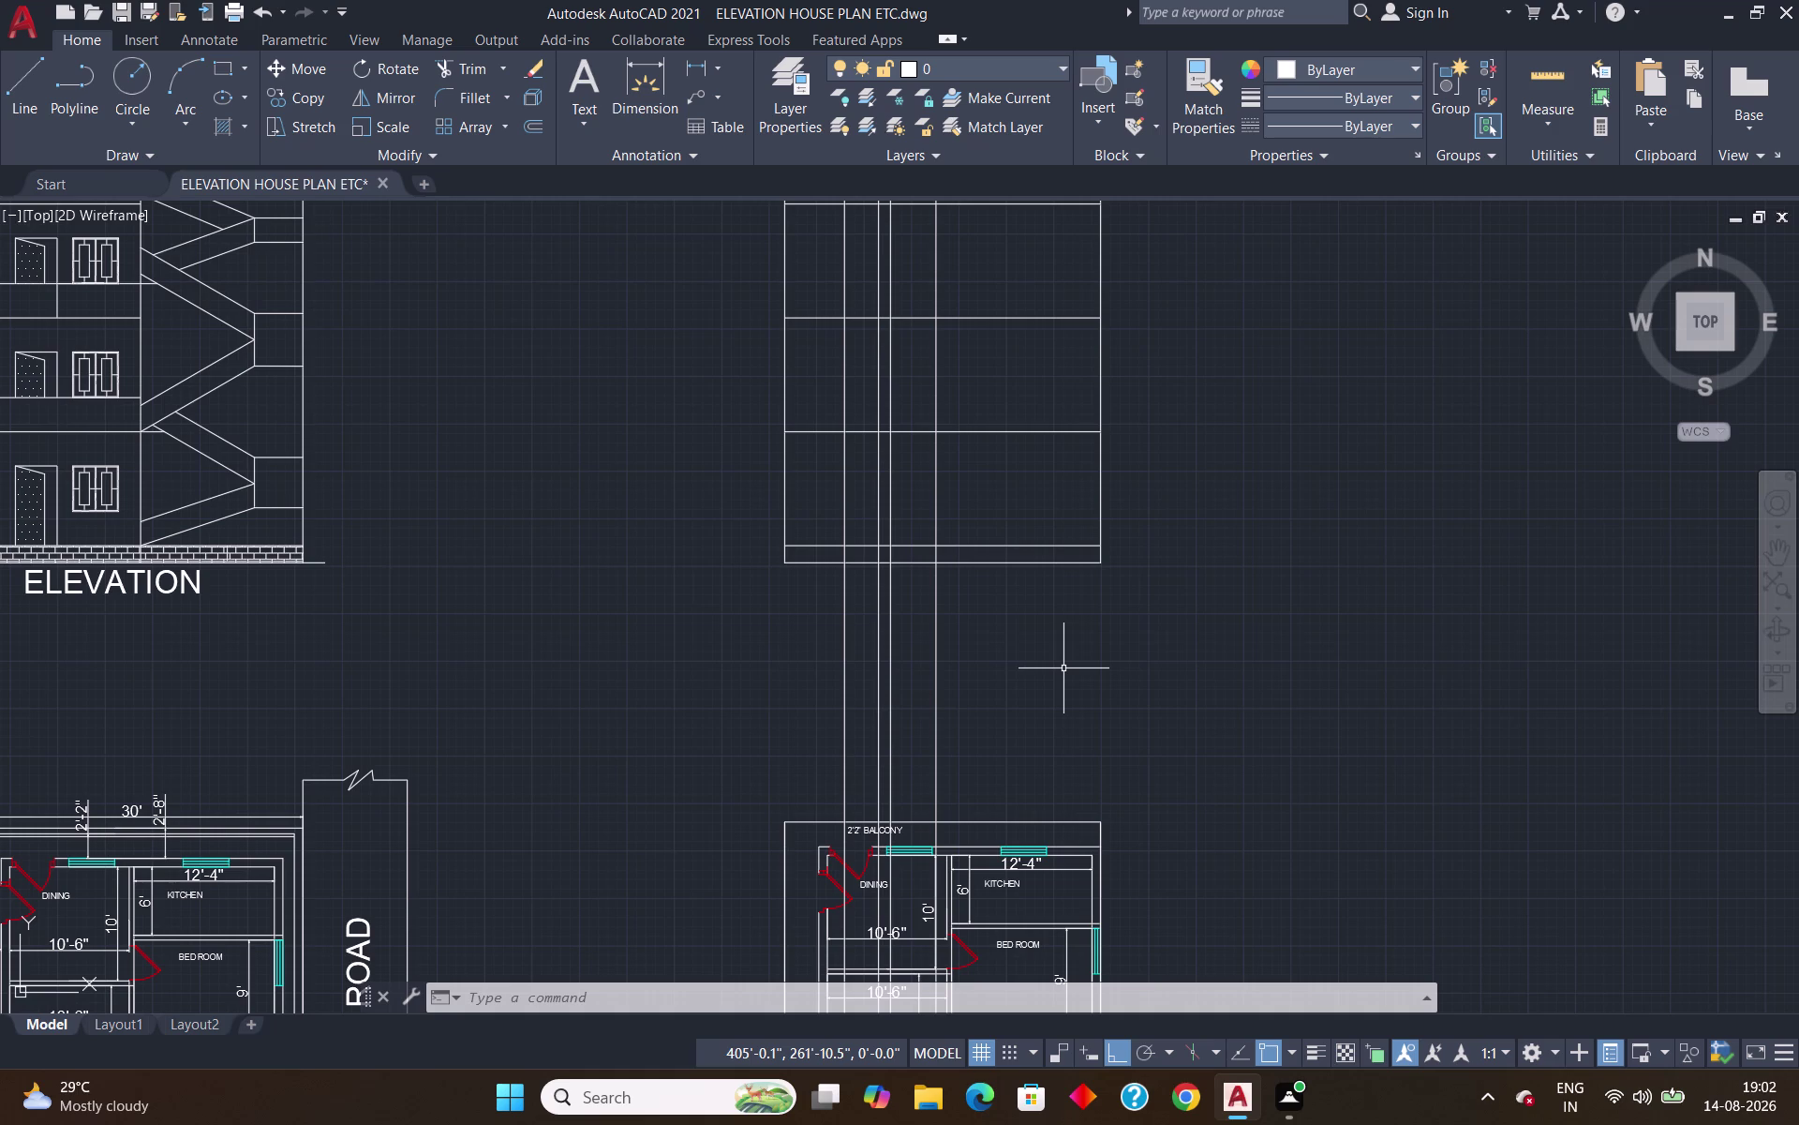
scroll(down, 3)
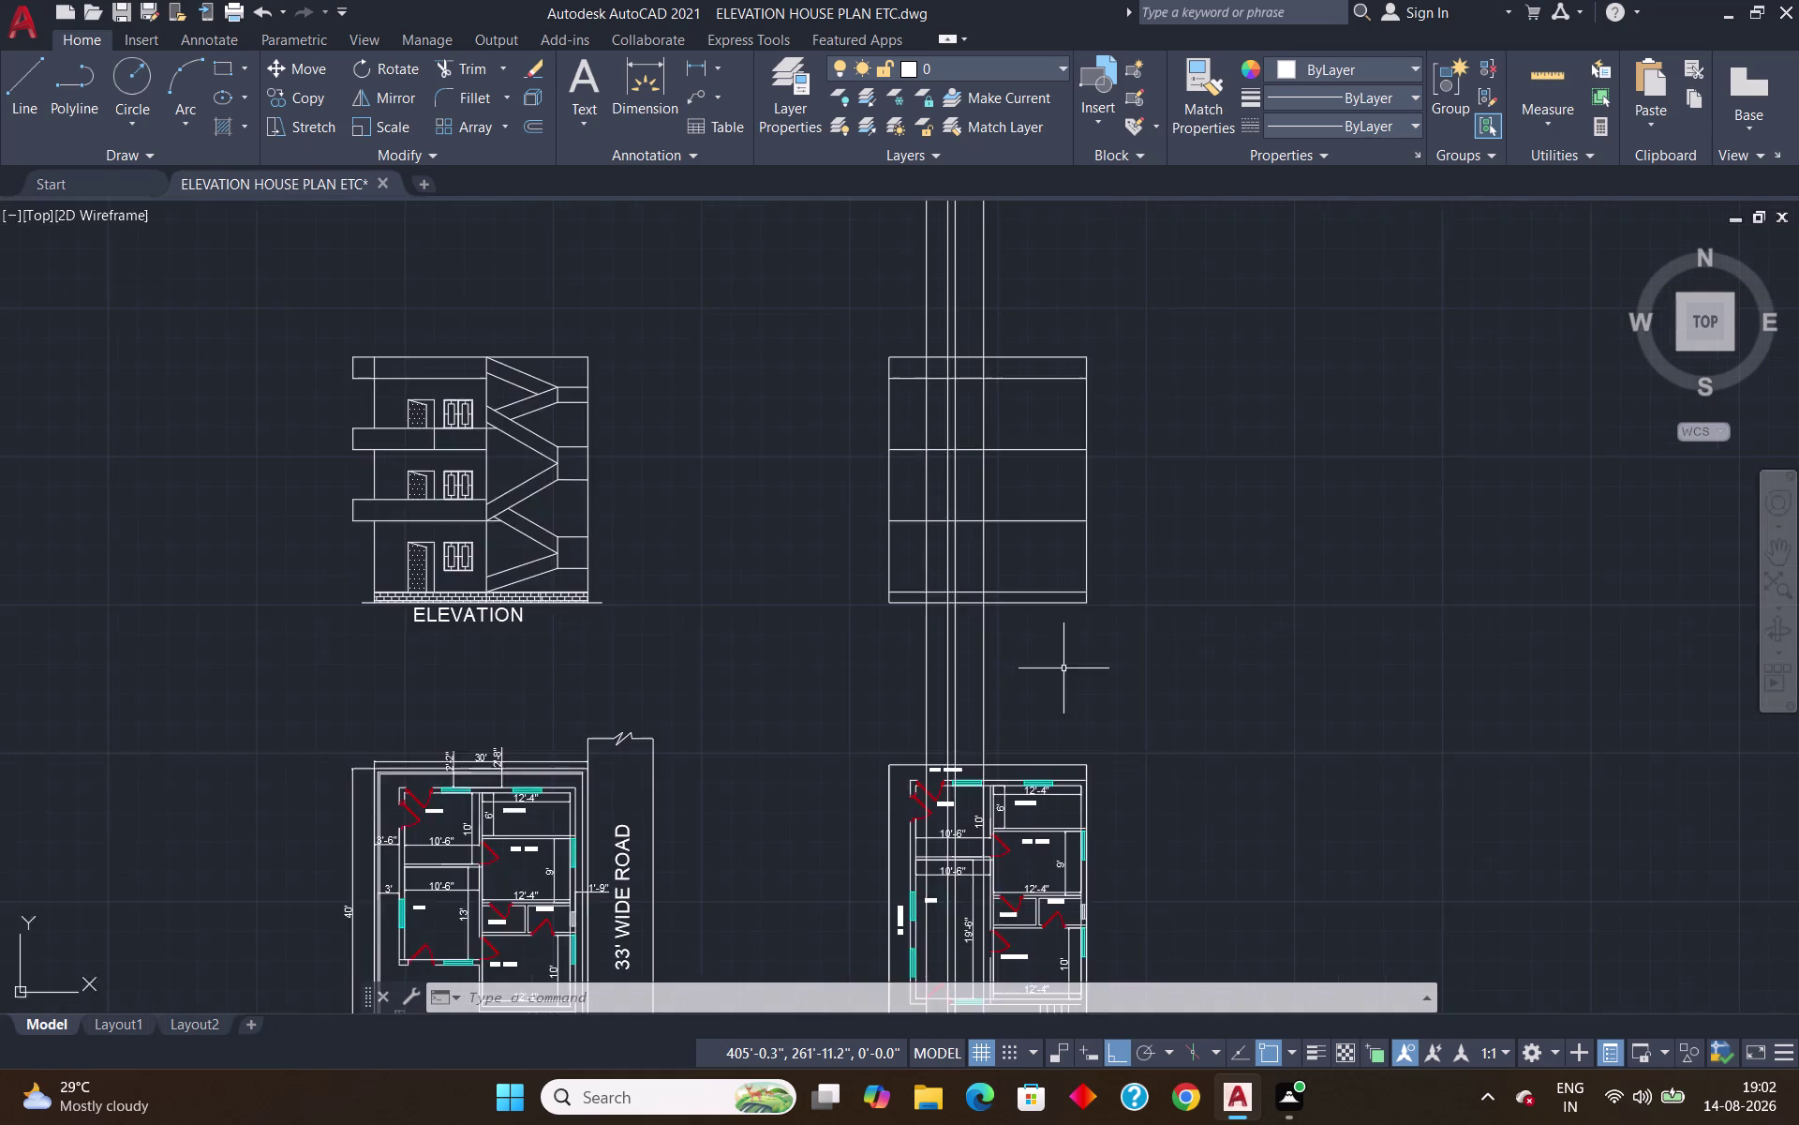
scroll(down, 3)
scroll(up, 3)
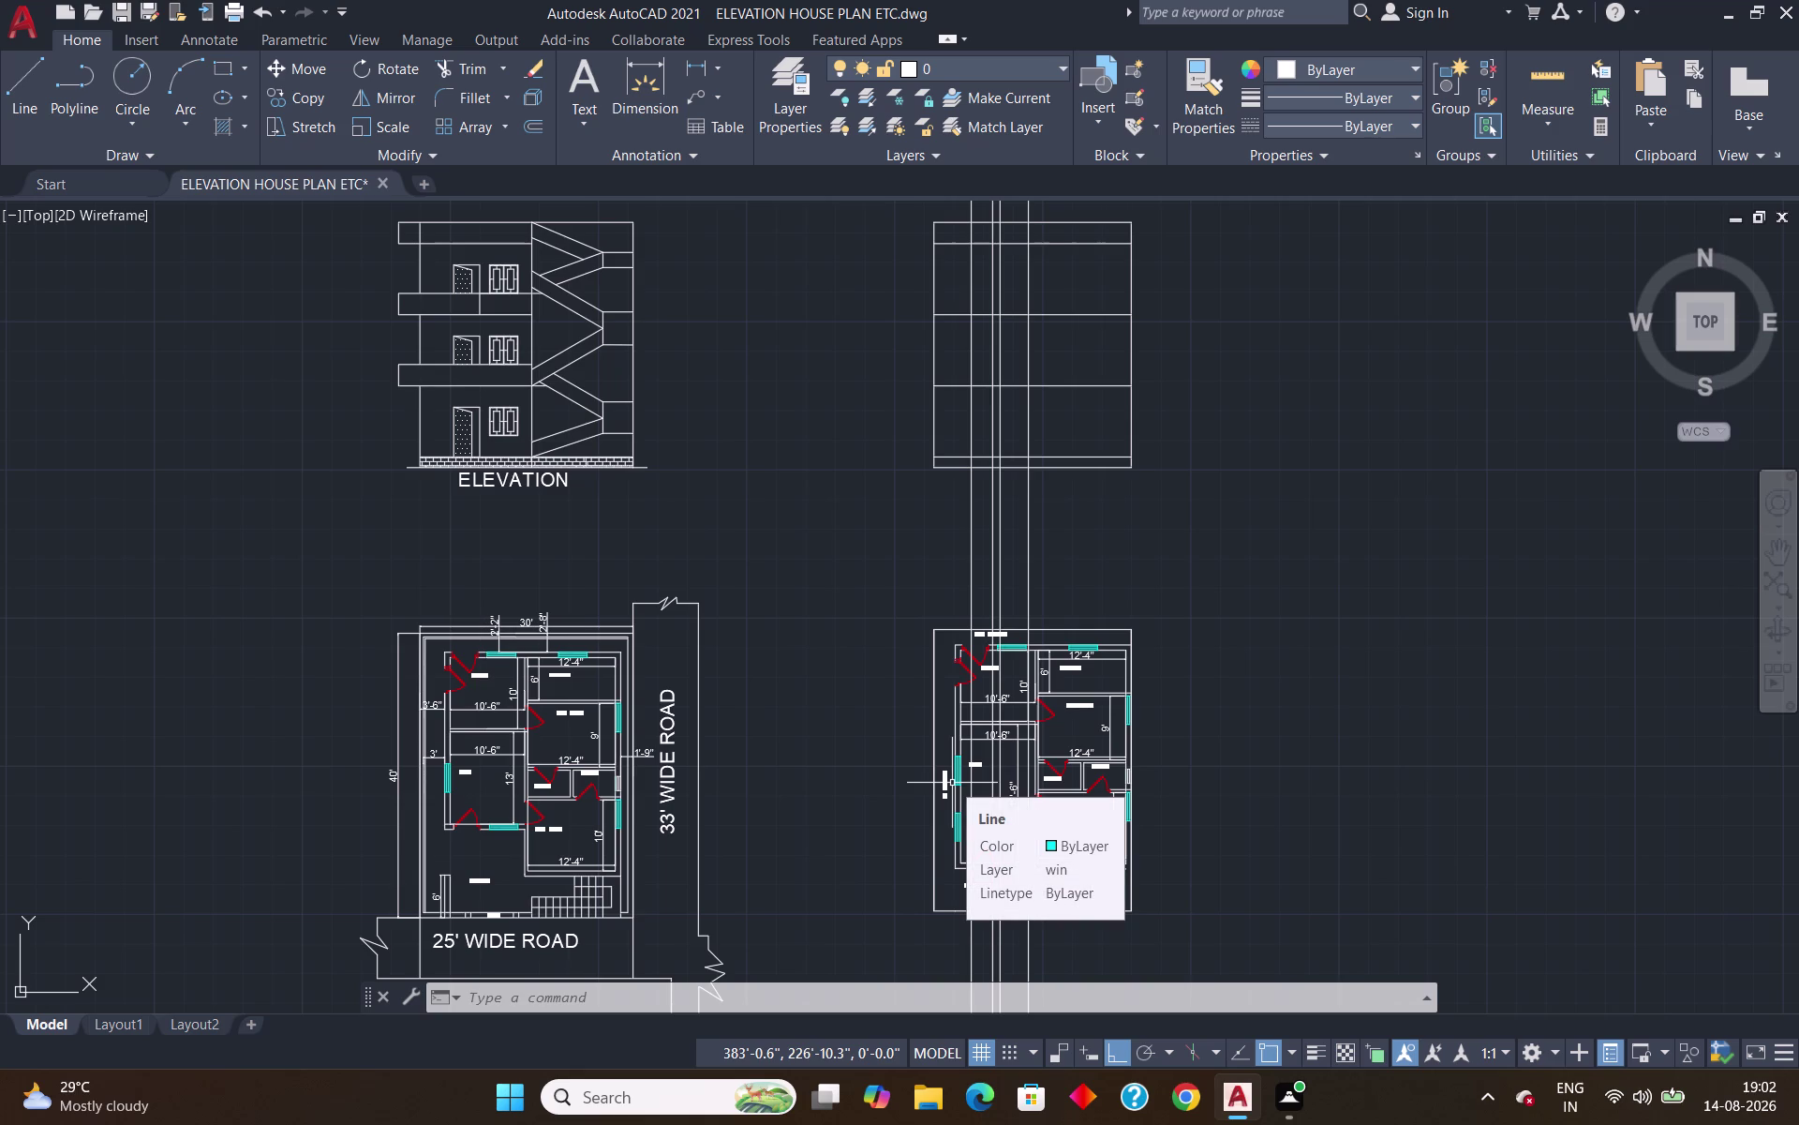
scroll(up, 3)
scroll(down, 3)
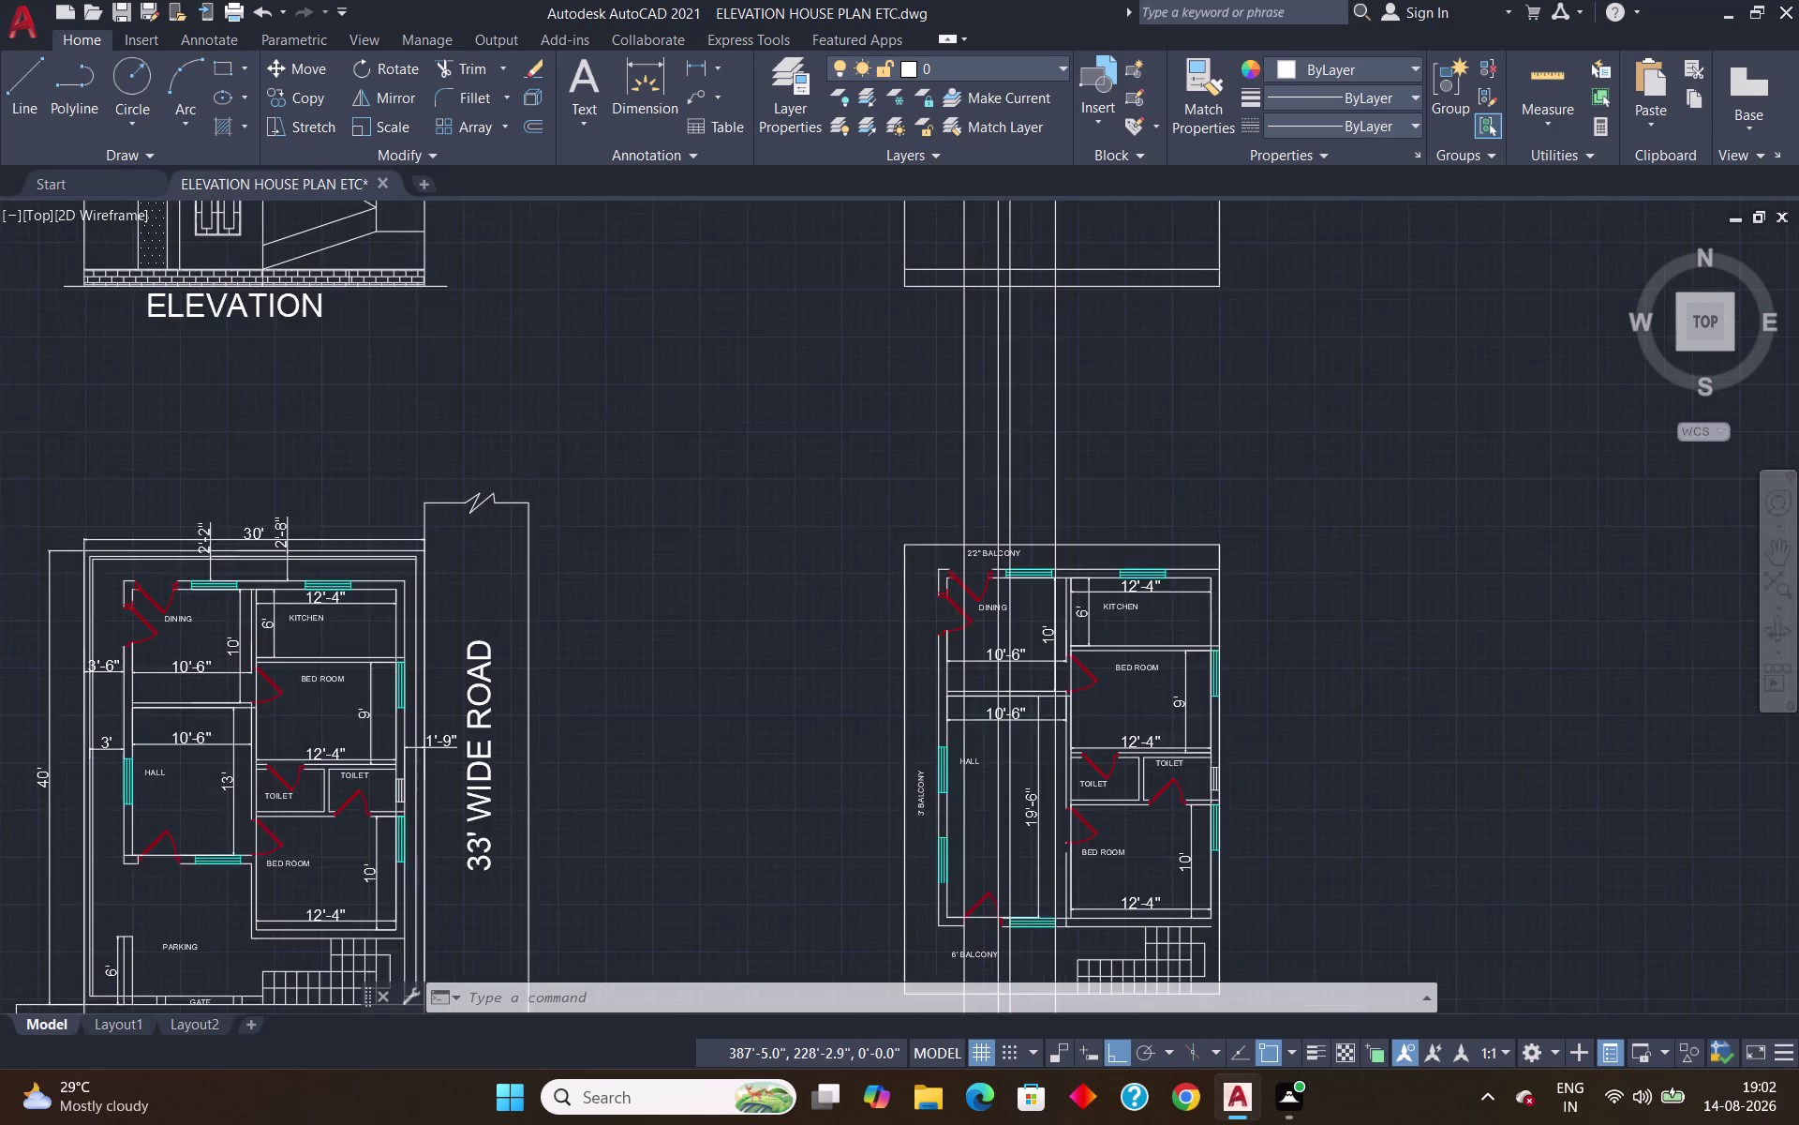
scroll(up, 3)
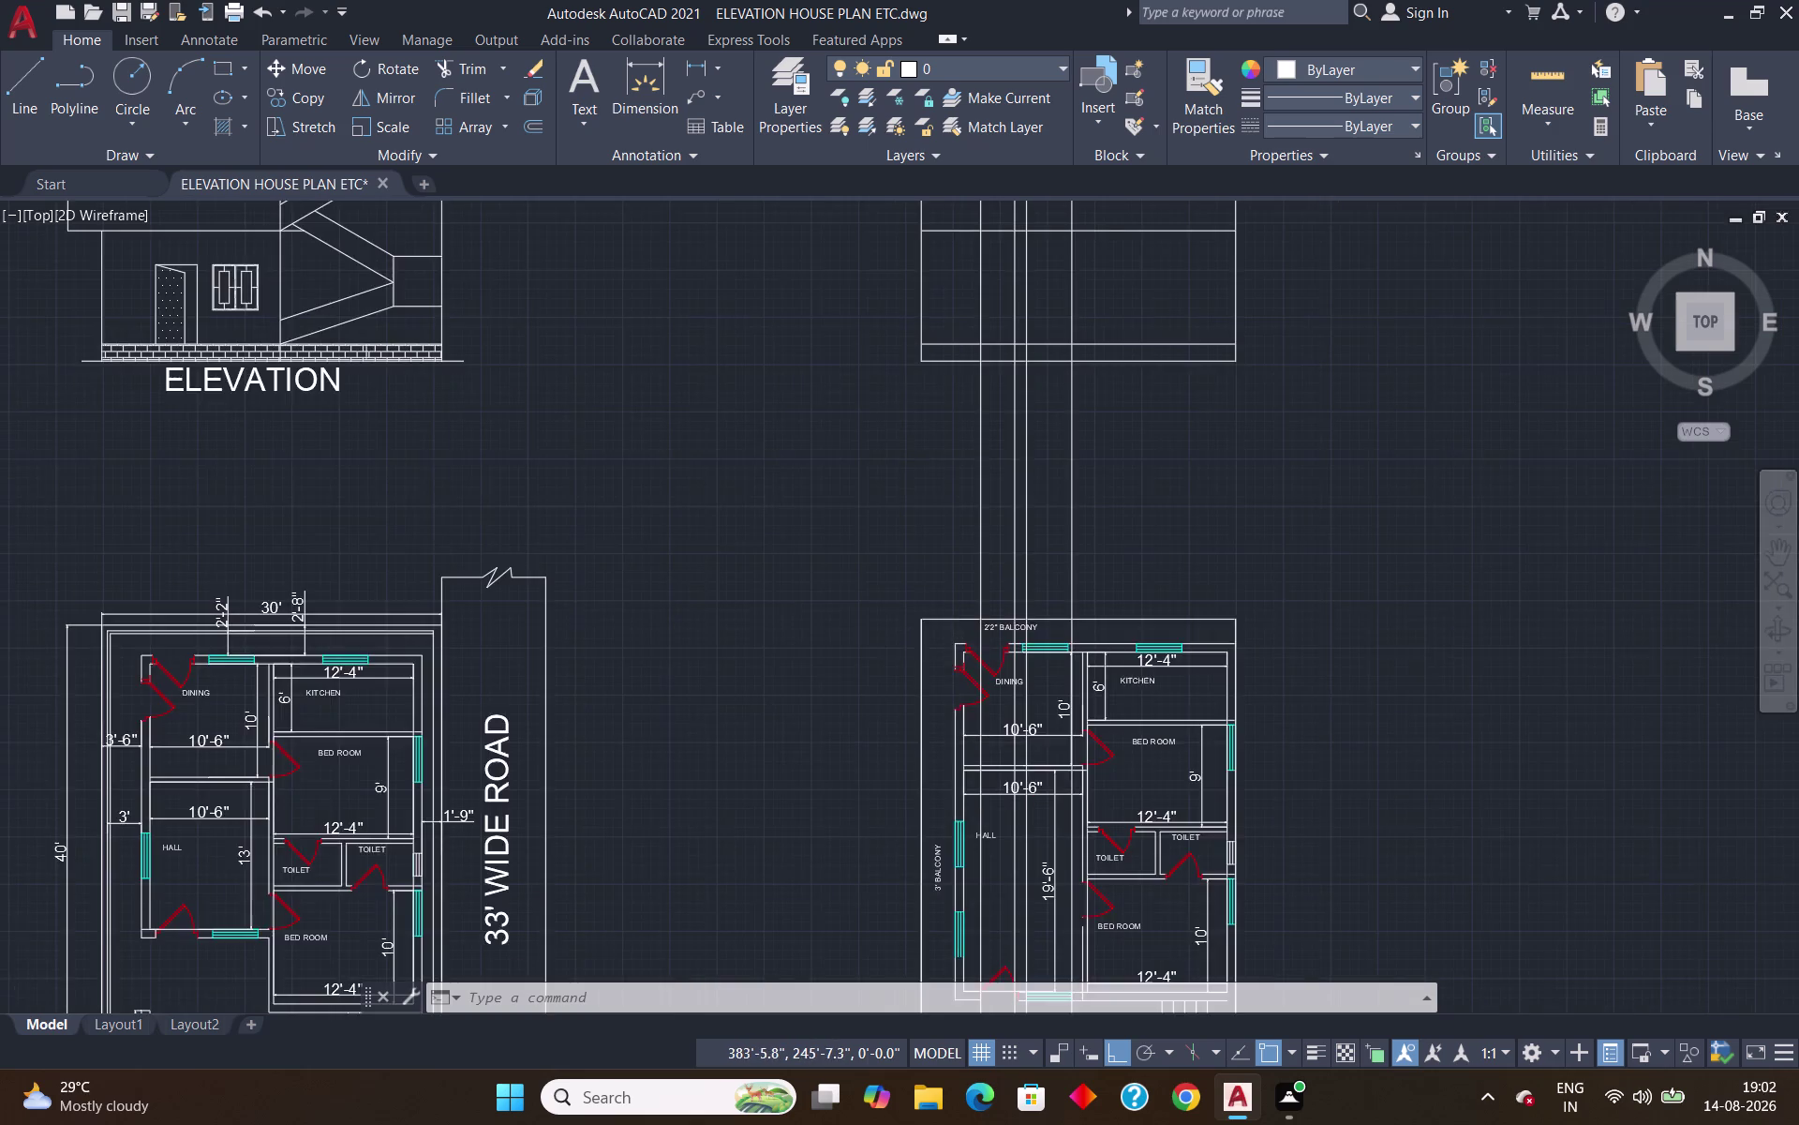
scroll(down, 3)
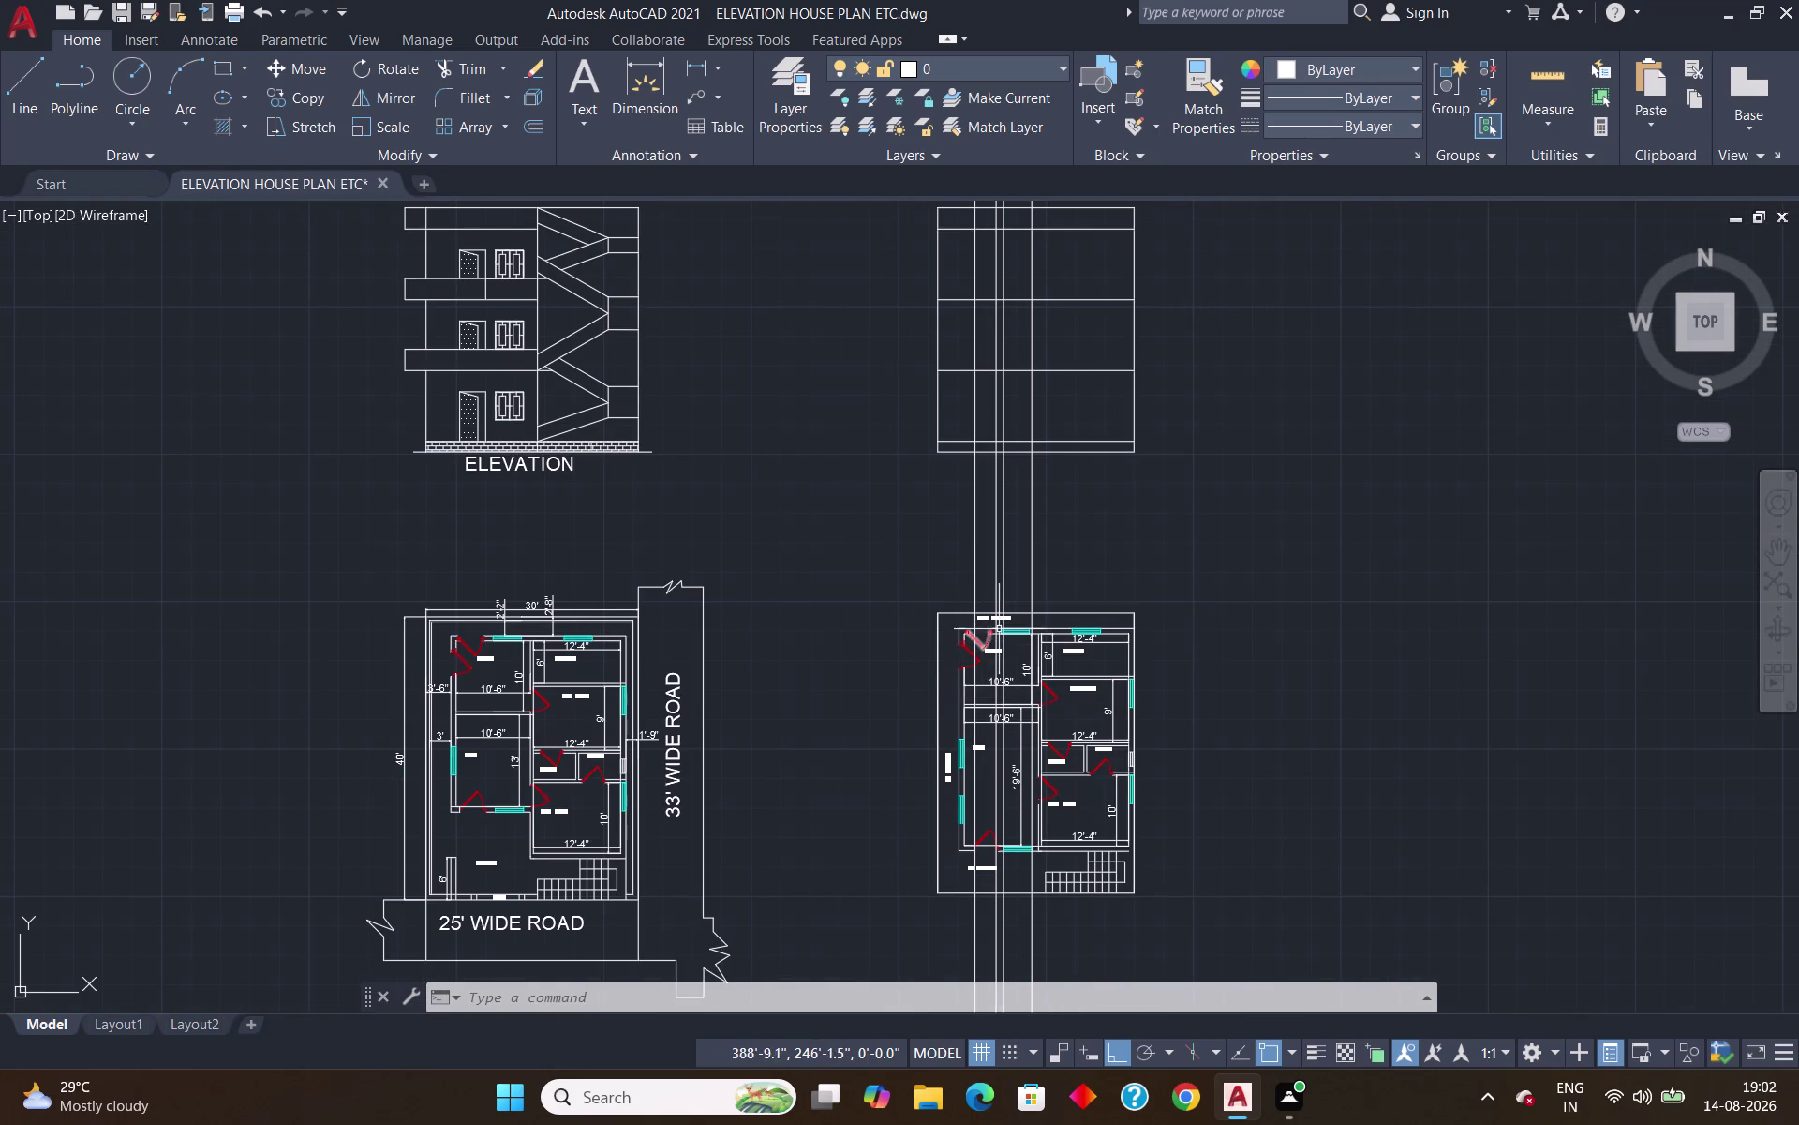
scroll(down, 3)
scroll(up, 3)
scroll(up, 3)
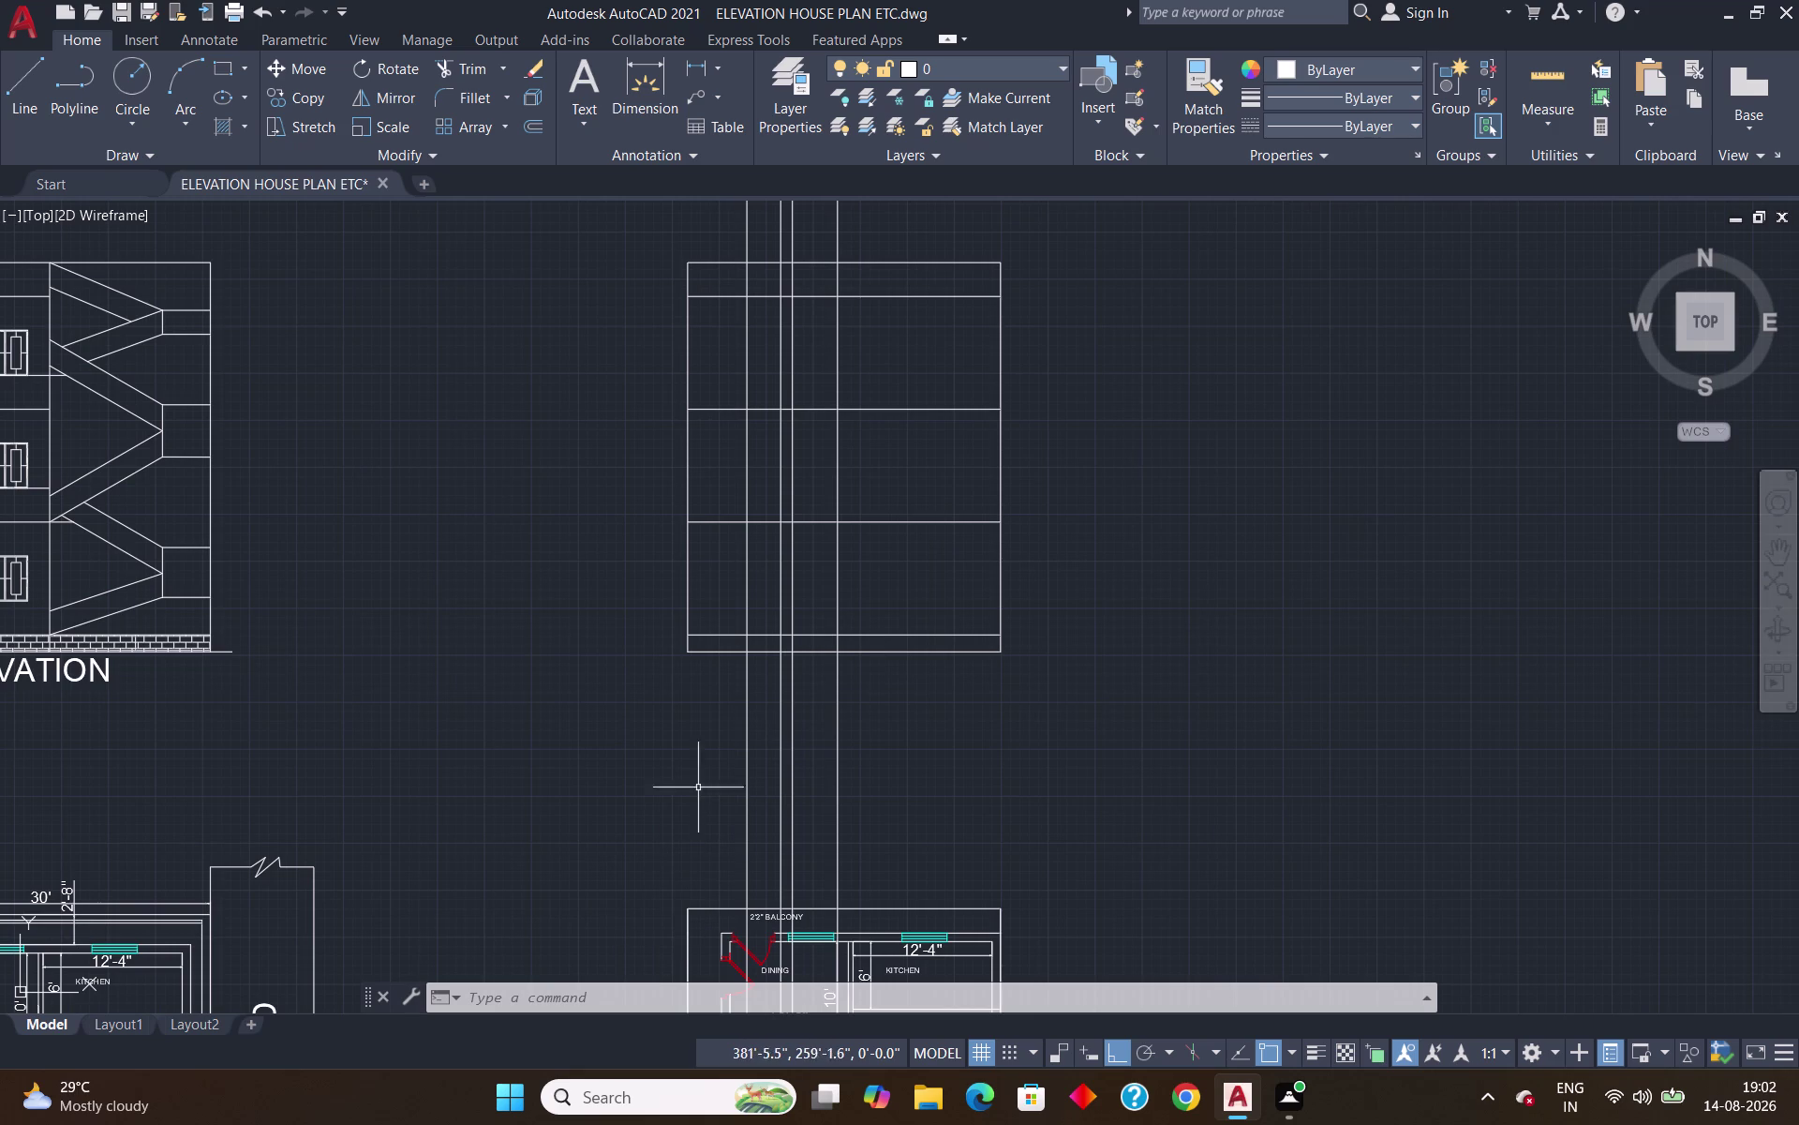
scroll(down, 3)
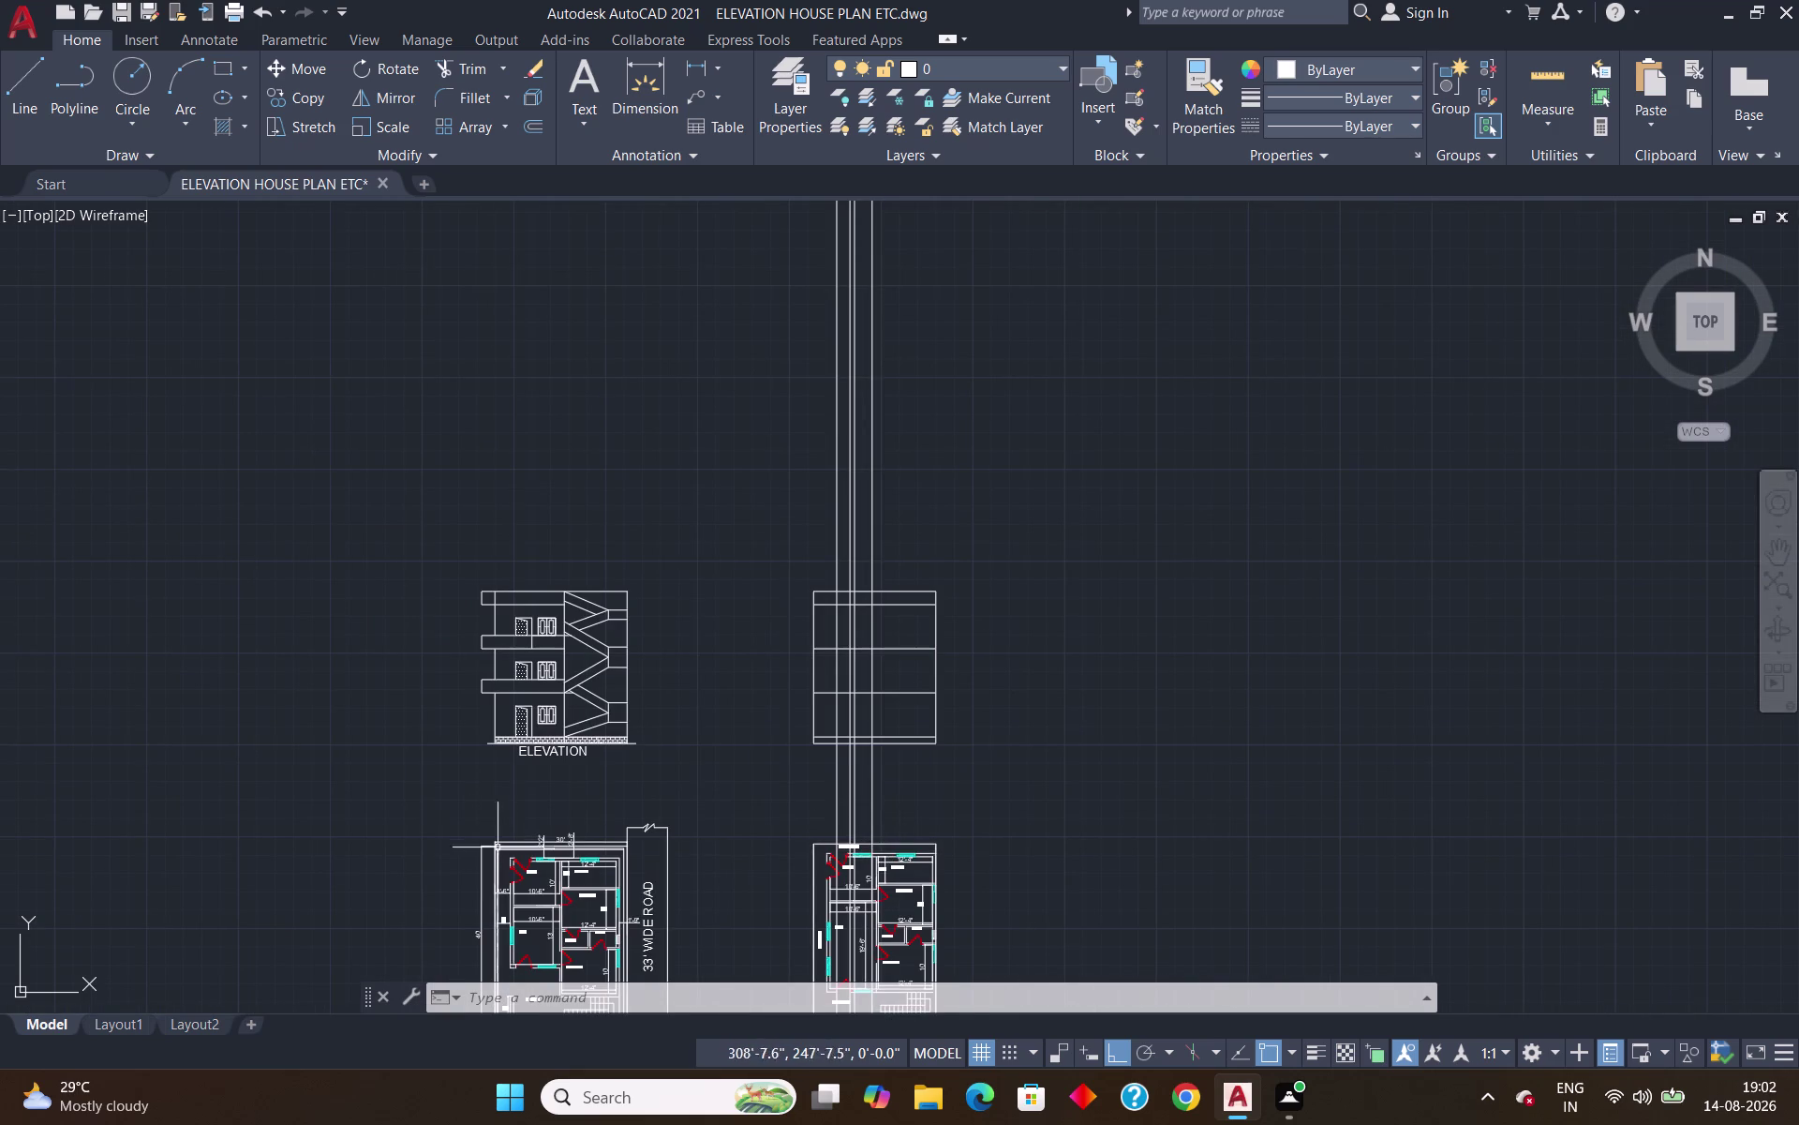
scroll(up, 3)
scroll(down, 3)
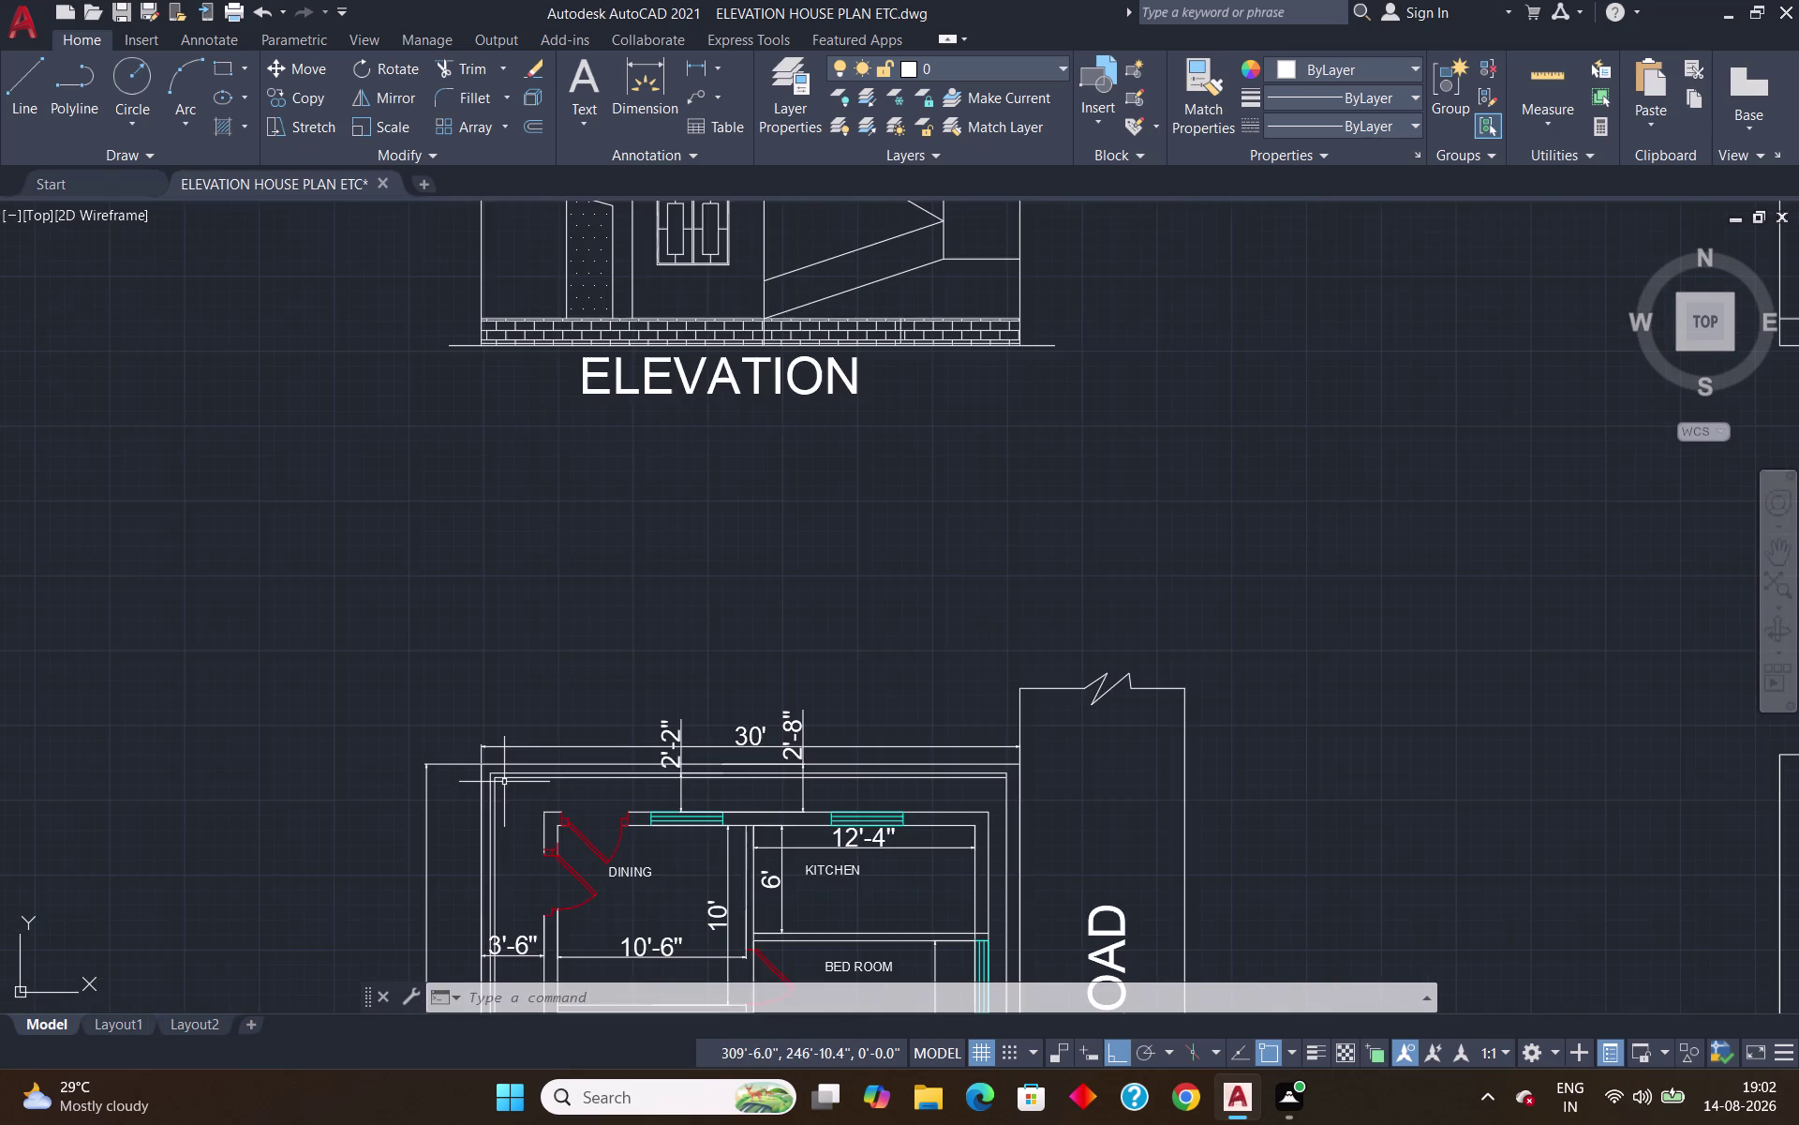
scroll(down, 3)
scroll(down, 3)
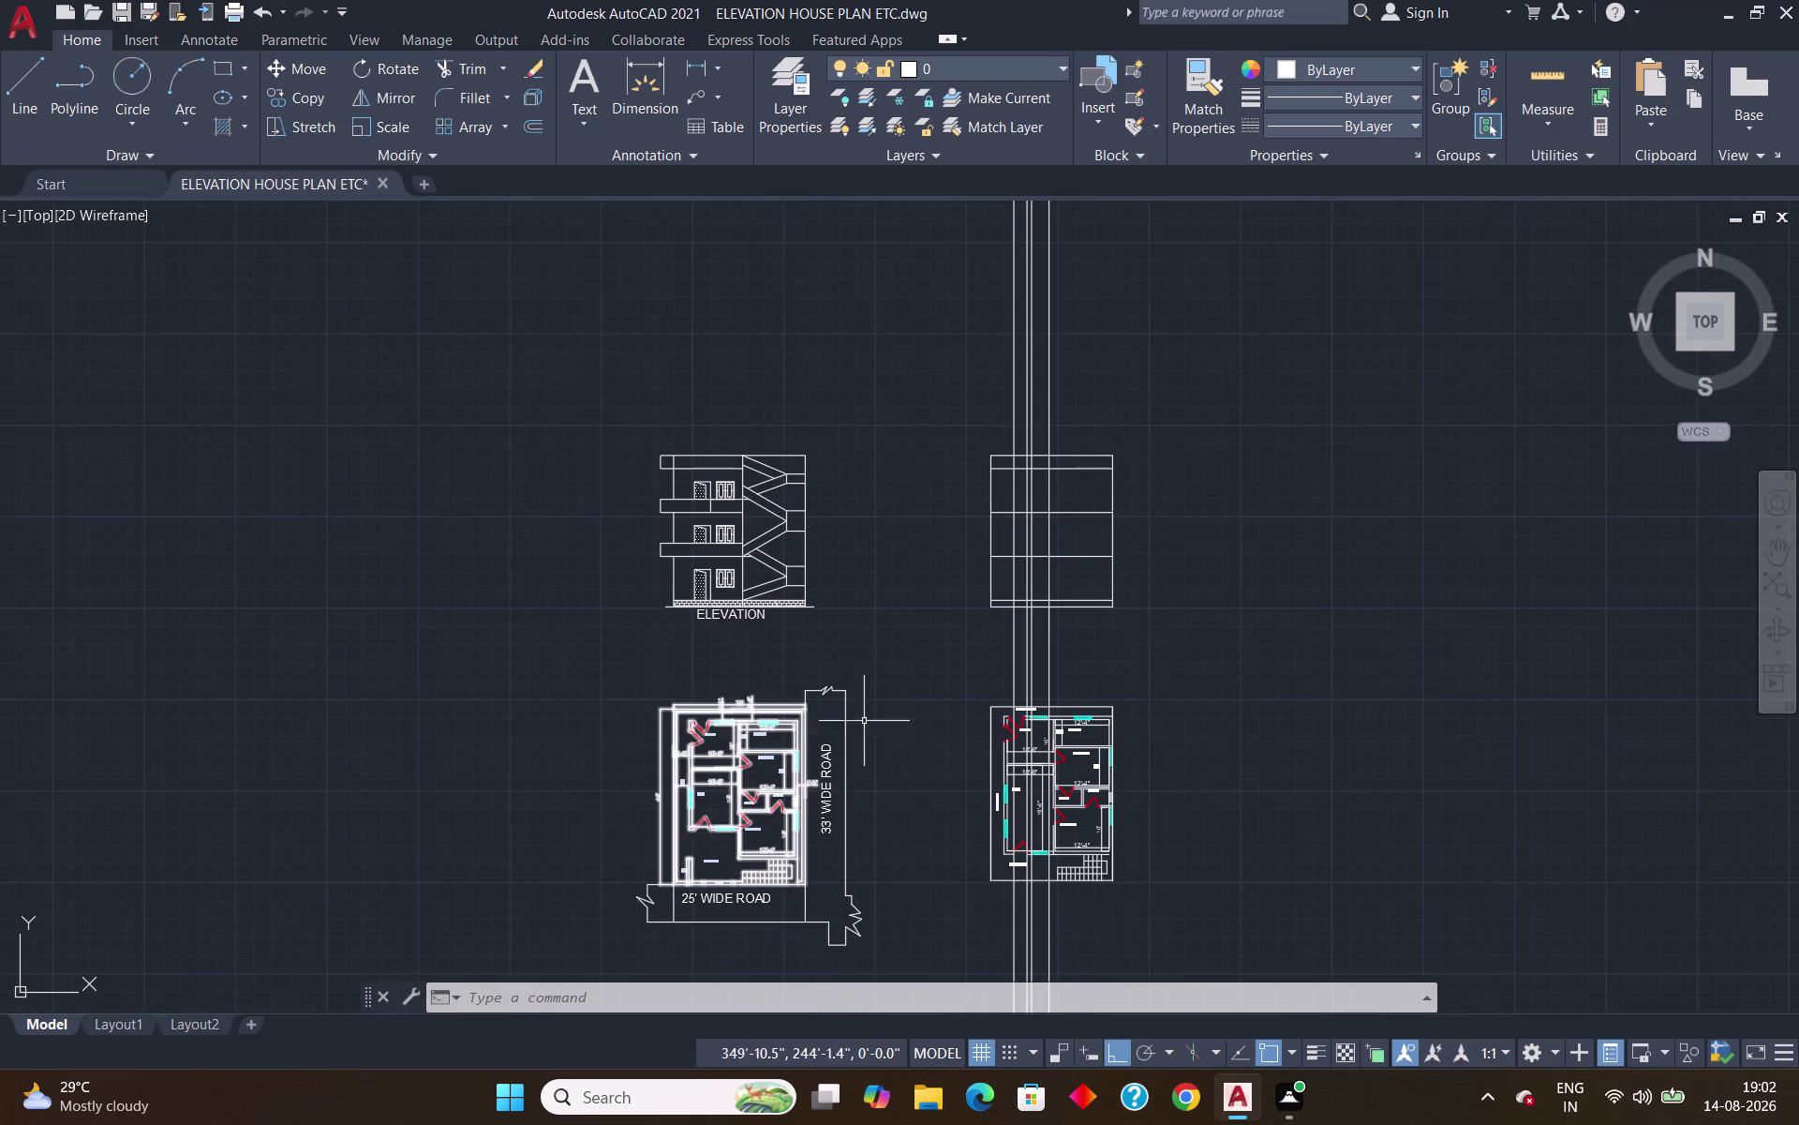
scroll(up, 3)
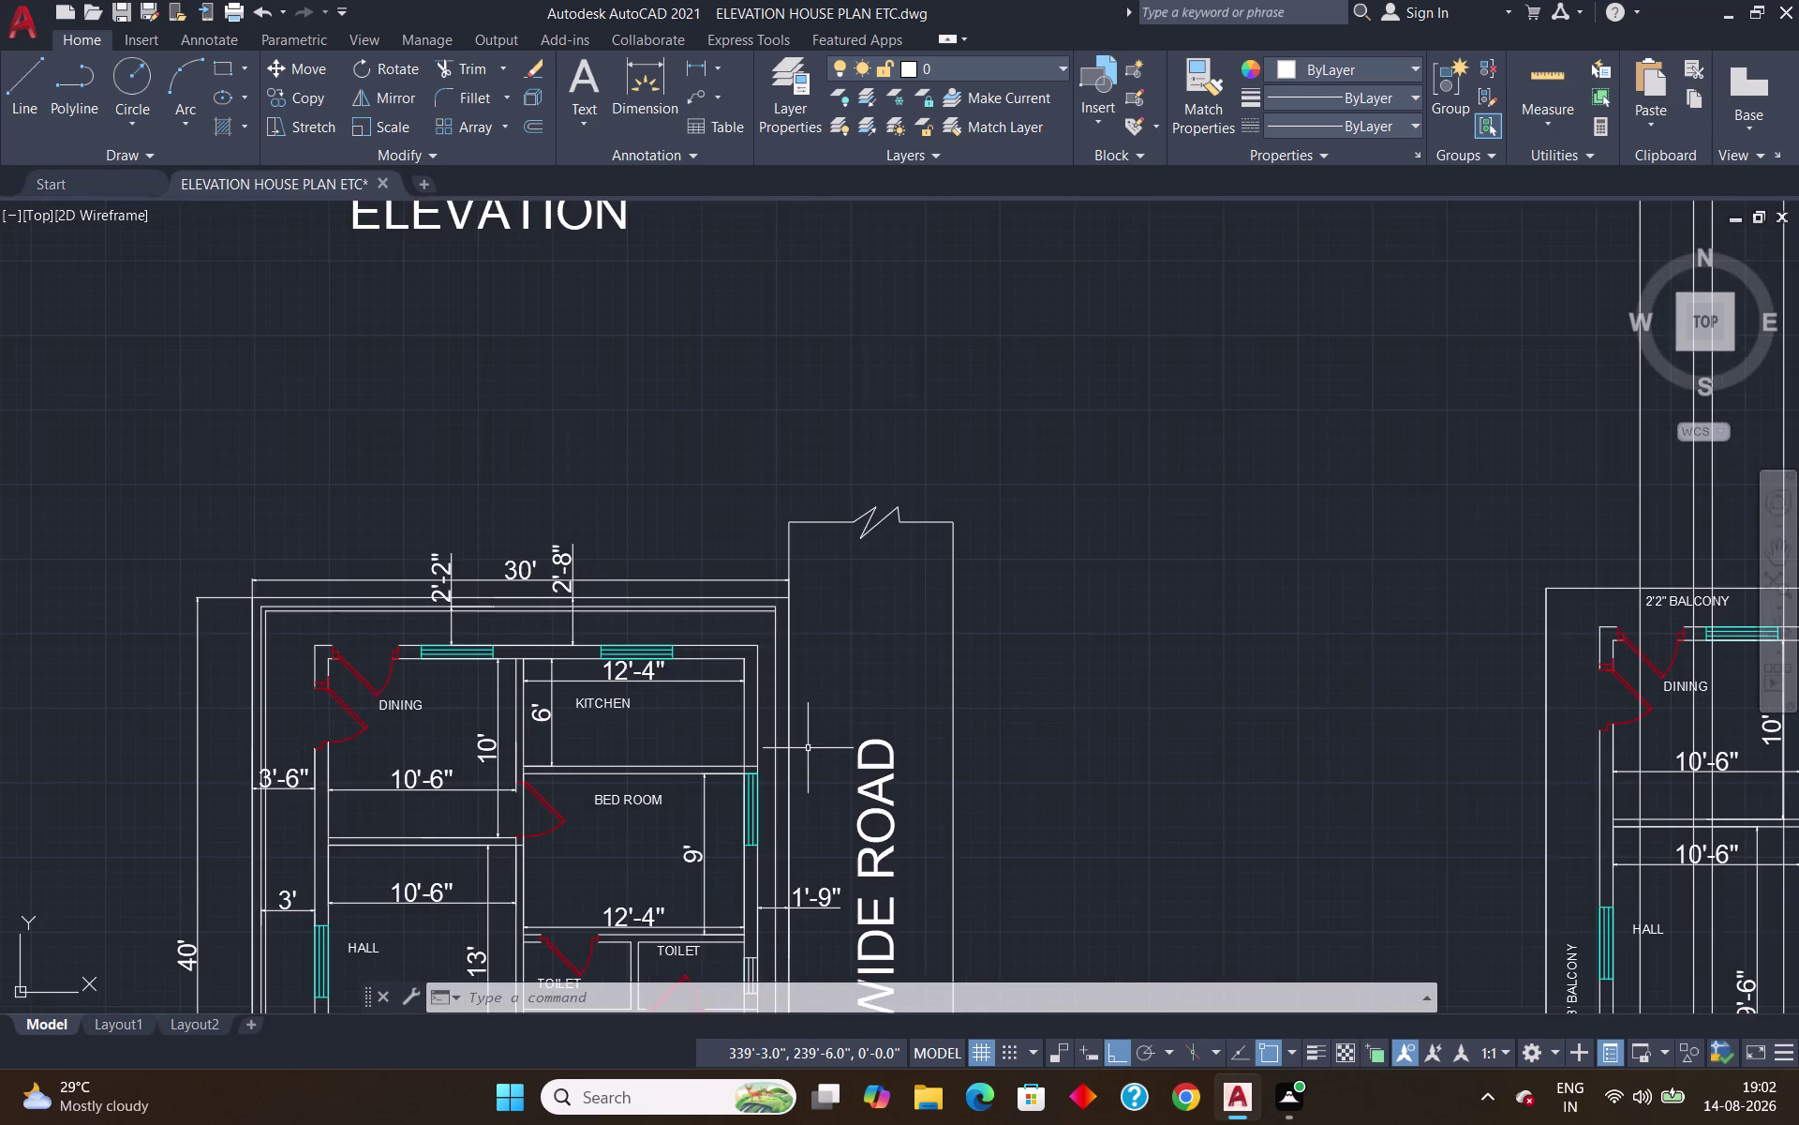
scroll(down, 3)
middle_drag(964, 755, 865, 753)
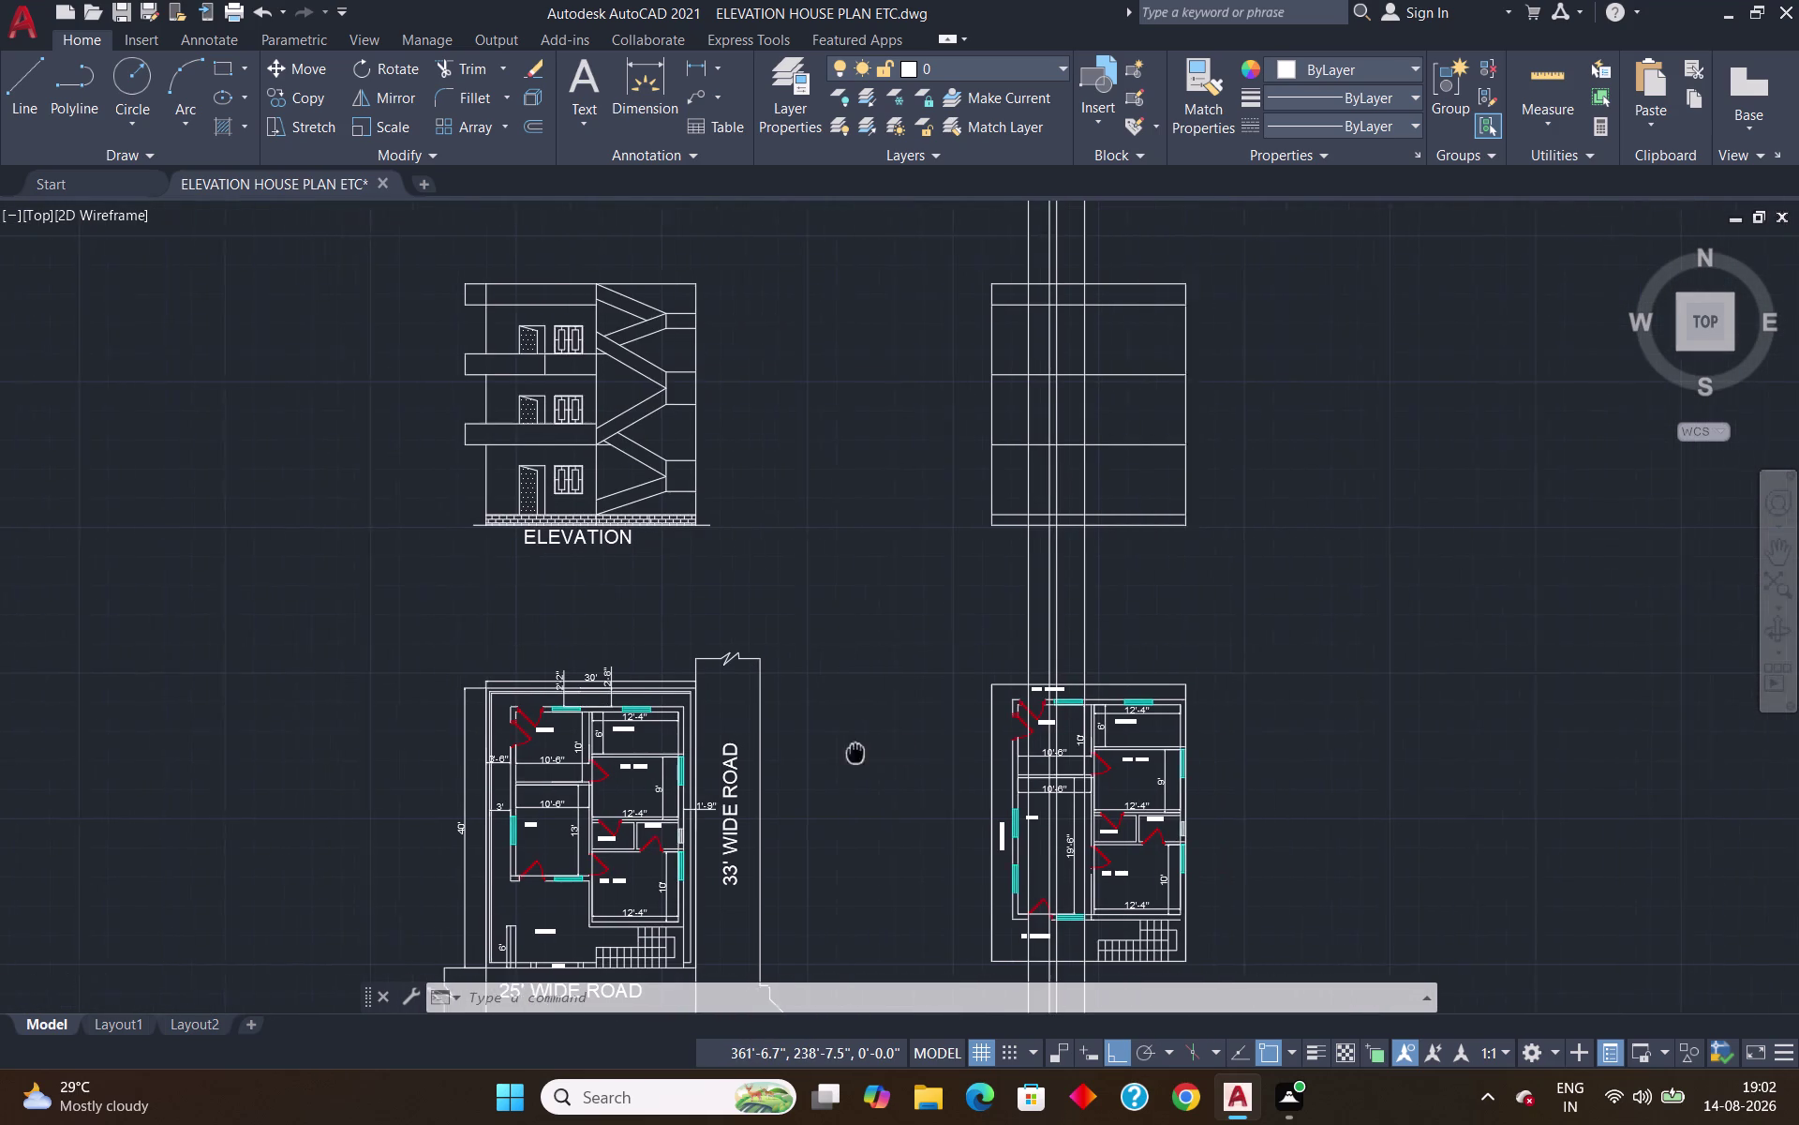
middle_drag(865, 753, 709, 745)
scroll(down, 3)
scroll(up, 3)
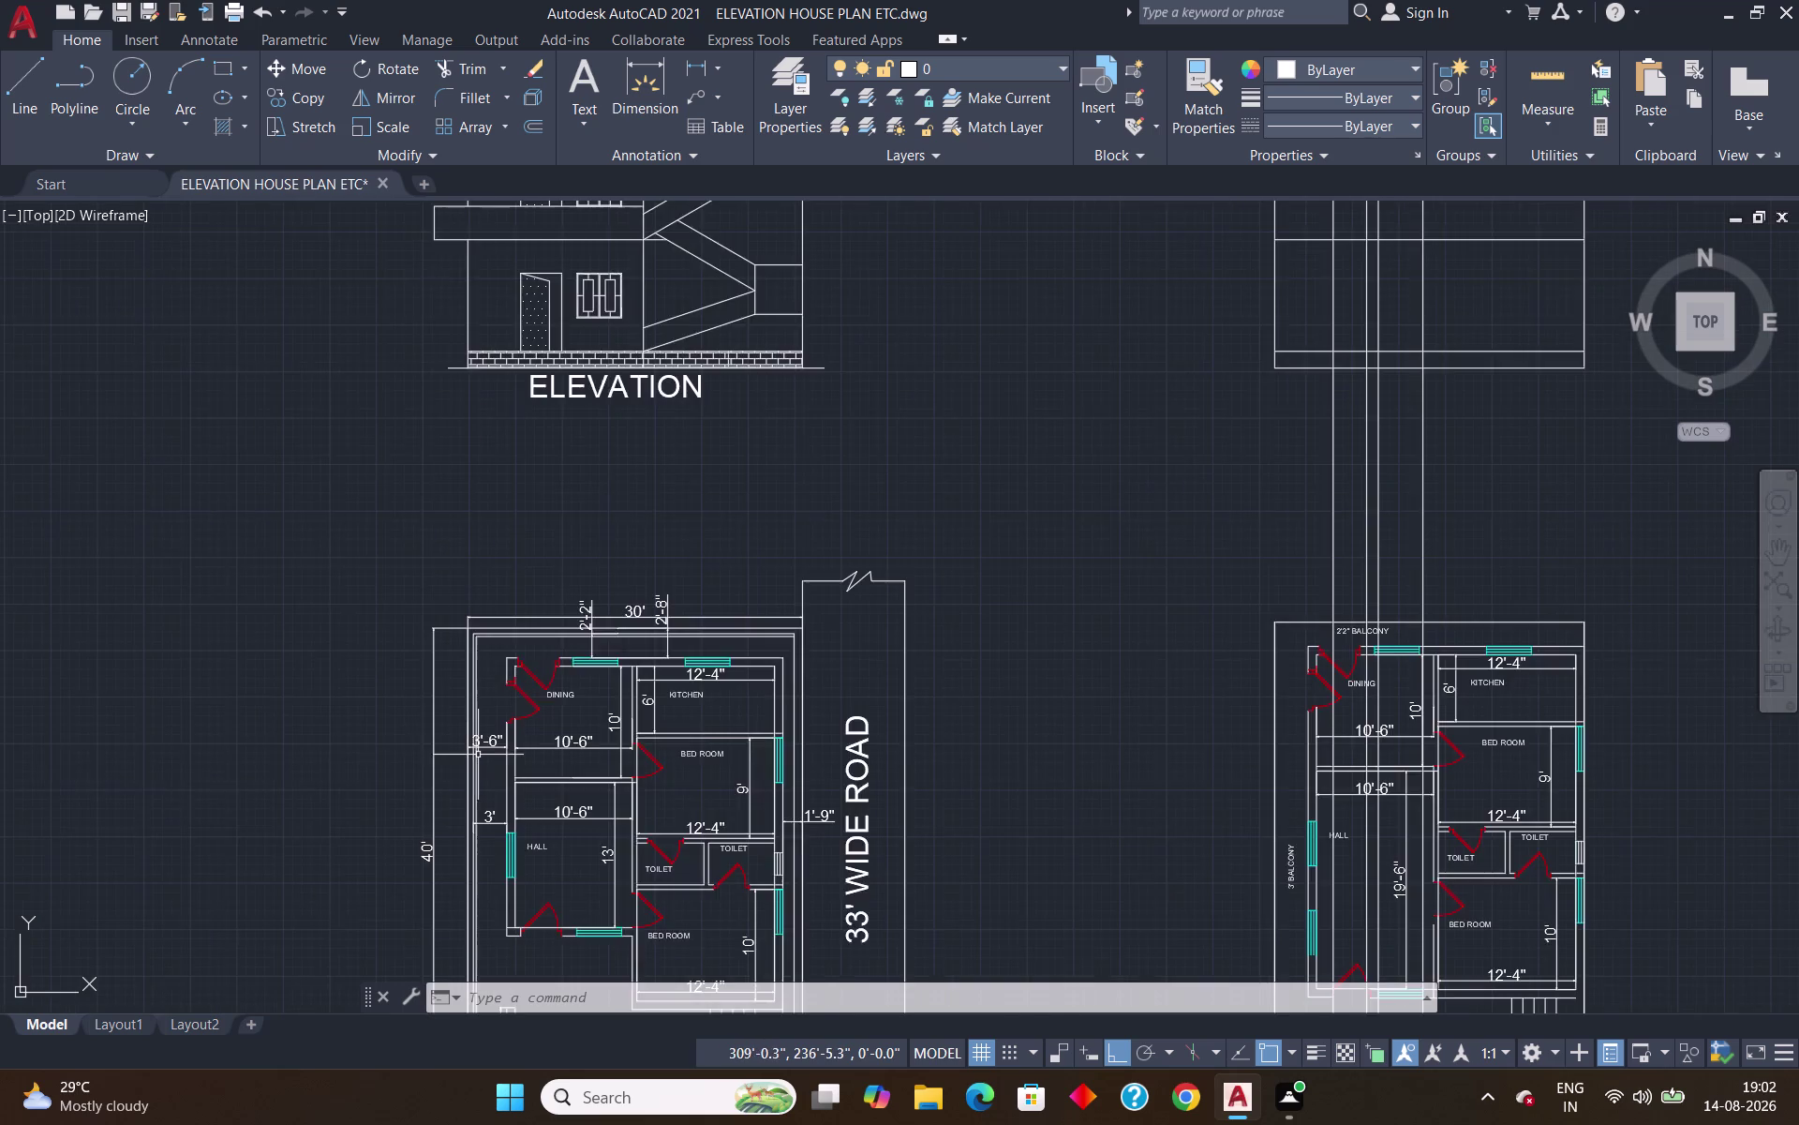
scroll(up, 3)
scroll(up, 3)
scroll(up, 3)
scroll(down, 3)
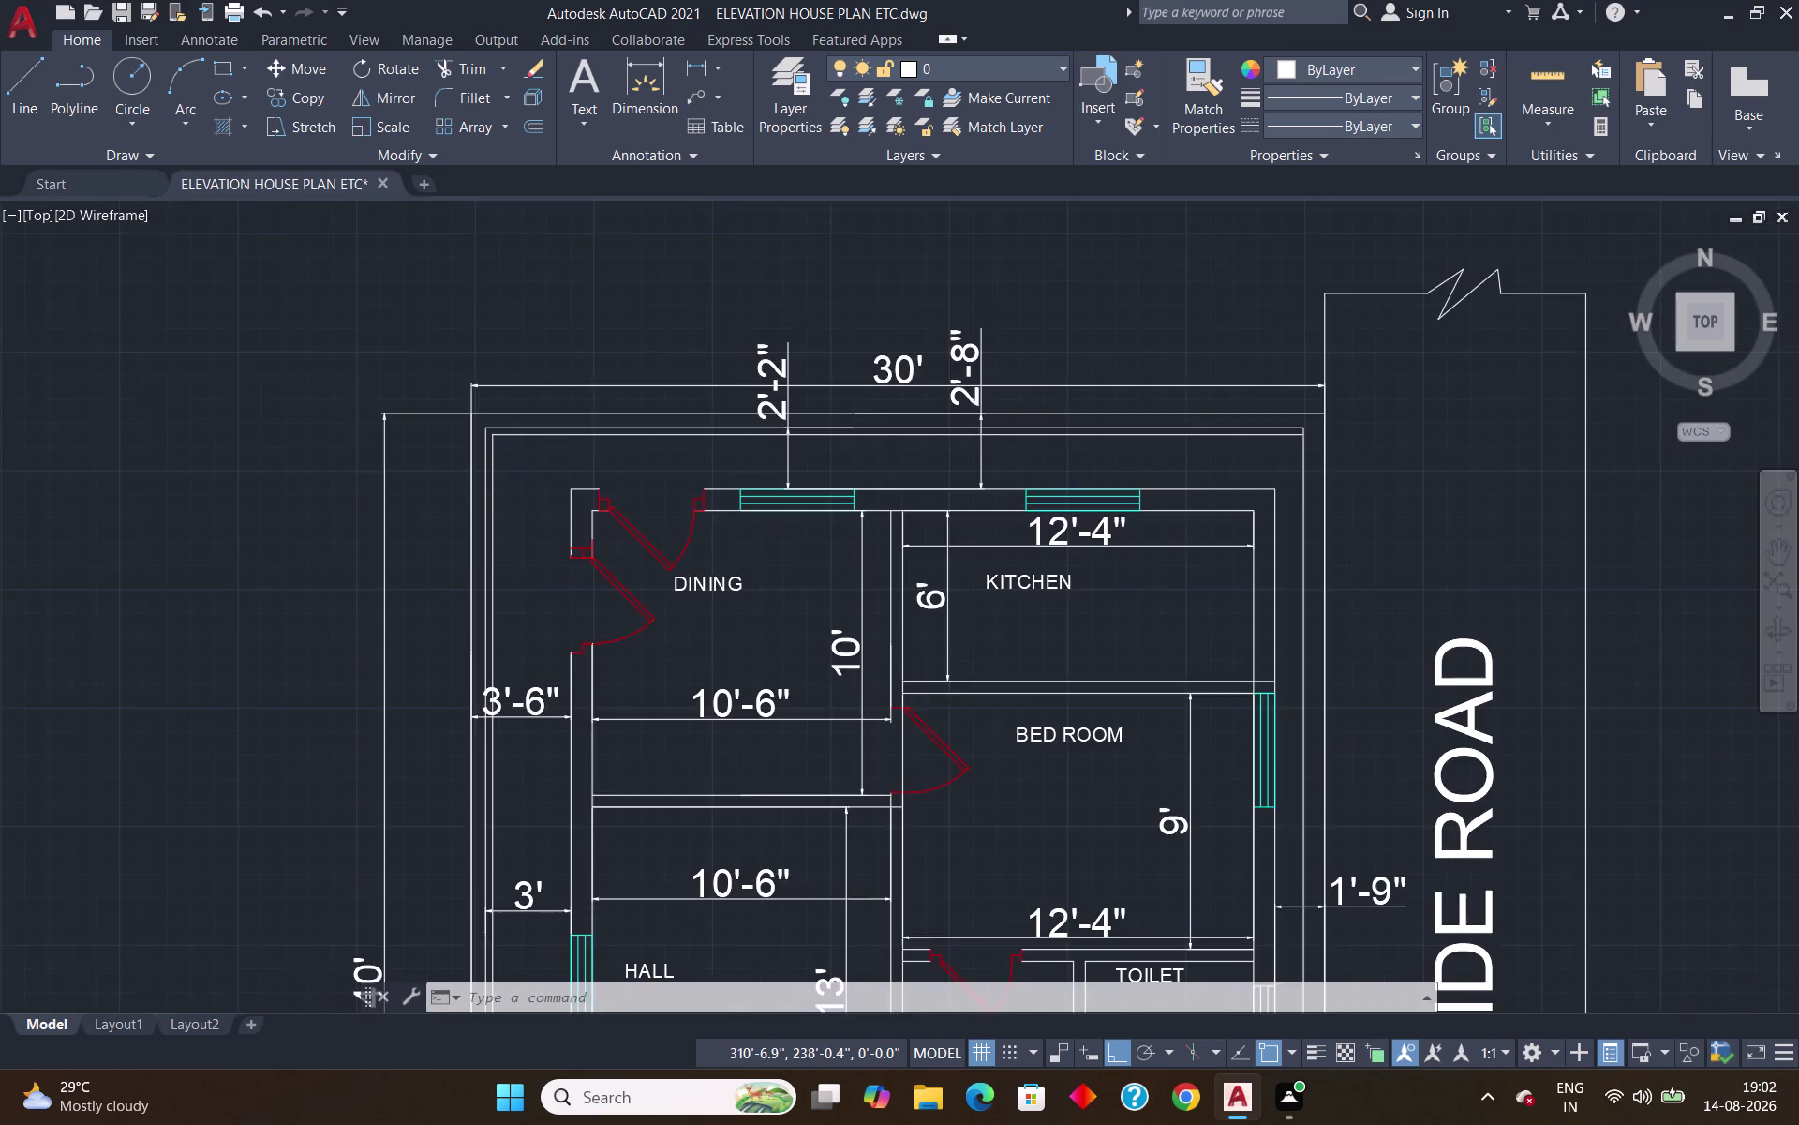
scroll(down, 3)
scroll(down, 3)
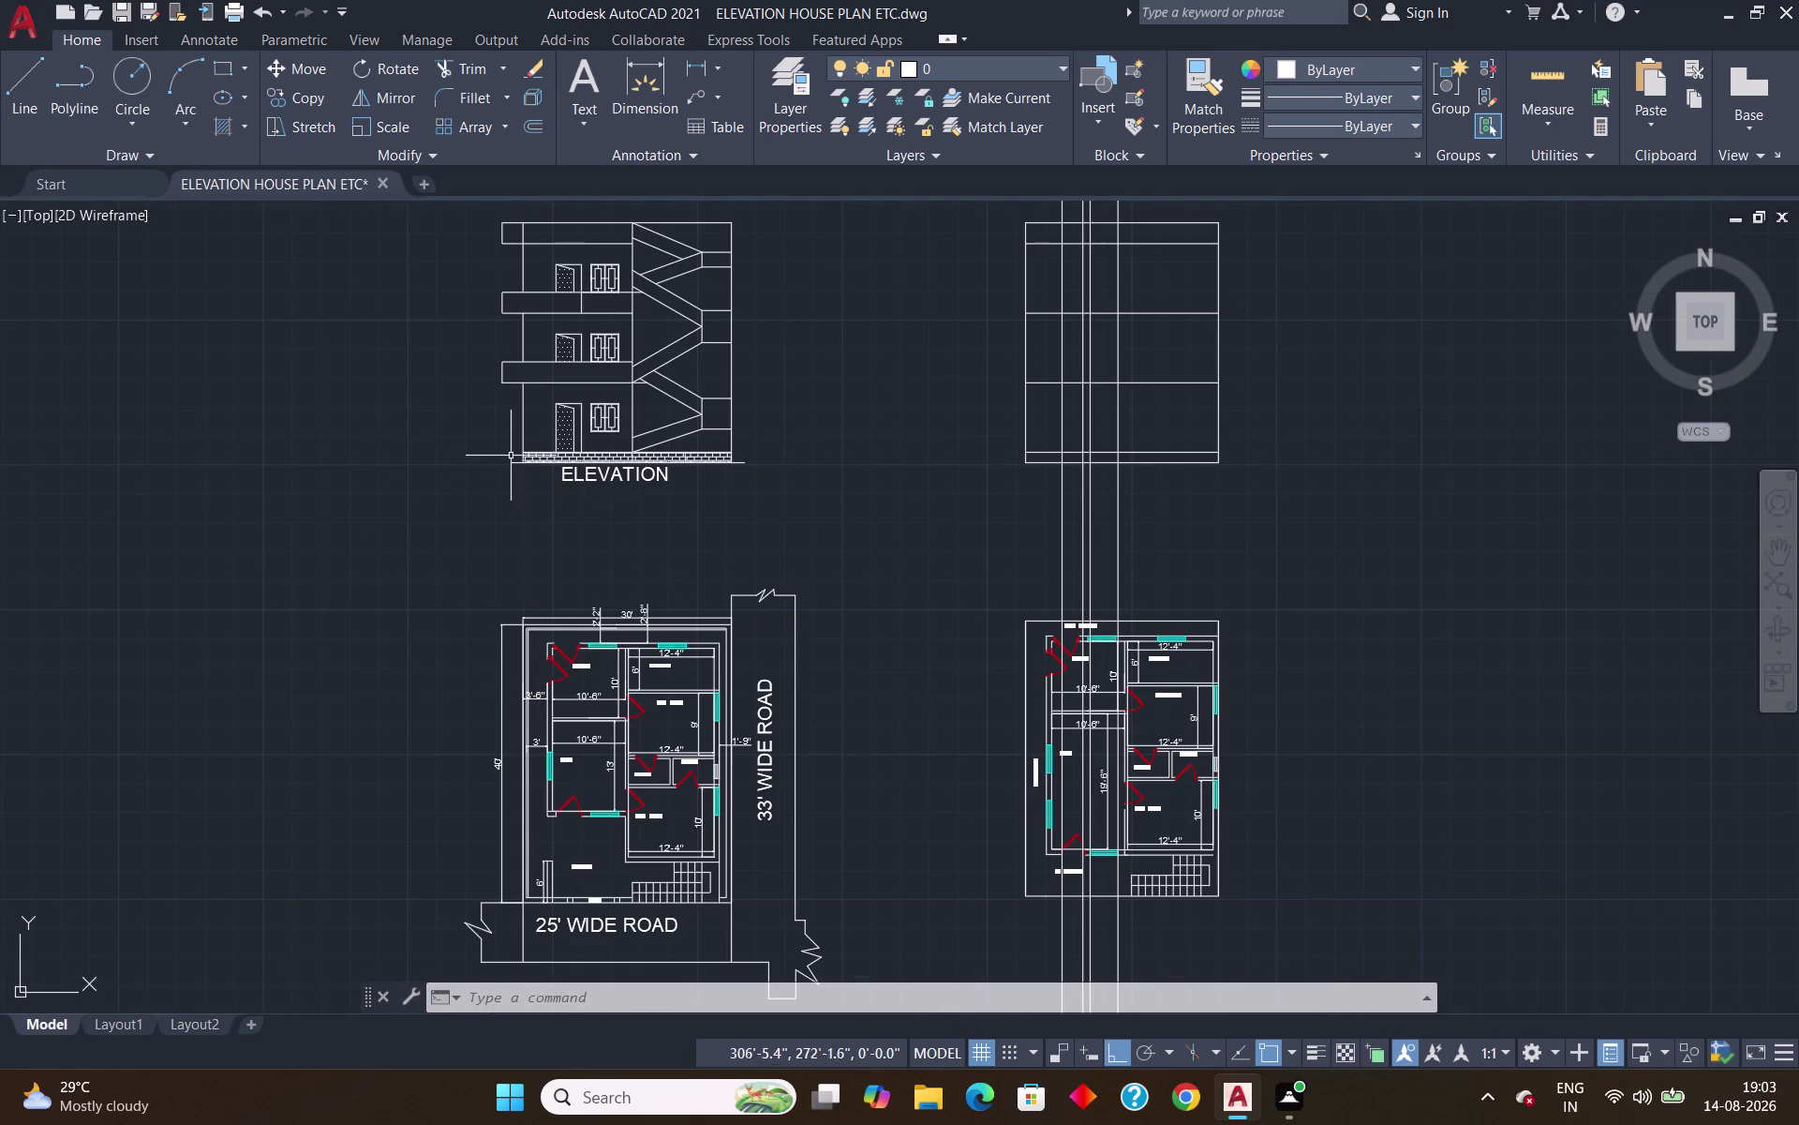
scroll(up, 3)
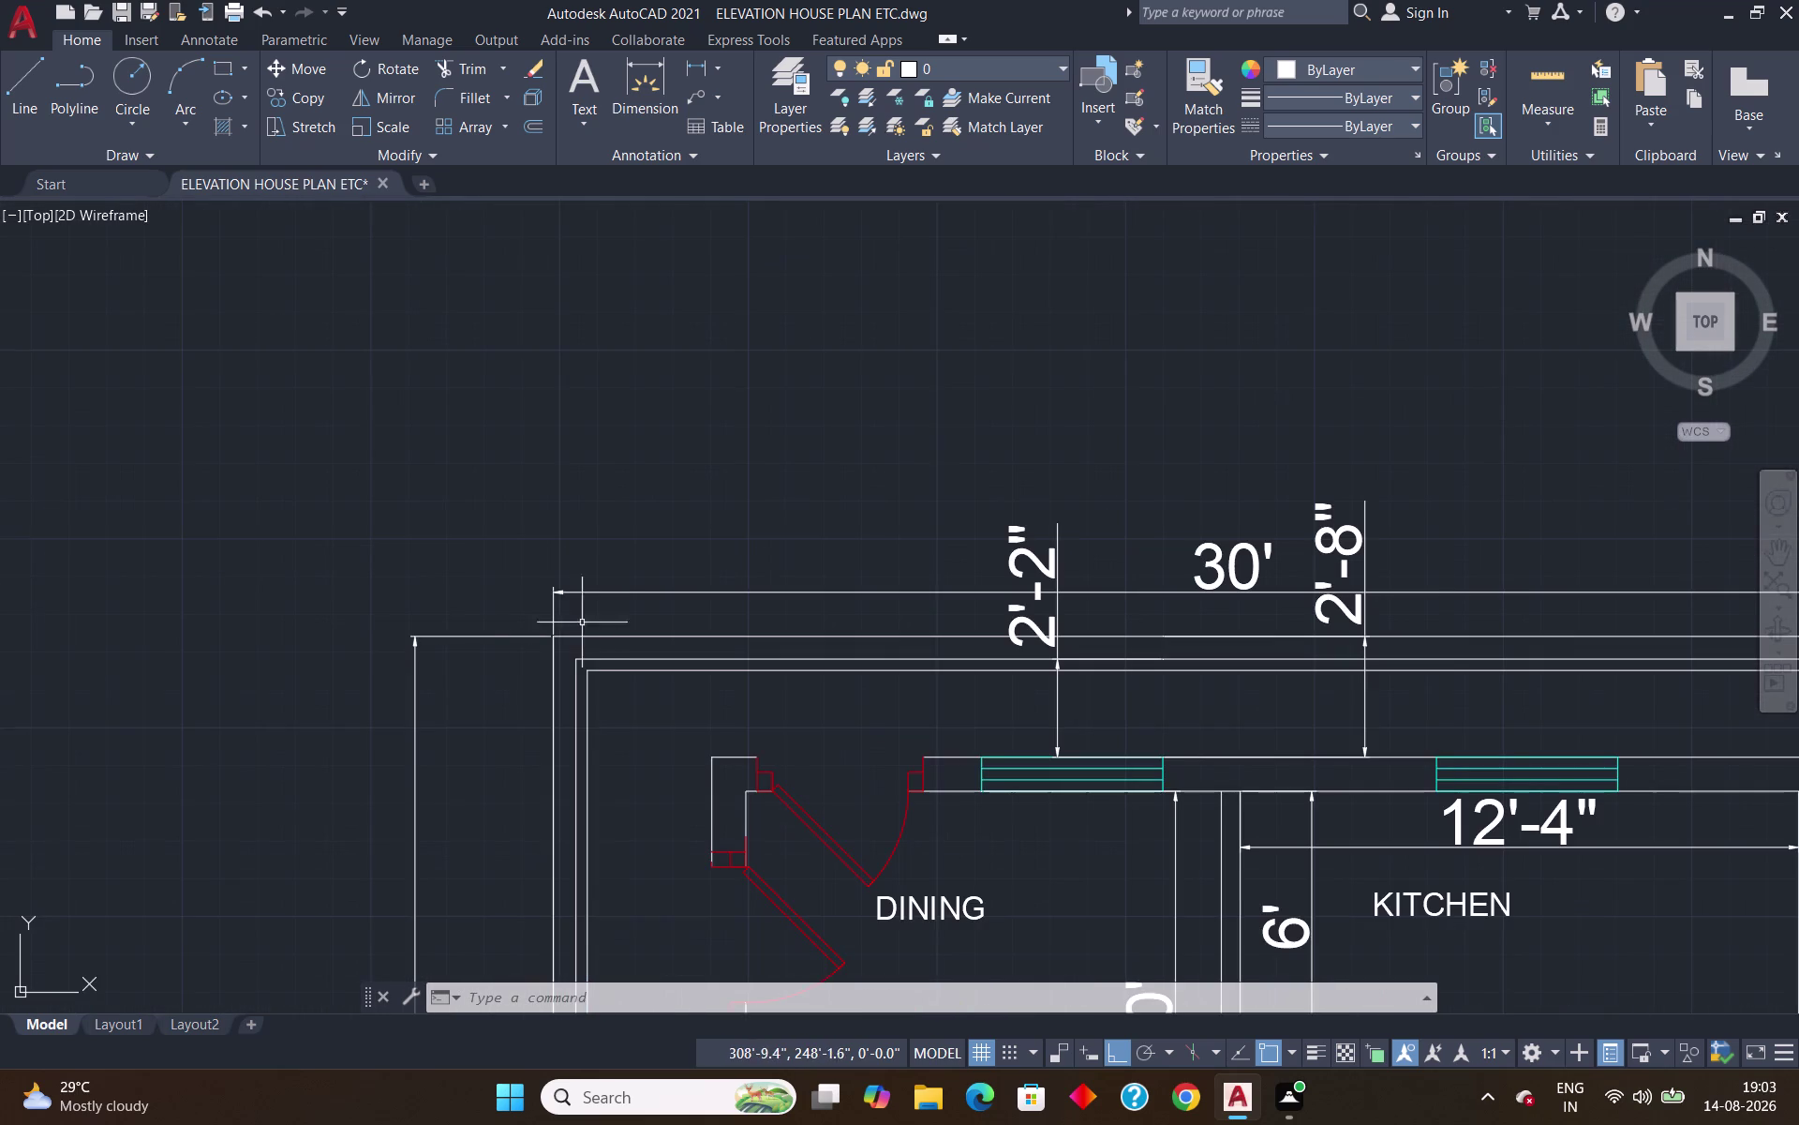
text(X)
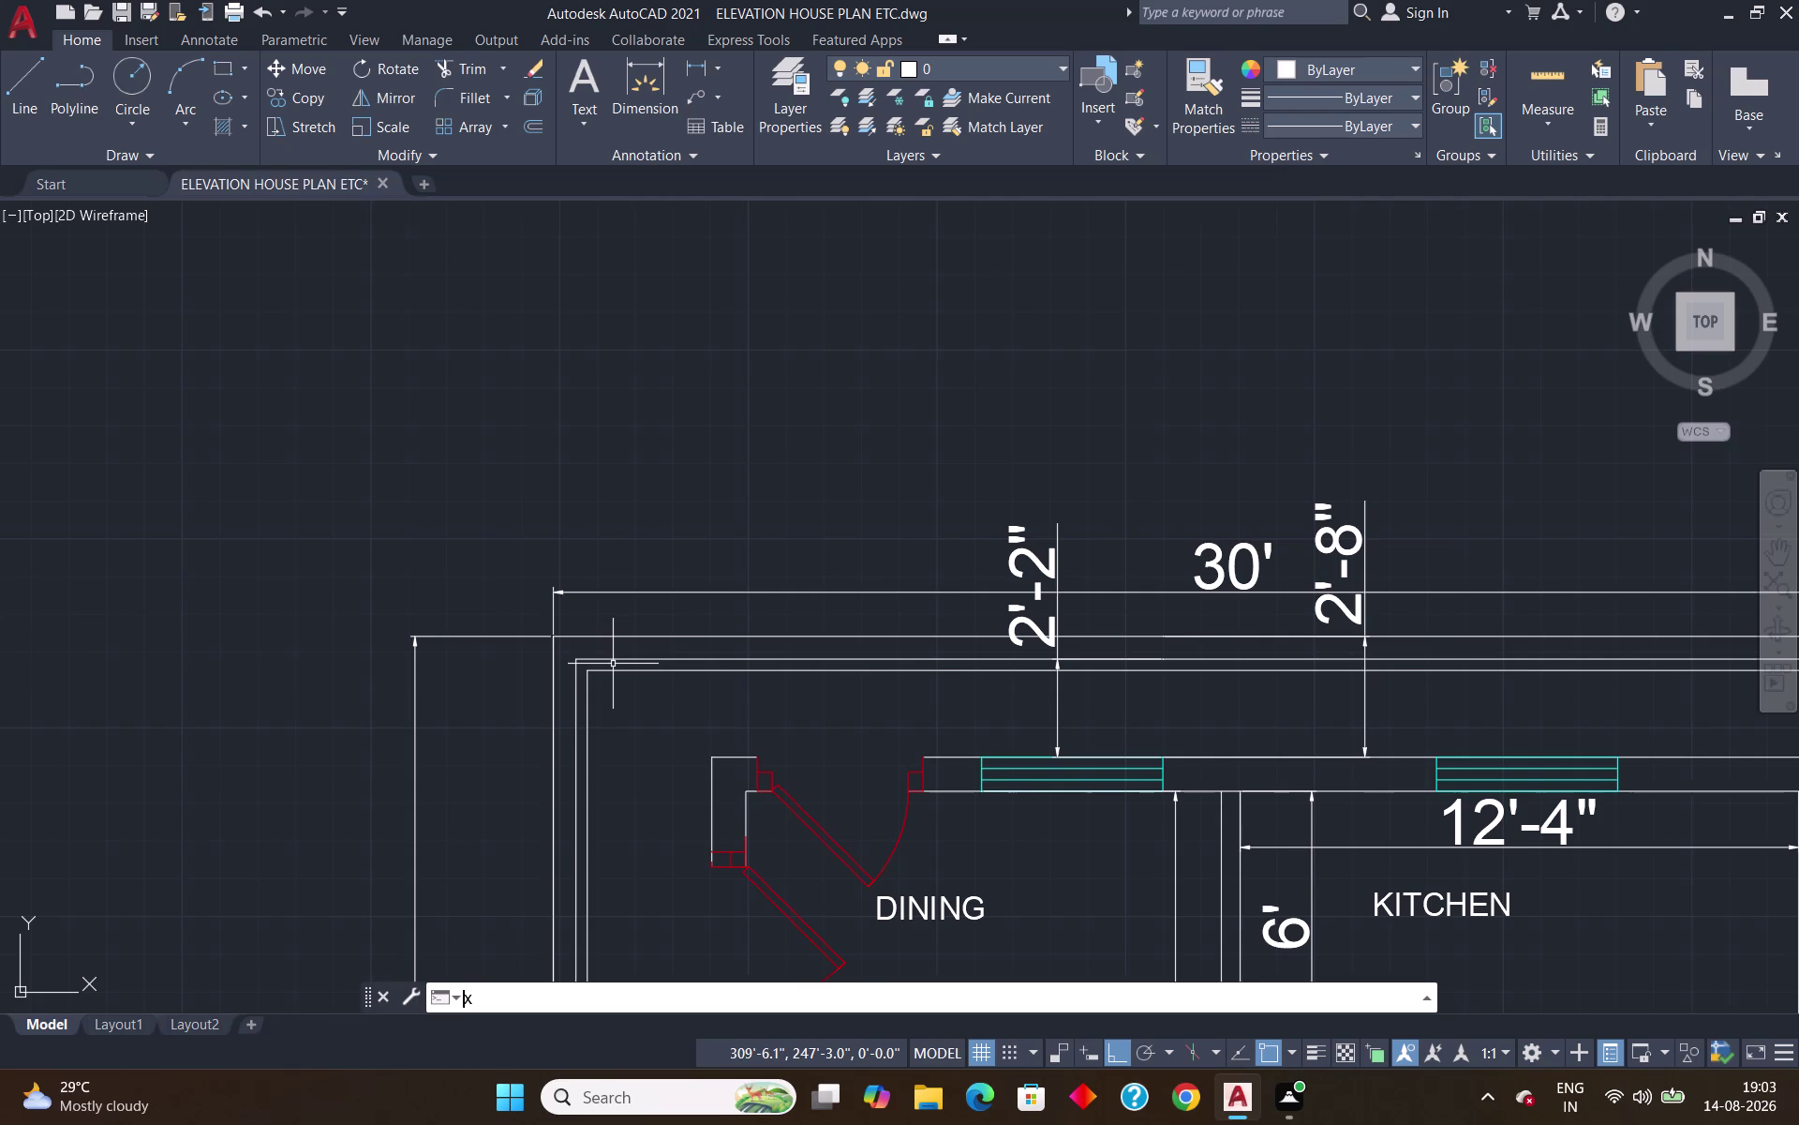
Draw a vertical construction line through the floor plan's left corner.
text(L)
key(Return)
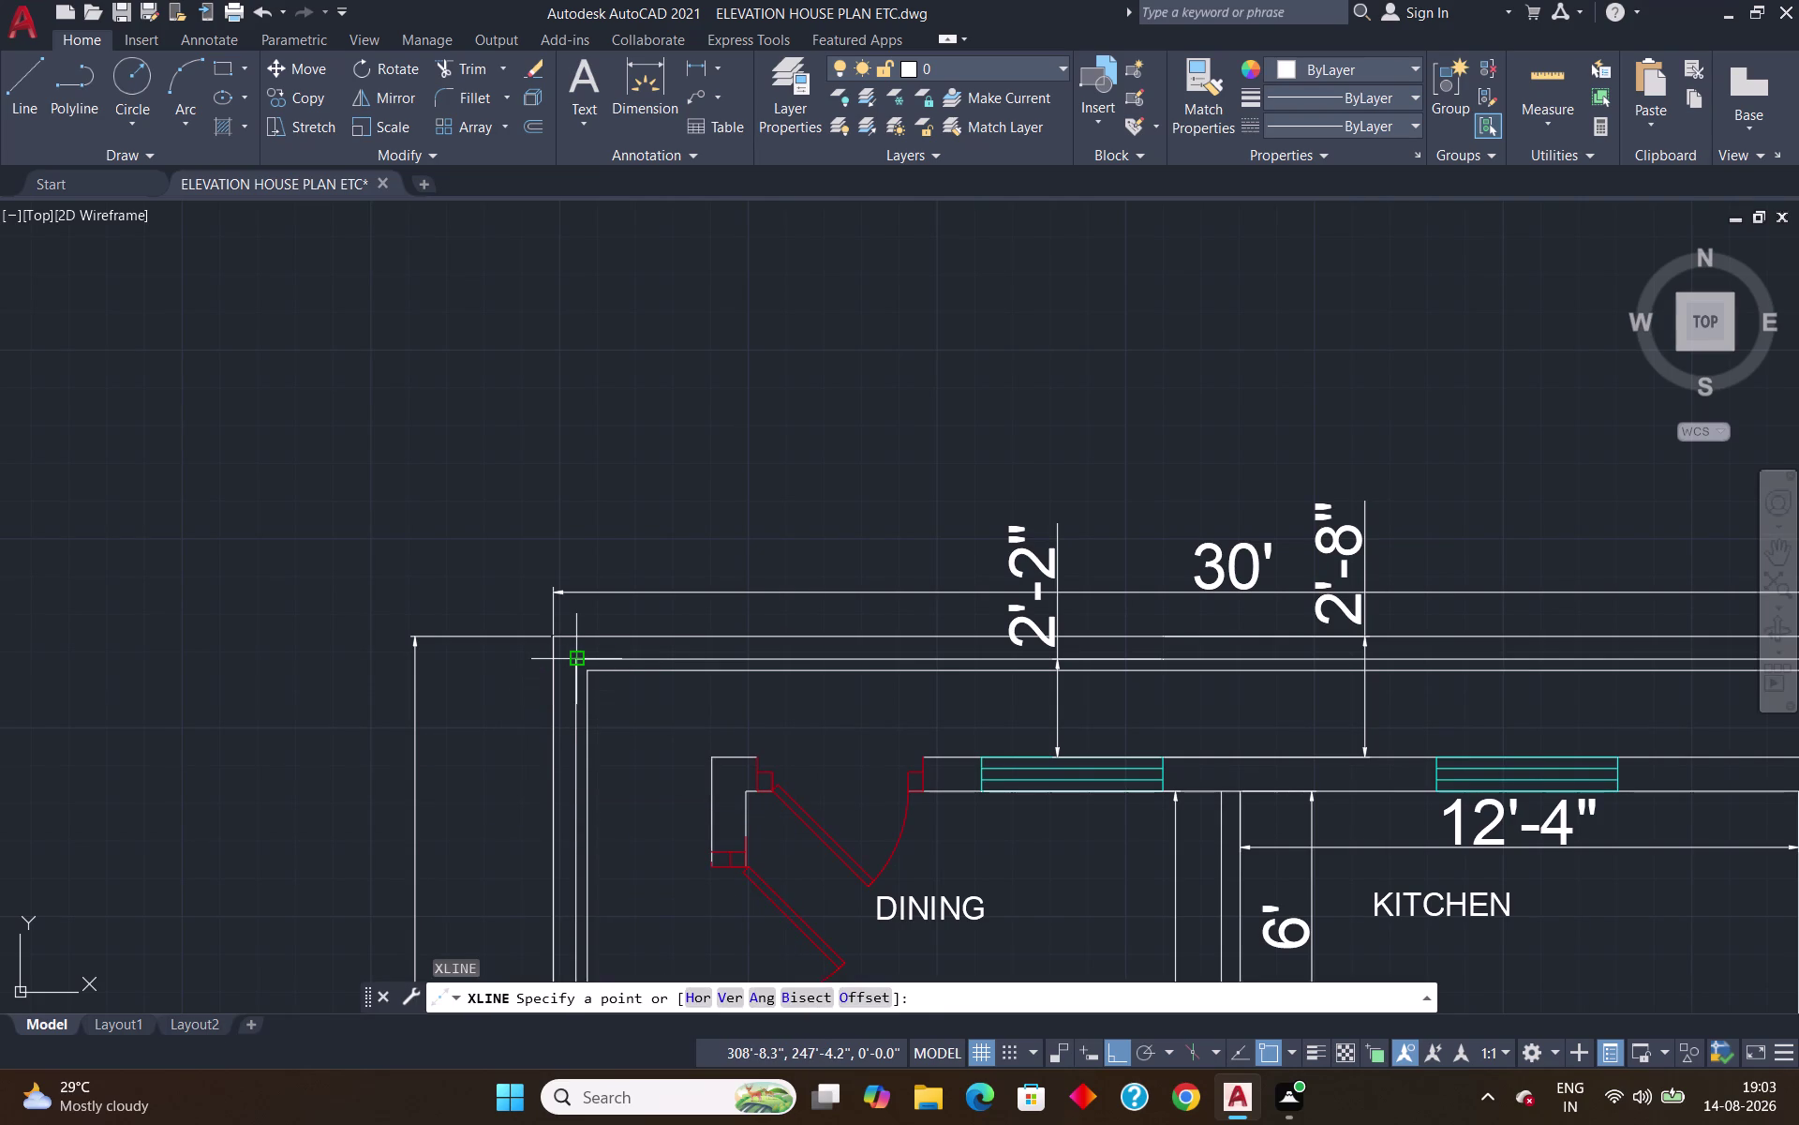
key(v)
key(Return)
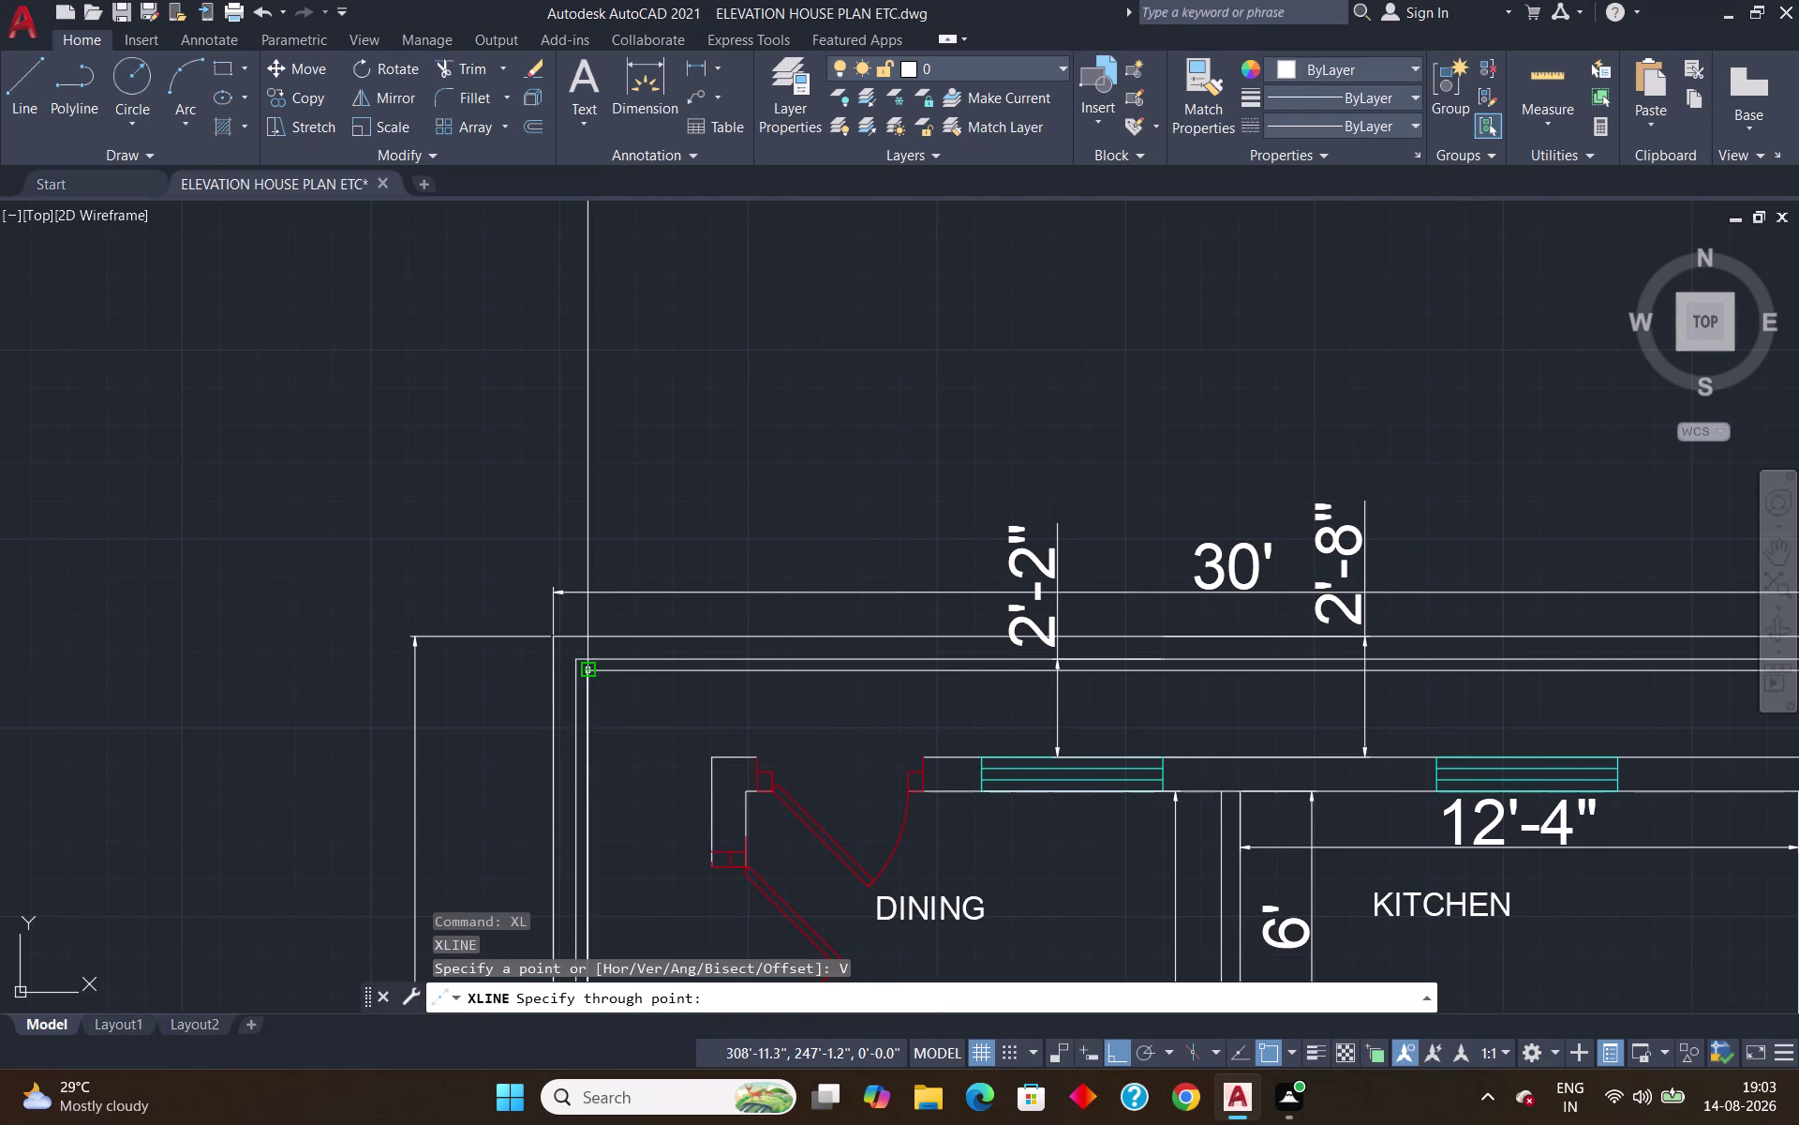
click(569, 665)
key(Return)
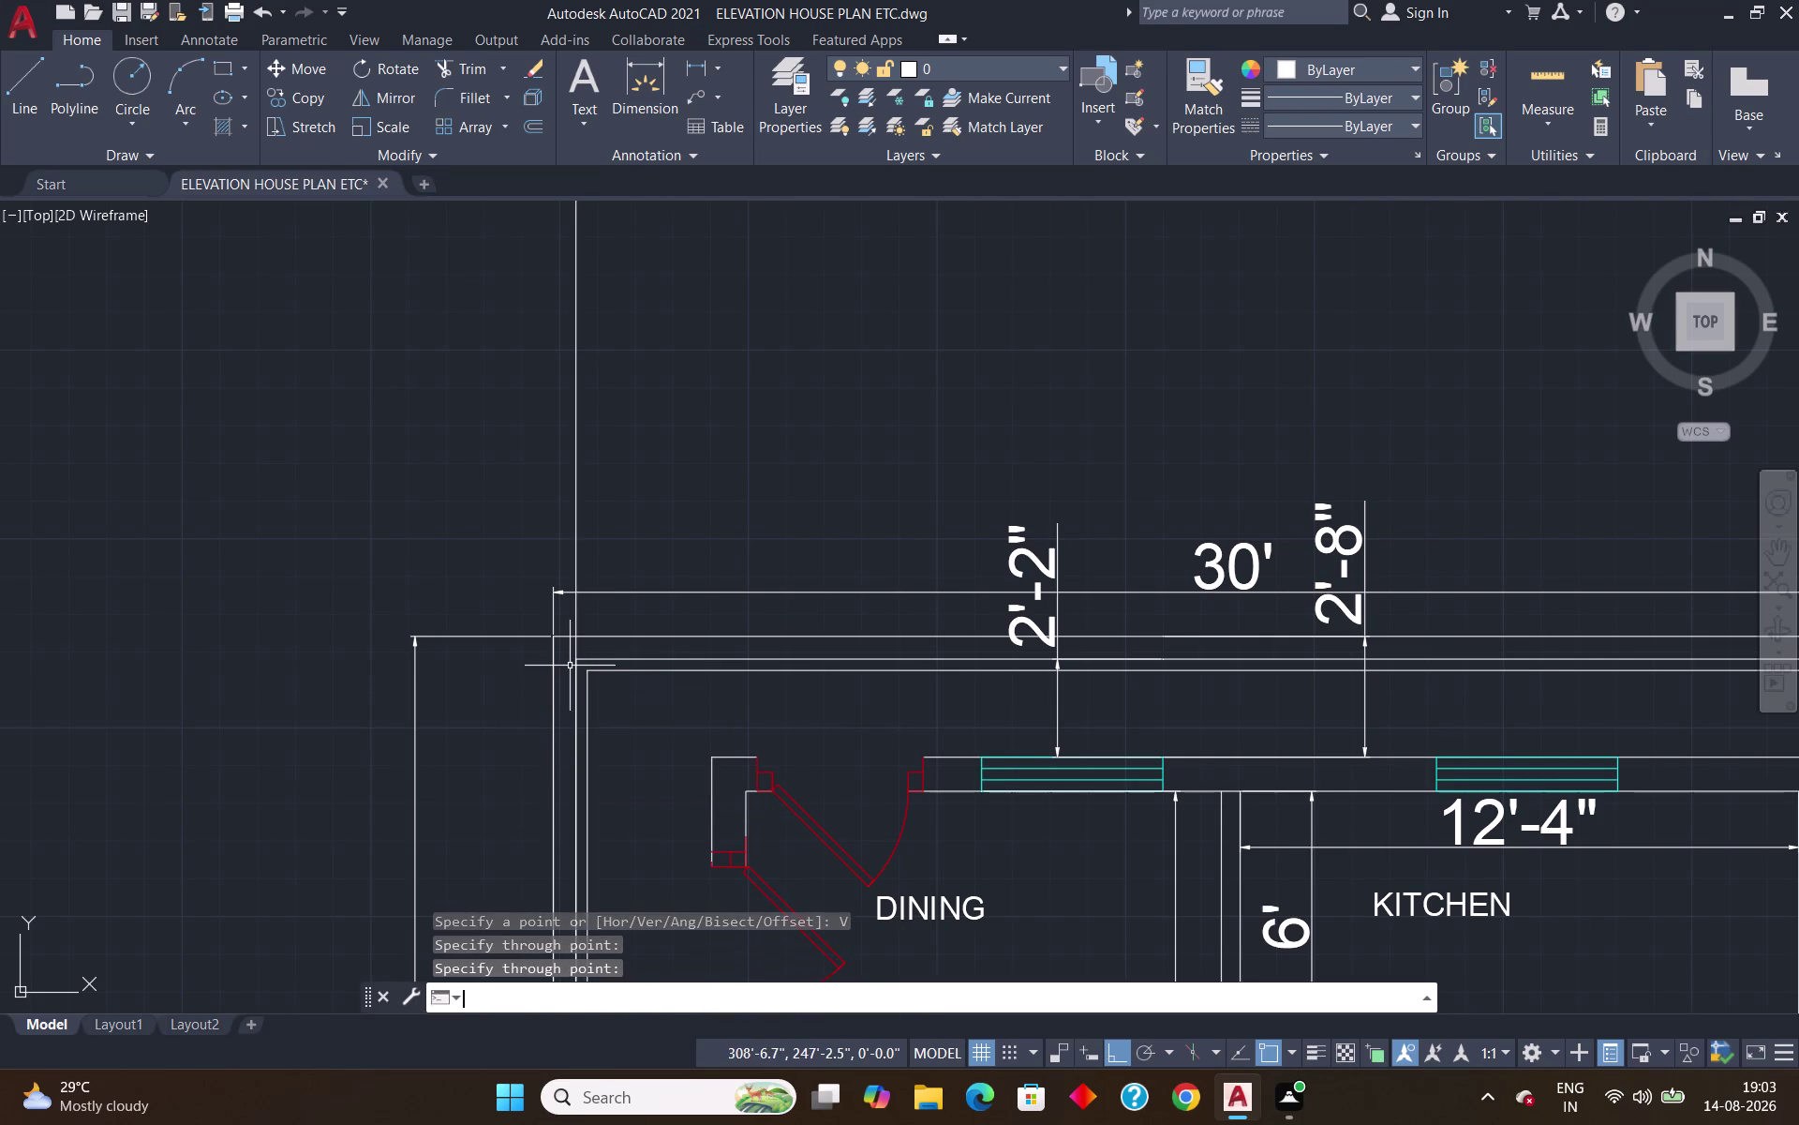
Select the vertical xline at the plan's left edge, then cancel the selection.
scroll(down, 3)
scroll(up, 3)
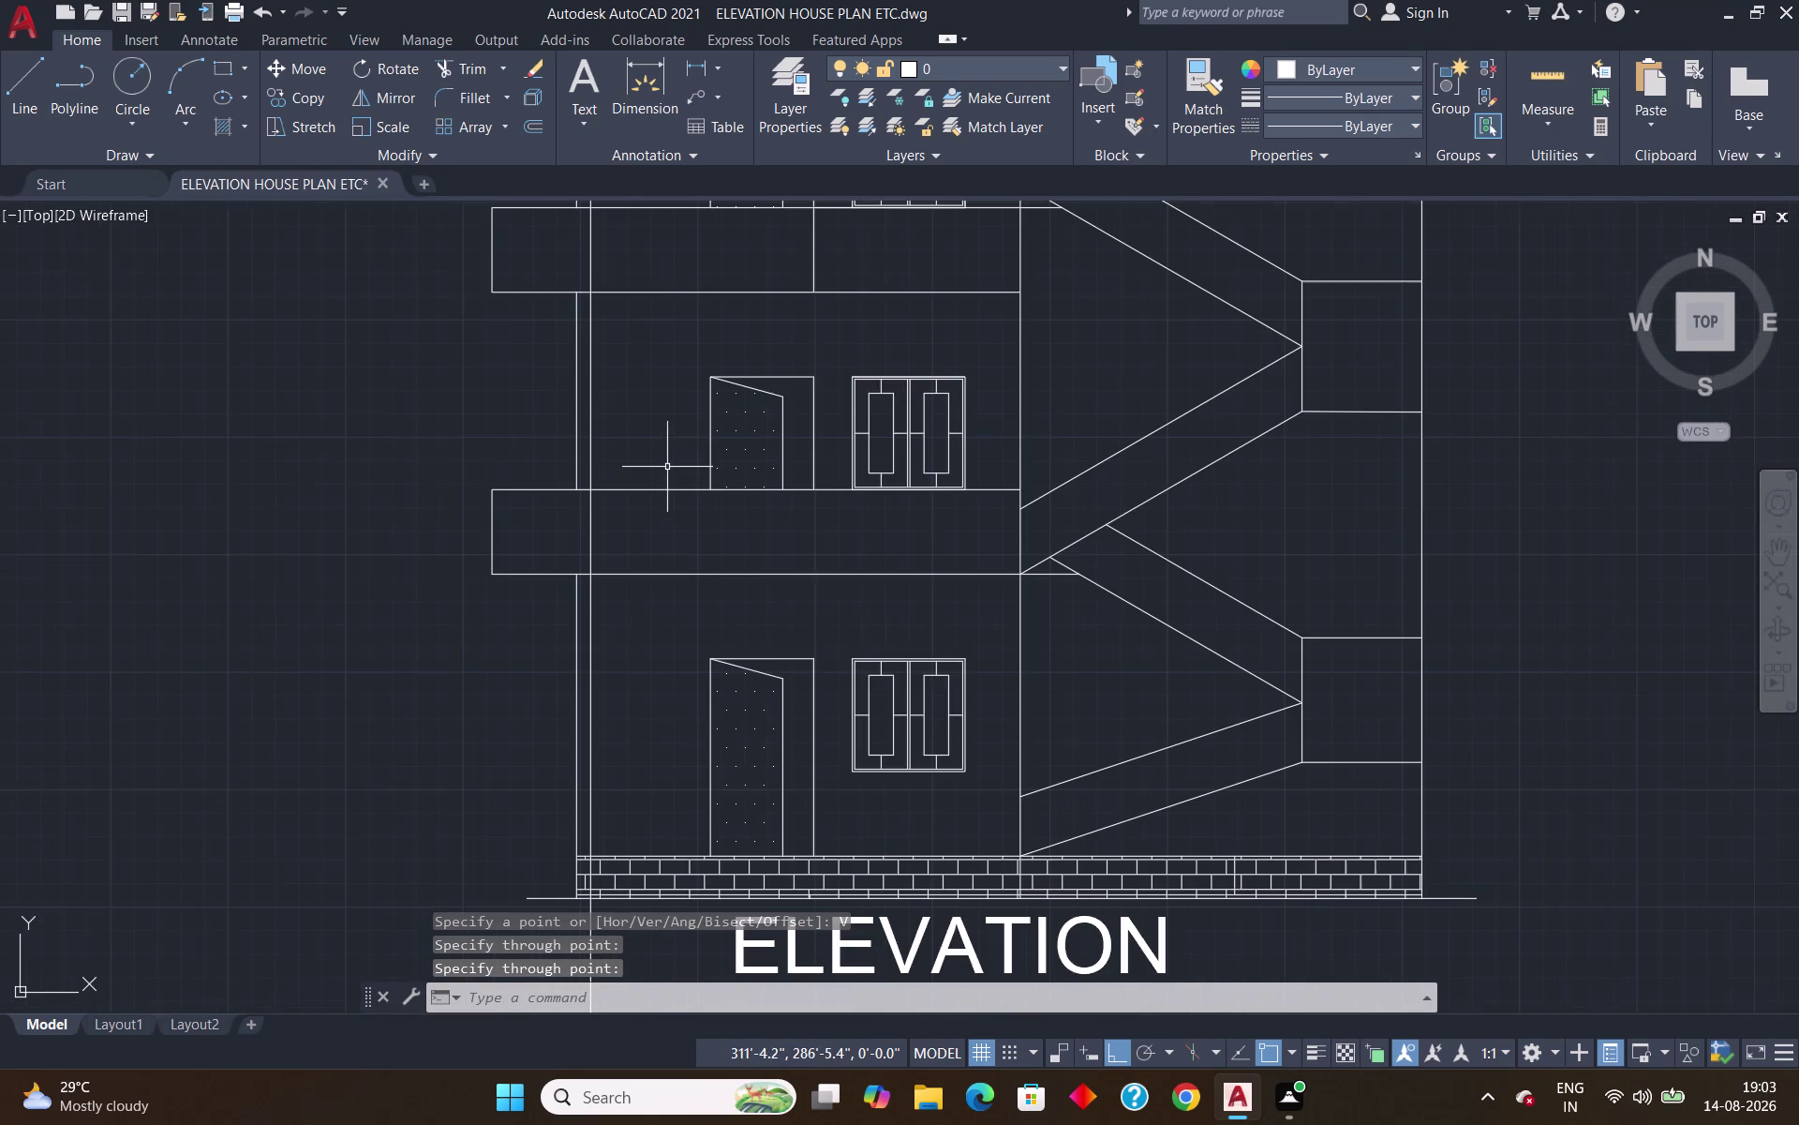
scroll(up, 3)
scroll(down, 3)
scroll(up, 3)
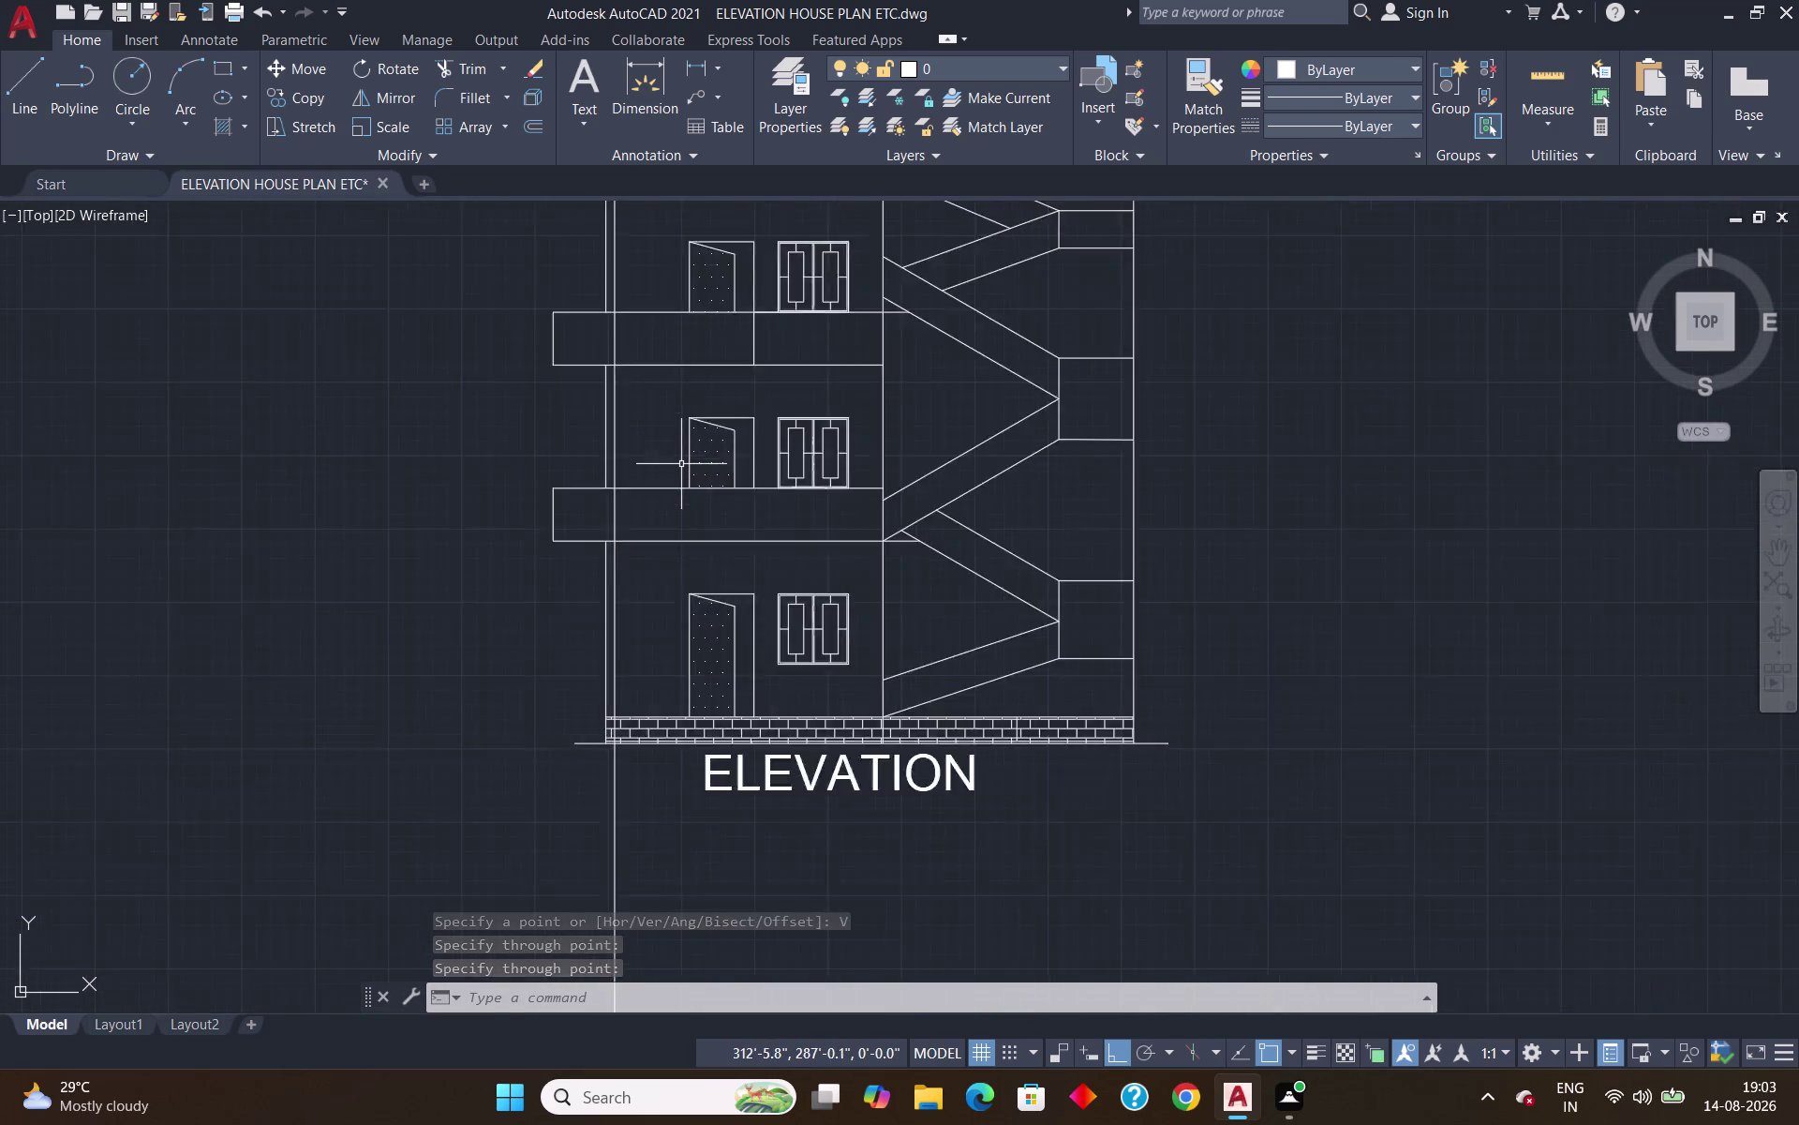
scroll(up, 3)
scroll(down, 3)
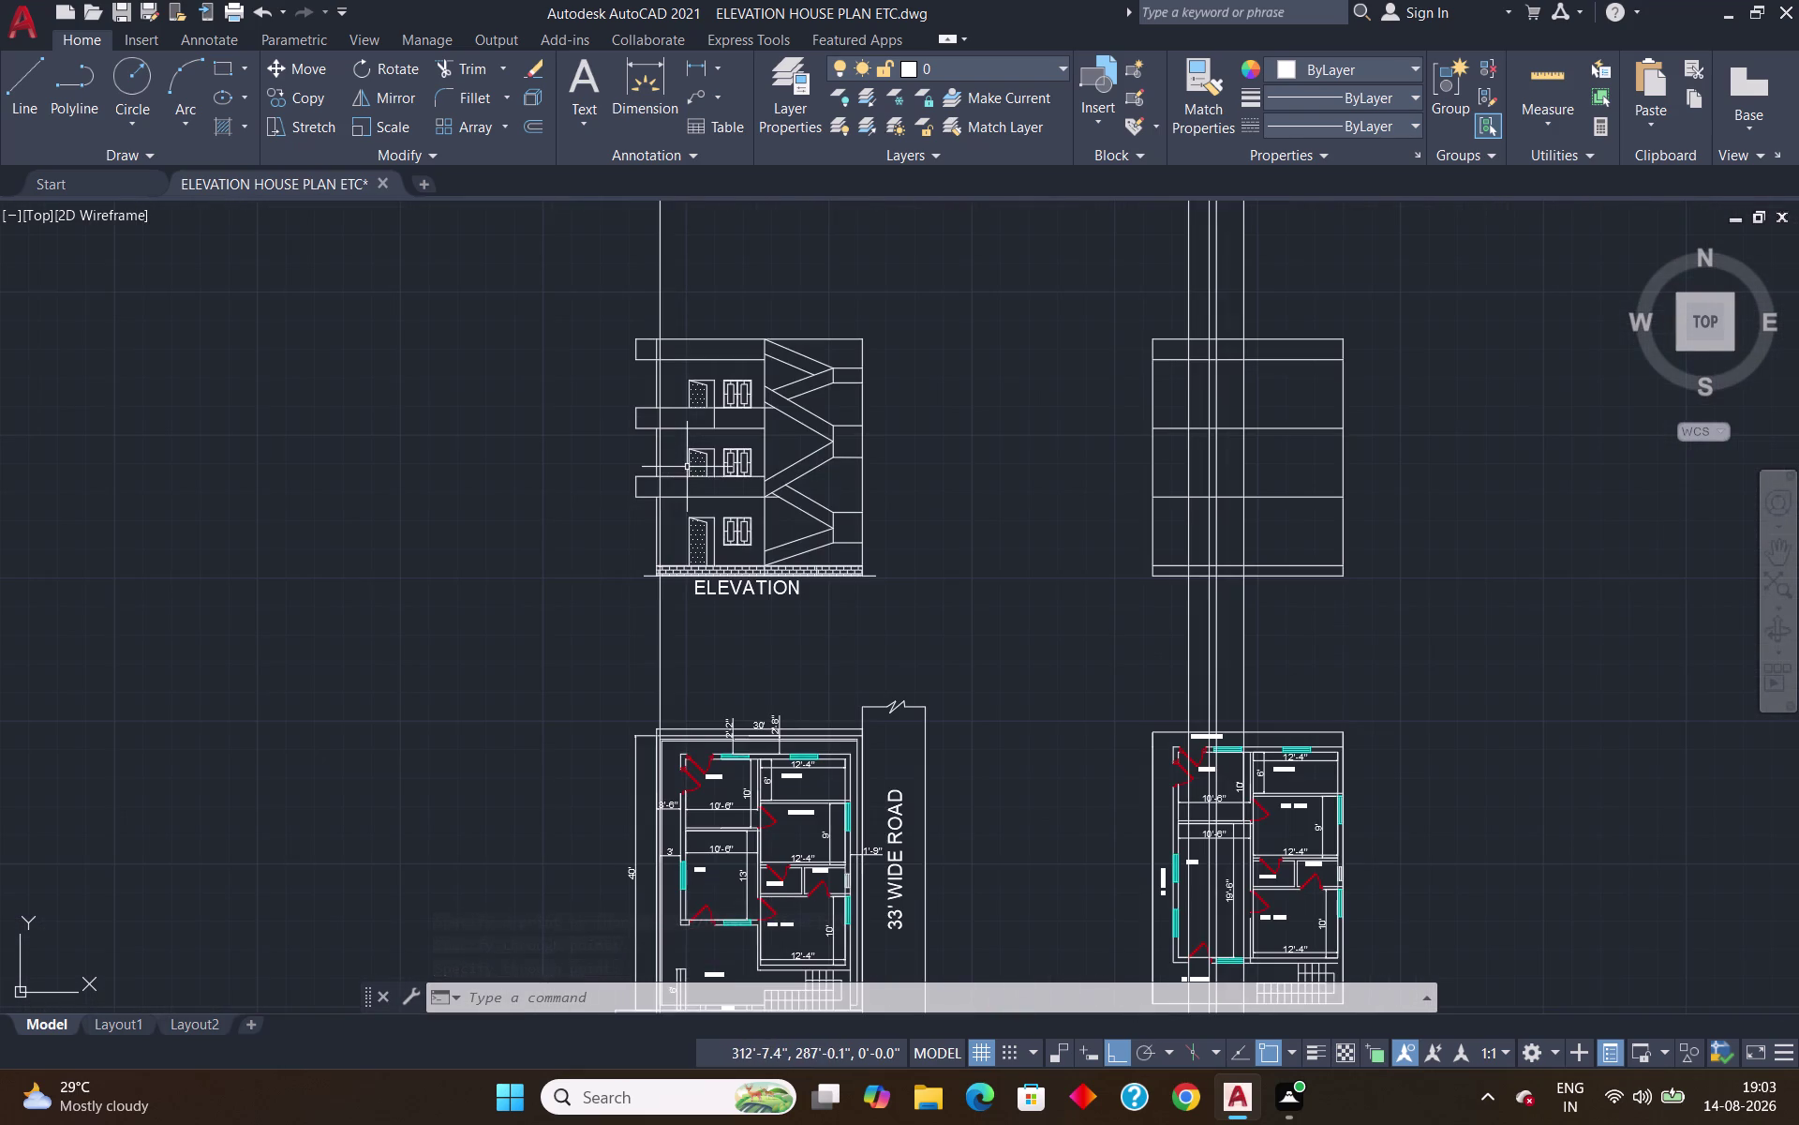
click(661, 663)
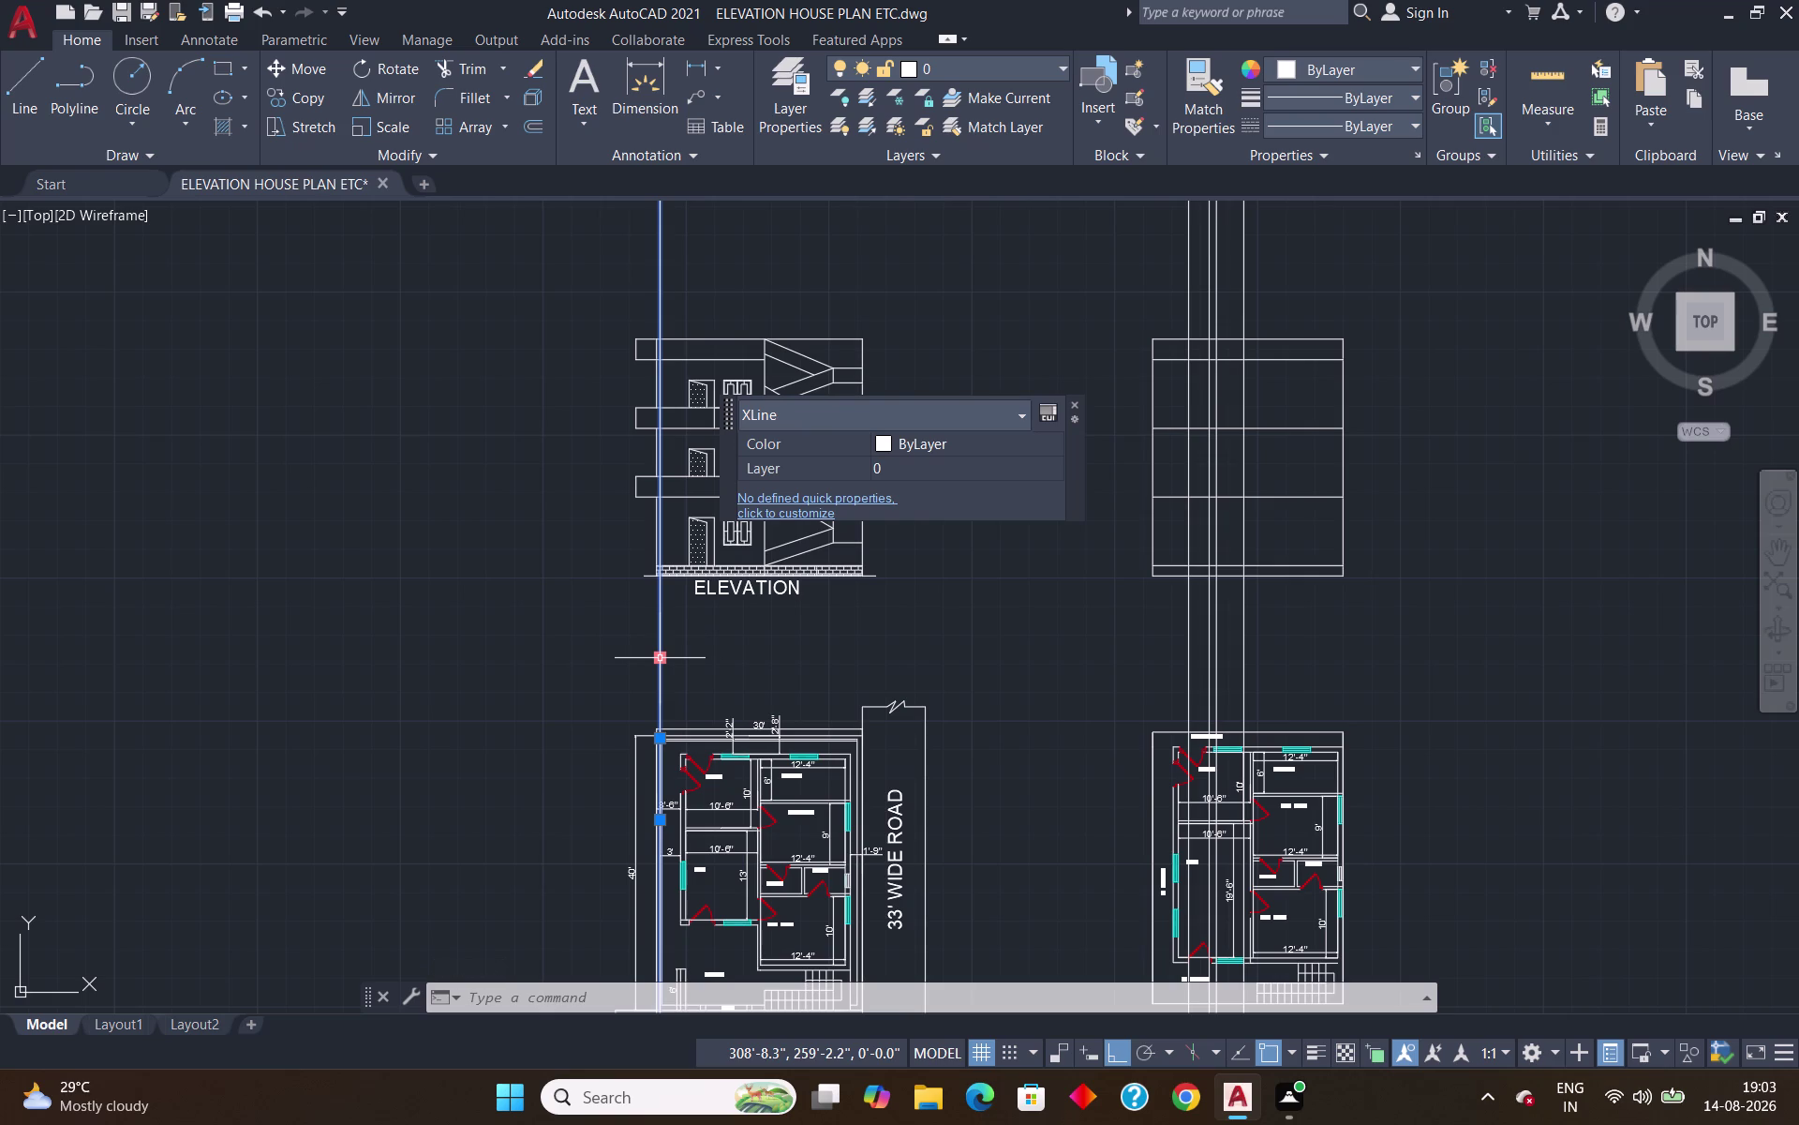
key(Escape)
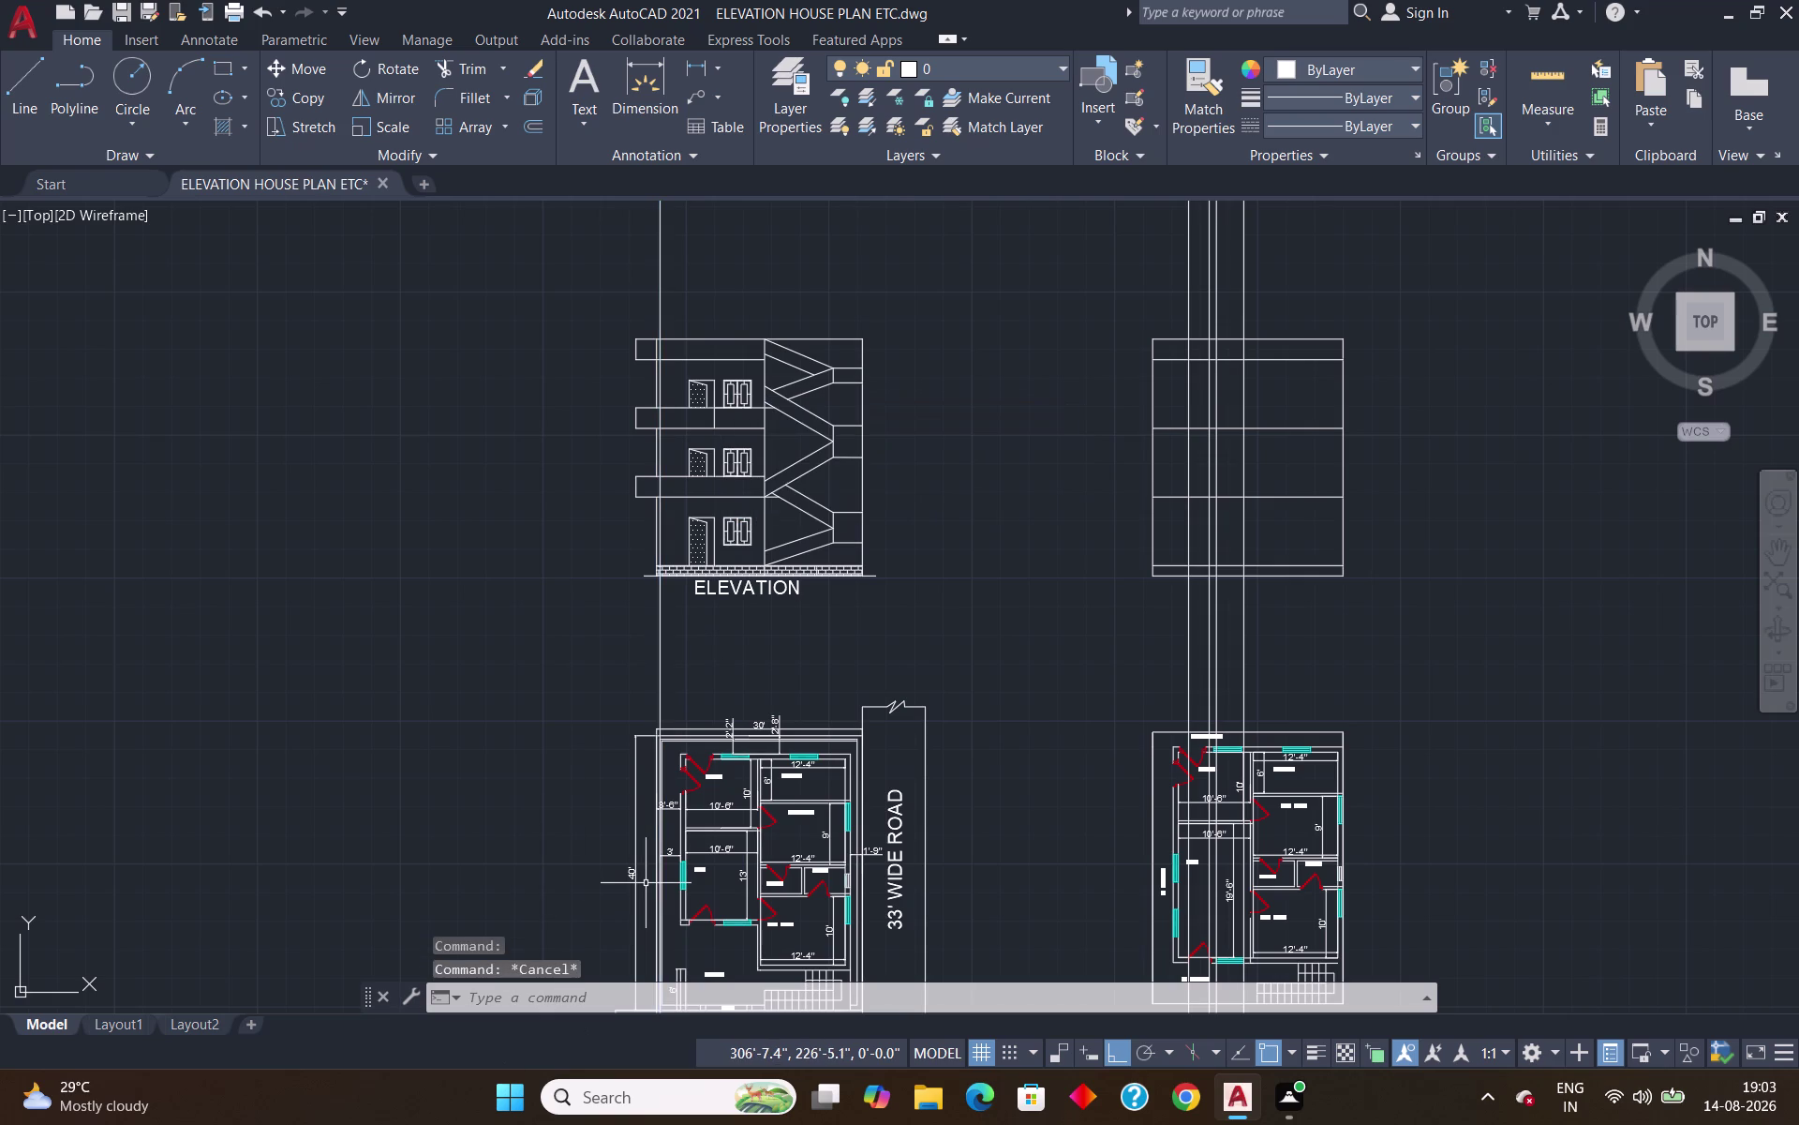
Zoom in and erase the vertical xline beside the original plan's left wall.
scroll(up, 3)
scroll(down, 3)
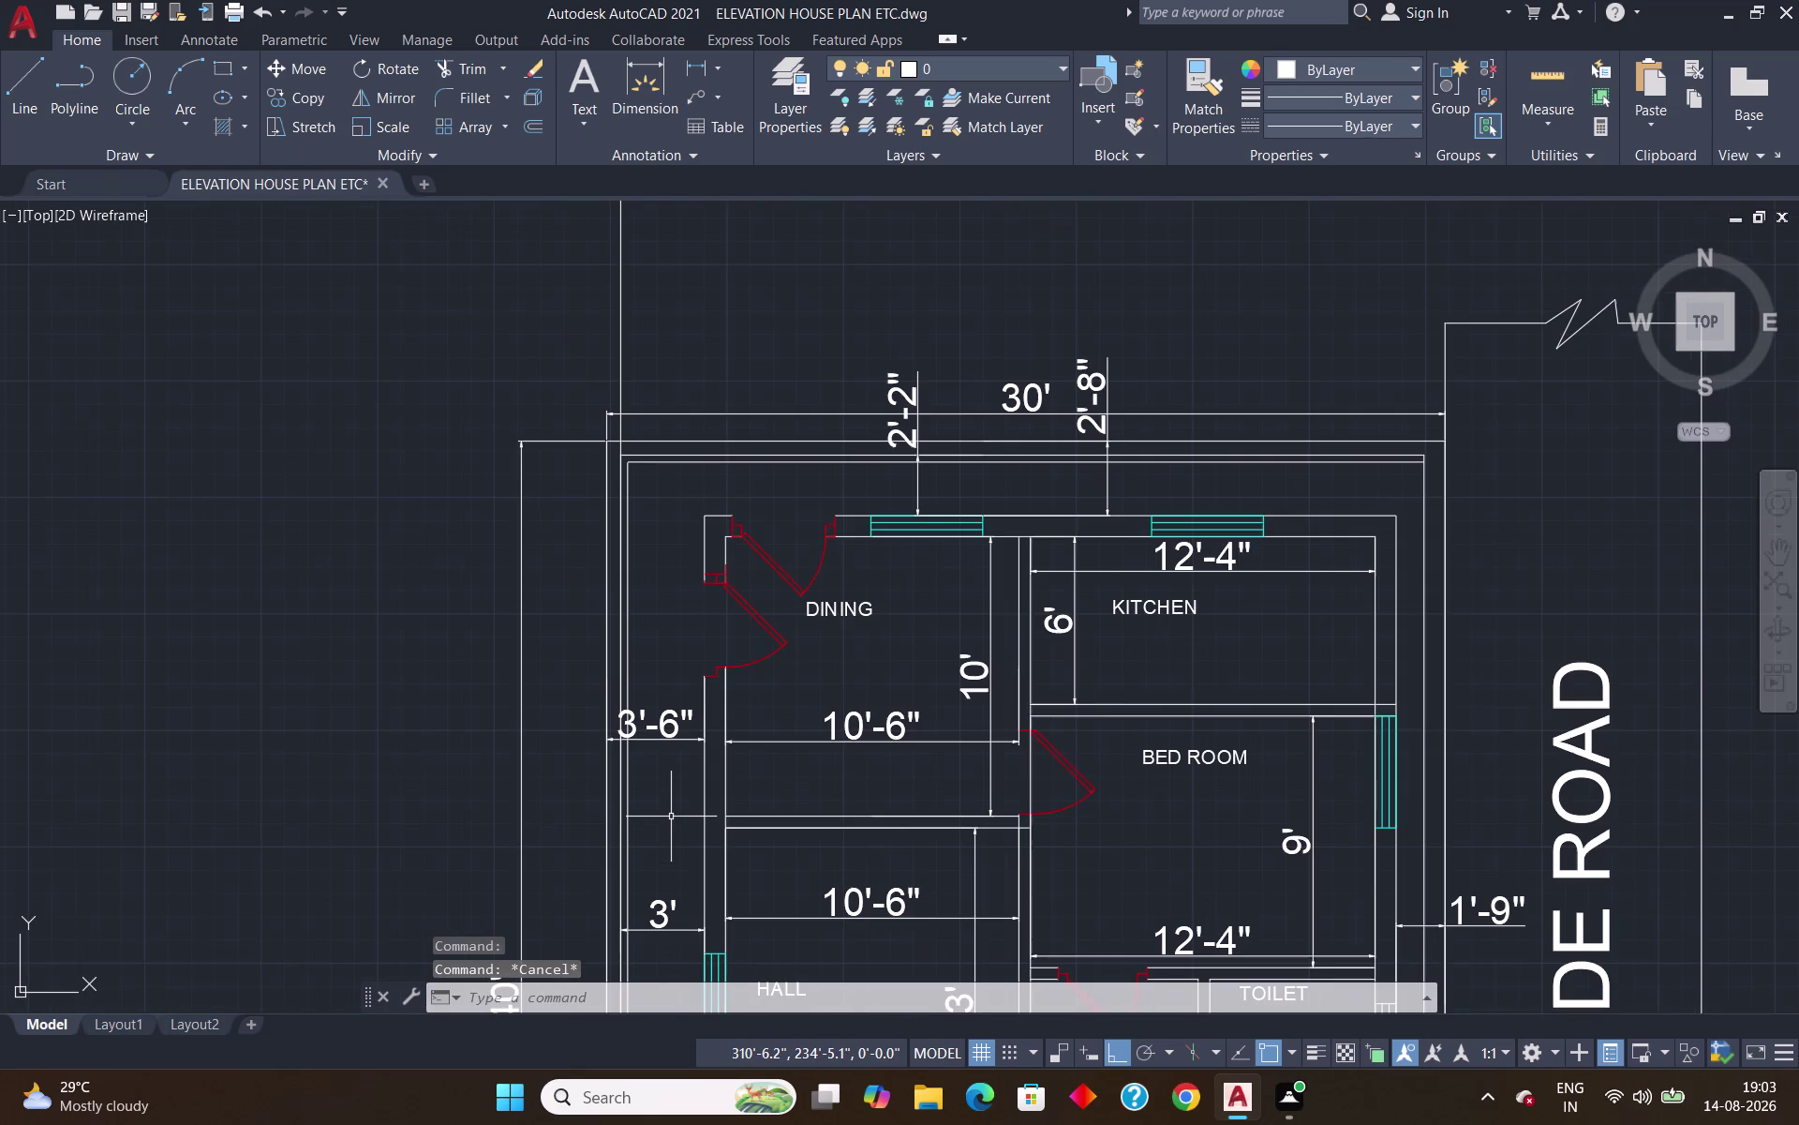
scroll(up, 3)
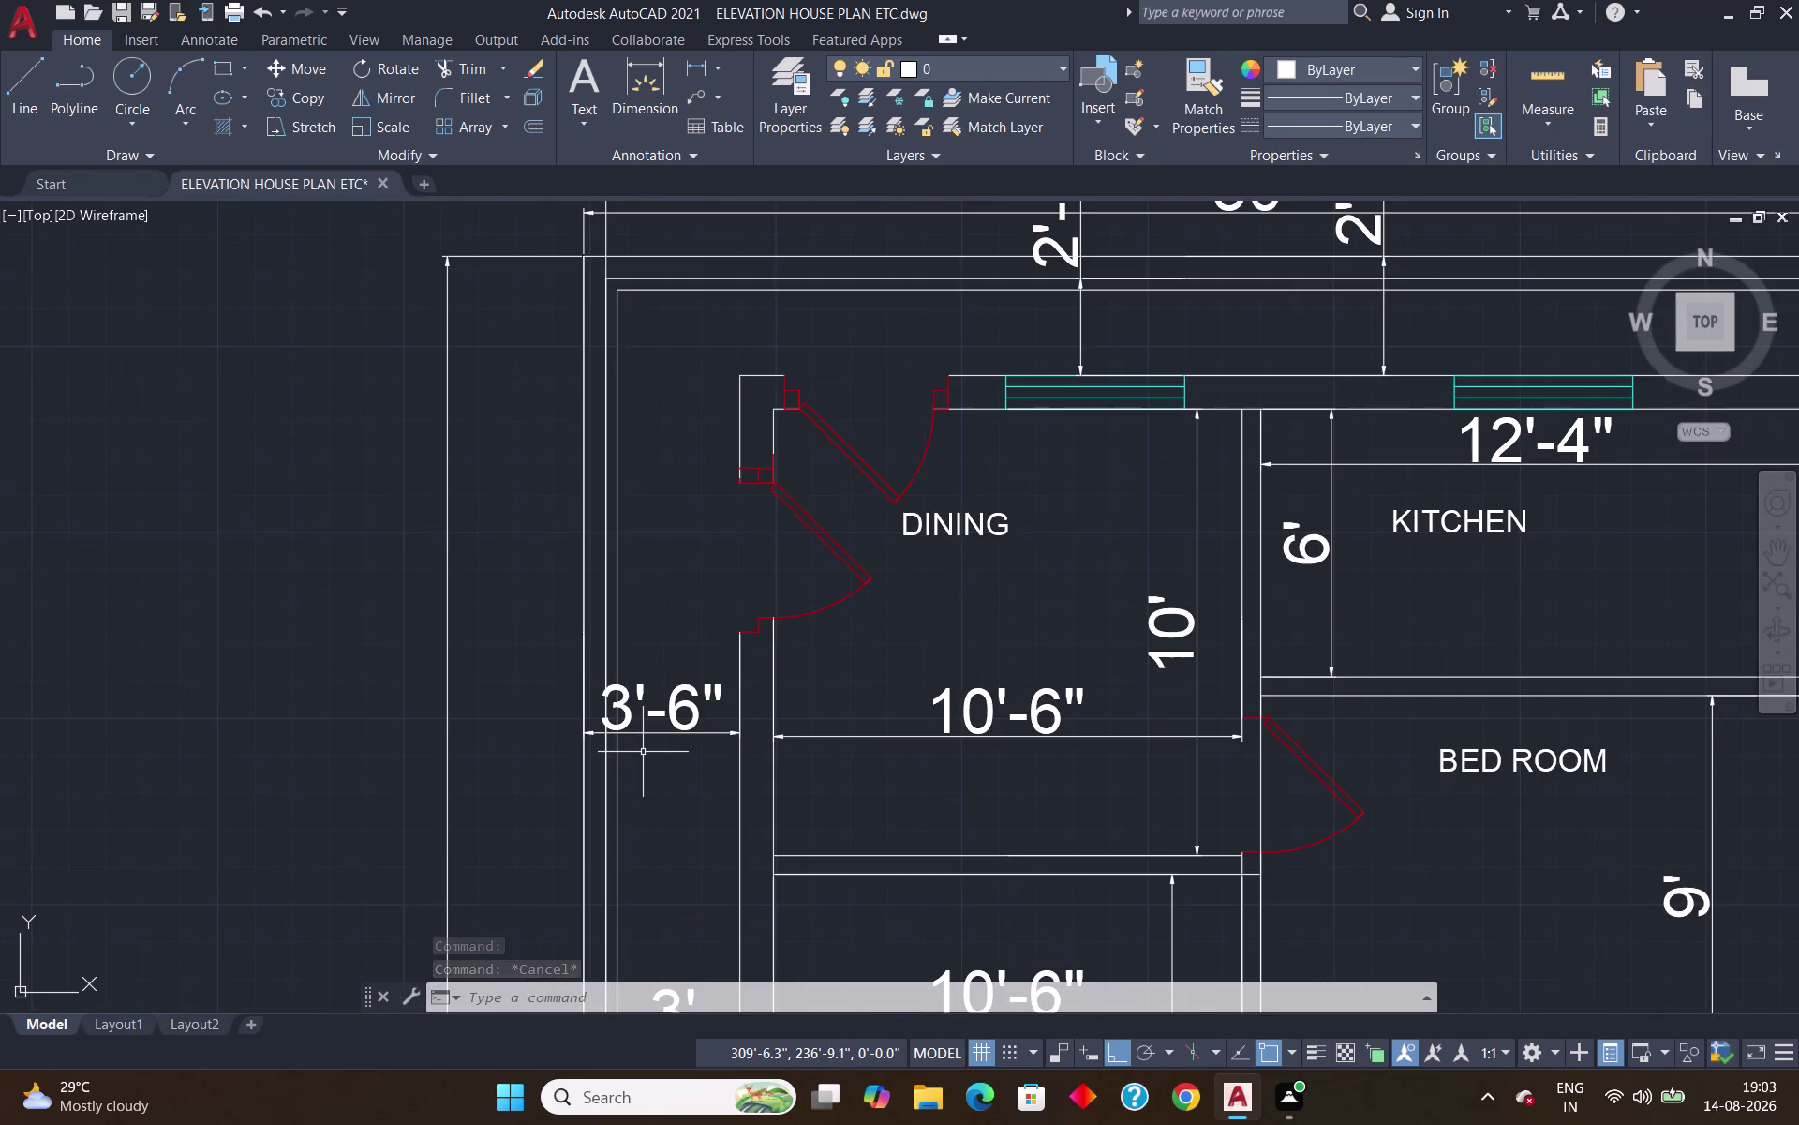
scroll(down, 3)
scroll(down, 3)
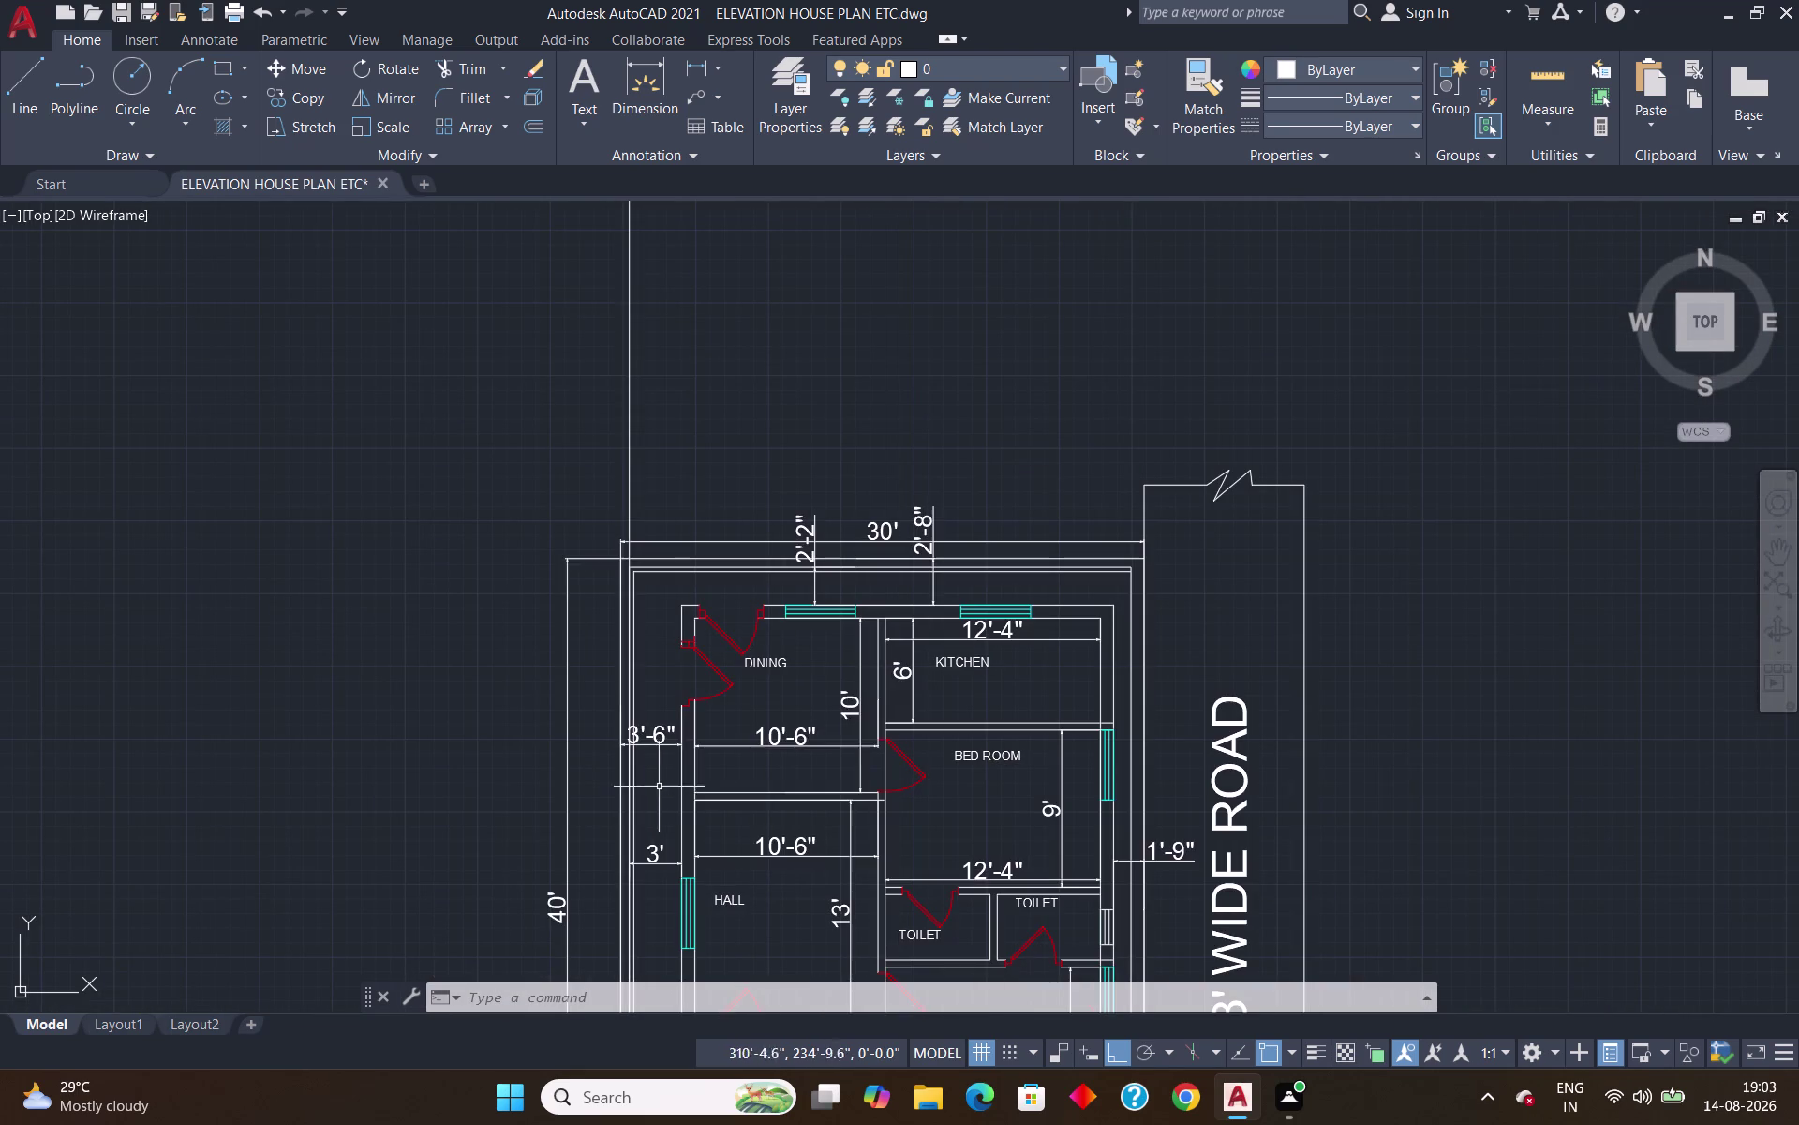
scroll(up, 3)
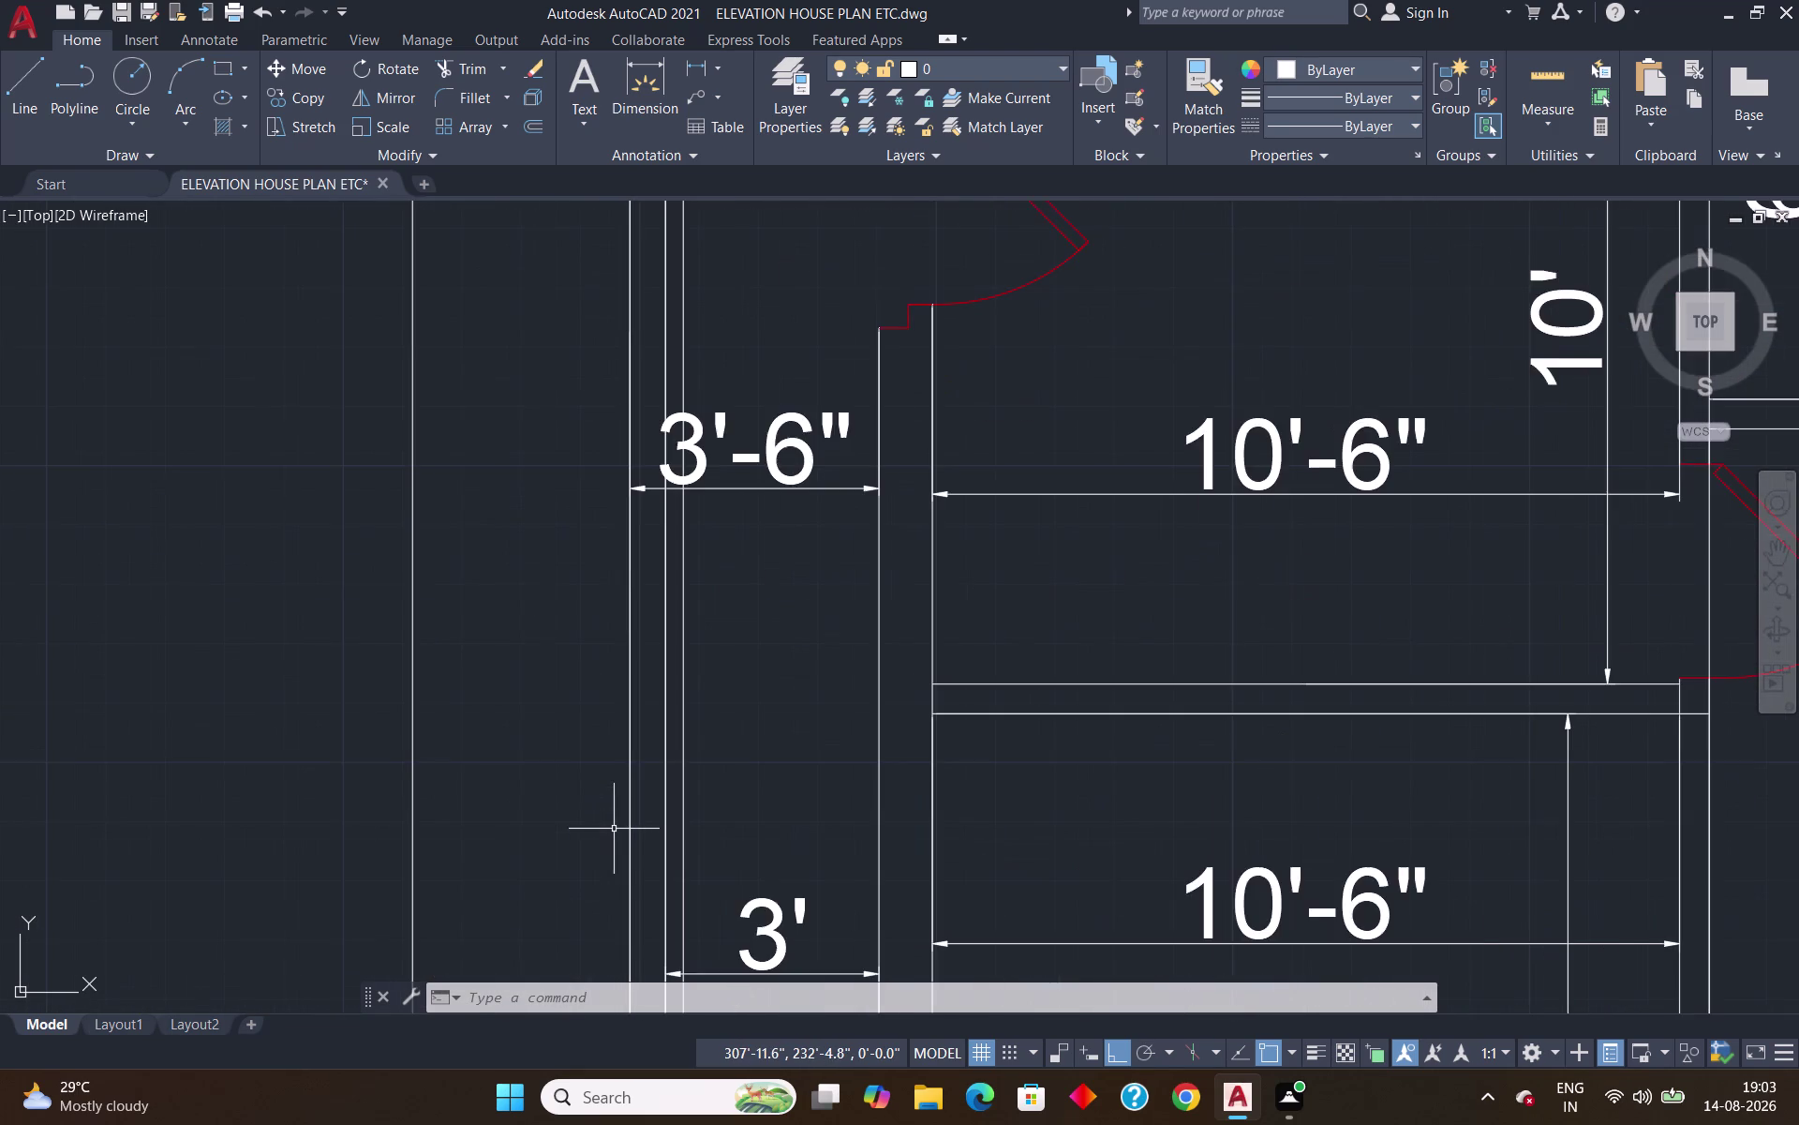
scroll(down, 3)
scroll(down, 3)
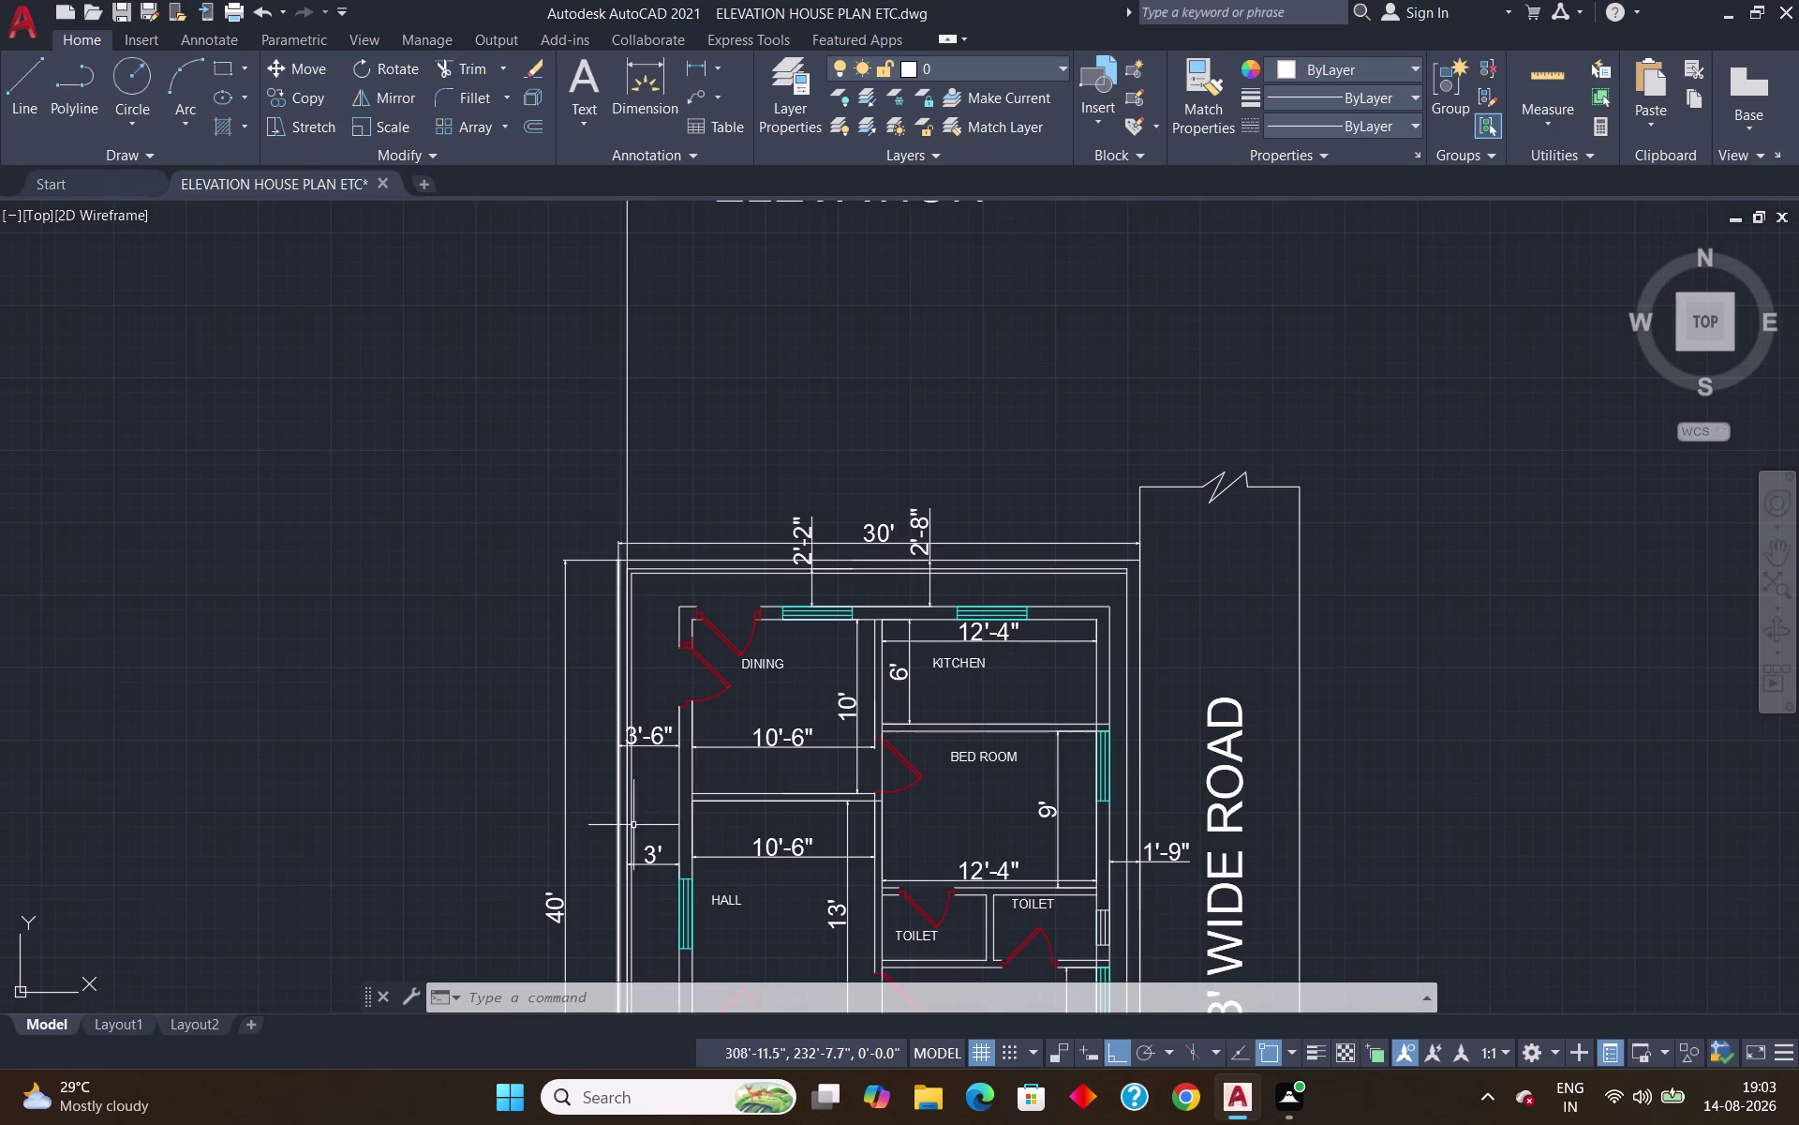
click(630, 493)
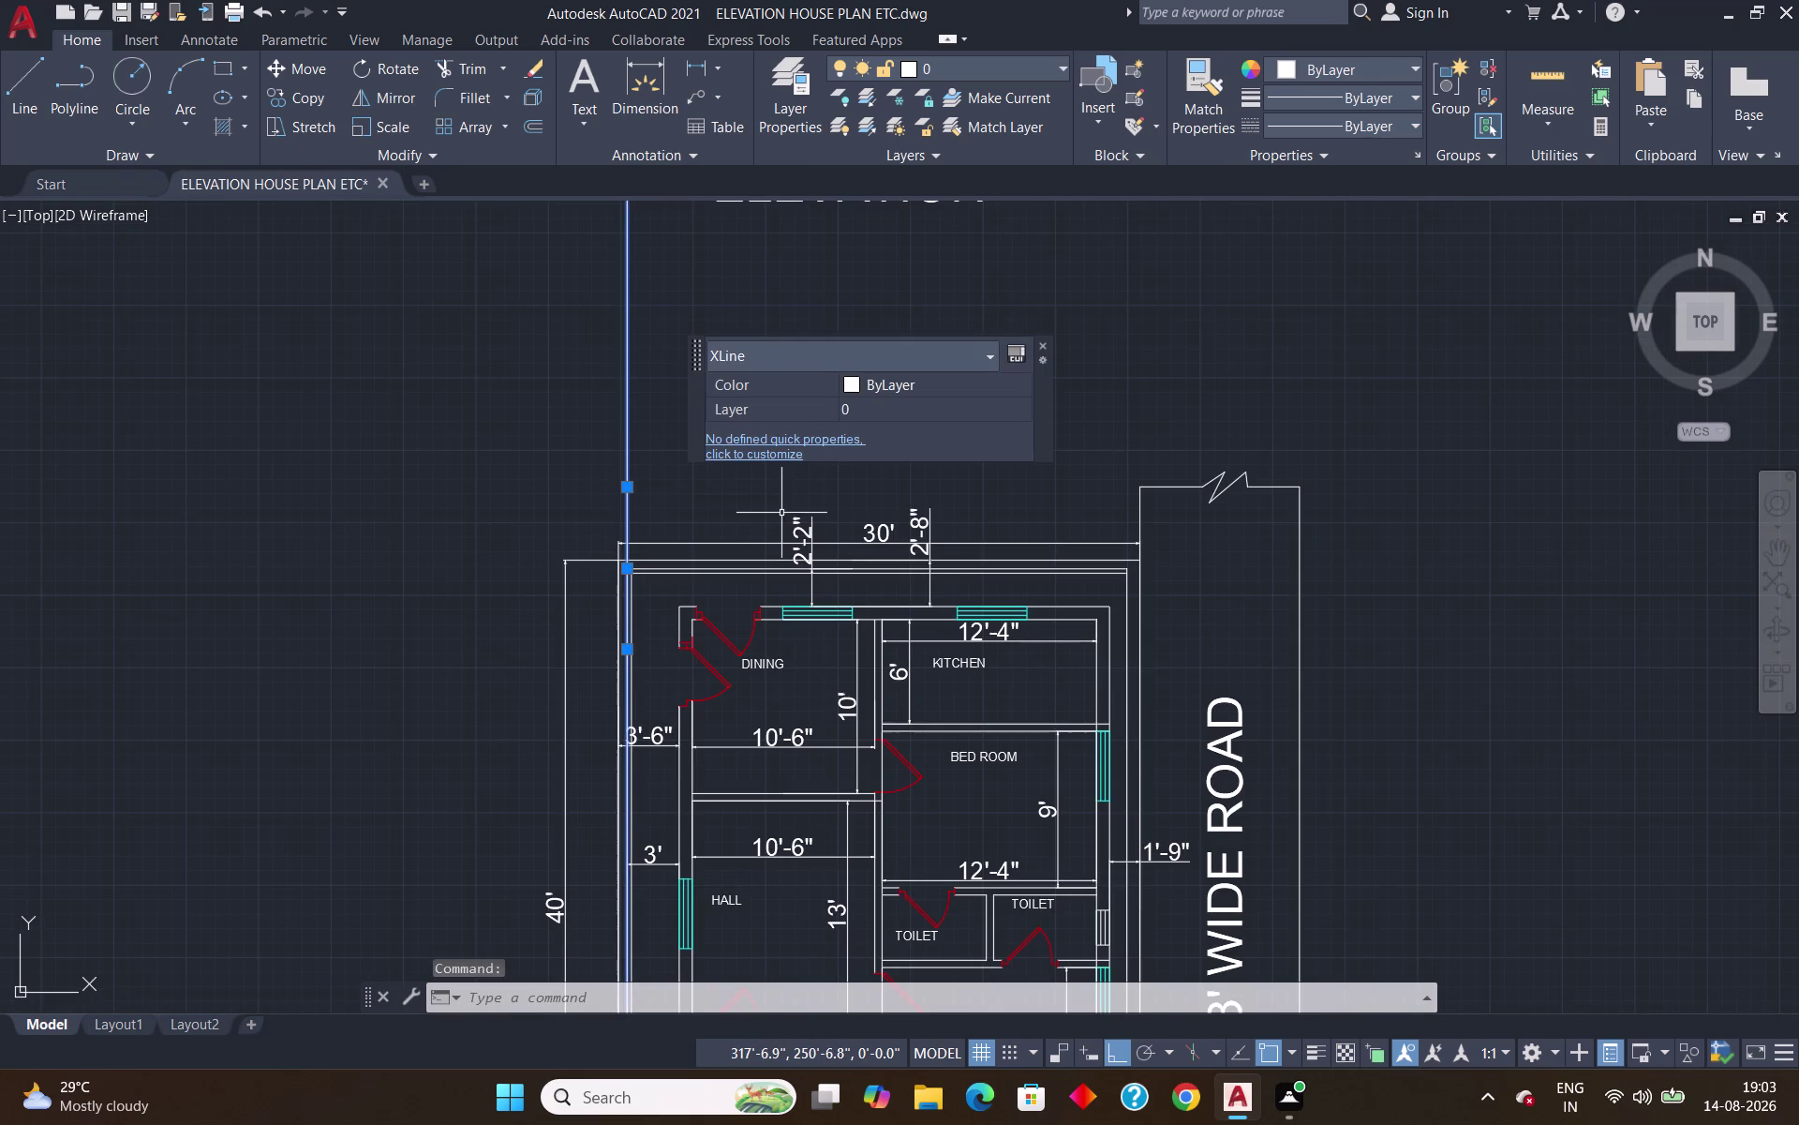
key(Delete)
scroll(down, 3)
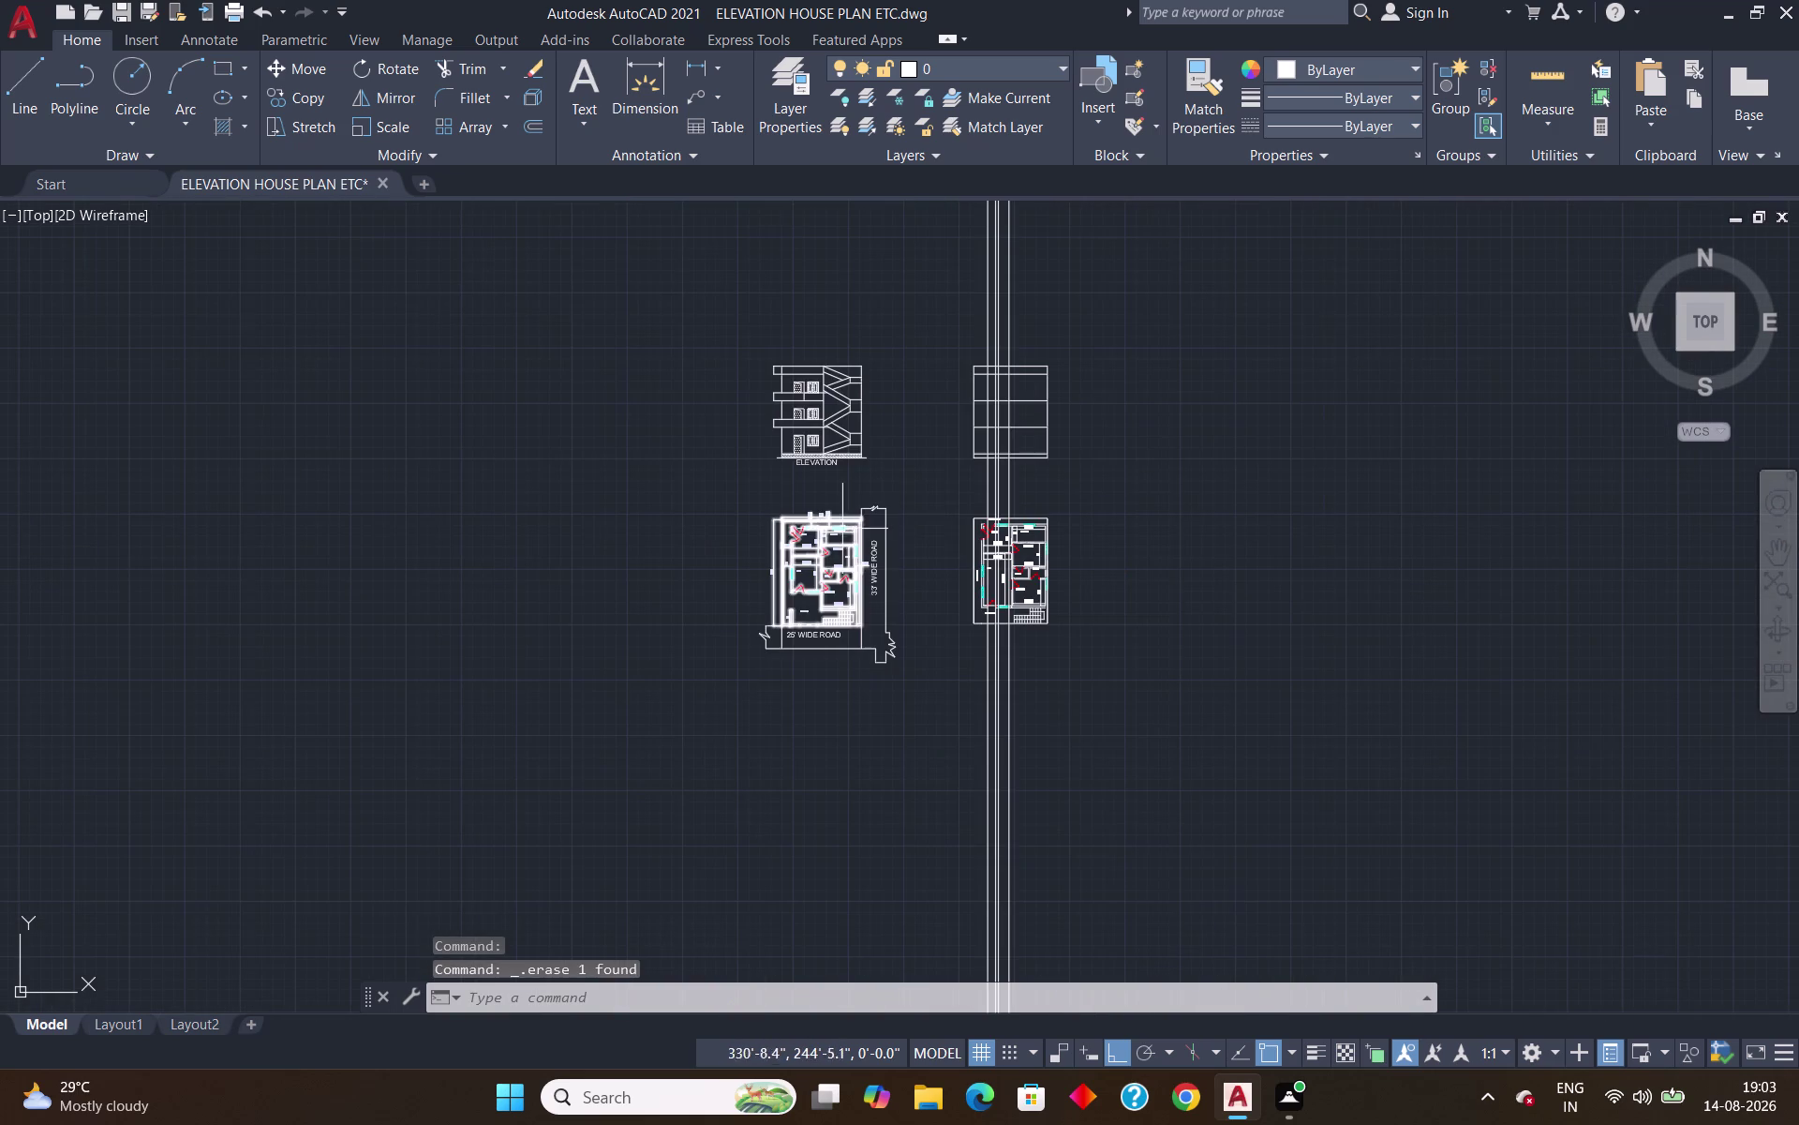
scroll(up, 3)
Draw a vertical xline through the dining door wall end.
scroll(up, 3)
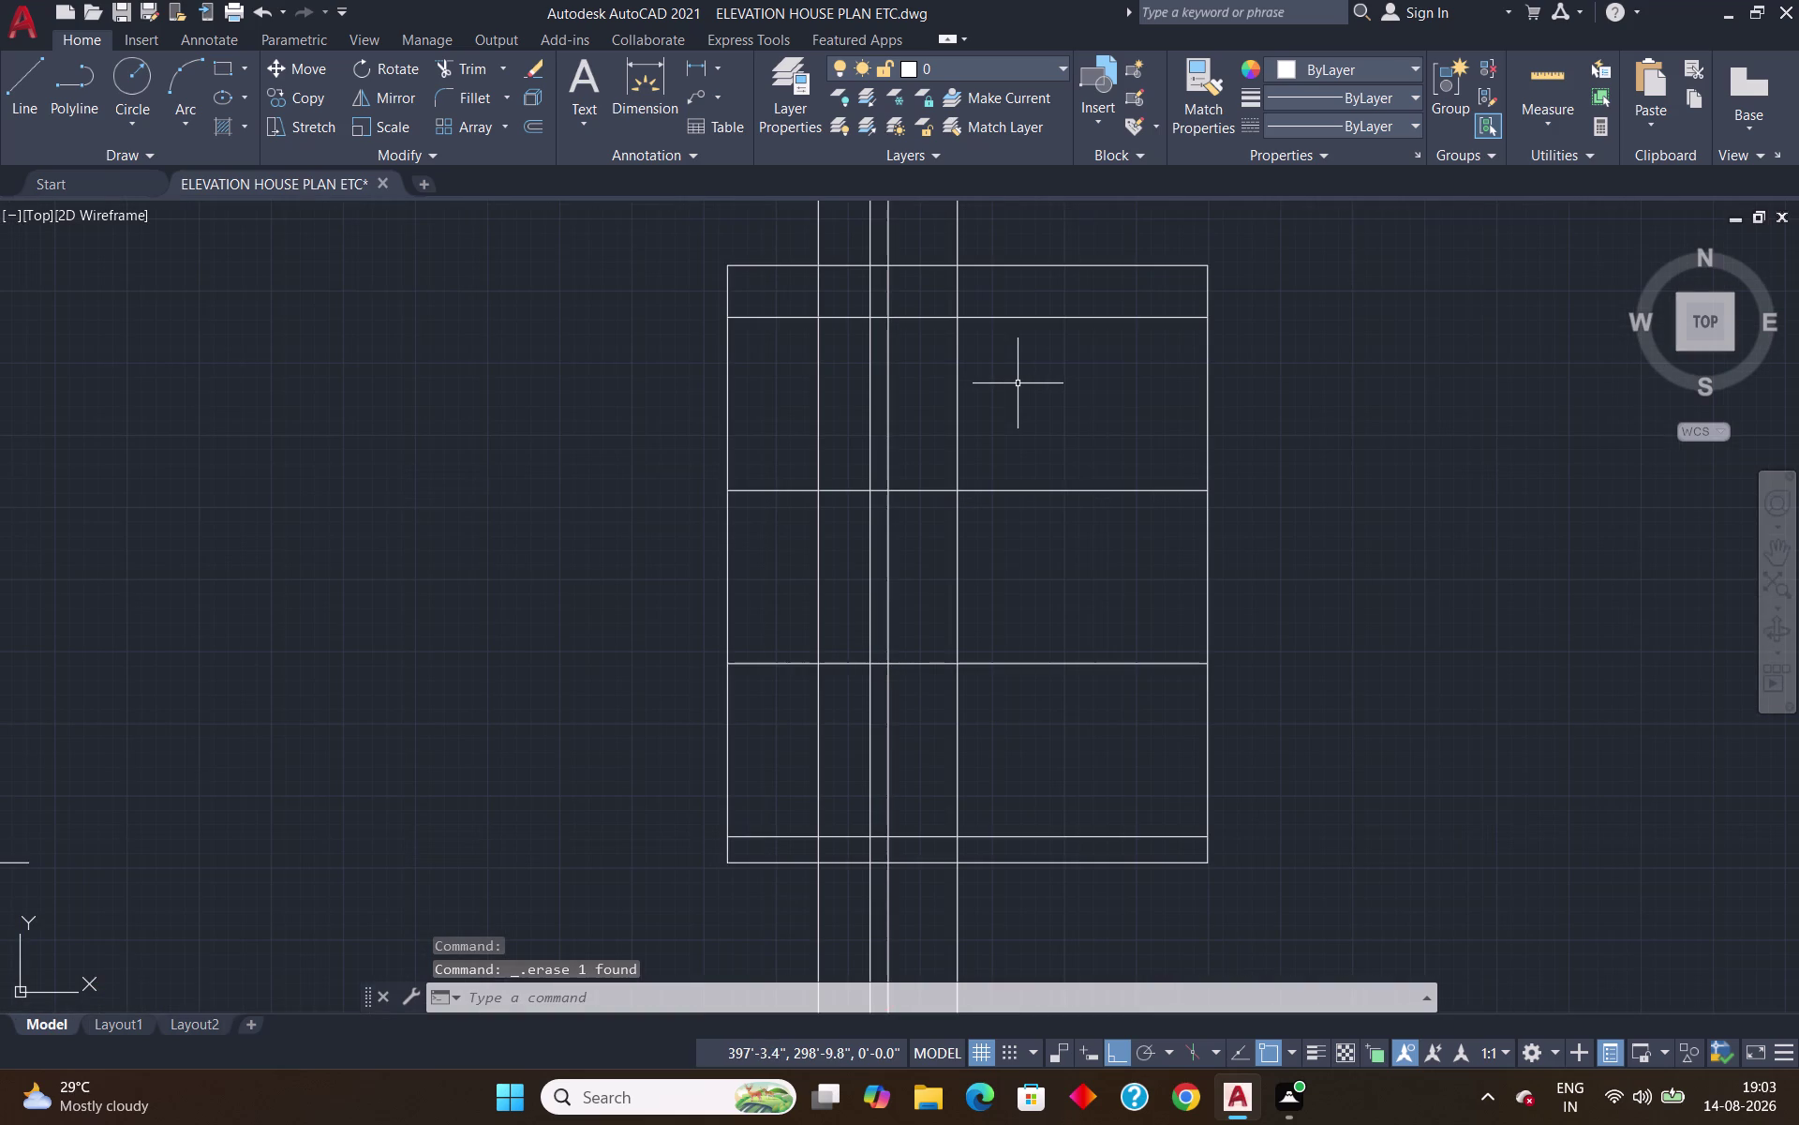
scroll(down, 3)
scroll(up, 3)
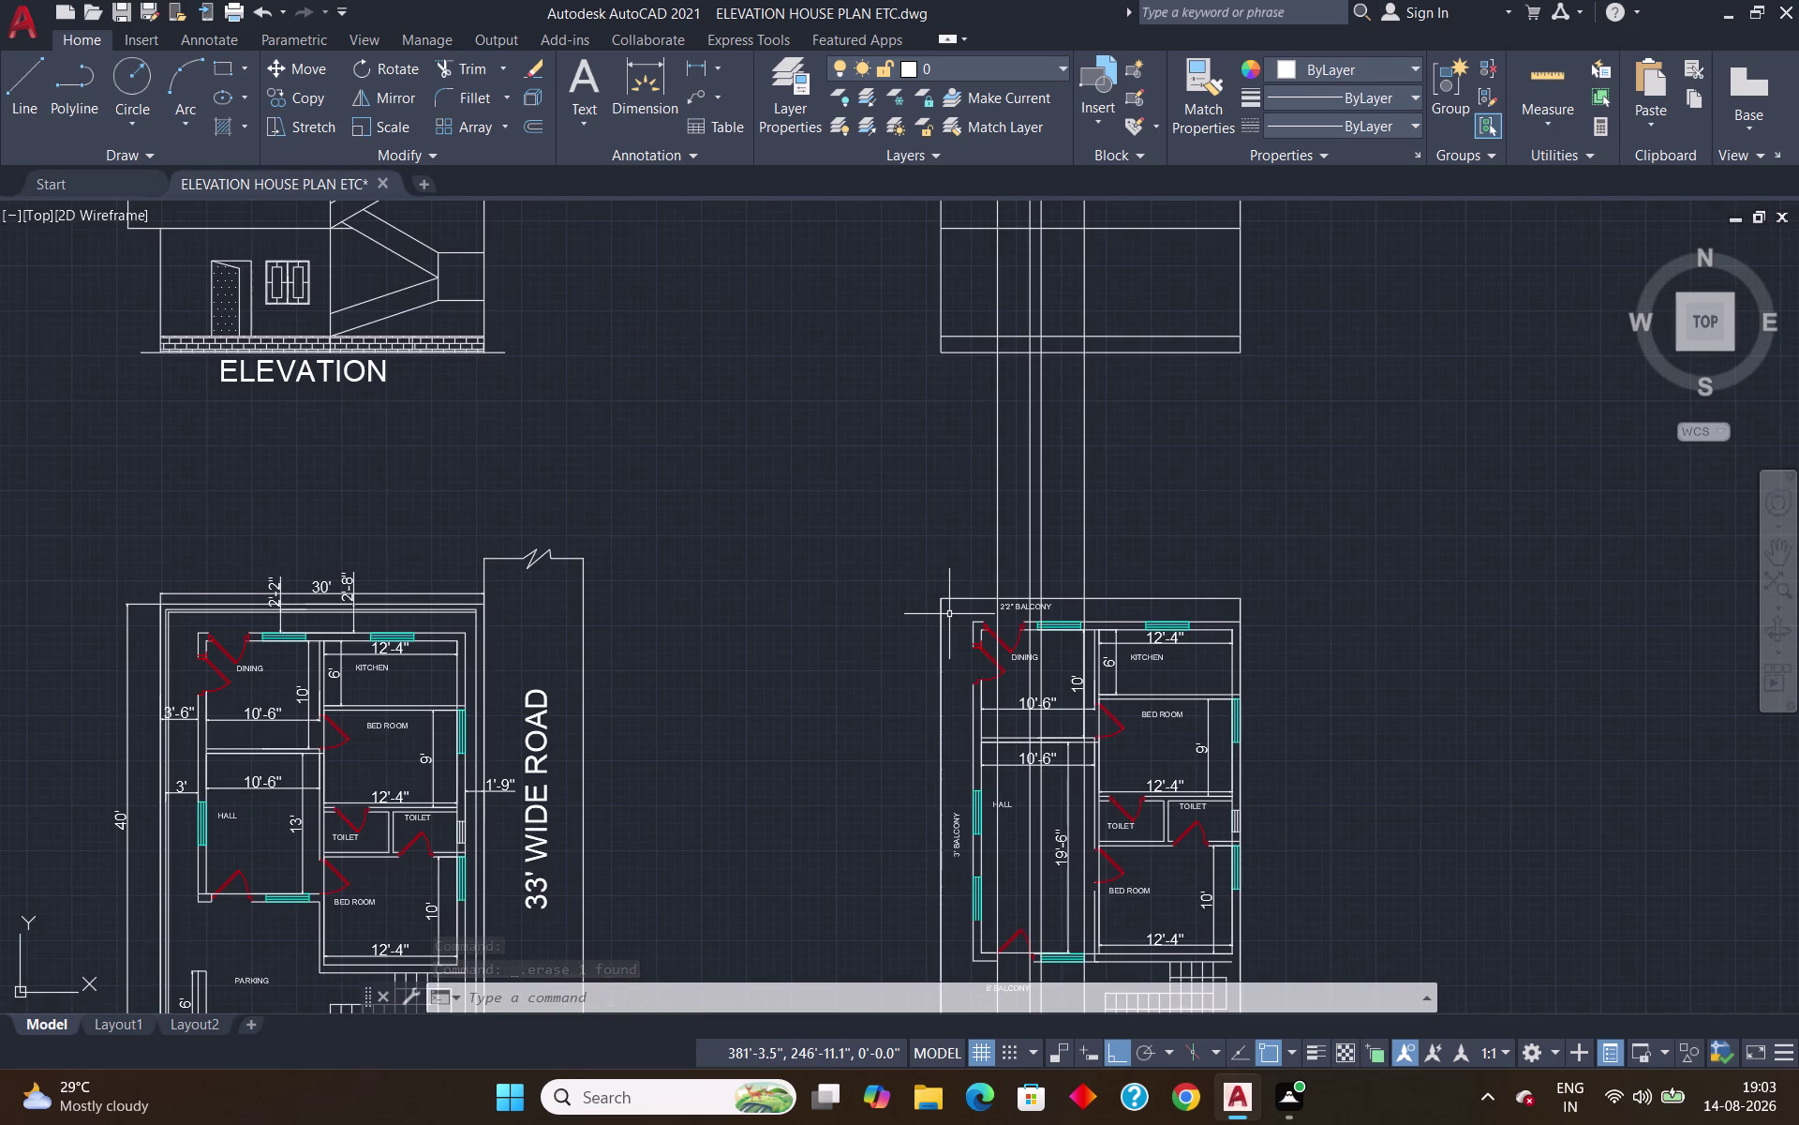
text(XL)
key(Return)
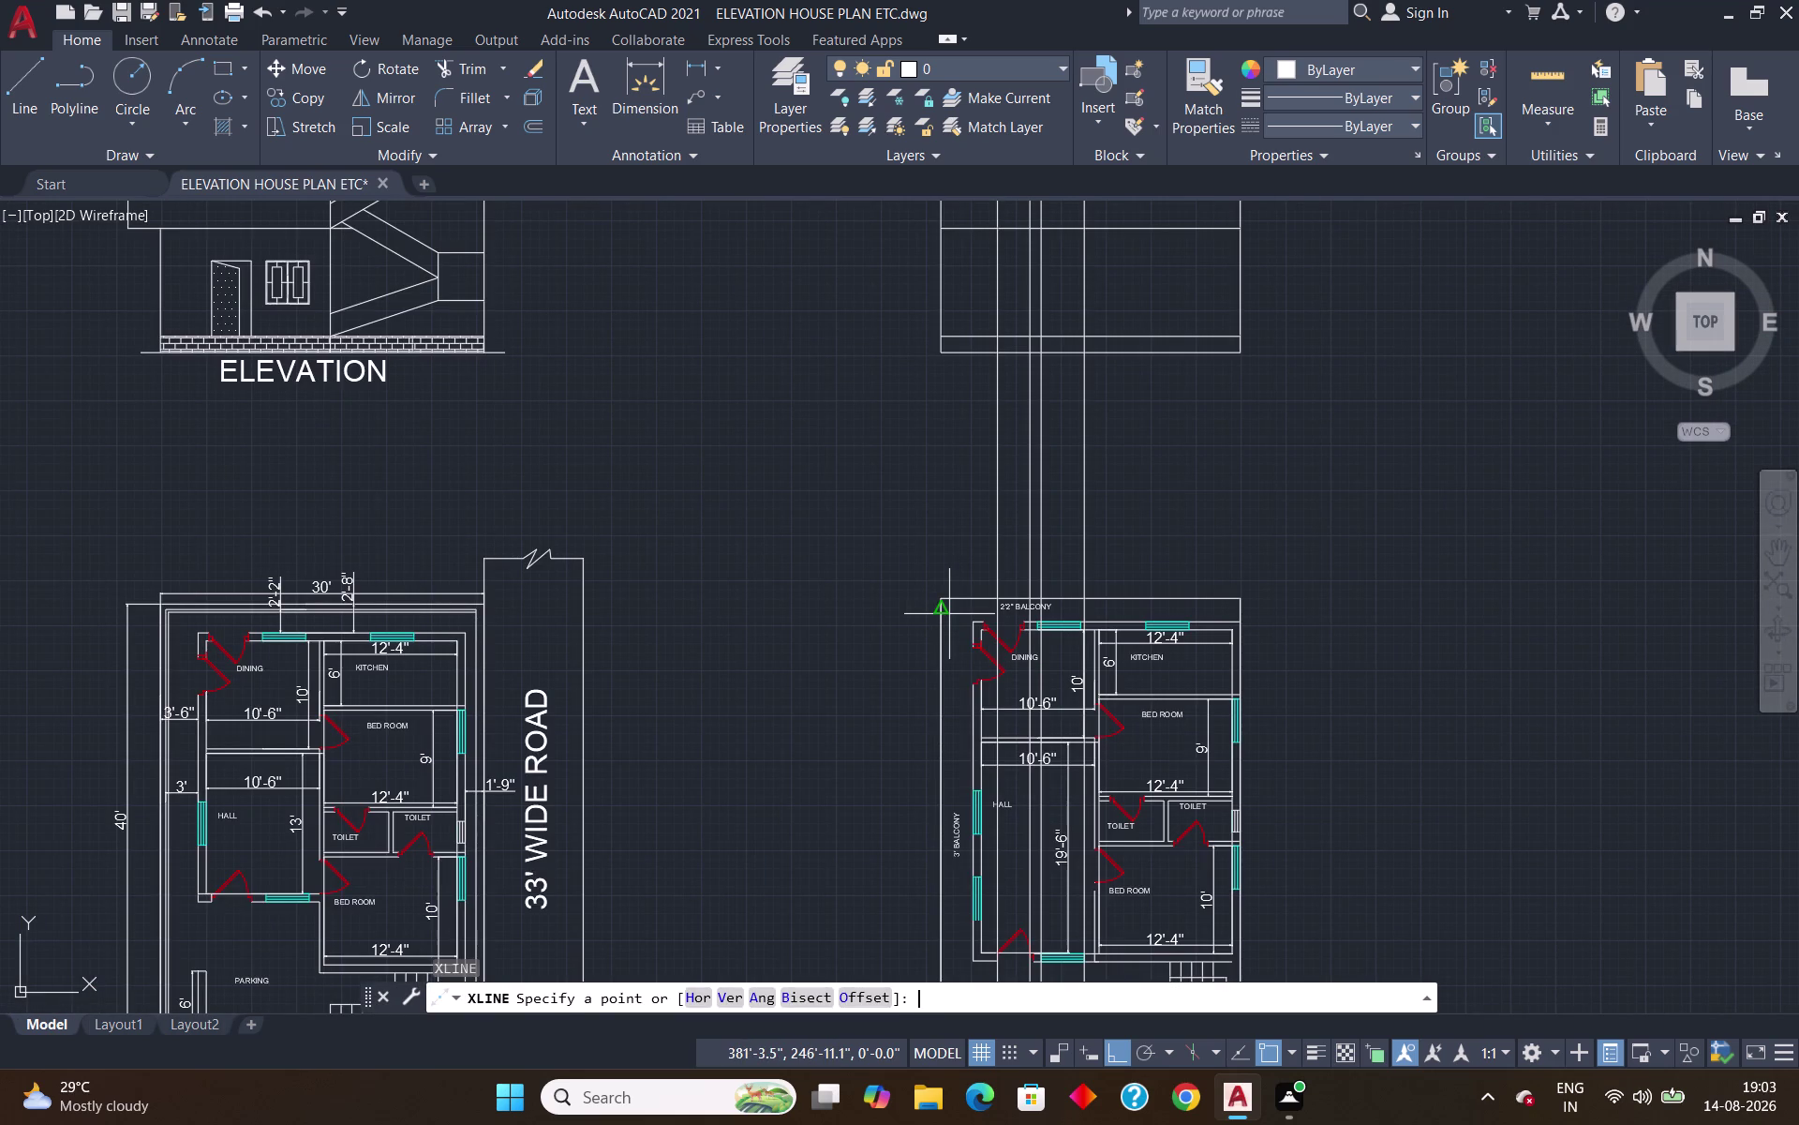
scroll(up, 3)
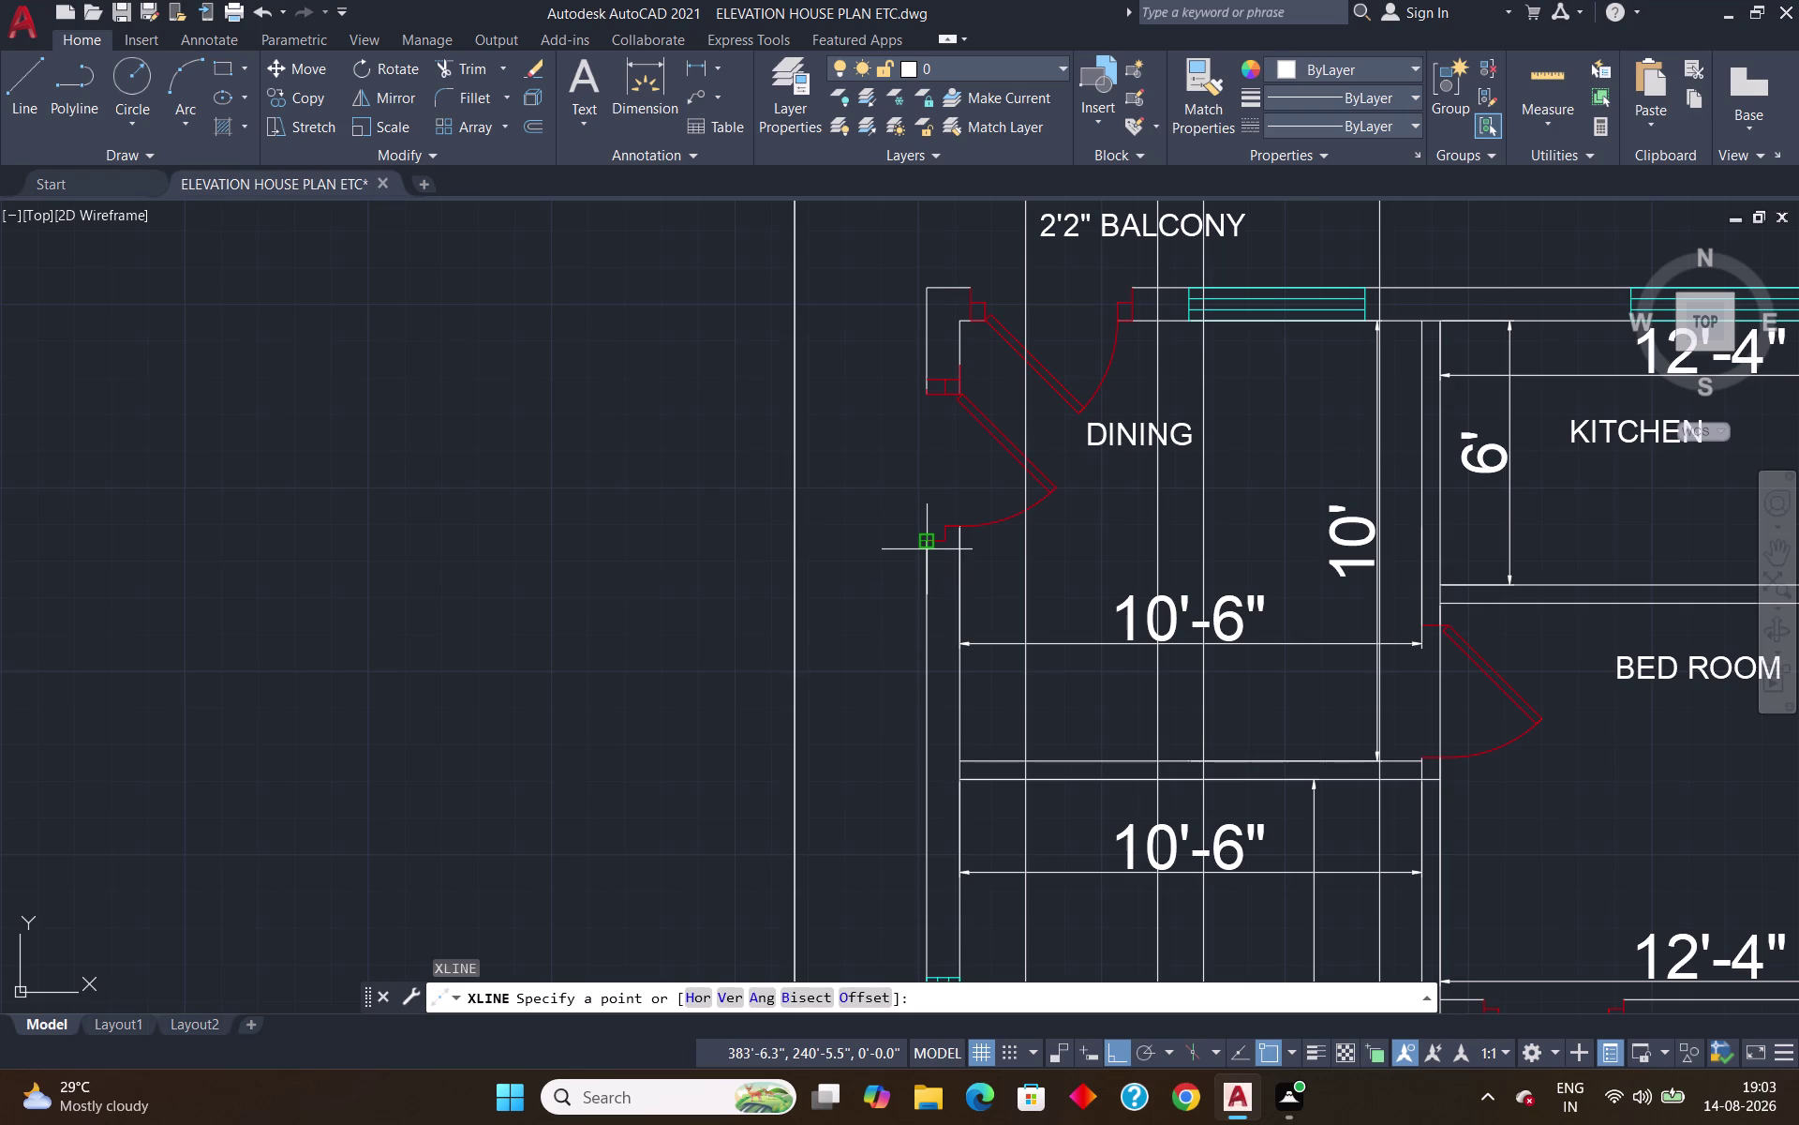
key(v)
key(Return)
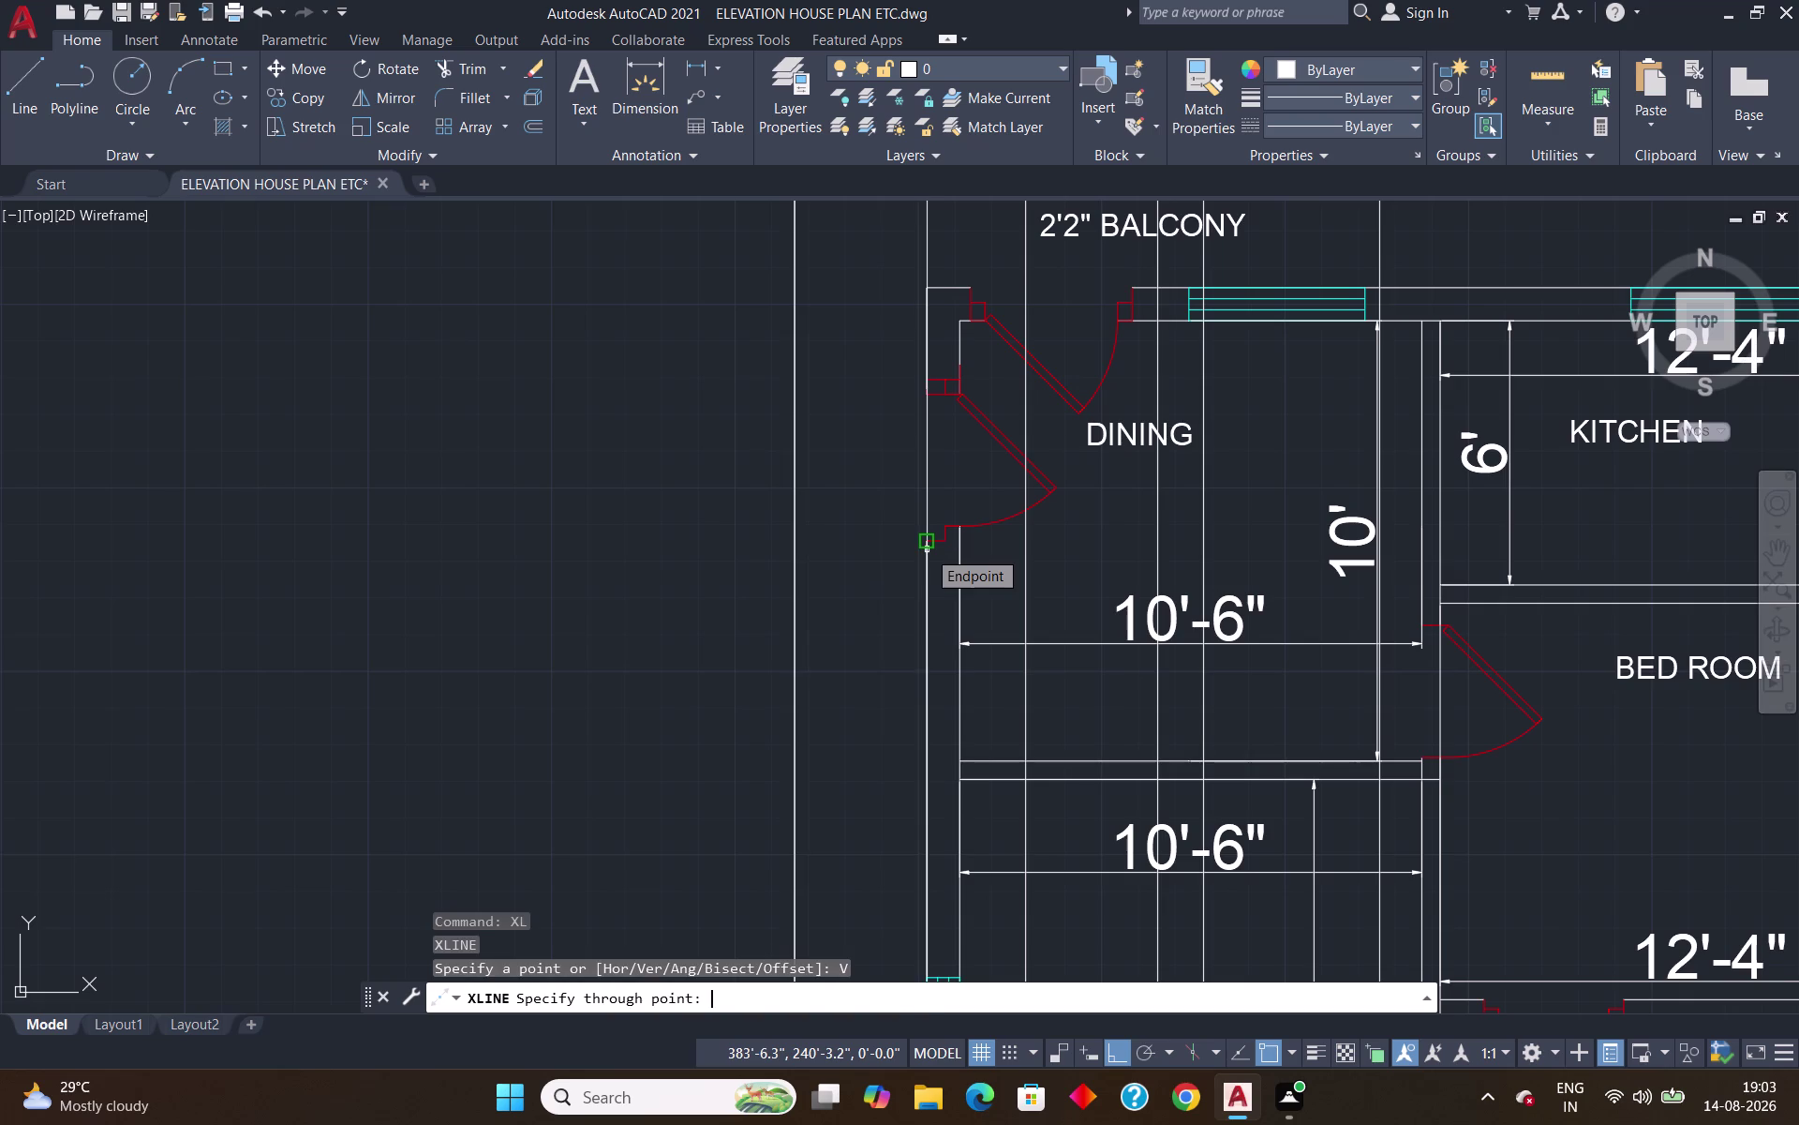
click(927, 549)
key(Return)
Draw a second vertical xline through the dining doorway edge.
scroll(down, 3)
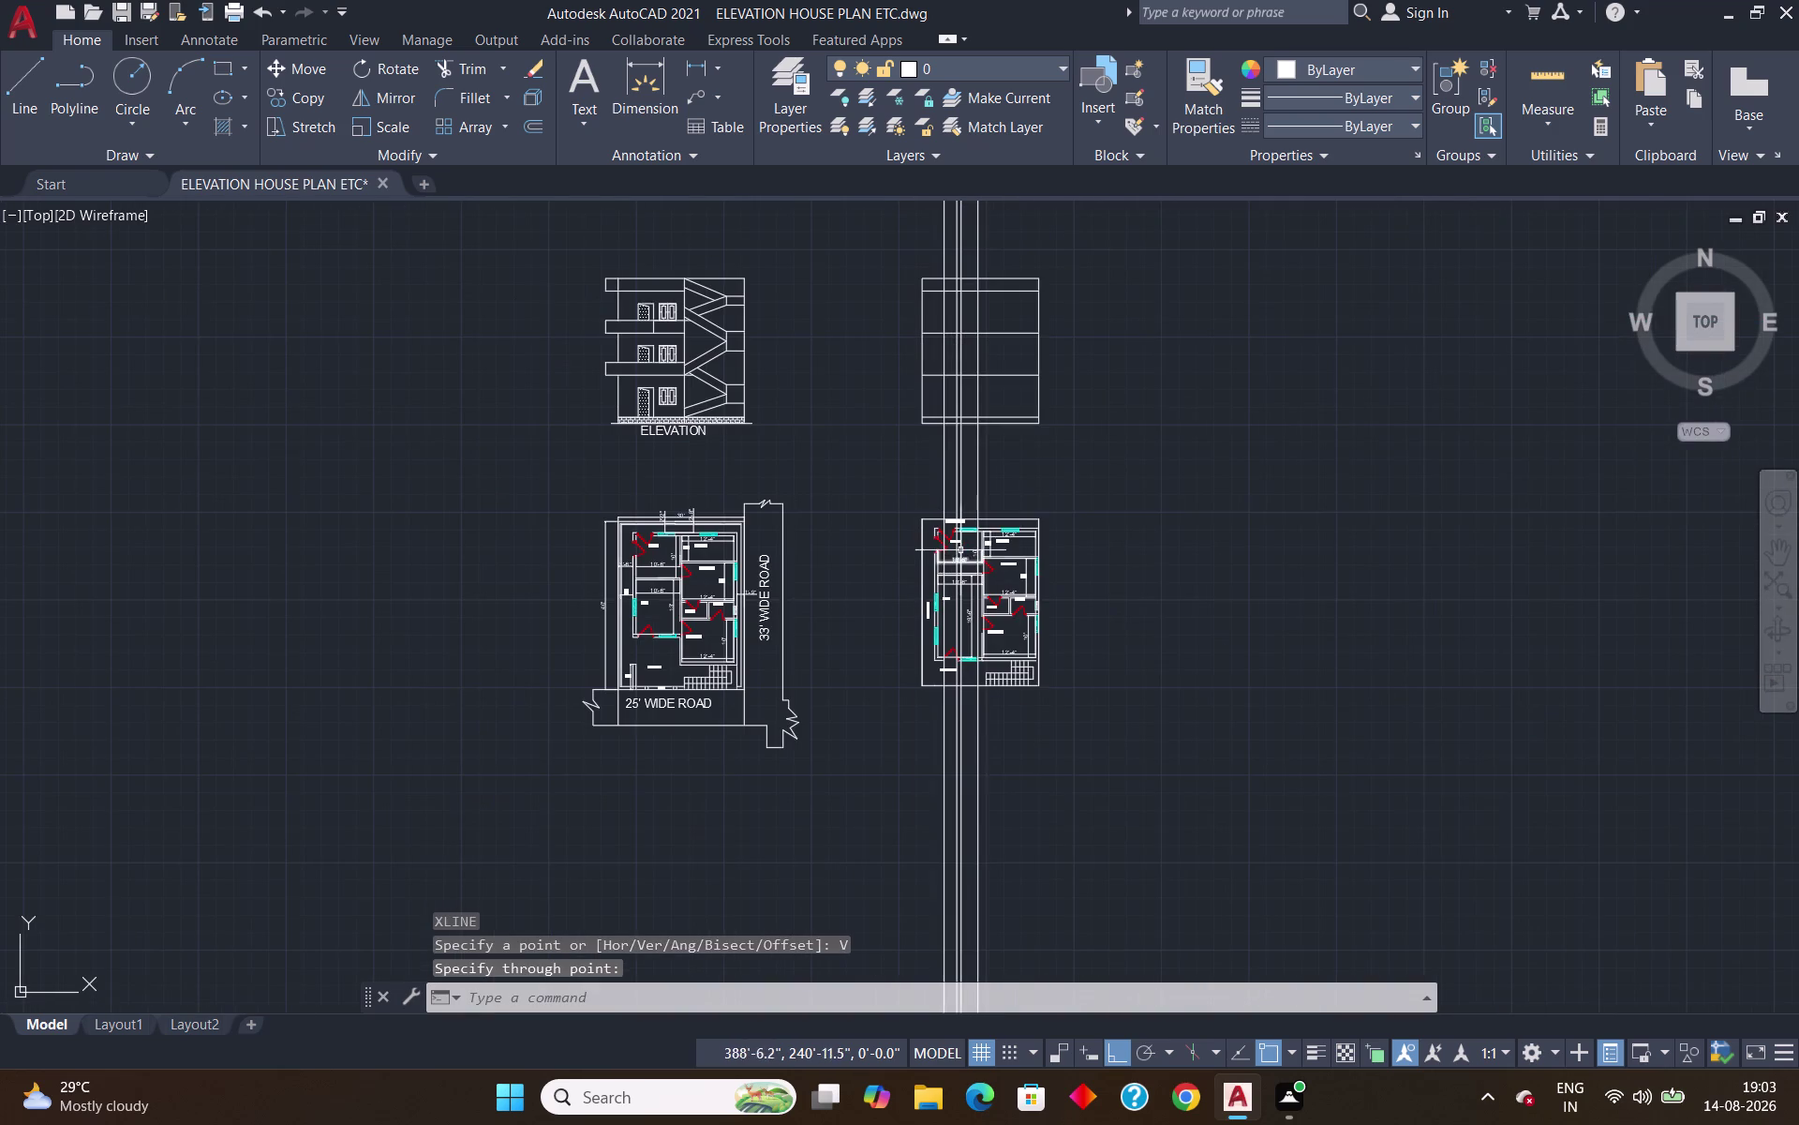
scroll(up, 3)
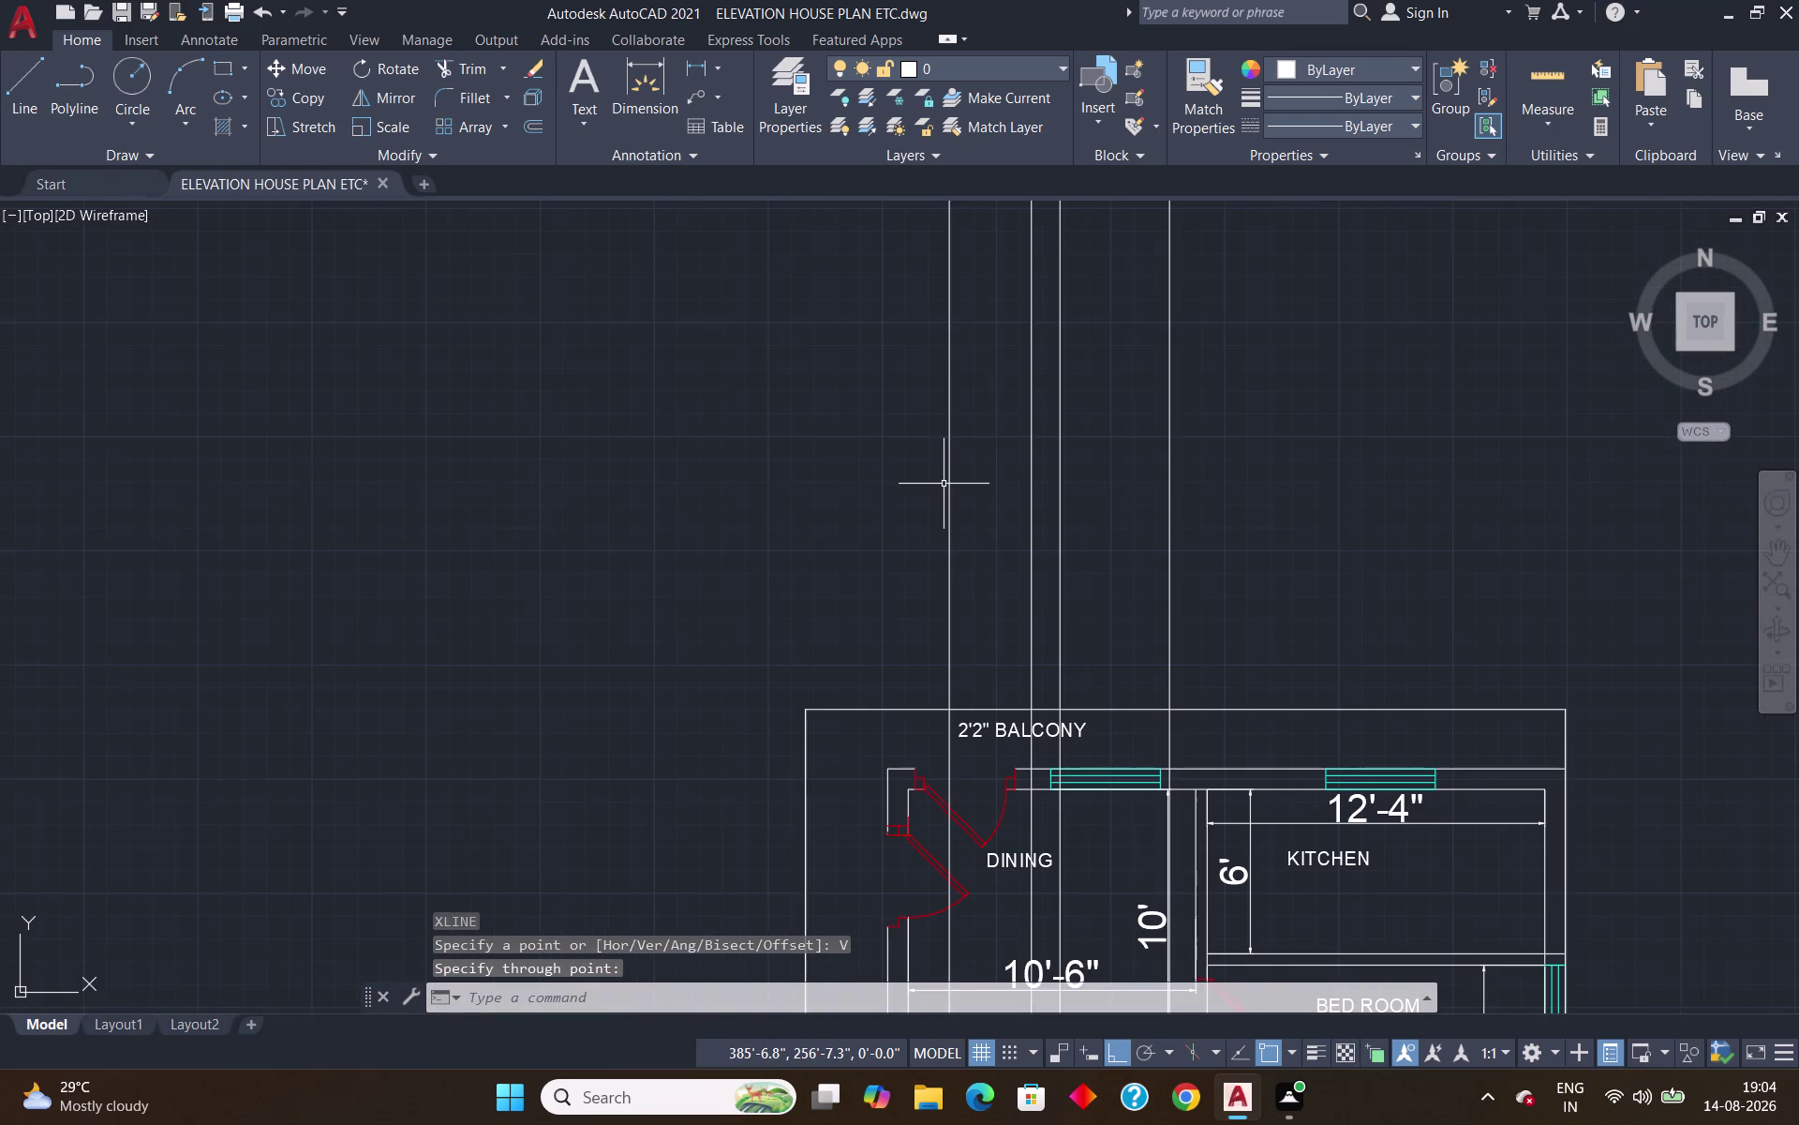
scroll(down, 3)
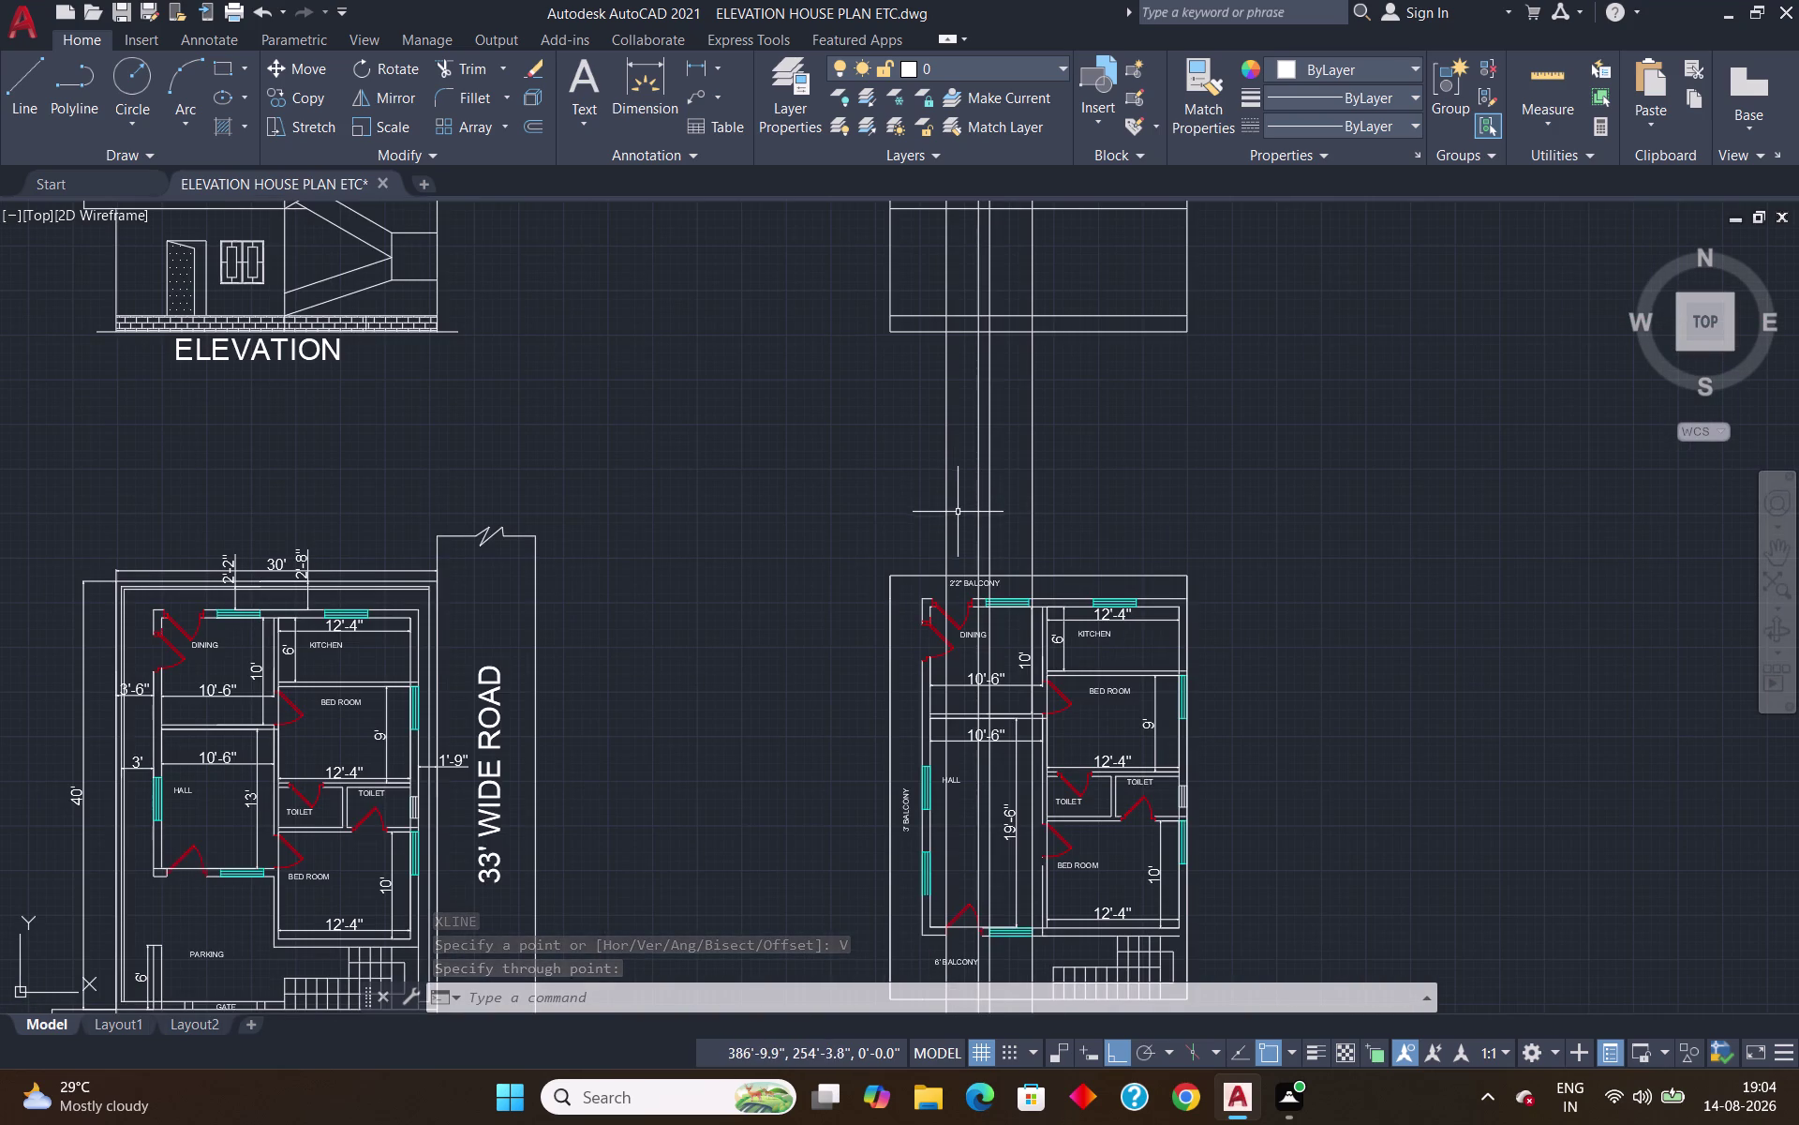
scroll(down, 3)
scroll(up, 3)
scroll(up, 3)
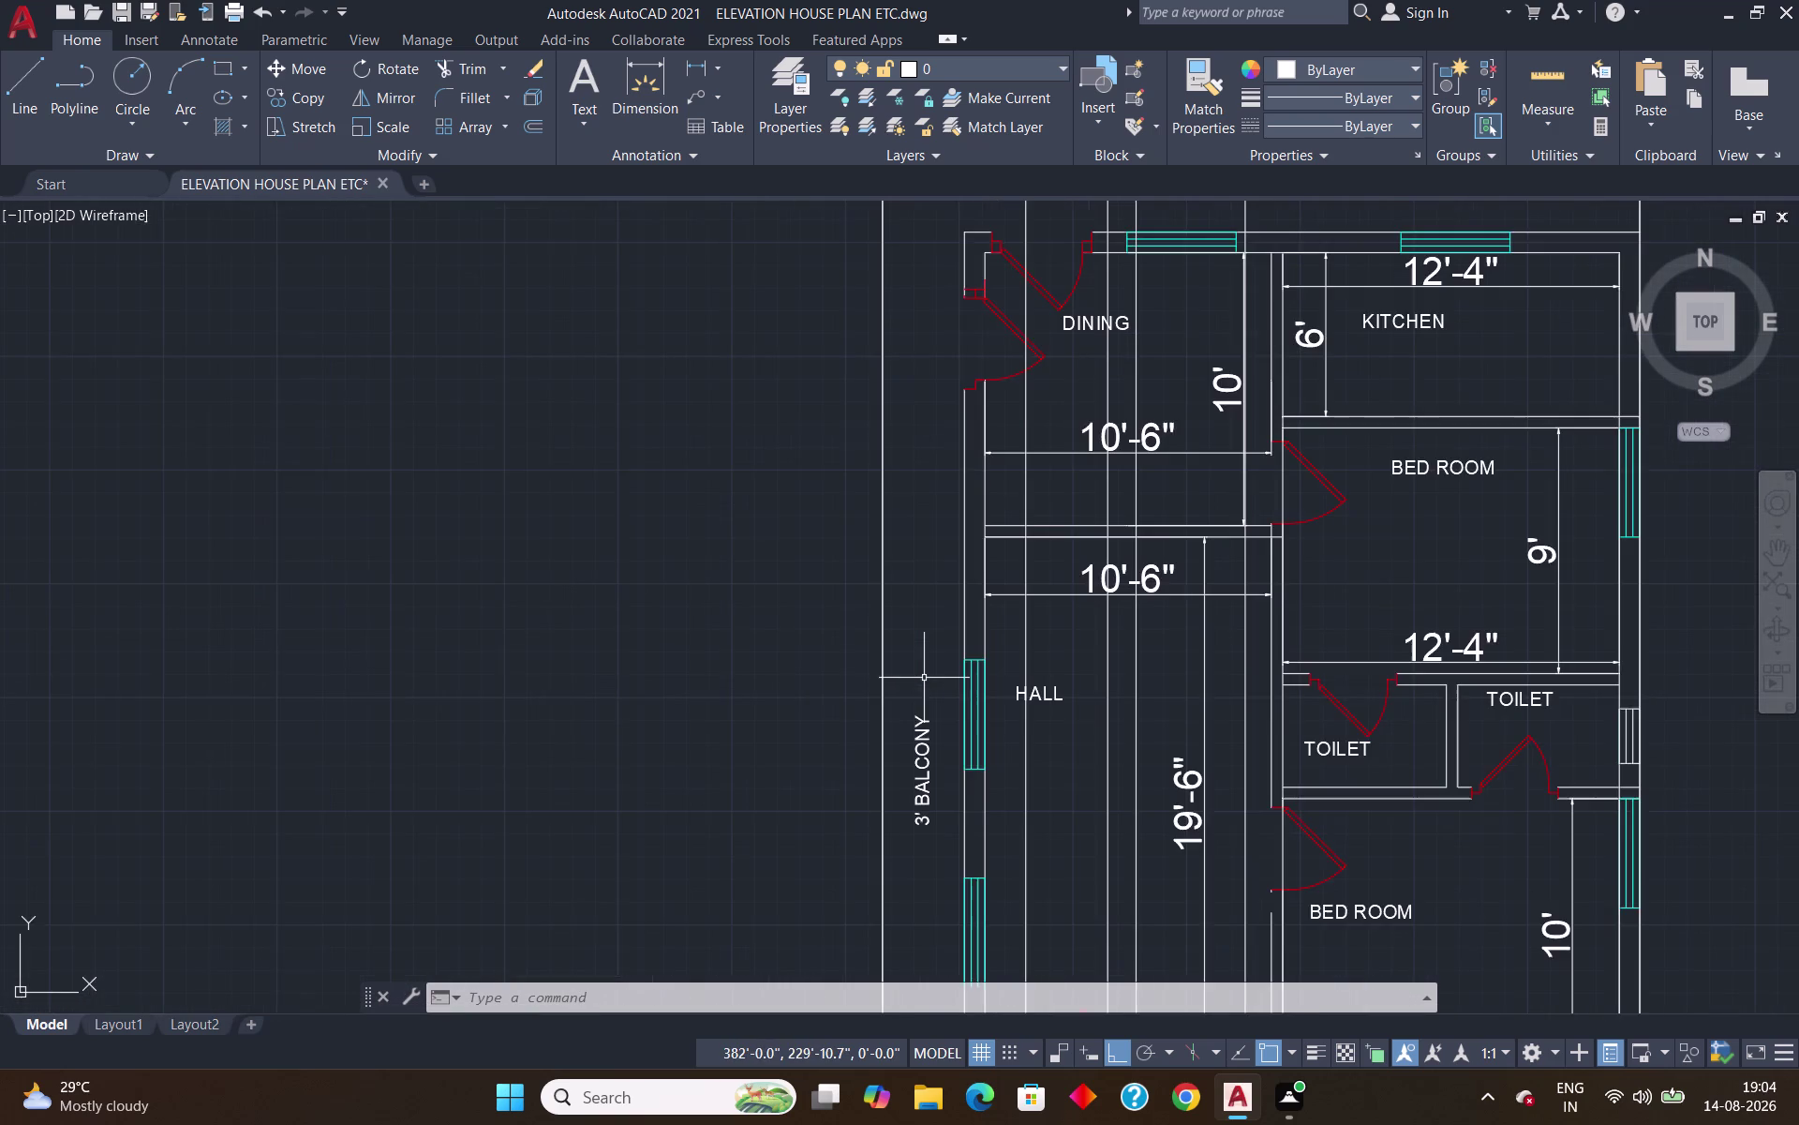
scroll(up, 3)
text(XL)
key(Return)
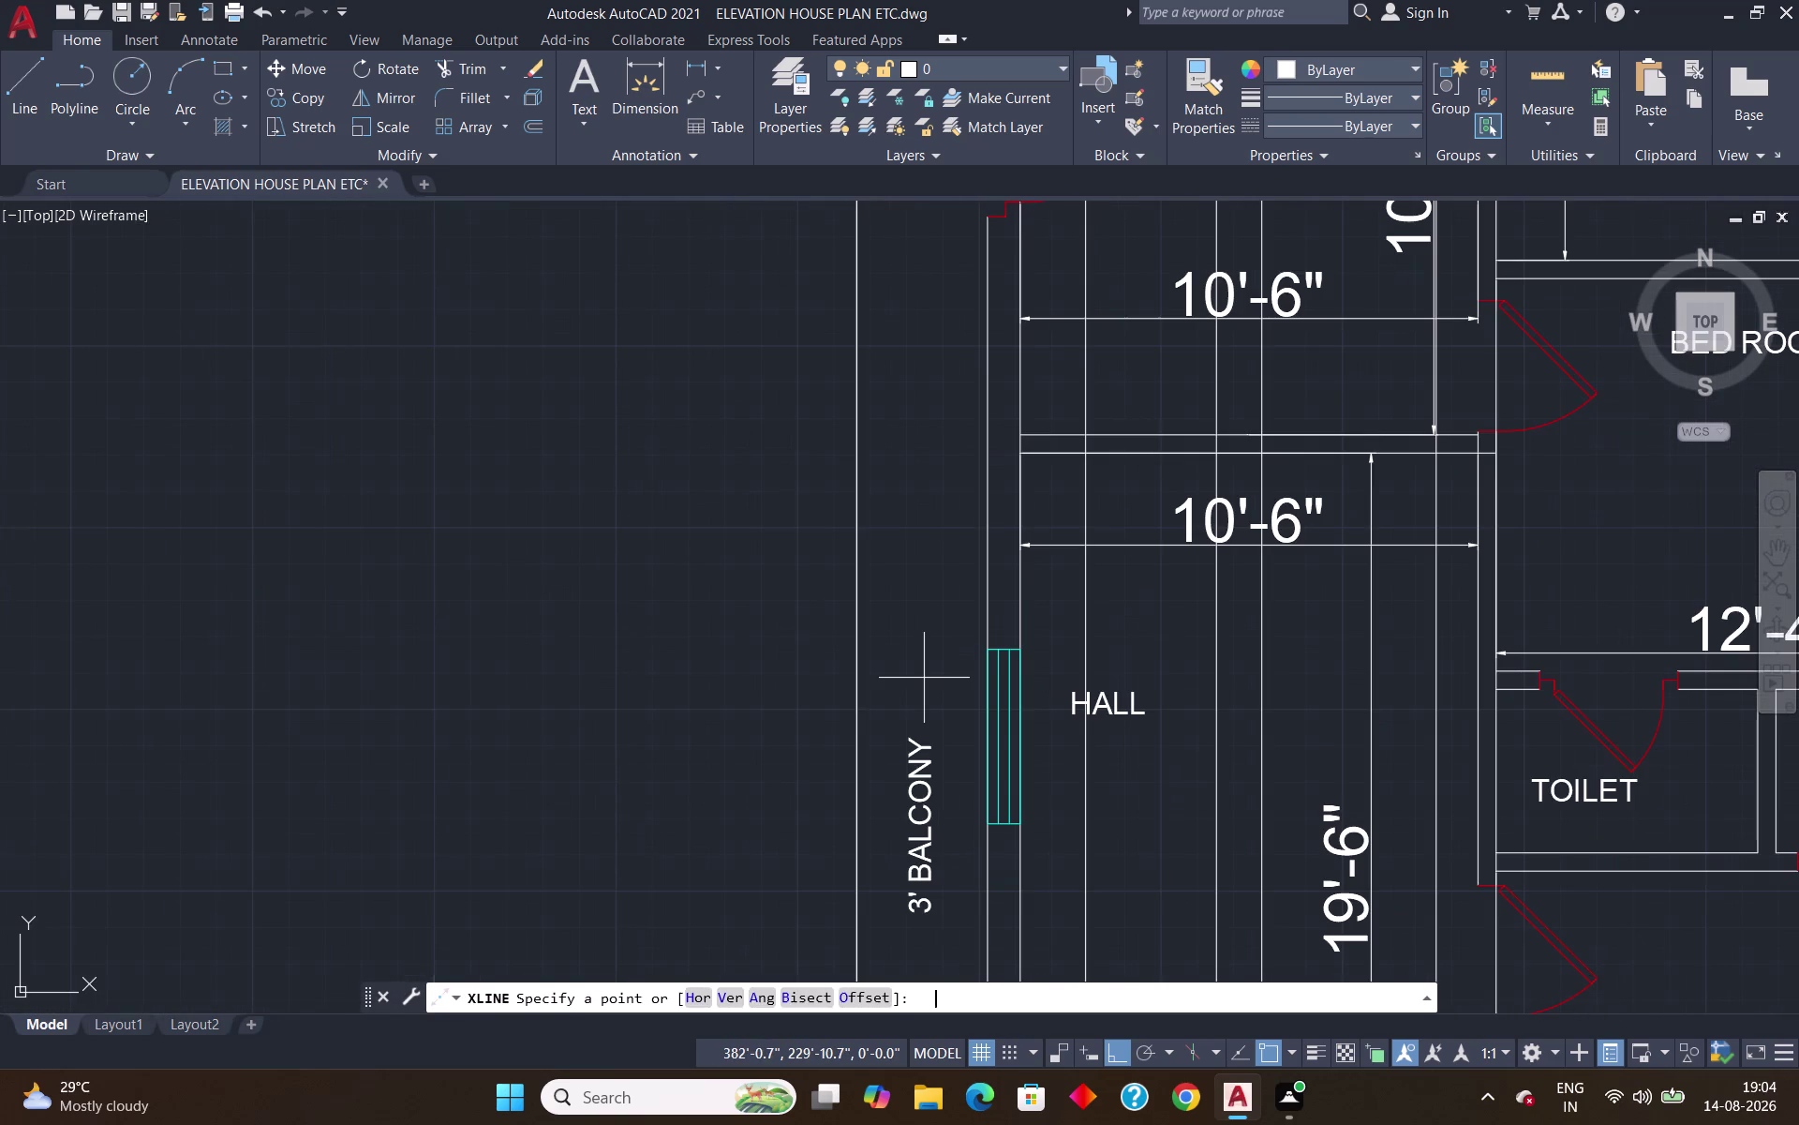
scroll(down, 3)
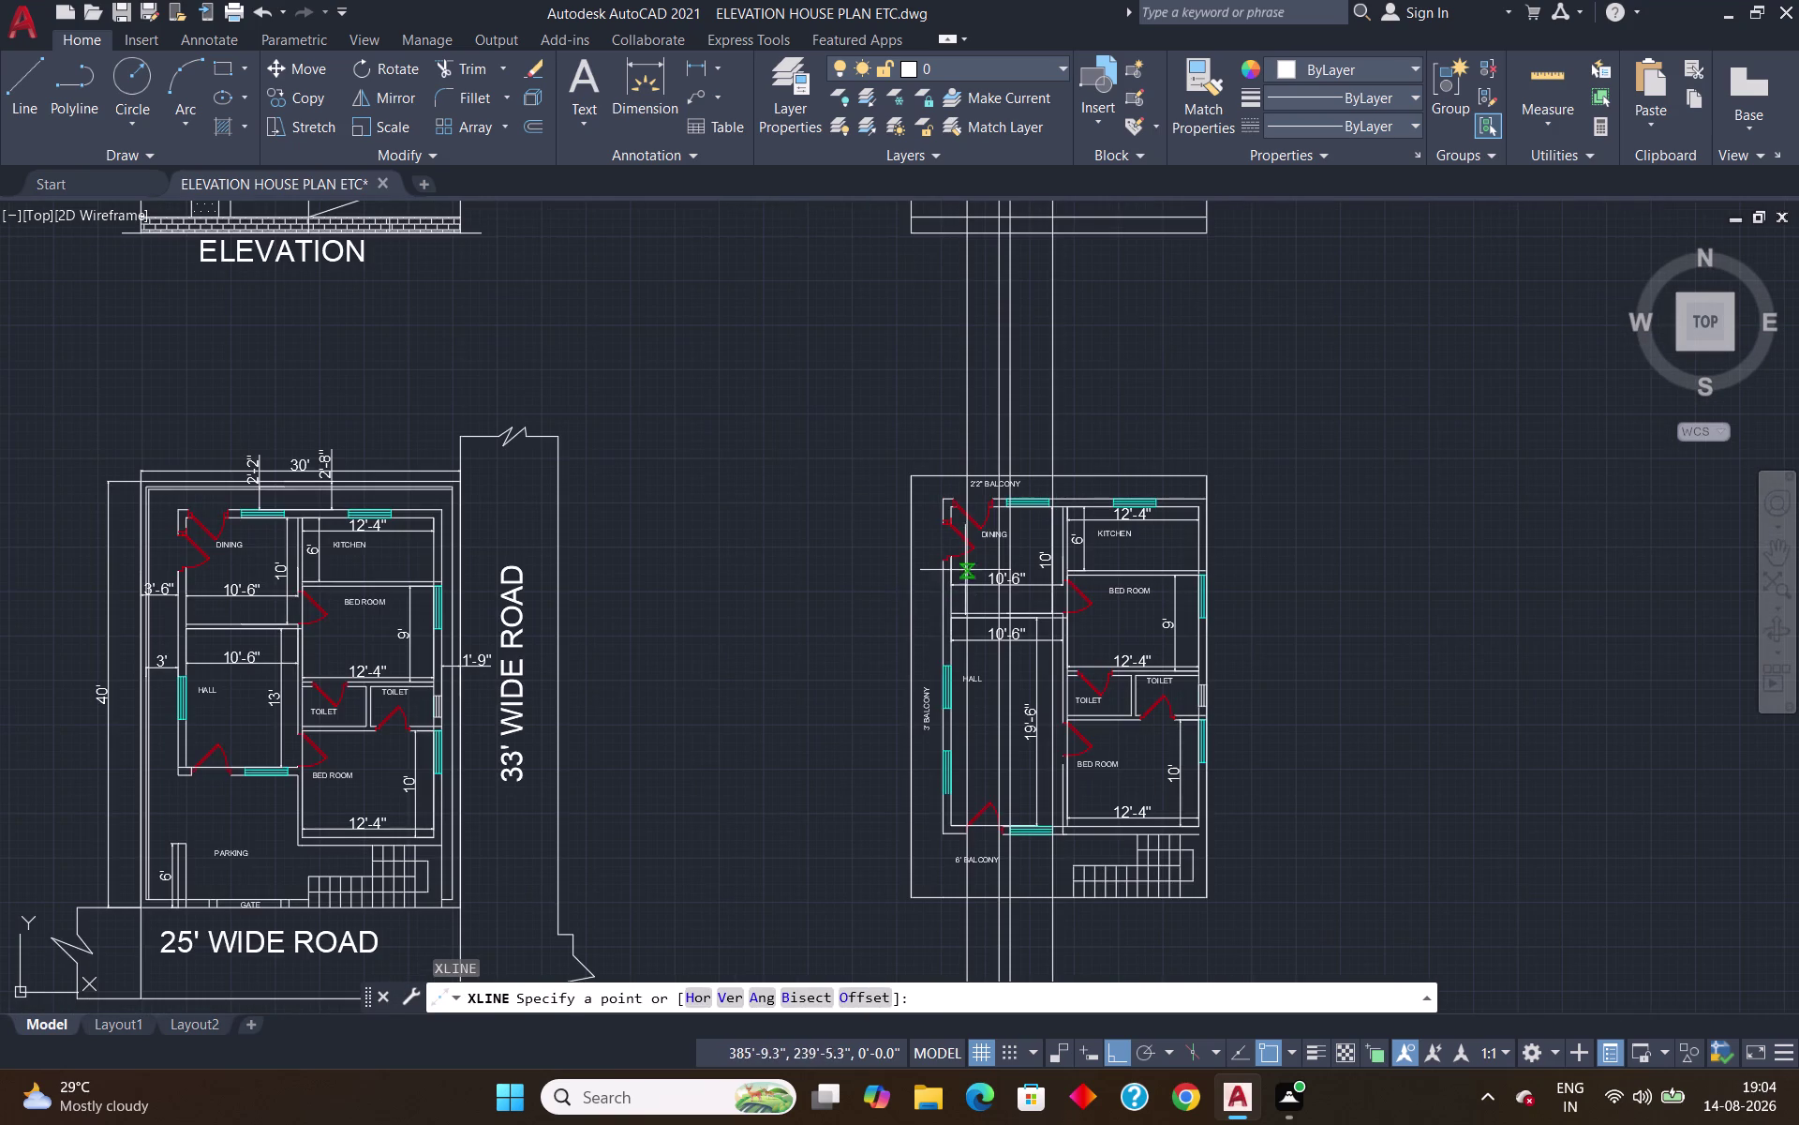
scroll(up, 3)
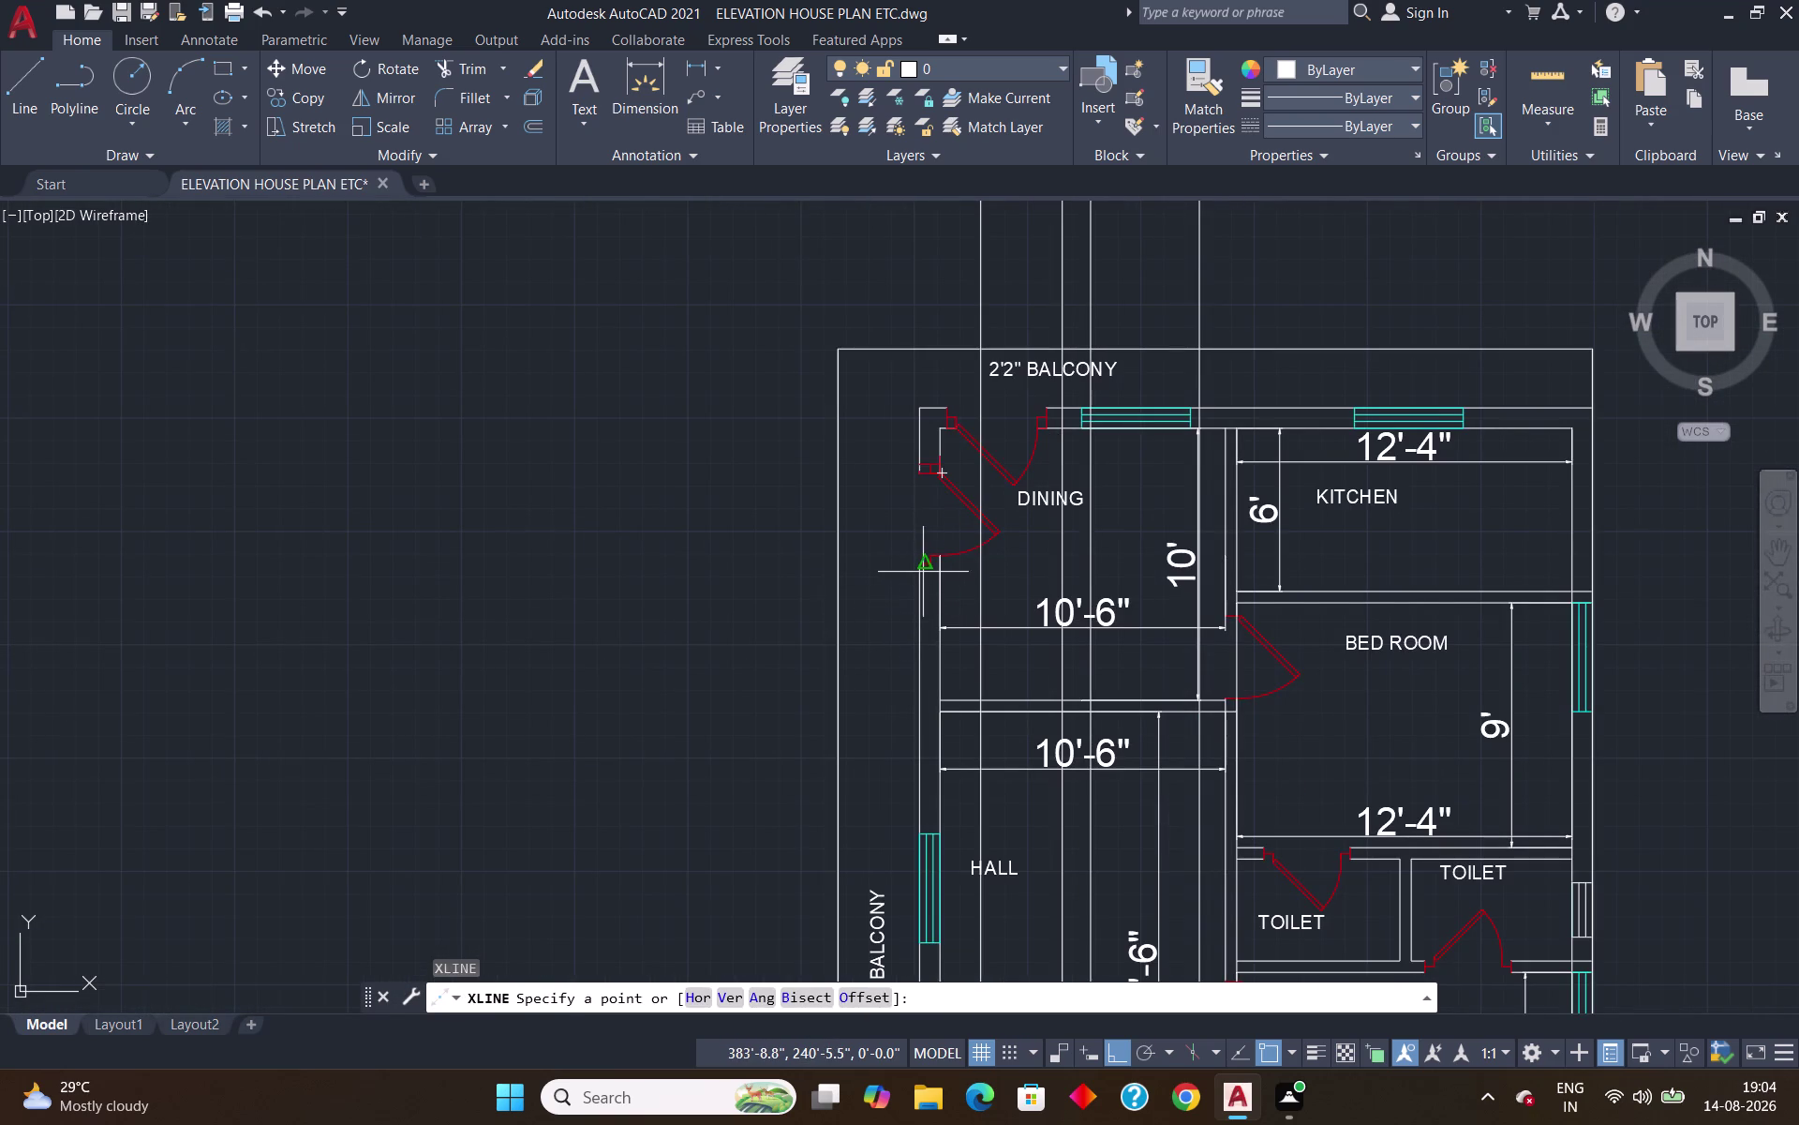
key(v)
key(Return)
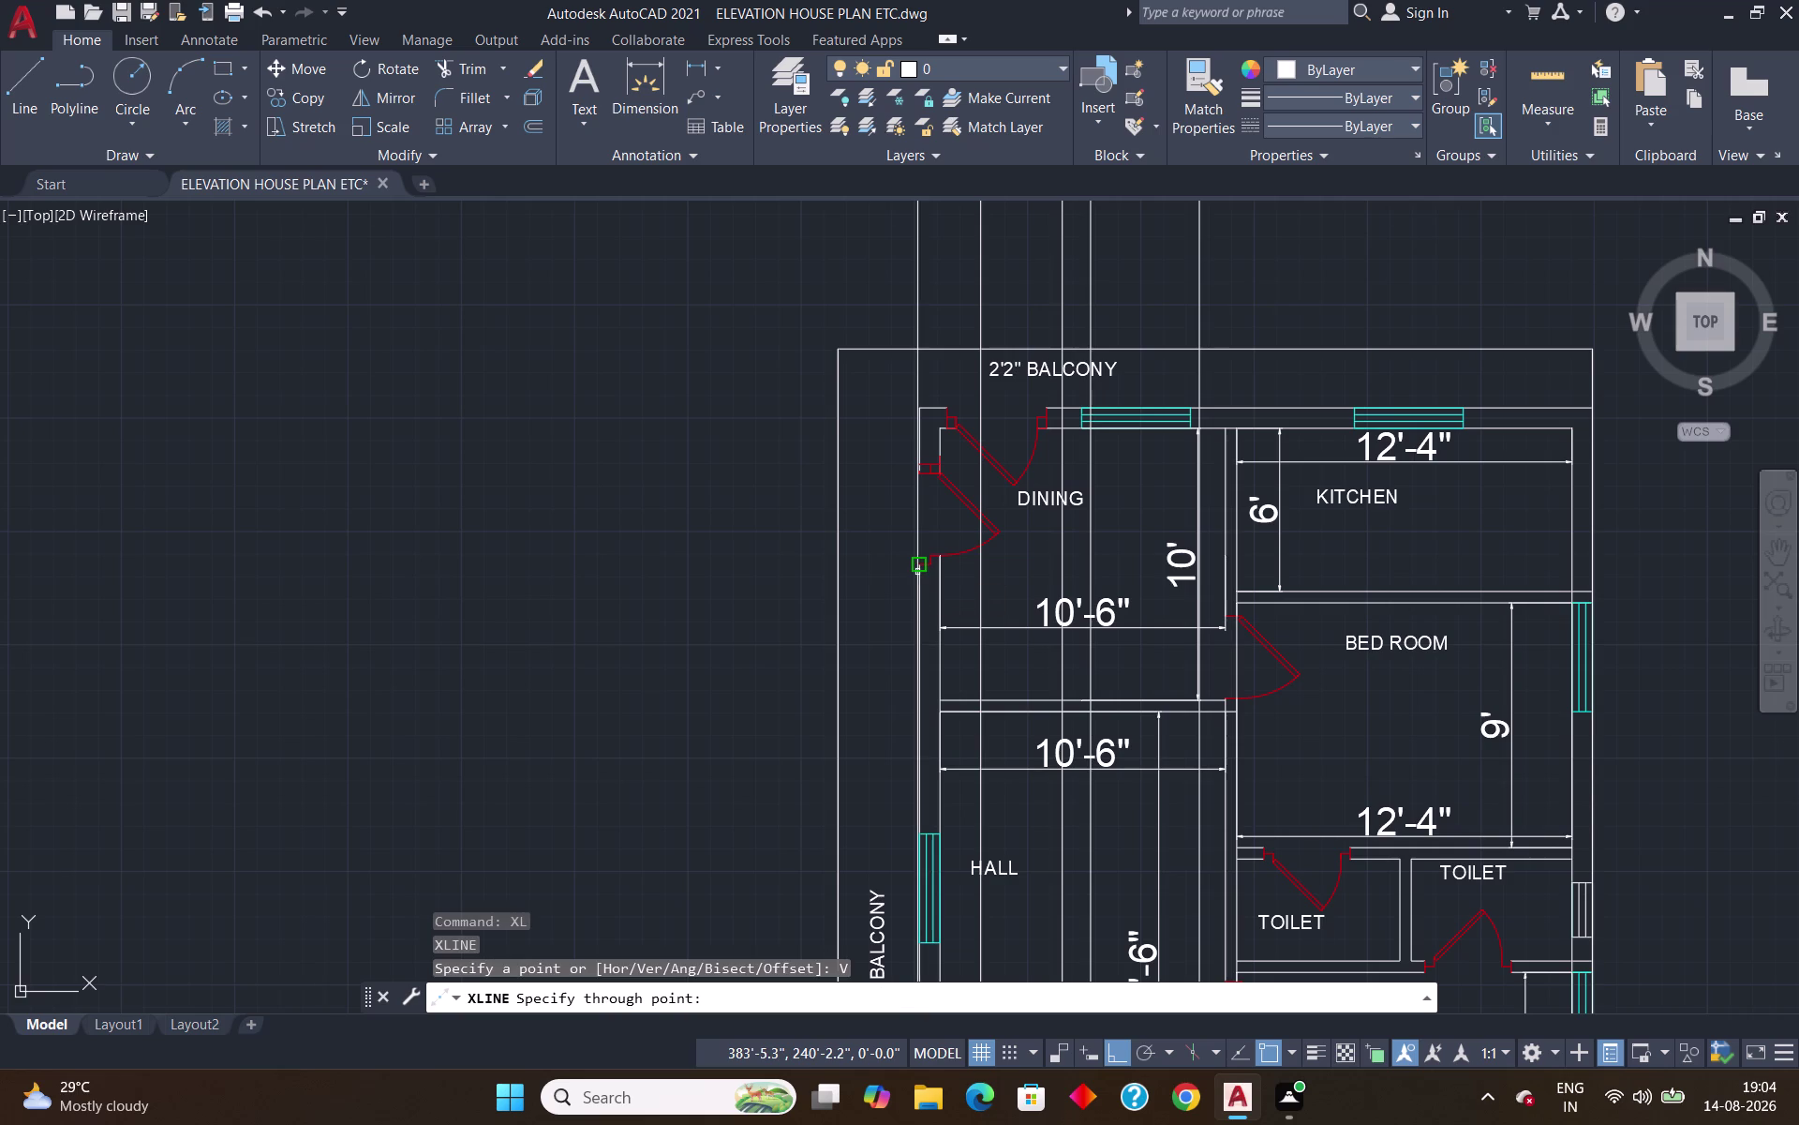
click(920, 571)
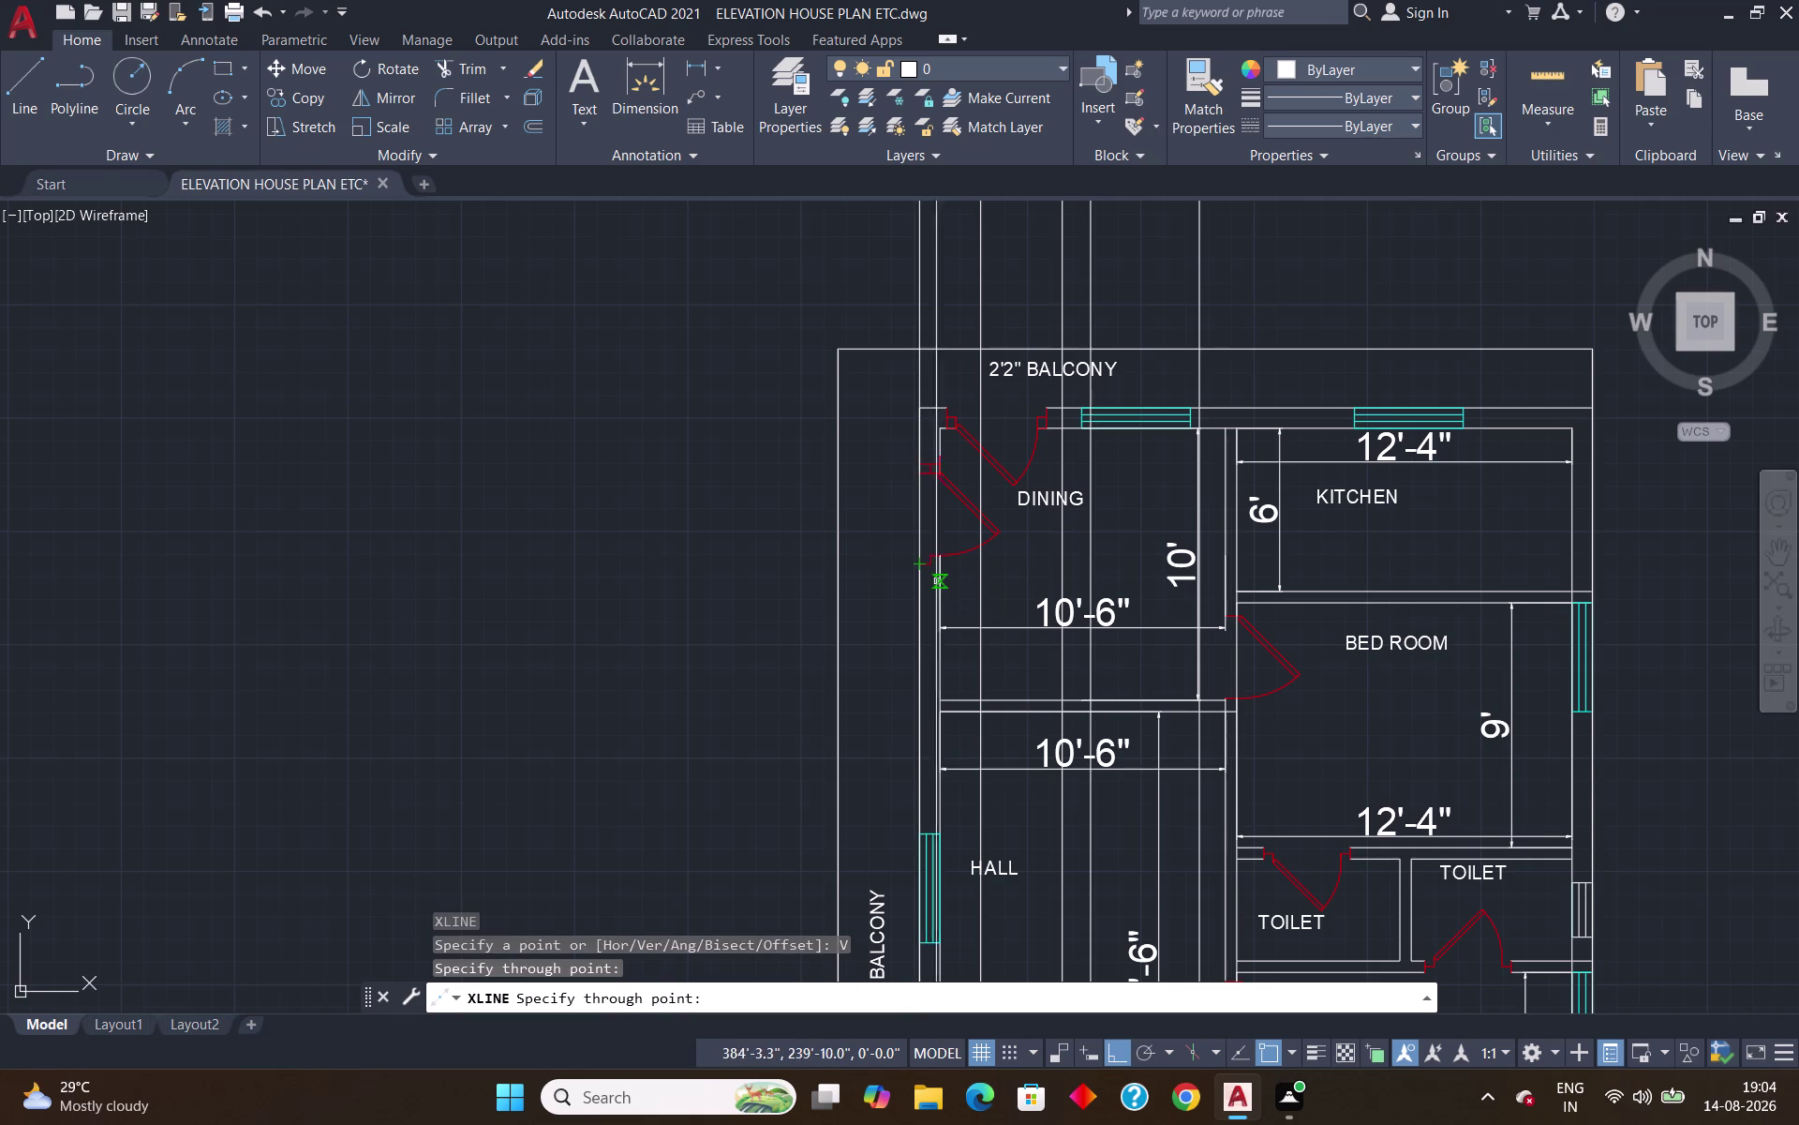
scroll(down, 3)
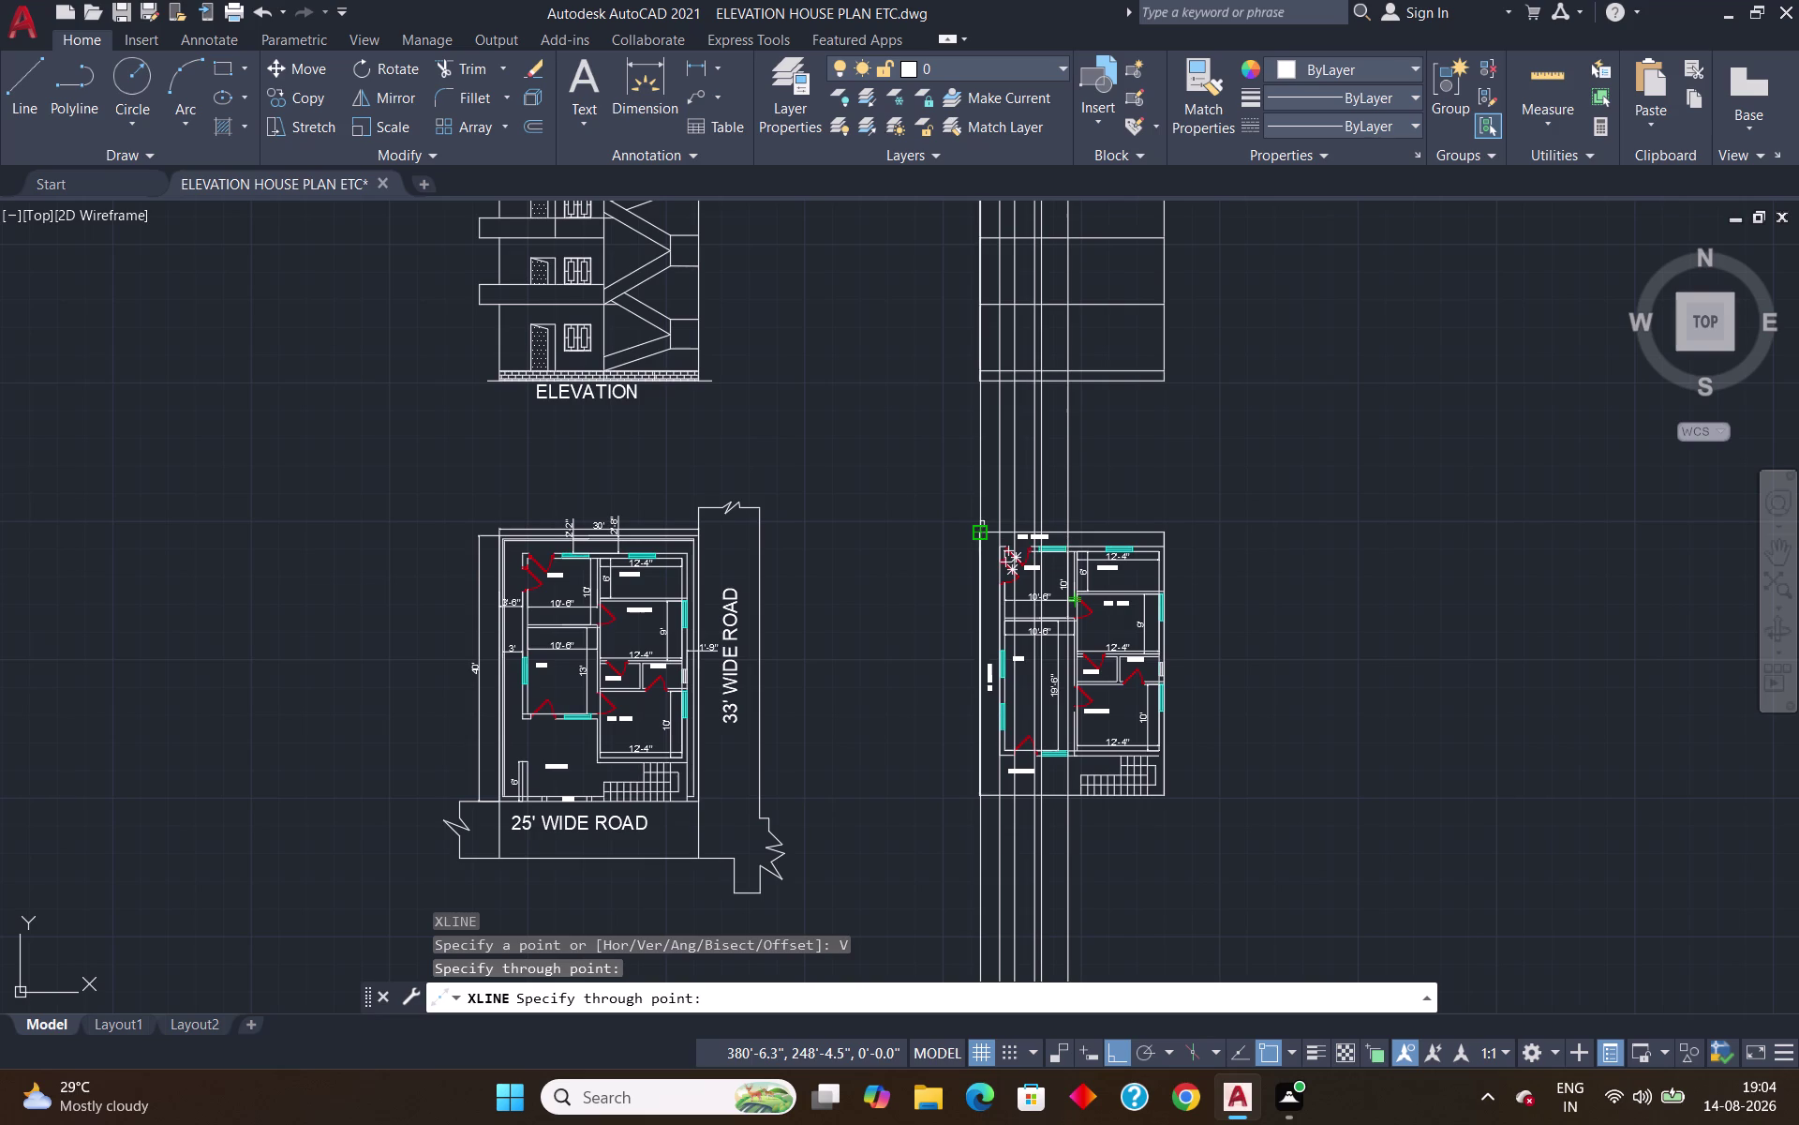
scroll(up, 3)
scroll(up, 3)
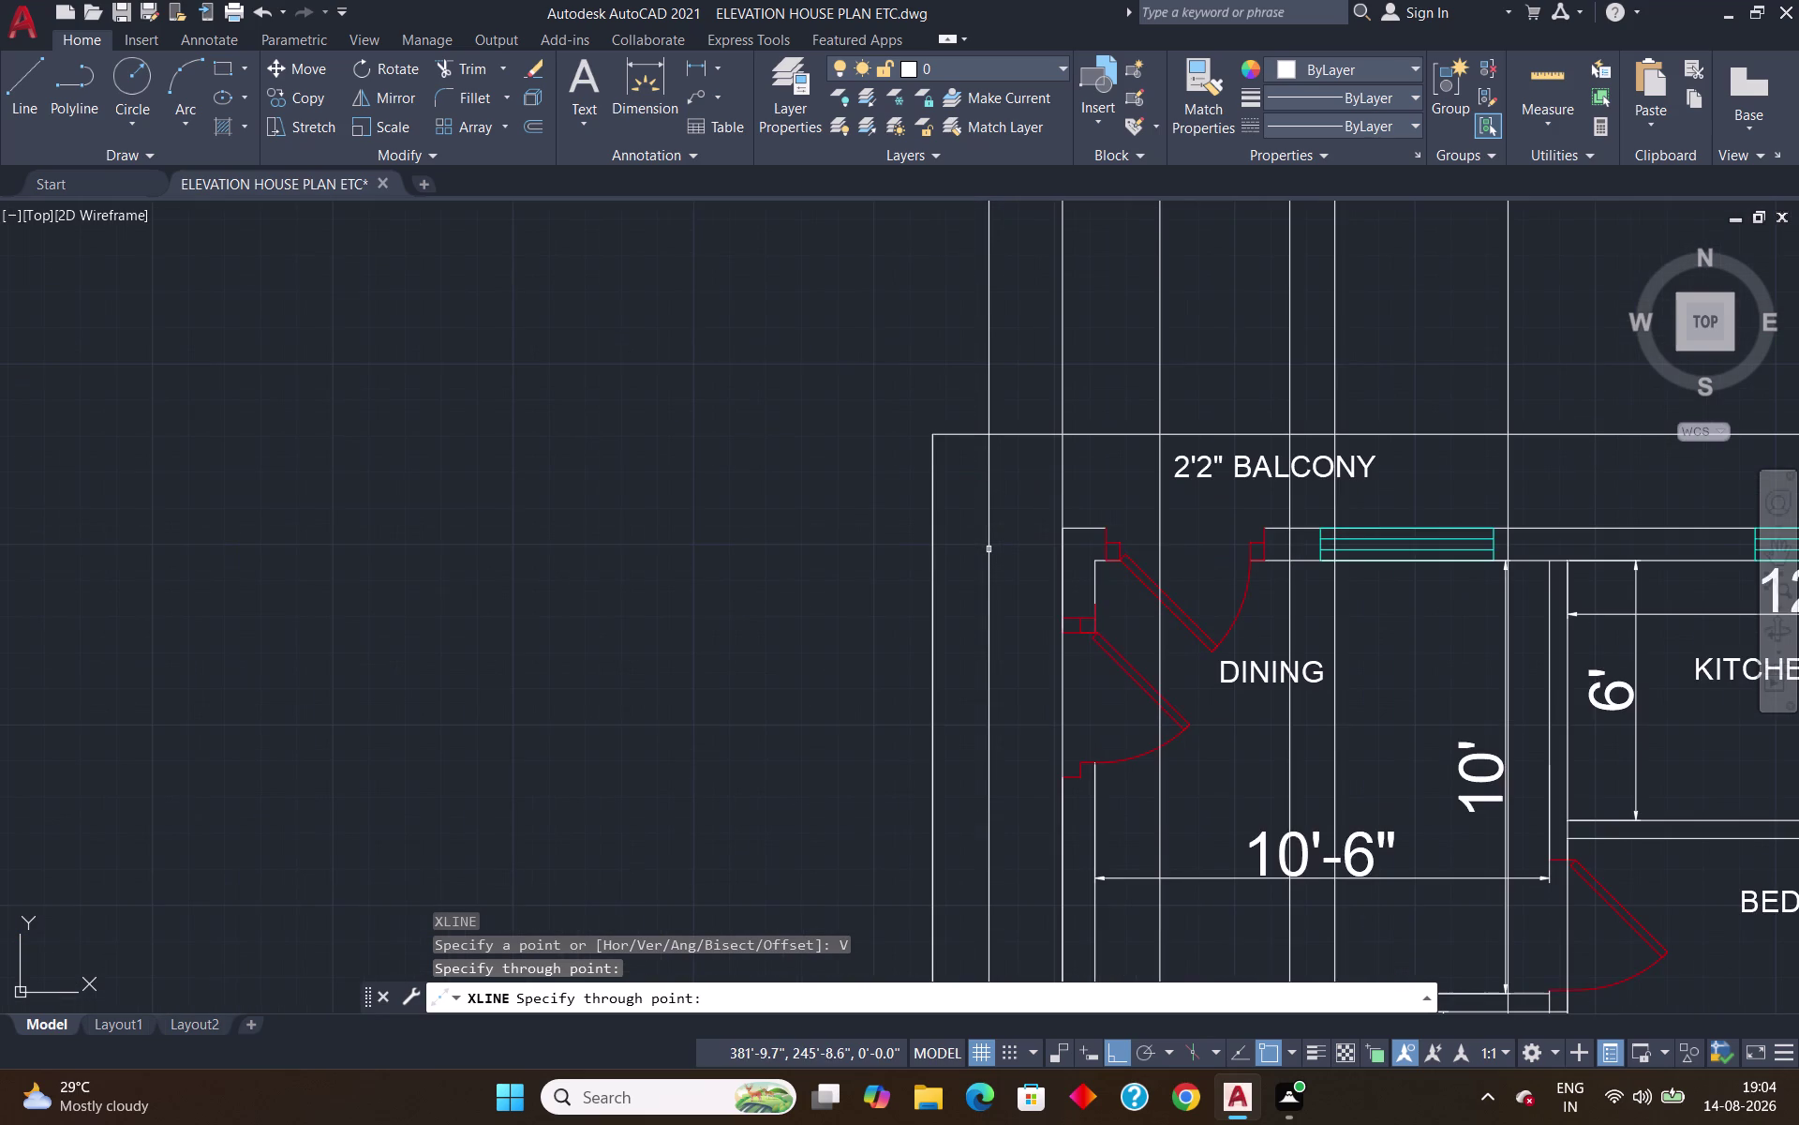
scroll(down, 3)
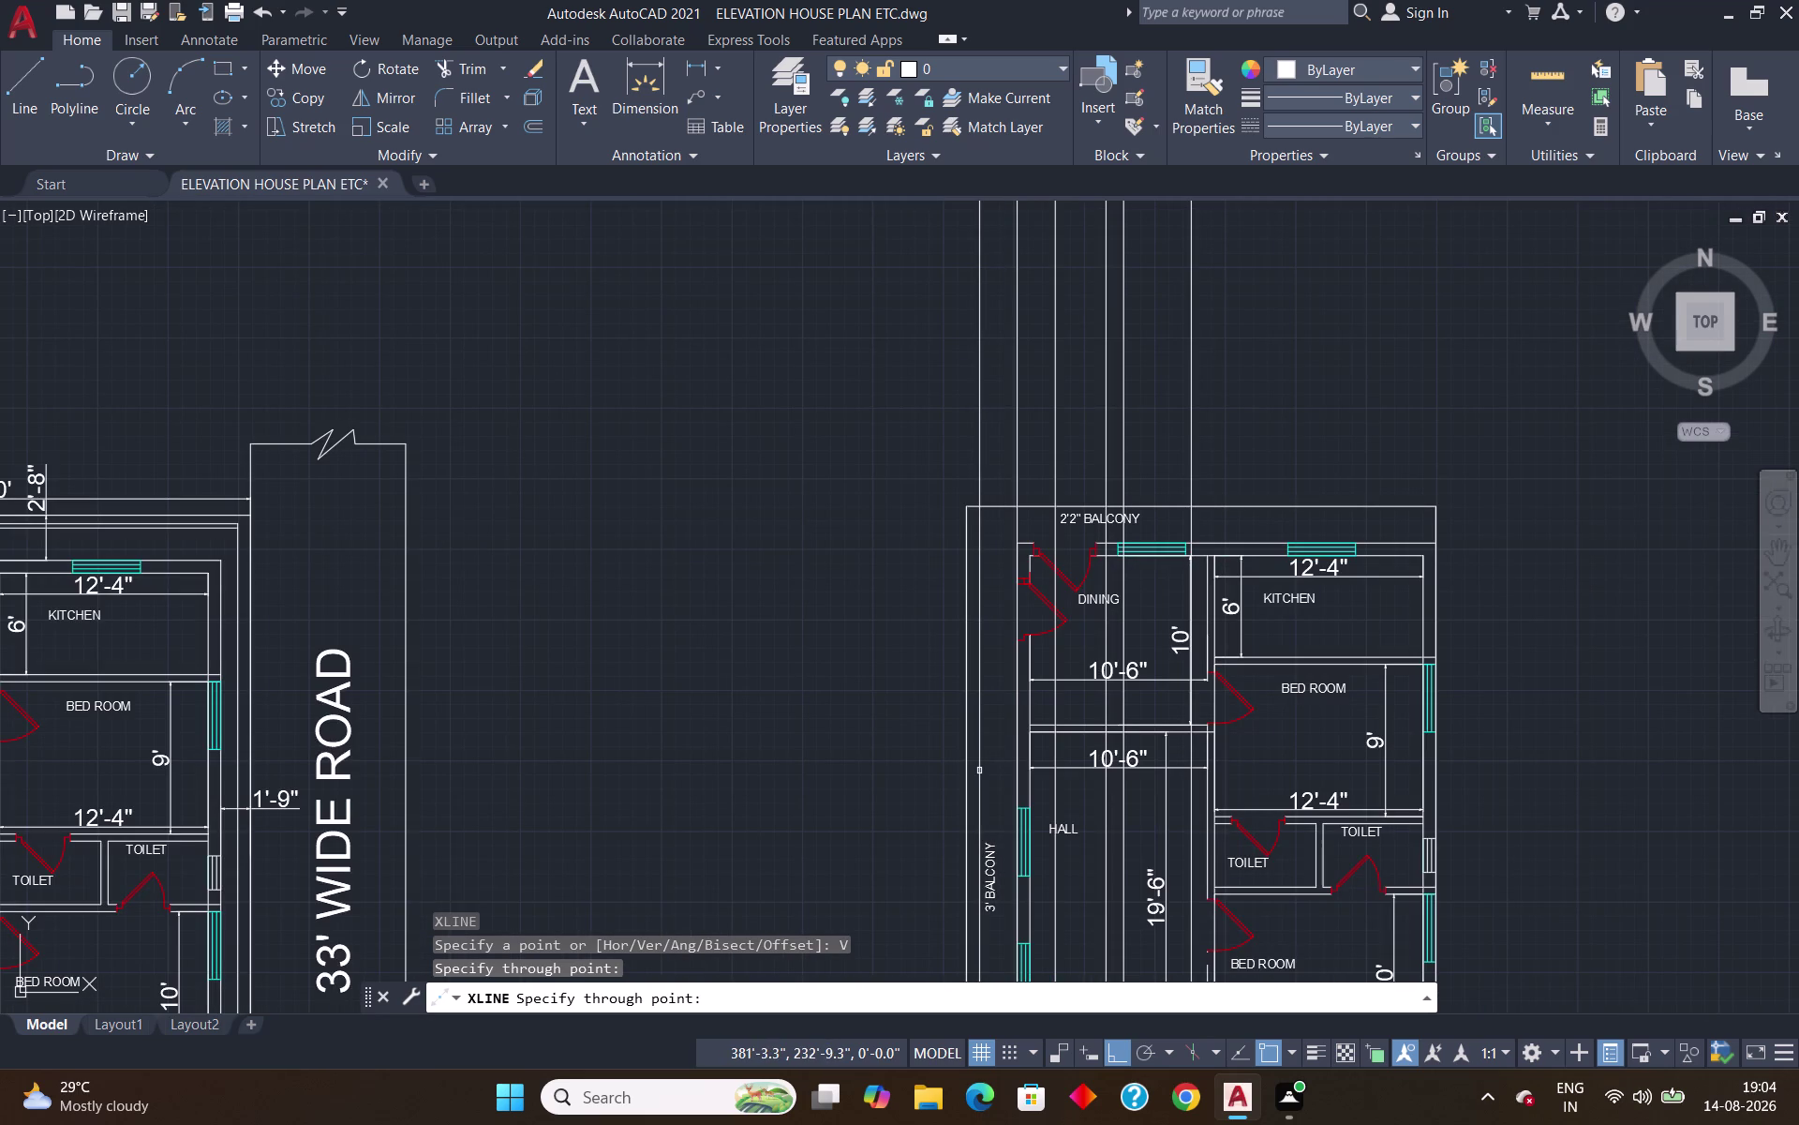
key(Escape)
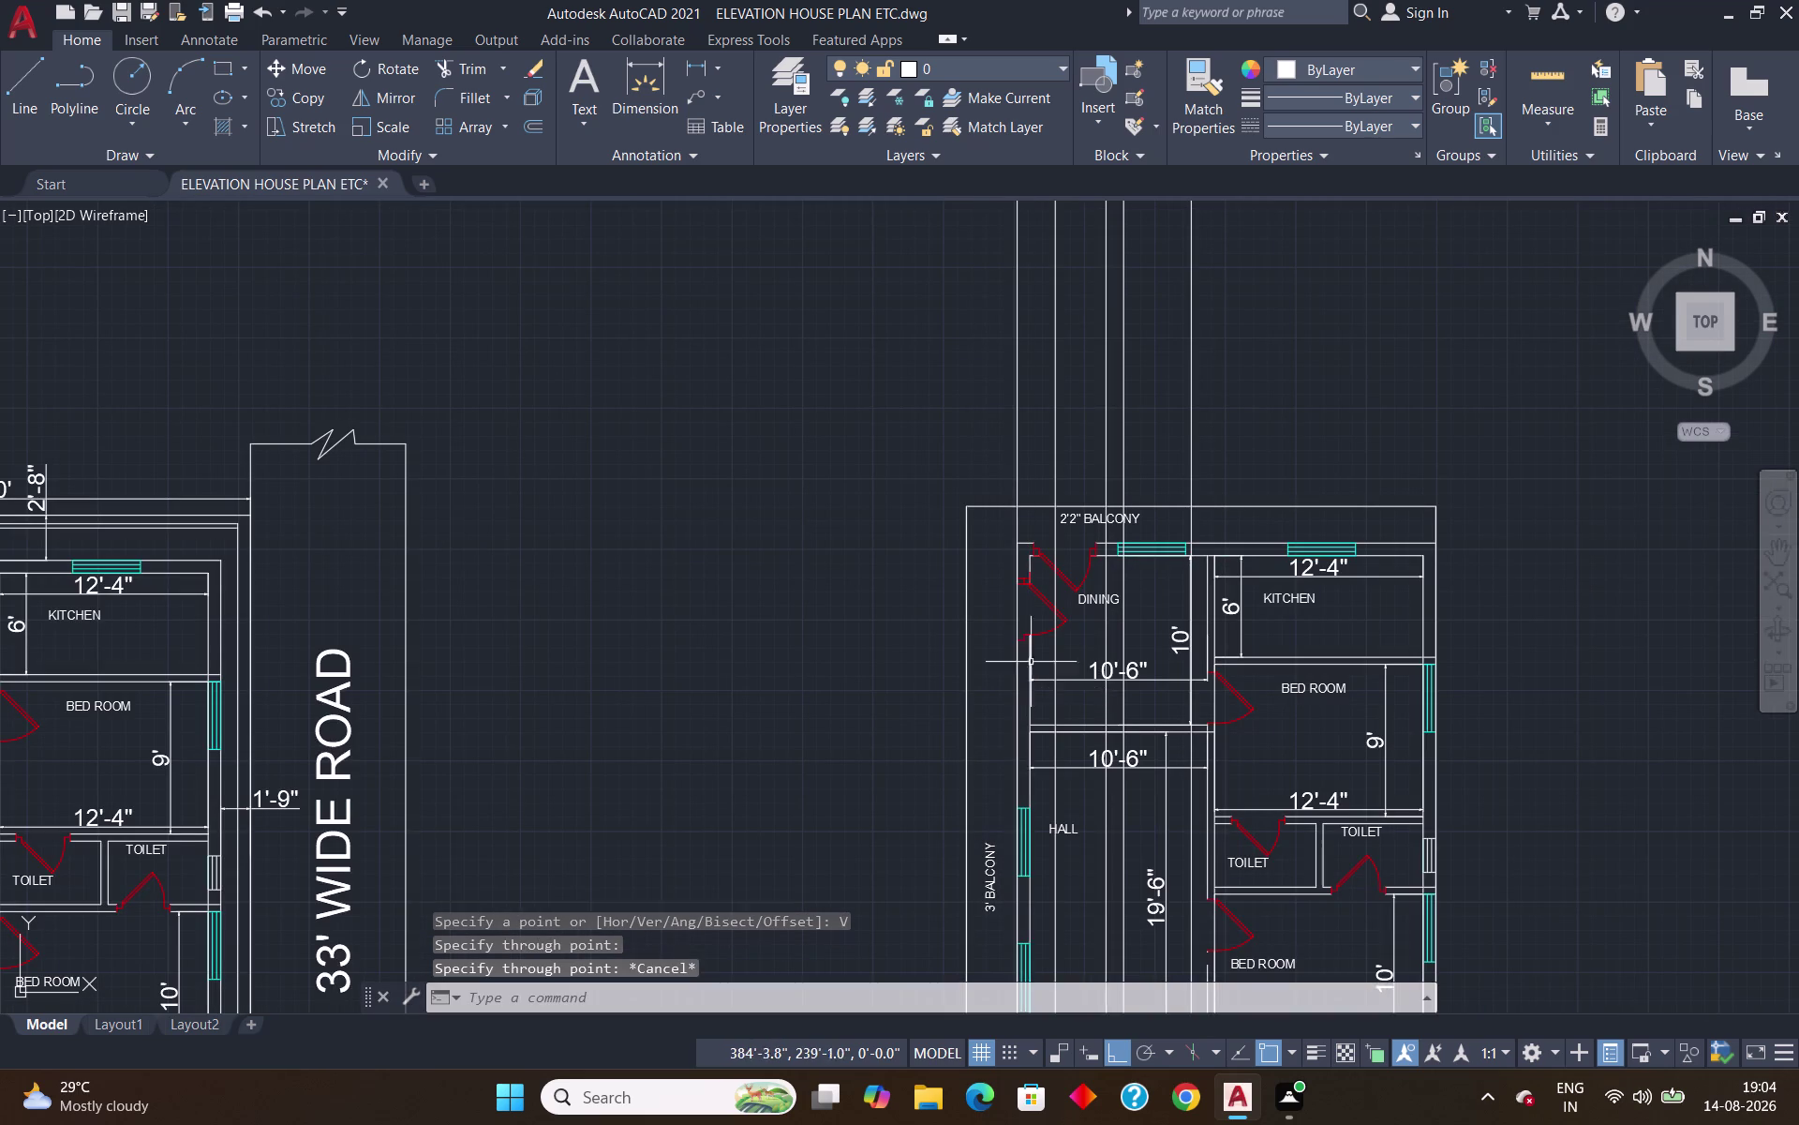
Delete the unwanted construction line.
scroll(down, 3)
scroll(up, 3)
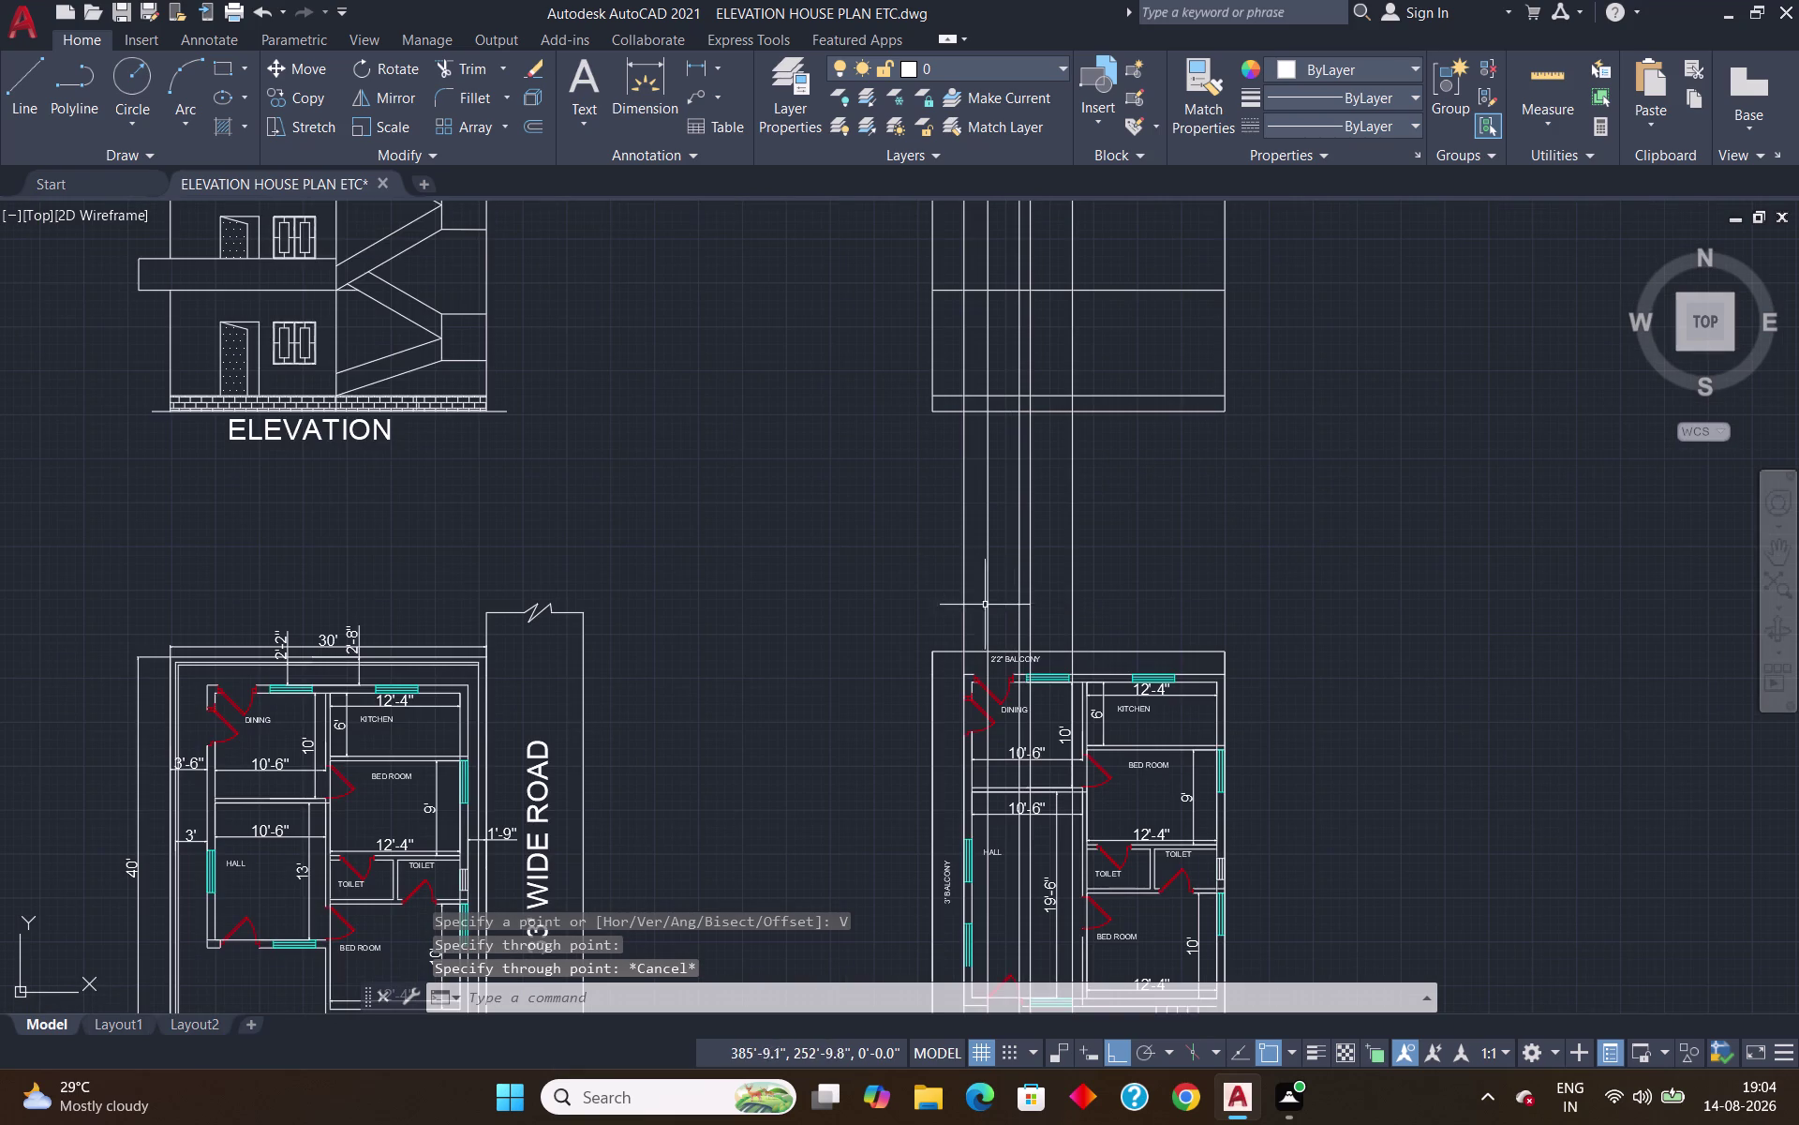
click(967, 599)
key(Delete)
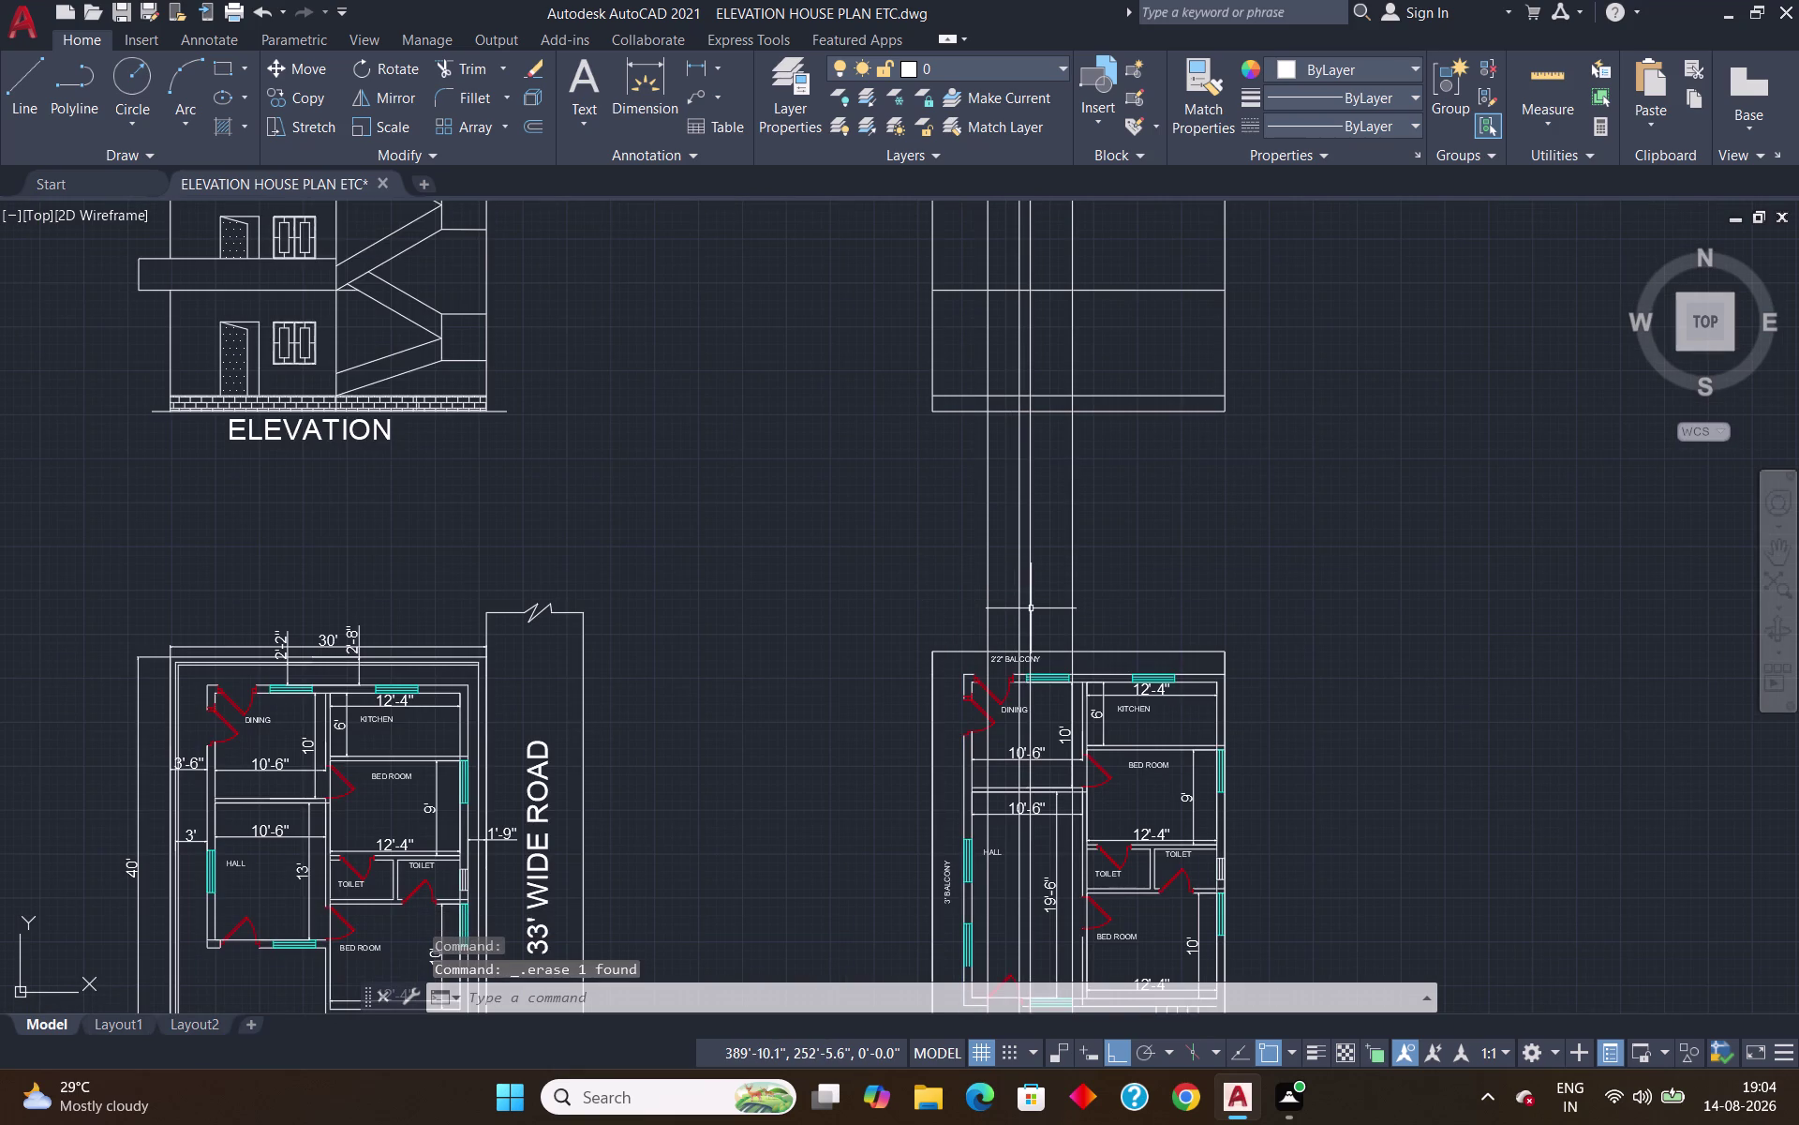
scroll(down, 3)
scroll(up, 3)
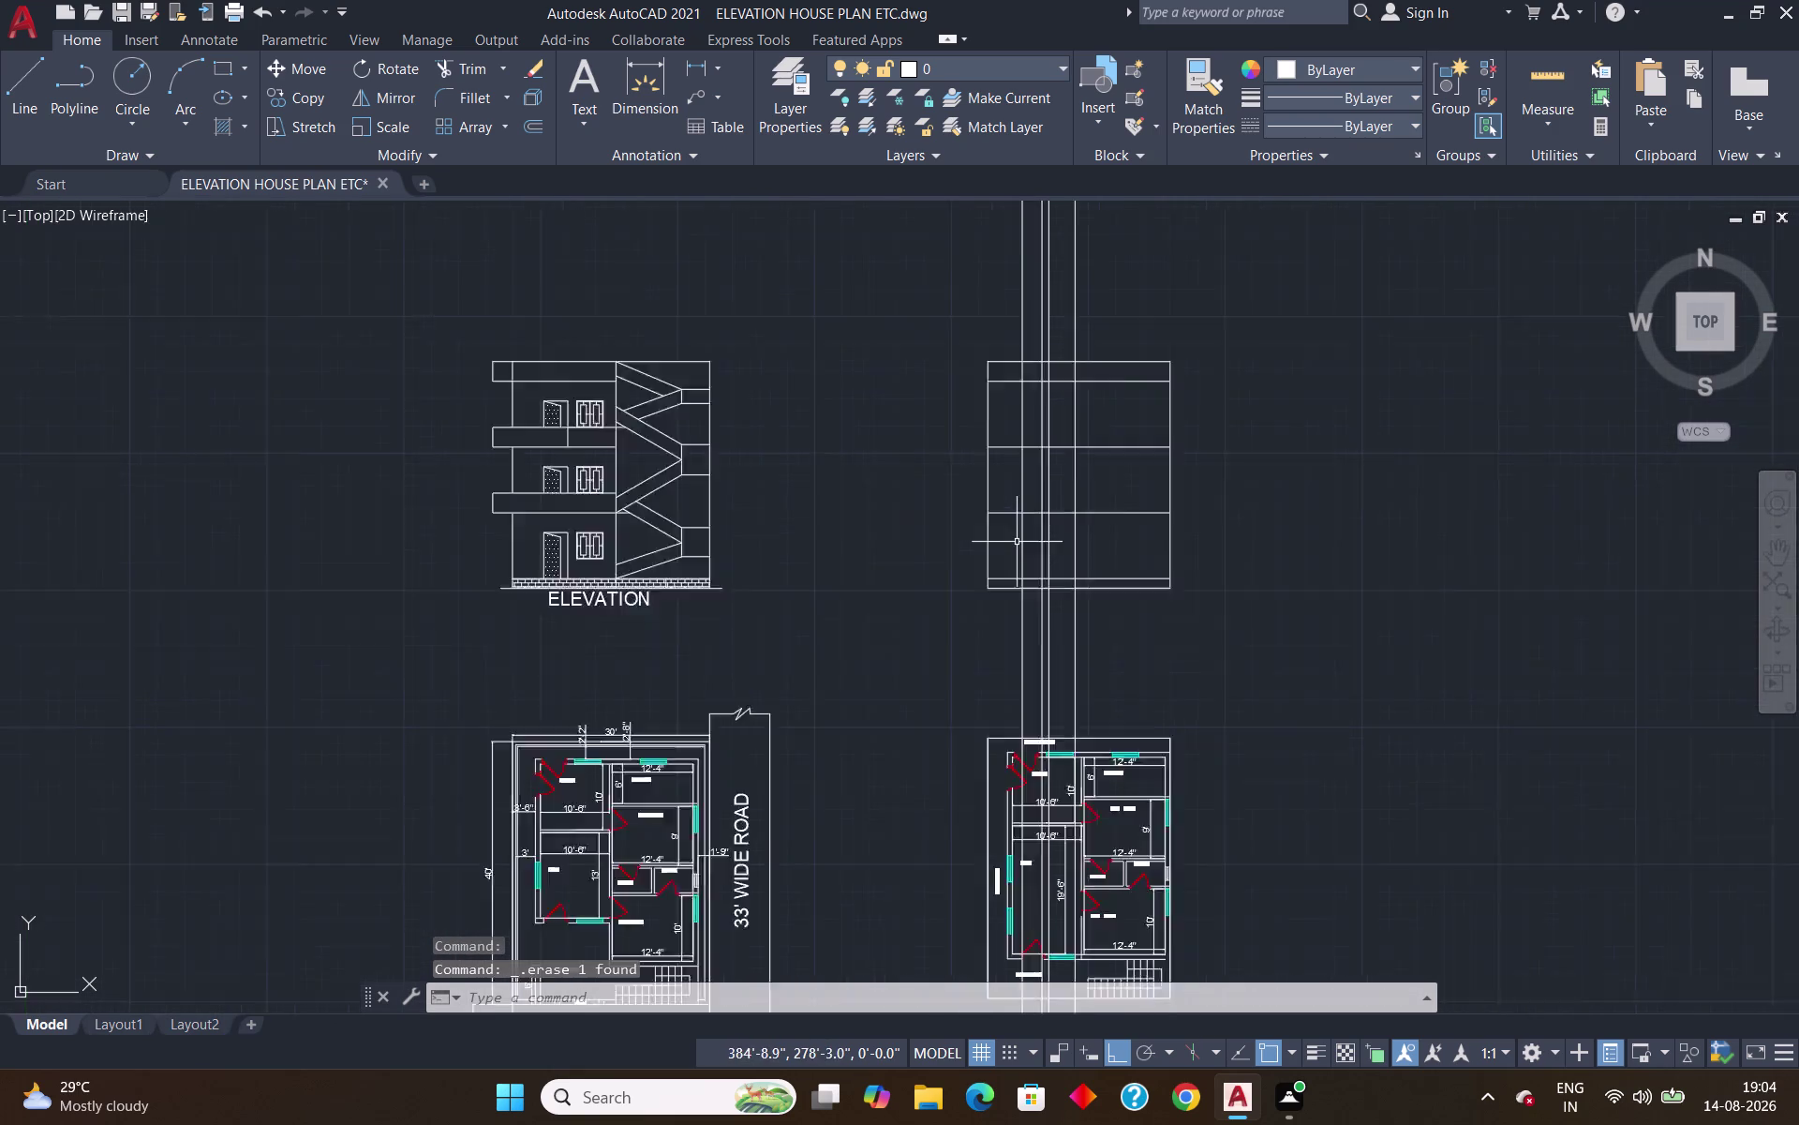
scroll(up, 3)
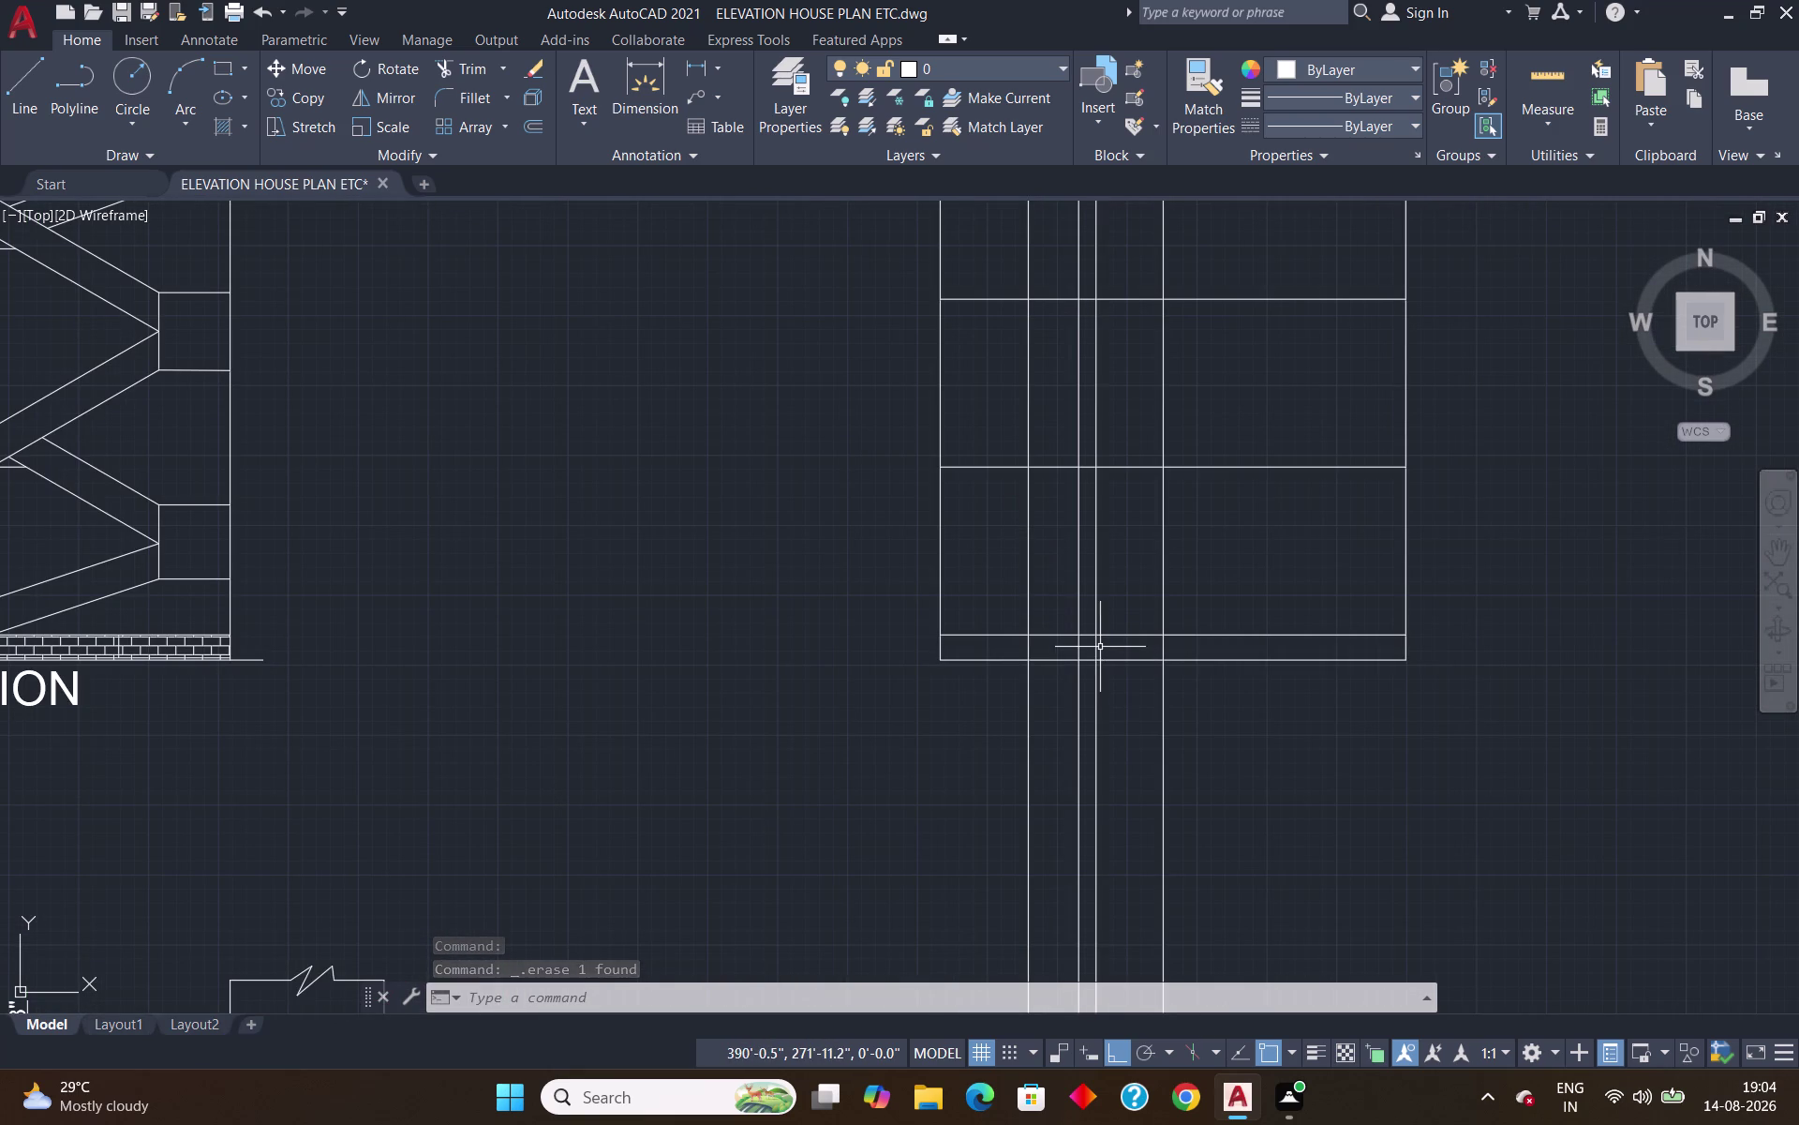
Draw a horizontal head line 7' above the opening's base, across to the next vertical line.
key(l)
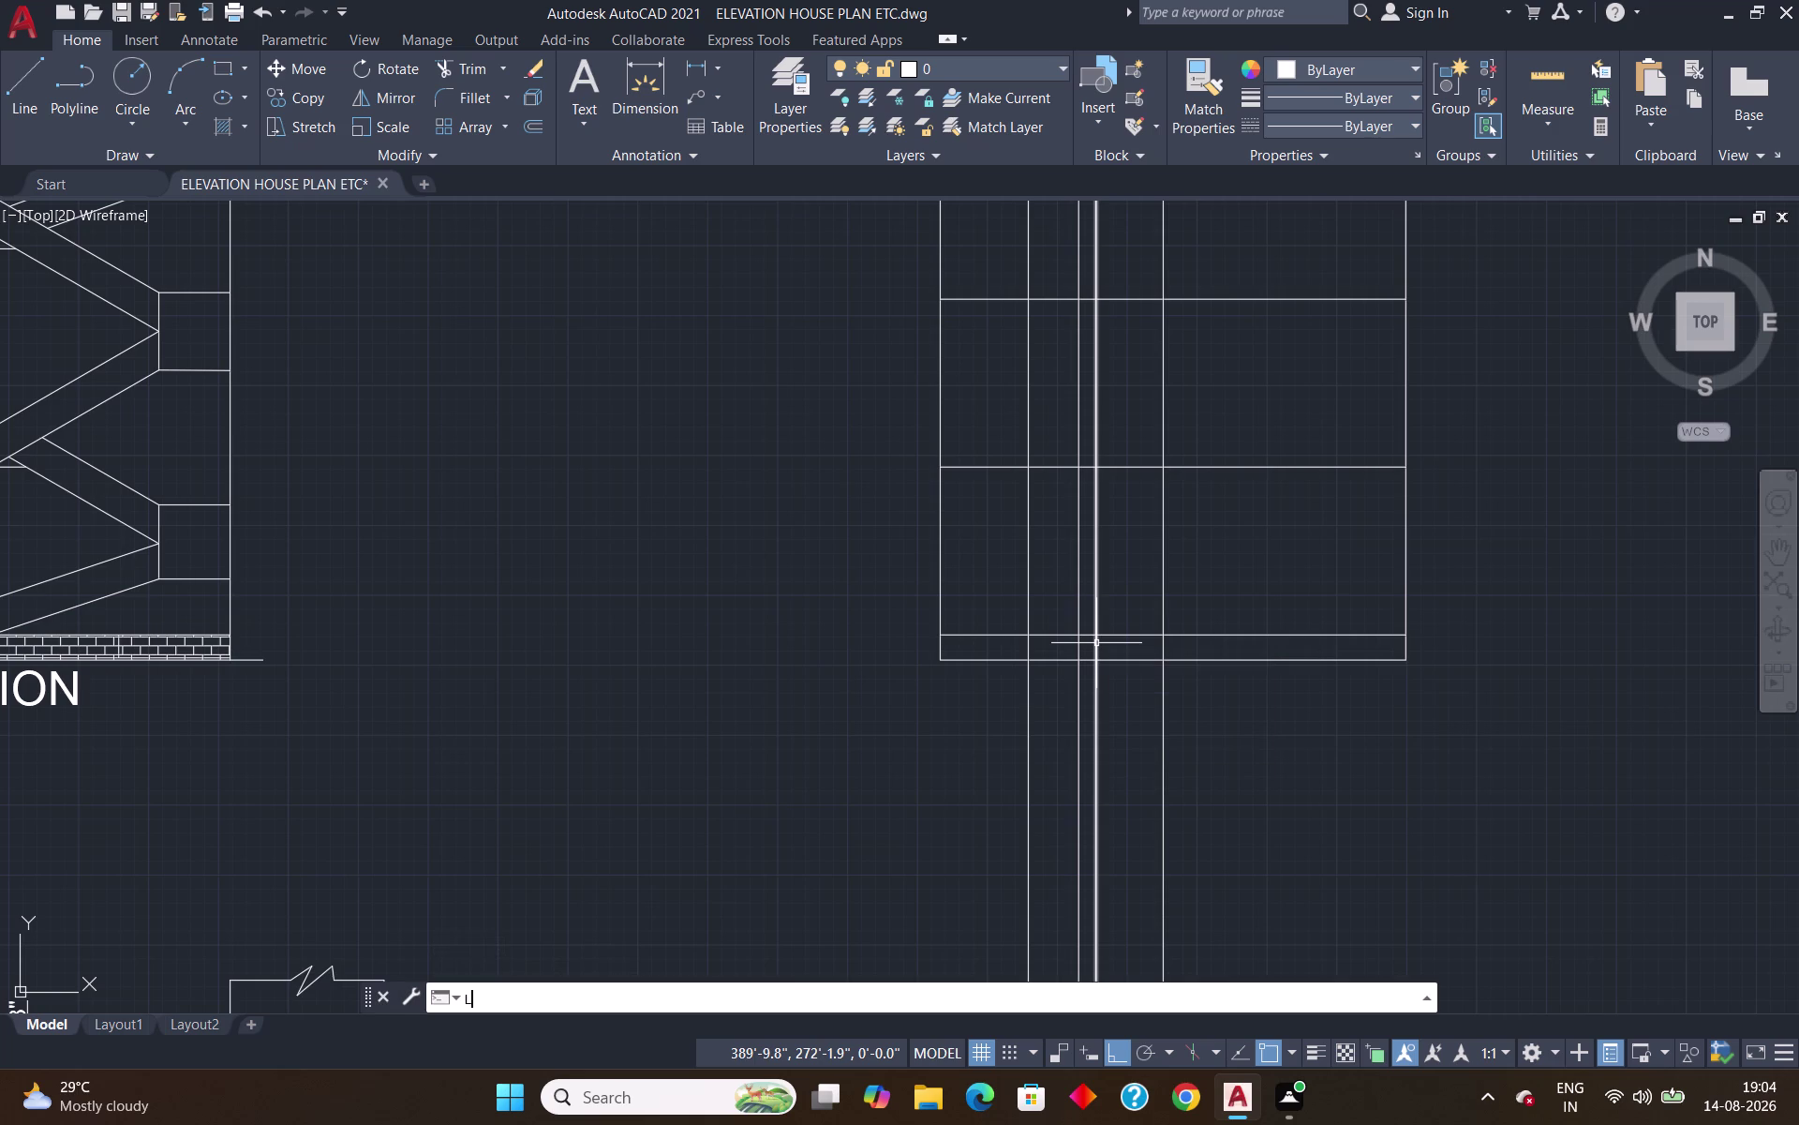
key(Return)
text(TK)
key(Return)
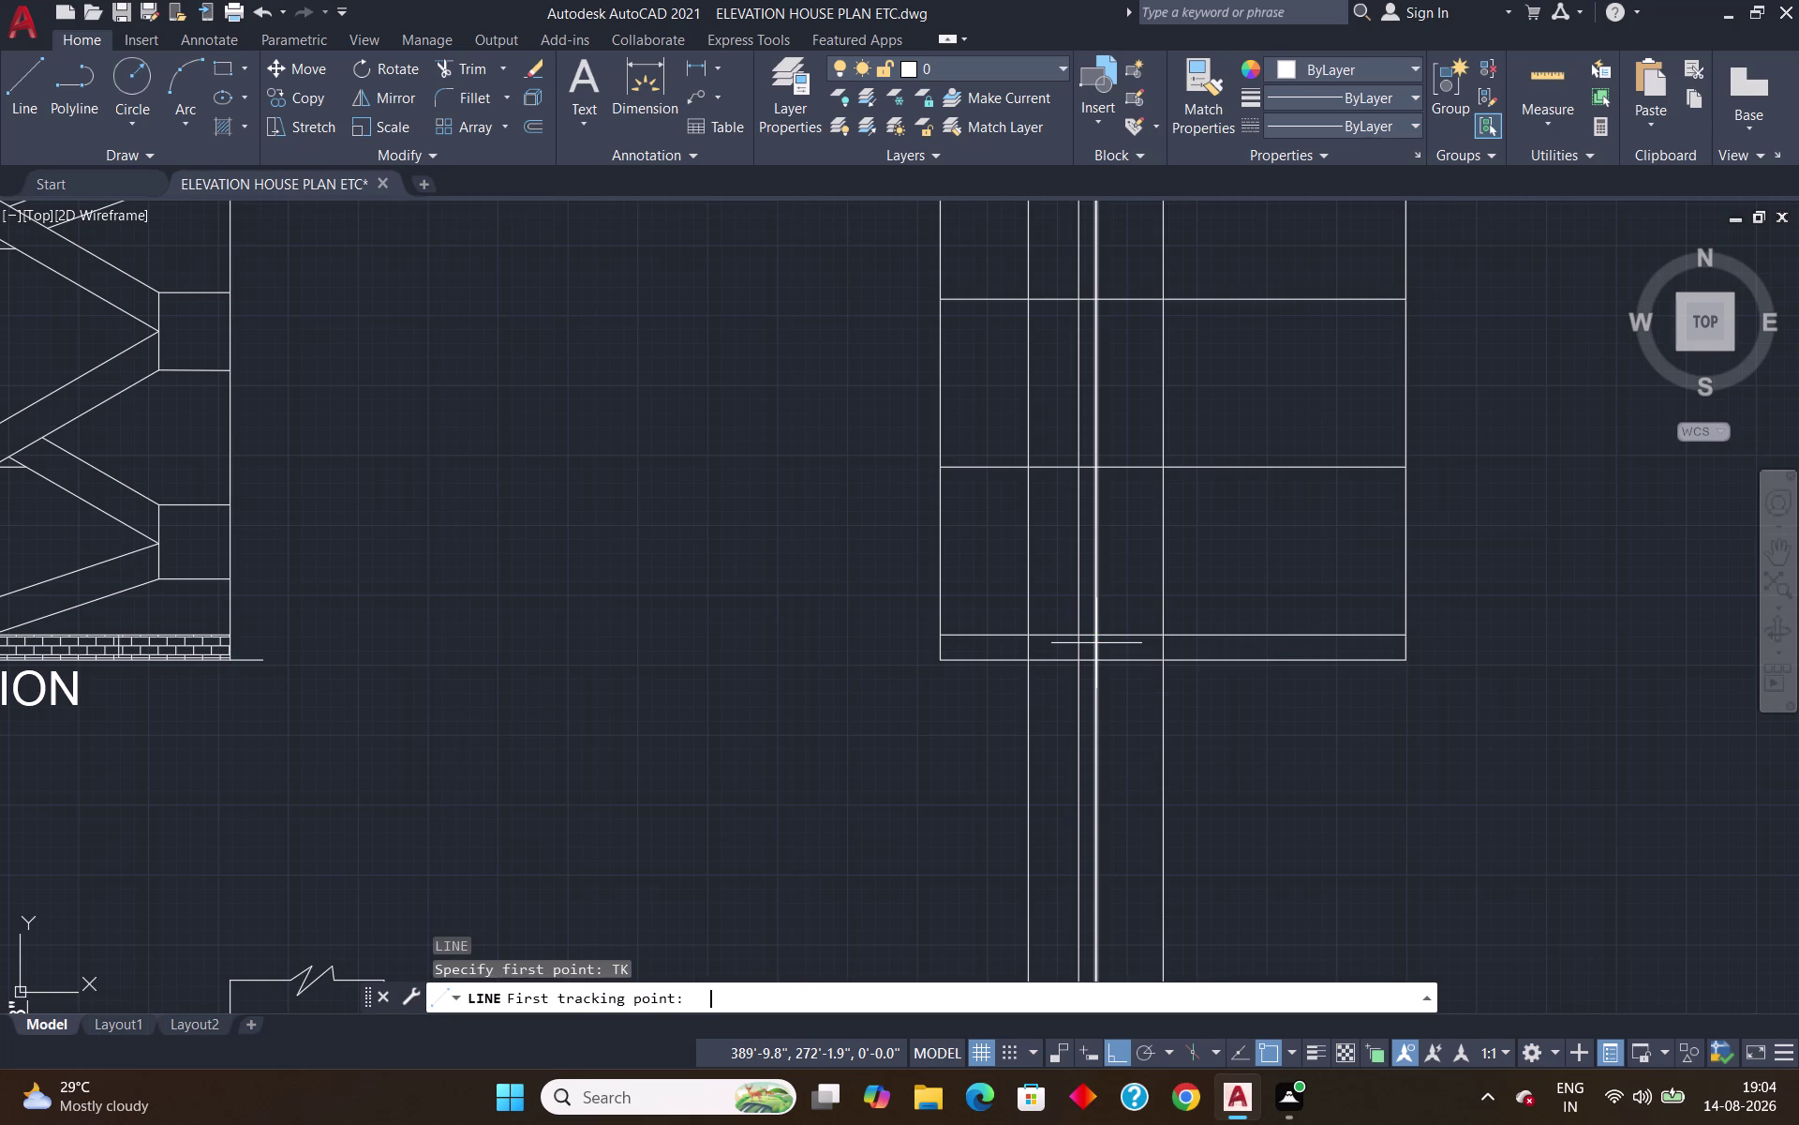
click(1031, 637)
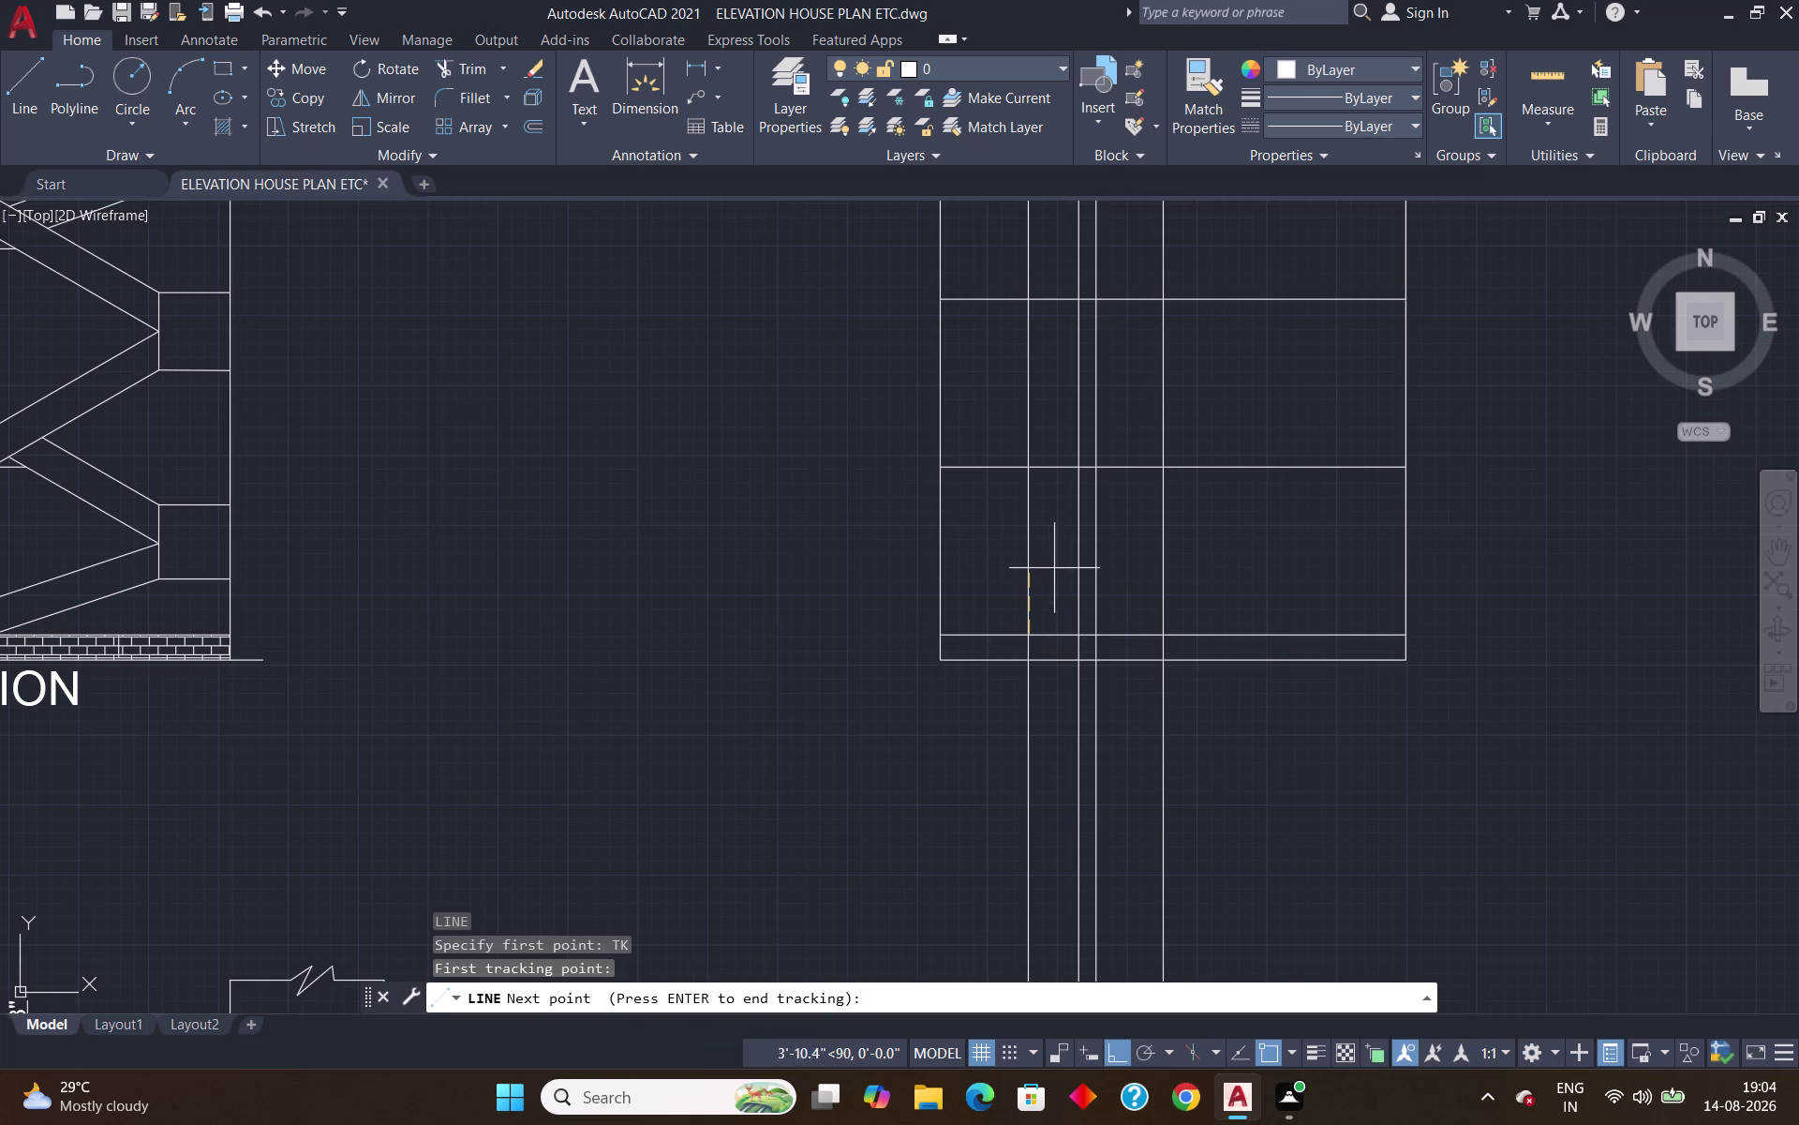
text(7)
text(')
key(Return)
key(Return)
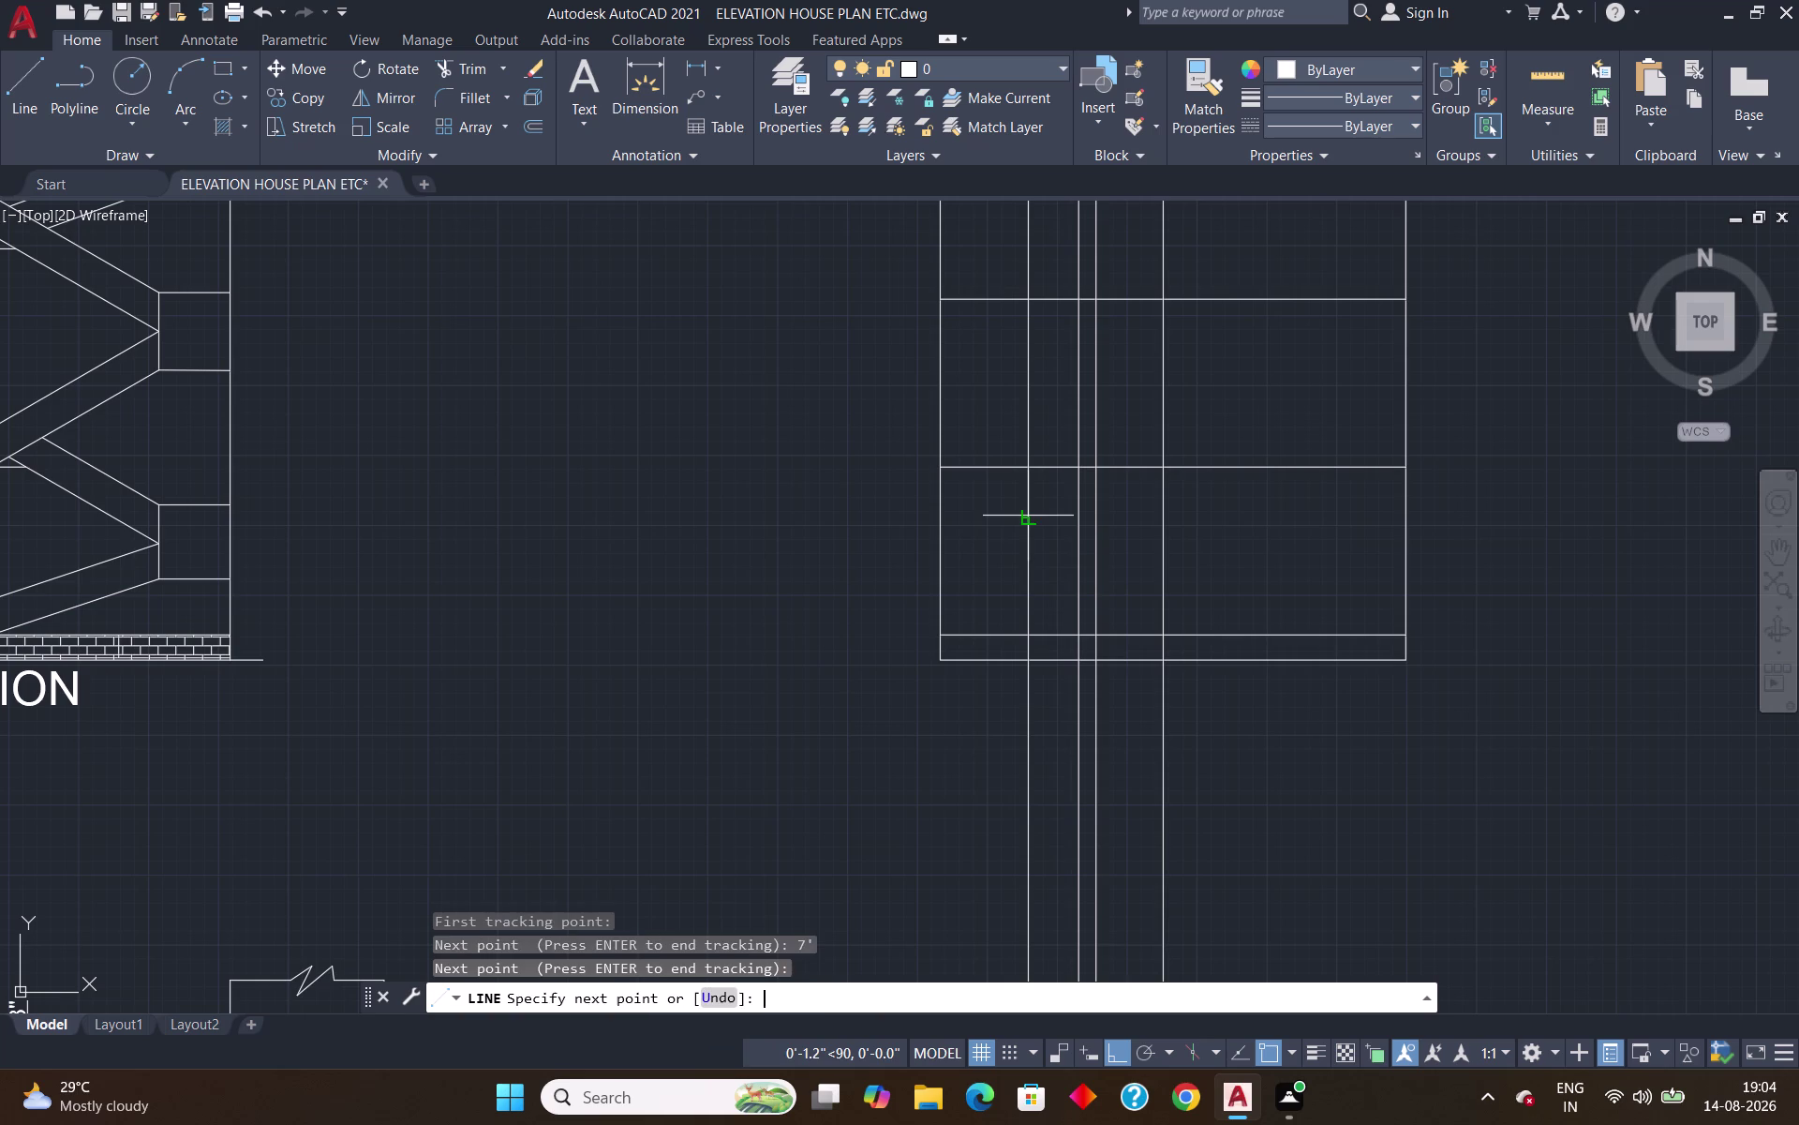
click(1079, 522)
click(1157, 515)
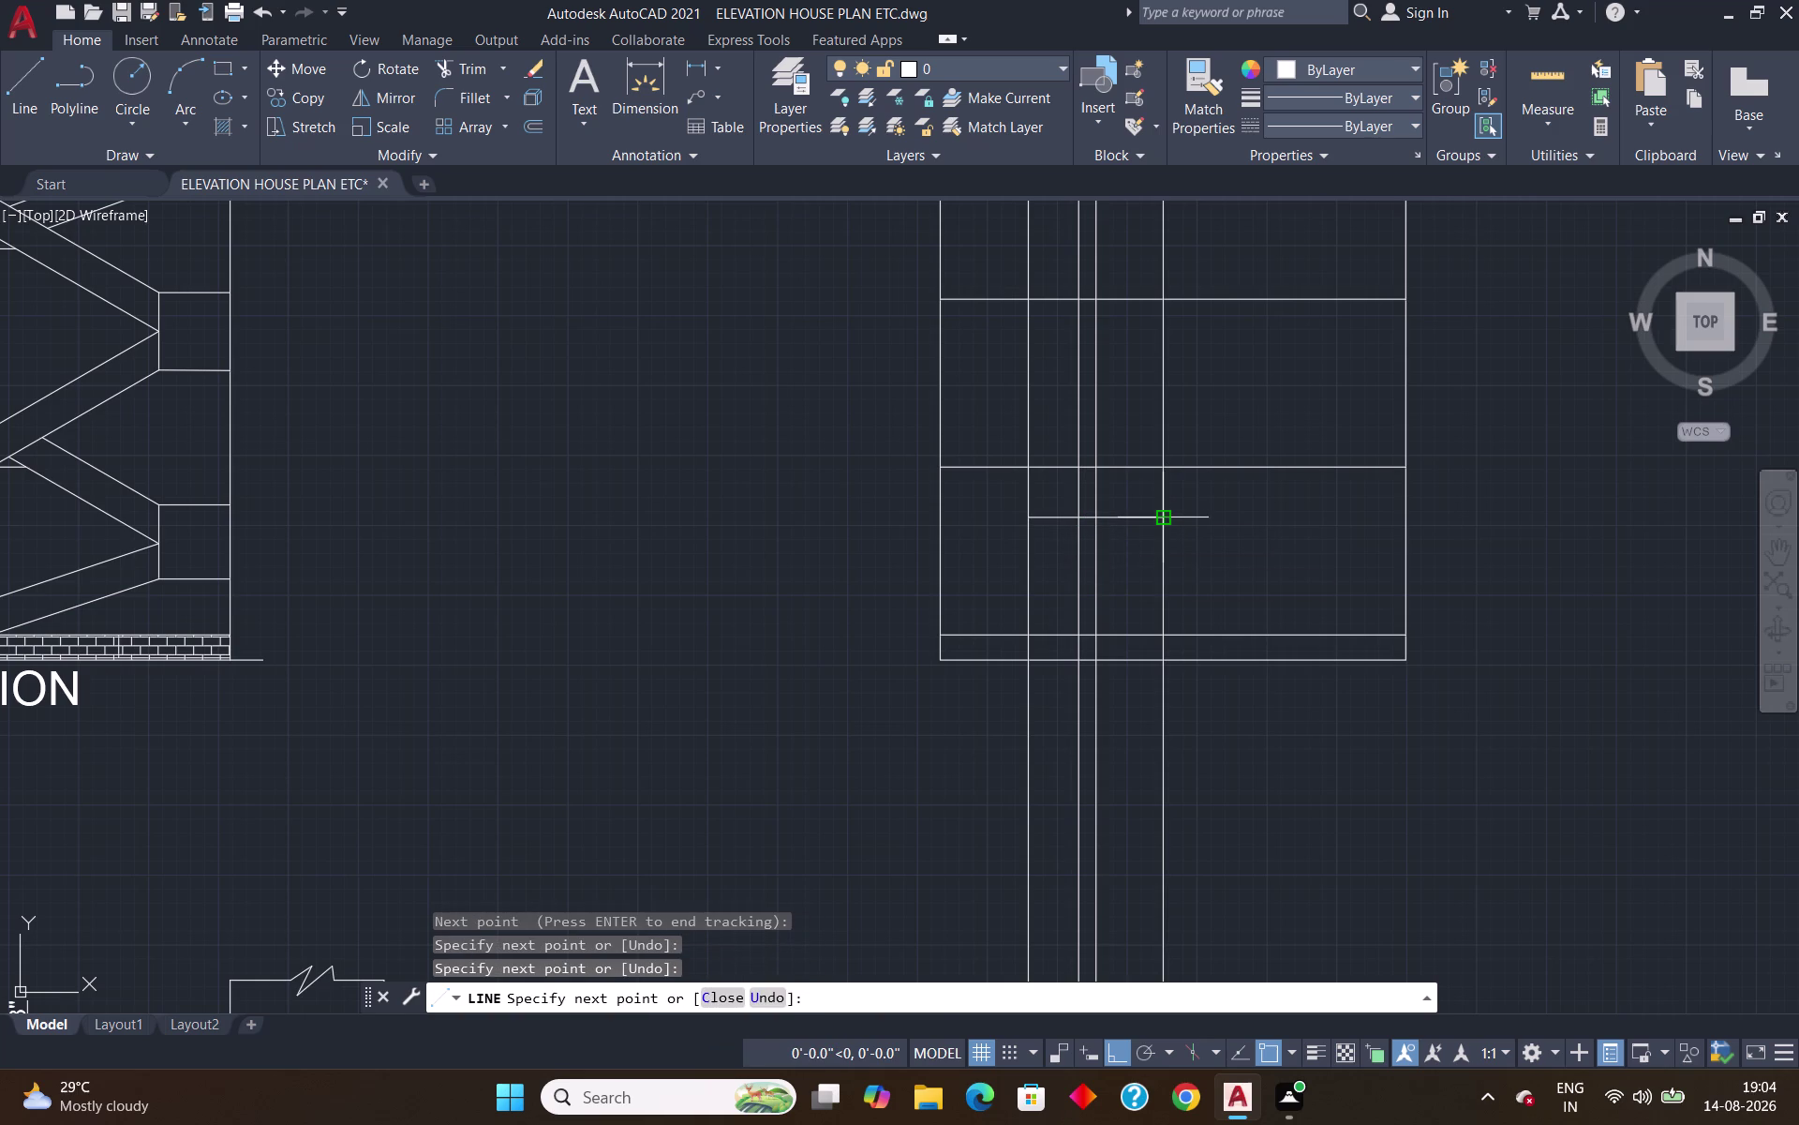
key(Return)
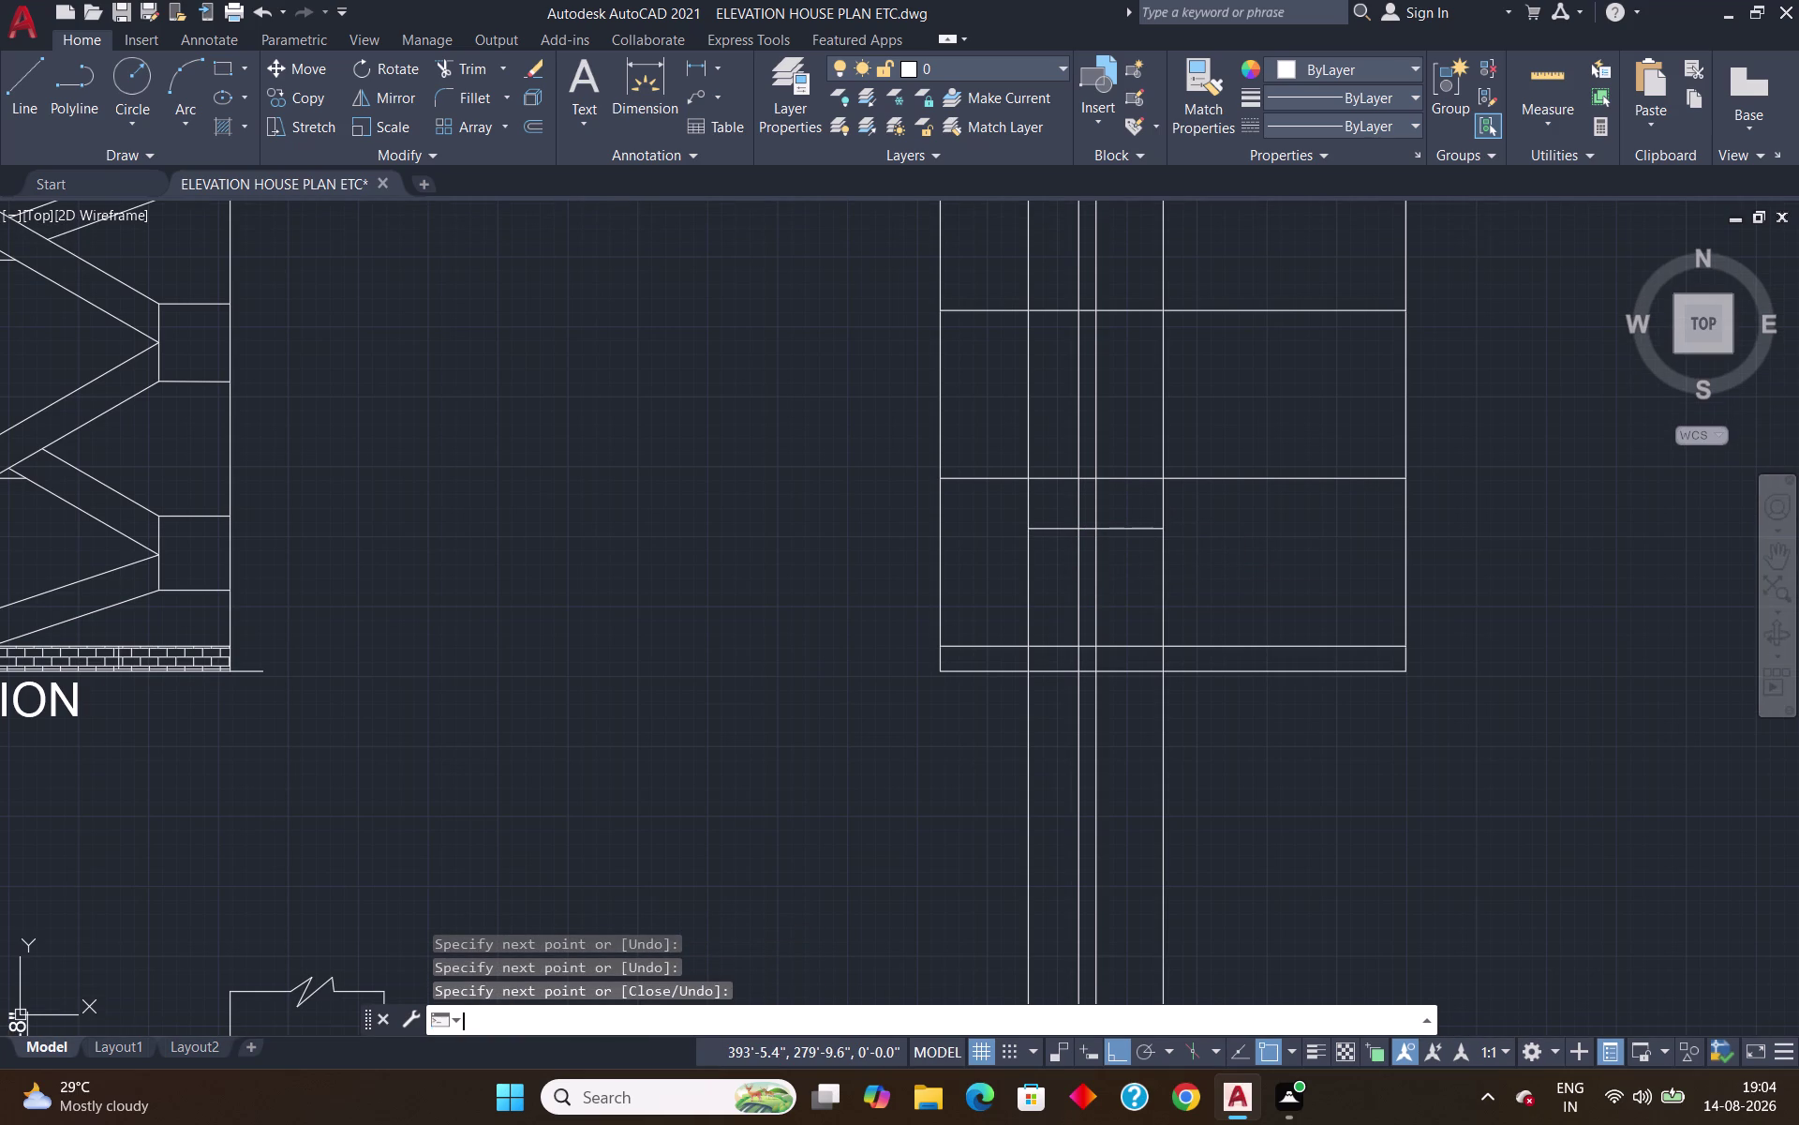
Trim the head line between the wall lines.
text(TR)
key(Return)
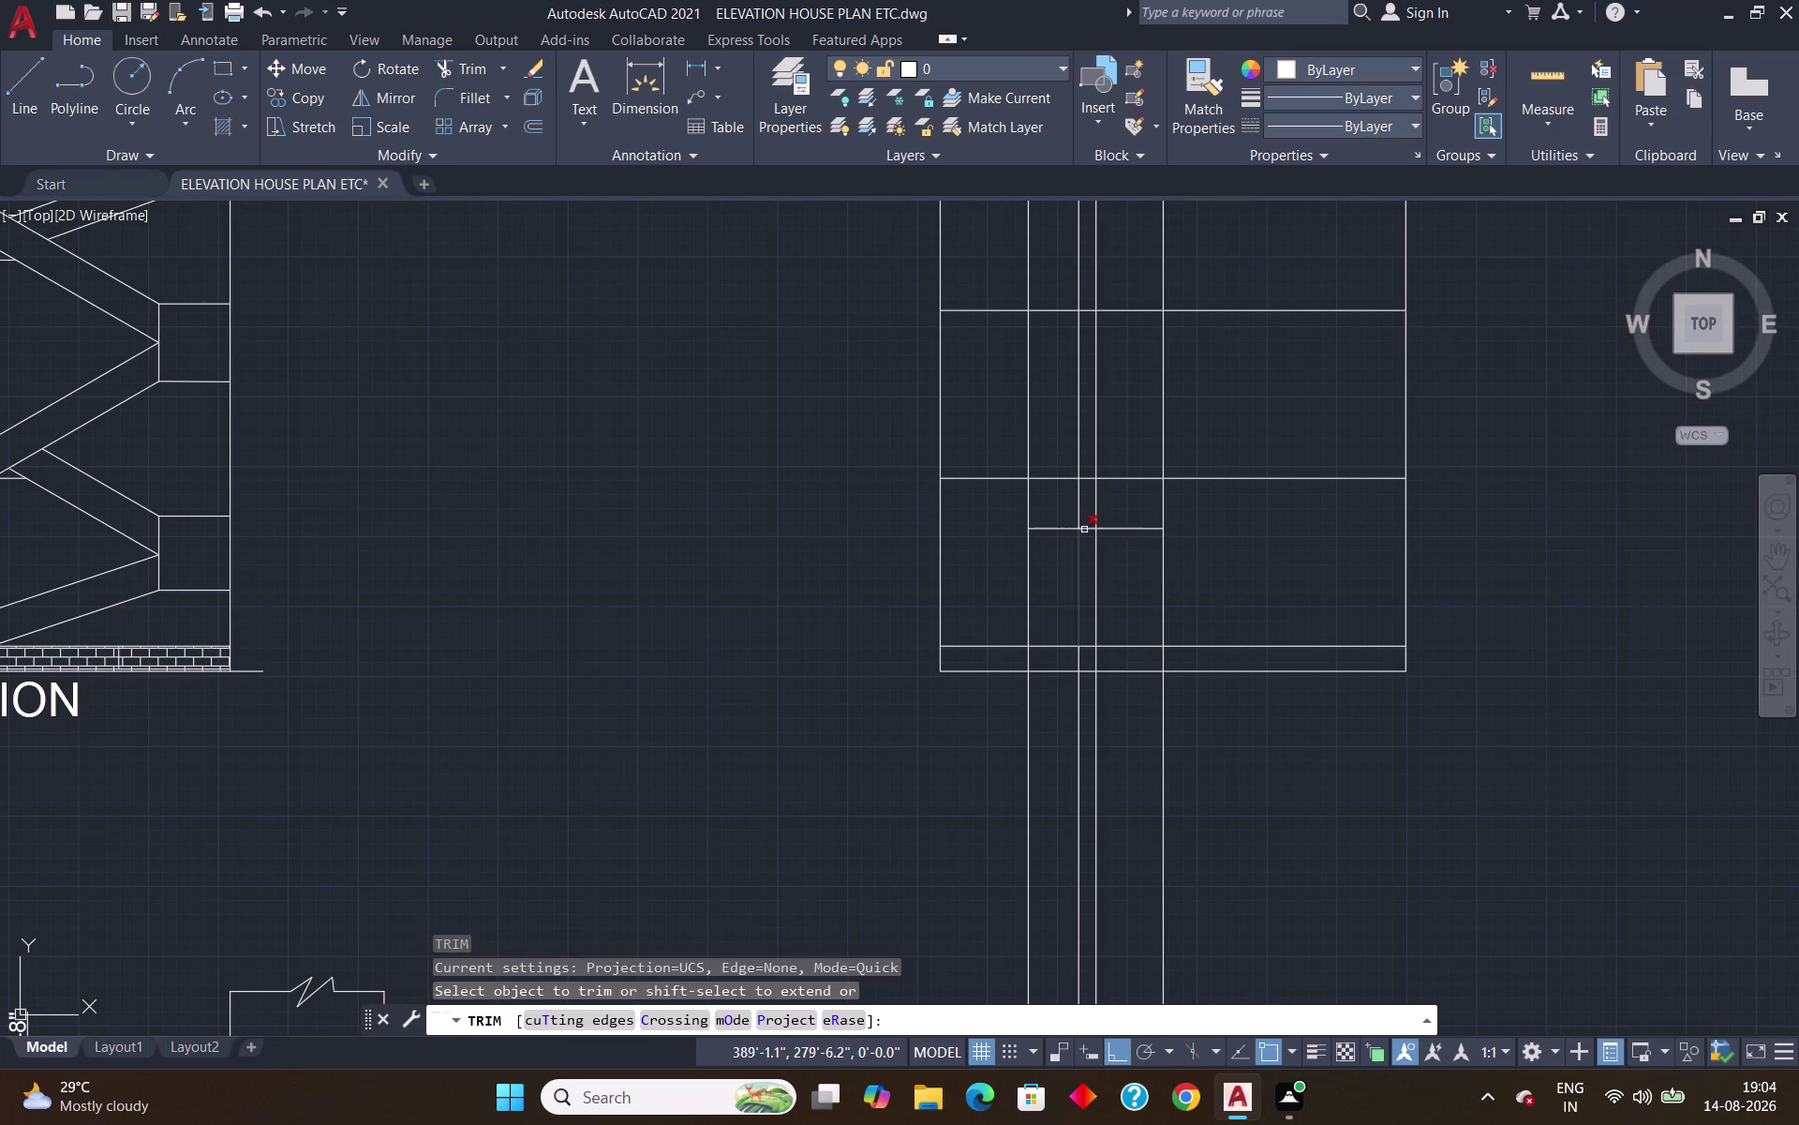
scroll(up, 3)
click(1084, 522)
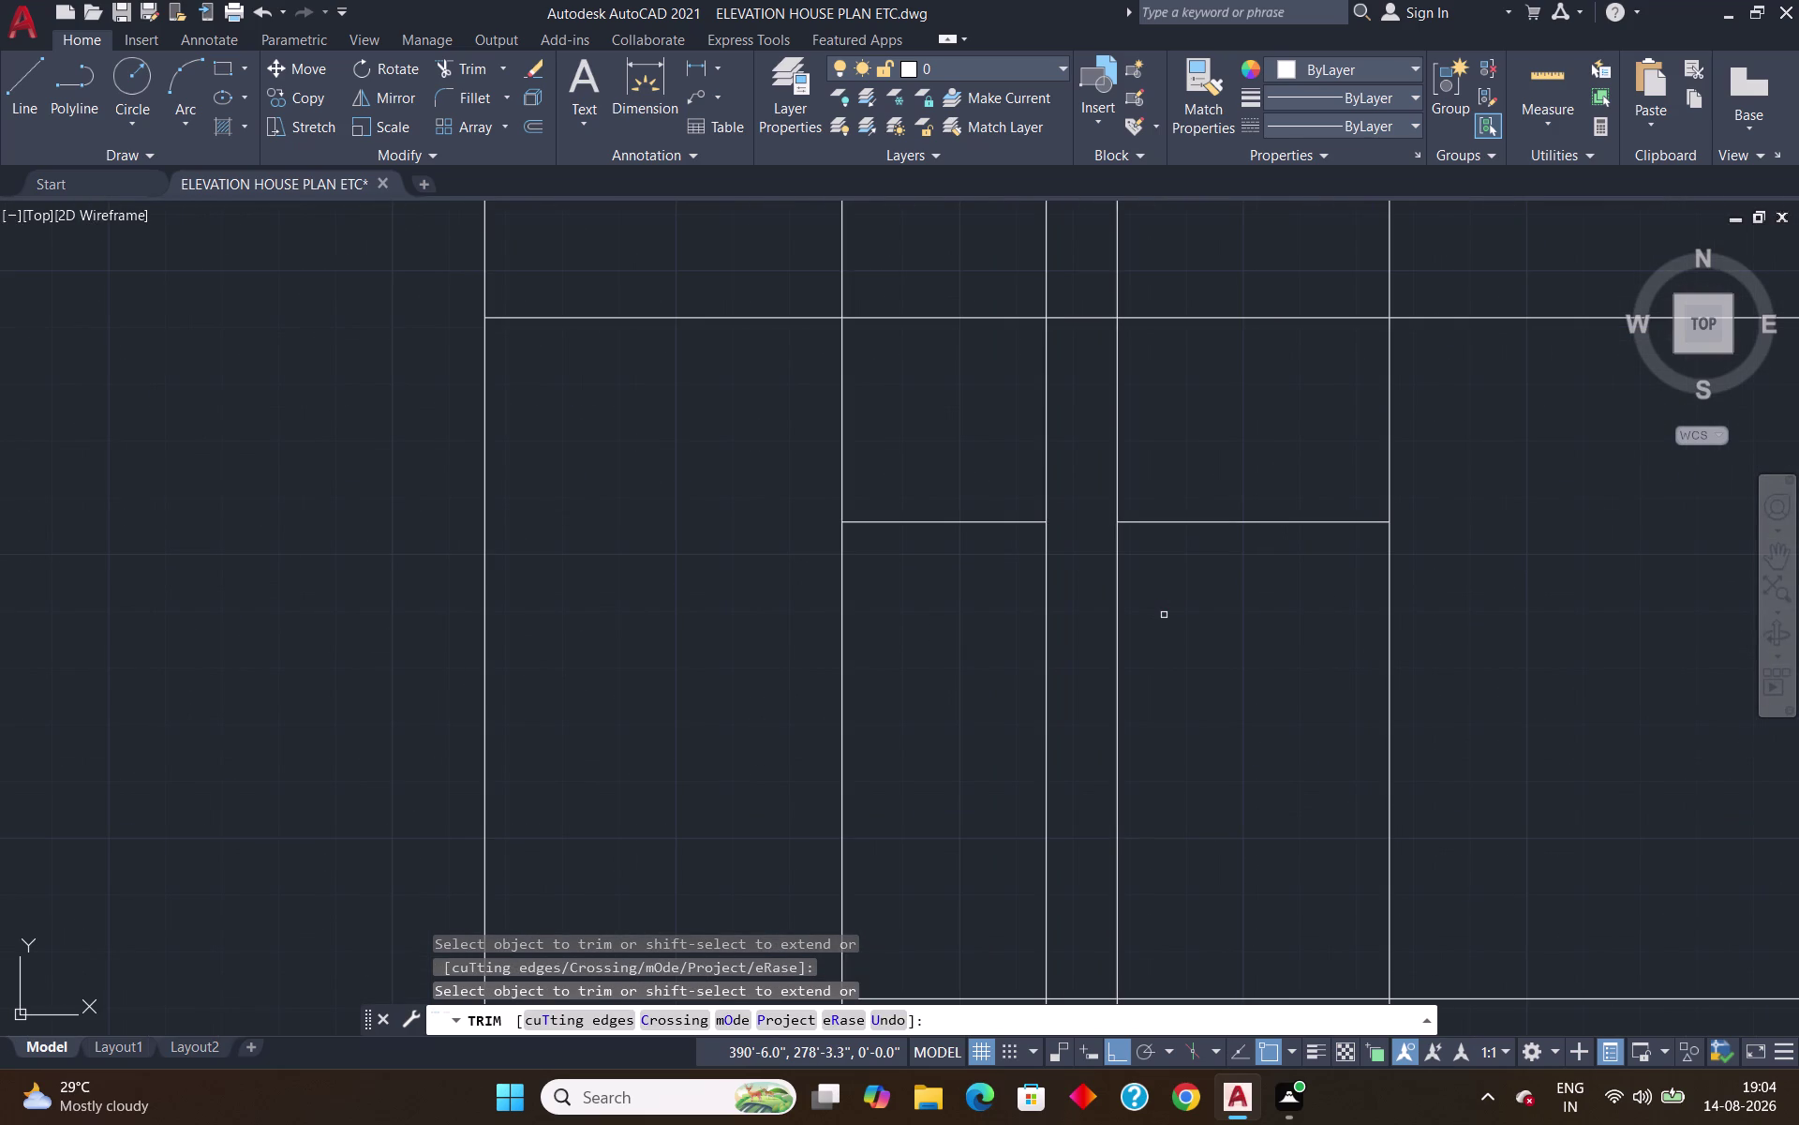
key(Return)
Offset the window head line 4' down to form the sill.
key(o)
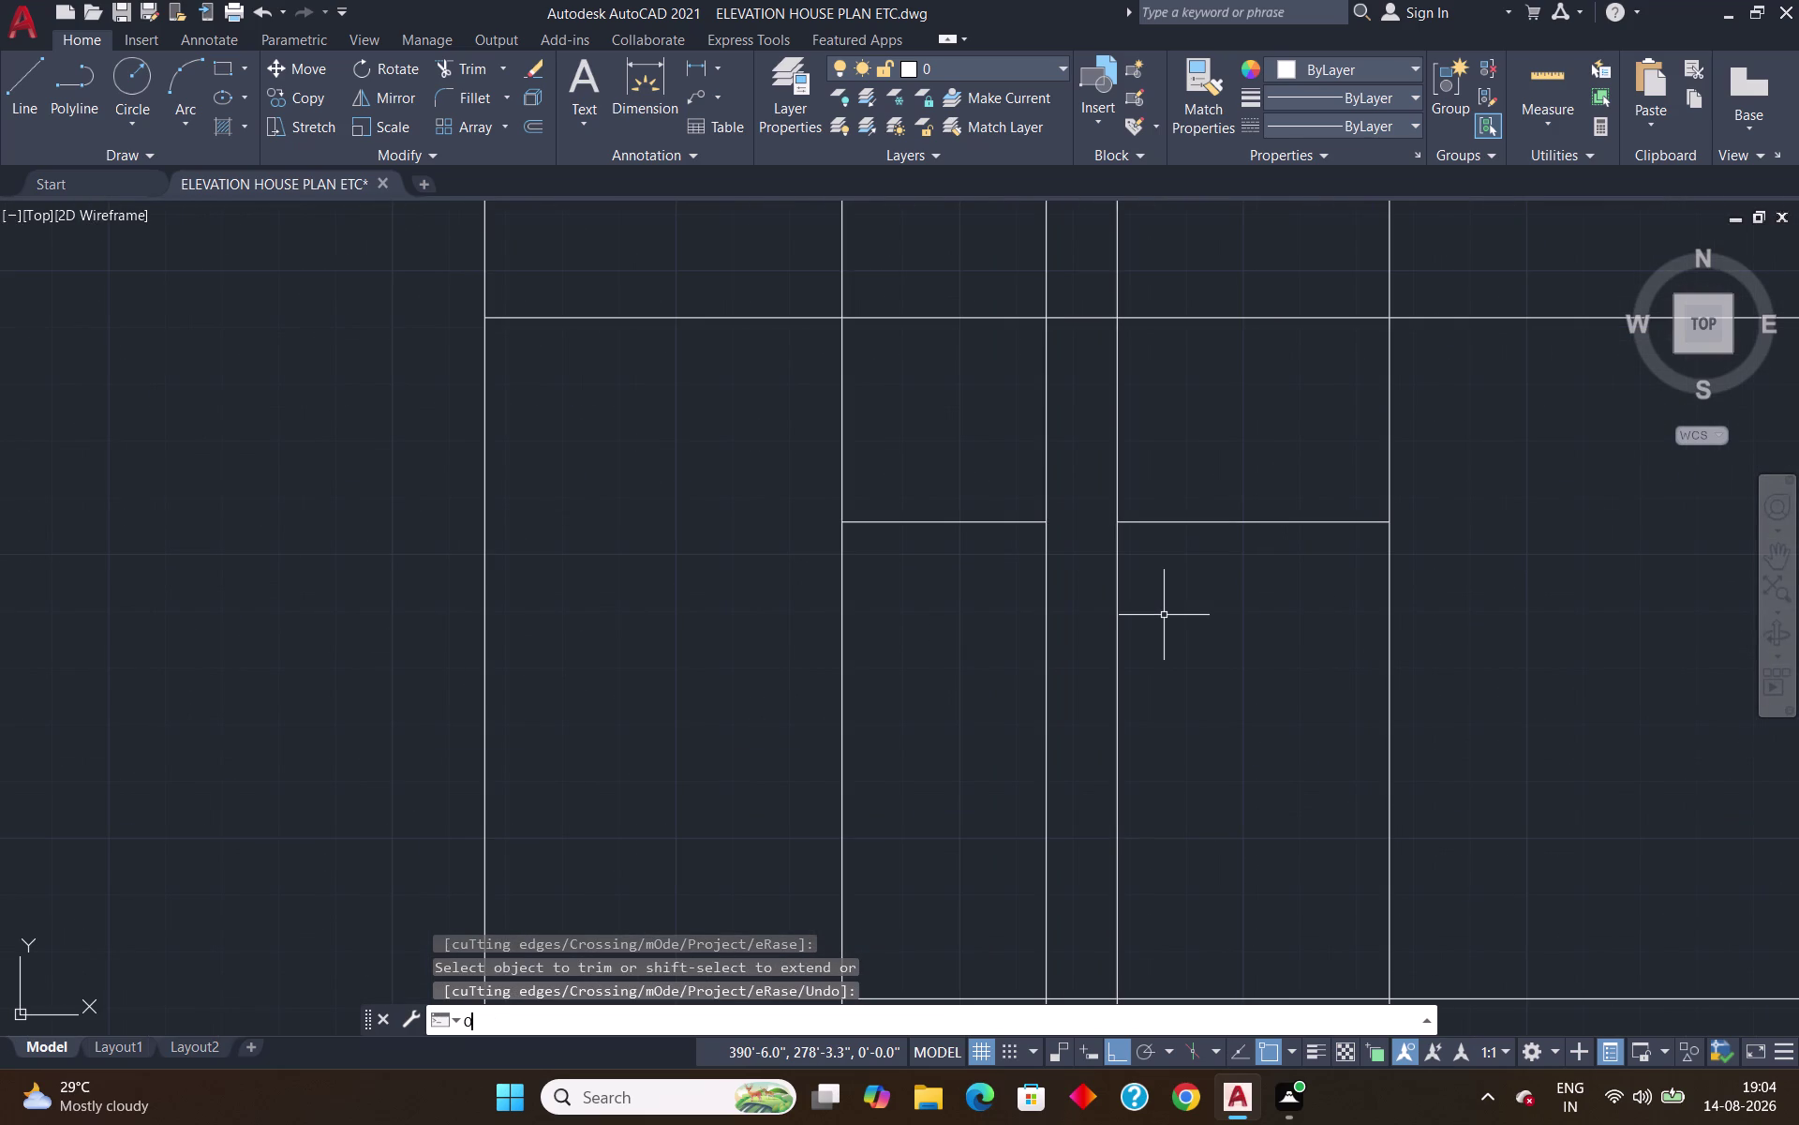
key(Return)
text(4)
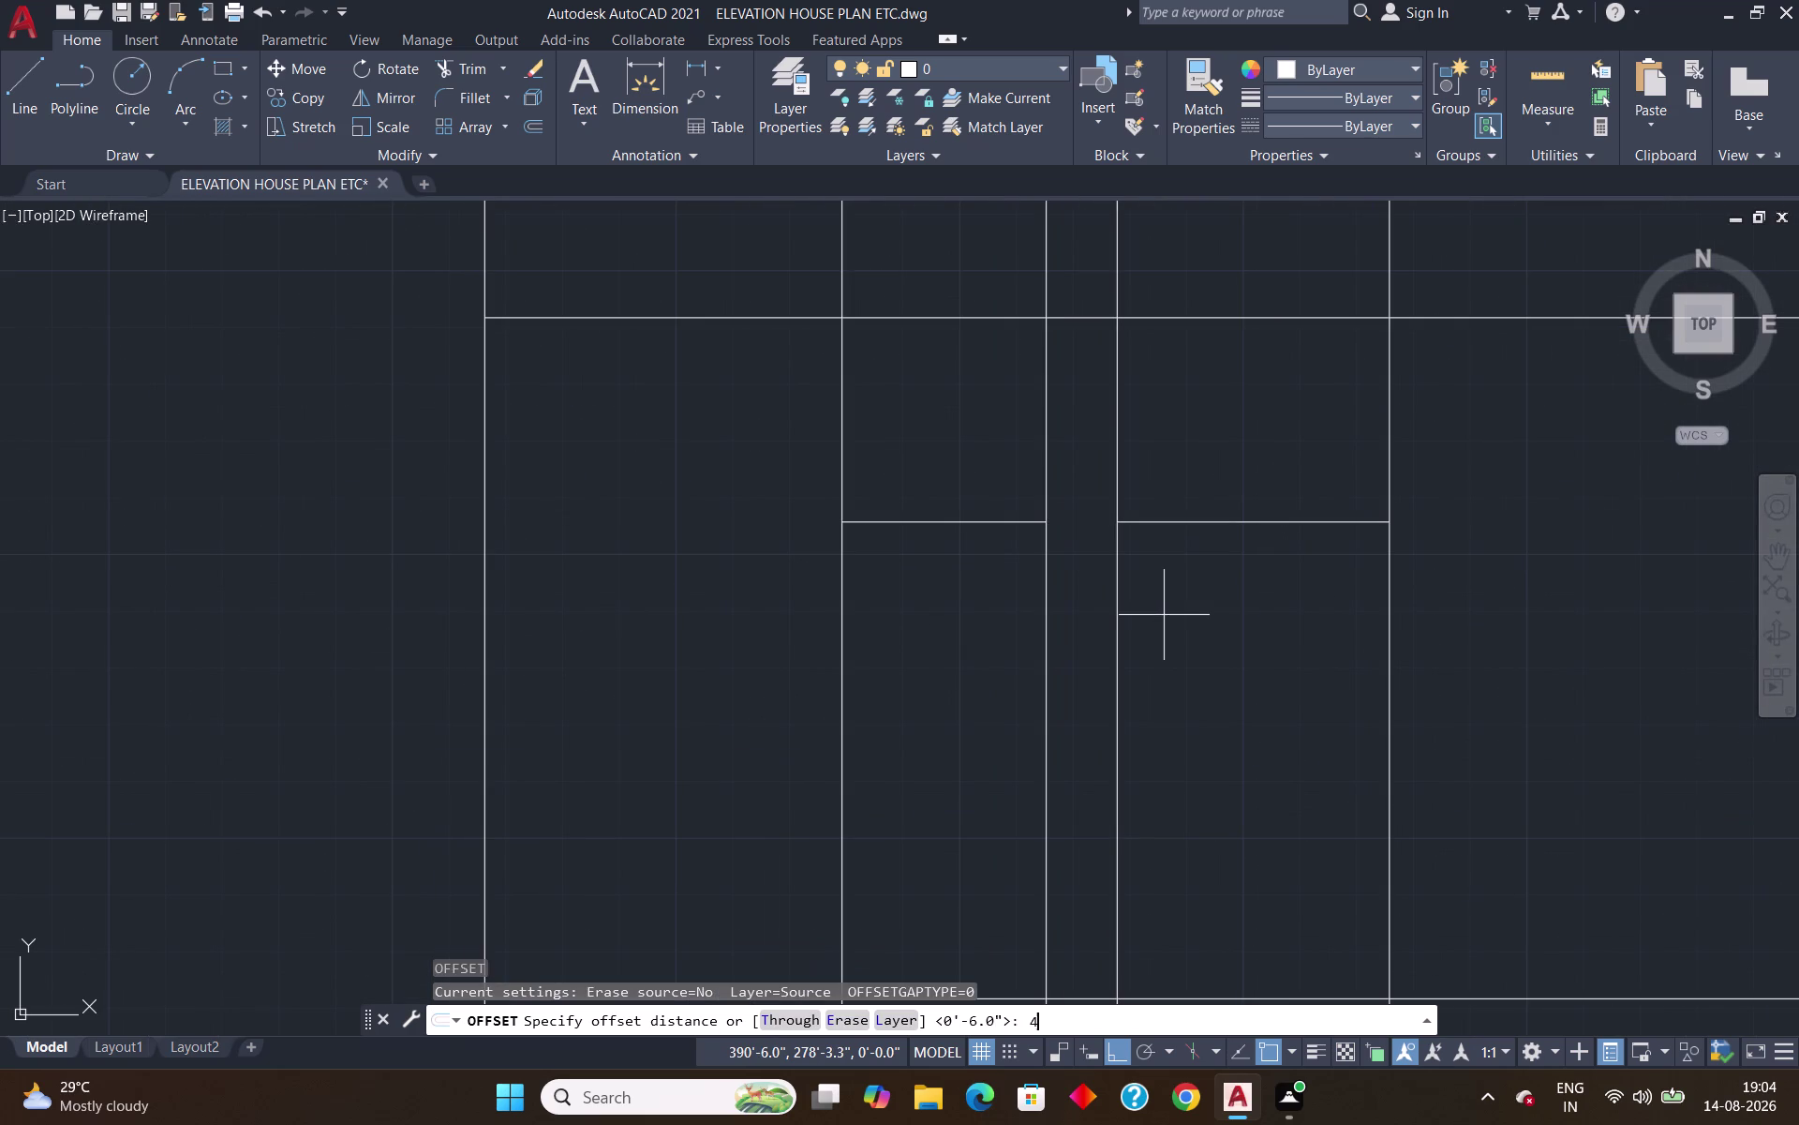
text(')
key(Return)
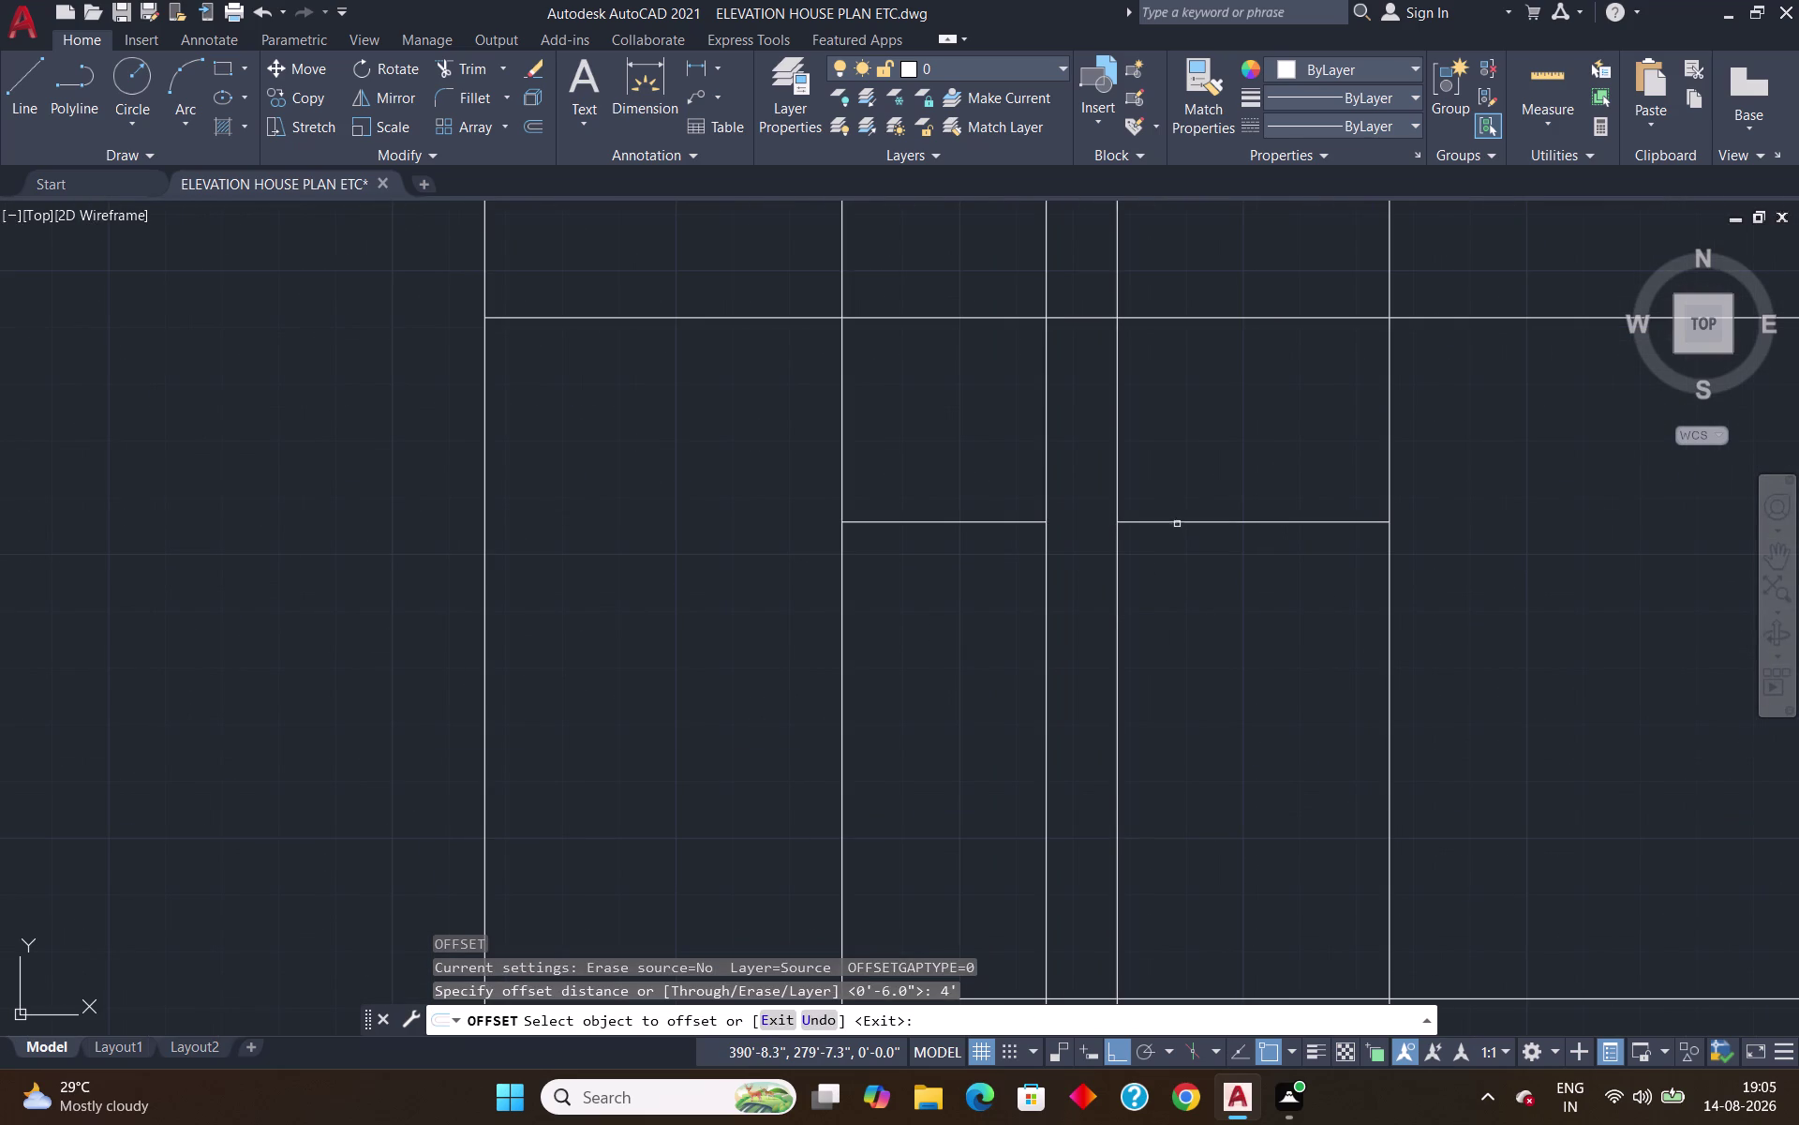
click(1177, 521)
click(1169, 659)
key(Return)
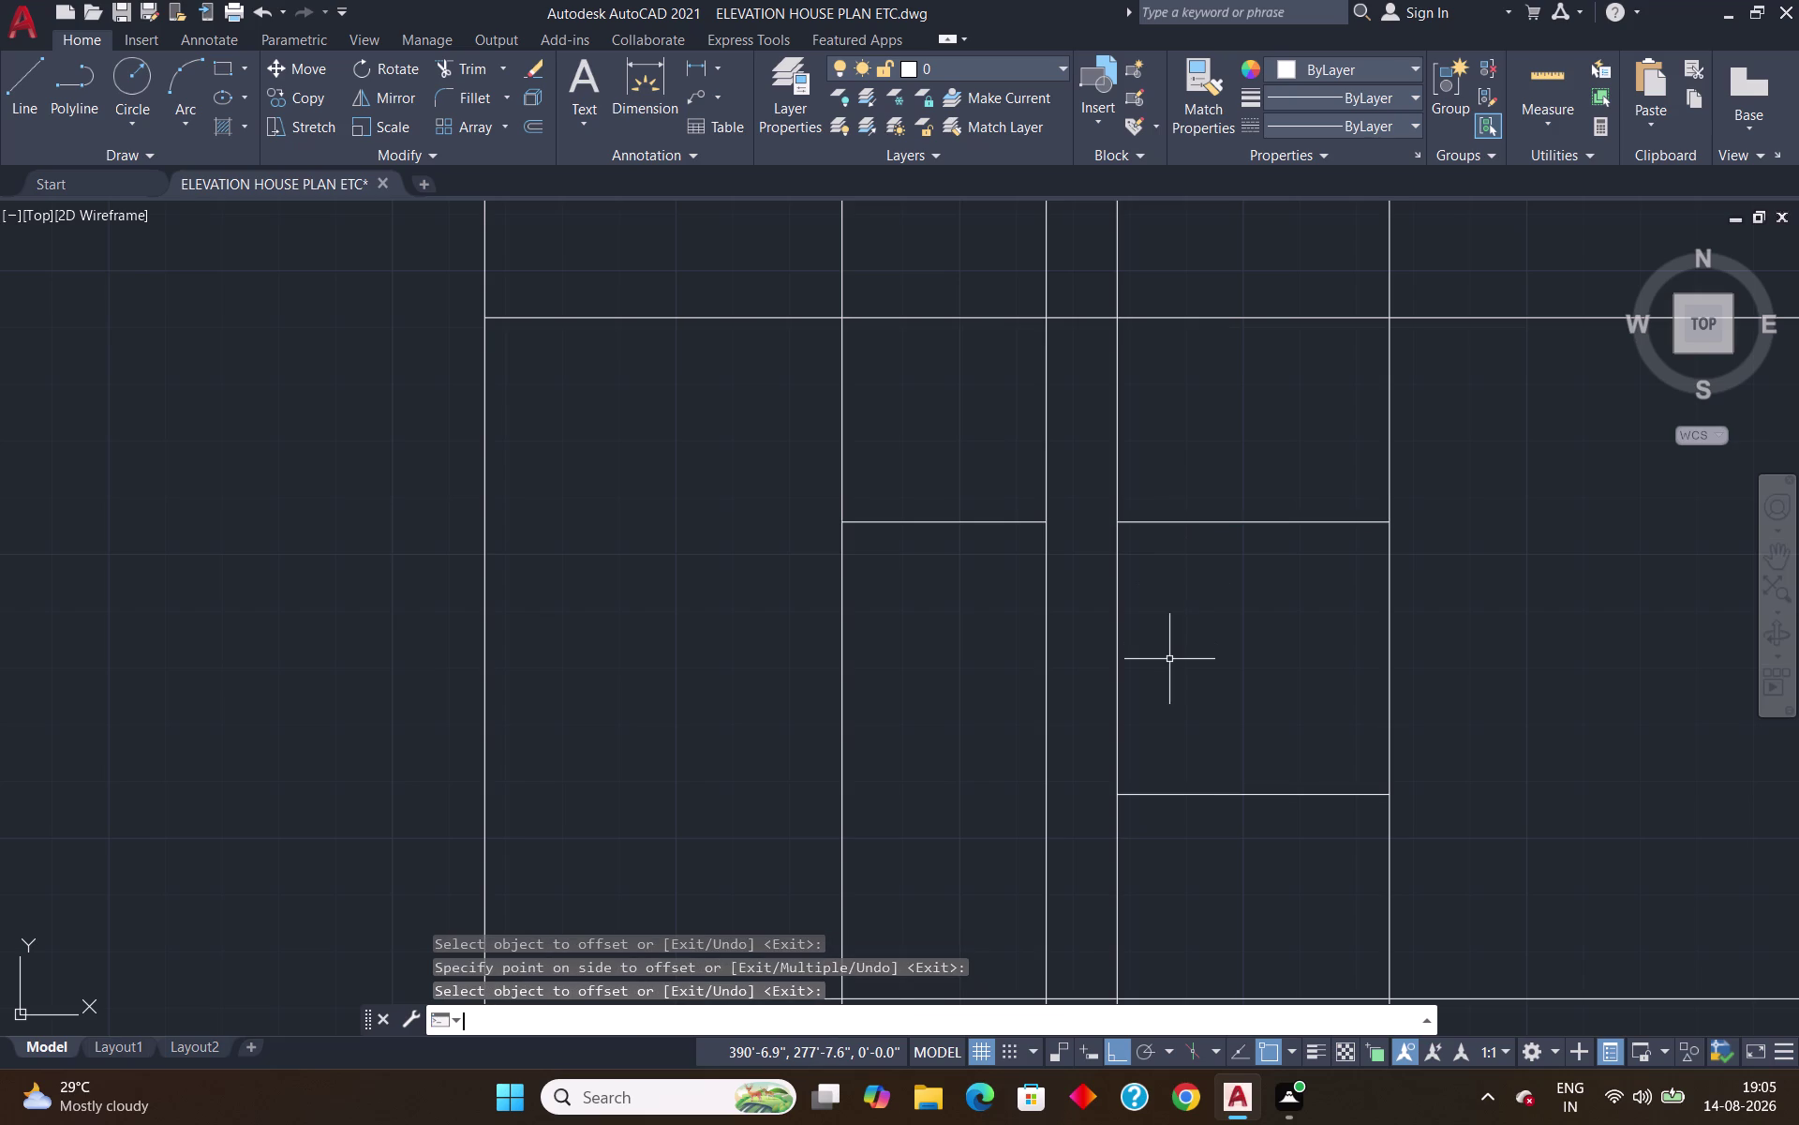
Trim both window jambs and leftover segments below the sill.
text(TR)
key(Return)
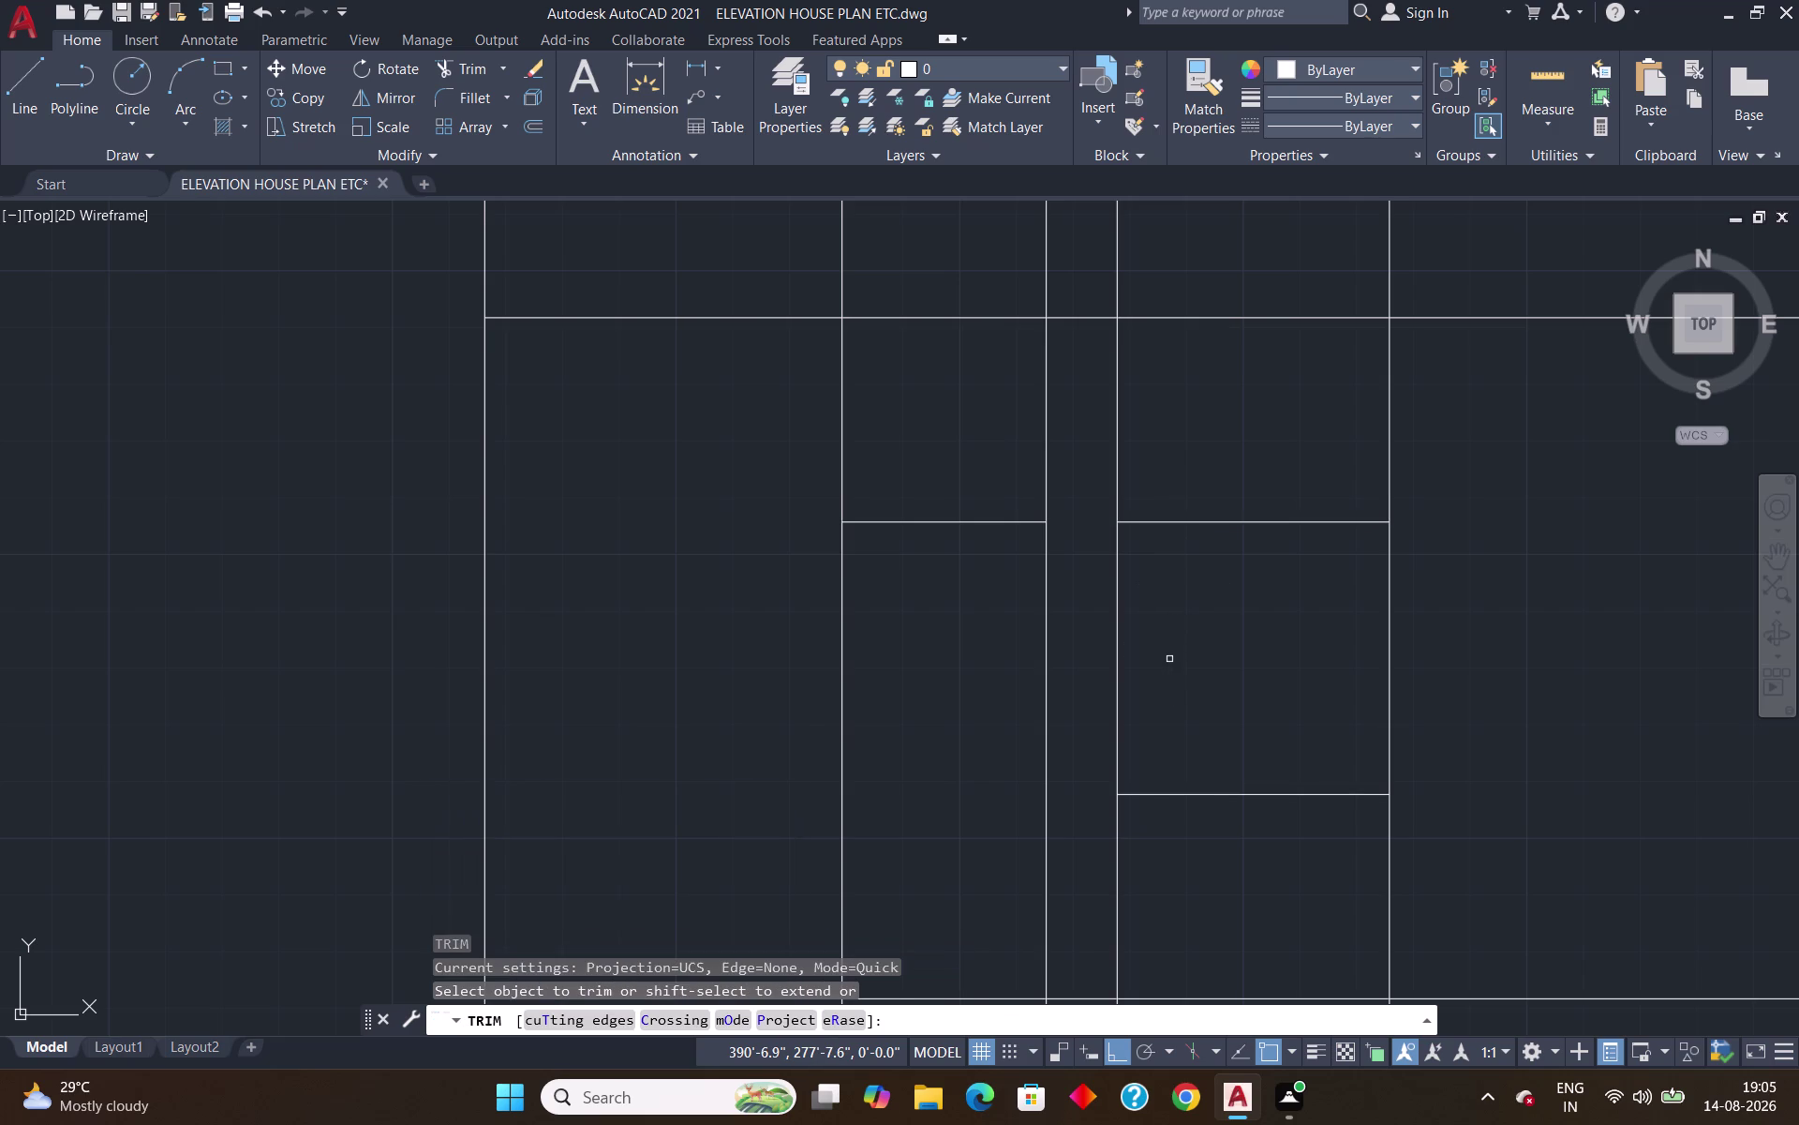
scroll(down, 3)
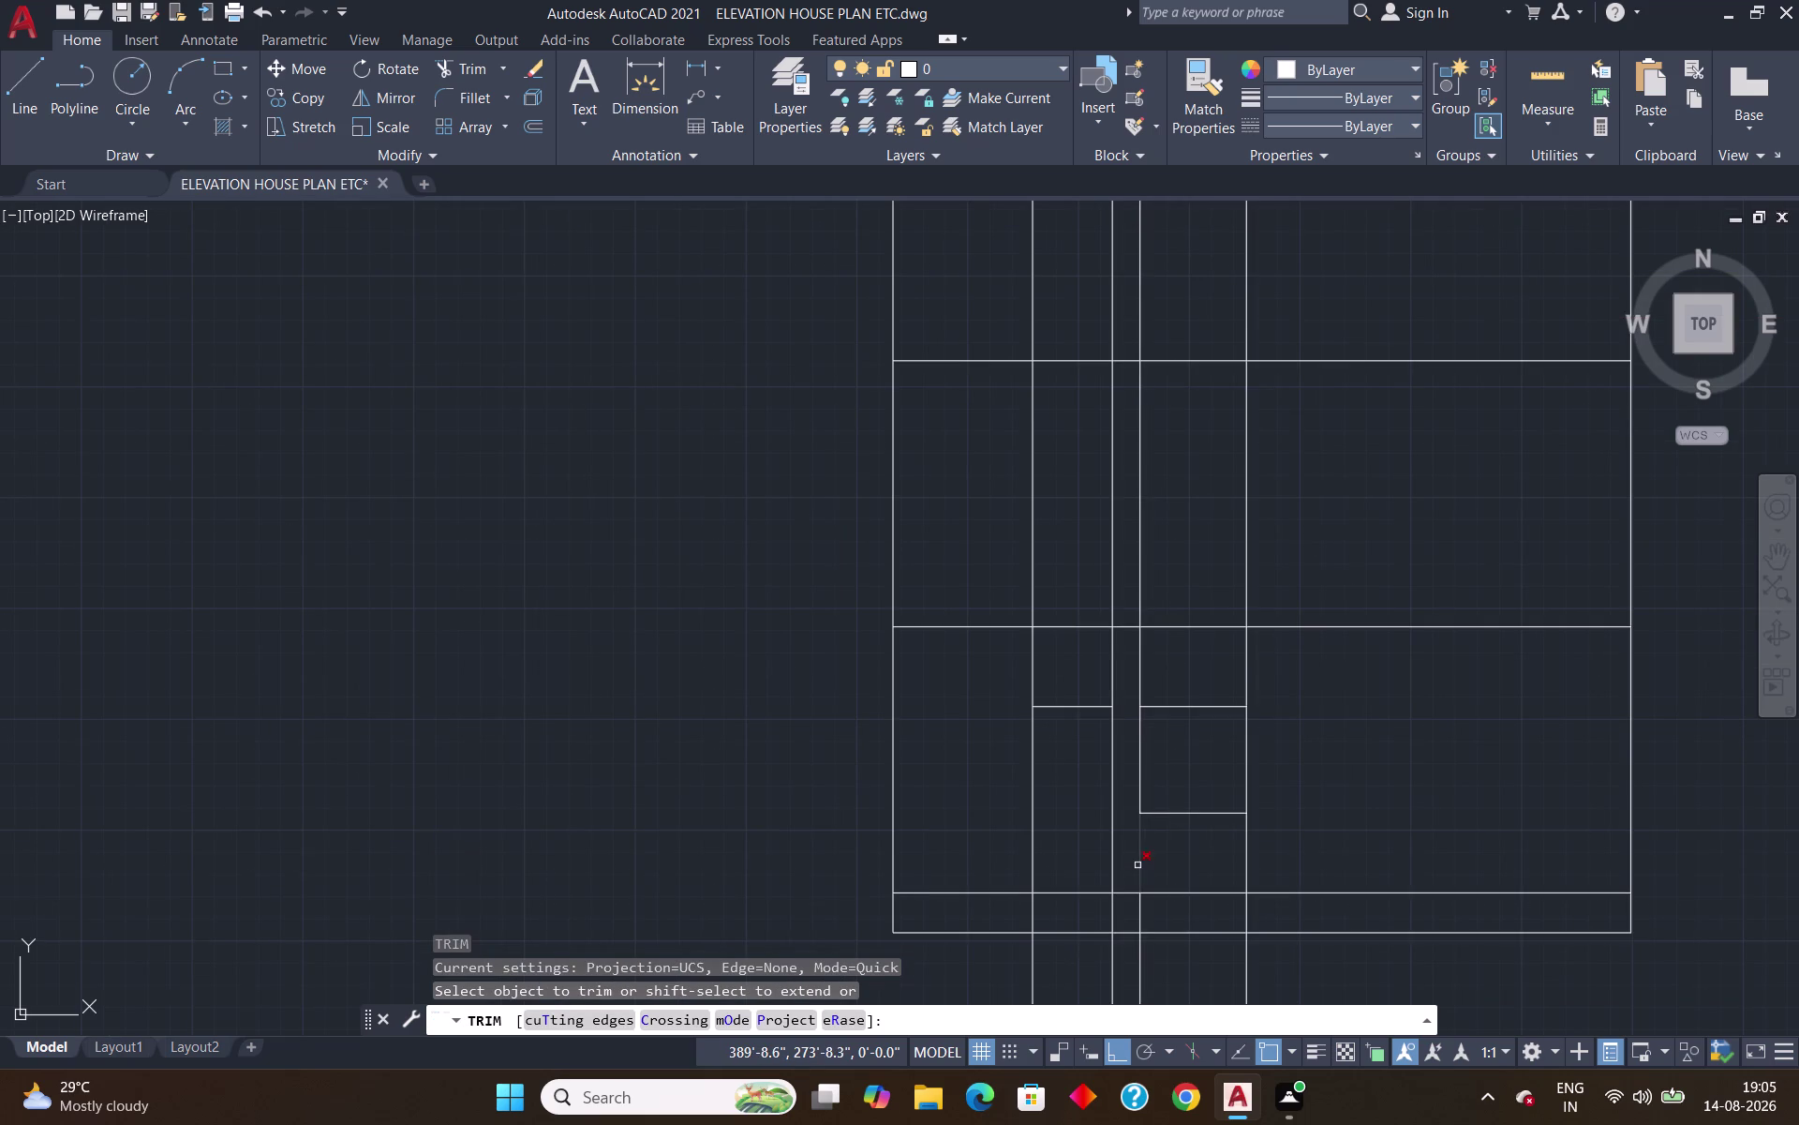
click(1142, 863)
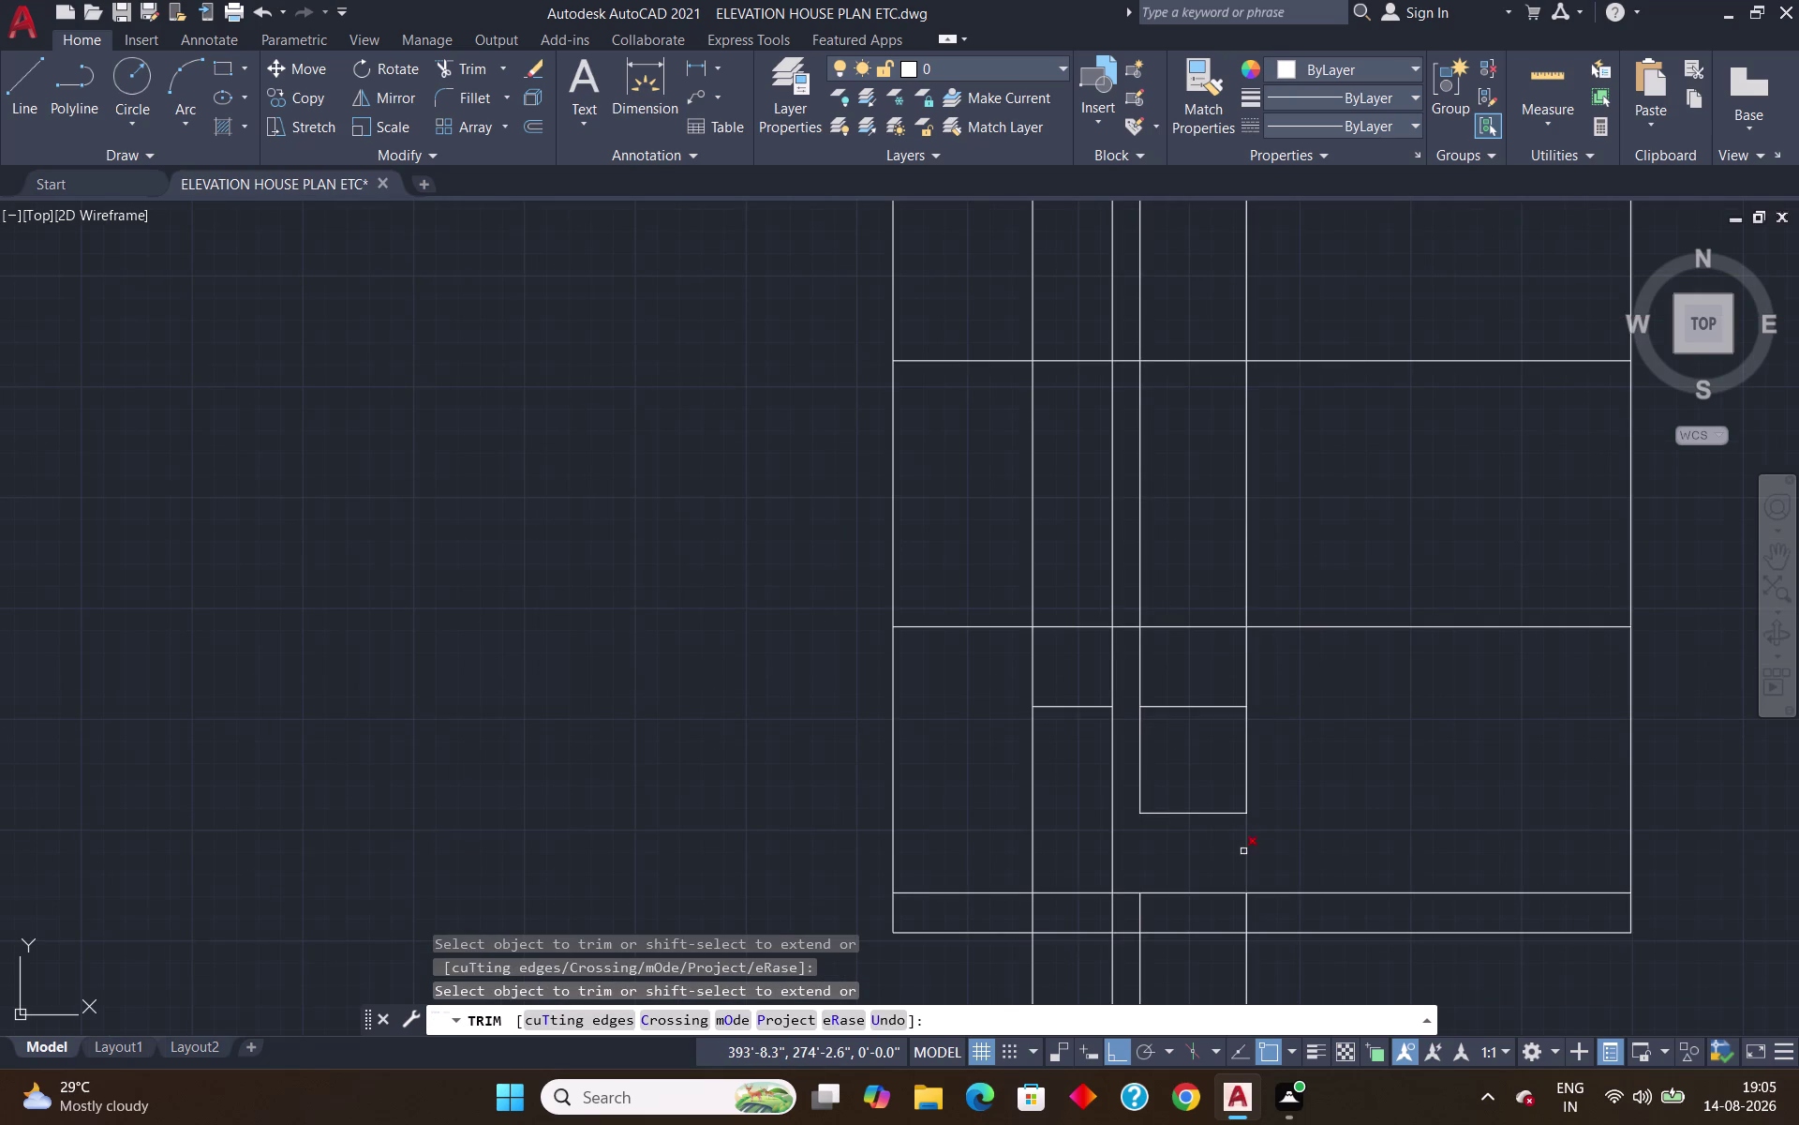
click(1244, 851)
click(1142, 916)
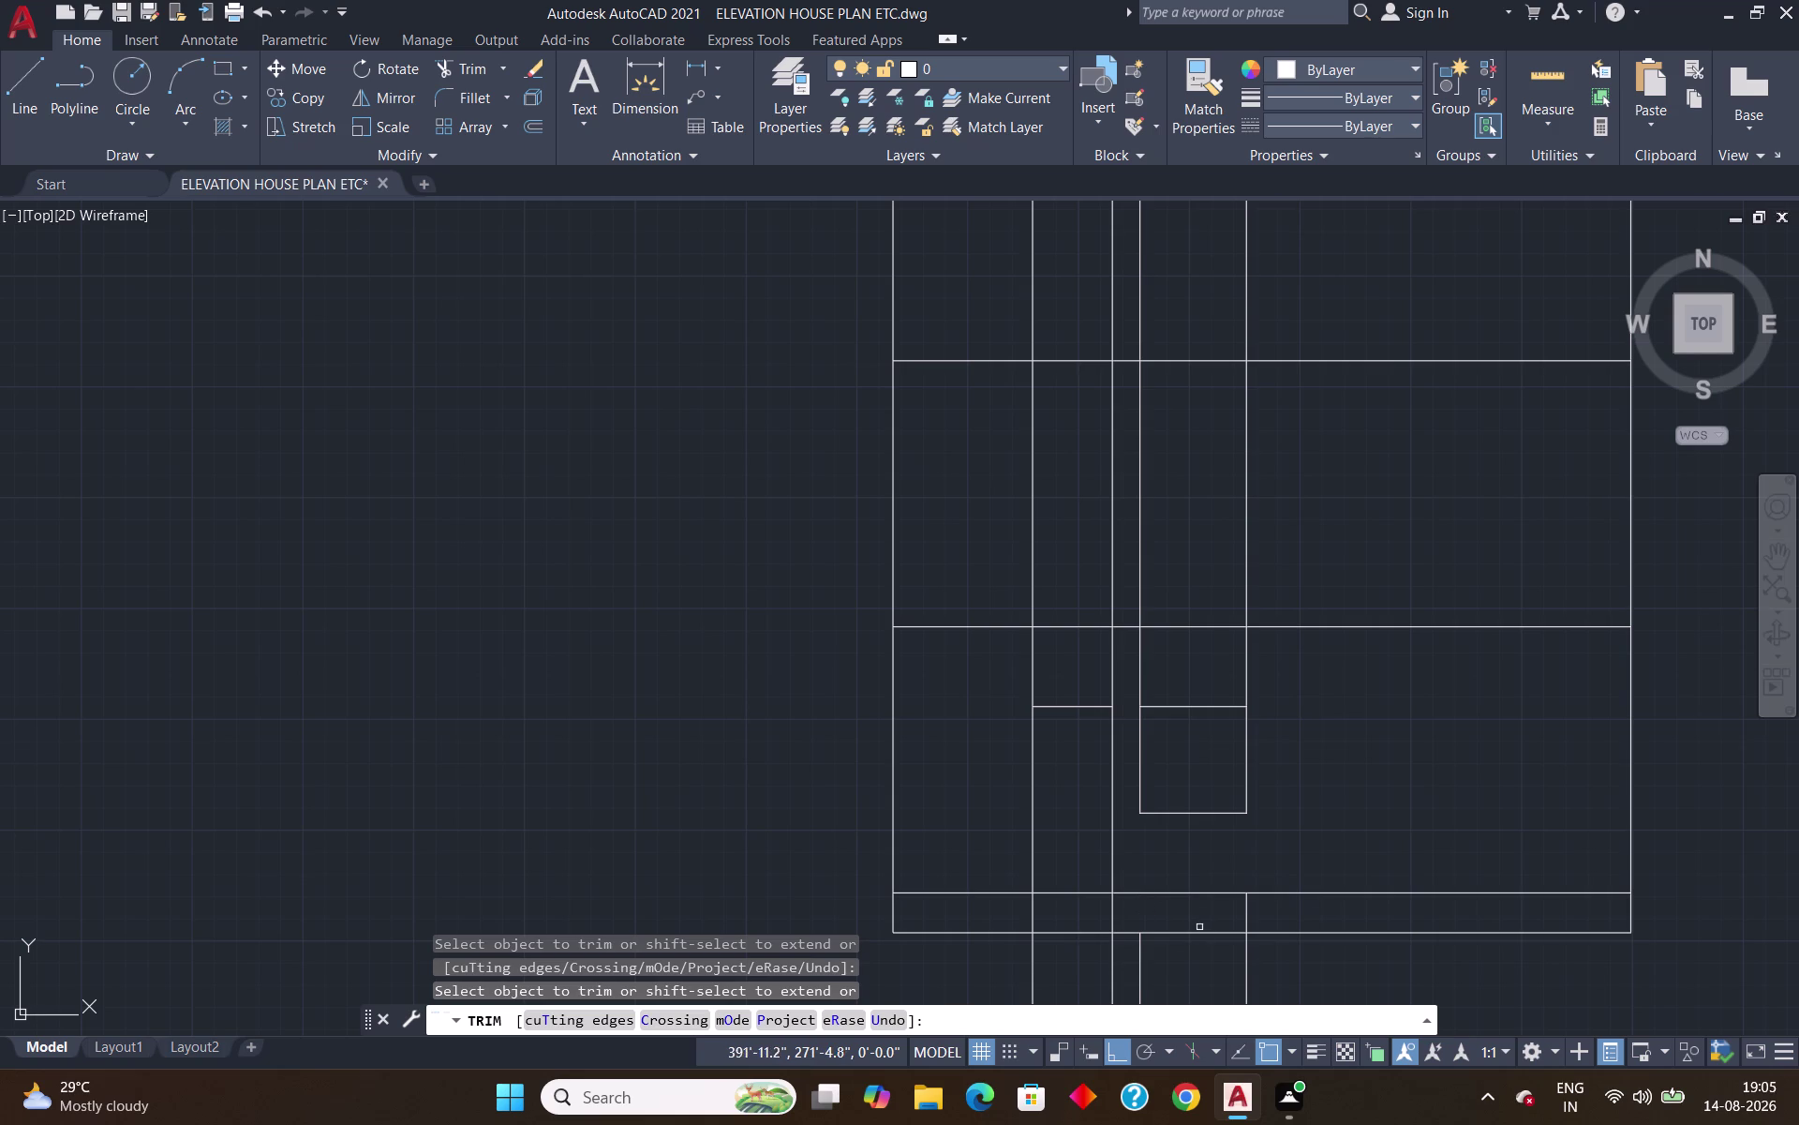
click(1248, 906)
Trim the projection lines crossing the door and window openings.
scroll(down, 3)
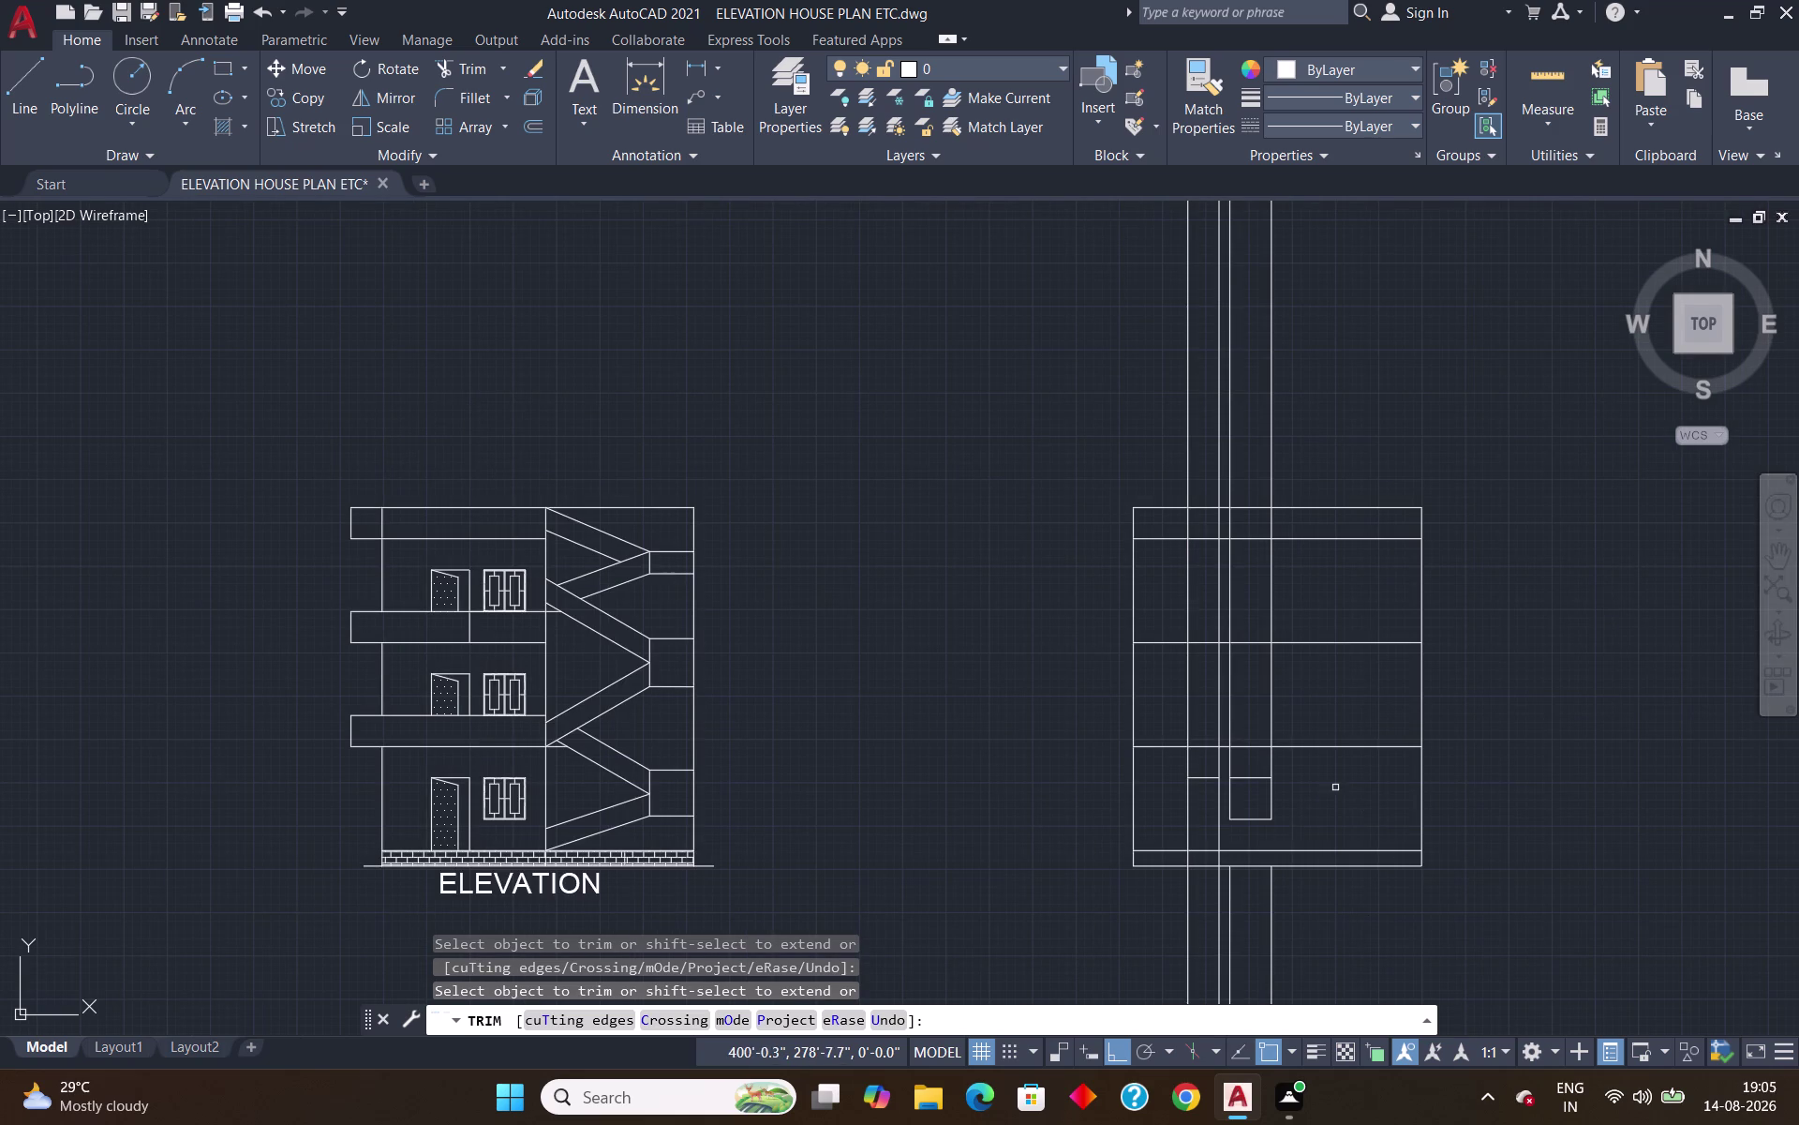
scroll(up, 3)
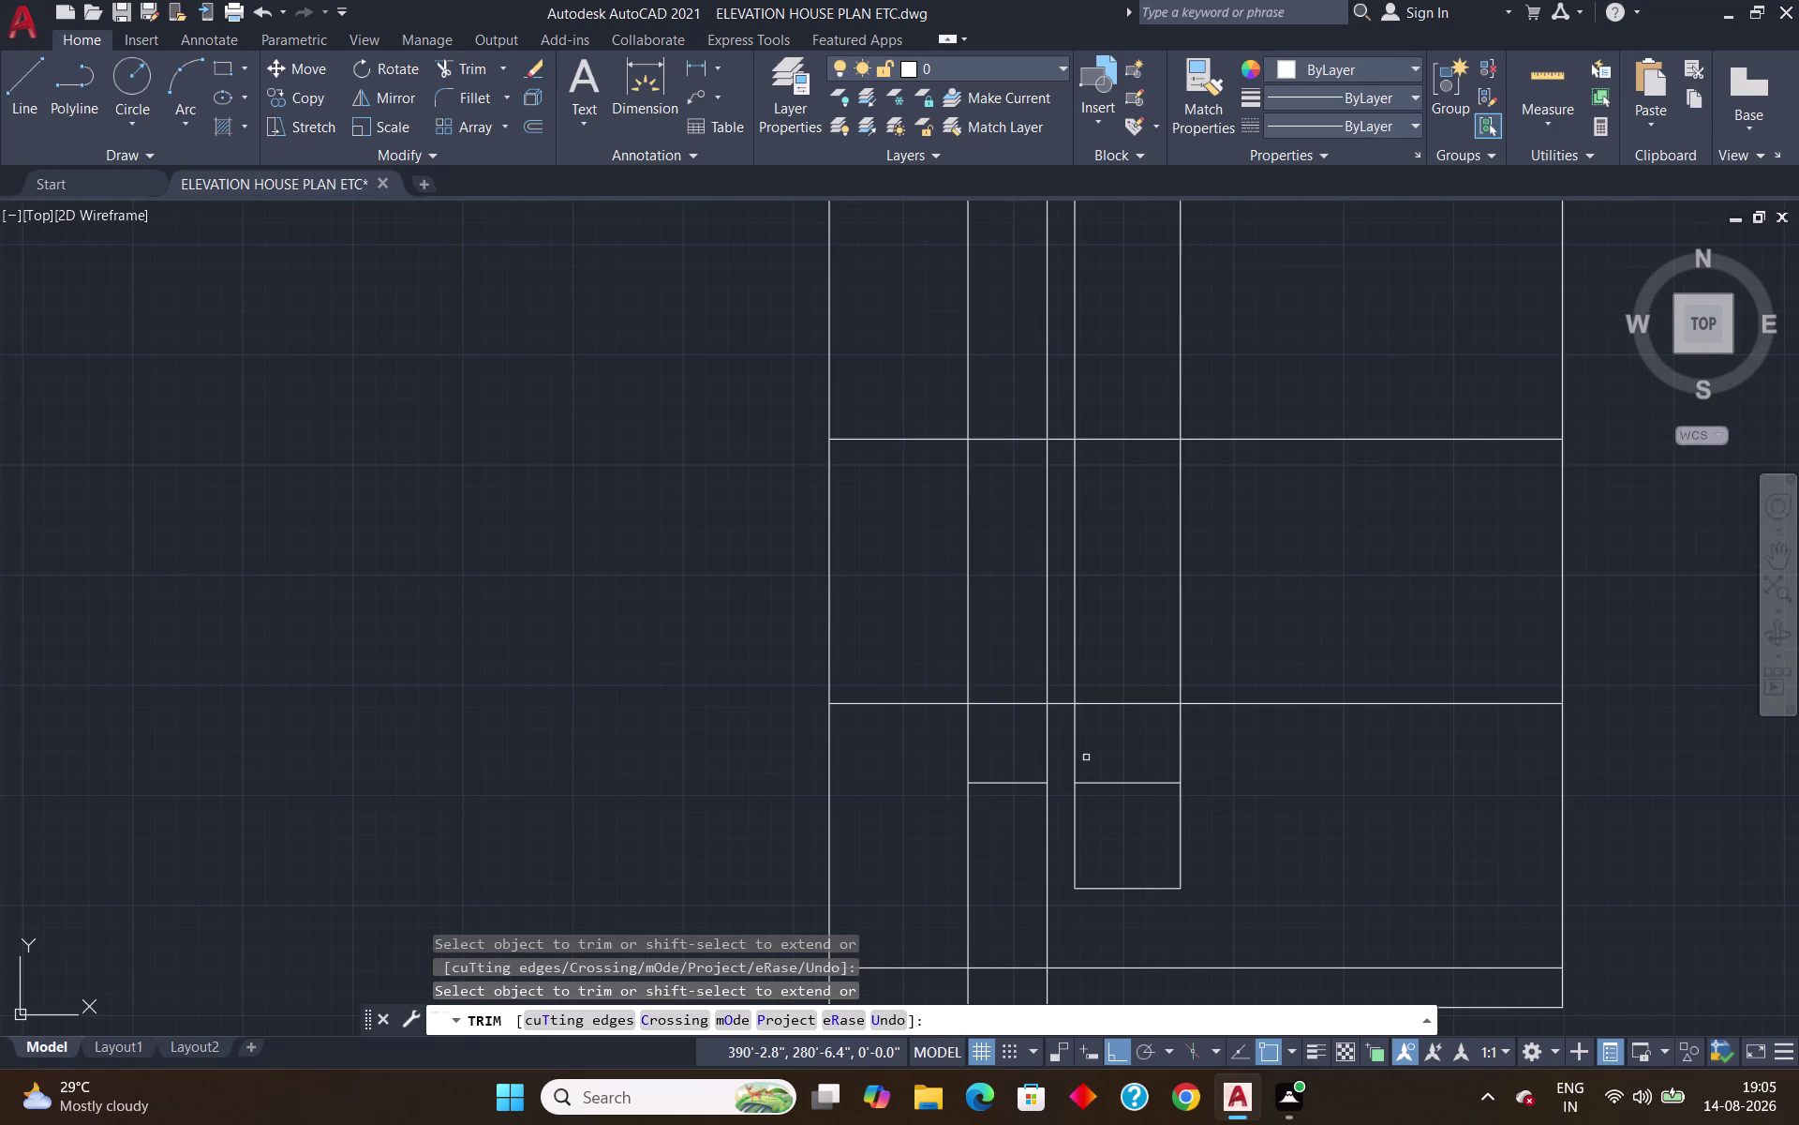
click(1077, 750)
click(1181, 769)
click(1049, 735)
click(969, 736)
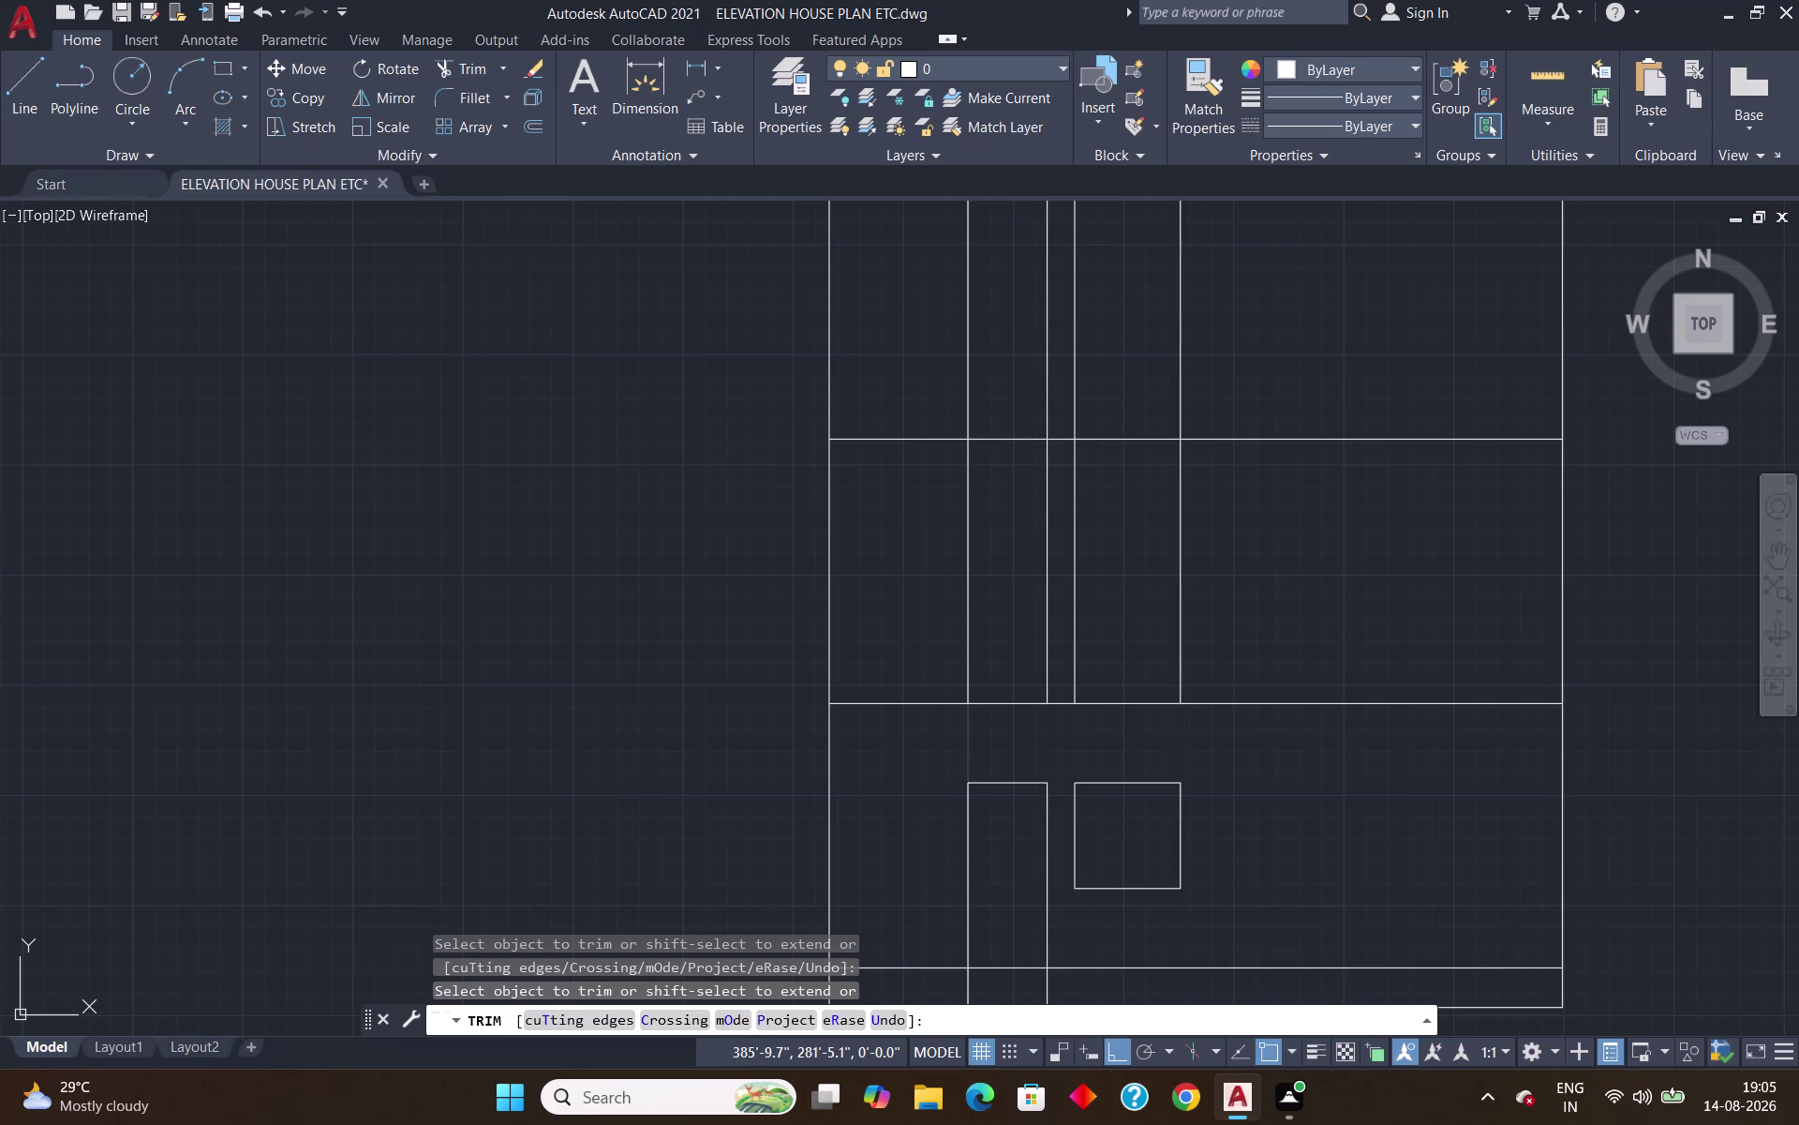
scroll(down, 3)
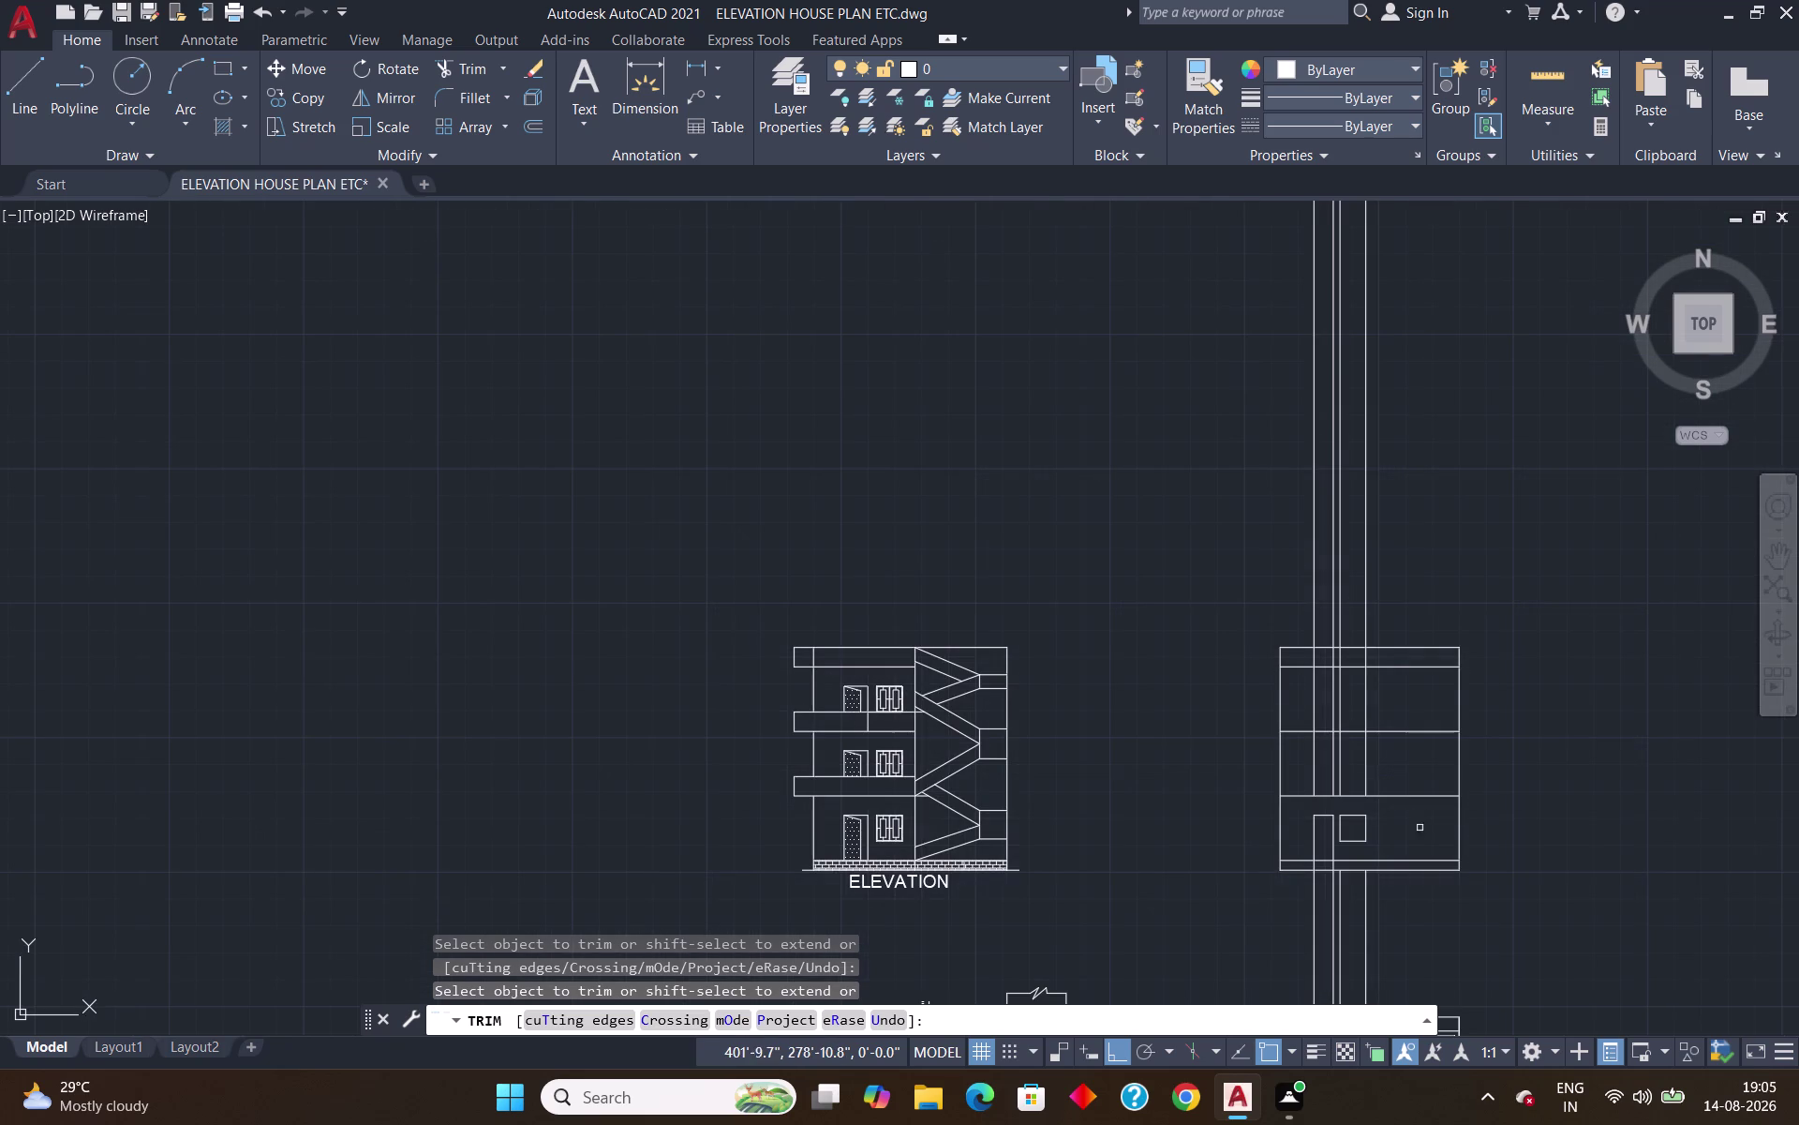